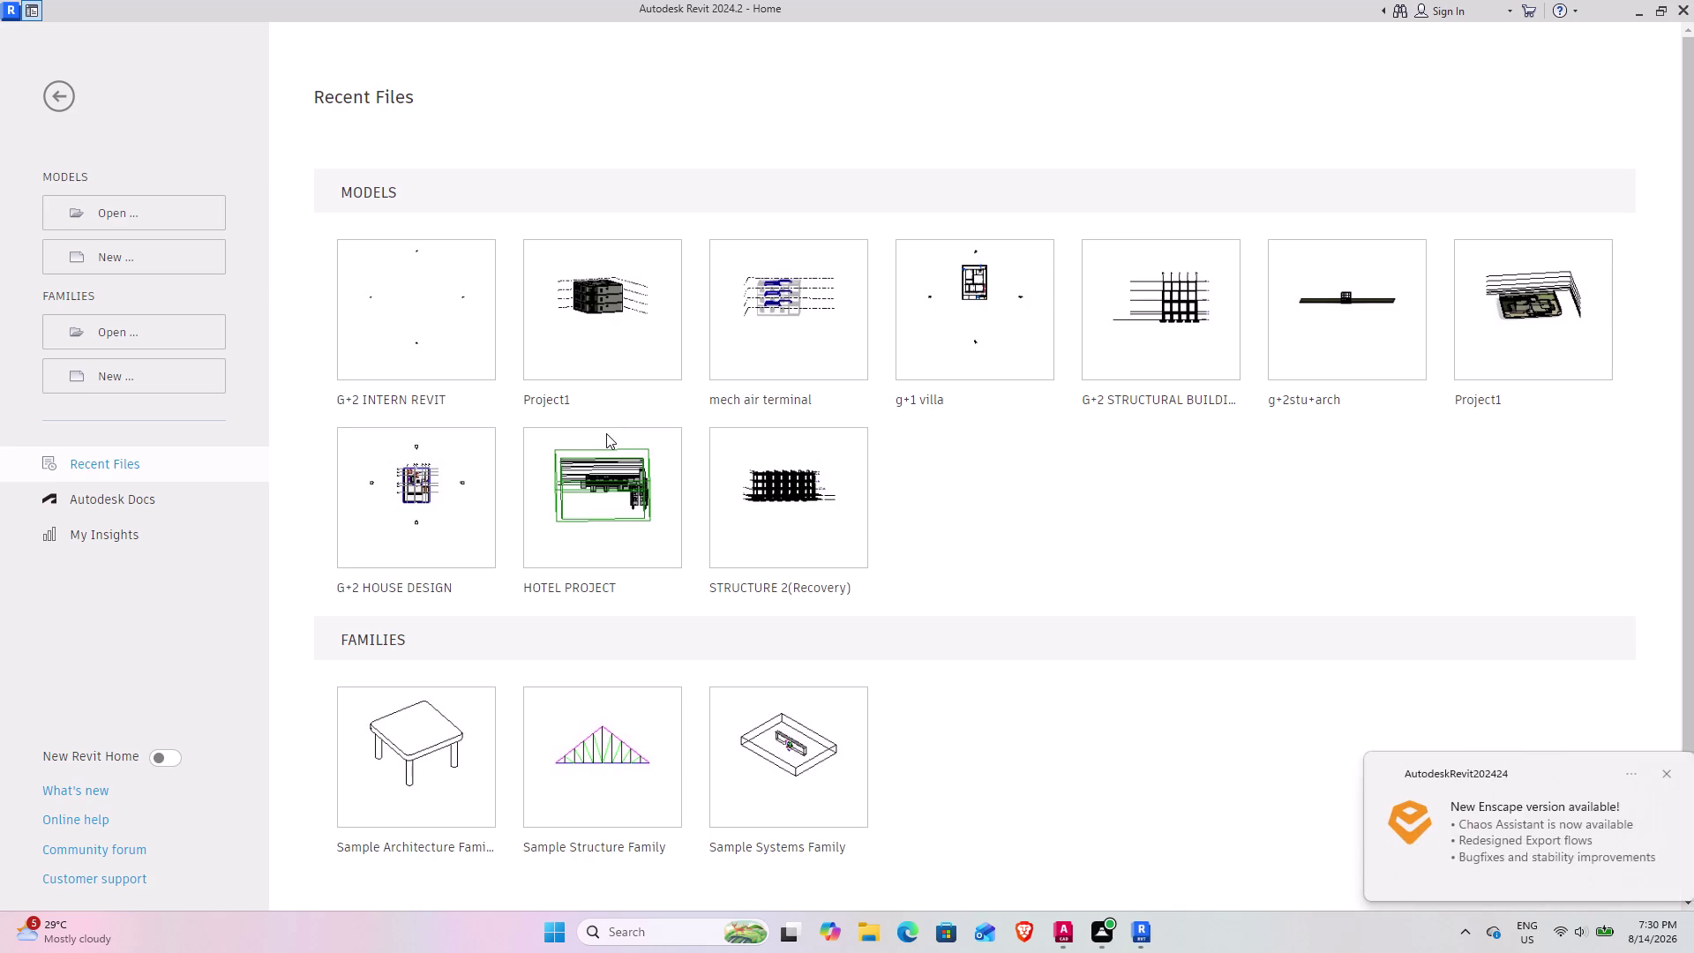
Open the G+2 INTERN REVIT project from Recent Files, showing its PL floor plan.
click(1658, 777)
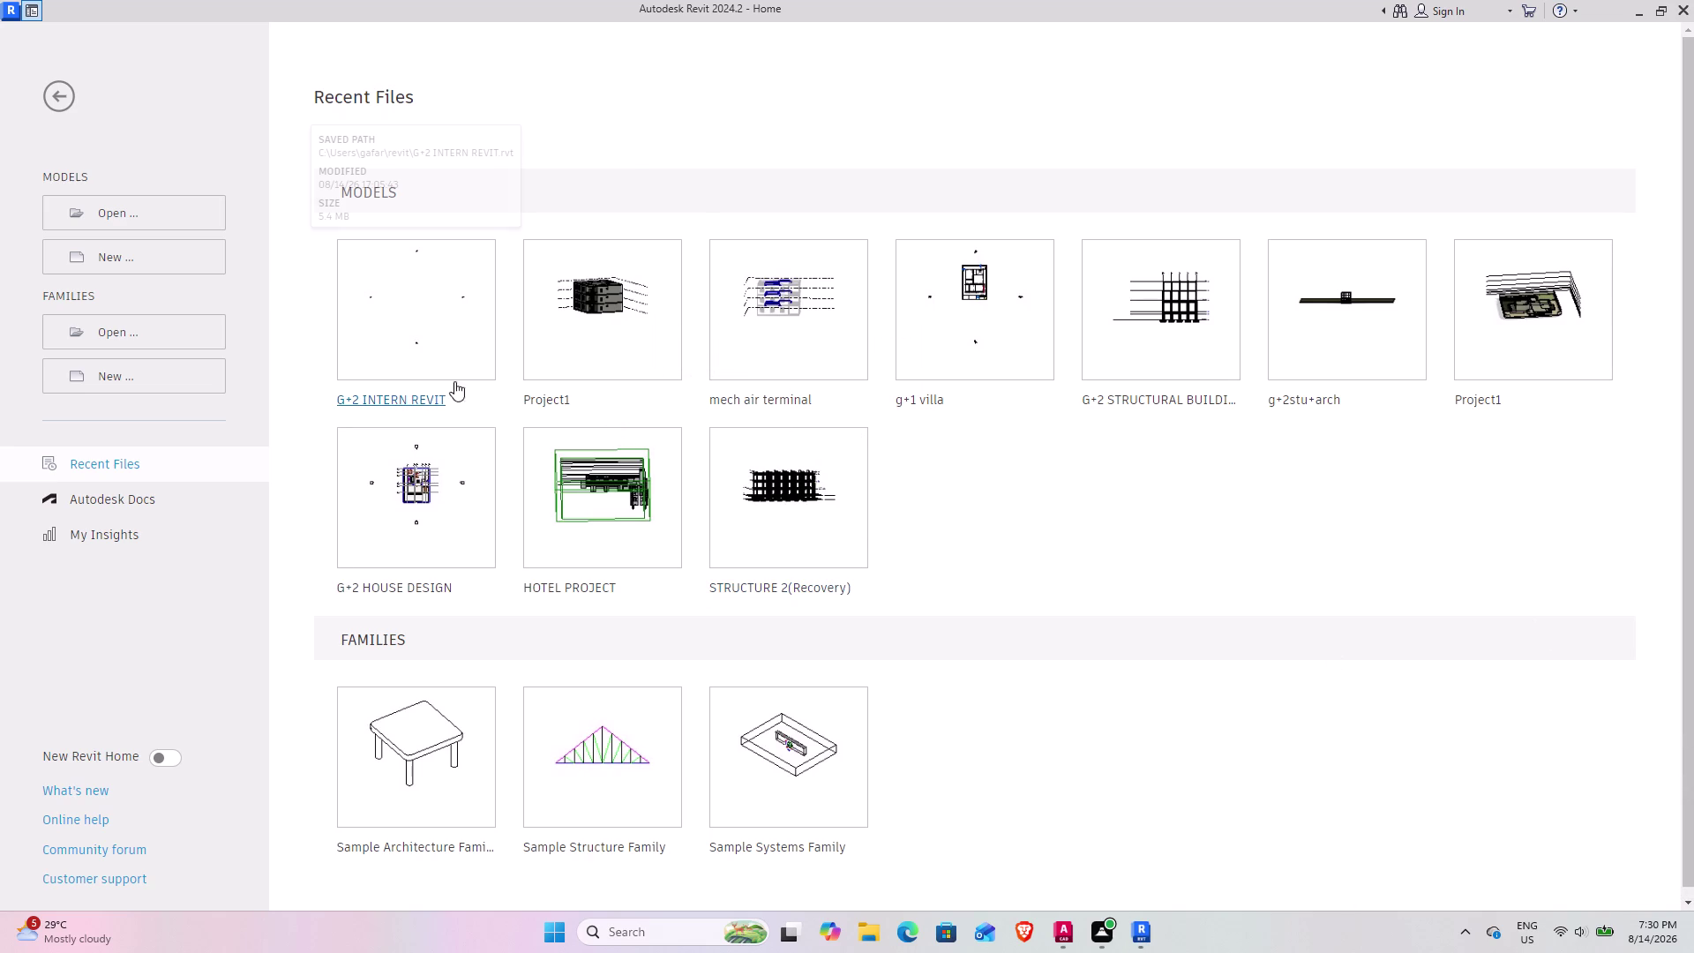
click(407, 391)
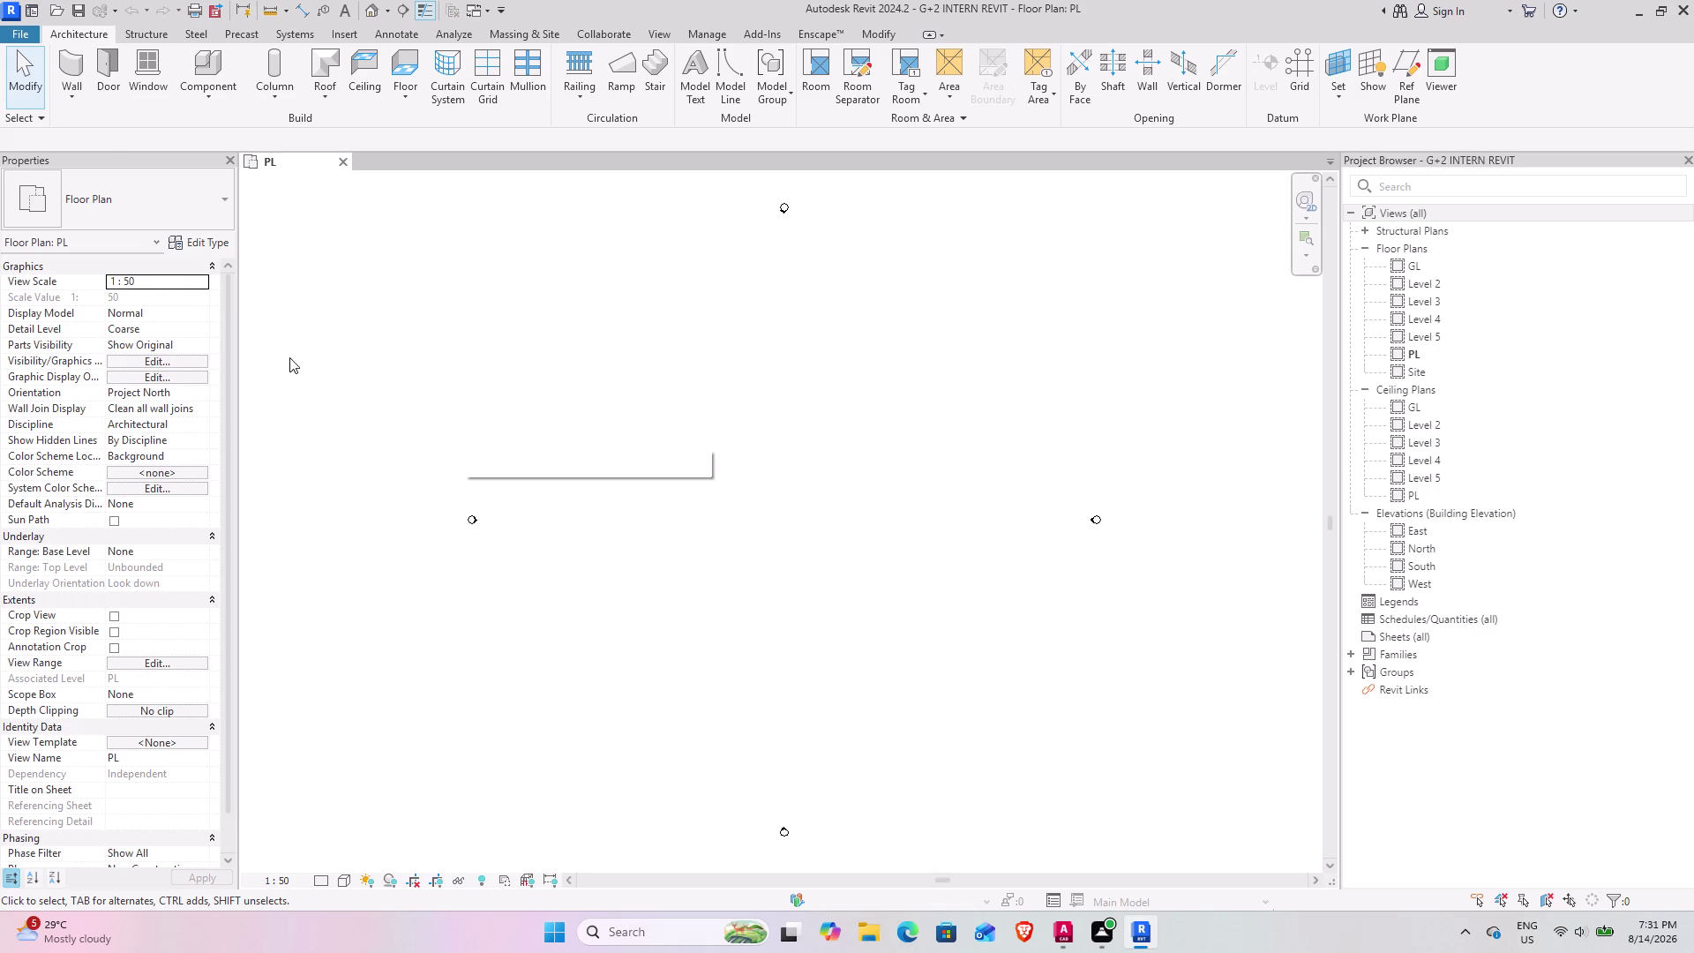
click(14, 31)
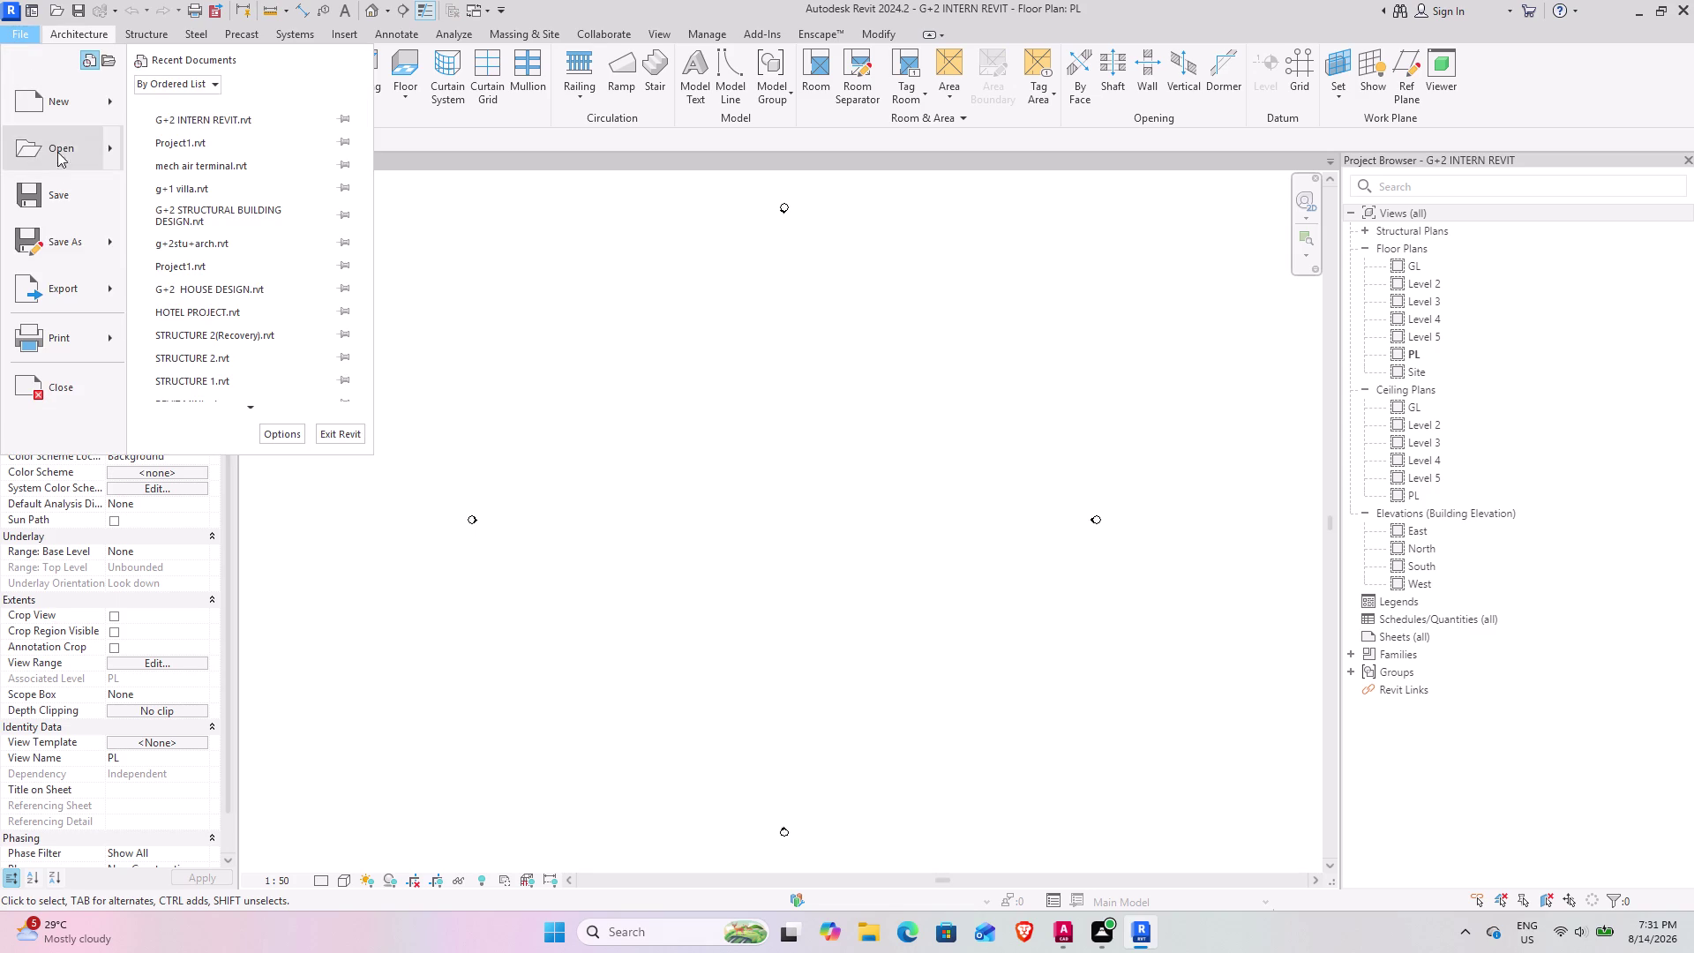
Save the model as a Revit project in the revit folder after confirming the save options.
click(59, 240)
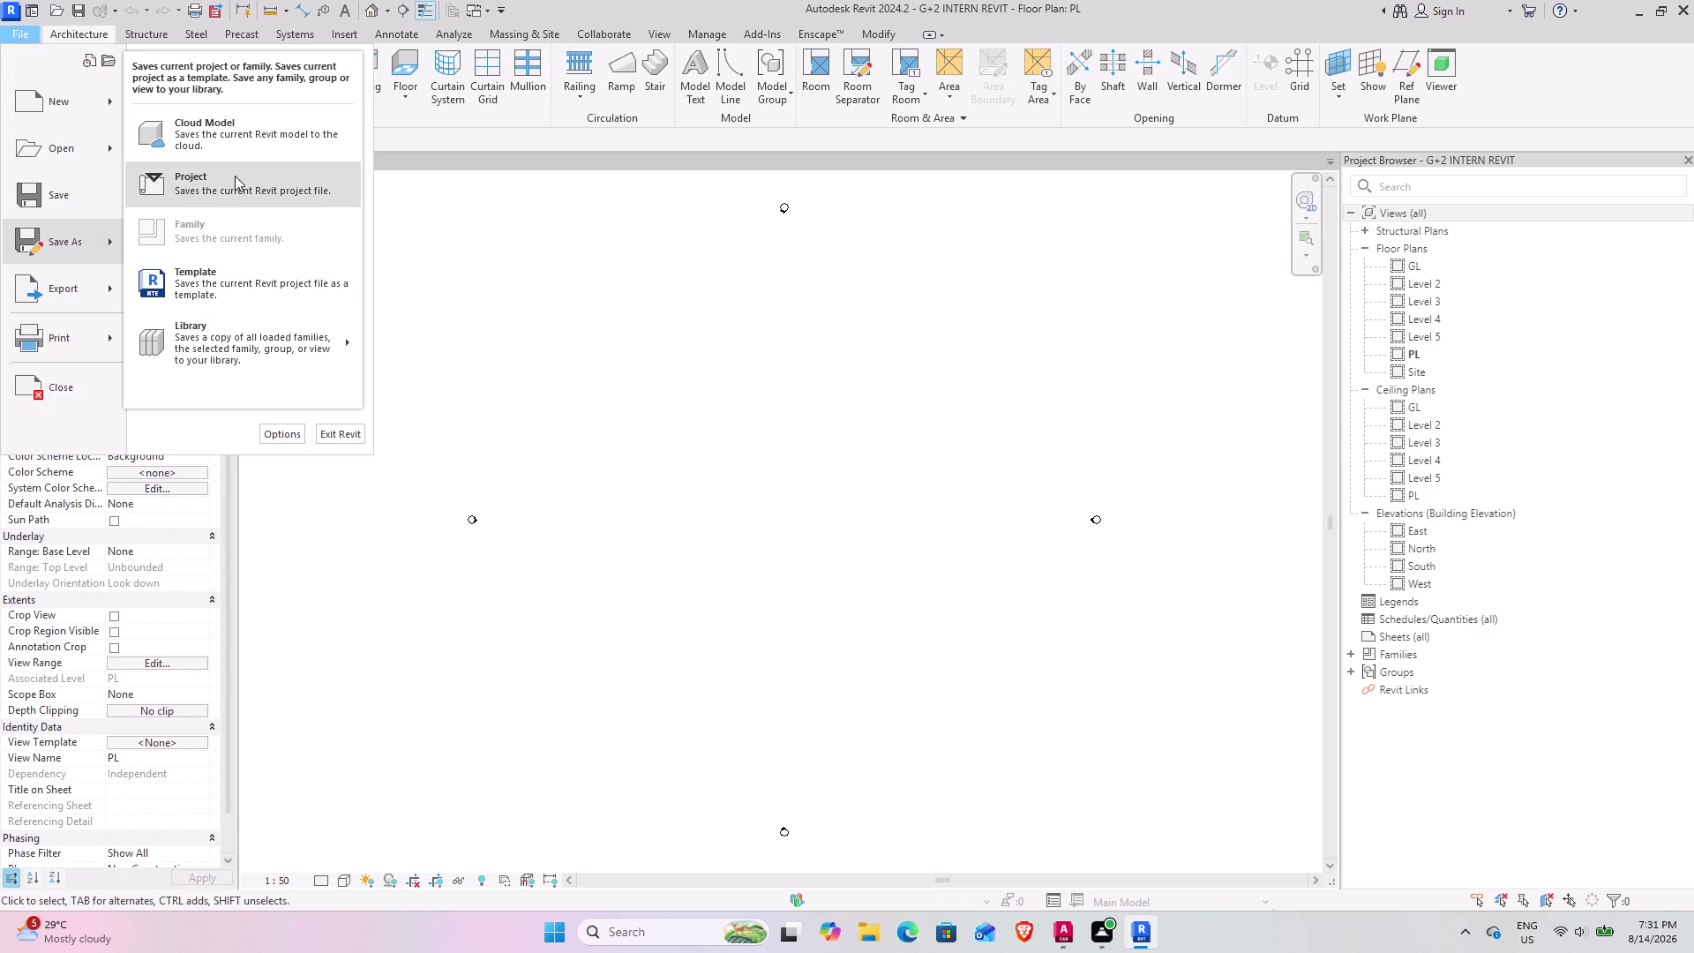
click(235, 175)
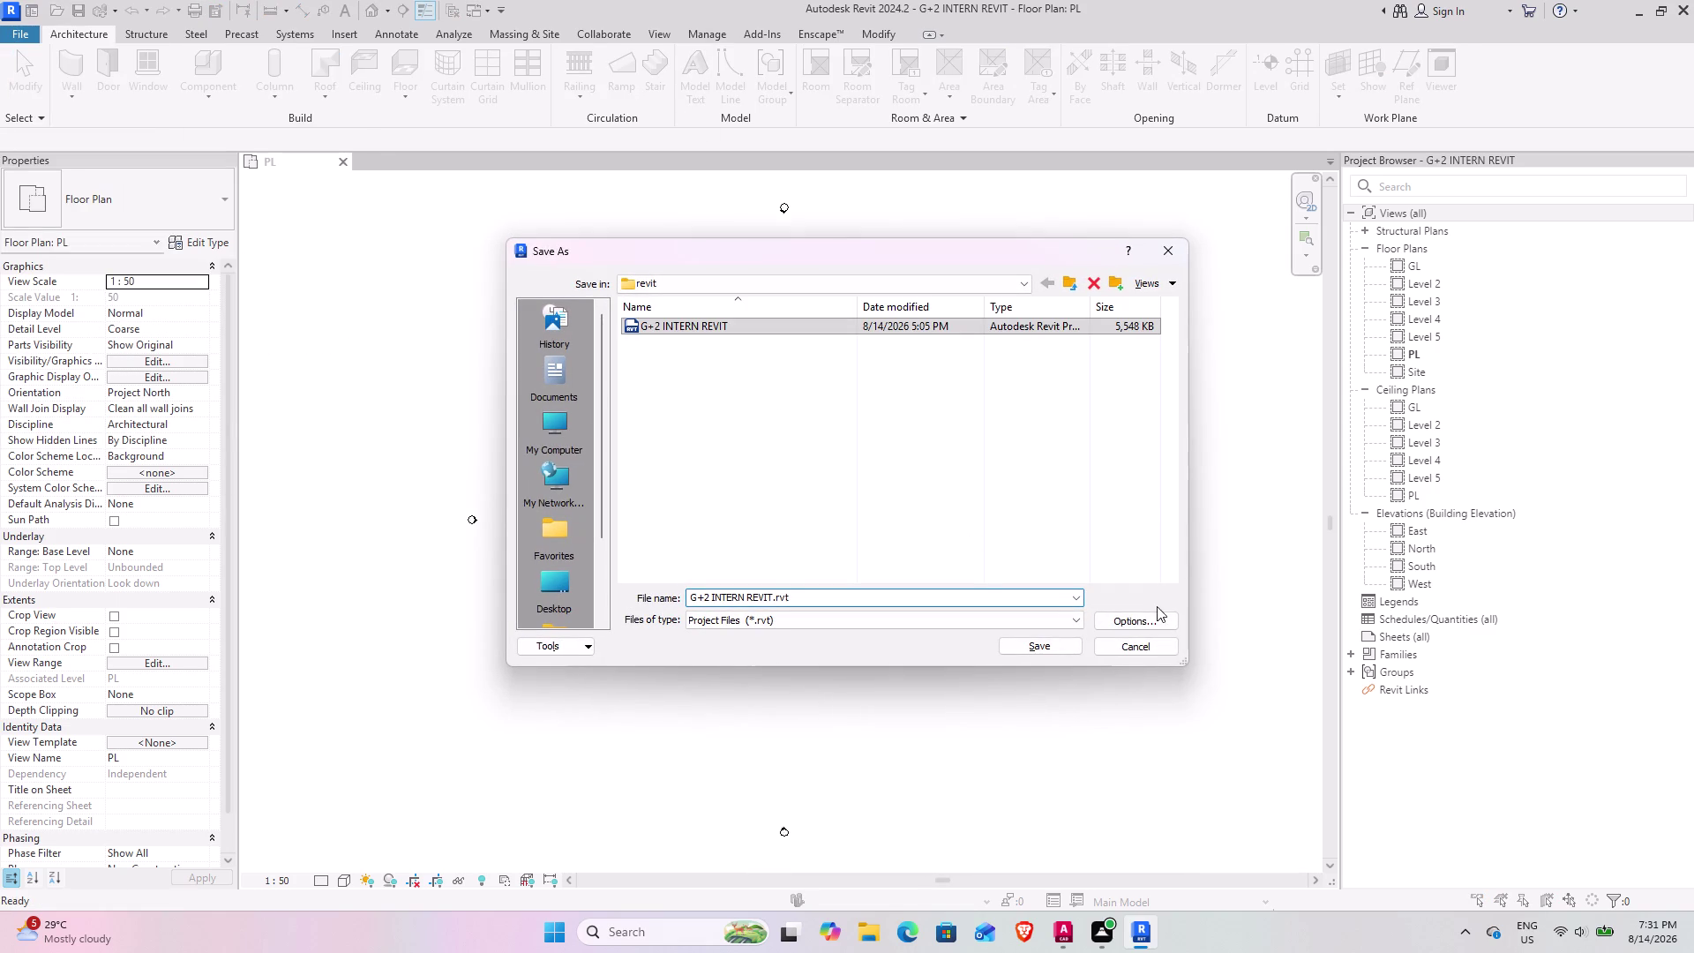
click(1151, 627)
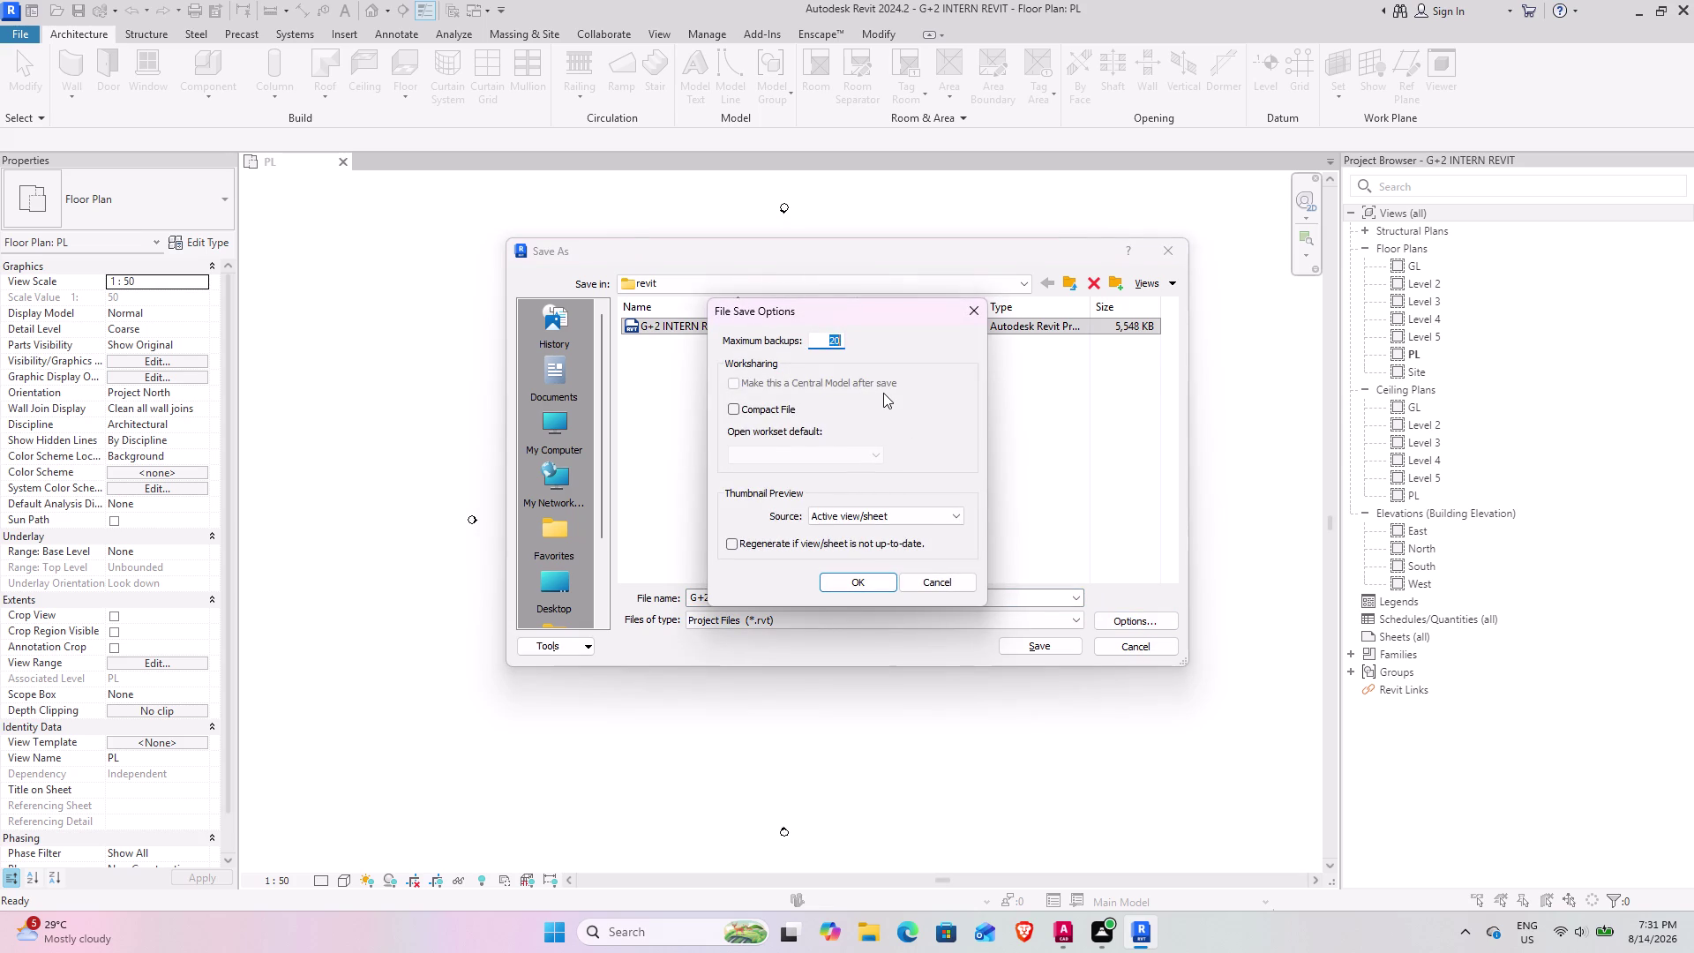
key(1)
click(878, 585)
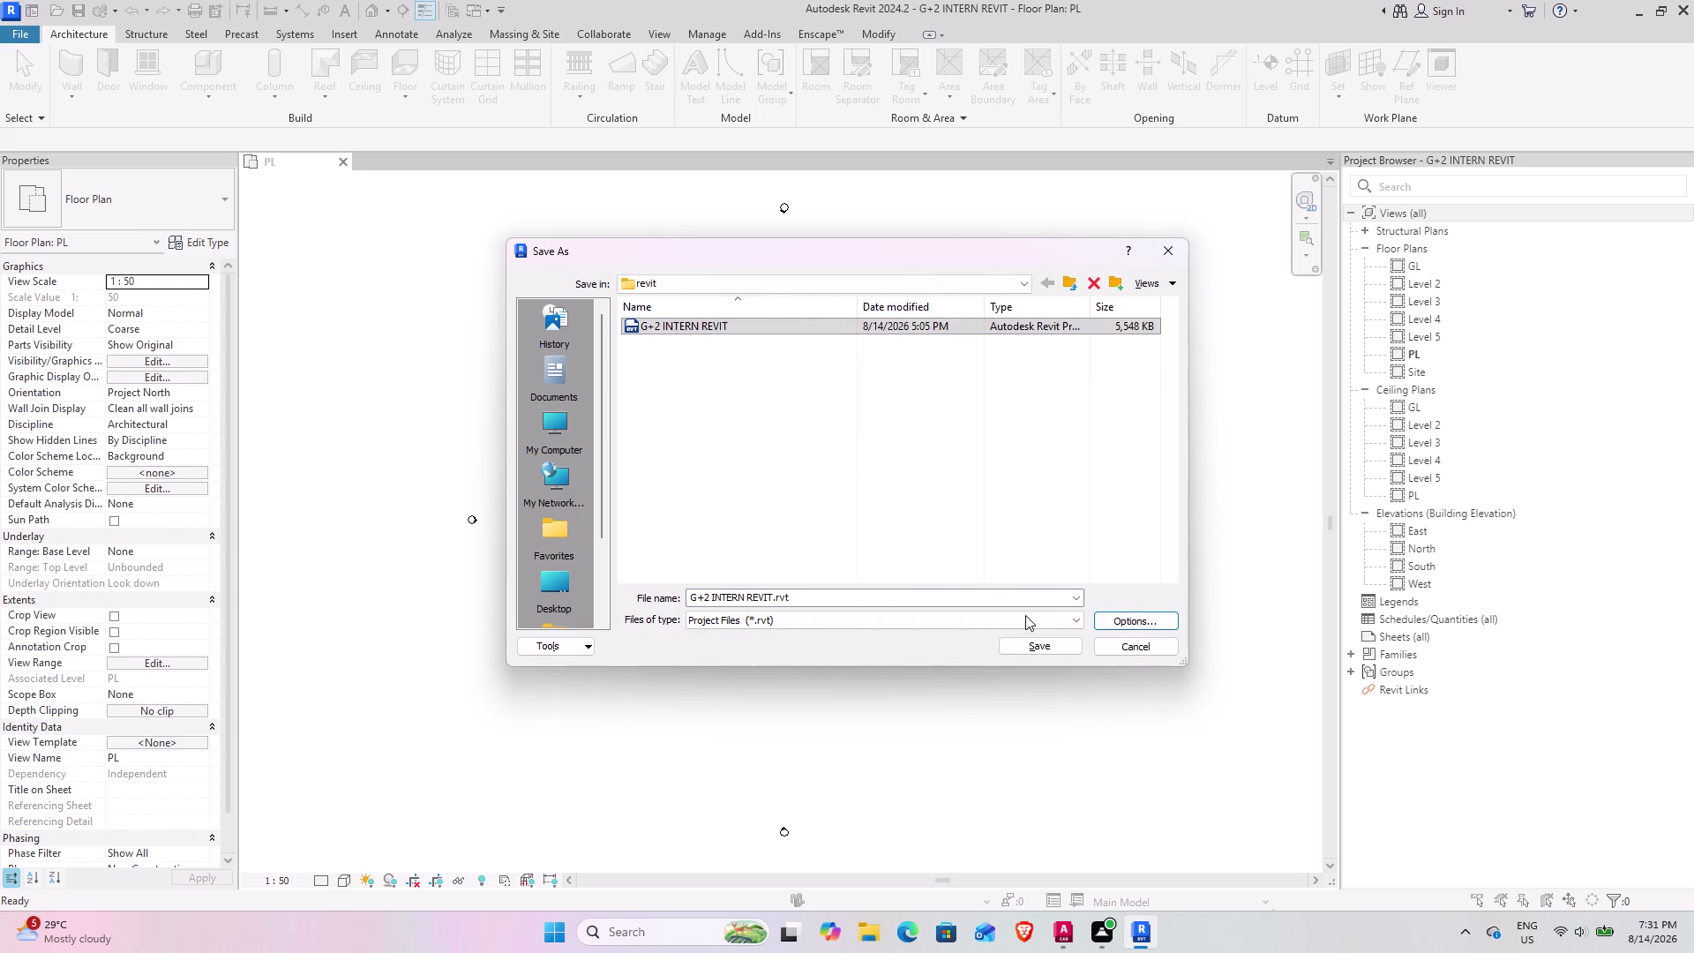
click(1041, 640)
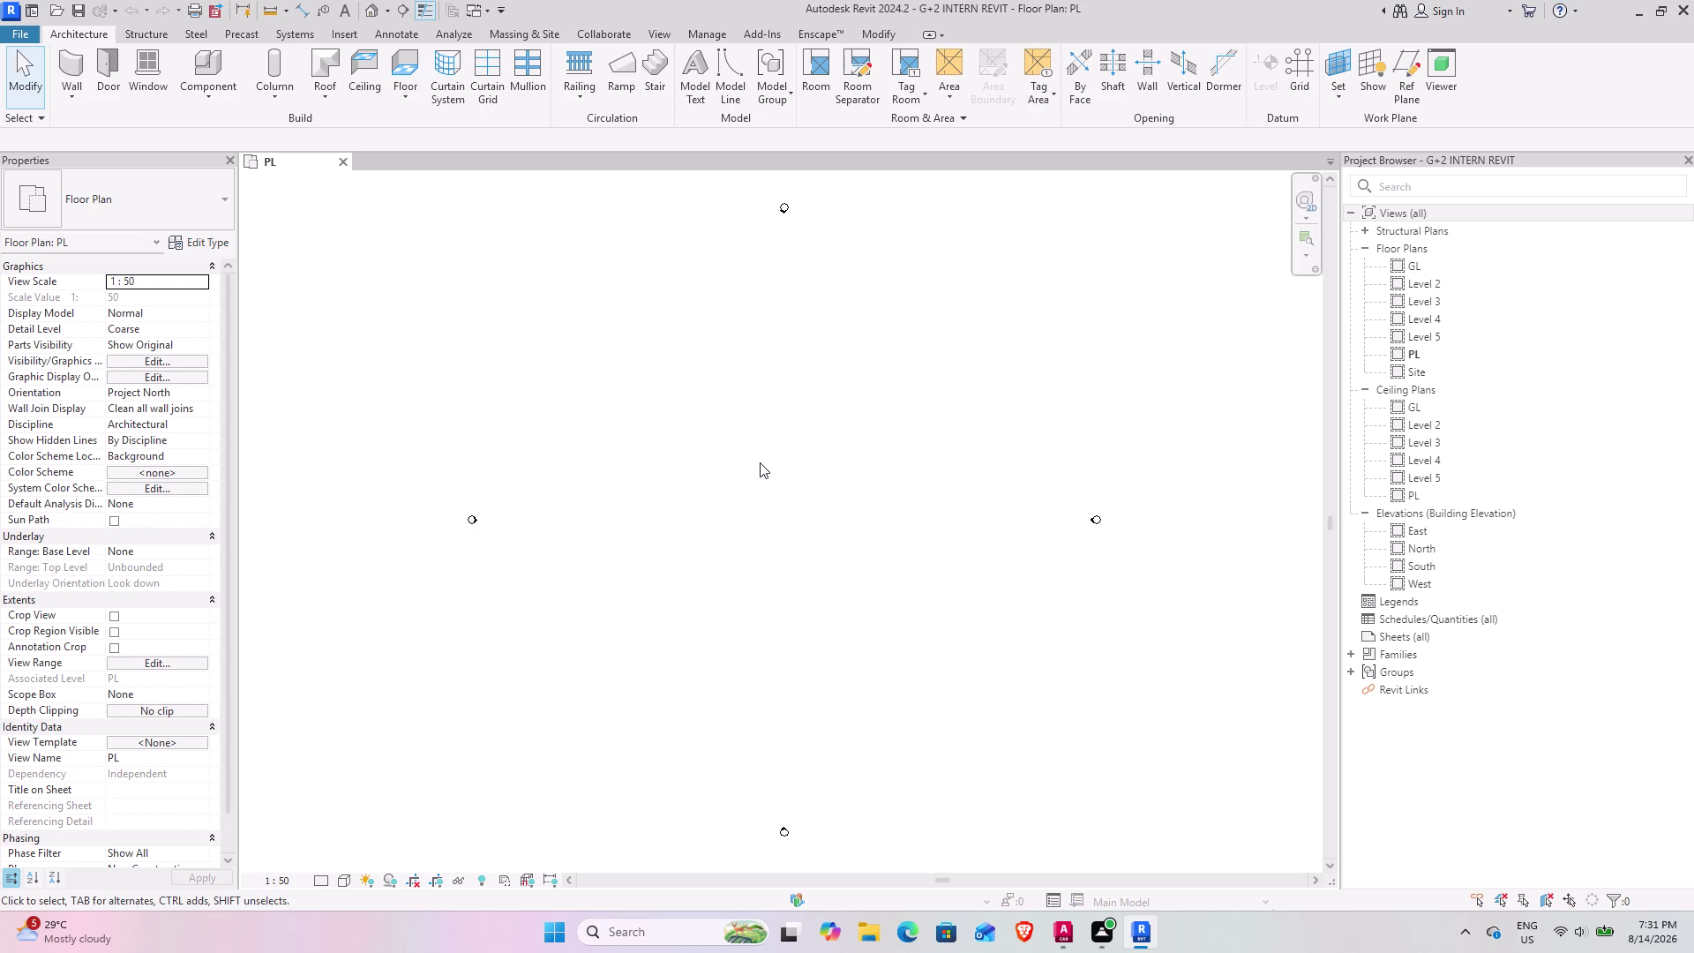
scroll(down, 3)
Import G+2 REVIT REF 1.dwg into the PL plan with Auto - Center to Center positioning.
click(341, 38)
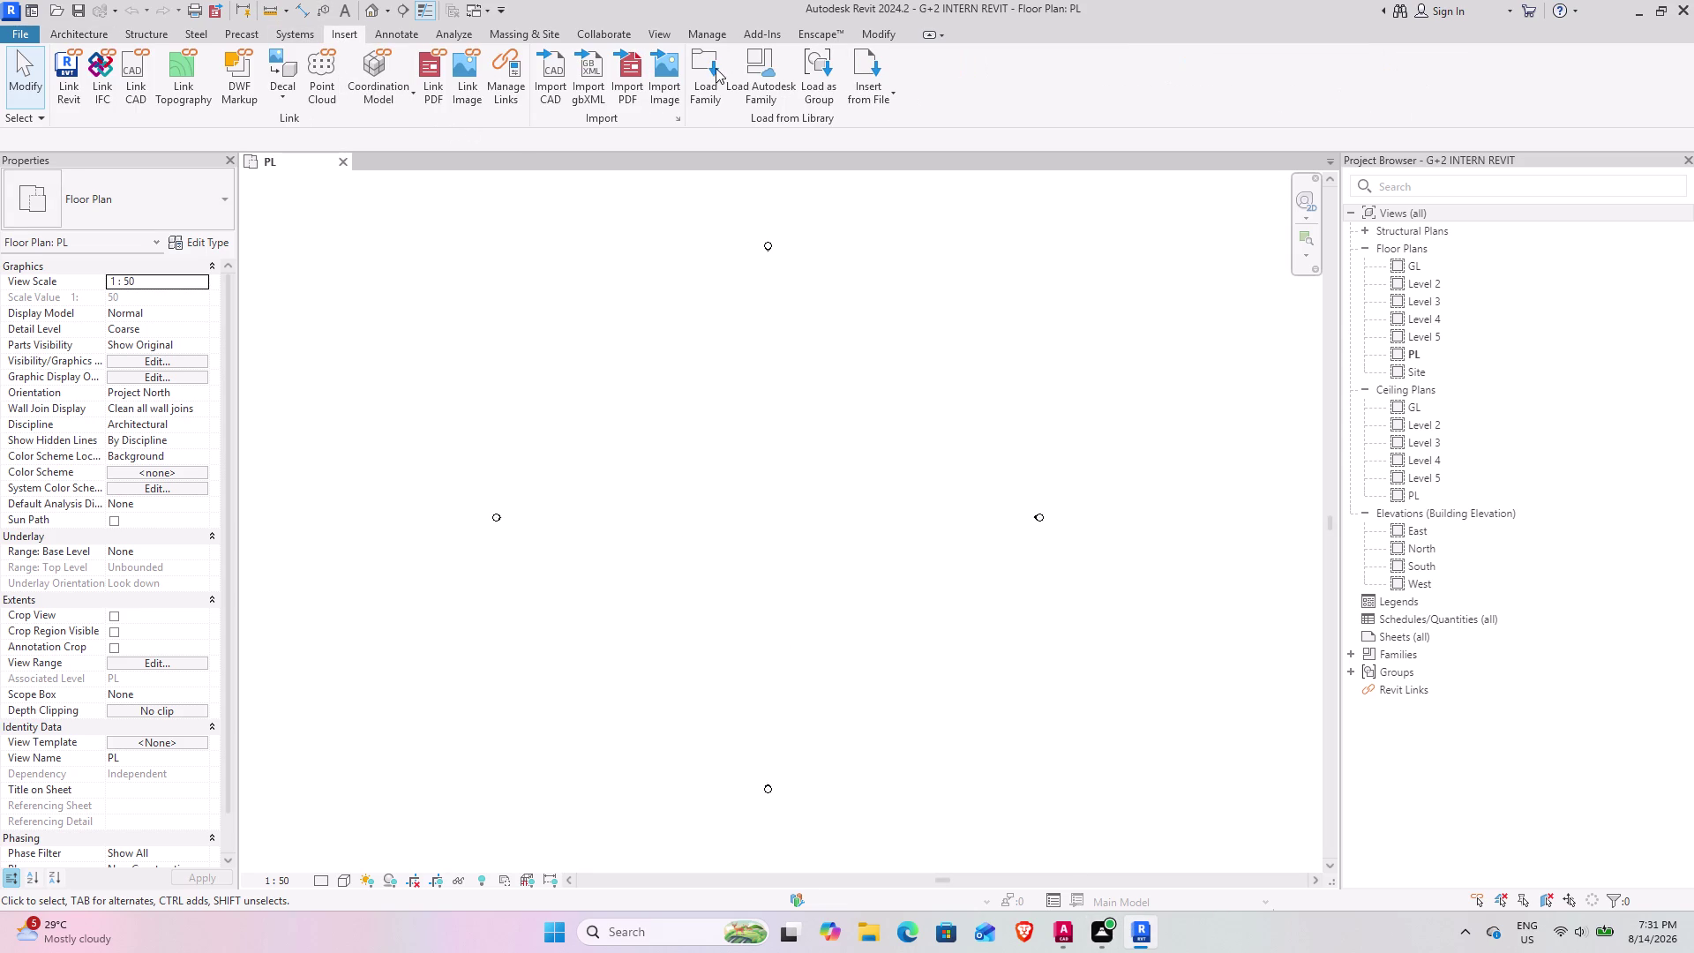
click(552, 66)
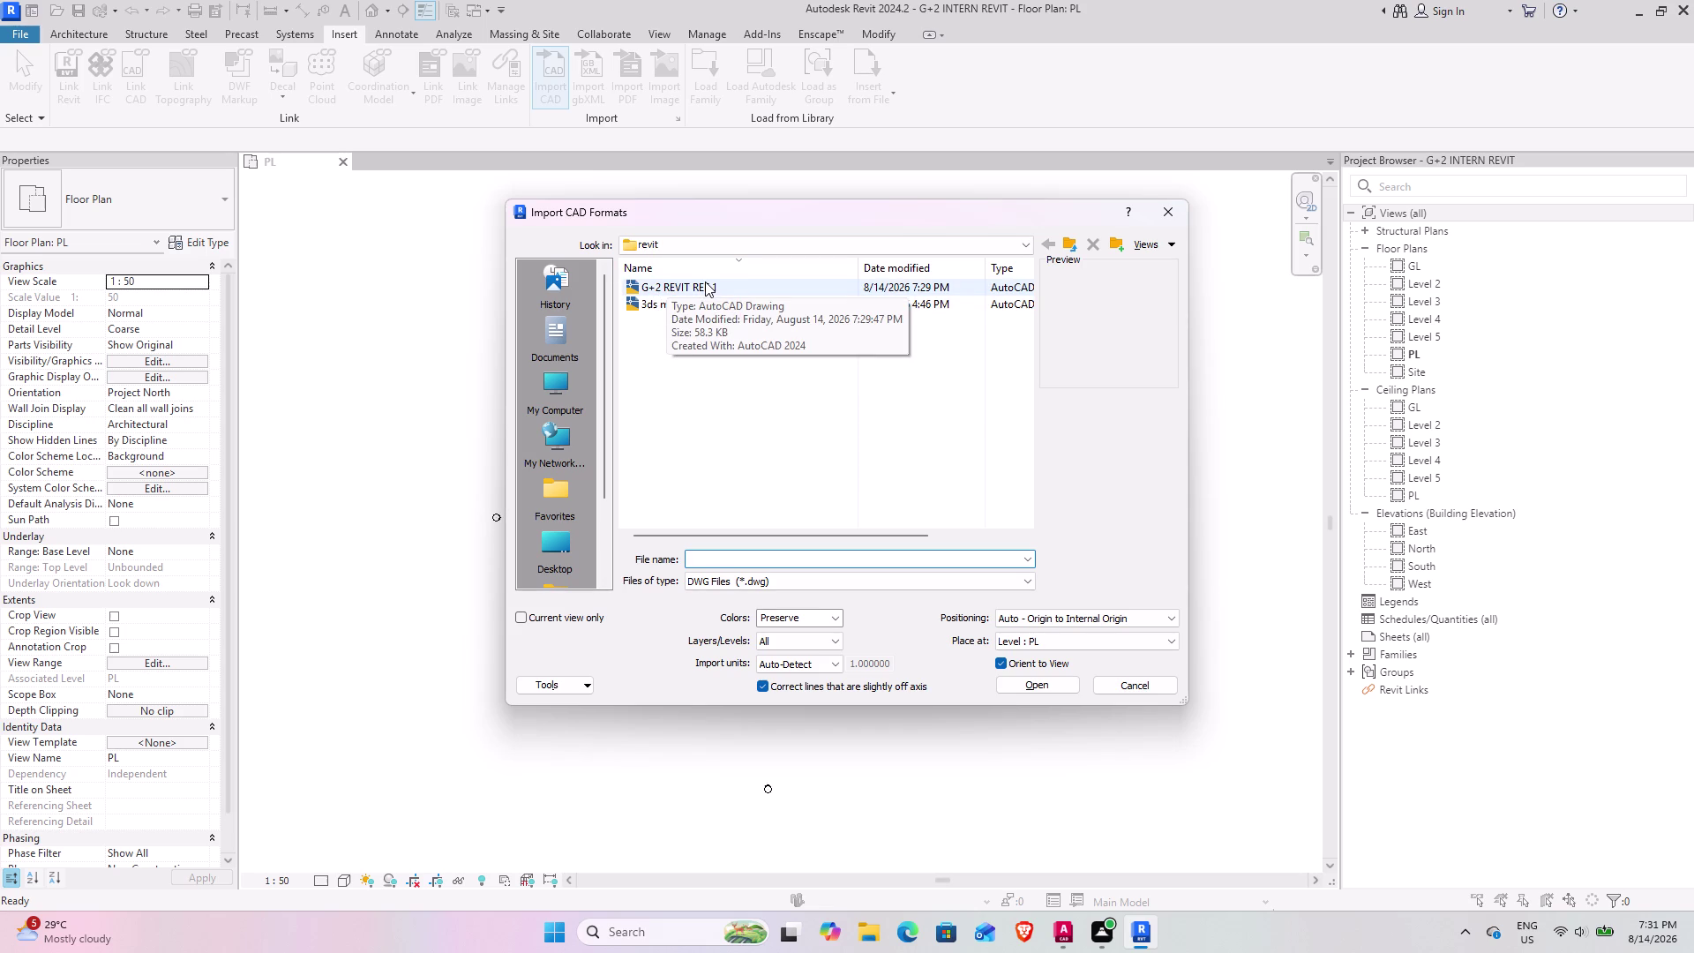
click(705, 281)
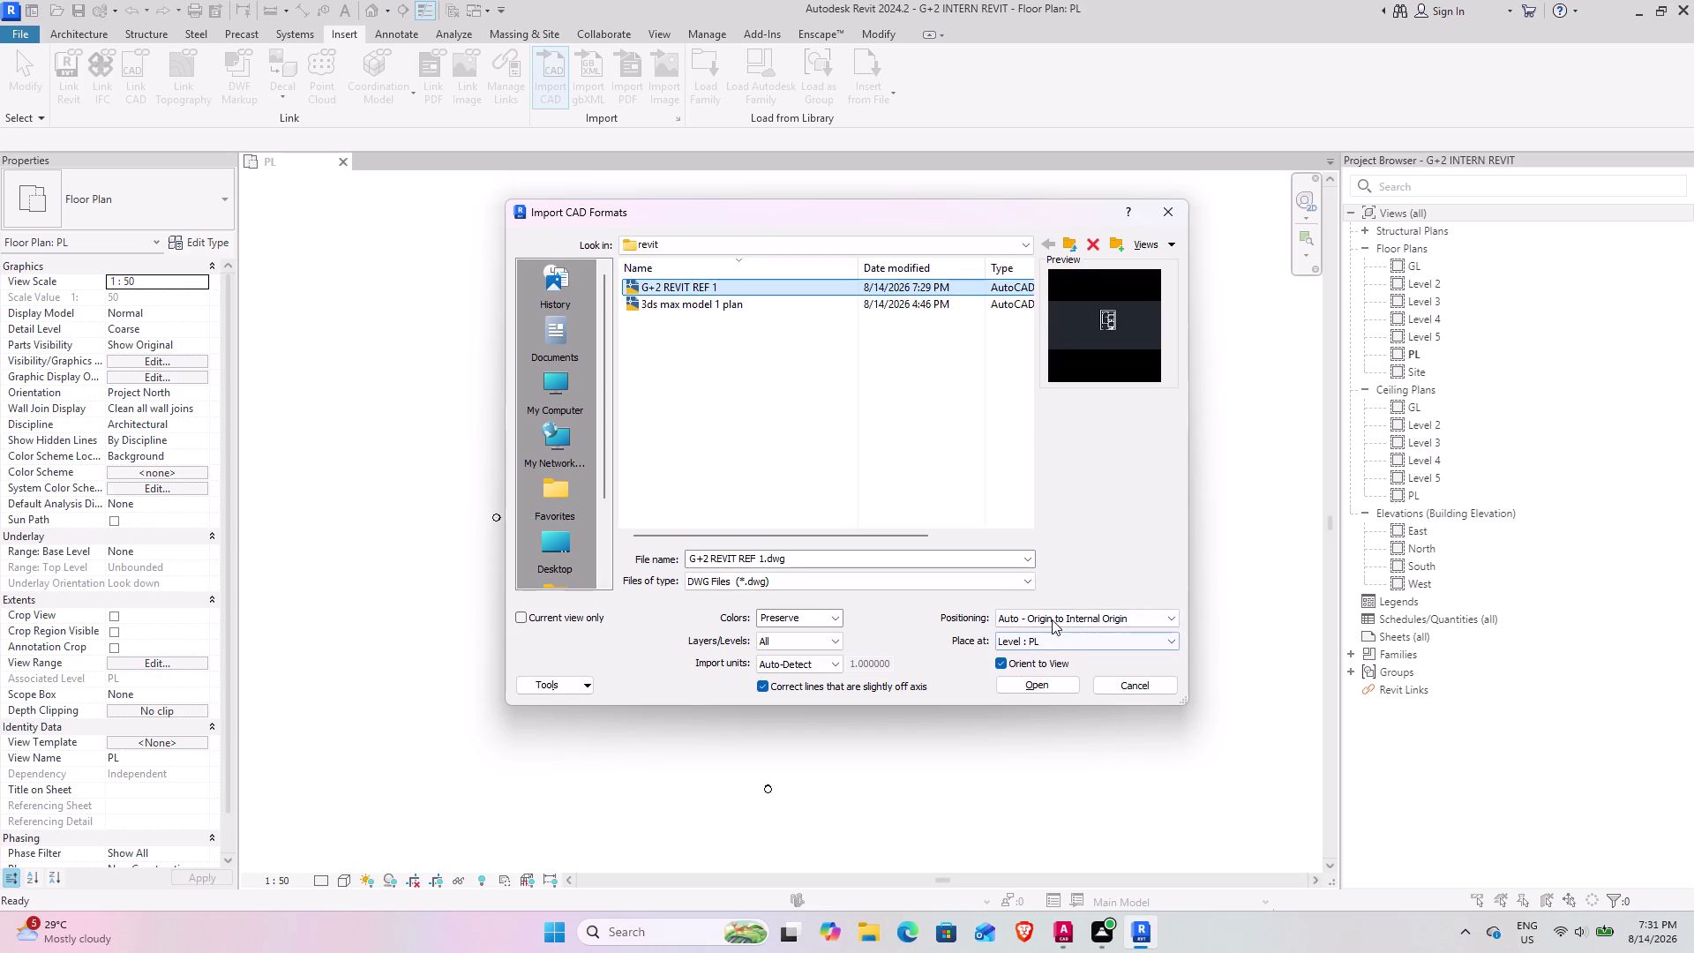
click(1051, 619)
click(1050, 634)
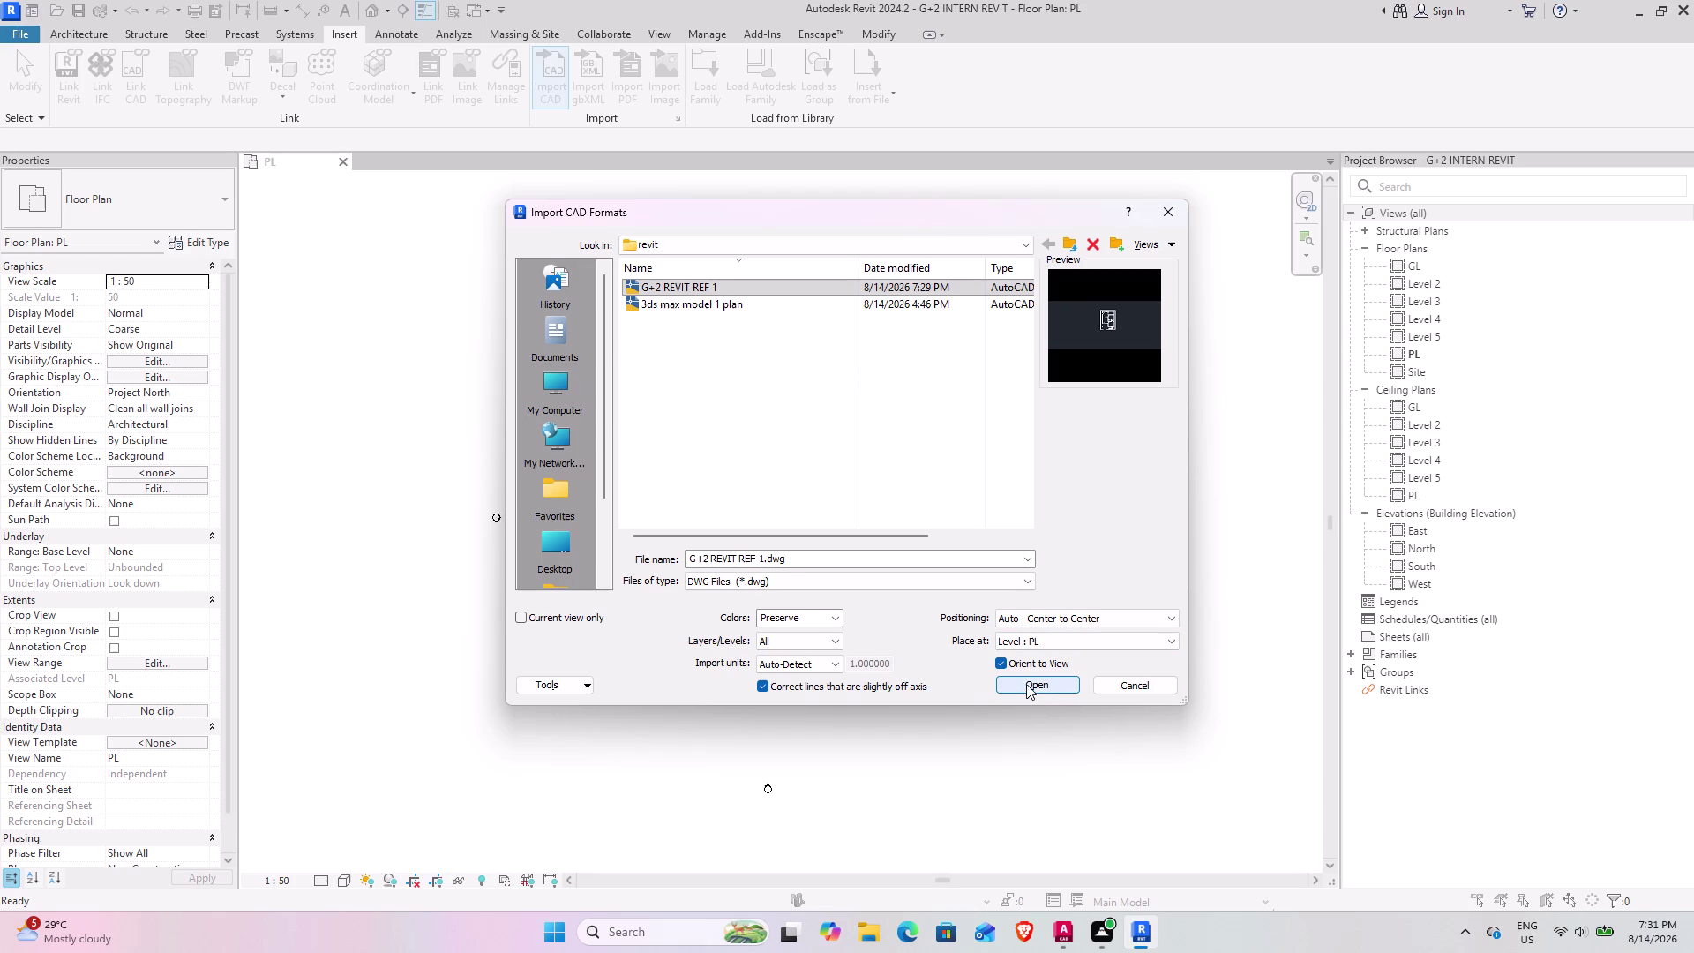
click(1037, 686)
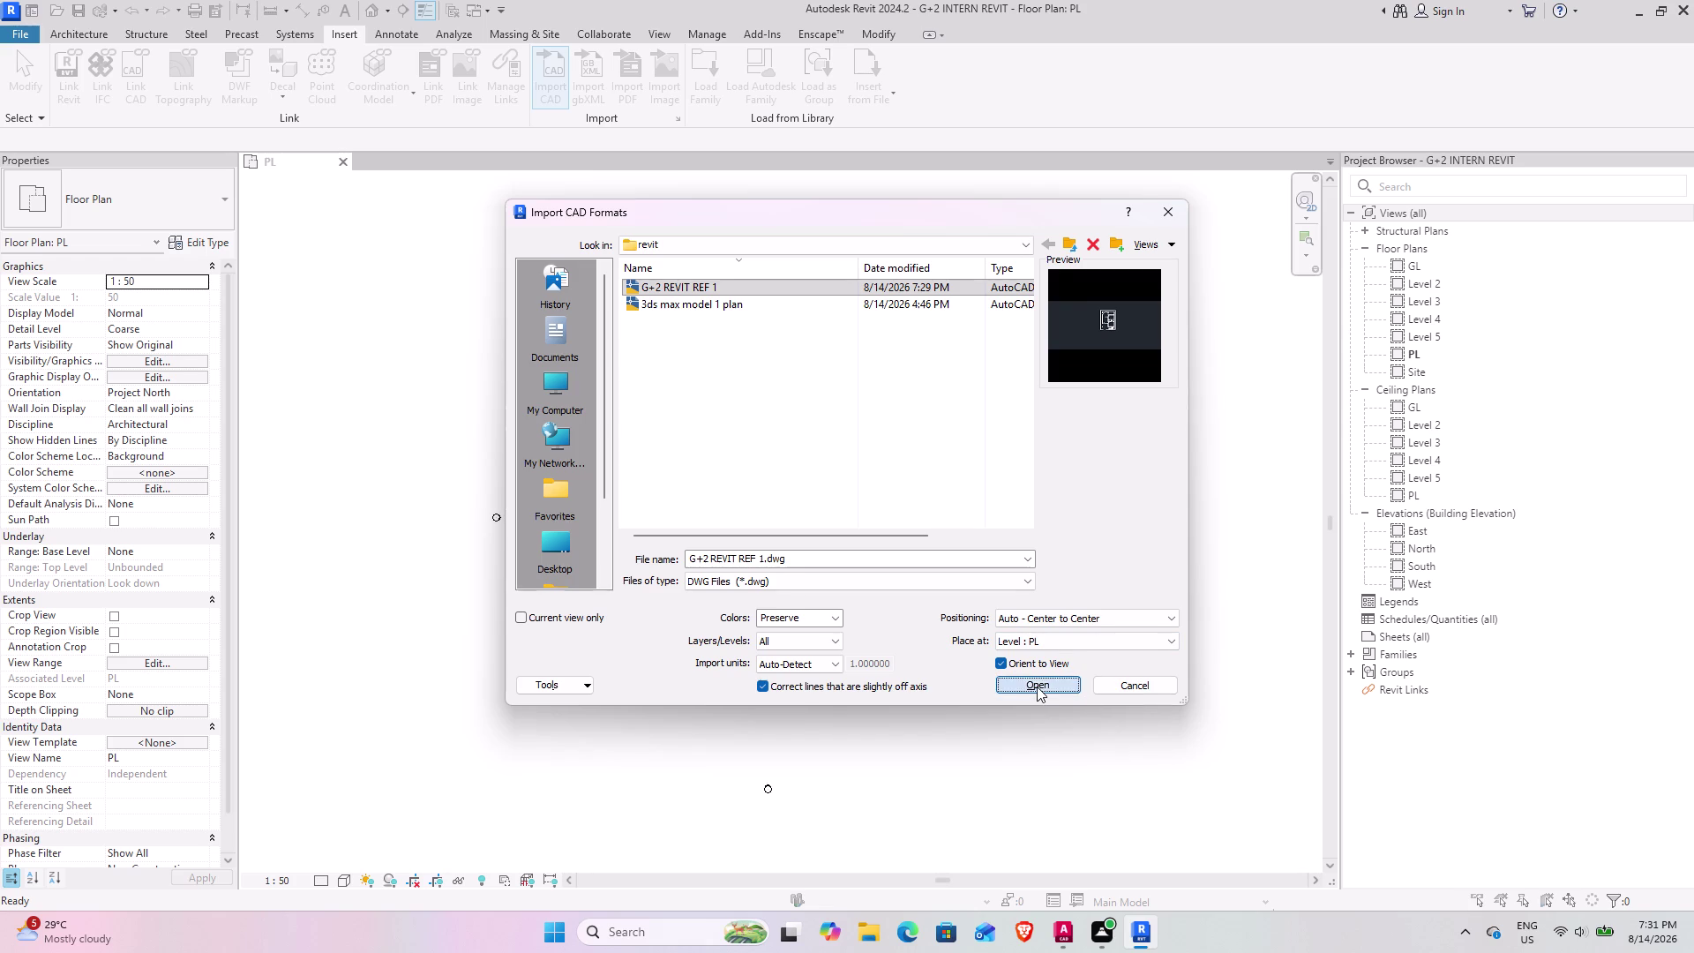
scroll(up, 3)
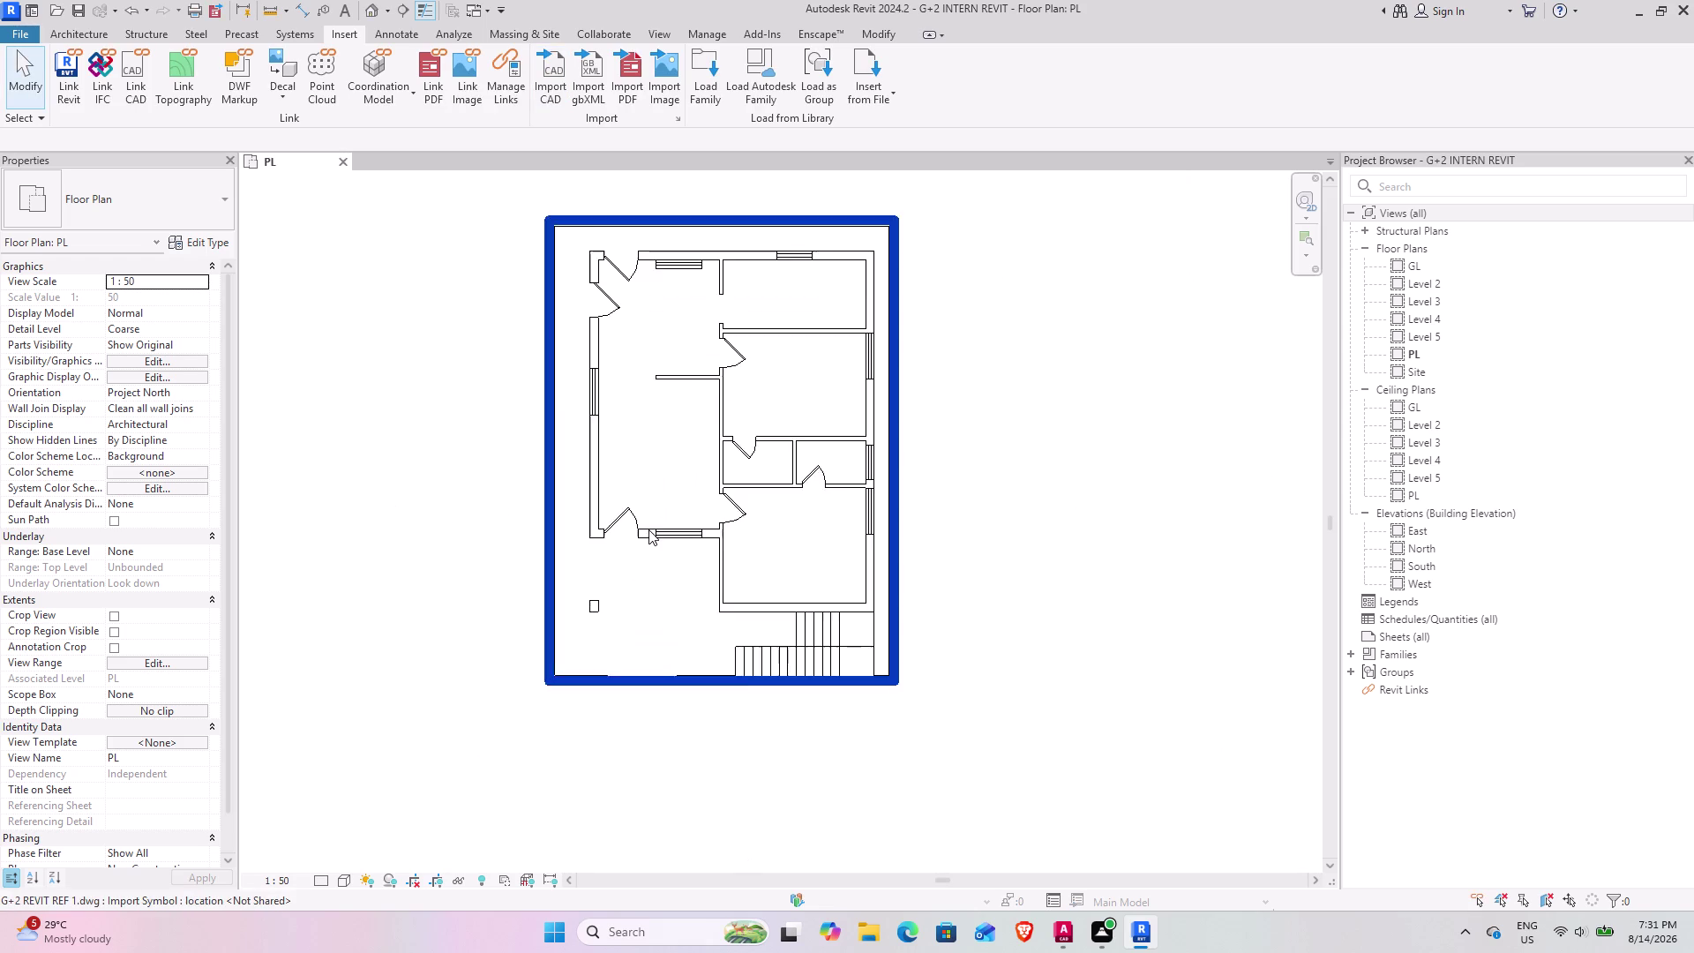
Select the imported G+2 REVIT REF 1 drawing and pin it in place.
scroll(up, 3)
scroll(up, 3)
scroll(down, 3)
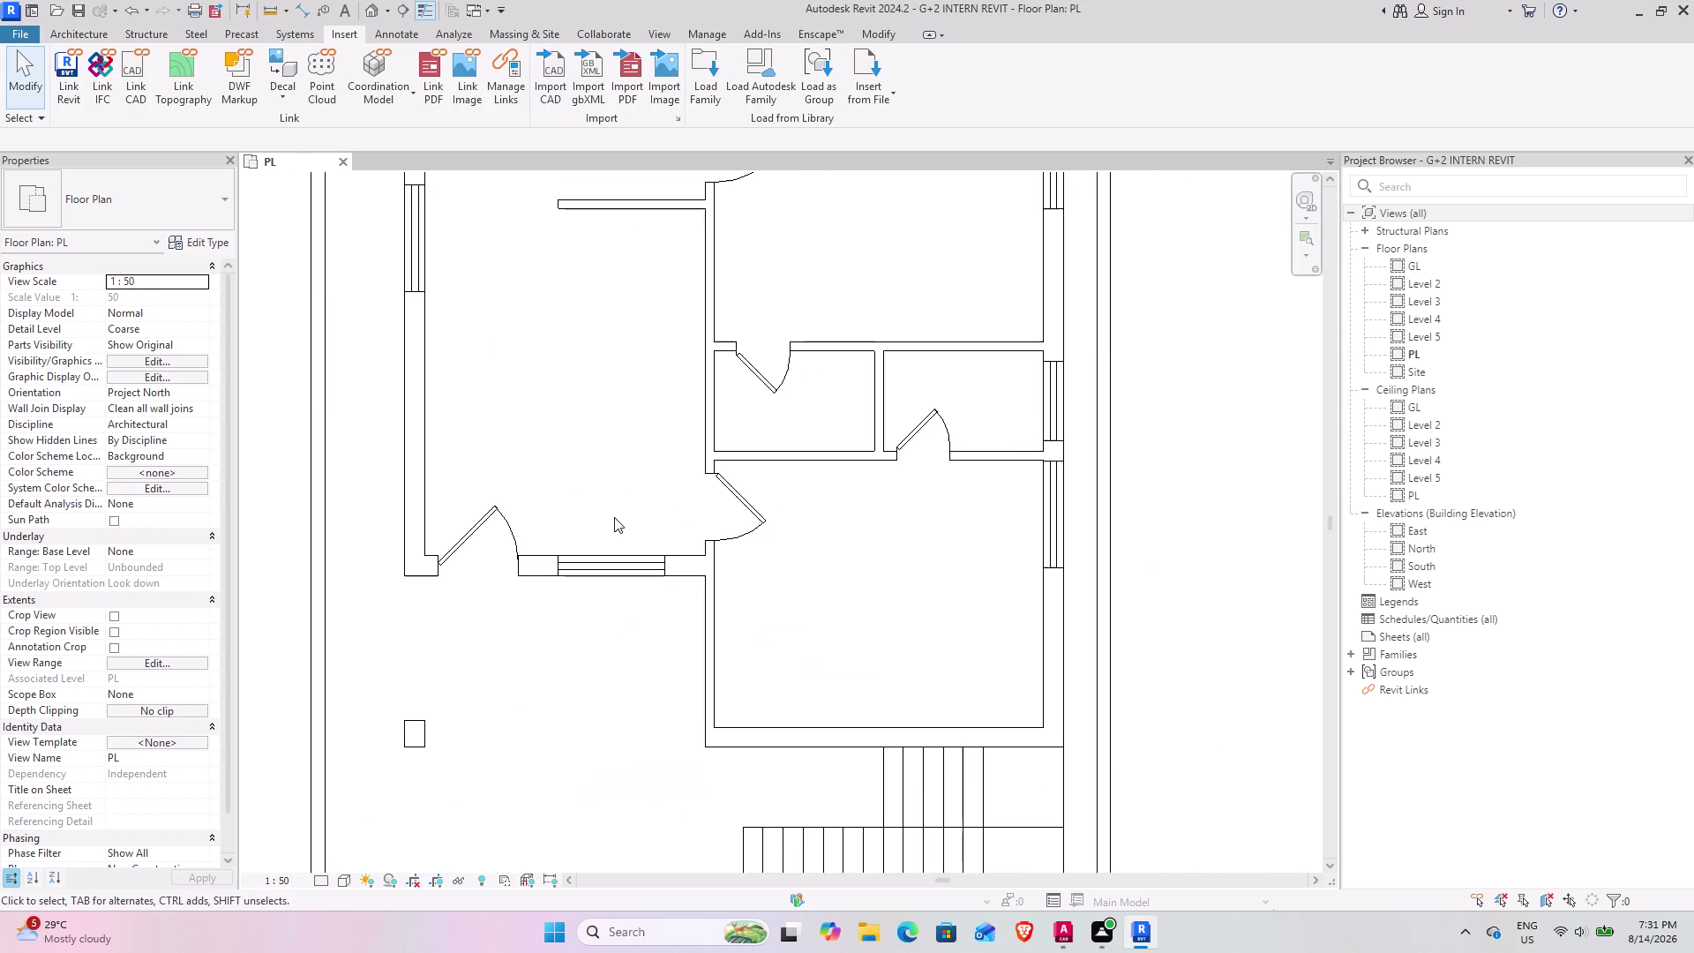
scroll(down, 3)
middle_drag(729, 509, 740, 552)
scroll(down, 3)
scroll(down, 3)
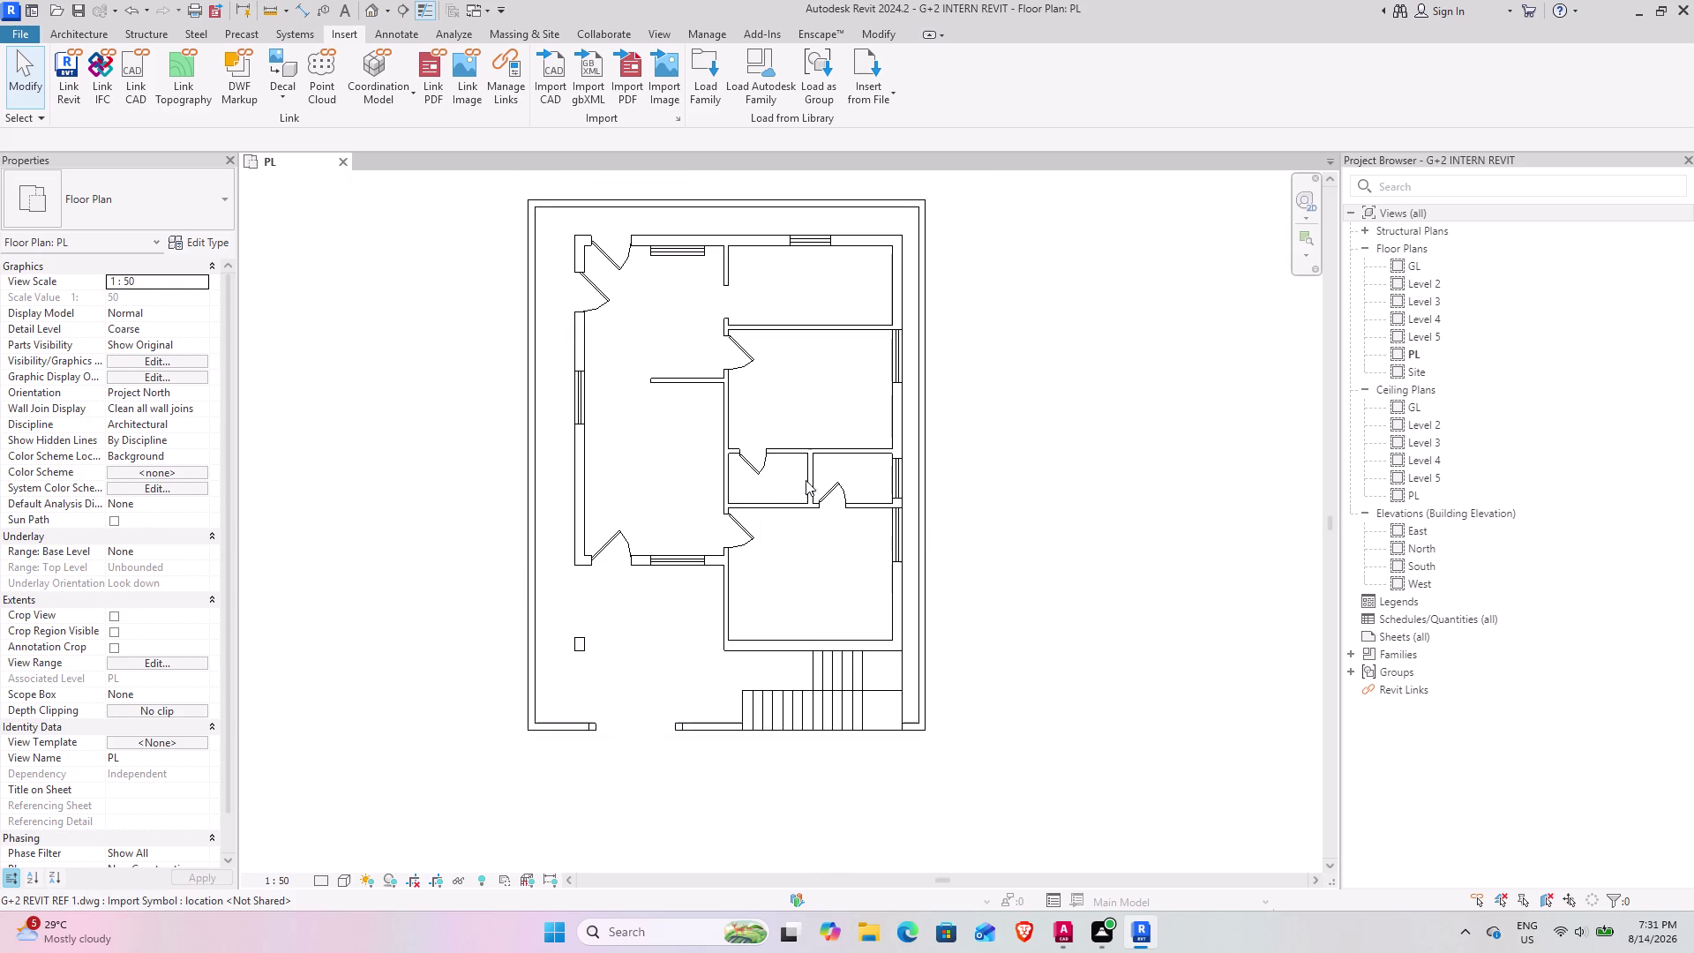
click(629, 271)
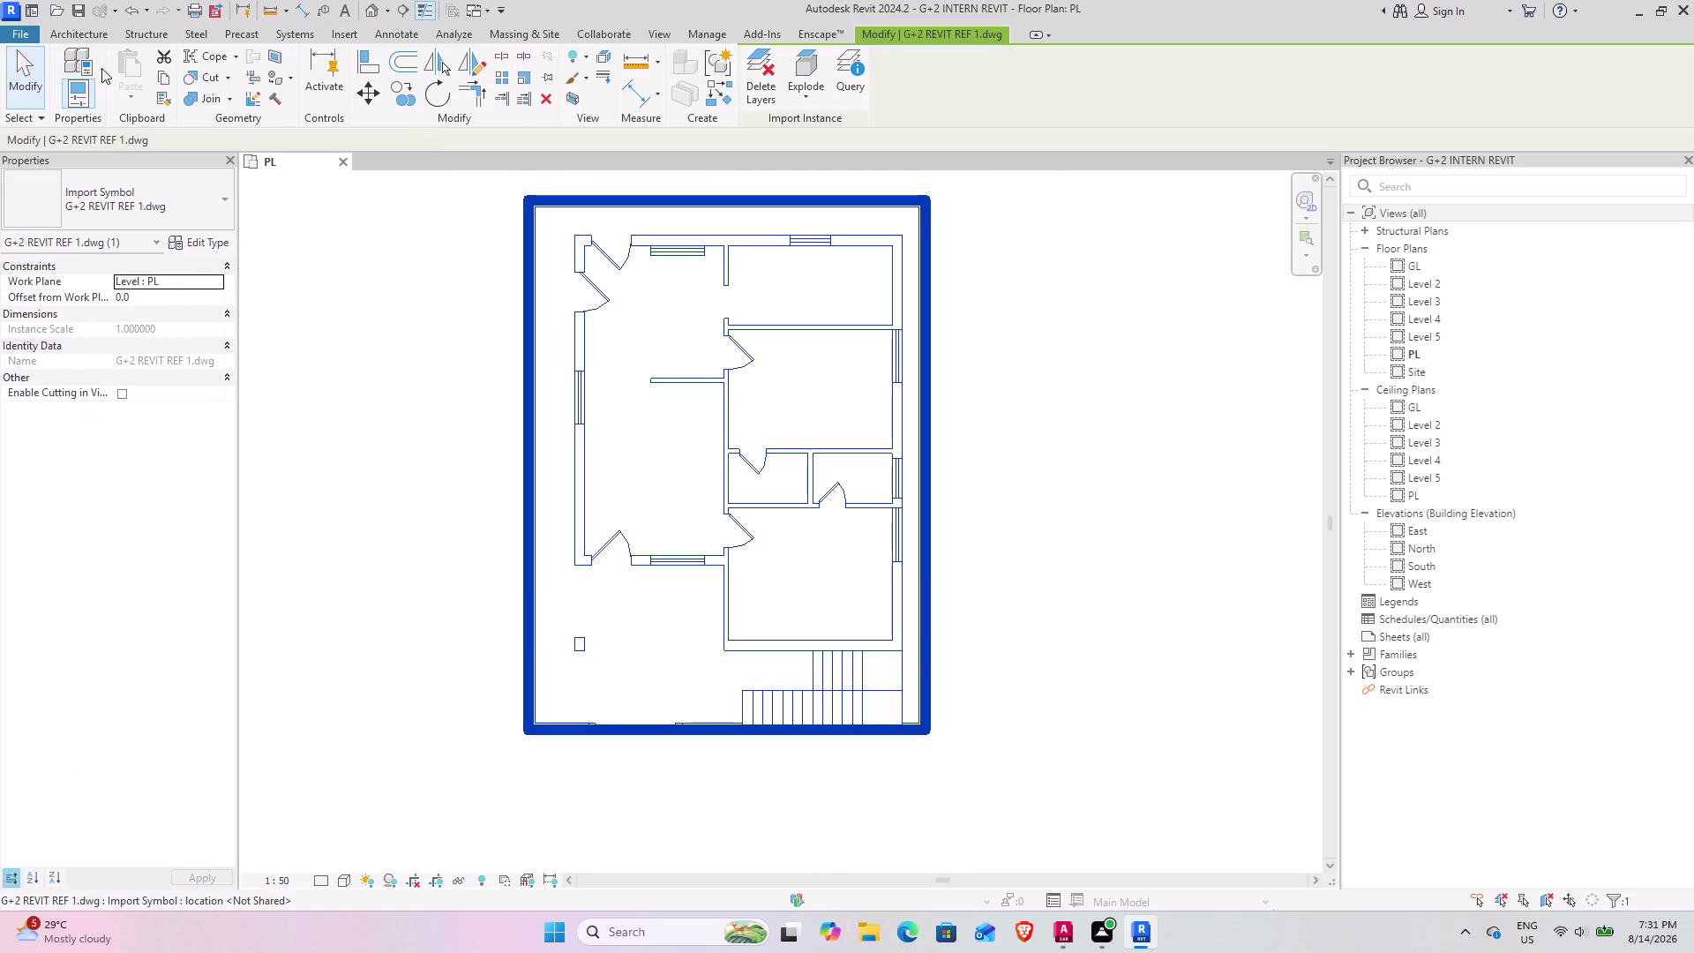
click(548, 77)
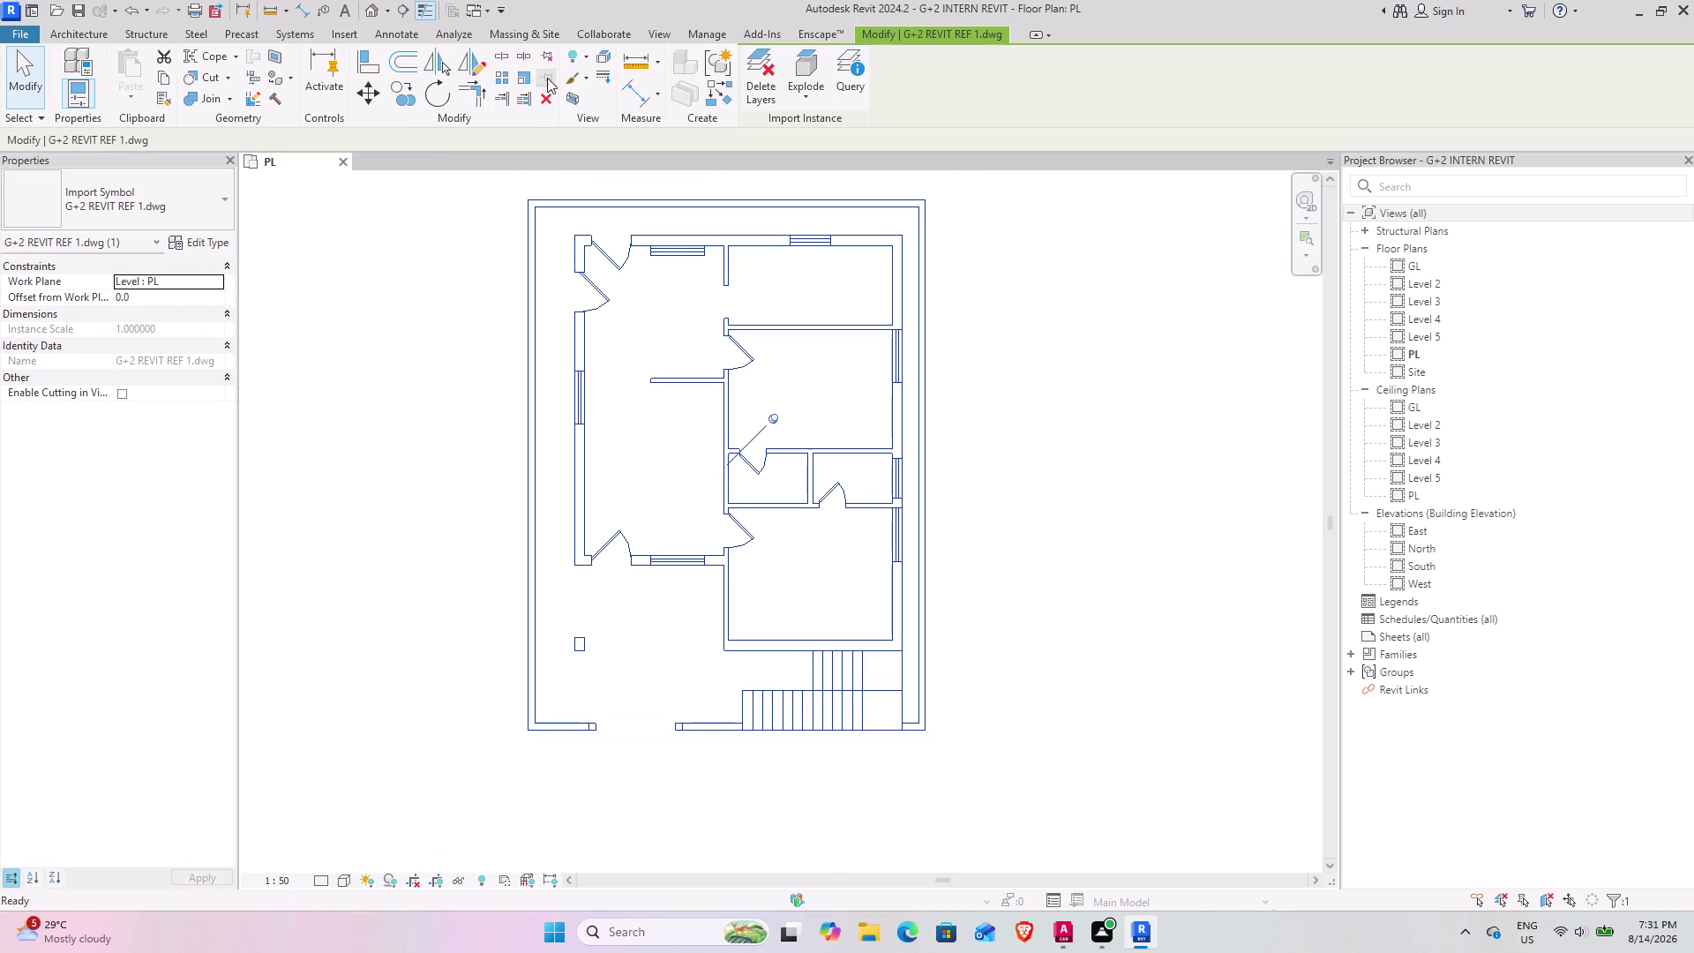
Pan and zoom around the pinned plan to review the stair area and whole house layout.
scroll(up, 3)
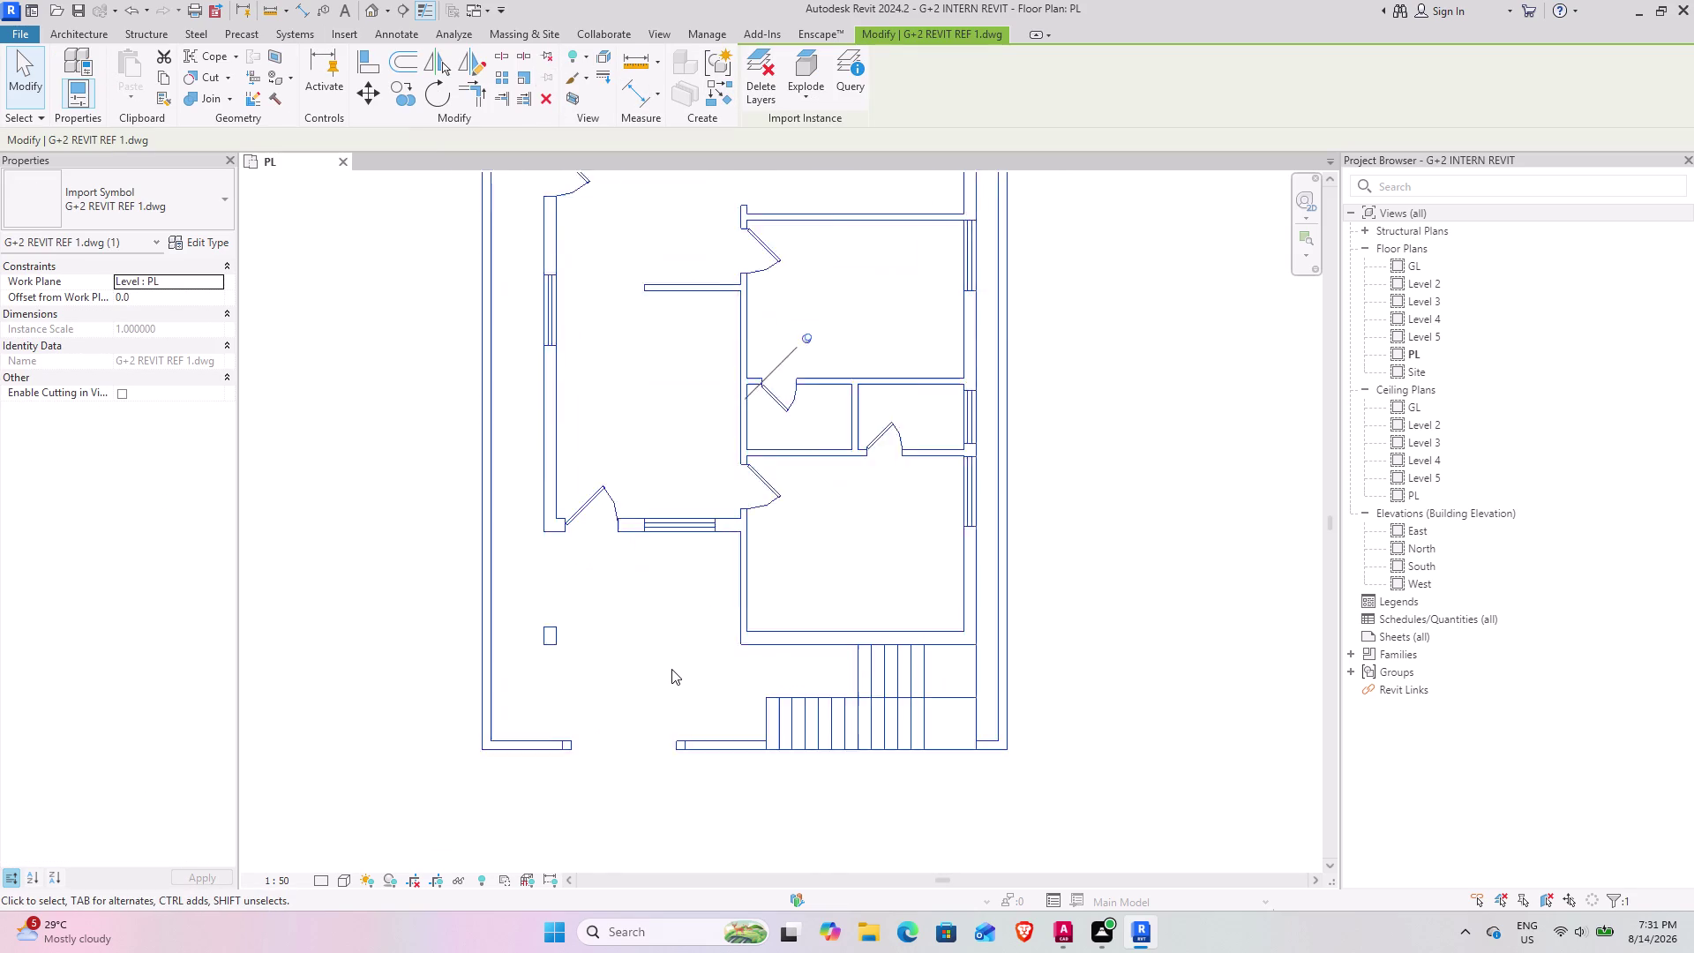
scroll(up, 3)
scroll(up, 3)
middle_drag(579, 637, 683, 652)
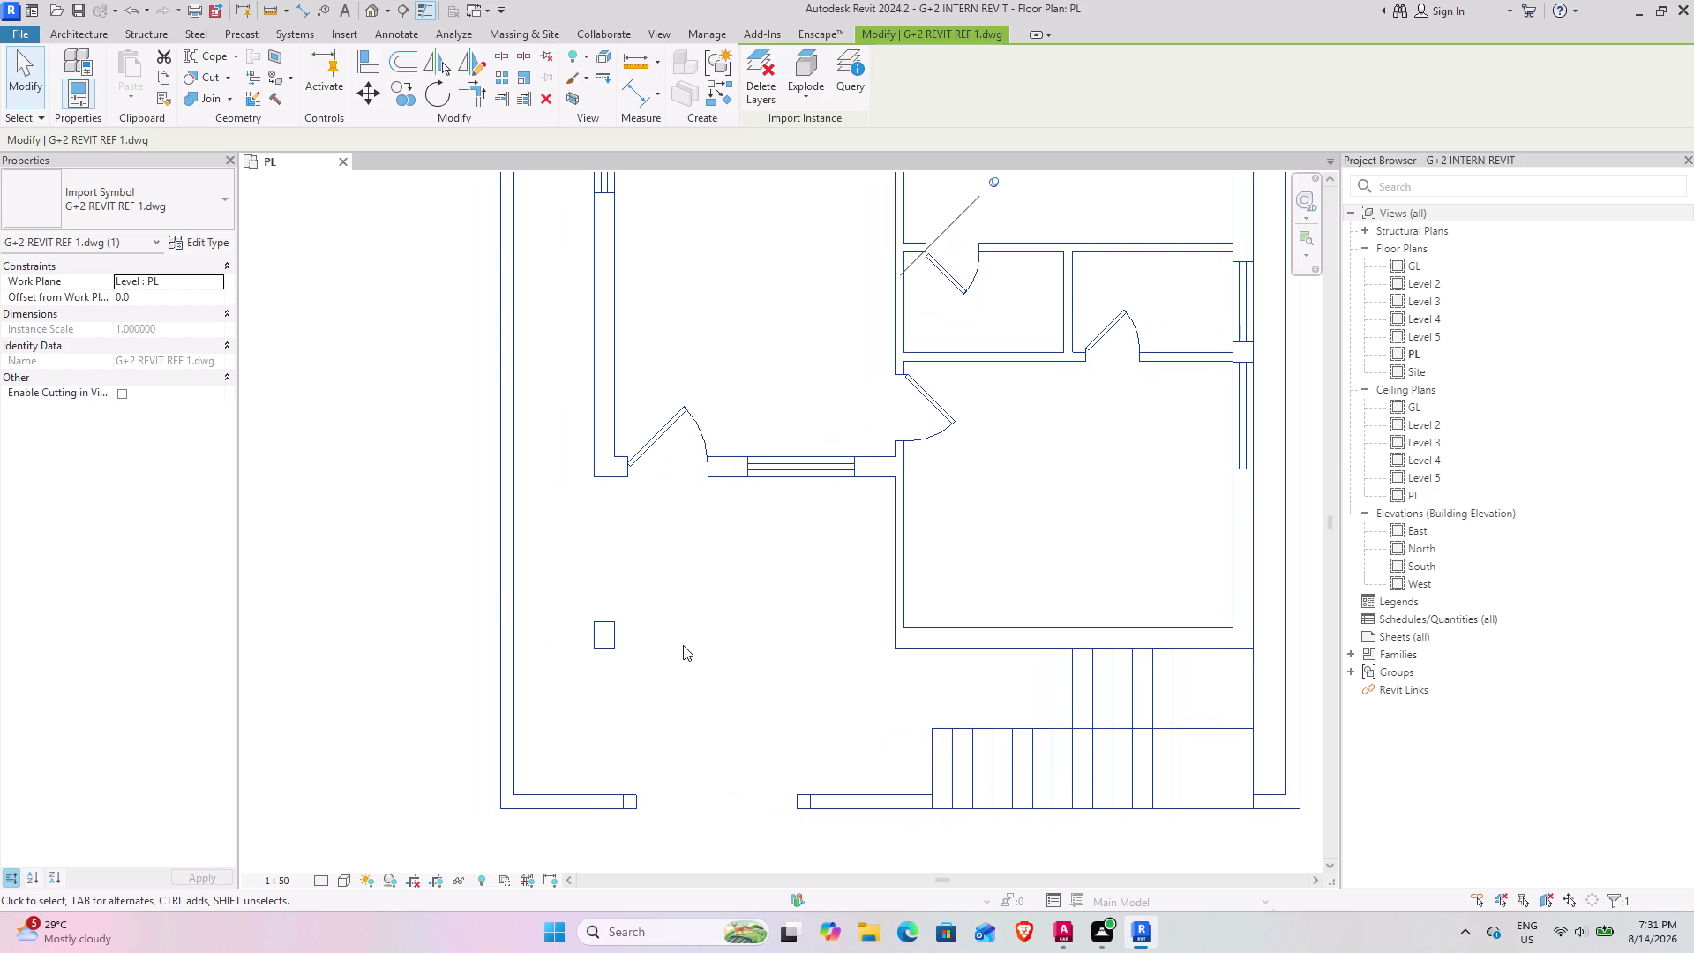
scroll(down, 3)
middle_drag(703, 478, 685, 519)
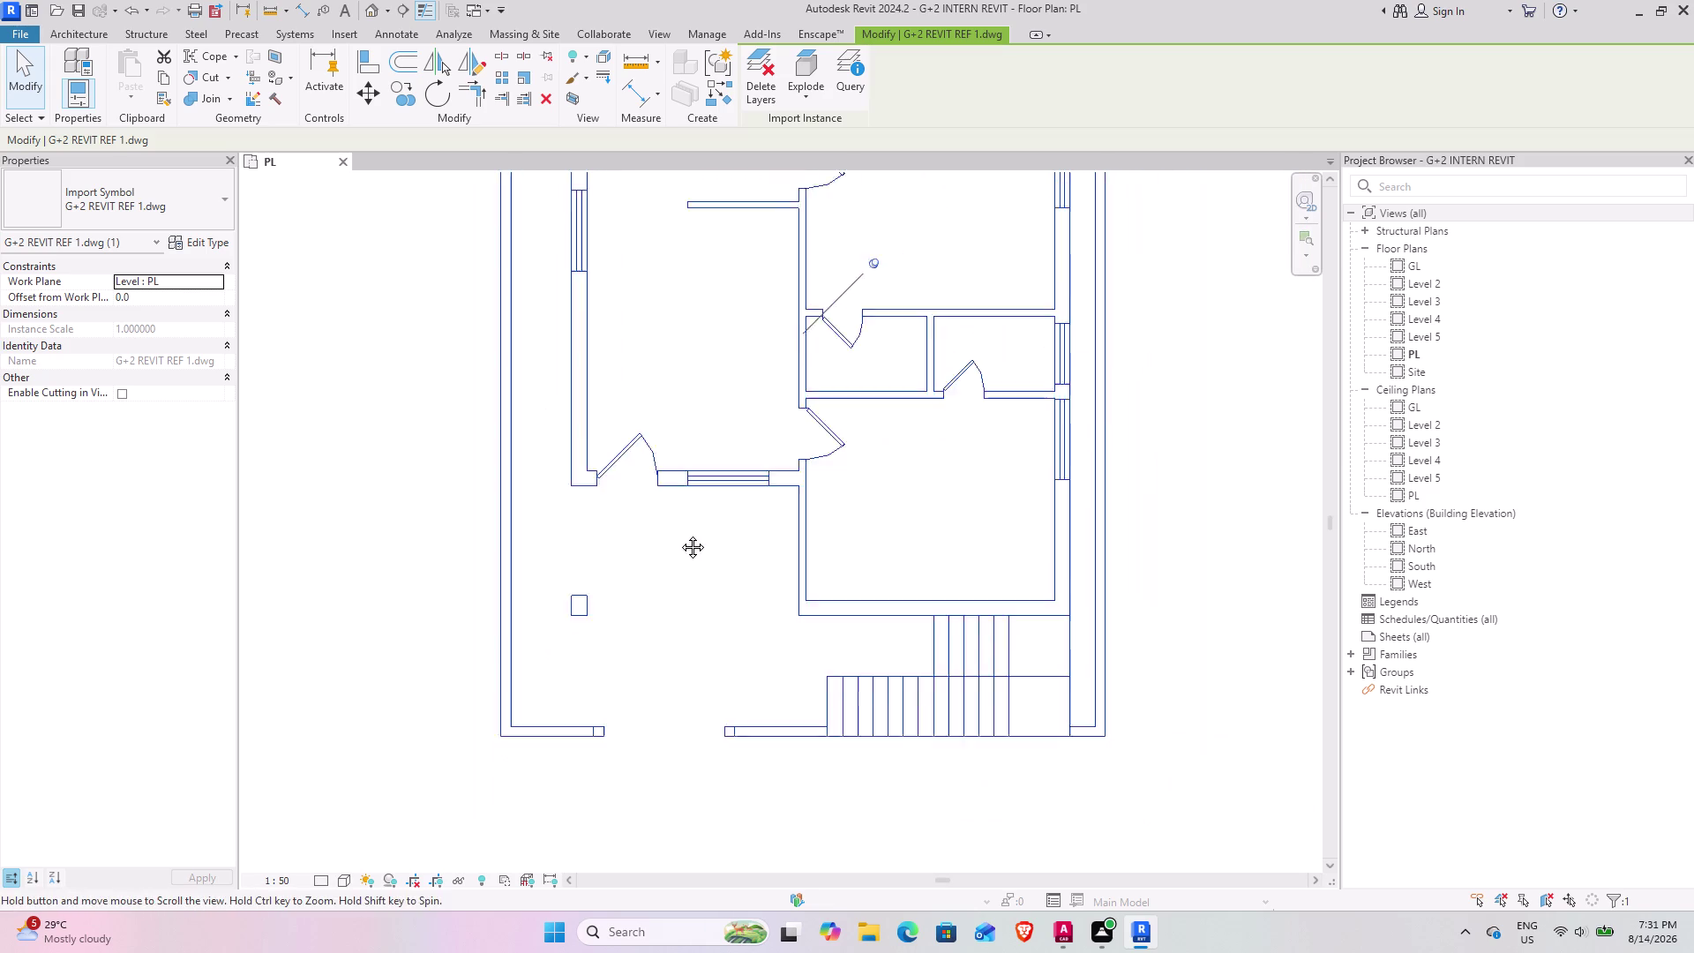
middle_drag(685, 519, 642, 603)
scroll(down, 3)
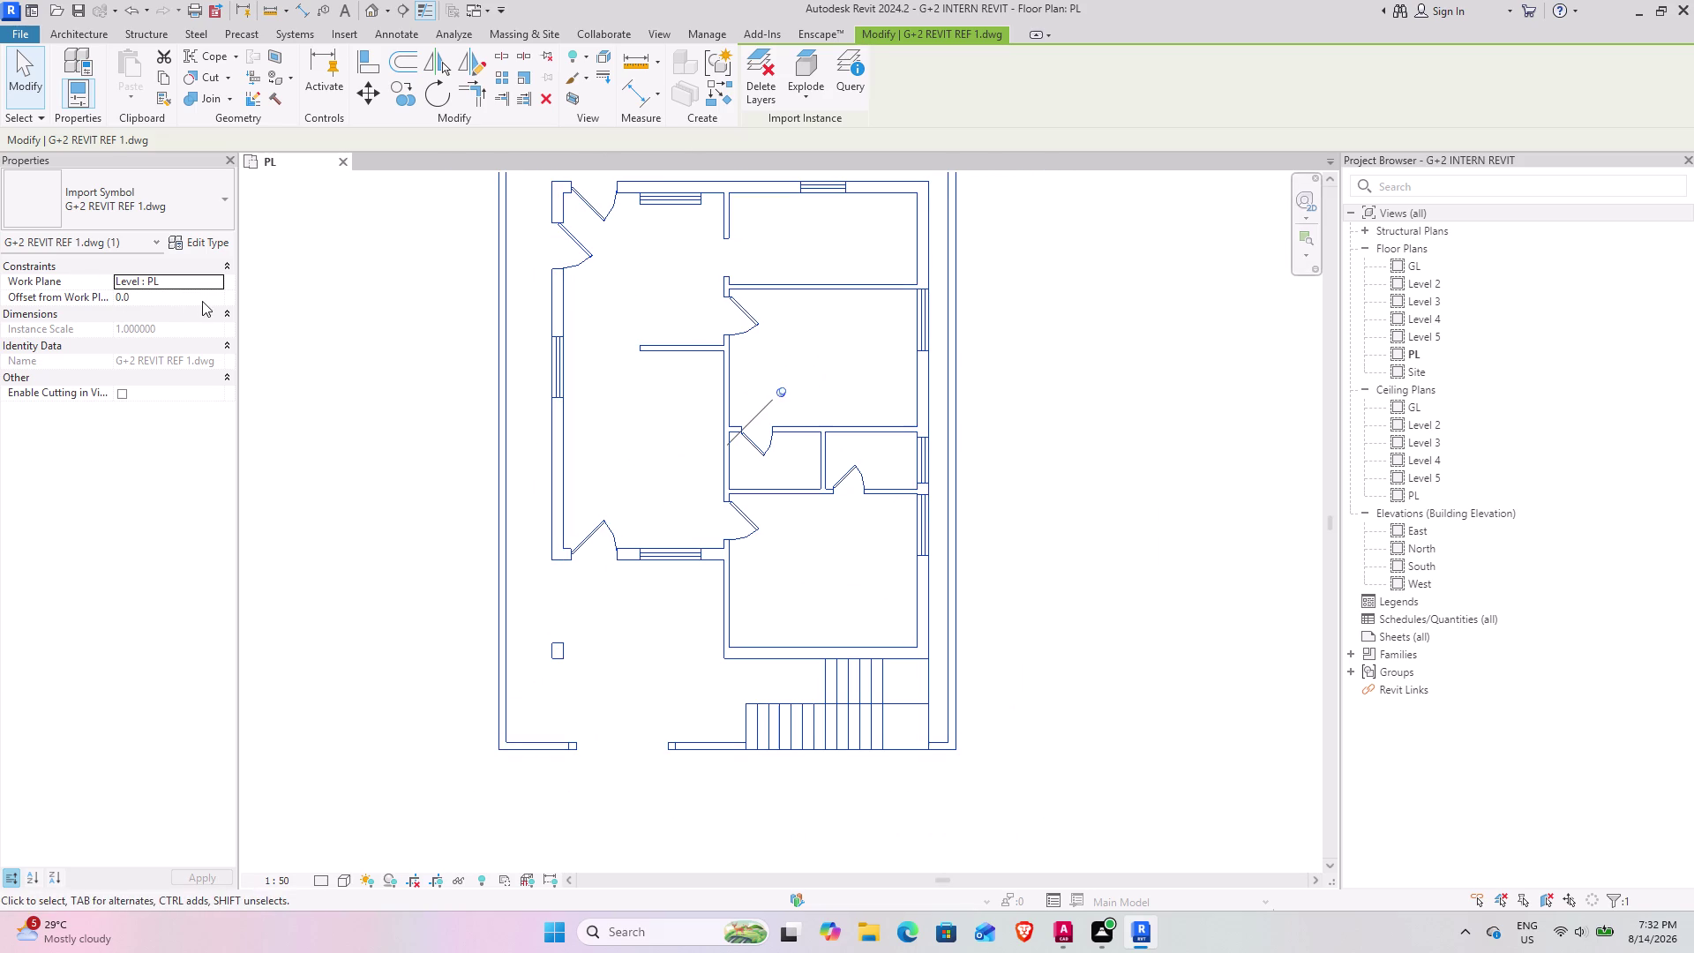
middle_drag(631, 373, 620, 475)
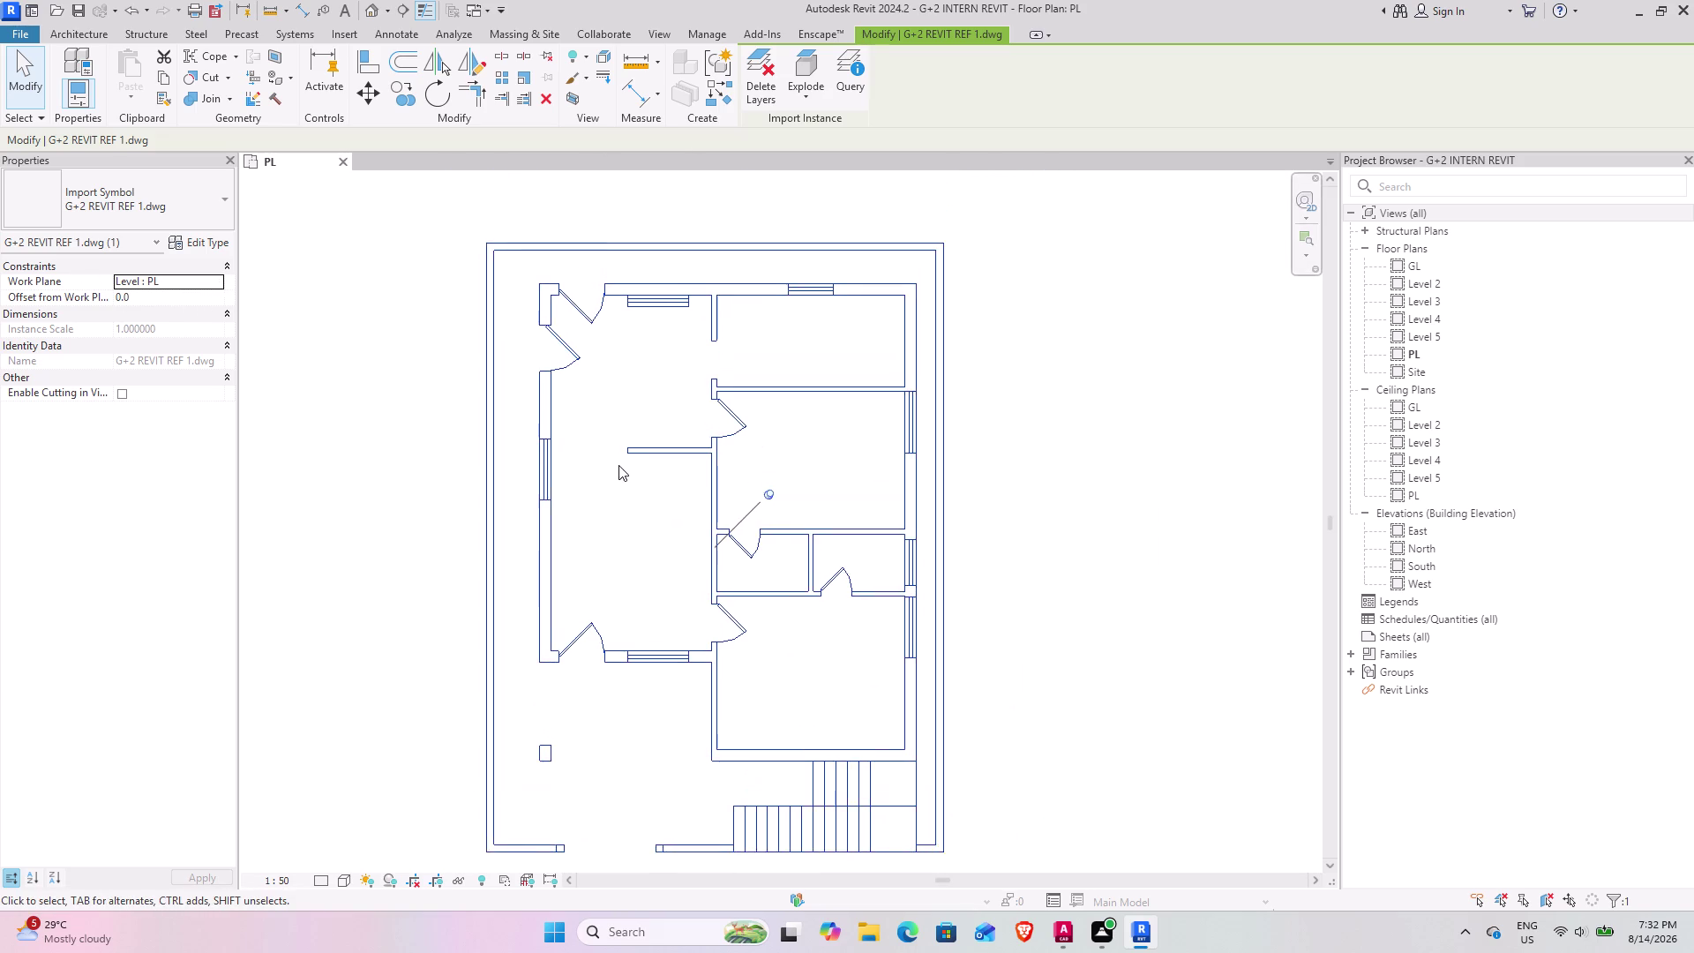
scroll(down, 3)
middle_drag(606, 464, 679, 314)
middle_drag(728, 350, 708, 391)
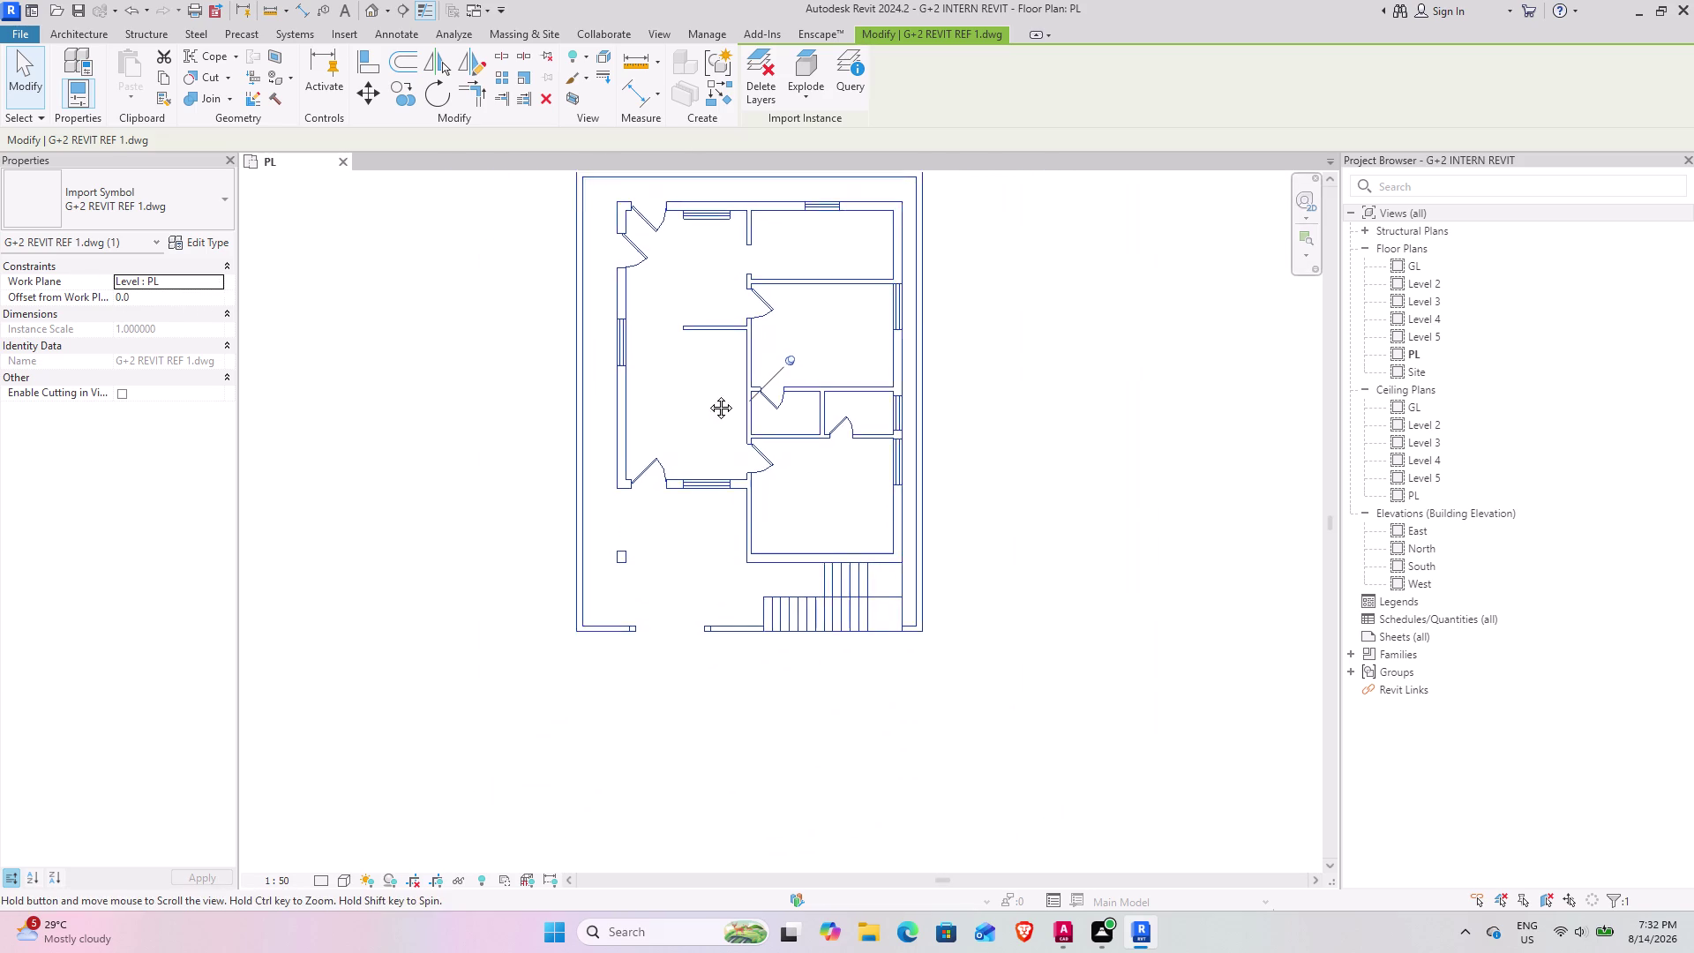
middle_drag(708, 391, 687, 480)
scroll(up, 3)
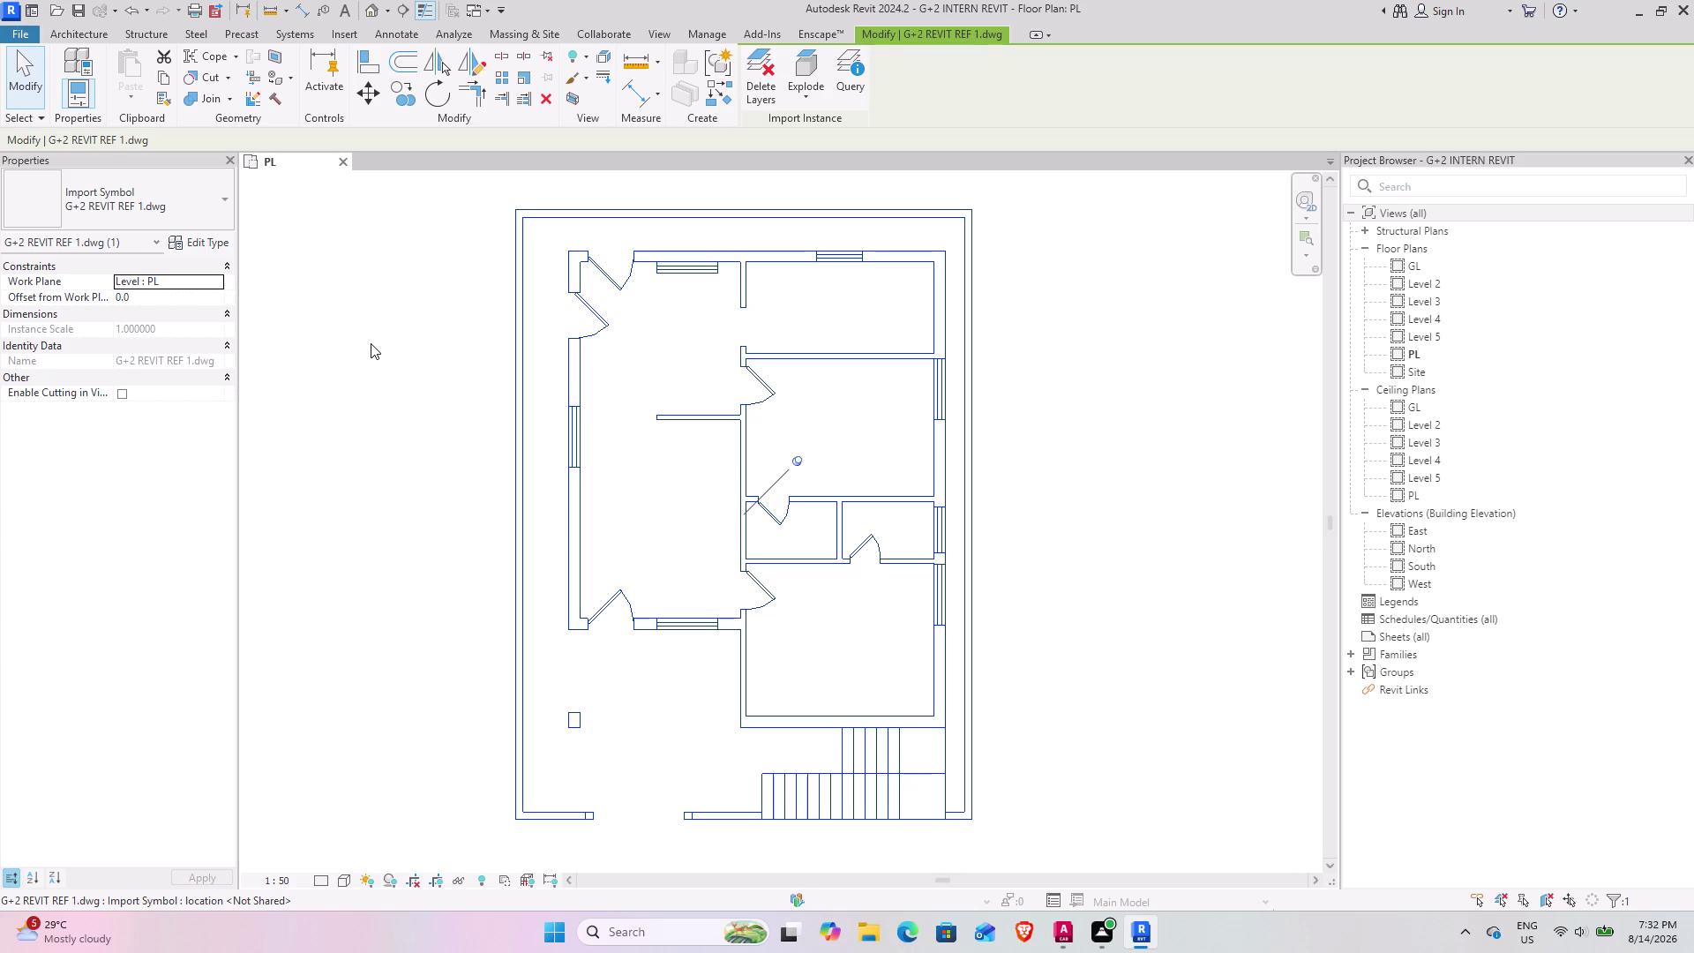
middle_drag(528, 257, 467, 342)
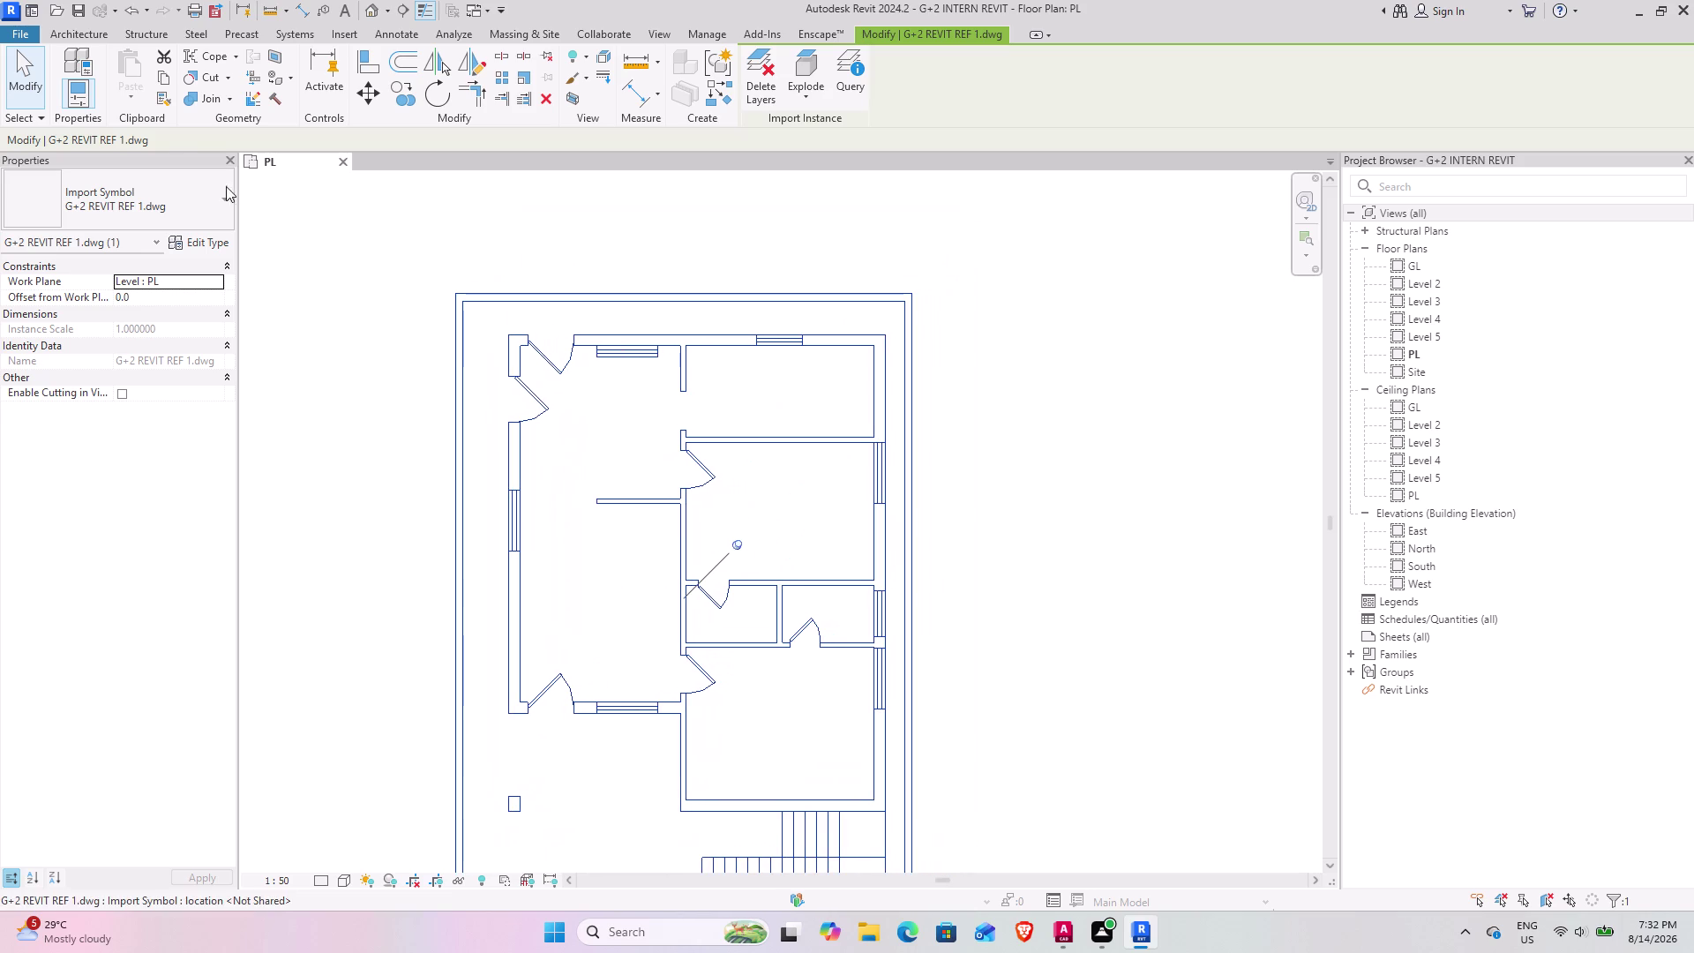
click(80, 34)
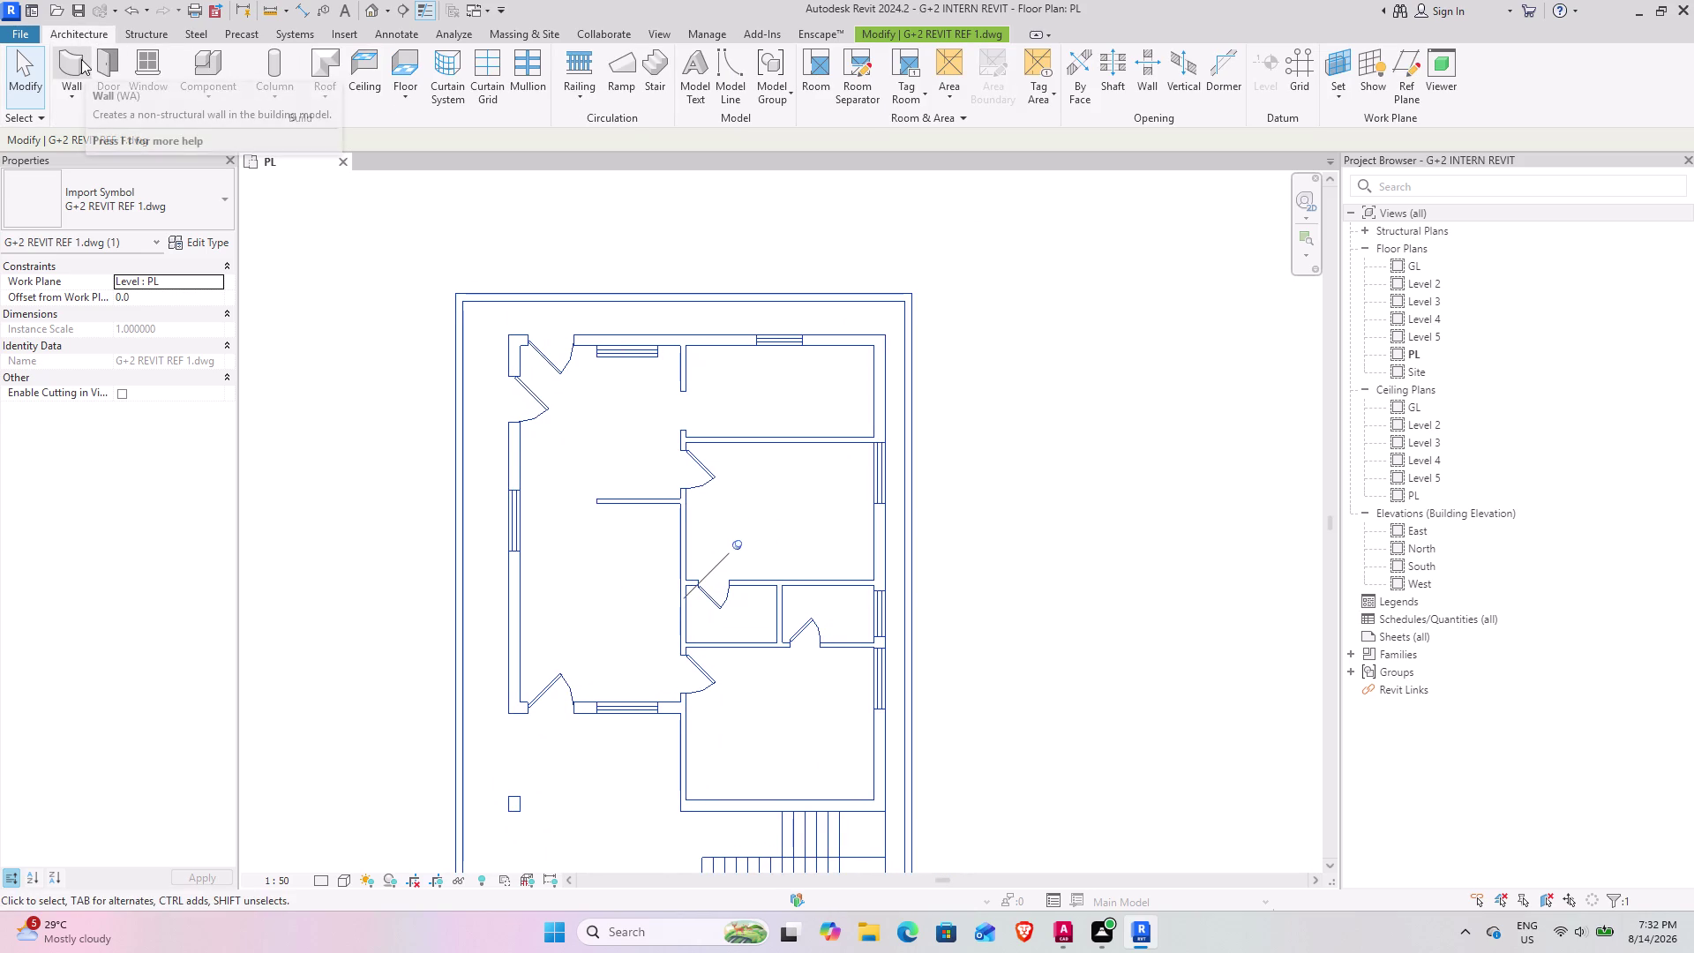
Duplicate the current wall type as a new type named 9" wall.
click(81, 59)
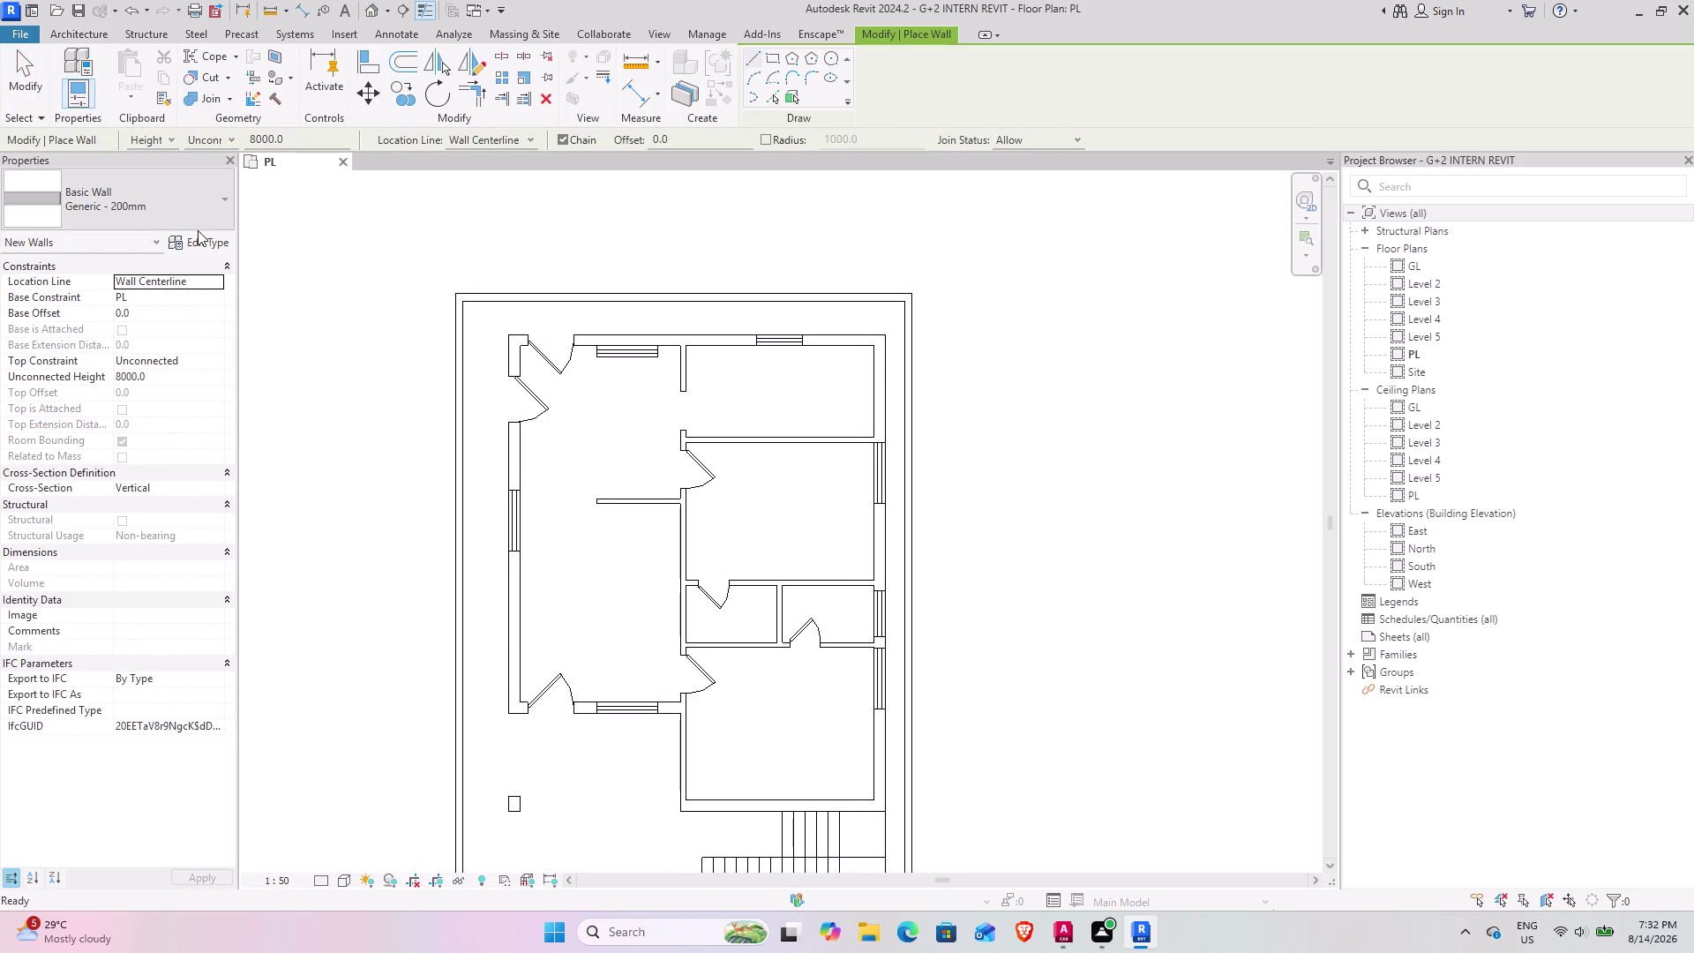
click(202, 248)
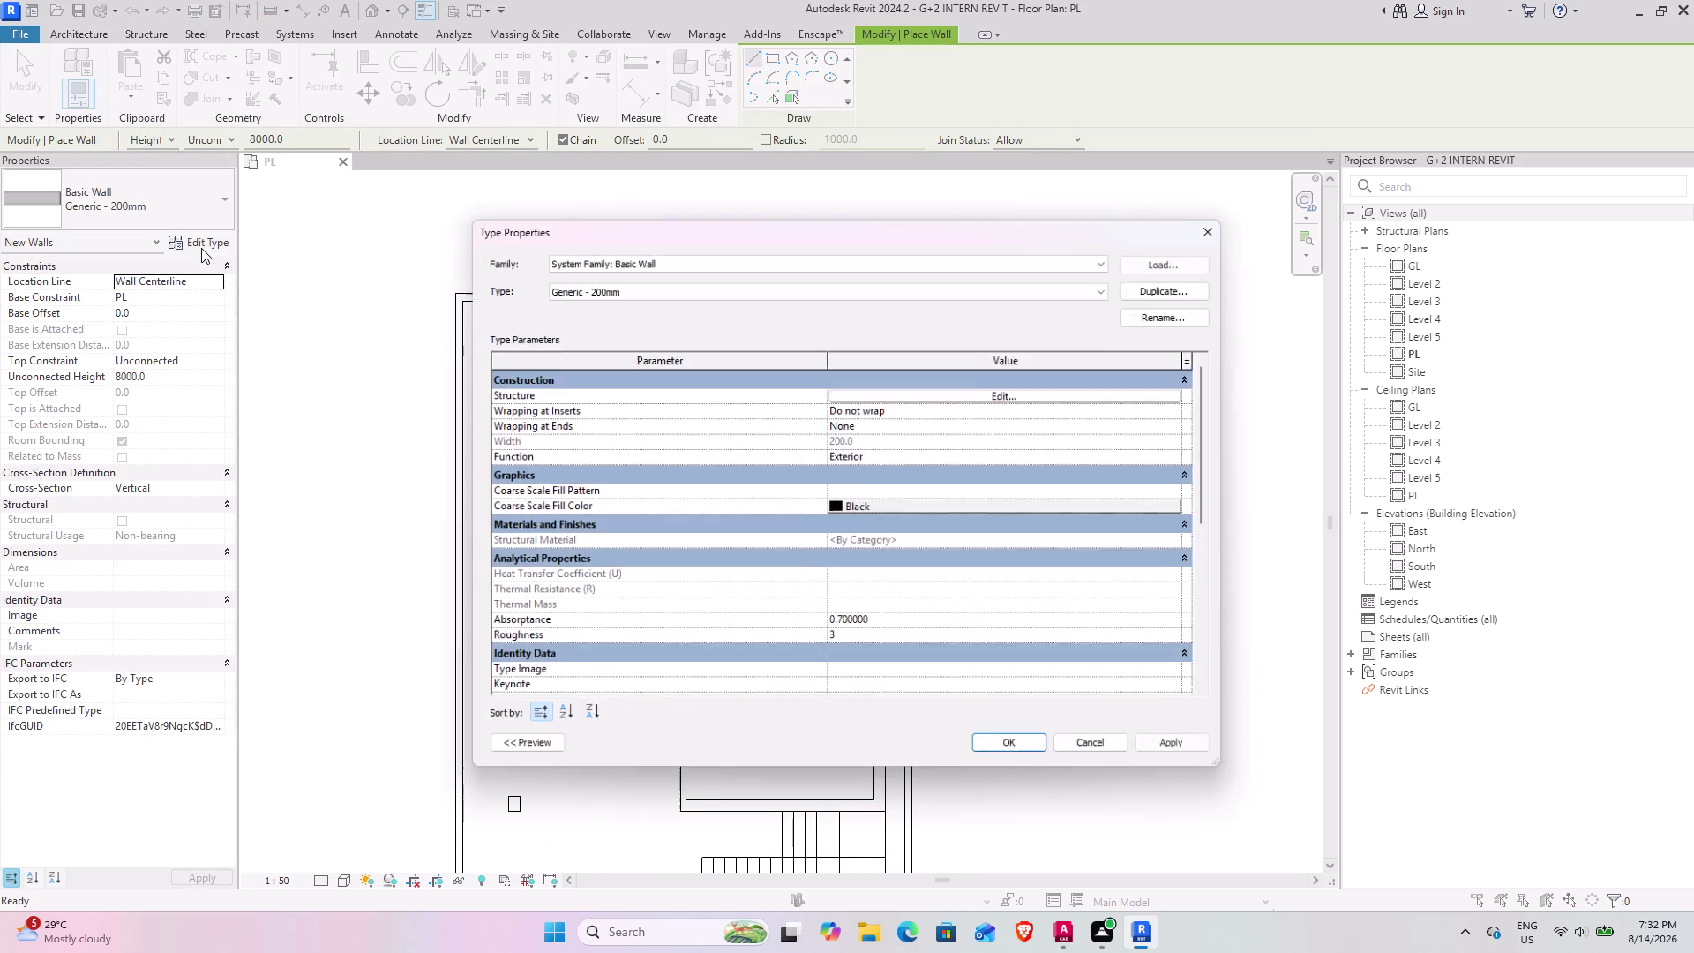
click(1171, 274)
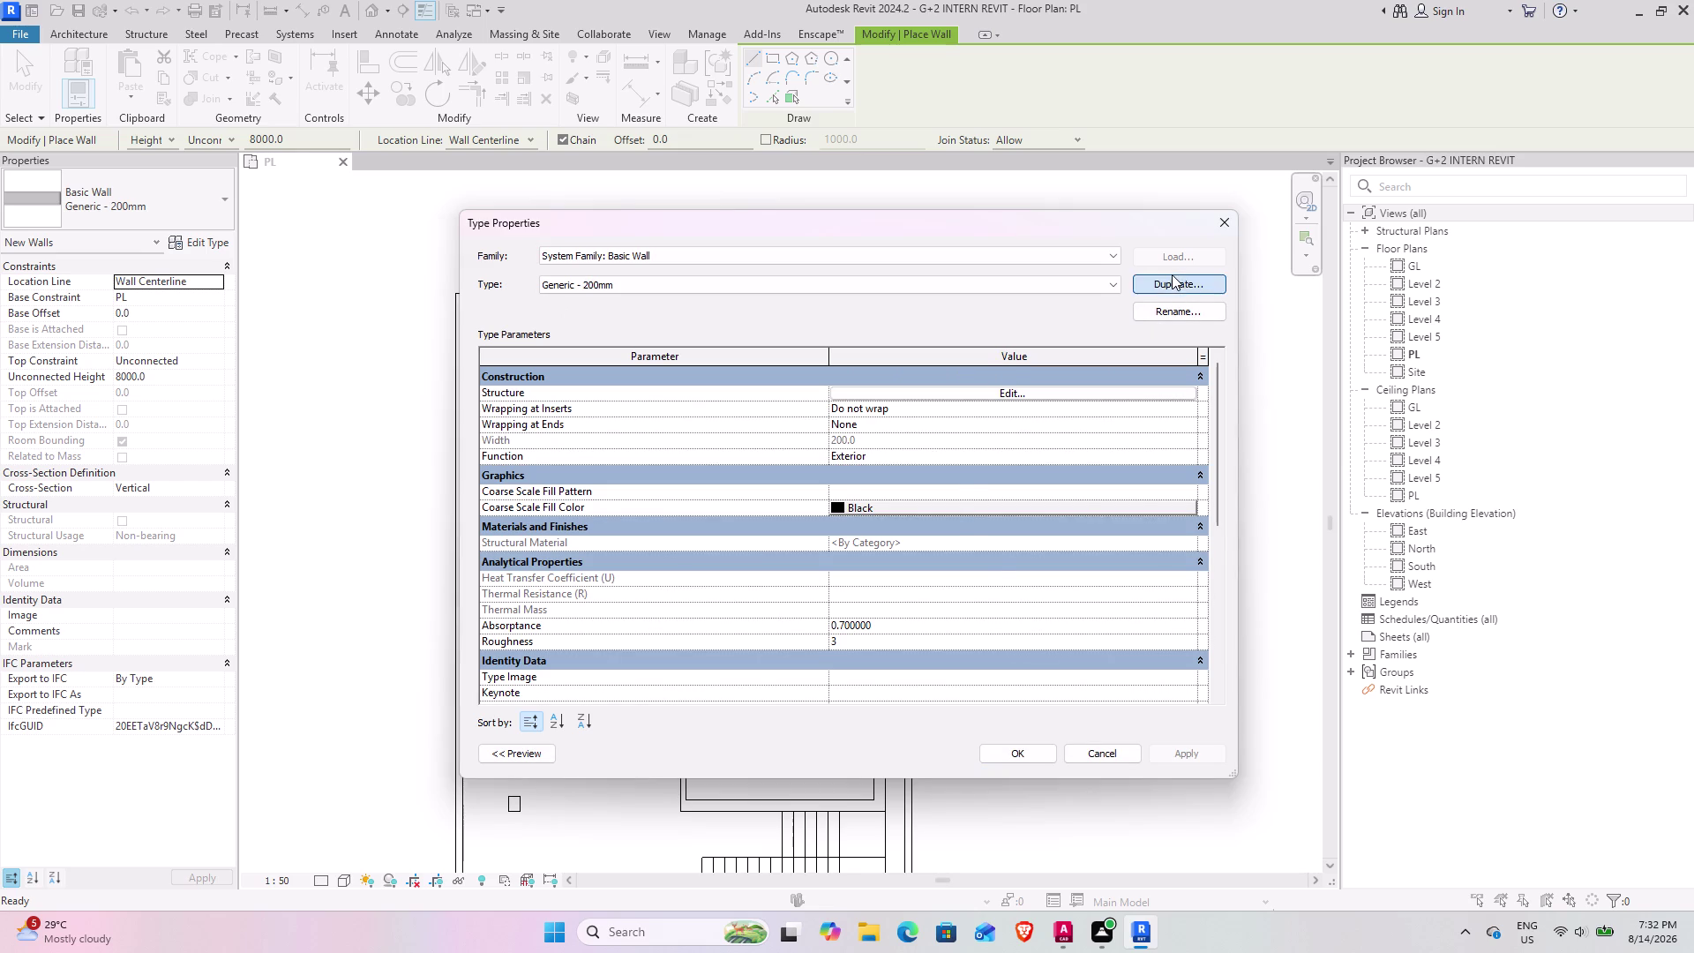
key(9)
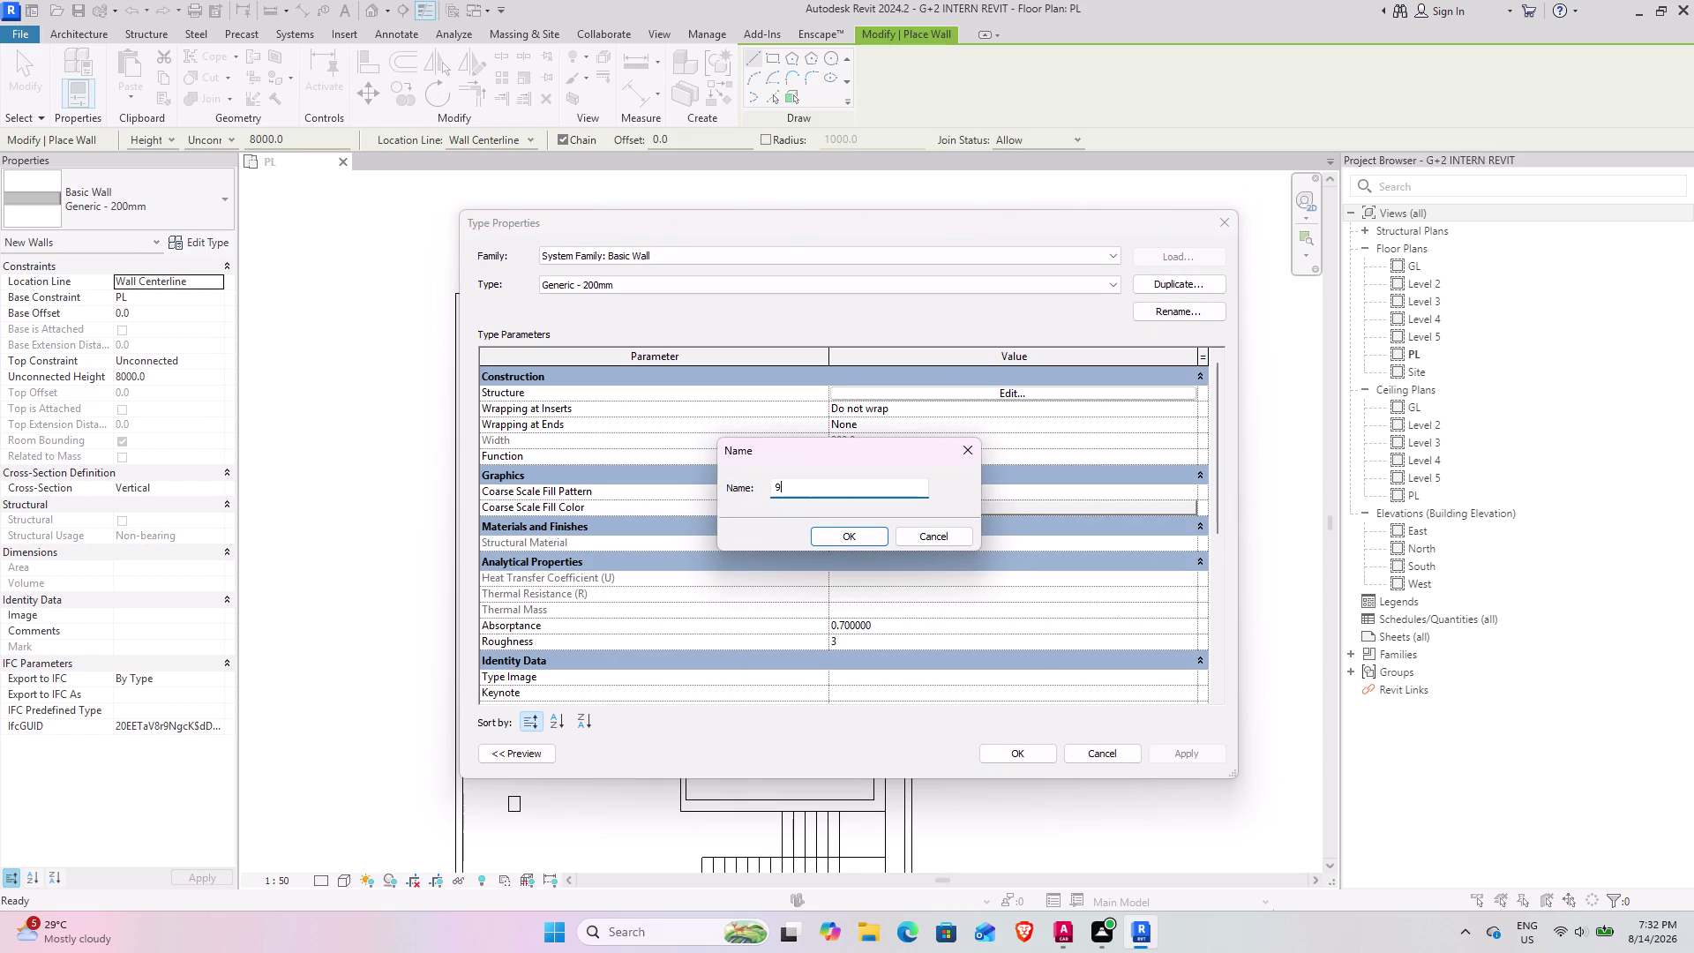
key(shift+quotedbl)
key(space)
text(wall)
click(861, 558)
click(859, 538)
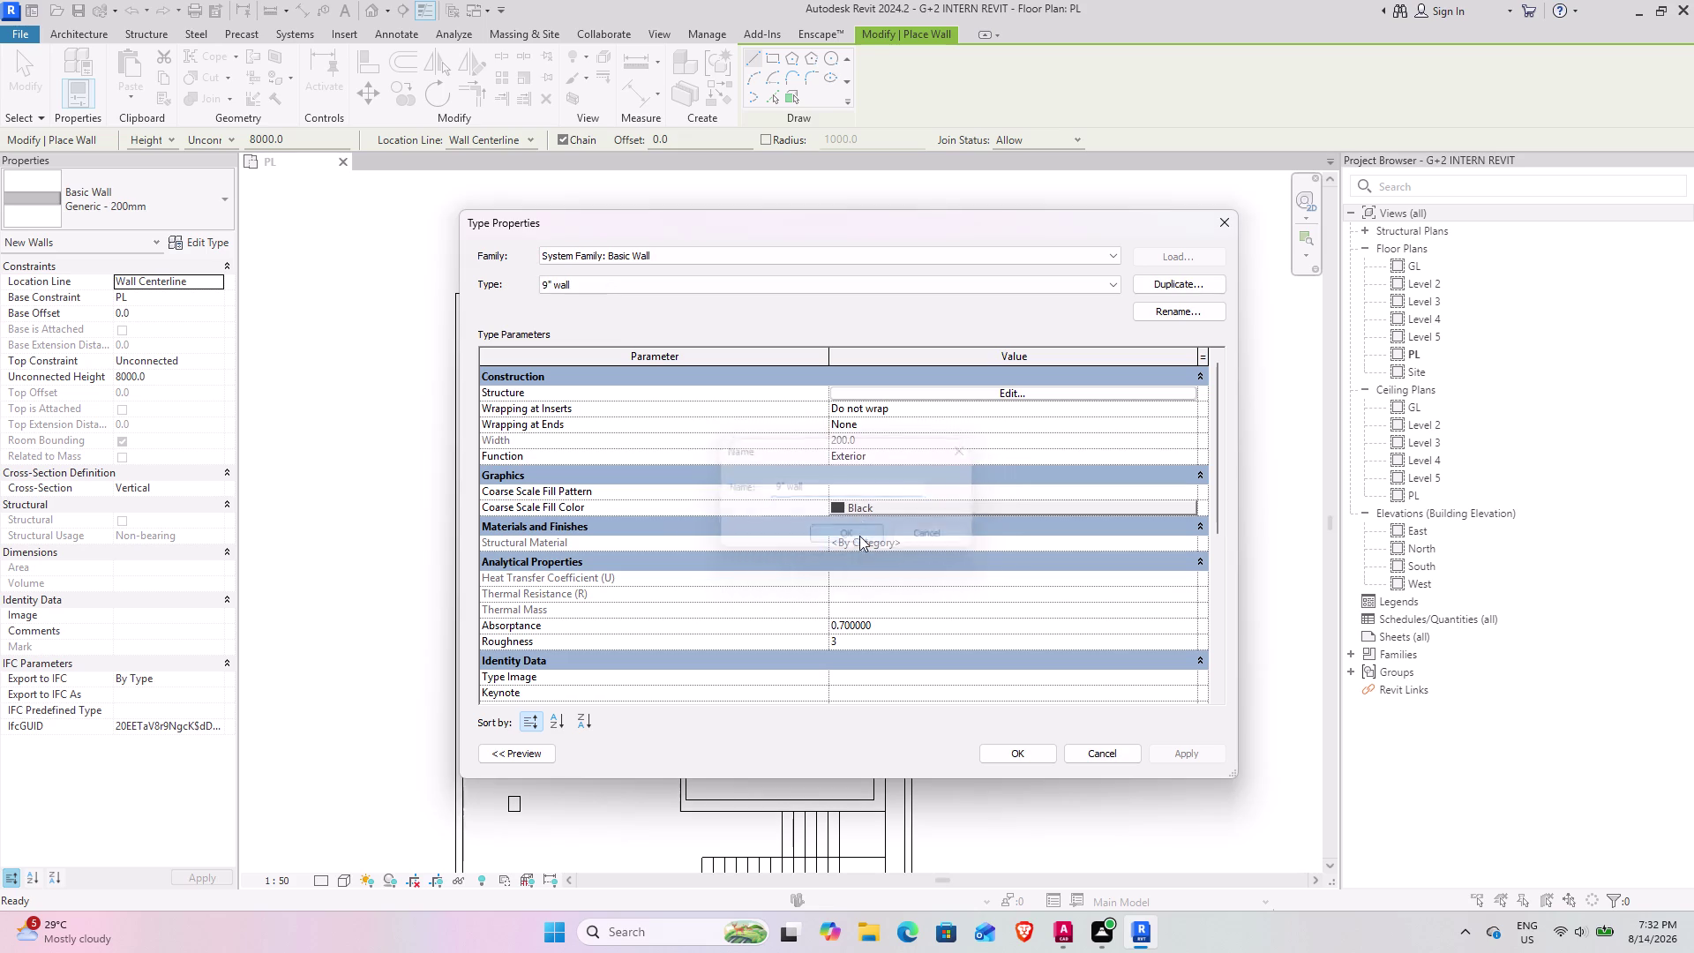
click(957, 394)
Set the 9" wall structure layer thickness to 228.6 mm and accept the type.
click(863, 391)
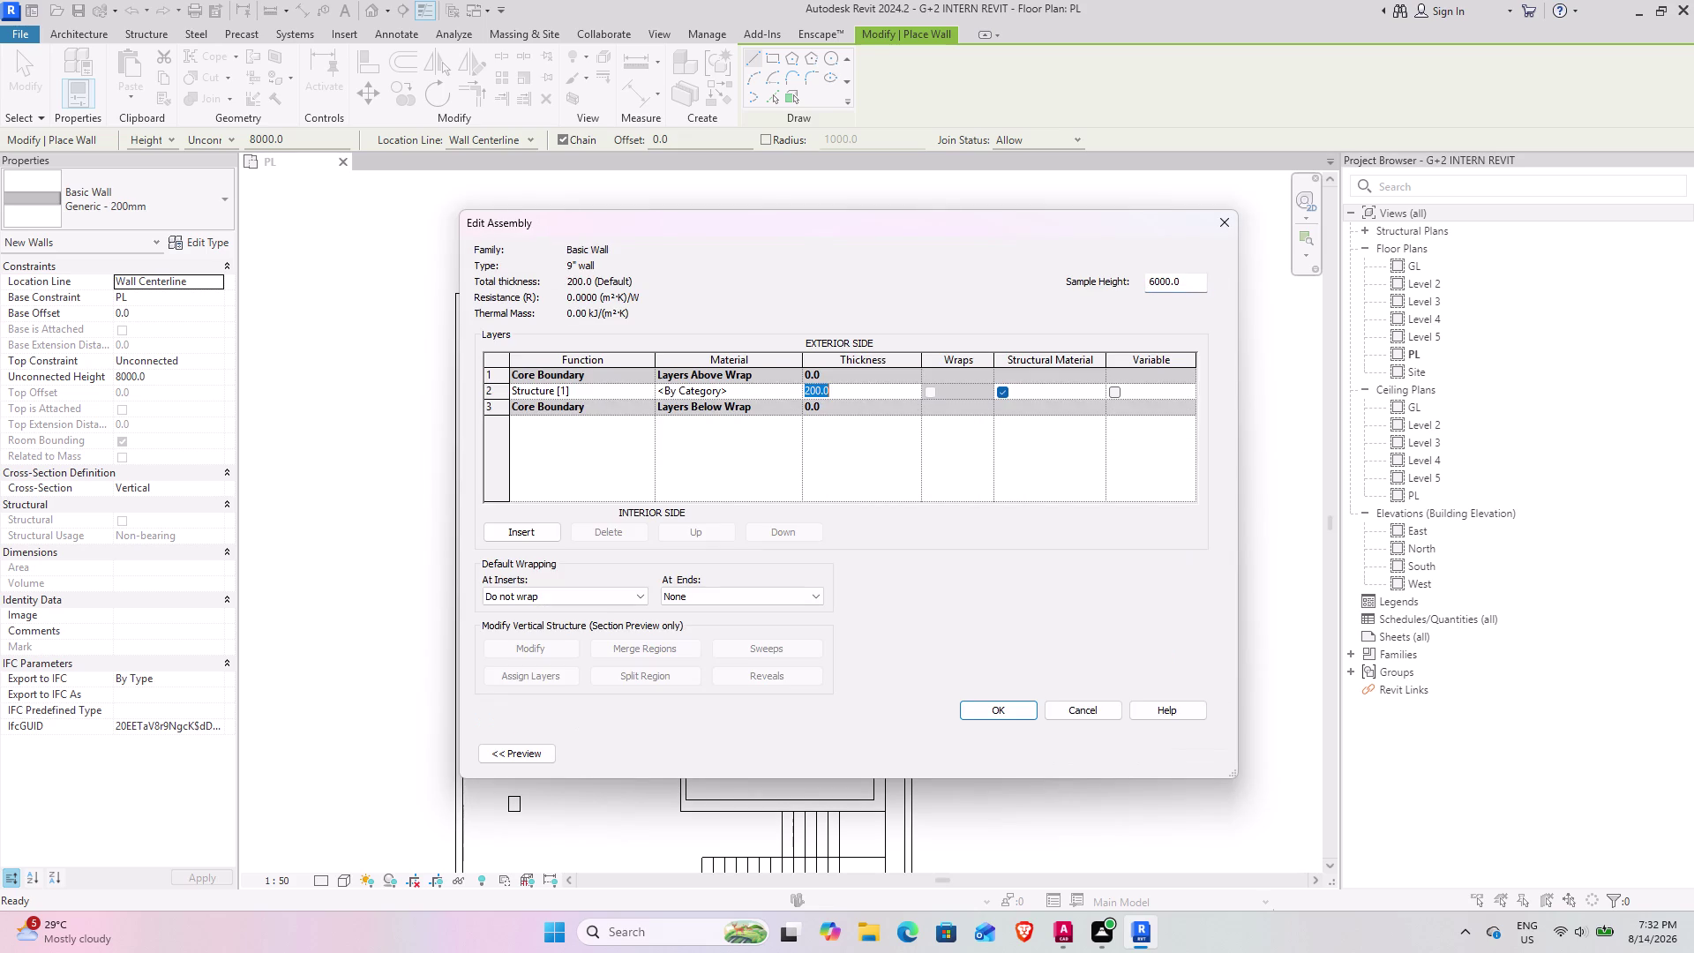
key(9)
key(shift+quotedbl)
key(Return)
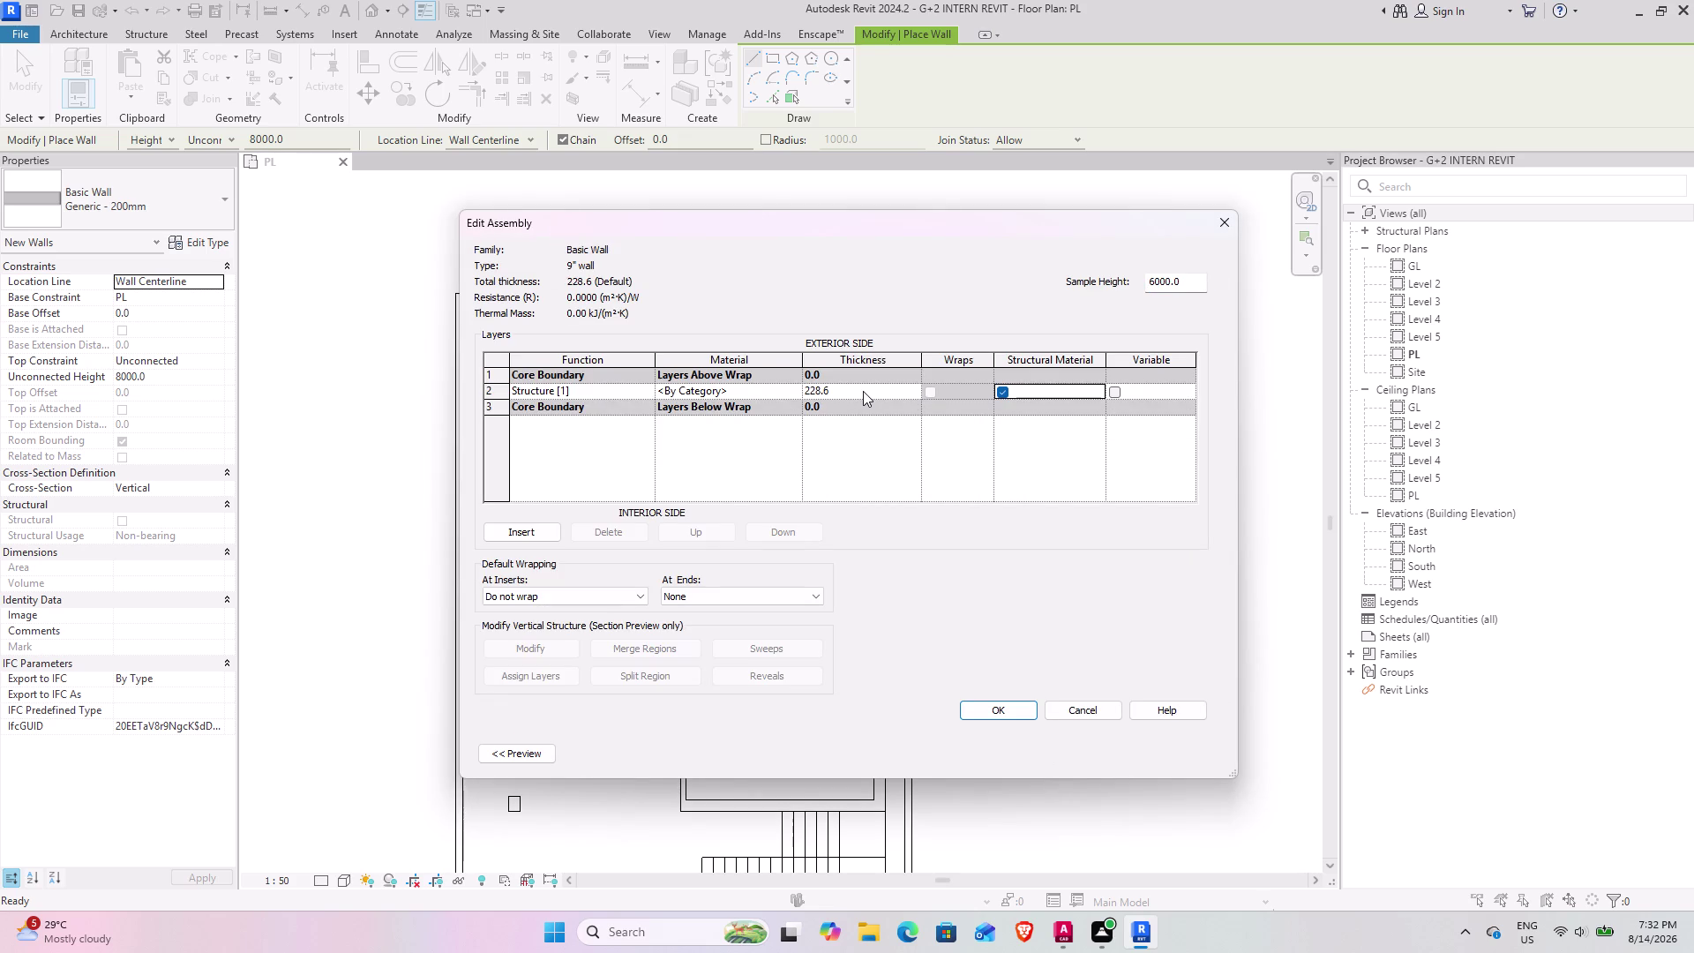
click(982, 710)
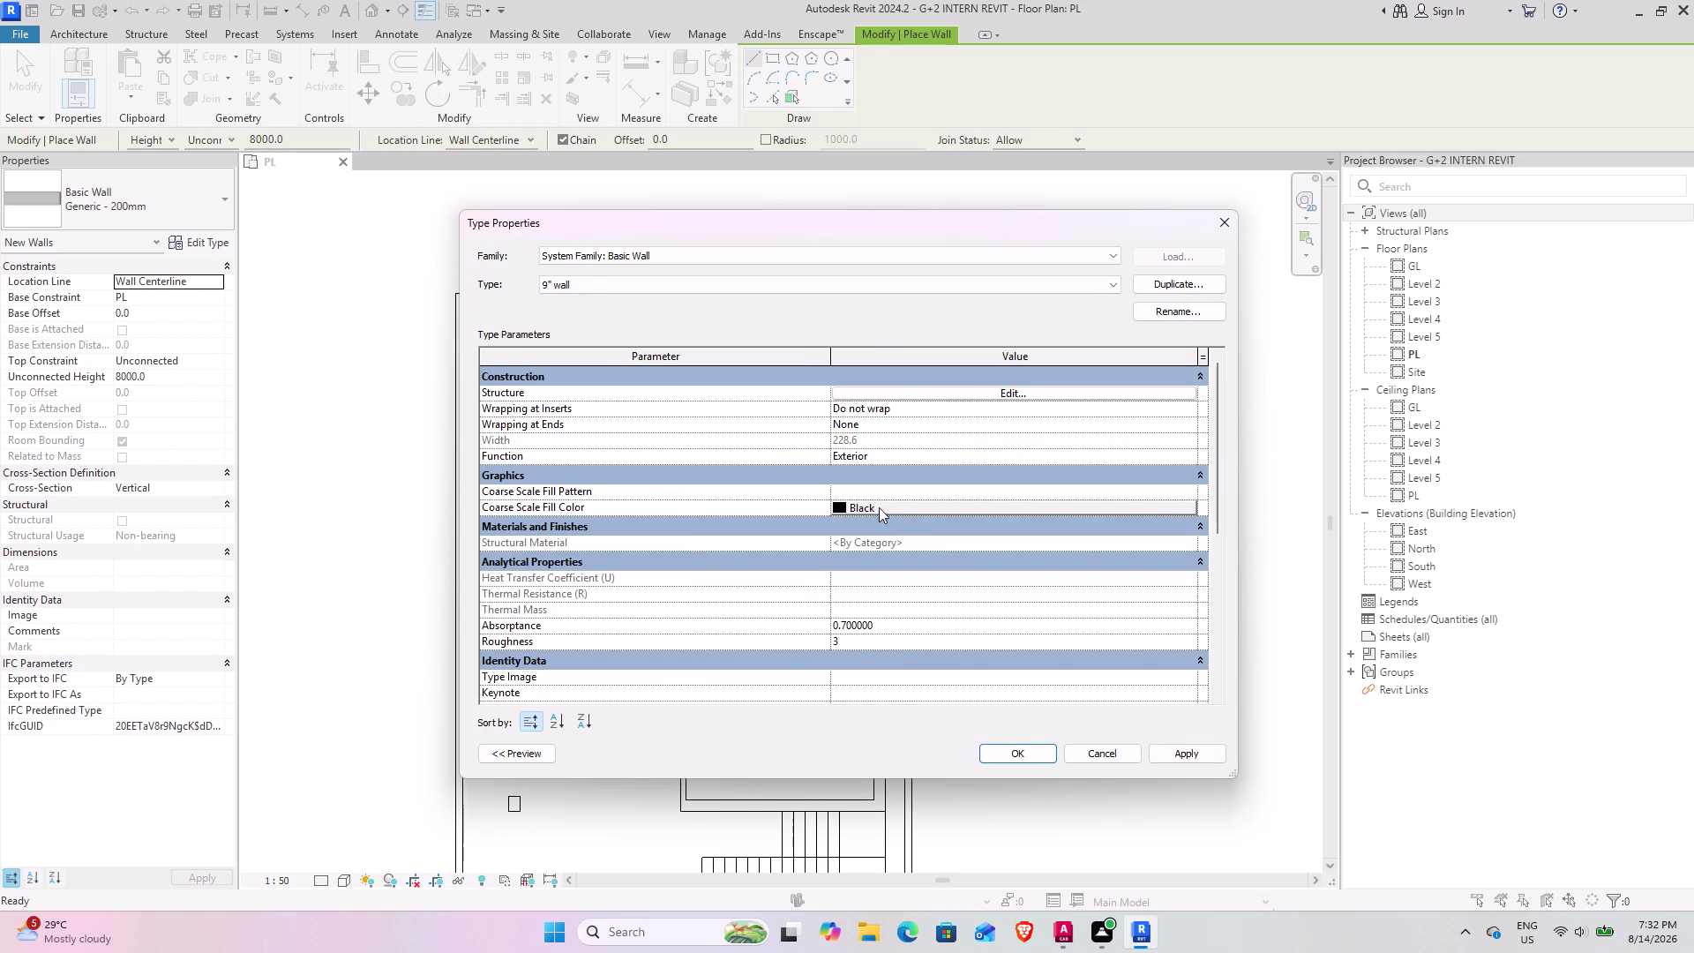
click(1177, 754)
click(1023, 752)
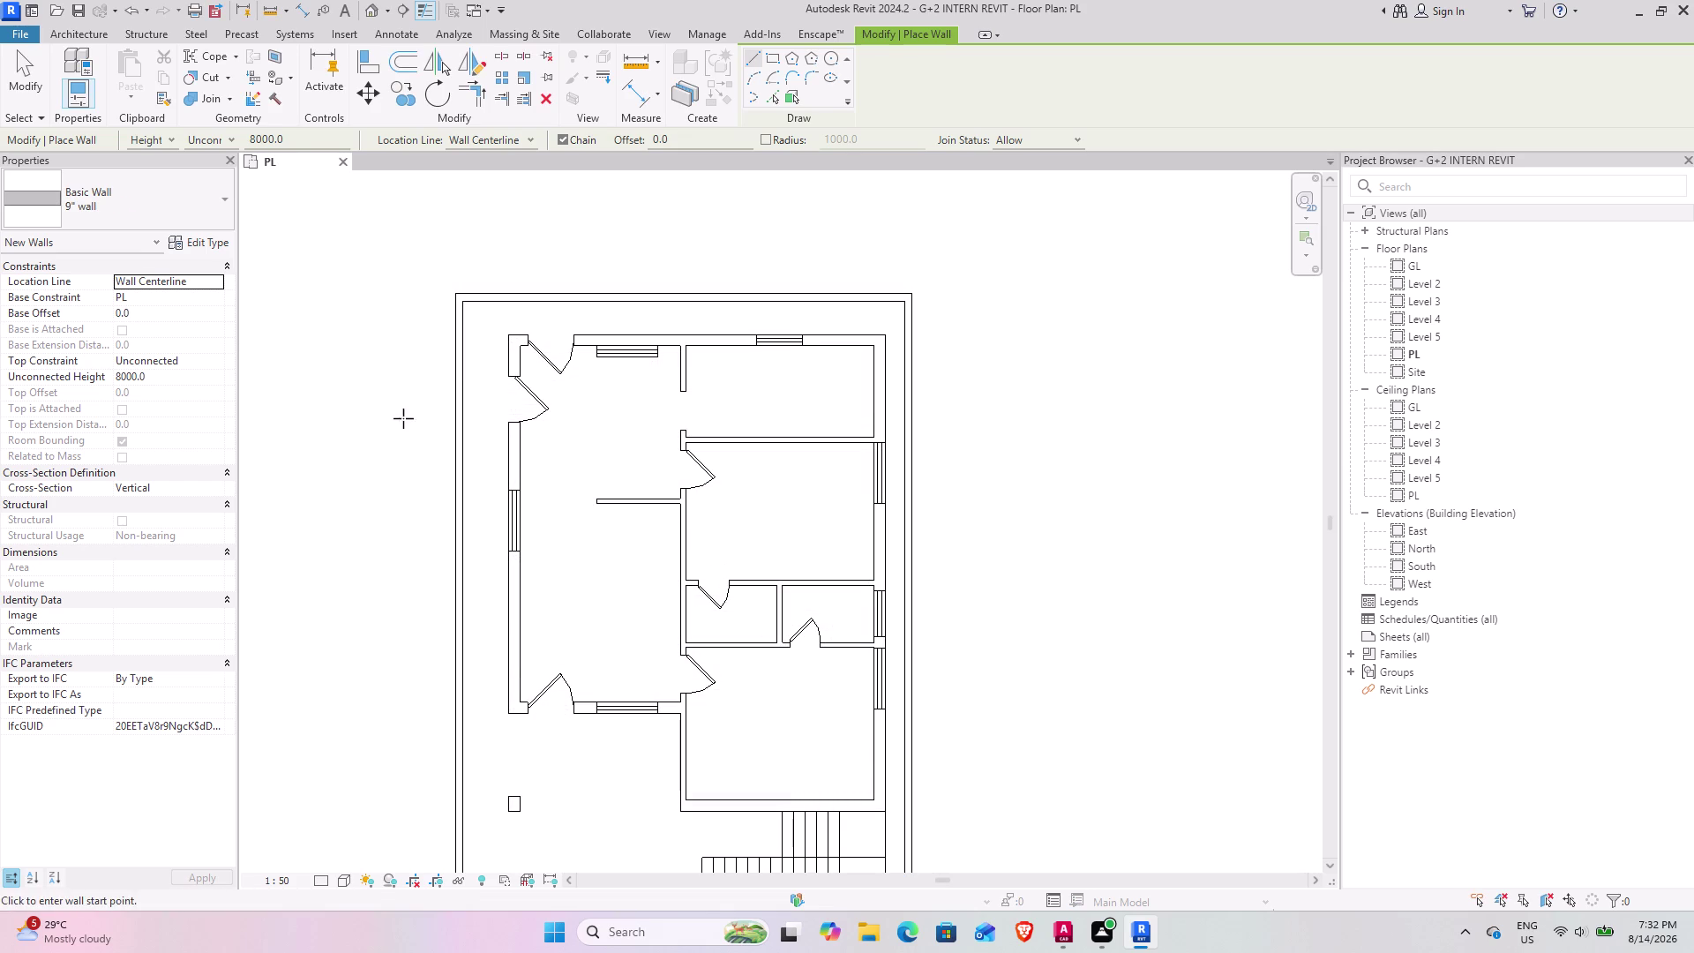
Set the wall Location Line to Finish Face: Exterior.
scroll(up, 3)
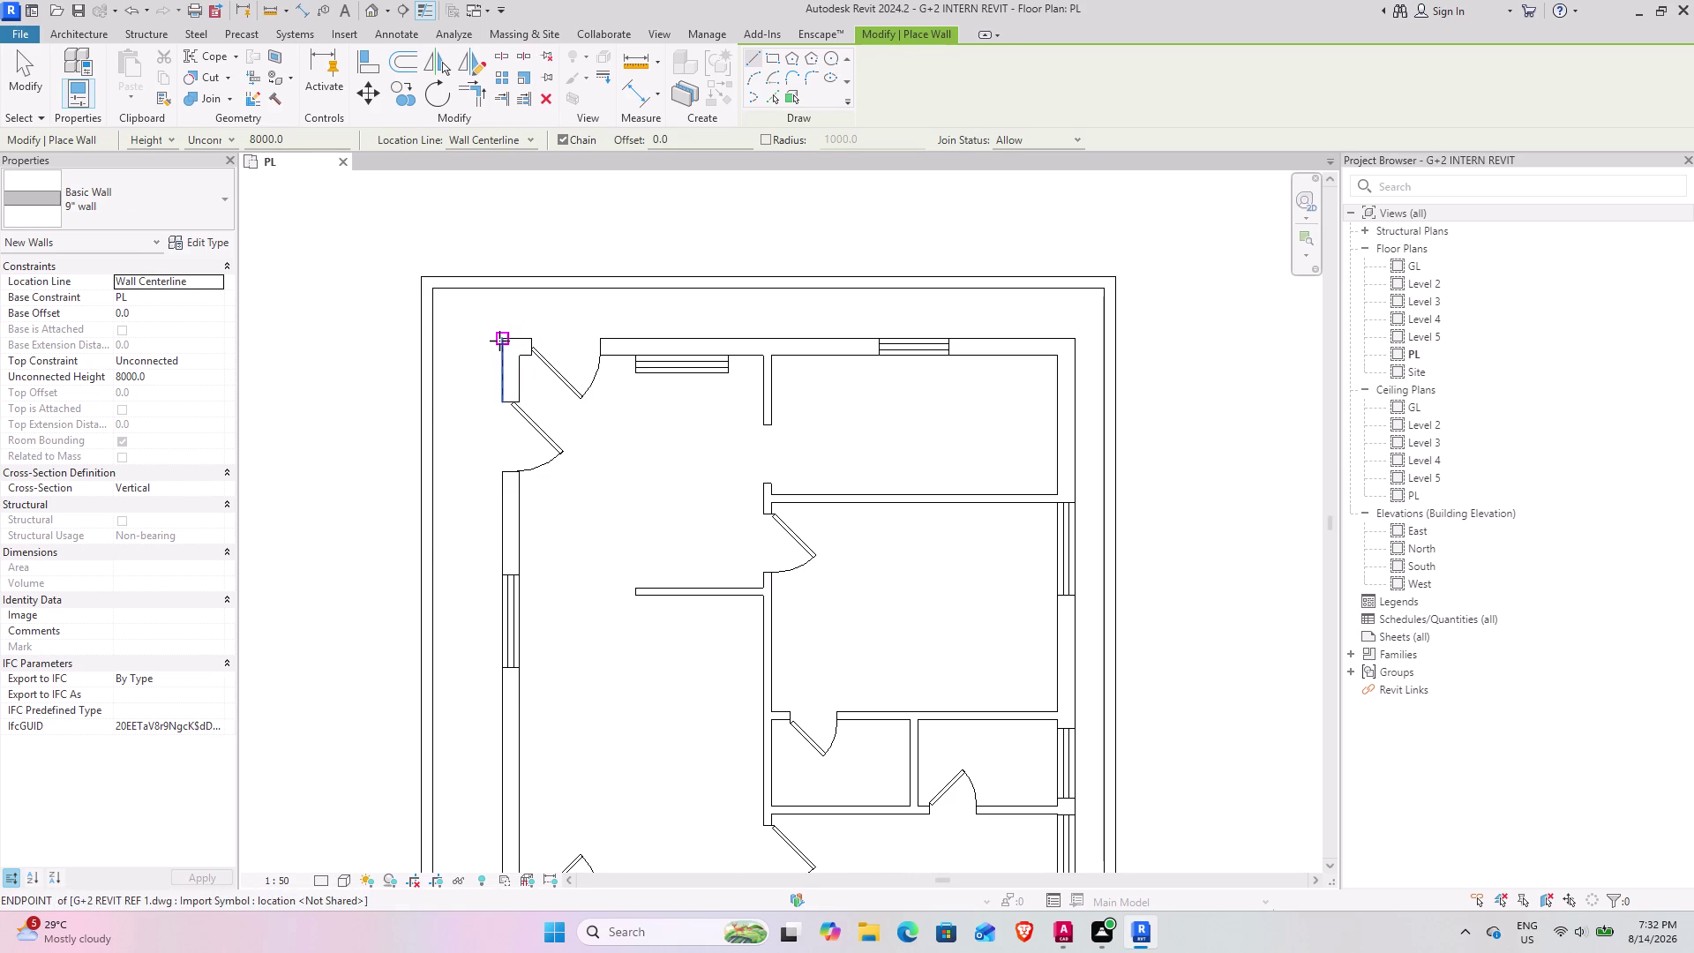
click(500, 340)
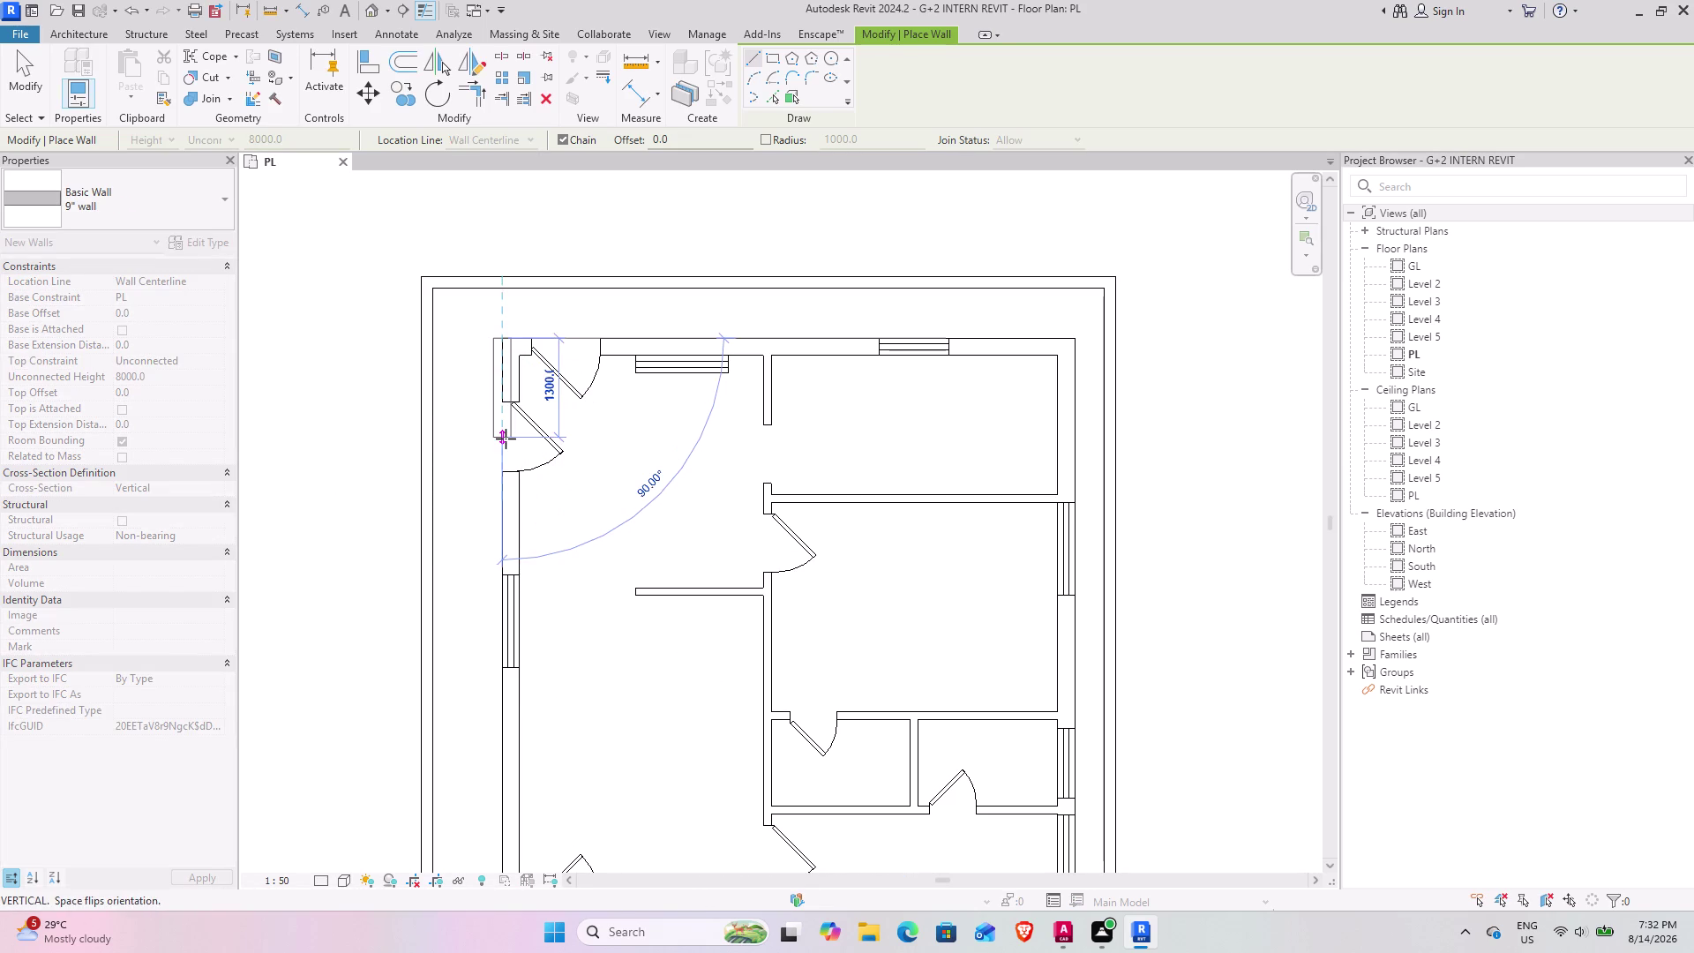
key(Escape)
click(532, 133)
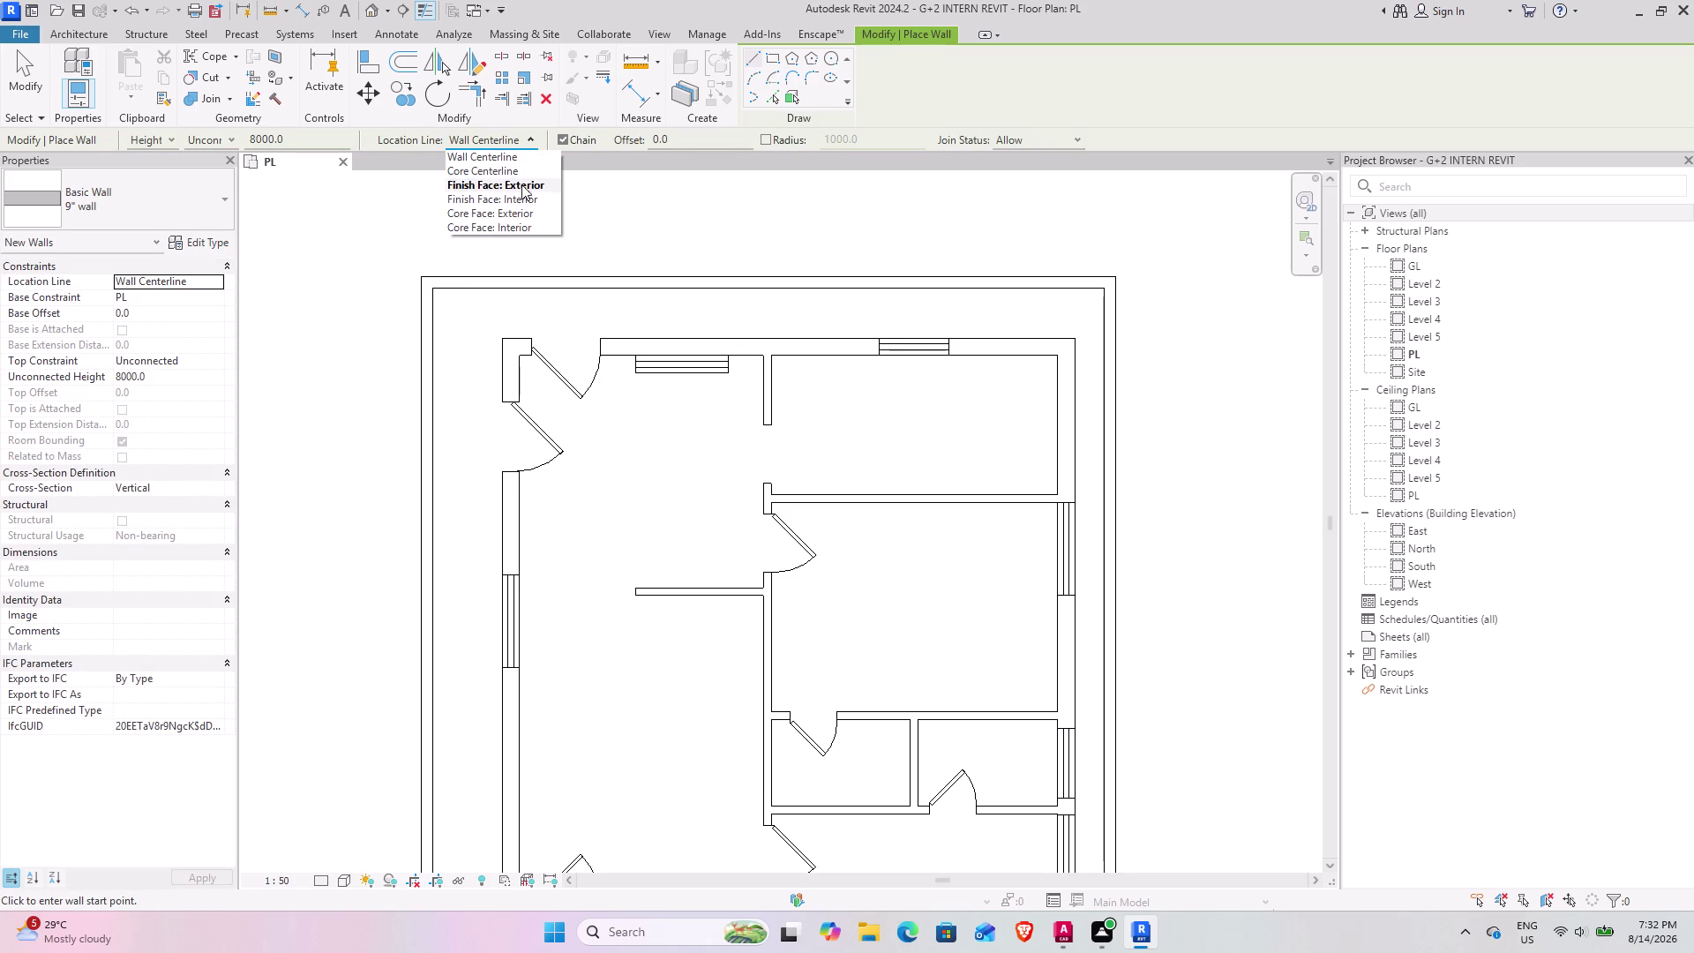
click(521, 188)
Draw 9" walls from the top-left corner down the left side to the central wall line.
click(505, 346)
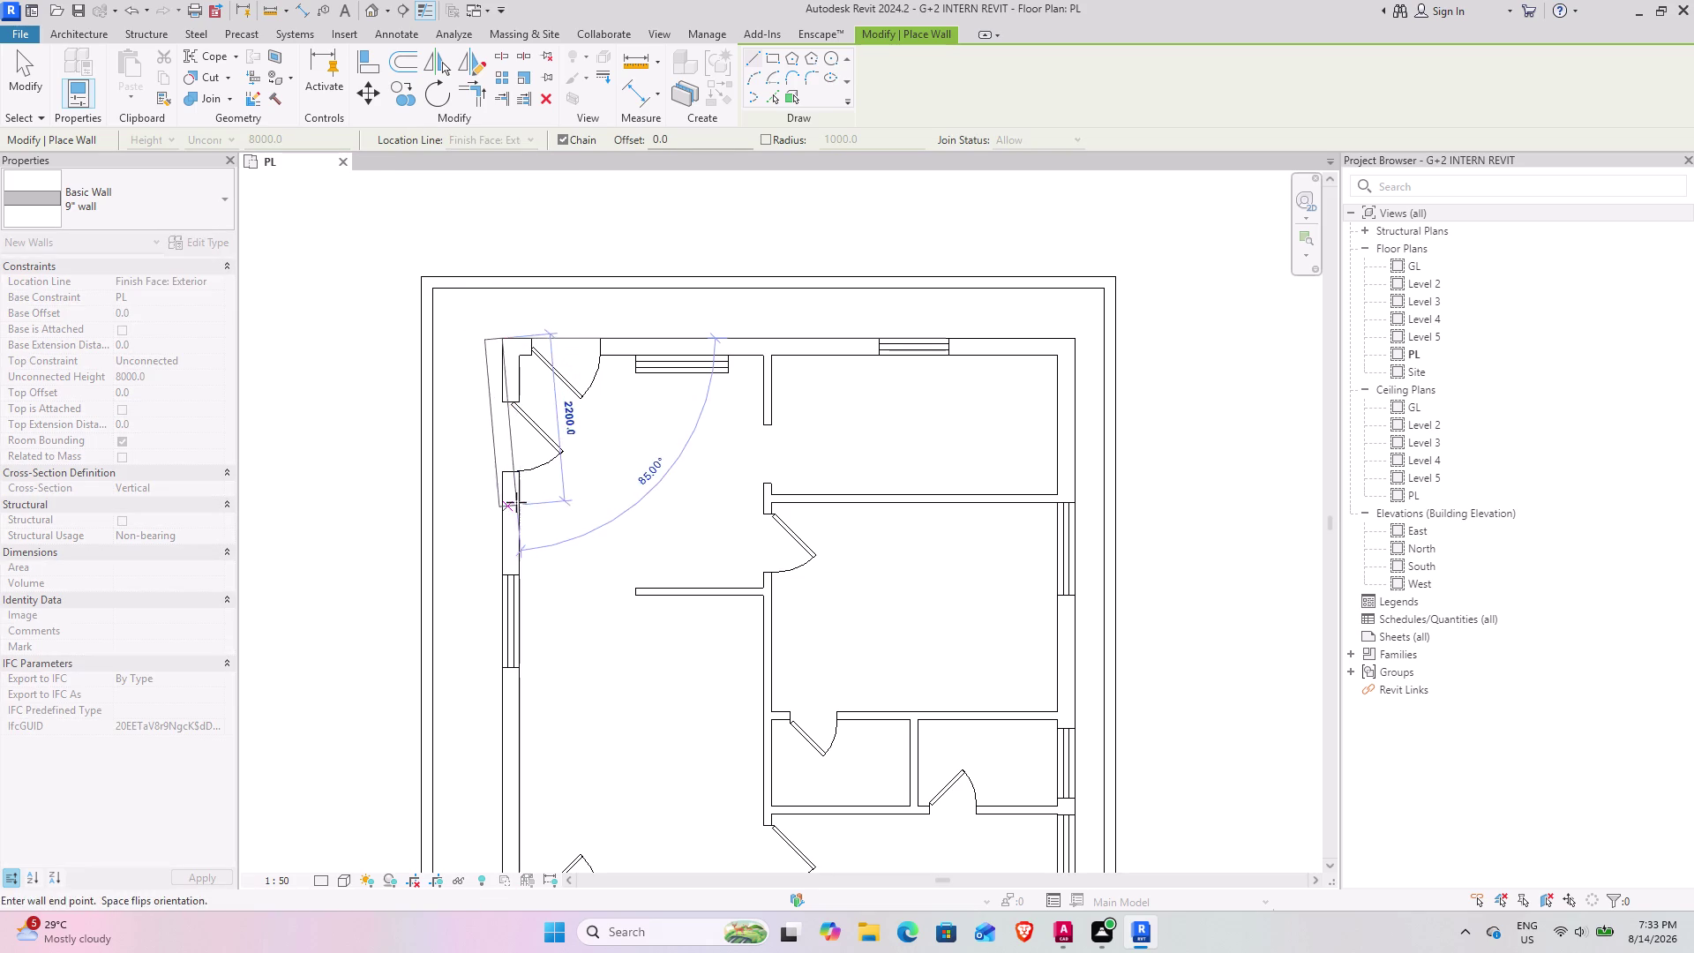
key(space)
scroll(down, 3)
middle_drag(482, 473, 548, 206)
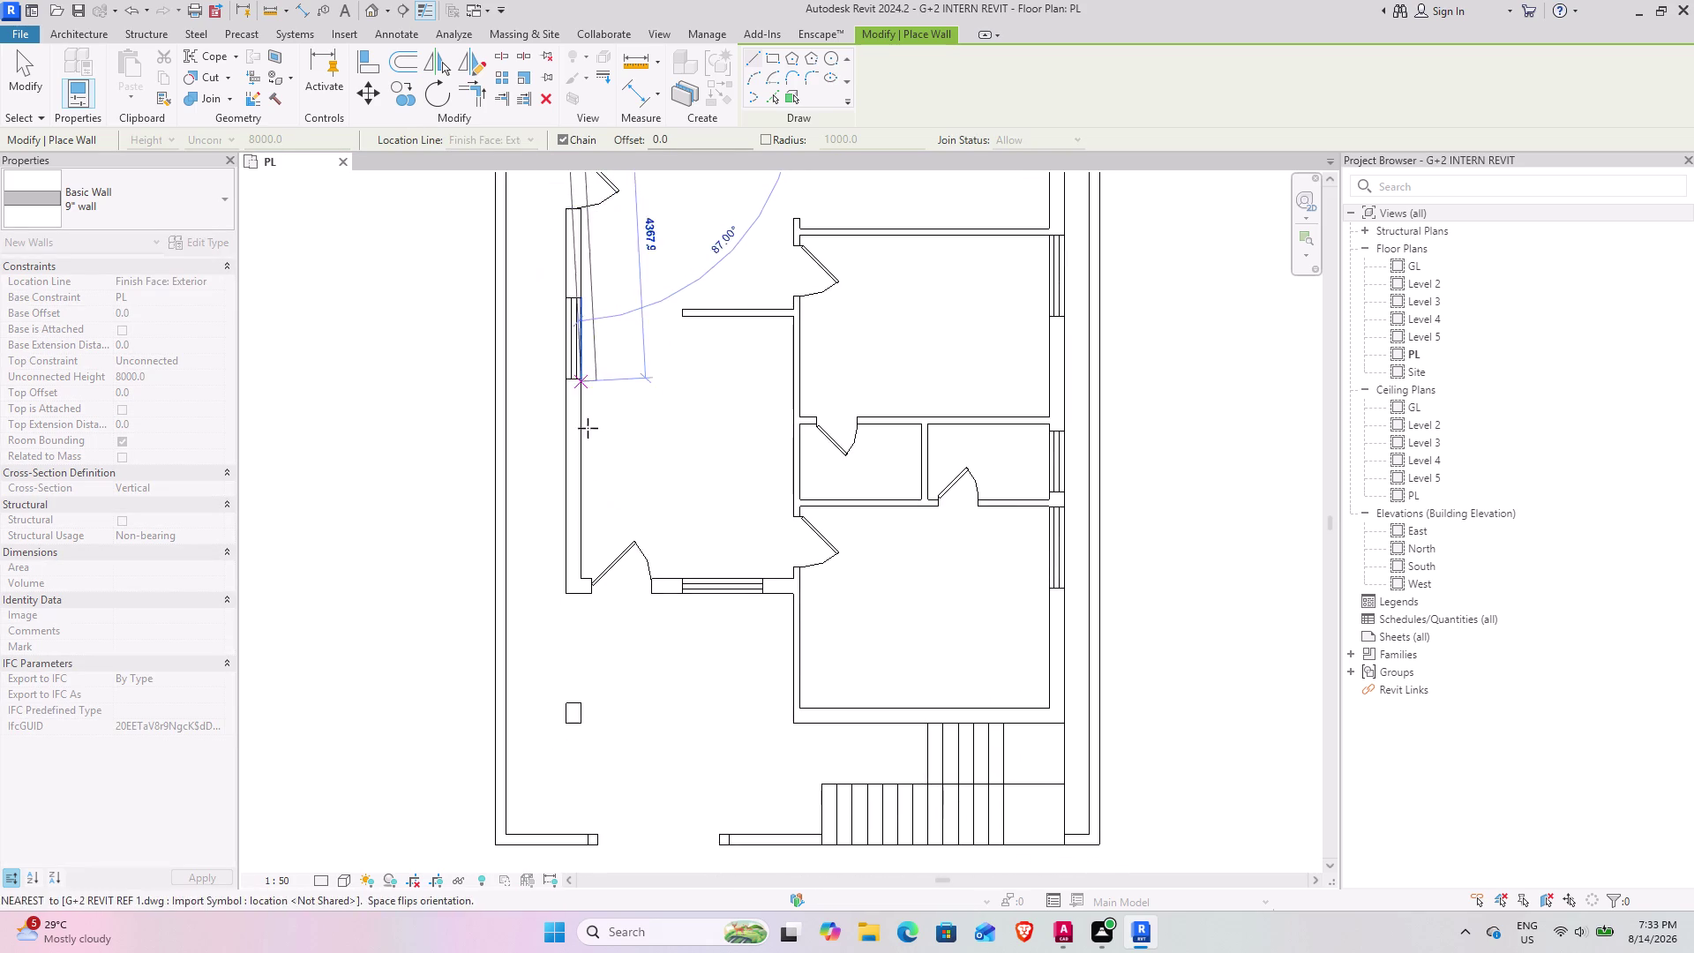
click(565, 592)
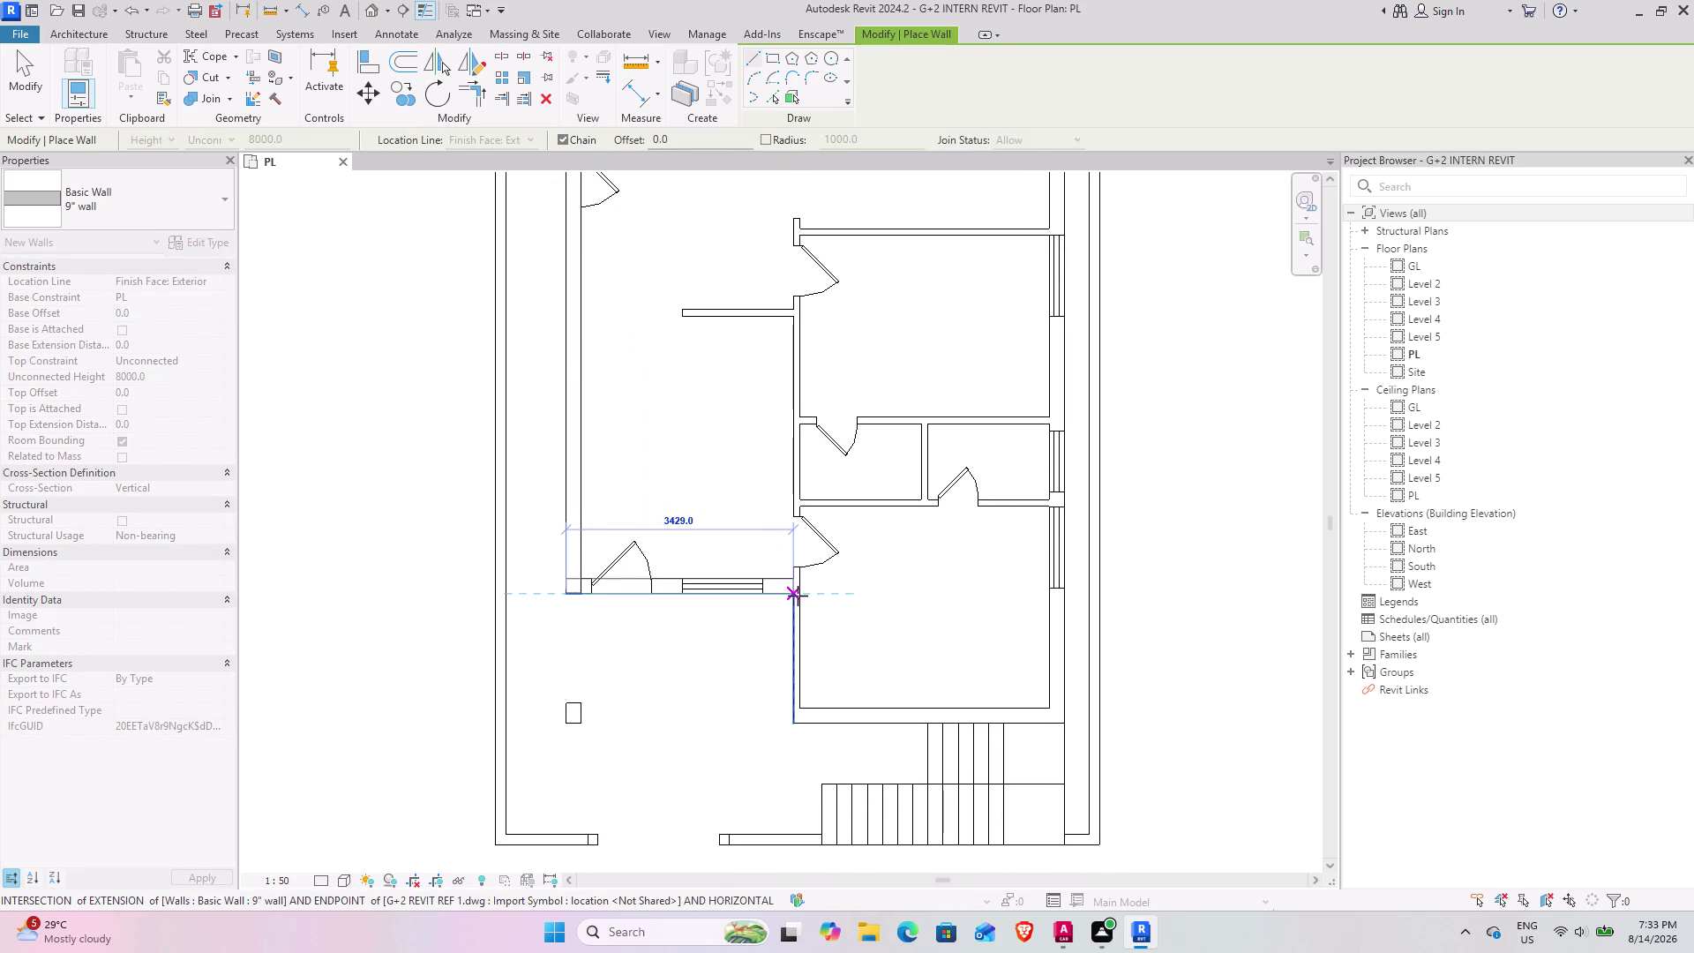
click(793, 596)
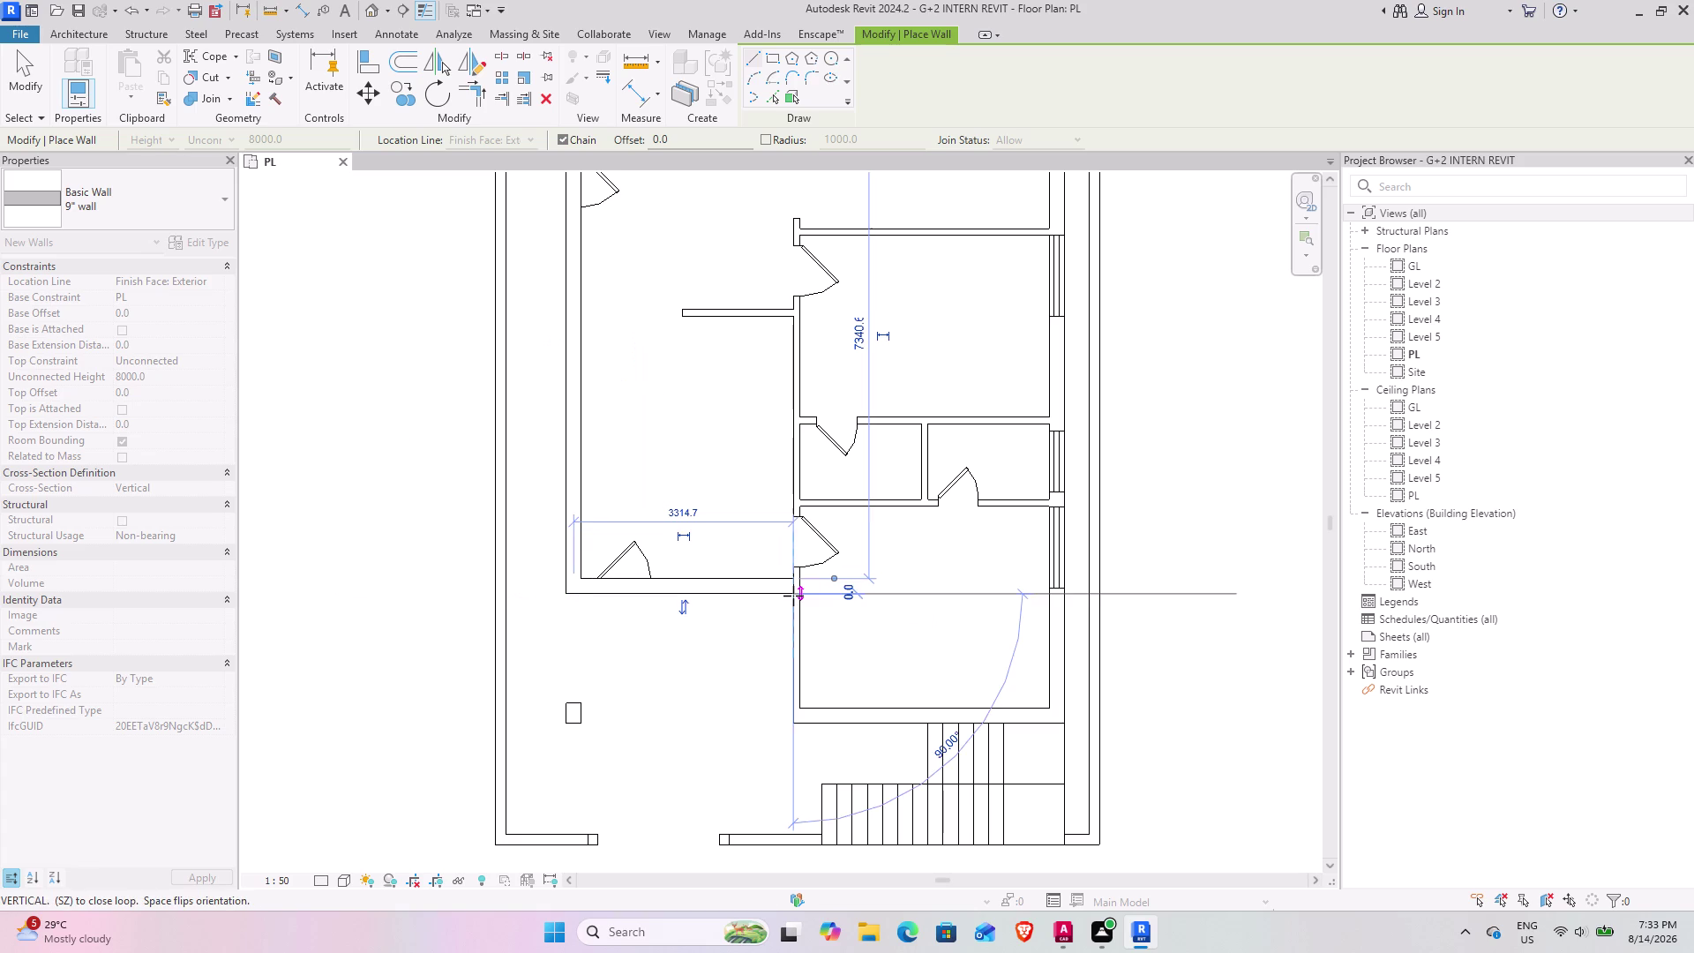
key(Escape)
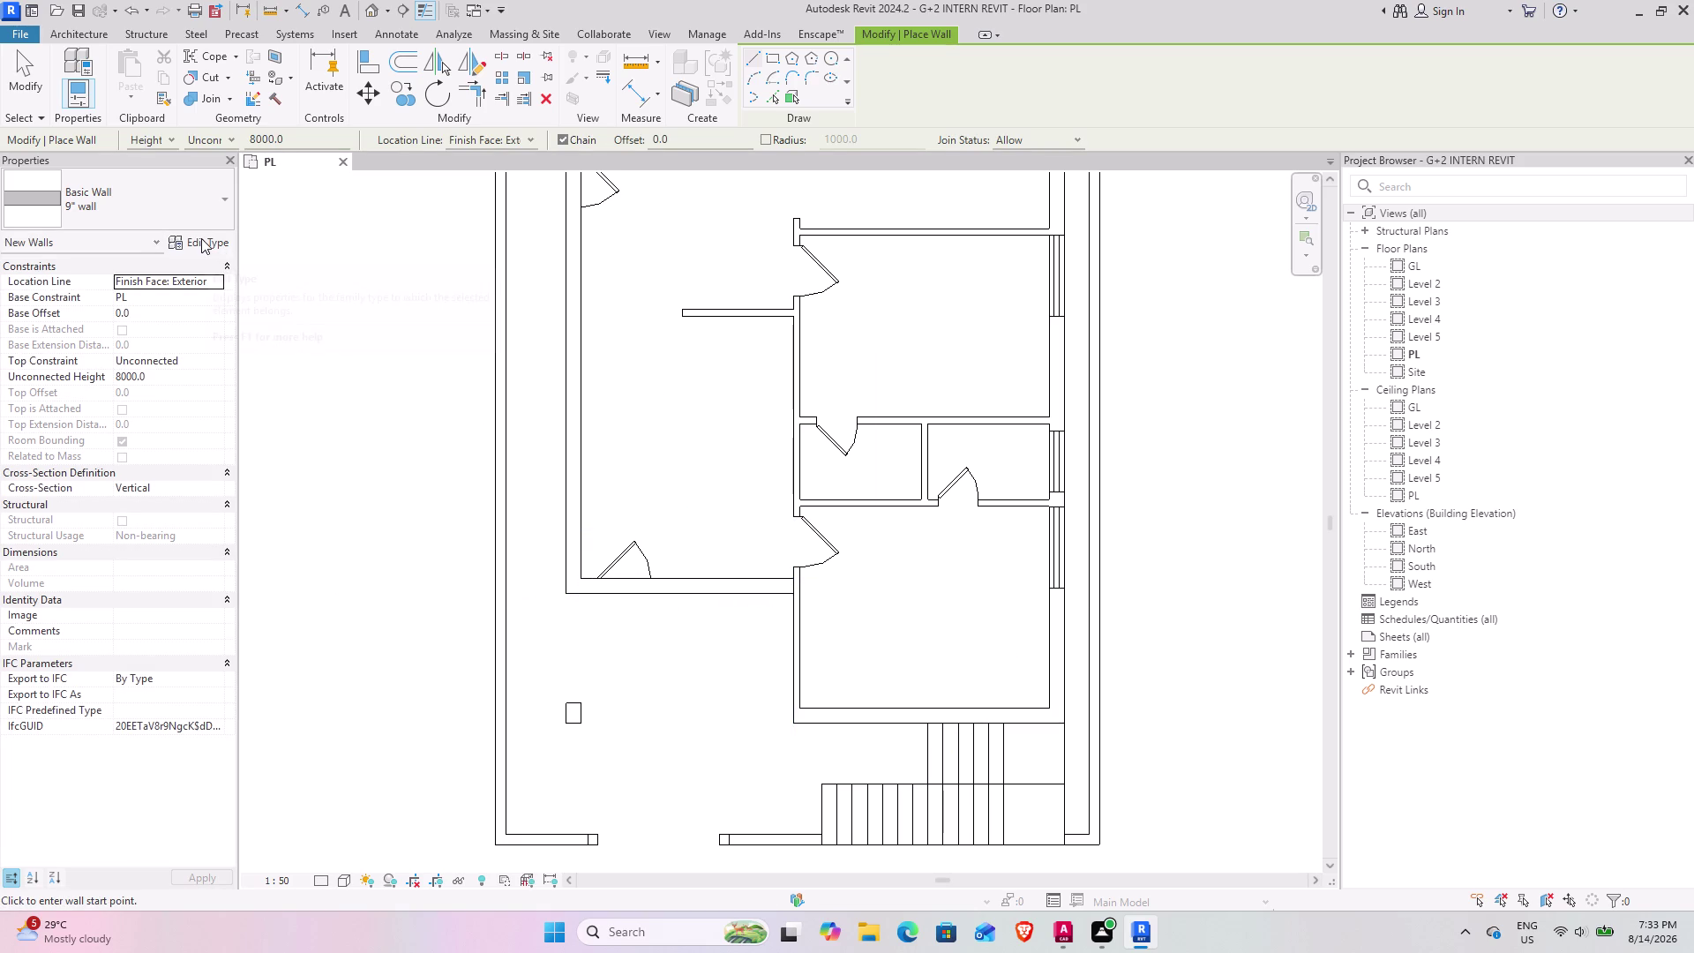
click(201, 238)
Duplicate the 9" wall type as a new type named 4" wall.
click(1153, 282)
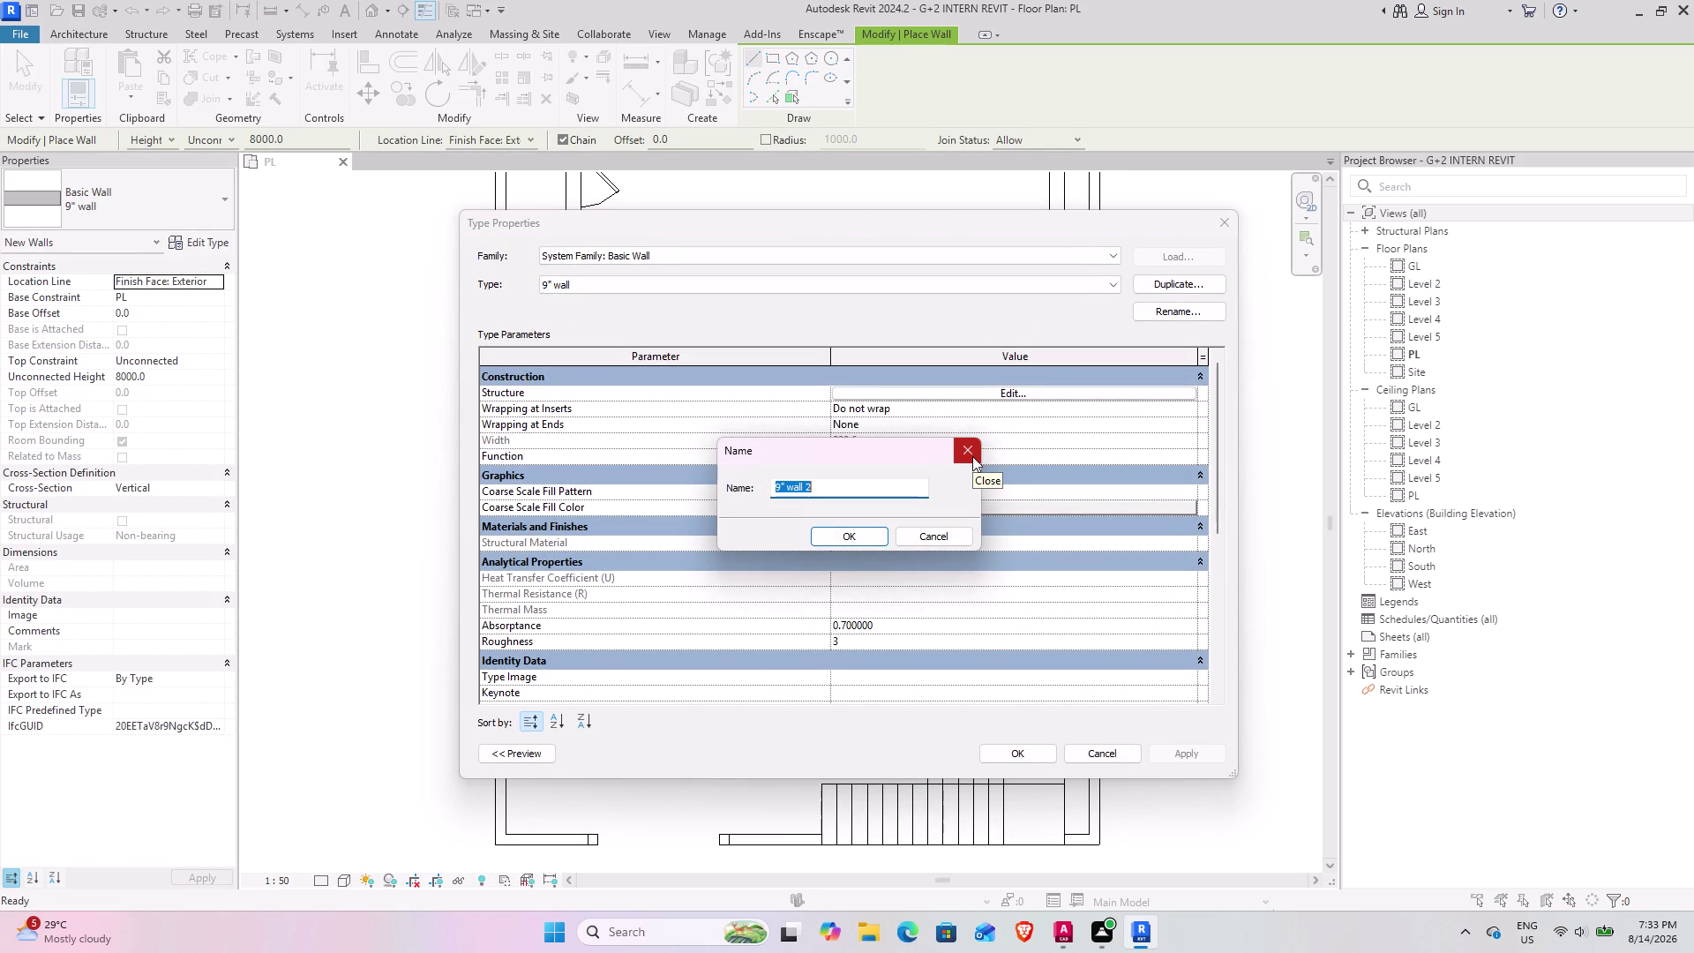
key(4)
key(shift+quotedbl)
key(space)
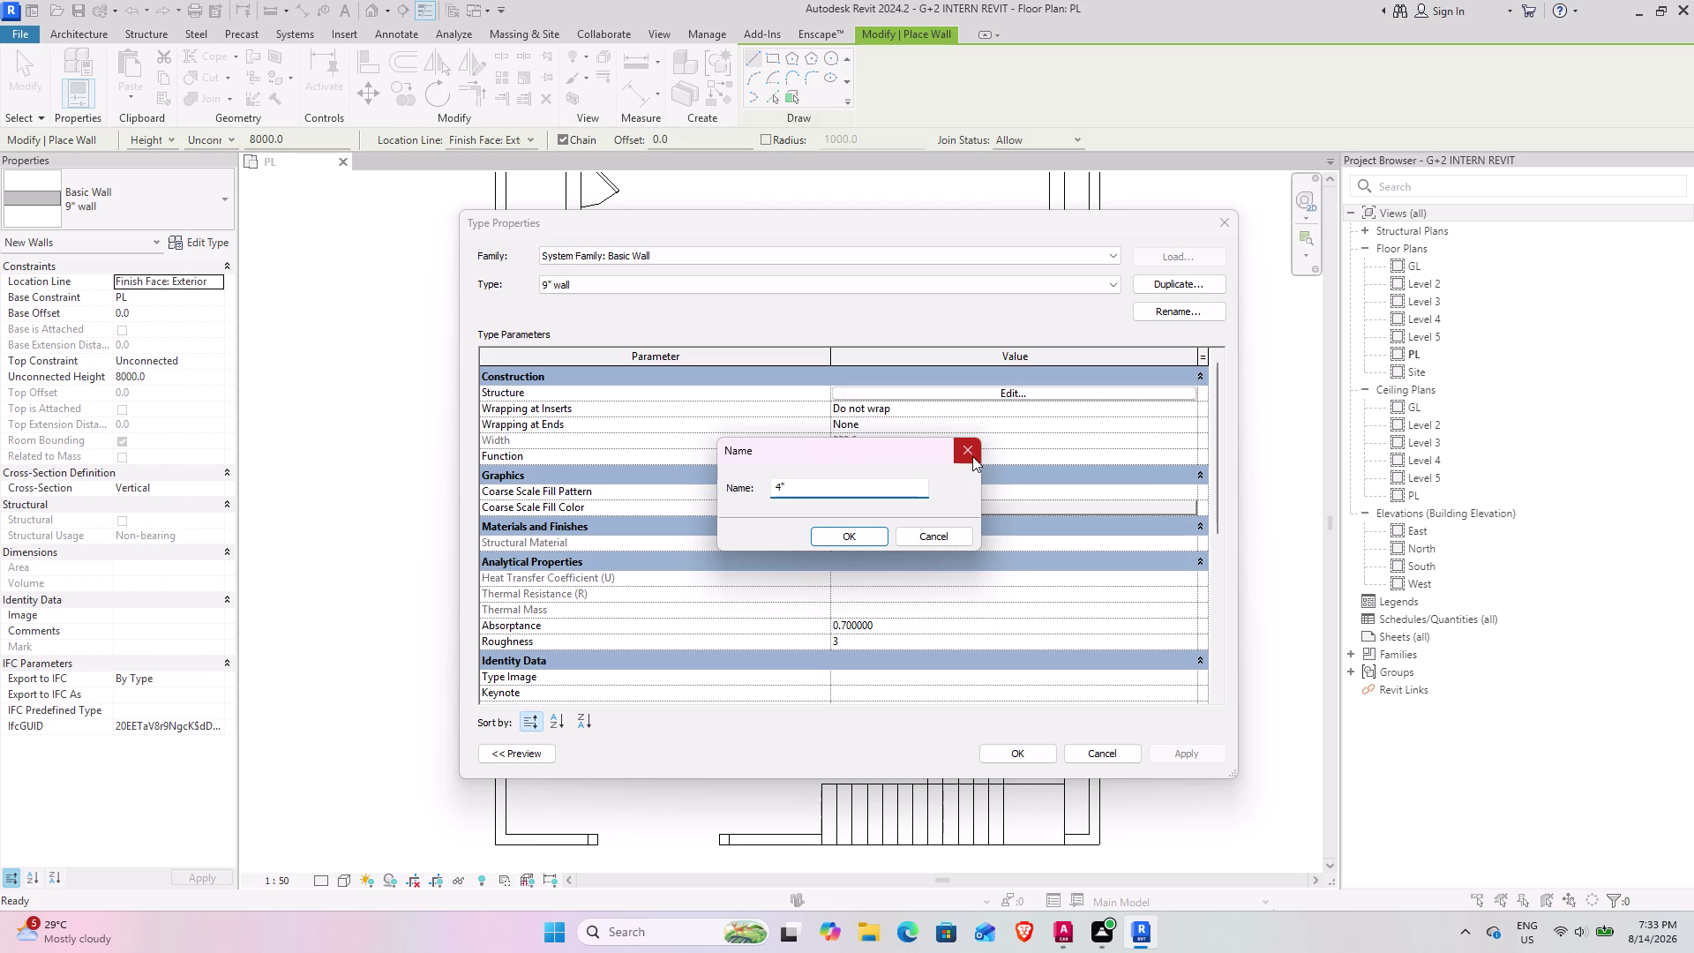
text(wall)
click(870, 536)
click(1008, 396)
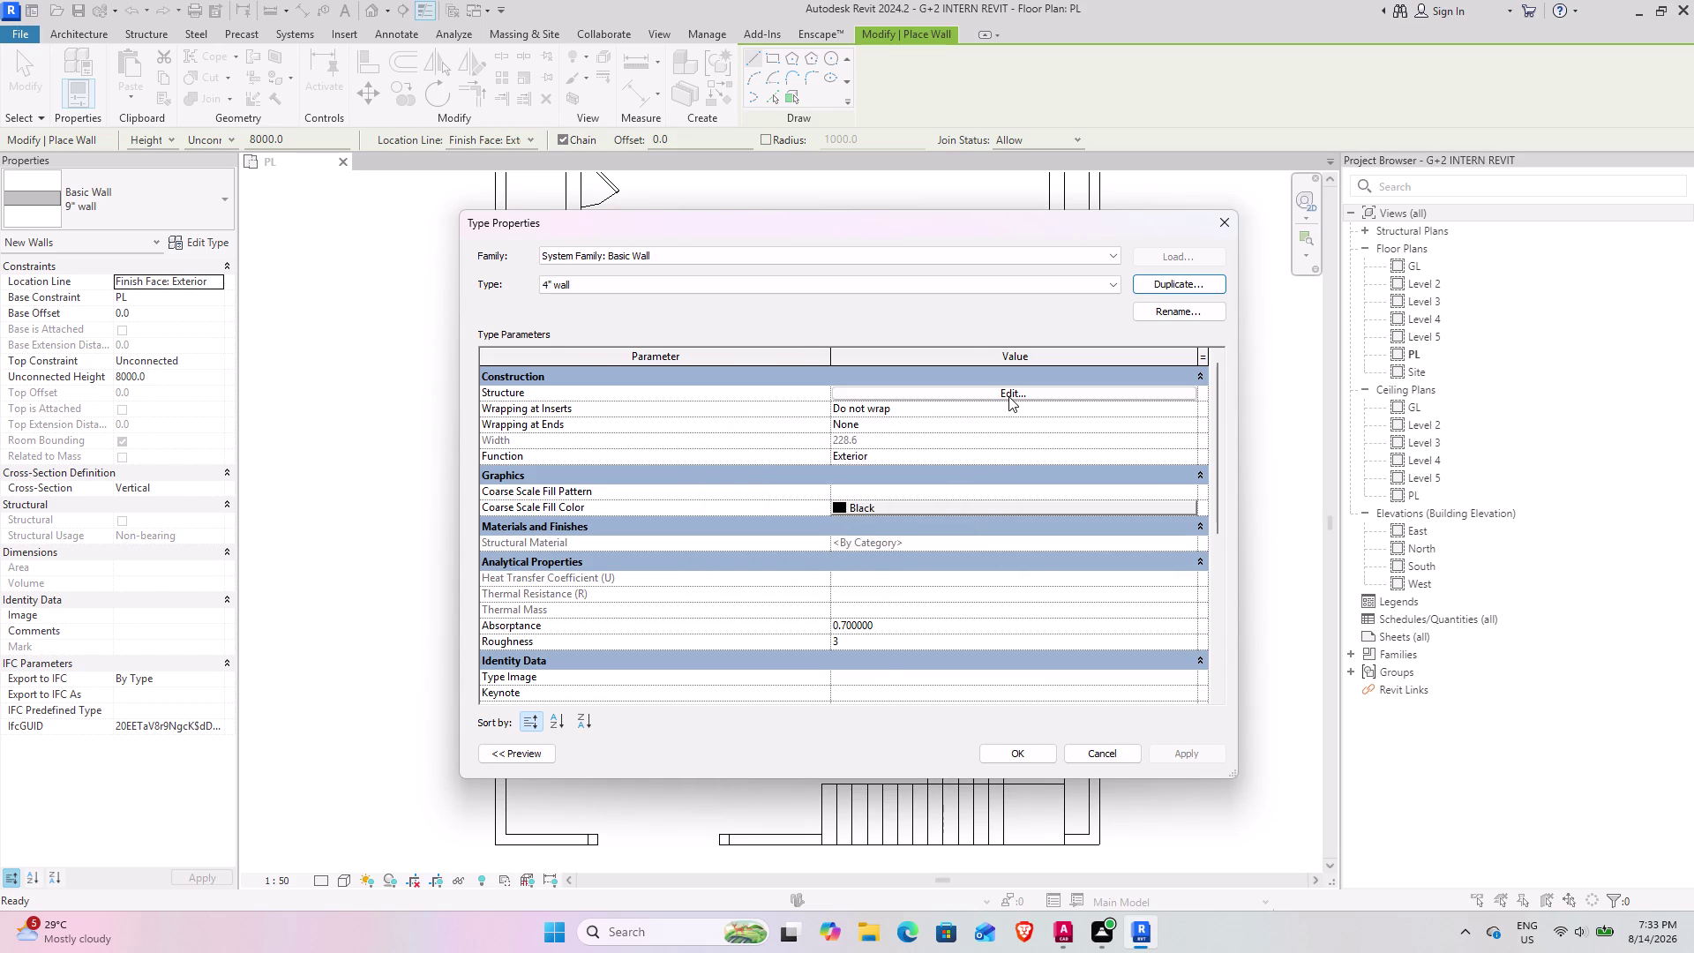
Set the 4" wall structure layer to 4" (101.6 mm) and apply it.
click(910, 394)
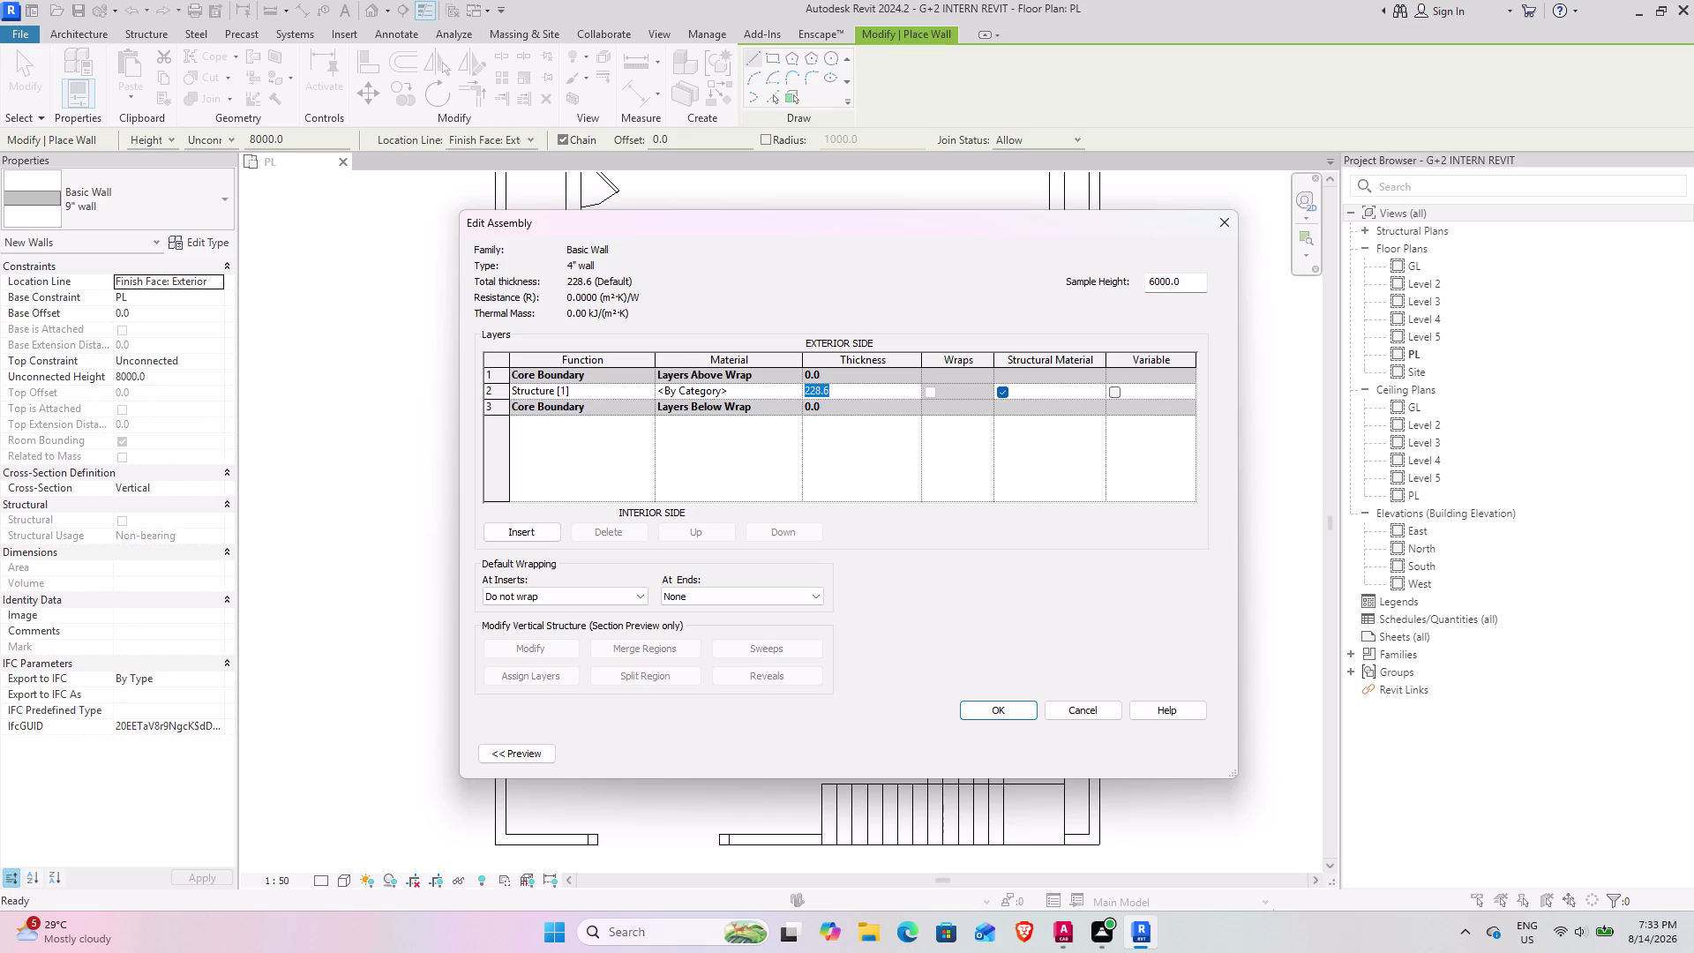
text(4")
click(997, 711)
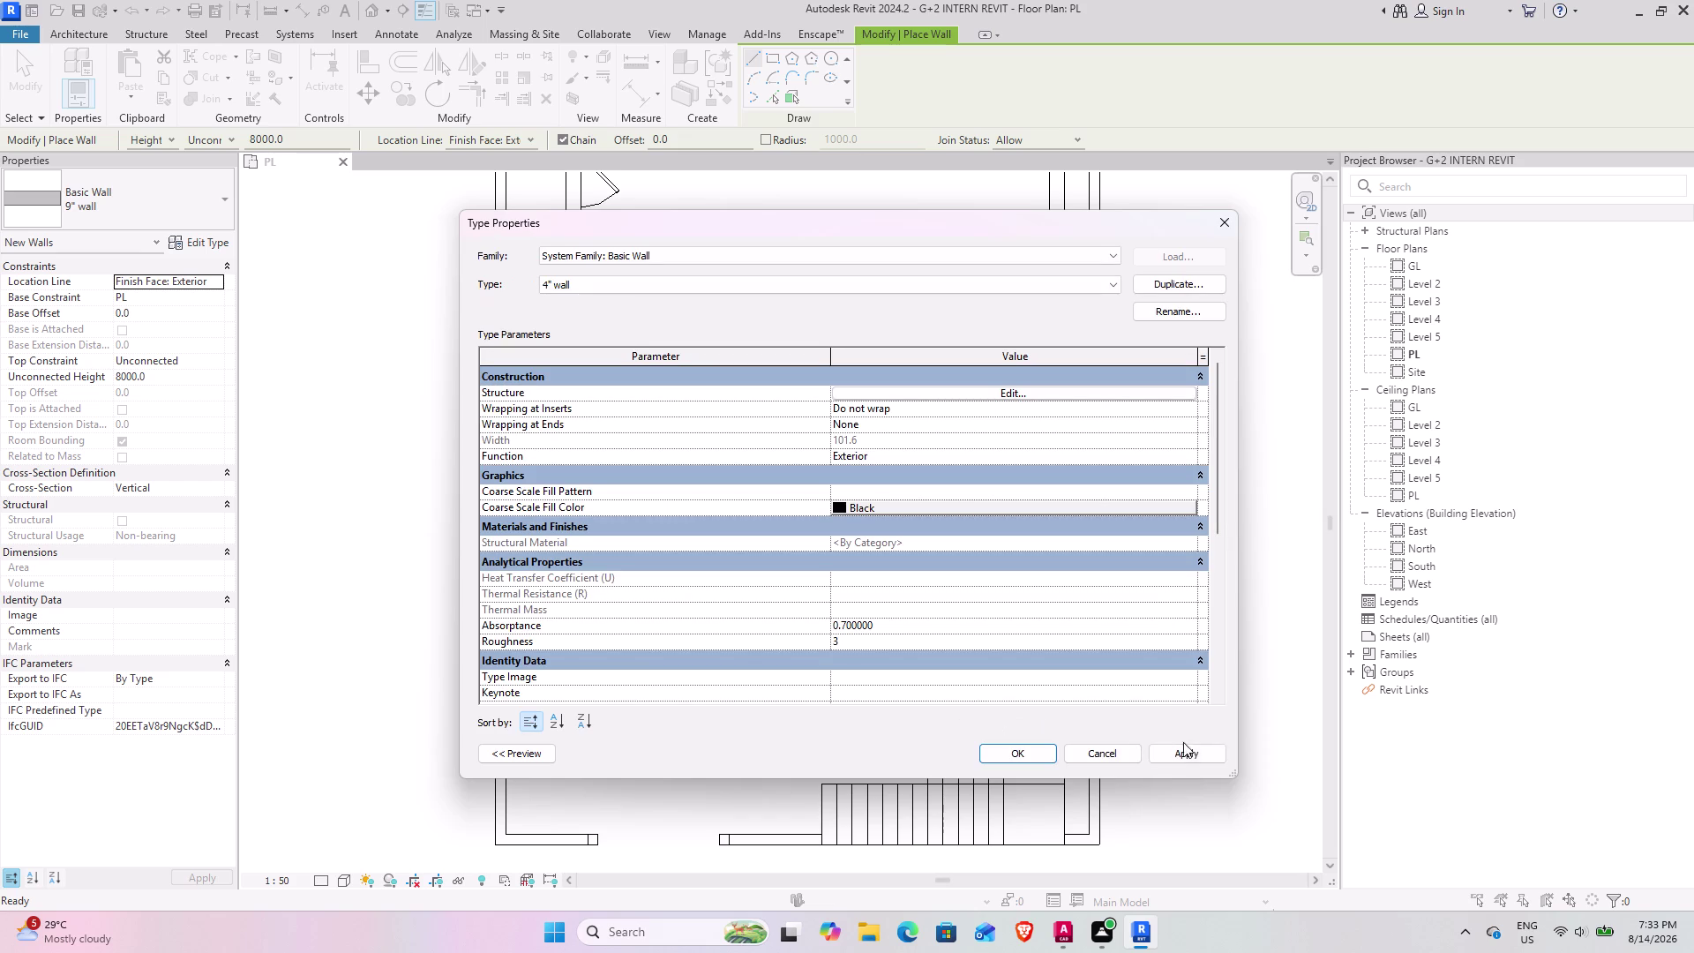
click(1189, 752)
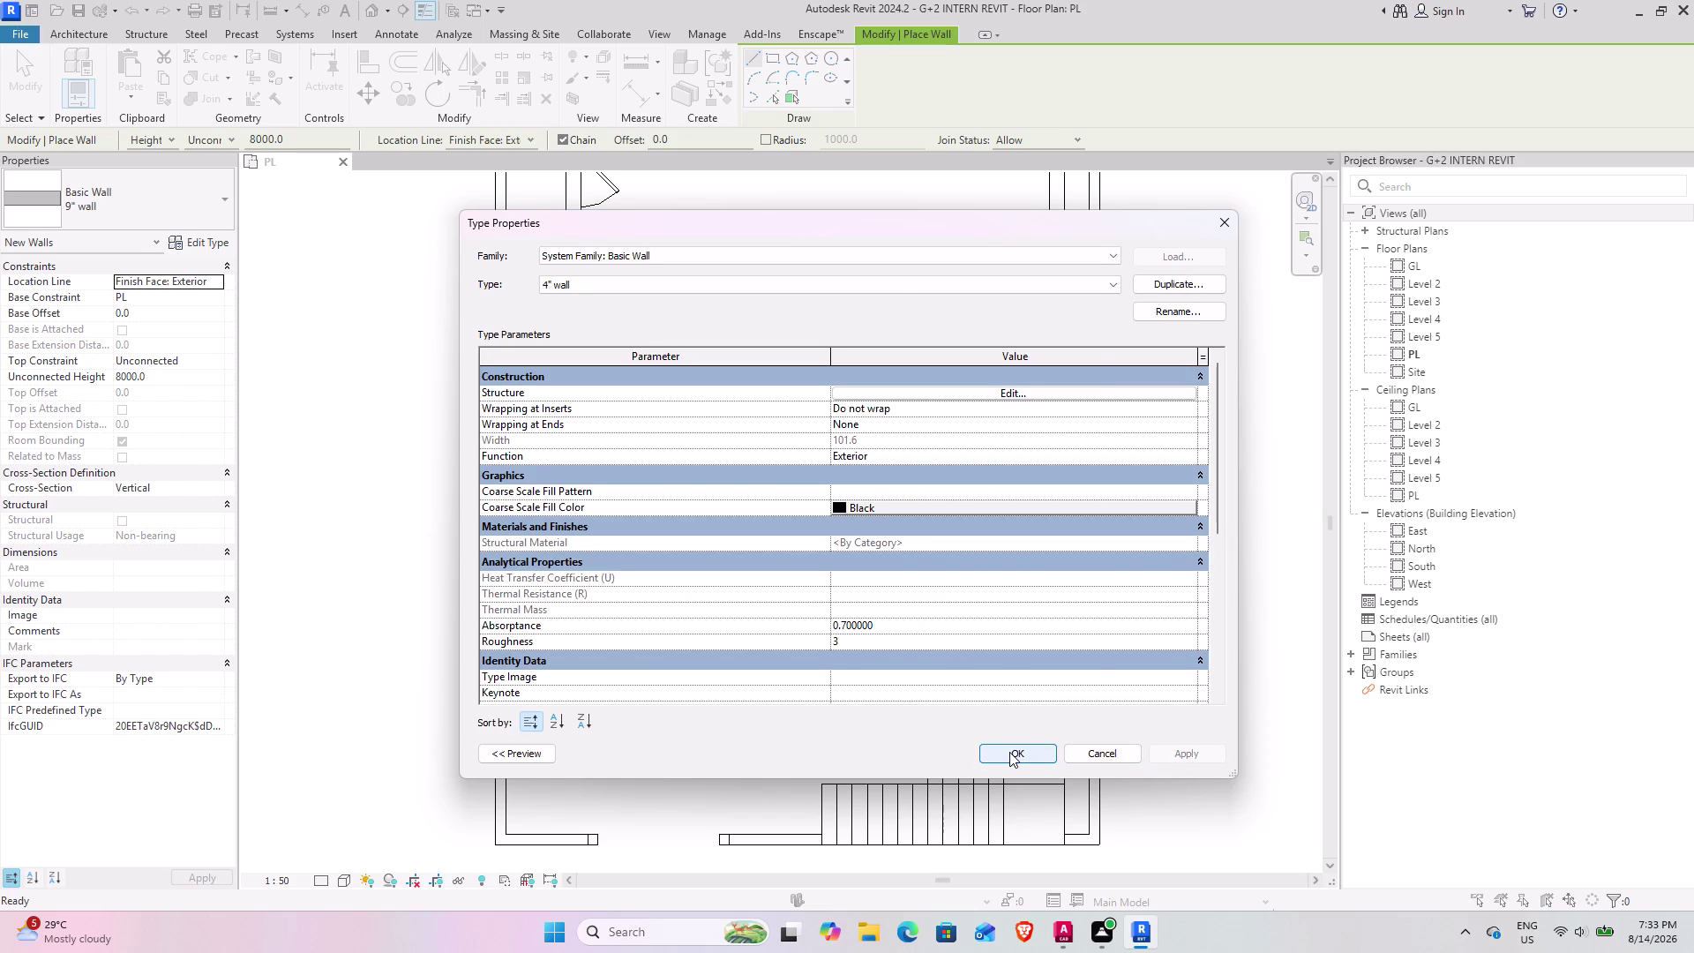
click(1010, 751)
scroll(up, 3)
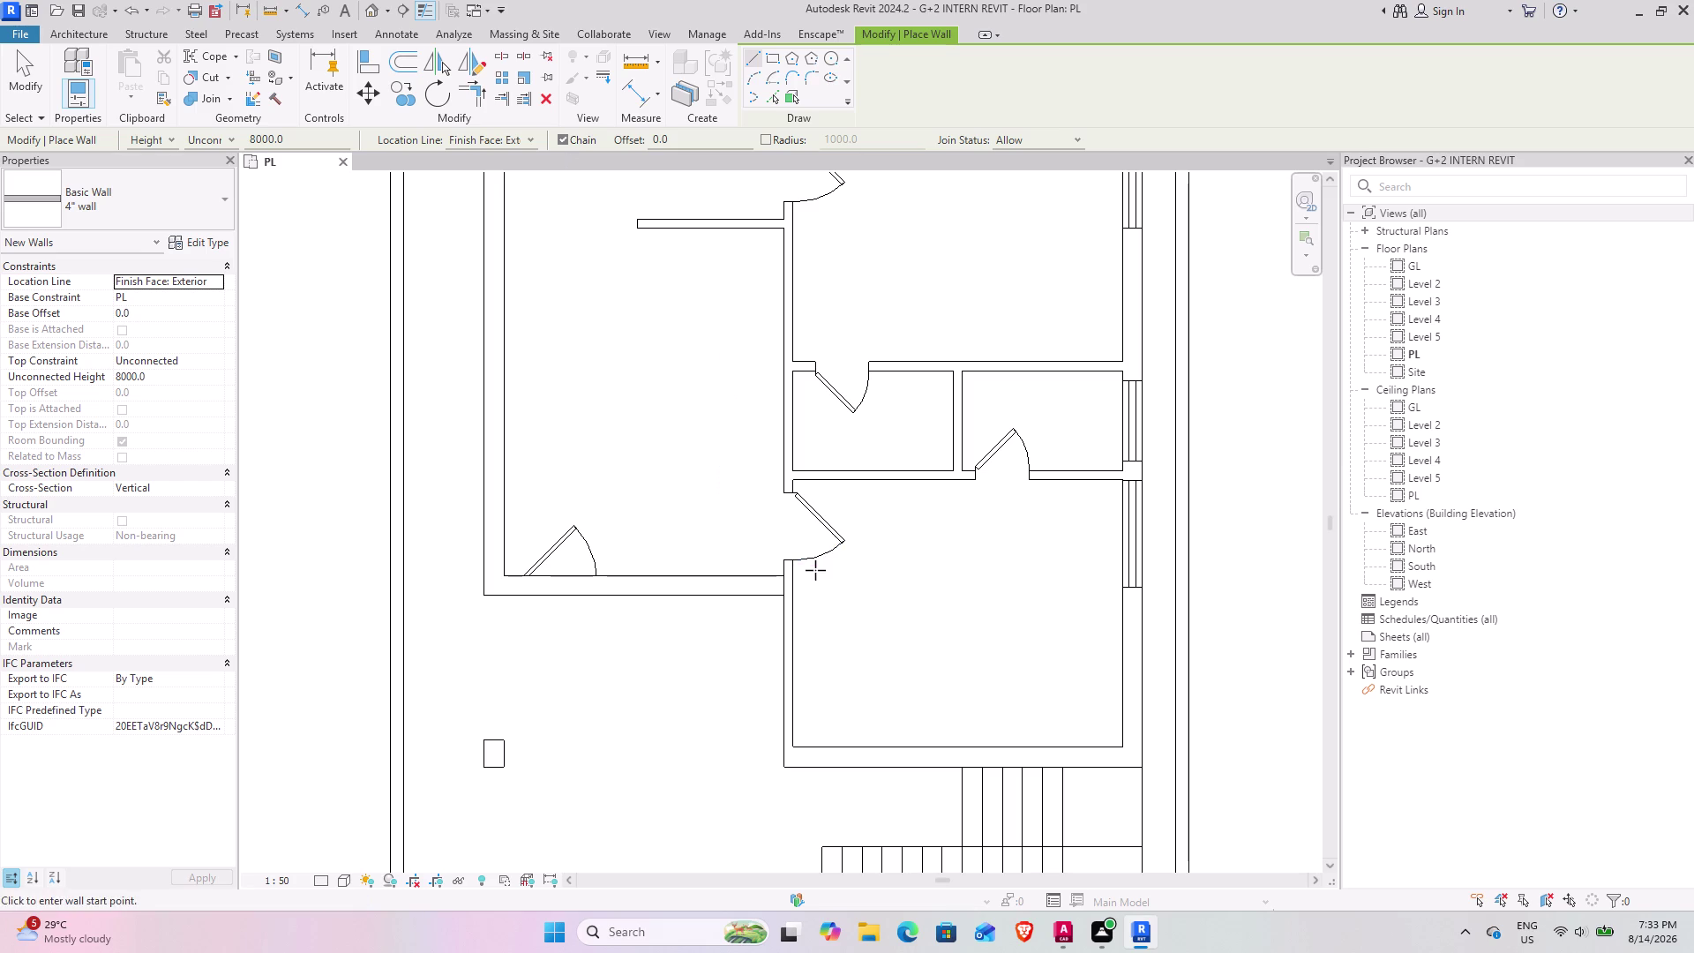
Draw a short 4" wall down the central wall line from the room corner.
click(795, 562)
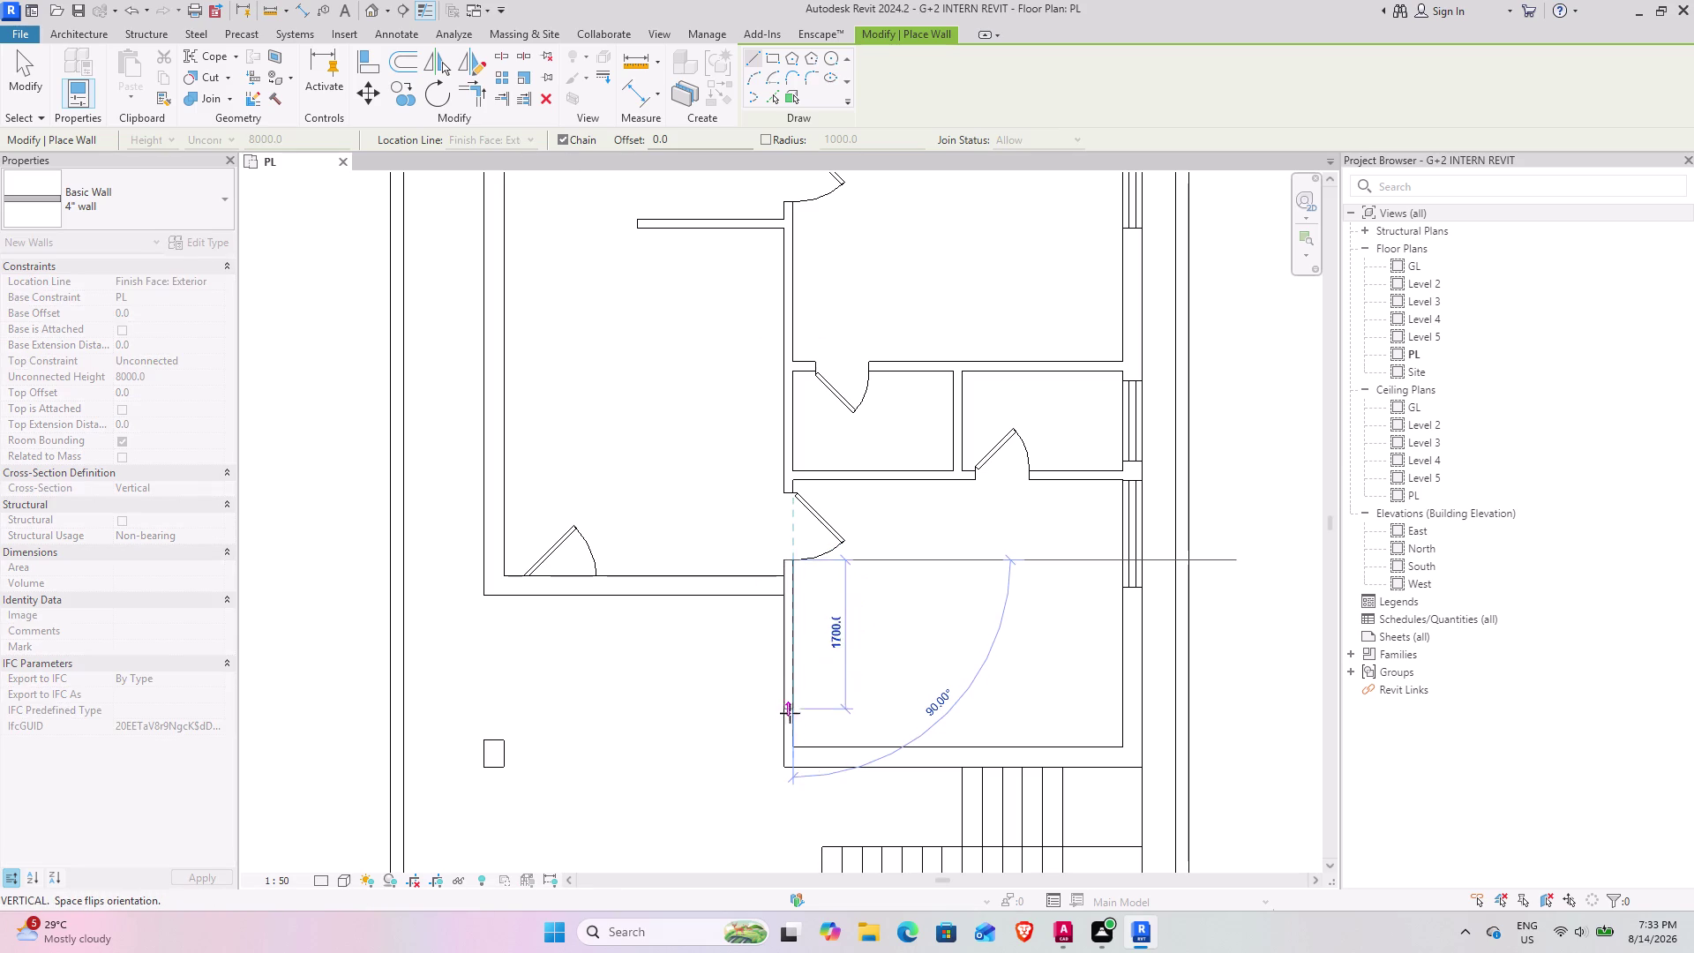
click(796, 746)
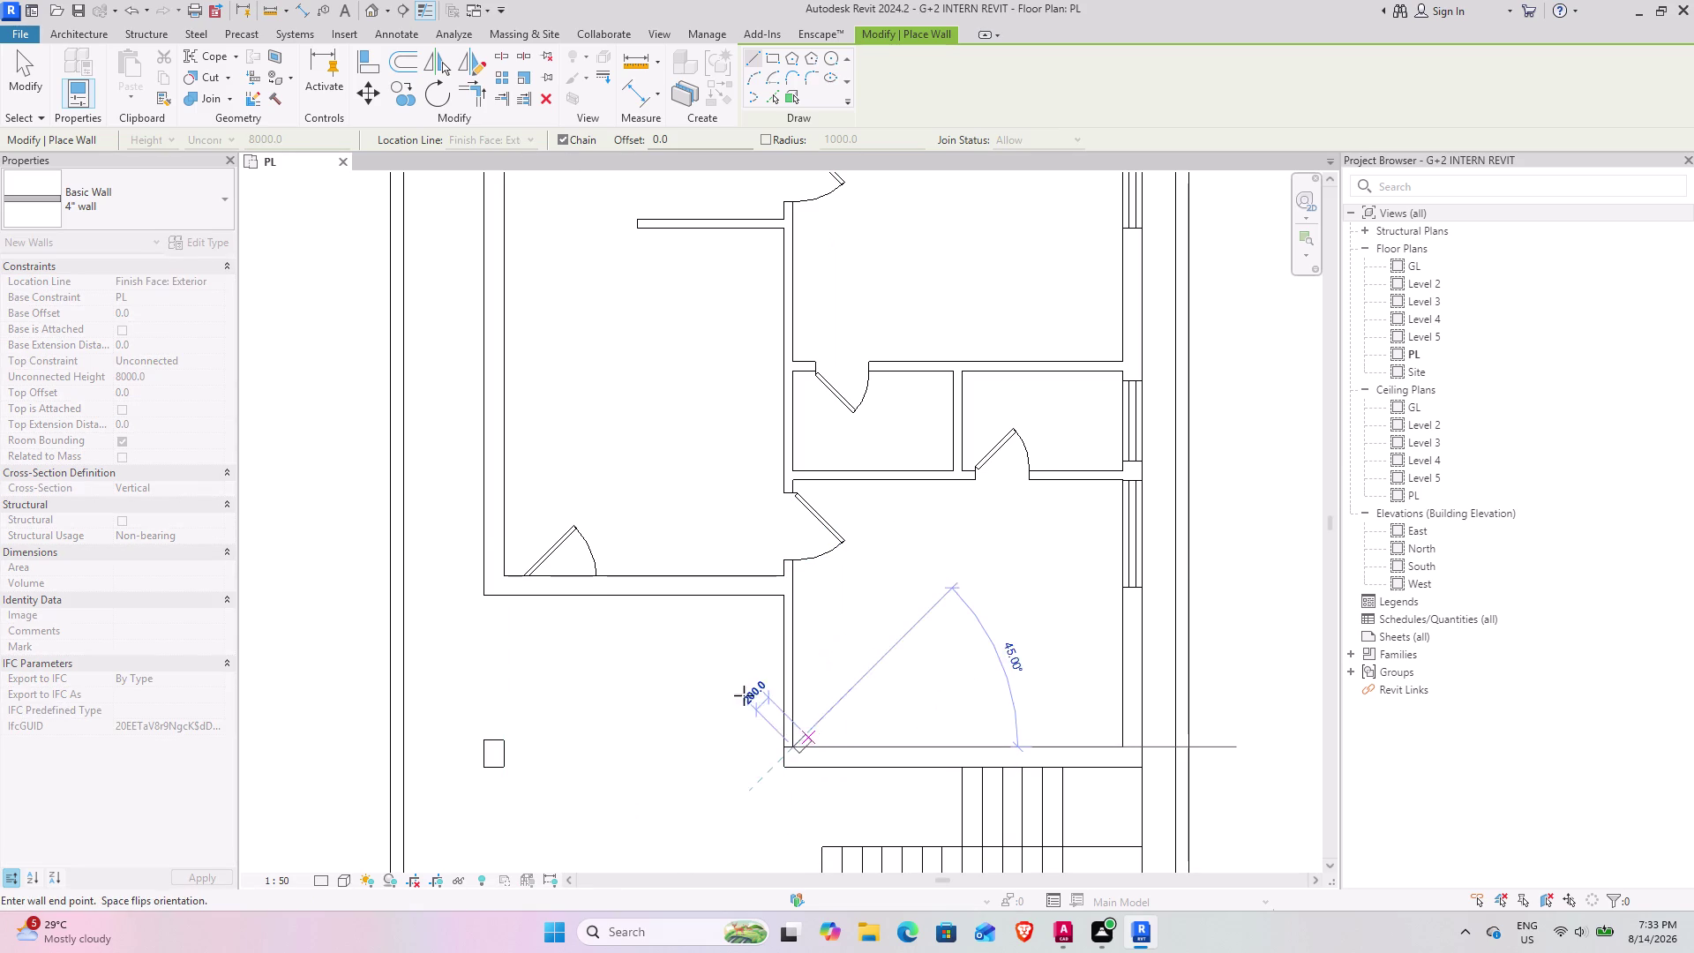
click(101, 217)
click(164, 216)
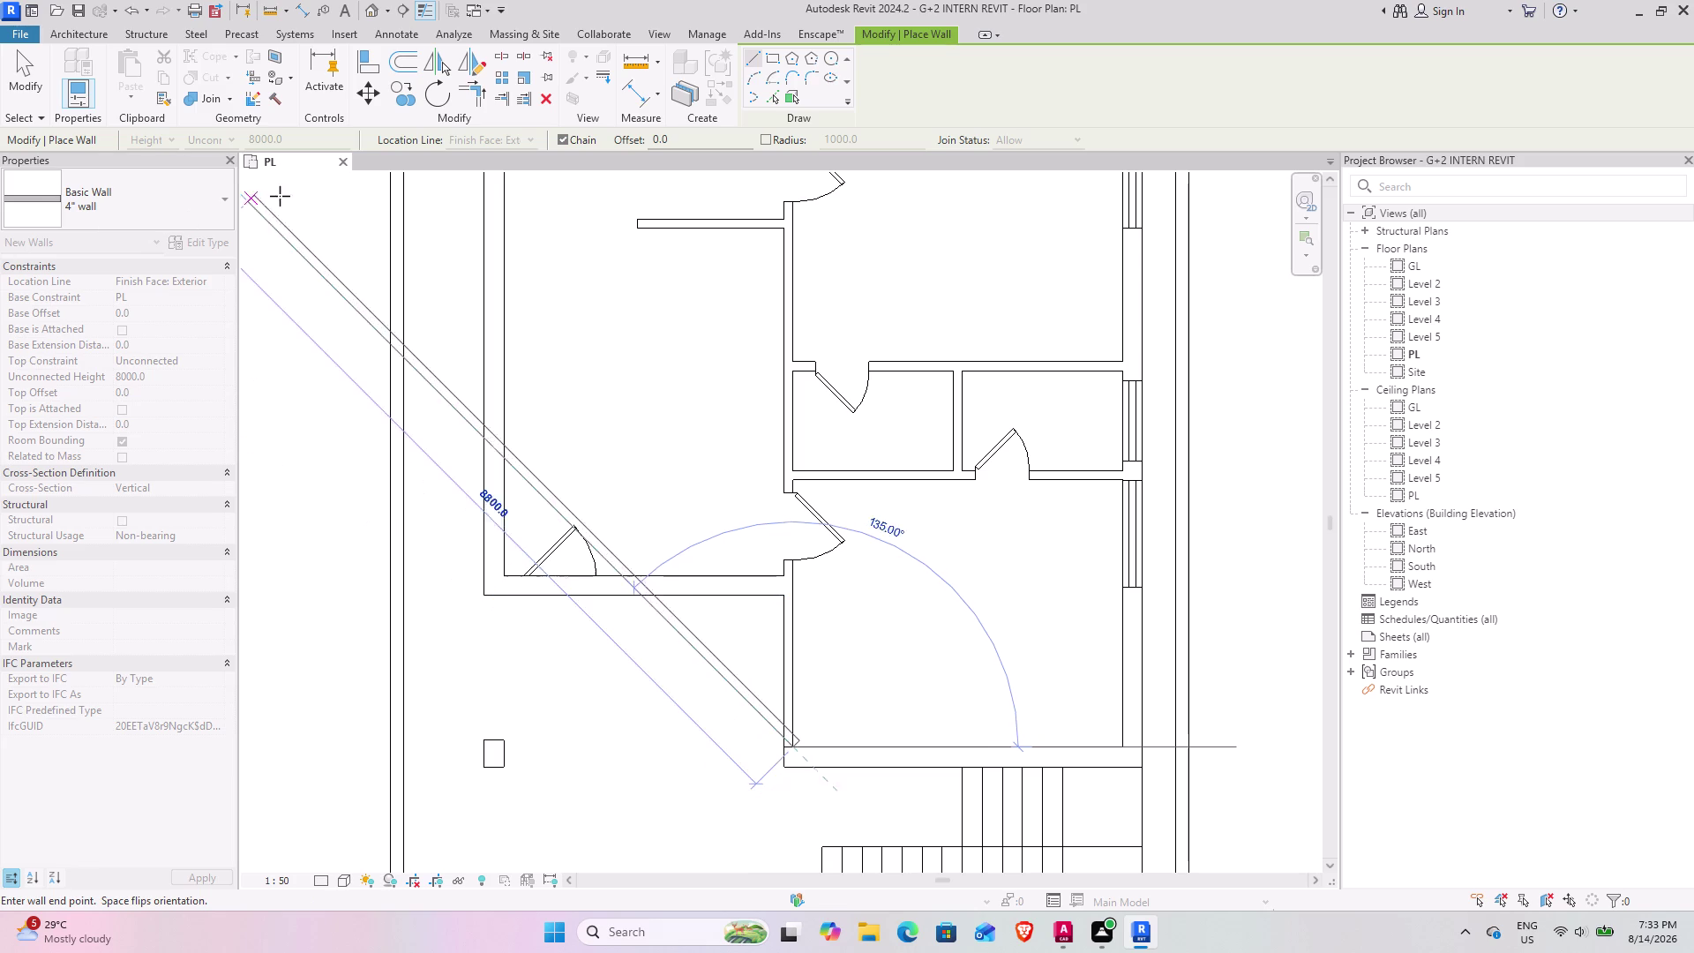
key(Escape)
Draw 9" walls along the lower edge, up the right side and across the top.
click(206, 206)
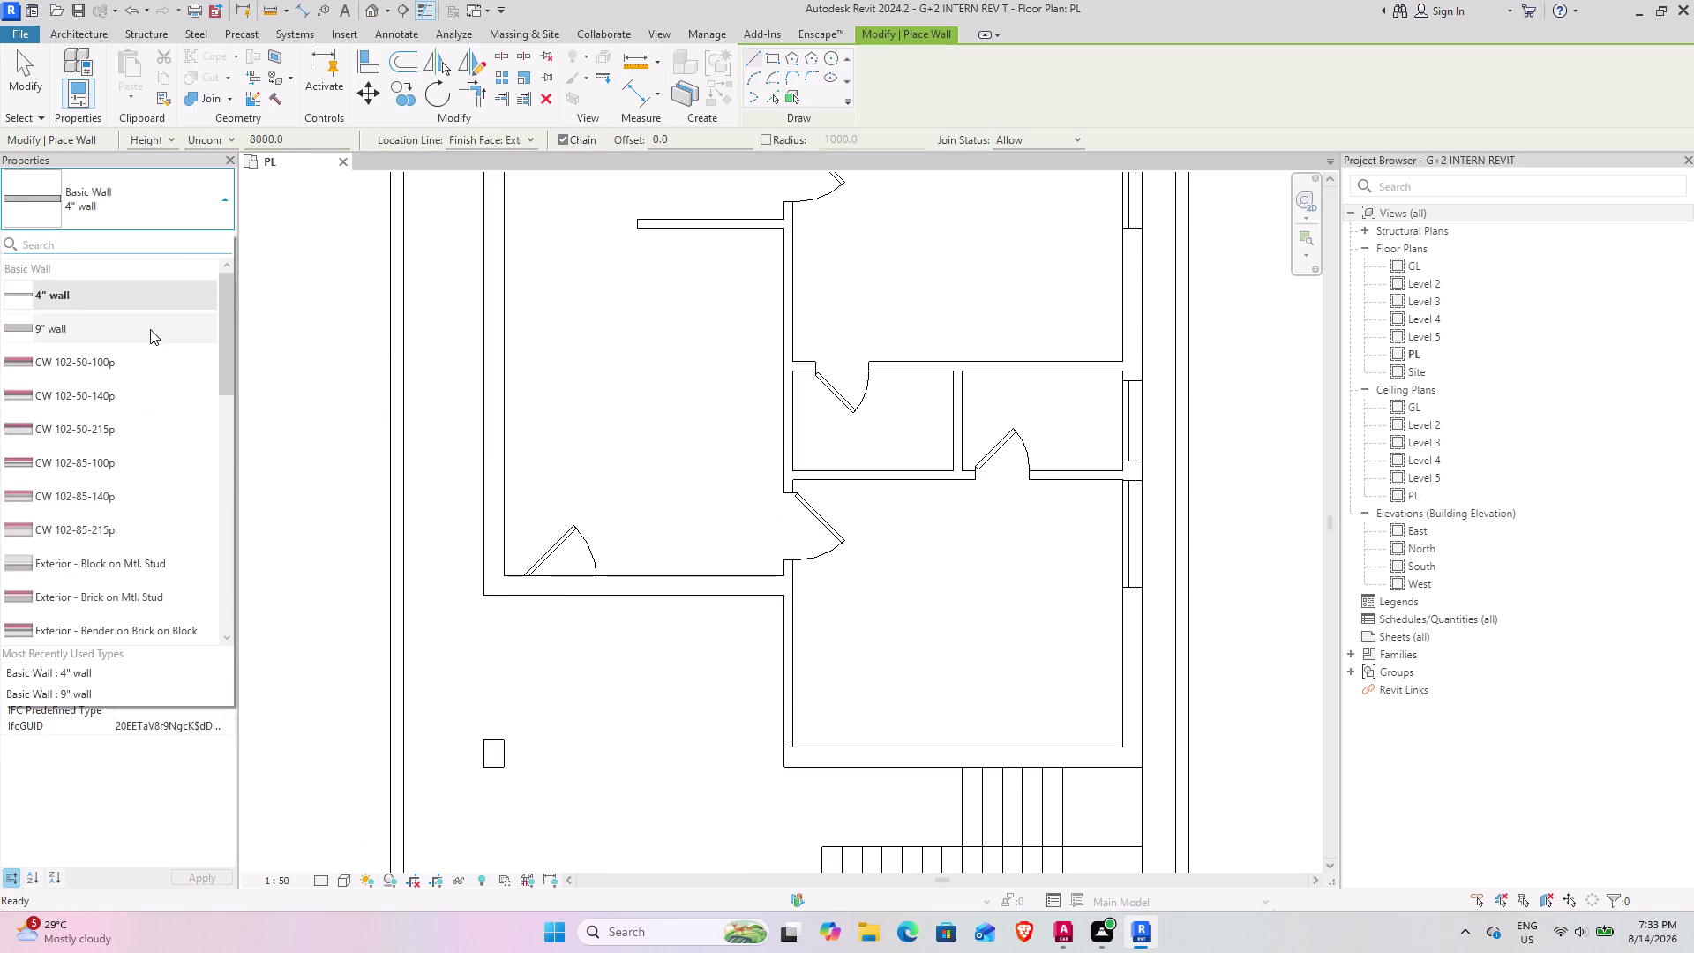
click(150, 329)
click(780, 748)
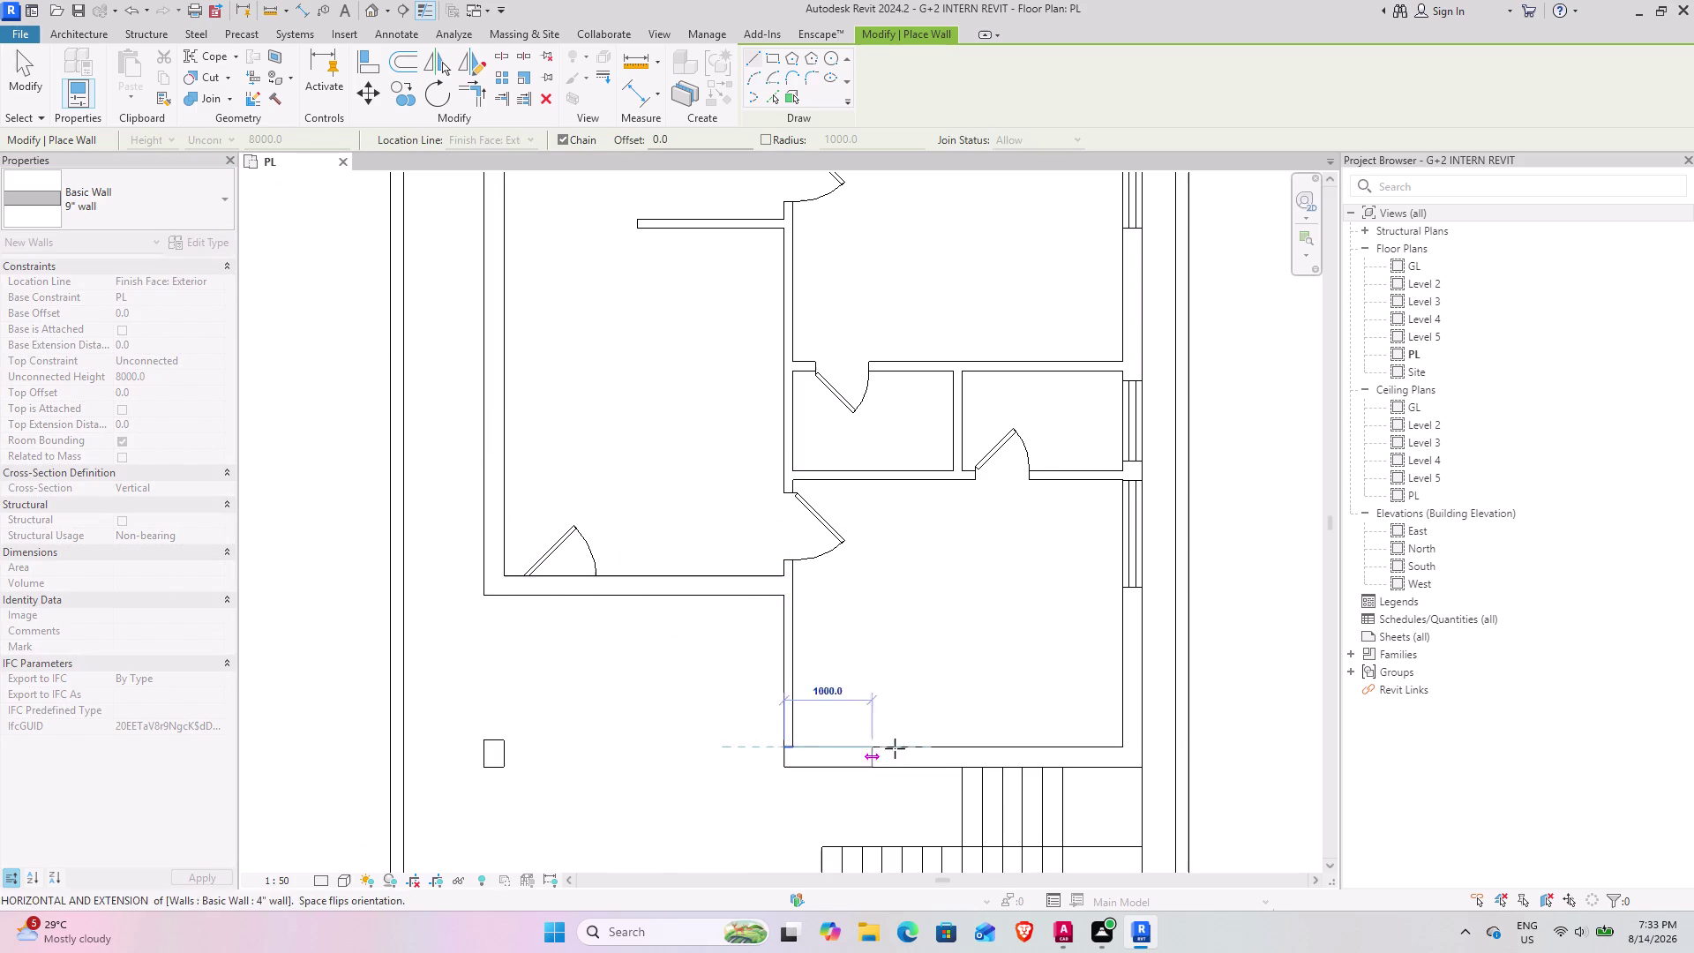
click(1147, 745)
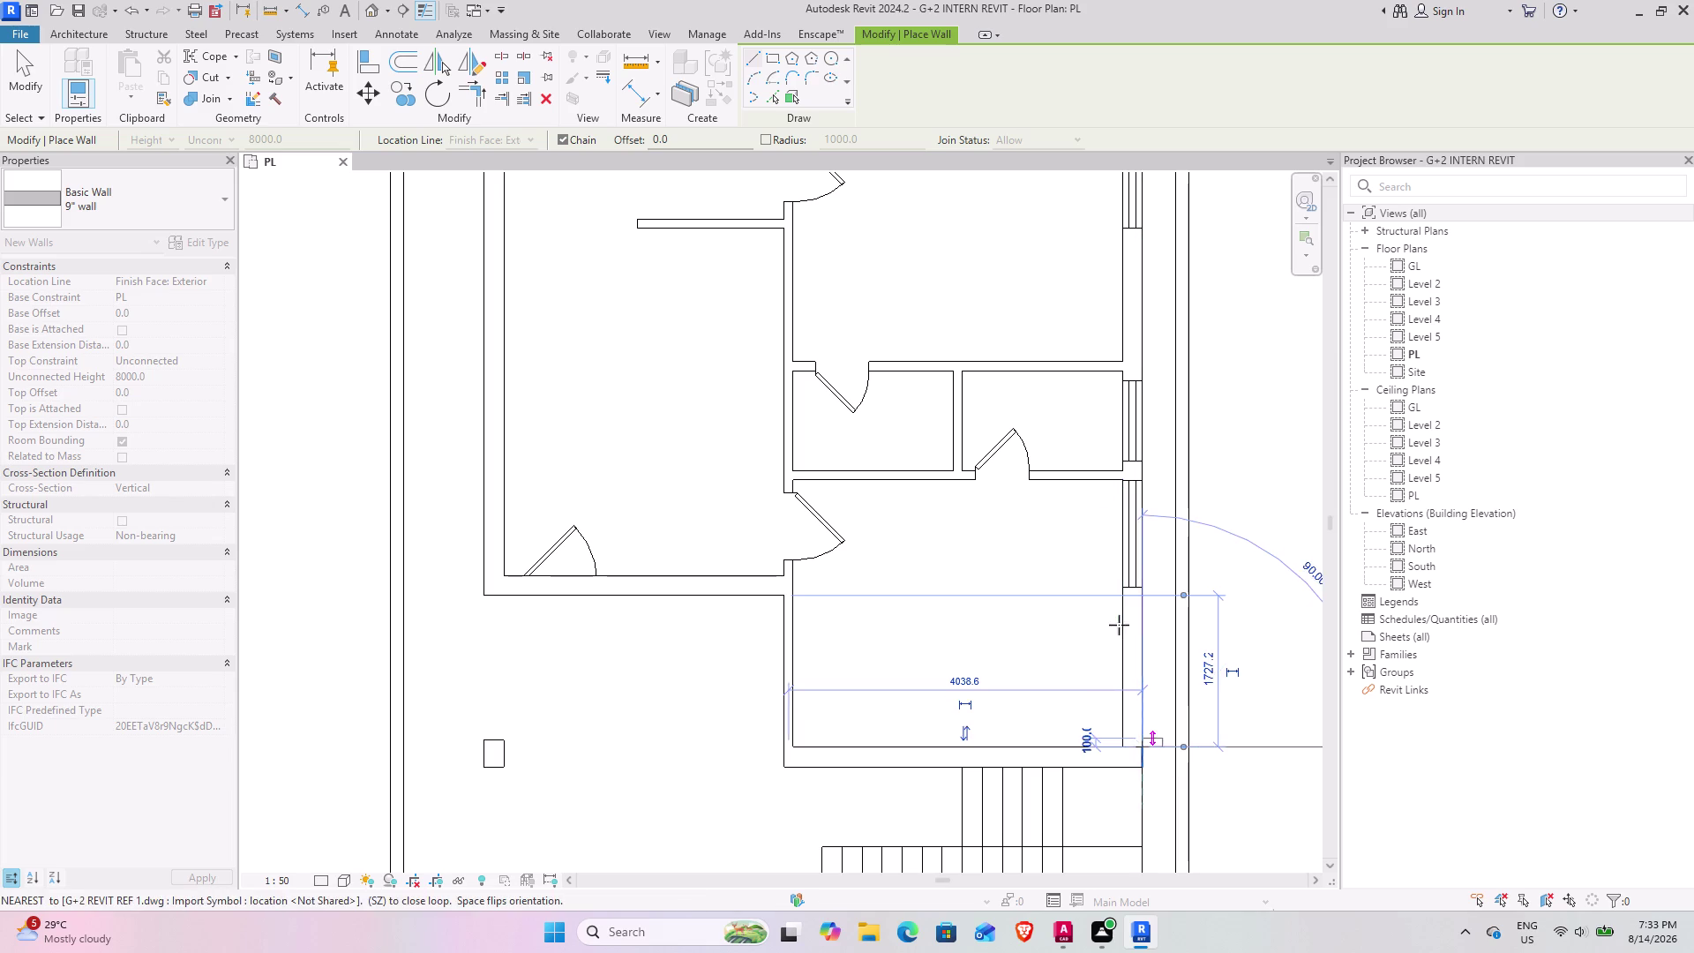
key(space)
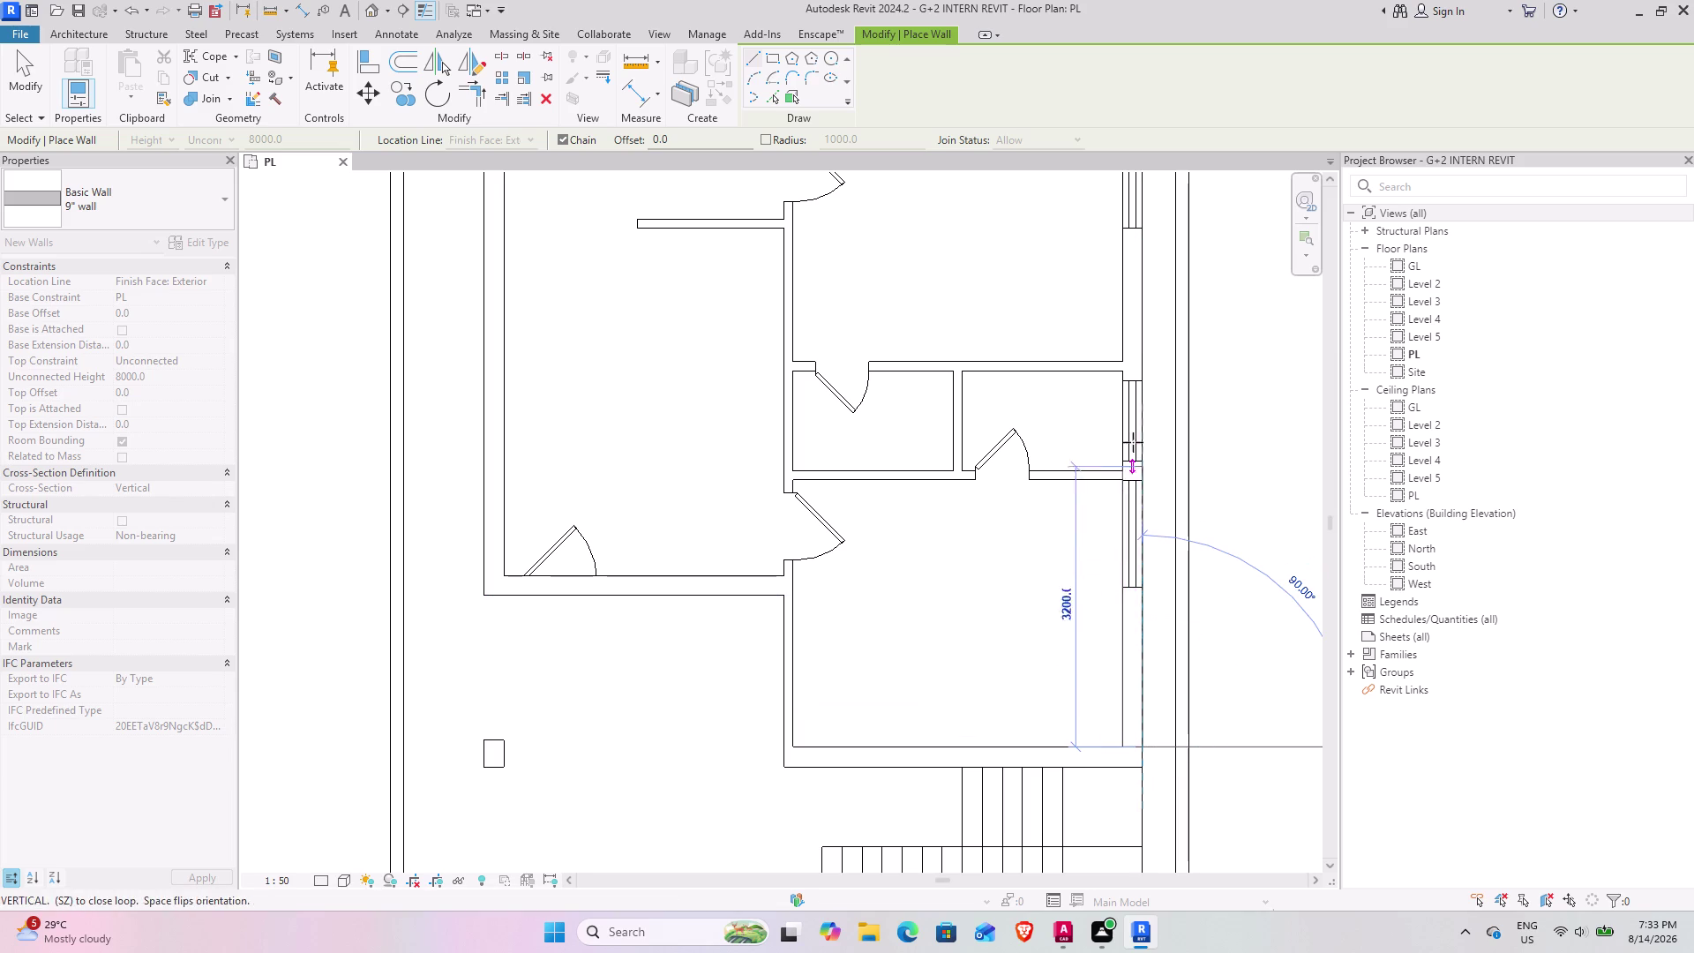
middle_drag(1140, 311, 1170, 662)
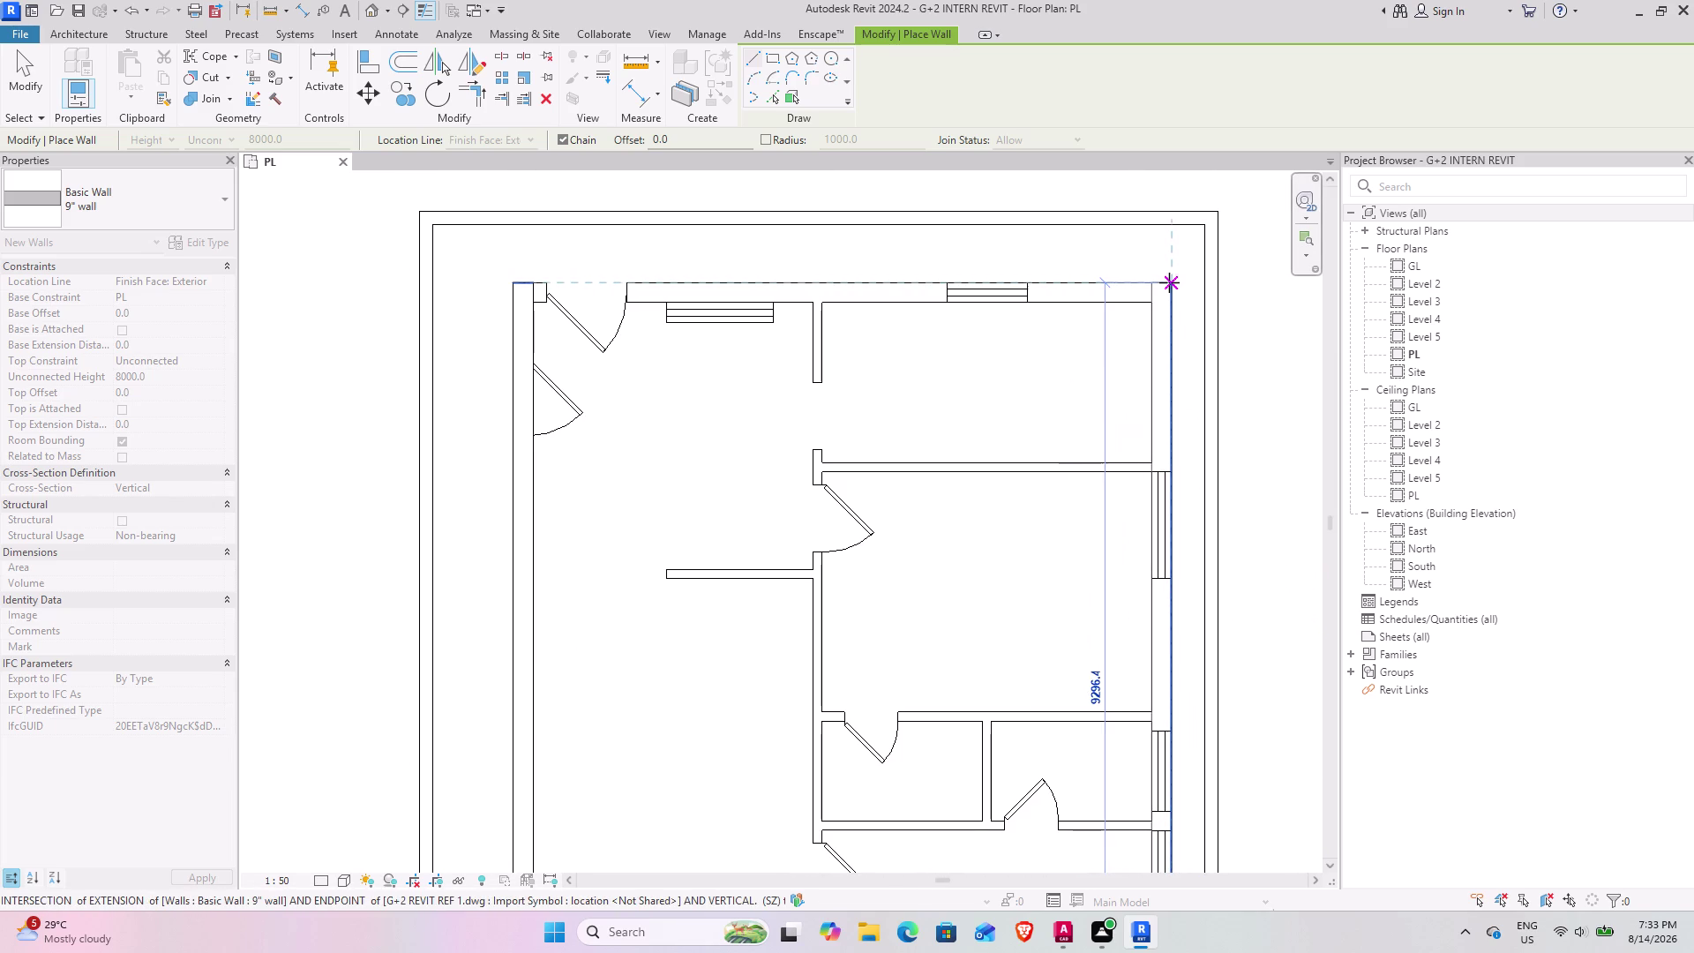
click(1169, 282)
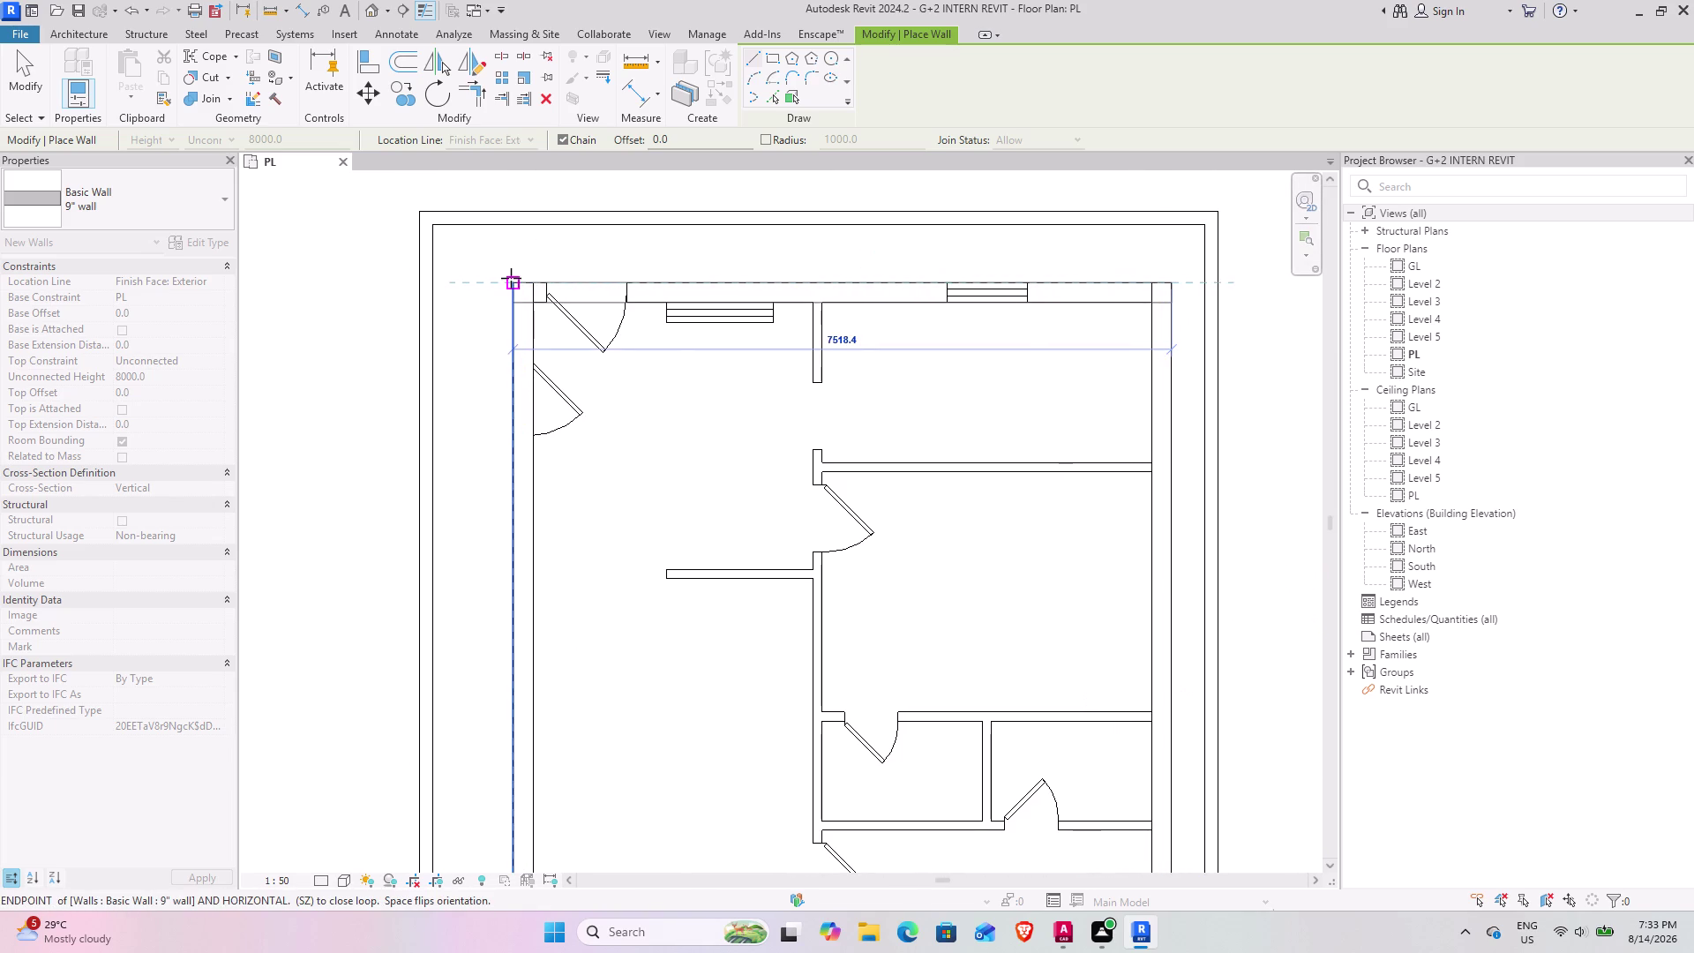
click(511, 278)
key(Escape)
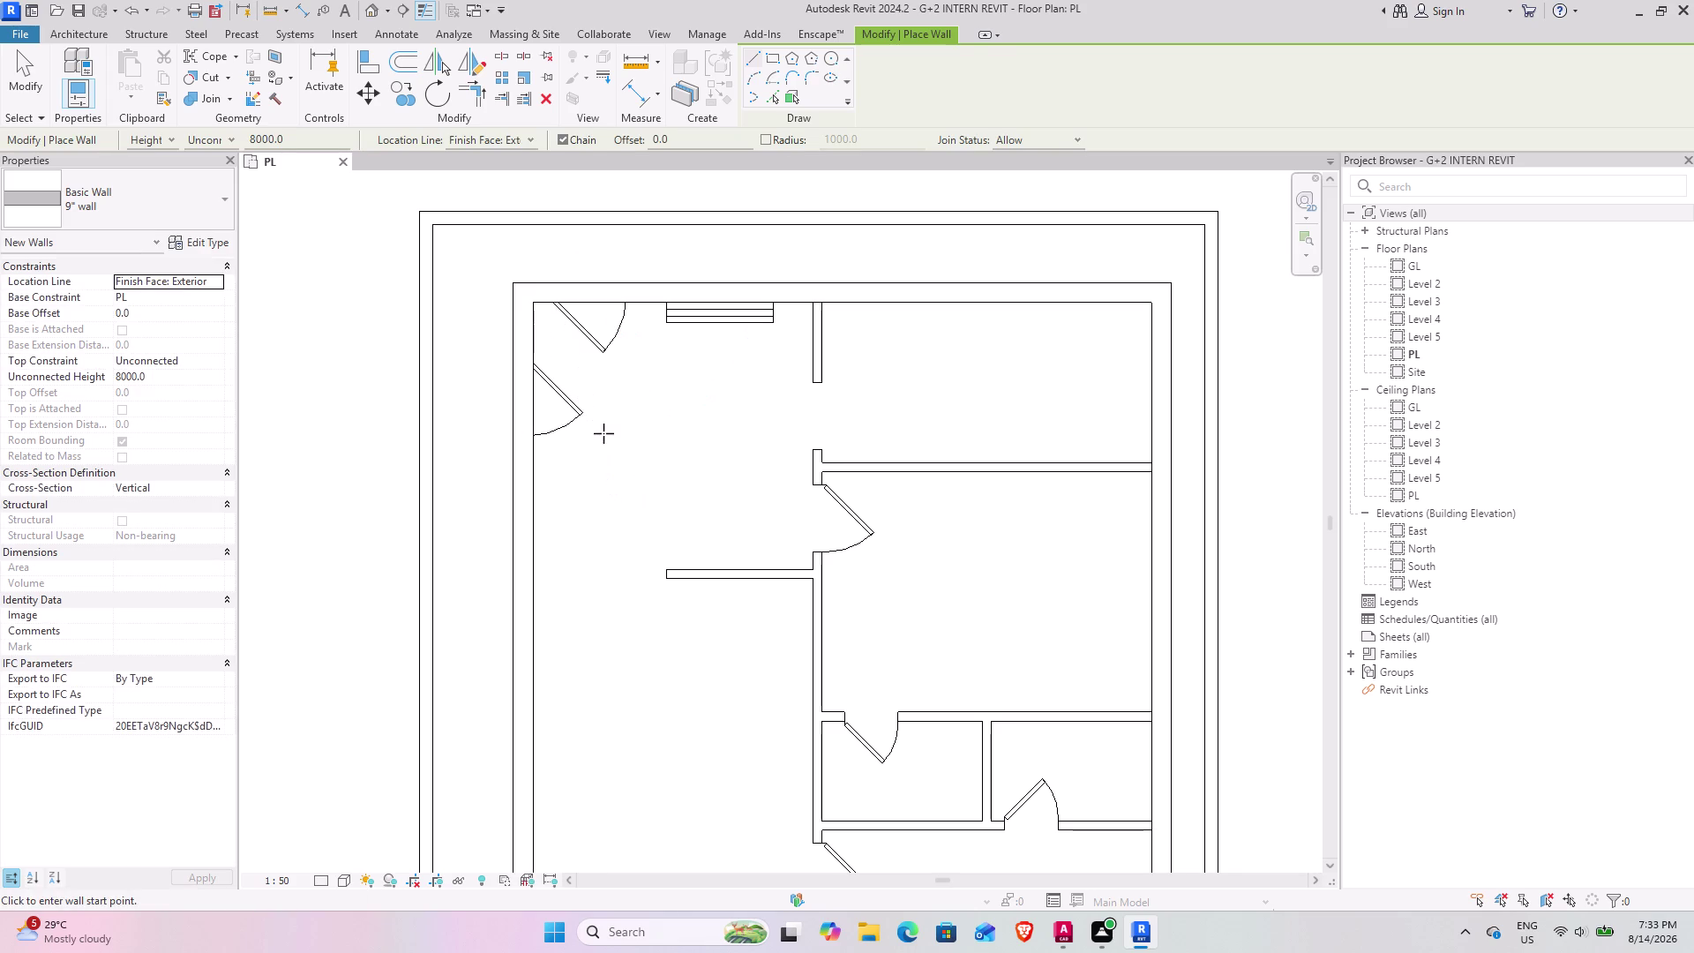
Draw a full-height vertical 4" wall beside the upper-left rooms.
middle_drag(603, 422, 576, 254)
scroll(down, 3)
middle_drag(629, 471, 568, 385)
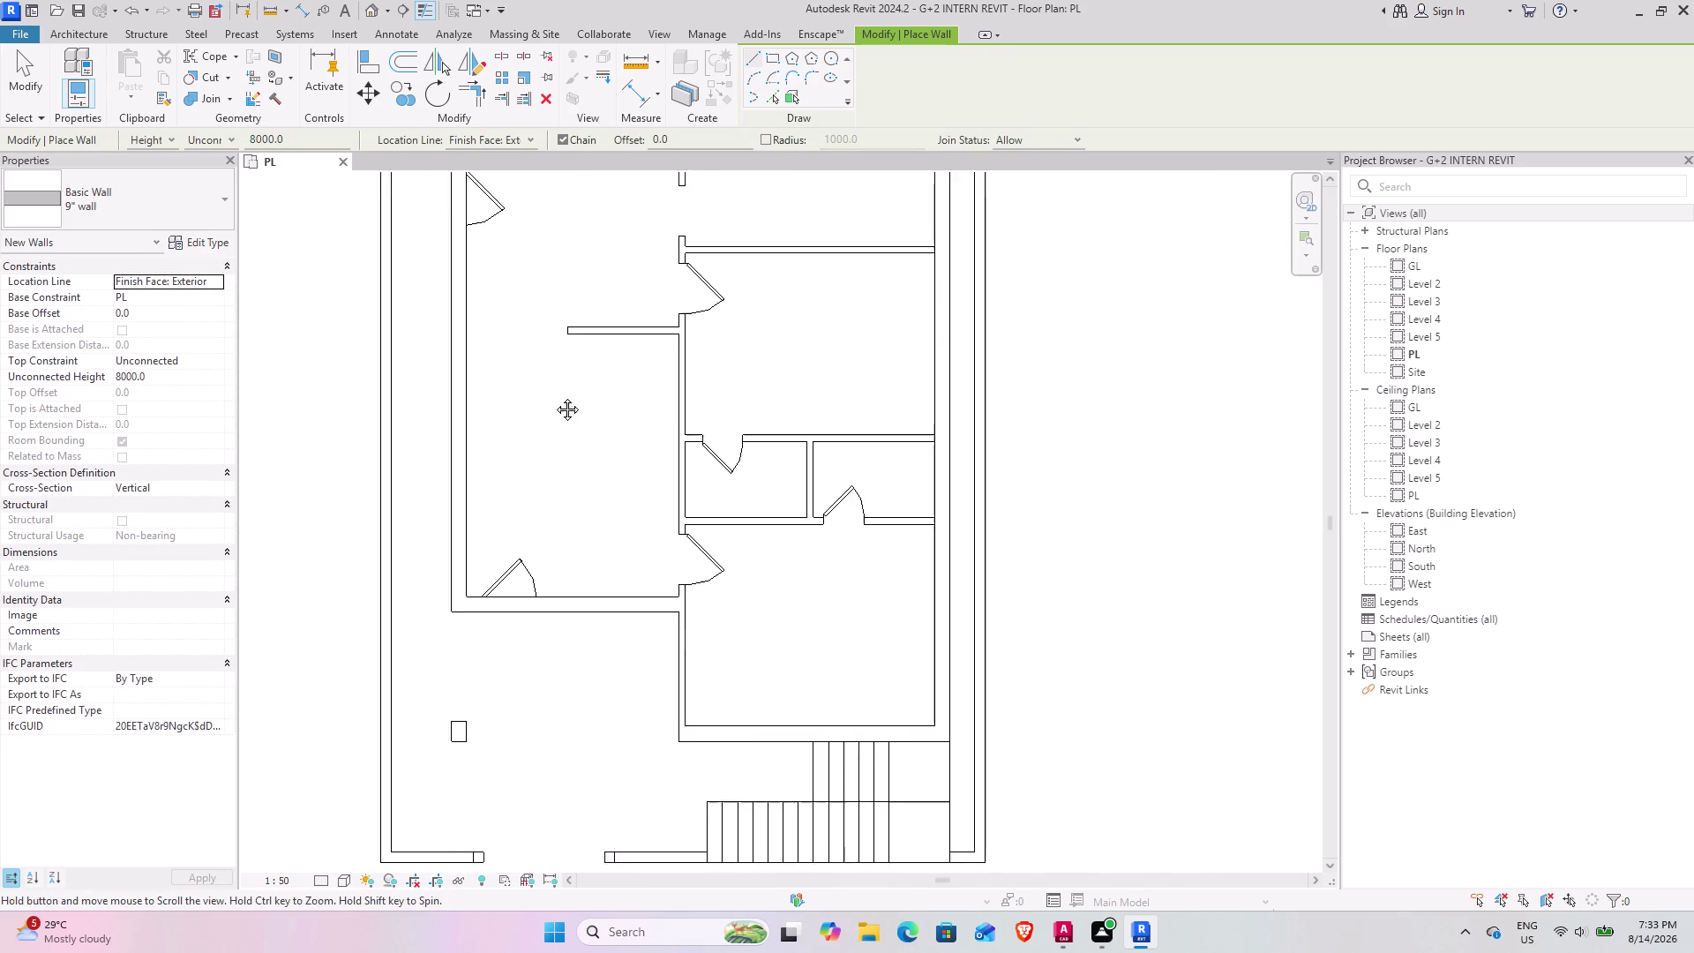
middle_drag(568, 385, 458, 430)
scroll(up, 3)
middle_drag(602, 474, 552, 573)
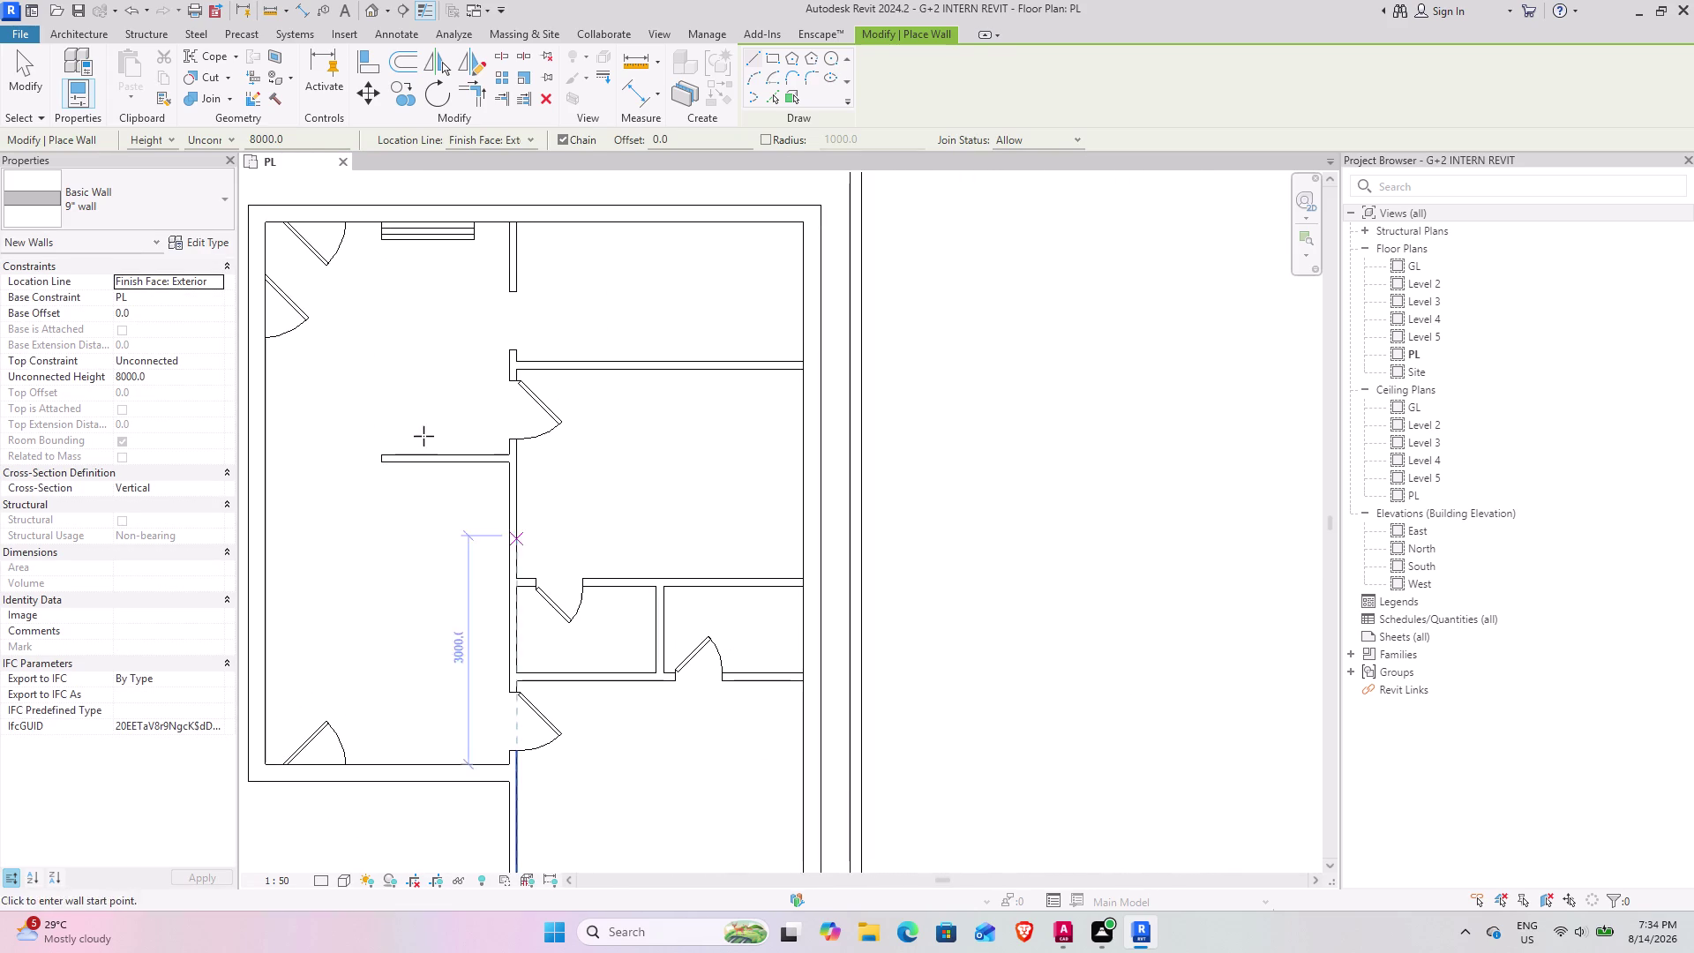
click(110, 191)
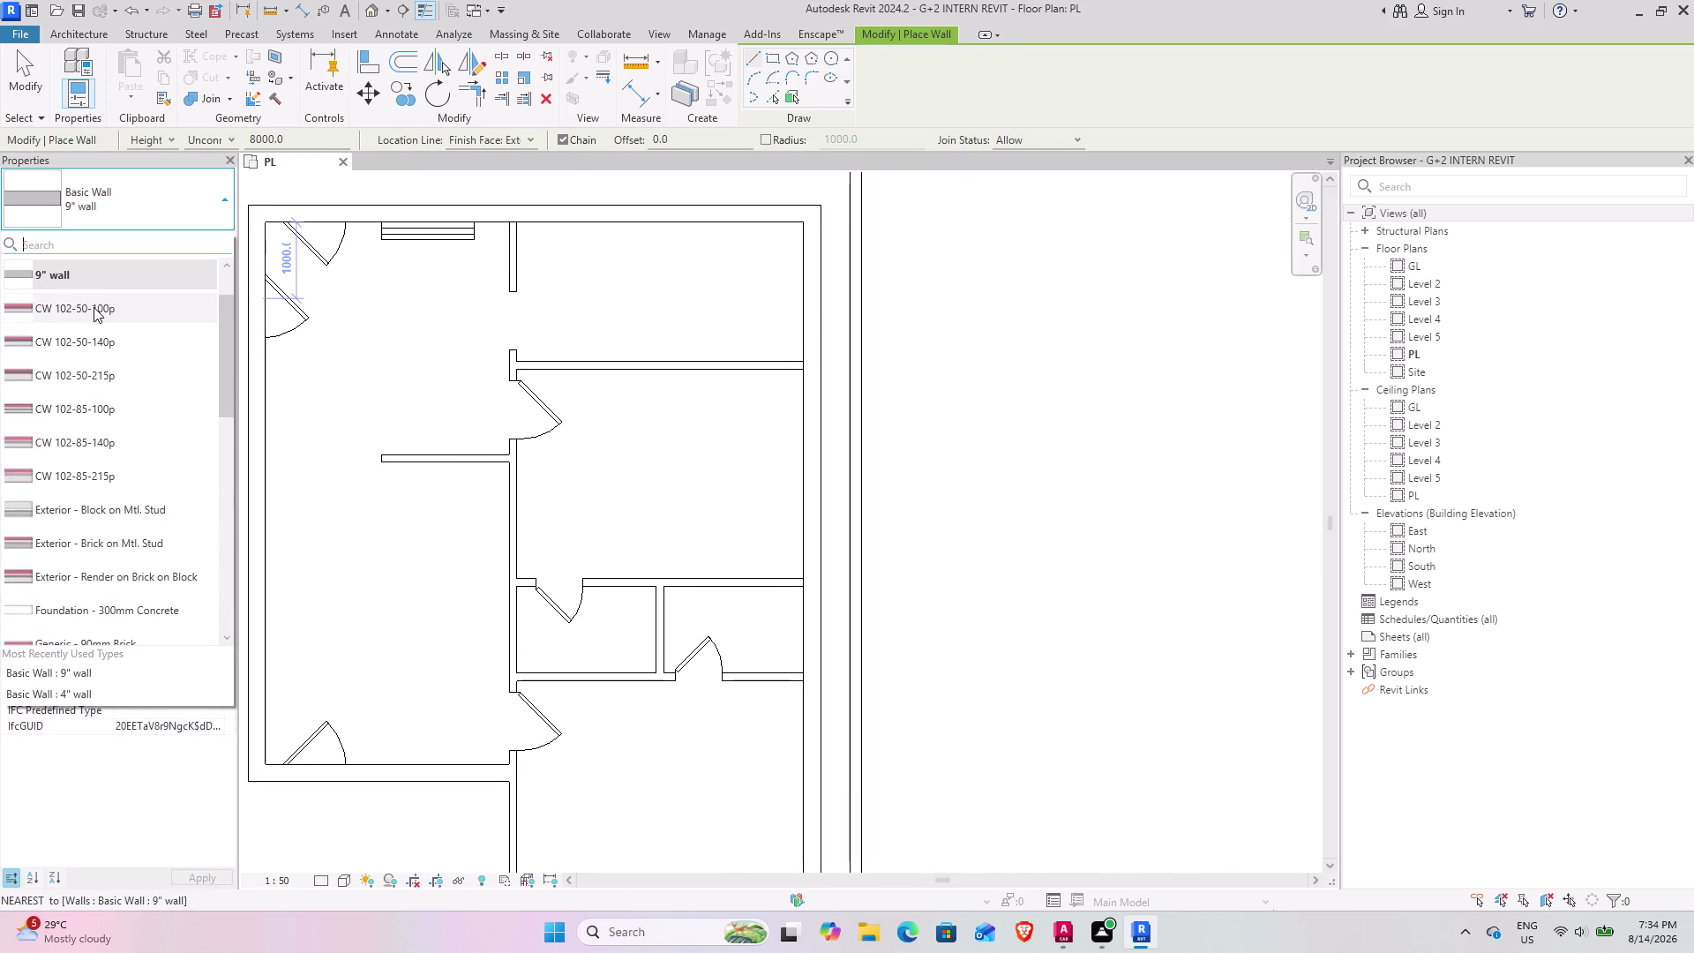
scroll(up, 3)
click(78, 304)
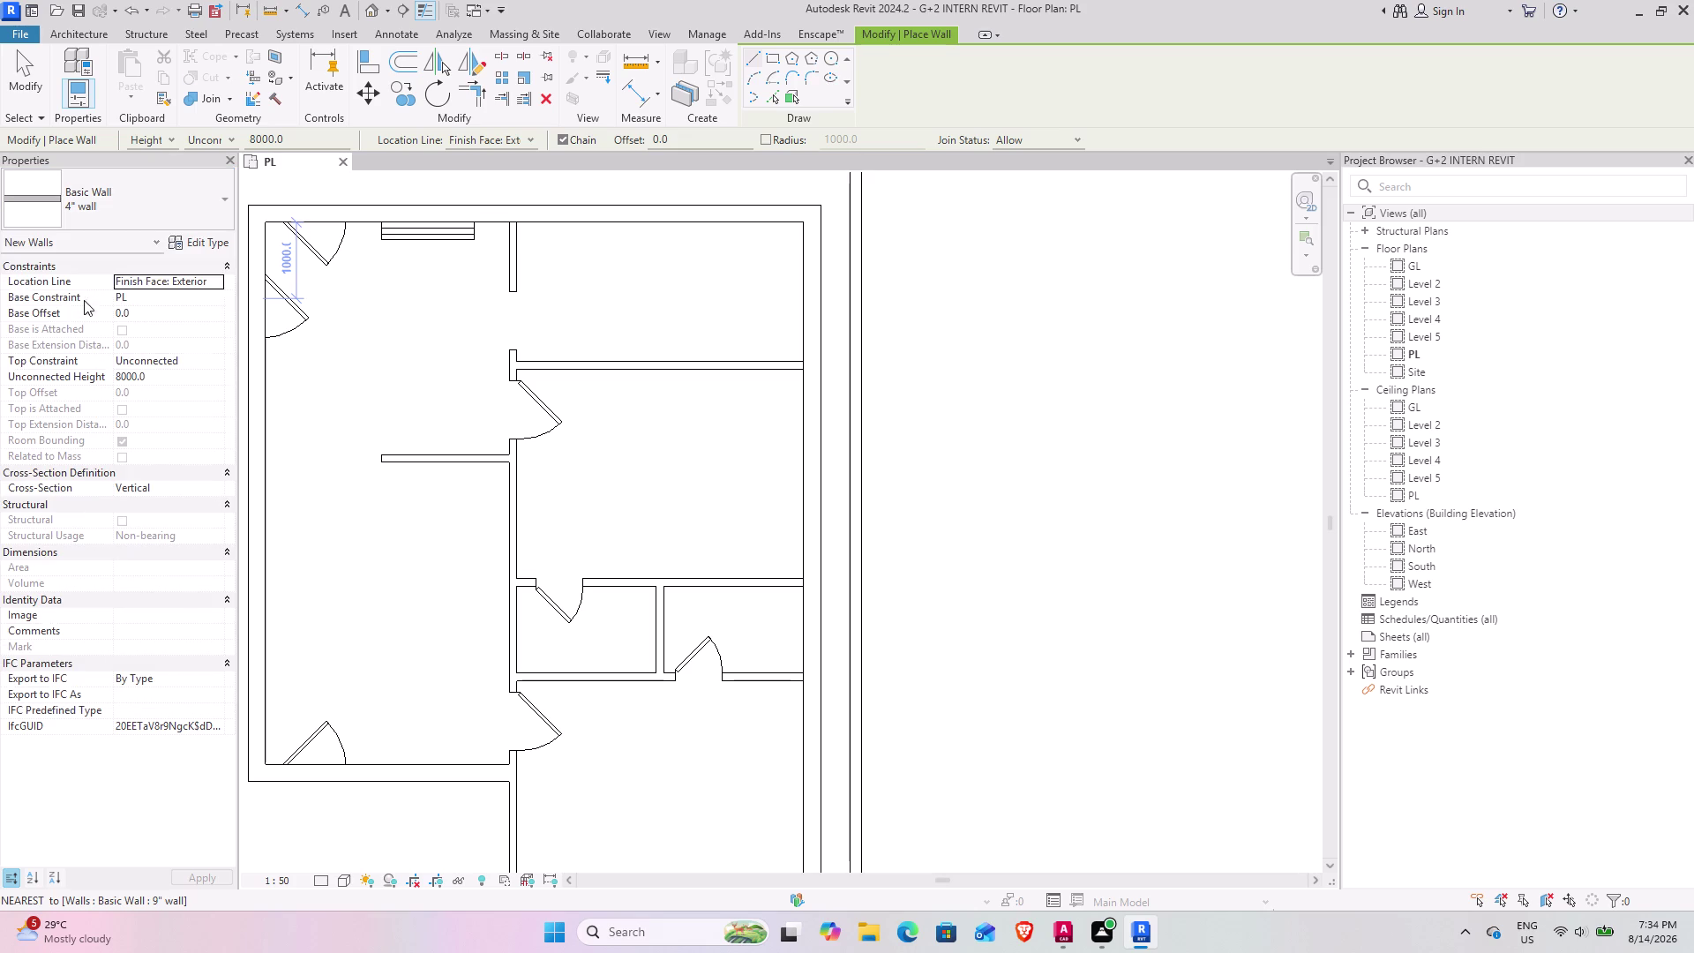
click(519, 226)
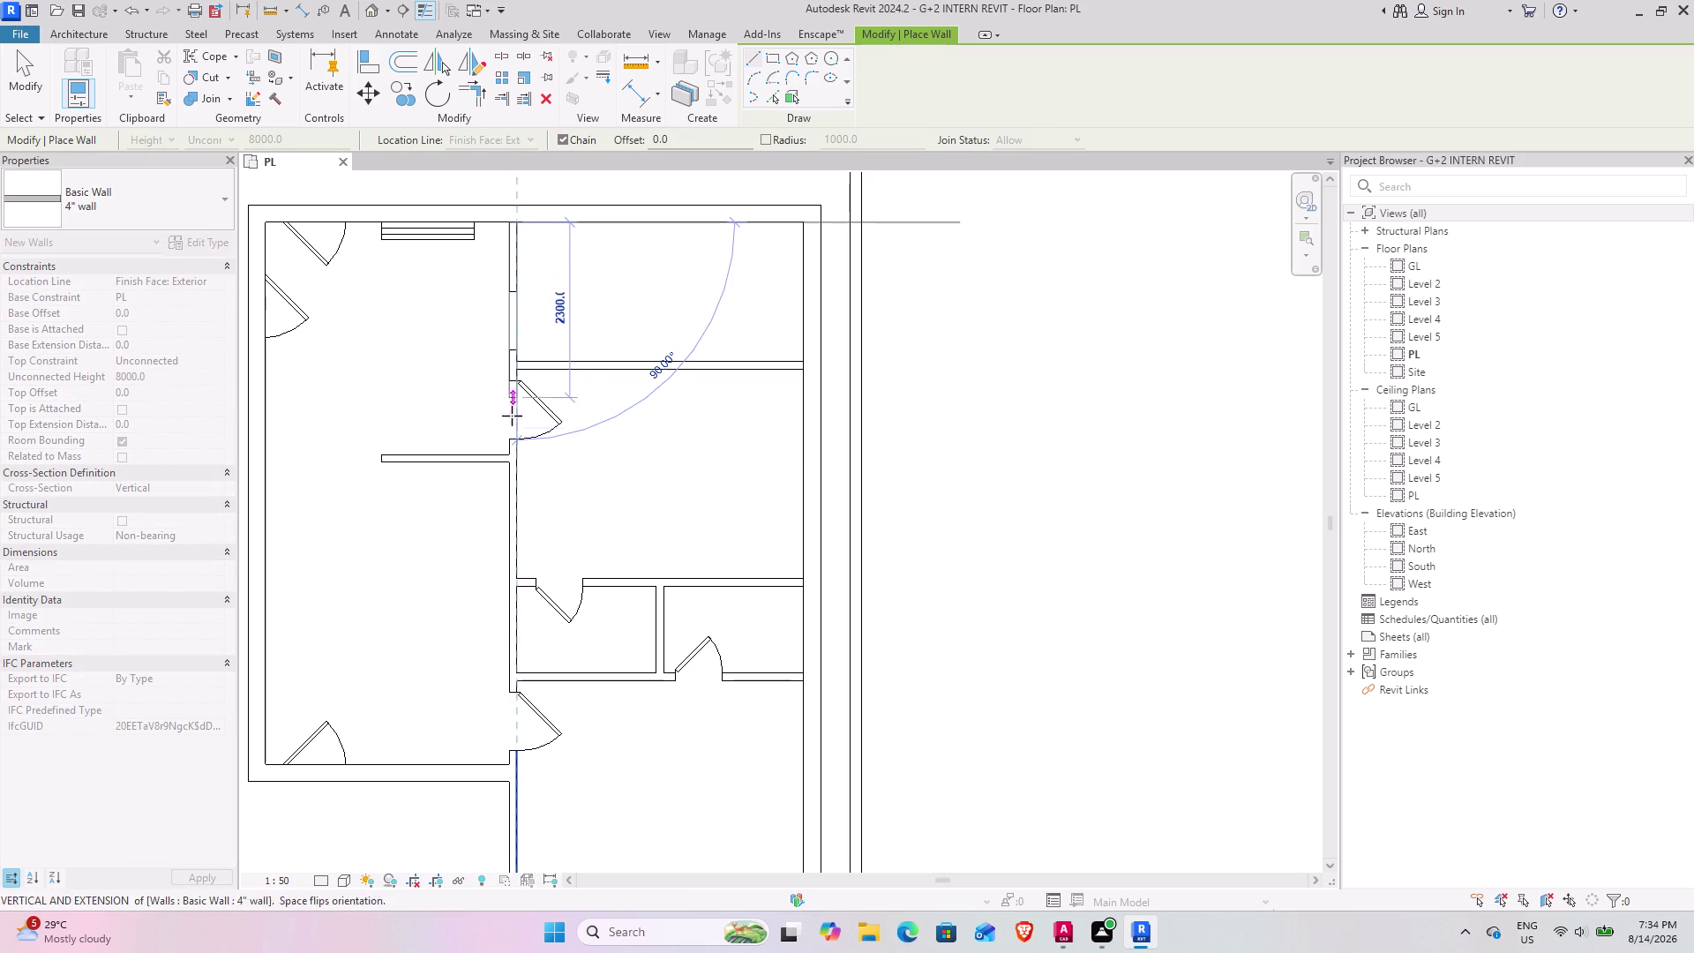
click(519, 767)
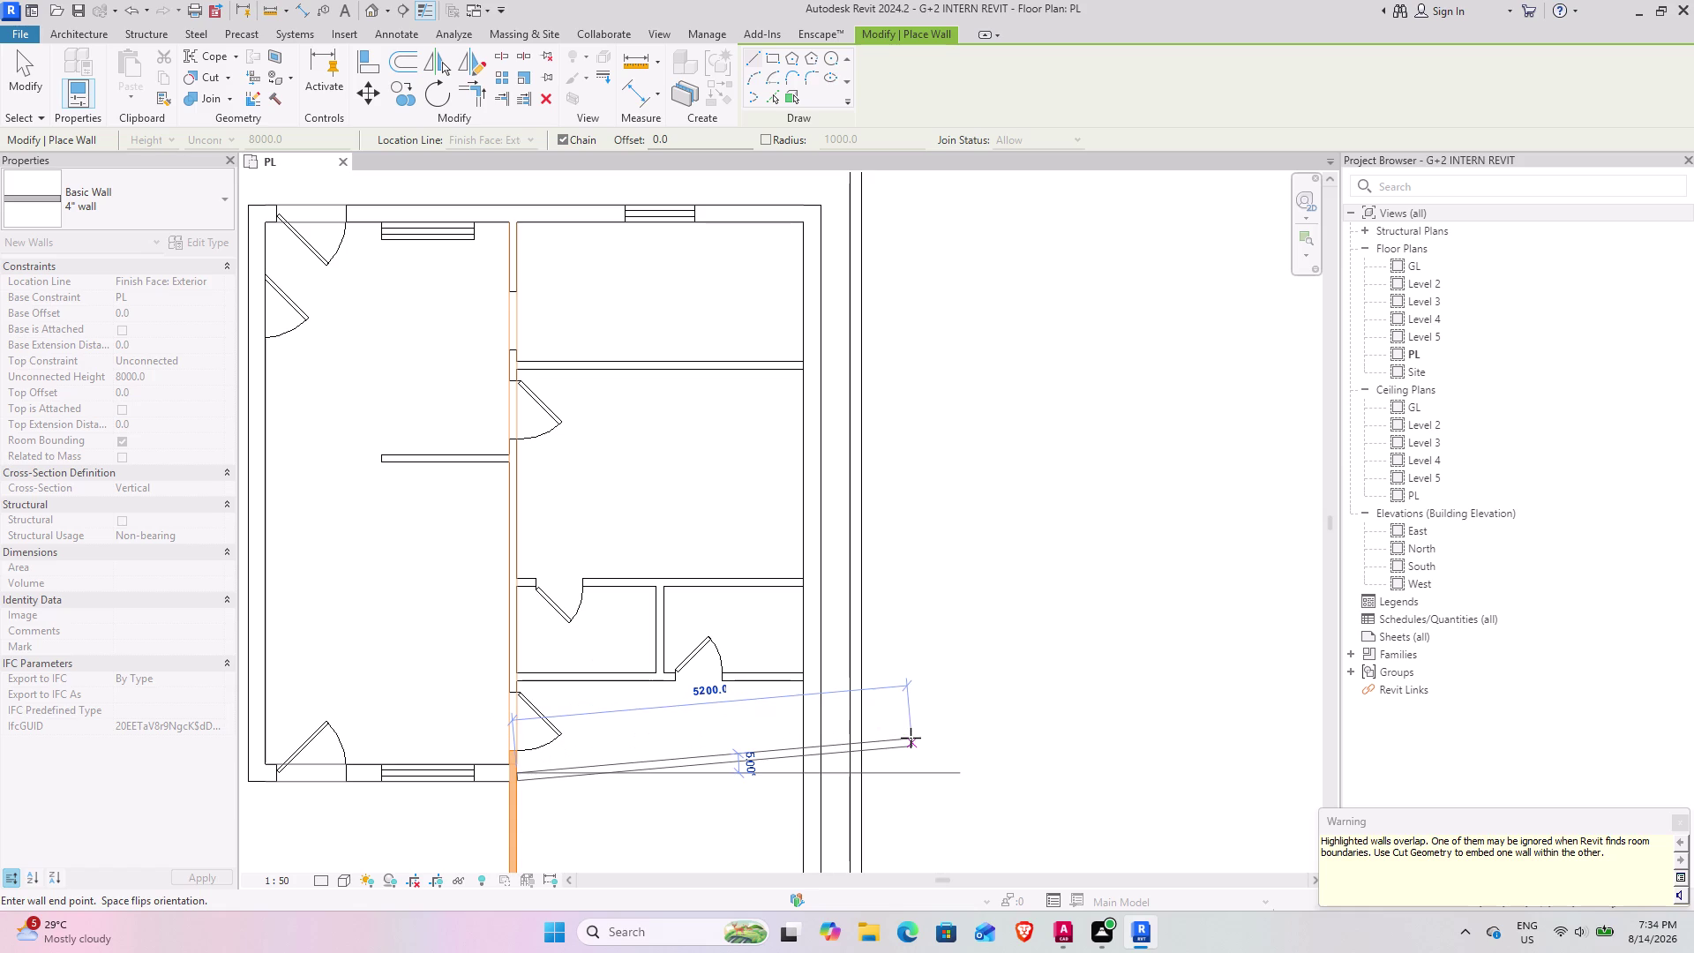
key(Escape)
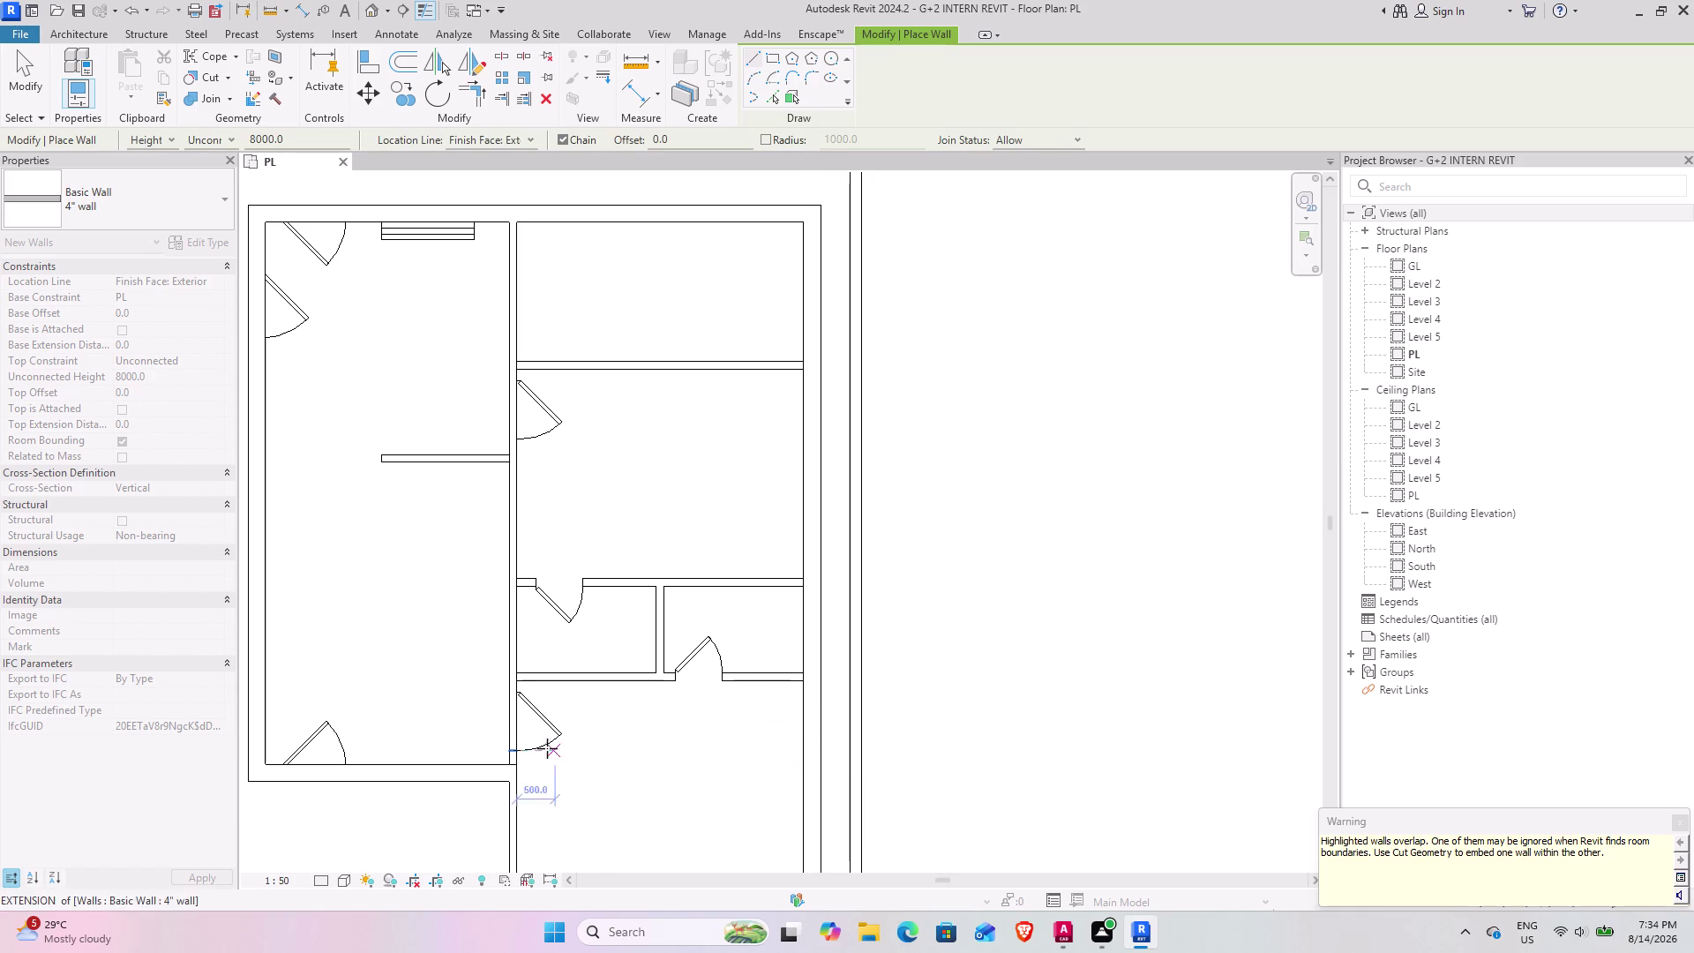
key(Escape)
Extend the 4" wall's lower end down to the lower wall.
click(519, 724)
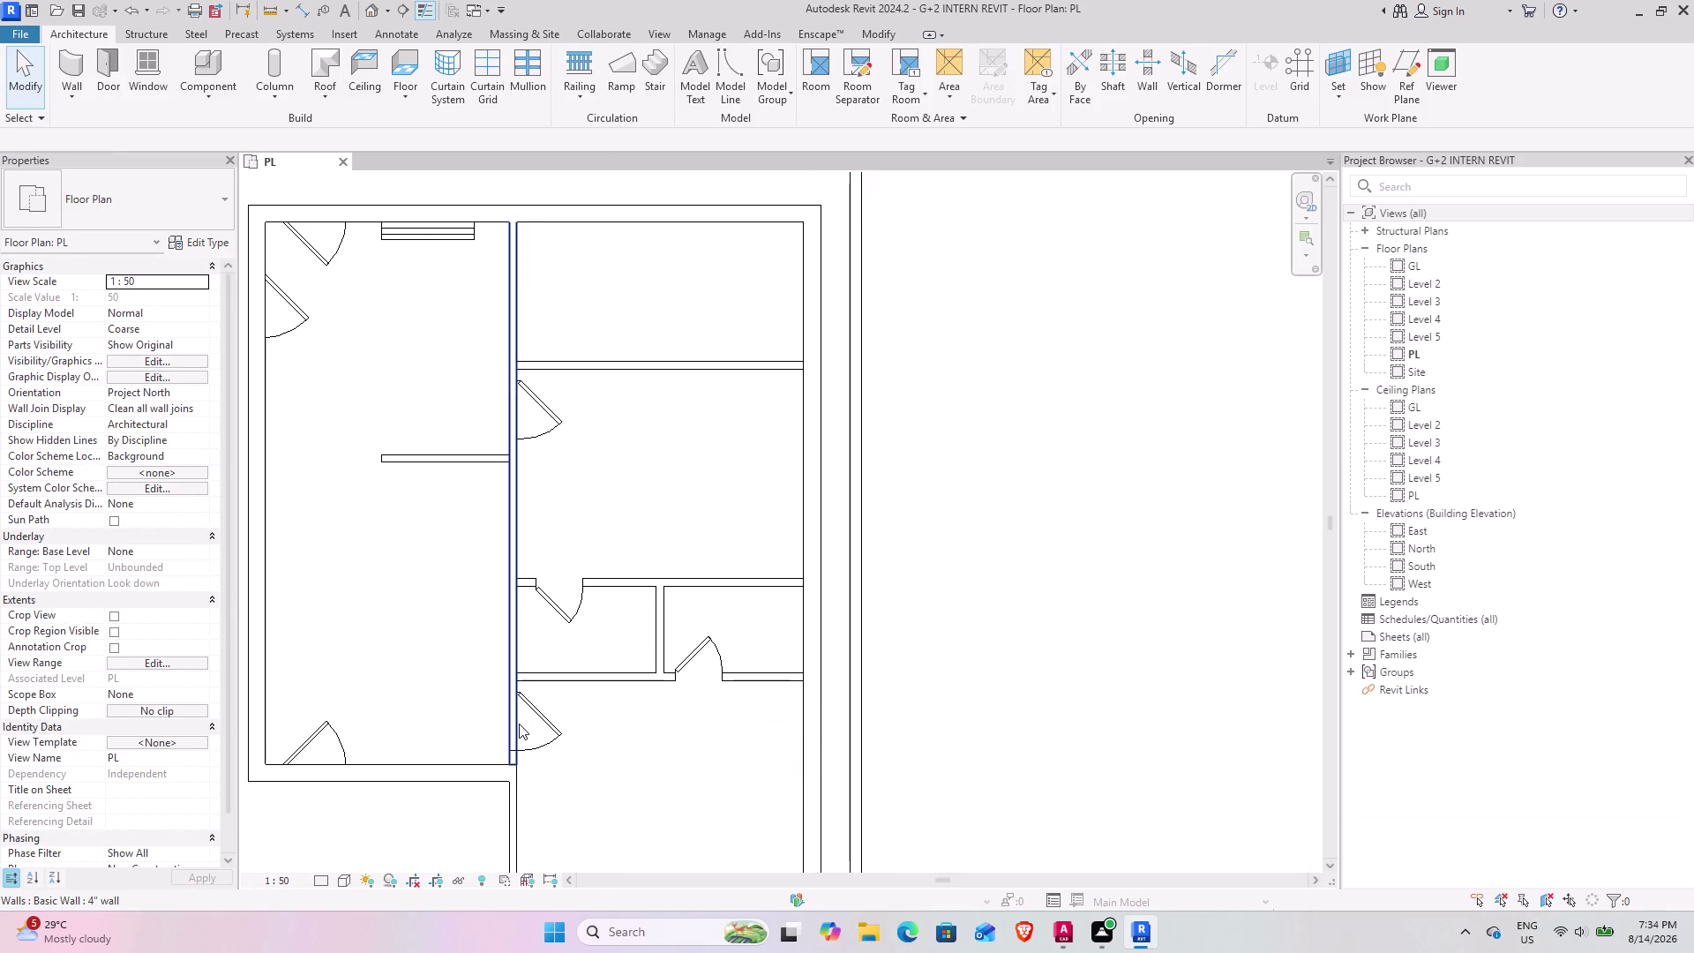
scroll(up, 3)
click(515, 771)
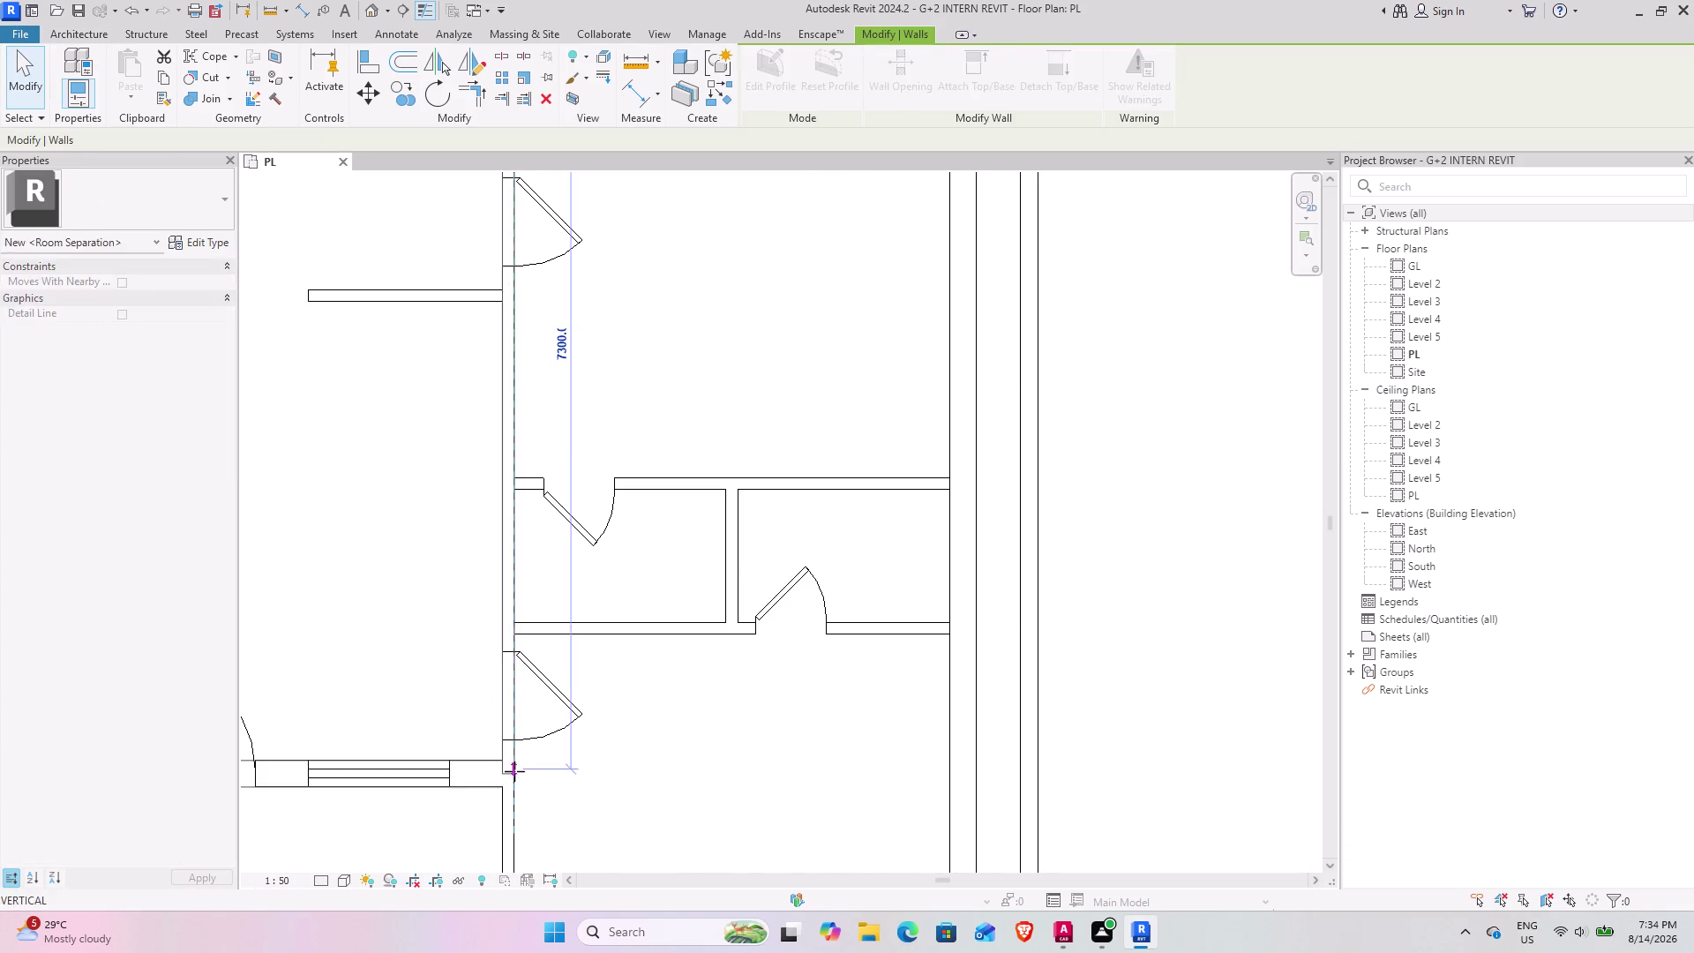
drag(515, 771, 511, 760)
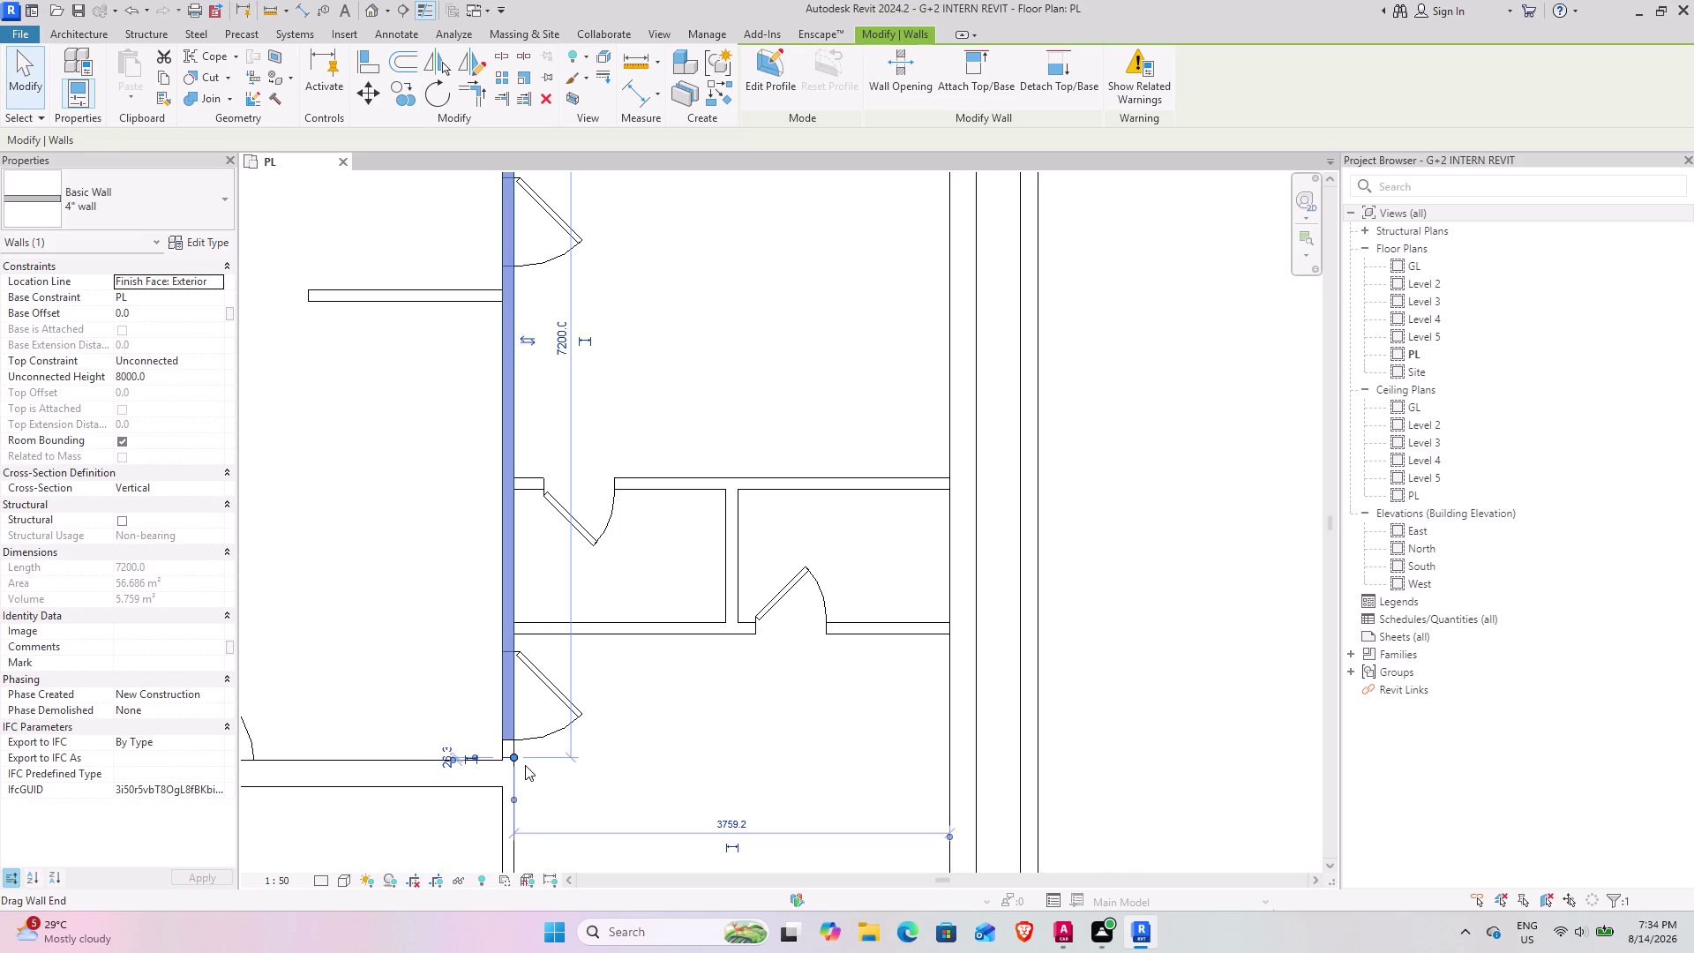
scroll(up, 3)
scroll(up, 3)
middle_drag(520, 762, 884, 717)
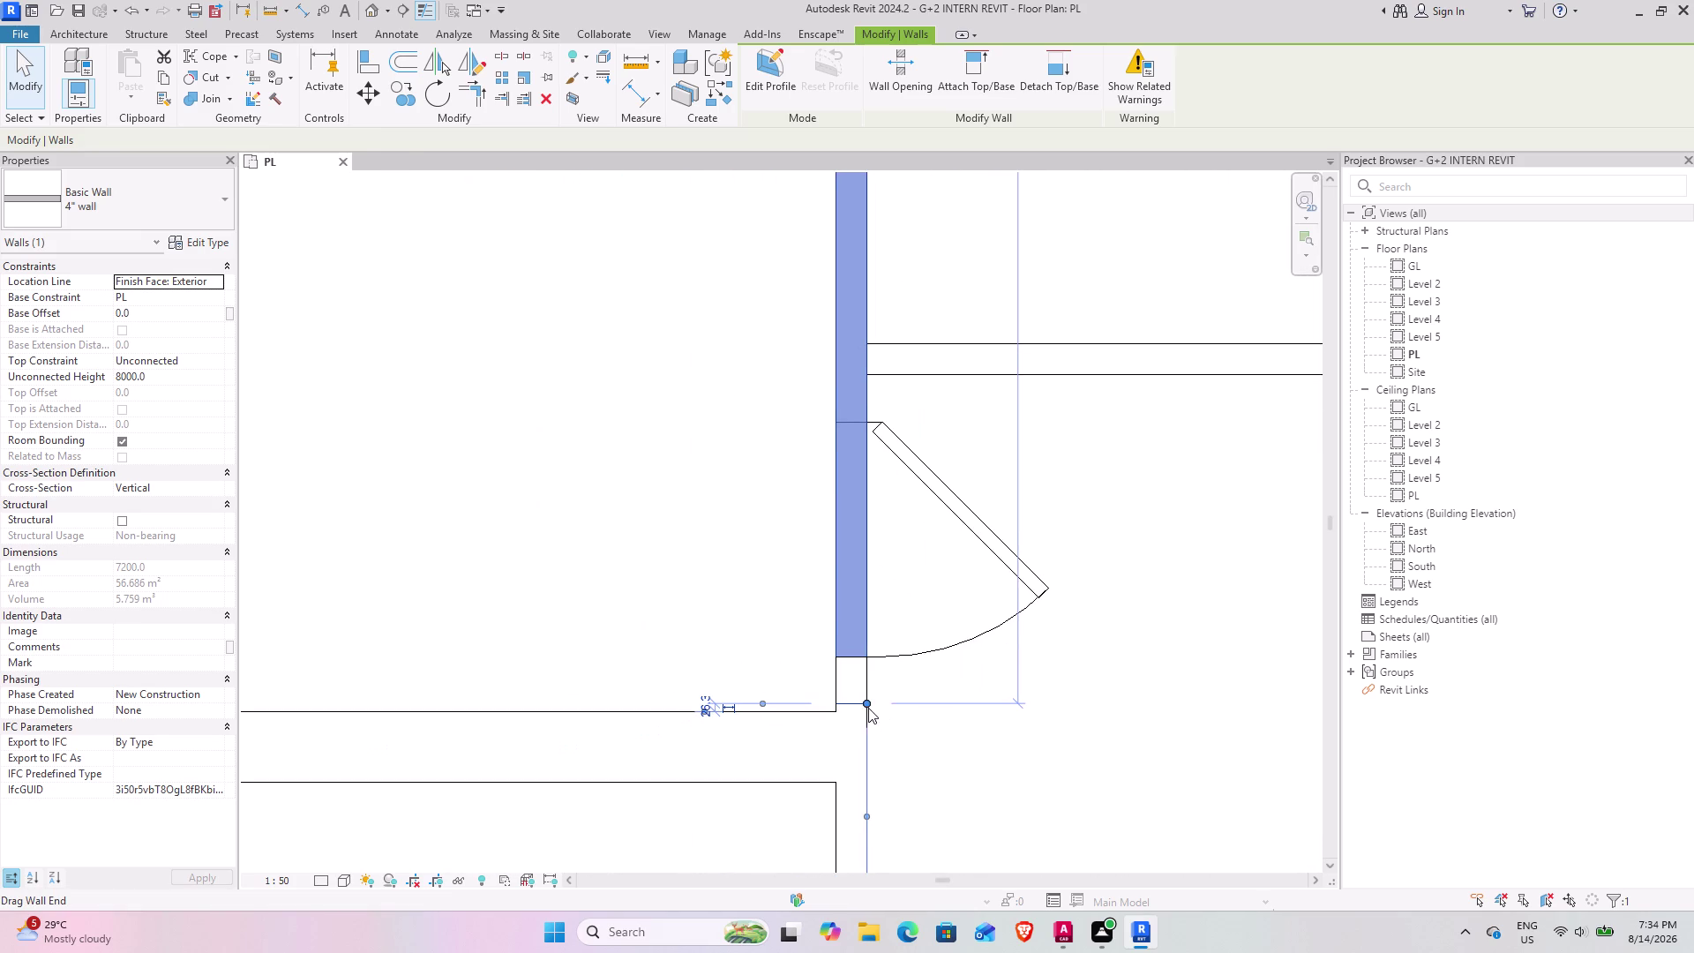
drag(868, 701, 868, 713)
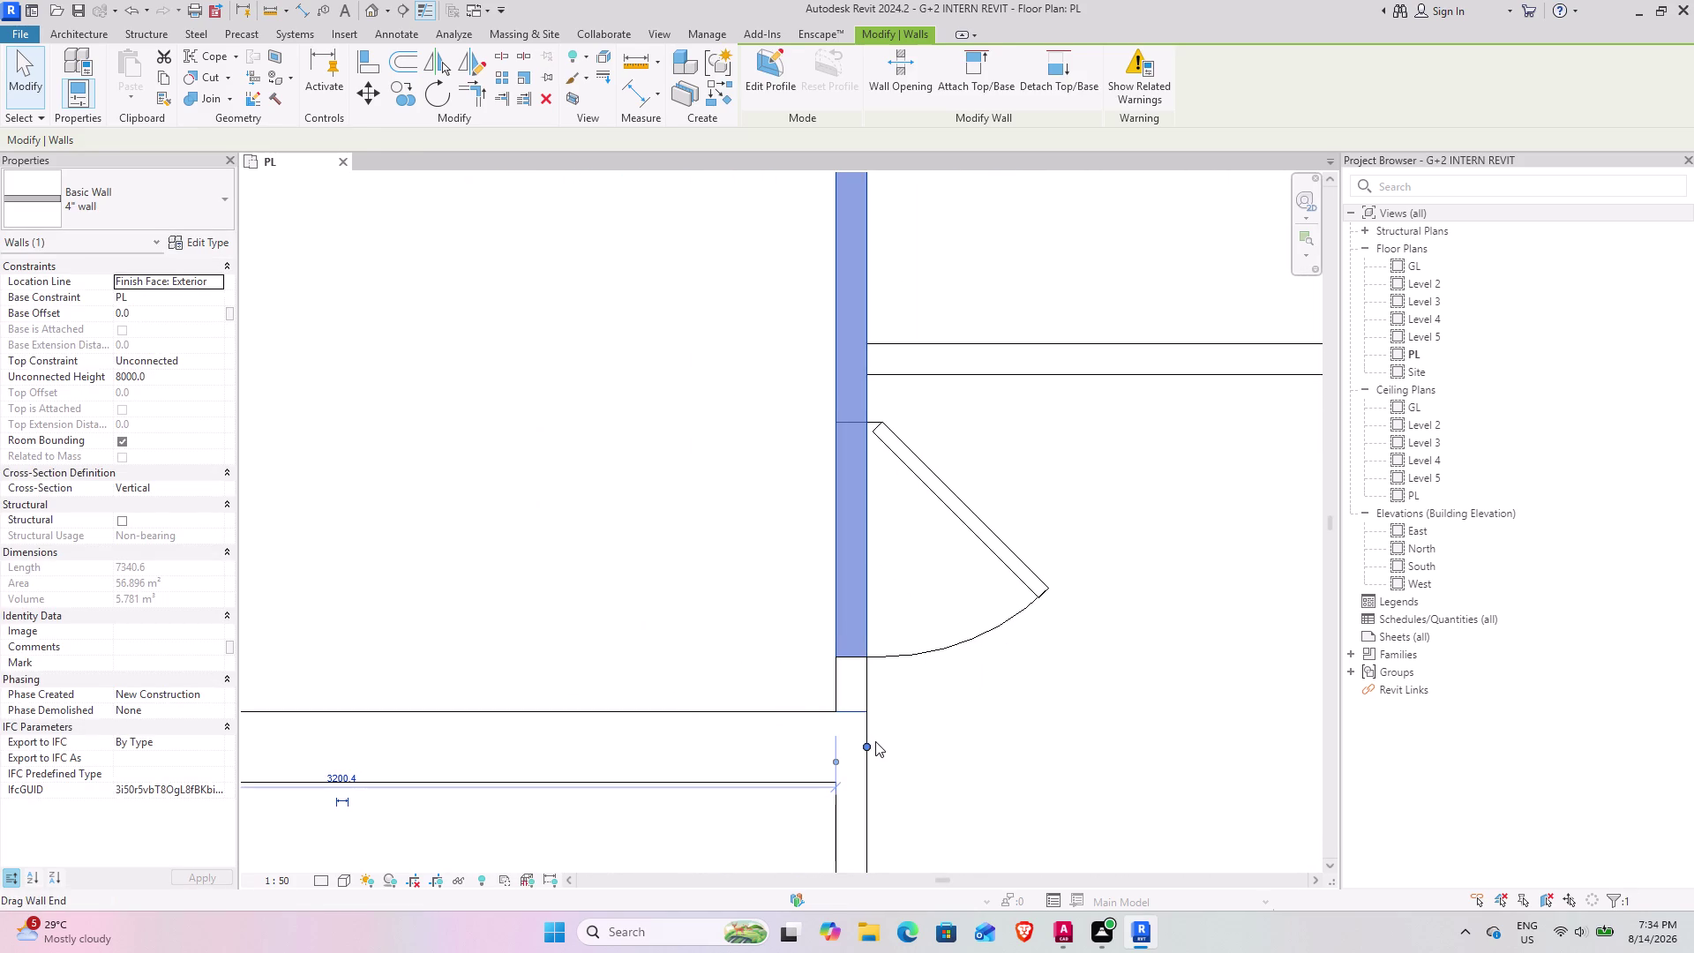
Pull the wall end back up to 6840 mm, stopping above the door swing.
key(Escape)
click(858, 707)
scroll(up, 3)
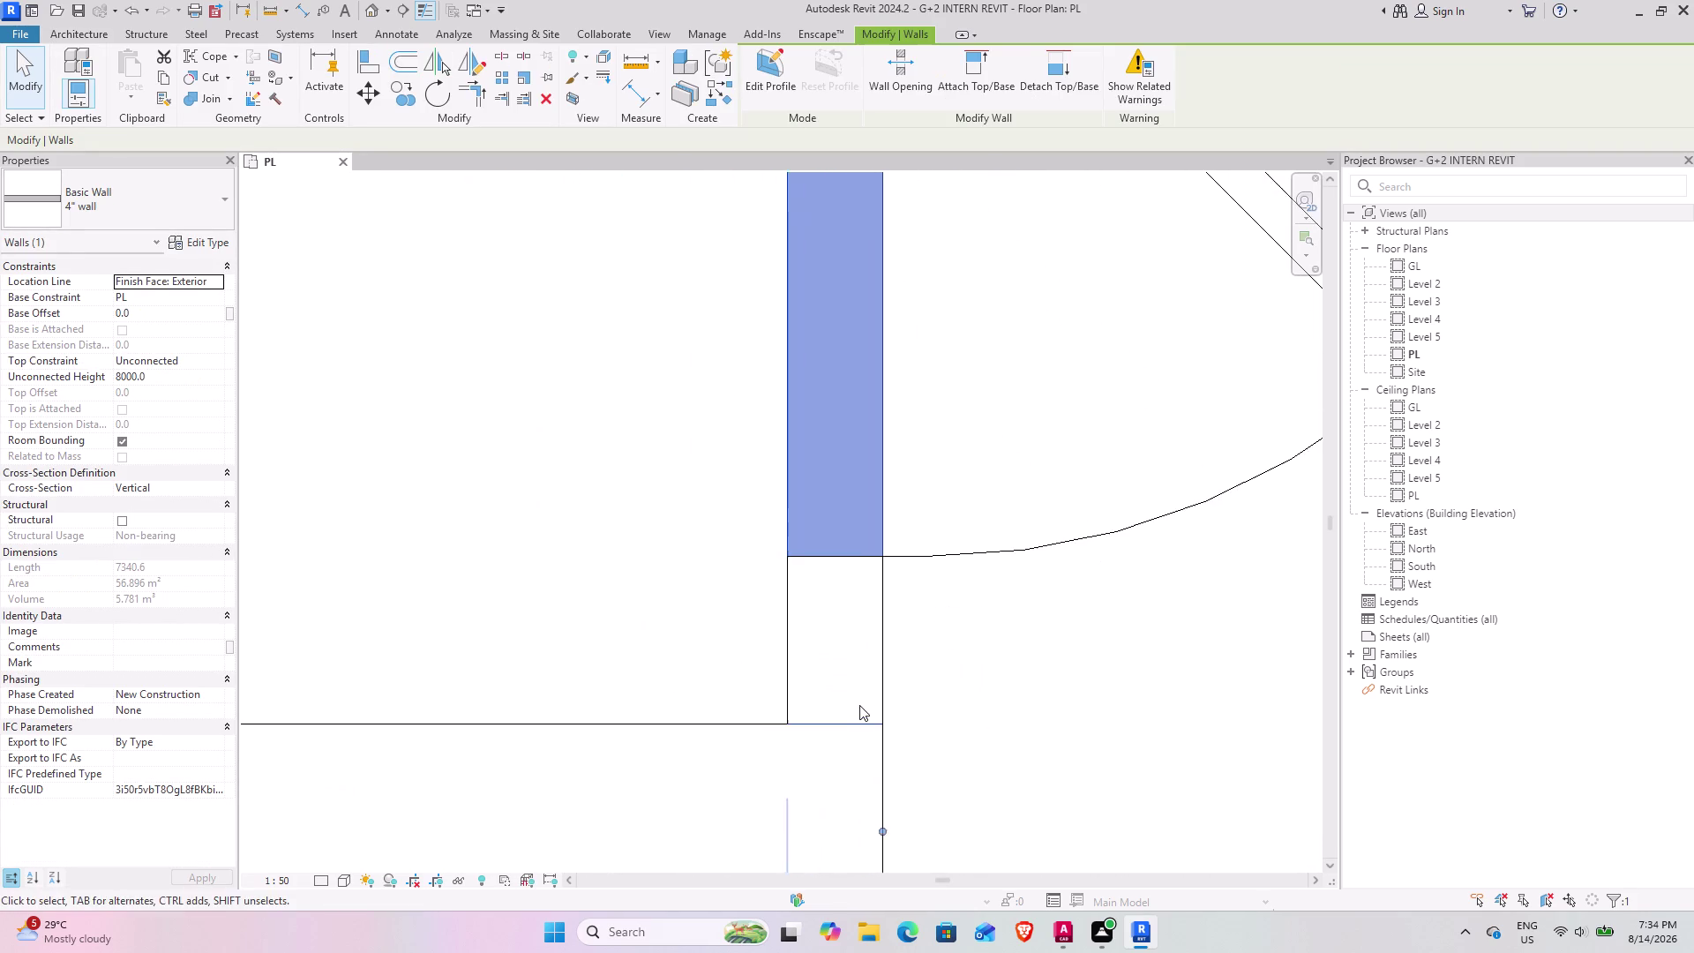
scroll(up, 3)
scroll(up, 3)
scroll(down, 3)
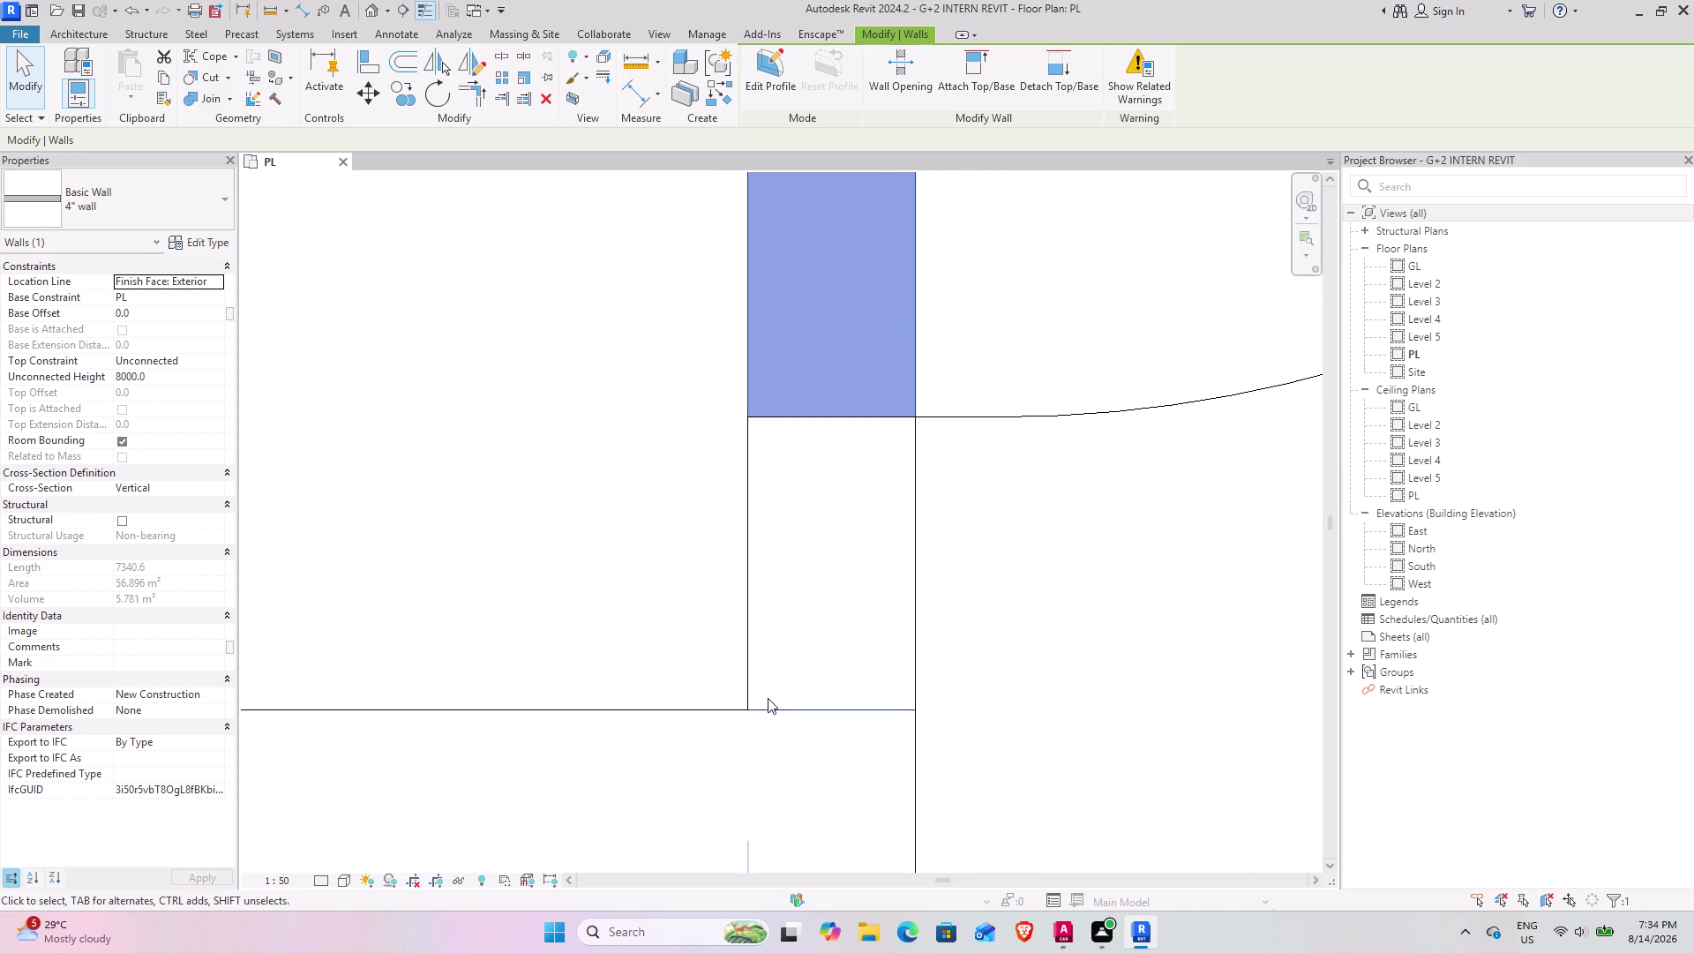
scroll(down, 3)
scroll(down, 3)
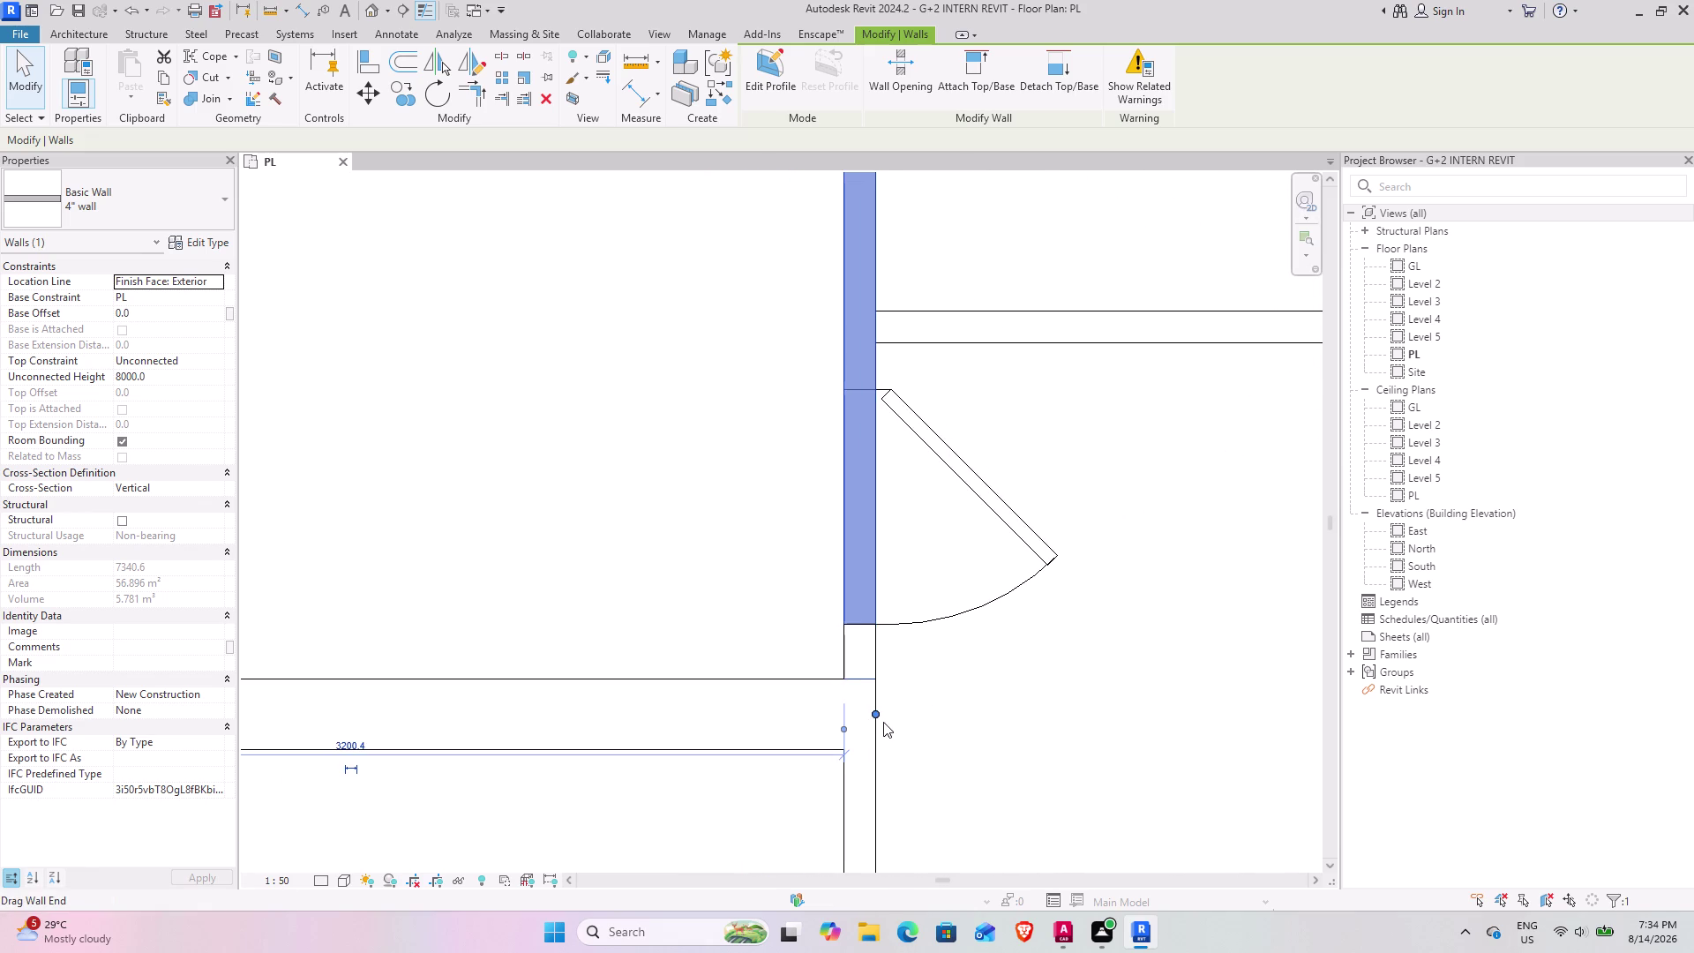
drag(876, 712, 876, 560)
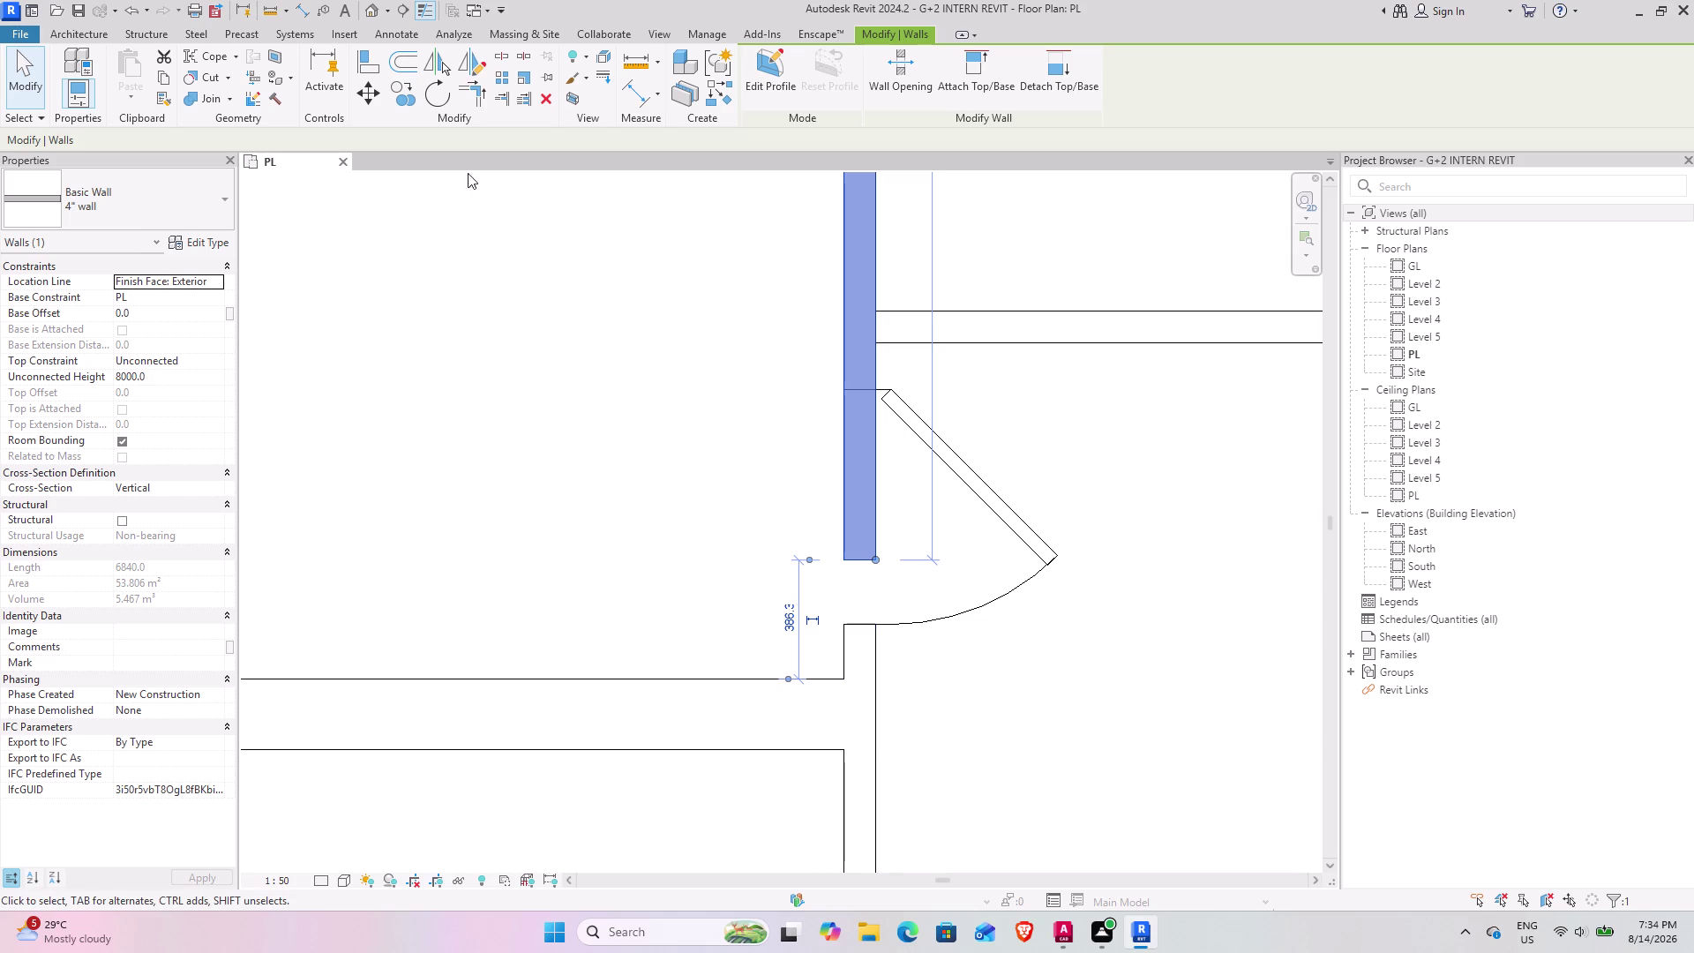
Align the shortened 4" wall with the adjoining reference wall.
click(378, 69)
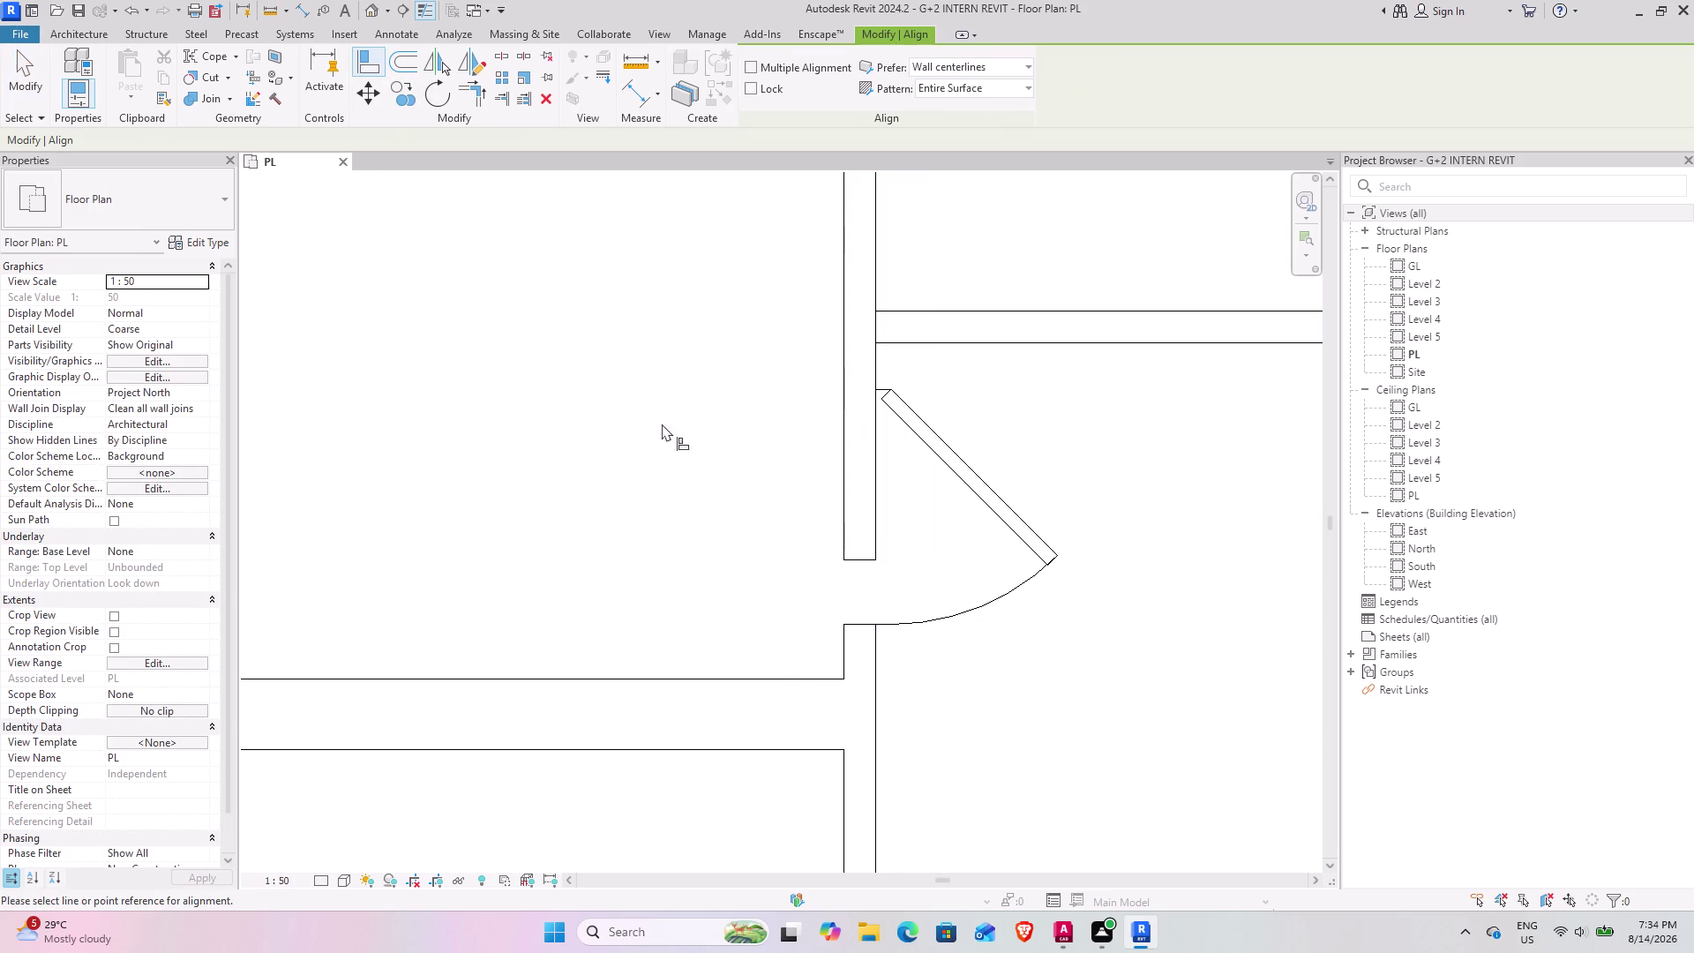
click(859, 560)
click(866, 626)
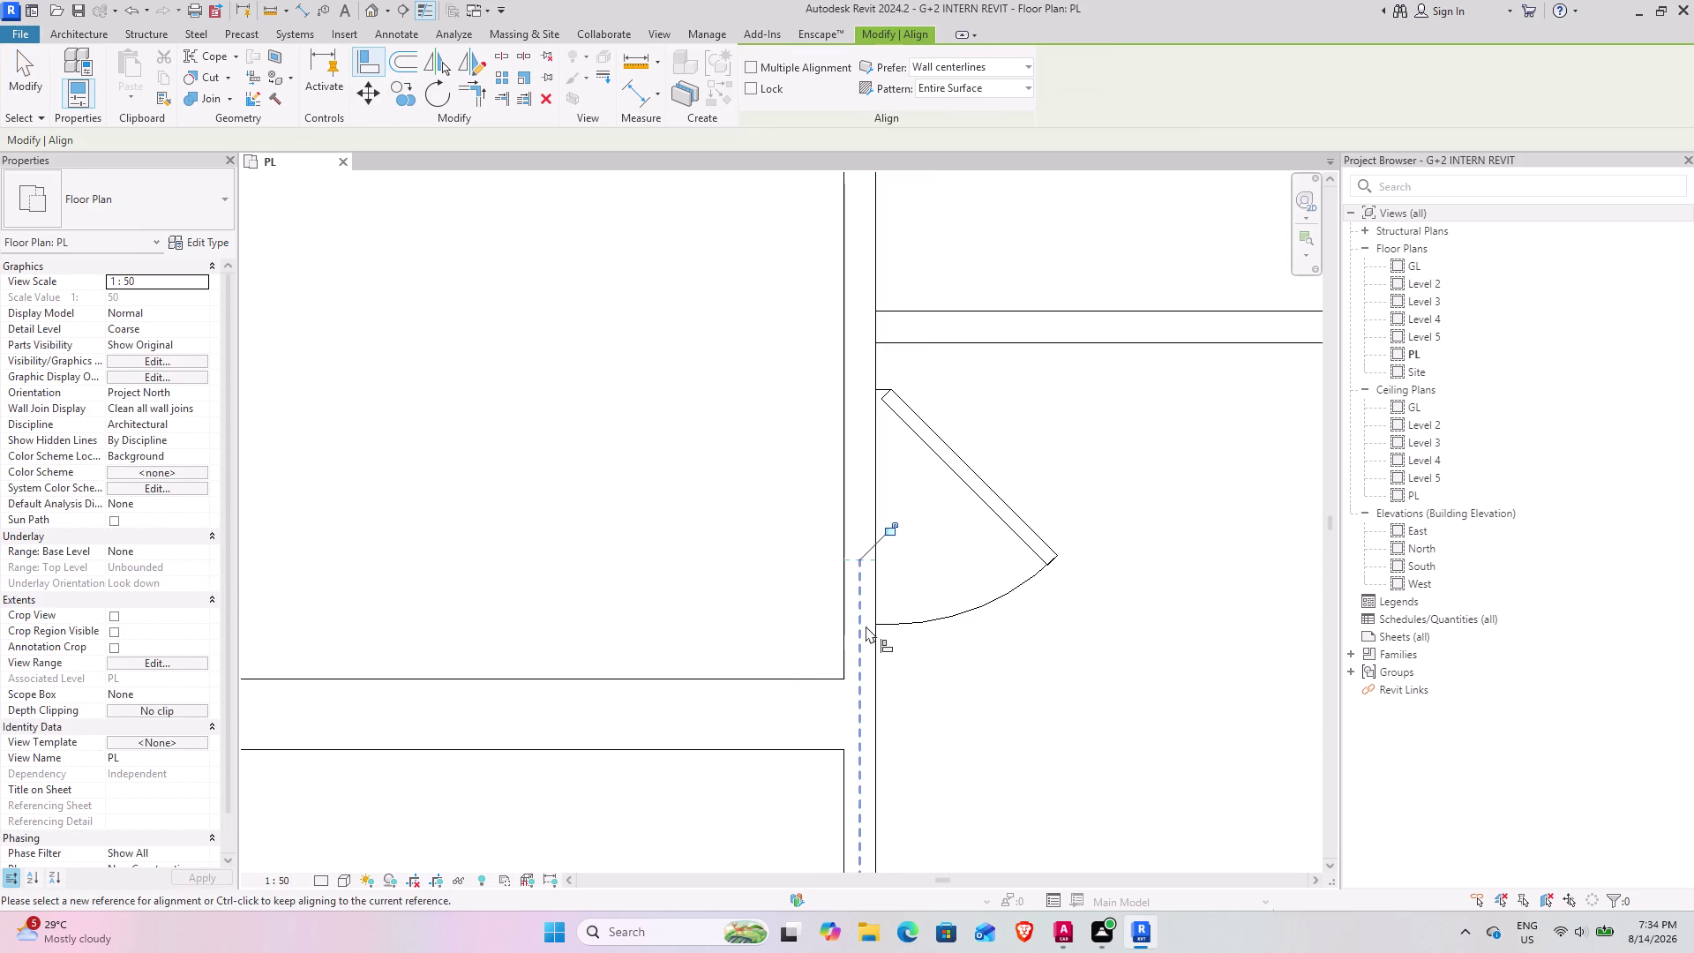
key(Escape)
scroll(down, 3)
middle_drag(800, 402, 809, 536)
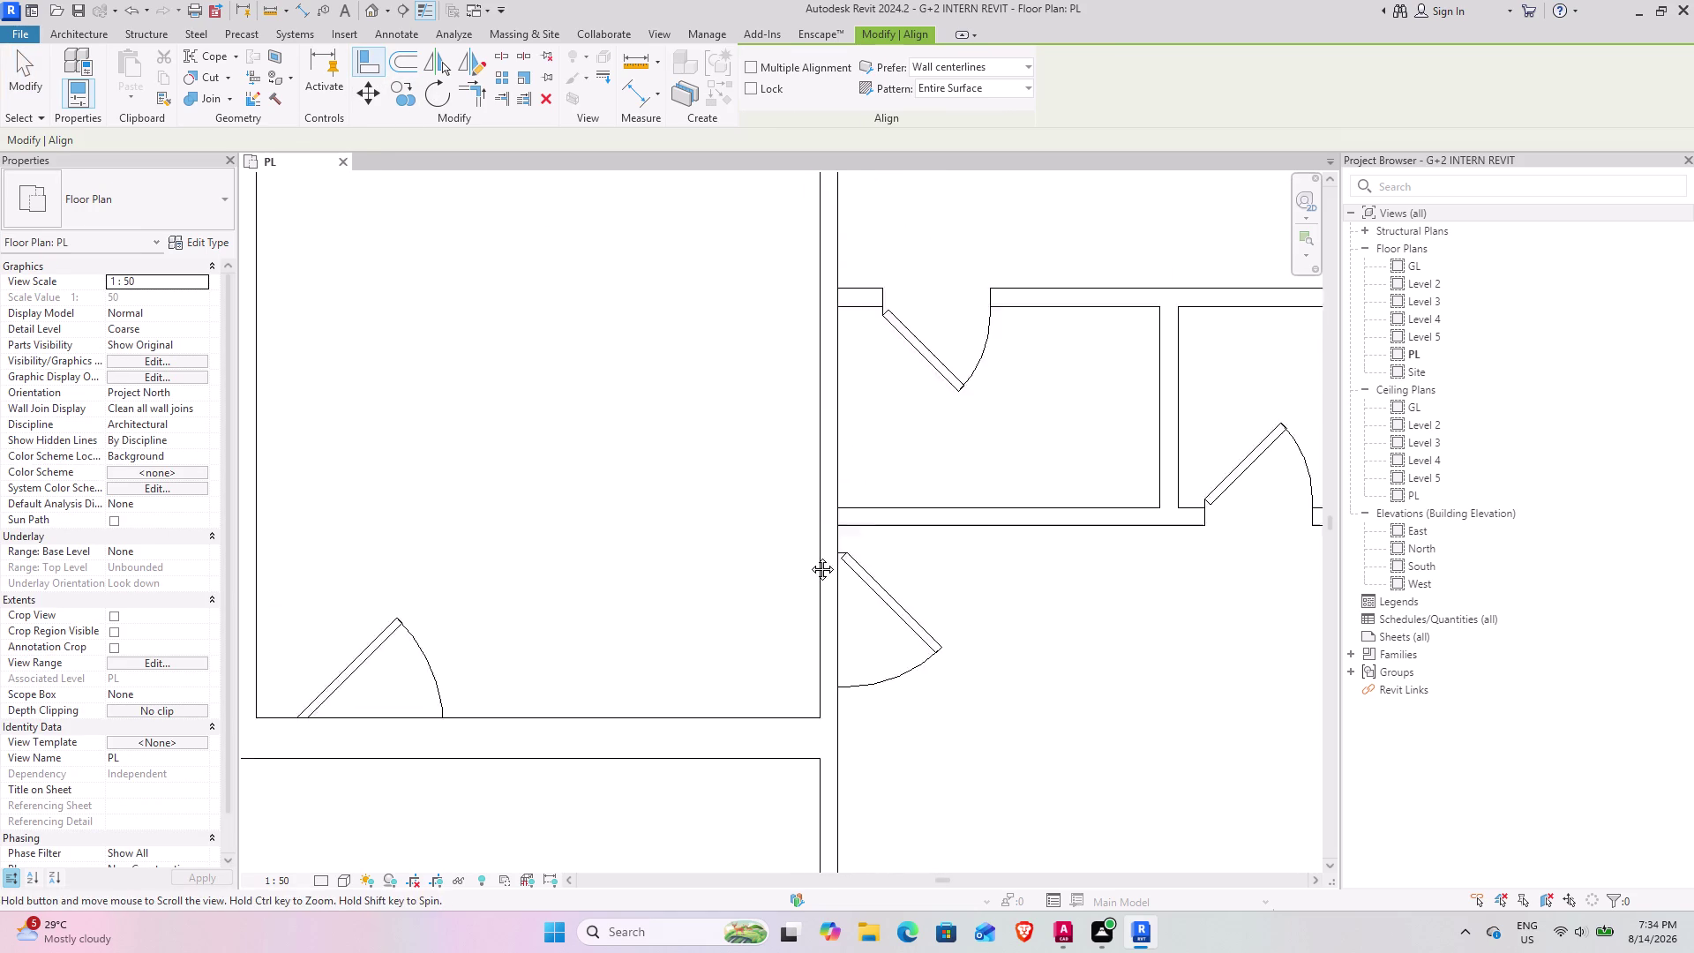
middle_drag(809, 536, 803, 571)
key(Escape)
click(99, 34)
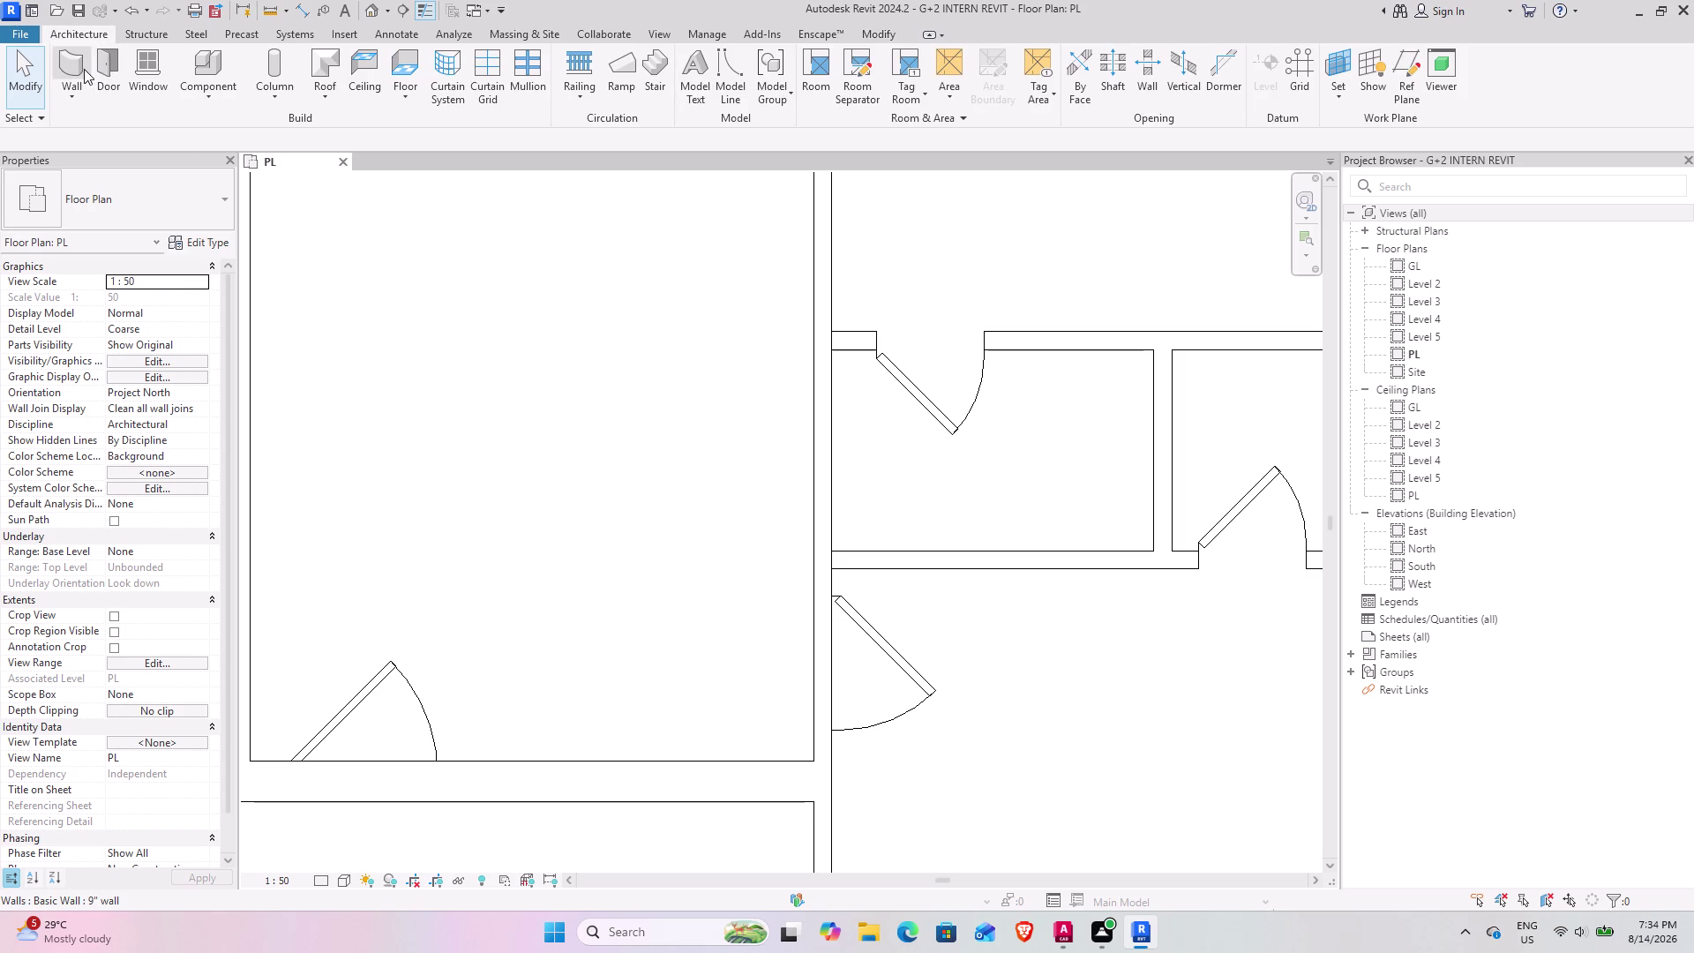
Draw horizontal 4" partitions in the first two rooms, ending at the corridor and left room walls.
click(83, 69)
click(834, 557)
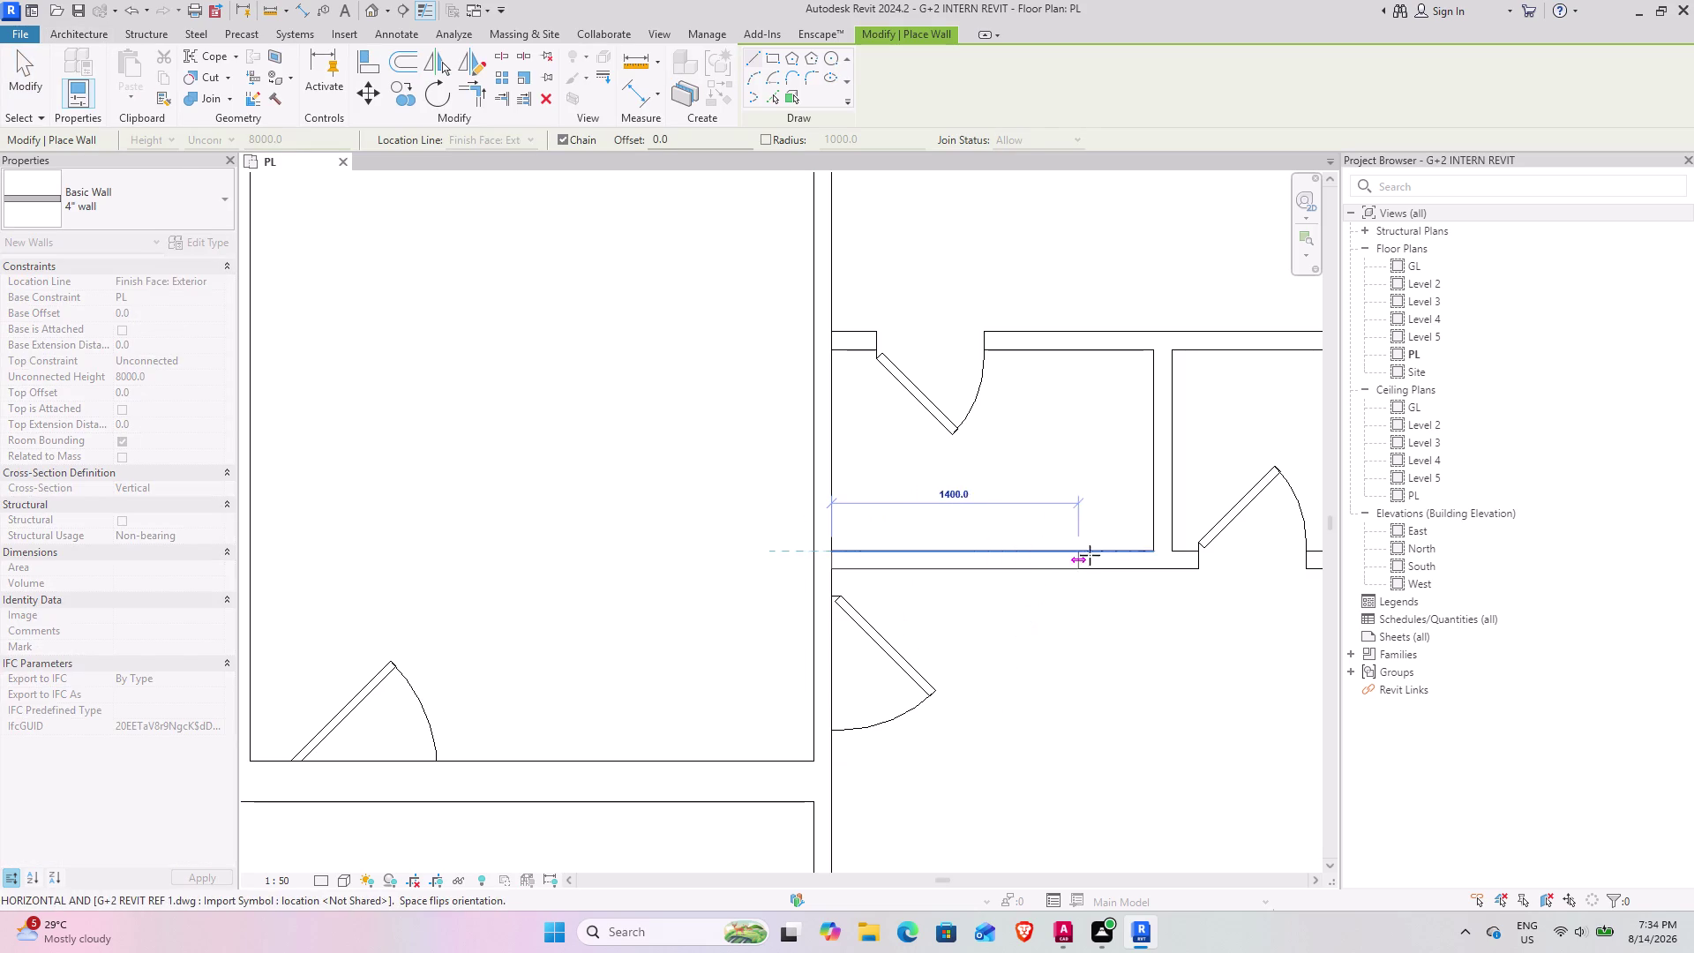
middle_drag(1196, 558, 398, 579)
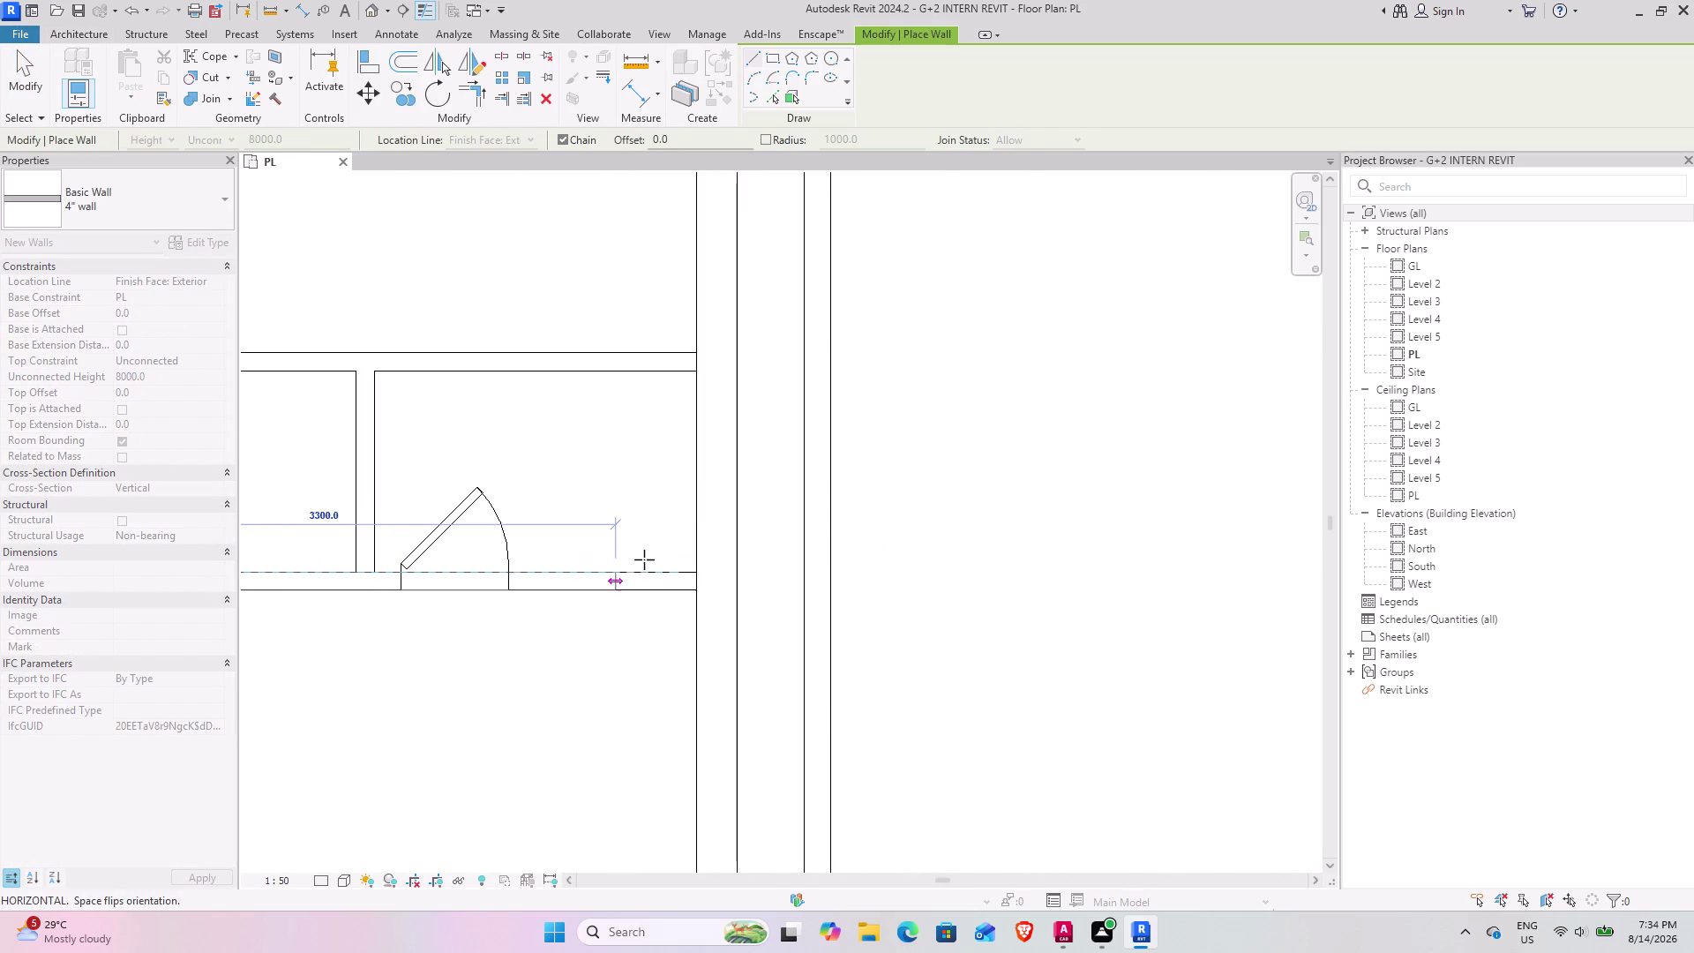
click(698, 572)
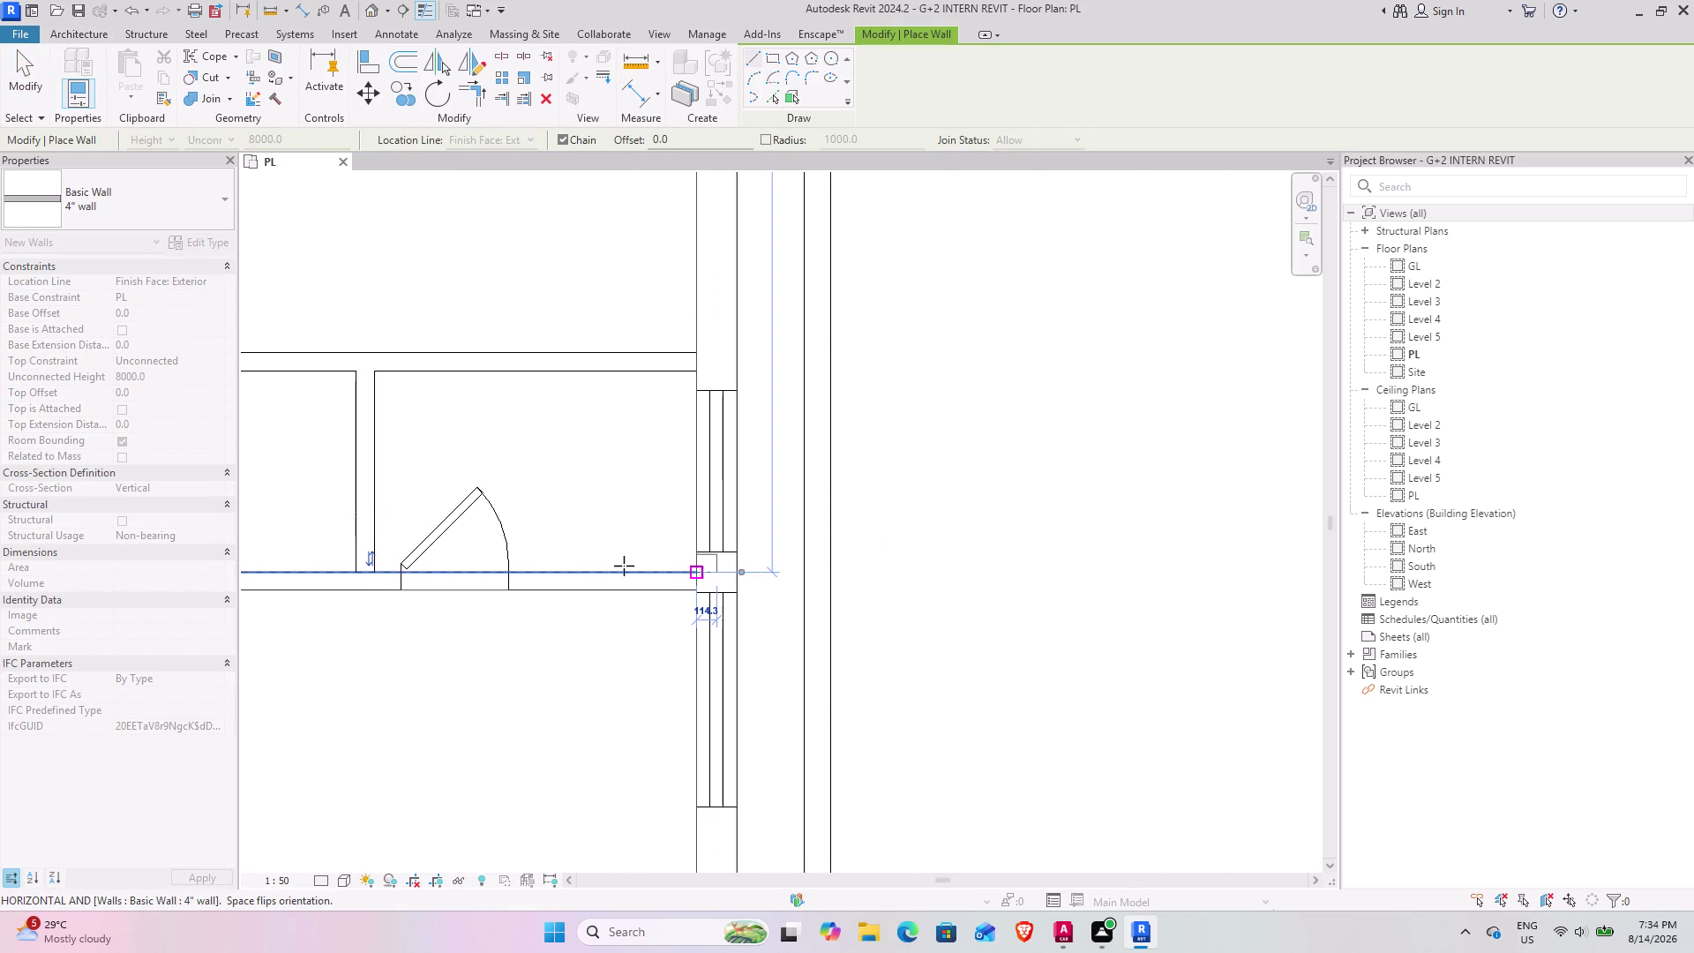
key(Escape)
middle_drag(575, 477, 866, 558)
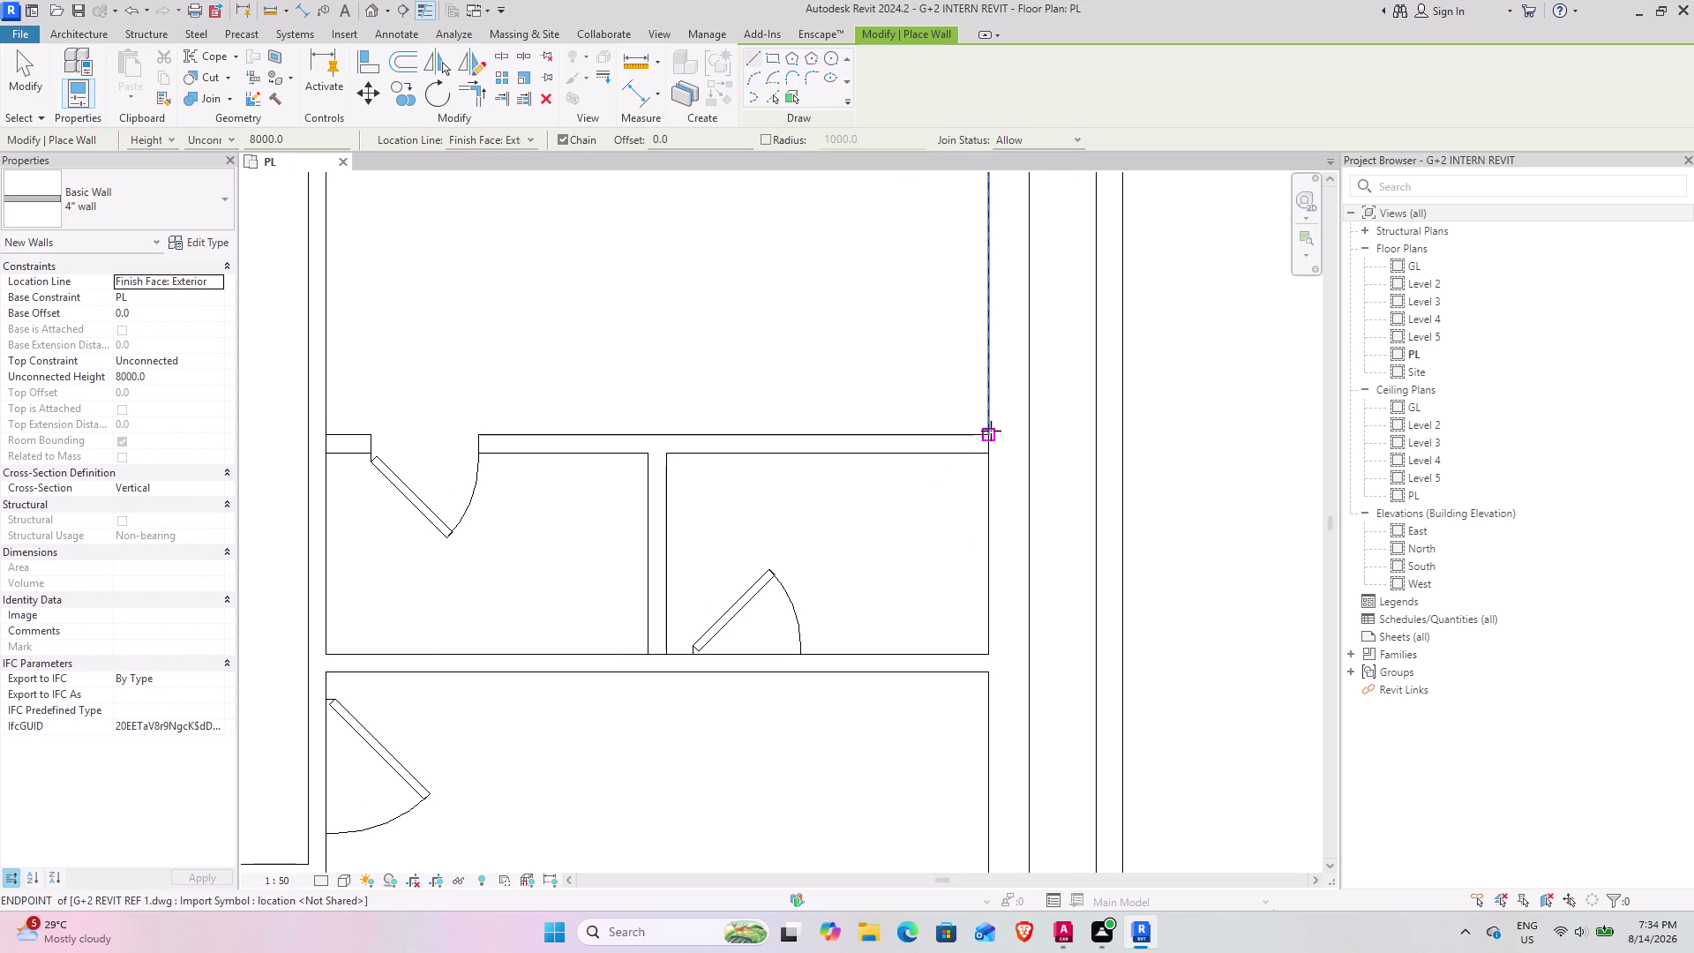
click(989, 435)
key(space)
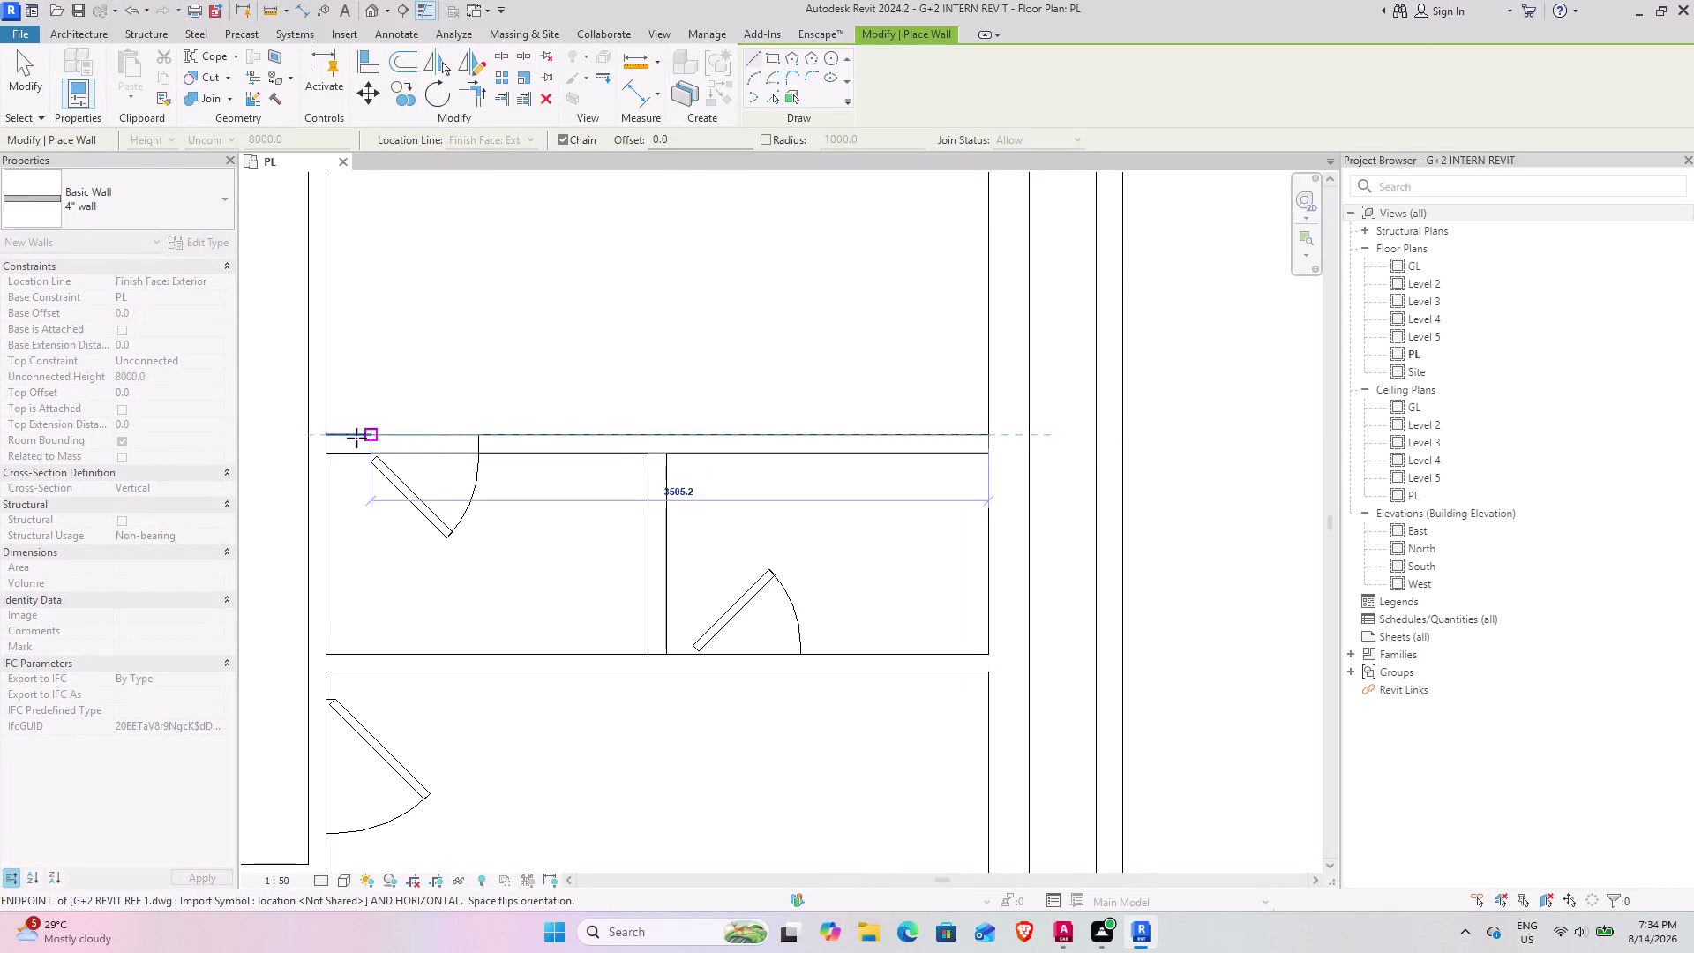
click(327, 435)
middle_drag(508, 372, 616, 600)
key(space)
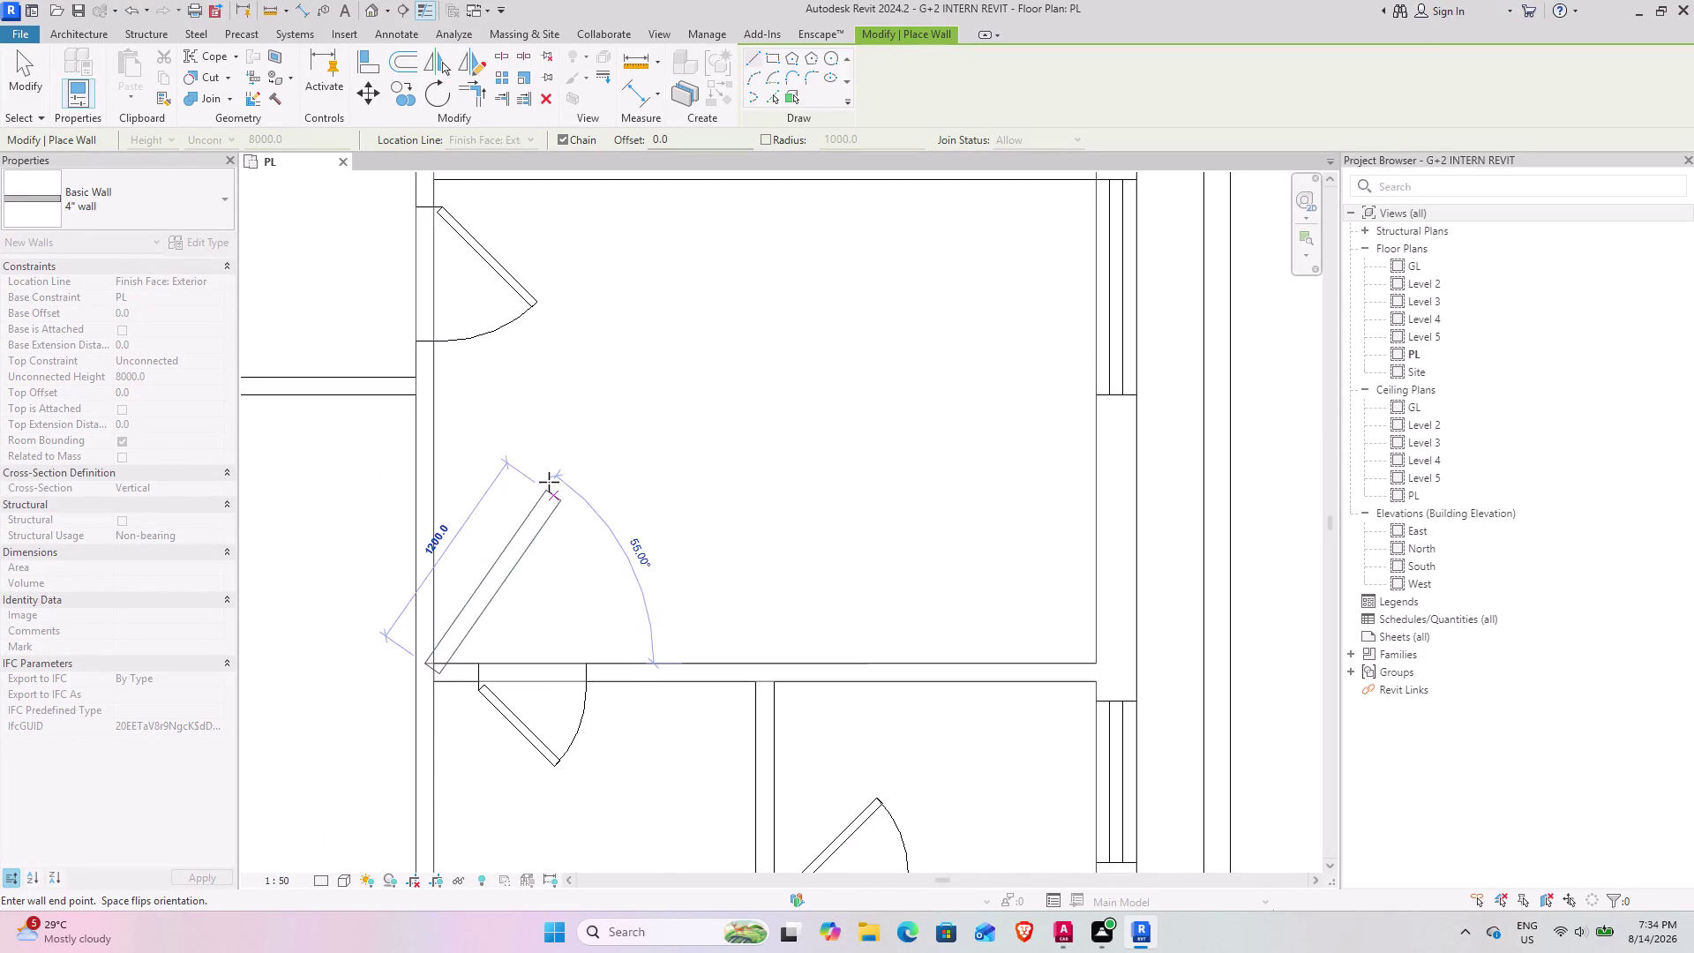
key(Escape)
Add short 4" partitions across the large left room and the right room, then exit the Wall tool.
scroll(down, 3)
middle_drag(448, 410, 609, 560)
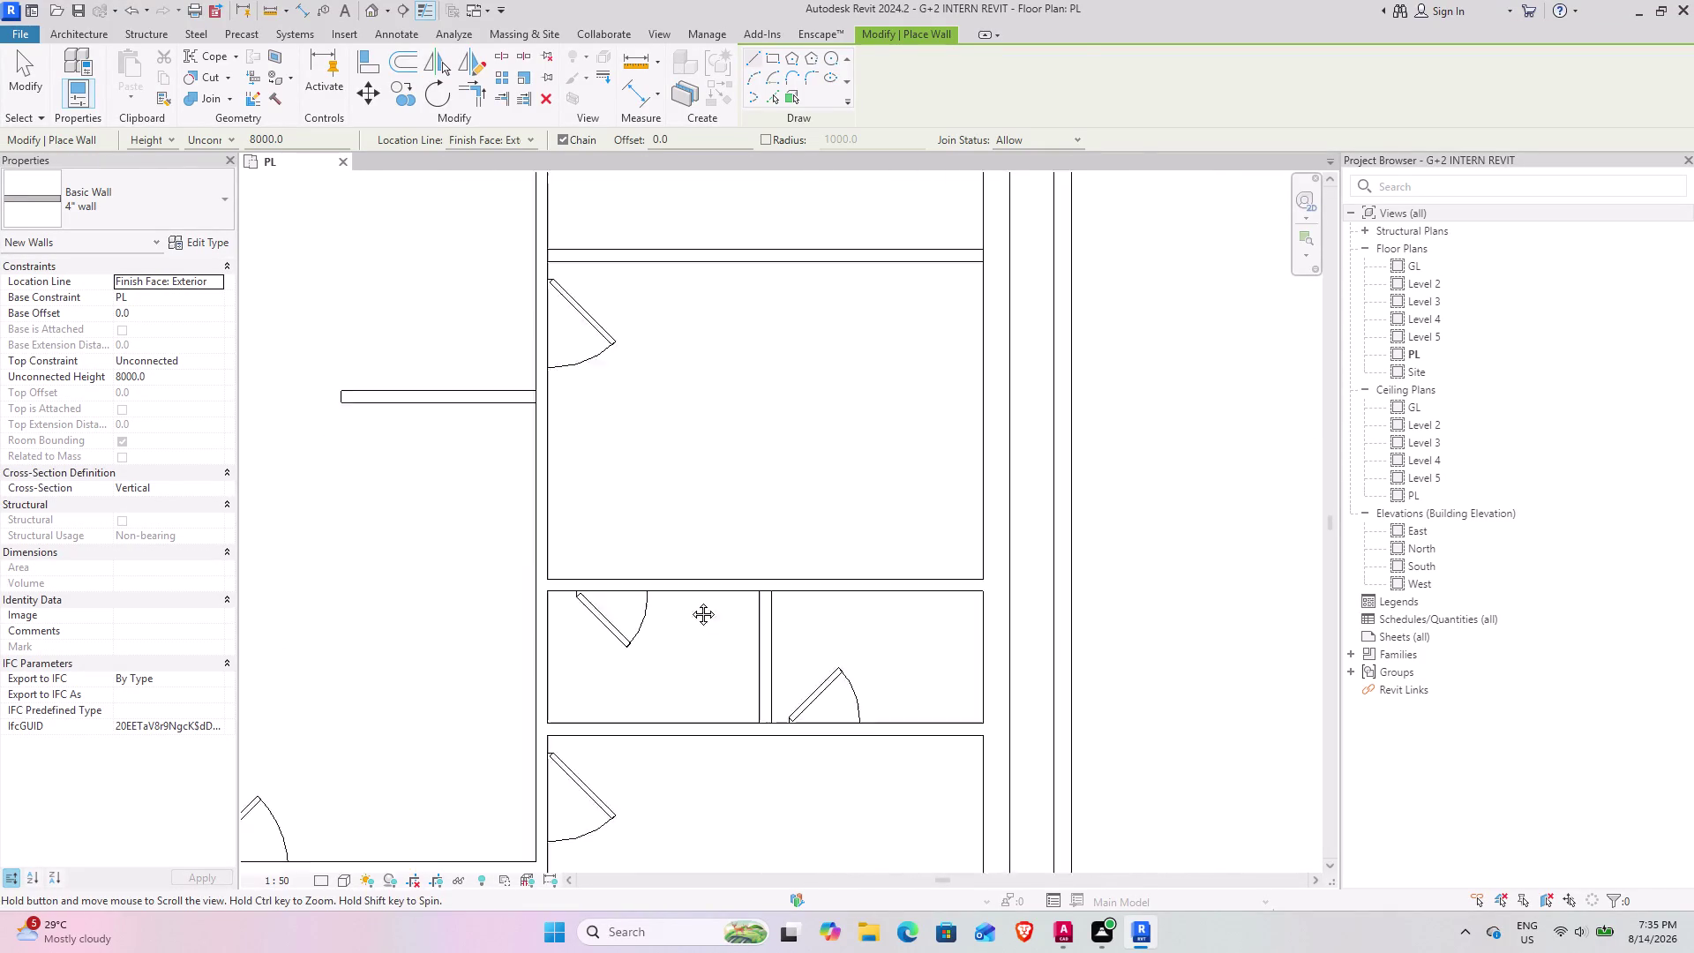
middle_drag(609, 560, 865, 679)
middle_drag(817, 479, 838, 588)
click(601, 609)
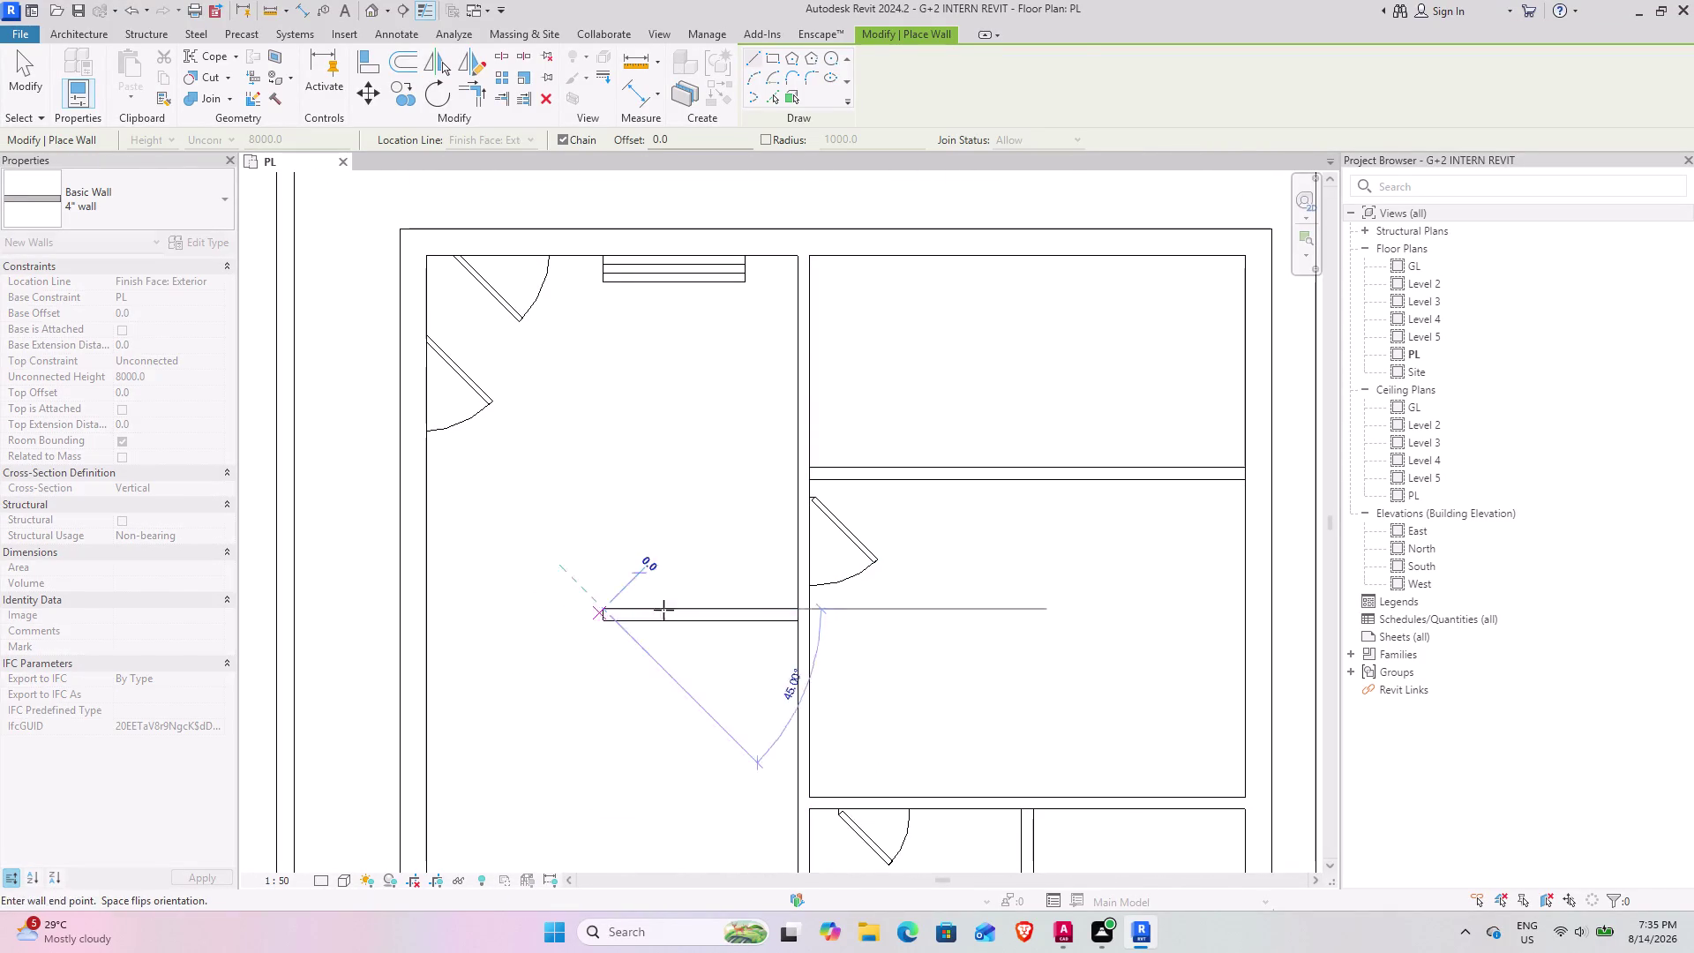
click(799, 609)
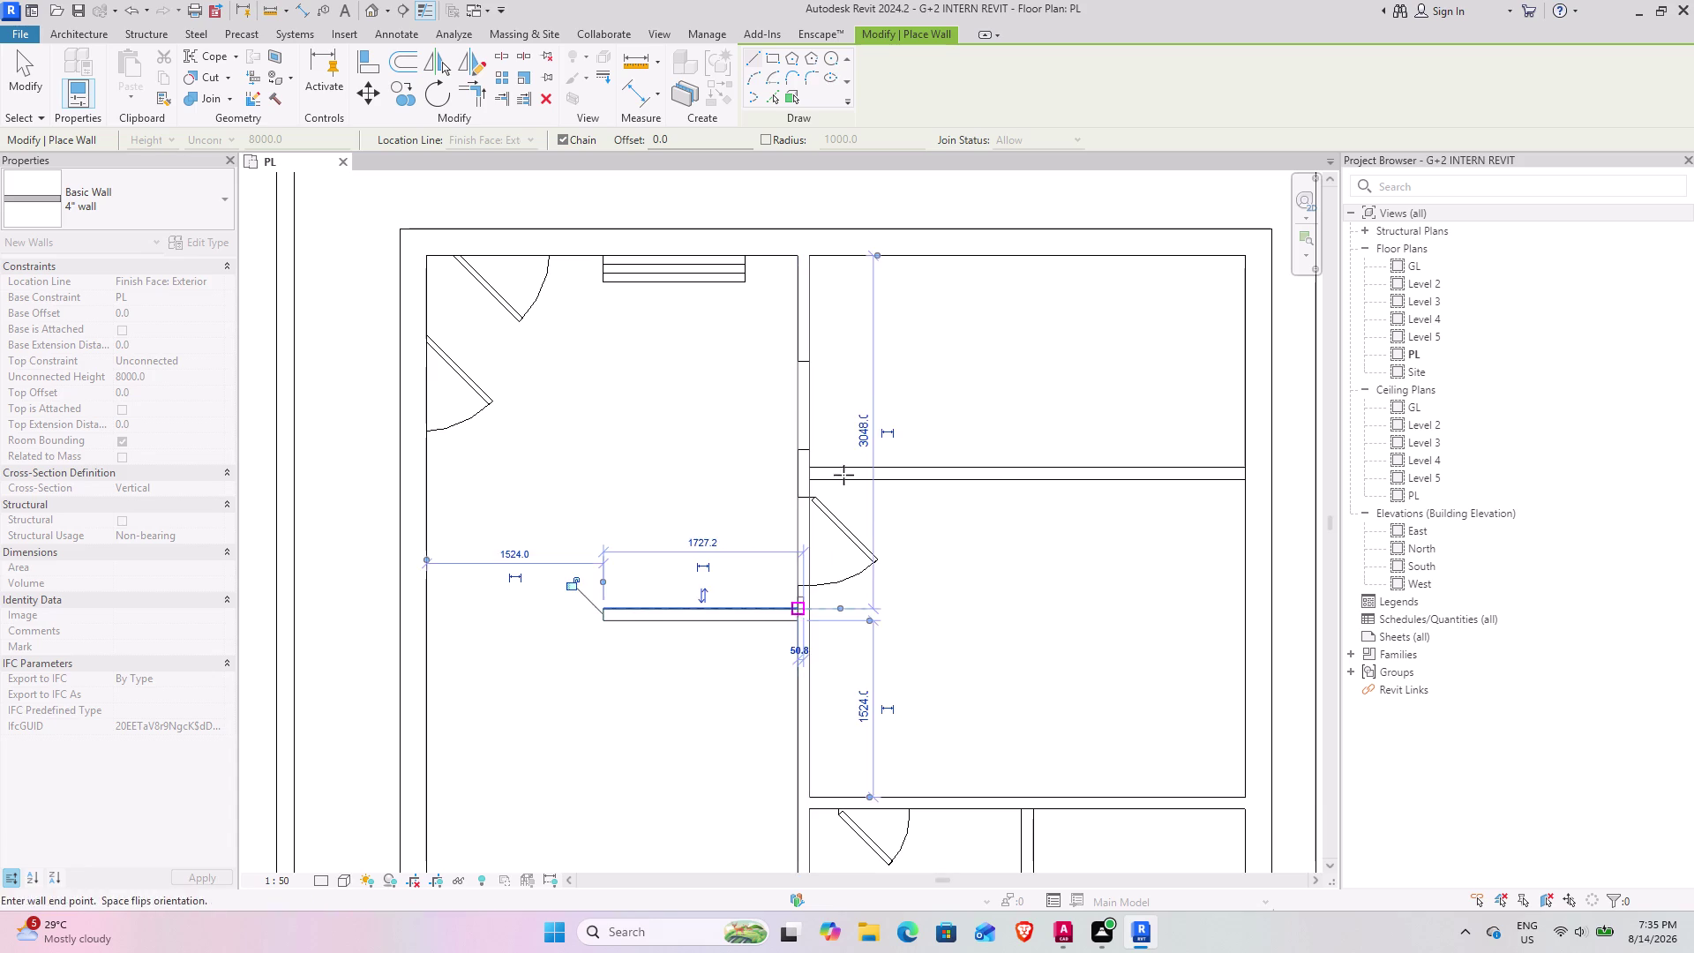
key(Escape)
click(1242, 469)
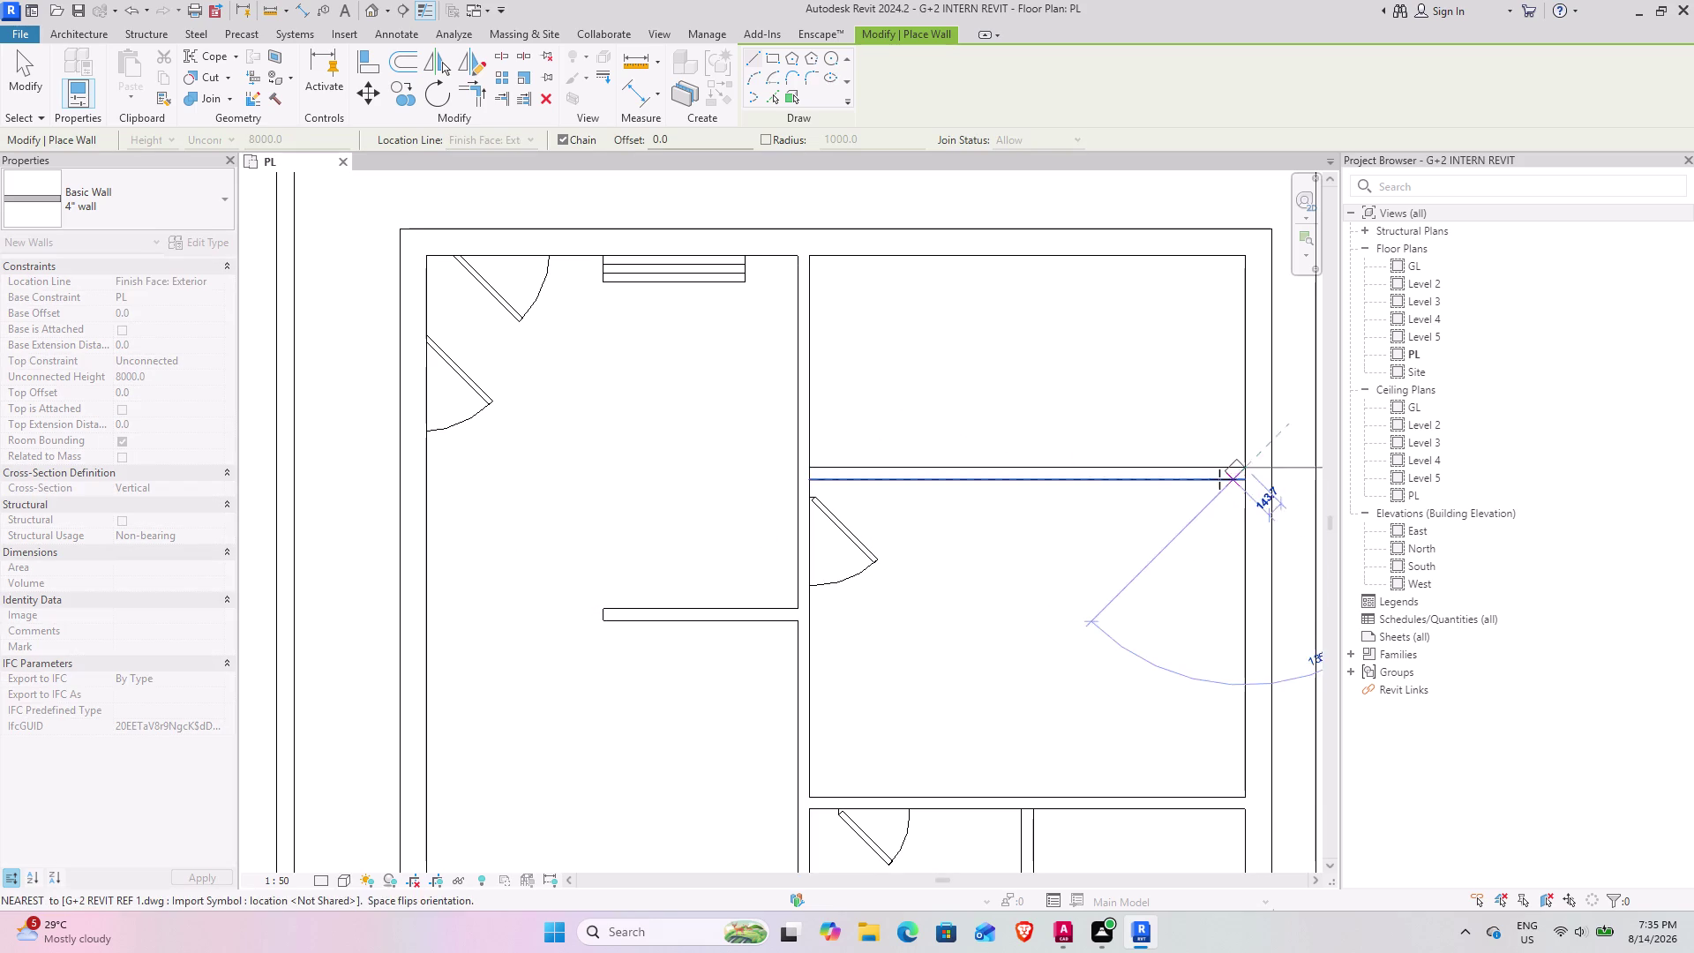
key(space)
click(809, 470)
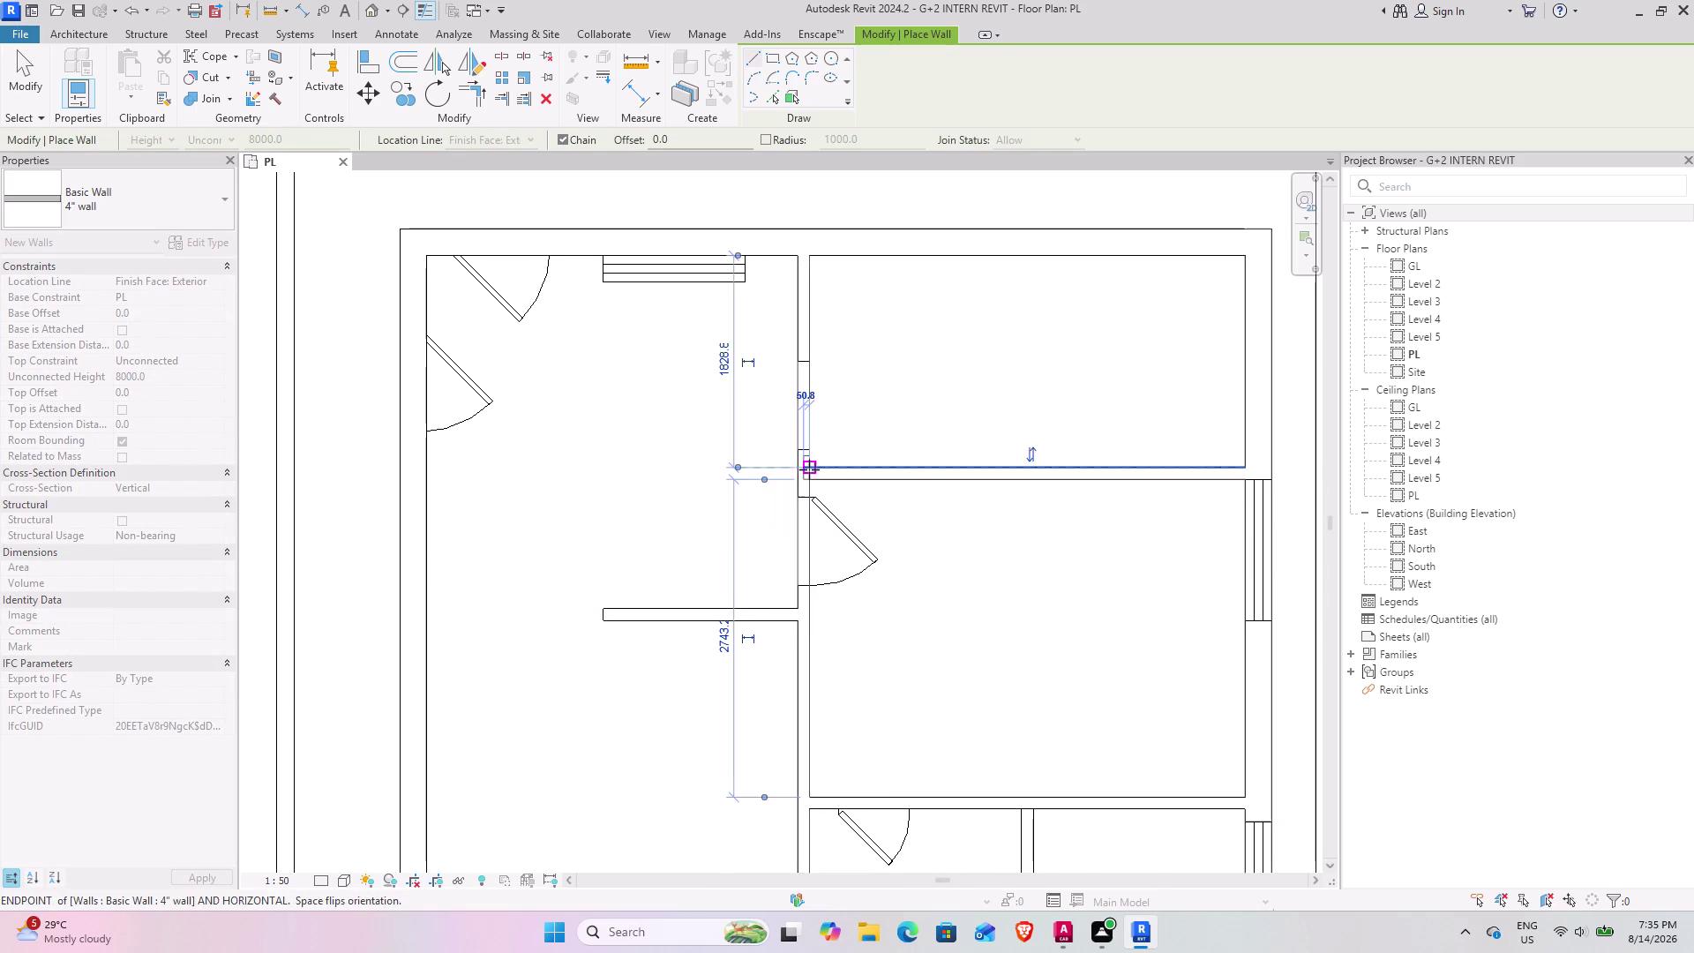
key(Escape)
scroll(down, 3)
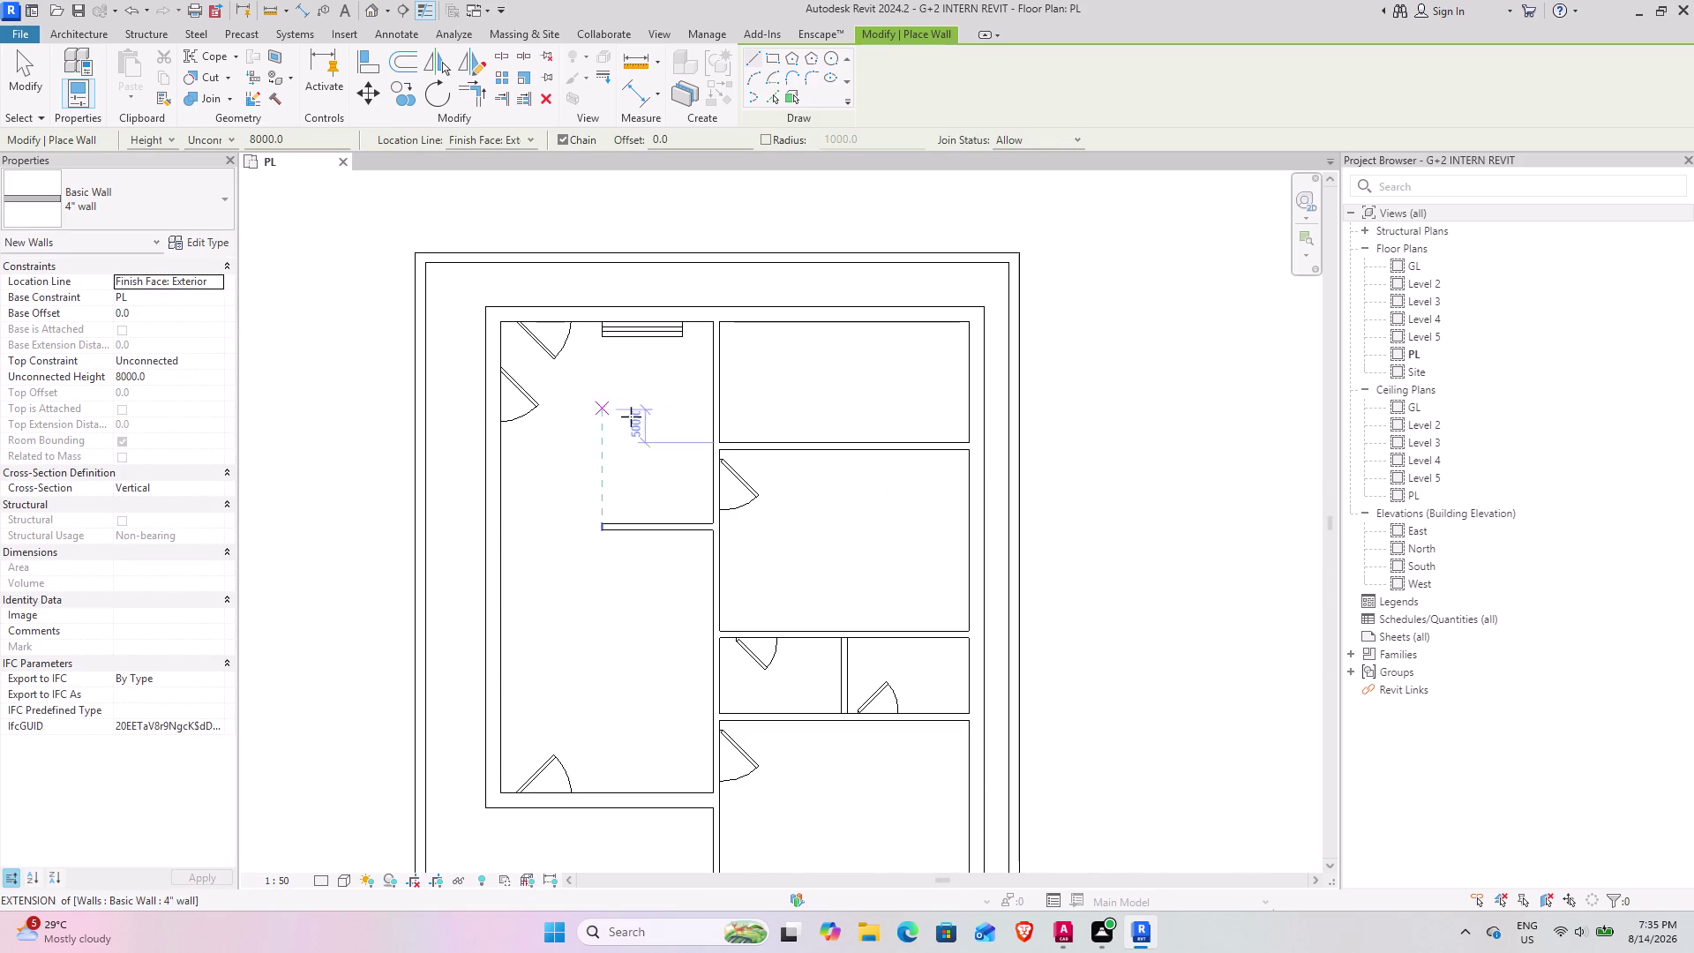
key(Escape)
scroll(down, 3)
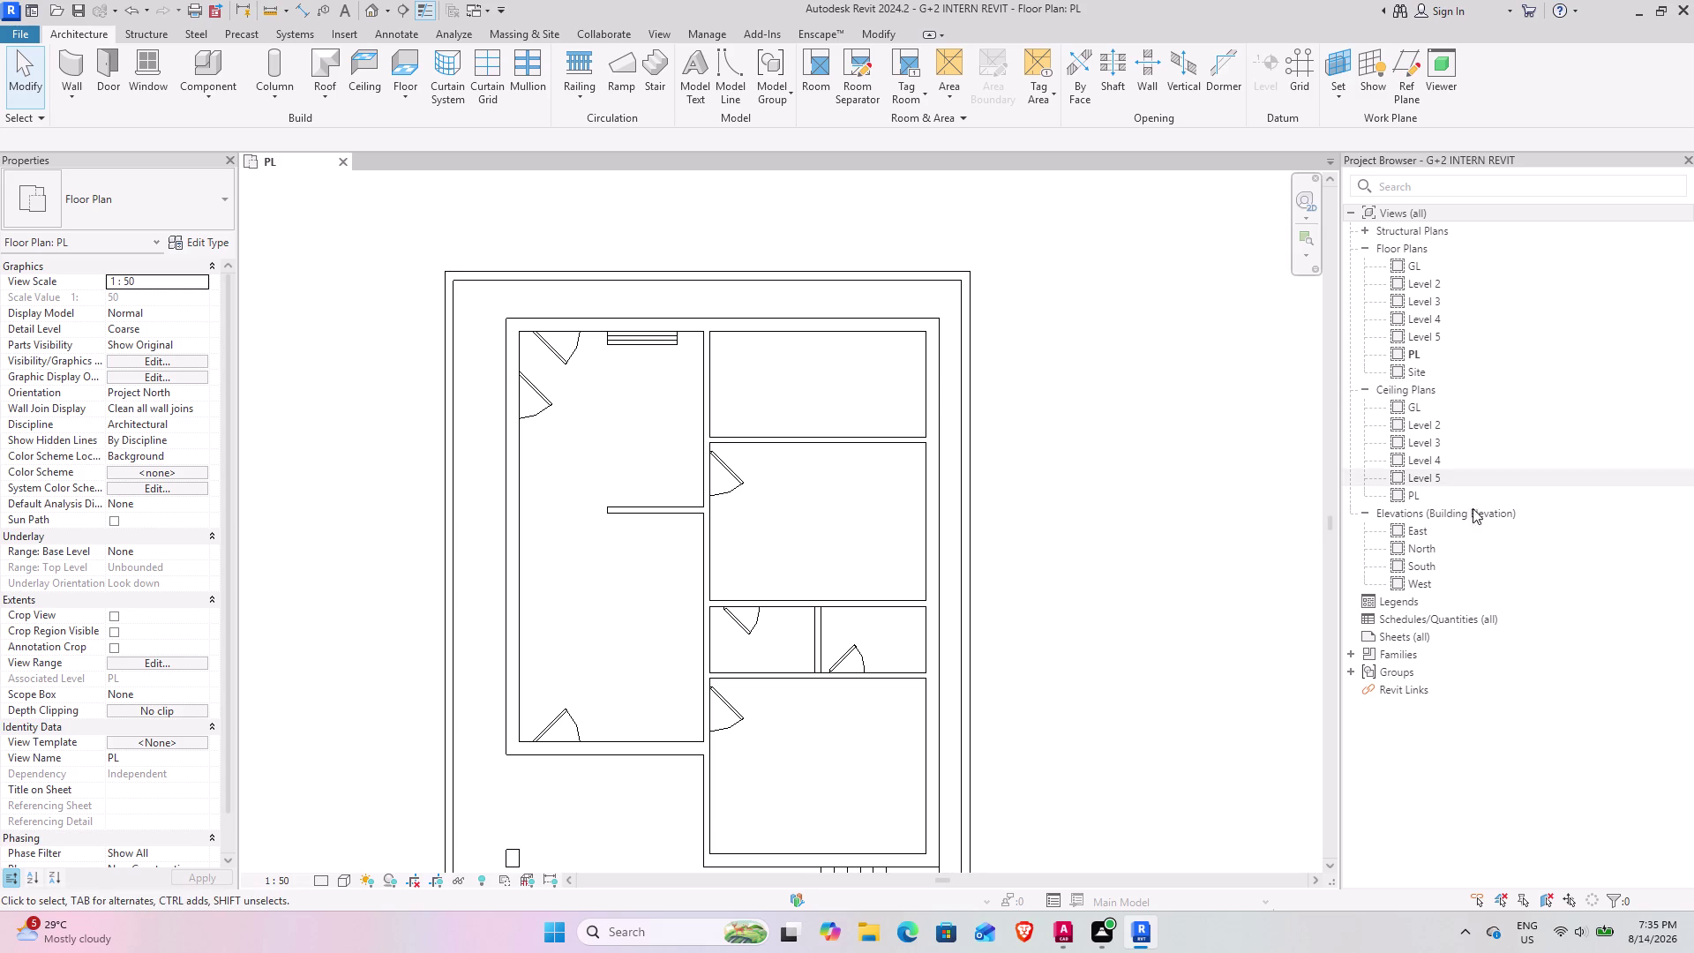
Open the North elevation and begin box-selecting the walls.
double_click(1448, 552)
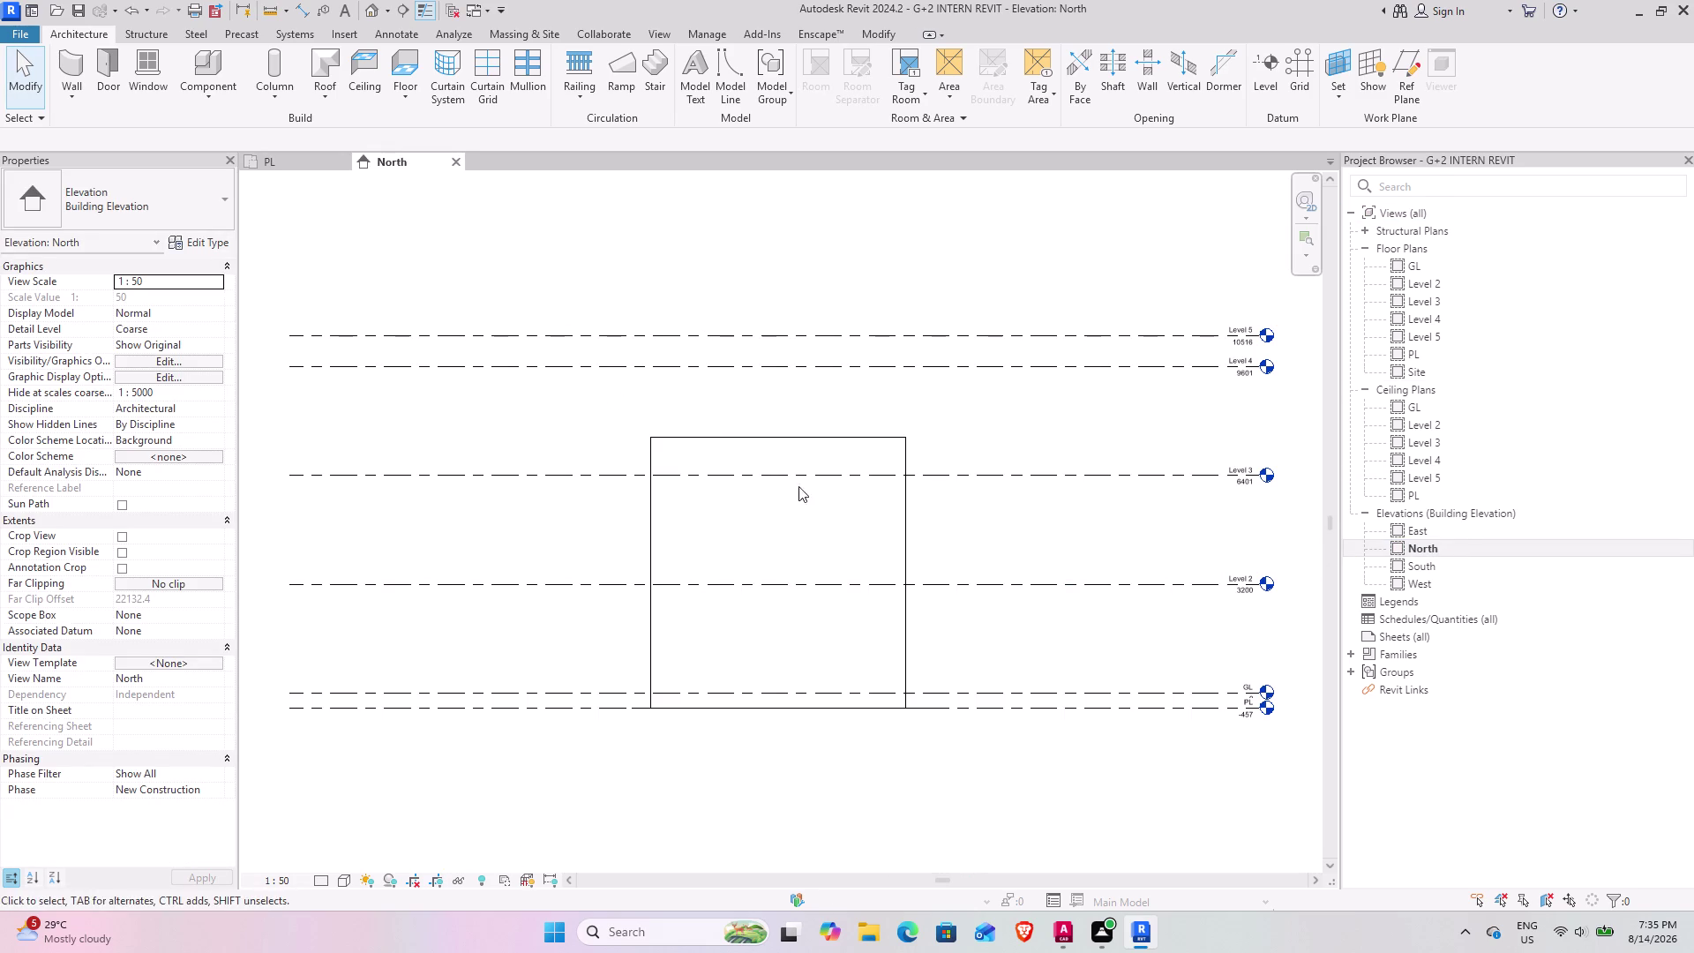
drag(958, 647, 609, 594)
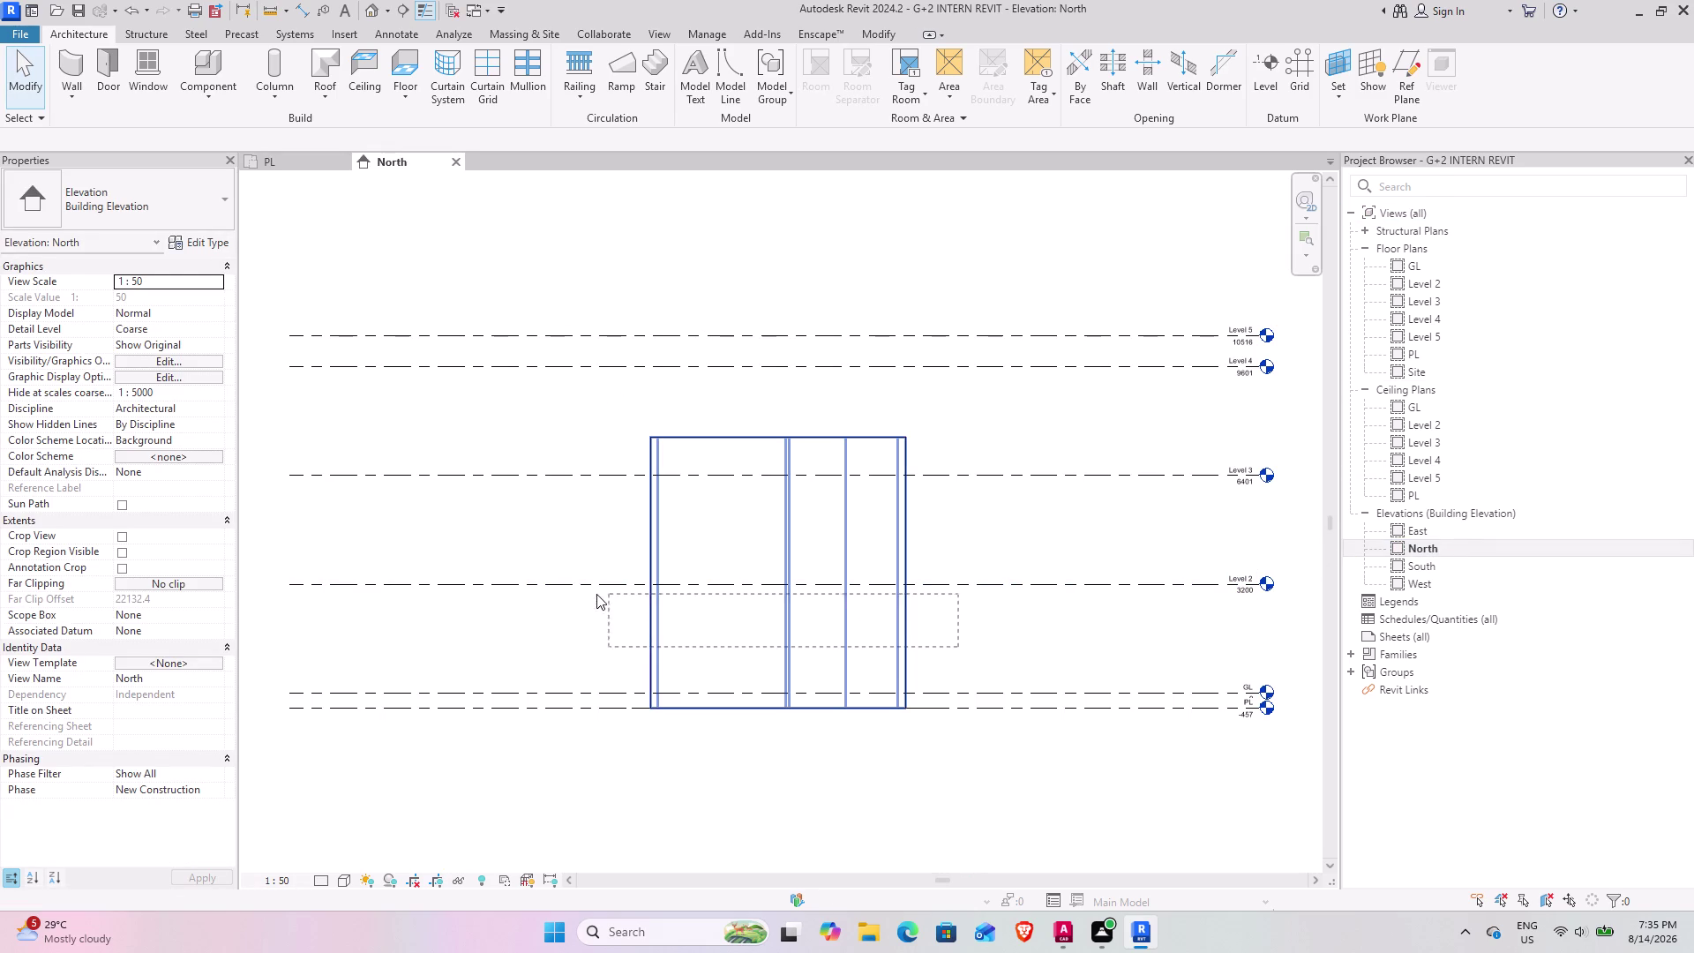
Set the selected walls' Unconnected Height to 1' (304.8) and clear the selection.
drag(609, 594, 590, 593)
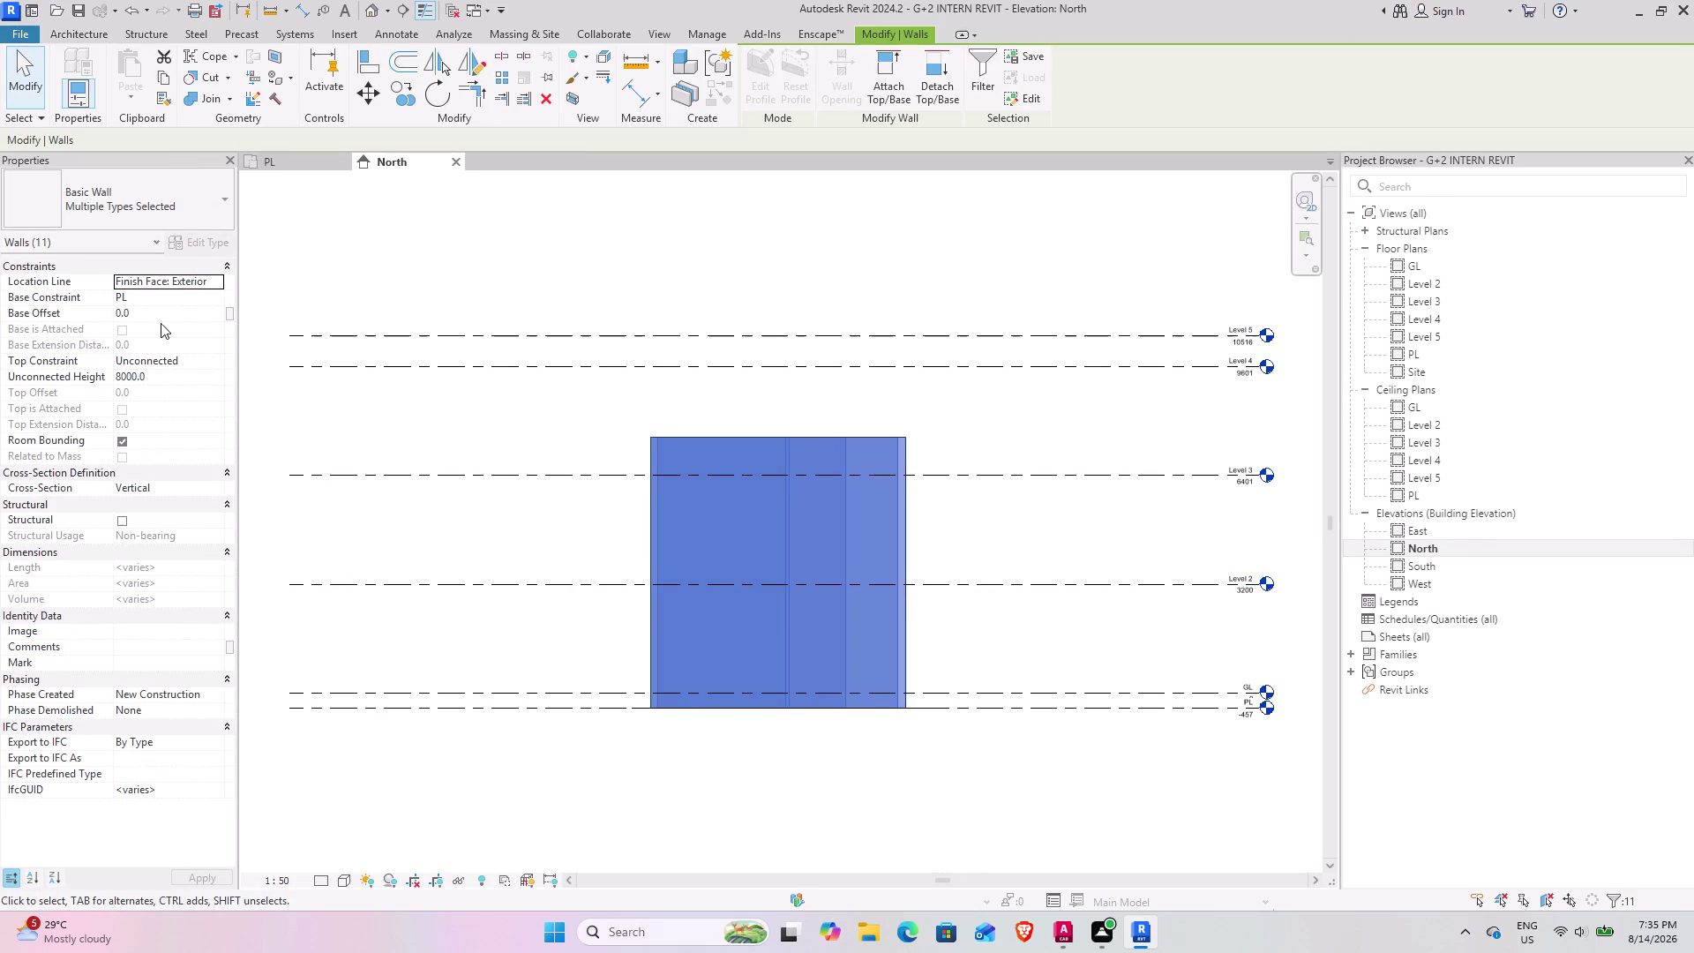
click(182, 379)
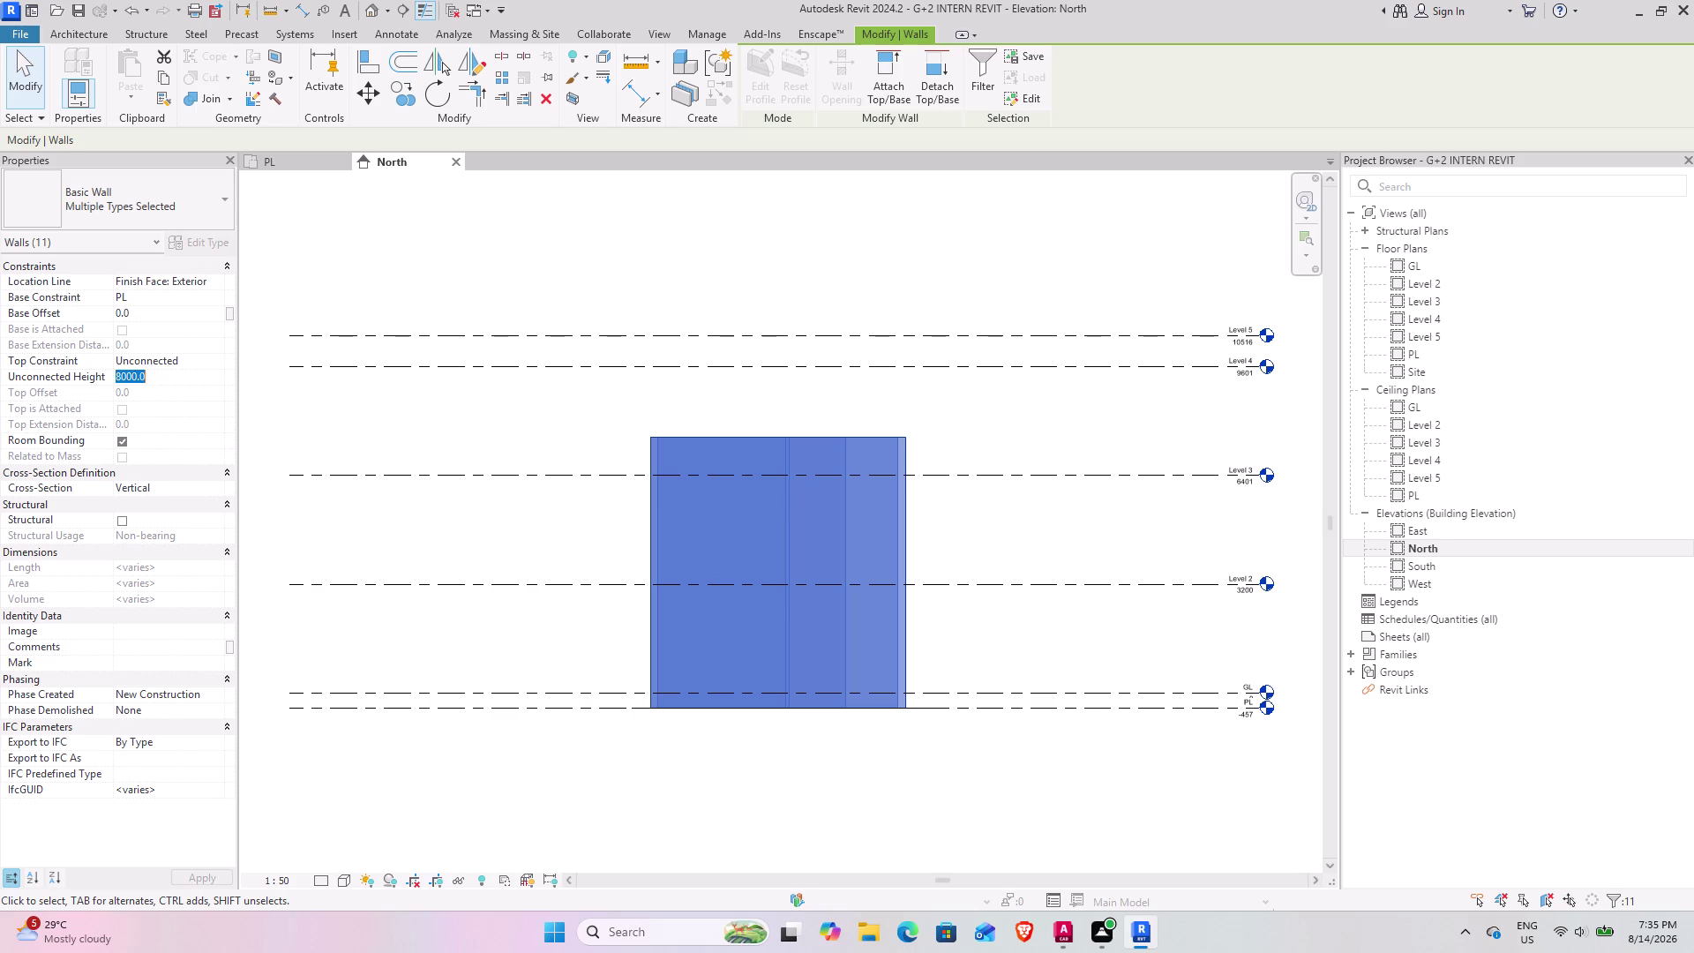
text(1')
key(Return)
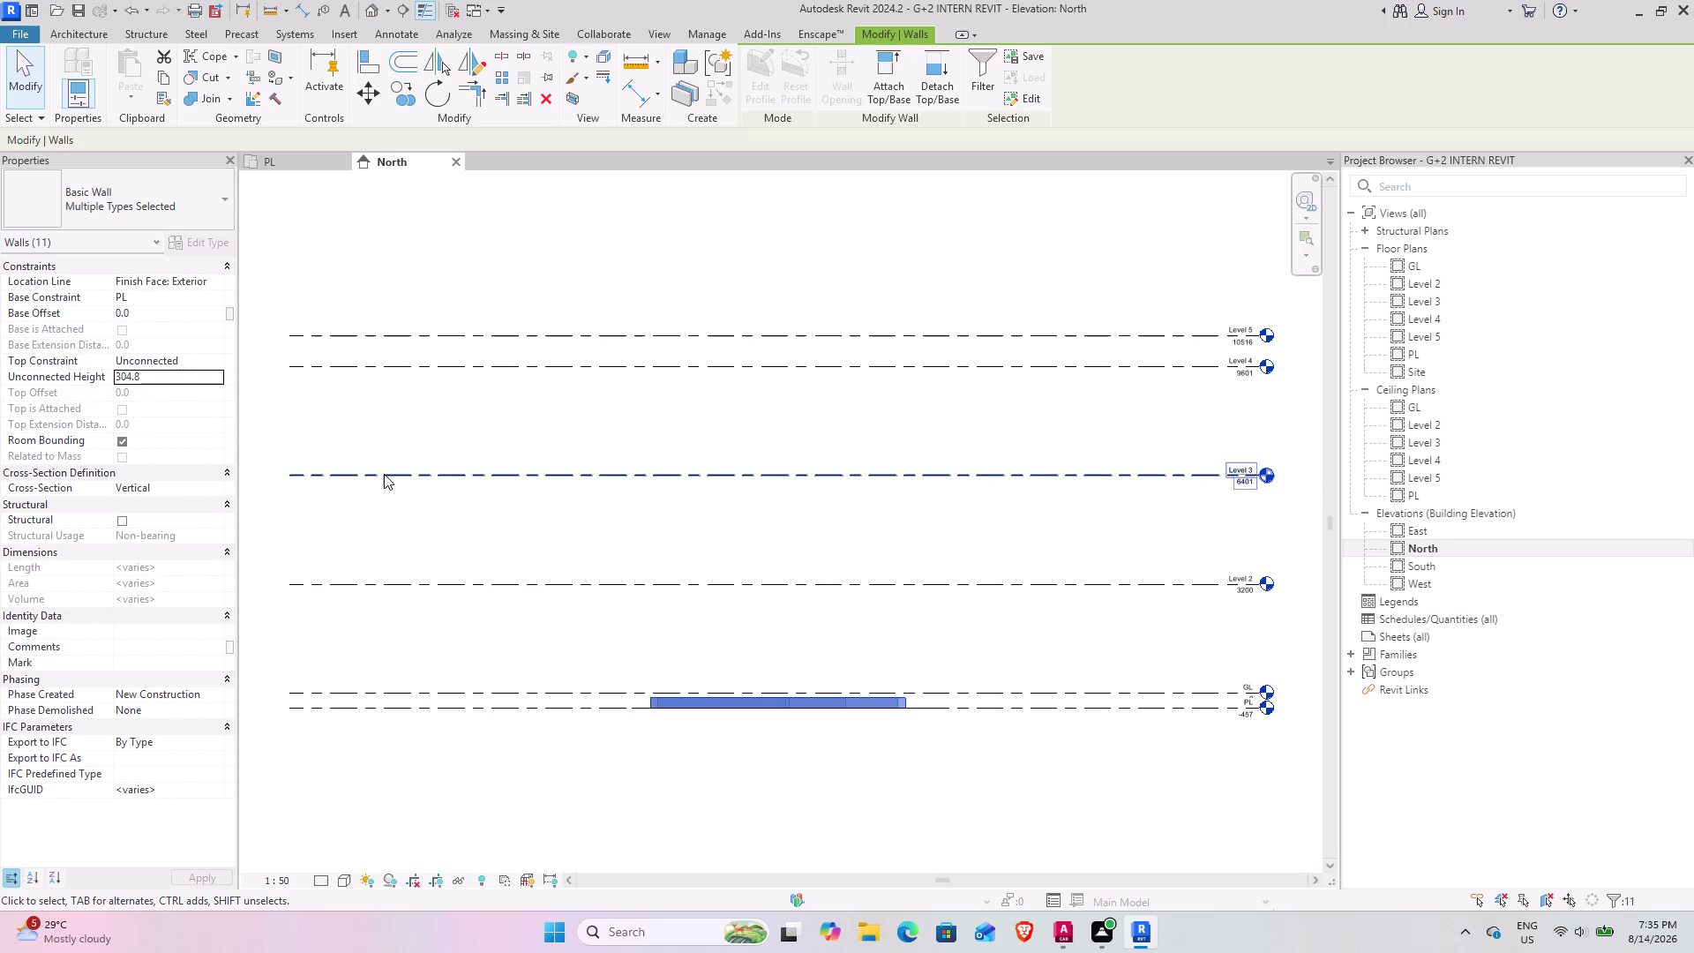
click(434, 552)
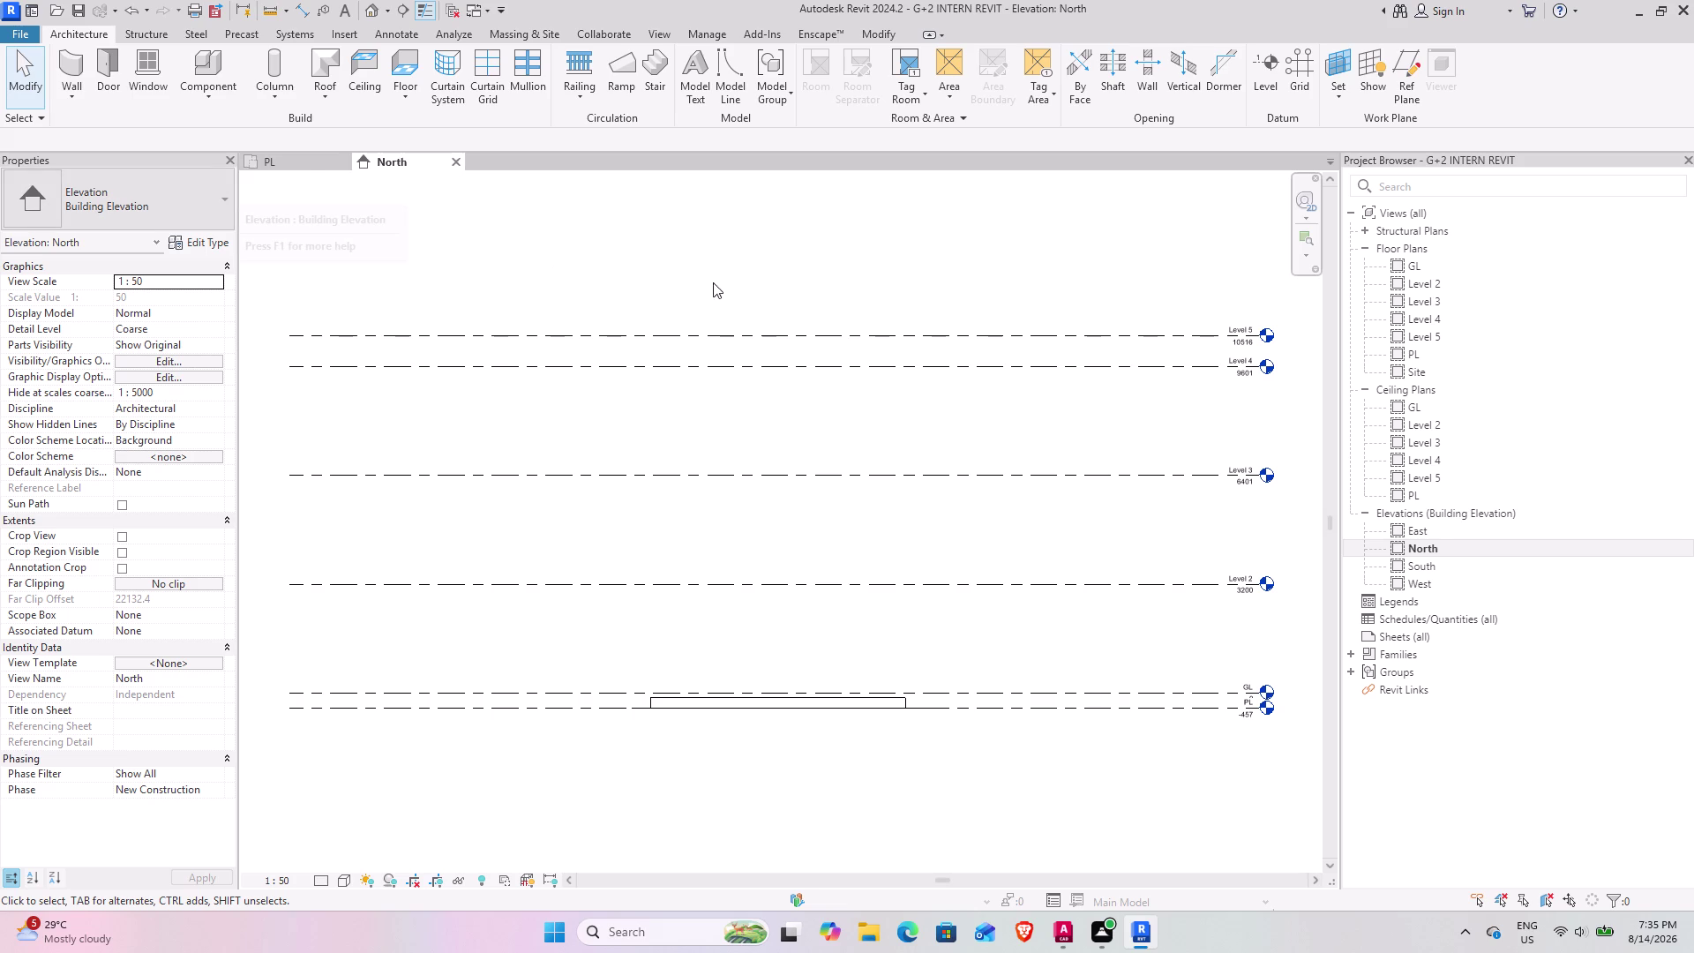
click(374, 9)
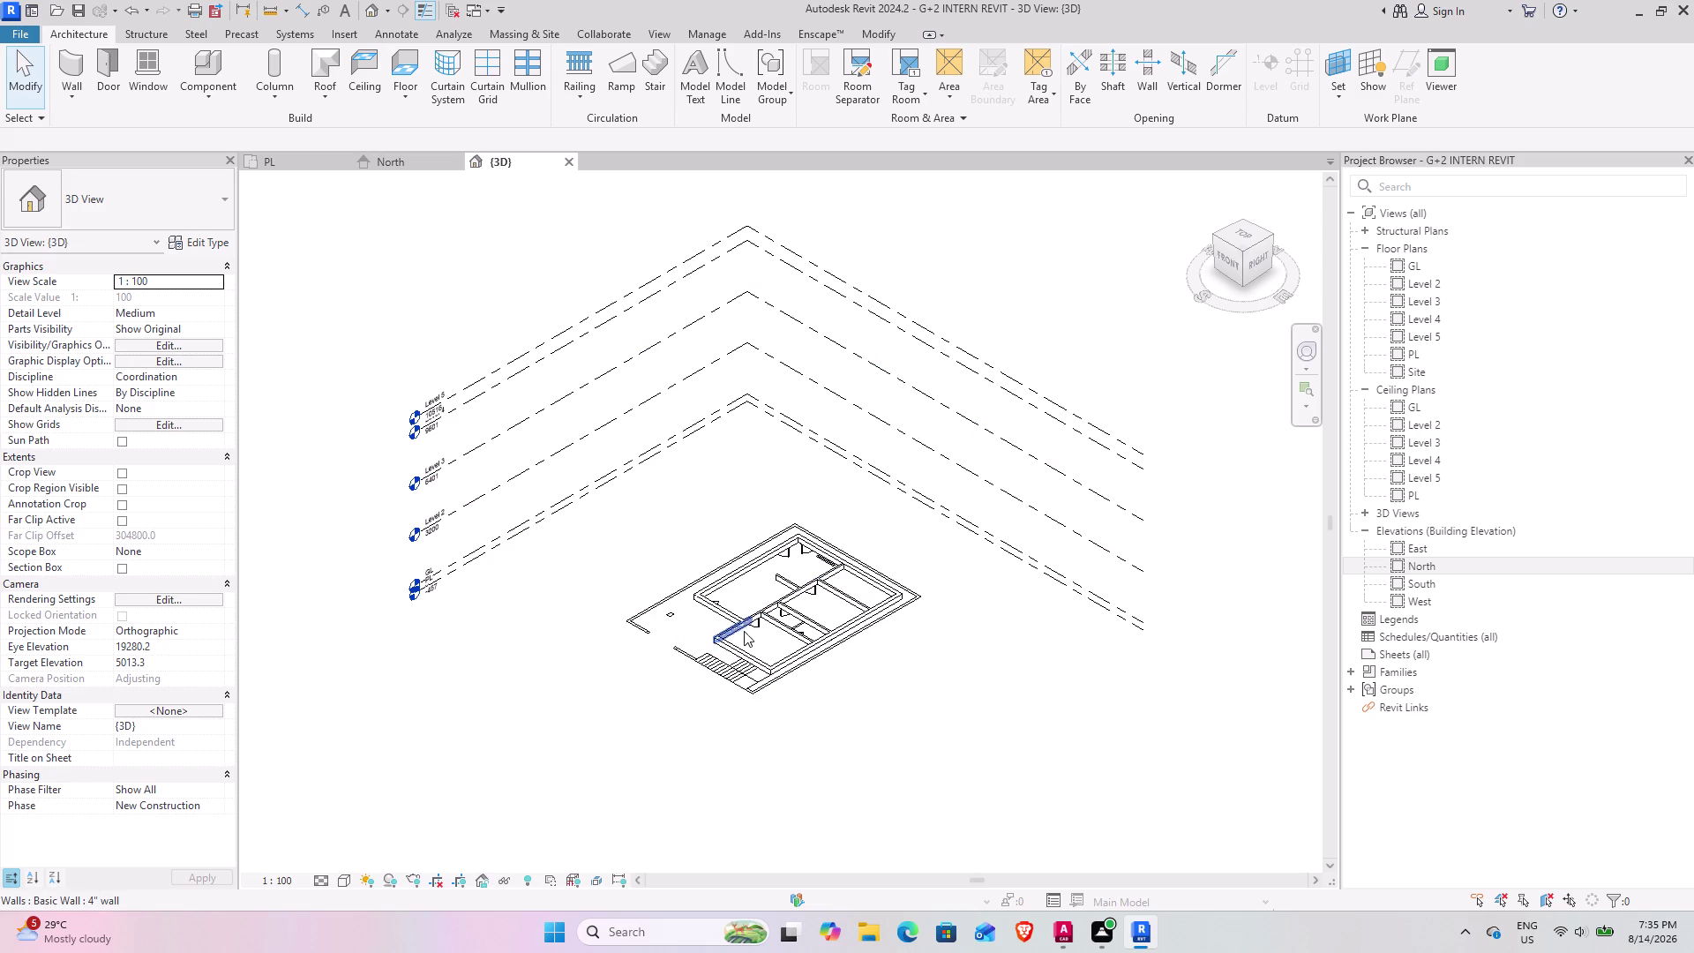
Orbit and zoom the 3D view over the low wall layout, then return to the PL plan.
middle_drag(738, 629, 869, 460)
scroll(up, 3)
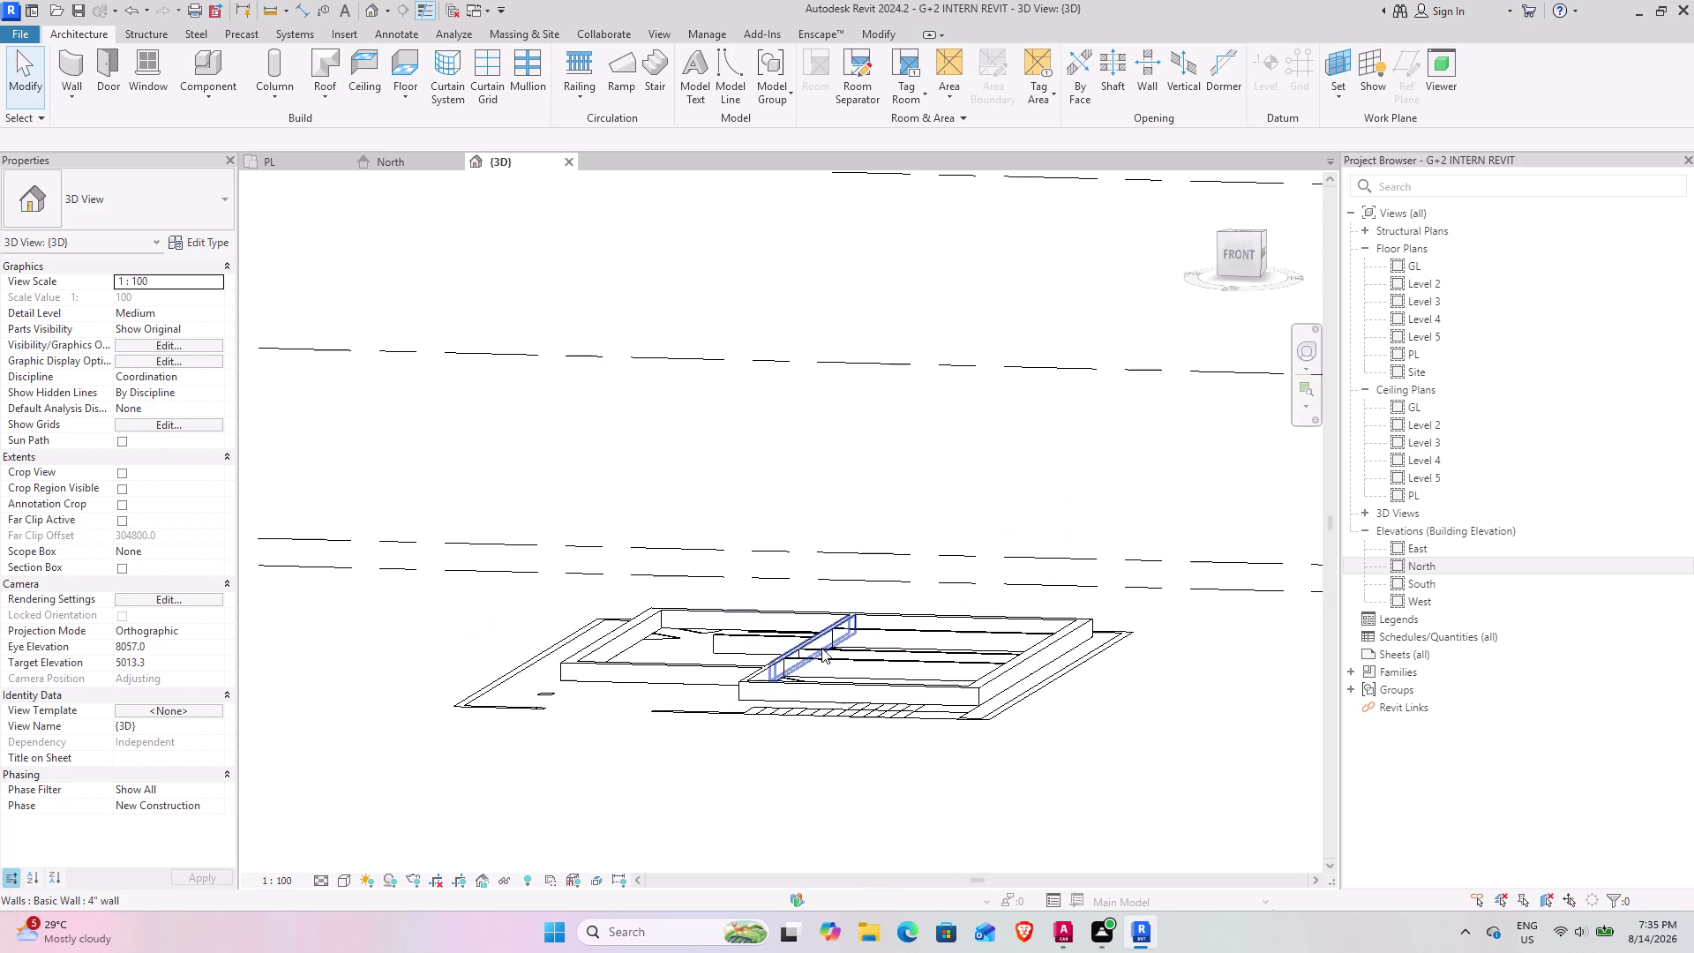
middle_drag(821, 647, 803, 810)
scroll(up, 3)
middle_drag(684, 657, 698, 682)
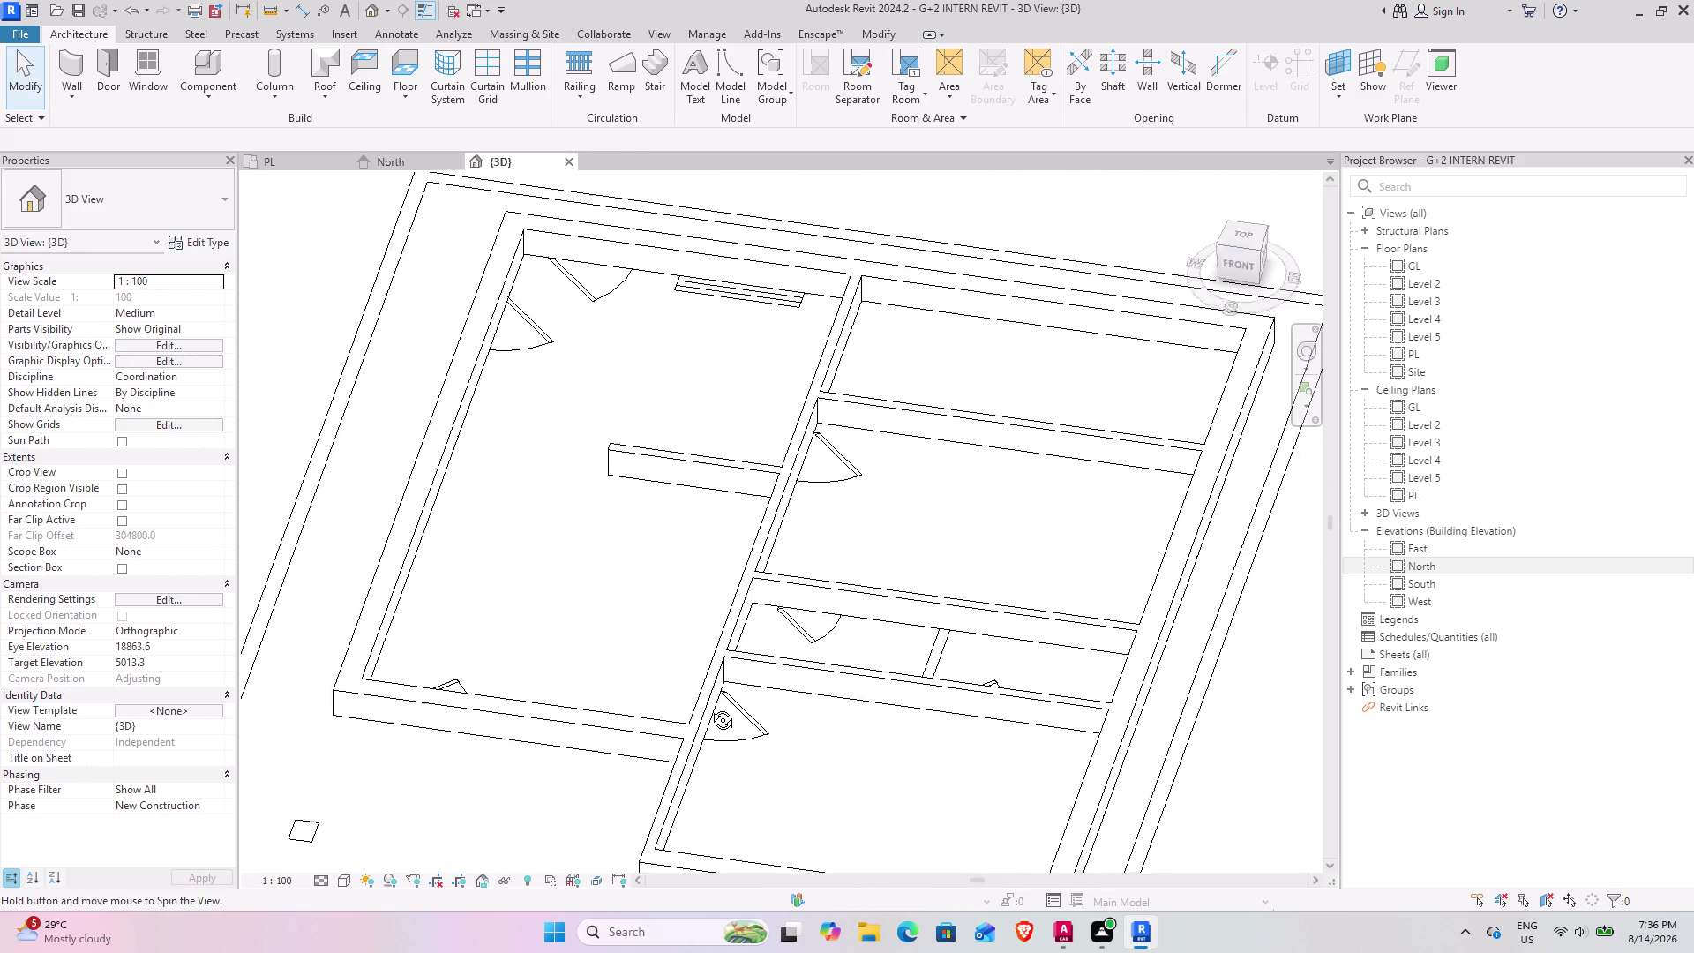
middle_drag(698, 683, 709, 724)
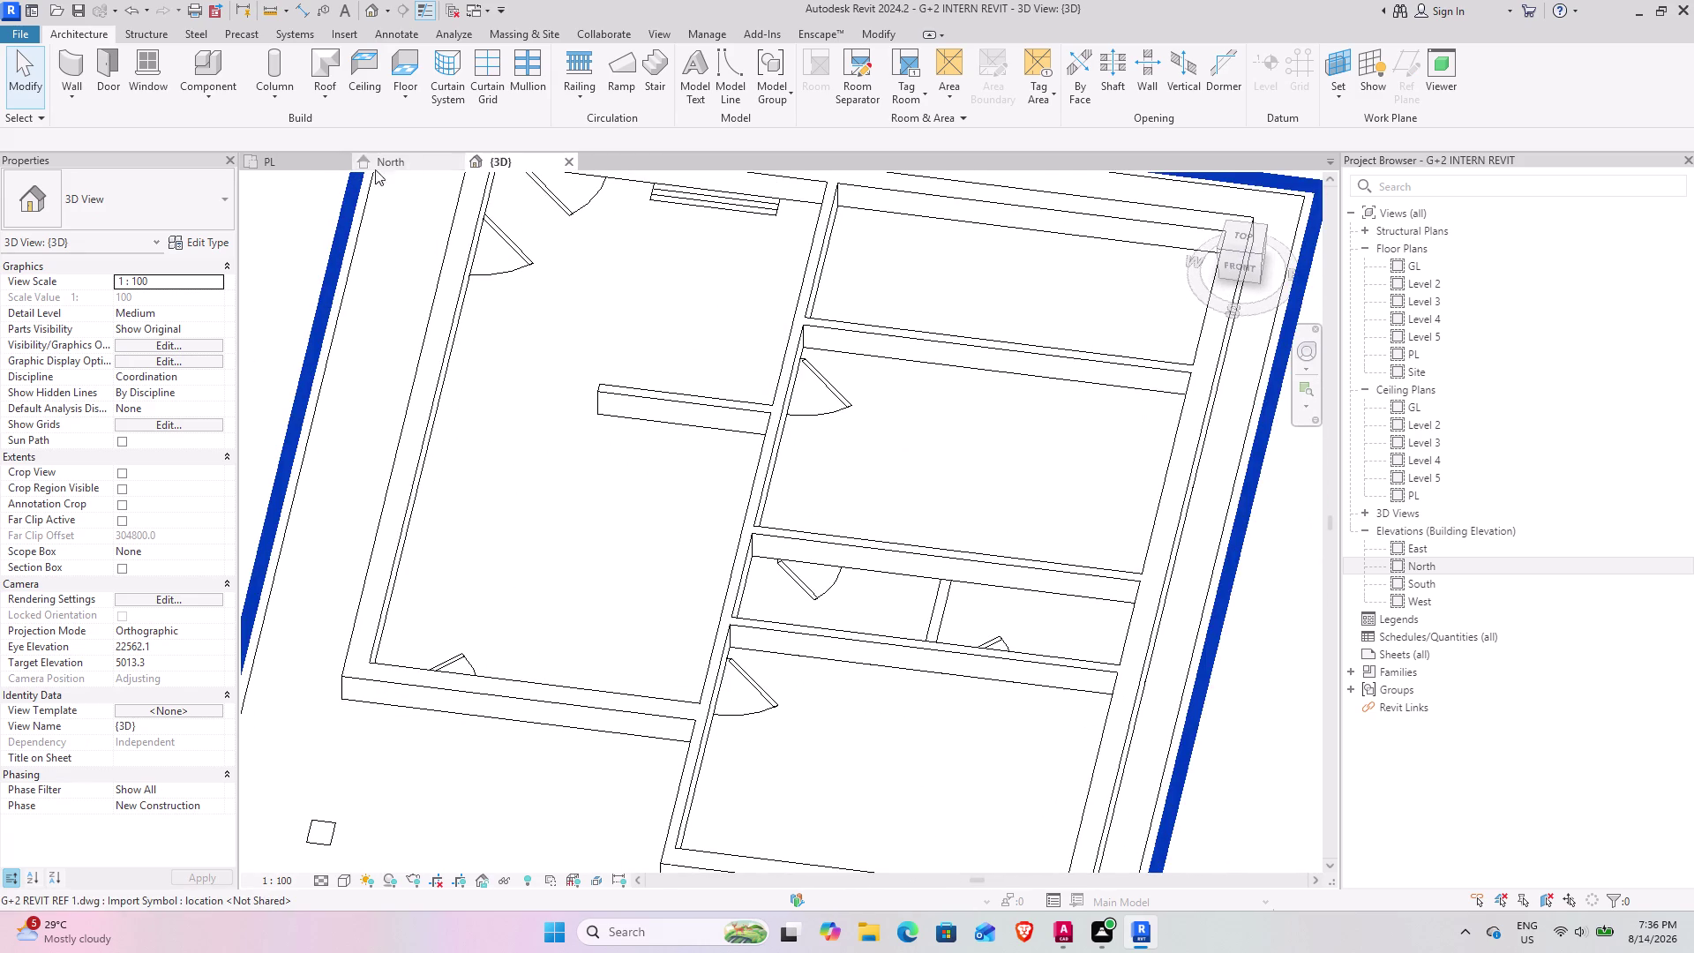
click(296, 167)
Draw a vertical 4" divider wall between the two small rooms in the PL plan.
scroll(up, 3)
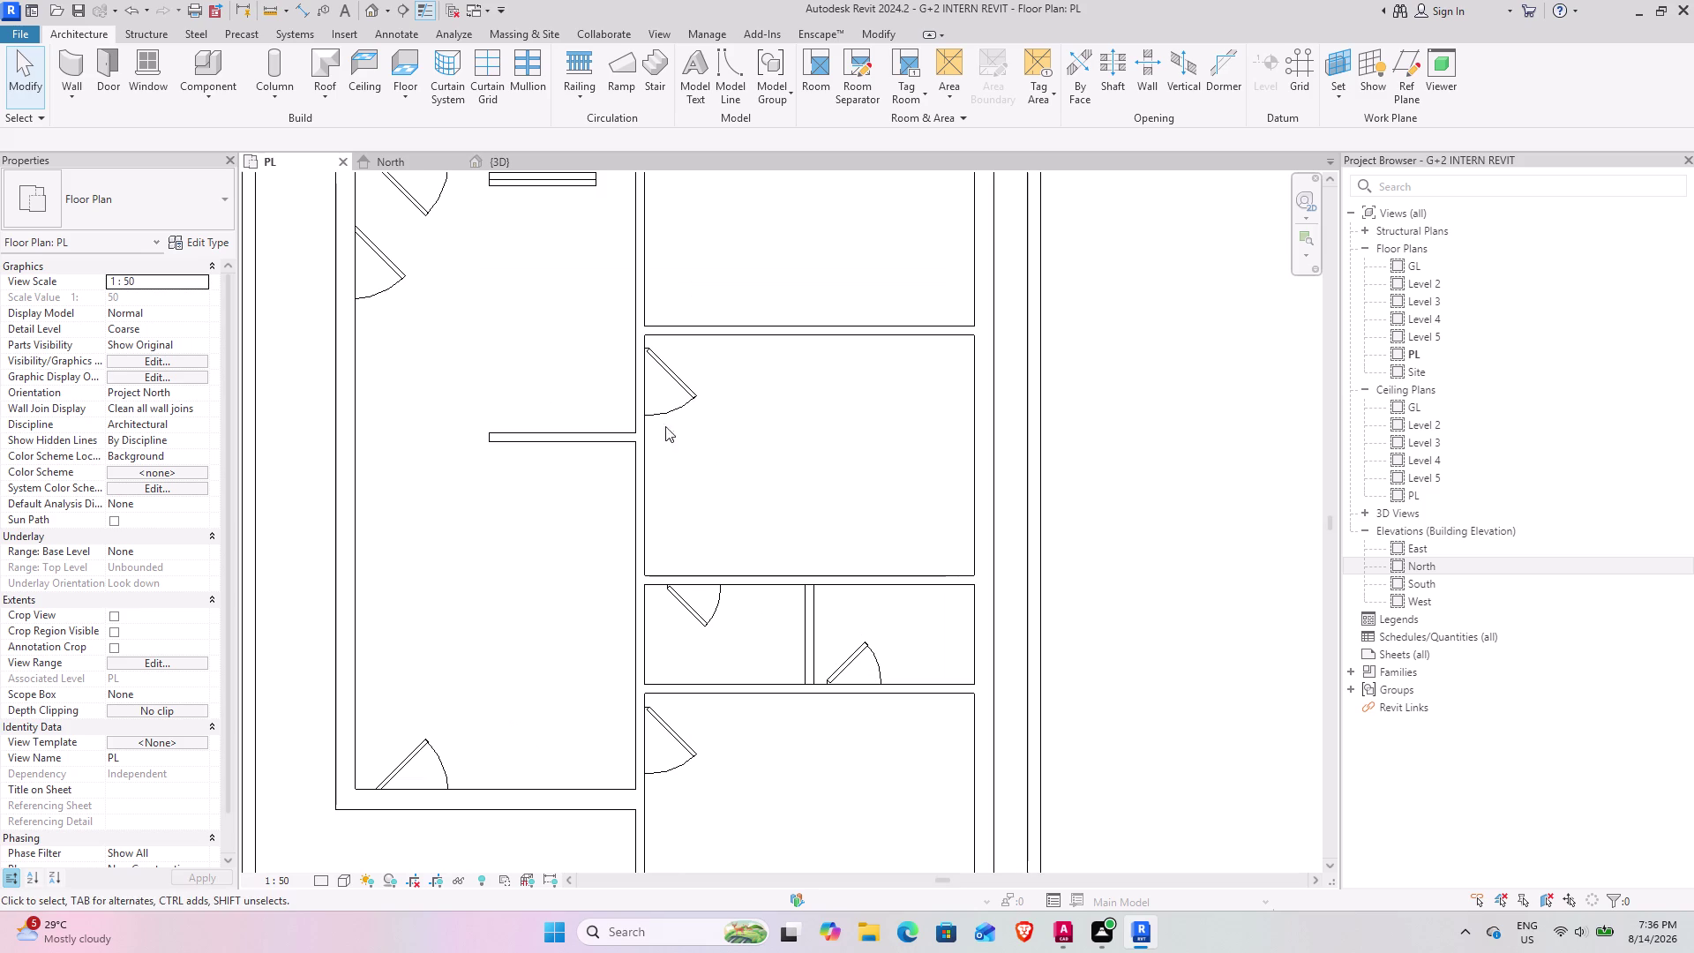
click(87, 61)
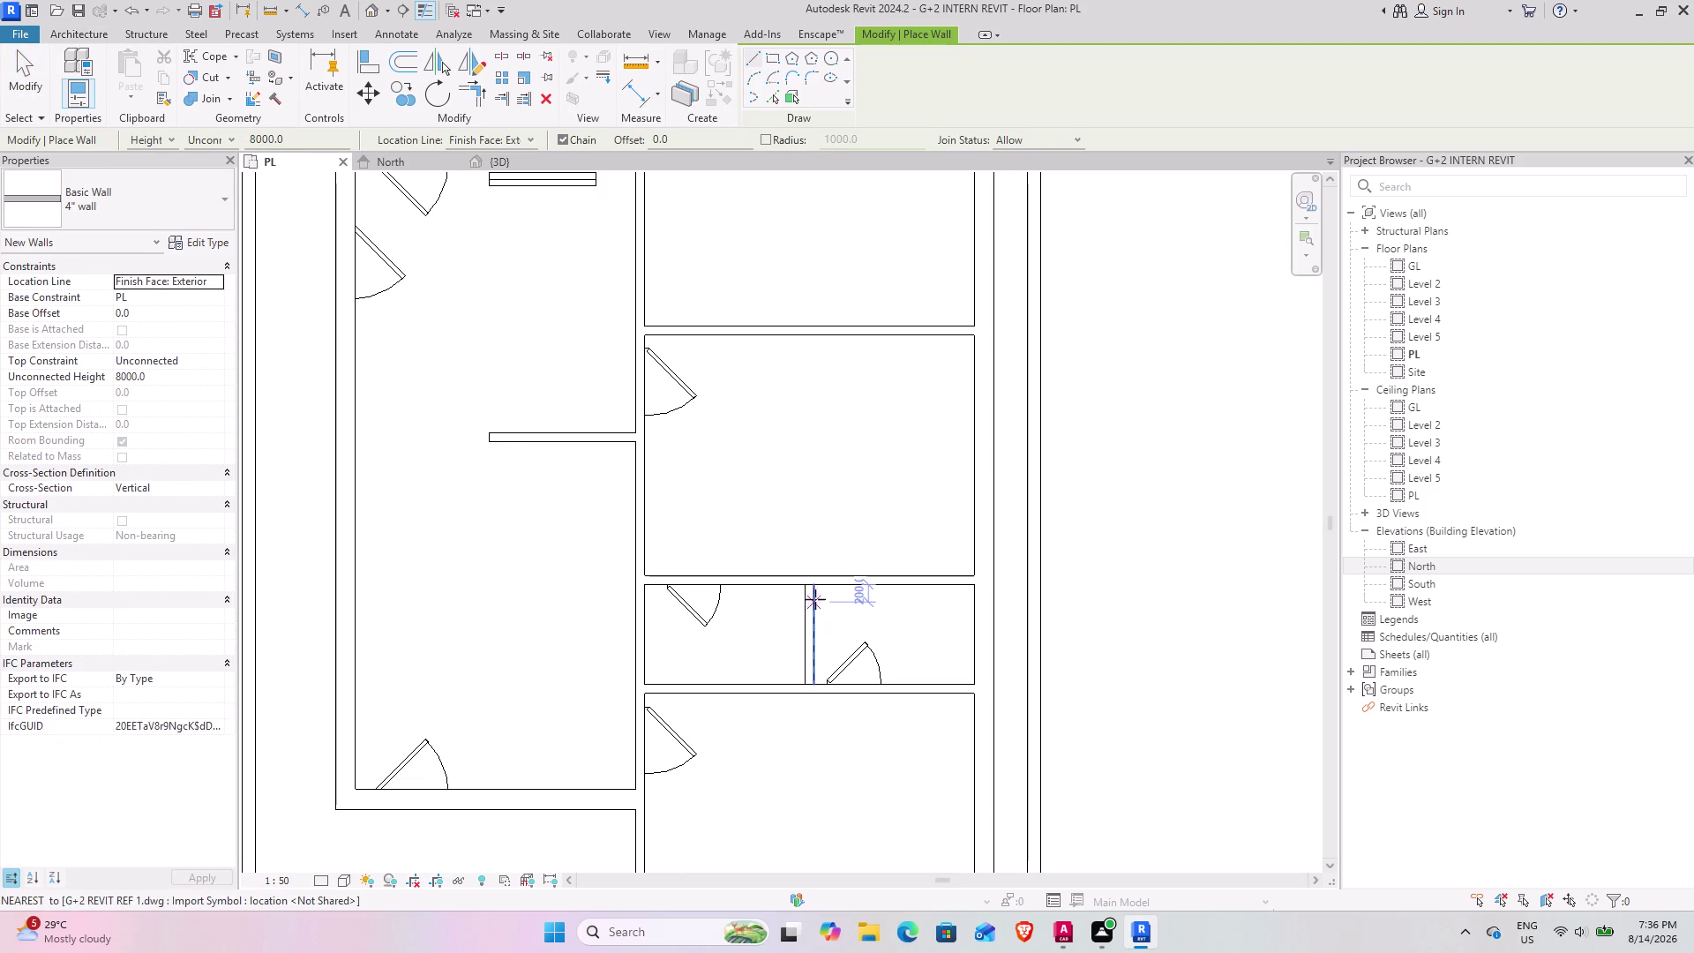
scroll(up, 3)
click(814, 585)
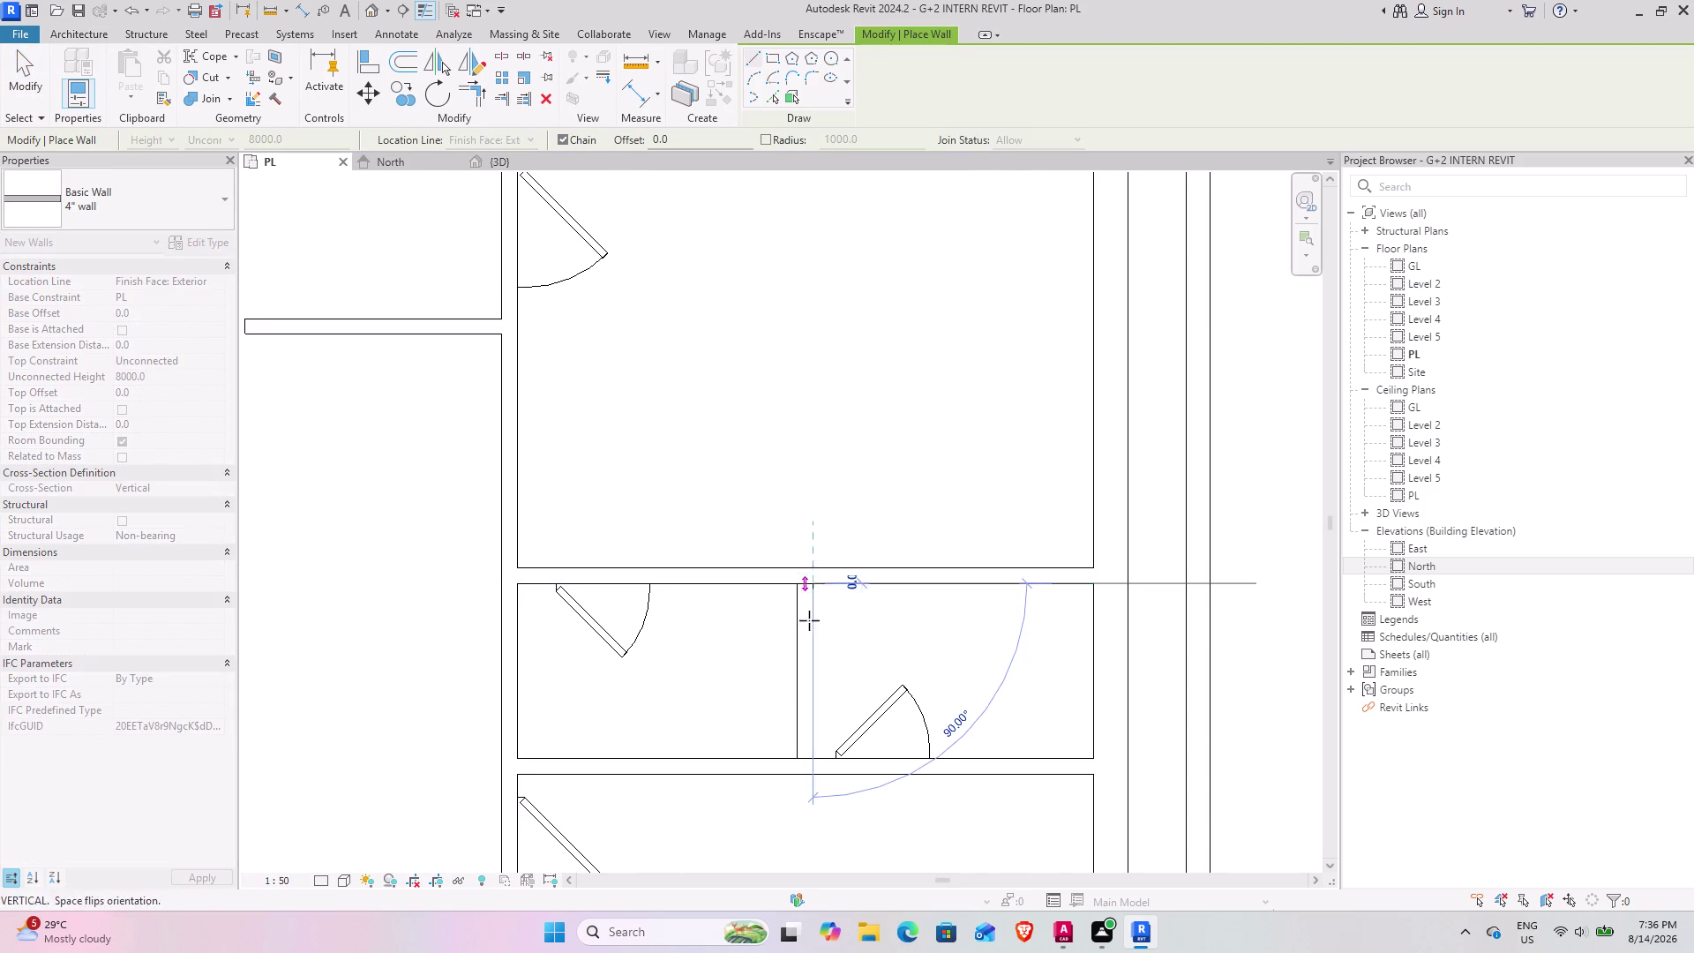
click(813, 757)
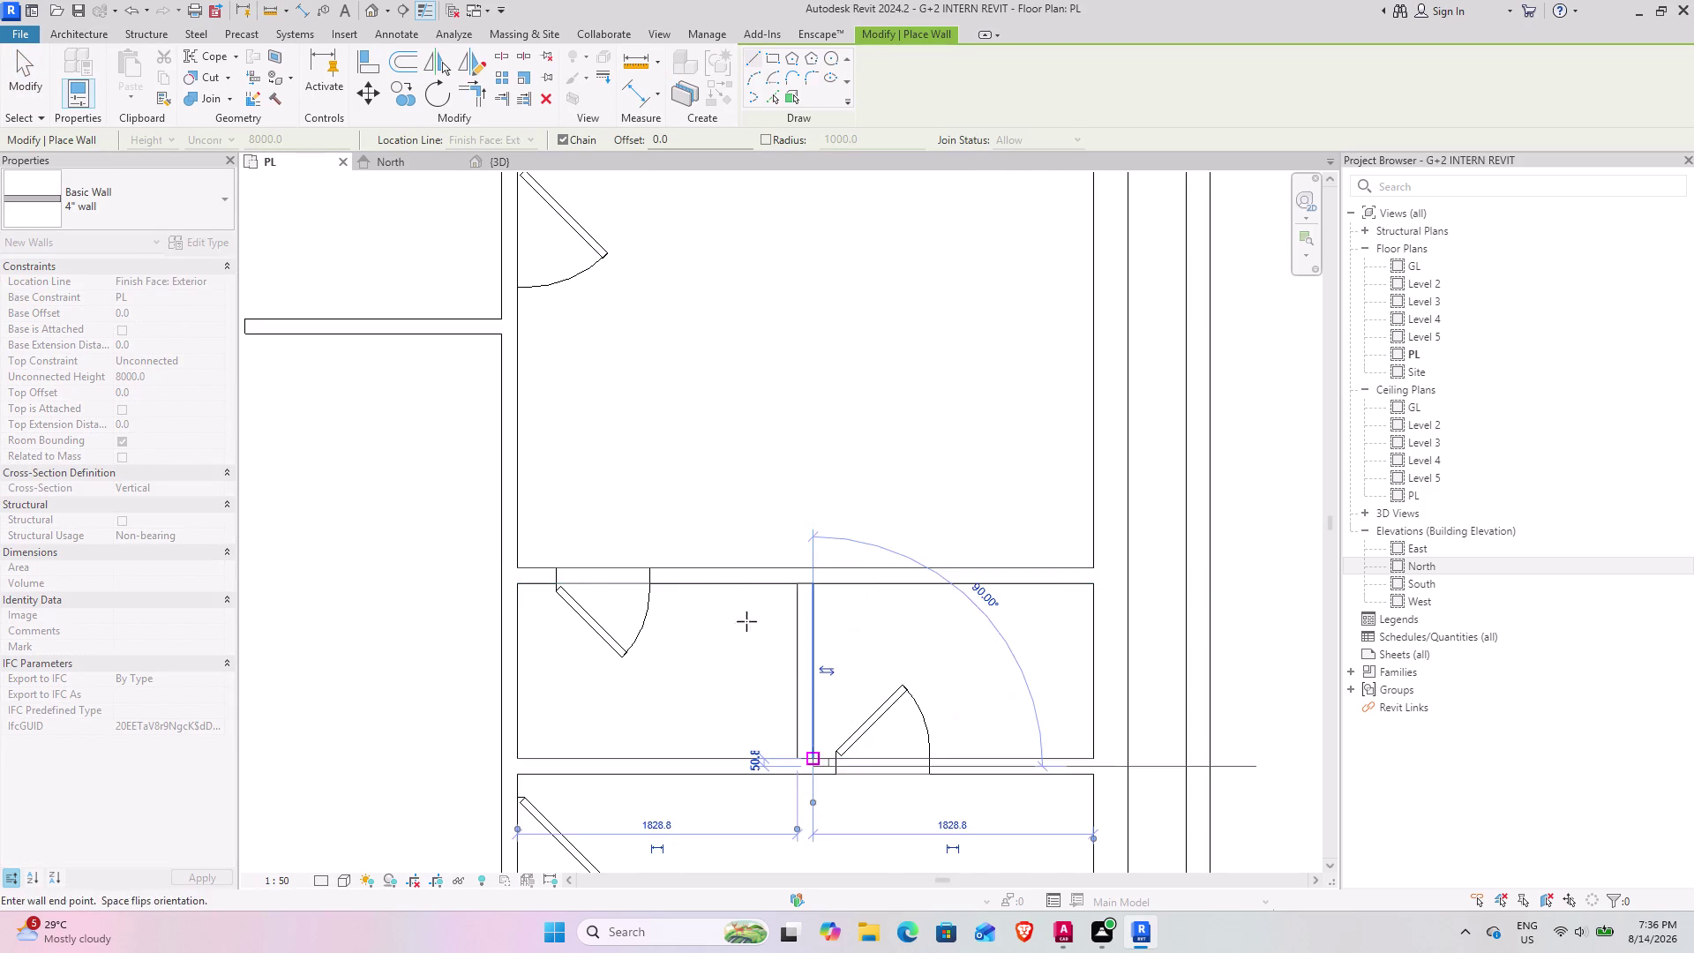
scroll(down, 3)
key(grave)
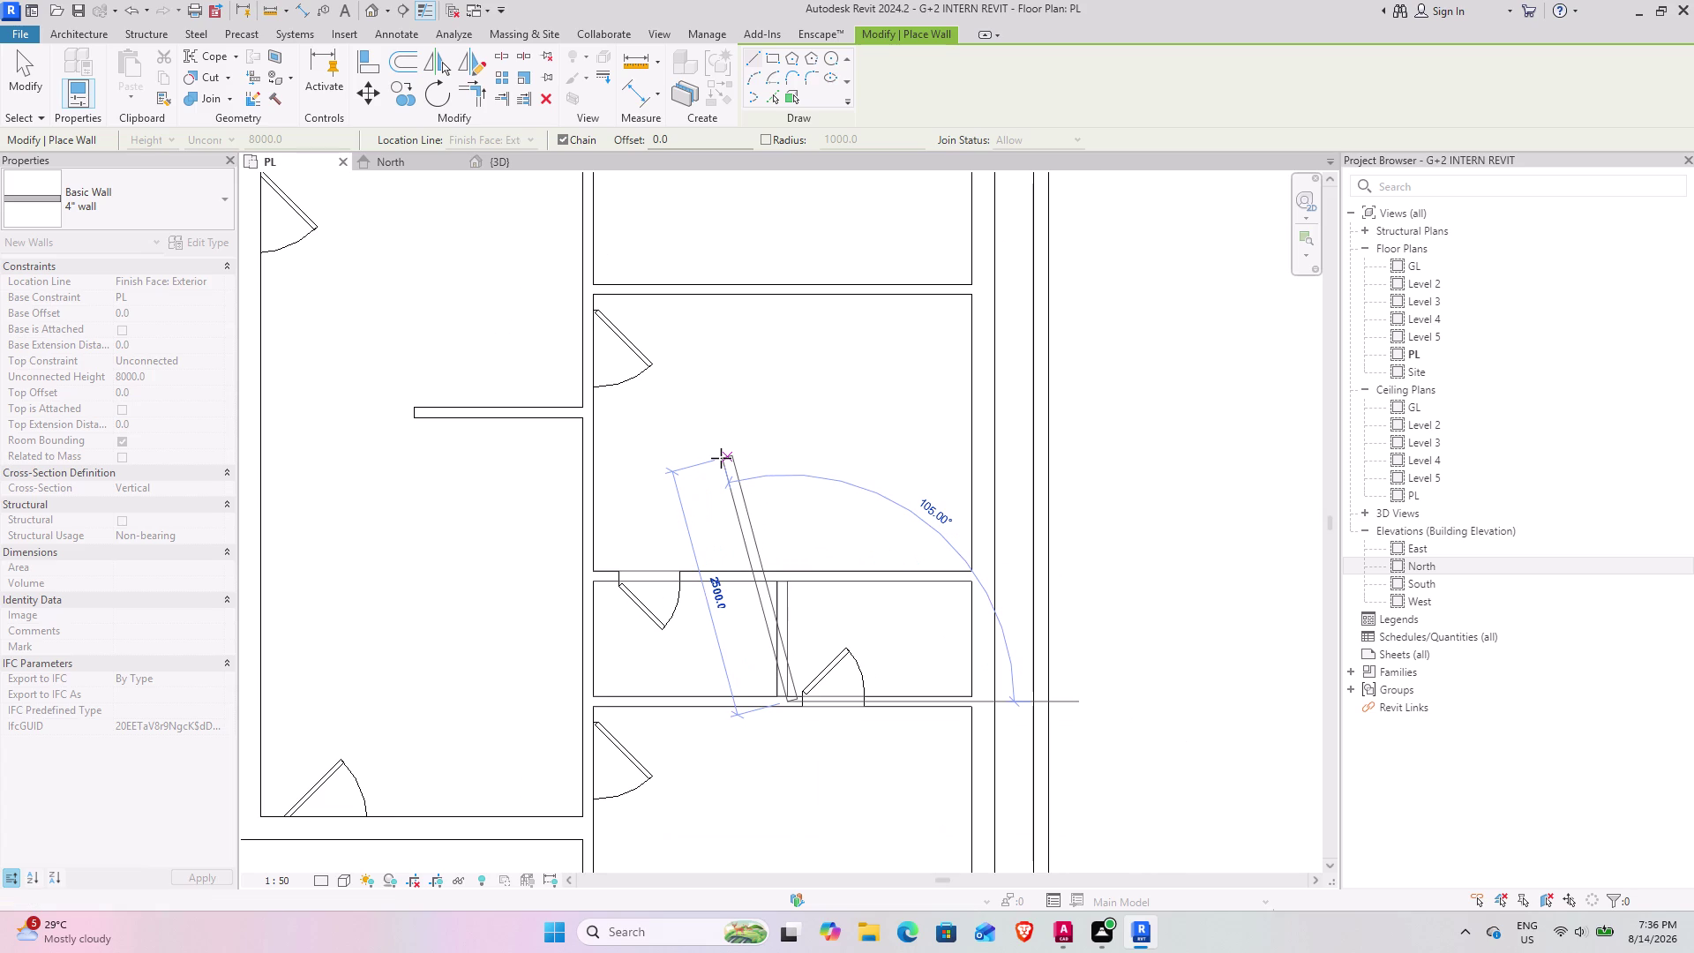
key(Escape)
In 3D, set the new divider wall's Unconnected Height to 1' (304.8).
click(488, 164)
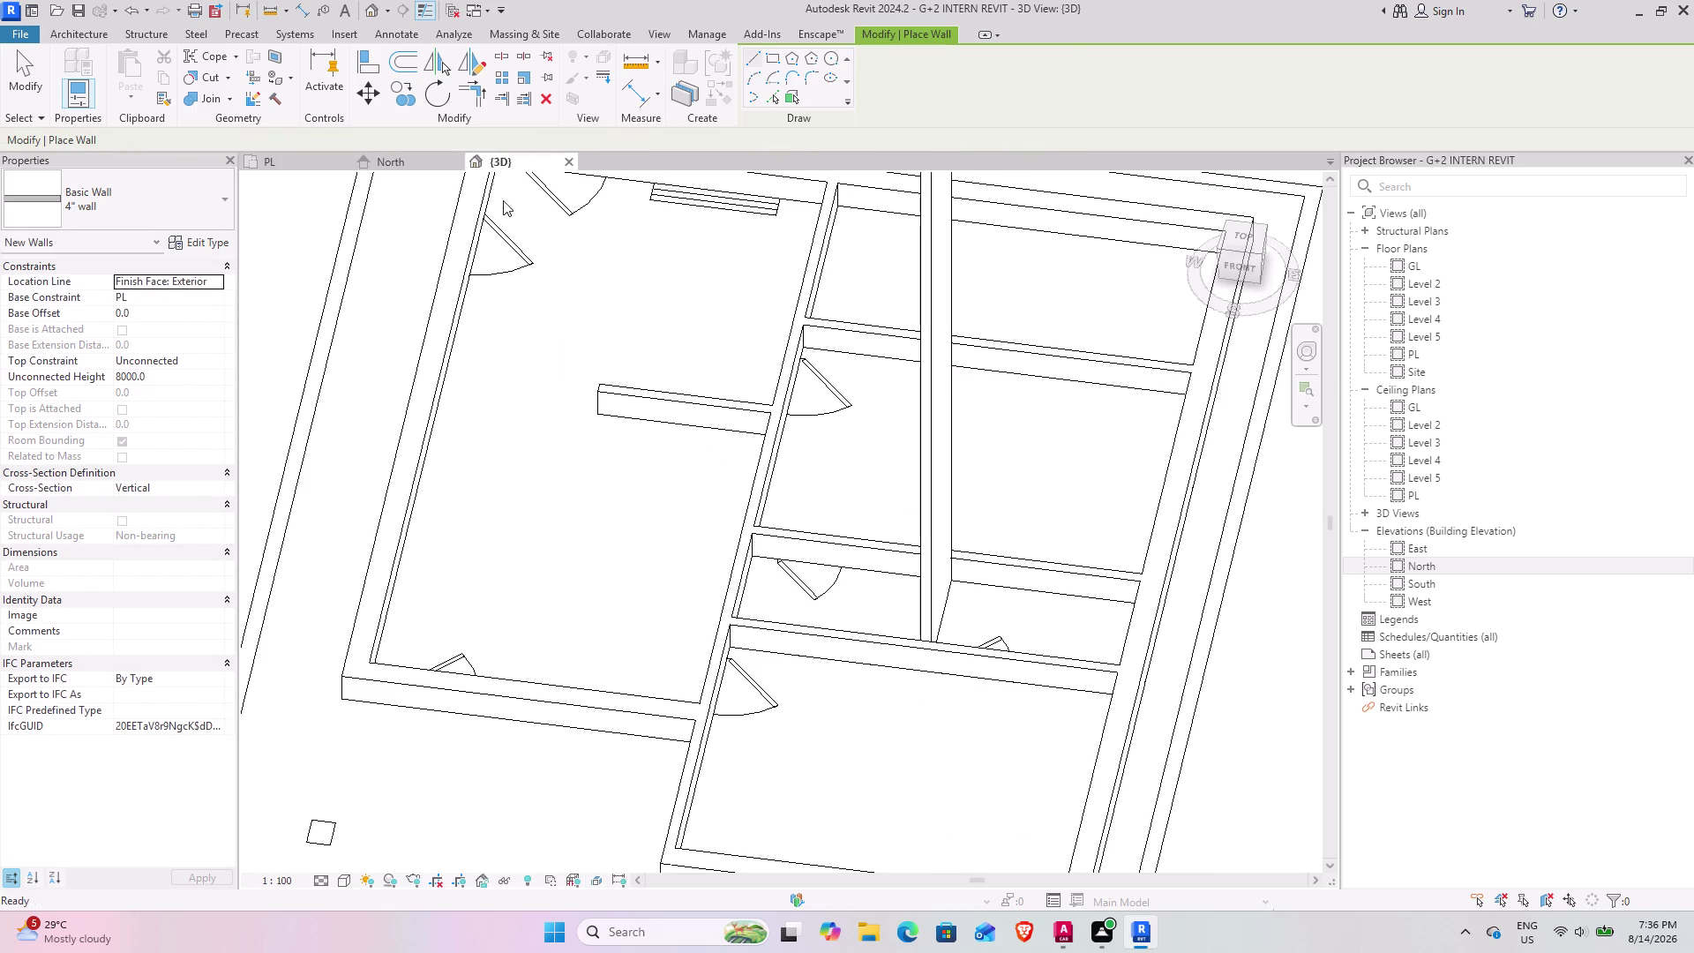
key(Escape)
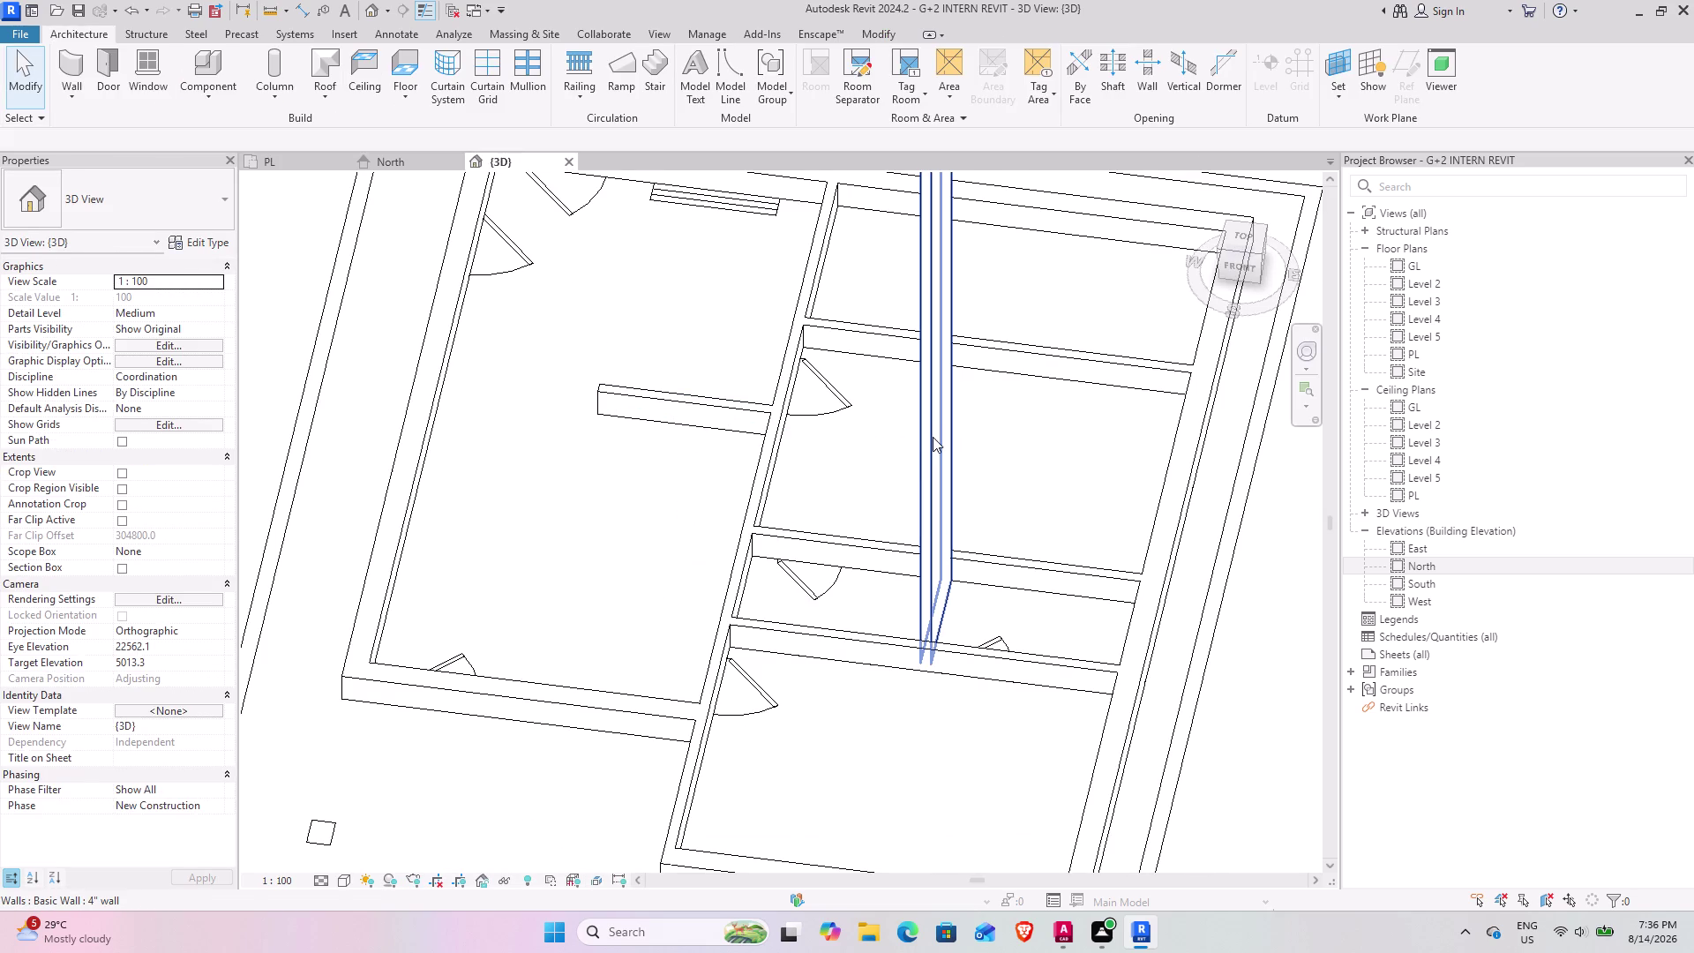
click(933, 437)
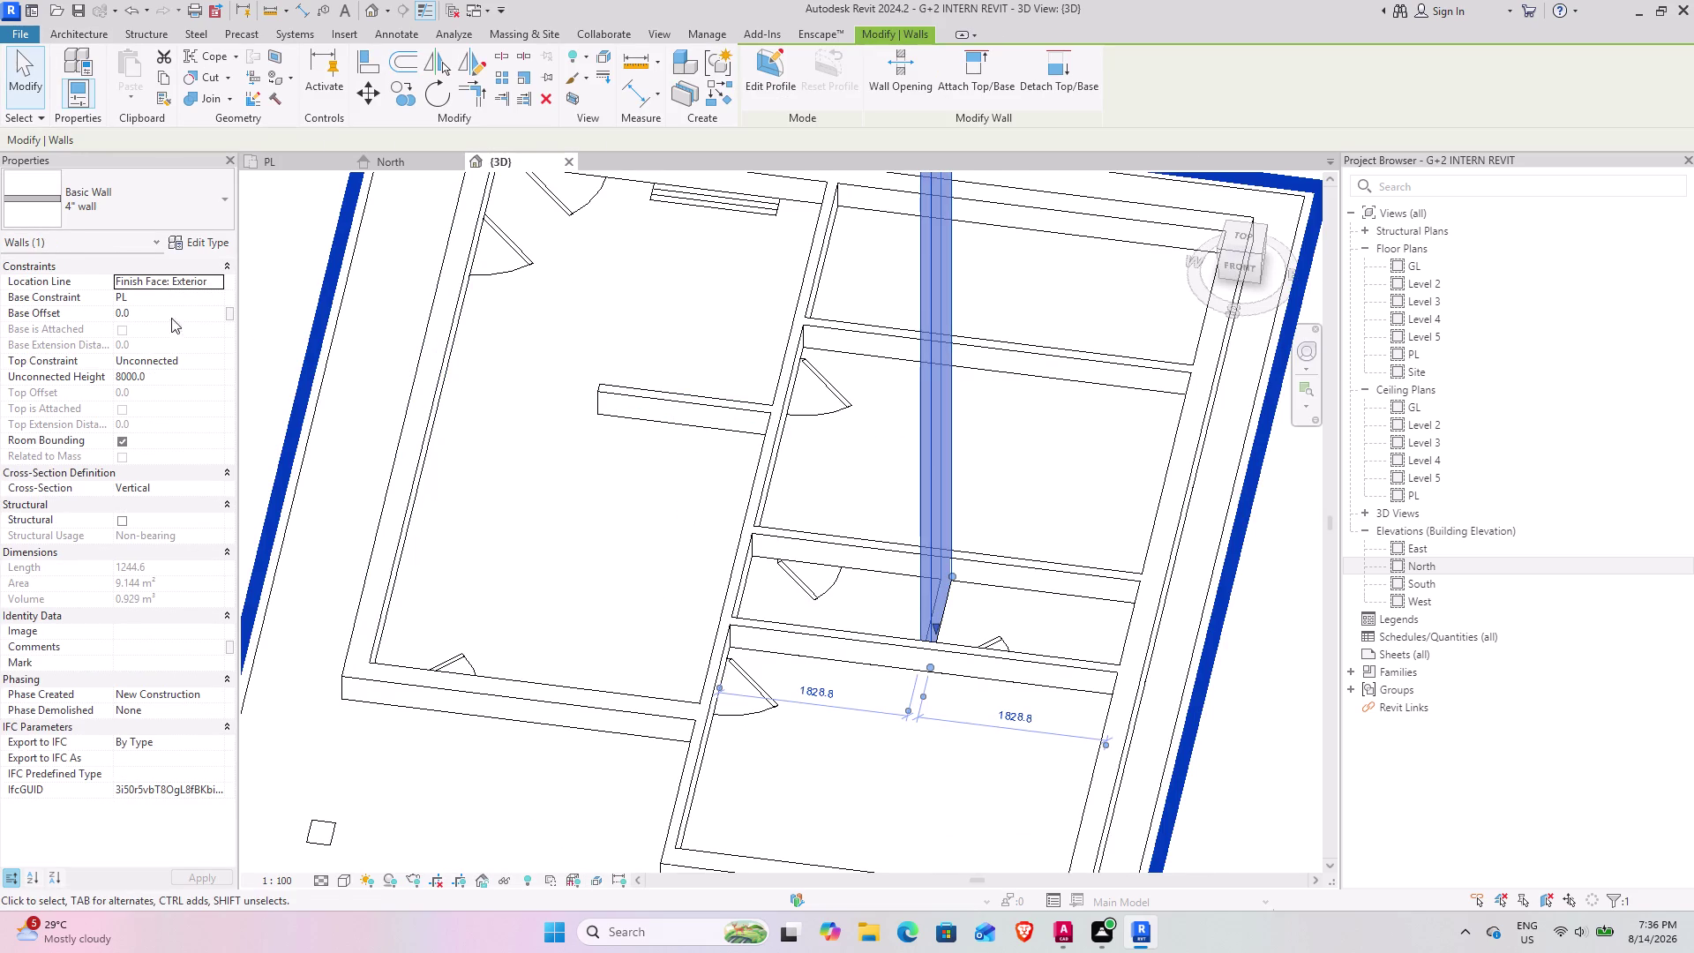
click(186, 377)
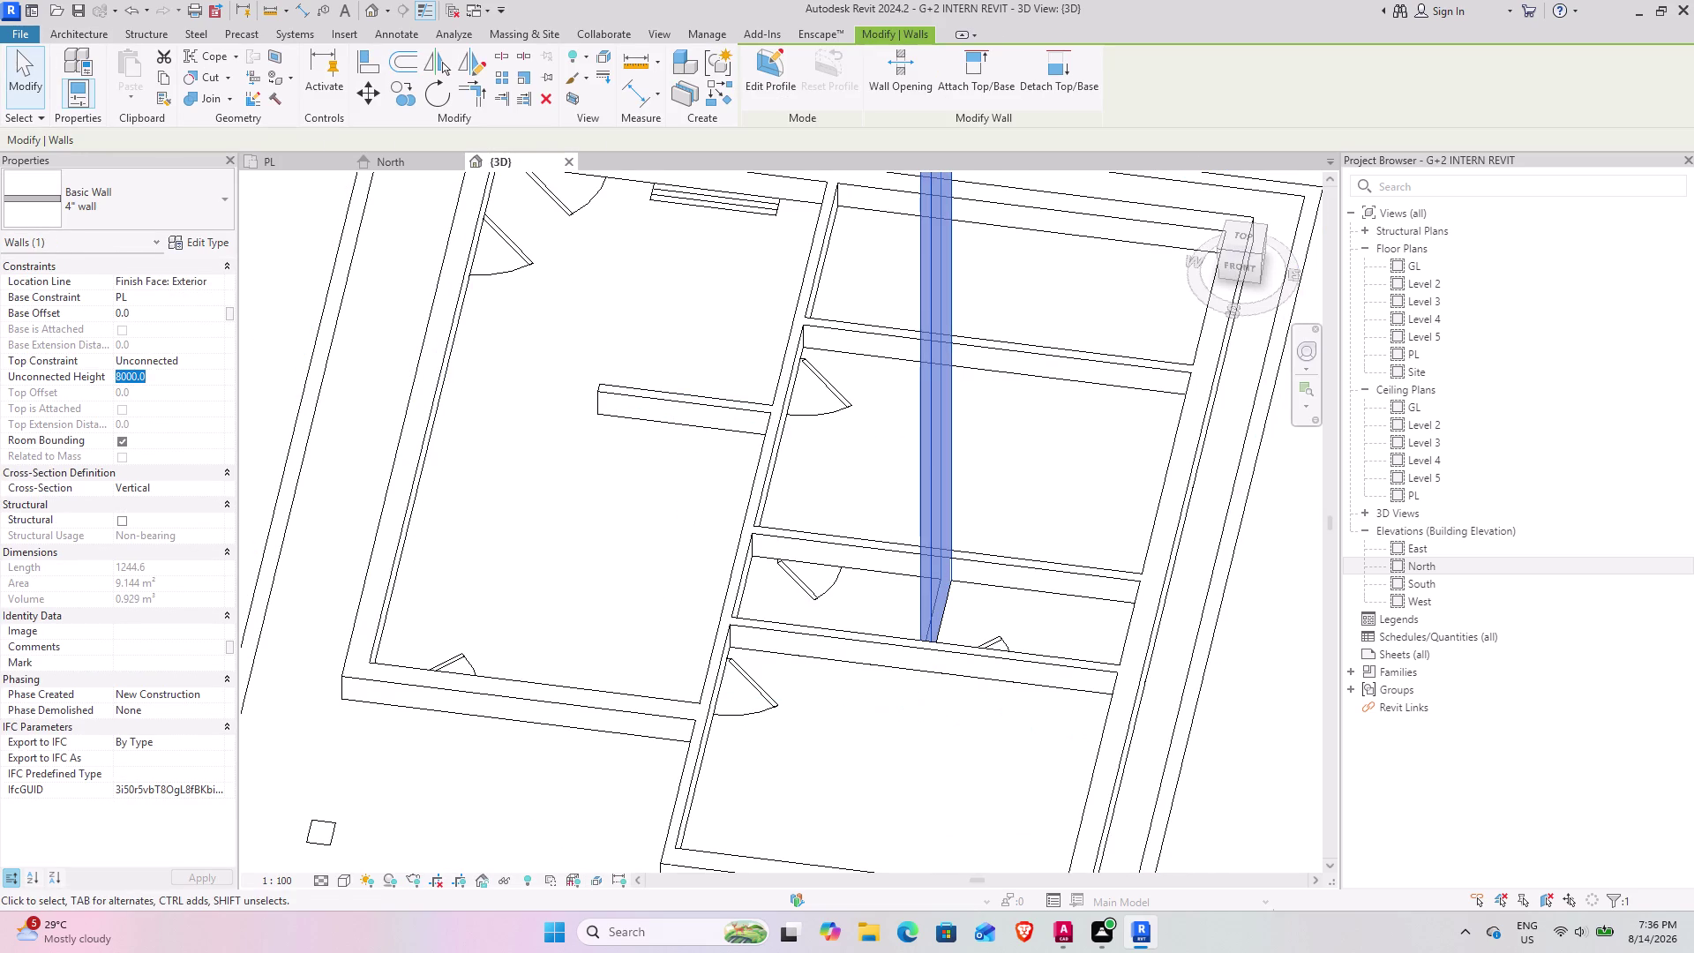
text(1')
key(Return)
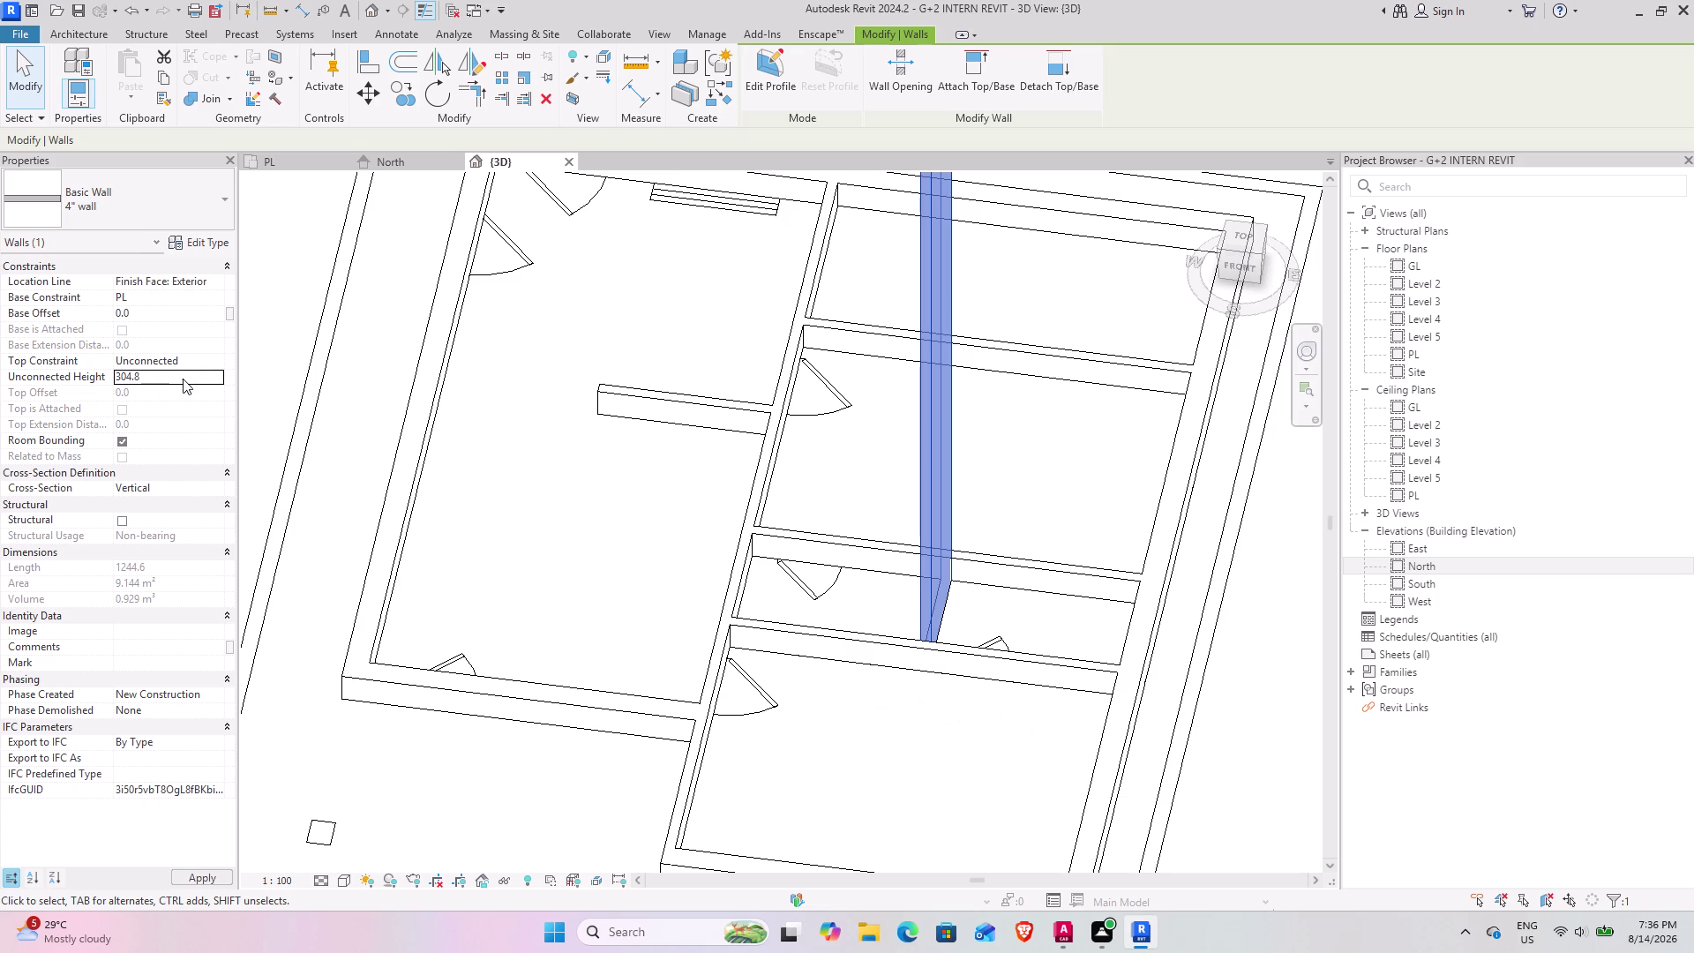
key(Escape)
scroll(down, 3)
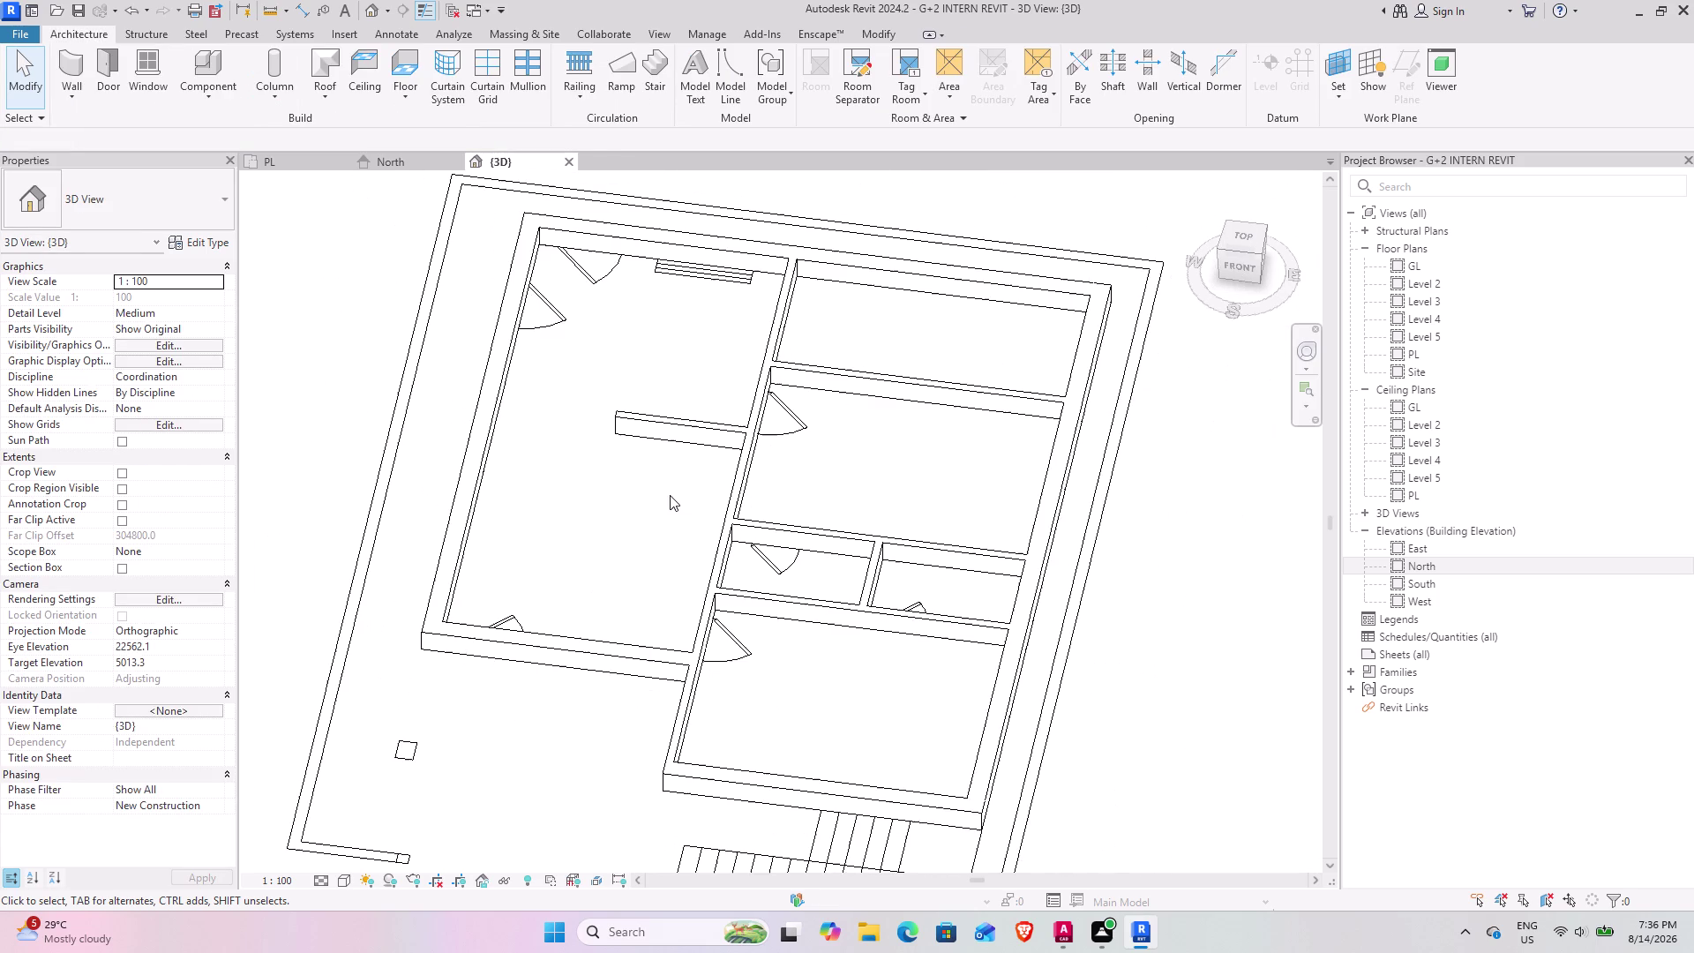
Orbit the 3D model through side and overhead angles to check the low walls, then return to PL.
middle_drag(685, 457, 662, 438)
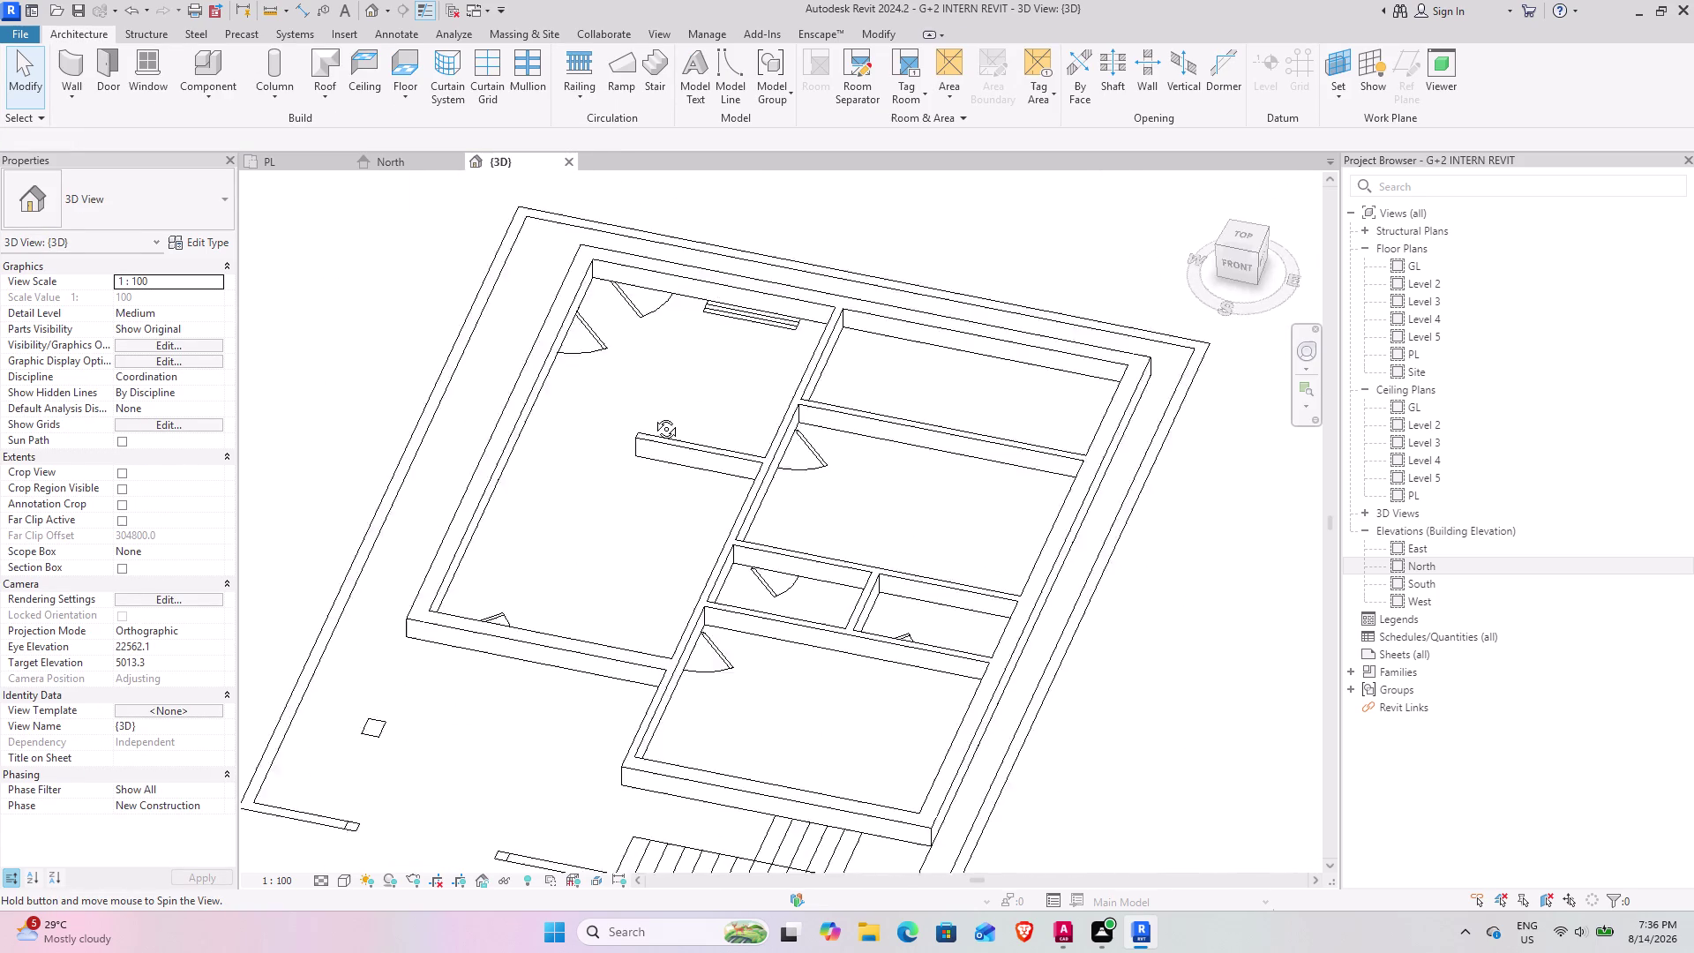
middle_drag(662, 439, 938, 295)
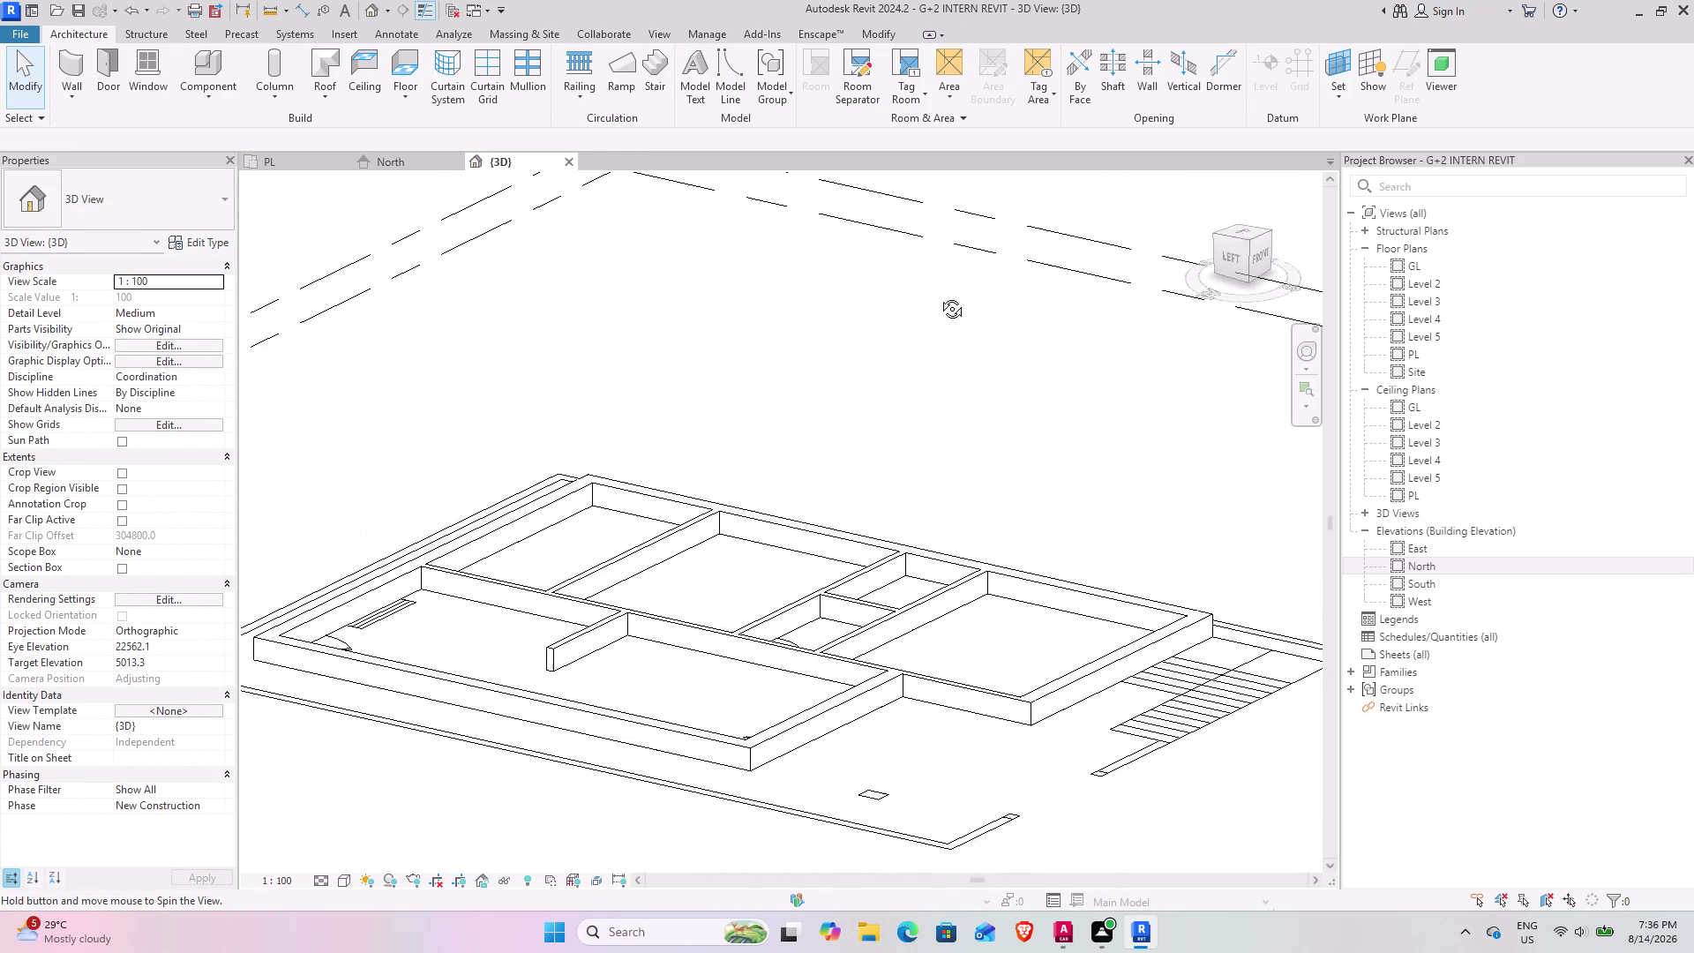
middle_drag(939, 296, 704, 334)
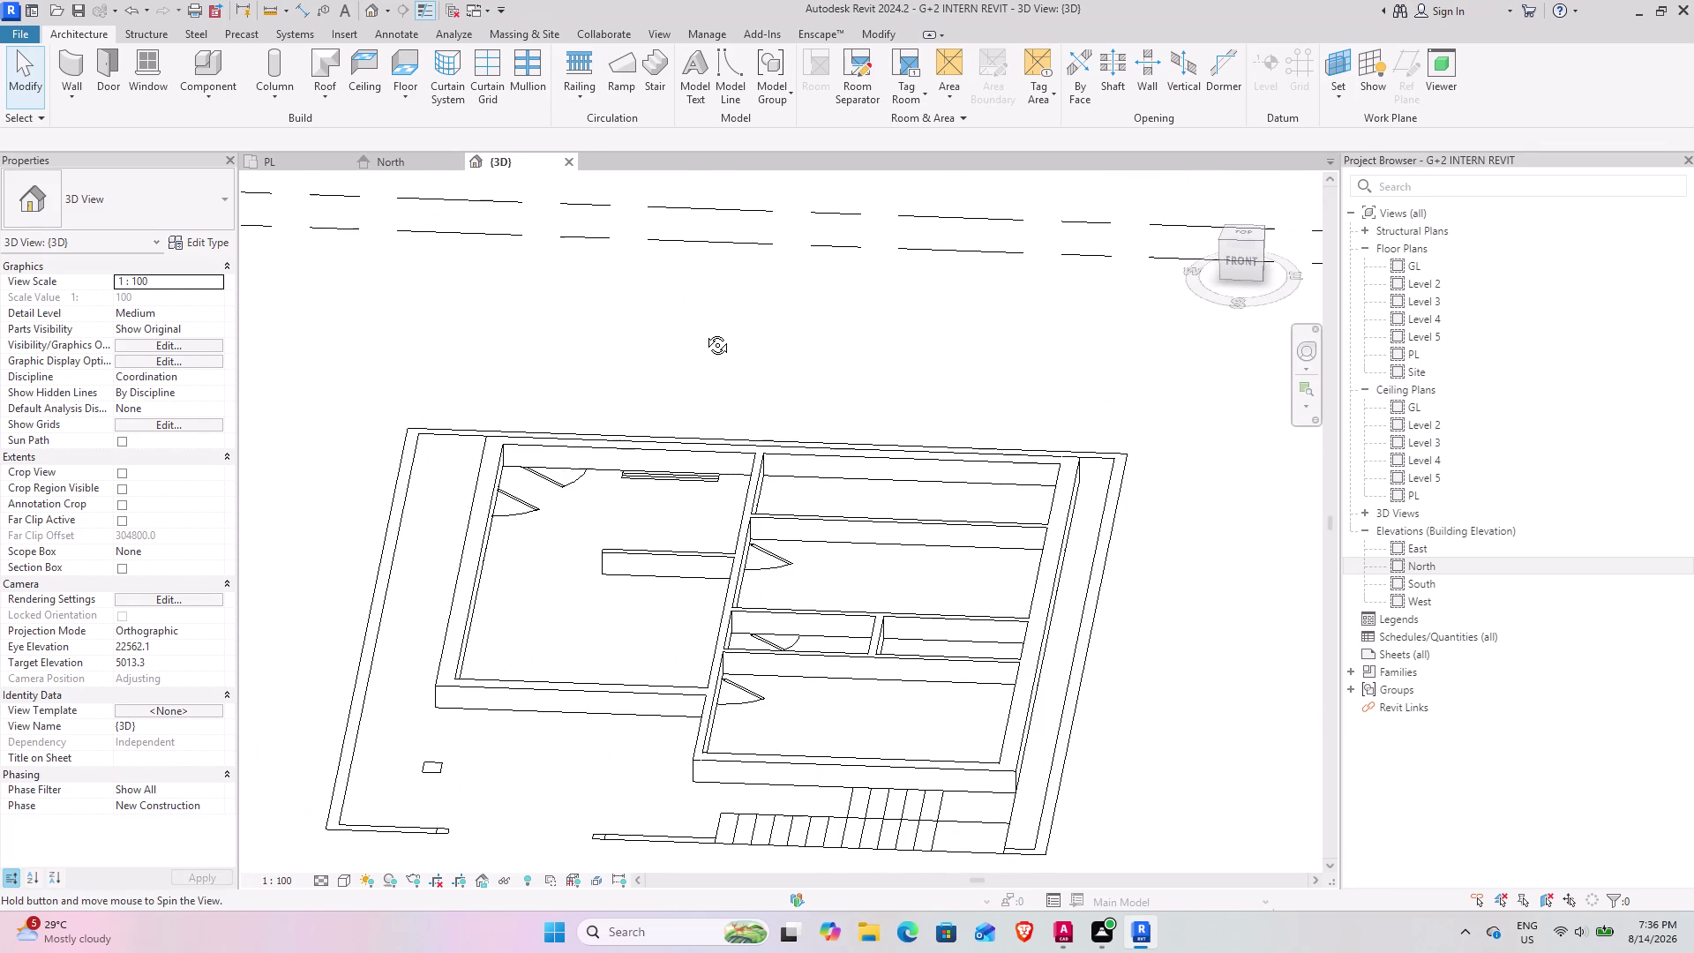
middle_drag(704, 334, 704, 332)
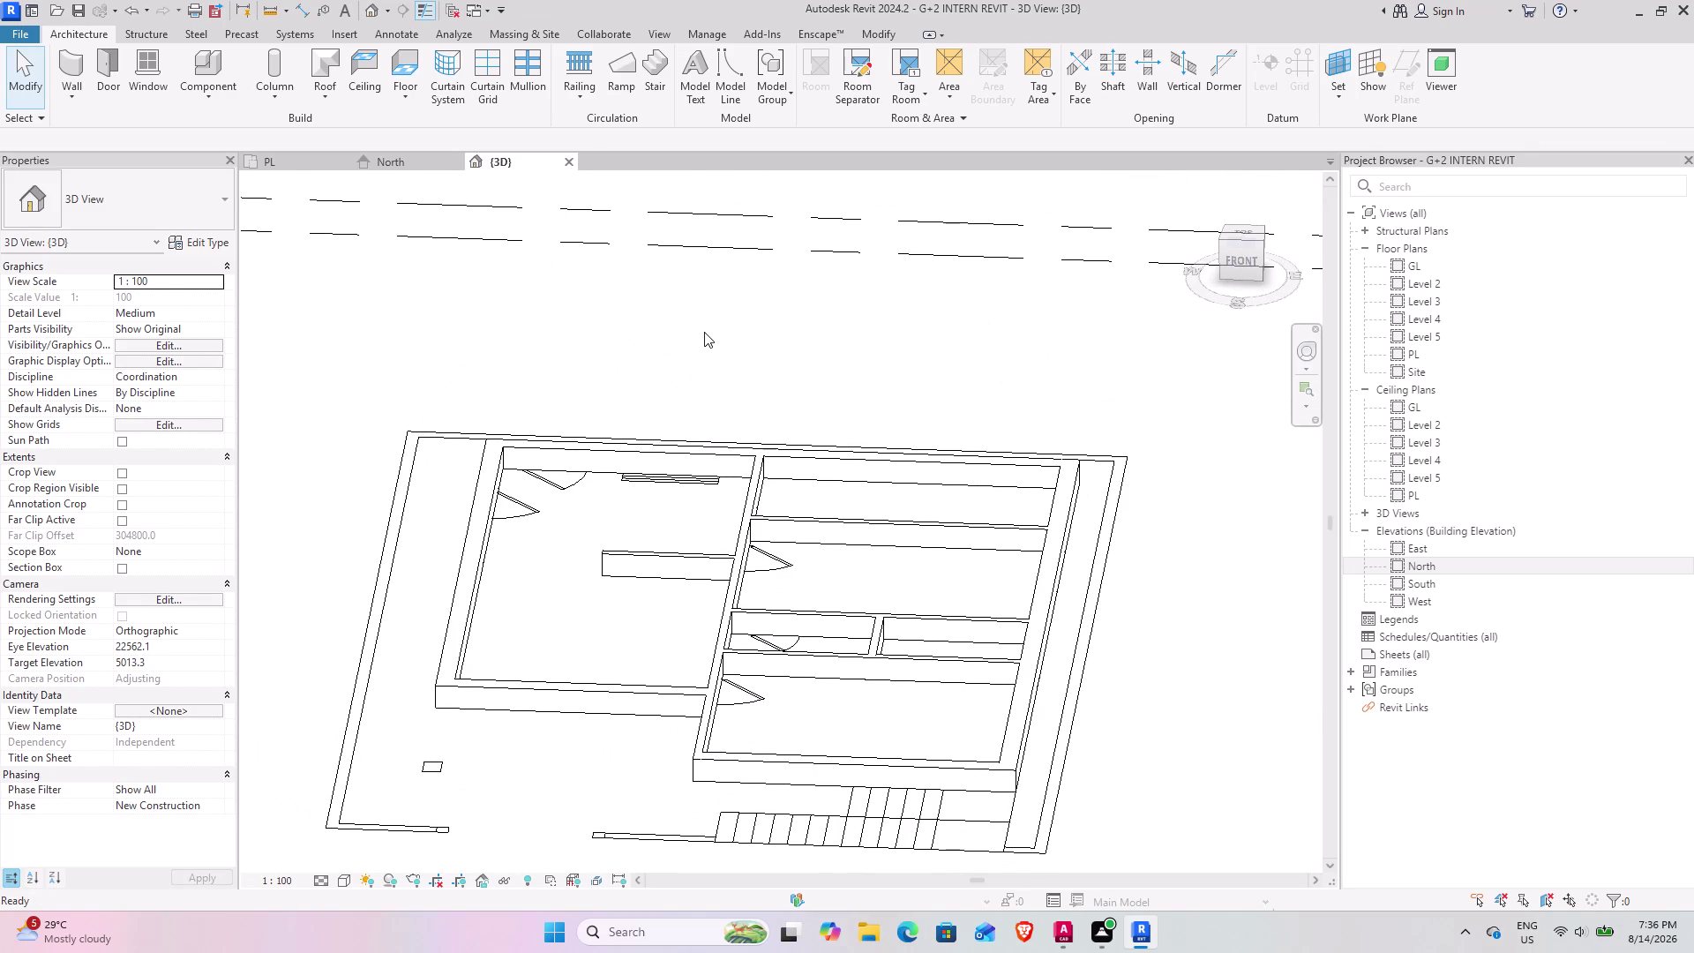
scroll(down, 3)
middle_drag(699, 511, 730, 467)
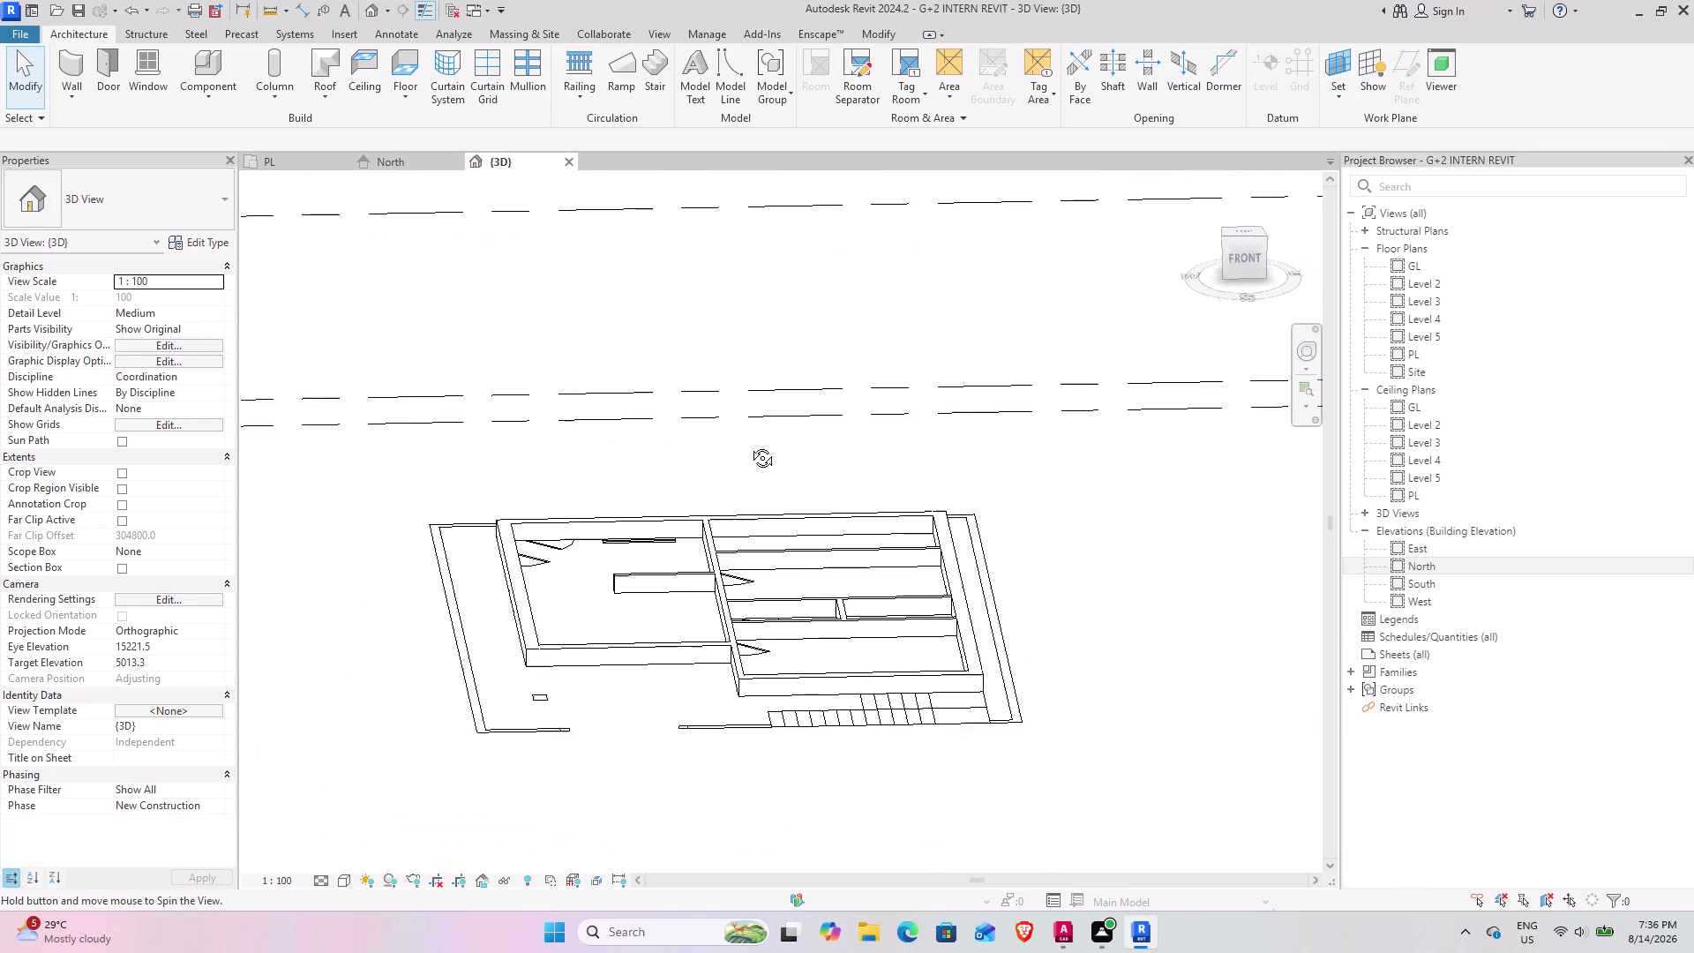
middle_drag(729, 467, 730, 573)
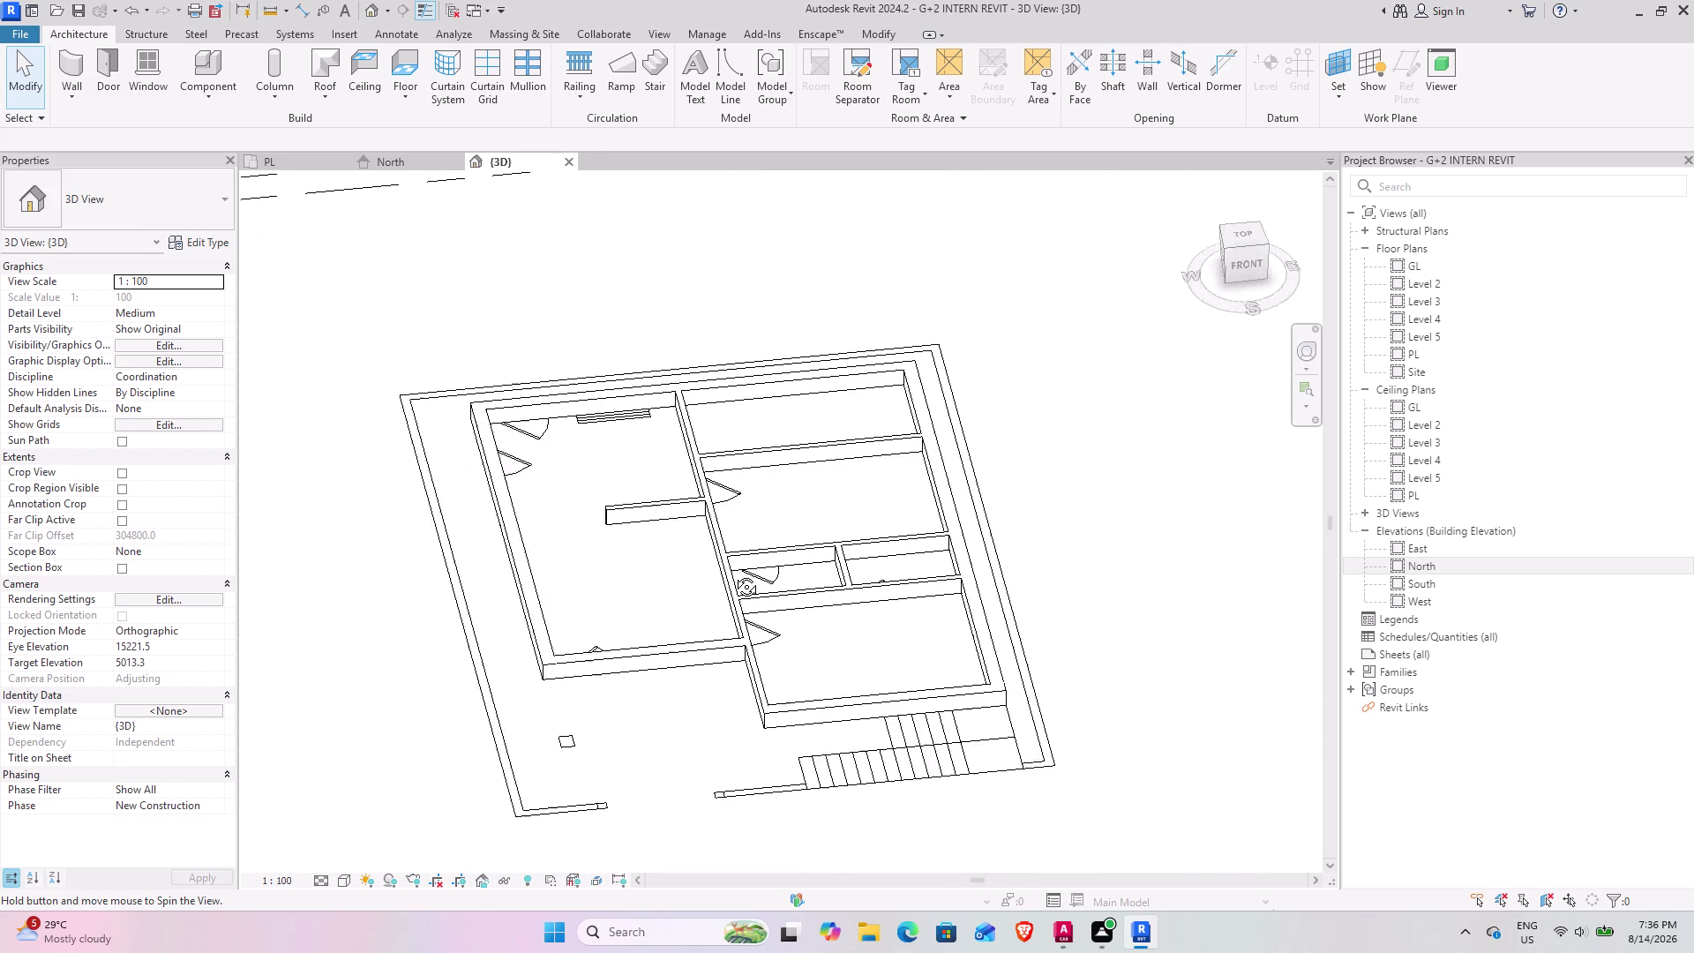
middle_drag(729, 573, 699, 659)
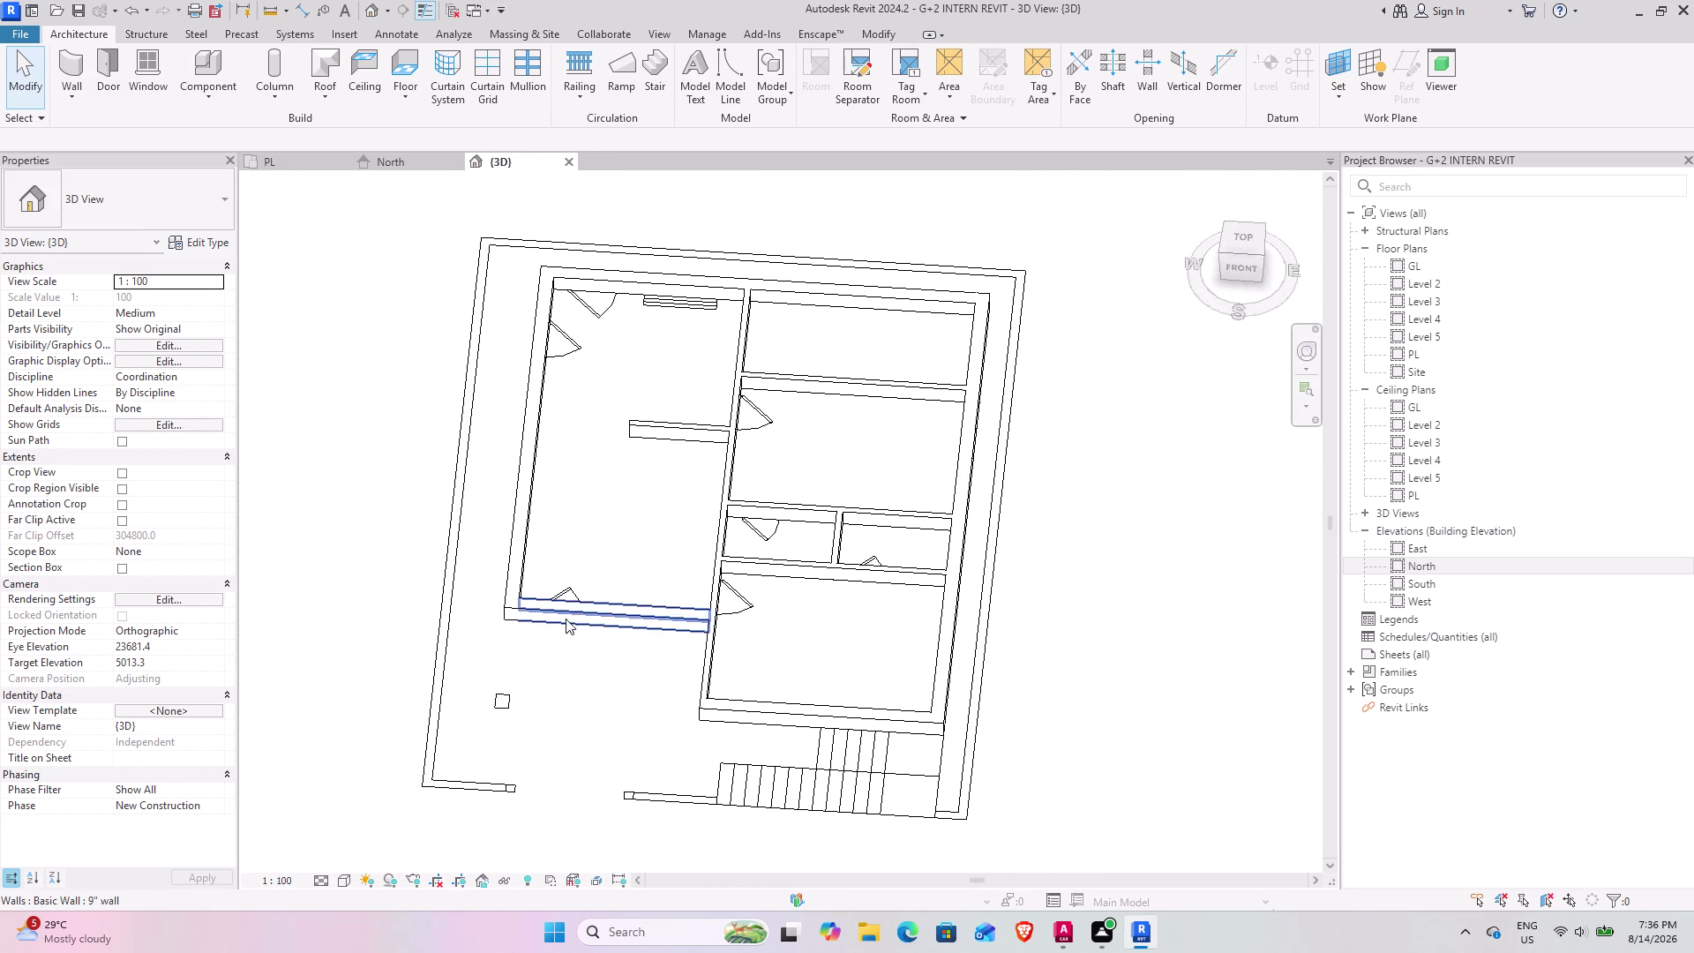
middle_drag(537, 560, 579, 566)
click(293, 158)
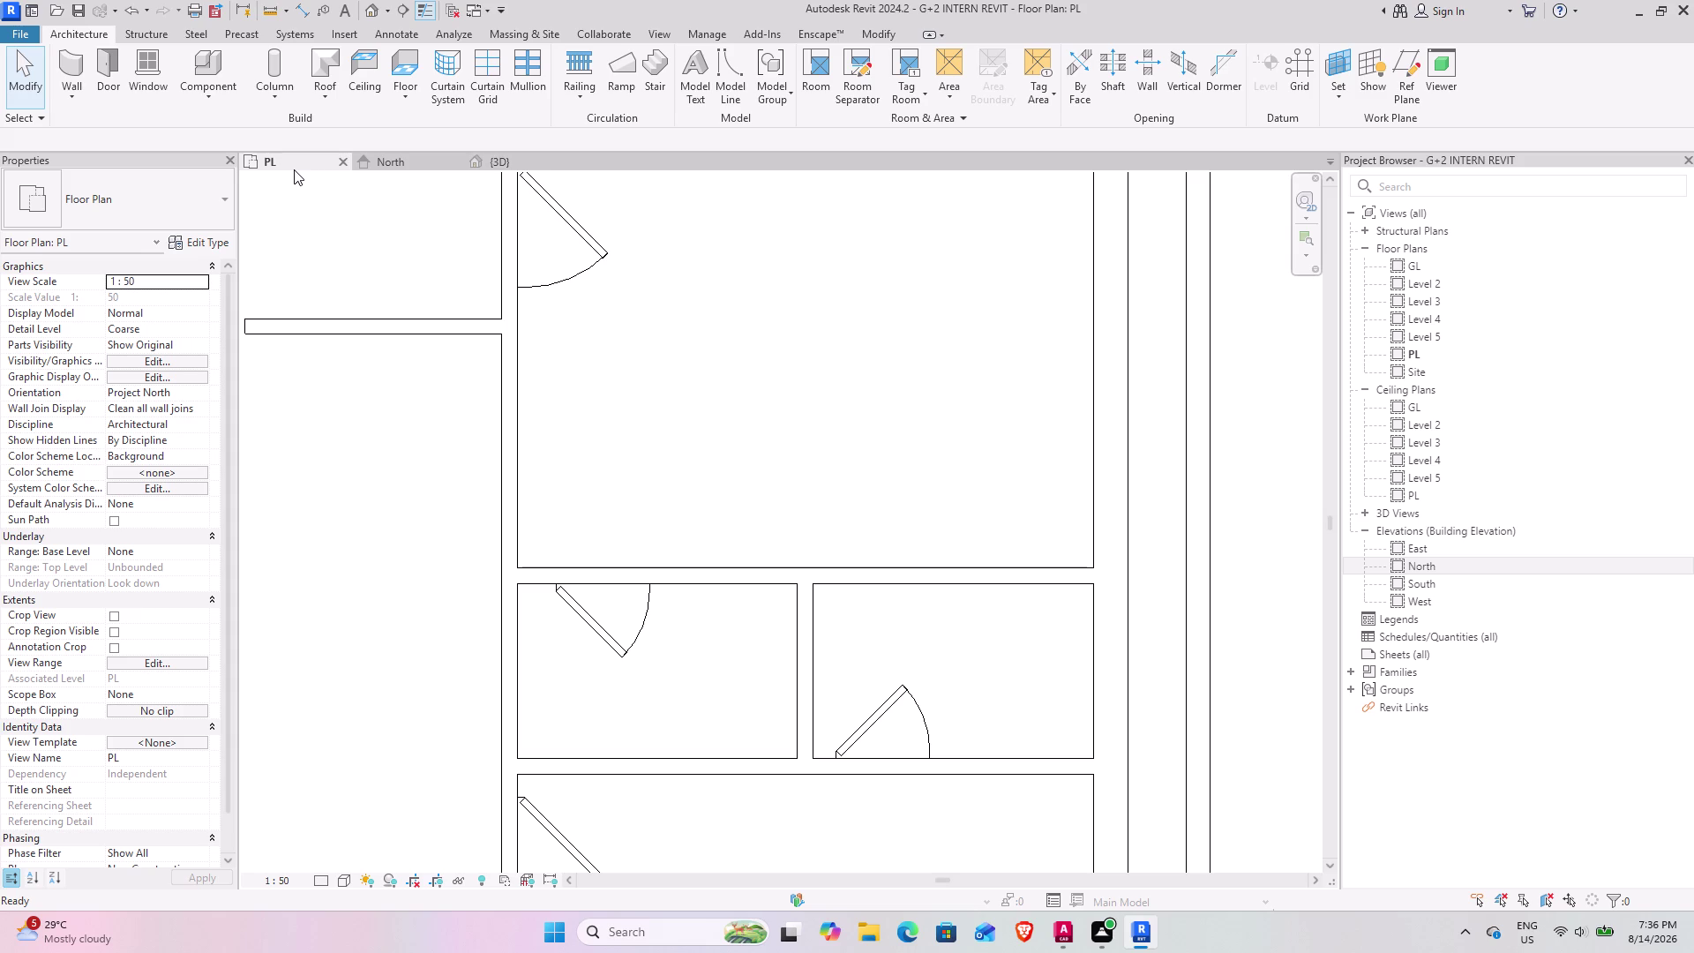
Duplicate the 4" wall type as a new type named '6" wall'.
scroll(down, 3)
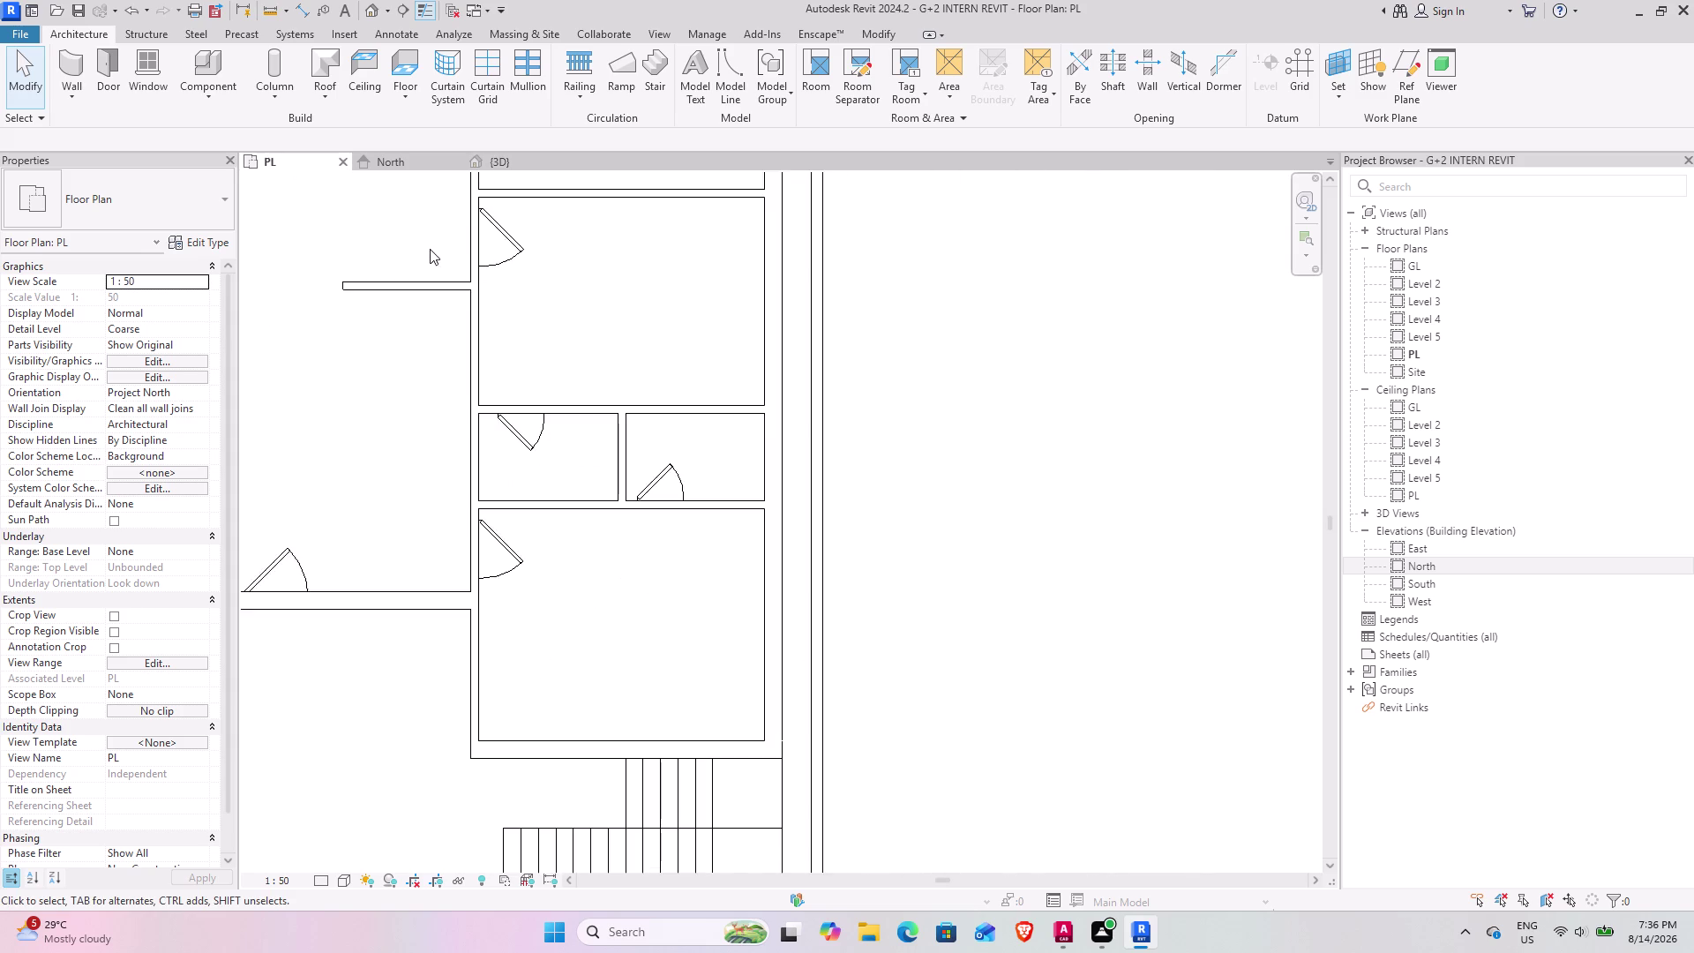
middle_drag(440, 259, 803, 430)
click(79, 63)
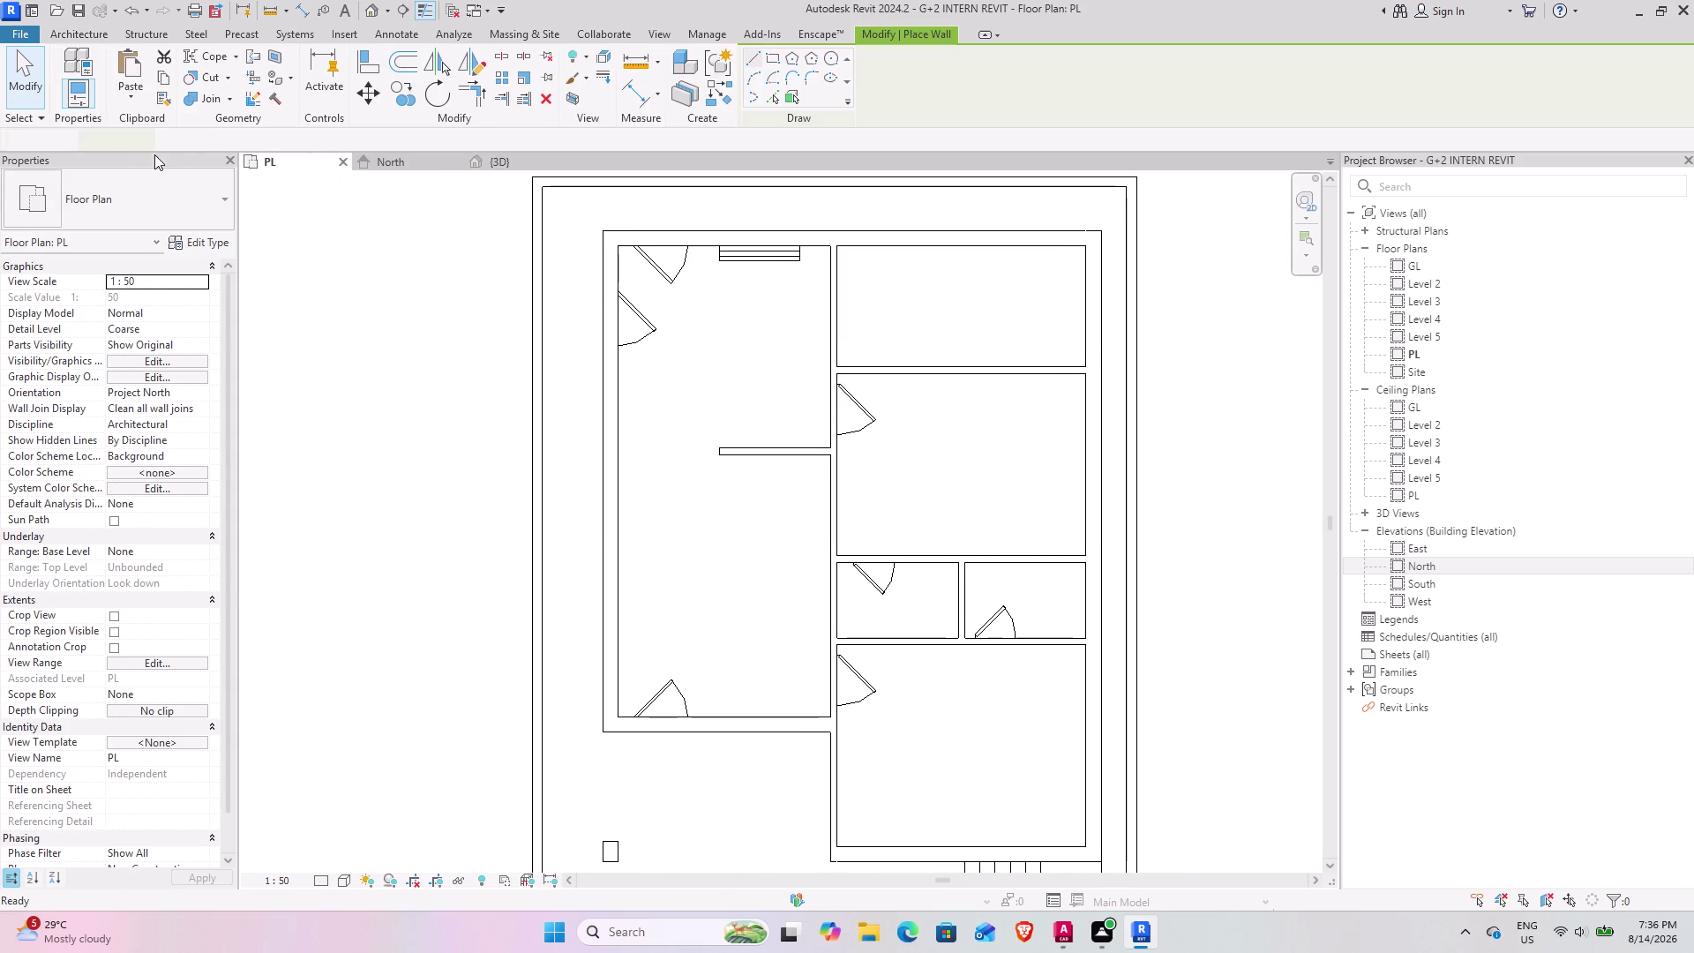
click(196, 239)
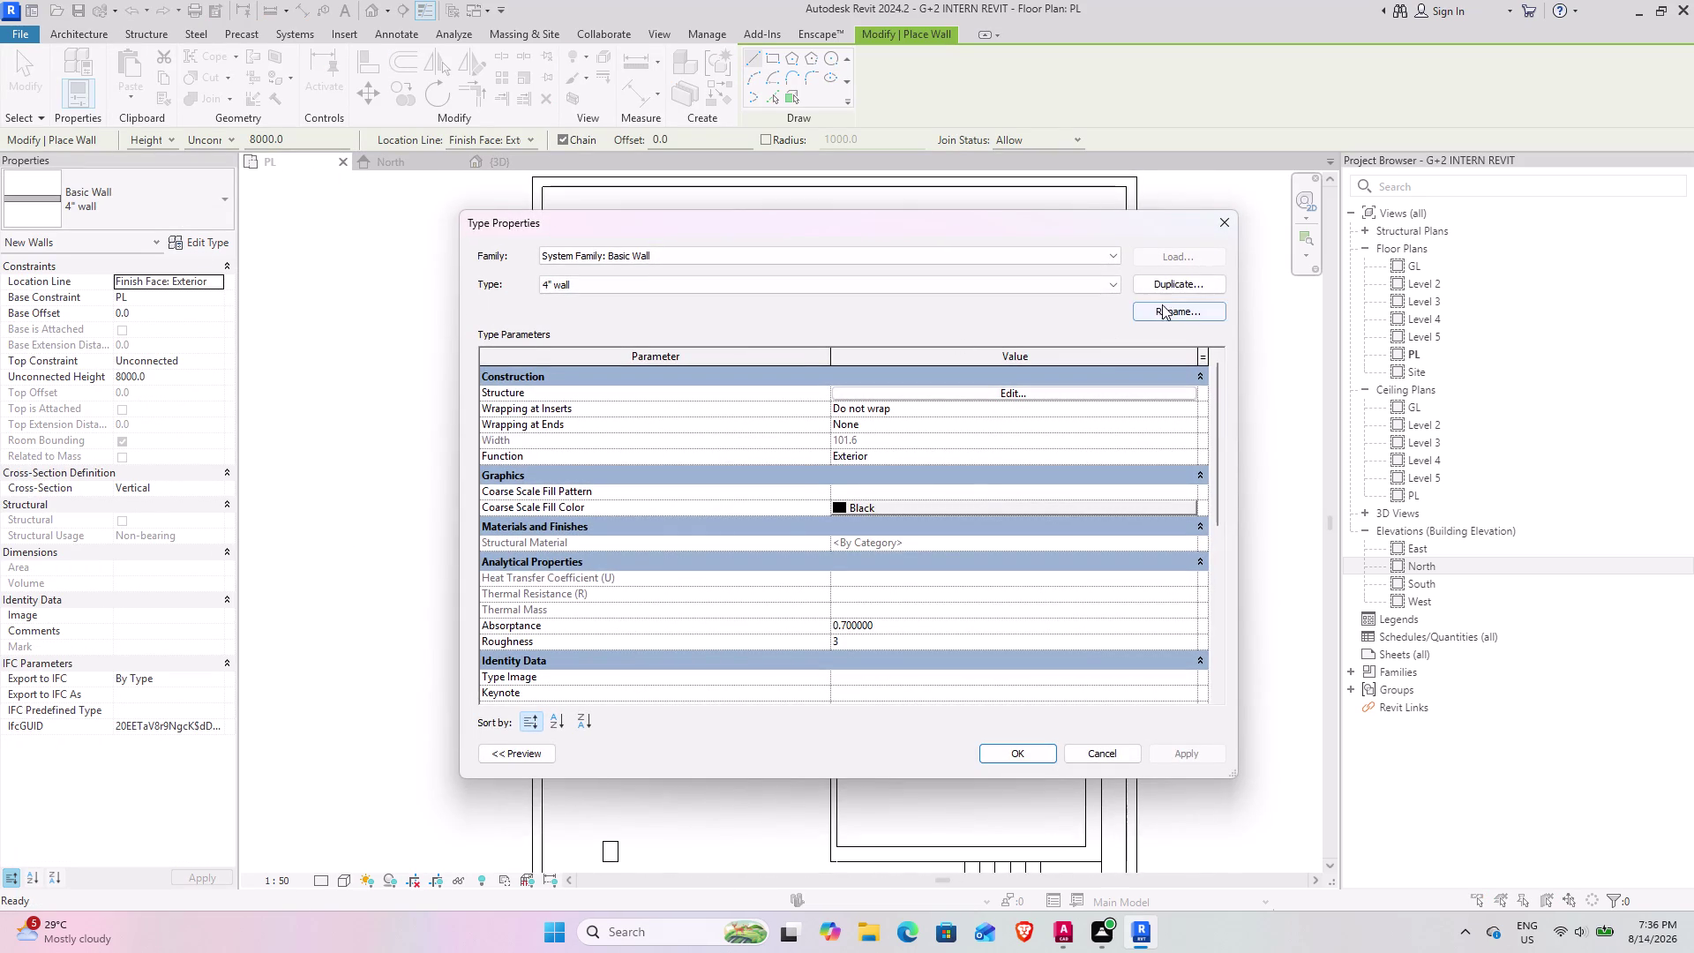
click(1188, 278)
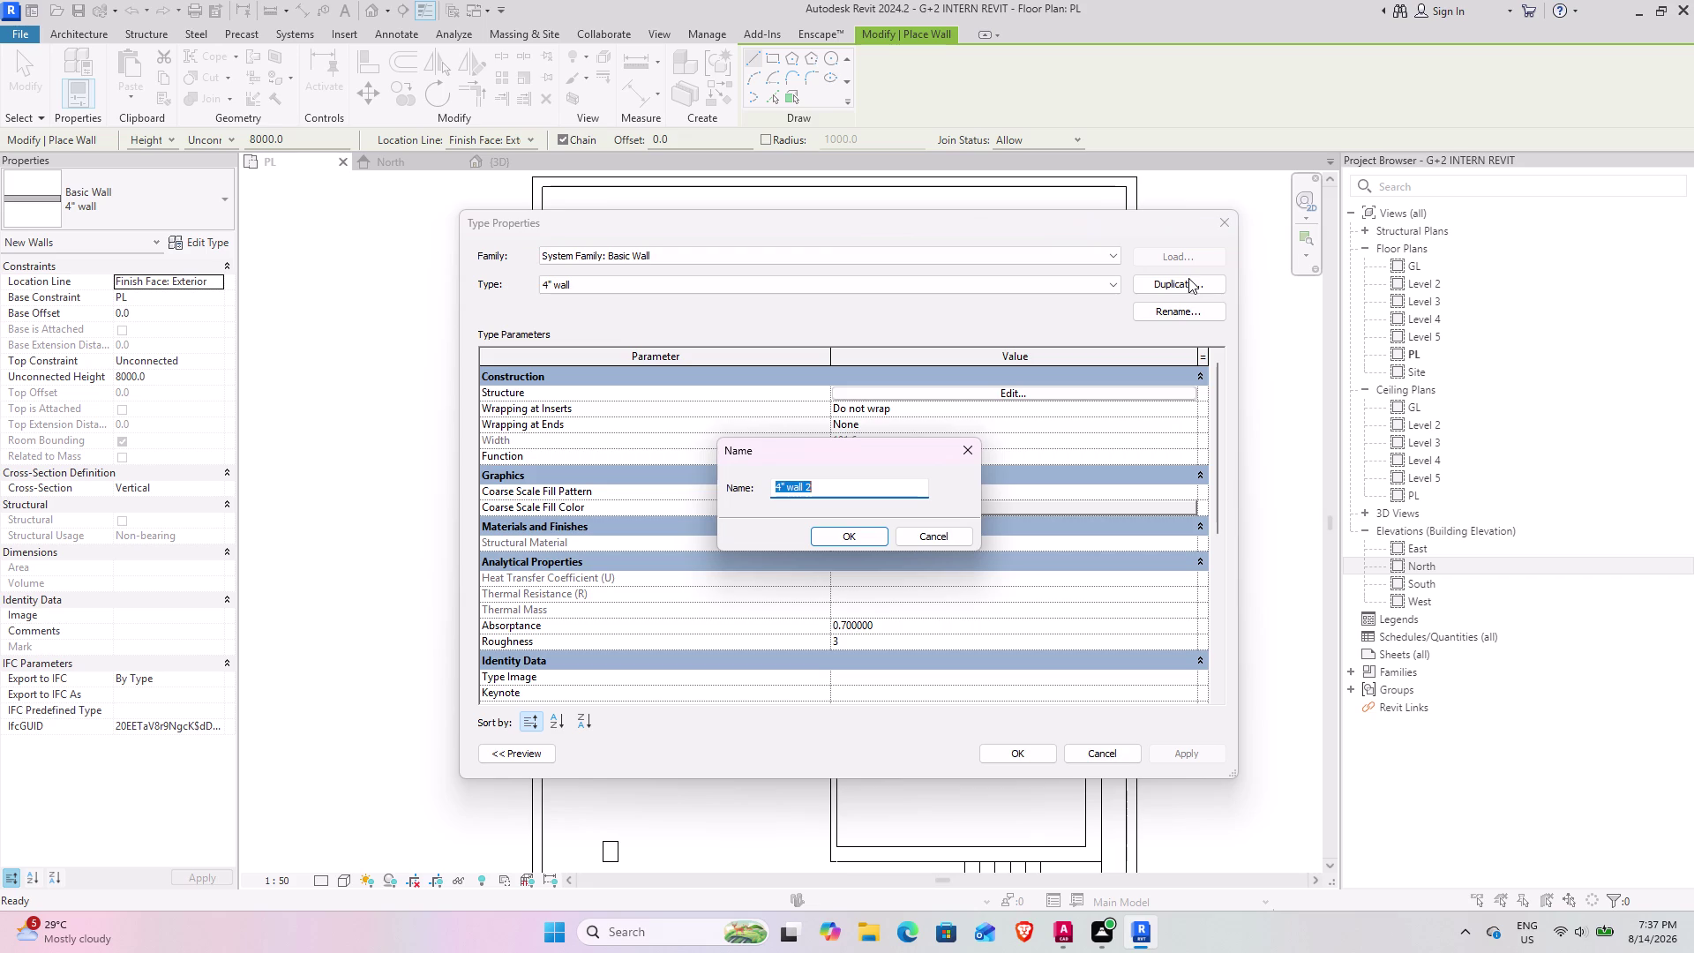
text(6")
key(space)
text(wall)
click(858, 539)
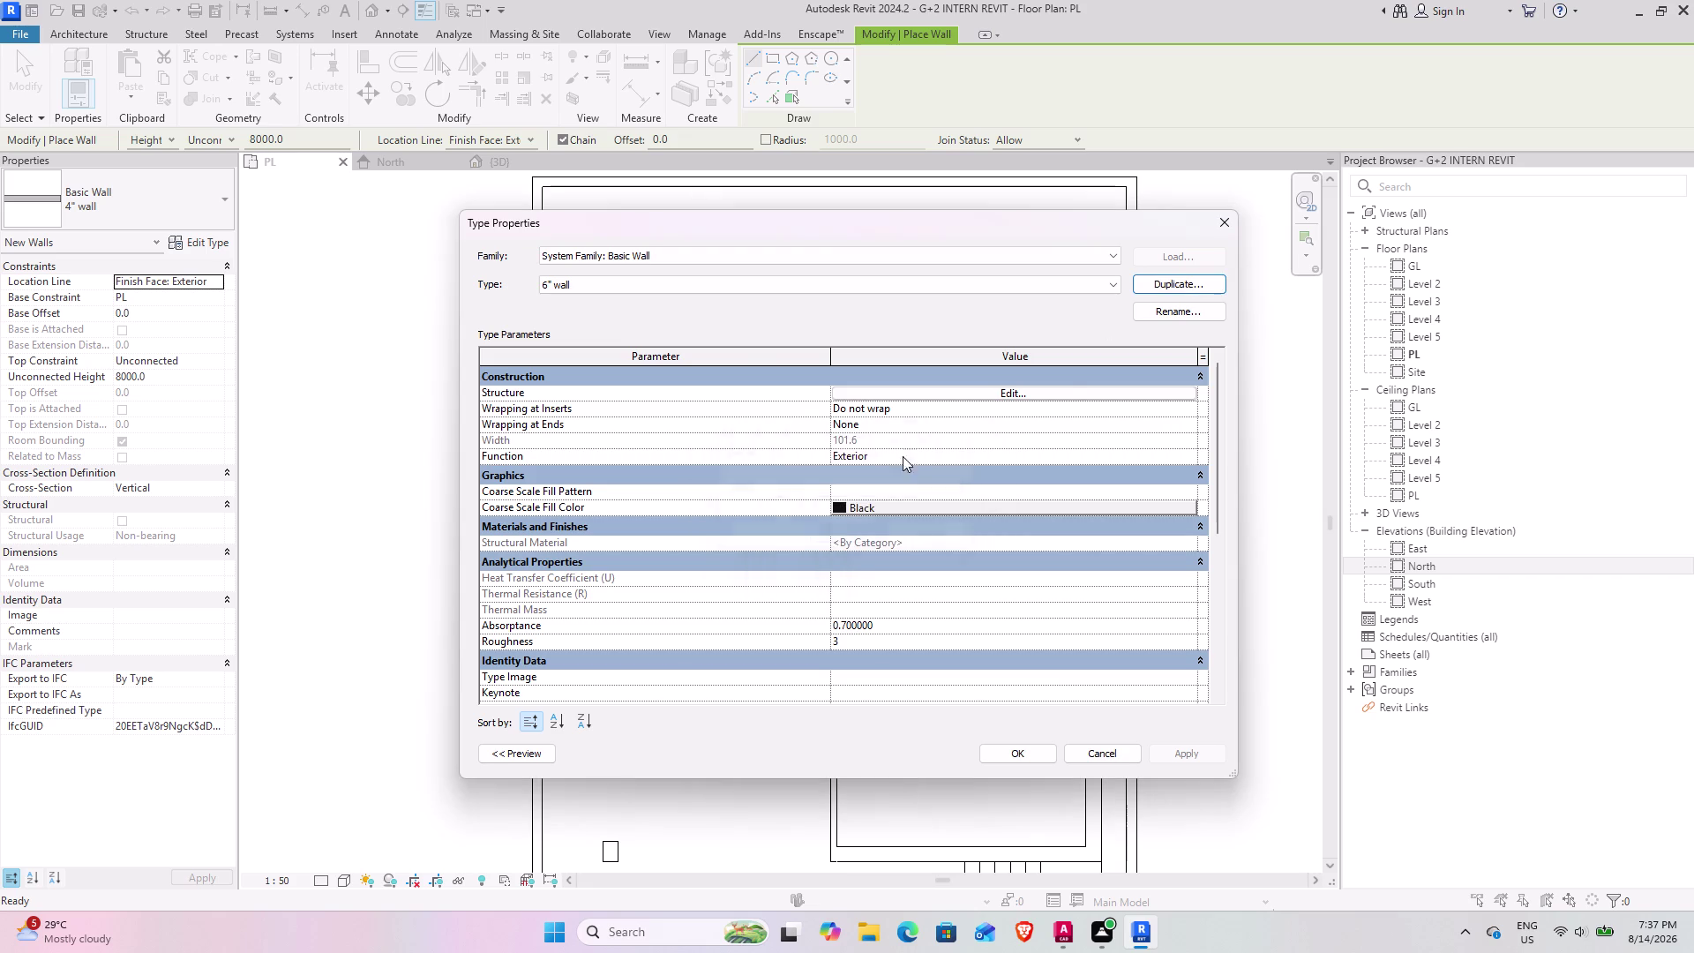
Set the new type's structure layer thickness to 6" (152.4) and close the type dialogs.
click(970, 390)
click(900, 384)
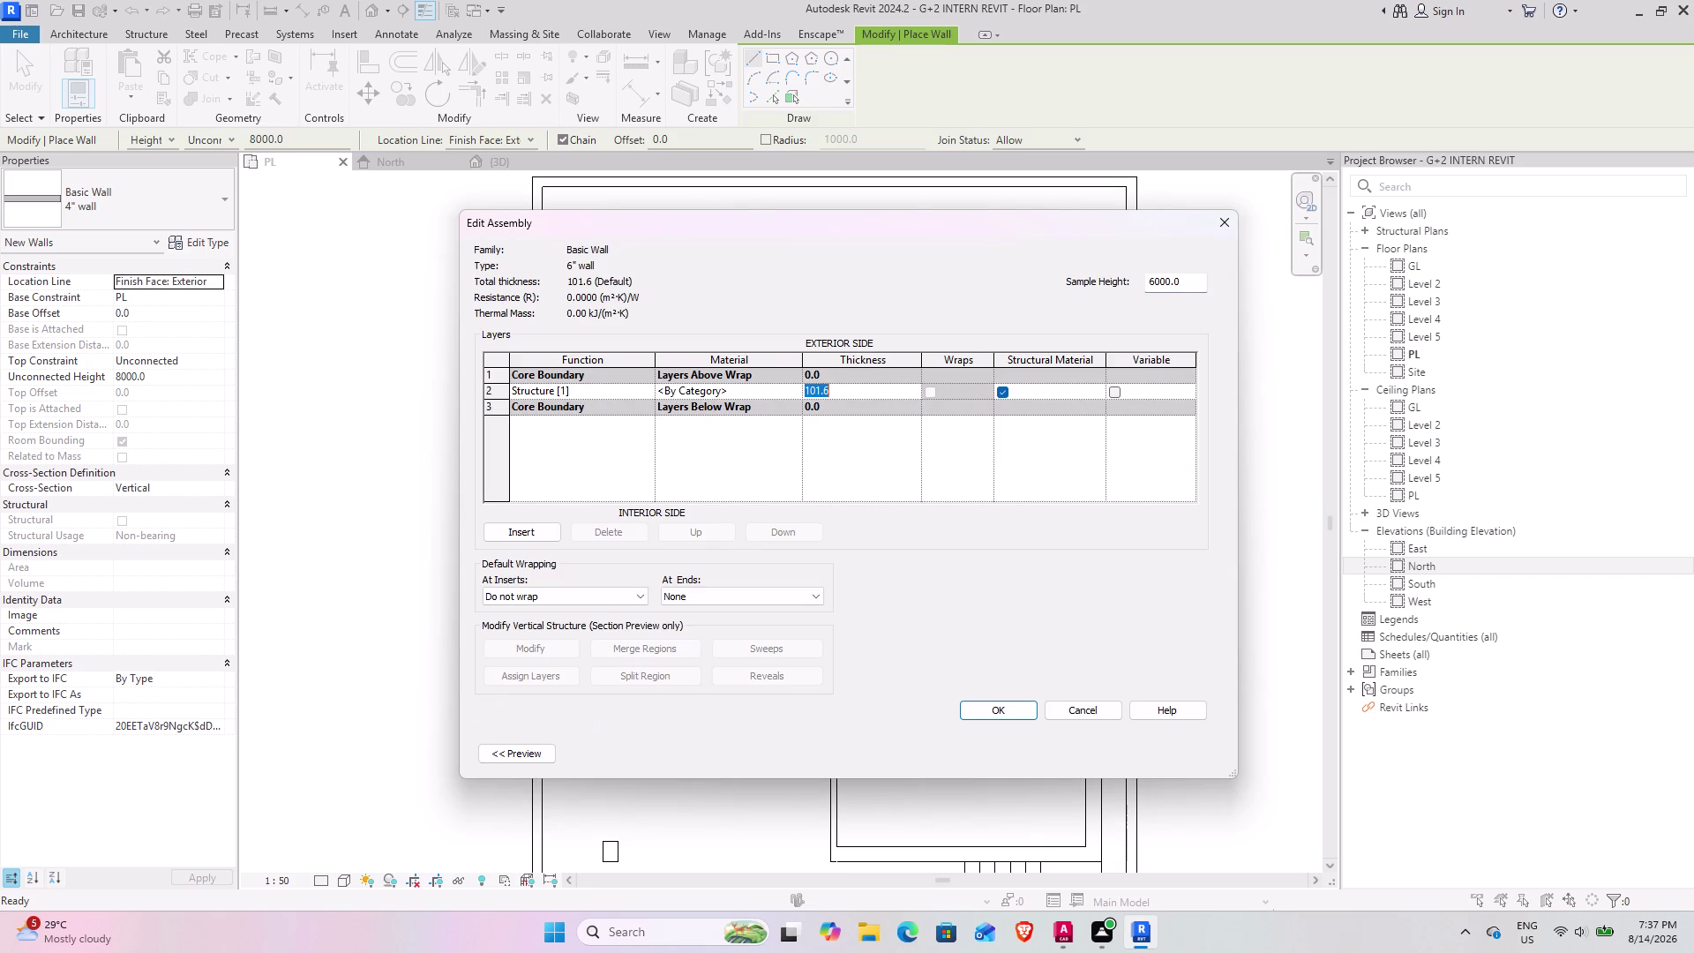
text(6")
key(Return)
click(1011, 714)
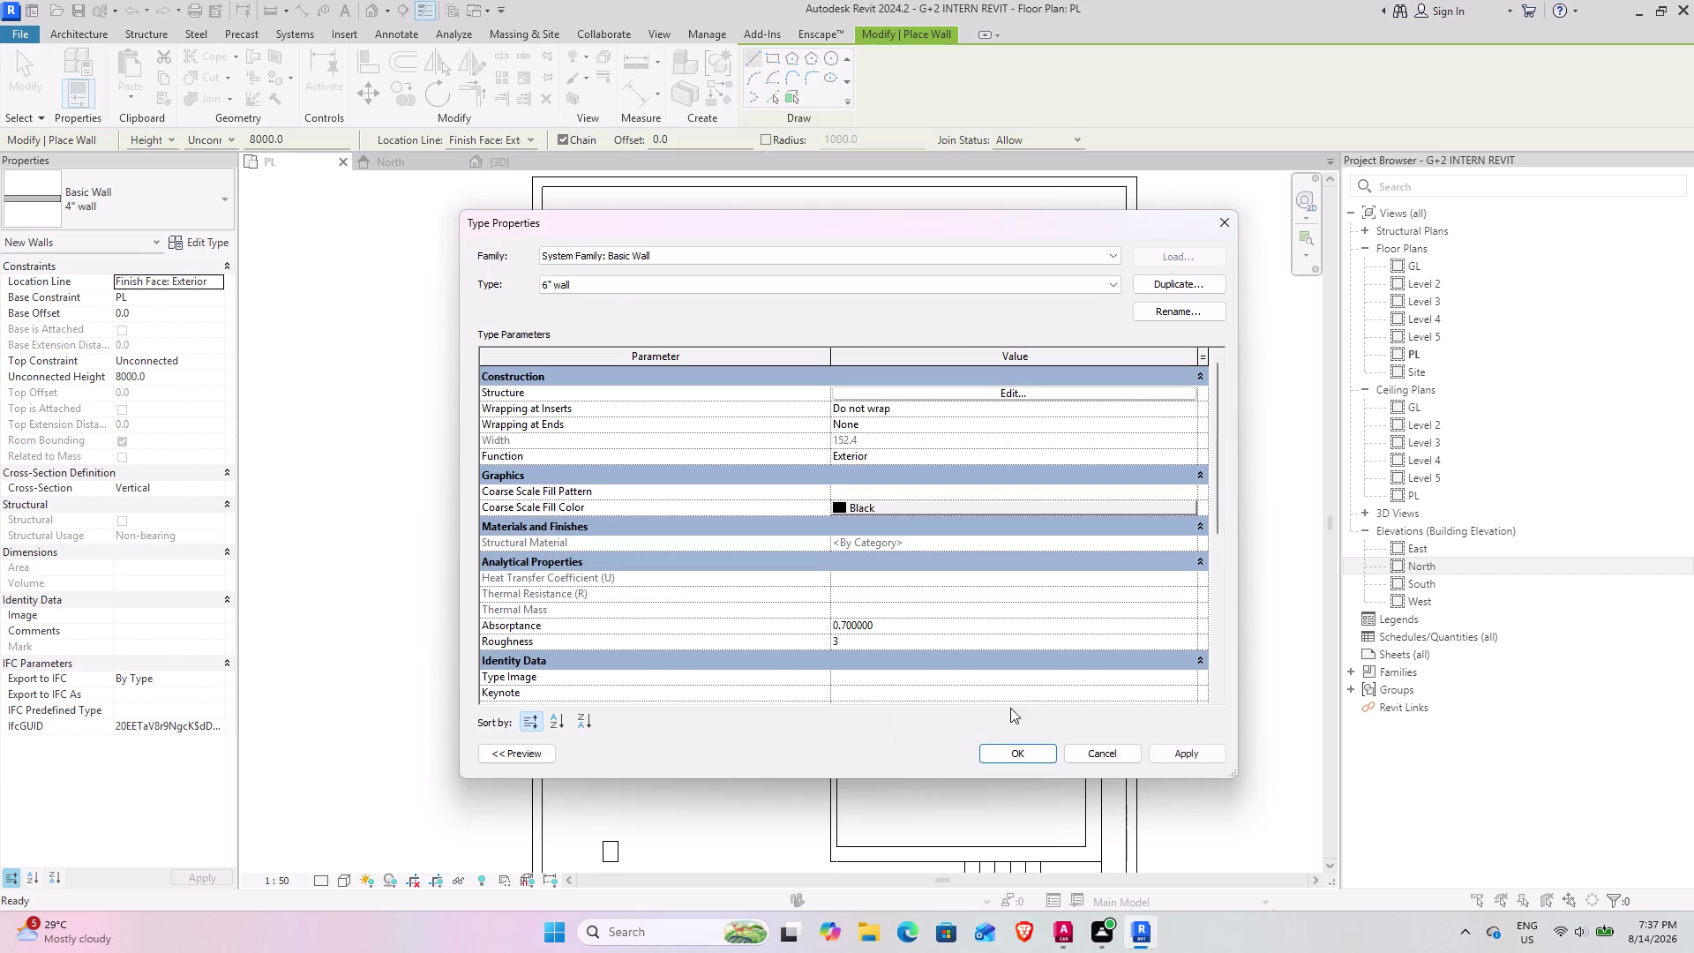
click(1208, 757)
click(1041, 753)
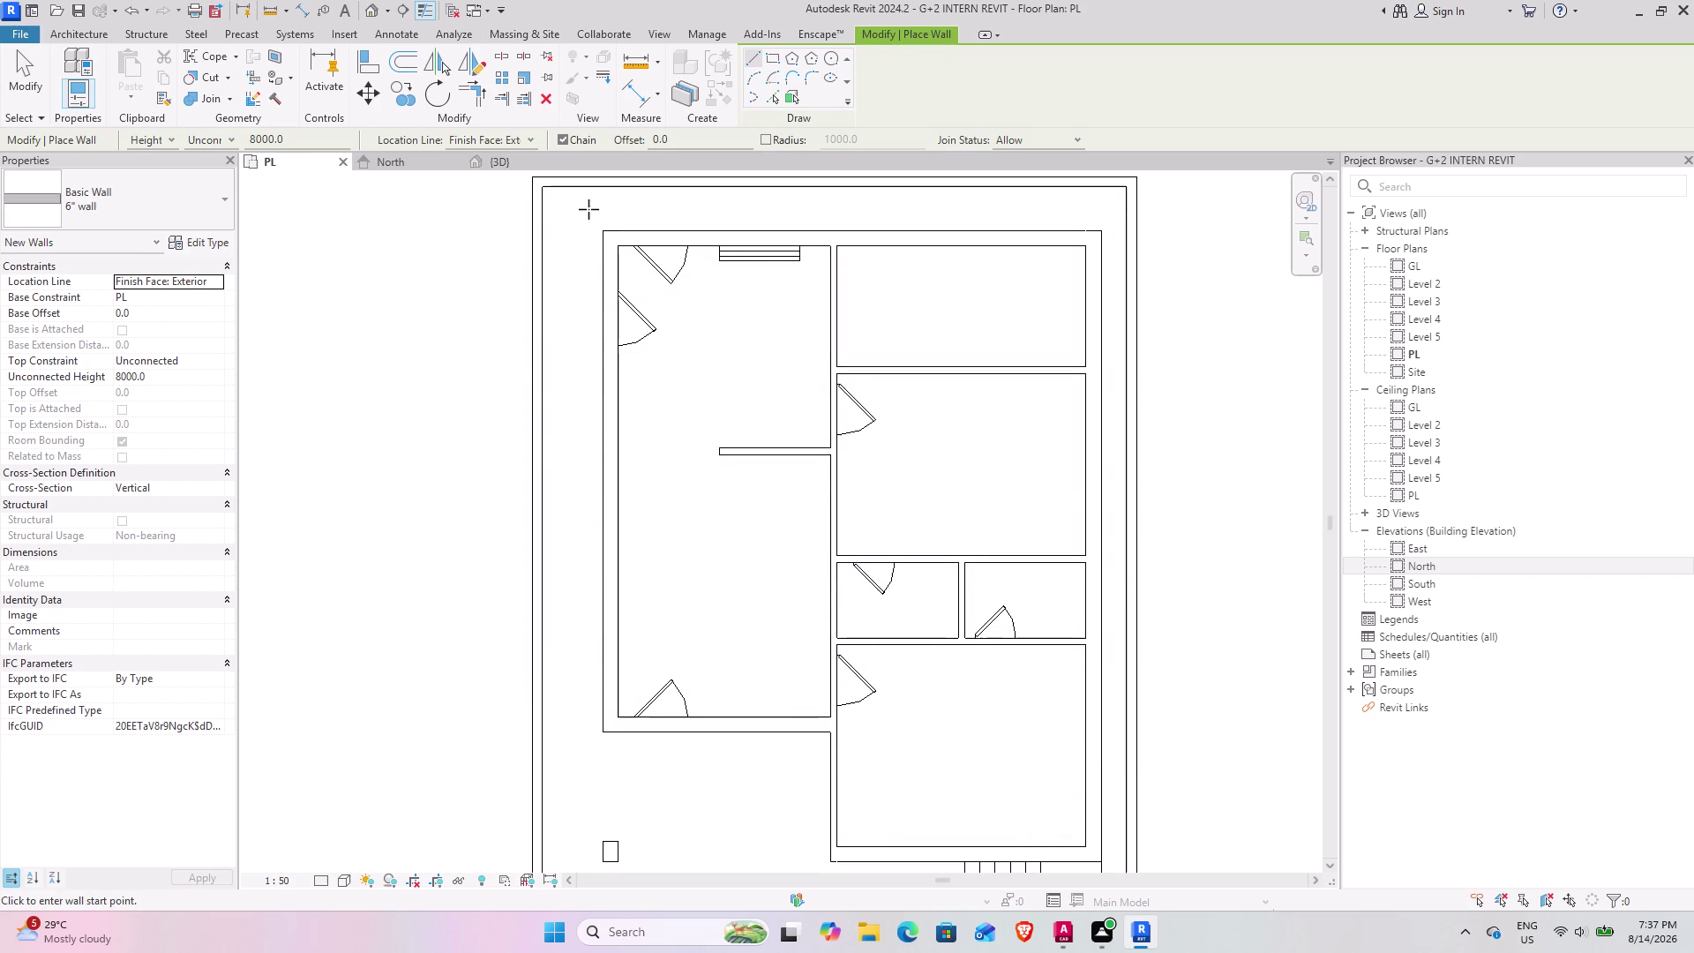
Chain 6" walls through the plan's four outer corners, closing the loop at top-left.
scroll(down, 3)
middle_drag(600, 284, 716, 342)
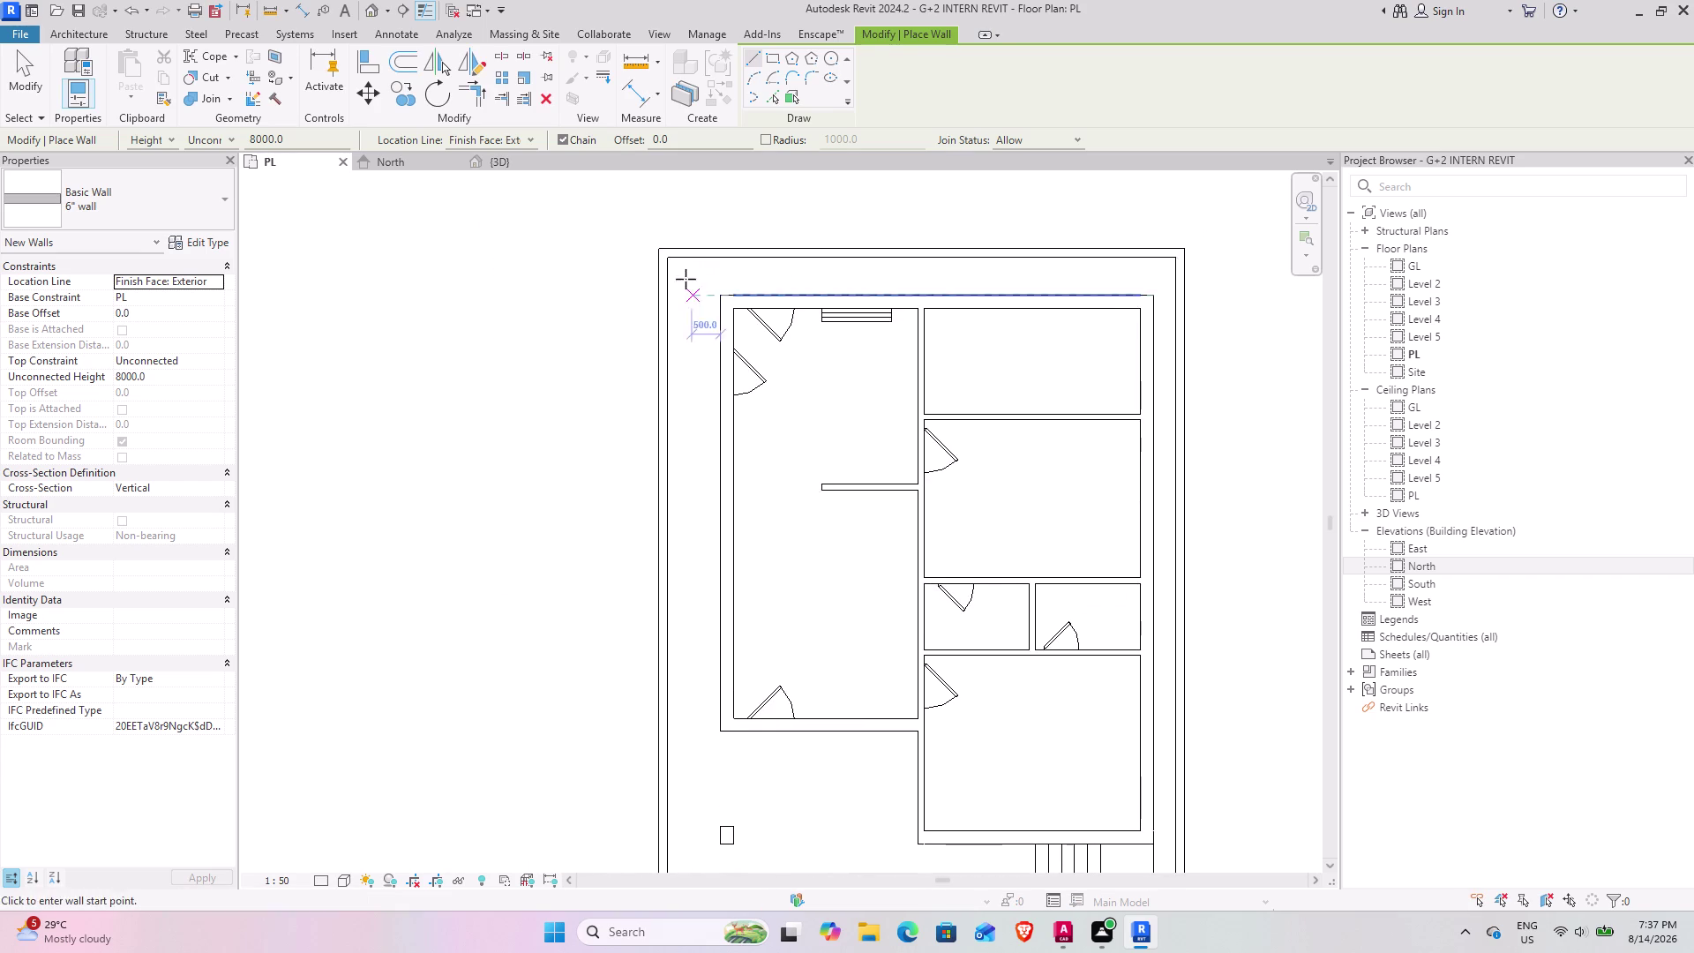
click(660, 252)
key(space)
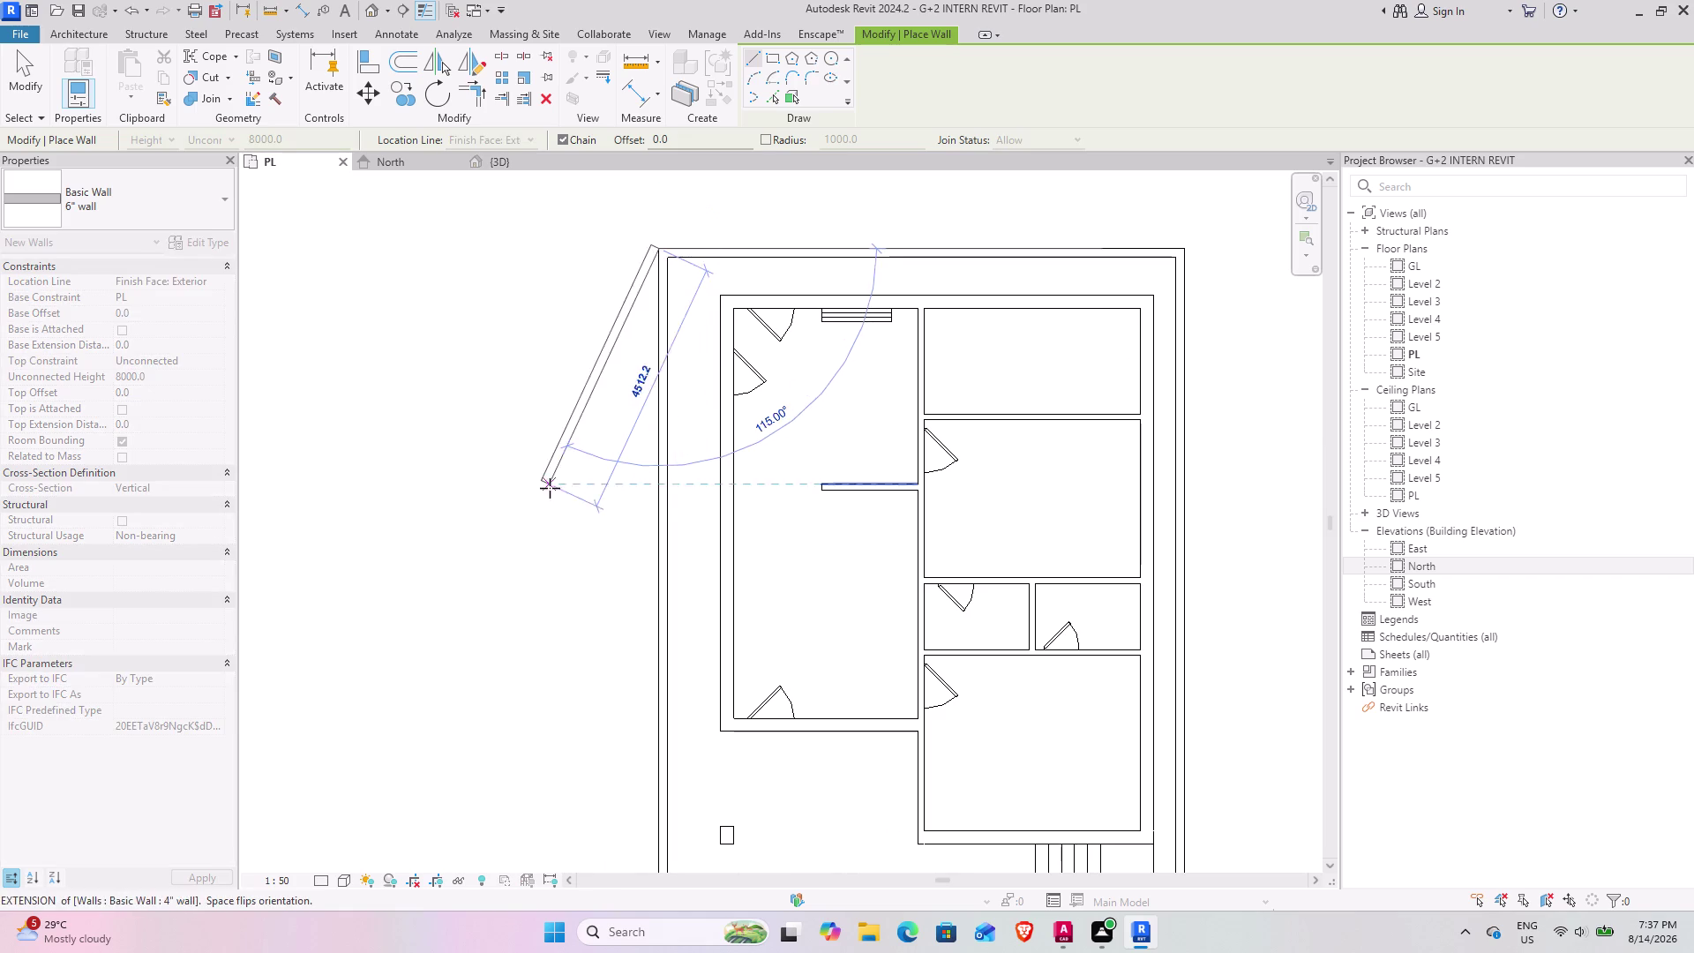
middle_drag(649, 523, 712, 185)
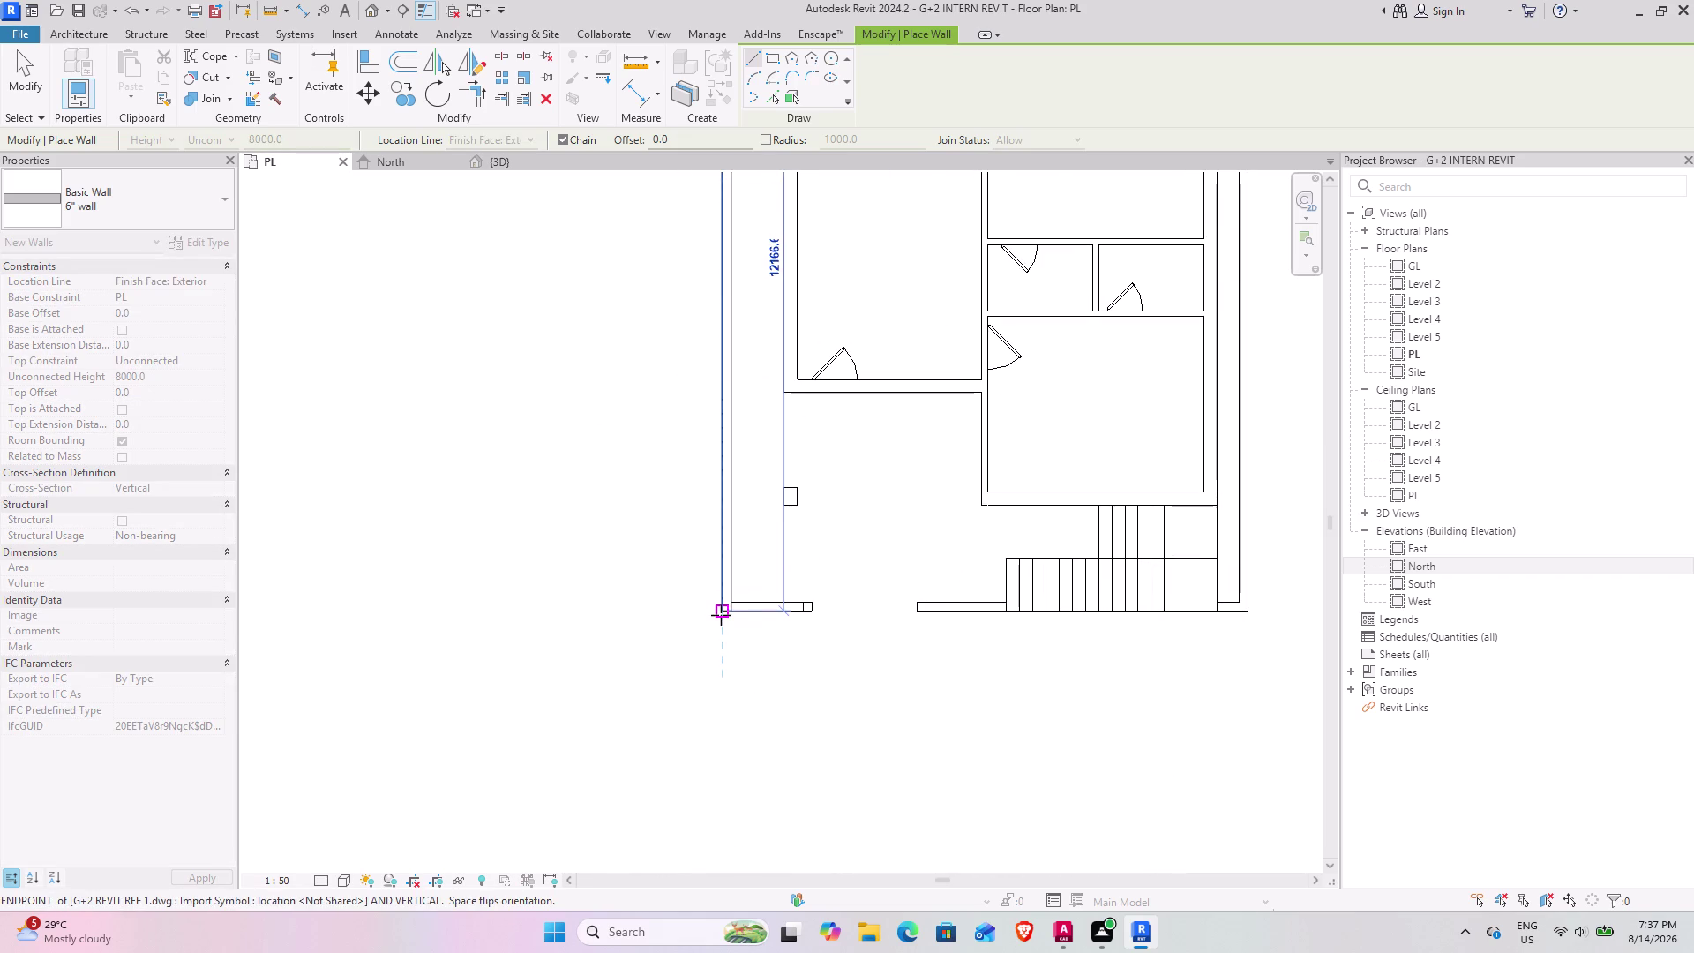
click(721, 615)
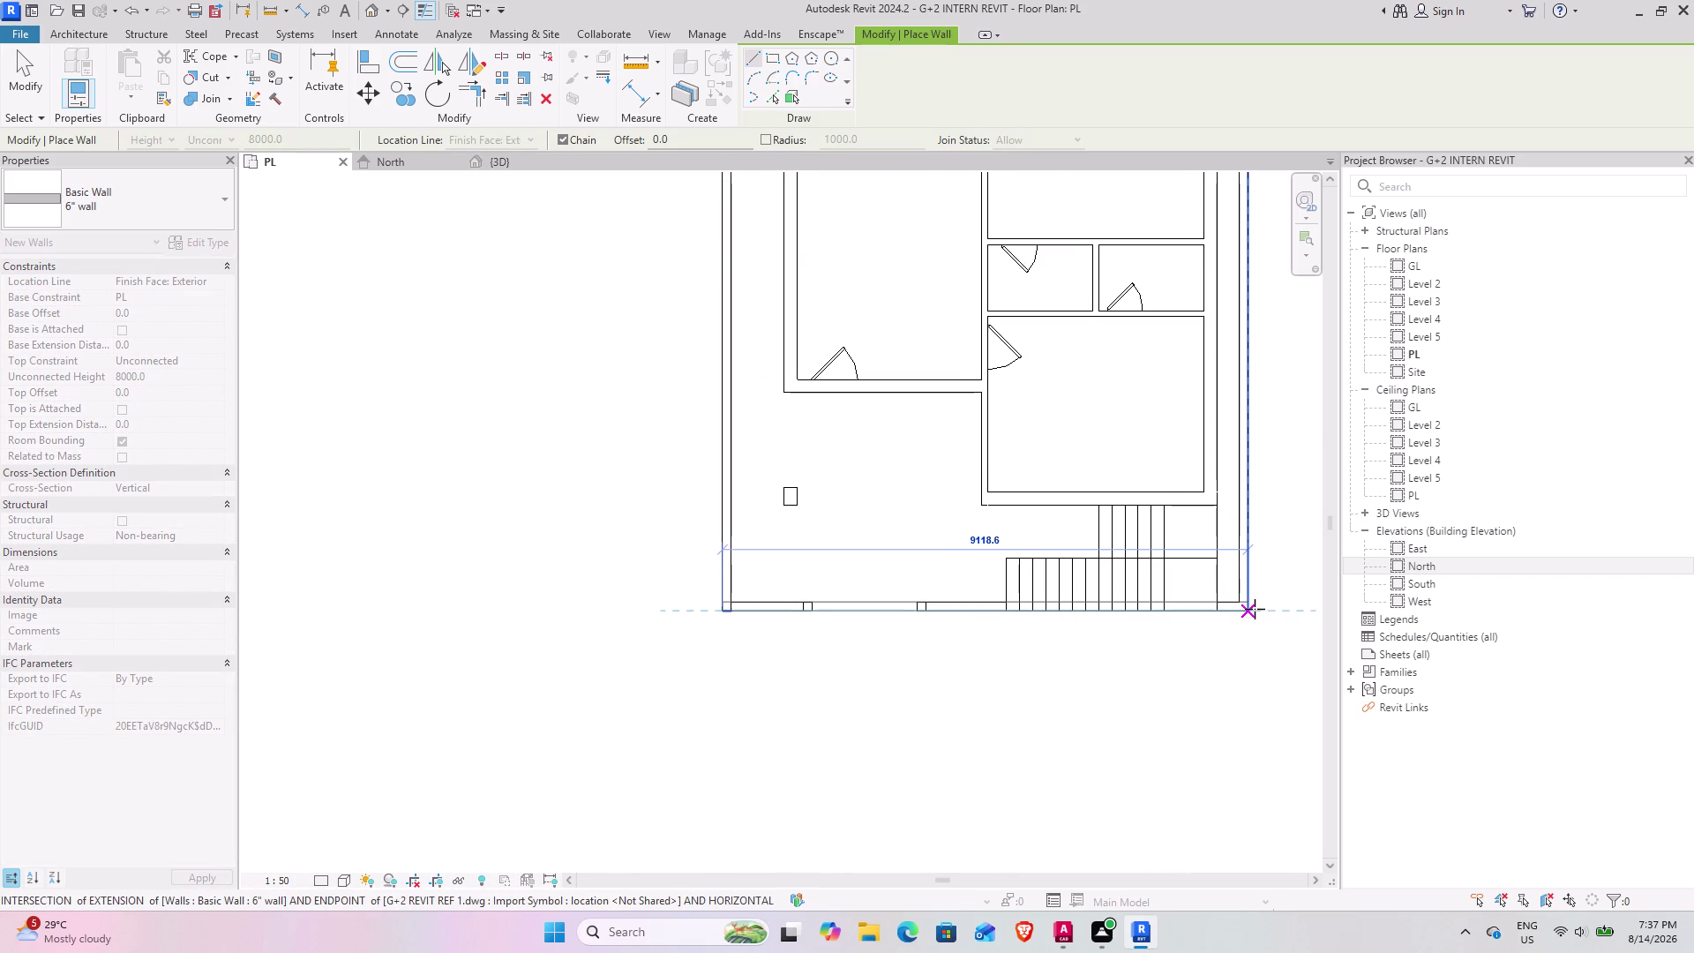
click(1251, 609)
middle_drag(1231, 371, 1251, 841)
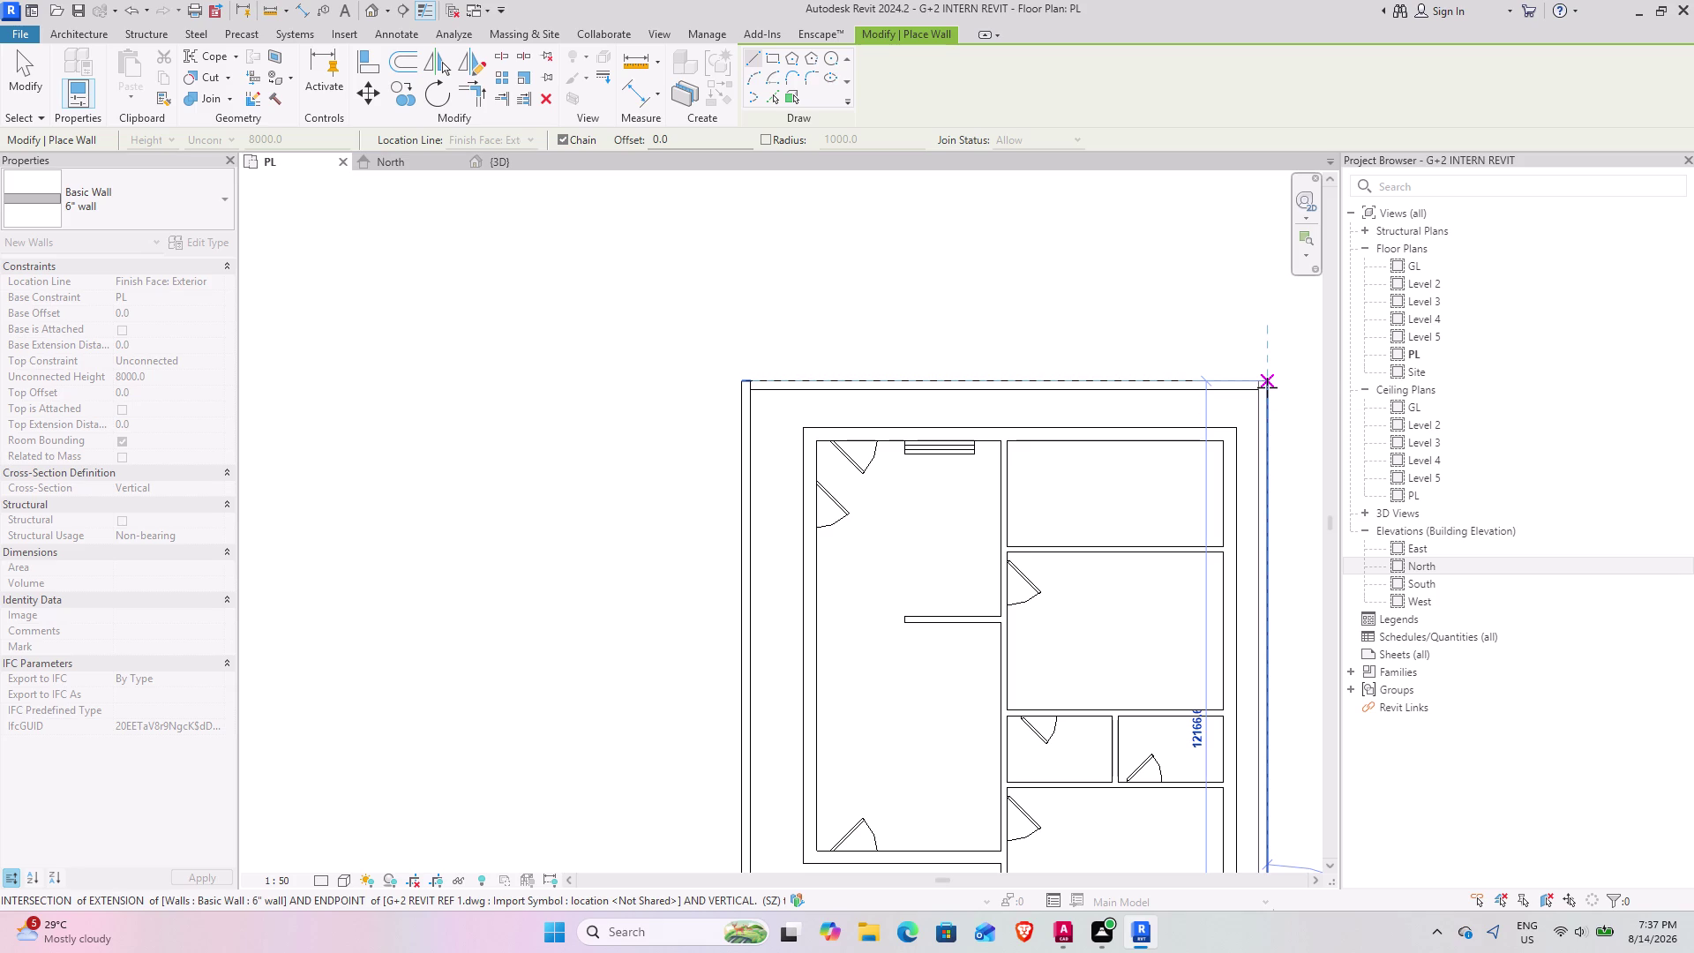
click(1267, 387)
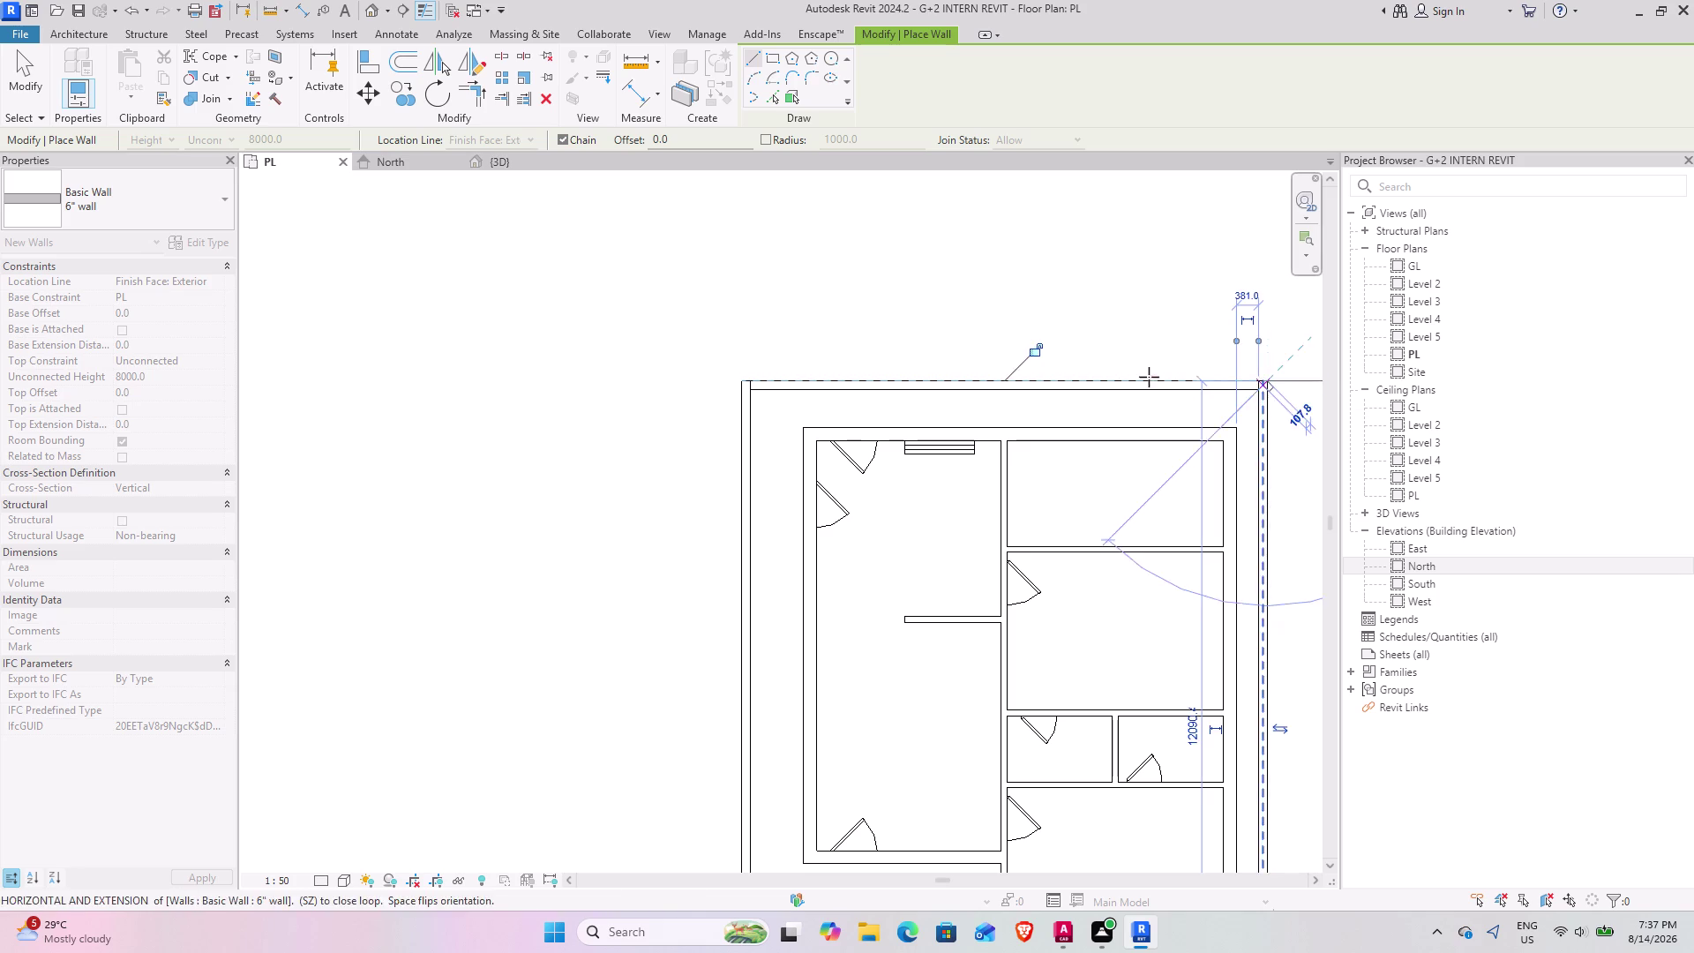
click(740, 381)
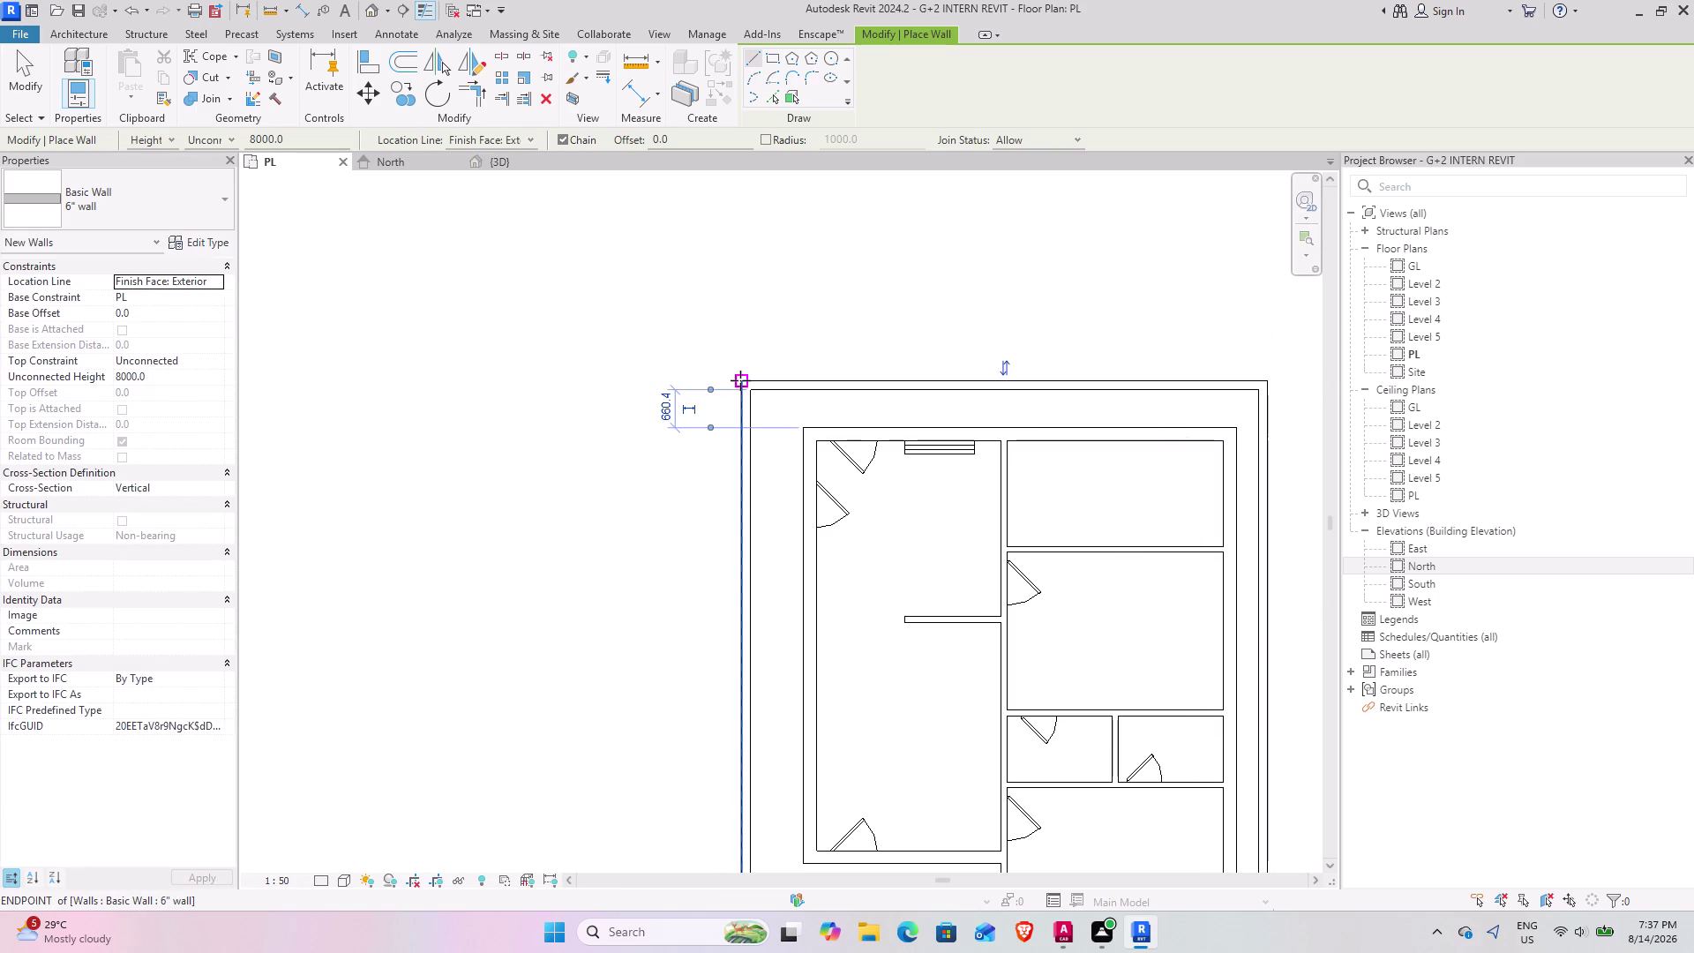
key(Escape)
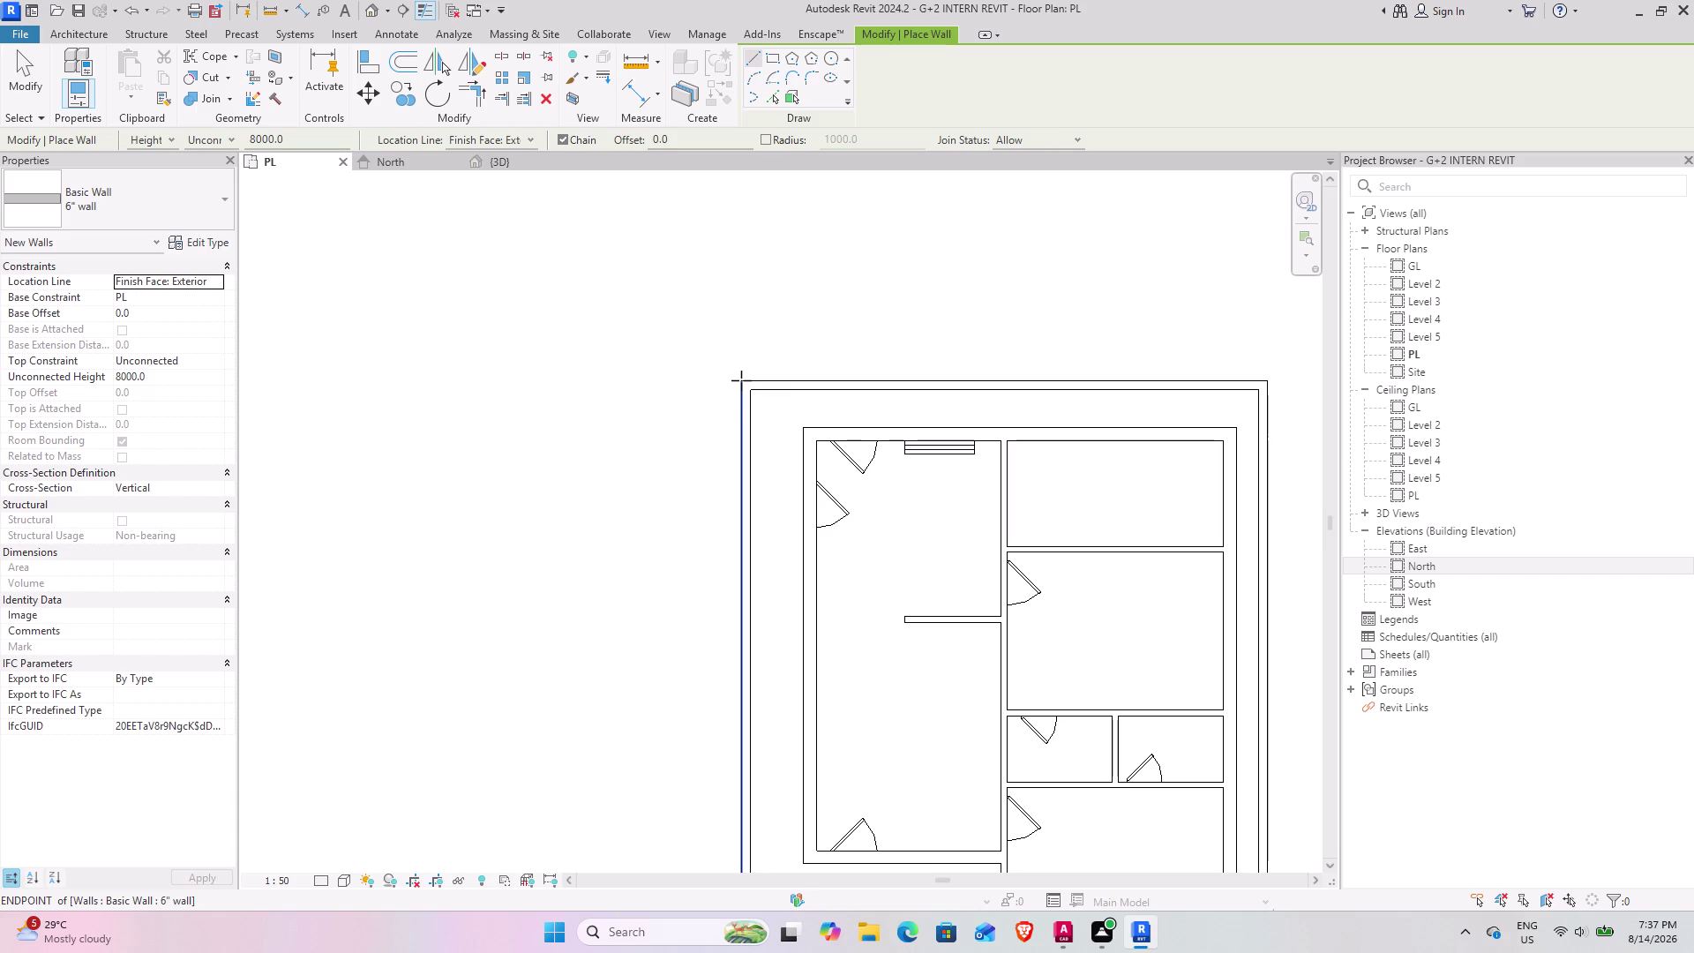
key(Escape)
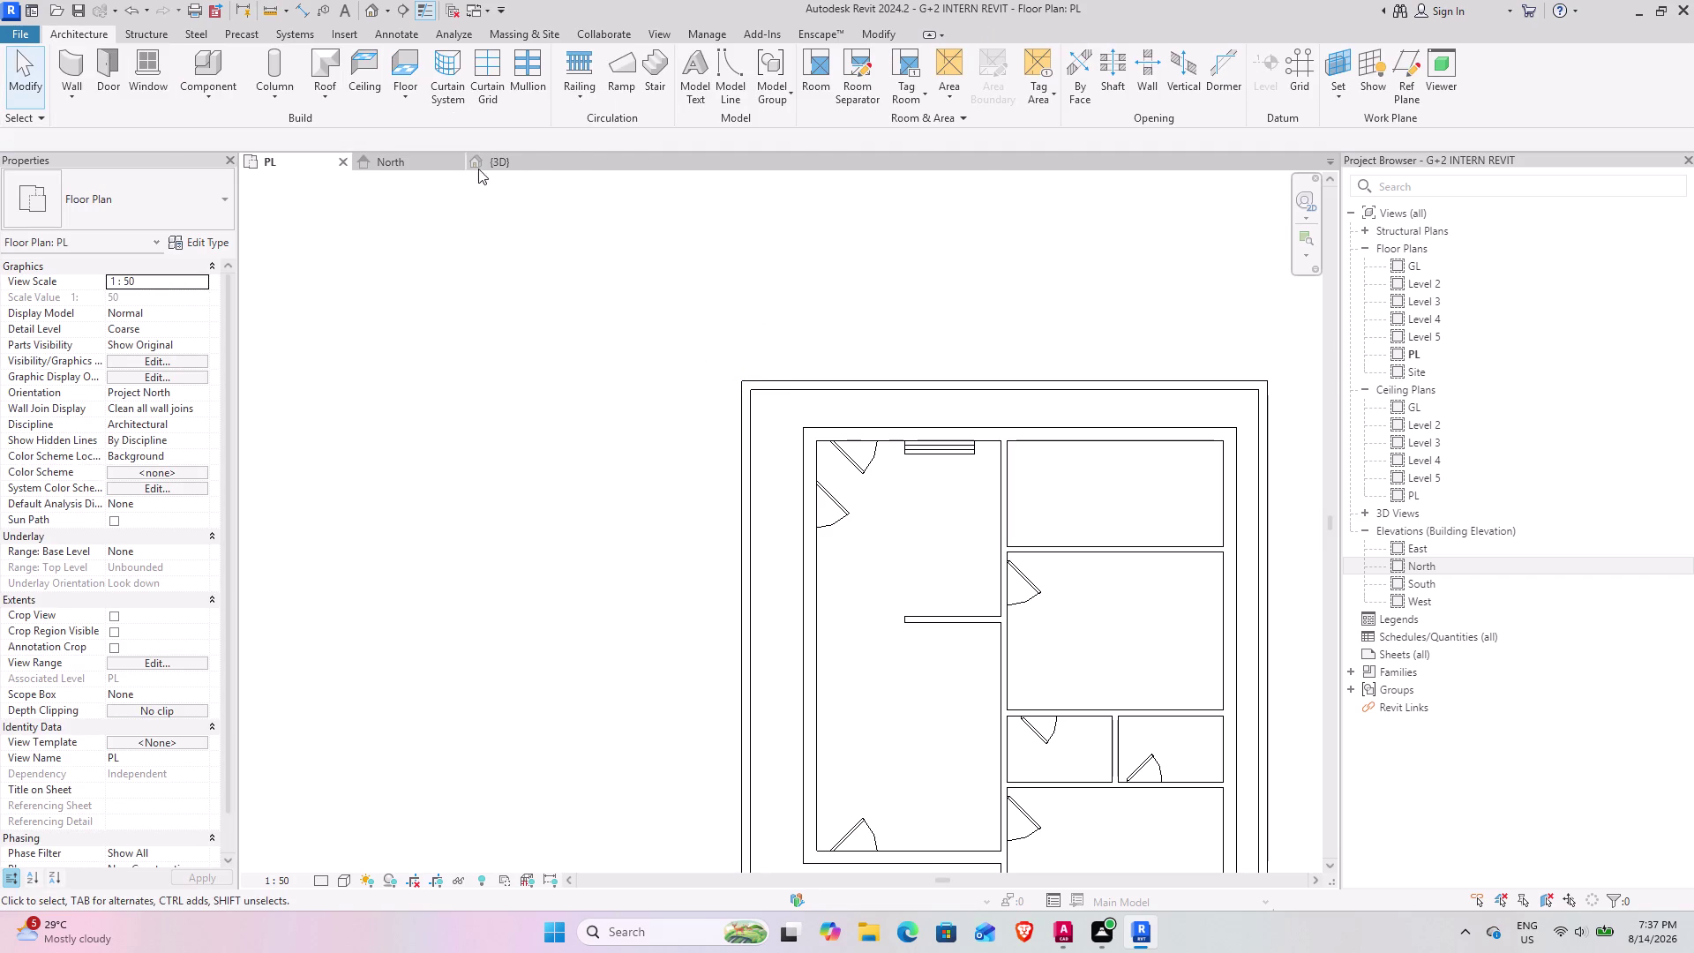
Switch to the North elevation and window-select the four tall 6" boundary walls.
click(515, 160)
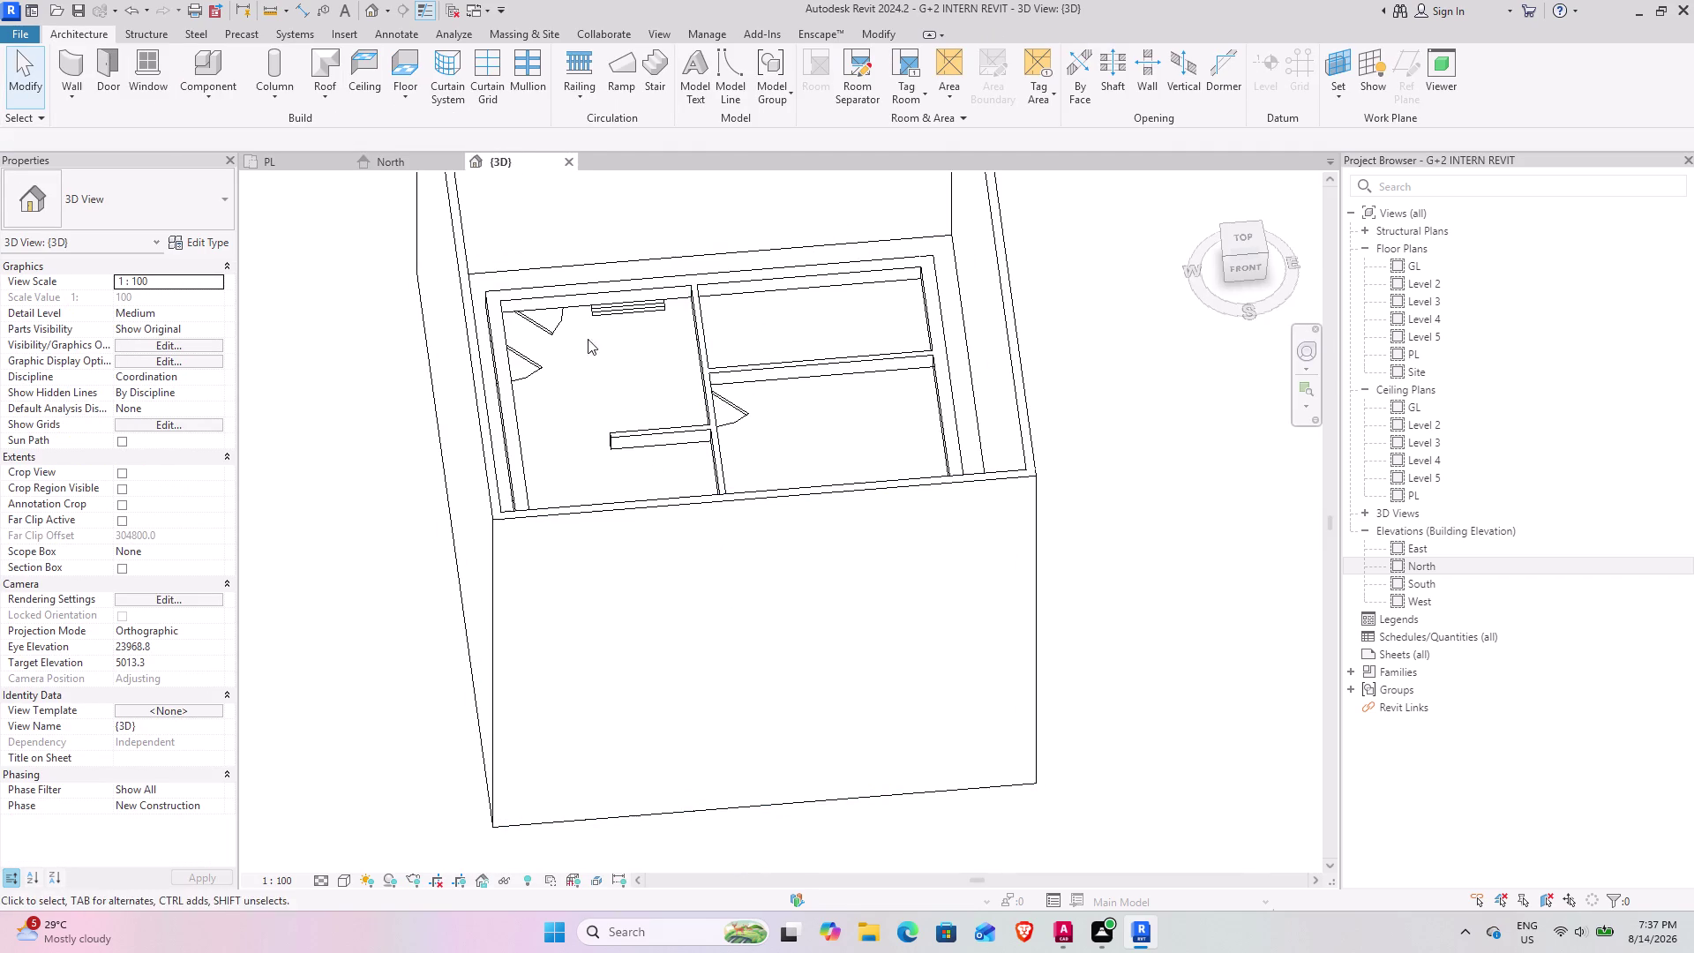
click(424, 165)
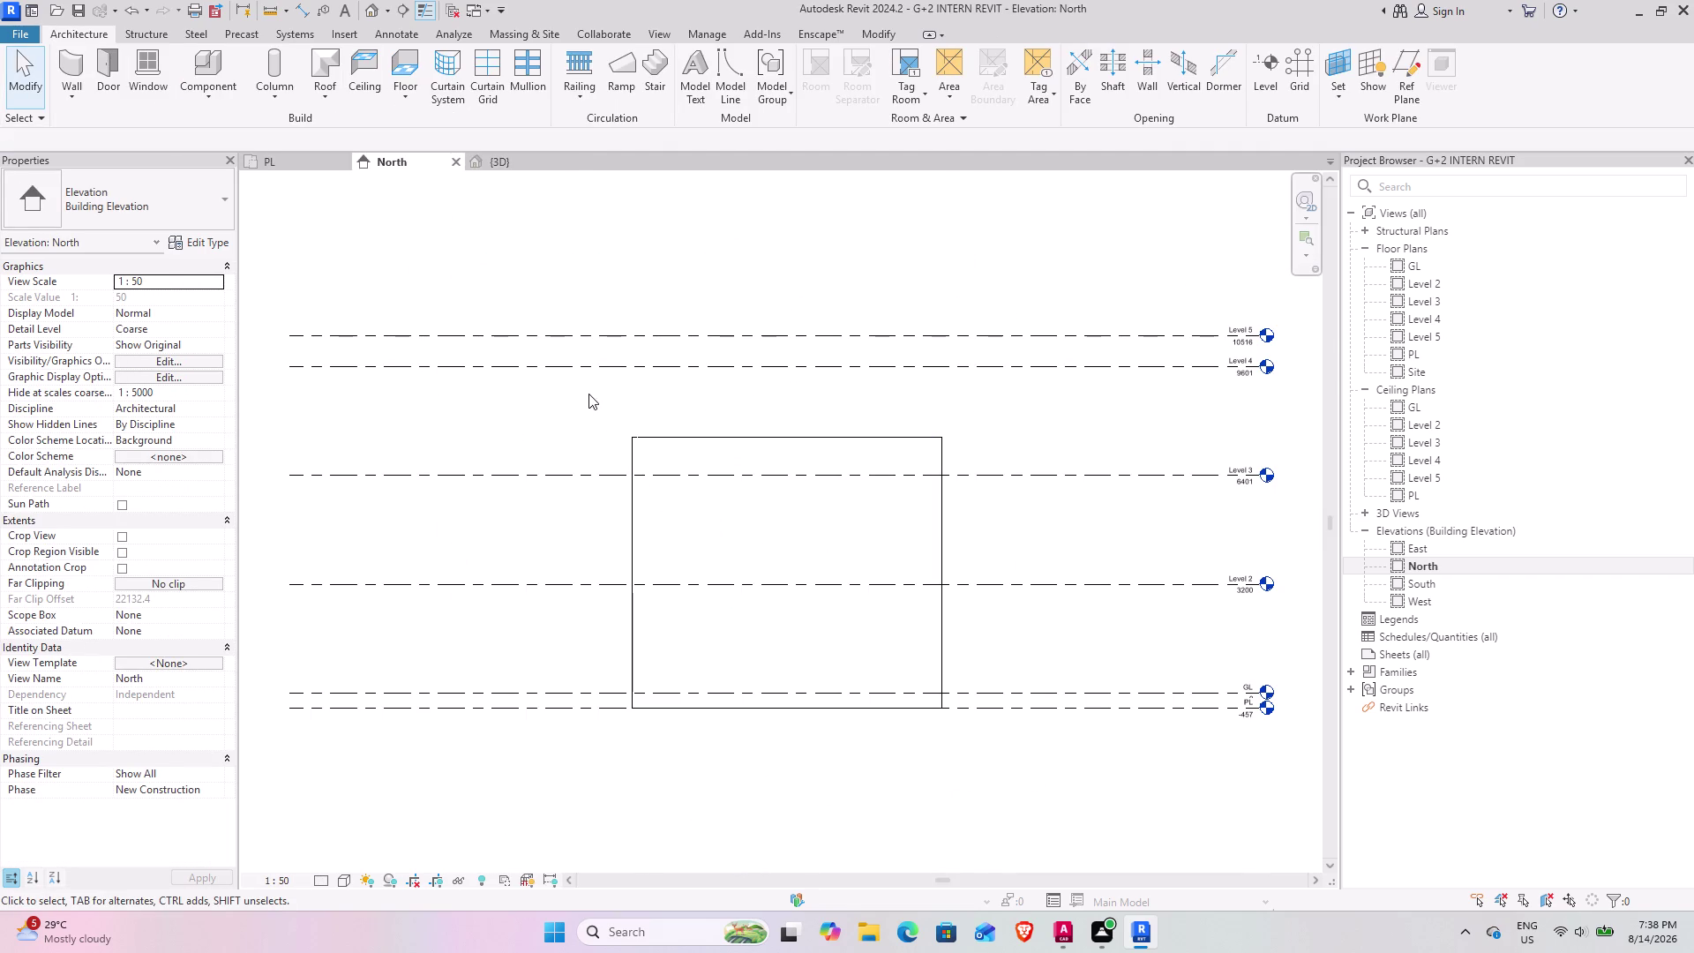
drag(986, 515, 916, 503)
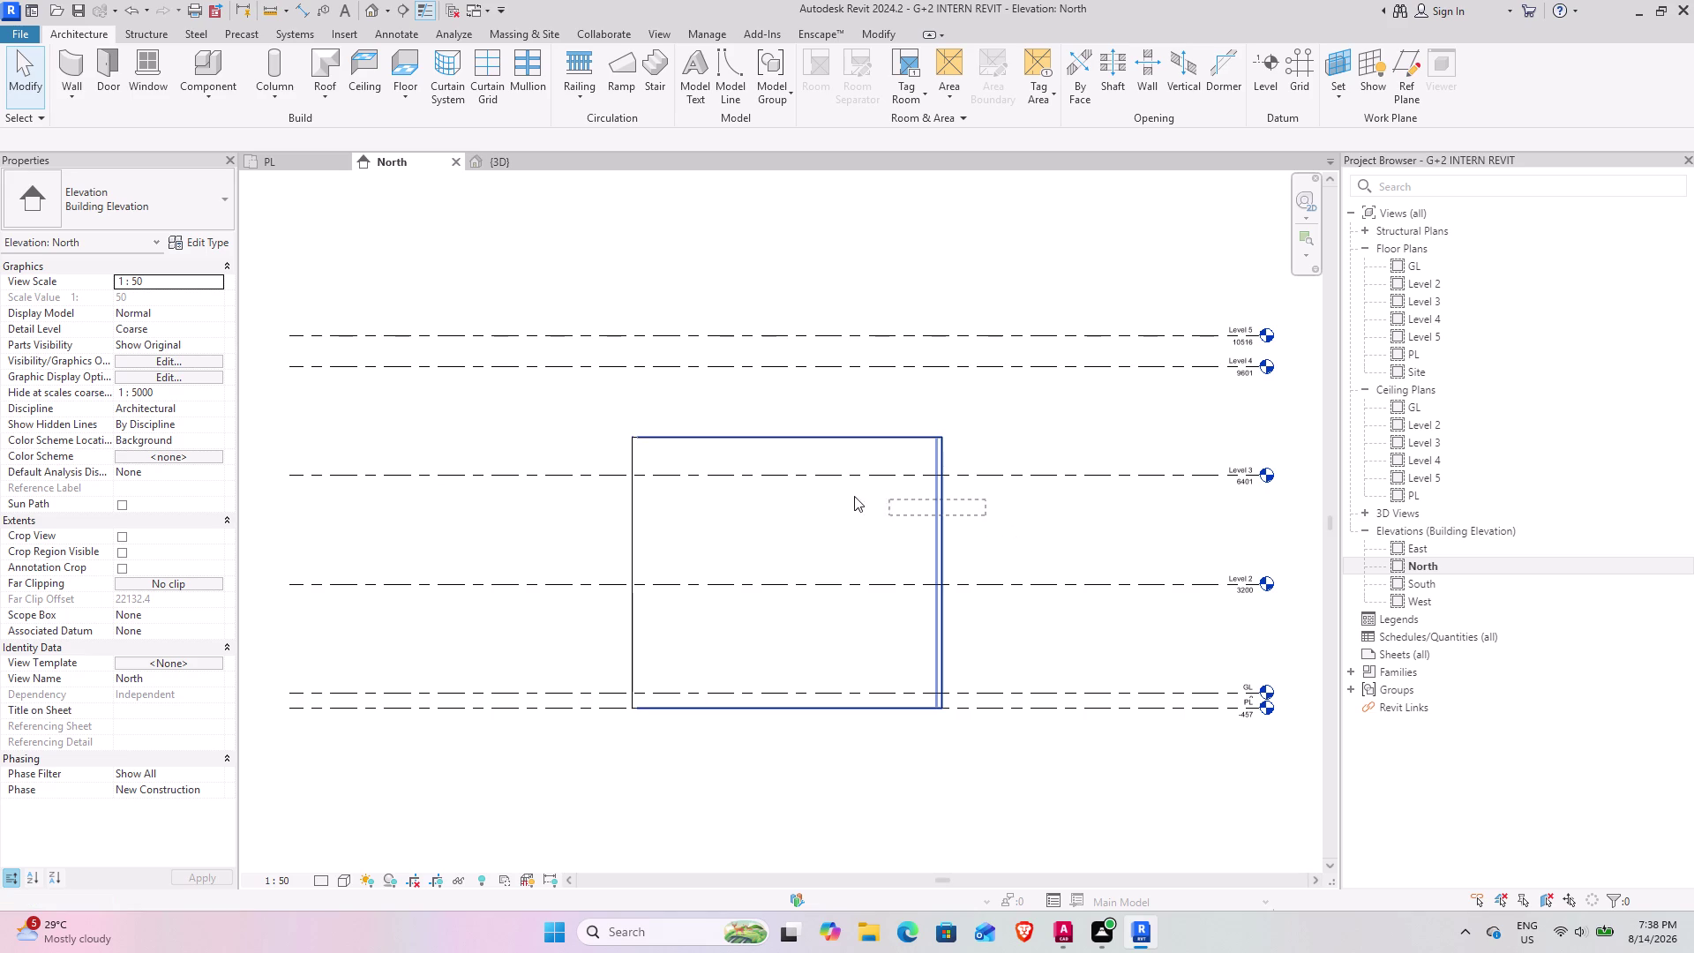
drag(916, 503, 474, 476)
click(161, 373)
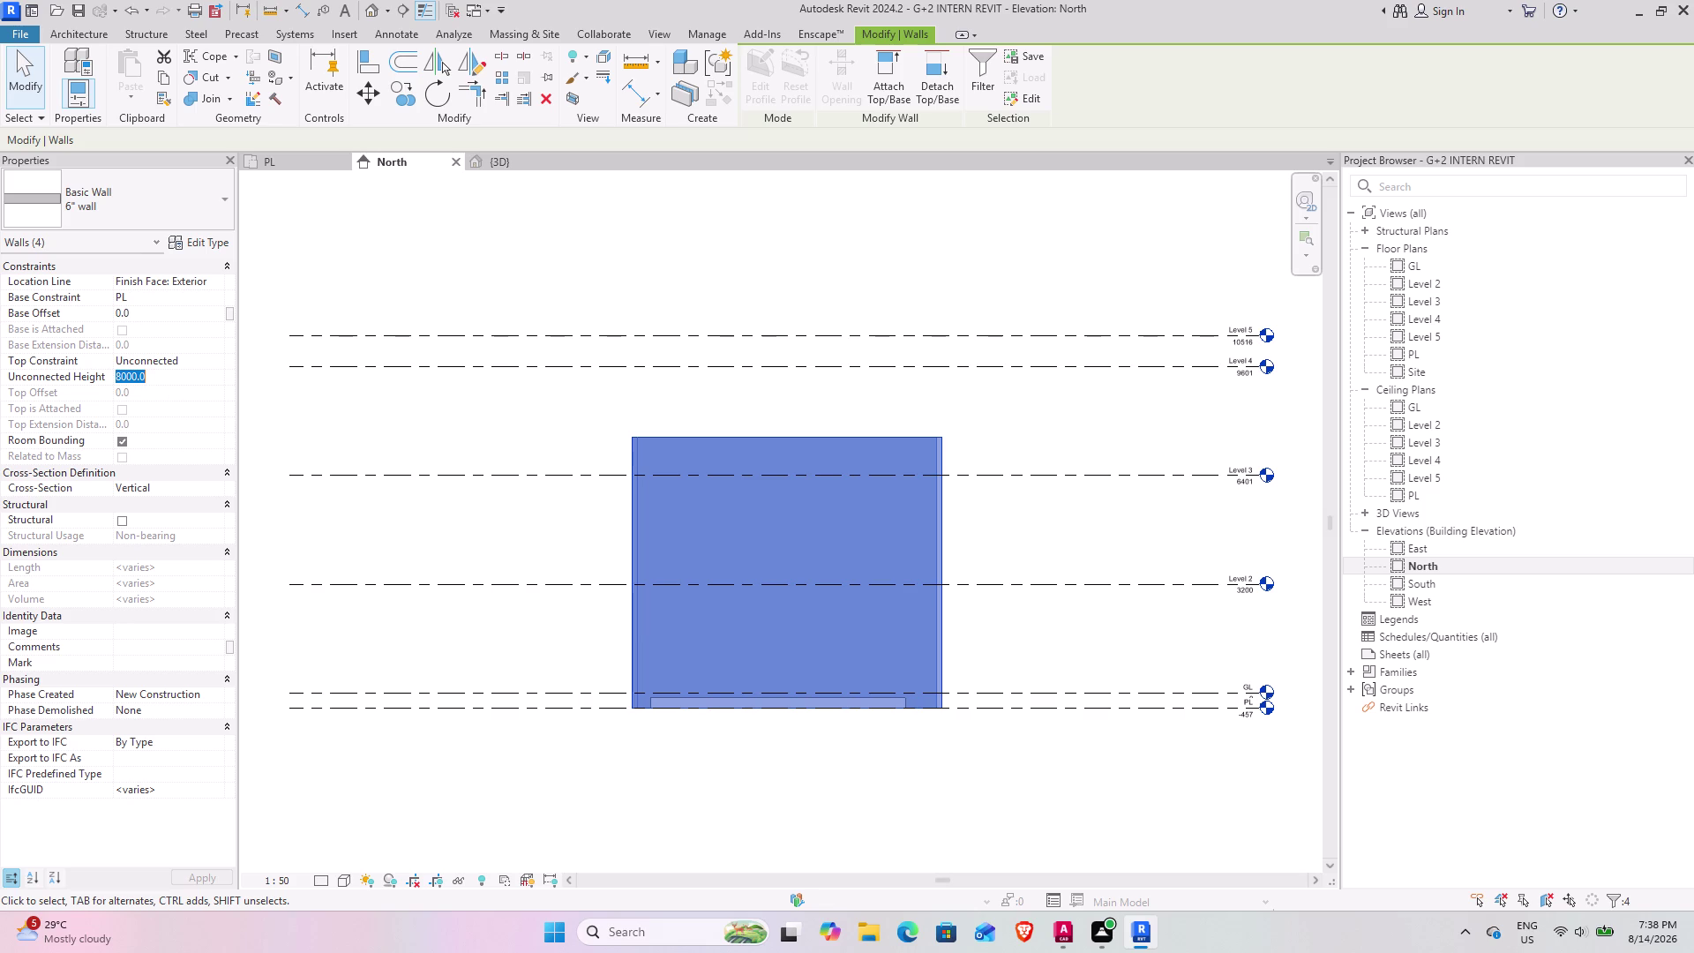
Enter 6' (1828.8) as the boundary walls' Unconnected Height and apply it.
text(6)
text(')
key(Return)
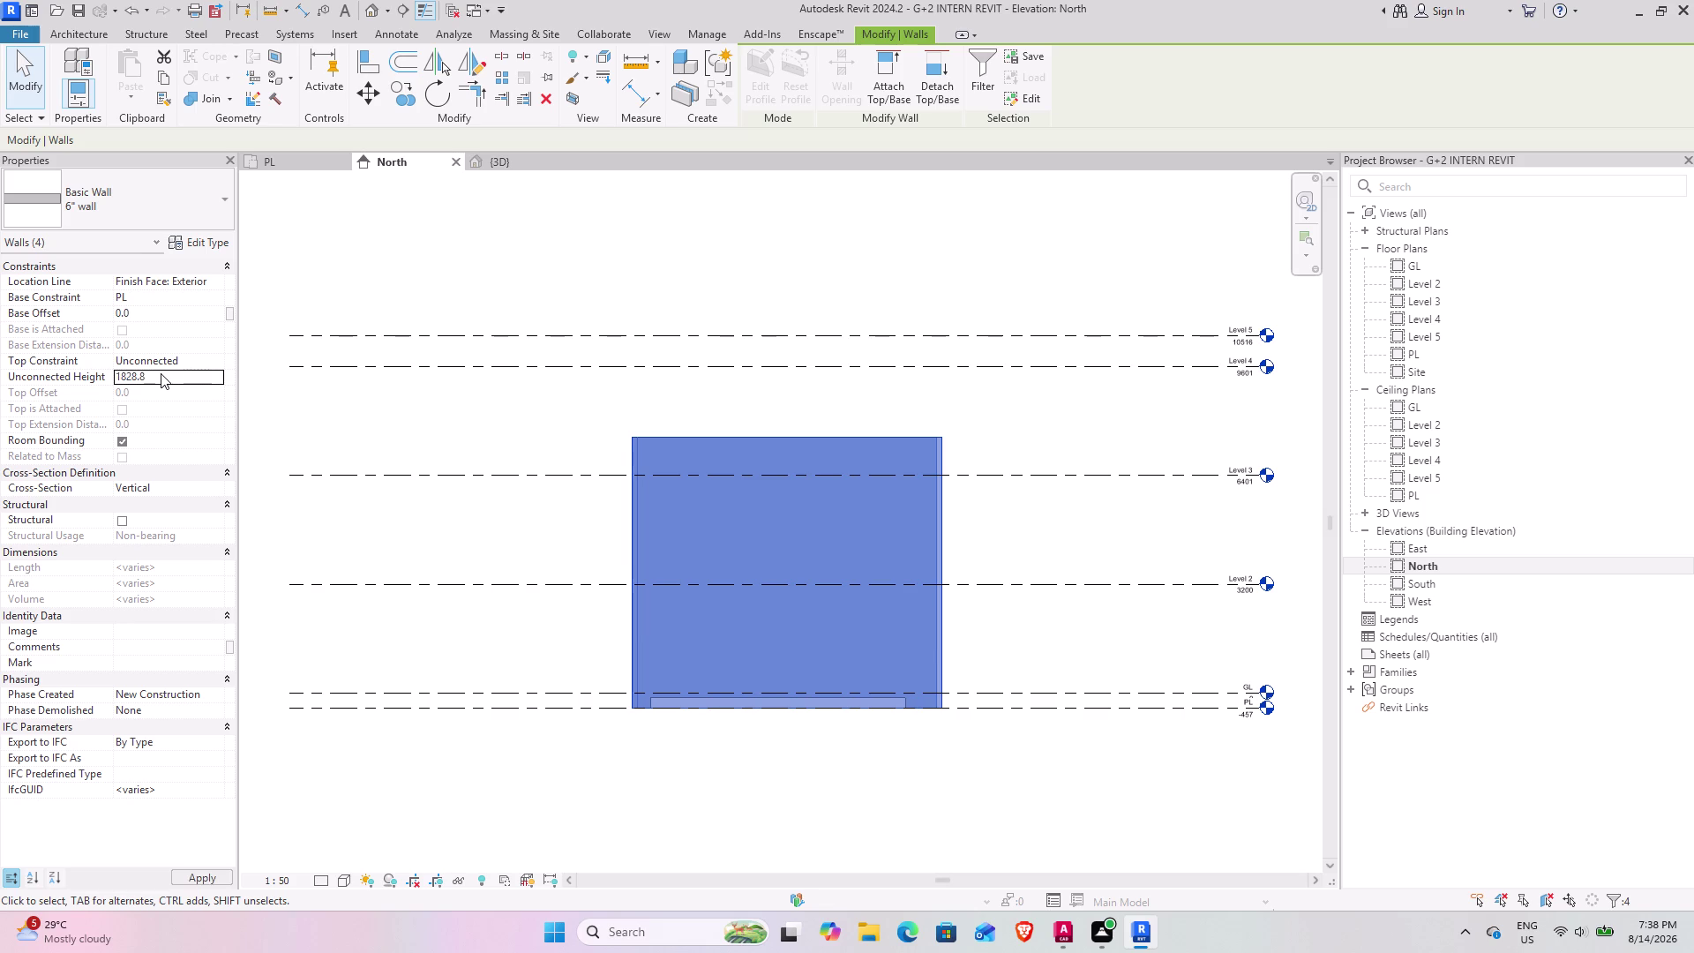
click(501, 634)
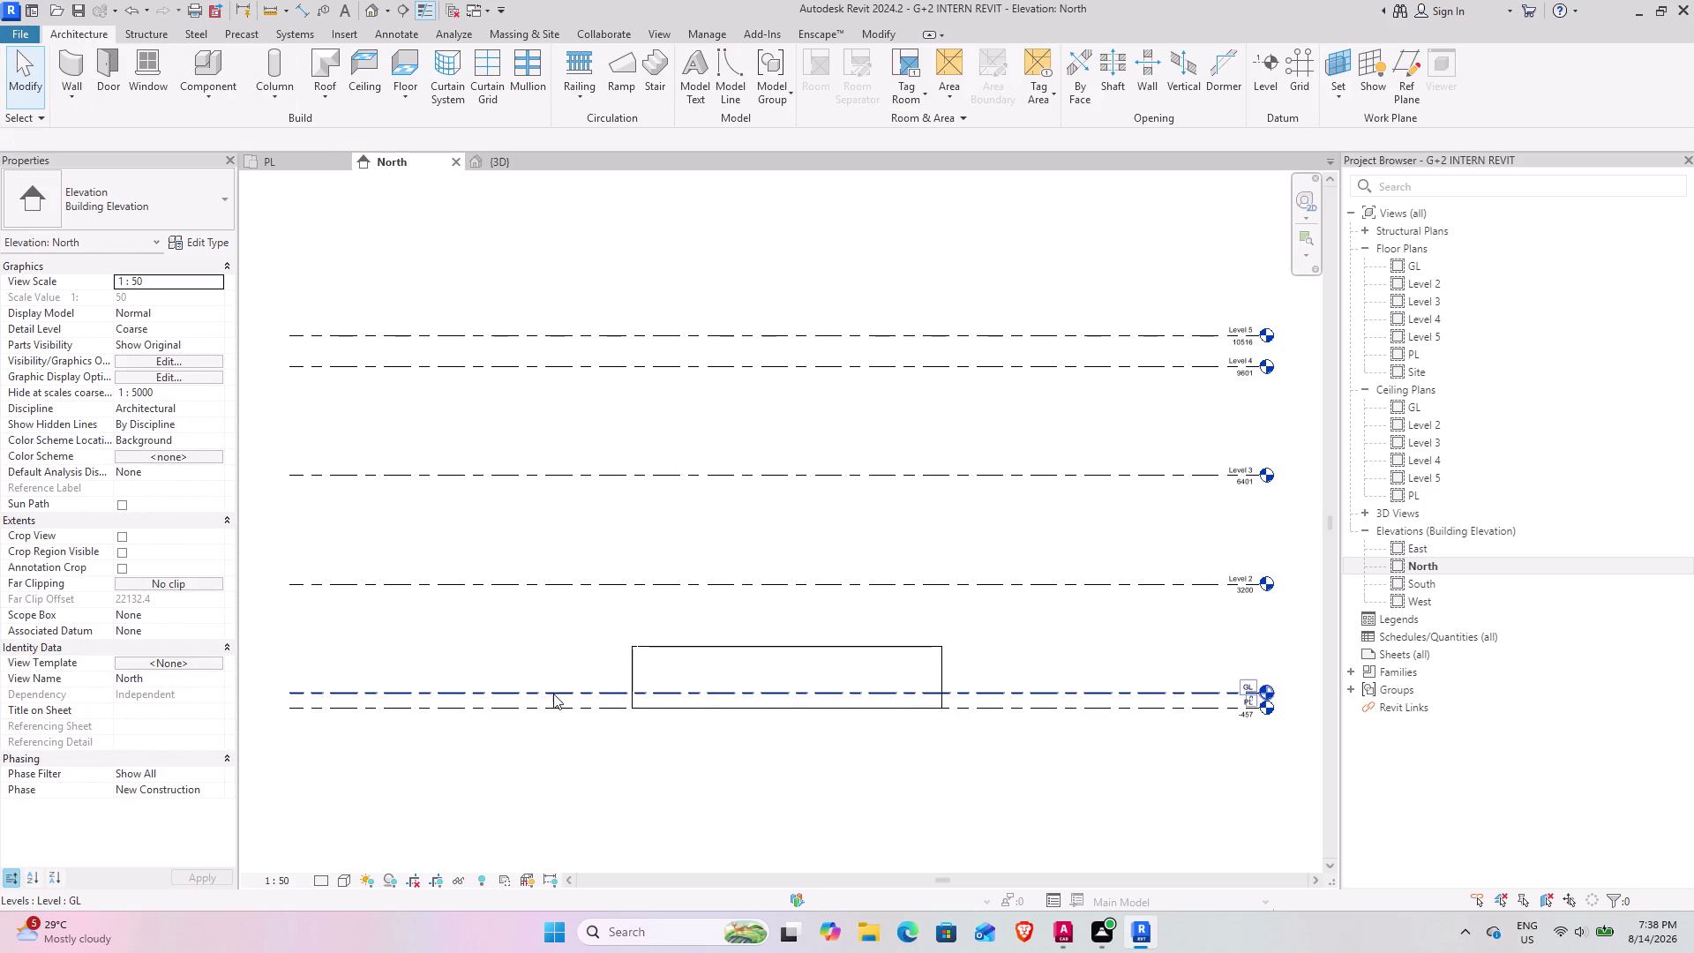
Orbit and zoom the 3D view to the stair and select the 9966.2-long 6" wall beside it.
click(516, 157)
middle_drag(715, 612, 496, 459)
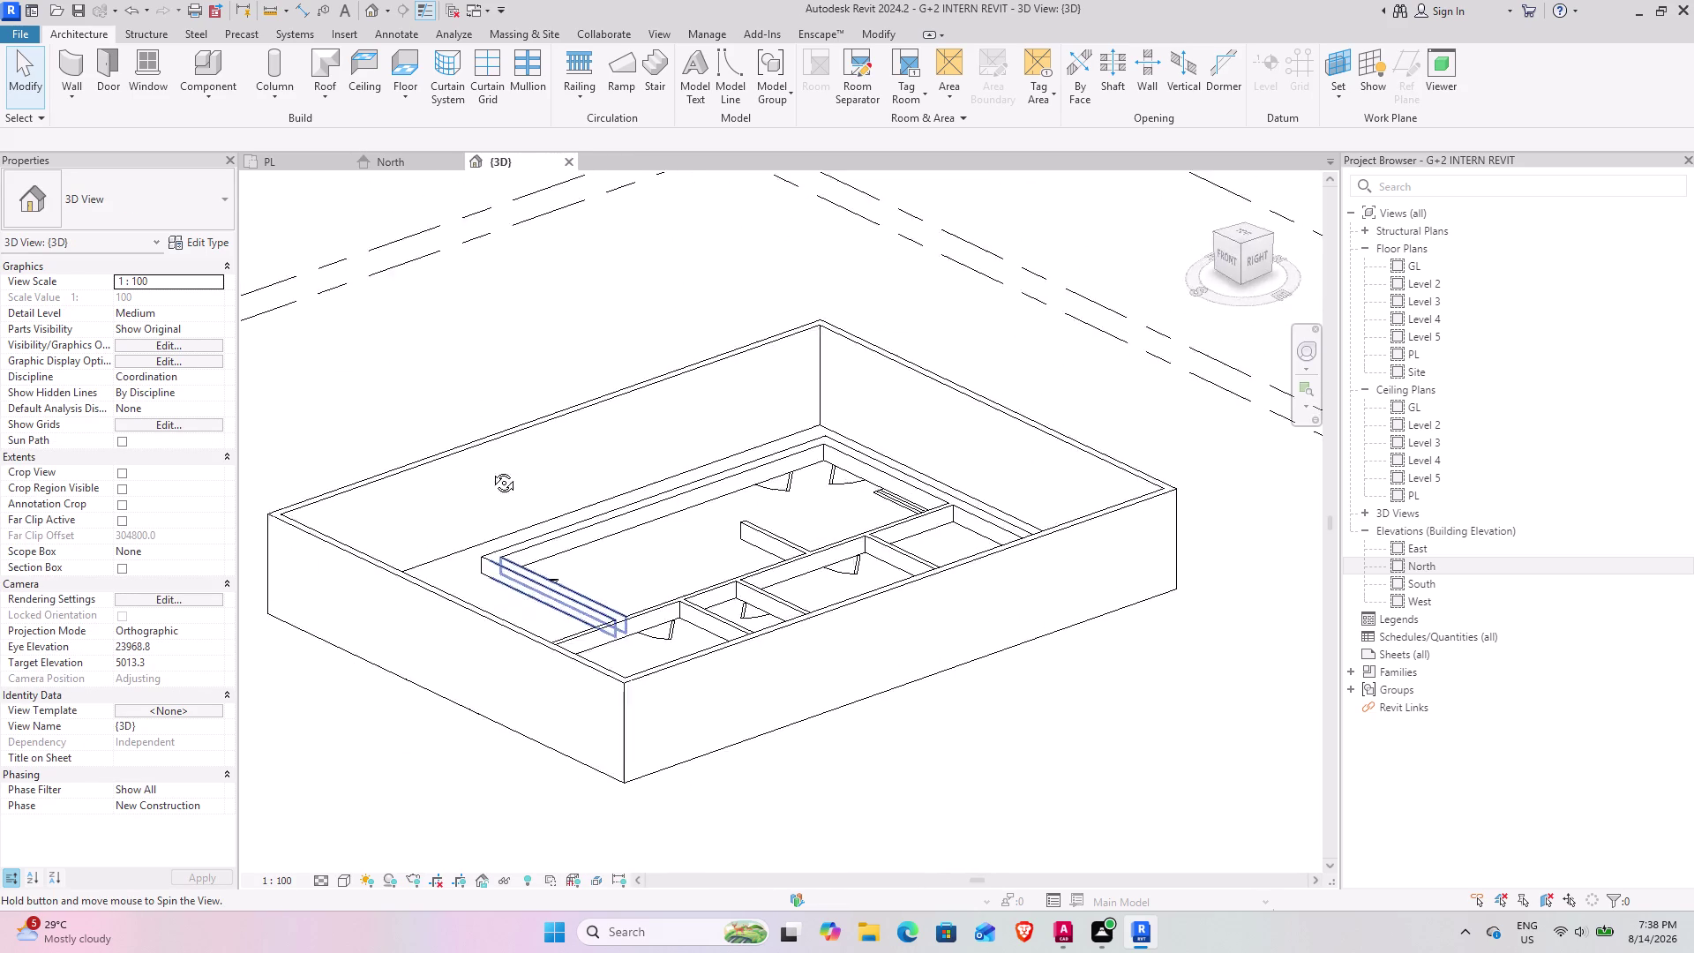
middle_drag(496, 459, 1057, 610)
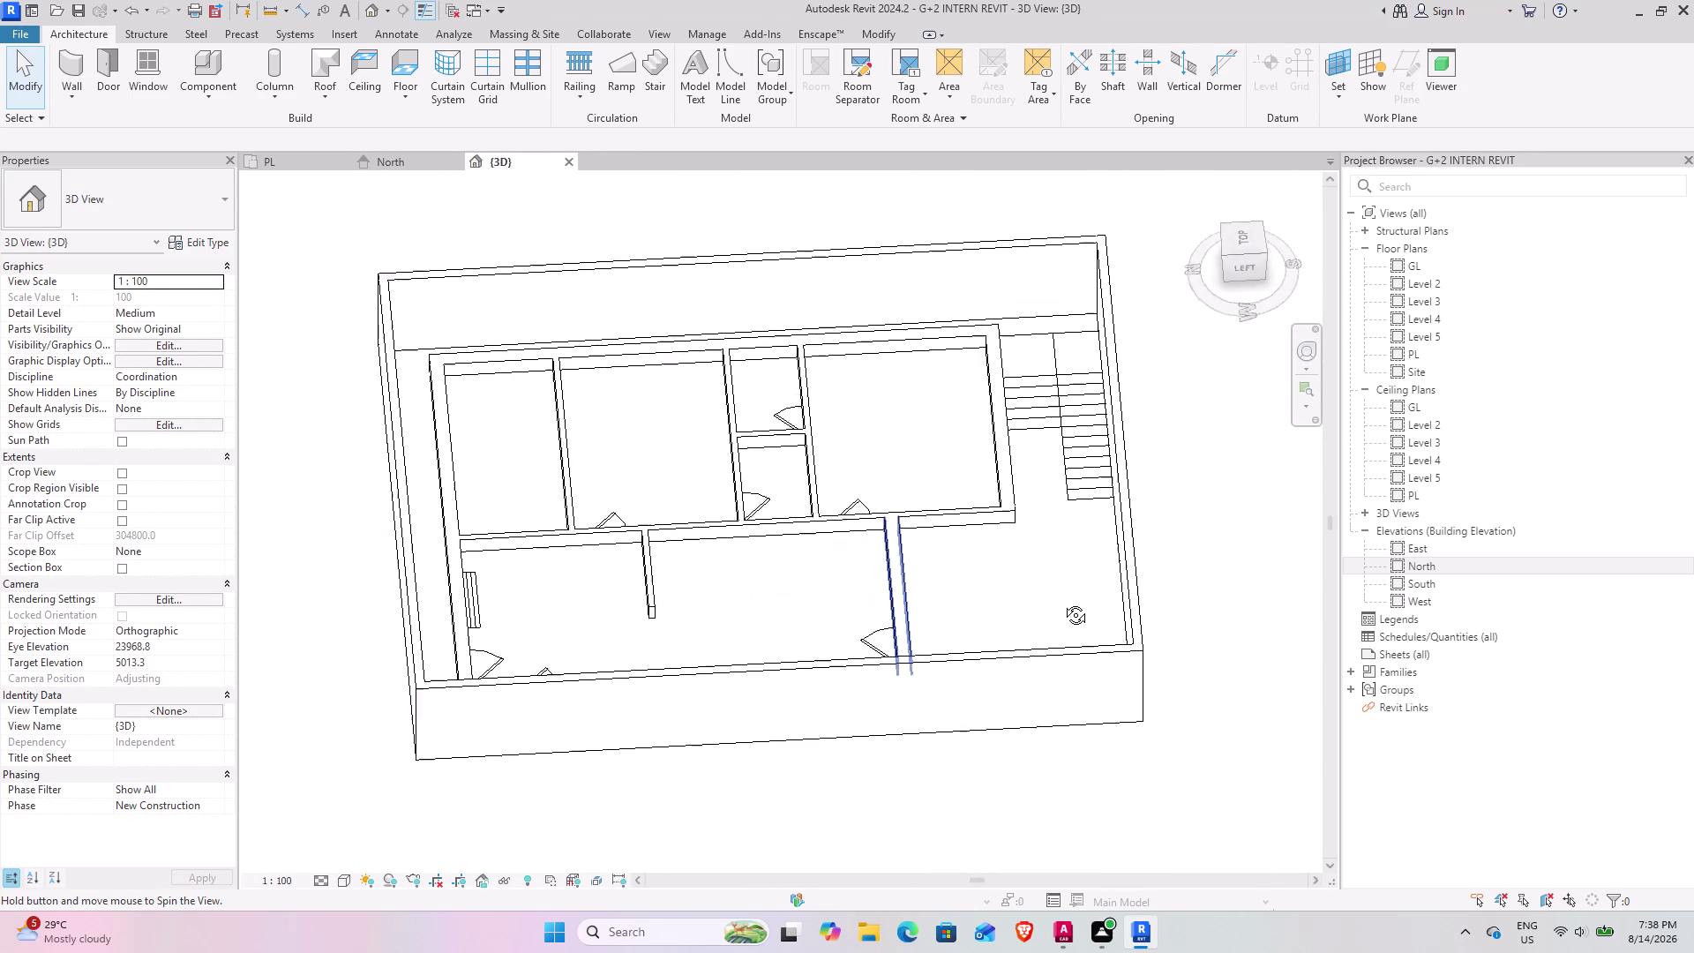
middle_drag(1058, 609, 1072, 573)
scroll(up, 3)
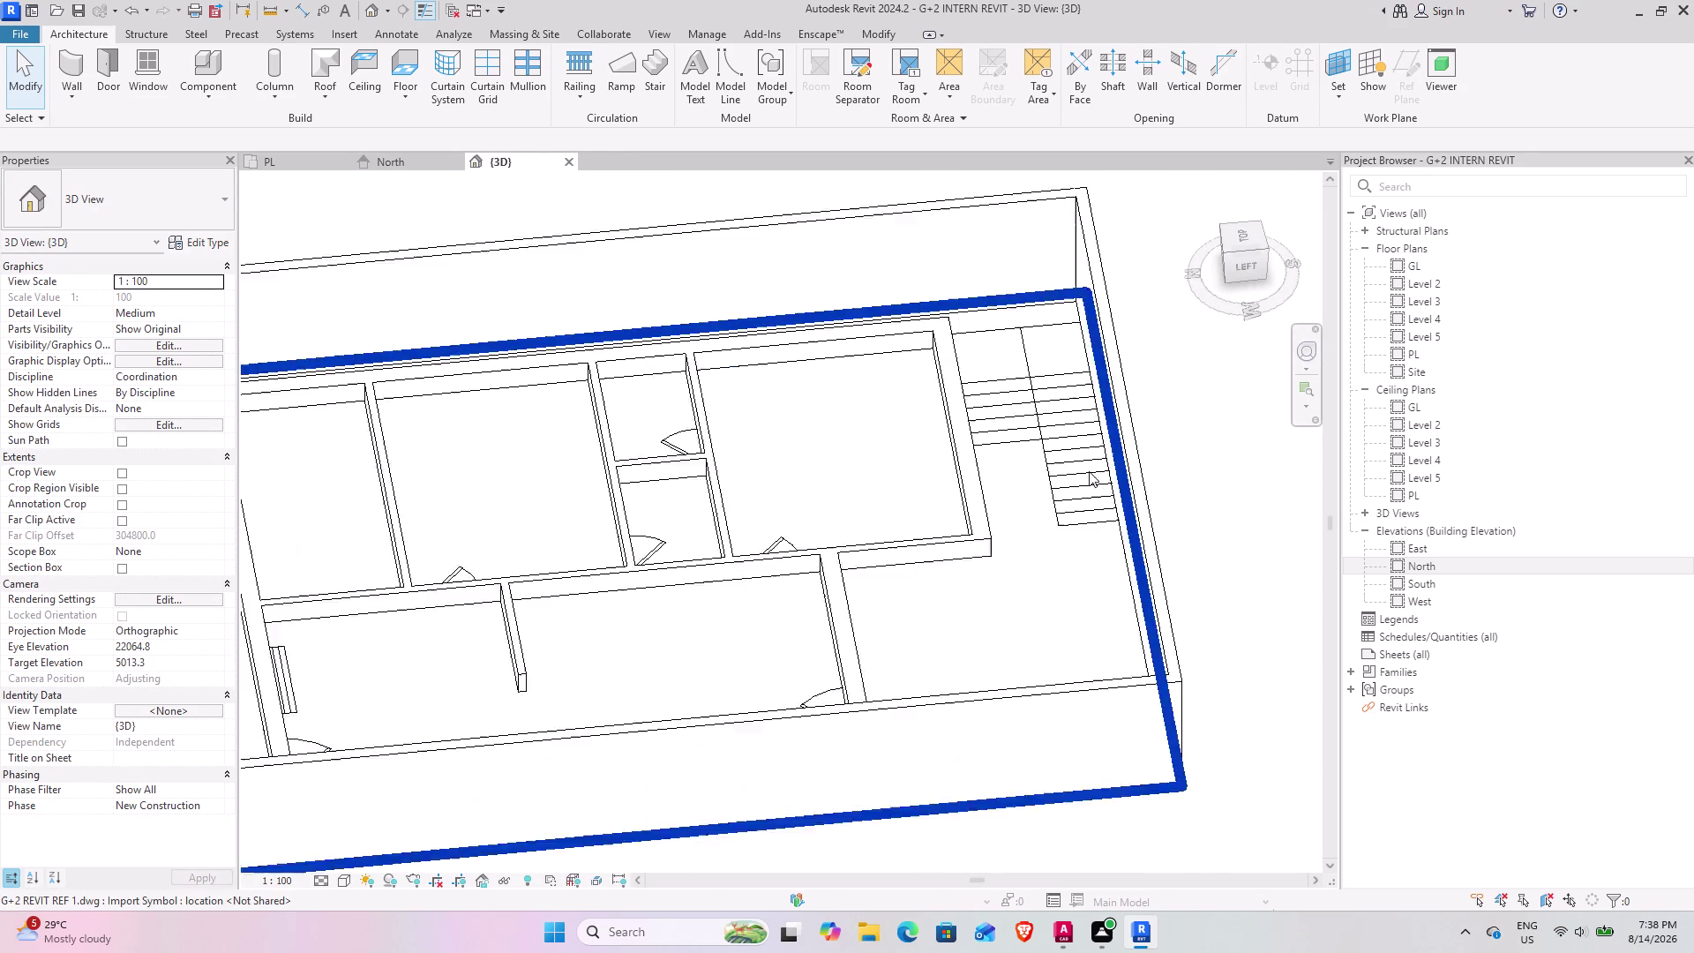
scroll(up, 3)
middle_drag(1089, 526, 962, 563)
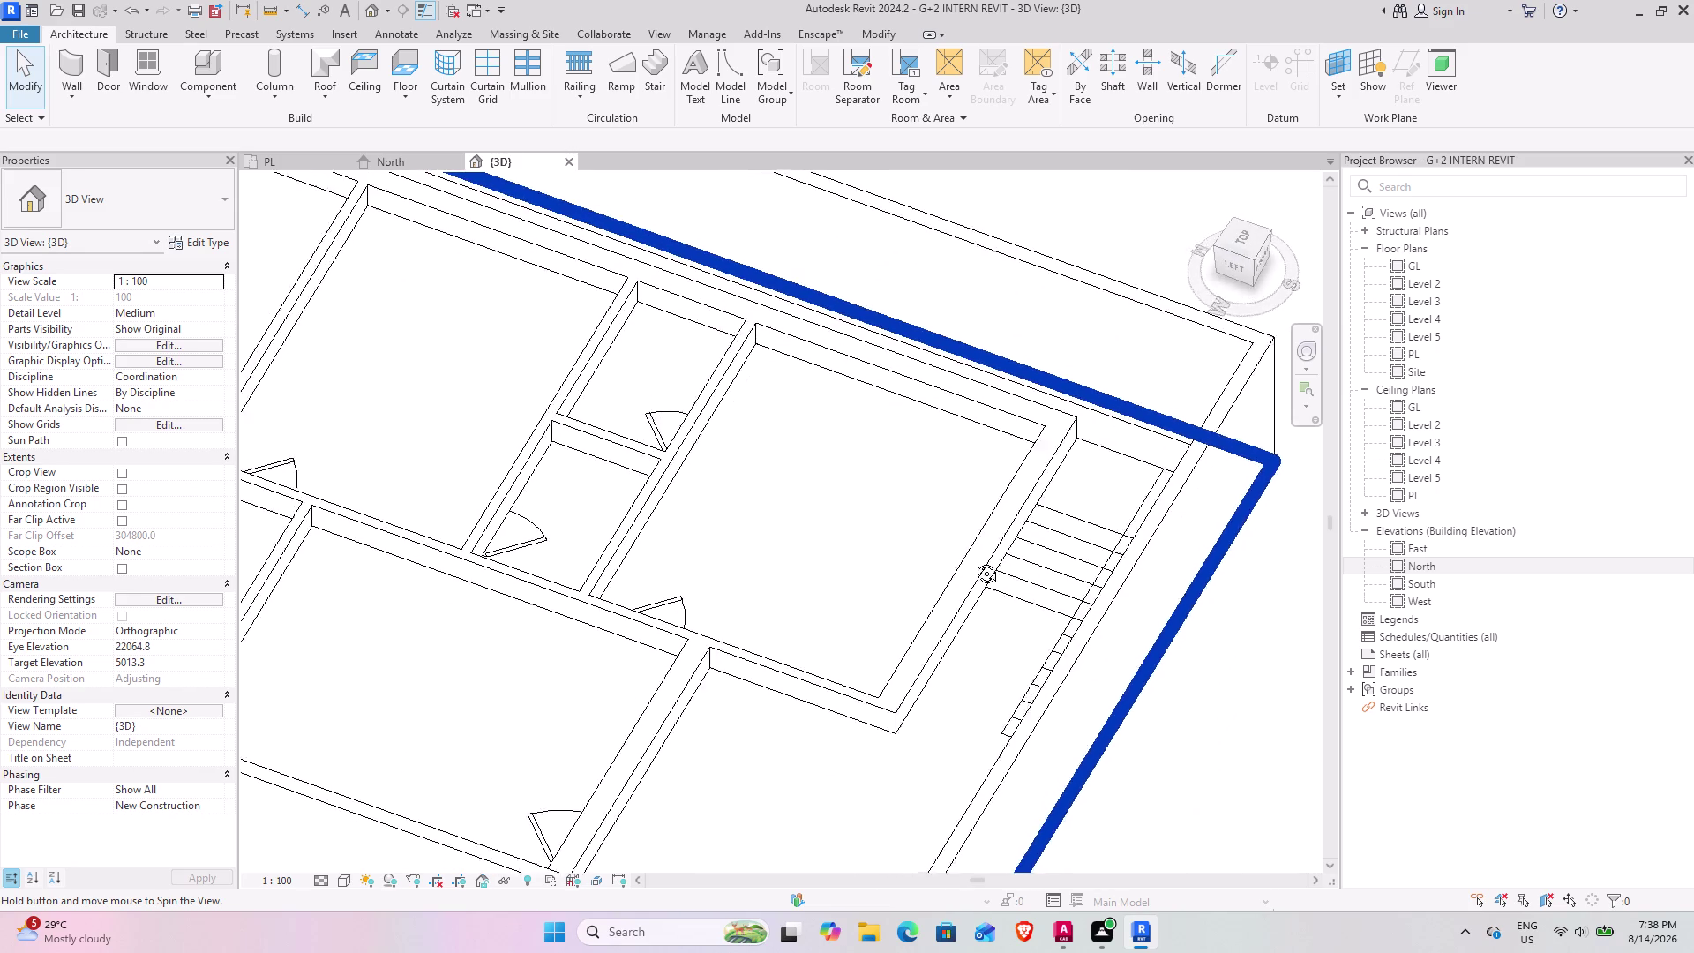
middle_drag(963, 563, 986, 556)
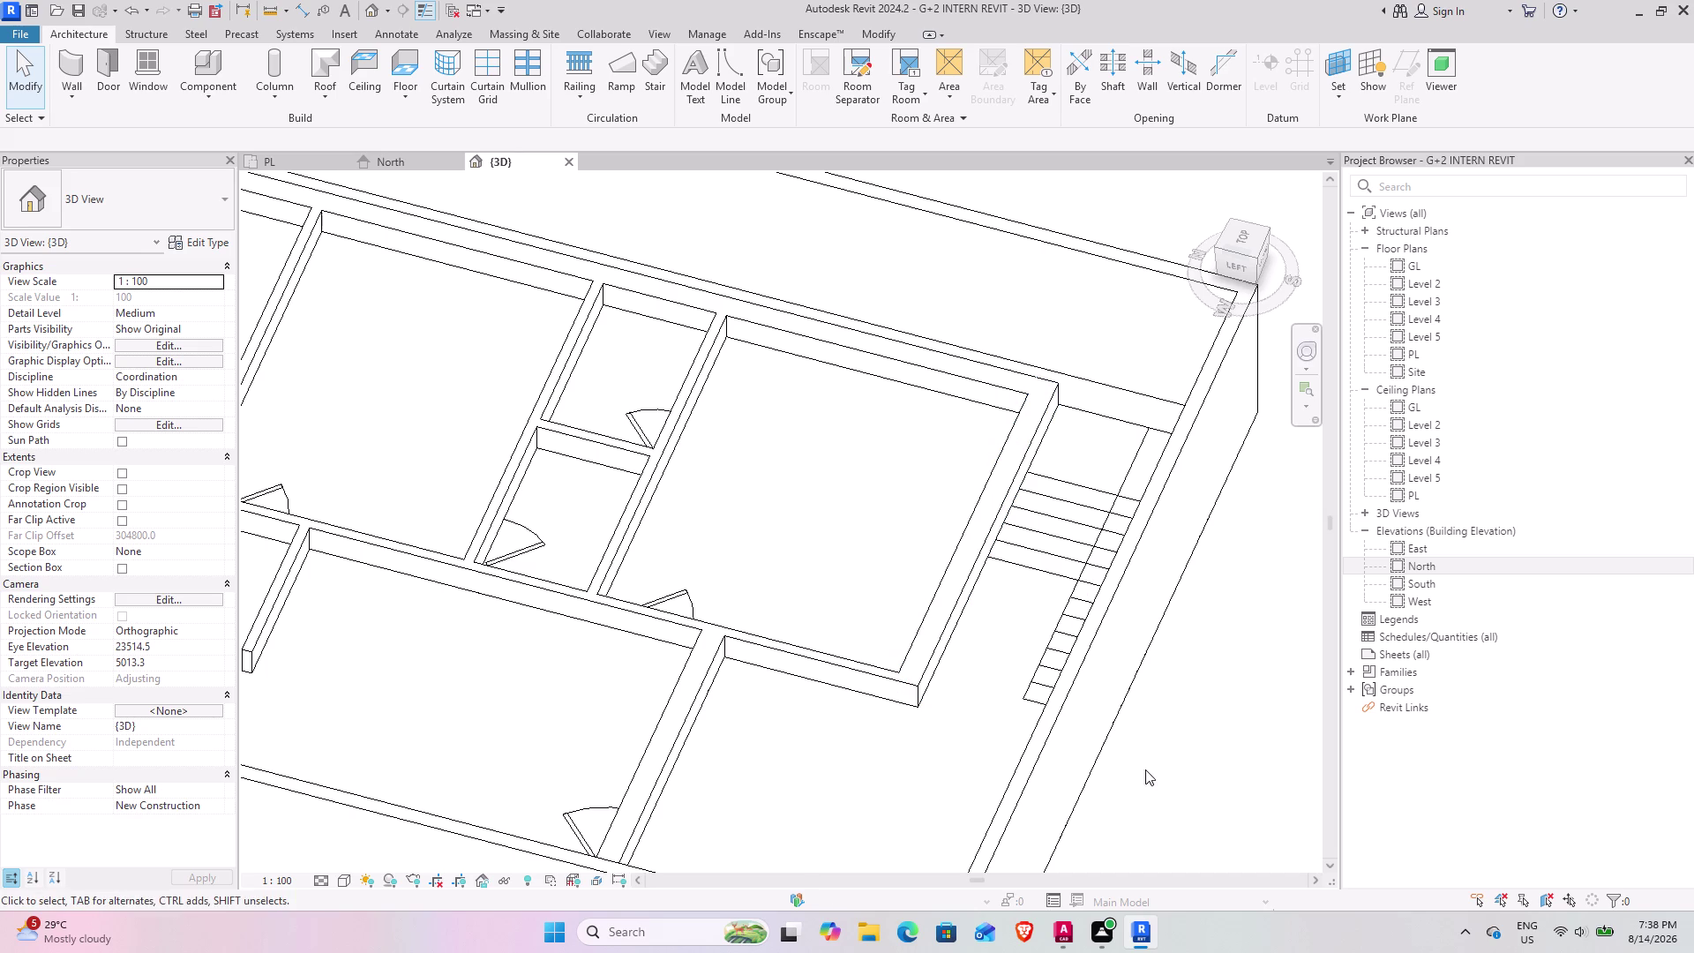
click(1103, 610)
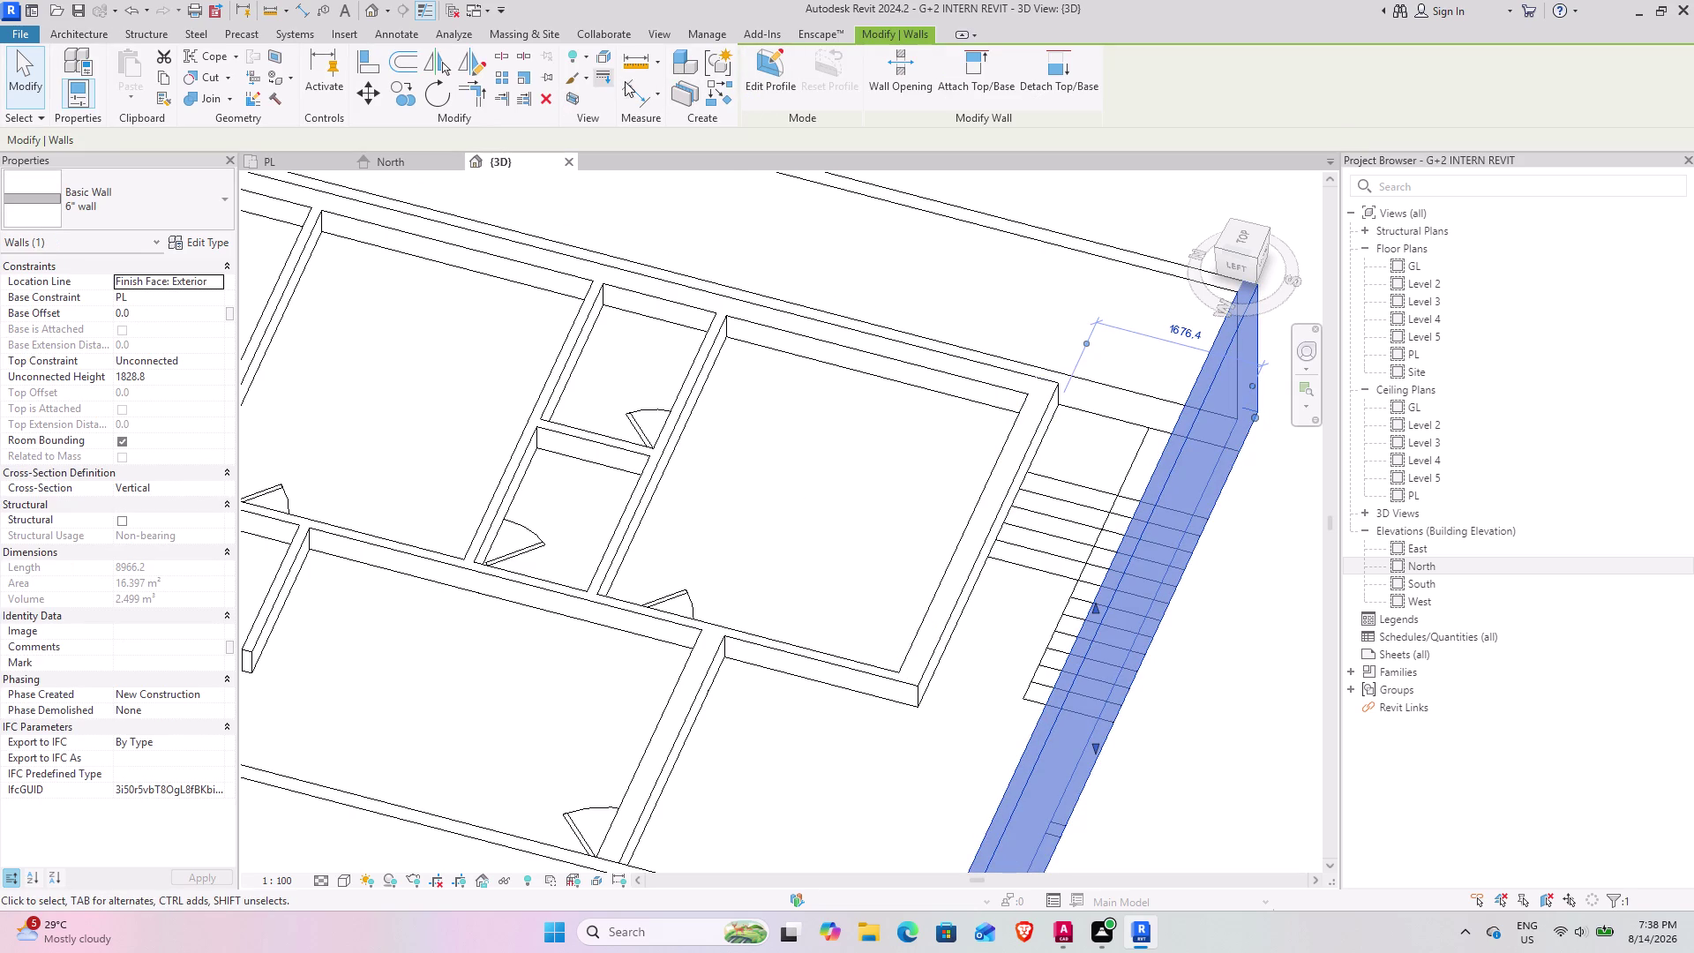
click(775, 74)
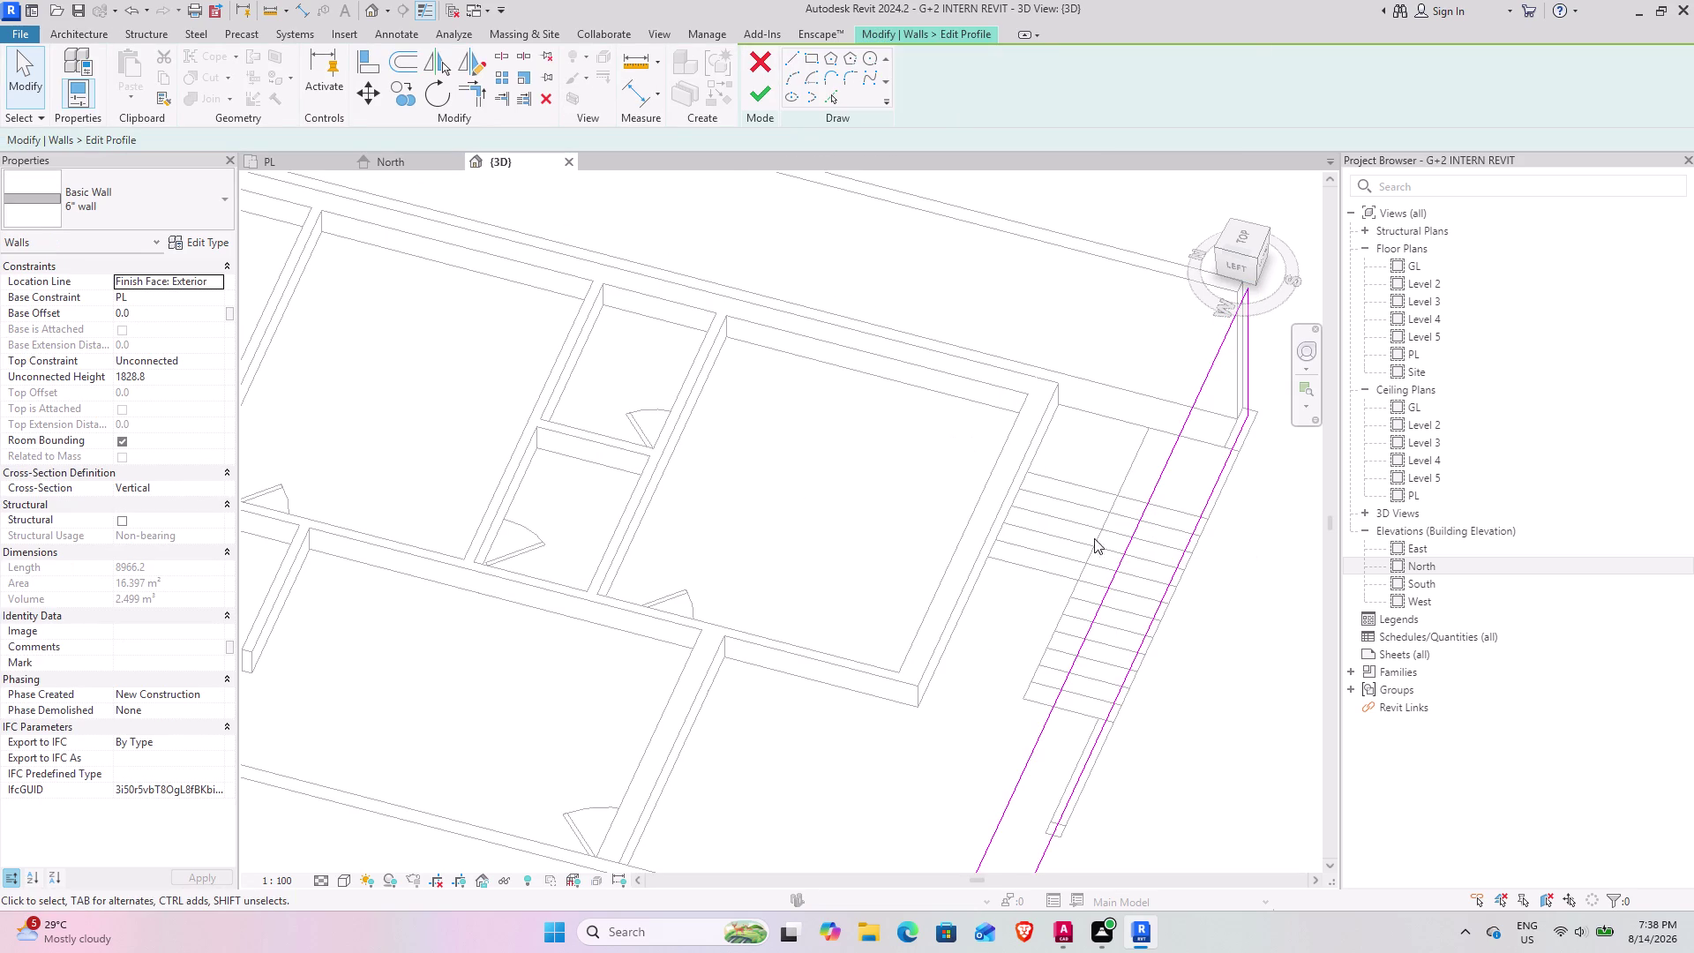
scroll(down, 3)
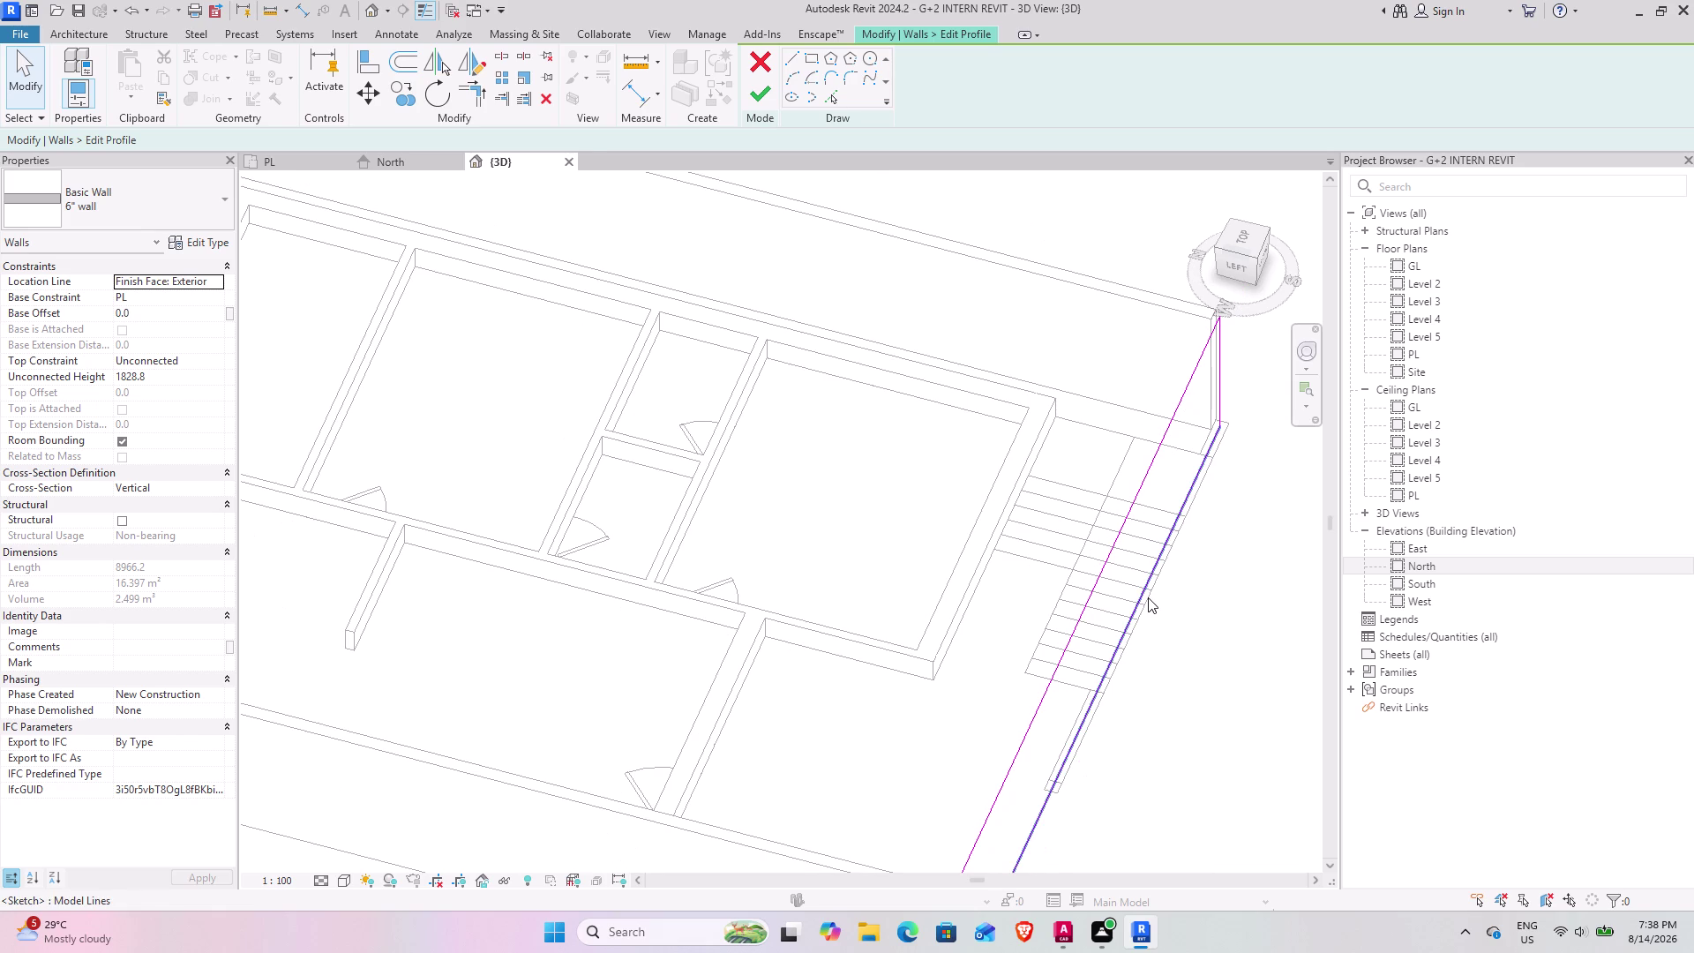
middle_drag(1105, 570, 966, 701)
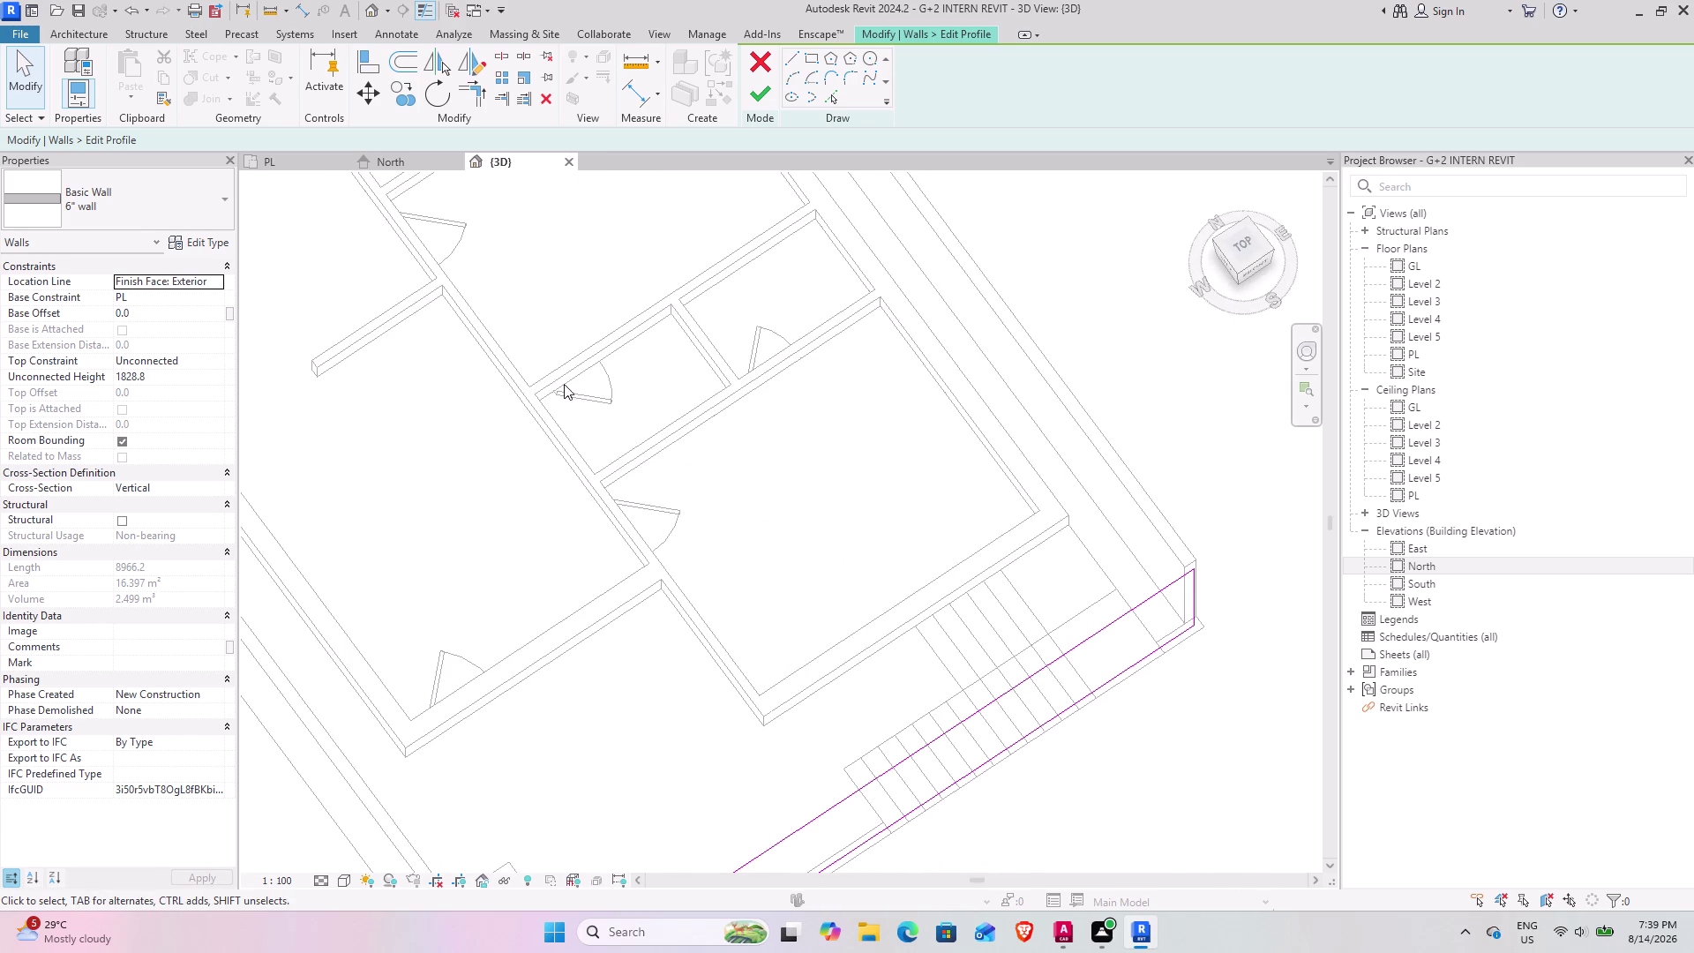
click(304, 158)
scroll(down, 3)
middle_drag(1054, 670, 977, 448)
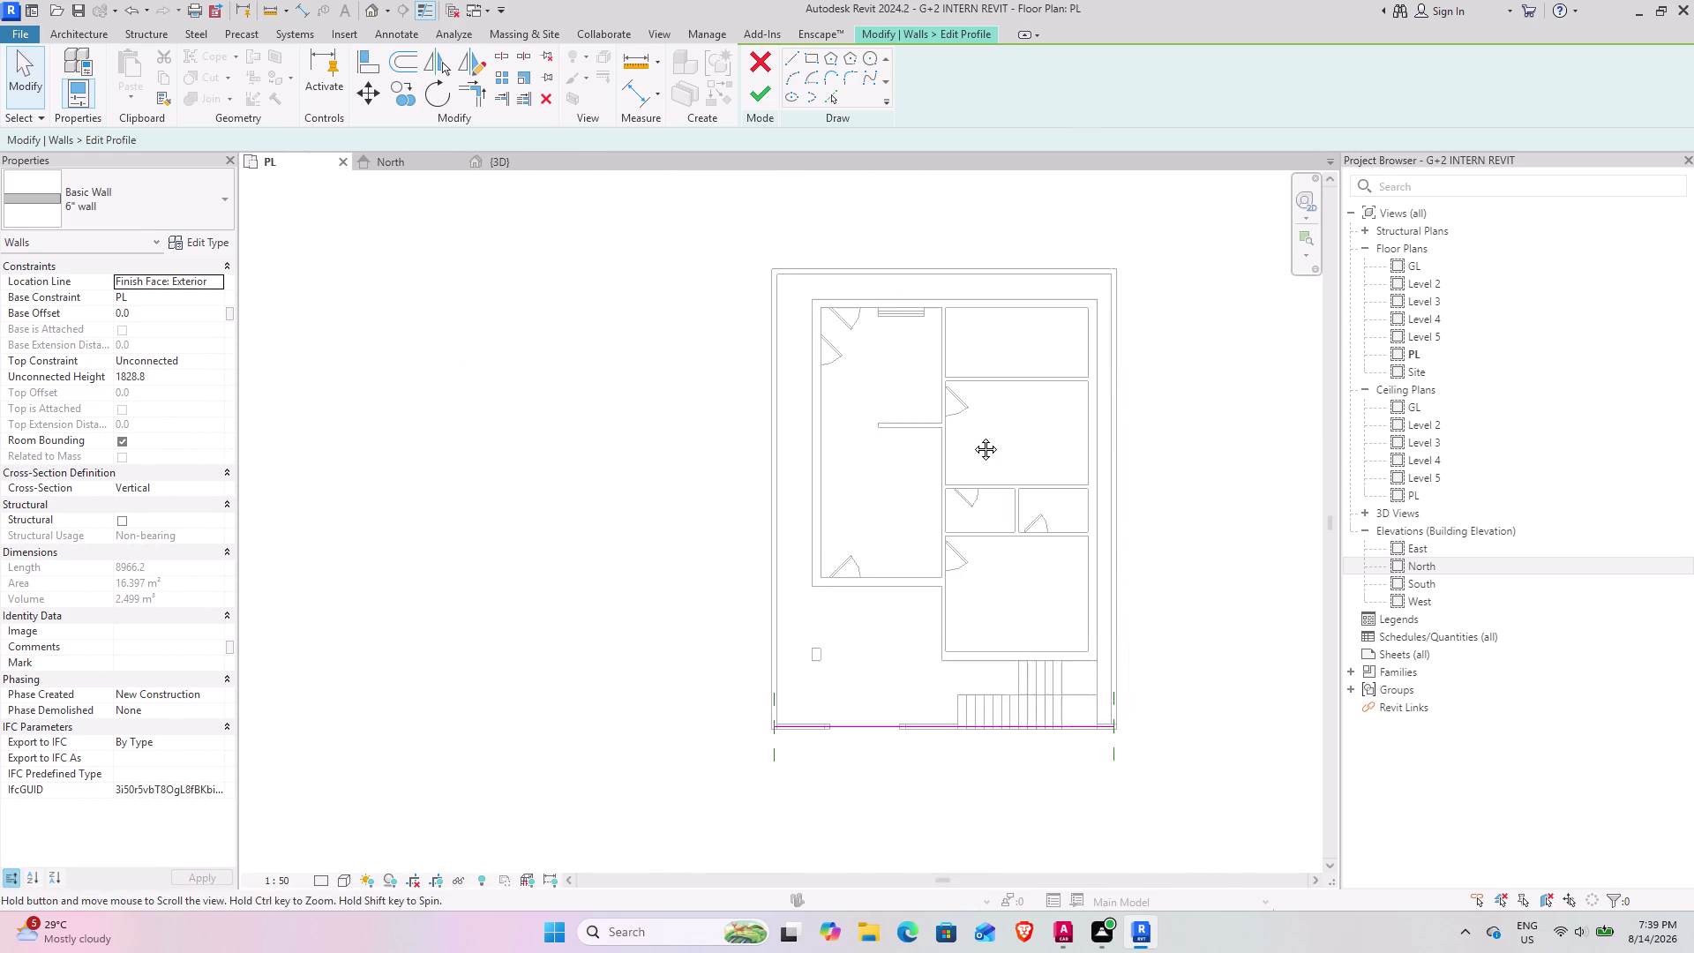
middle_drag(977, 448, 973, 434)
scroll(up, 3)
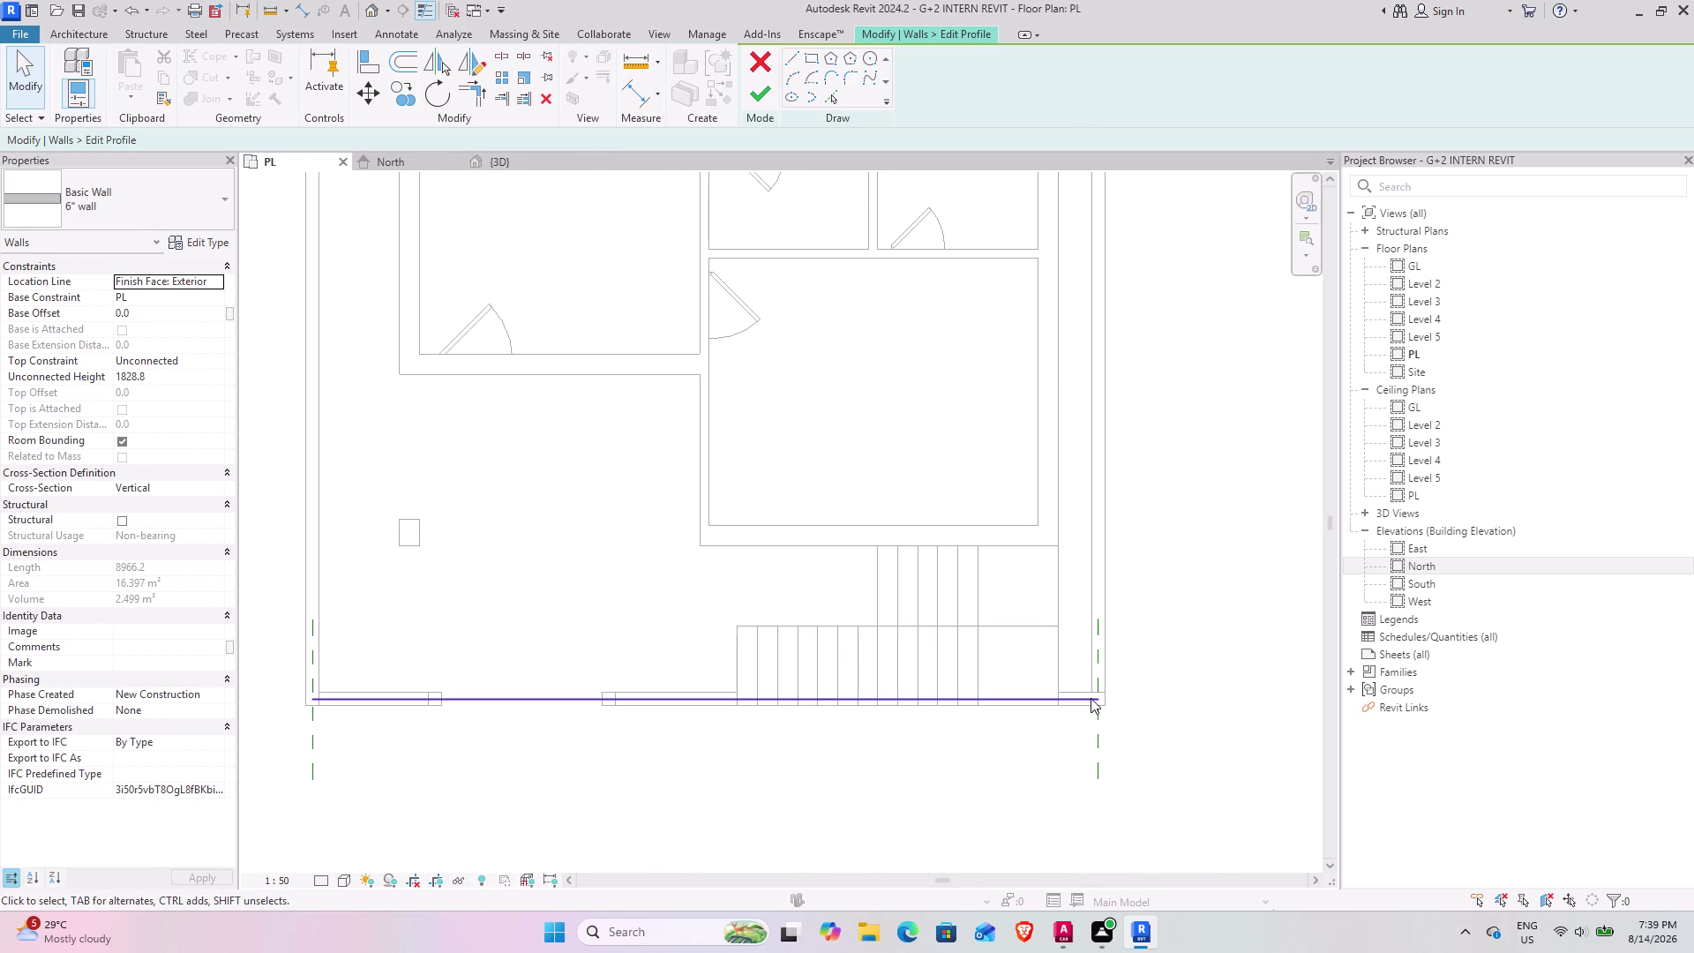
click(1091, 698)
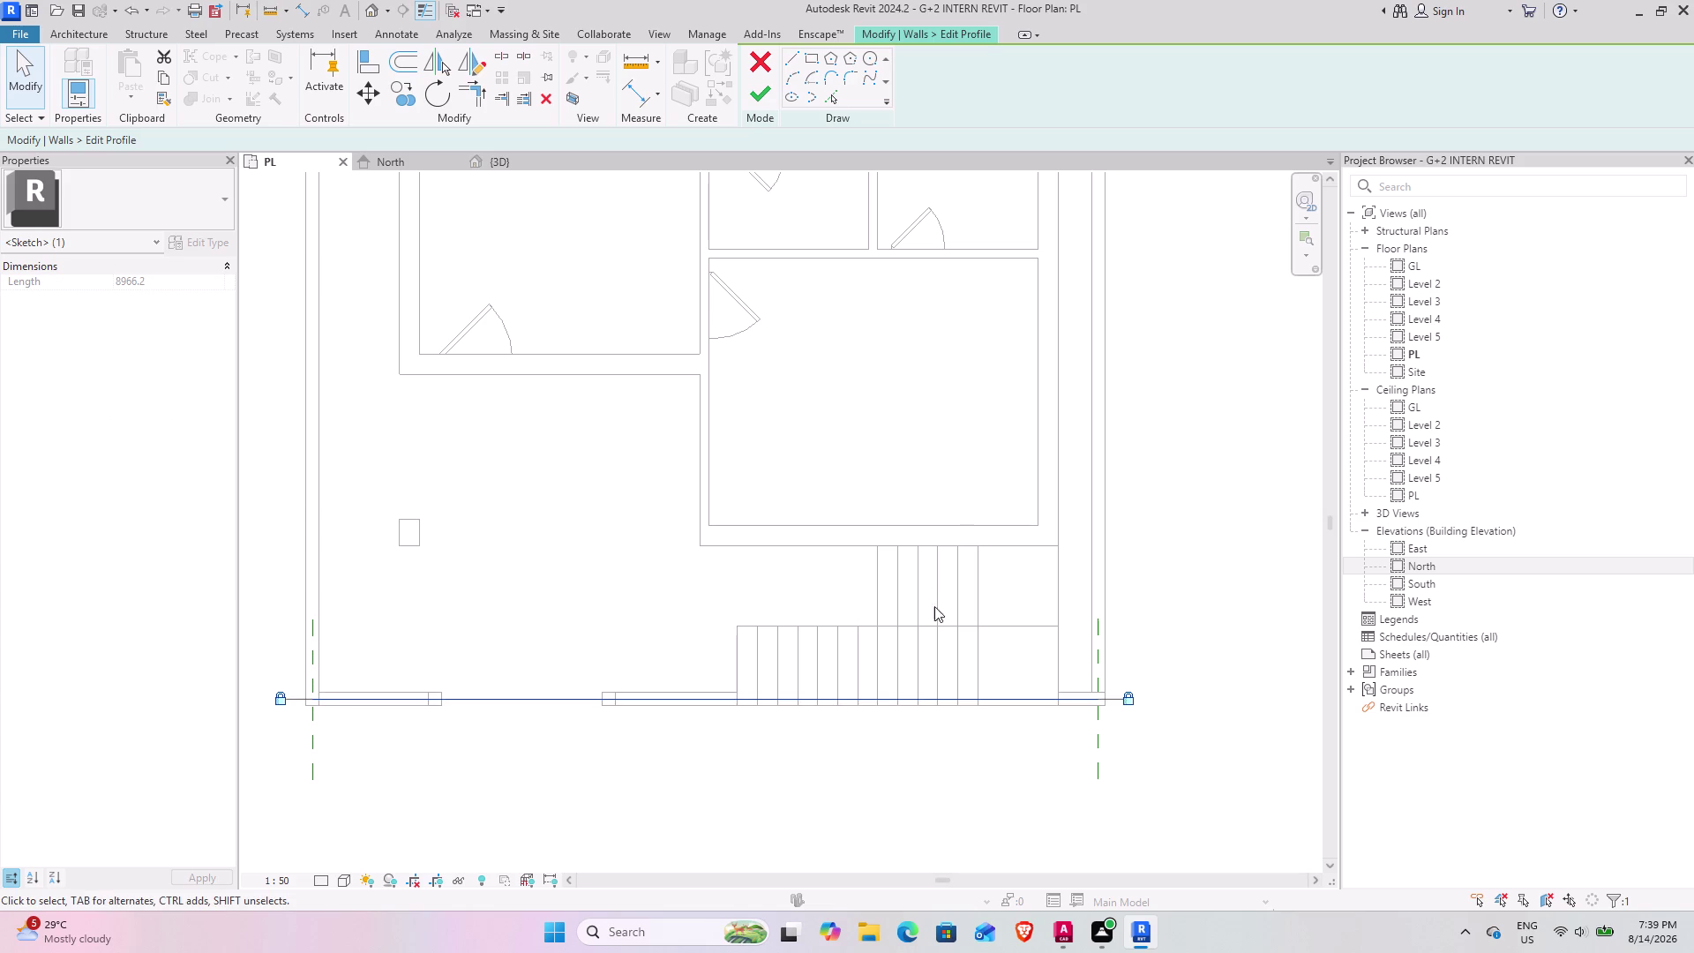
scroll(up, 3)
scroll(down, 3)
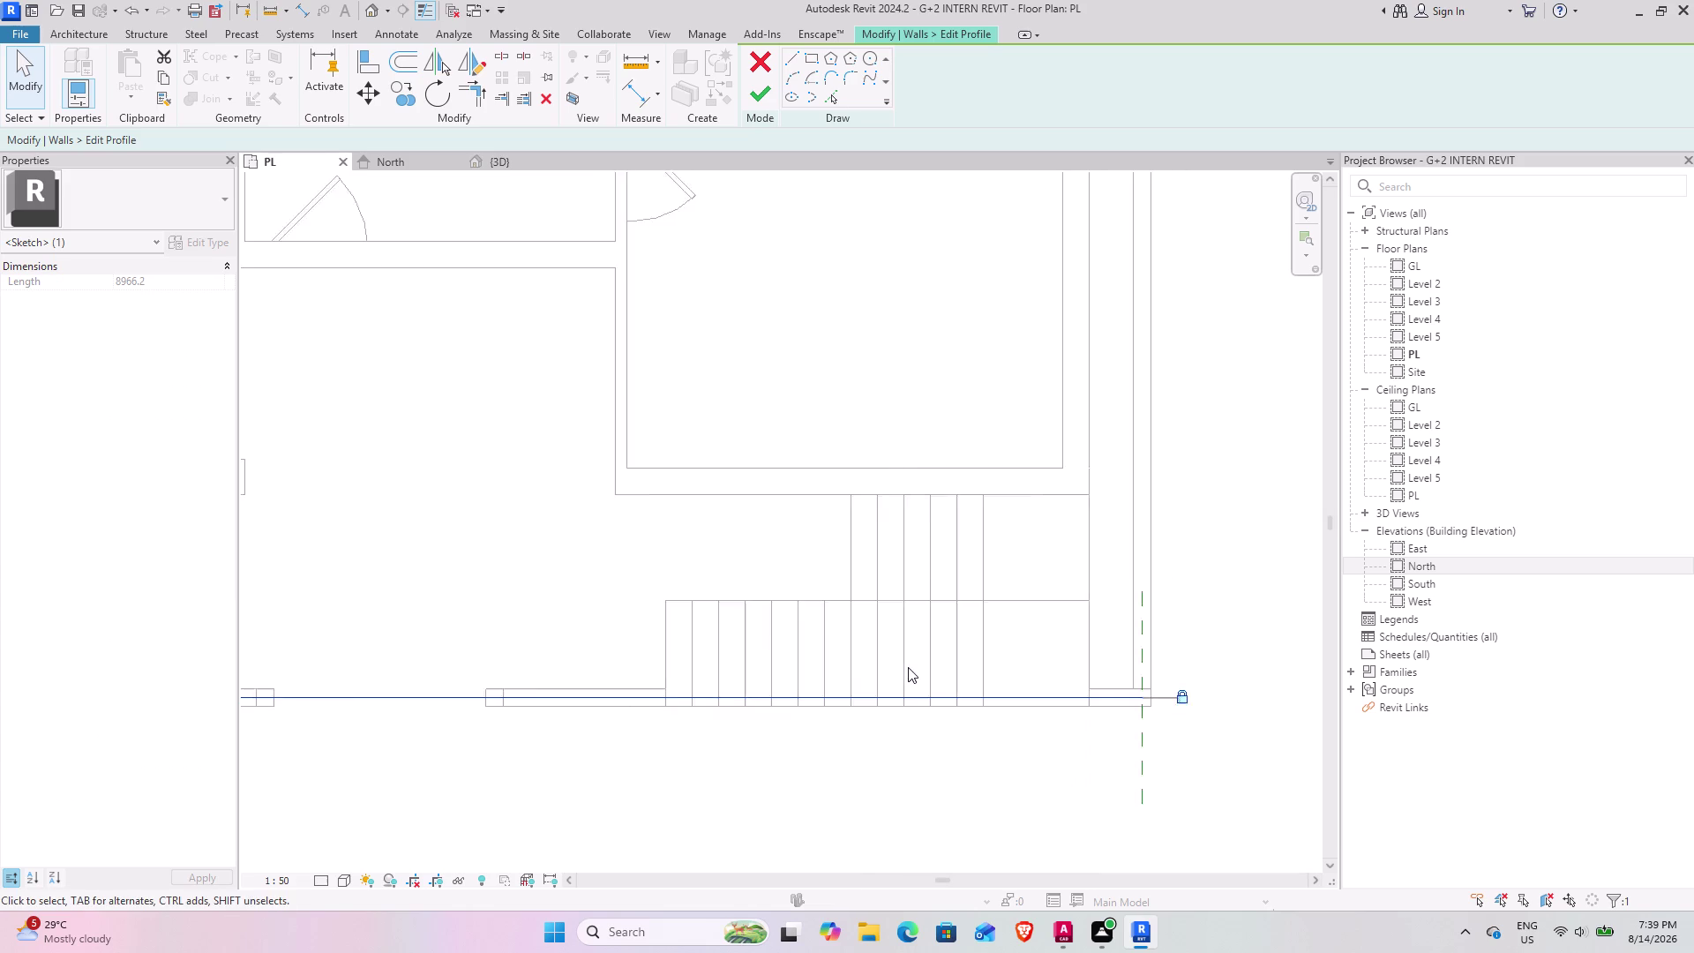
scroll(down, 3)
middle_drag(862, 668, 1097, 635)
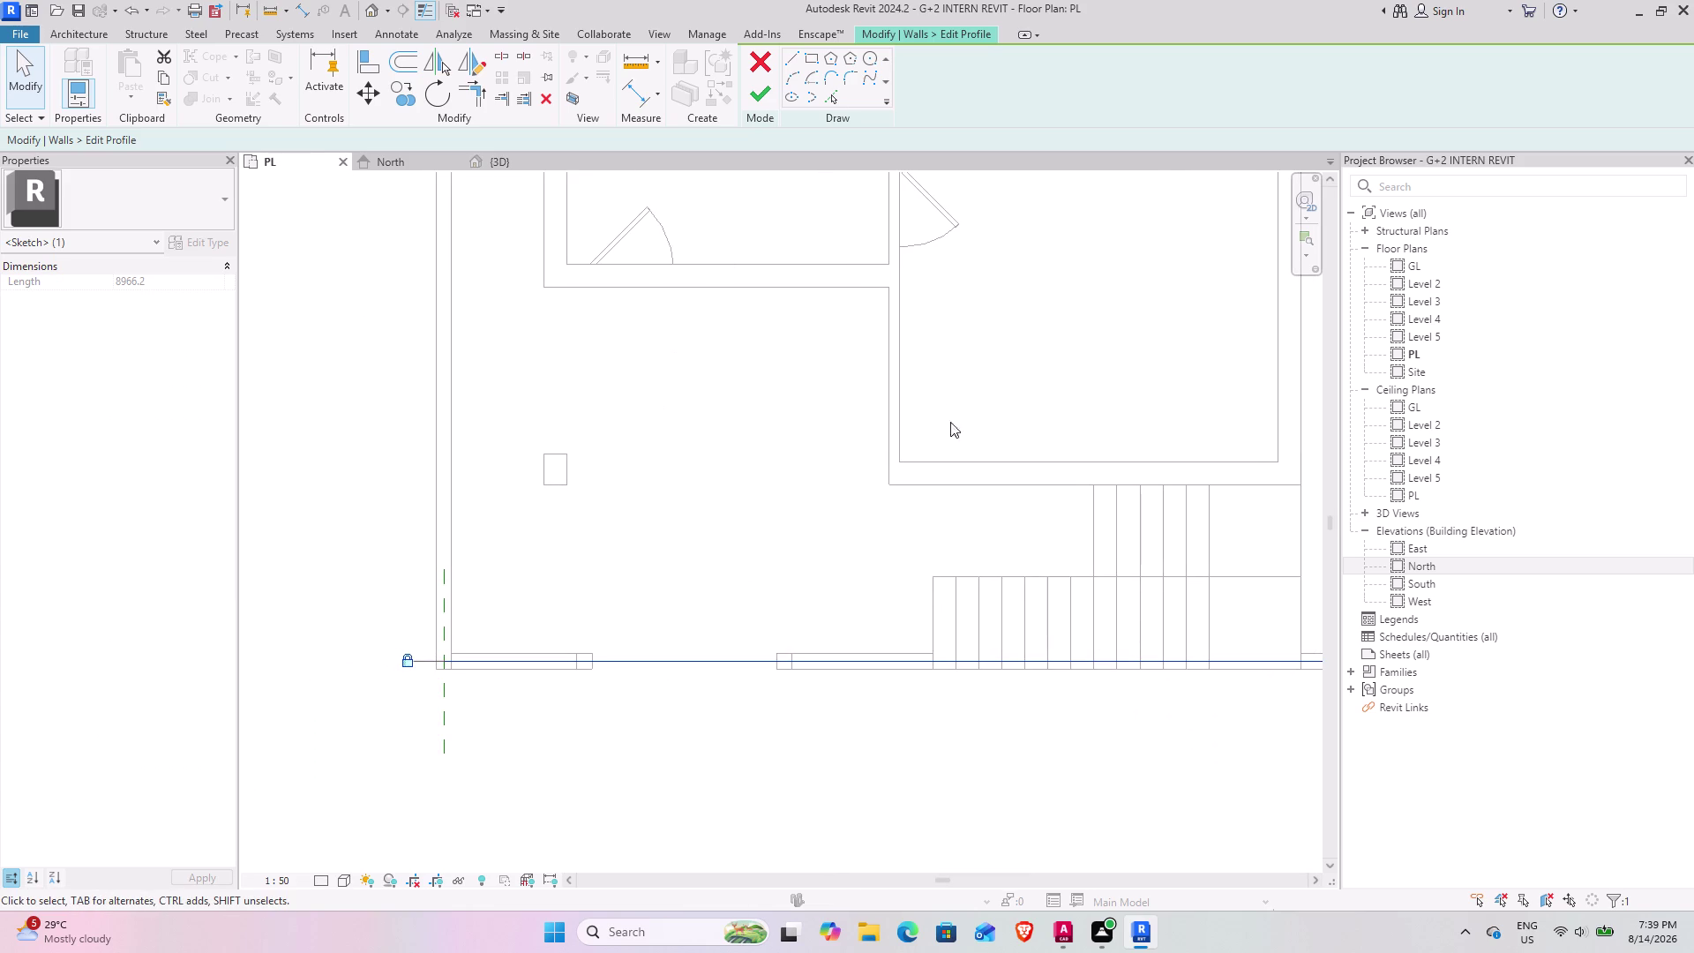
middle_drag(938, 452, 706, 416)
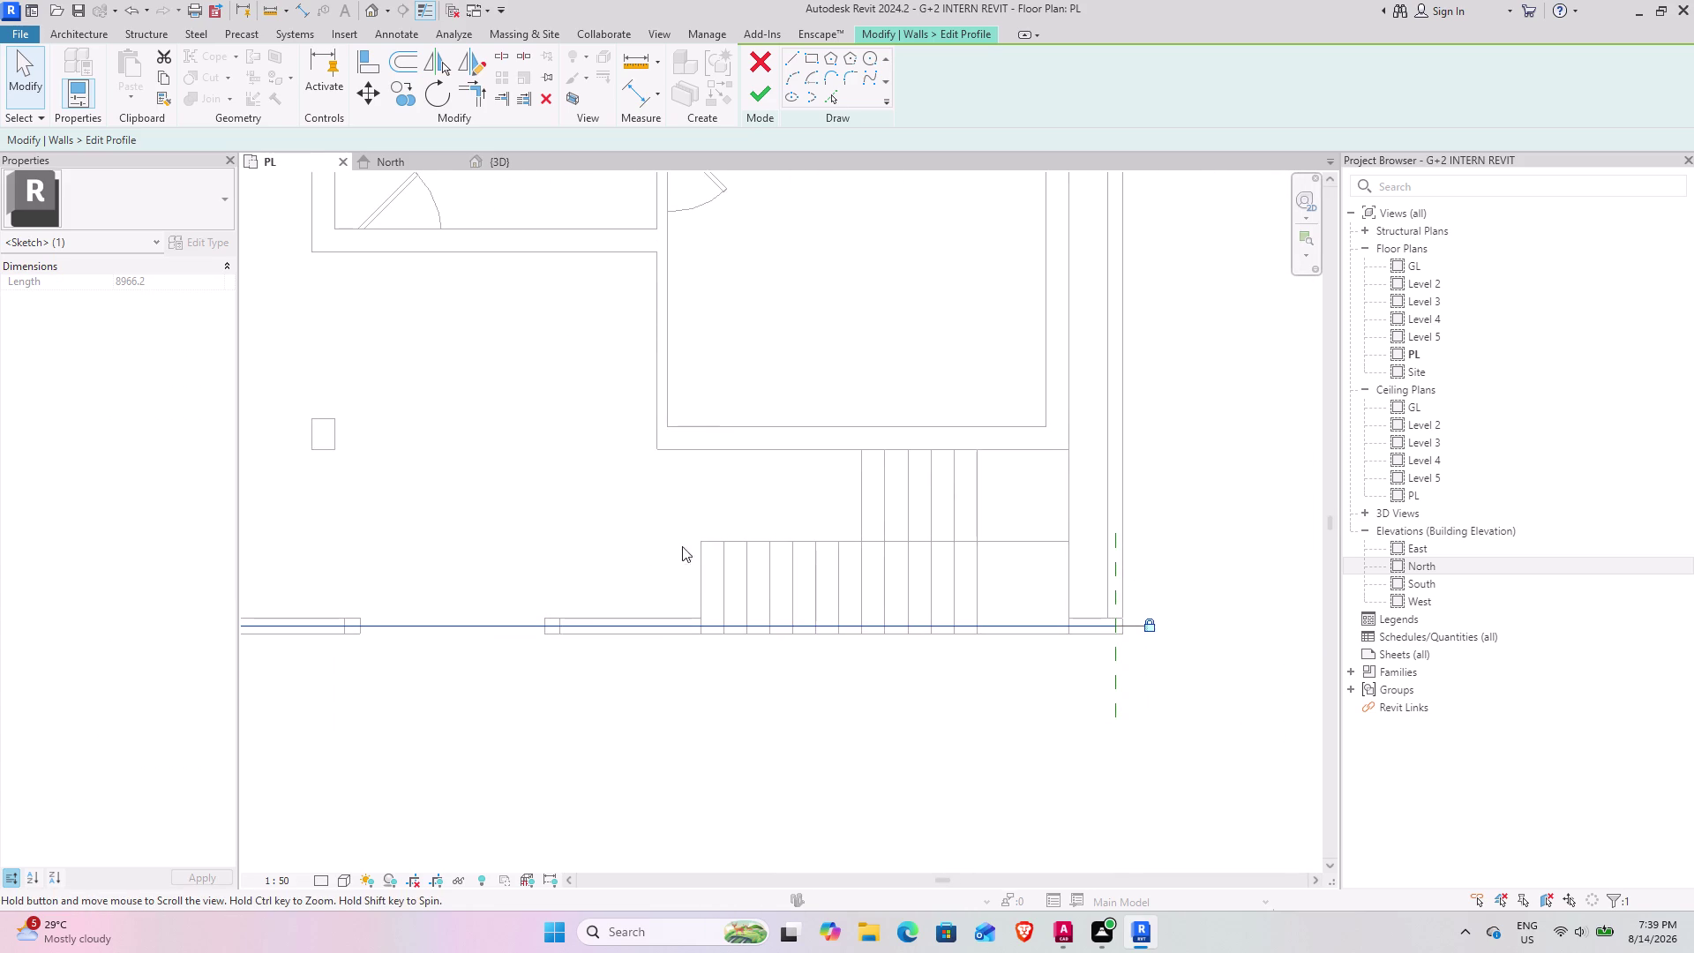
scroll(up, 3)
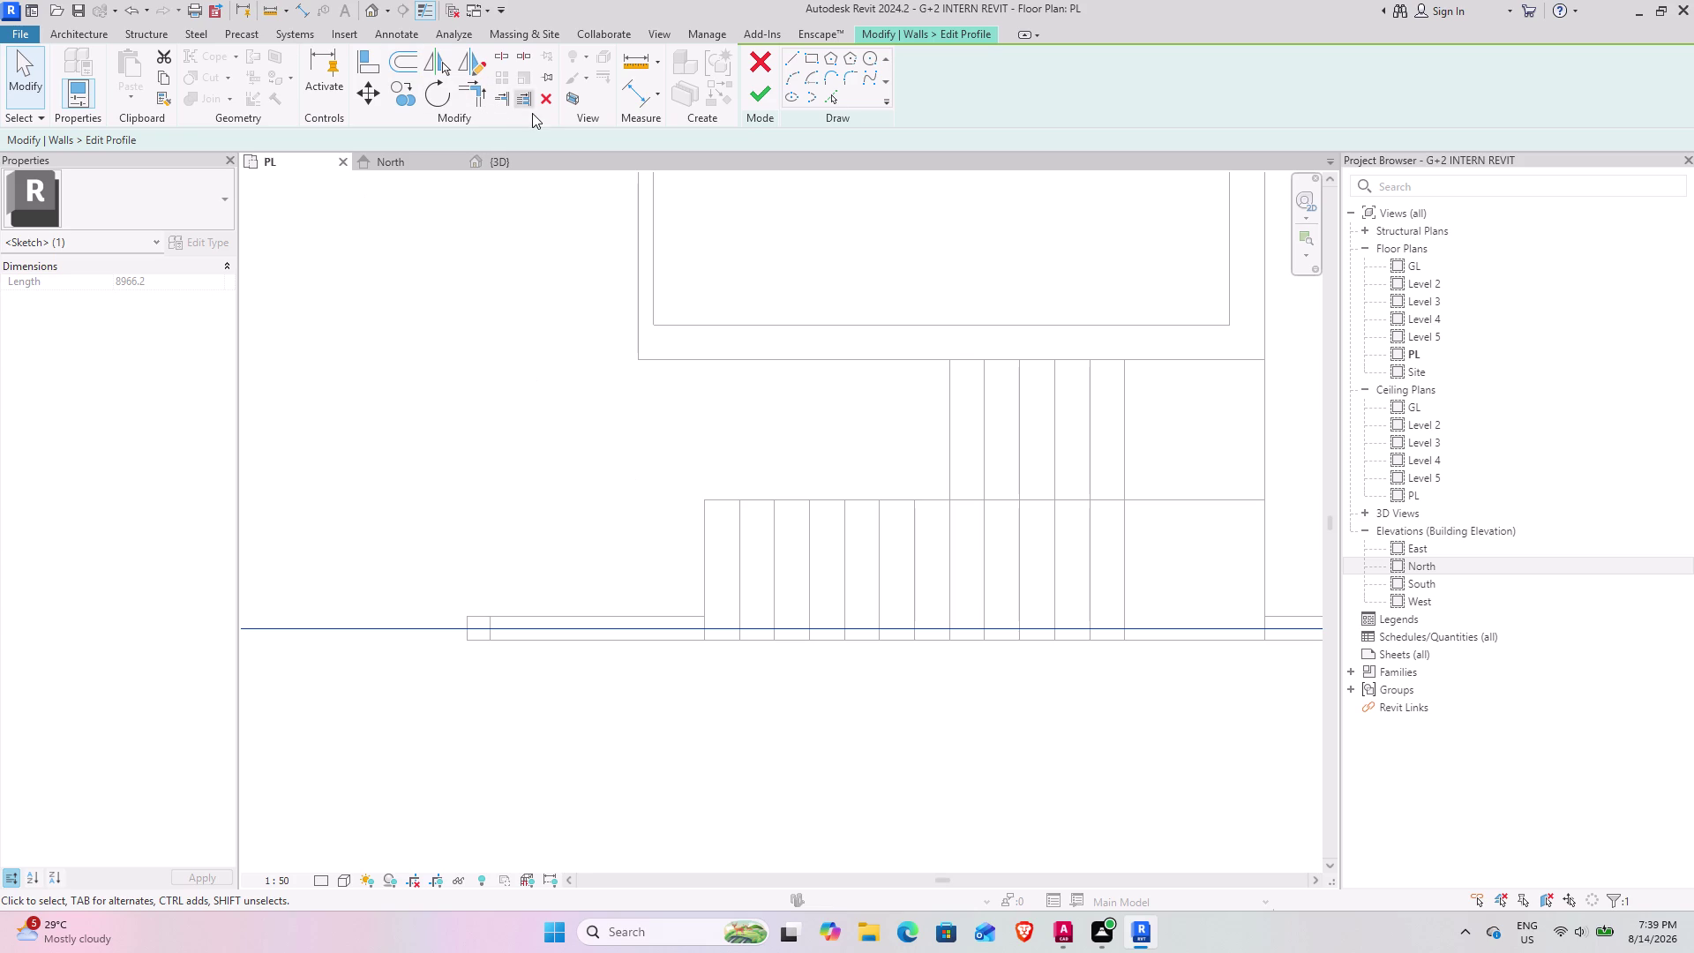
click(506, 60)
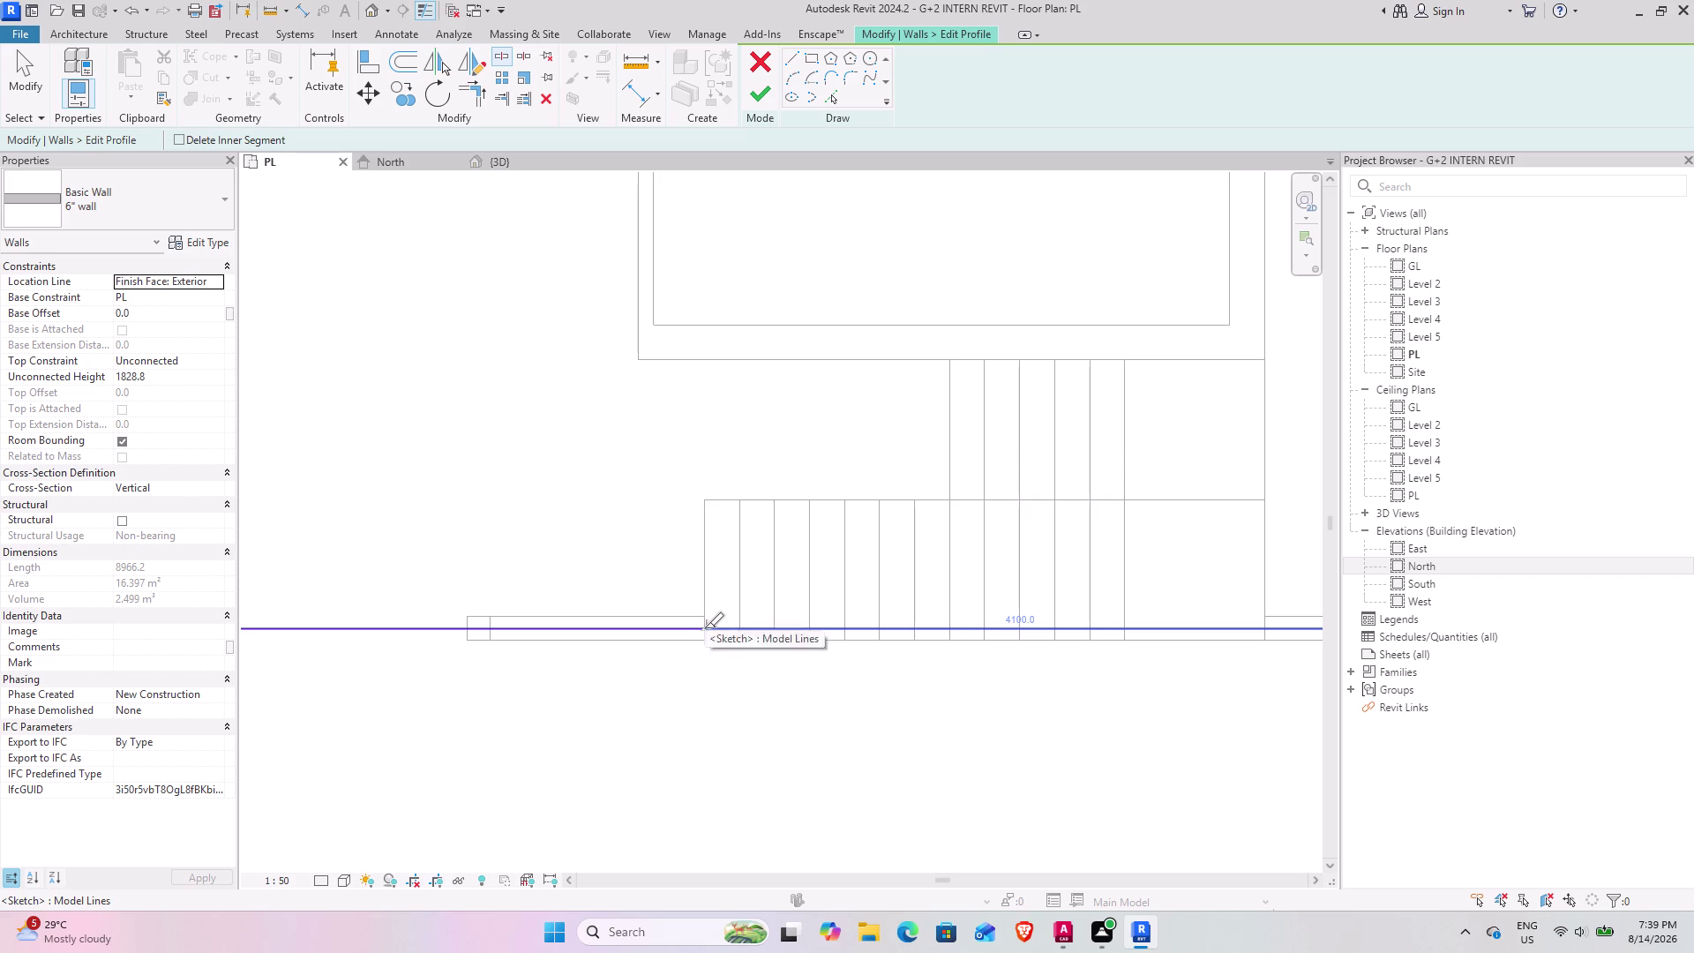
Split the wall's bottom profile line where the stair begins.
scroll(up, 3)
scroll(up, 3)
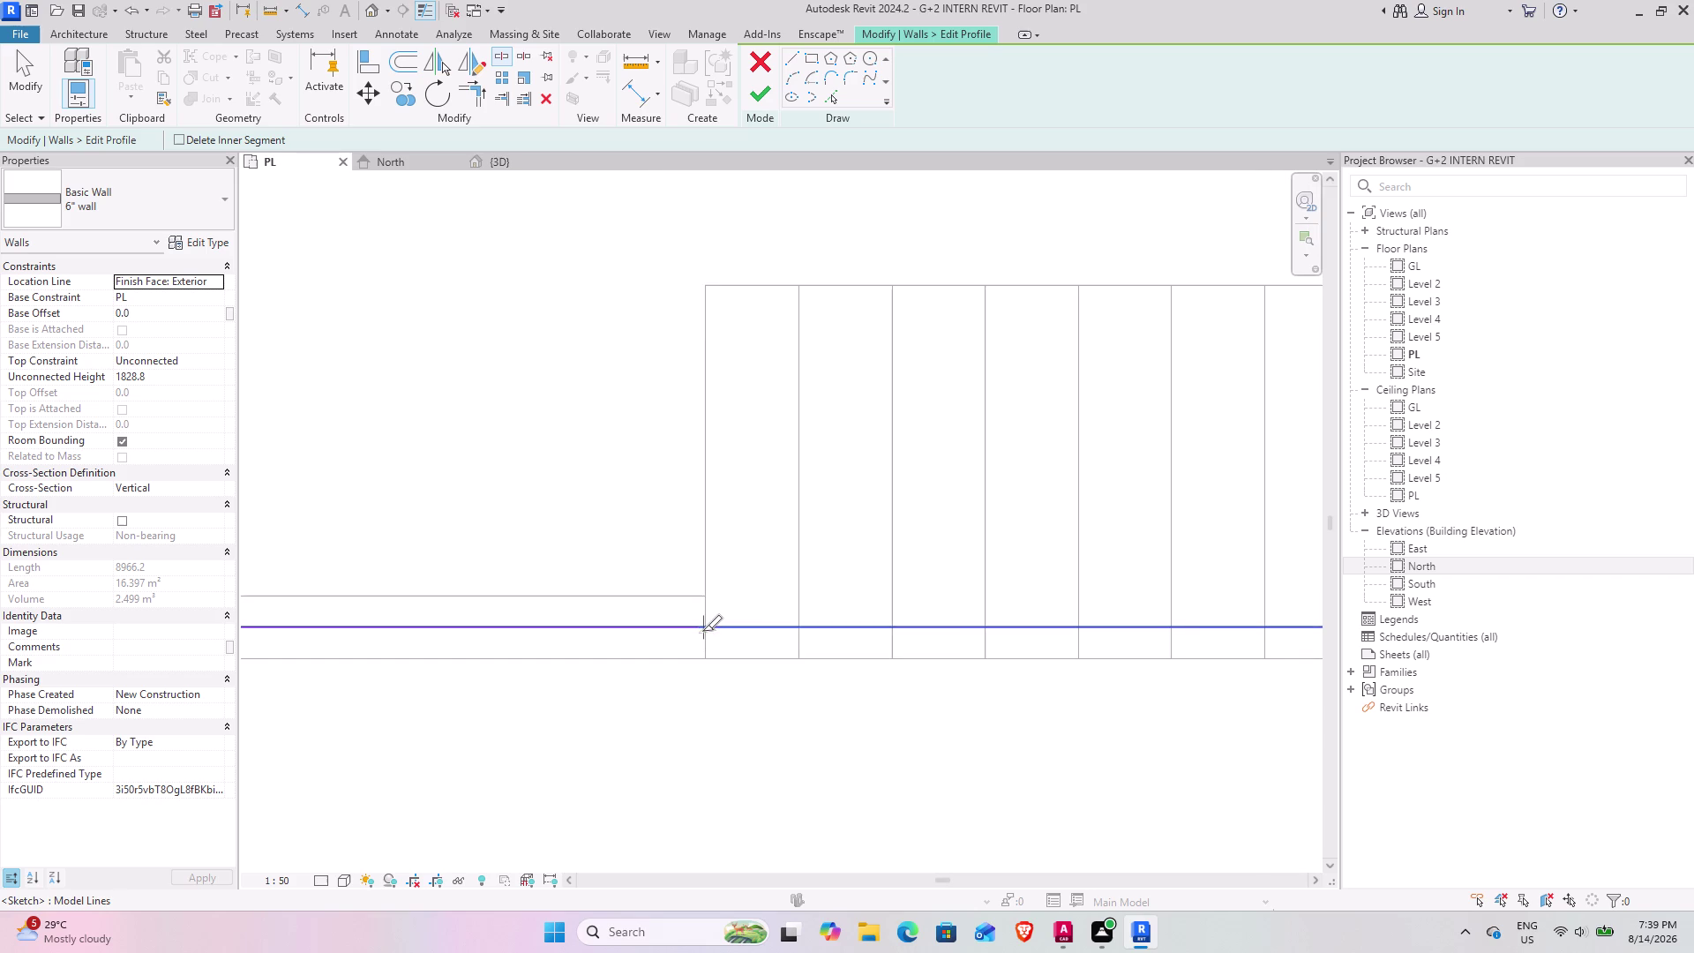
scroll(up, 3)
click(707, 624)
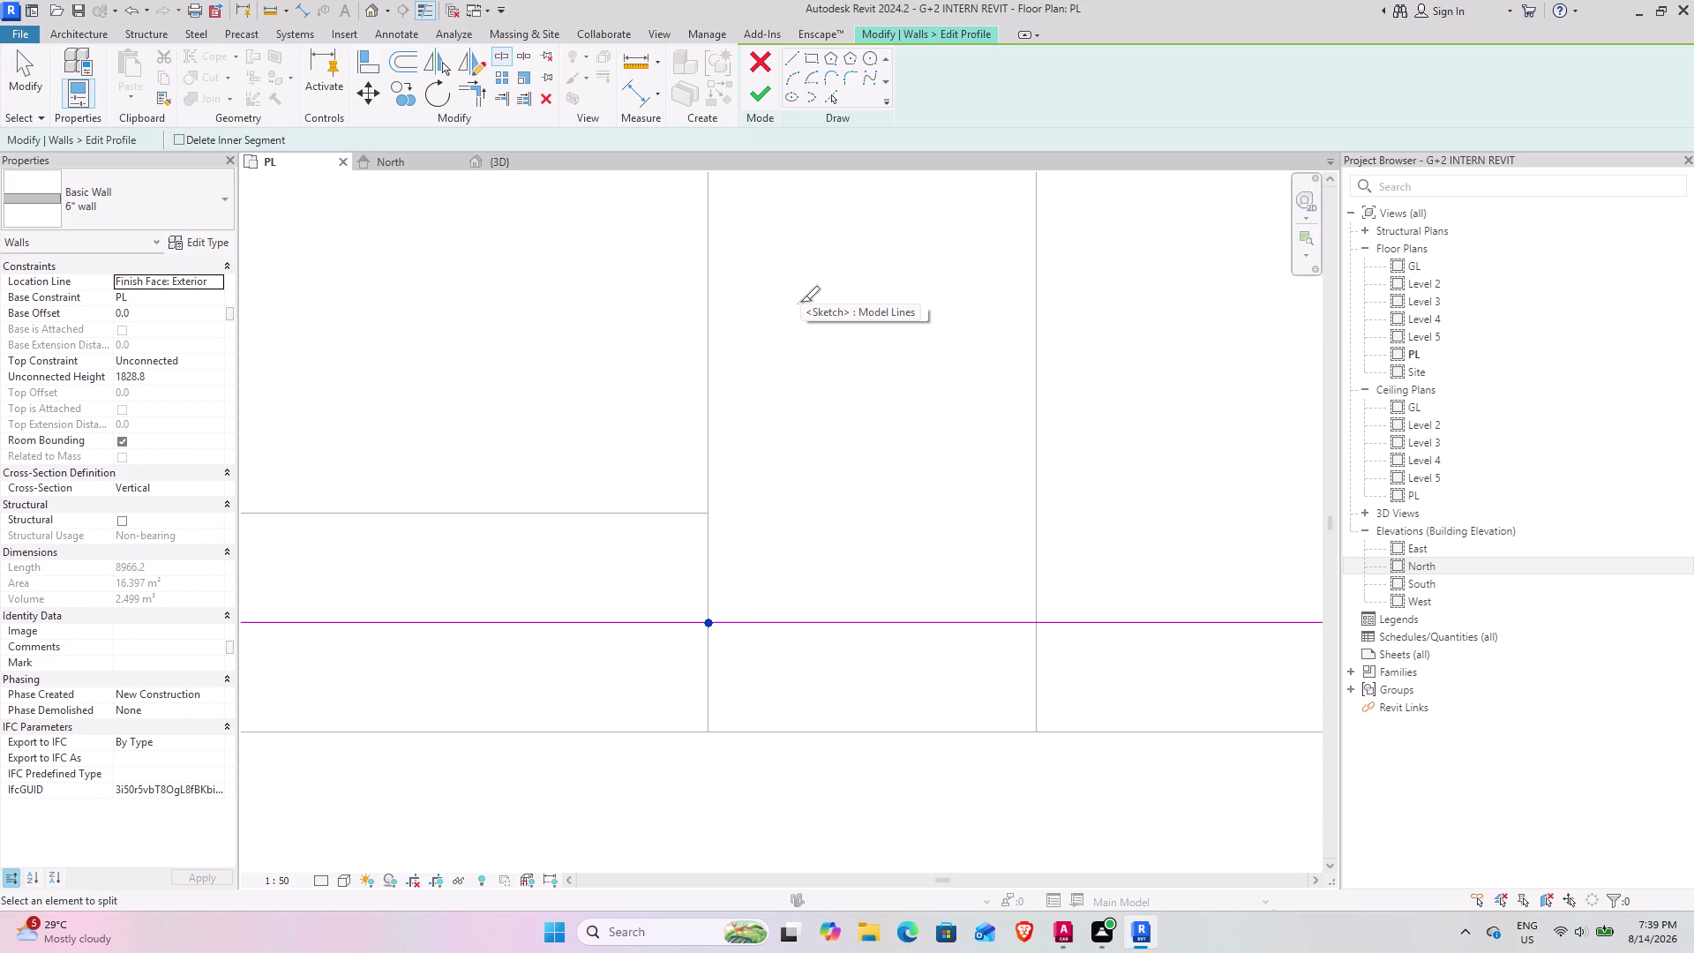
key(Escape)
key(Escape)
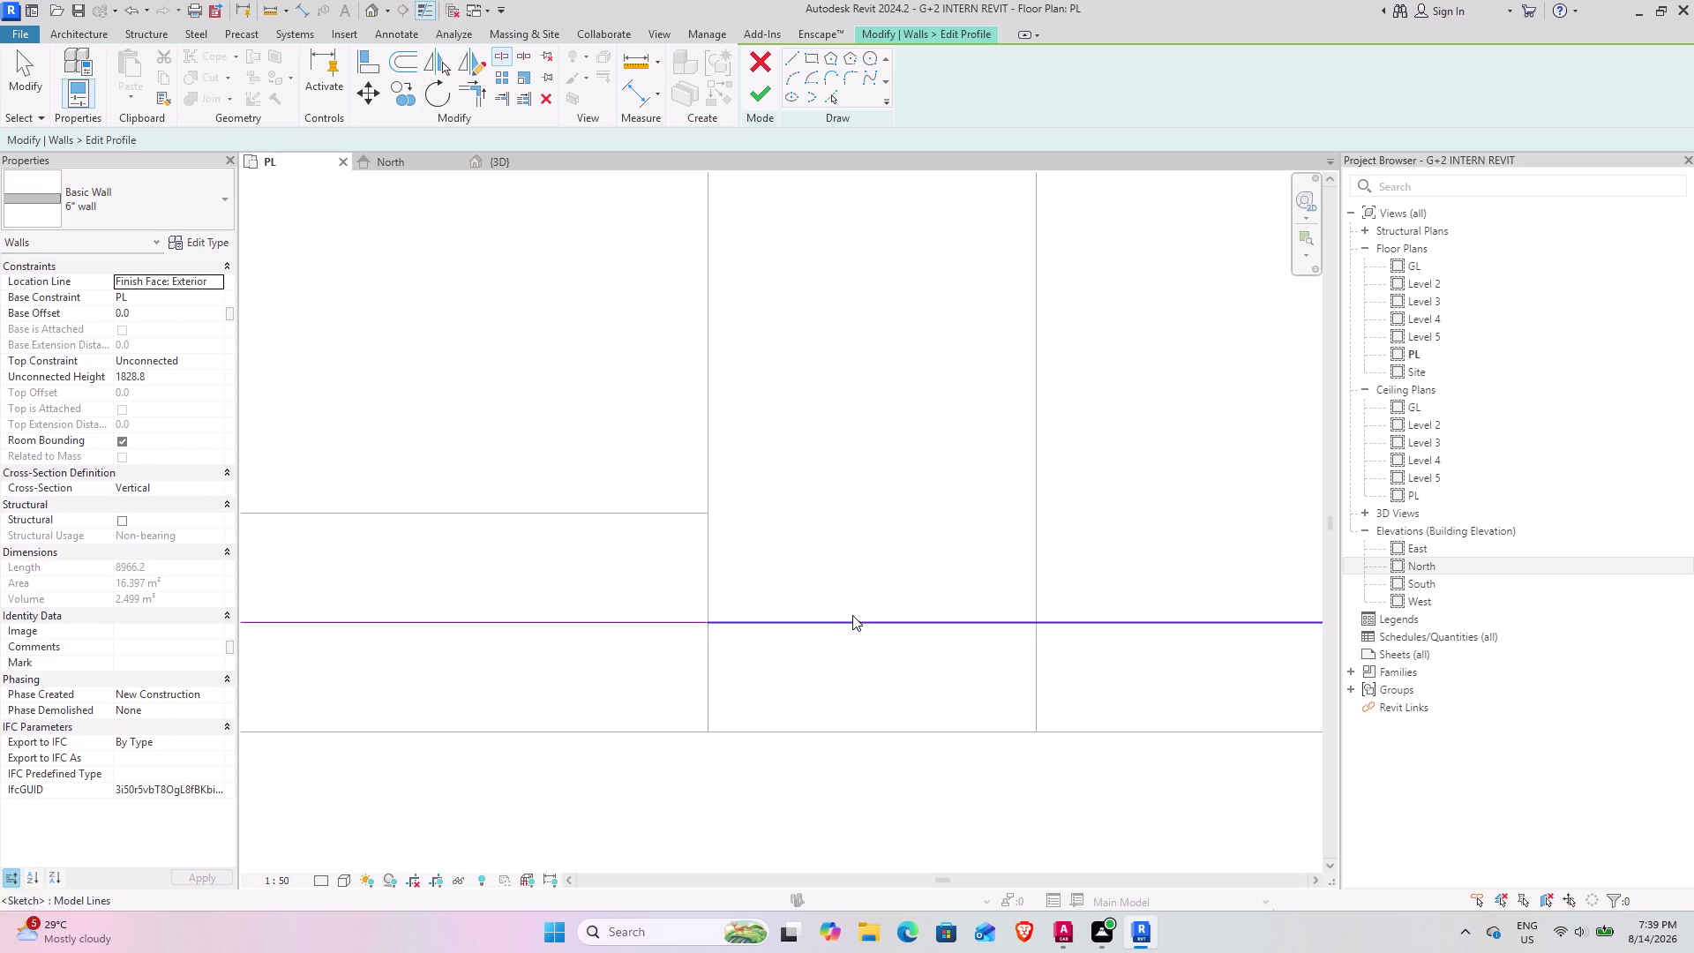
click(856, 621)
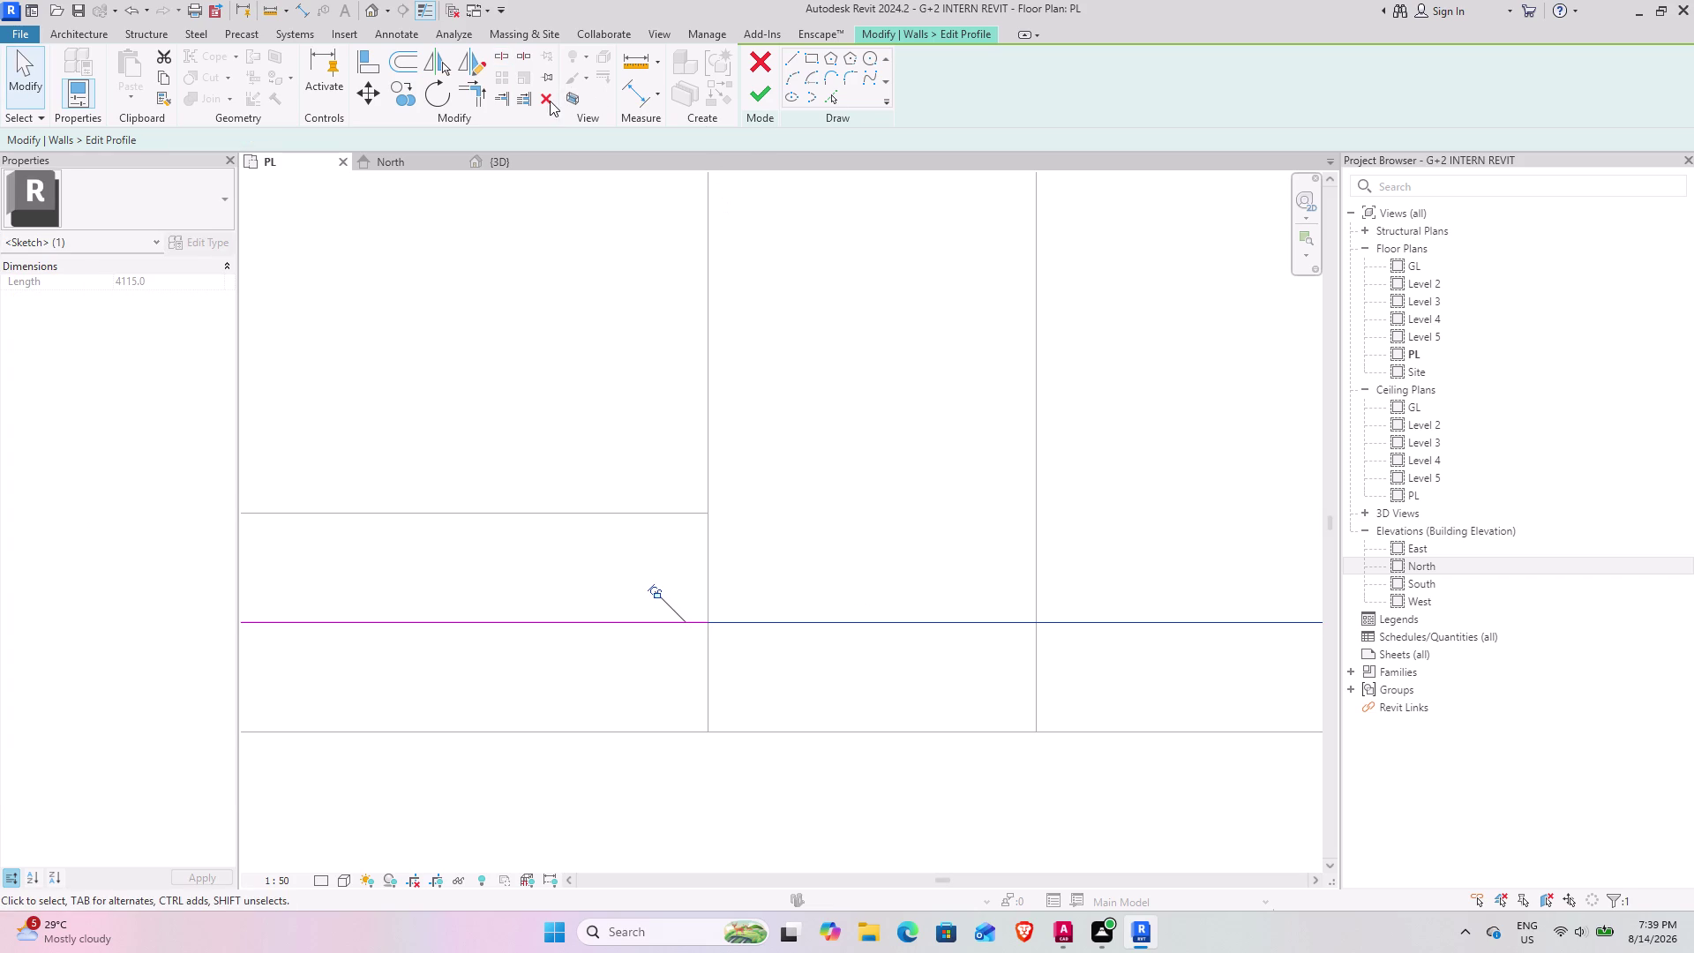
Try to finish the profile sketch, then keep editing after the open-loop error.
click(550, 100)
click(762, 90)
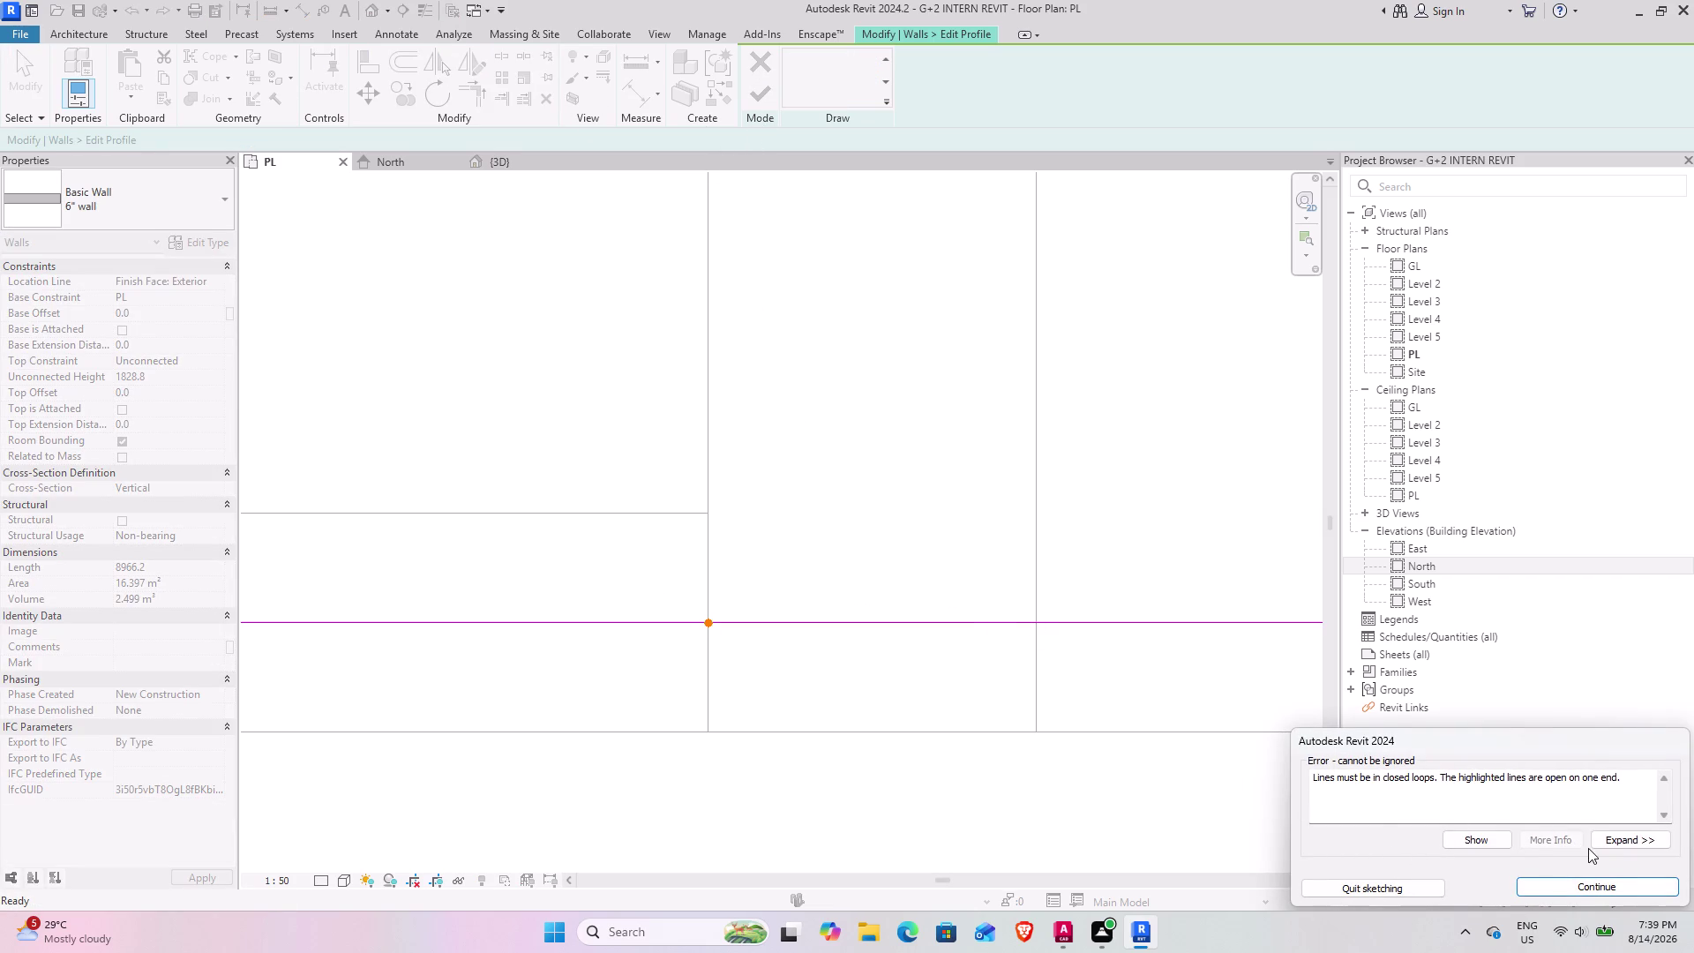
click(1602, 888)
click(887, 624)
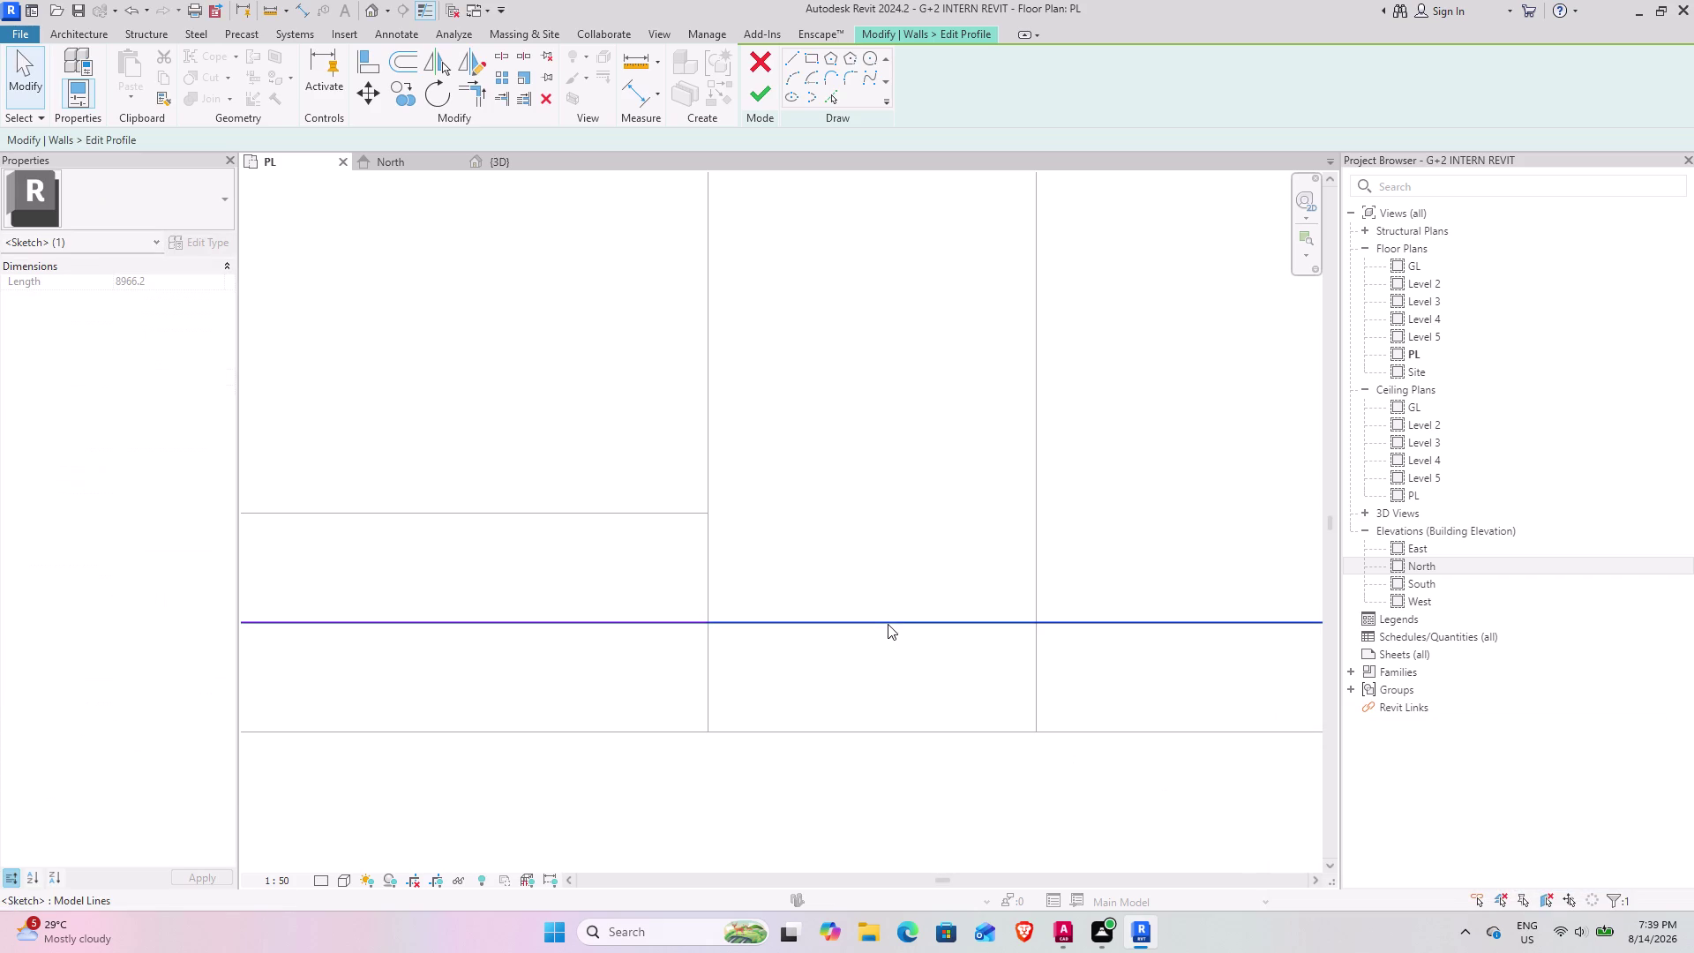
In the 3D view, orbit around the stair and the split profile line.
scroll(down, 3)
scroll(down, 3)
scroll(up, 3)
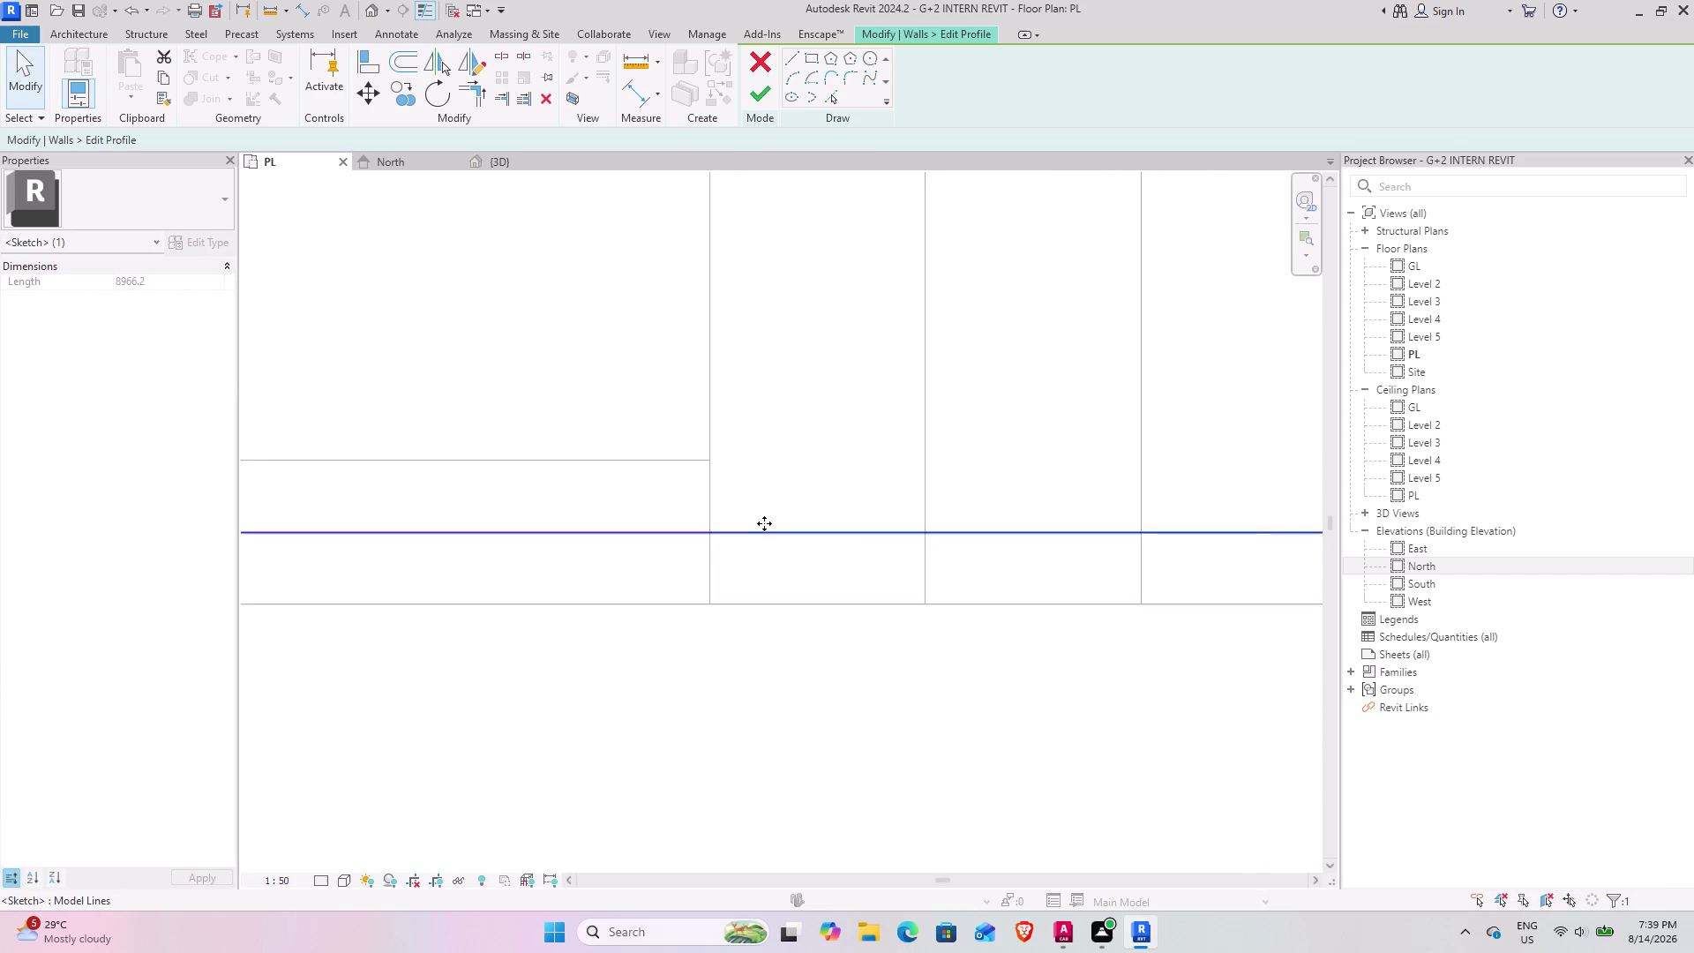
scroll(up, 3)
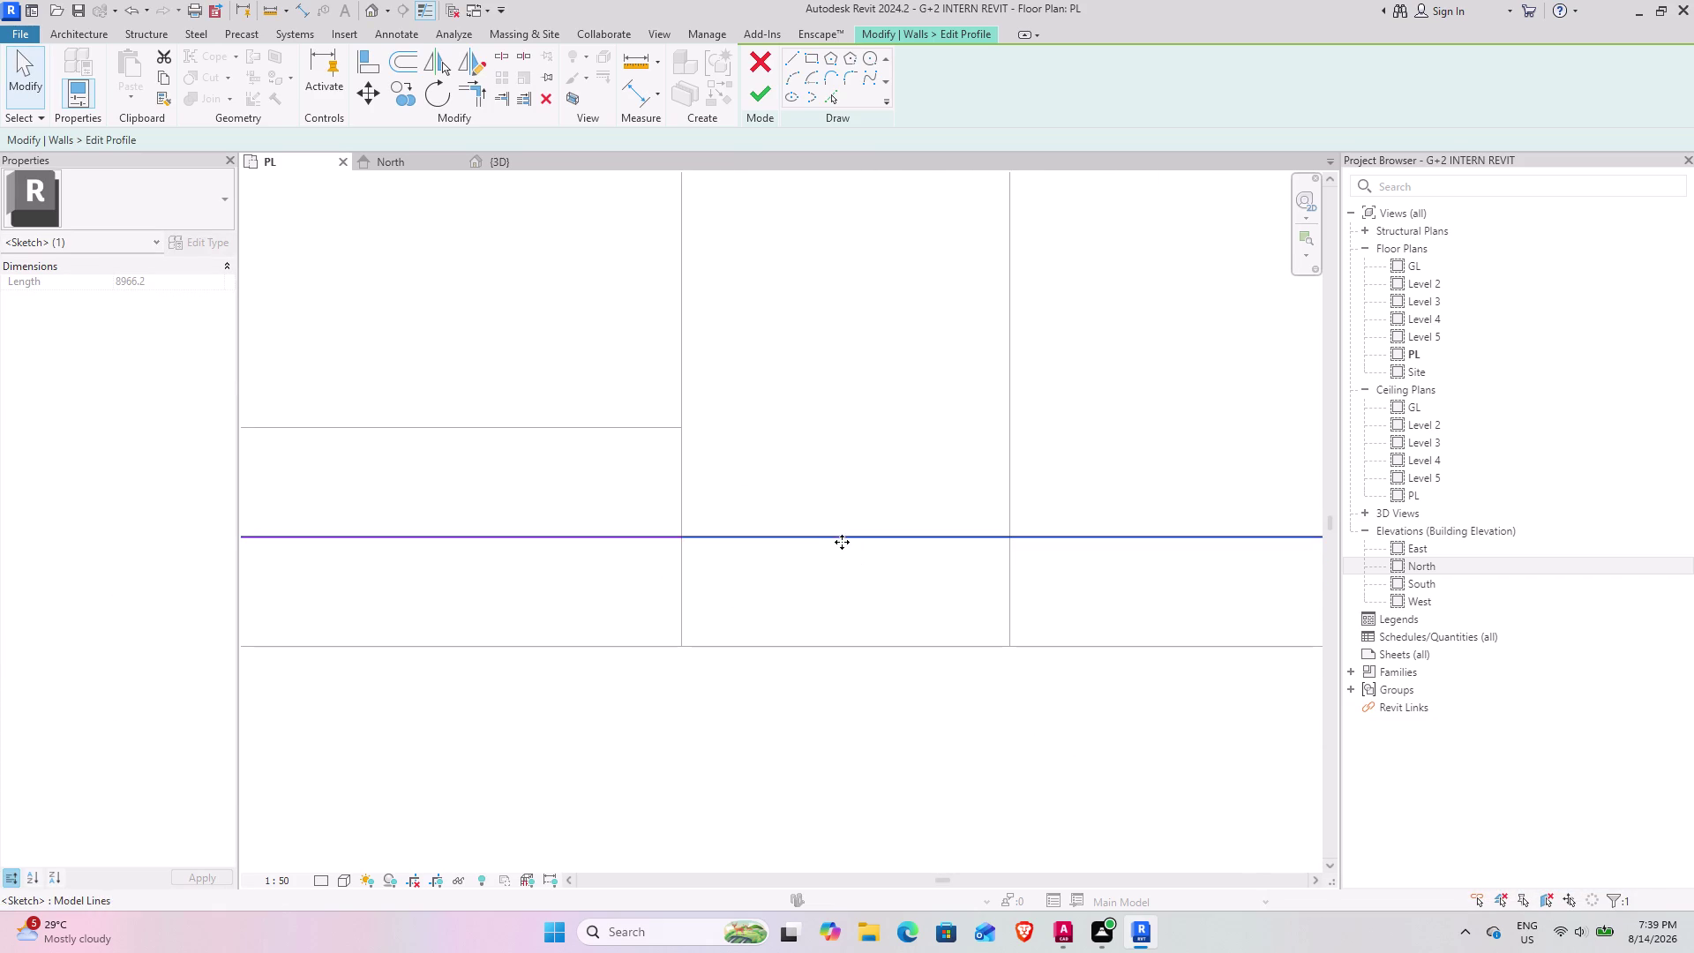
scroll(down, 3)
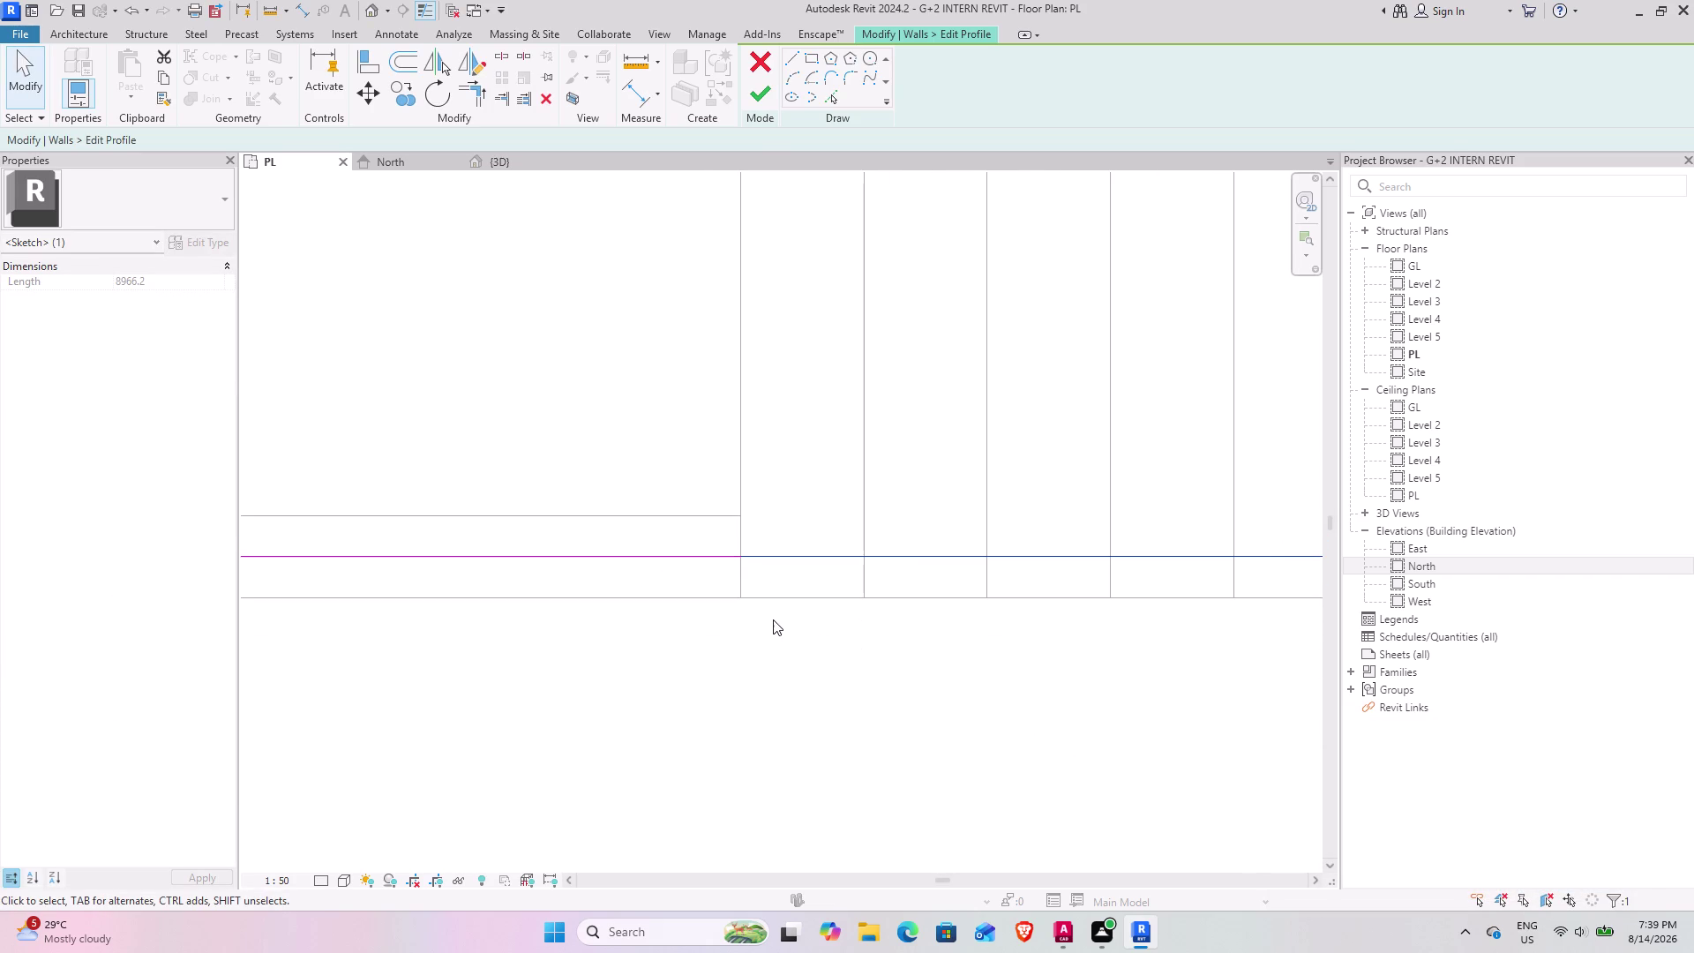
middle_drag(769, 597, 765, 574)
click(508, 163)
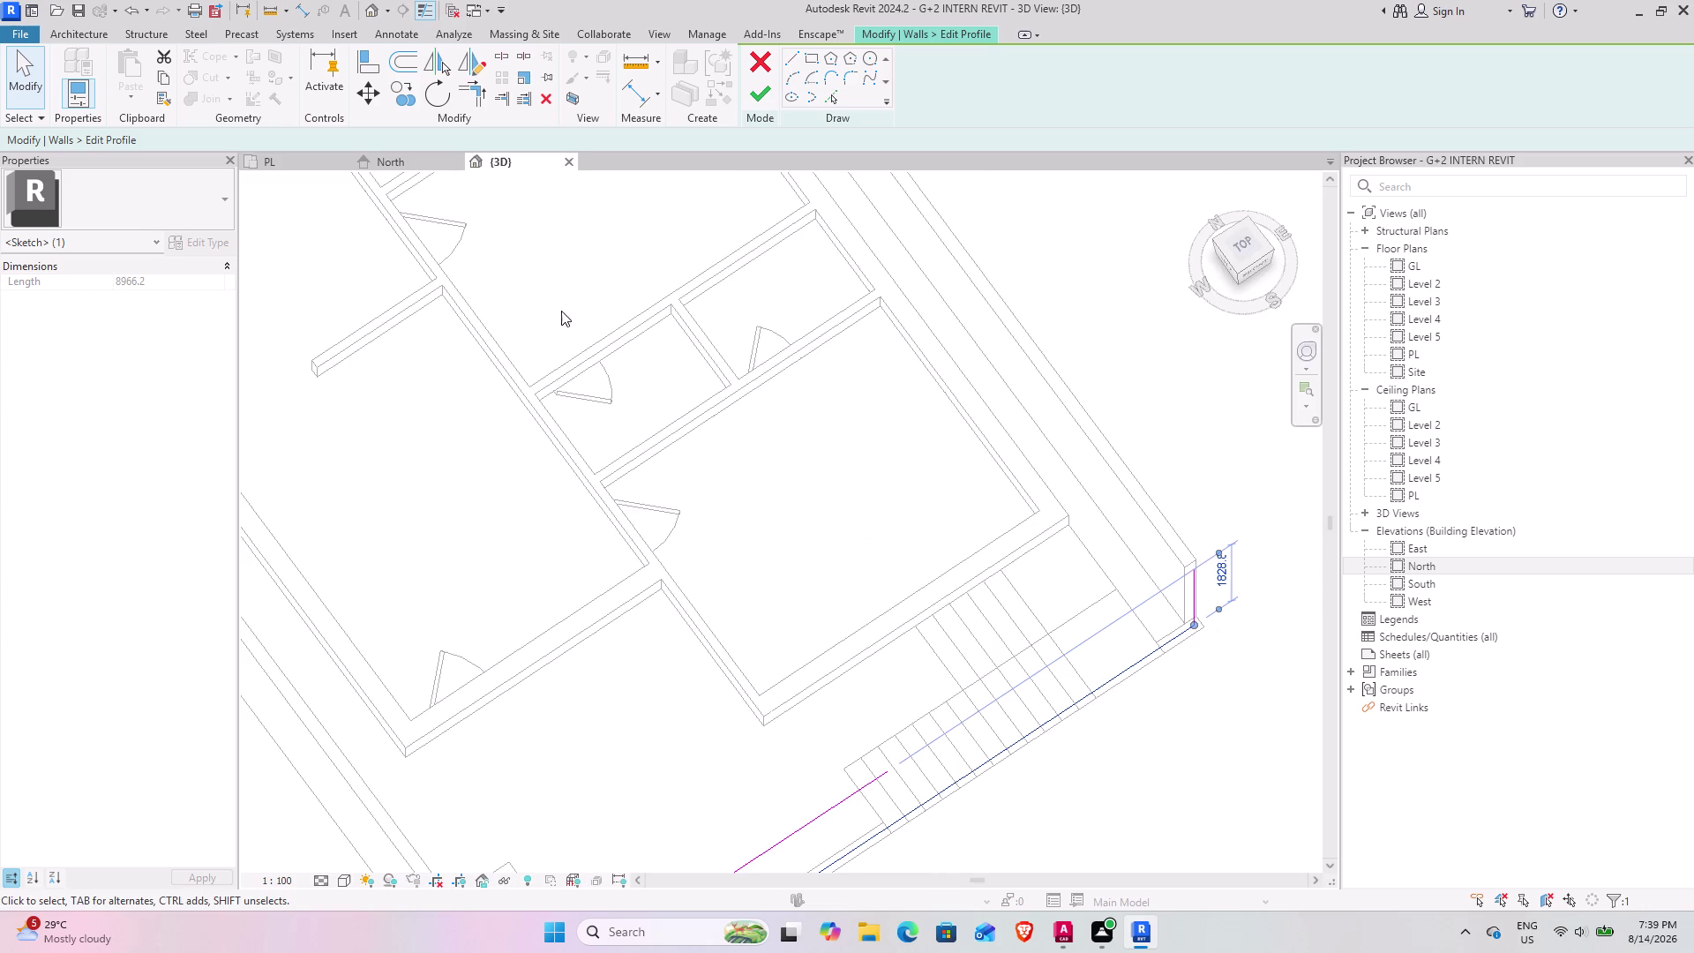
middle_drag(1001, 674, 934, 429)
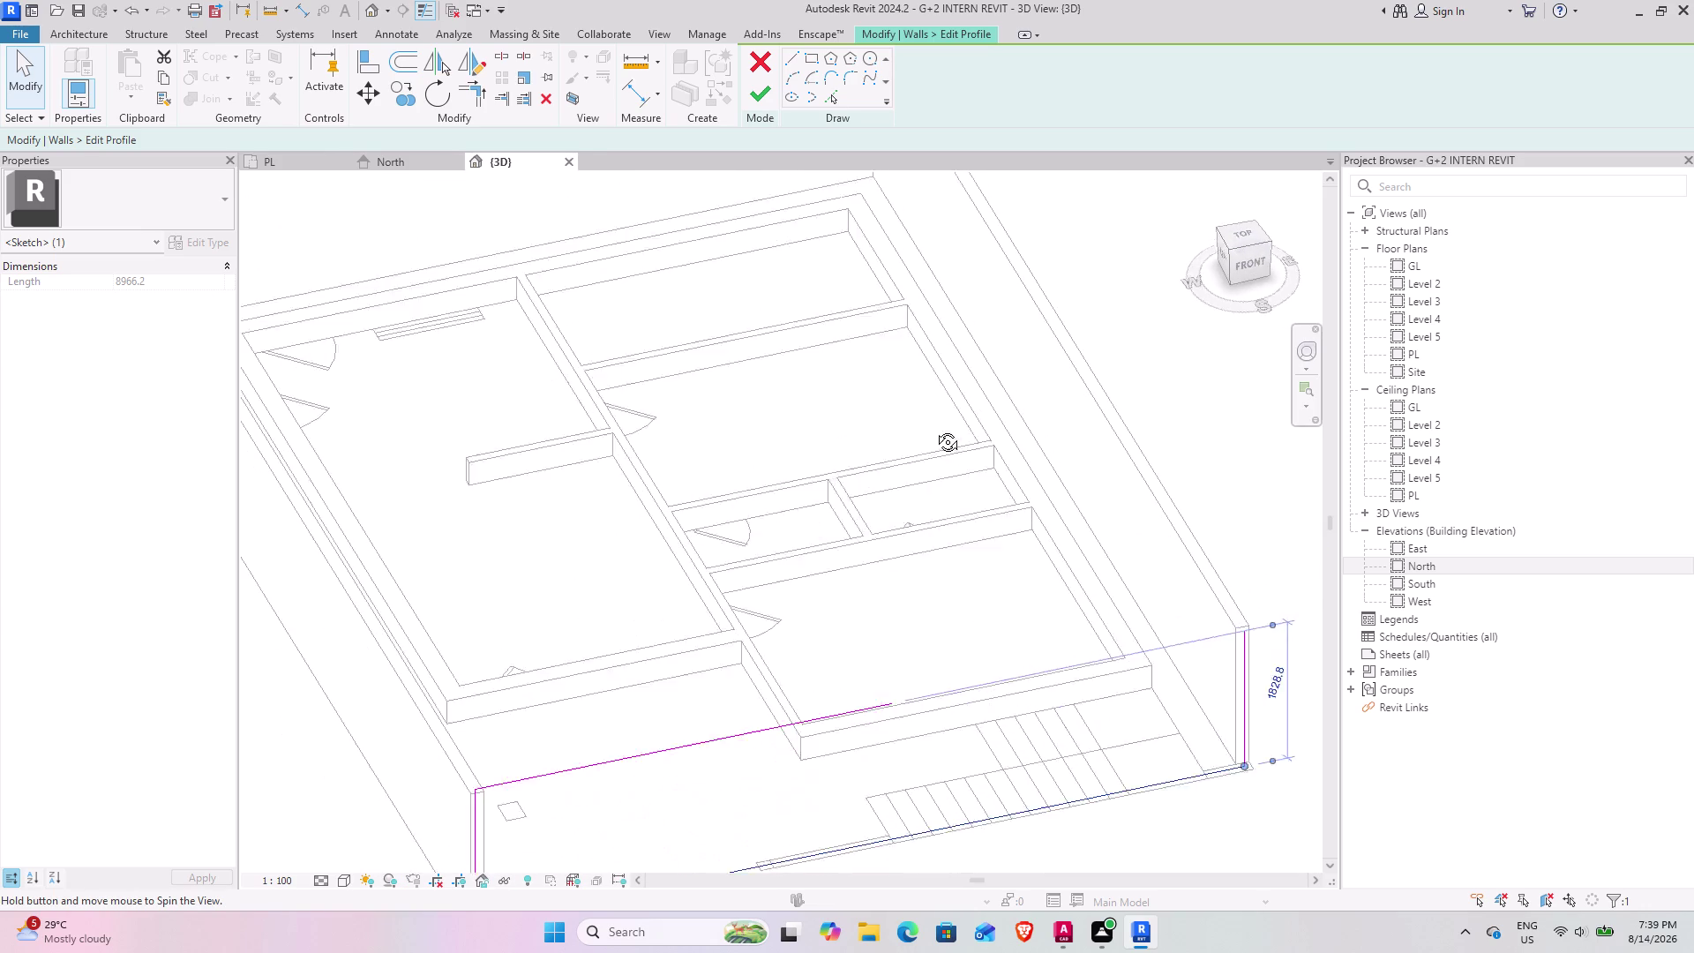
middle_drag(934, 429, 922, 385)
middle_drag(977, 678, 965, 859)
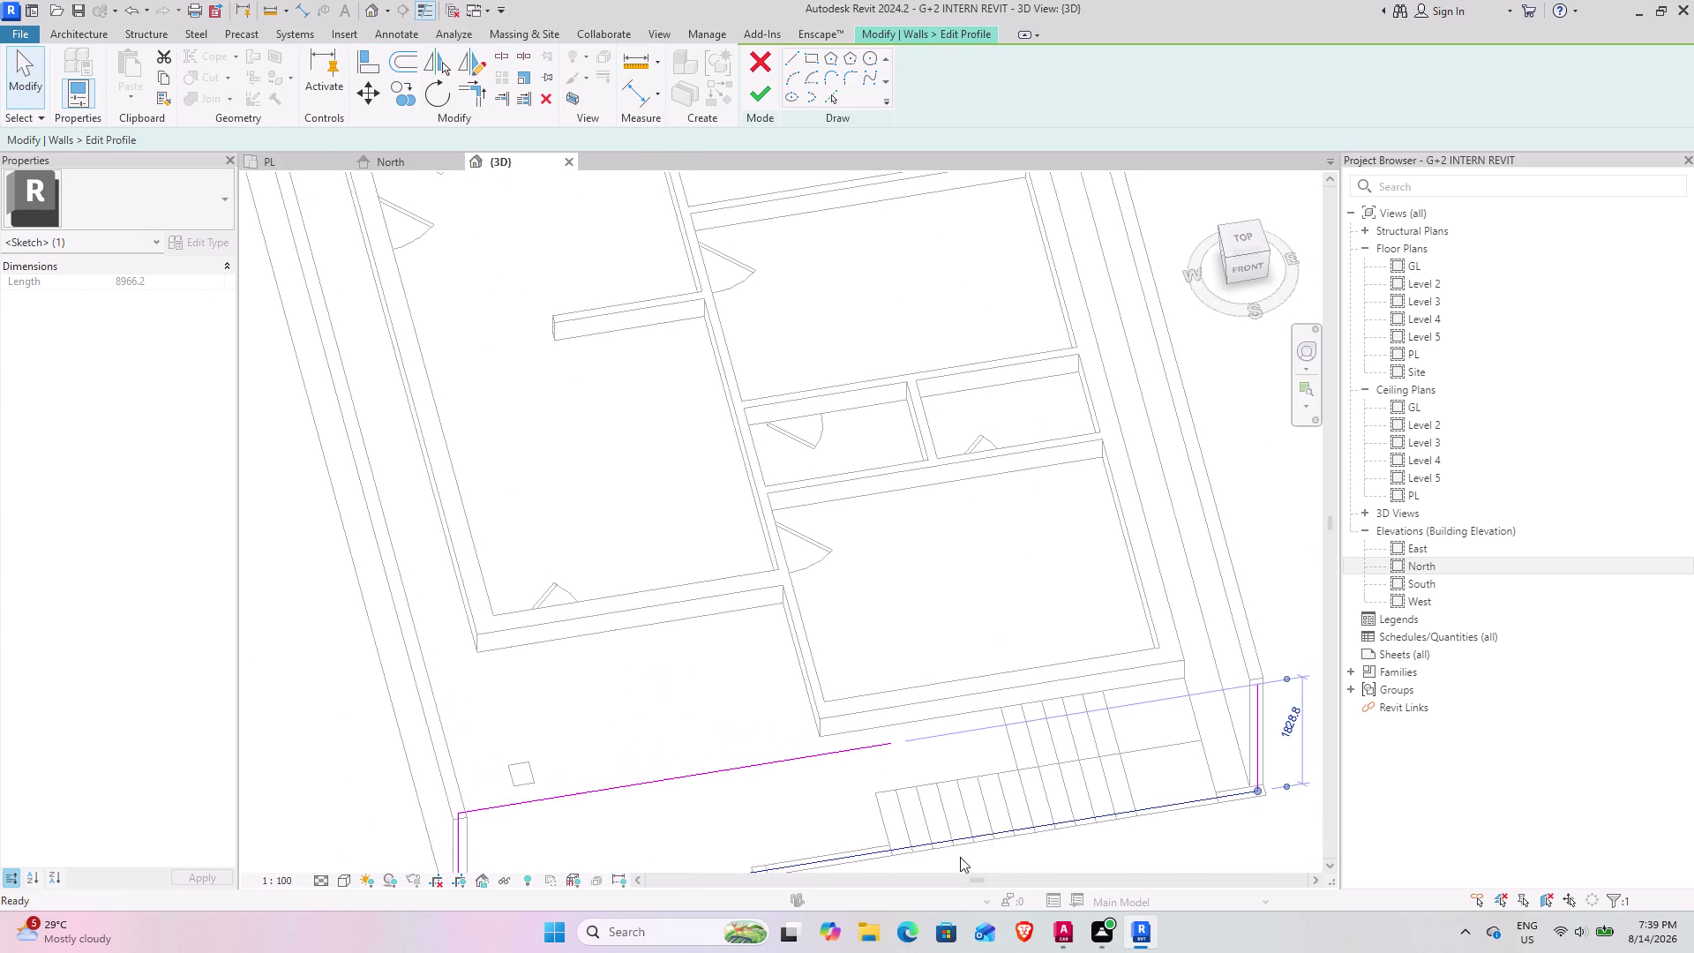
scroll(up, 3)
middle_drag(913, 806, 822, 500)
scroll(up, 3)
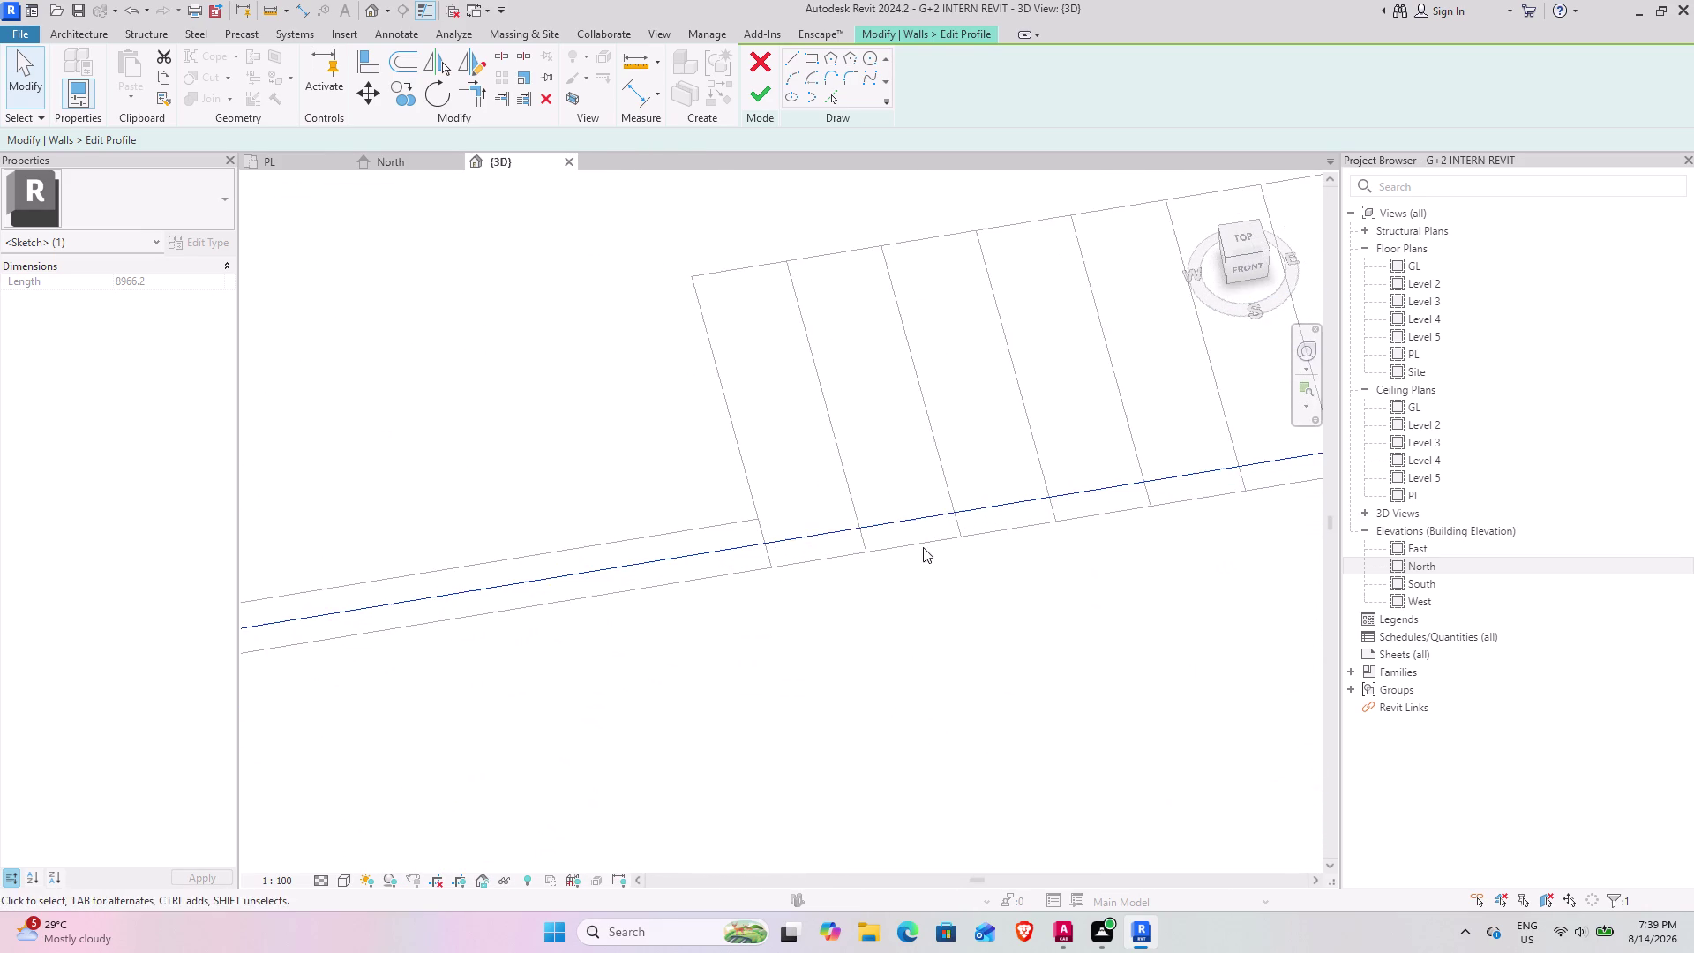
middle_drag(923, 547, 918, 582)
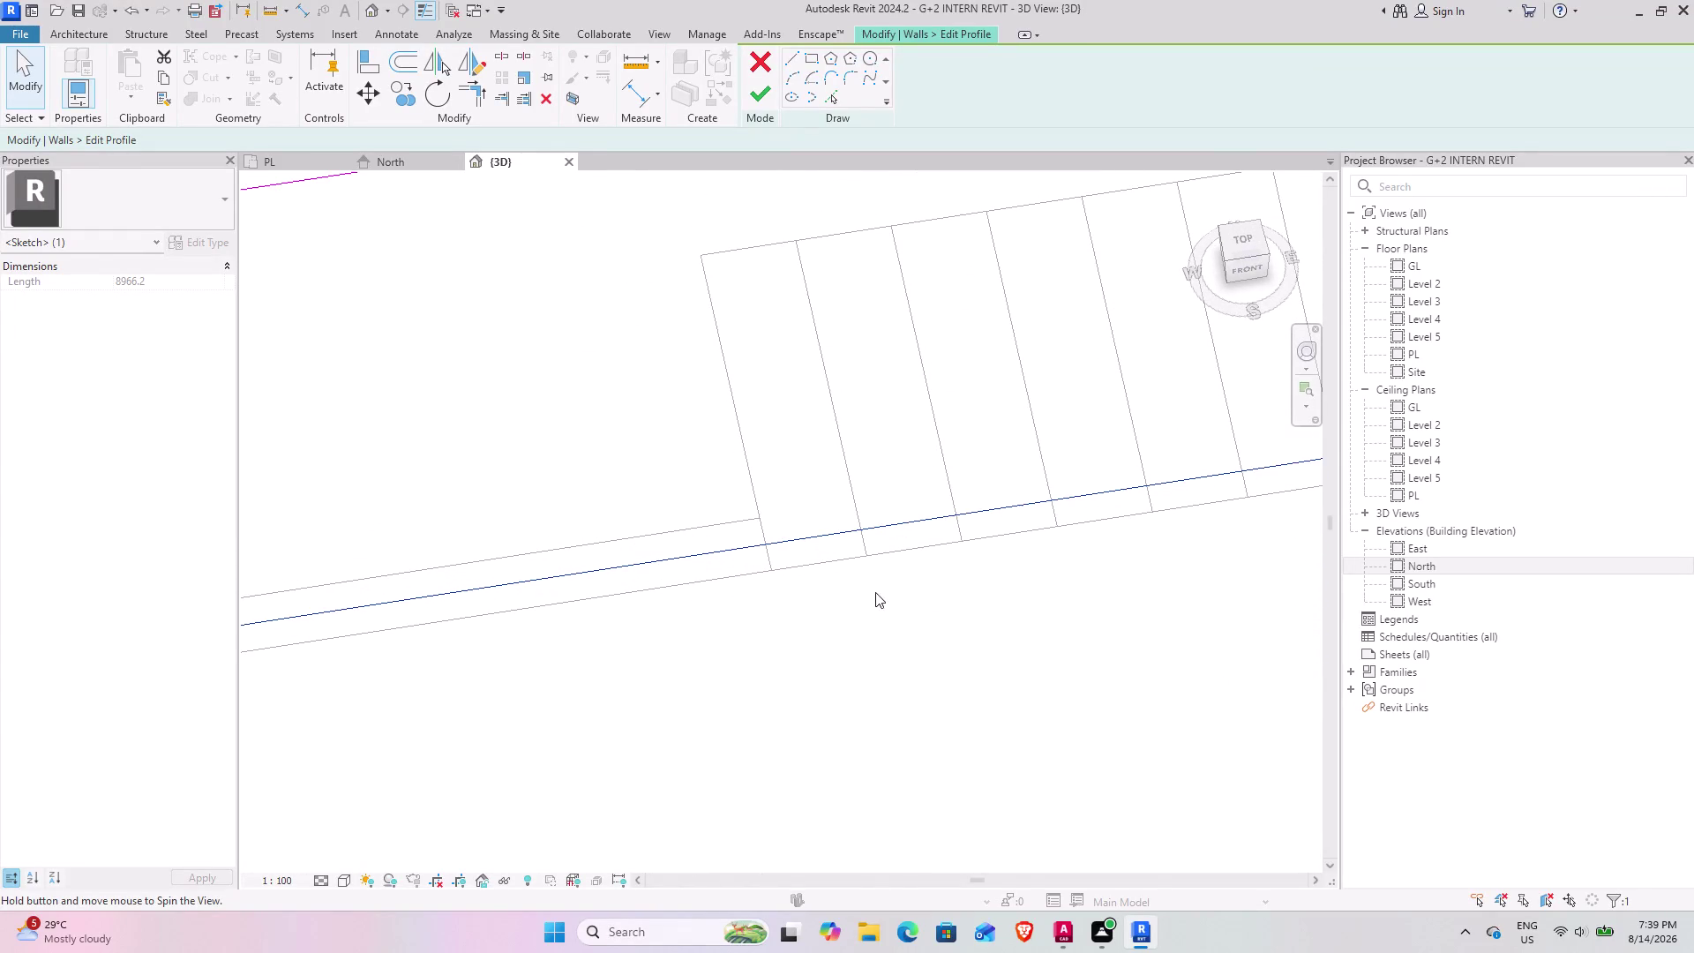
scroll(up, 3)
scroll(up, 3)
middle_drag(761, 585, 745, 588)
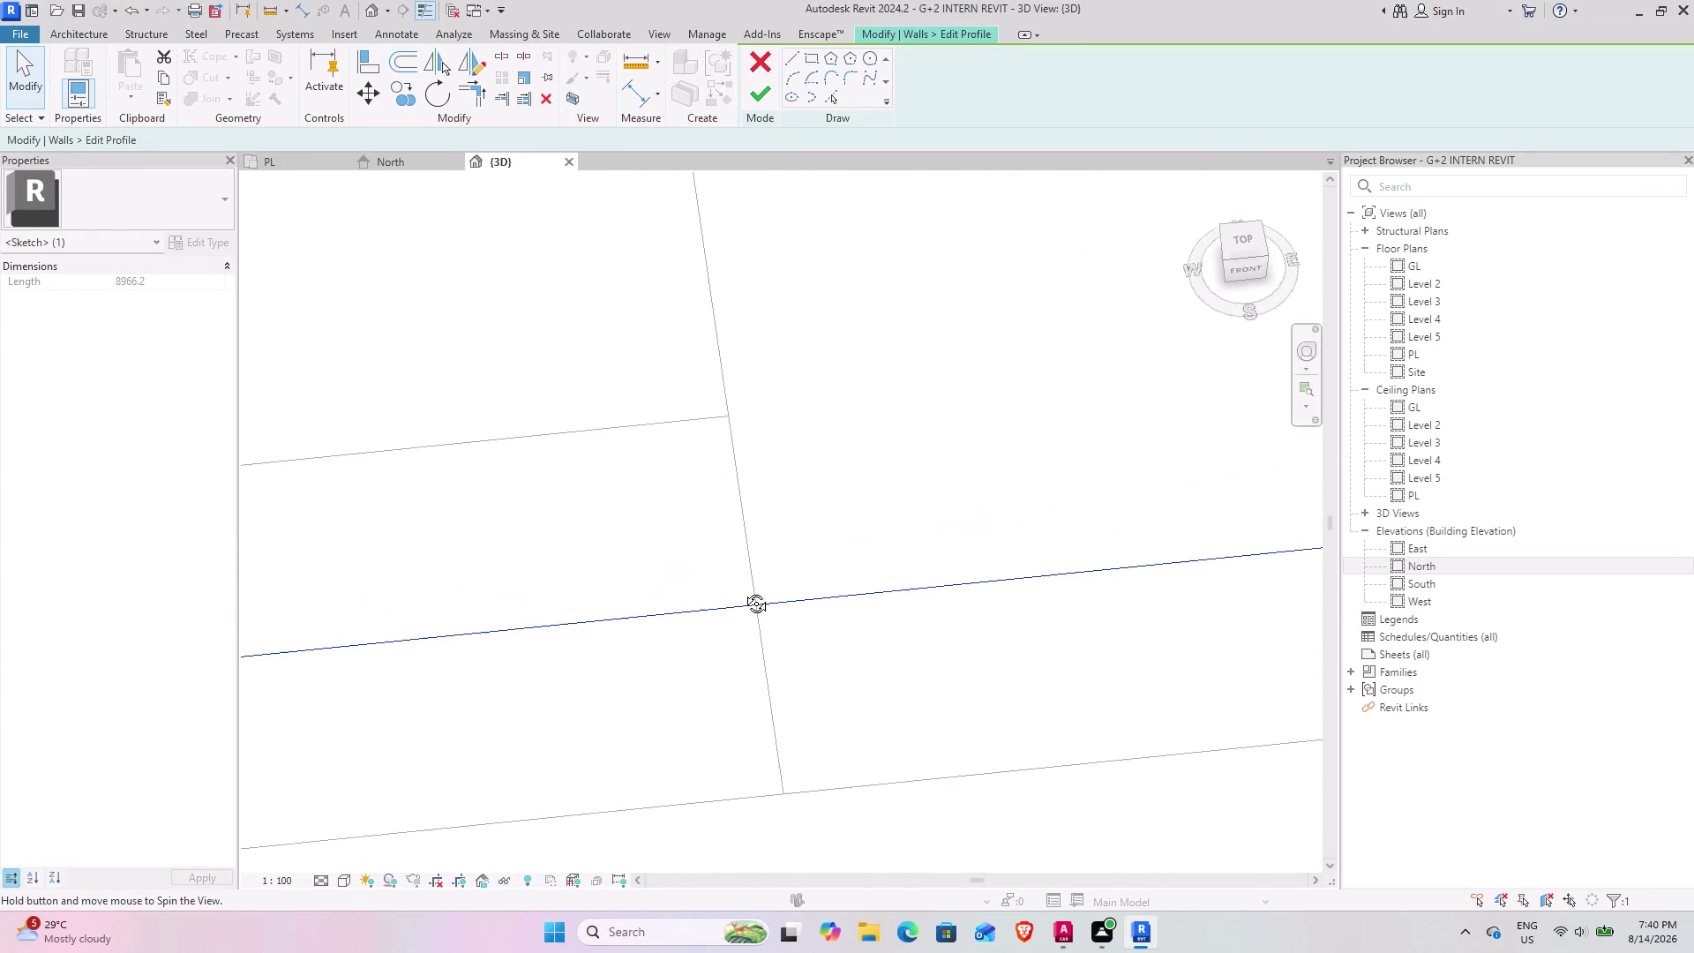
middle_drag(745, 588, 737, 624)
middle_drag(765, 641, 755, 735)
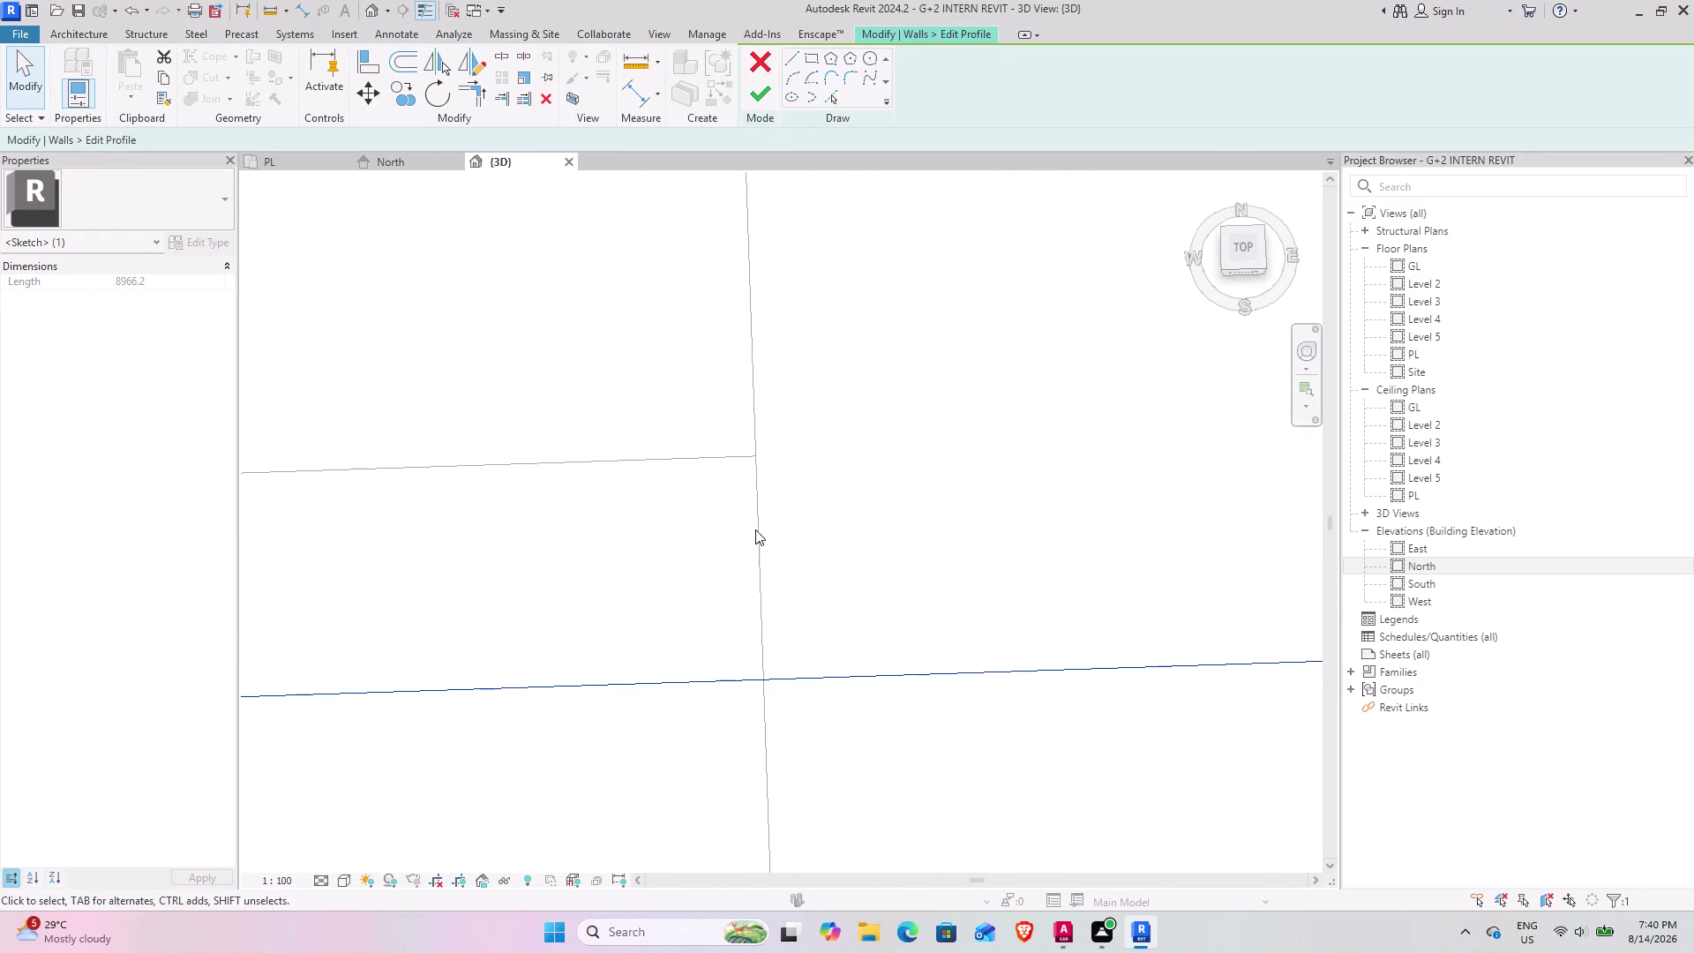
View the model from Top, zoom to the split point, and exit the profile sketch.
click(1244, 248)
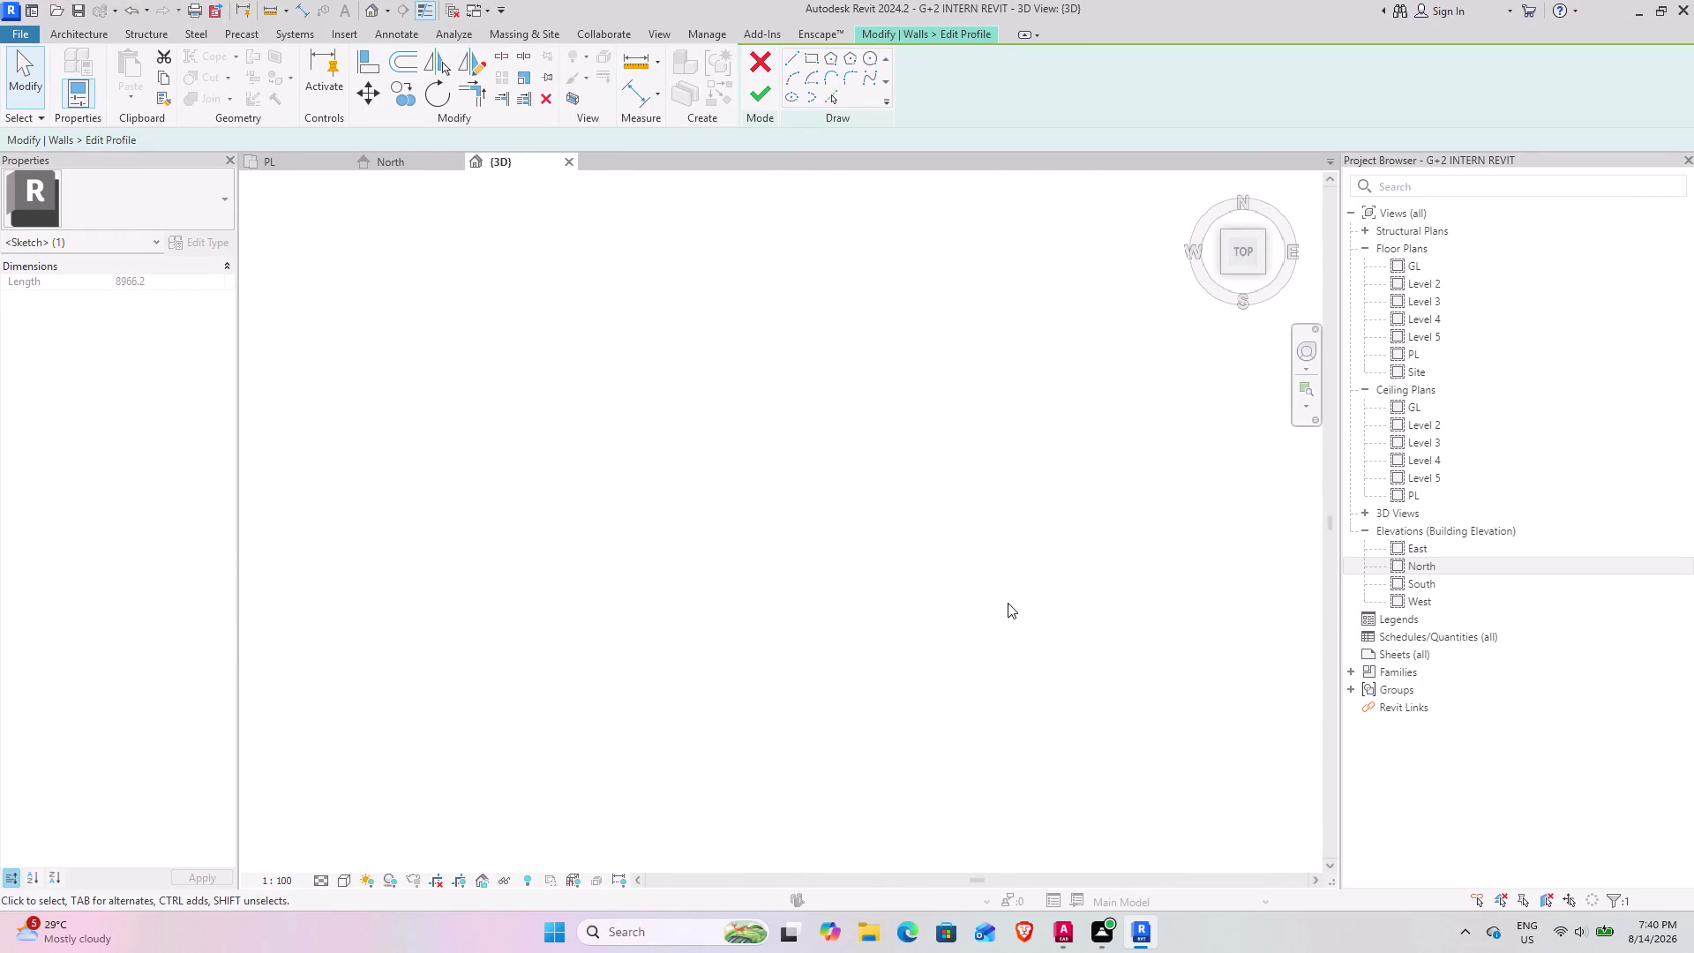
scroll(up, 3)
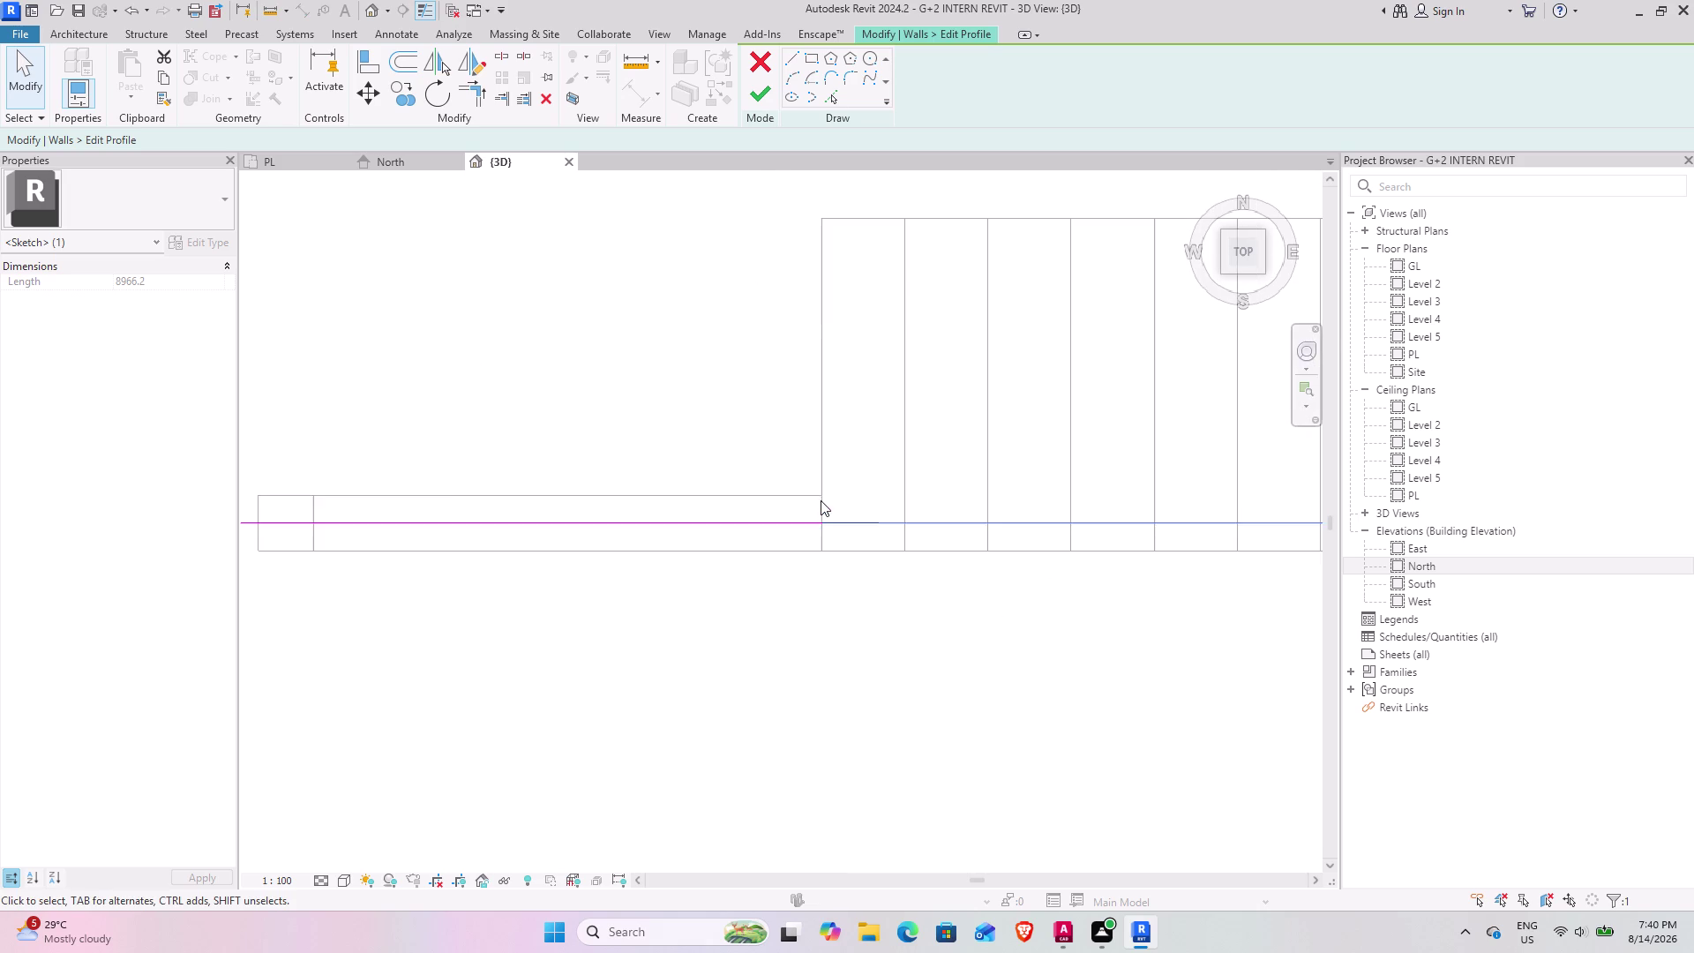
scroll(up, 3)
scroll(up, 3)
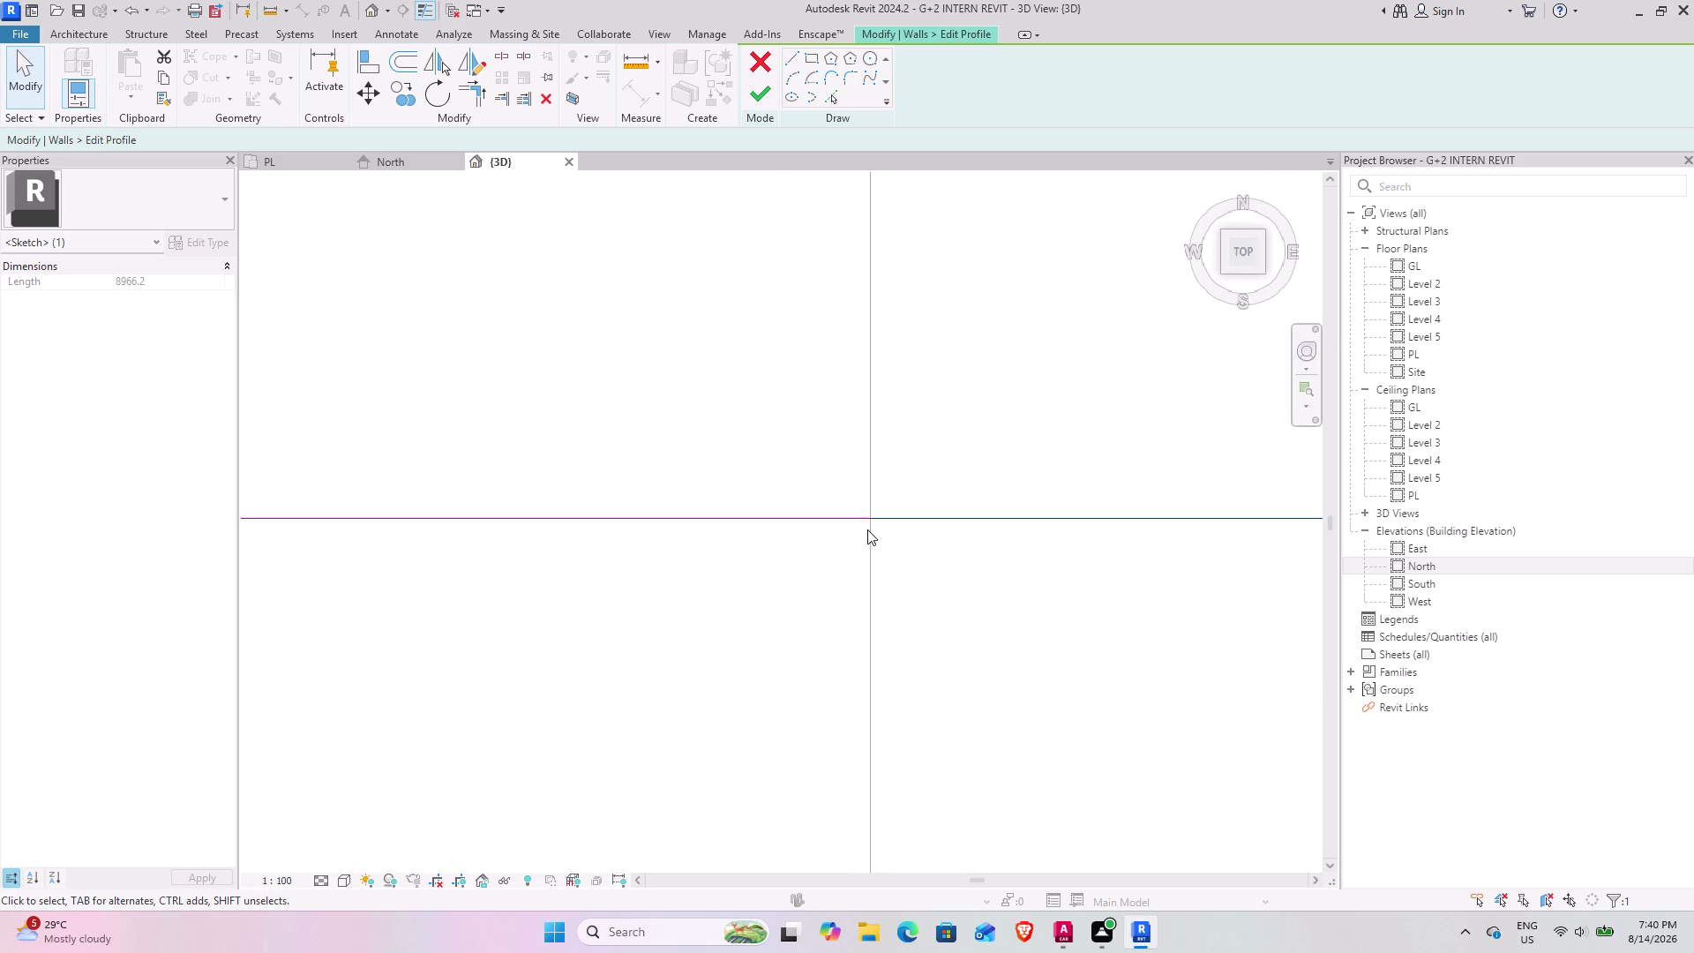
scroll(up, 3)
scroll(up, 3)
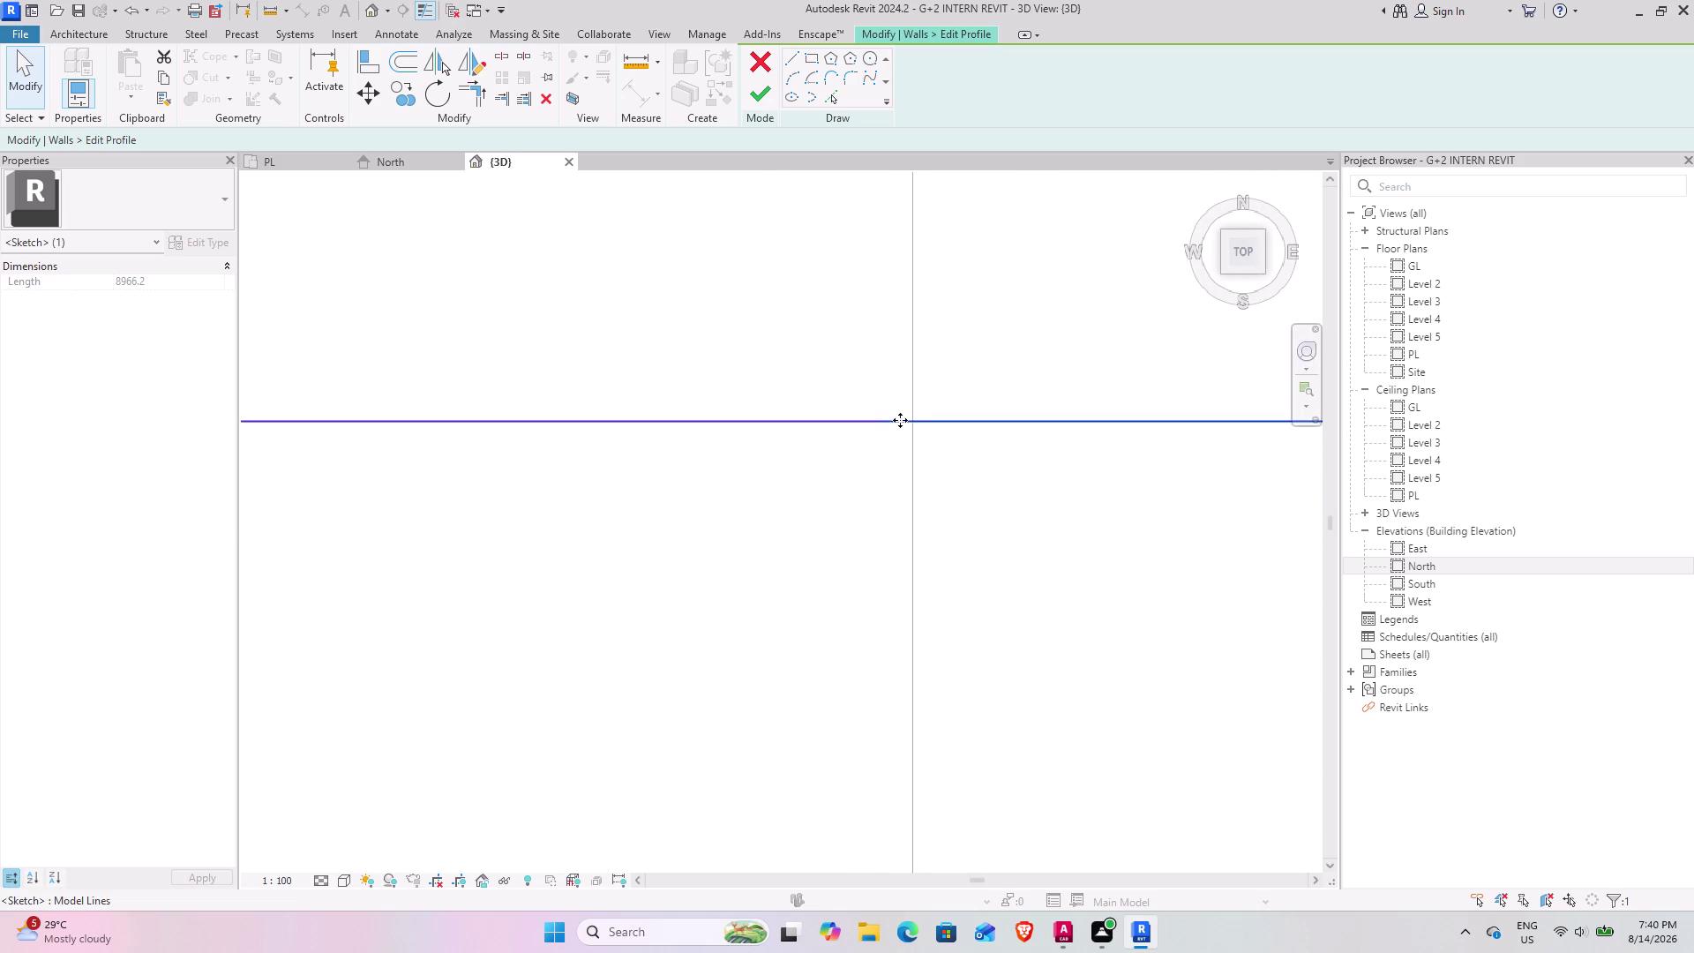
scroll(up, 3)
scroll(up, 3)
scroll(up, 3)
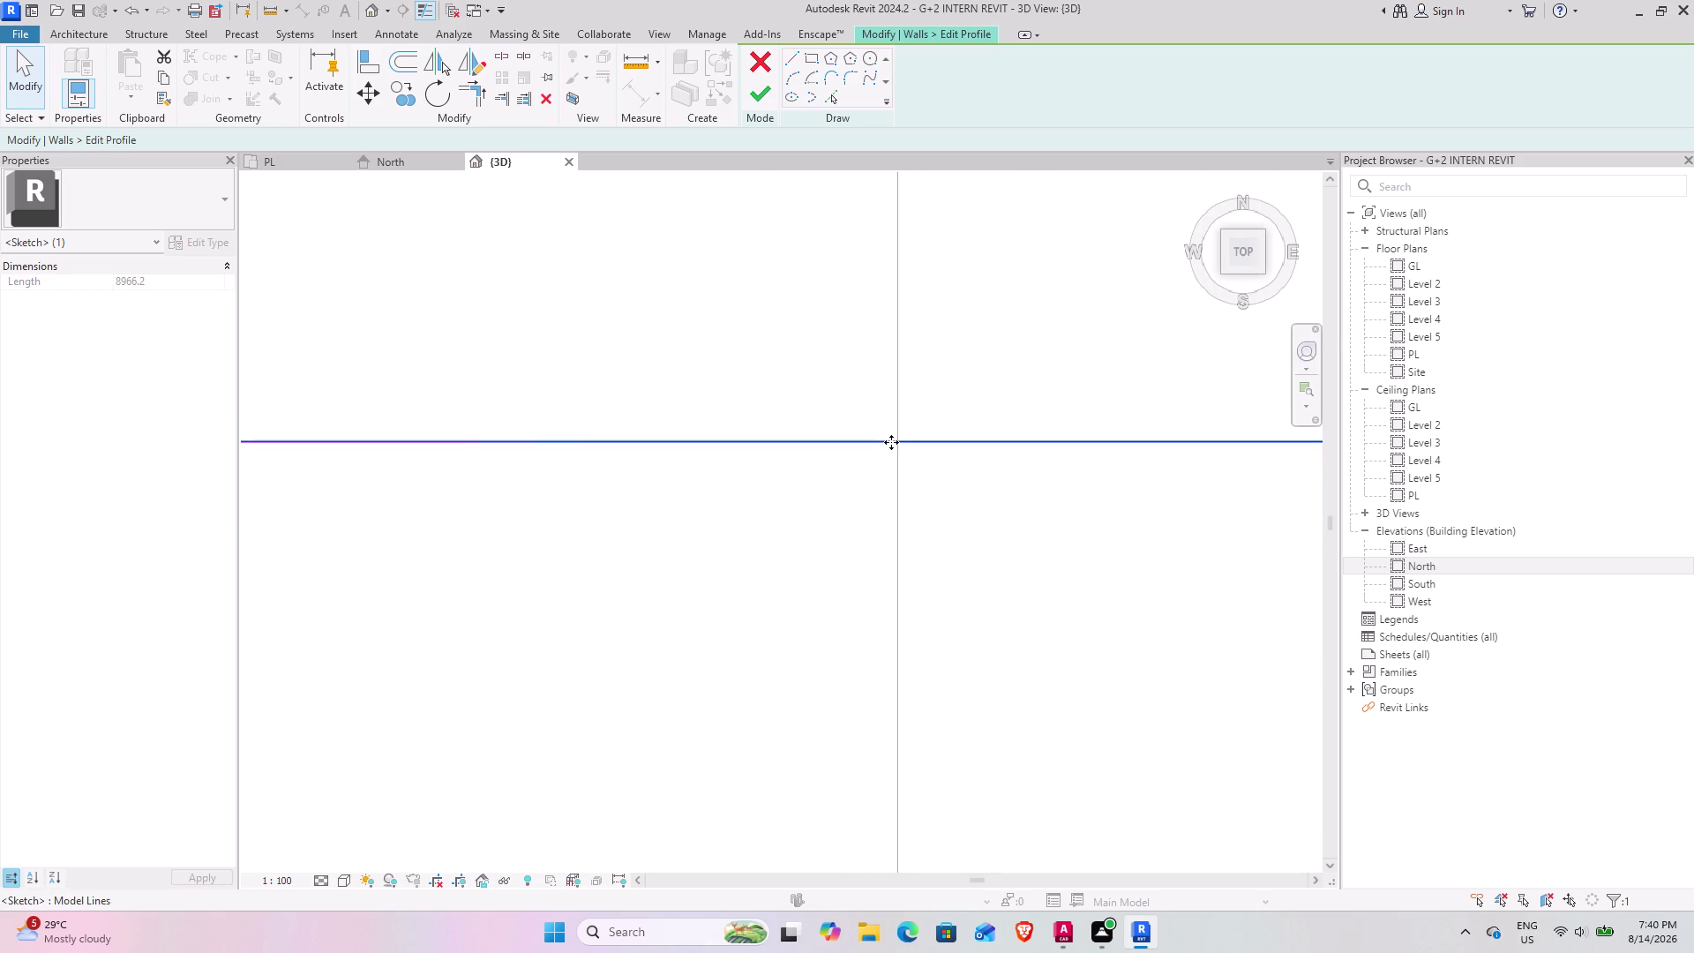
scroll(down, 3)
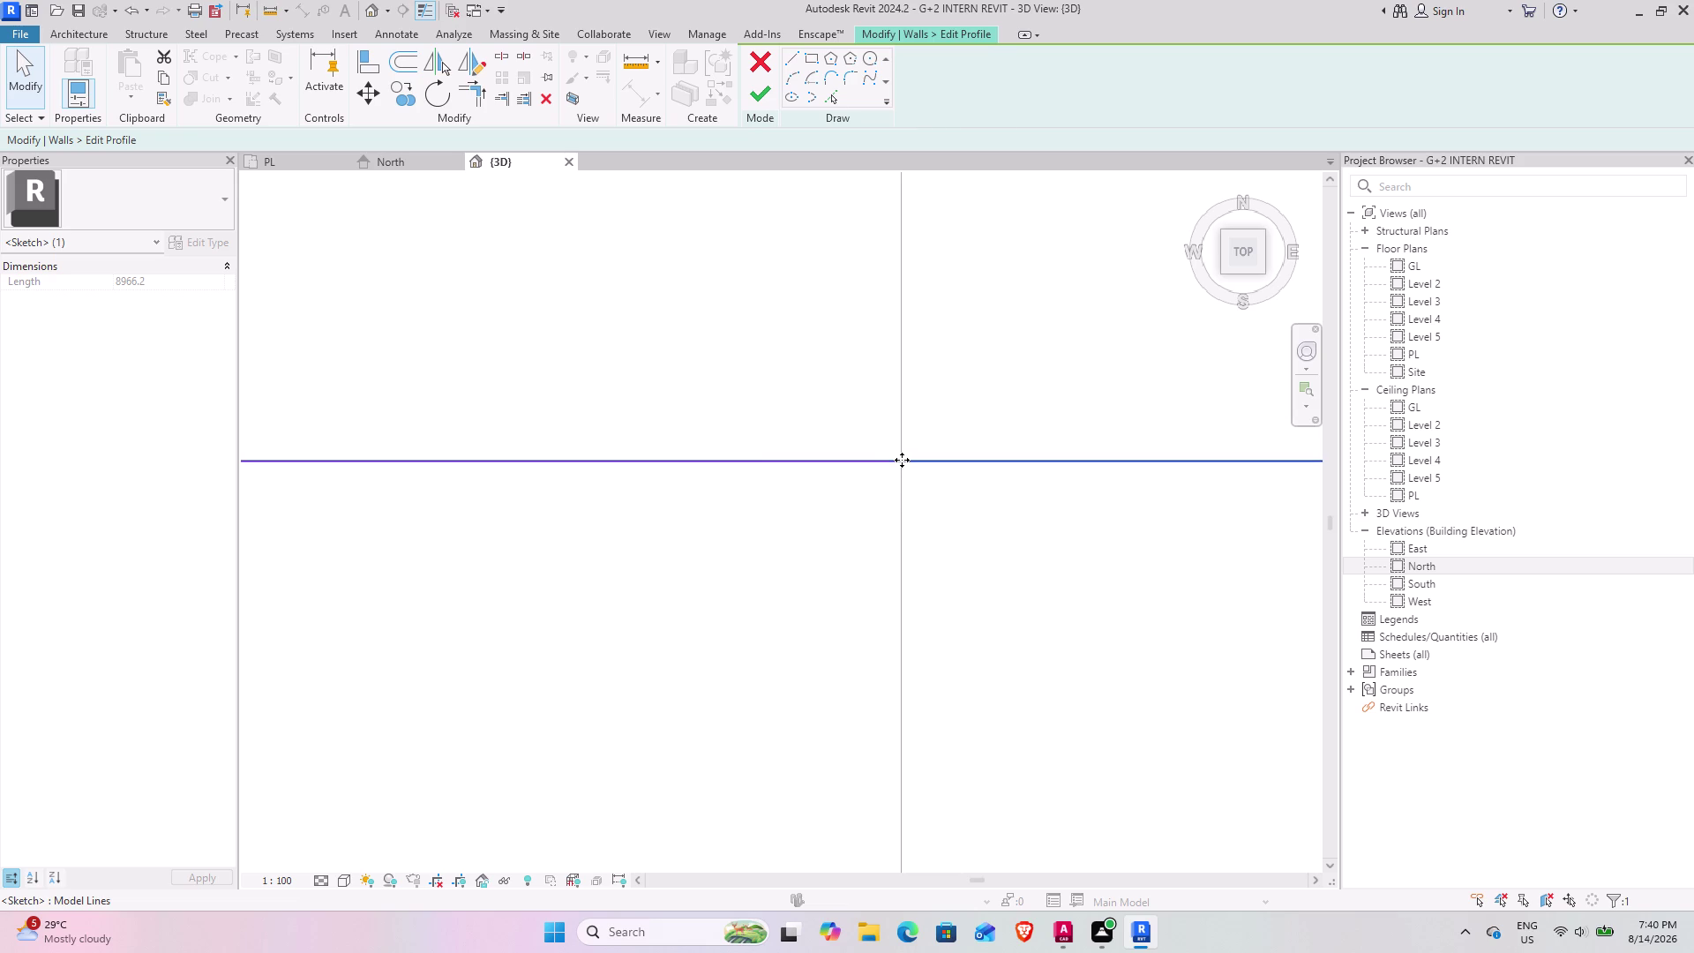
scroll(down, 3)
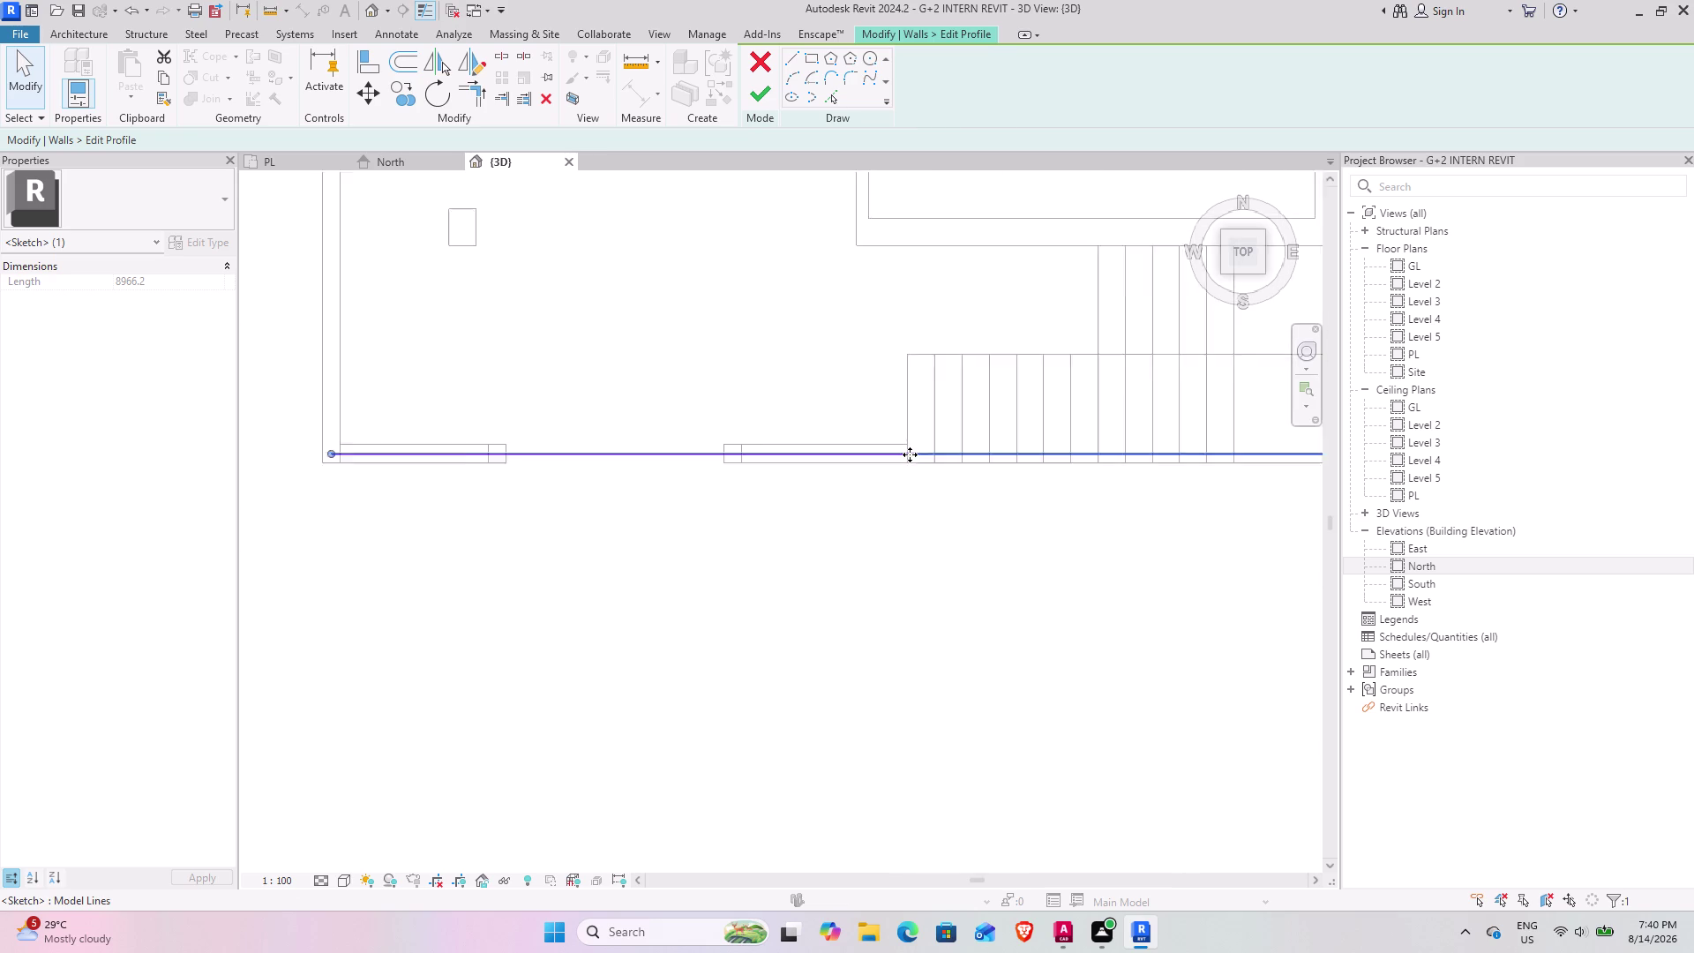
scroll(down, 3)
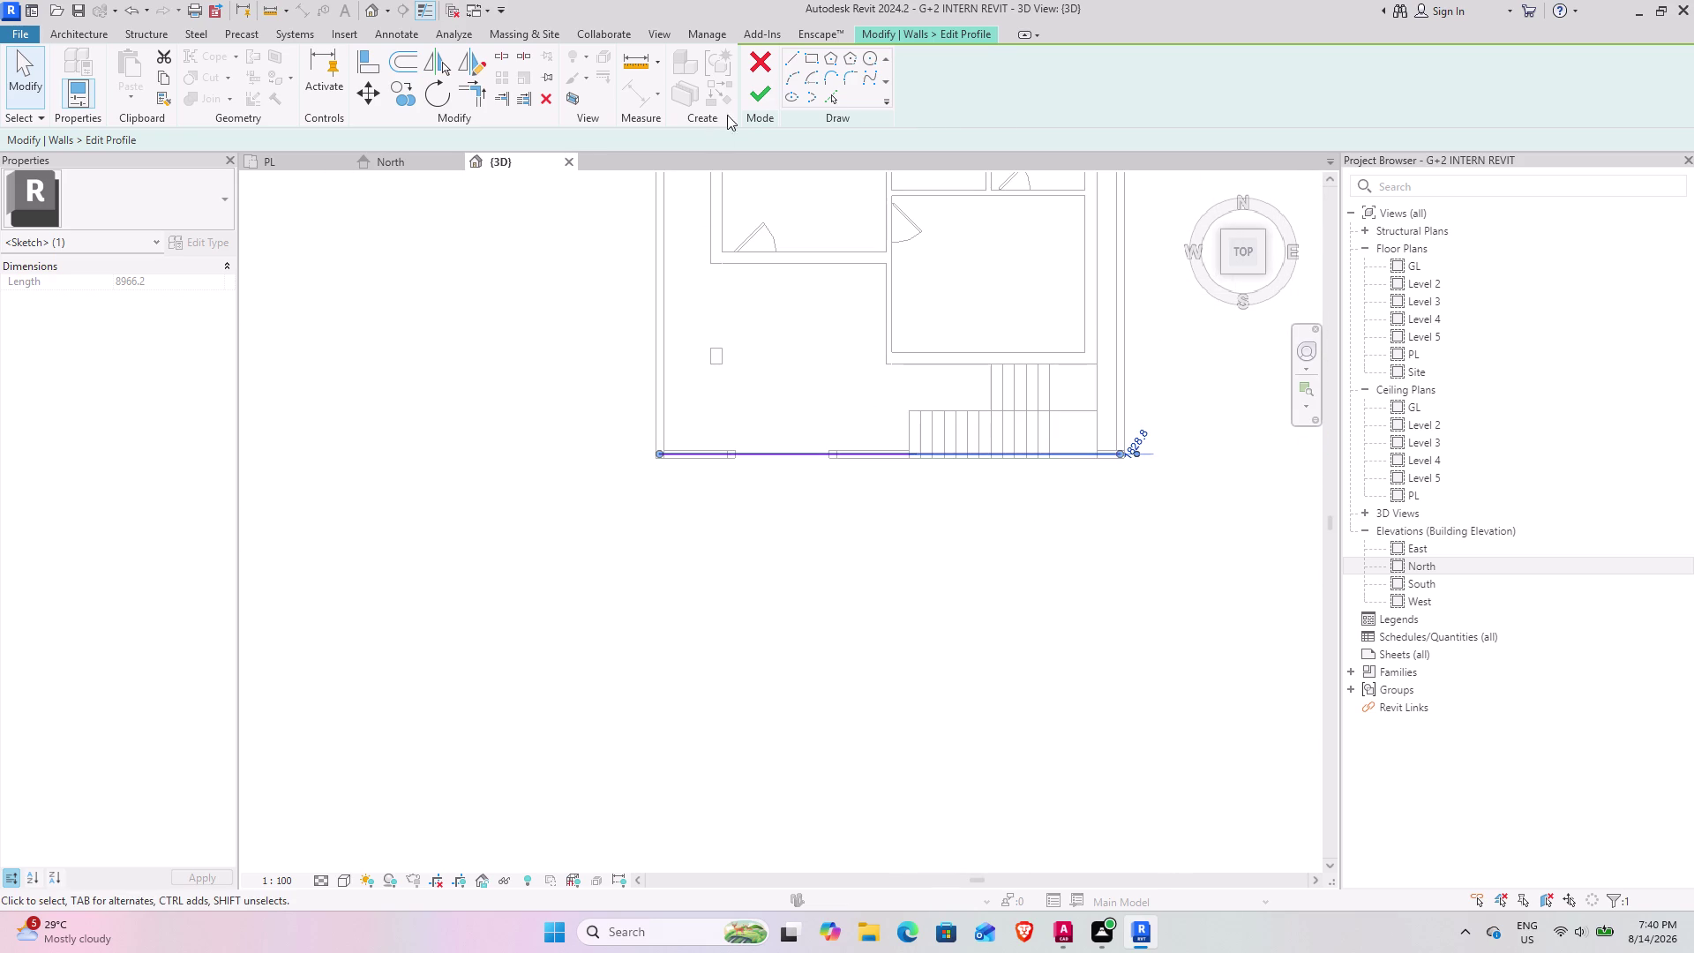
click(755, 68)
click(879, 483)
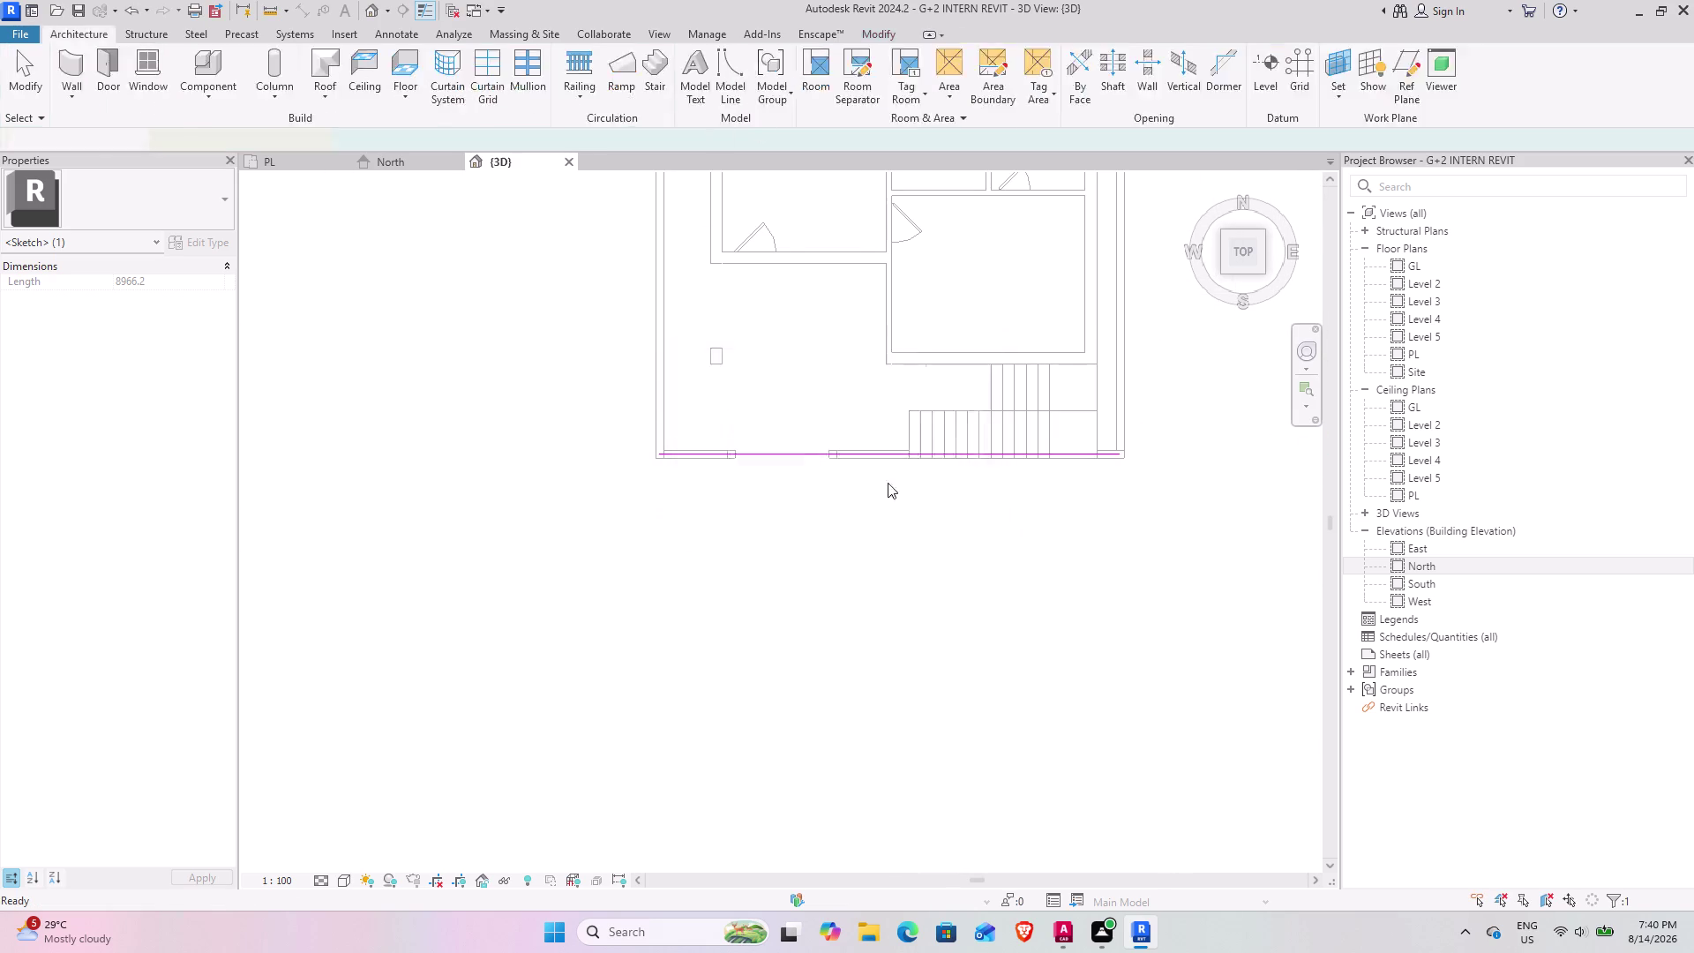
scroll(down, 3)
middle_drag(750, 302, 763, 338)
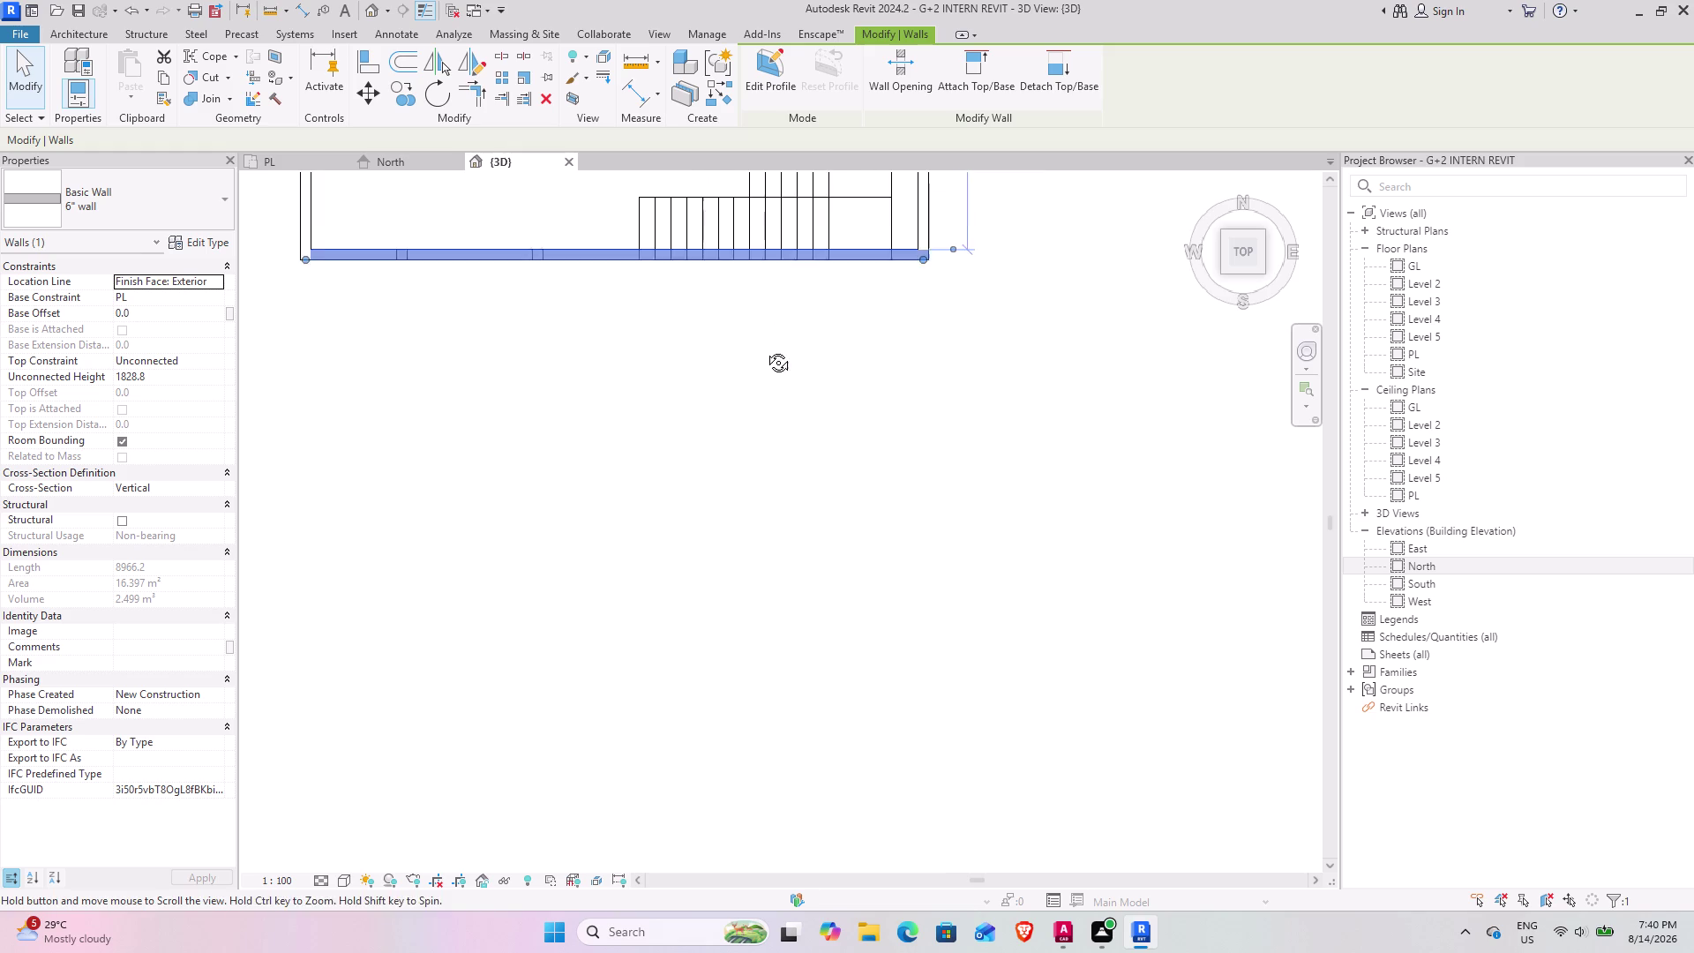
middle_drag(763, 338, 773, 398)
middle_drag(773, 399, 745, 170)
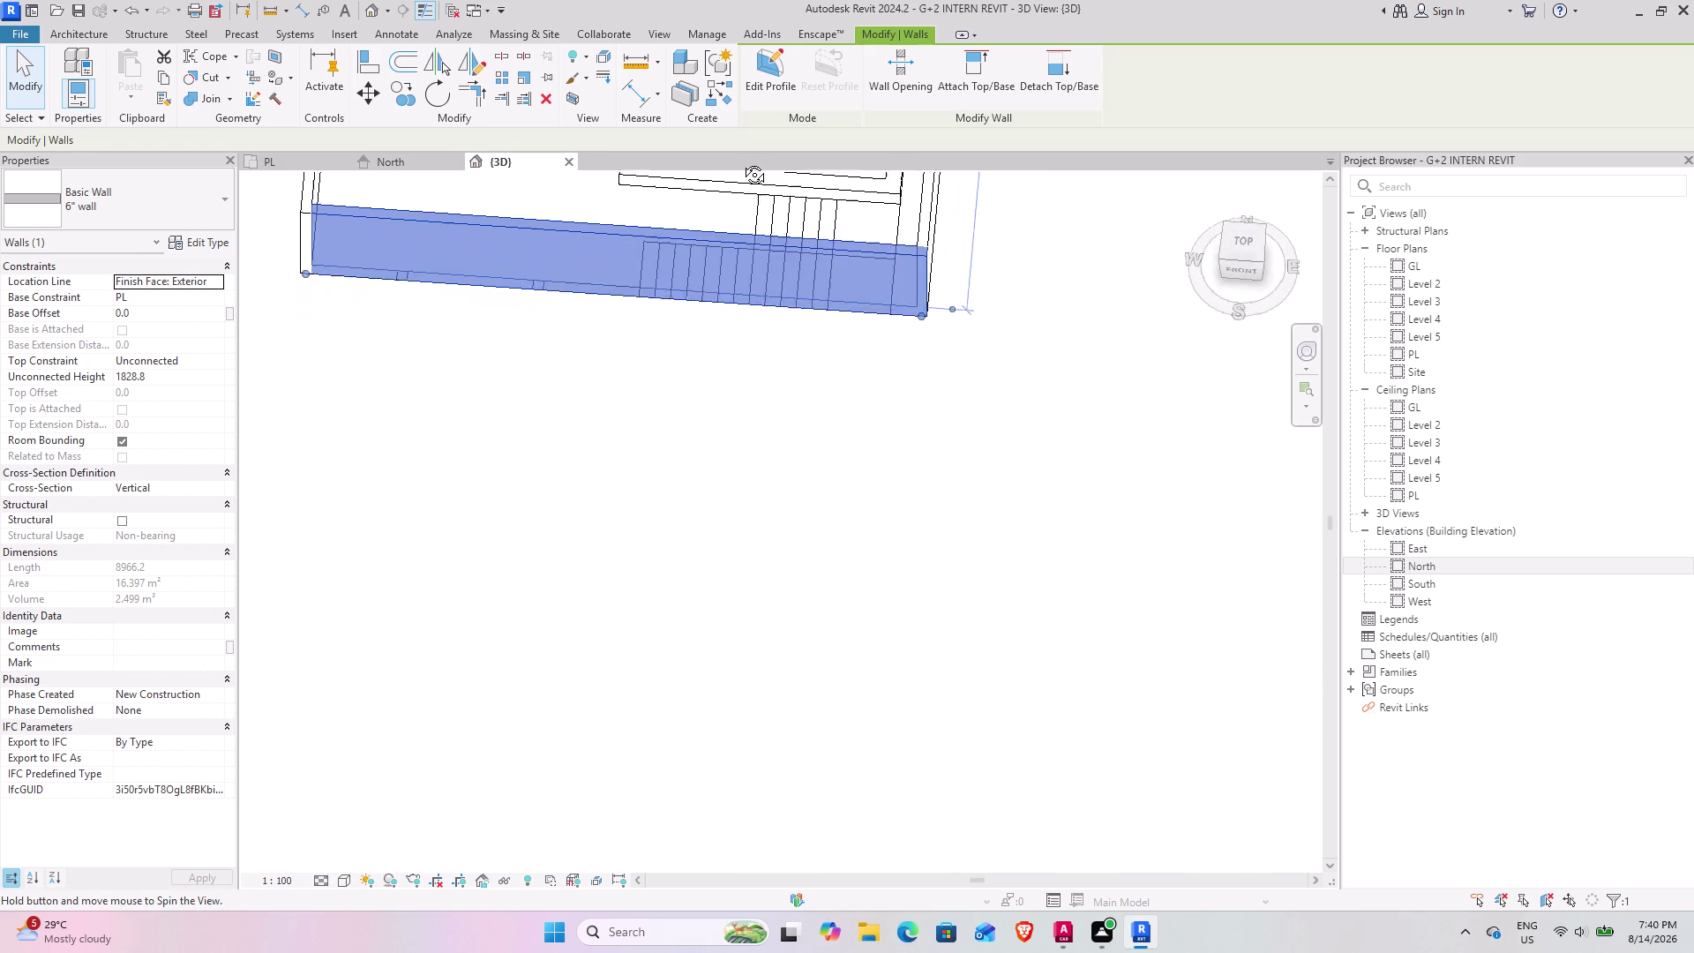
middle_drag(745, 170, 729, 130)
middle_drag(769, 326, 925, 501)
middle_drag(926, 520, 963, 389)
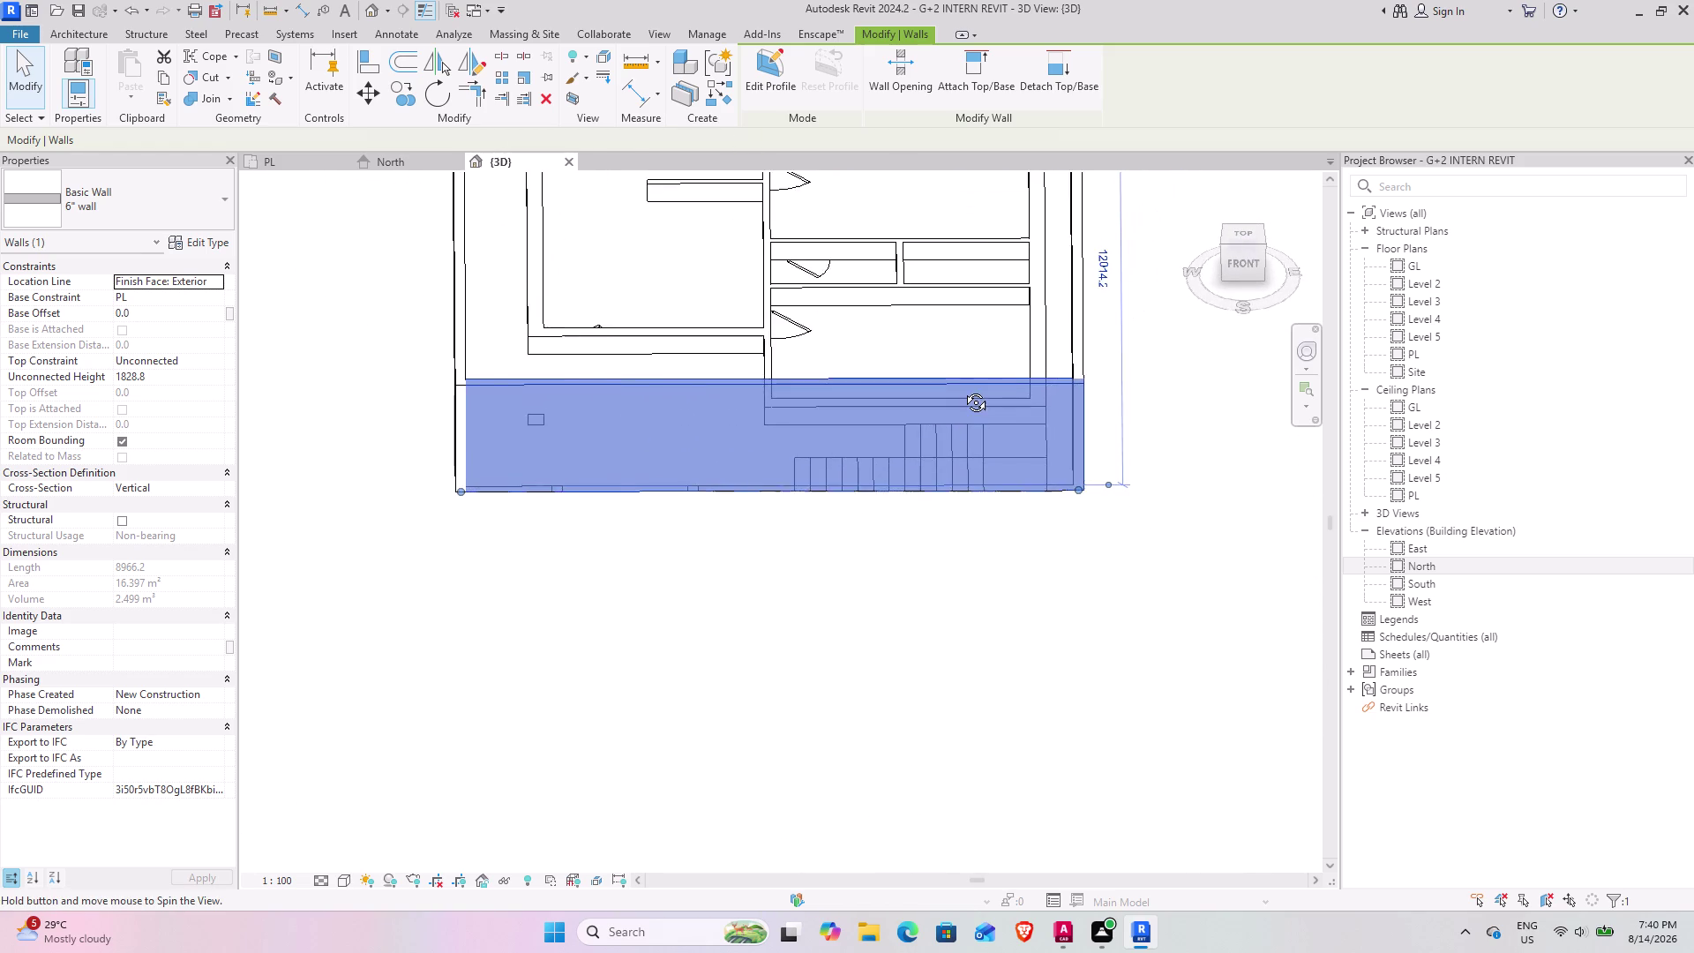
middle_drag(962, 389, 955, 465)
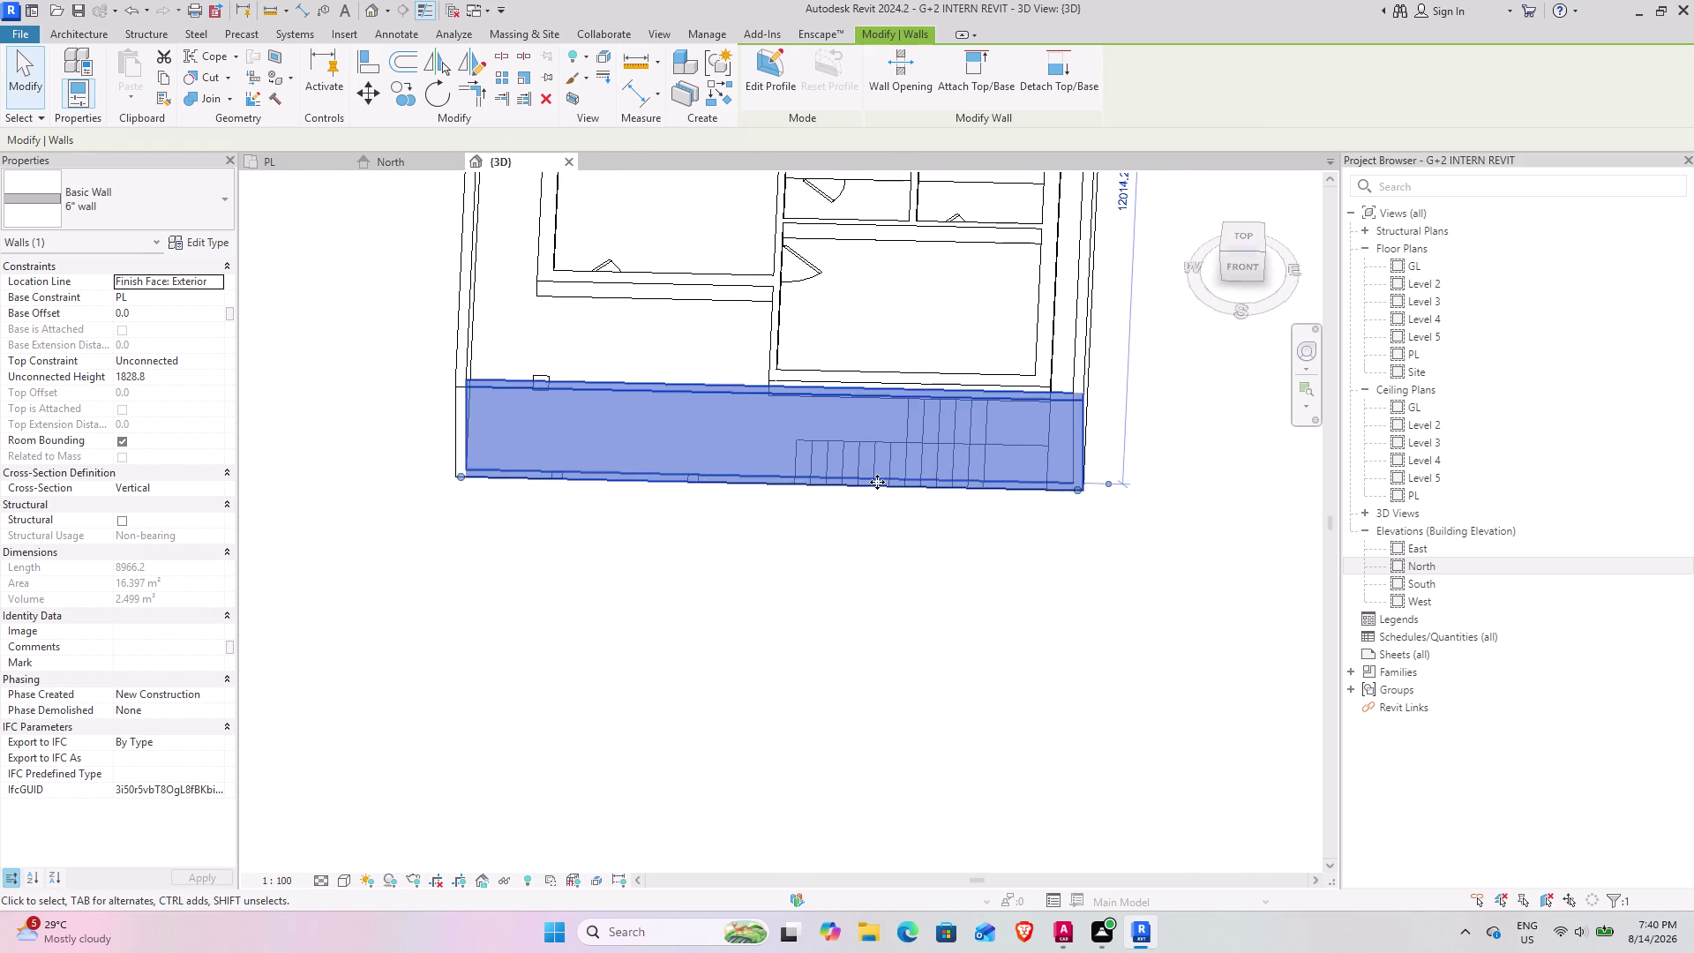
scroll(up, 3)
middle_drag(773, 507, 508, 574)
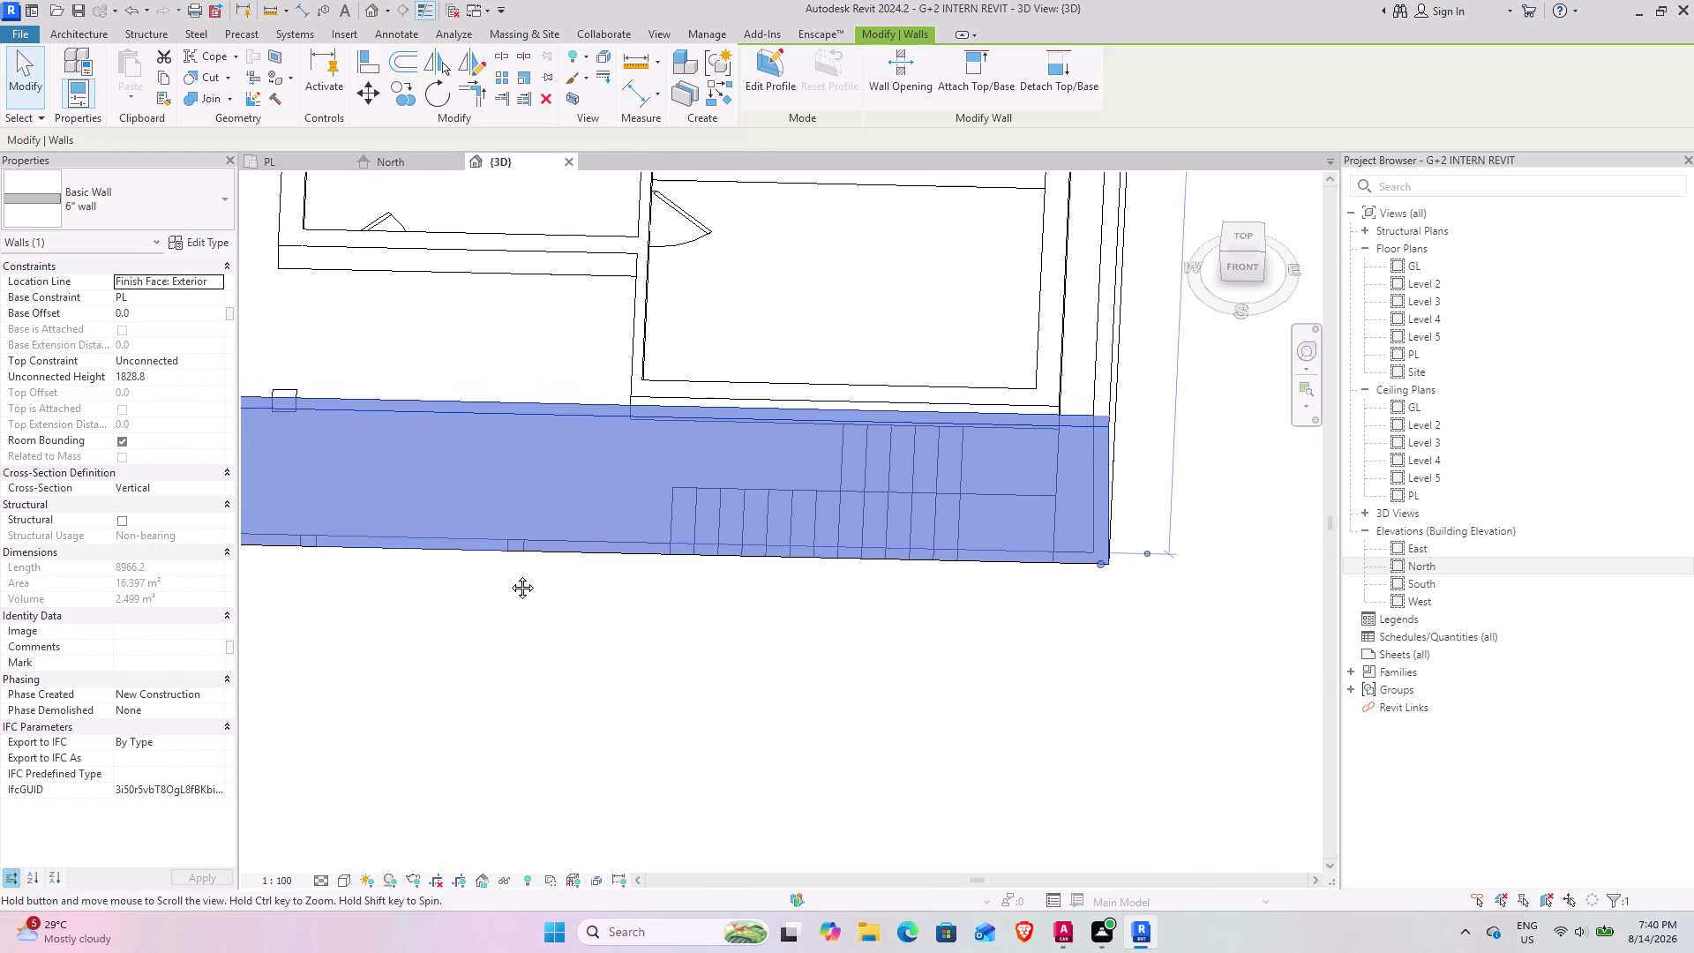
middle_drag(509, 574, 510, 578)
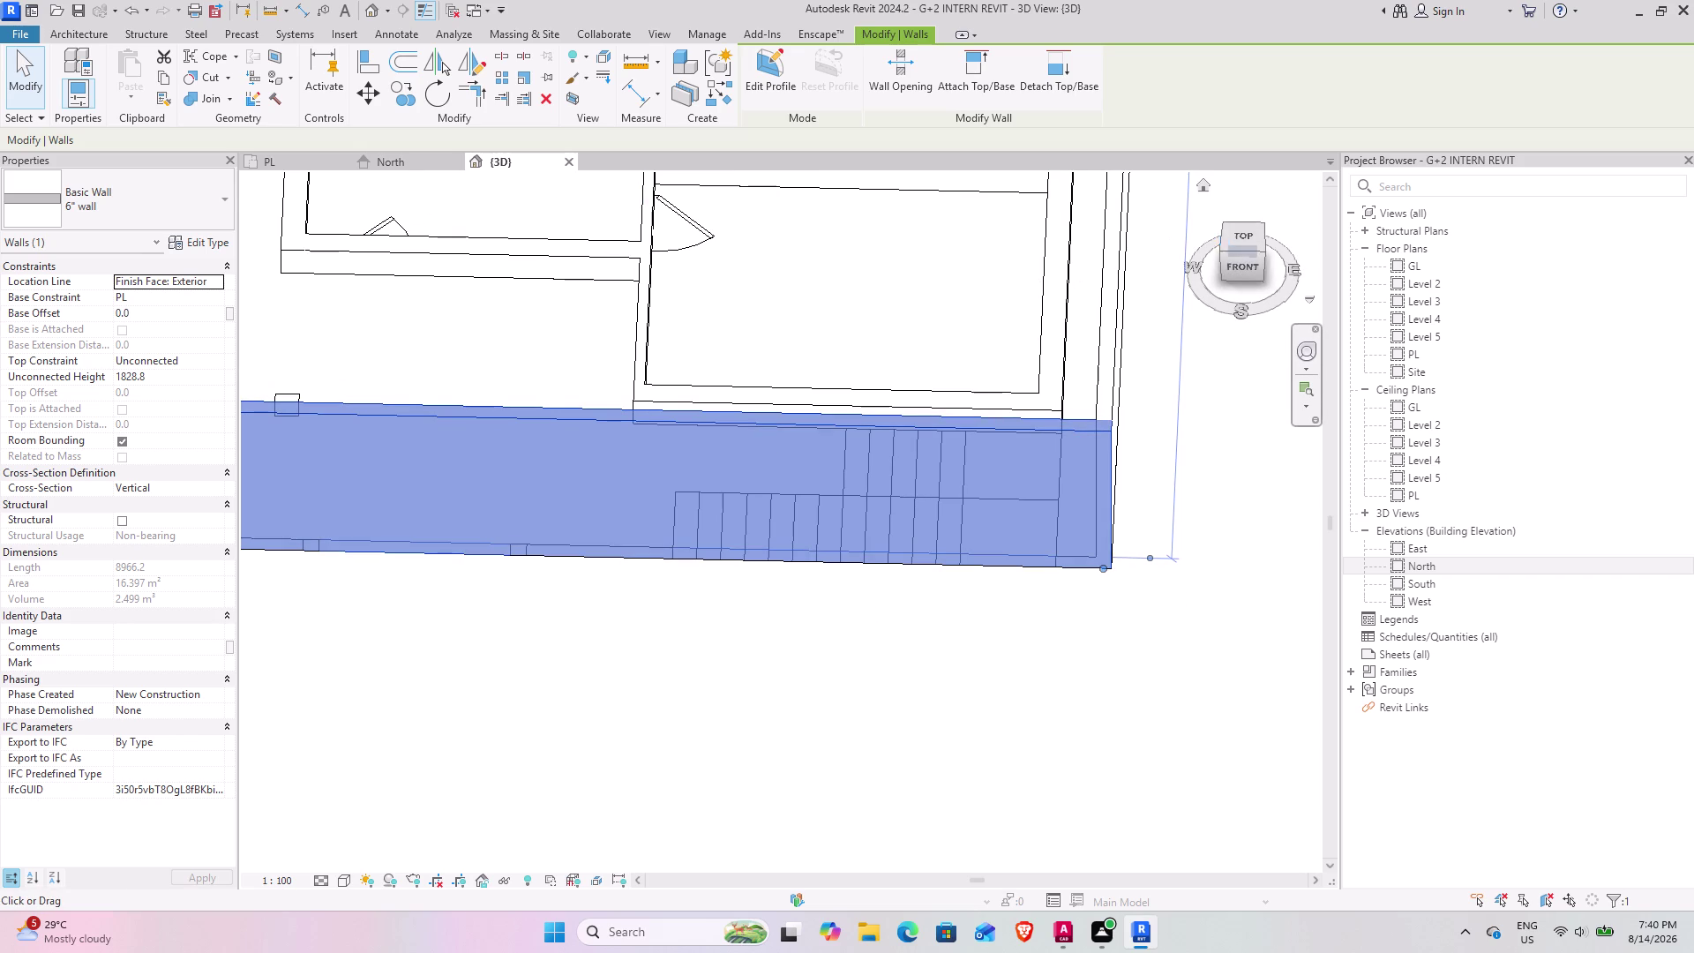
click(1245, 241)
scroll(up, 3)
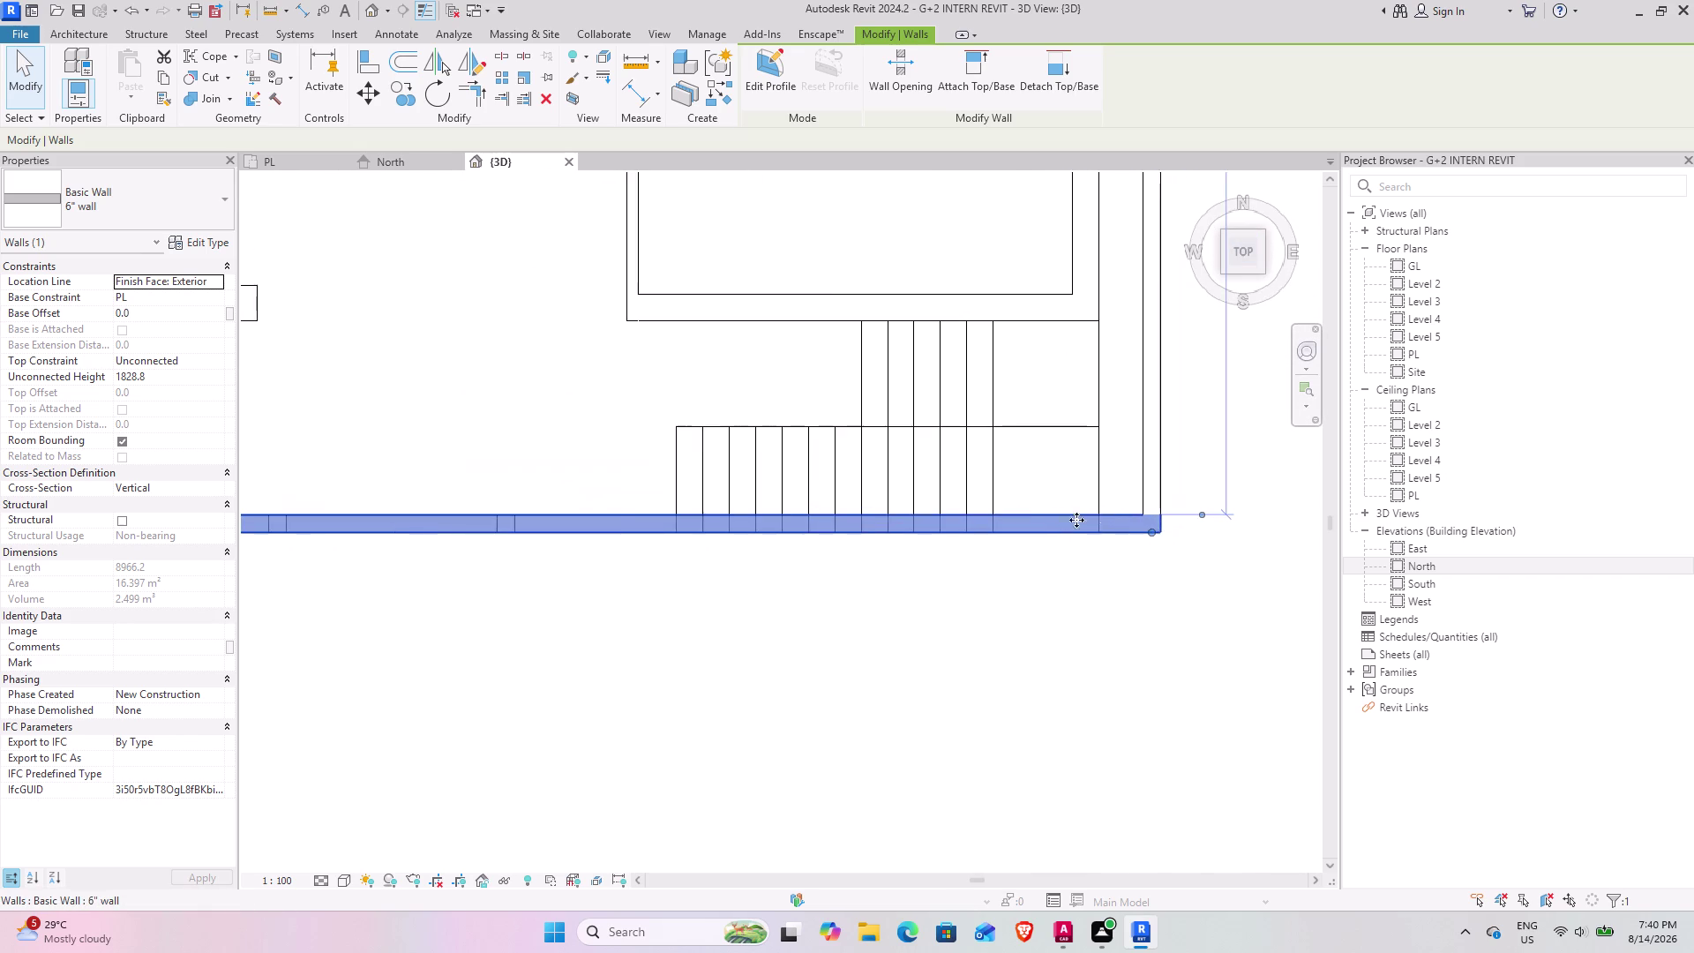
Drag the front wall's end back toward the stair, then try Align and cancel it.
drag(1164, 534, 941, 534)
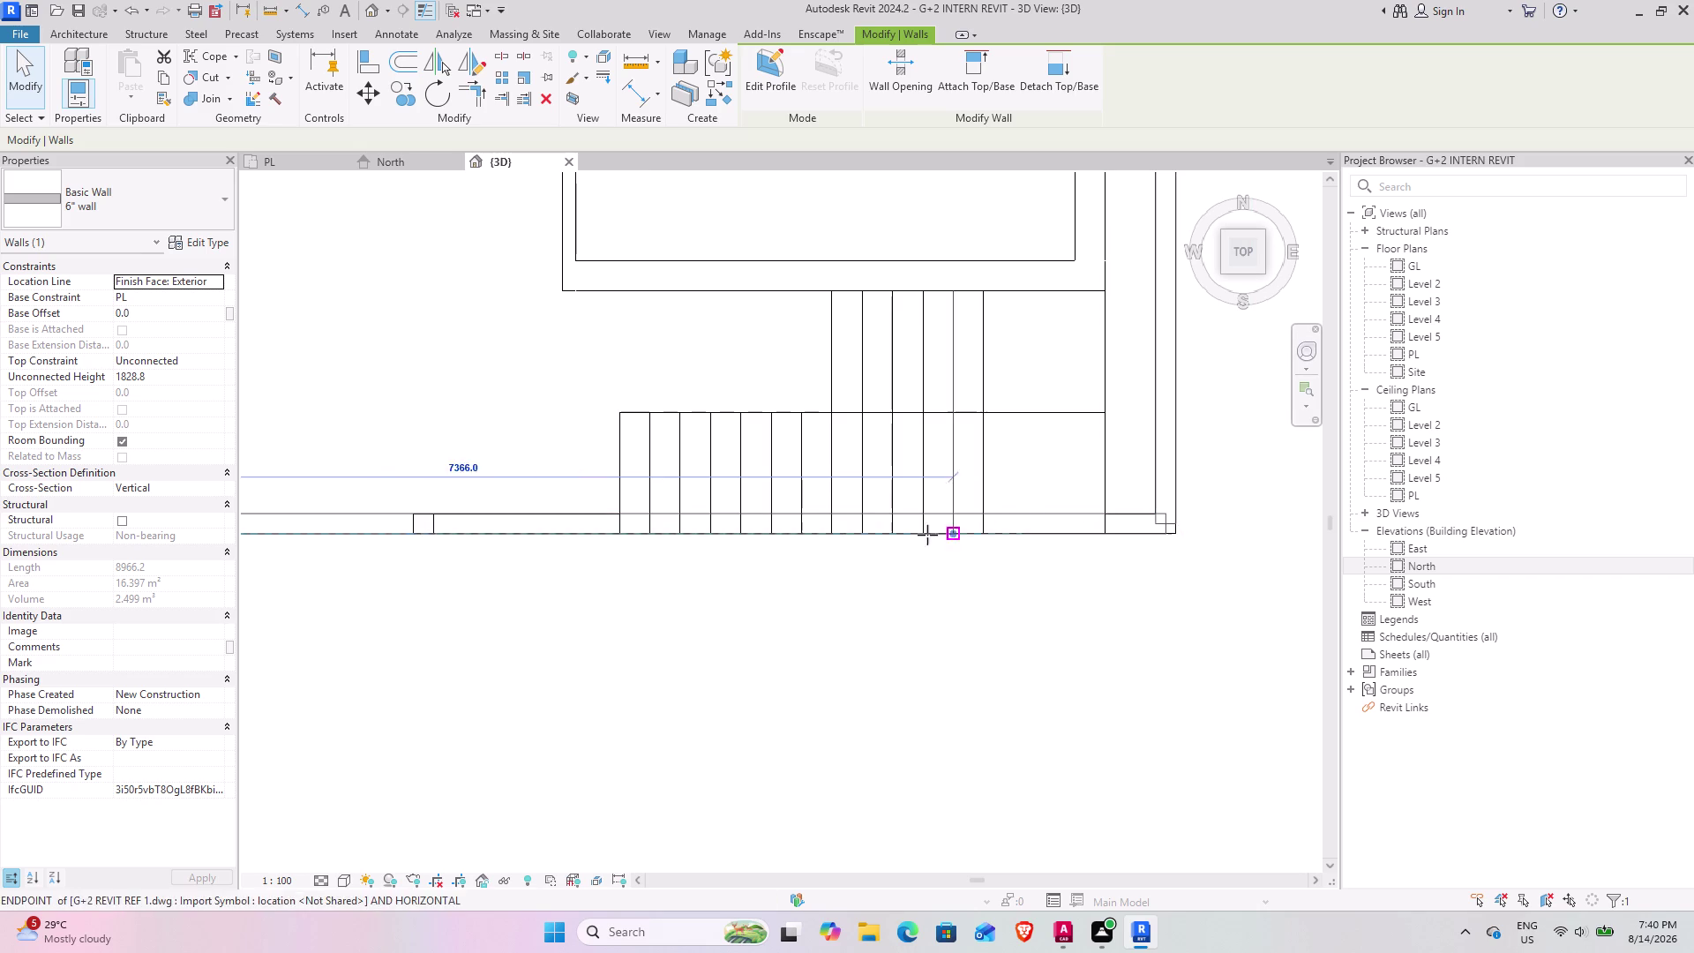
drag(941, 535, 618, 531)
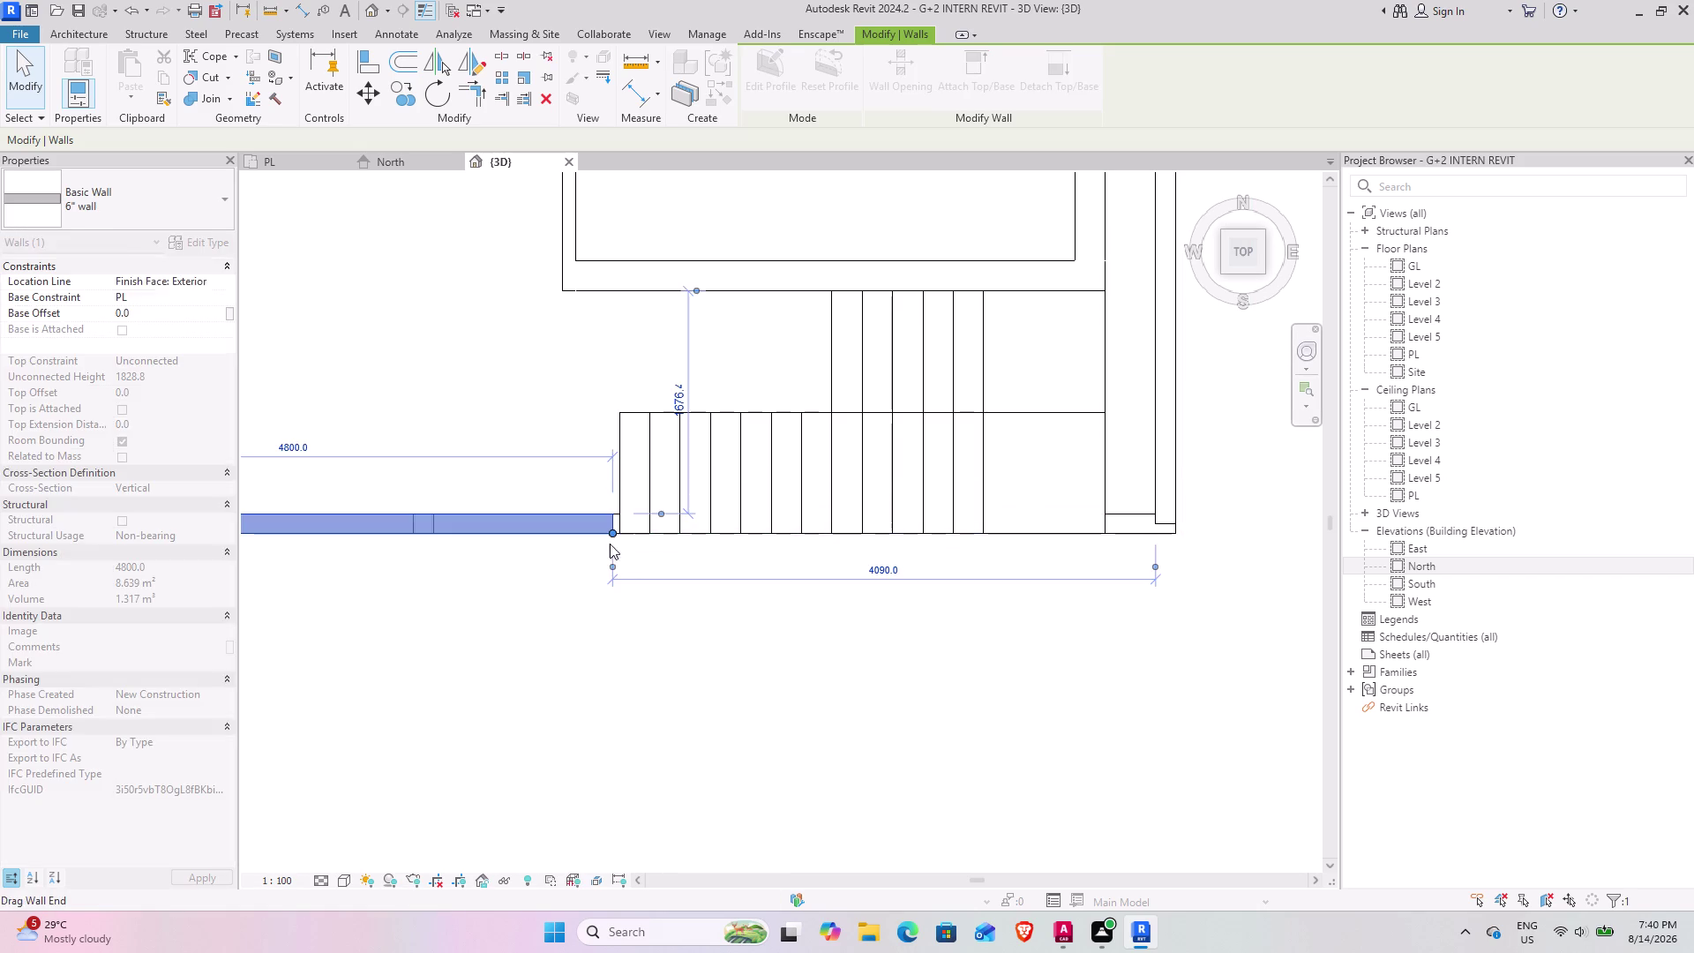
scroll(up, 3)
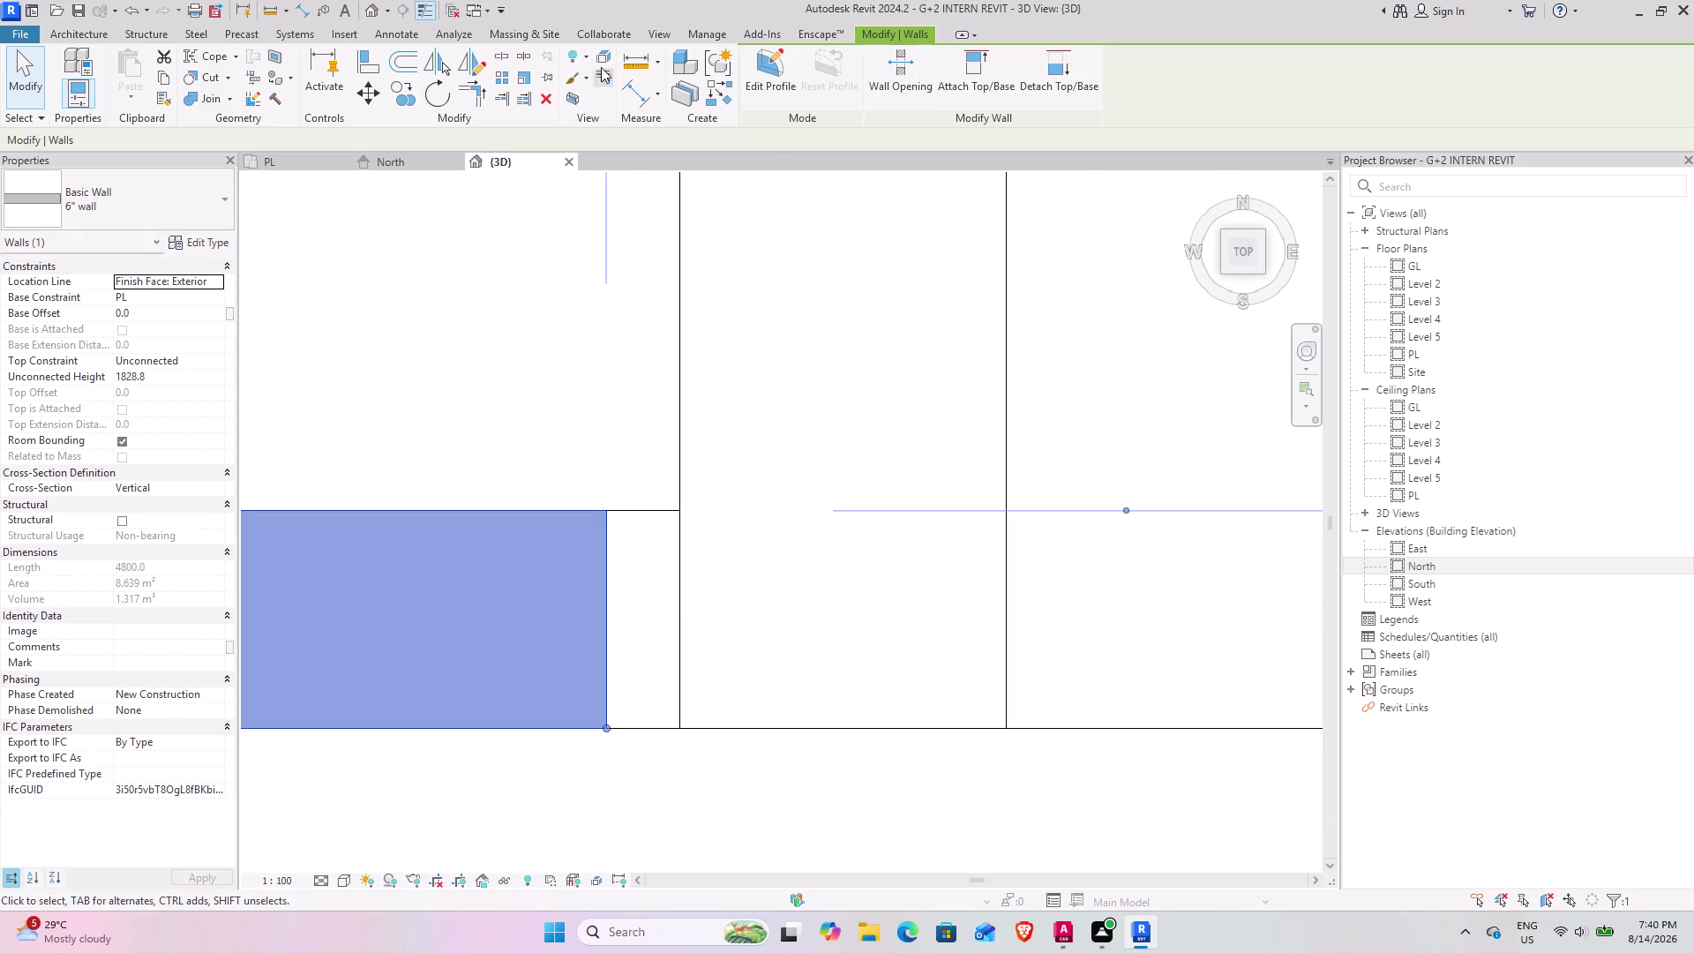
click(371, 62)
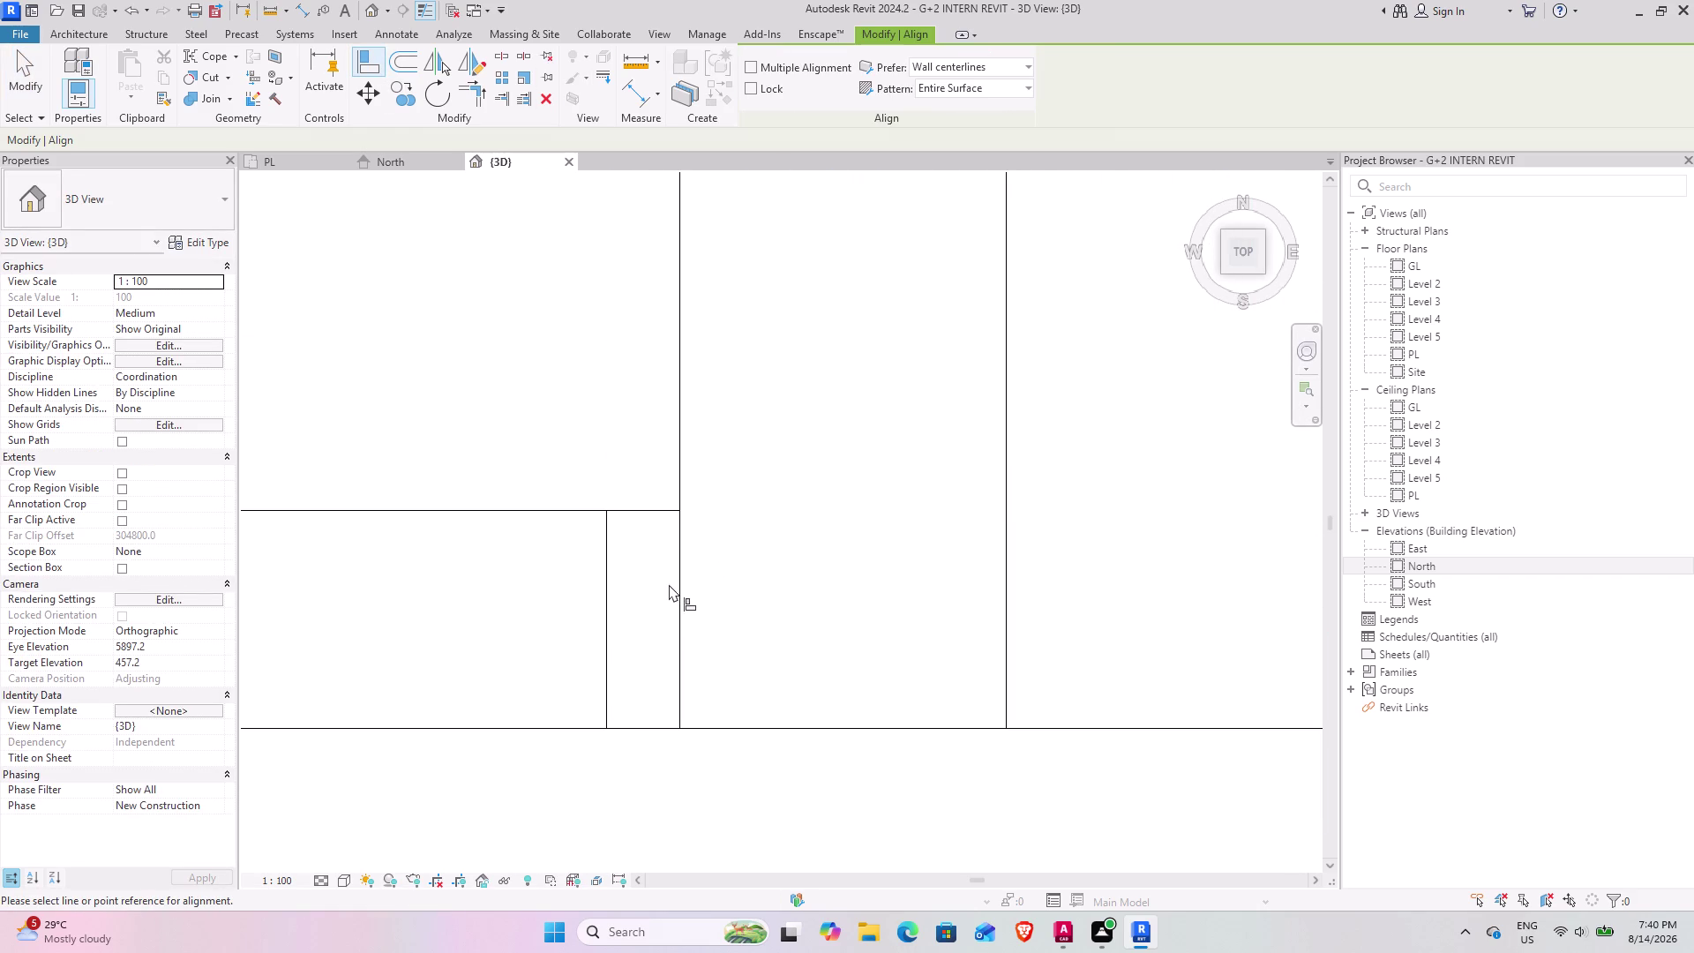
click(677, 585)
click(681, 591)
click(679, 636)
key(Escape)
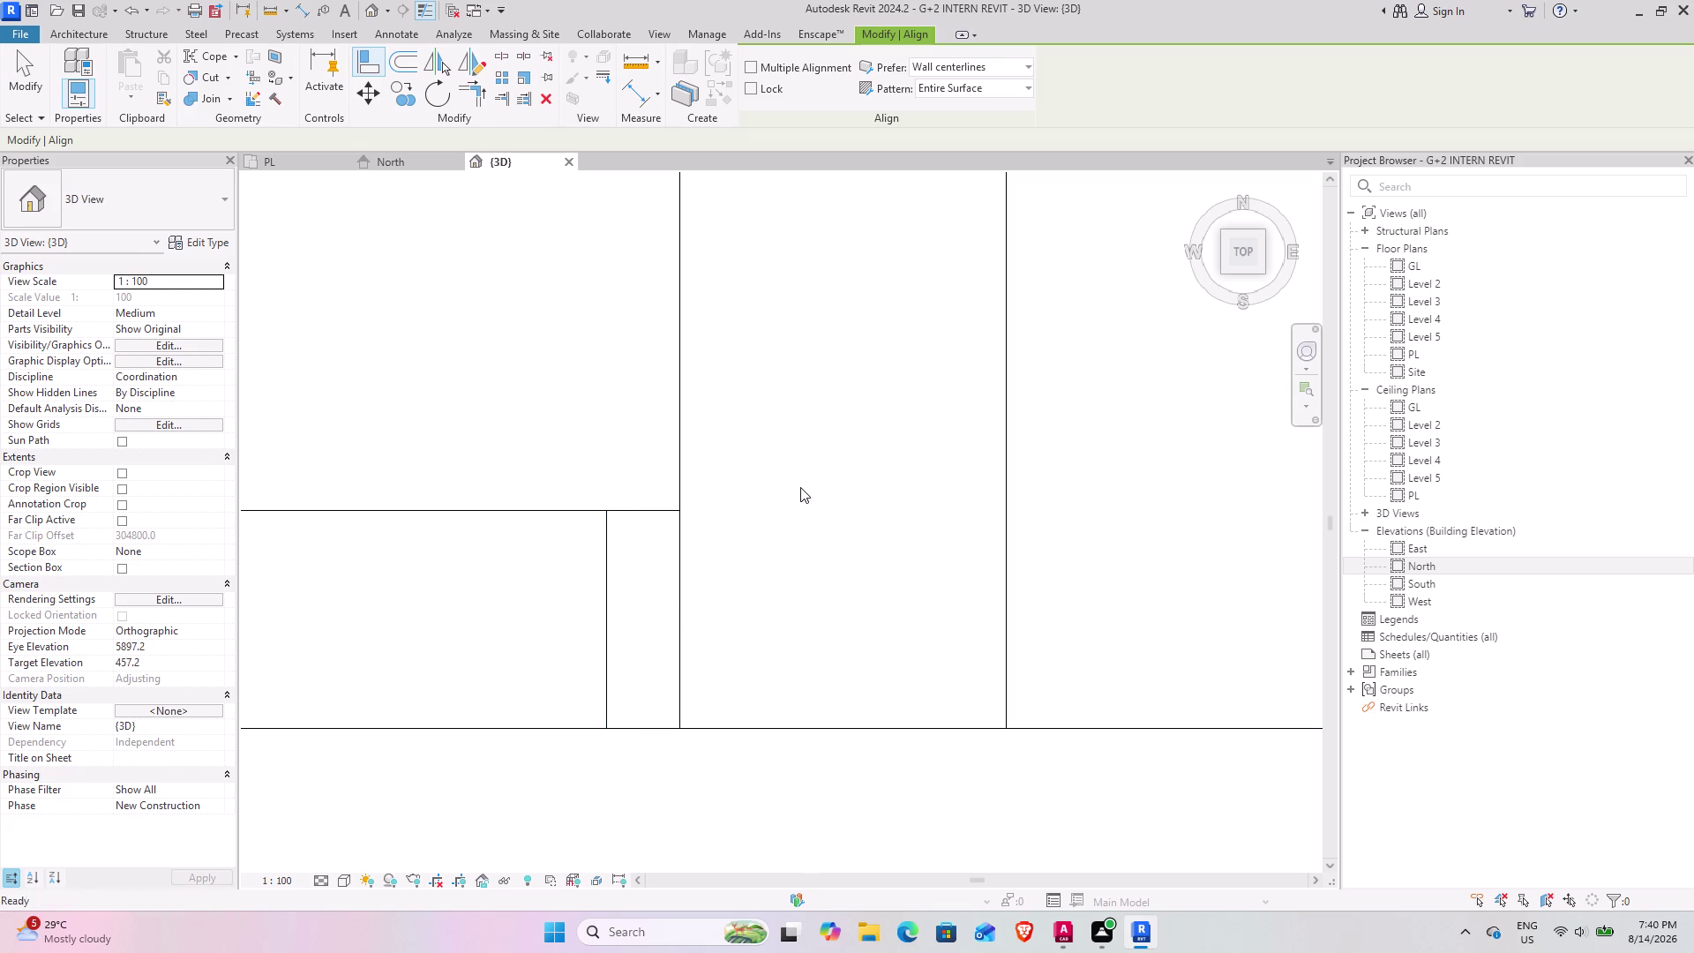
Drag the front wall's end onto the stair edge, shortening it to 4851.4.
scroll(down, 3)
scroll(up, 3)
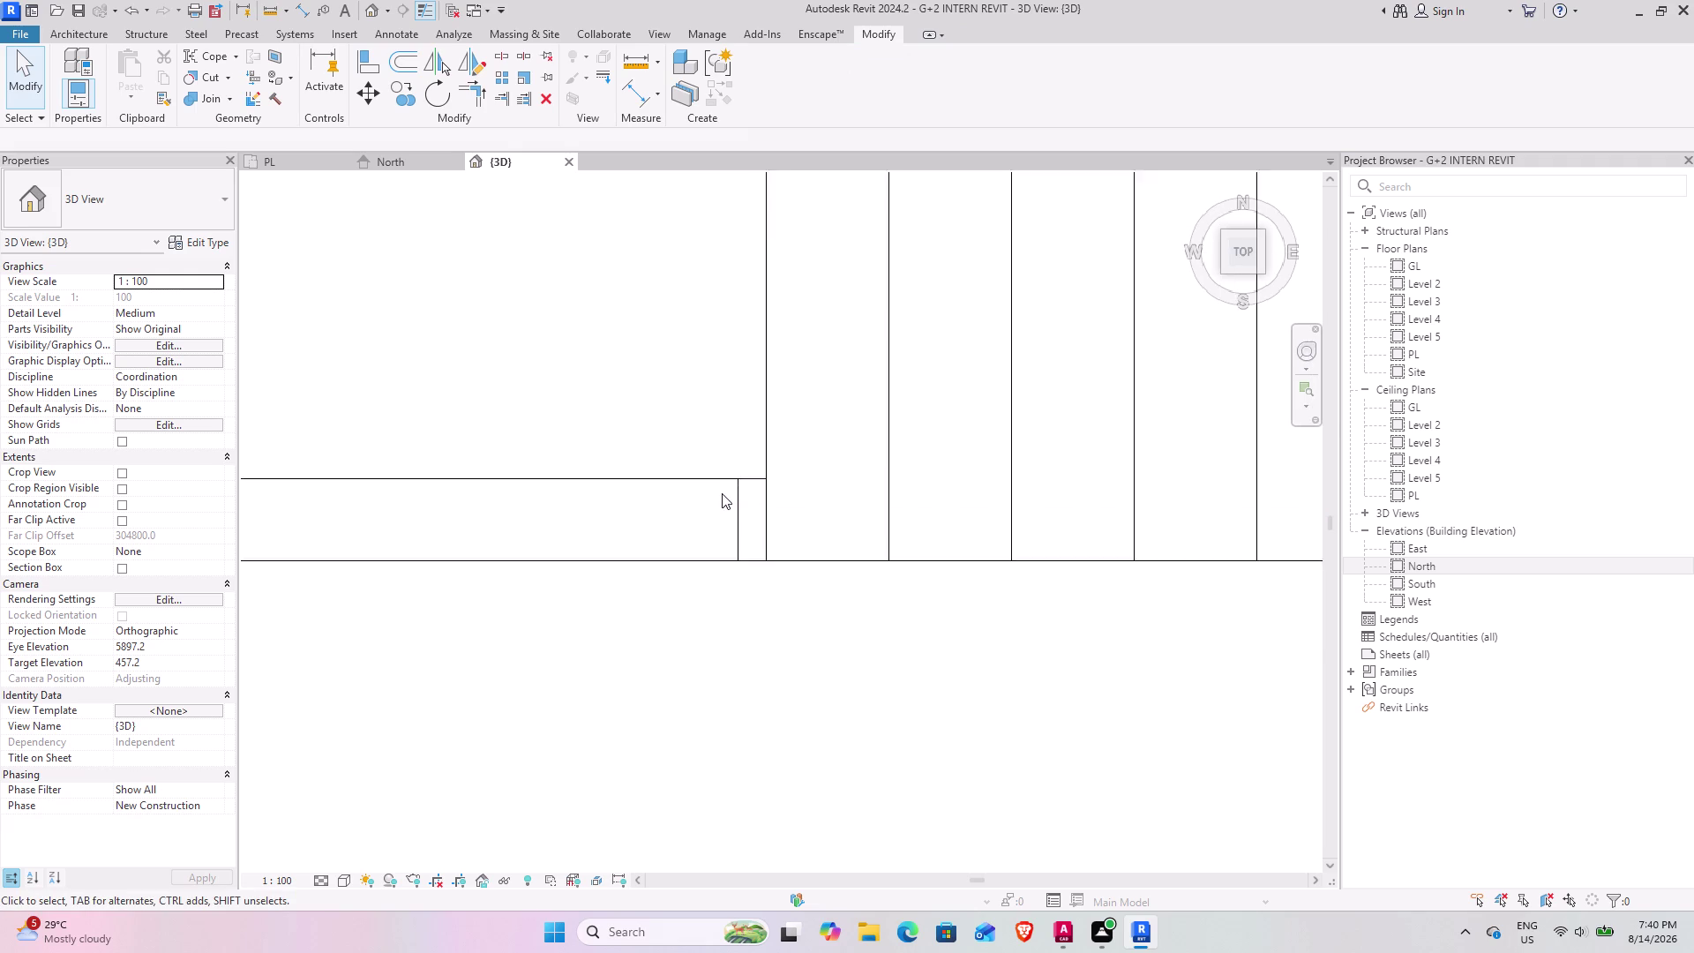
scroll(up, 3)
click(767, 493)
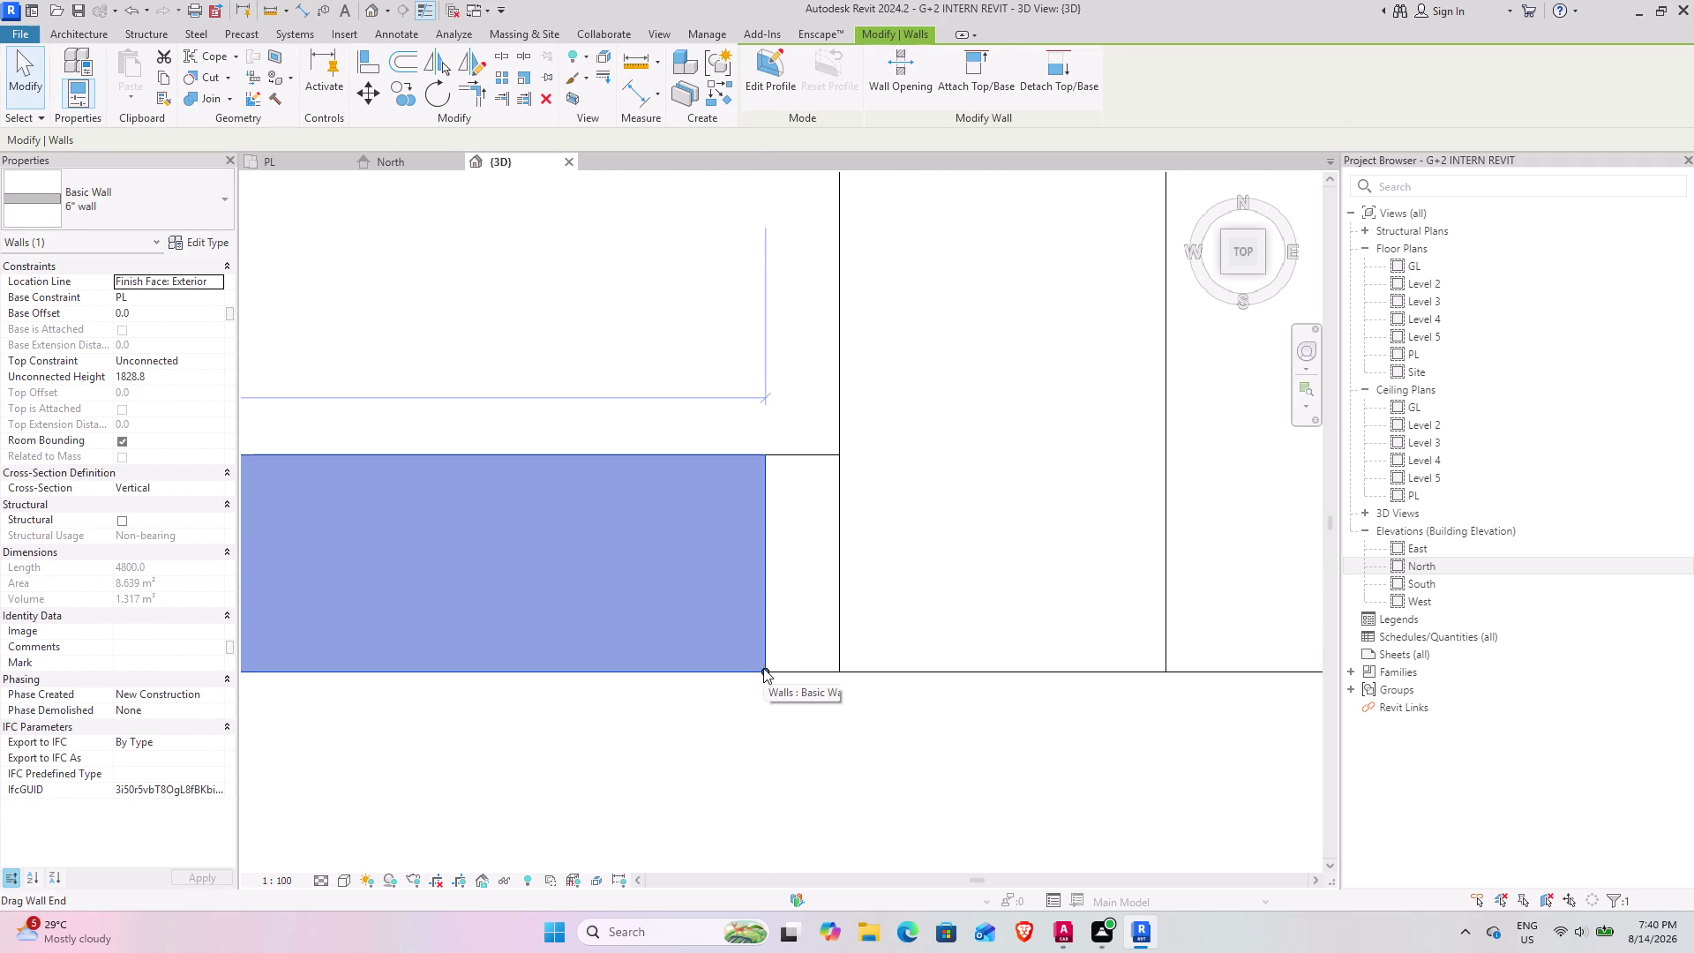
drag(763, 668, 838, 674)
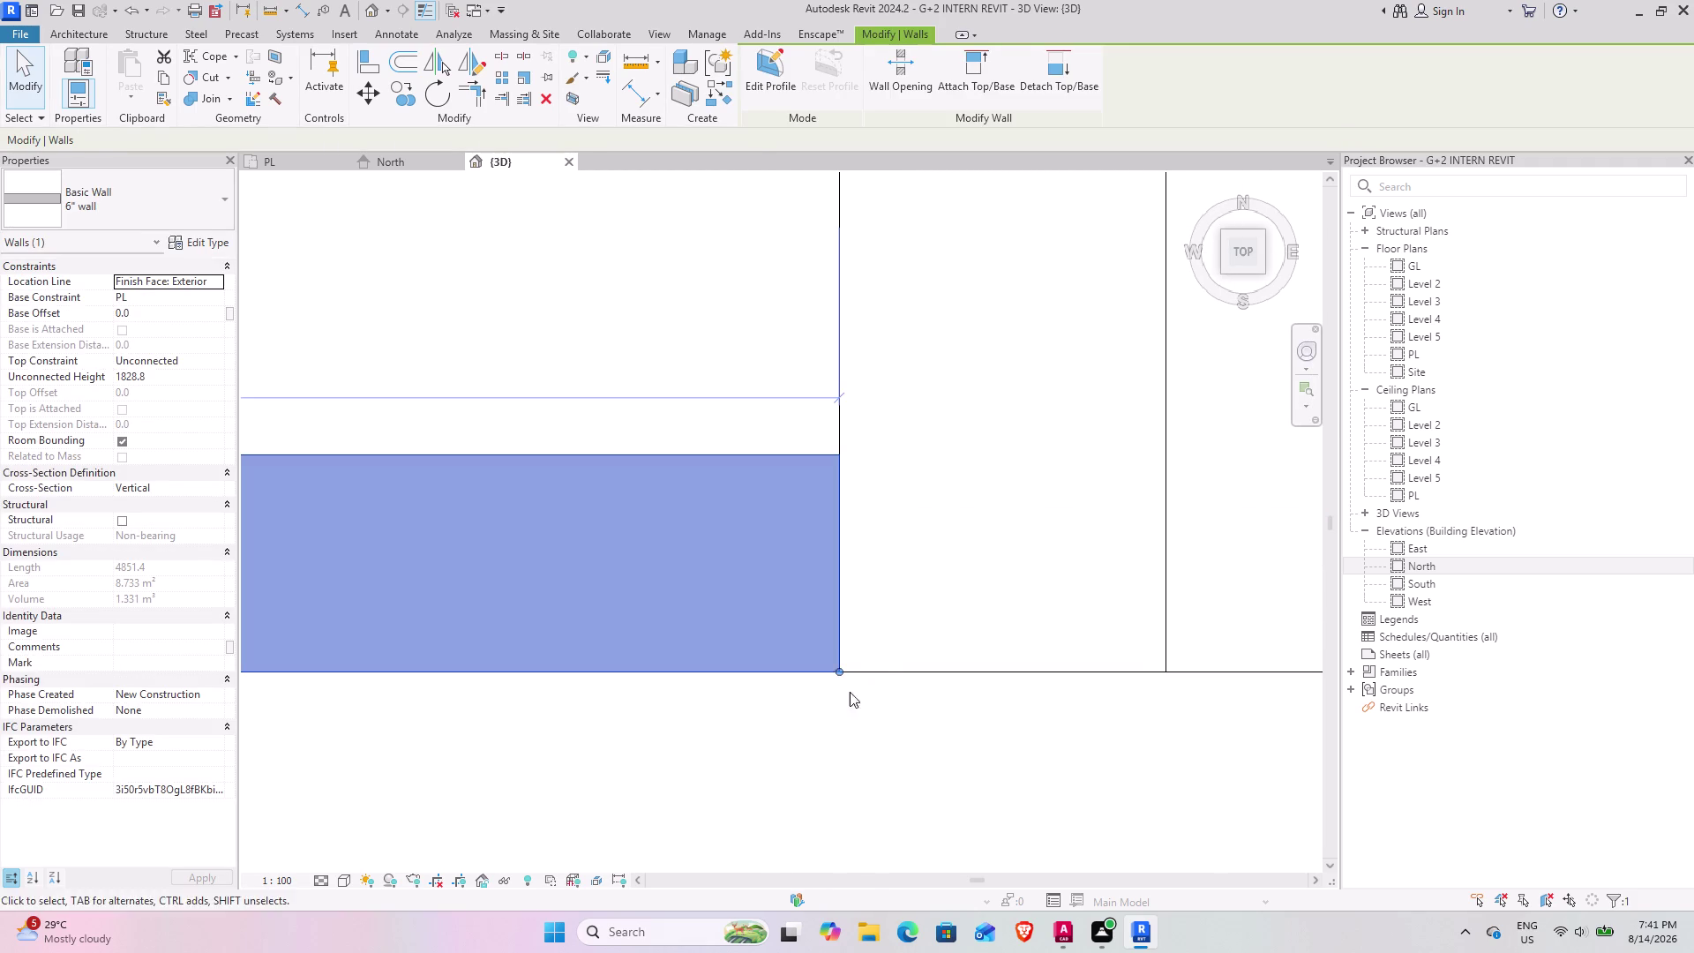
scroll(down, 3)
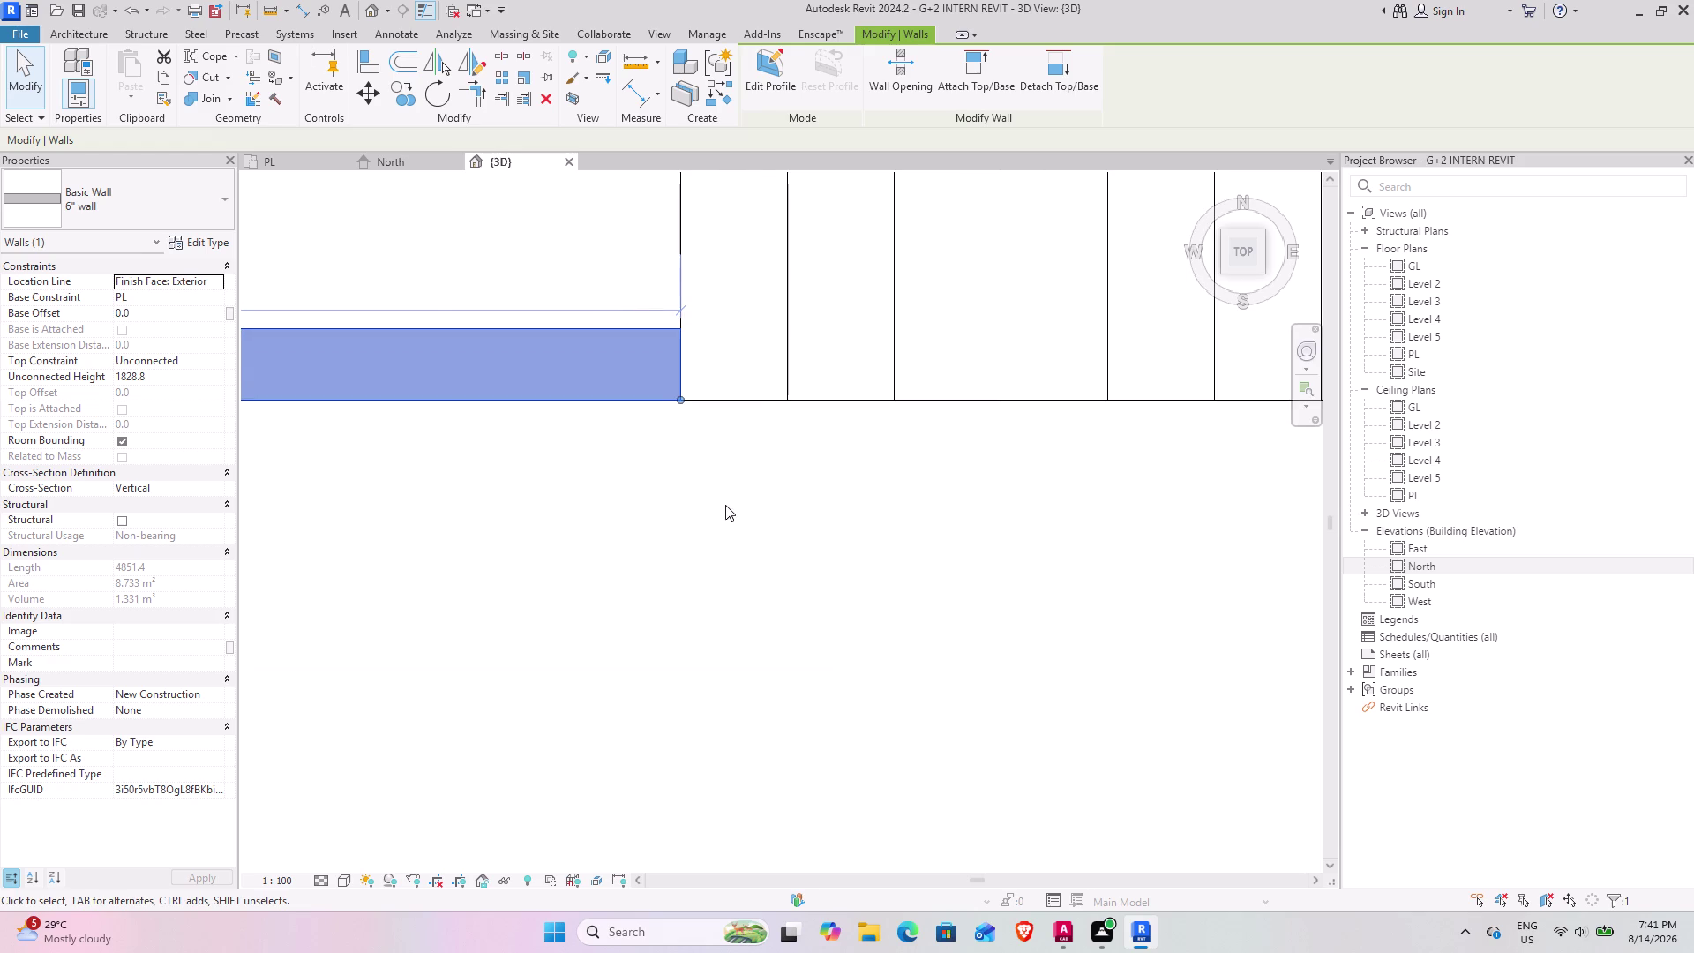
scroll(down, 3)
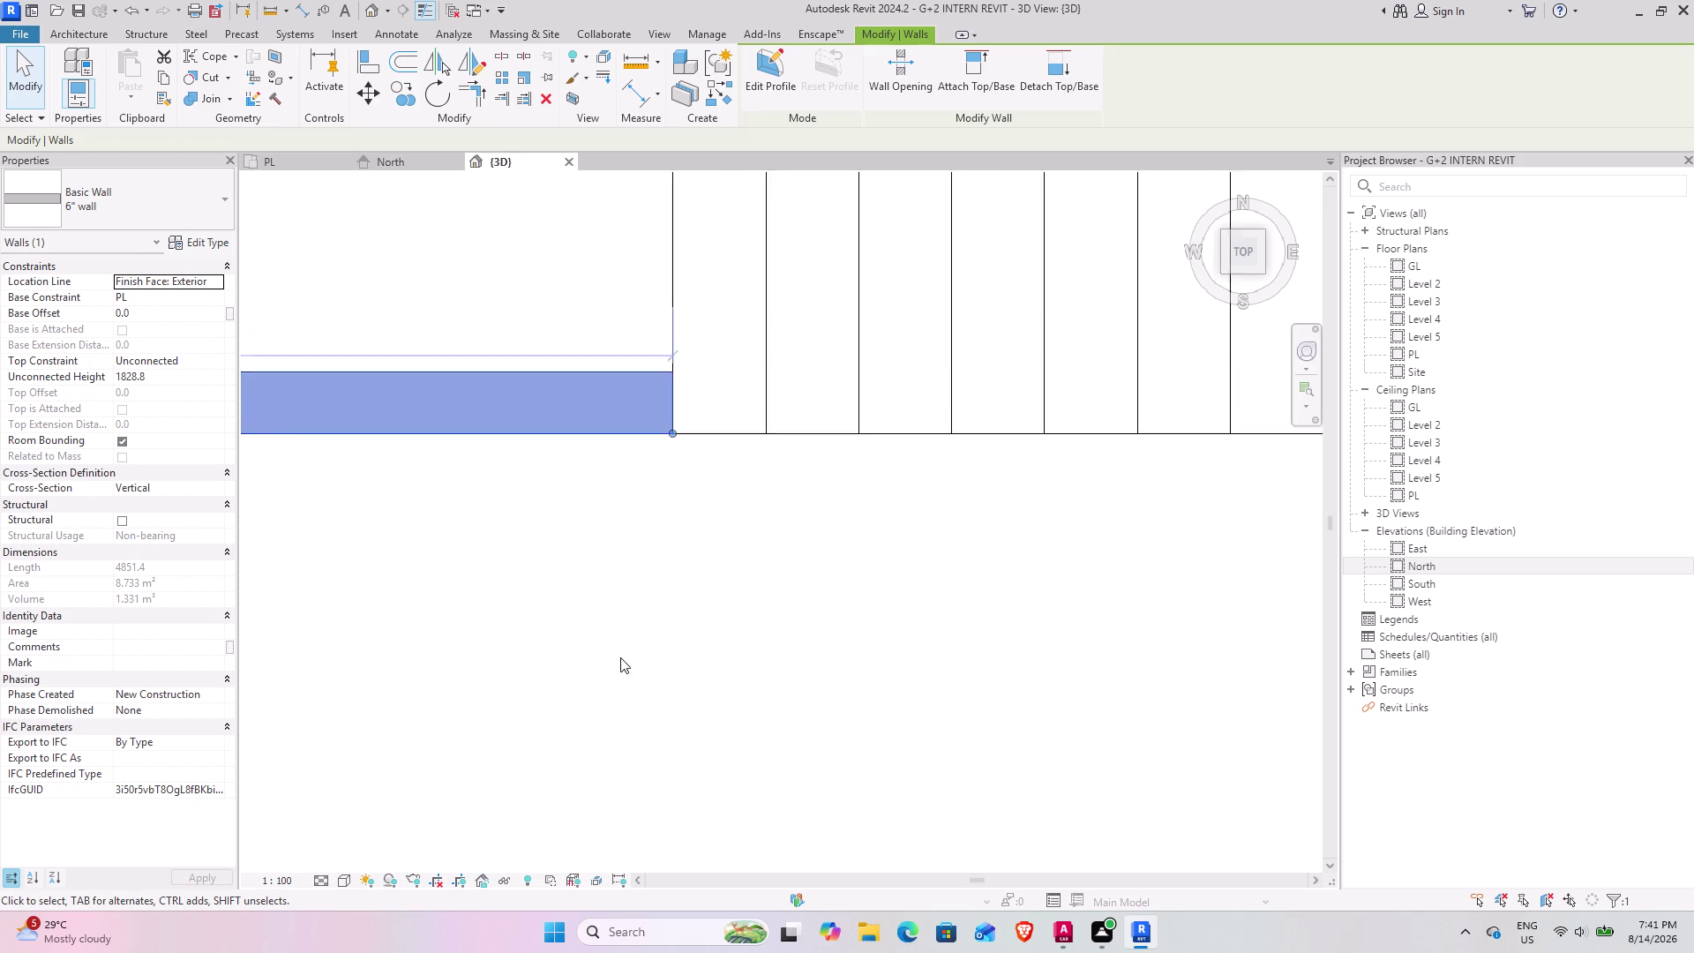
scroll(down, 3)
middle_drag(605, 642, 669, 495)
scroll(down, 3)
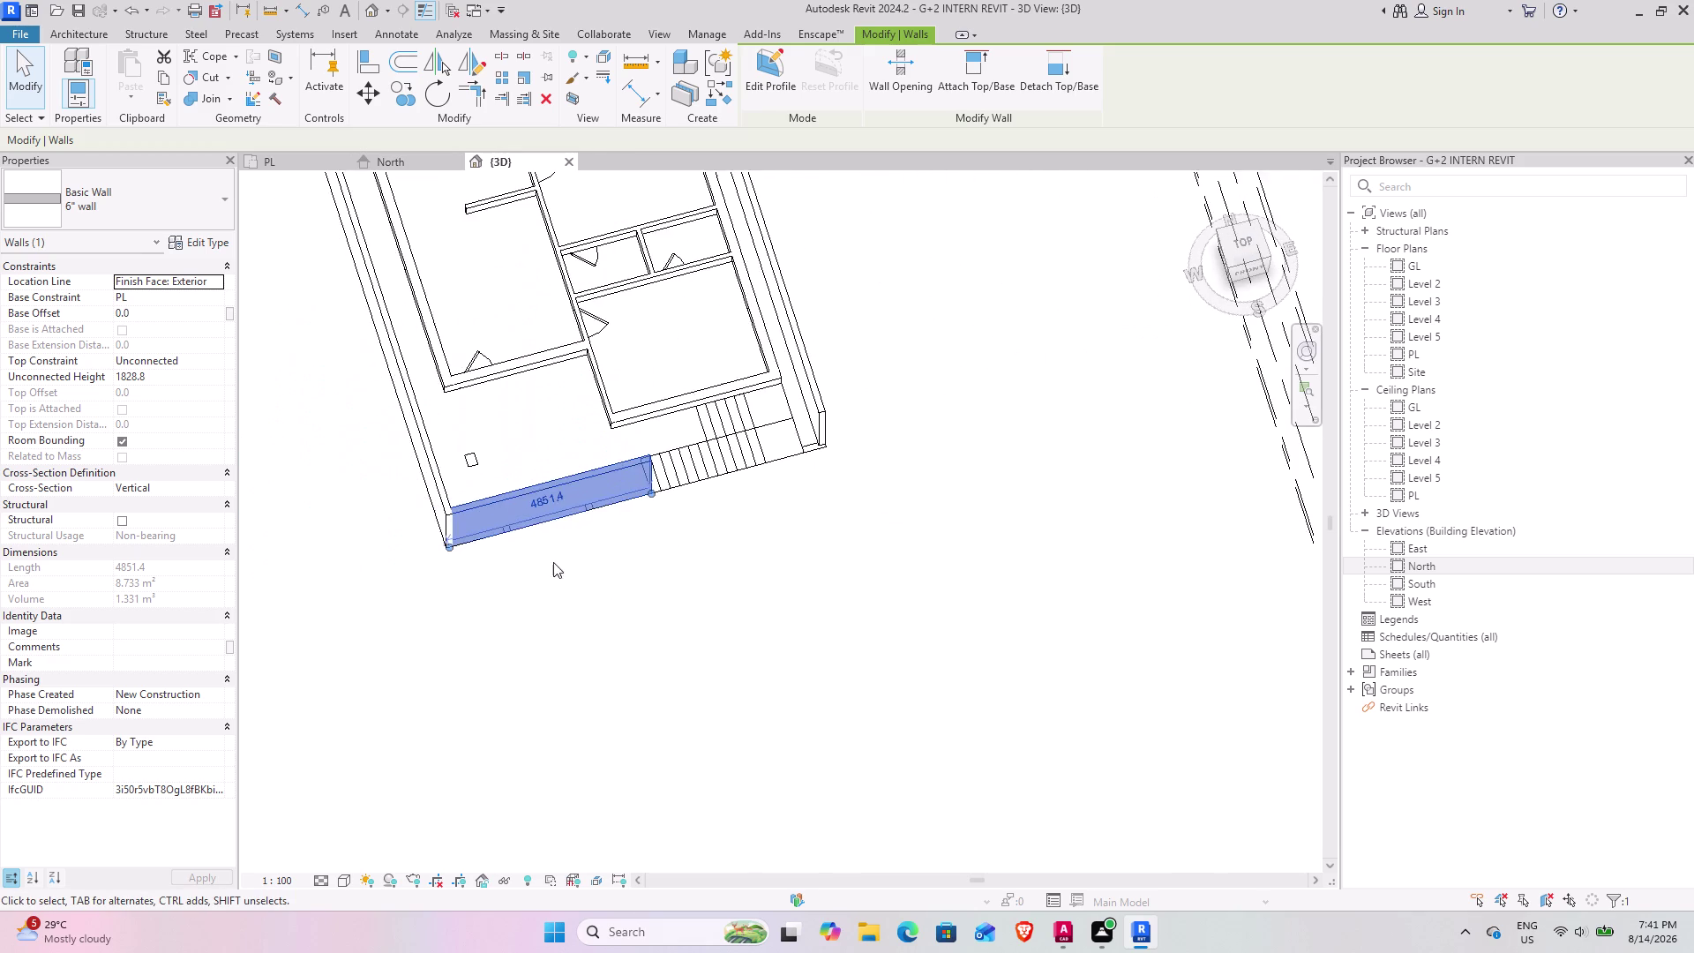
Orbit the 3D model to inspect the shortened front wall's height.
middle_drag(546, 556, 516, 337)
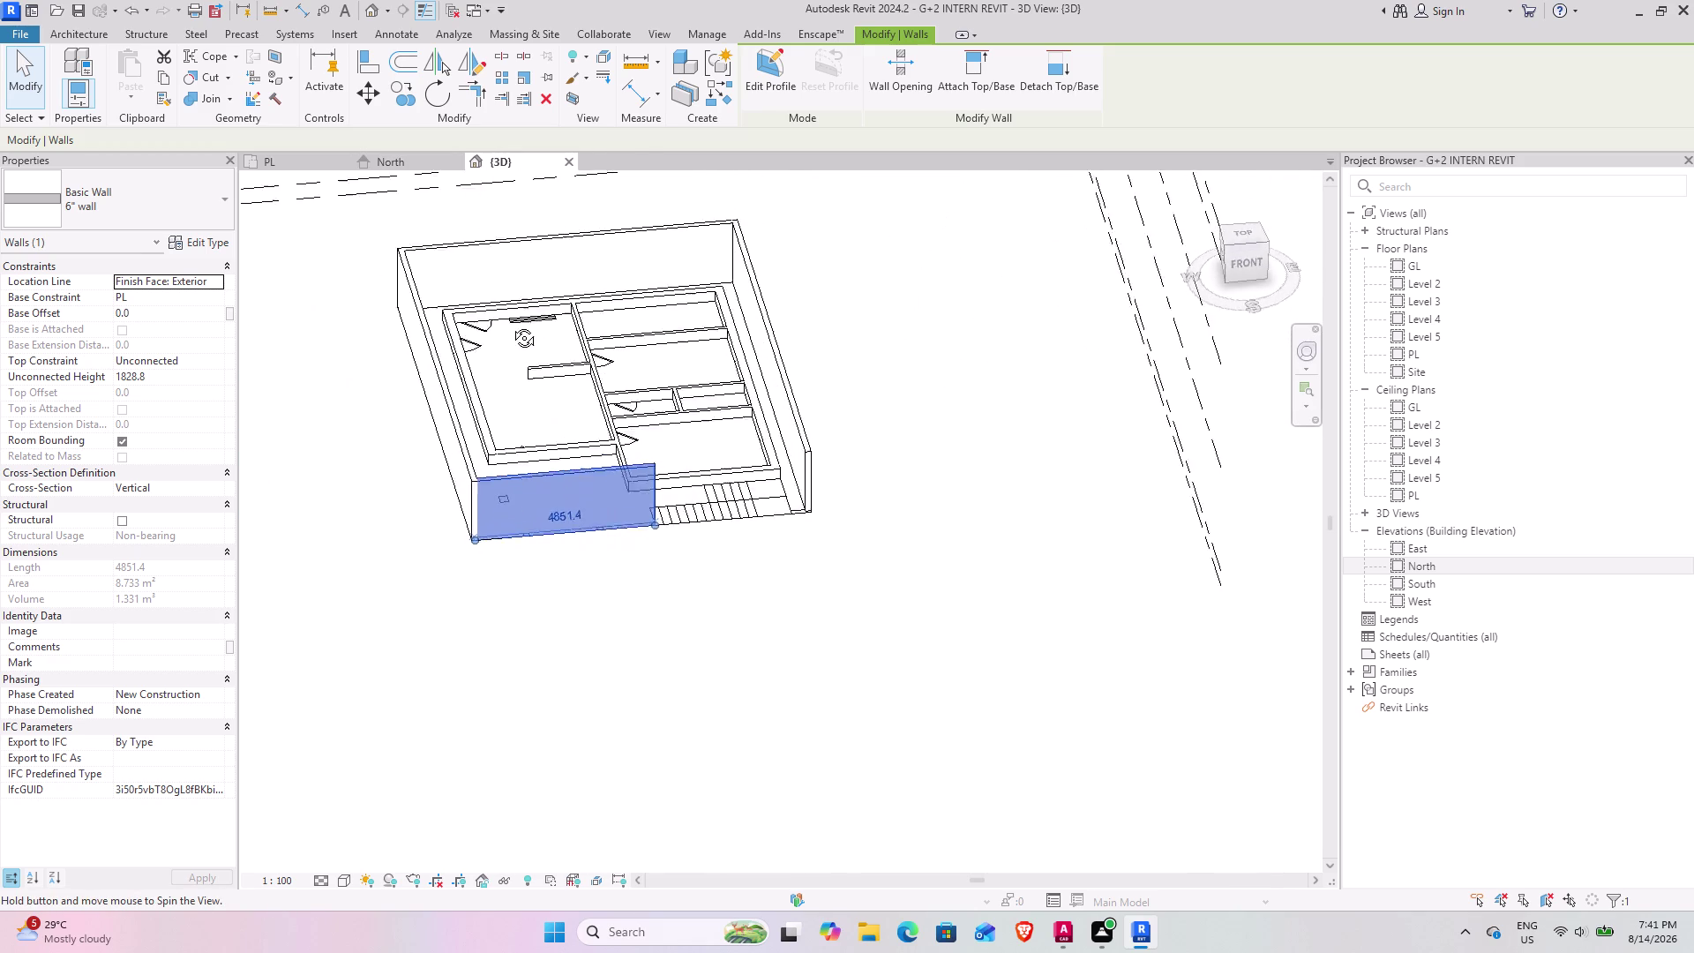
middle_drag(515, 337, 490, 281)
middle_drag(589, 510, 584, 575)
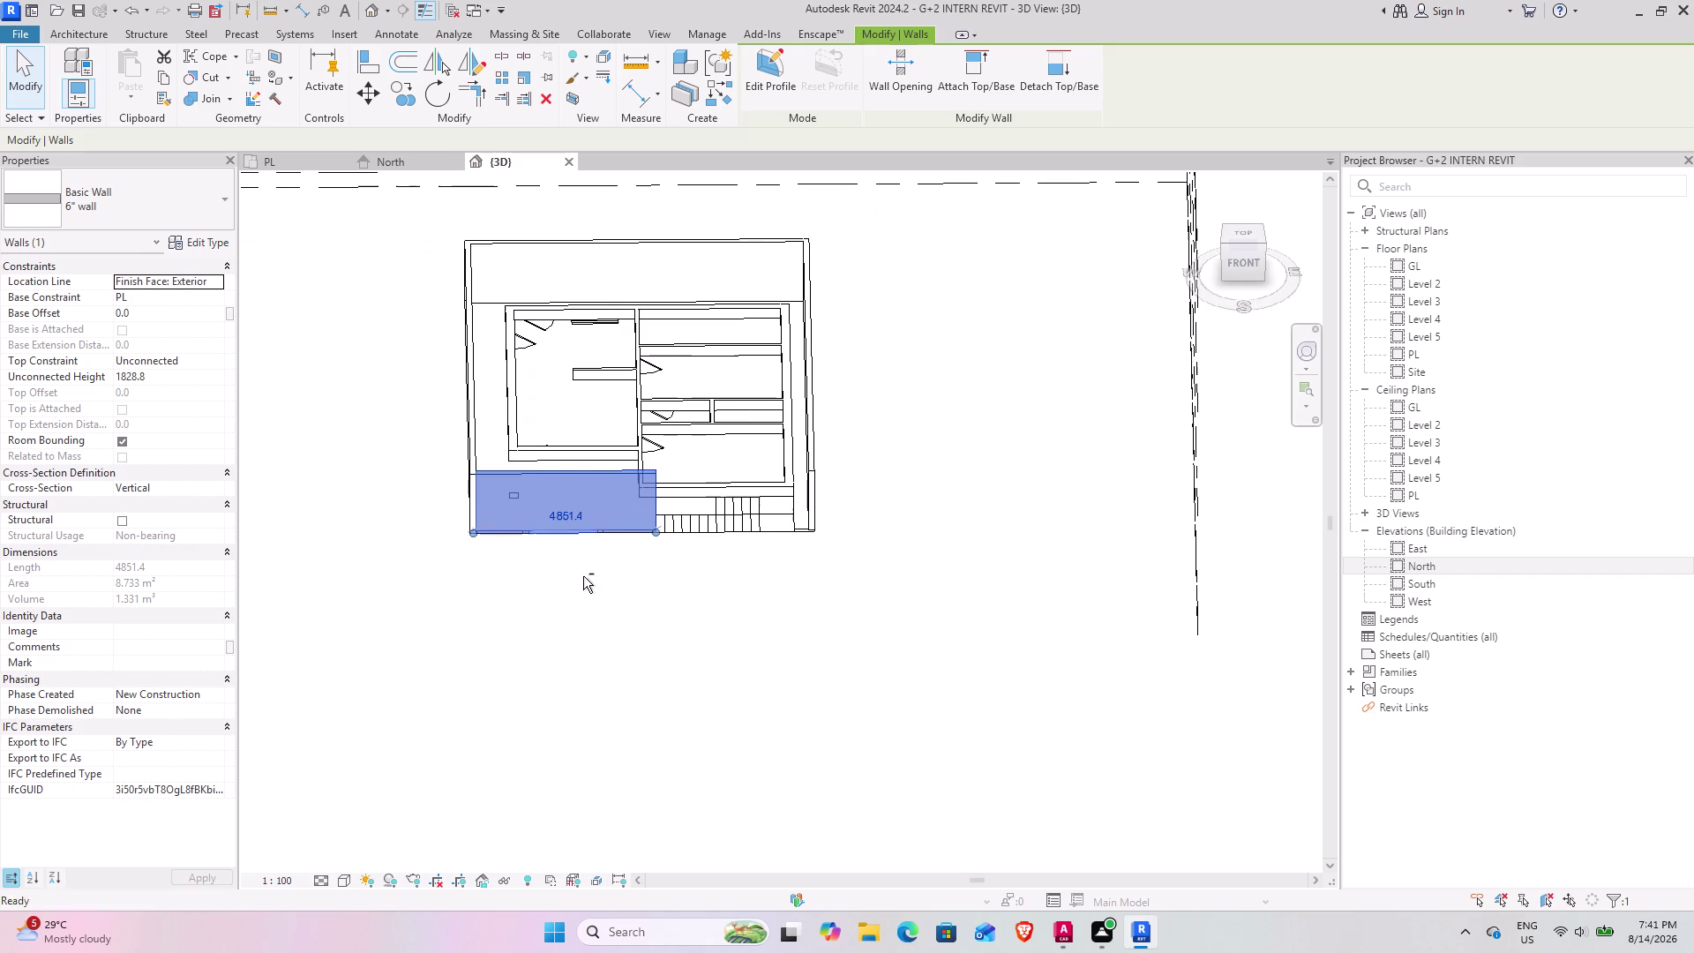
middle_drag(712, 560, 635, 426)
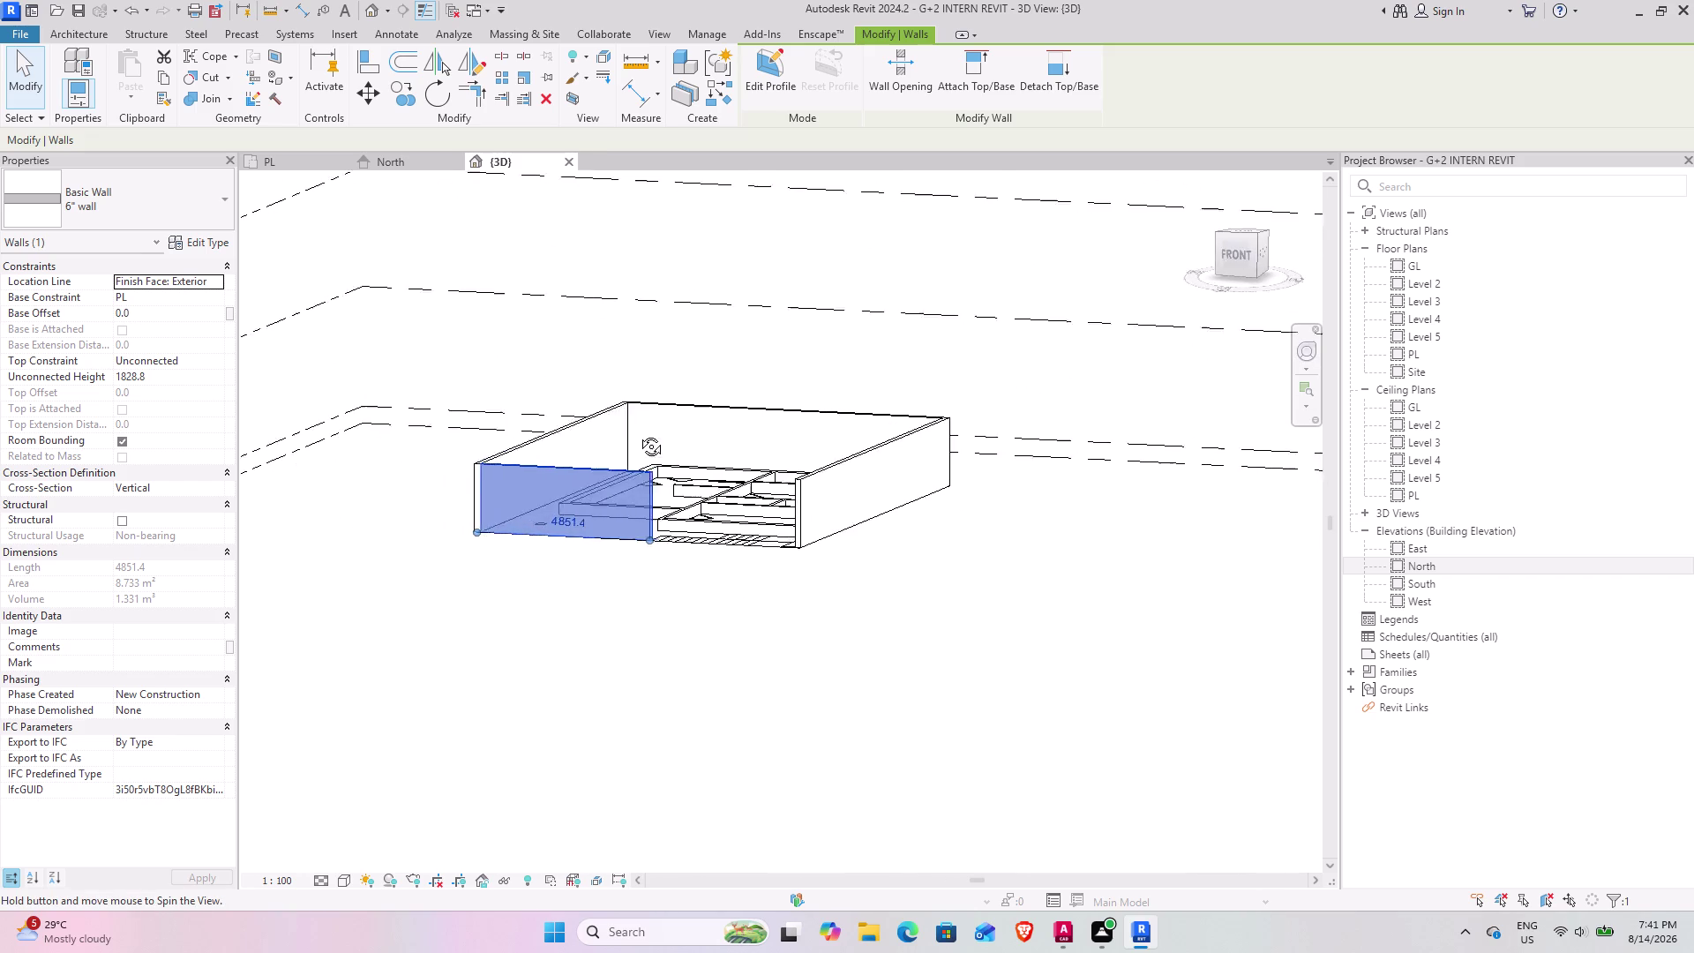
middle_drag(636, 427, 645, 486)
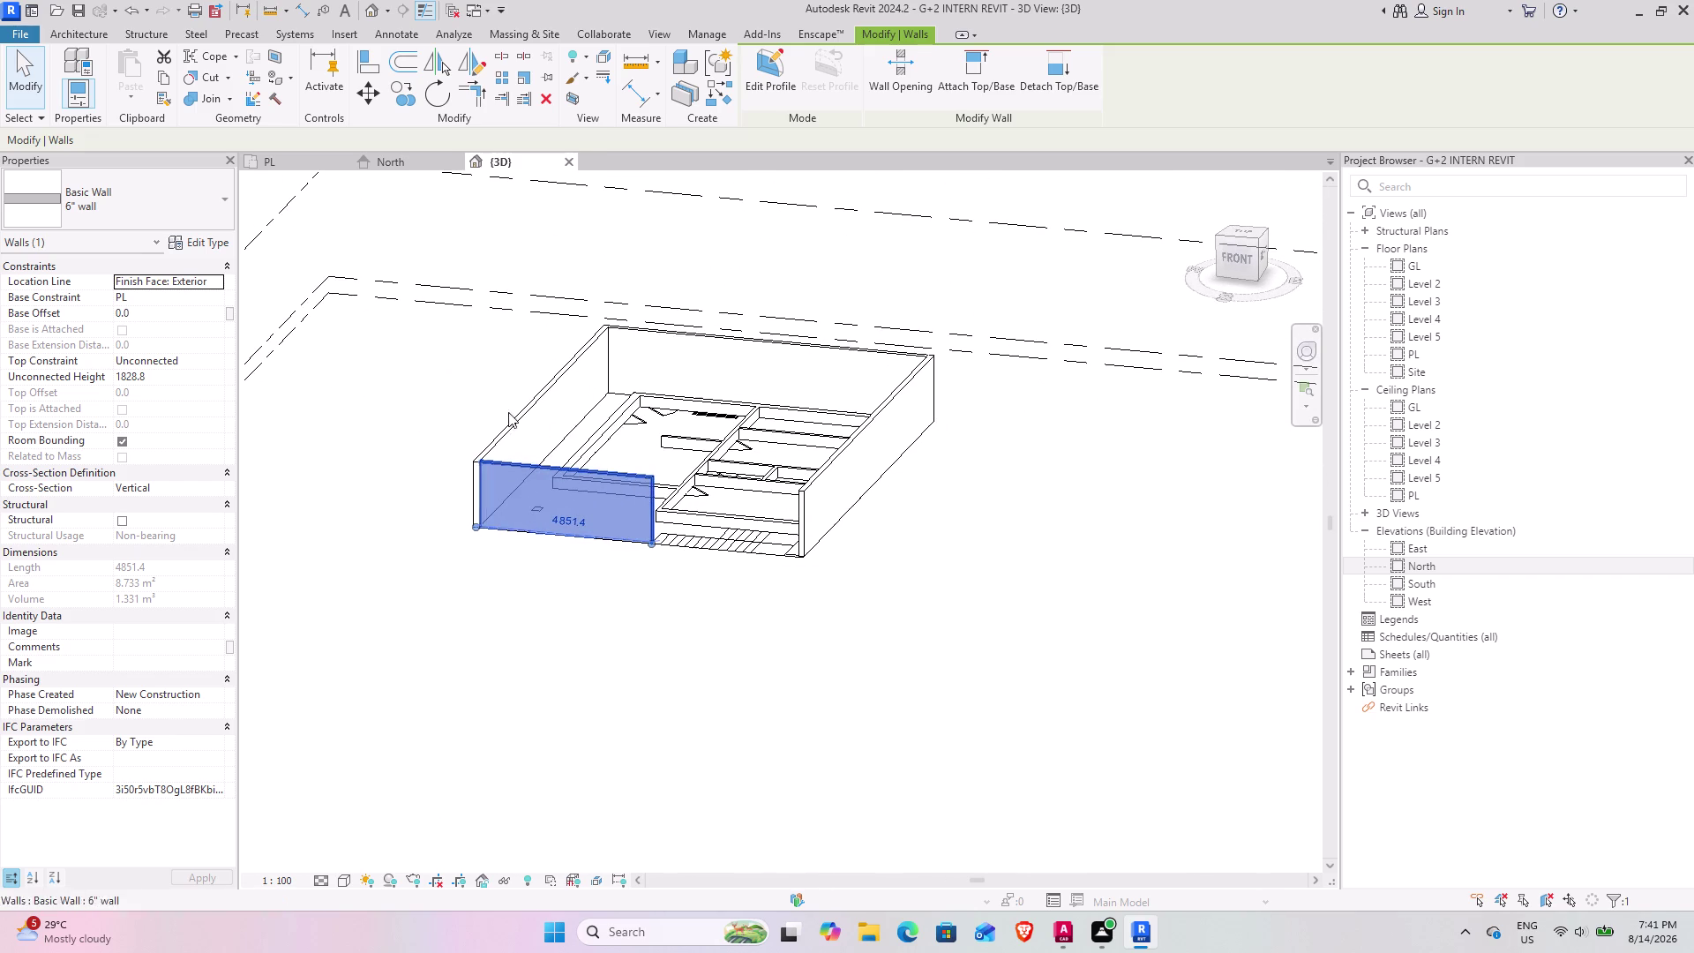
In the North elevation, set the four front walls' unconnected height to 5' (1524 mm).
click(387, 168)
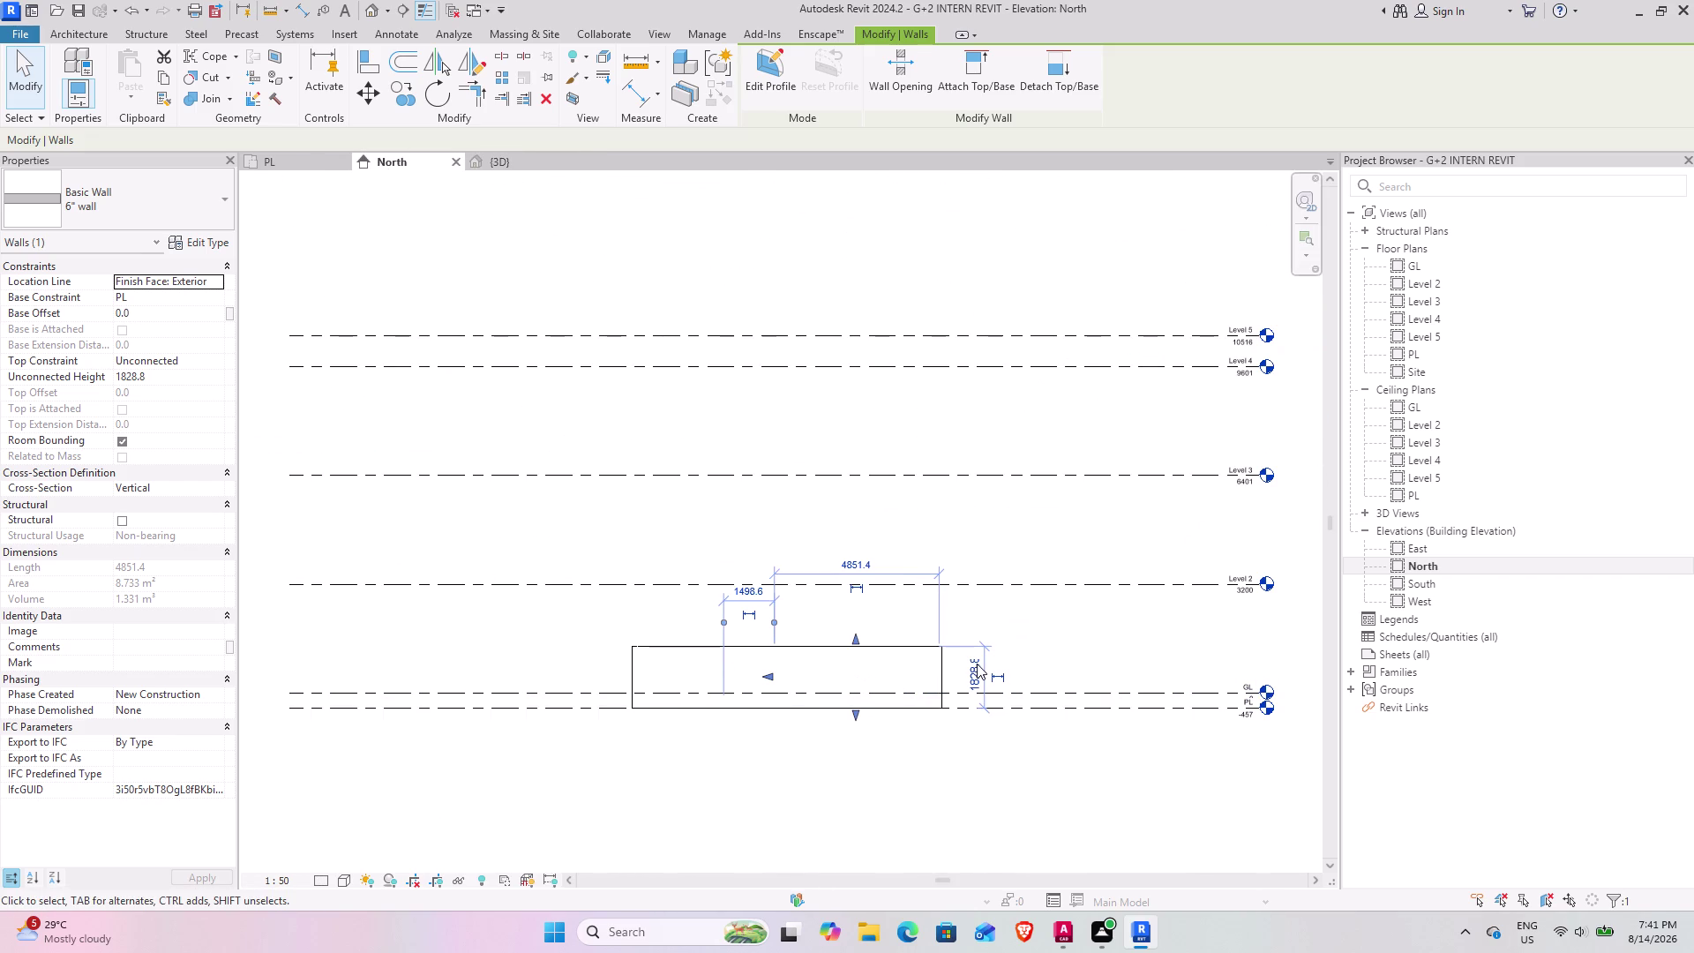
drag(952, 669, 597, 641)
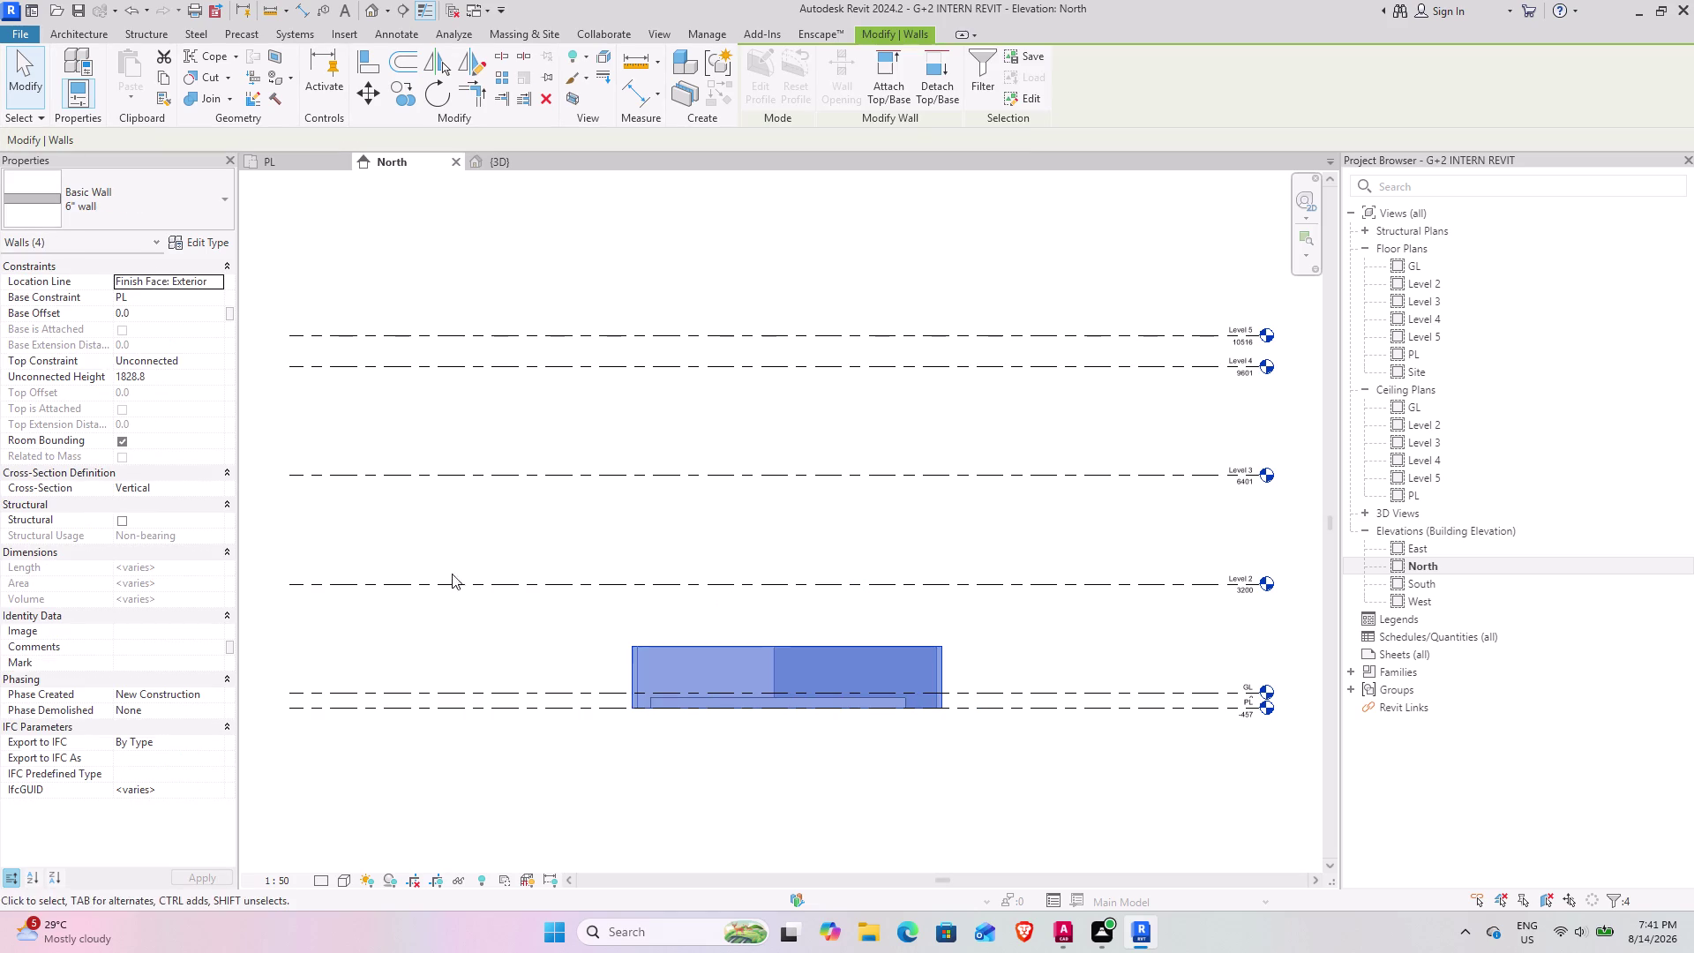
click(143, 376)
drag(156, 376, 58, 372)
text(5)
text(')
key(Return)
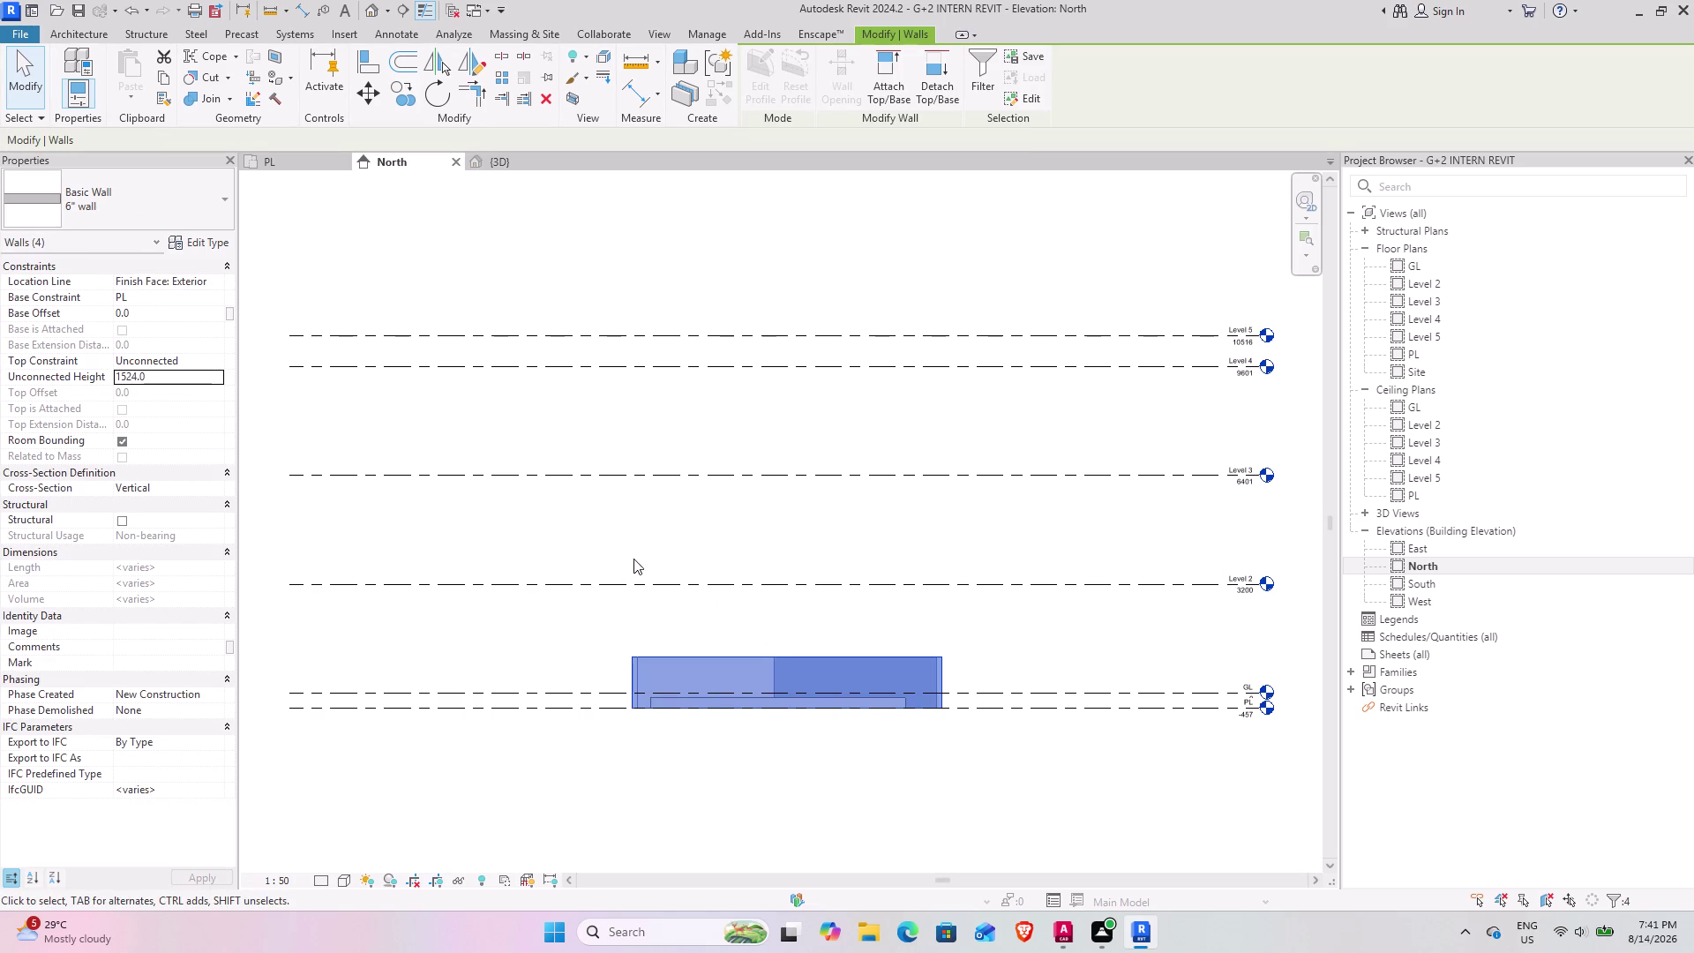
key(Escape)
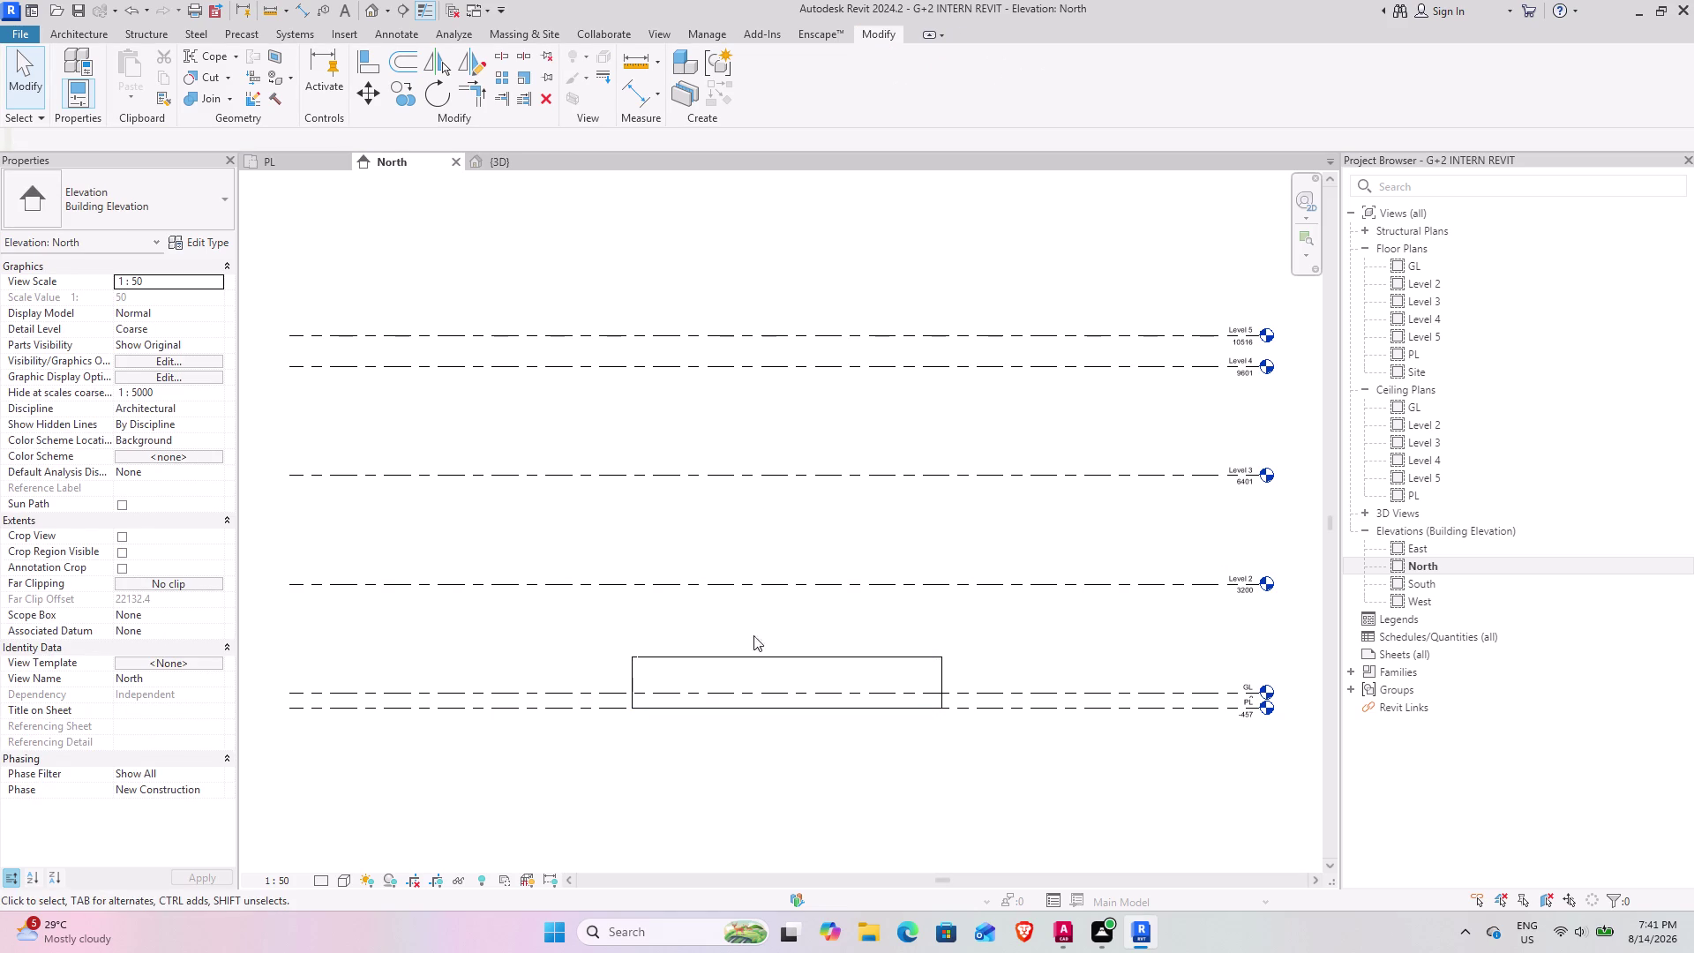
Orbit the 3D view to check the lowered front wall beside the stair.
click(494, 145)
click(493, 163)
middle_drag(701, 365, 722, 506)
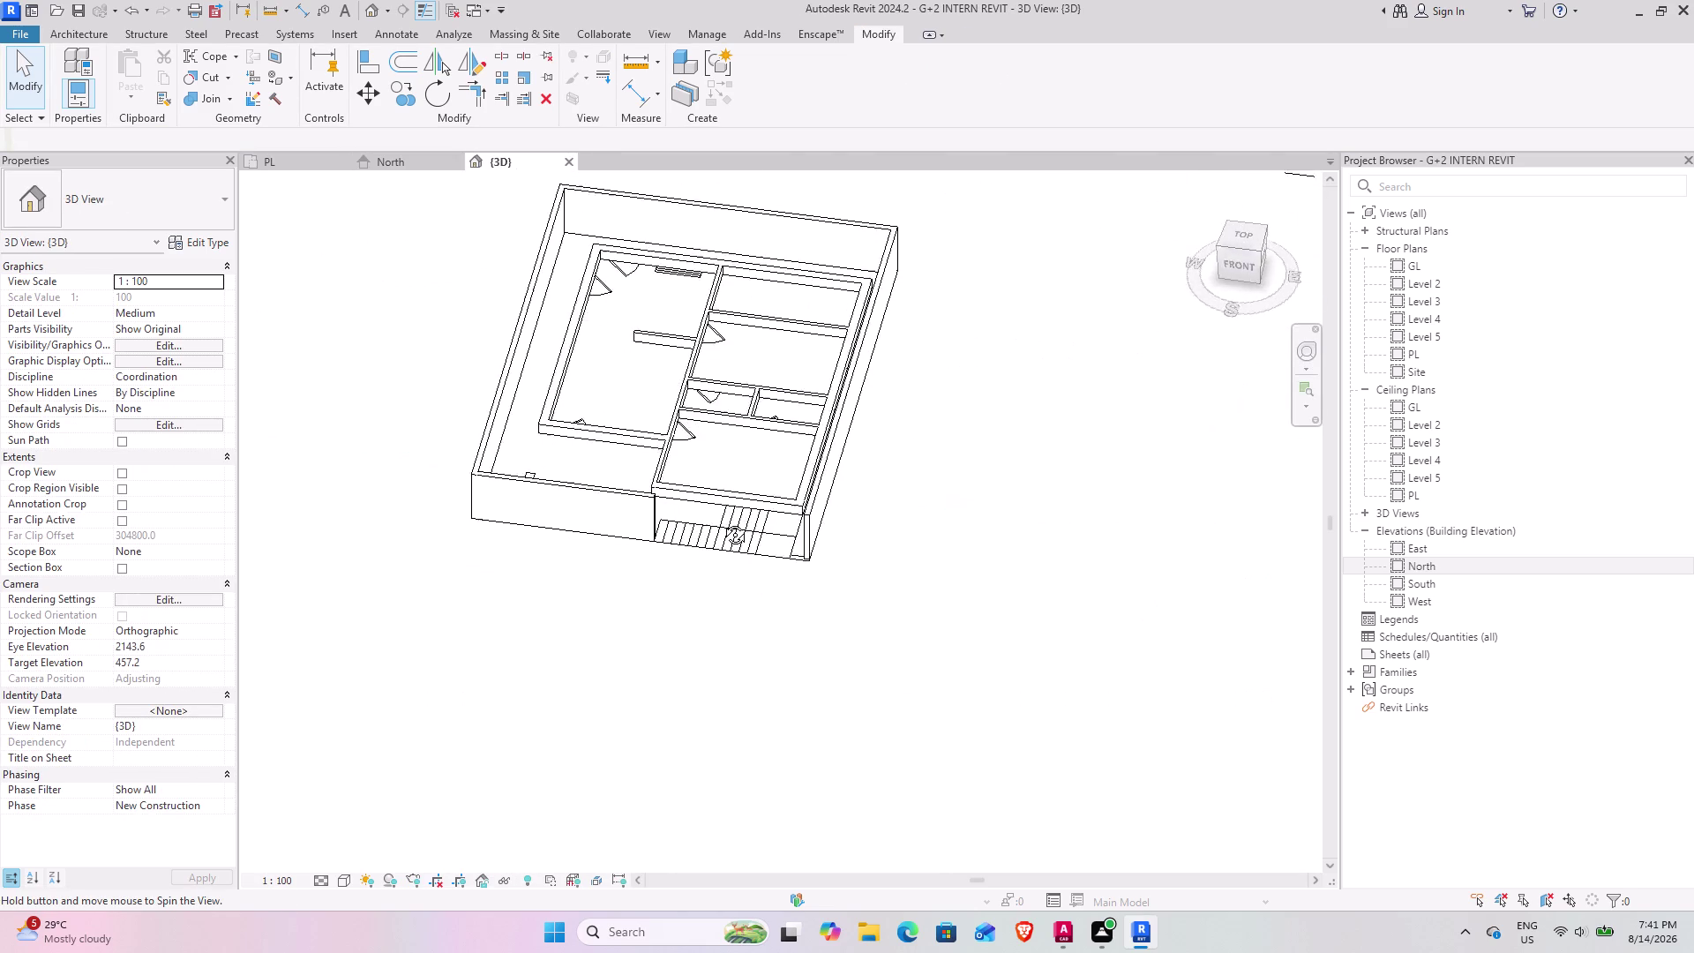
middle_drag(722, 506, 777, 558)
scroll(up, 3)
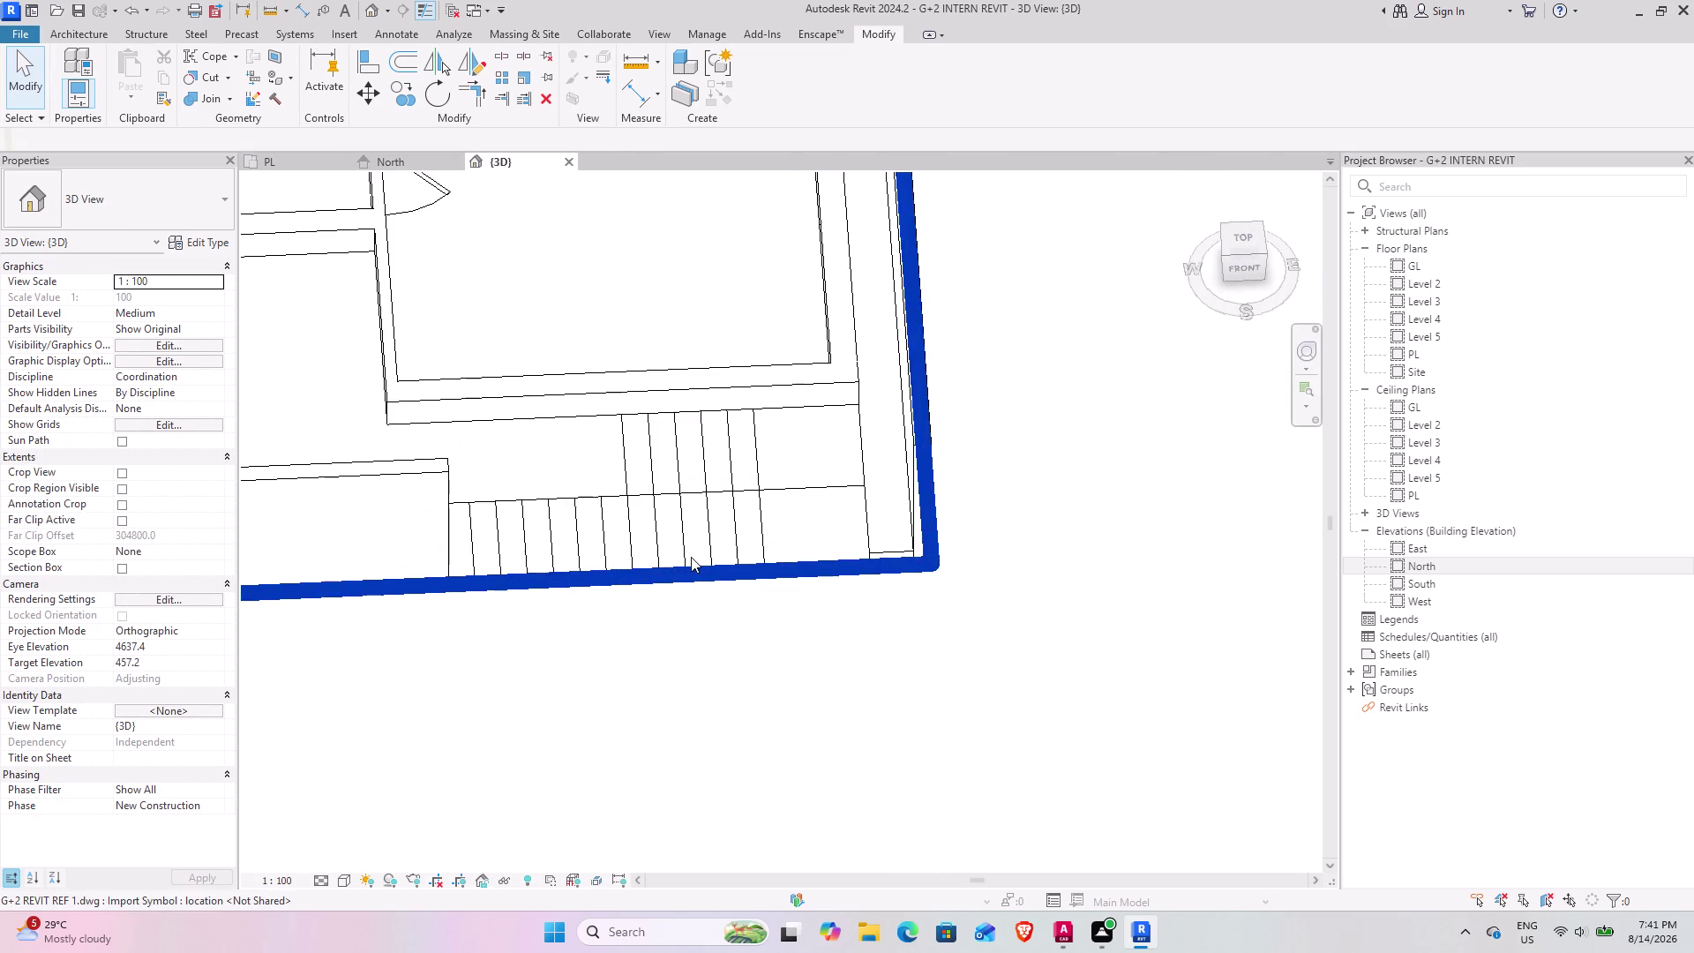
middle_drag(685, 556, 636, 500)
Go to the PL floor plan, frame the whole house, and start a Generic 150mm floor.
click(281, 156)
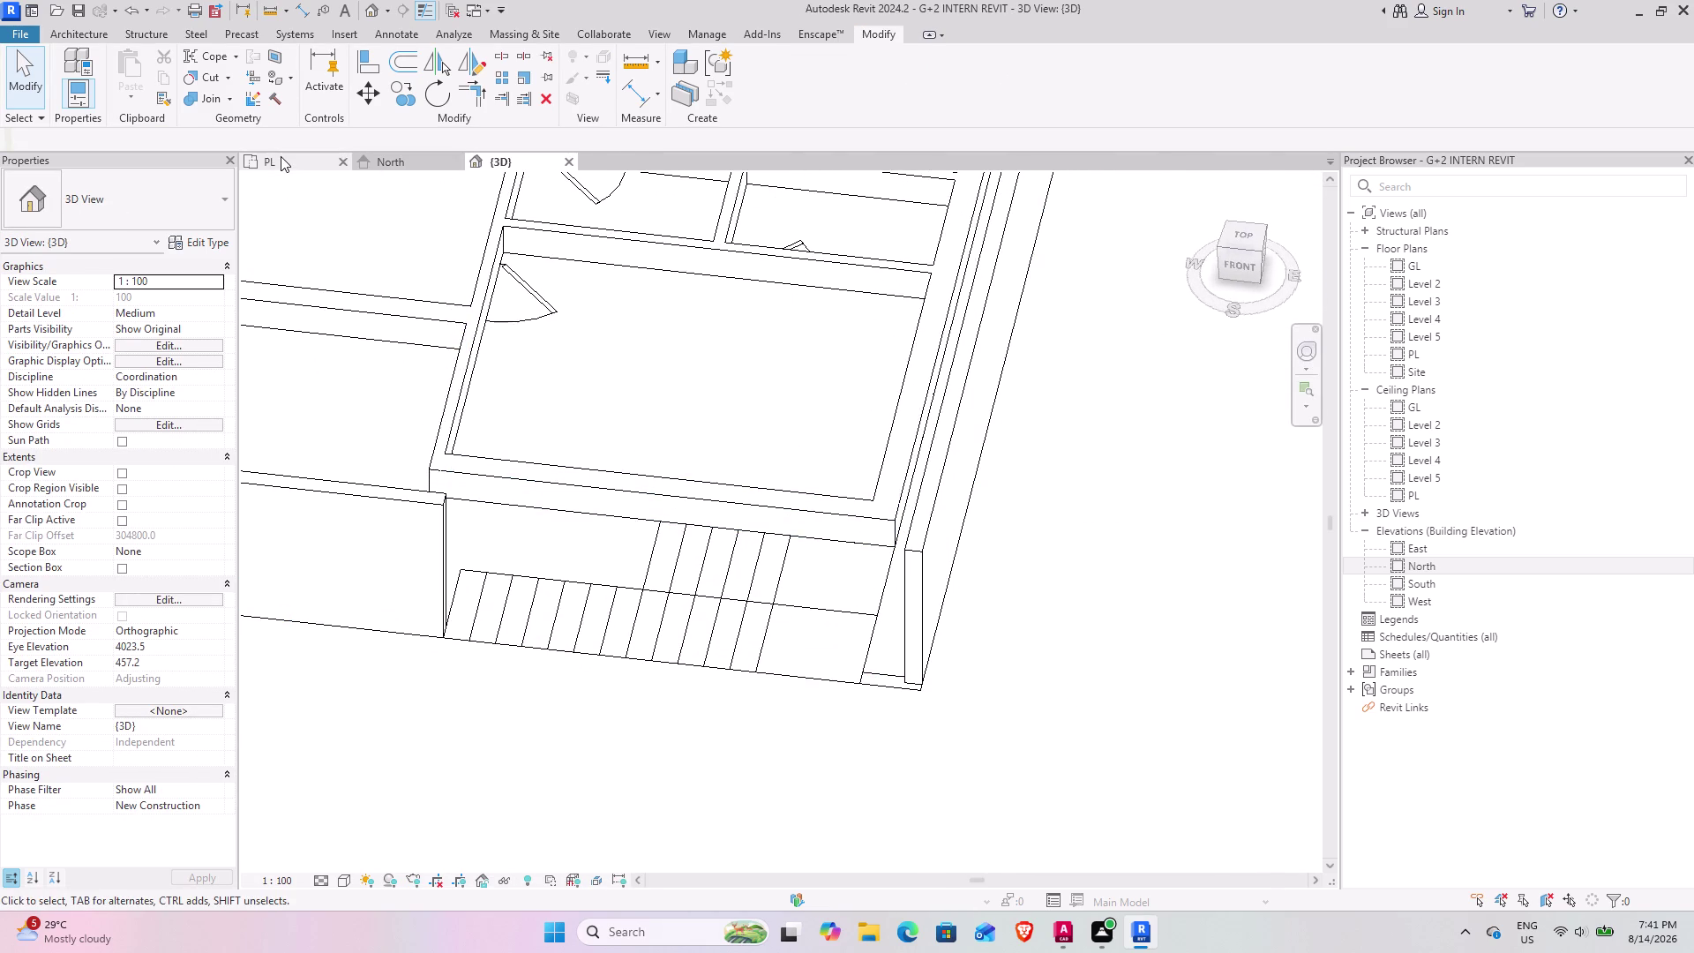
scroll(down, 3)
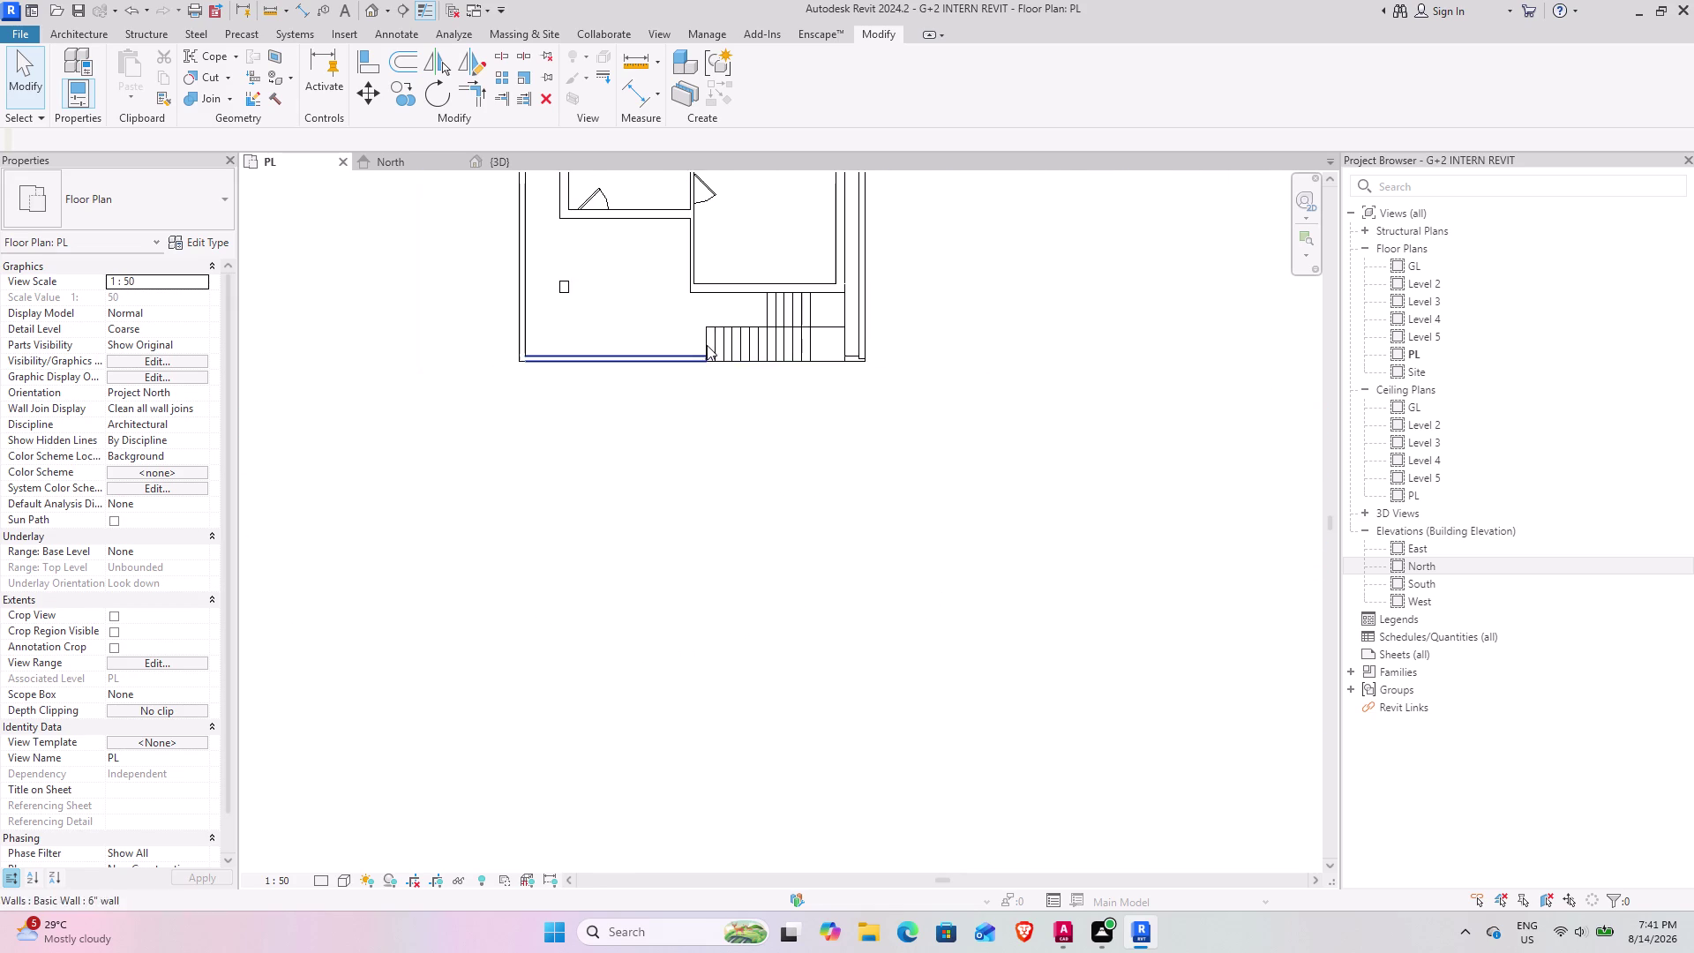
middle_drag(701, 313, 662, 580)
middle_drag(621, 380, 610, 533)
scroll(up, 3)
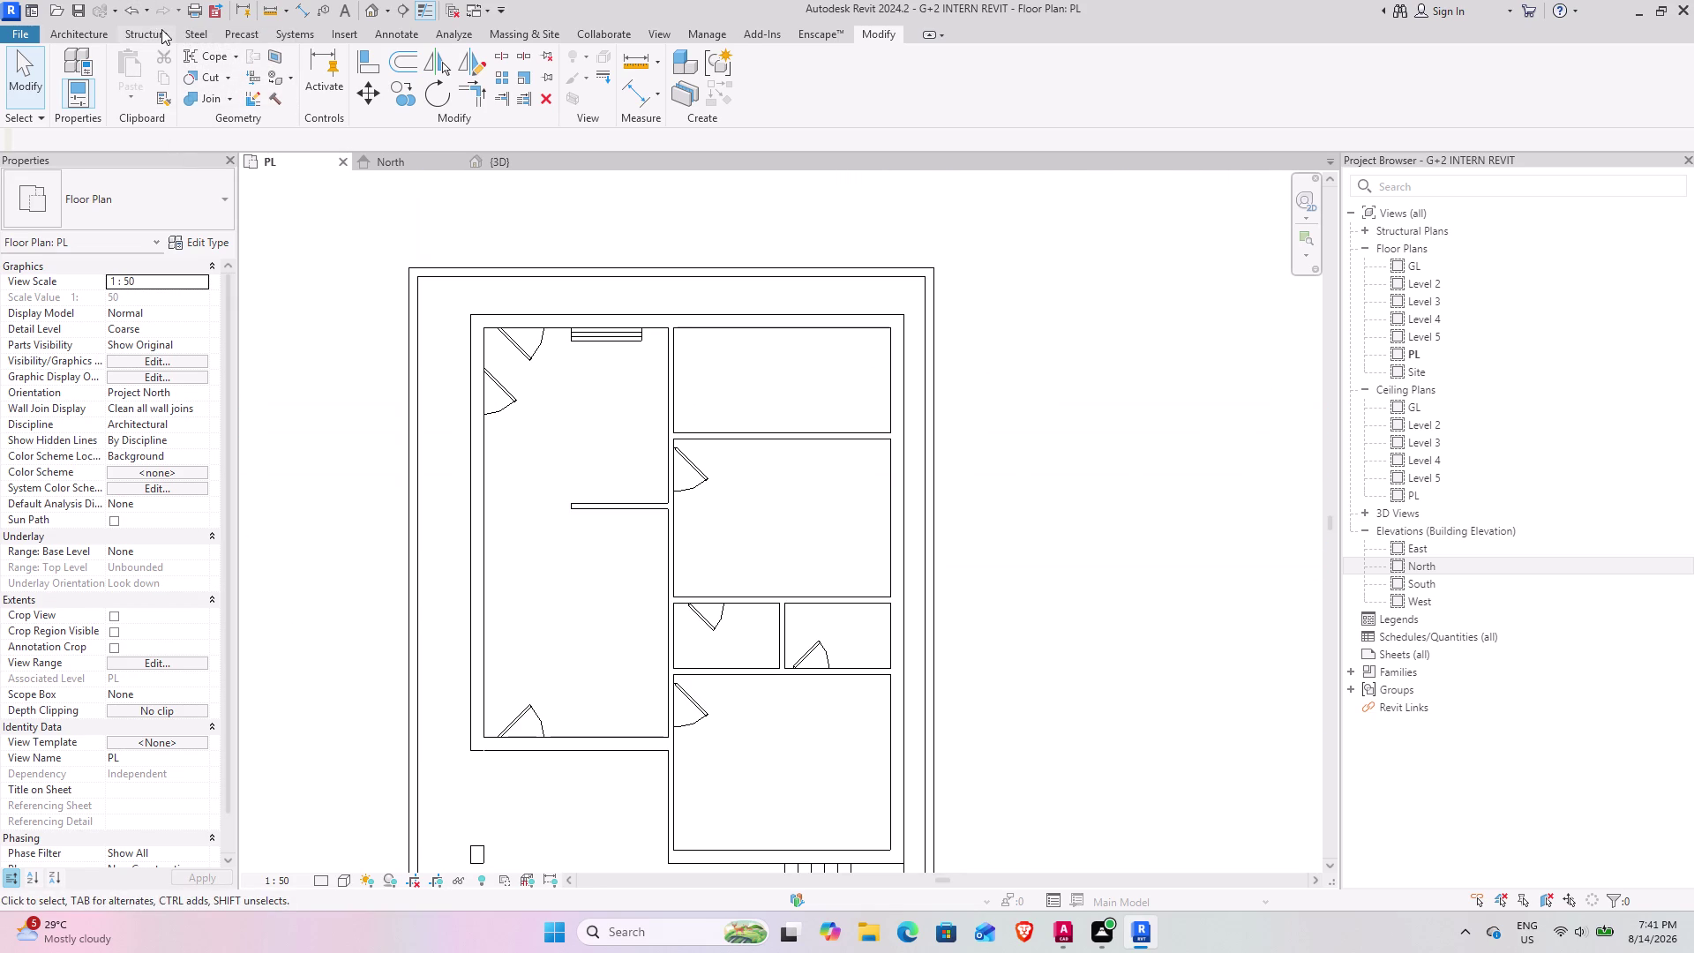
click(83, 35)
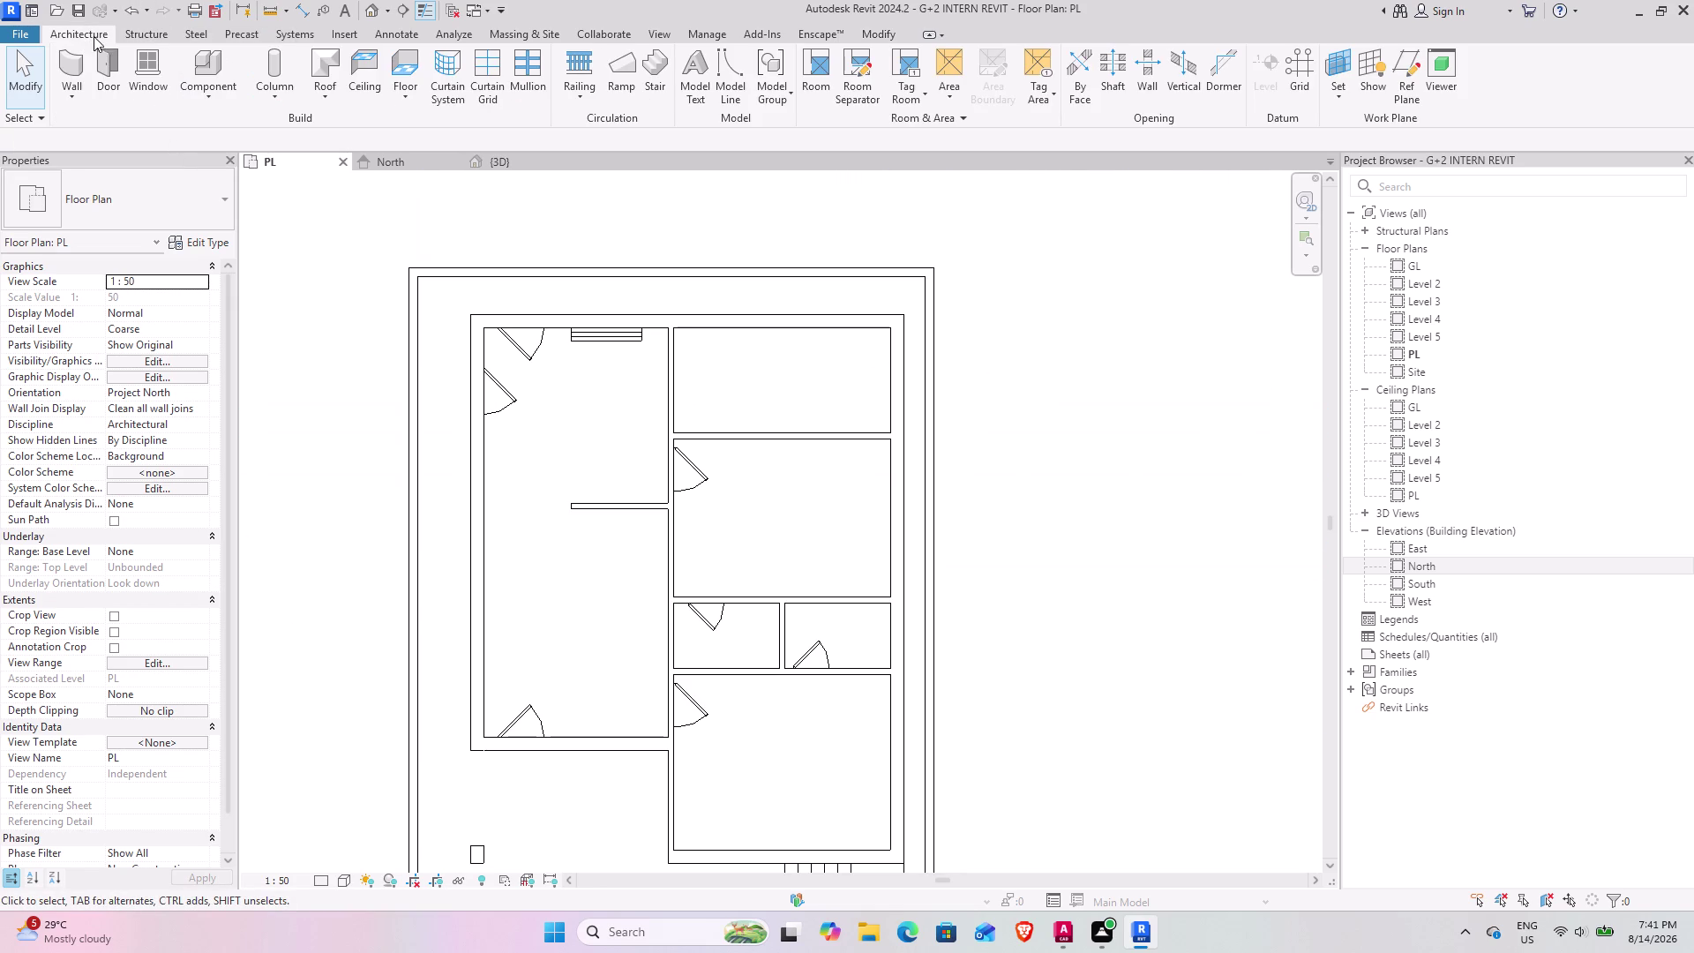
click(406, 68)
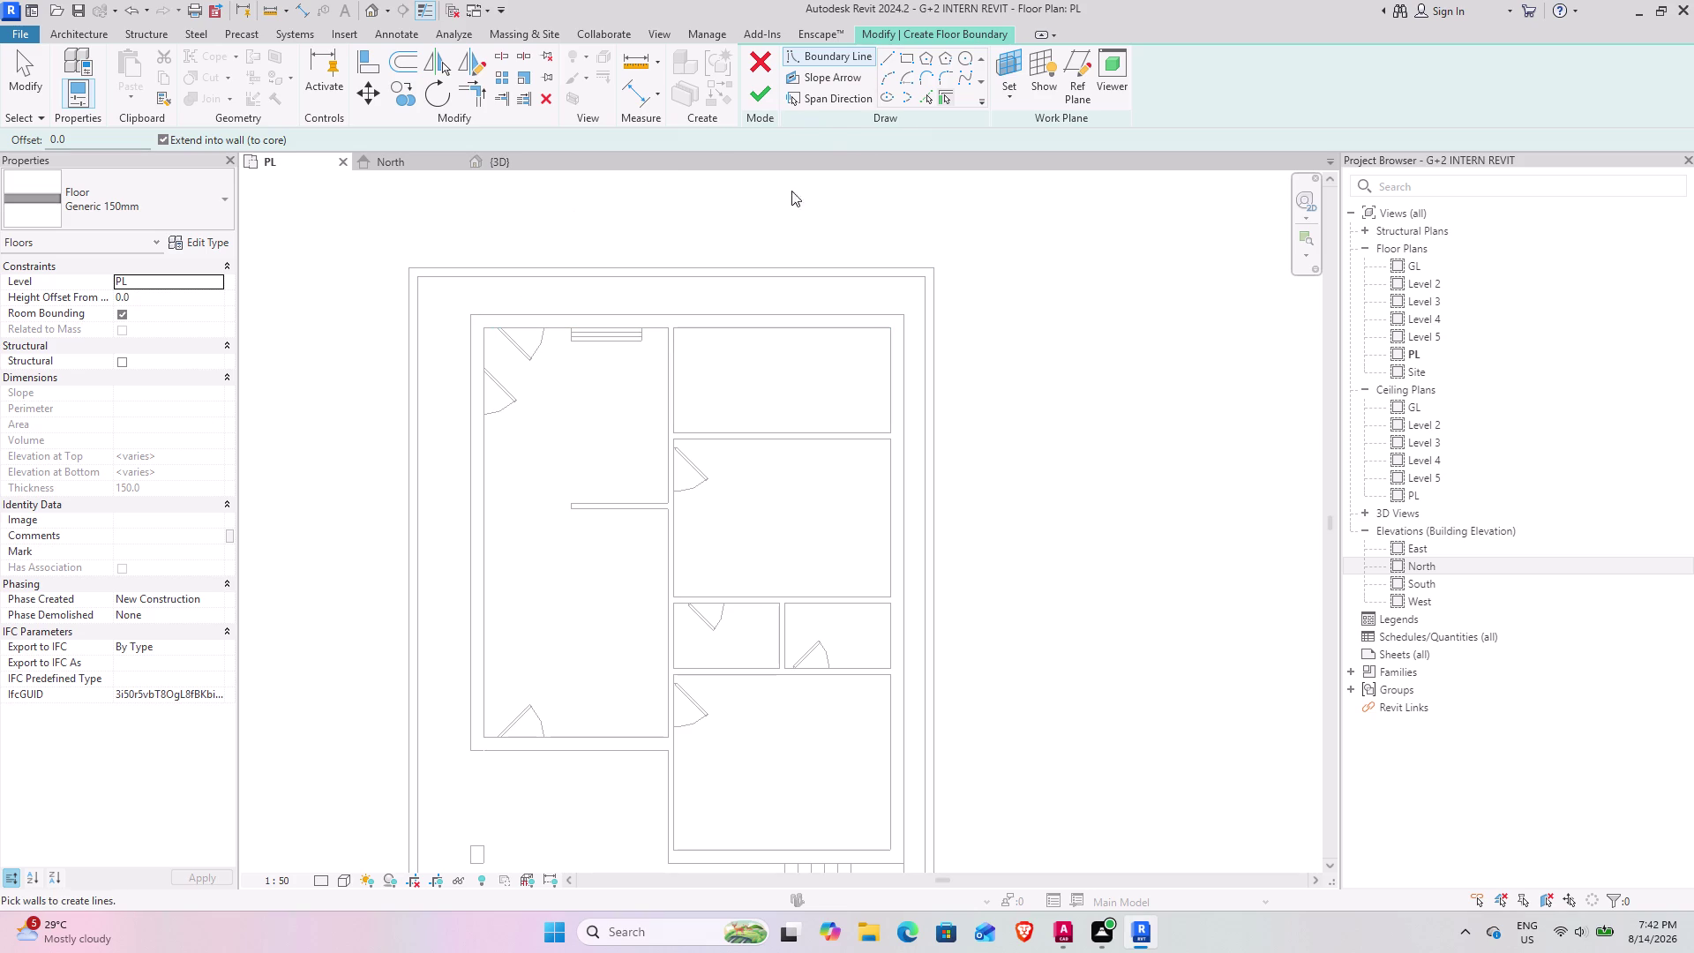
Trace the boundary along the exterior walls and finish the Generic 150mm floor on PL.
click(904, 62)
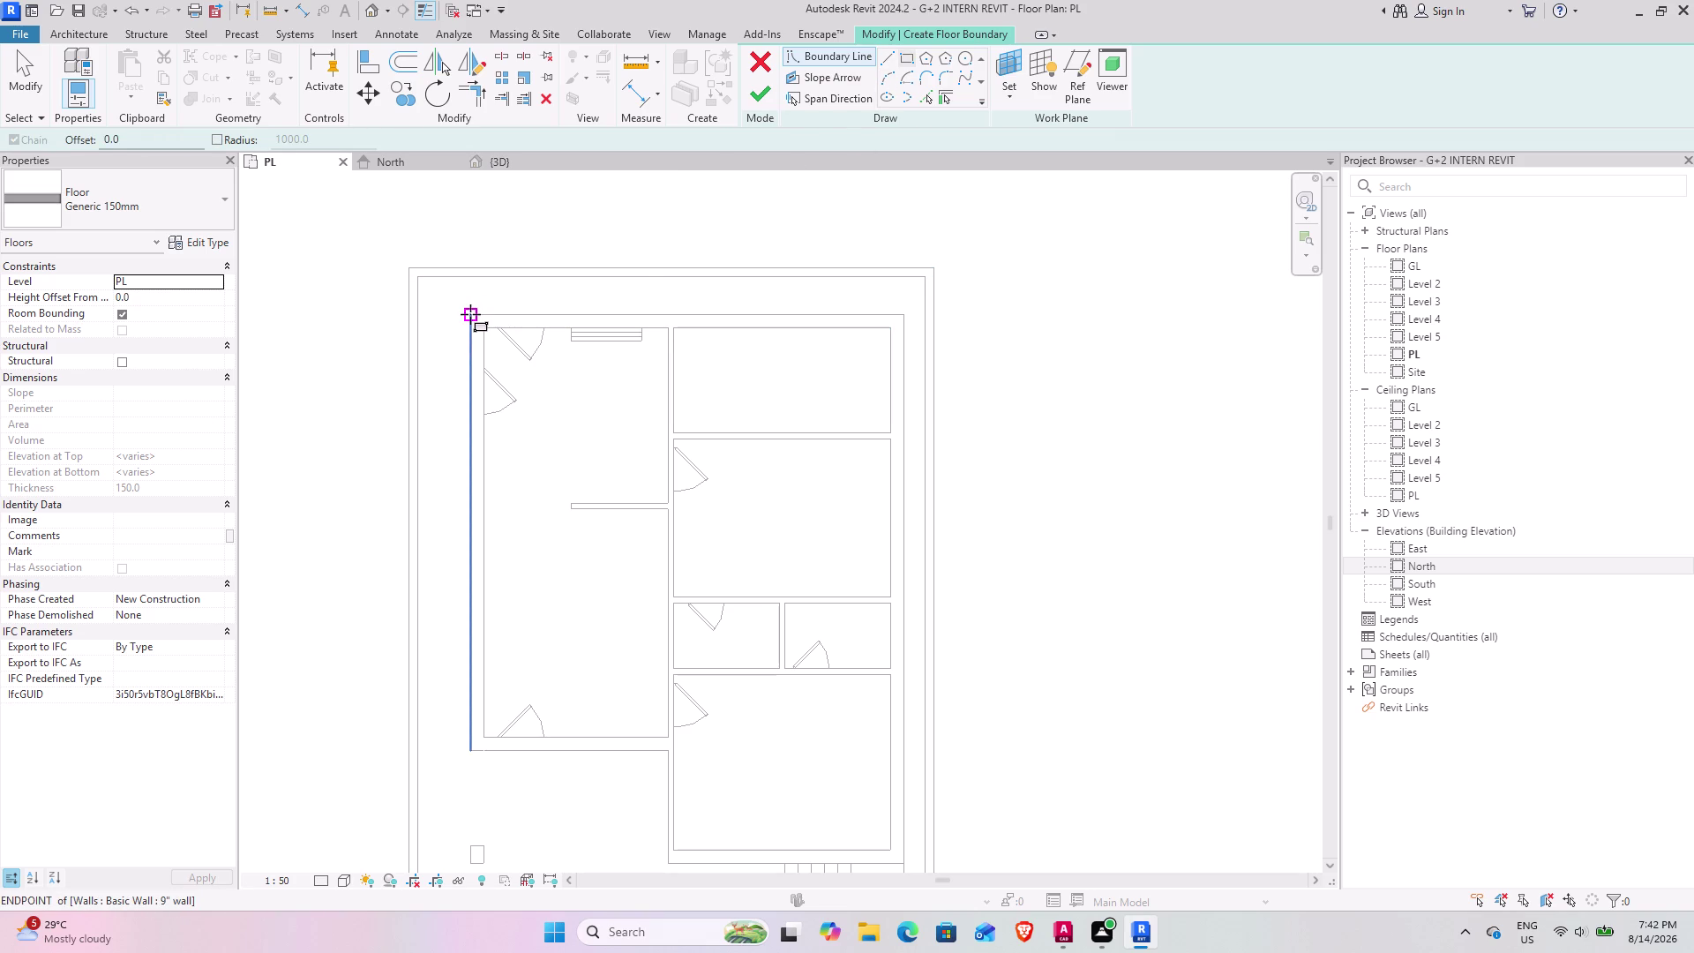
click(470, 314)
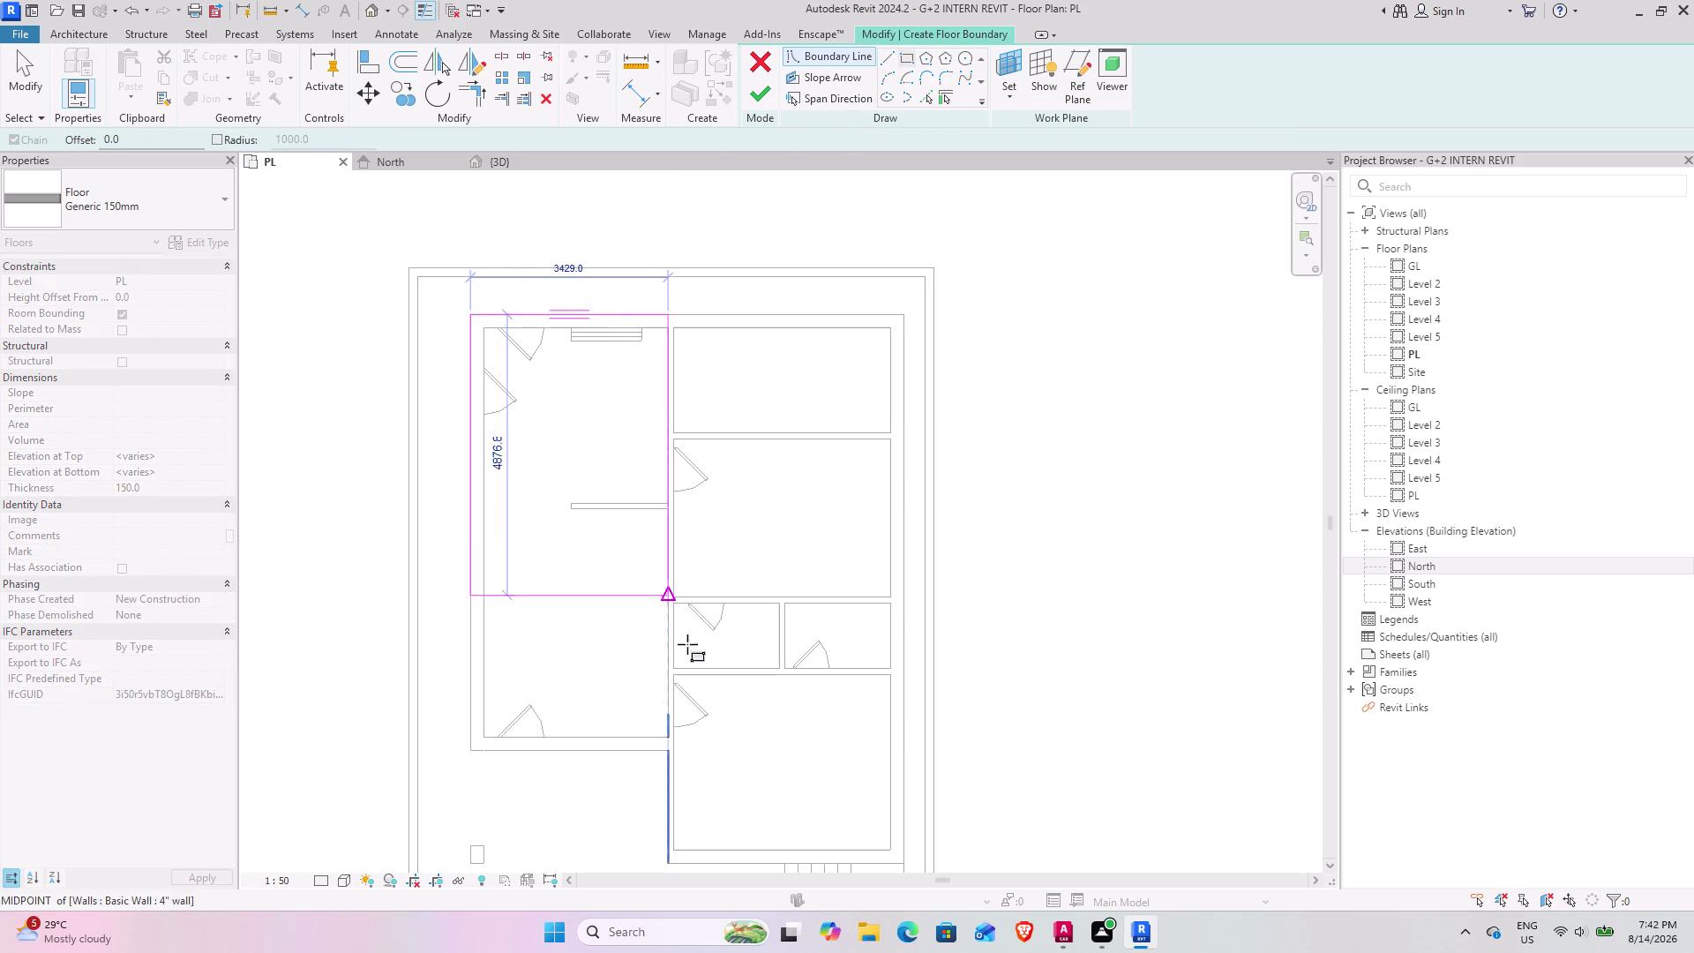
middle_drag(789, 729, 749, 495)
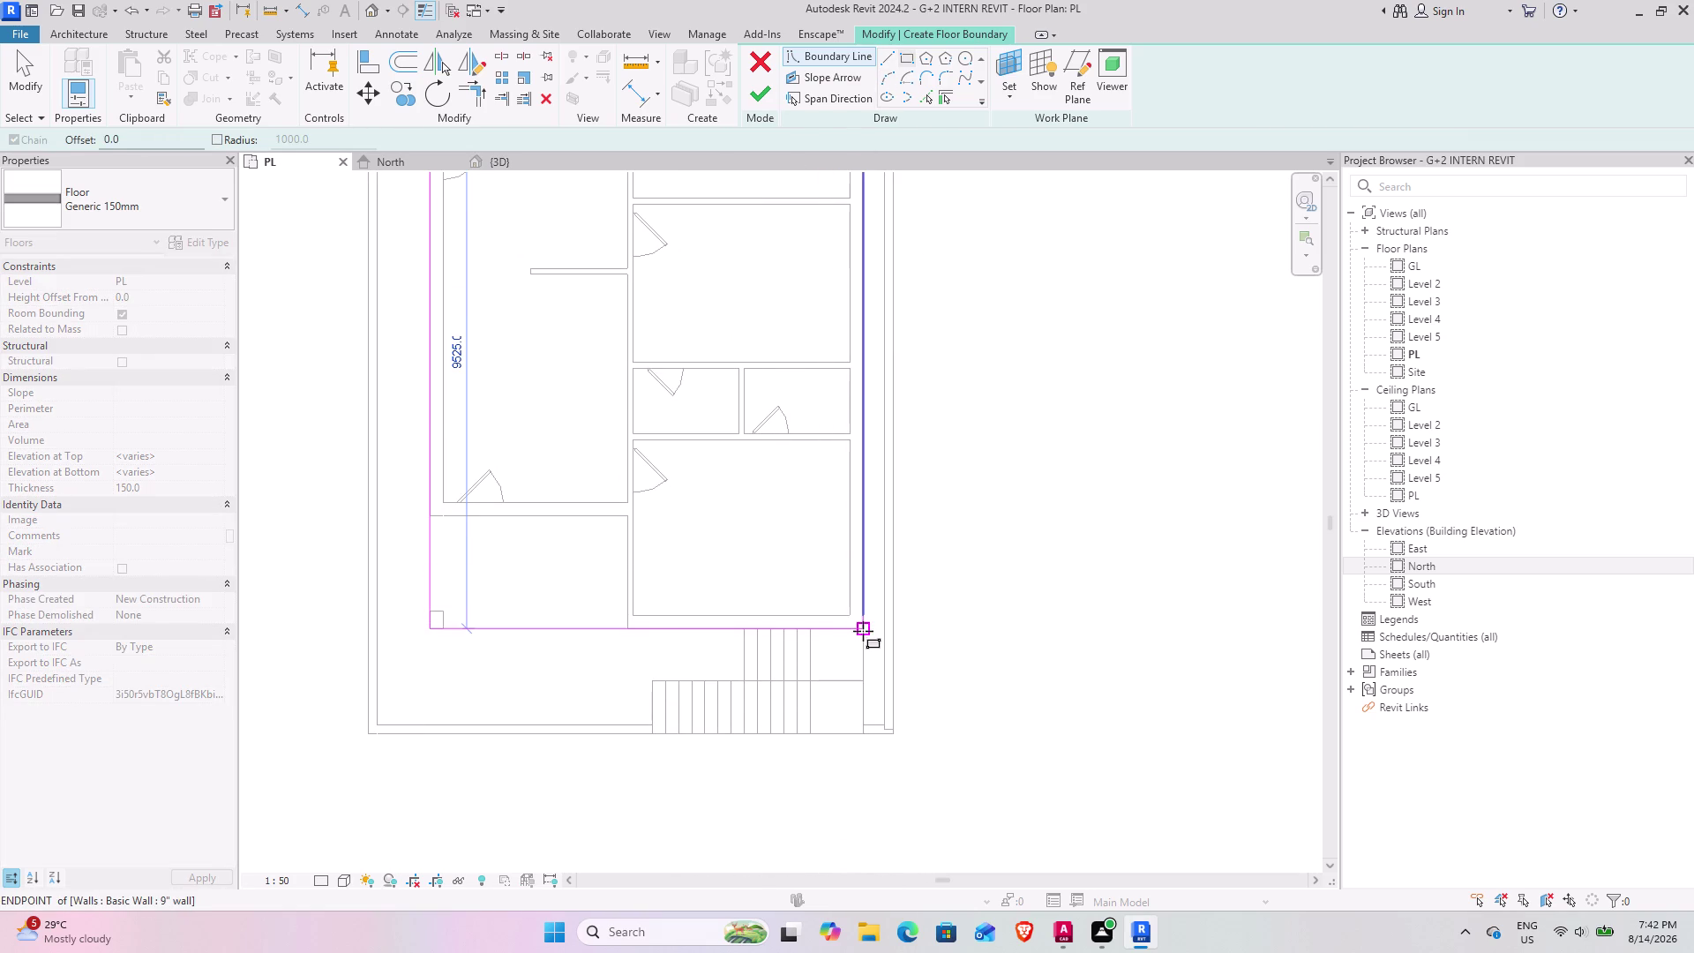
click(863, 631)
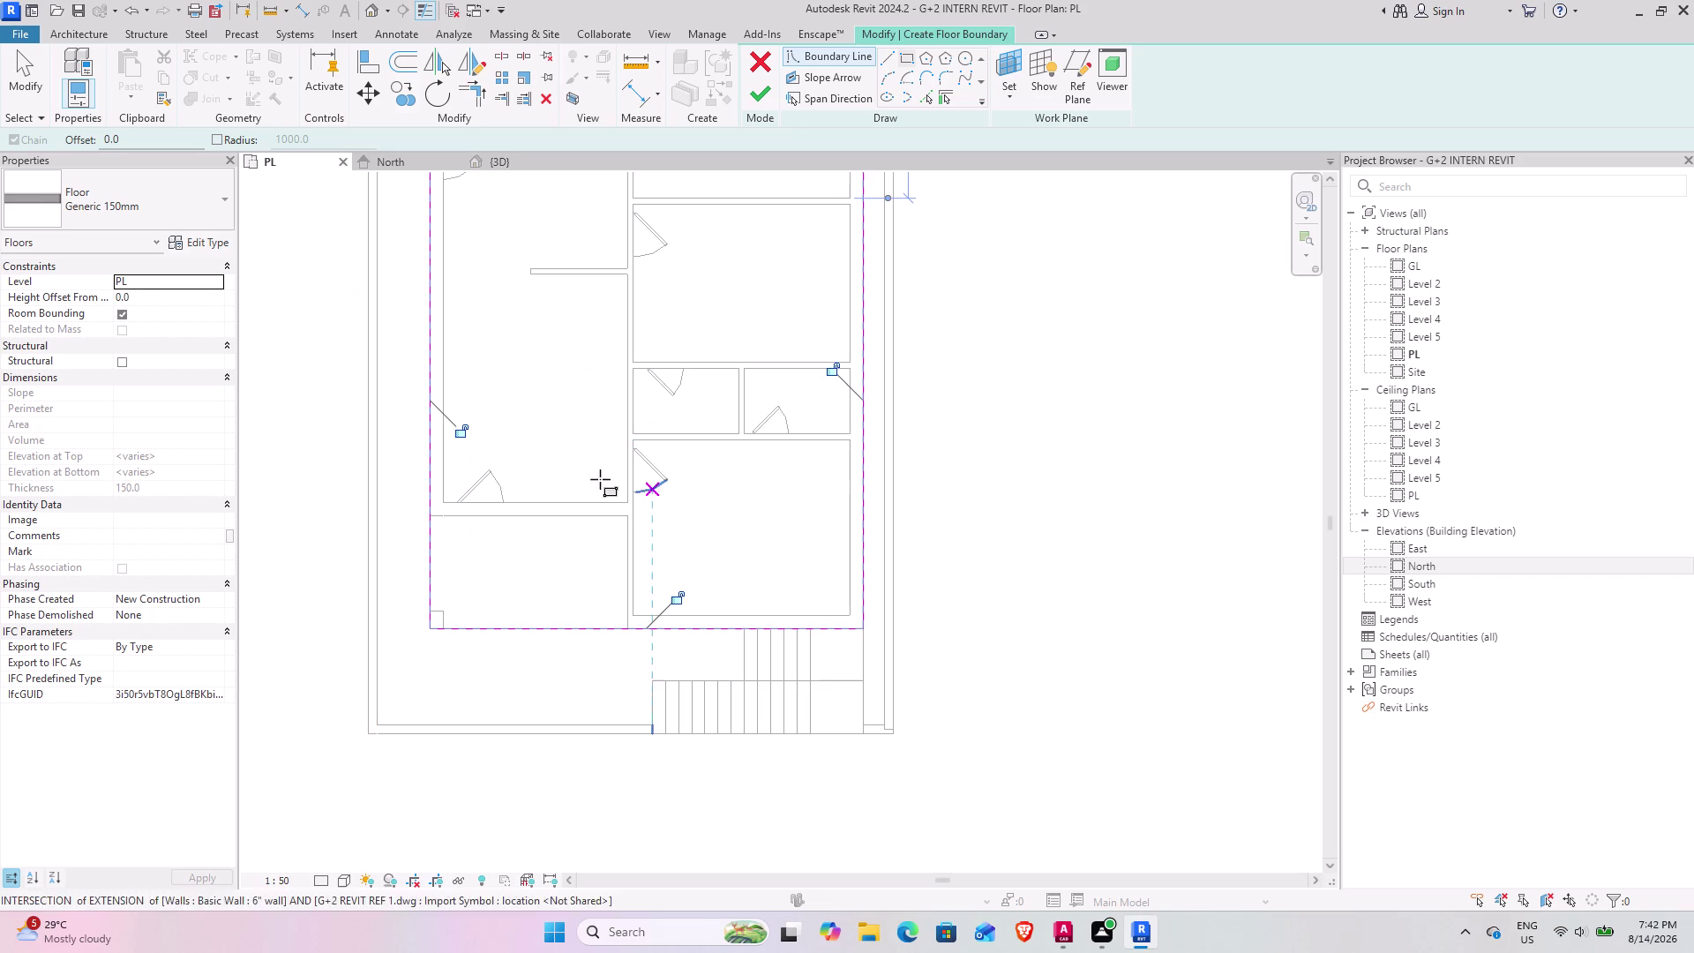
click(769, 103)
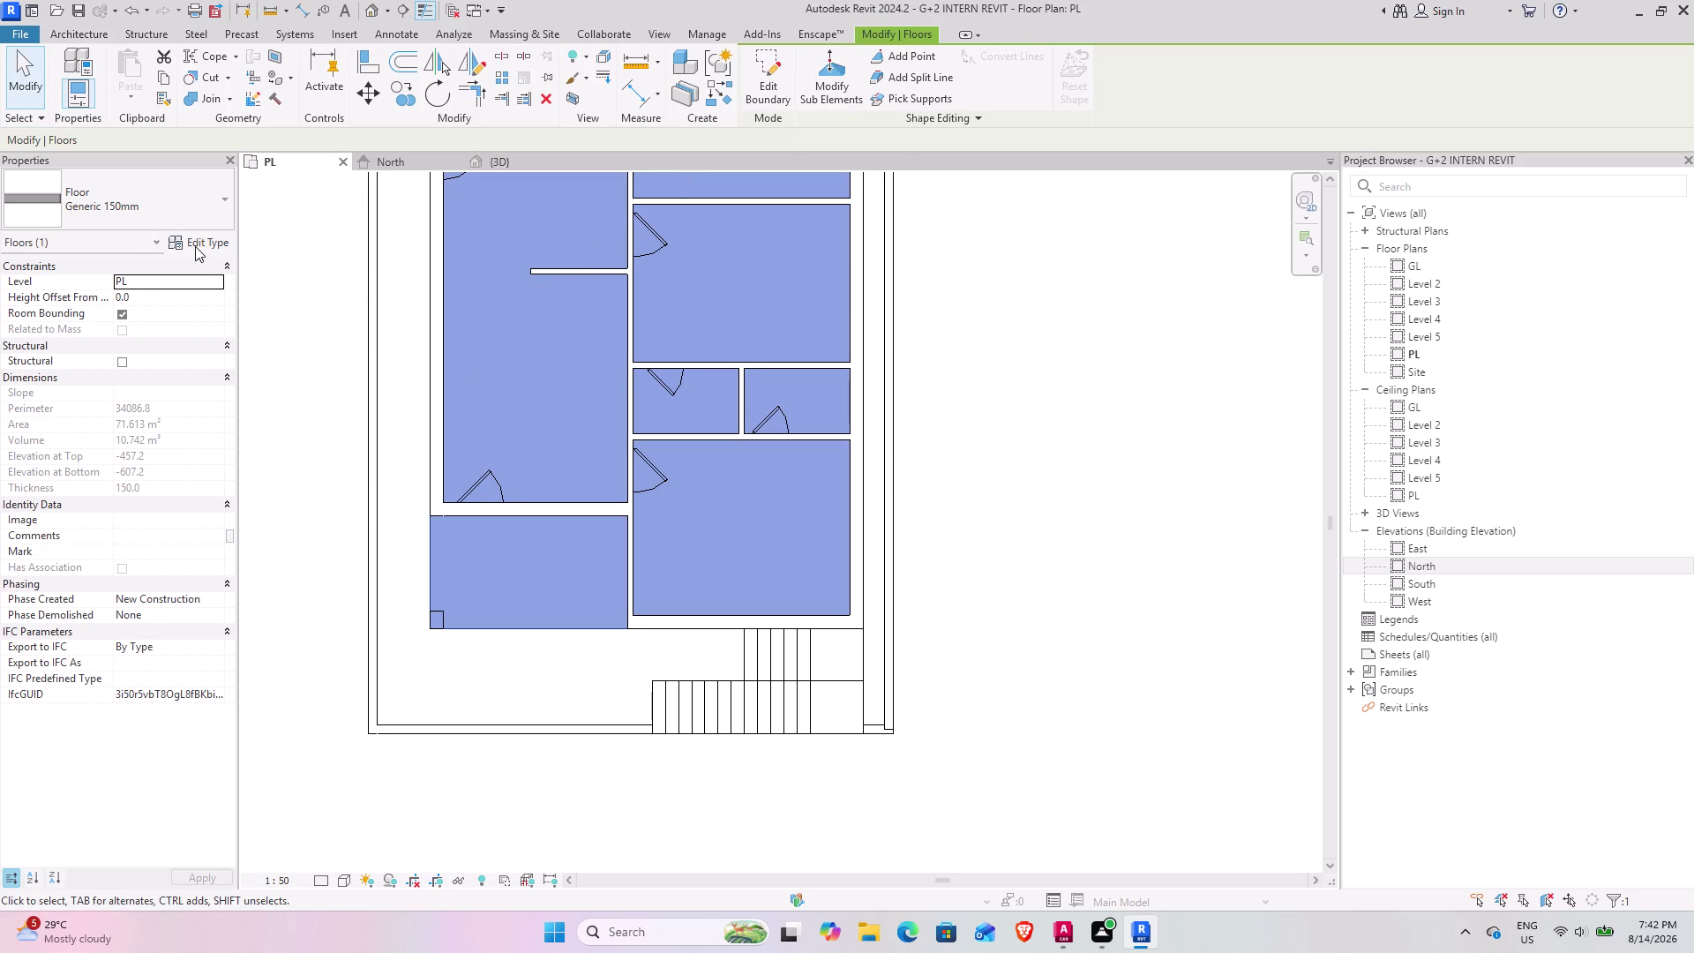
Duplicate the floor type as a new type named '6" floor'.
click(195, 245)
click(1187, 293)
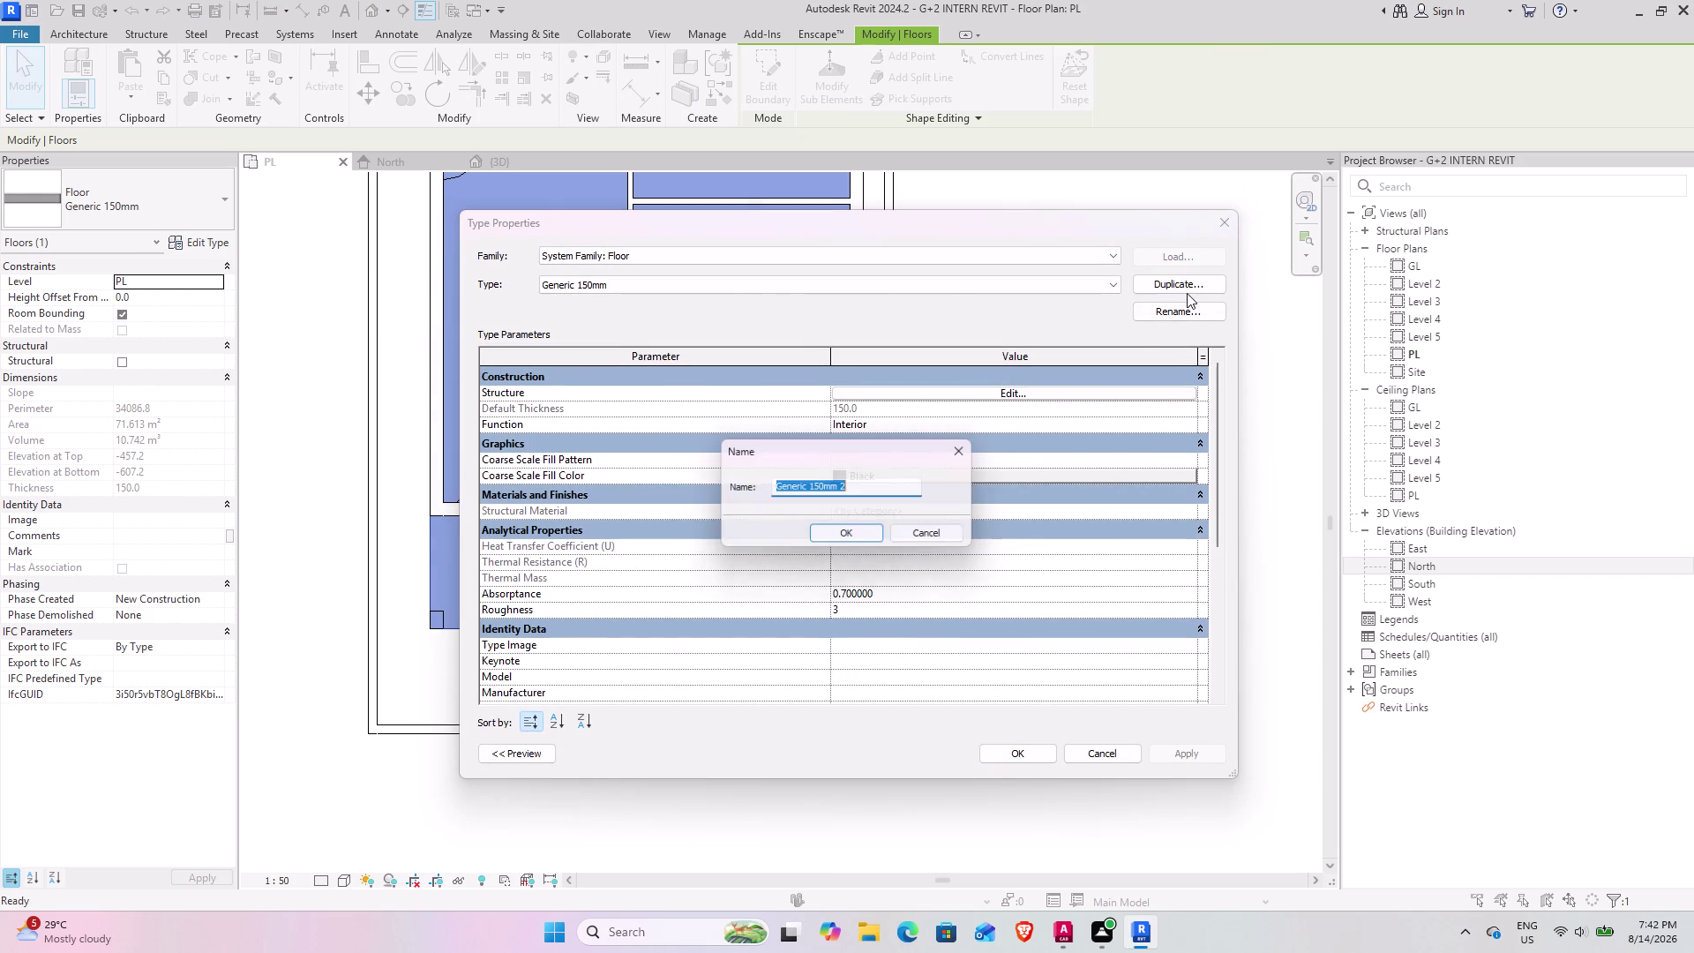
key(6)
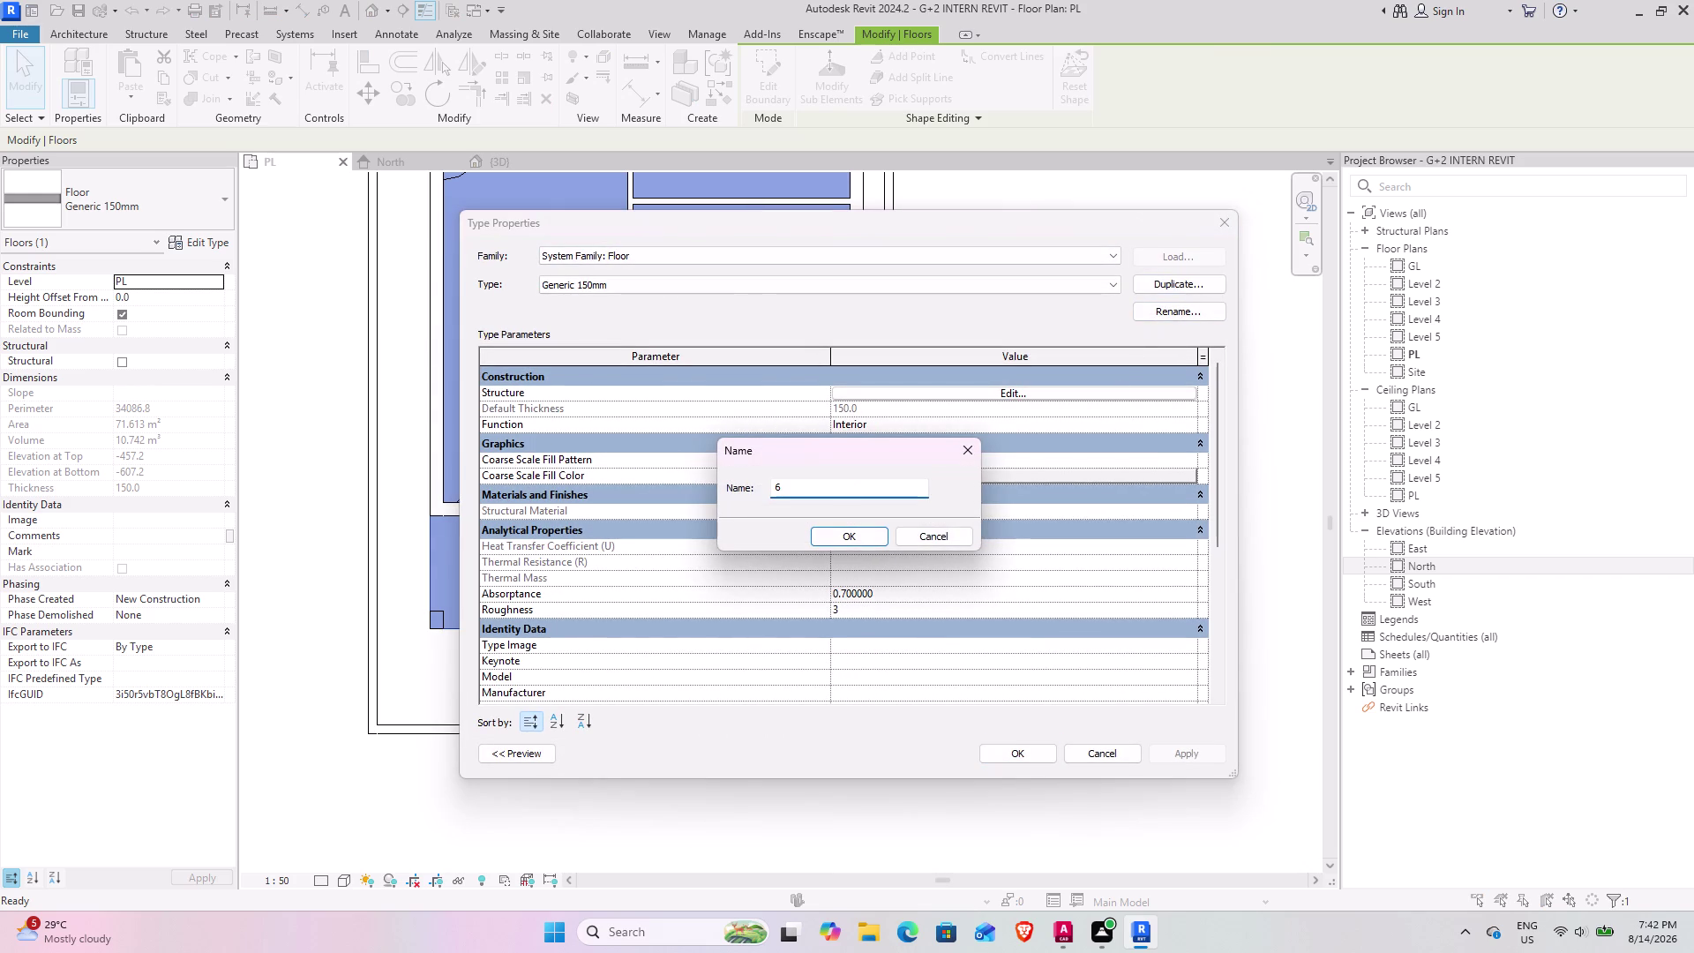
key(shift+quotedbl)
key(space)
text(fl)
text(oor)
click(840, 539)
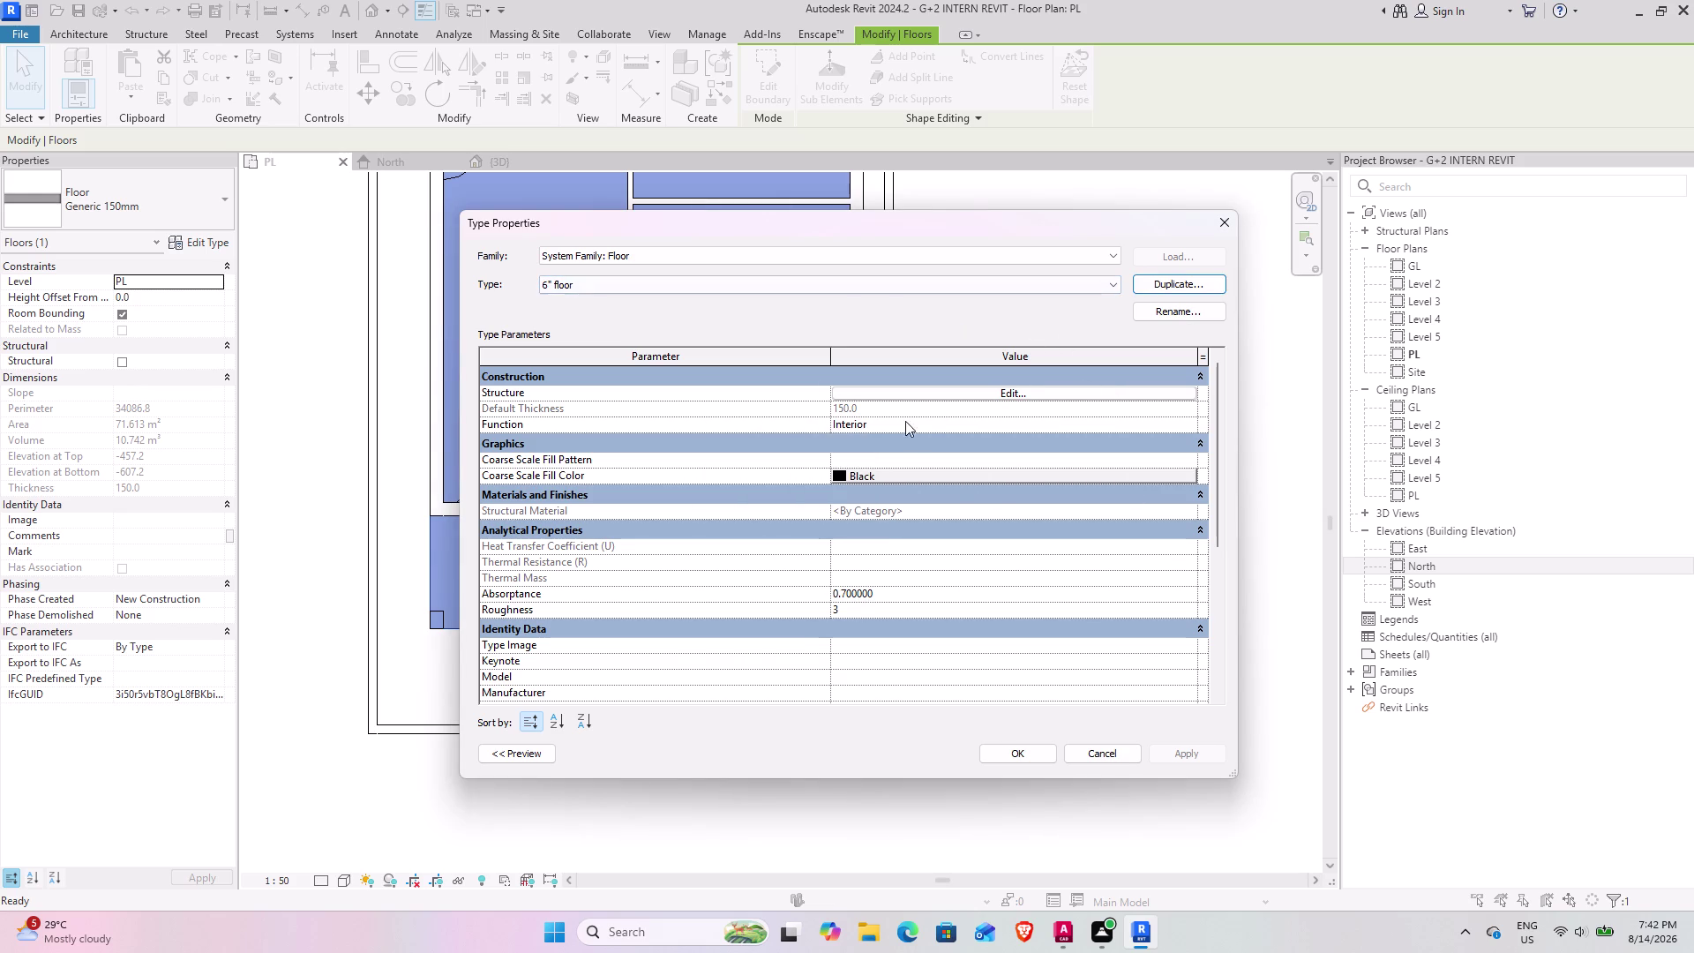
Set the 6" floor type's structure layer thickness to 6" (152.4 mm) and apply it.
click(1026, 394)
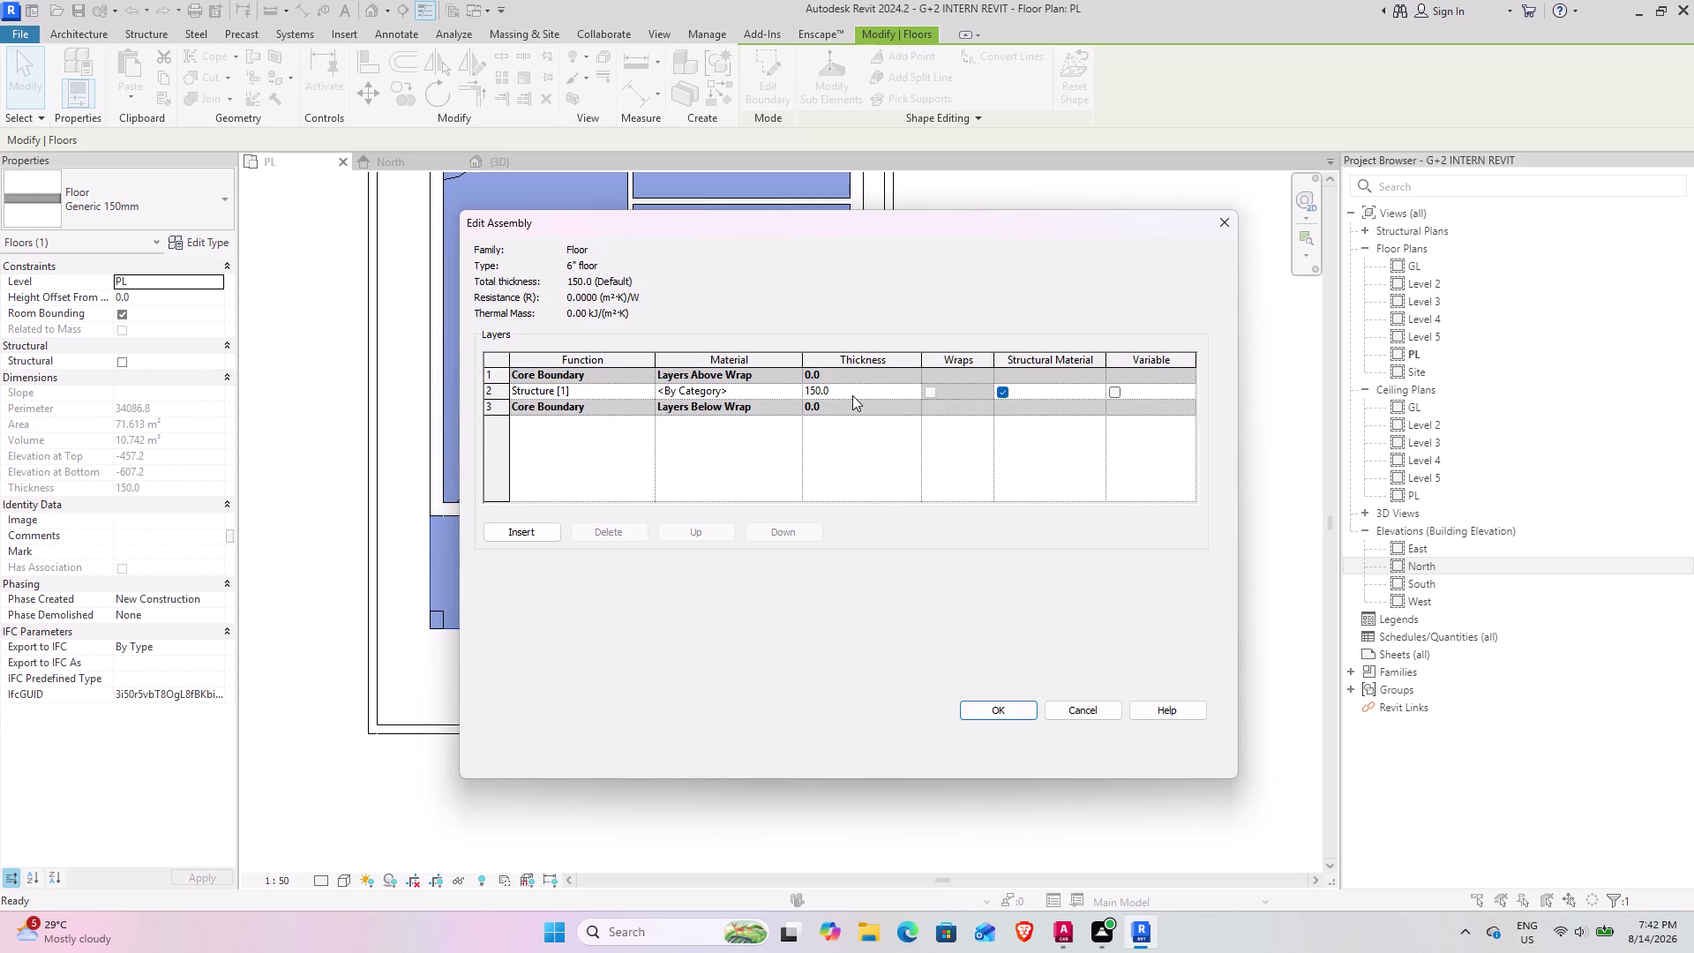
click(853, 394)
text(6")
key(Return)
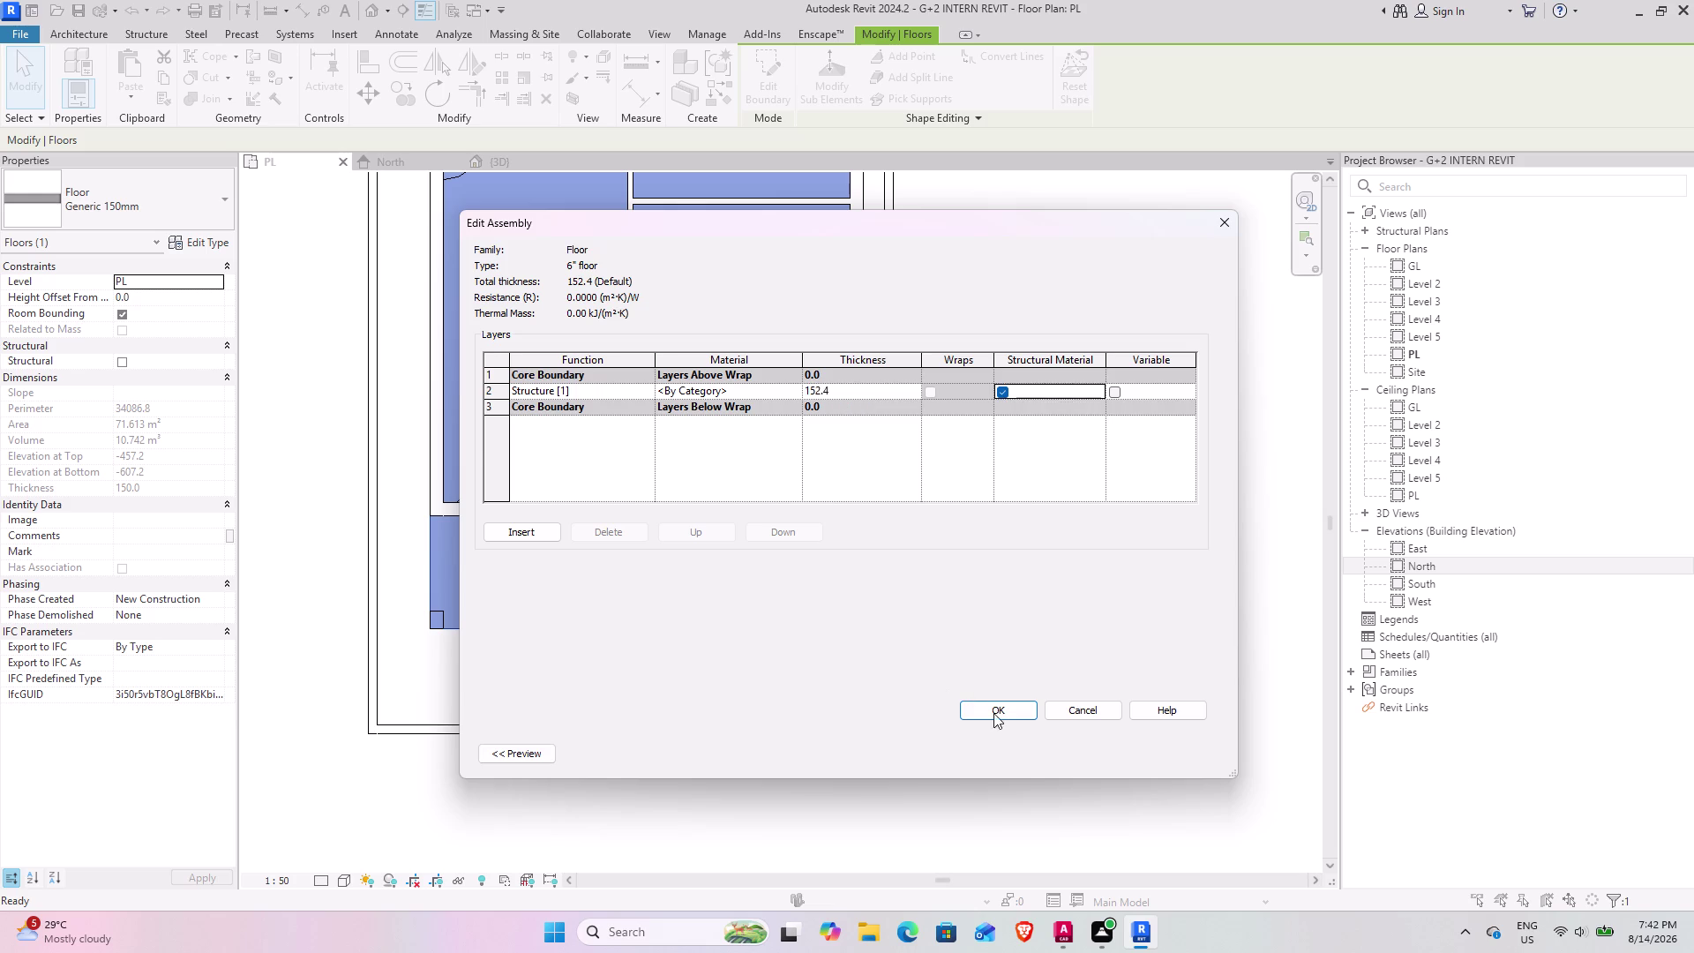
click(994, 716)
click(1191, 760)
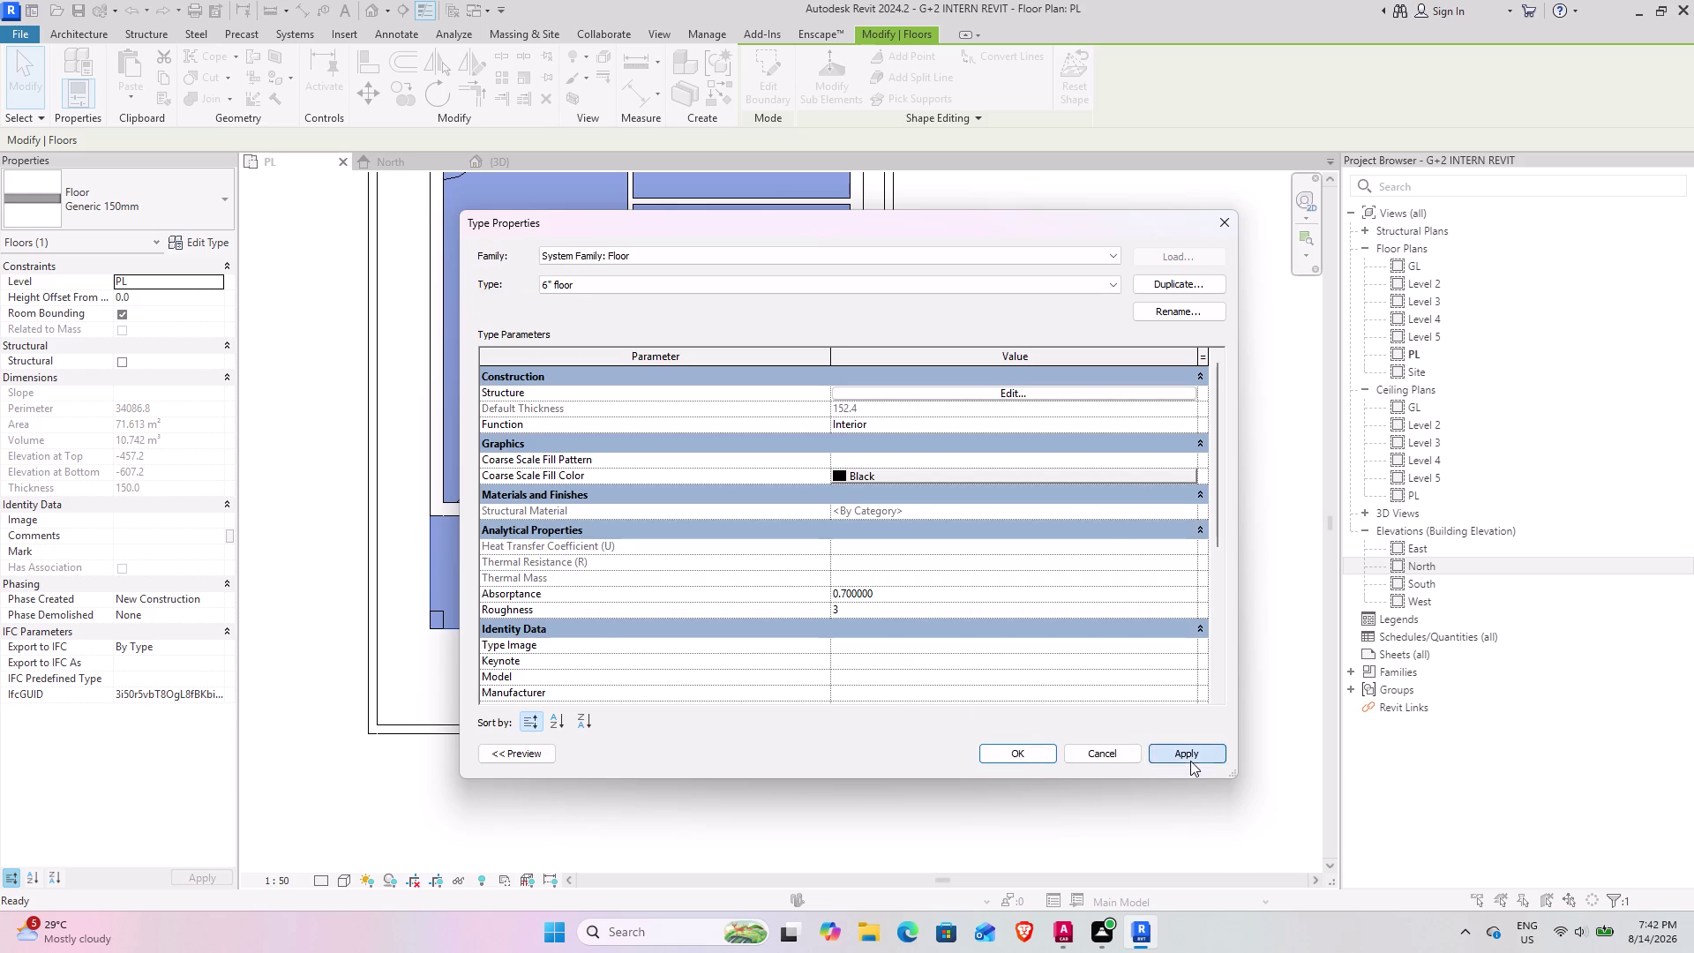
click(1000, 752)
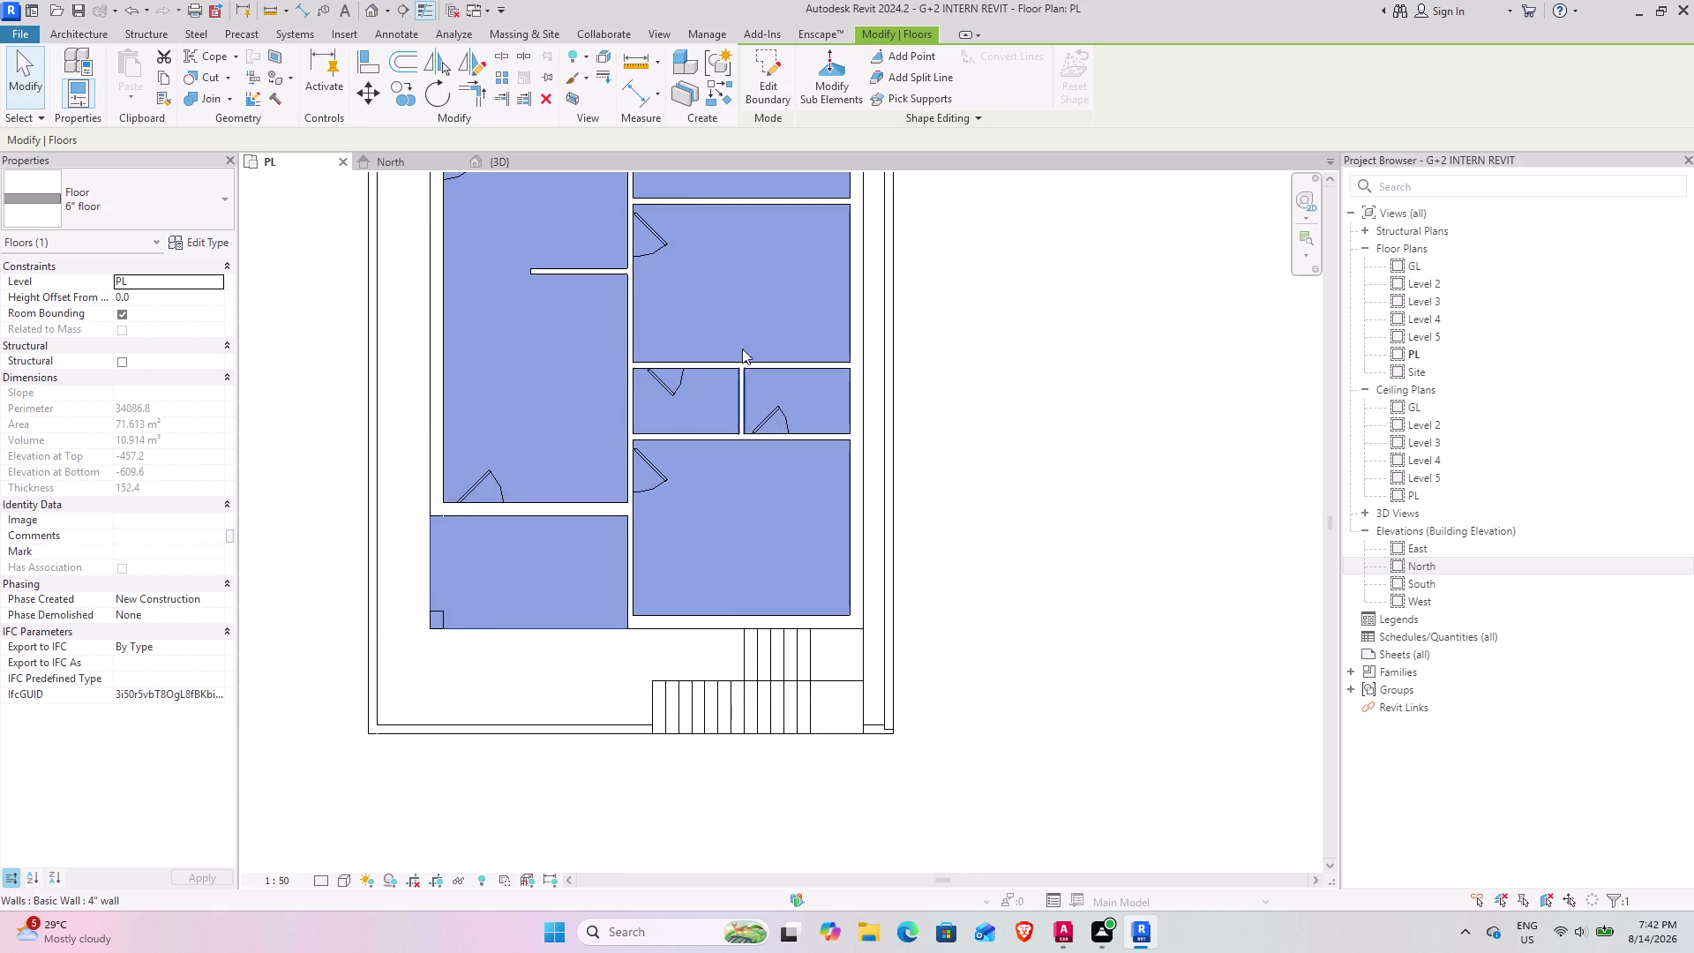
Show the North elevation zoomed out so all level lines are visible.
scroll(down, 3)
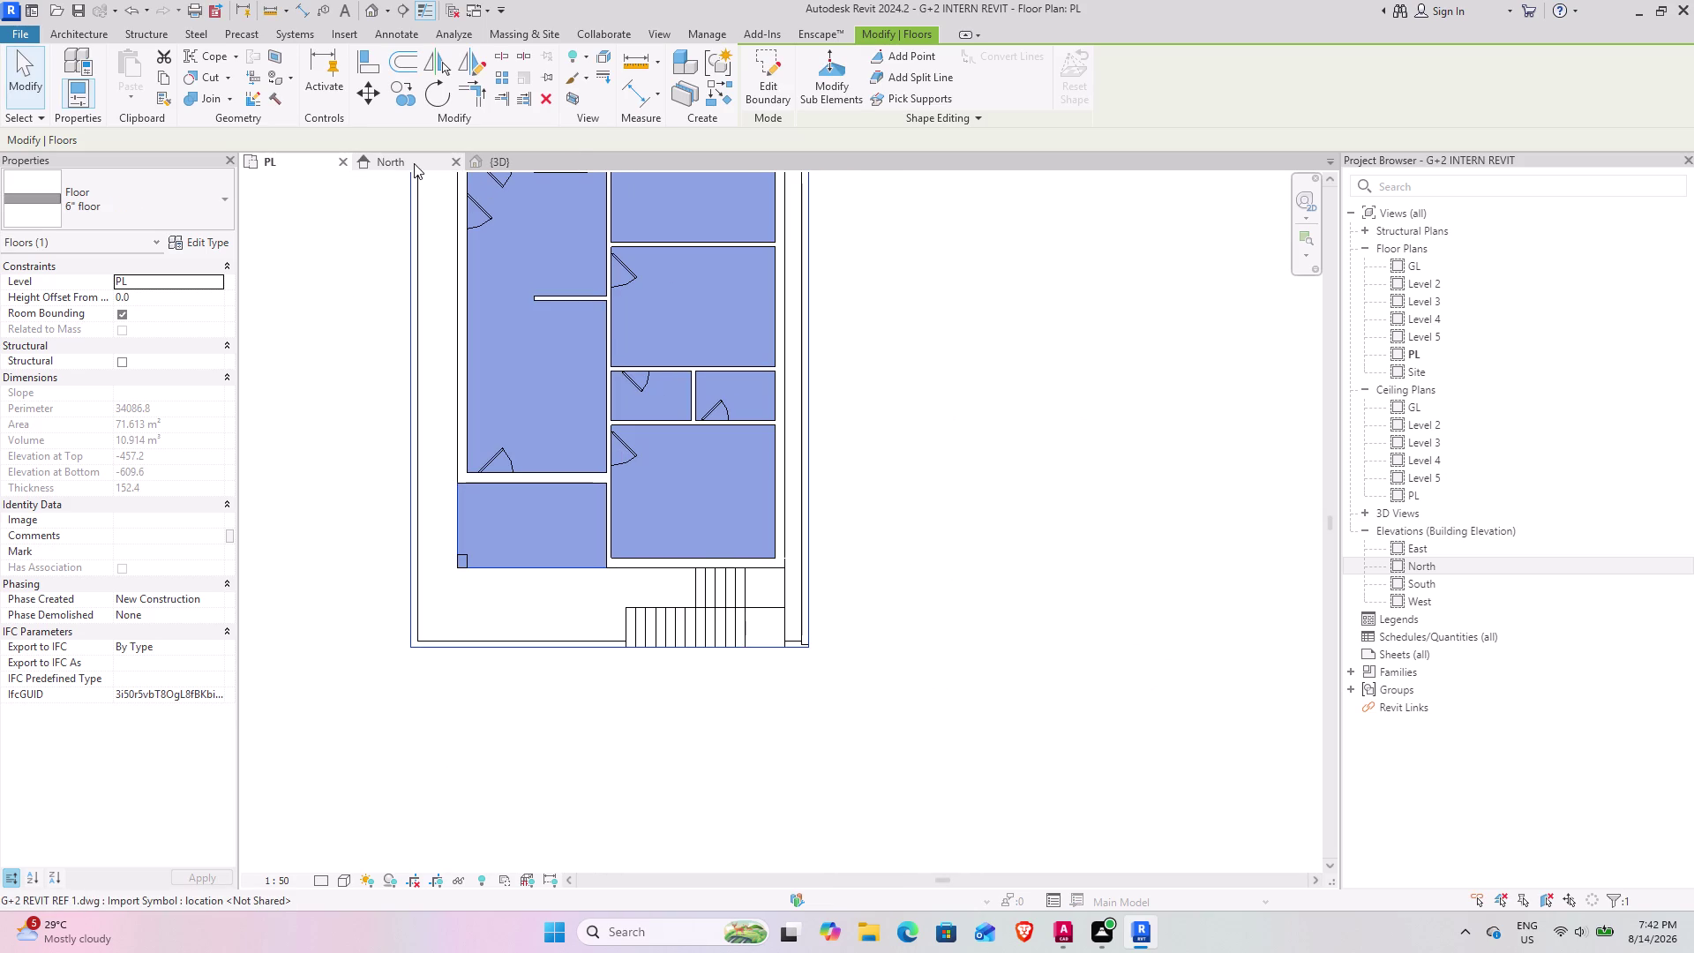
click(412, 163)
scroll(up, 3)
scroll(up, 3)
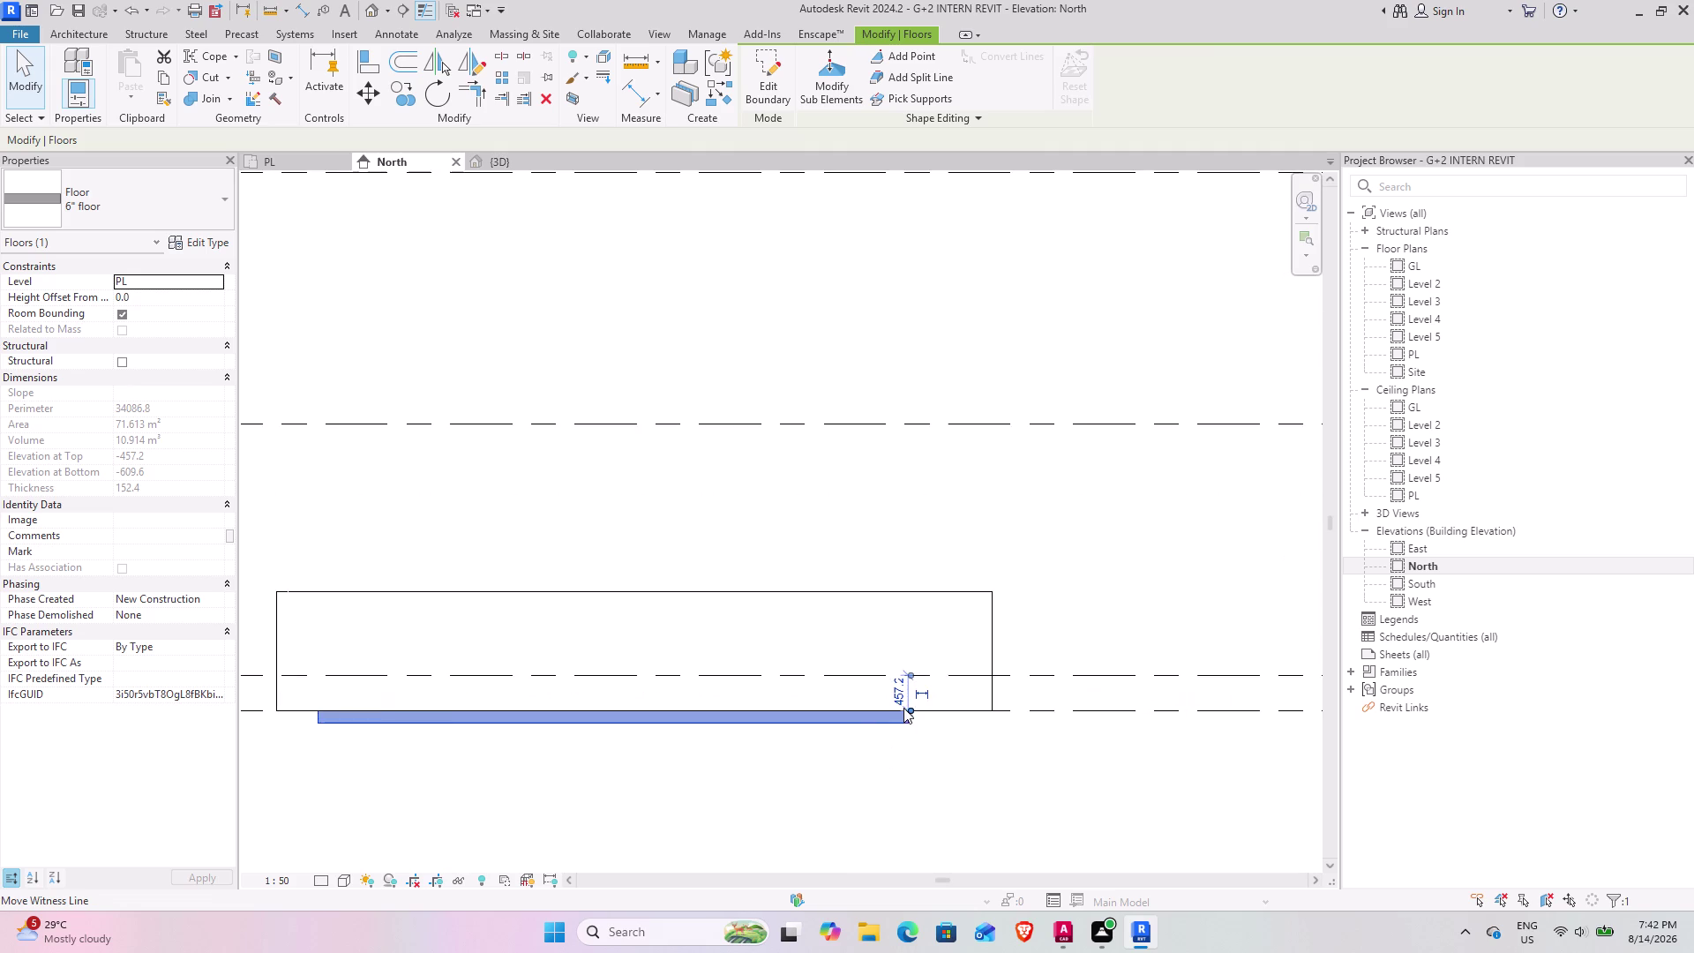
scroll(up, 3)
scroll(down, 3)
middle_drag(1074, 742, 995, 738)
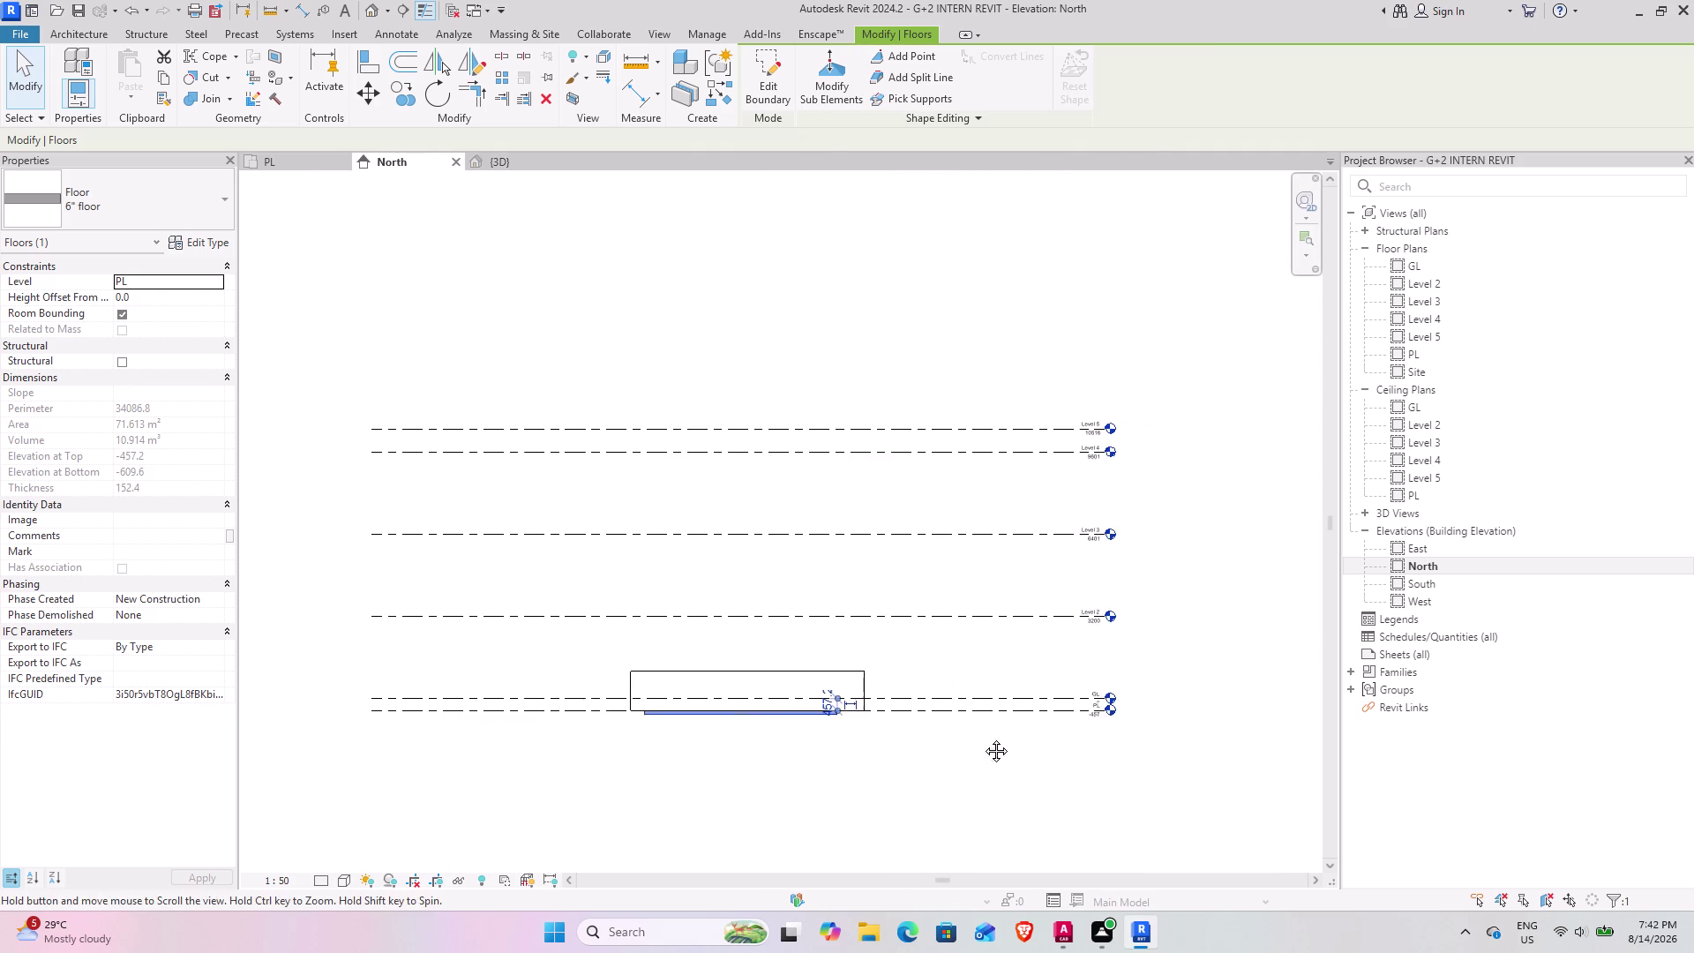
middle_drag(994, 737, 915, 724)
scroll(up, 3)
scroll(up, 3)
scroll(down, 3)
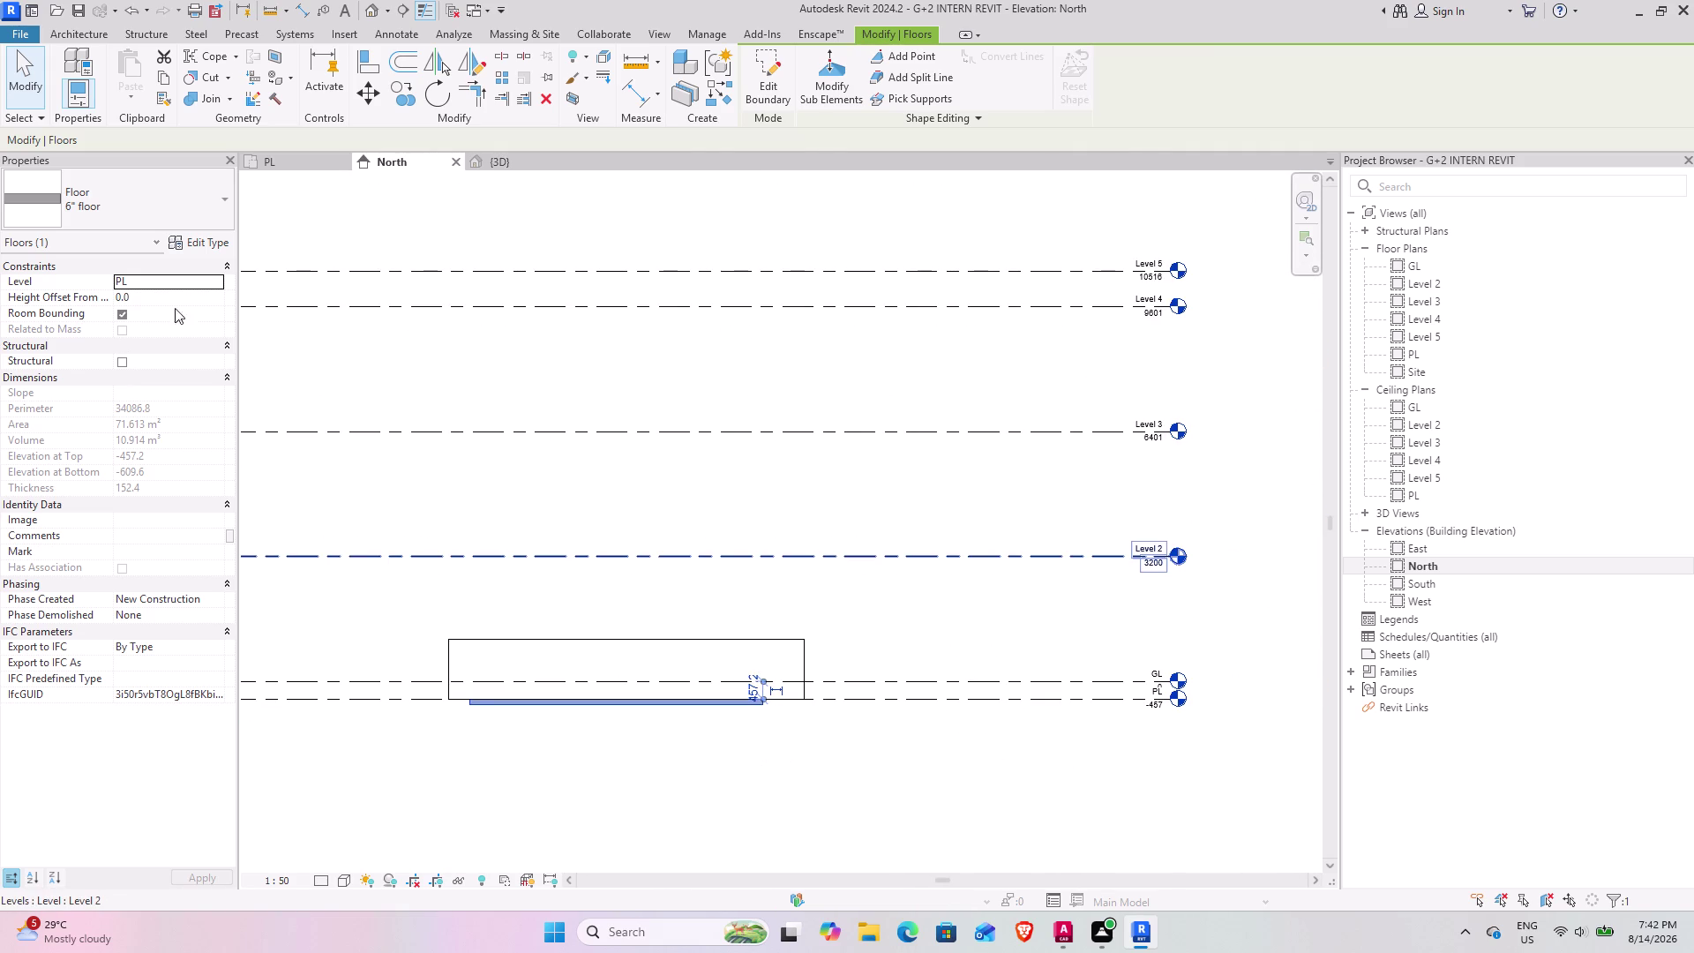
Set the floor's Level property to GL so its top sits at 0.0.
click(212, 284)
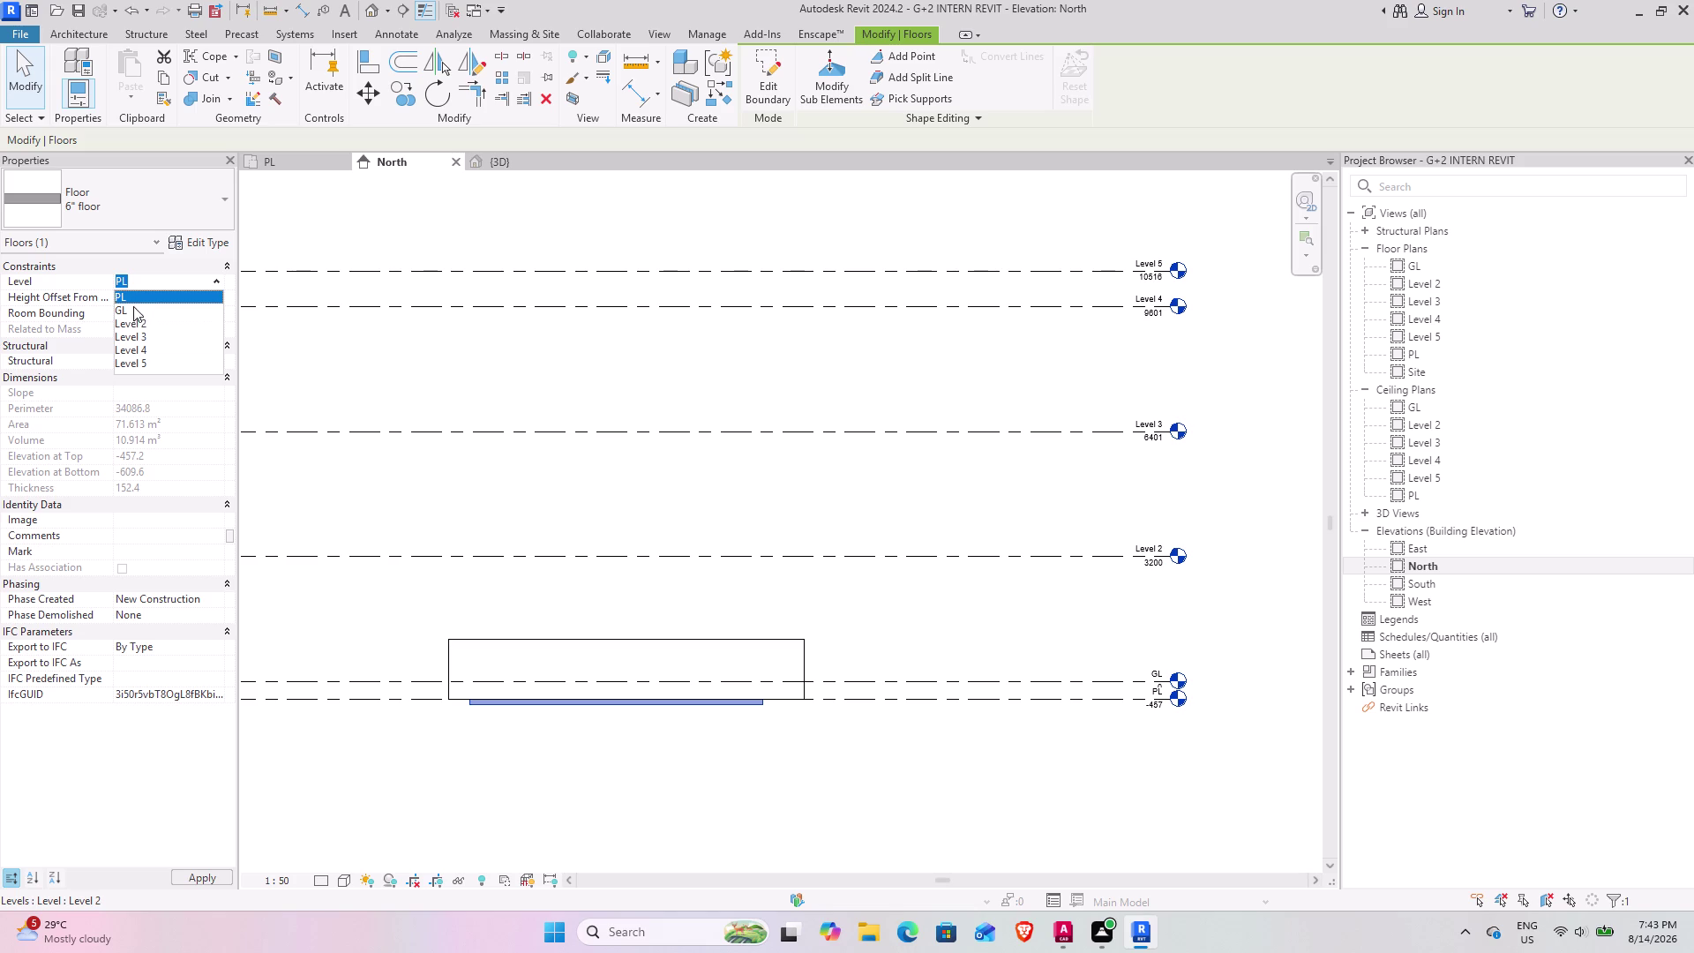
click(133, 306)
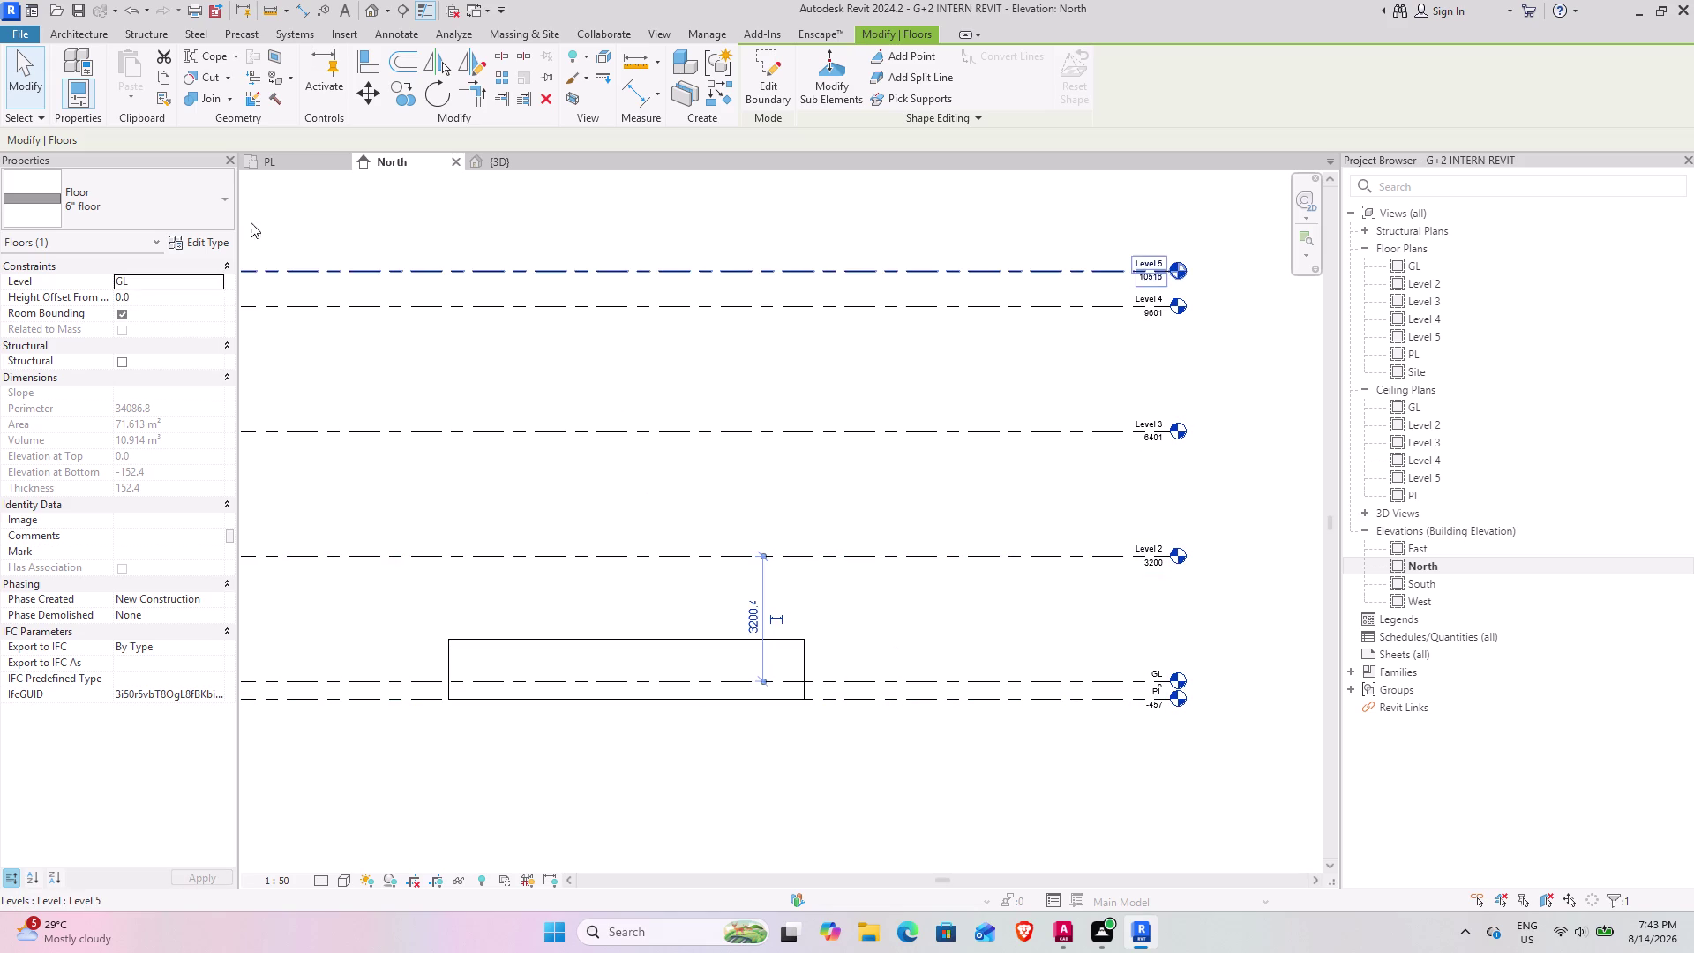
click(511, 158)
scroll(down, 3)
scroll(up, 3)
scroll(down, 3)
middle_drag(797, 593, 781, 416)
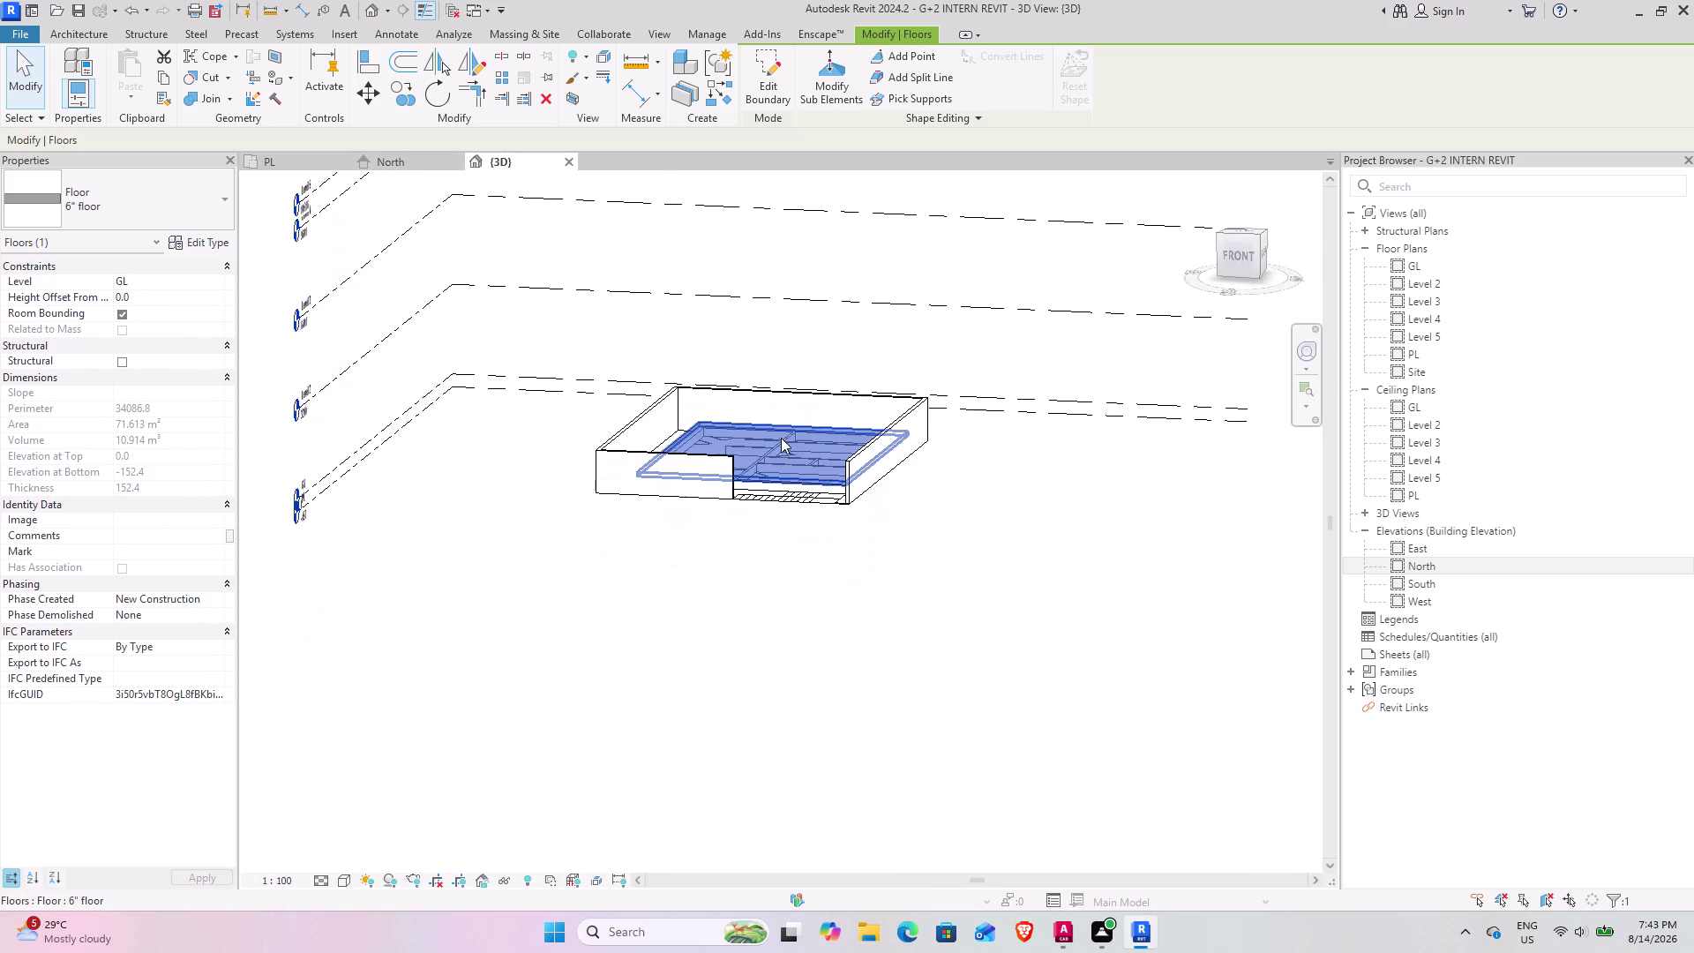
Orbit the 3D view around the GL floor, then reopen its boundary sketch with Edit Boundary.
scroll(up, 3)
middle_drag(773, 498, 796, 421)
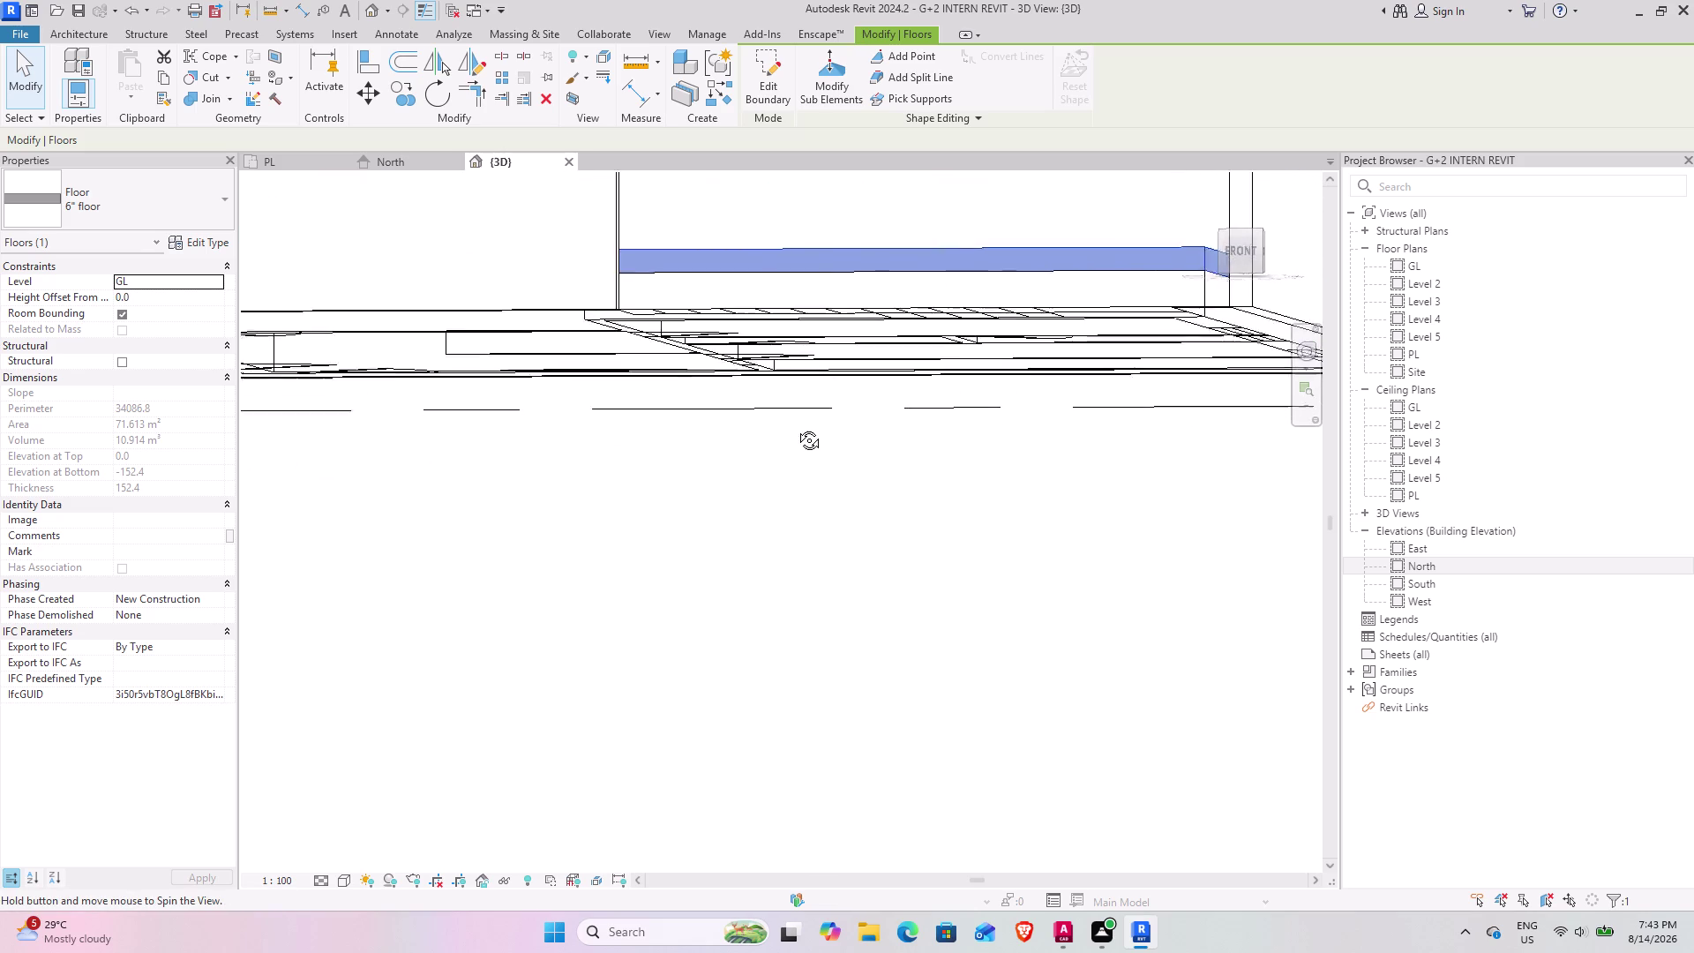
middle_drag(797, 422, 1035, 608)
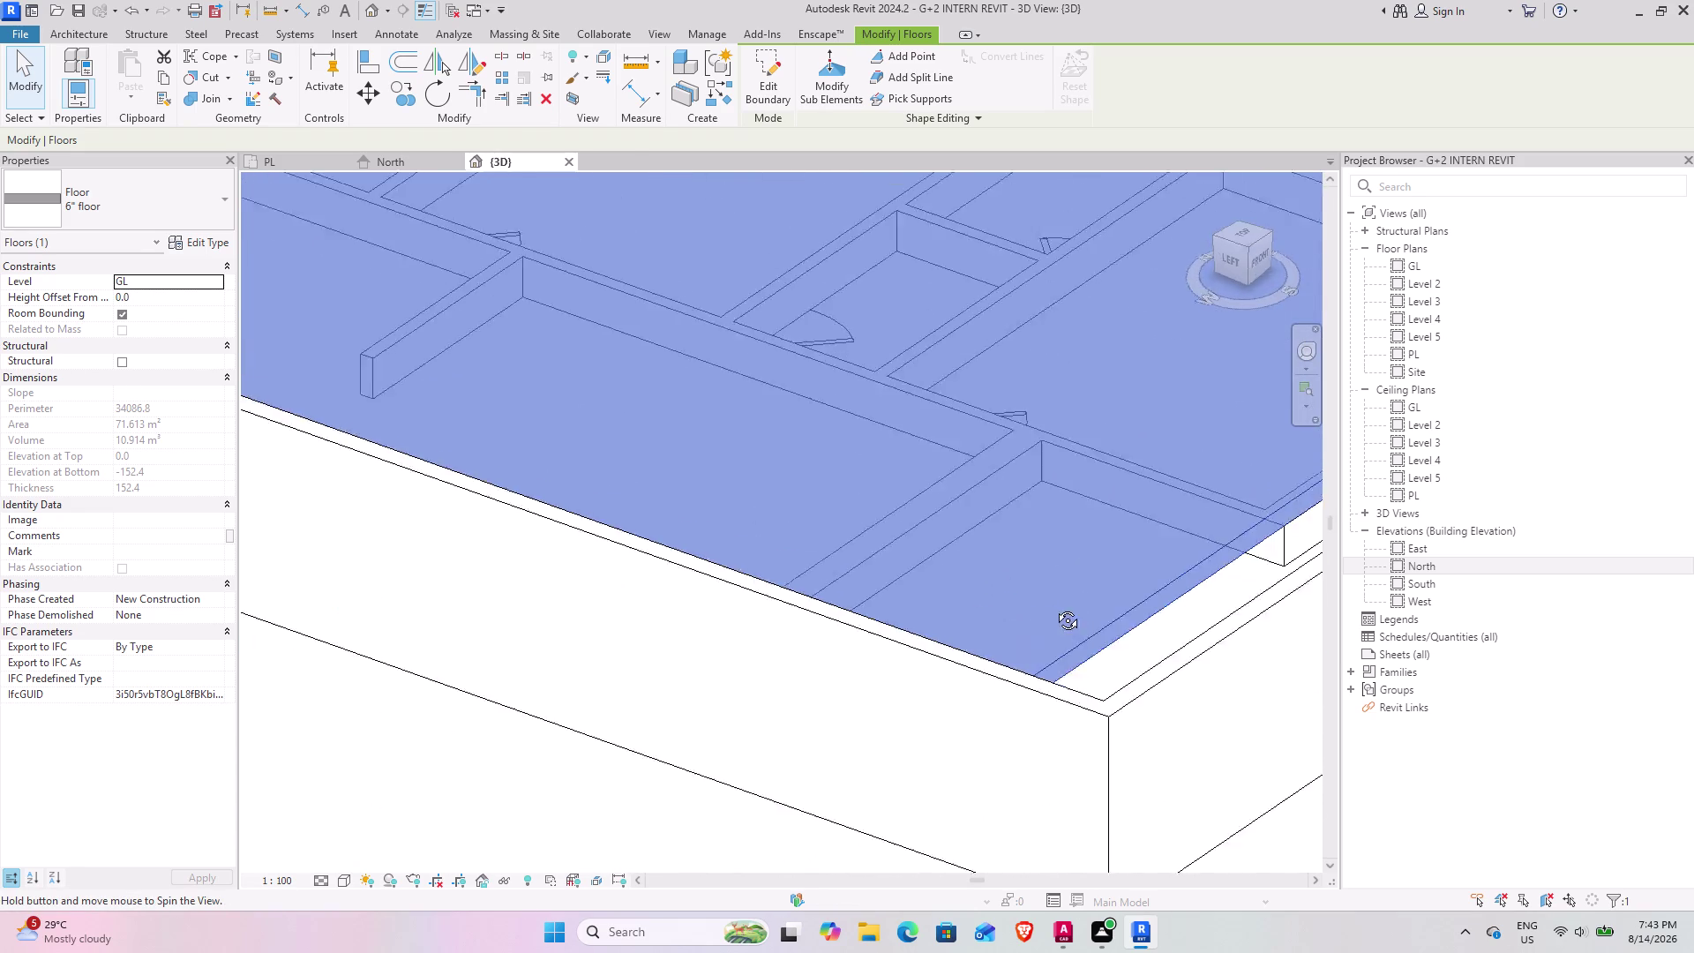
middle_drag(1035, 609, 749, 569)
scroll(down, 3)
middle_drag(742, 582, 753, 564)
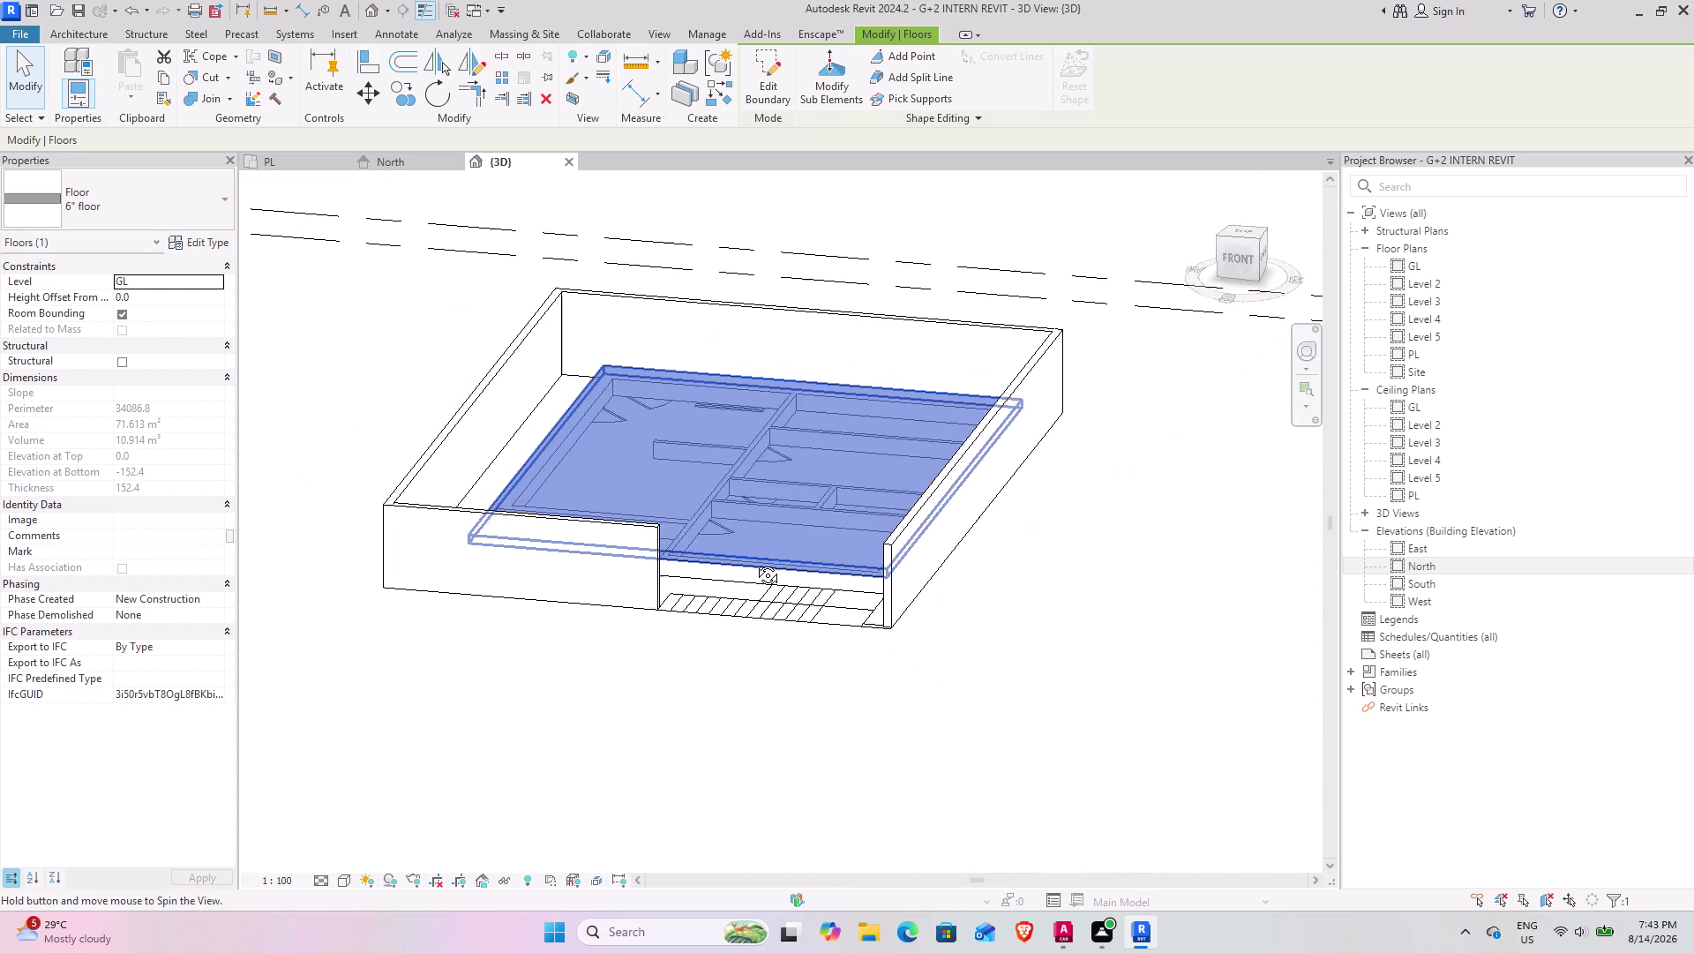
middle_drag(754, 564, 680, 482)
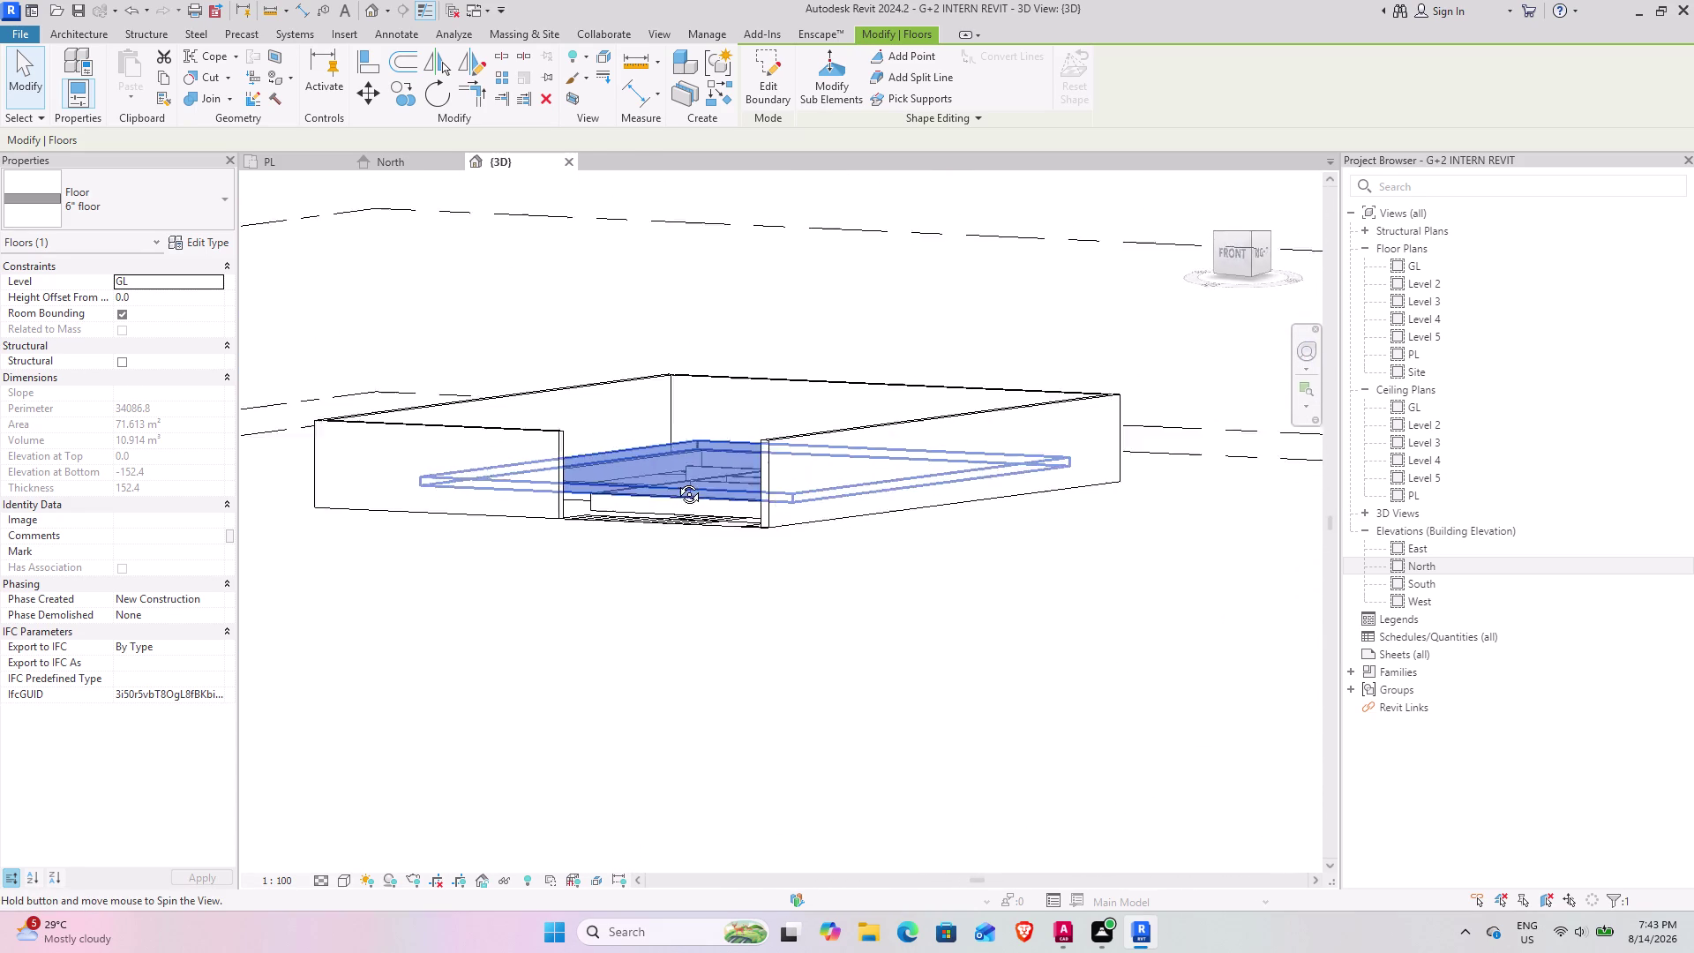
middle_drag(680, 482, 845, 737)
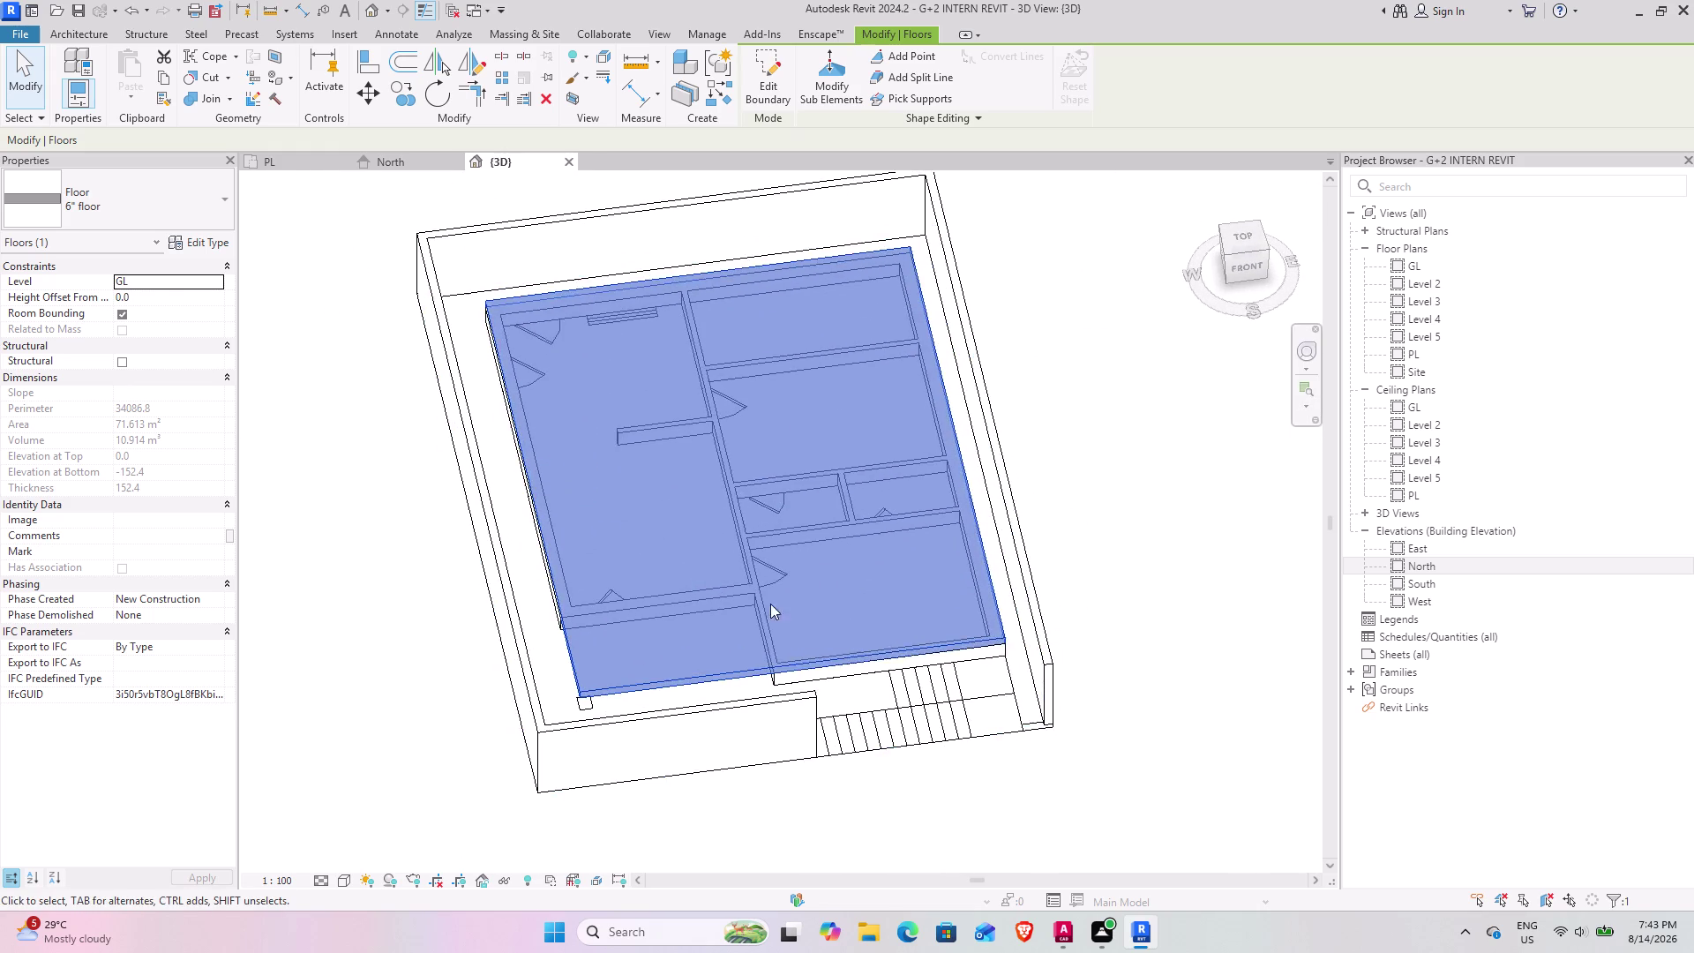
scroll(up, 3)
middle_drag(664, 689, 659, 626)
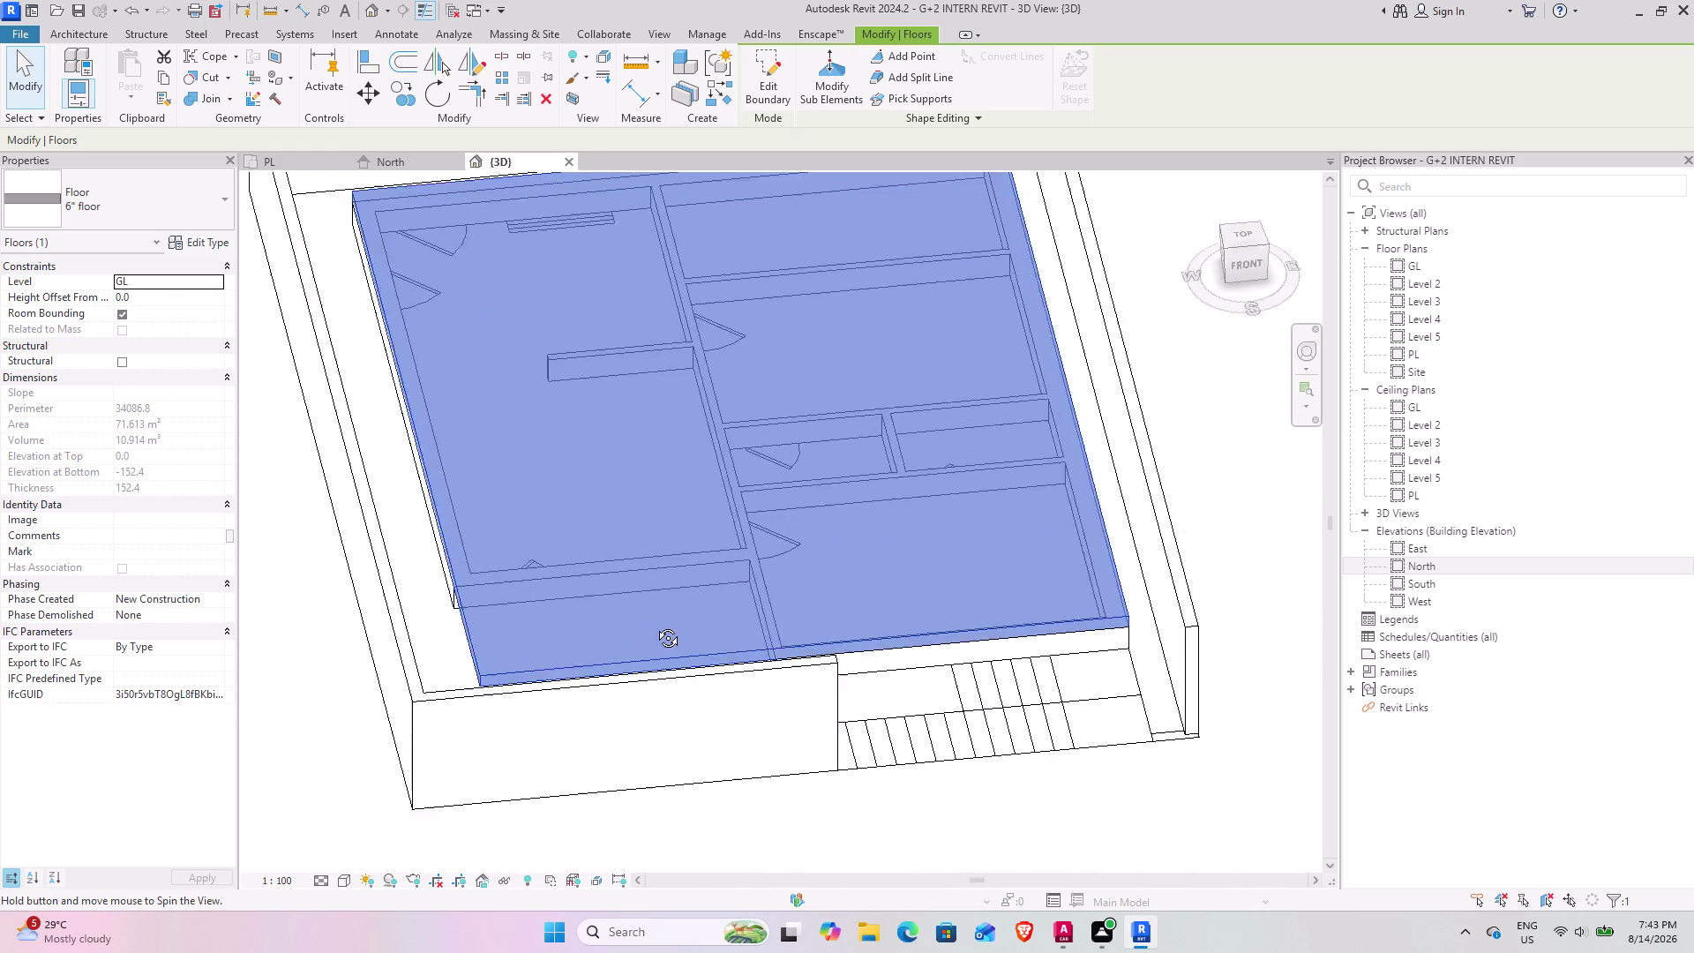
middle_drag(660, 626, 598, 661)
middle_drag(529, 626, 548, 631)
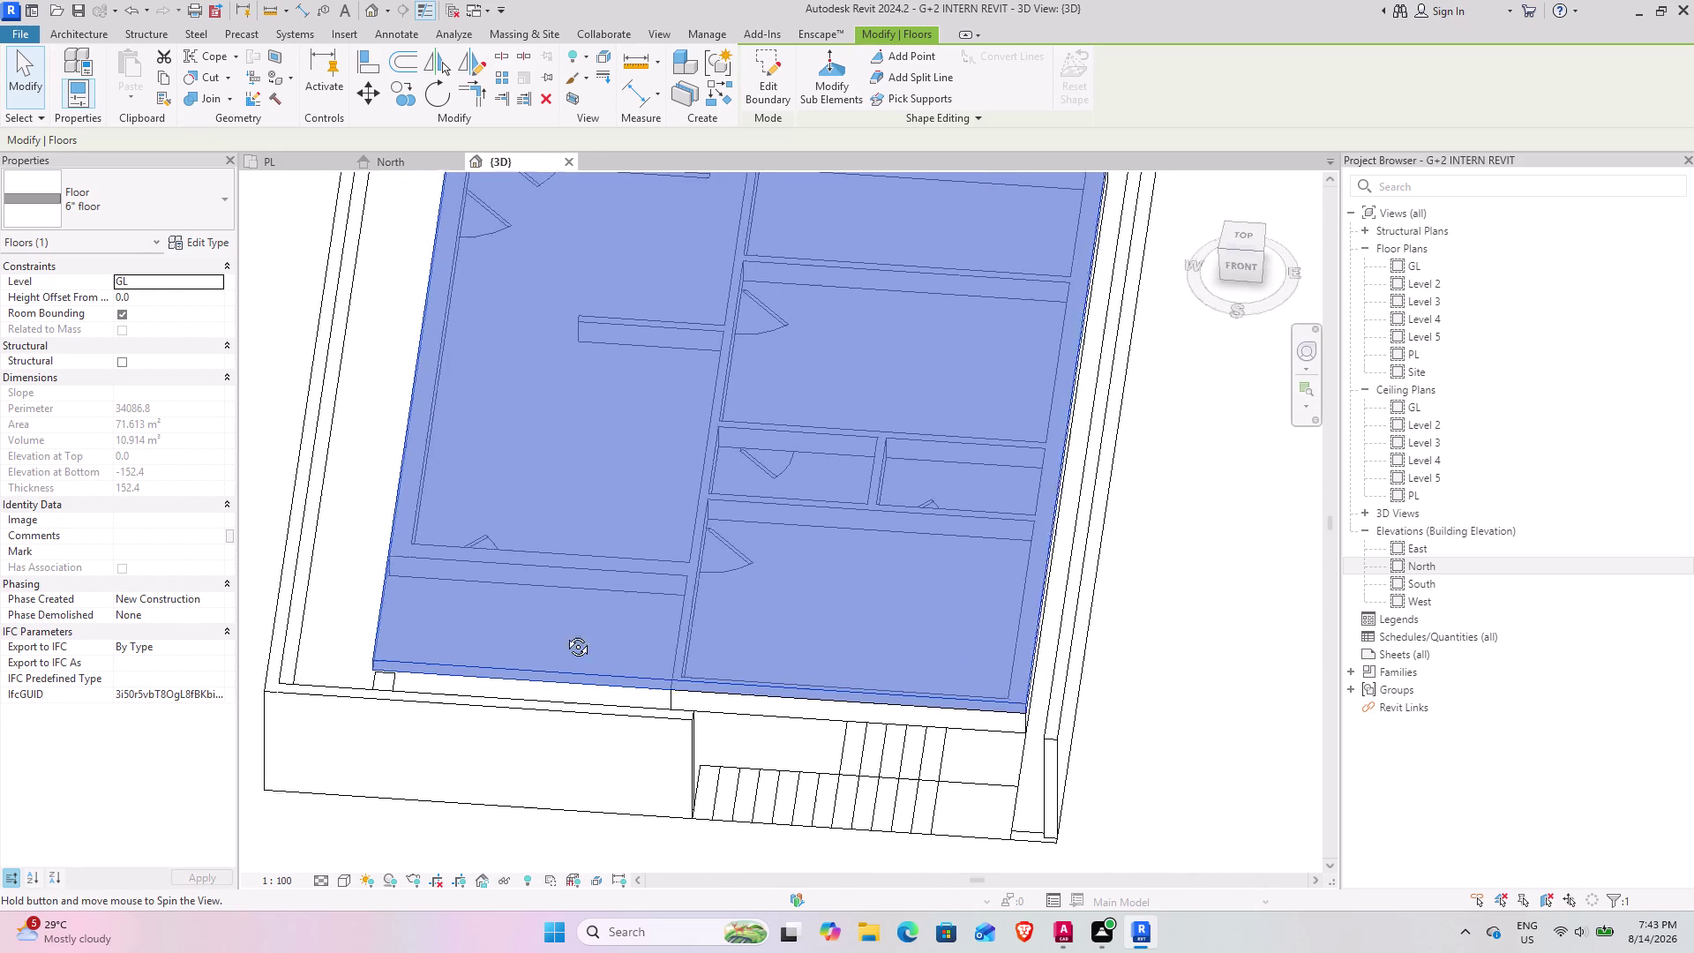
middle_drag(548, 631, 595, 684)
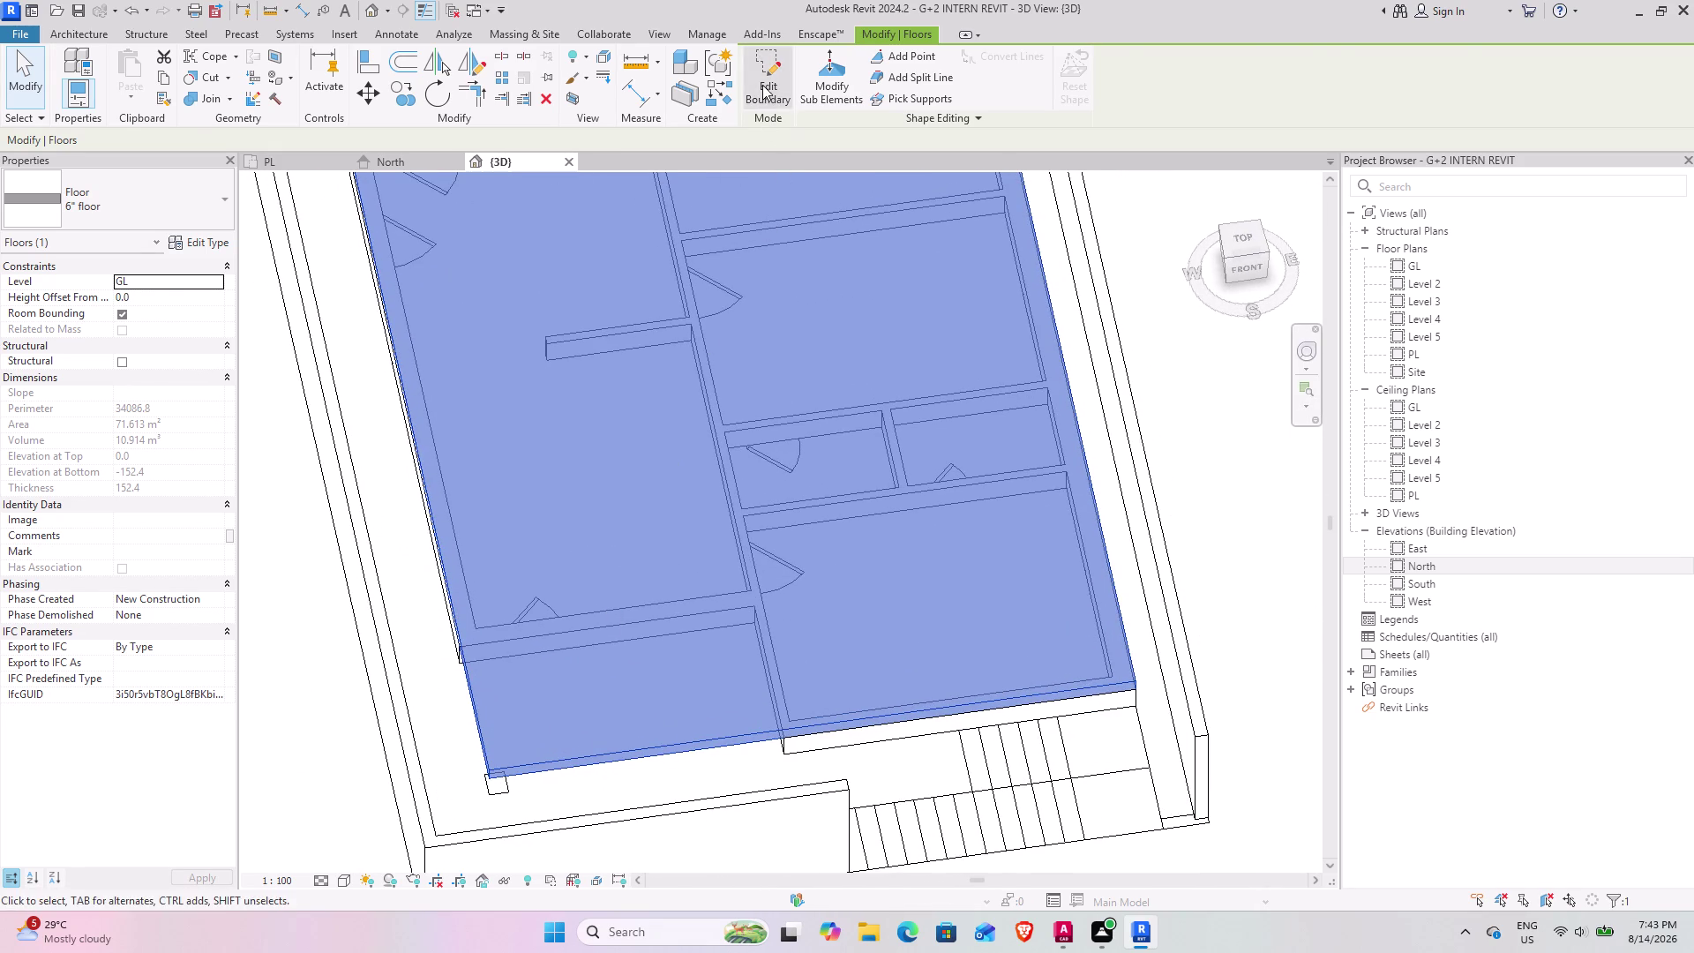
click(762, 85)
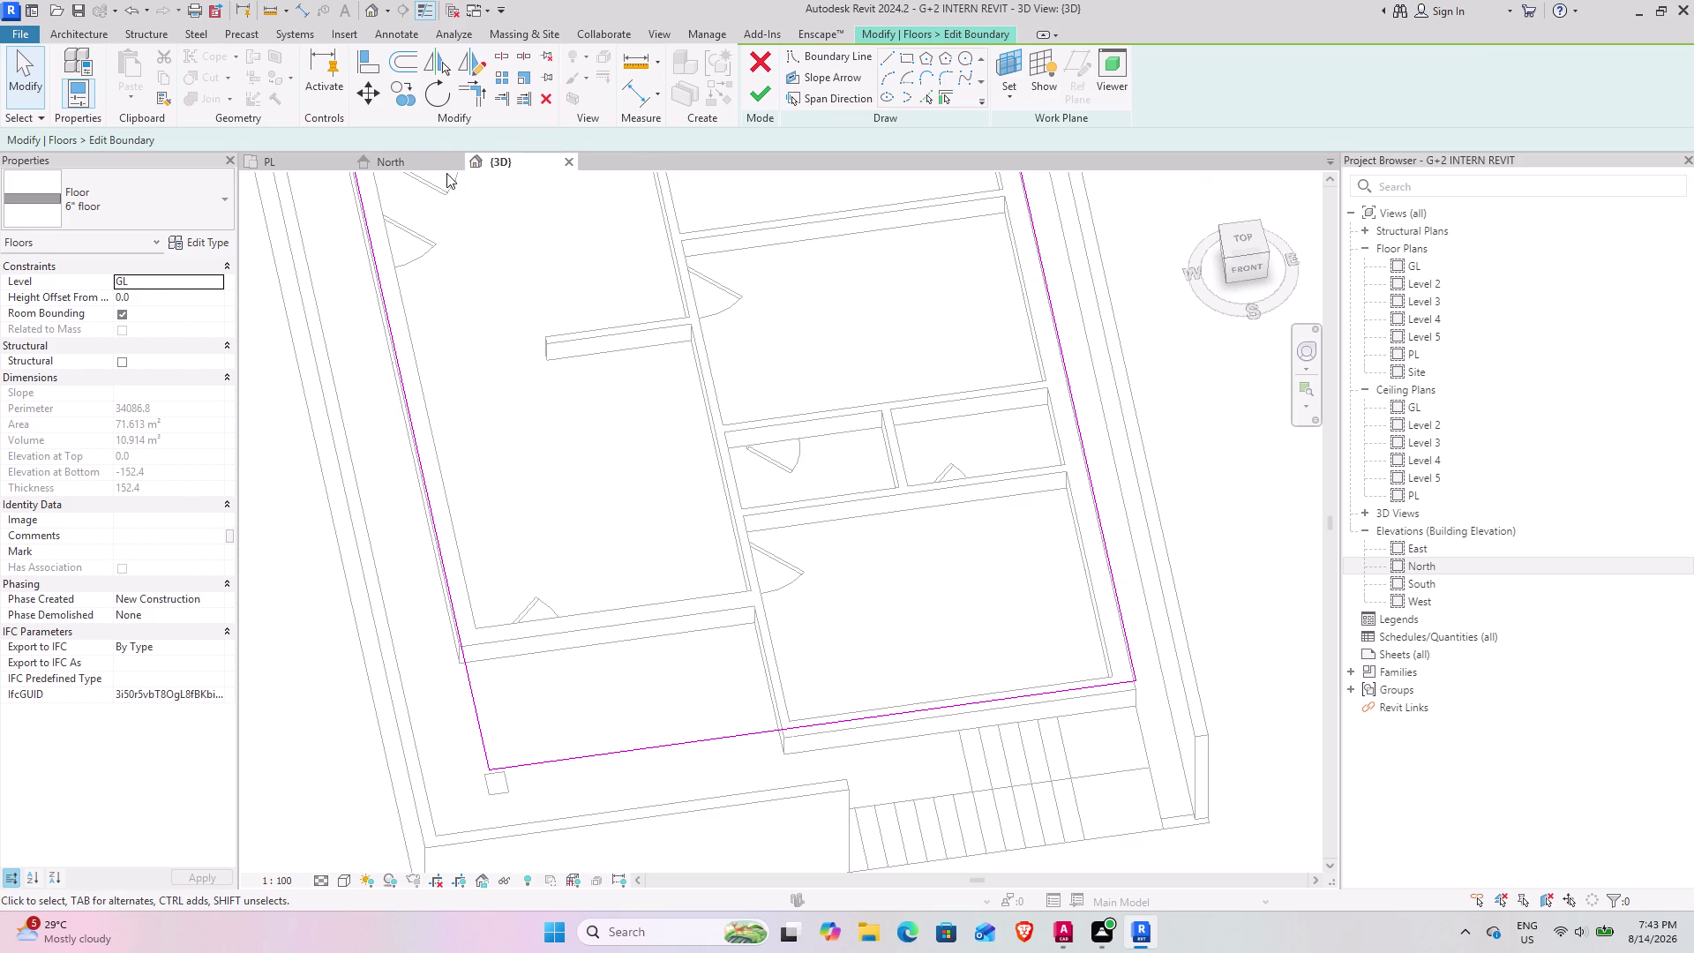
Sketch a boundary line along the lower-left room's left edge and top wall.
click(1239, 242)
scroll(up, 3)
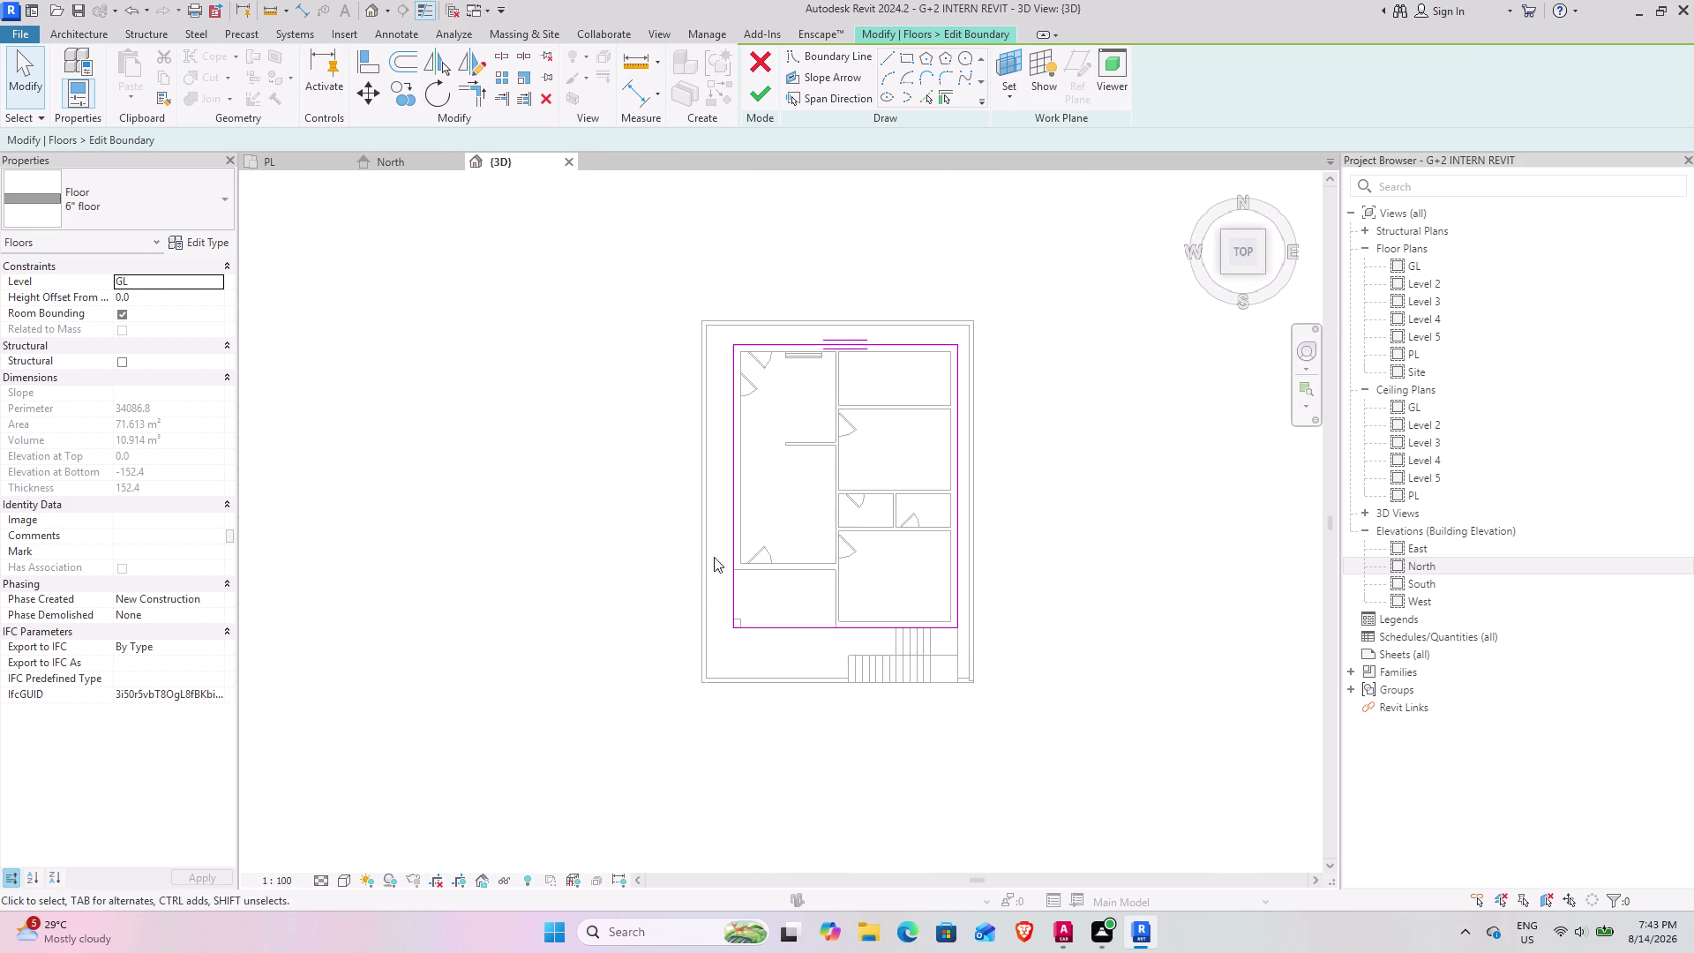
scroll(up, 3)
middle_drag(826, 597, 715, 486)
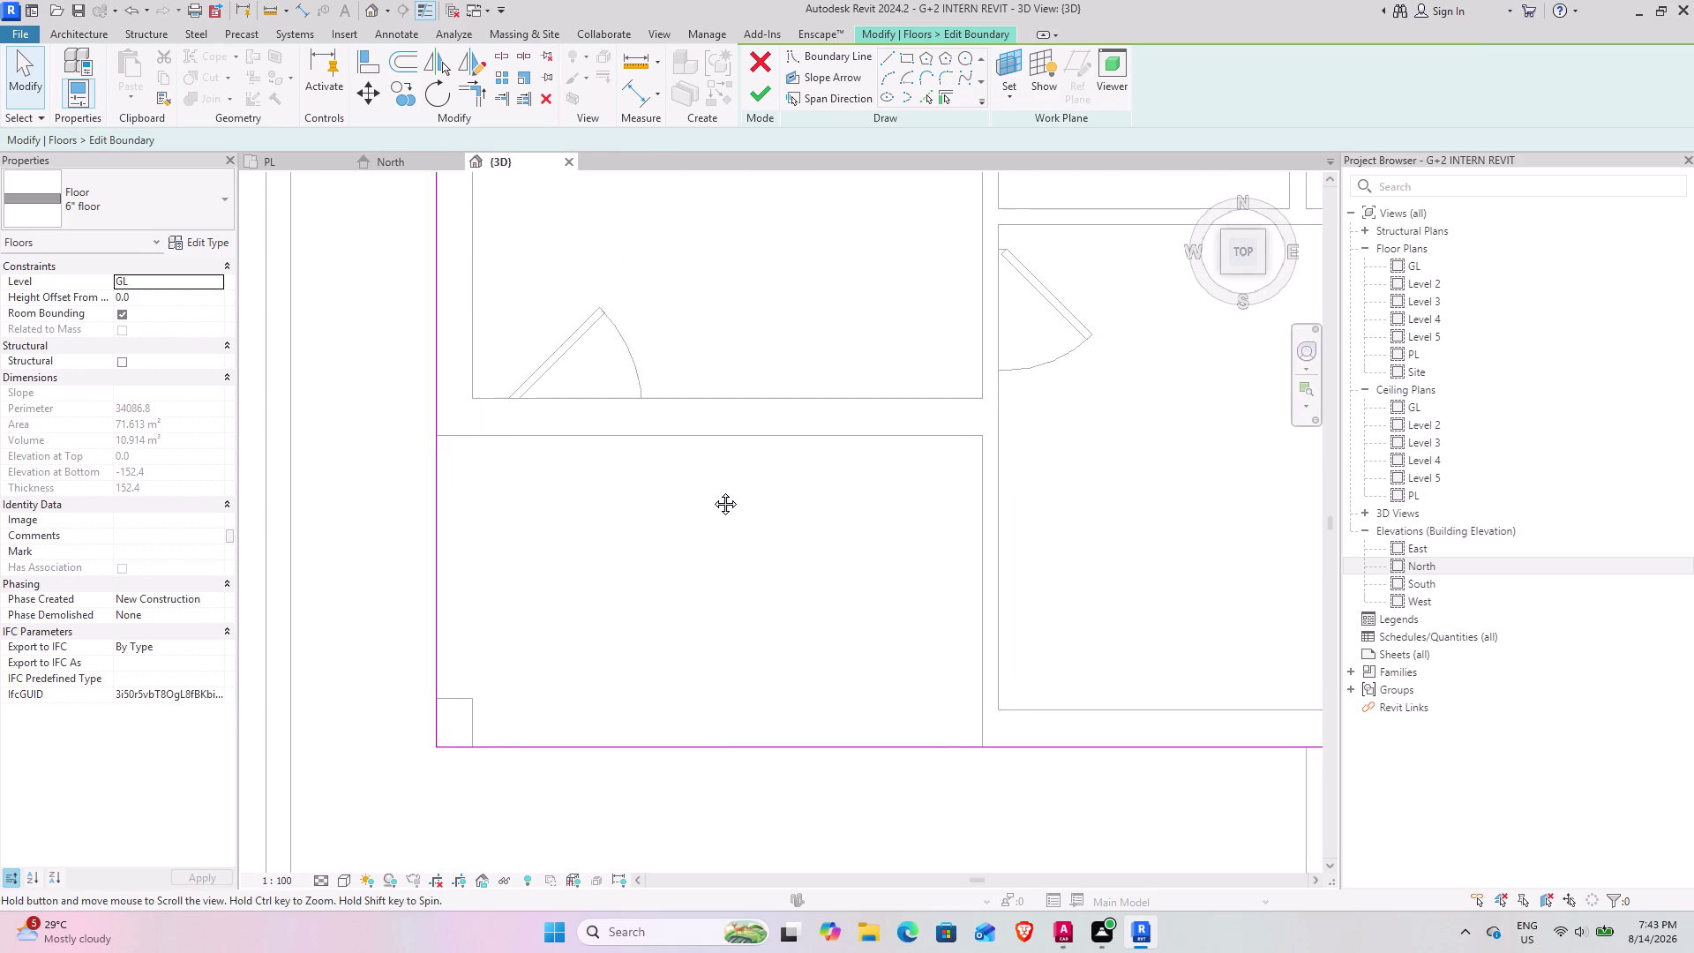
middle_drag(715, 486, 711, 495)
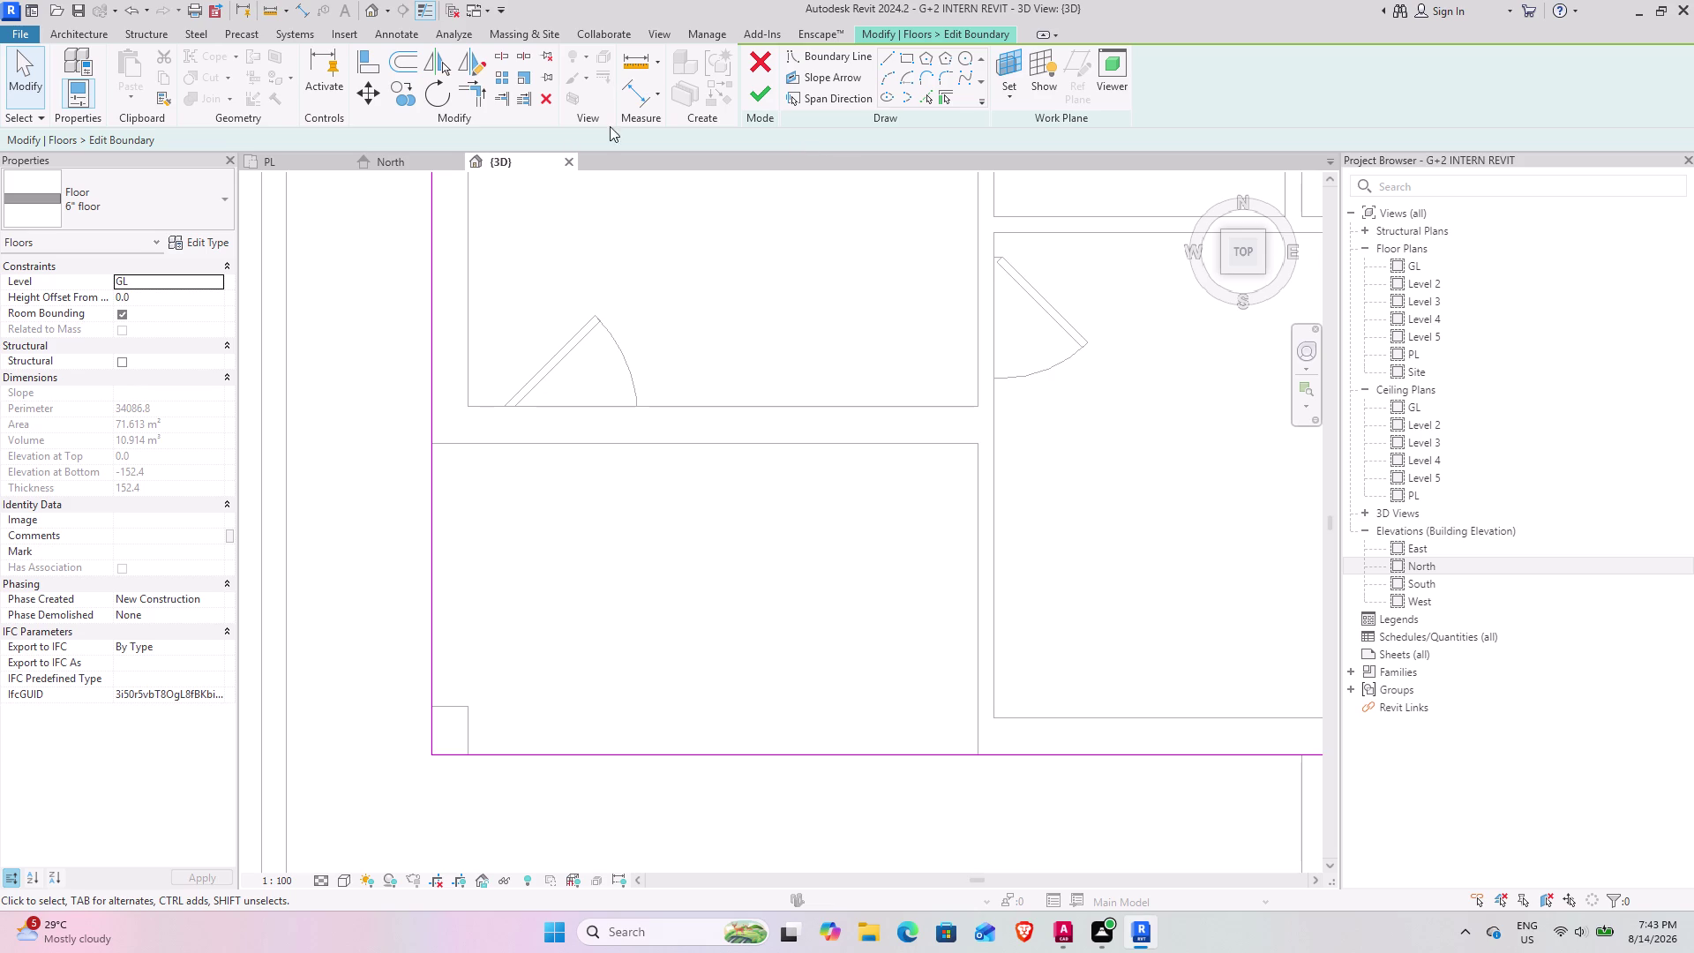
click(885, 58)
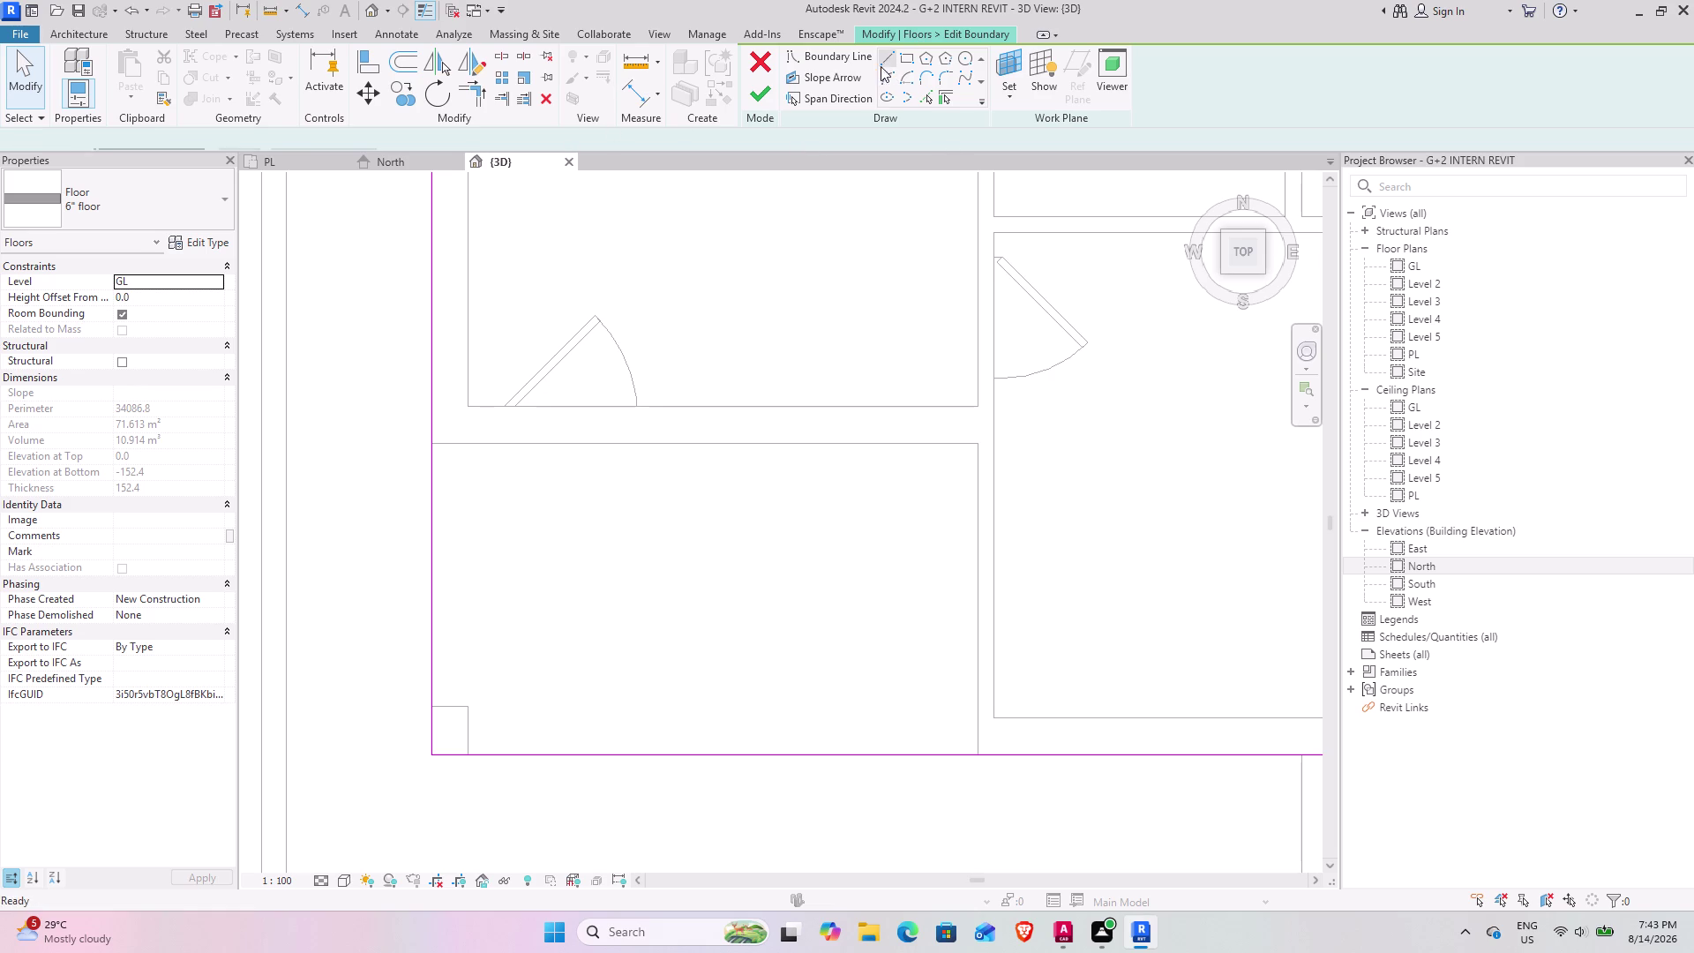
click(435, 444)
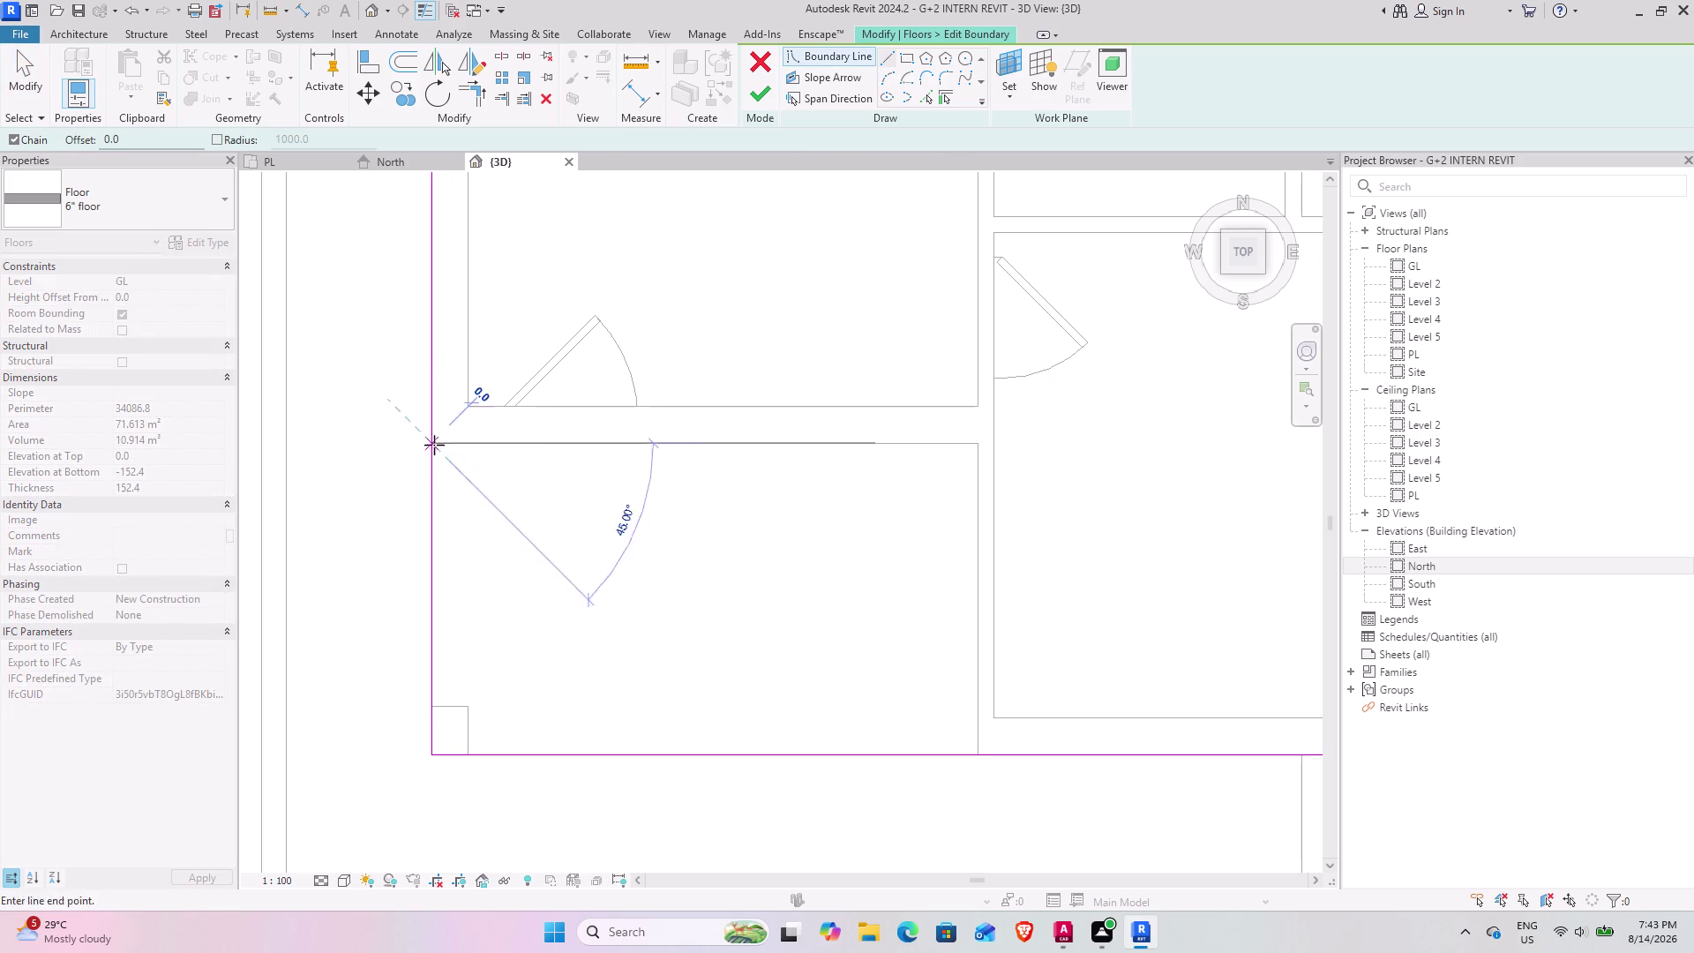
click(981, 447)
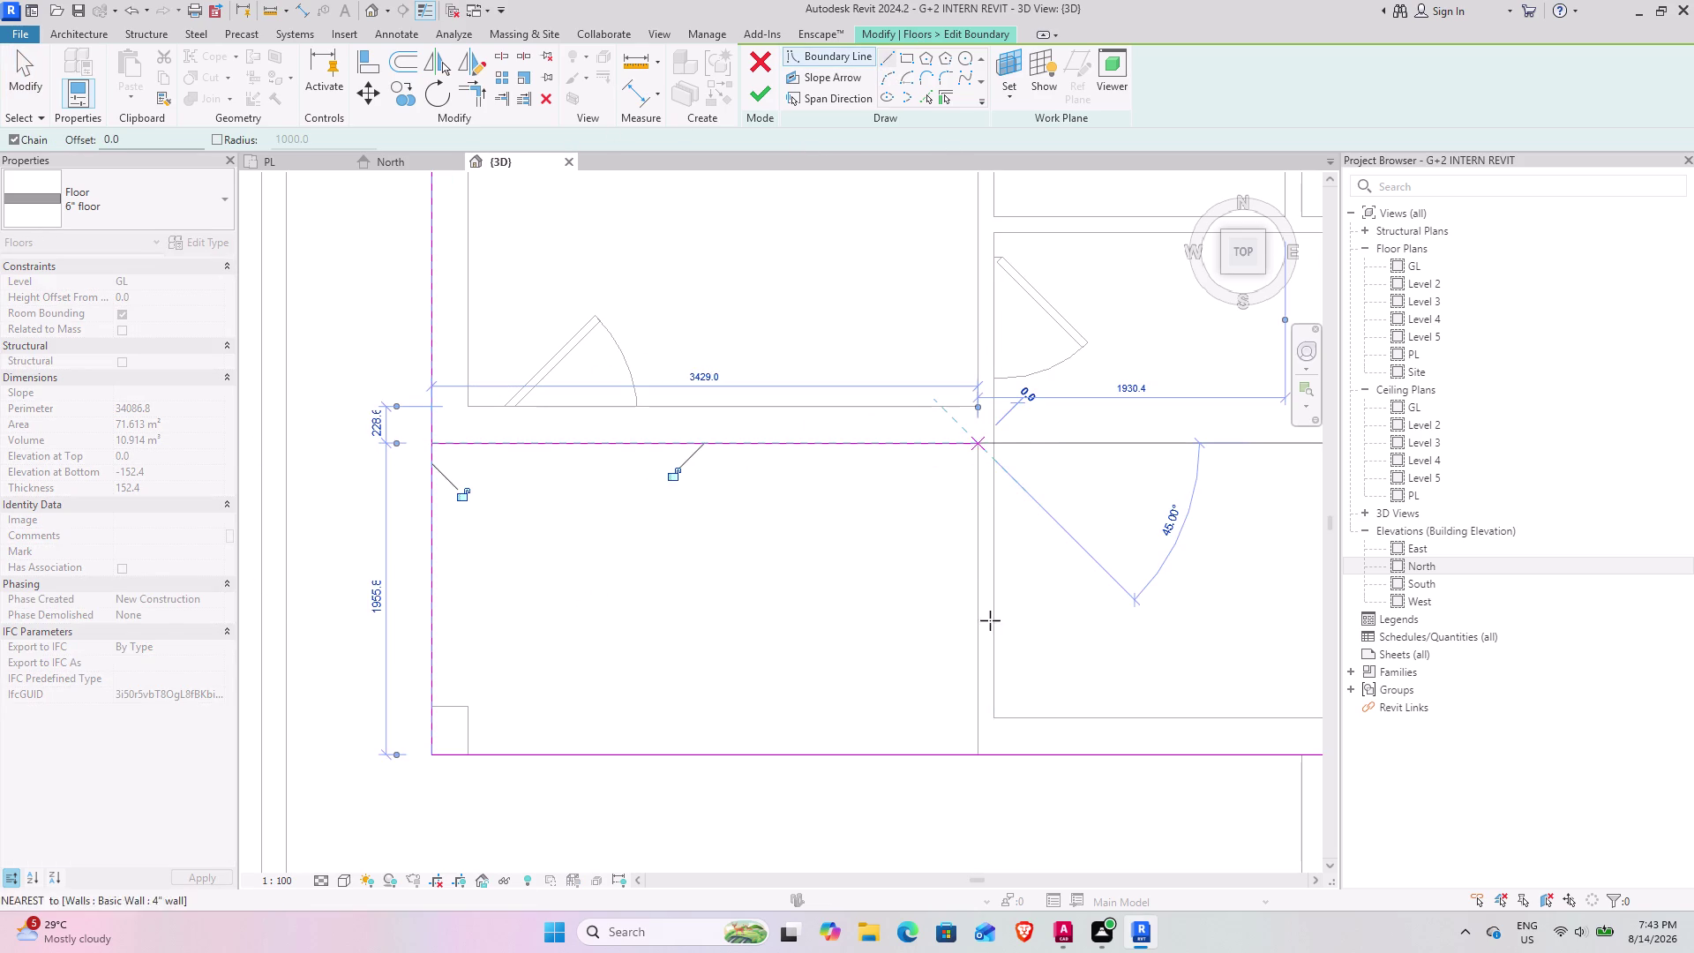
click(982, 754)
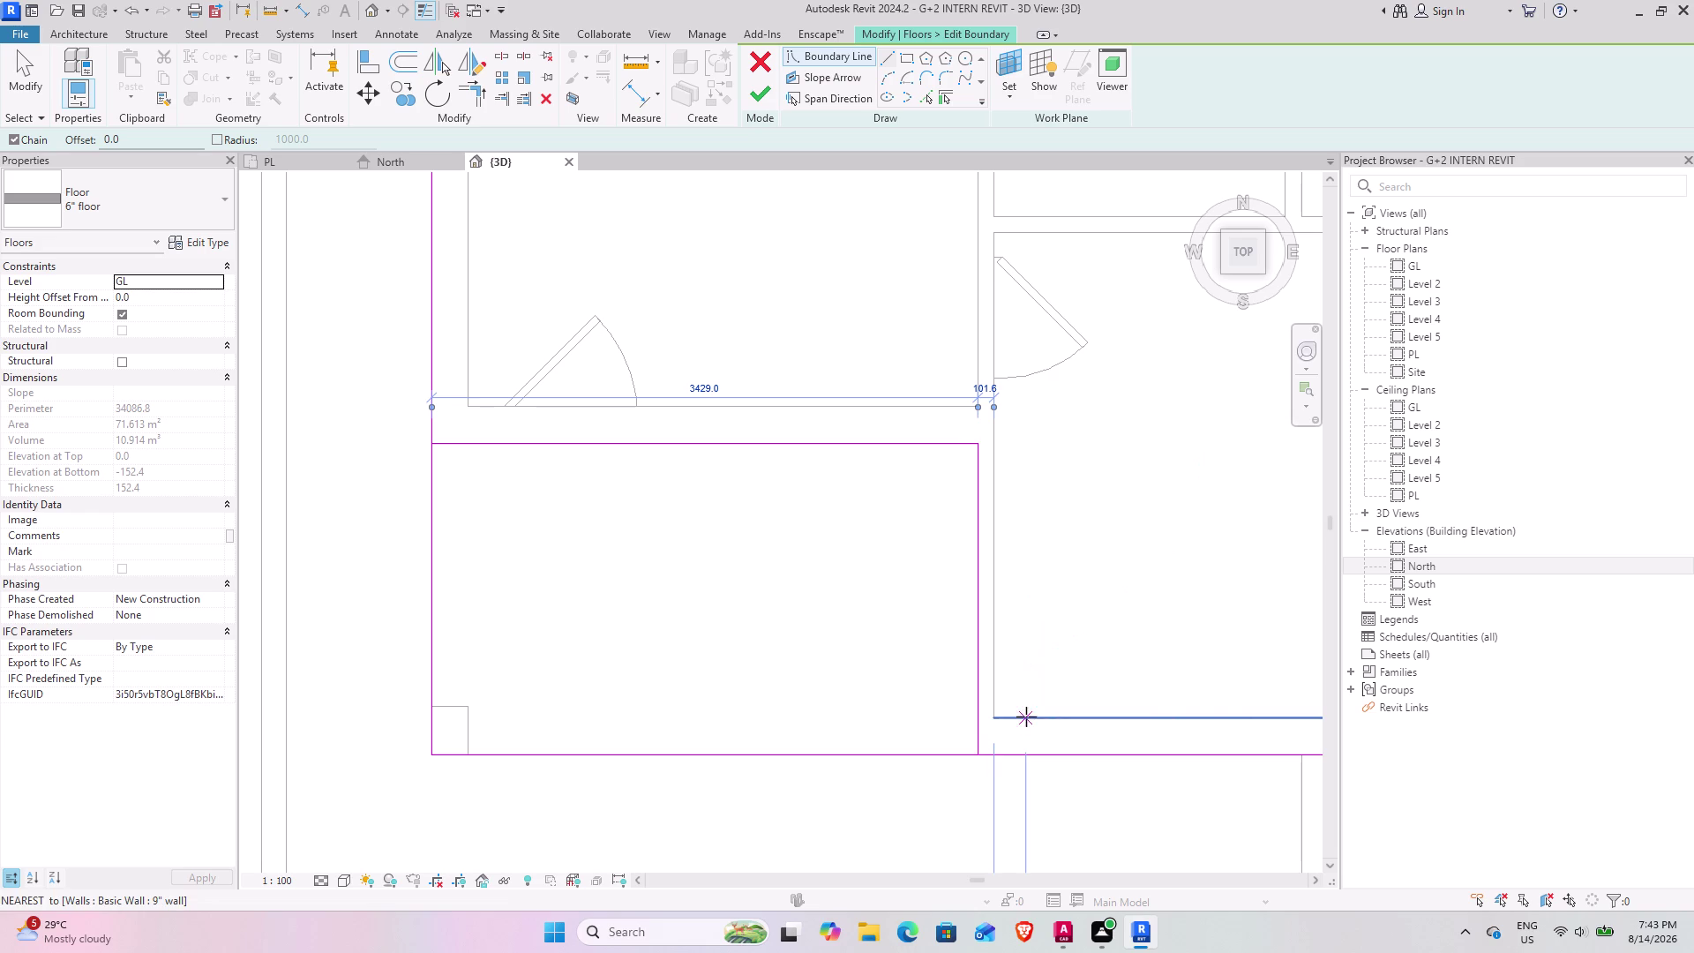
key(Escape)
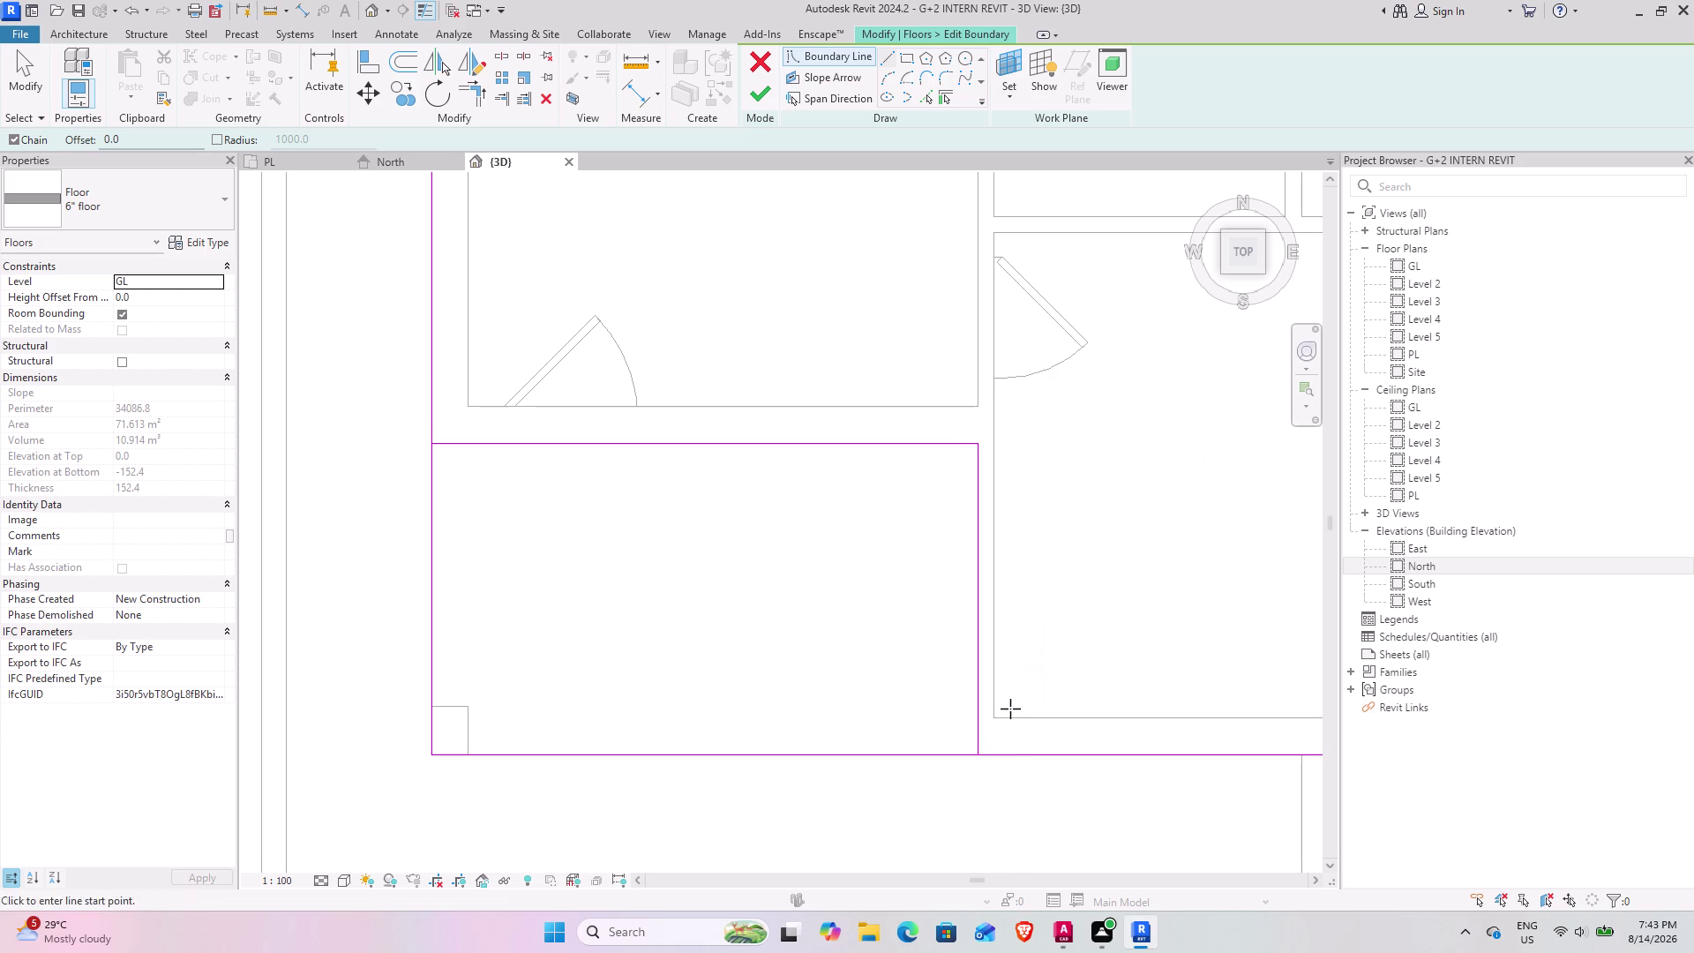
Split the floor's bottom boundary line at the notch edge and at the wall corner.
click(500, 57)
click(668, 751)
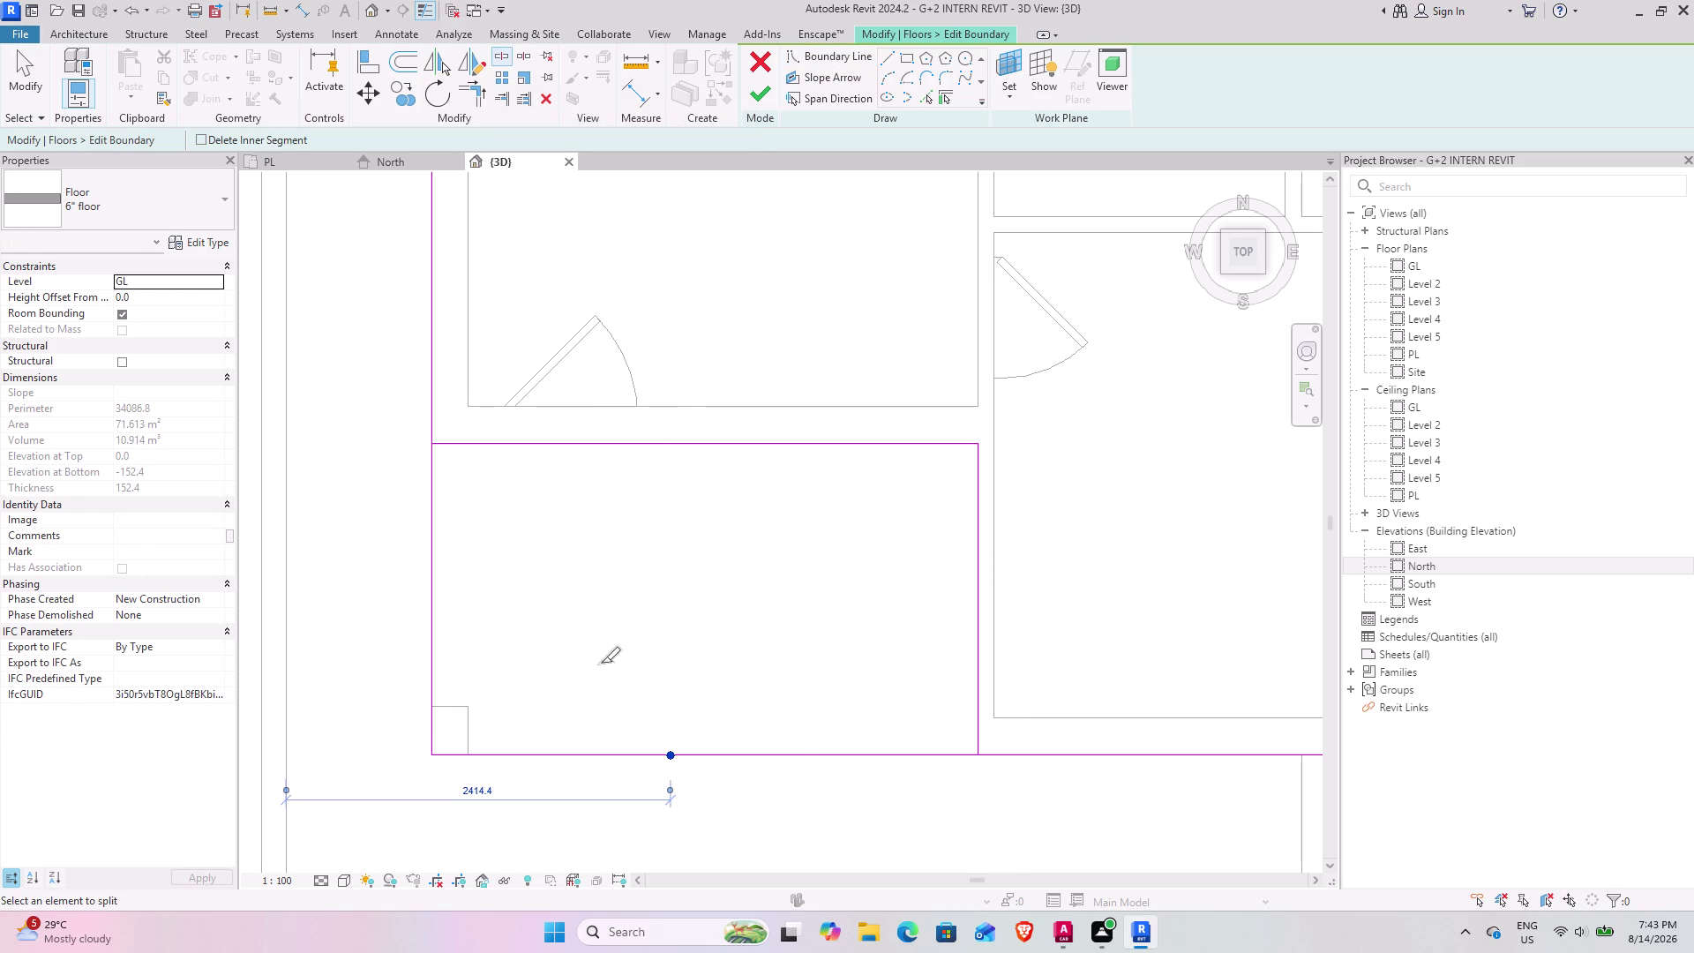
click(433, 534)
key(Escape)
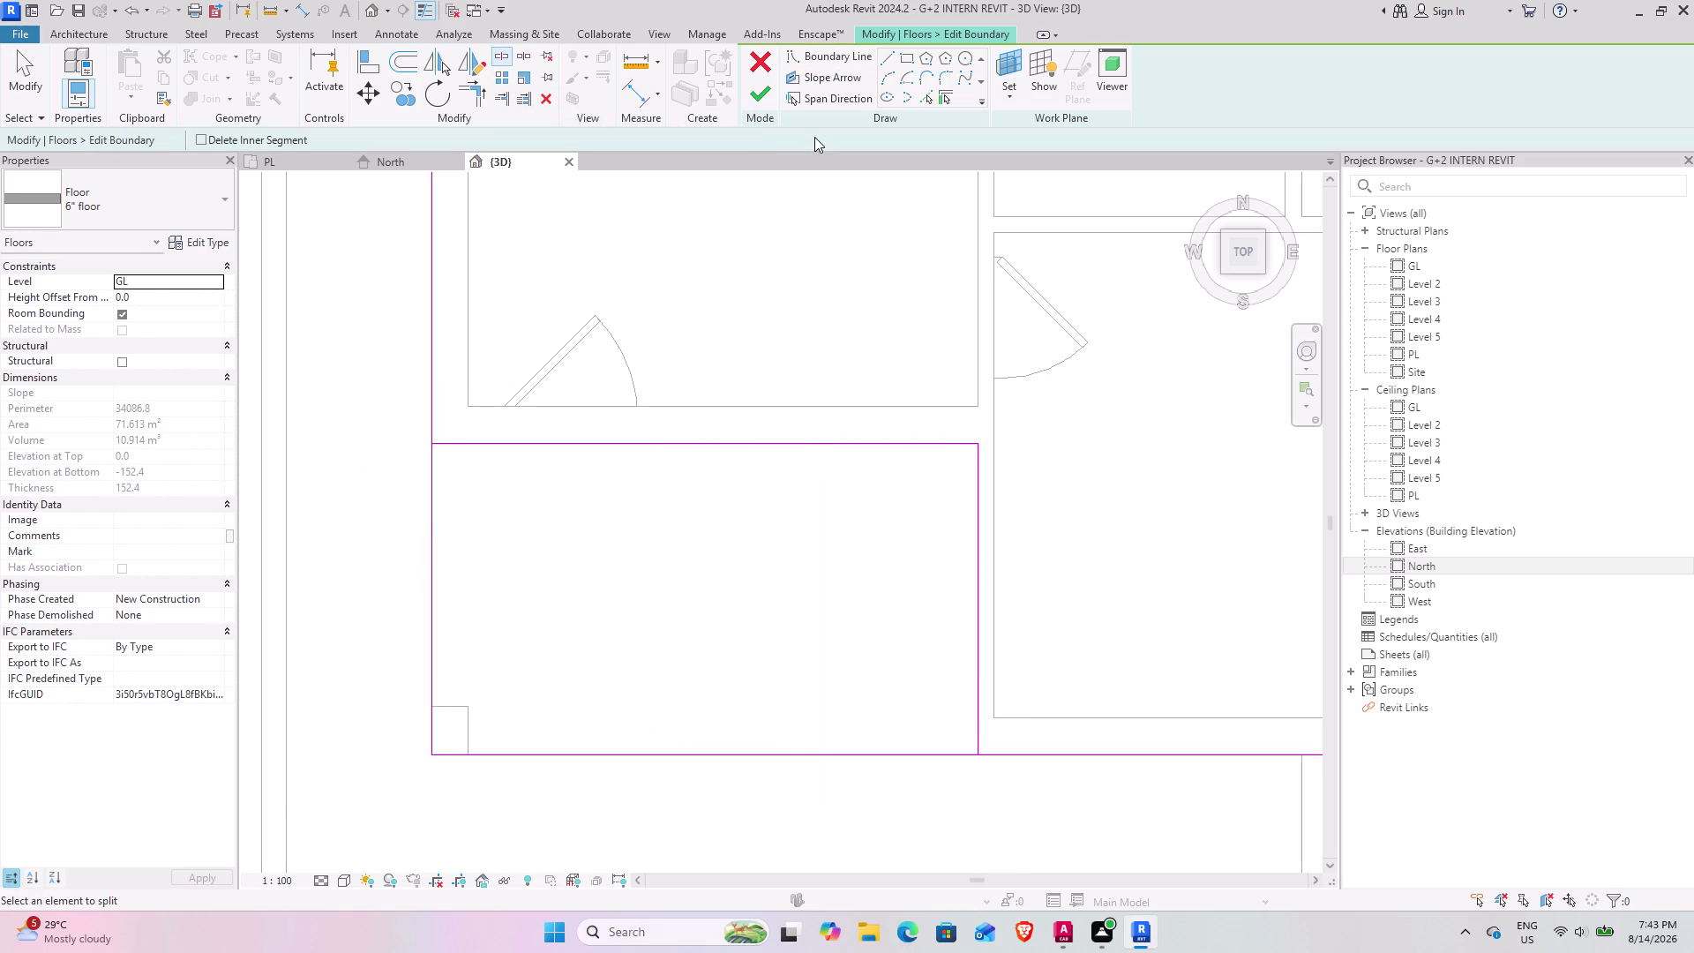
click(476, 99)
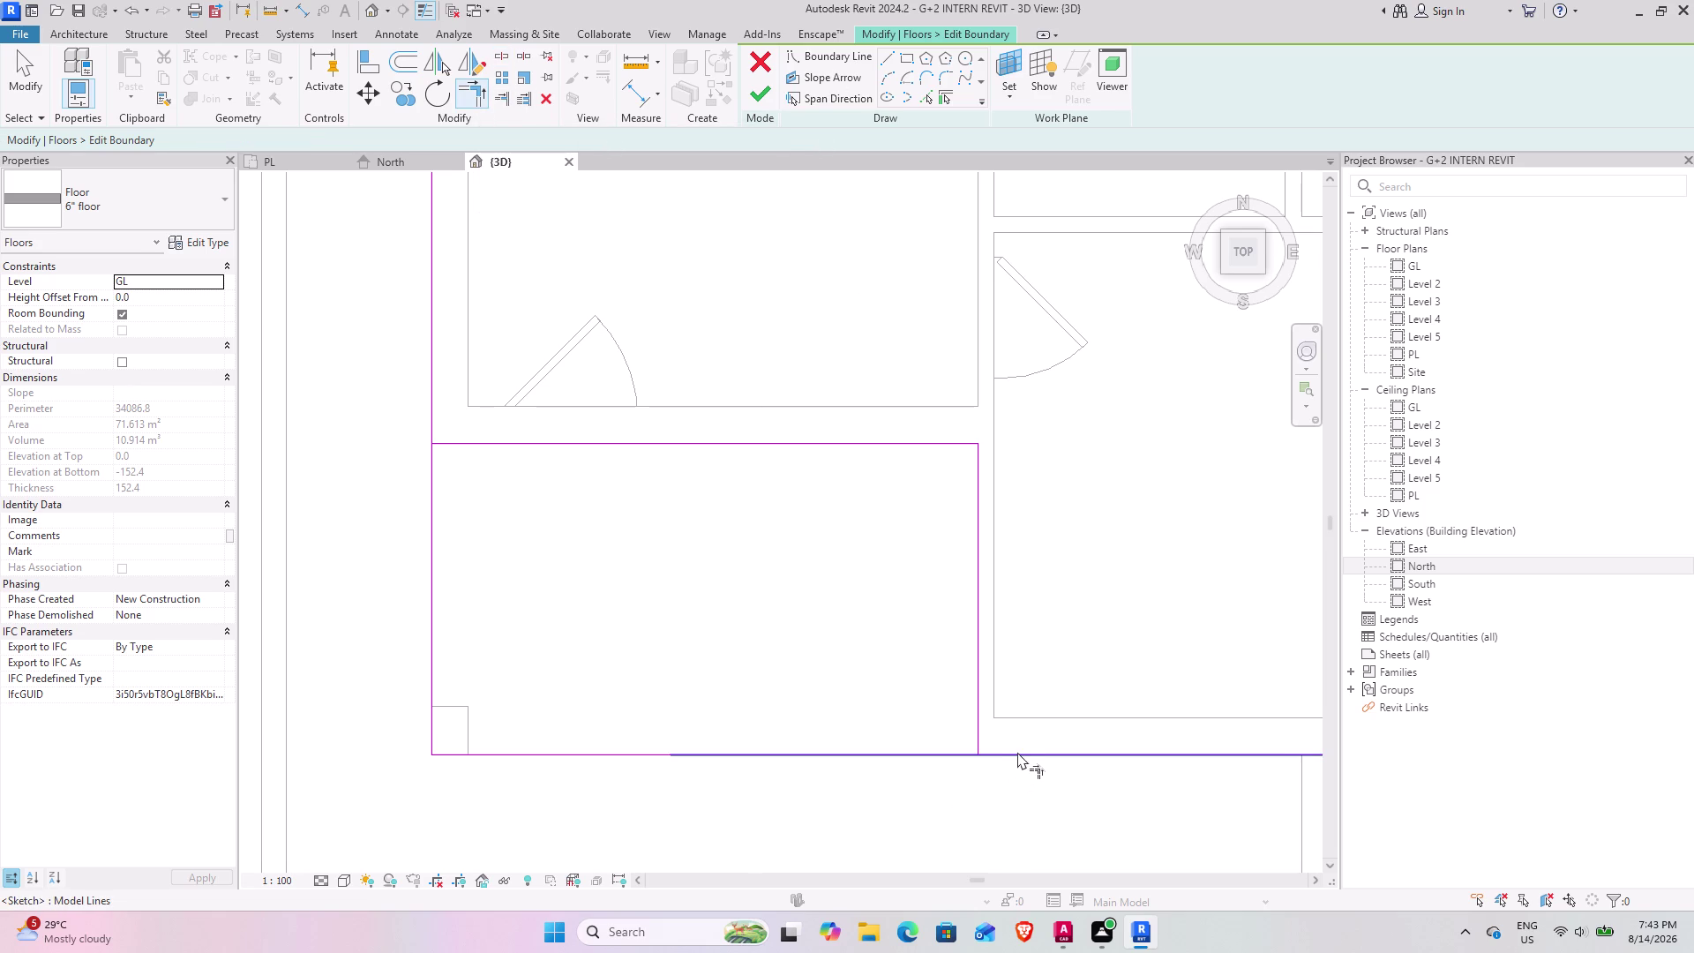
click(1017, 751)
click(980, 710)
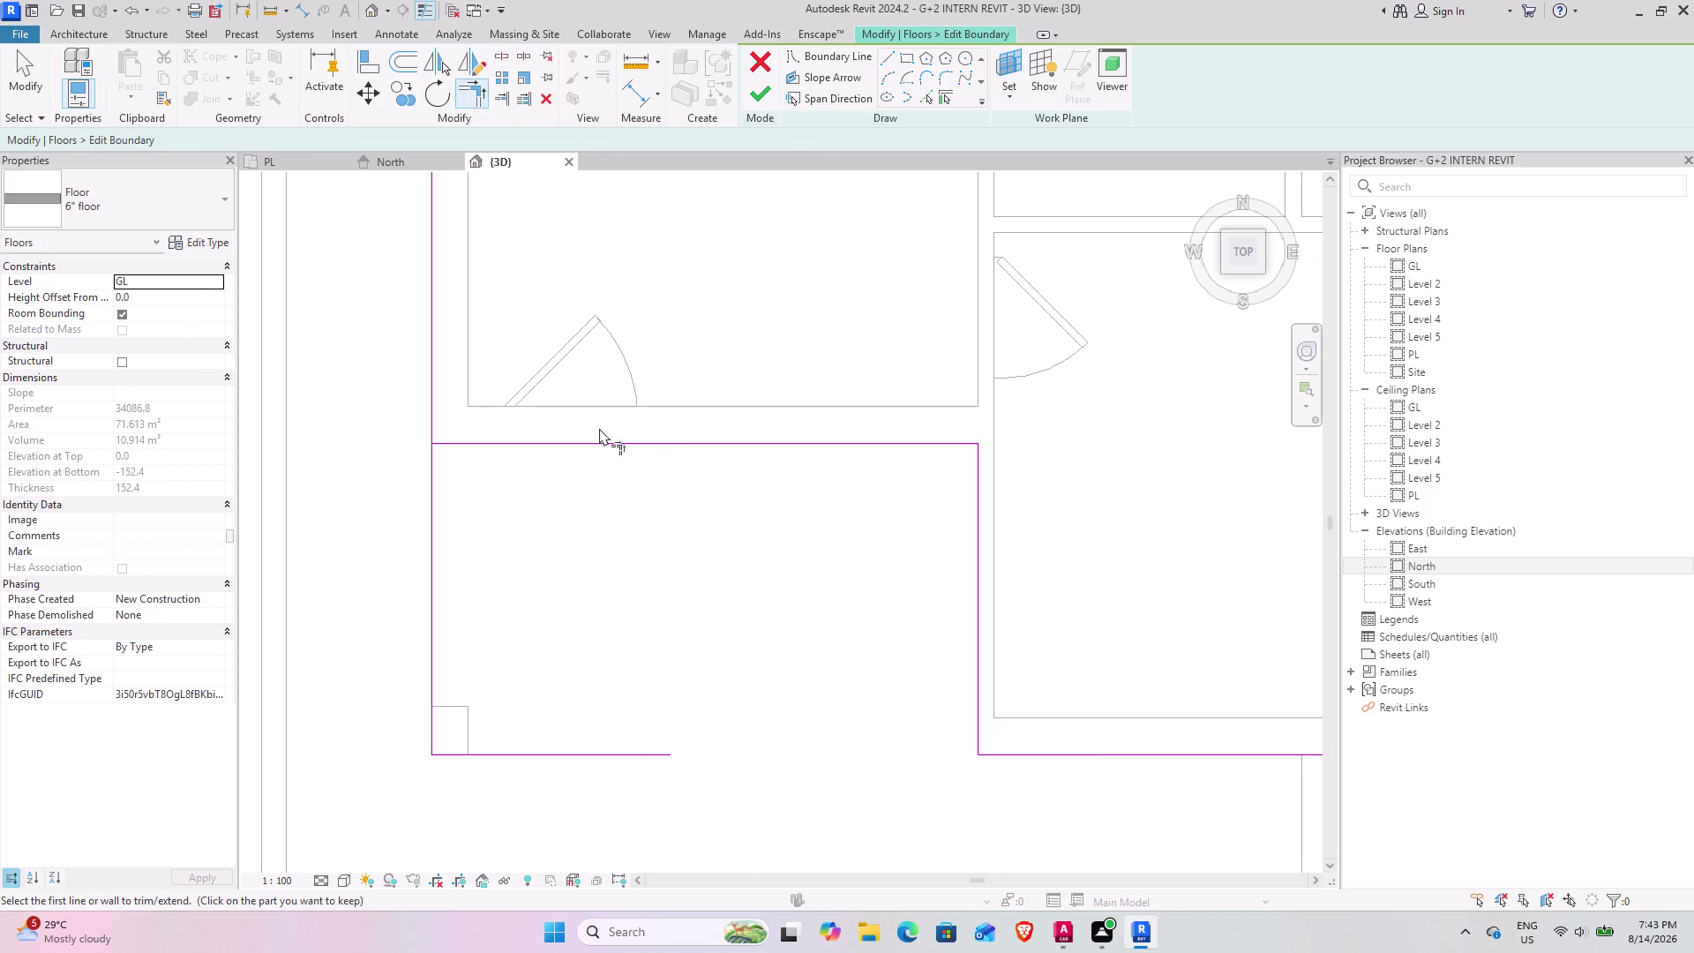
Trim the left boundary to the notch, delete the leftover lines, and finish at 64.906 m².
click(510, 438)
click(430, 410)
key(Escape)
key(Escape)
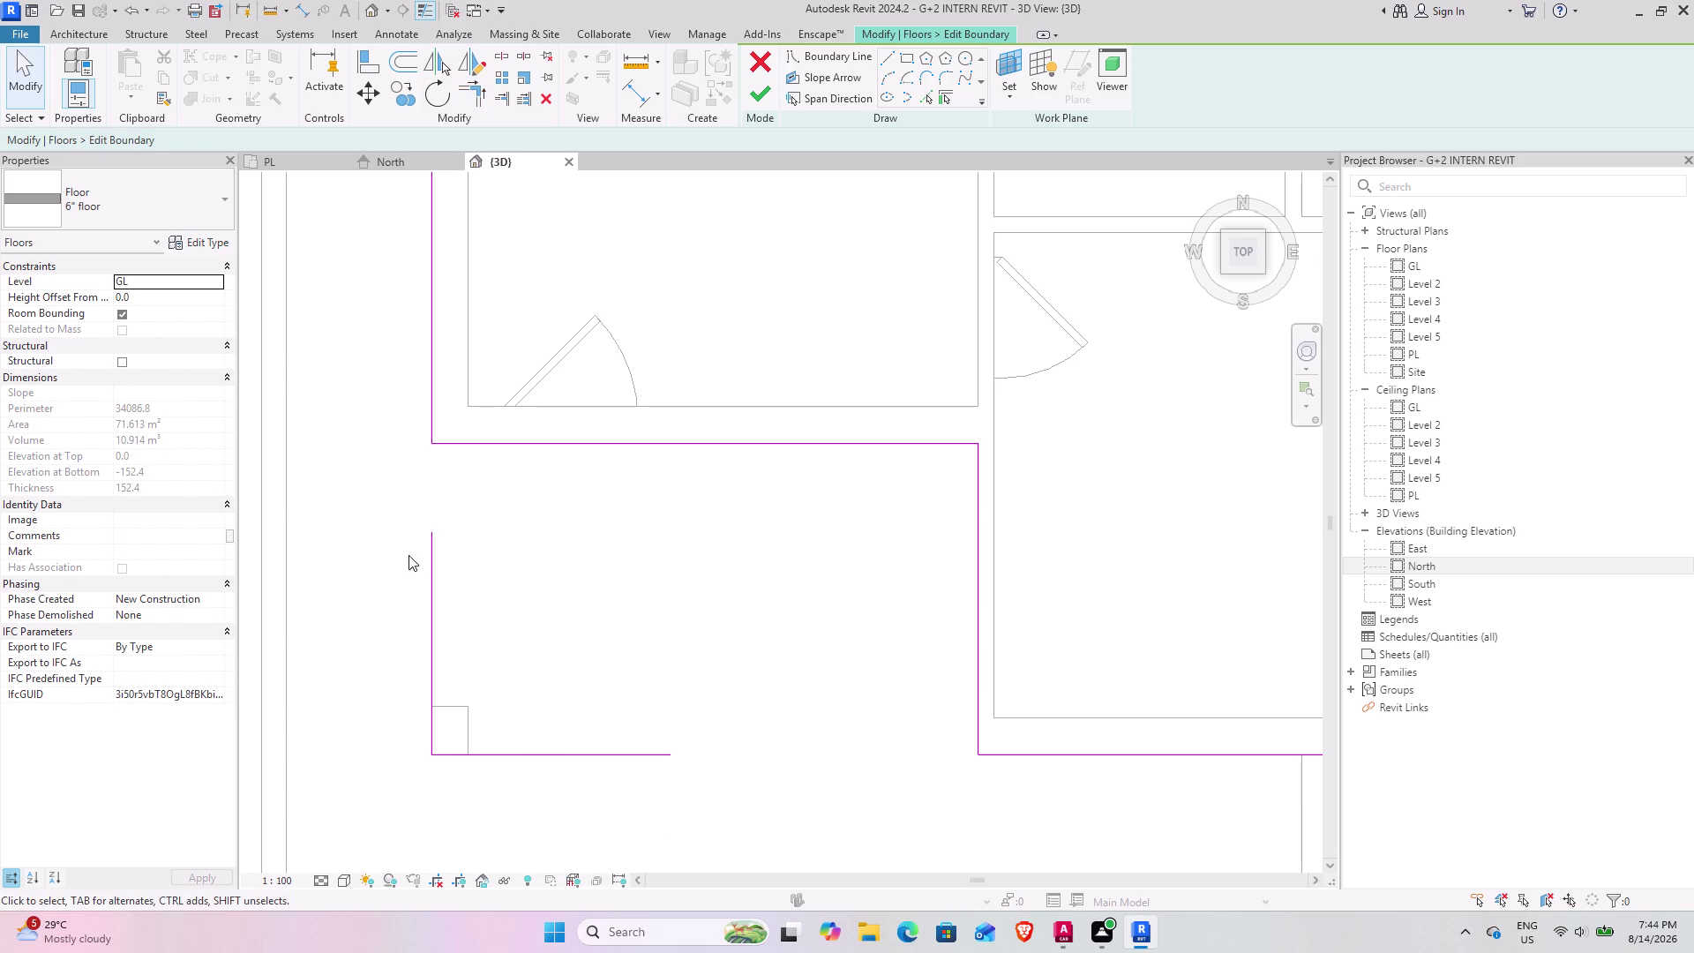
drag(737, 840, 411, 590)
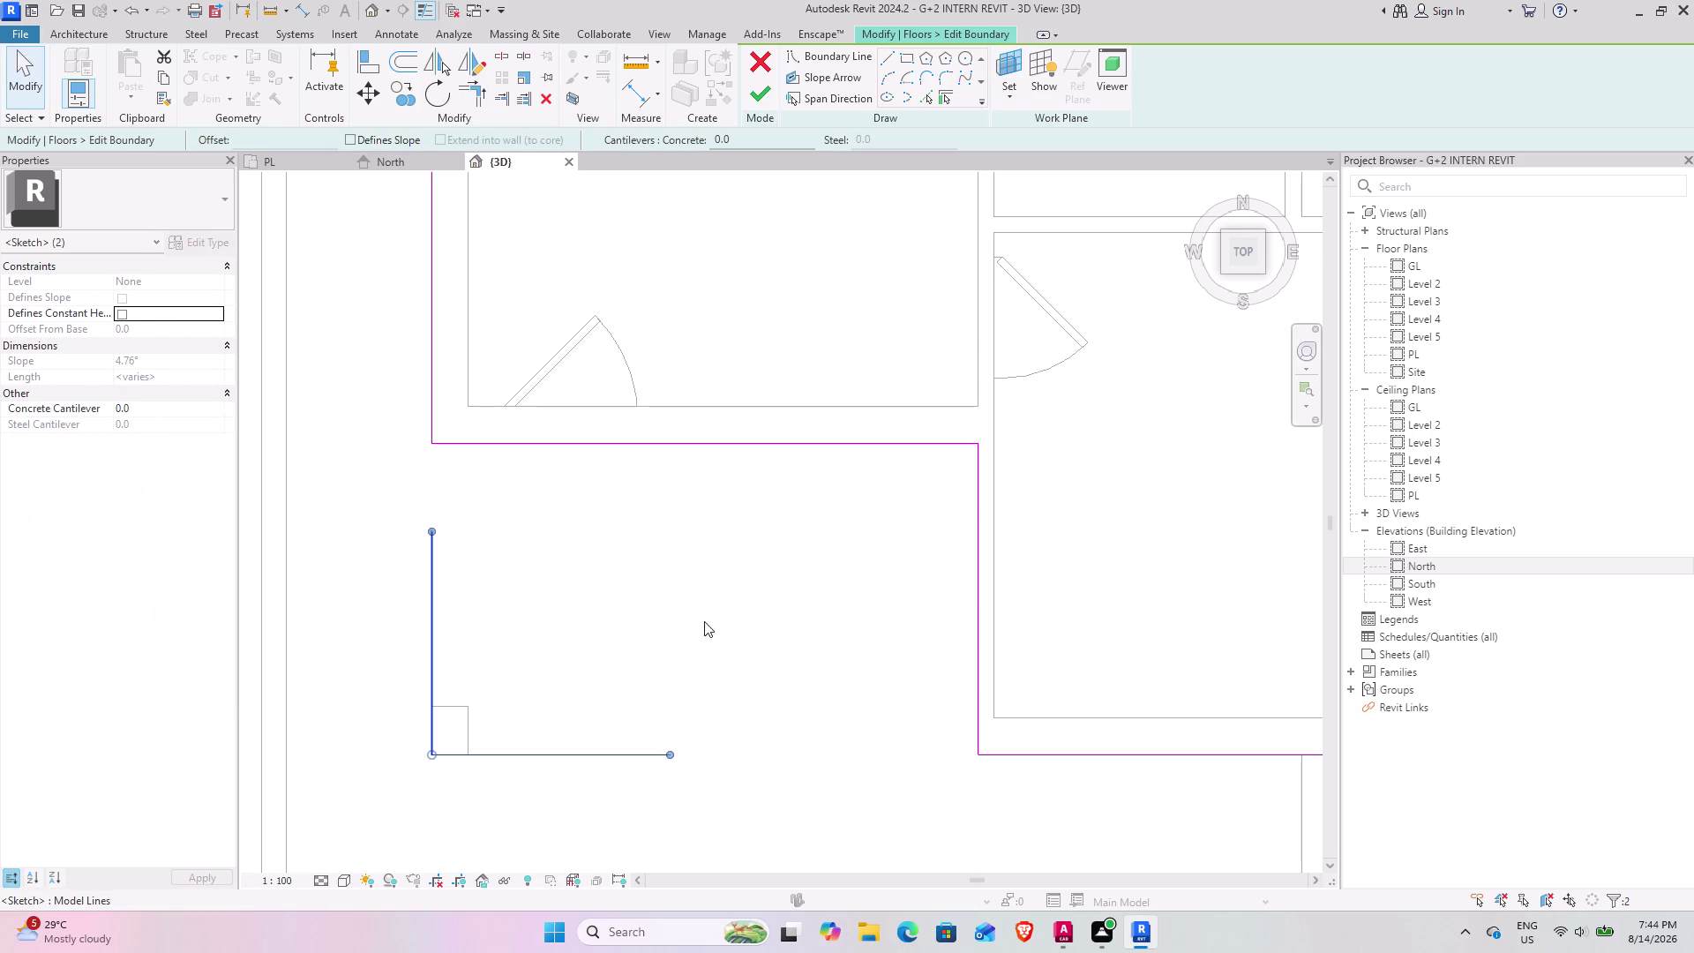
click(545, 101)
click(751, 97)
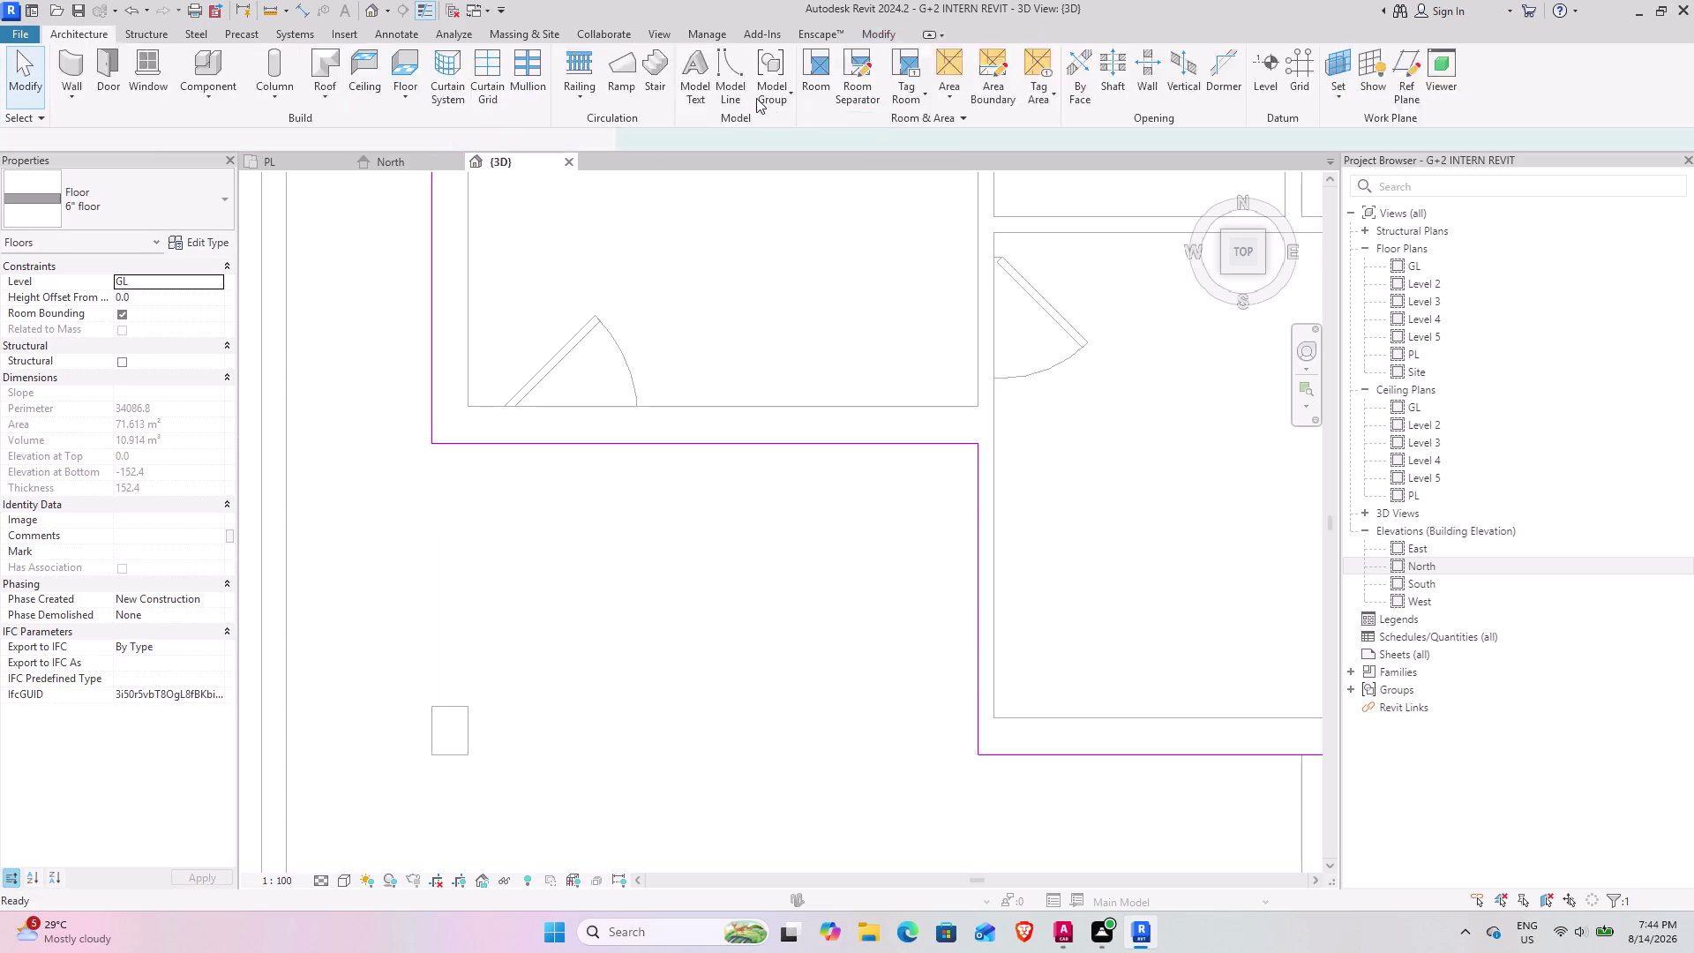
scroll(down, 3)
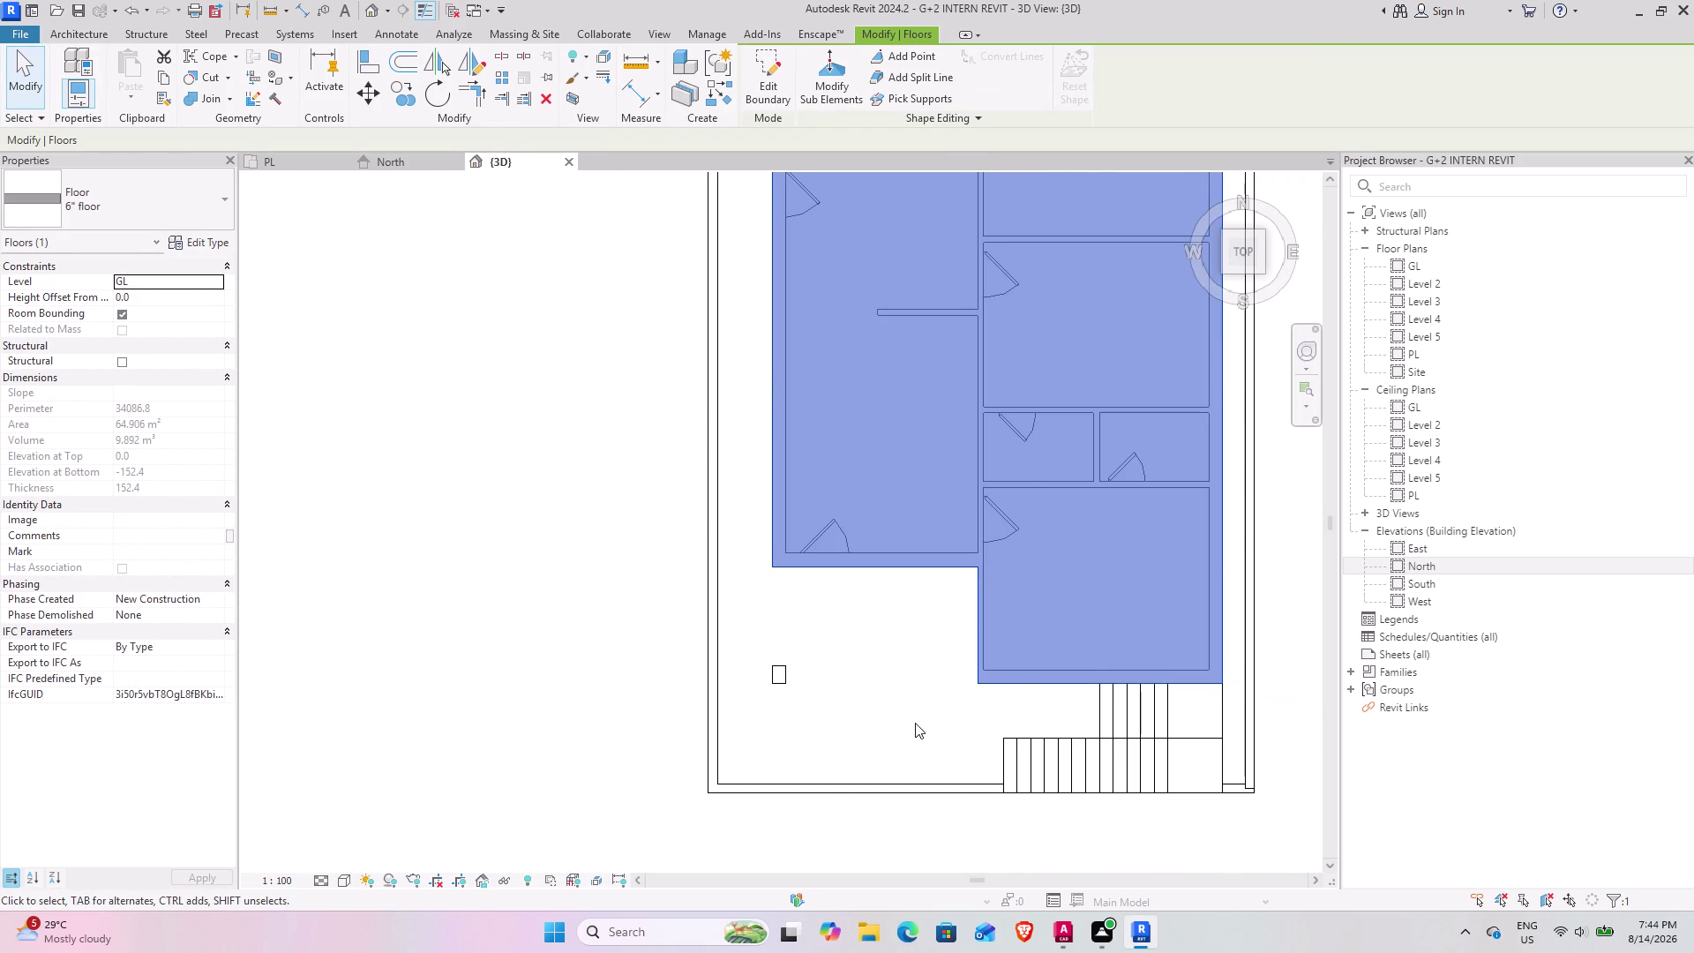
Orbit and zoom the 3D view to inspect the floor's cut edge.
middle_drag(912, 722, 933, 376)
middle_drag(970, 579, 836, 512)
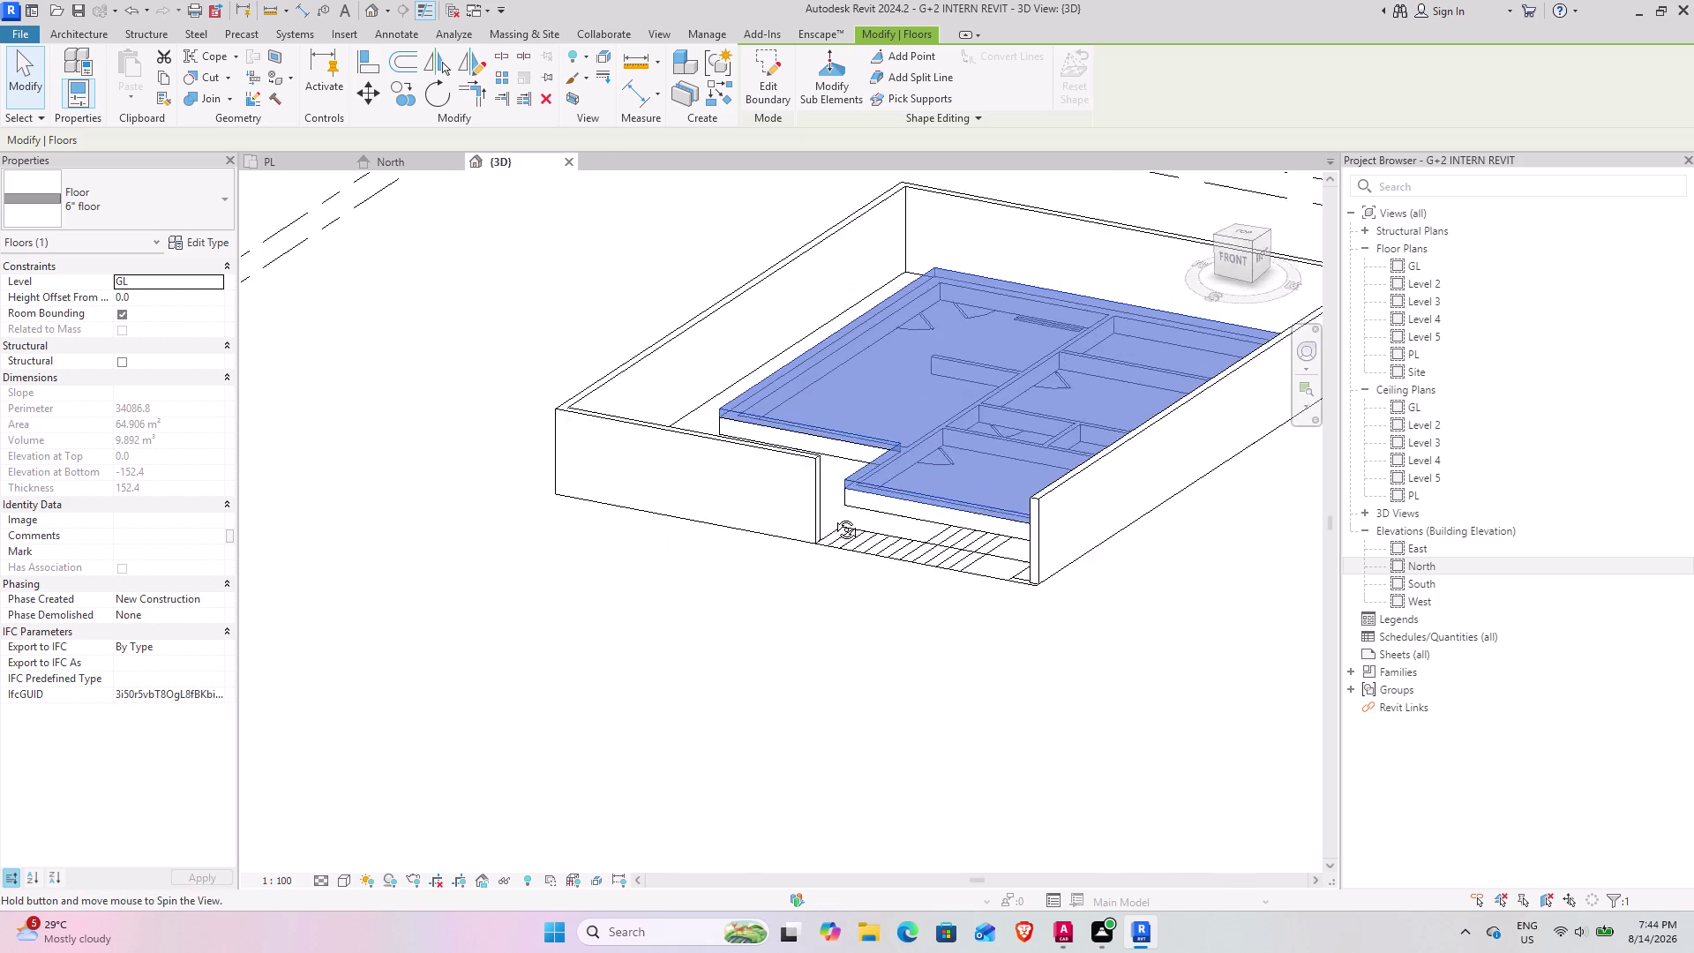
middle_drag(835, 512, 970, 562)
scroll(up, 3)
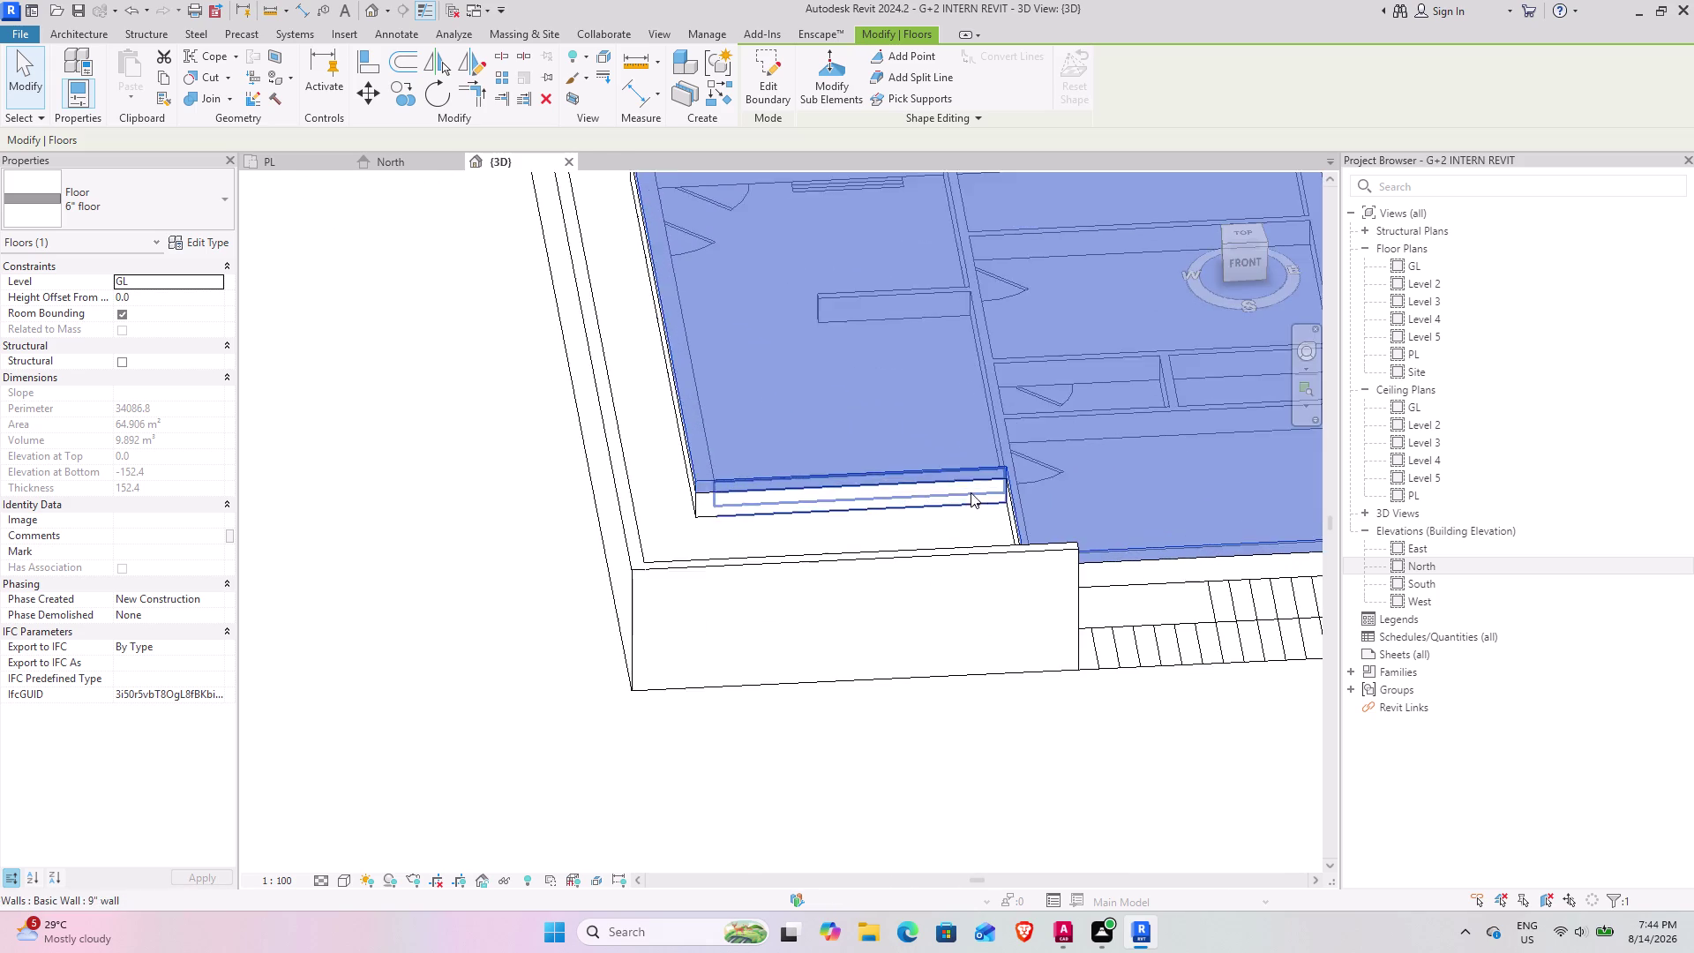
scroll(up, 3)
middle_drag(963, 518, 888, 607)
scroll(down, 3)
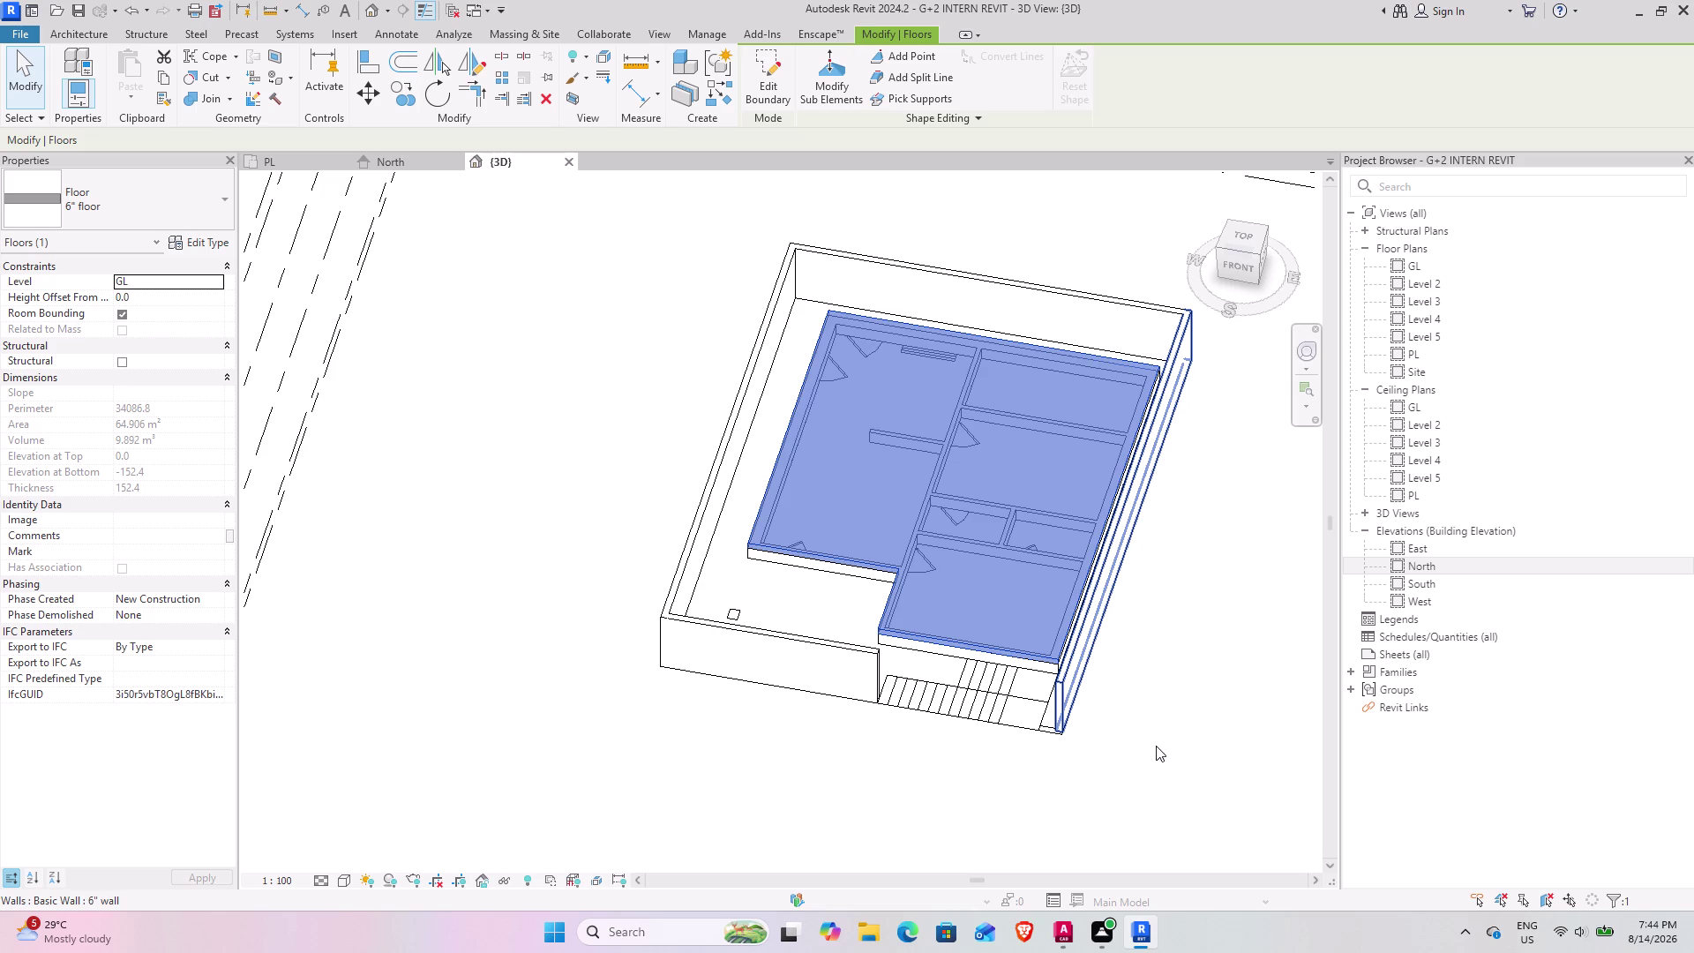
Pan and zoom across the floor surface around the notch from side and higher angles.
scroll(up, 3)
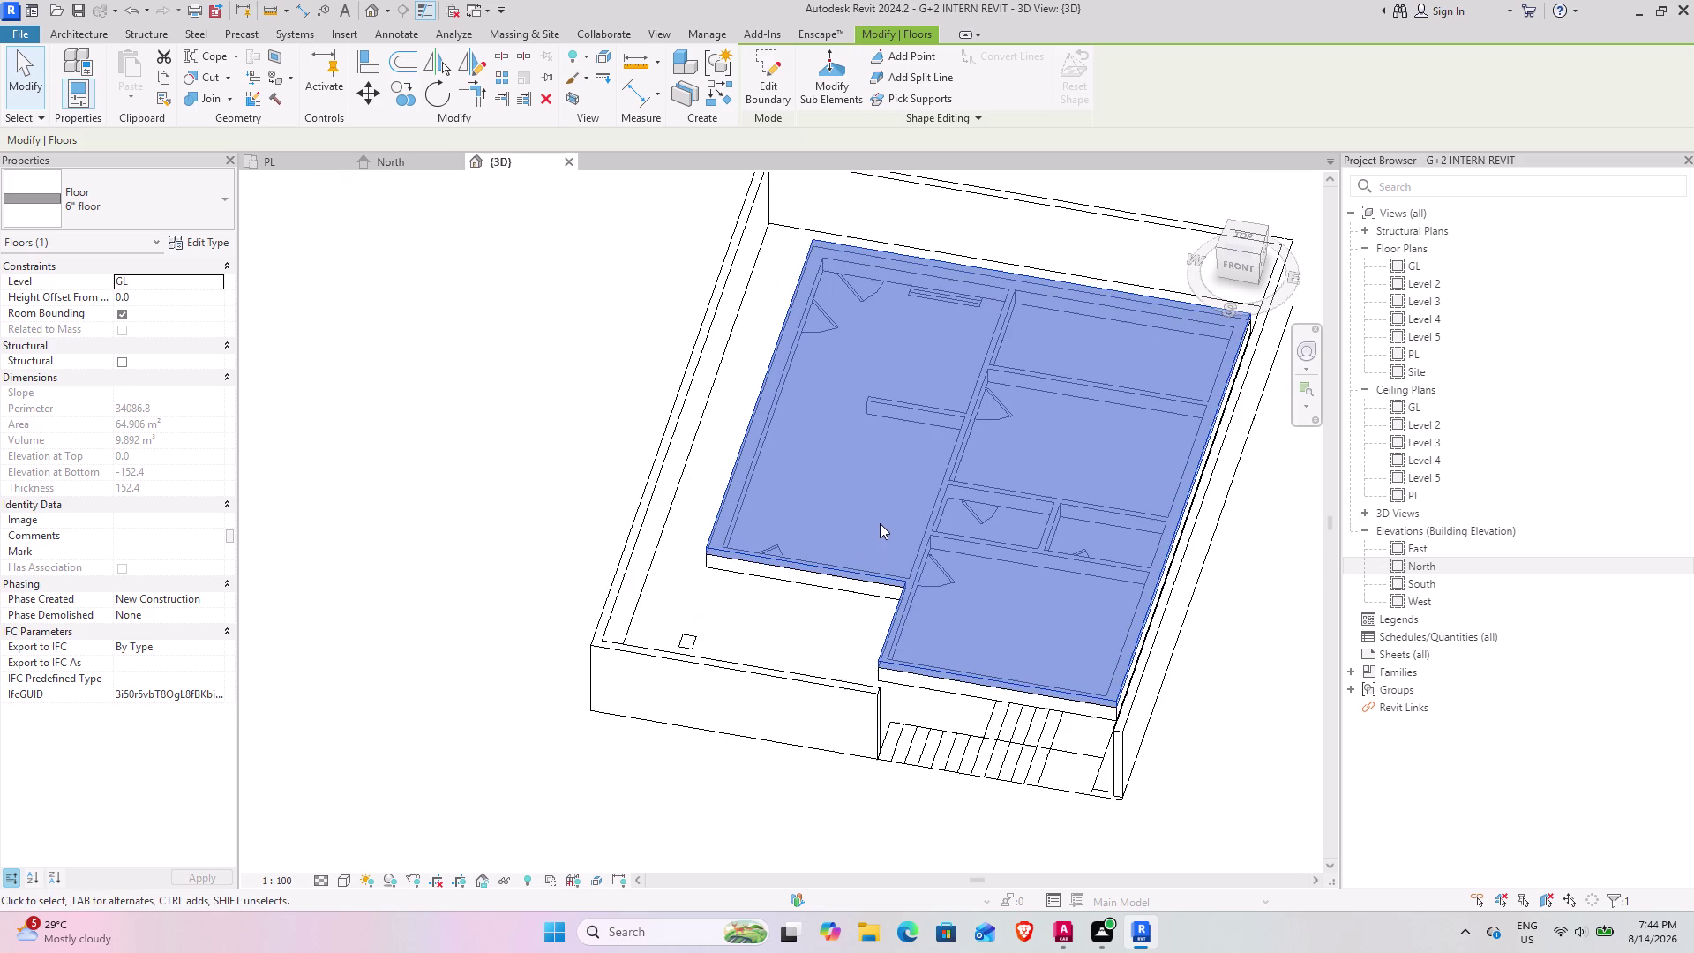
middle_drag(884, 541, 955, 379)
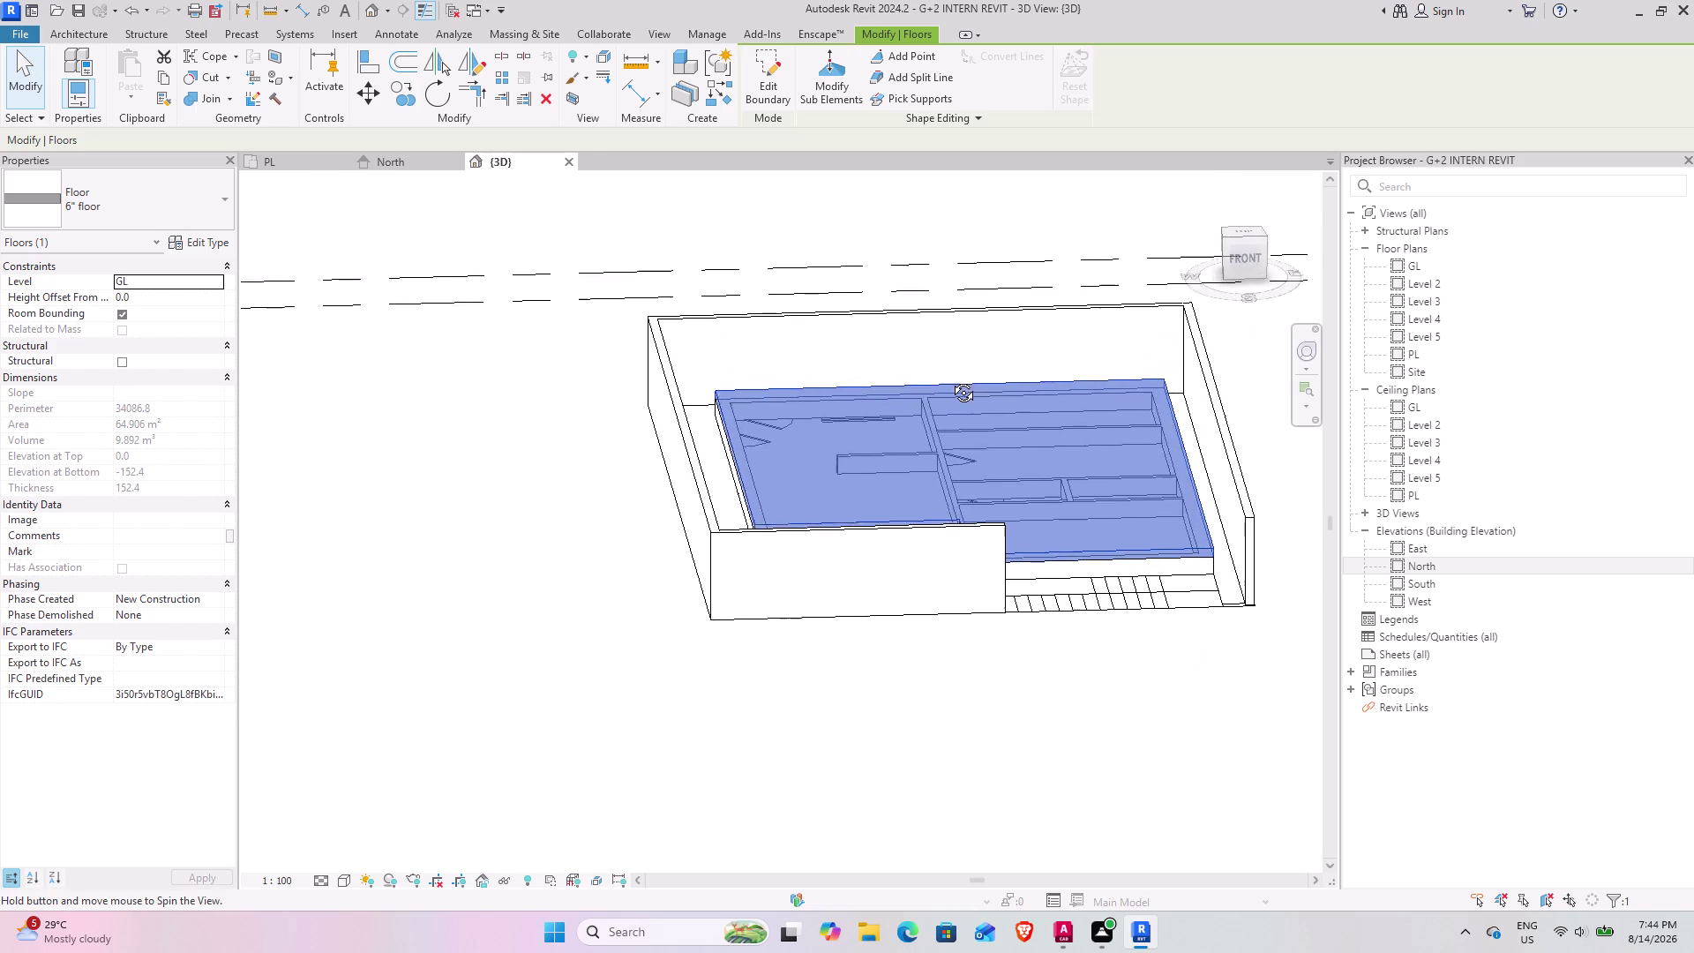
middle_drag(954, 378, 950, 381)
scroll(up, 3)
middle_drag(956, 524, 918, 618)
scroll(up, 3)
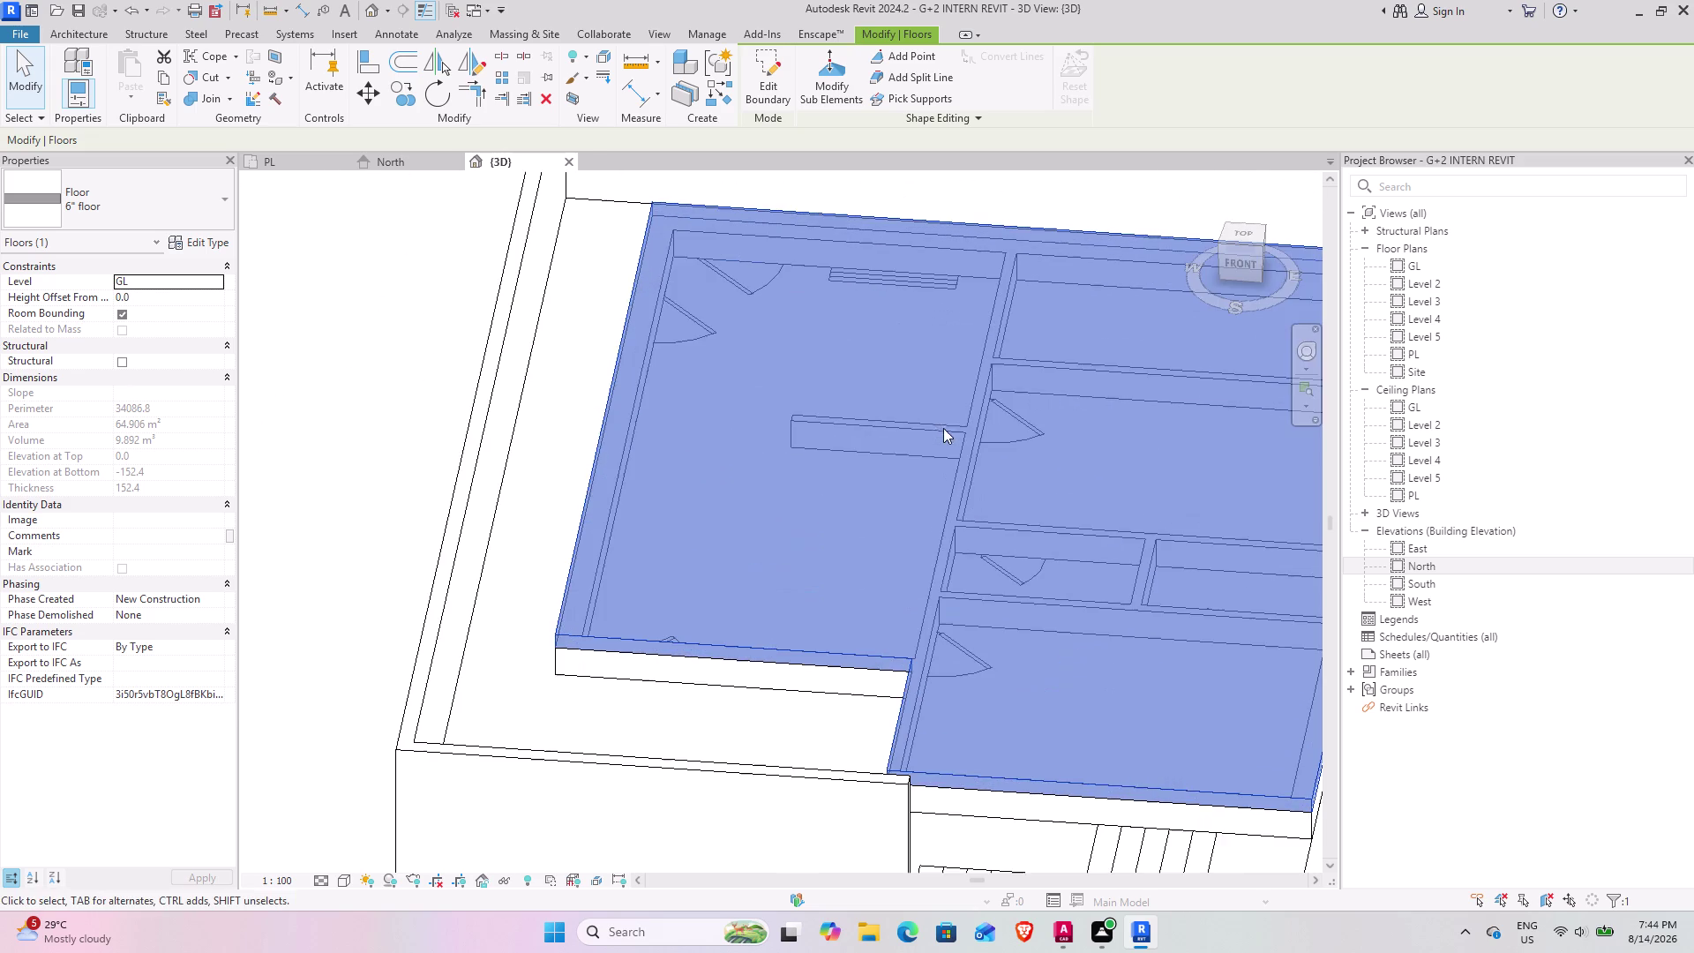
middle_drag(932, 575, 880, 645)
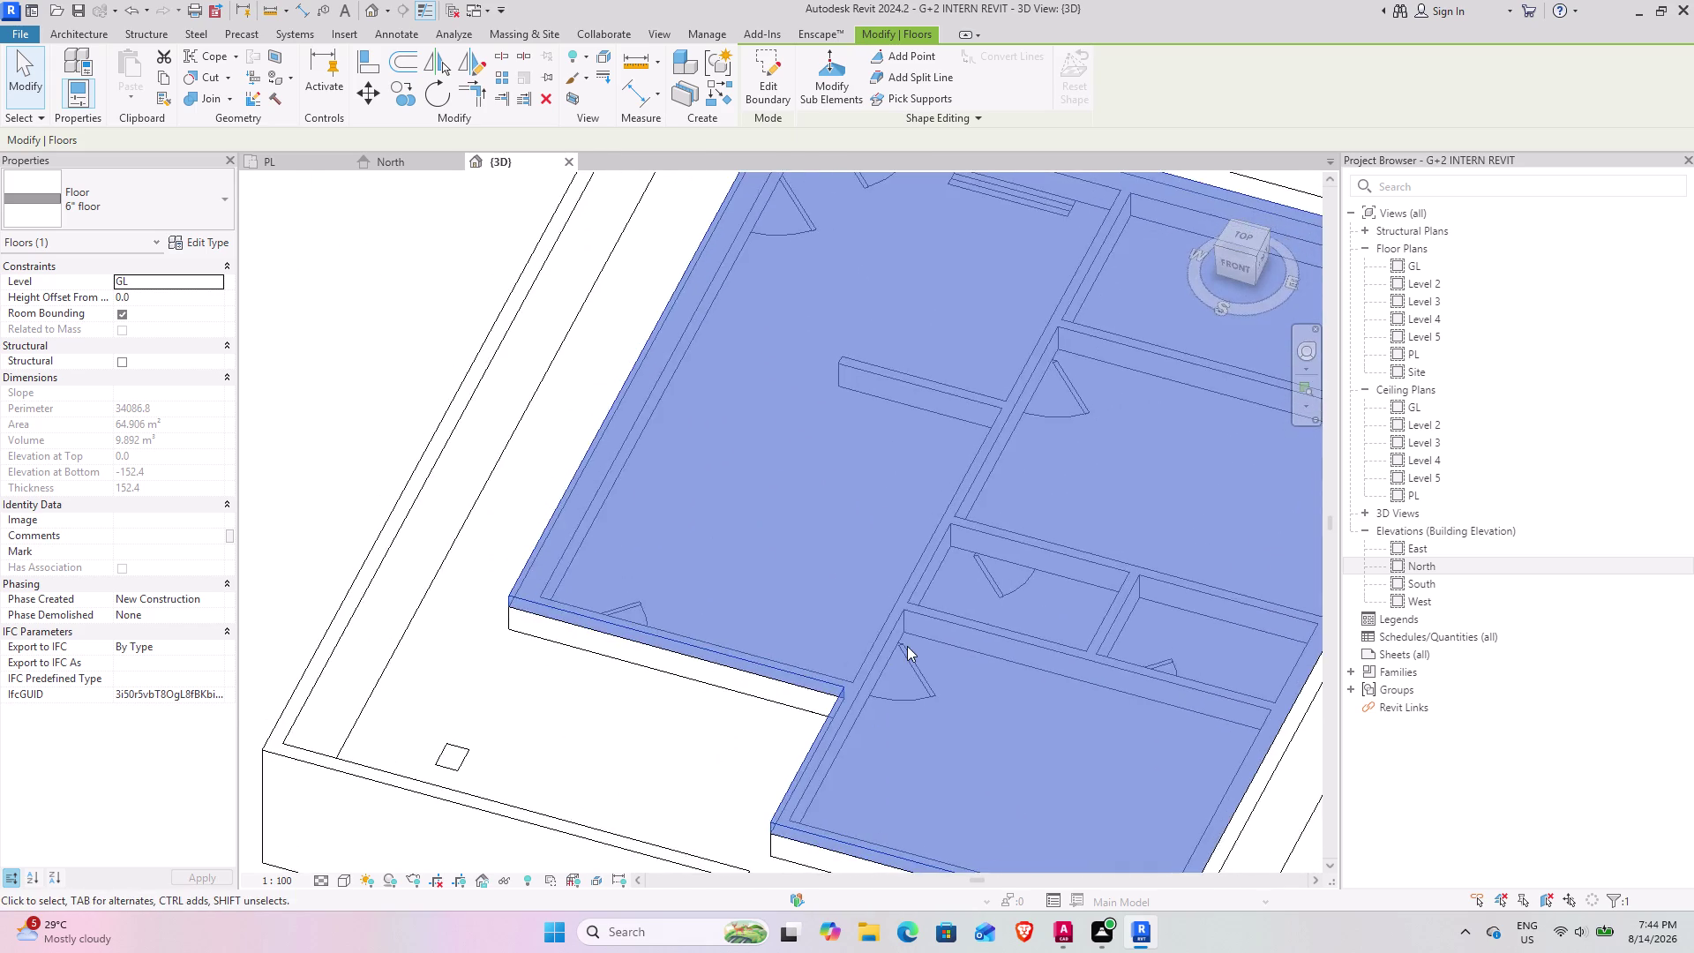
scroll(down, 3)
middle_drag(892, 649, 924, 593)
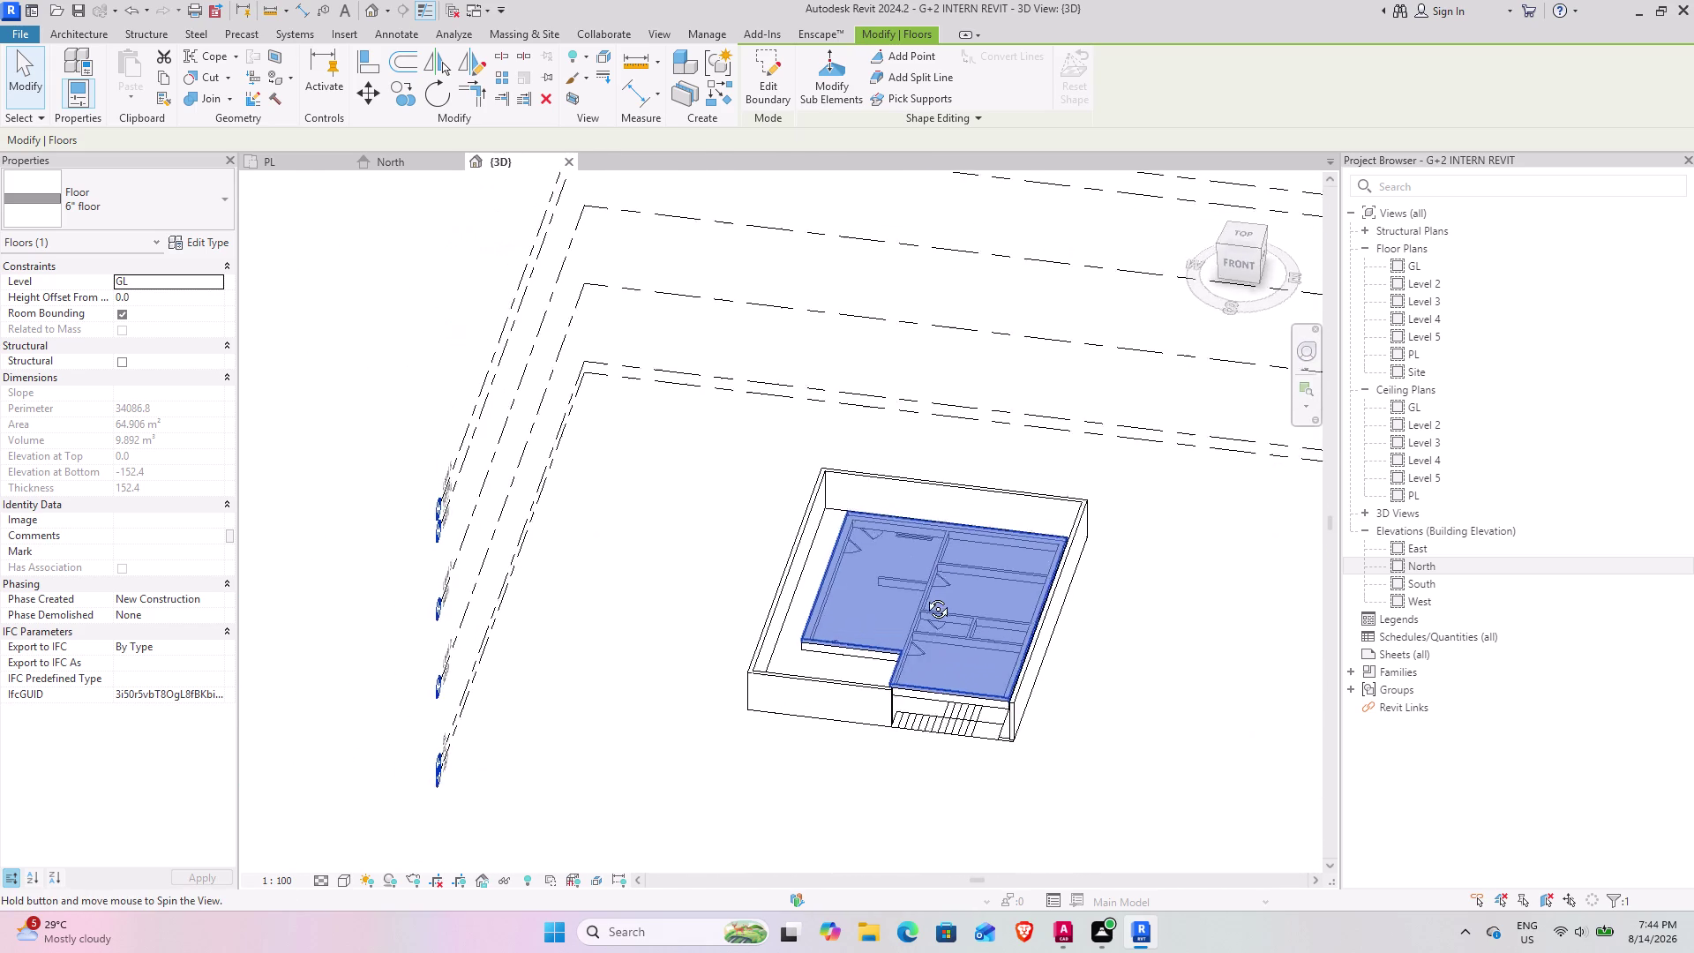
middle_drag(924, 594, 925, 597)
scroll(up, 3)
scroll(up, 3)
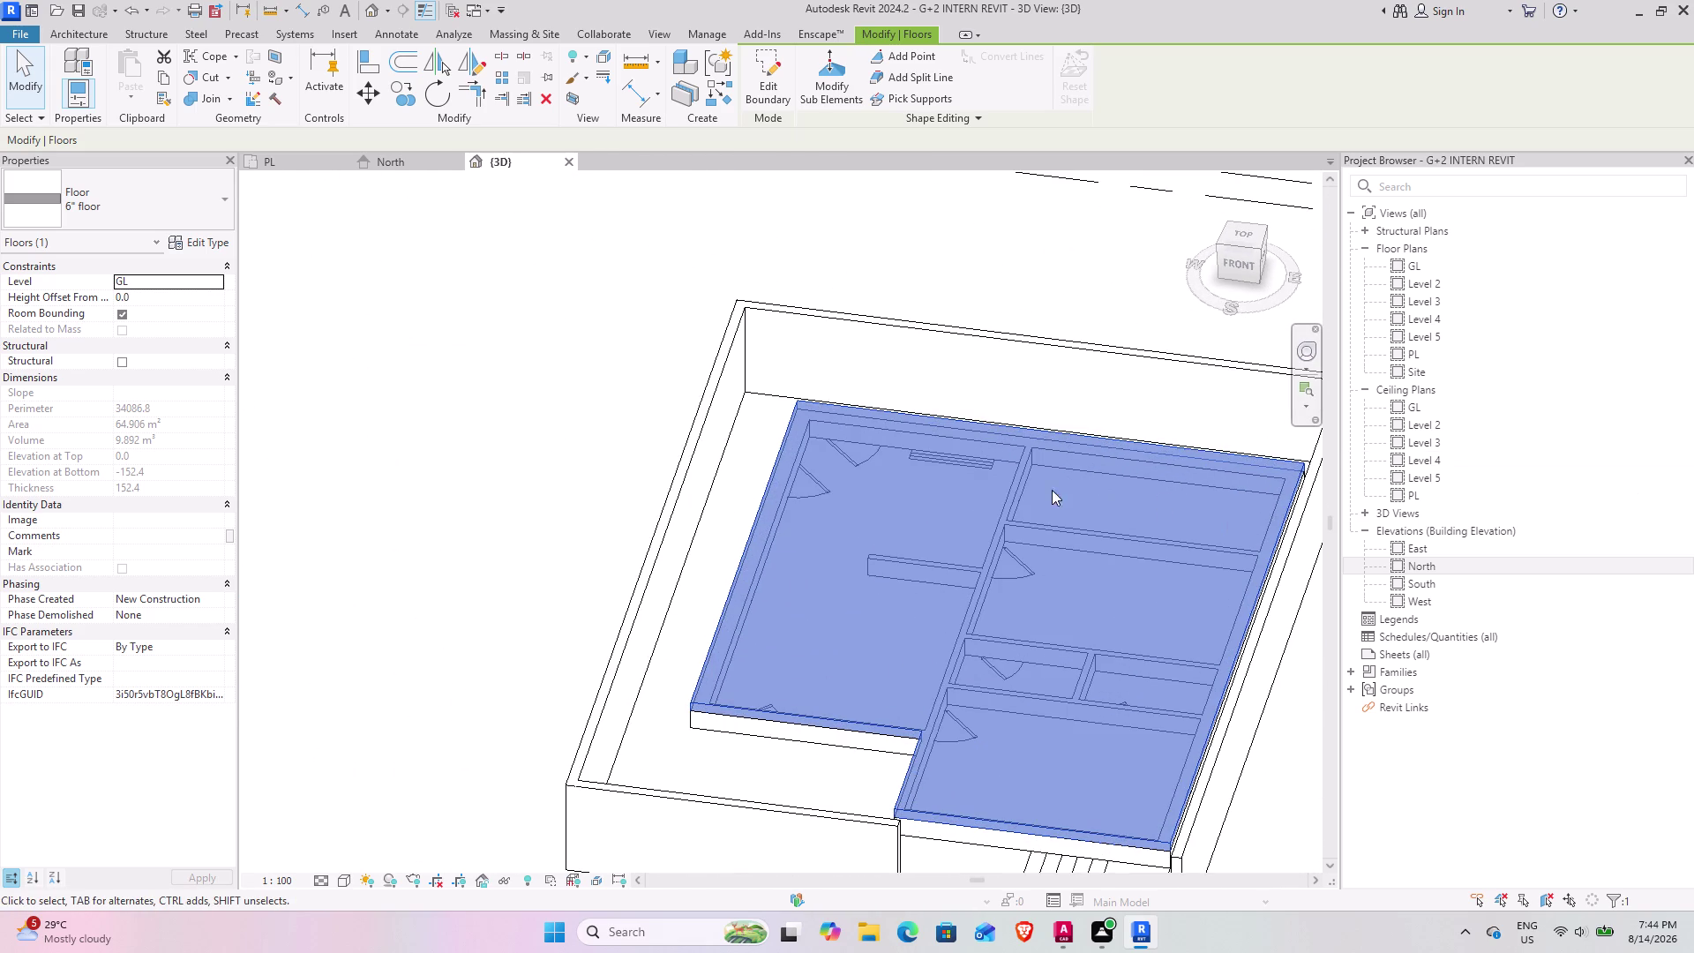
scroll(down, 3)
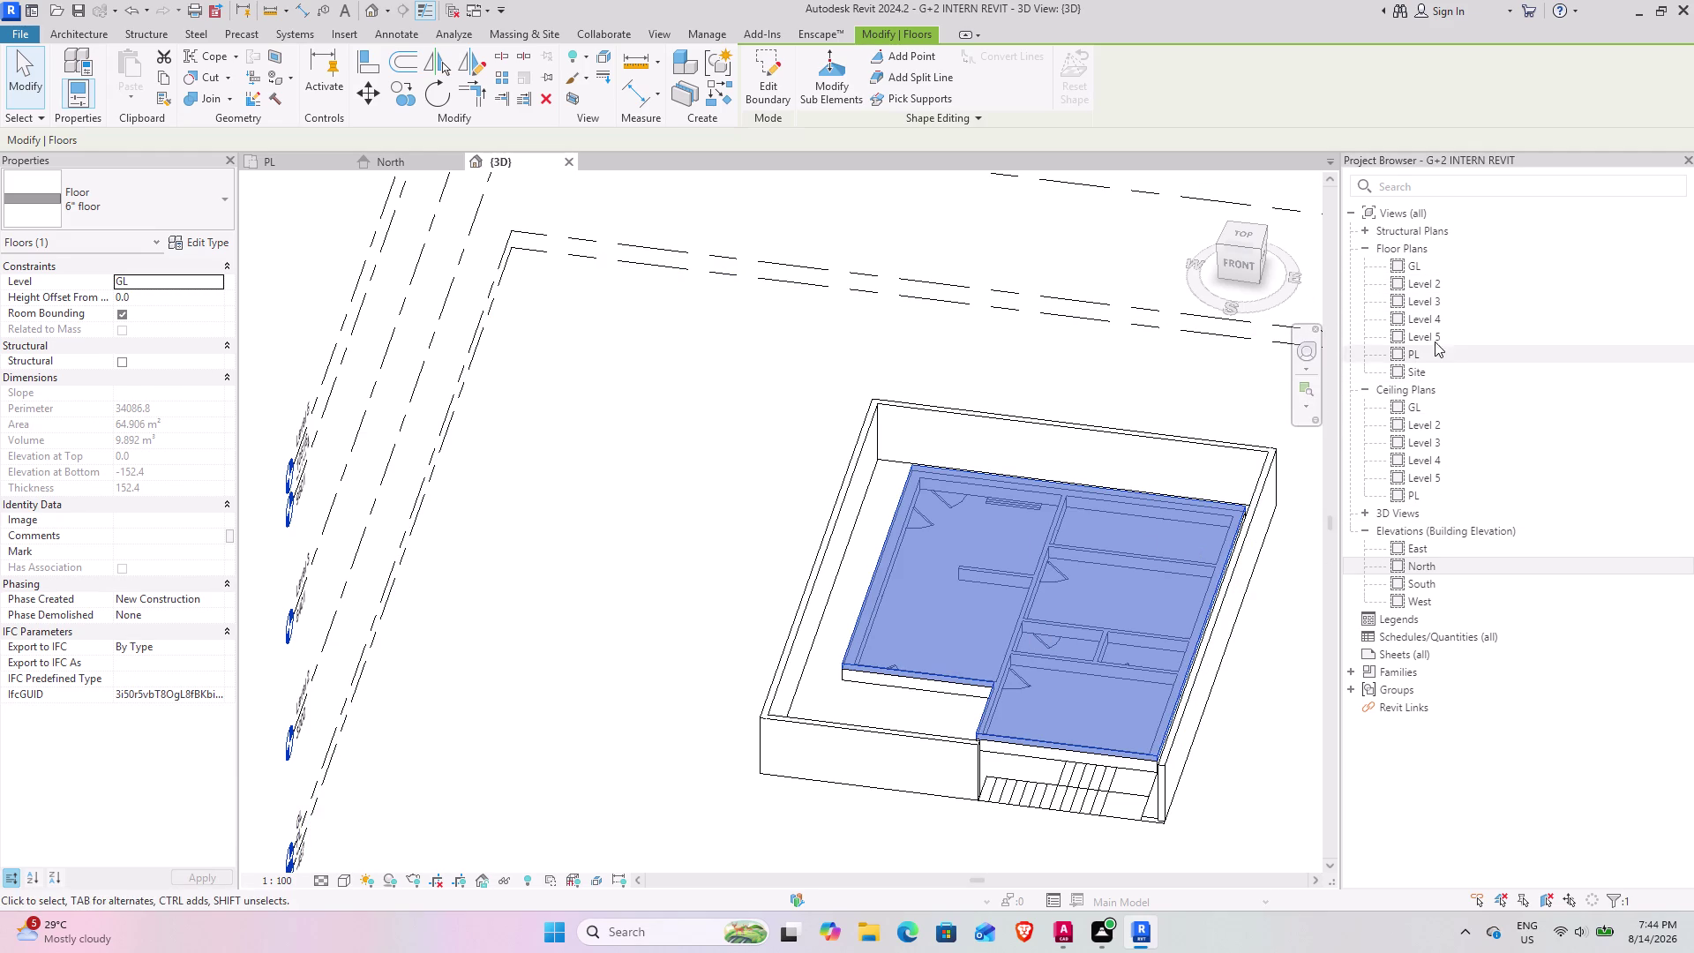
scroll(down, 3)
Orbit around the model's sides and back, then bring up the North elevation.
middle_drag(746, 596, 566, 473)
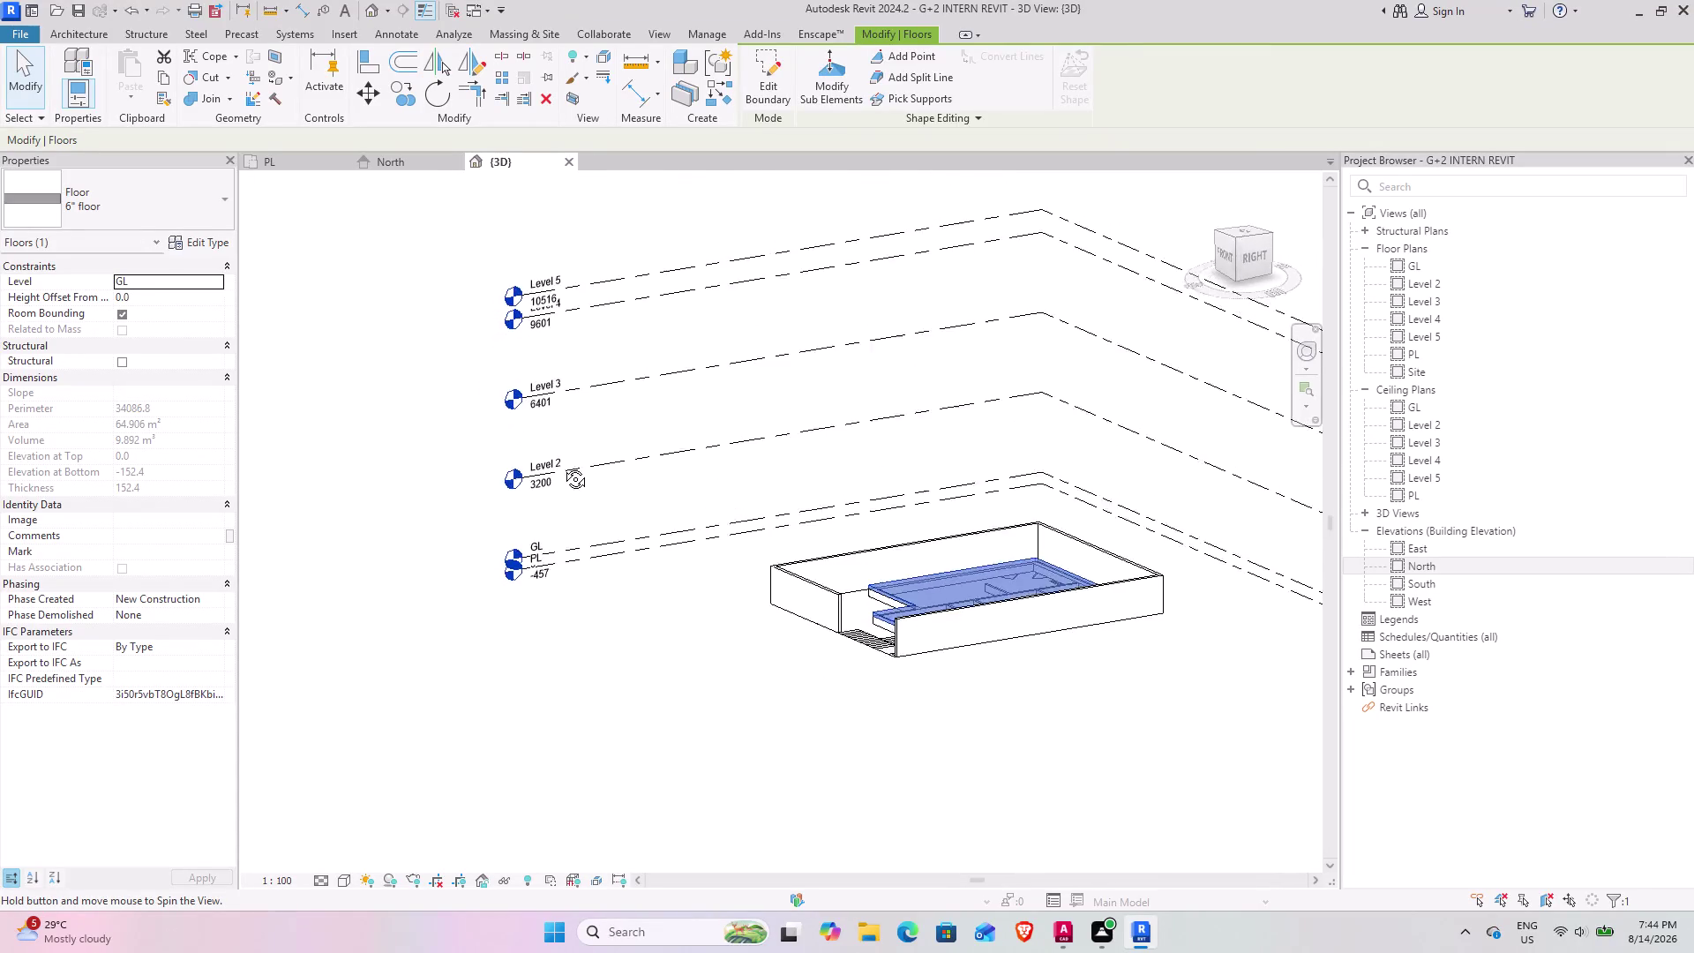
middle_drag(566, 473, 540, 421)
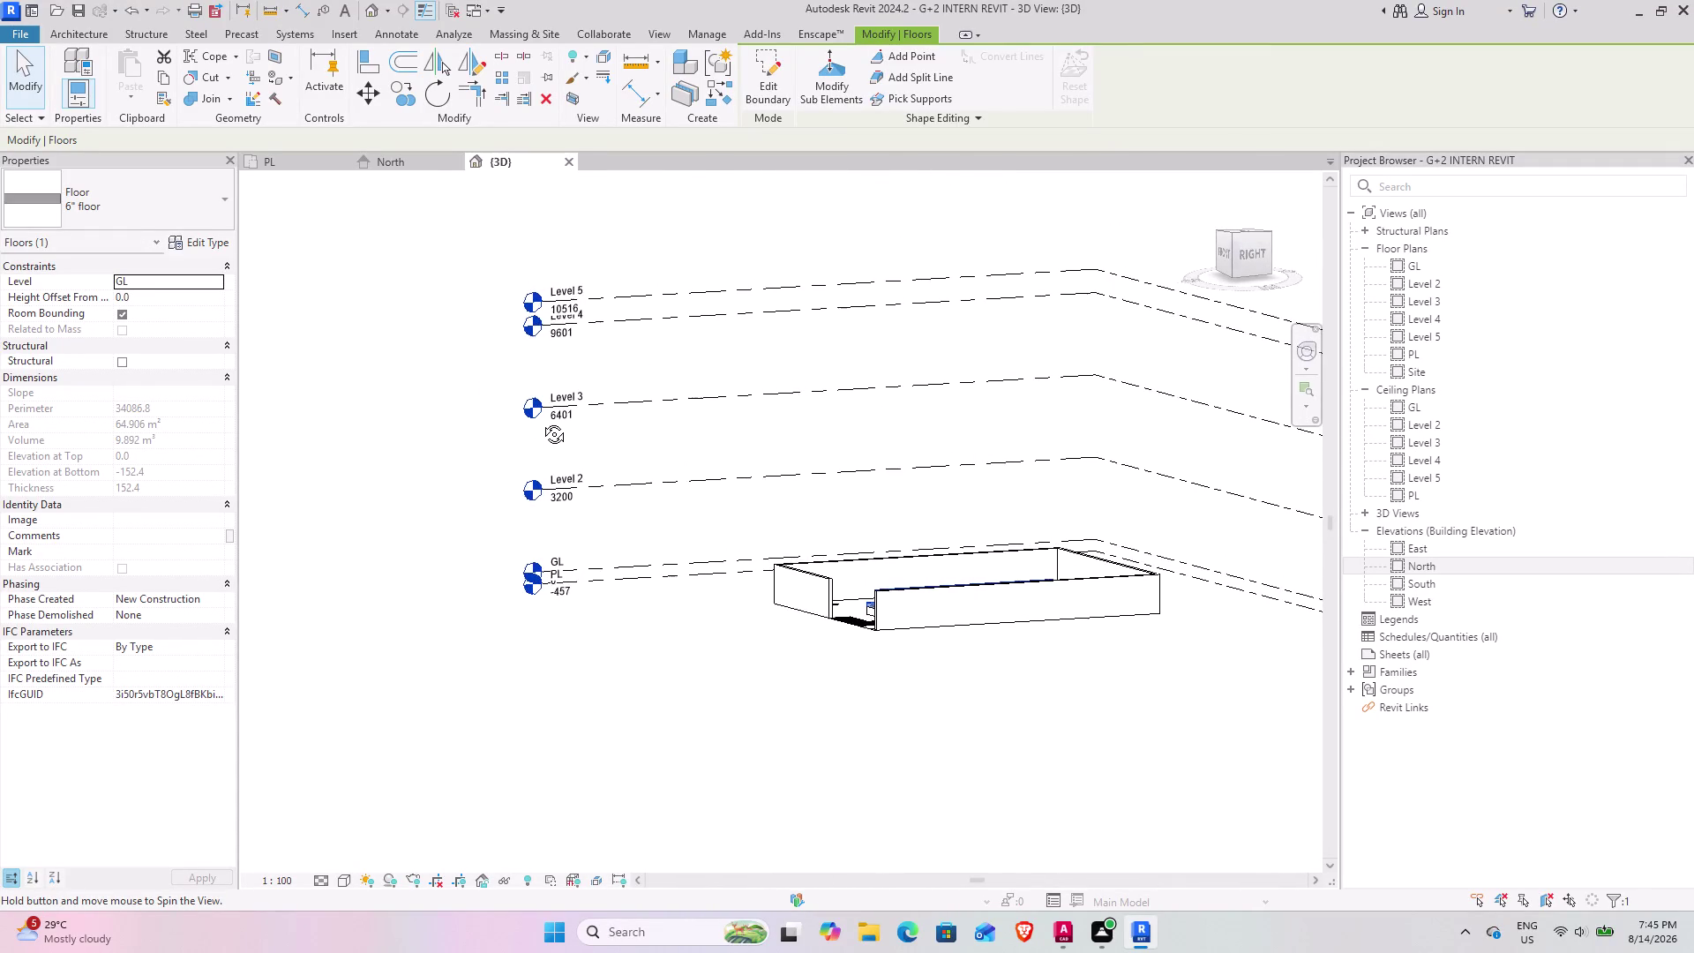
middle_drag(540, 421, 1342, 434)
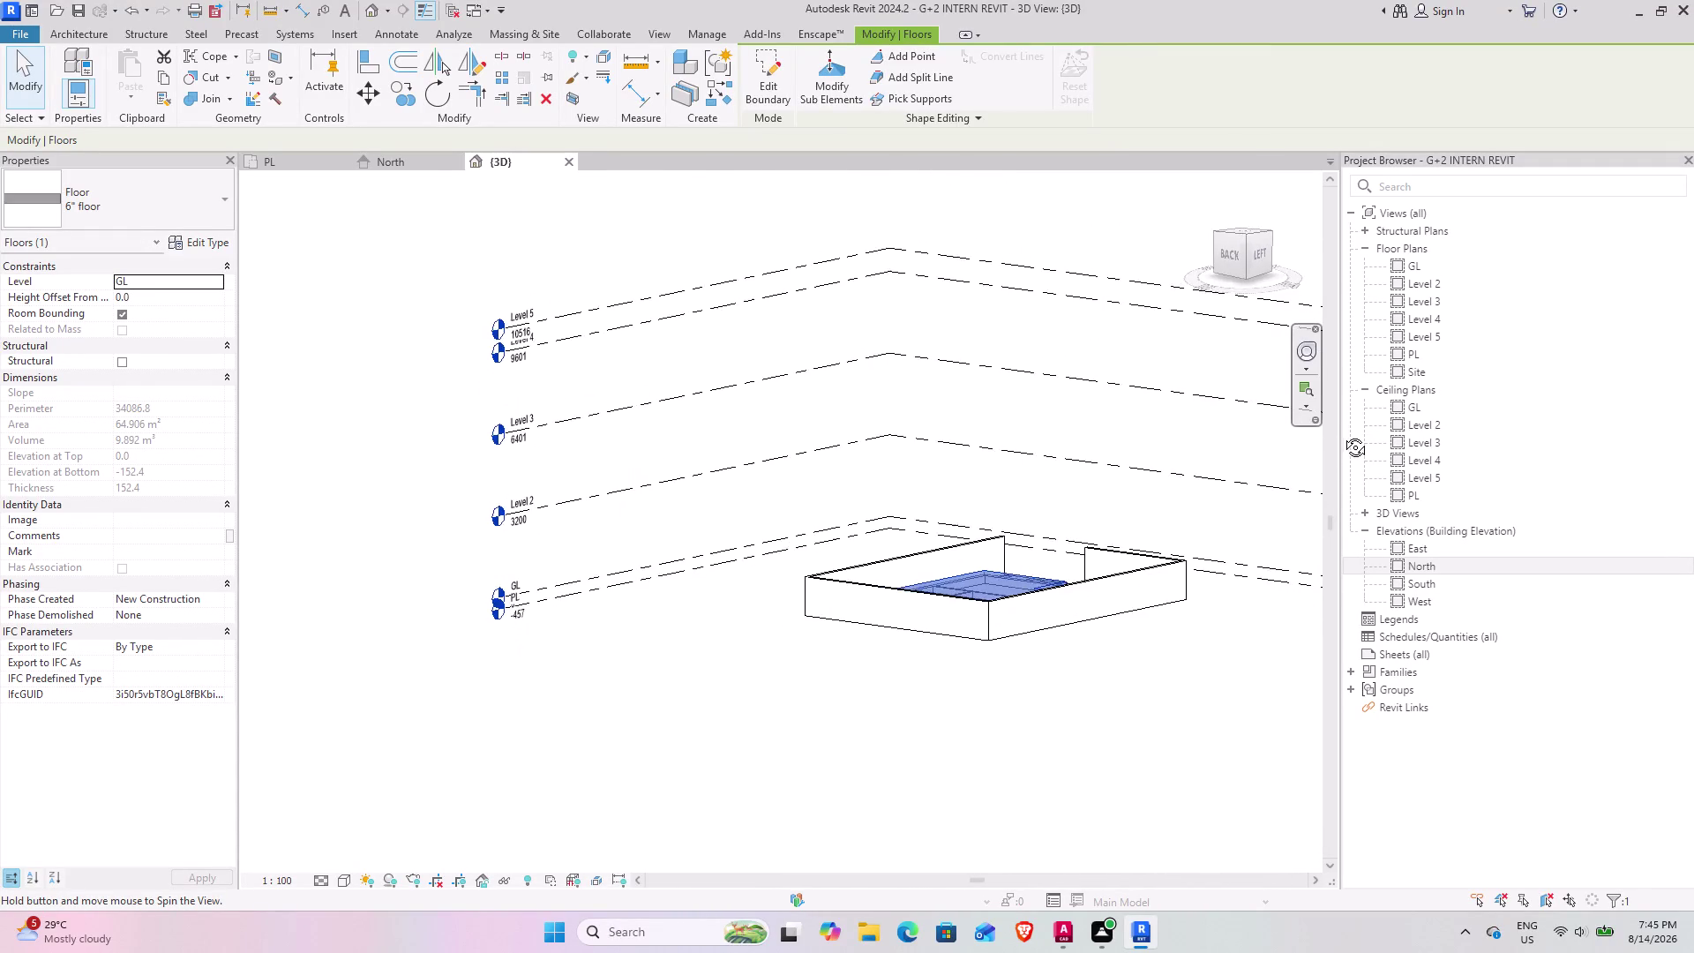
middle_drag(1342, 434, 1148, 487)
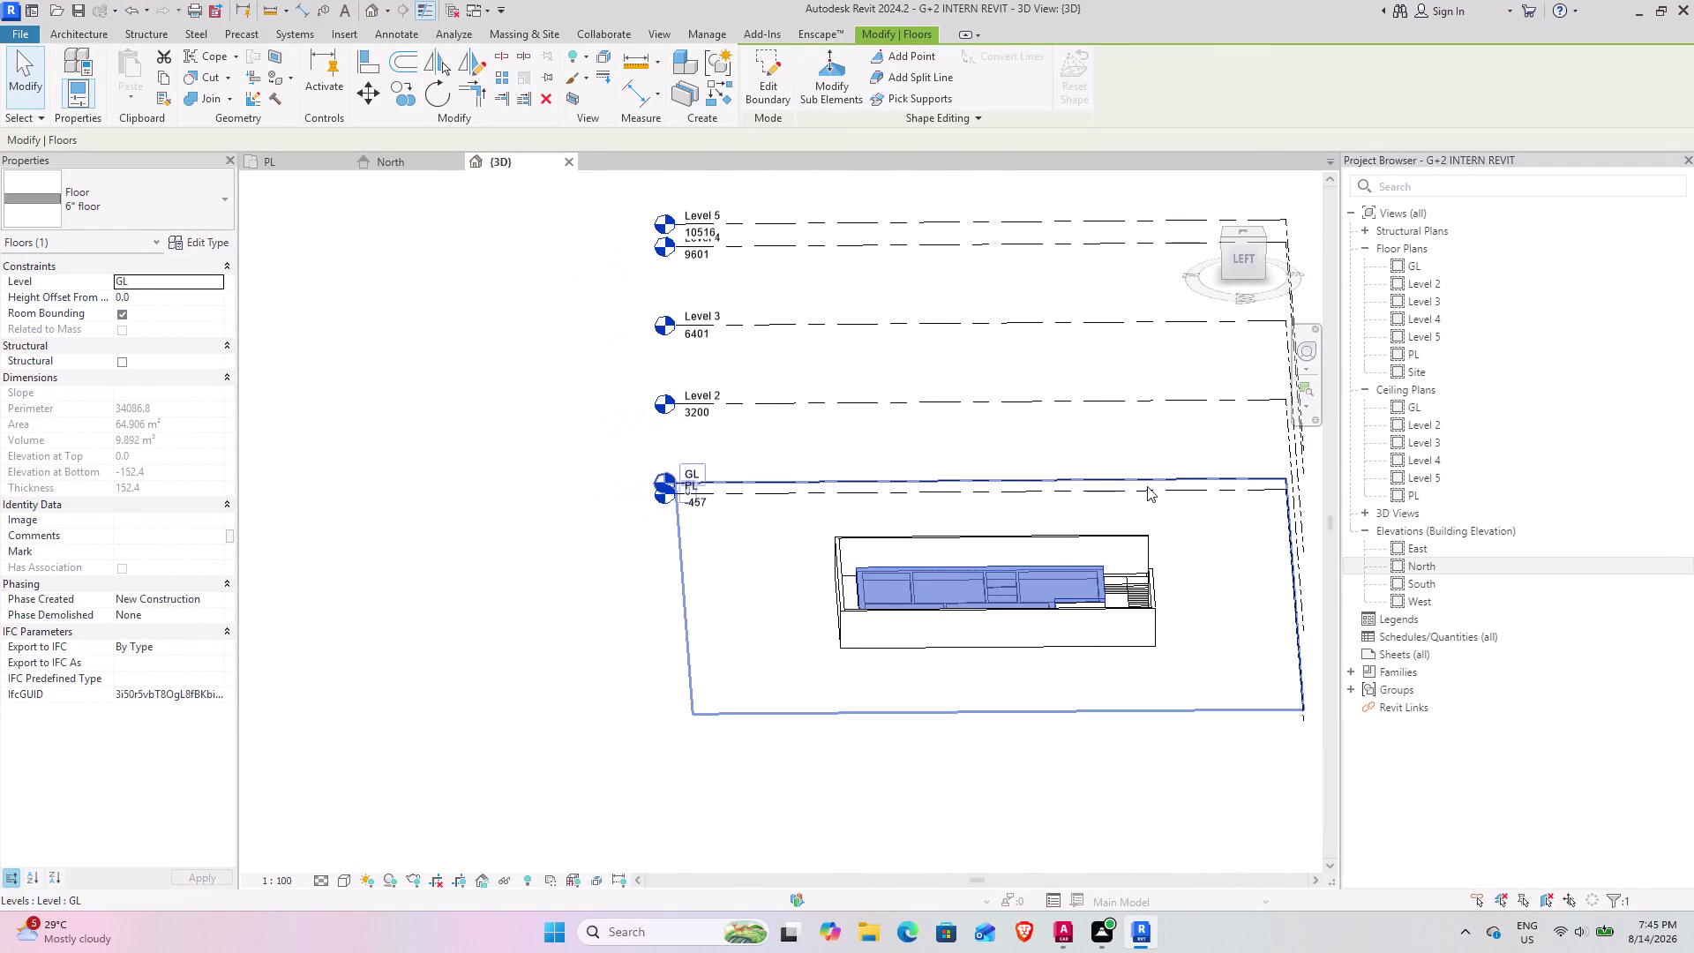
click(392, 160)
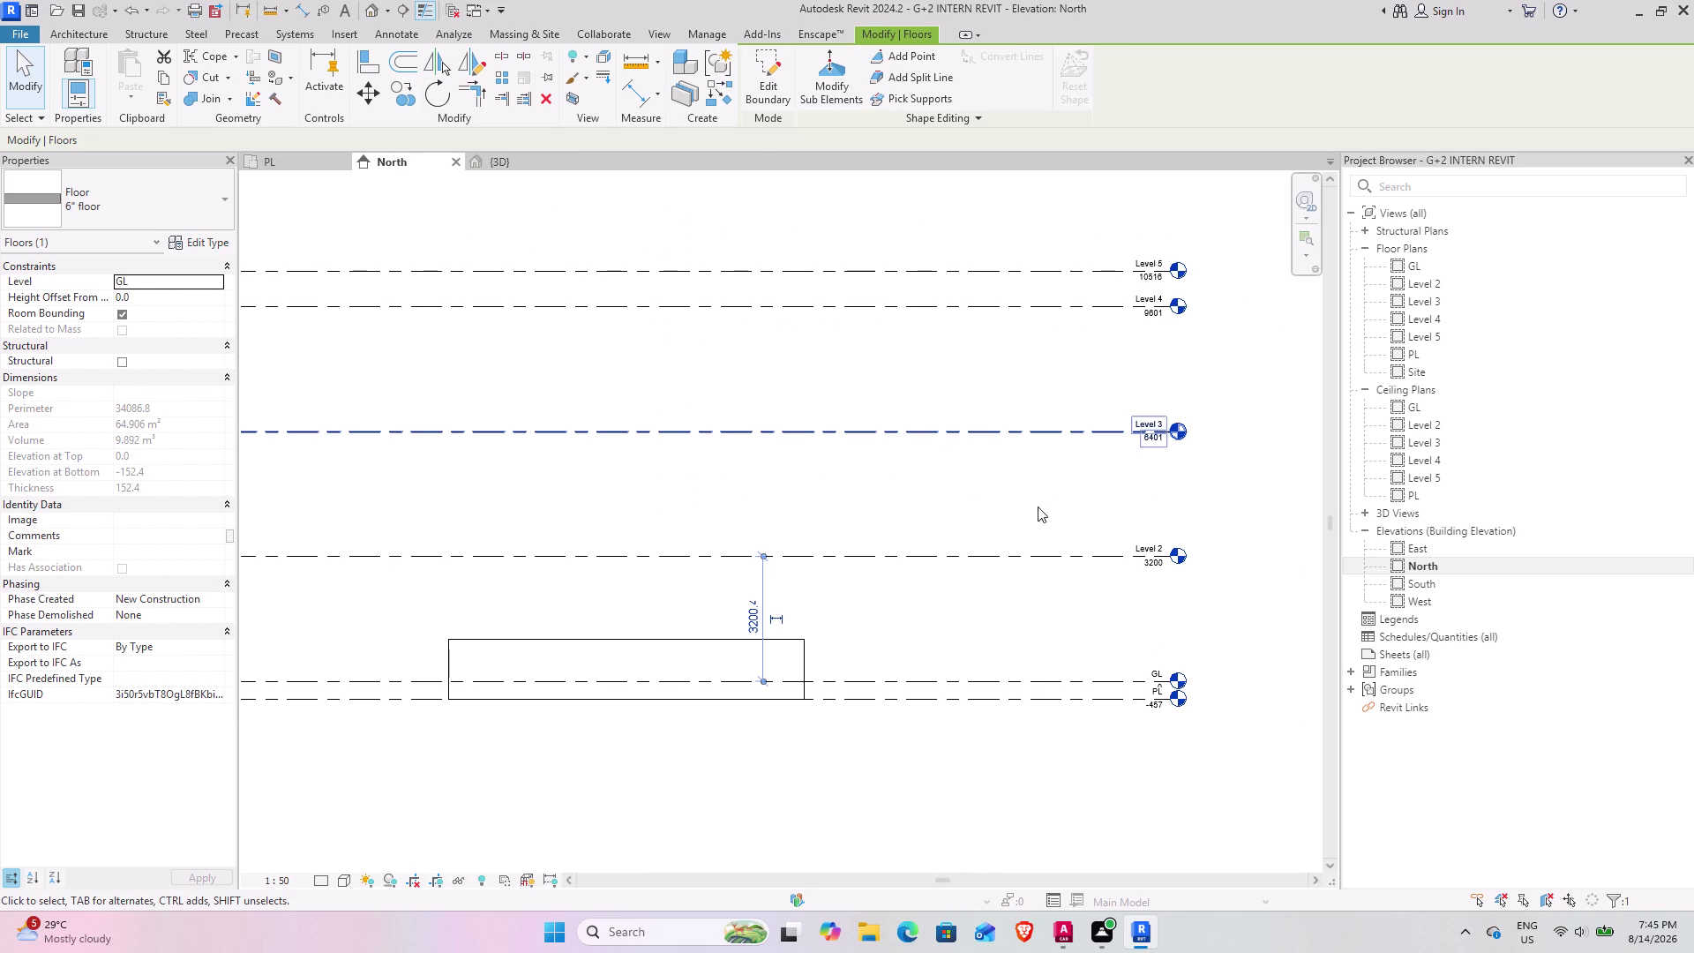
scroll(down, 3)
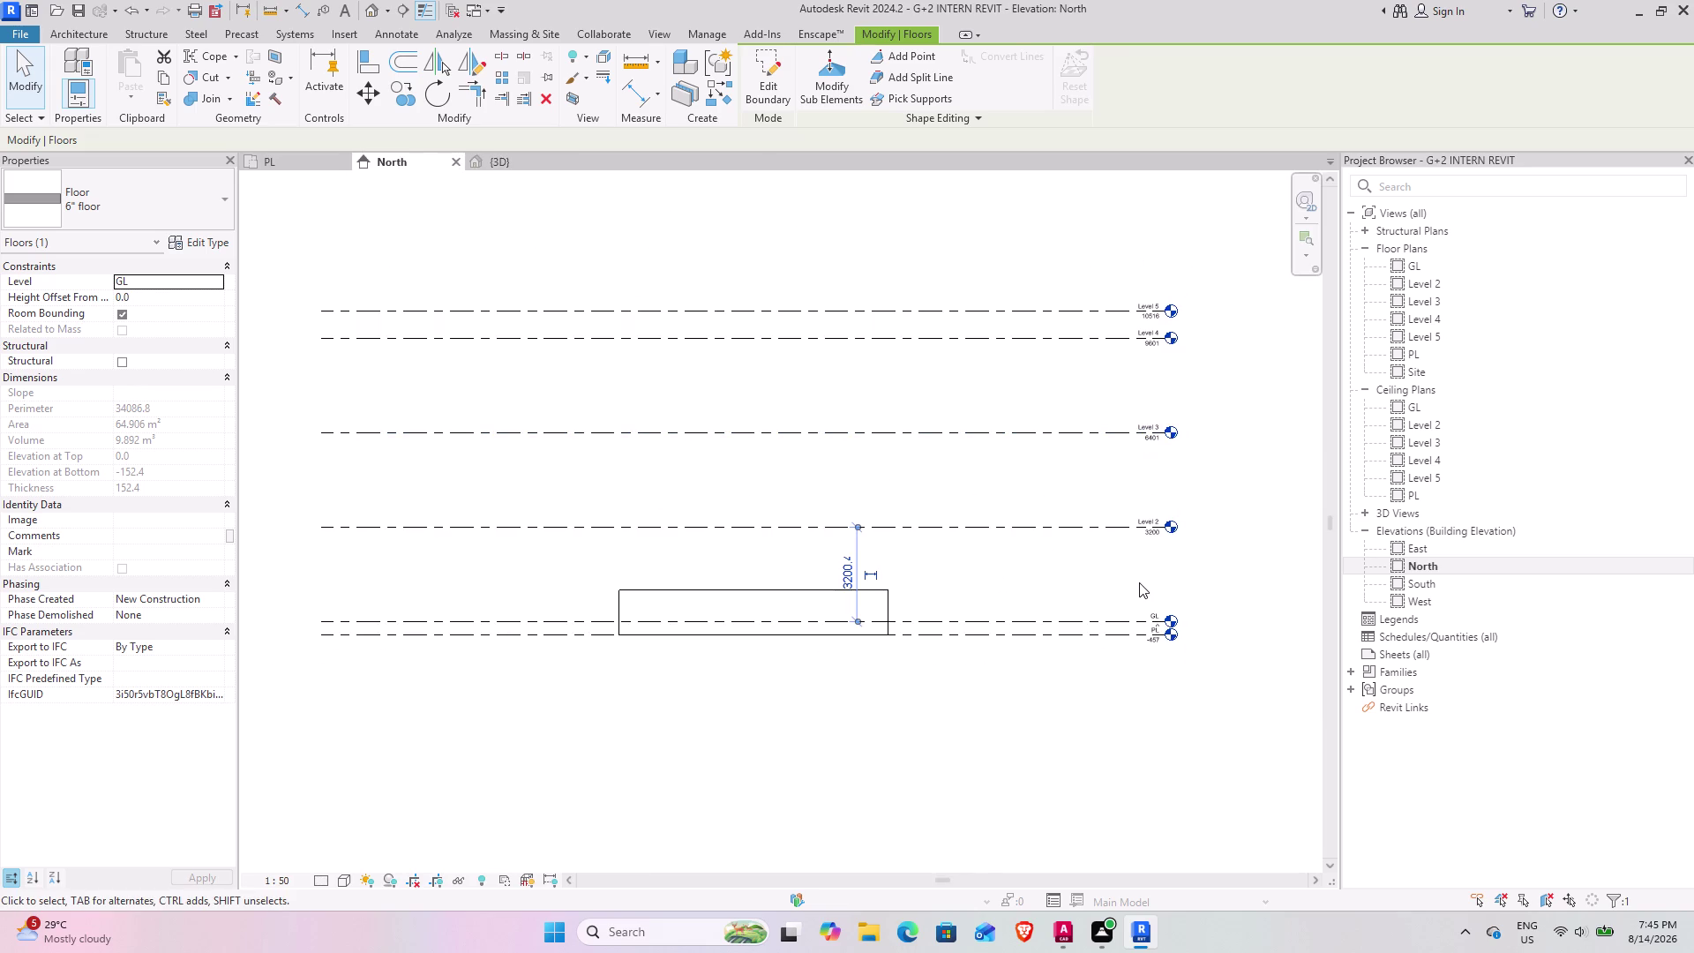
scroll(up, 3)
scroll(up, 3)
middle_drag(1134, 557, 1132, 557)
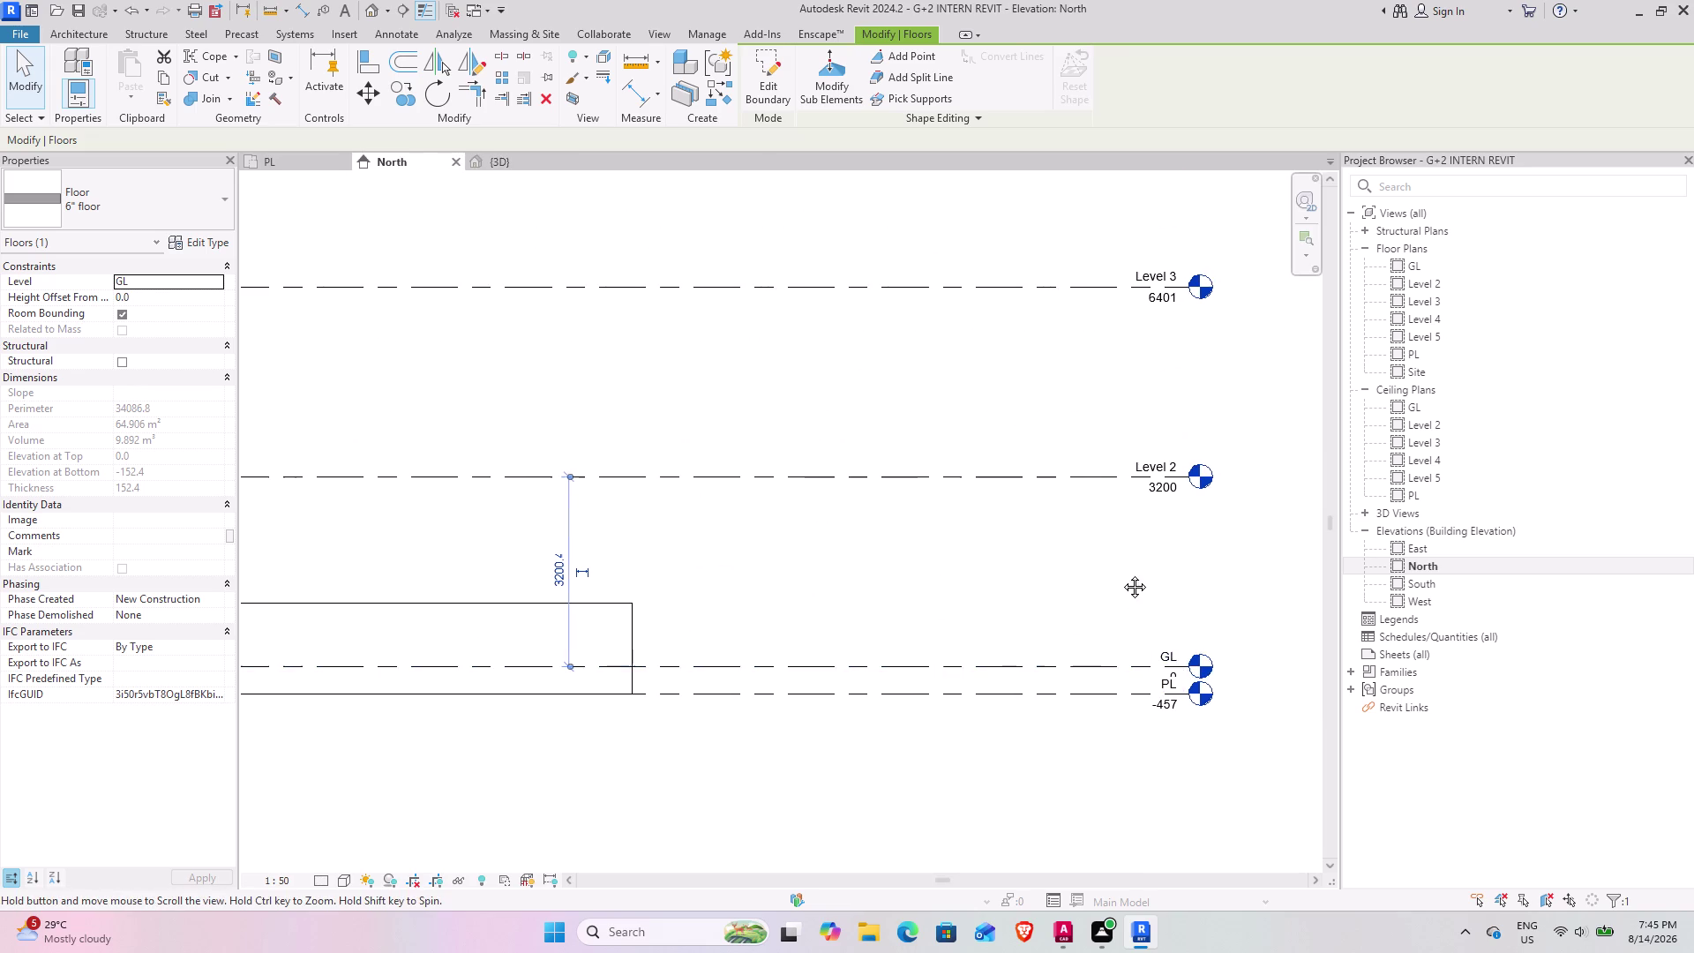
middle_drag(1132, 557, 1087, 692)
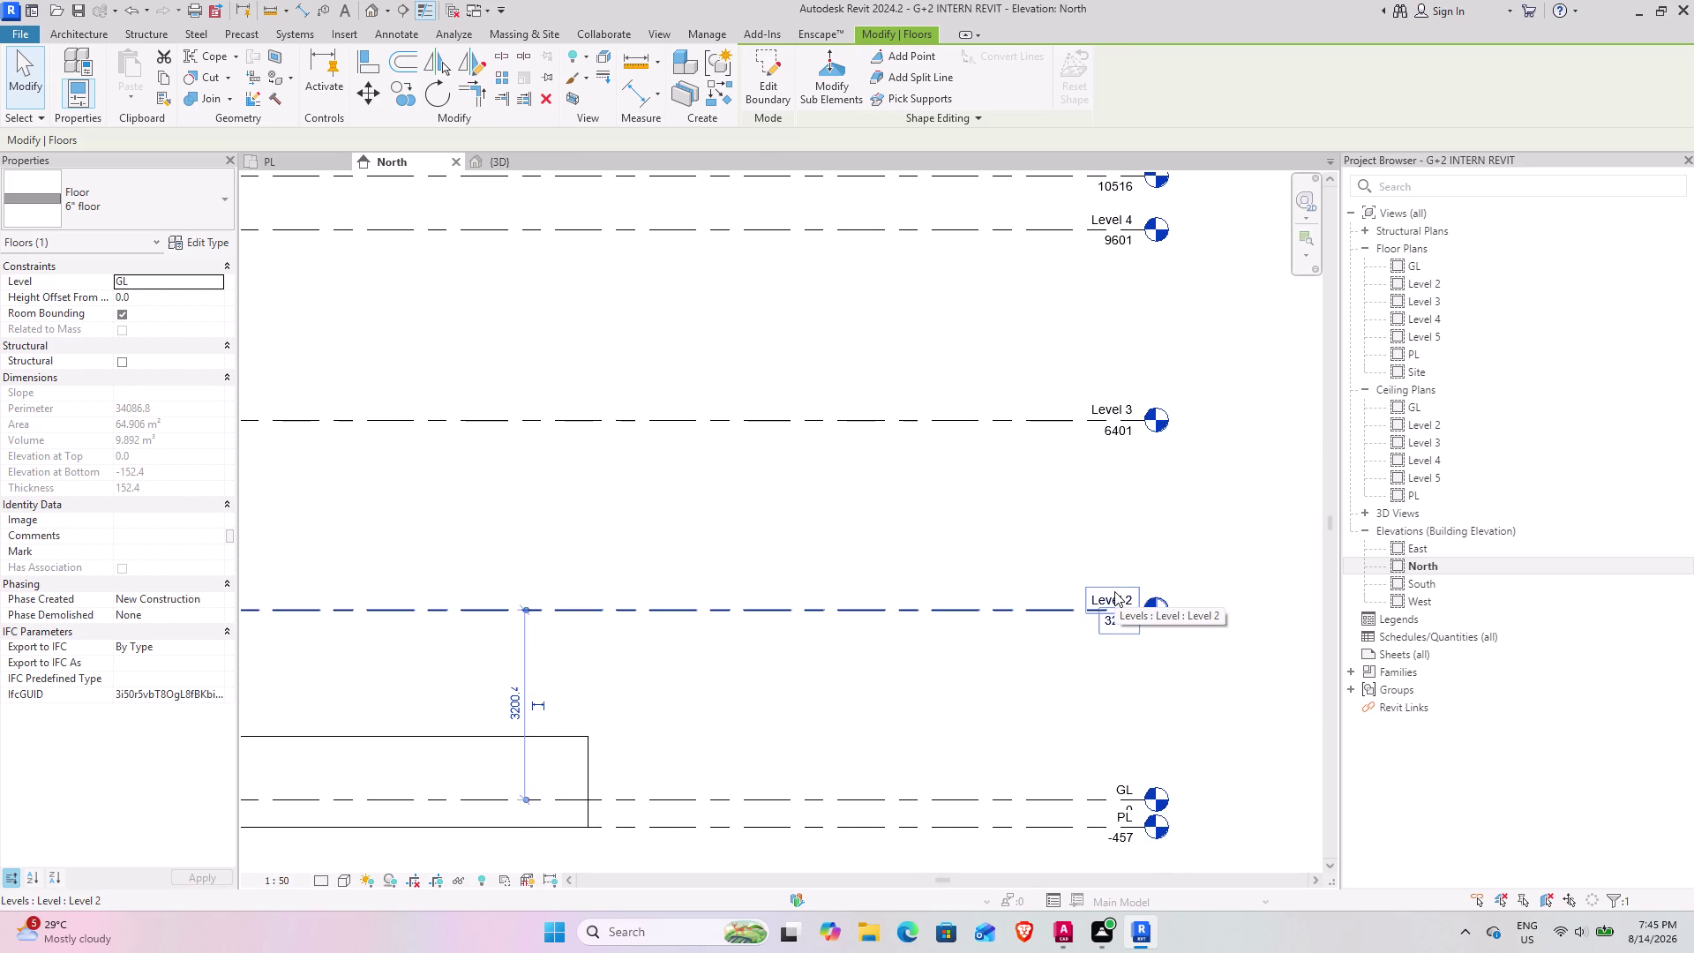
double_click(1115, 591)
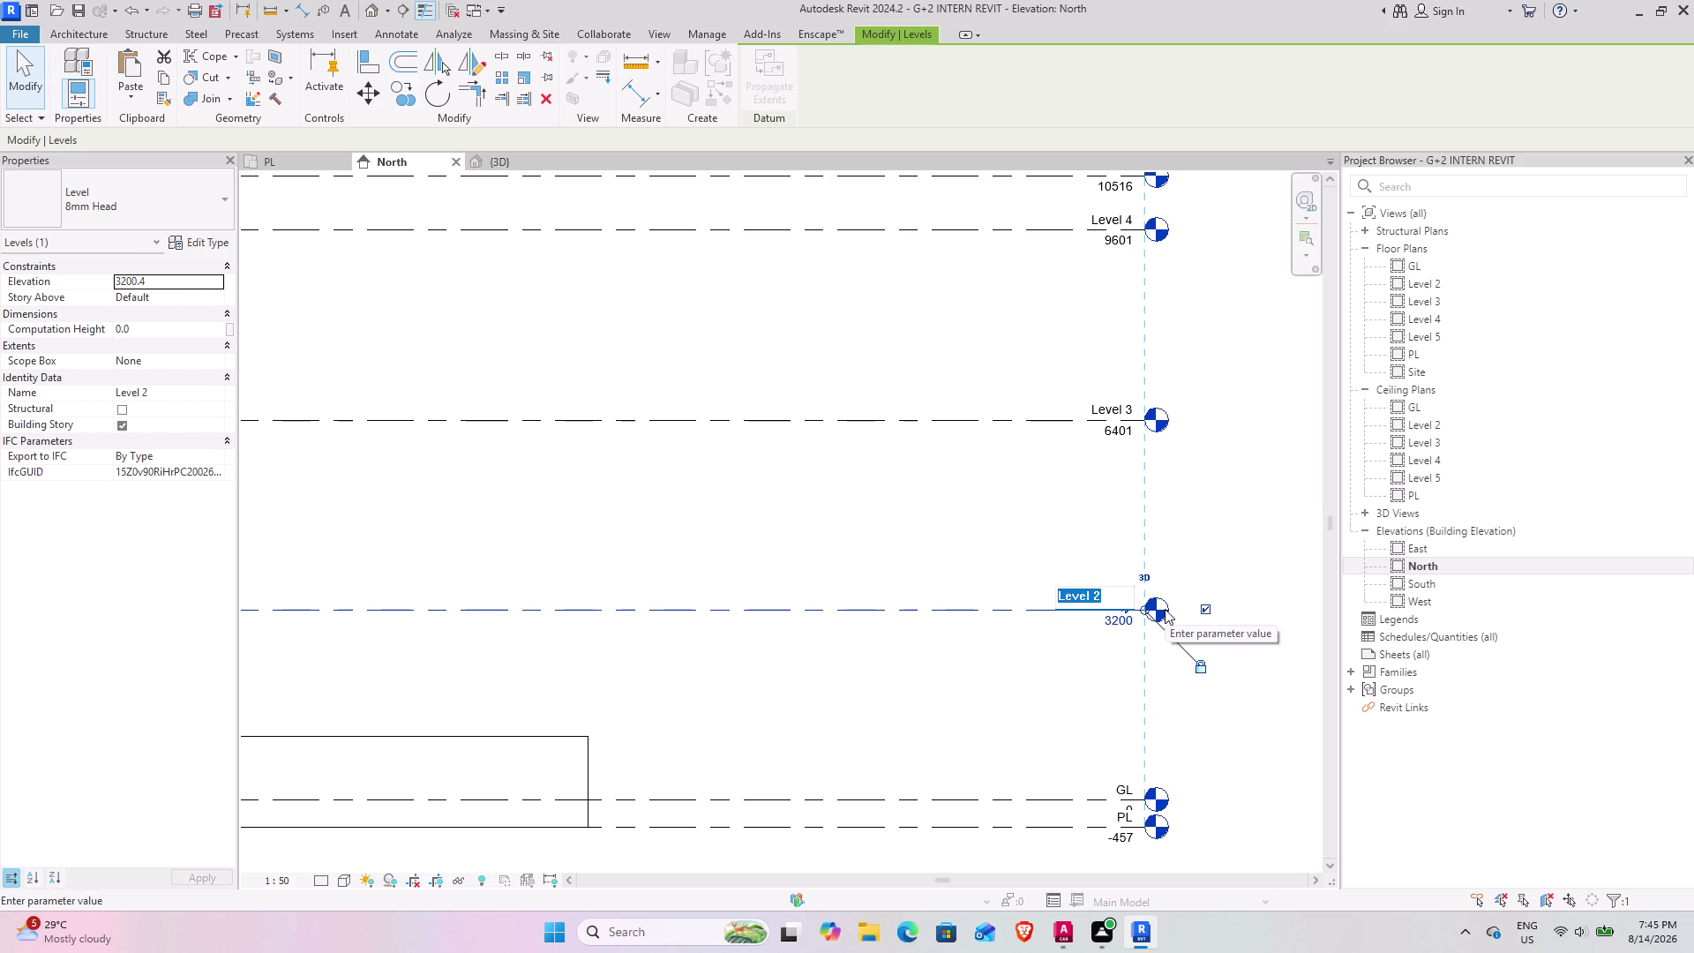
Rename the first level to FIRST FLOOR, renaming its matching views too.
text(gr)
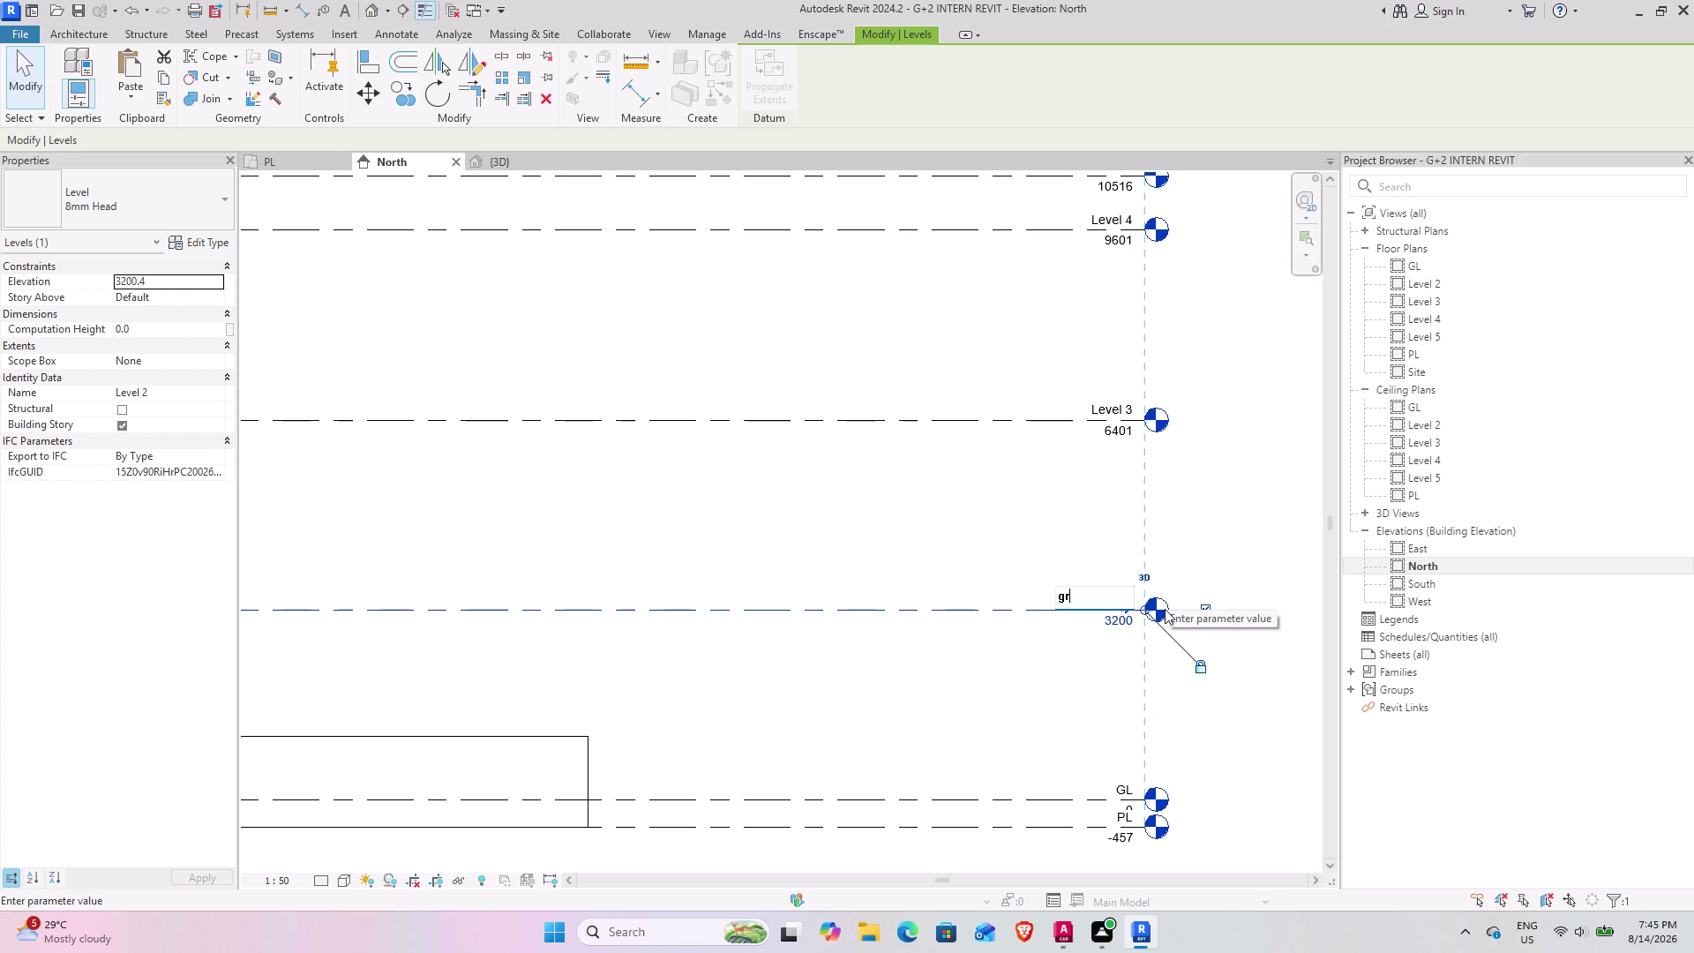
key(BackSpace)
key(BackSpace)
text(GR)
key(BackSpace)
key(BackSpace)
text(FIR)
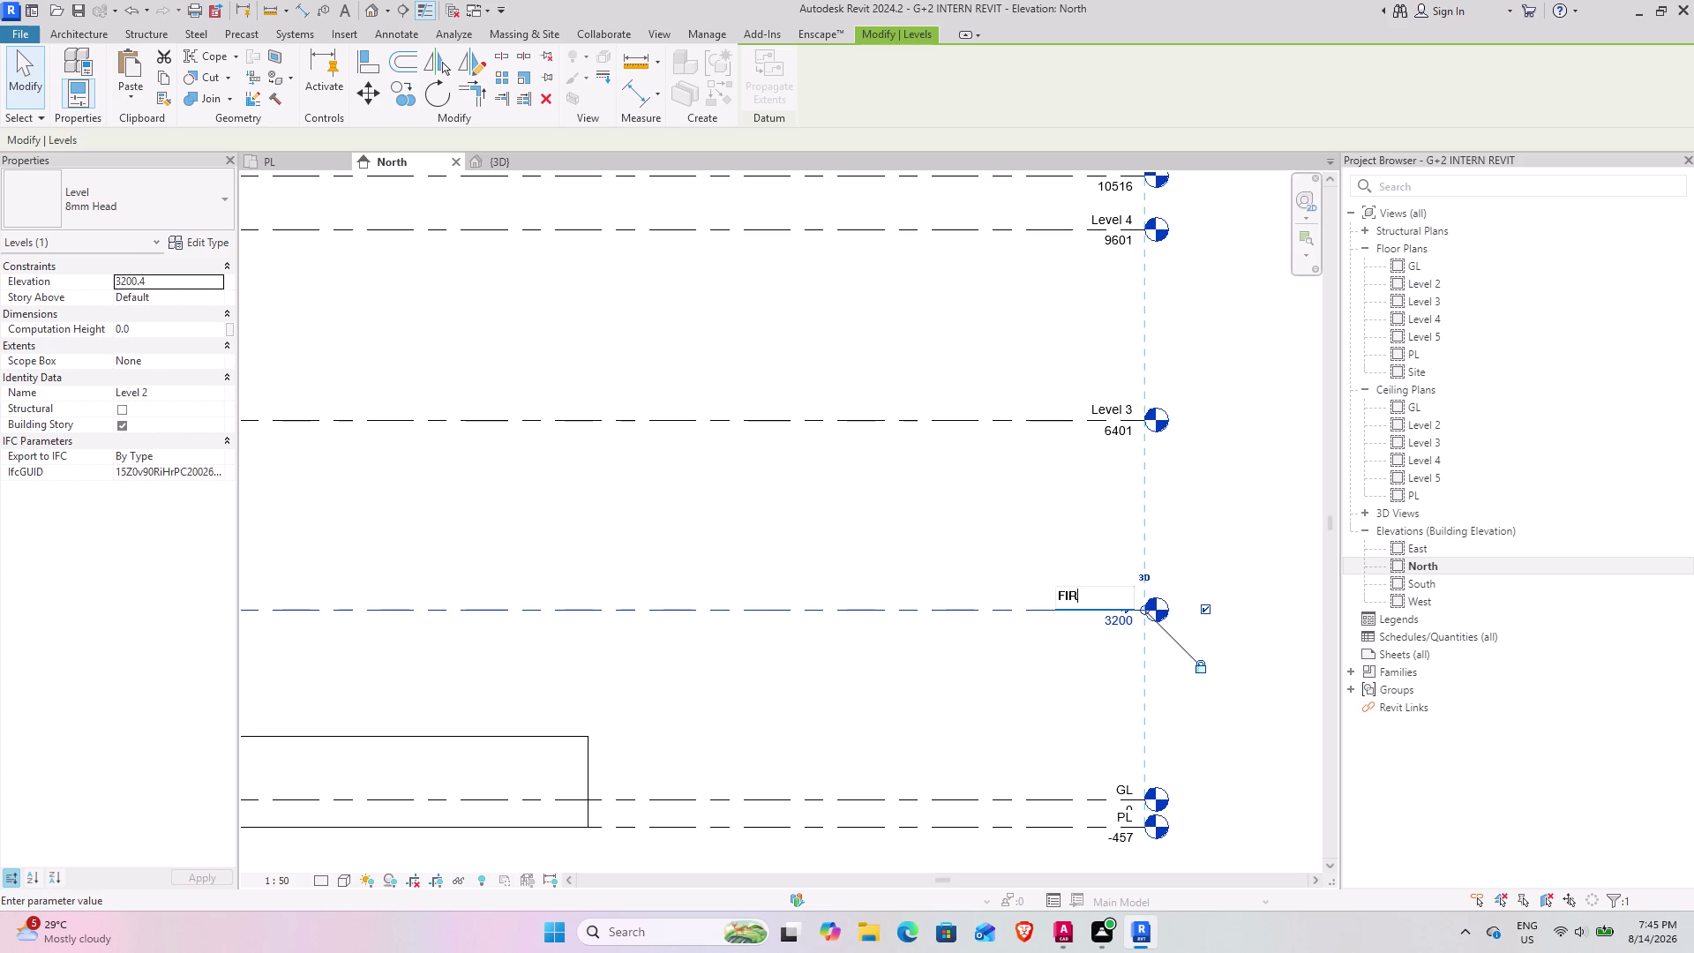
text(ST FL)
text(OOR)
click(1050, 490)
click(904, 468)
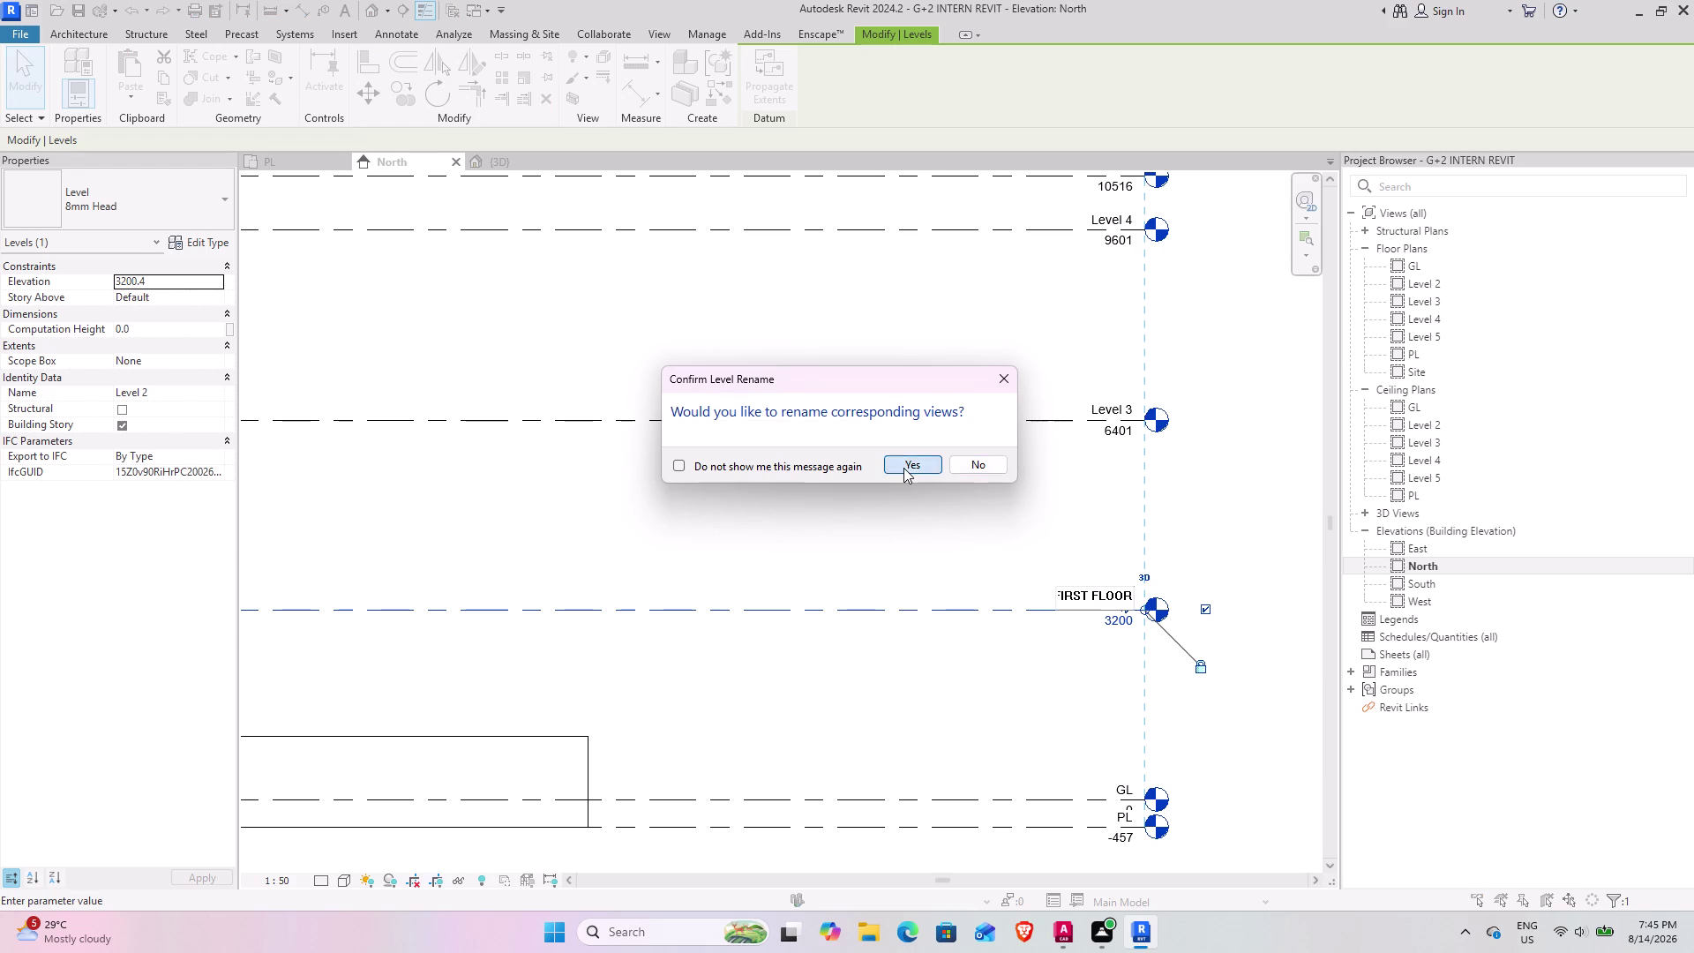
Rename Level 3 to SECOND FLOOR, including its matching views.
double_click(1126, 399)
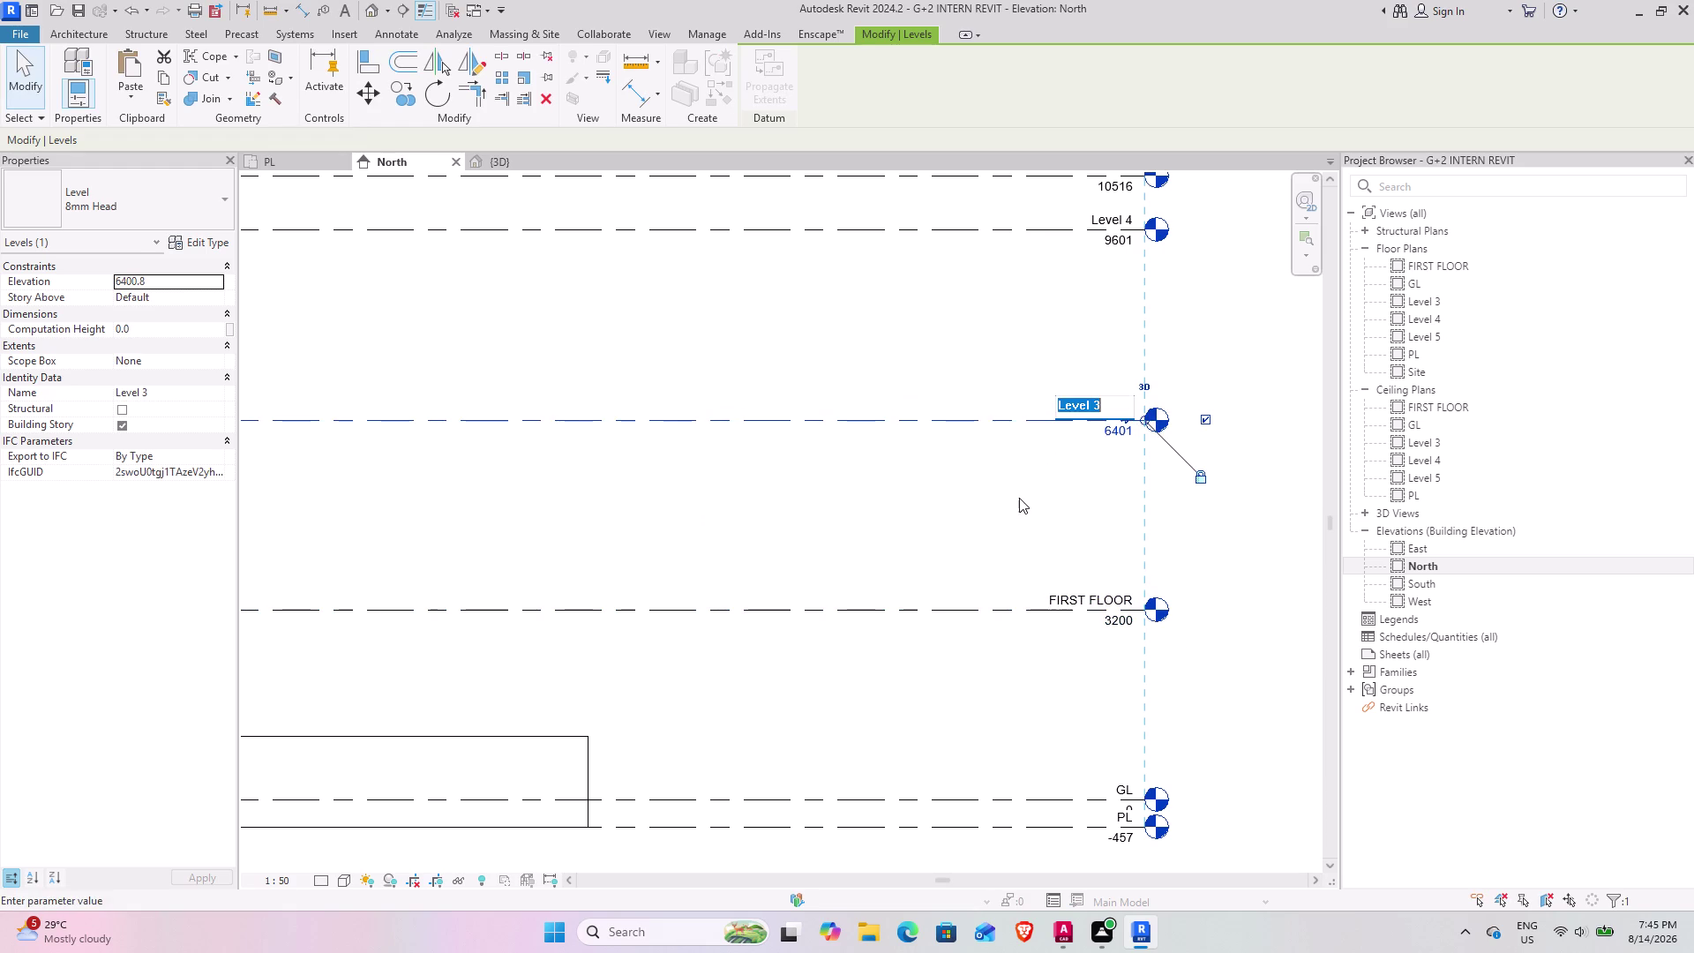
middle_drag(1019, 498, 1019, 783)
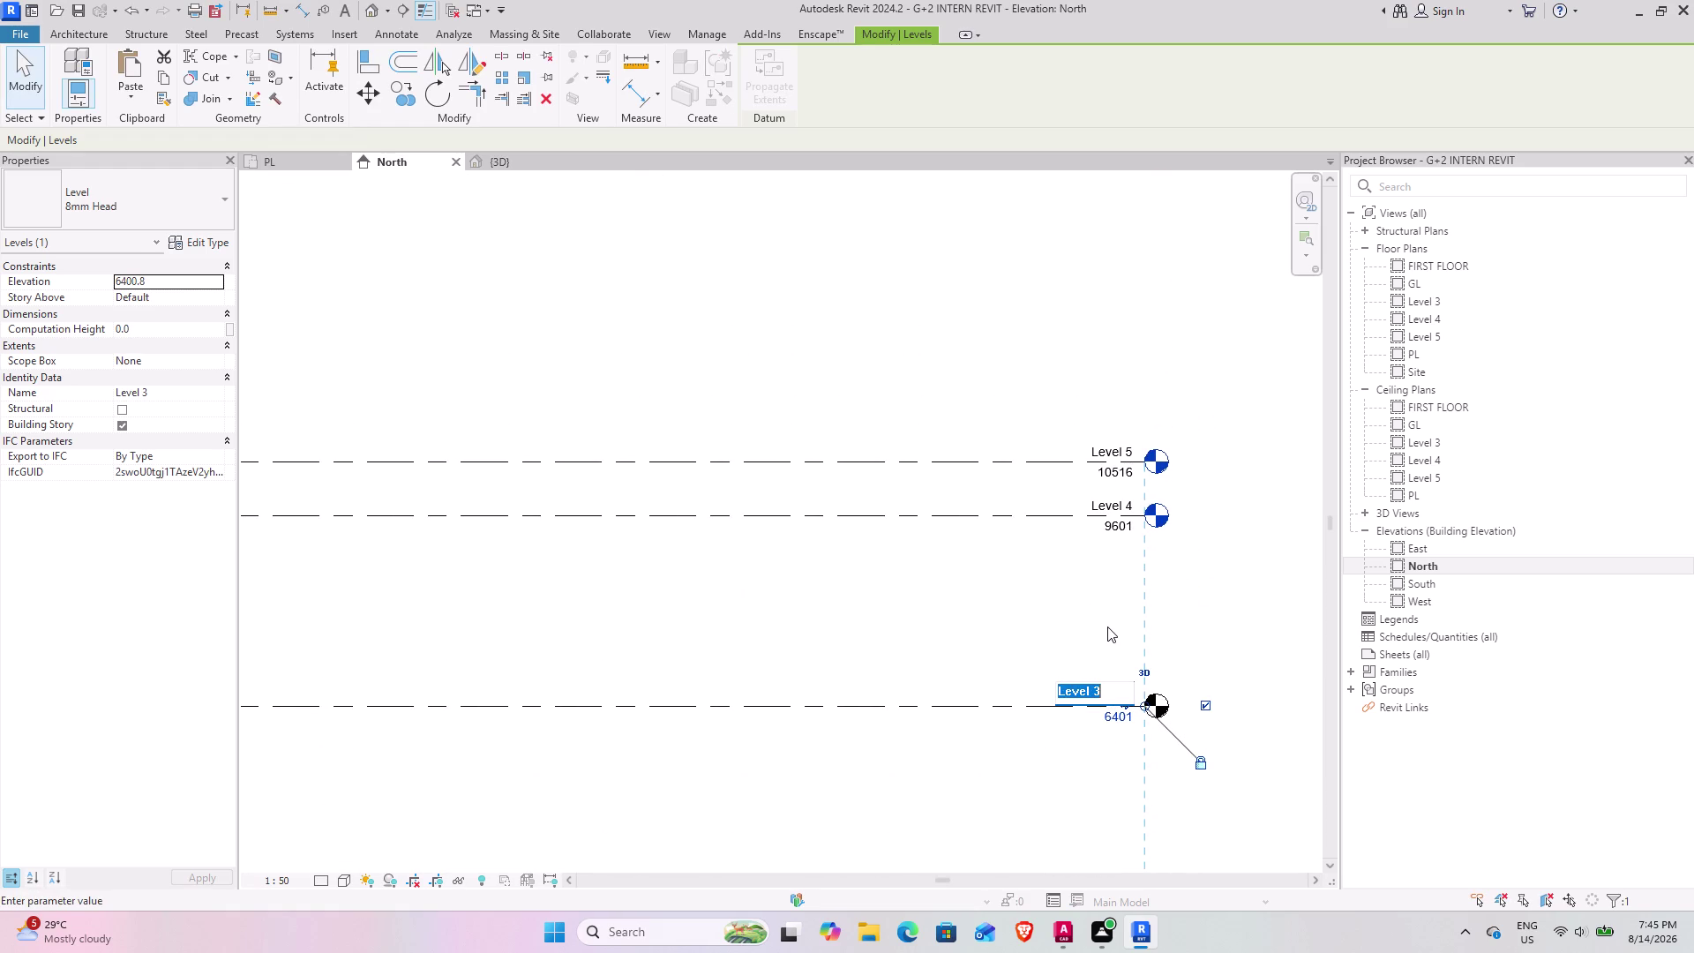
text(S)
text(ECOND)
key(space)
text(FLOOR)
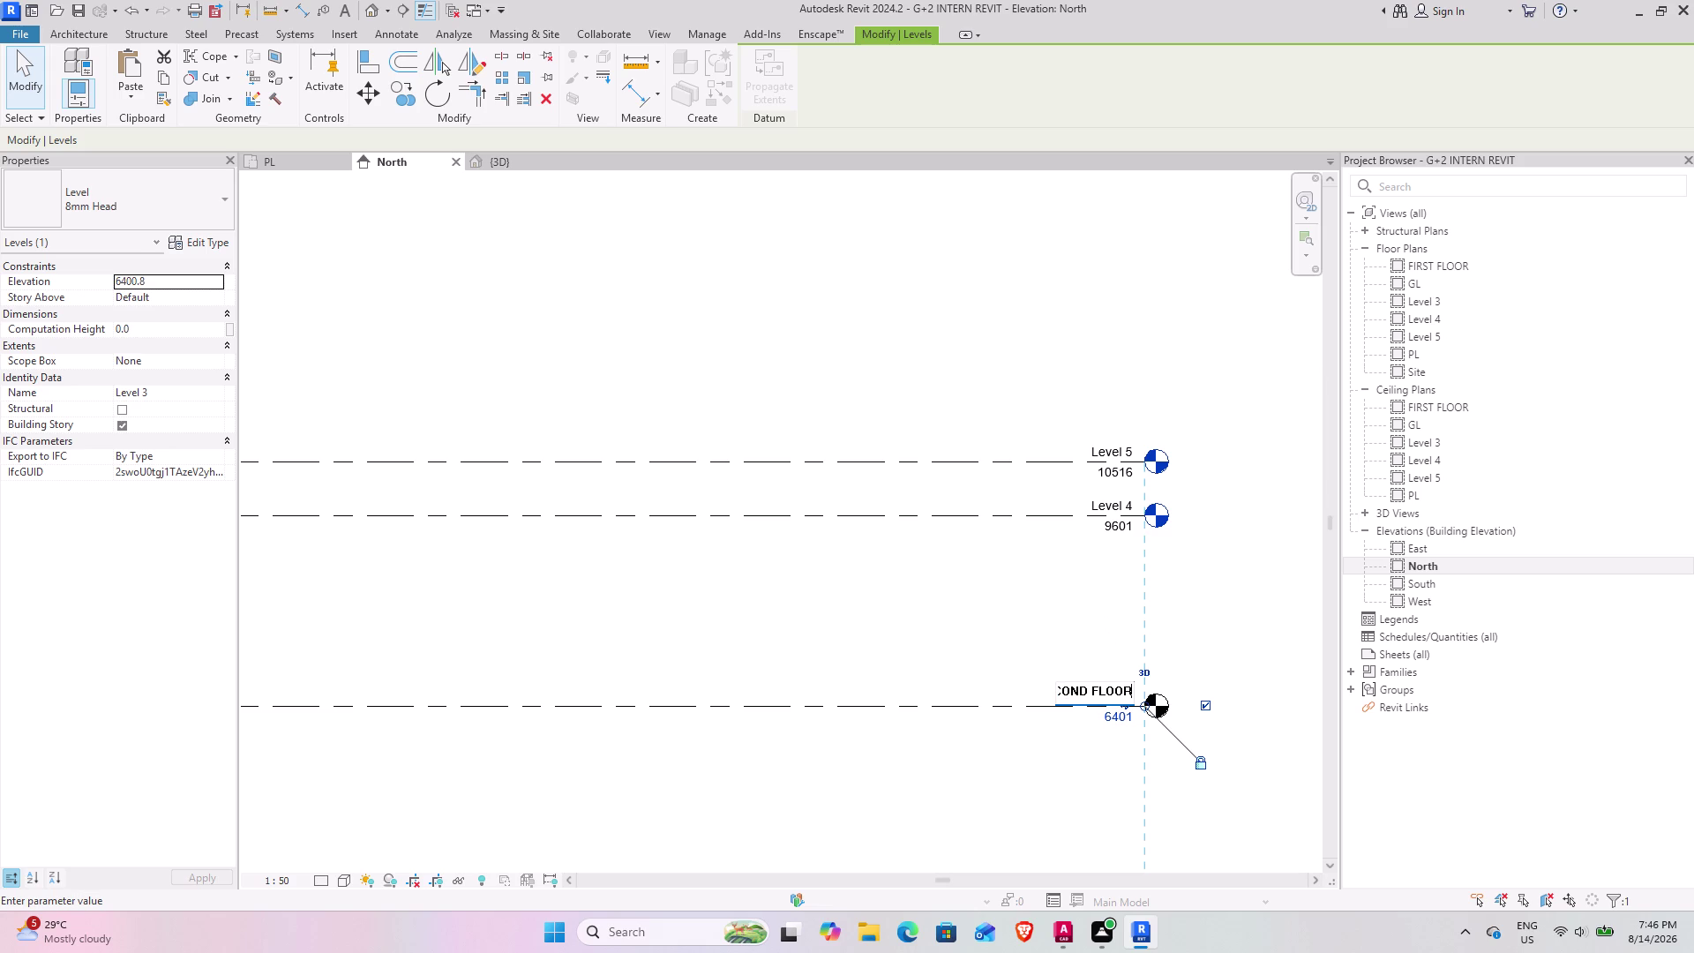
click(969, 580)
click(936, 468)
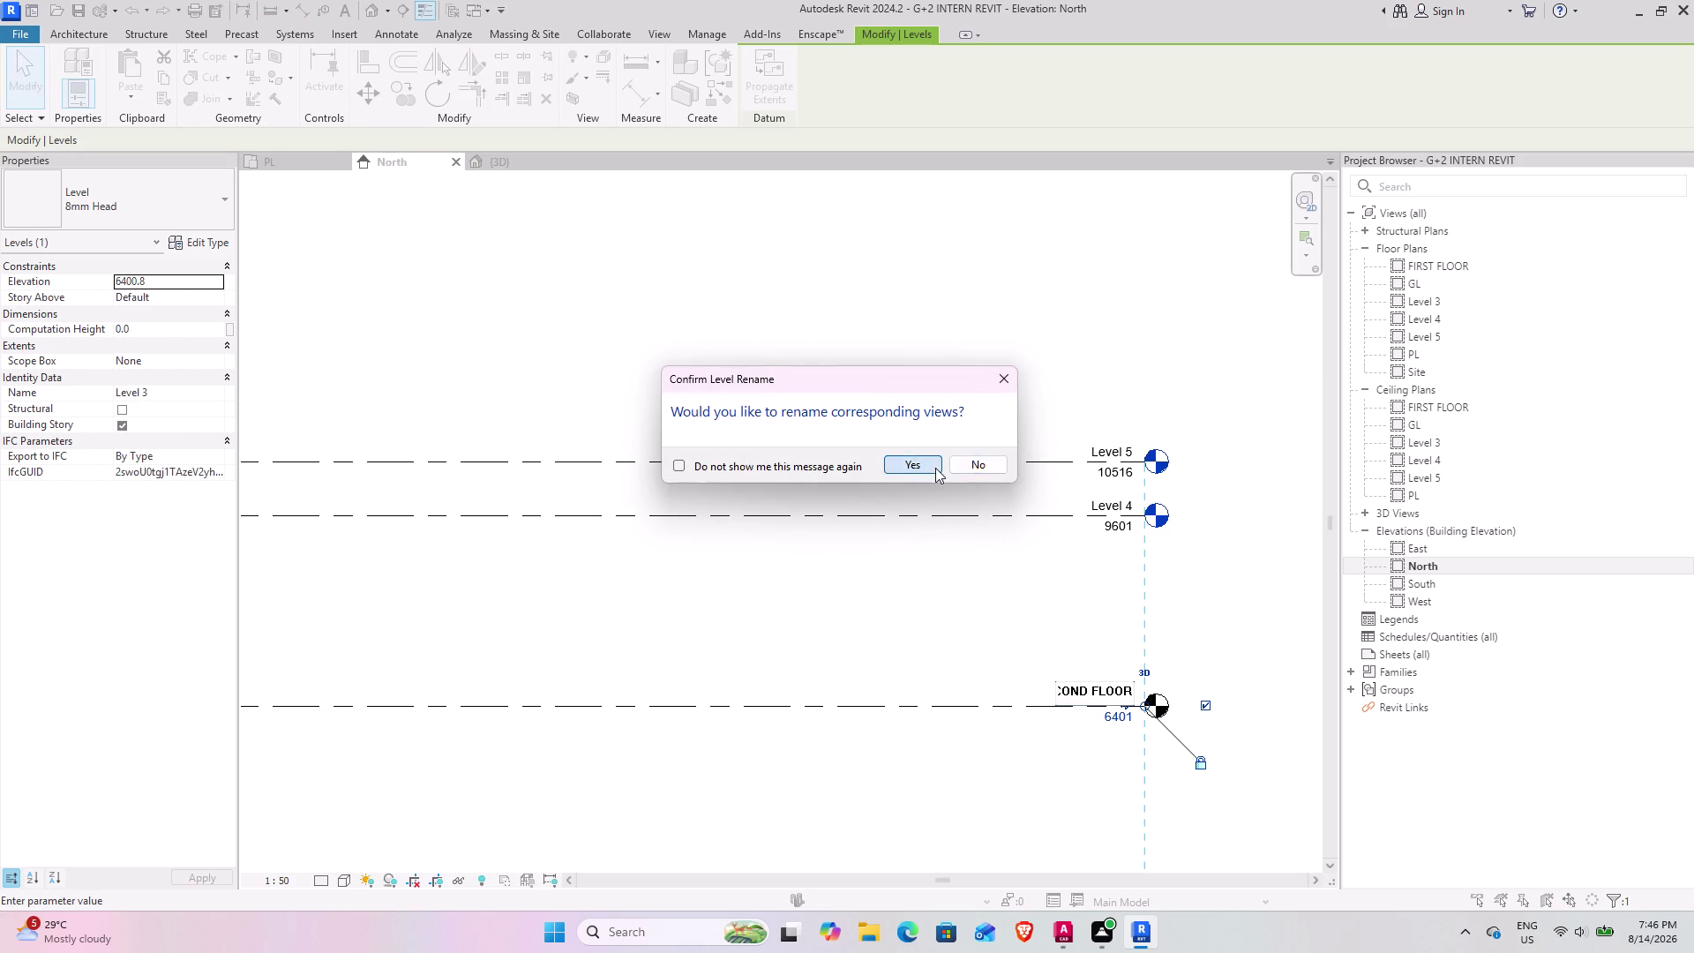
click(1104, 506)
Rename Level 4 to ROOF along with its matching views.
click(1104, 506)
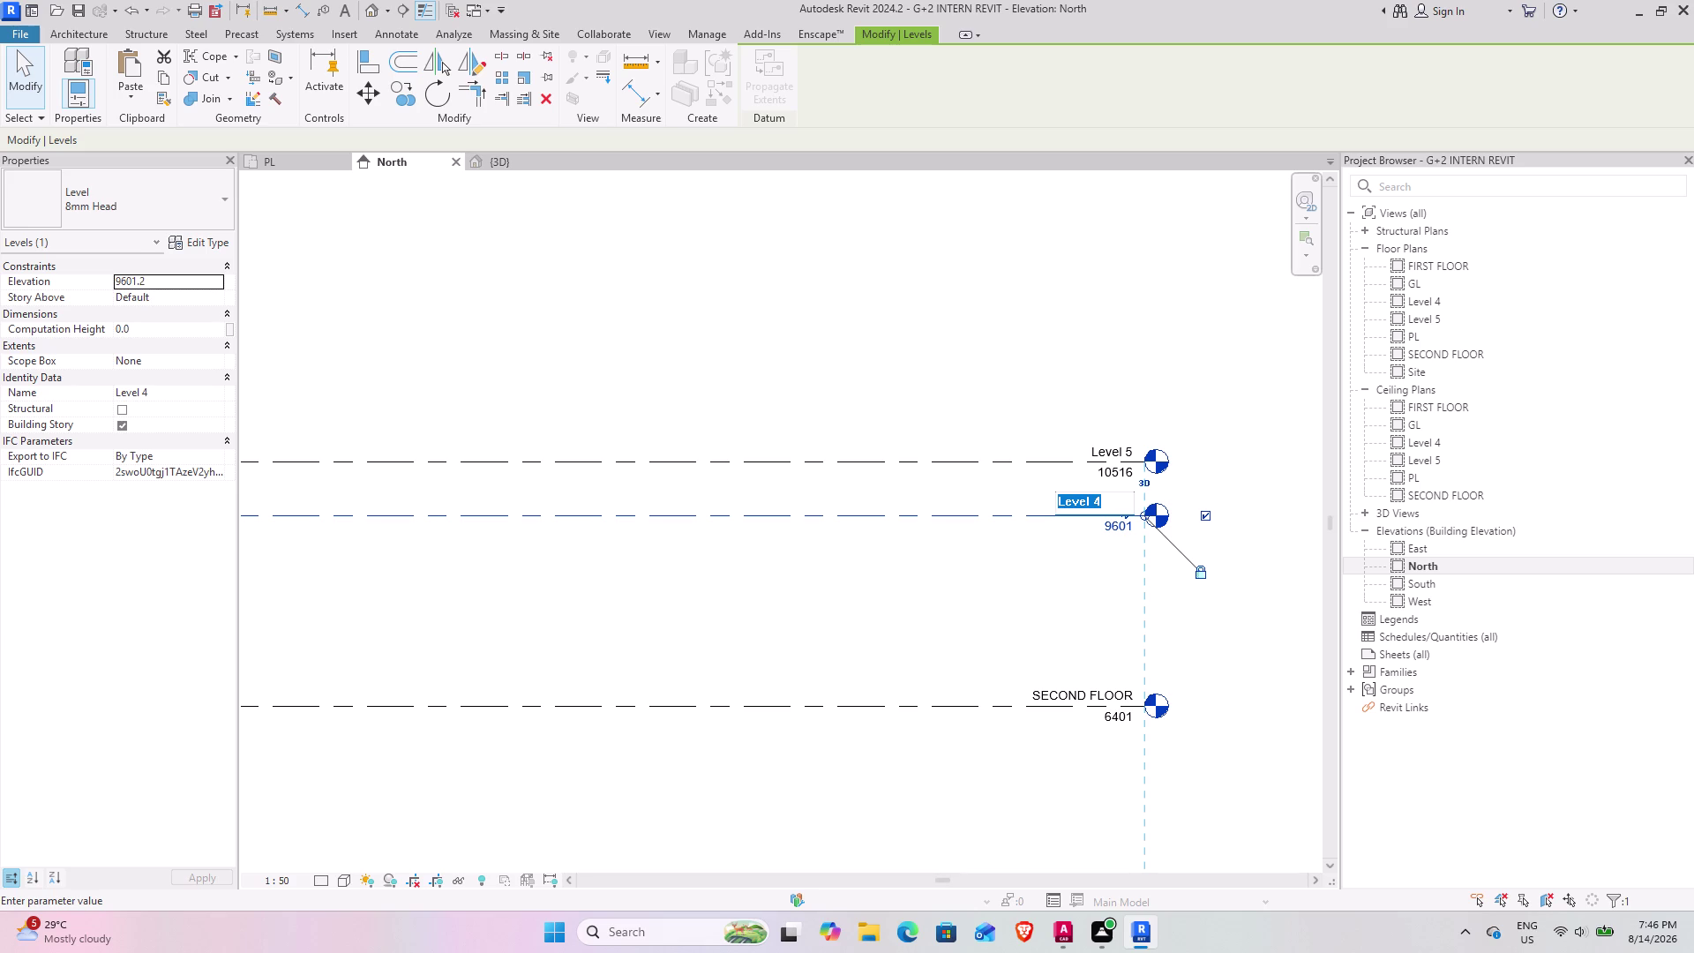
text(RO)
text(OF)
click(1044, 574)
click(916, 464)
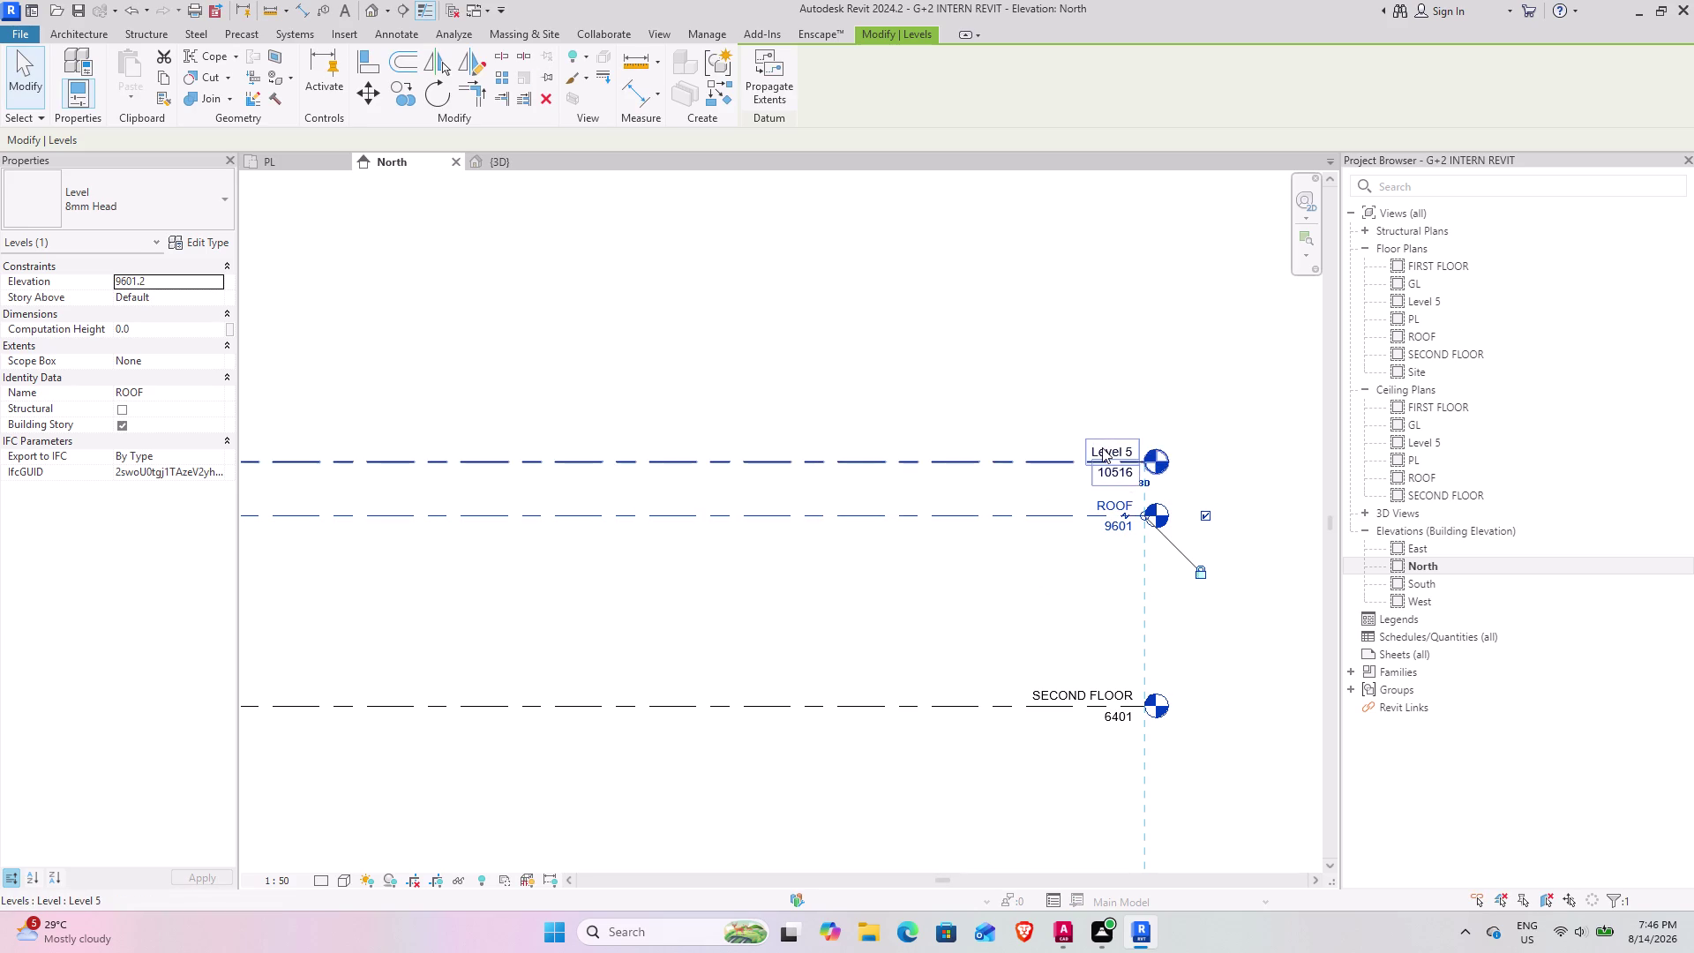
Rename Level 5 to PARAPET WALL with its views and frame all levels.
double_click(1102, 447)
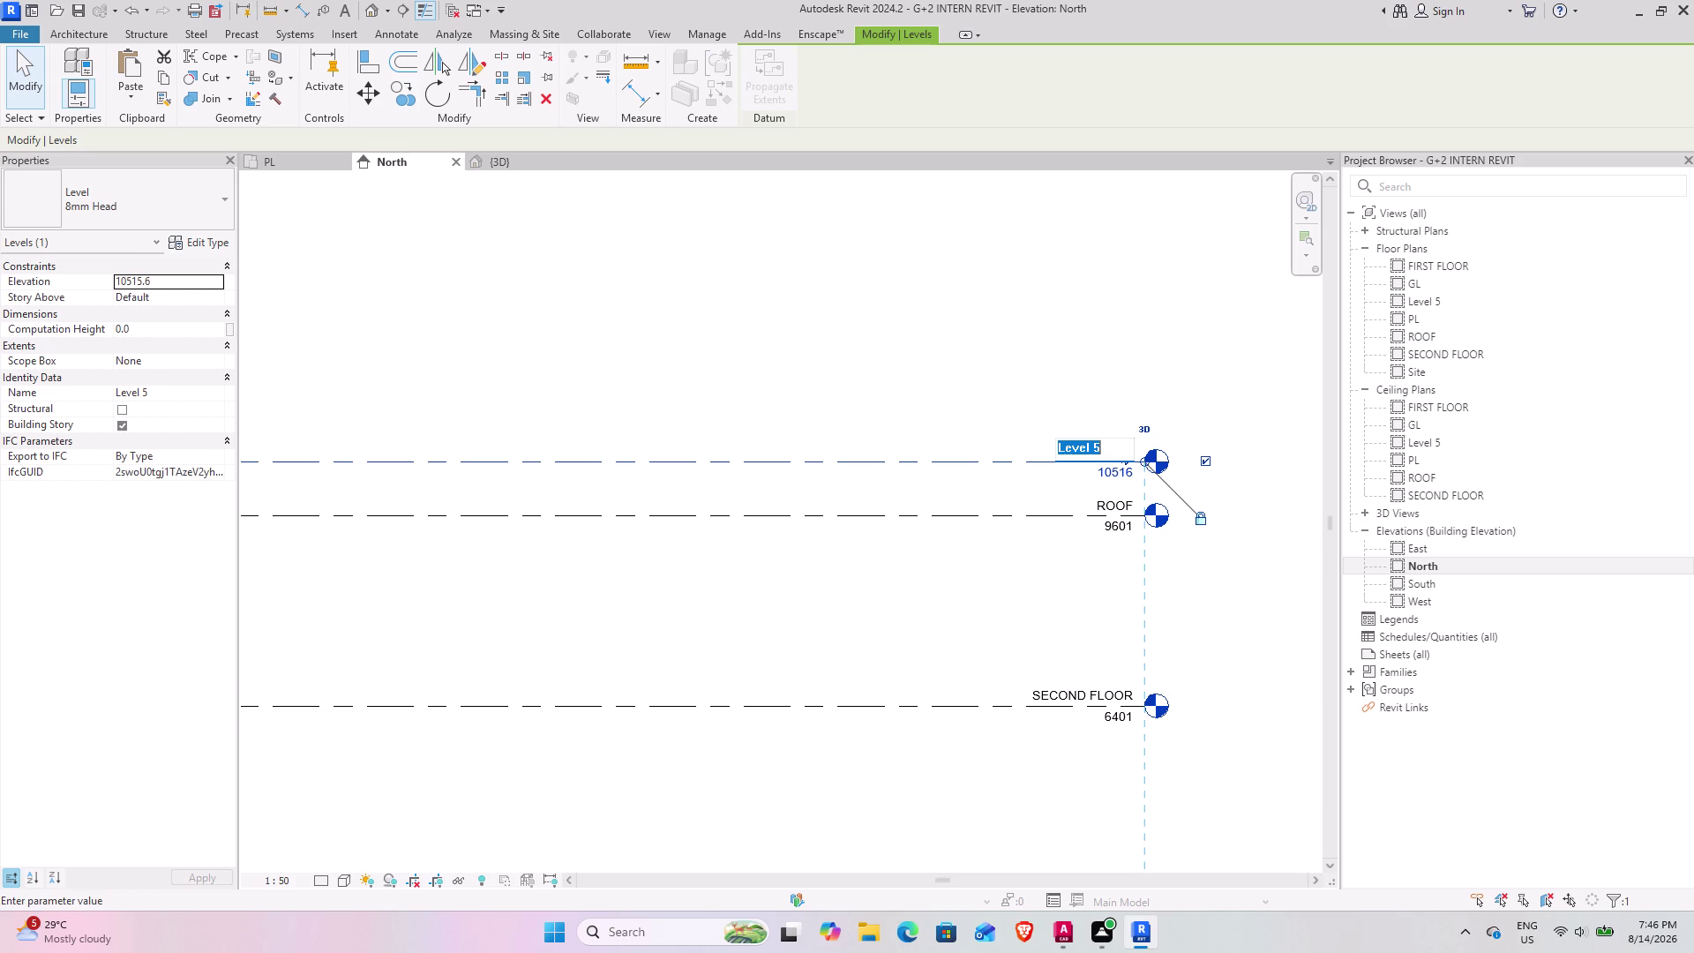
text(PARA)
text(PR)
key(BackSpace)
text(ET)
key(space)
text(WA)
text(LL)
click(1038, 600)
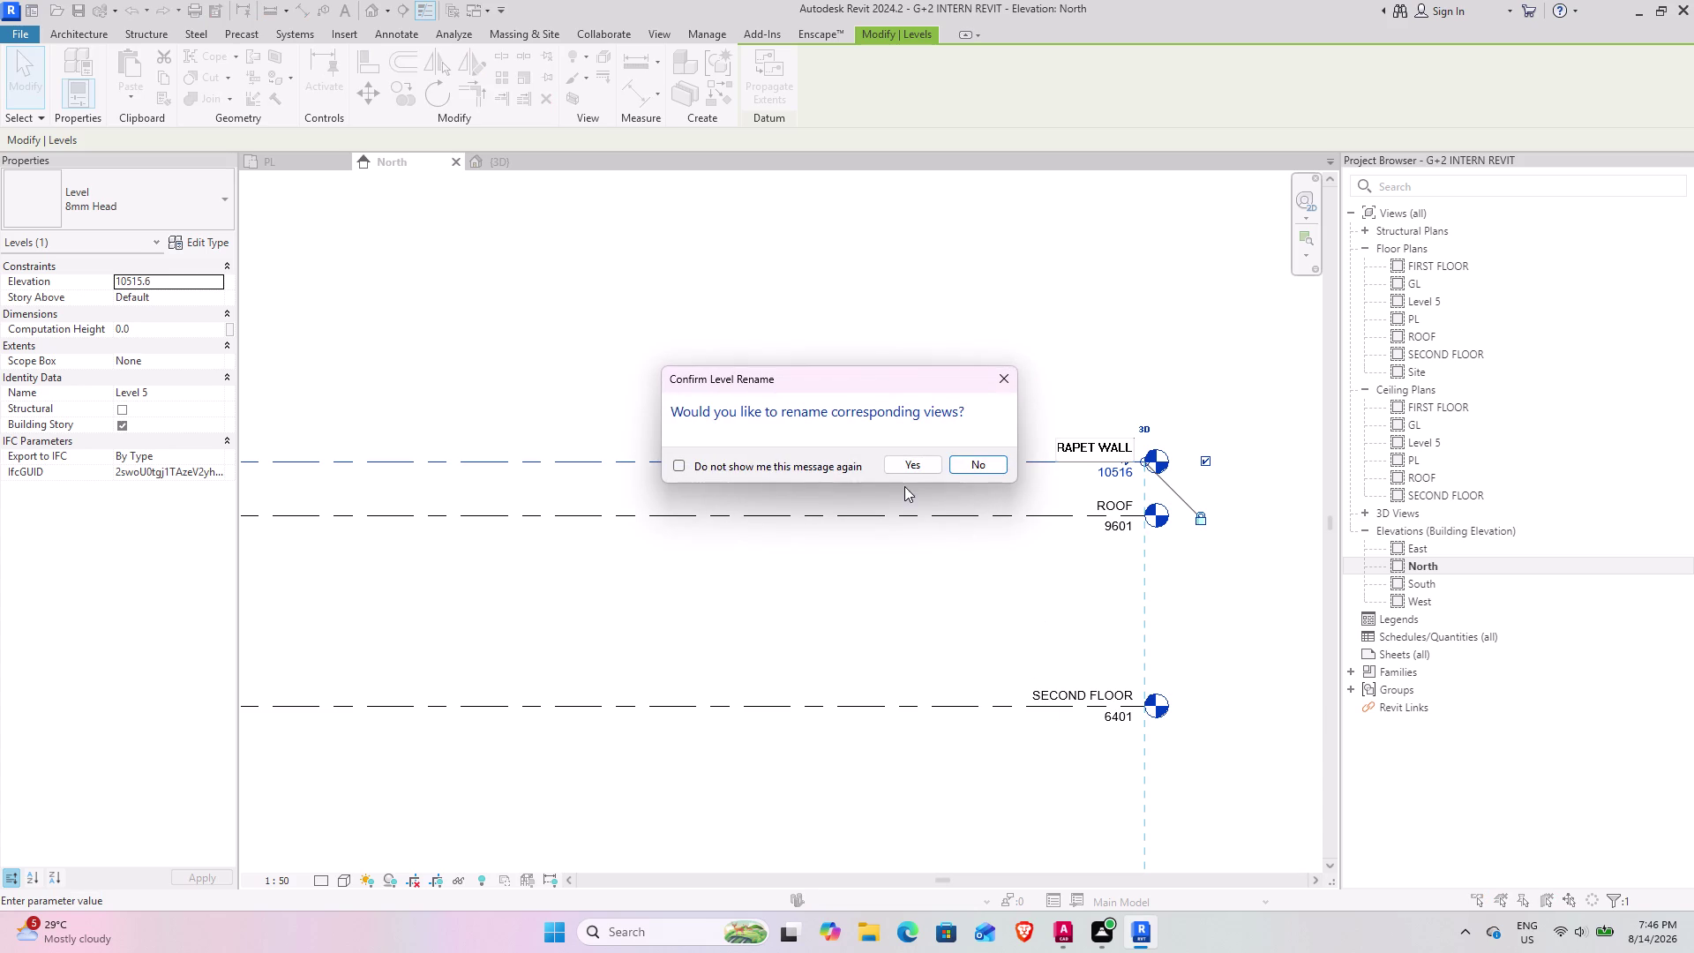
click(908, 468)
scroll(down, 3)
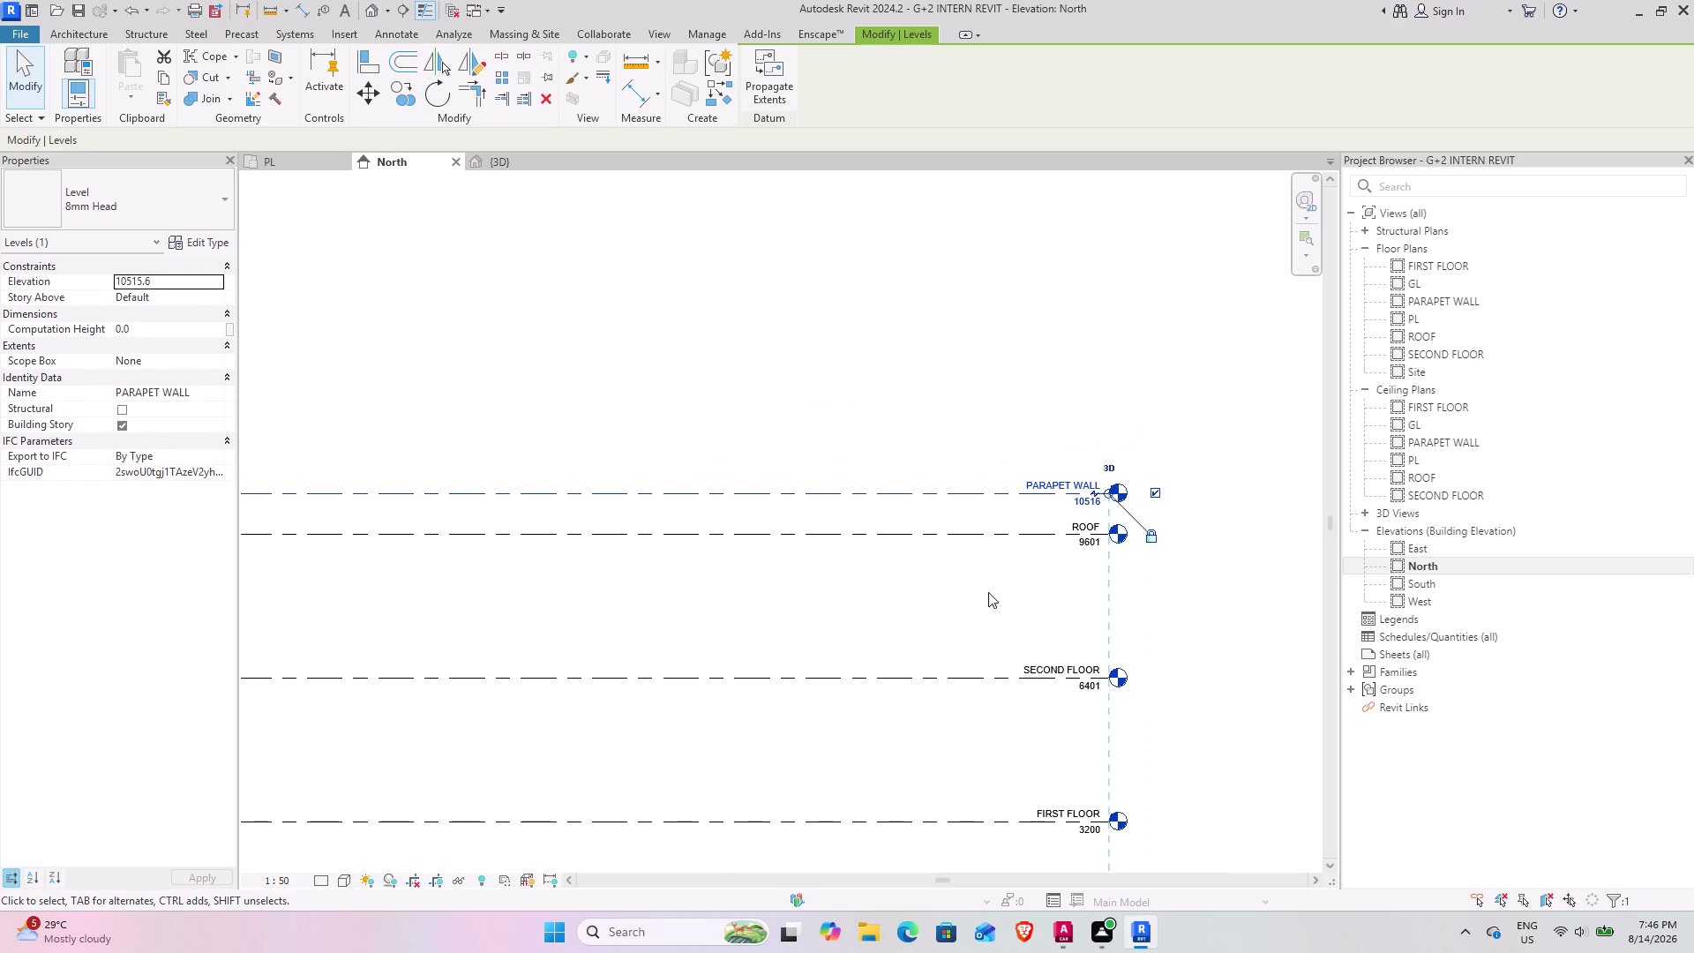
middle_drag(966, 586, 1033, 447)
click(950, 546)
Pan and zoom the North elevation to show all levels and the building base.
click(947, 585)
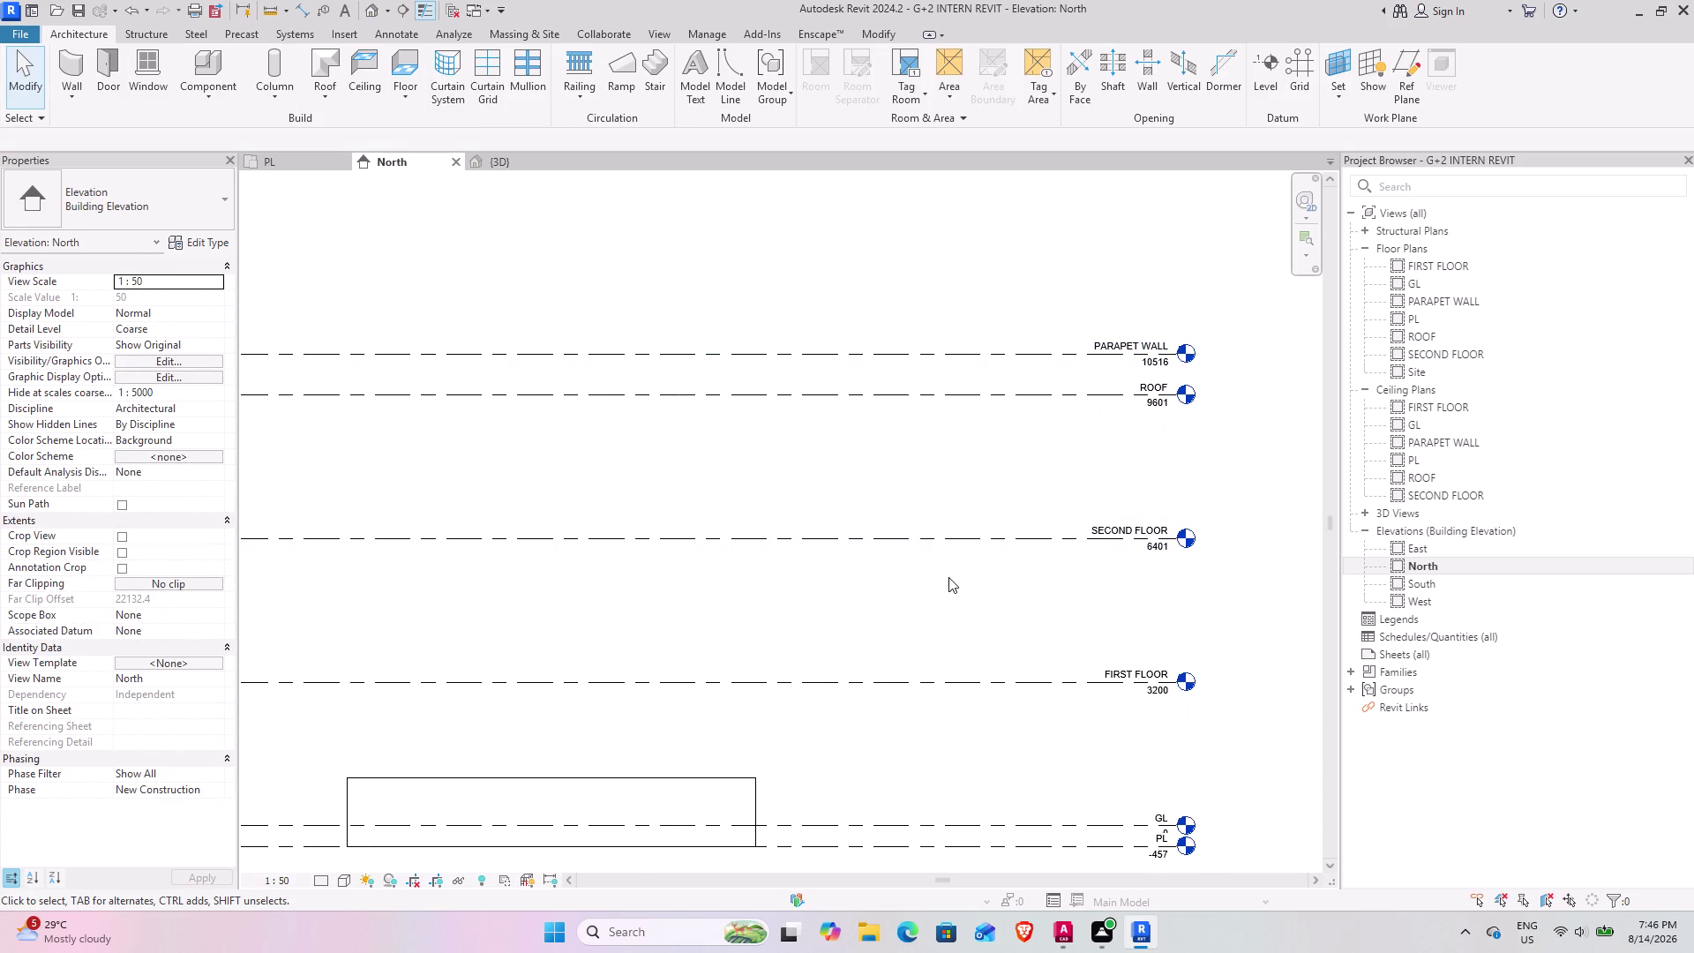
scroll(down, 3)
middle_drag(936, 597, 1096, 543)
middle_drag(1090, 643, 1084, 642)
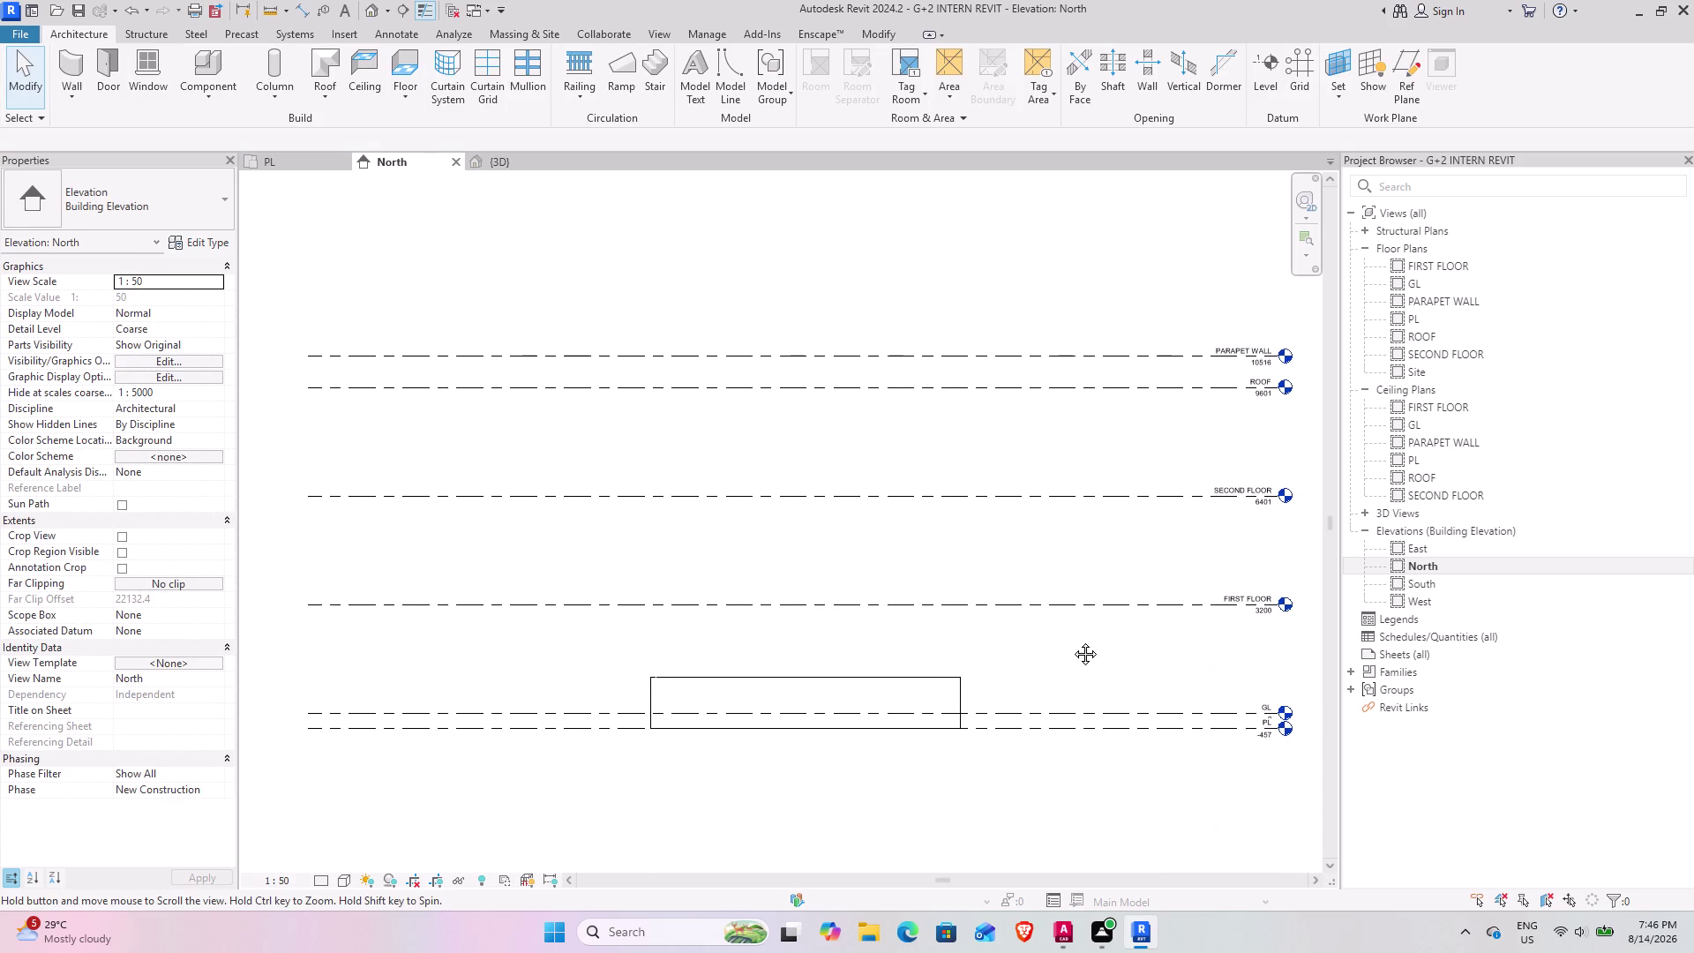
middle_drag(1084, 641, 939, 638)
scroll(up, 3)
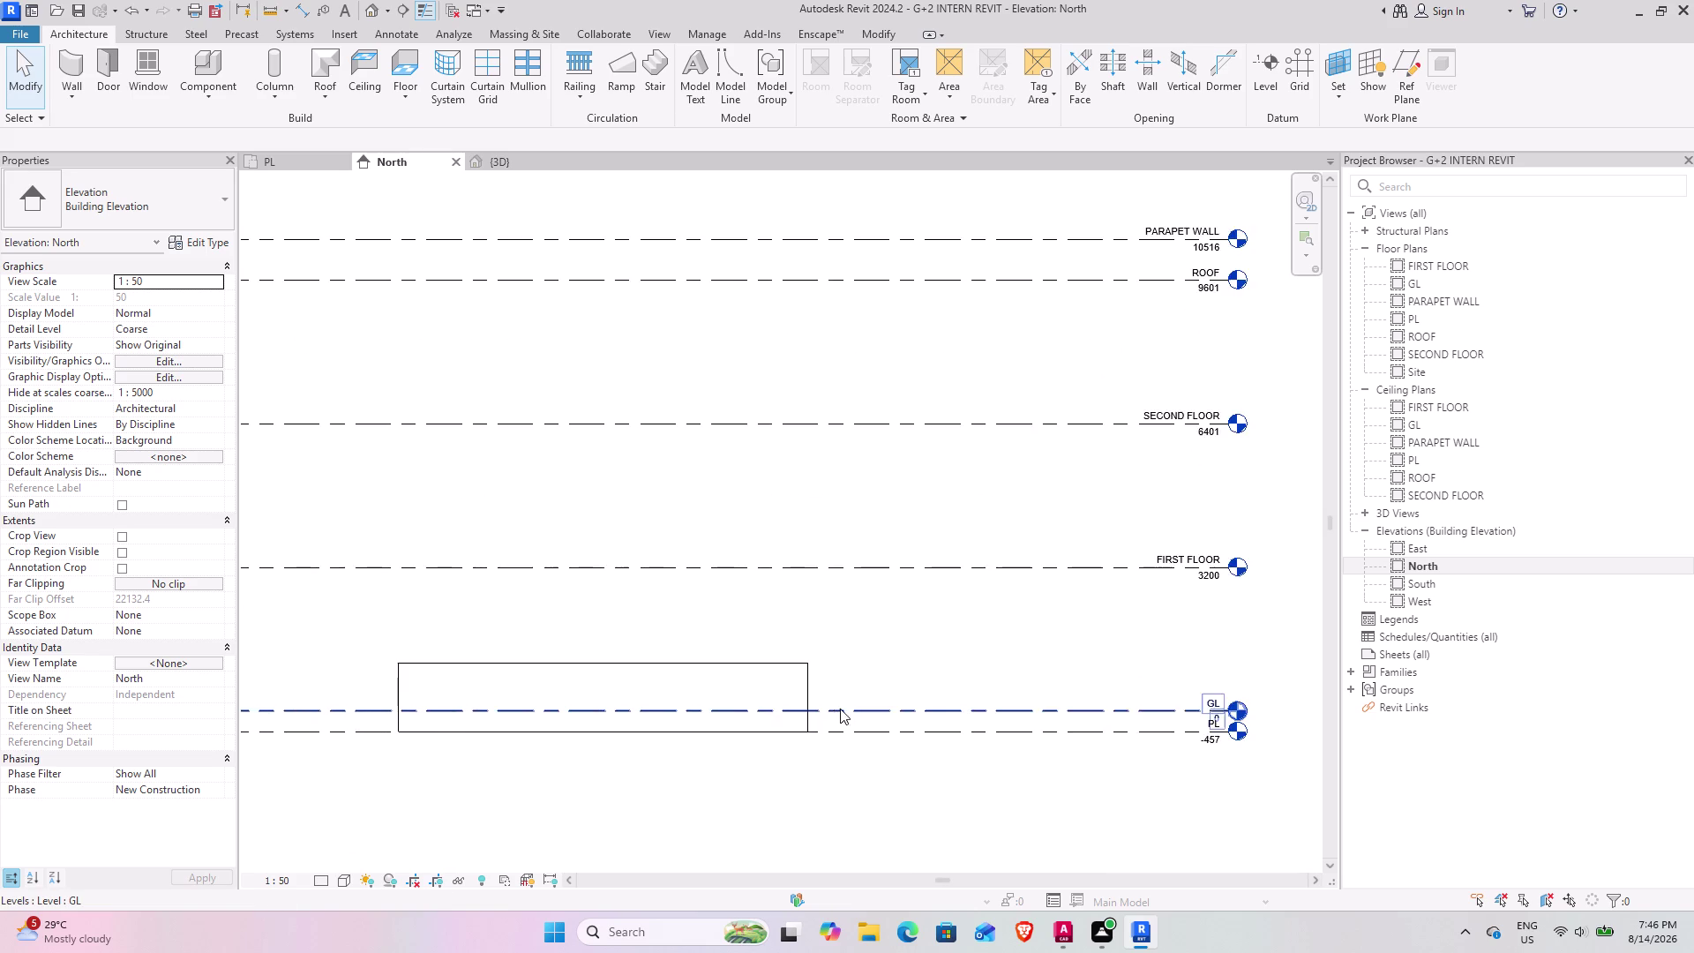
scroll(up, 3)
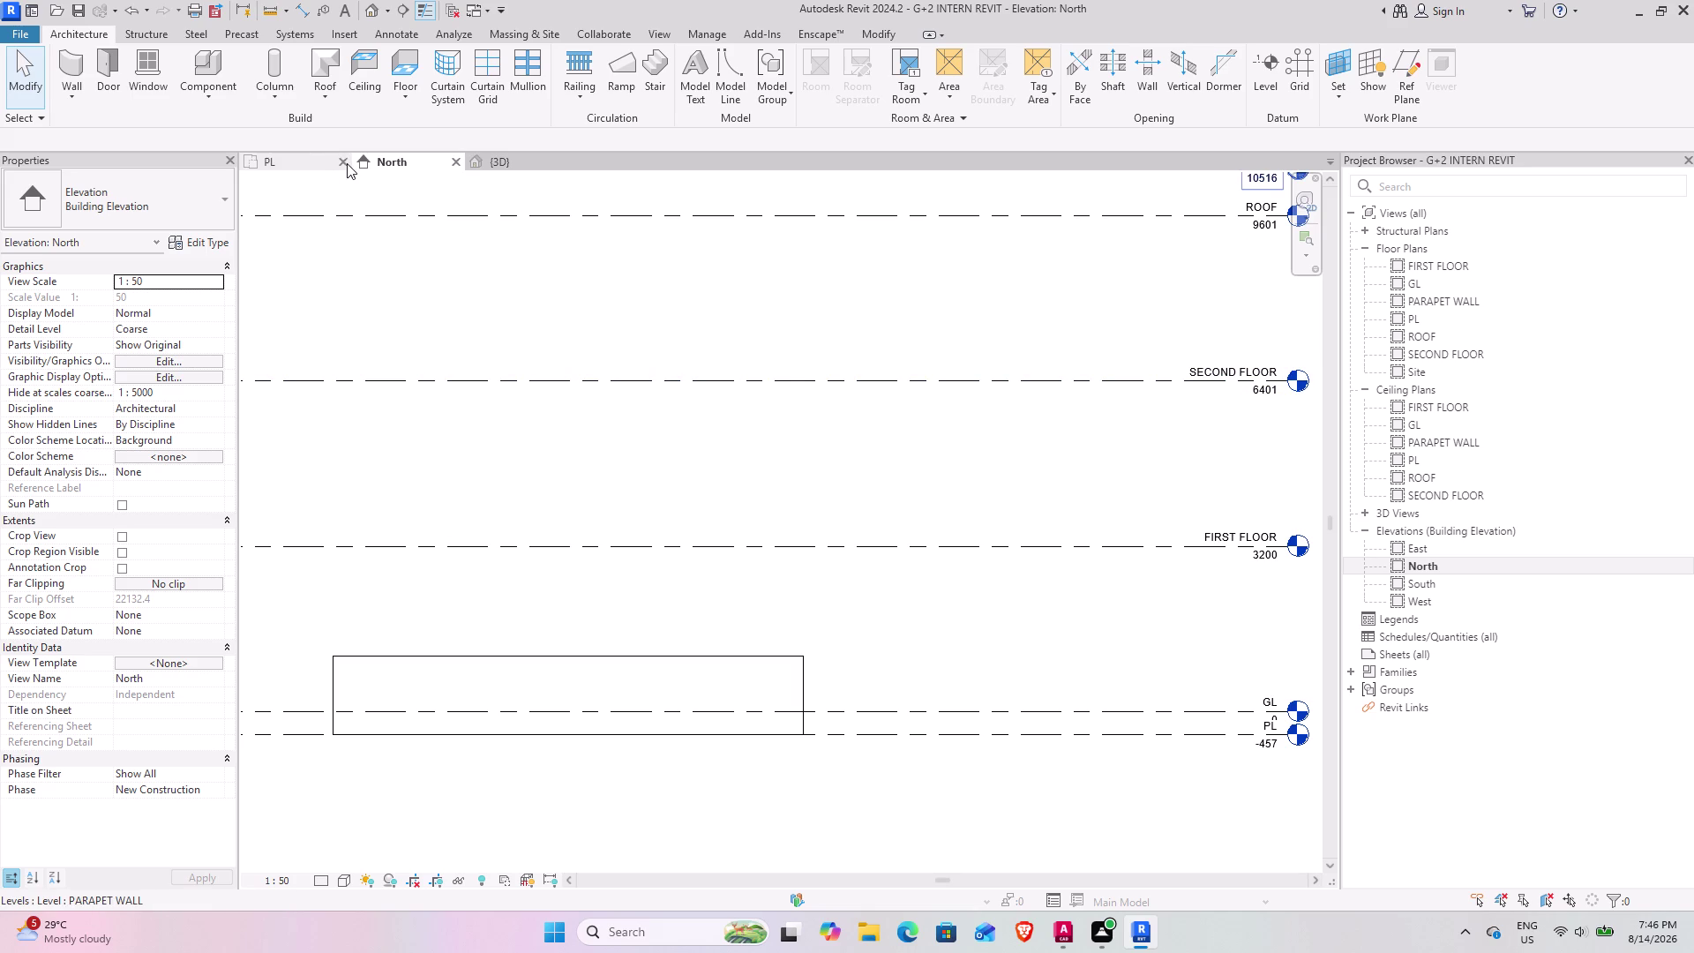
Close the PL plan and open the GL floor plan.
click(347, 163)
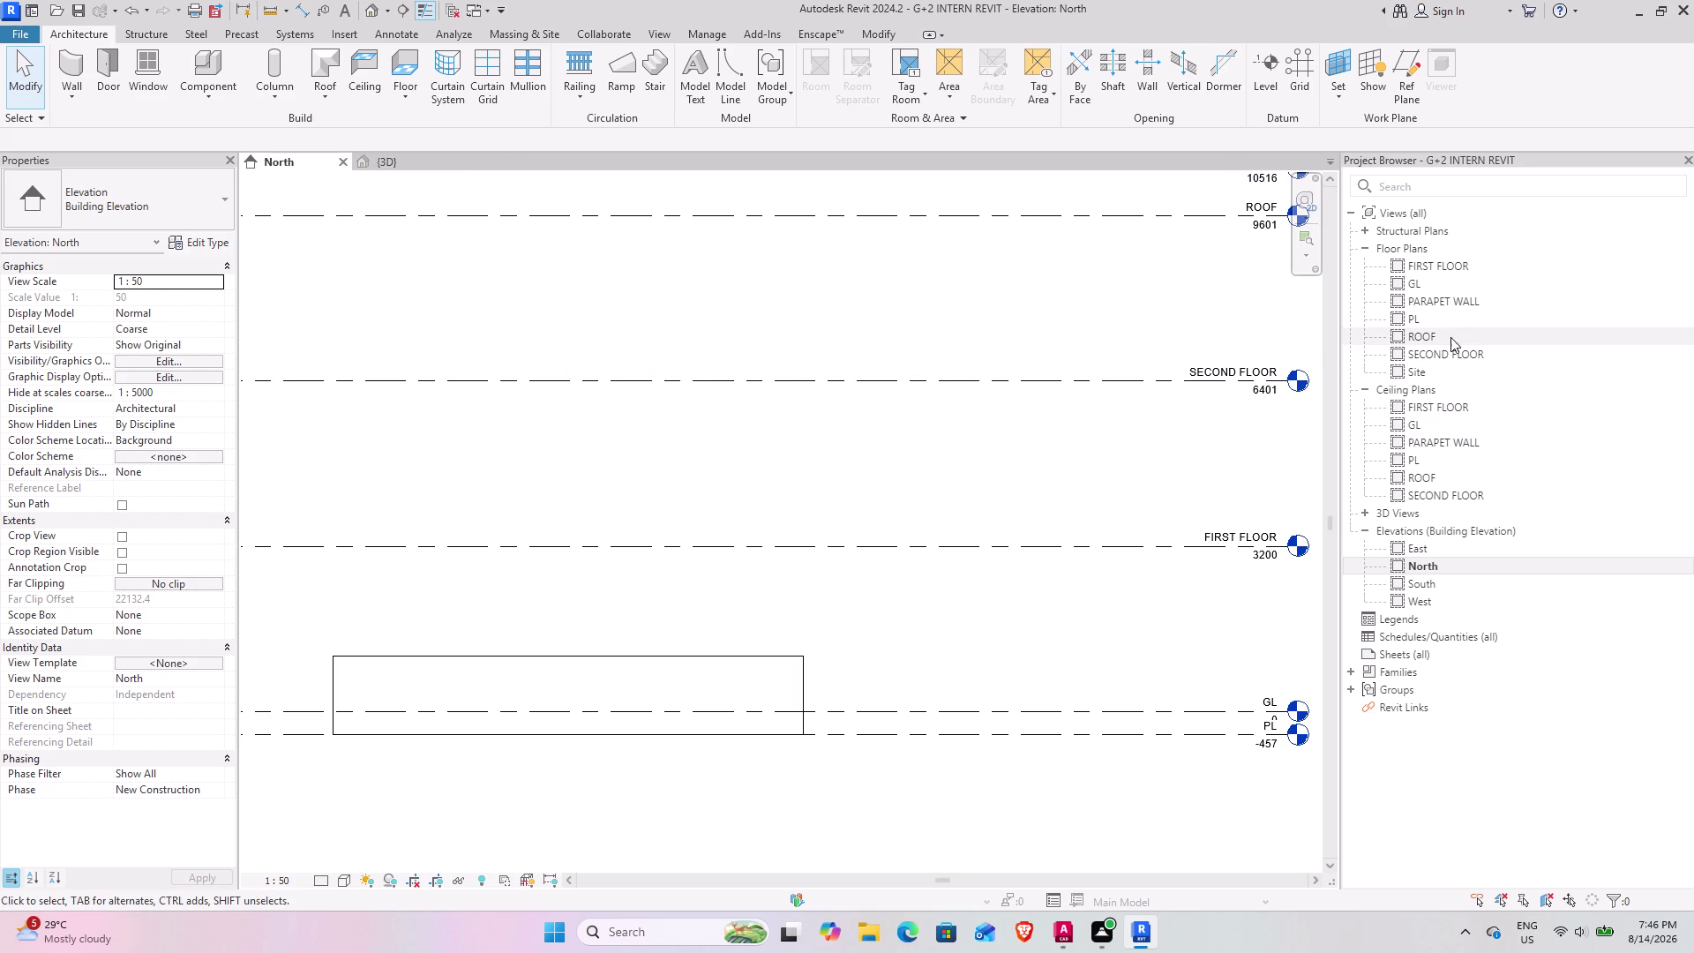
click(1368, 384)
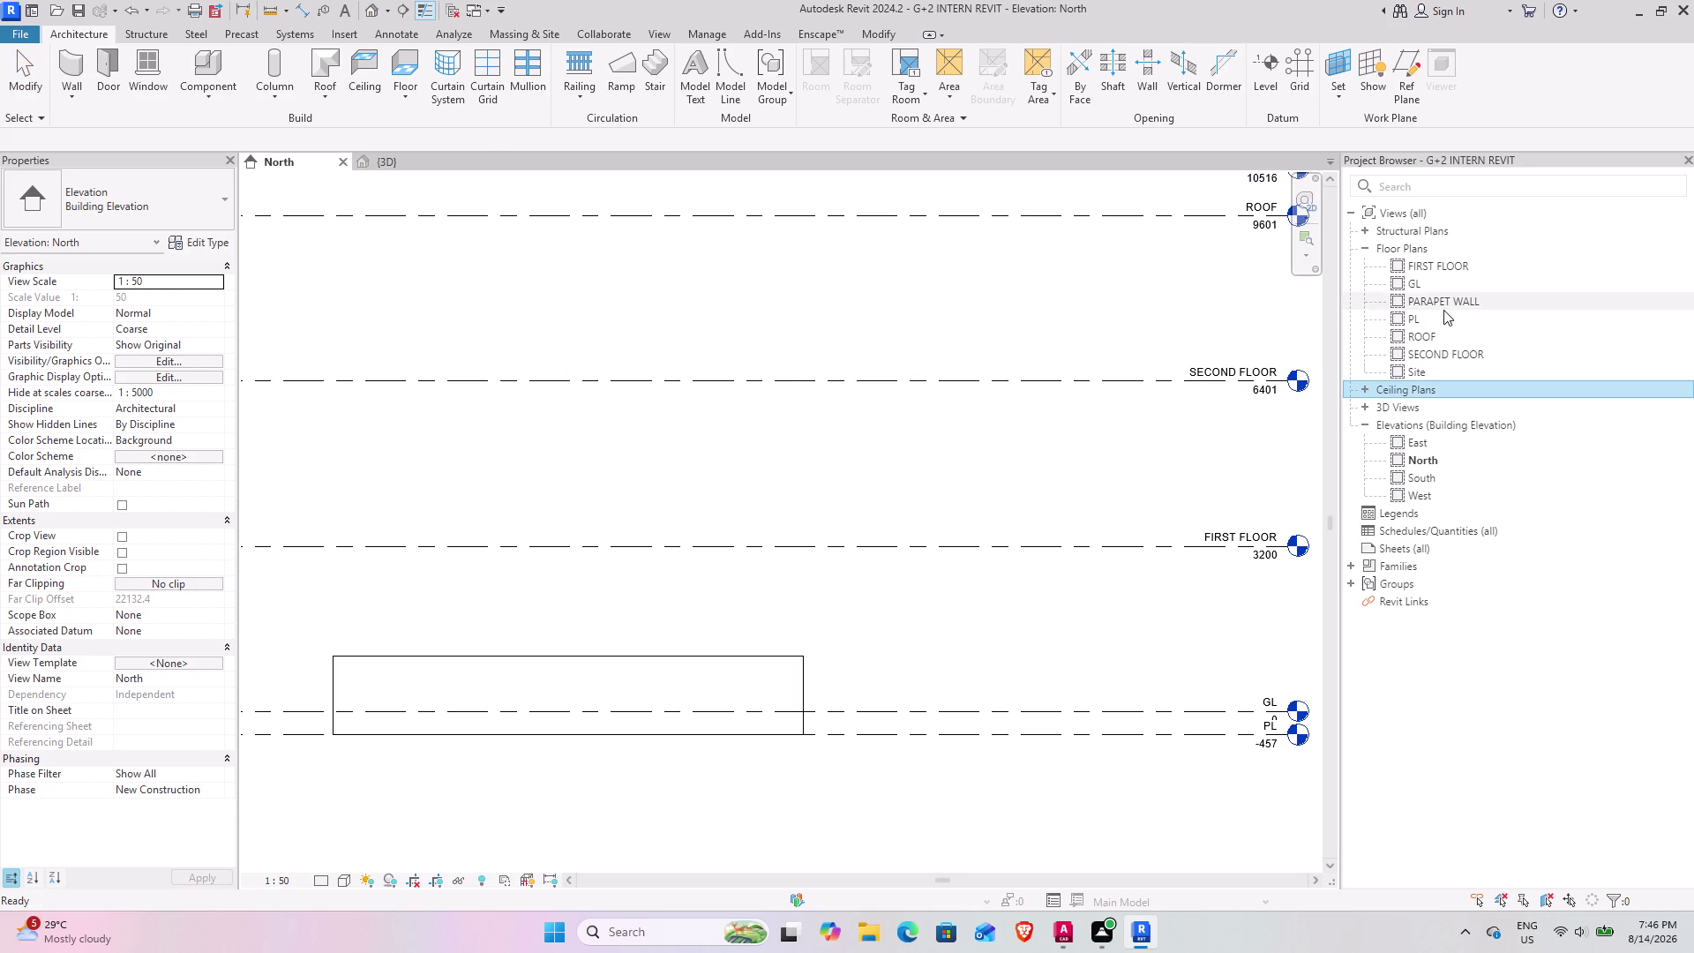
double_click(1434, 285)
scroll(up, 3)
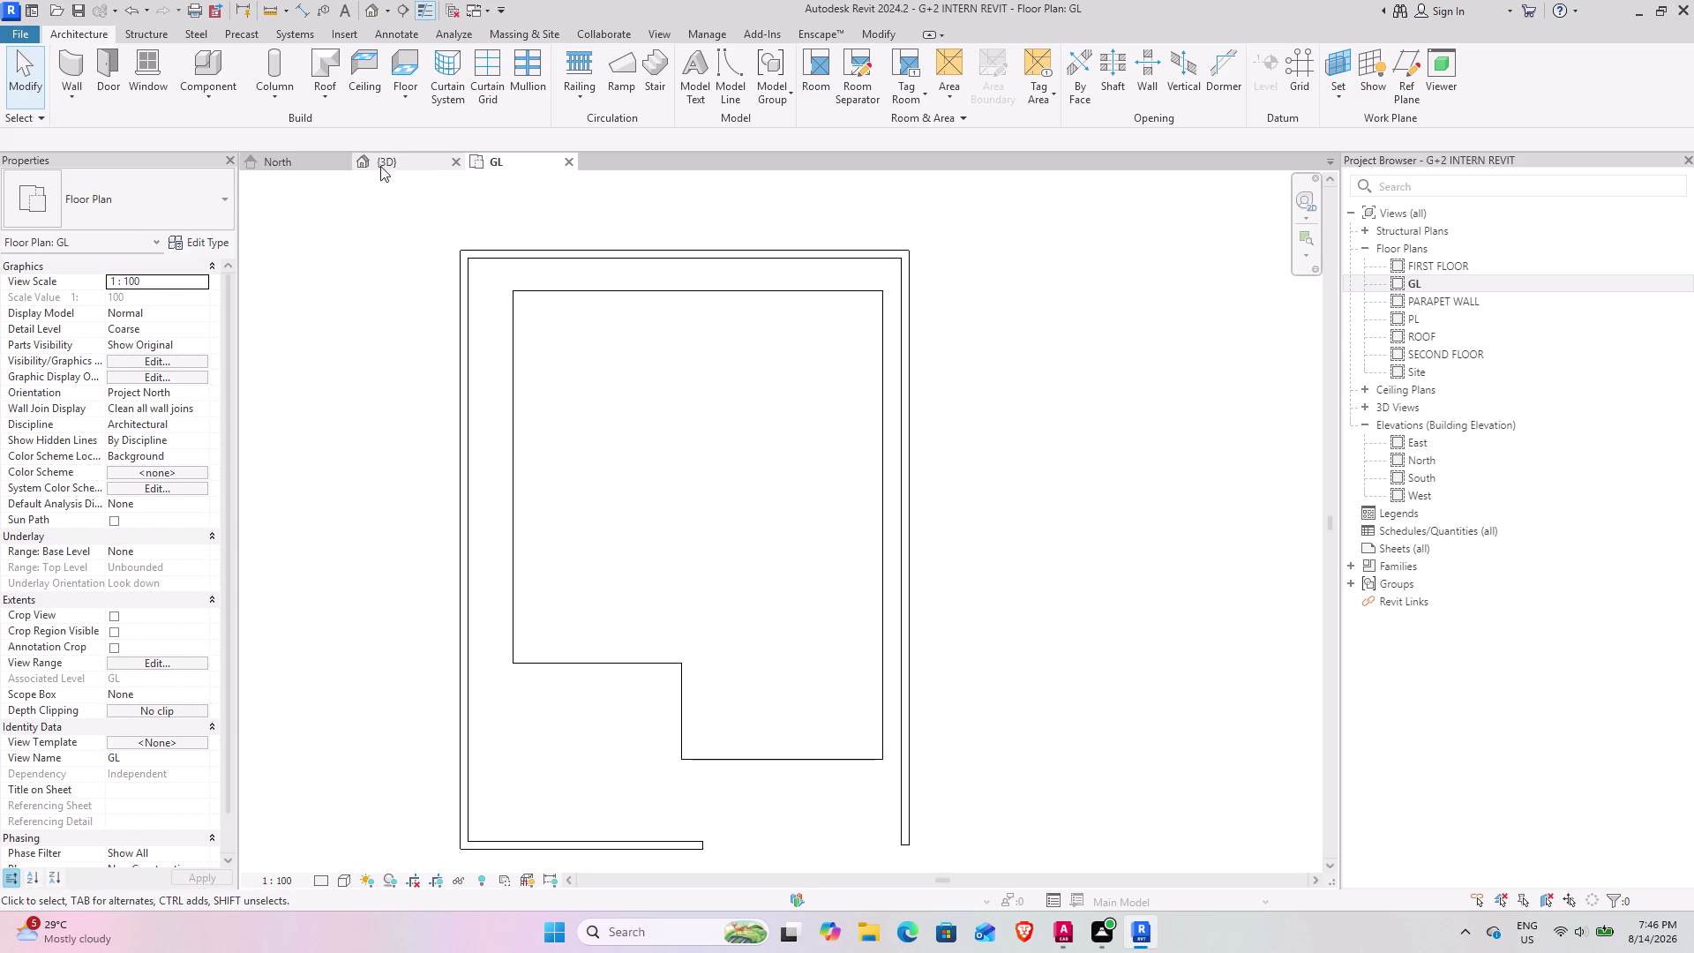
Check the renamed levels in 3D, then return to the North elevation.
click(395, 165)
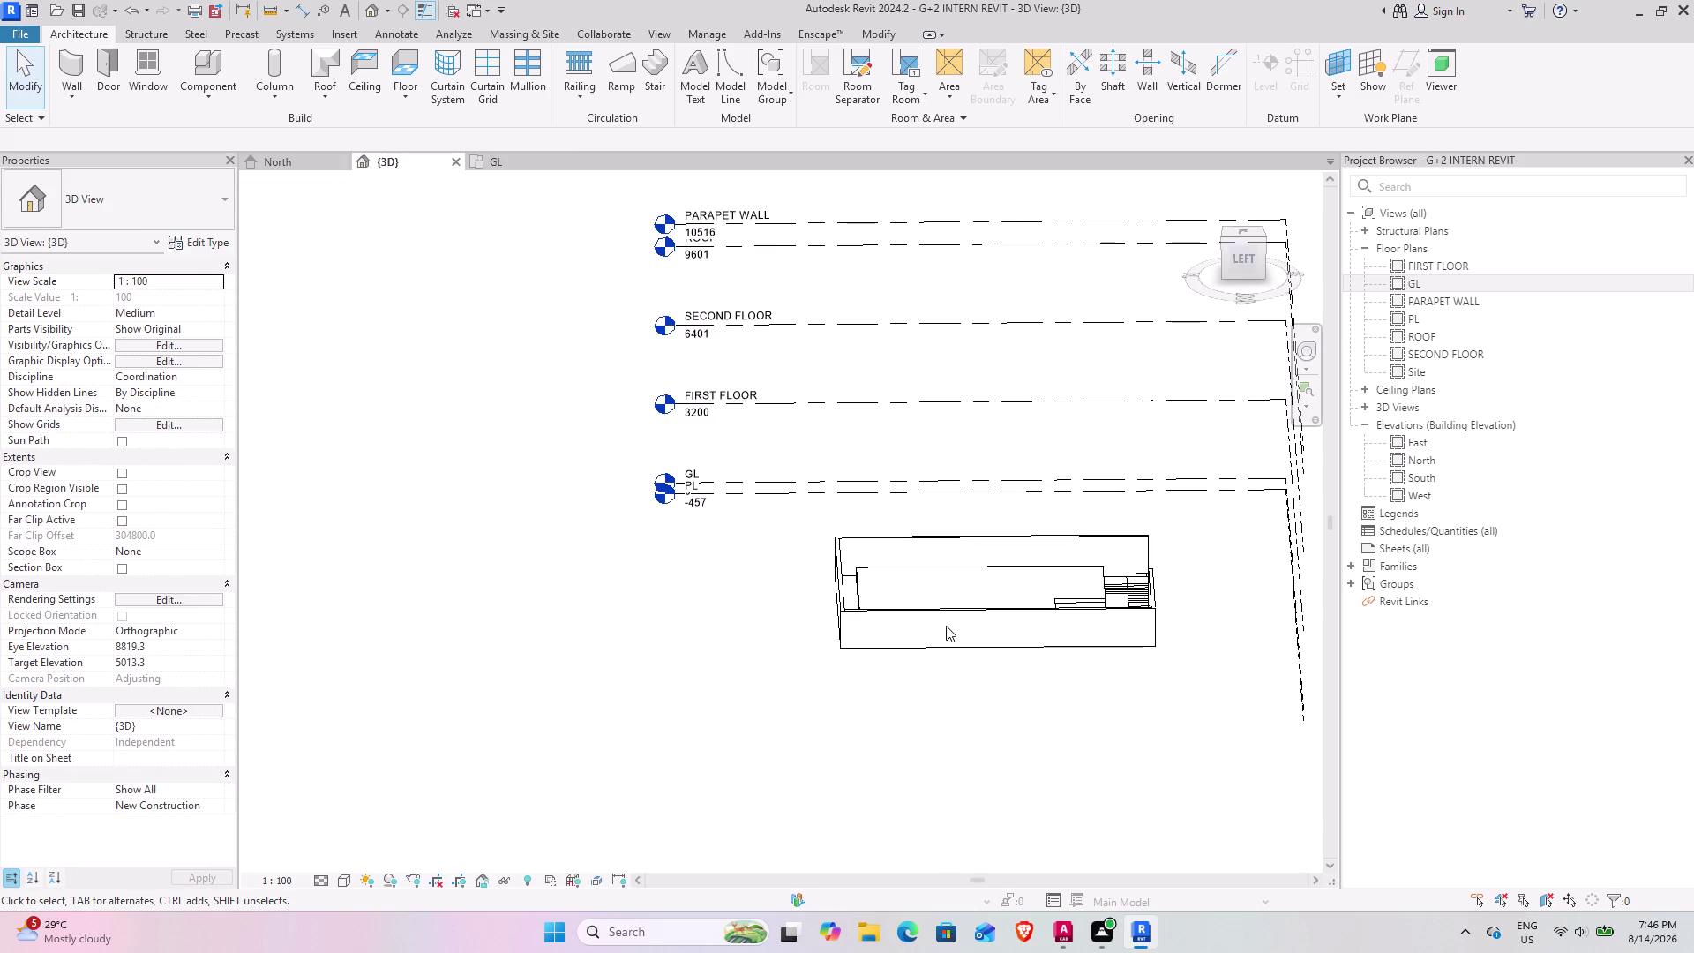
scroll(up, 3)
scroll(down, 3)
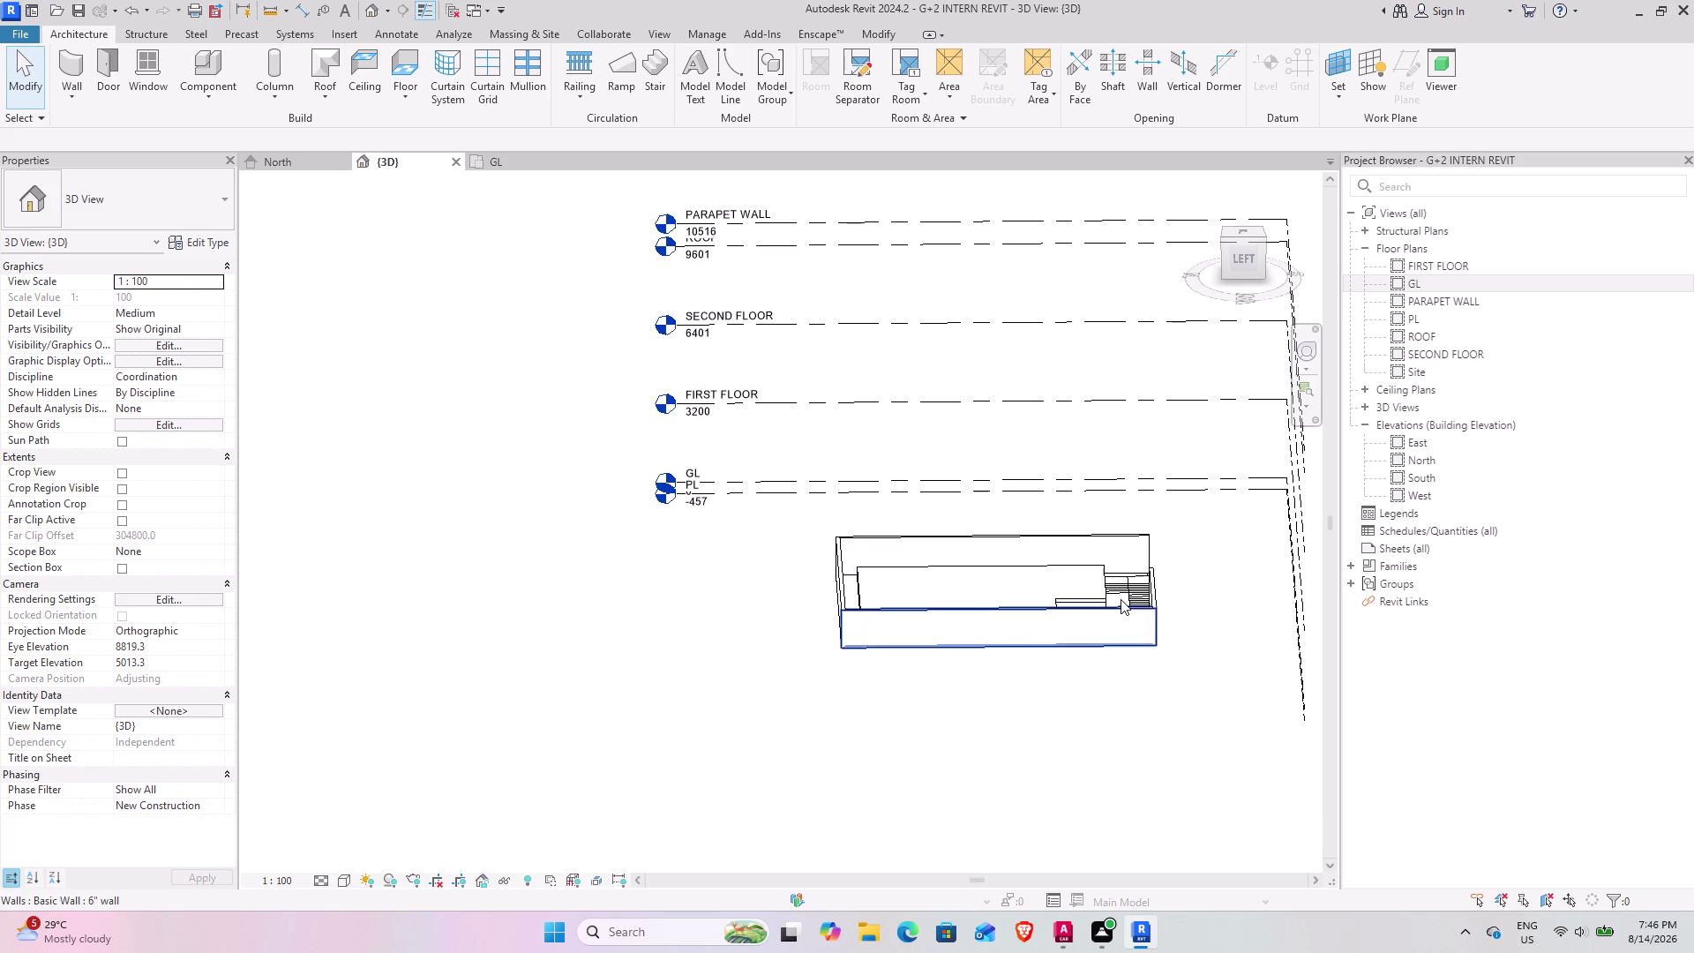
click(275, 167)
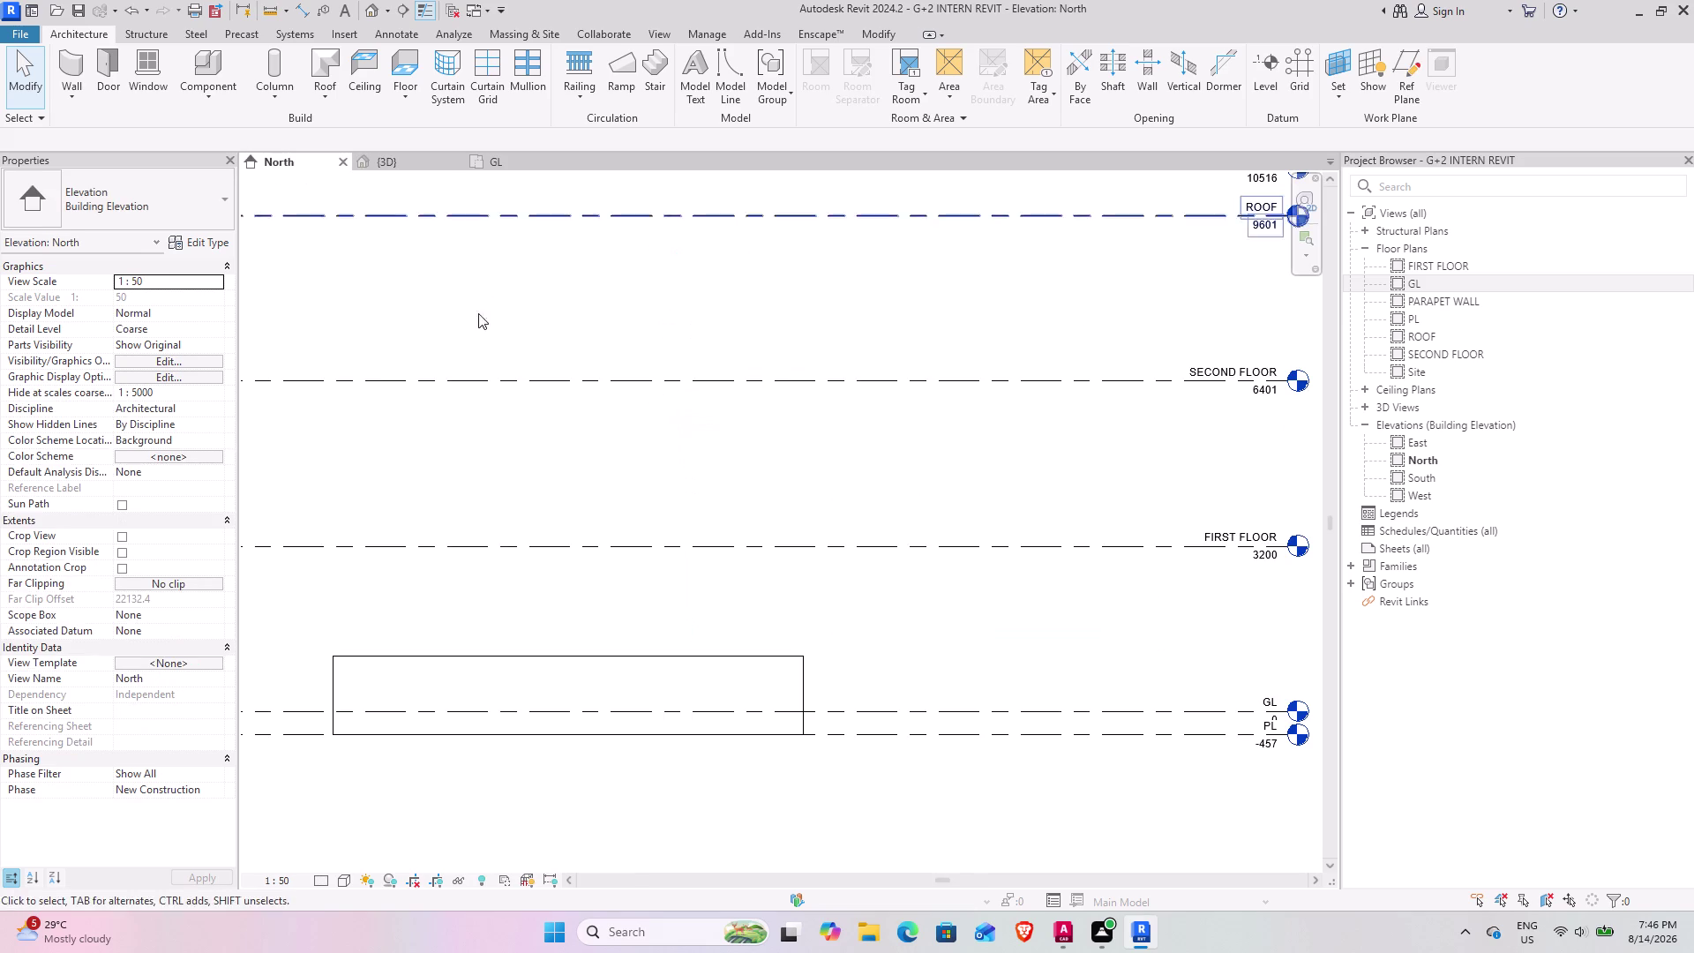
Temporarily hide the picked element in the North elevation with HH.
middle_drag(752, 715, 932, 642)
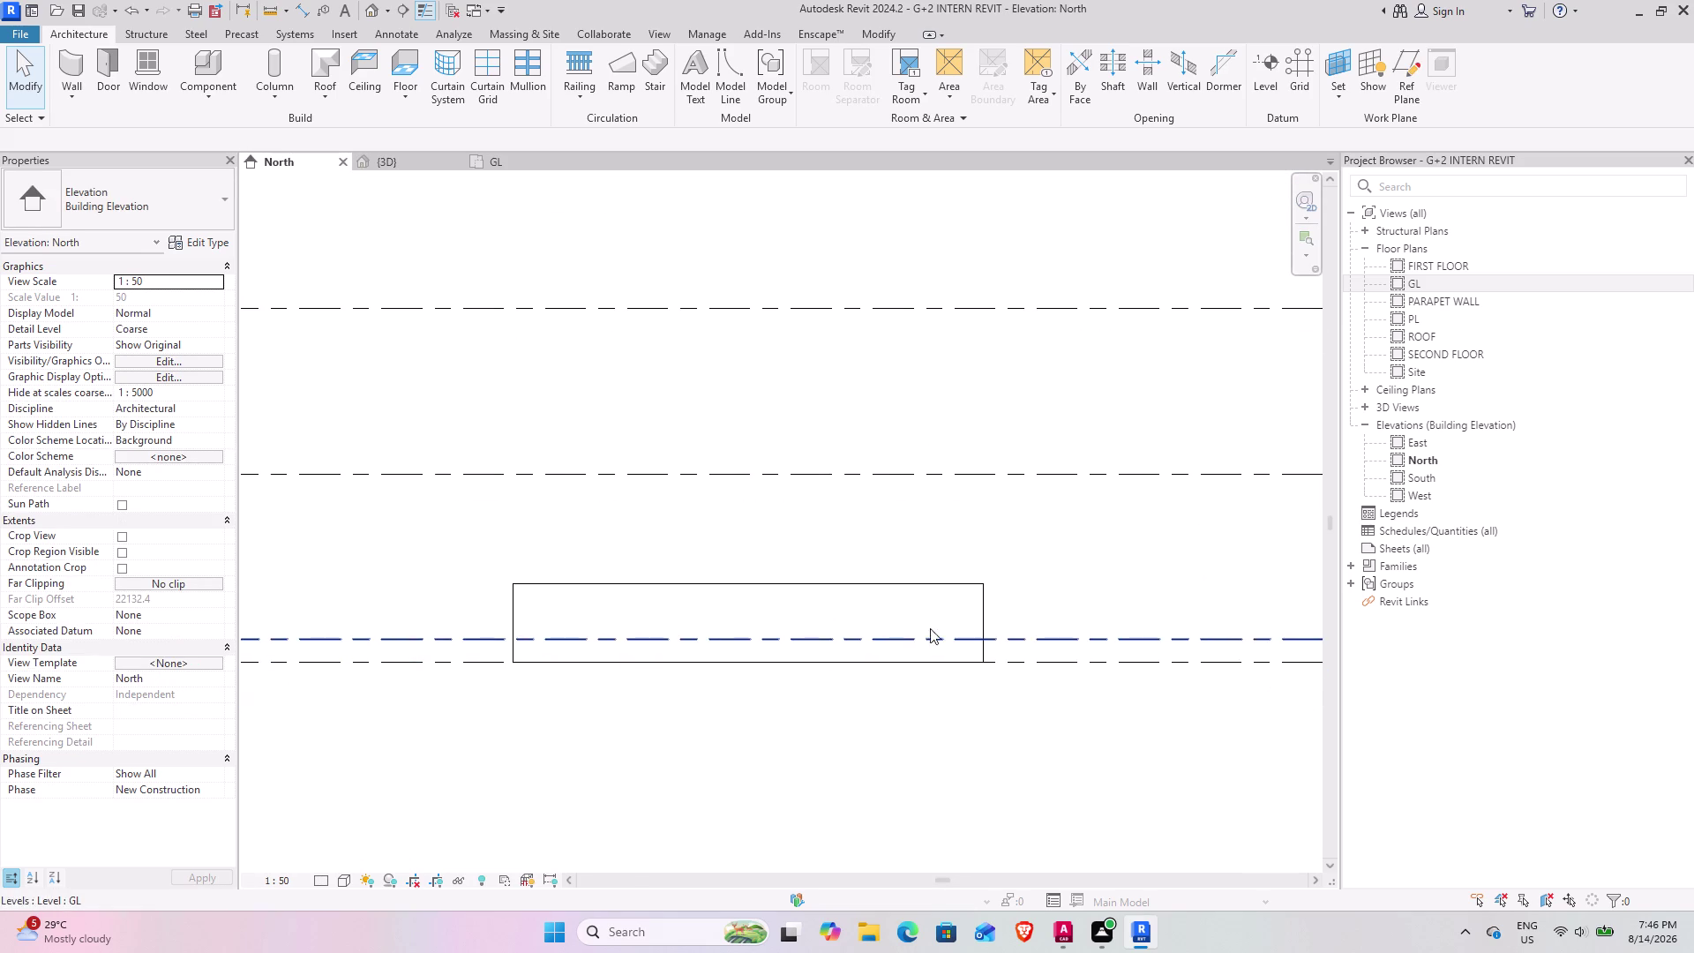
click(922, 579)
text(HH)
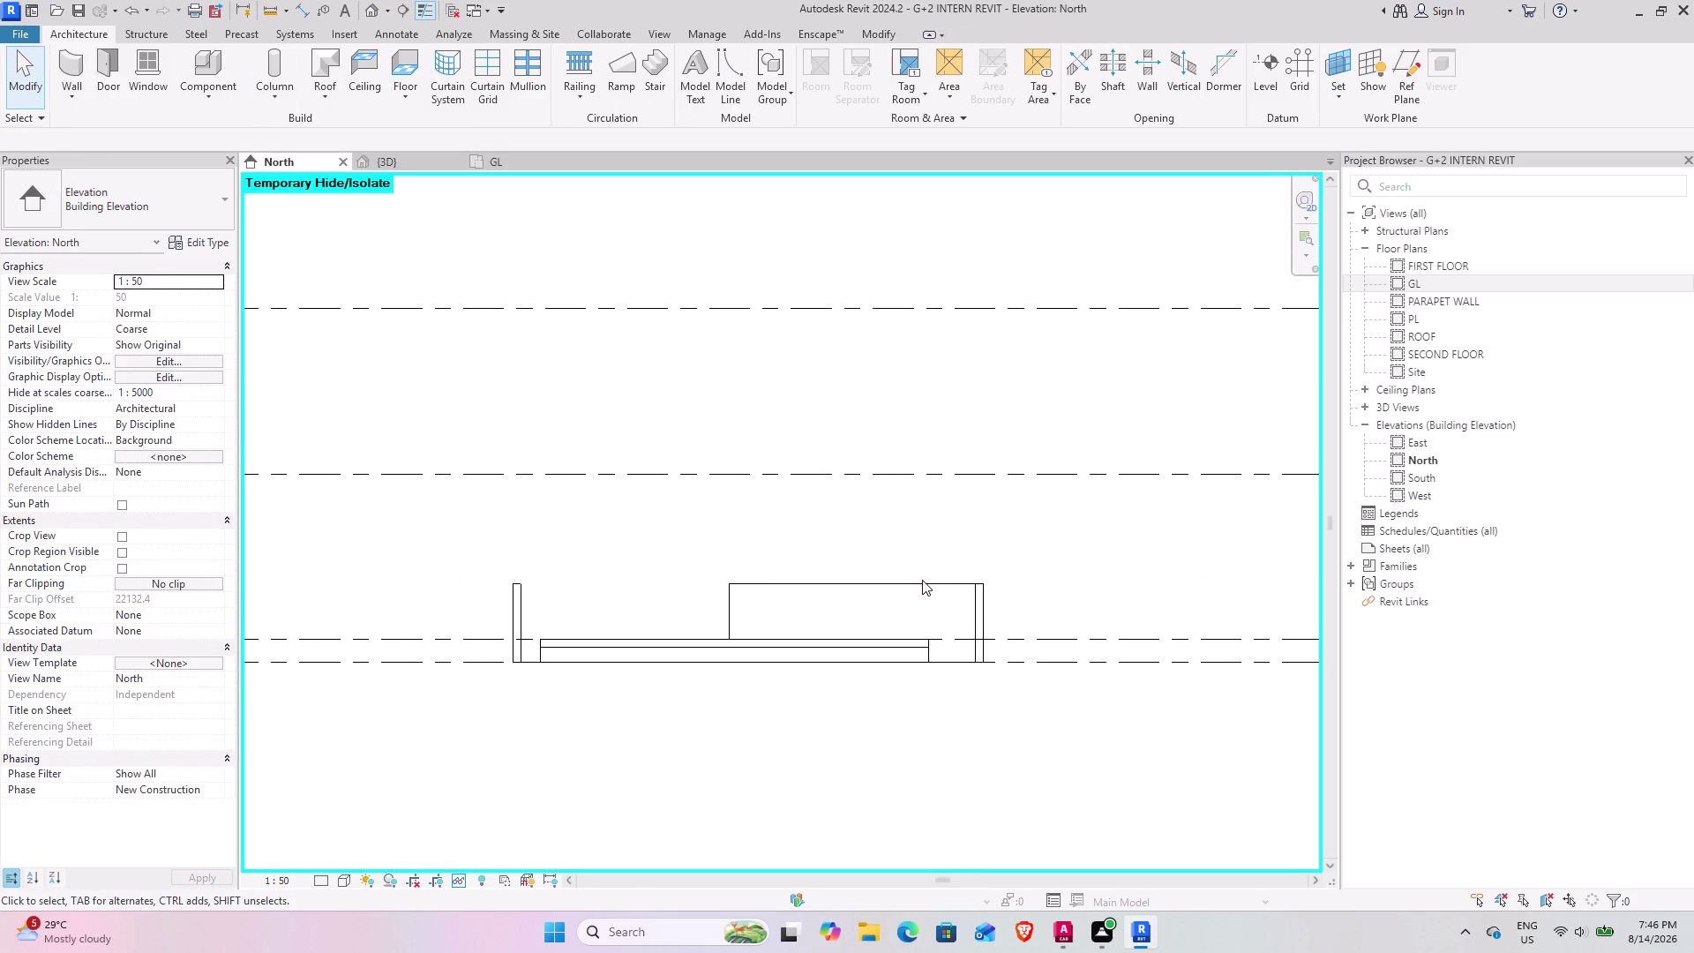
Select the twelve base walls, excluding one, and copy them to the clipboard.
scroll(up, 3)
middle_drag(905, 662, 1186, 606)
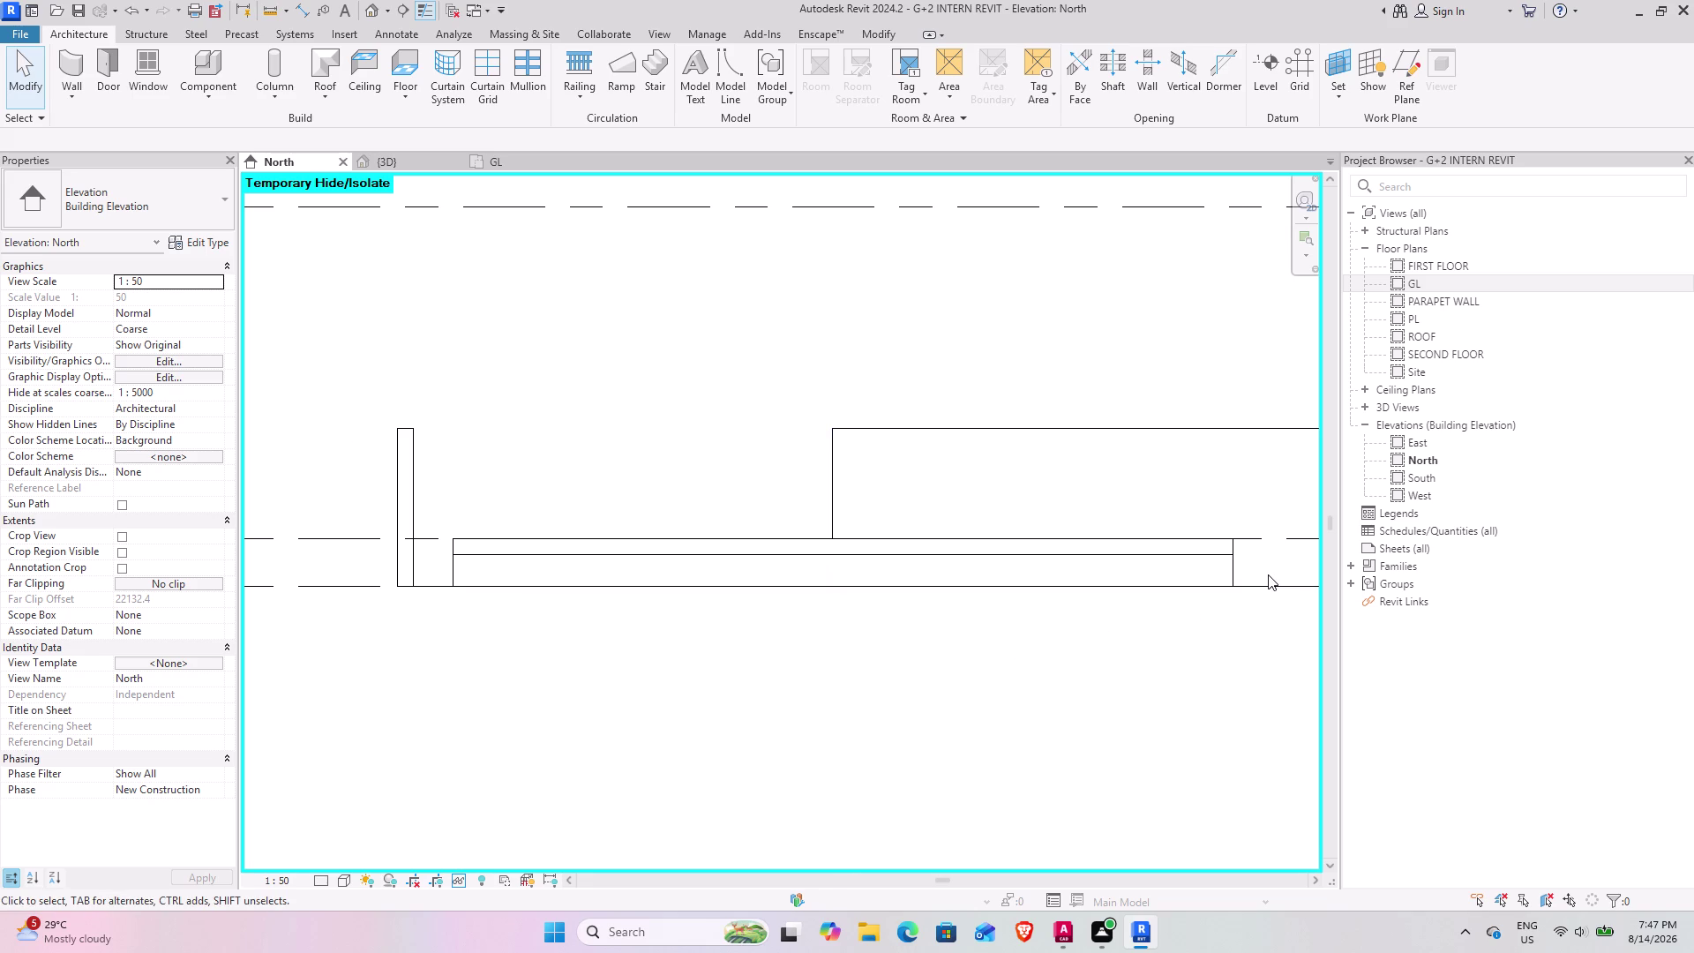
drag(1267, 574, 637, 567)
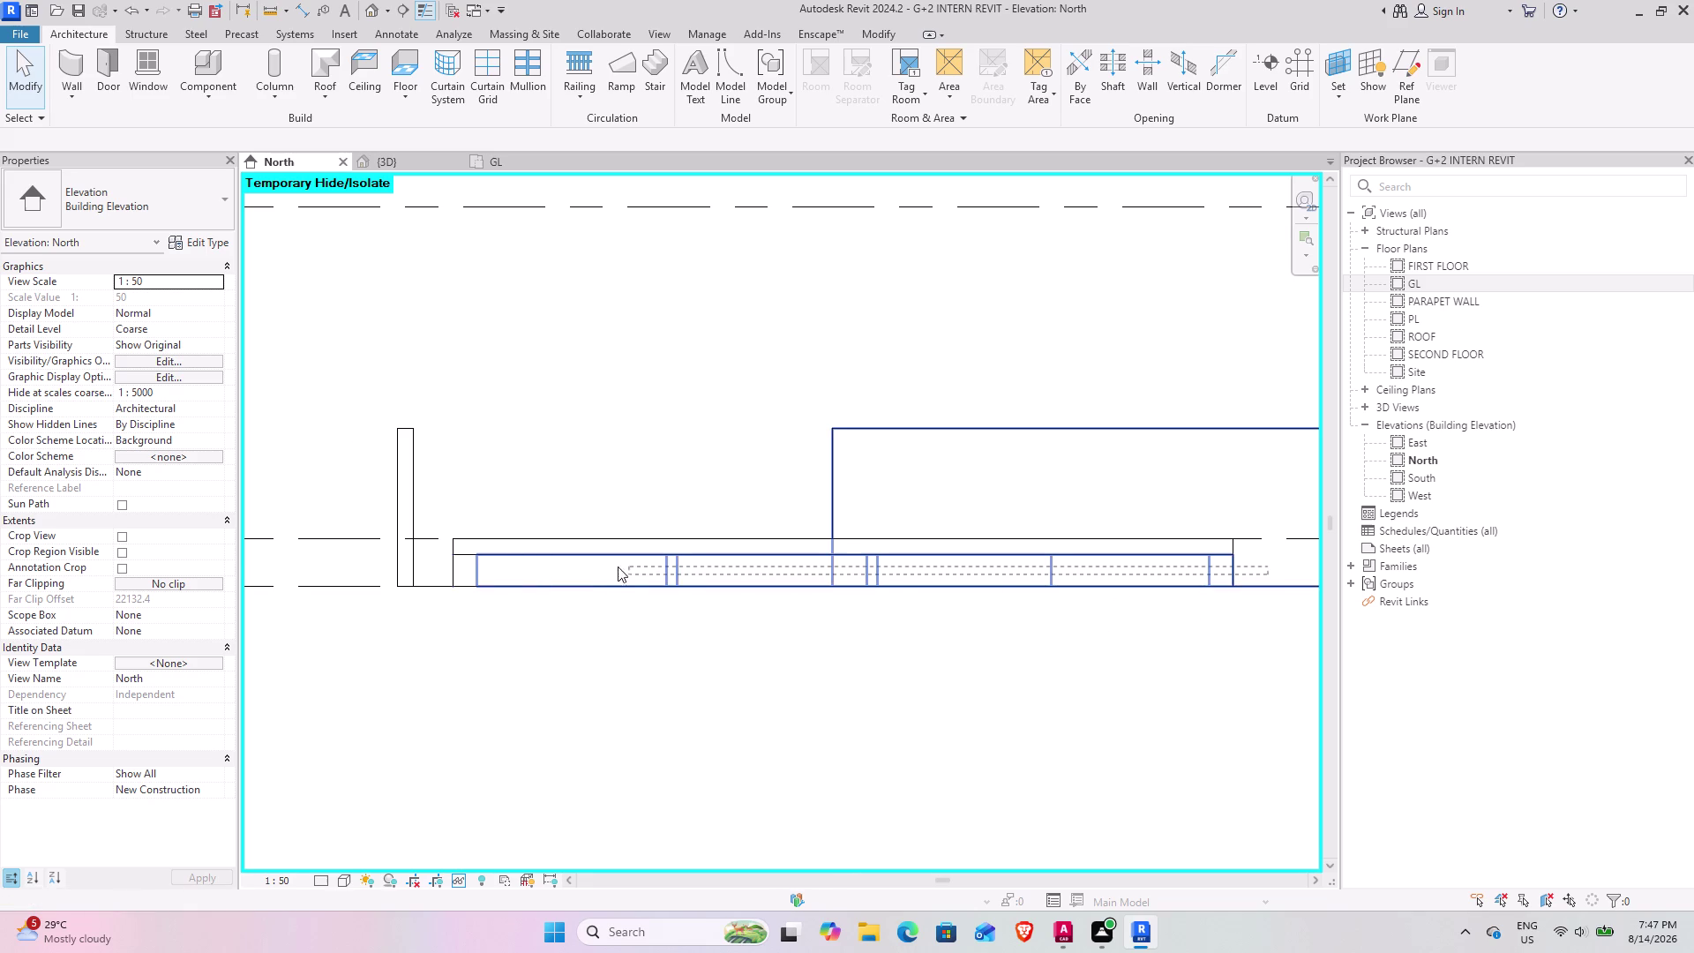
drag(637, 566, 435, 580)
scroll(down, 3)
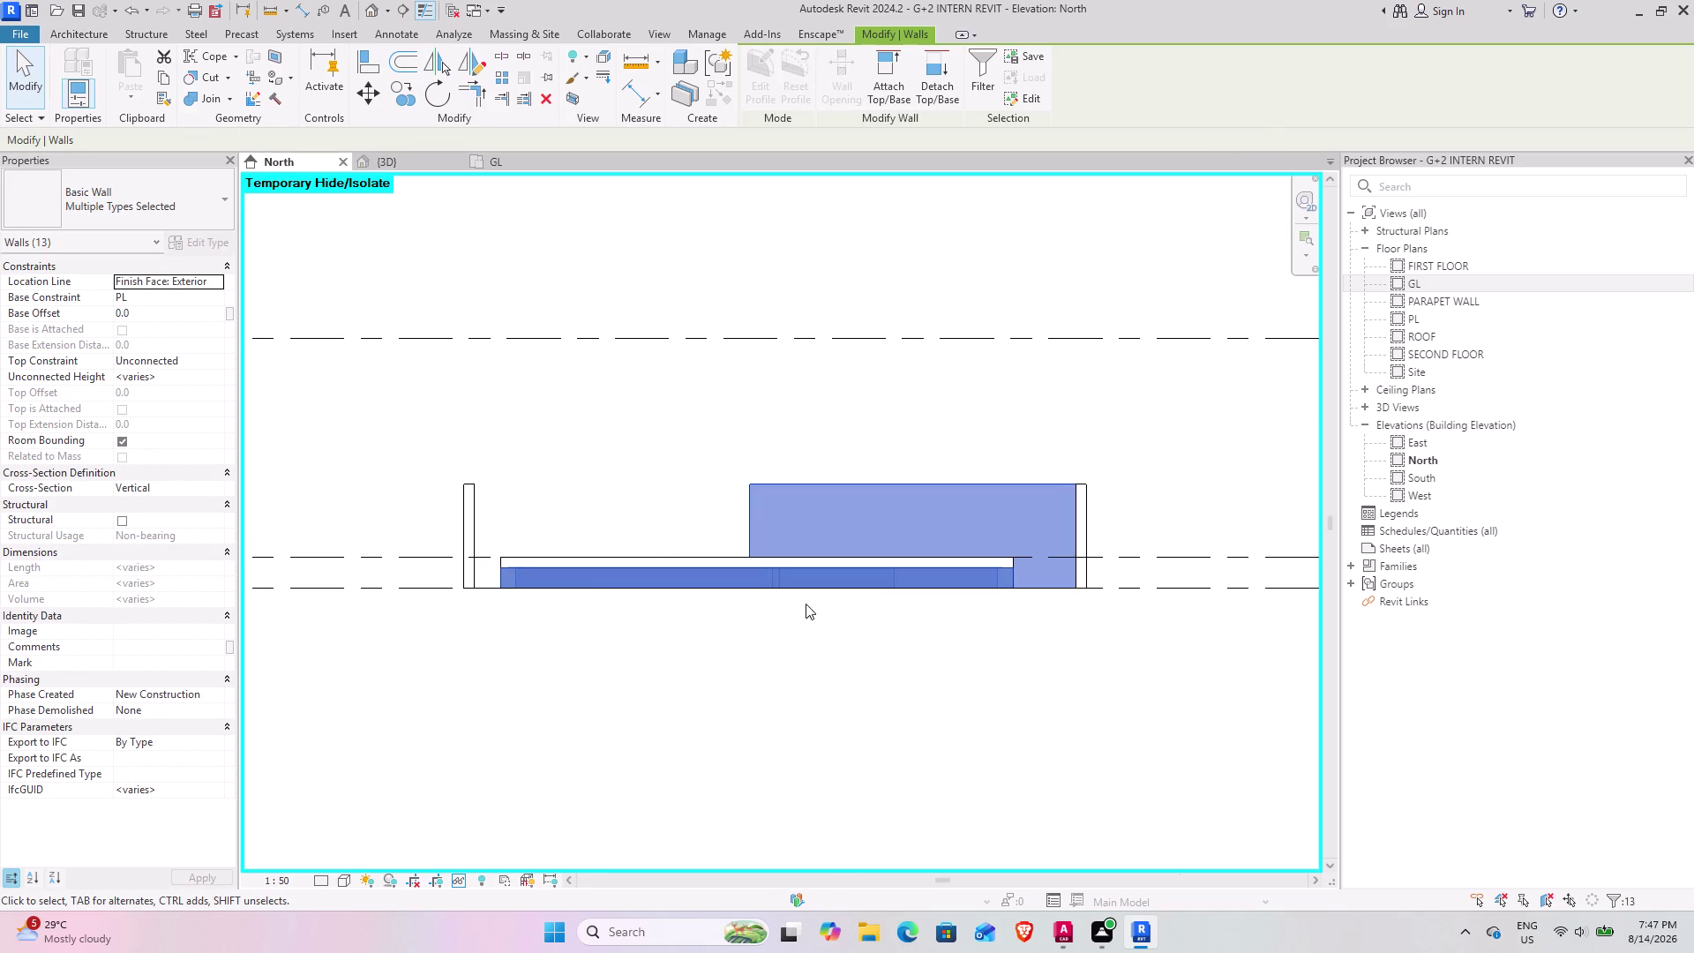
scroll(up, 3)
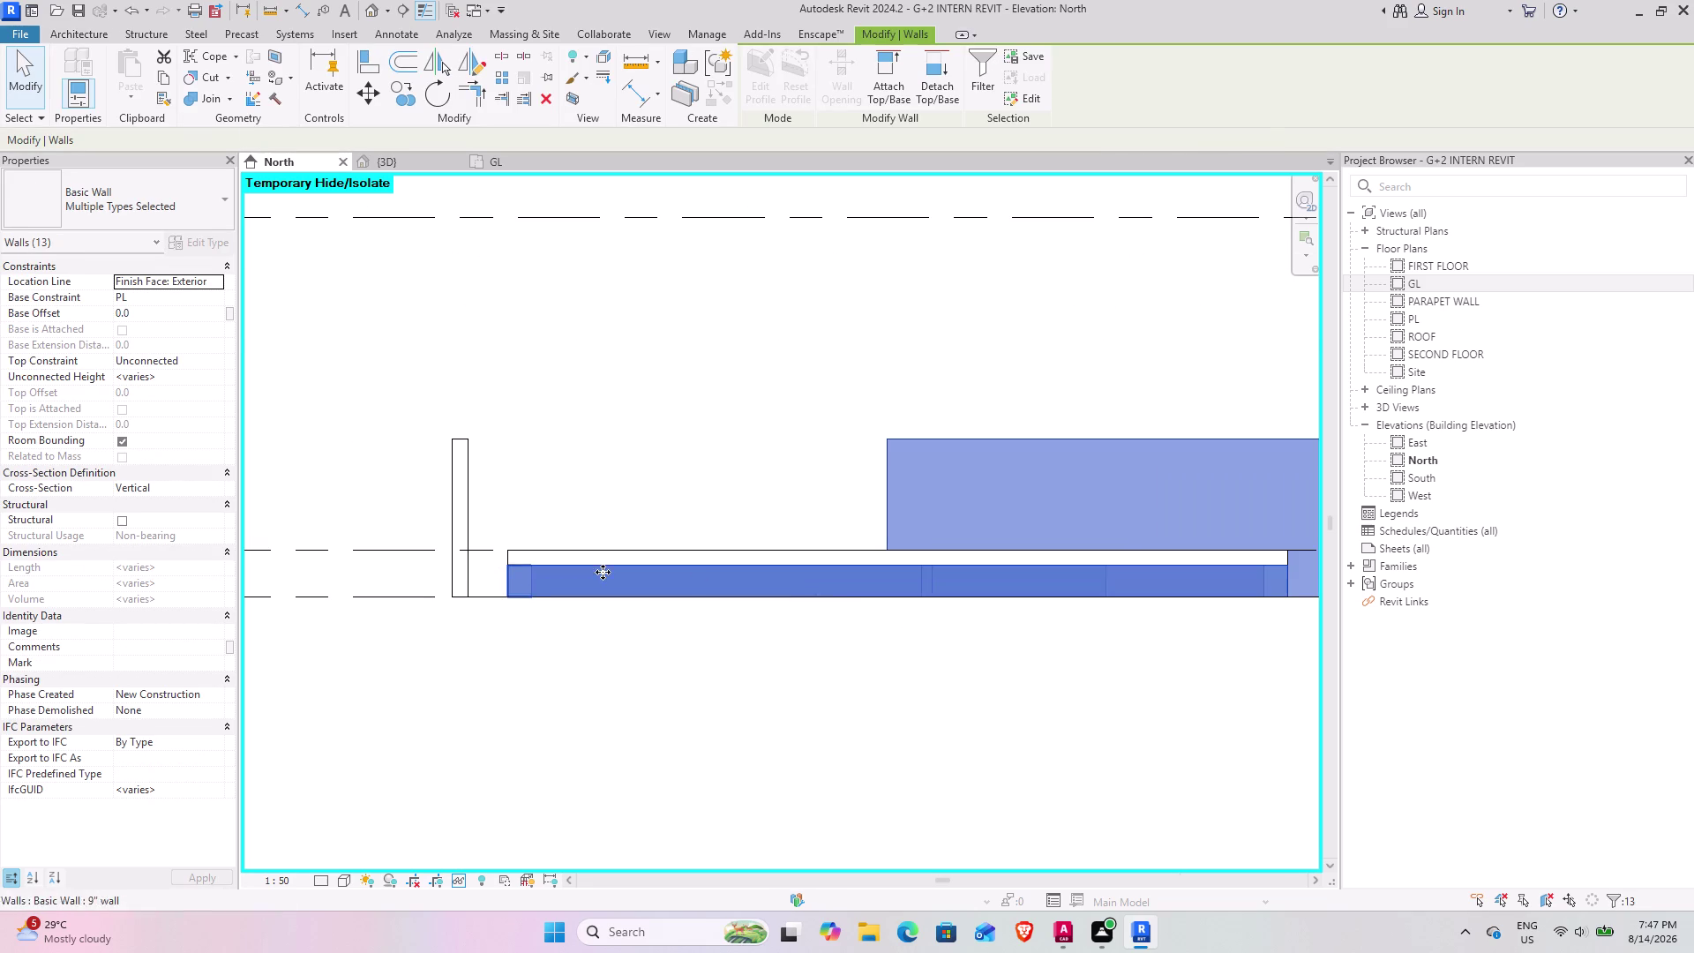
click(1009, 434)
scroll(down, 3)
middle_drag(1130, 479, 919, 532)
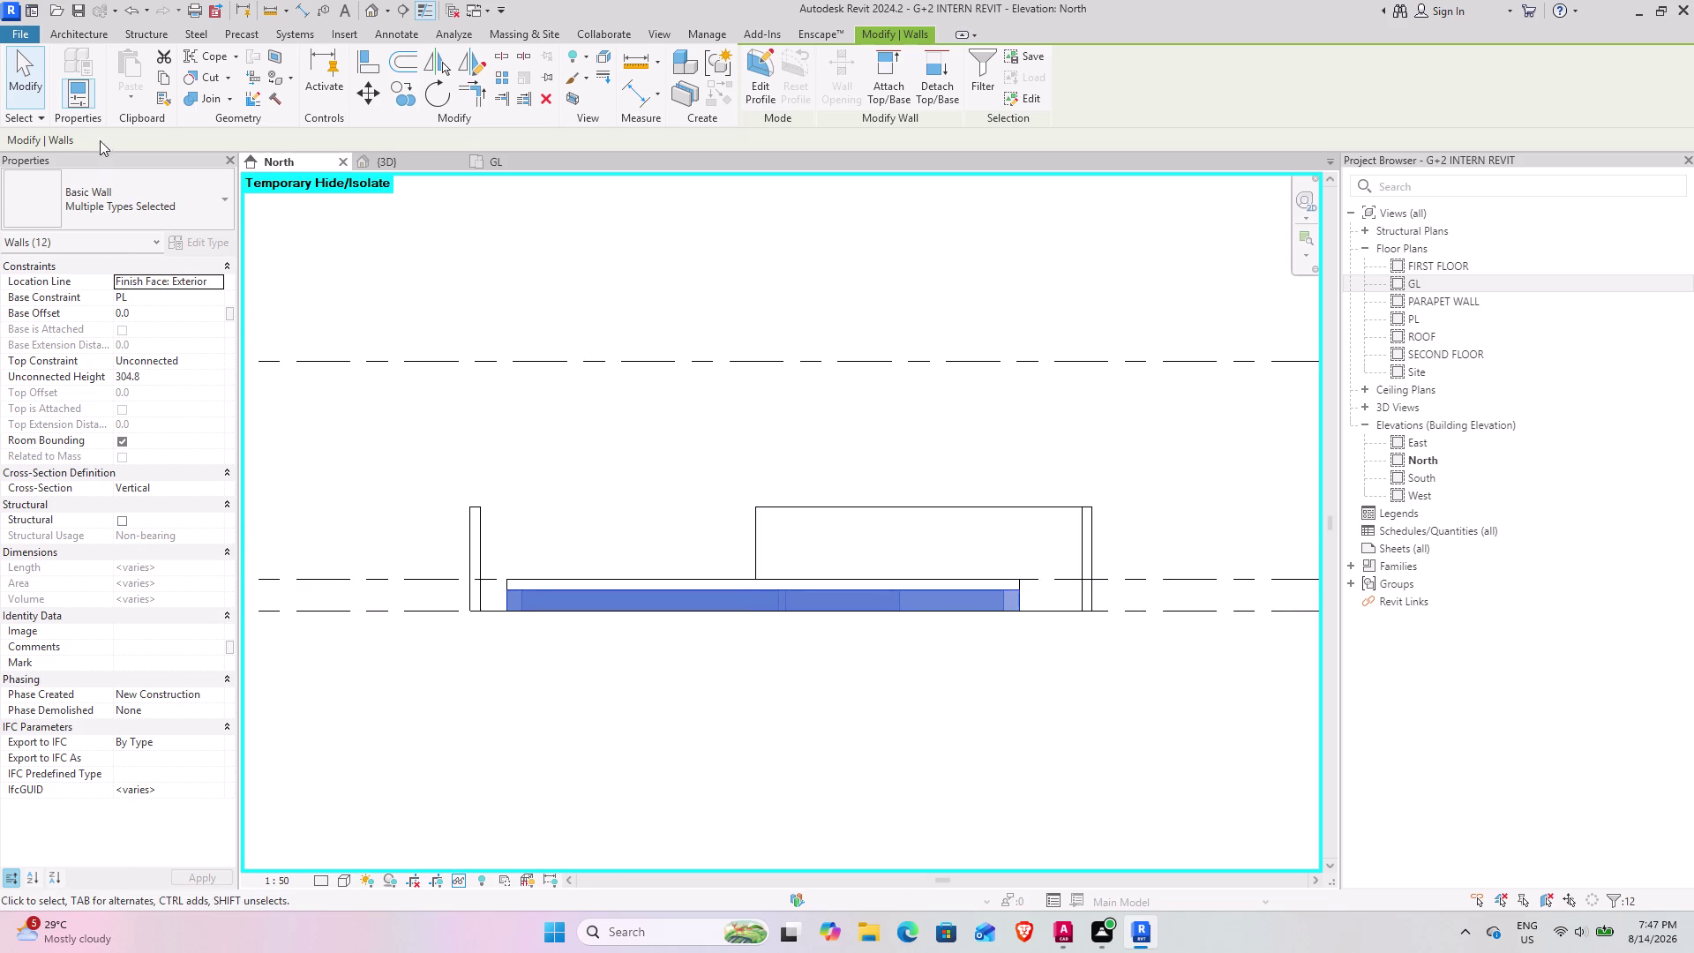
click(170, 79)
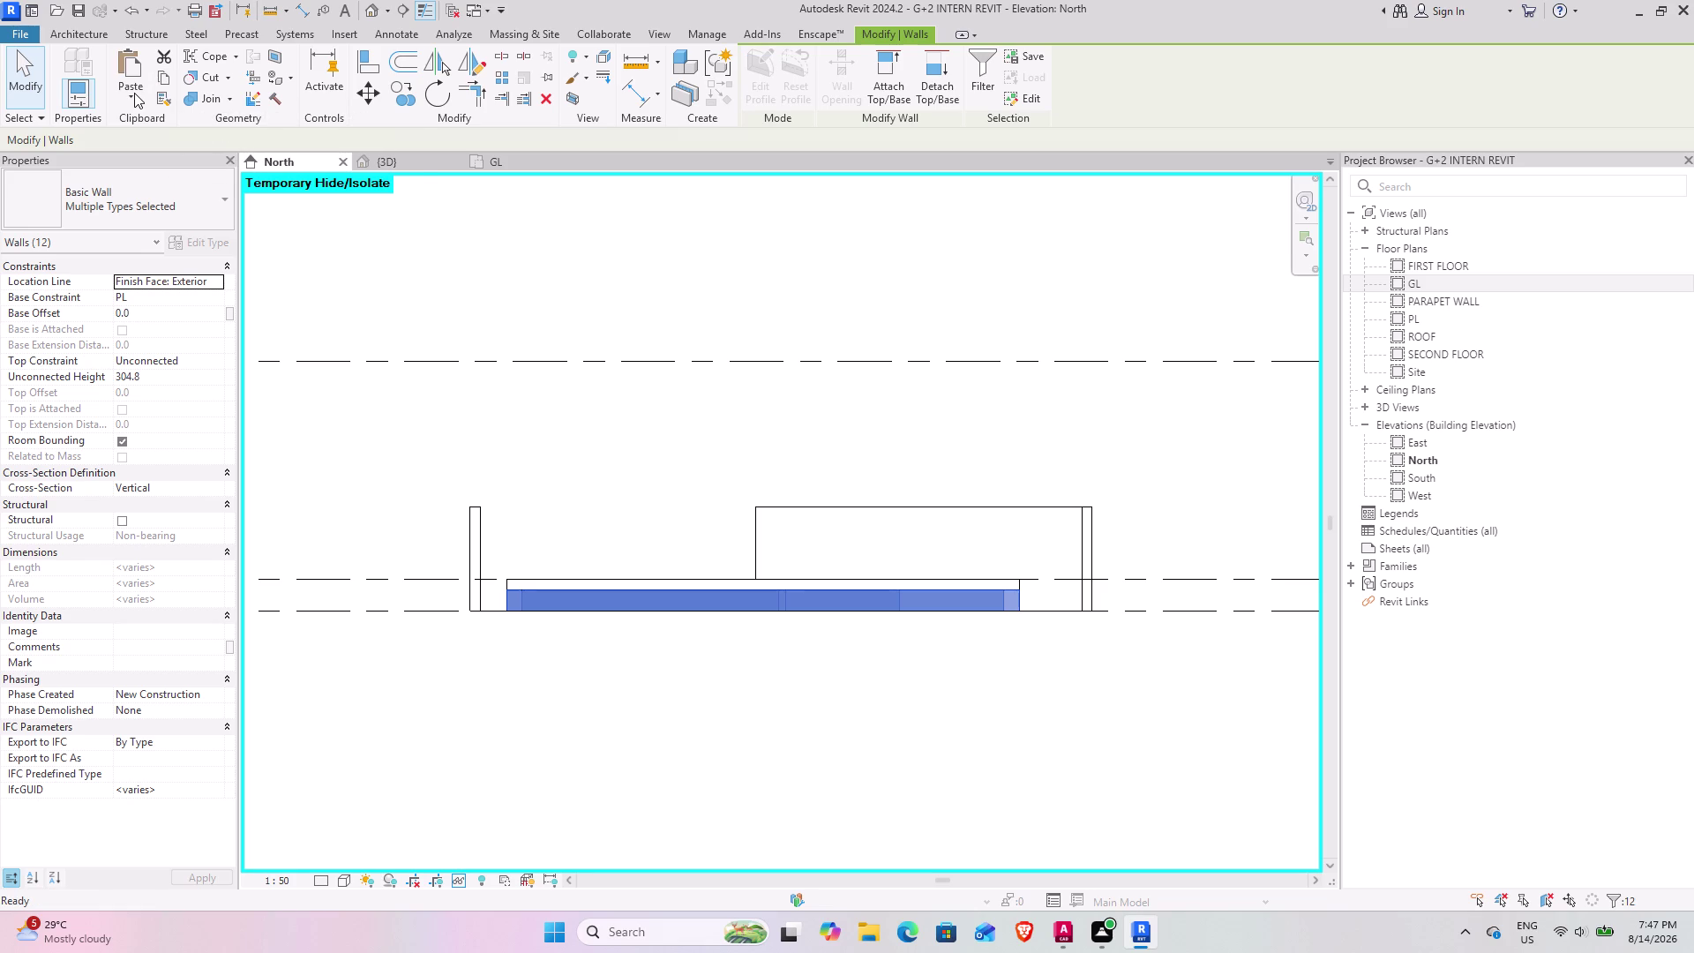
click(134, 92)
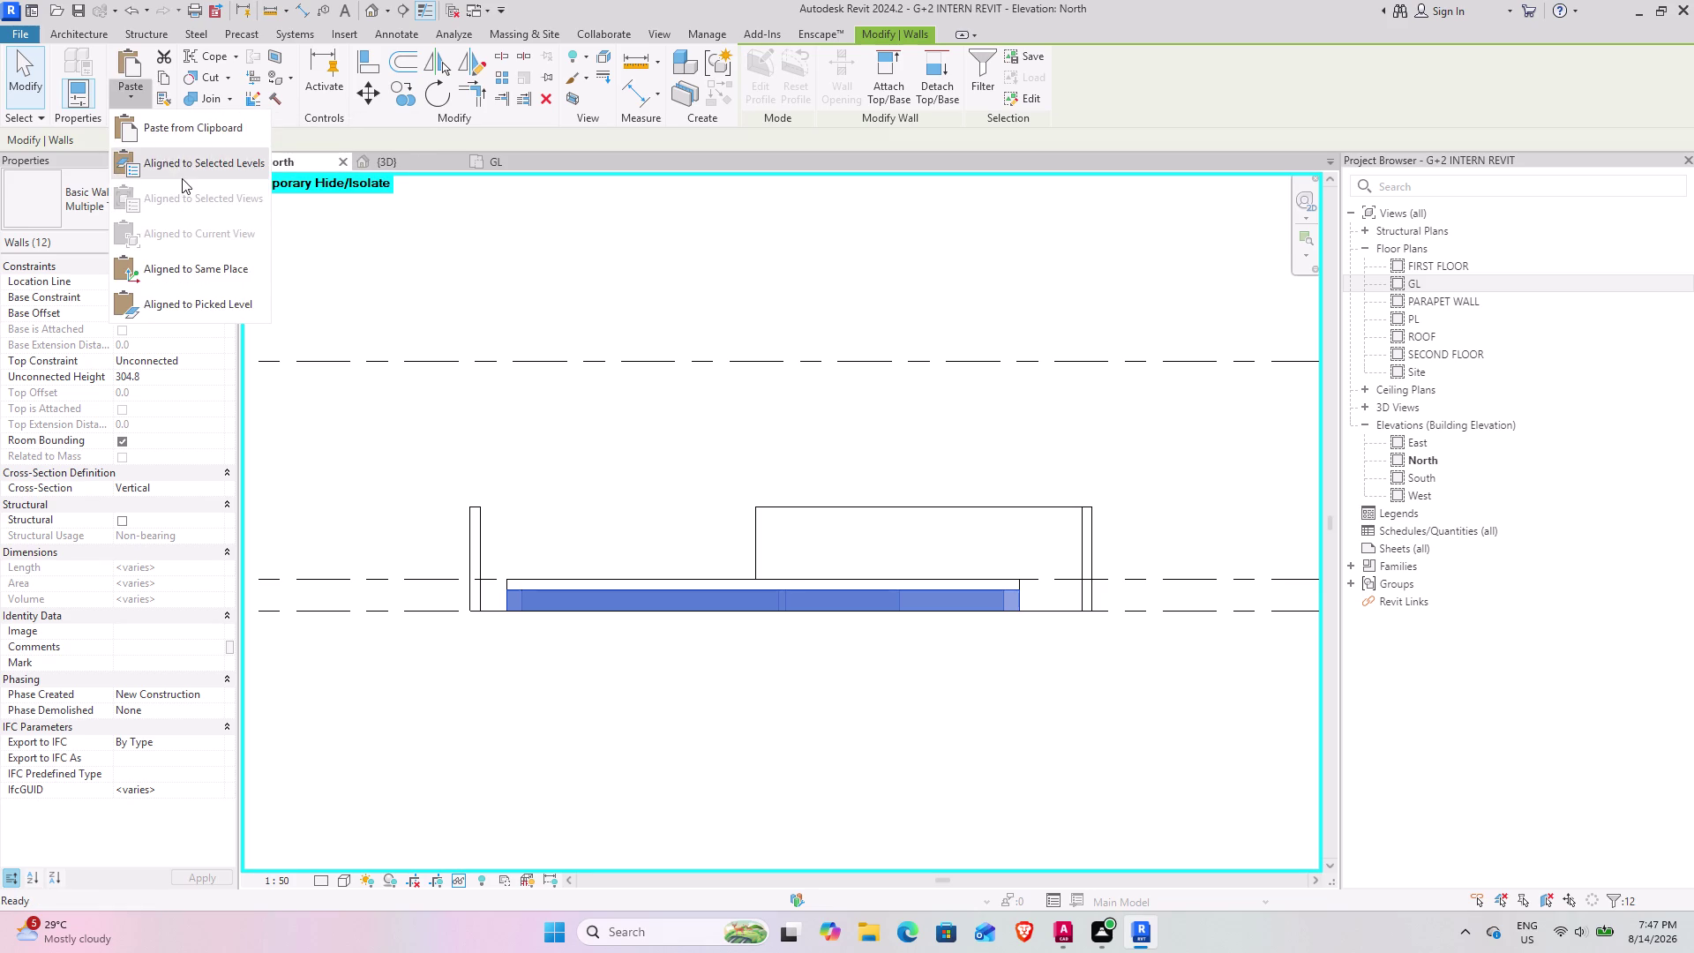
Paste the copied walls aligned to the GL level.
click(186, 172)
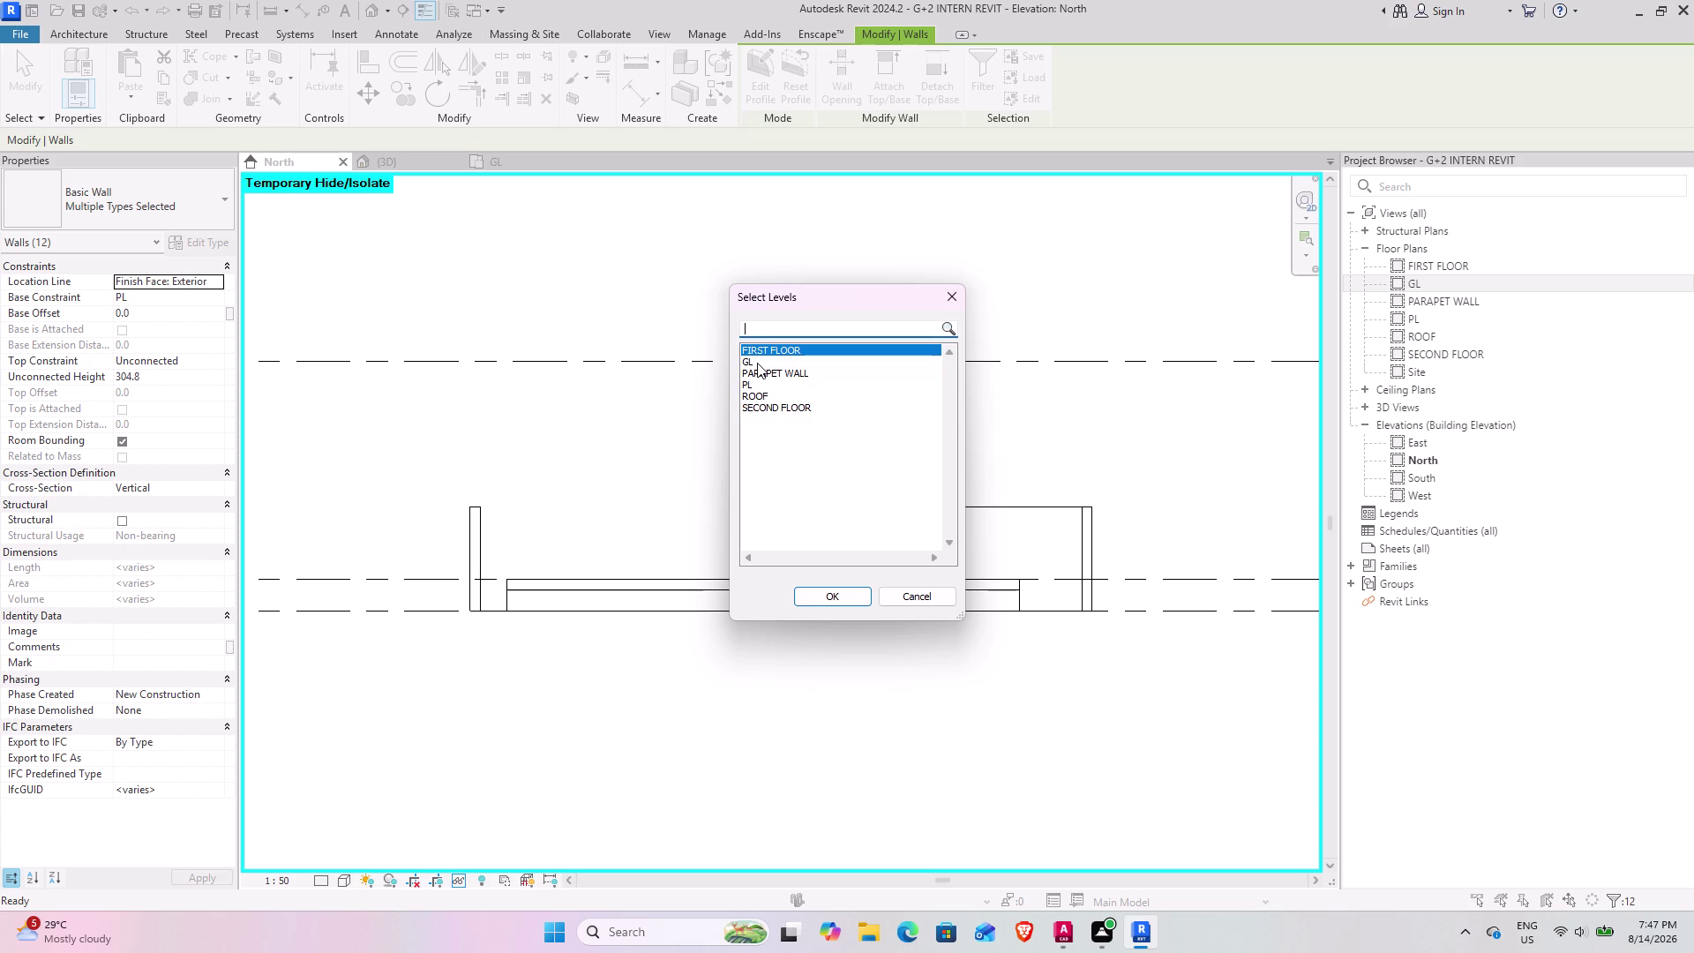
click(757, 361)
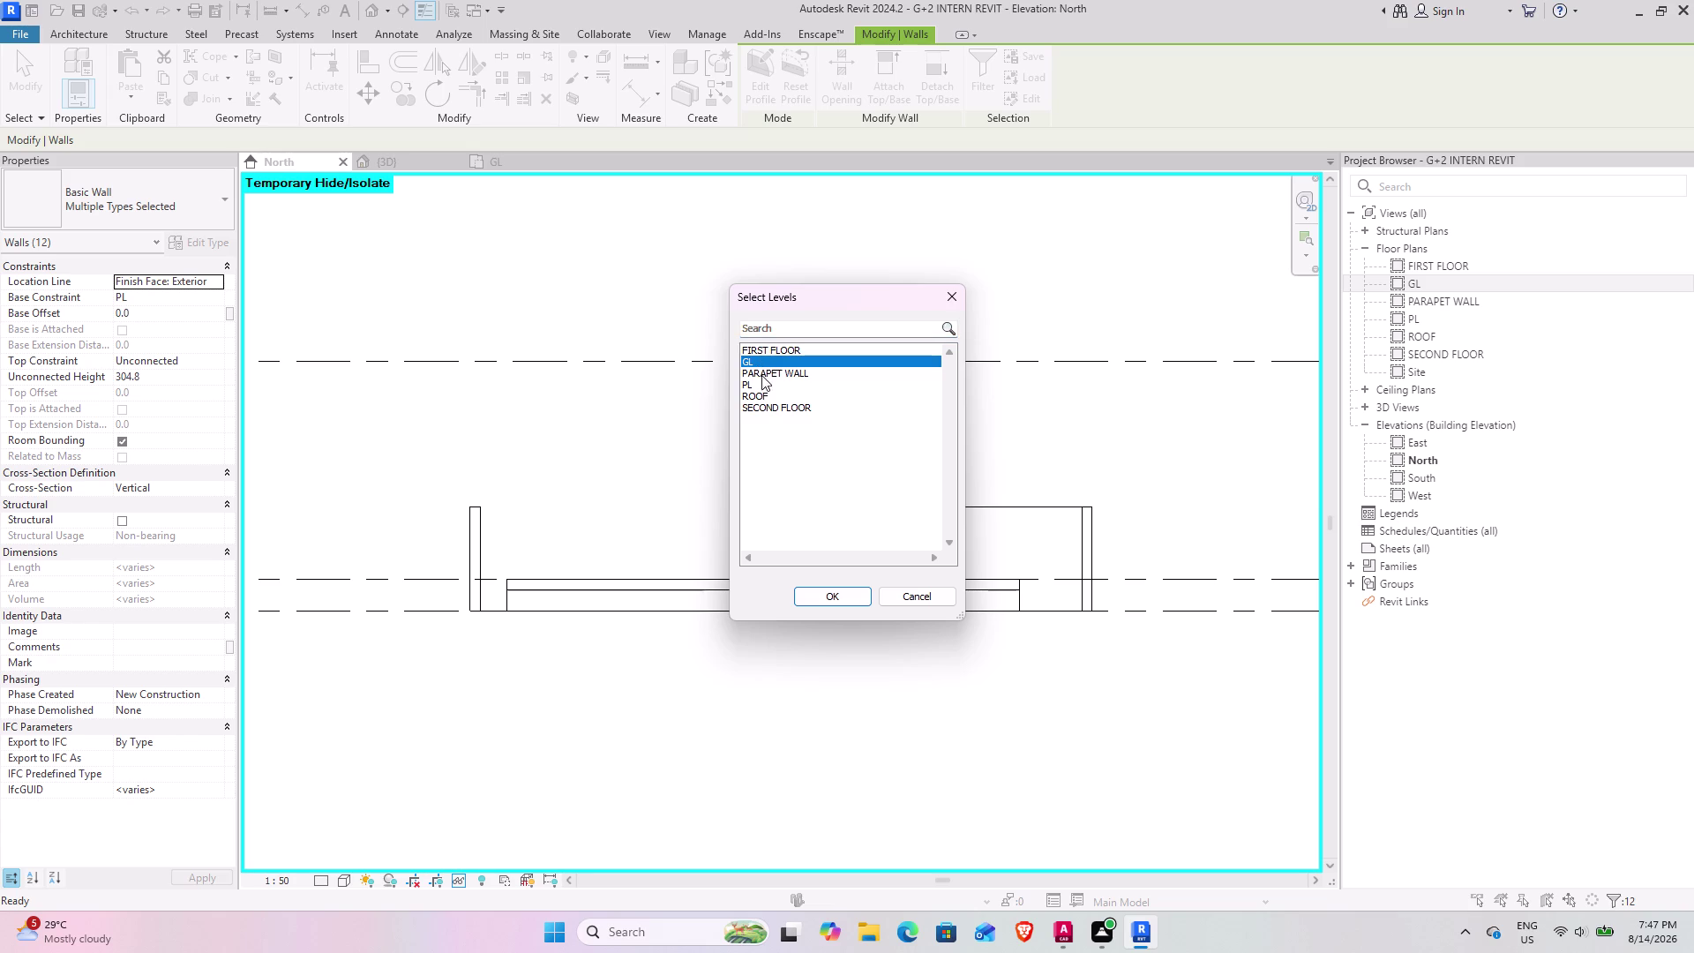
click(827, 596)
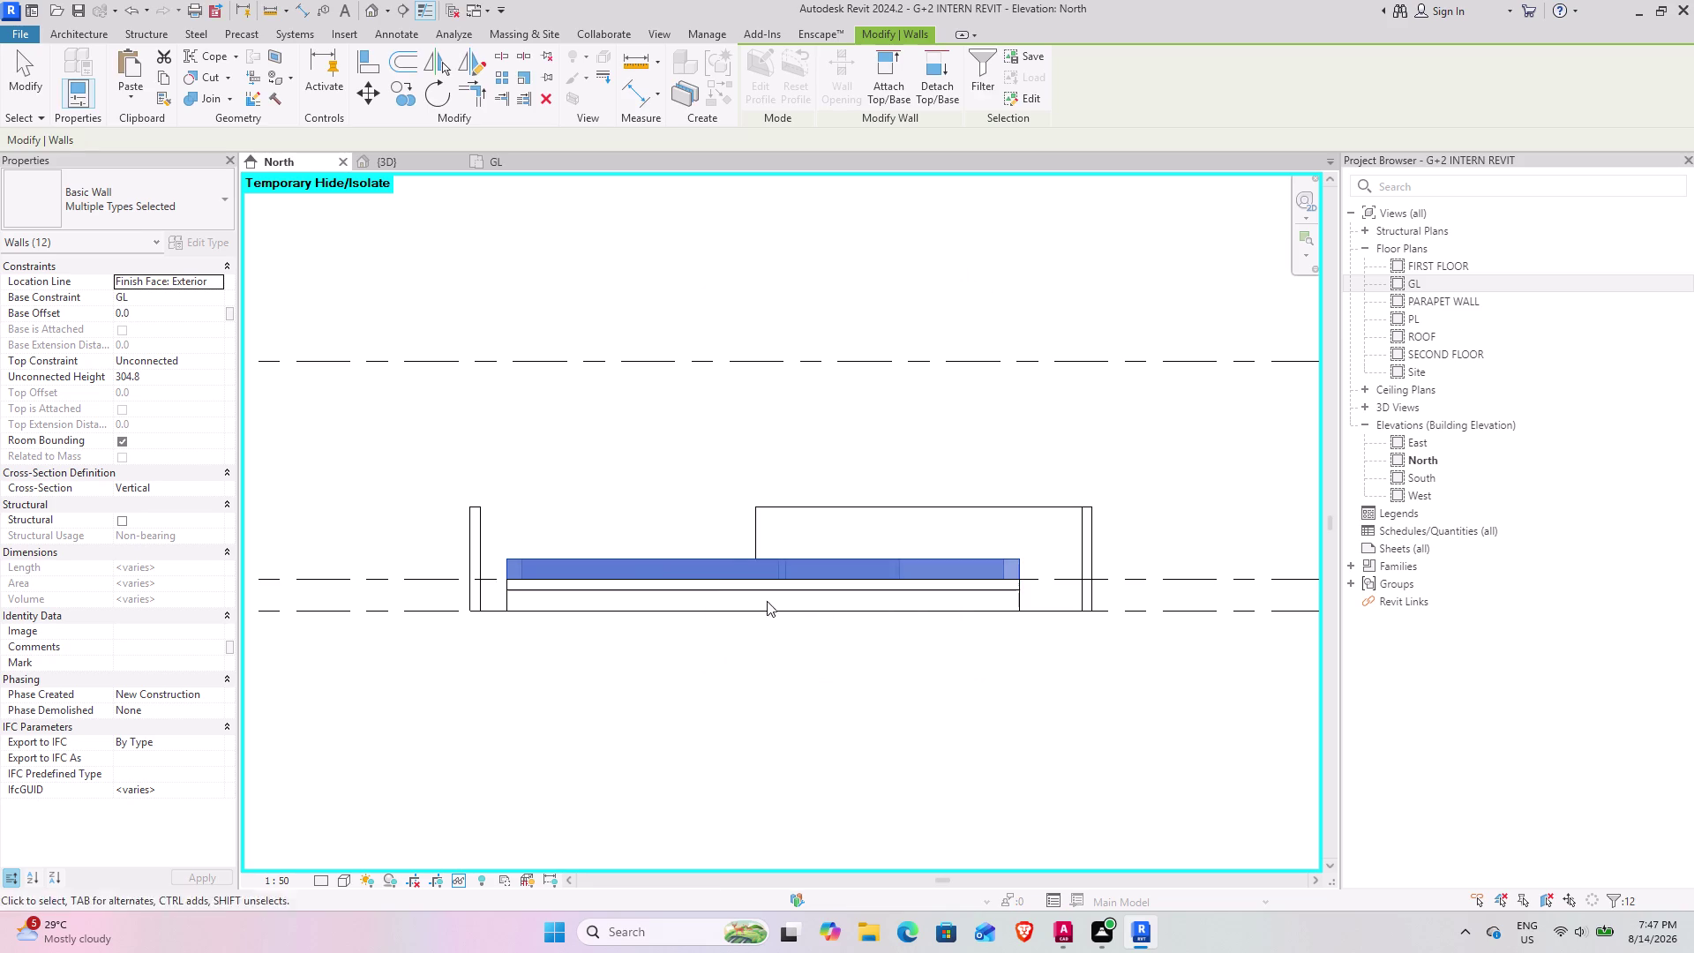
Set the pasted walls' unconnected height to 10' (3048 mm).
click(150, 381)
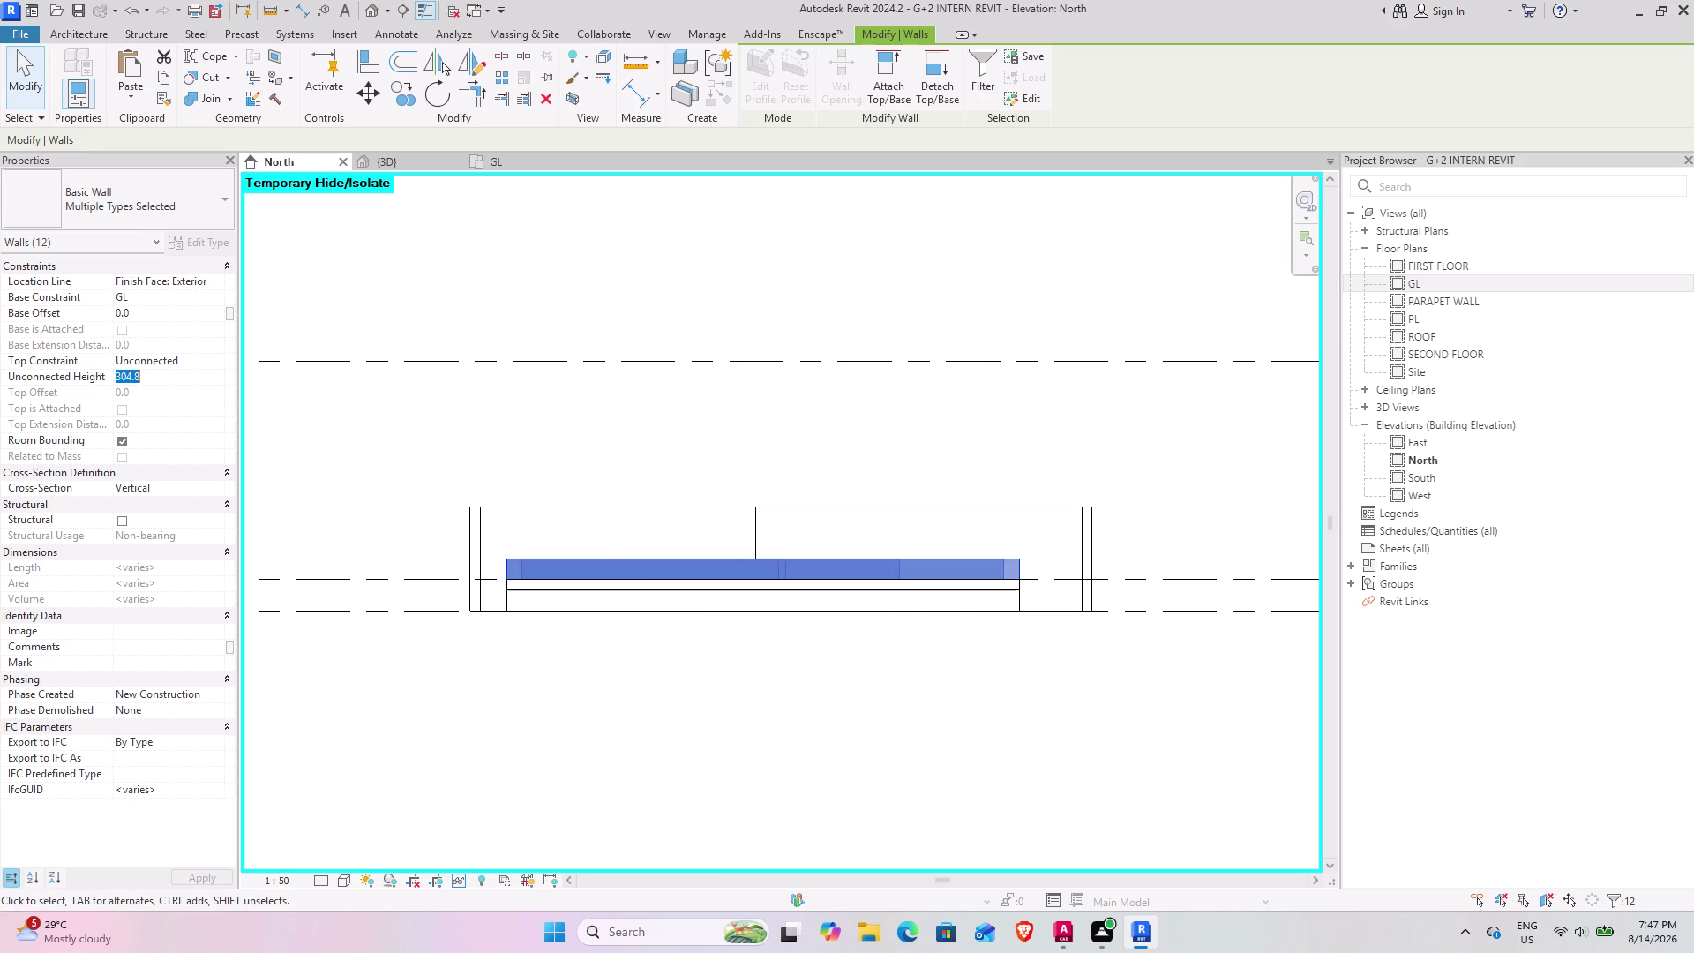
text(10')
key(Return)
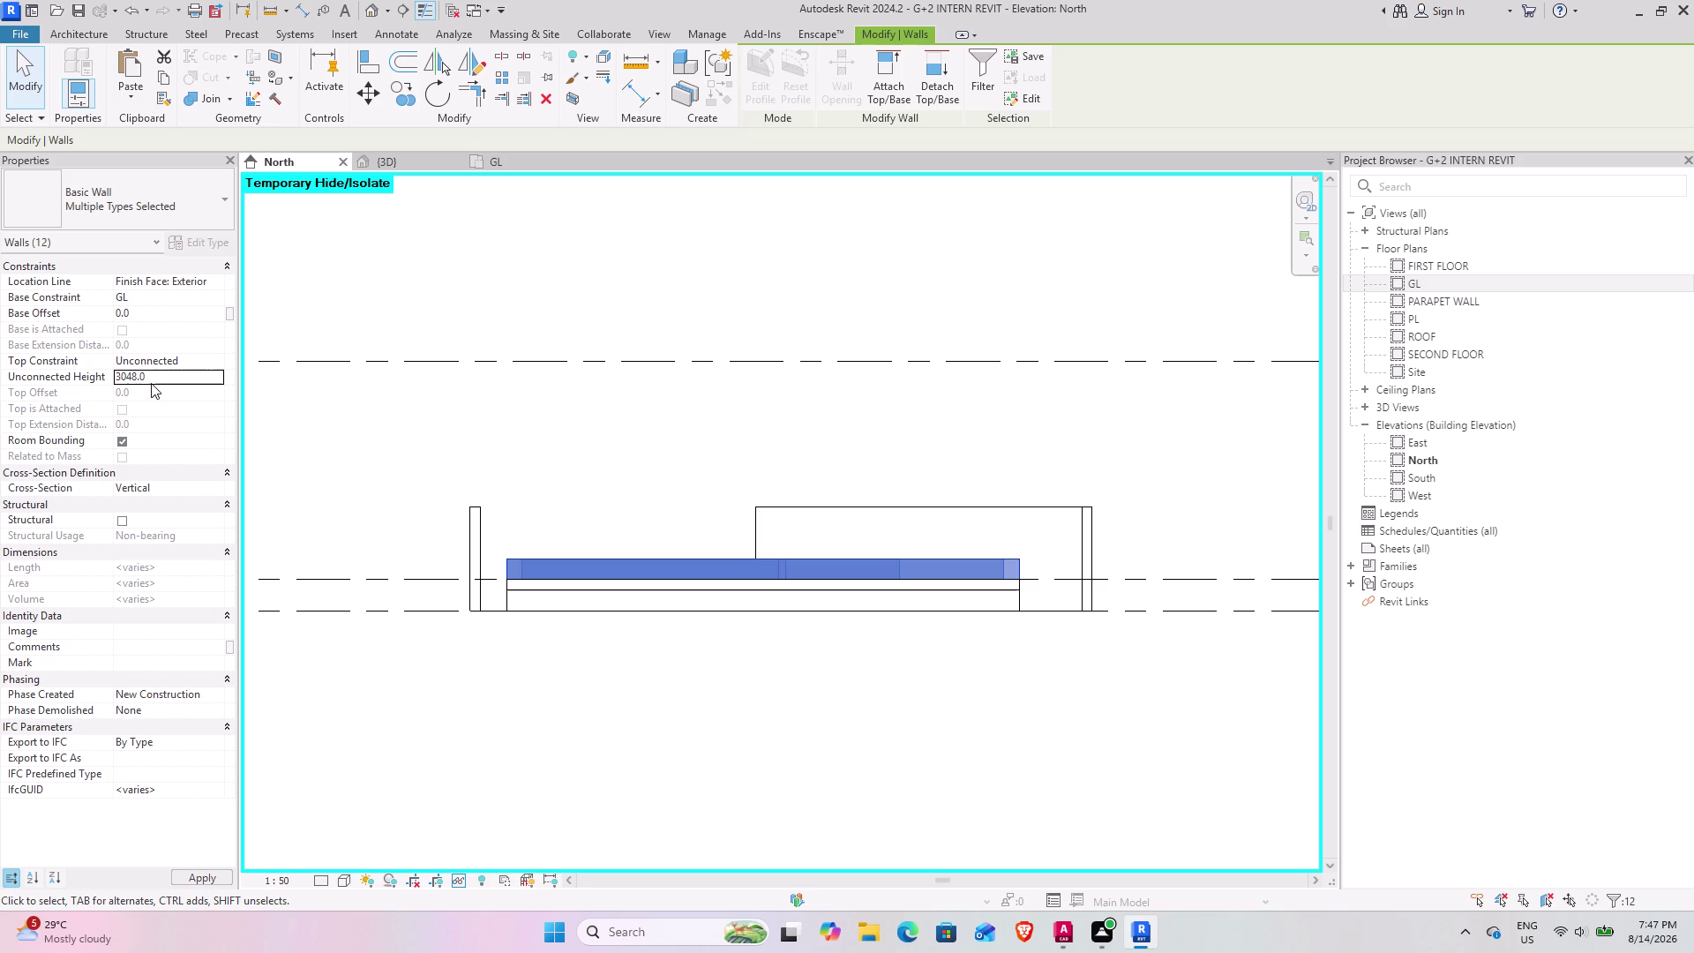
click(470, 470)
scroll(down, 3)
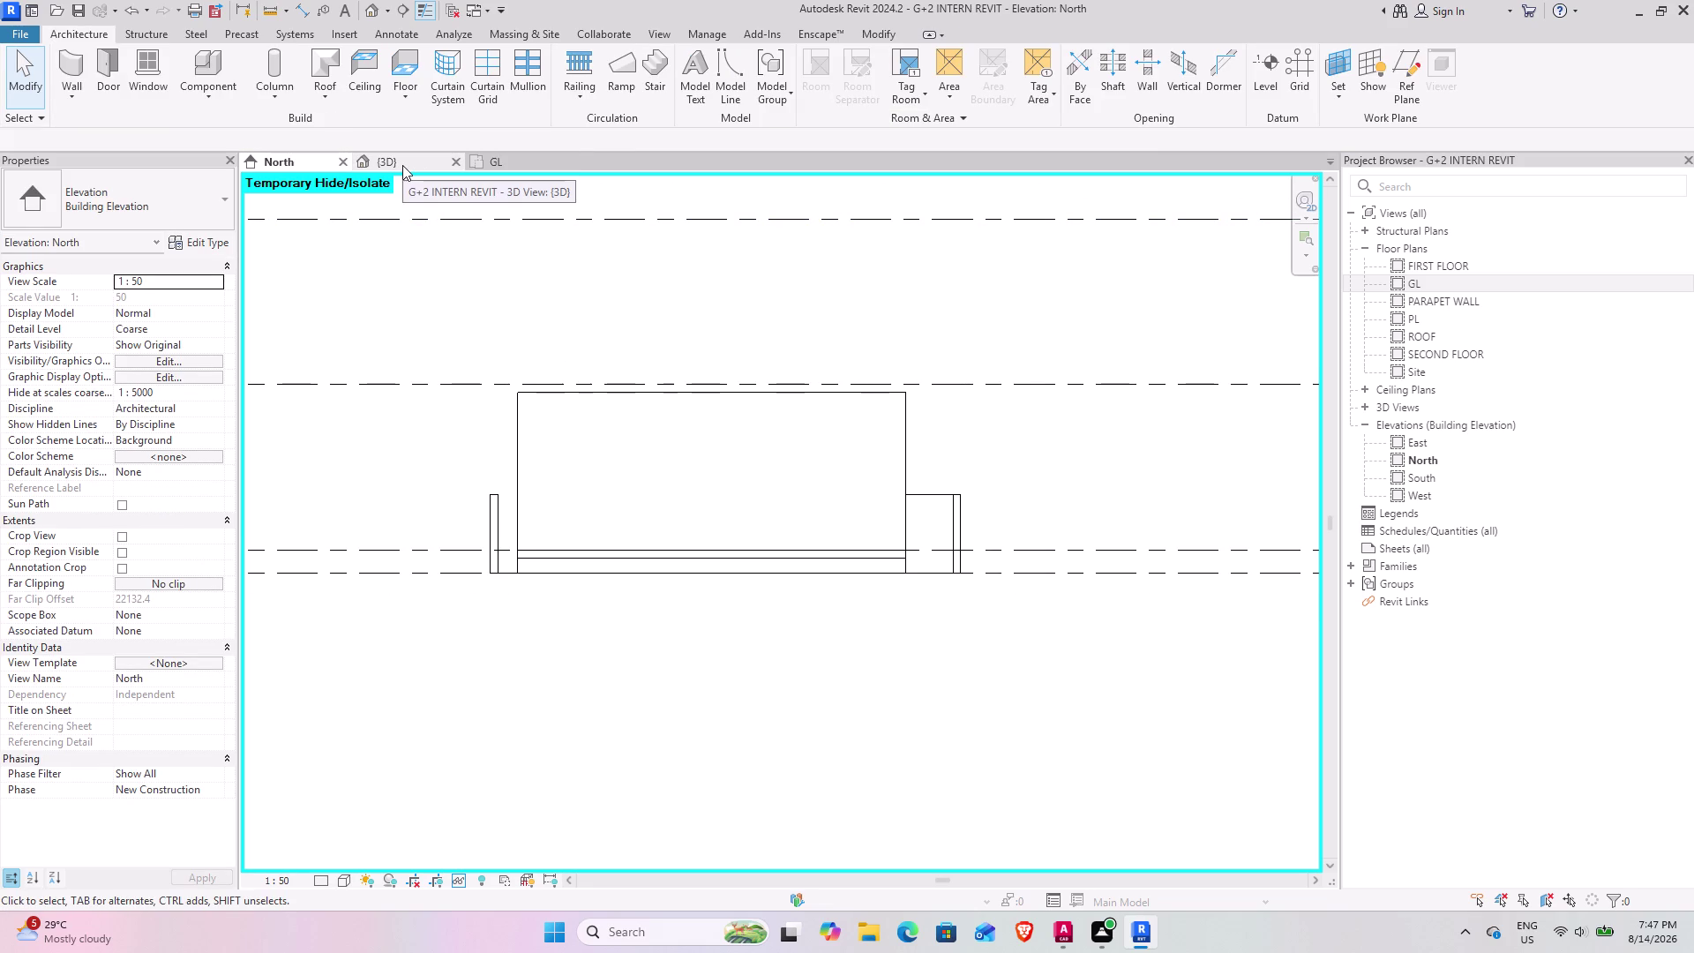
Reset Temporary Hide/Isolate with HR so all hidden elements reappear.
text(HR)
scroll(down, 3)
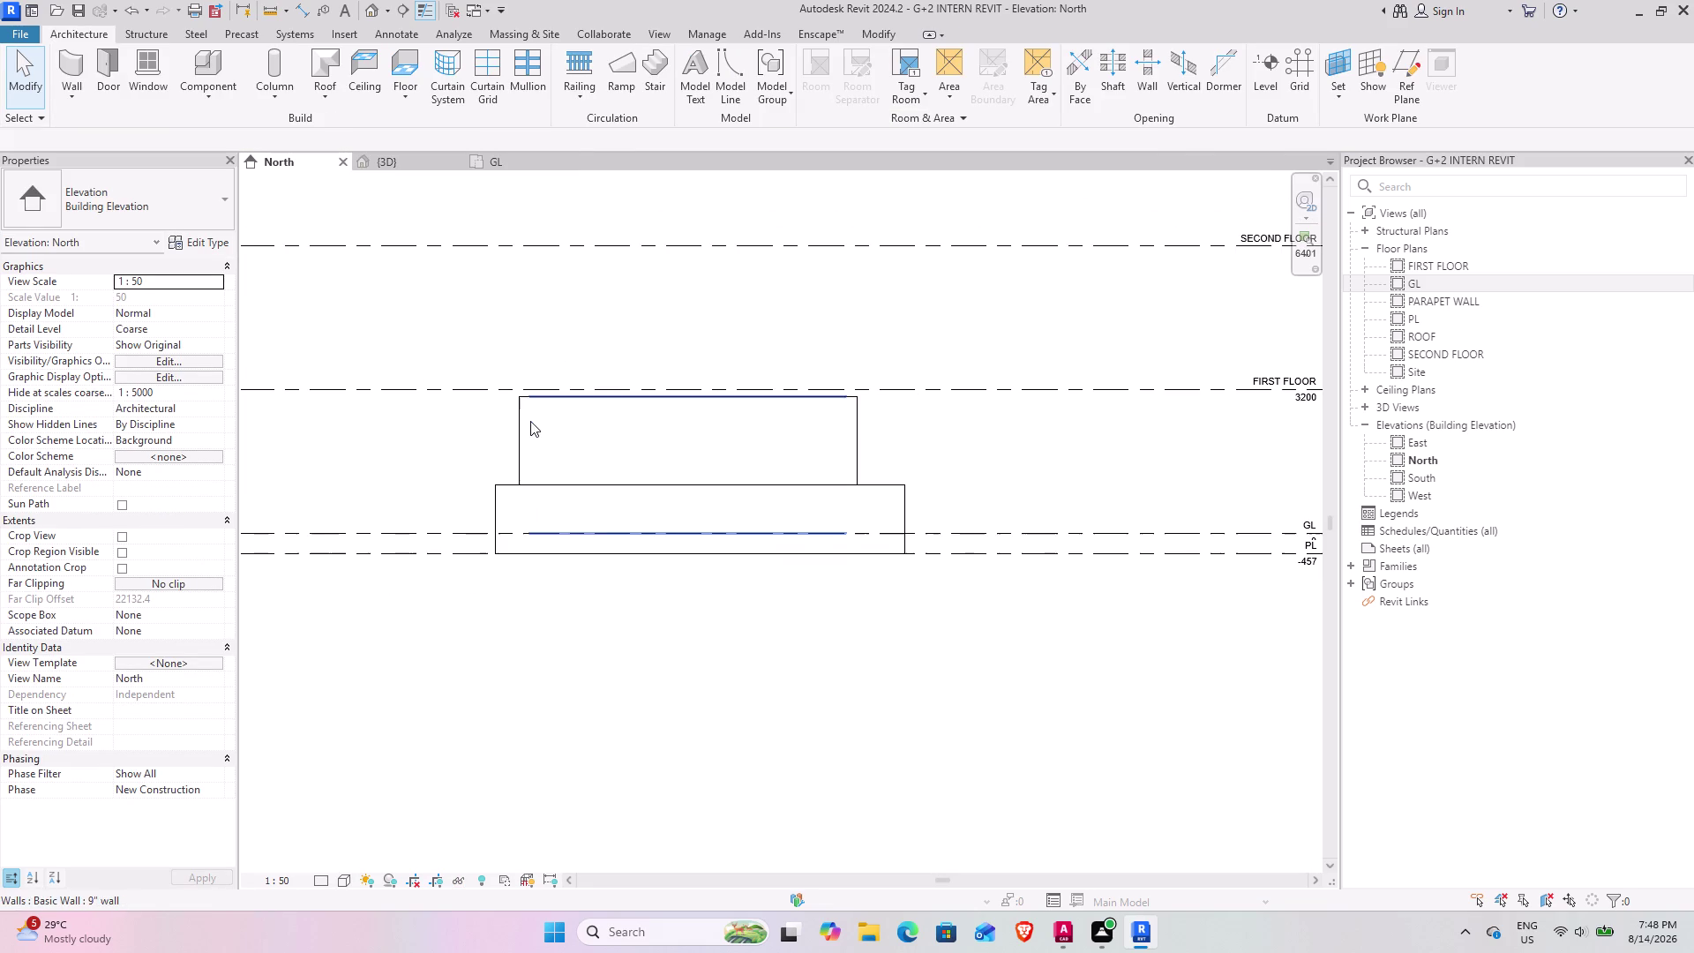
middle_drag(613, 466, 591, 588)
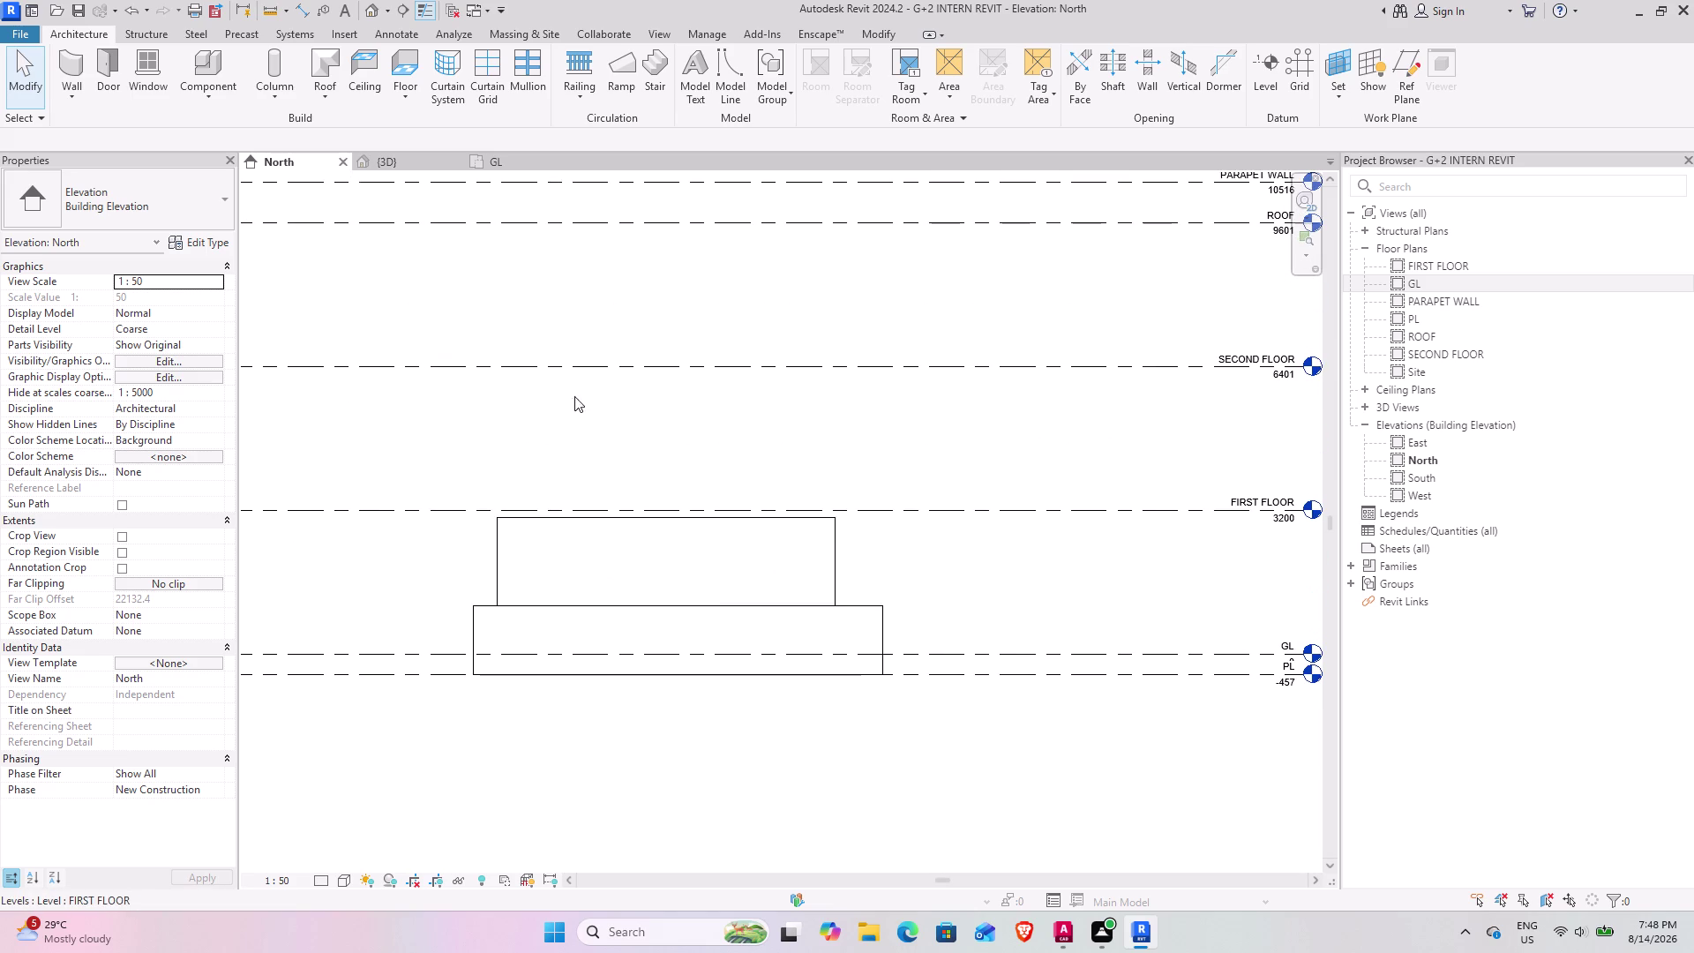
Orbit the {3D} view to inspect the house walls and the stair area.
click(378, 163)
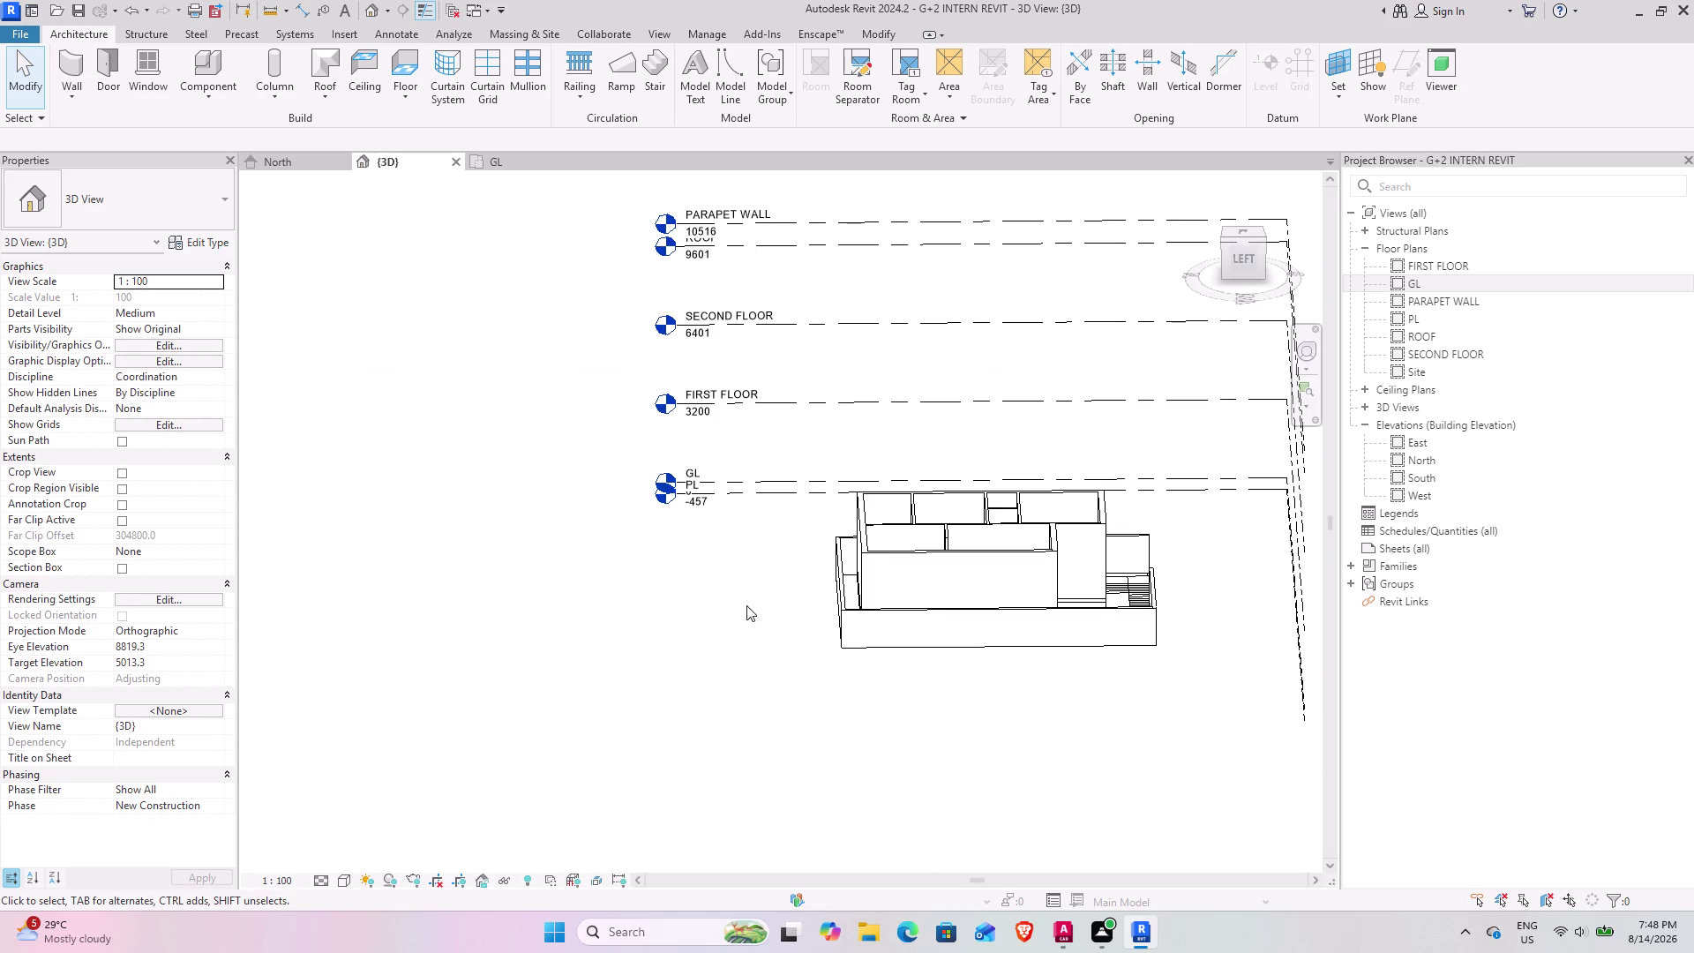
middle_drag(799, 615, 713, 768)
scroll(down, 3)
scroll(up, 3)
middle_drag(988, 648, 979, 649)
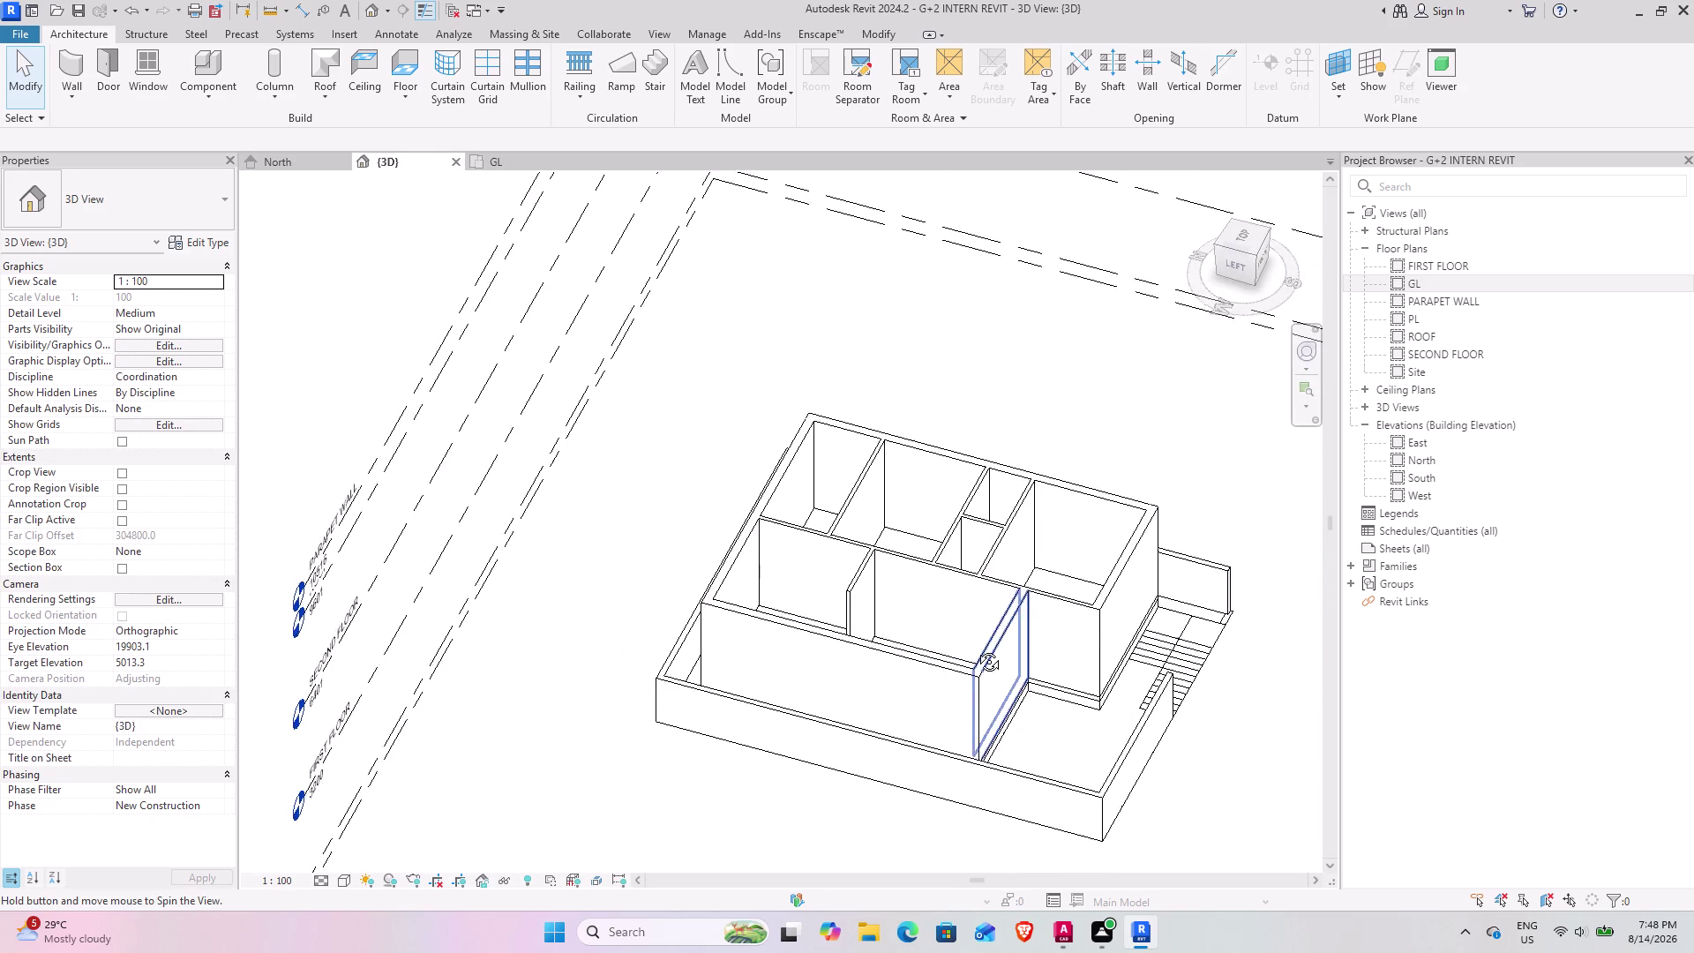
middle_drag(979, 648, 622, 649)
scroll(up, 3)
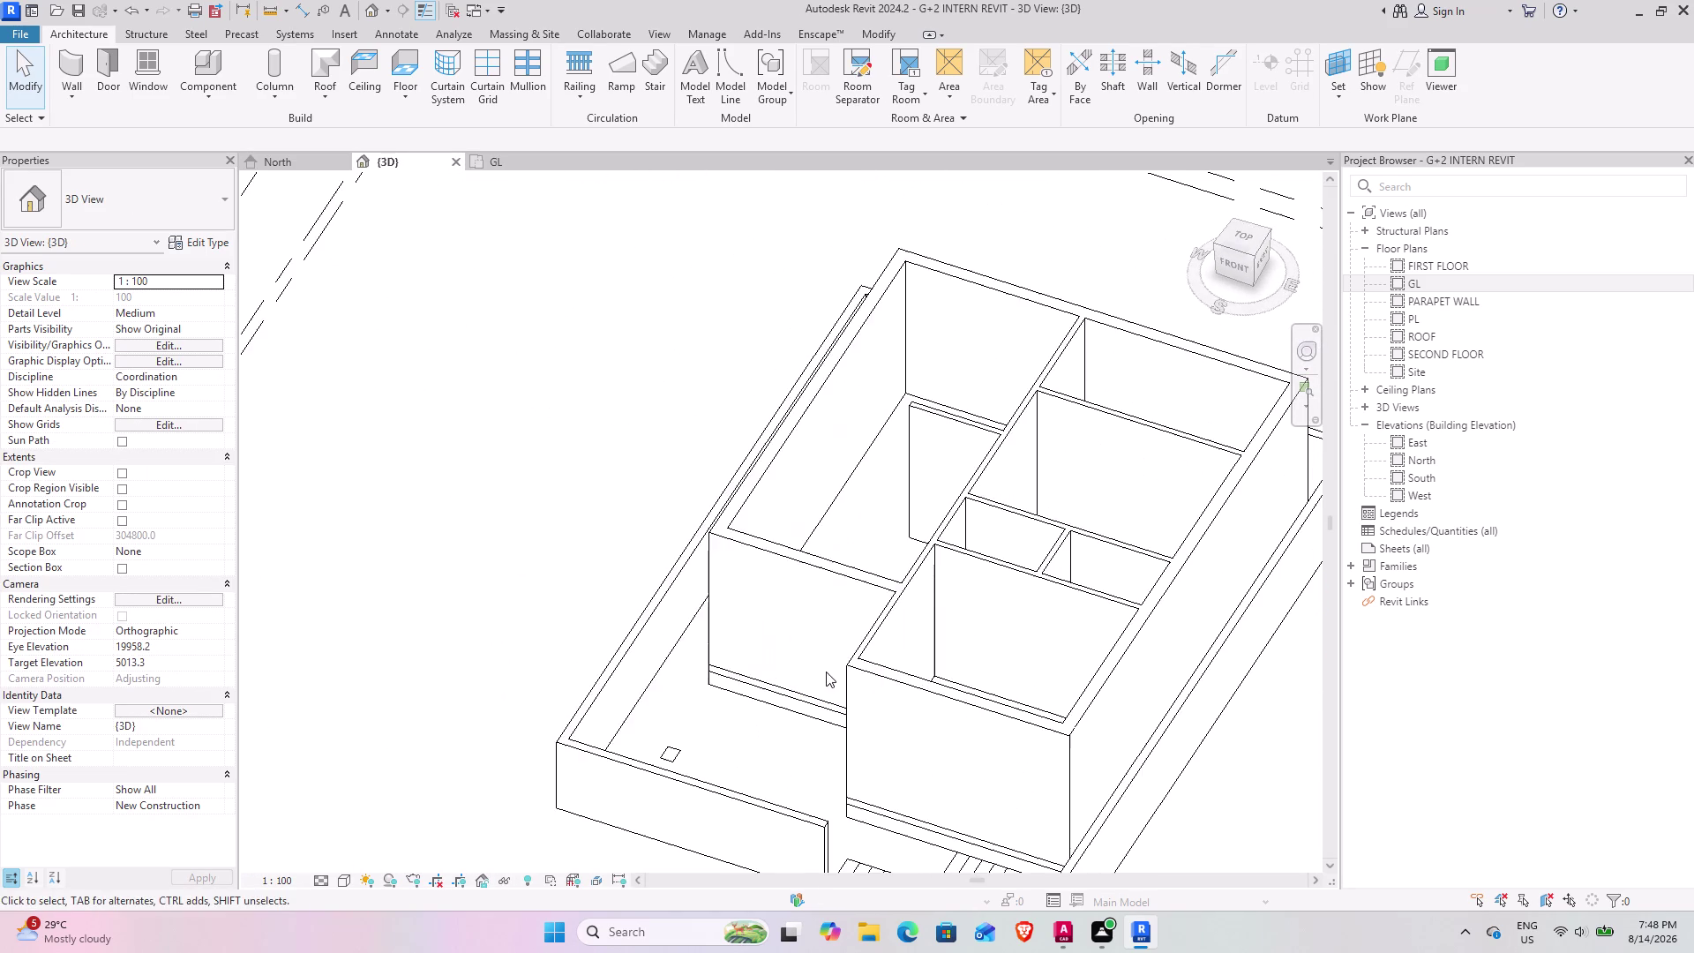
scroll(up, 3)
middle_drag(583, 708, 613, 651)
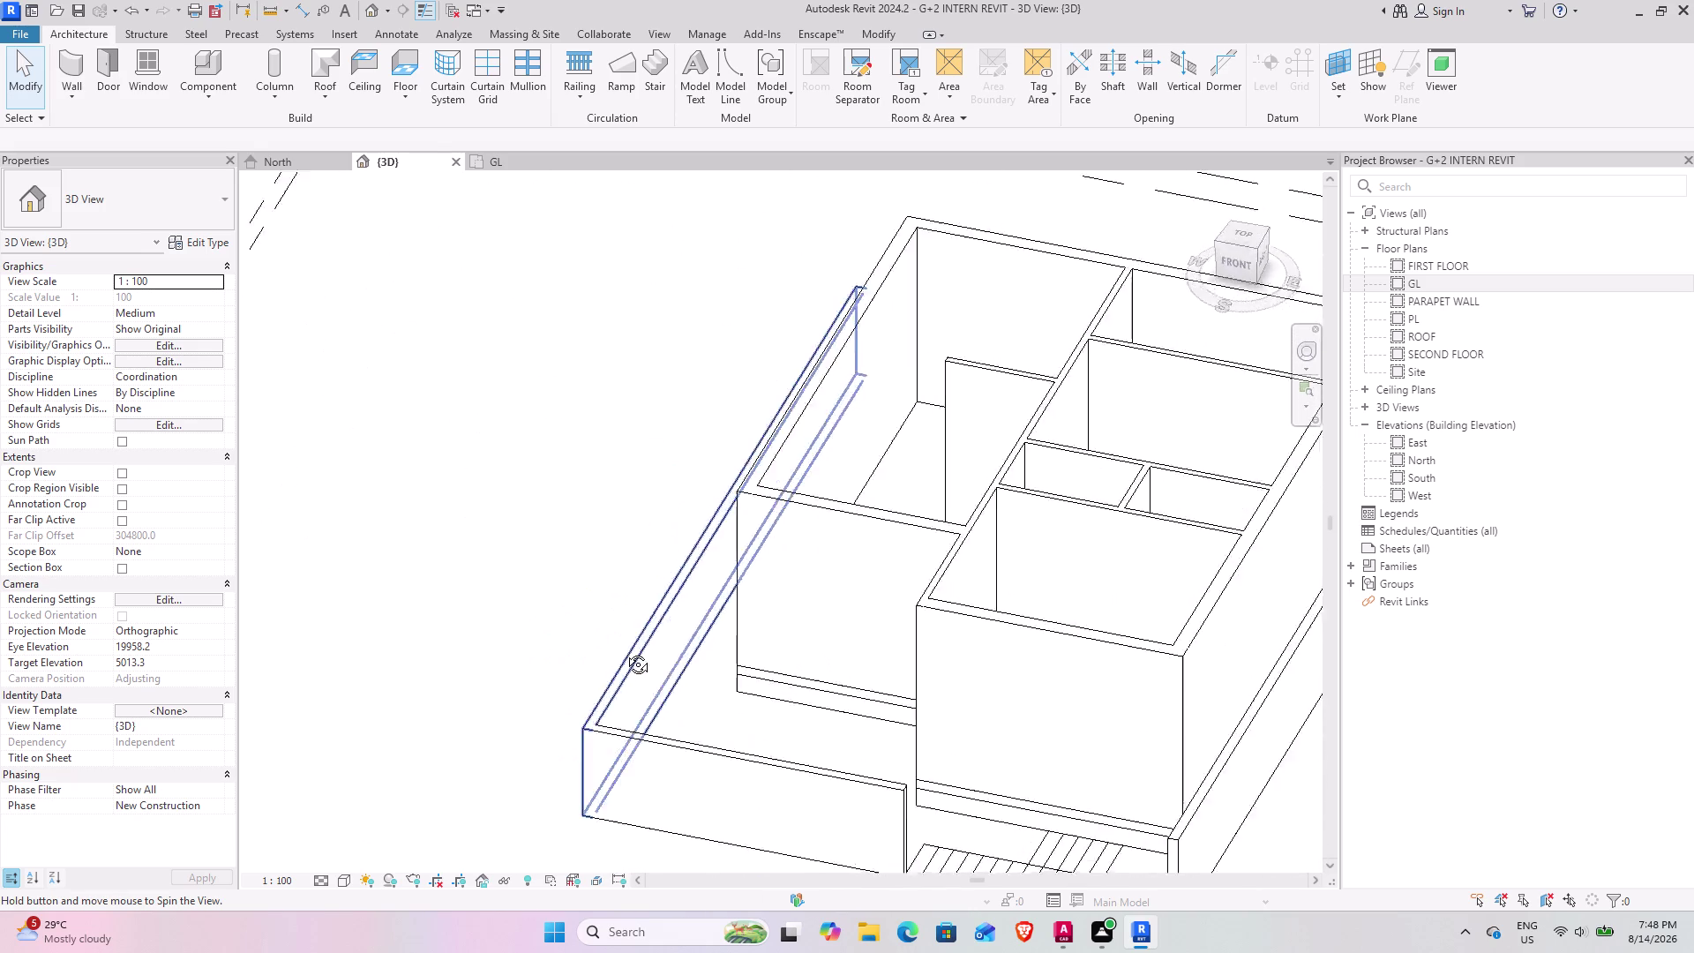
middle_drag(613, 651, 819, 545)
scroll(down, 3)
middle_drag(923, 572, 678, 511)
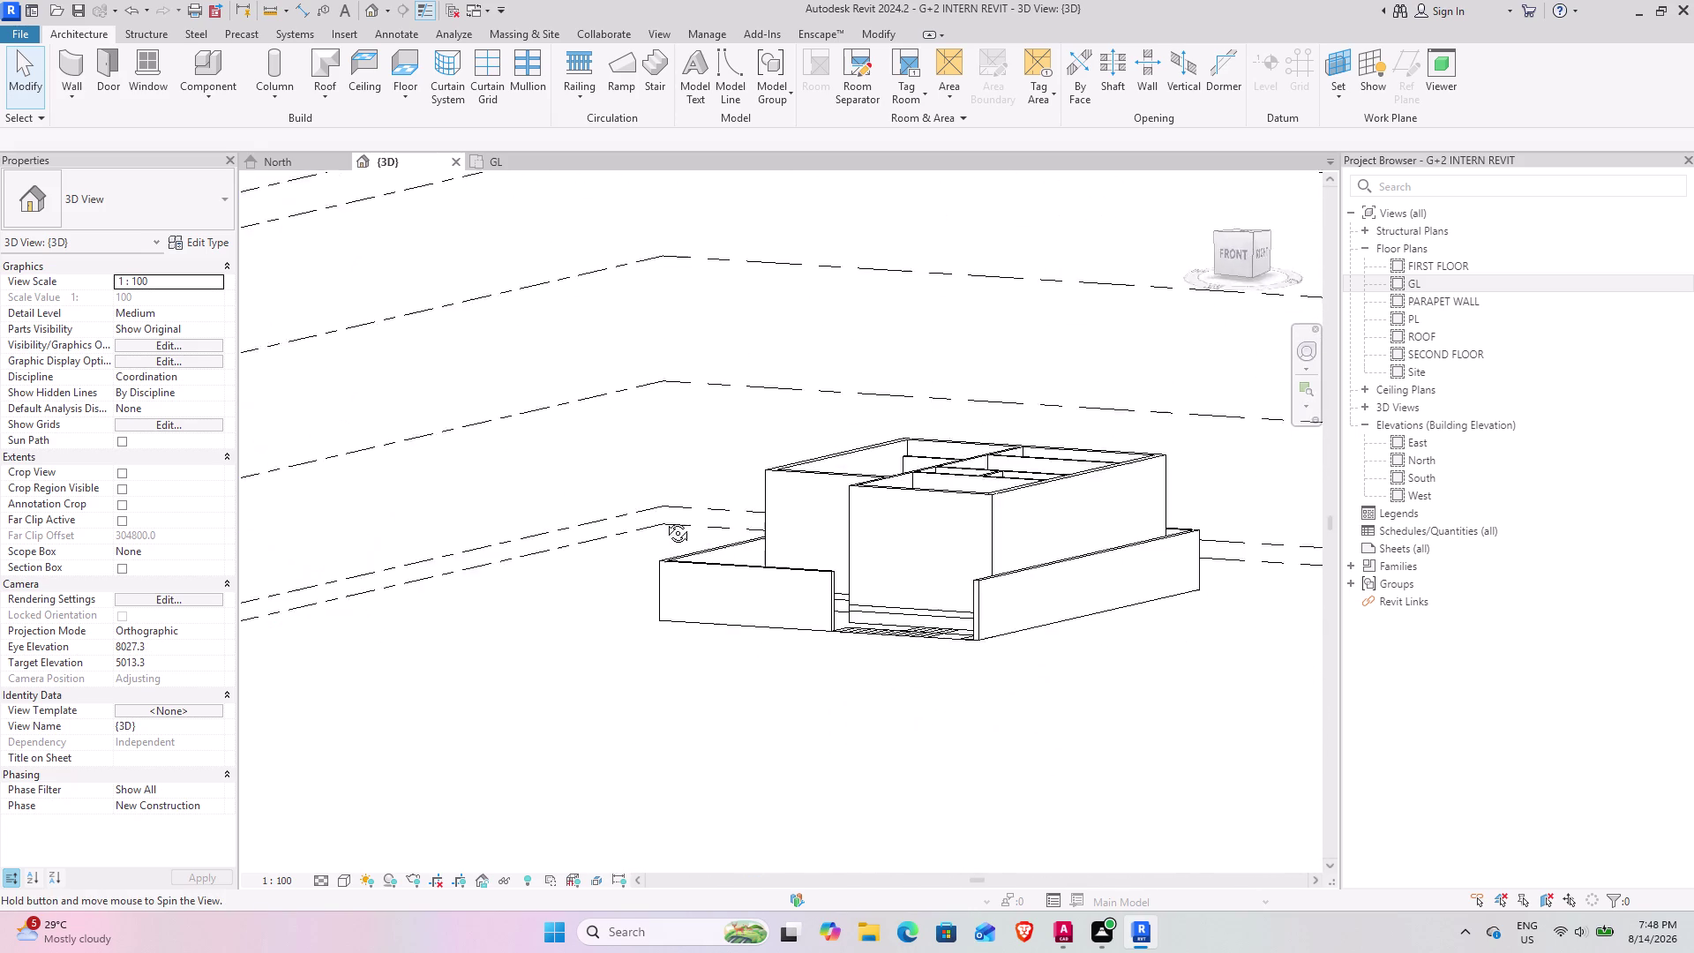
middle_drag(678, 511, 651, 677)
scroll(up, 3)
middle_drag(745, 634, 800, 545)
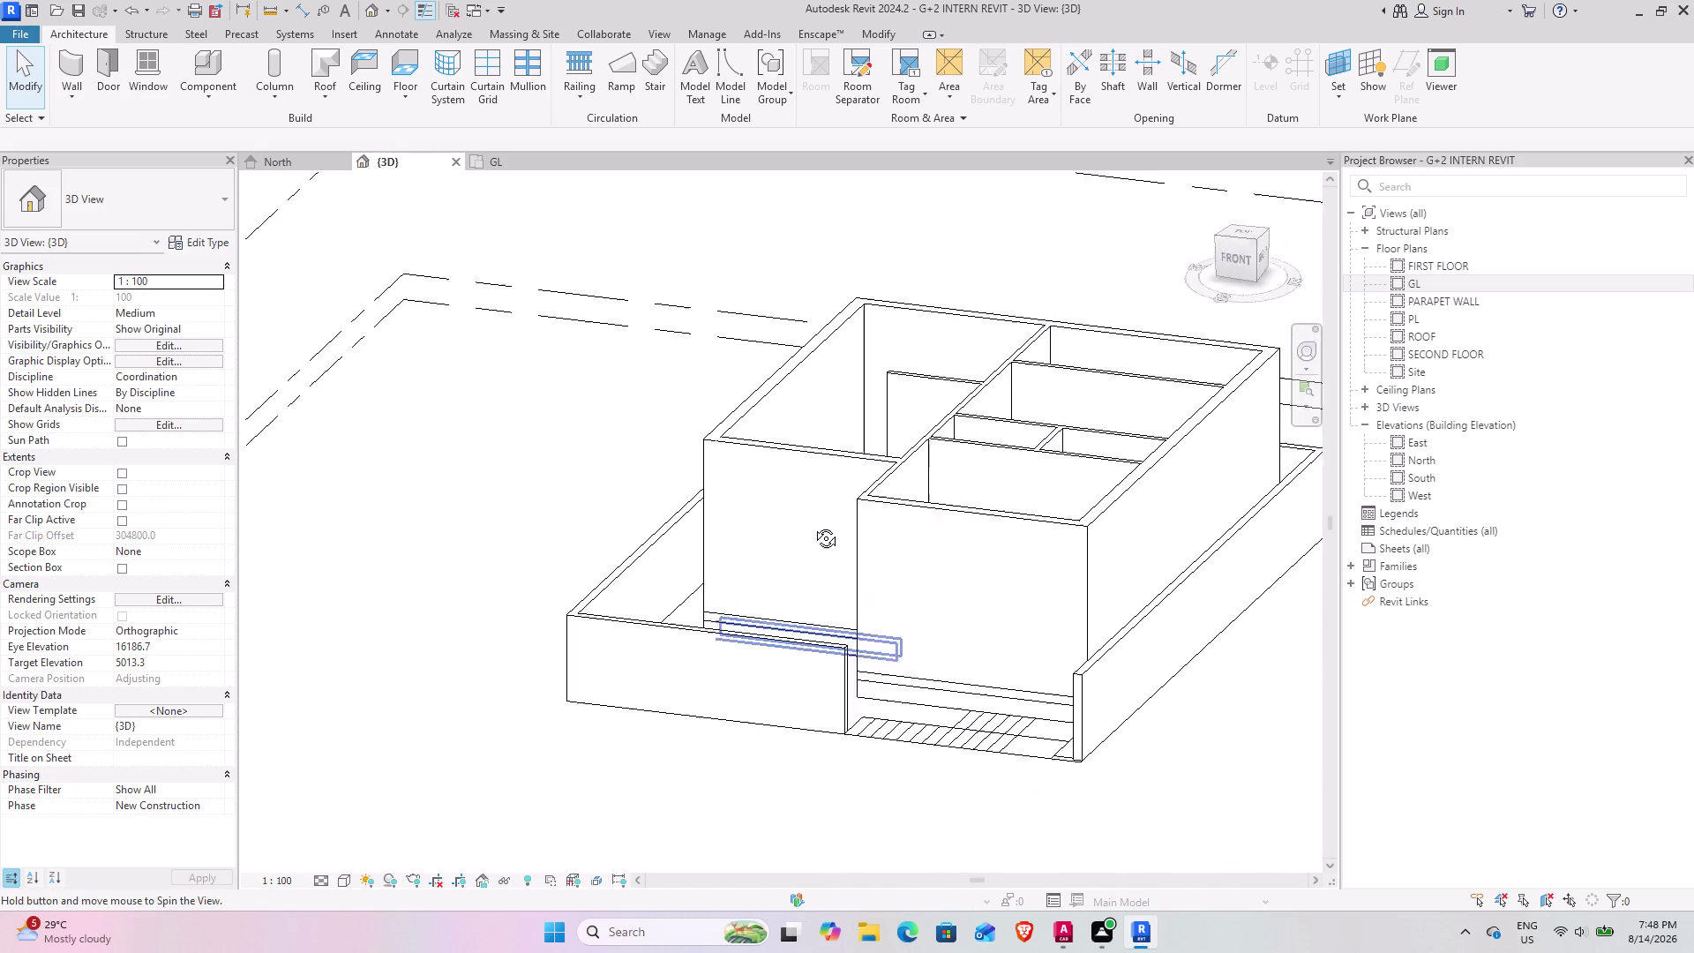
middle_drag(799, 544, 843, 533)
scroll(up, 3)
middle_drag(821, 684, 989, 894)
middle_drag(1025, 714, 521, 447)
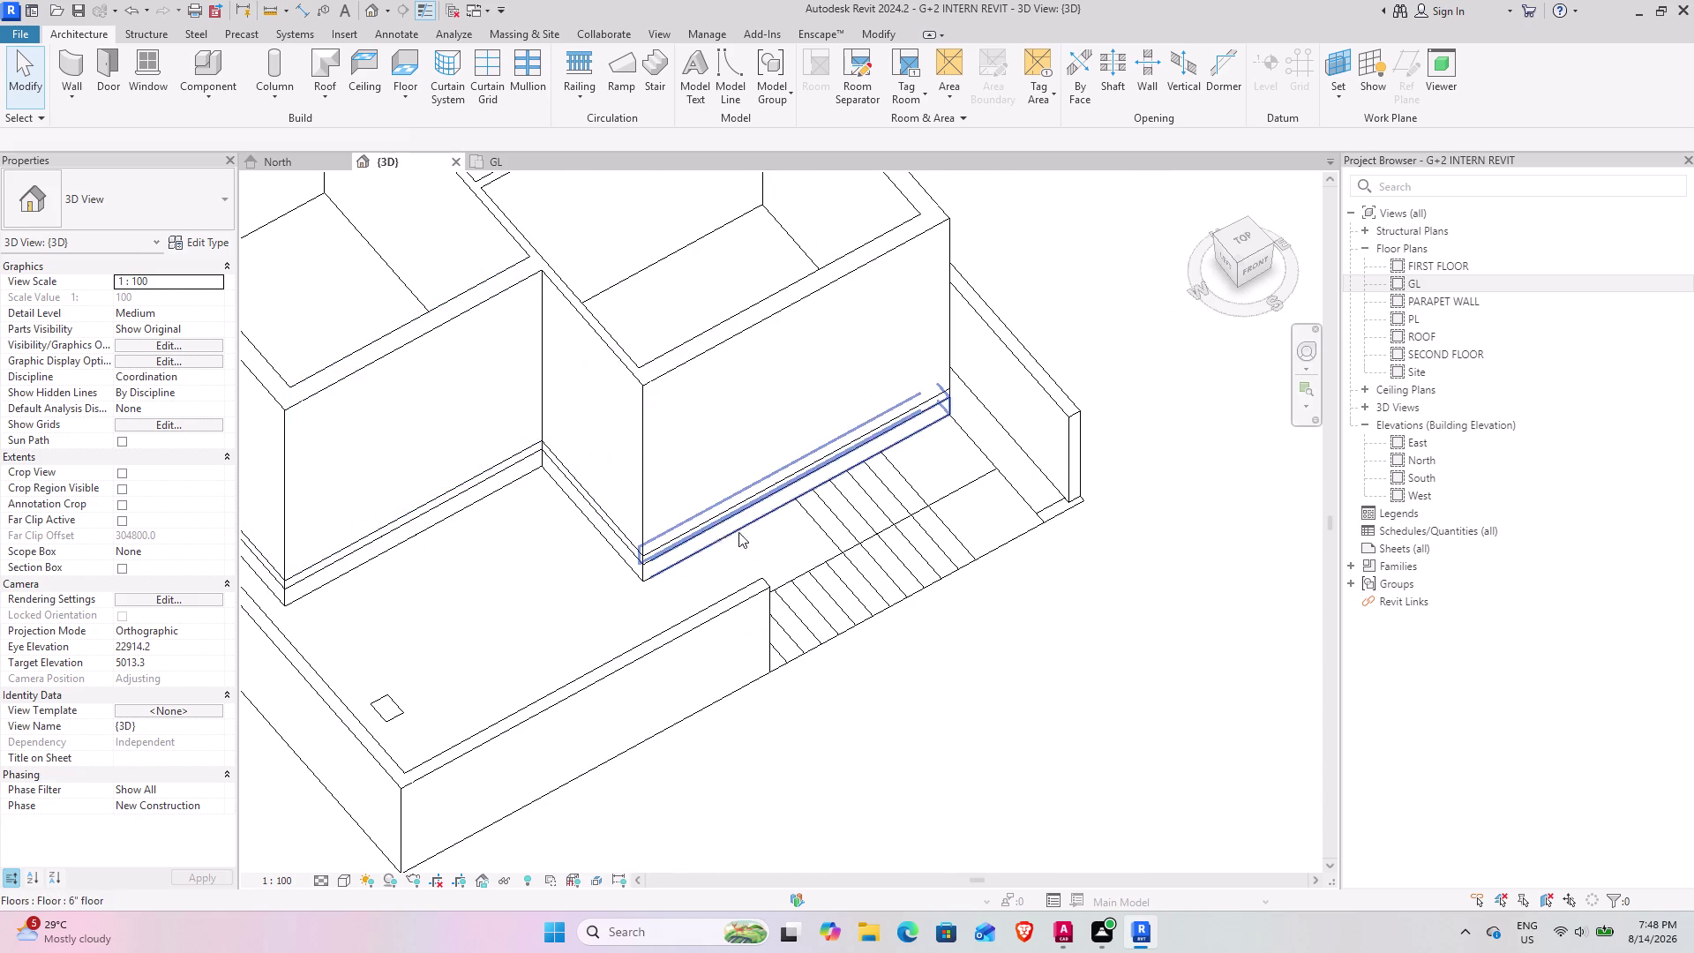
middle_drag(805, 568, 849, 564)
middle_drag(600, 480, 742, 630)
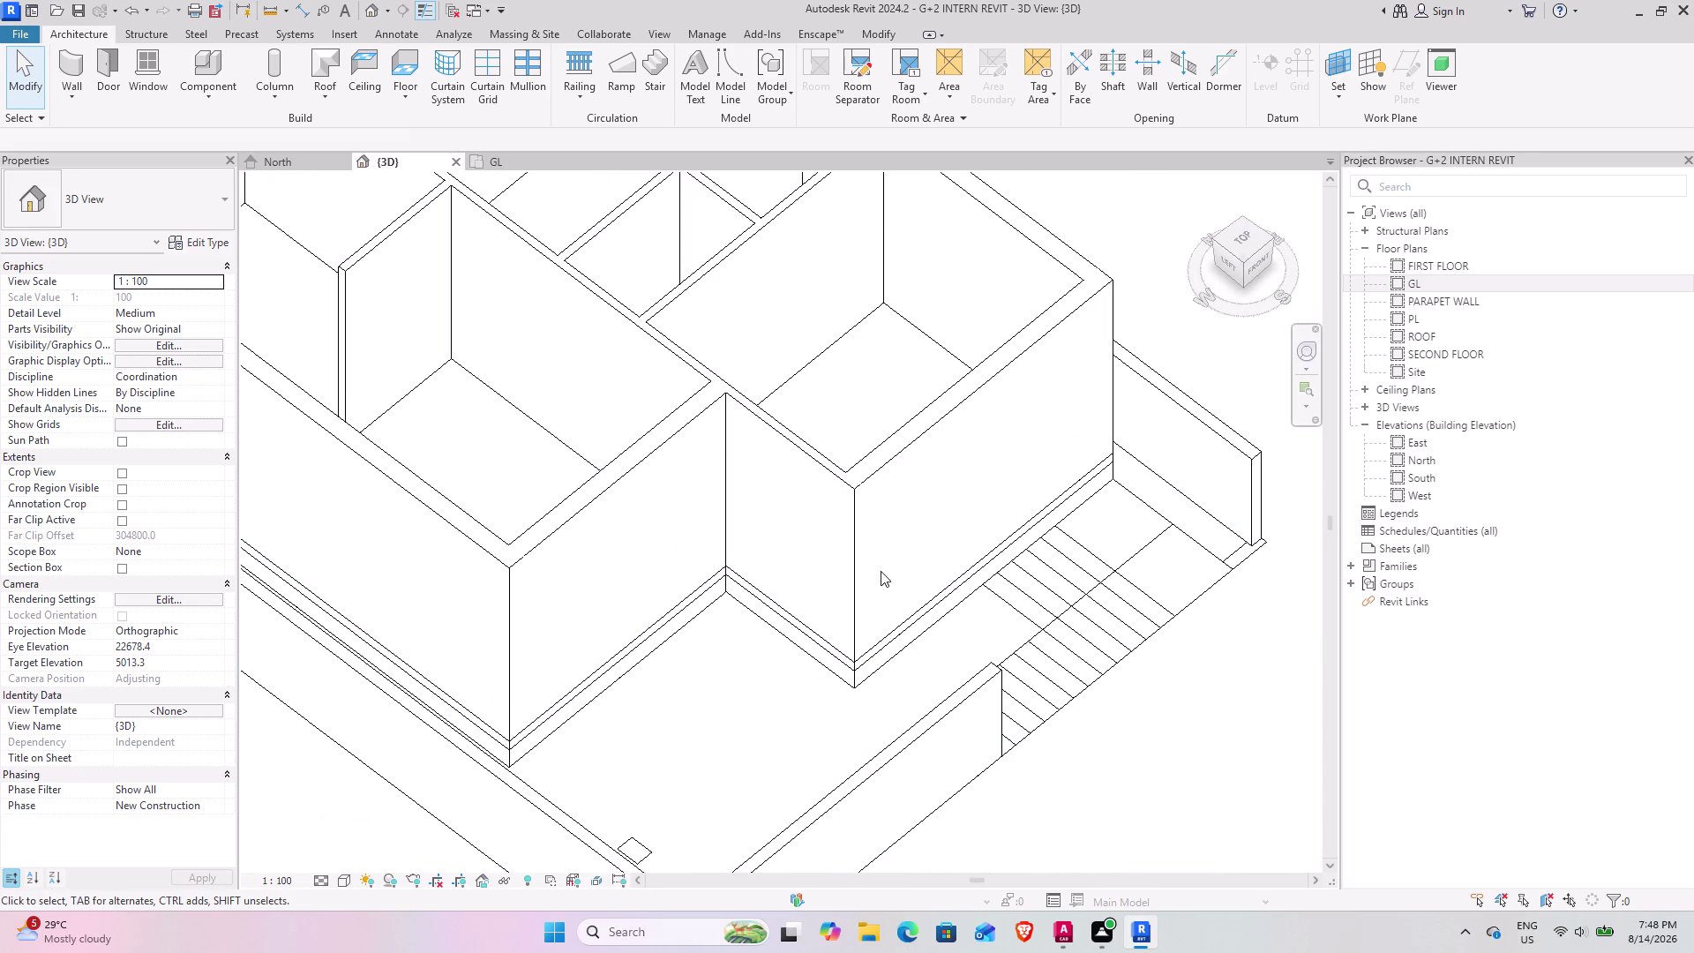
scroll(down, 3)
middle_drag(658, 496, 697, 500)
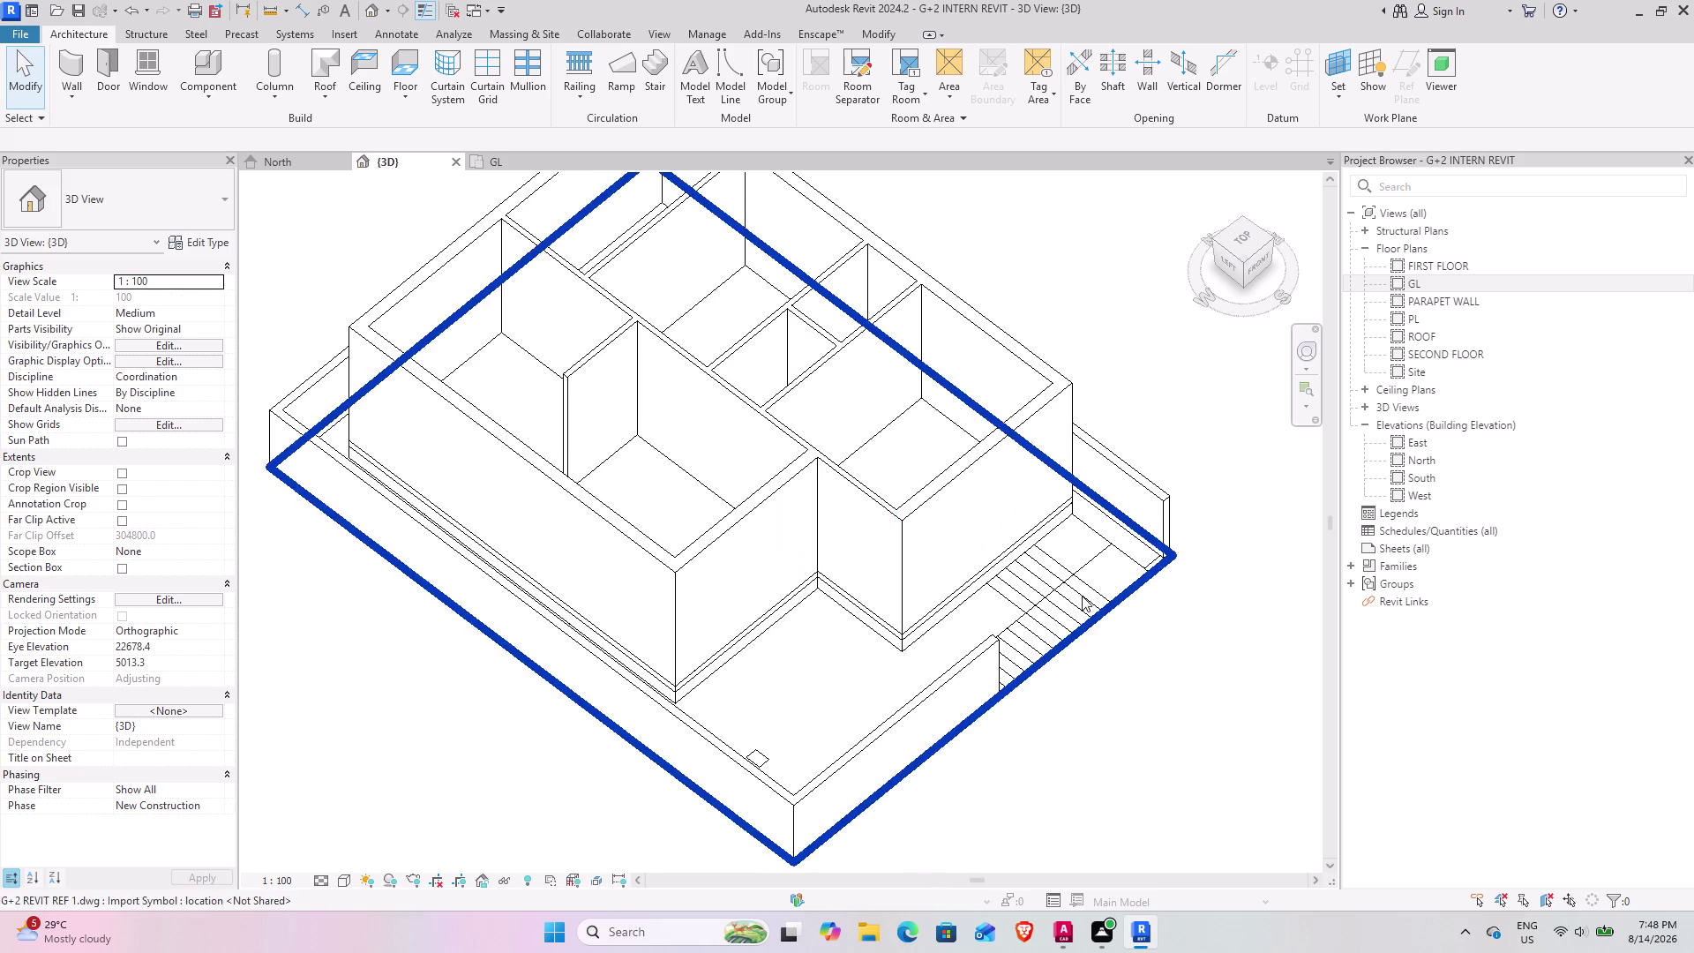
scroll(up, 3)
middle_drag(1056, 592, 650, 554)
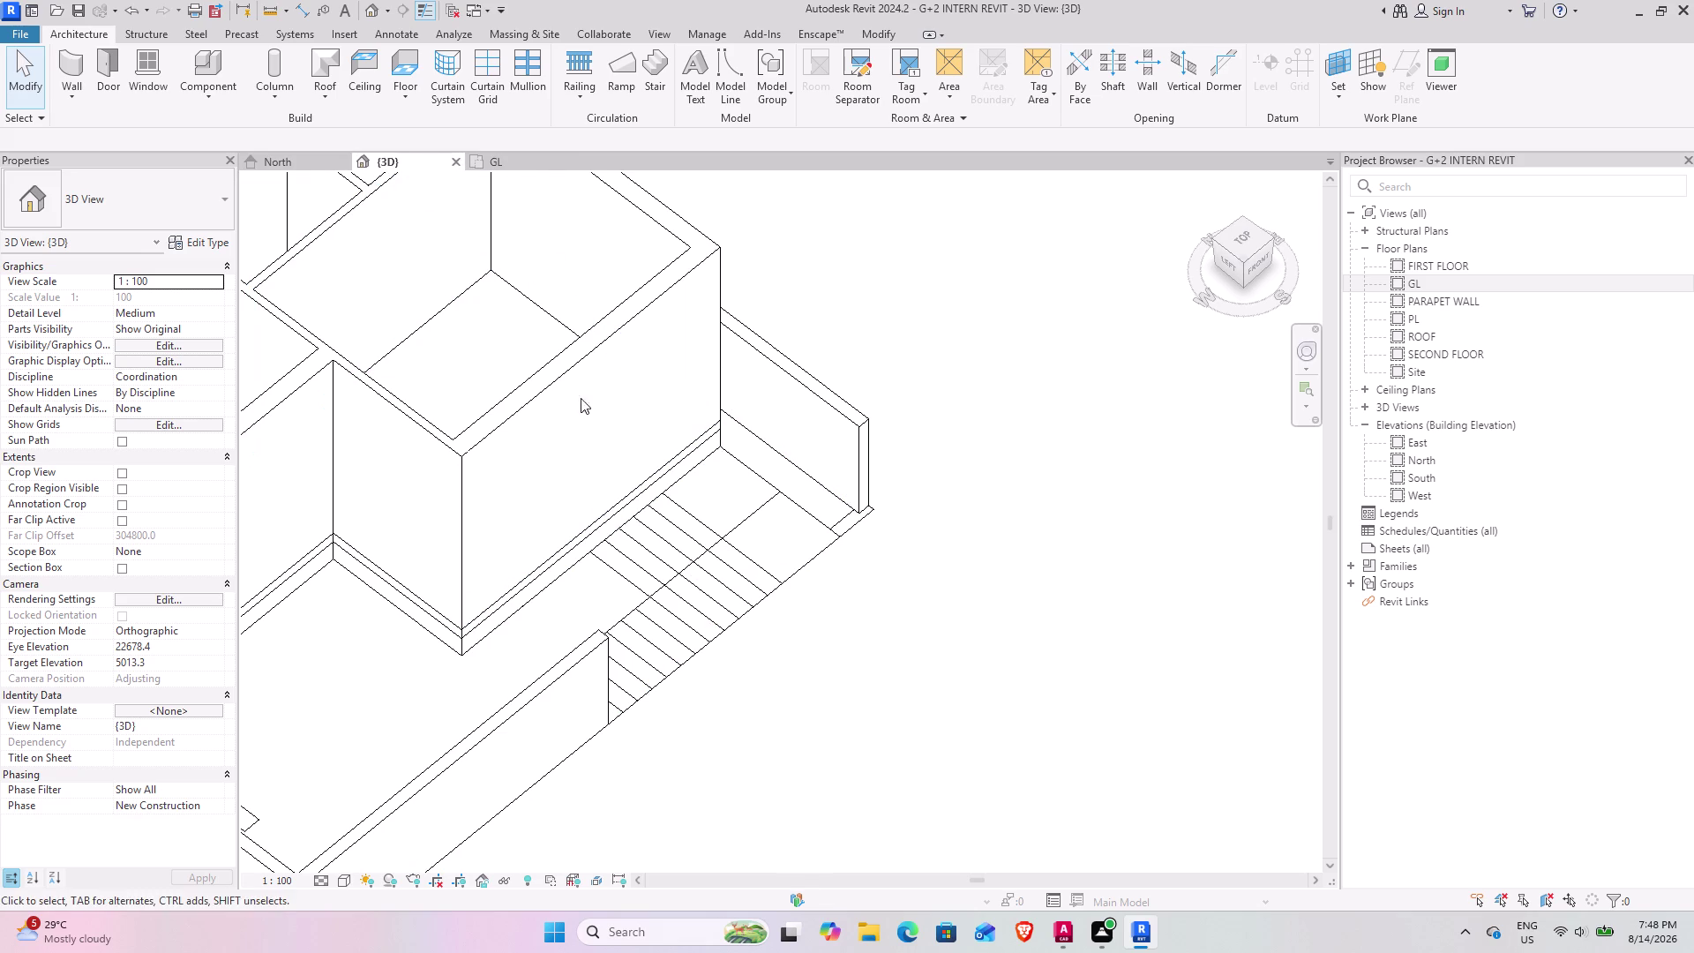
Select the imported G+2 REVIT REF 1 drawing and list its work-plane levels.
click(490, 162)
scroll(down, 3)
middle_drag(776, 517, 715, 429)
click(402, 154)
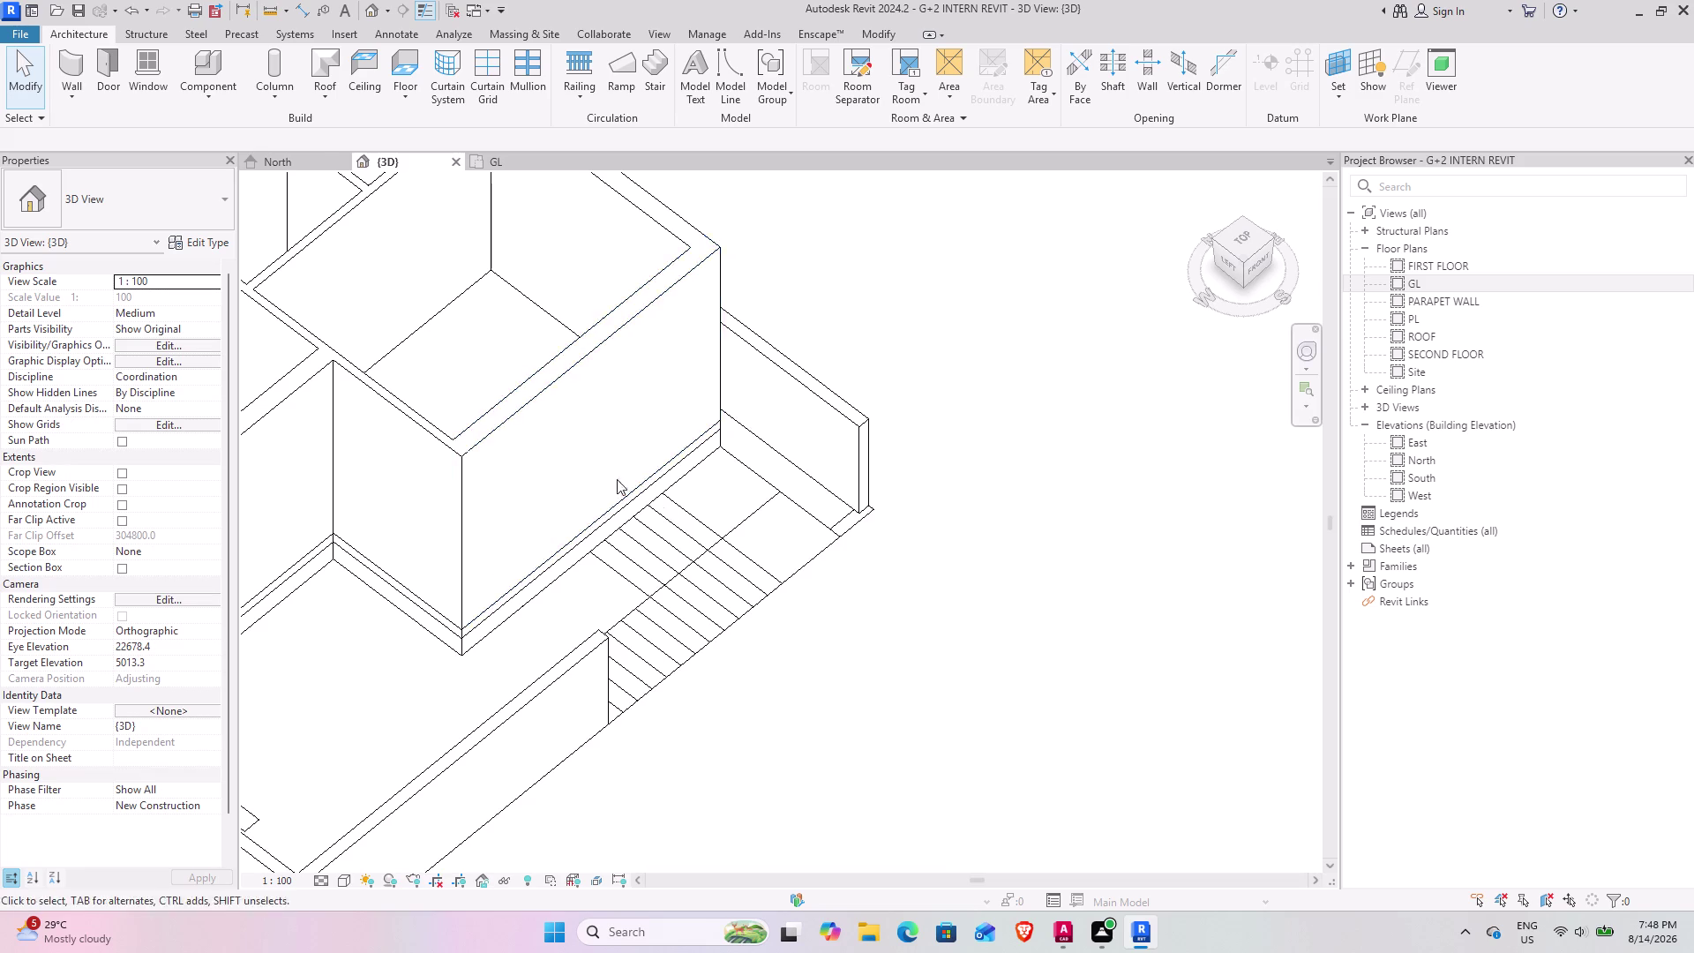
click(763, 573)
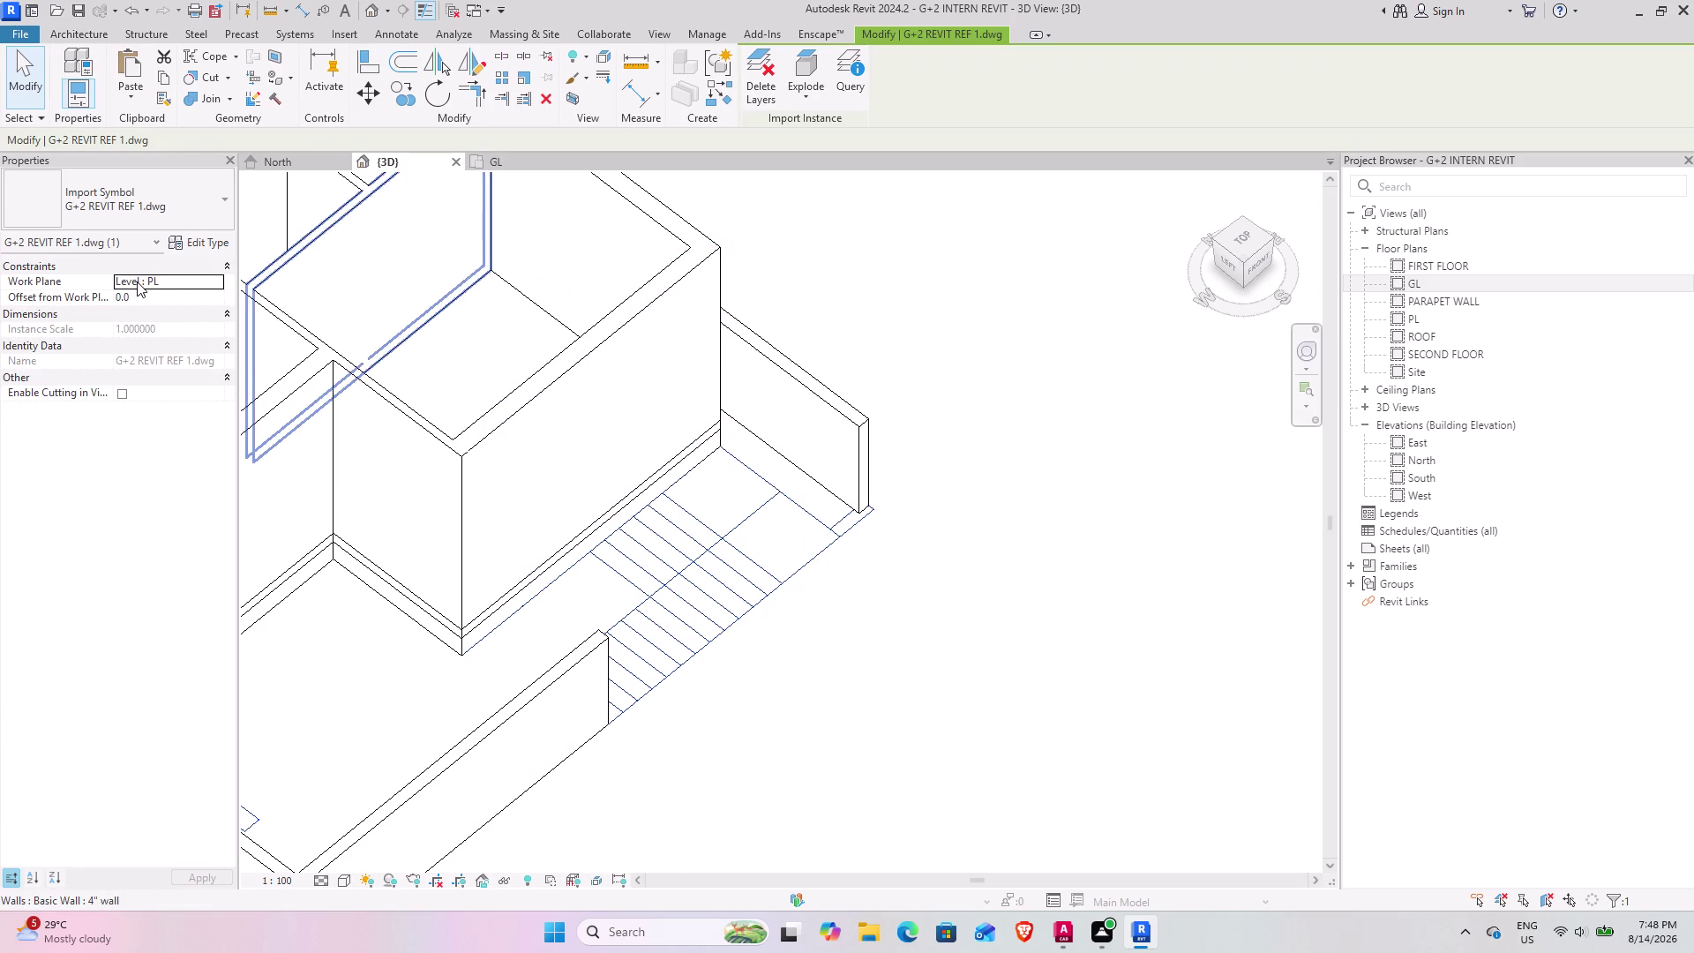
click(136, 282)
click(183, 279)
Set the imported drawing's Work Plane to Level : GL.
click(221, 277)
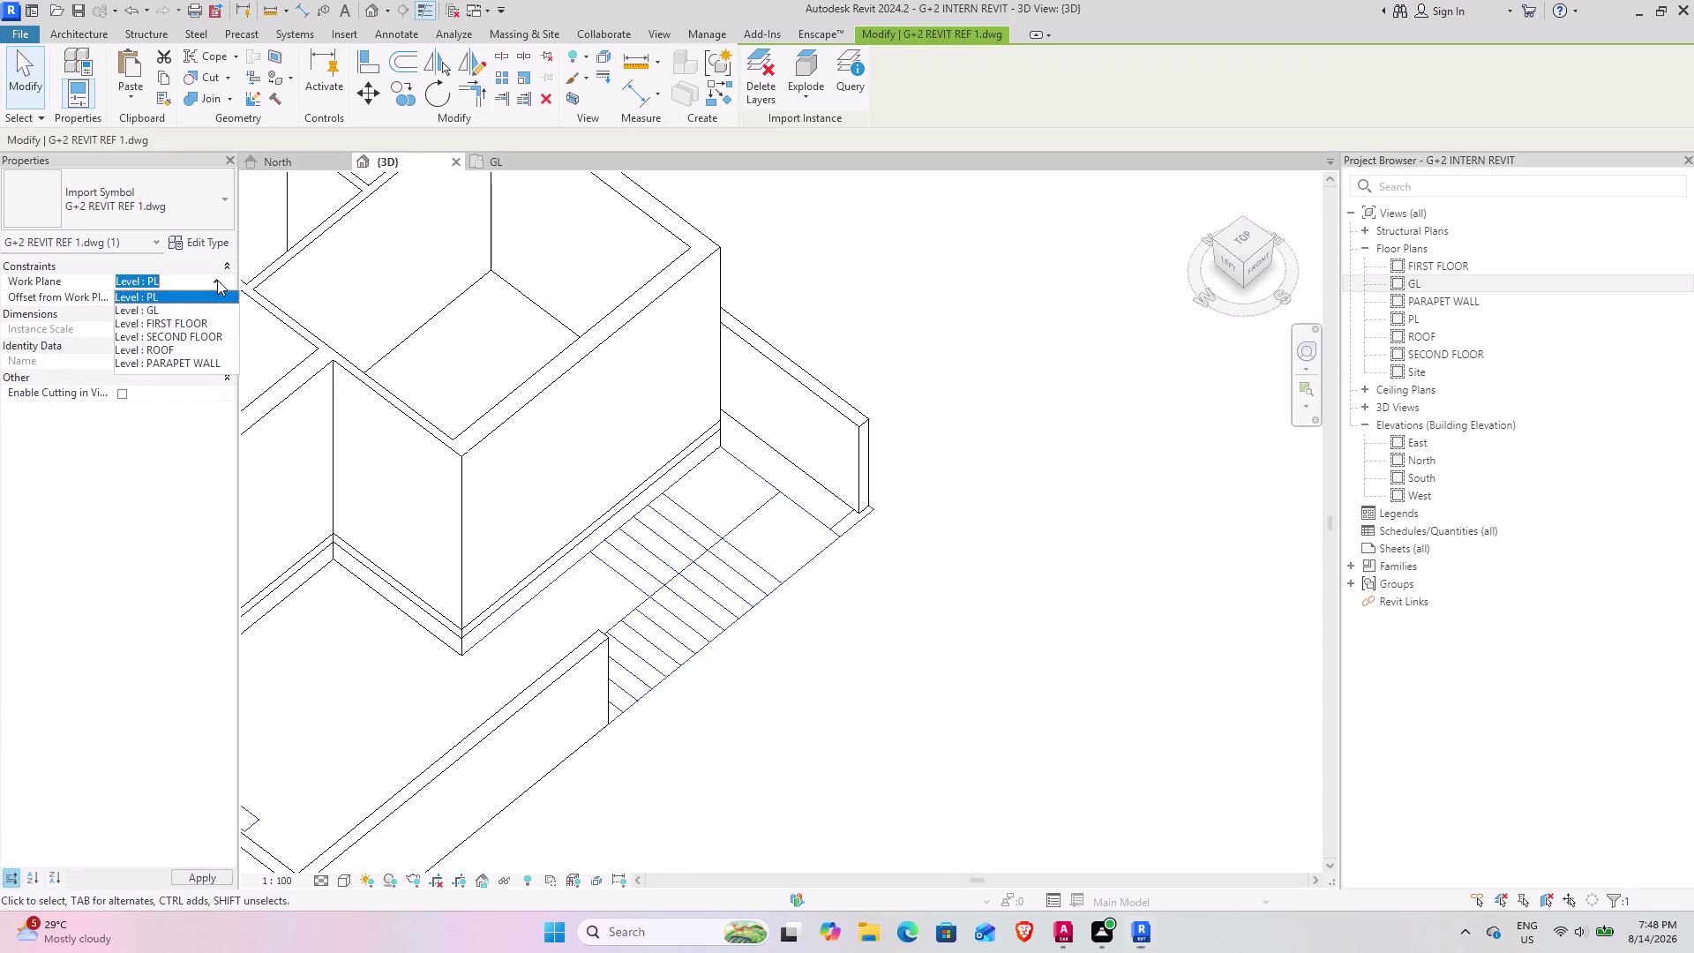
click(213, 282)
click(219, 277)
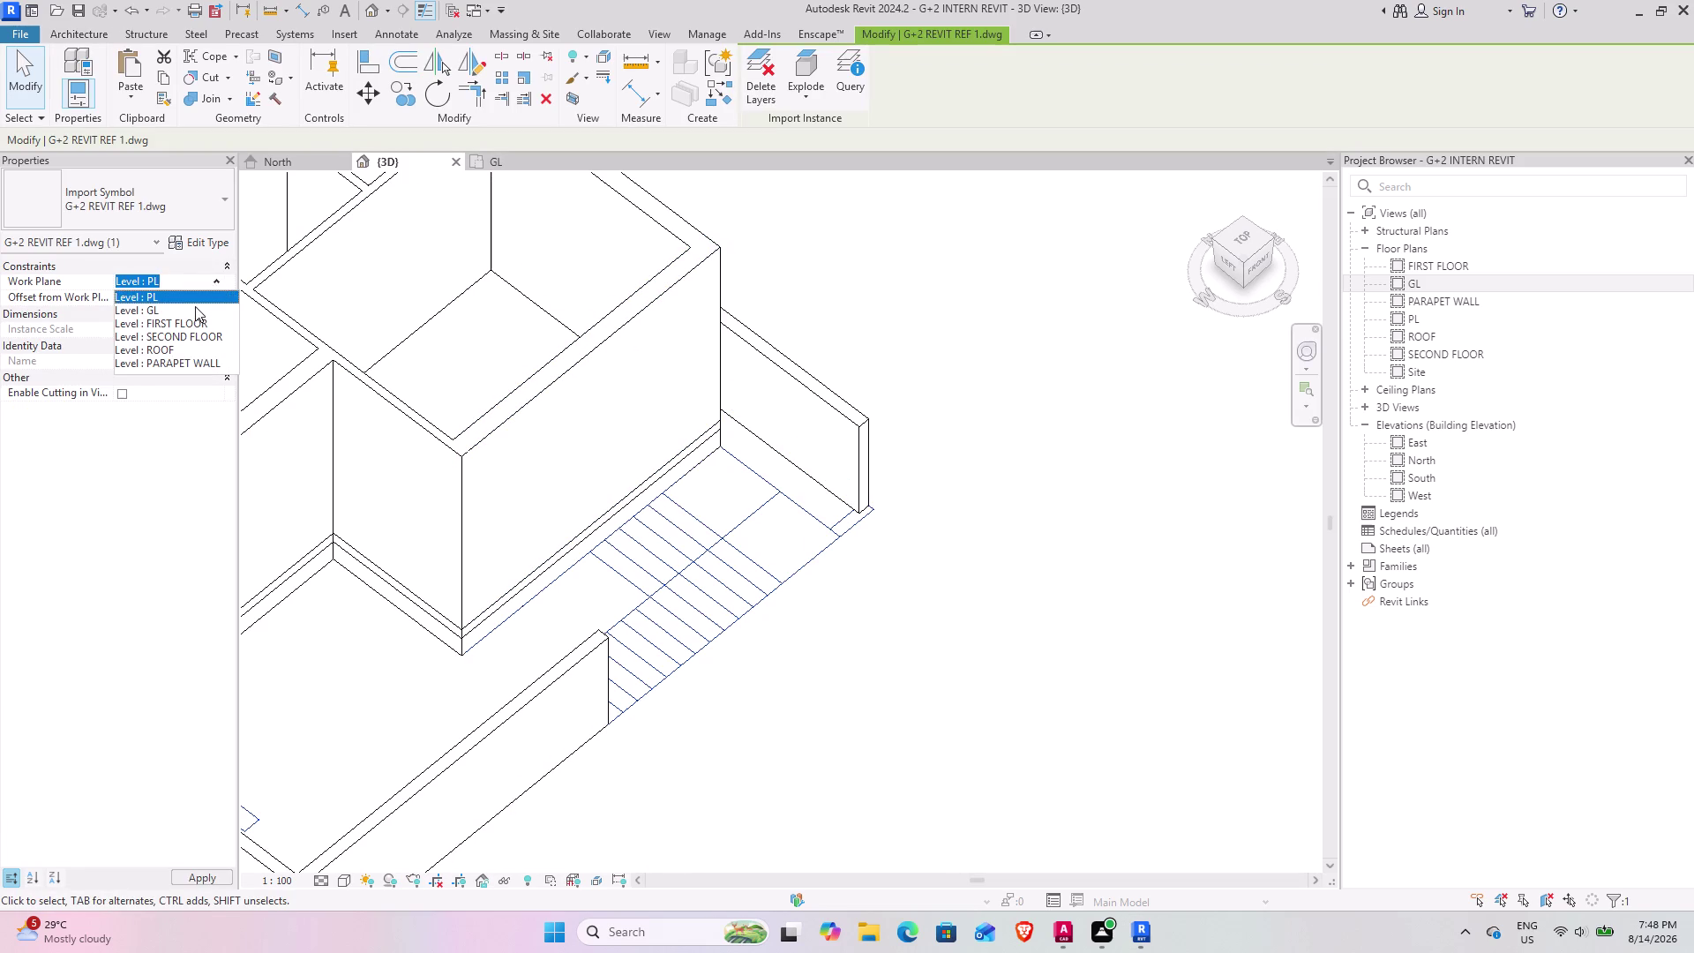
click(195, 307)
Return to the GL floor plan, clear the selection, and start a stair.
double_click(491, 171)
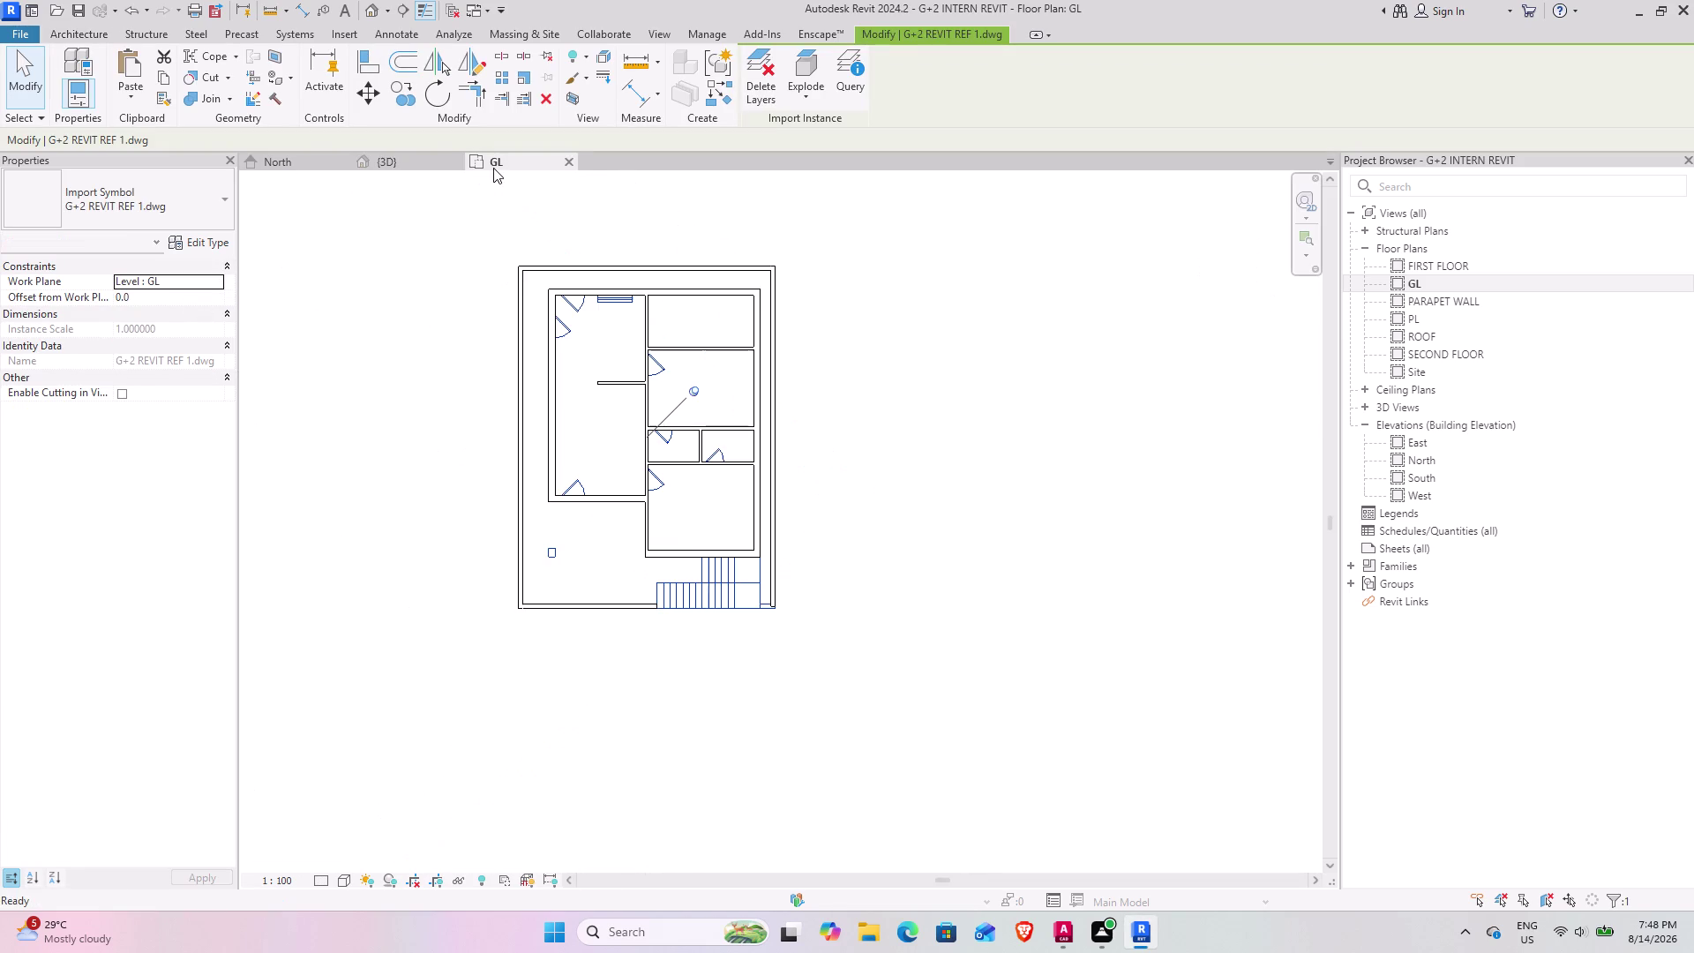
scroll(up, 3)
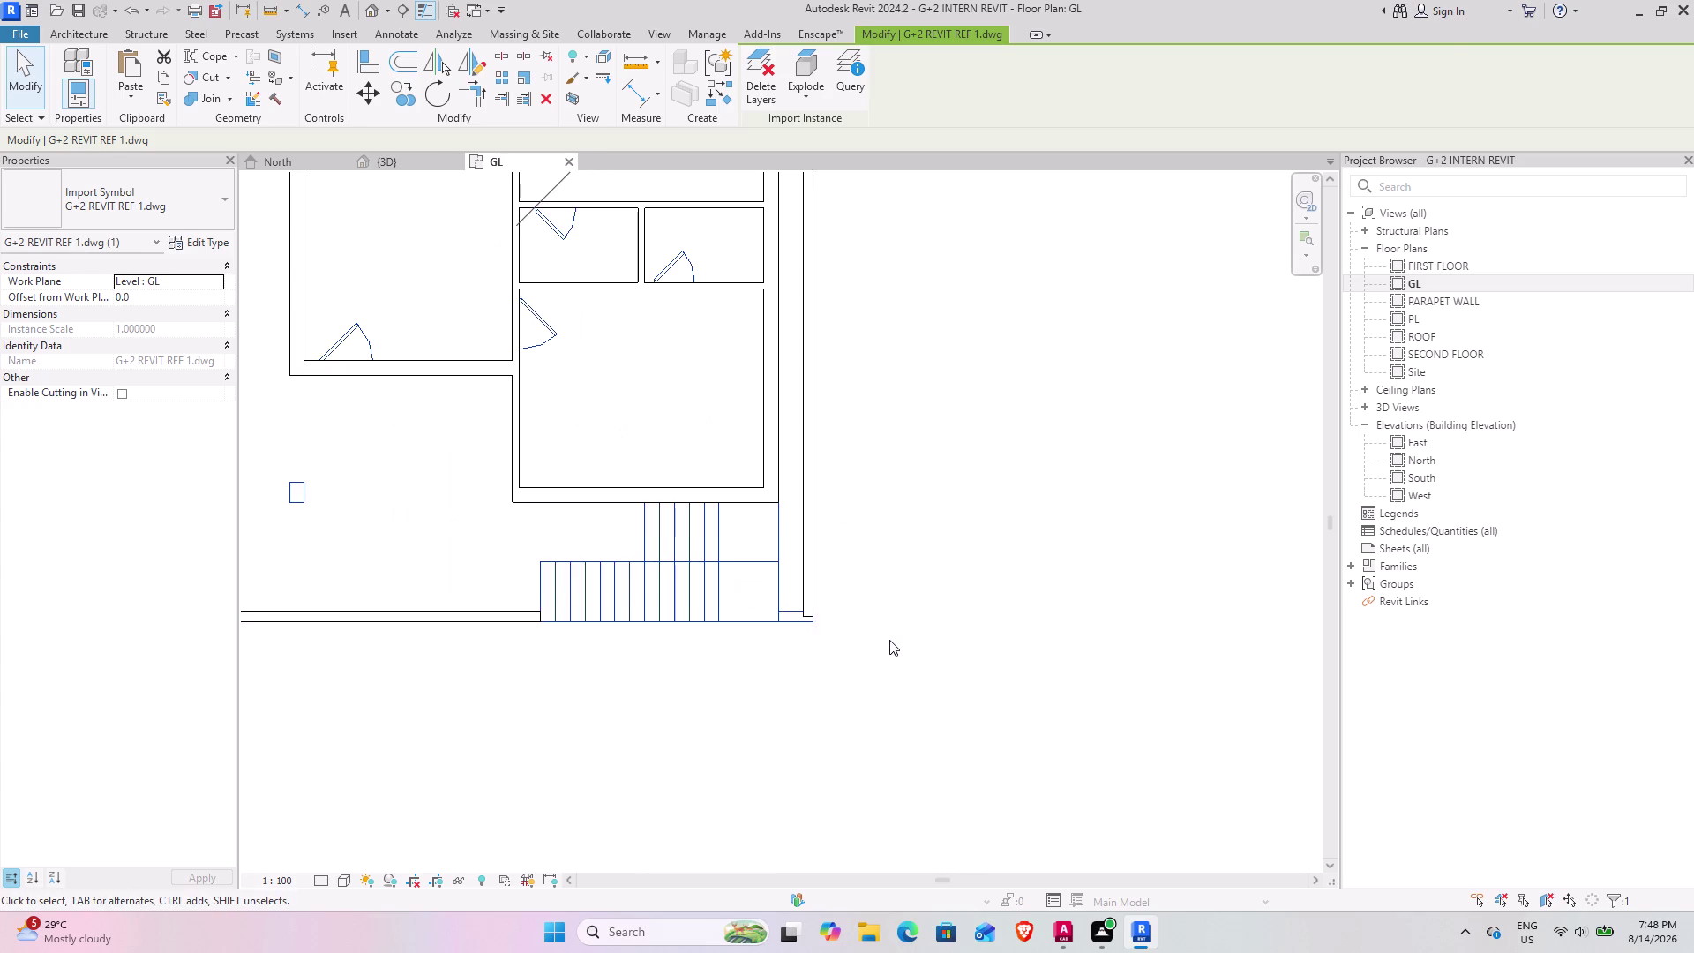
click(889, 639)
middle_drag(572, 589, 768, 570)
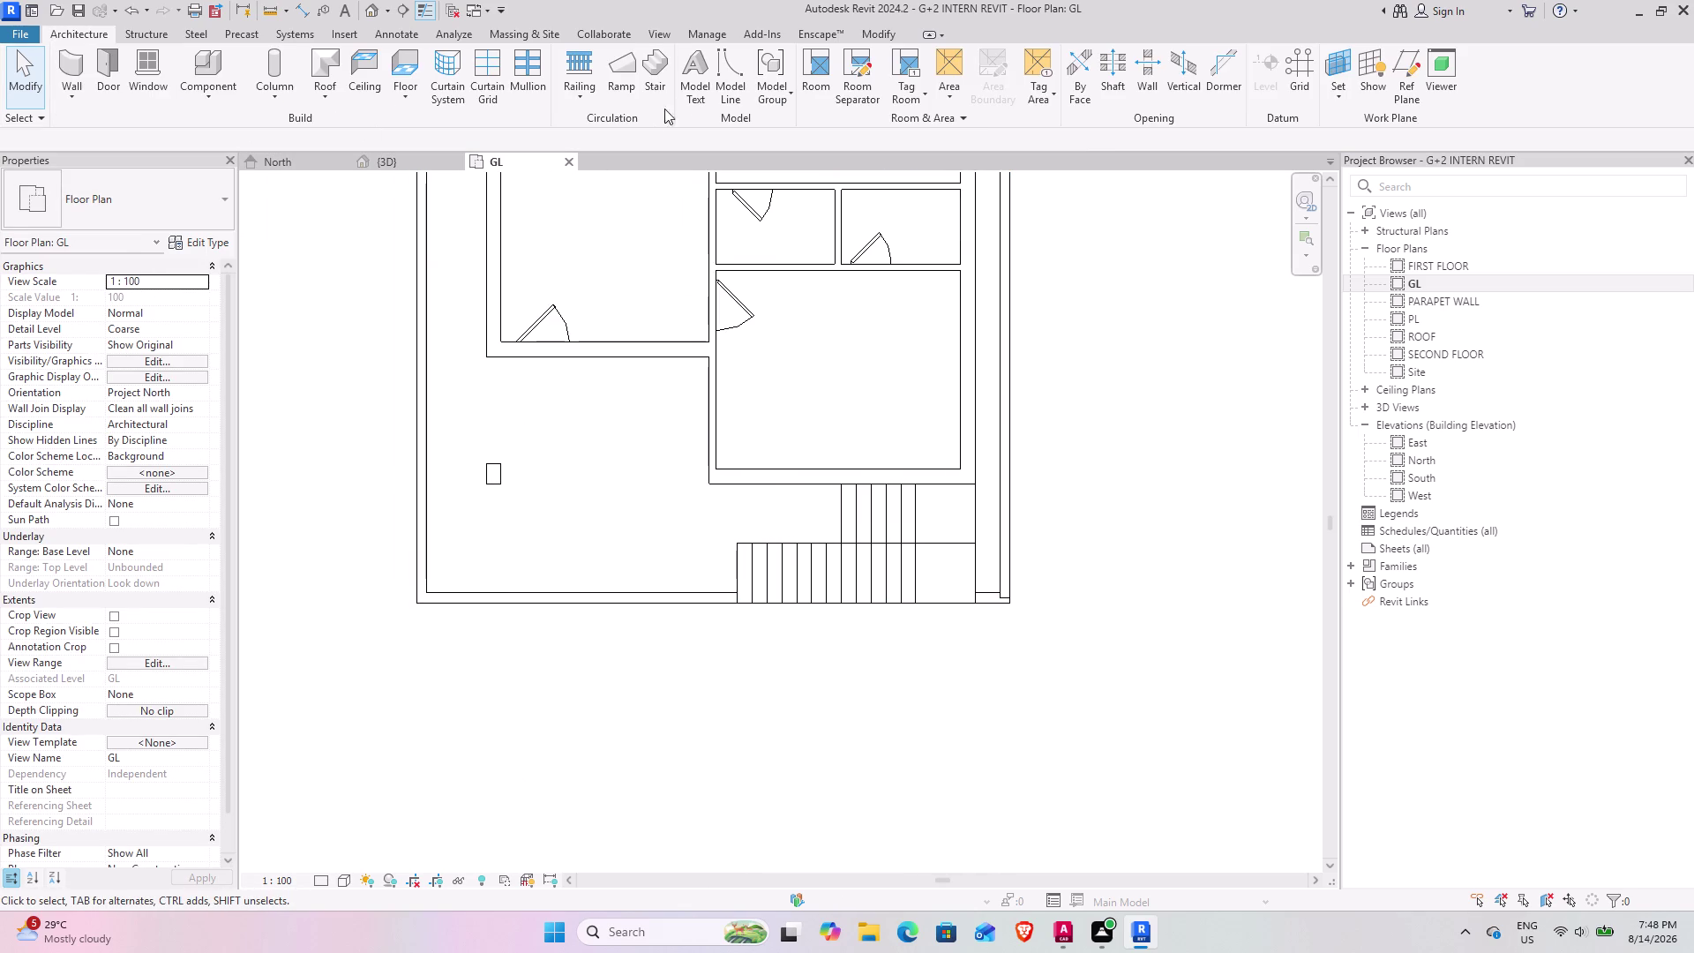
click(651, 75)
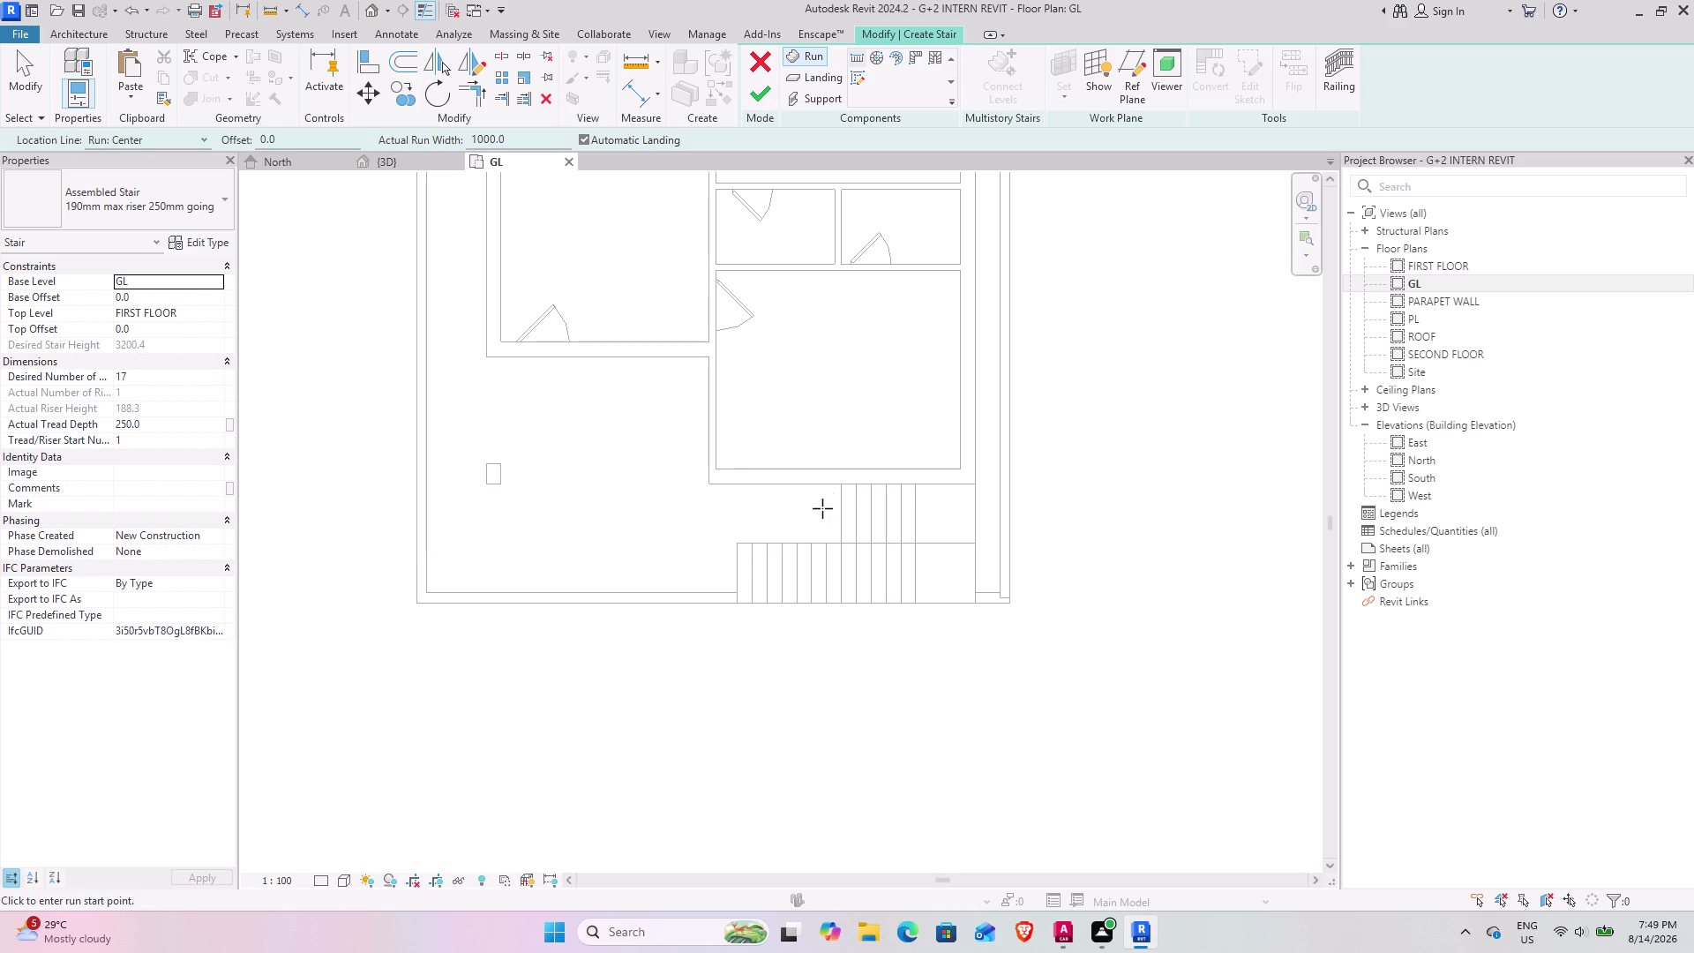
Start a run at the floor edge midpoint, then cancel it as too short.
scroll(up, 3)
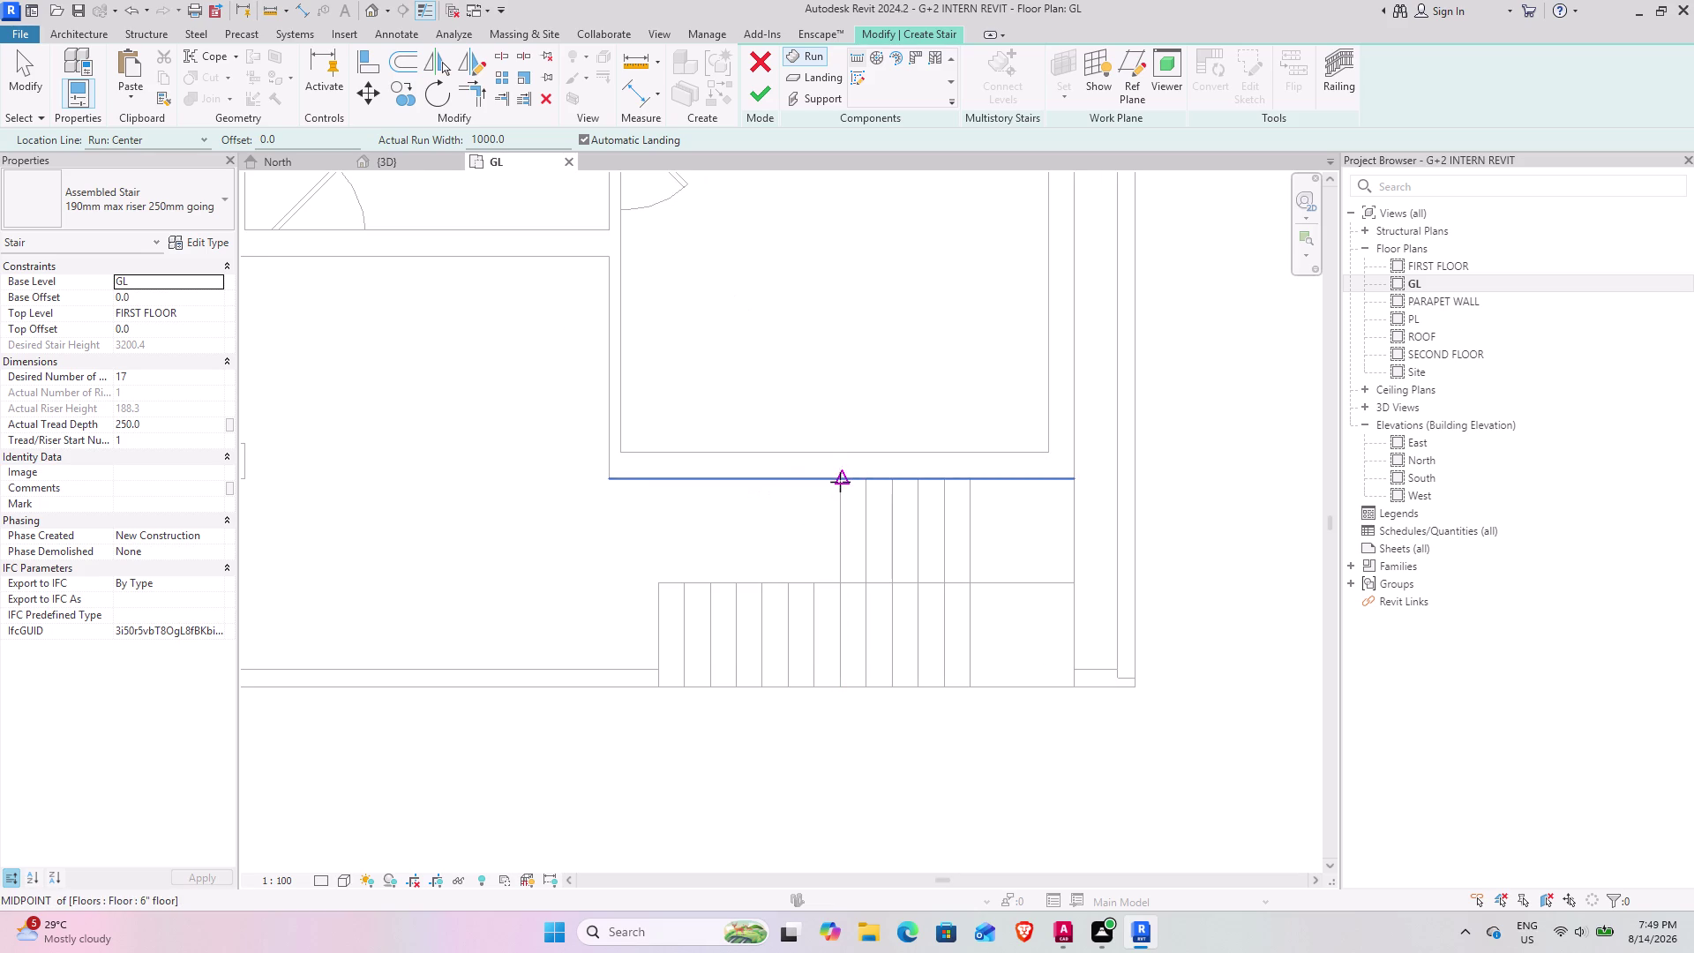
scroll(up, 3)
scroll(up, 3)
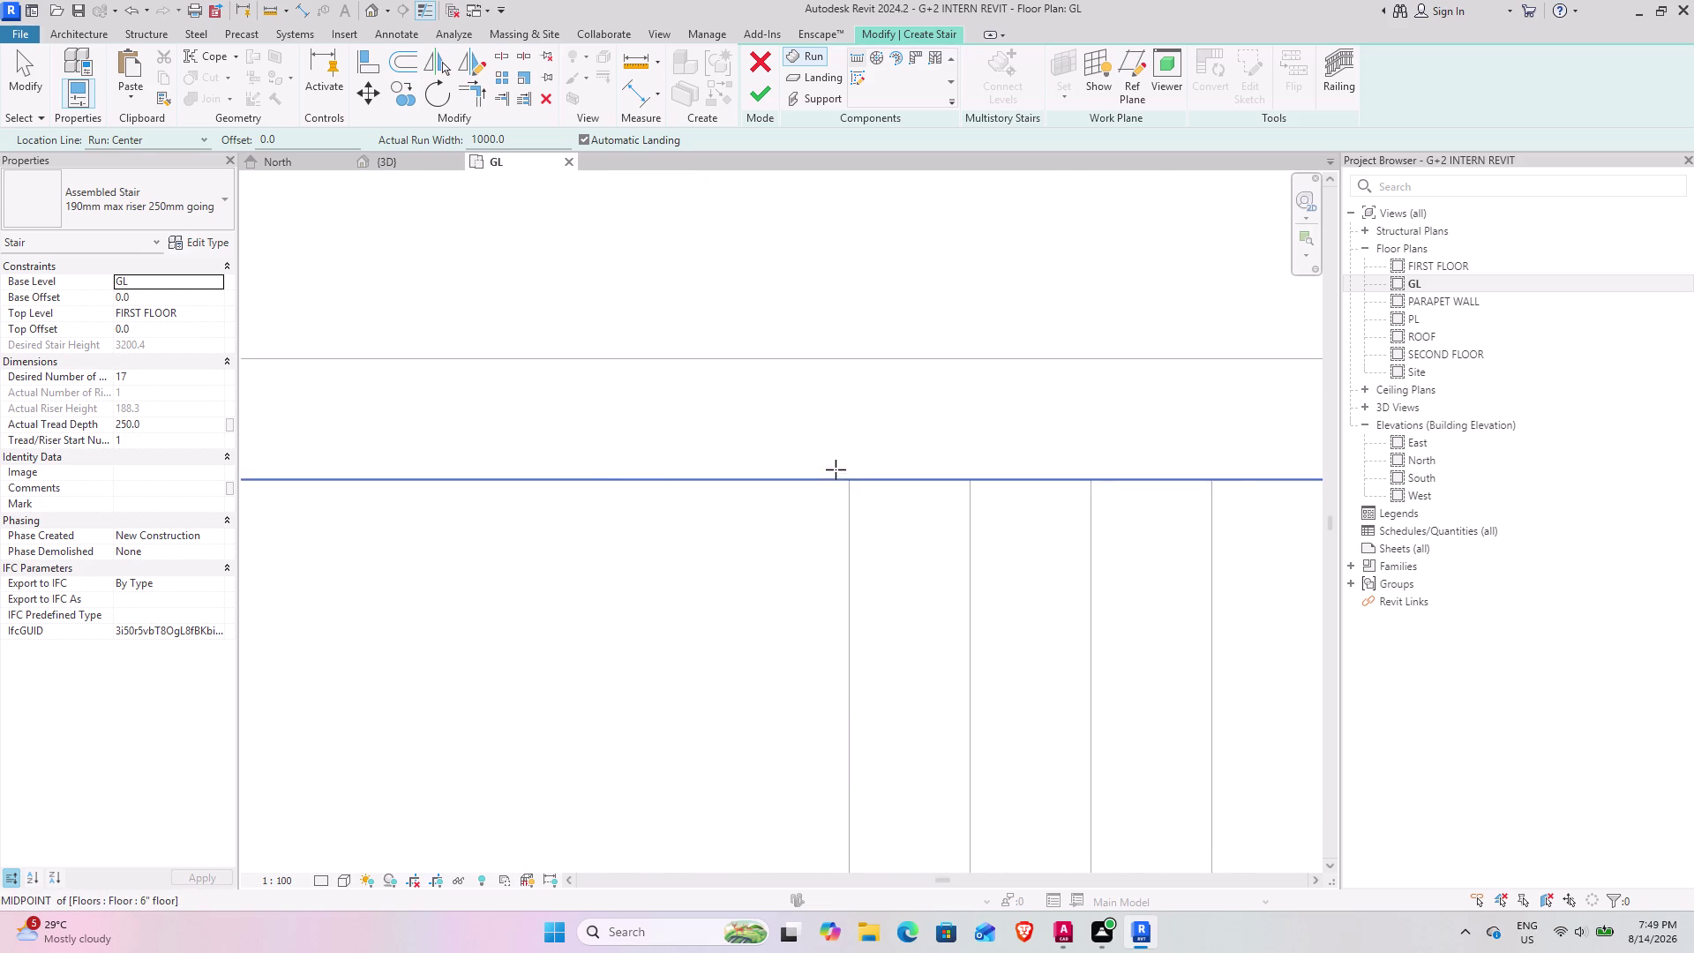
scroll(up, 3)
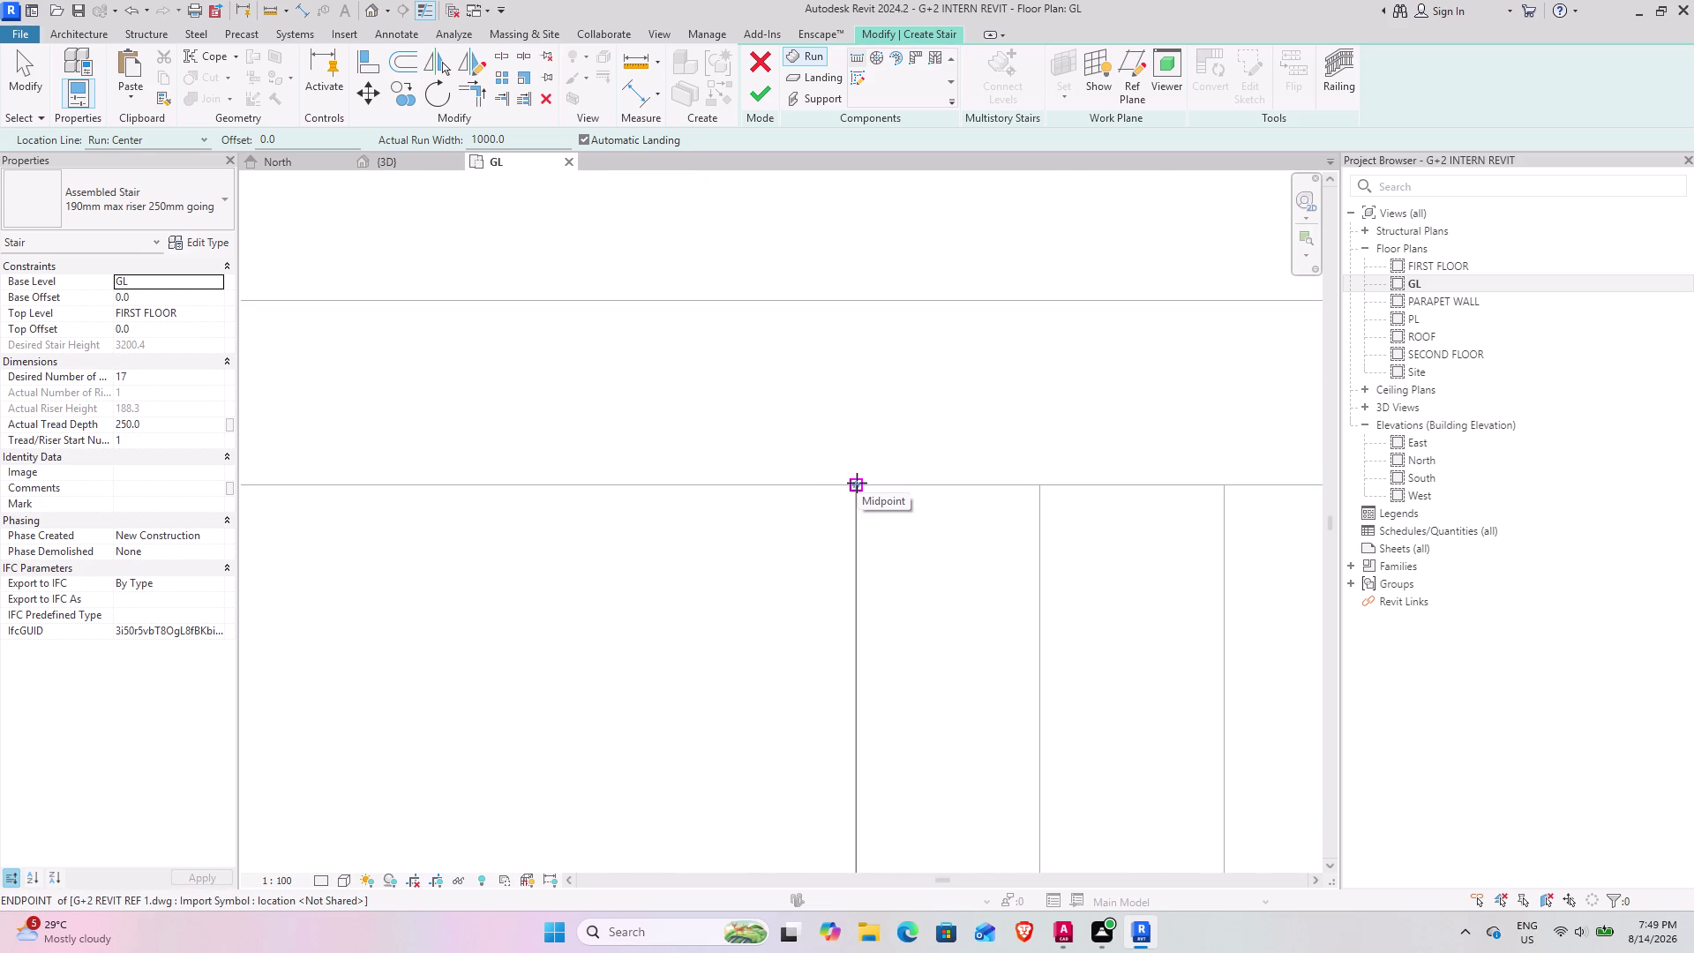
click(857, 482)
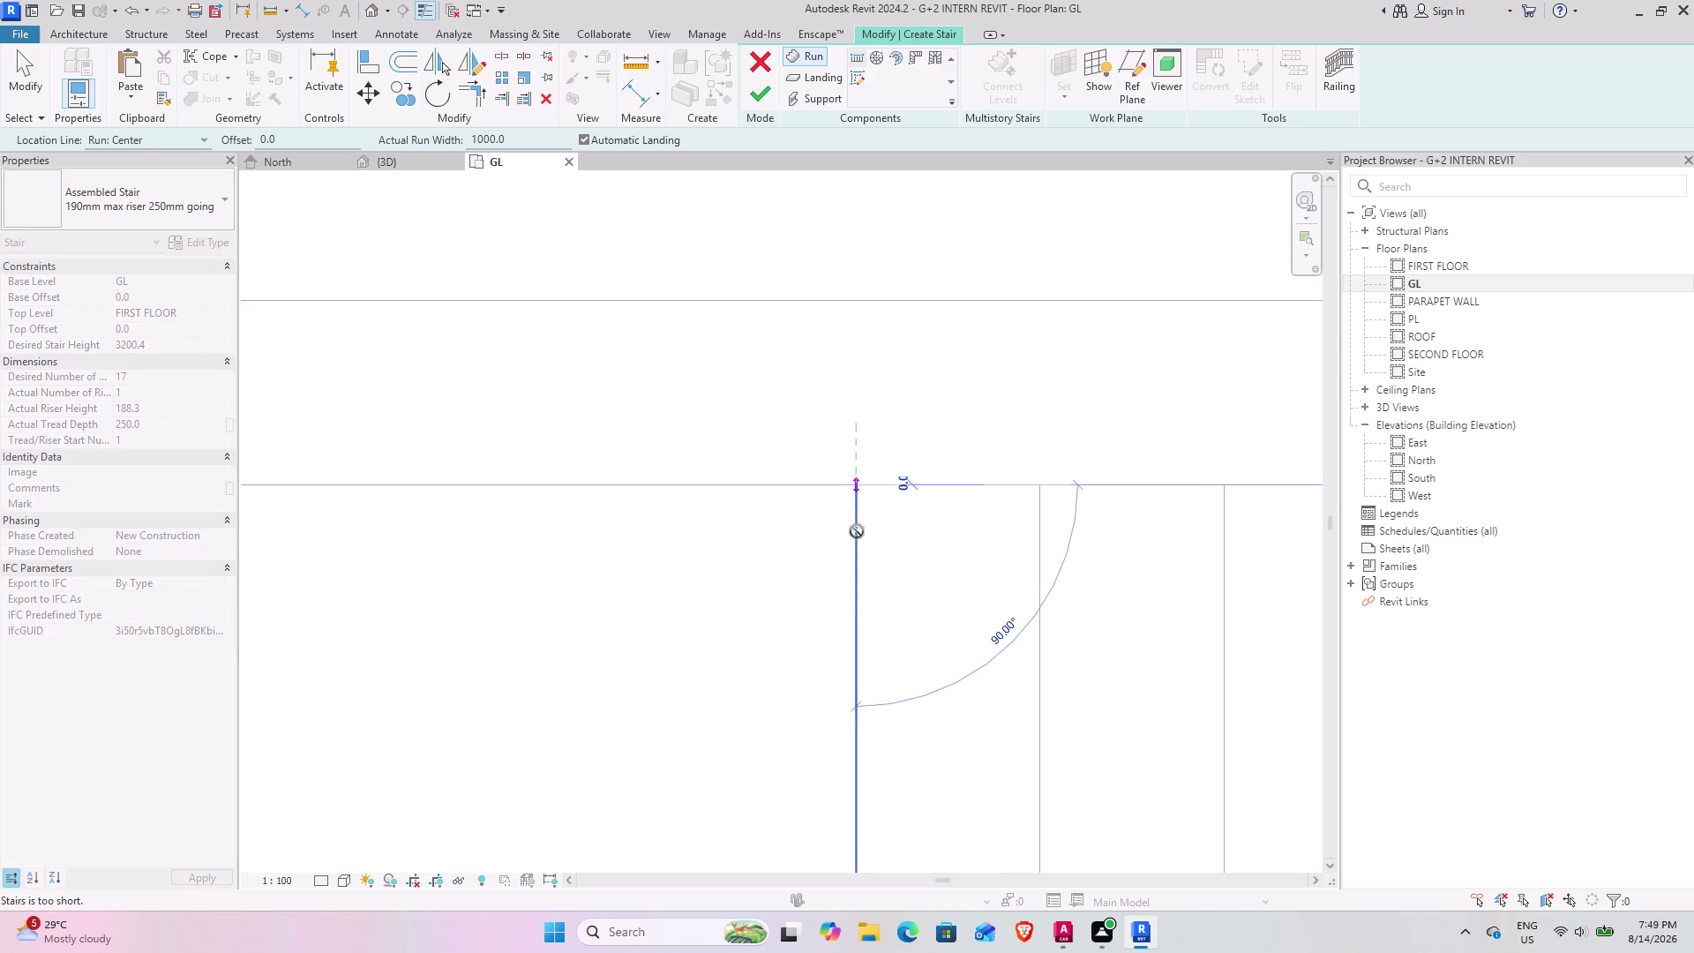
scroll(down, 3)
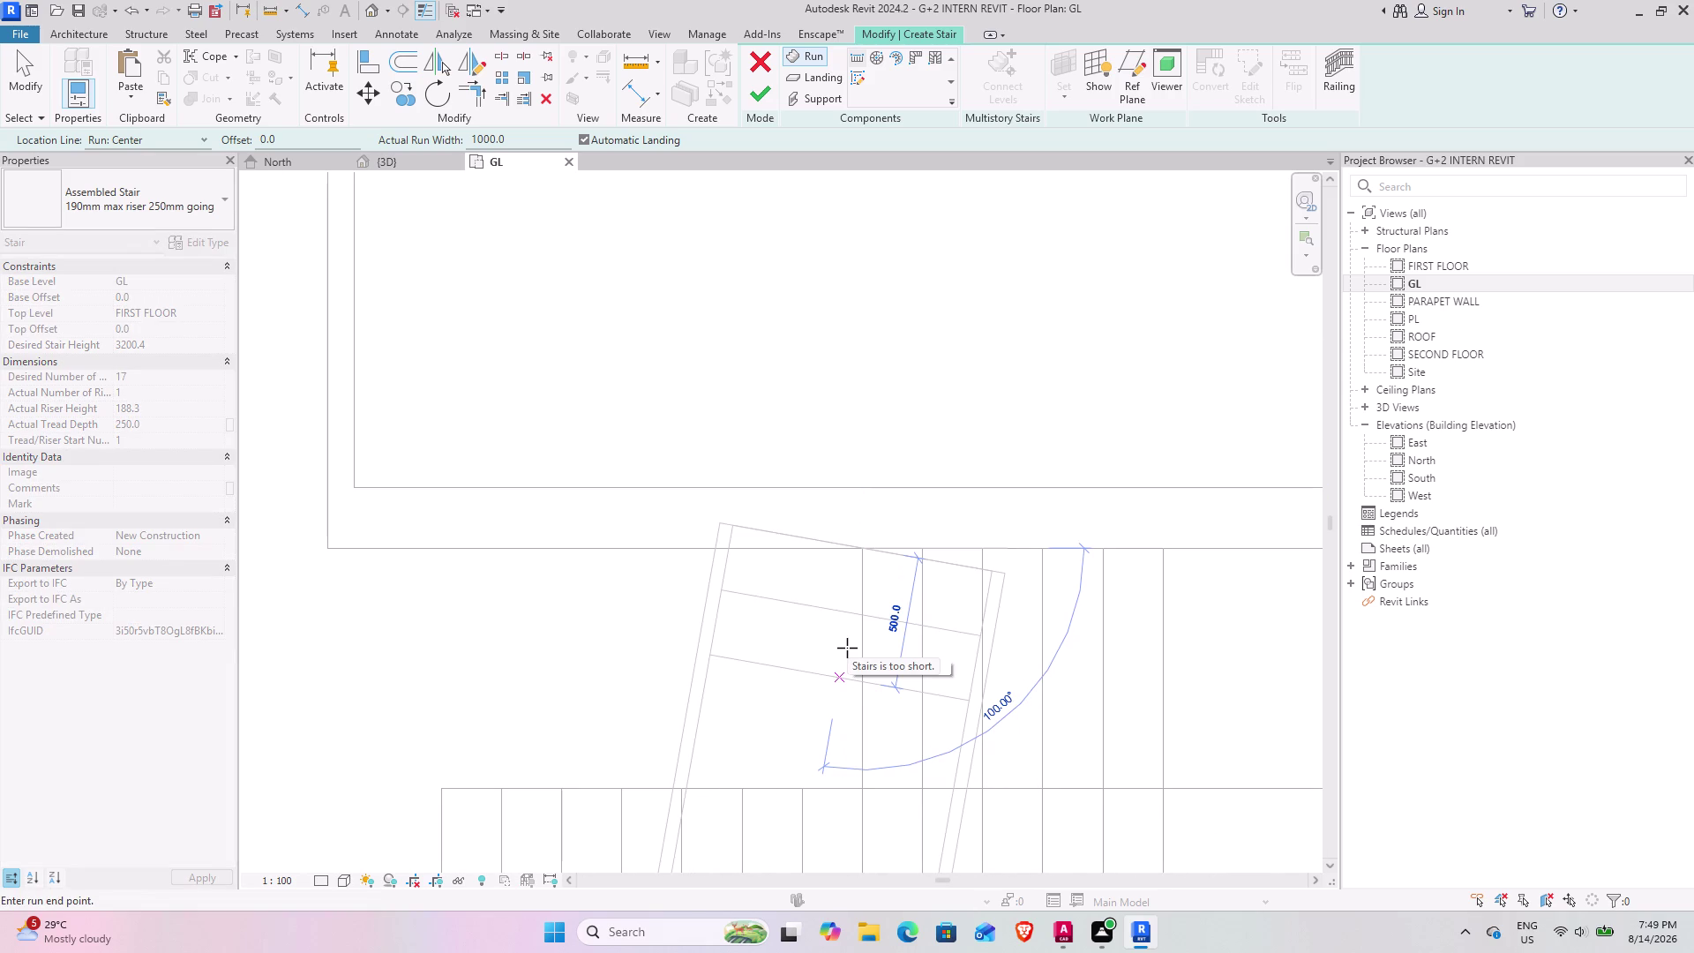
key(Escape)
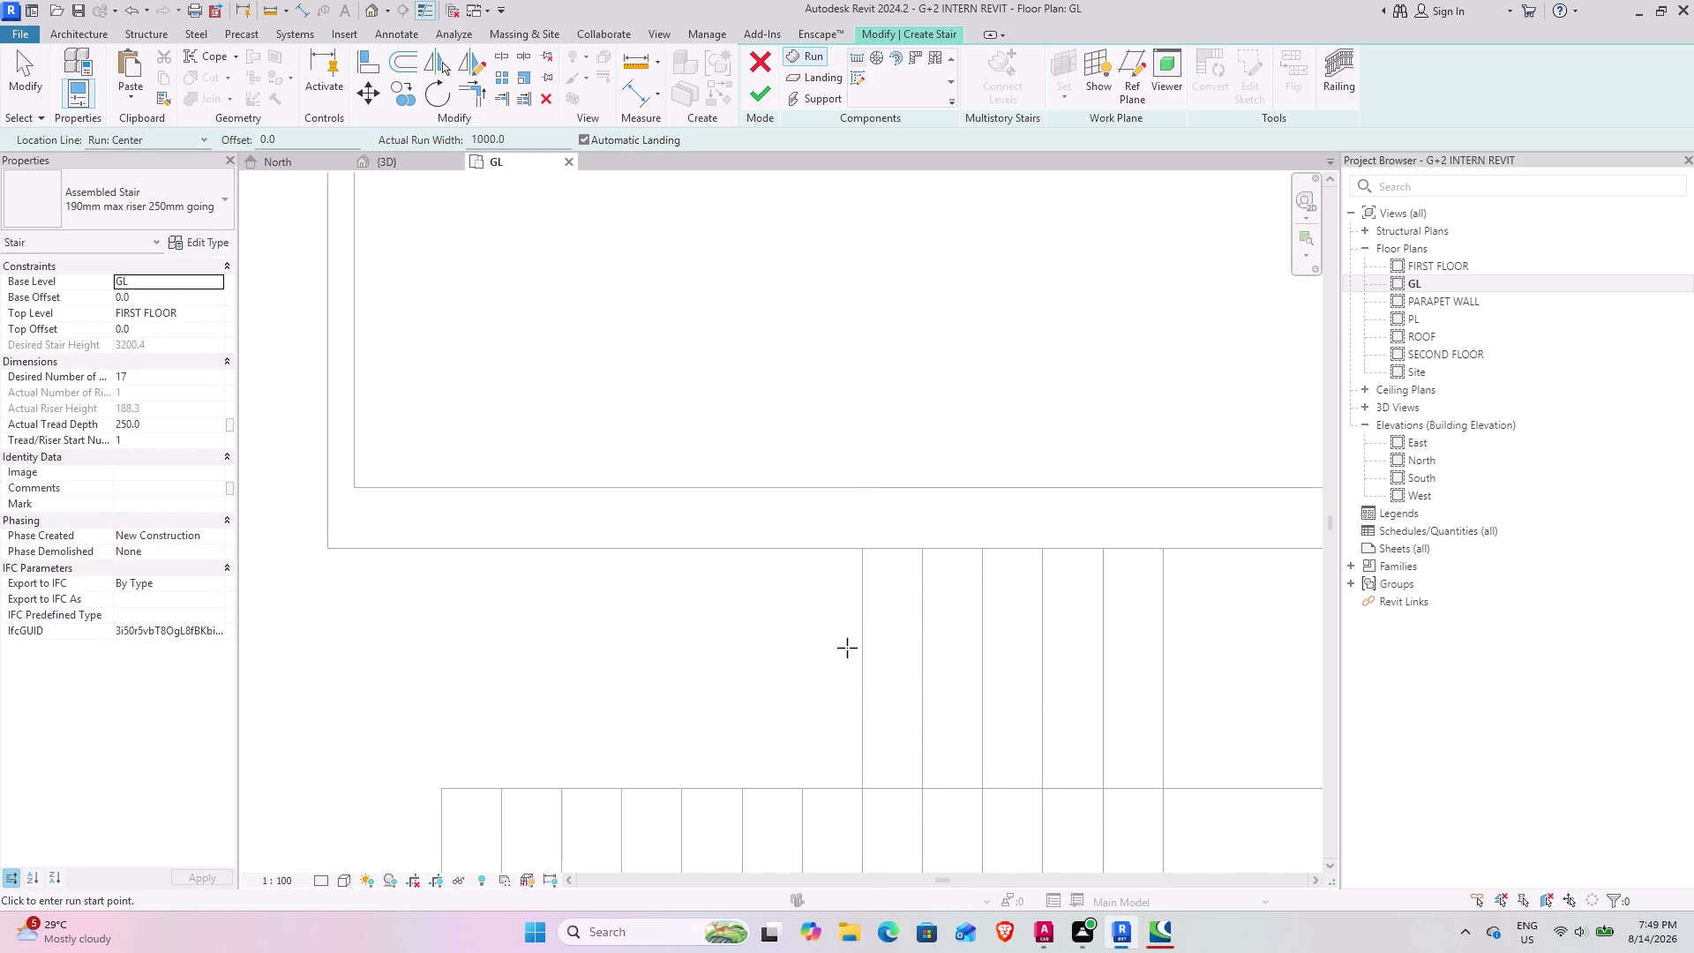
Begin editing the 250 Actual Tread Depth value.
scroll(down, 3)
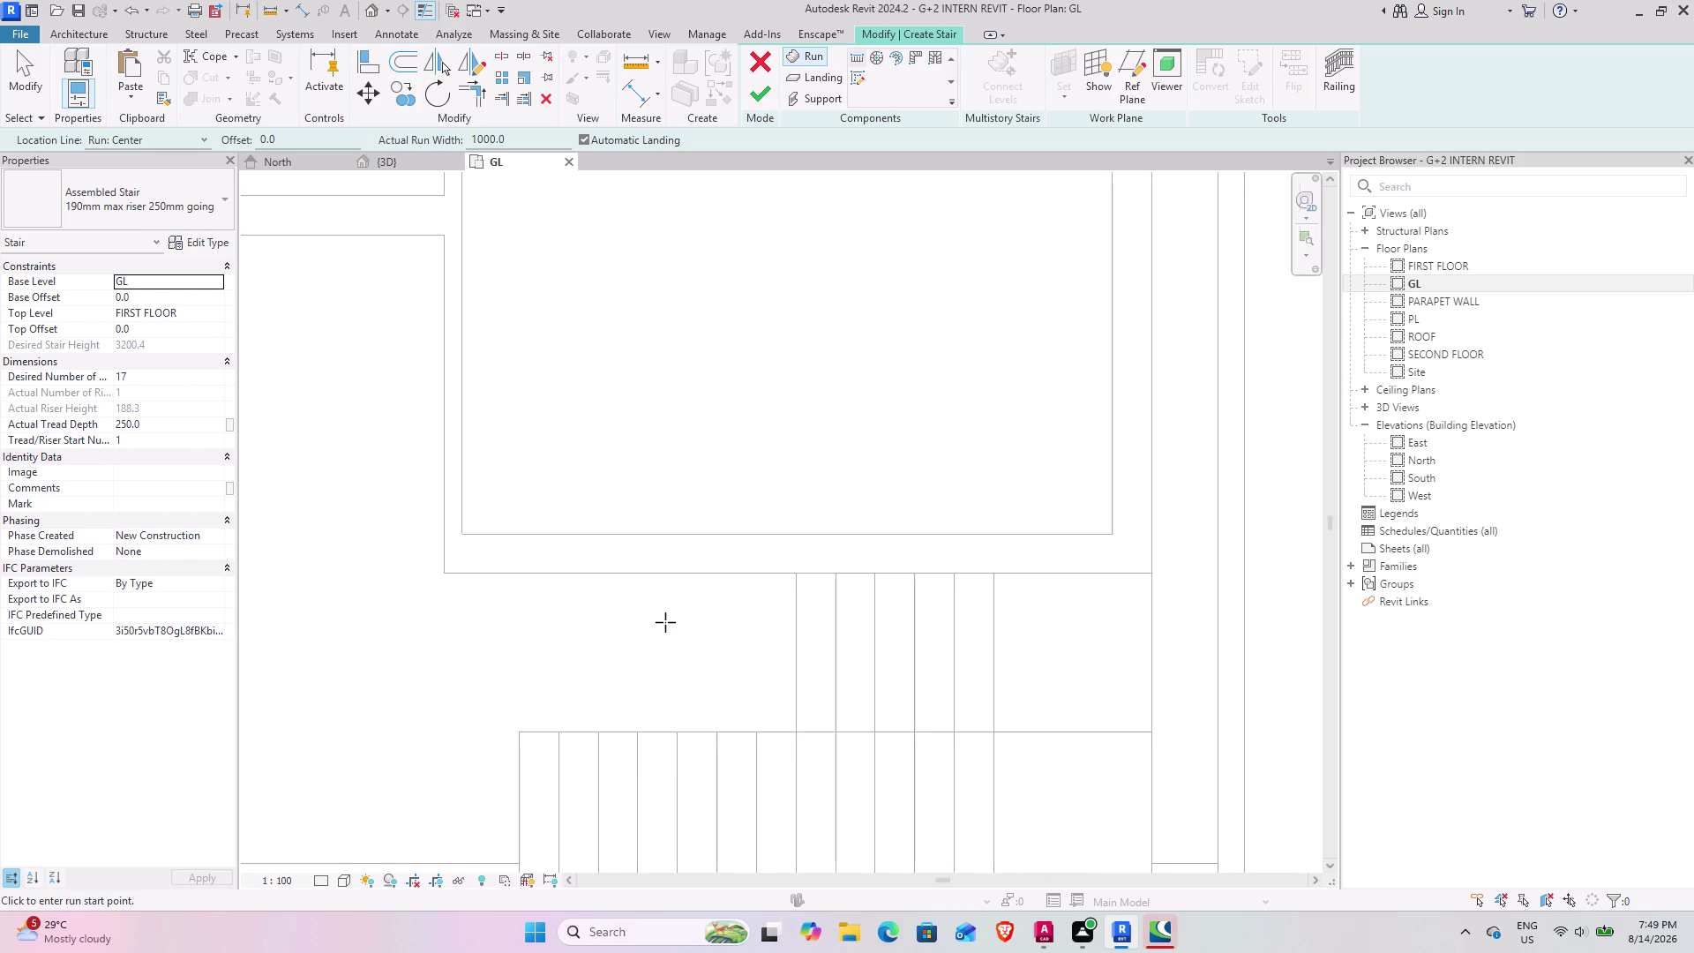
middle_drag(620, 610, 781, 566)
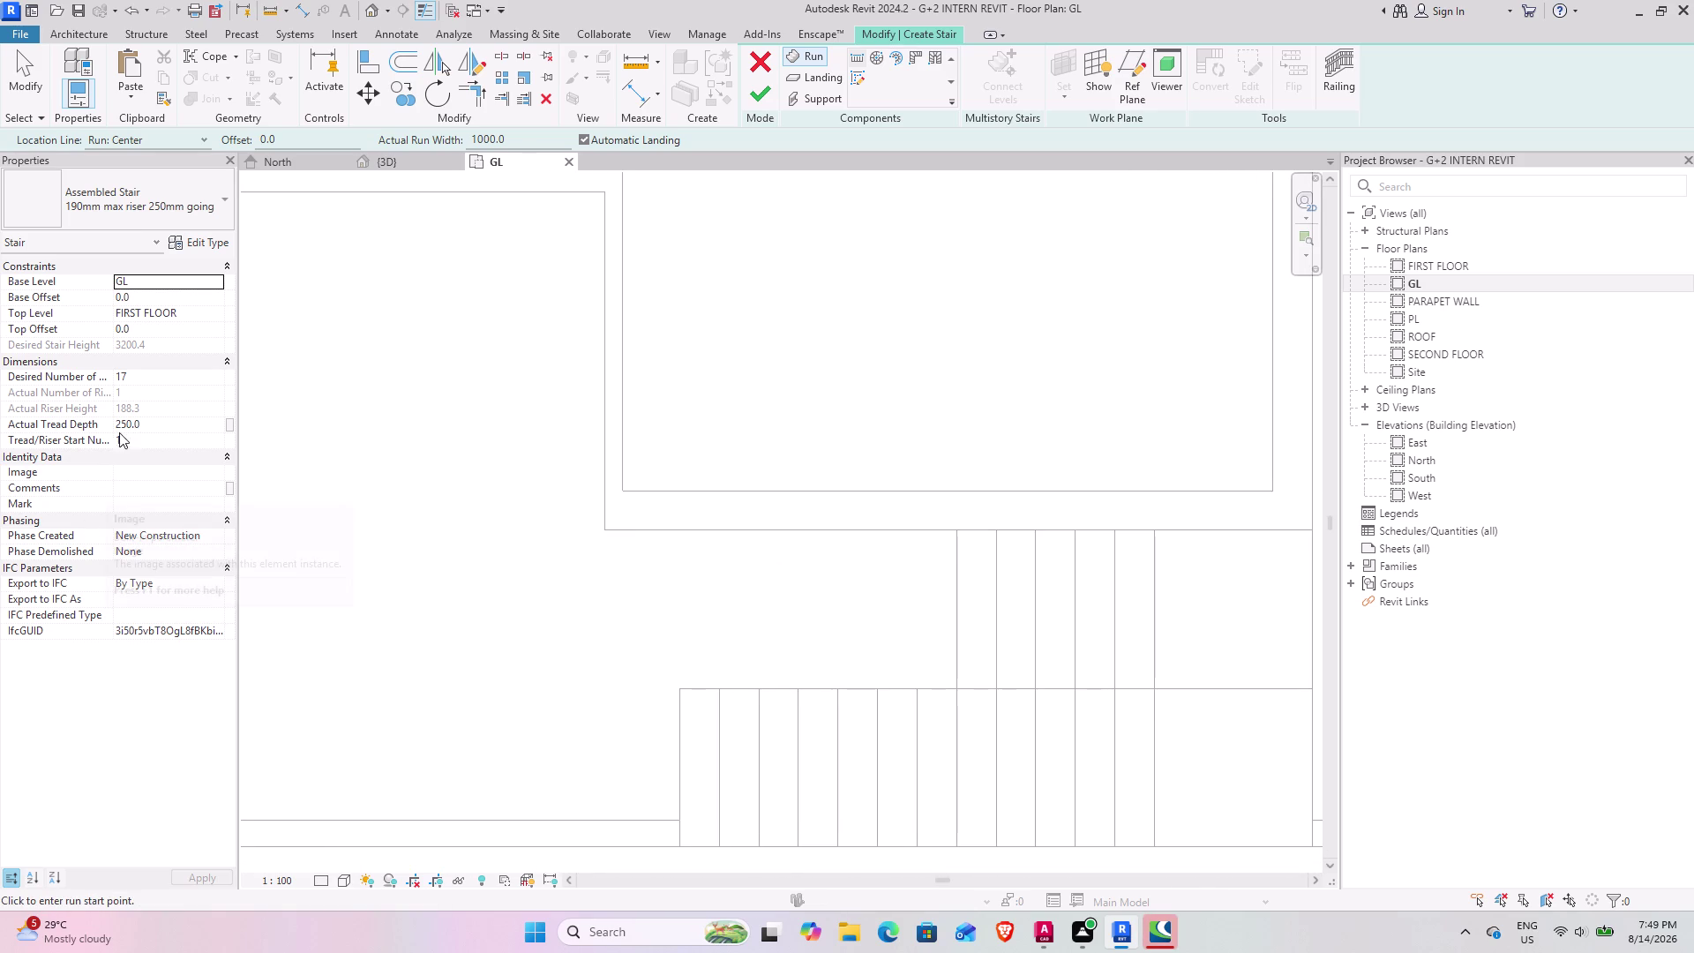
click(157, 428)
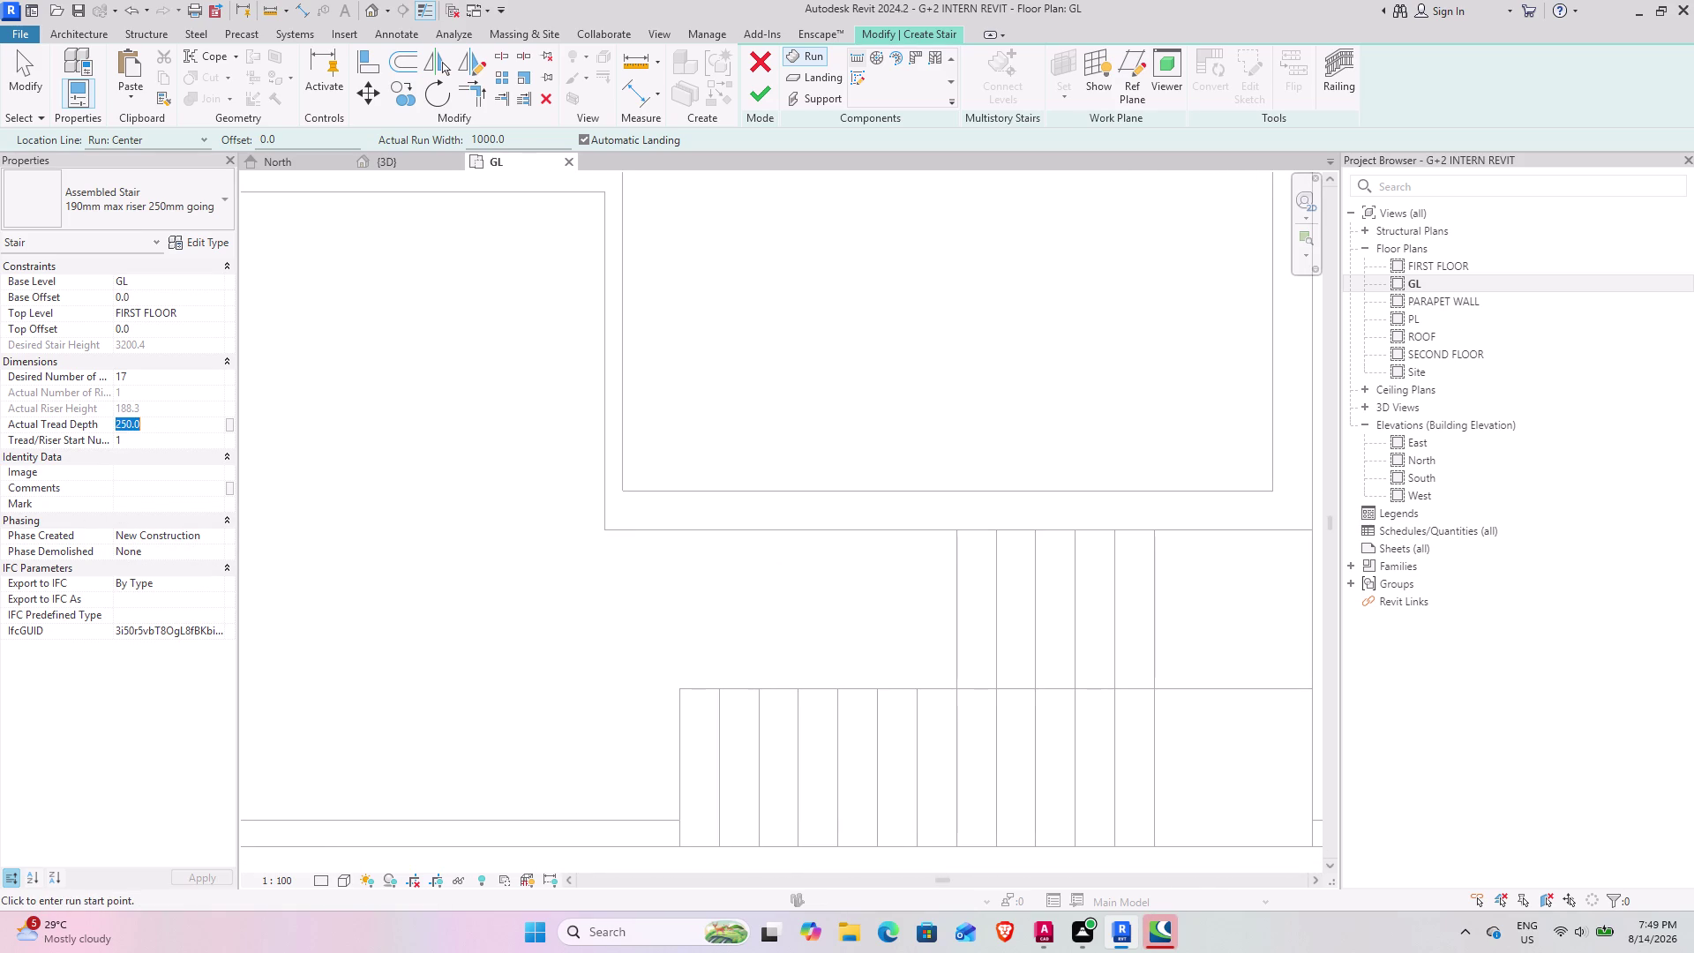
Set the Actual Tread Depth to 9" (228.6 mm).
text(9")
key(Return)
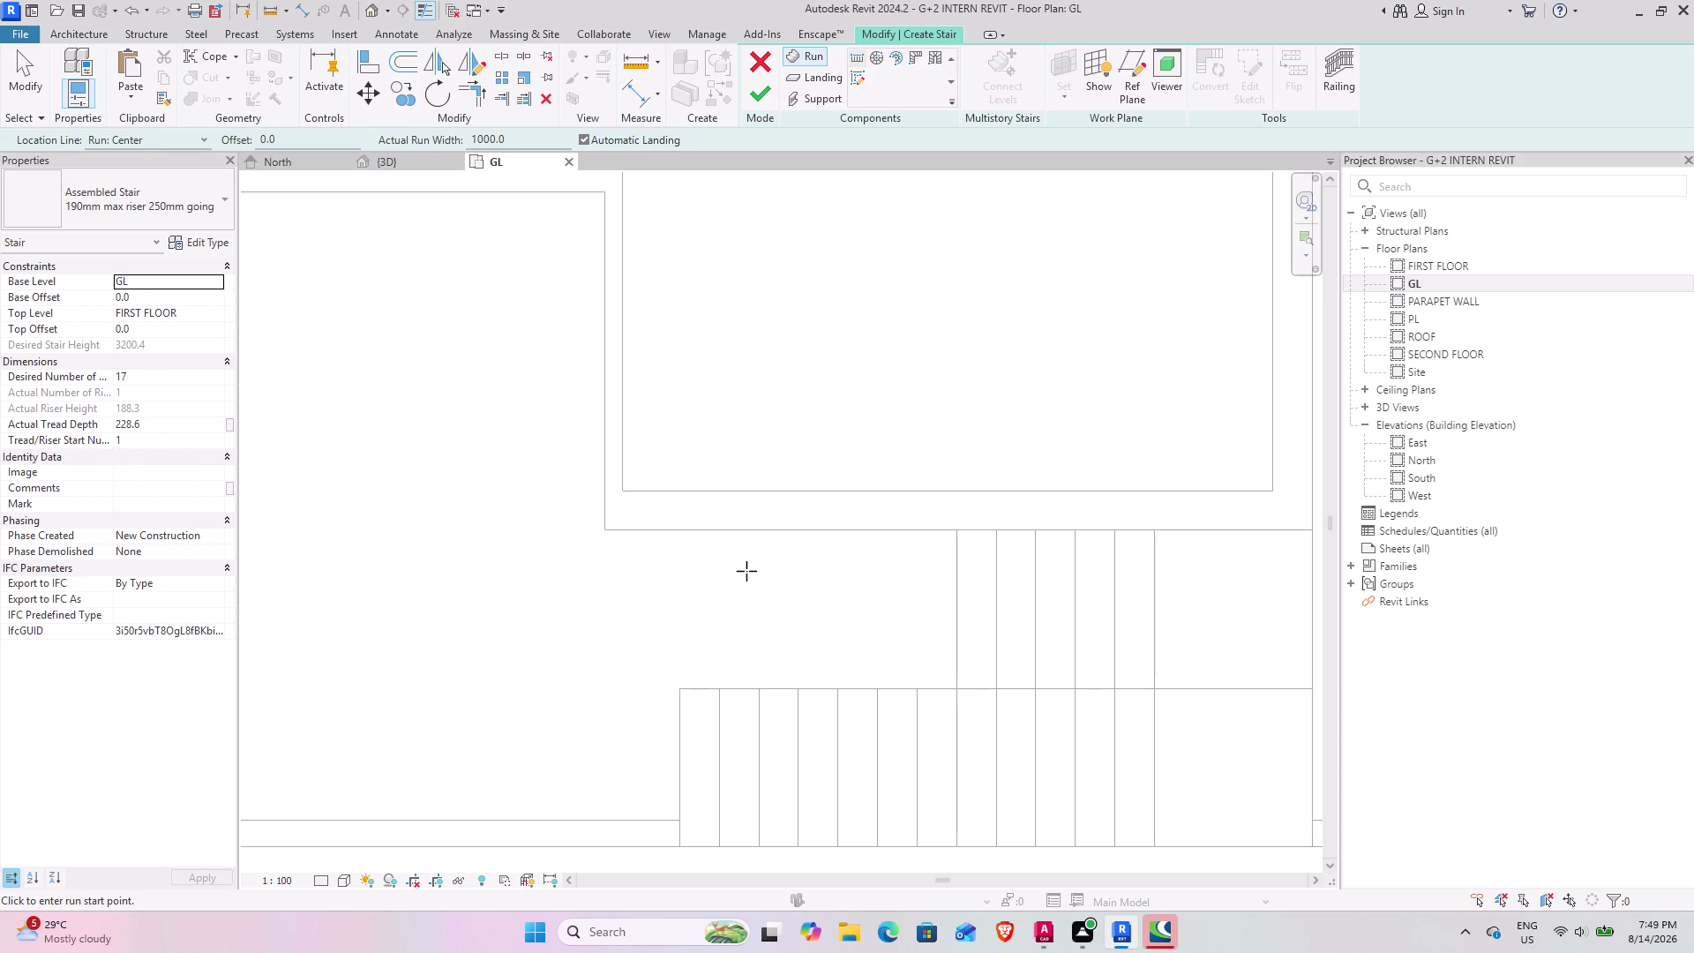
middle_drag(720, 571, 555, 543)
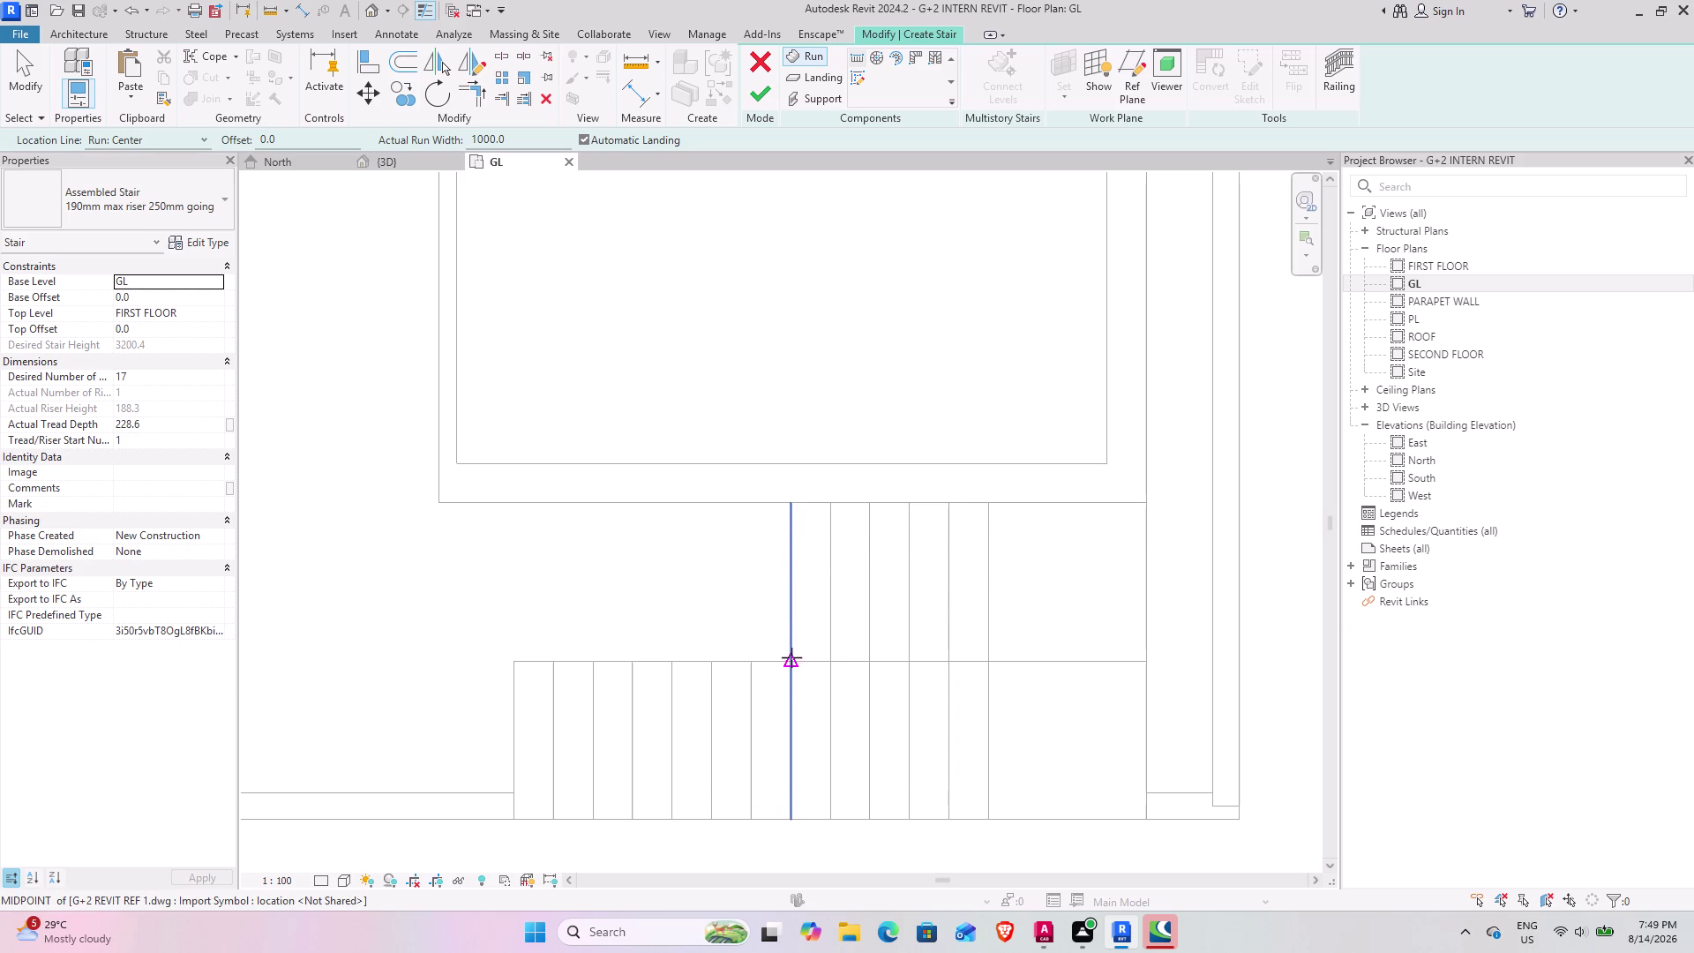
Sketch a six-riser run starting at the floor edge midpoint.
scroll(up, 3)
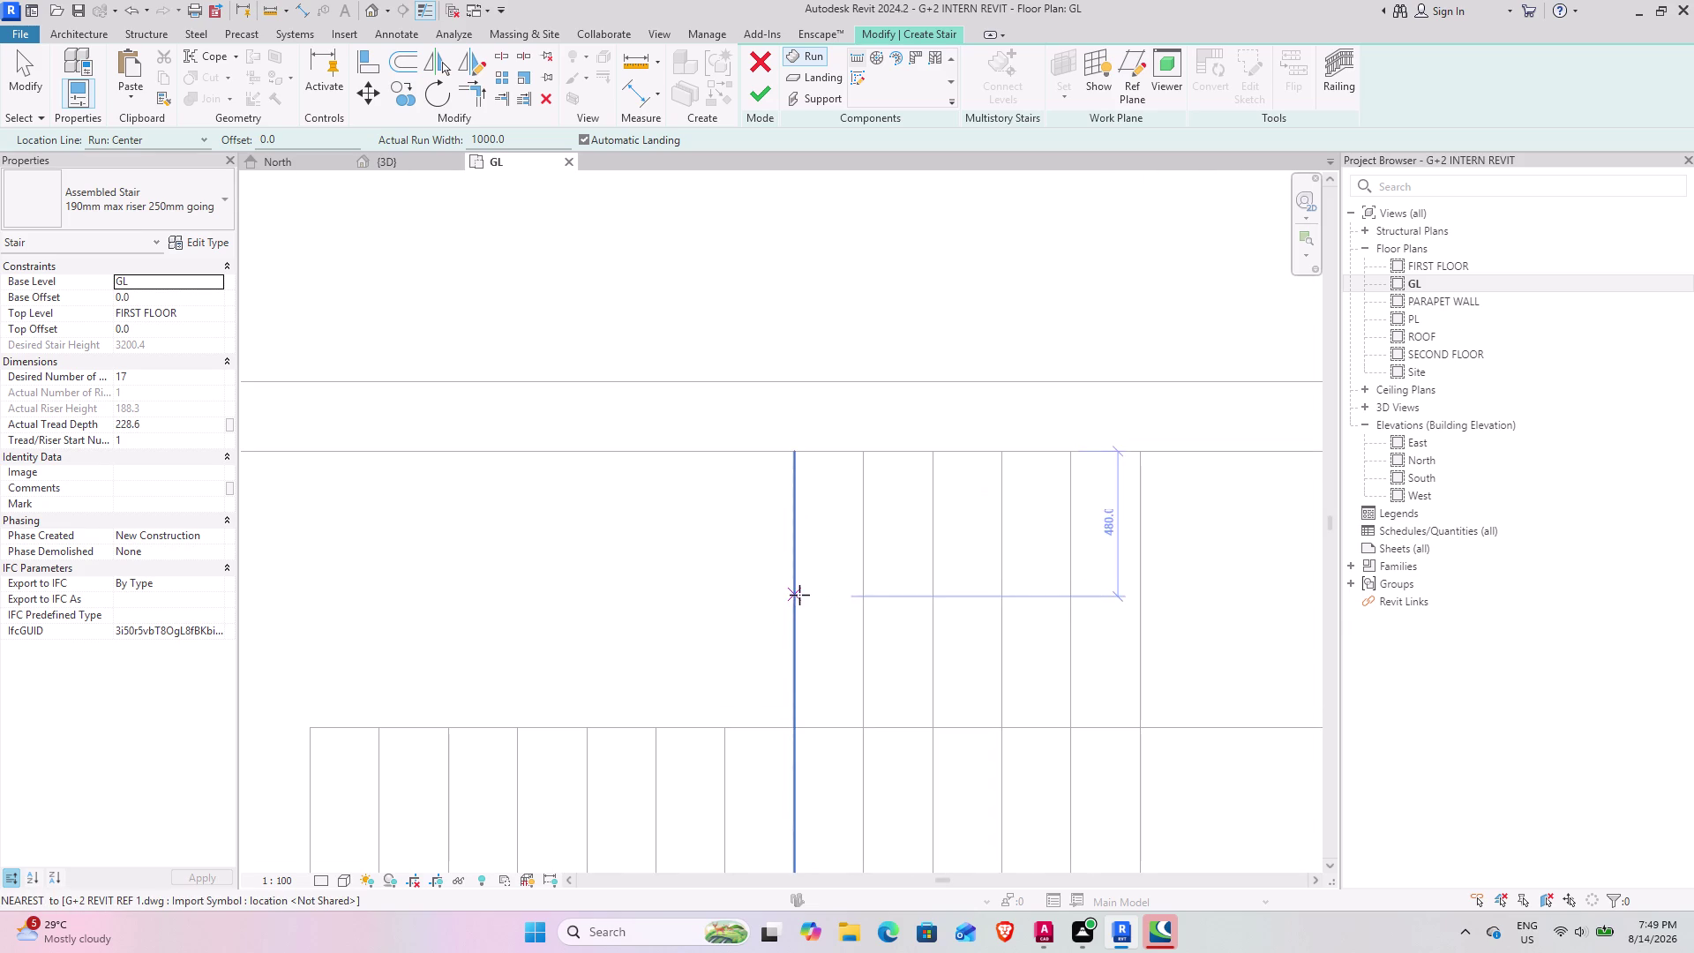
scroll(up, 3)
scroll(down, 3)
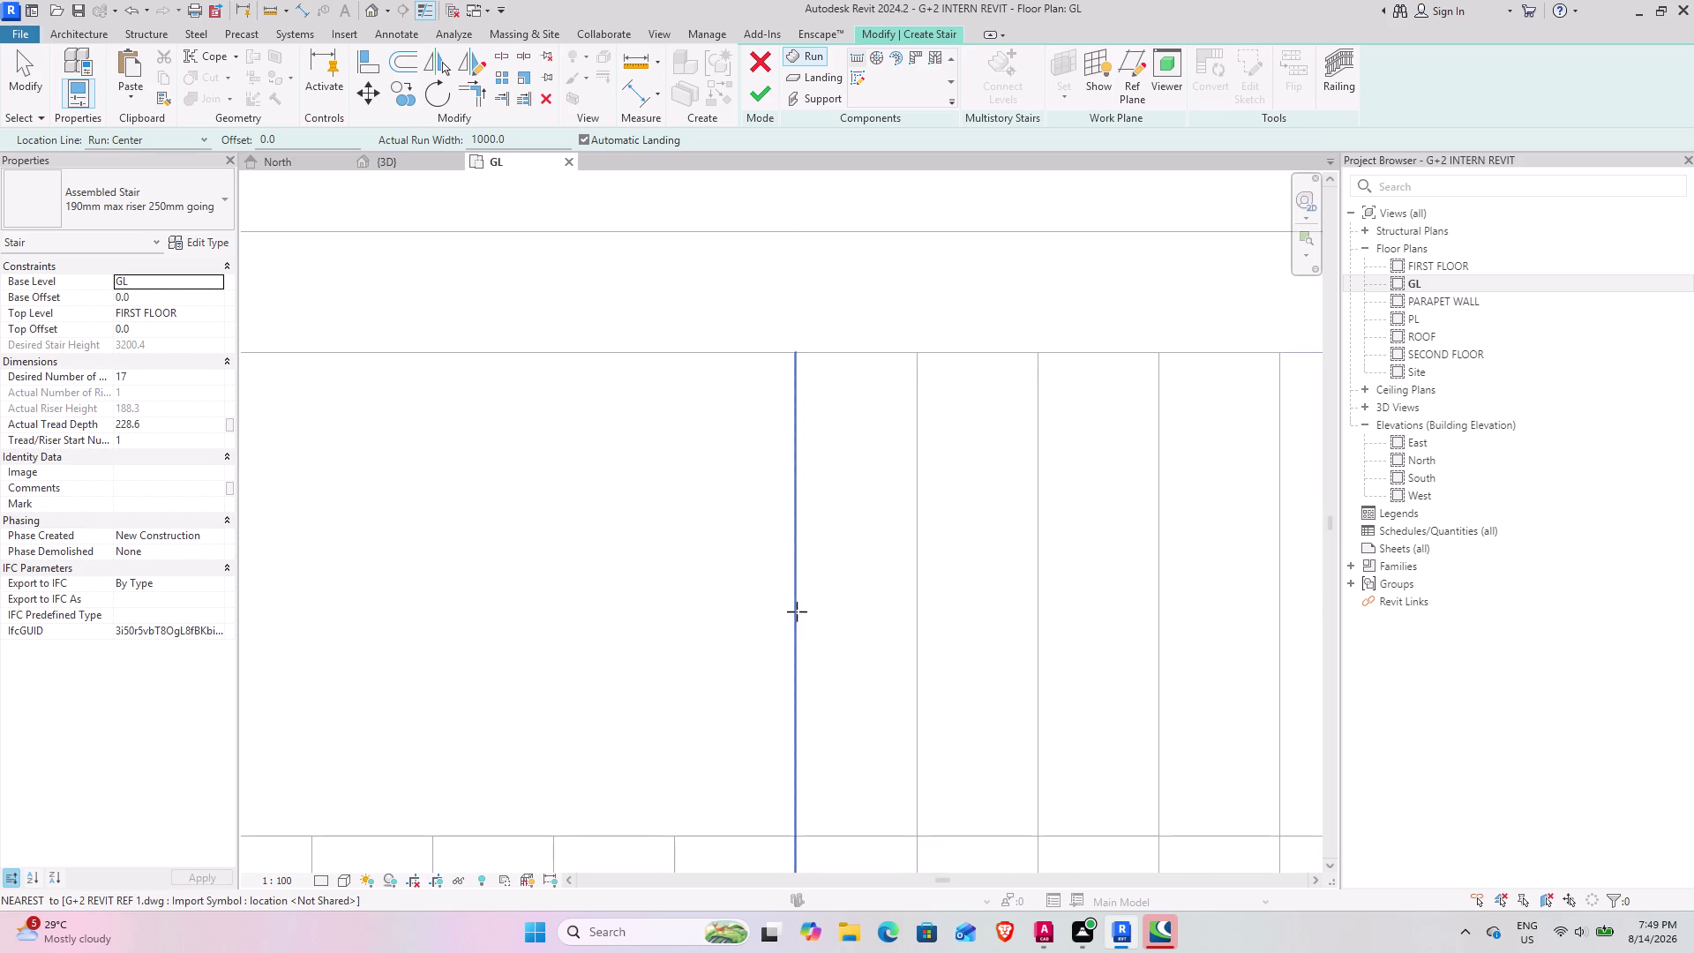
scroll(down, 3)
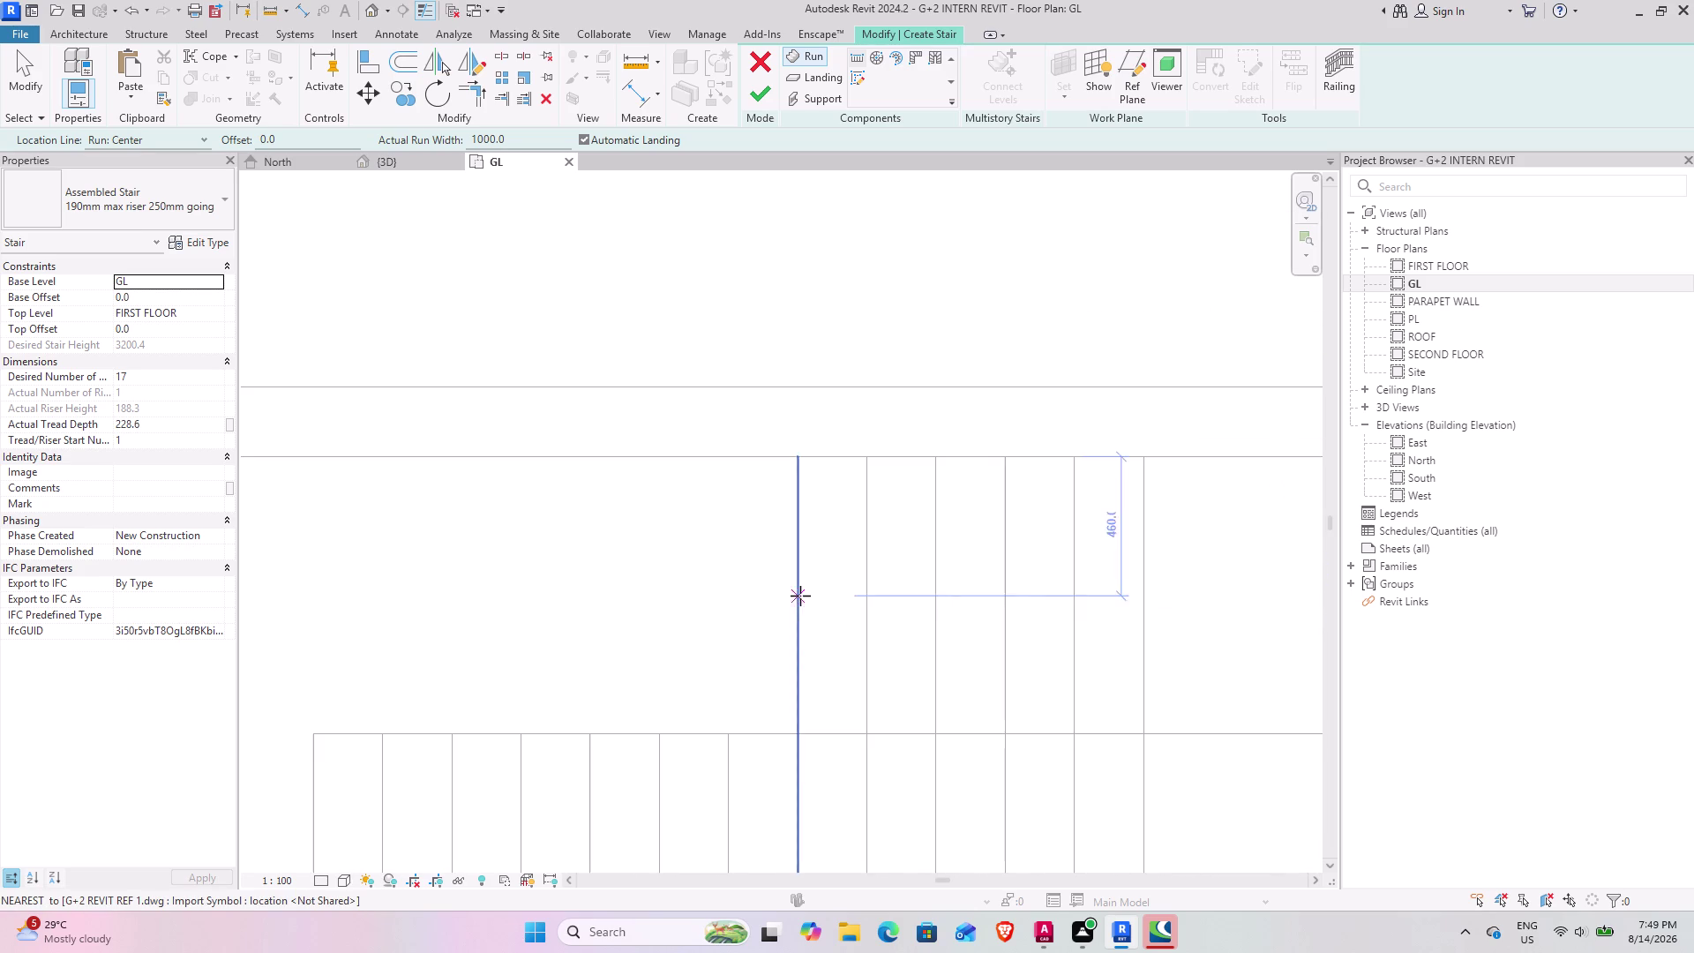
middle_drag(776, 576, 696, 490)
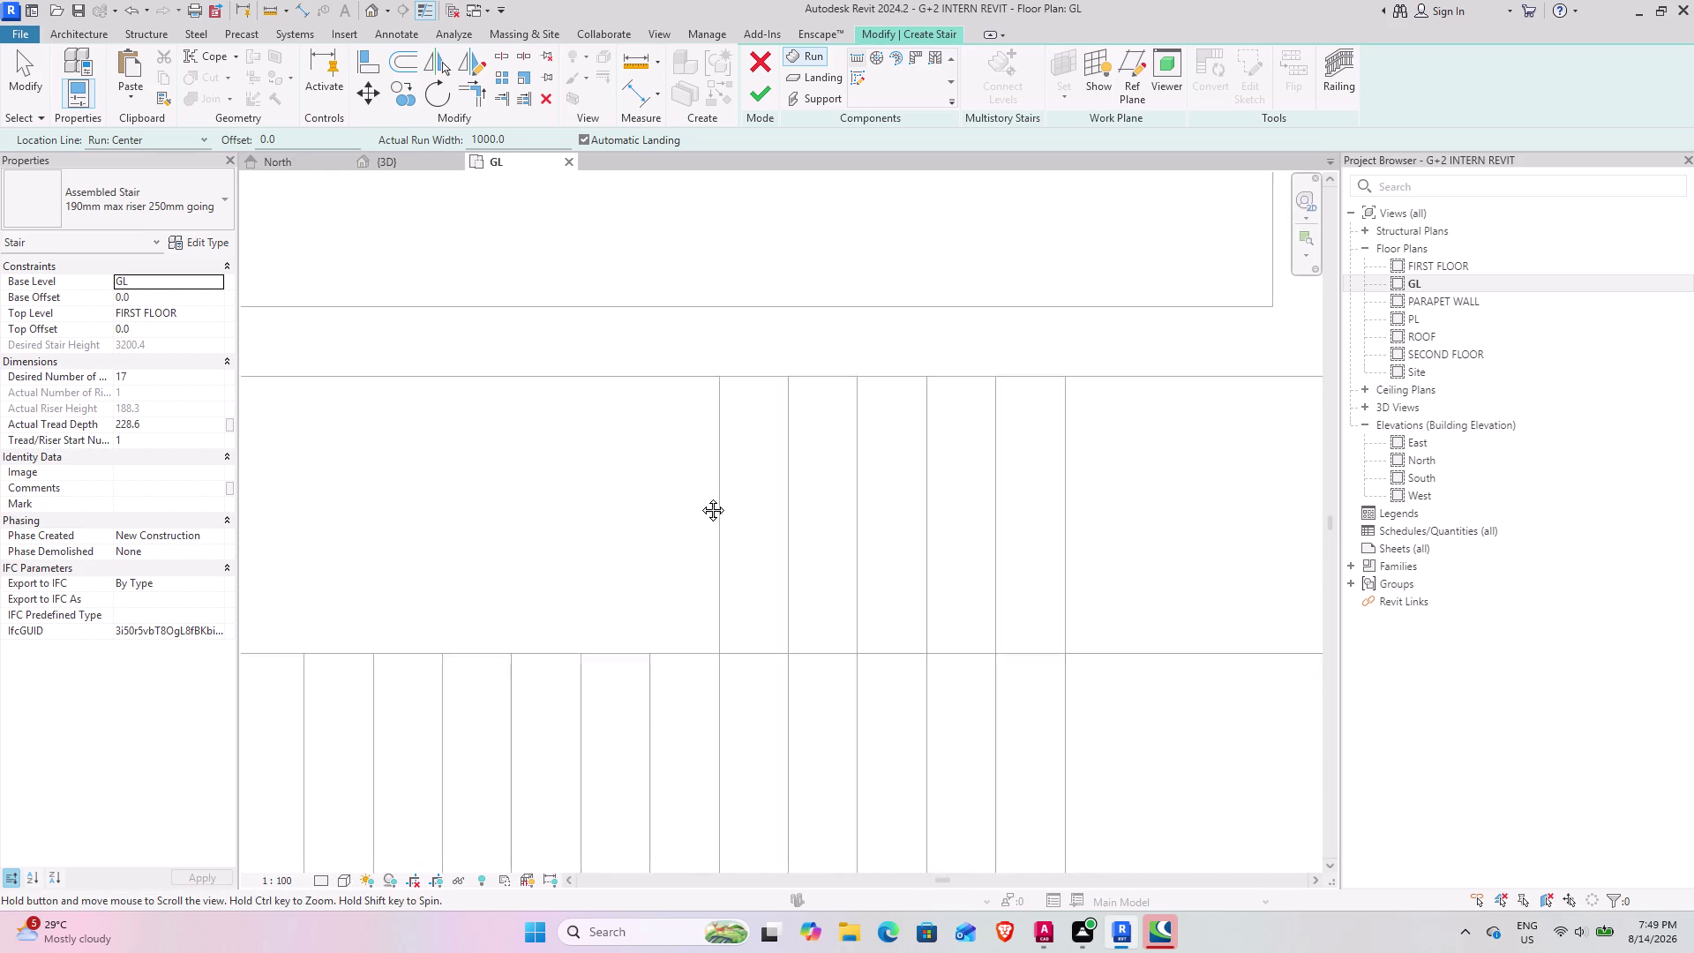
middle_drag(696, 491, 772, 510)
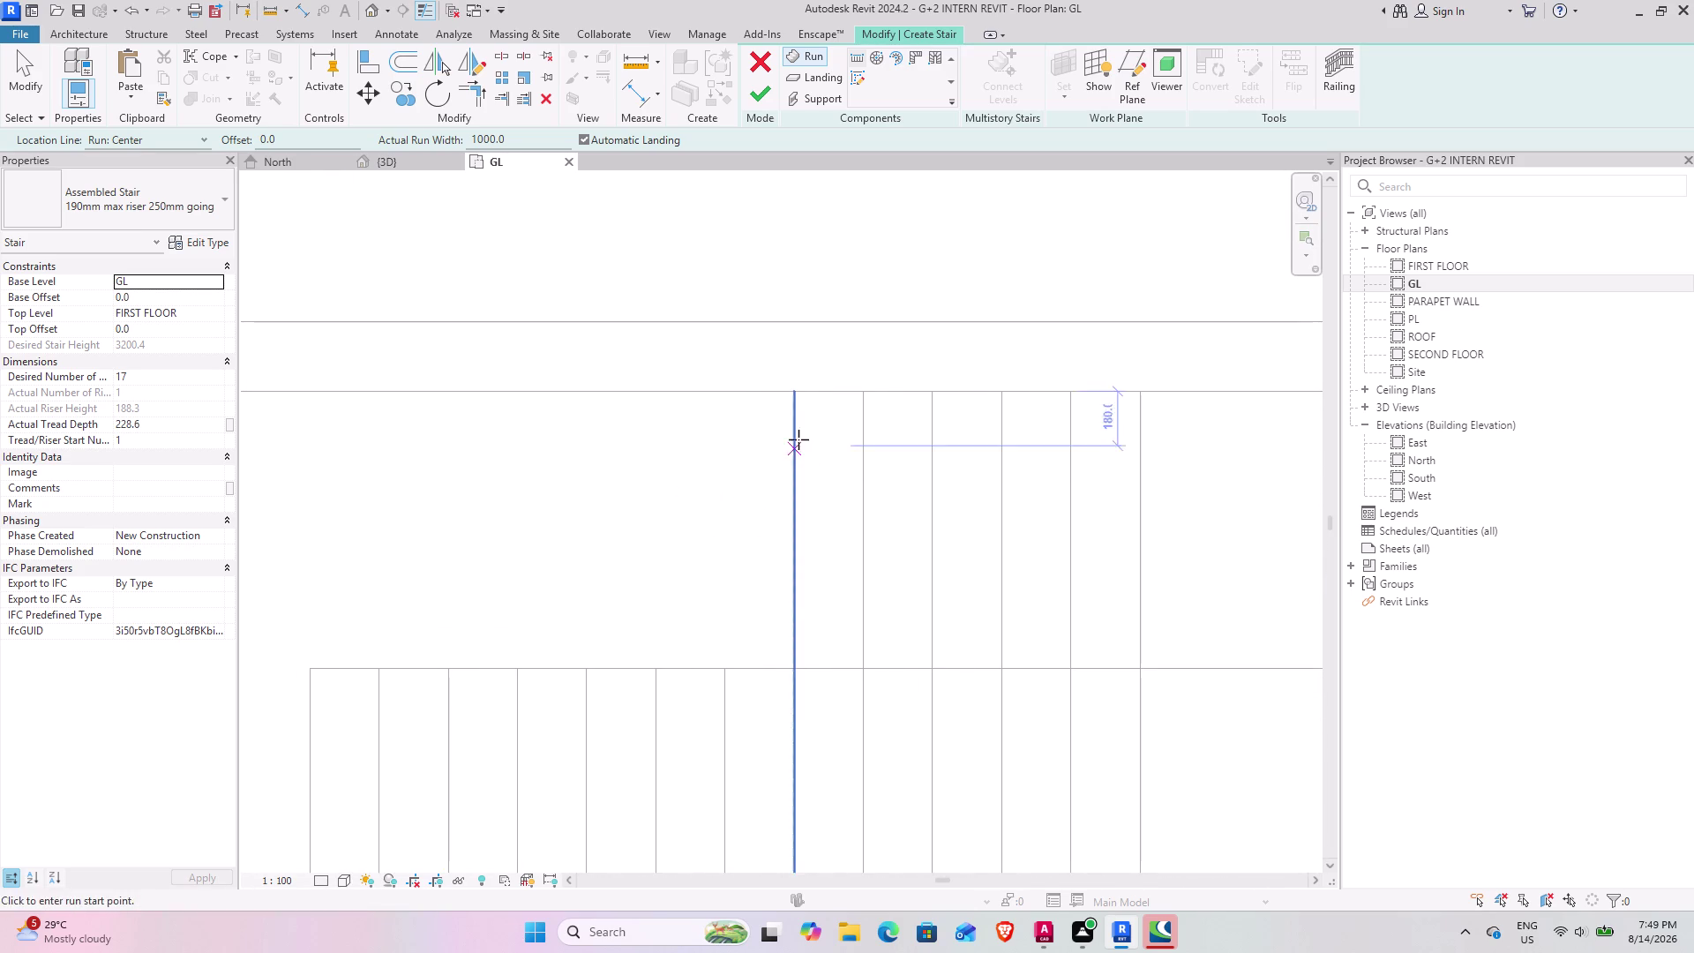
scroll(up, 3)
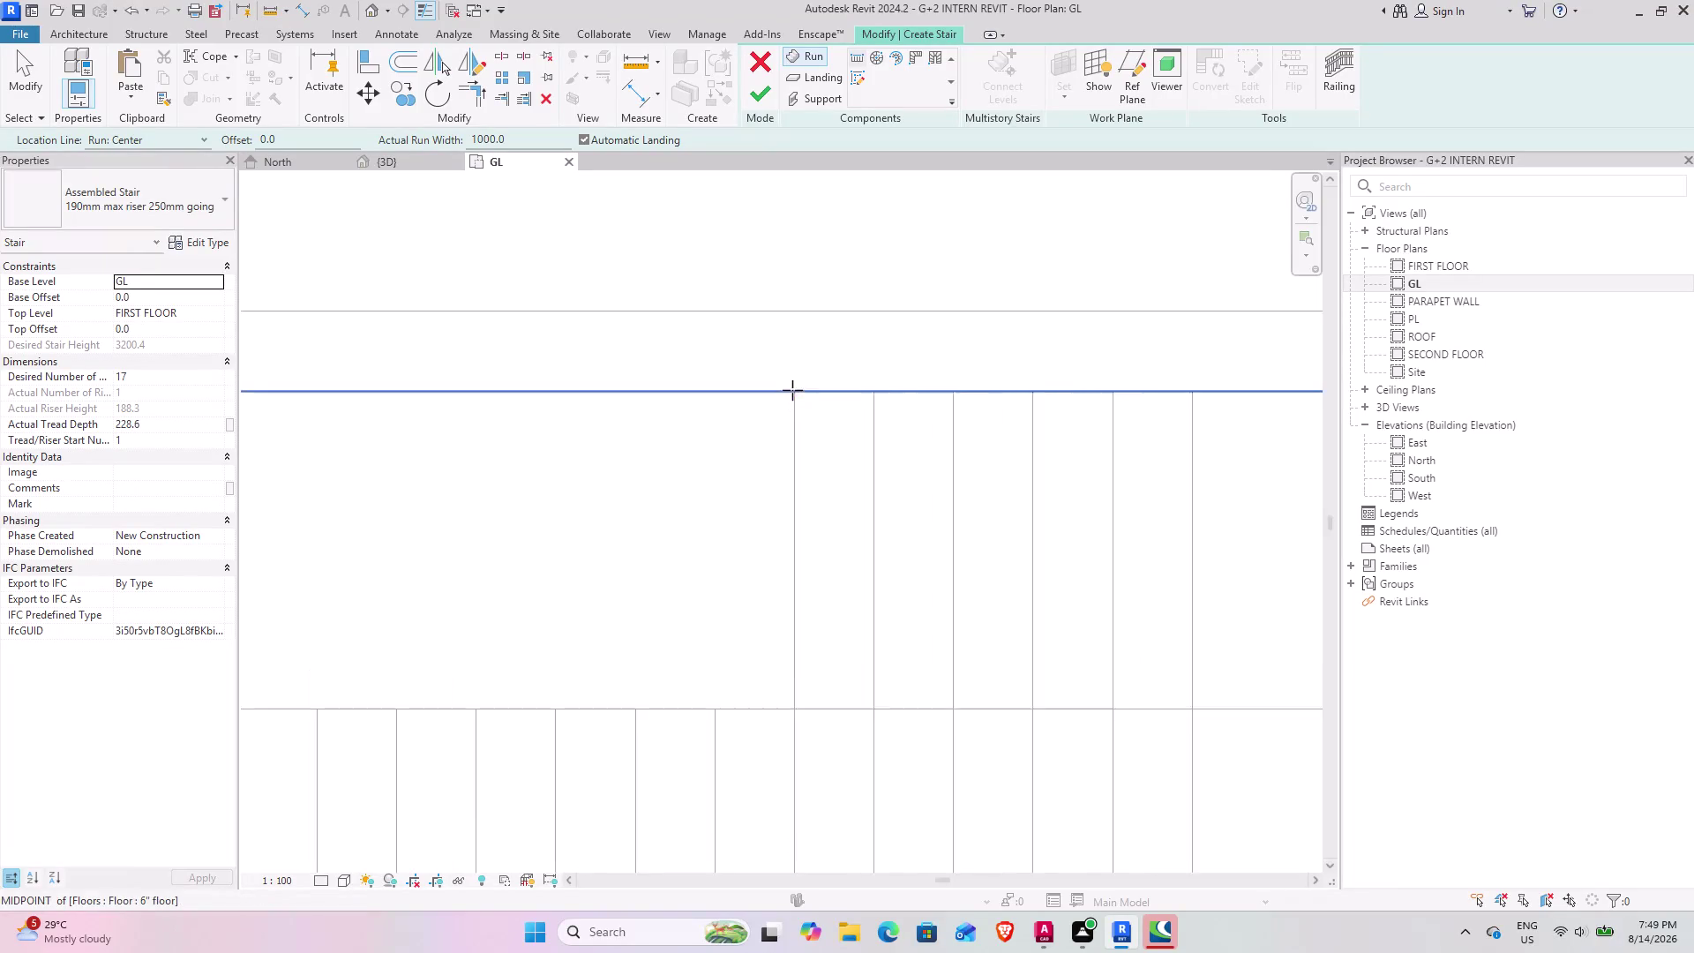
scroll(up, 3)
click(799, 402)
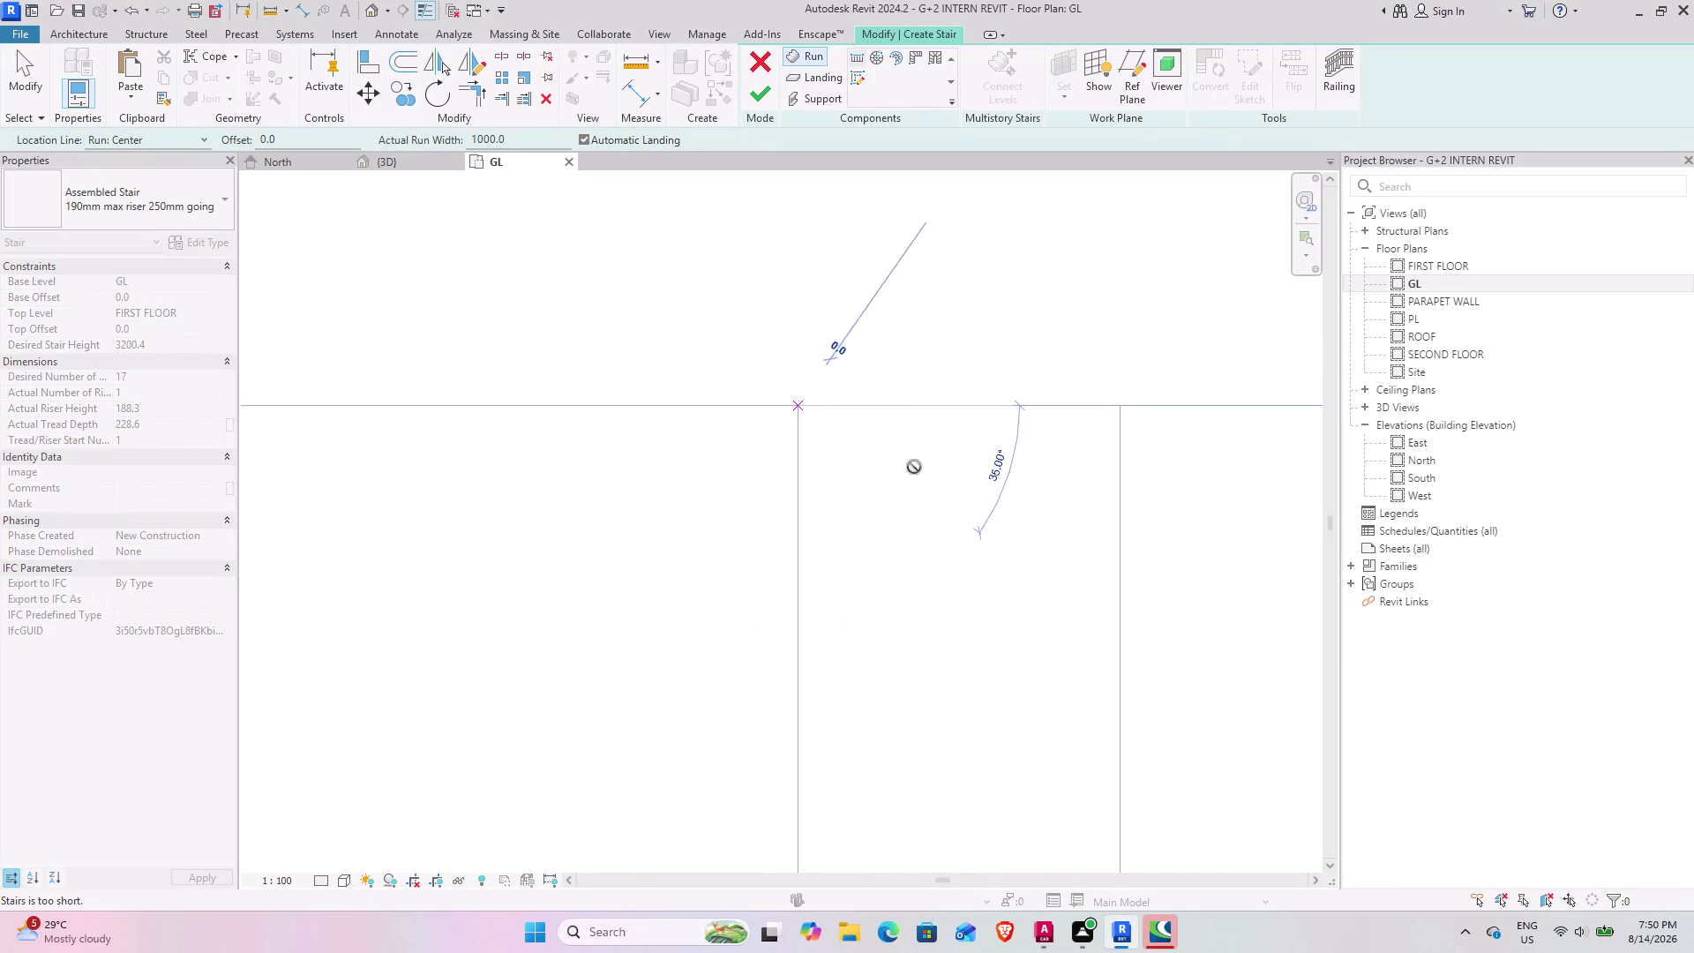
scroll(down, 3)
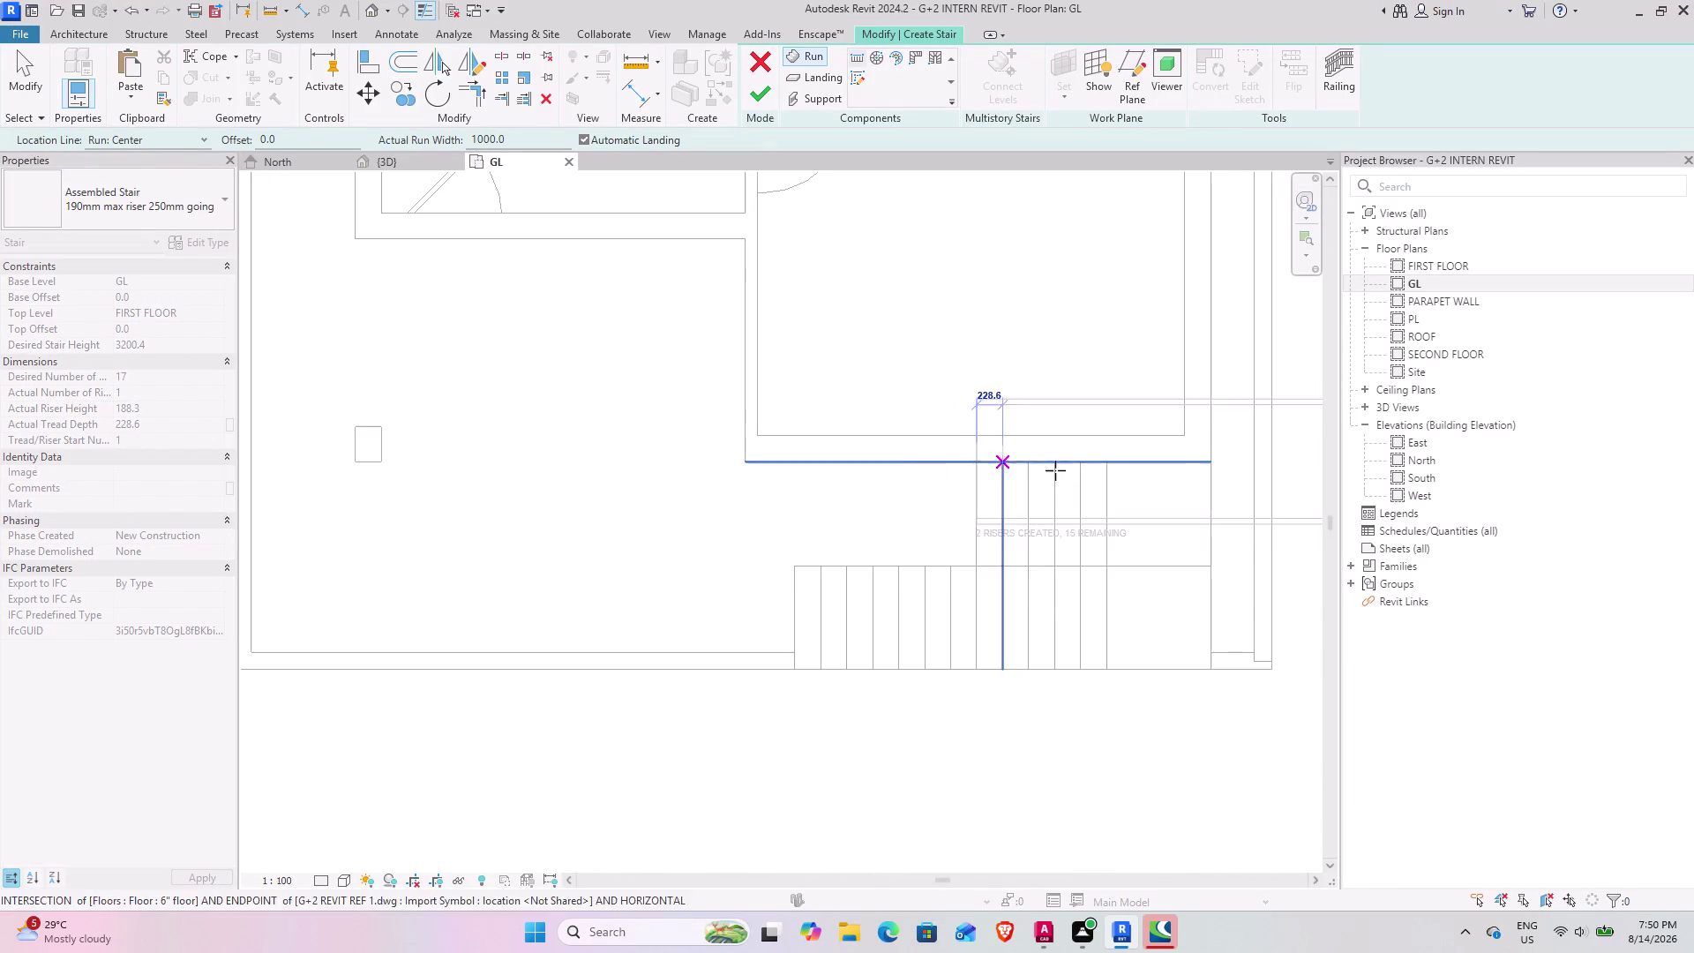
scroll(up, 3)
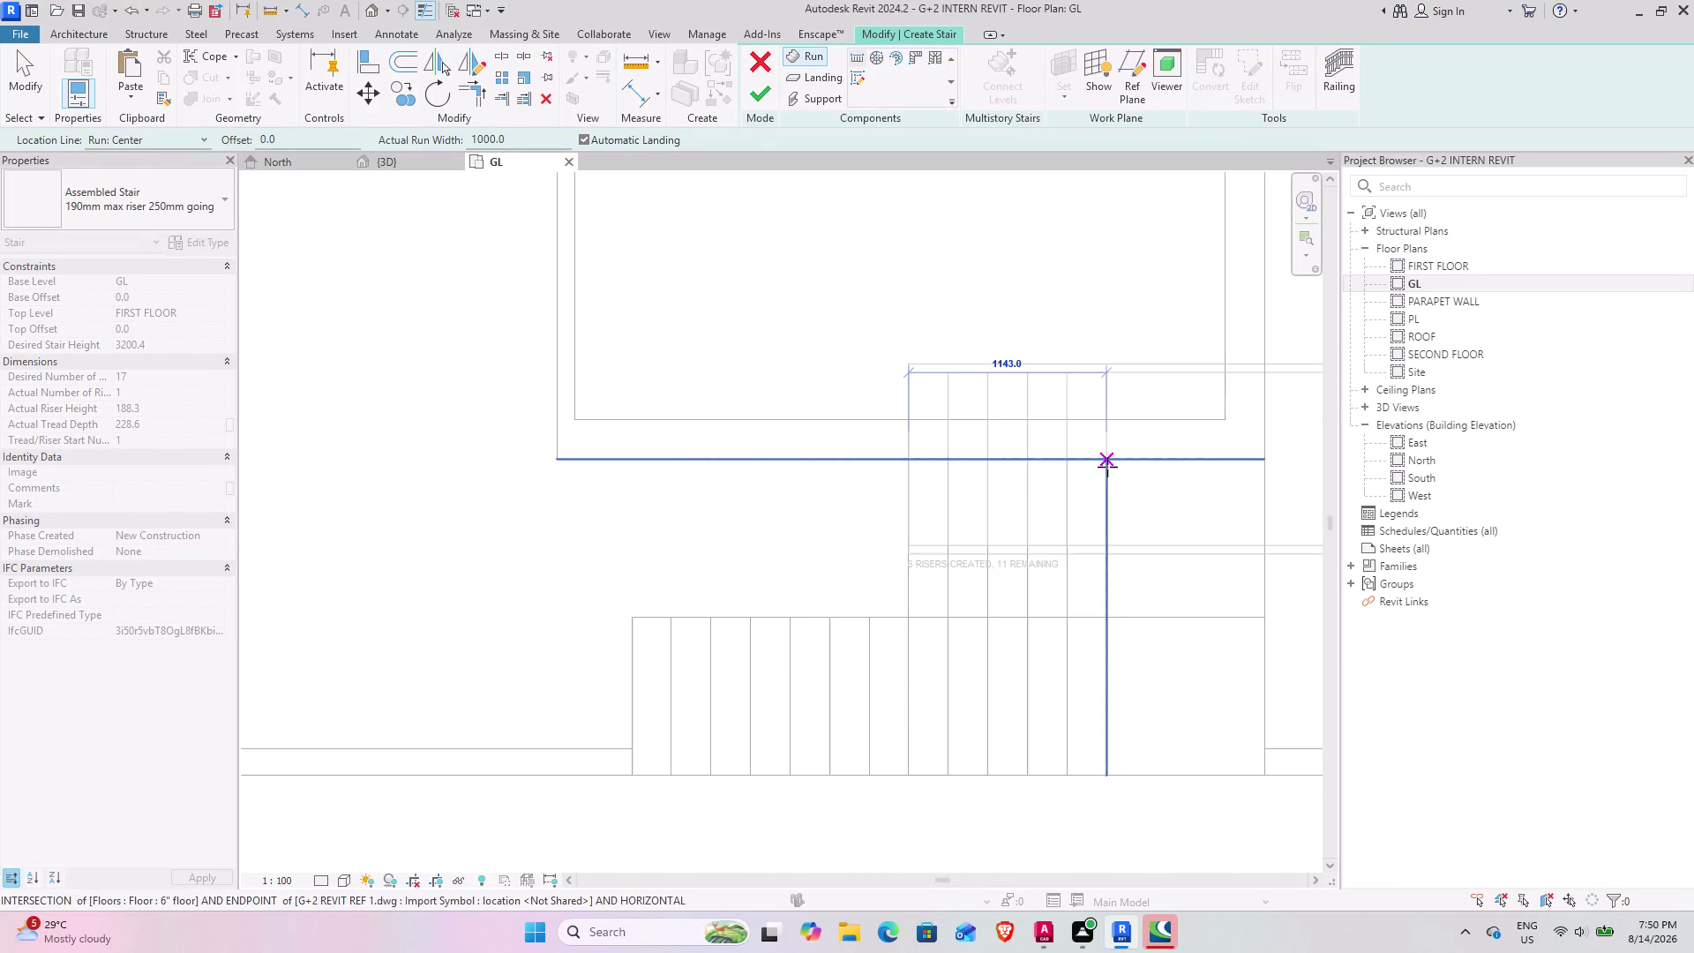
scroll(up, 3)
click(1107, 458)
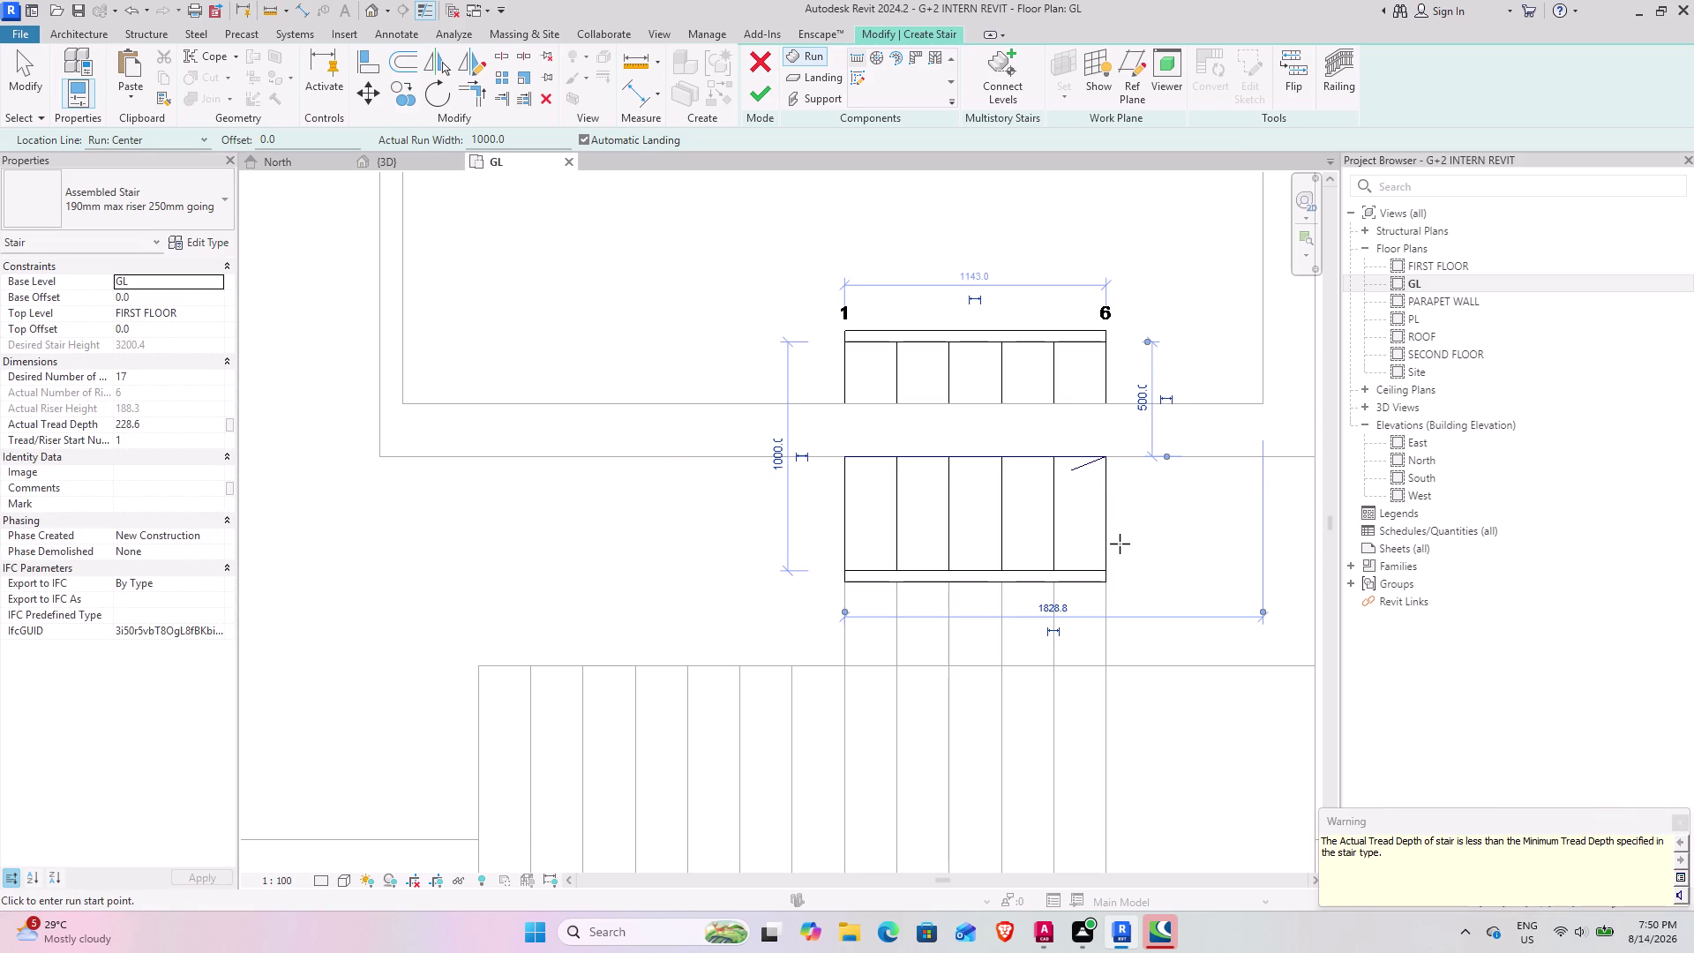
Stop placing runs and window-select the new run with its stringers.
key(Escape)
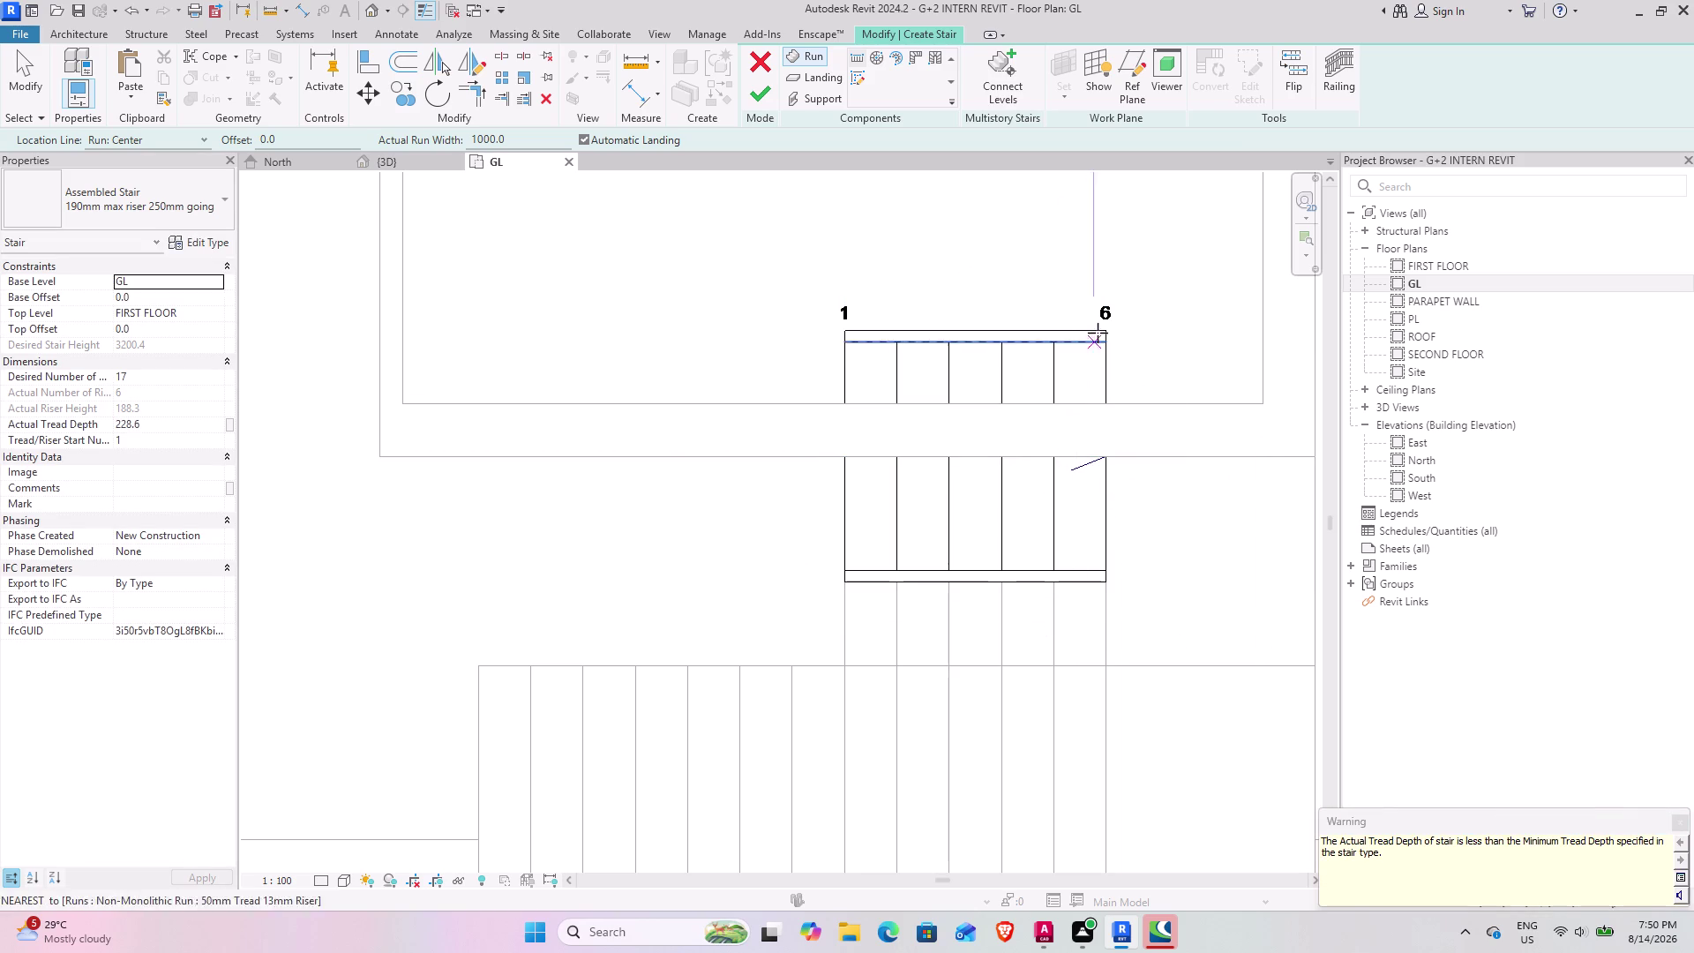
key(Escape)
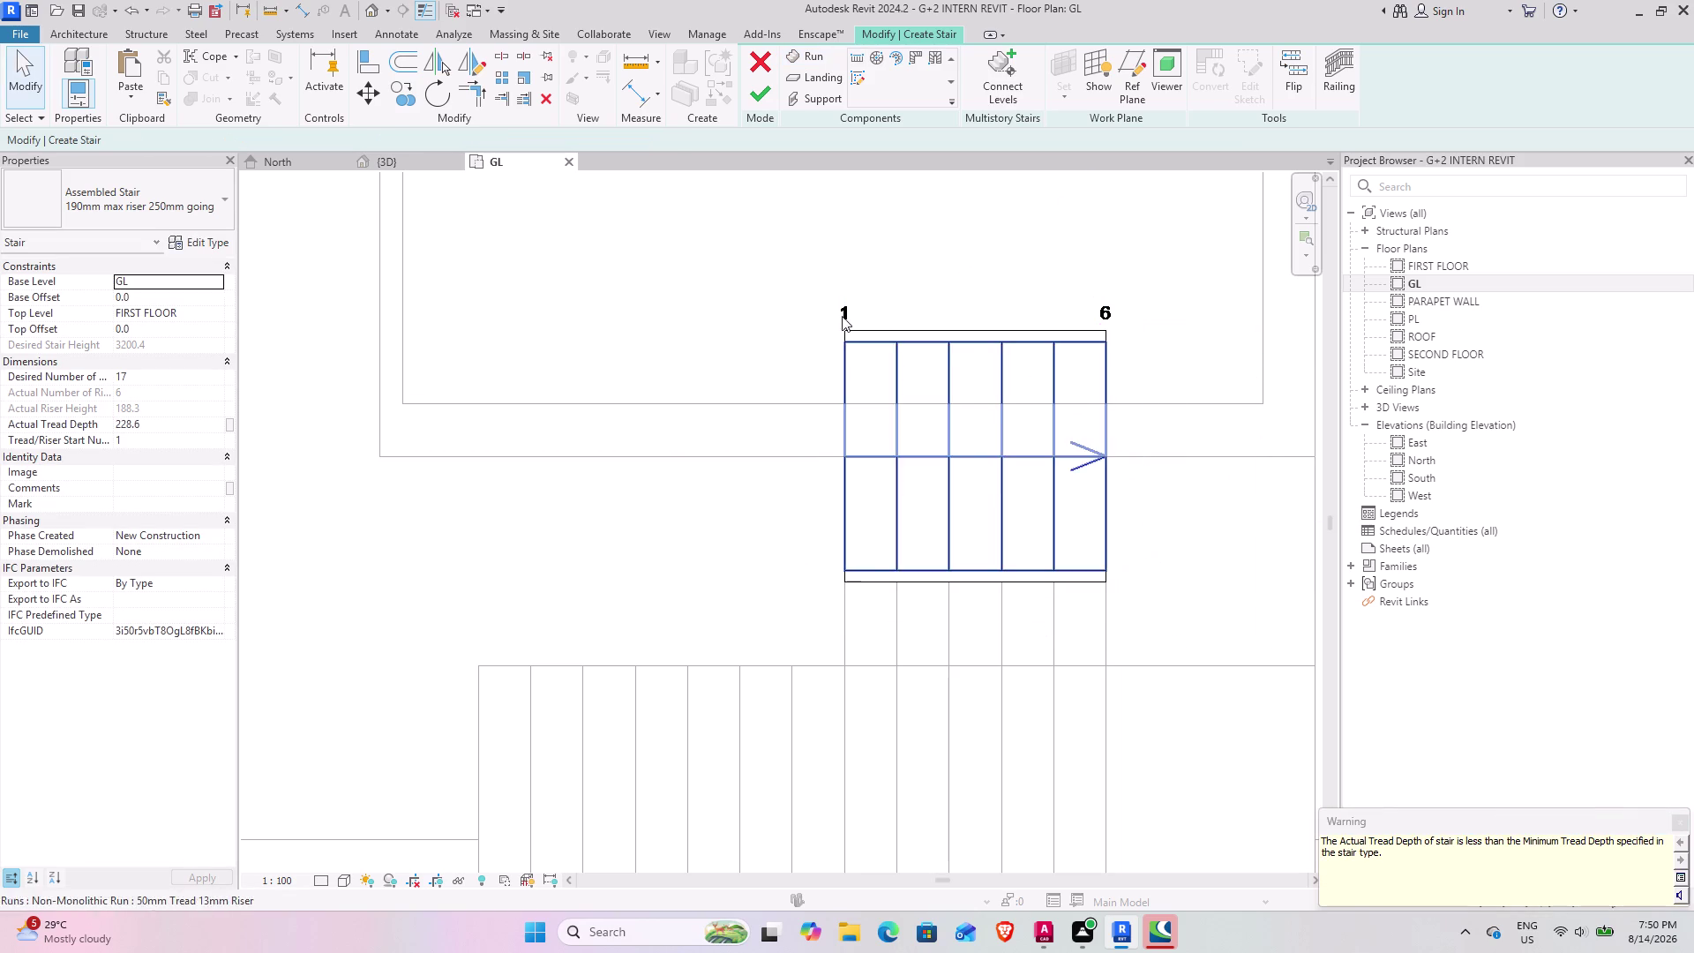
drag(790, 243, 1193, 609)
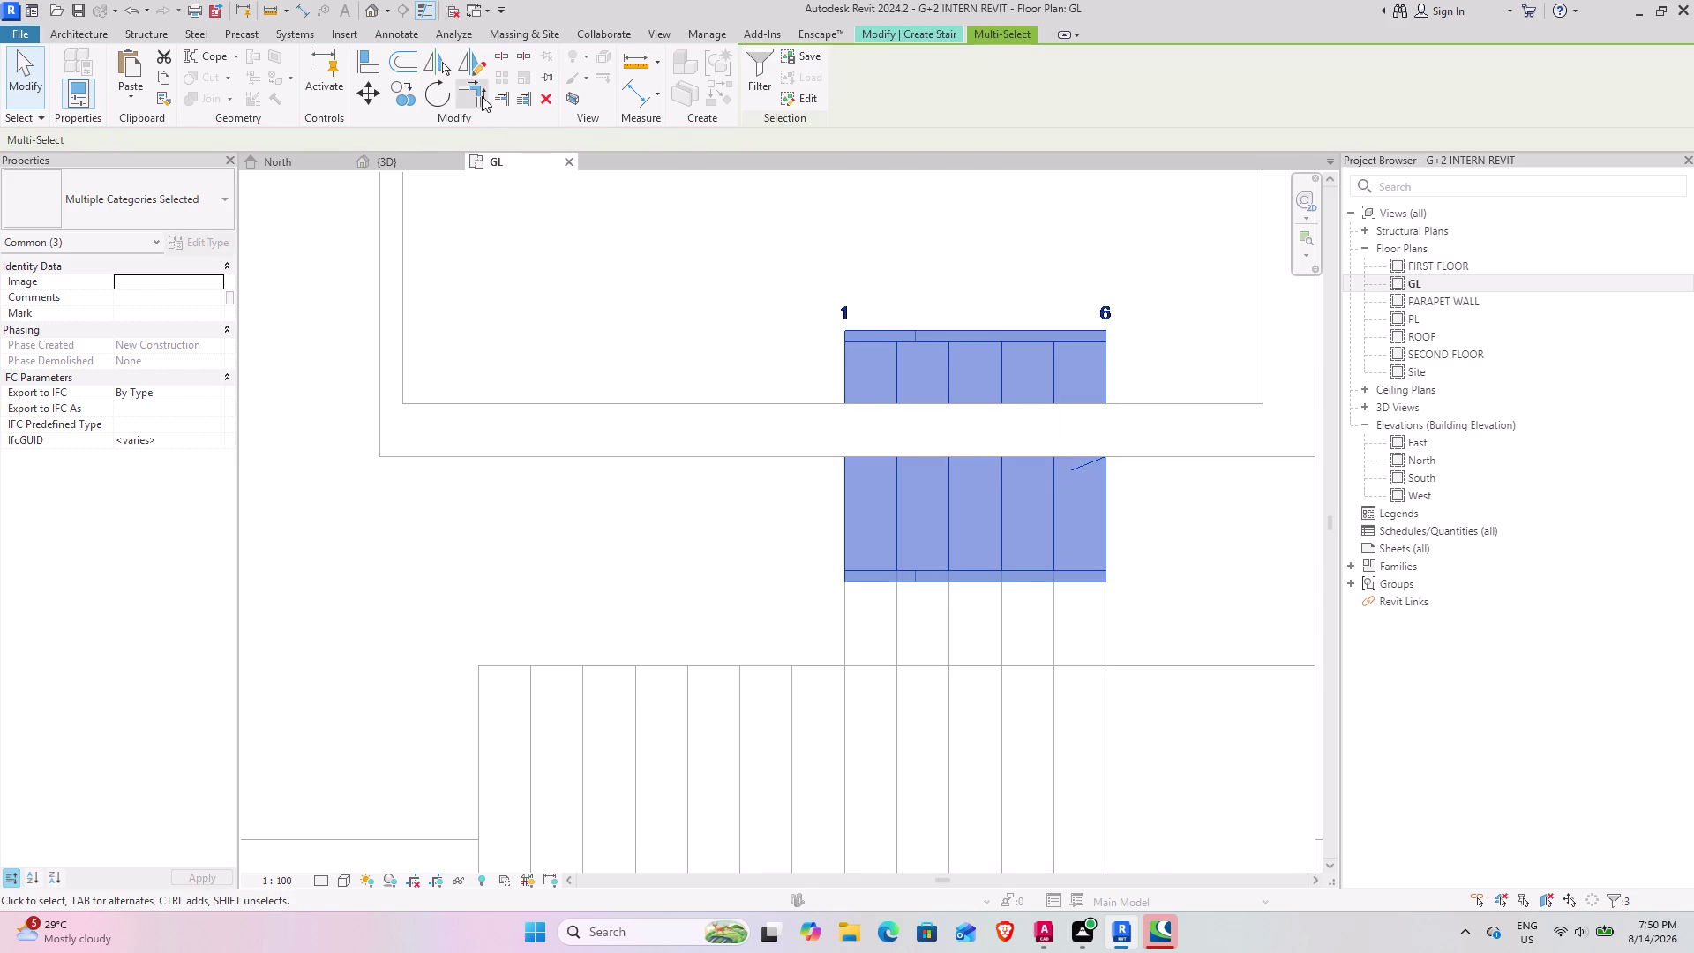
Move the run and stringers by their top-left corner onto the floor edge line.
click(376, 99)
click(844, 331)
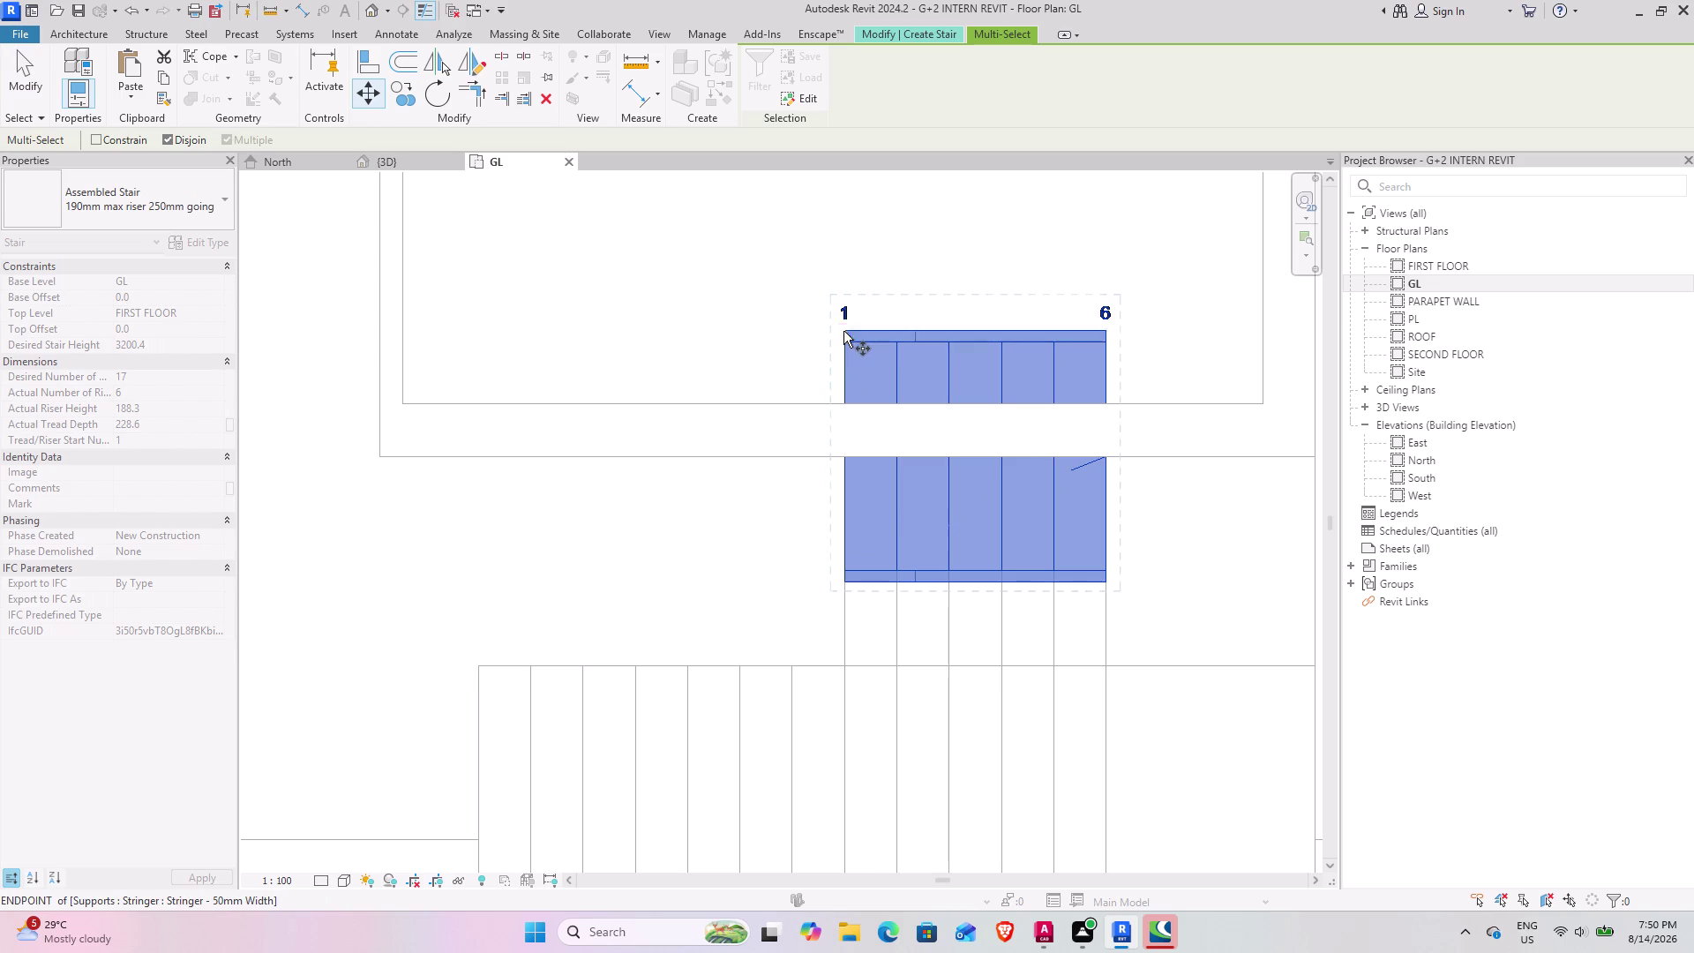
scroll(up, 3)
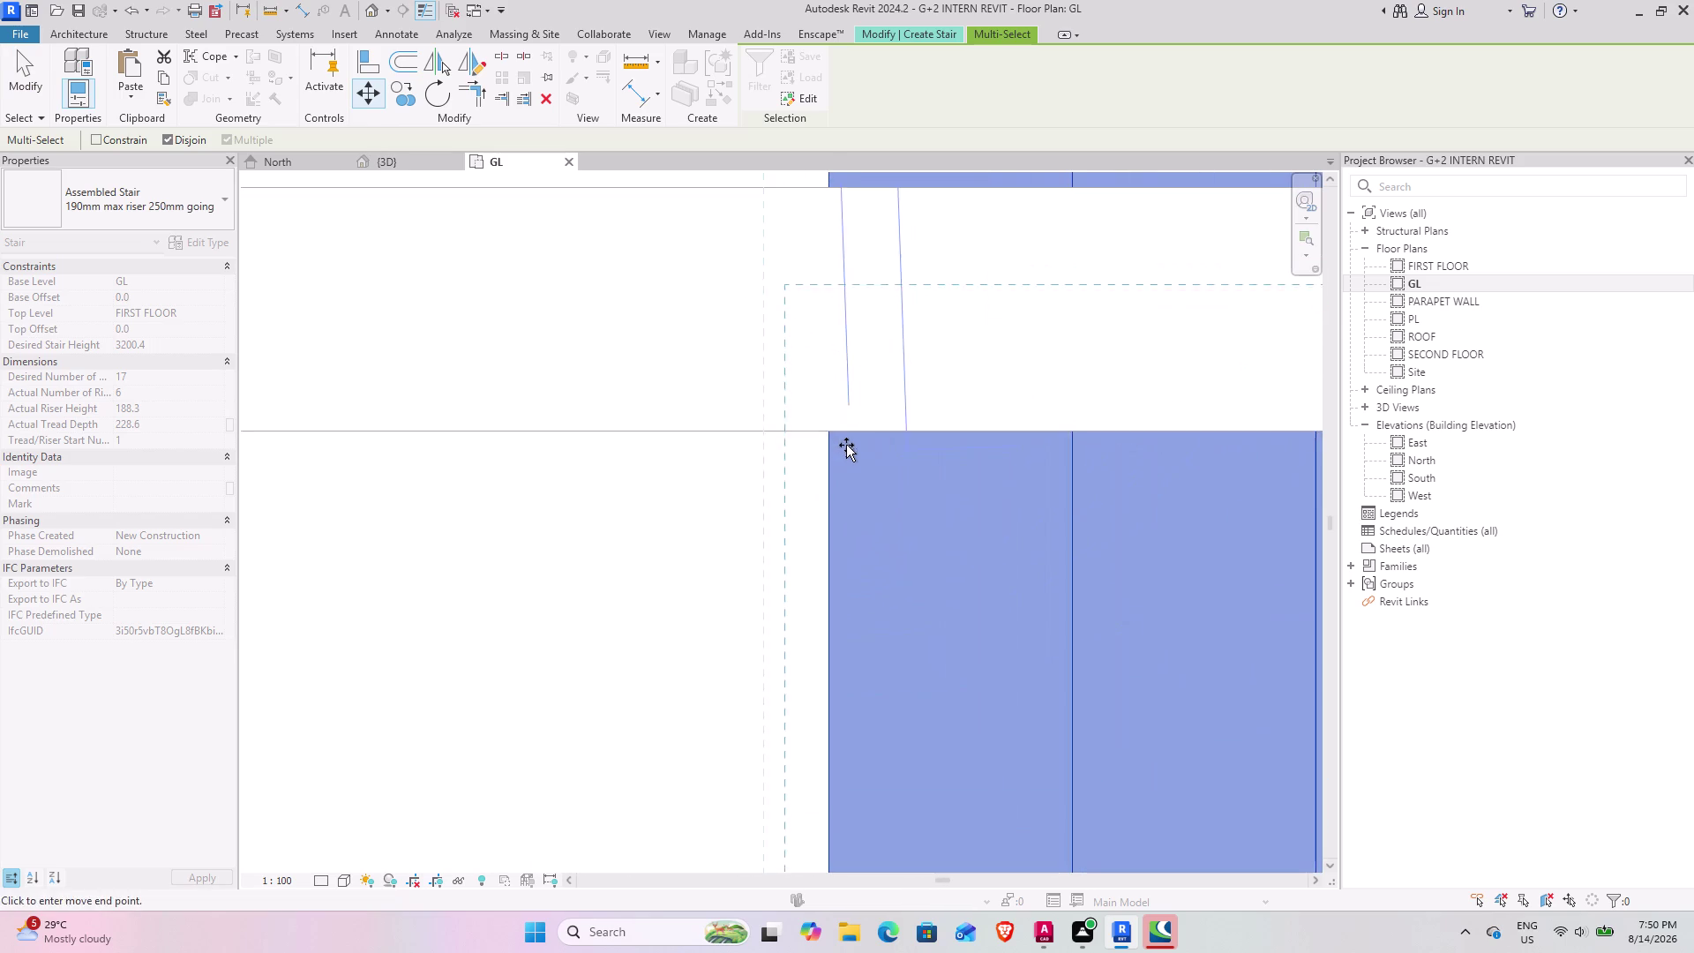
click(829, 429)
scroll(down, 3)
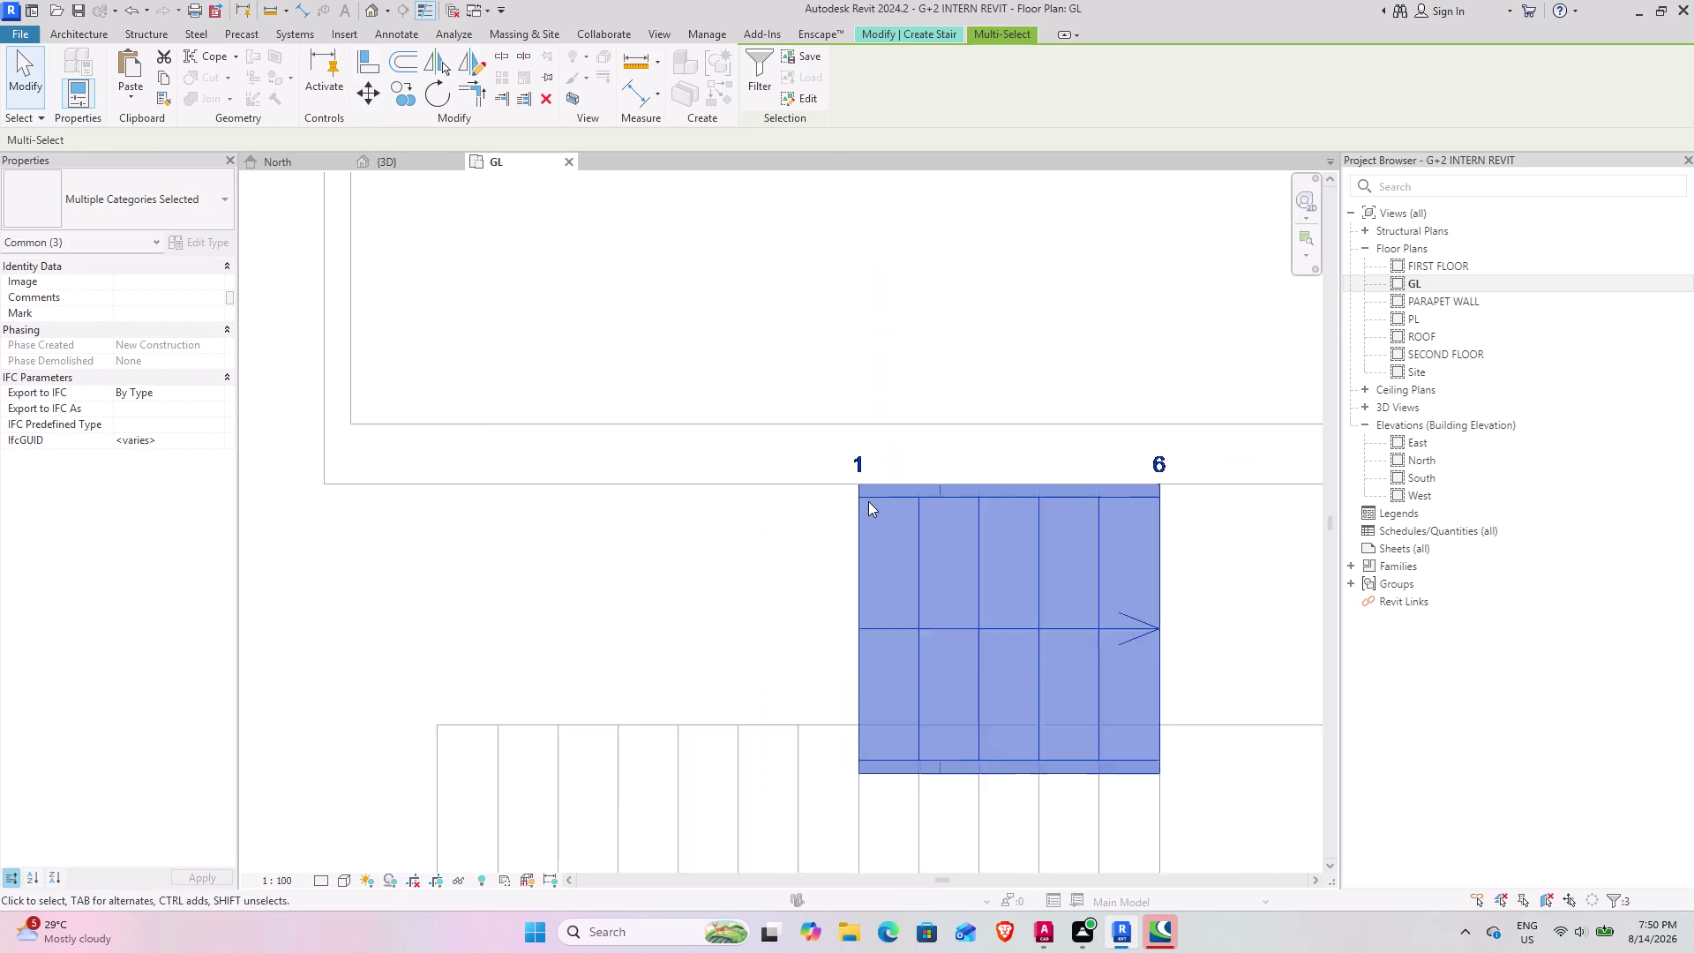
scroll(down, 3)
scroll(up, 3)
middle_drag(920, 659, 843, 509)
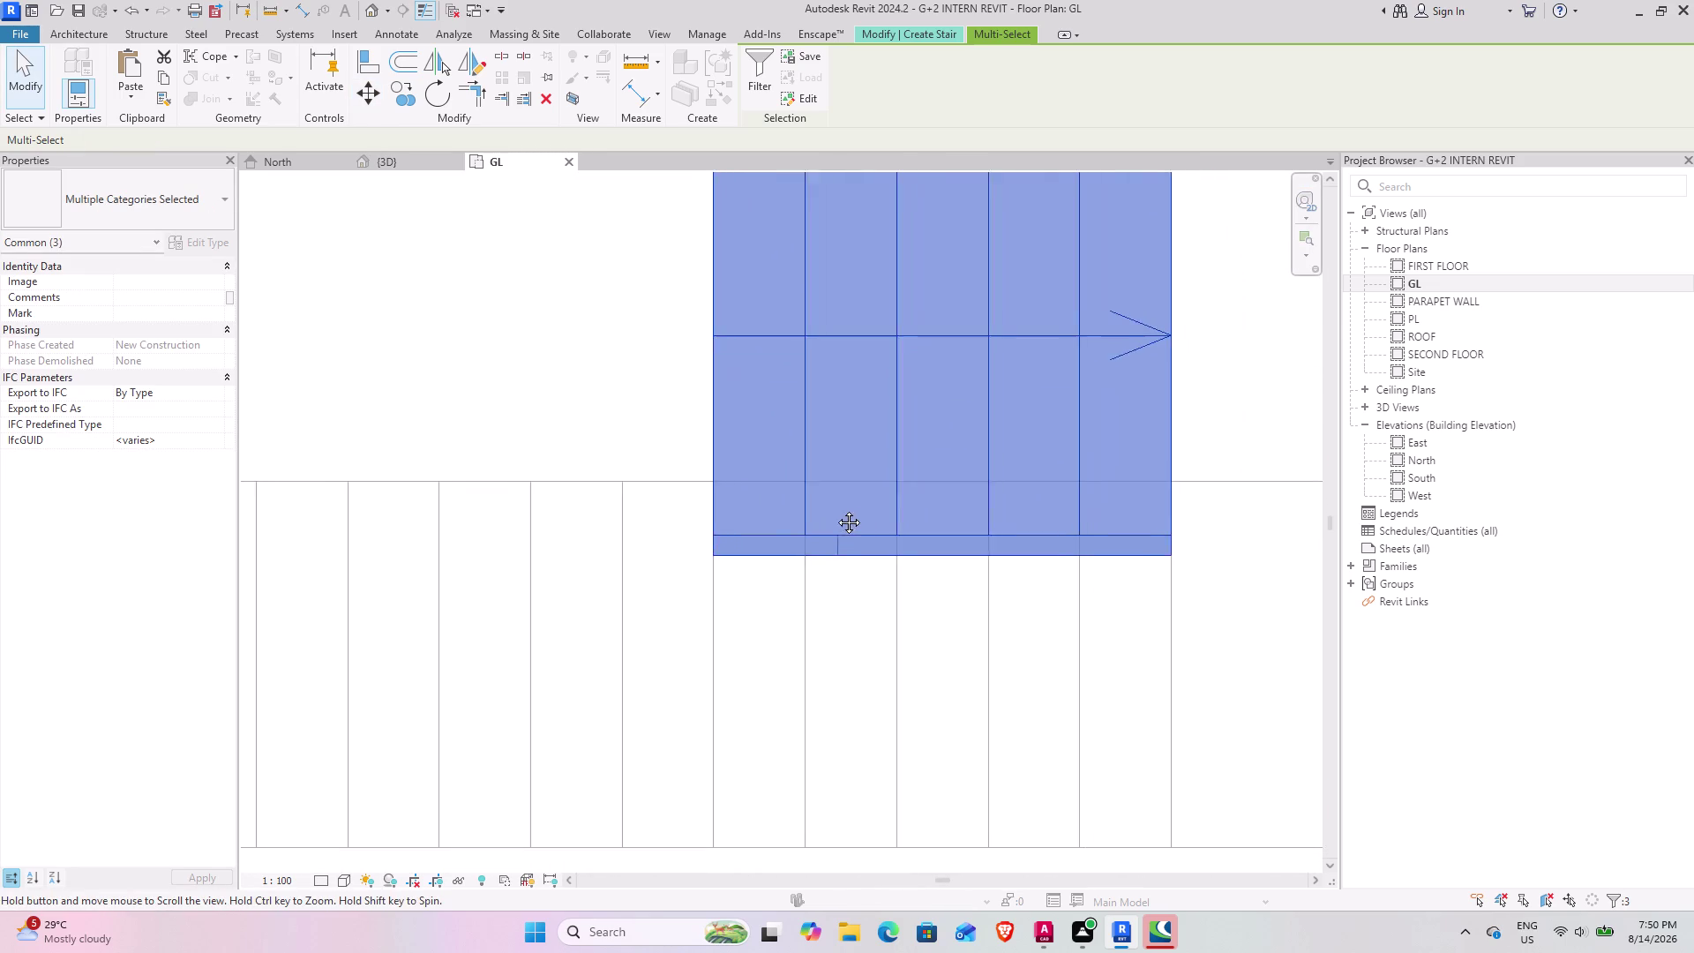
middle_drag(842, 509, 828, 509)
scroll(down, 3)
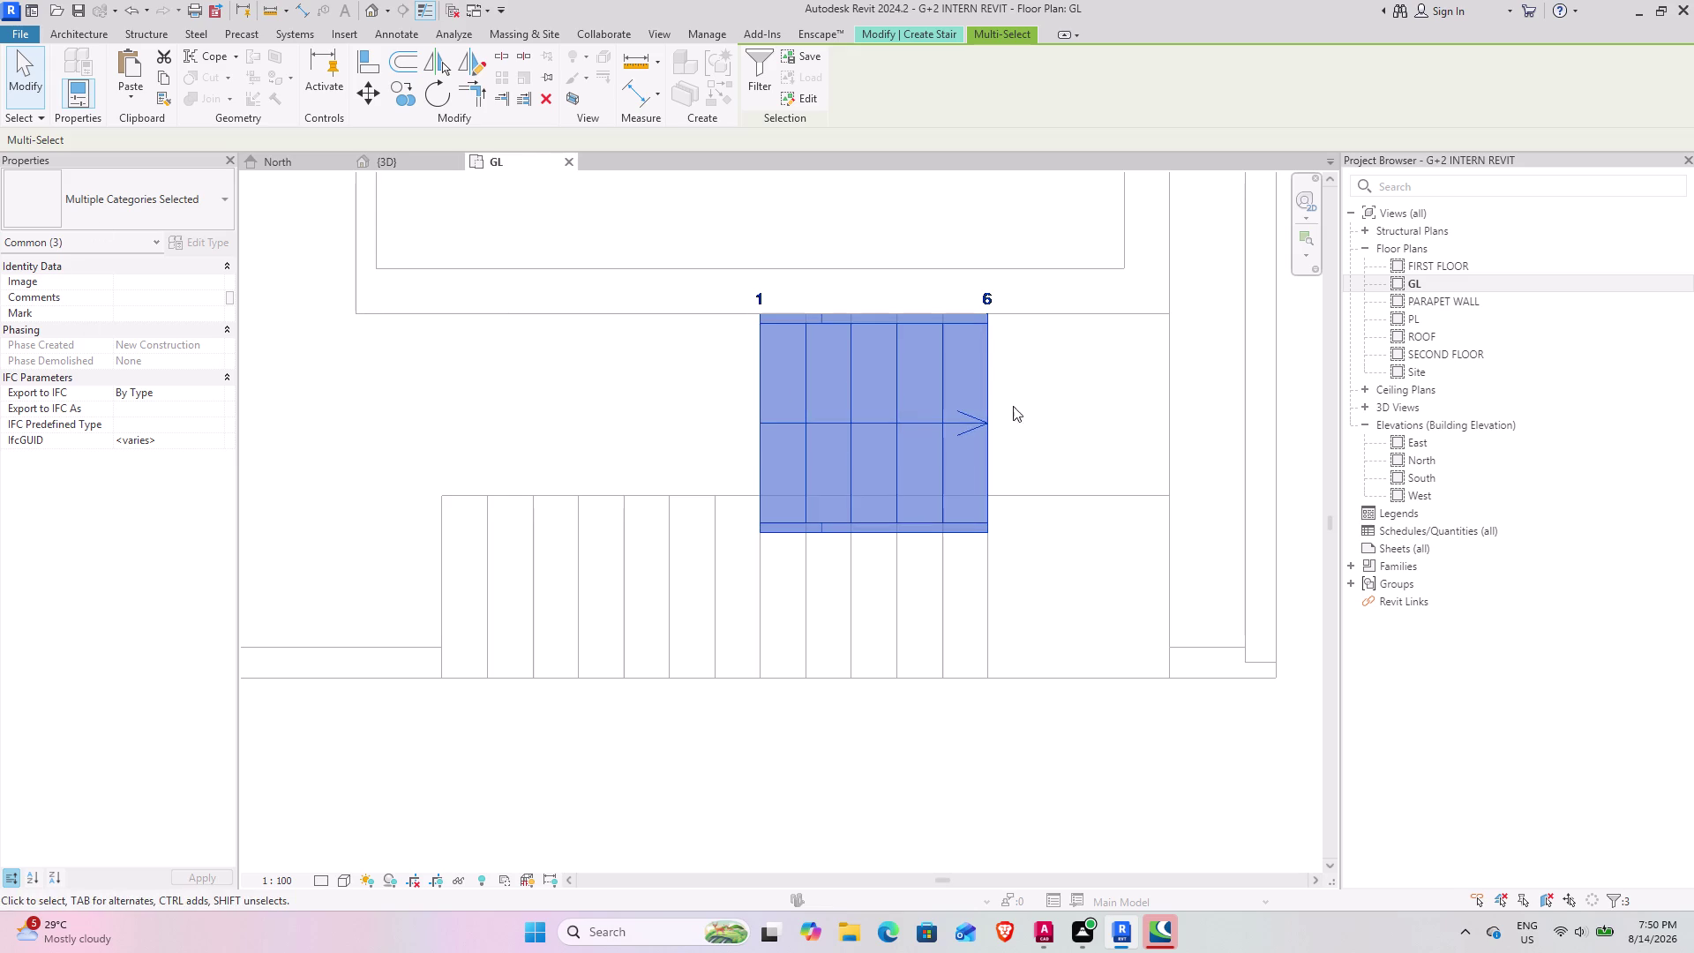
scroll(up, 3)
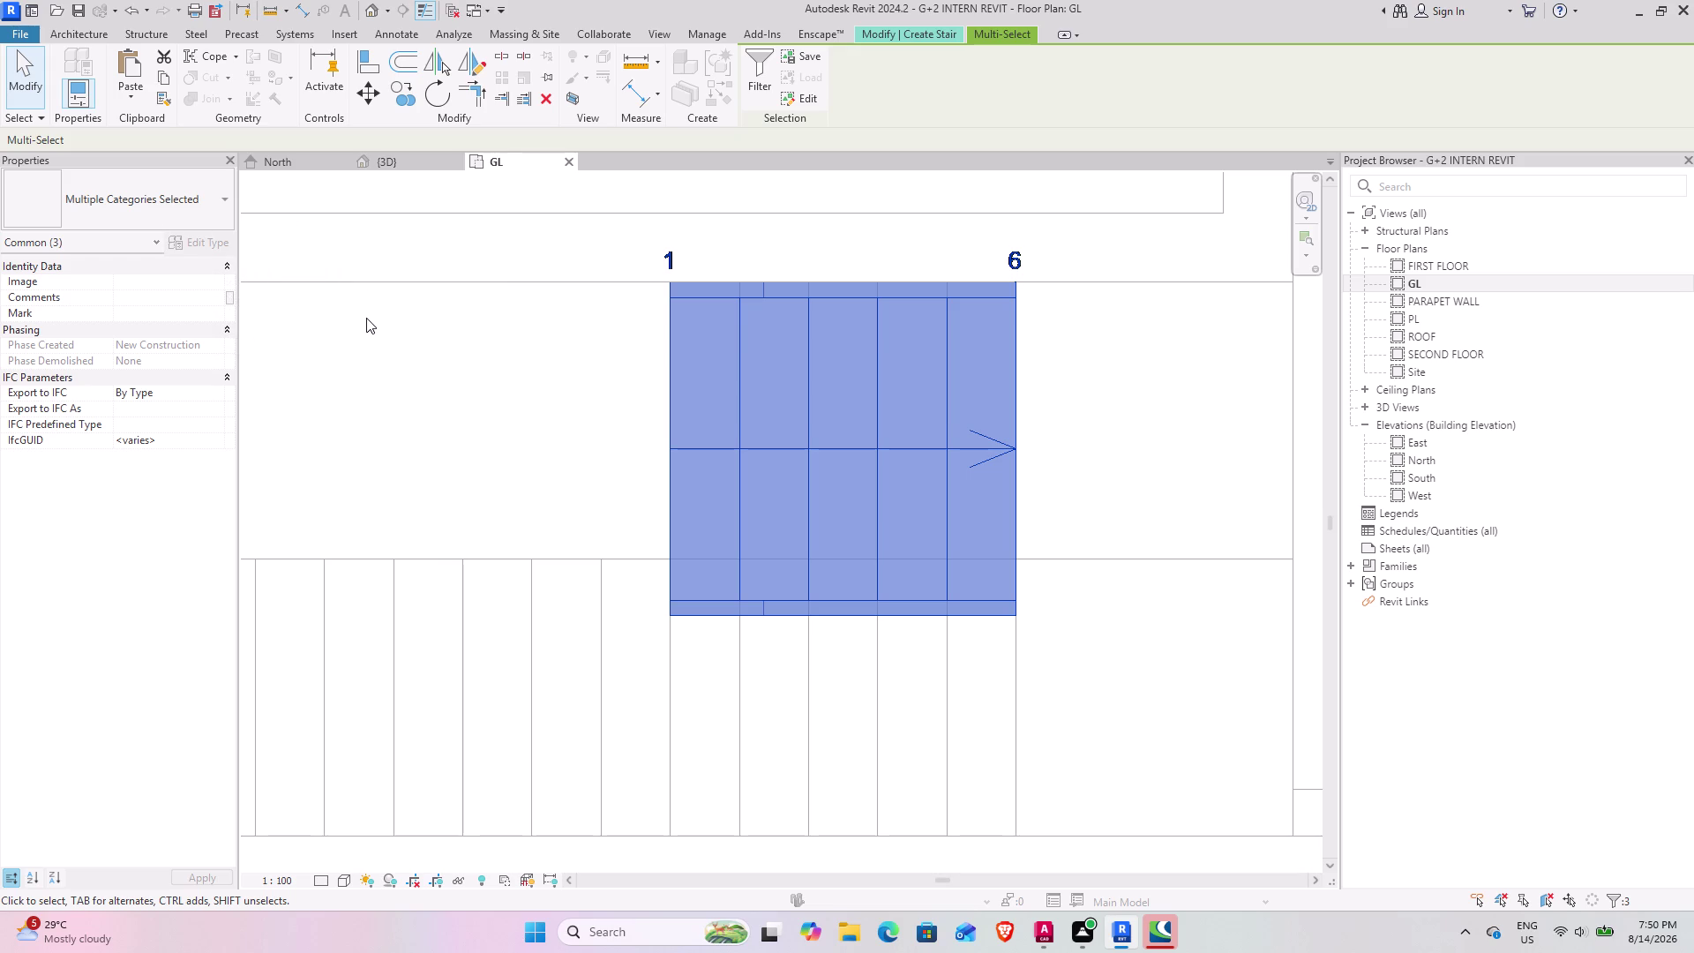
key(Escape)
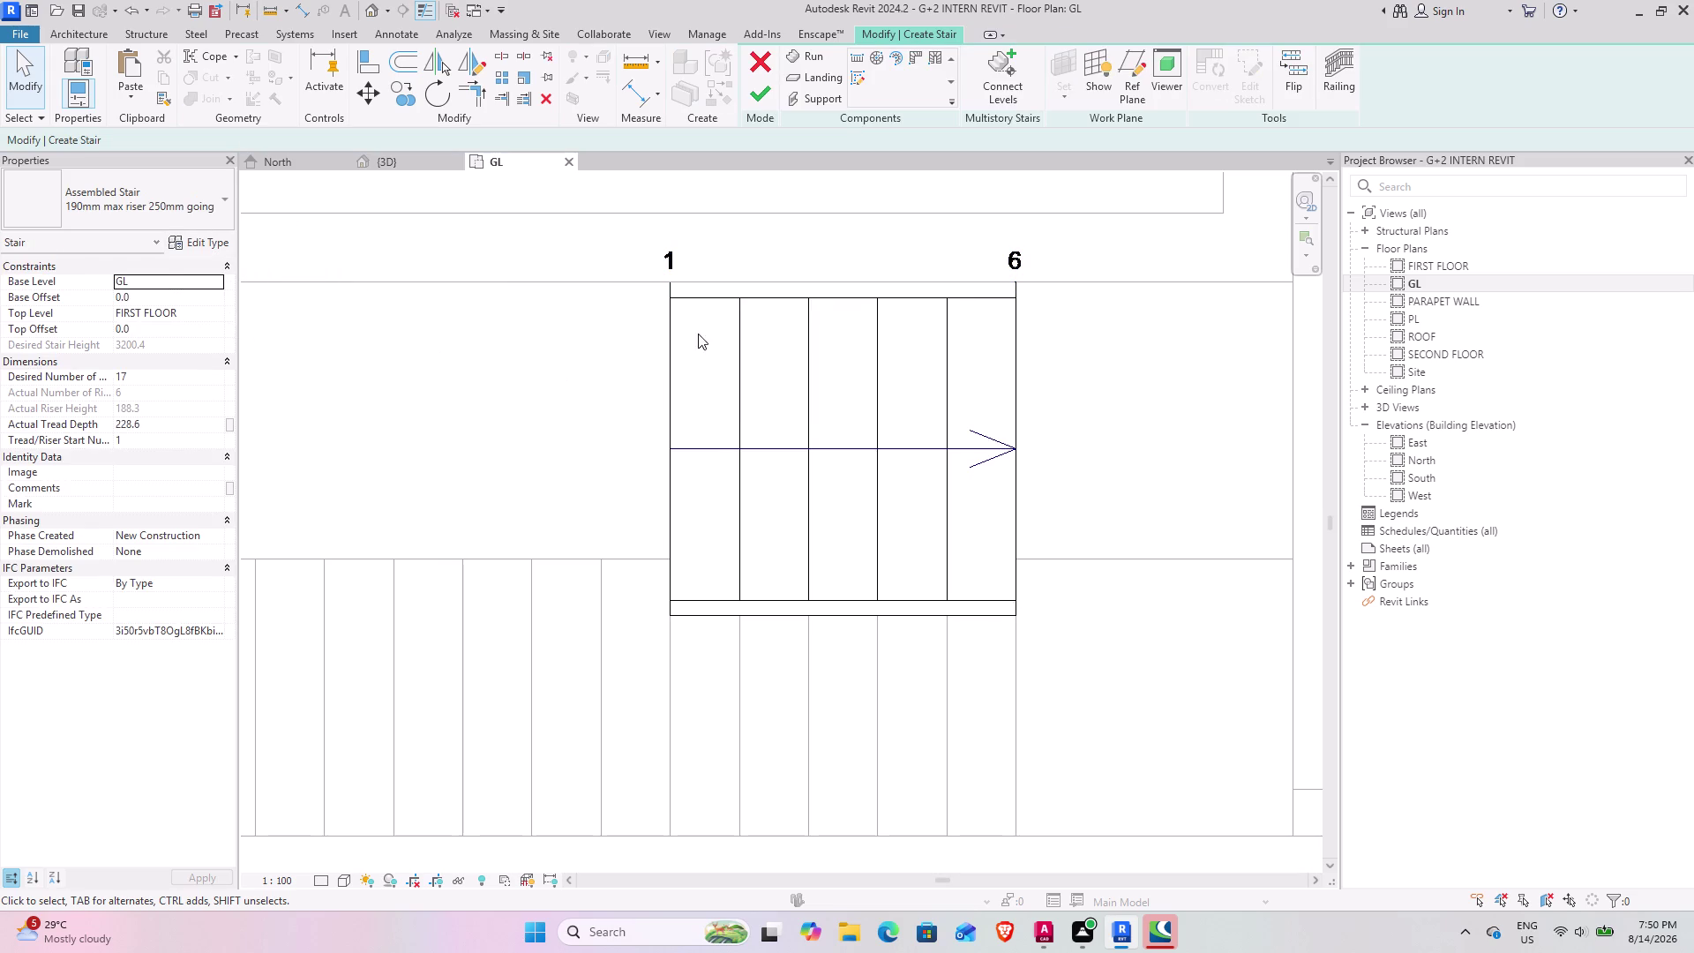
Set the six-riser run's Actual Run Width to 3' (914.4 mm), accepting the warning.
click(676, 334)
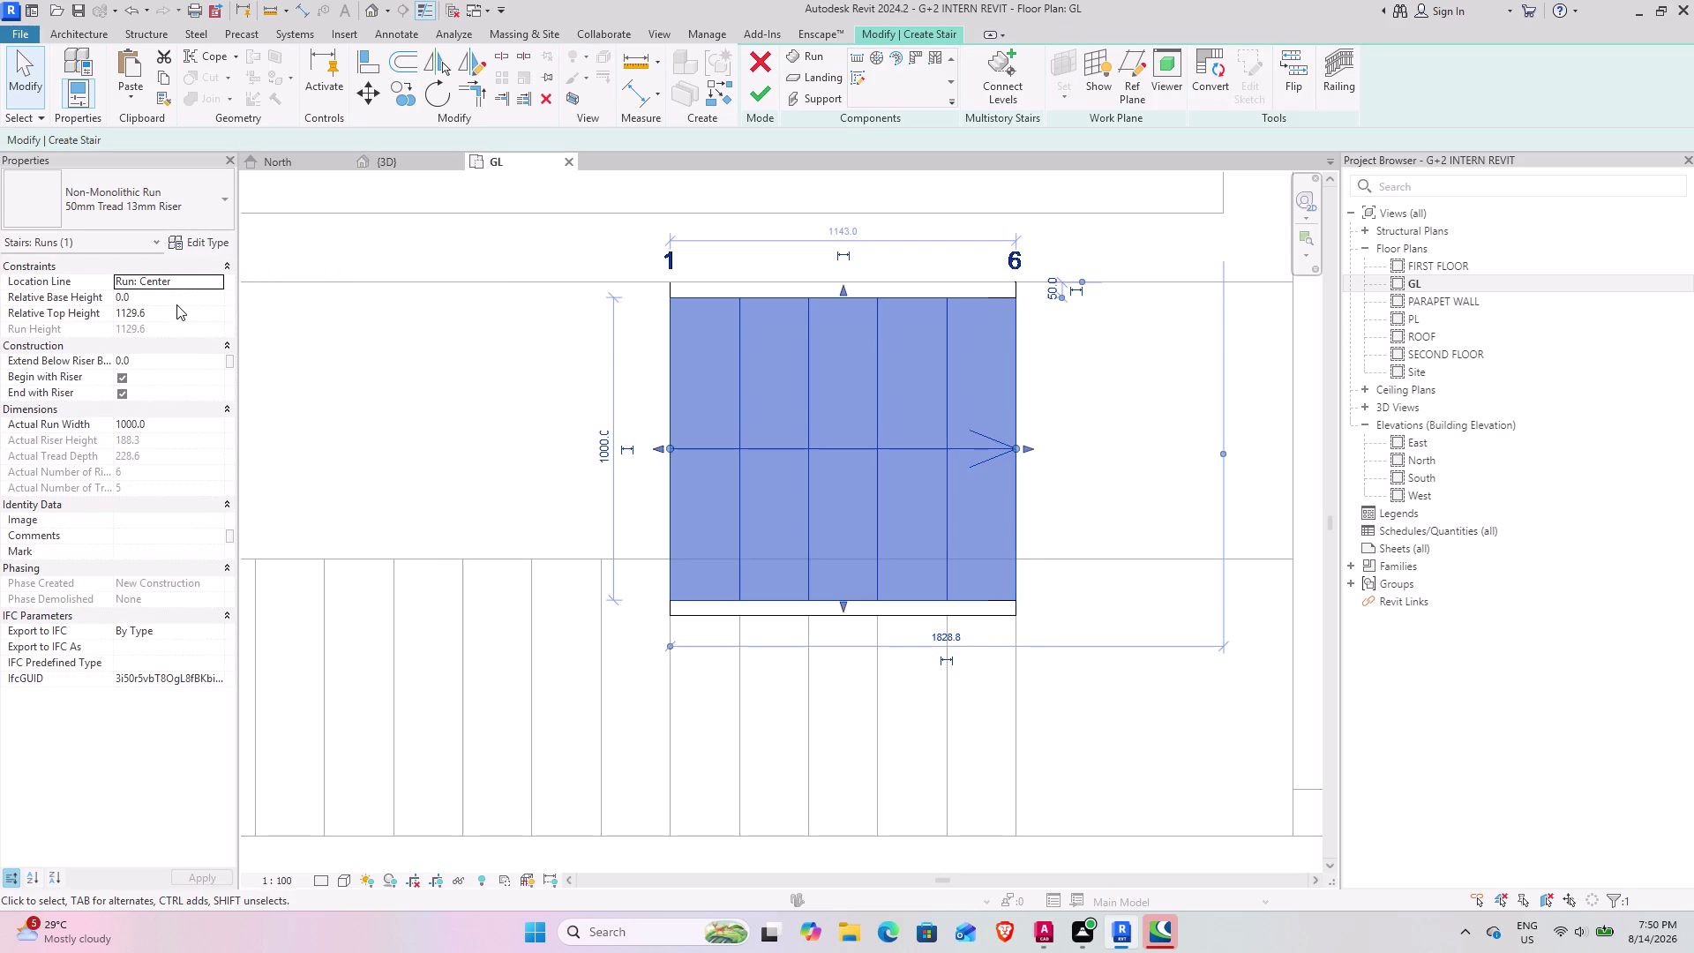
click(163, 421)
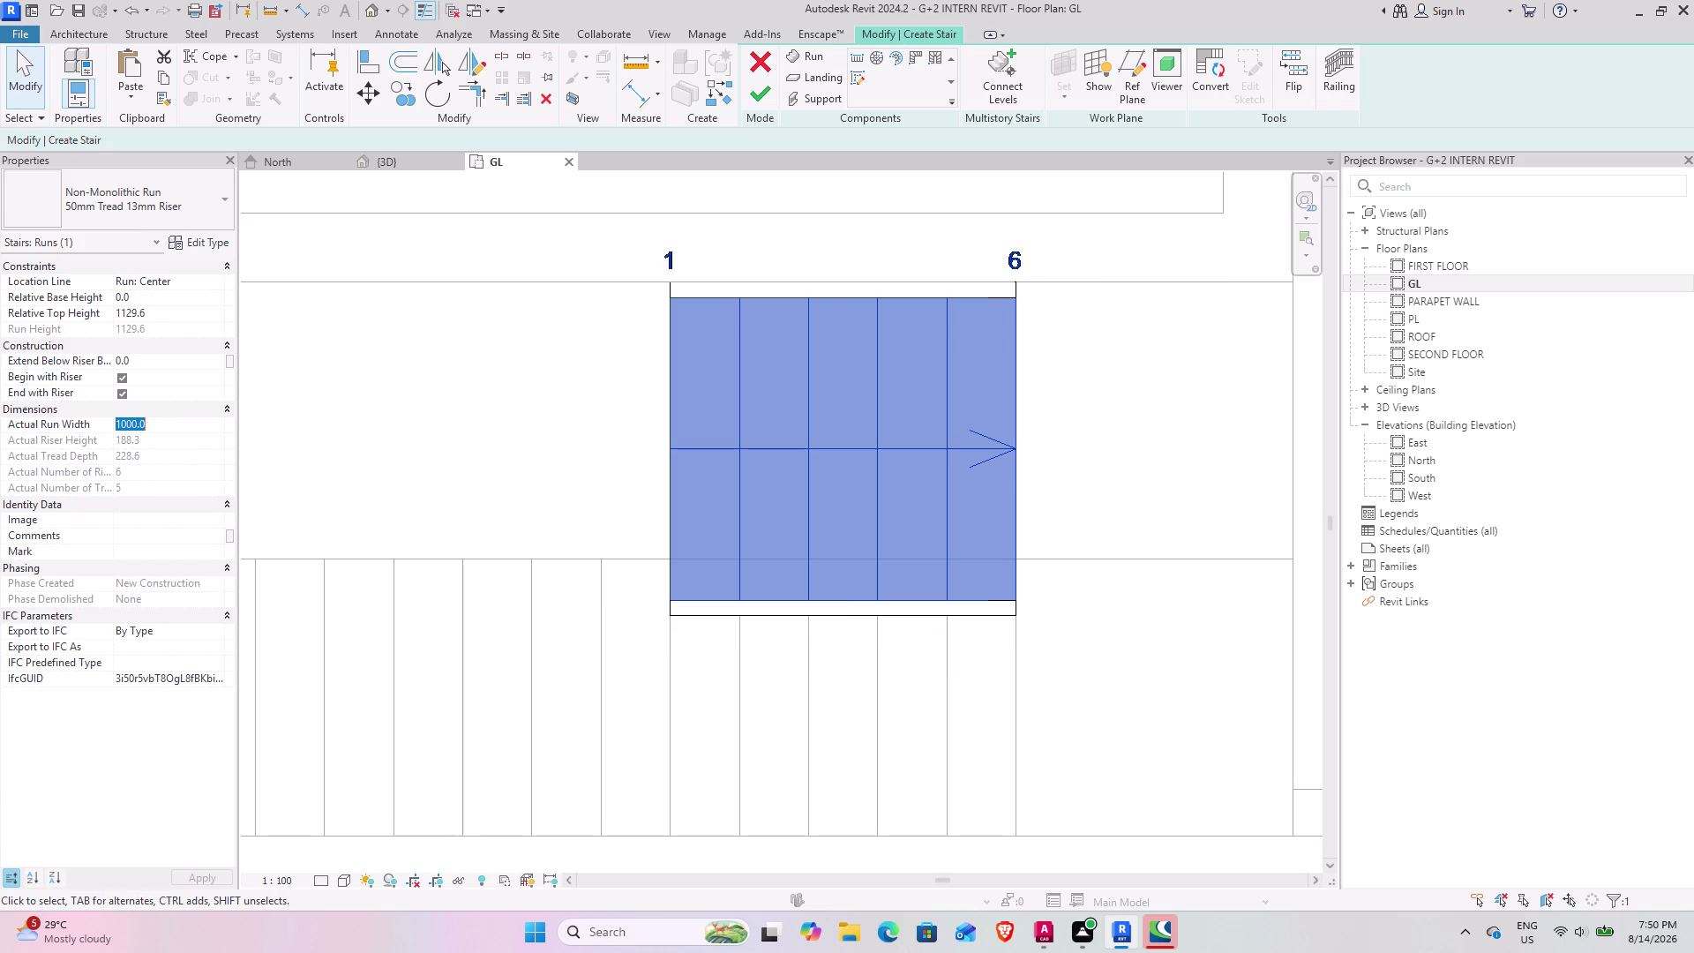
text(3)
text(')
key(Return)
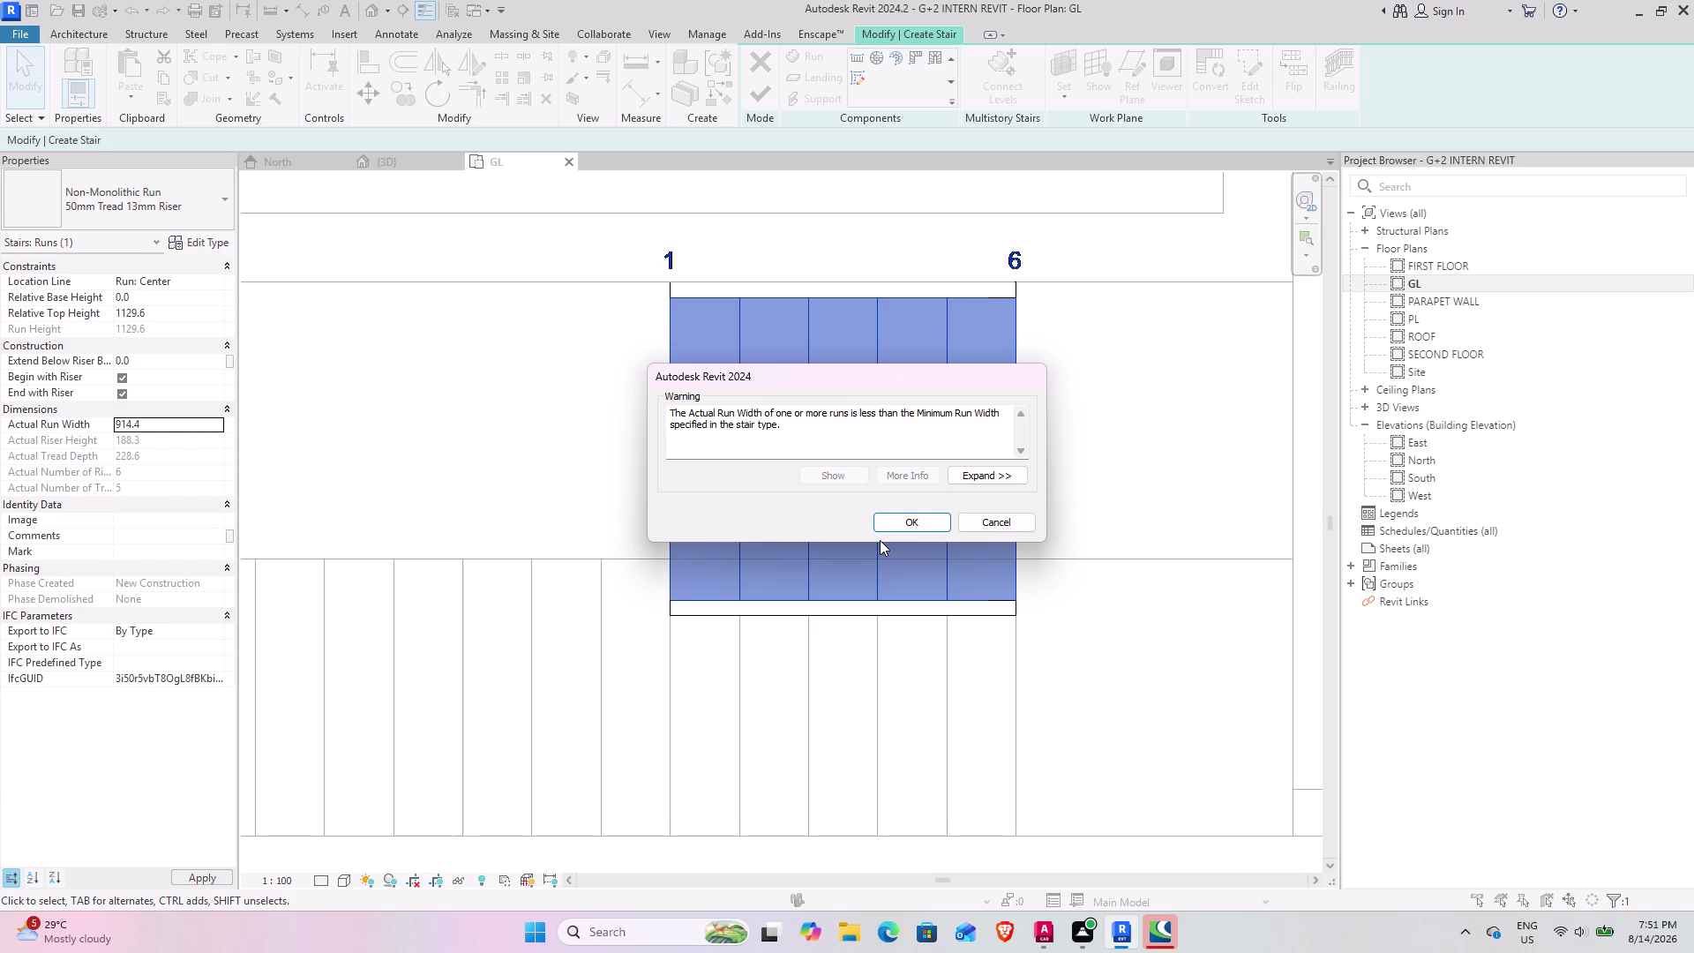
click(917, 514)
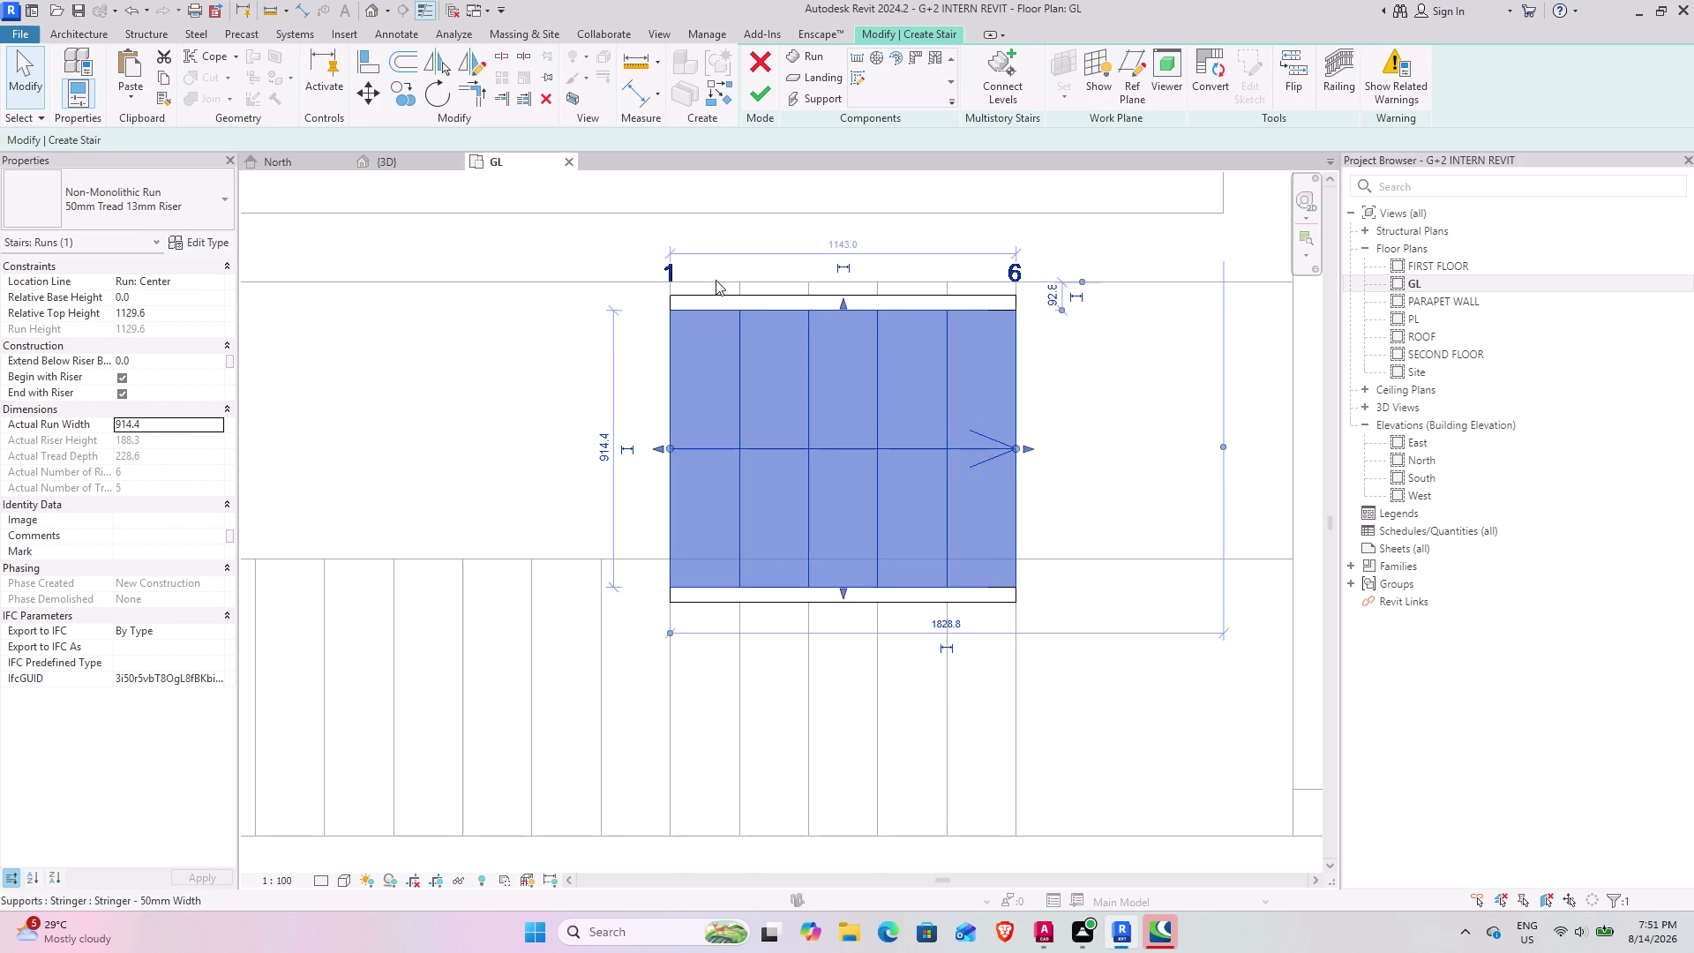
Move the narrowed run by its corner to realign it with the floor edge.
scroll(up, 3)
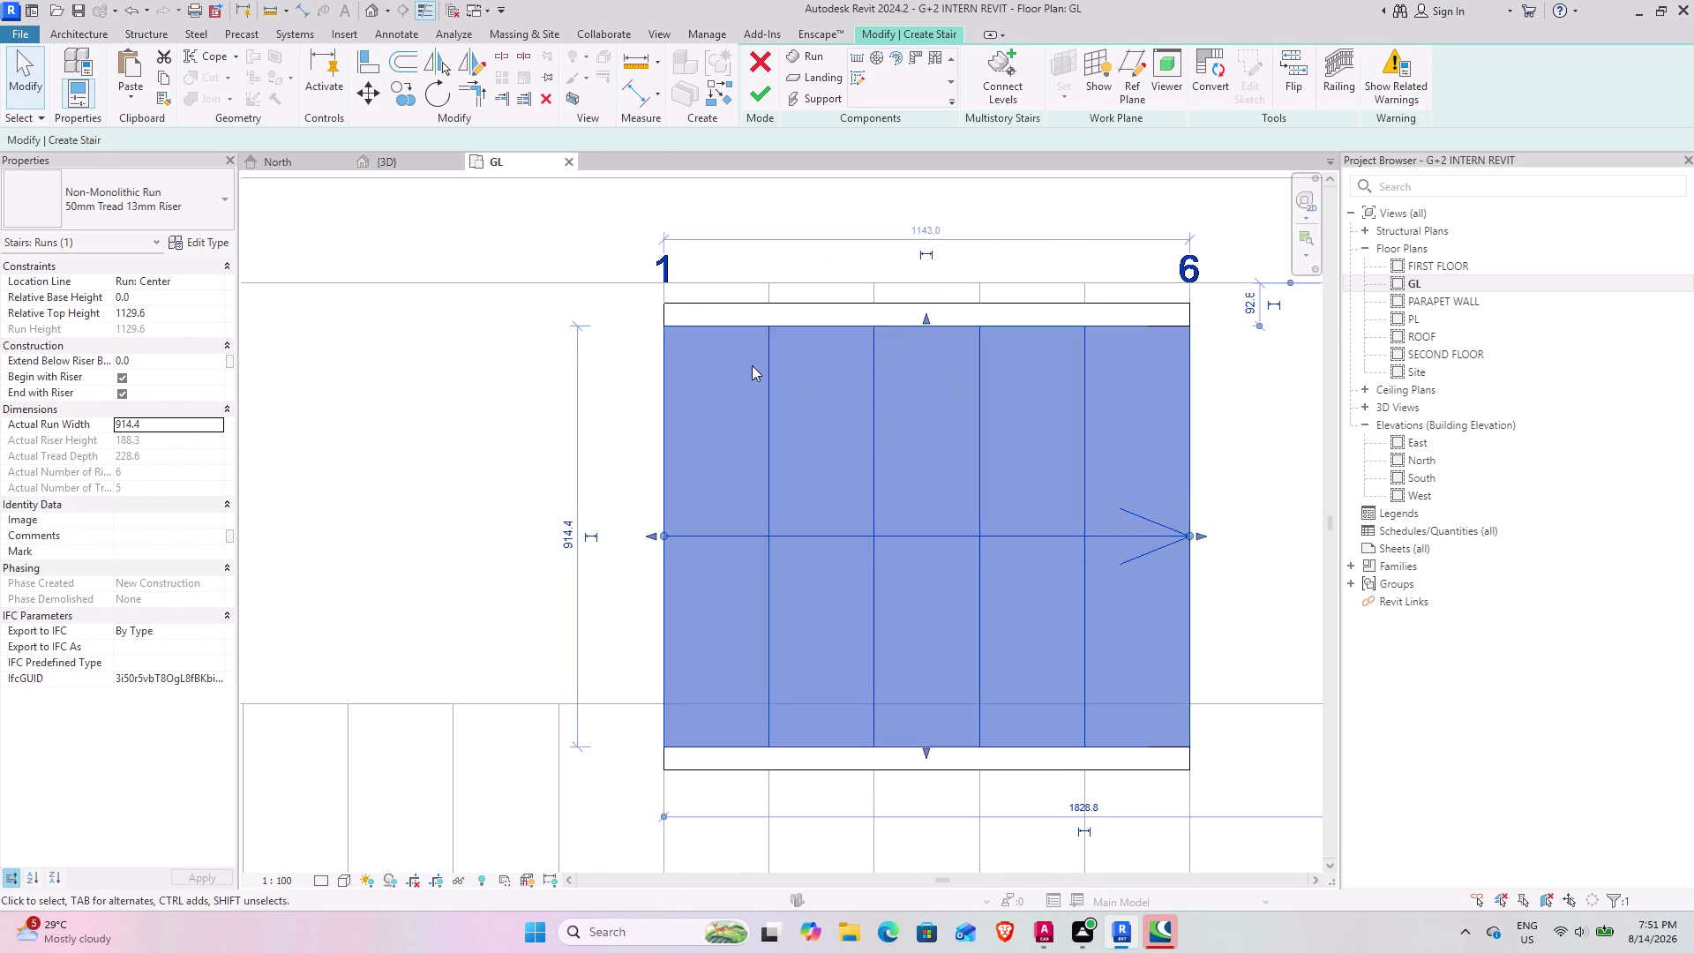
scroll(down, 3)
middle_drag(519, 387, 358, 428)
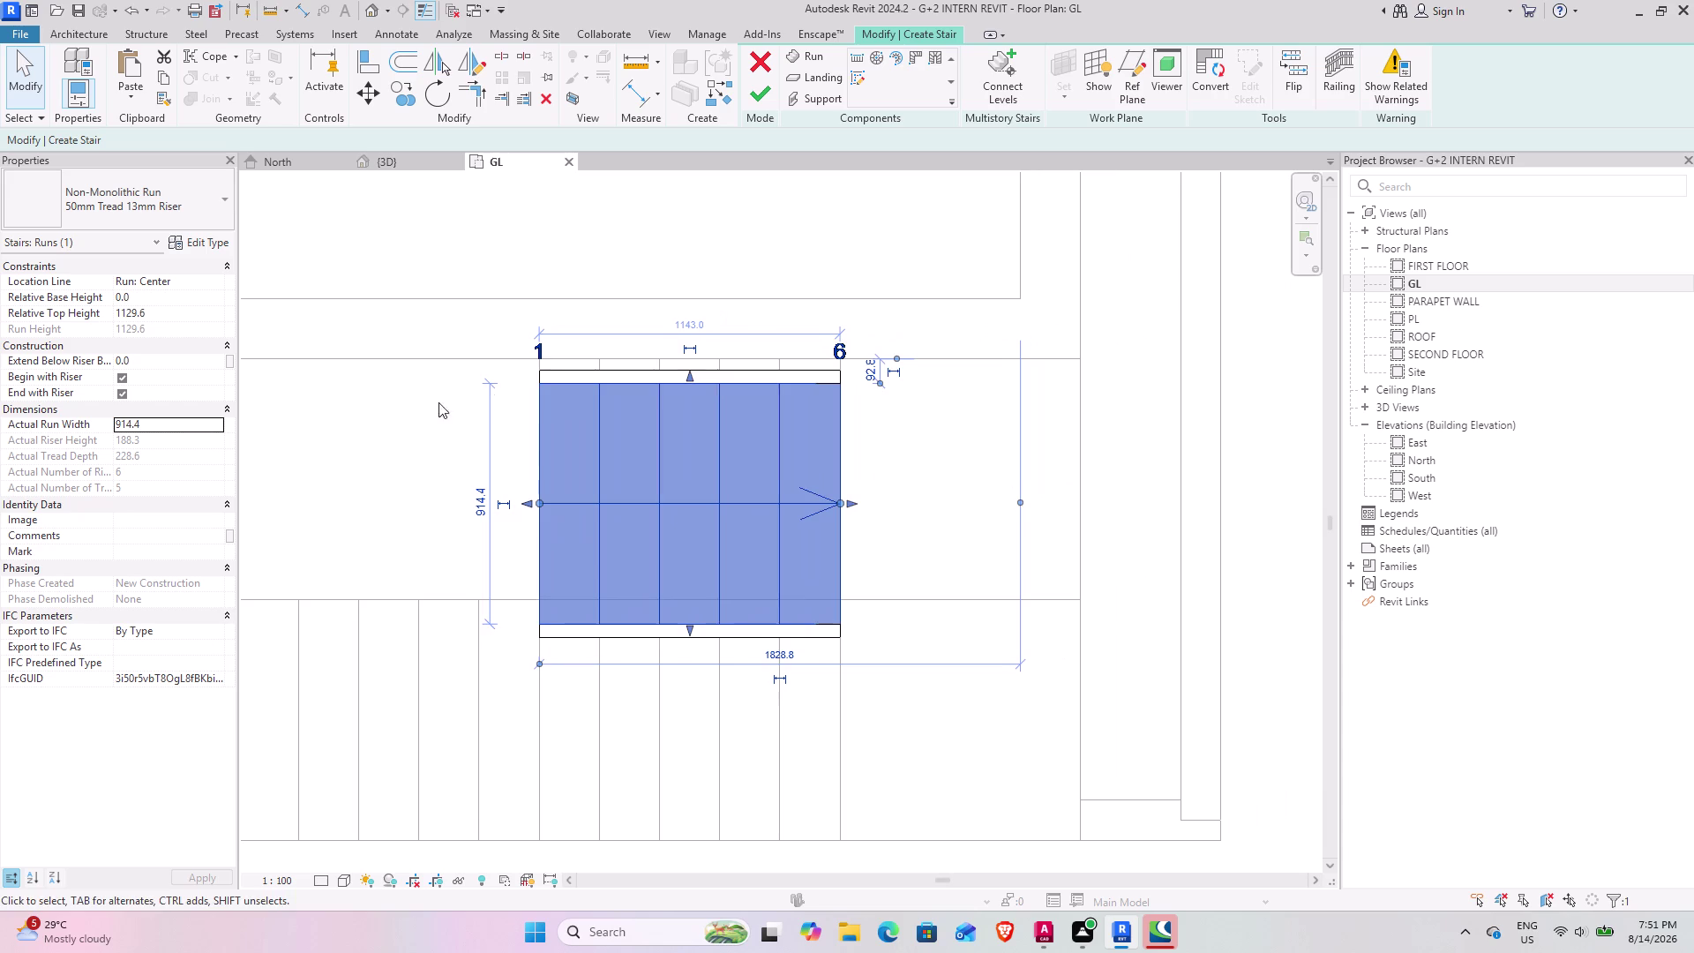
scroll(up, 3)
click(360, 87)
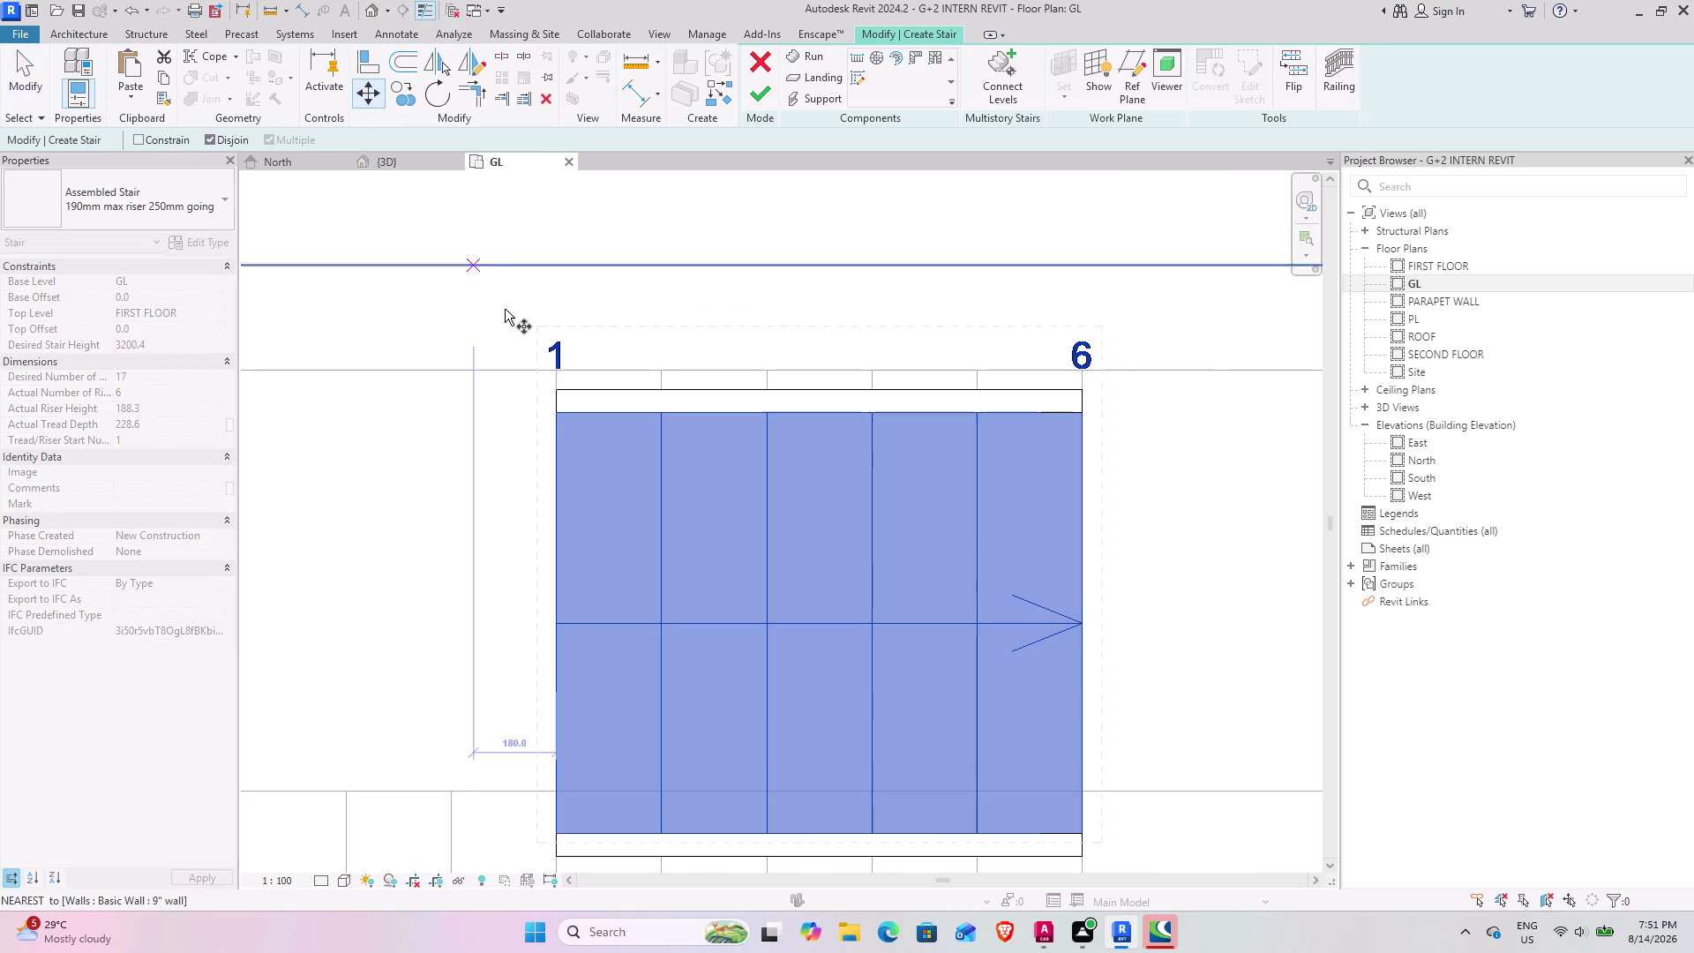
click(554, 414)
click(554, 372)
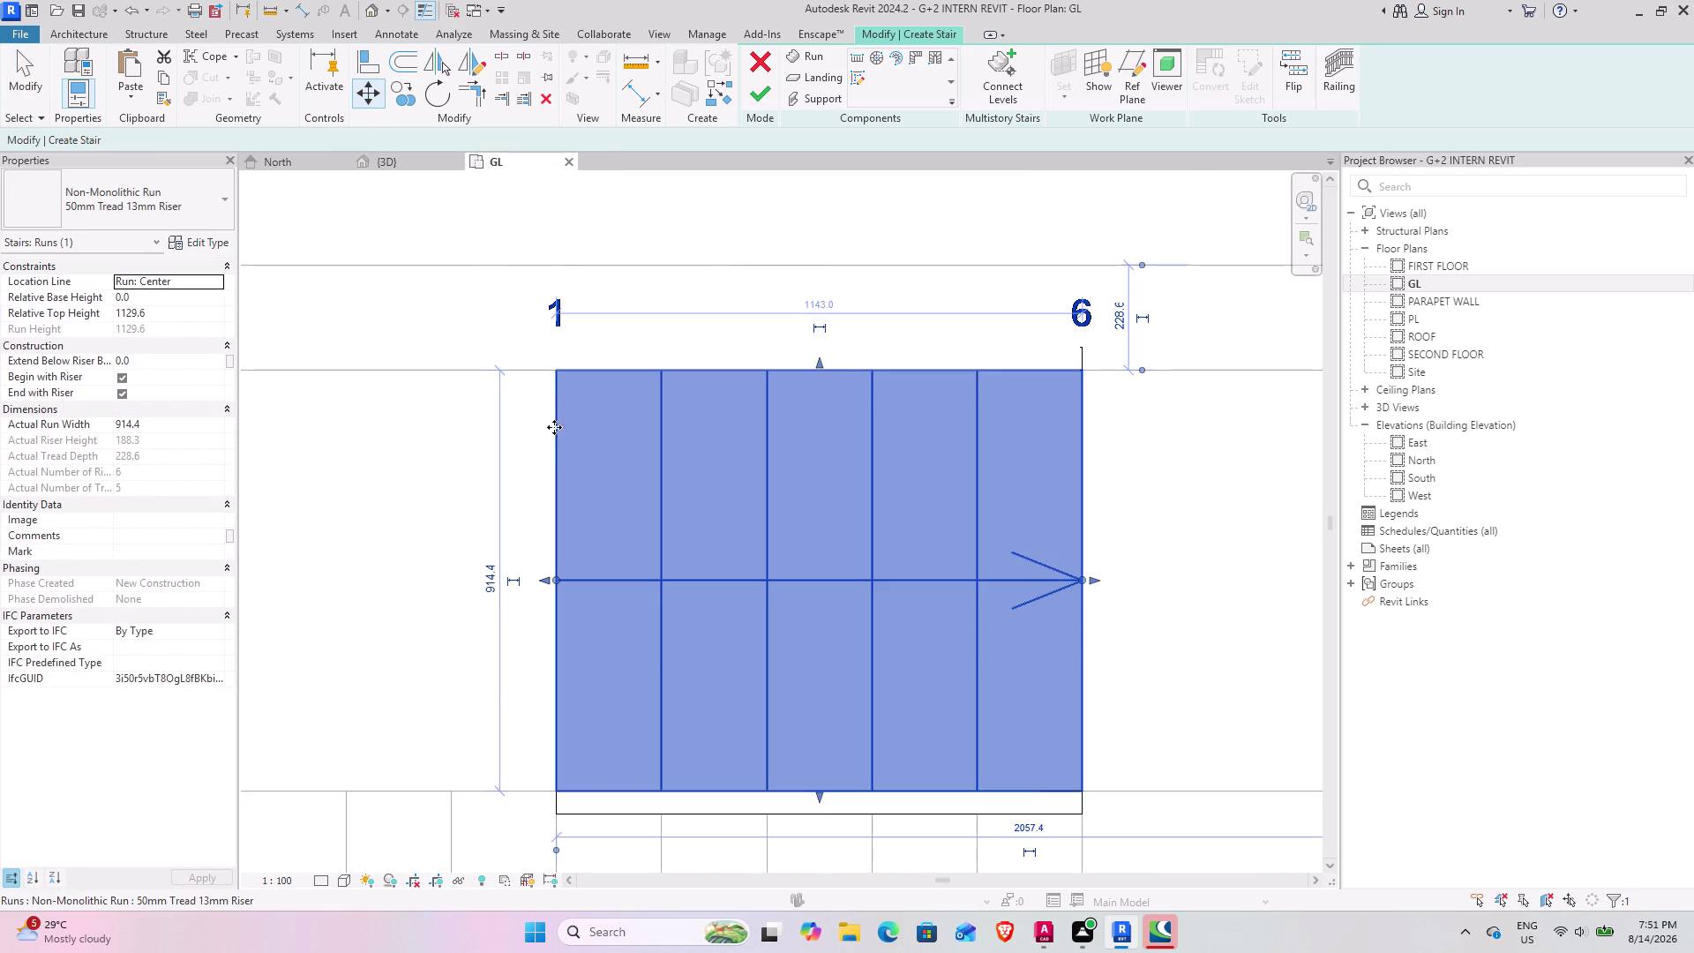
scroll(down, 3)
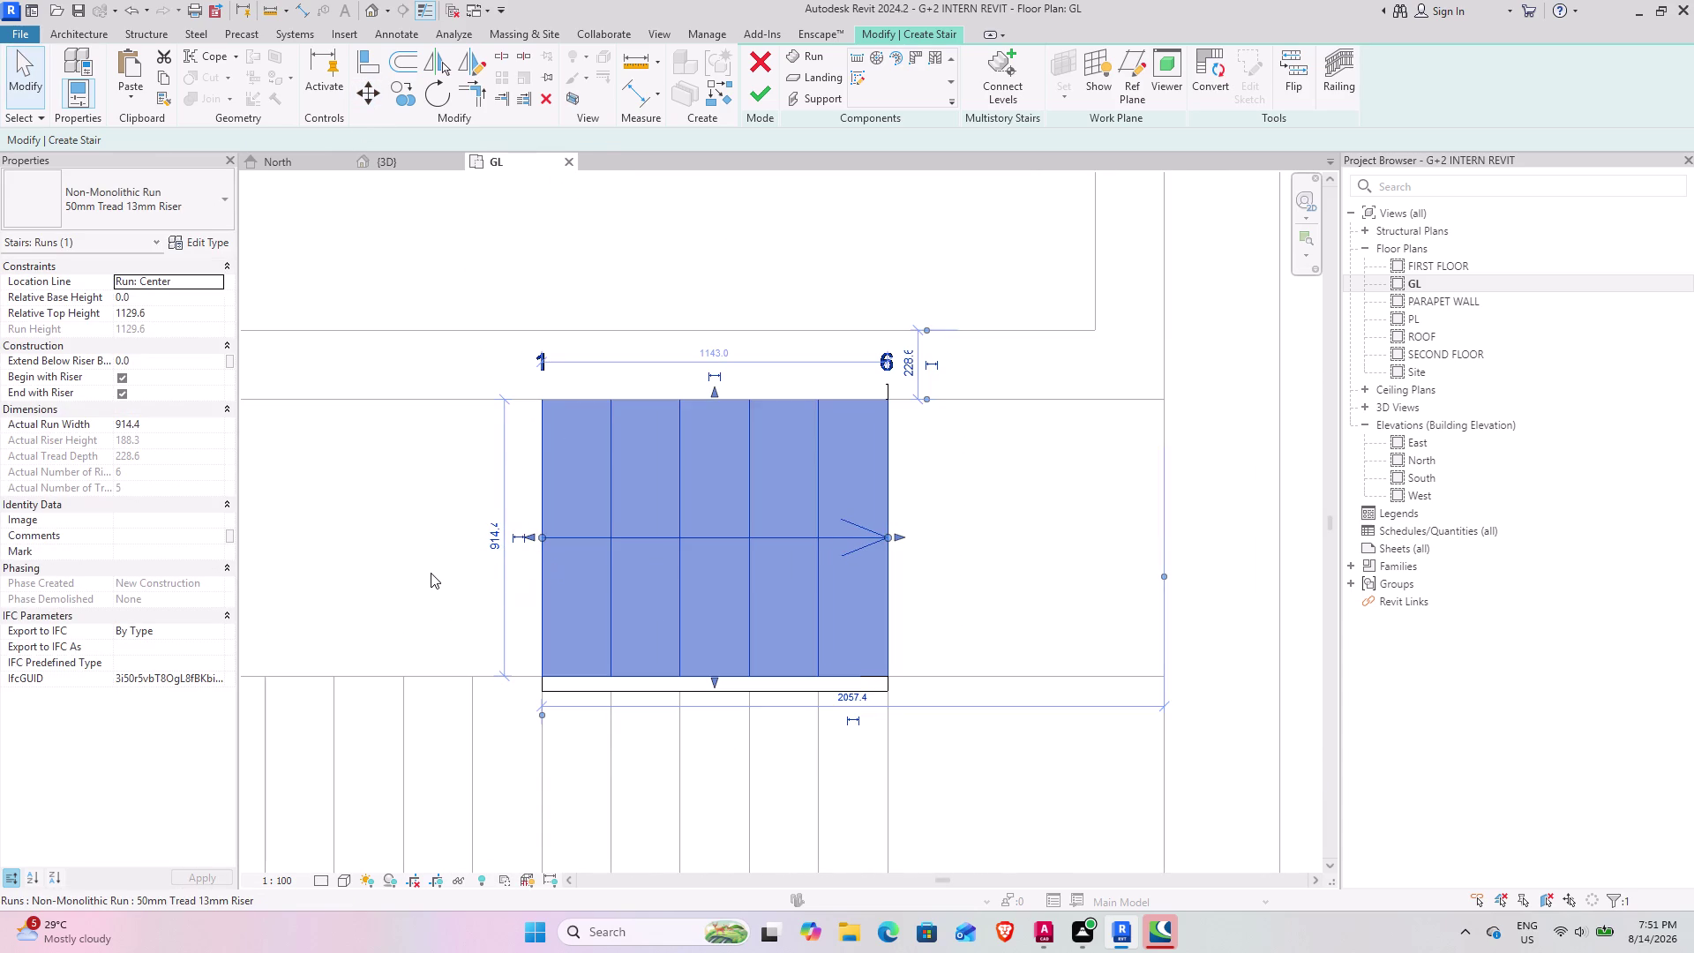
scroll(down, 3)
middle_drag(394, 565, 616, 473)
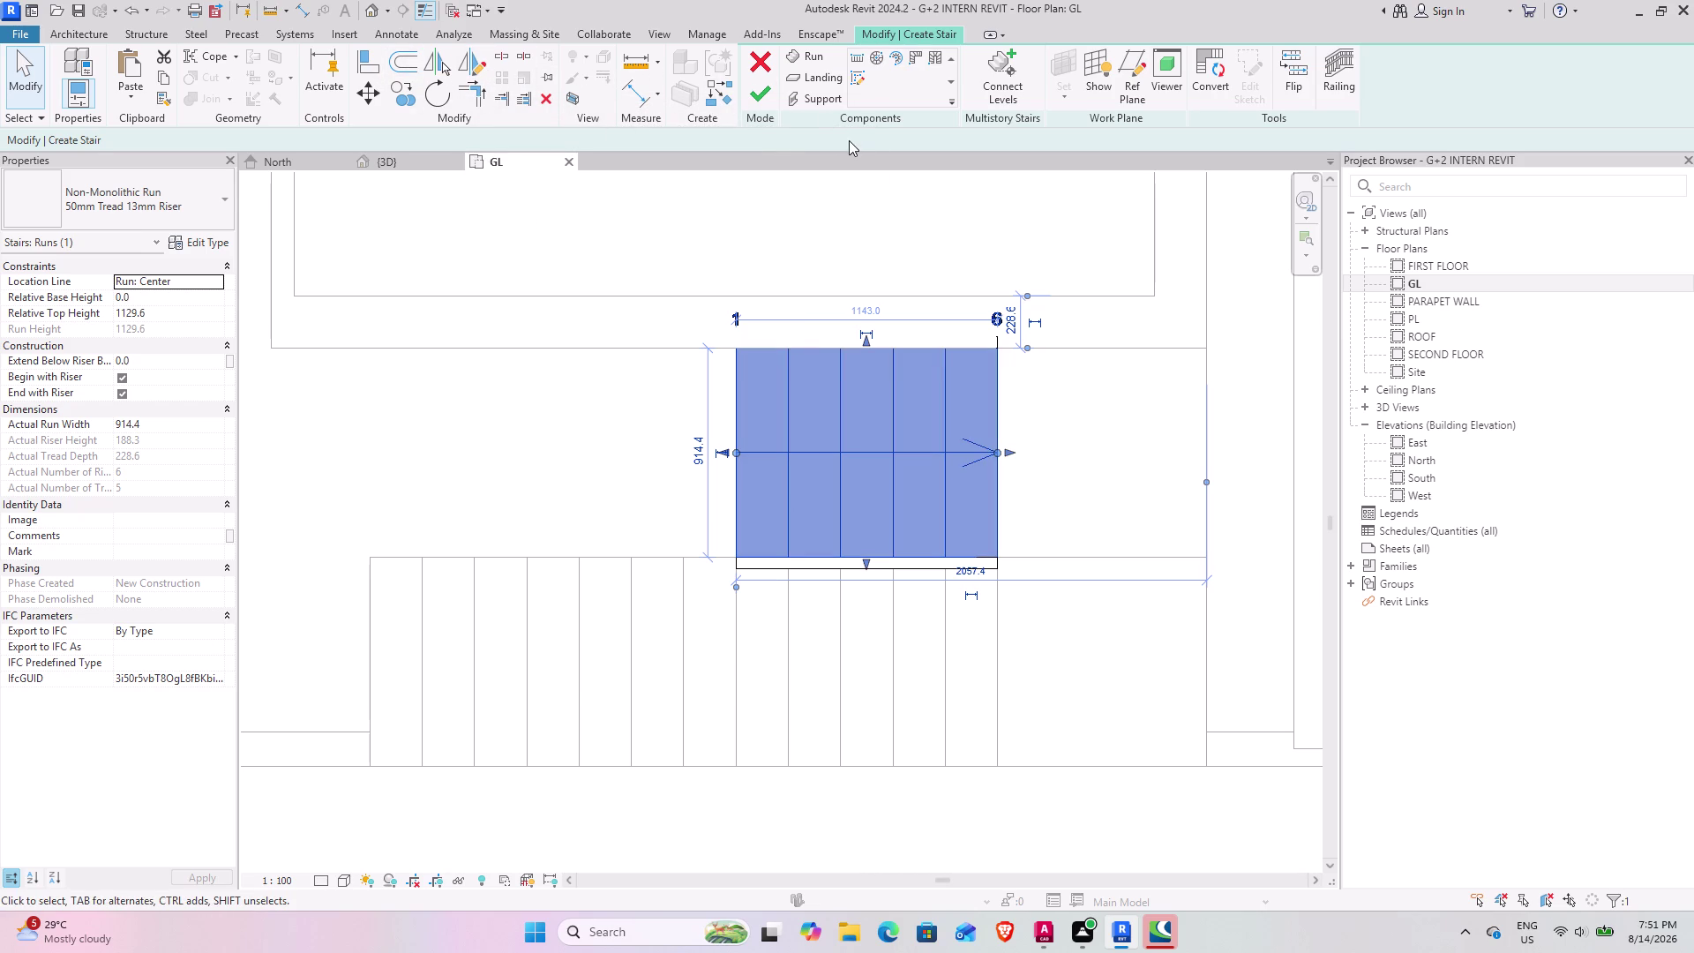
Start a second run, cancel it, and finish editing the six-riser stair.
click(803, 53)
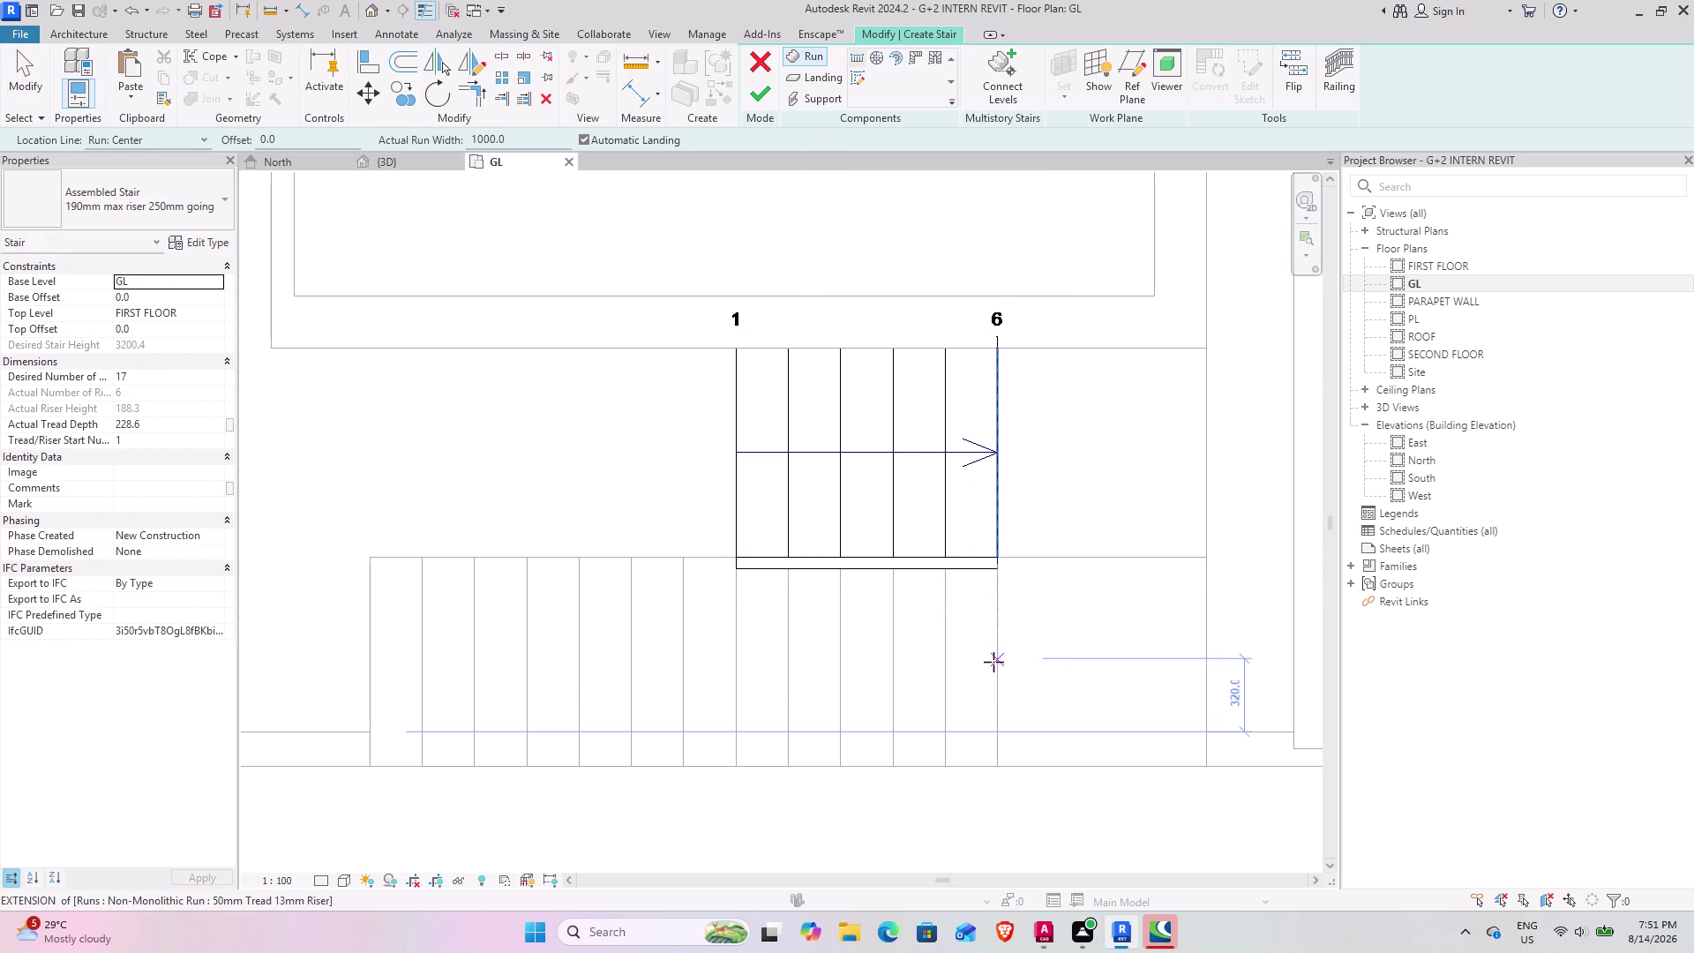
click(999, 769)
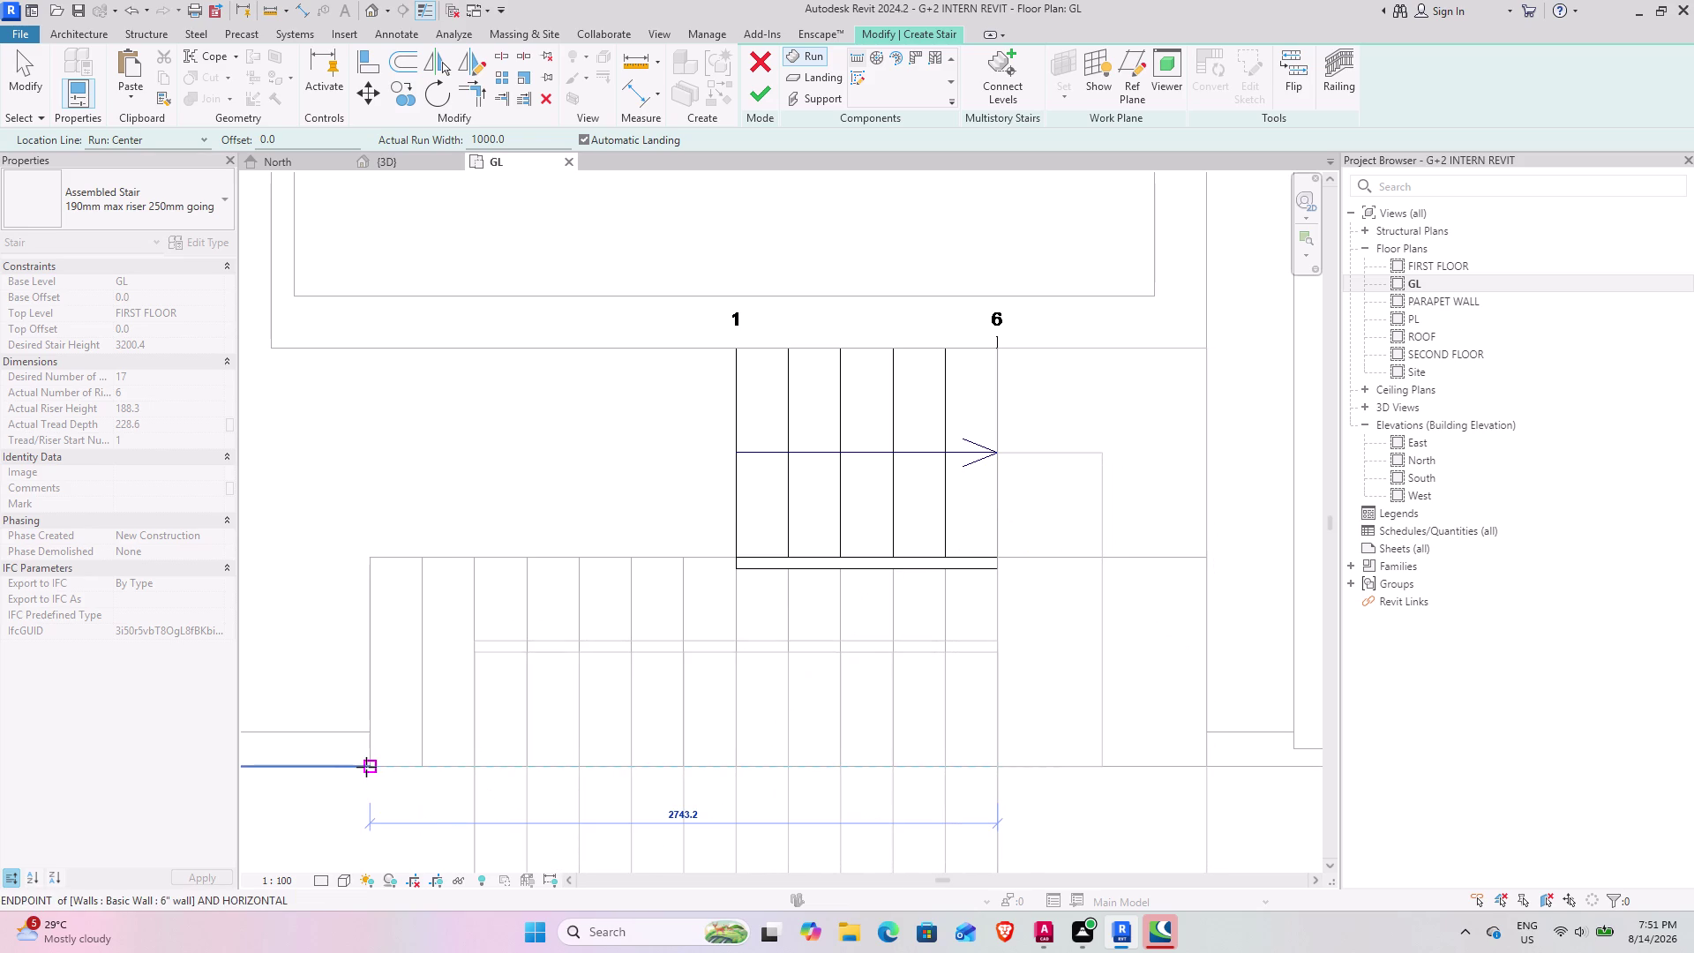
scroll(down, 3)
middle_drag(370, 765, 531, 624)
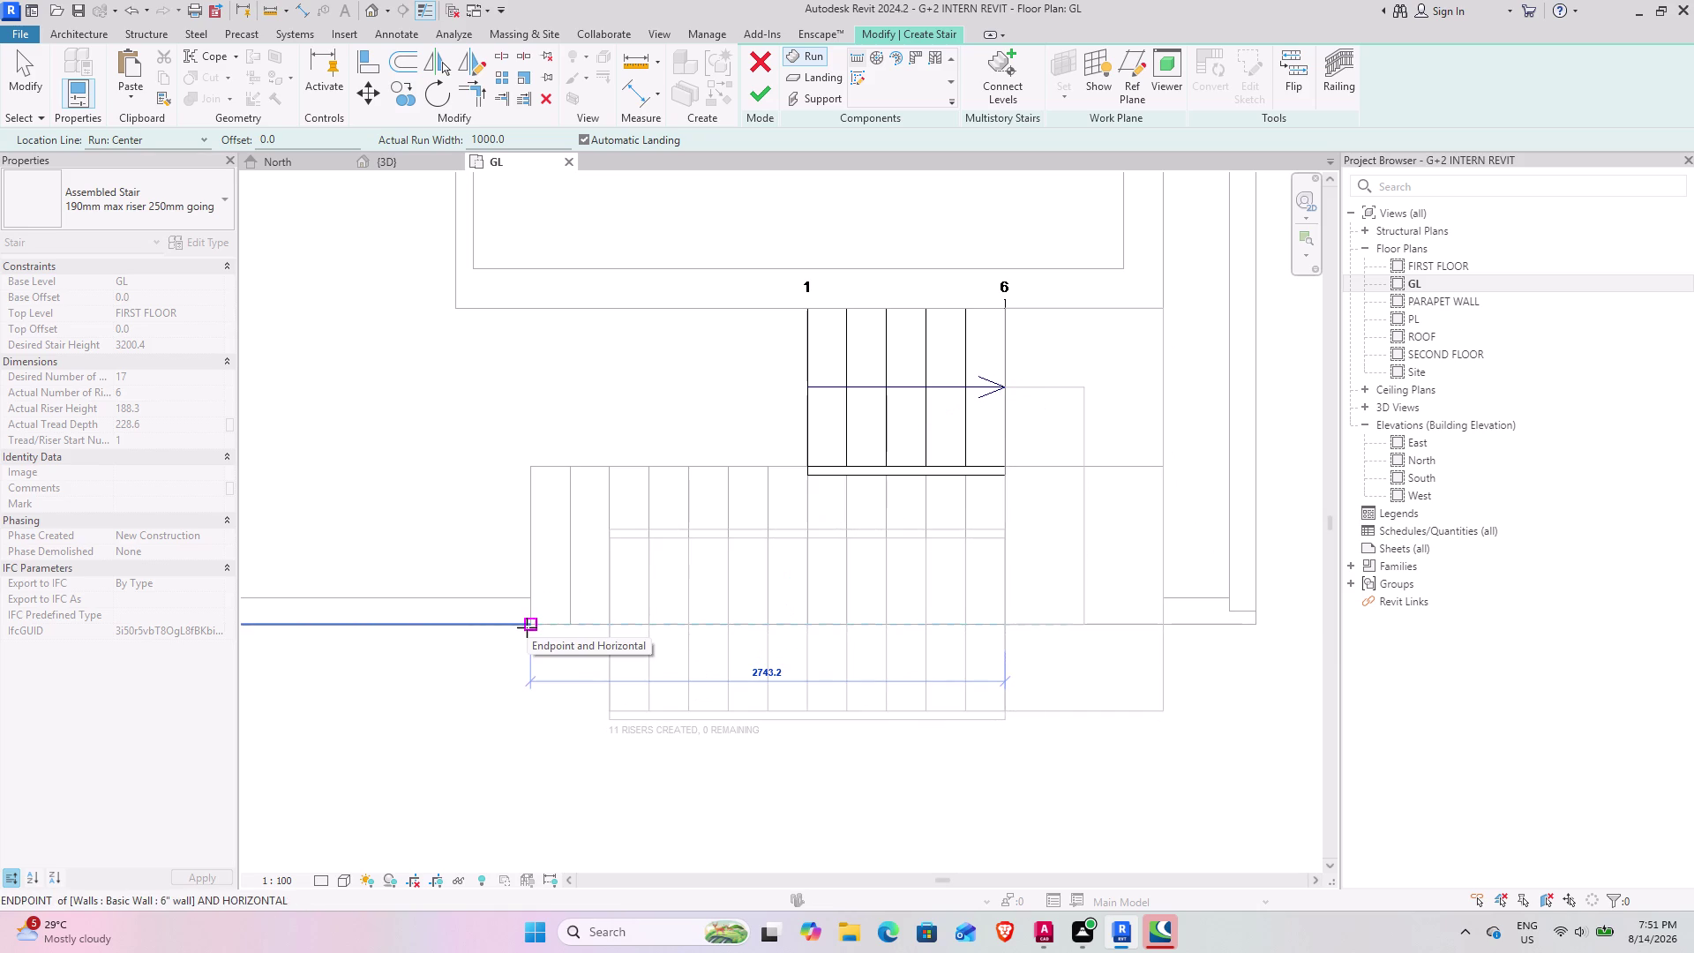
key(Escape)
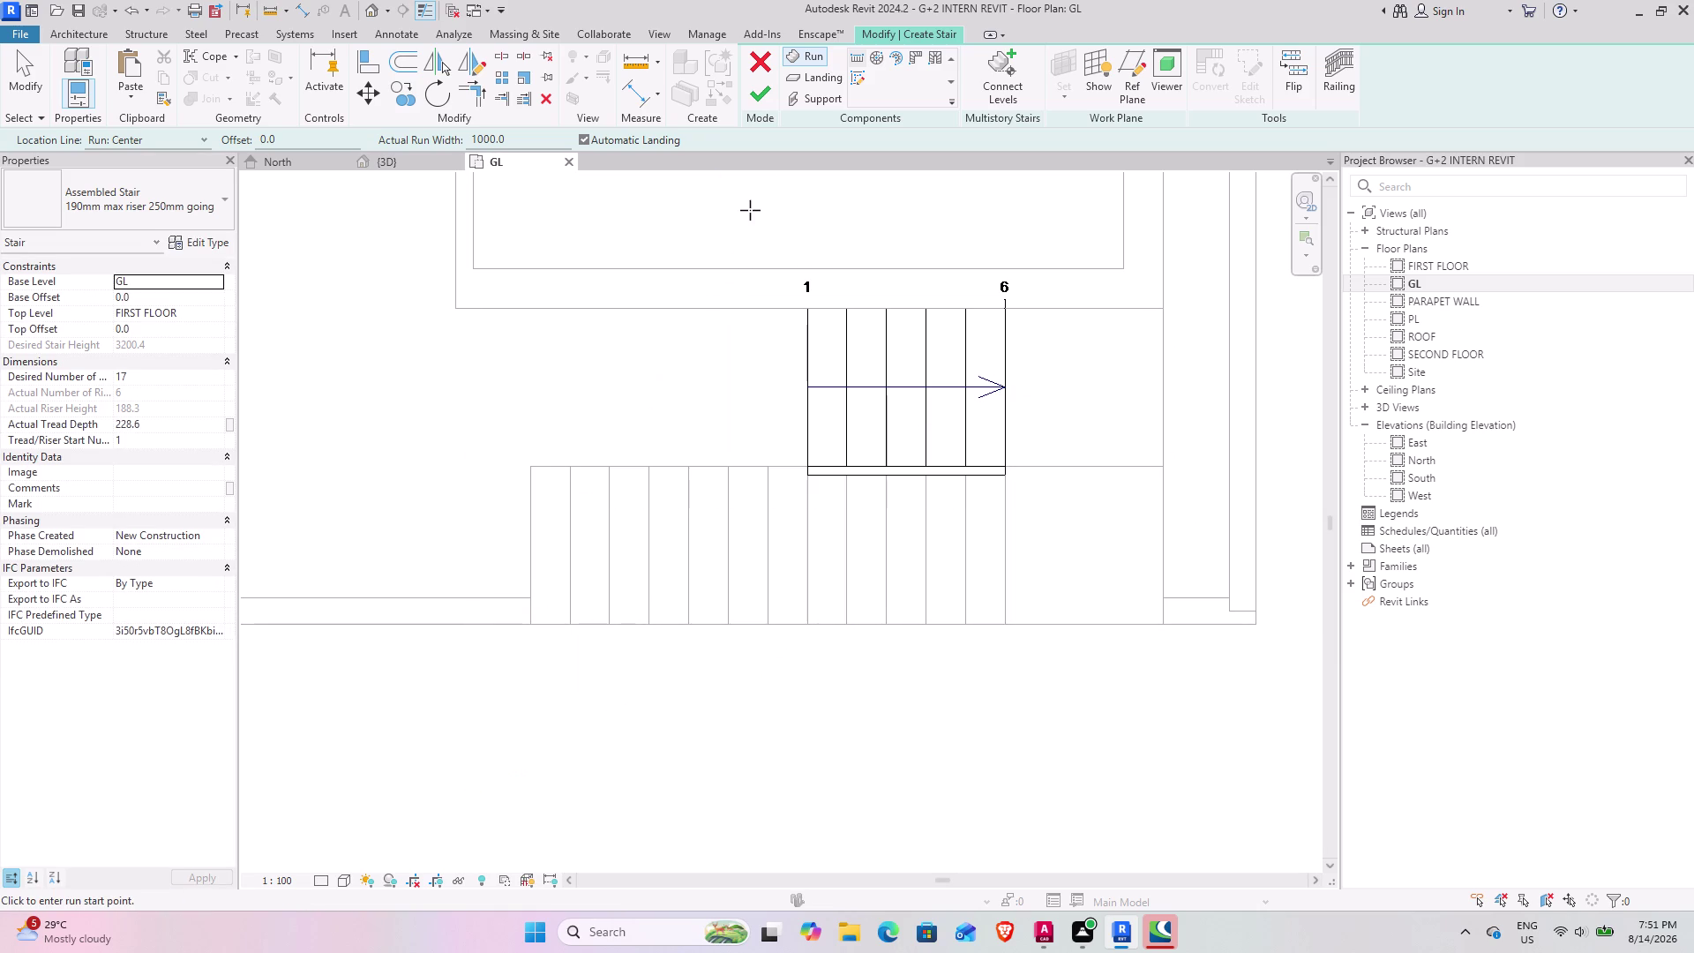
click(764, 94)
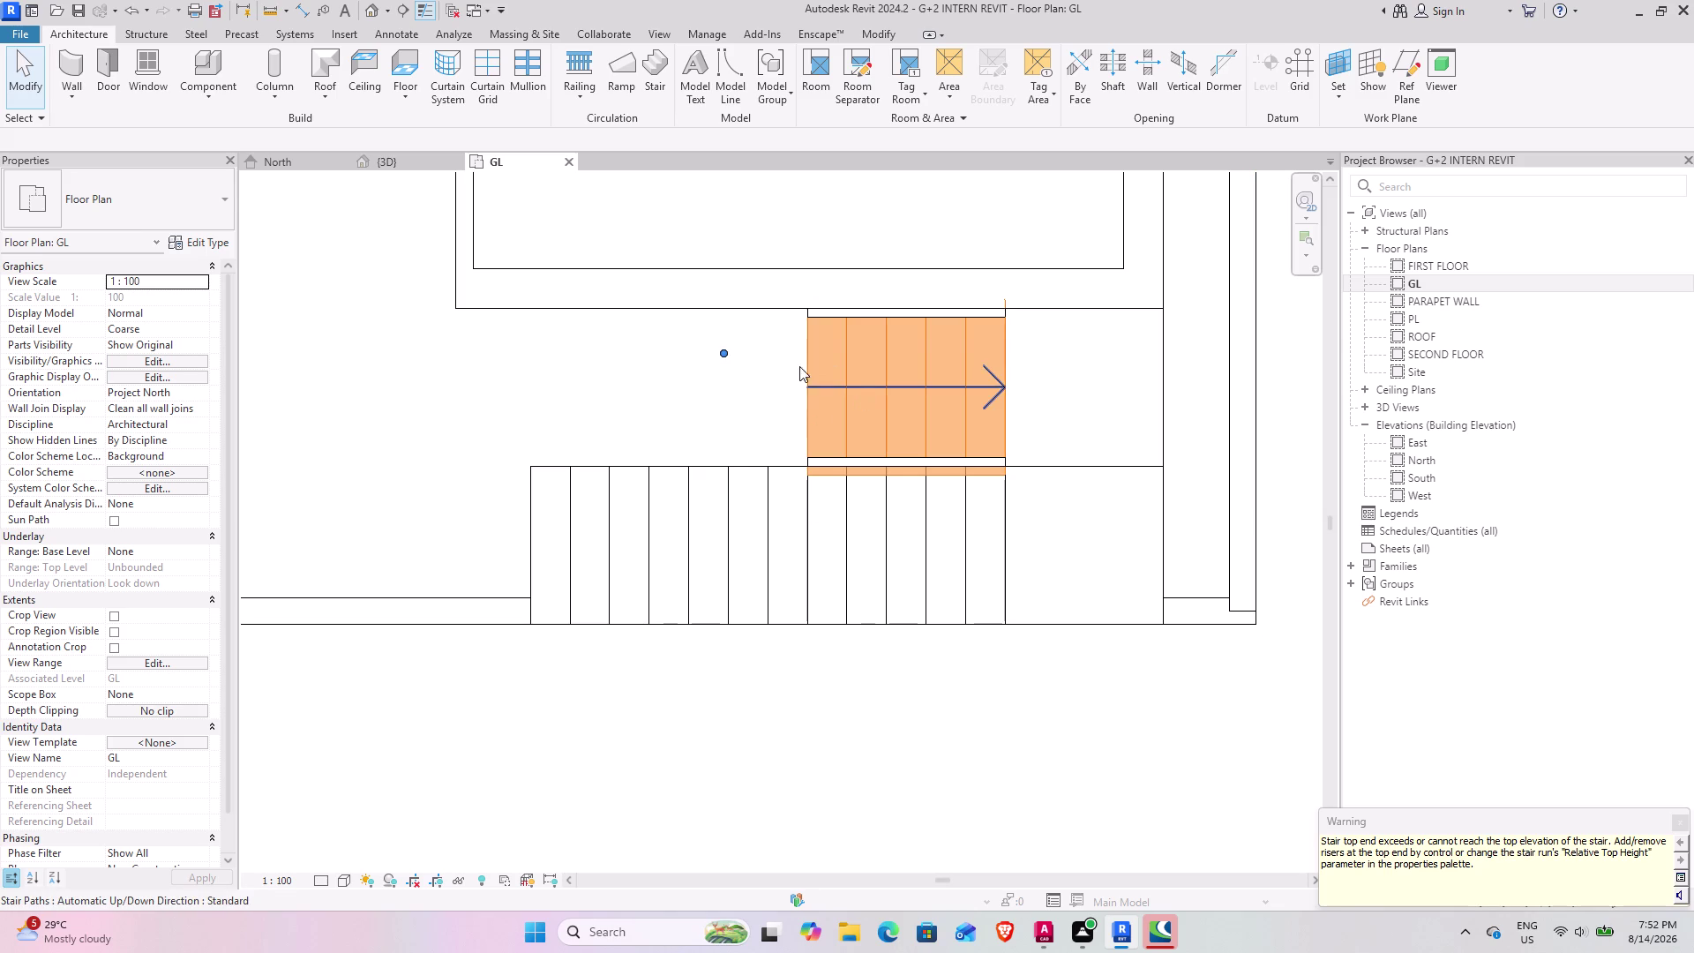
Orbit the {3D} view to inspect the finished six-riser stair.
click(391, 164)
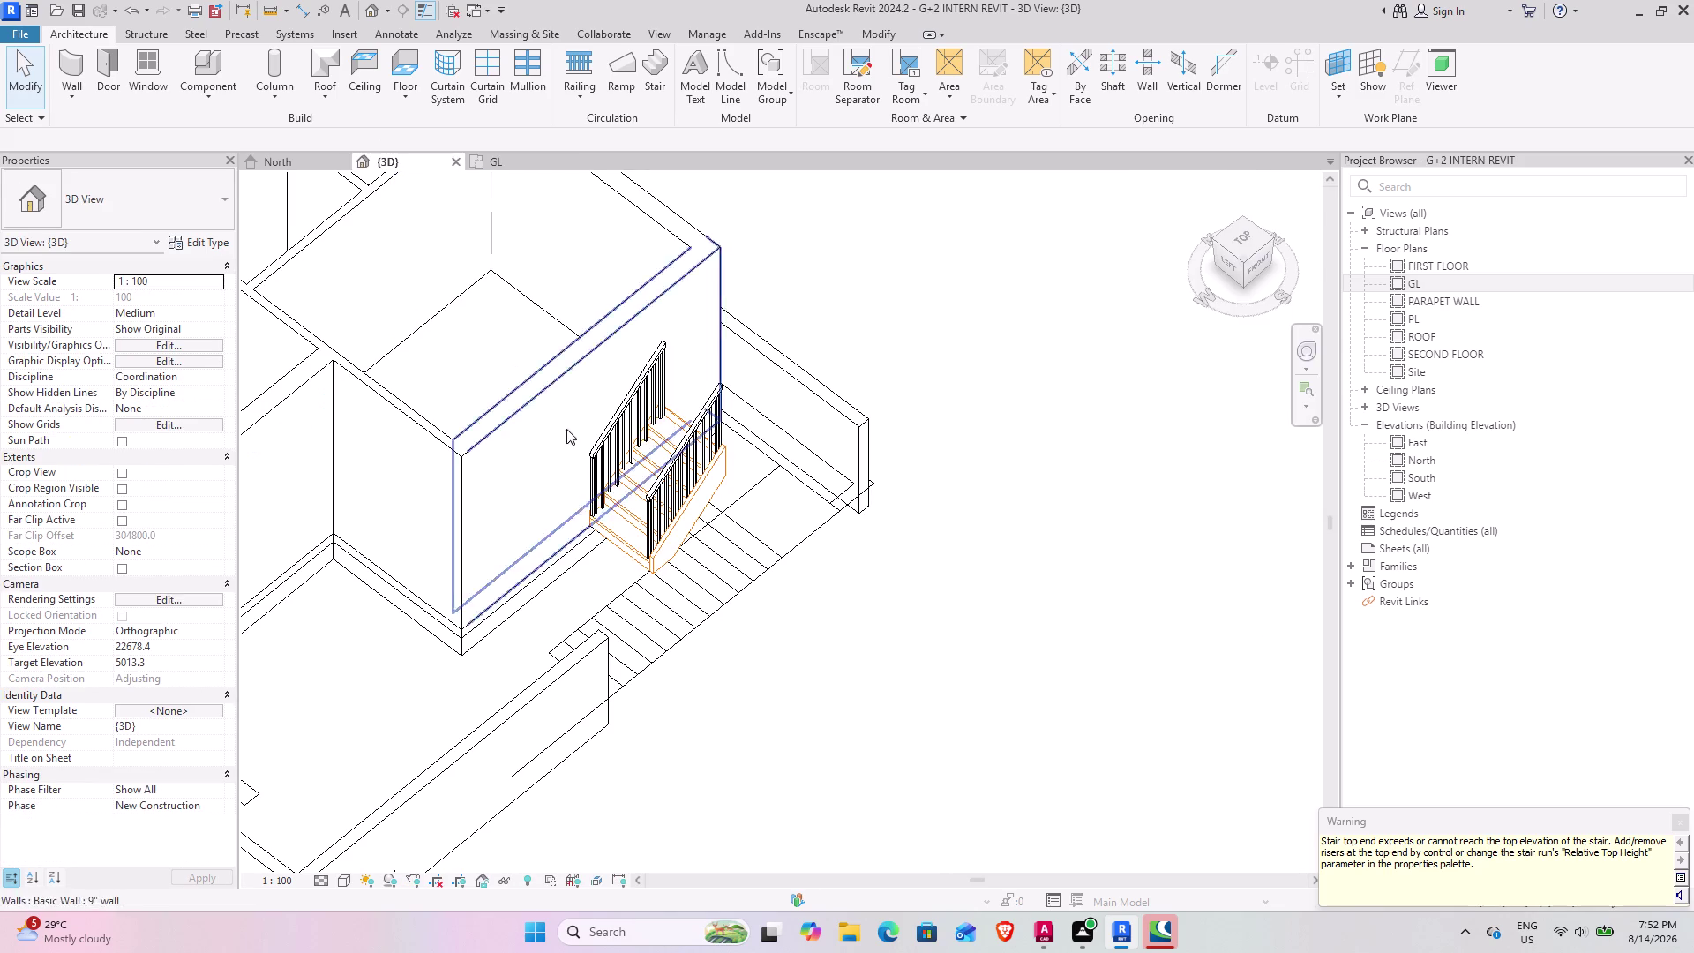
middle_drag(782, 547, 701, 426)
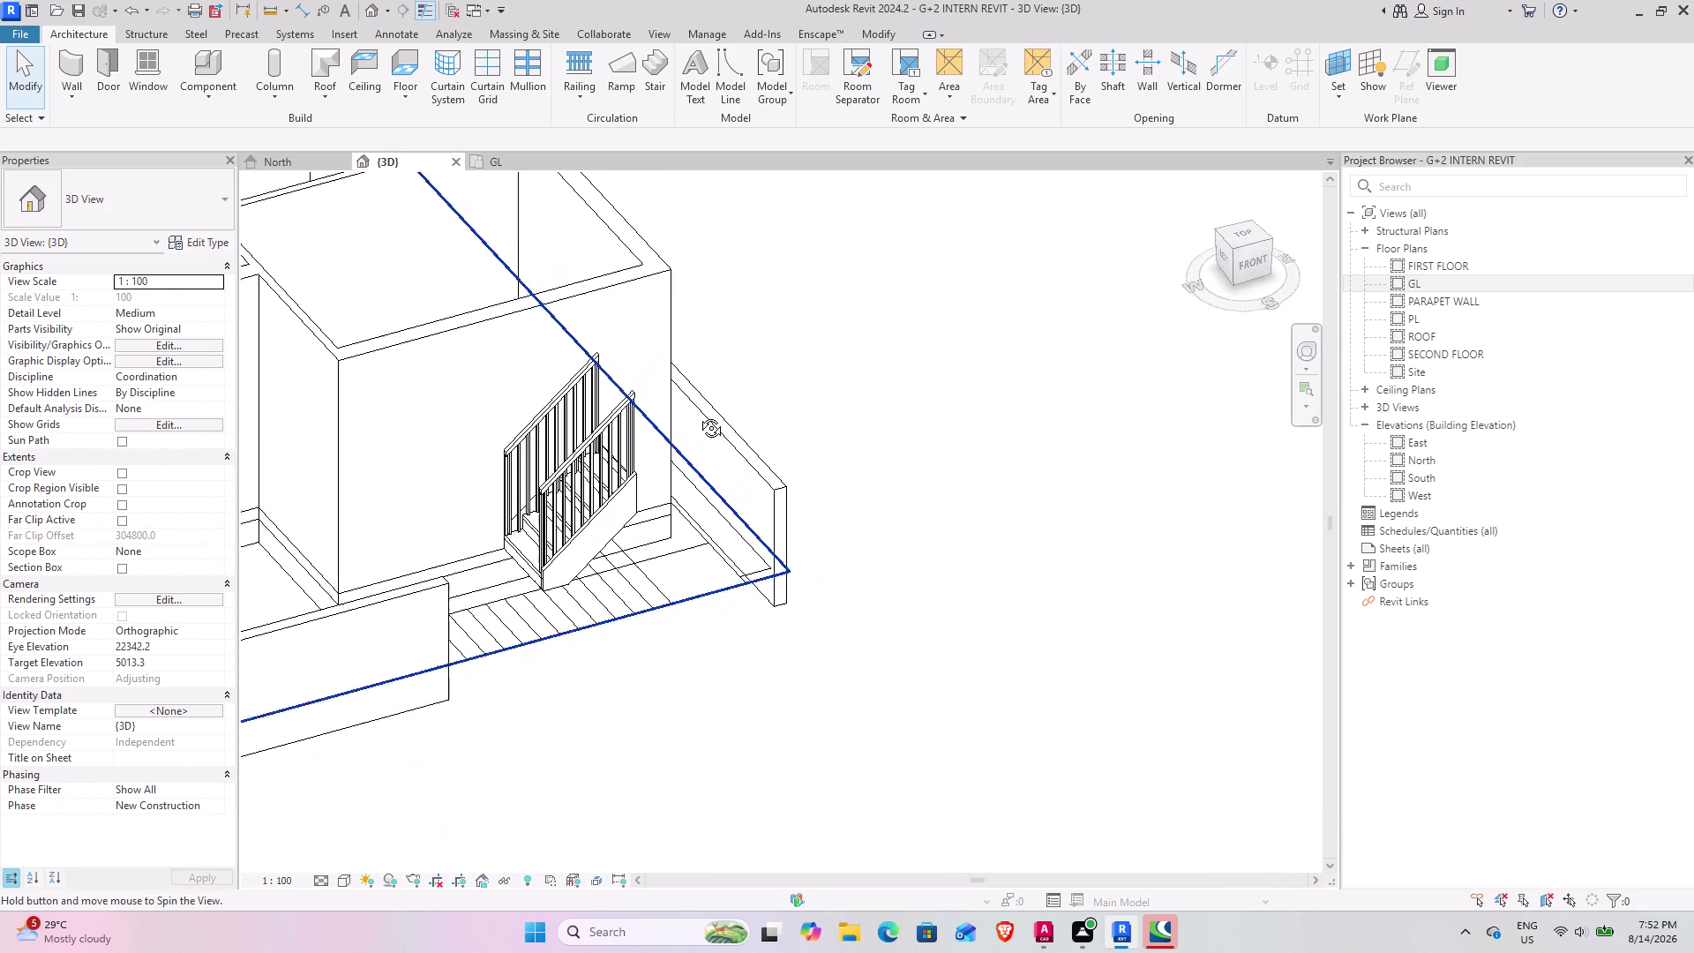
middle_drag(701, 426, 669, 361)
middle_drag(432, 471, 825, 345)
middle_drag(816, 422, 783, 345)
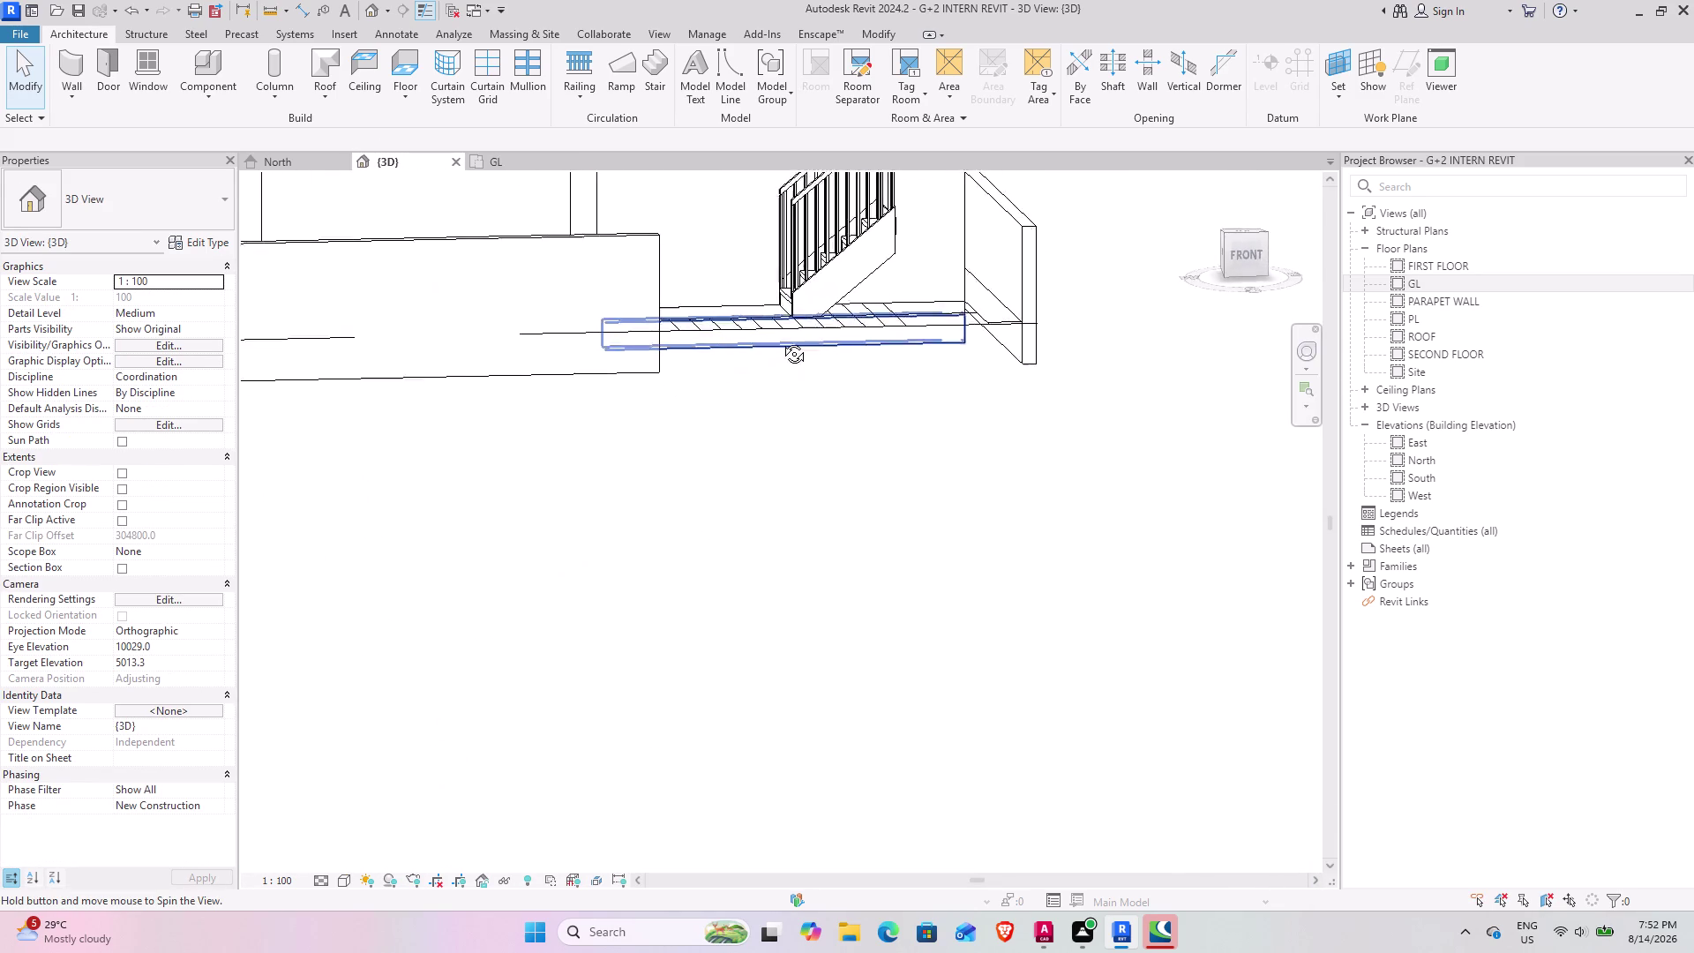
middle_drag(783, 345, 778, 532)
middle_drag(730, 538, 858, 518)
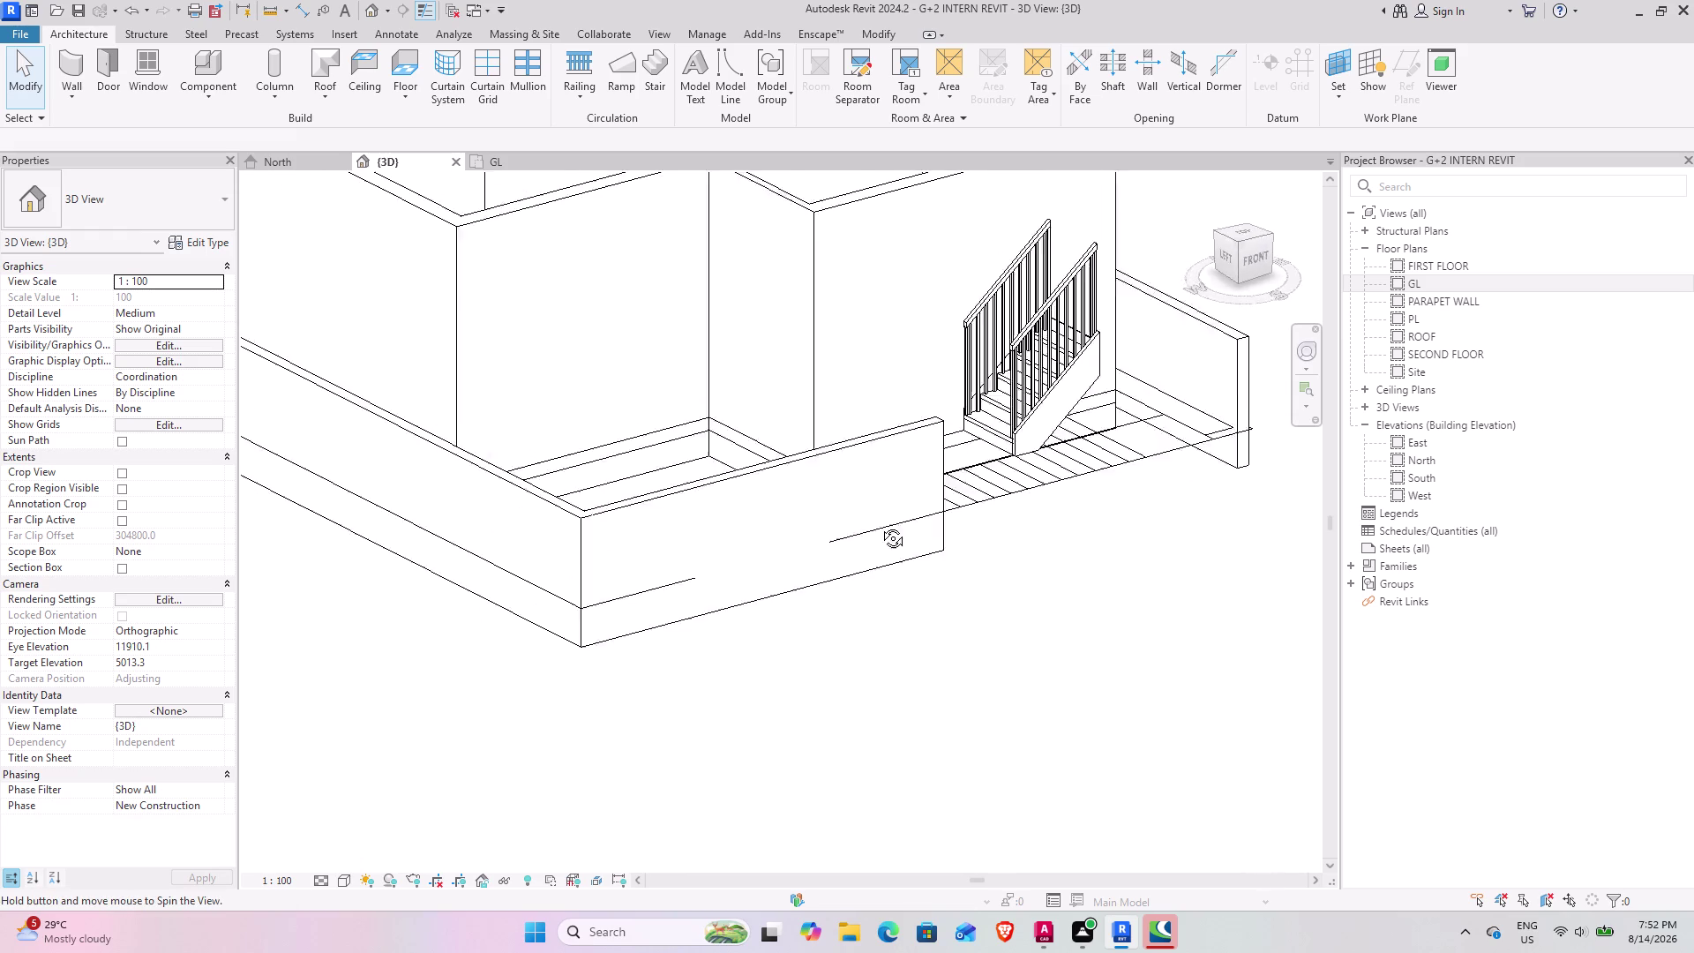
middle_drag(858, 518, 898, 533)
middle_drag(958, 490, 657, 575)
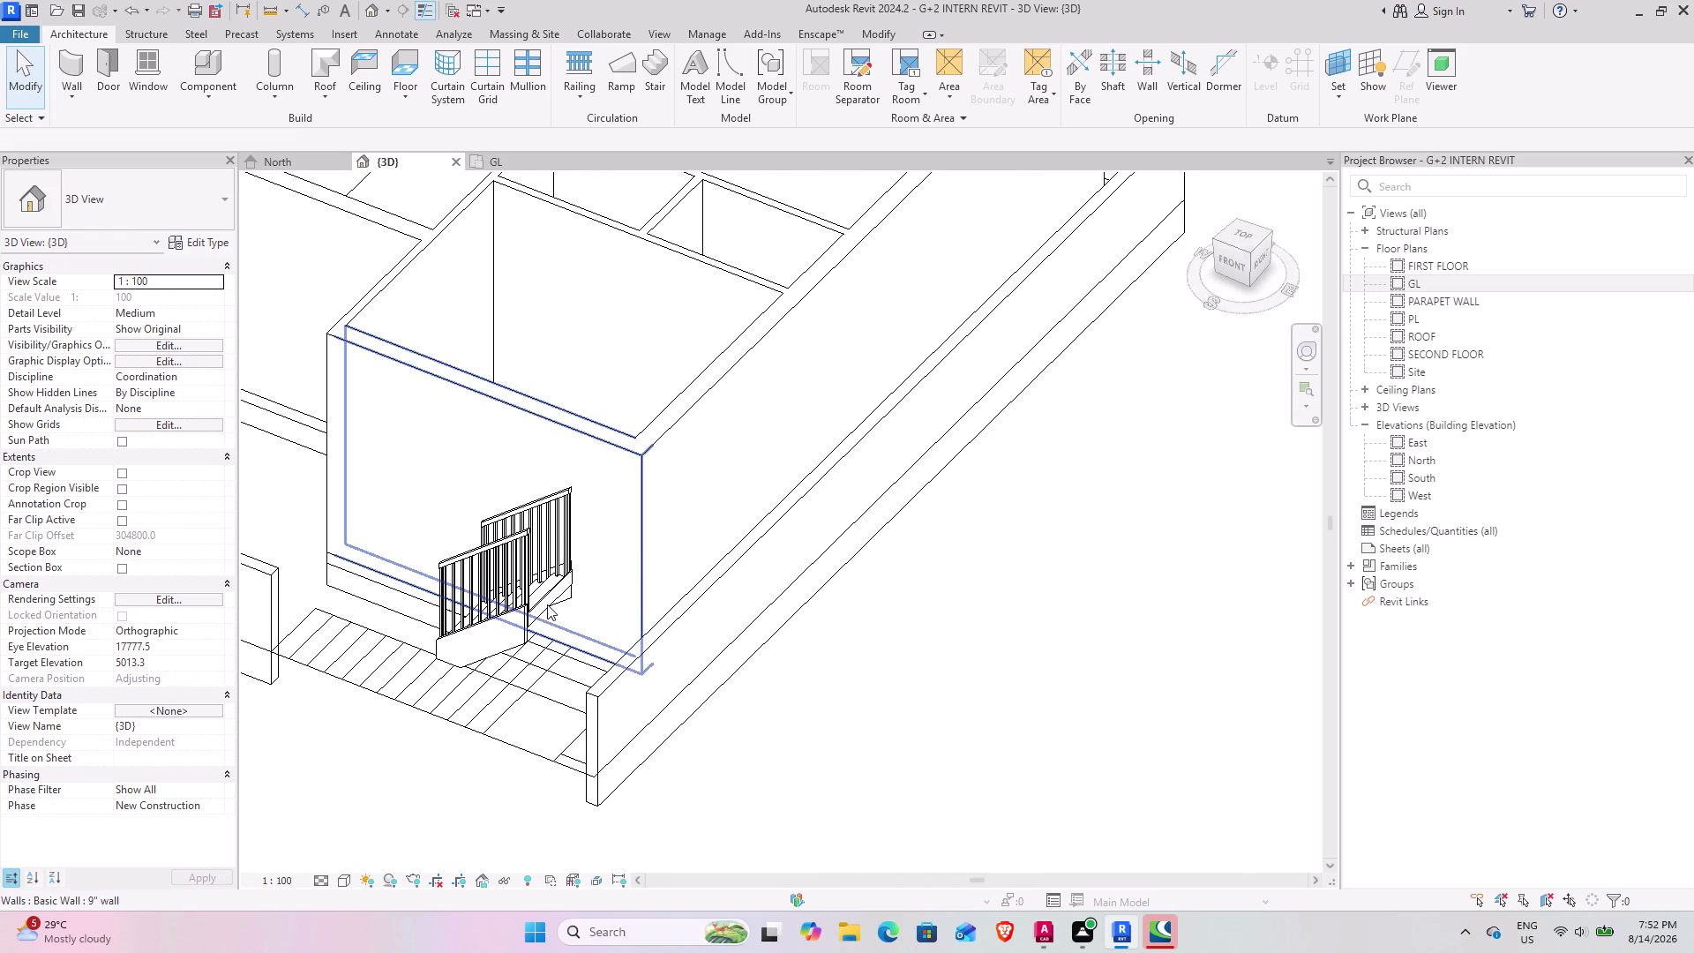
Delete the stair with its railings and return to the GL floor plan.
click(547, 604)
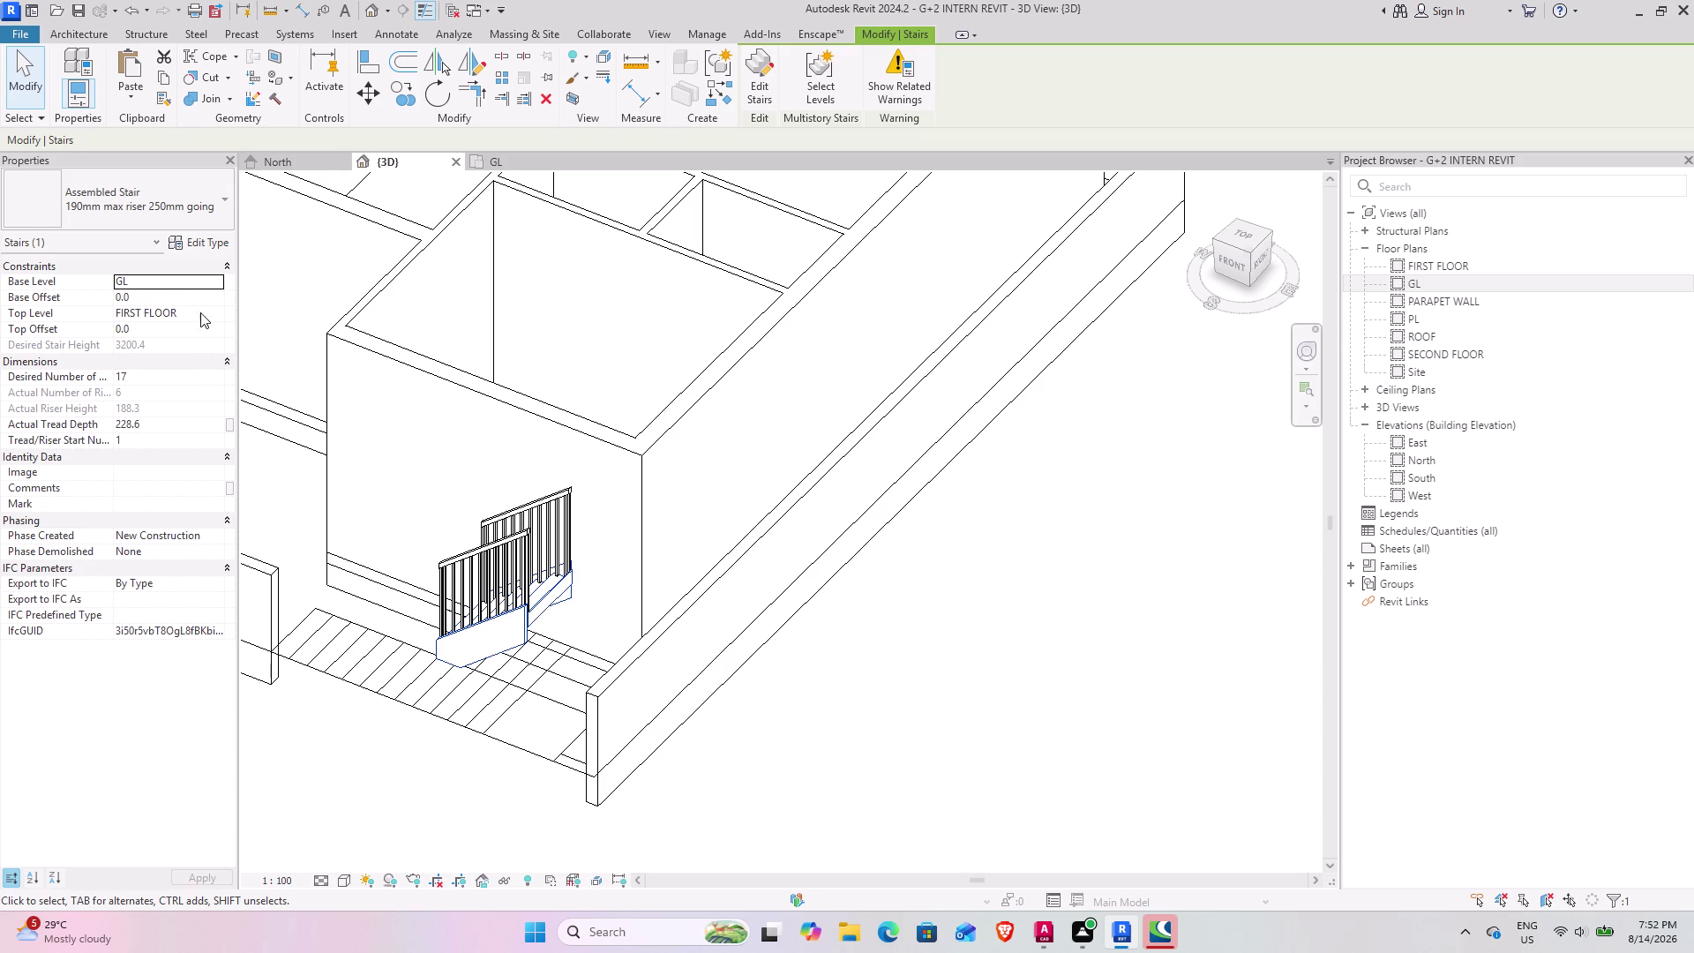
click(553, 601)
click(549, 104)
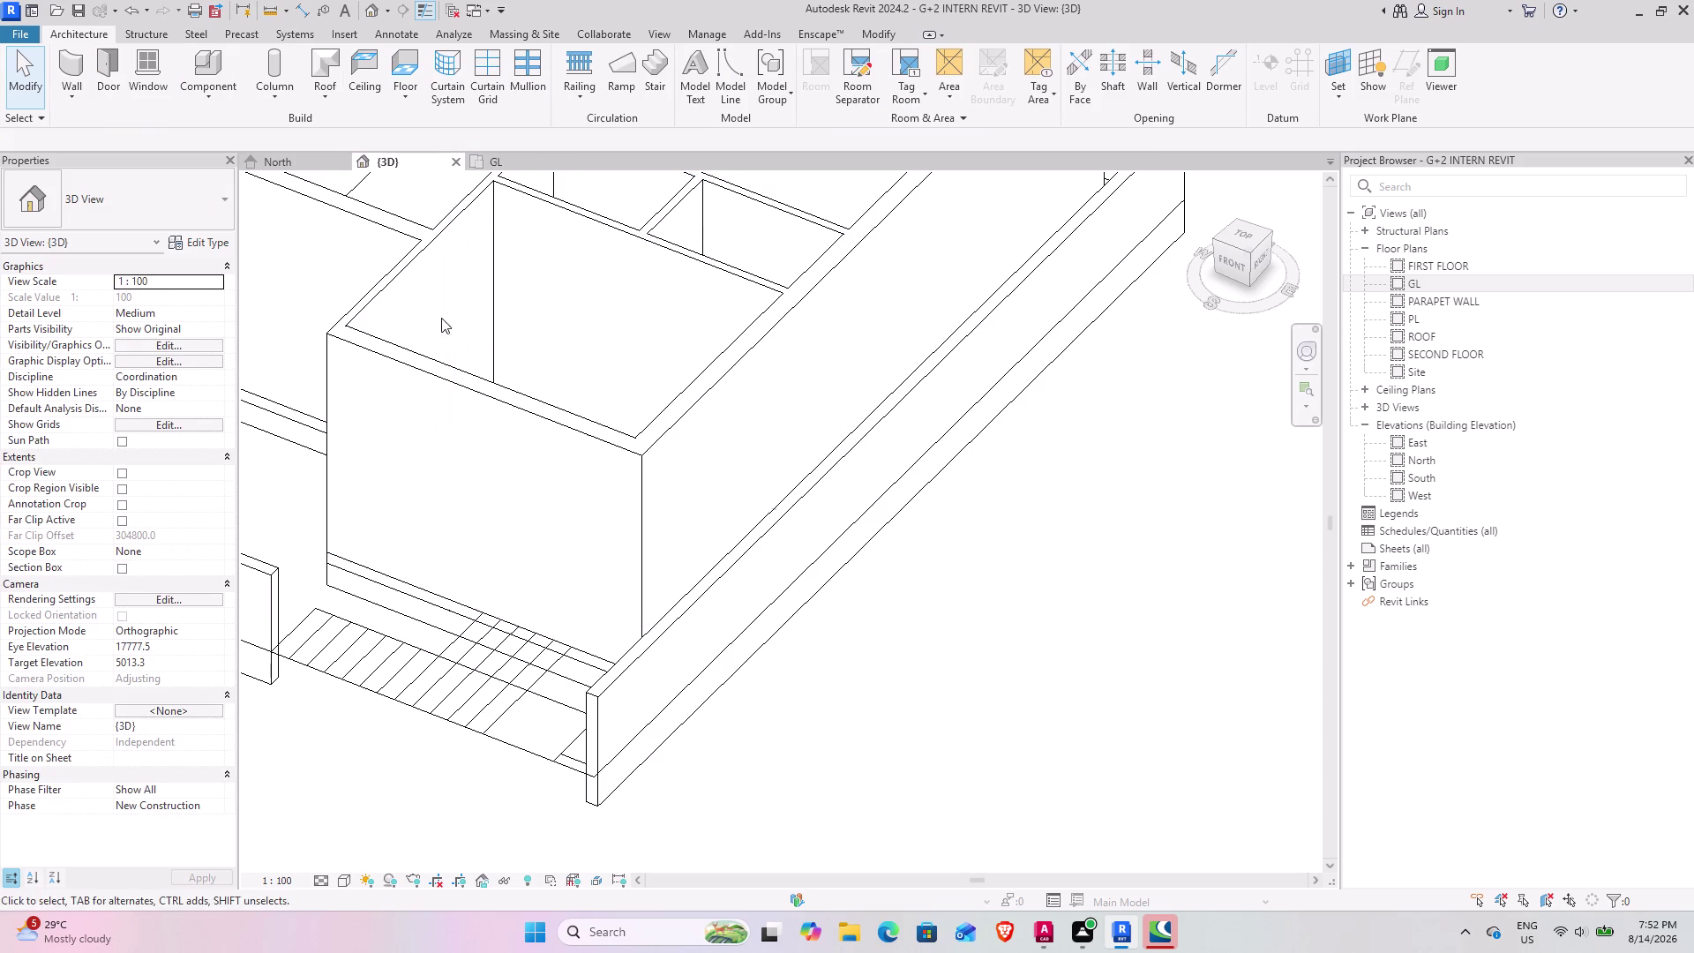
click(495, 158)
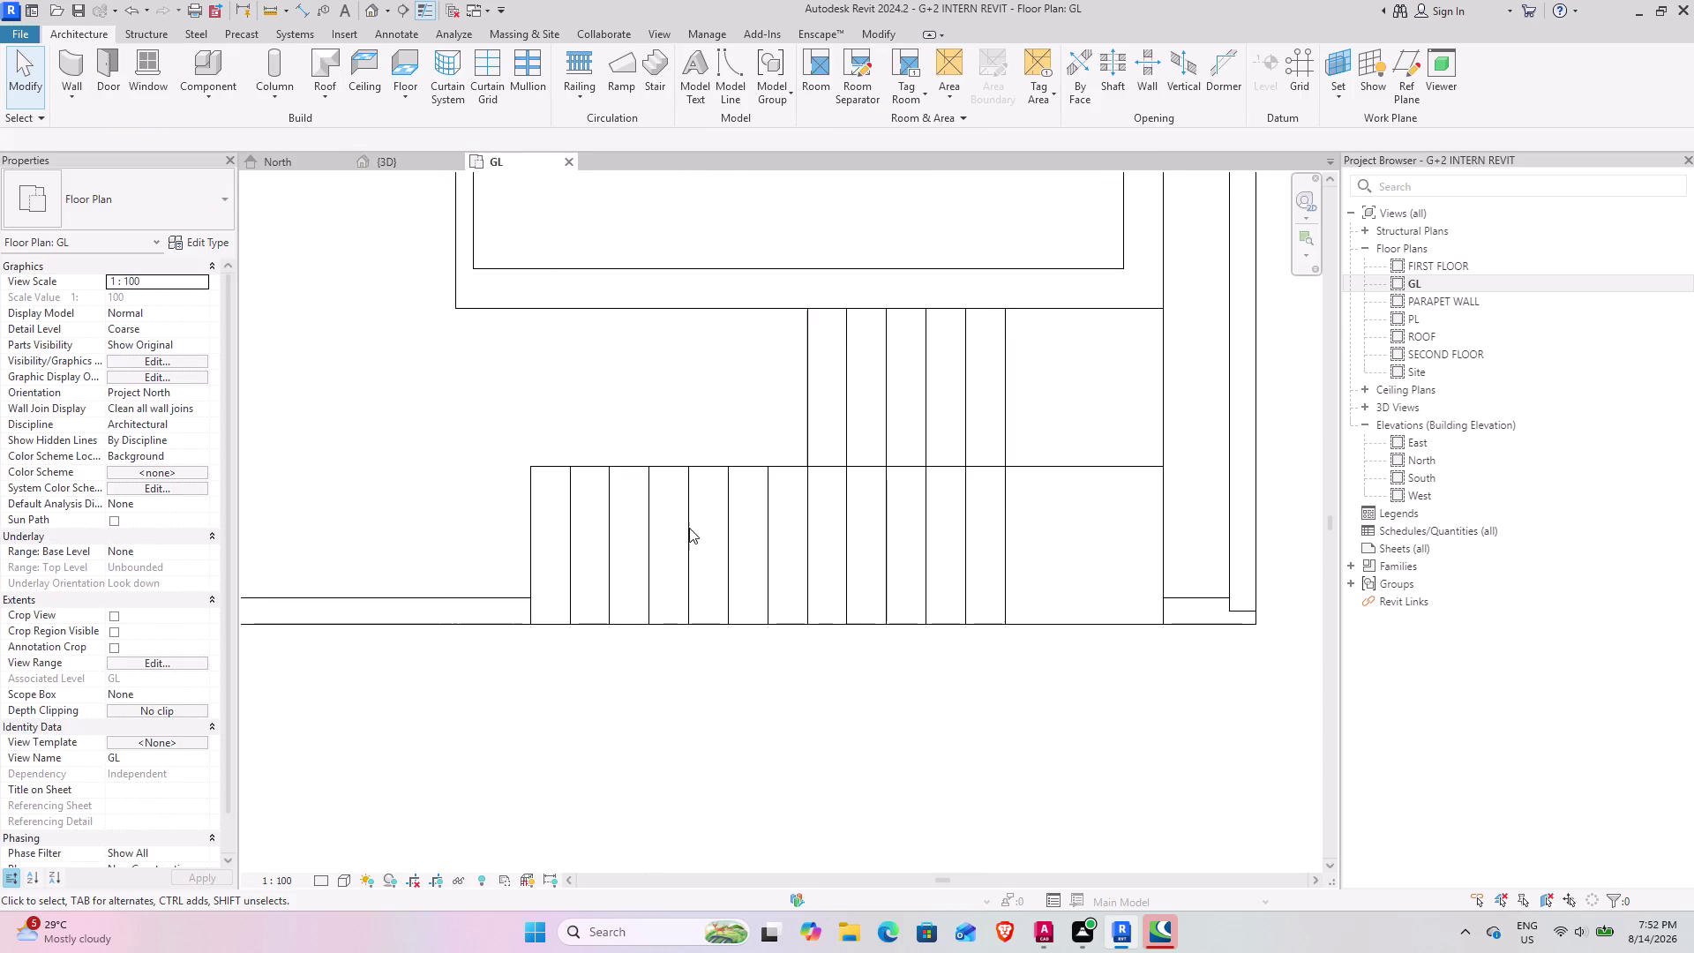
Start a new GL stair, open its type properties, and bring up Windows Start.
scroll(down, 3)
middle_drag(744, 490, 703, 518)
click(655, 76)
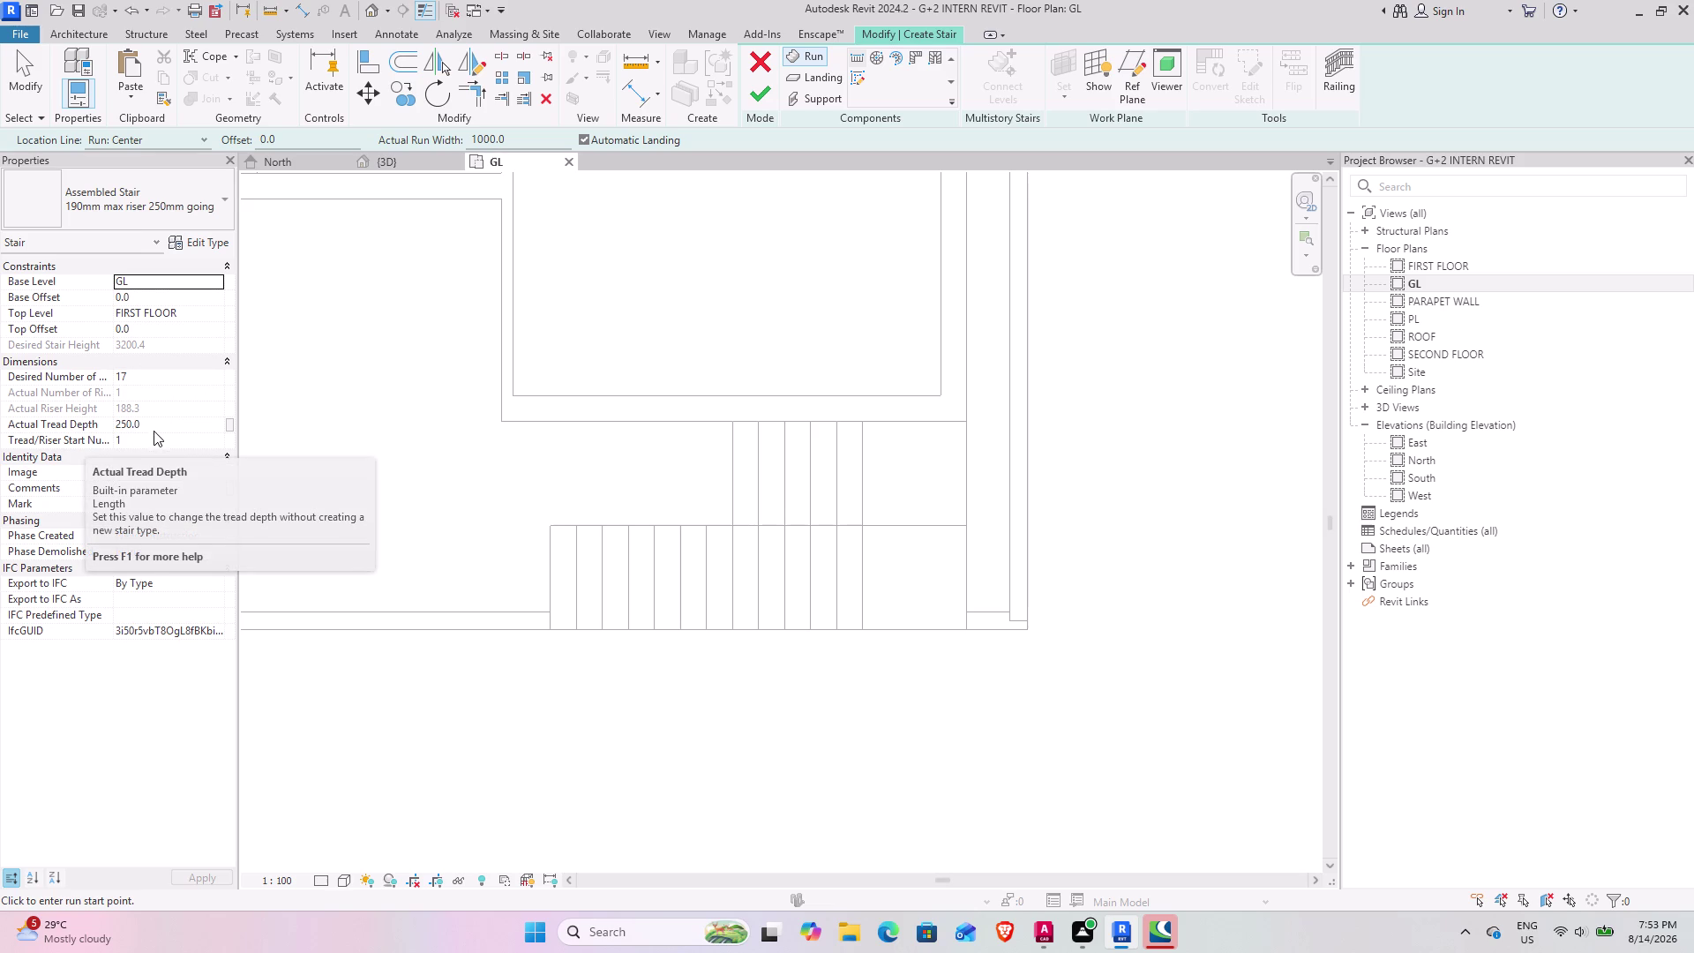
click(198, 240)
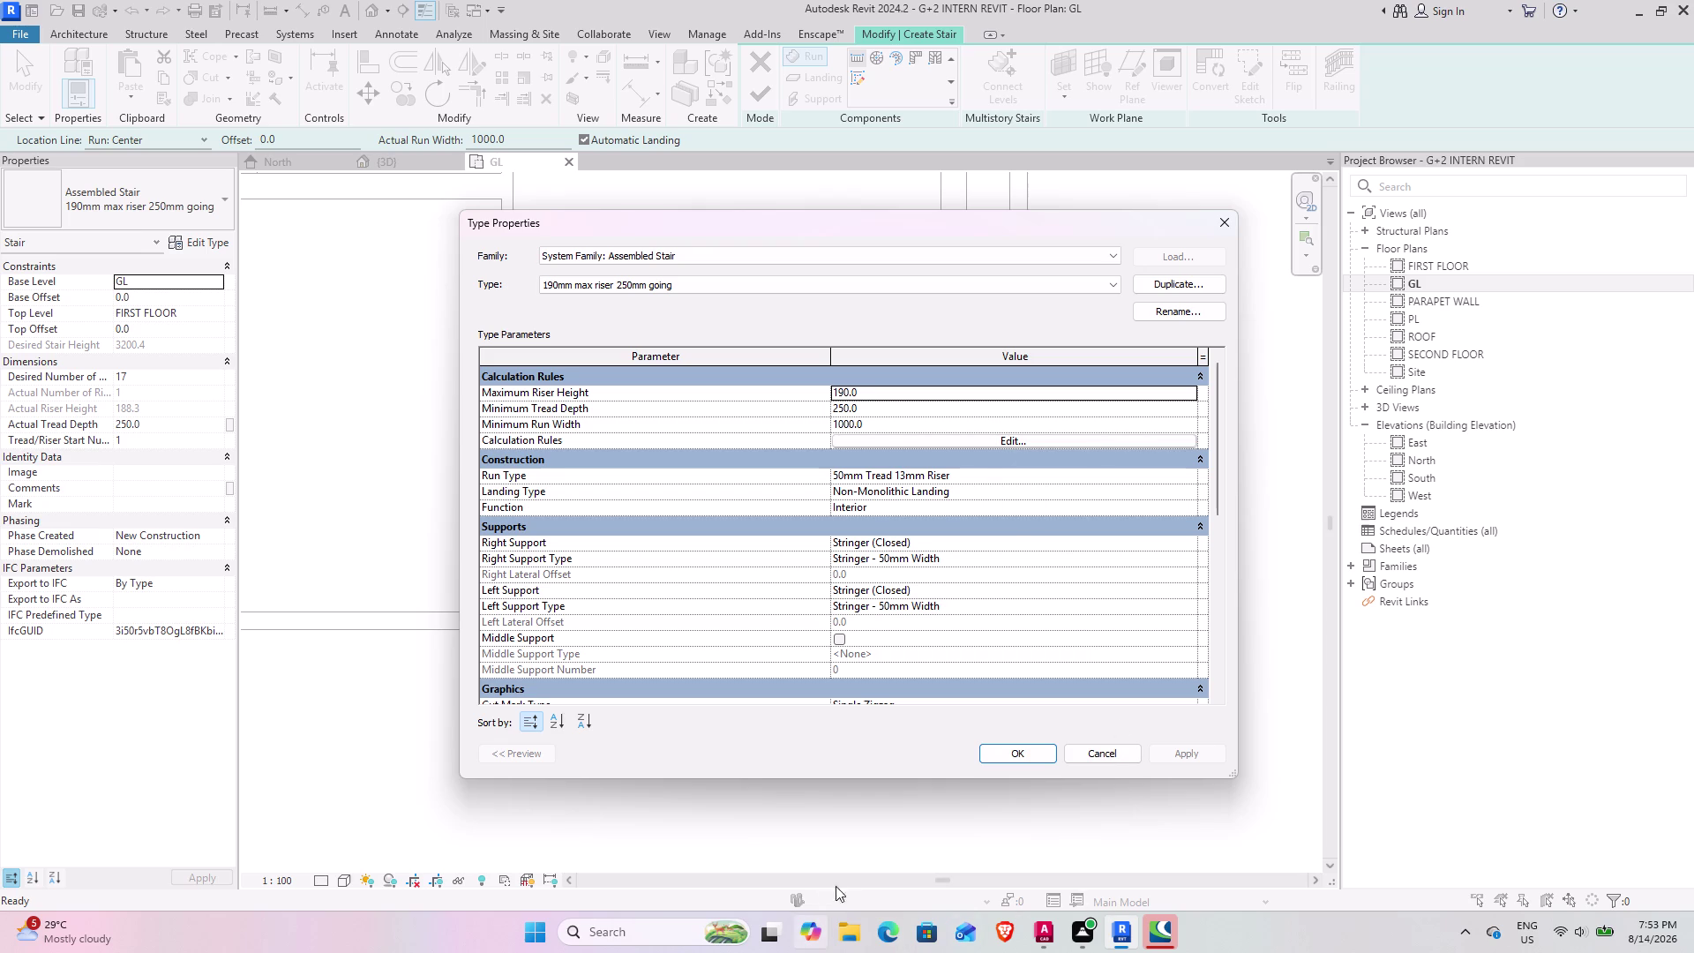
click(630, 917)
click(626, 928)
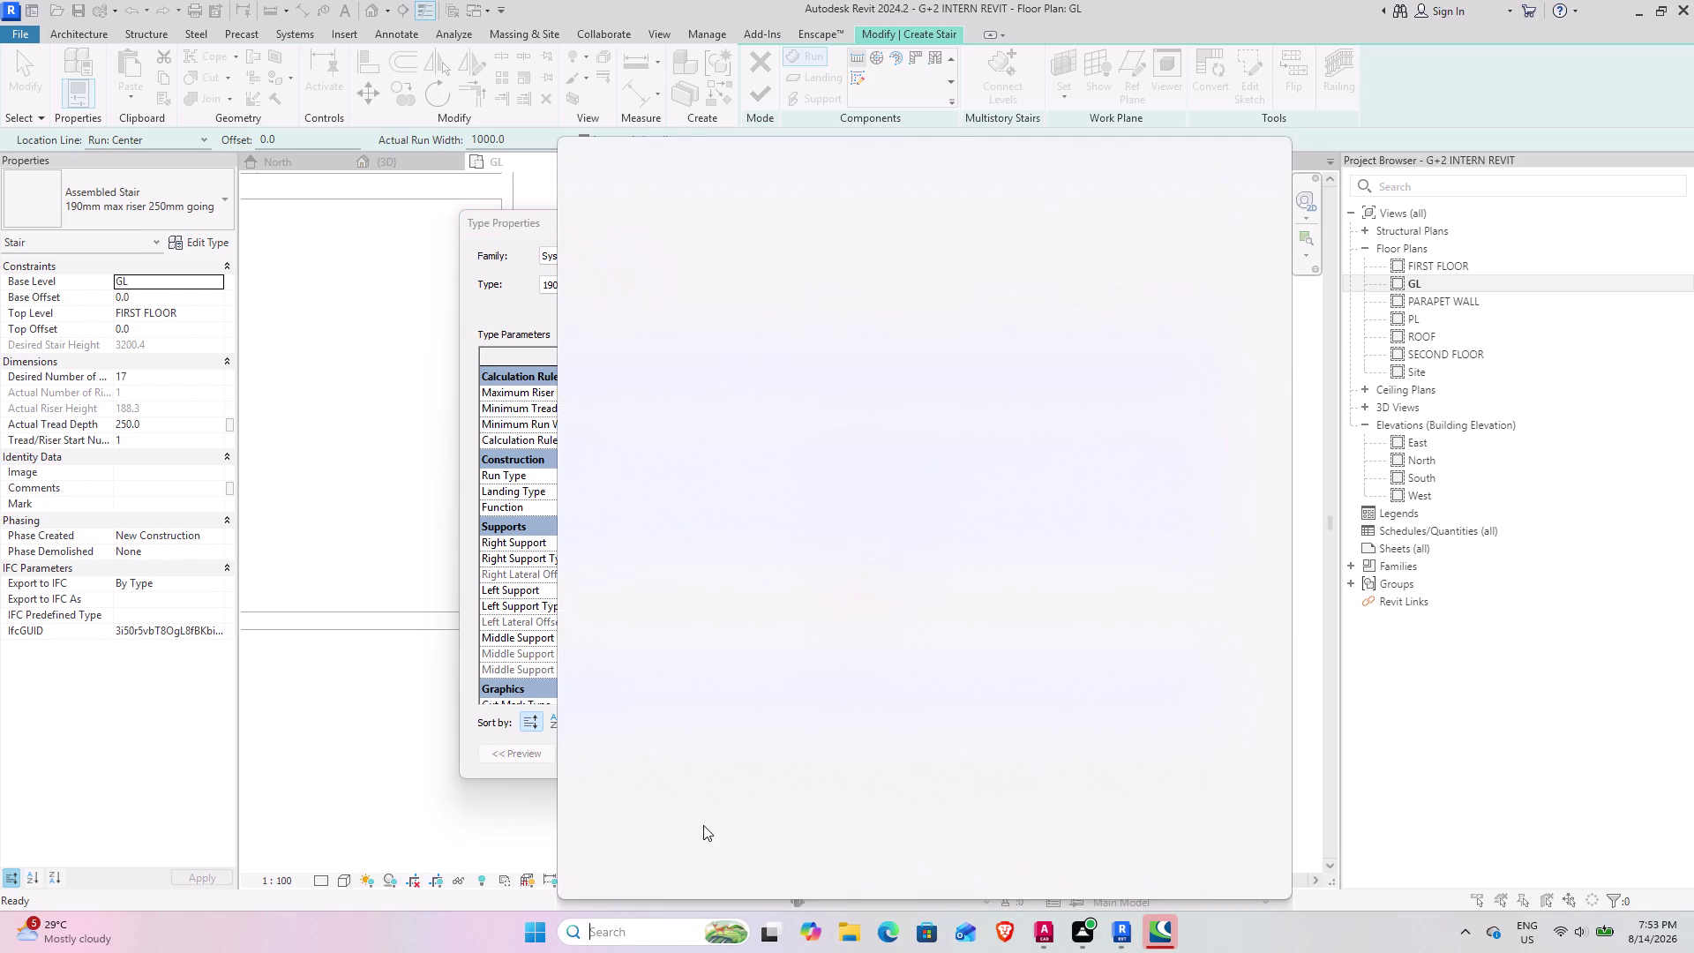
Launch Windows Calculator from Start and clear a mistaken entry.
key(c)
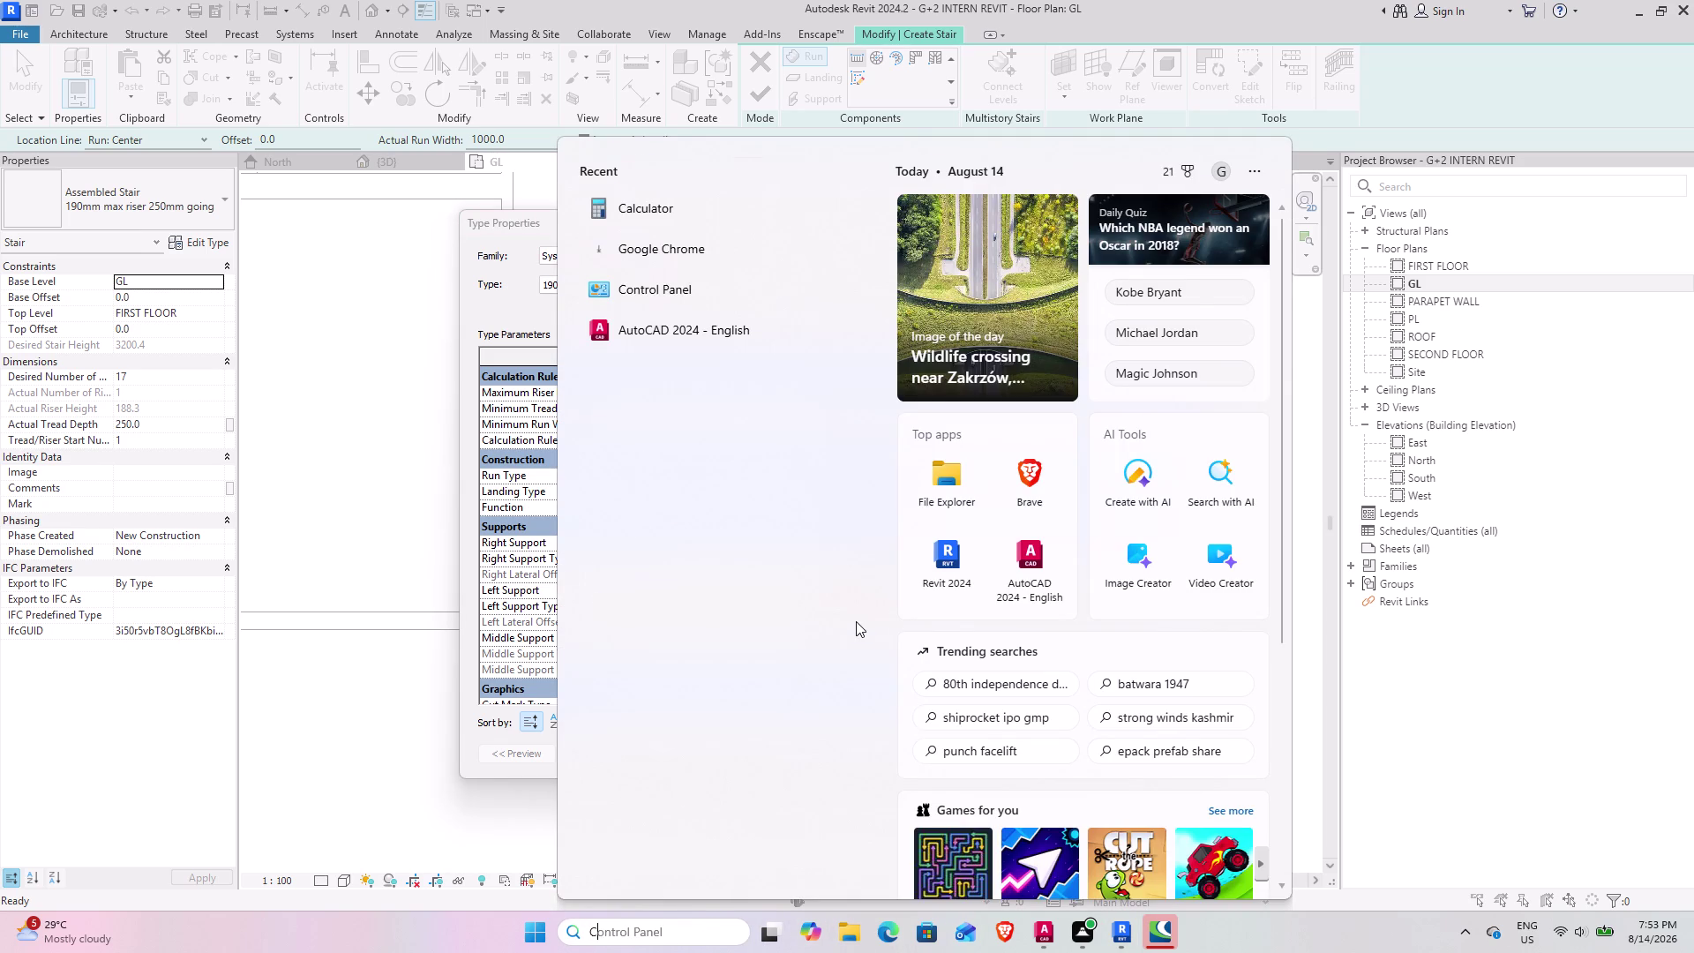
click(733, 348)
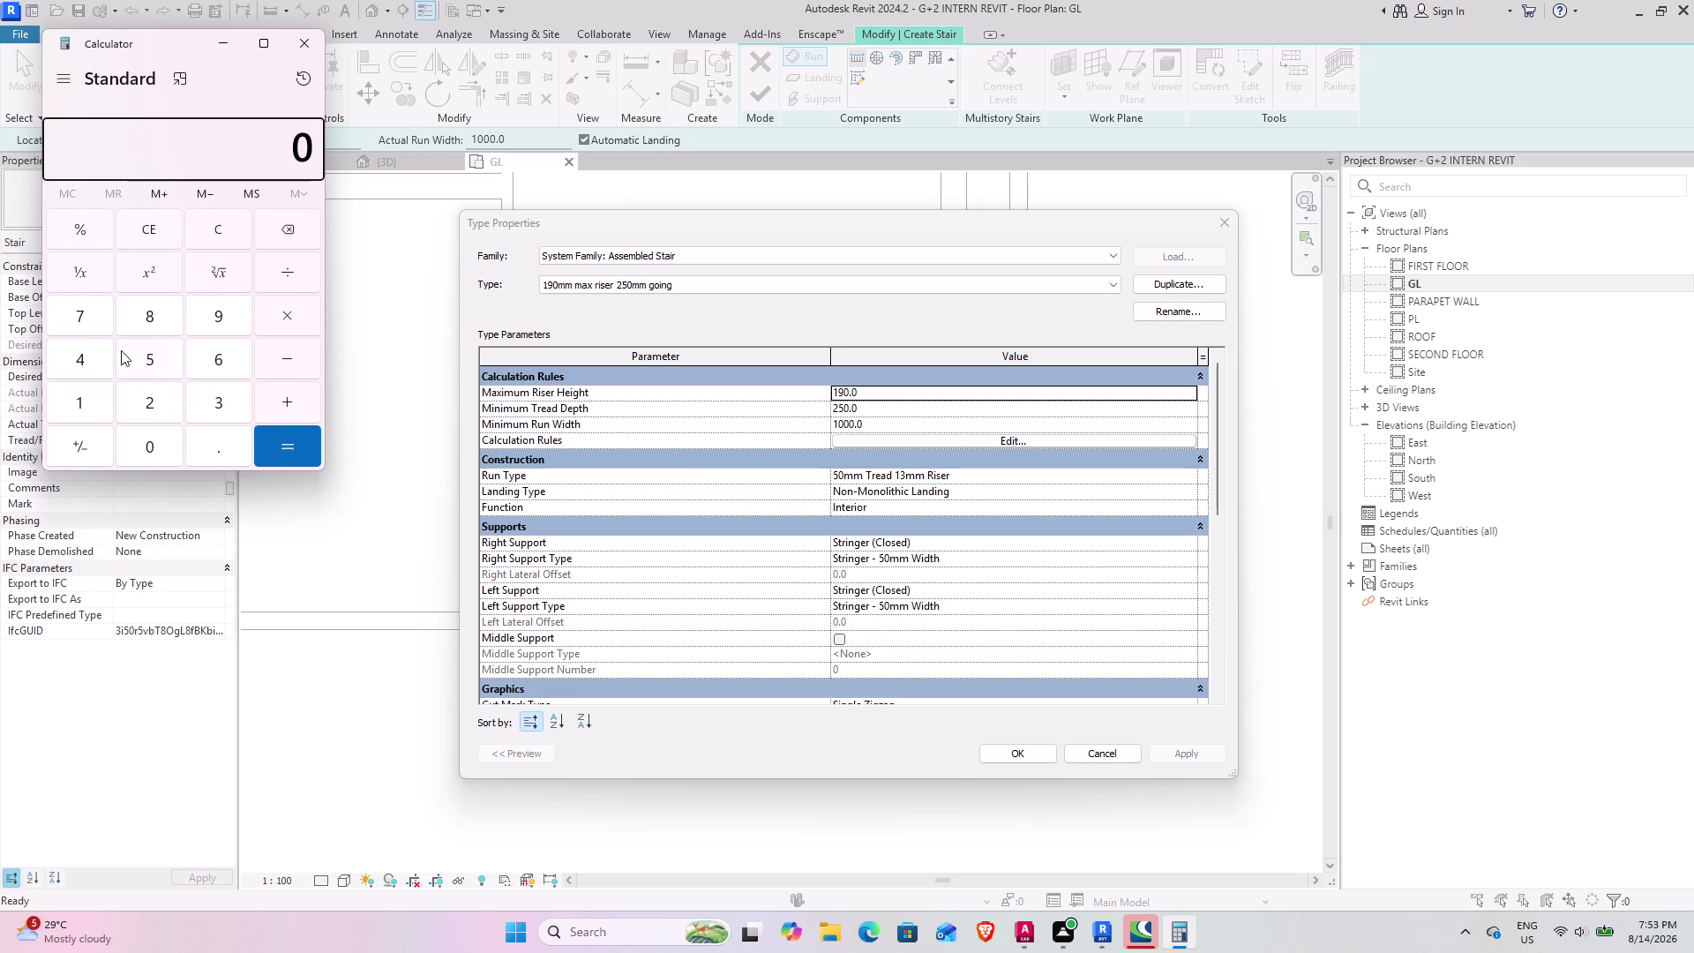
click(74, 400)
click(143, 448)
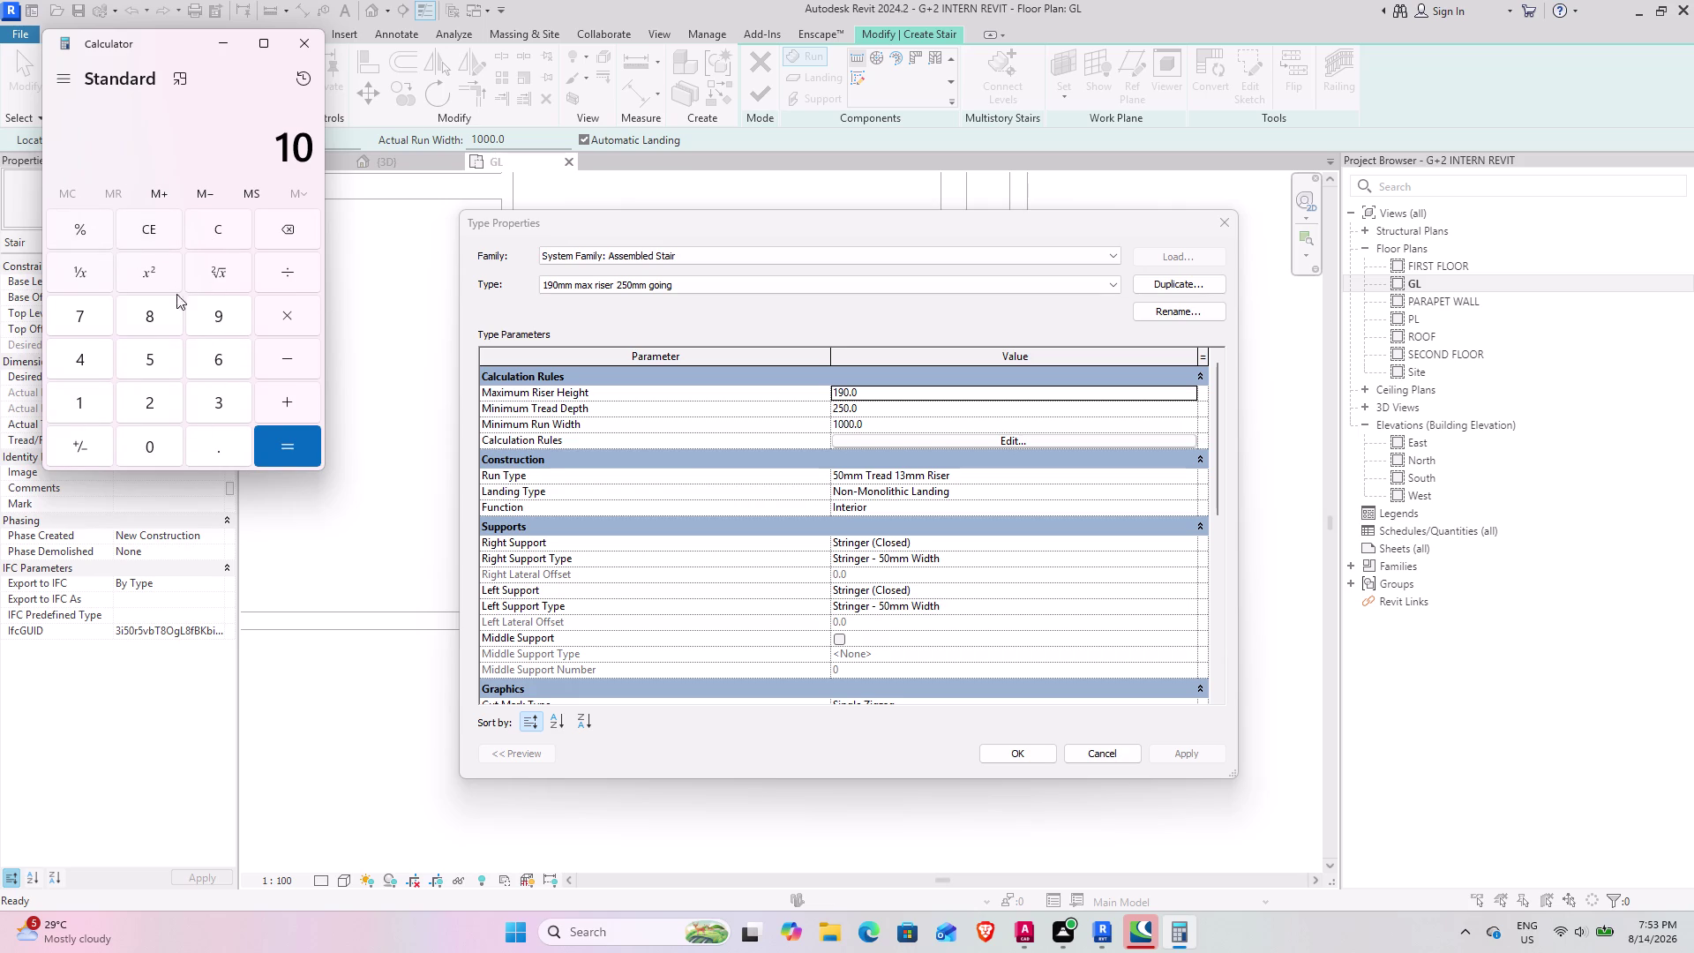
double_click(212, 235)
click(212, 234)
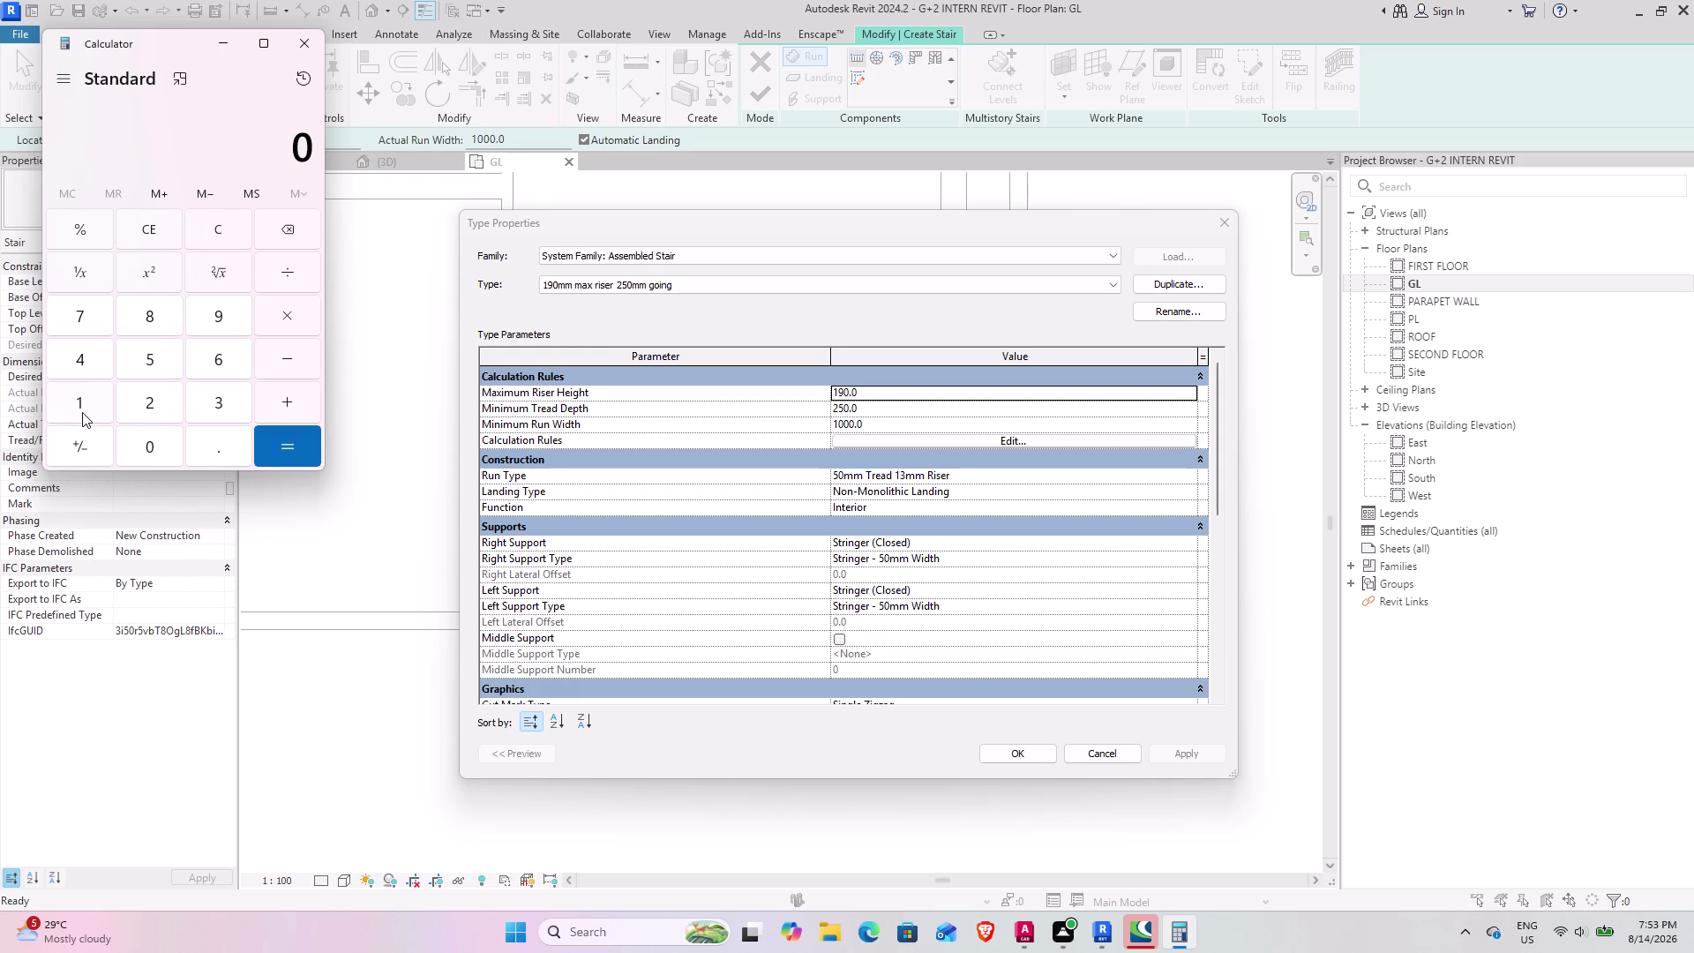
Compute 126 ÷ 17 ≈ 7.41 for the riser height, then close Calculator.
click(82, 412)
click(148, 397)
click(211, 367)
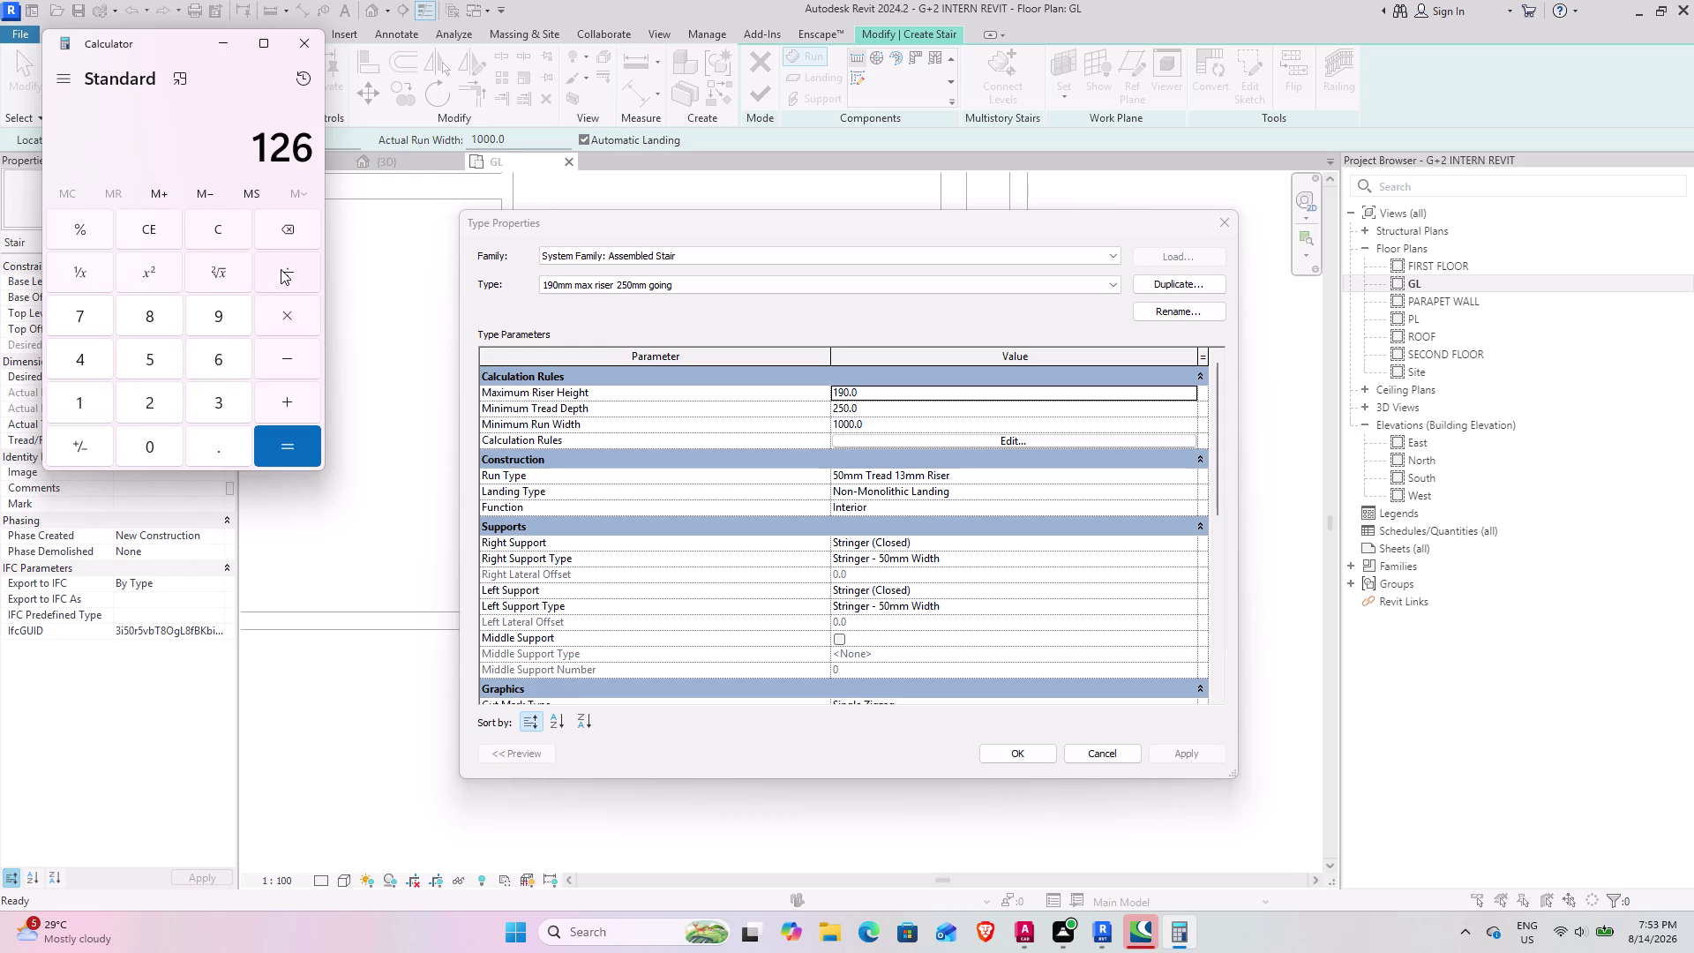
click(281, 269)
click(72, 402)
click(76, 310)
click(280, 448)
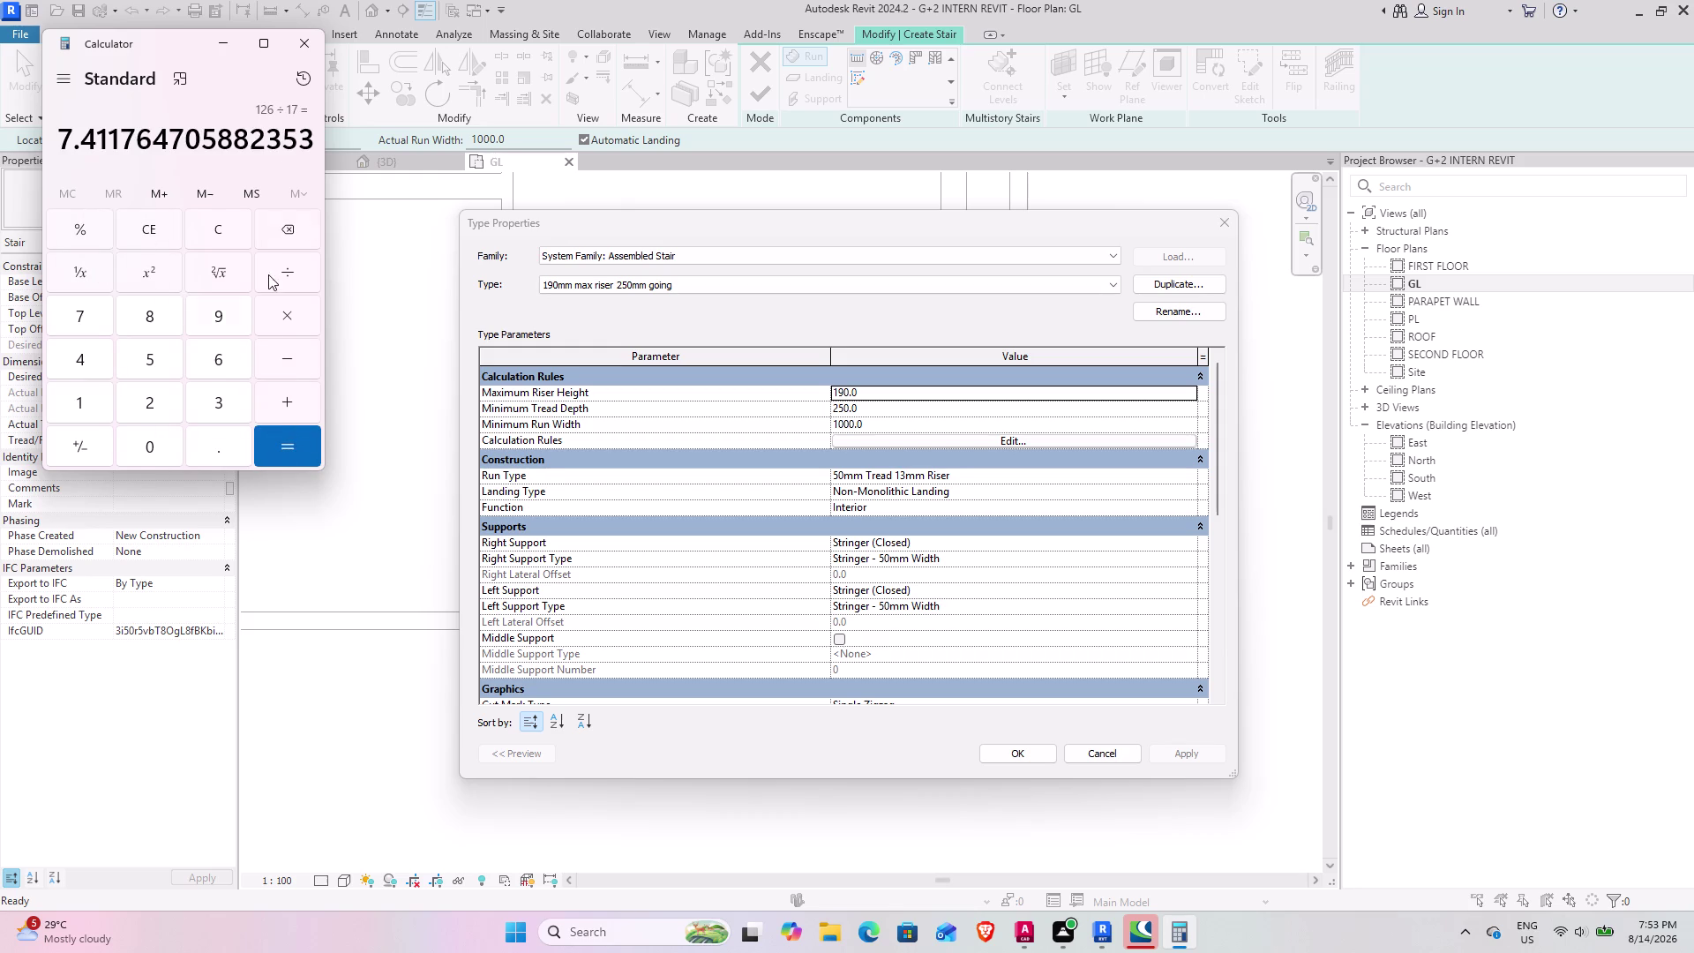
click(929, 384)
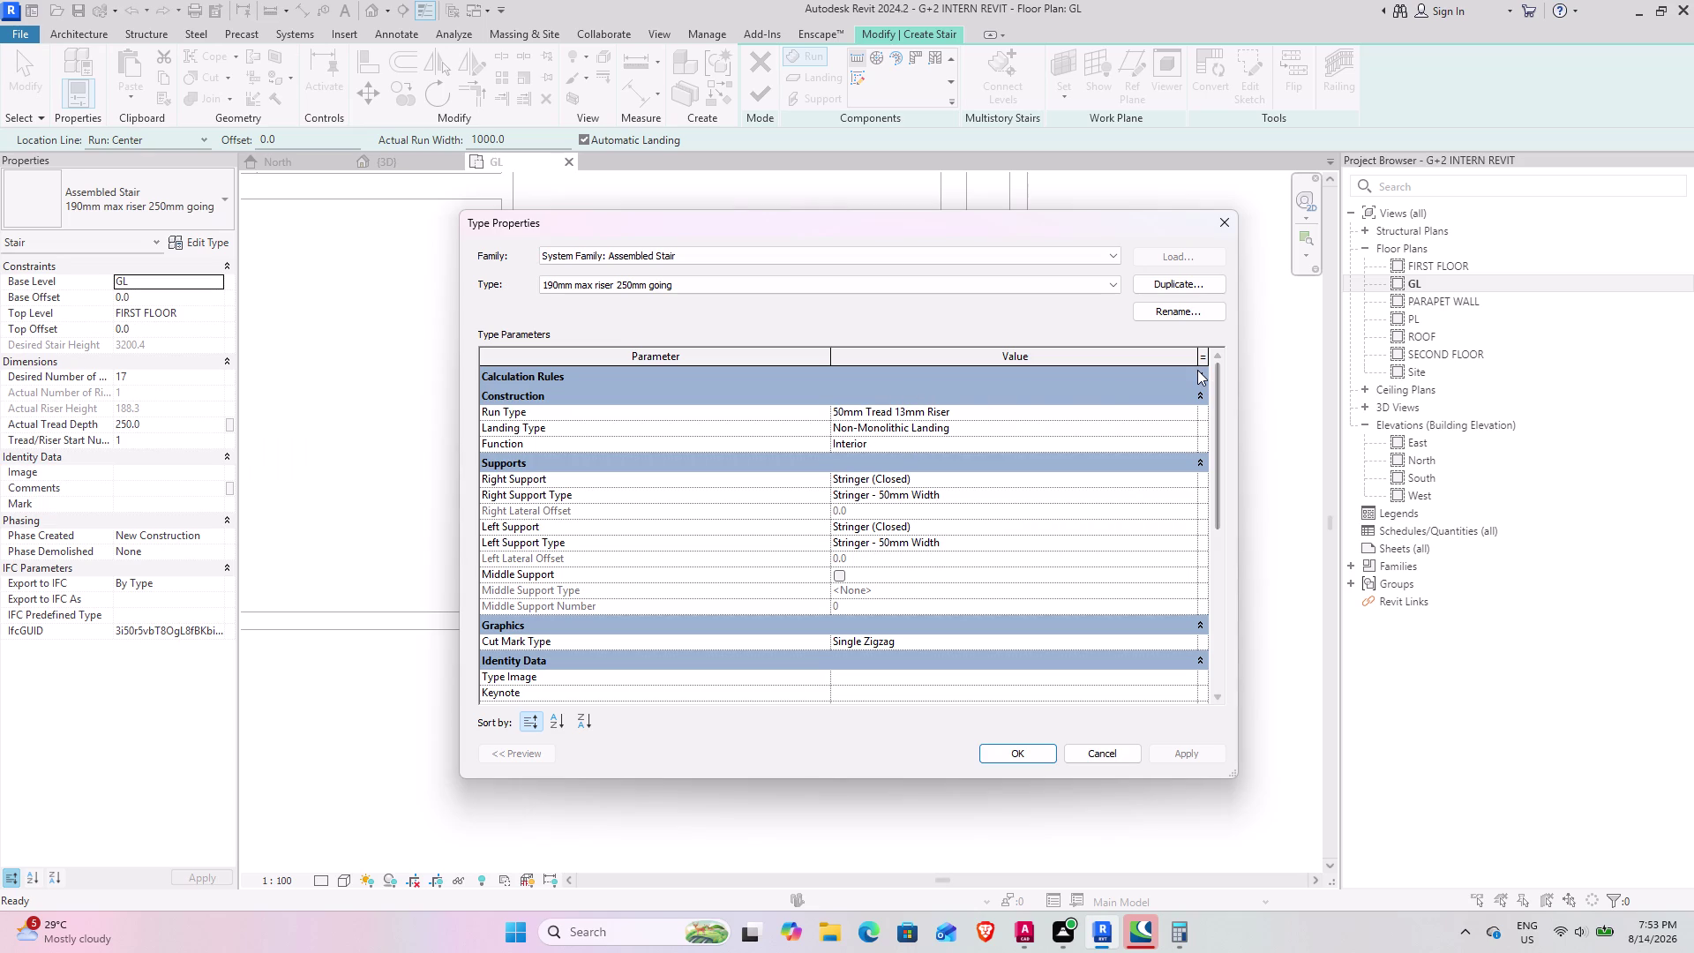
Enter 7.41" maximum riser, 9" minimum tread and 3' minimum run width, then apply and close.
click(1197, 370)
click(870, 397)
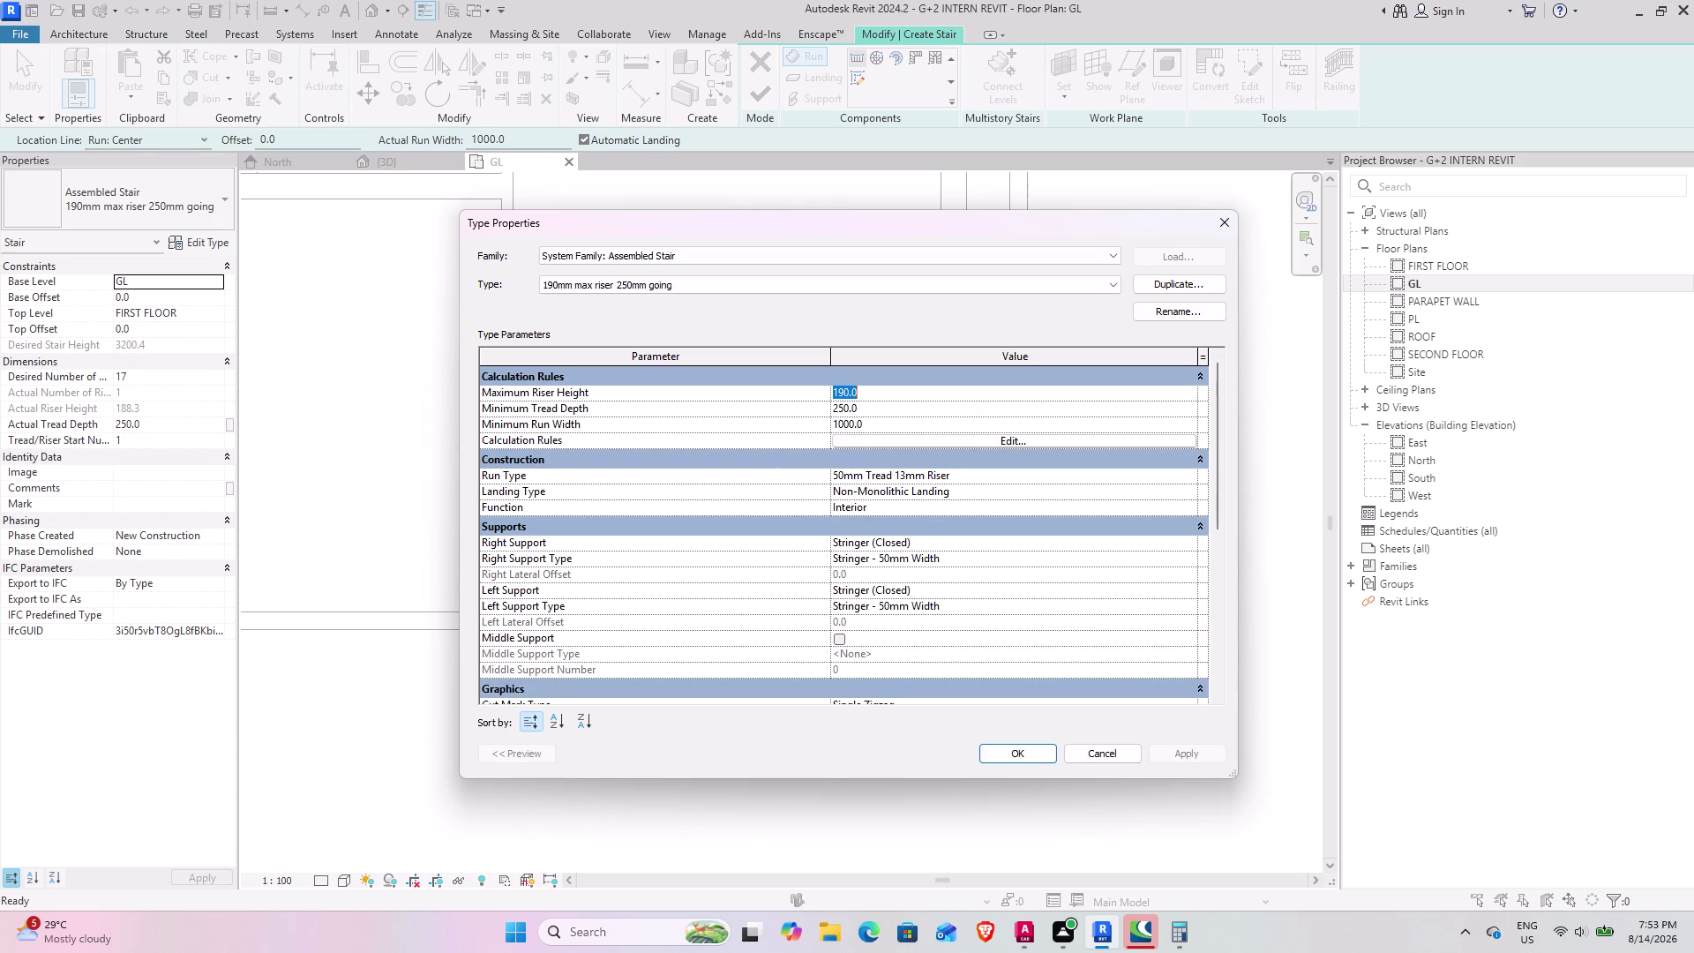
key(7)
text(.41")
key(Return)
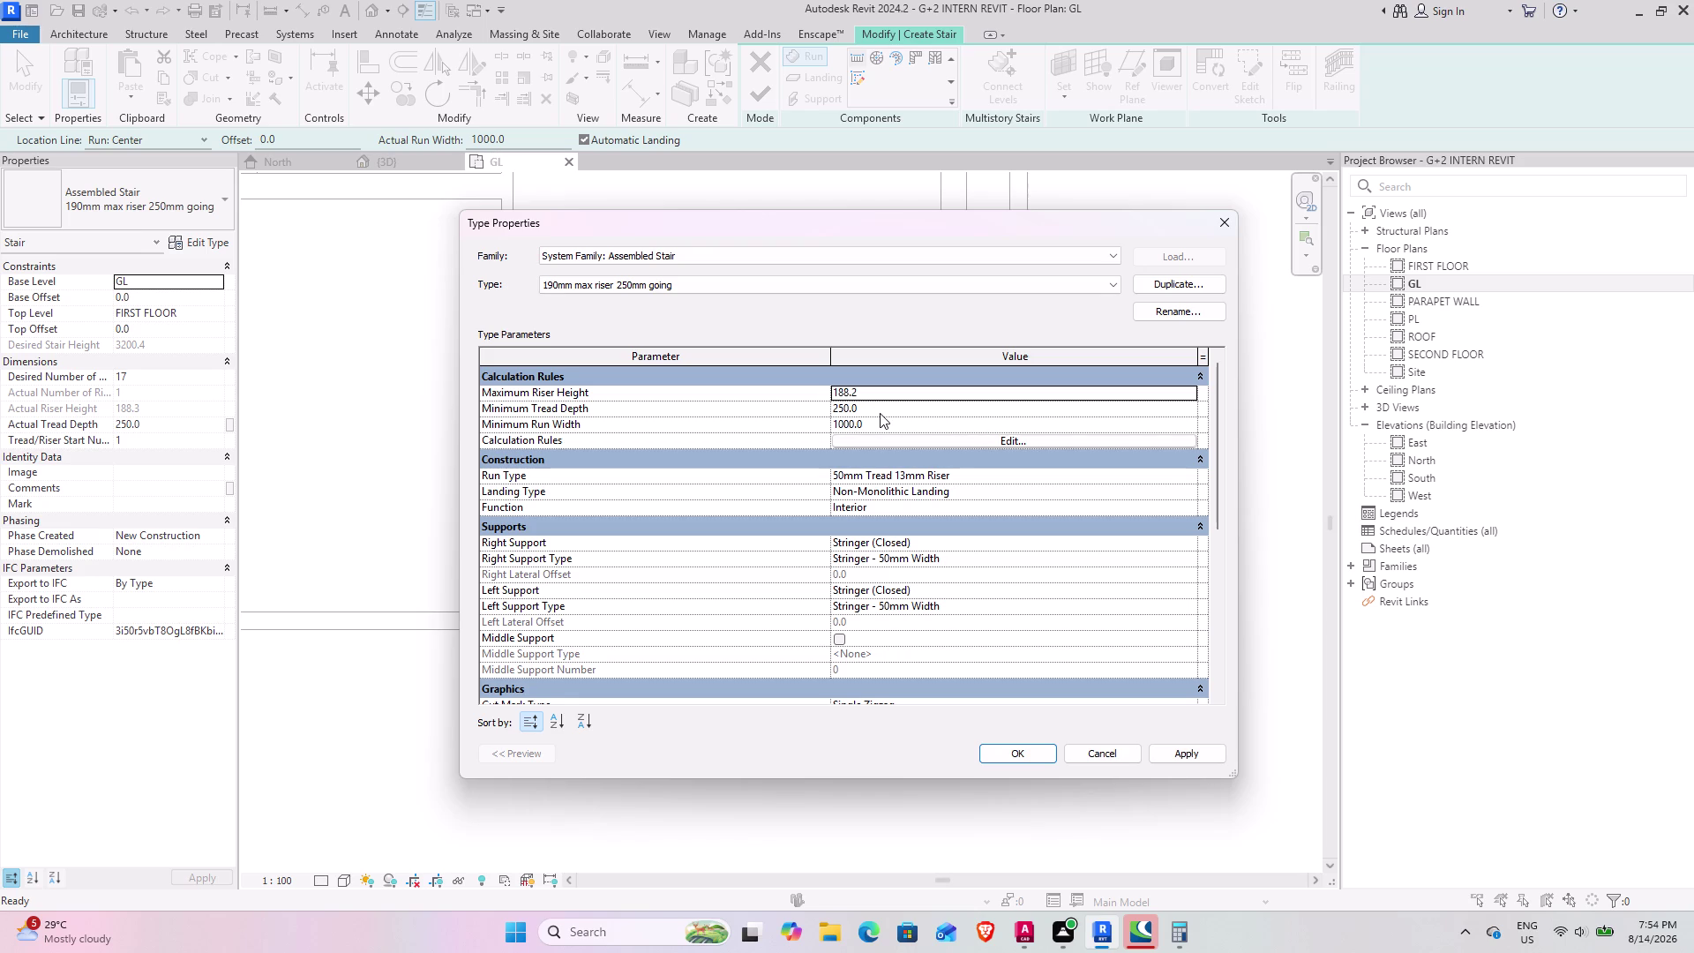
click(879, 410)
key(9)
key(shift+quotedbl)
key(Return)
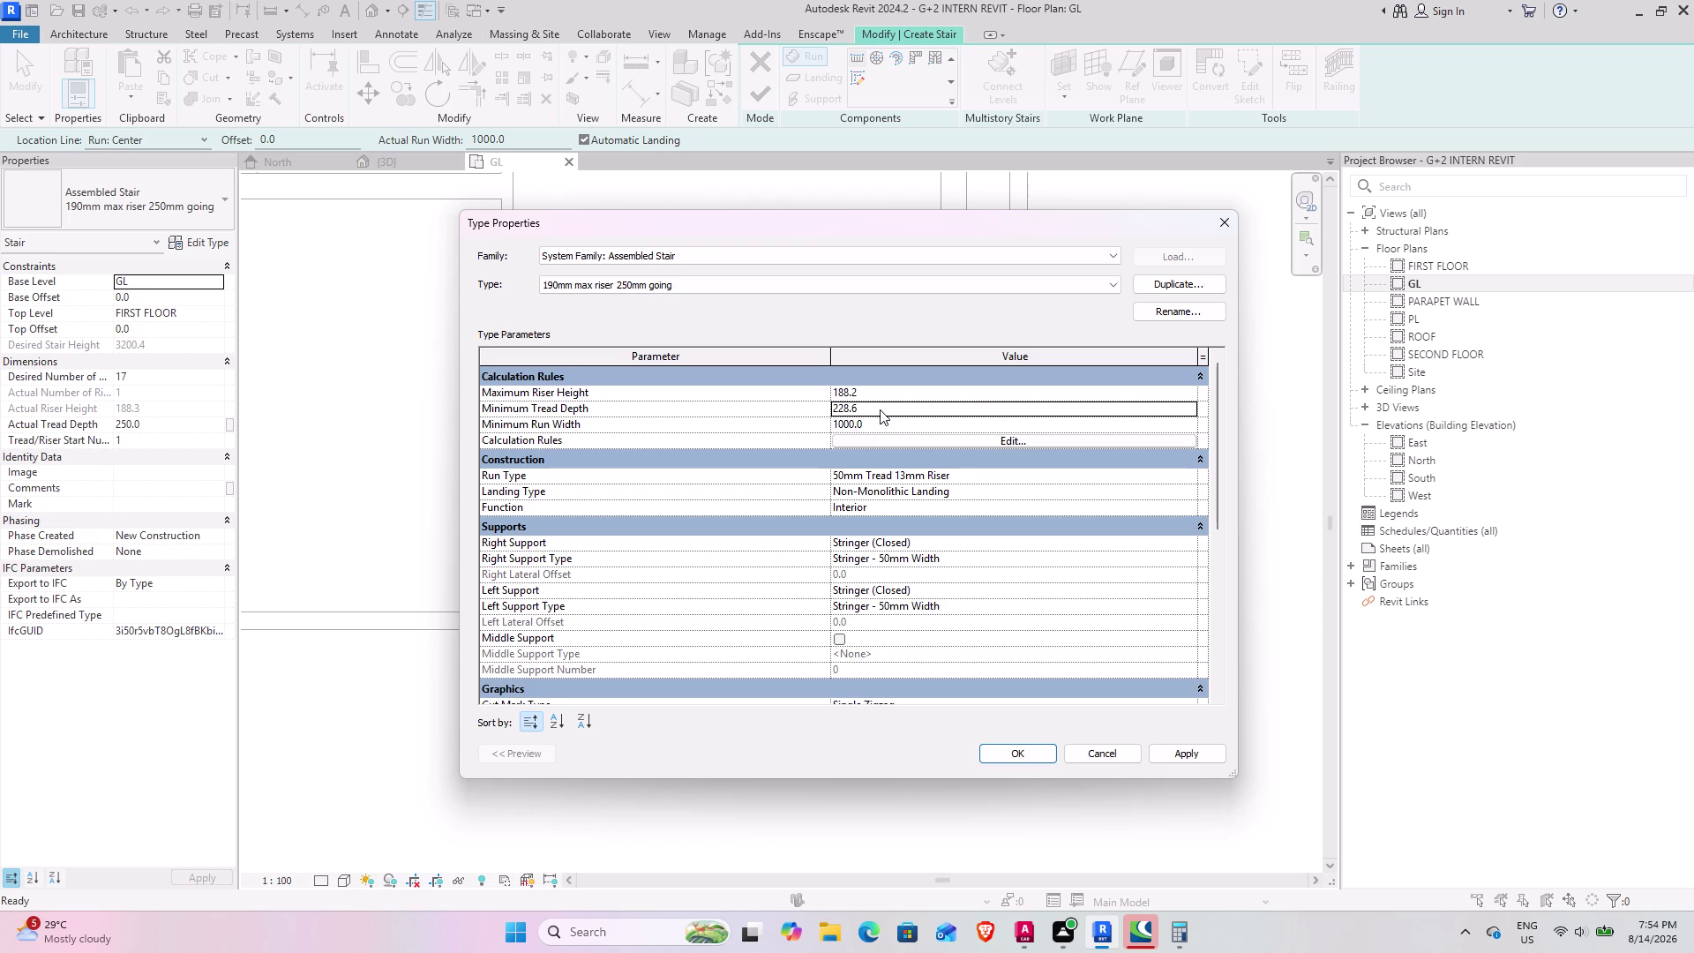
click(880, 430)
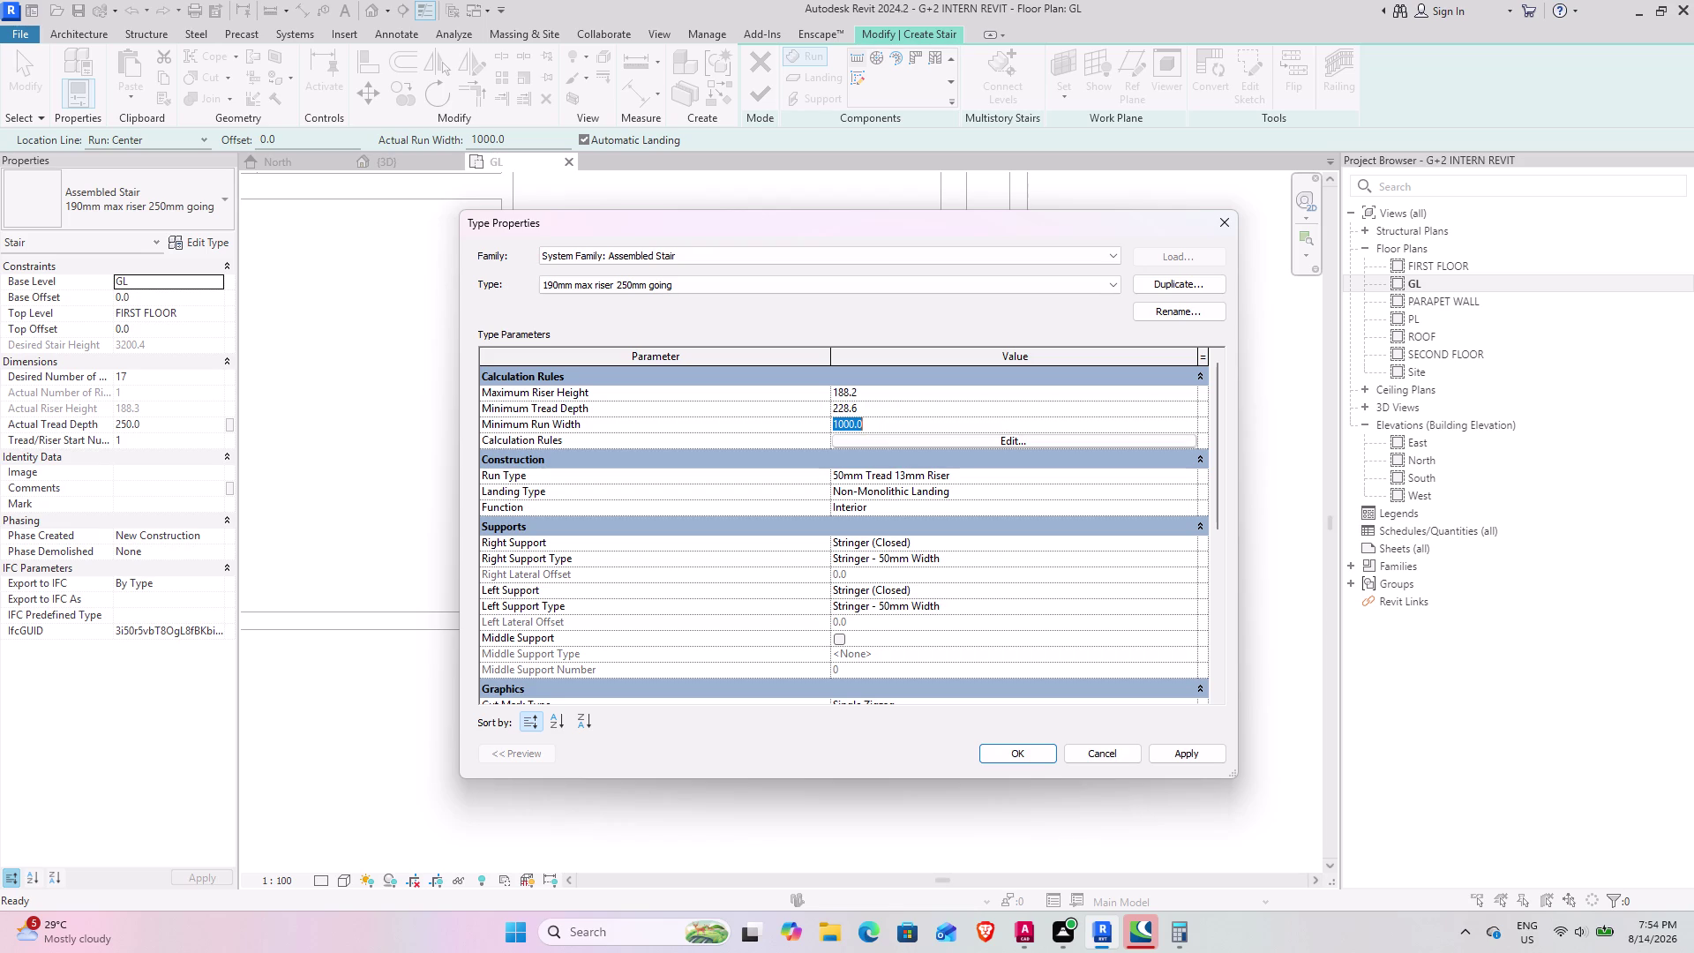
text(3')
key(Return)
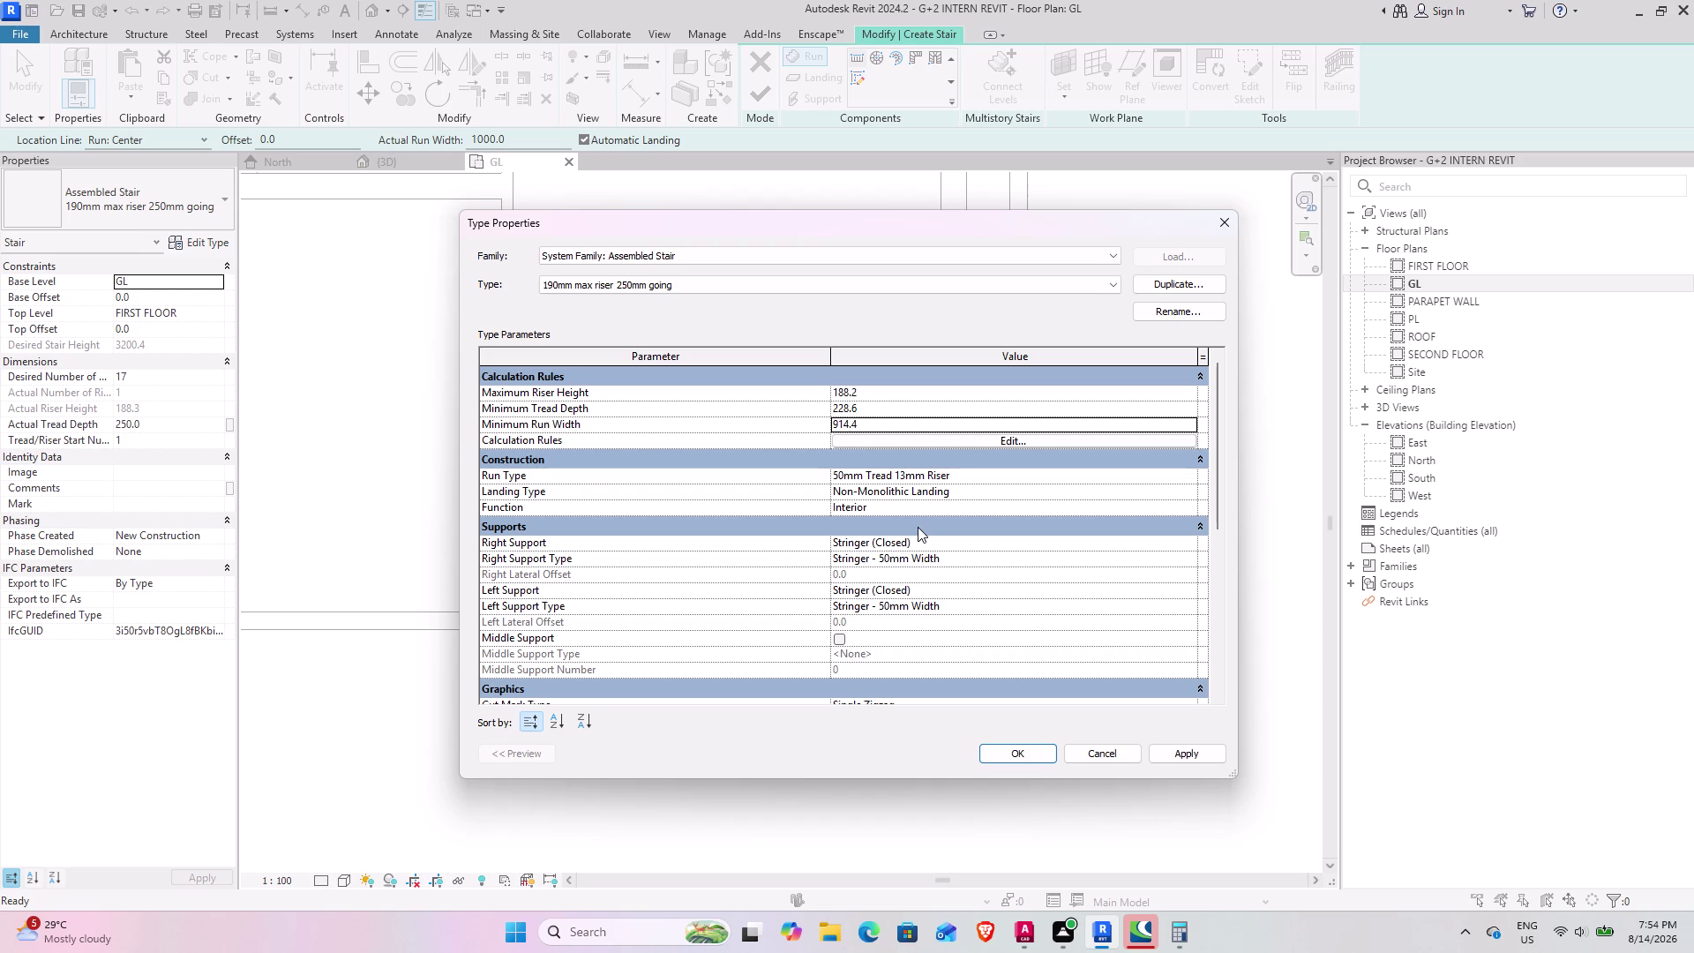
click(1185, 751)
click(1022, 753)
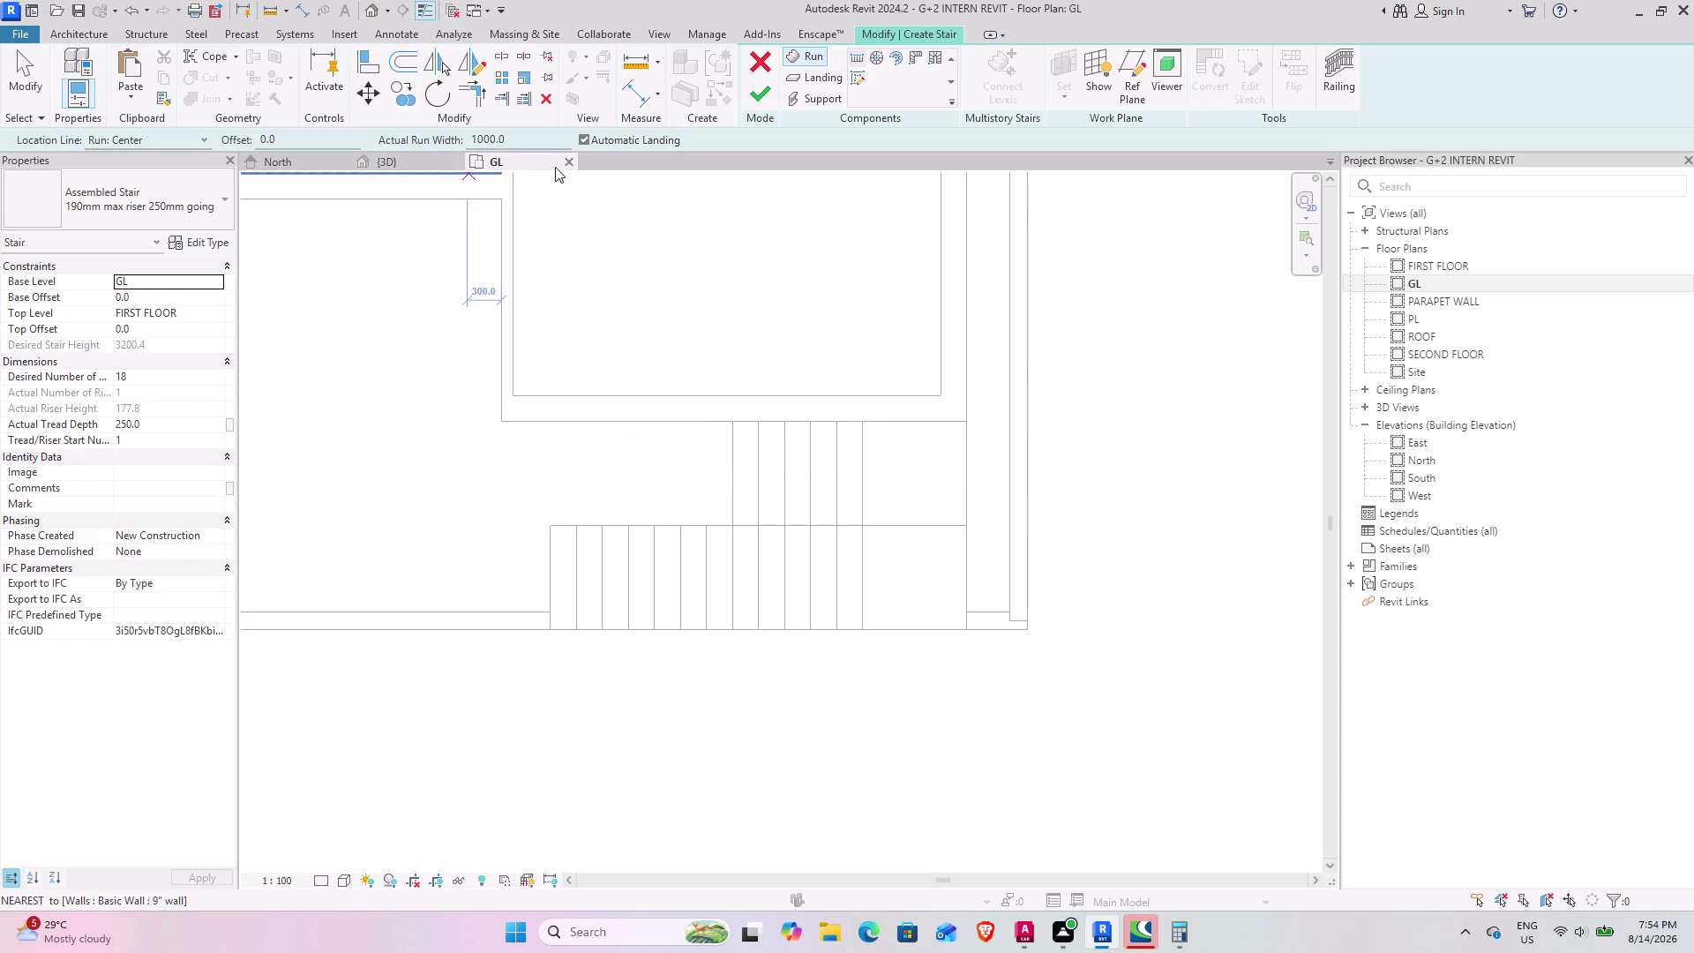
With the run location line on the left edge, sketch a six-riser run and begin a second.
click(201, 138)
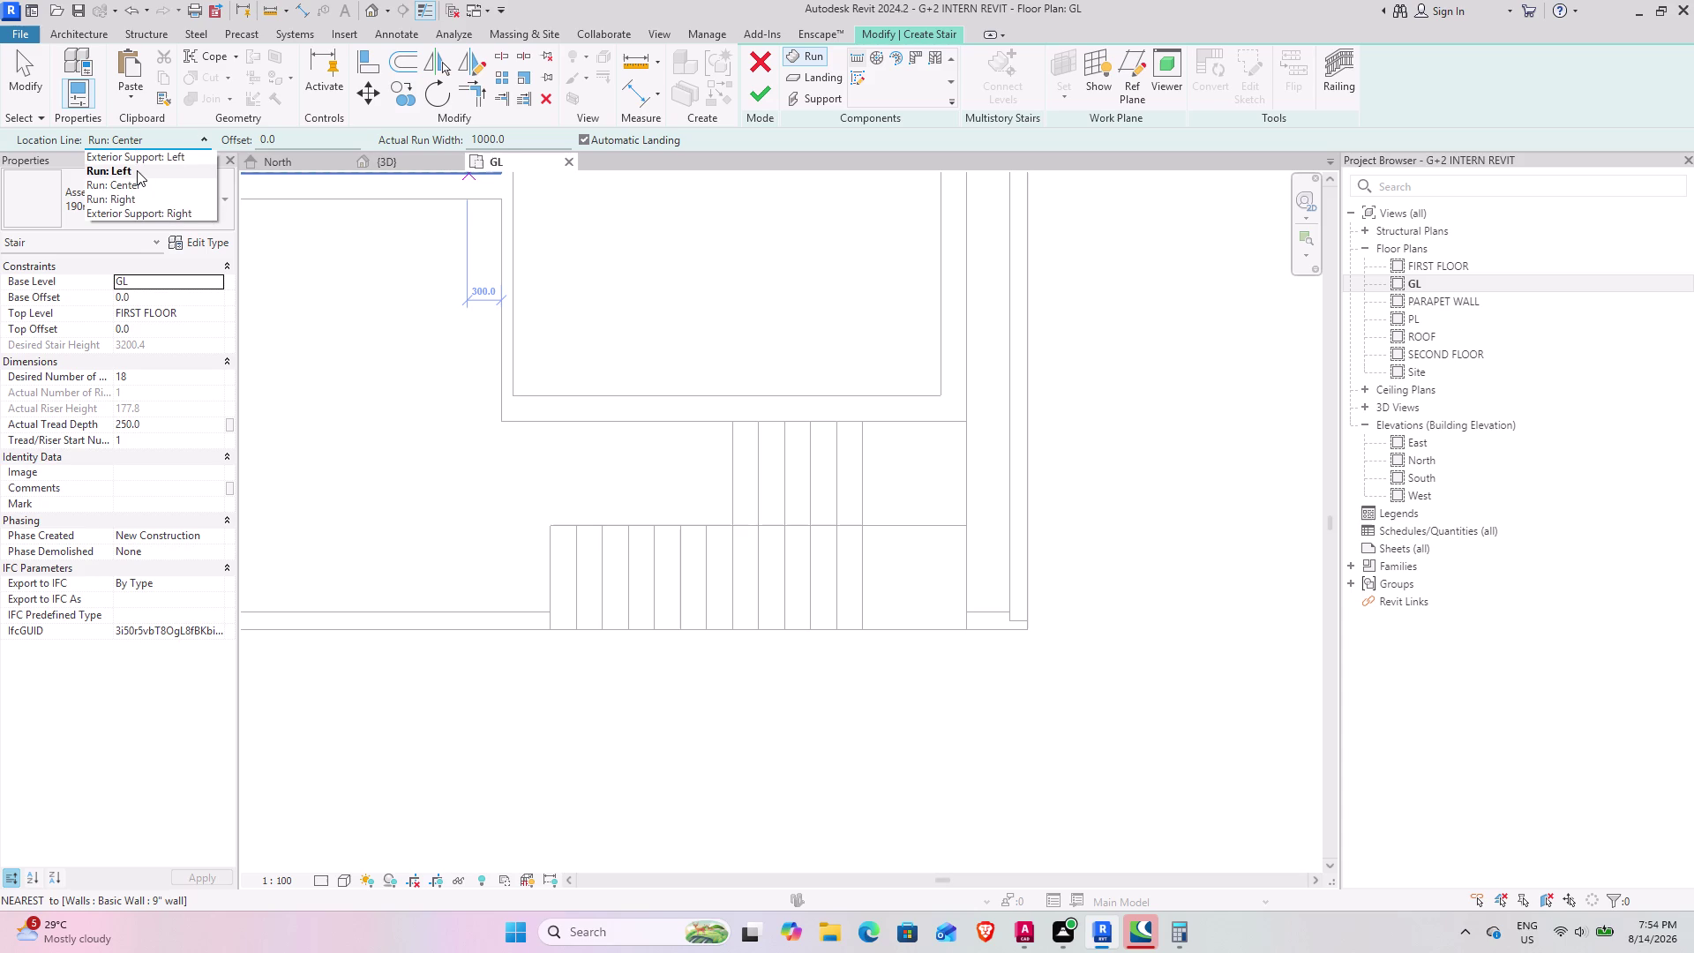
click(137, 170)
click(730, 424)
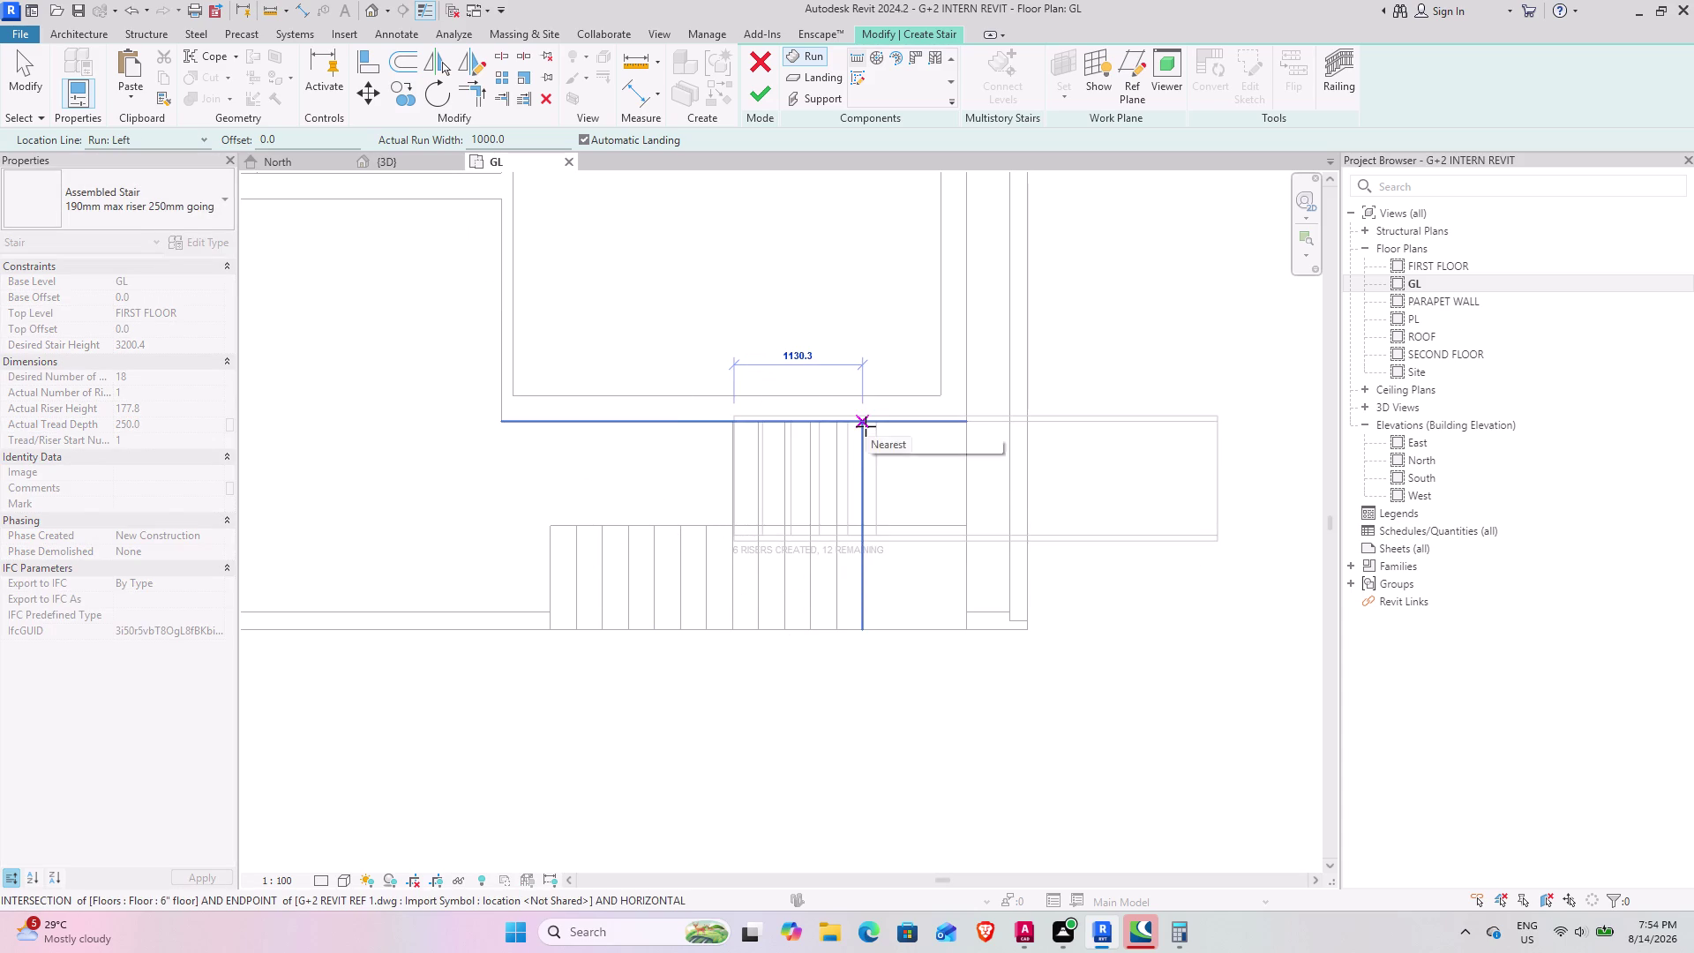
click(866, 421)
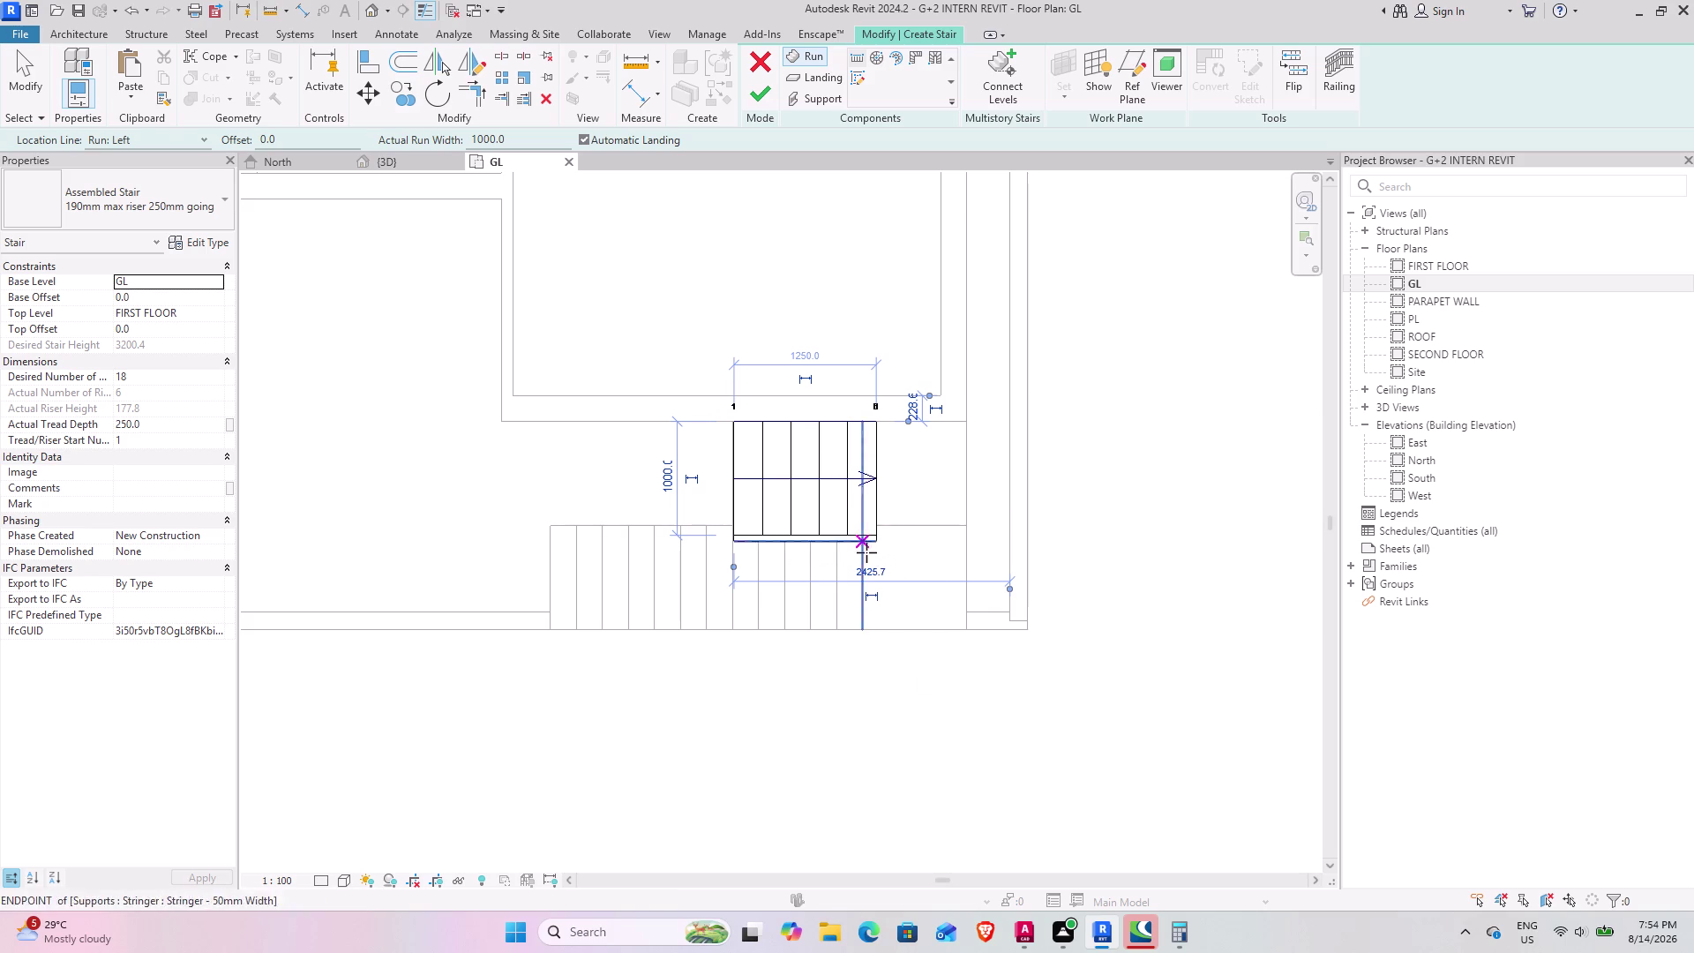
click(865, 633)
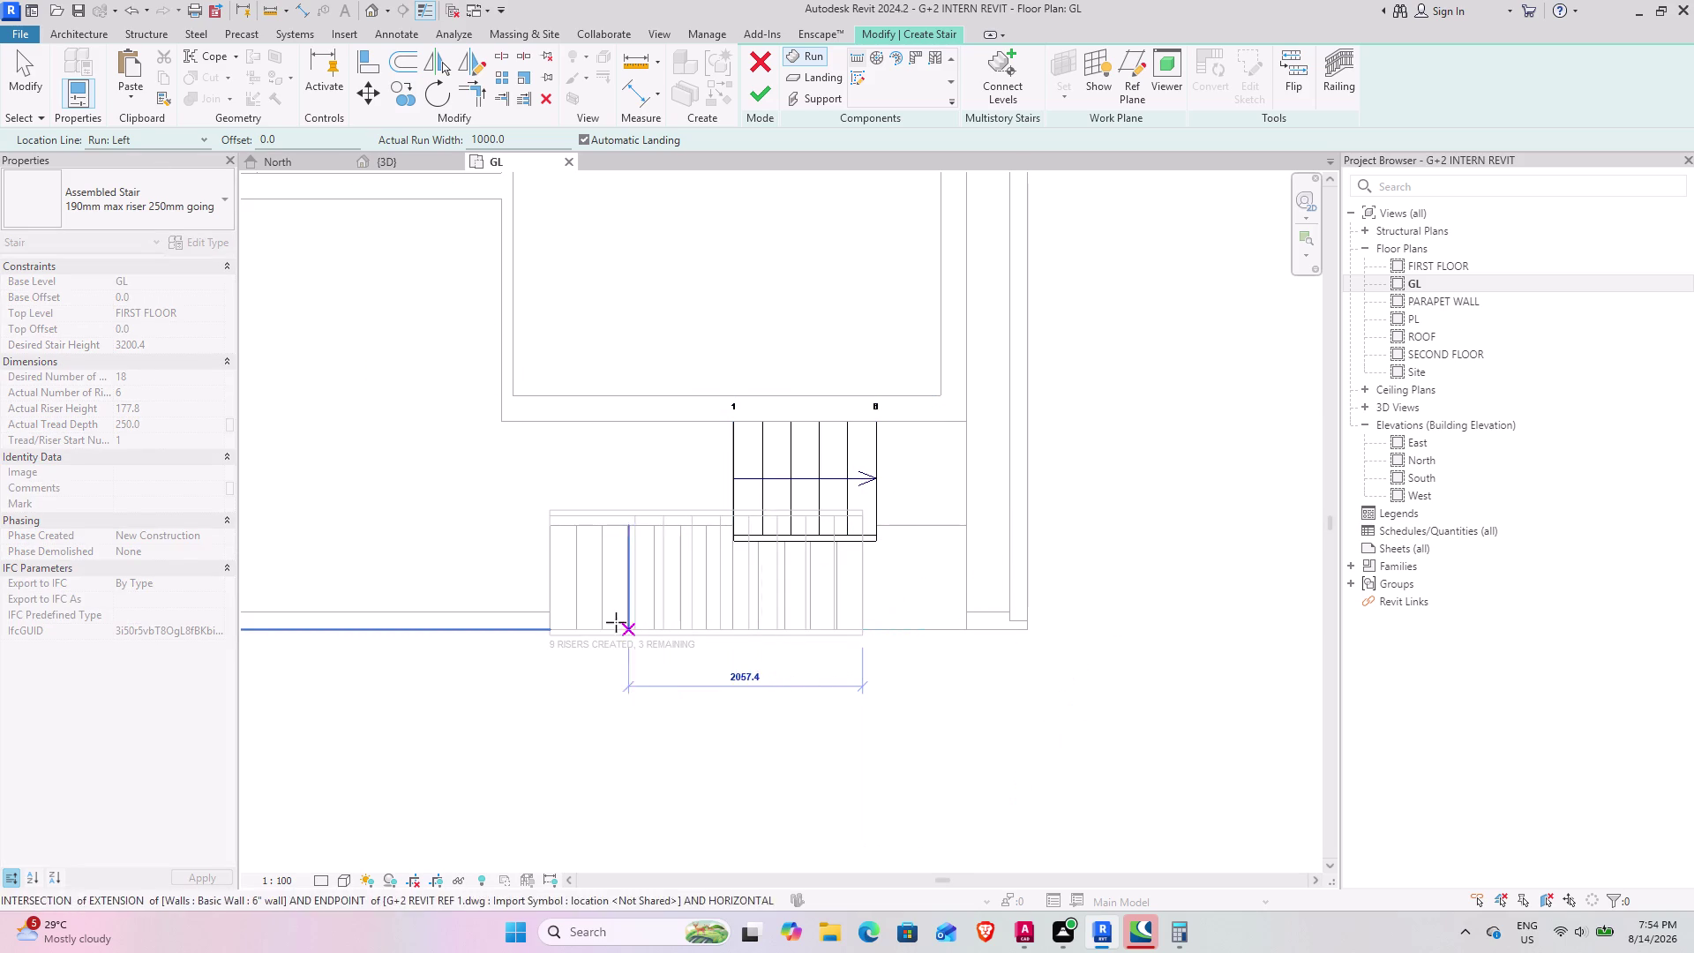
click(551, 634)
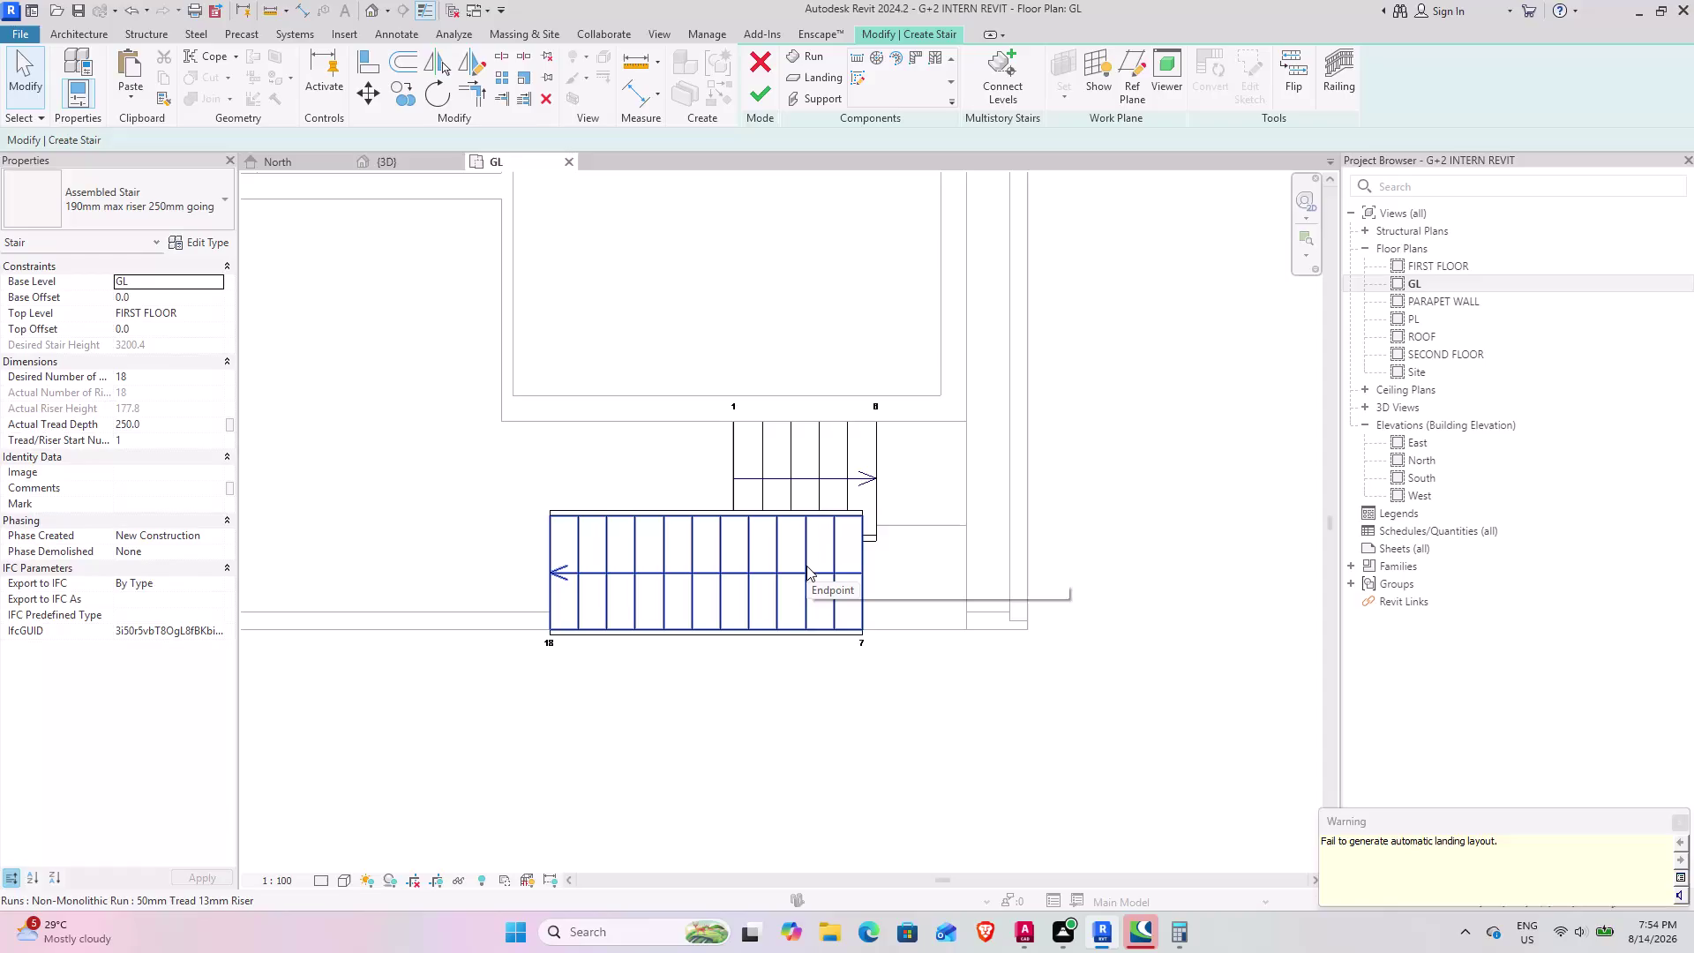
Undo the second run and select the six-riser first run.
key(ctrl+z)
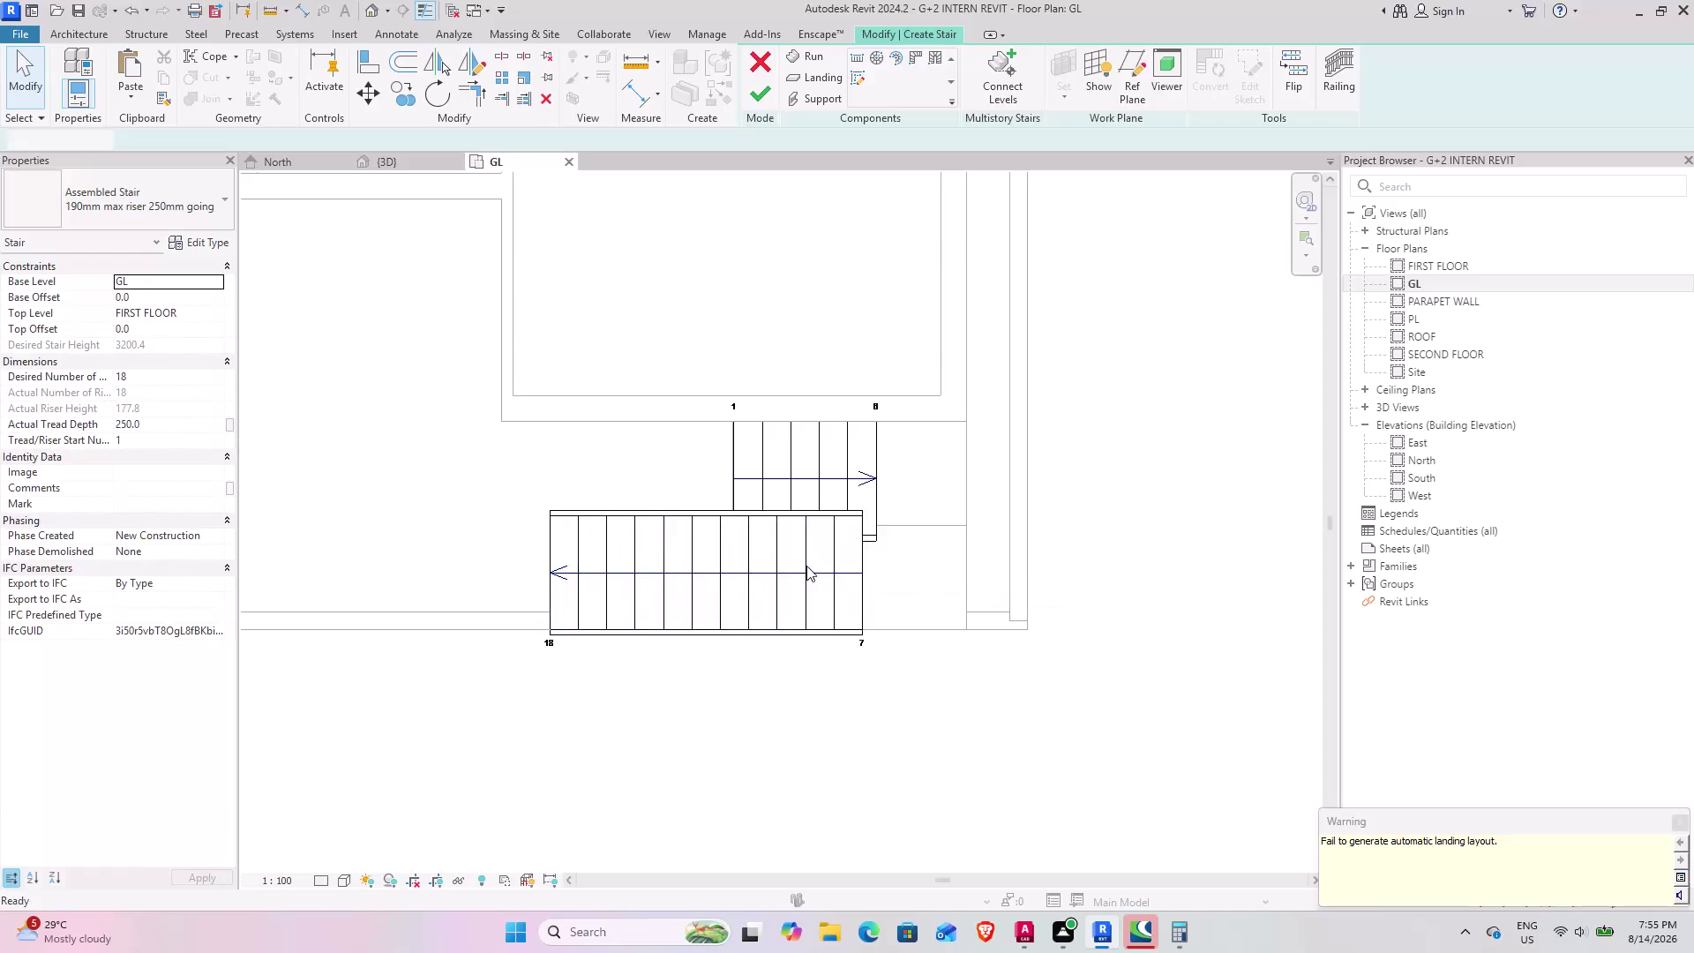
scroll(up, 3)
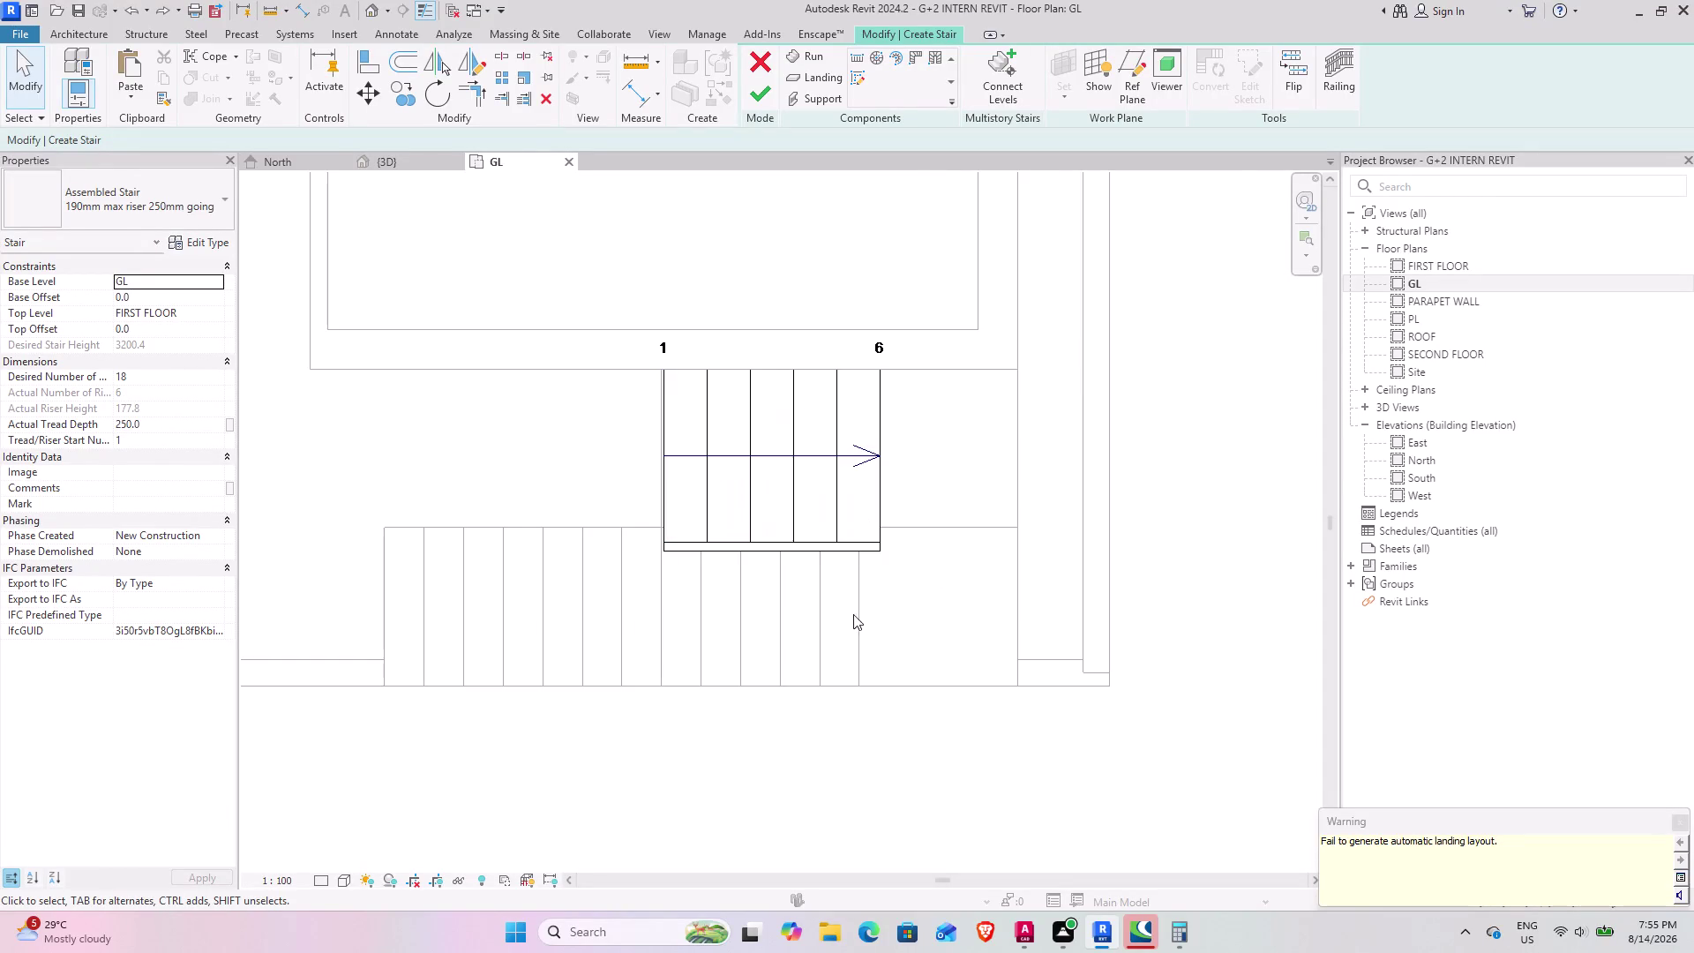
scroll(up, 3)
scroll(down, 3)
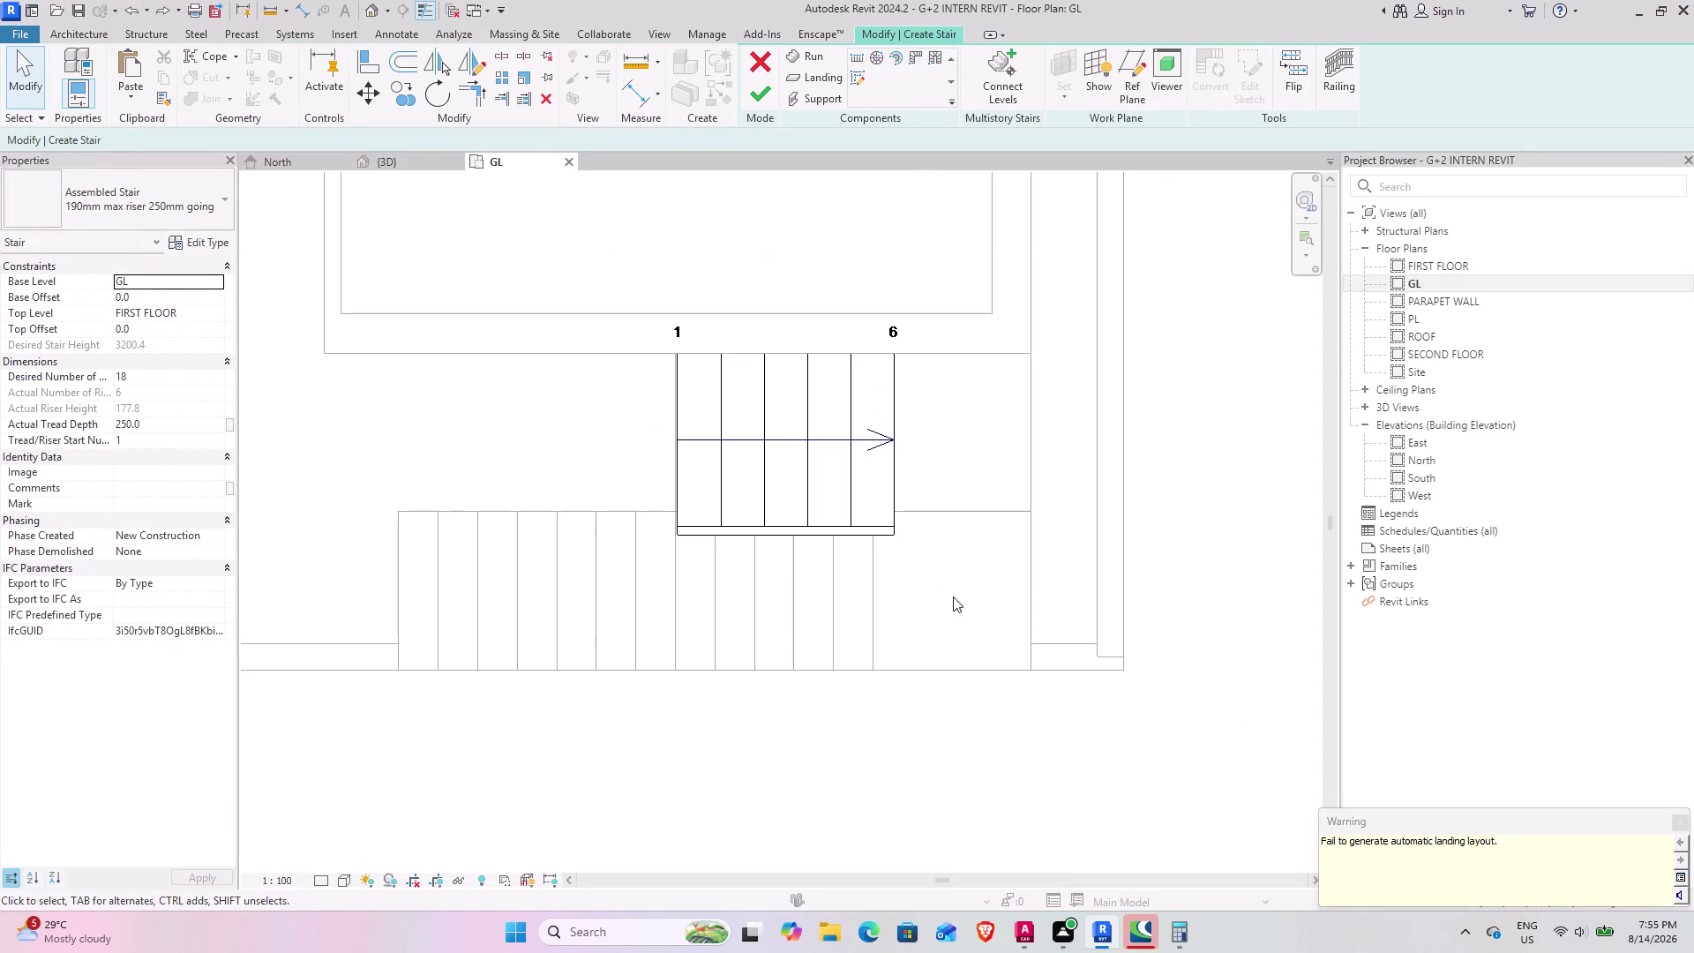
middle_drag(952, 585, 949, 718)
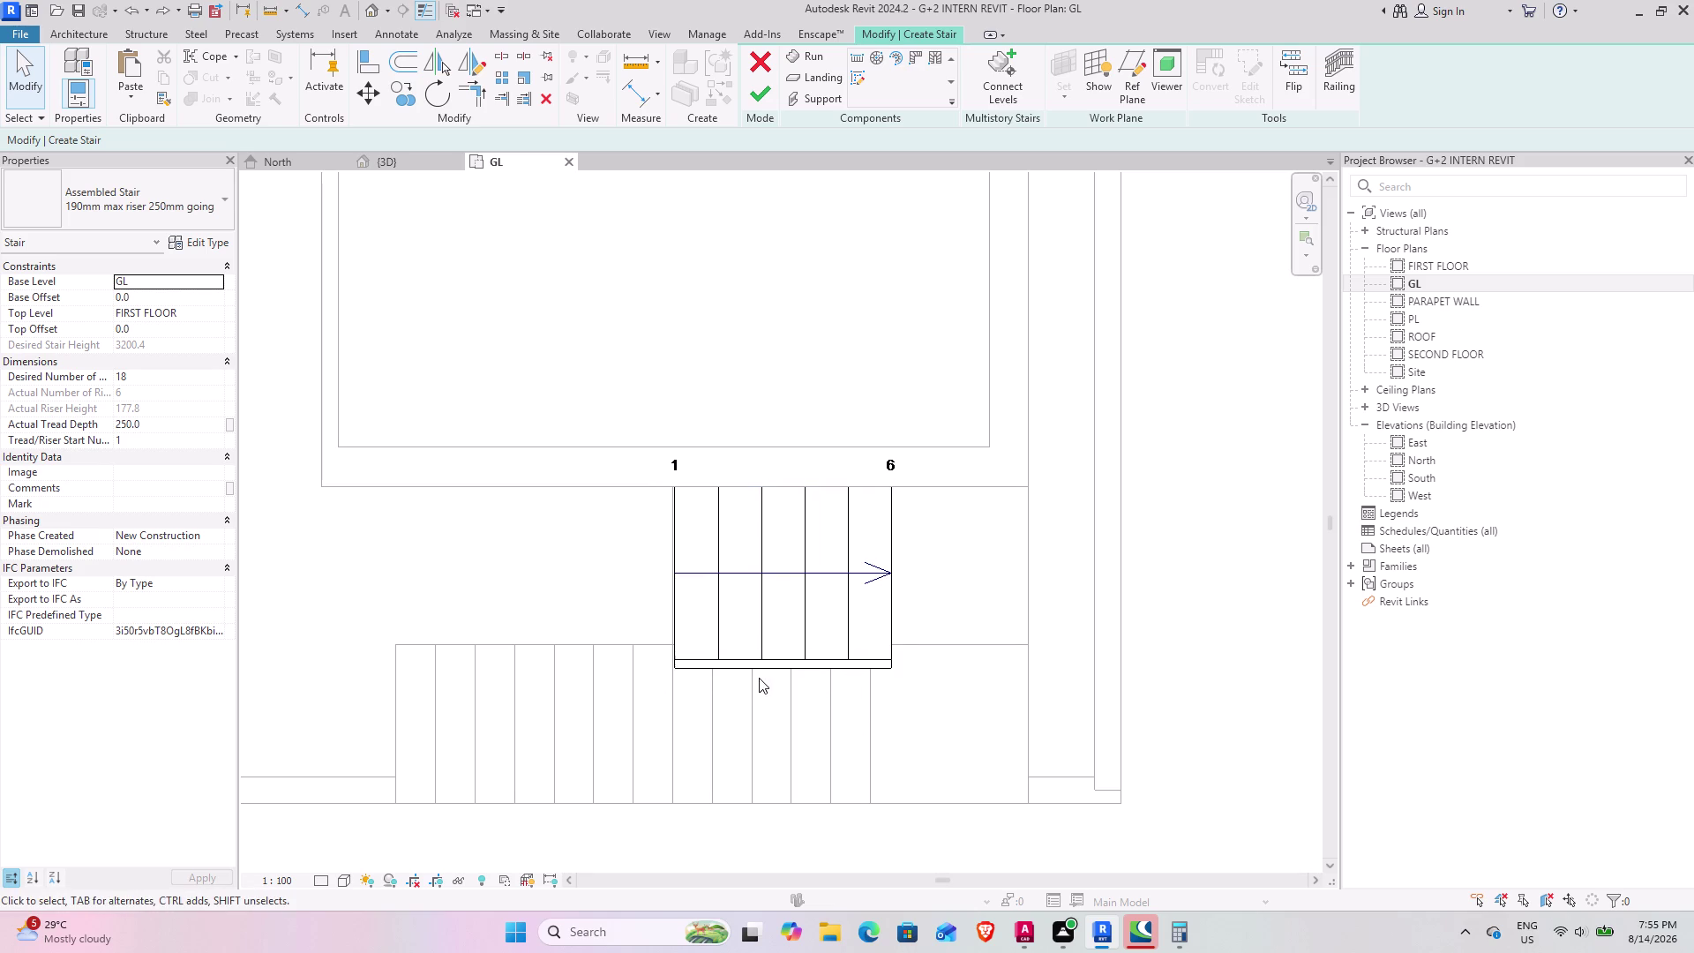
click(846, 615)
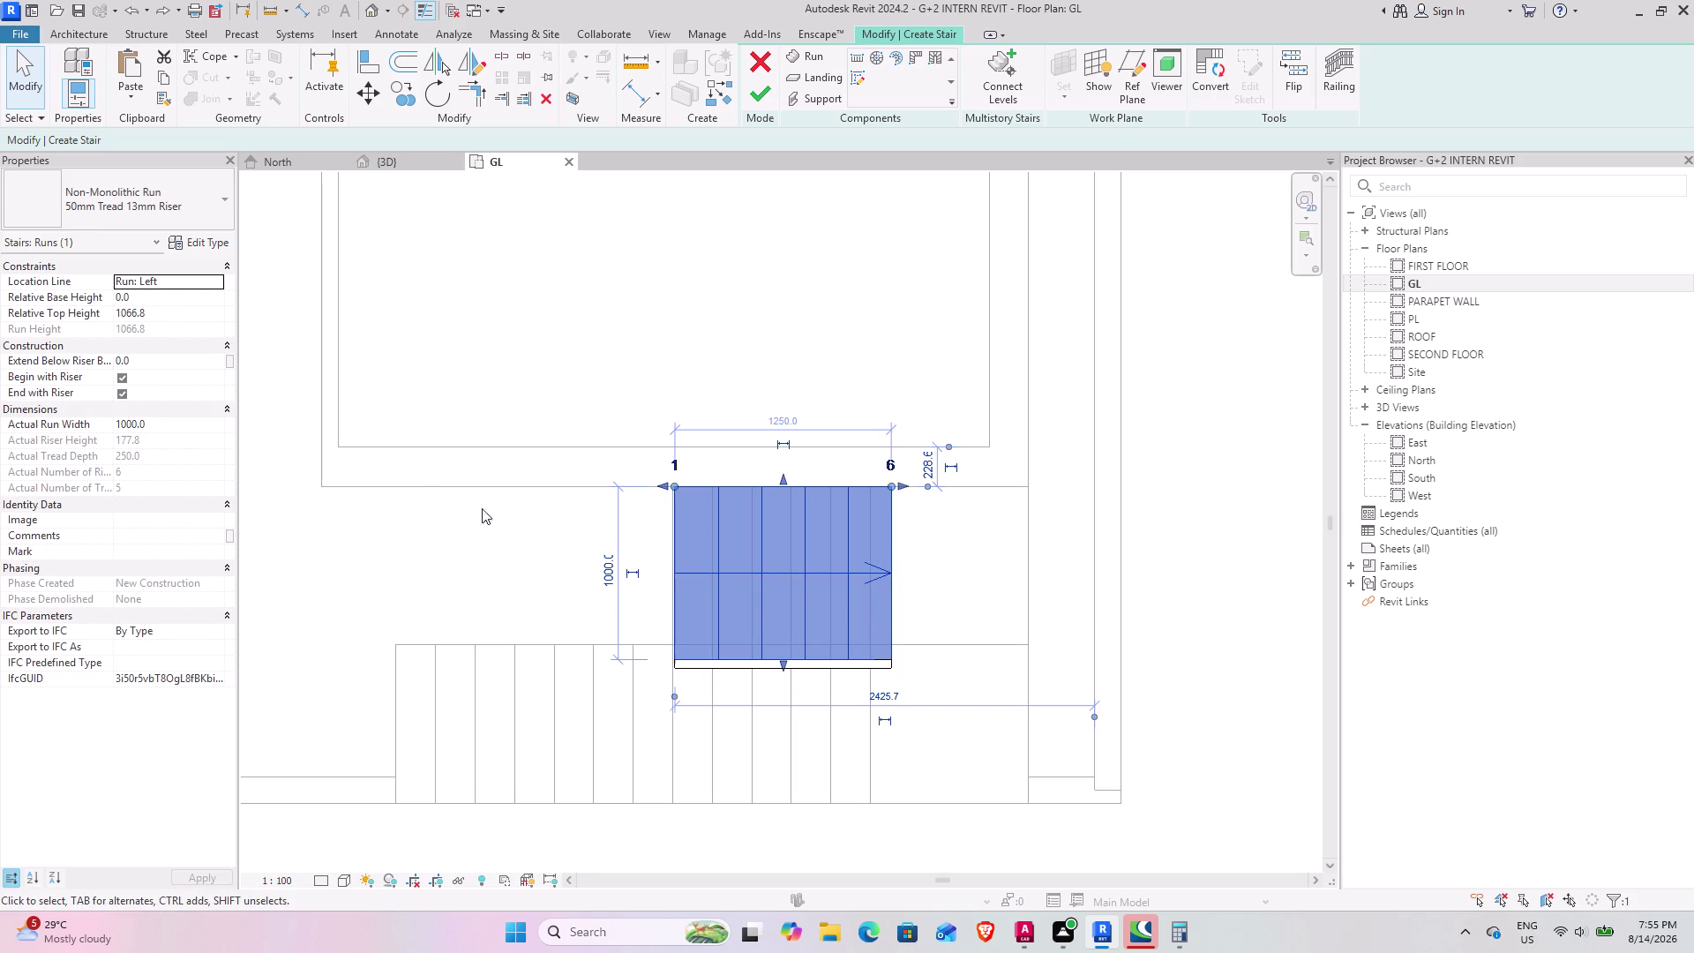
Set the first run's actual run width to 3' (914.4) and deselect it.
click(164, 427)
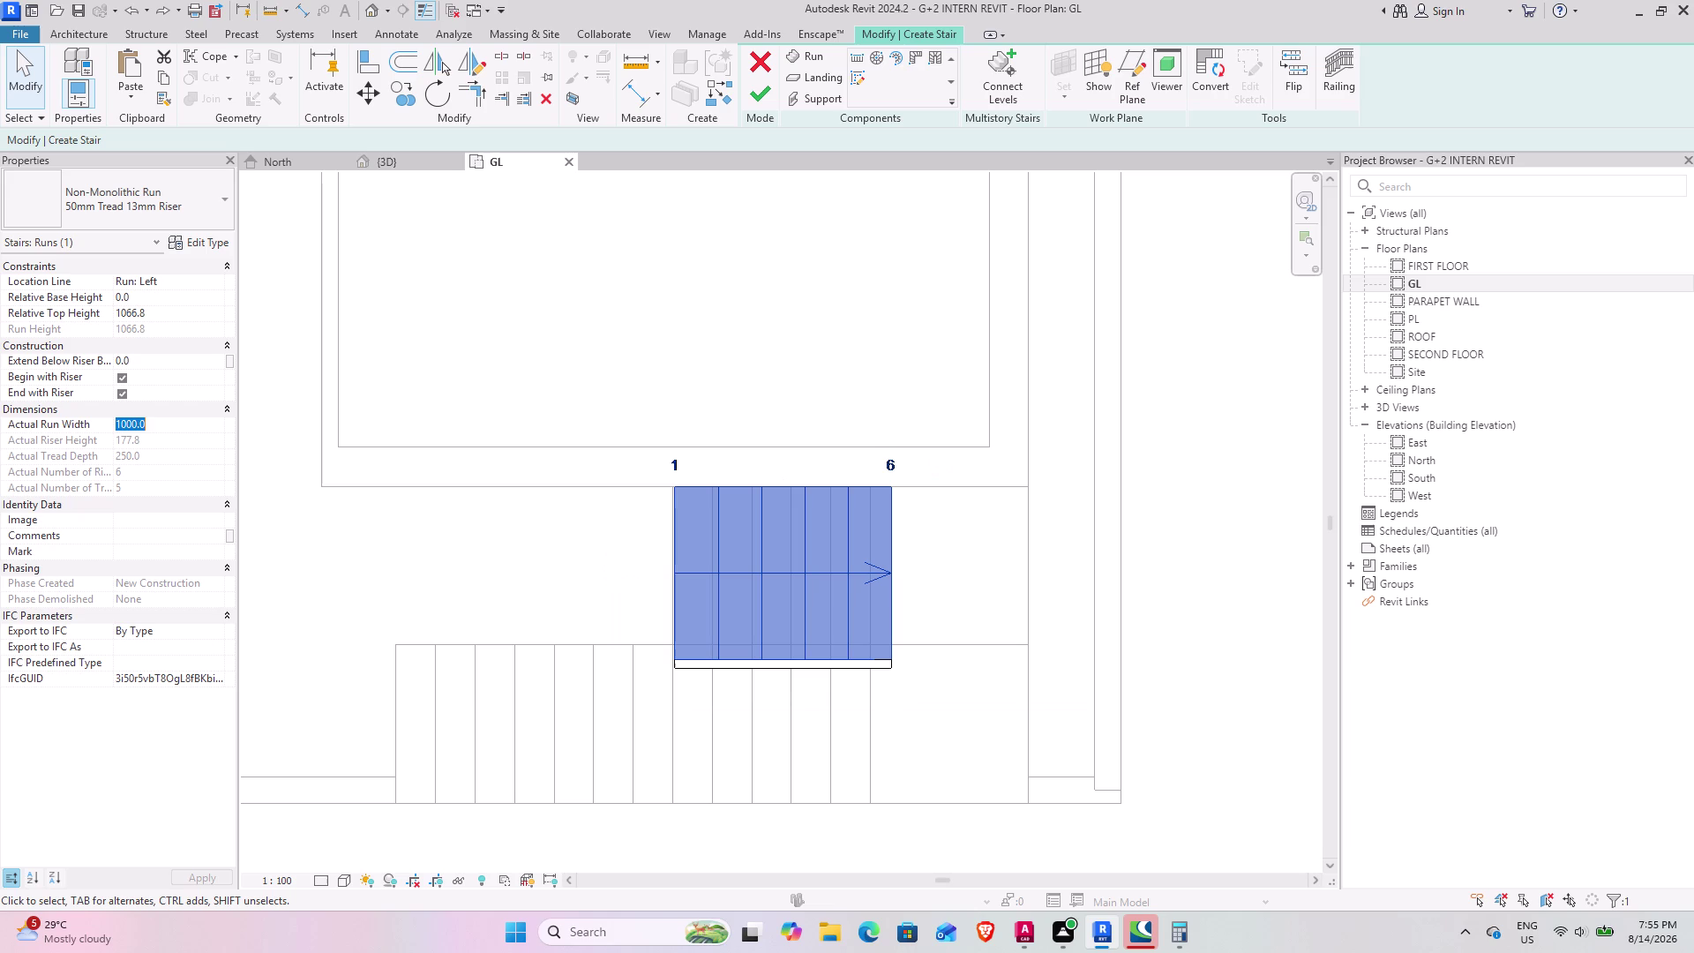
key(3)
key(apostrophe)
key(Return)
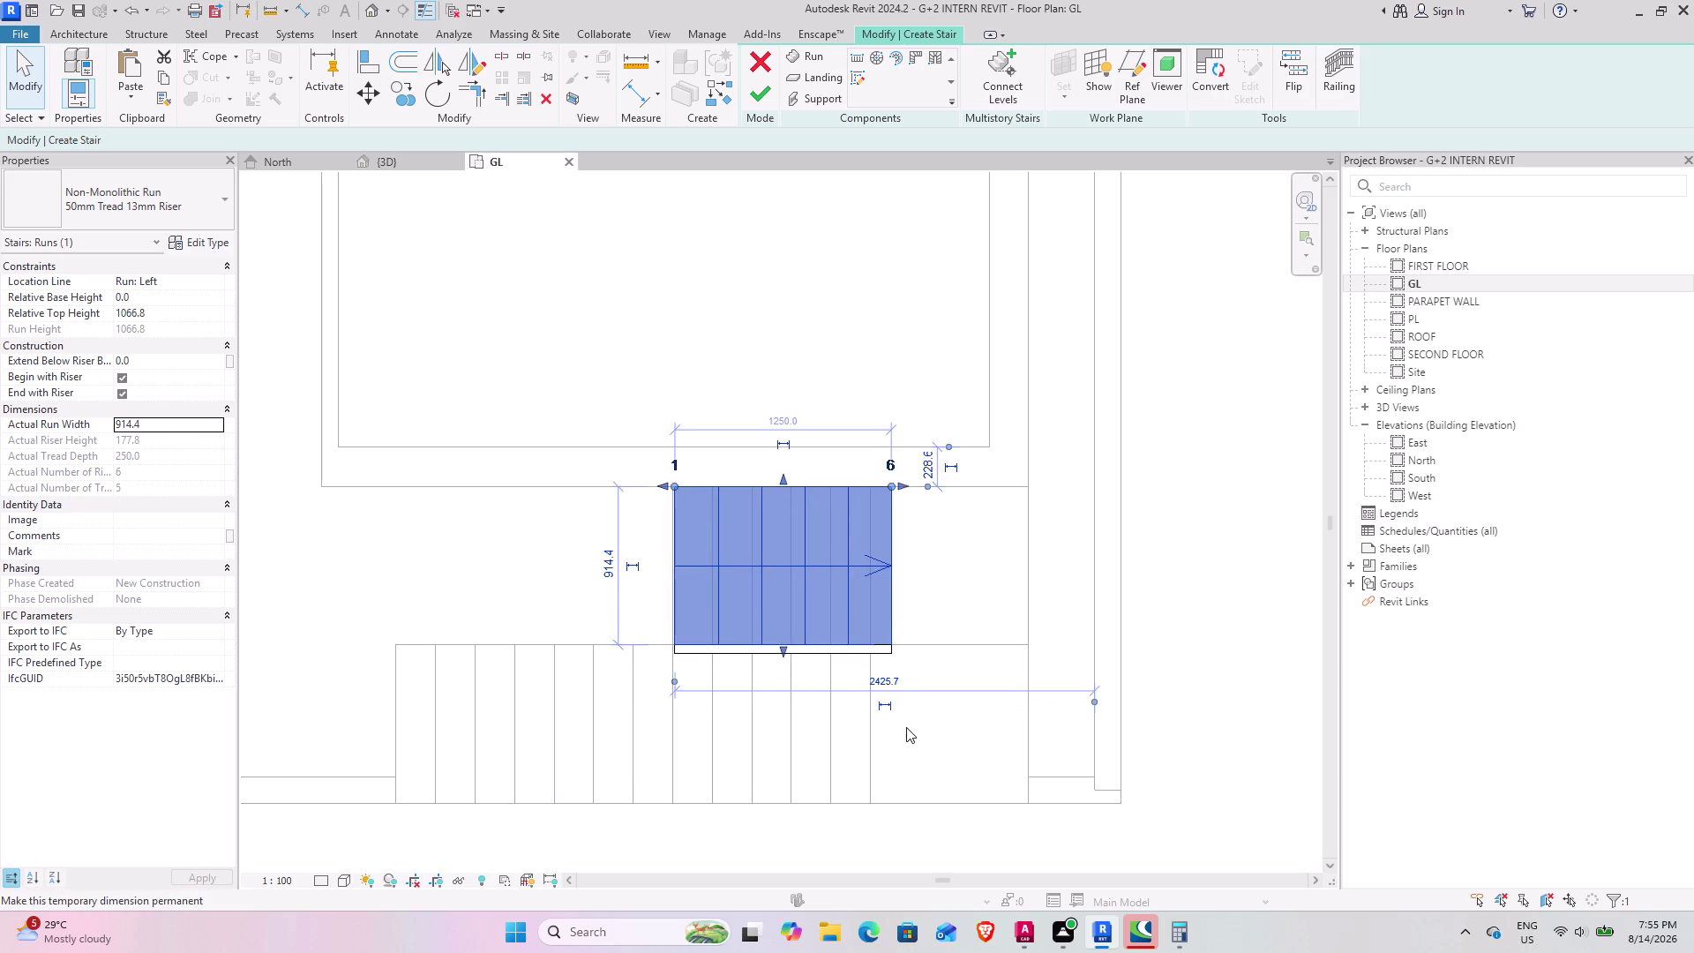
key(Escape)
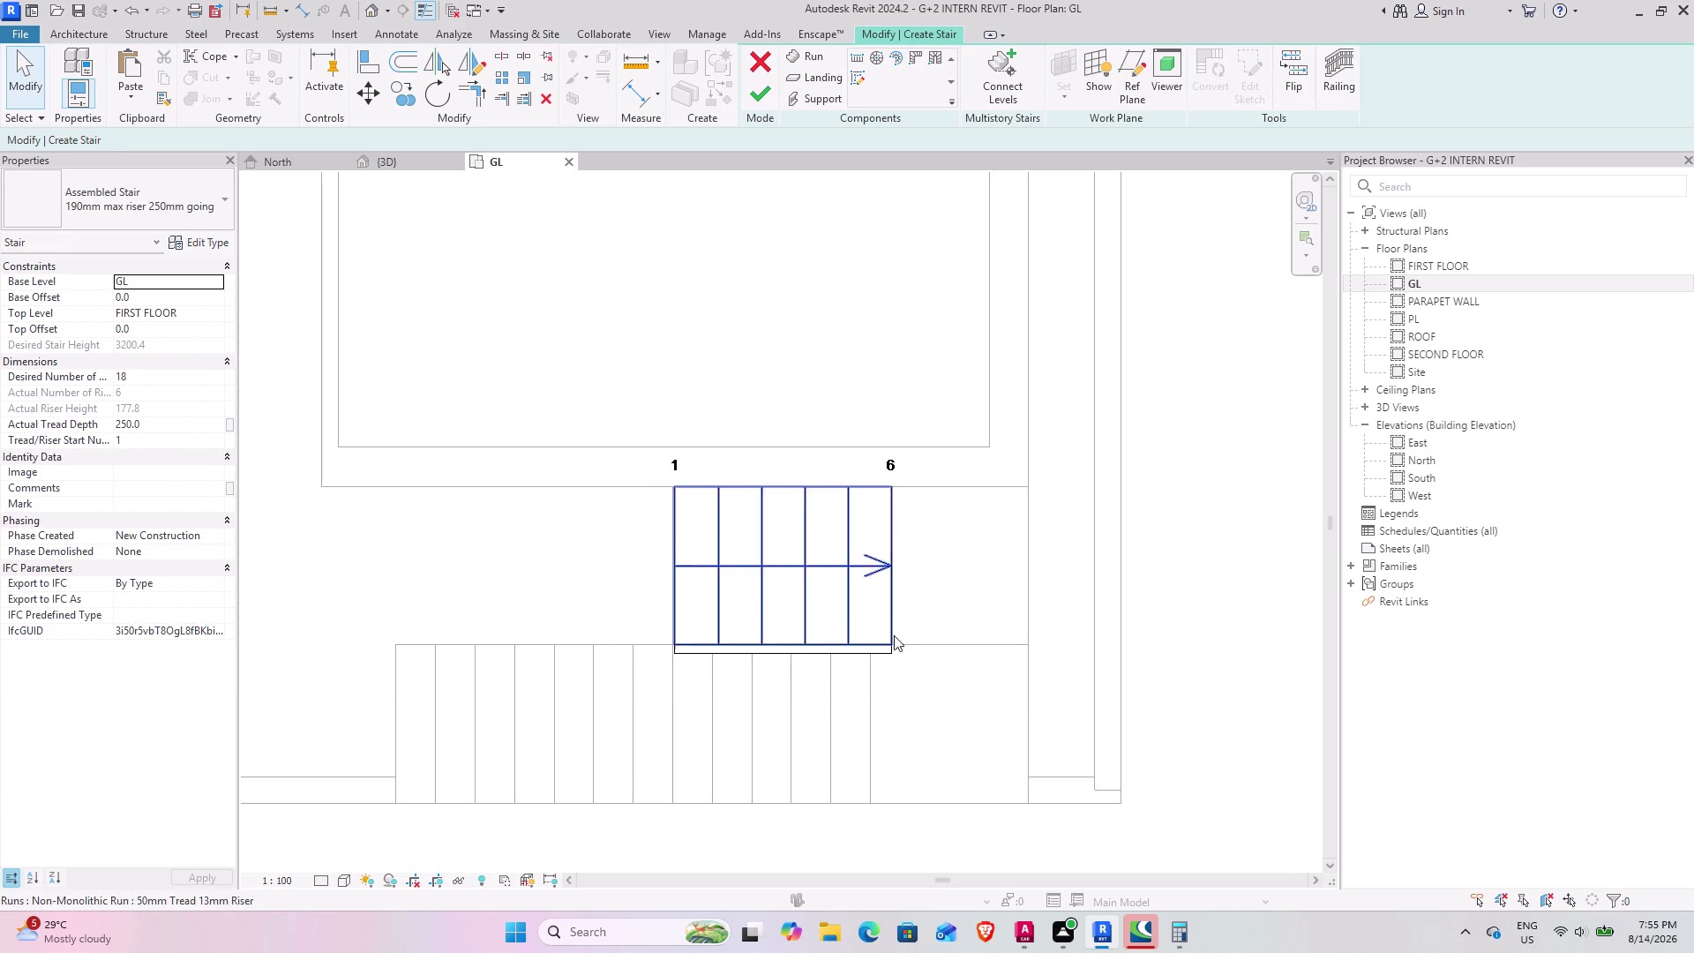
Start sketching another run, then back out of it.
click(824, 55)
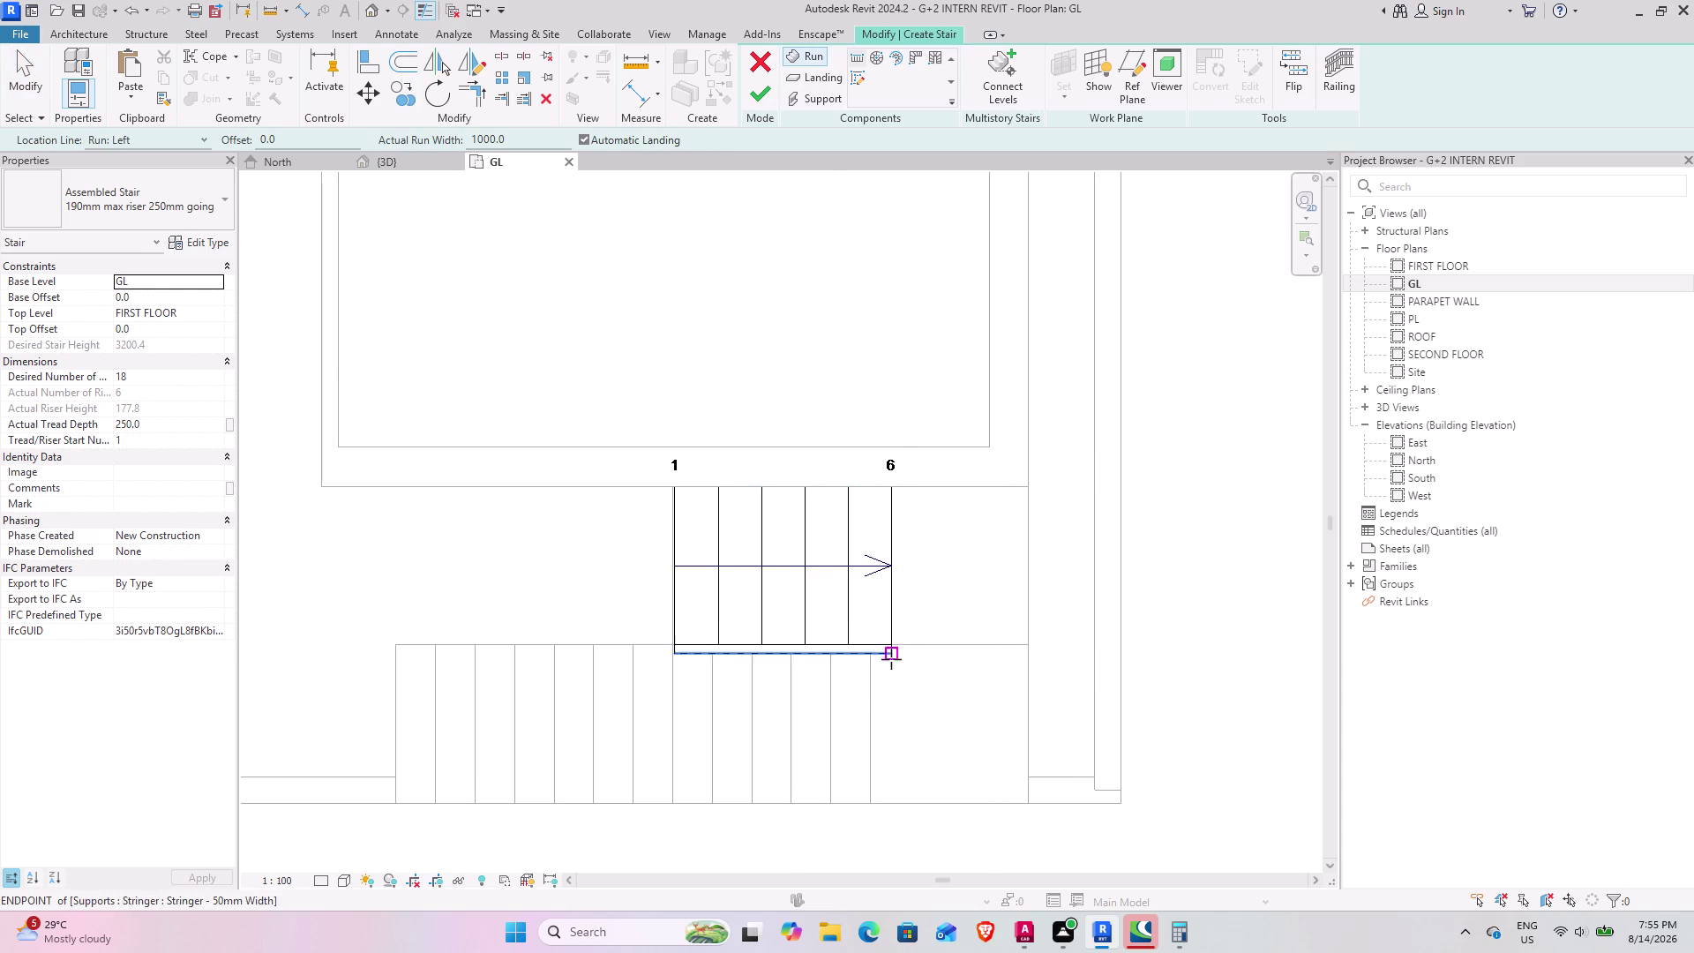
scroll(up, 3)
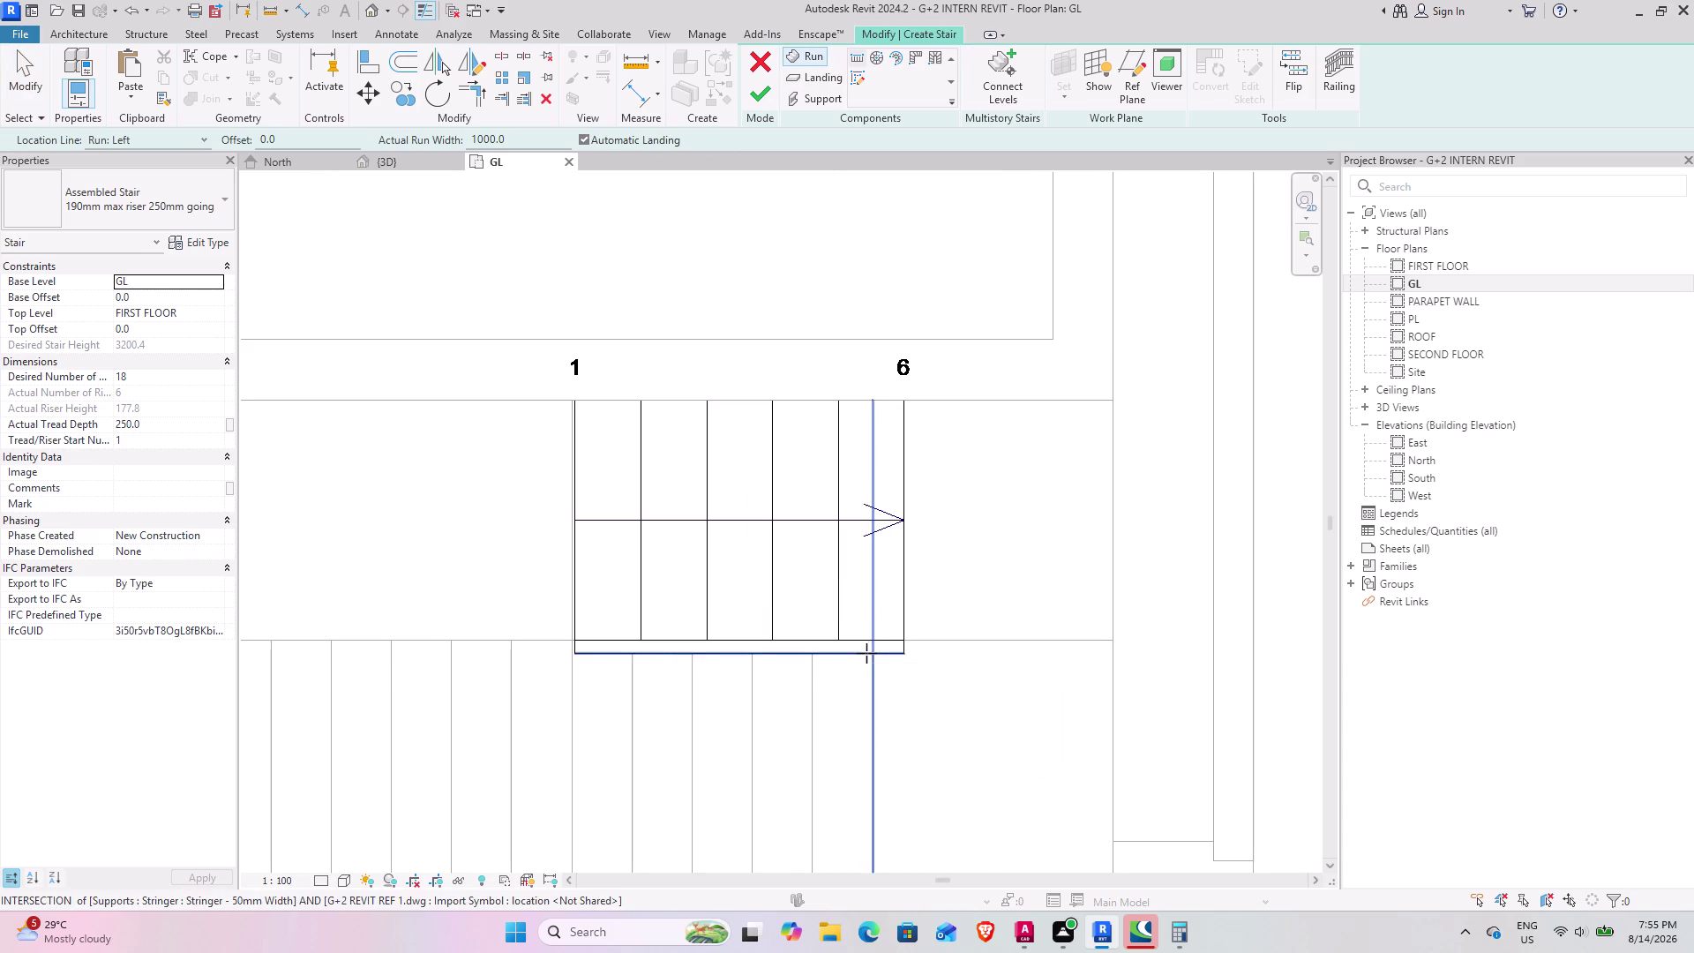
scroll(up, 3)
scroll(up, 3)
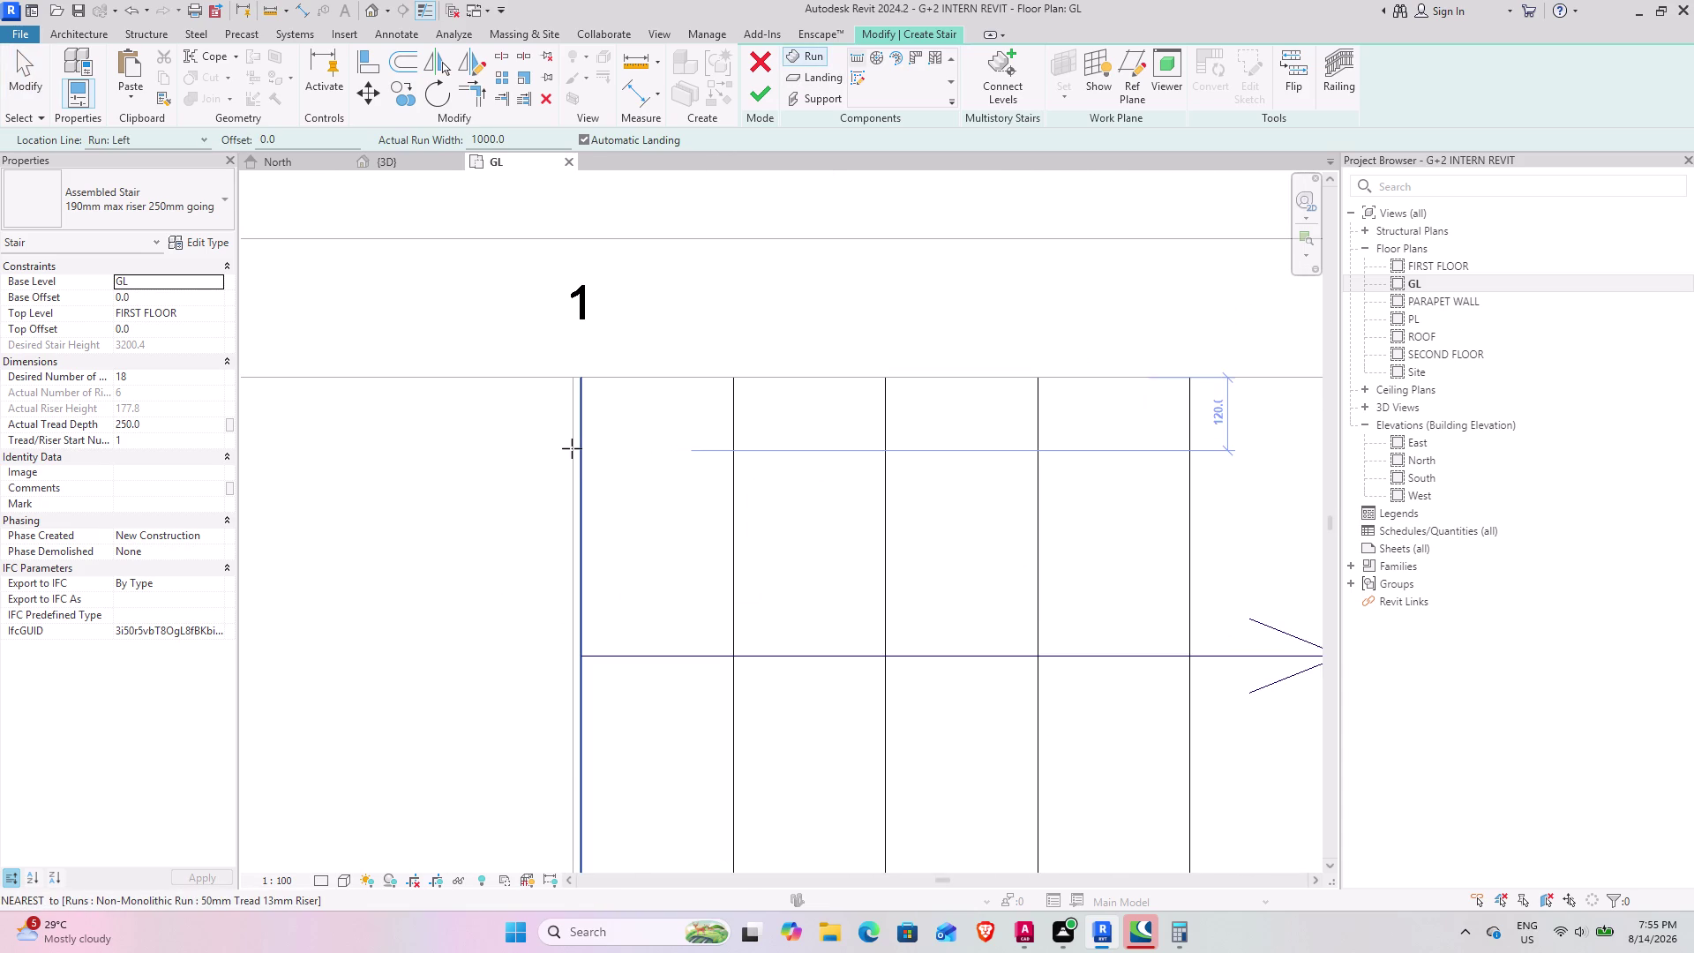
key(Escape)
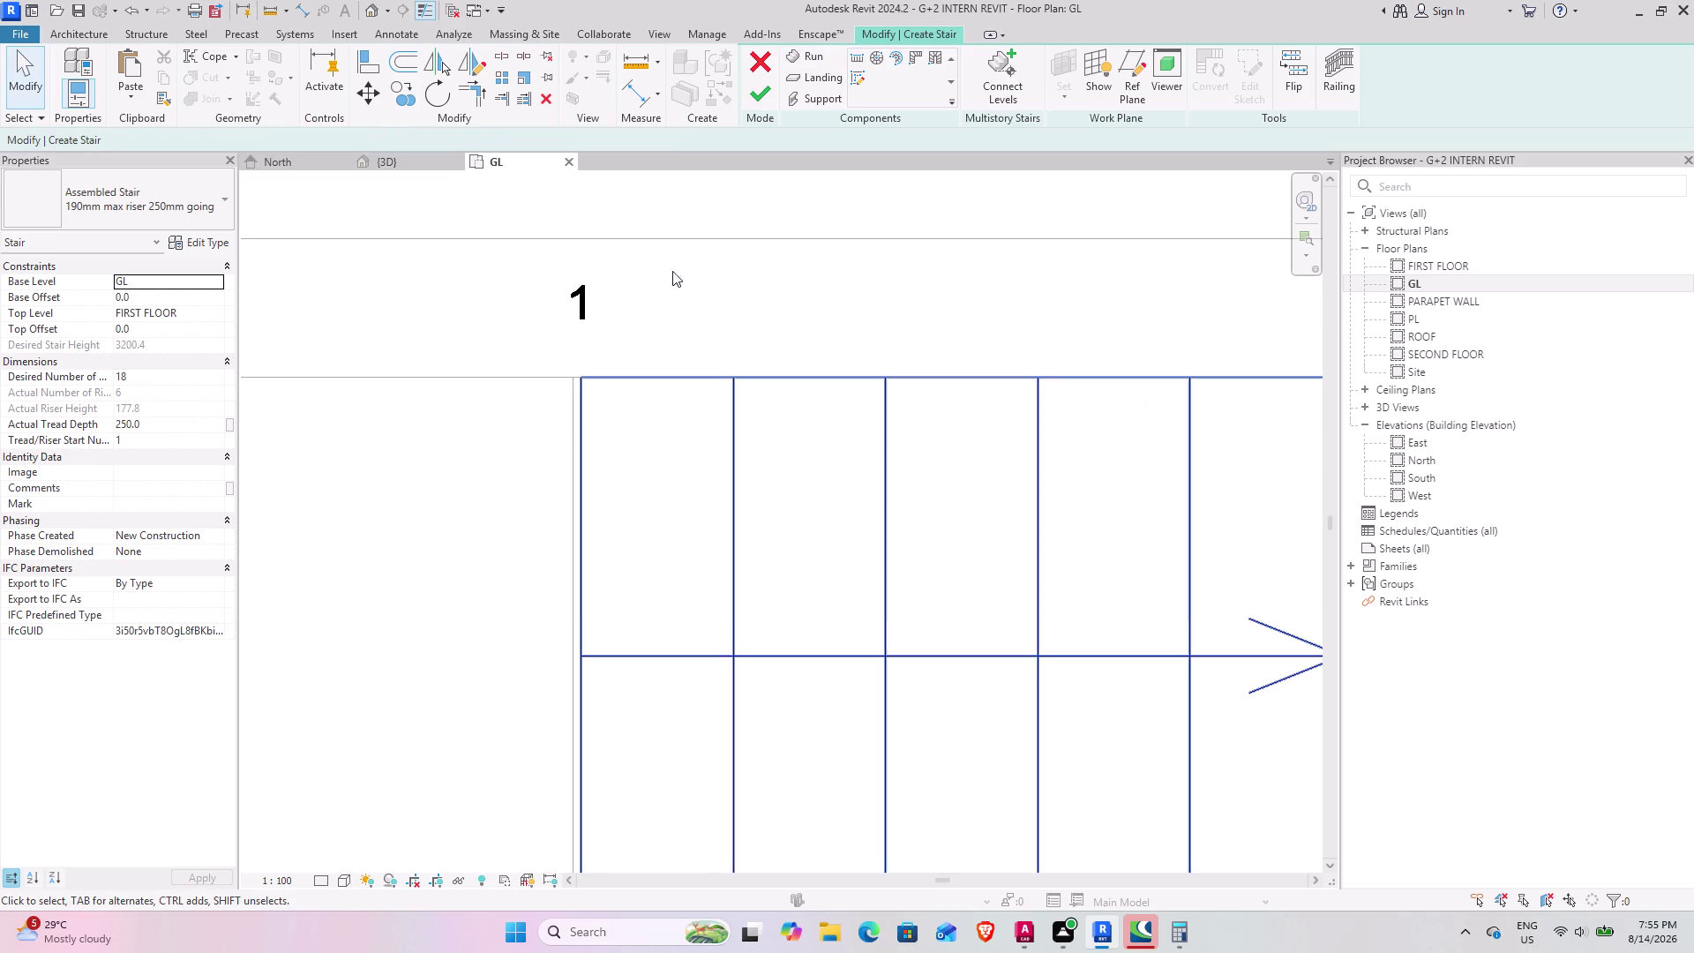
Reselect the first run and drag its starting end into line with the wall.
scroll(up, 3)
click(581, 376)
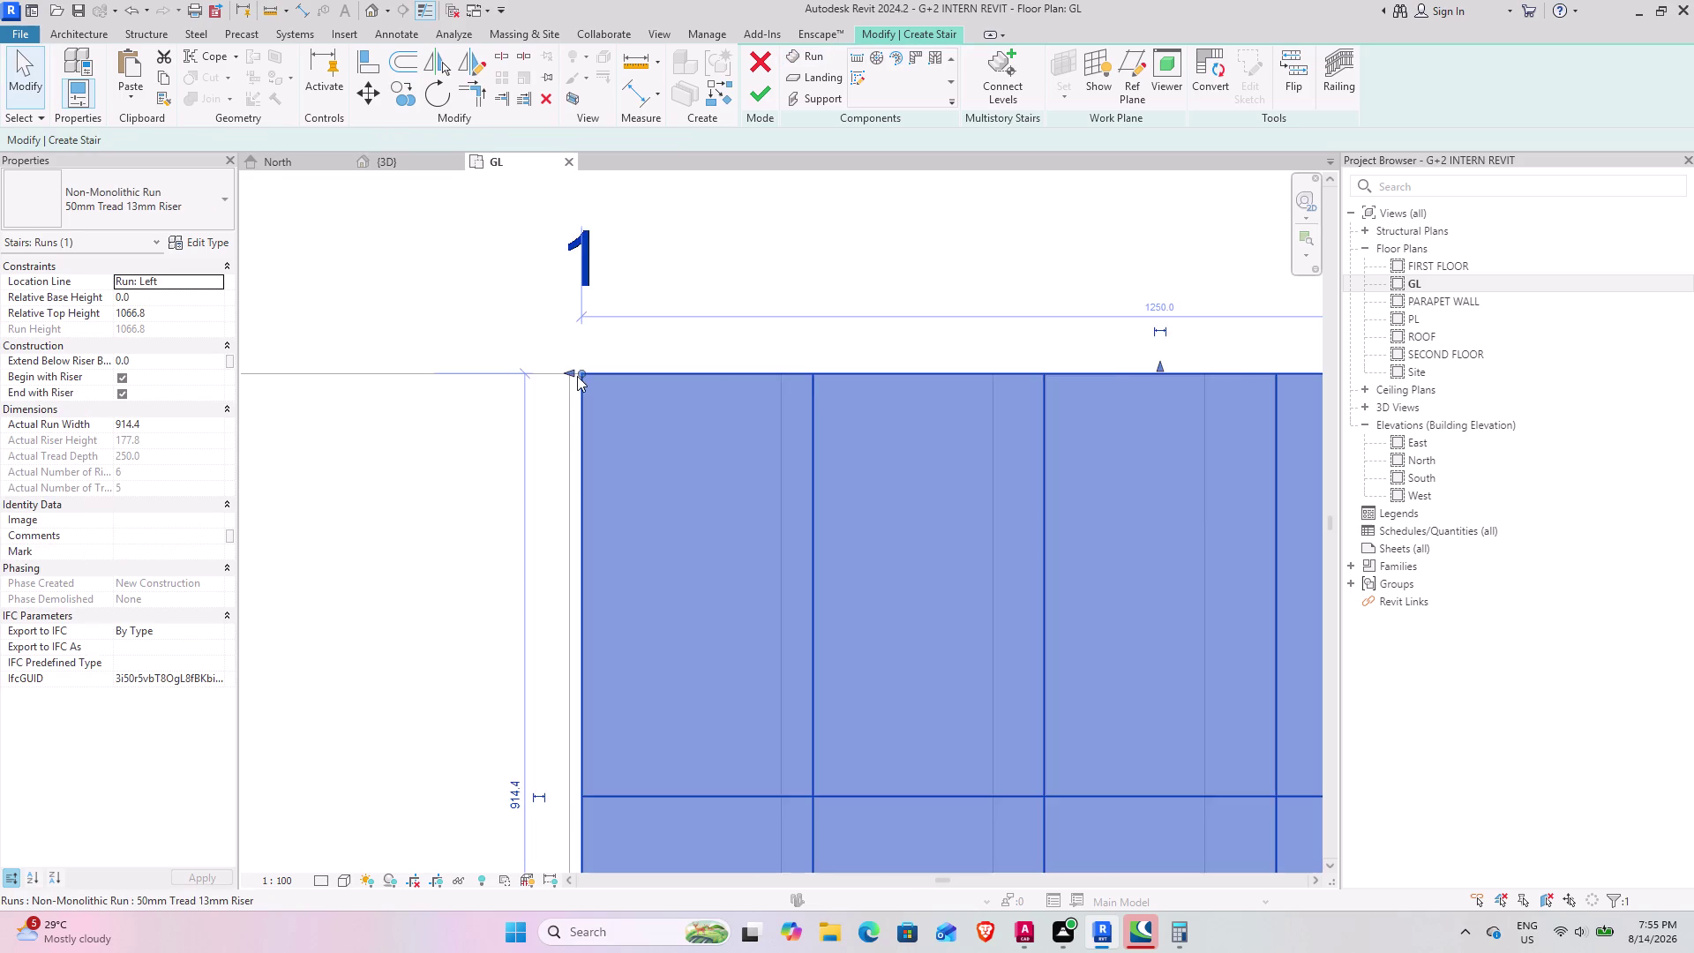
scroll(up, 3)
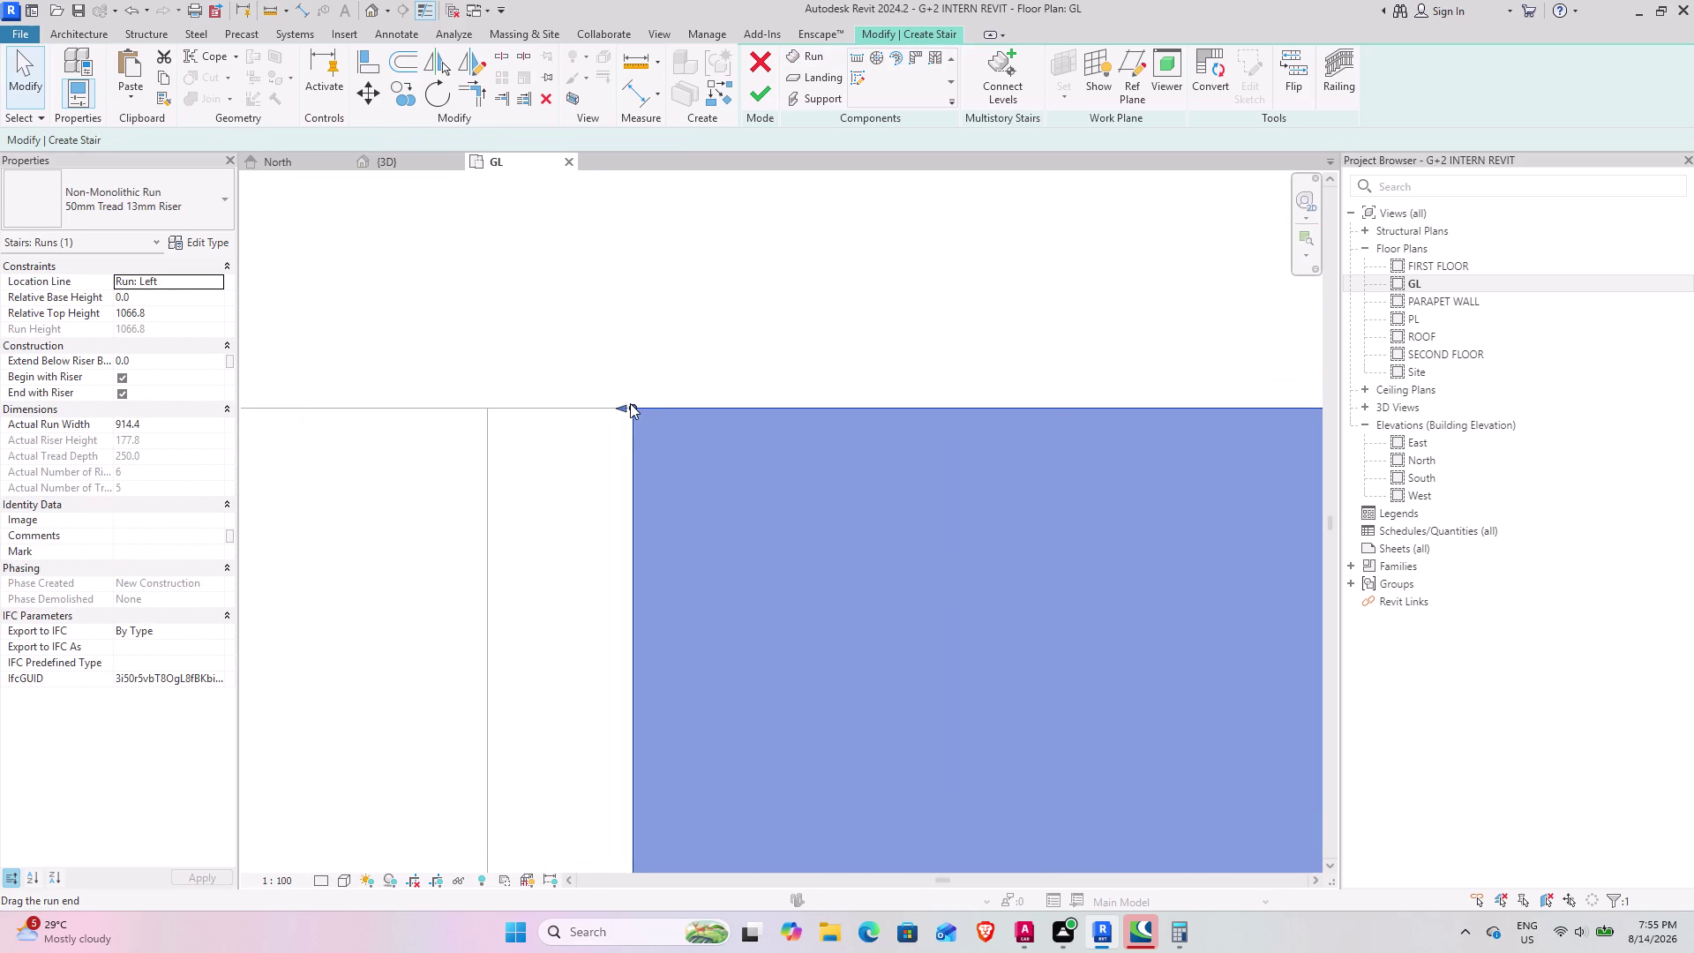
drag(633, 405, 487, 405)
scroll(down, 3)
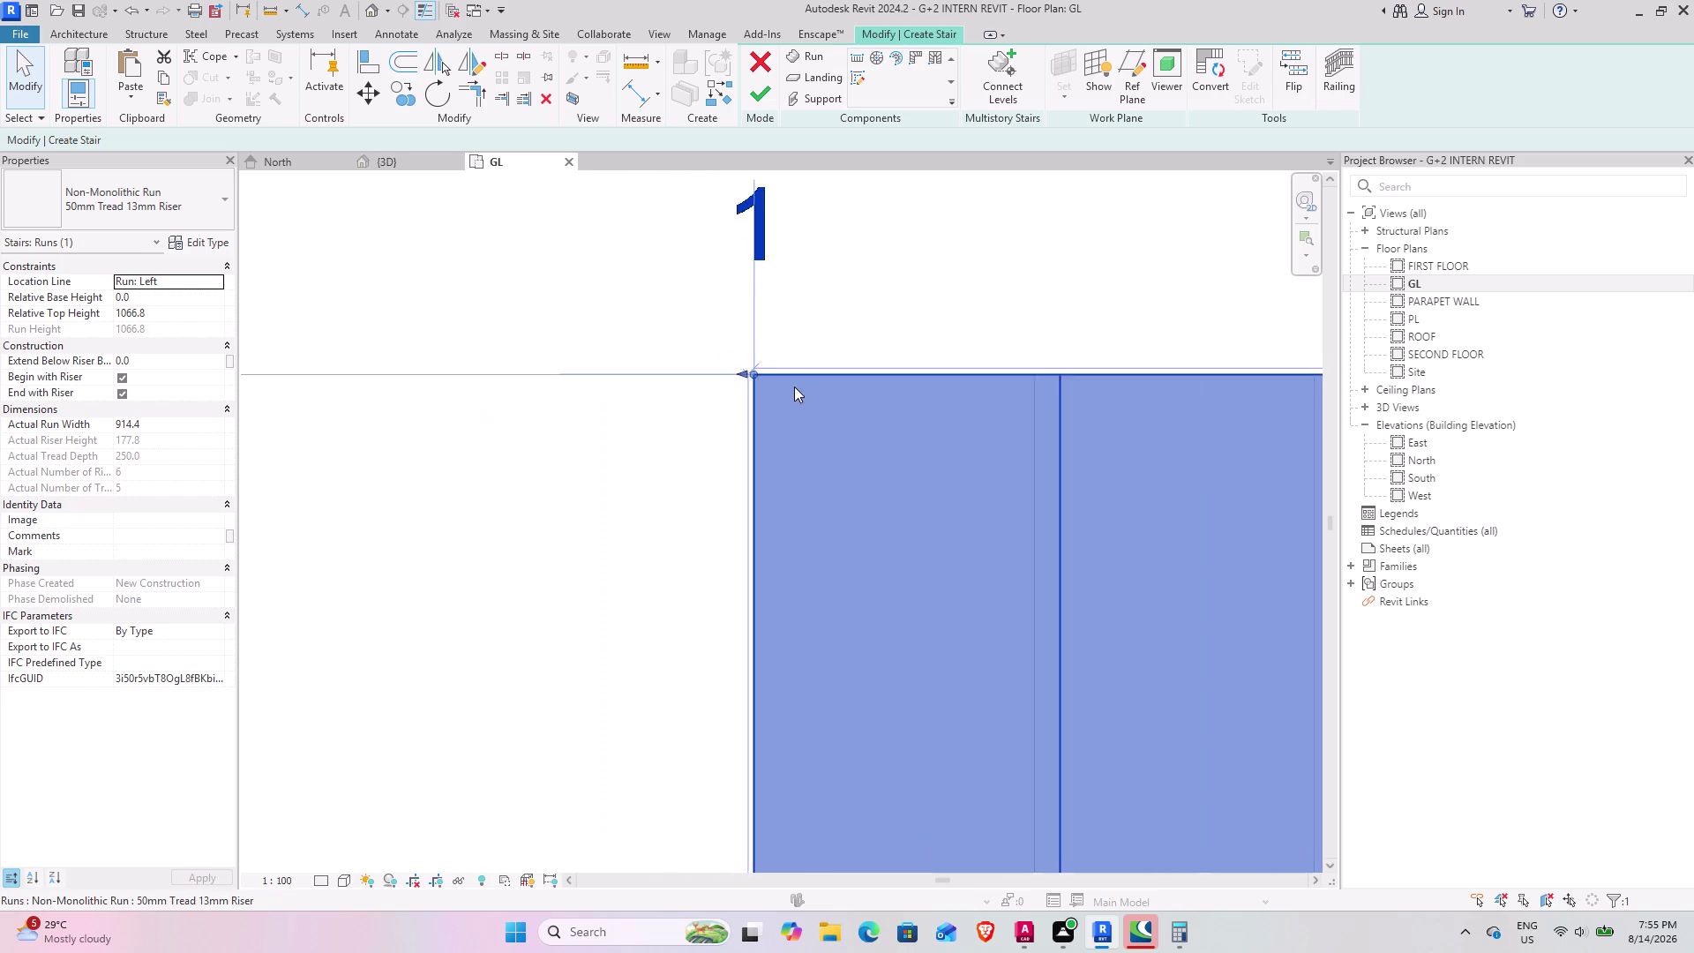
scroll(down, 3)
scroll(up, 3)
scroll(down, 3)
Reselect the first run and review its type properties without changing them.
middle_drag(943, 509, 588, 449)
scroll(down, 3)
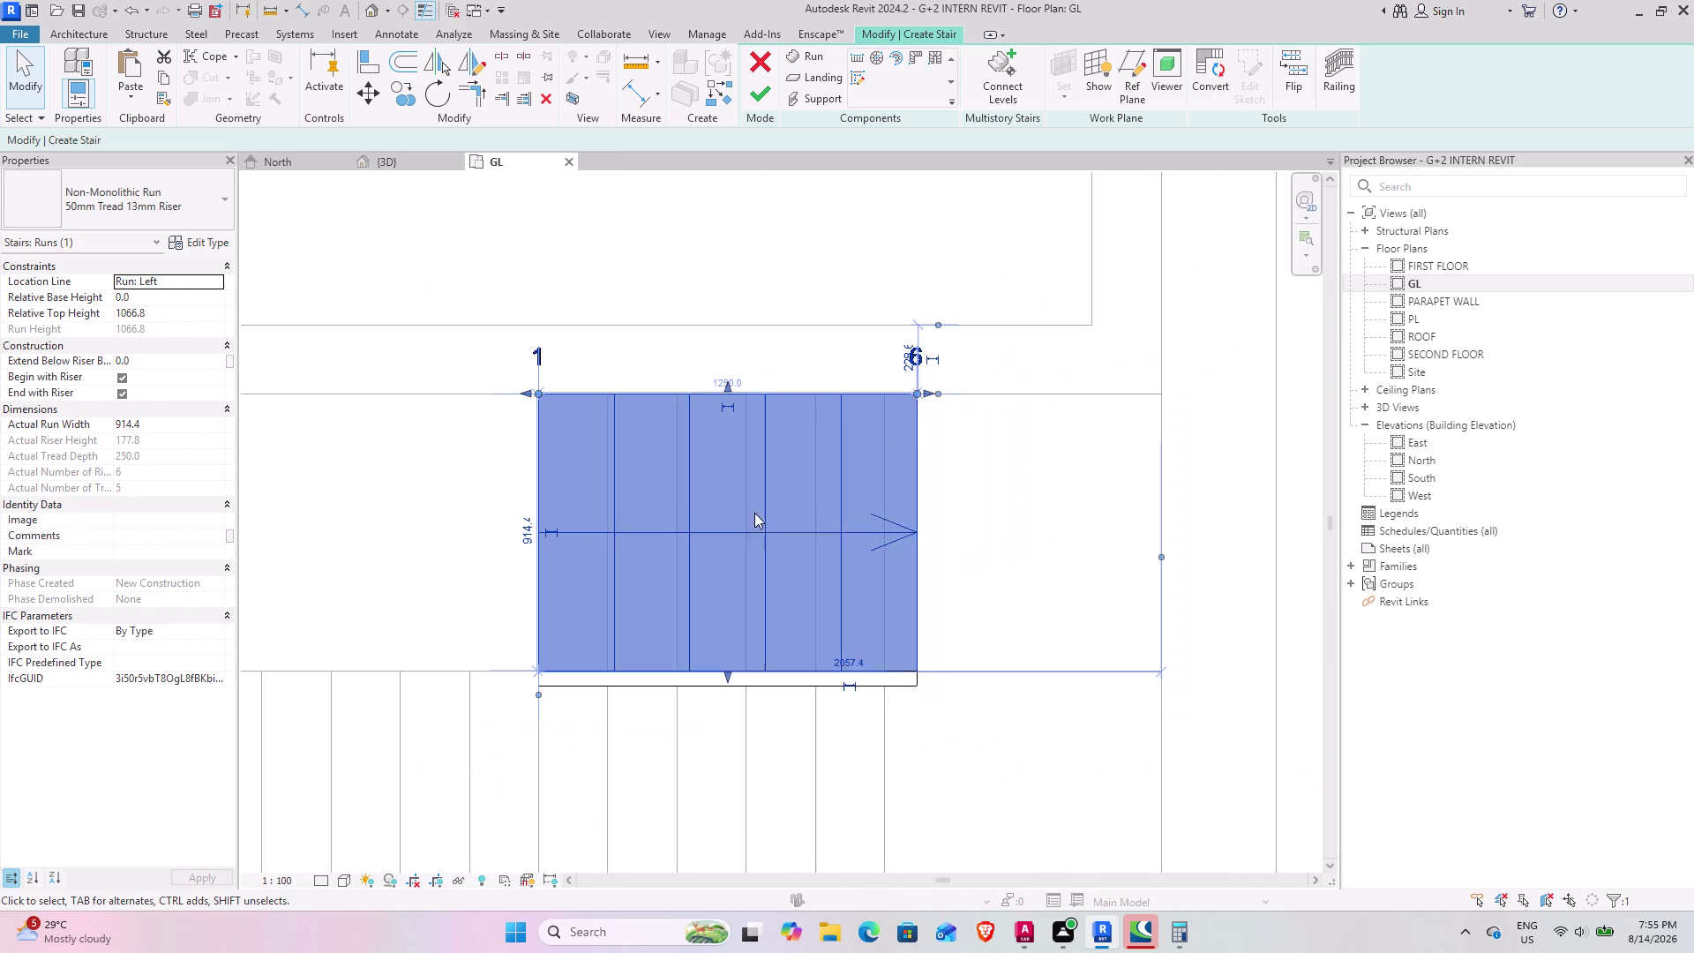
click(1026, 571)
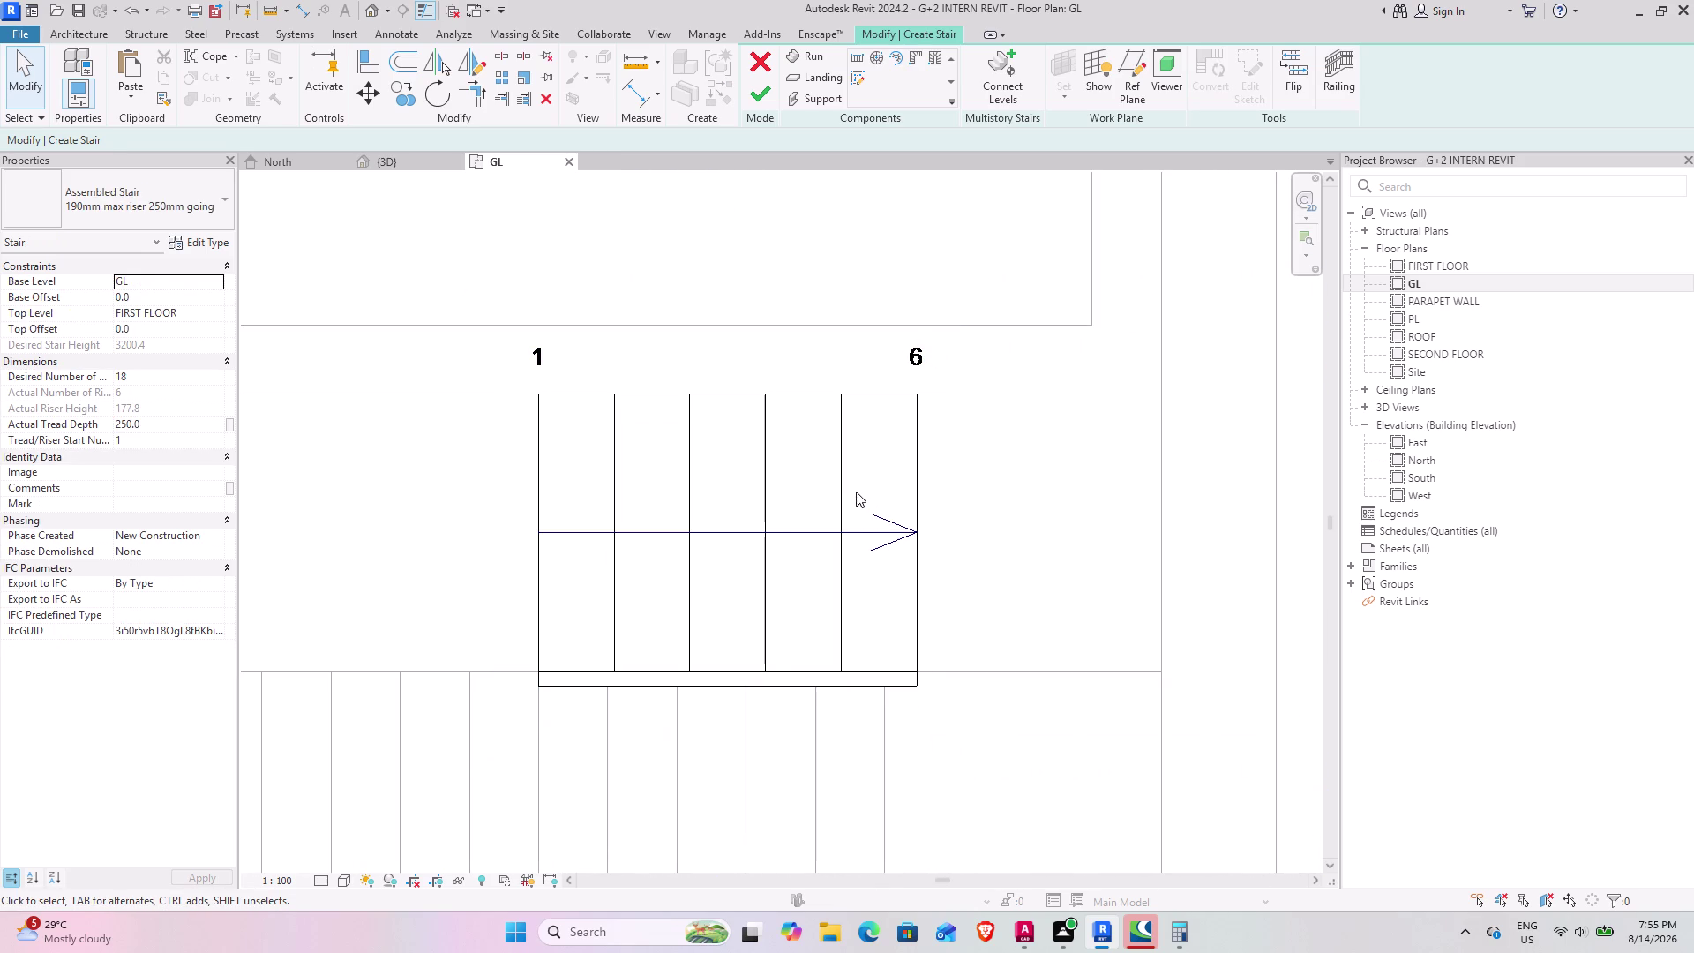
click(843, 481)
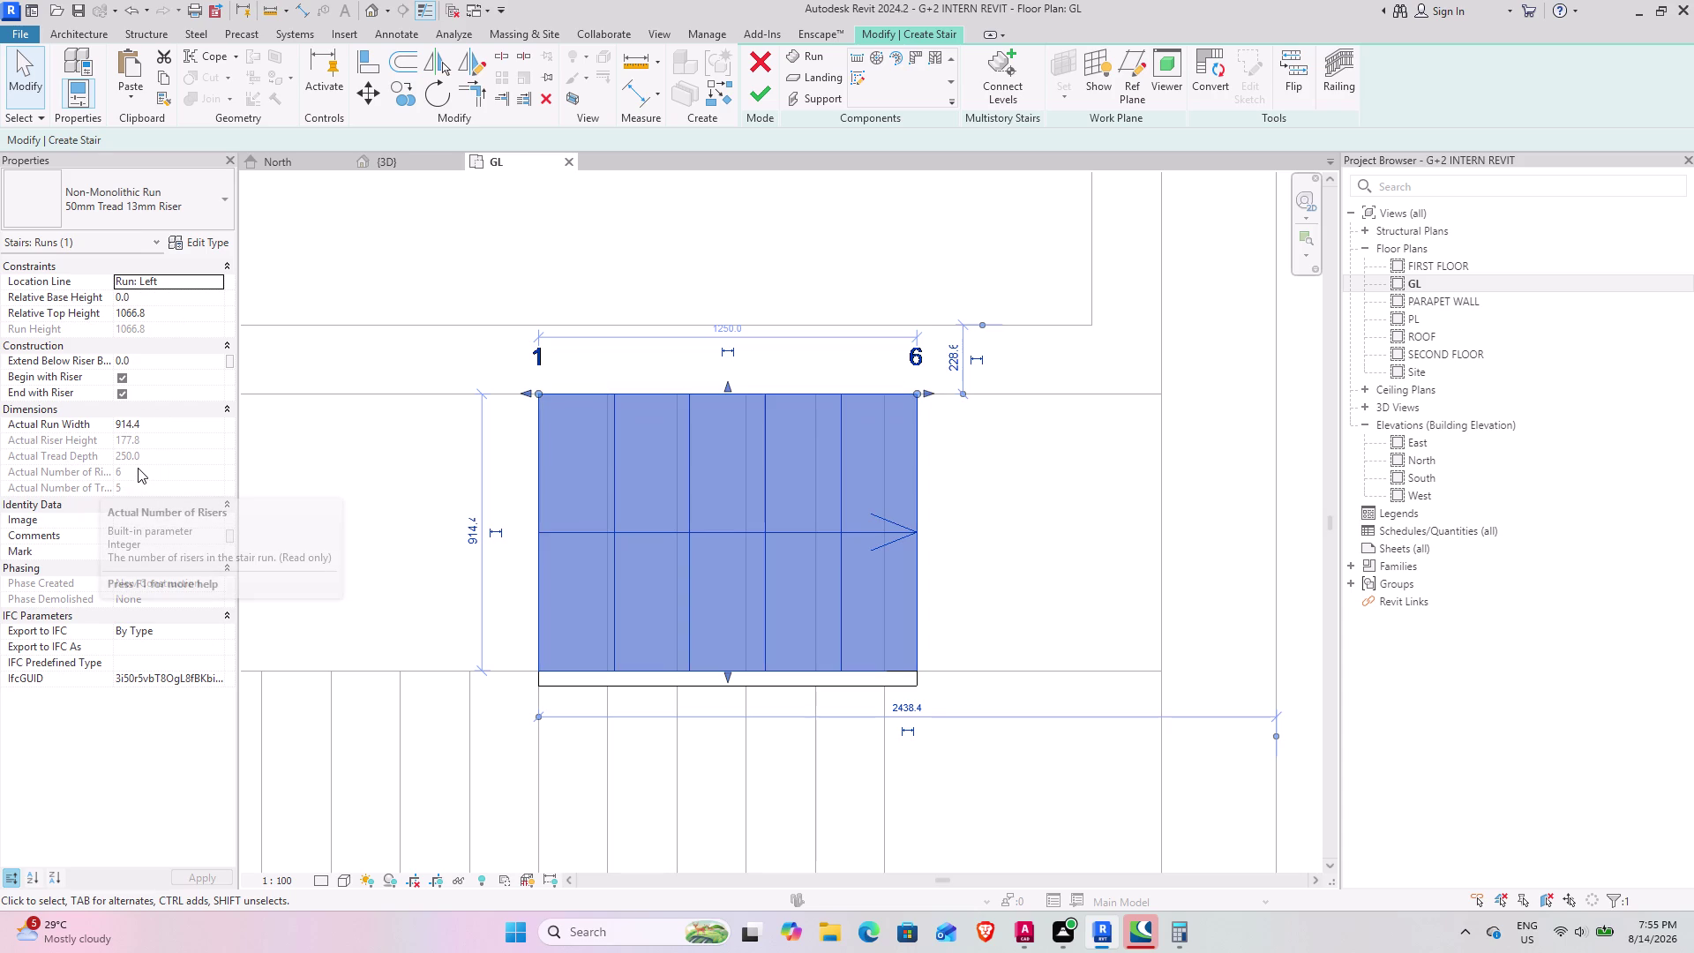
click(207, 246)
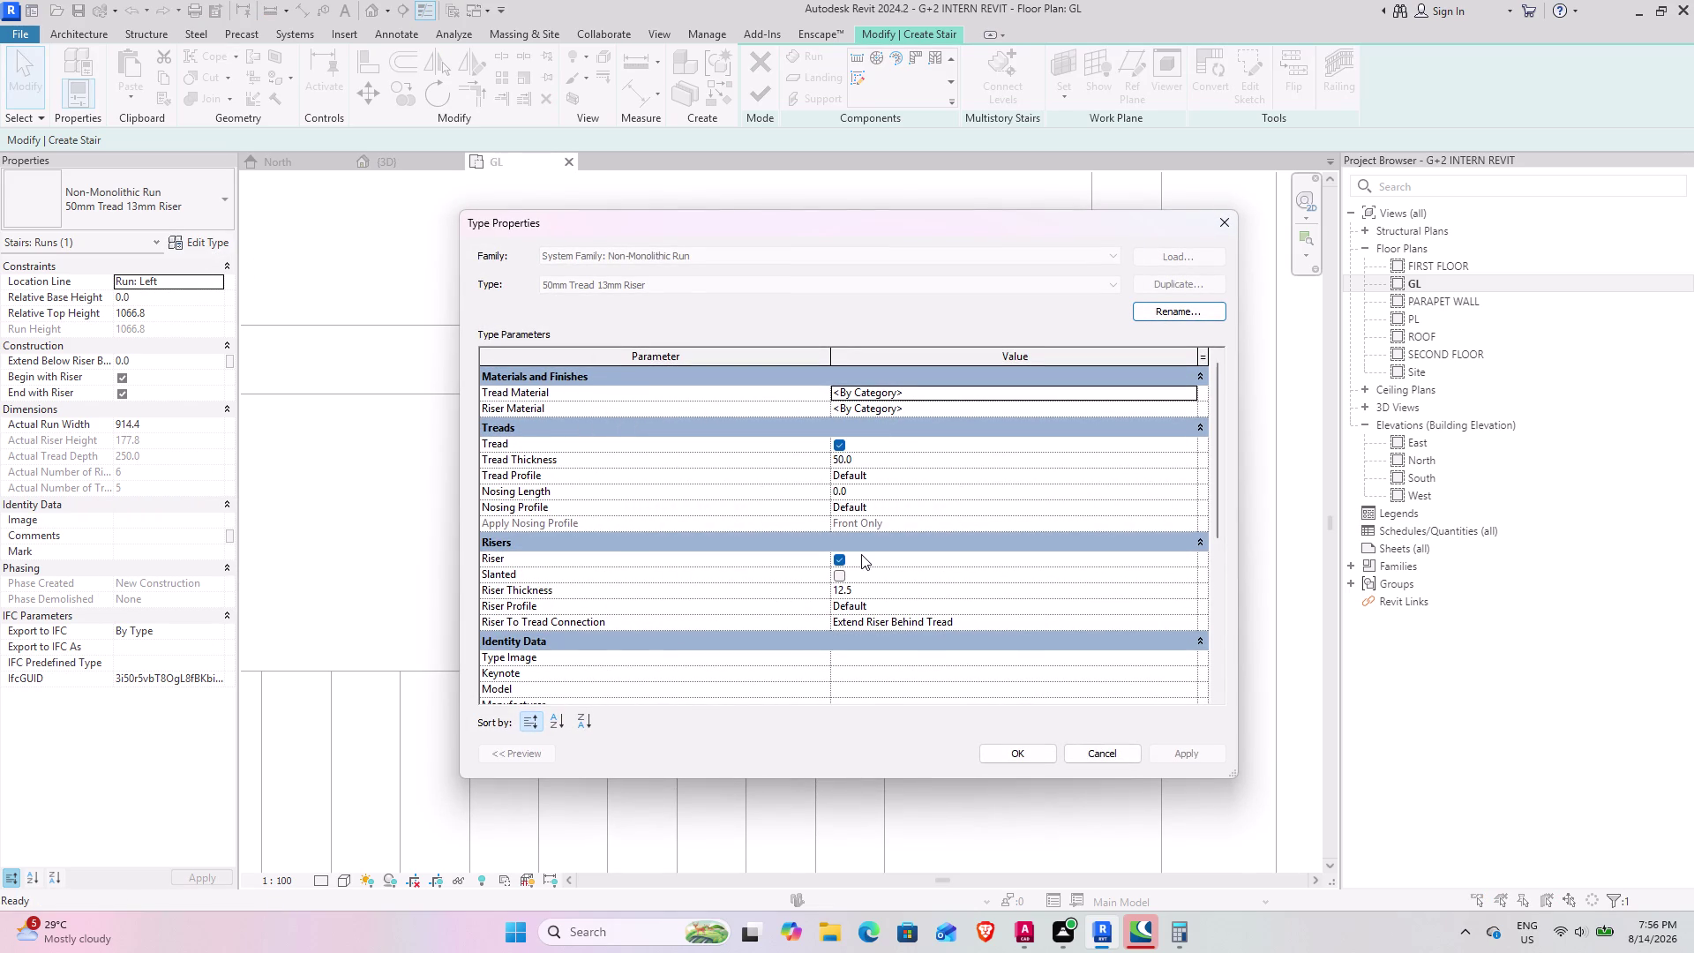
scroll(down, 3)
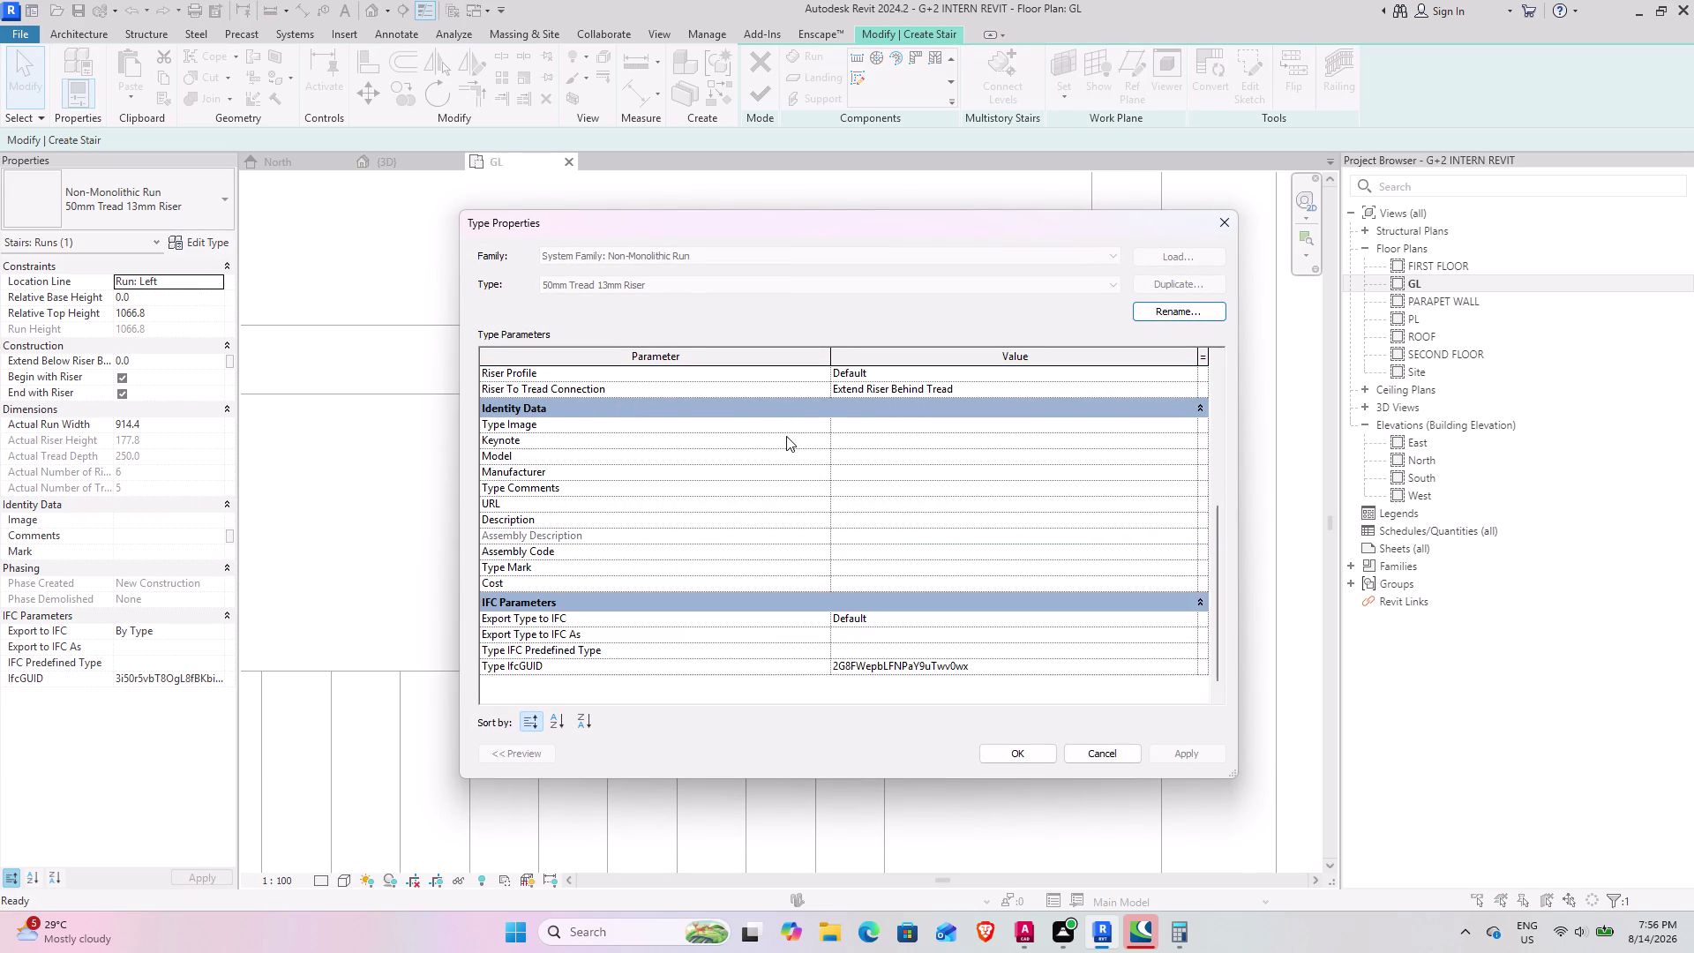
scroll(down, 3)
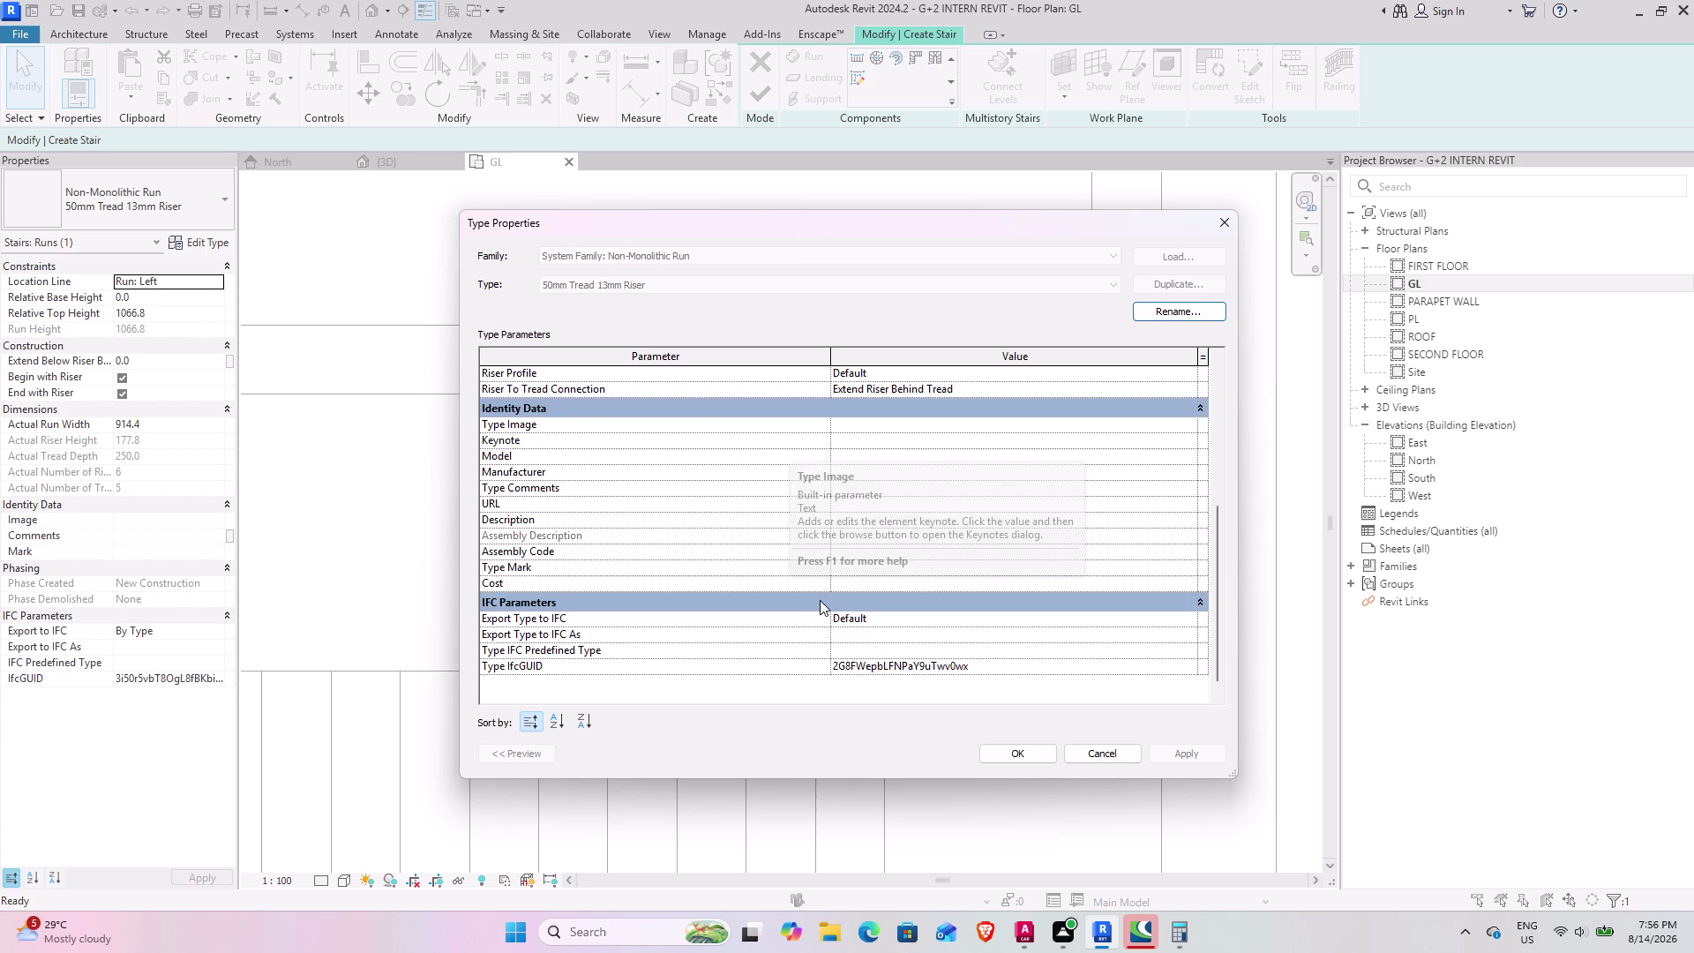
scroll(up, 3)
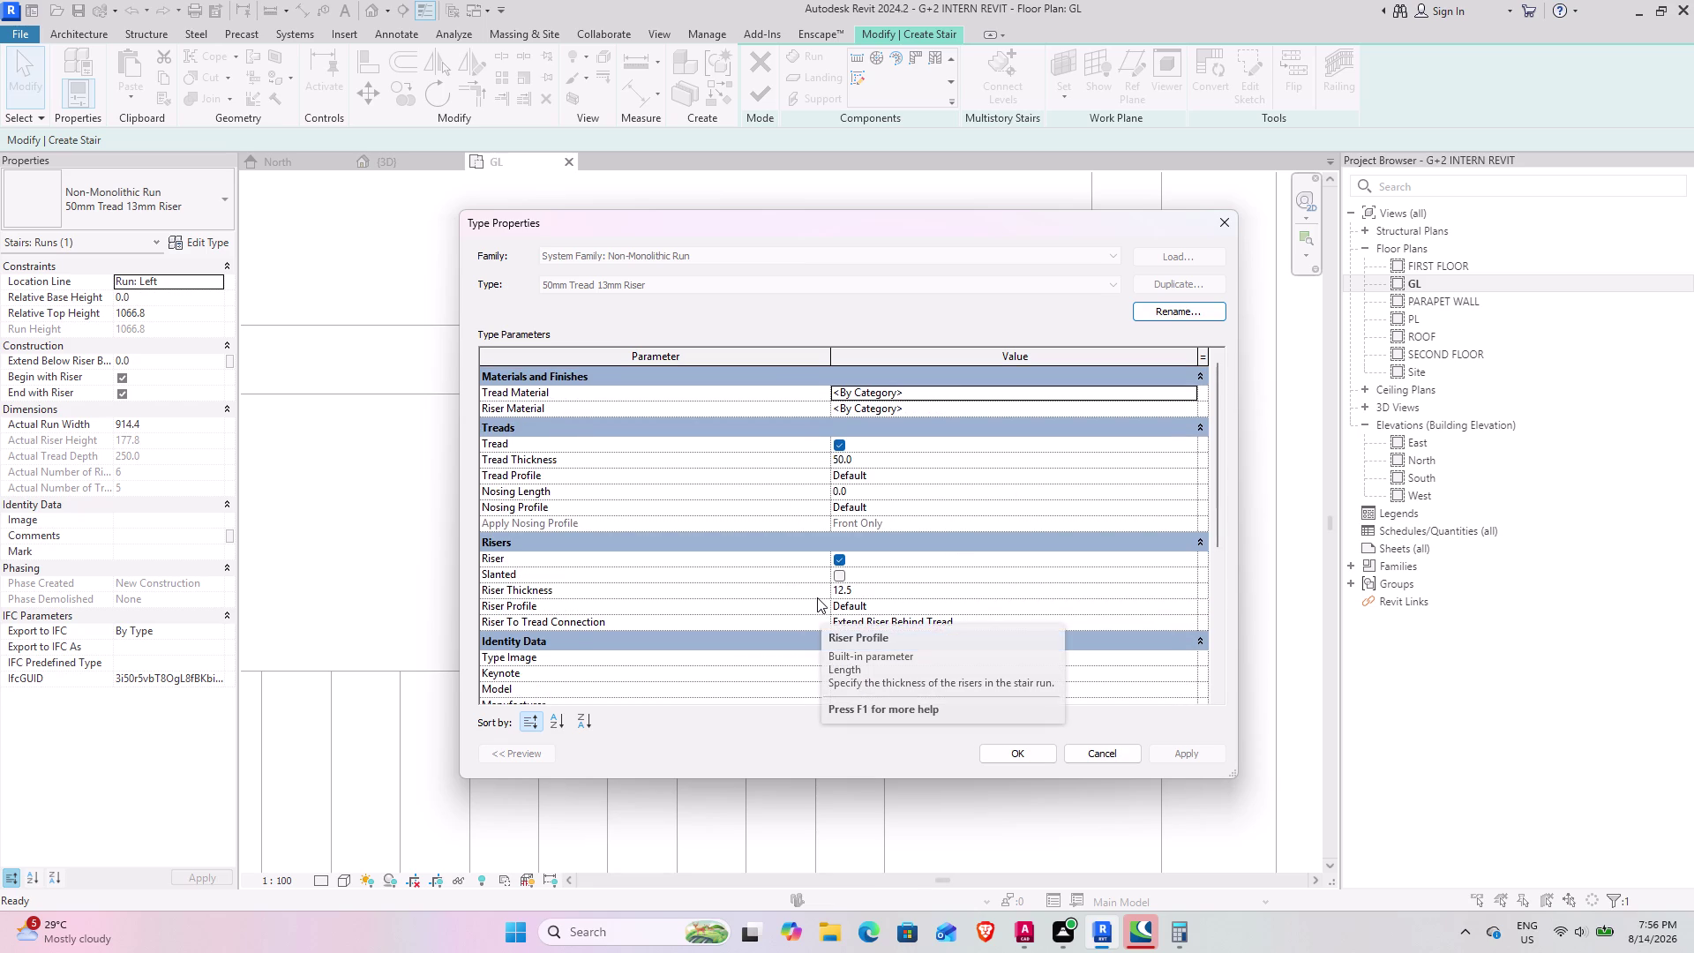
click(1217, 226)
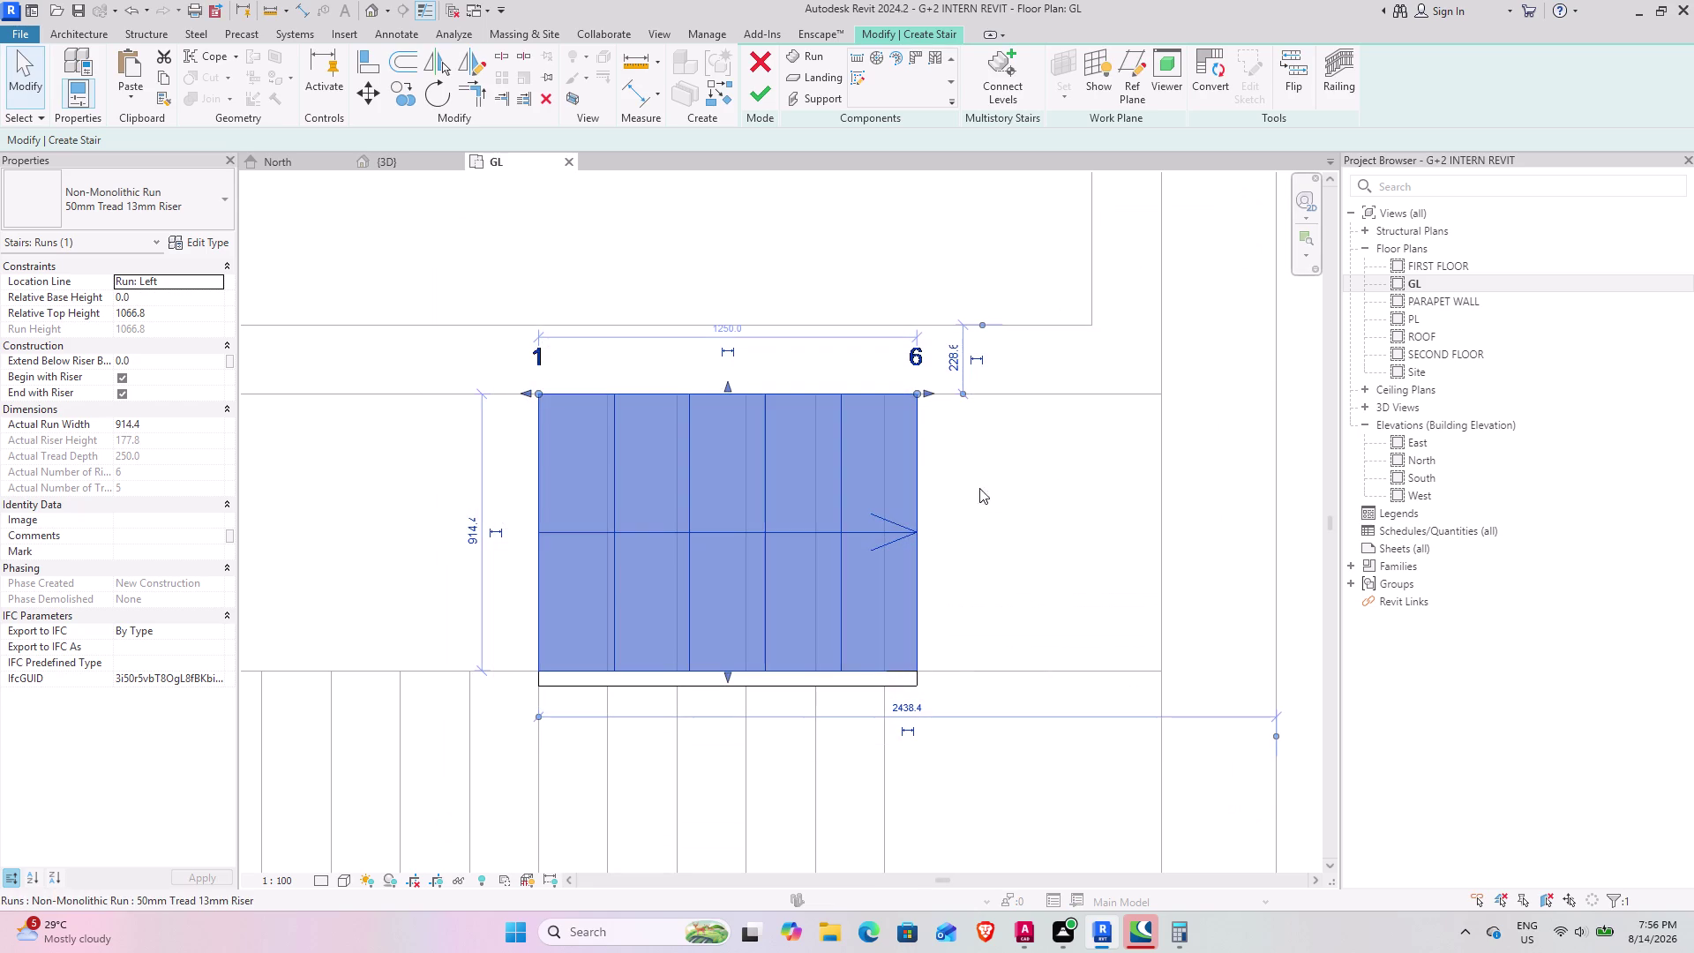
Cancel the stair edit mode, confirm discarding it, and begin a new stair.
click(547, 99)
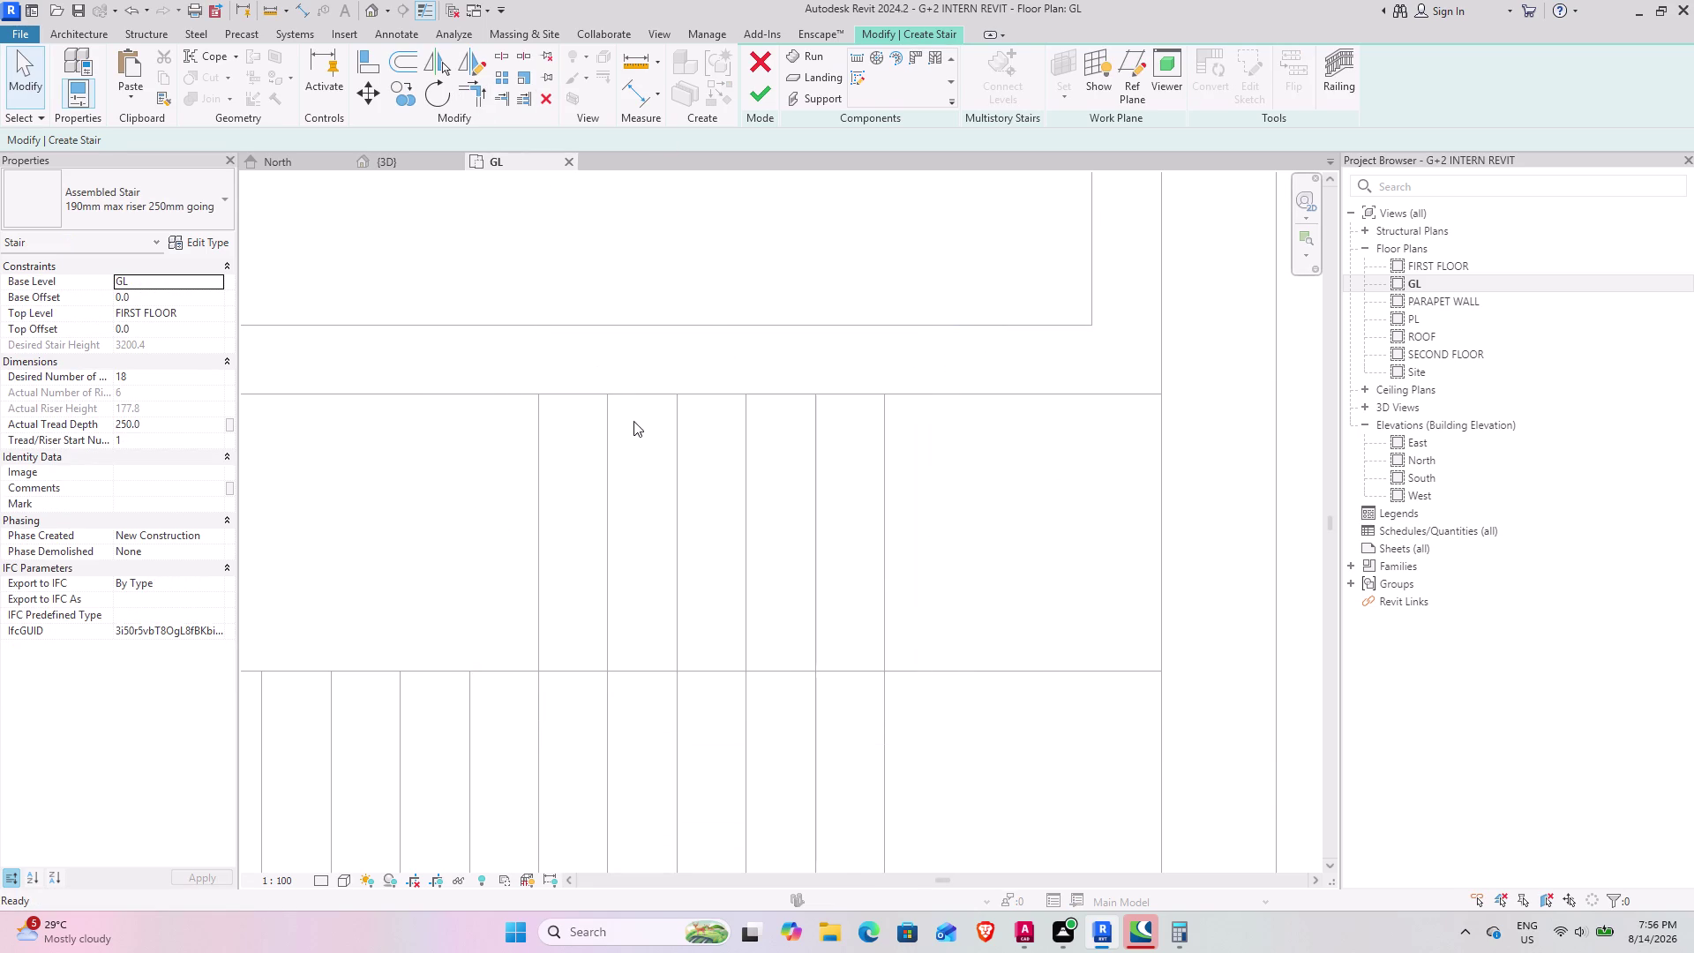
scroll(down, 3)
click(758, 60)
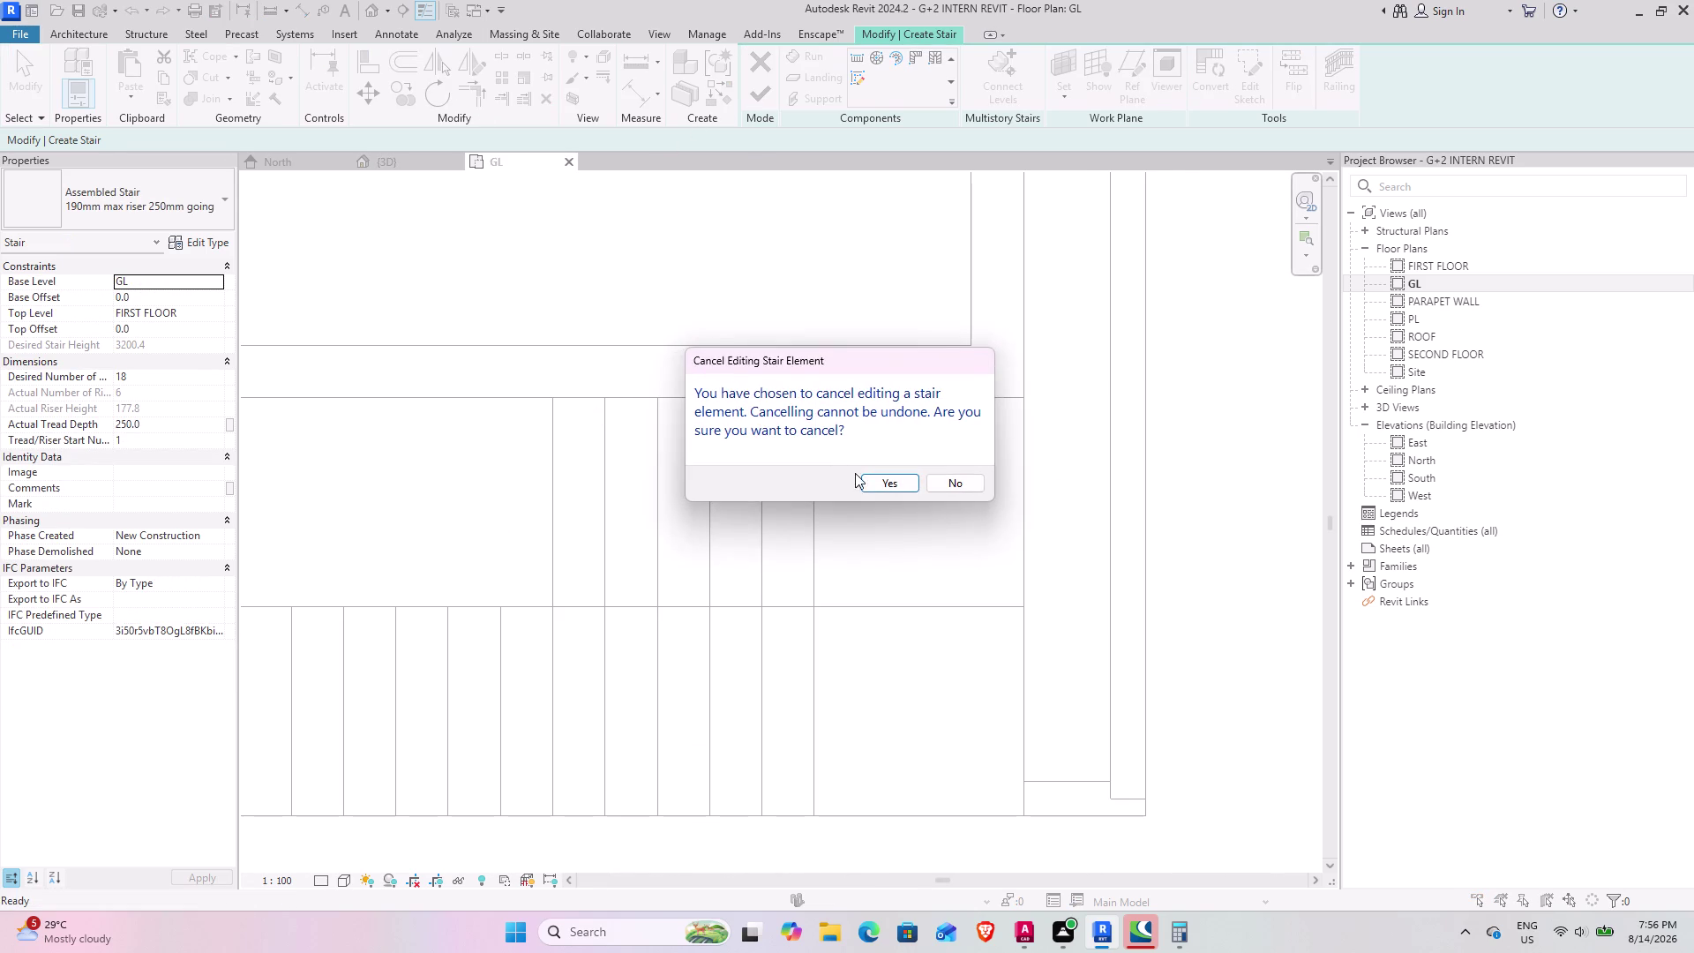
click(892, 488)
scroll(down, 3)
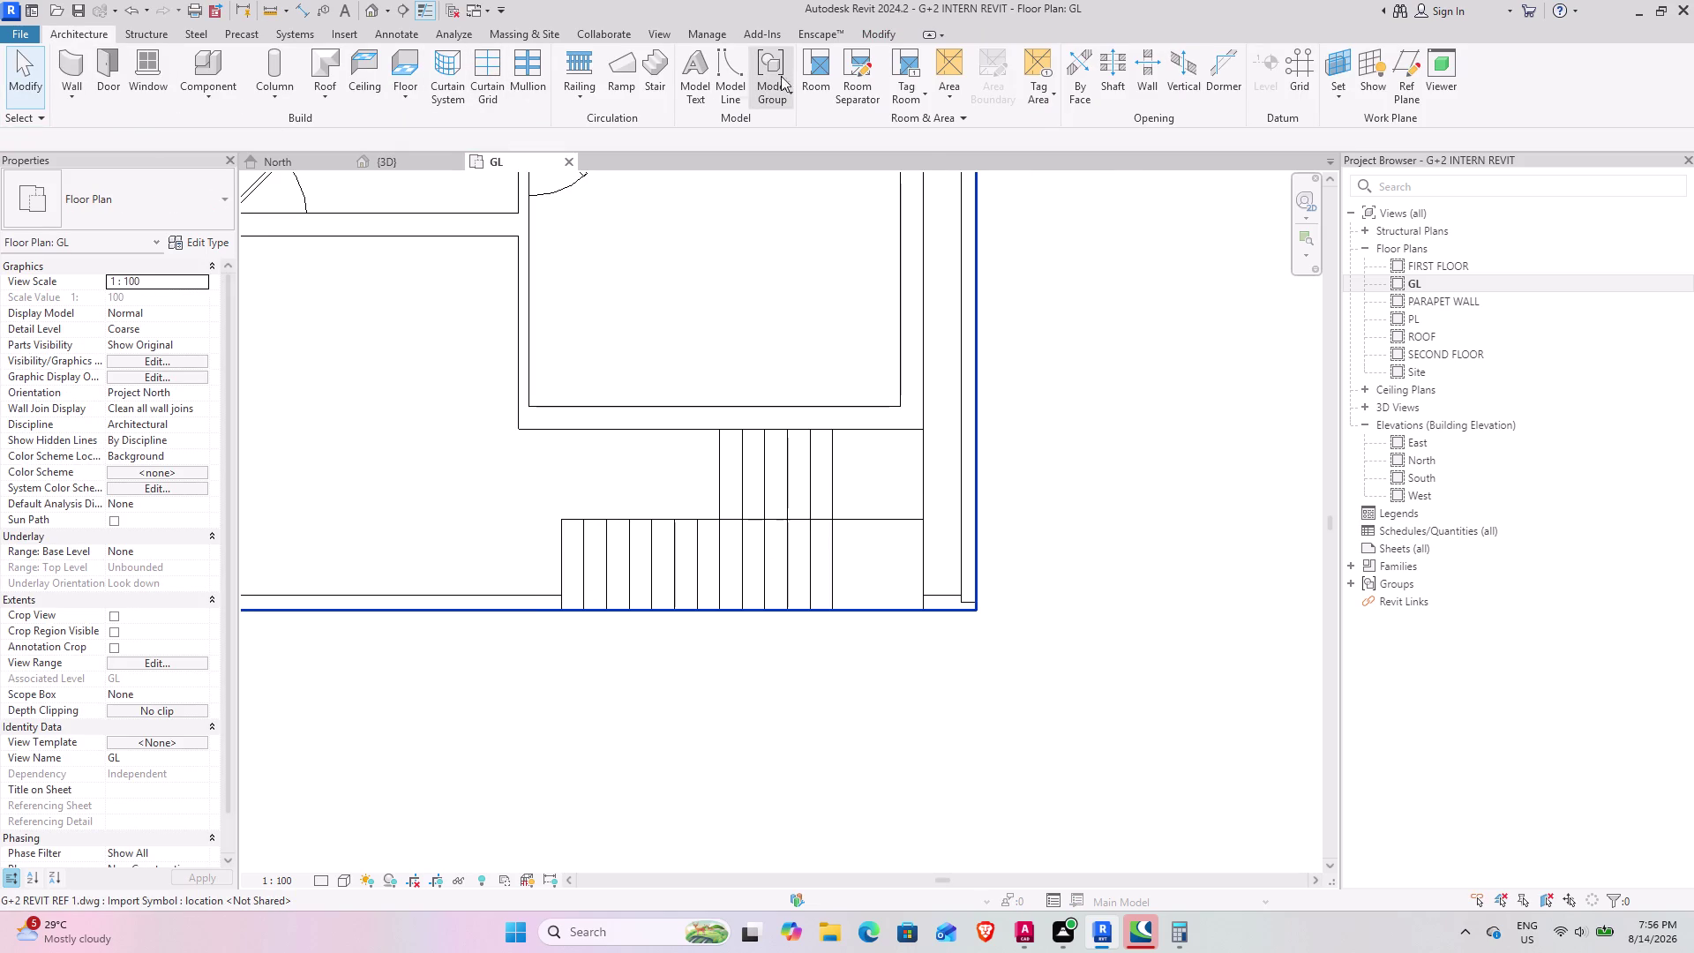
click(647, 70)
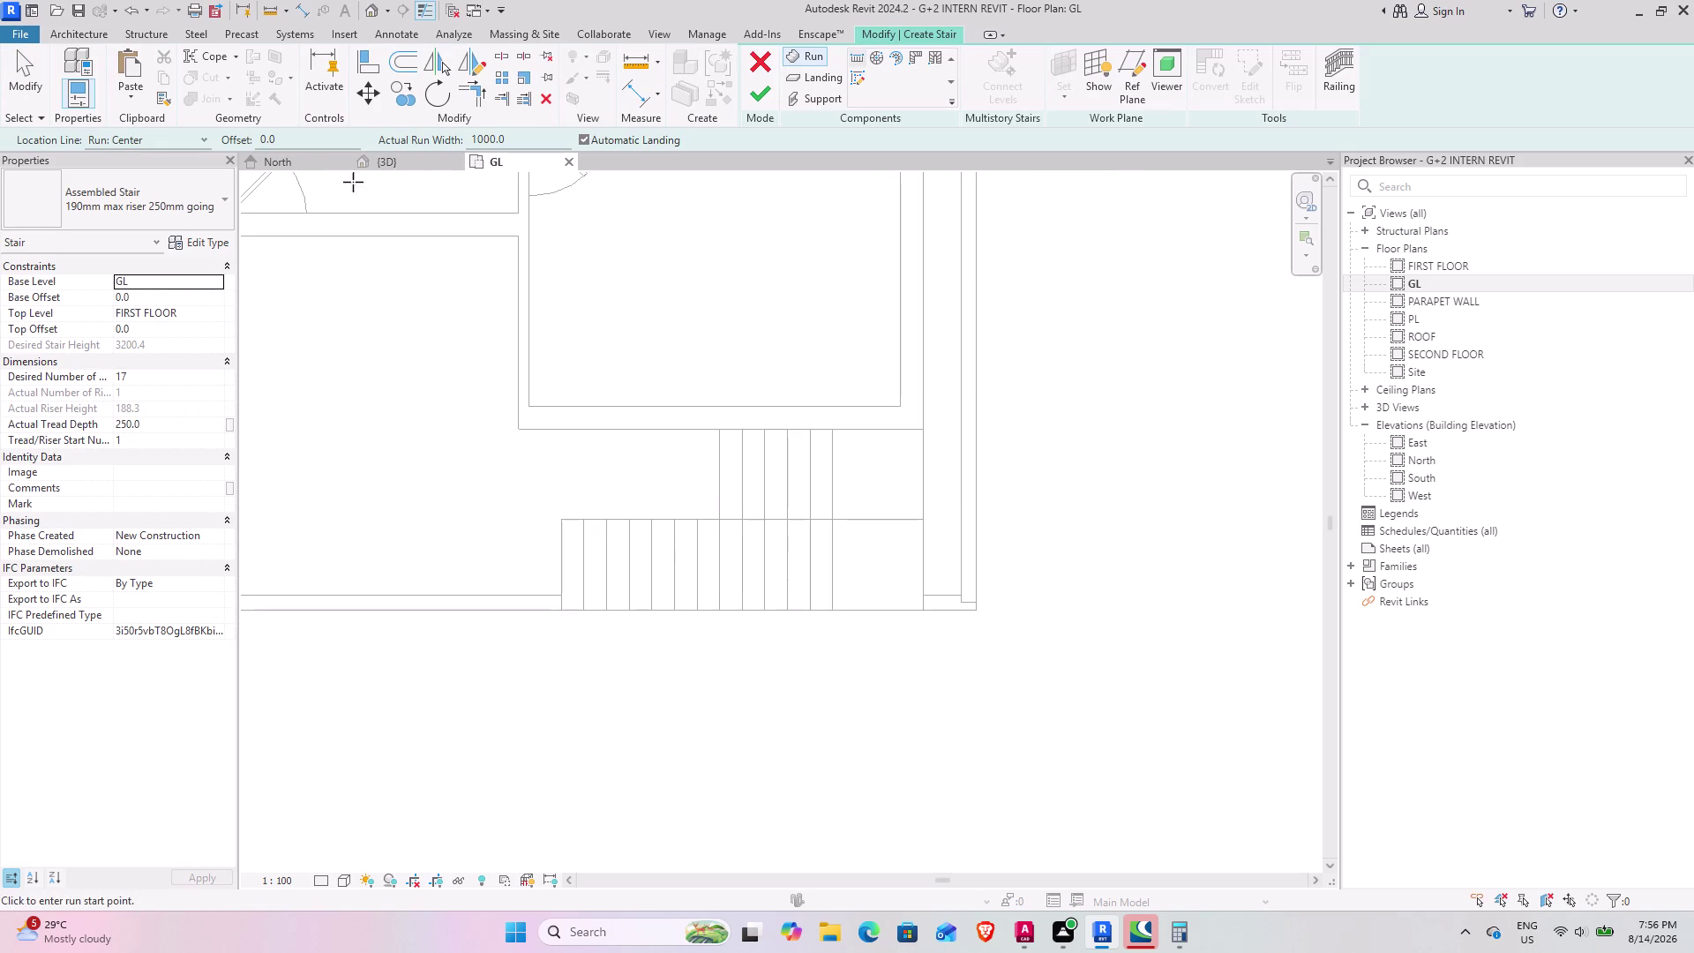
Duplicate the stair type as 'STAIRS' and select its Maximum Riser Height field.
click(188, 237)
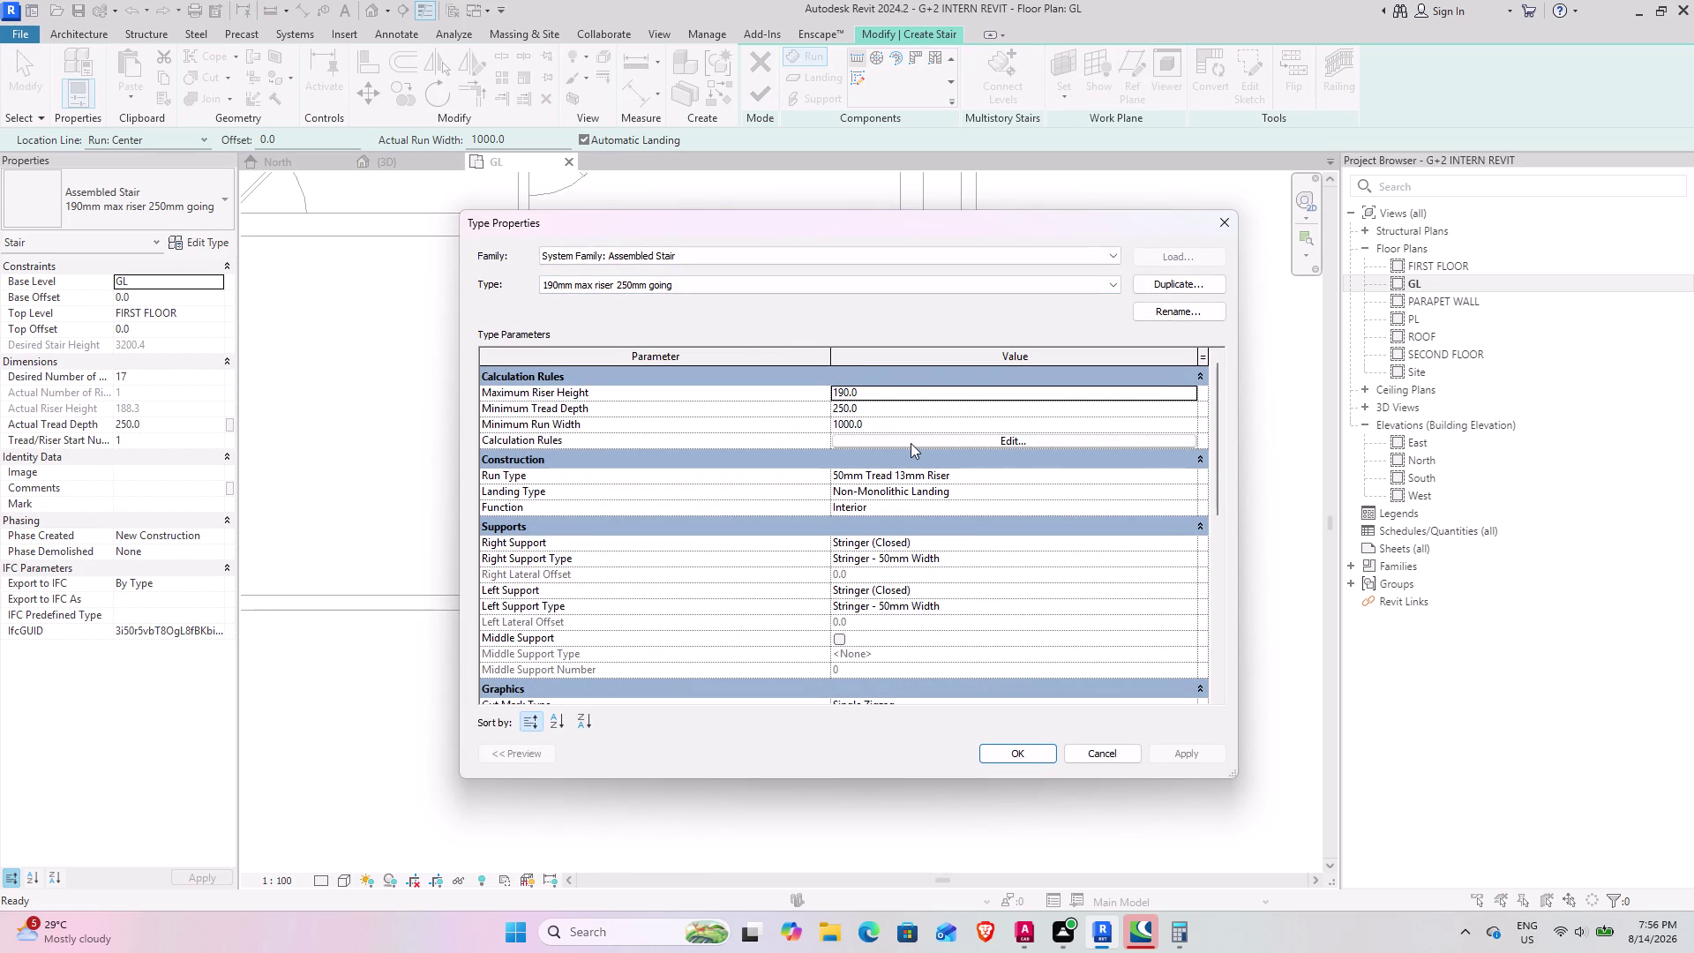
click(1184, 289)
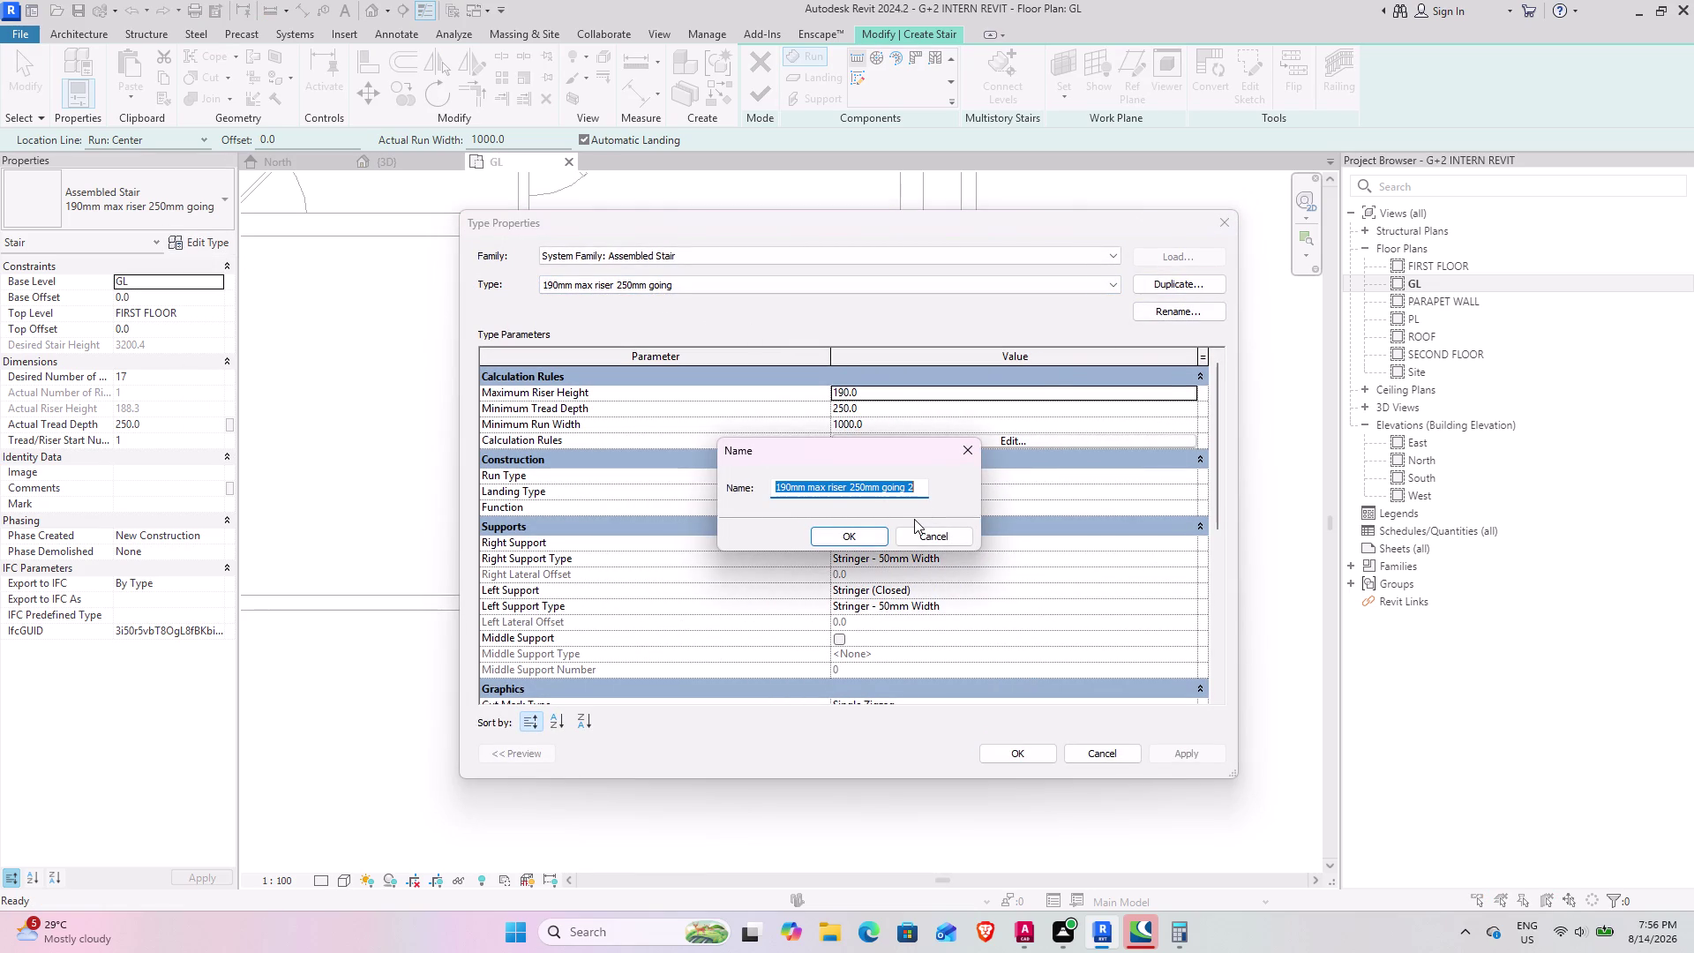
text(ST)
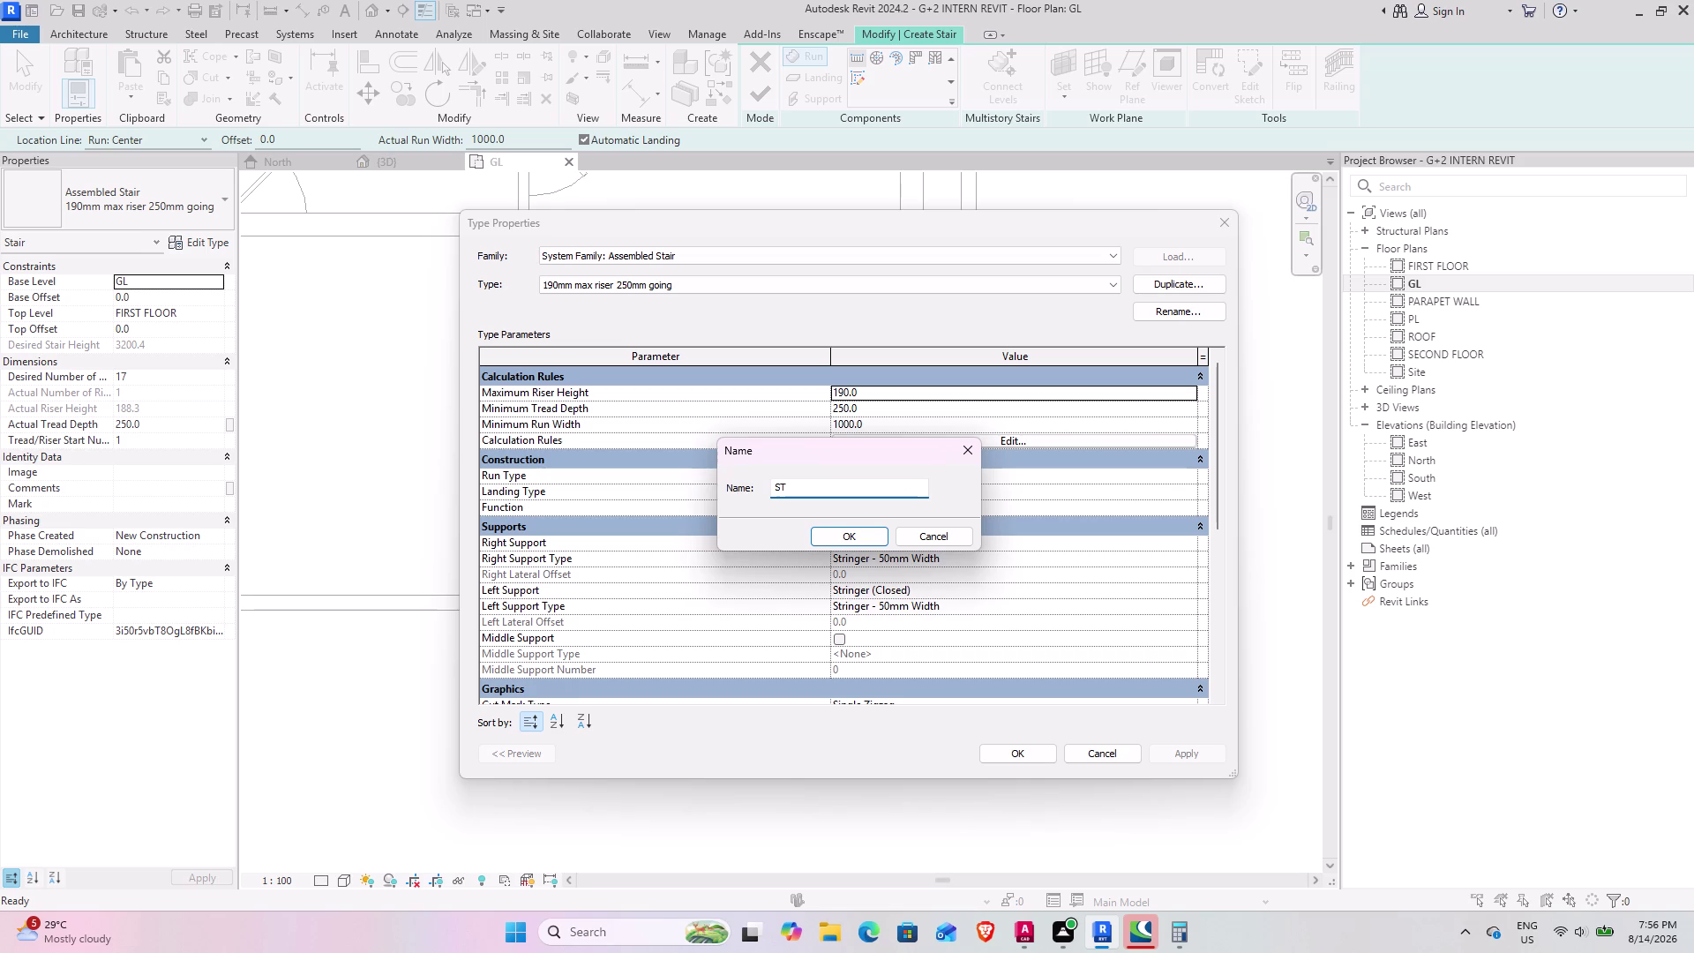
text(A)
text(I)
text(RS)
click(846, 539)
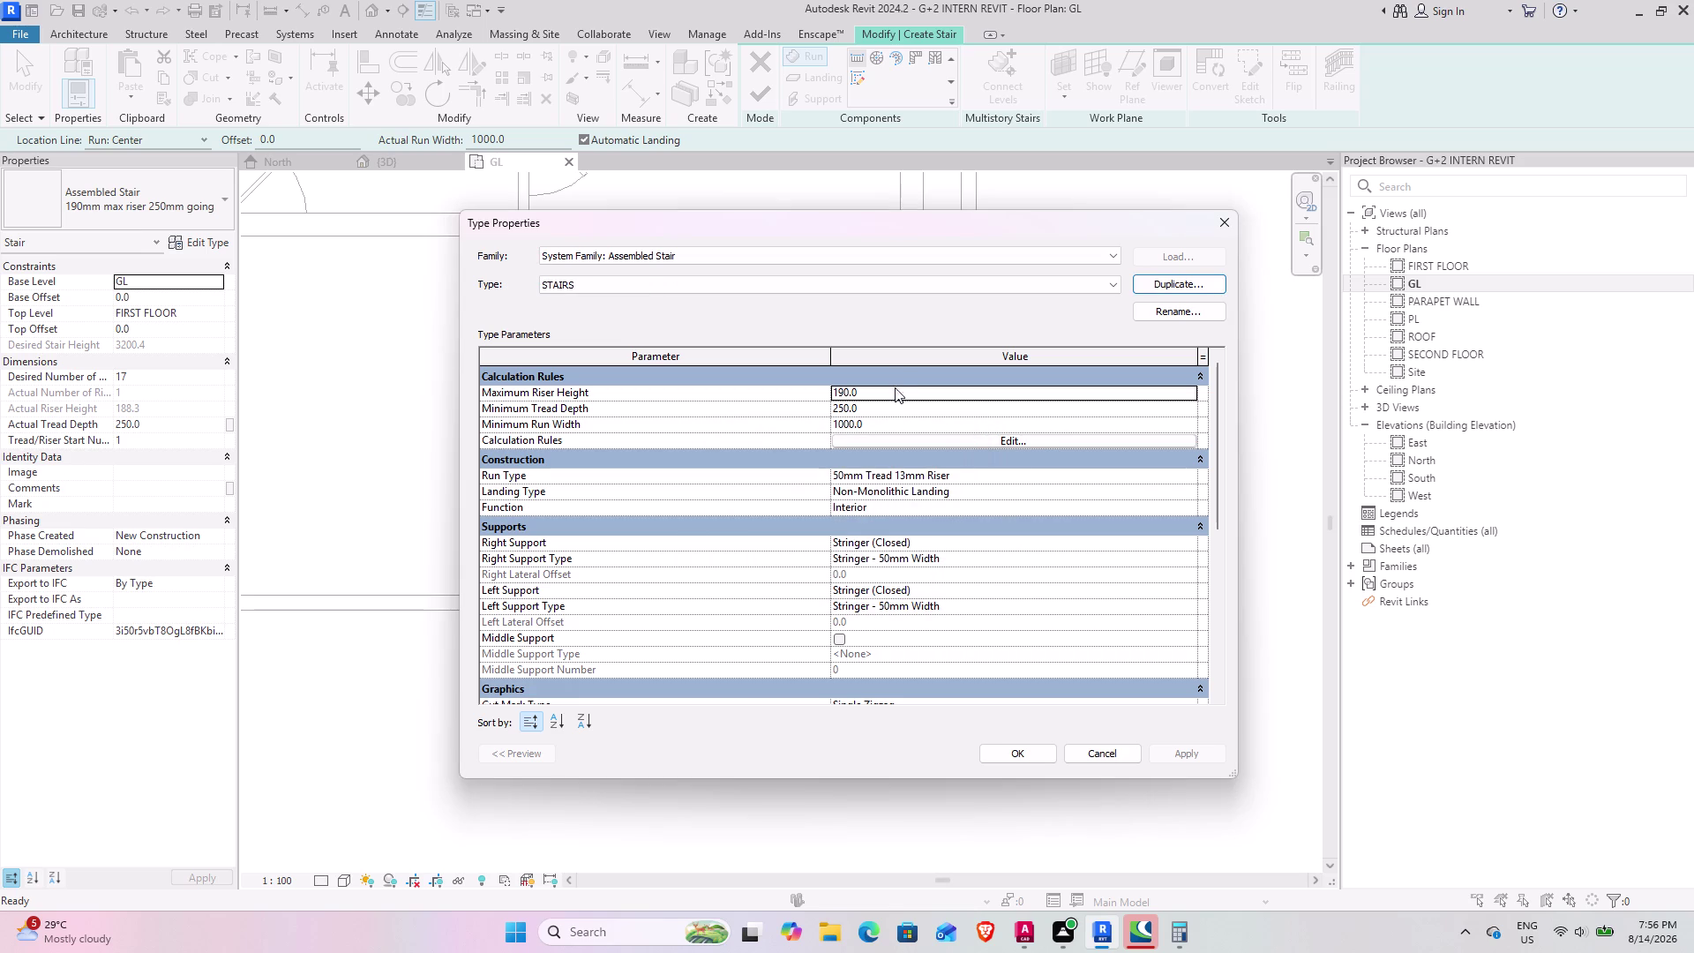
click(875, 389)
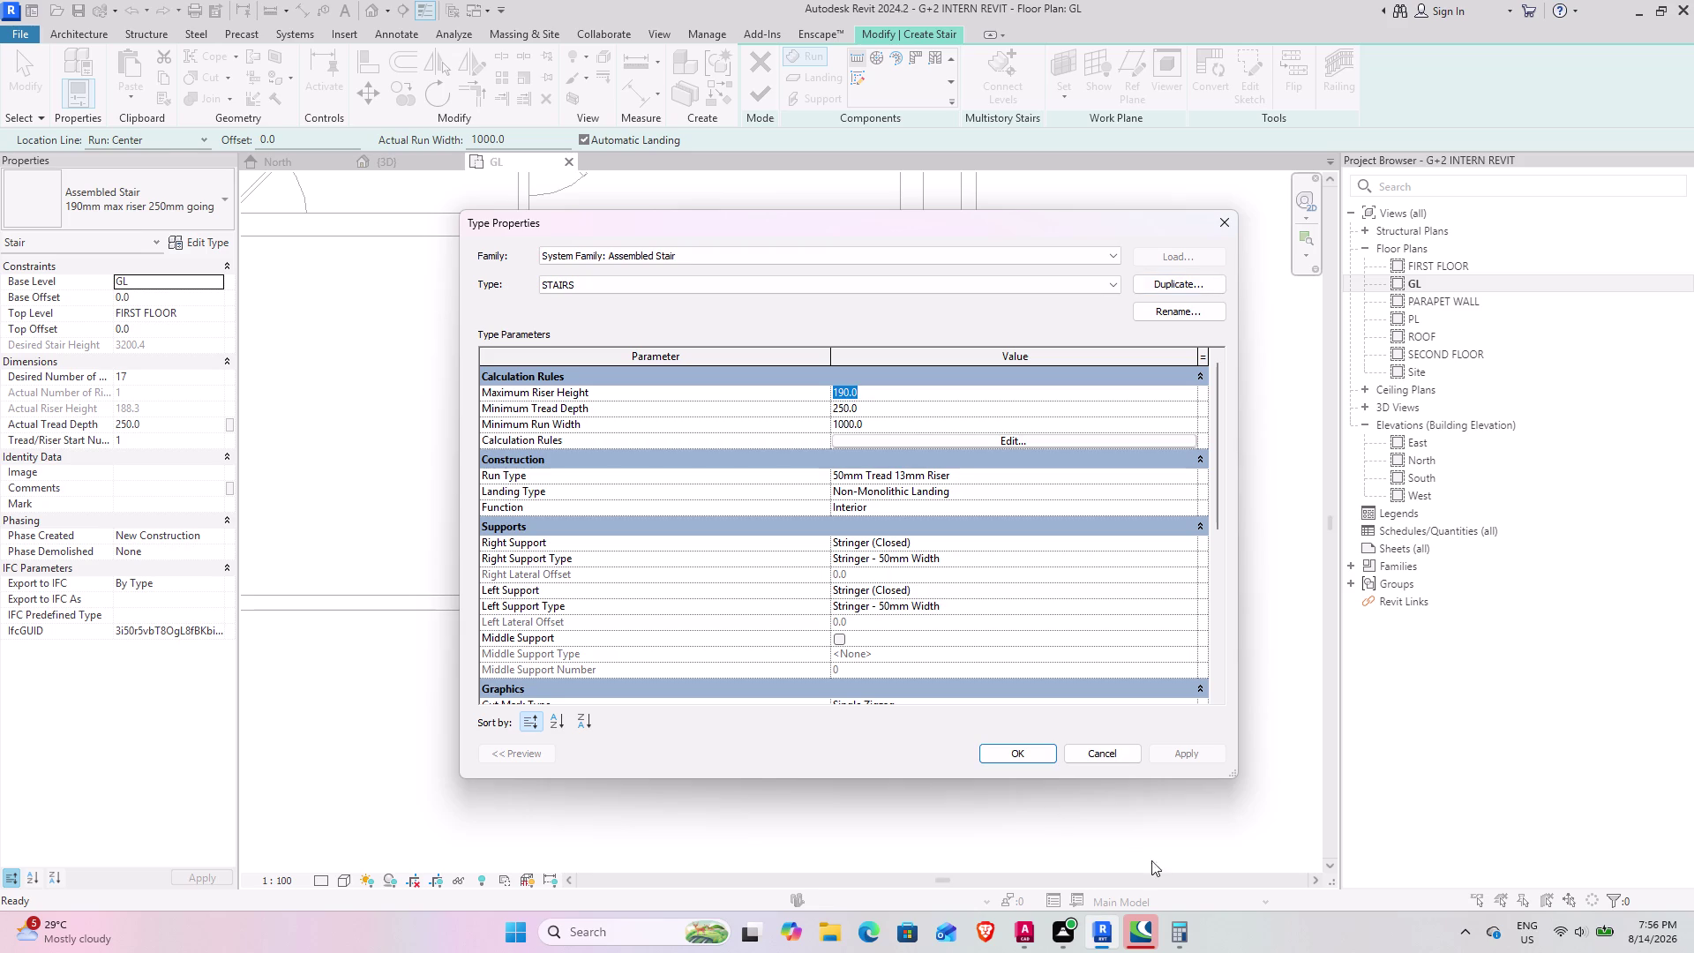
click(1178, 933)
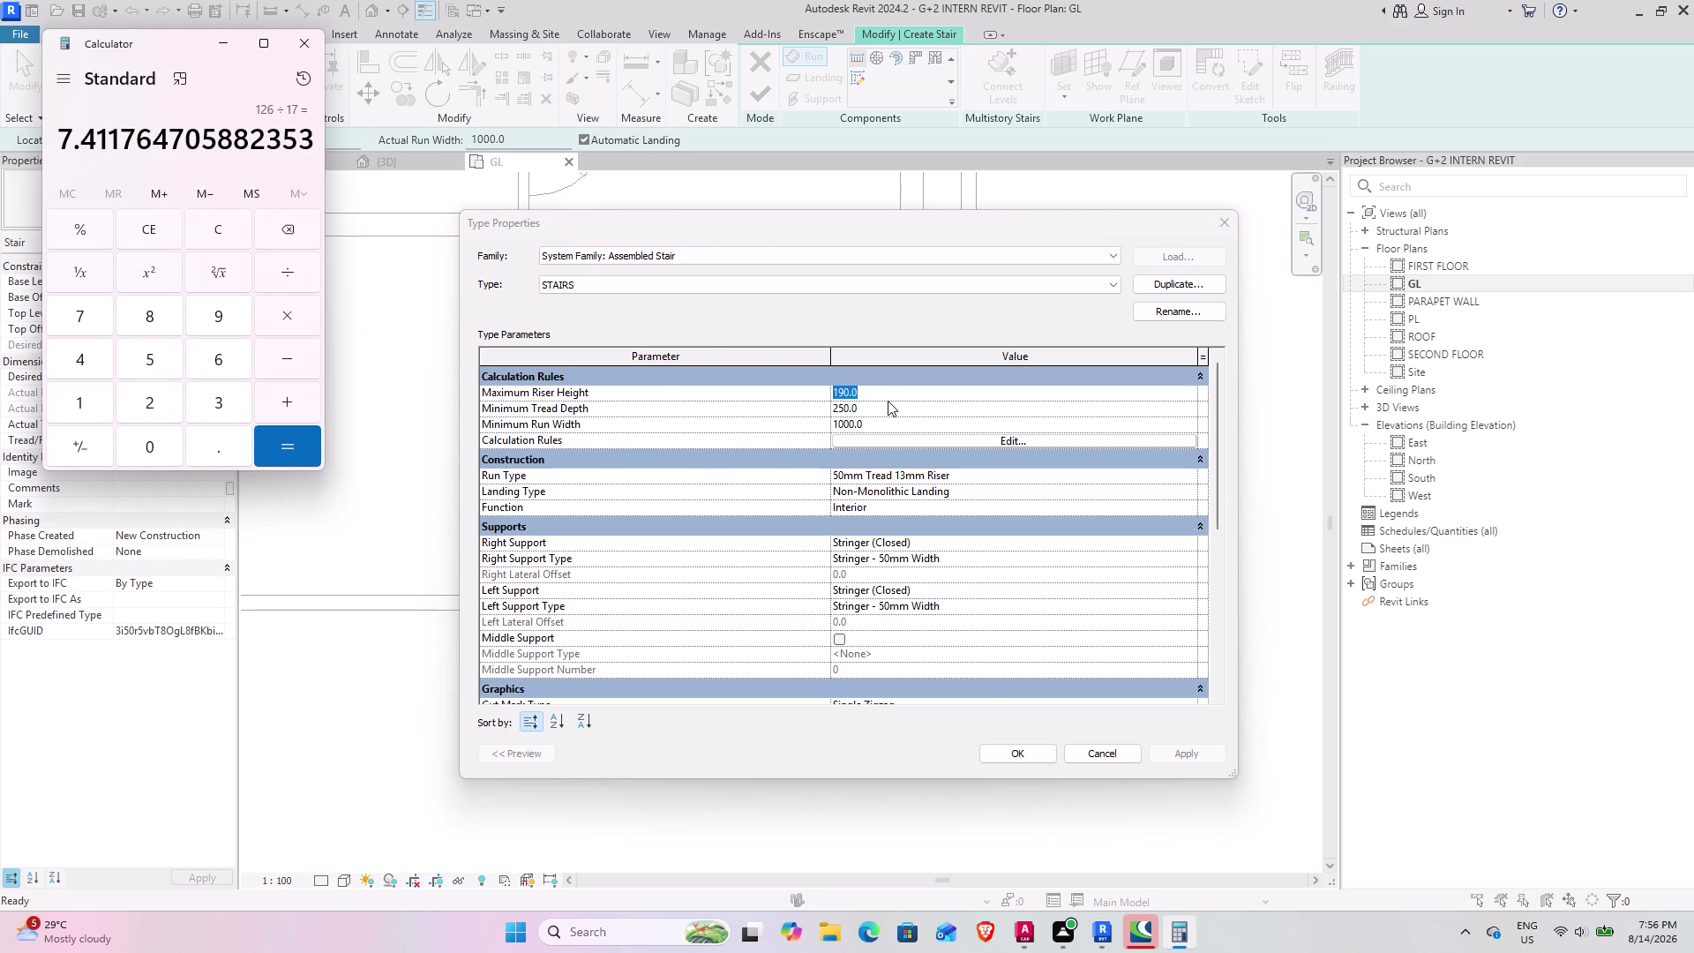
Divide 7.41 by 17 in Calculator and return to the STAIRS type properties.
text(7.41)
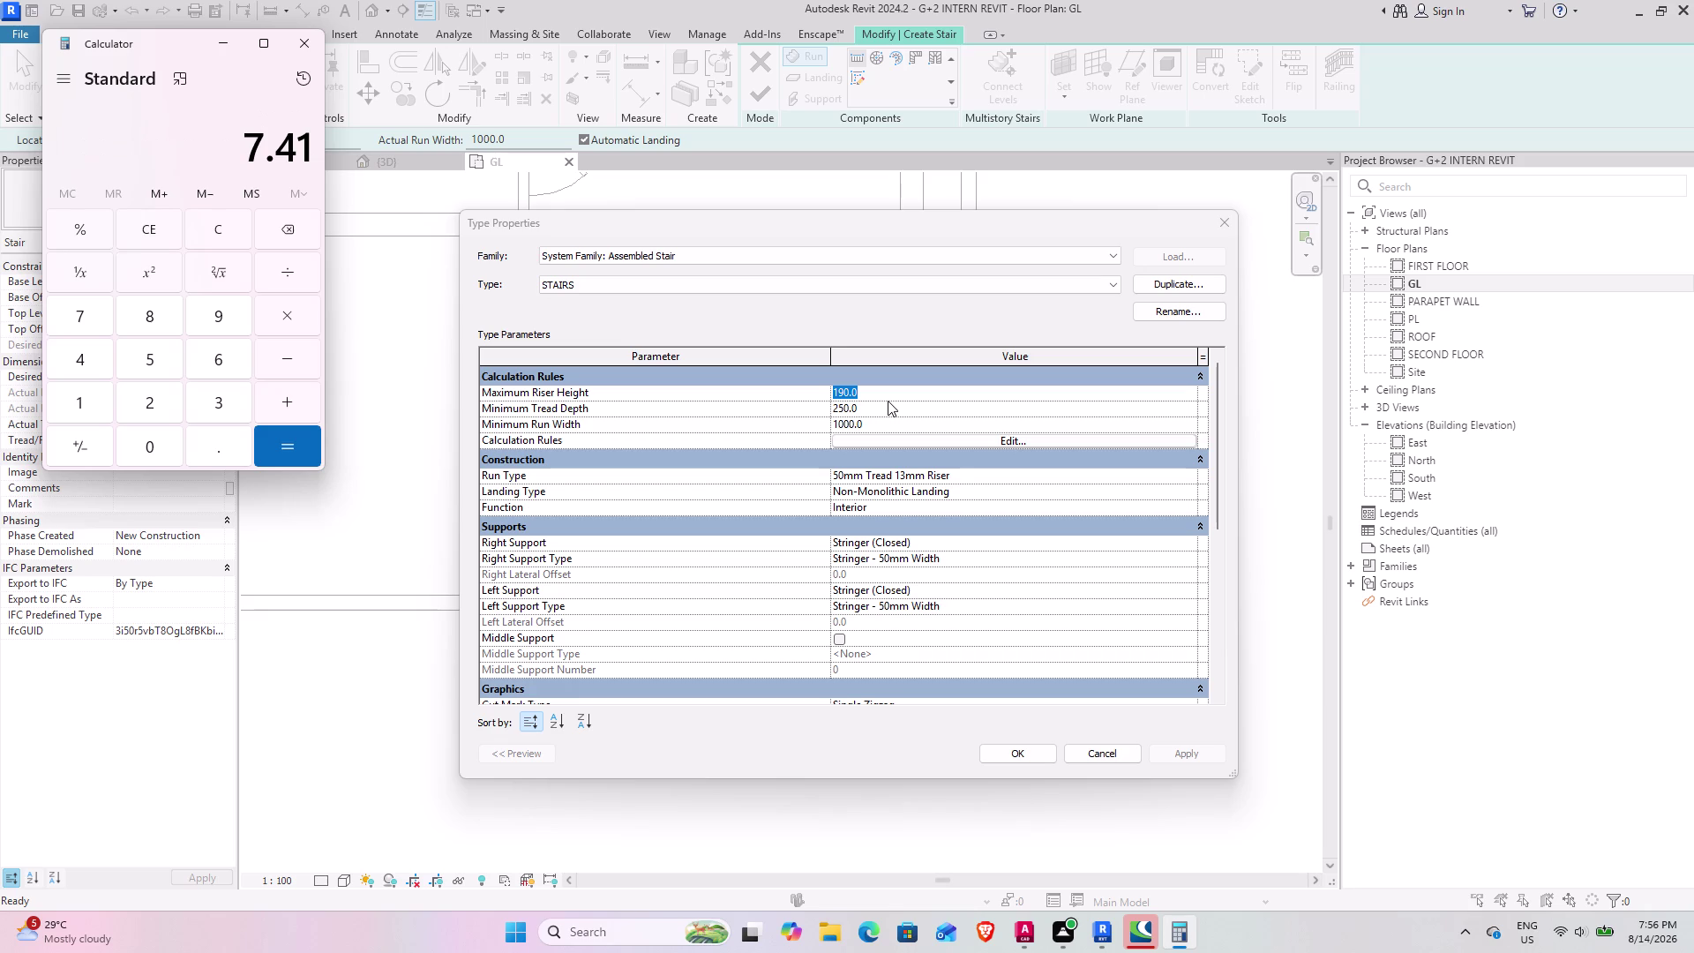
key(shift+quotedbl)
key(Return)
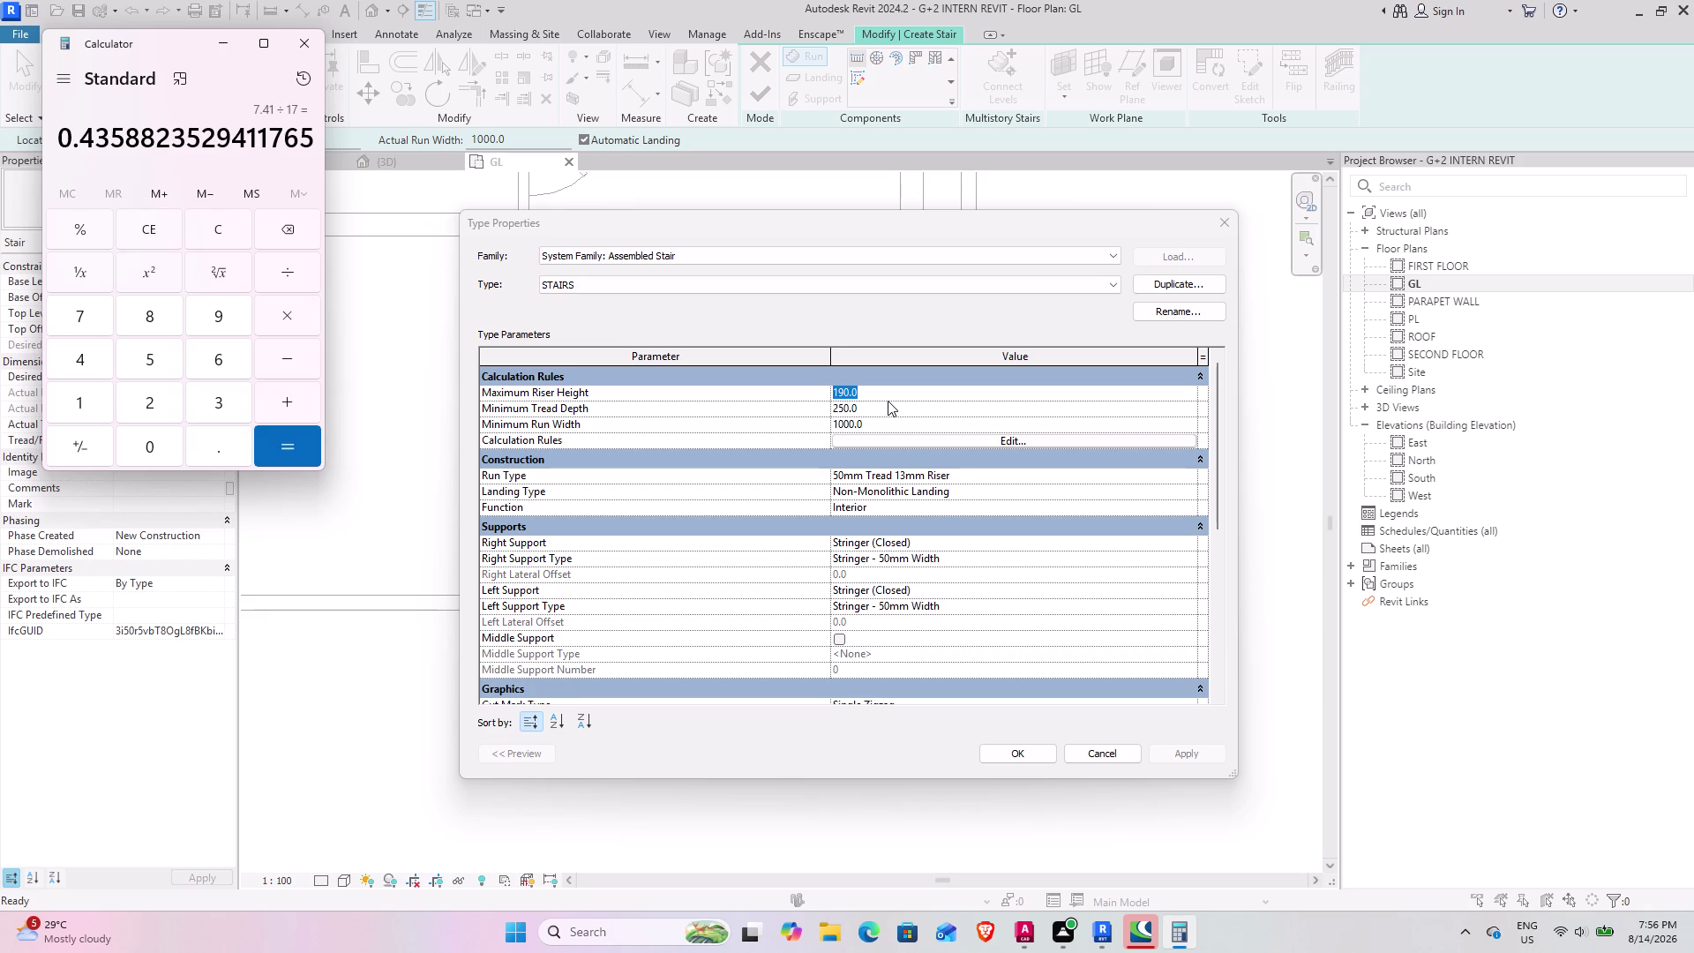
click(892, 396)
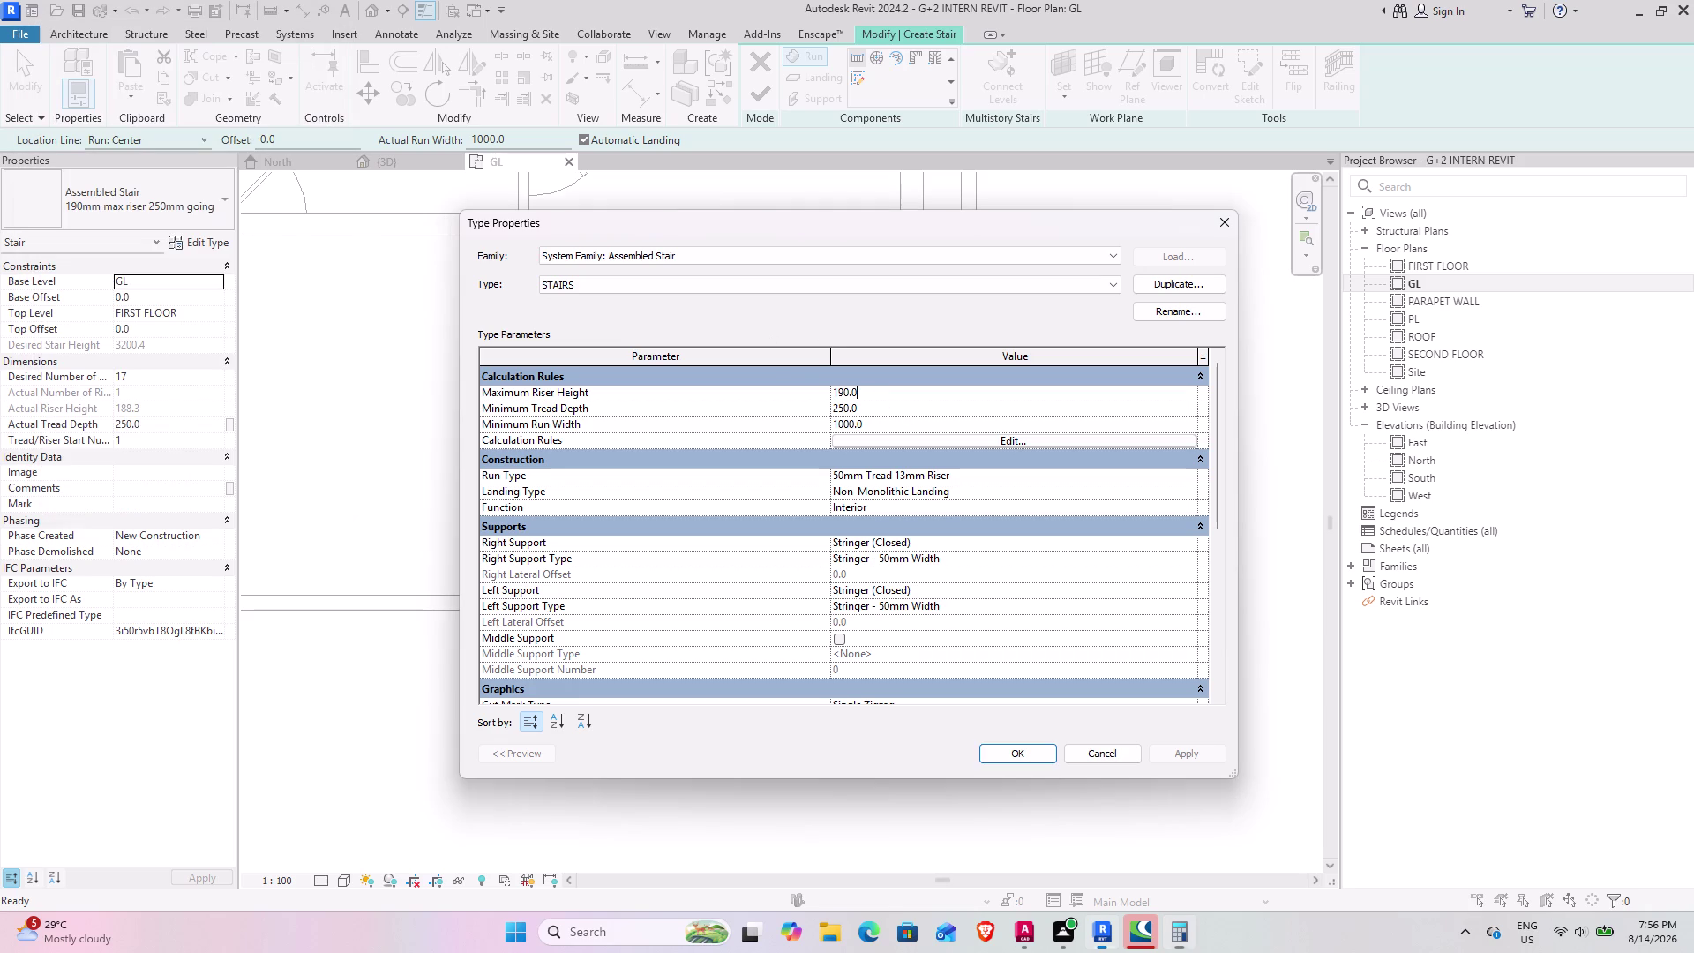
Enter 7.41" maximum riser, 9" minimum tread depth and 3' minimum run width for STAIRS.
drag(886, 393, 817, 393)
text(7.)
text(41")
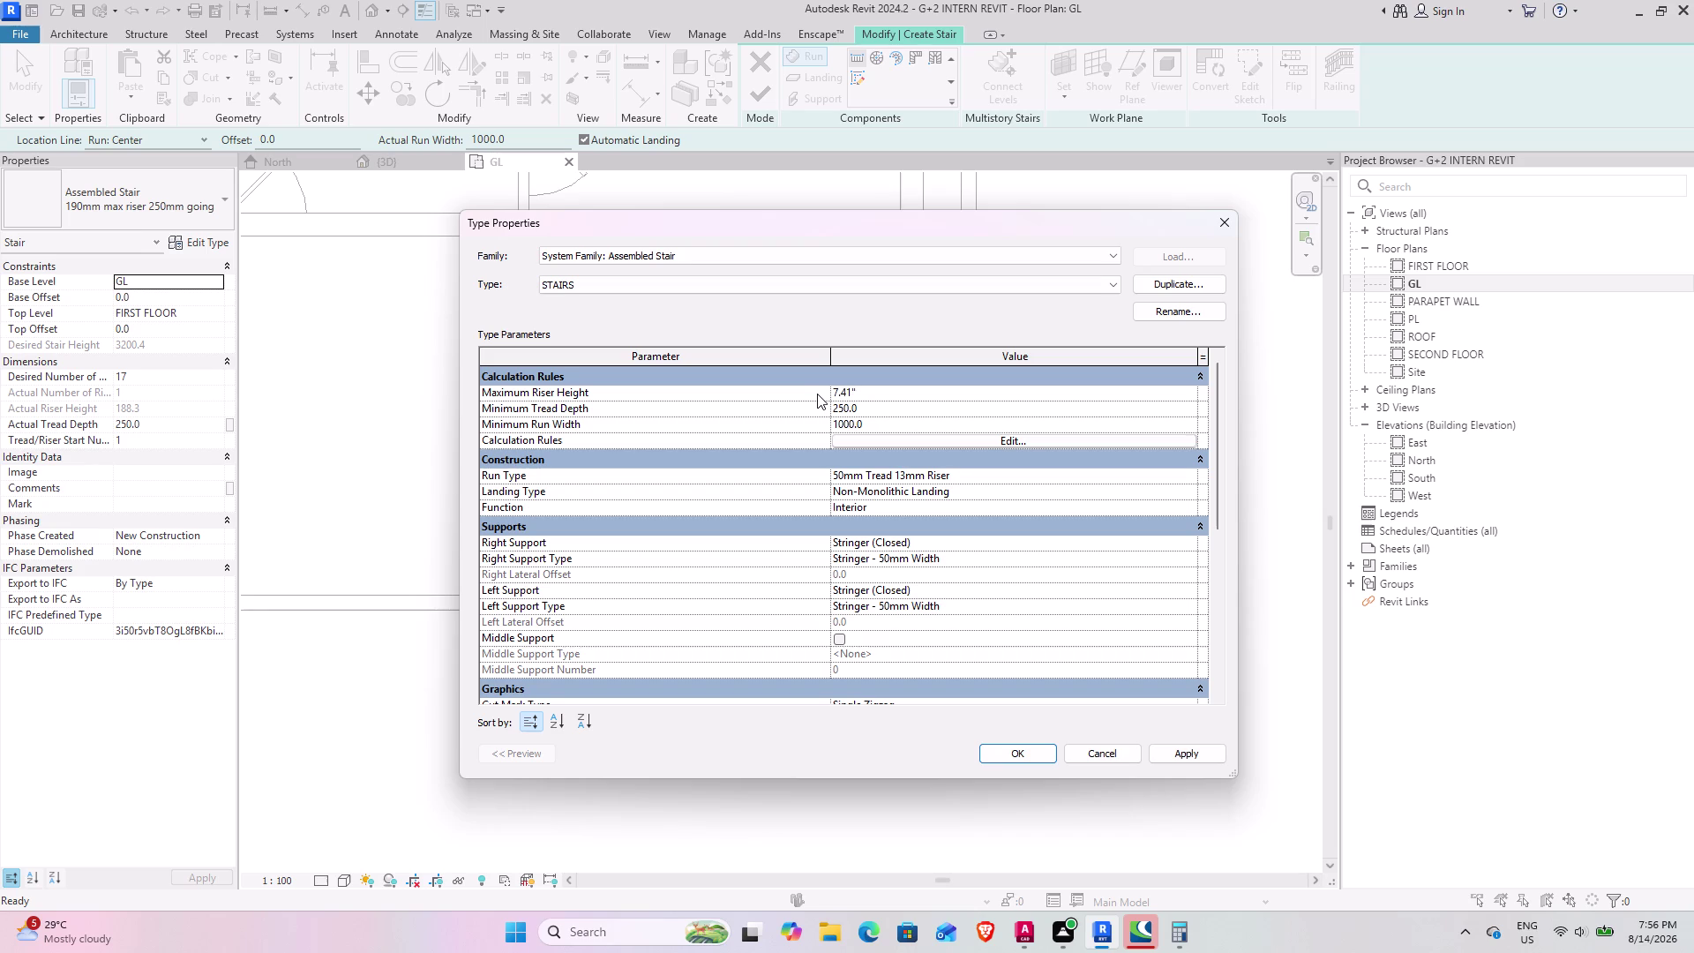
key(Return)
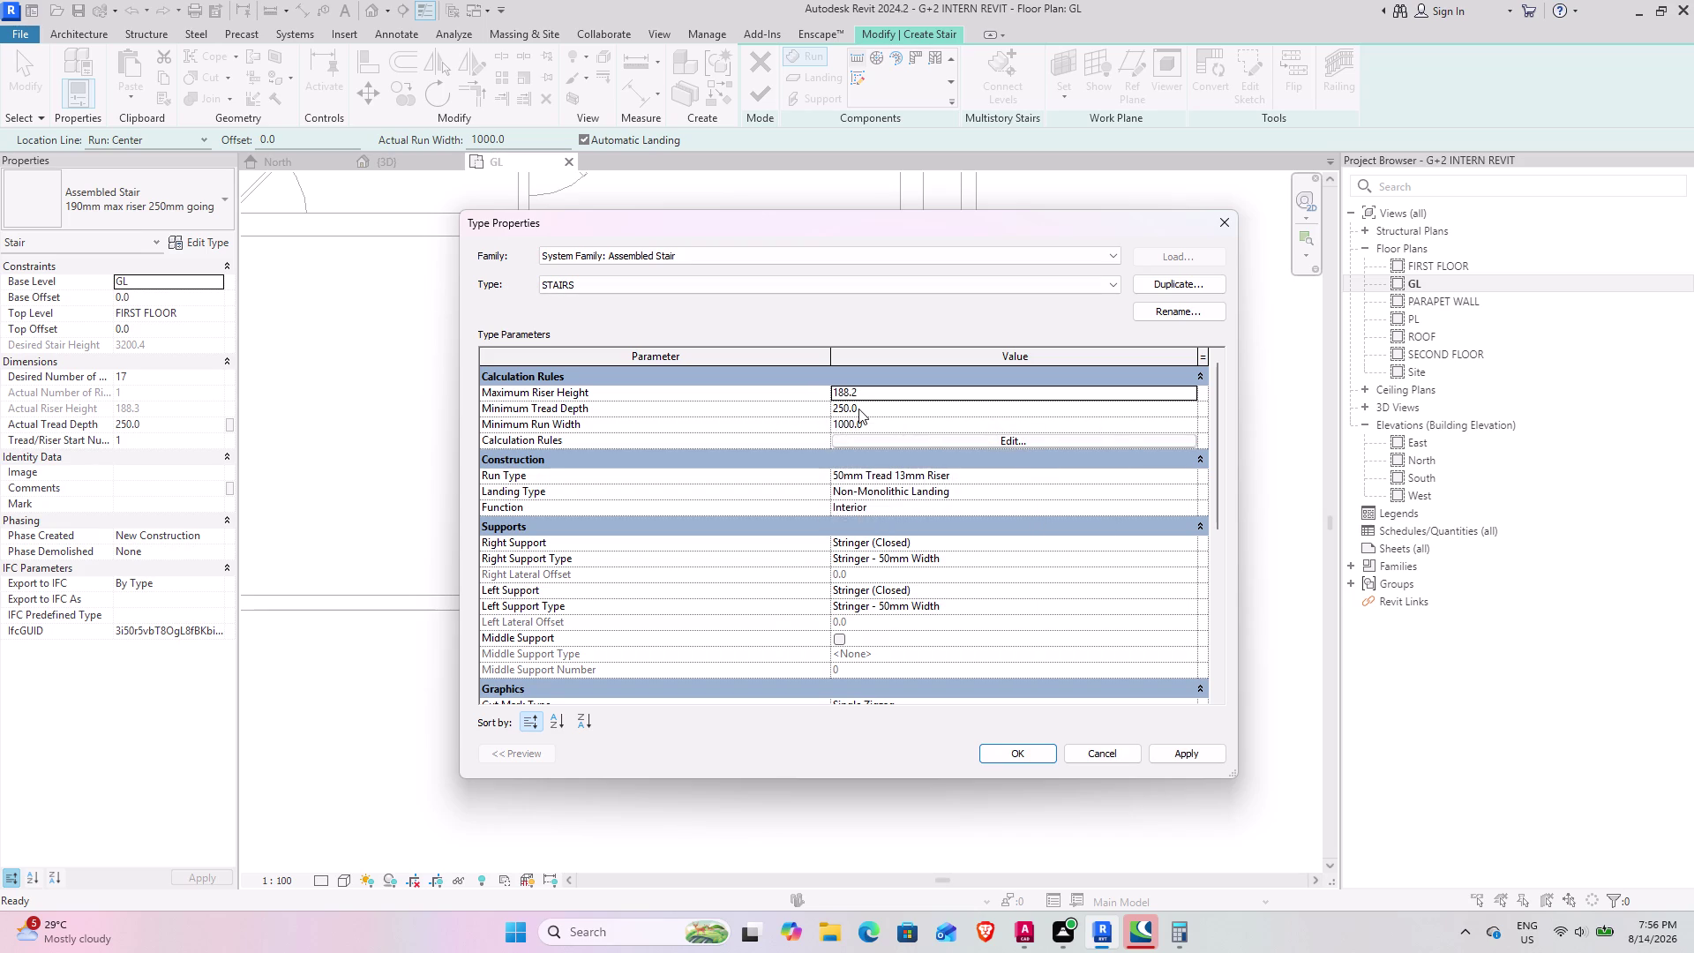
click(858, 409)
drag(859, 408, 750, 424)
key(9)
key(shift+quotedbl)
key(Return)
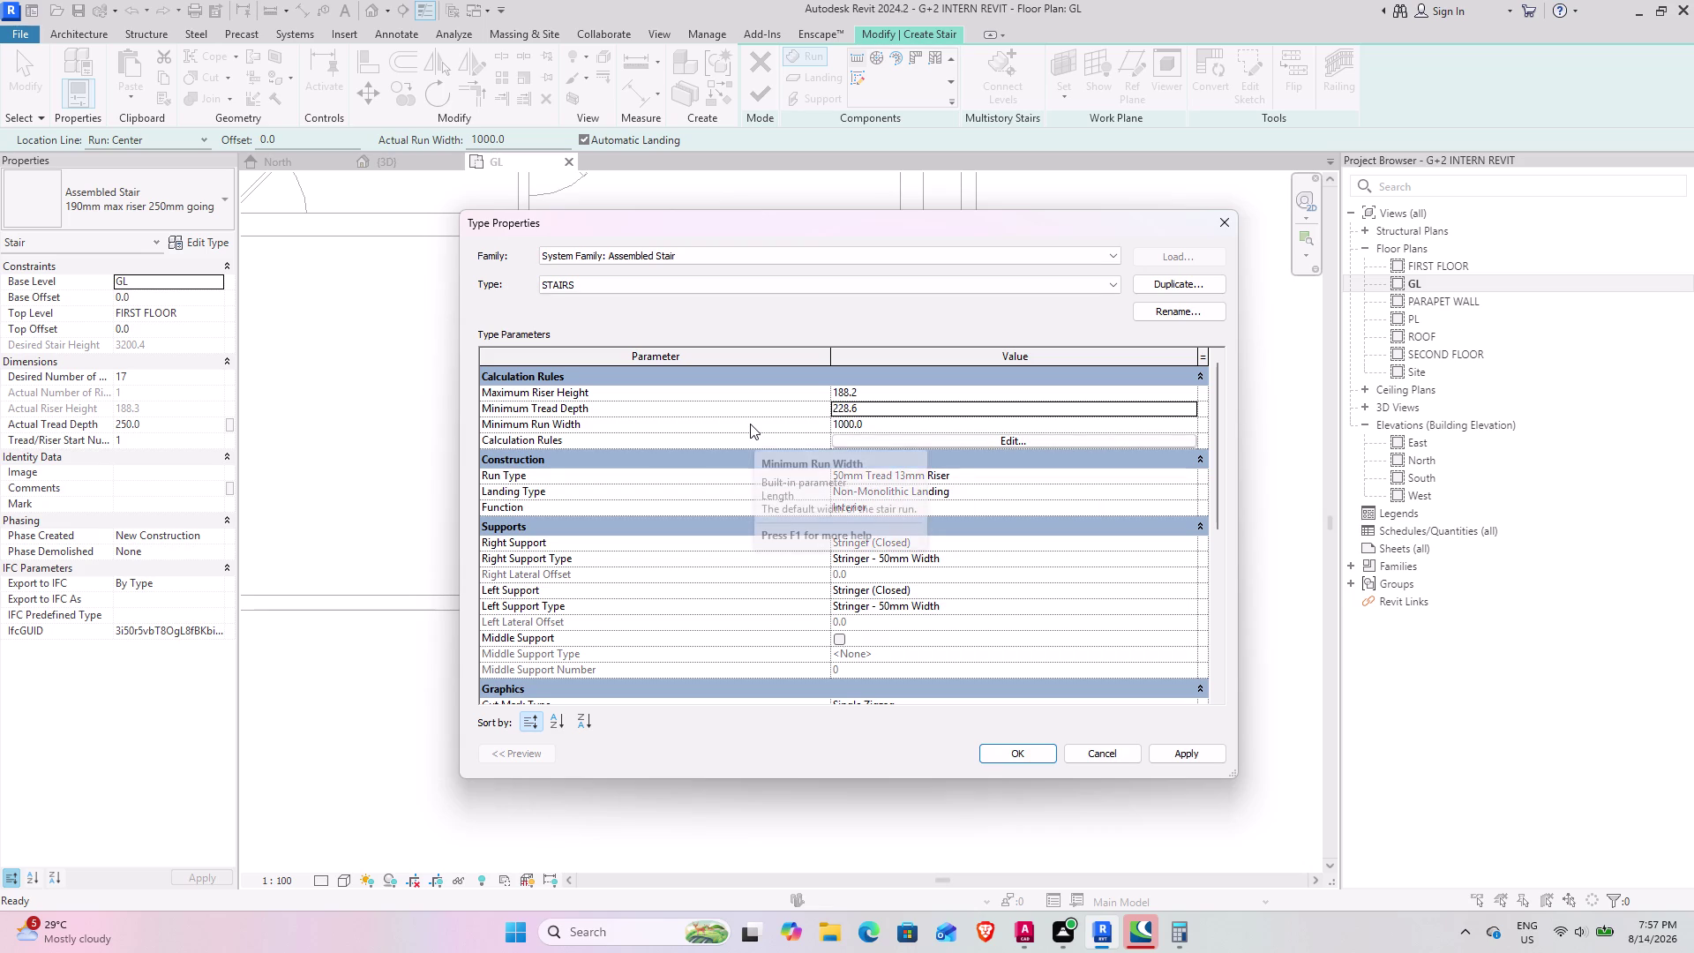
click(885, 430)
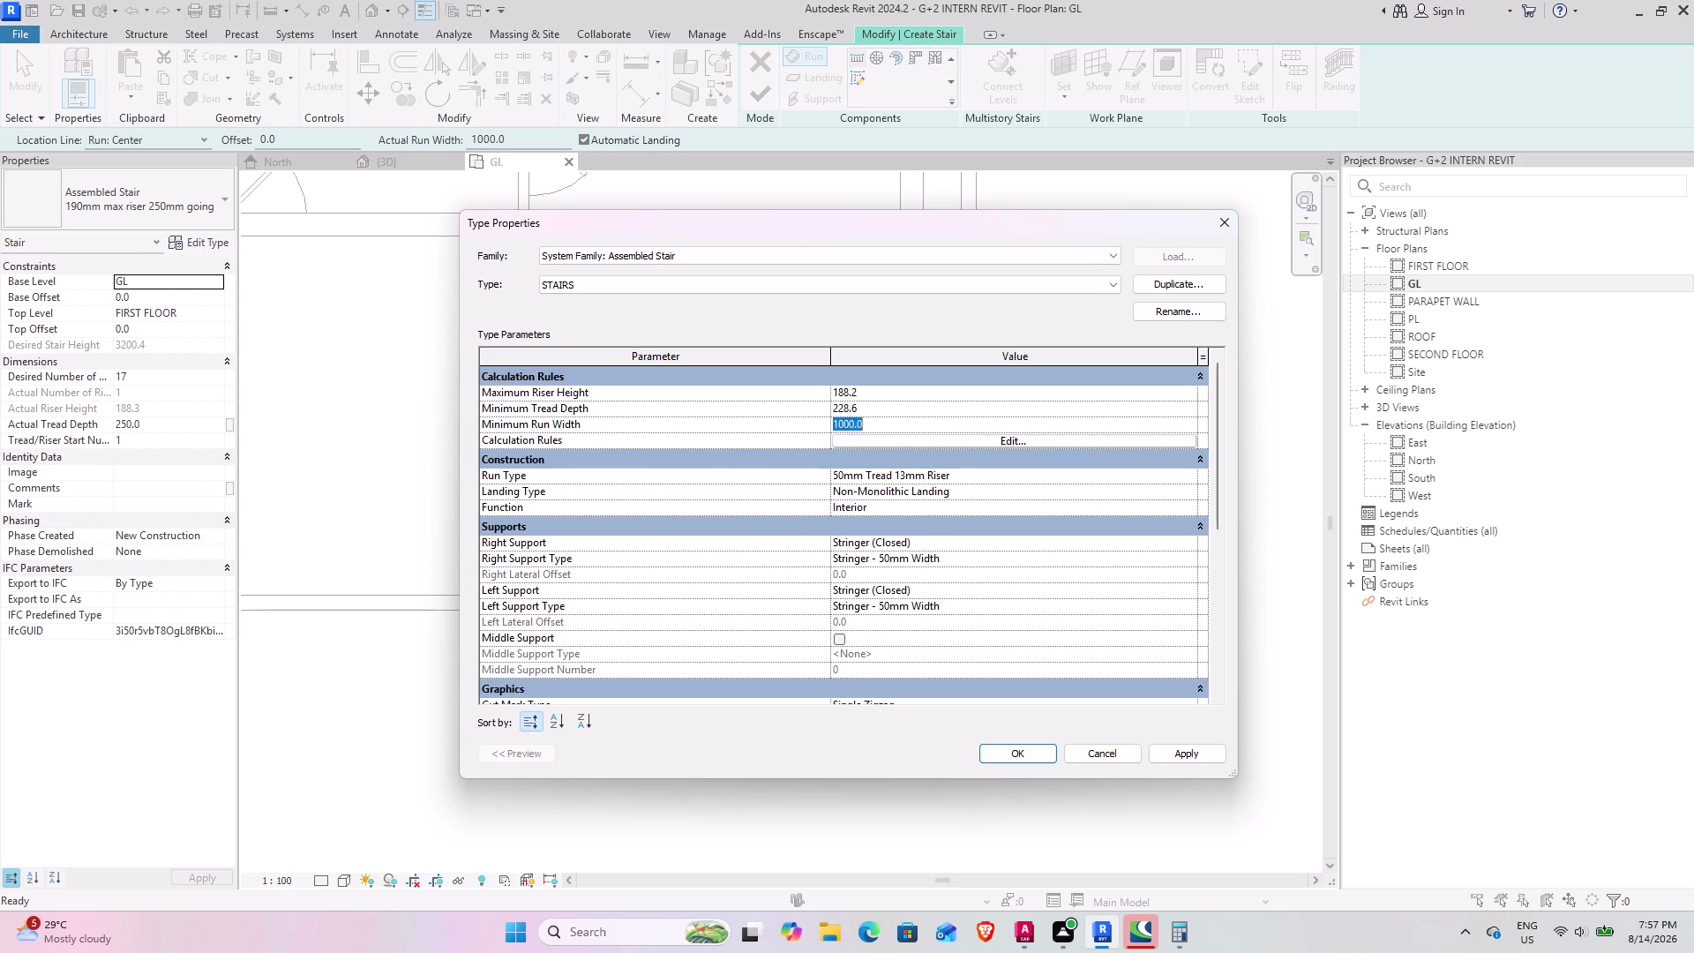
text(3')
key(Return)
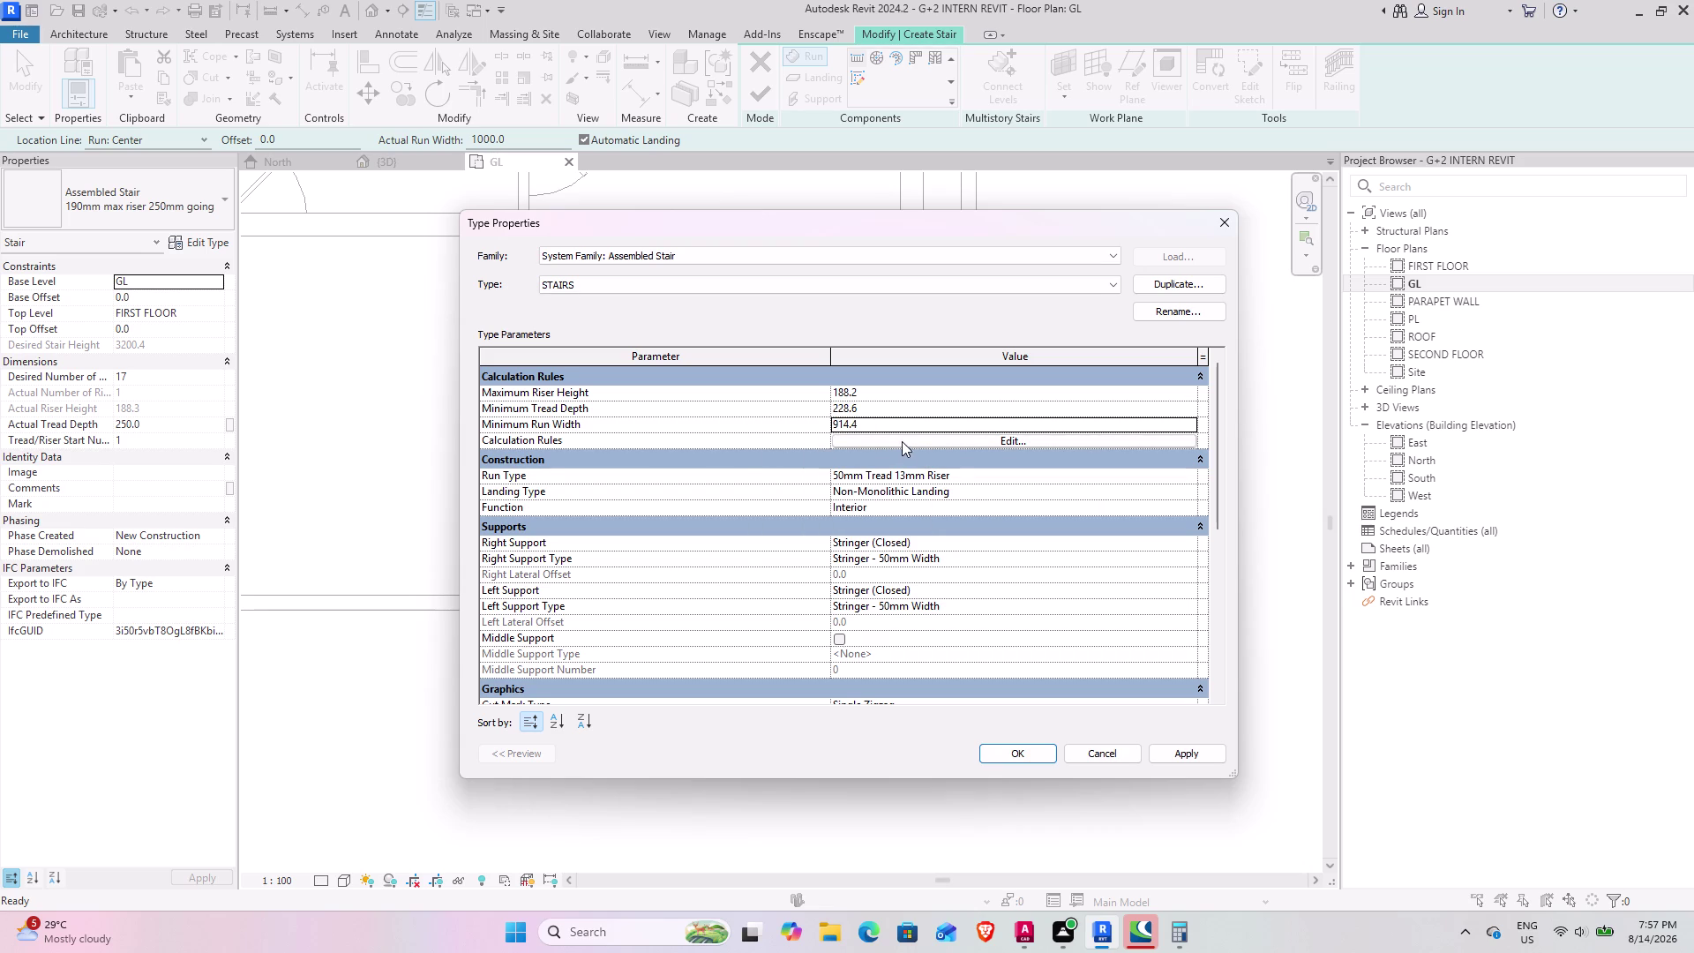
Review the calculation rules and landing type properties, then accept the STAIRS type.
click(906, 438)
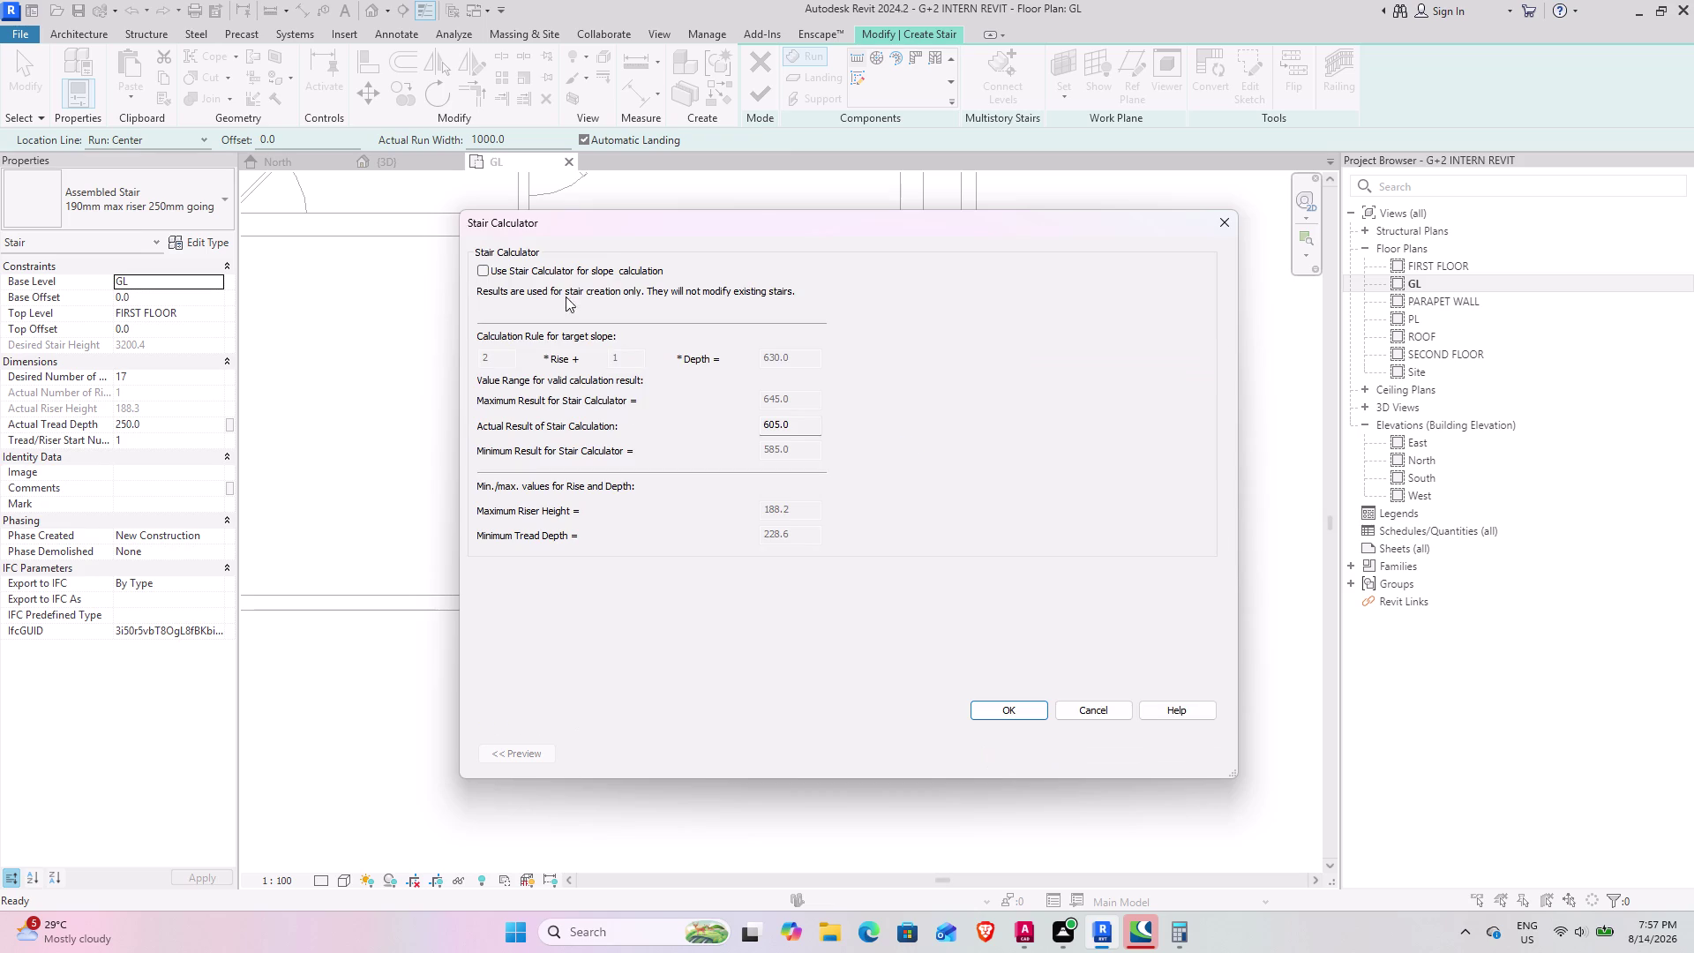
click(1113, 718)
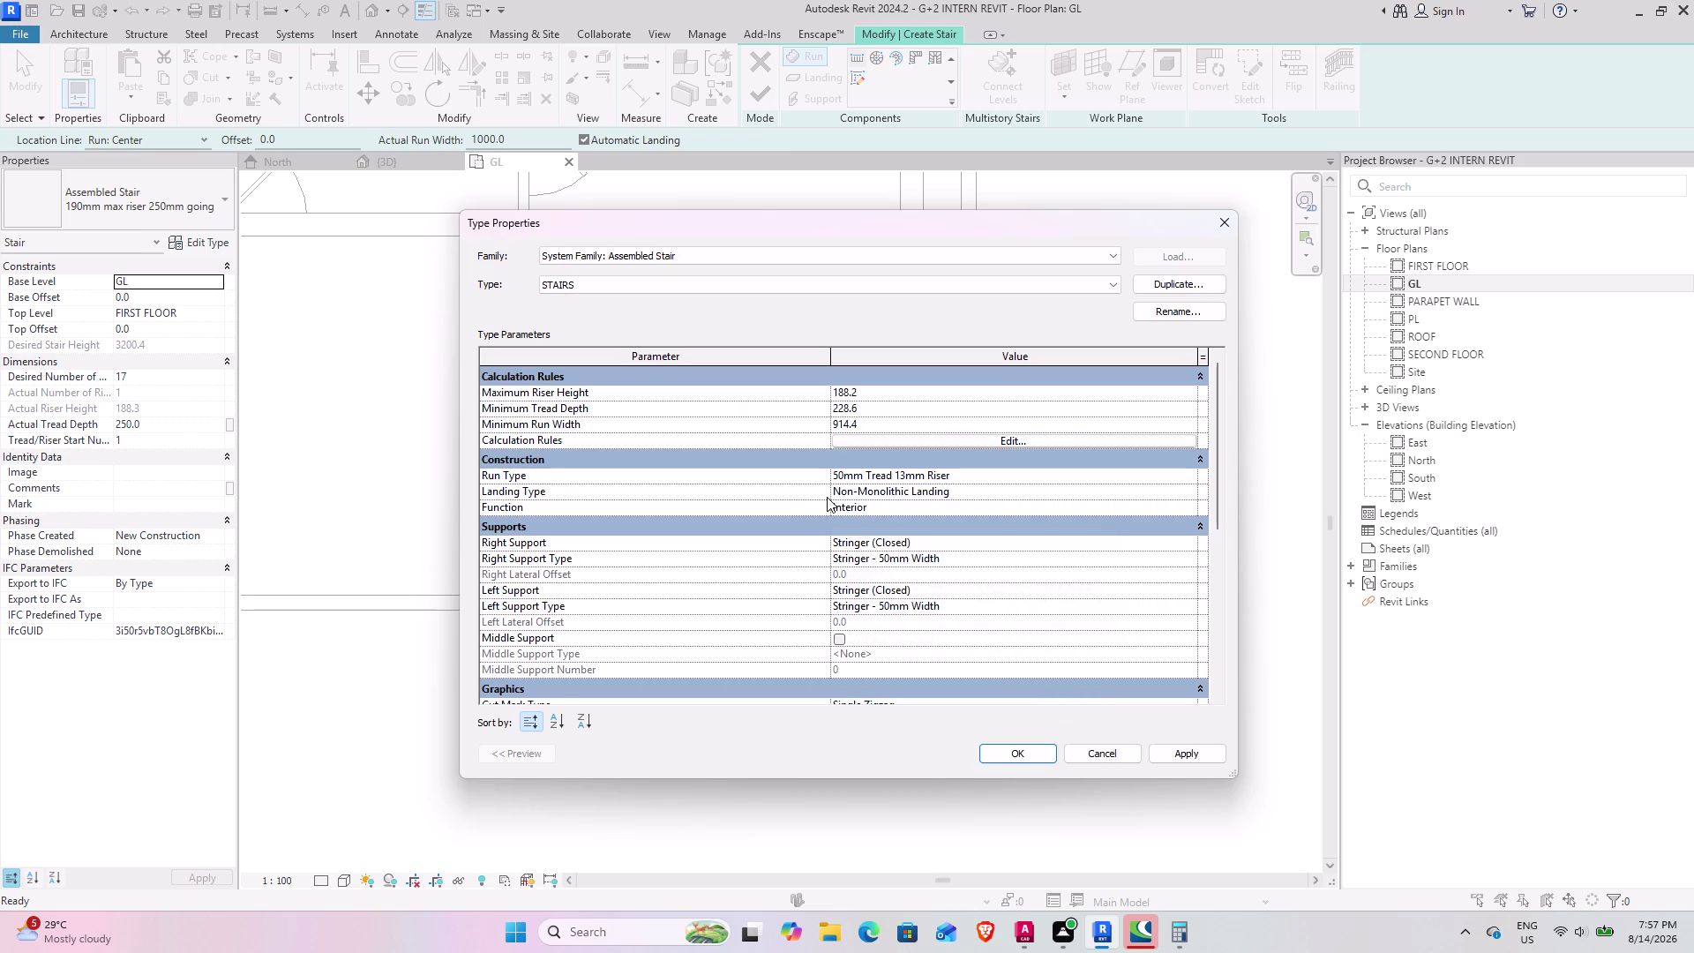
click(1182, 492)
click(1183, 492)
click(1191, 489)
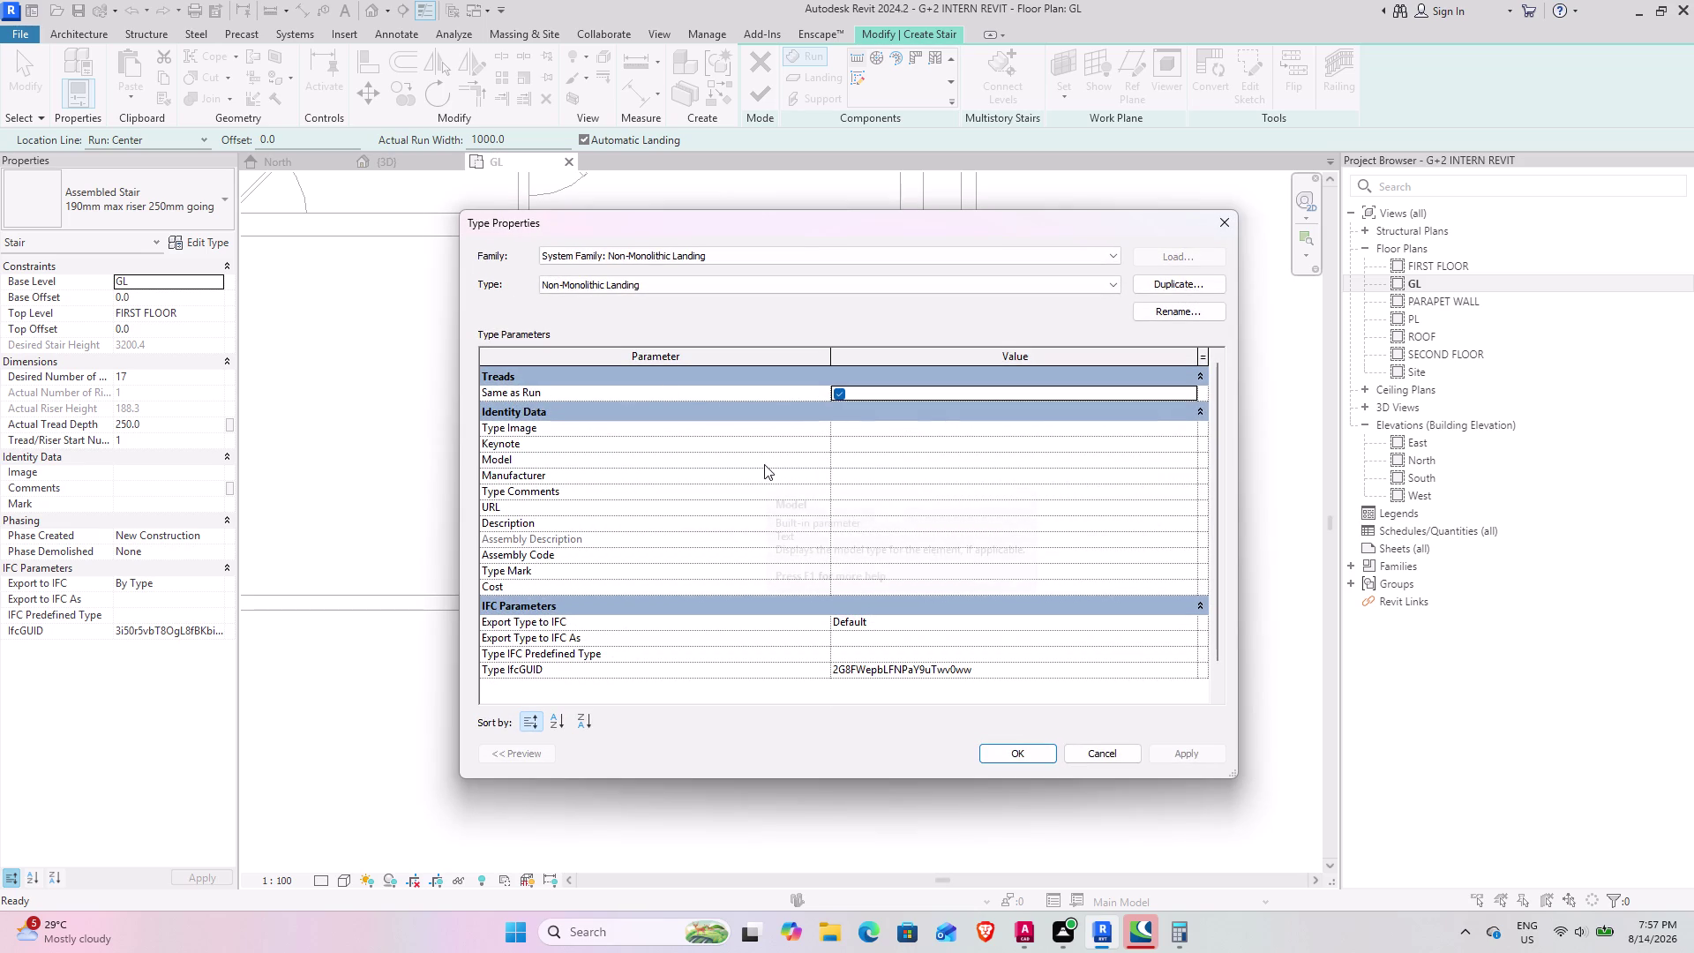
scroll(down, 3)
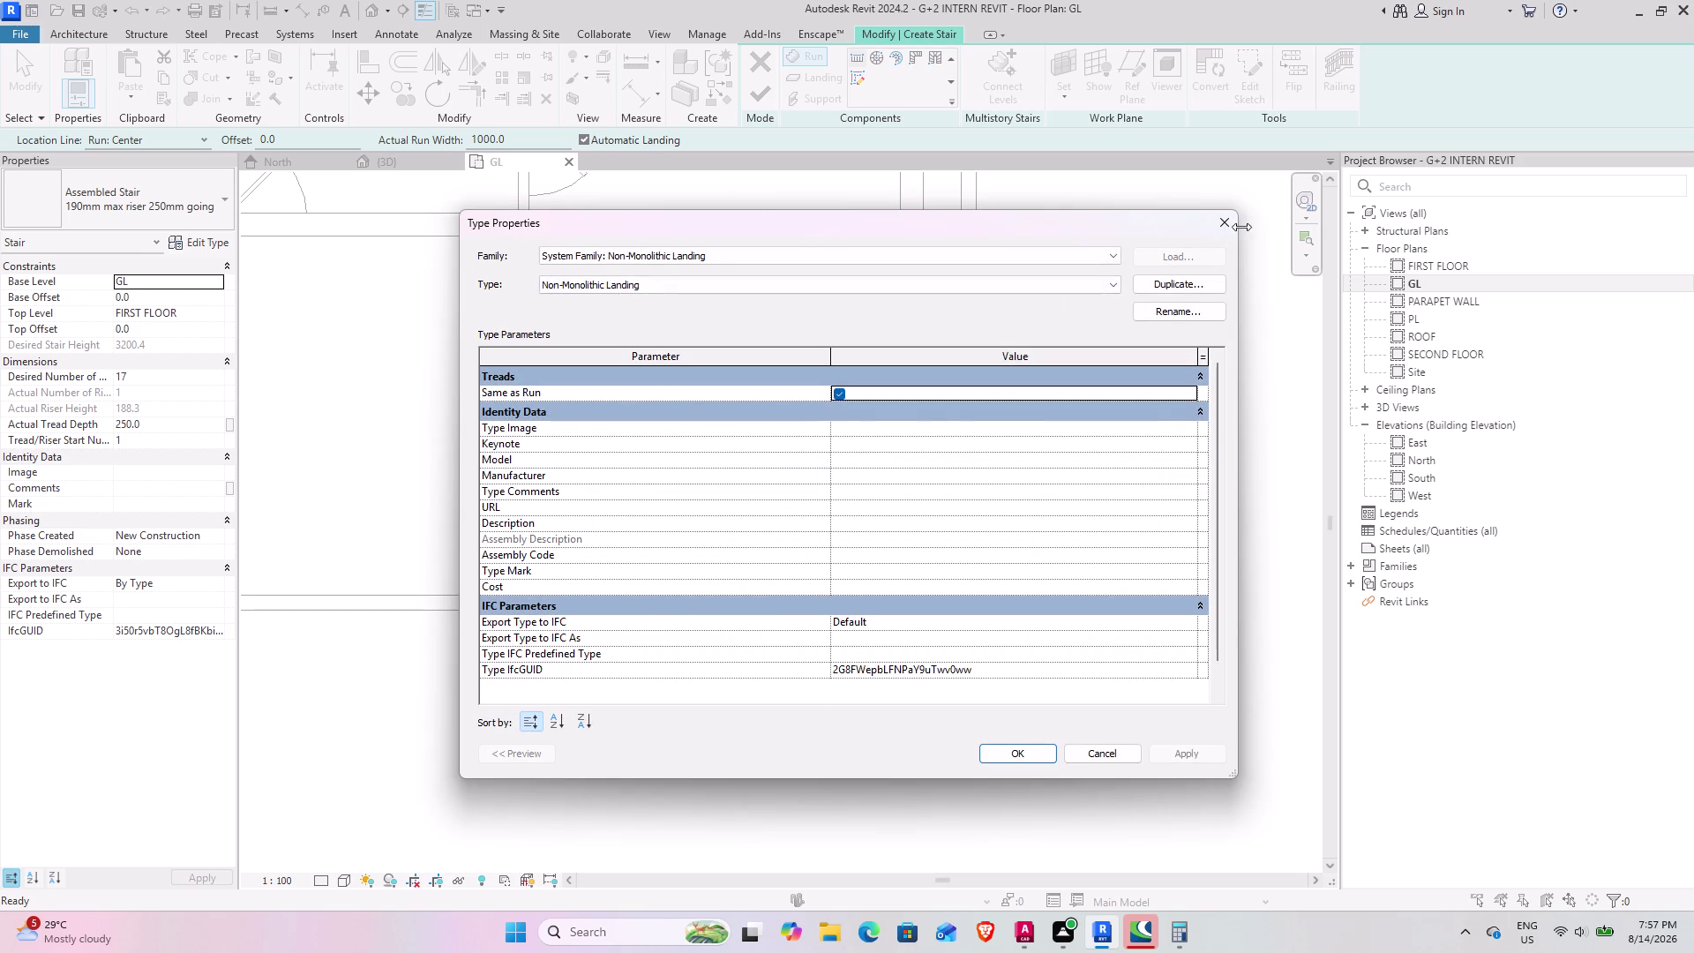
click(1231, 225)
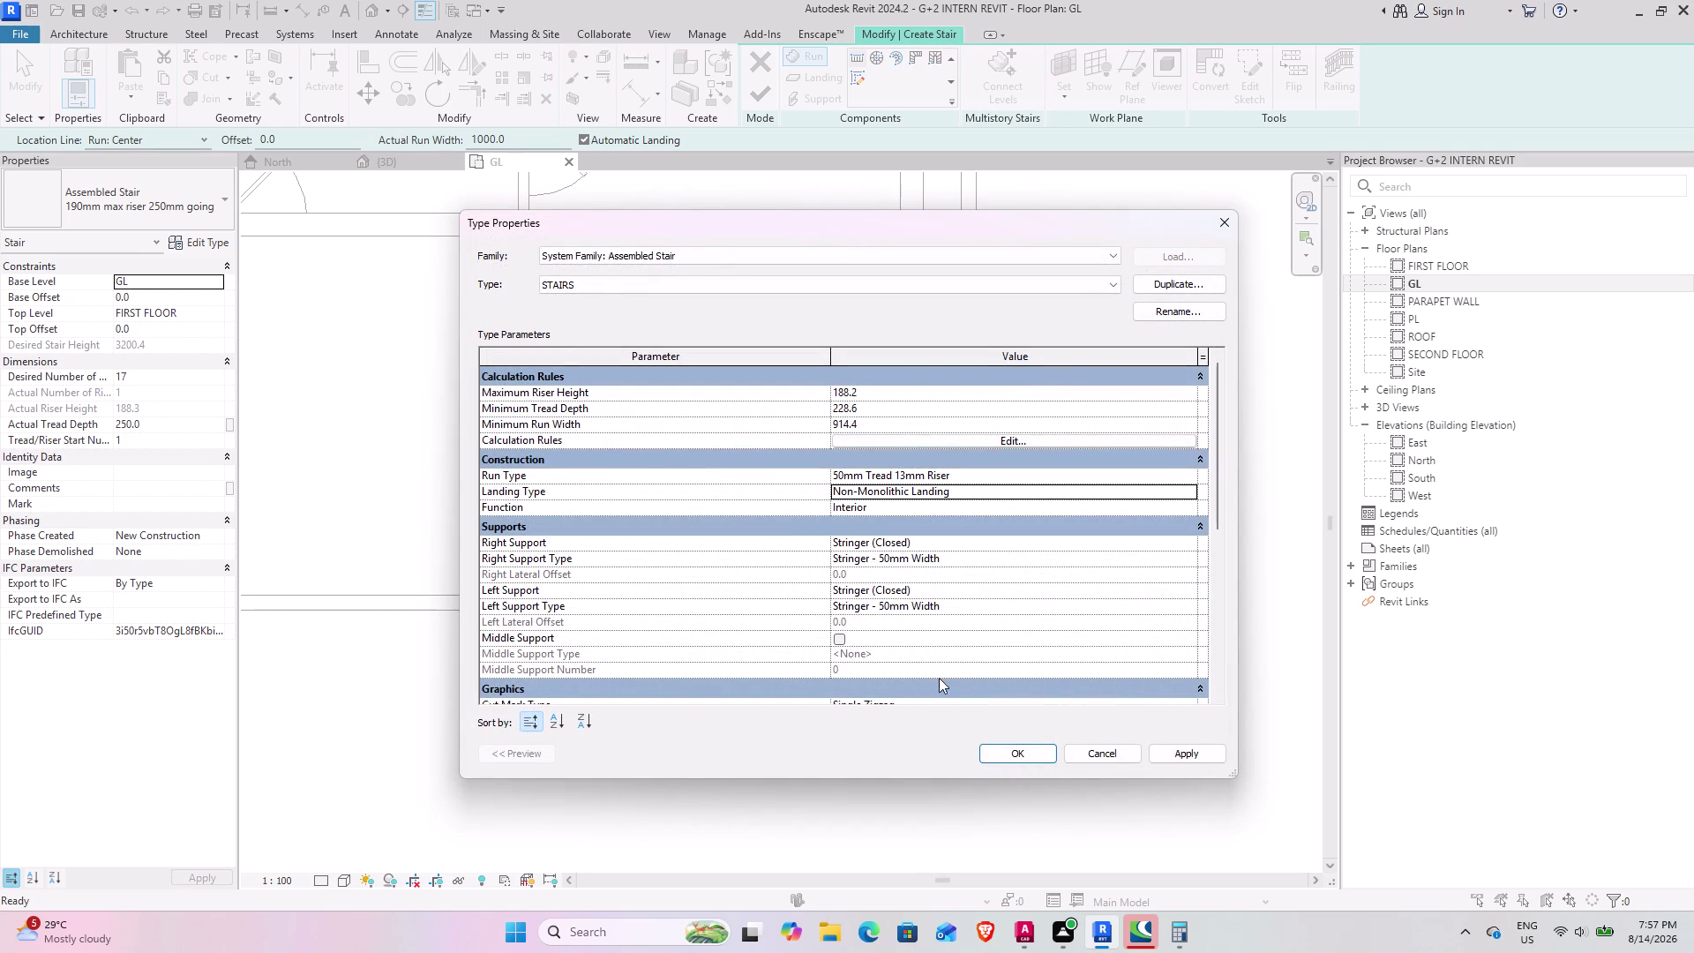
scroll(down, 3)
click(1192, 761)
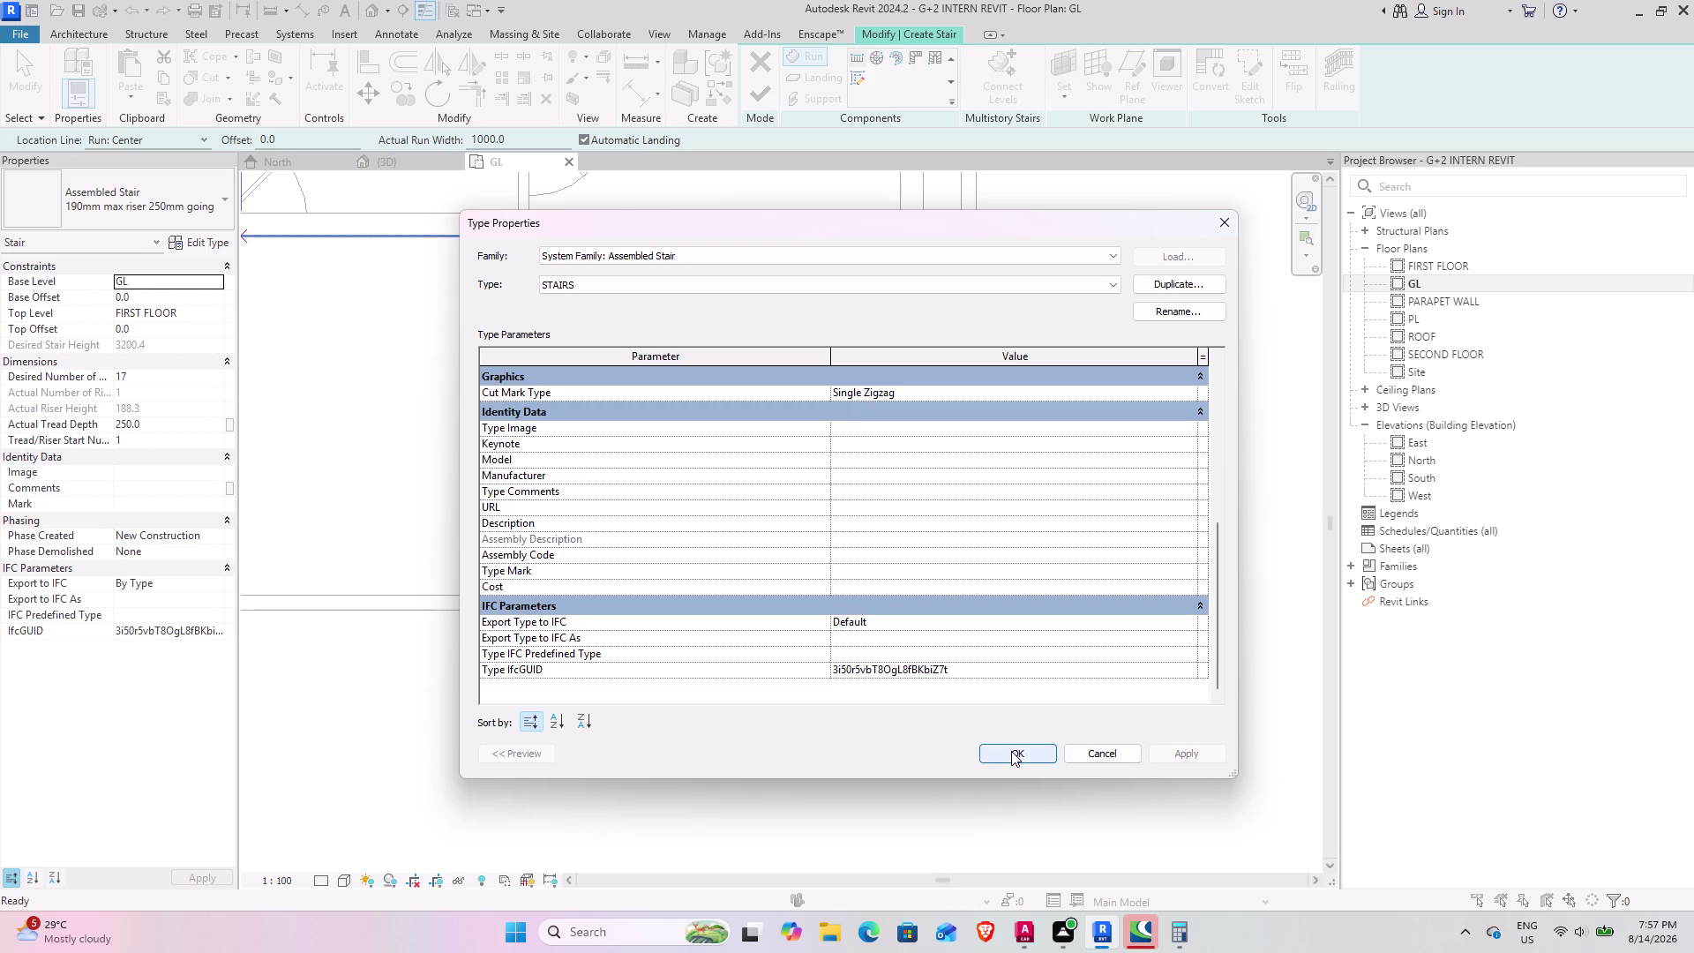
click(1011, 751)
click(175, 196)
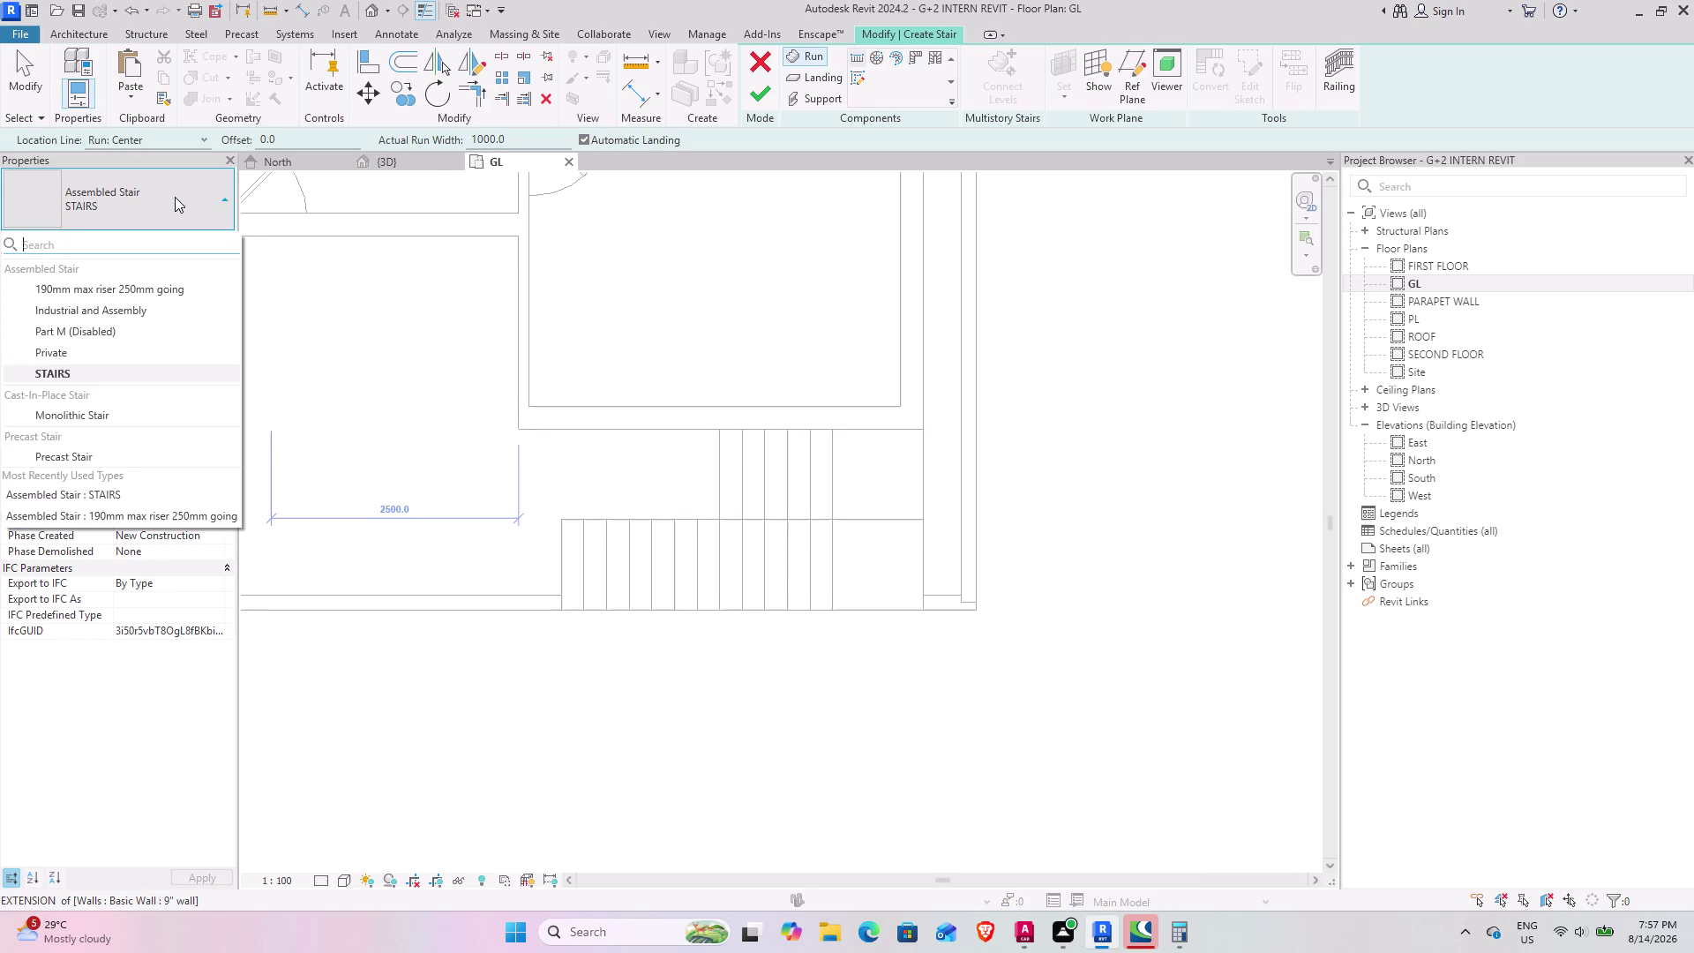
Switch to Monolithic Stair with 17 desired risers and dismiss the riser height warning.
click(81, 417)
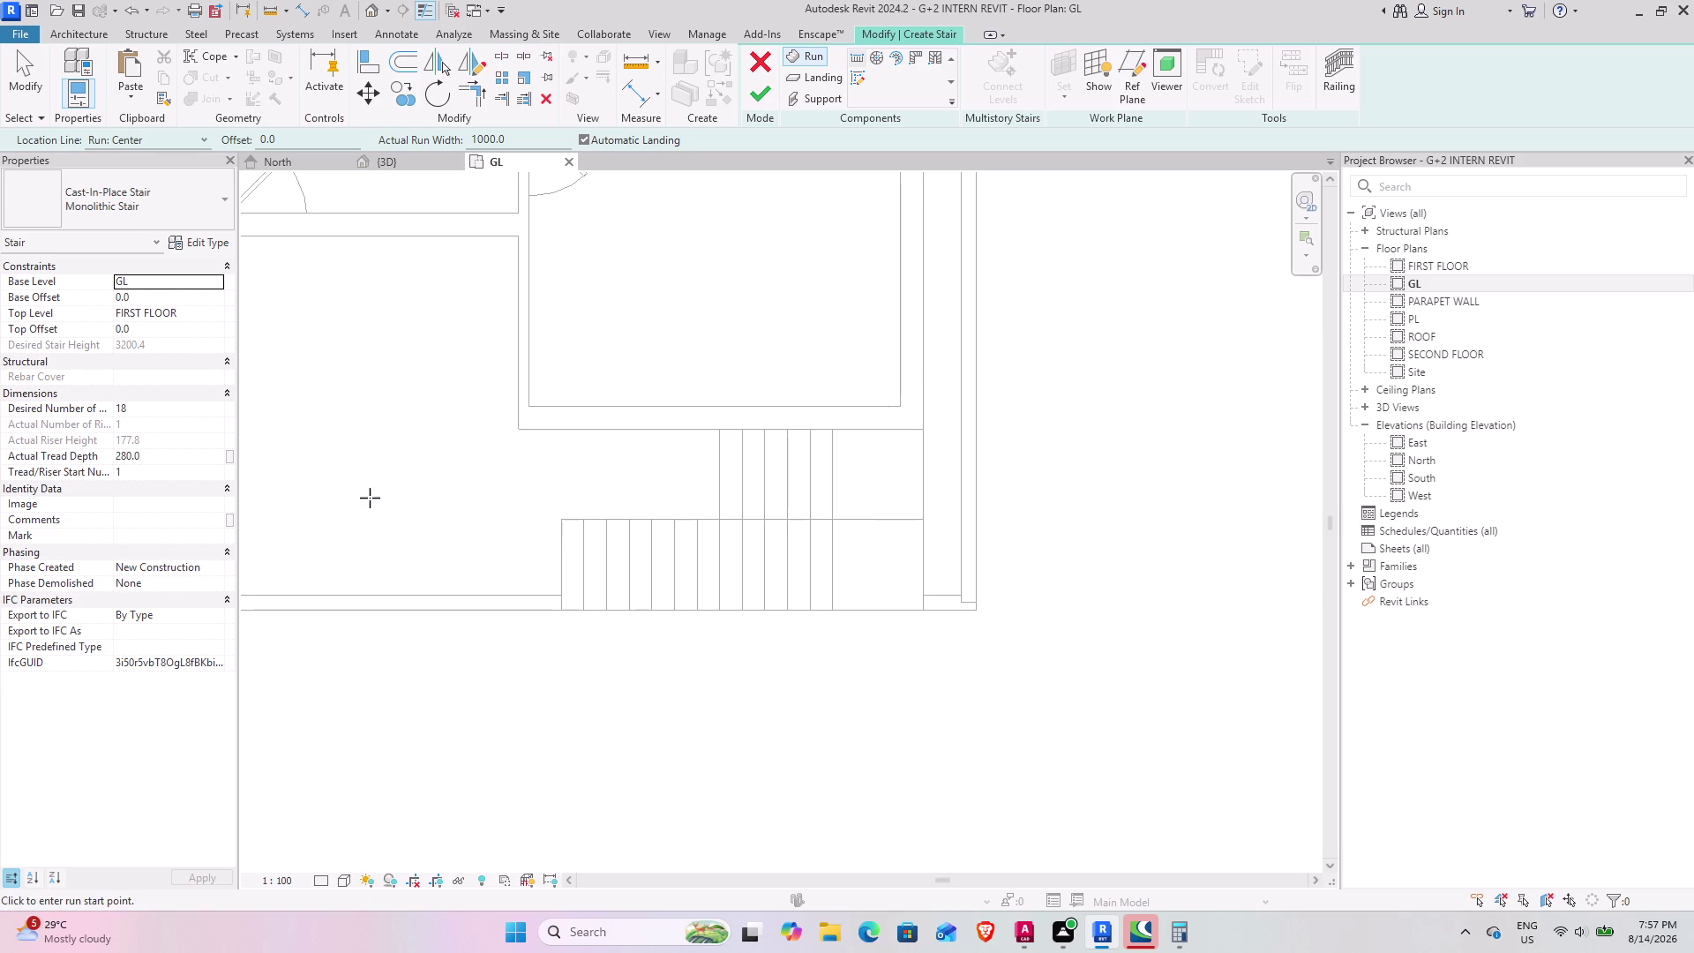
click(174, 404)
text(17)
key(Return)
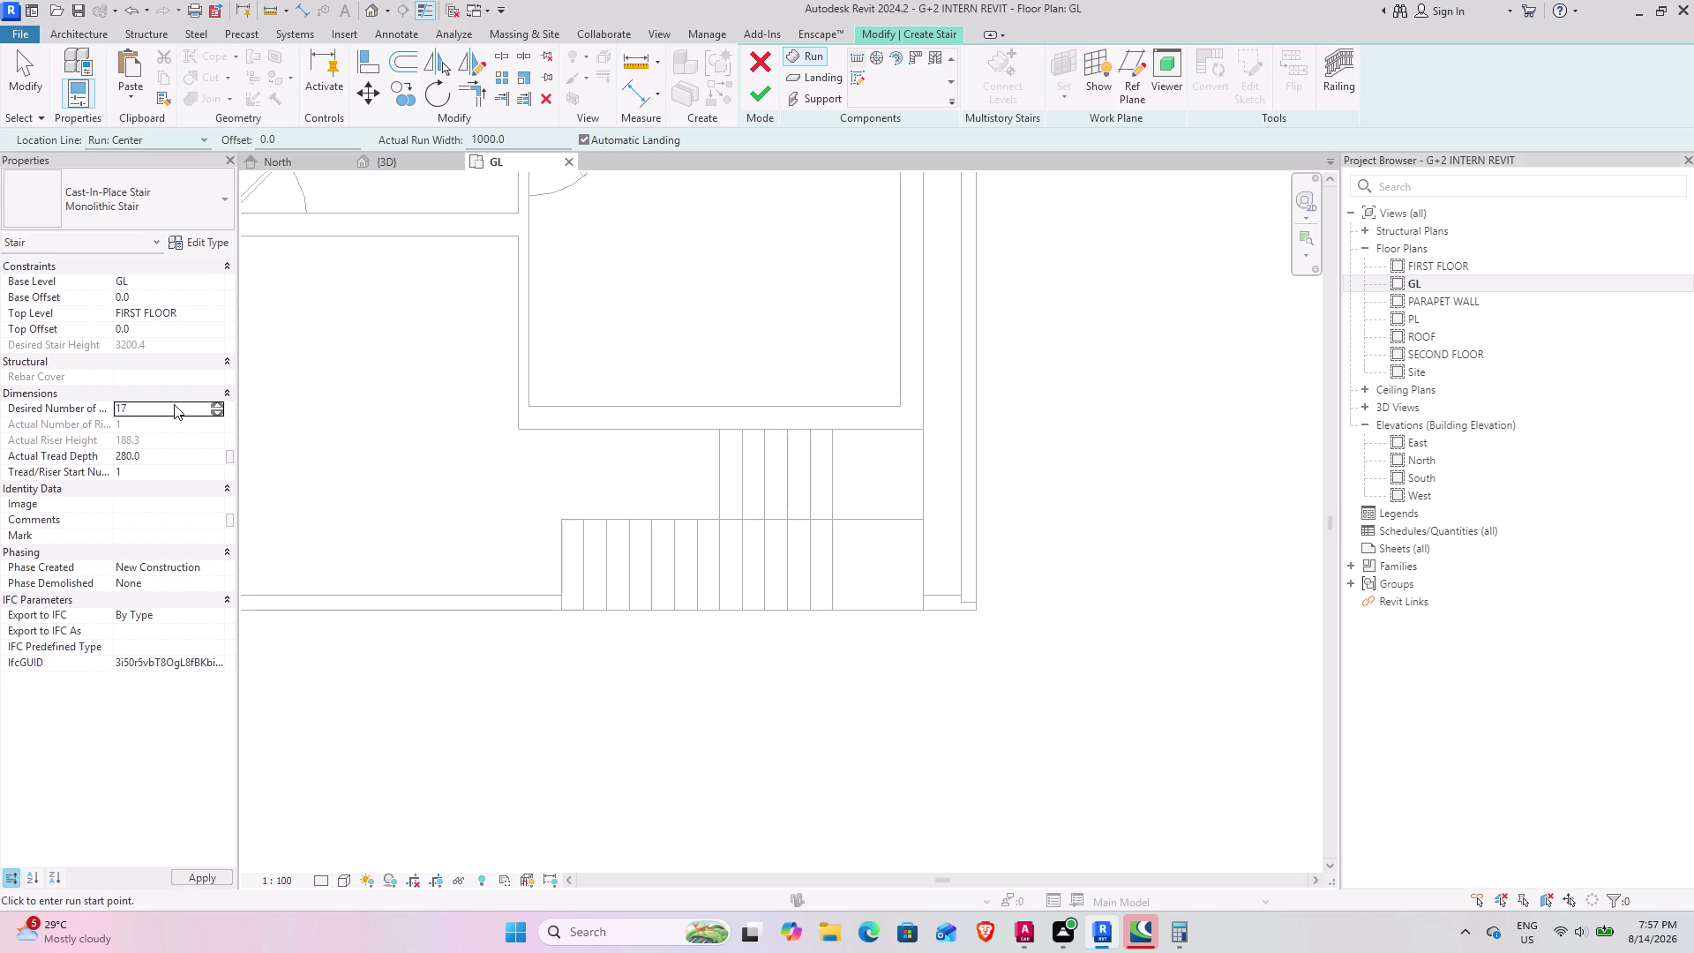
click(192, 243)
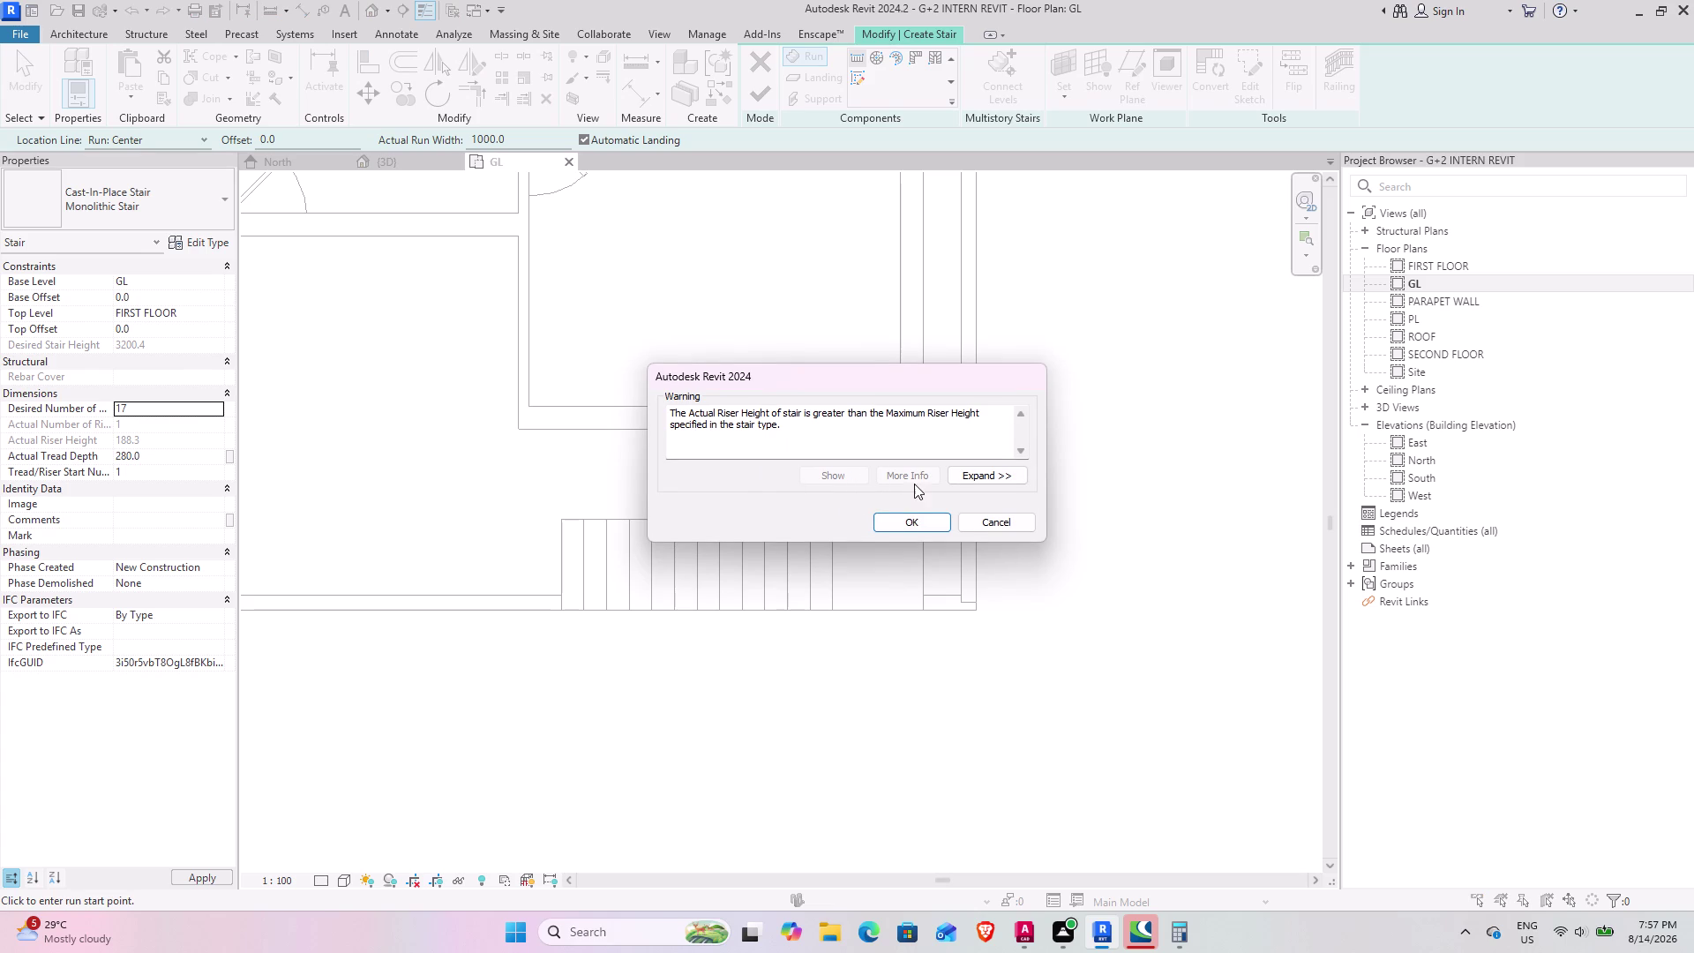
click(989, 531)
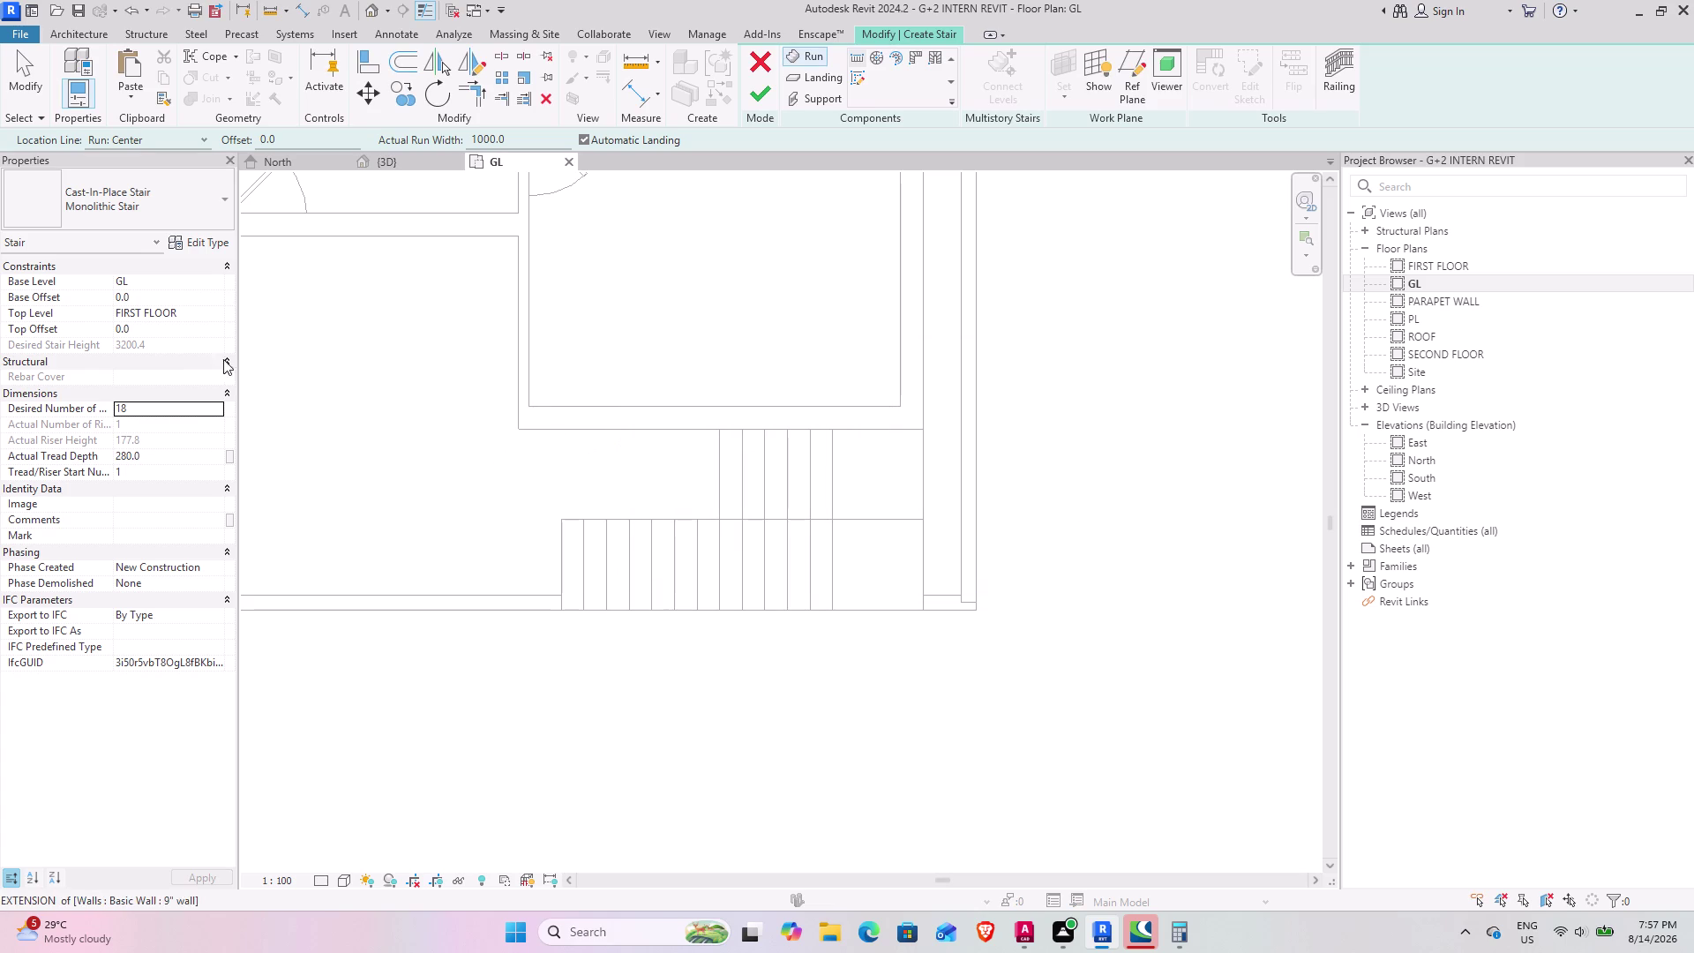
Cancel the stair creation and confirm abandoning it.
key(Escape)
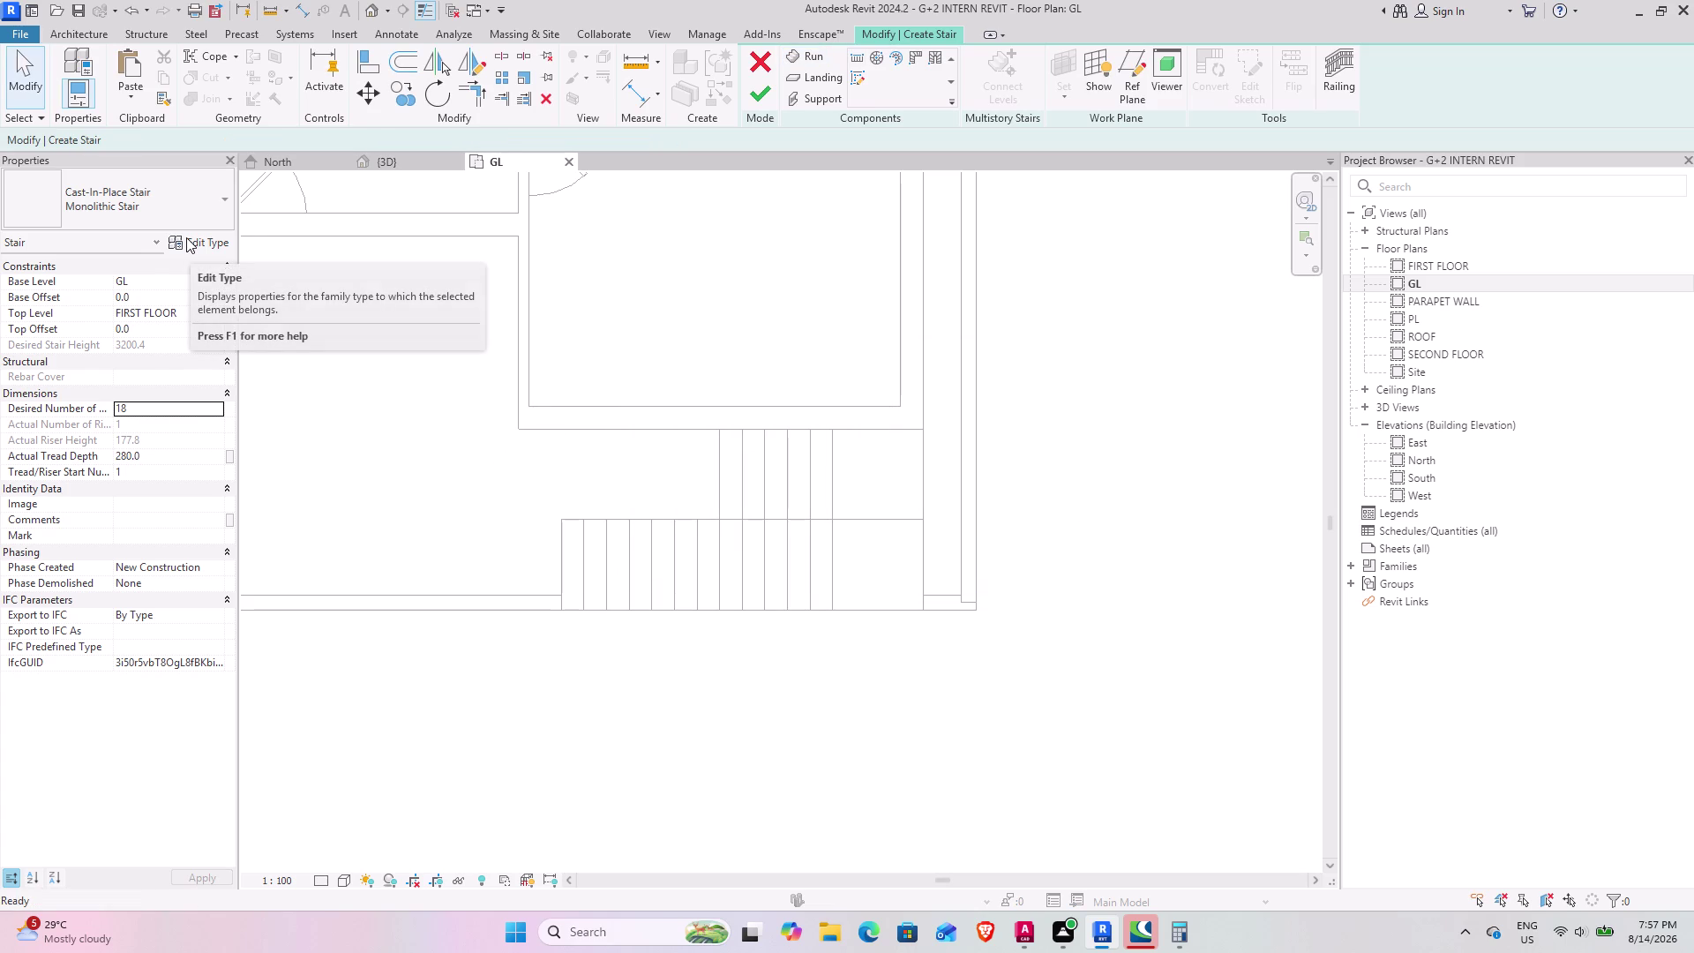
key(Escape)
key(Escape)
key(Escape)
click(766, 71)
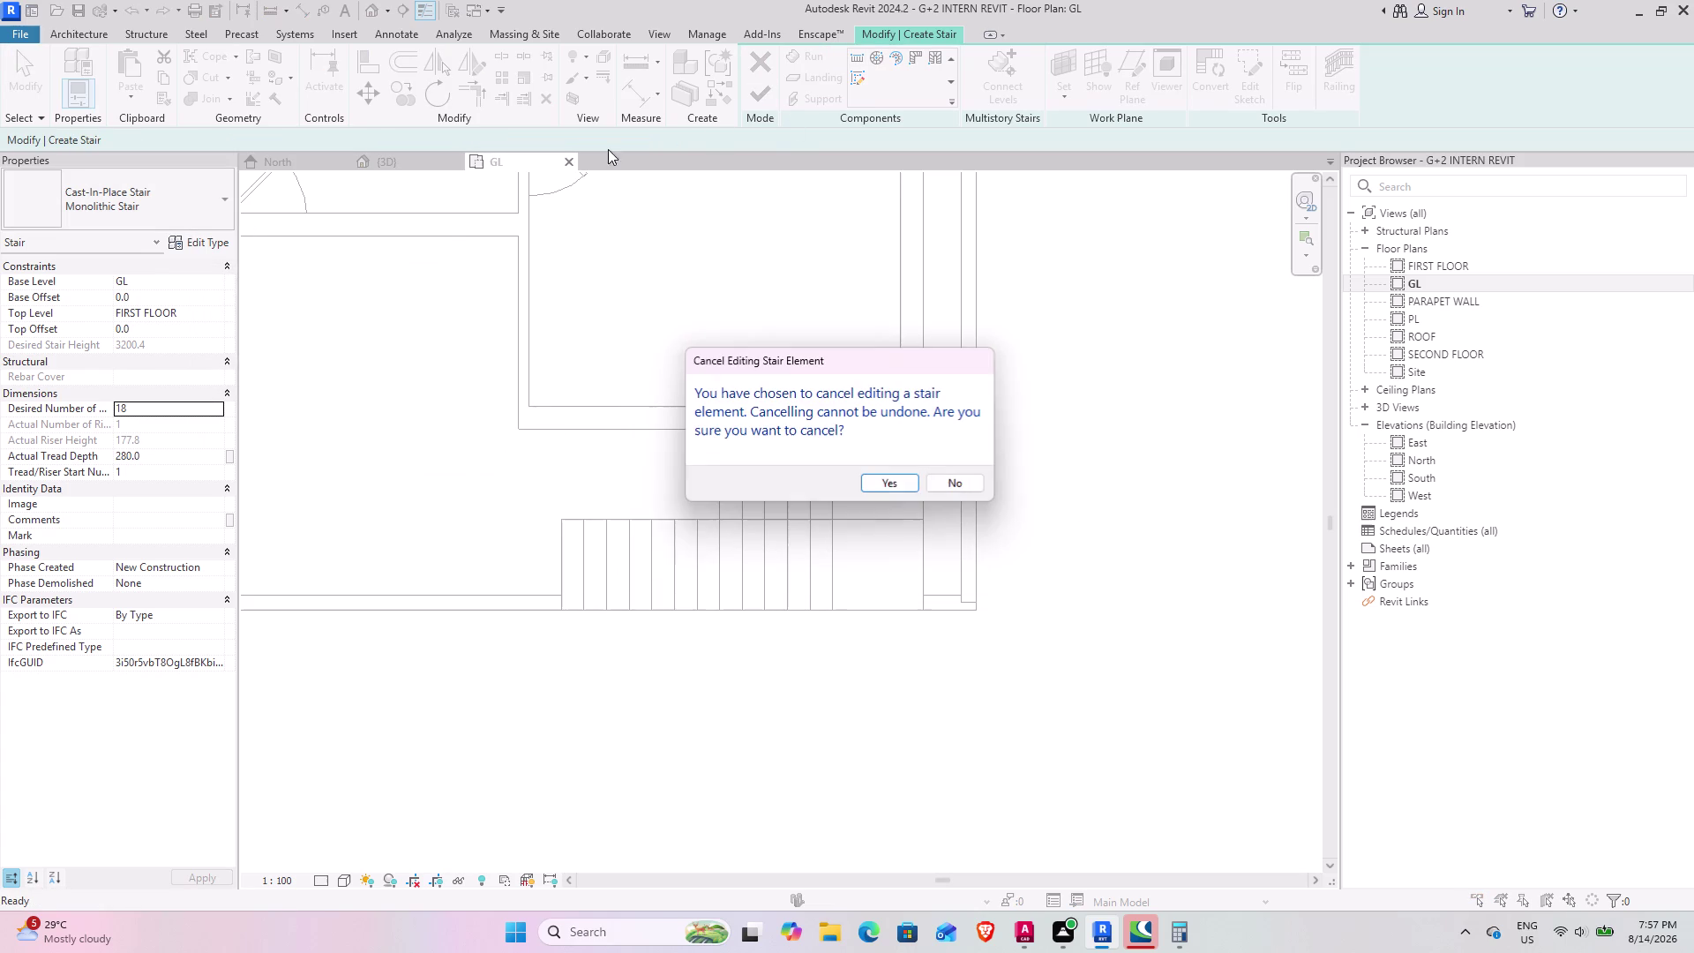
click(884, 488)
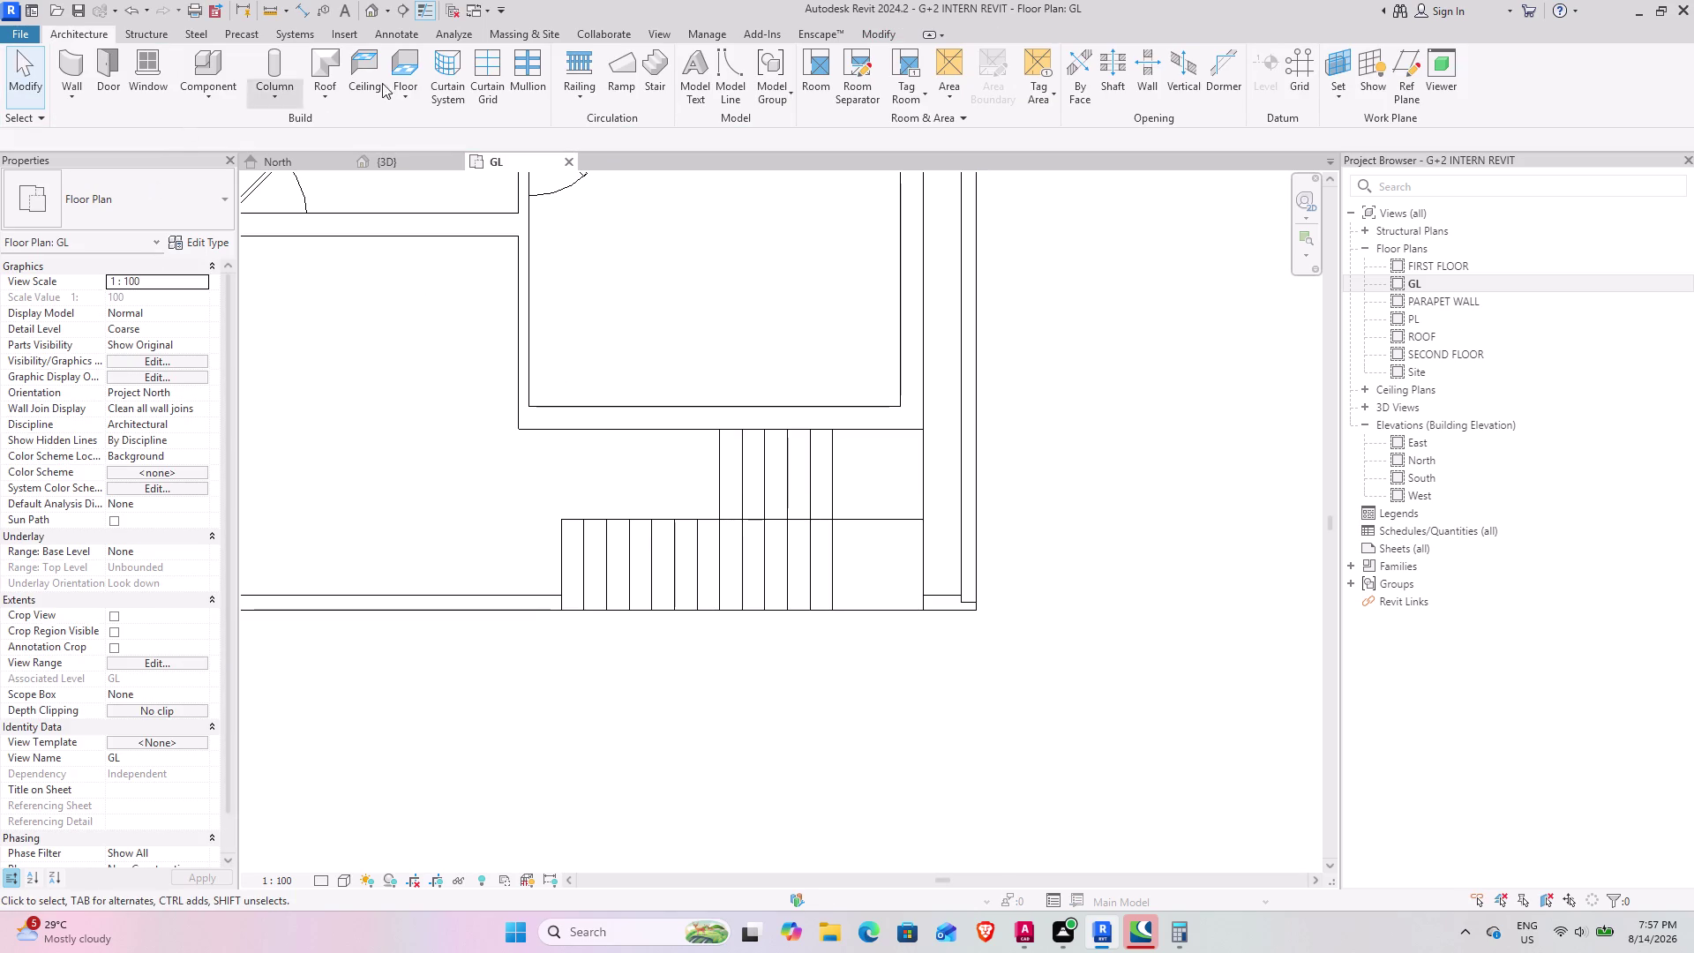
Begin a new stair, glancing at its type properties and category list without changes.
click(665, 100)
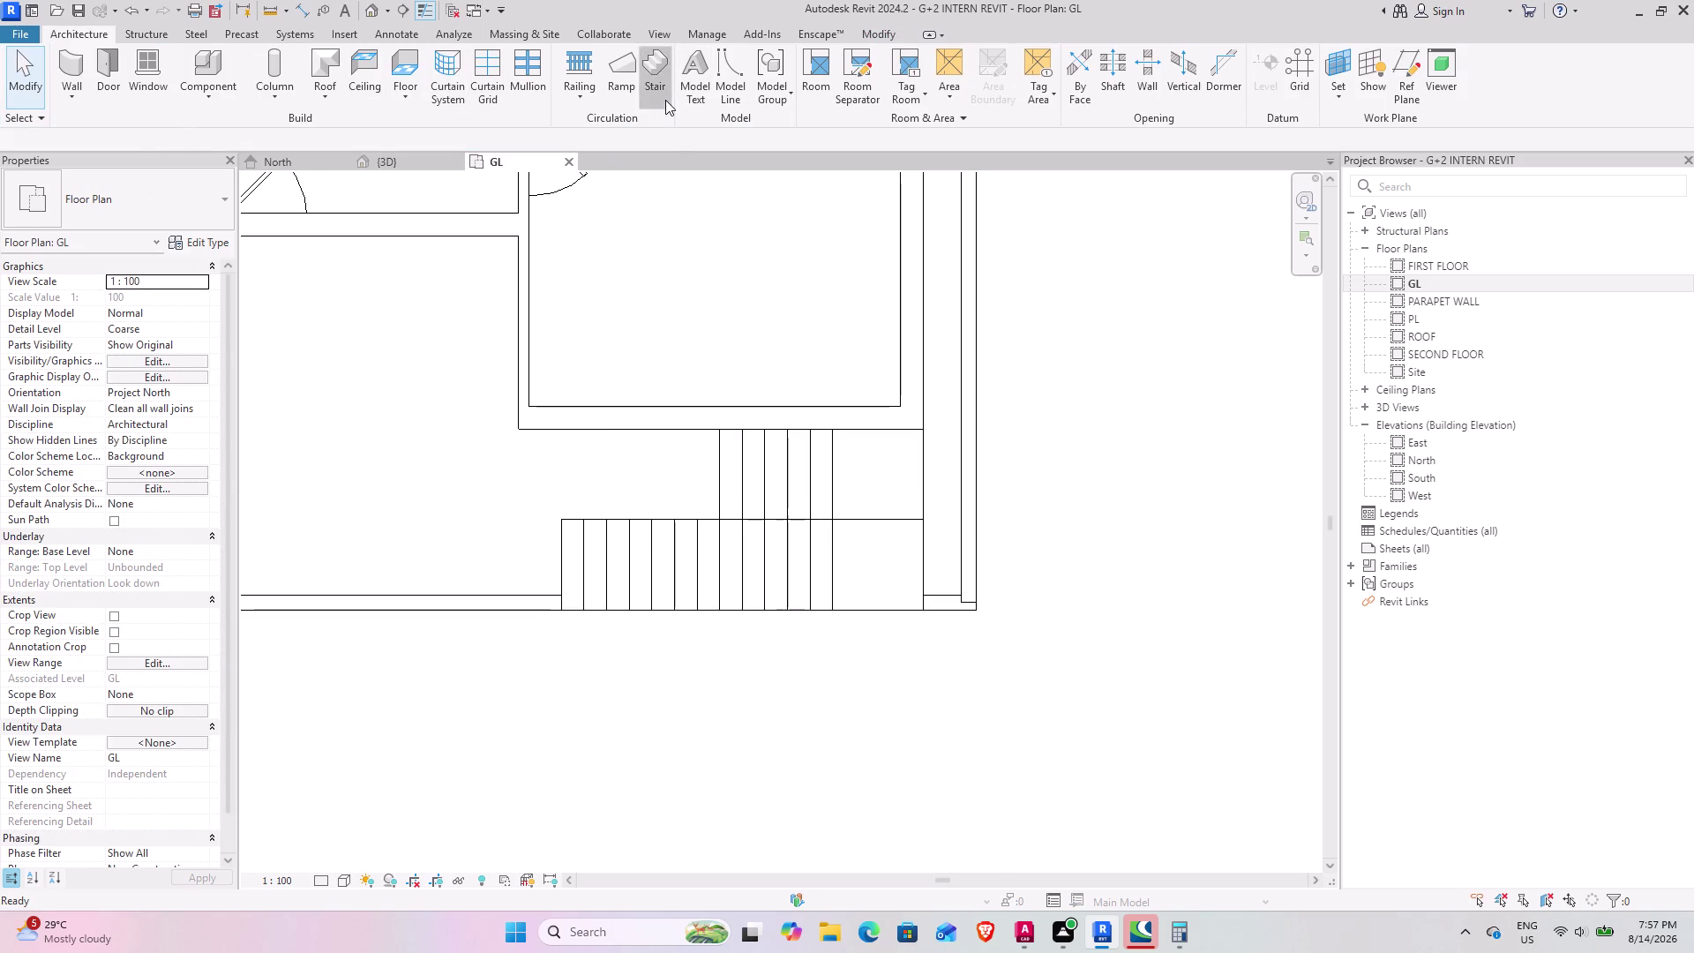
click(164, 211)
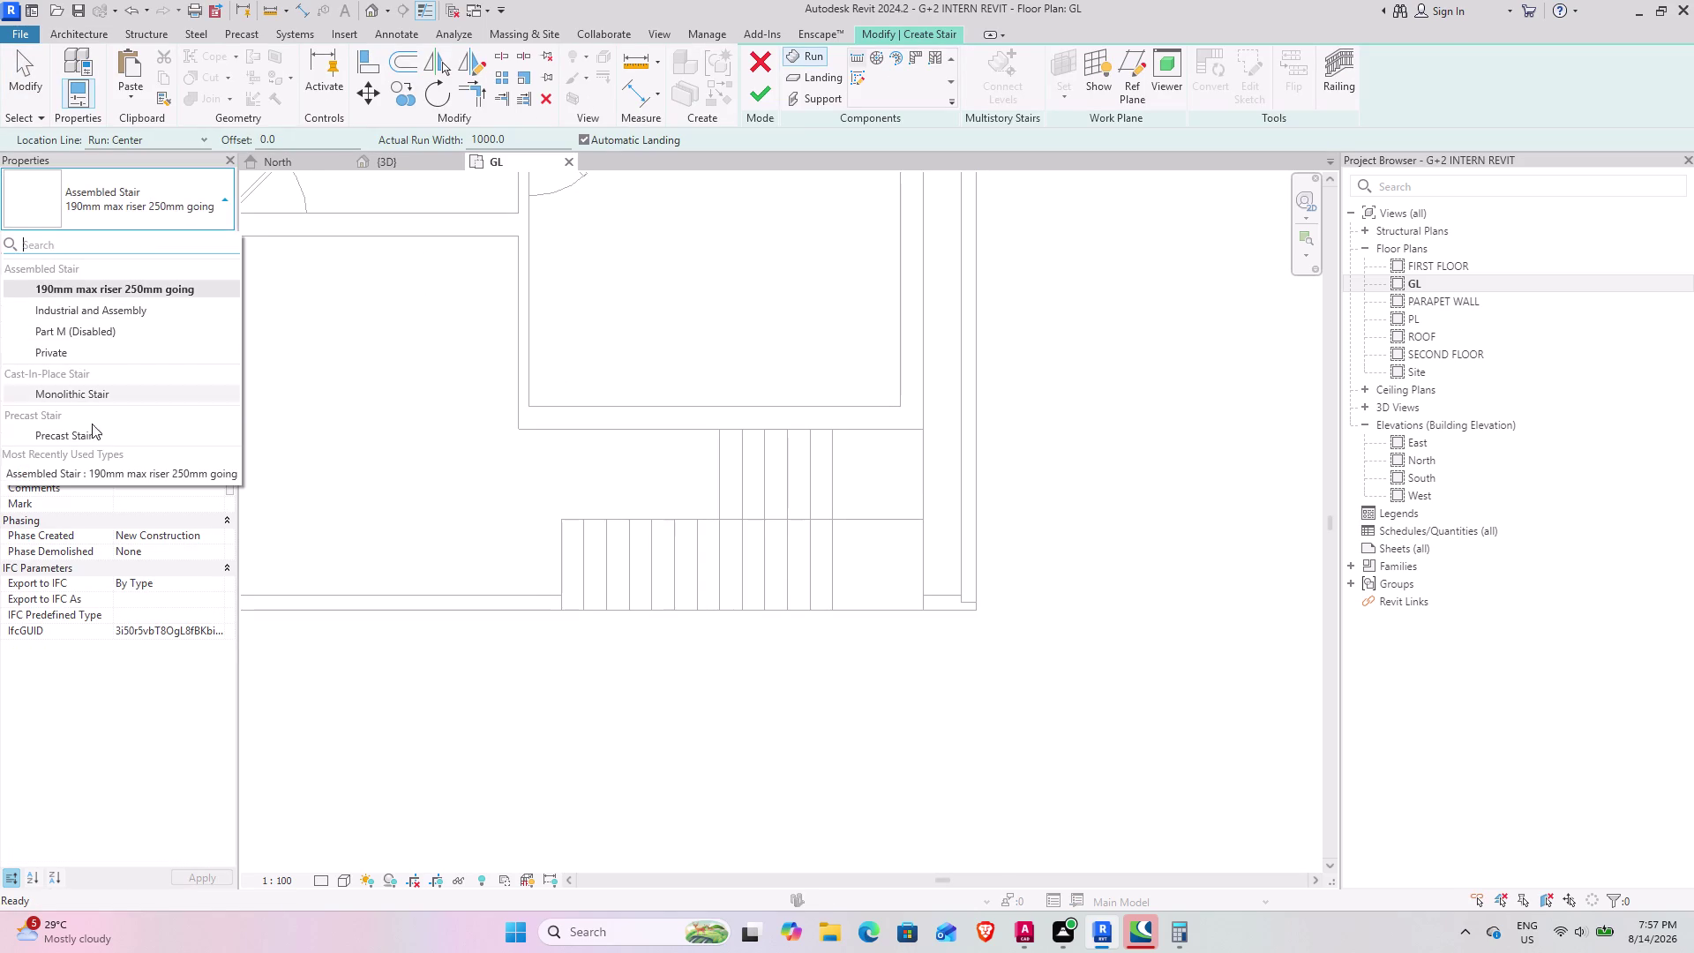
key(Escape)
click(210, 242)
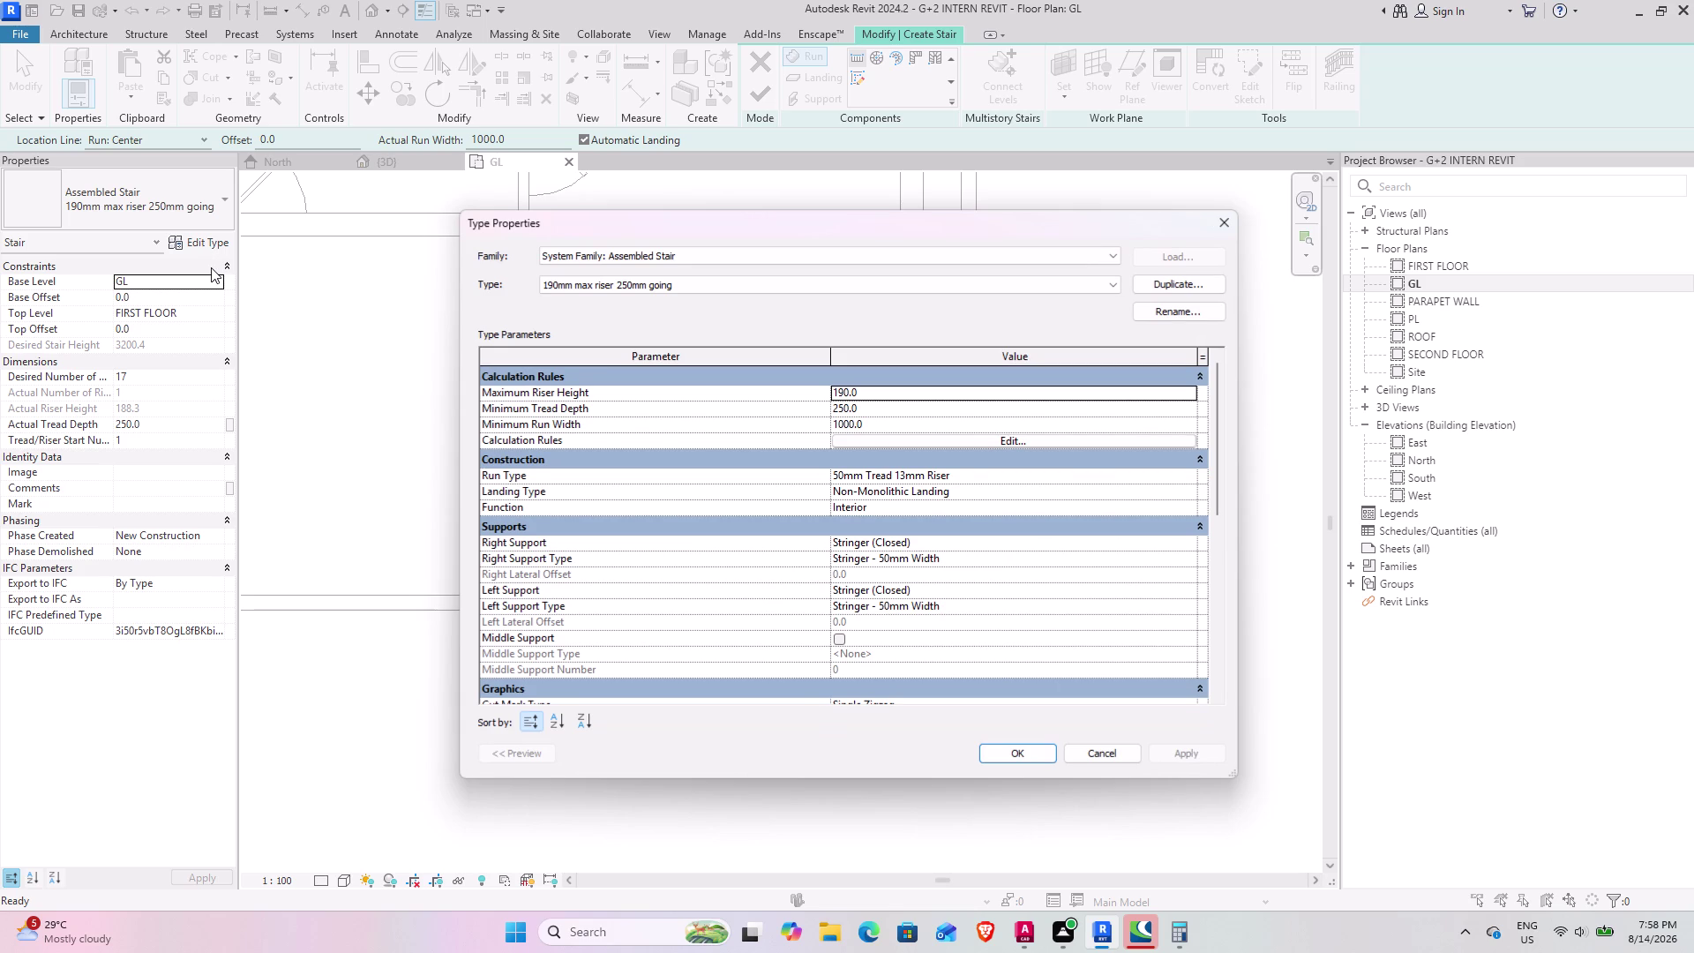
key(Escape)
click(154, 239)
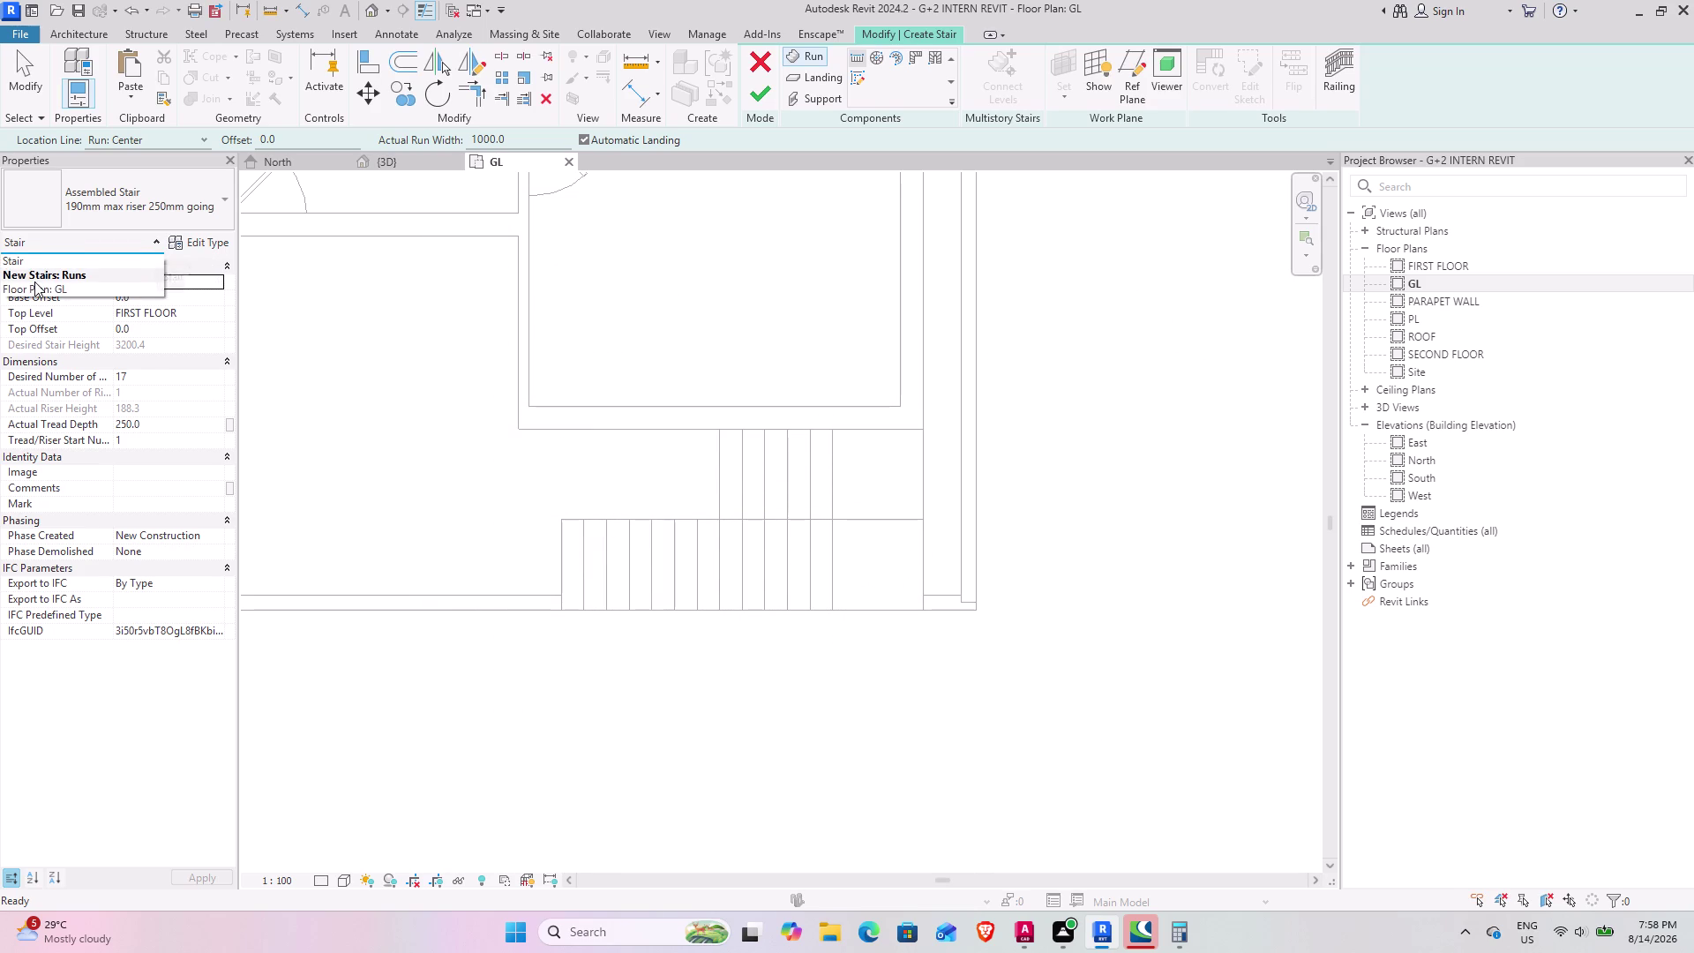
click(17, 262)
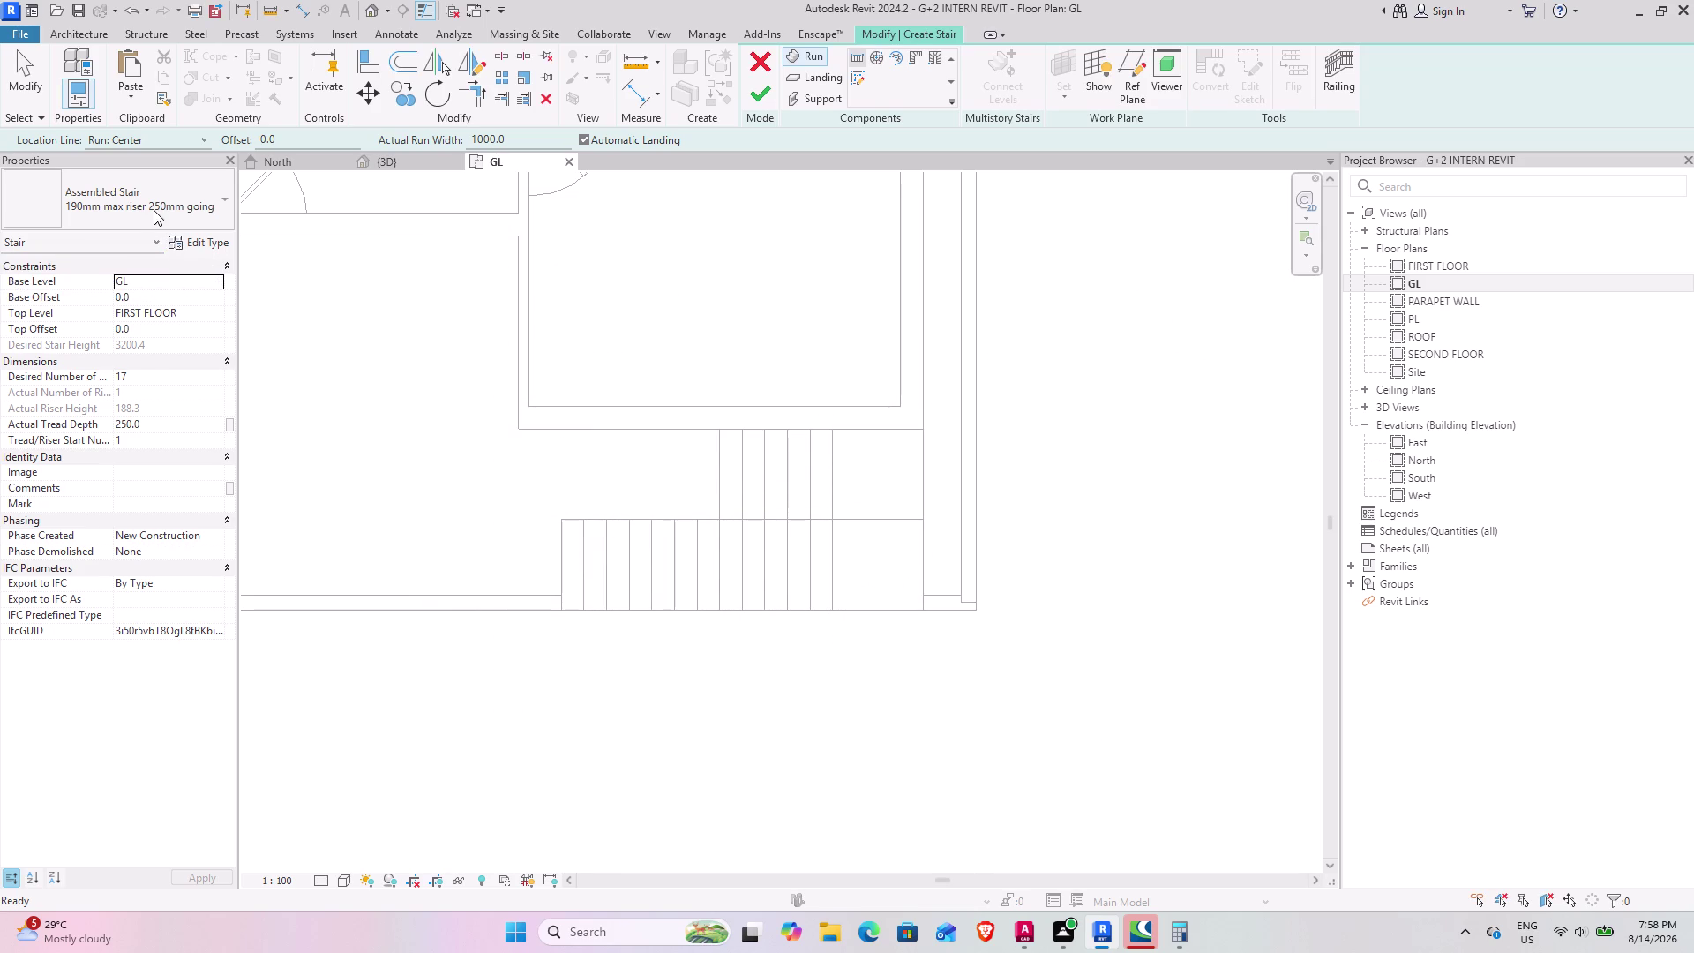
Choose the Monolithic Stair type and set Actual Tread Depth to 9" (228.6).
click(201, 207)
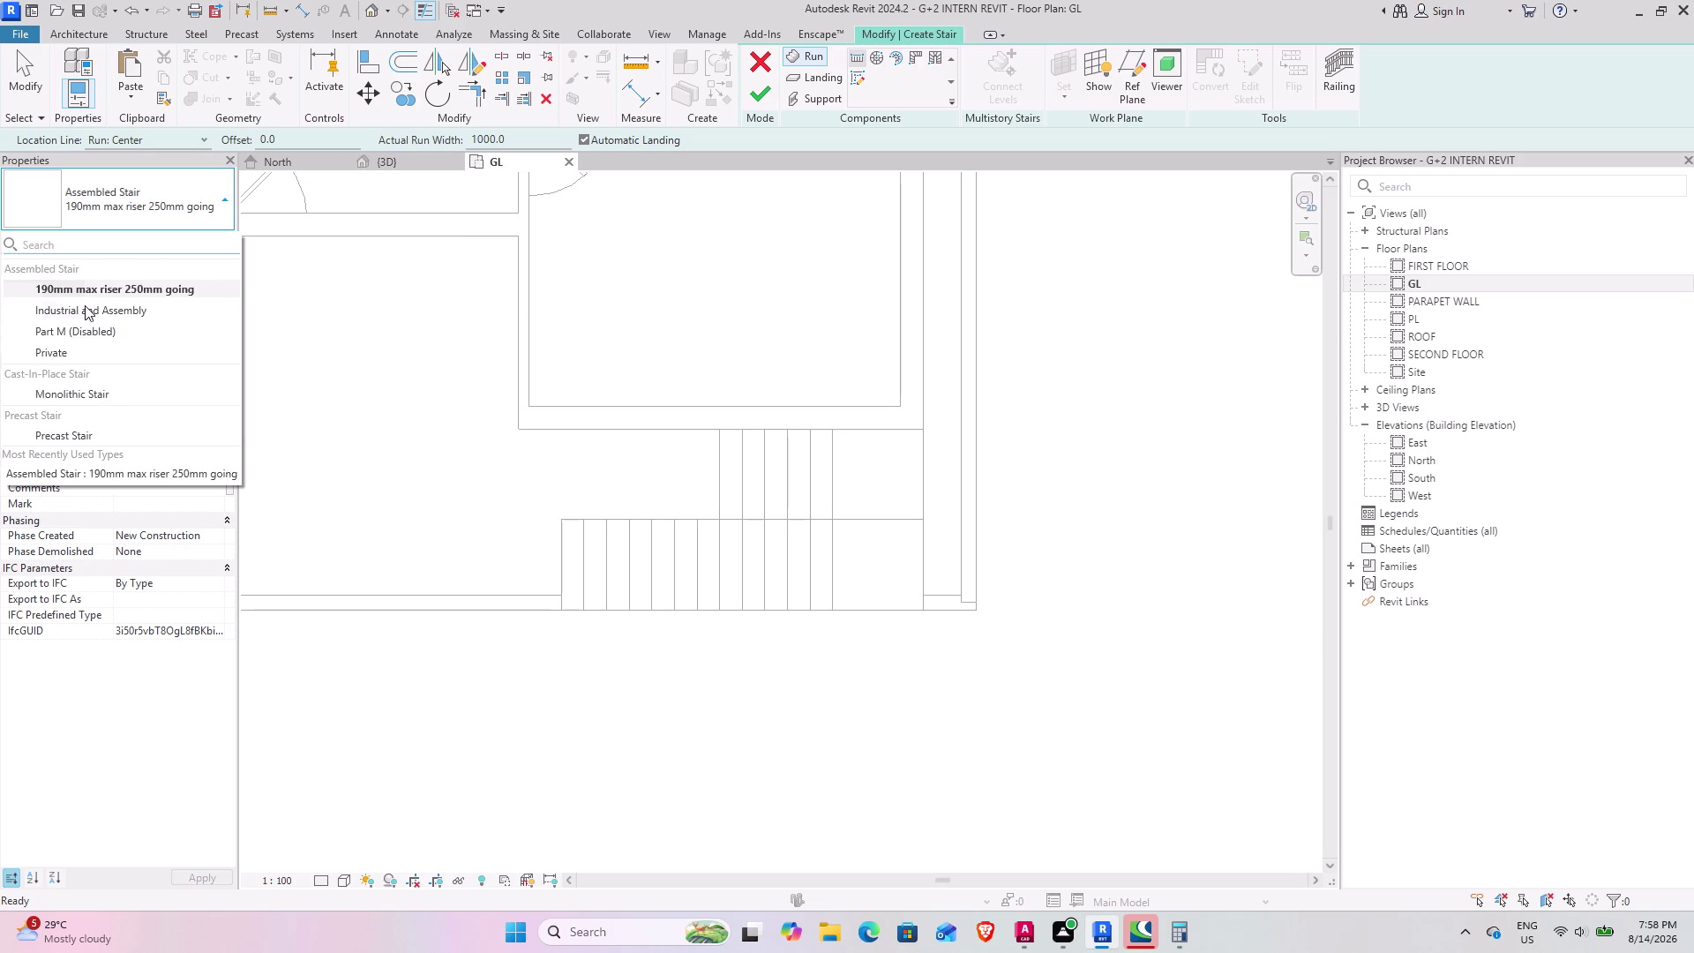
click(70, 396)
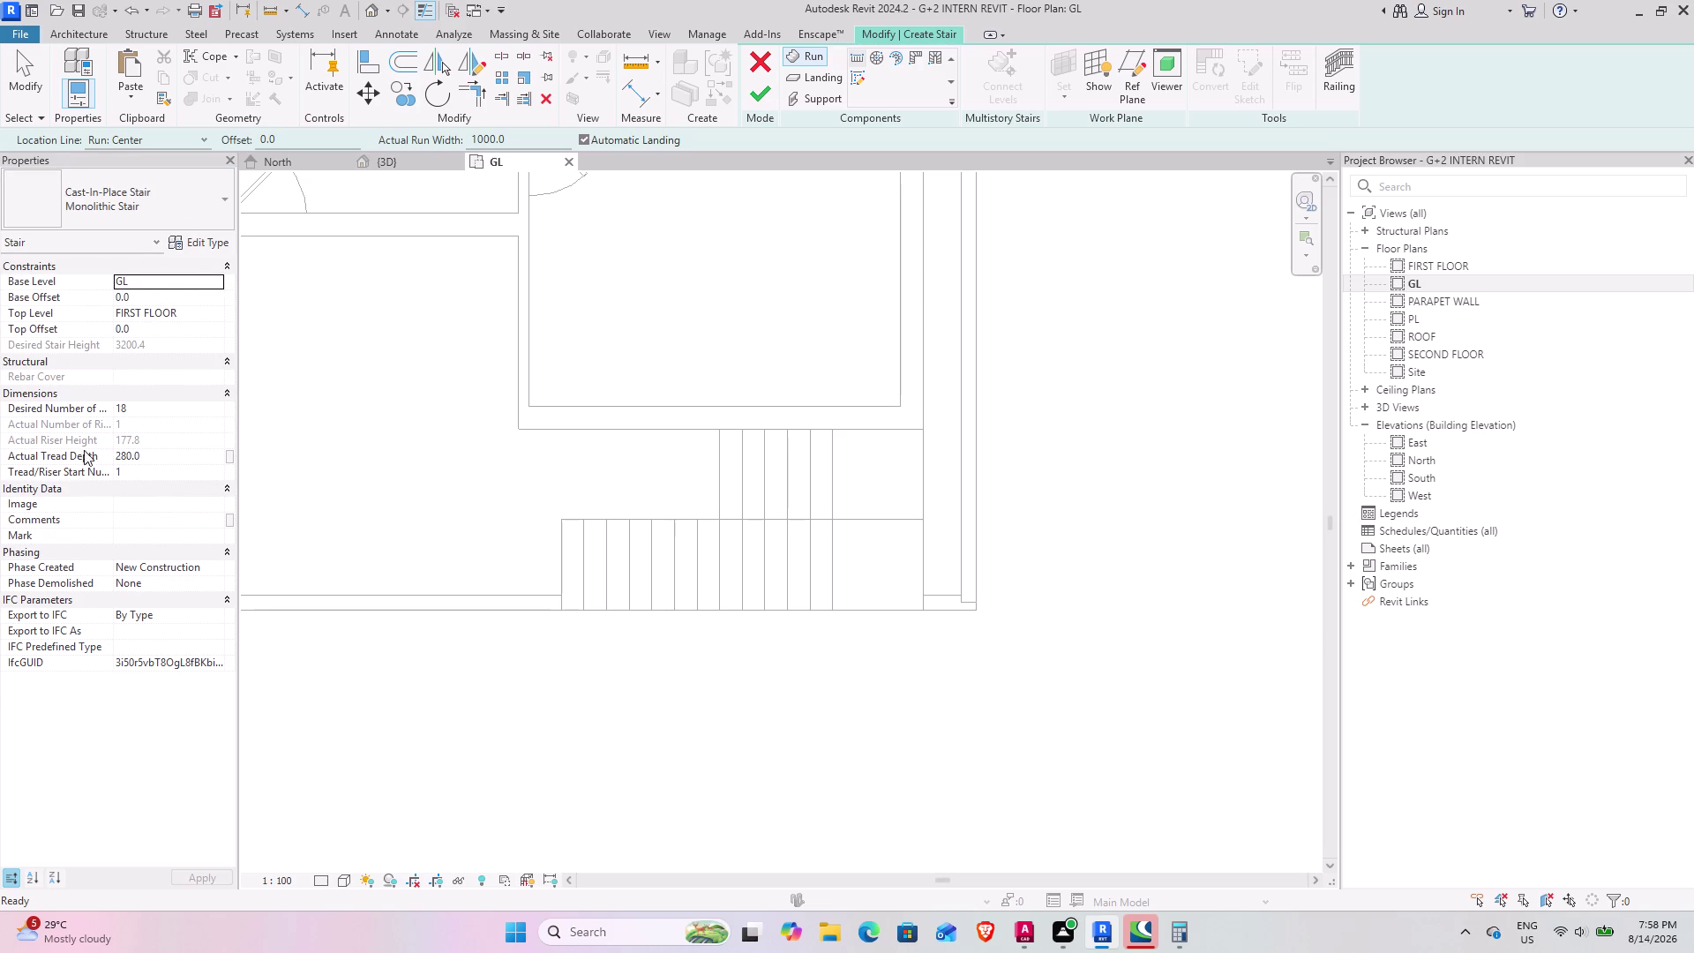
click(179, 463)
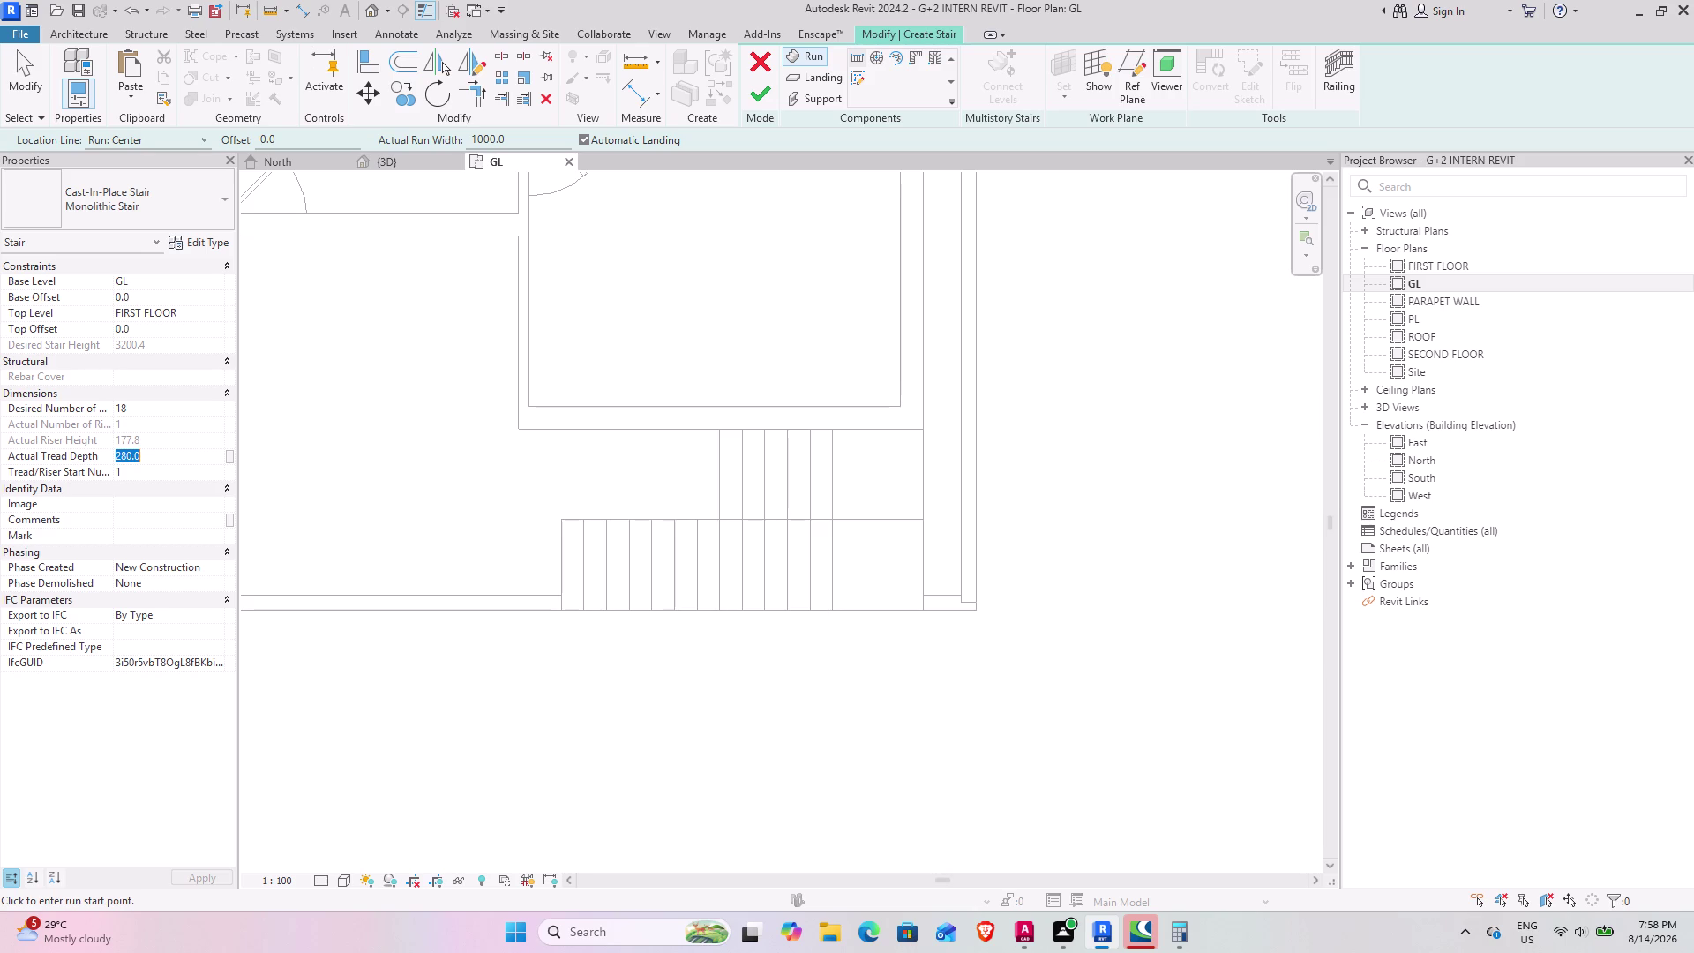
key(9)
key(shift+quotedbl)
key(Return)
click(160, 412)
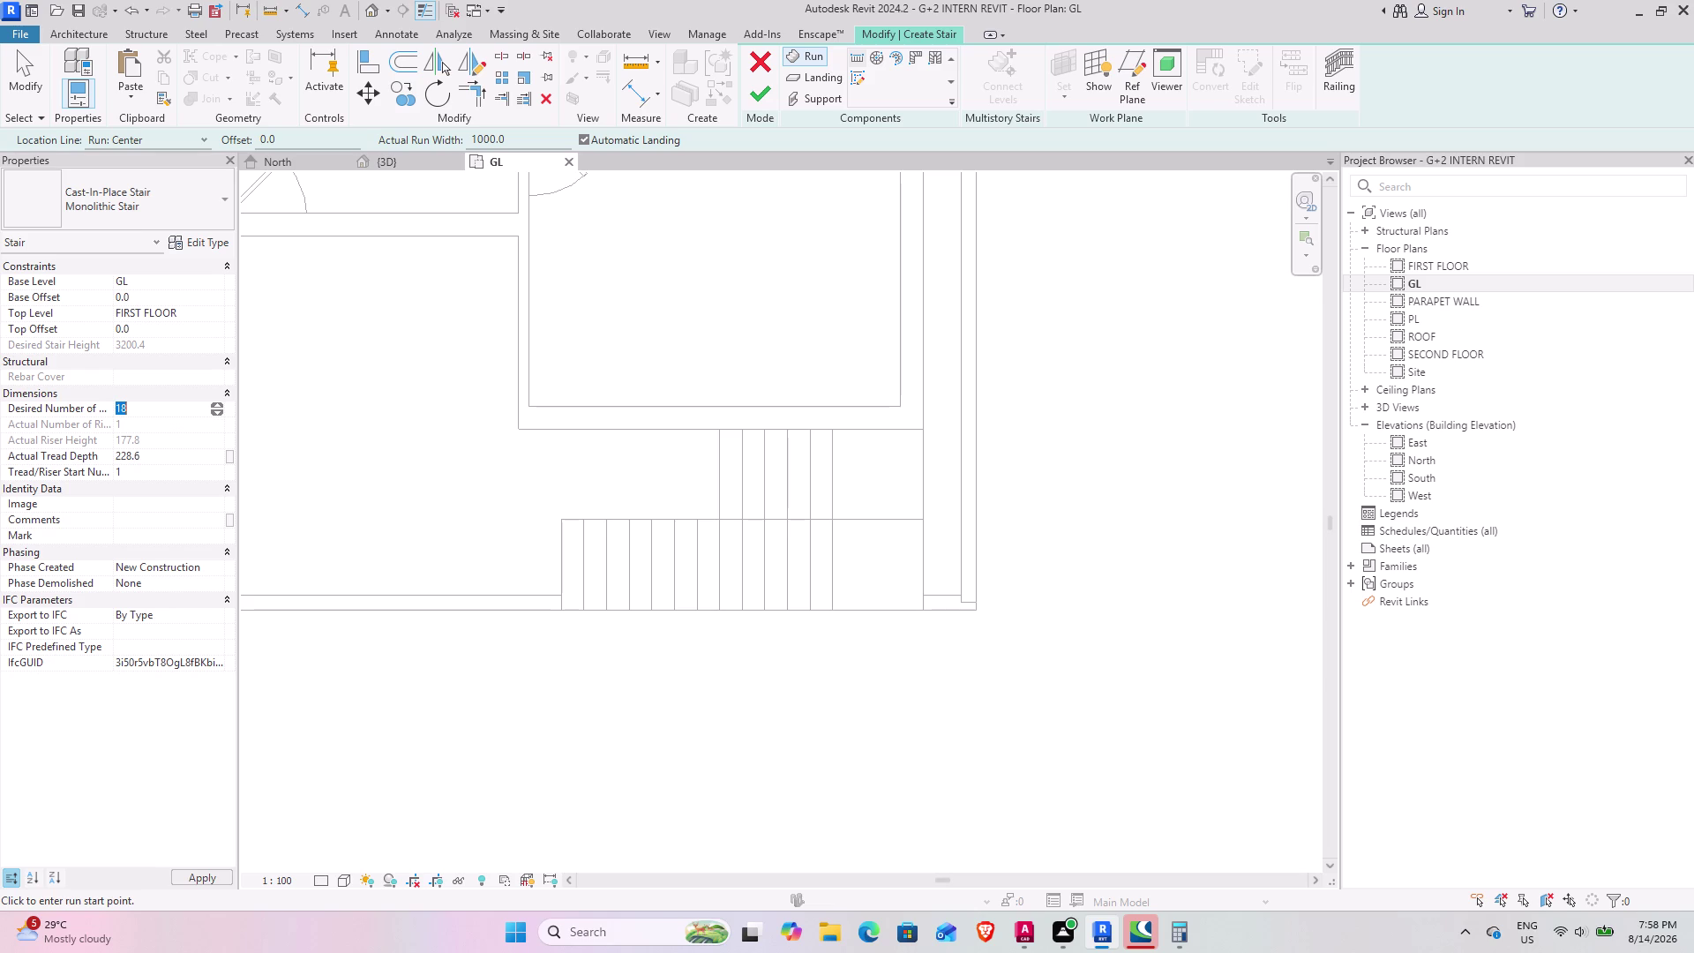
Enter 17 as the desired number of risers and accept the maximum riser height warning.
text(17)
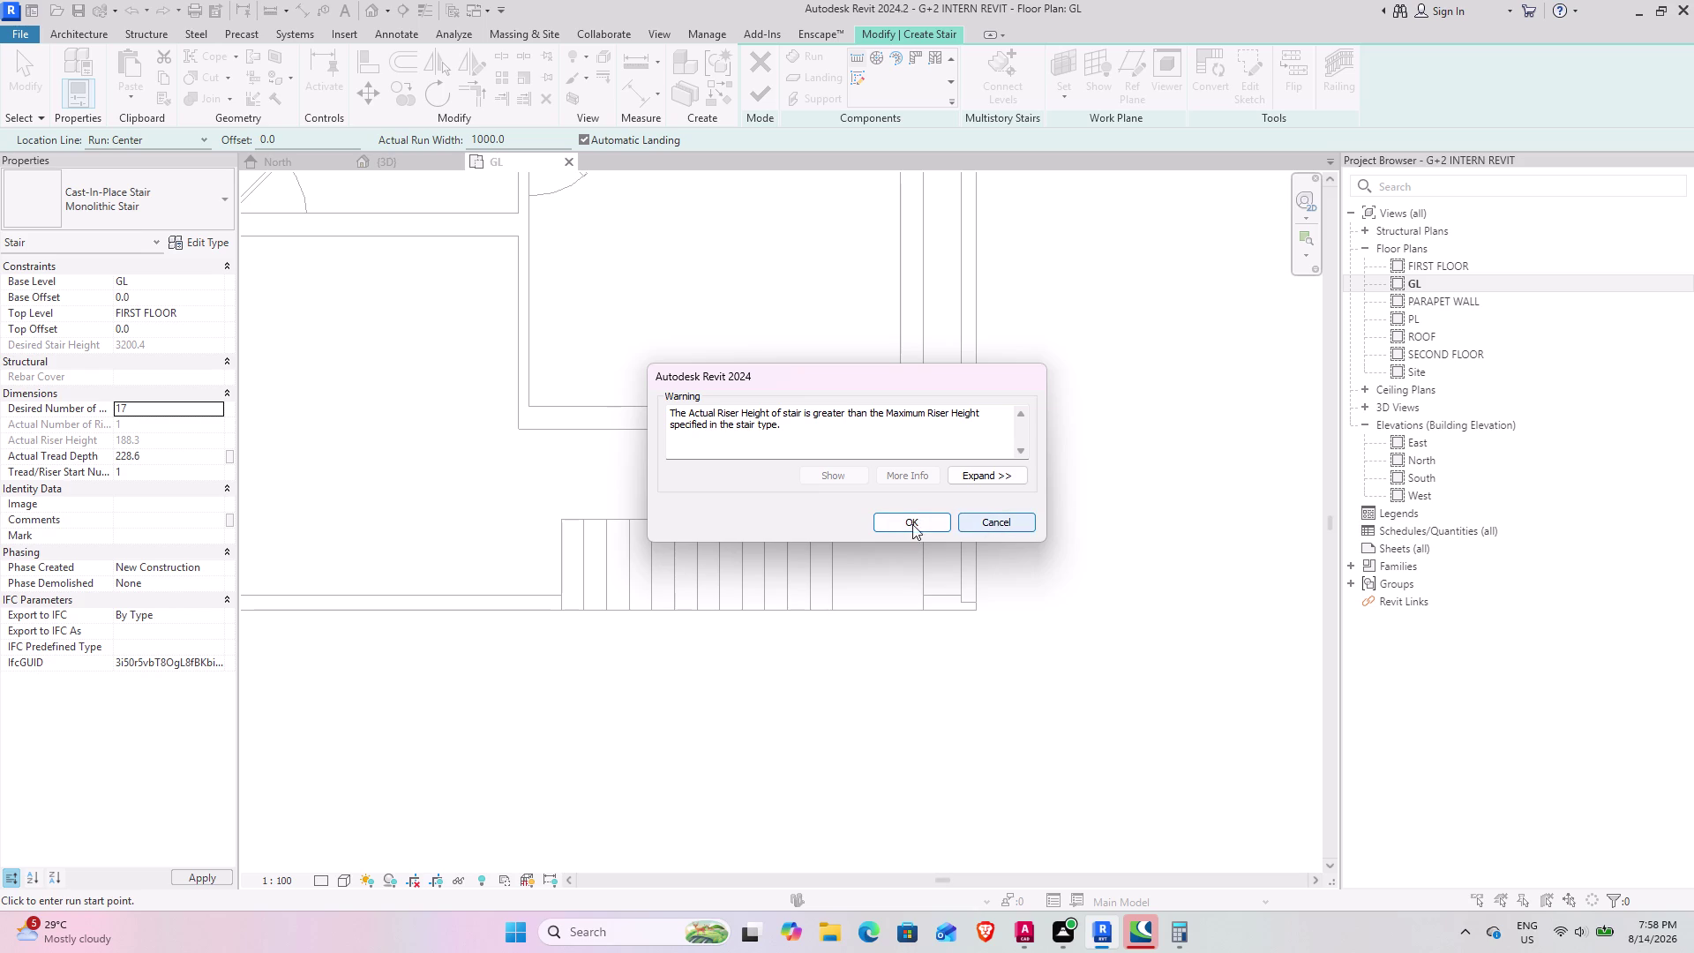
click(921, 519)
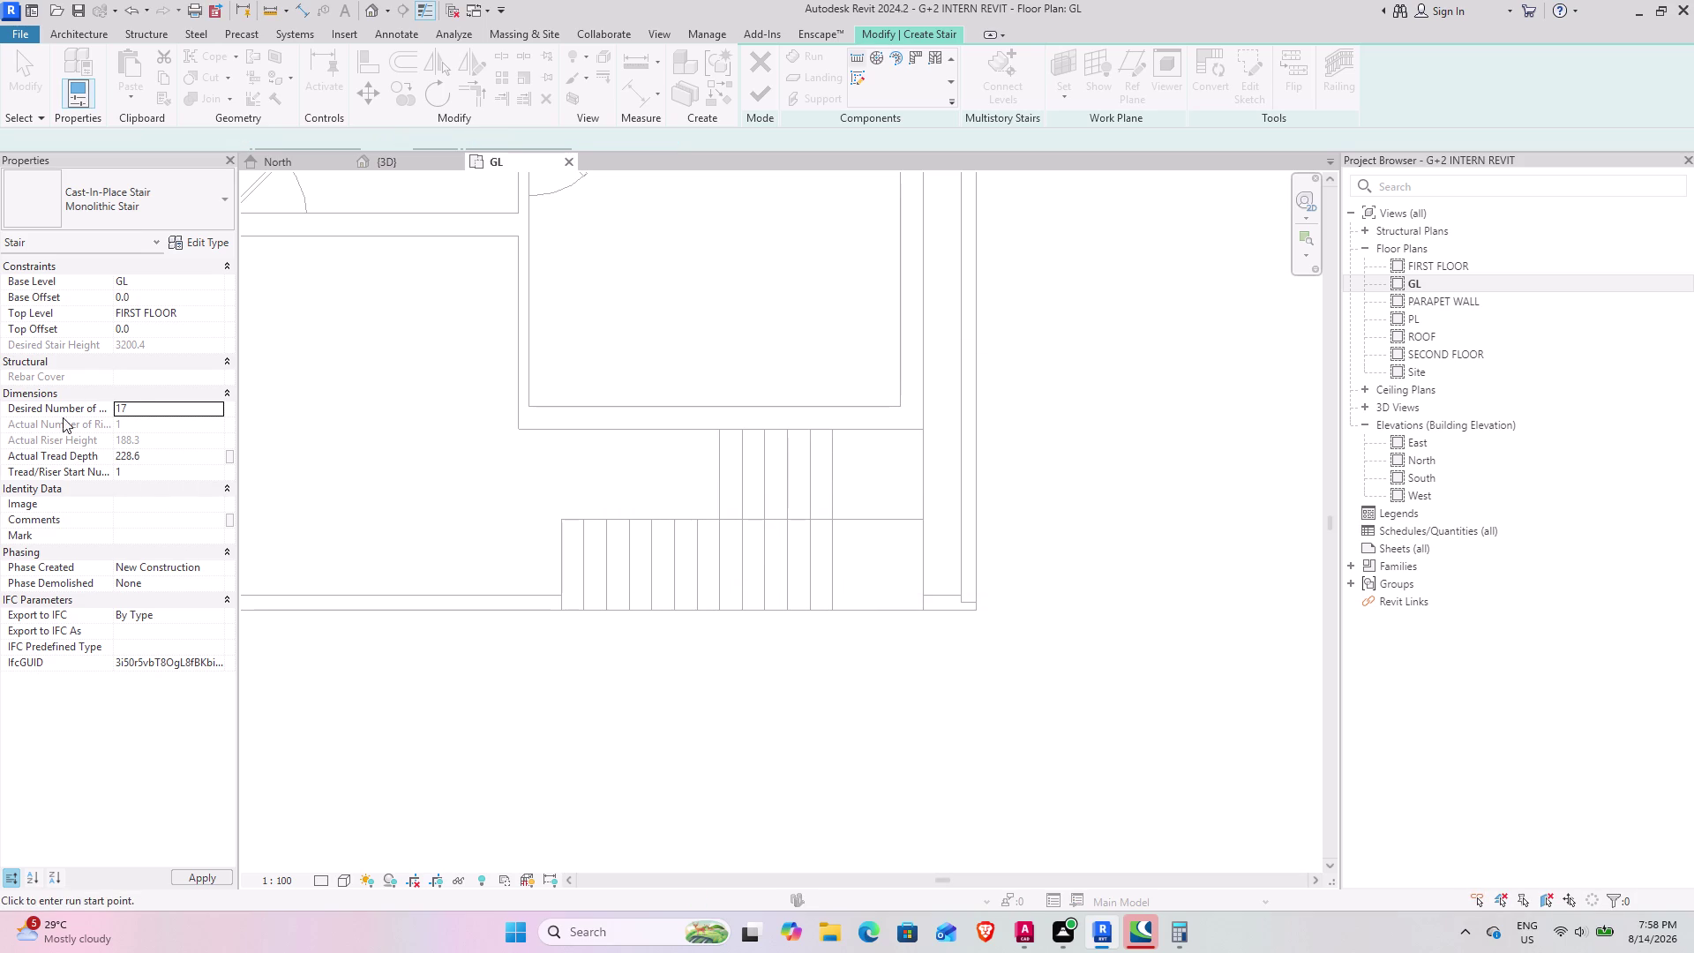
click(211, 242)
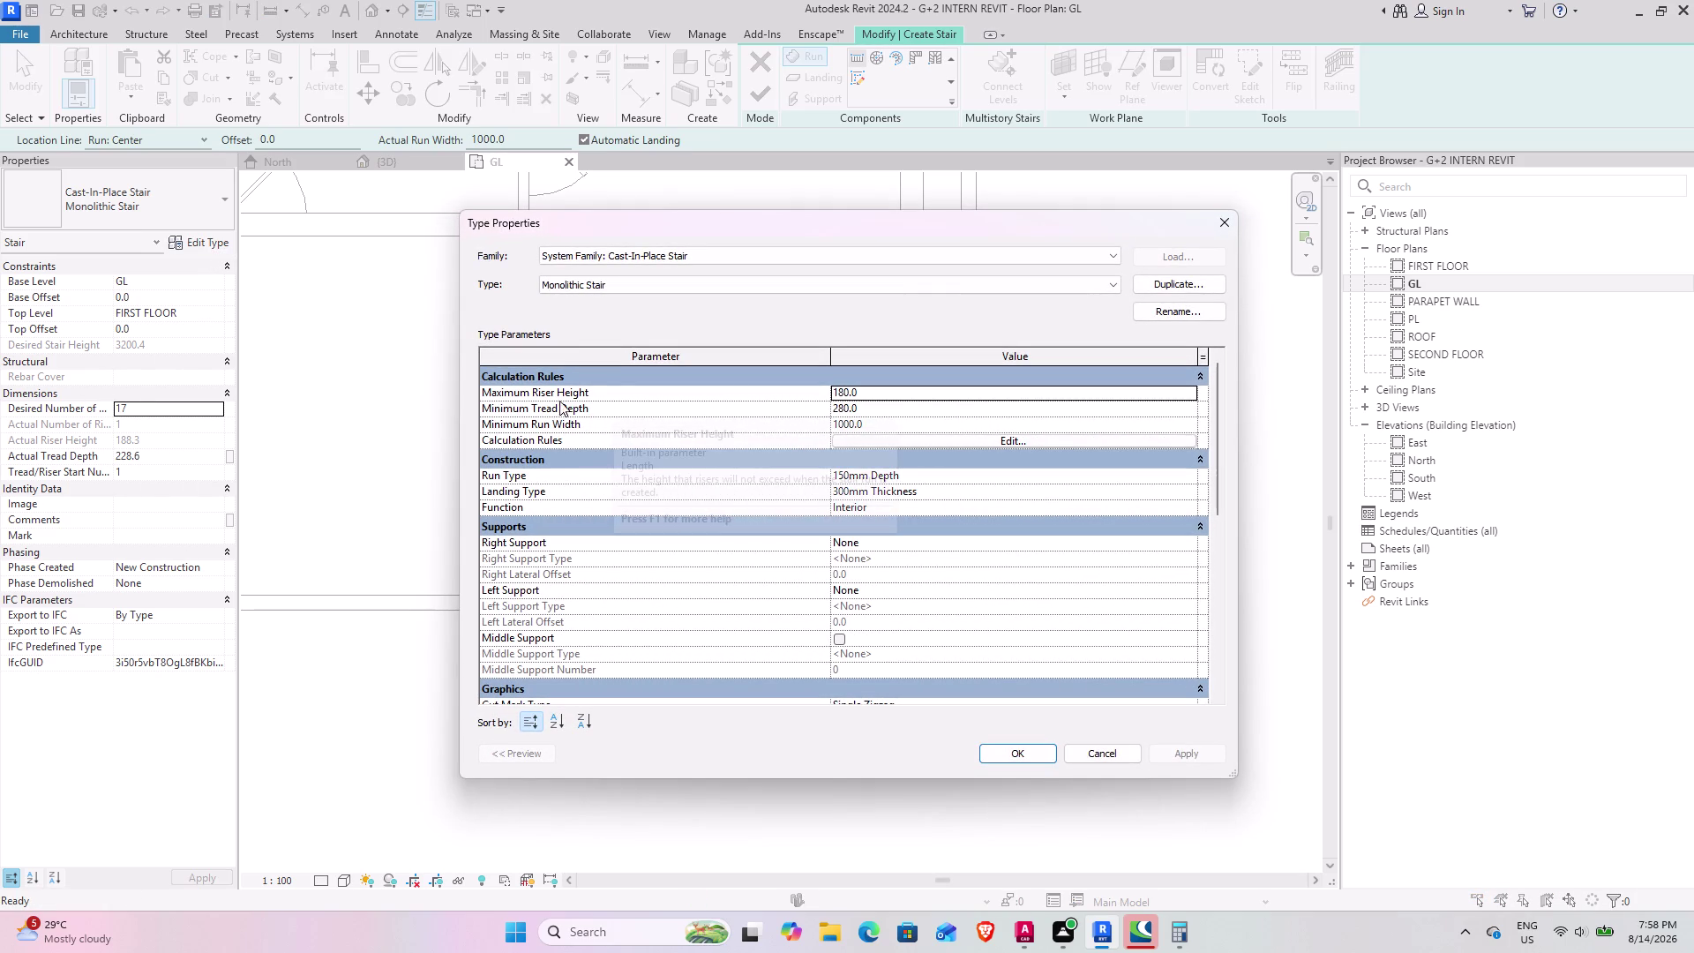
Set the Monolithic Stair type to 7.41" maximum riser, 9" minimum tread and 3' minimum run width.
click(876, 394)
text(7)
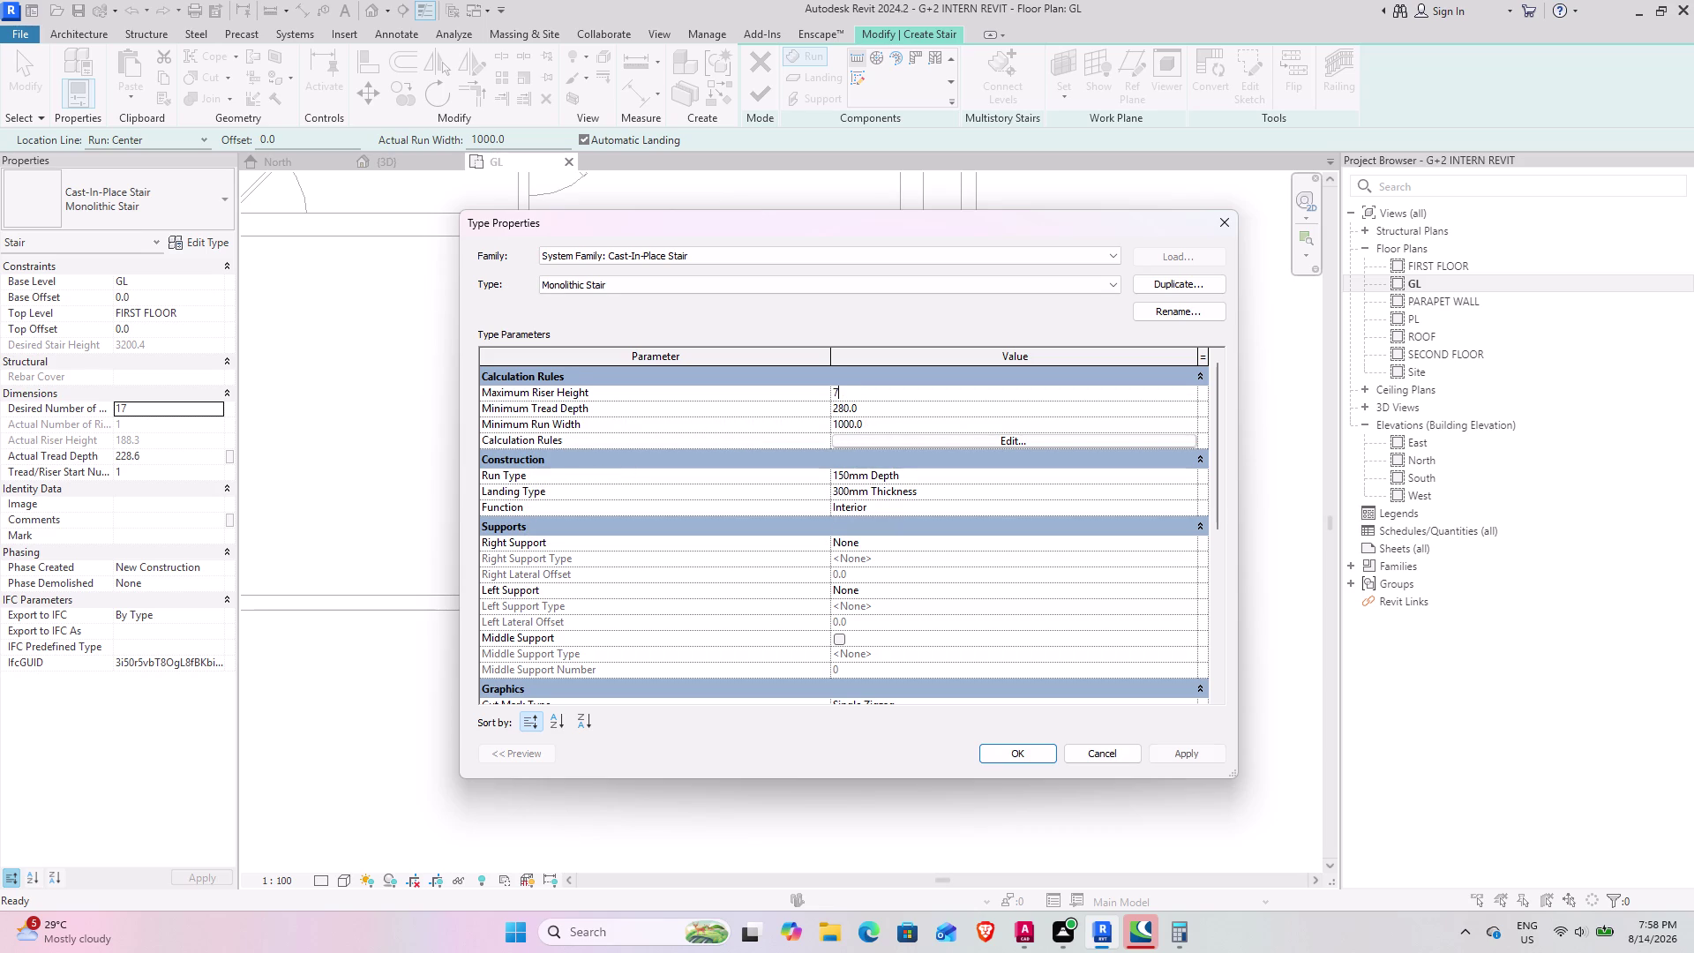
text(.41")
key(Return)
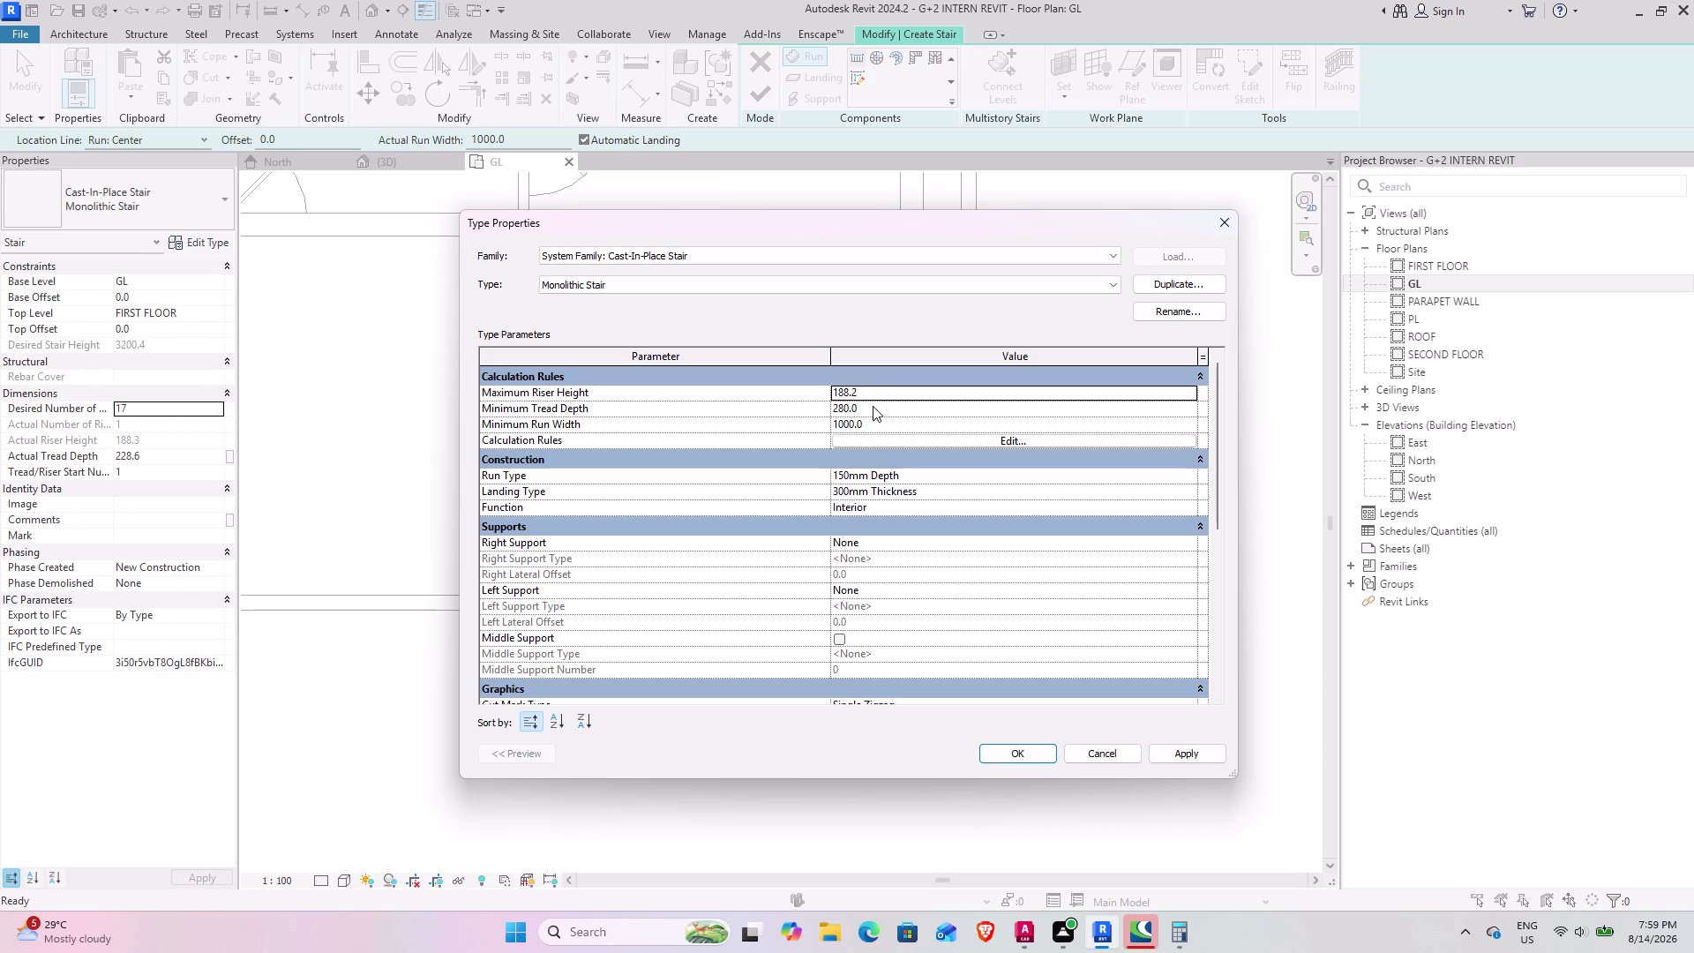
click(872, 411)
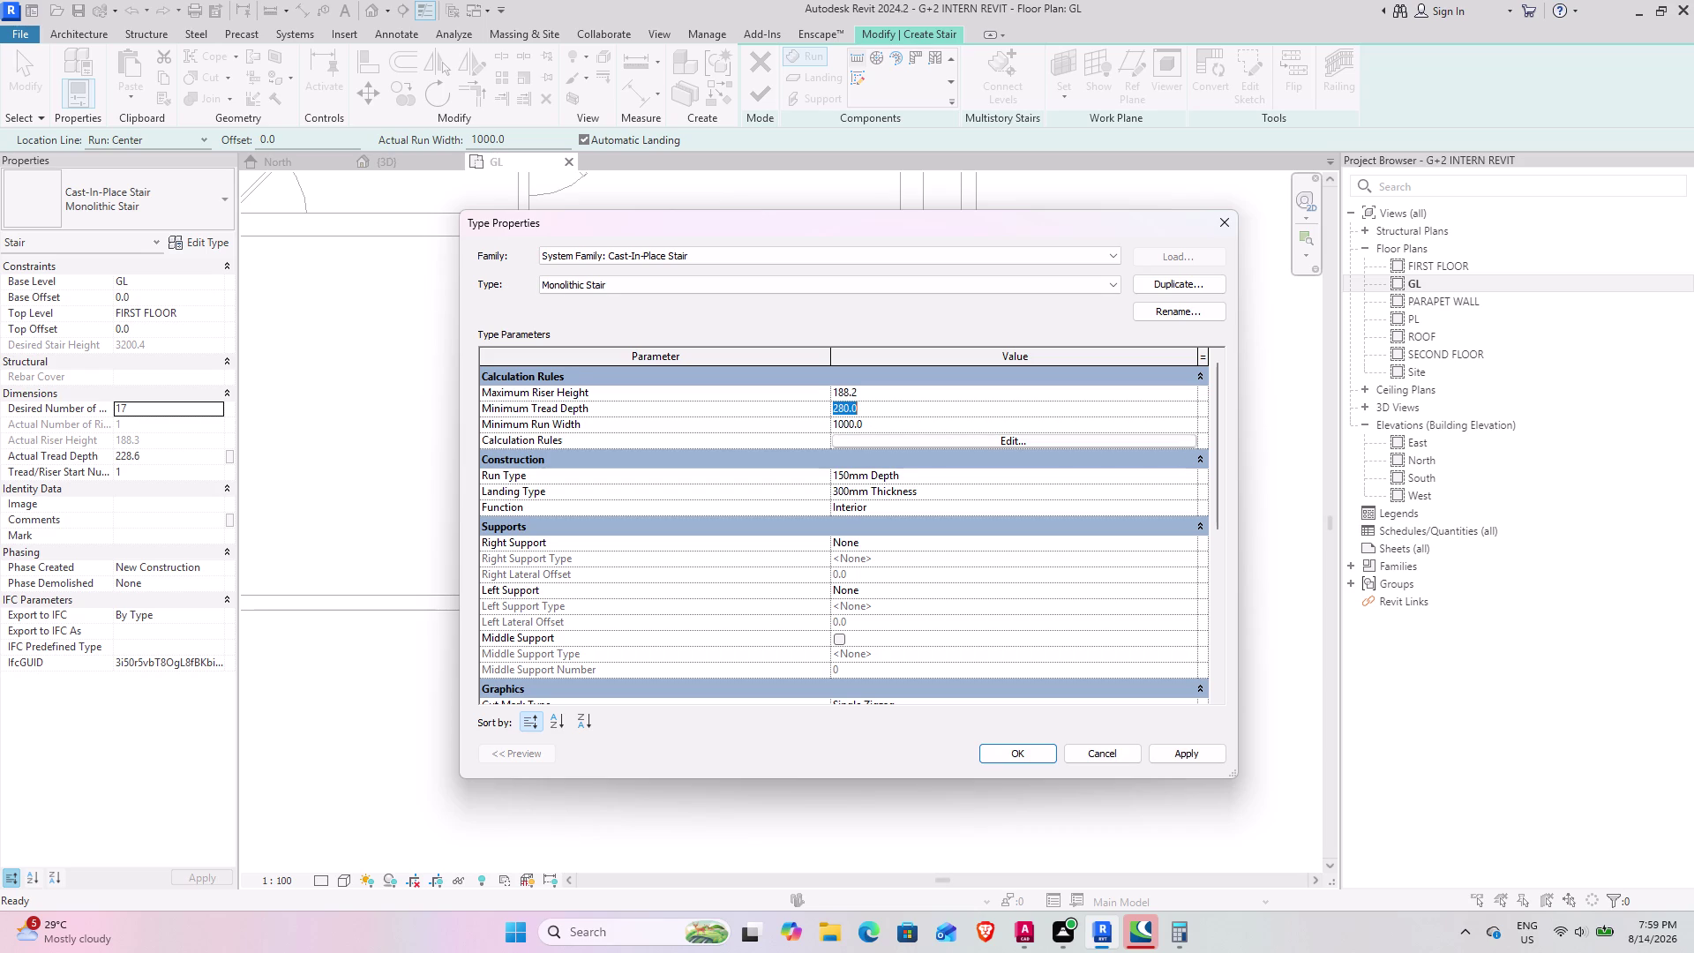
text(9")
key(Return)
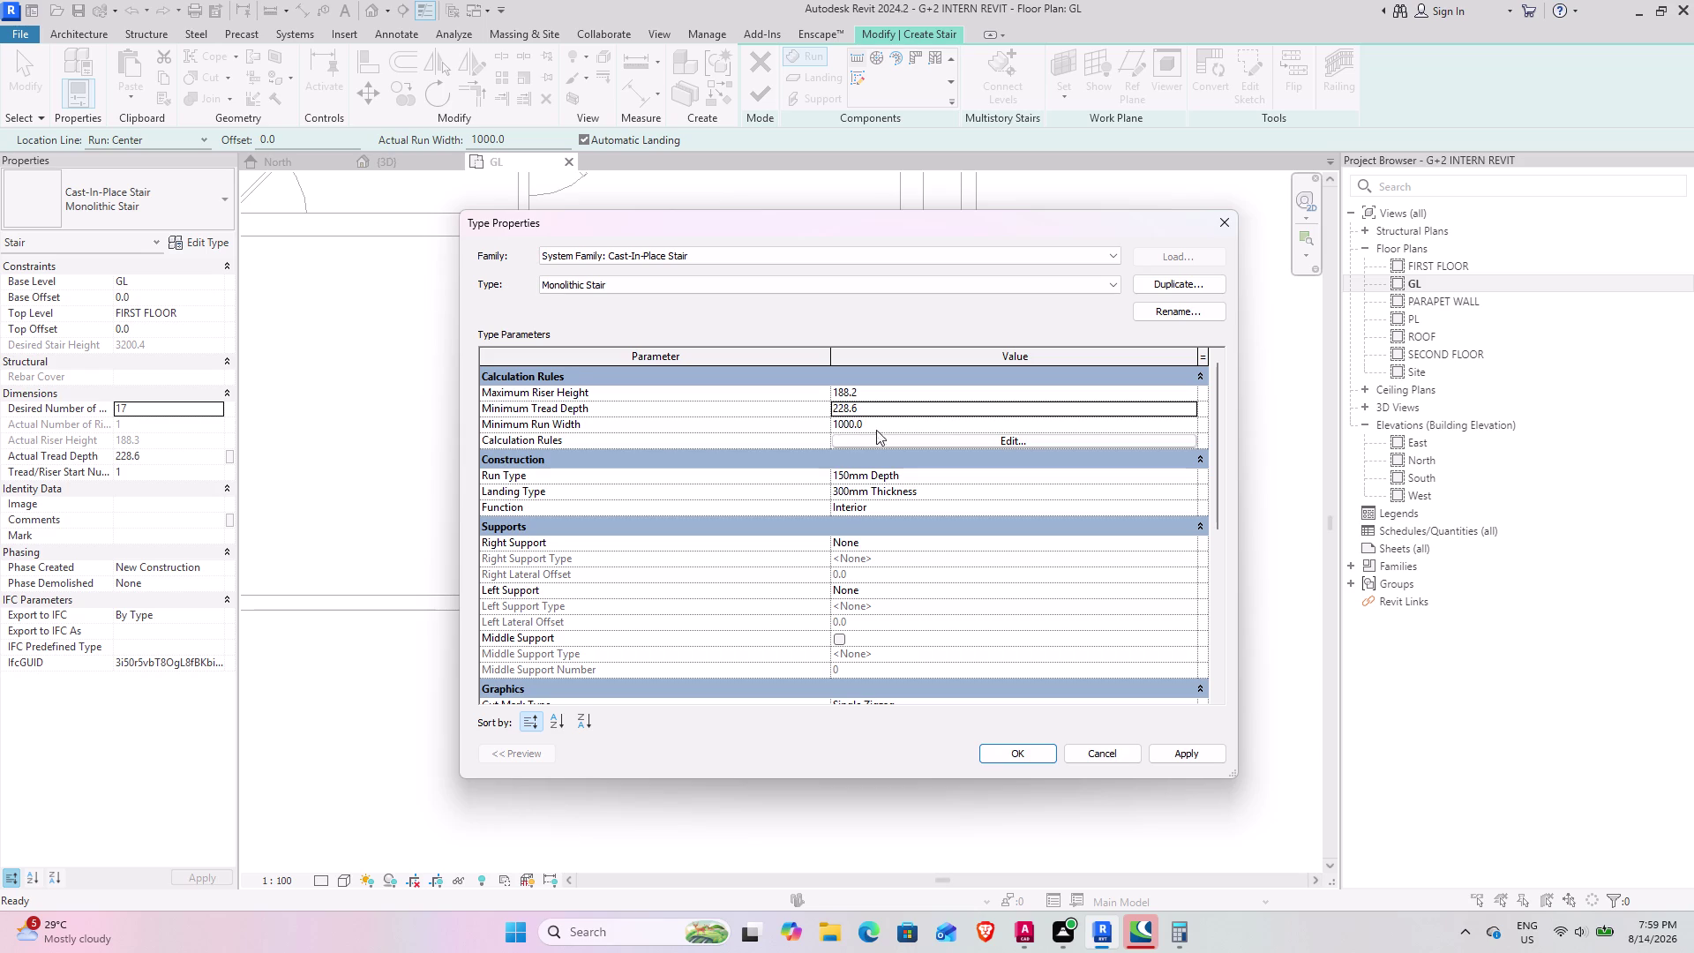
click(877, 420)
text(3')
key(Return)
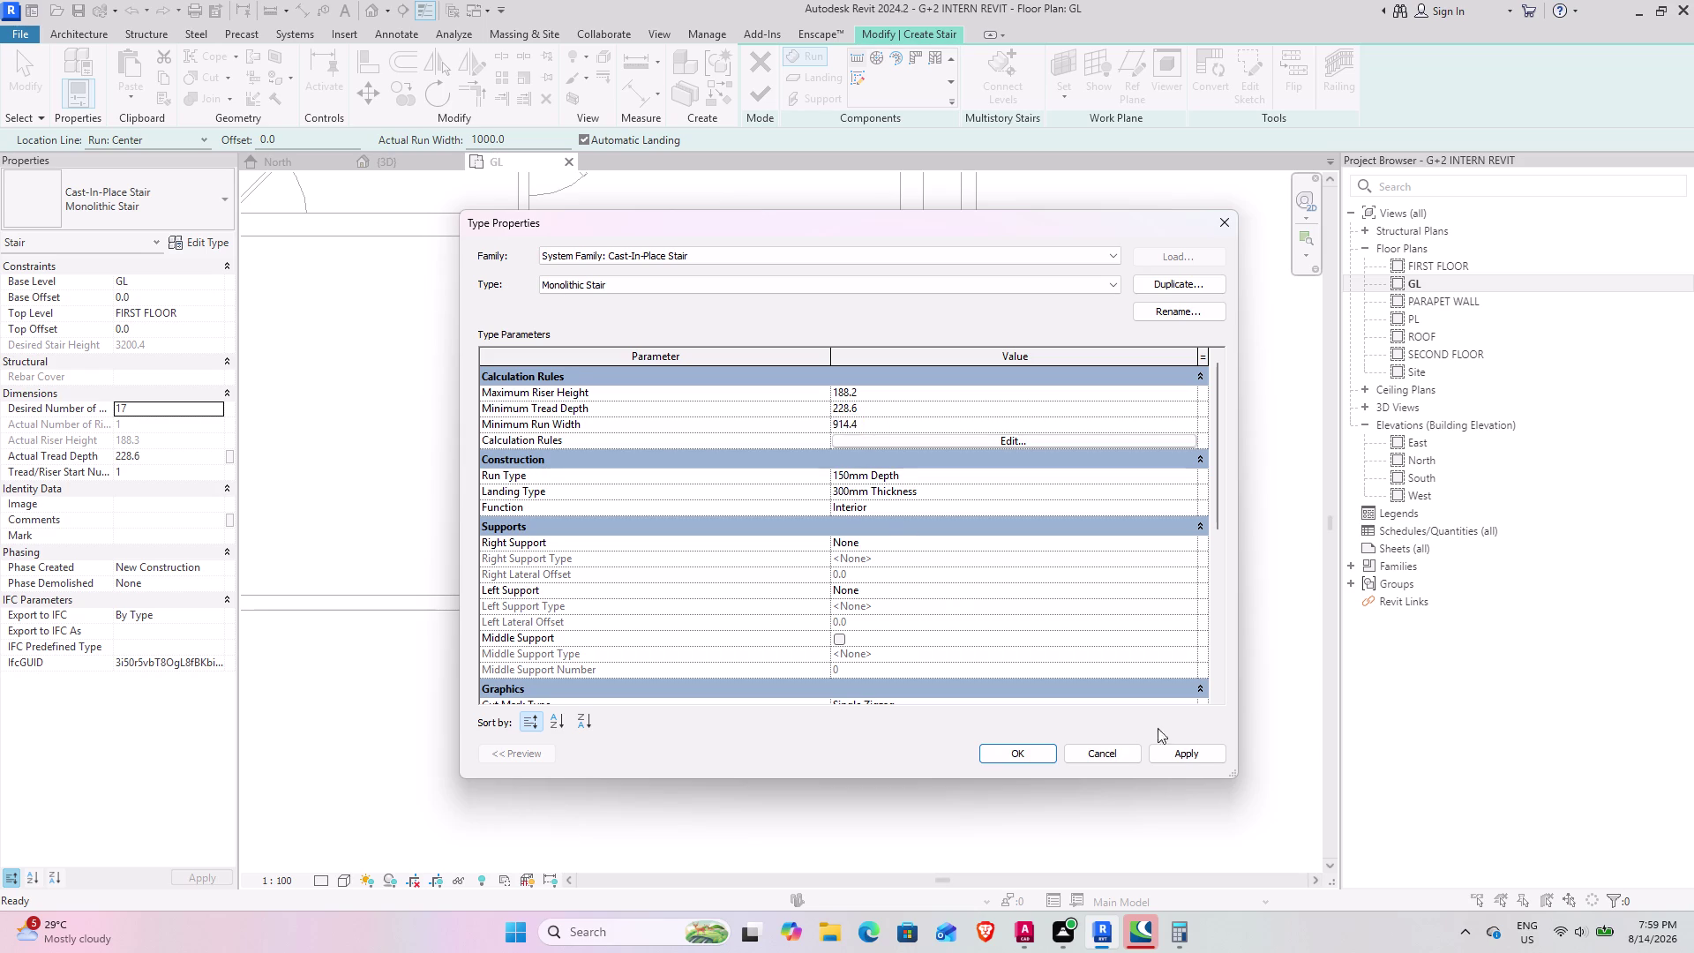
click(1190, 752)
click(1018, 747)
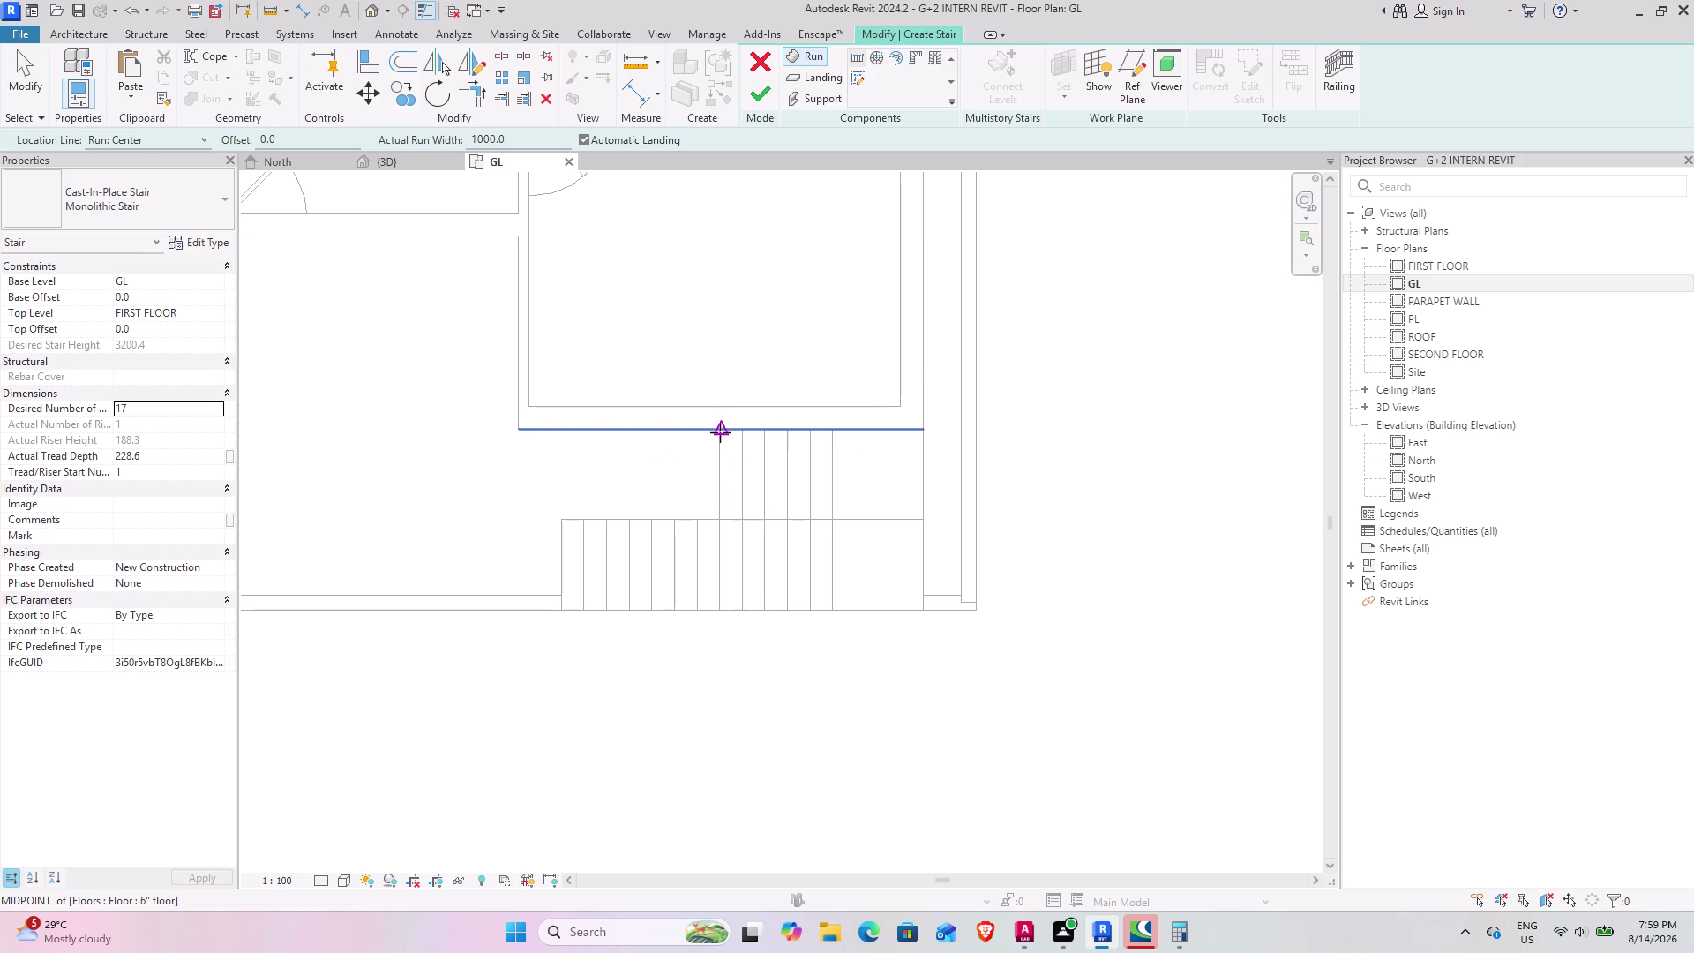
With location line Run: Left, place a six-riser first run starting on the floor edge.
click(192, 137)
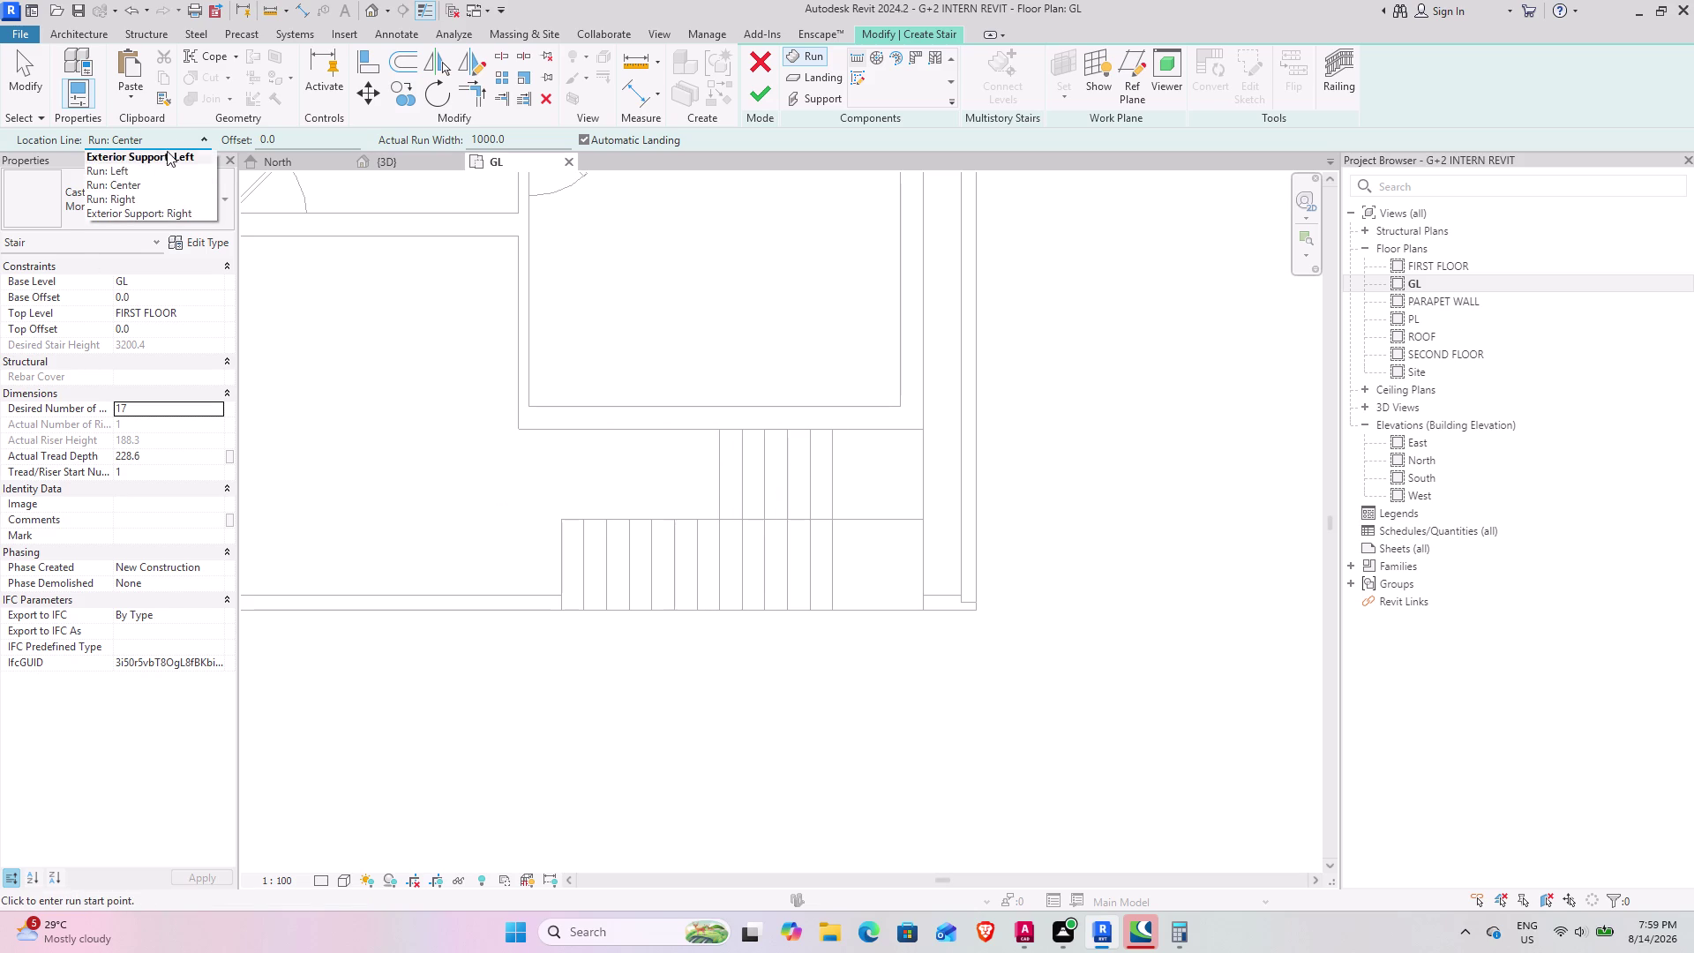
click(148, 168)
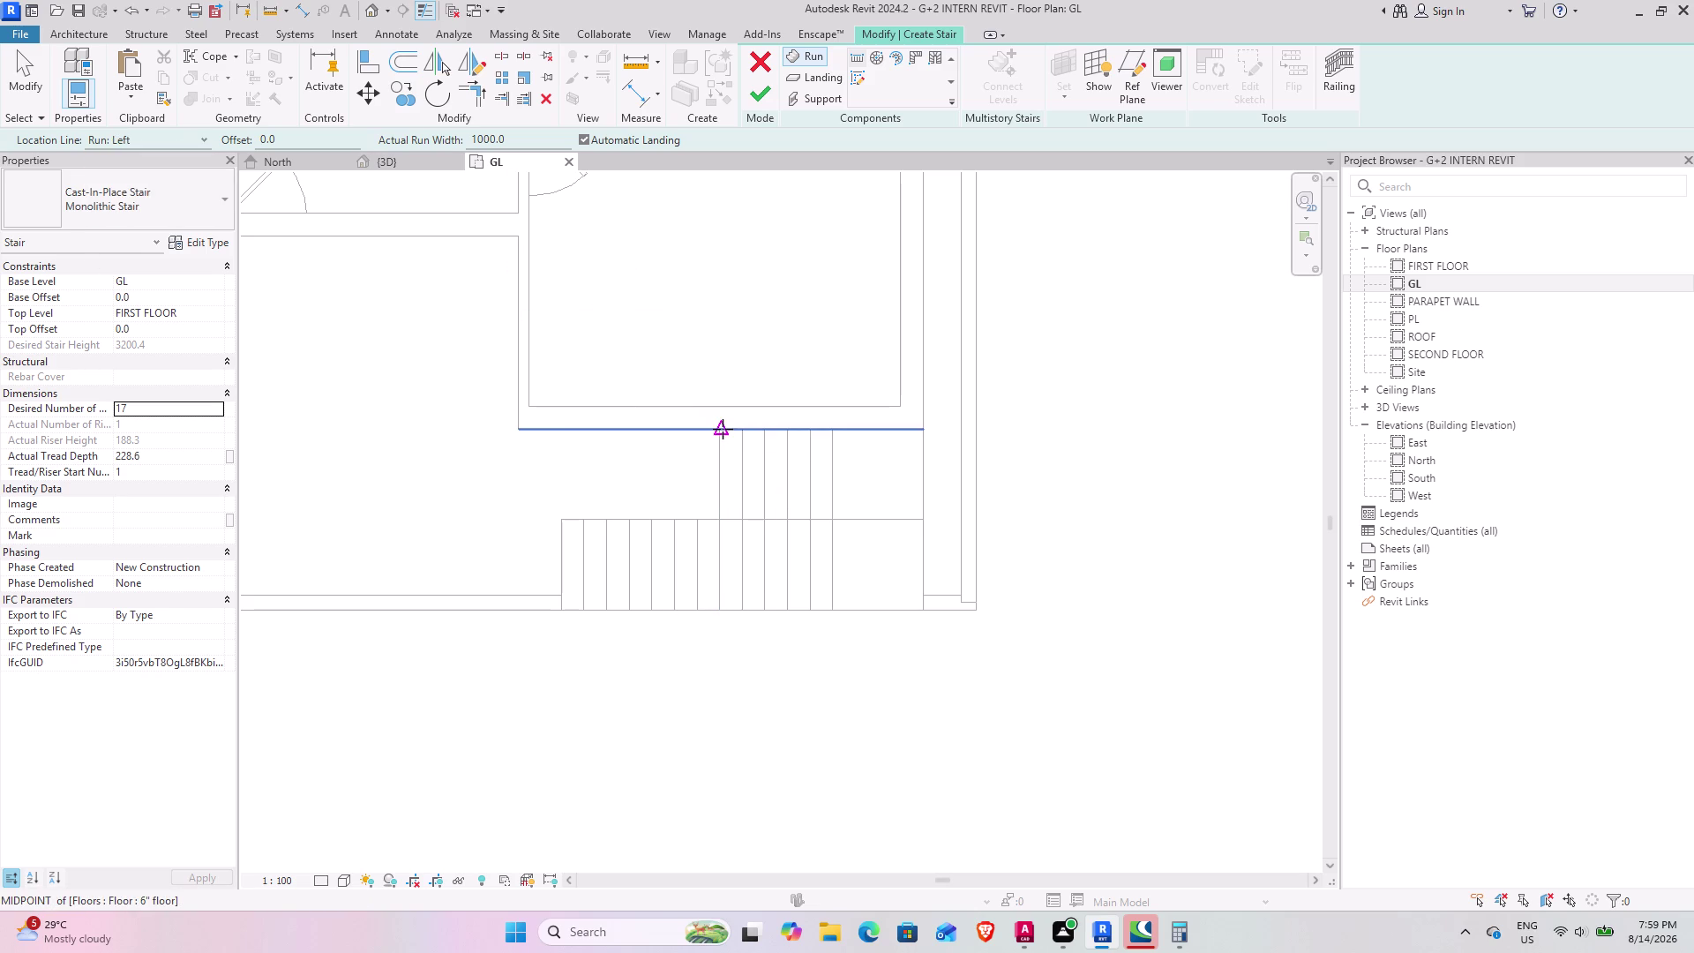
click(723, 429)
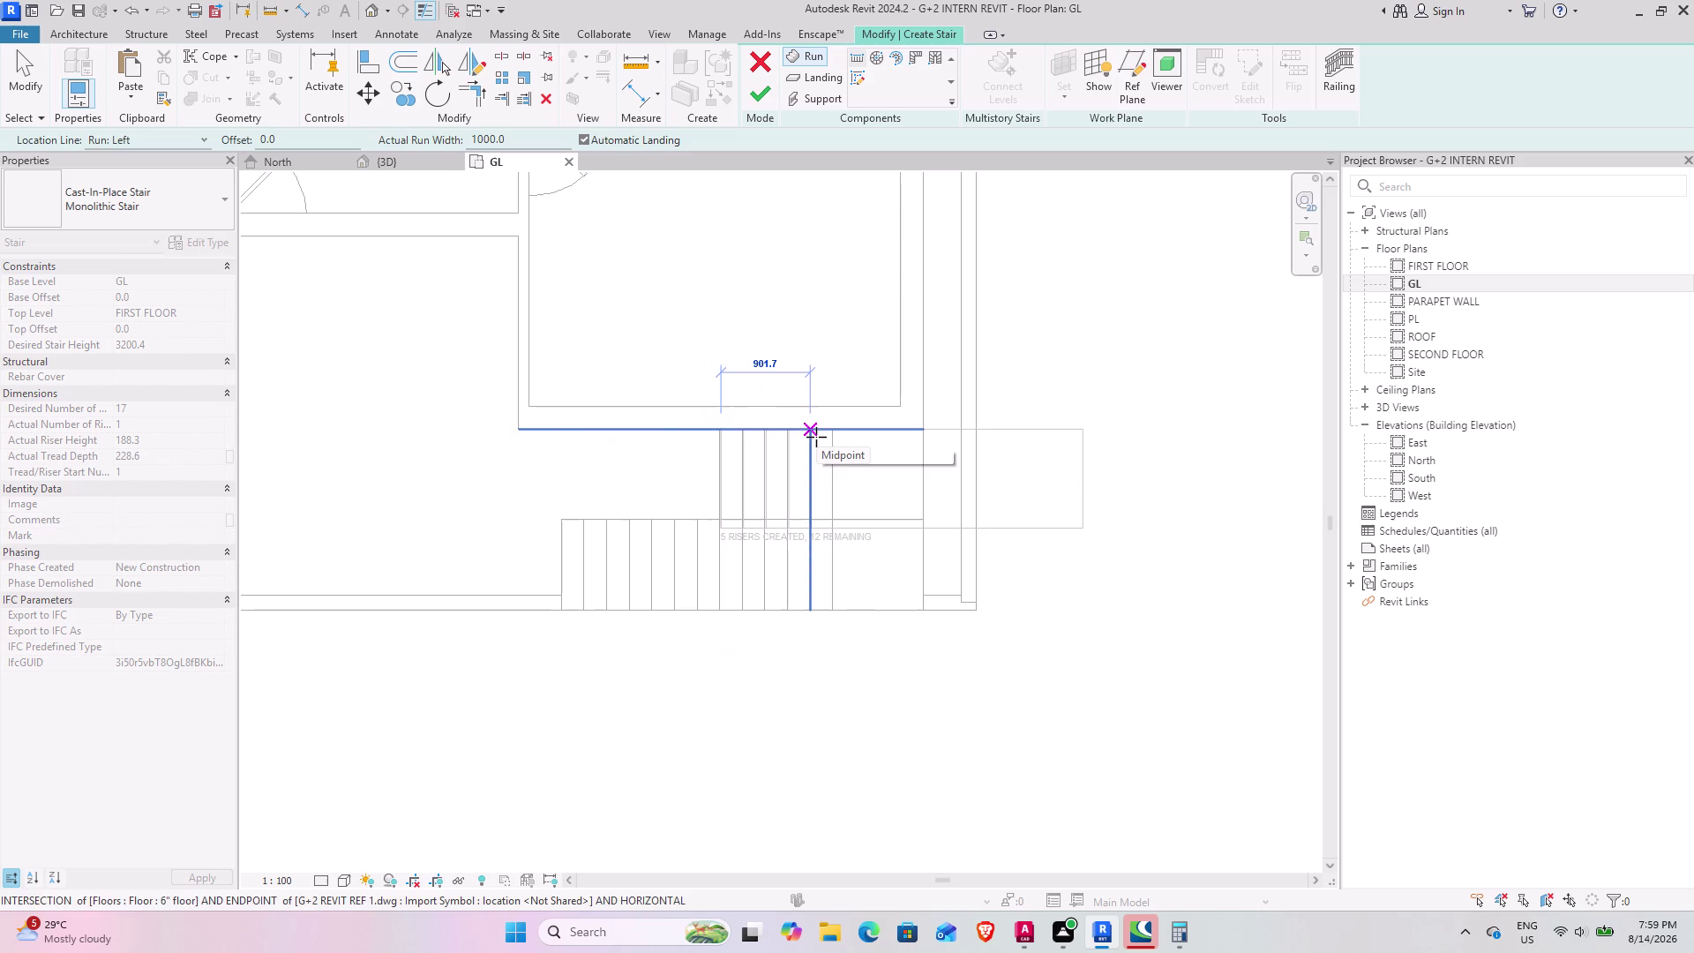
key(Escape)
scroll(up, 3)
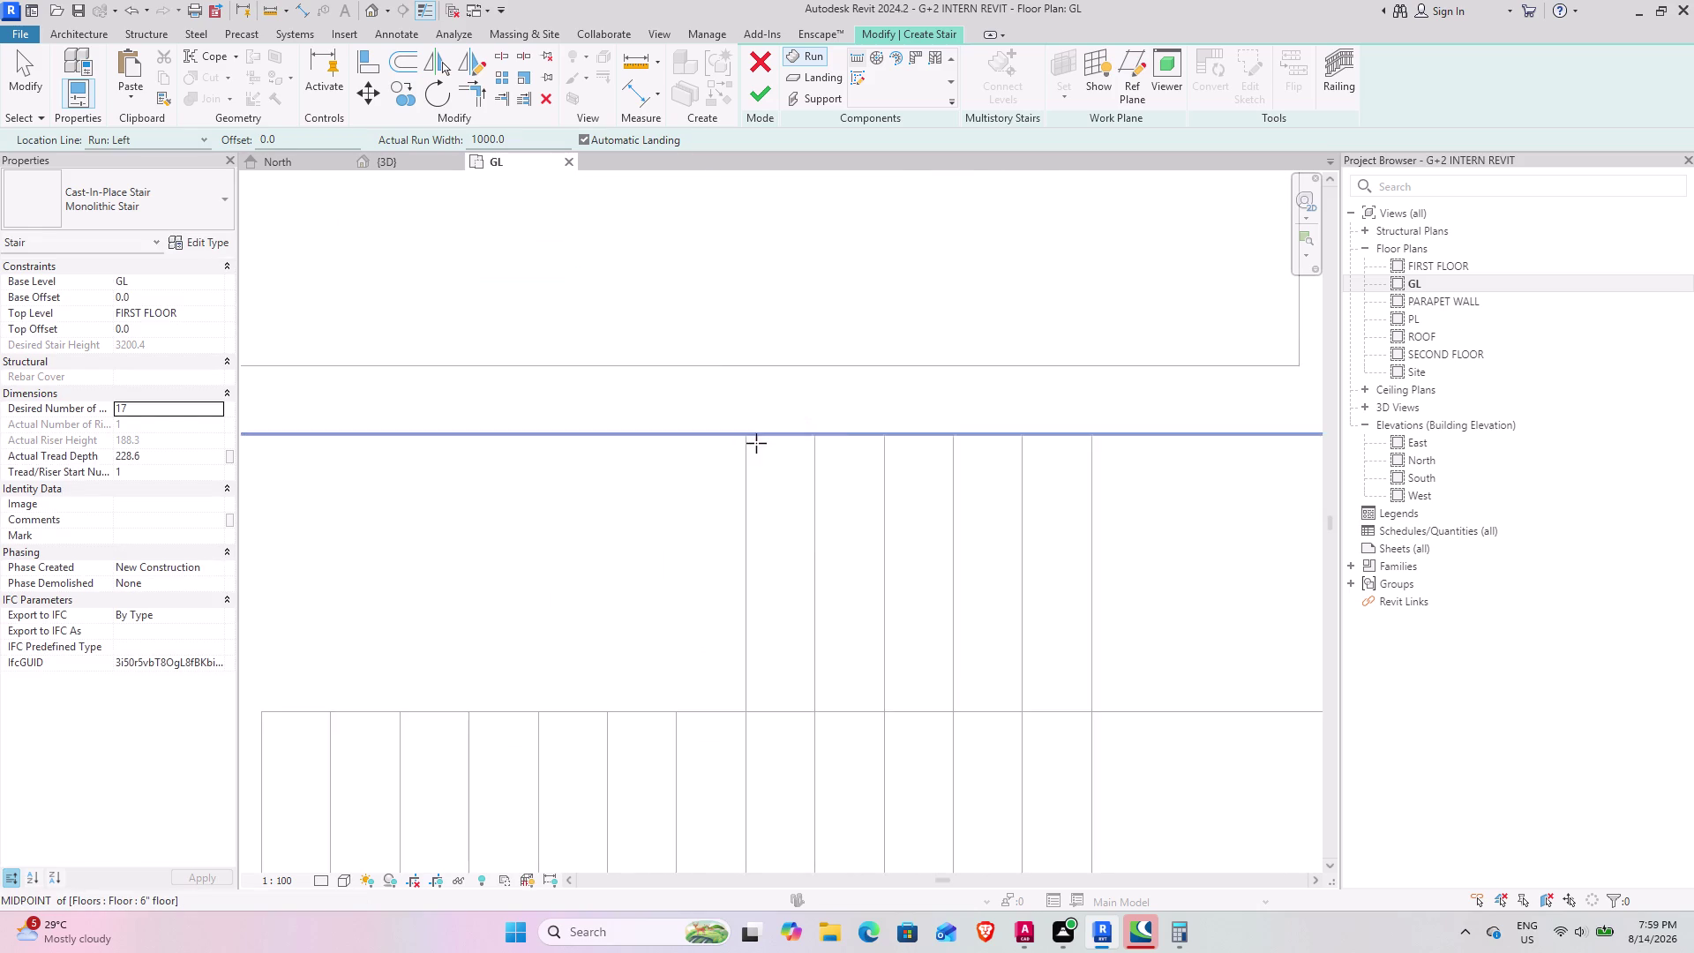
scroll(up, 3)
click(747, 437)
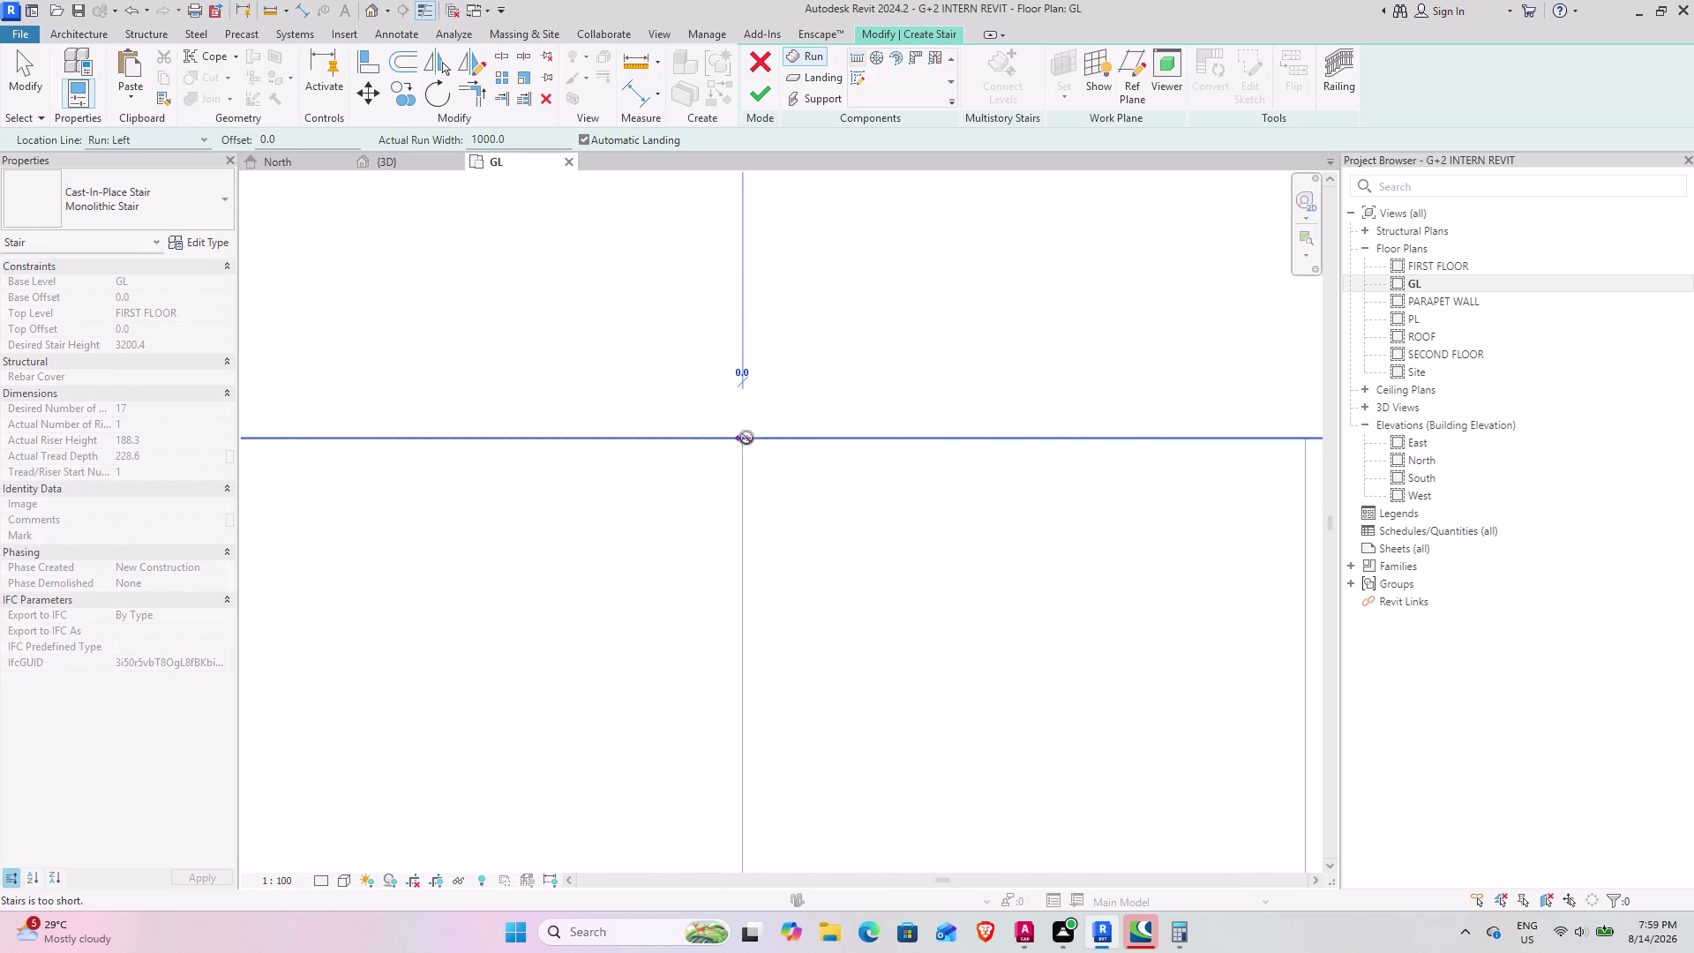
scroll(down, 3)
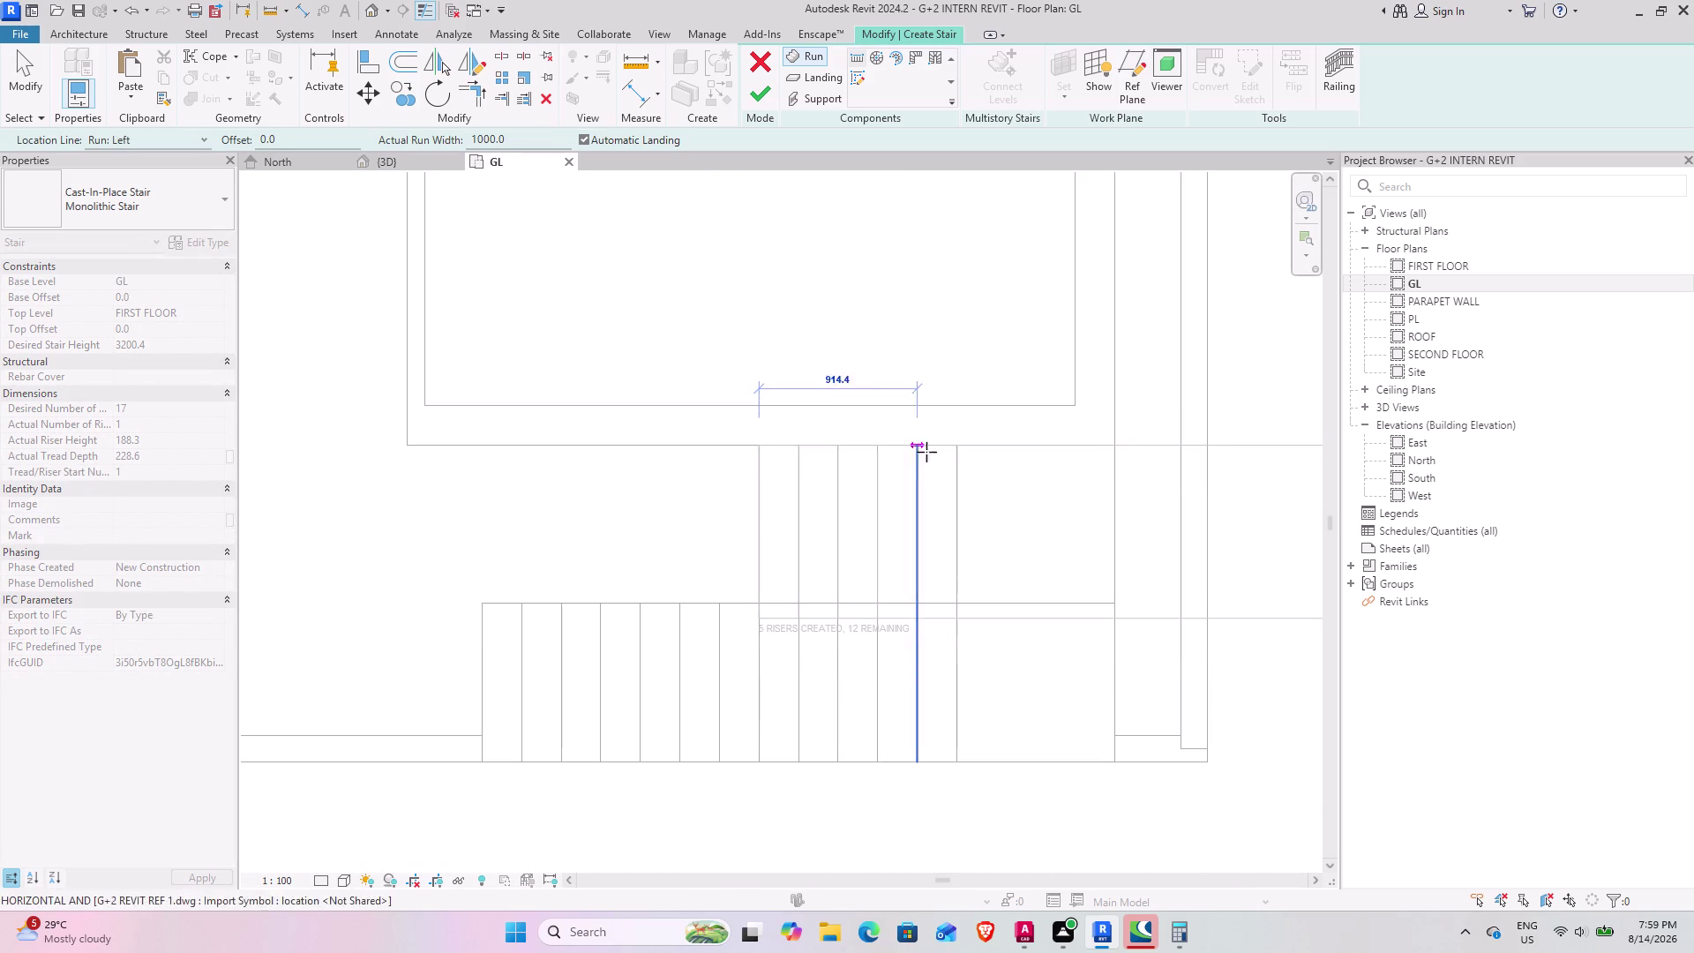
scroll(up, 3)
click(959, 437)
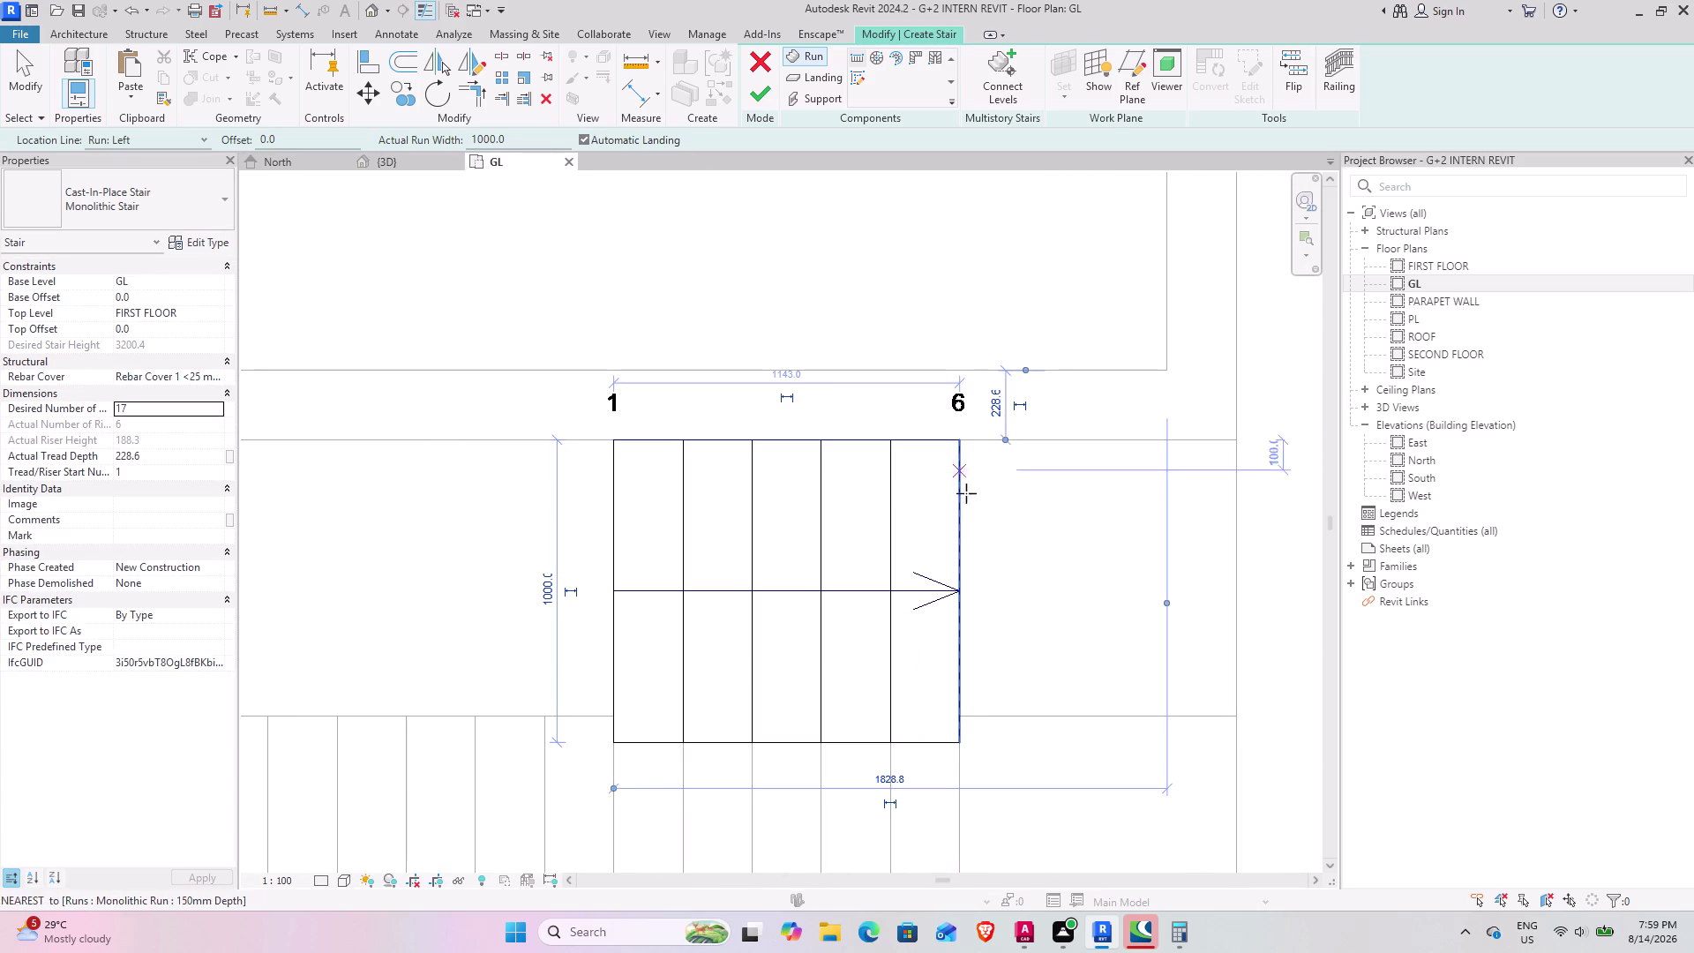
scroll(down, 3)
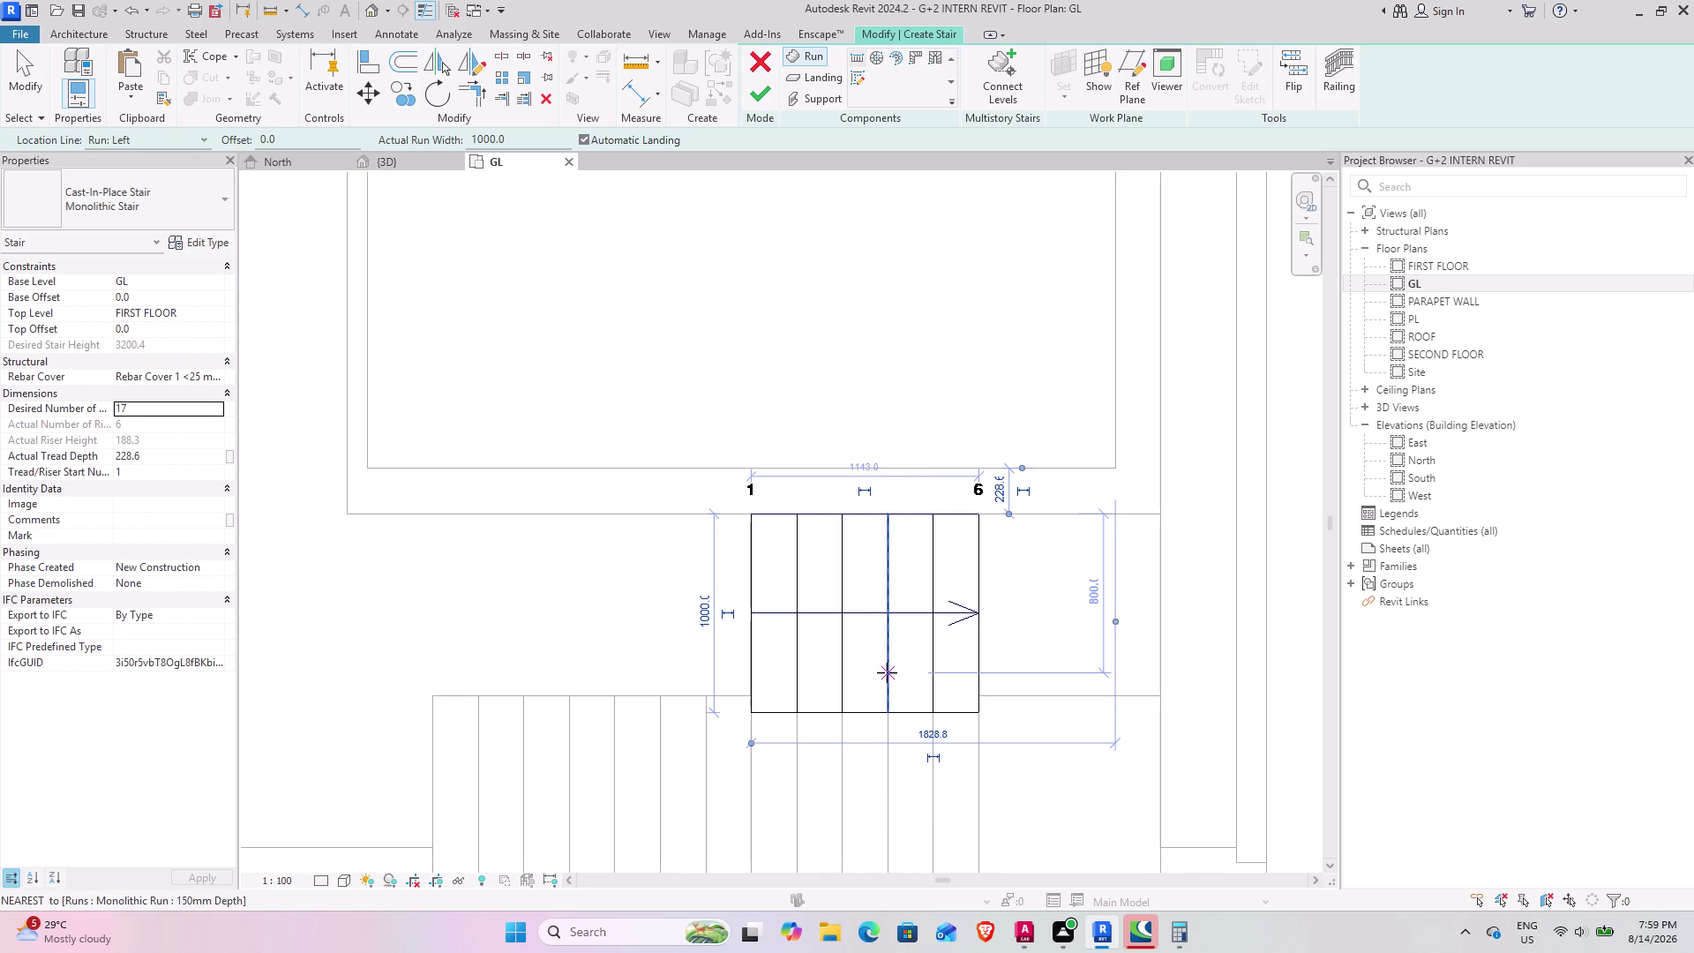
key(grave)
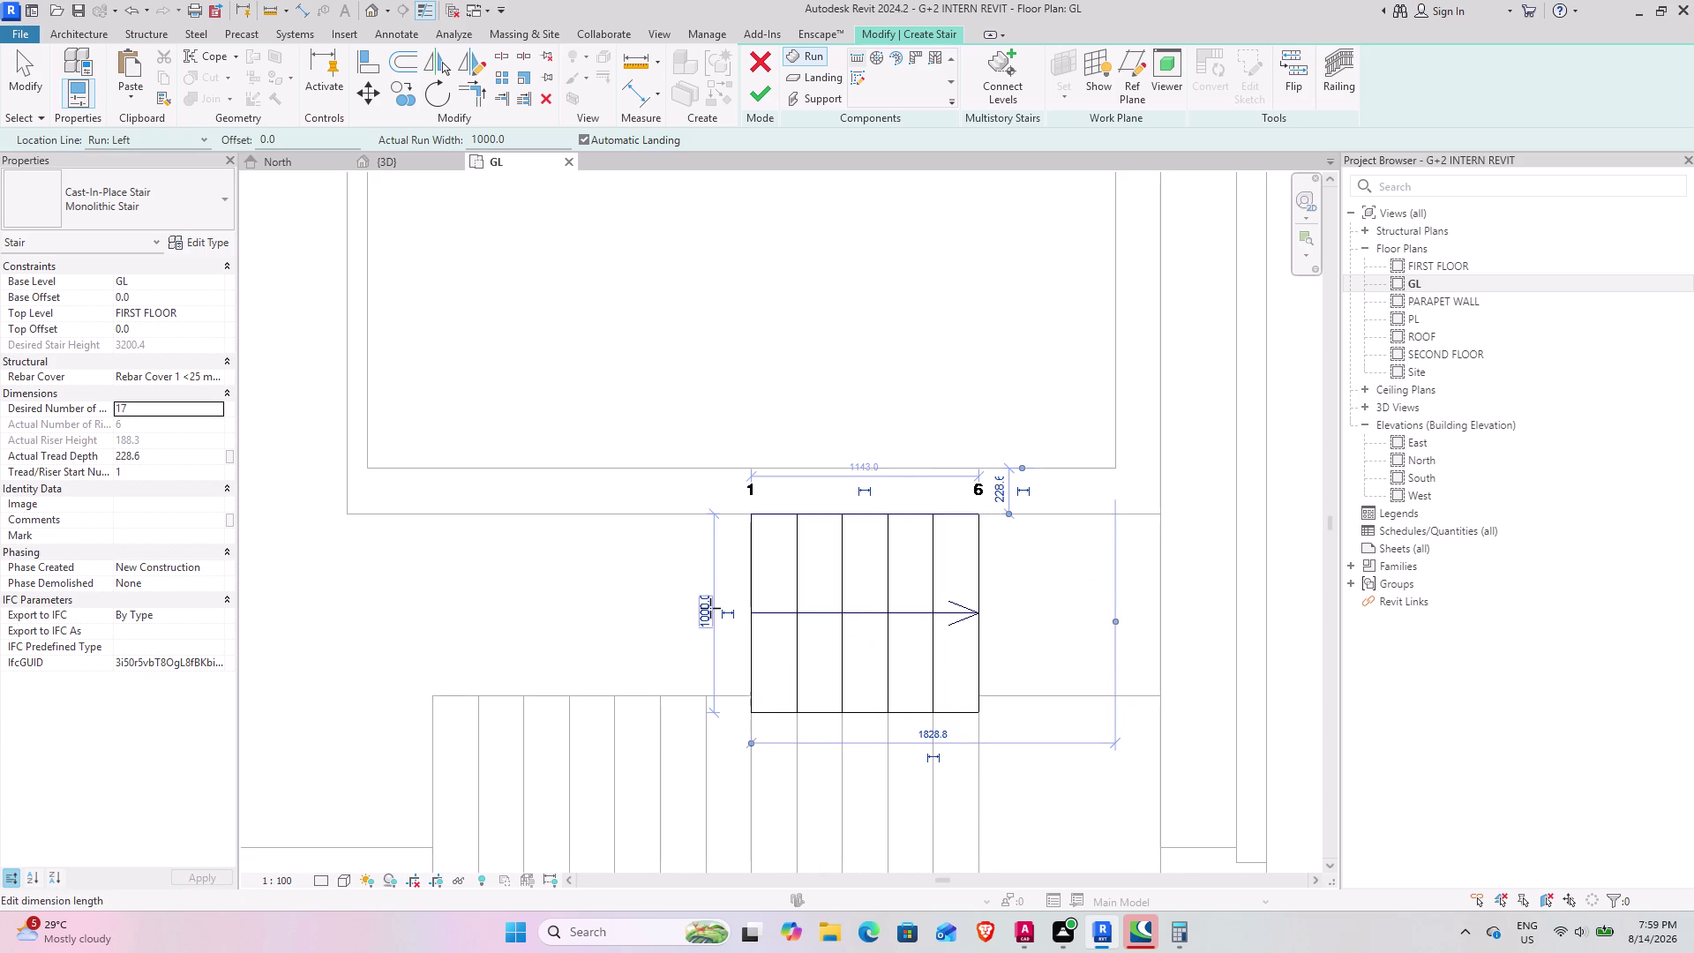
Set the first run's width to 3' (914.4), then undo a failed second run.
click(710, 608)
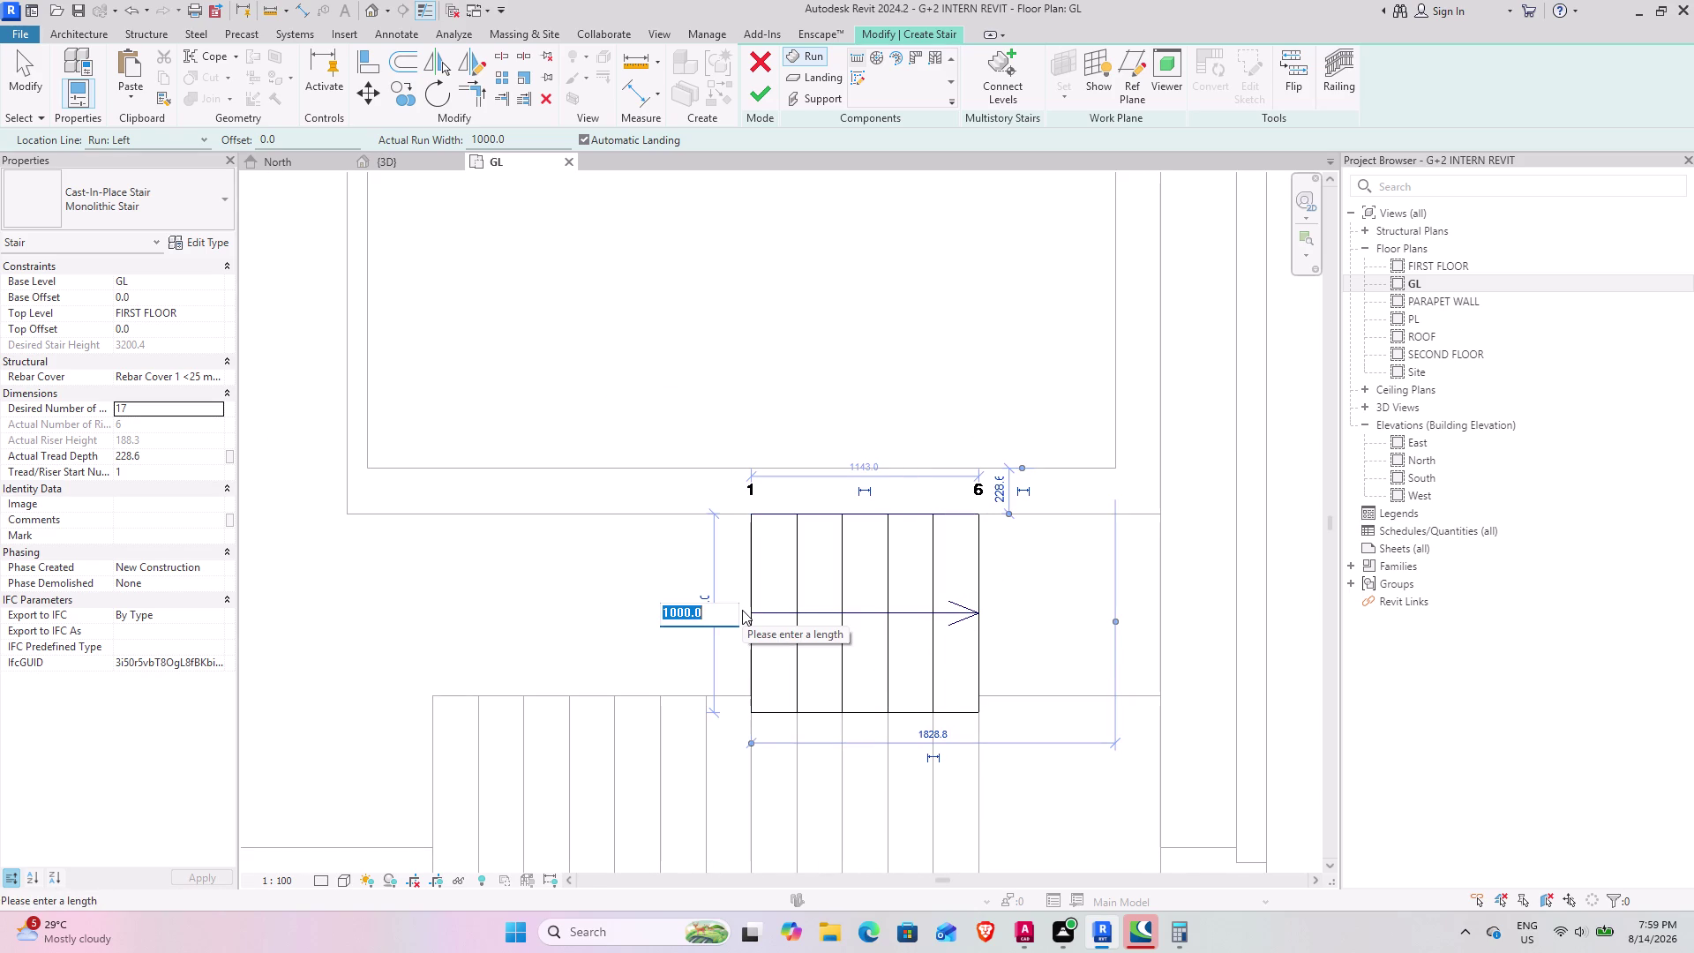
text(3')
key(Return)
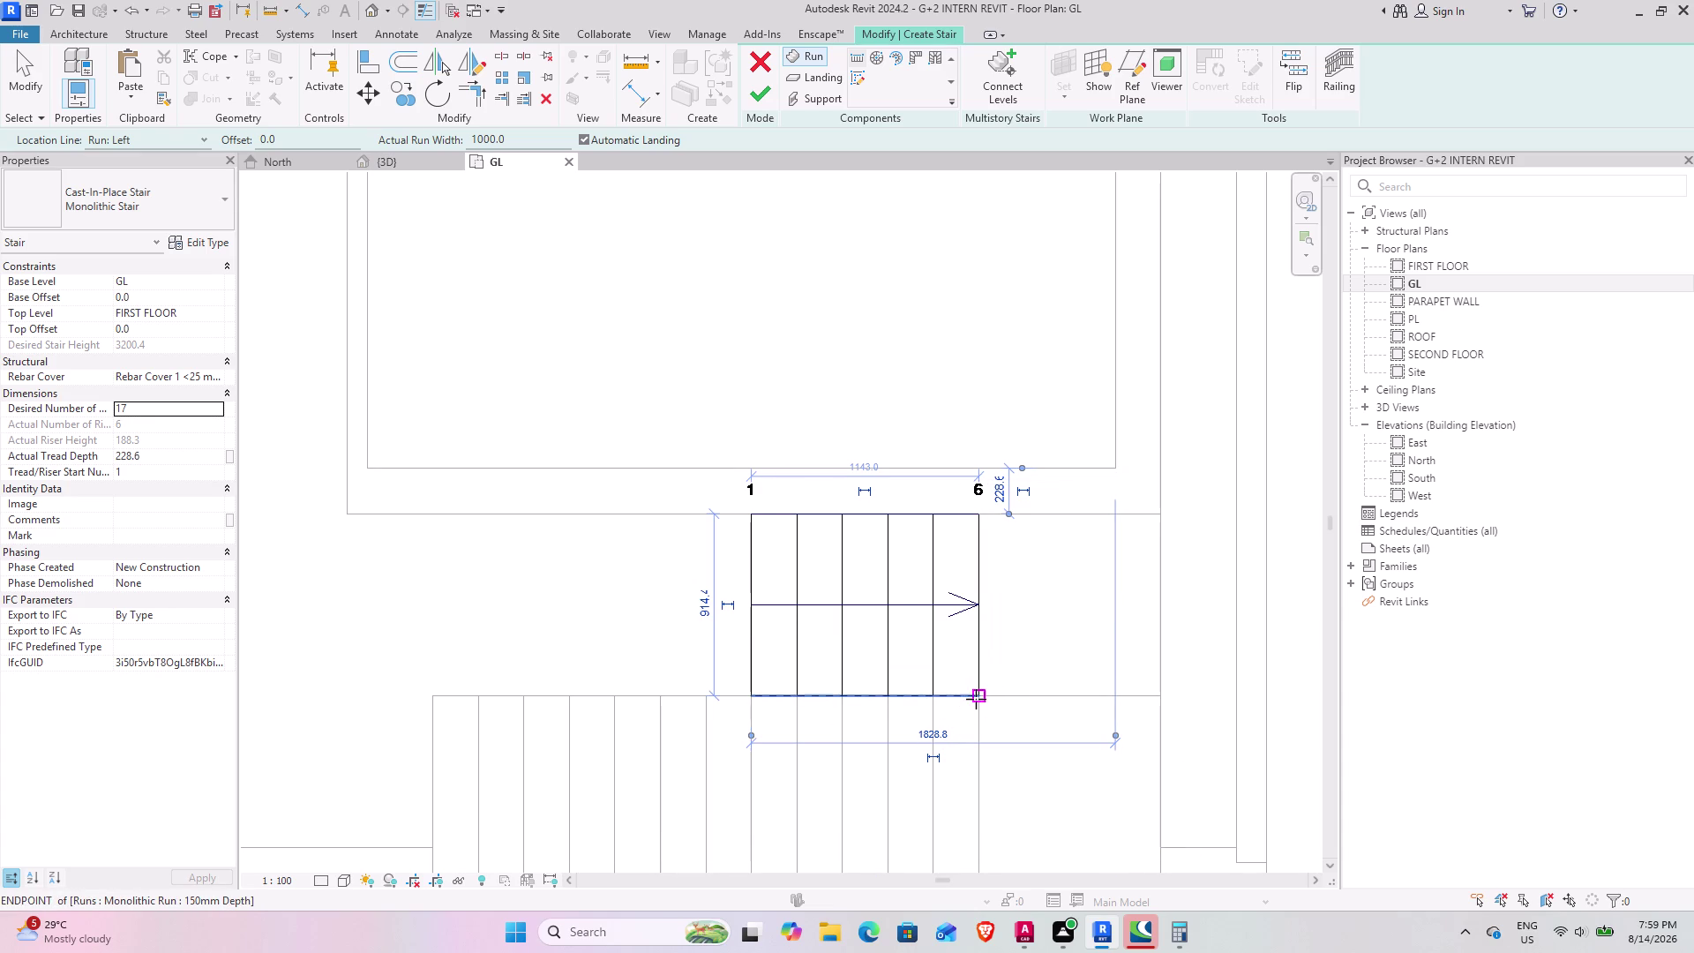
middle_drag(977, 731, 999, 554)
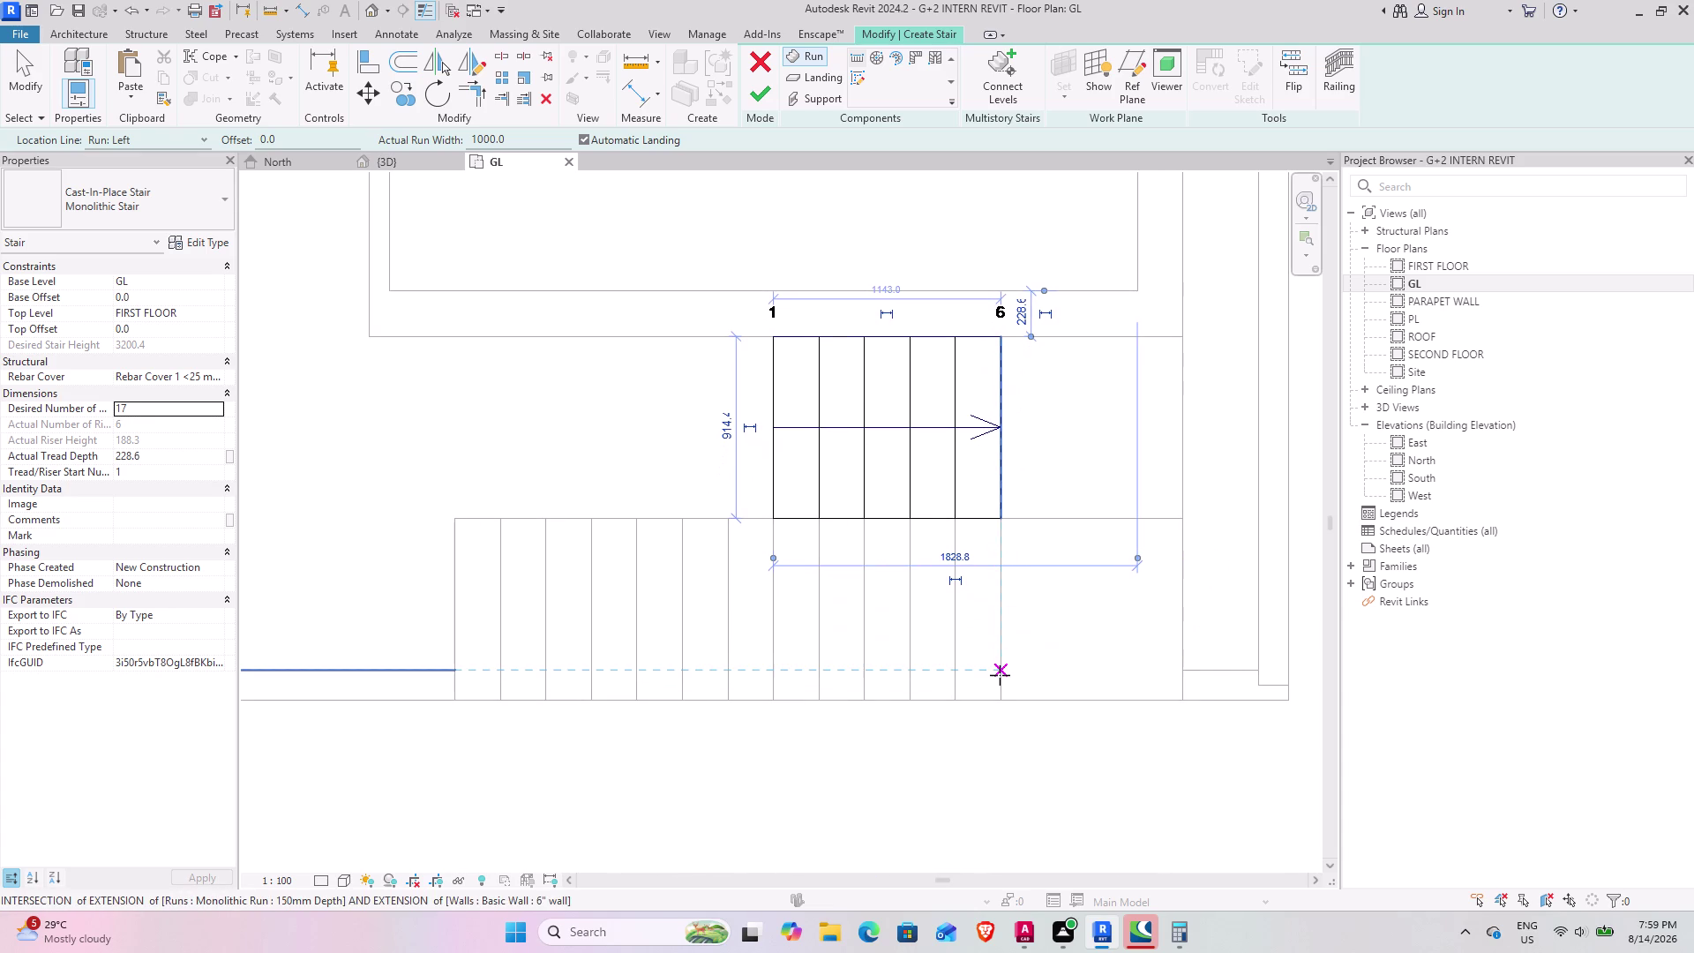
click(1000, 675)
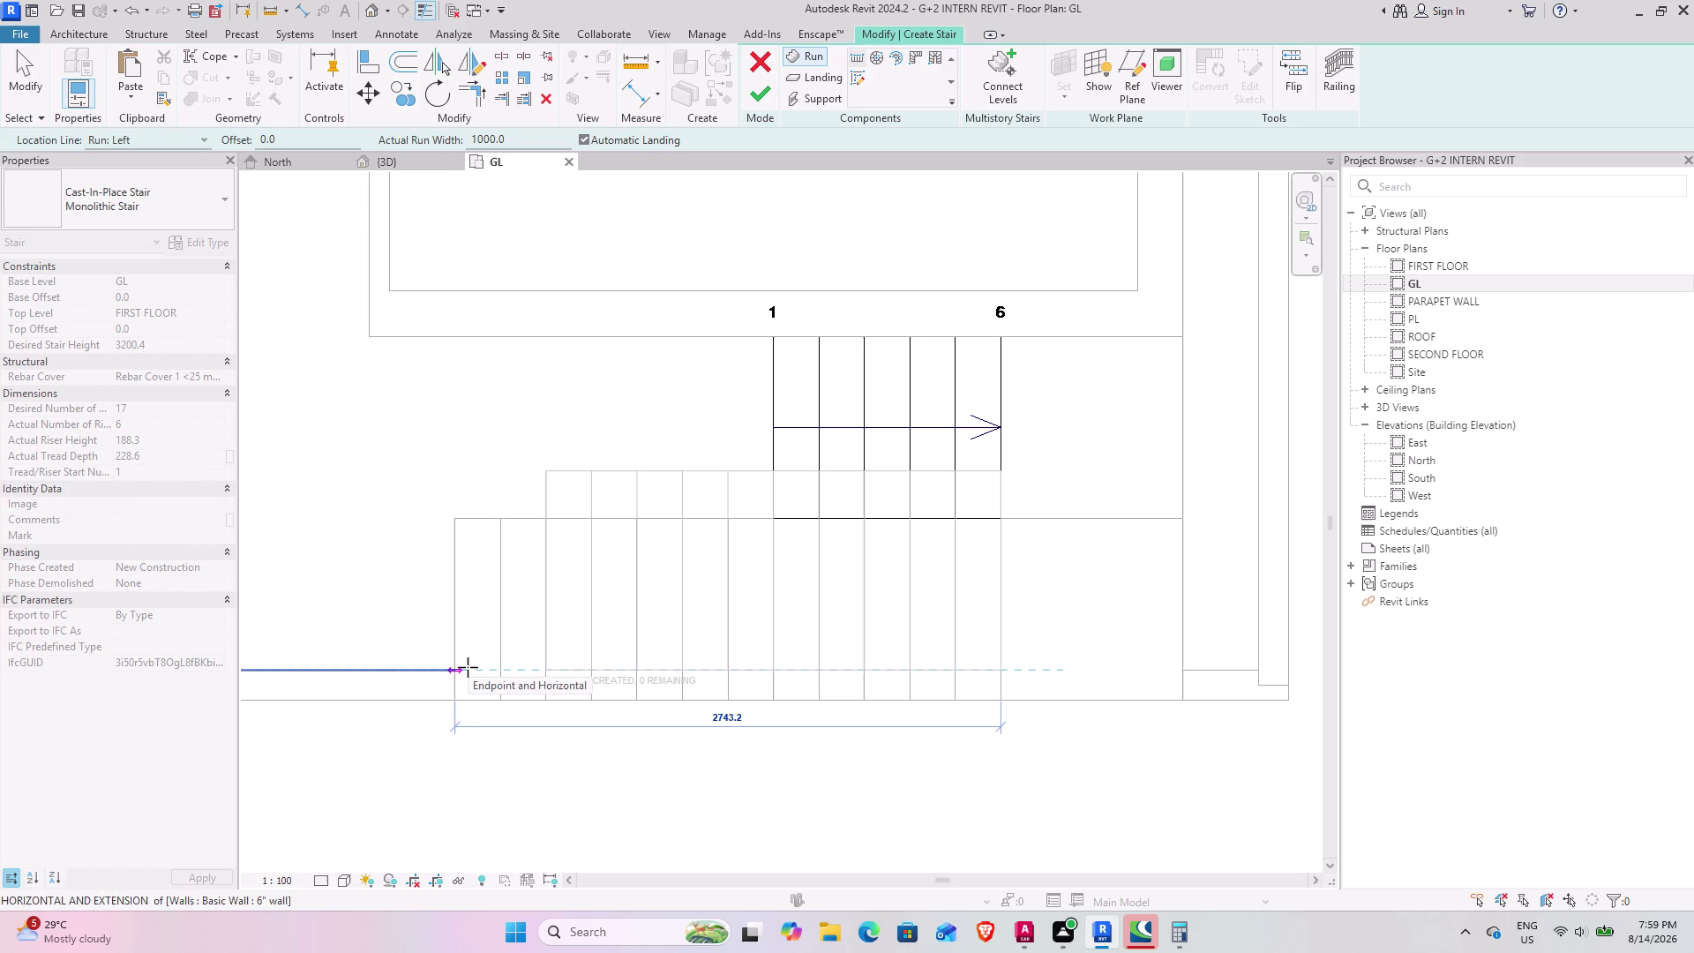
click(468, 667)
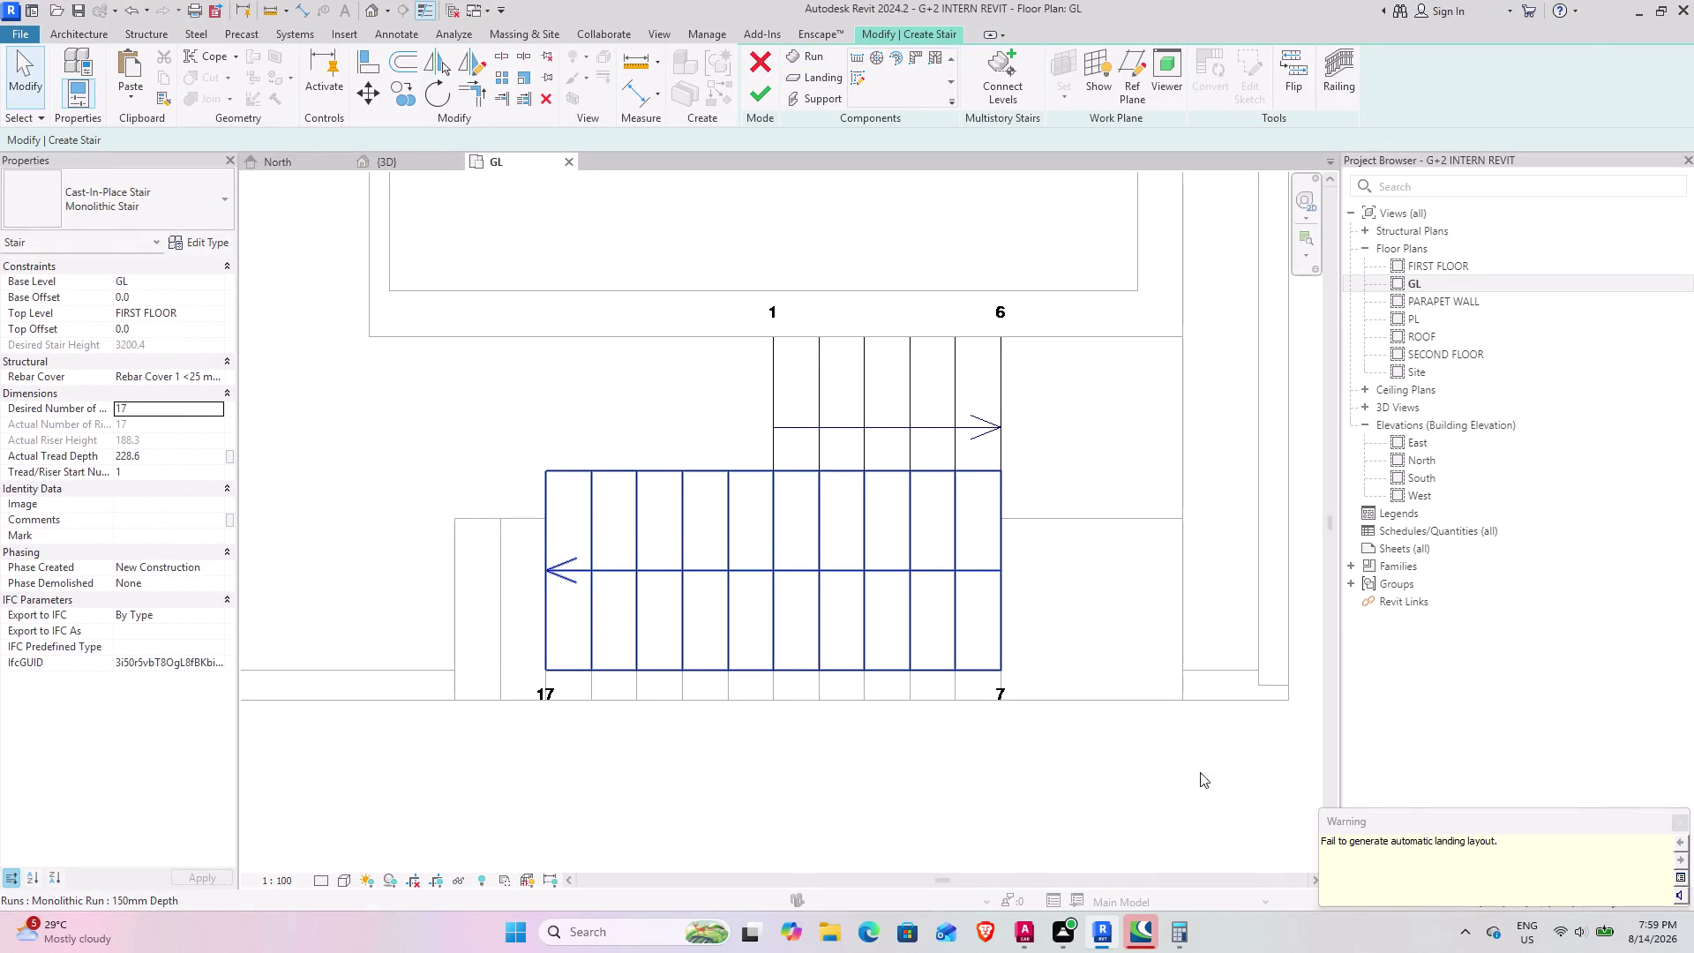
click(1684, 829)
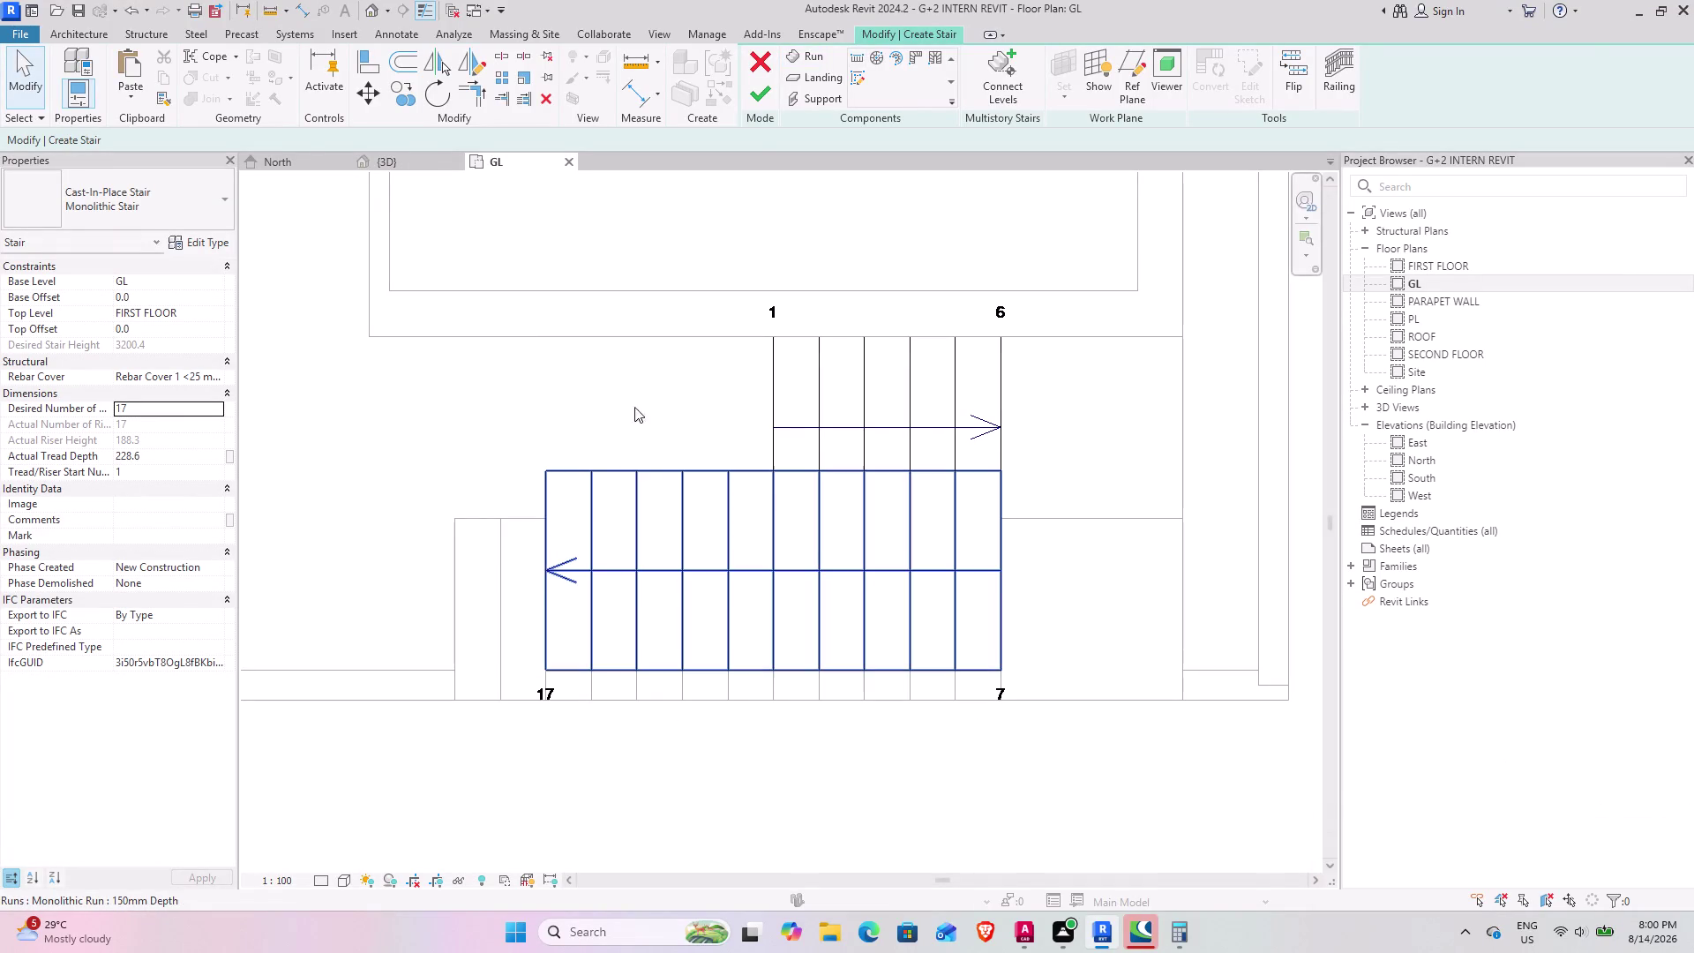
key(ctrl+z)
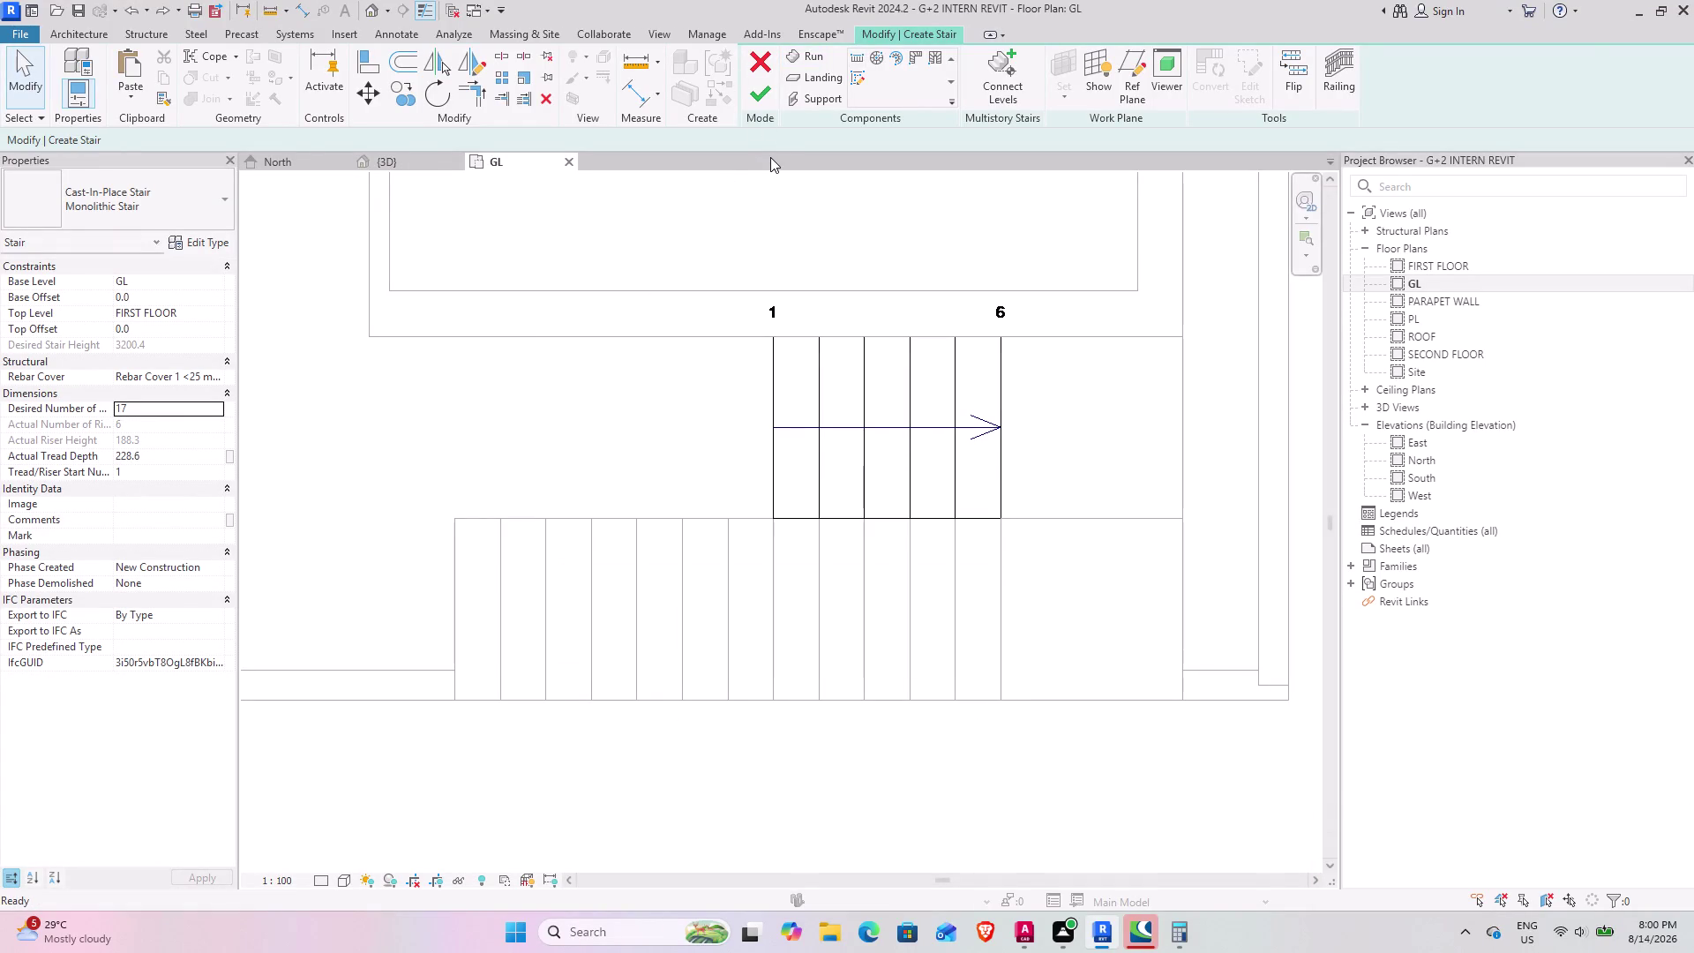
Undo the failed run, then cancel a new attempt at a second run below the first.
key(ctrl+z)
middle_drag(964, 639, 976, 493)
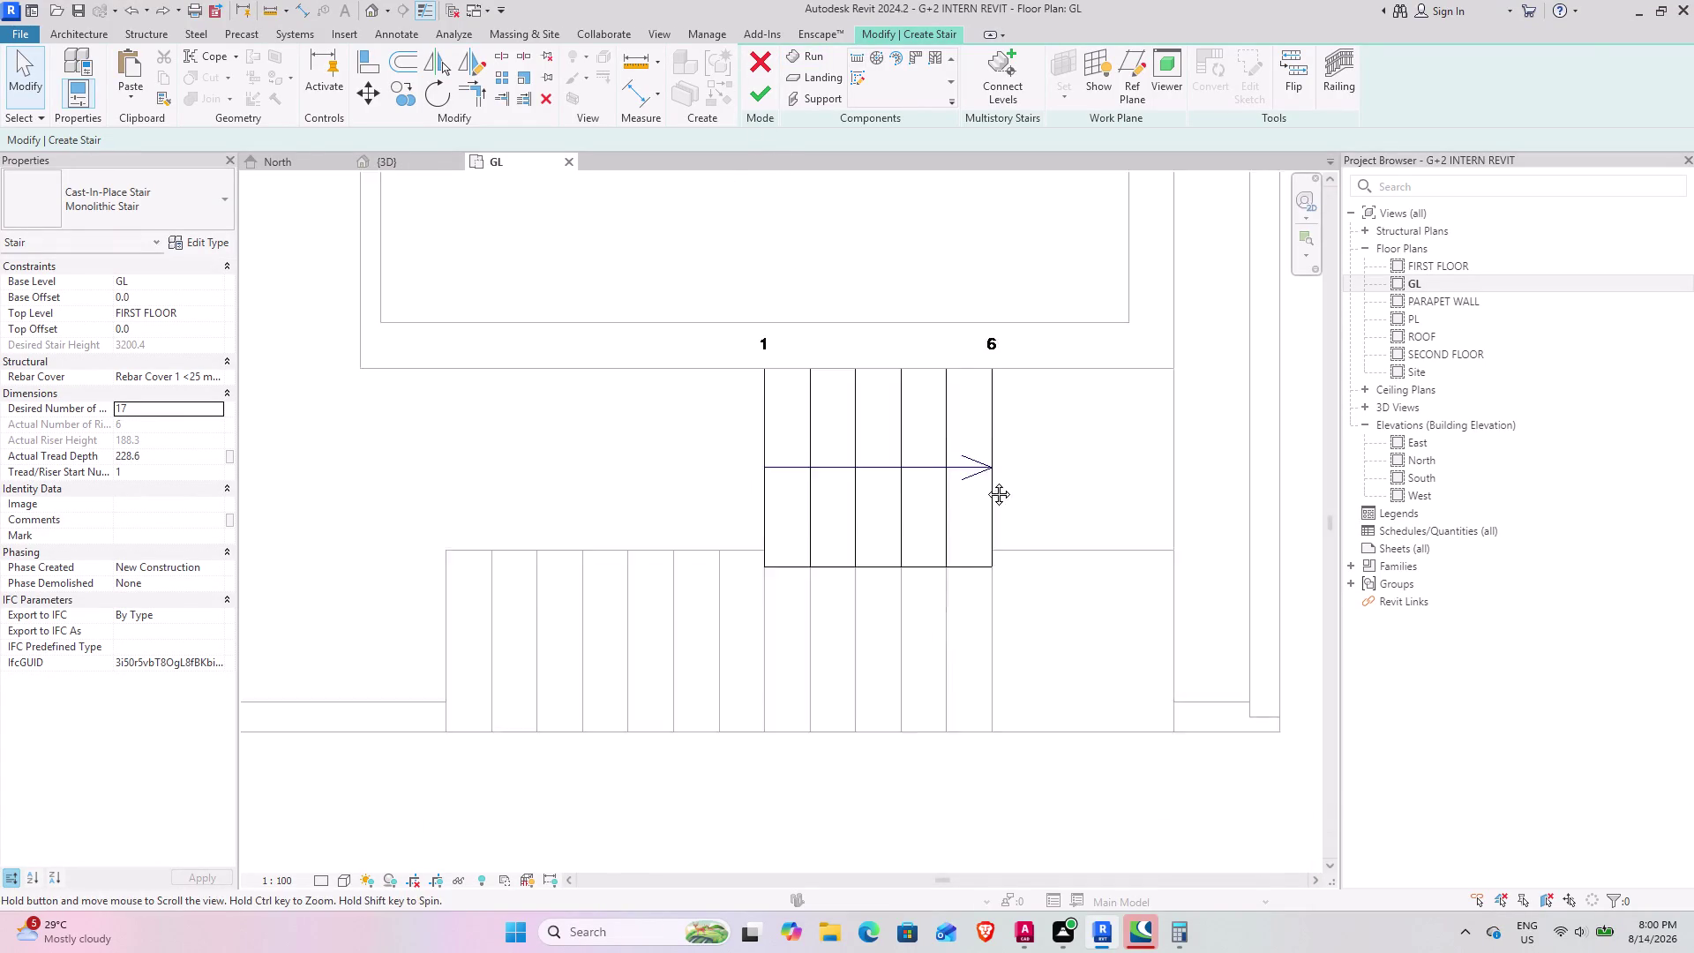
middle_drag(977, 493, 995, 466)
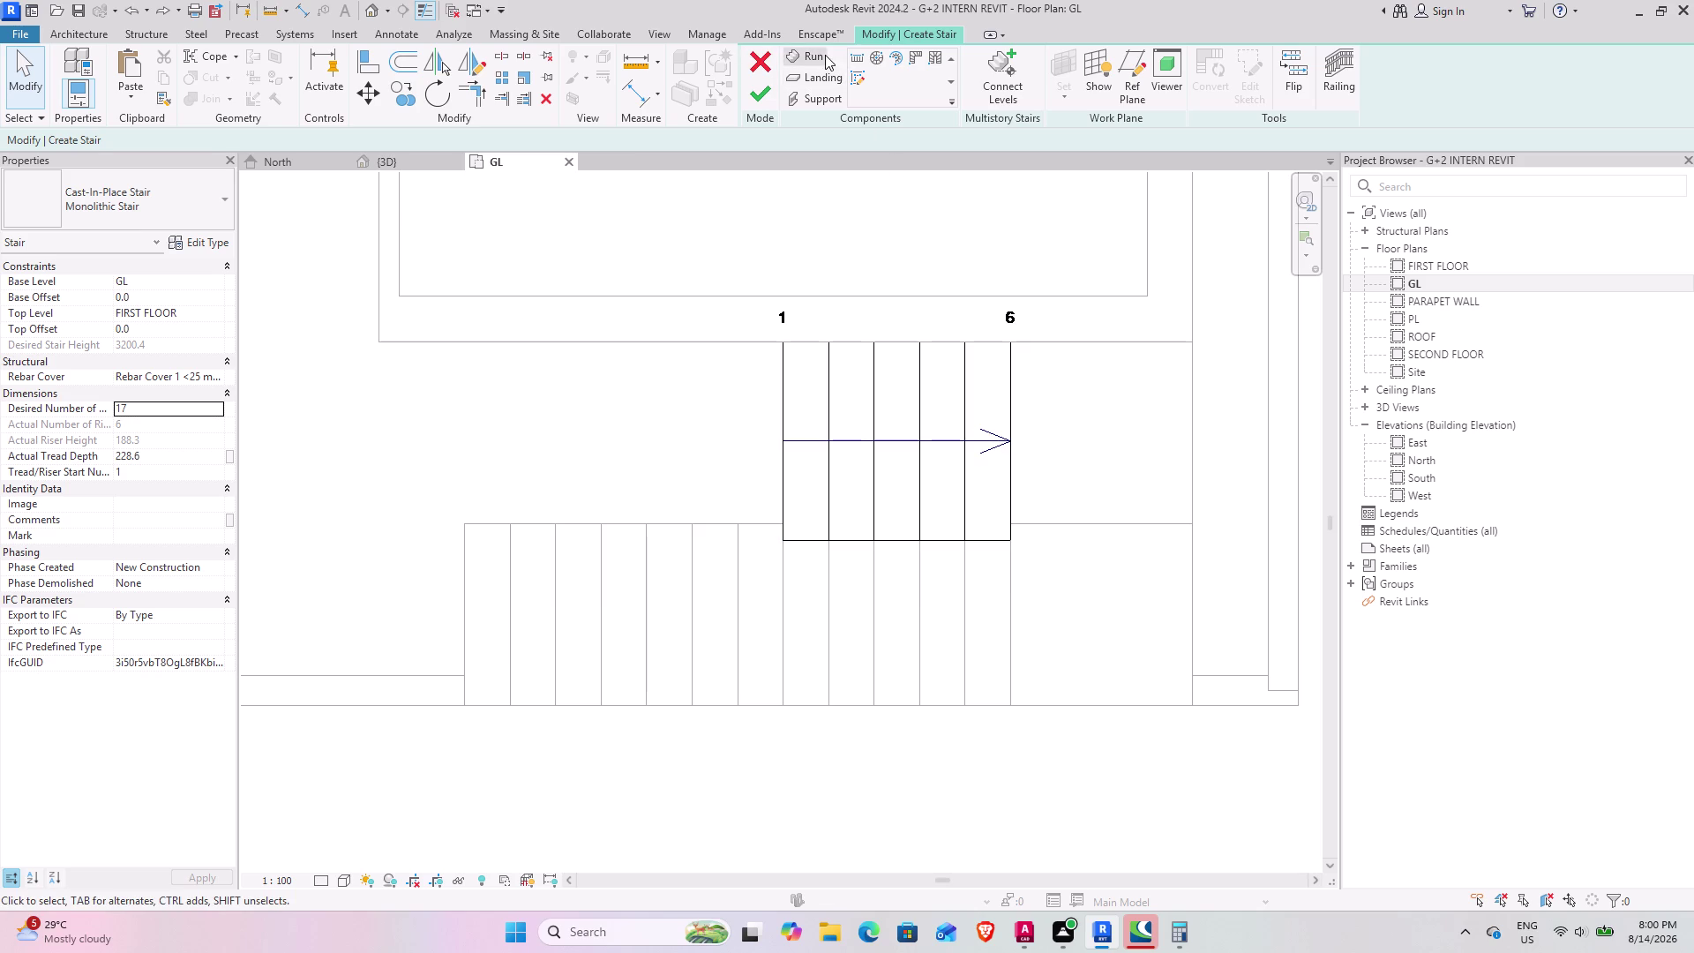
click(823, 55)
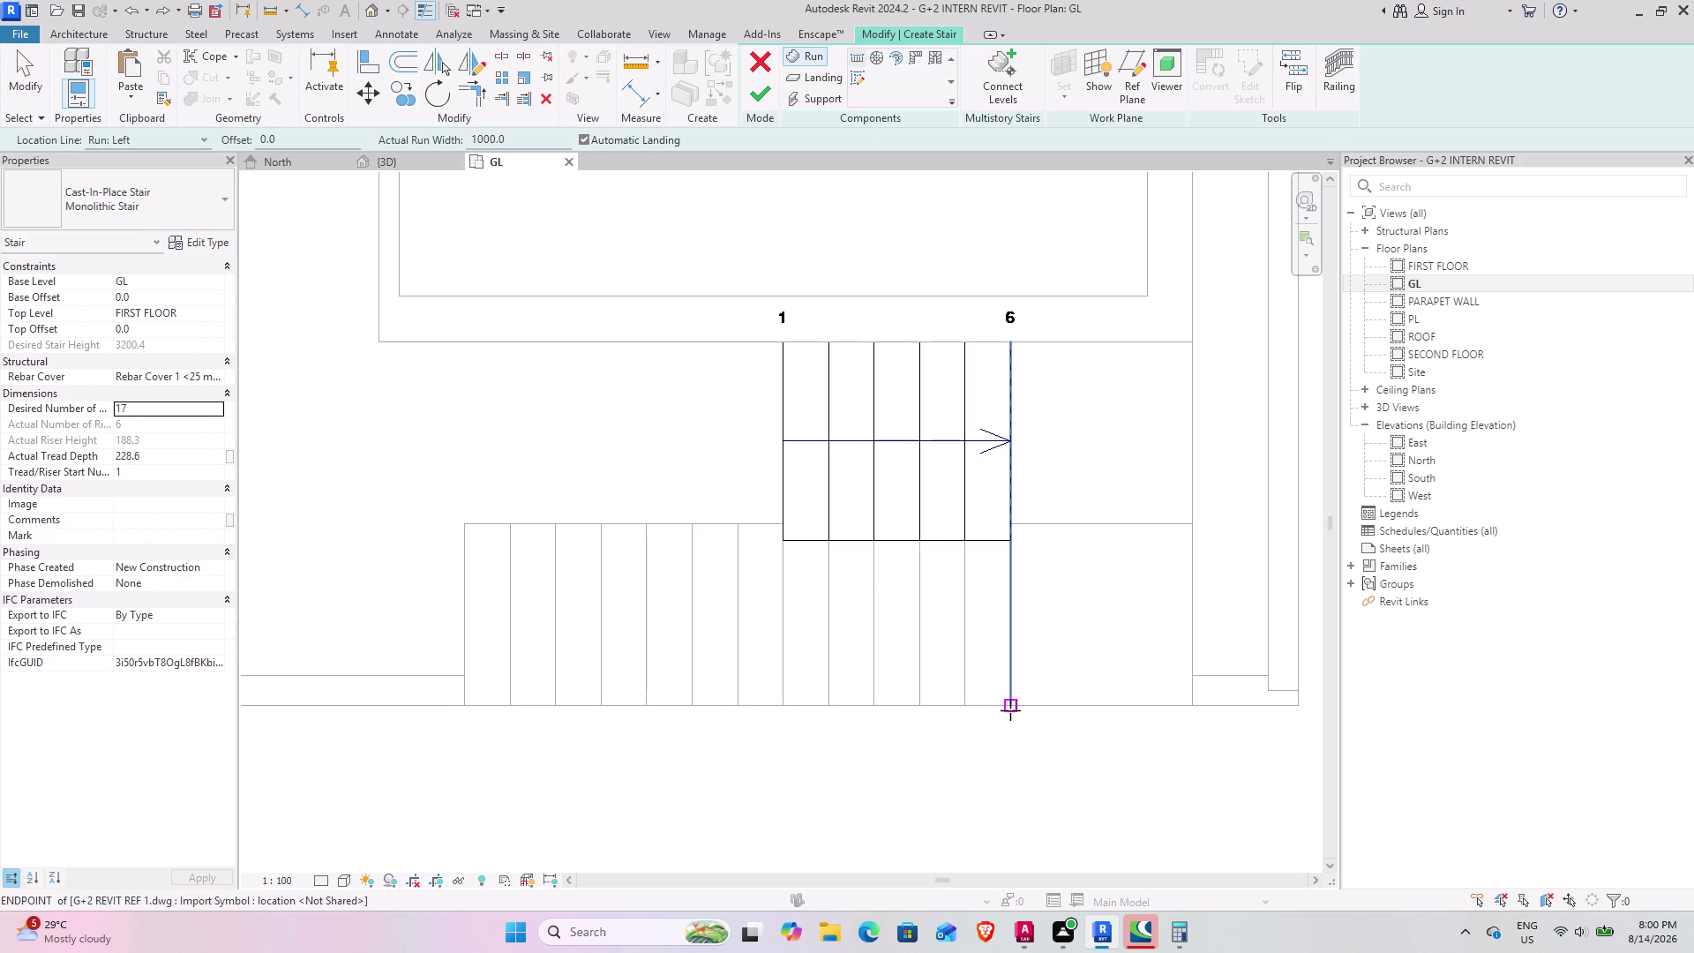
click(1010, 705)
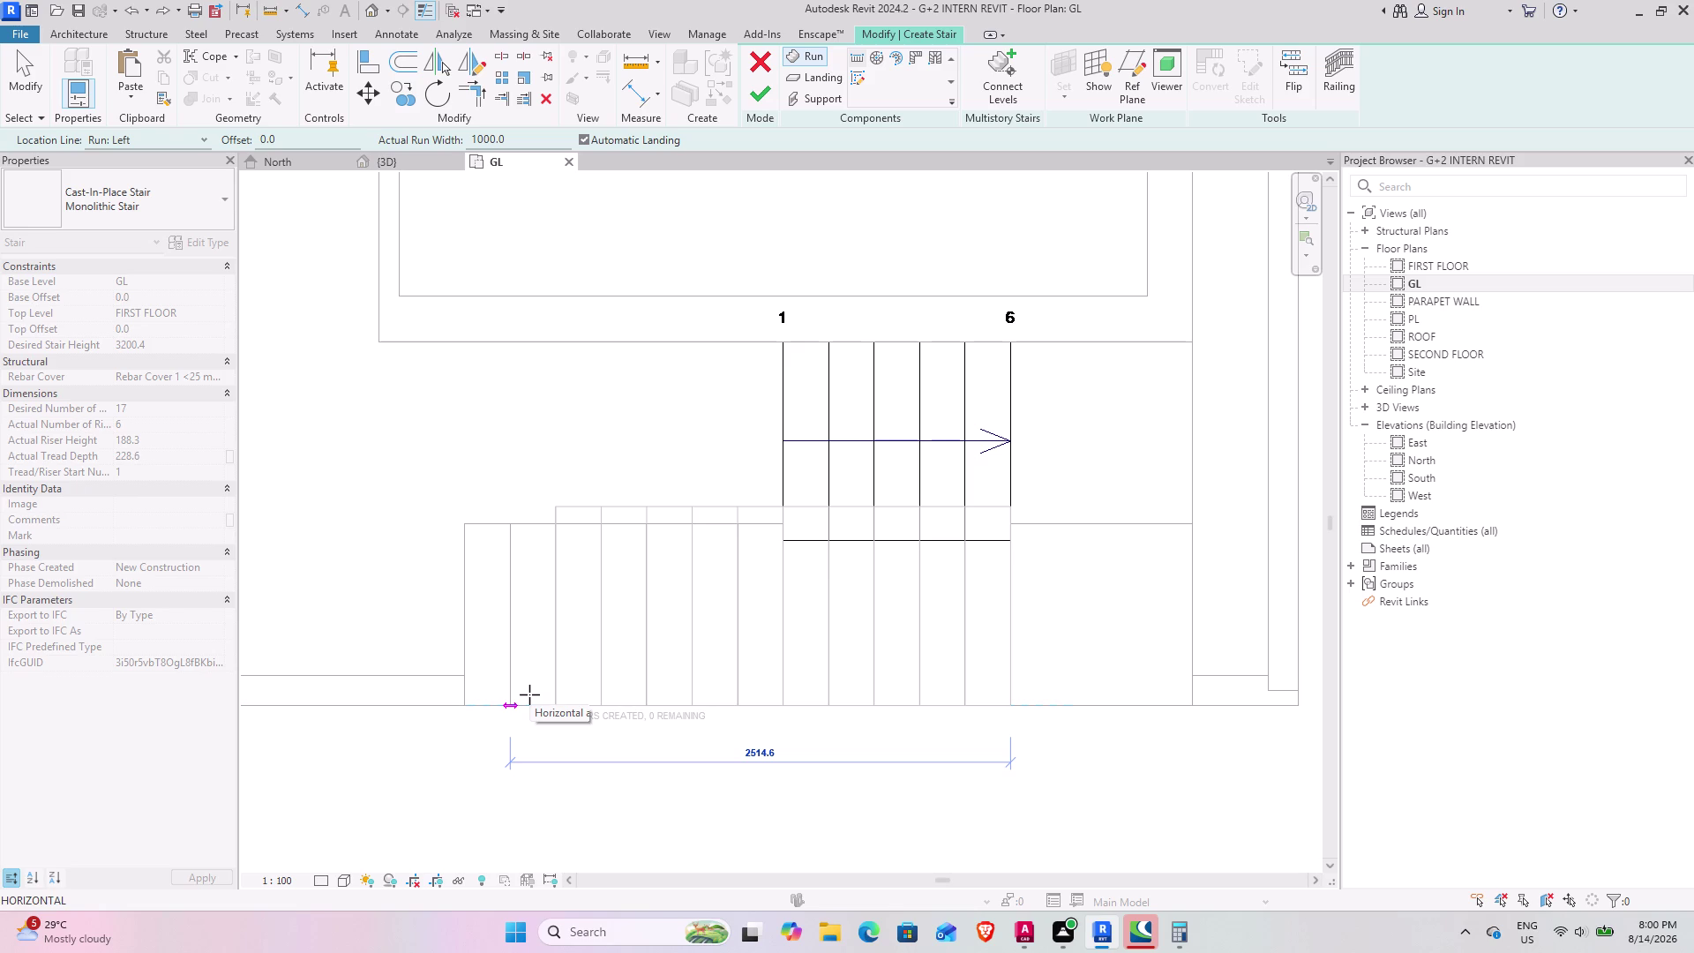
key(Escape)
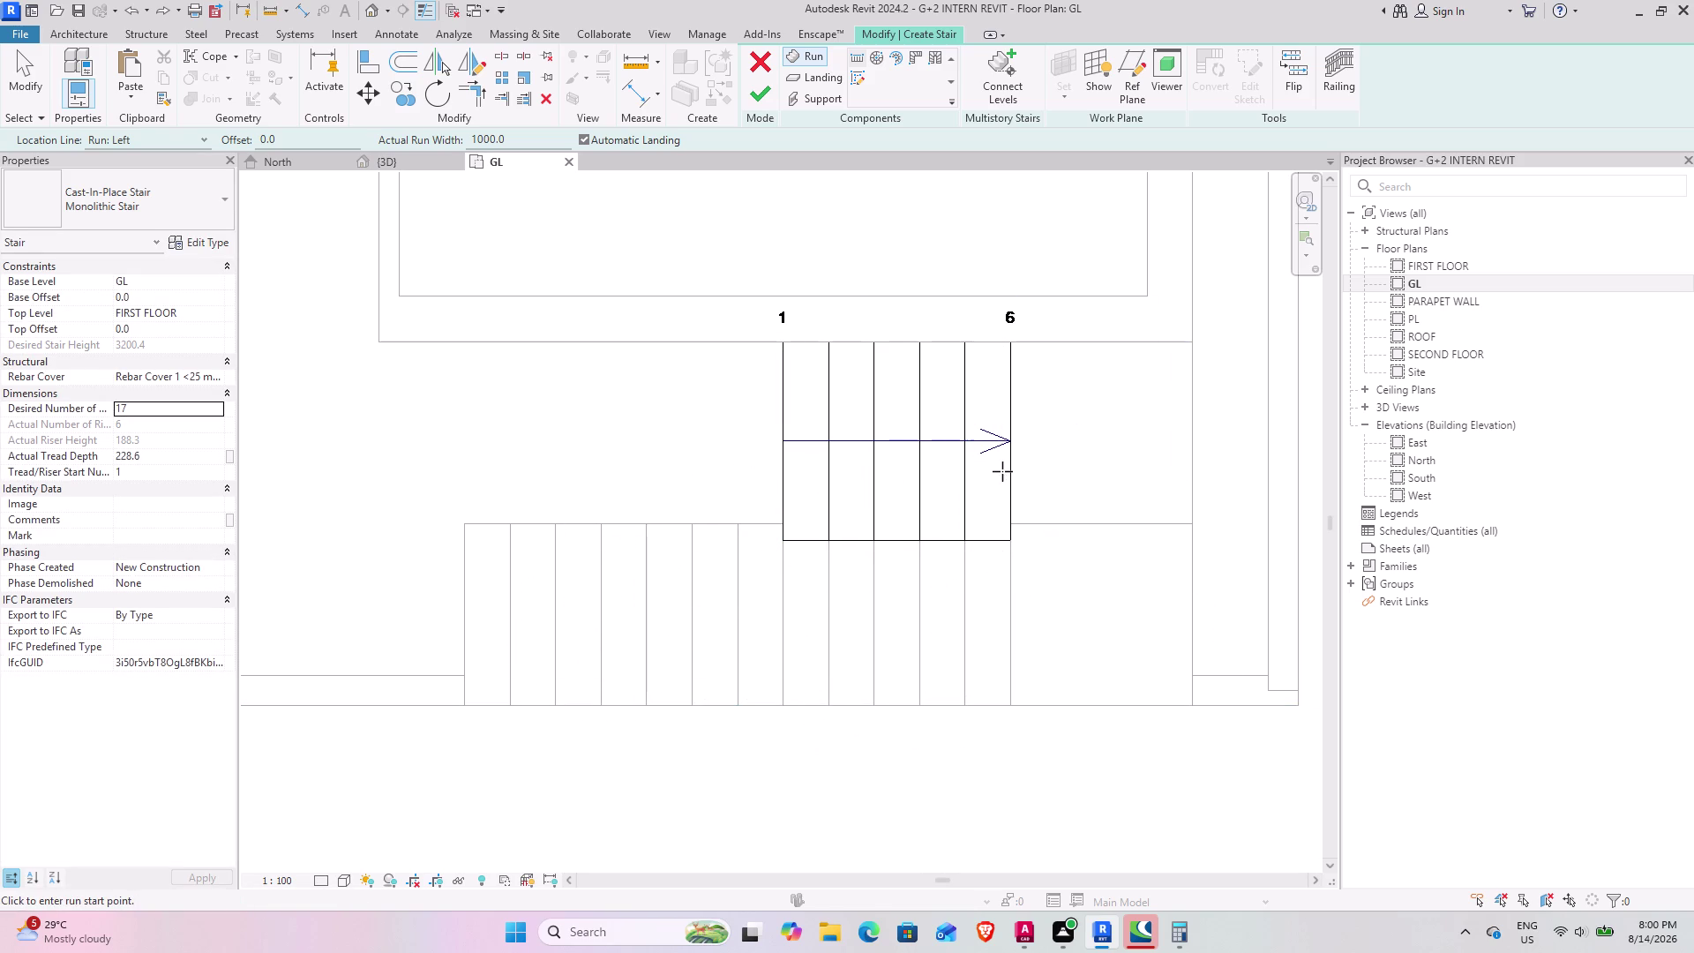
Try 18 desired risers, then cancel the angled run that resulted.
click(171, 405)
text(18)
key(Return)
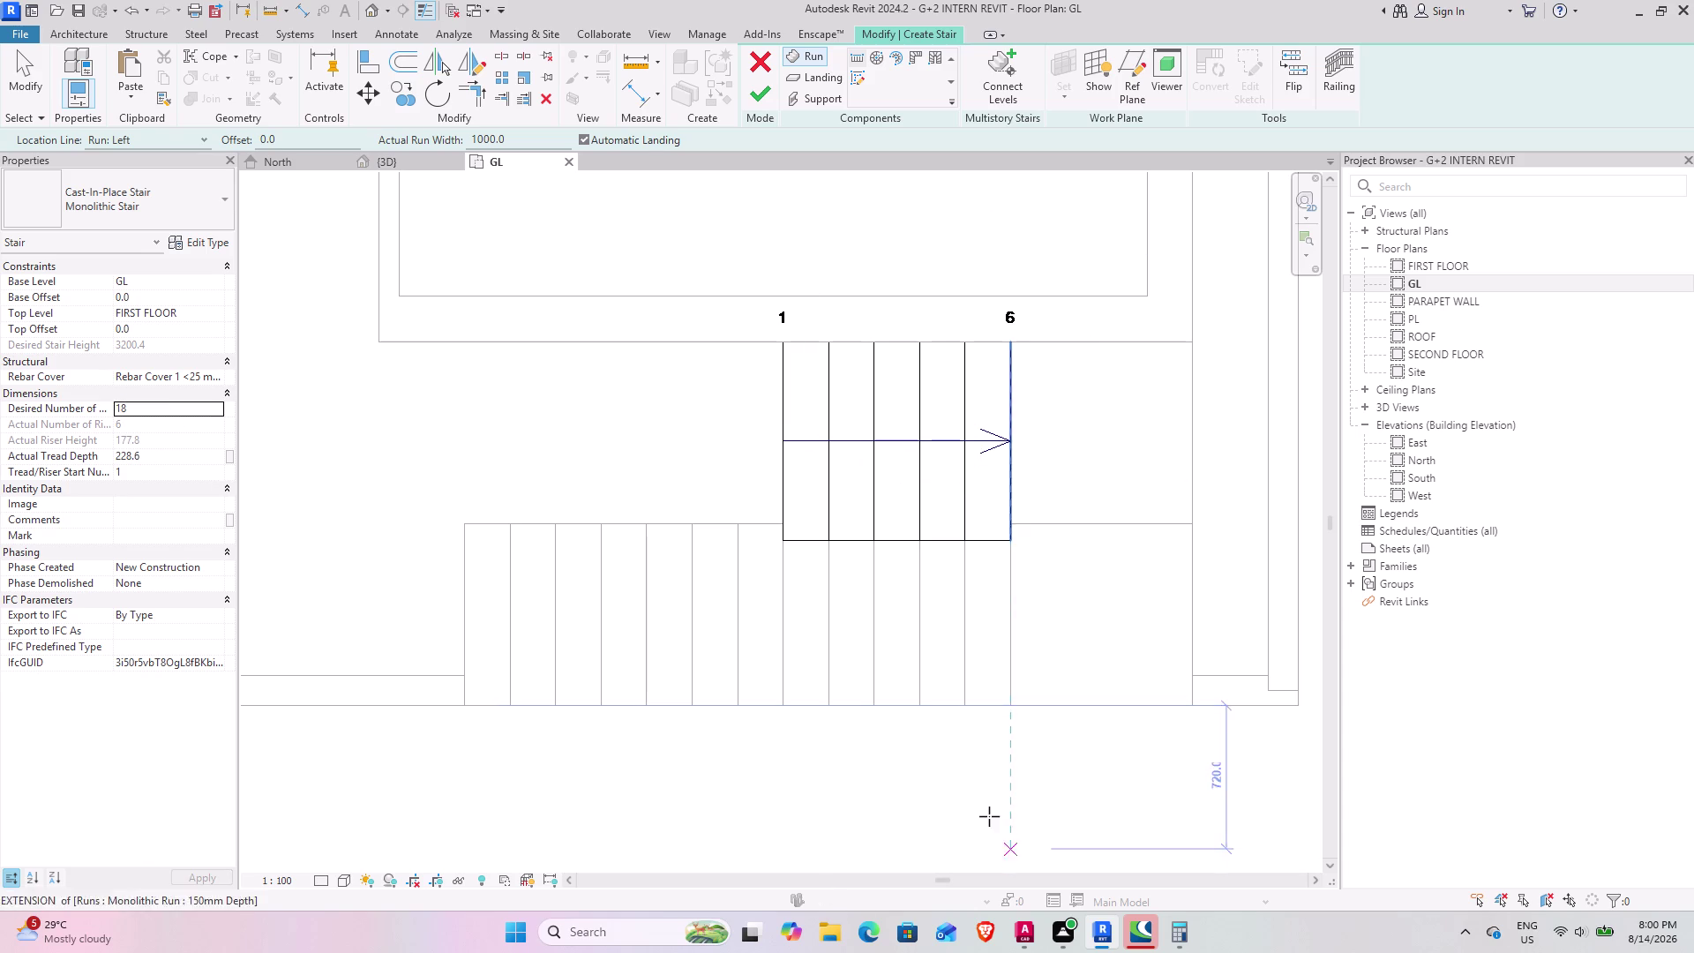
click(1013, 708)
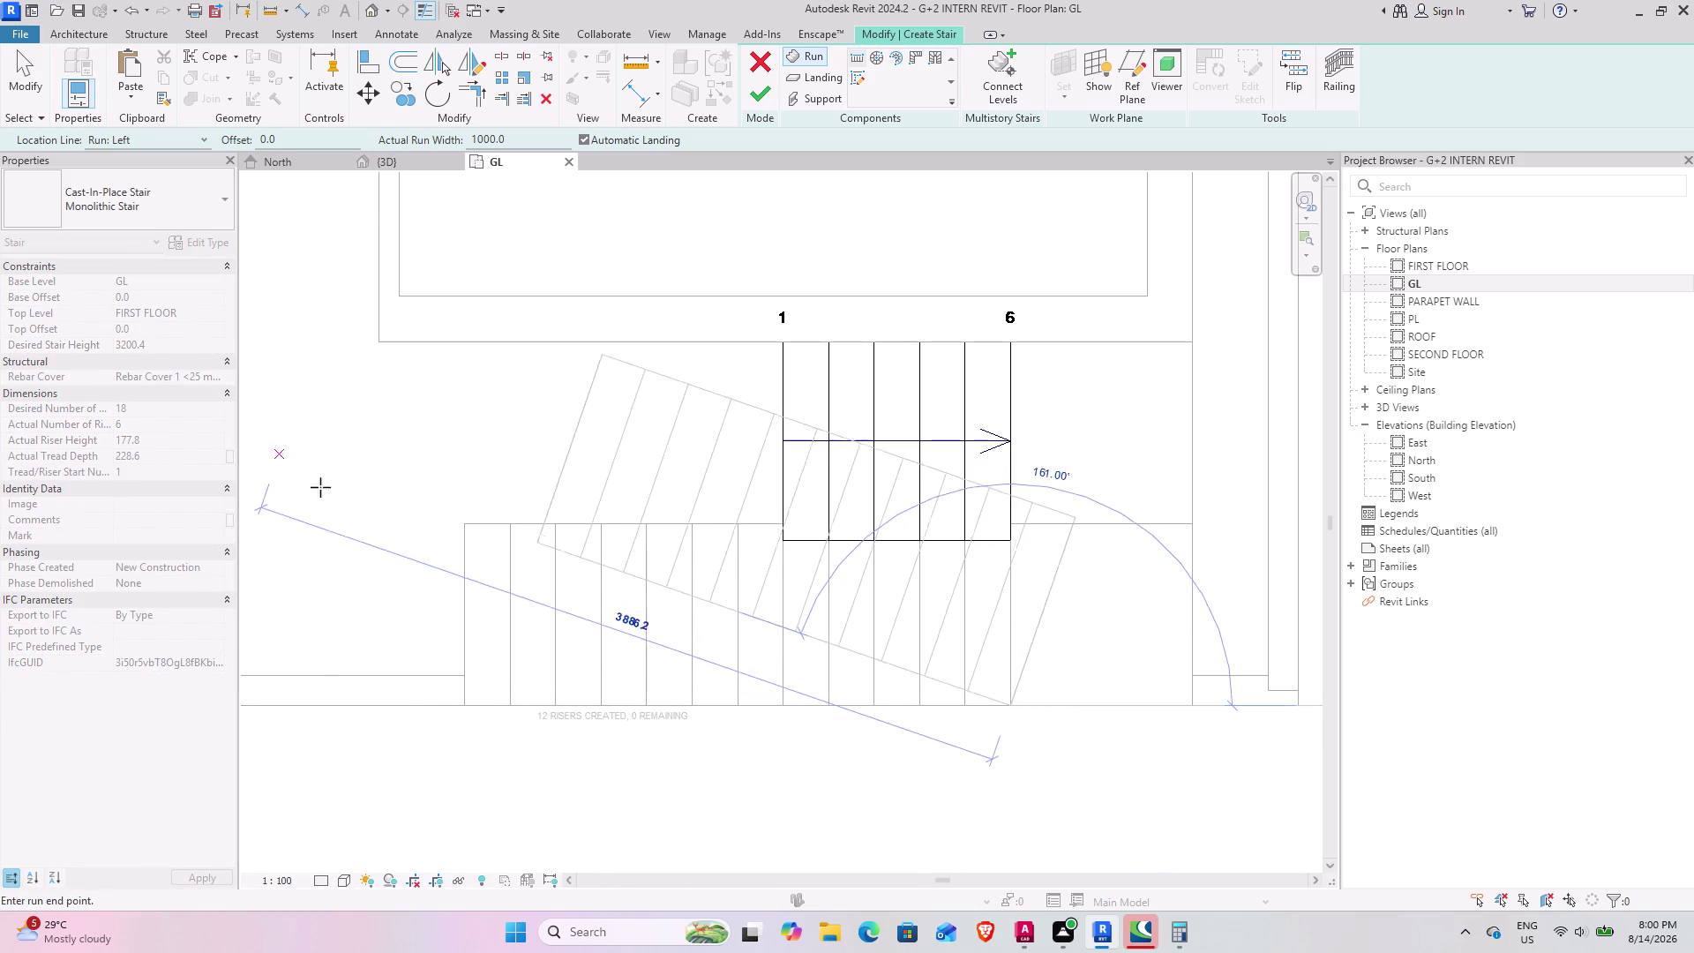
key(Escape)
Set Desired Number of Risers to 19 and draw the second run leftward to the wall.
click(168, 405)
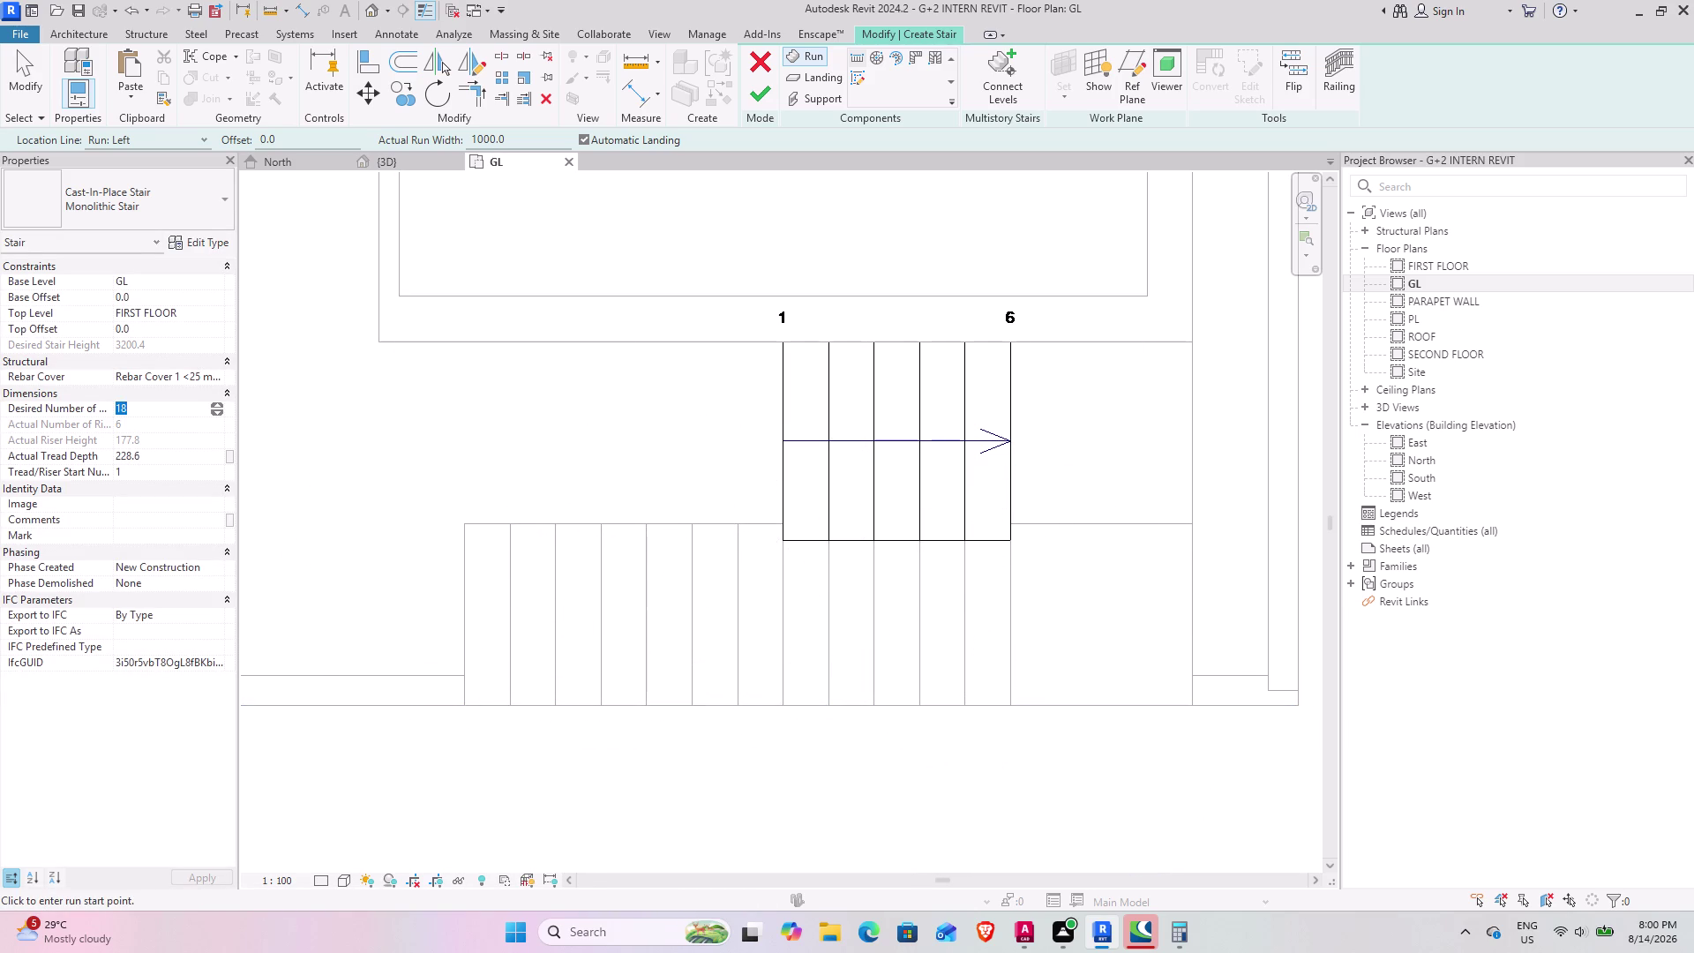
text(19)
key(Return)
click(1009, 709)
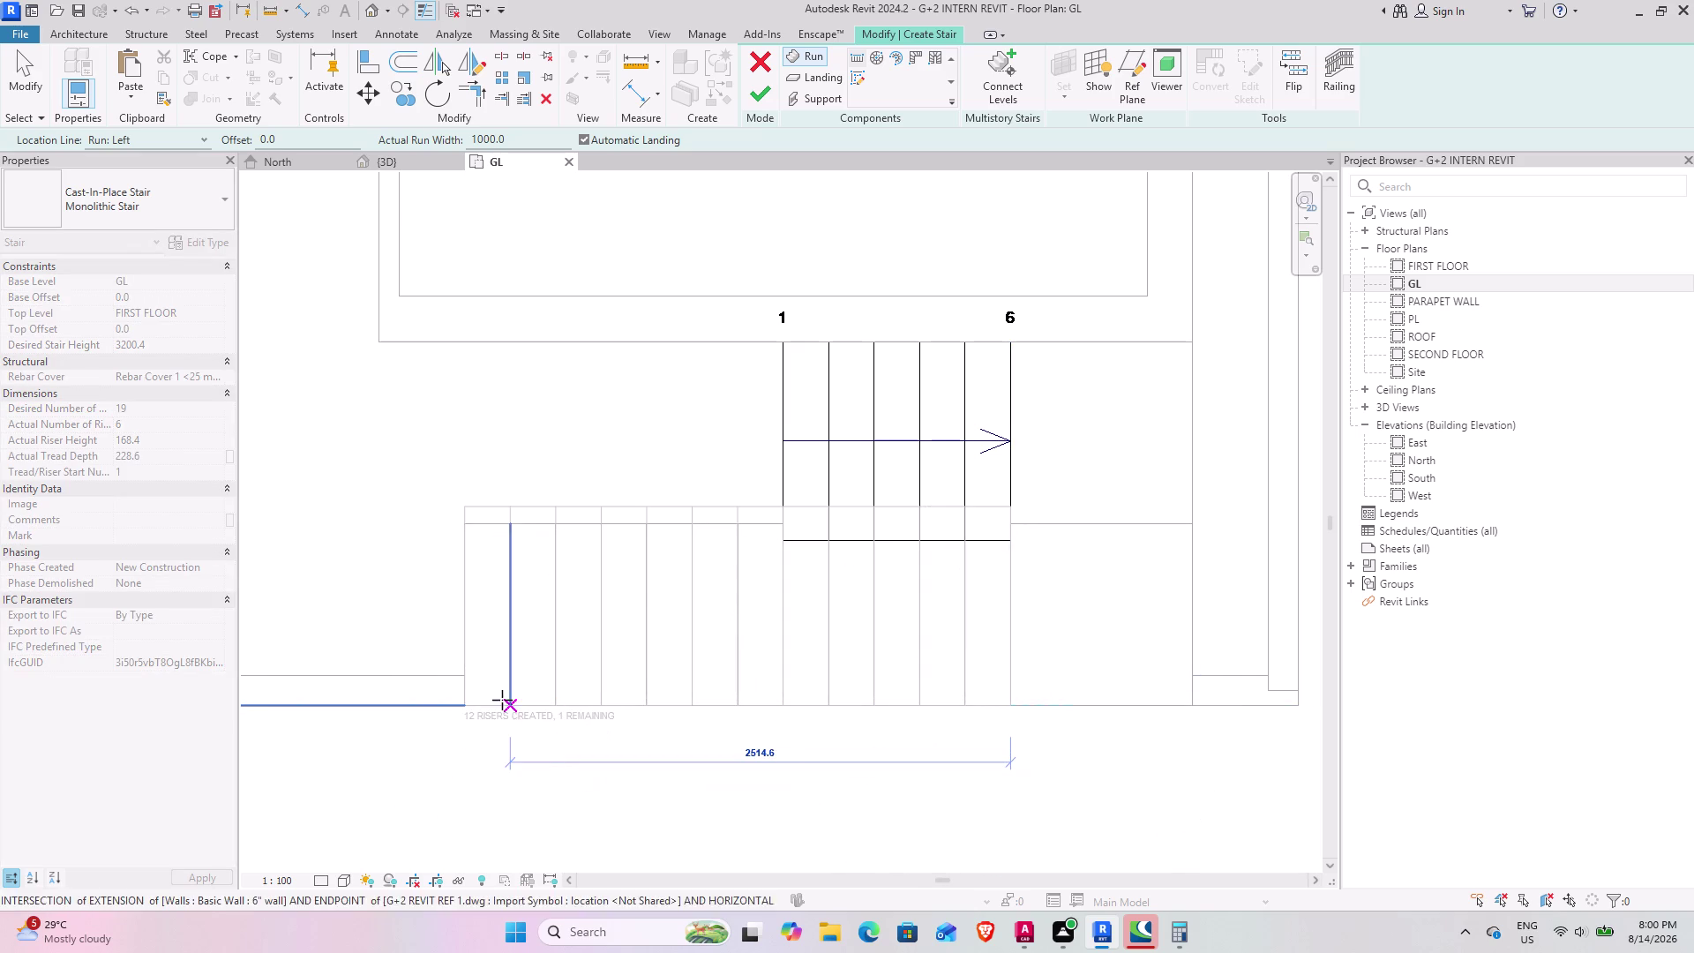
click(462, 704)
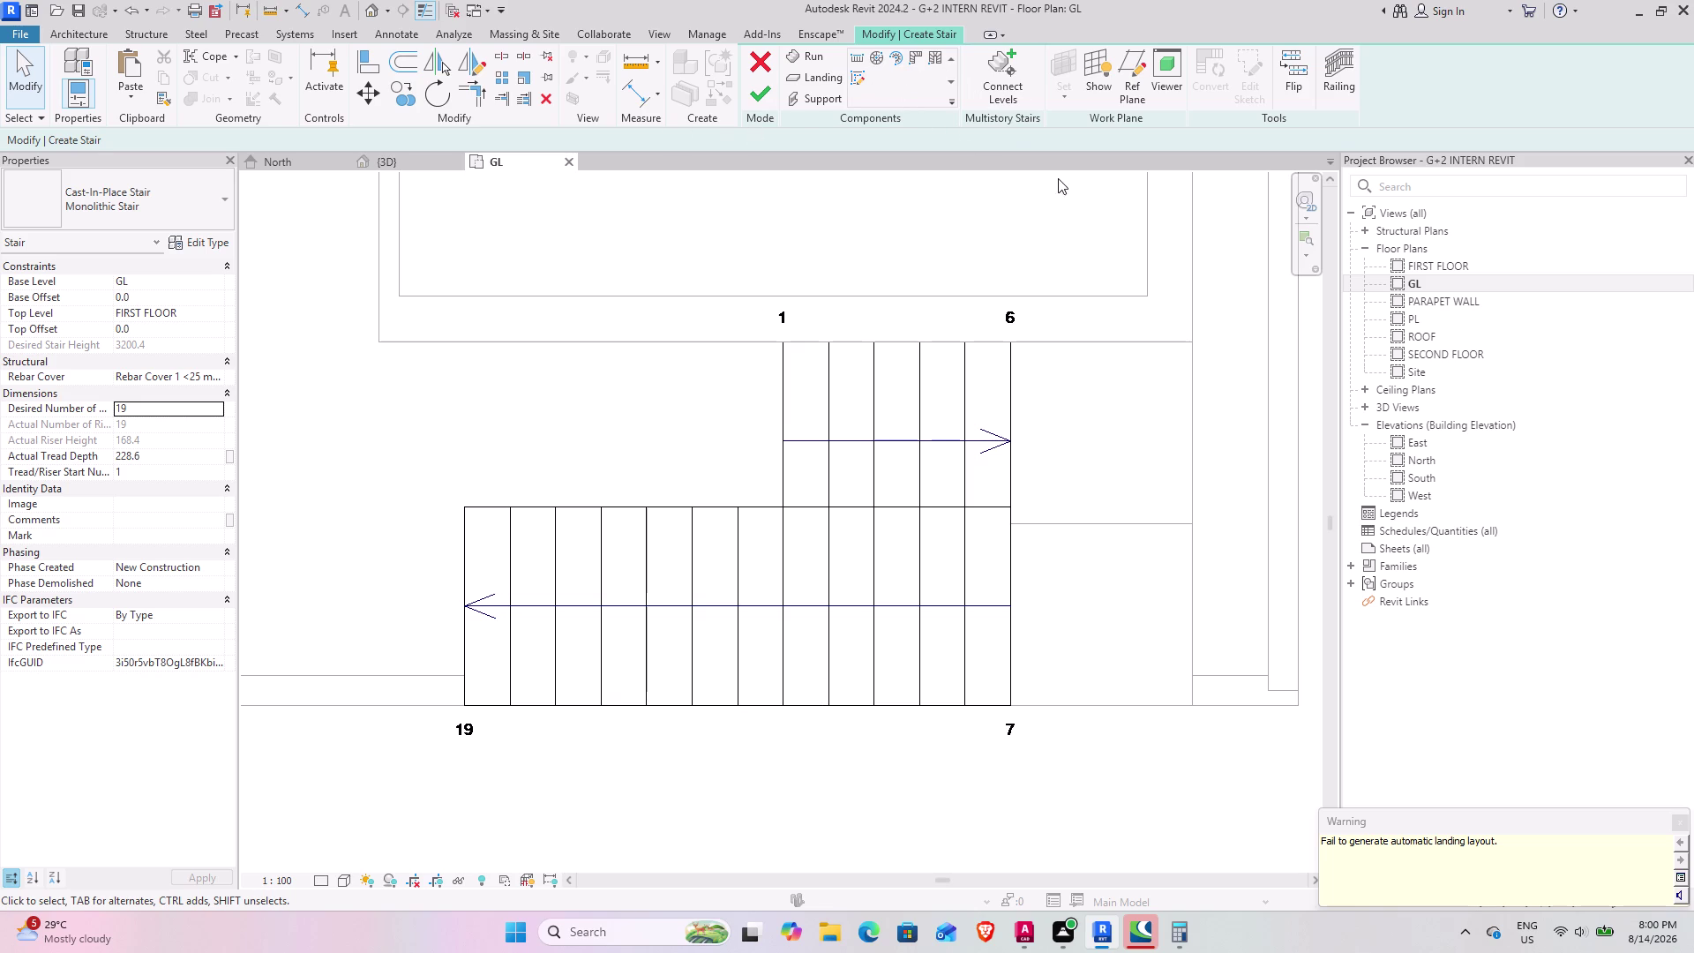
click(823, 72)
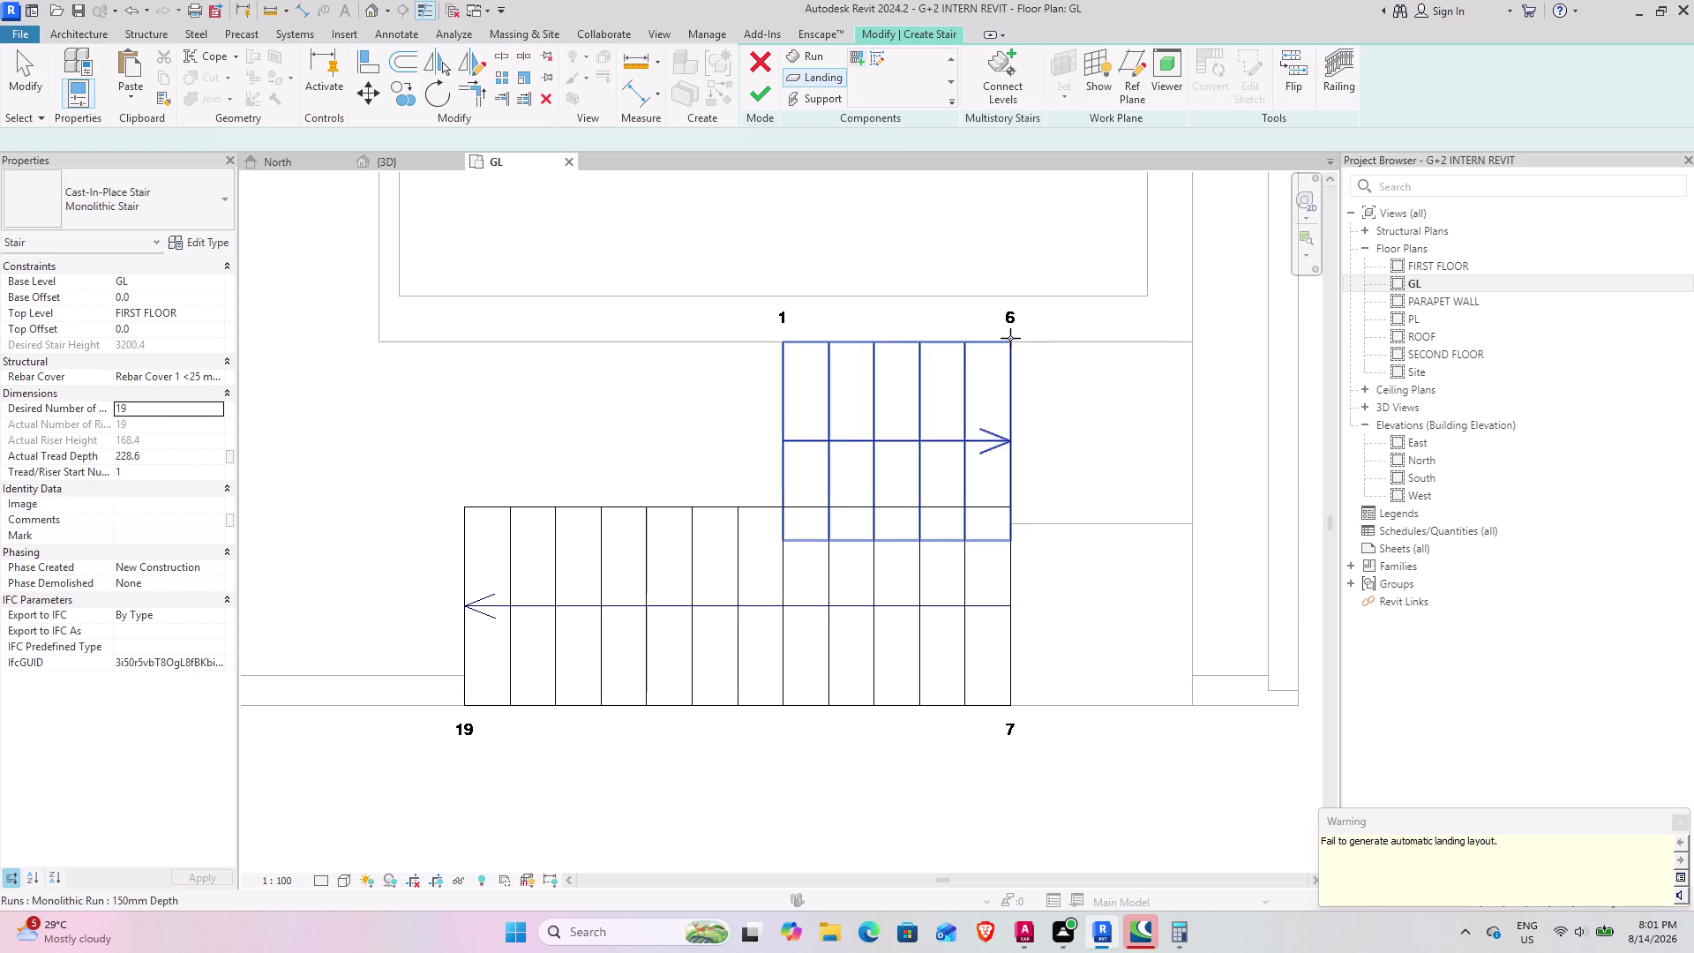
Build a landing by picking the first run and then the second run.
click(1013, 355)
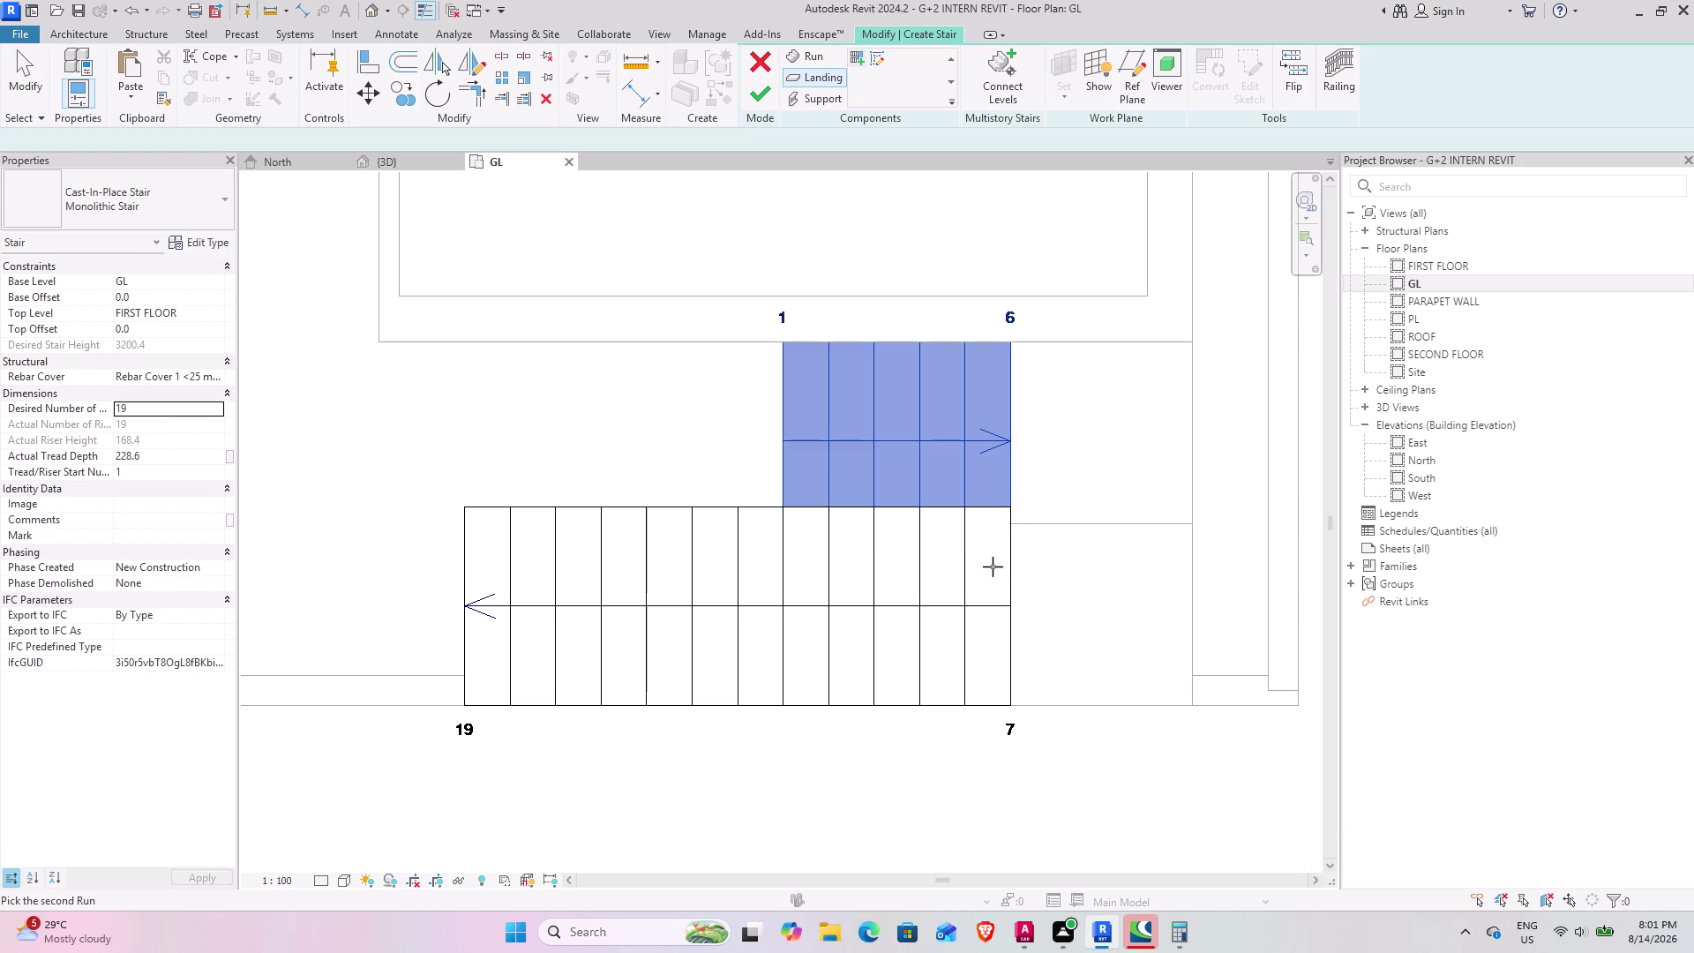
click(1012, 341)
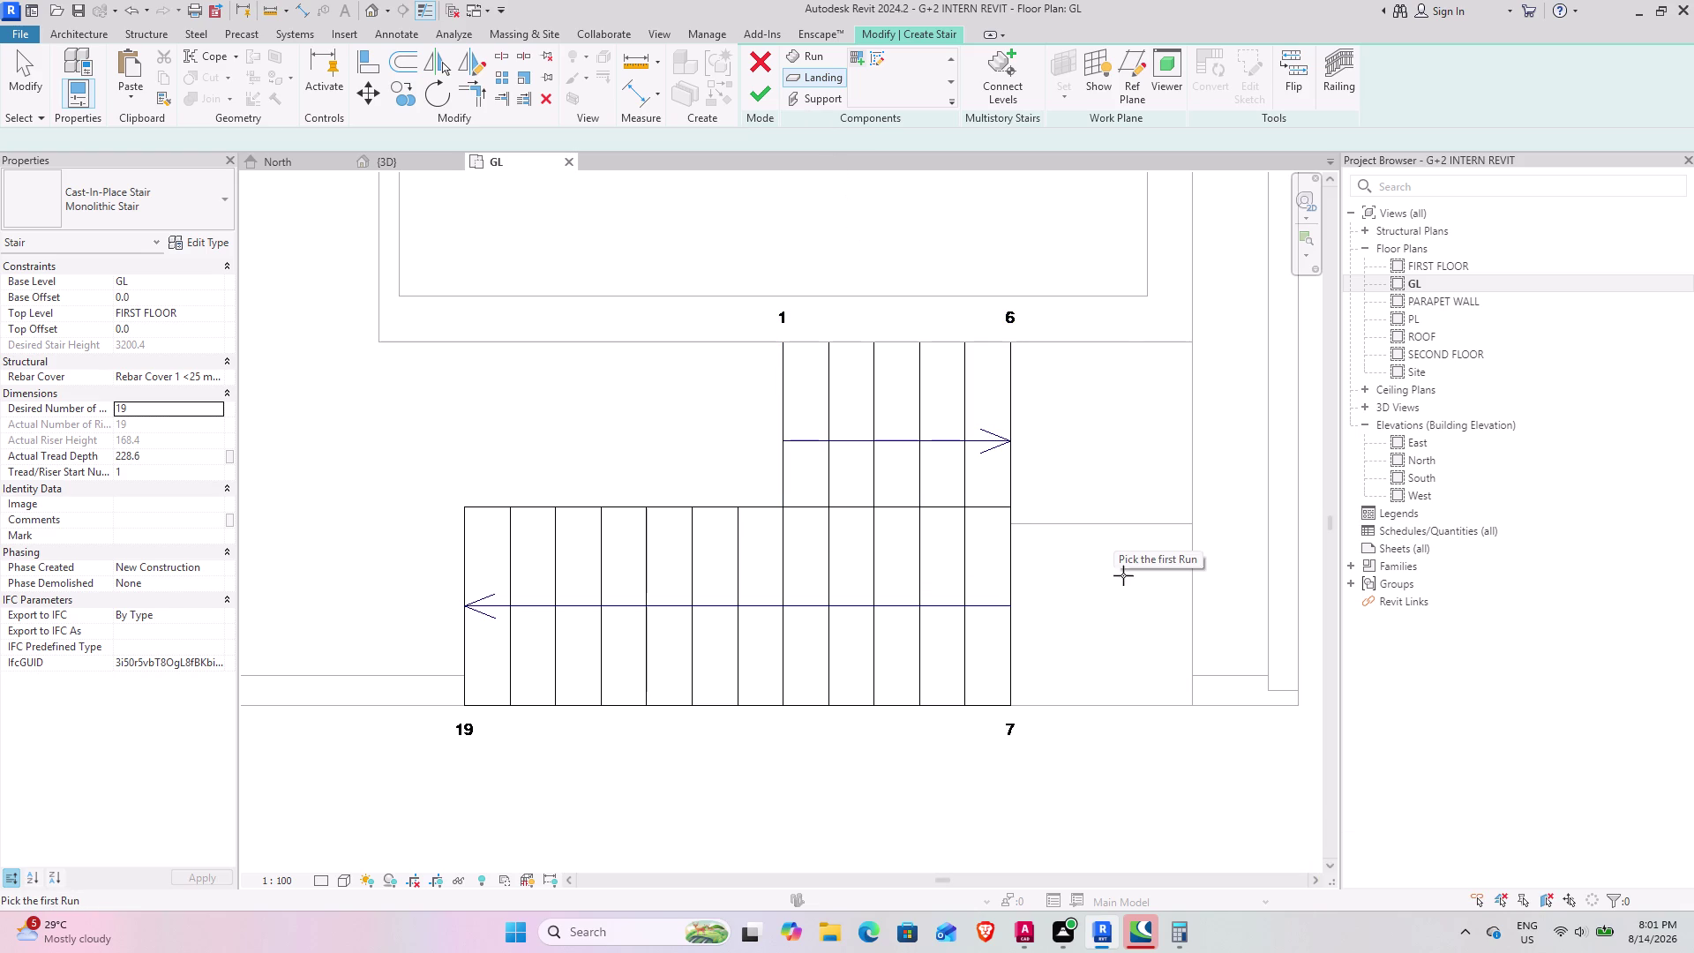
drag(1196, 706, 1185, 698)
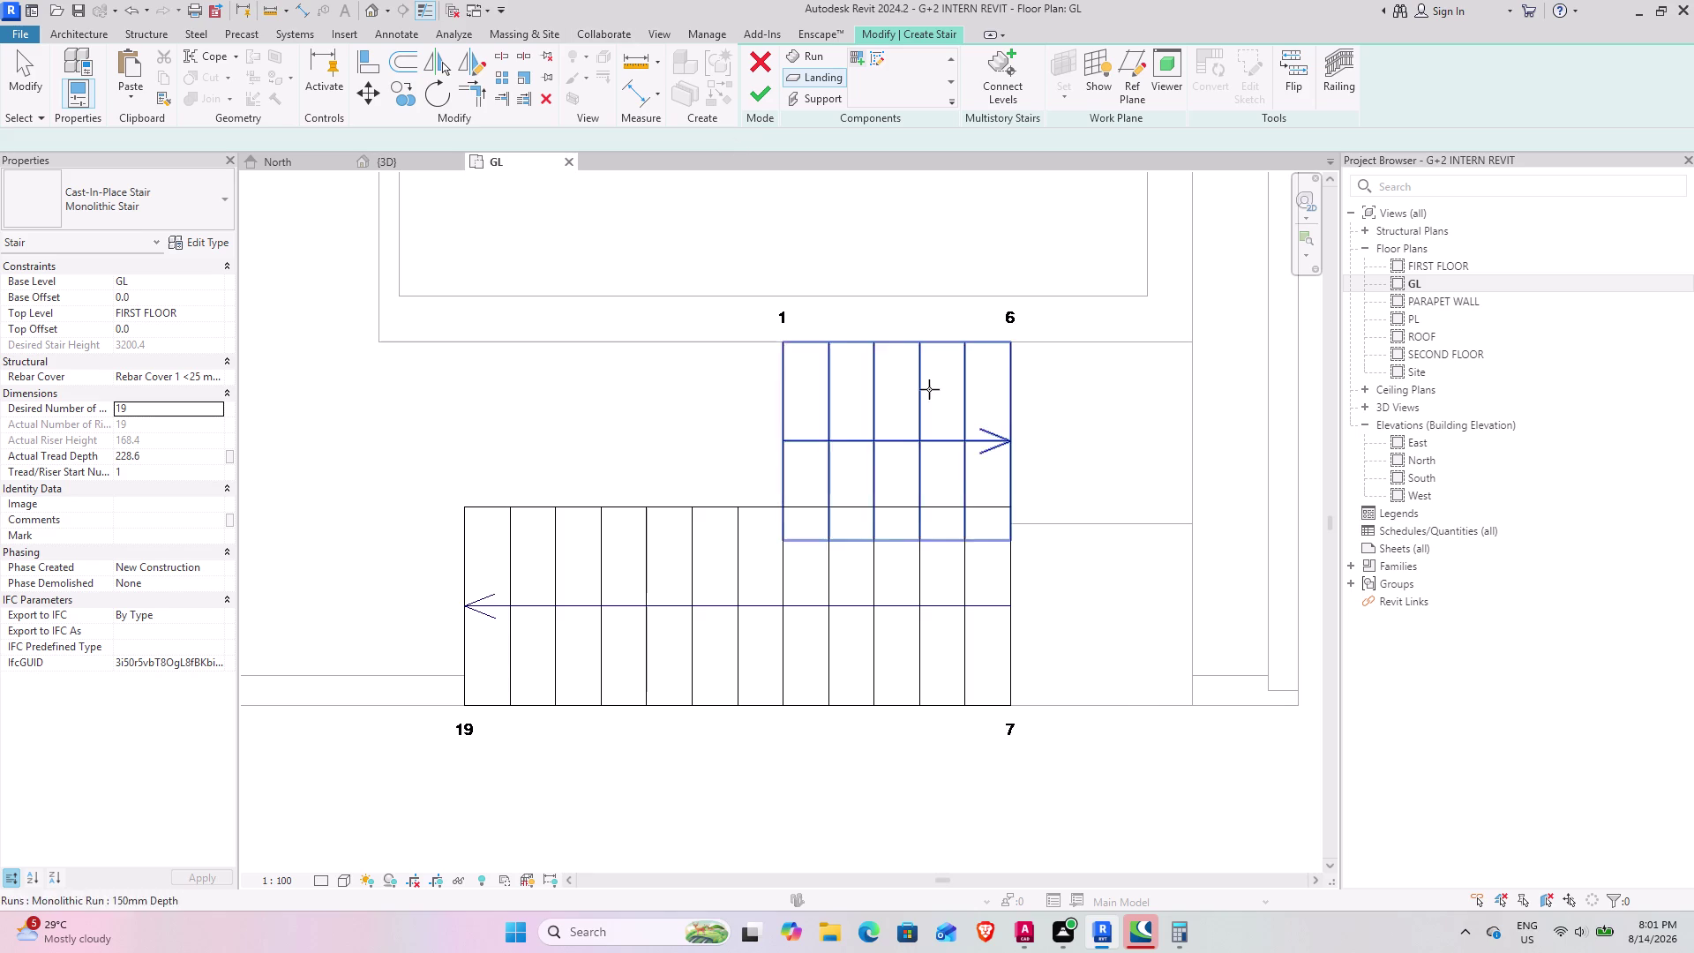
click(1009, 509)
drag(1007, 507, 1000, 536)
click(1016, 506)
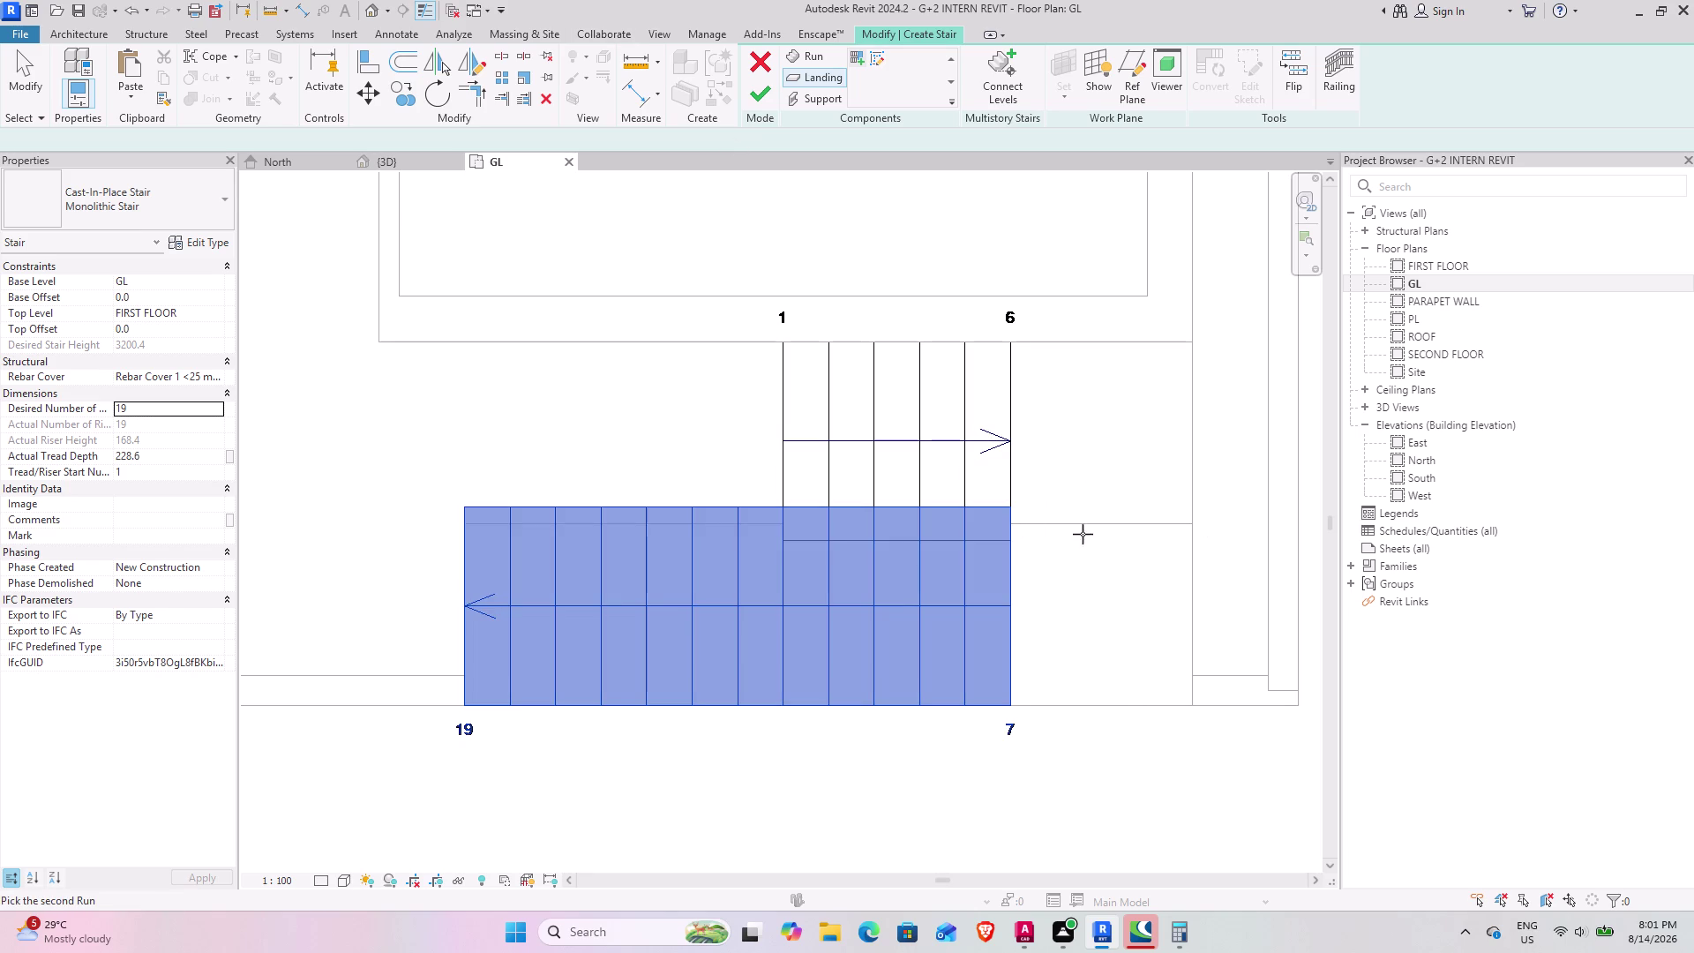
drag(1192, 704, 1180, 540)
click(755, 88)
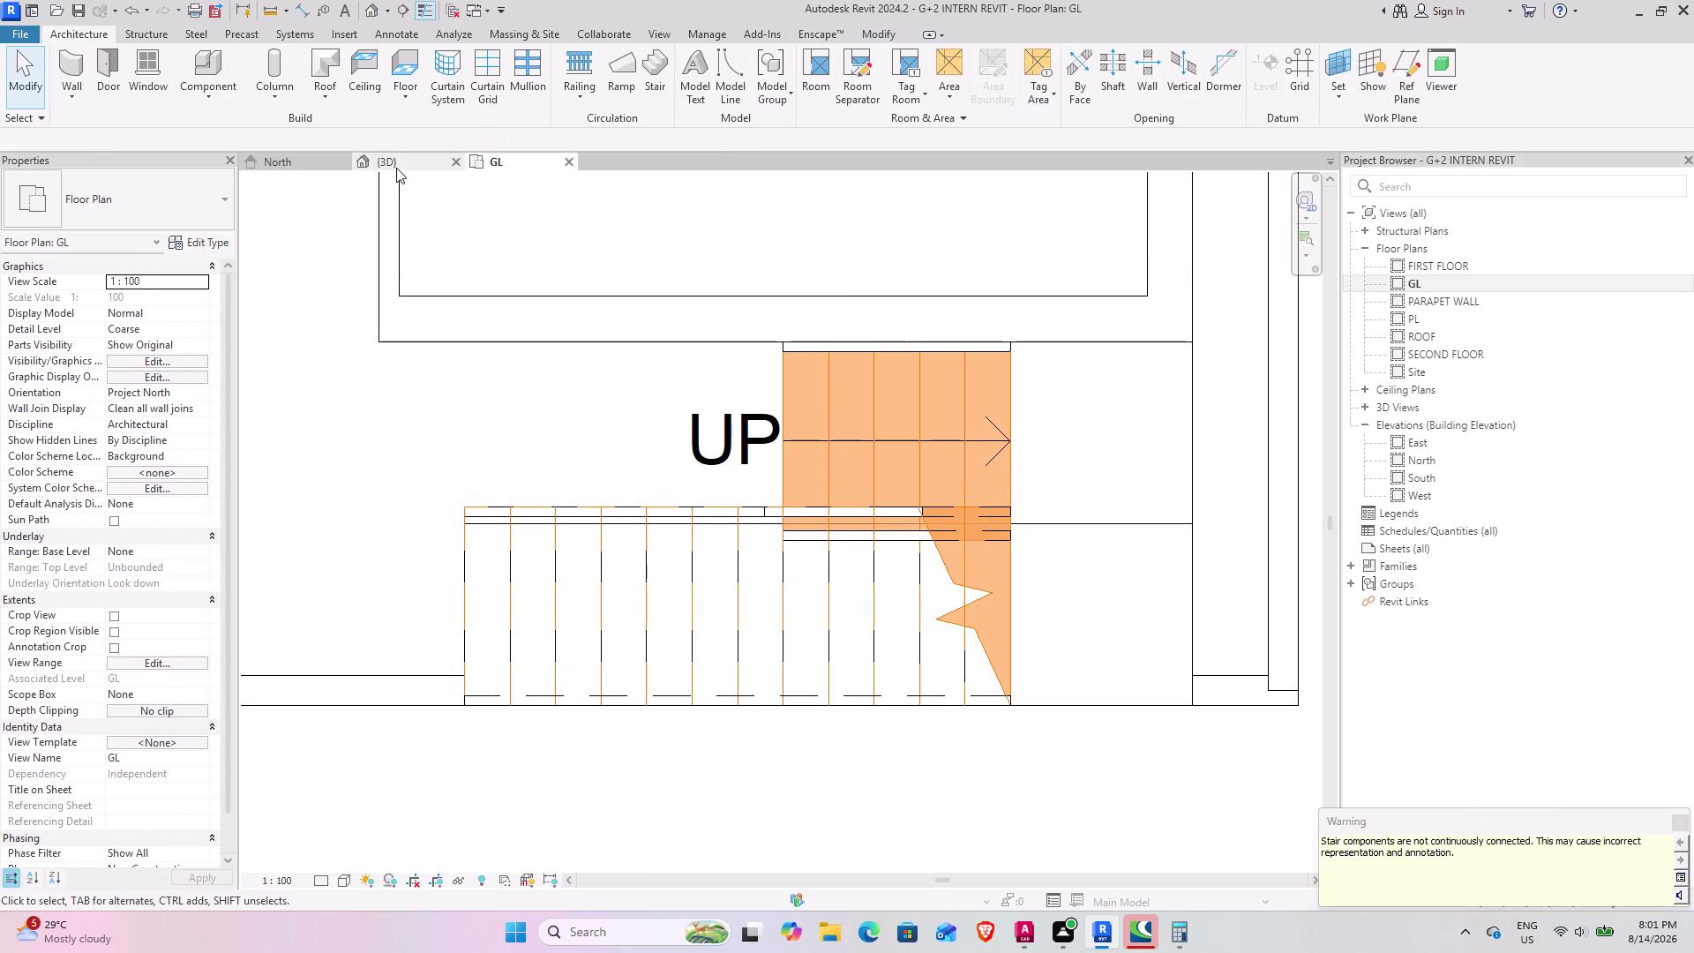
click(396, 168)
scroll(down, 3)
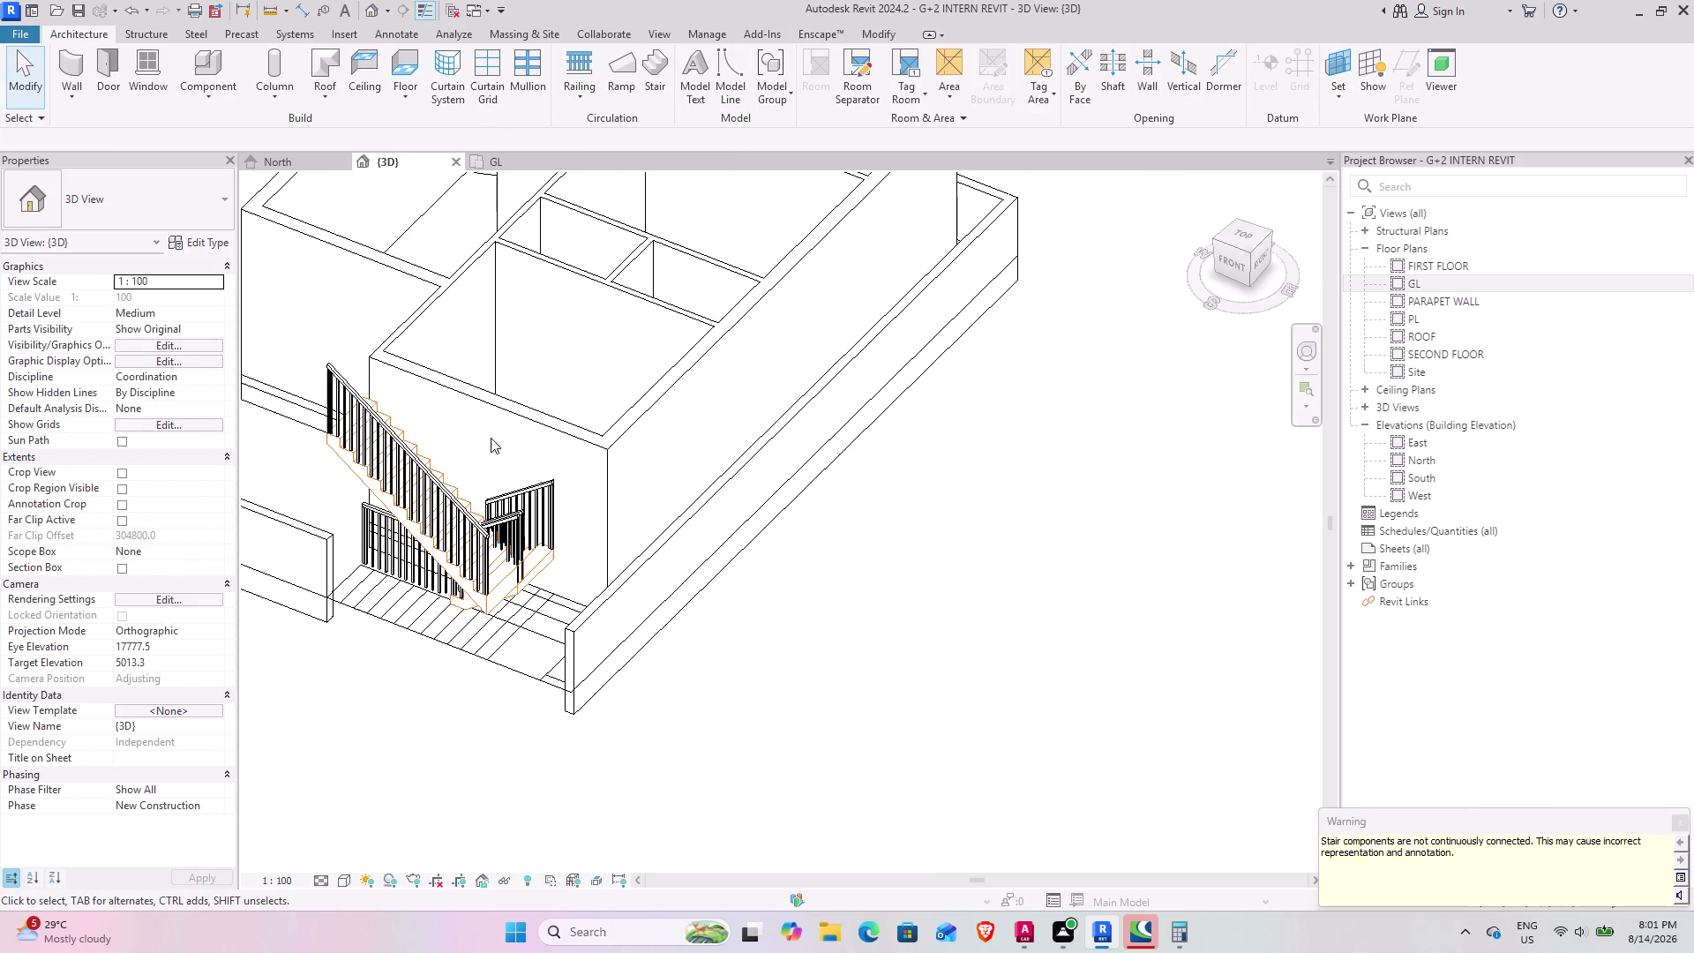
middle_drag(460, 518, 798, 515)
middle_drag(812, 483, 604, 240)
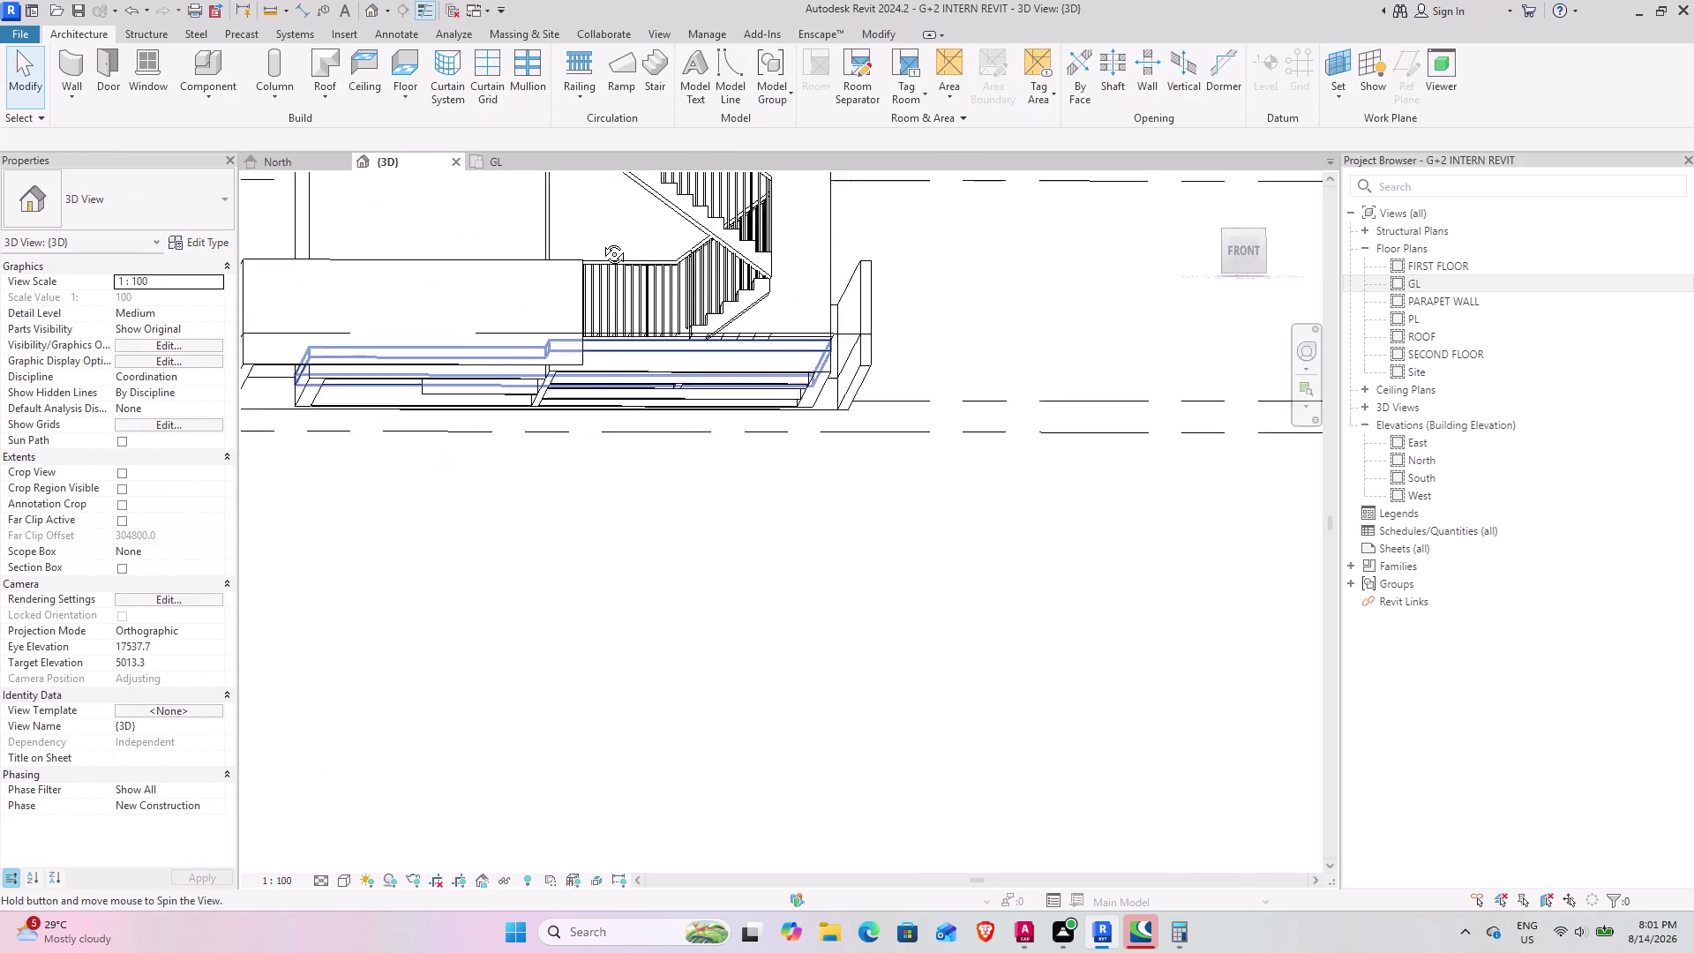
middle_drag(604, 240, 586, 307)
middle_drag(480, 389, 570, 747)
middle_drag(609, 712, 612, 646)
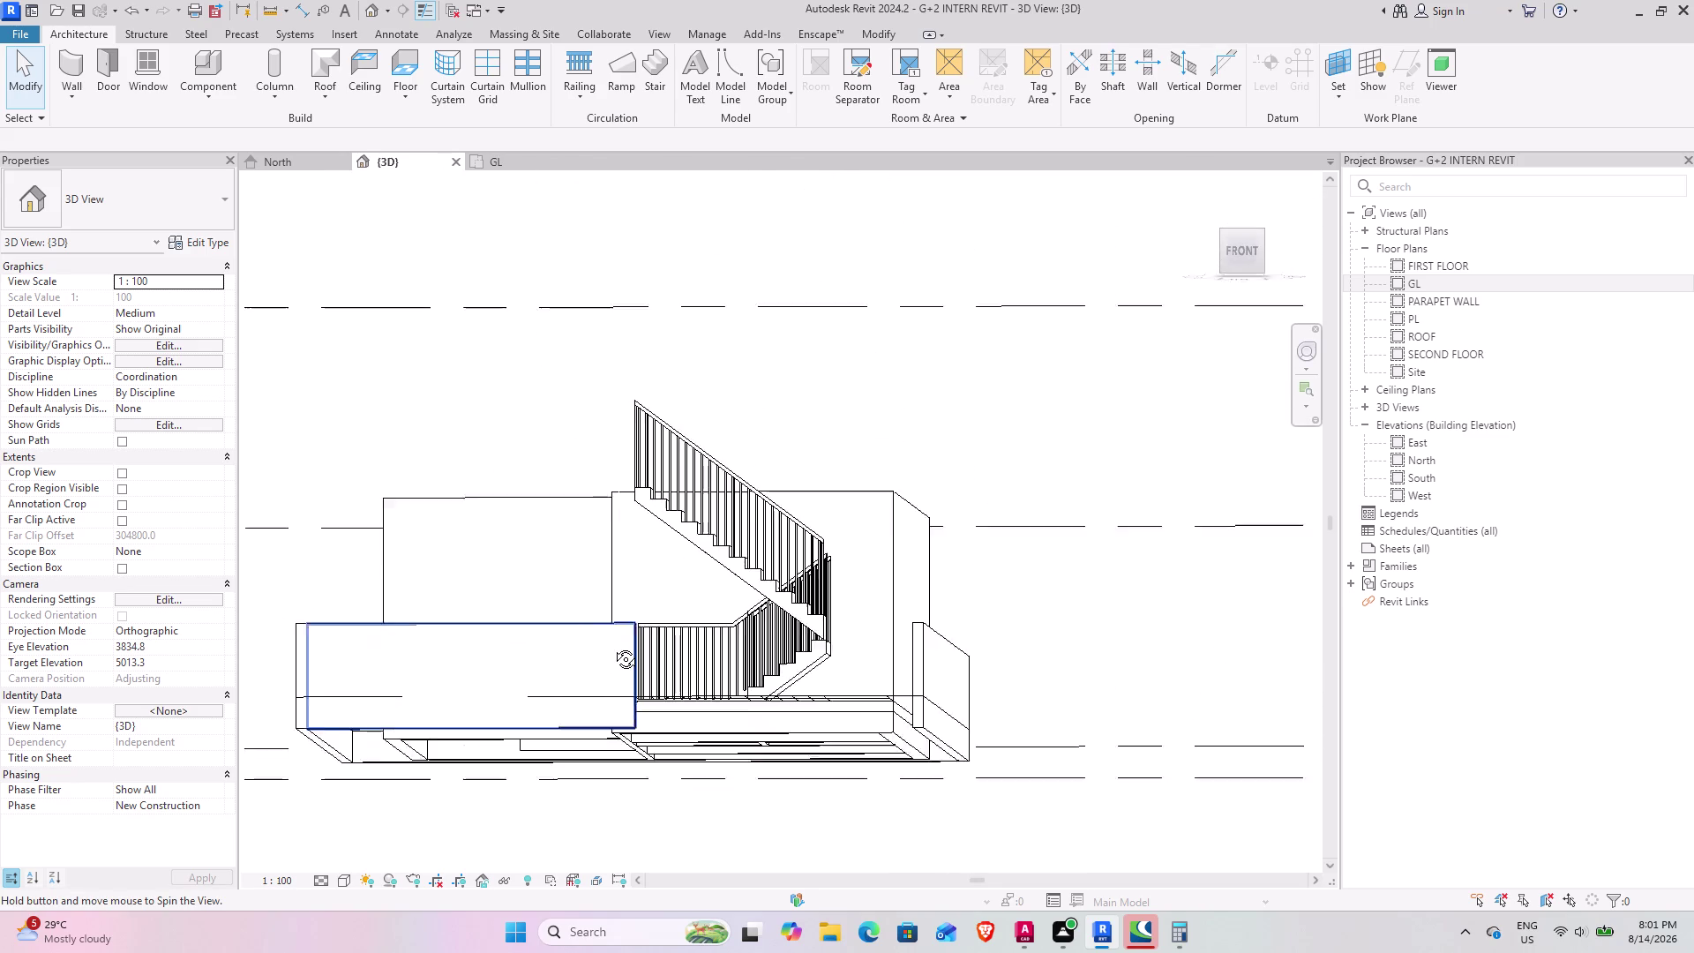
middle_drag(613, 647, 620, 667)
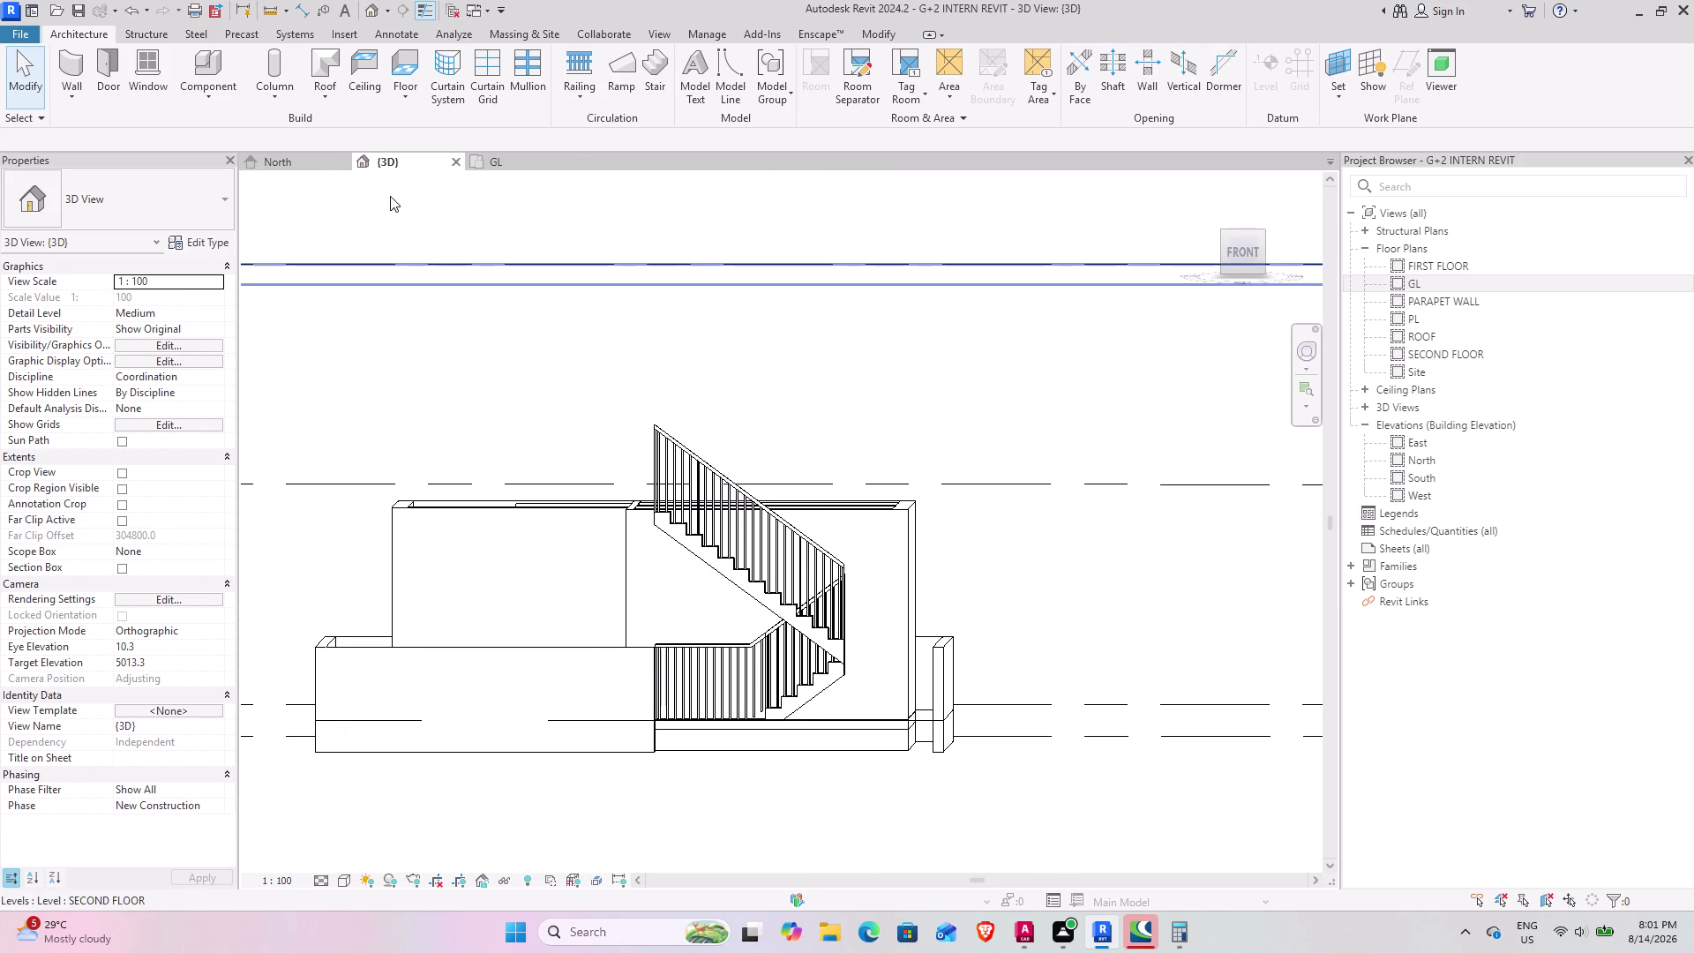
click(289, 157)
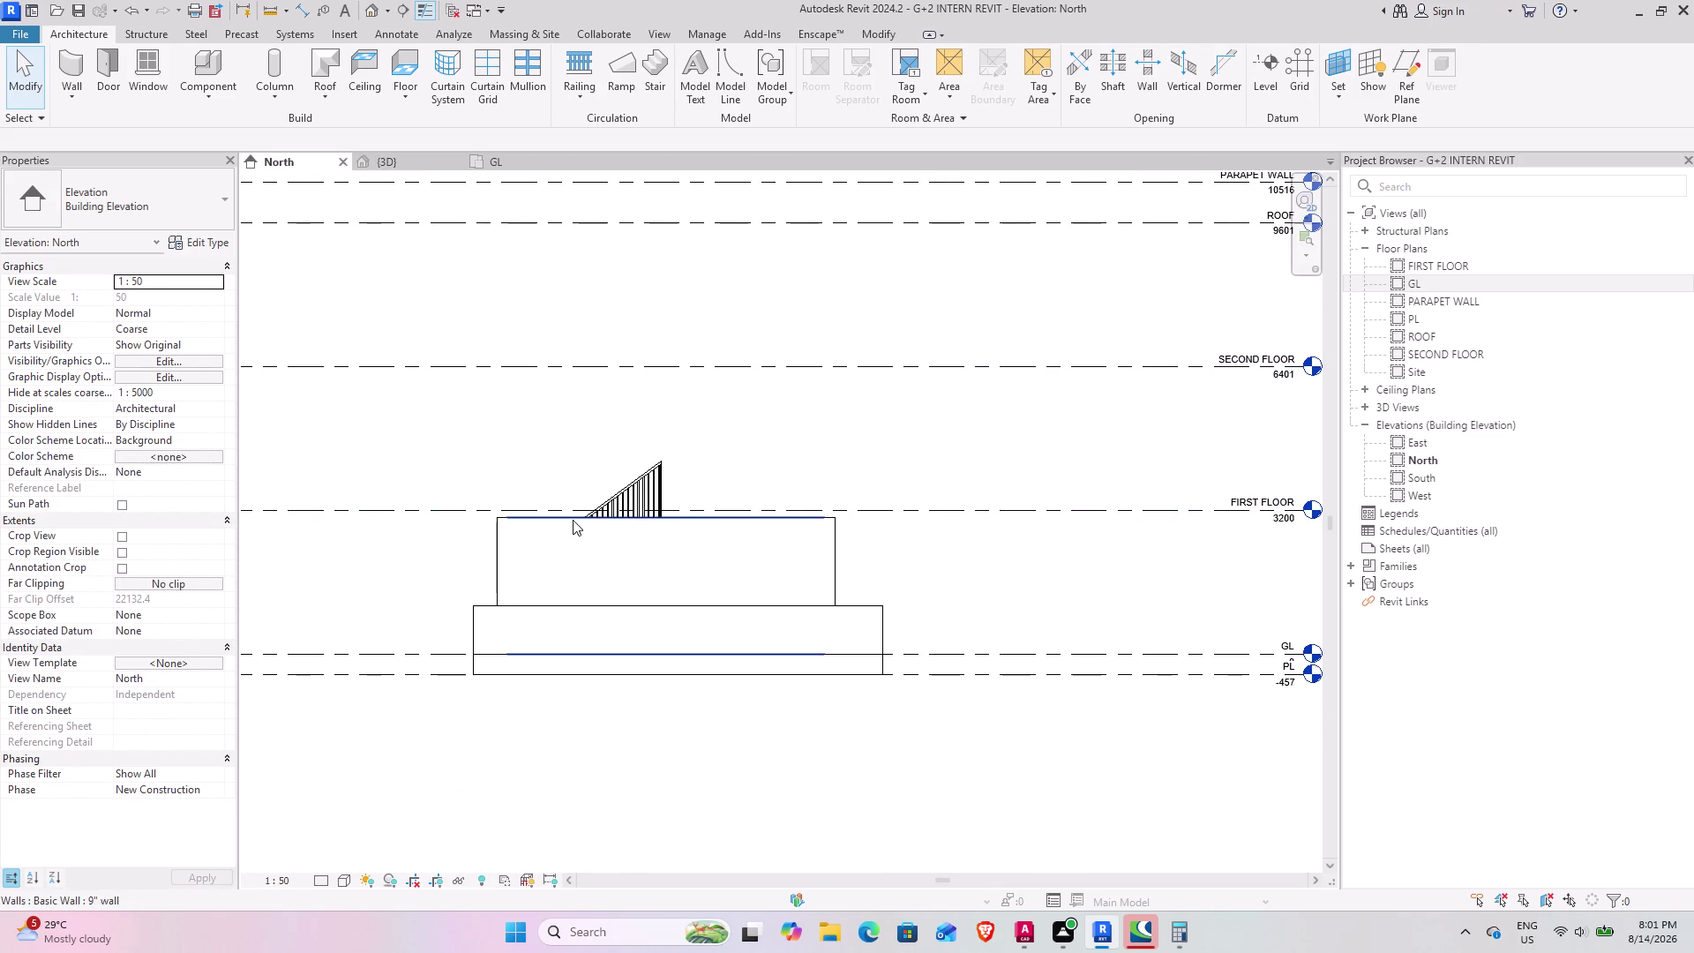
middle_drag(754, 480, 788, 477)
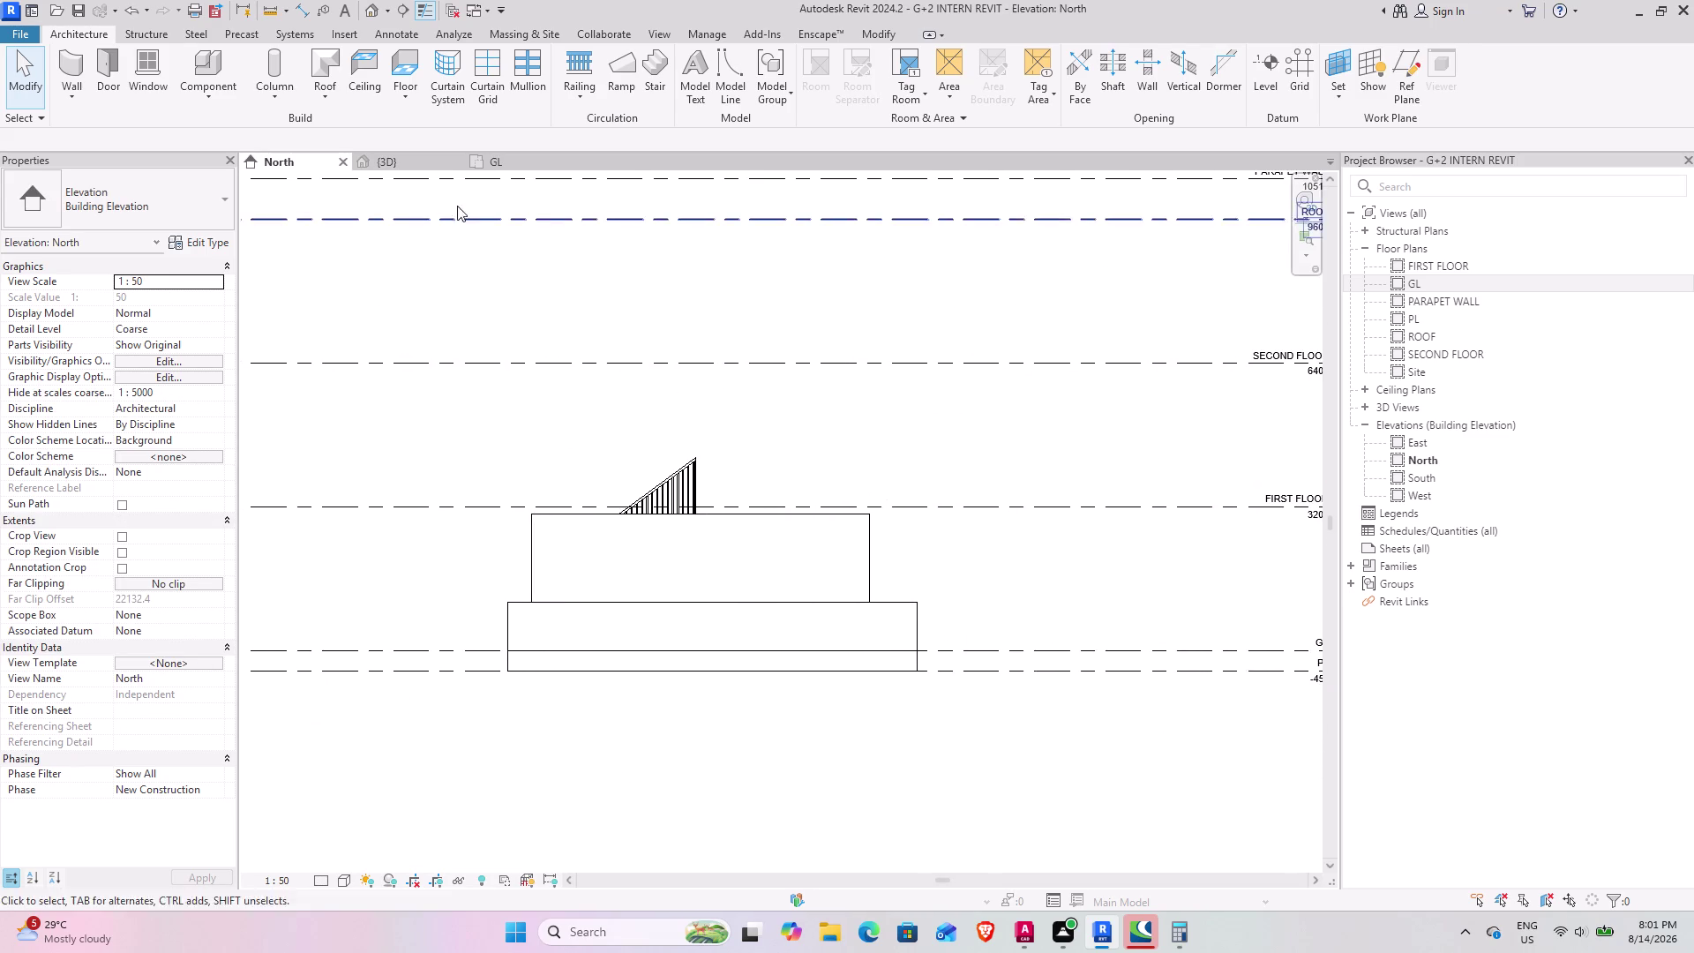
click(434, 159)
scroll(up, 3)
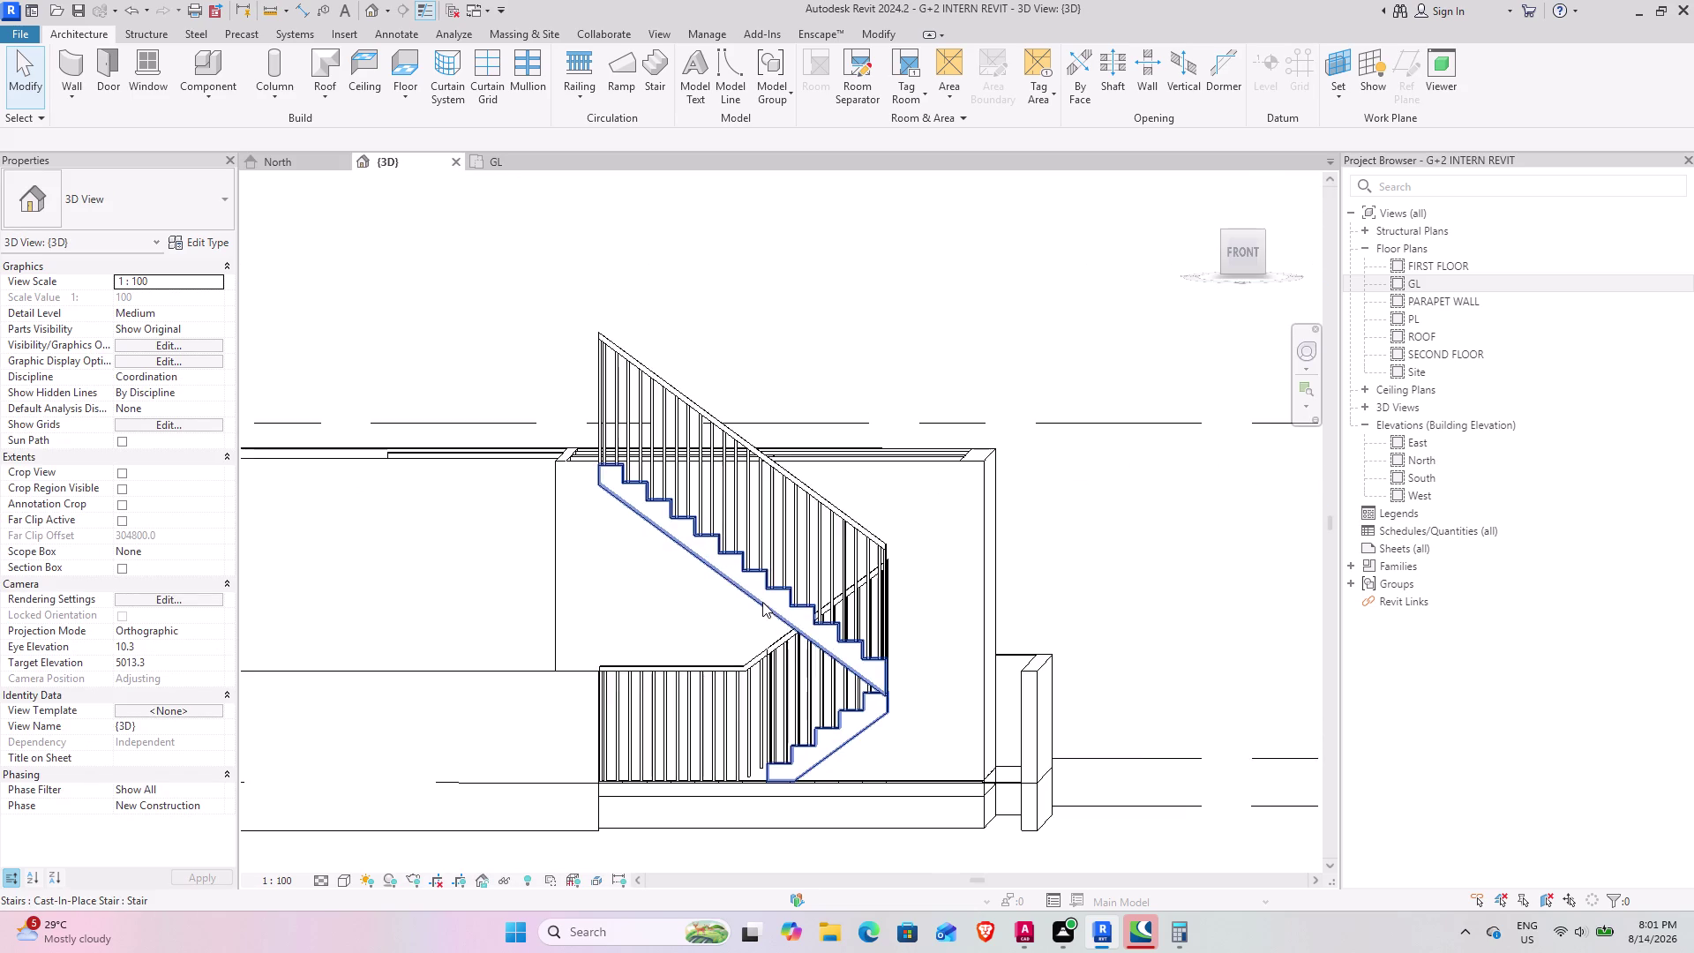
scroll(up, 3)
middle_drag(675, 578, 694, 608)
middle_drag(742, 666, 829, 721)
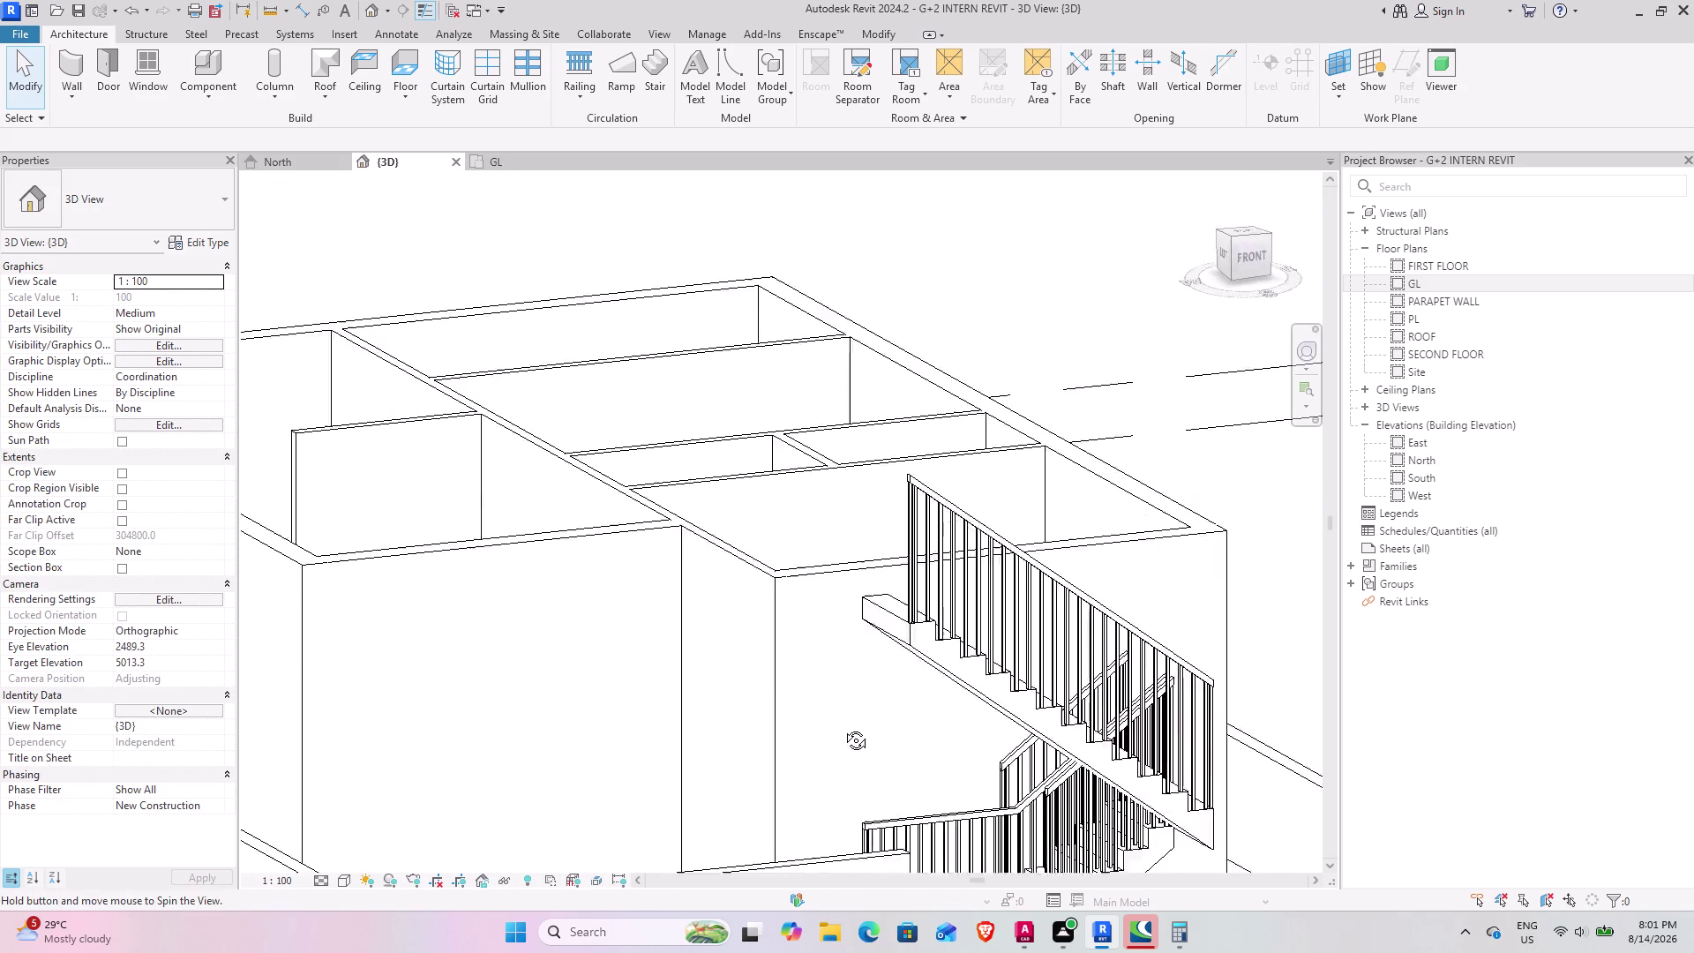
middle_drag(829, 721, 892, 745)
middle_drag(972, 680, 428, 428)
middle_drag(431, 431, 565, 585)
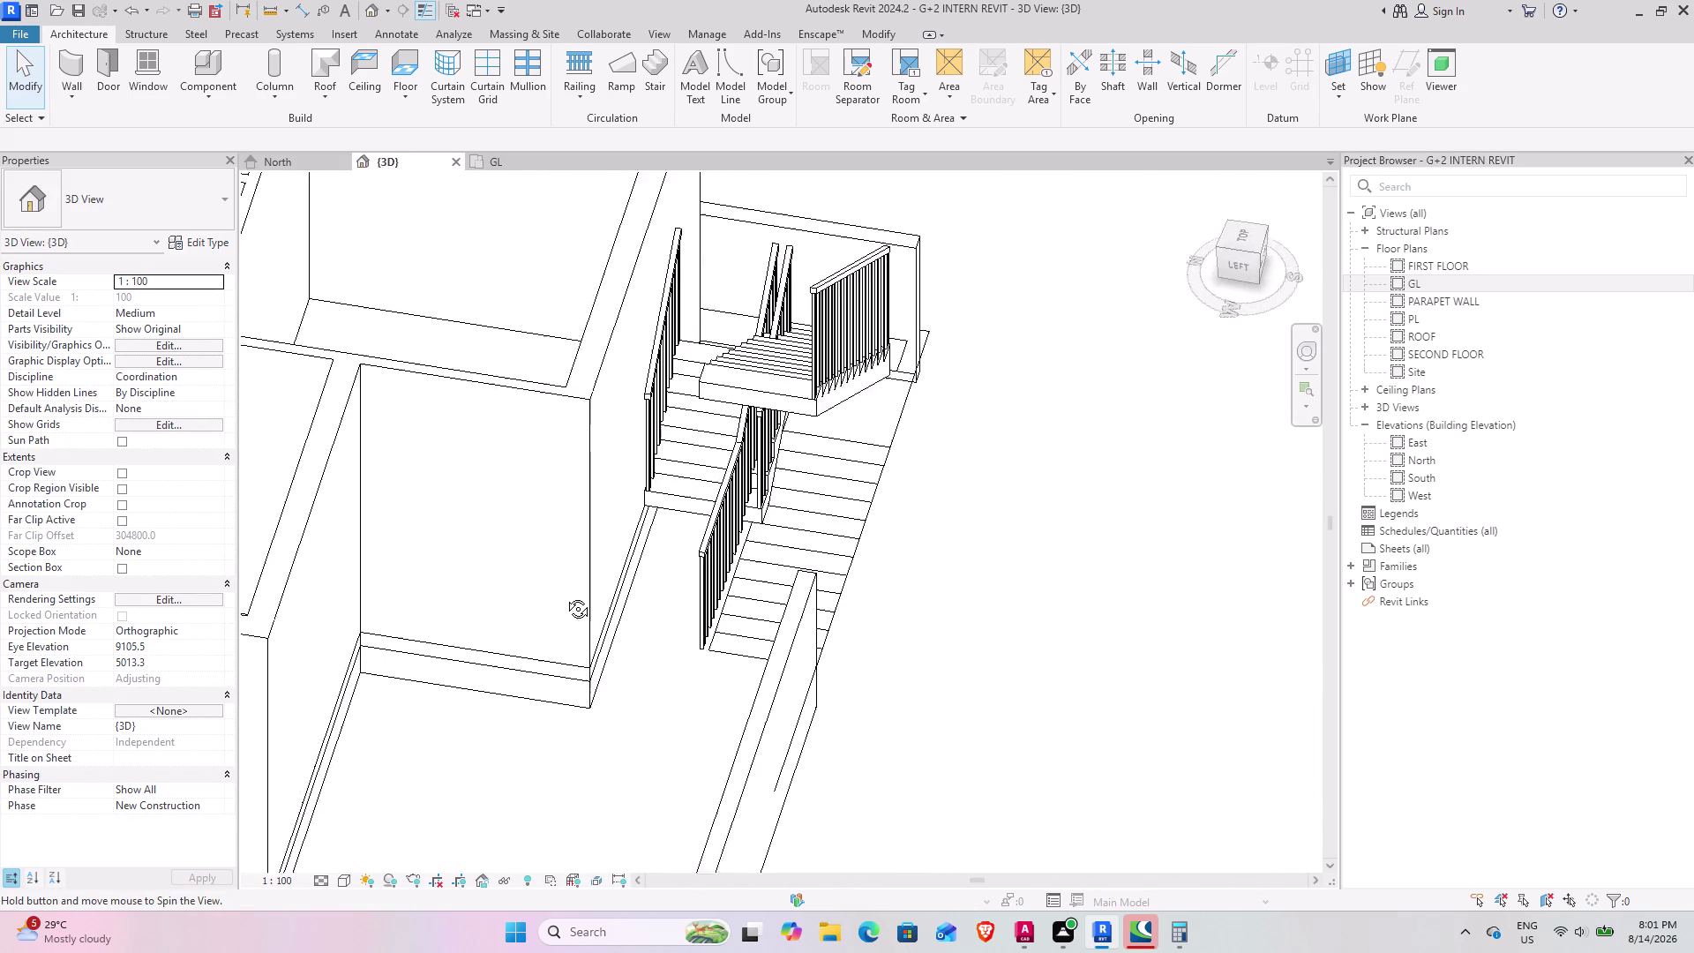
middle_drag(565, 586, 564, 640)
middle_drag(821, 511, 480, 492)
middle_drag(465, 618, 1105, 299)
middle_drag(769, 554, 766, 548)
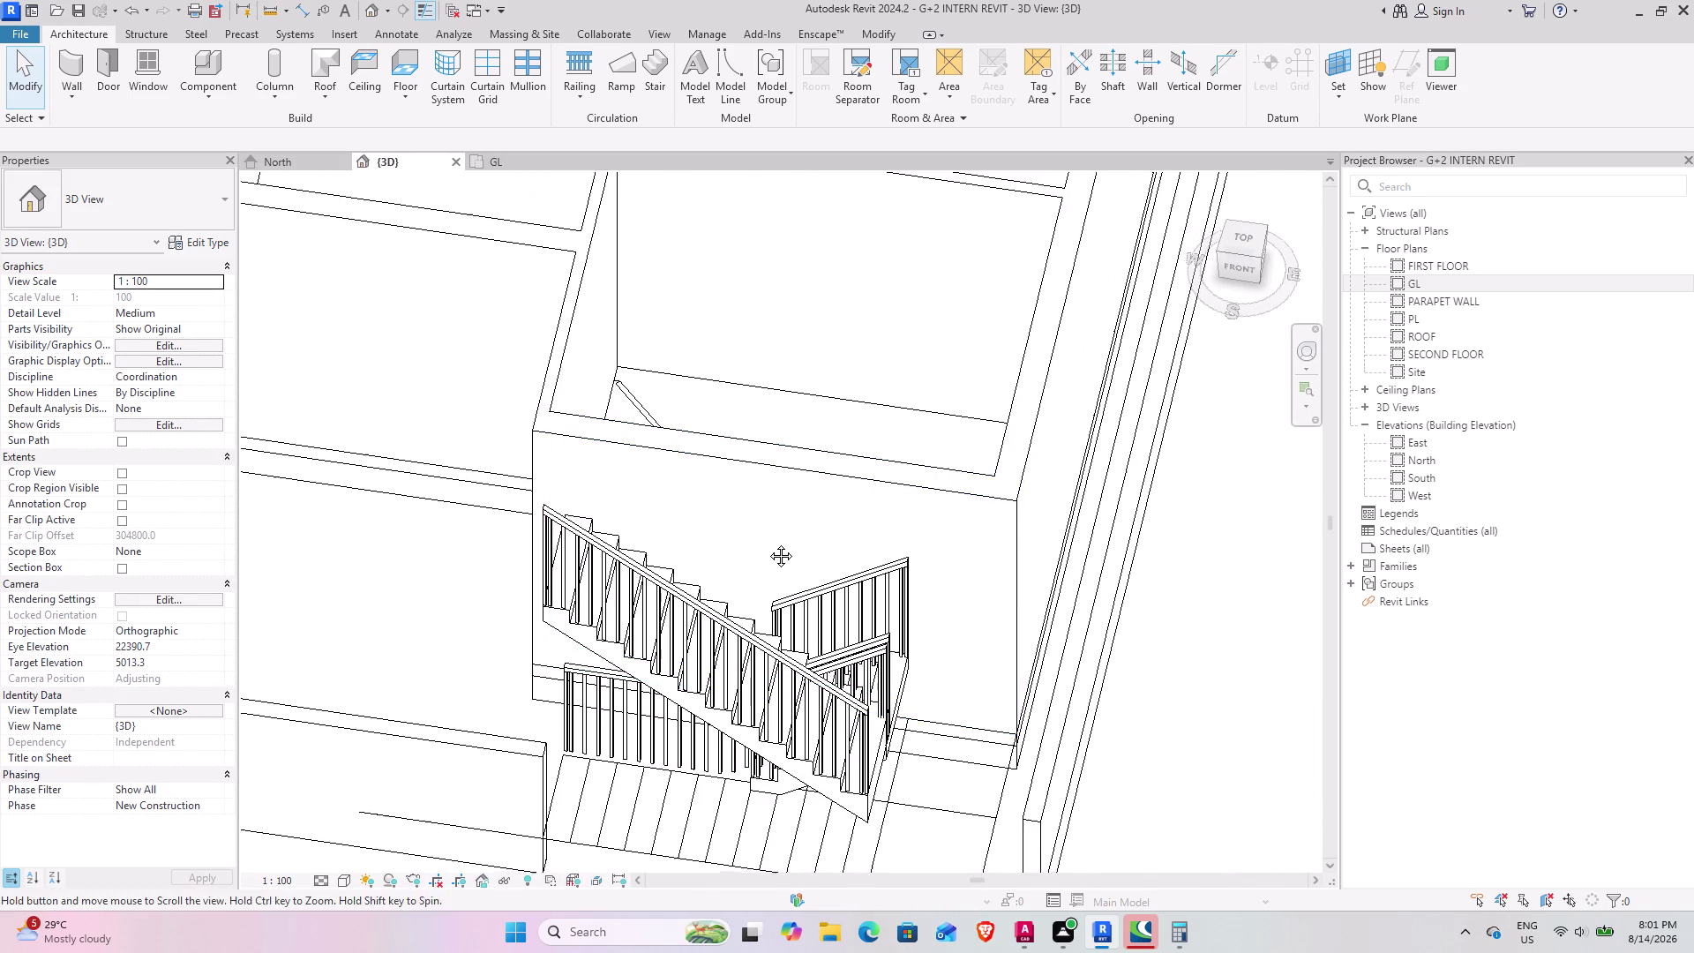
middle_drag(767, 548, 777, 515)
middle_drag(776, 511, 644, 398)
scroll(up, 3)
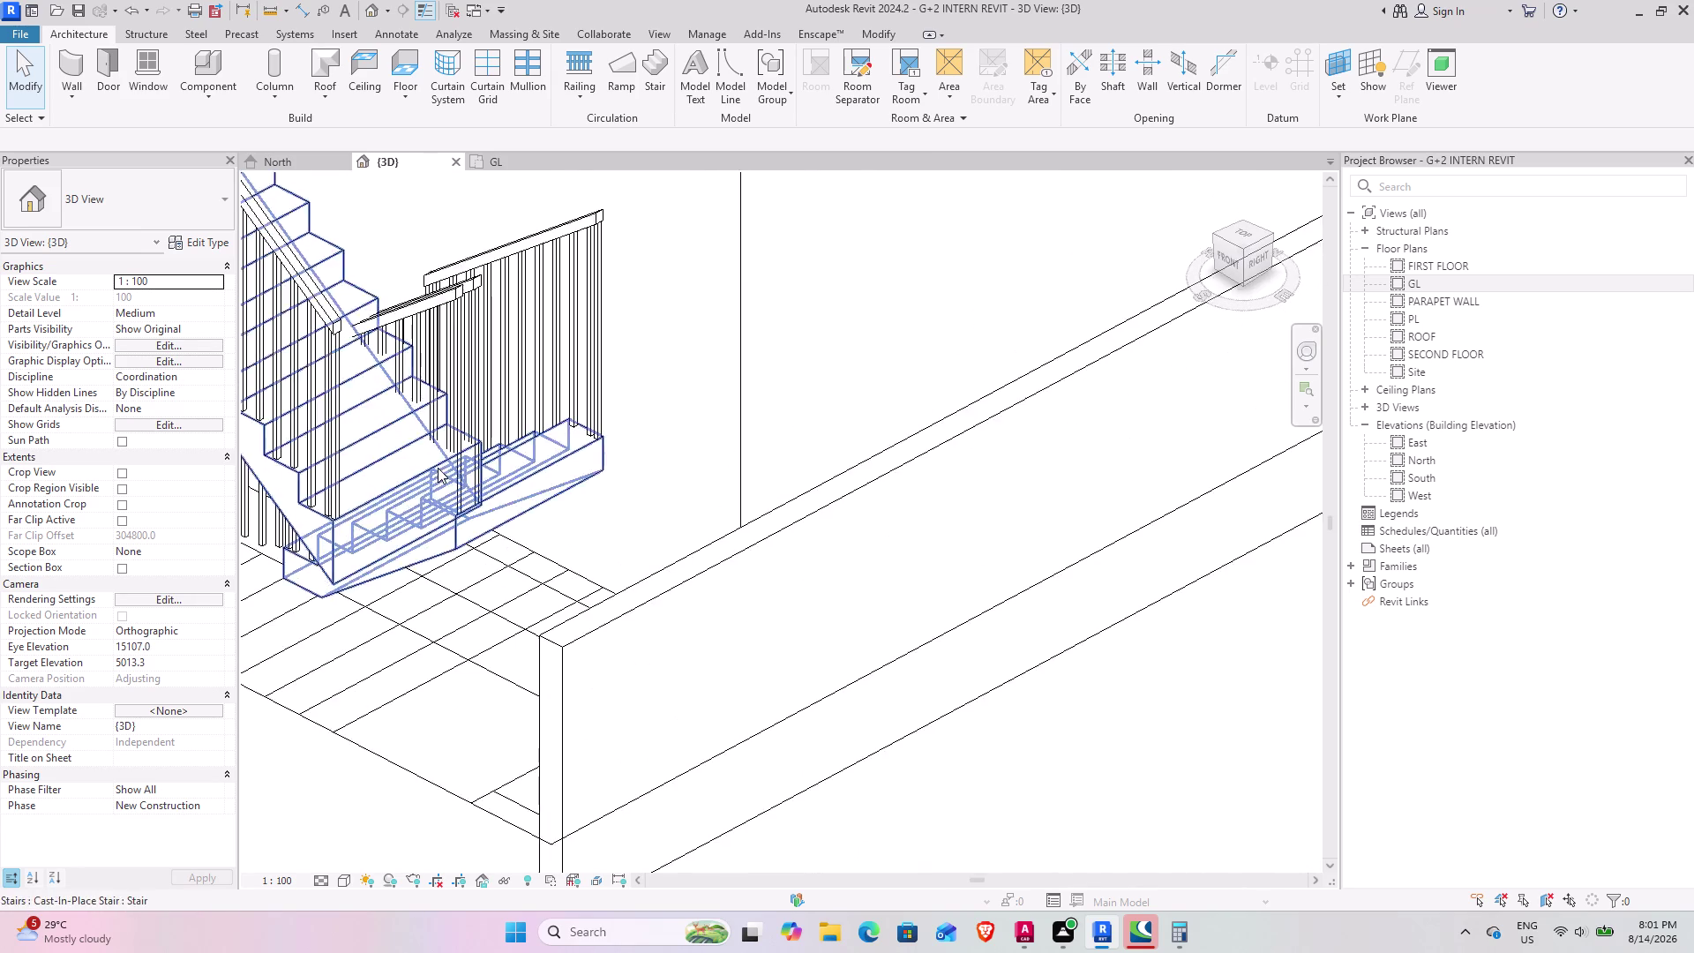
scroll(up, 3)
scroll(up, 3)
middle_drag(411, 494, 391, 492)
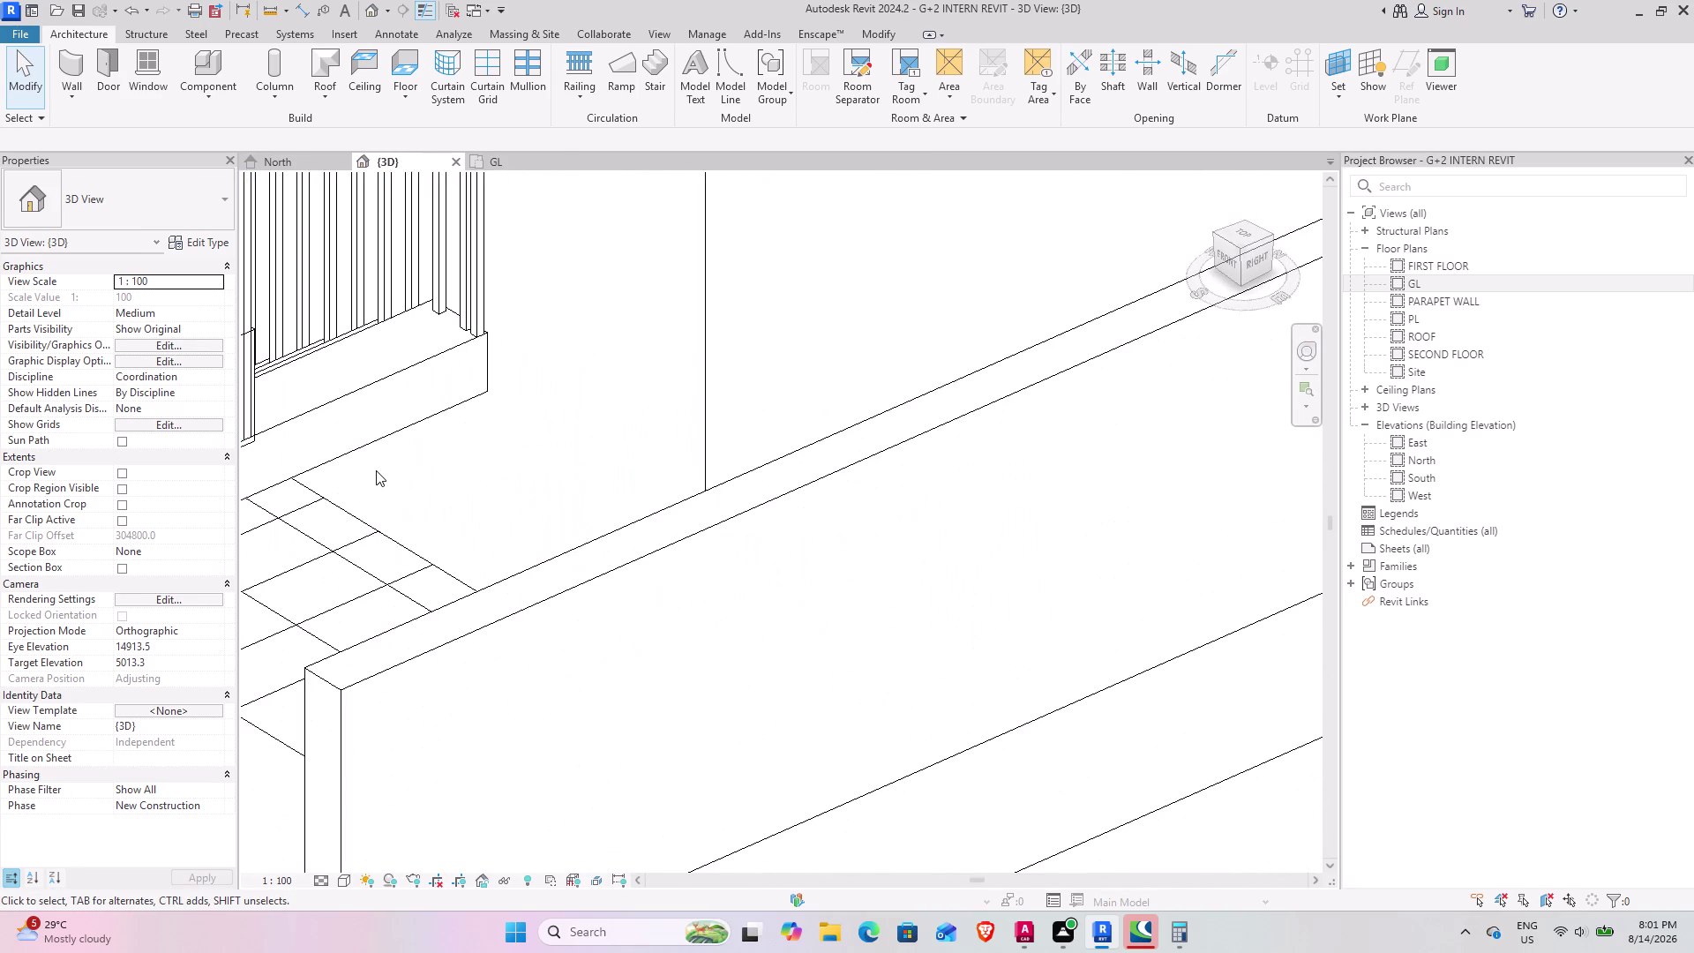
scroll(down, 3)
middle_drag(381, 470, 711, 547)
click(520, 156)
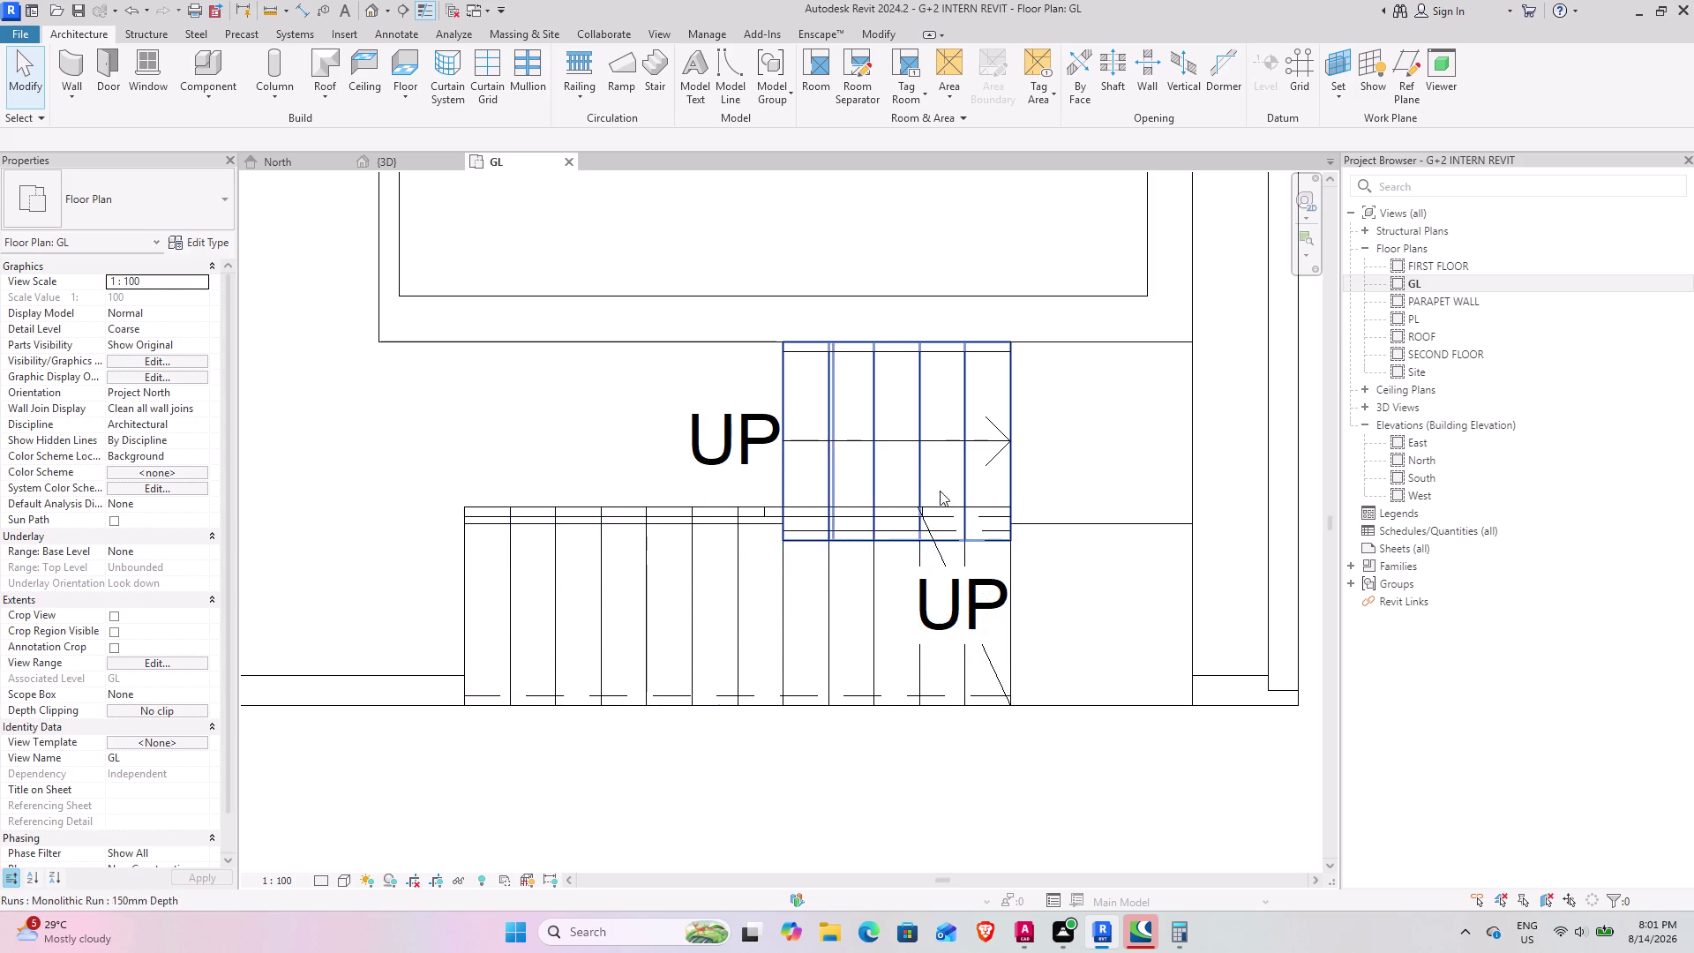
Reopen the finished stair and set the first run's width to 3'.
click(1009, 462)
scroll(up, 3)
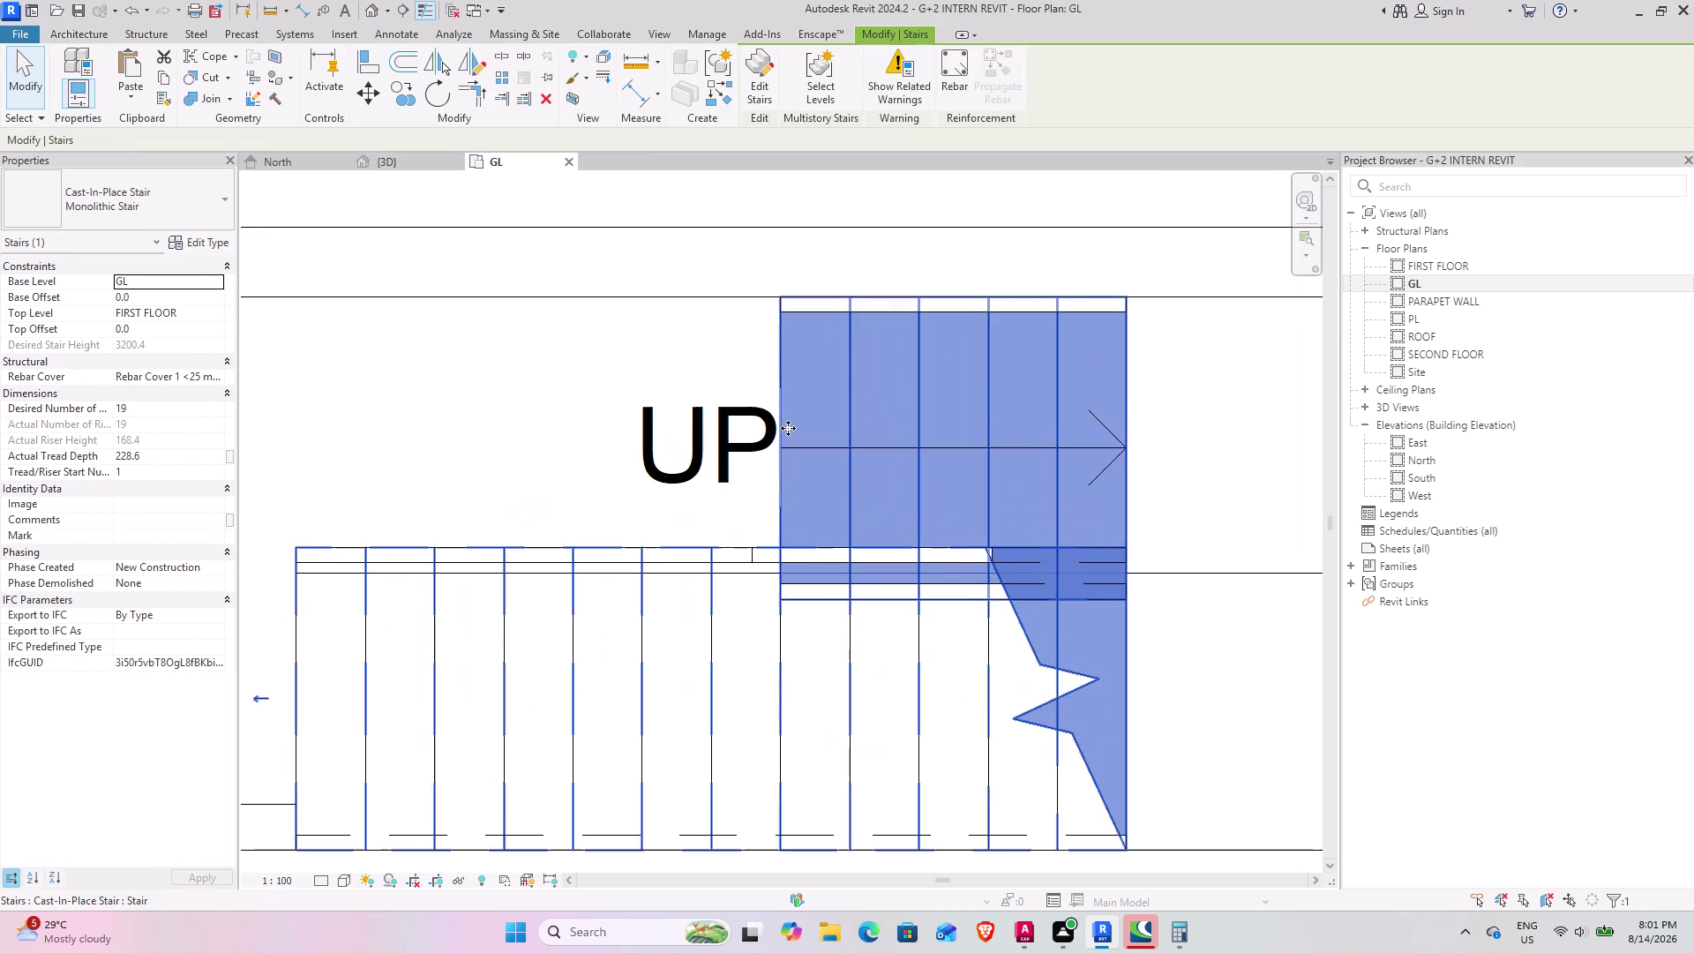
scroll(down, 3)
click(758, 80)
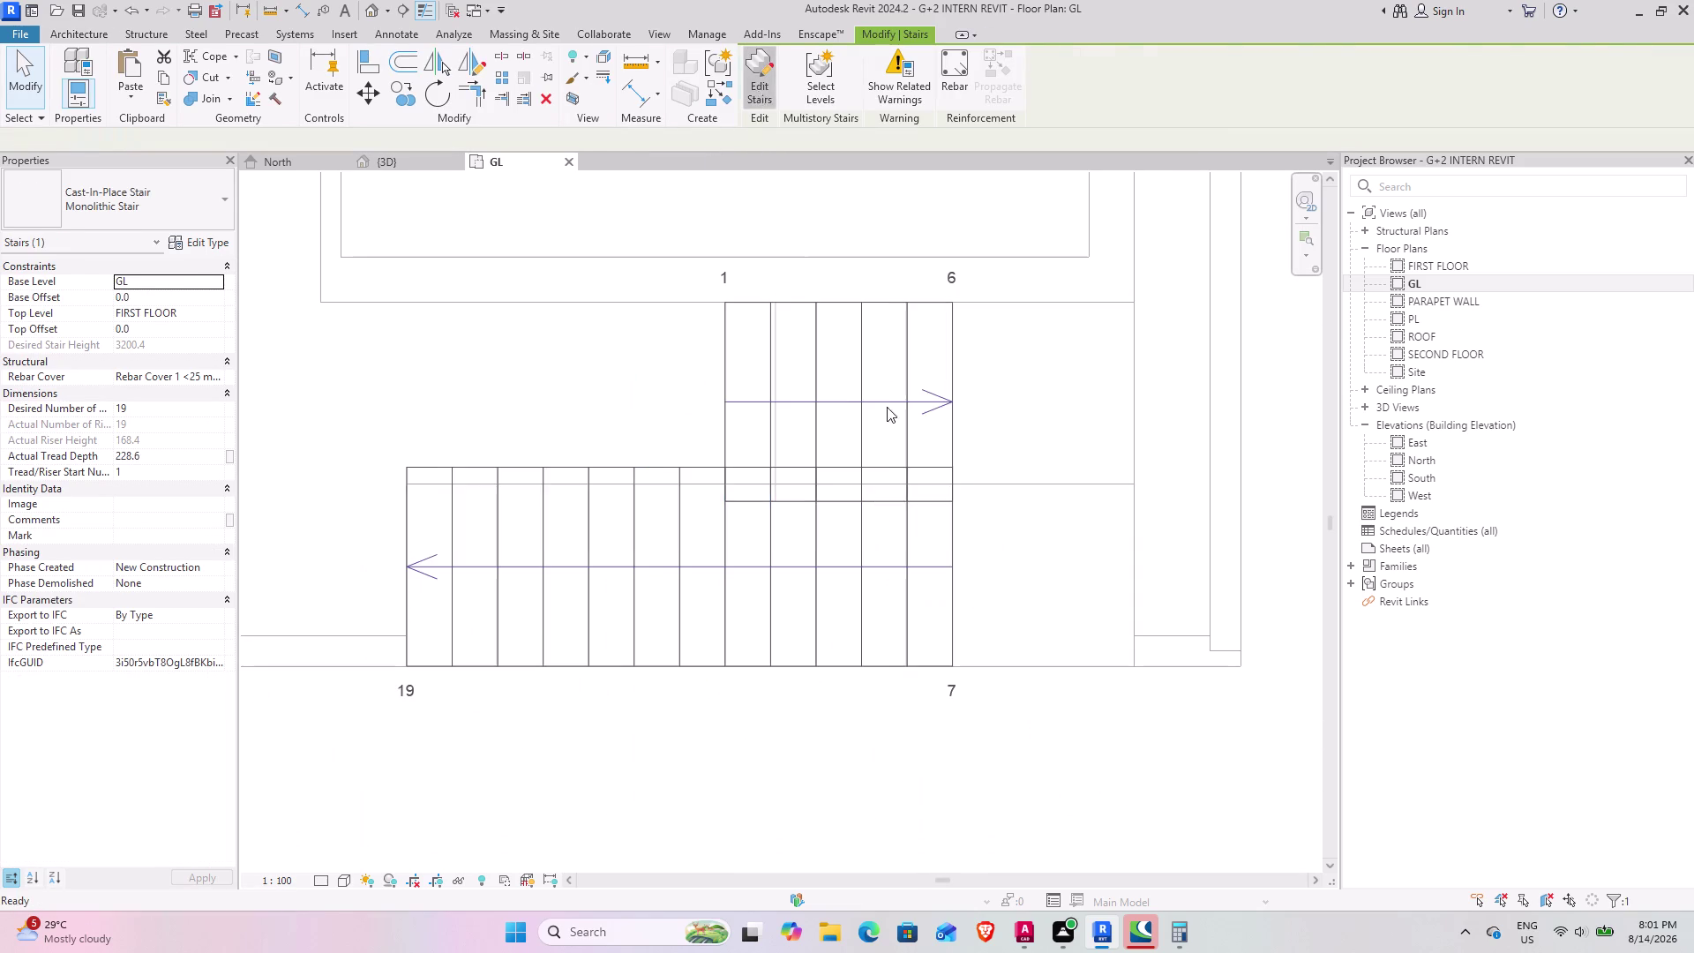
click(715, 419)
click(731, 398)
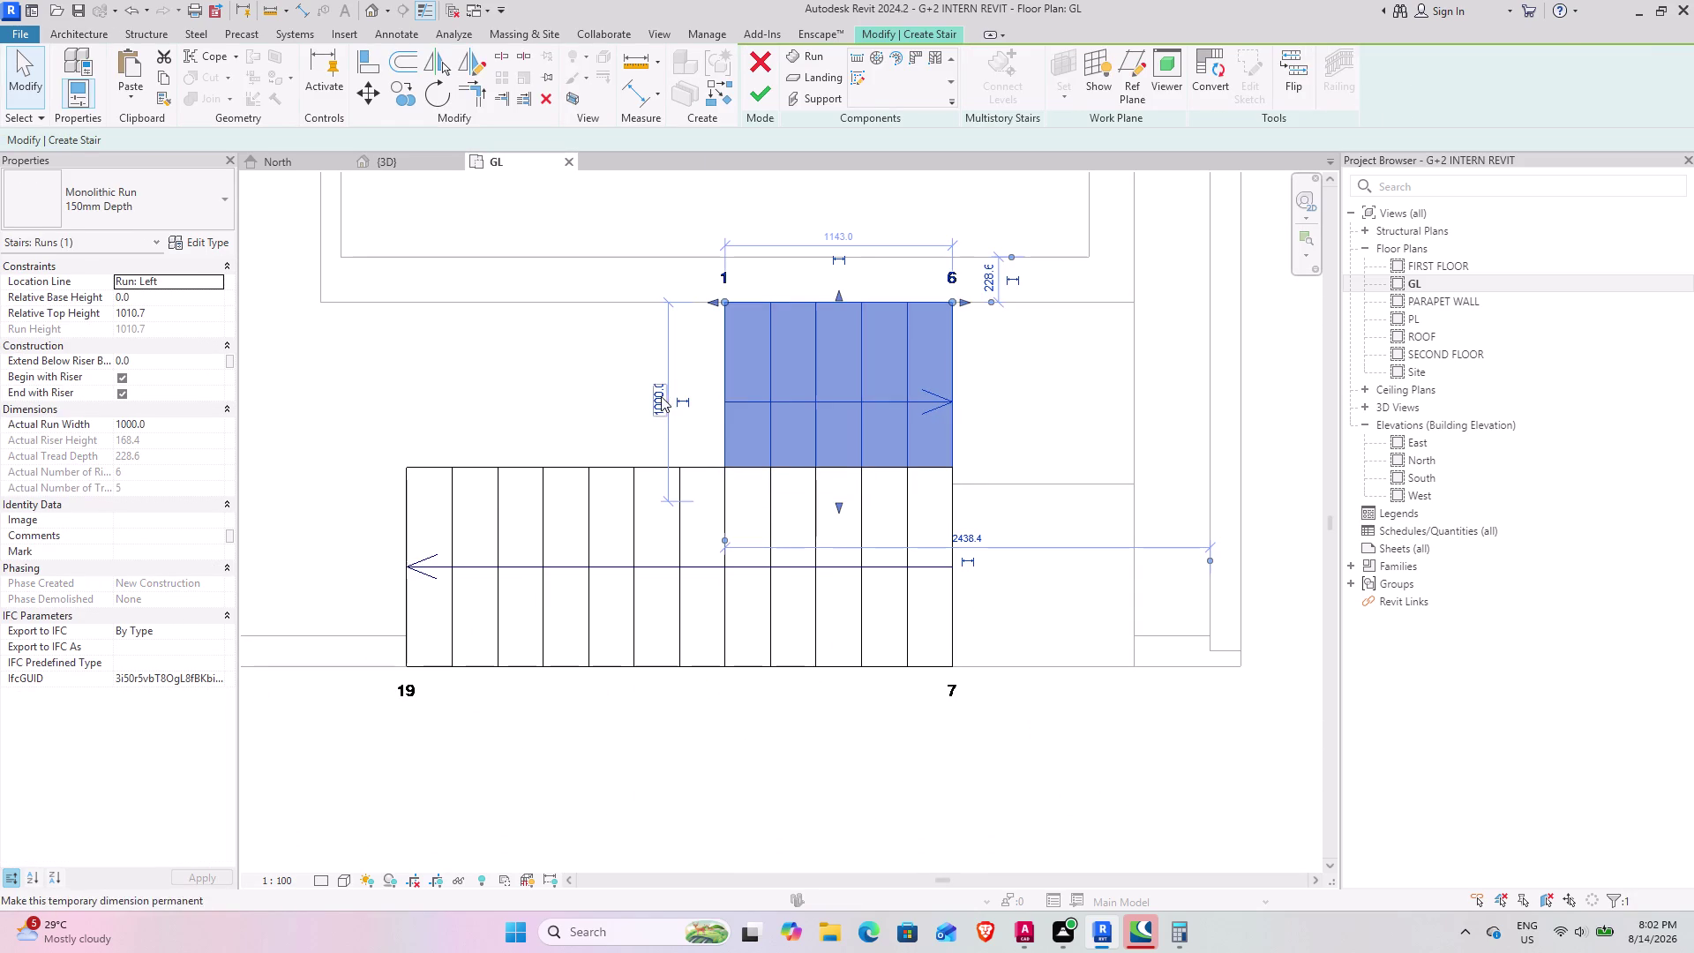
click(661, 396)
text(3')
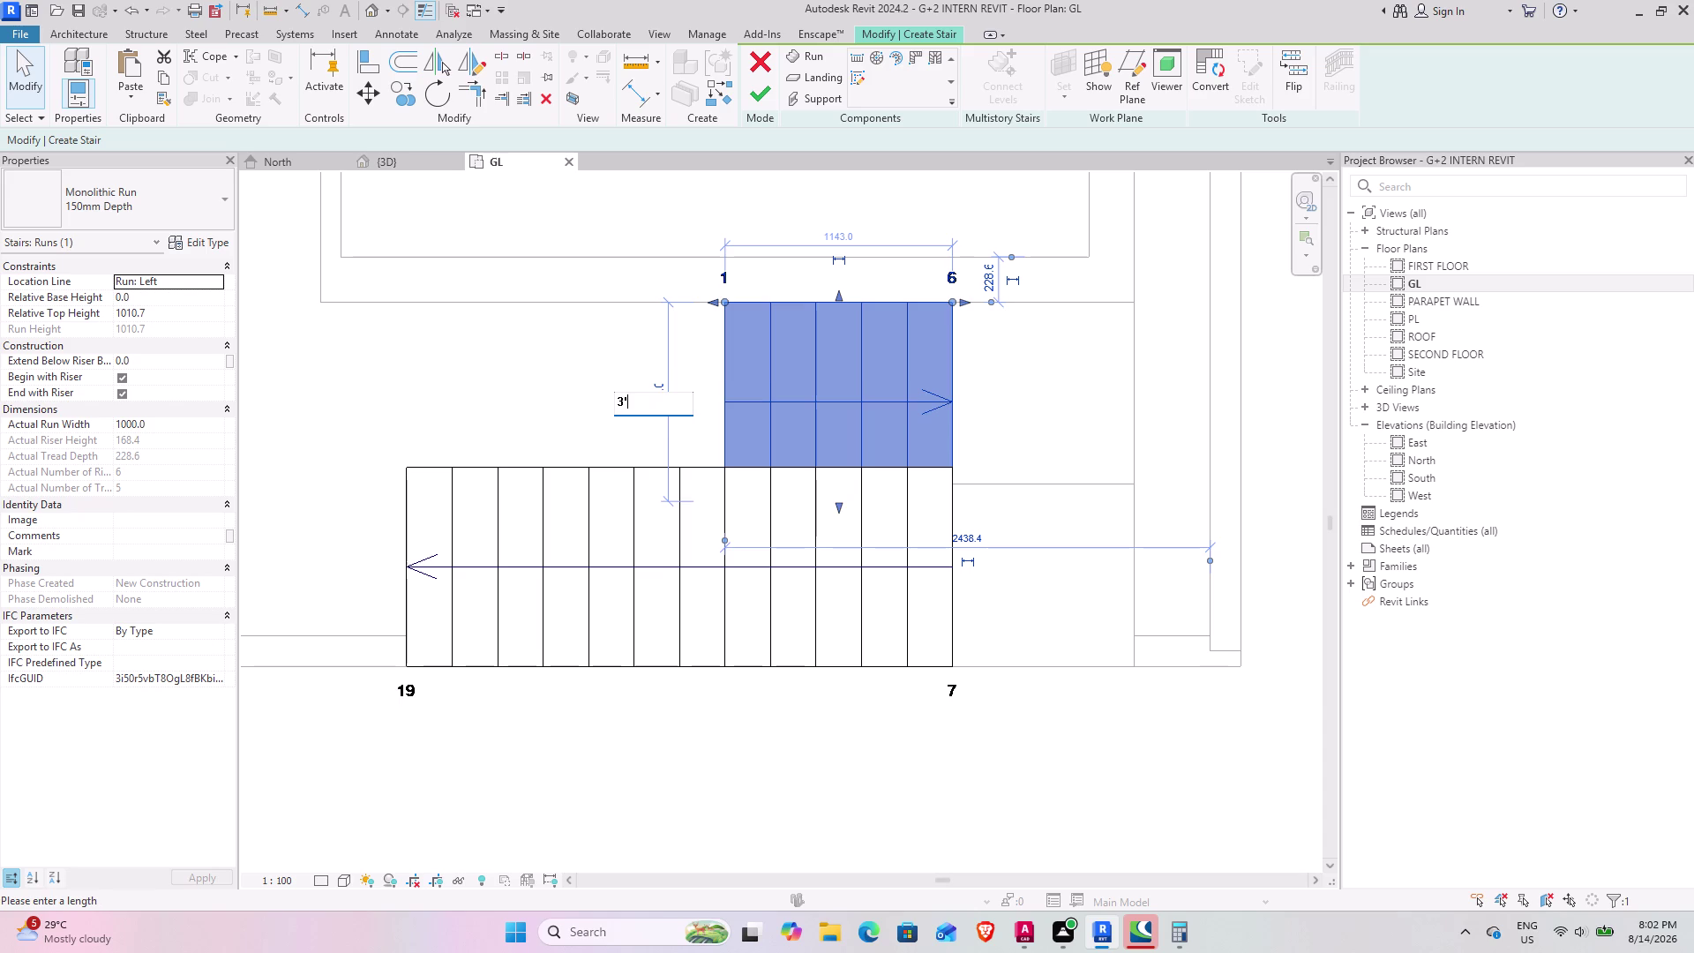
key(Return)
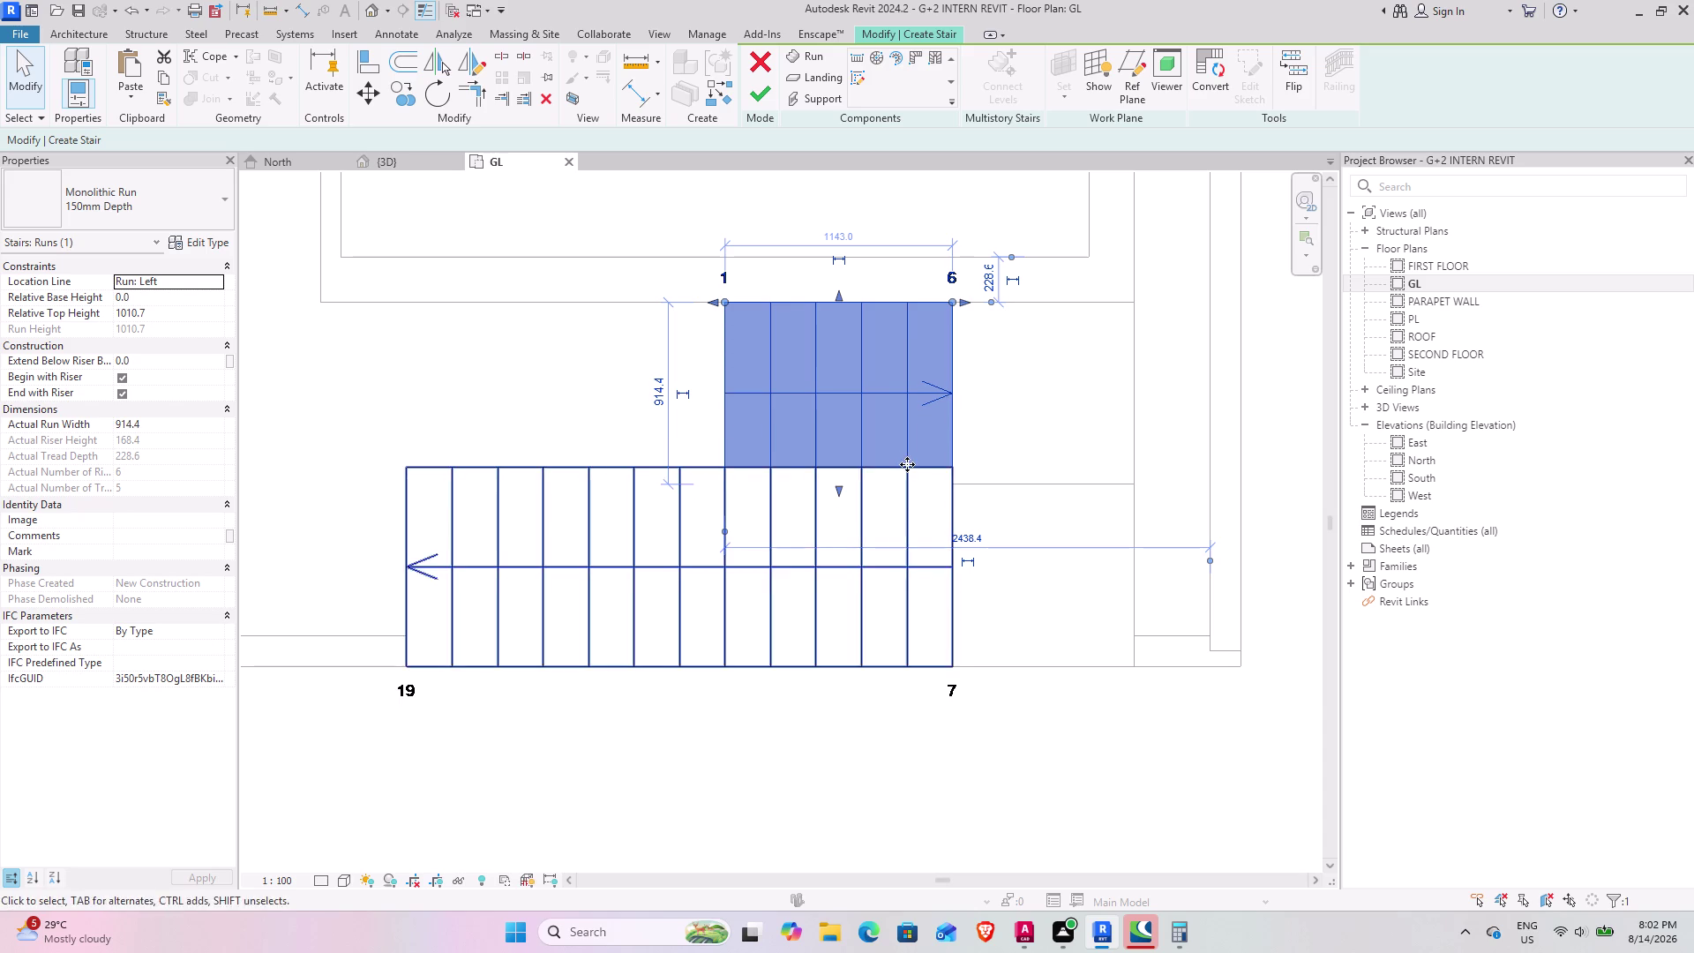
Set the second run's width to 3', then cancel the stair edits.
click(957, 603)
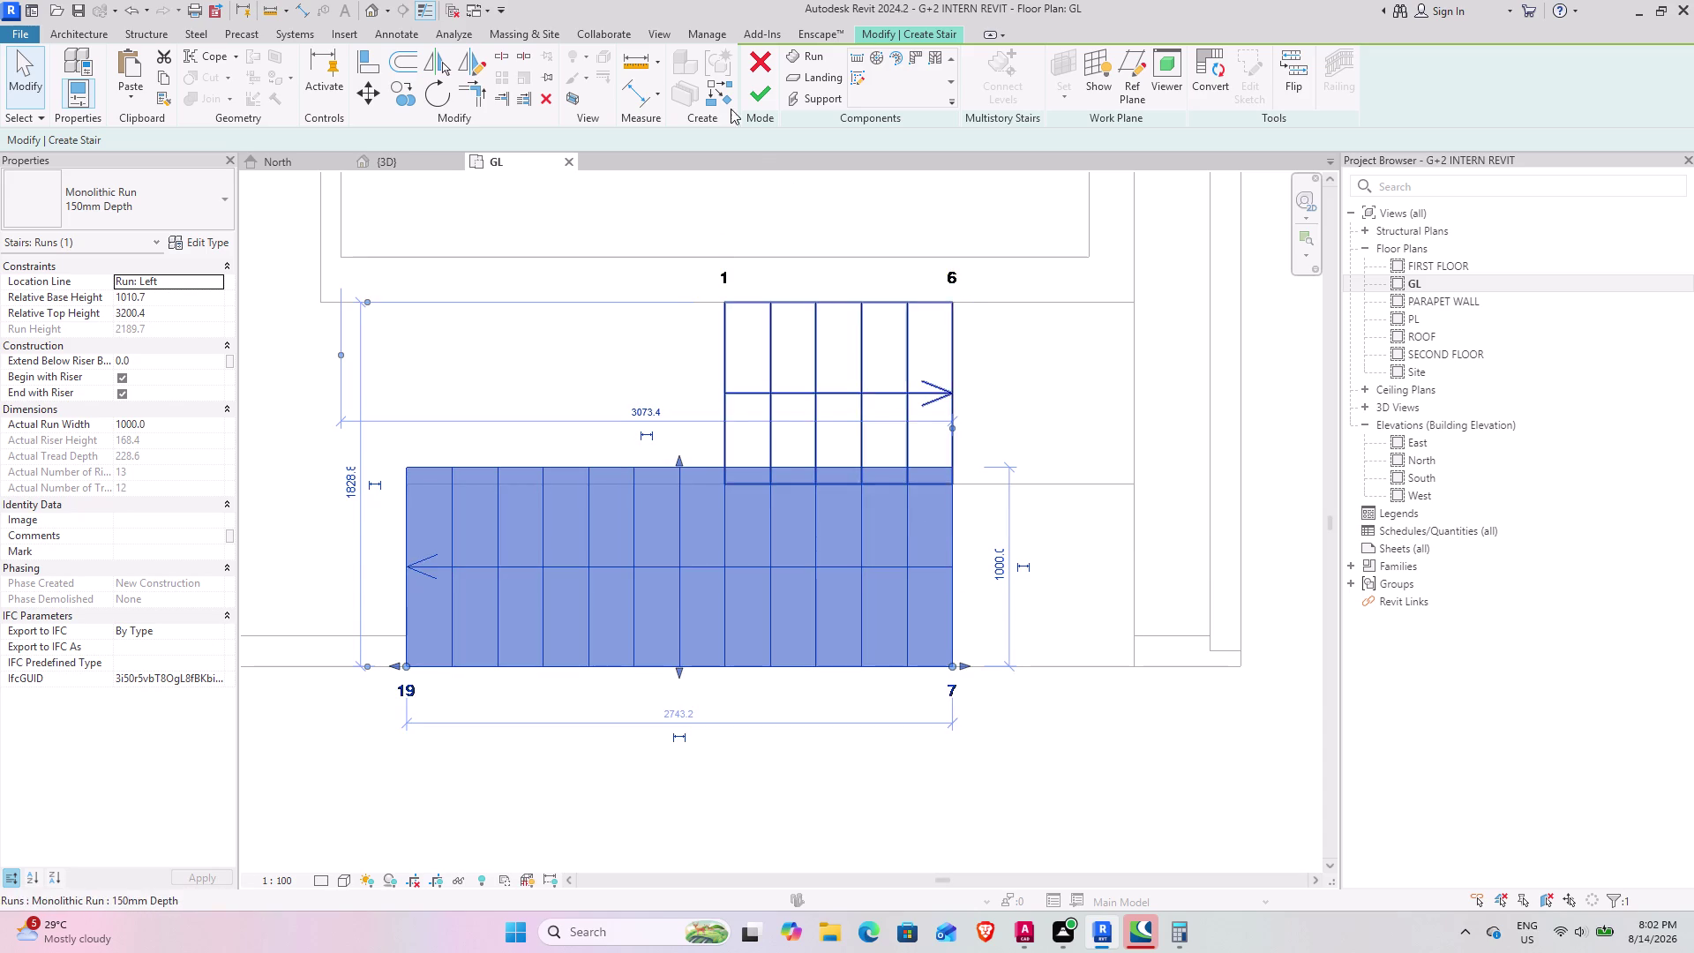
click(993, 559)
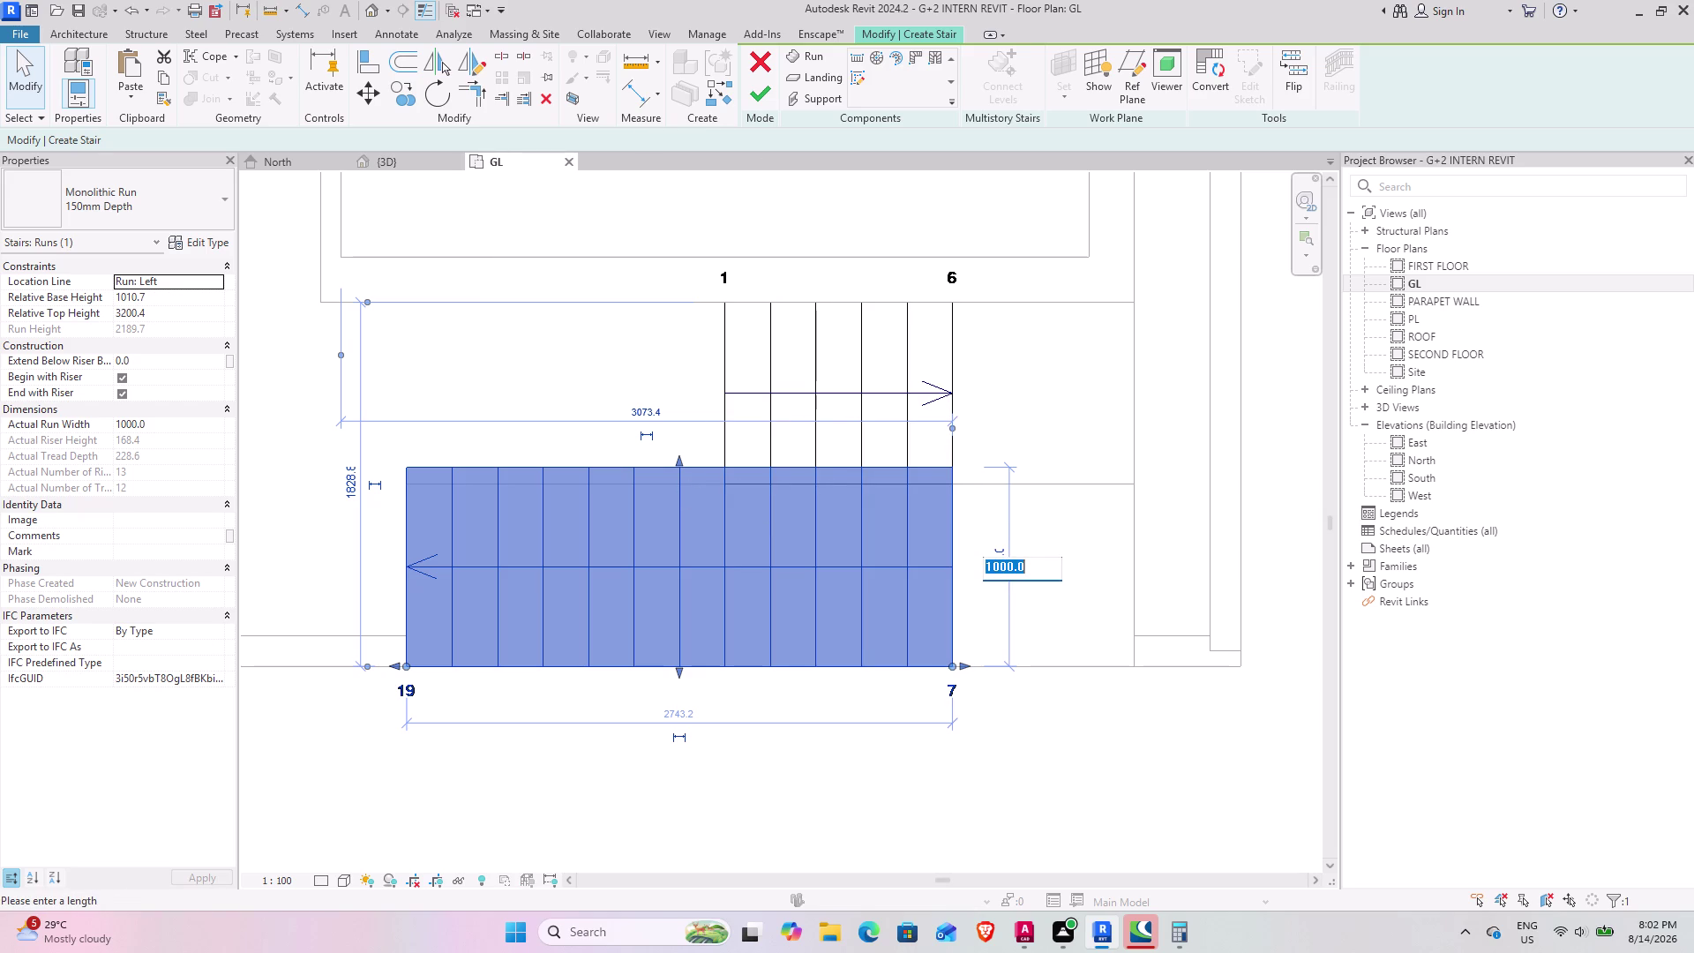
text(3')
key(Return)
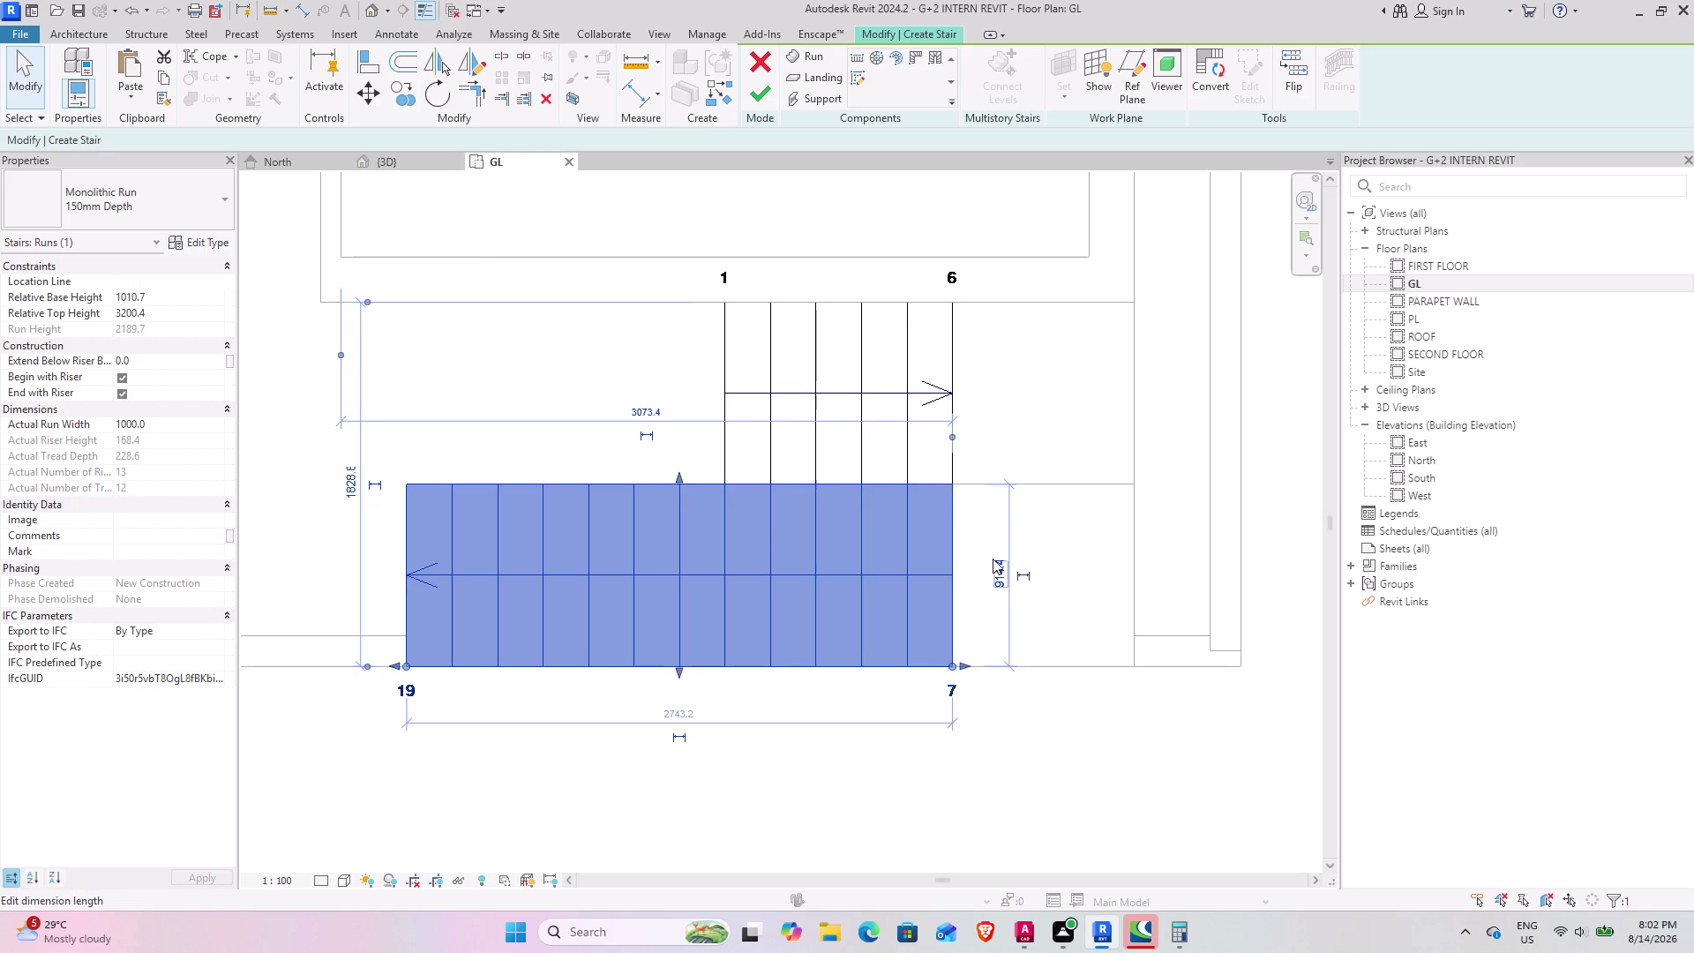
click(754, 66)
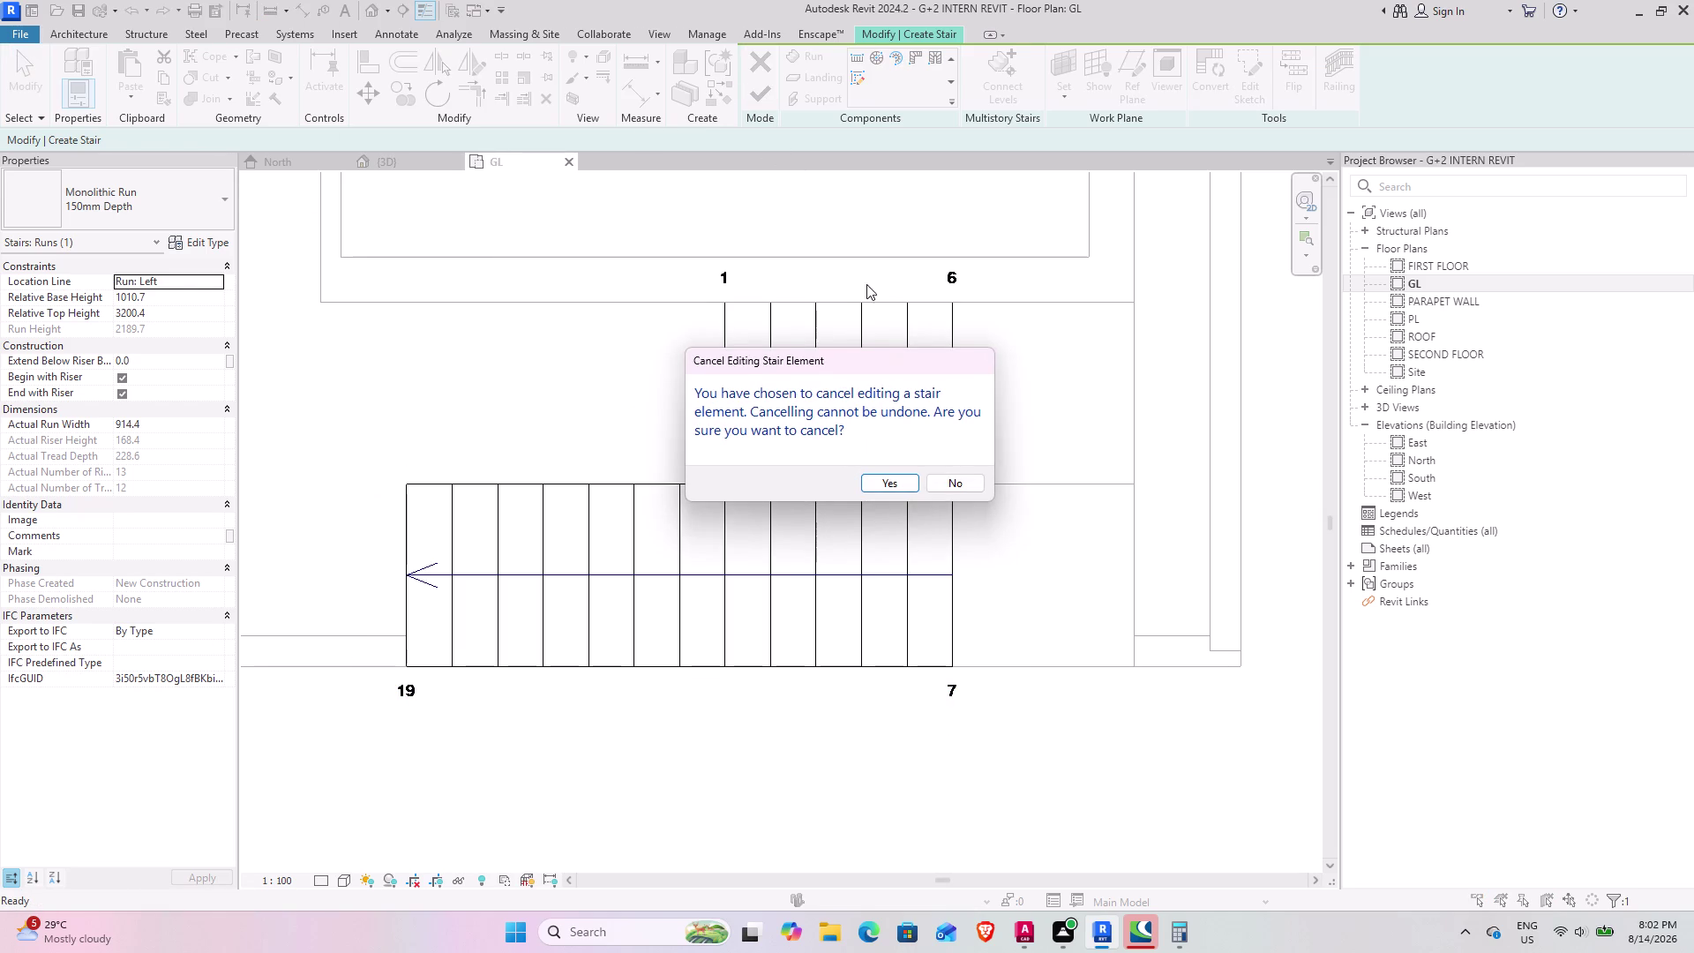
Finish the two-run stair, pan to show it, and reopen its runs and landings.
click(966, 480)
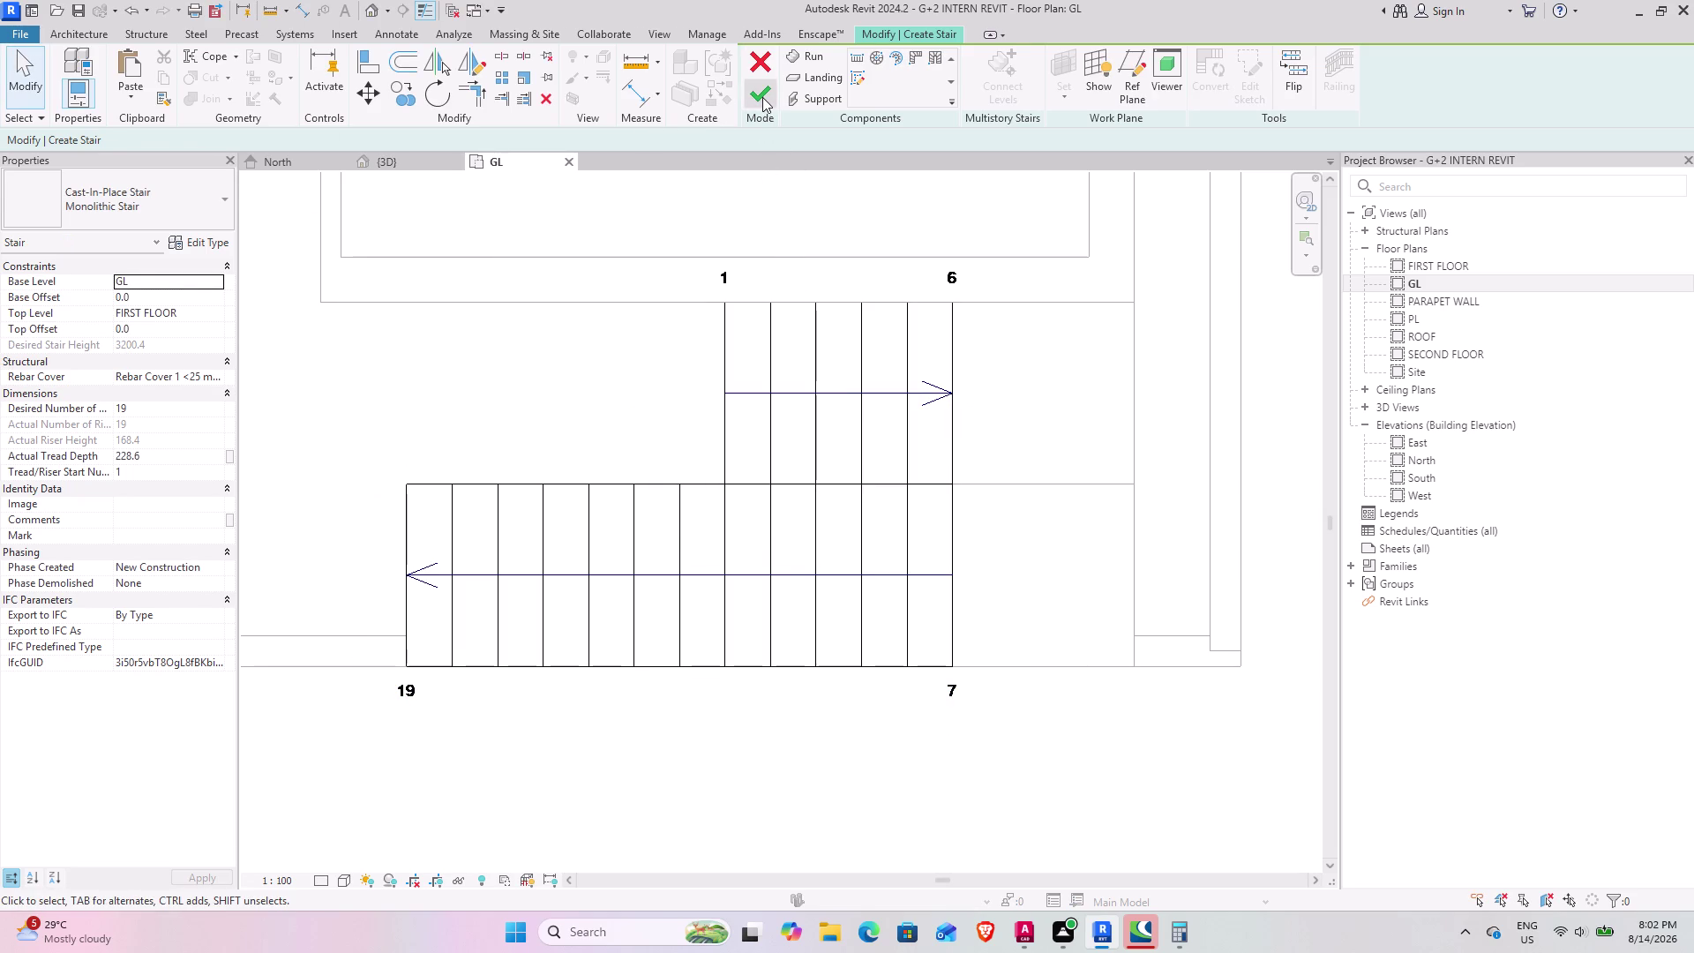
click(762, 97)
click(822, 413)
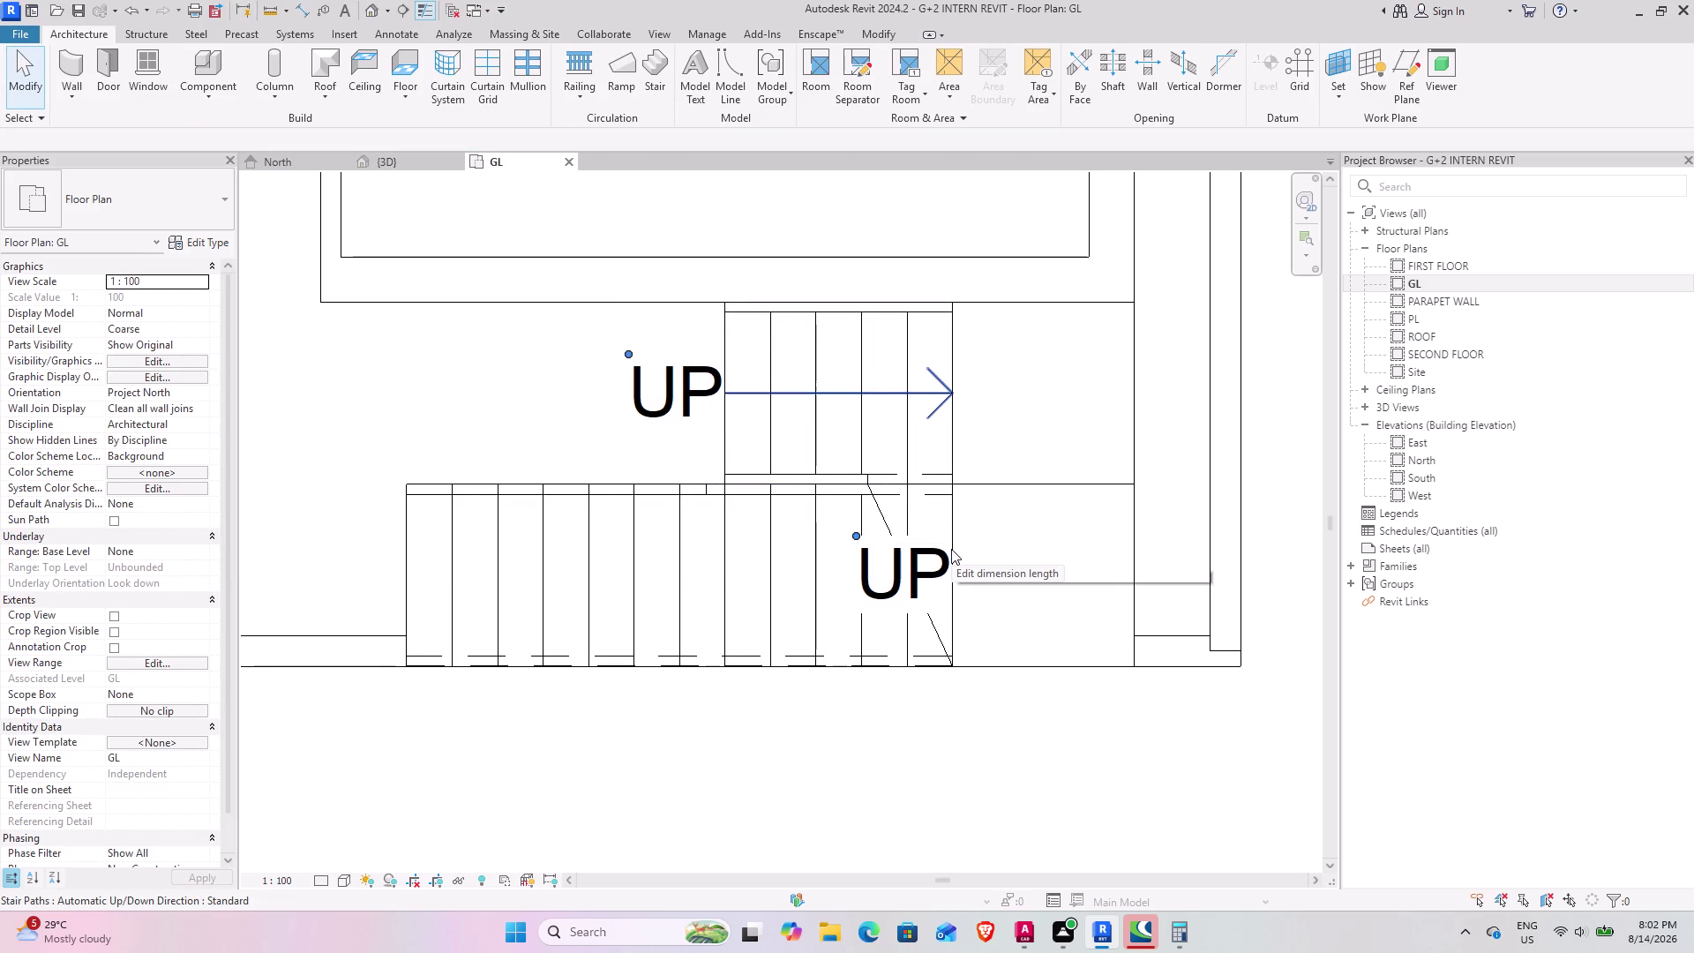
scroll(down, 3)
middle_drag(956, 453, 797, 557)
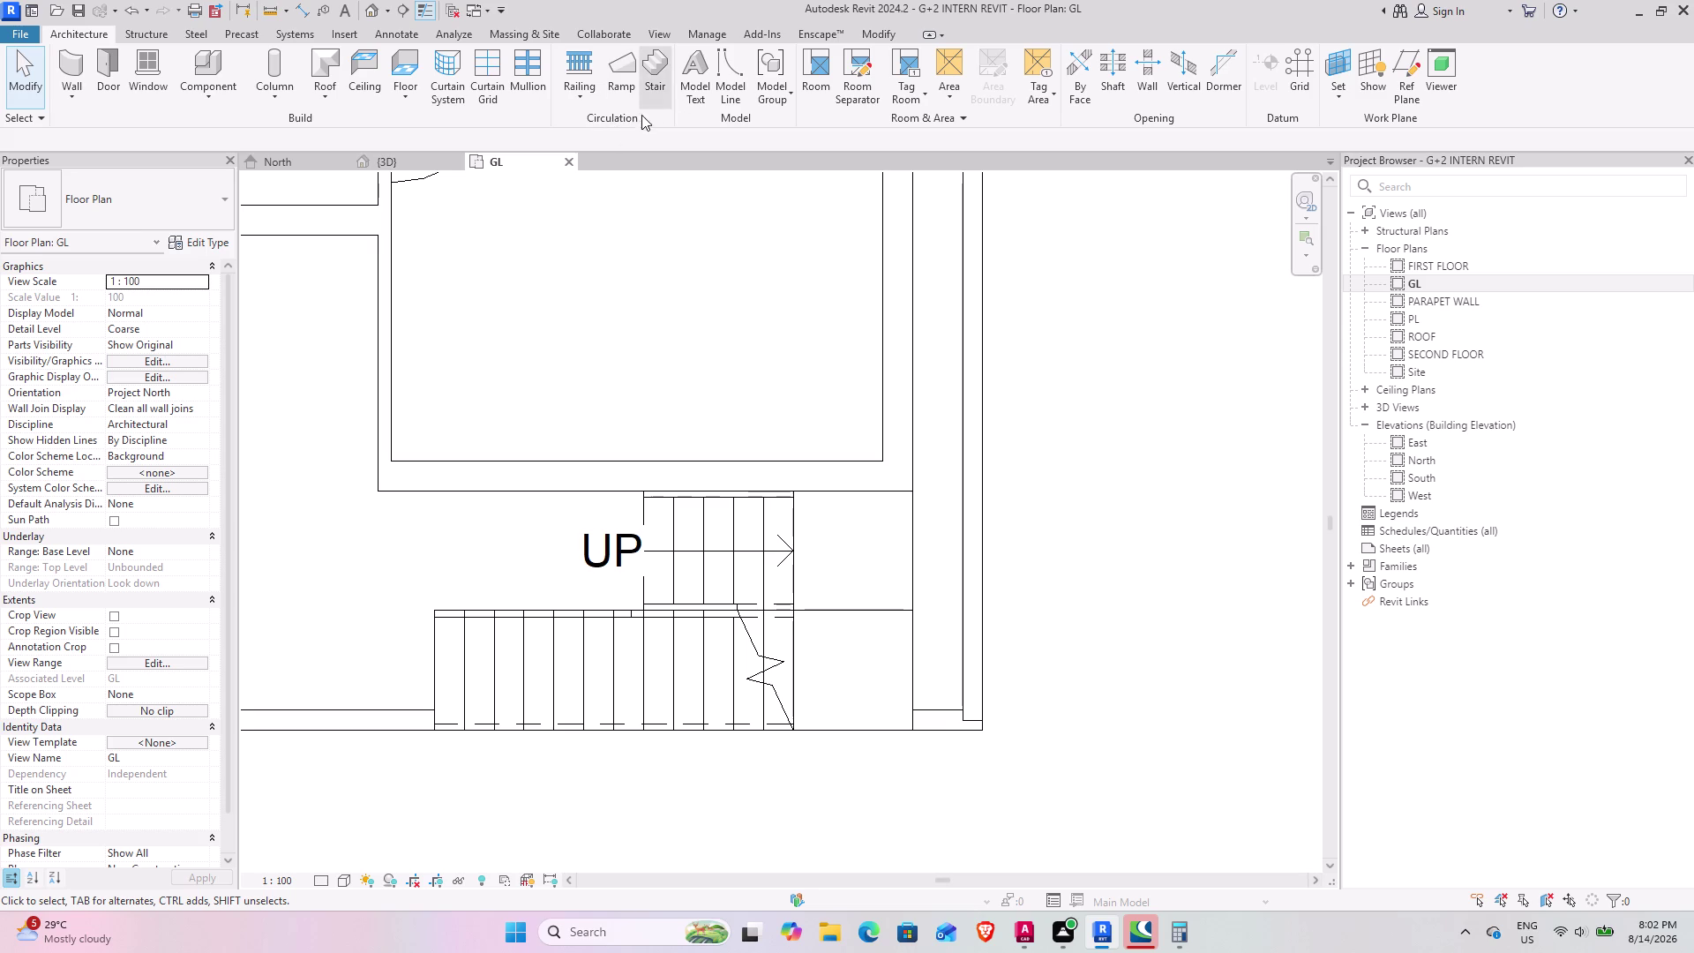
click(661, 90)
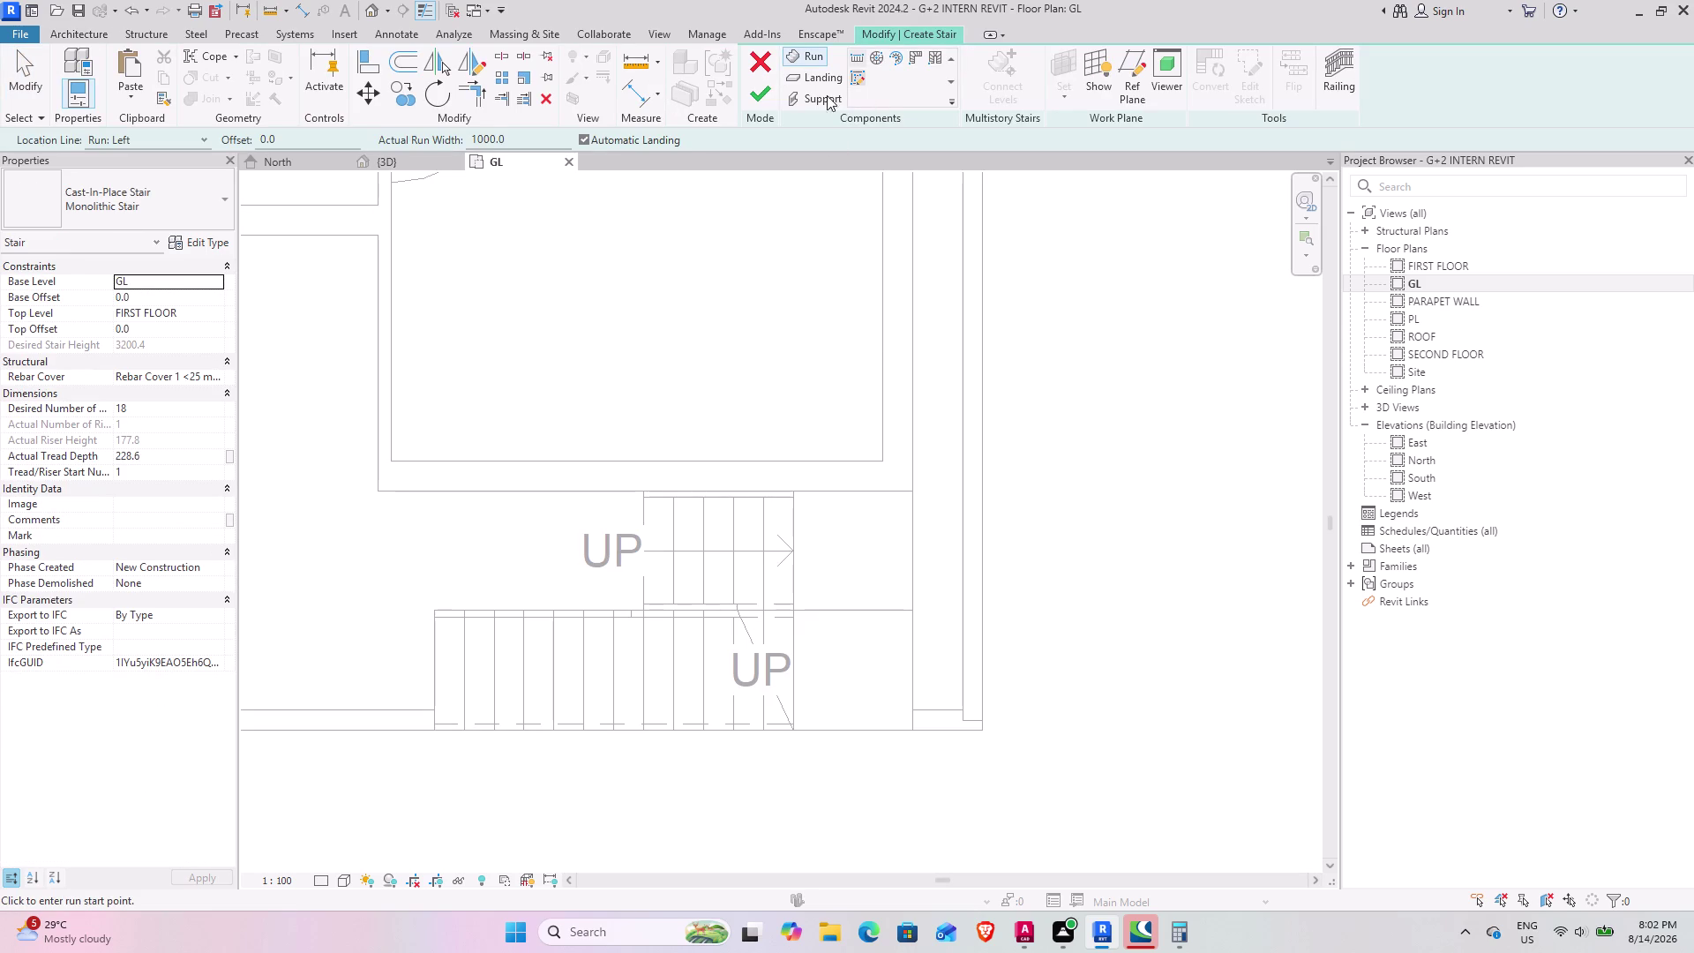
Start a sketched landing boundary, drawing its left and bottom edges from the upper run's corner.
click(818, 82)
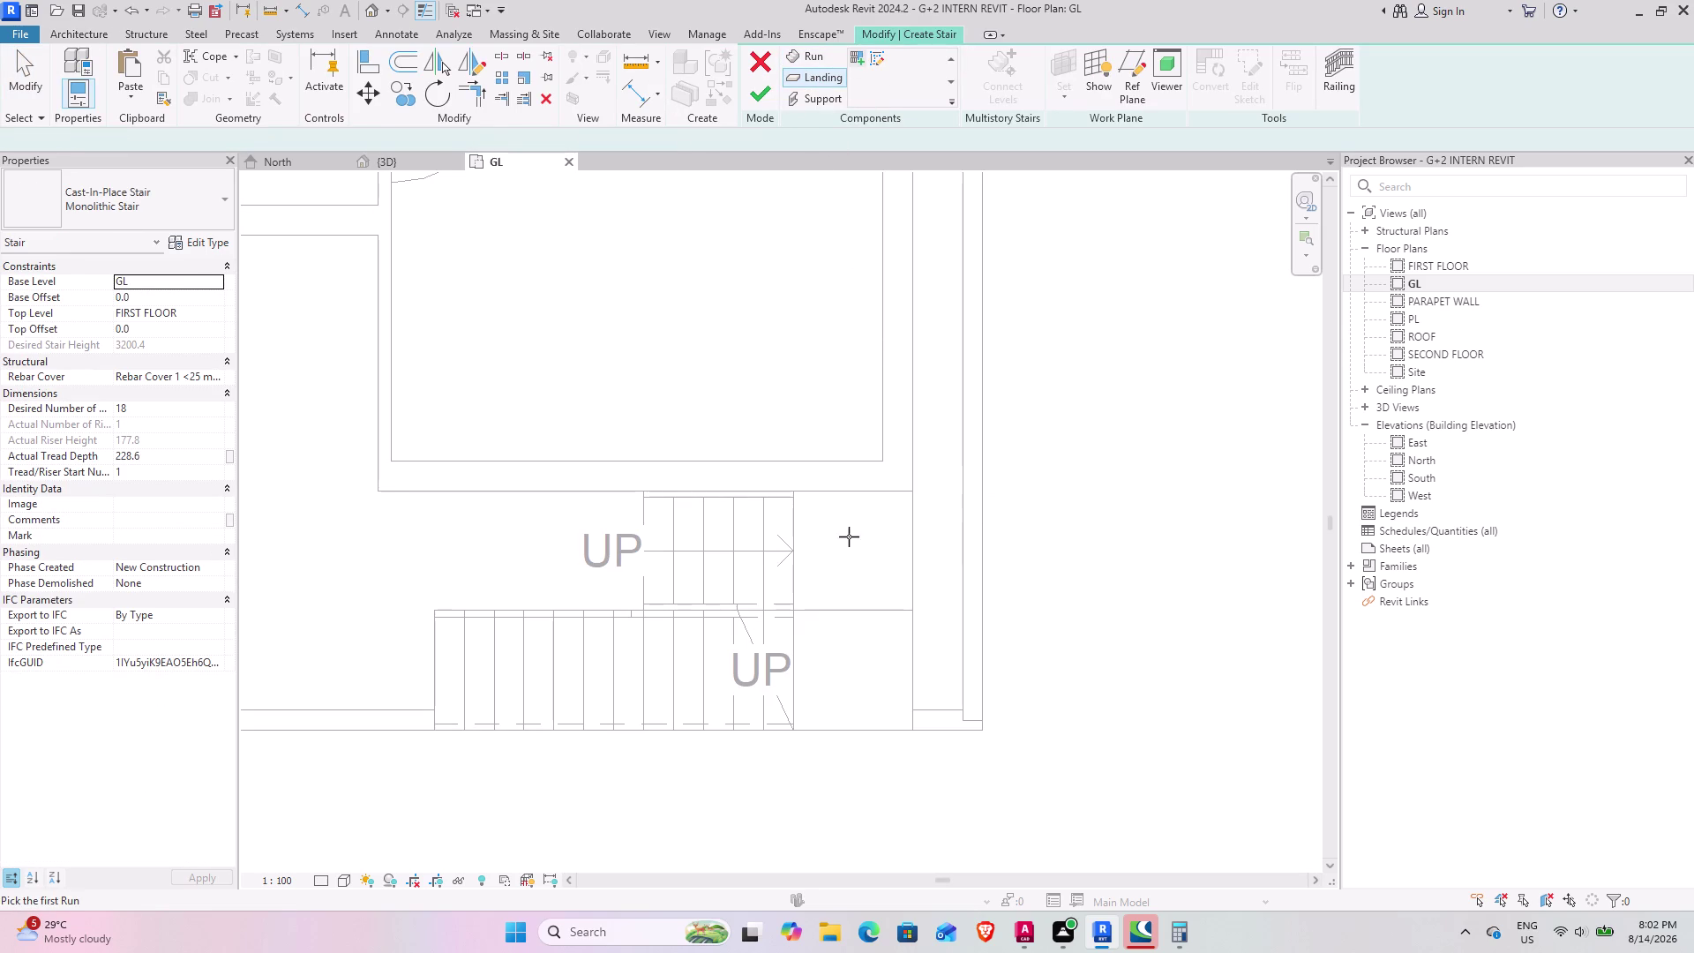
click(883, 56)
scroll(up, 3)
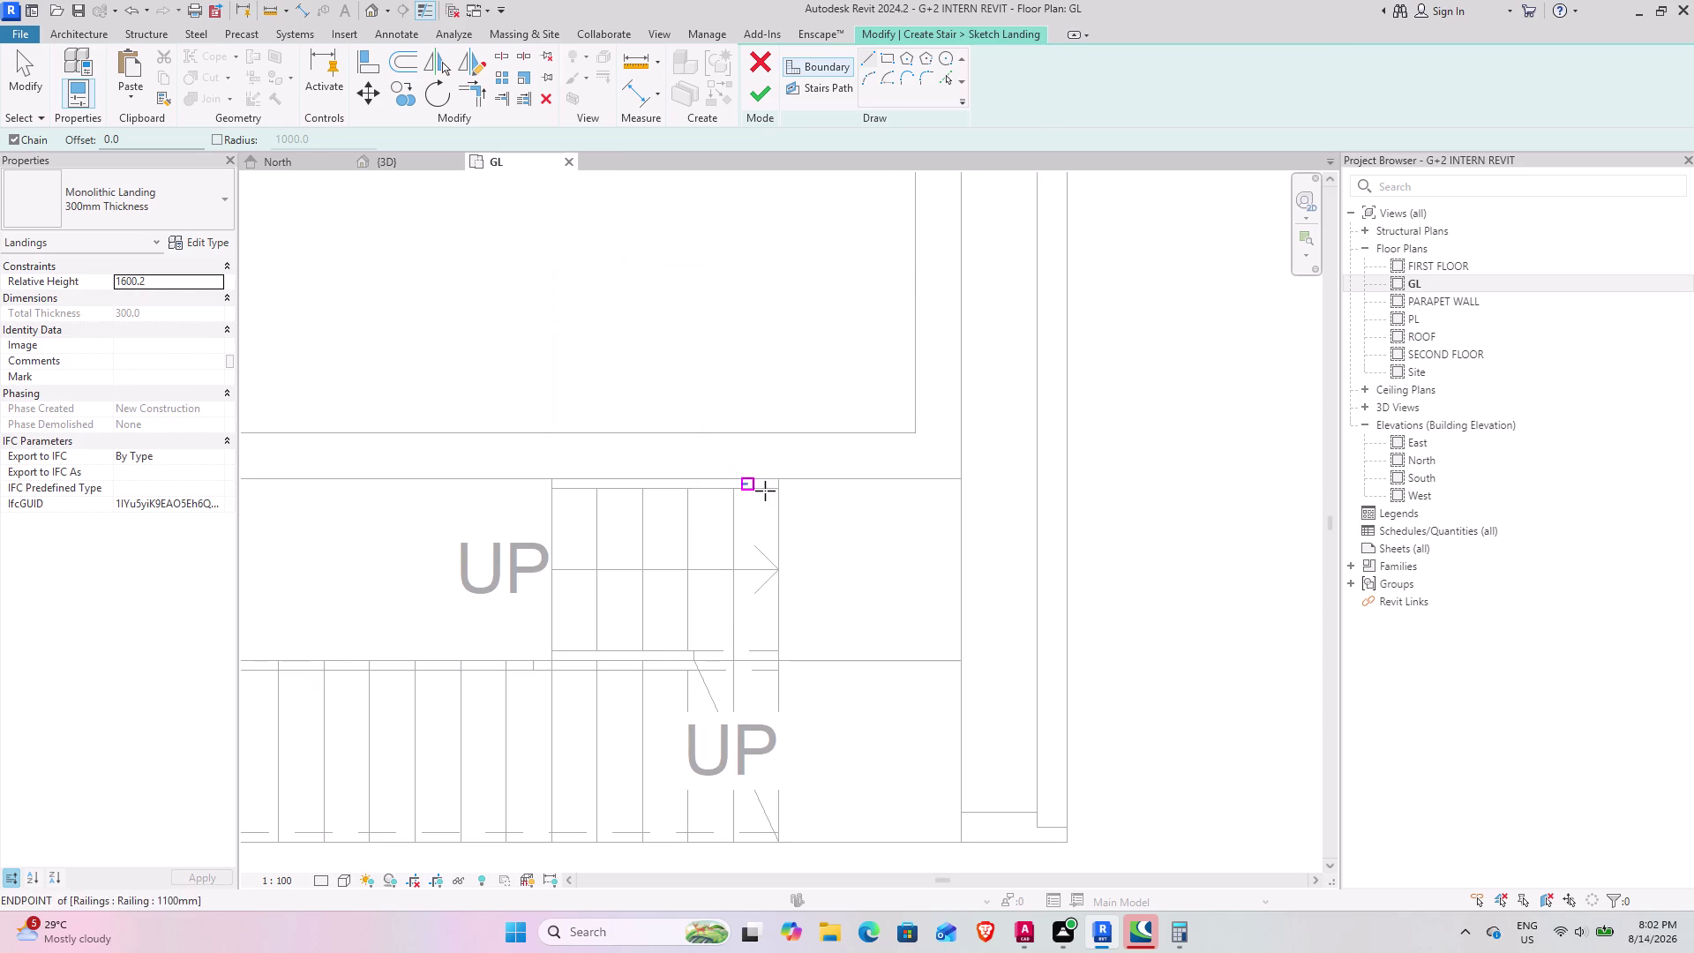
scroll(up, 3)
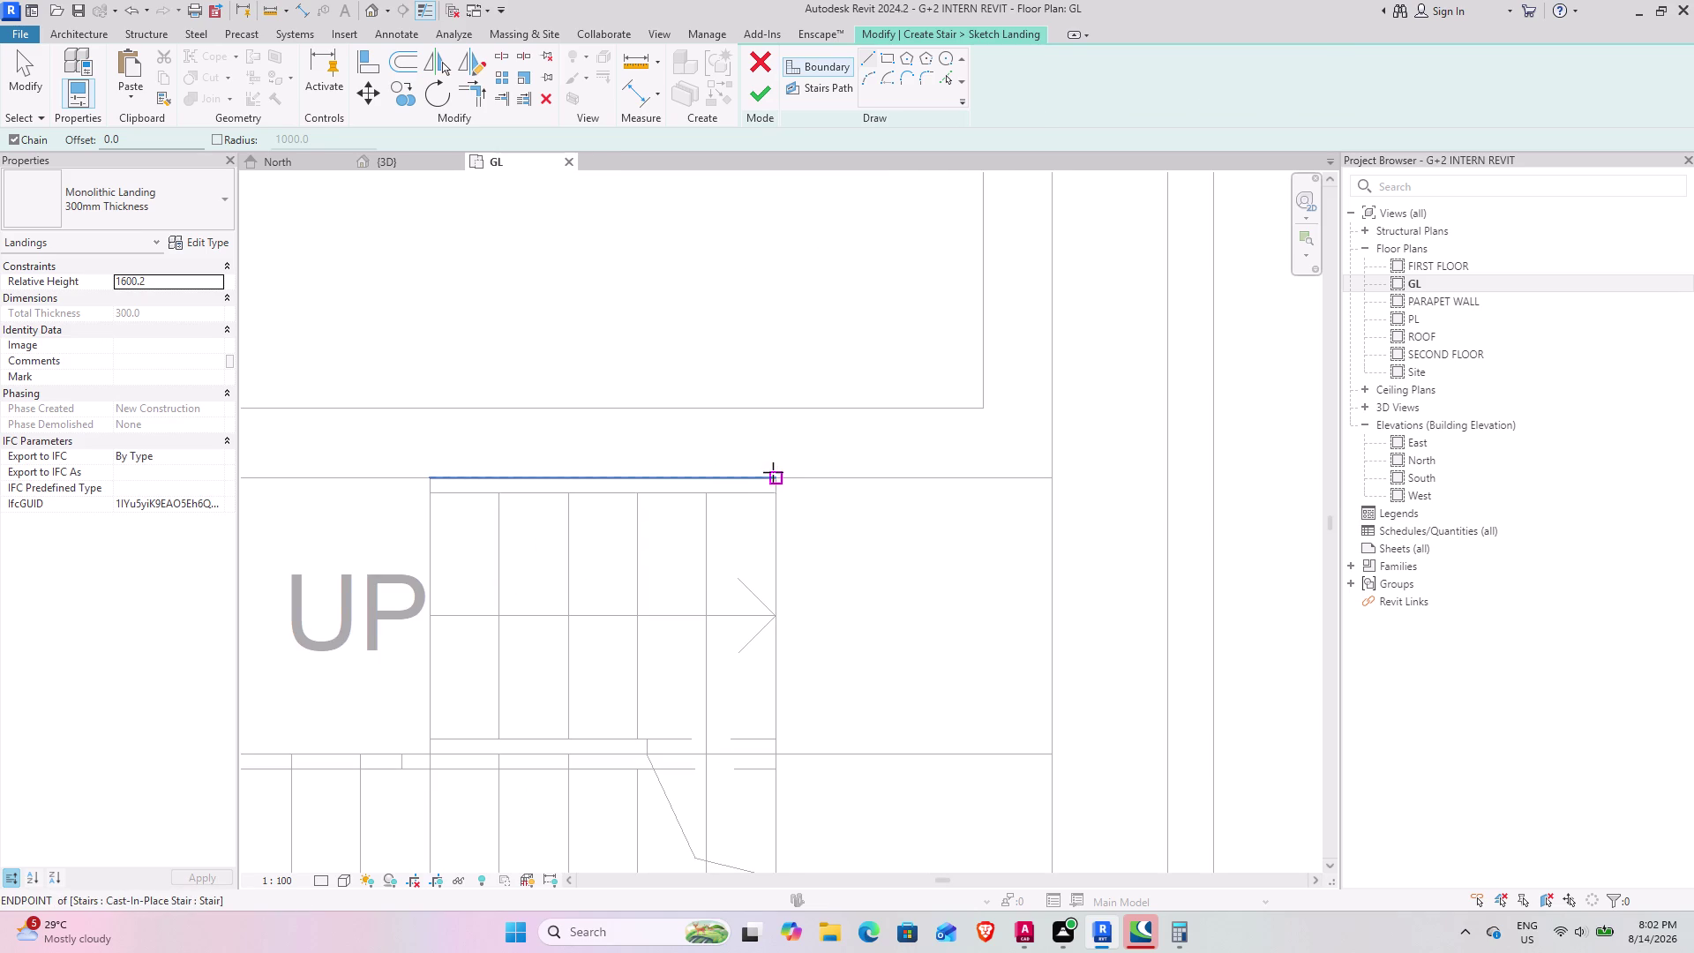
click(775, 480)
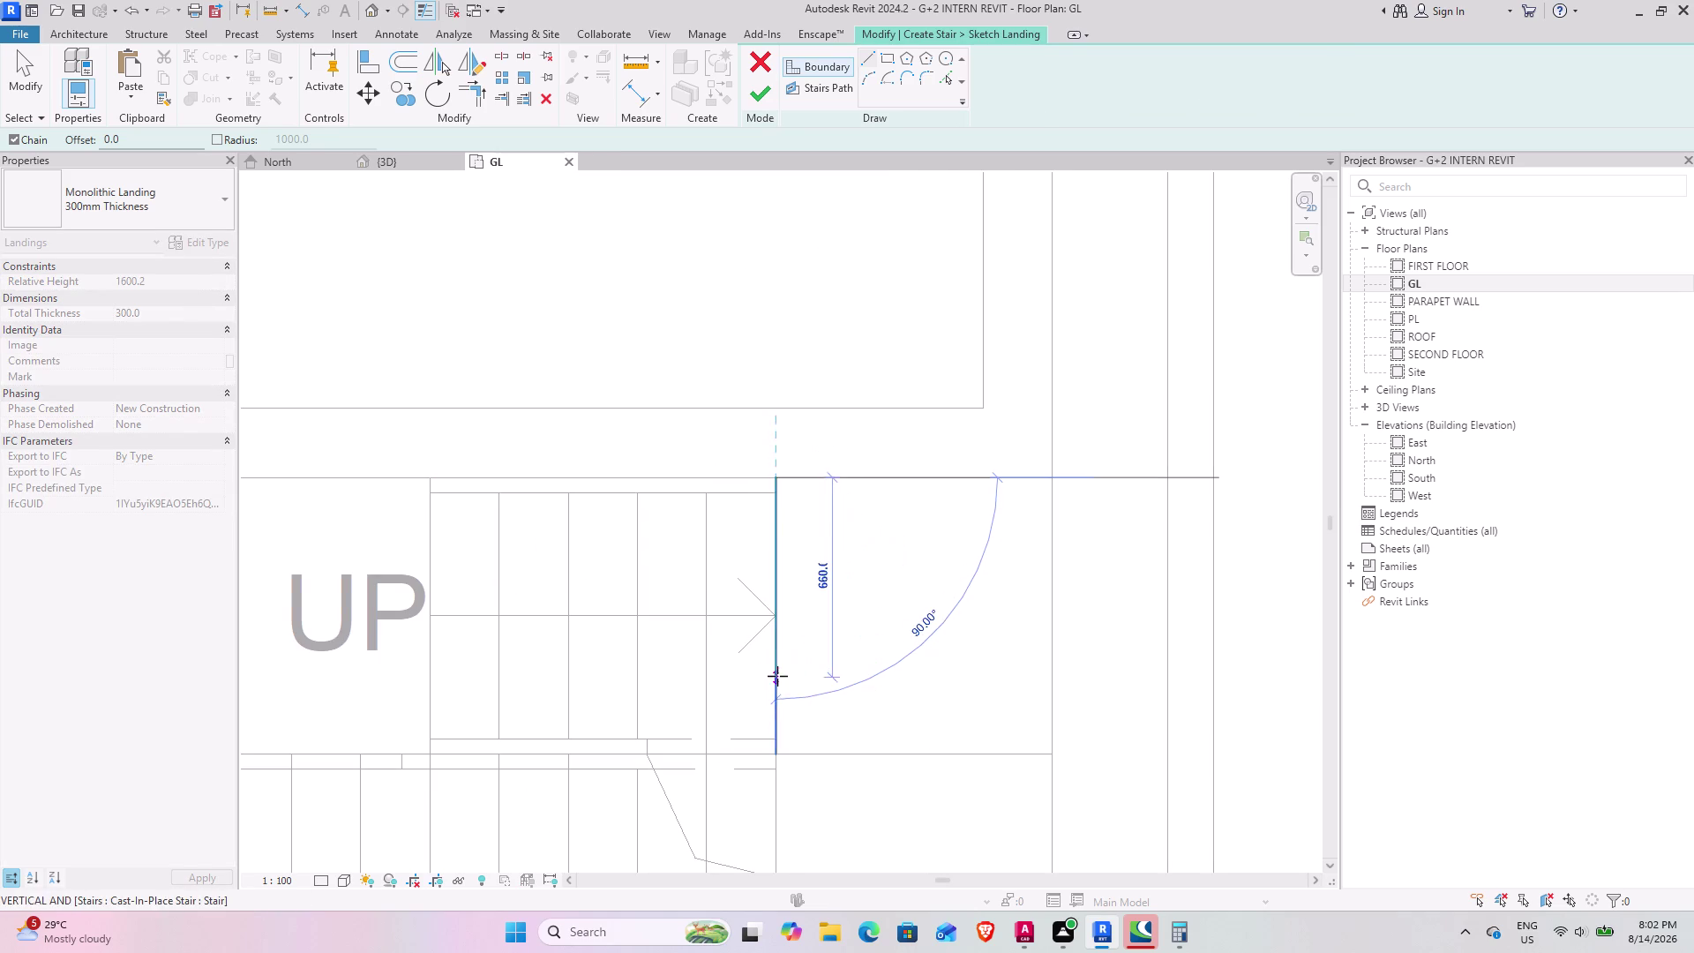
middle_drag(778, 674, 773, 330)
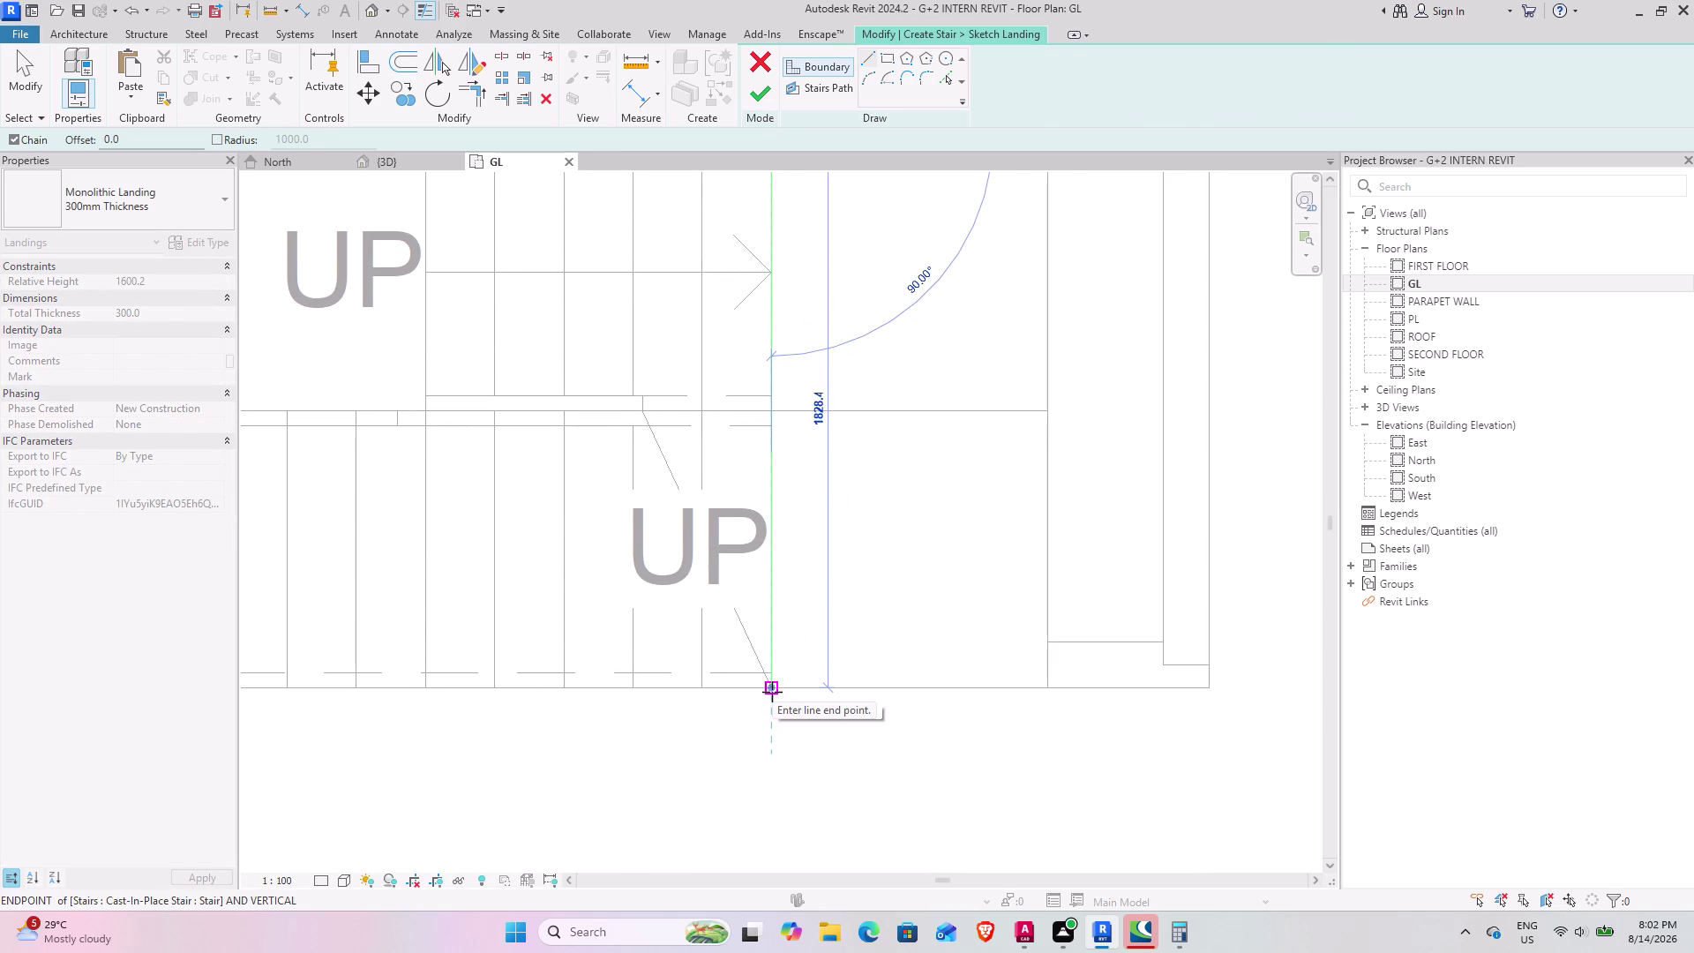
click(772, 689)
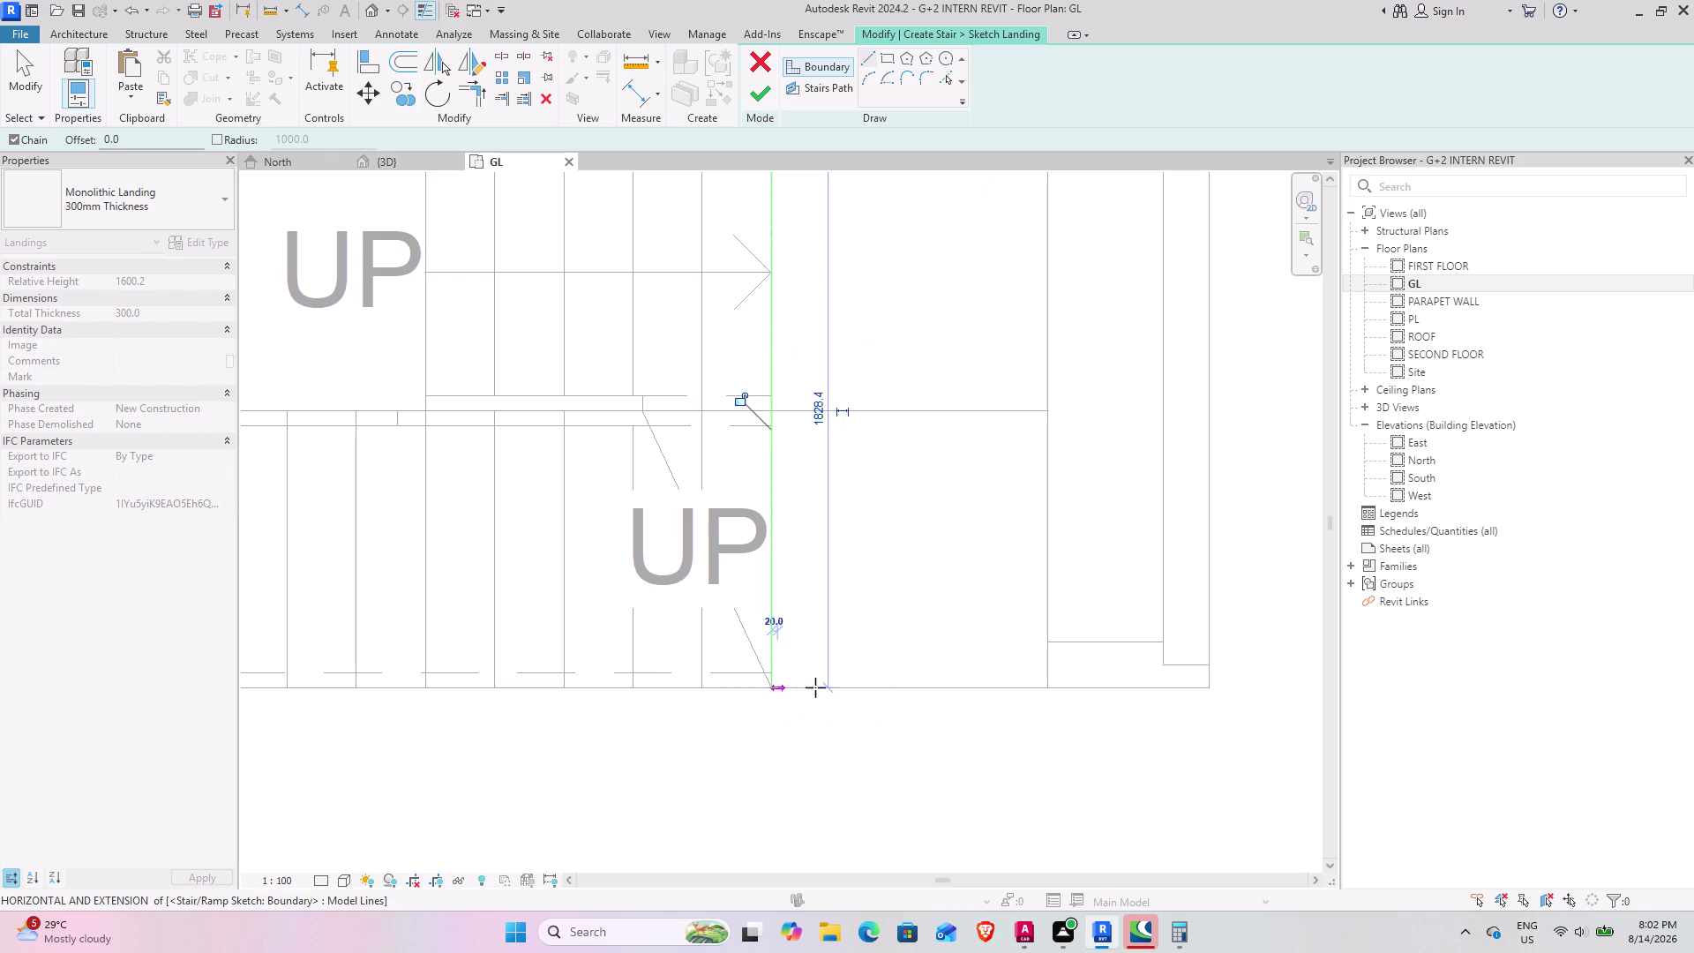
click(1045, 687)
Close the landing rectangle along the right and top, then finish the sketch and stair.
middle_drag(1016, 541, 1074, 767)
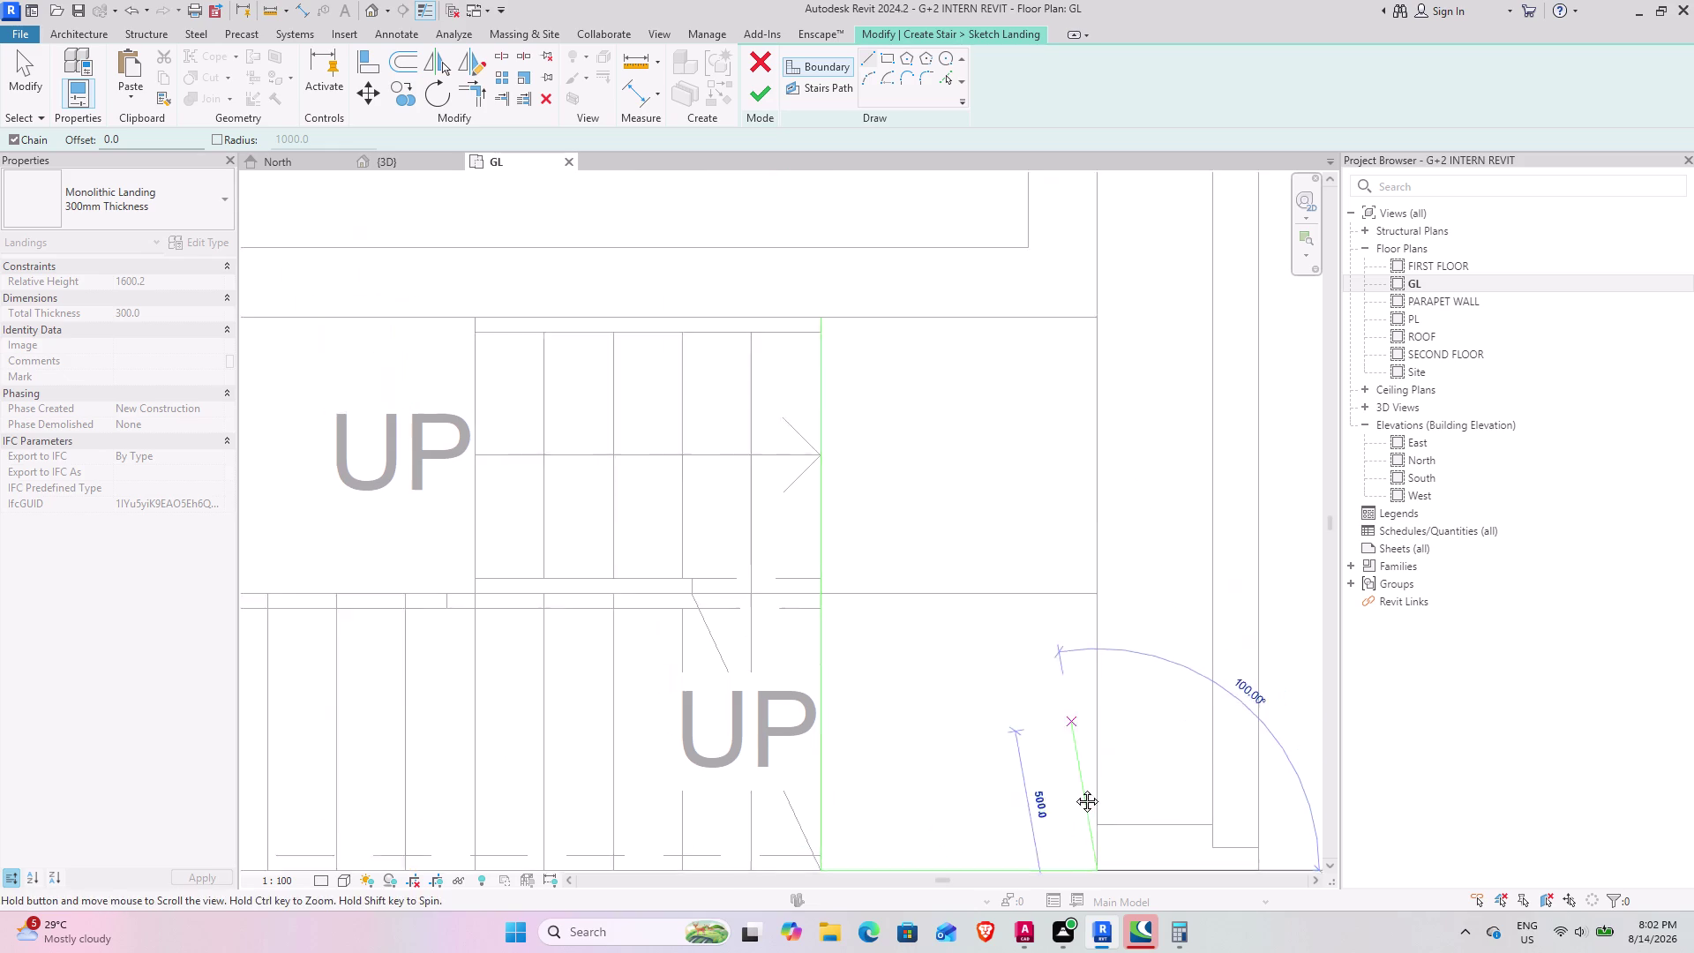
middle_drag(1074, 767, 1074, 848)
click(1112, 441)
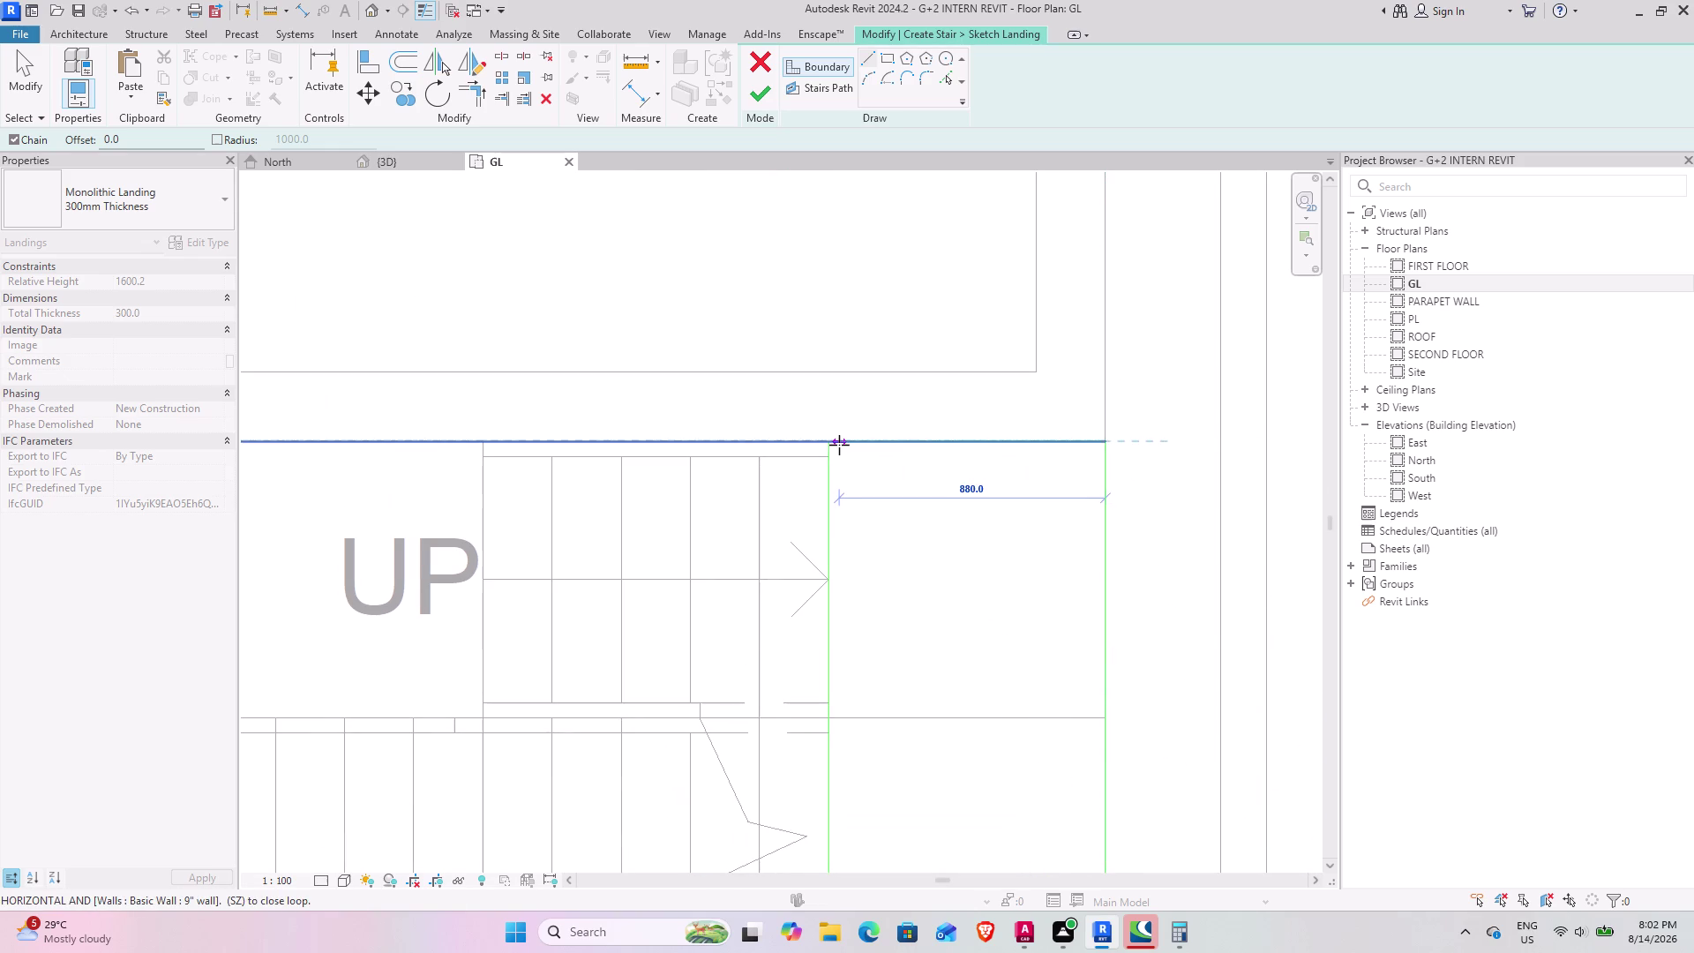
click(832, 442)
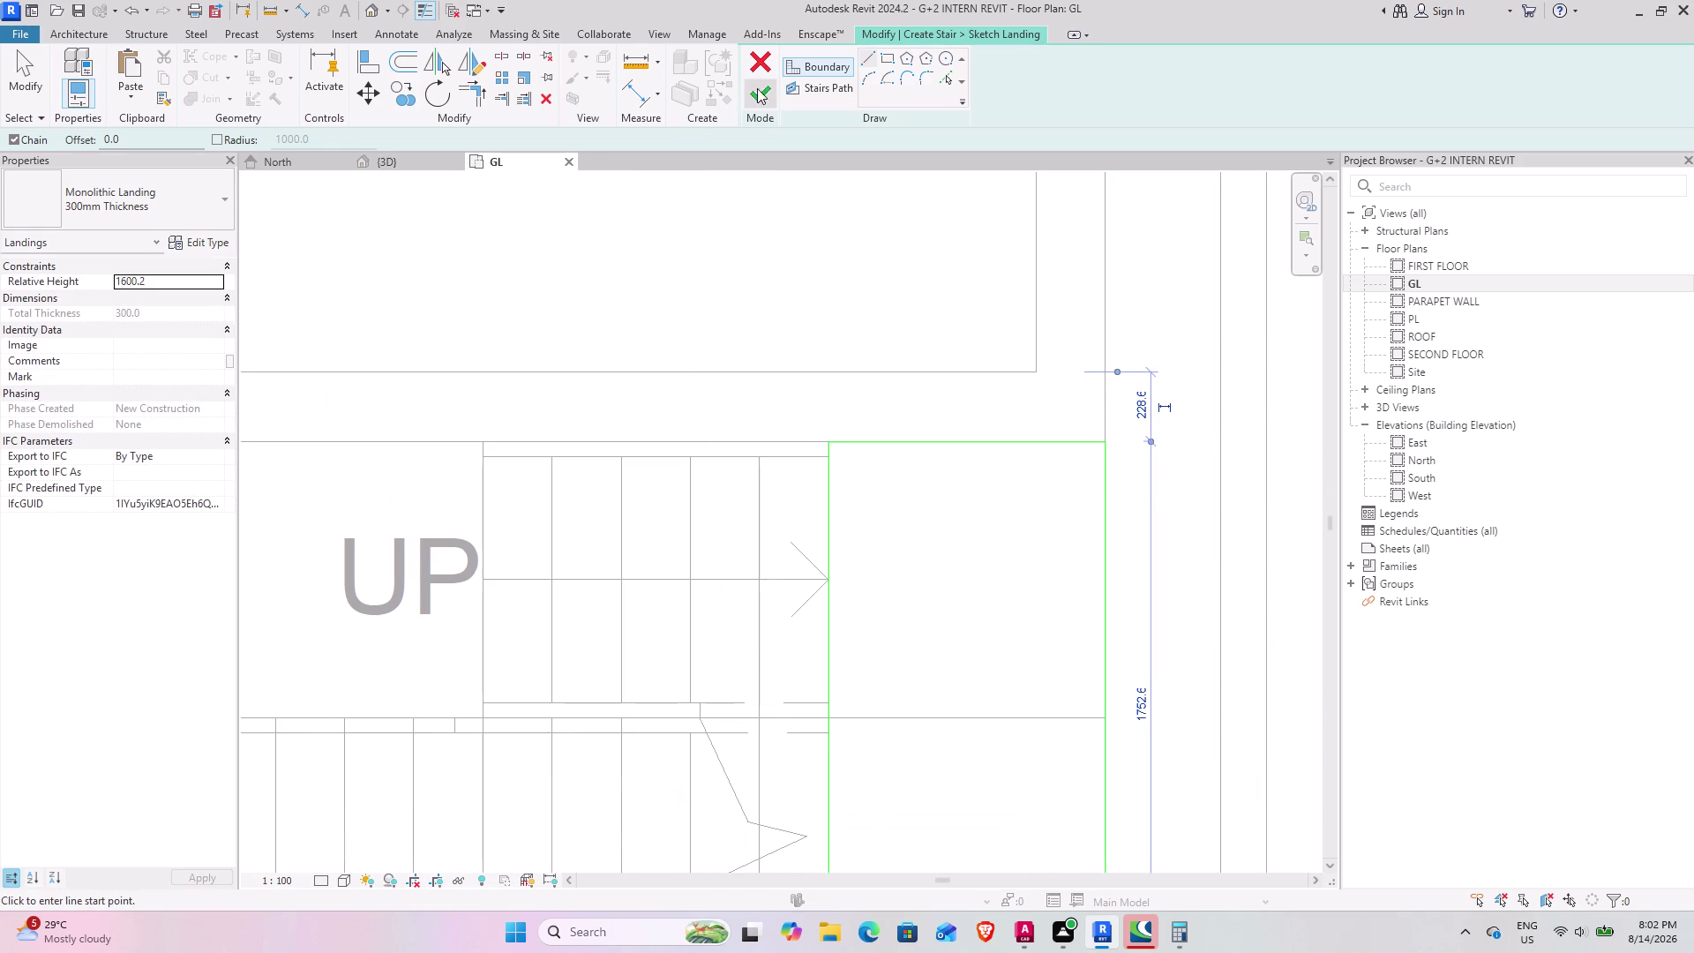
click(766, 83)
scroll(down, 3)
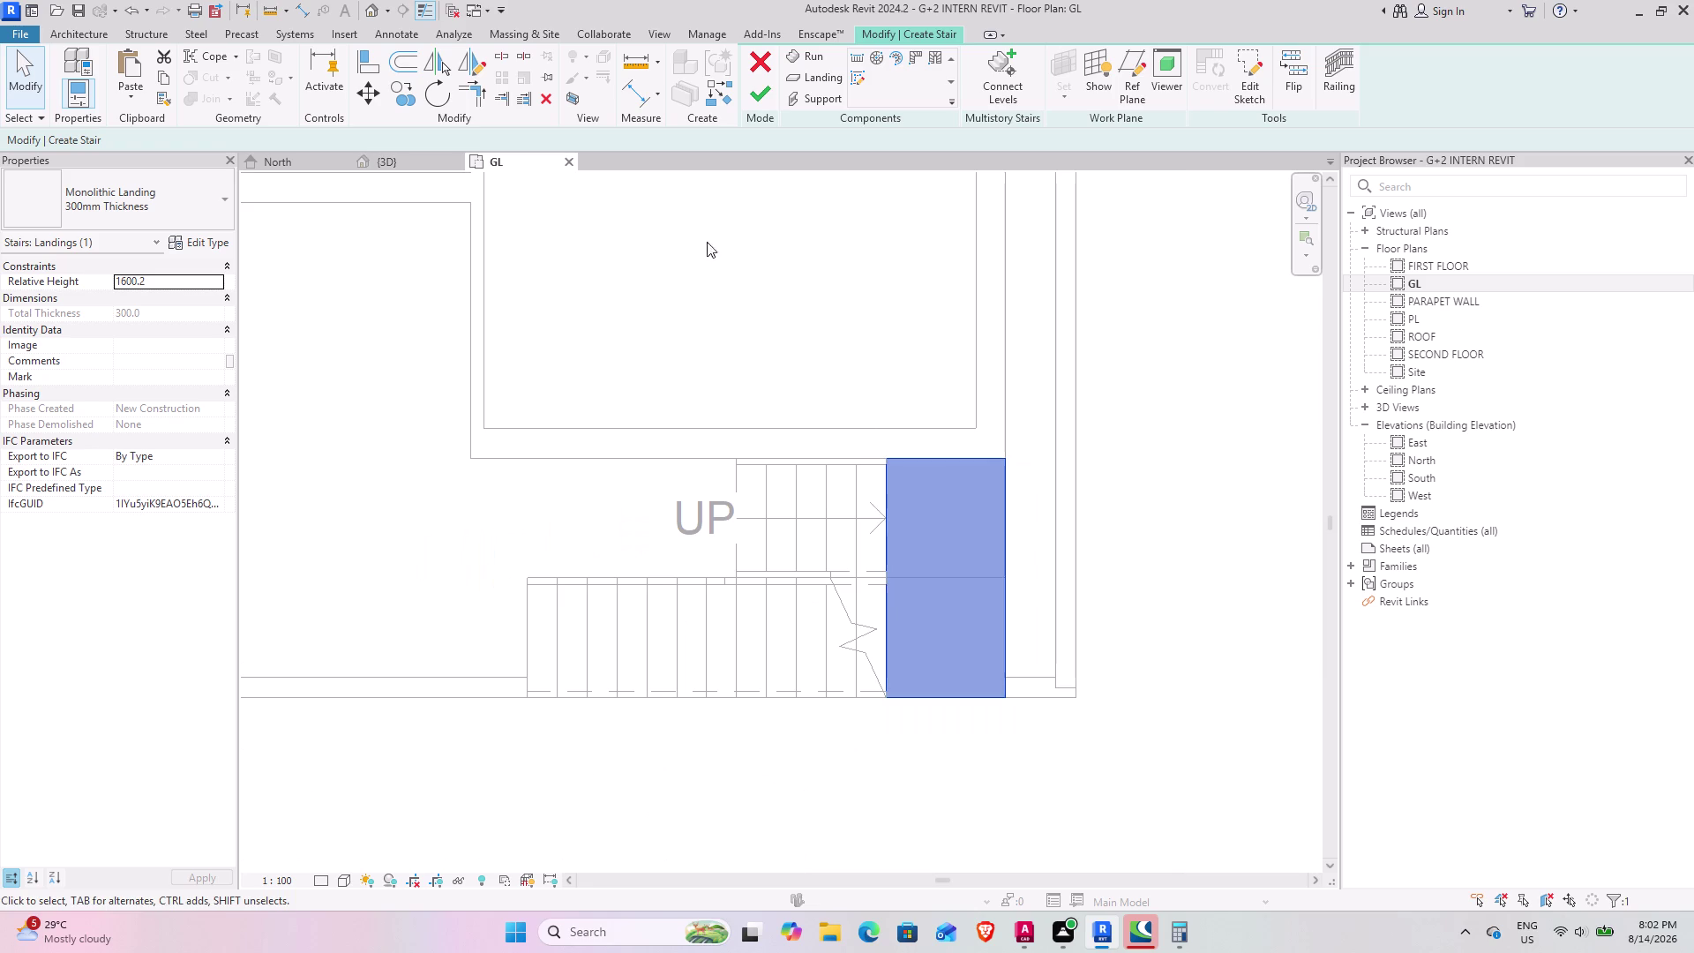
click(753, 90)
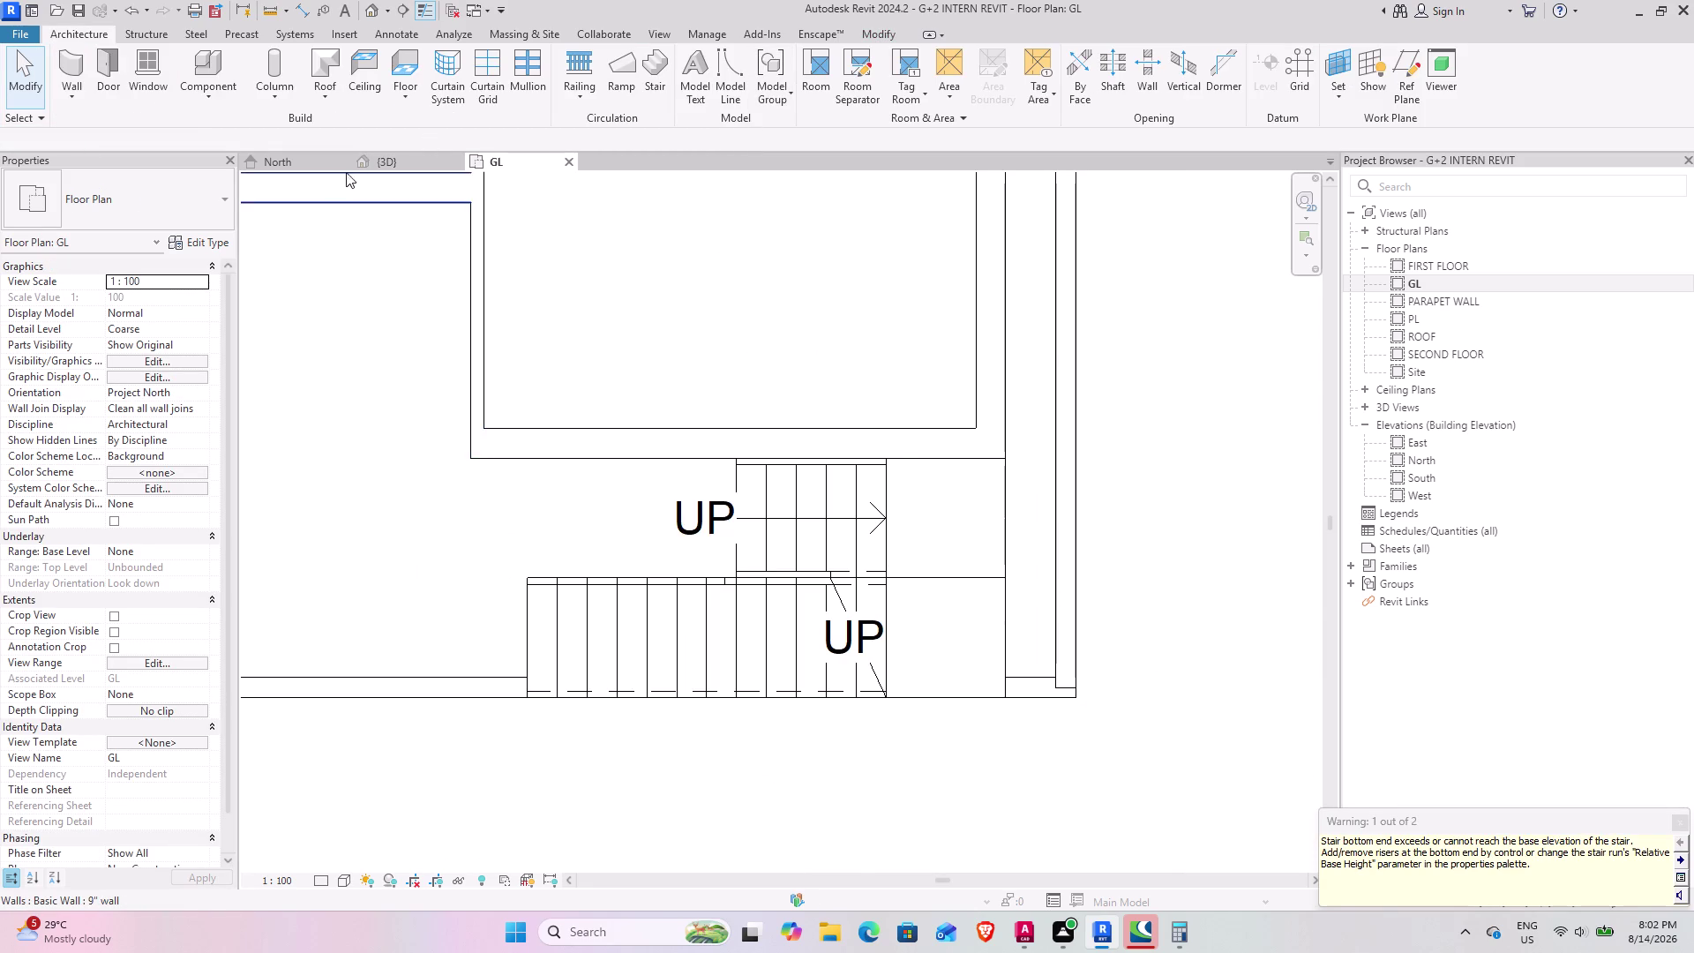
Switch to the 3D view and orbit to examine the landing from below and the side.
click(370, 162)
scroll(down, 3)
middle_drag(954, 429, 401, 533)
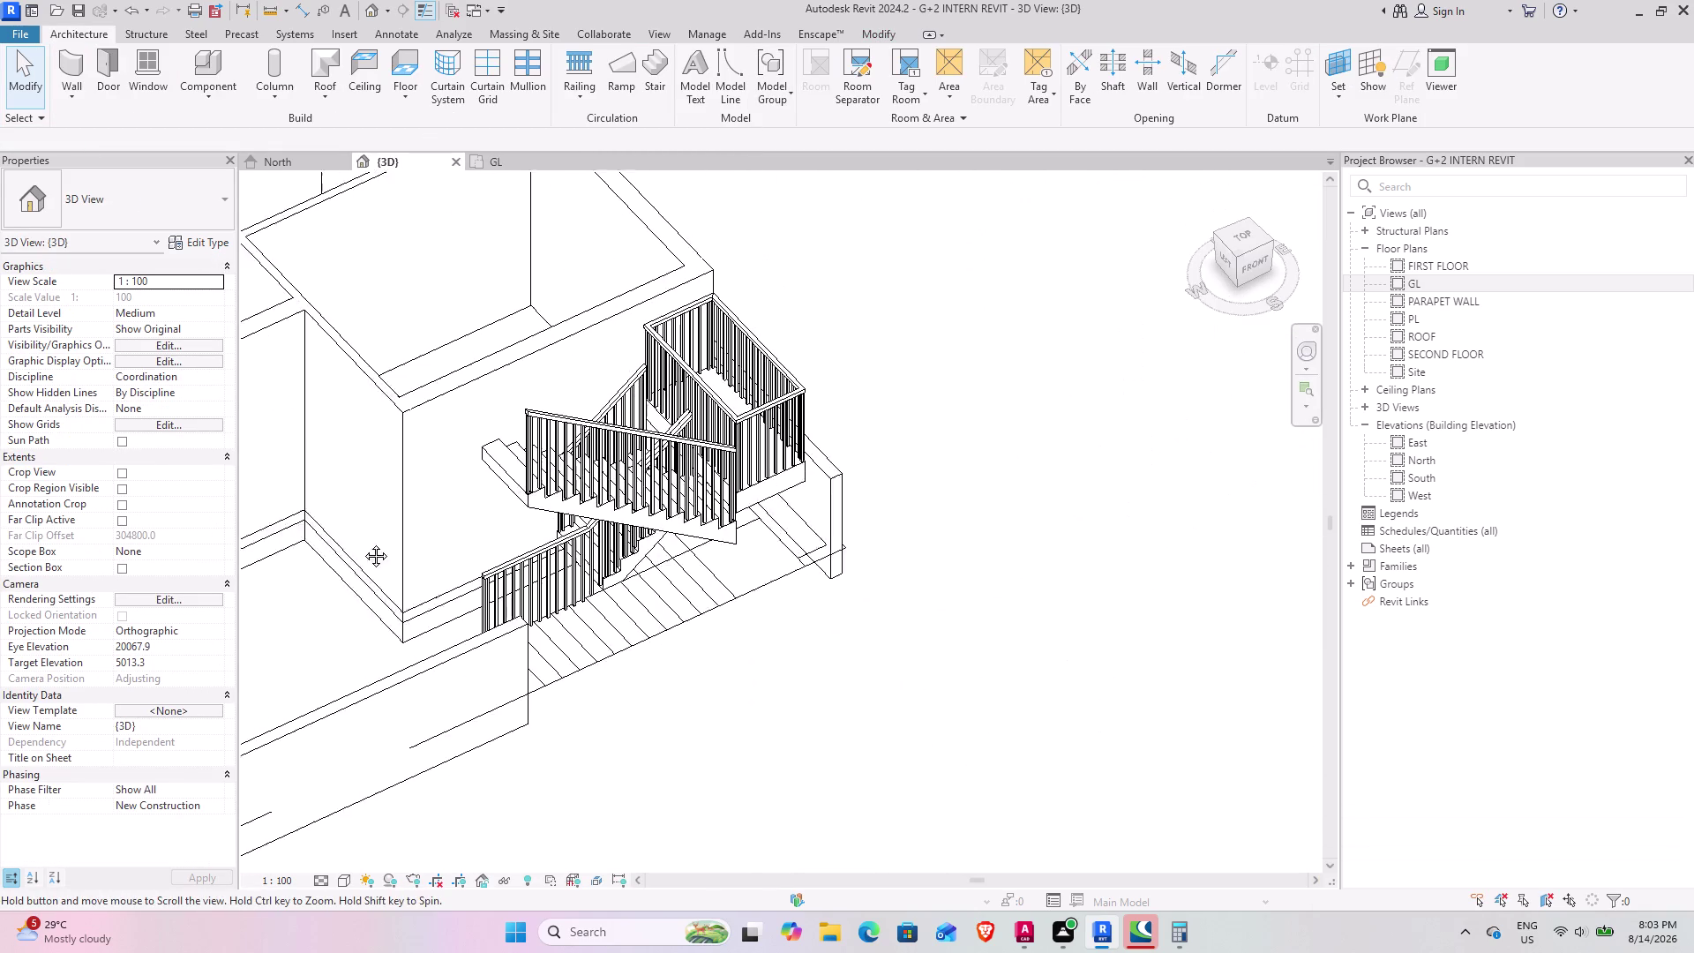
middle_drag(401, 533, 356, 543)
middle_drag(594, 616, 497, 494)
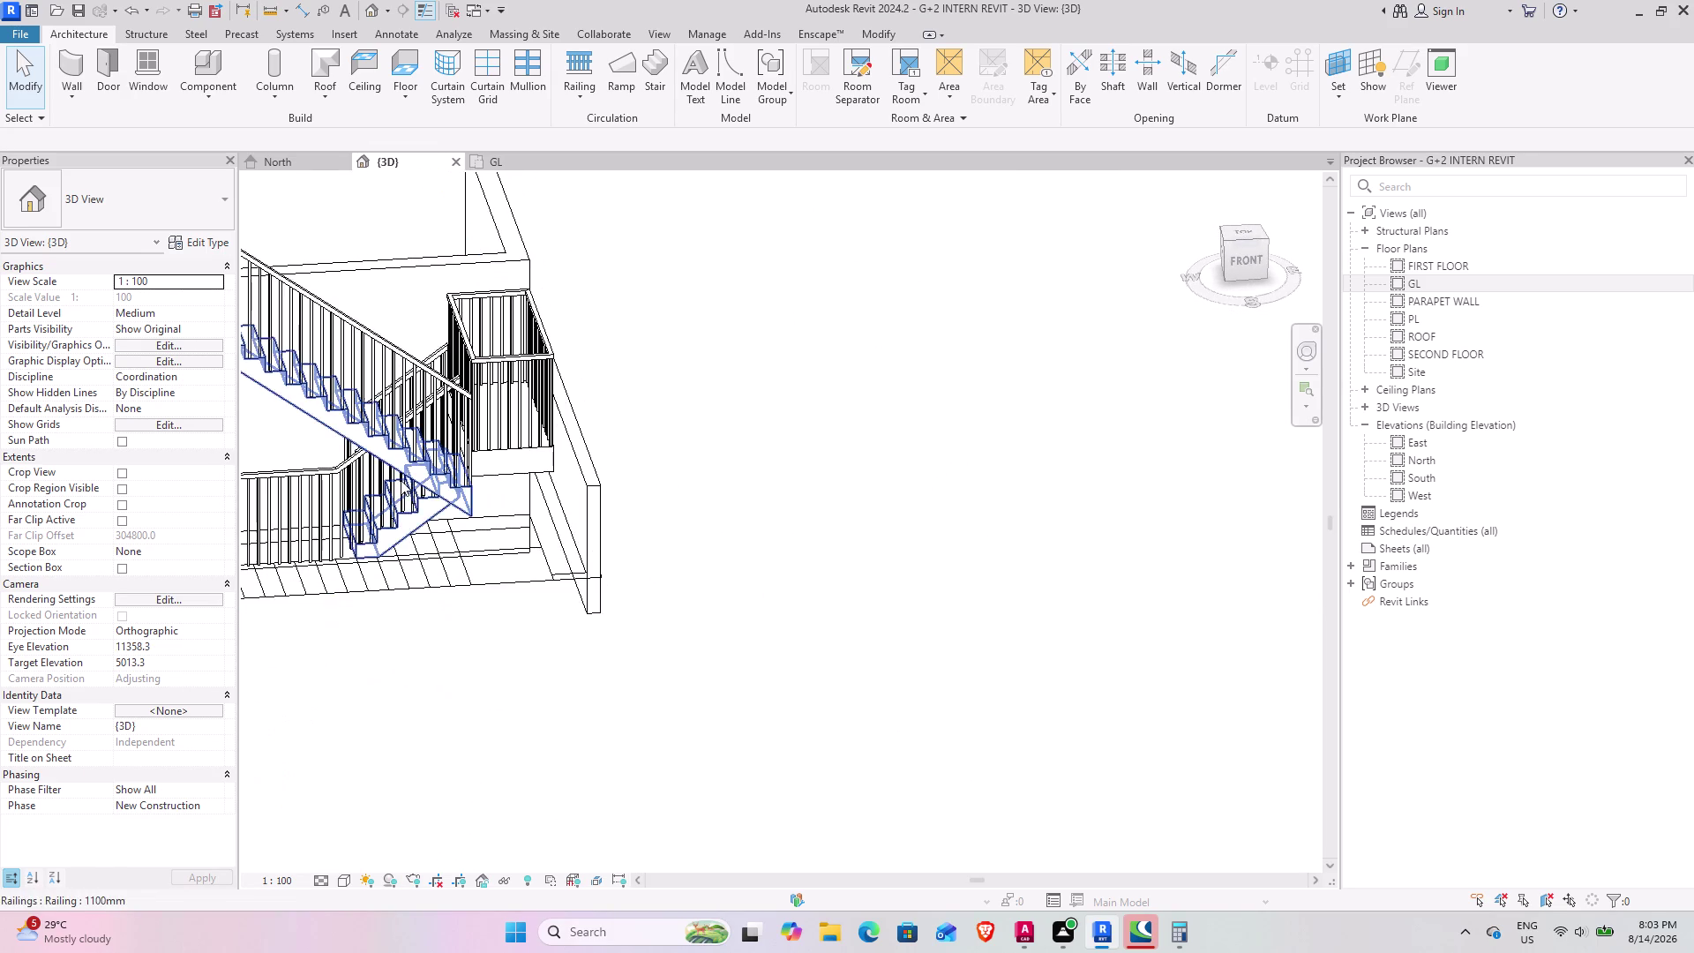
middle_drag(400, 480, 687, 604)
middle_drag(684, 608, 545, 628)
middle_drag(512, 622, 802, 565)
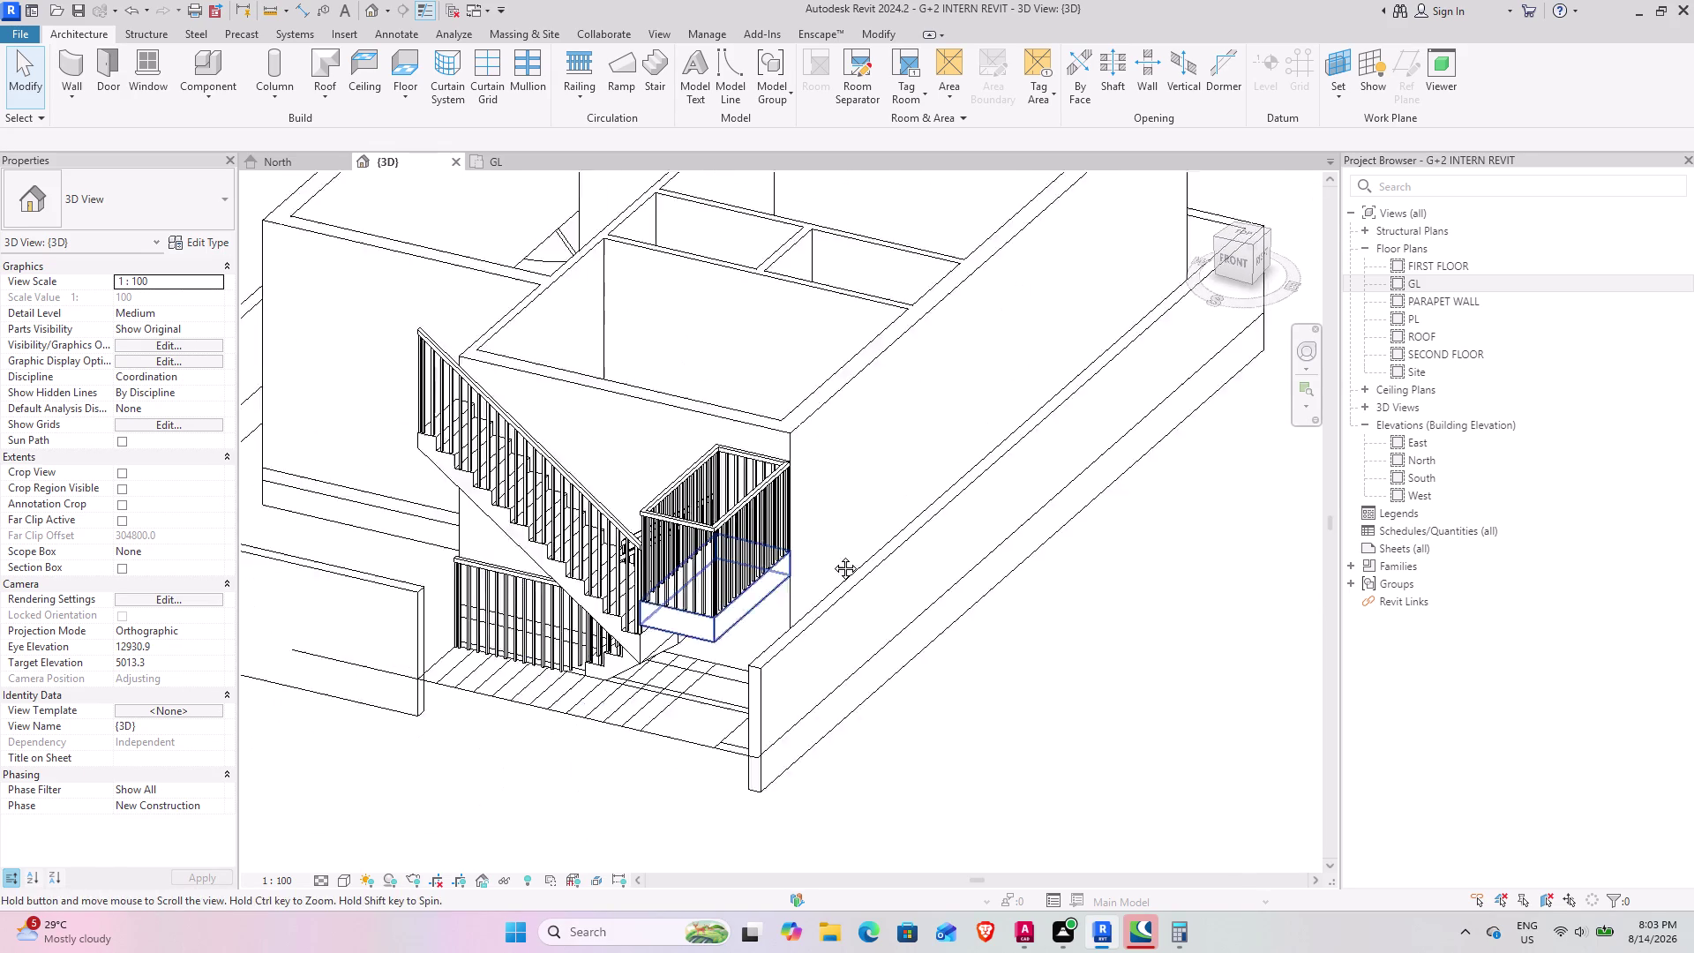
middle_drag(801, 565, 900, 533)
scroll(up, 3)
scroll(up, 3)
middle_drag(747, 569, 791, 436)
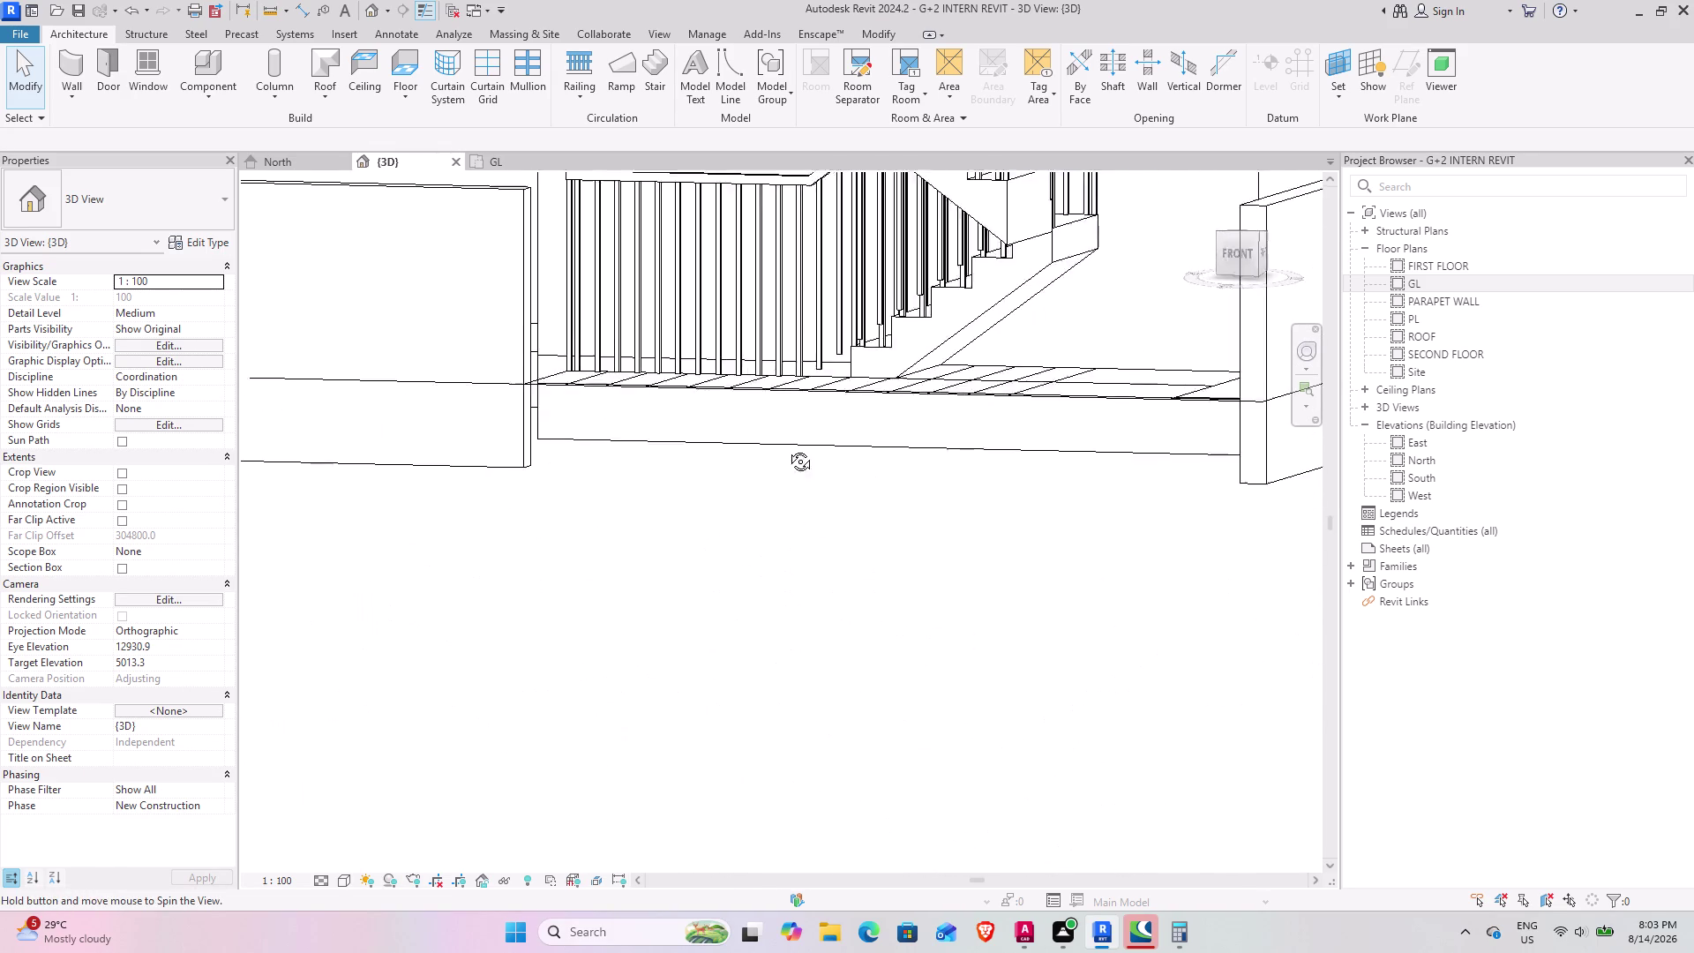
middle_drag(792, 436, 780, 464)
middle_drag(612, 539, 363, 742)
middle_drag(851, 477, 637, 574)
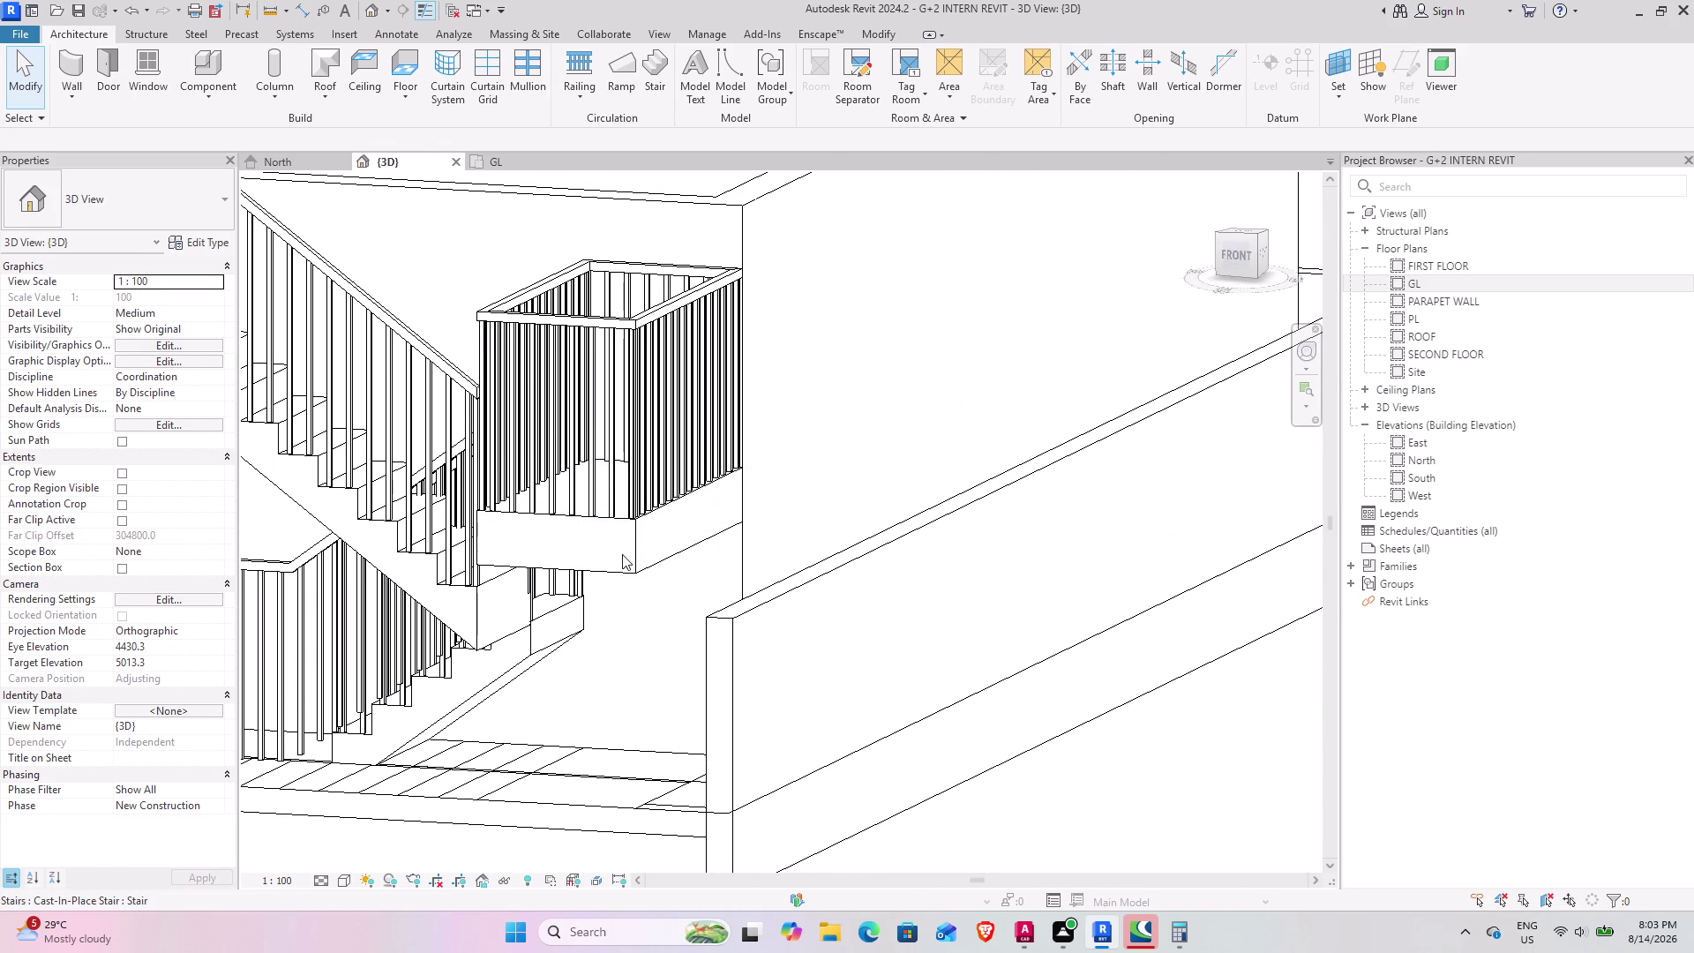
Select the stair, orbit to view both runs from above, then open the South elevation.
click(631, 569)
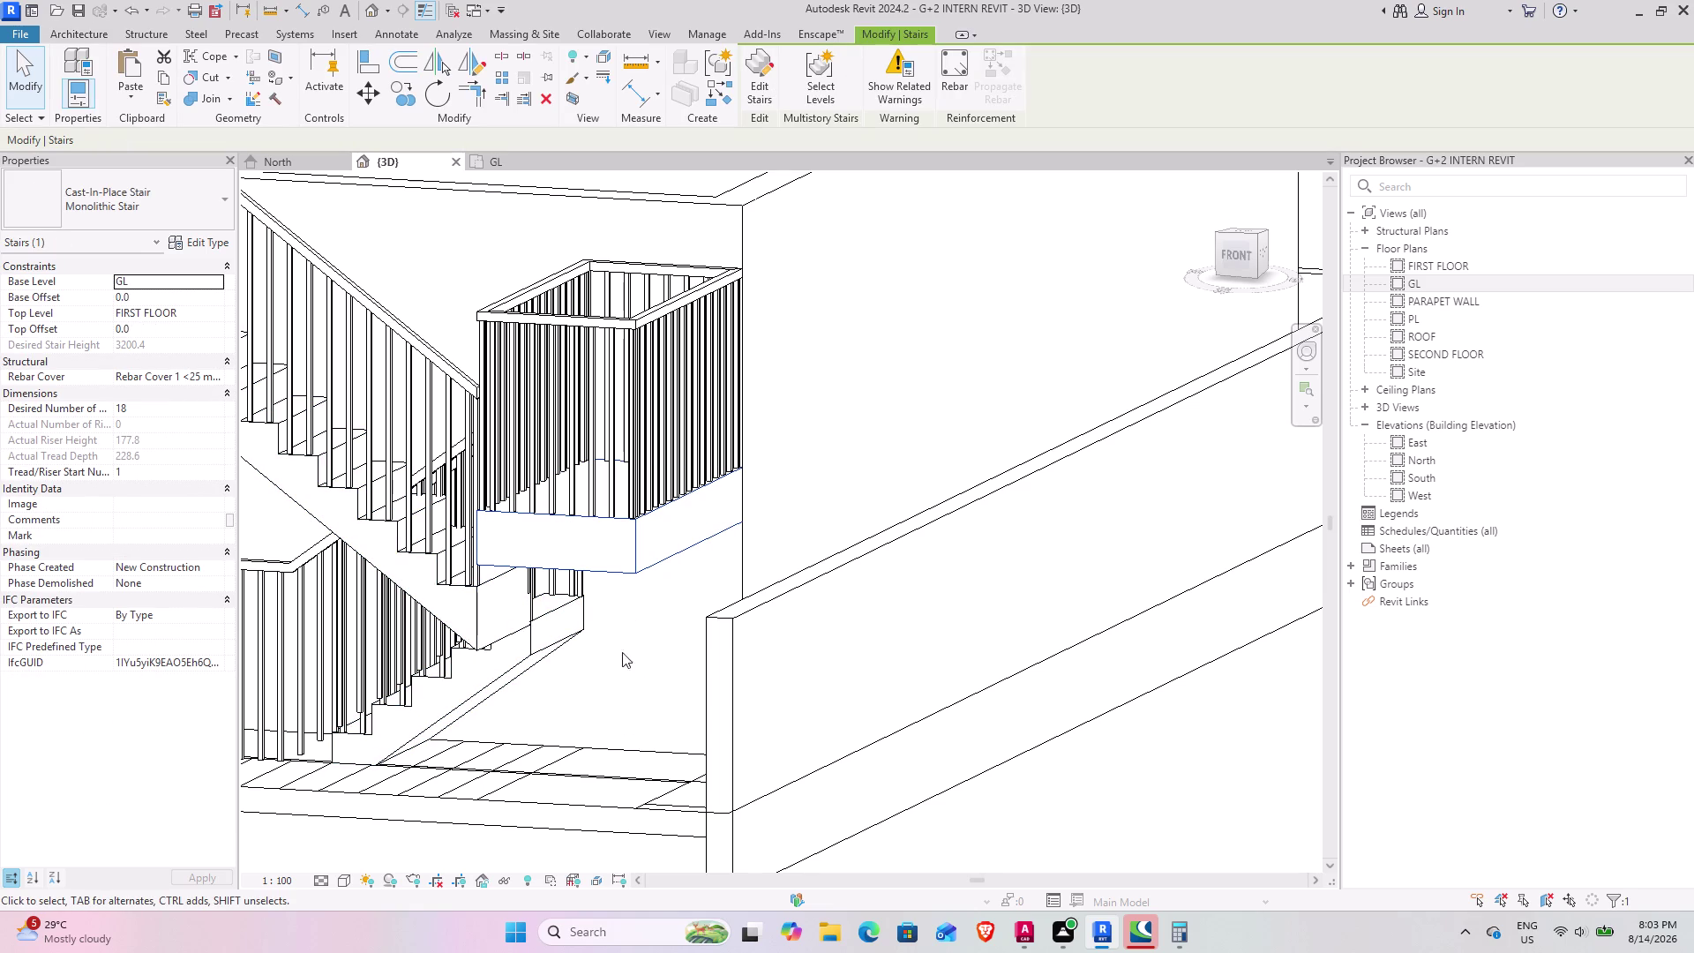
middle_drag(511, 687, 868, 713)
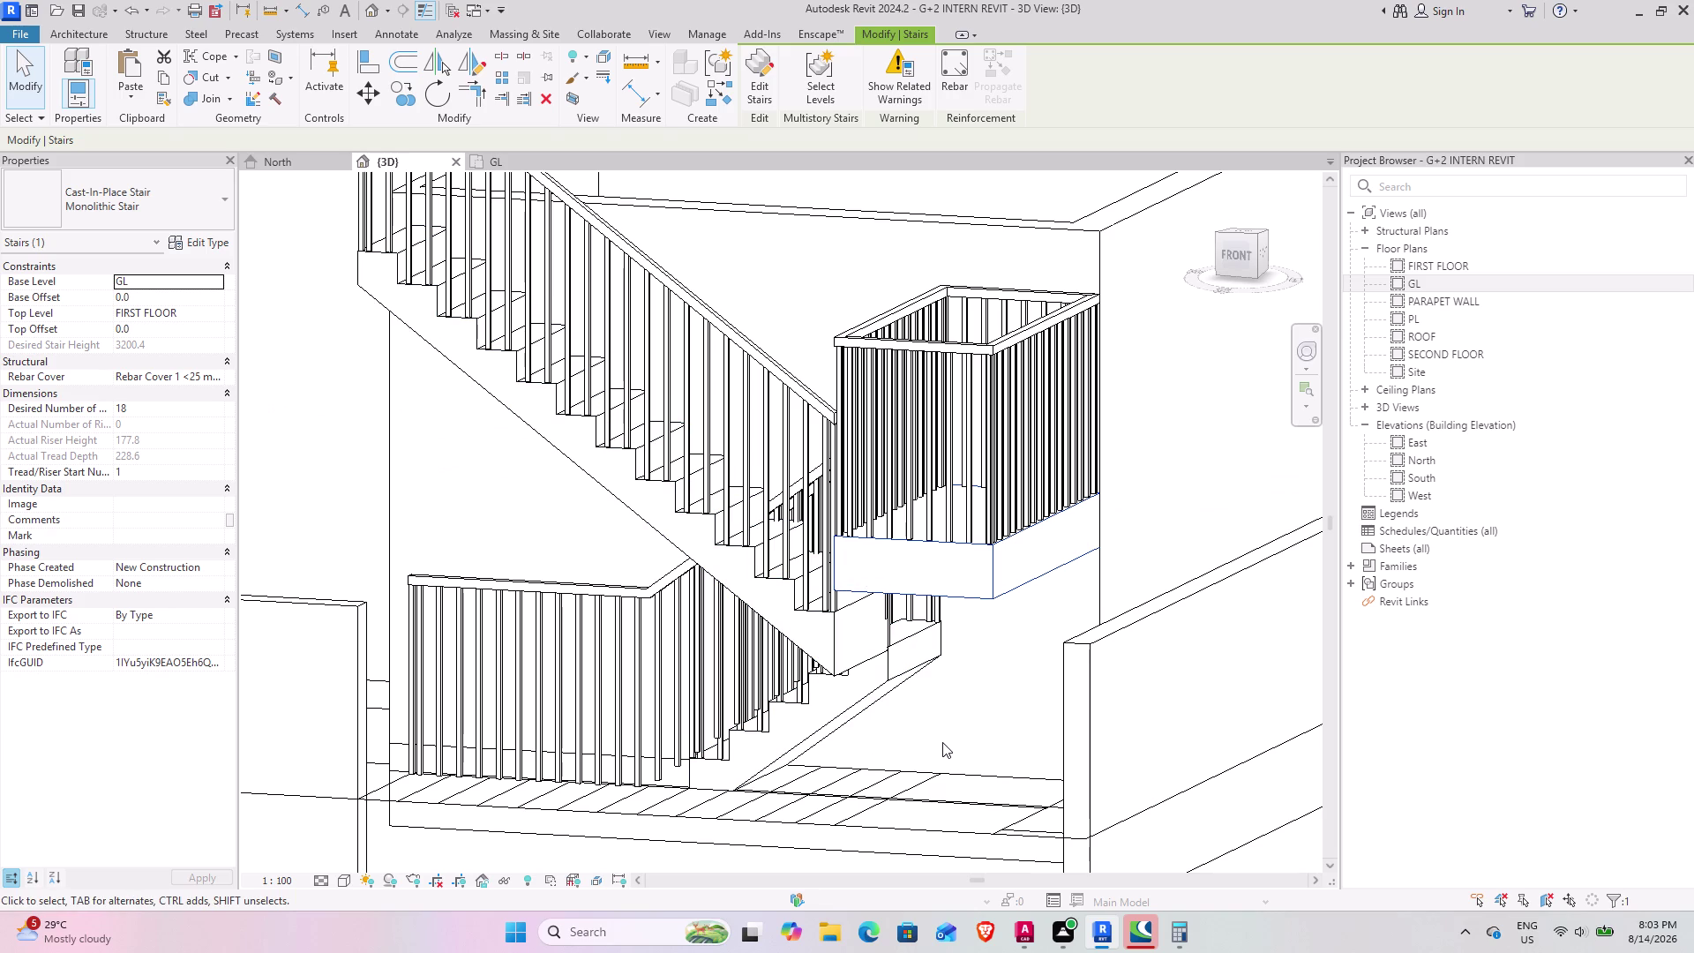
scroll(down, 3)
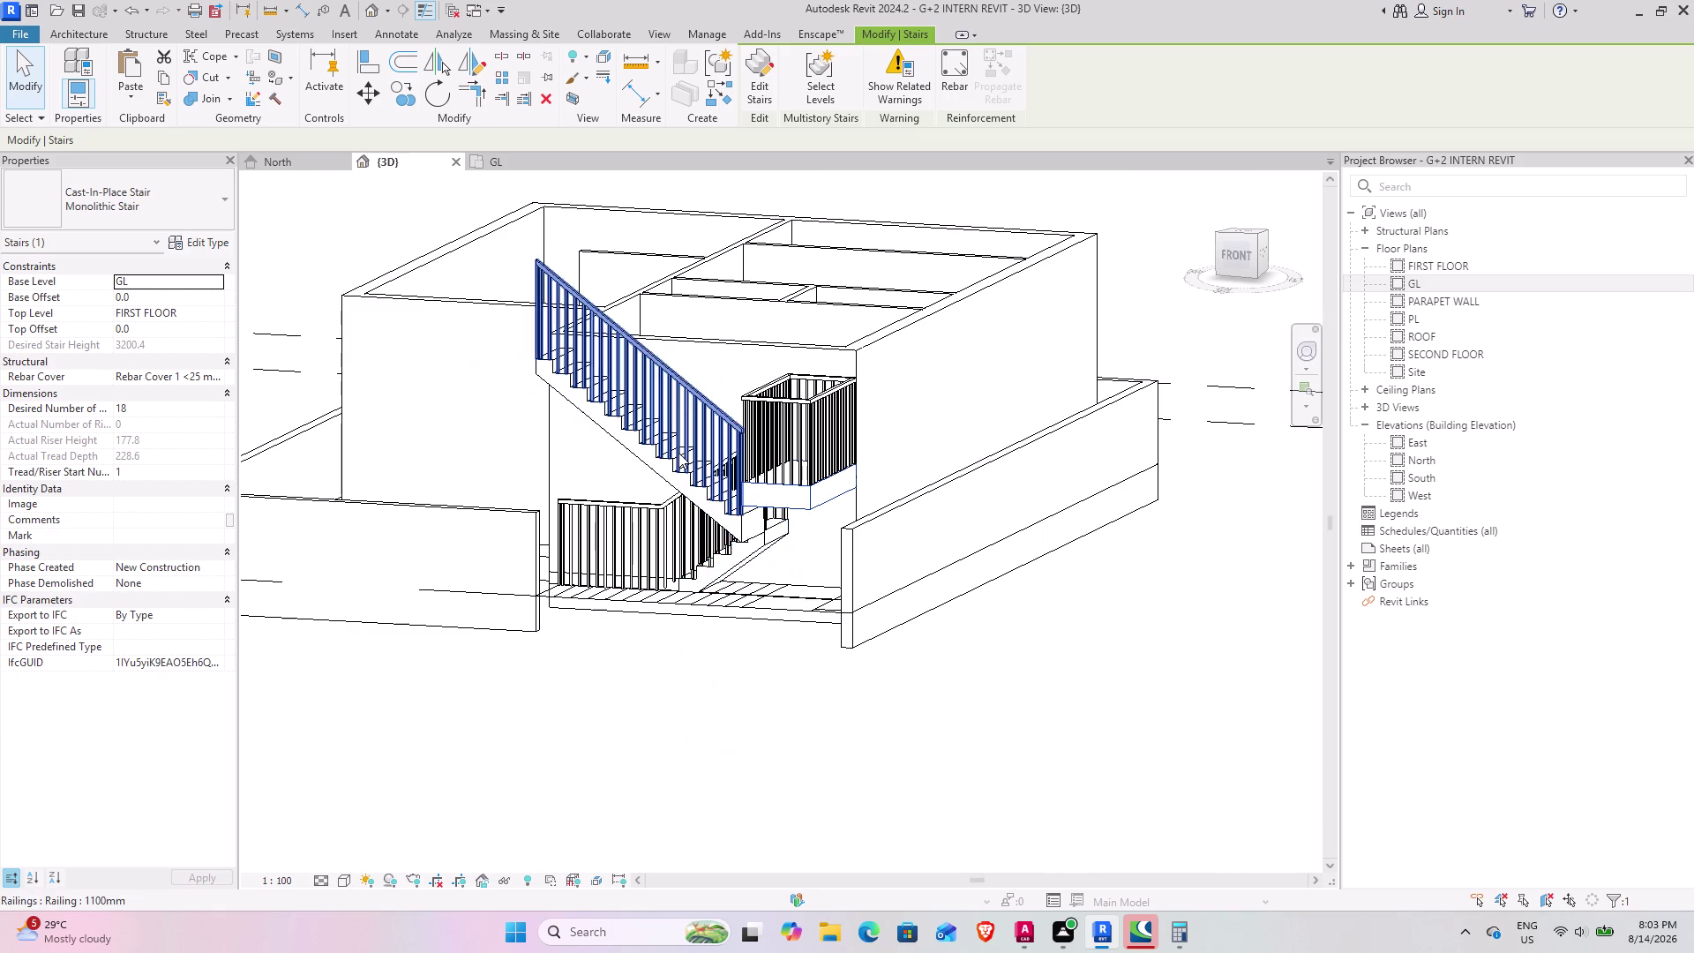
middle_drag(702, 452, 518, 640)
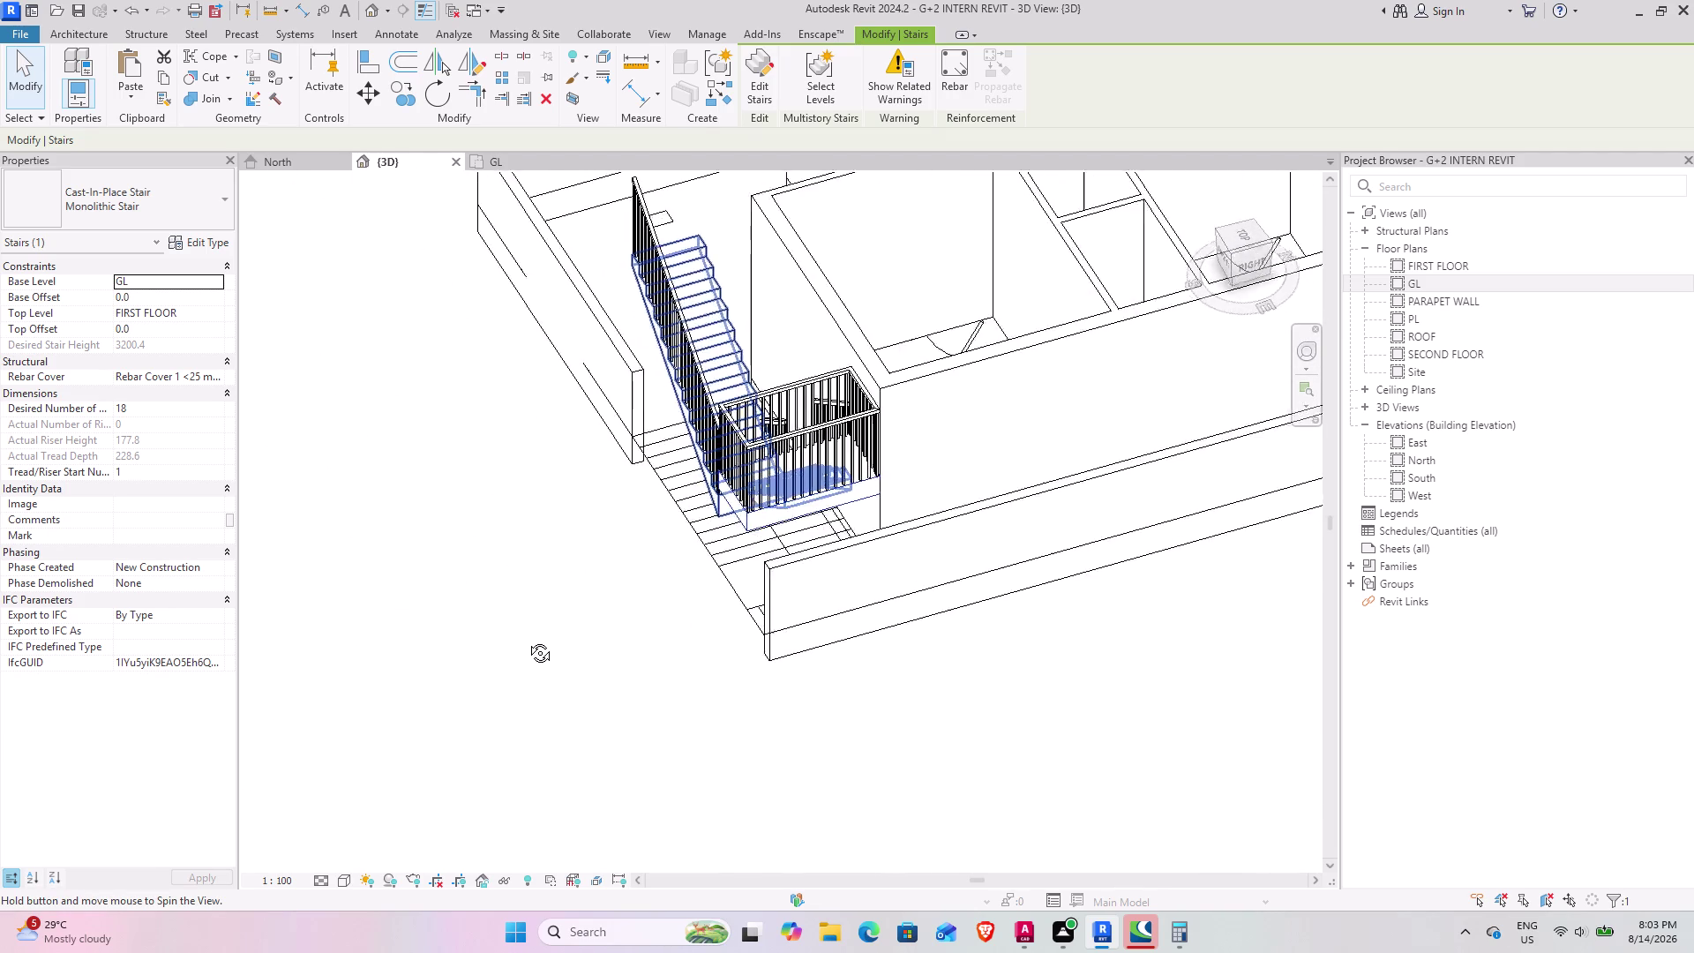
middle_drag(518, 640, 1029, 790)
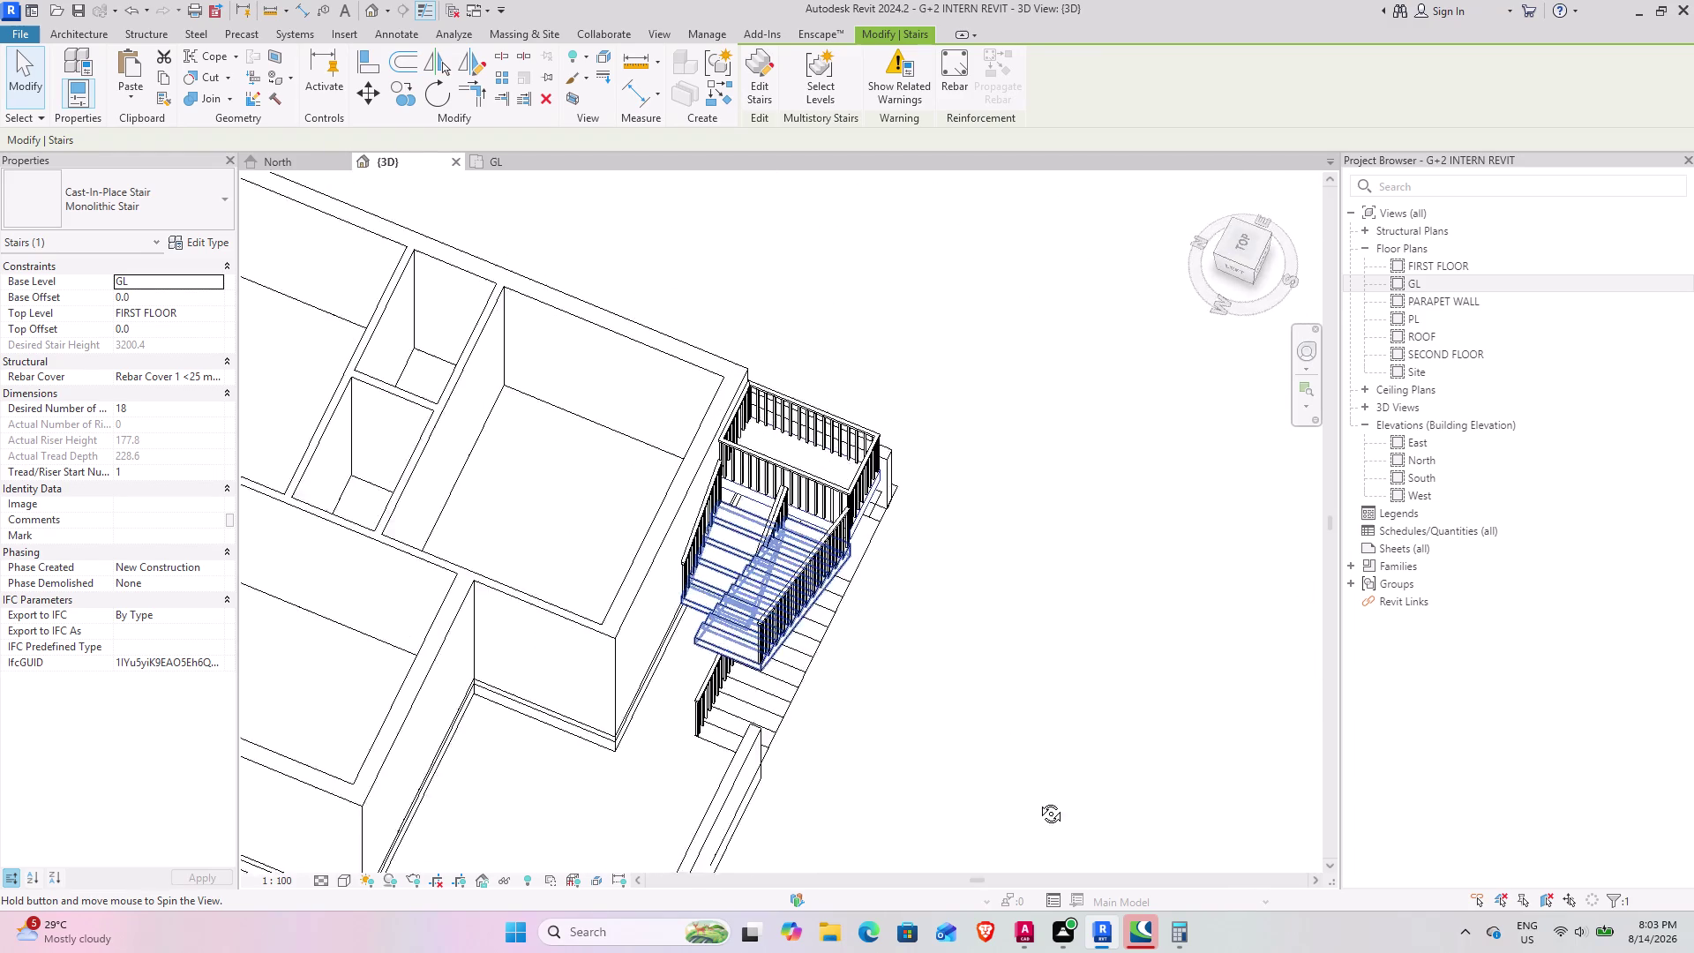
middle_drag(1029, 790, 842, 791)
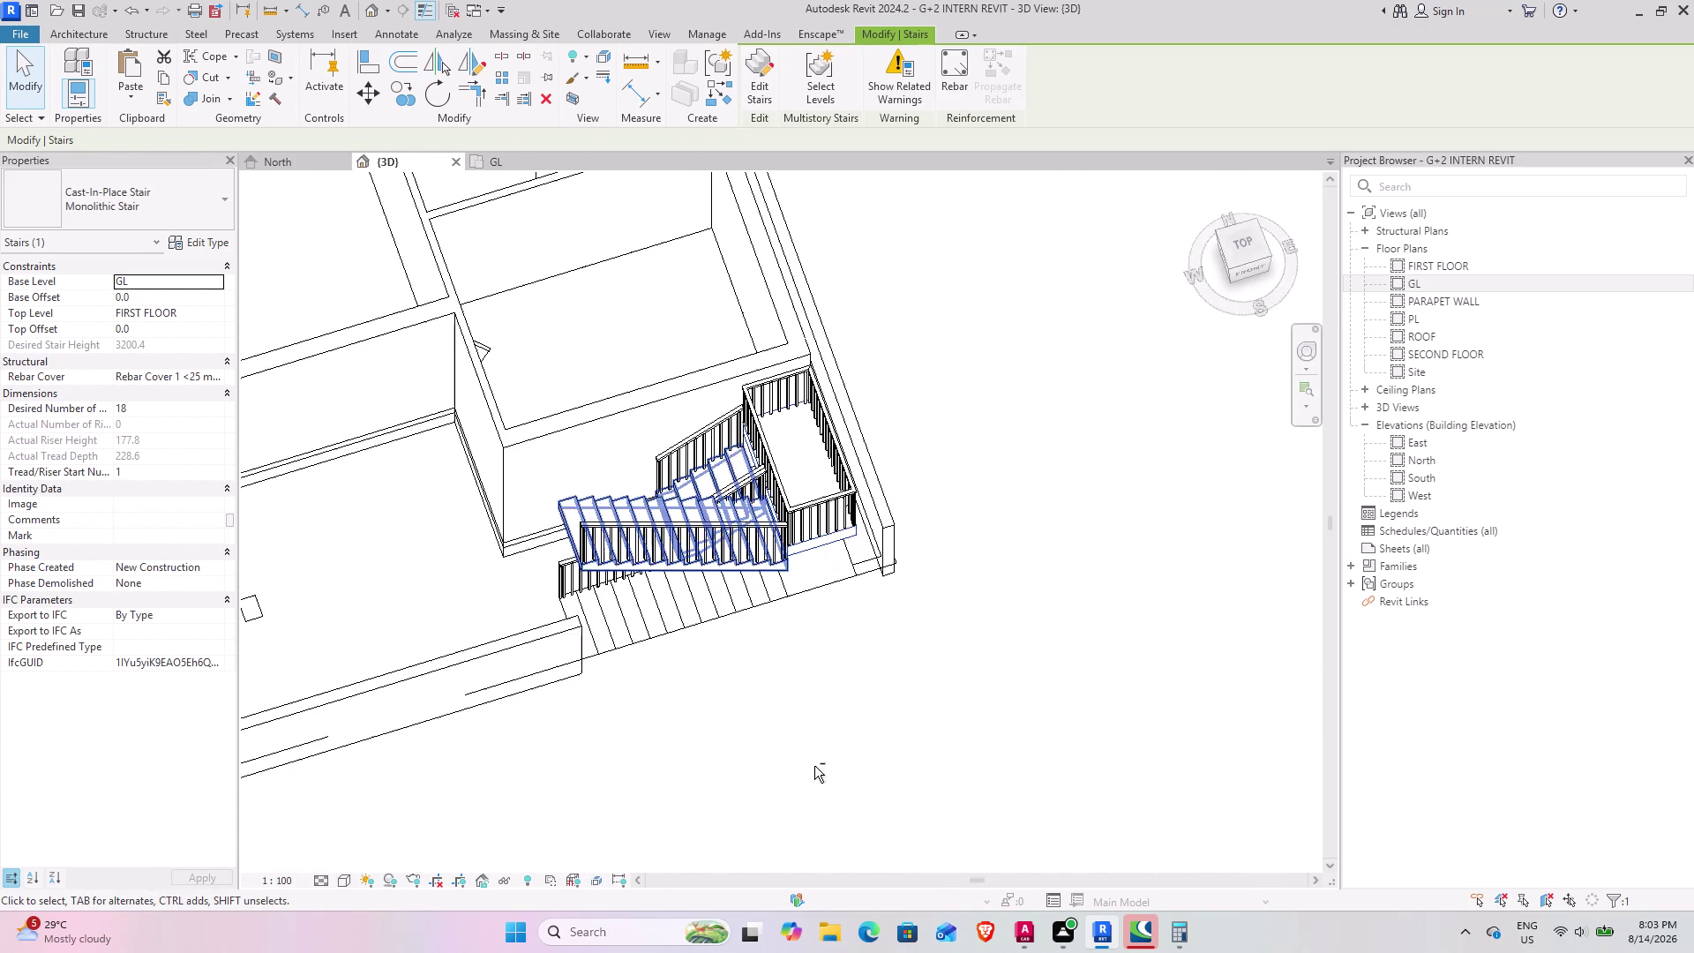
middle_drag(843, 550, 762, 598)
middle_drag(739, 582, 719, 483)
middle_drag(751, 554, 664, 706)
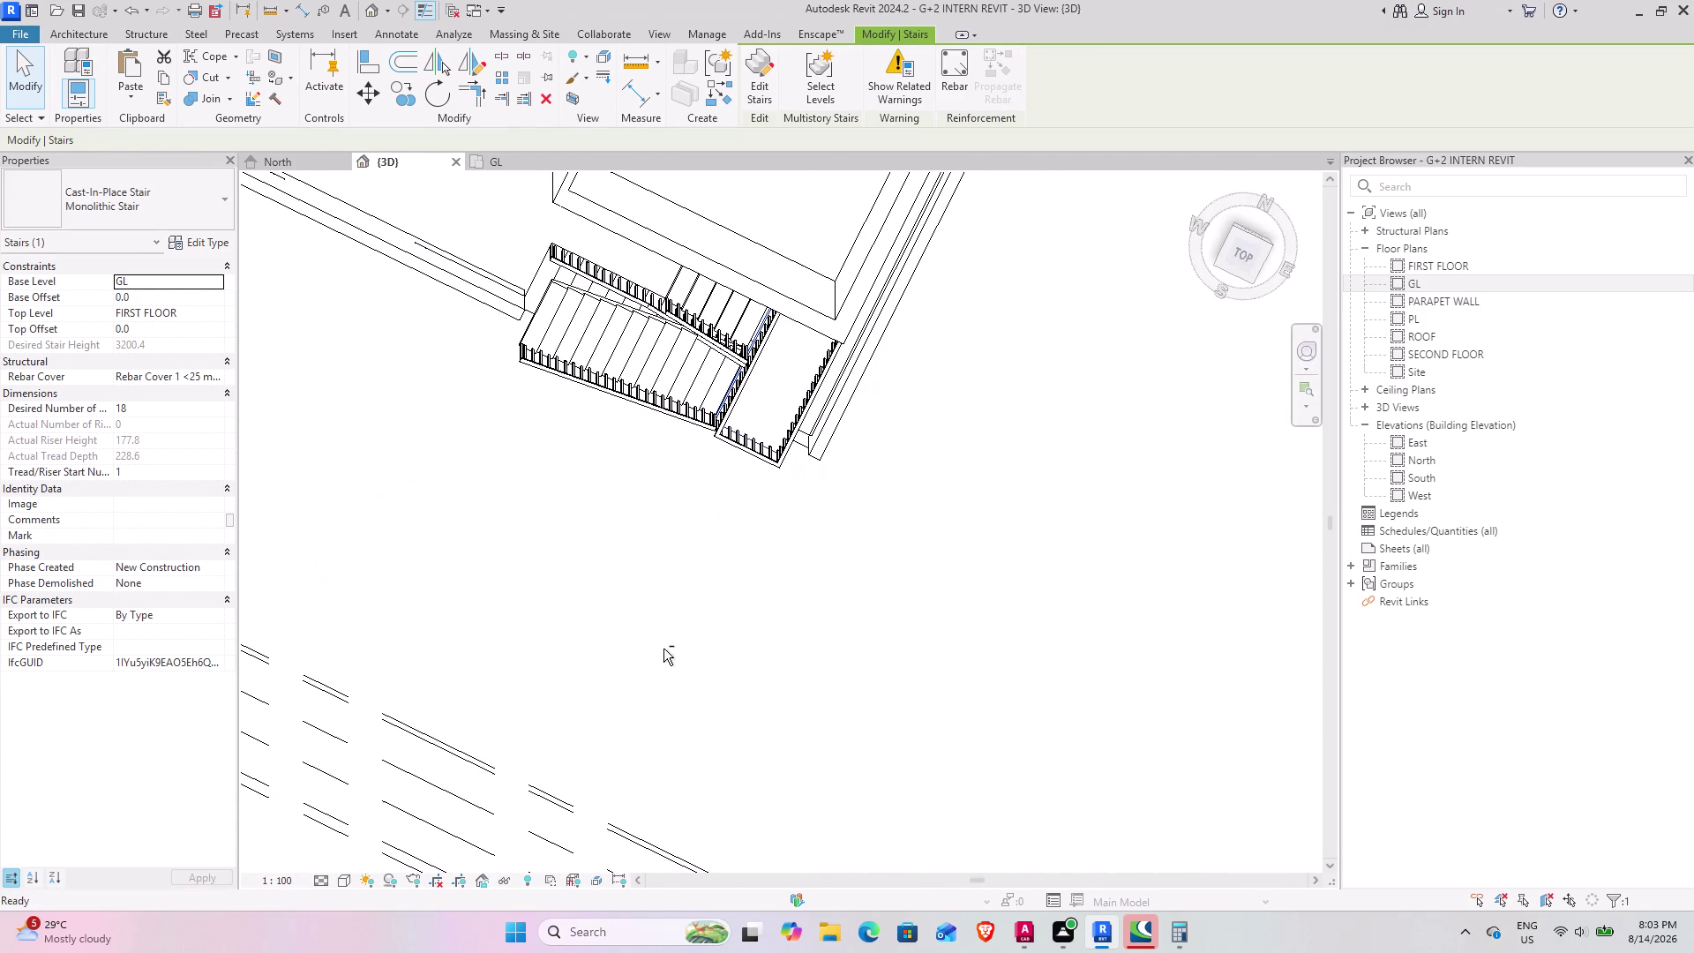
middle_drag(725, 577, 703, 255)
middle_drag(706, 366, 566, 585)
scroll(up, 3)
click(643, 715)
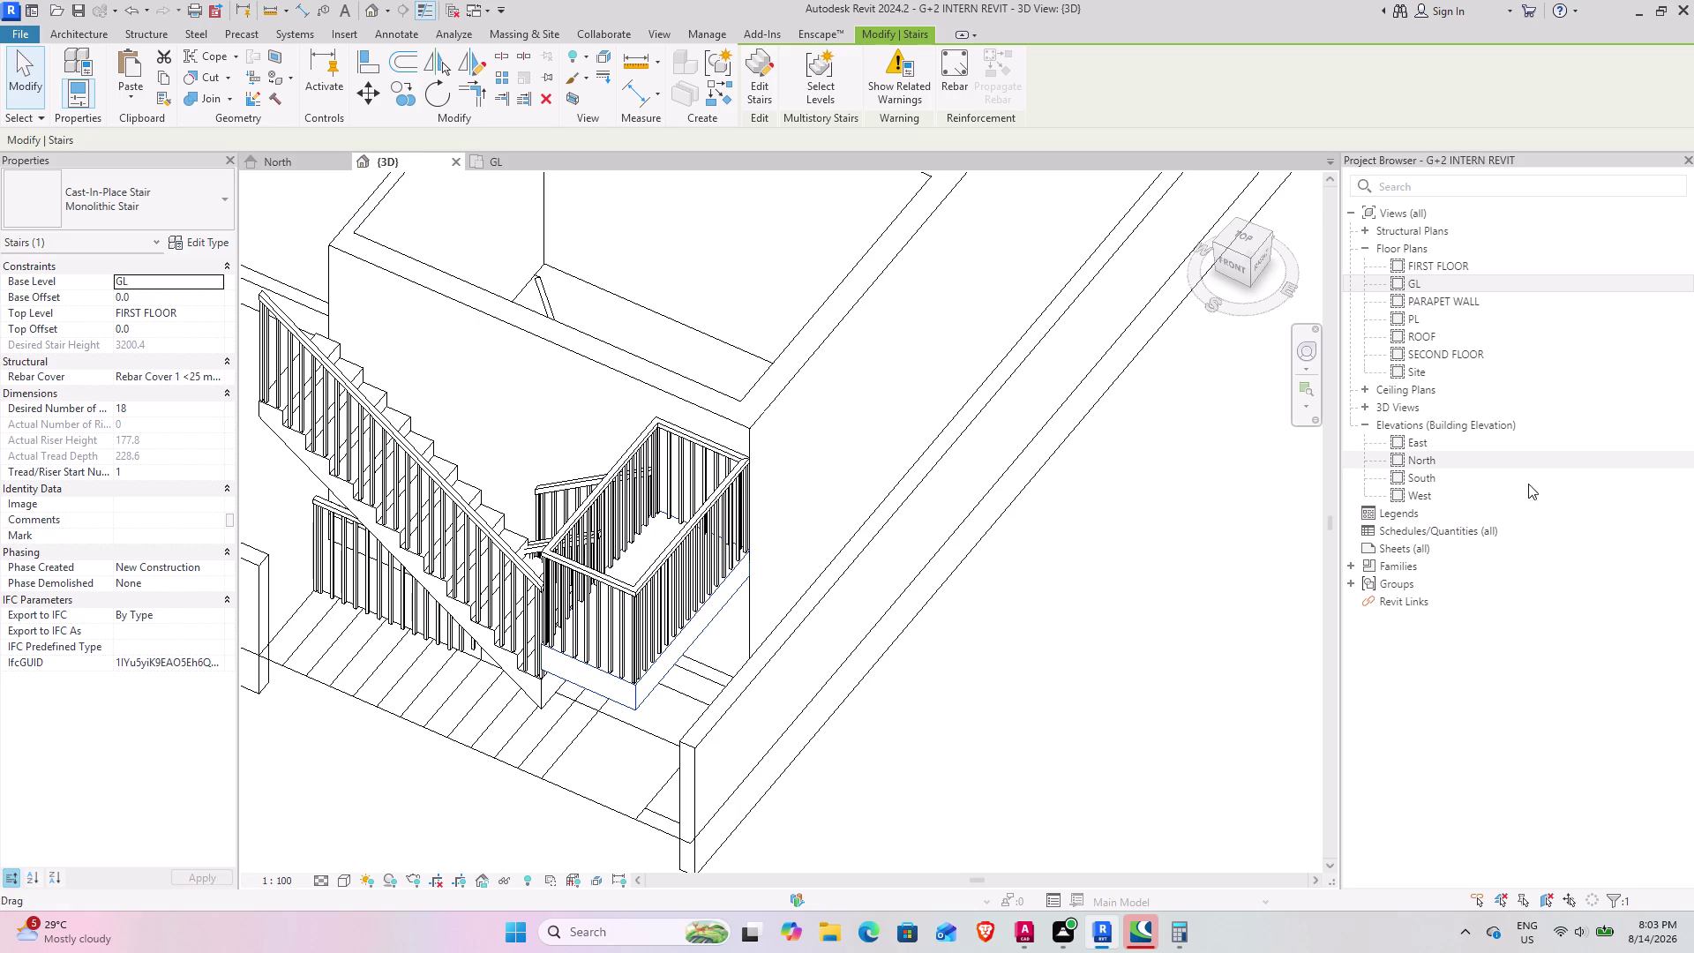
double_click(1434, 483)
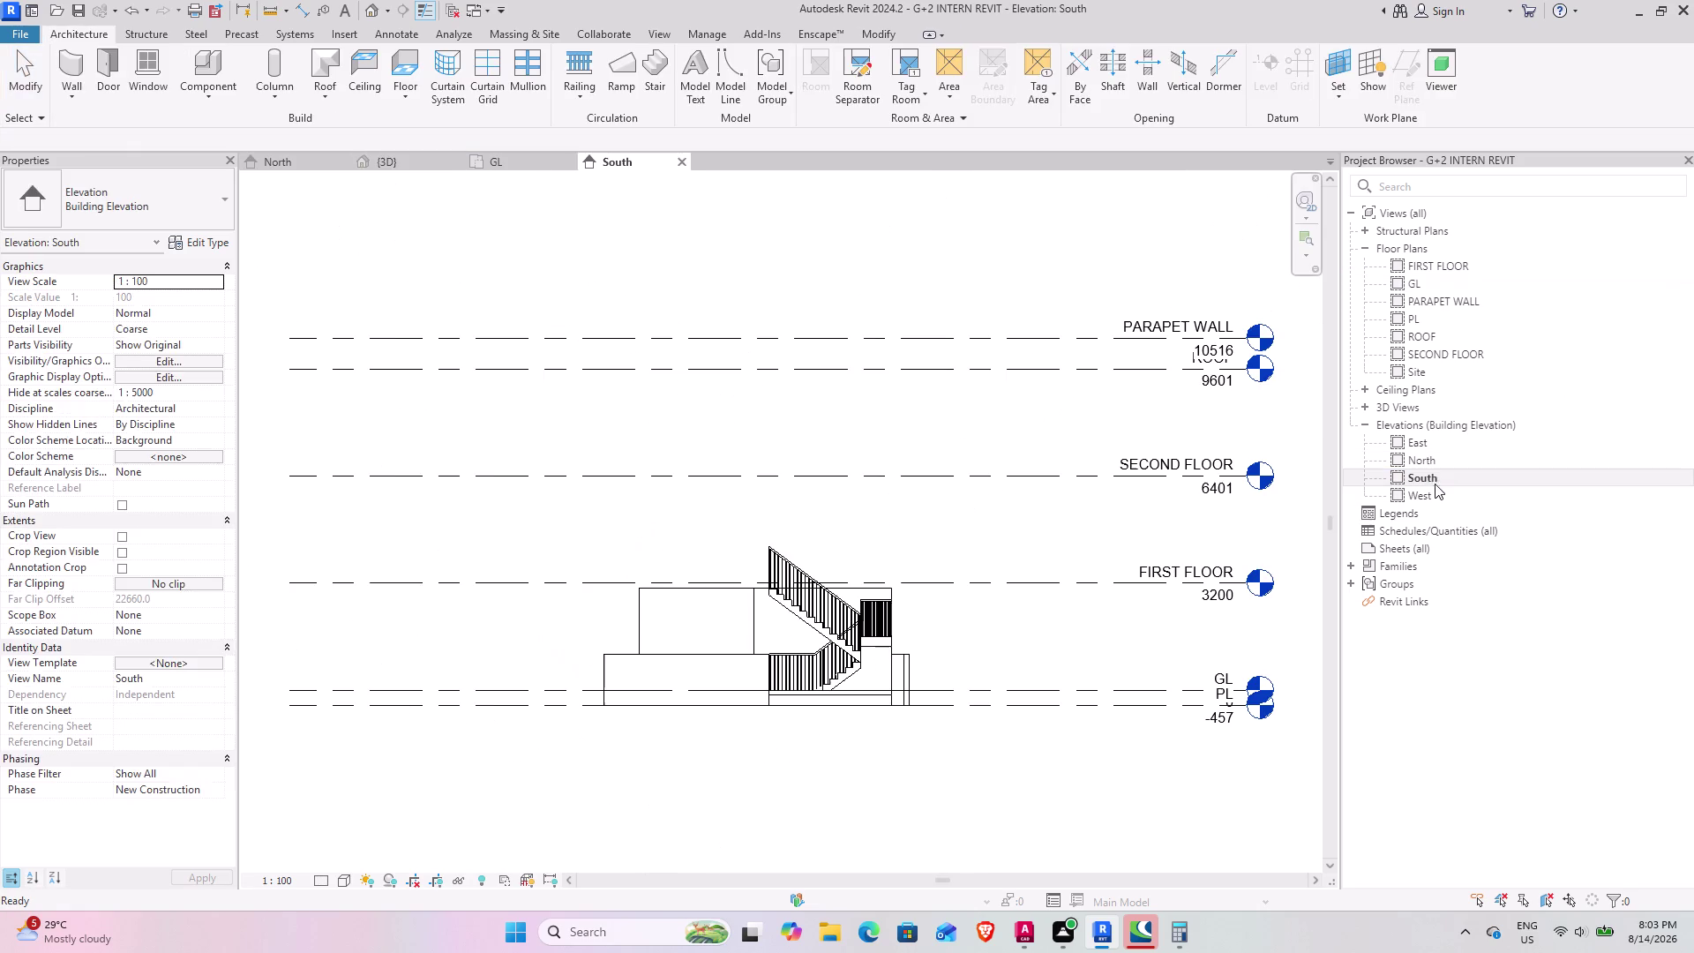
Zoom the South elevation to the landing and start aligning on the stair's lower run.
scroll(up, 3)
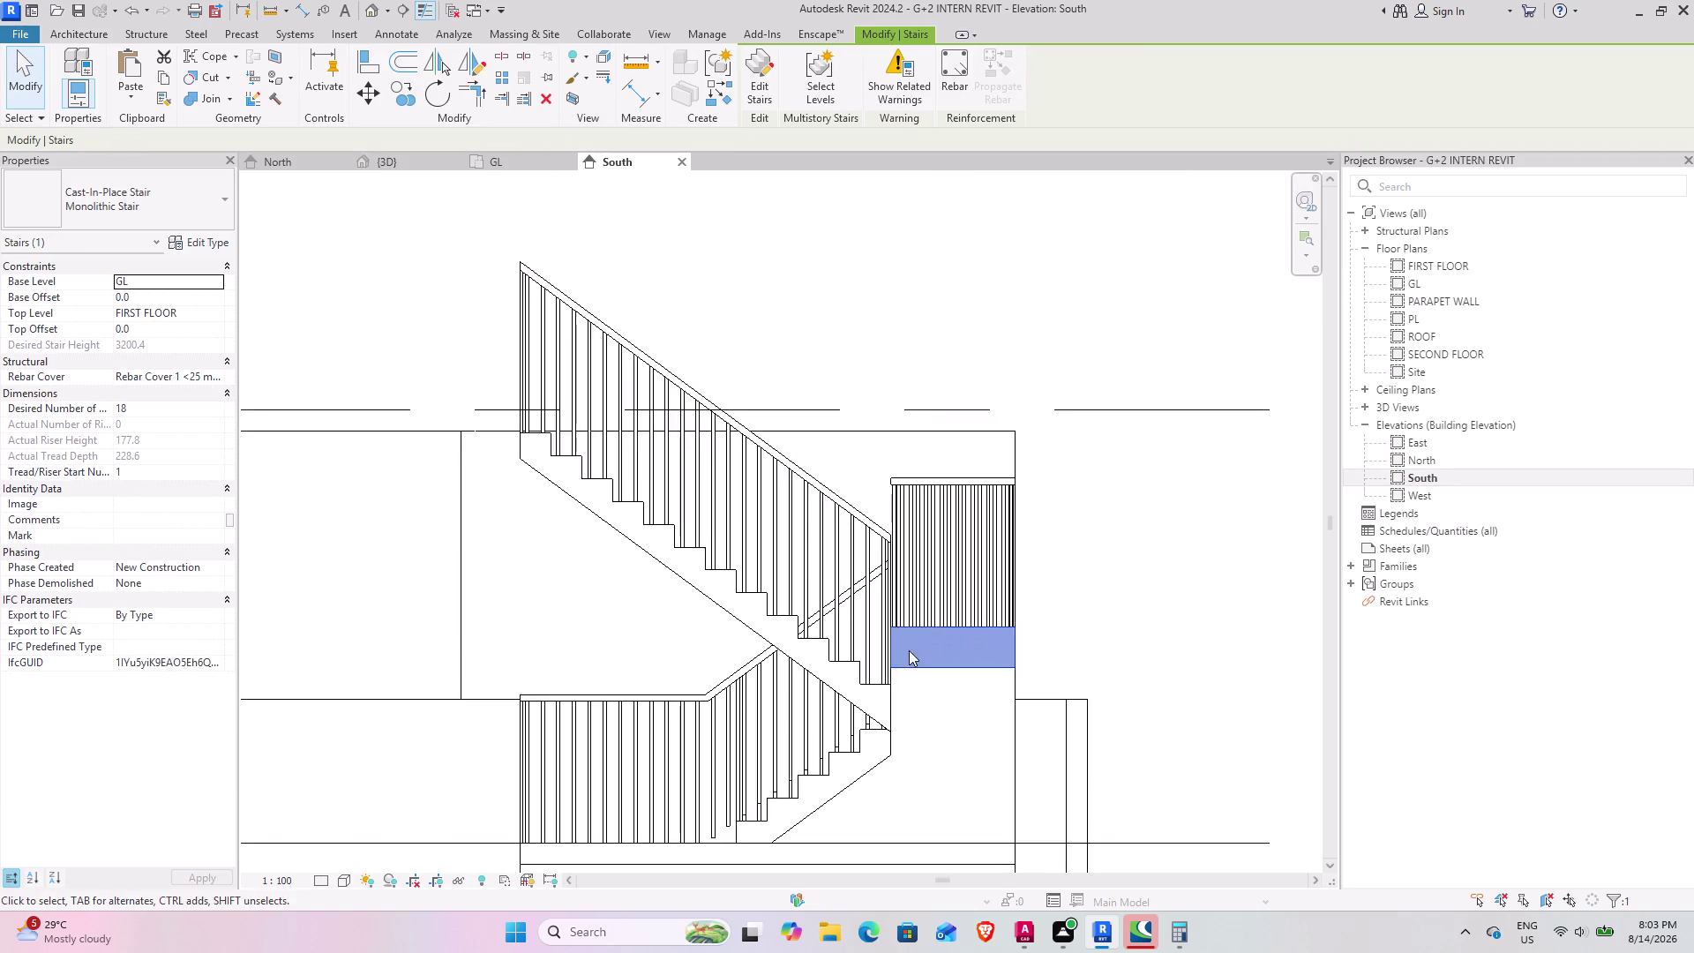
scroll(up, 3)
middle_drag(883, 635, 773, 465)
scroll(up, 3)
middle_drag(920, 515, 780, 529)
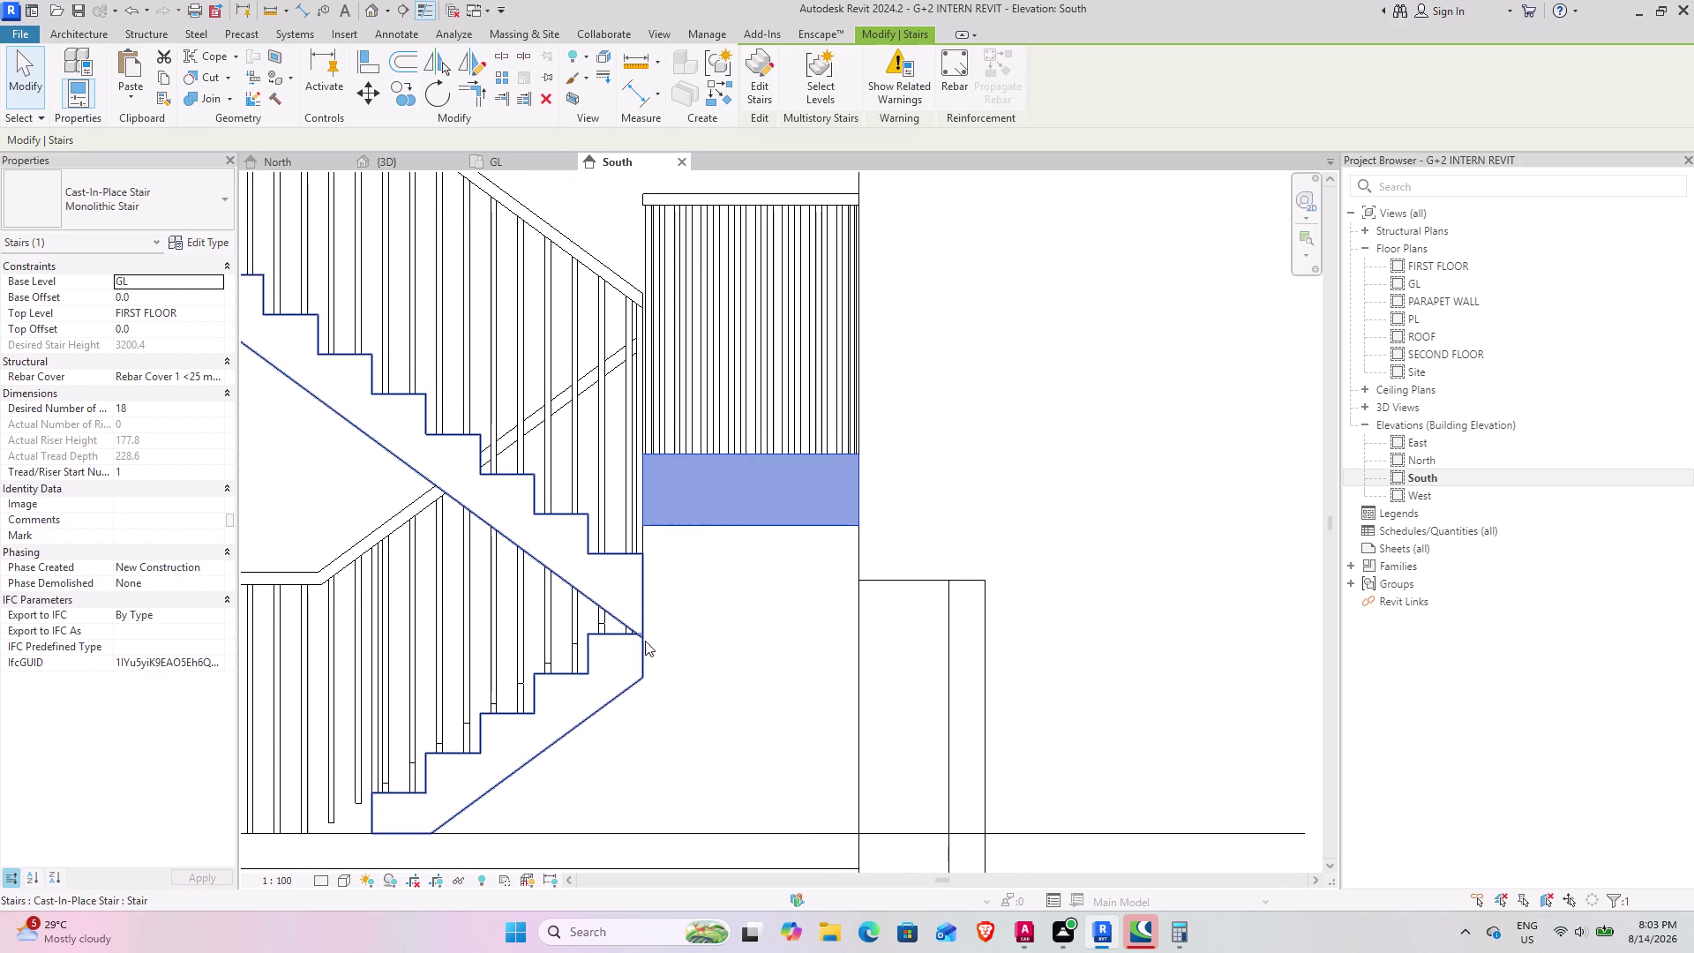
scroll(up, 3)
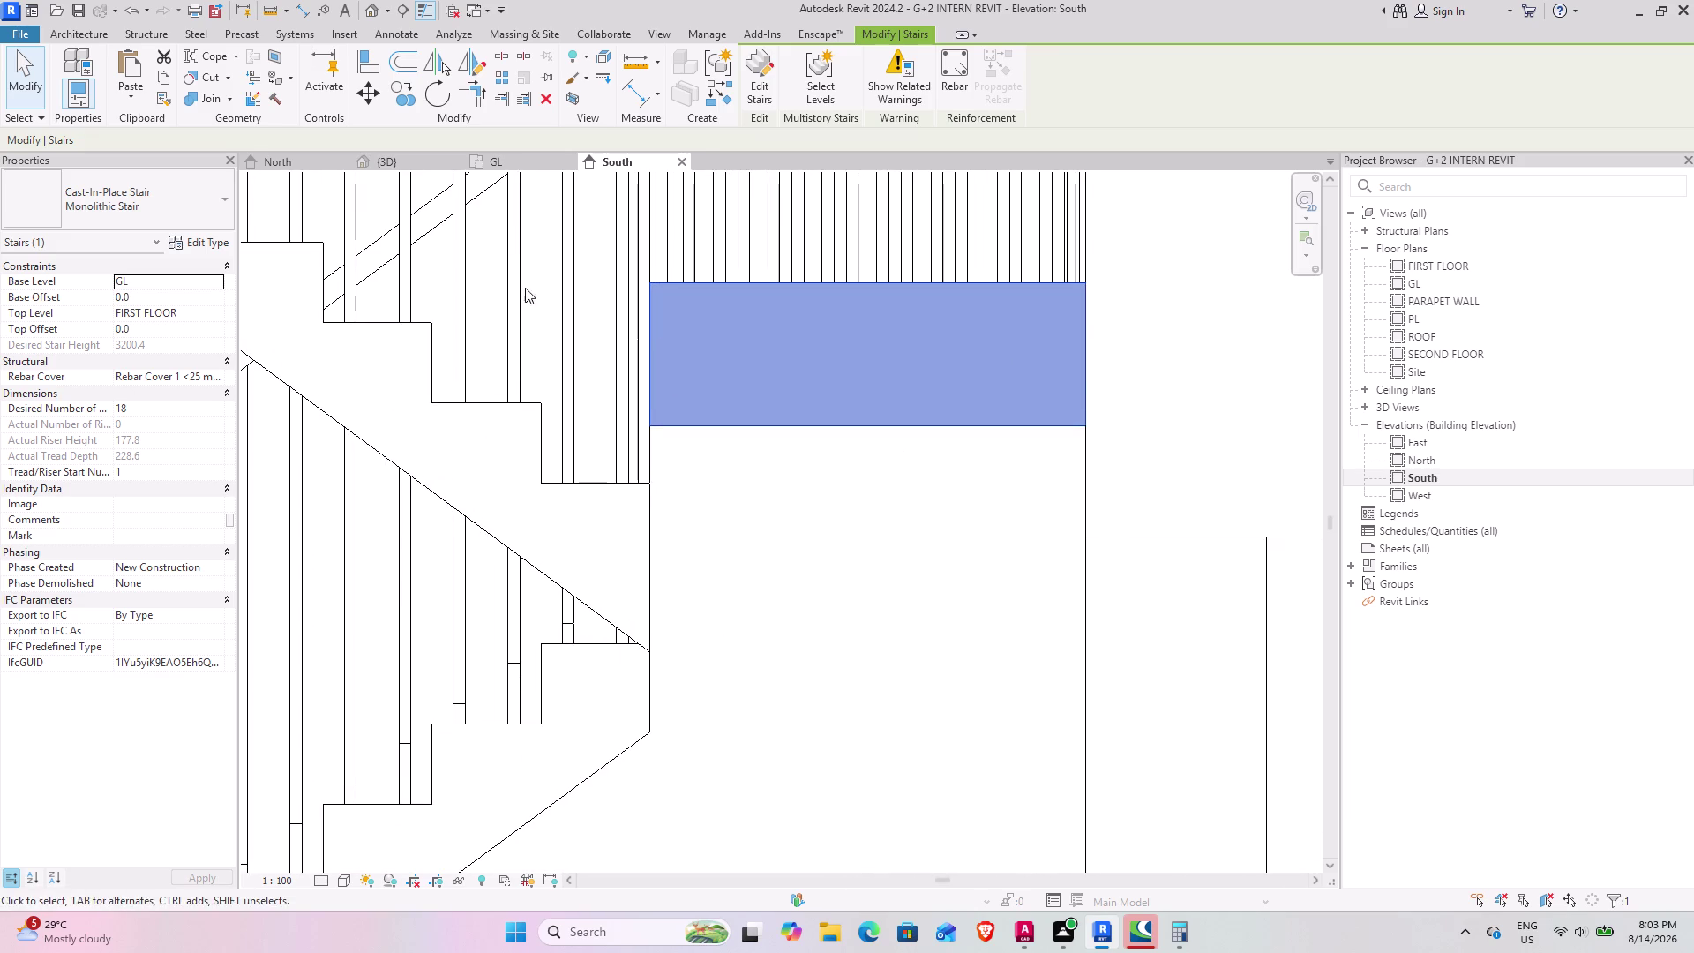
click(378, 65)
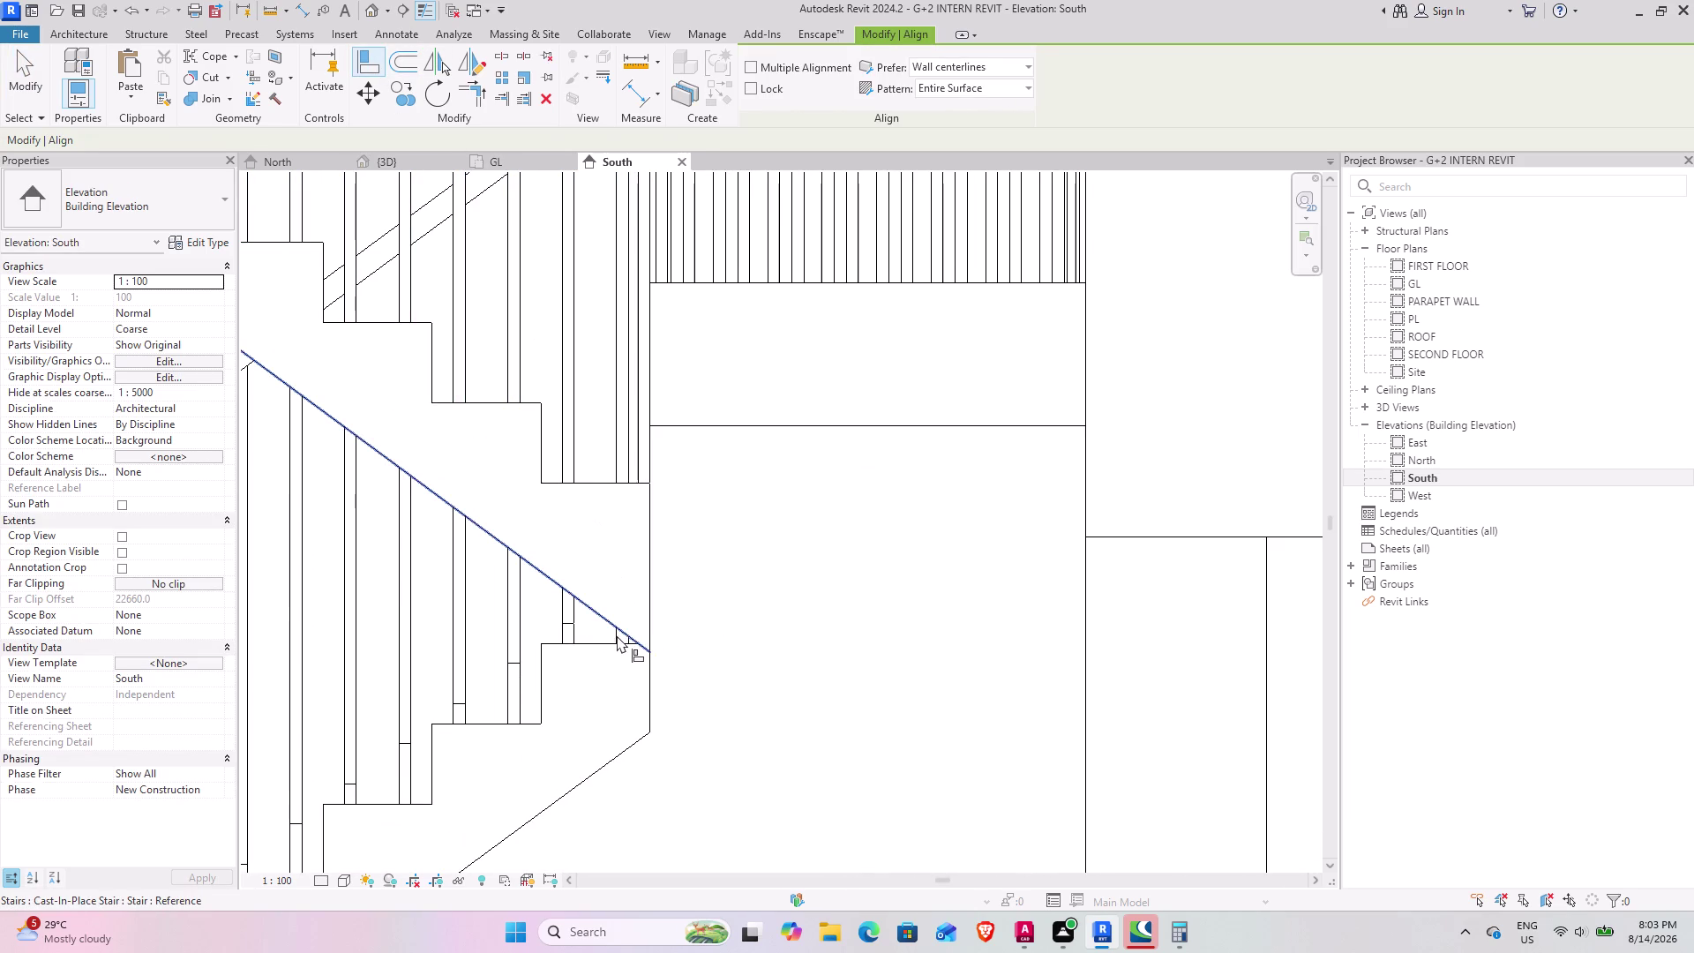
In South elevation, try aligning to the landing's bottom edge, then cancel the alignment.
click(619, 642)
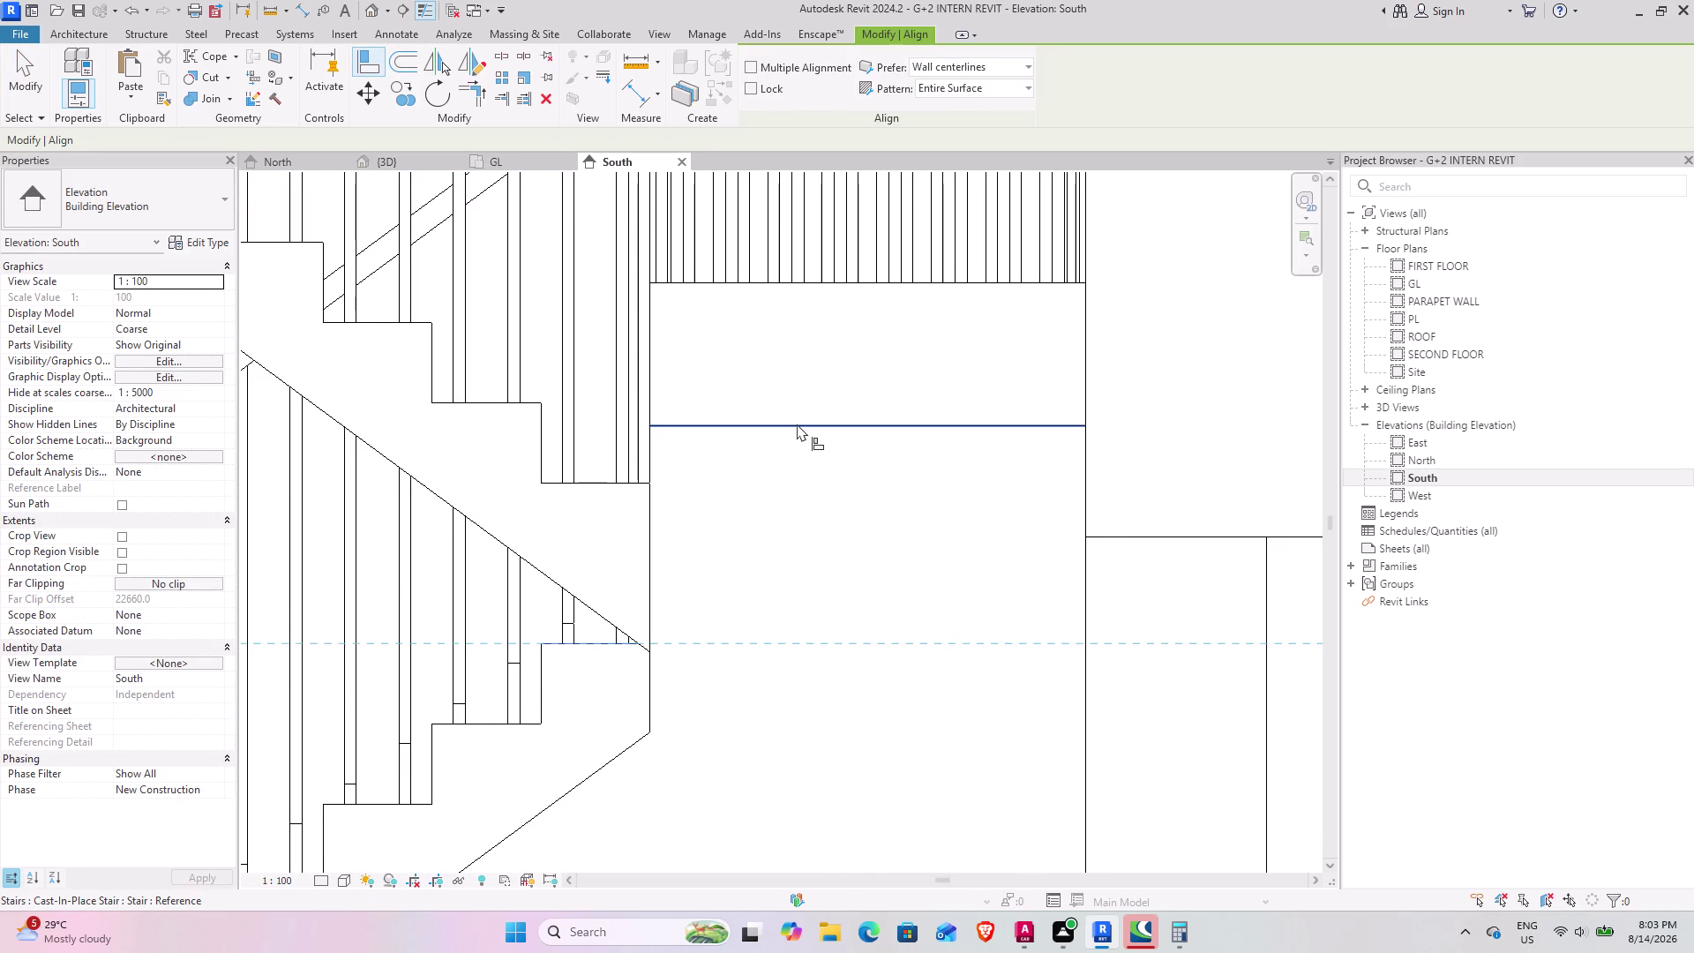
click(797, 424)
scroll(down, 3)
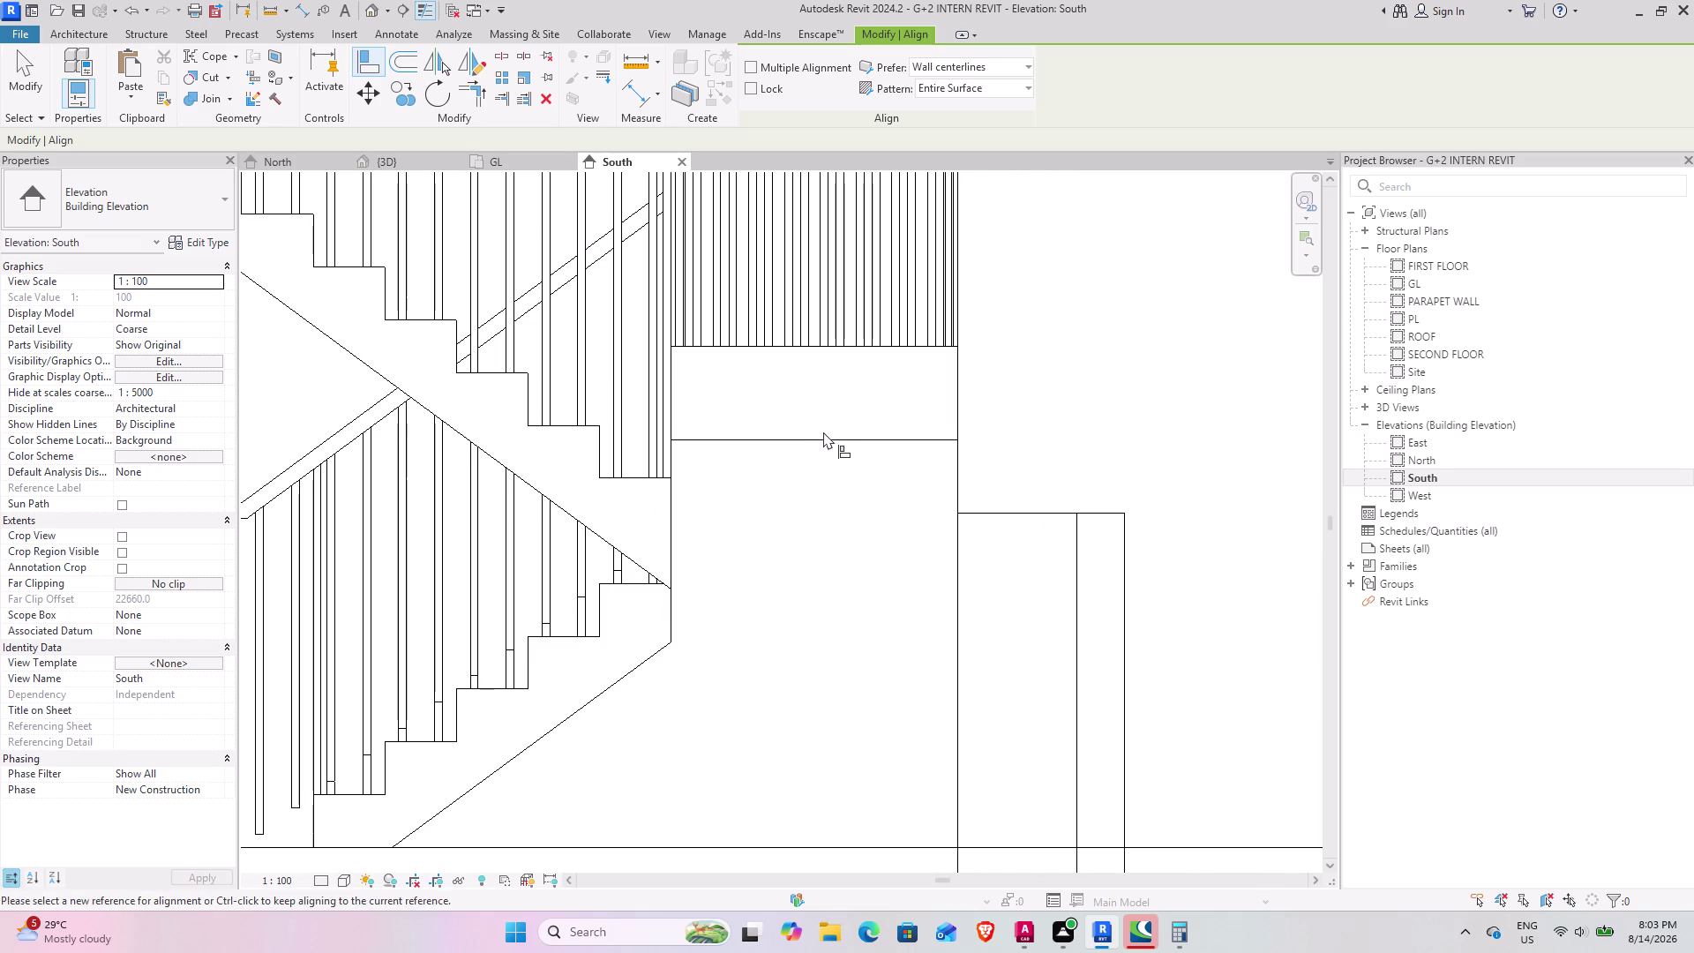
click(823, 438)
click(624, 591)
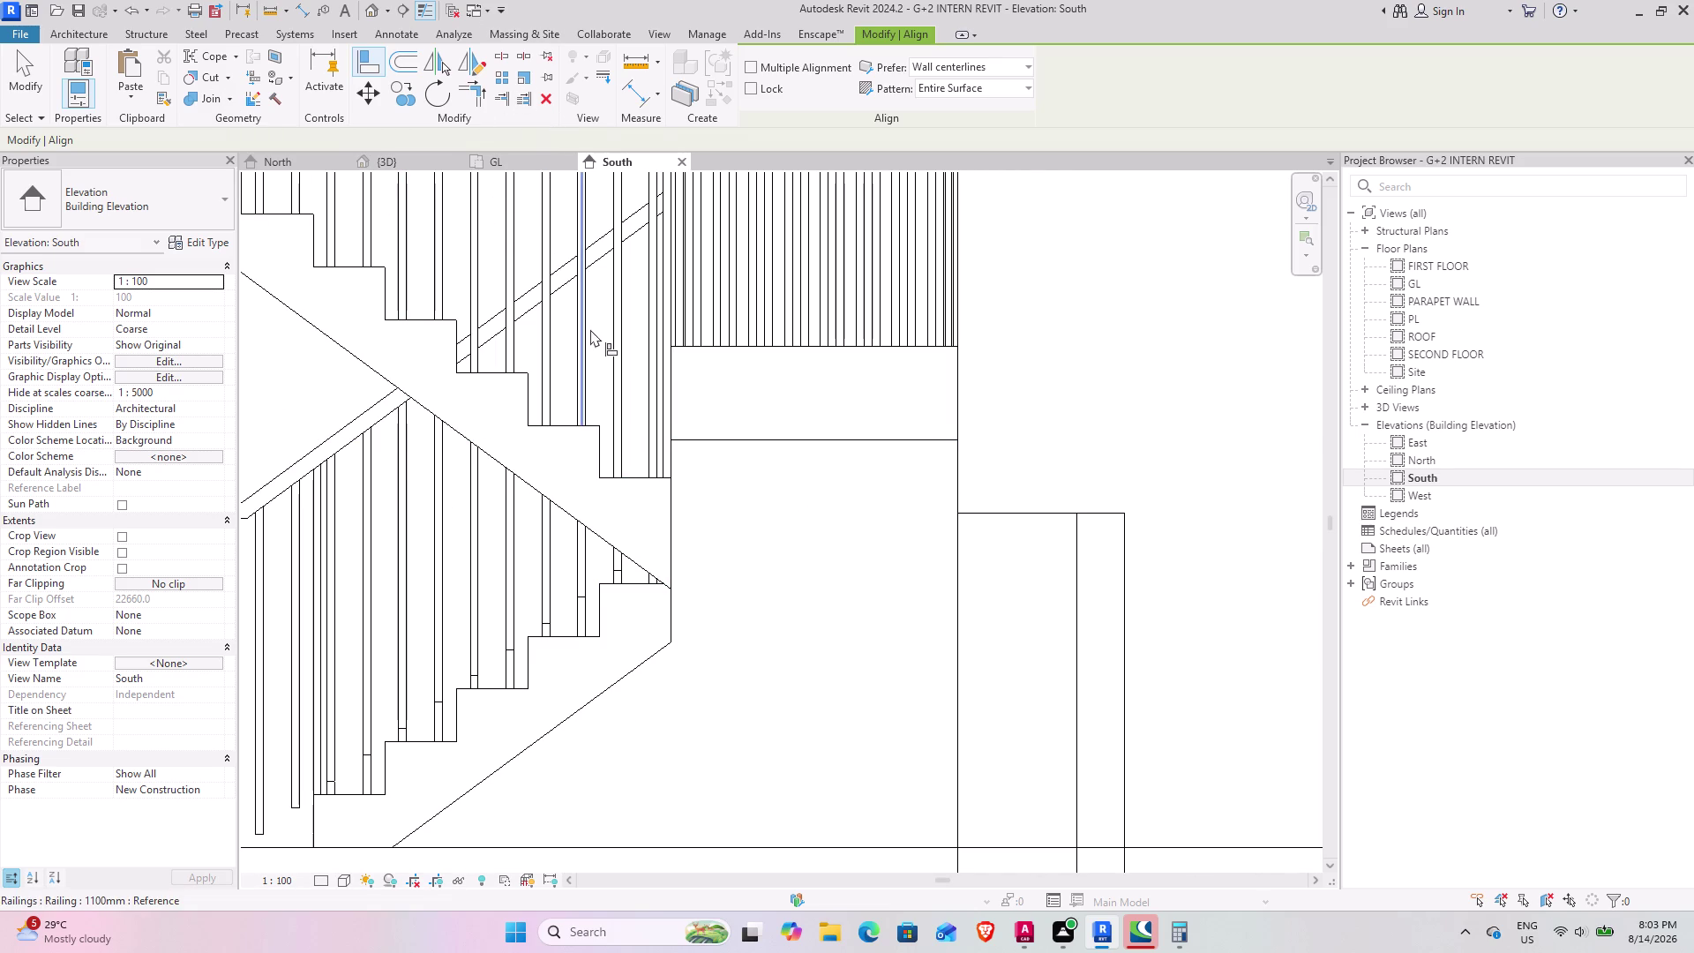
key(Escape)
Move the landing from its bottom corner down to the lower run's top, accepting the deletion warning.
click(770, 436)
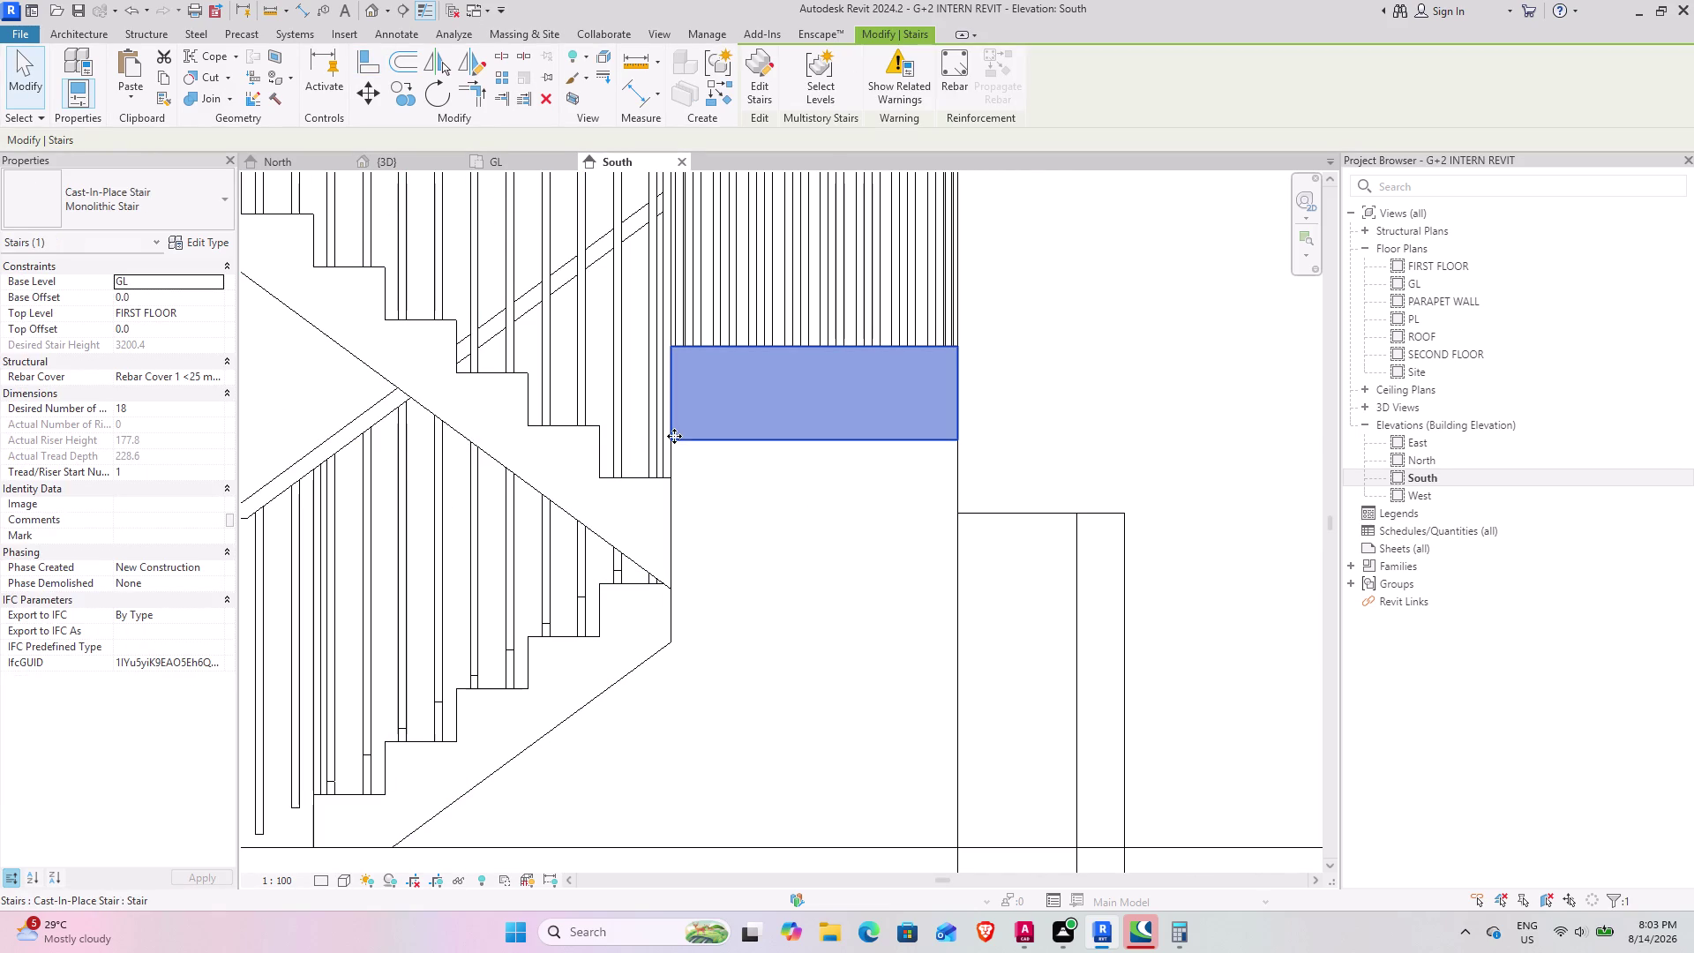
drag(676, 440, 669, 578)
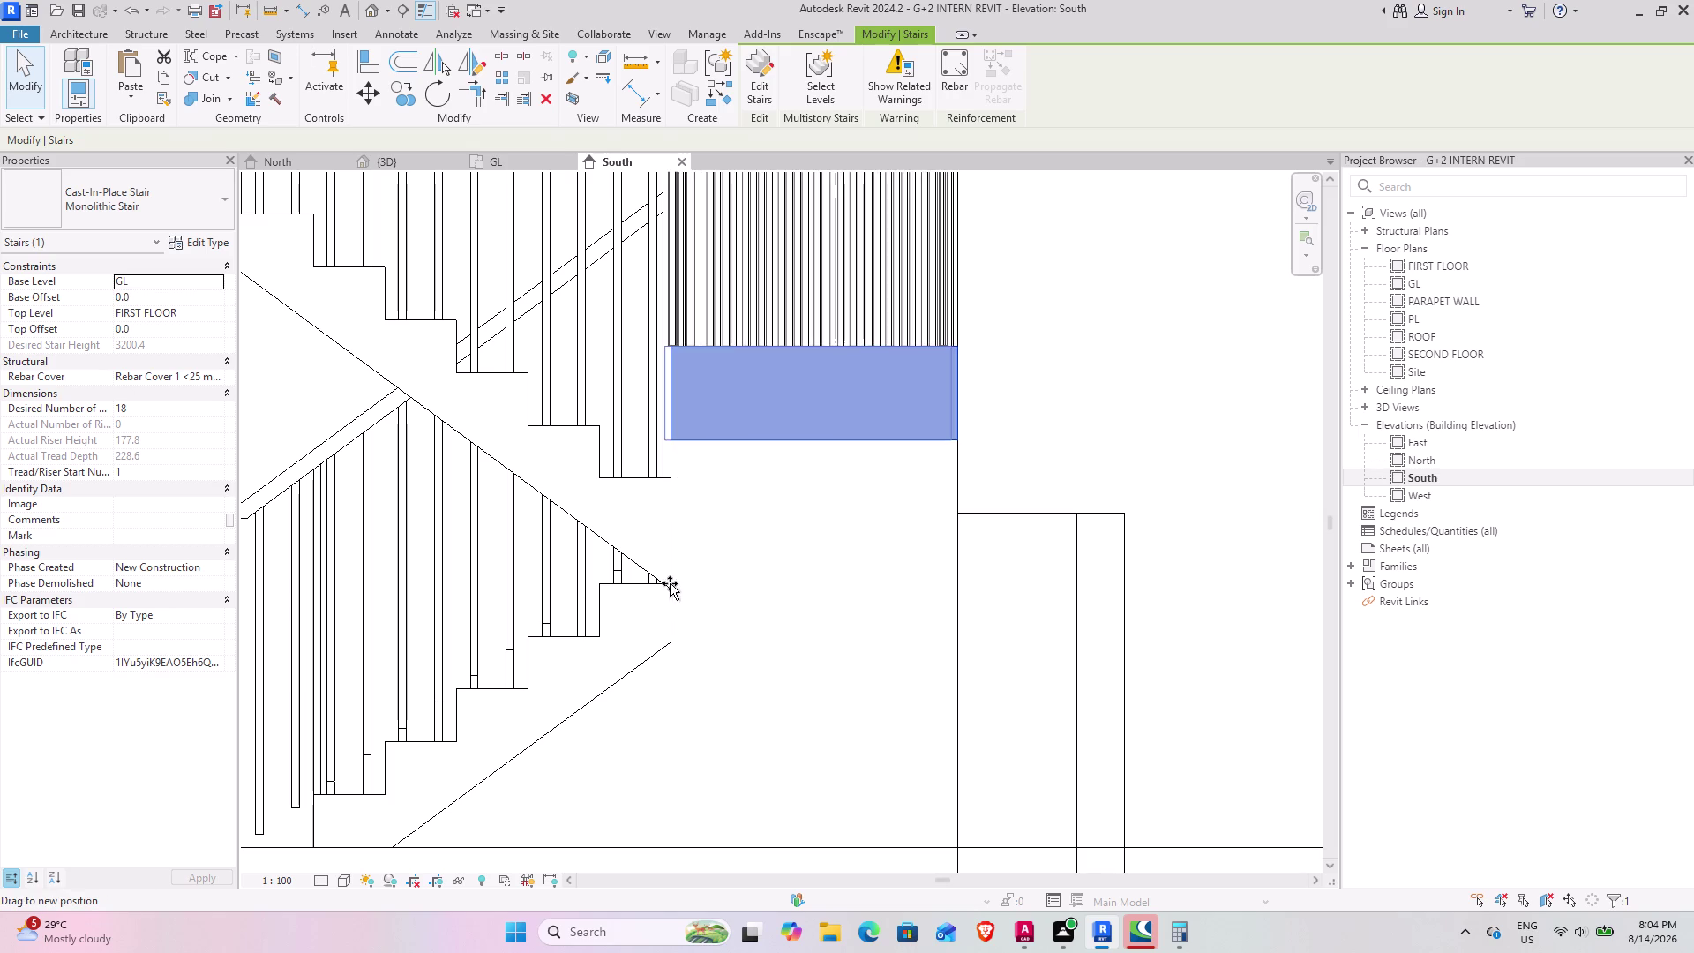
drag(670, 578, 673, 615)
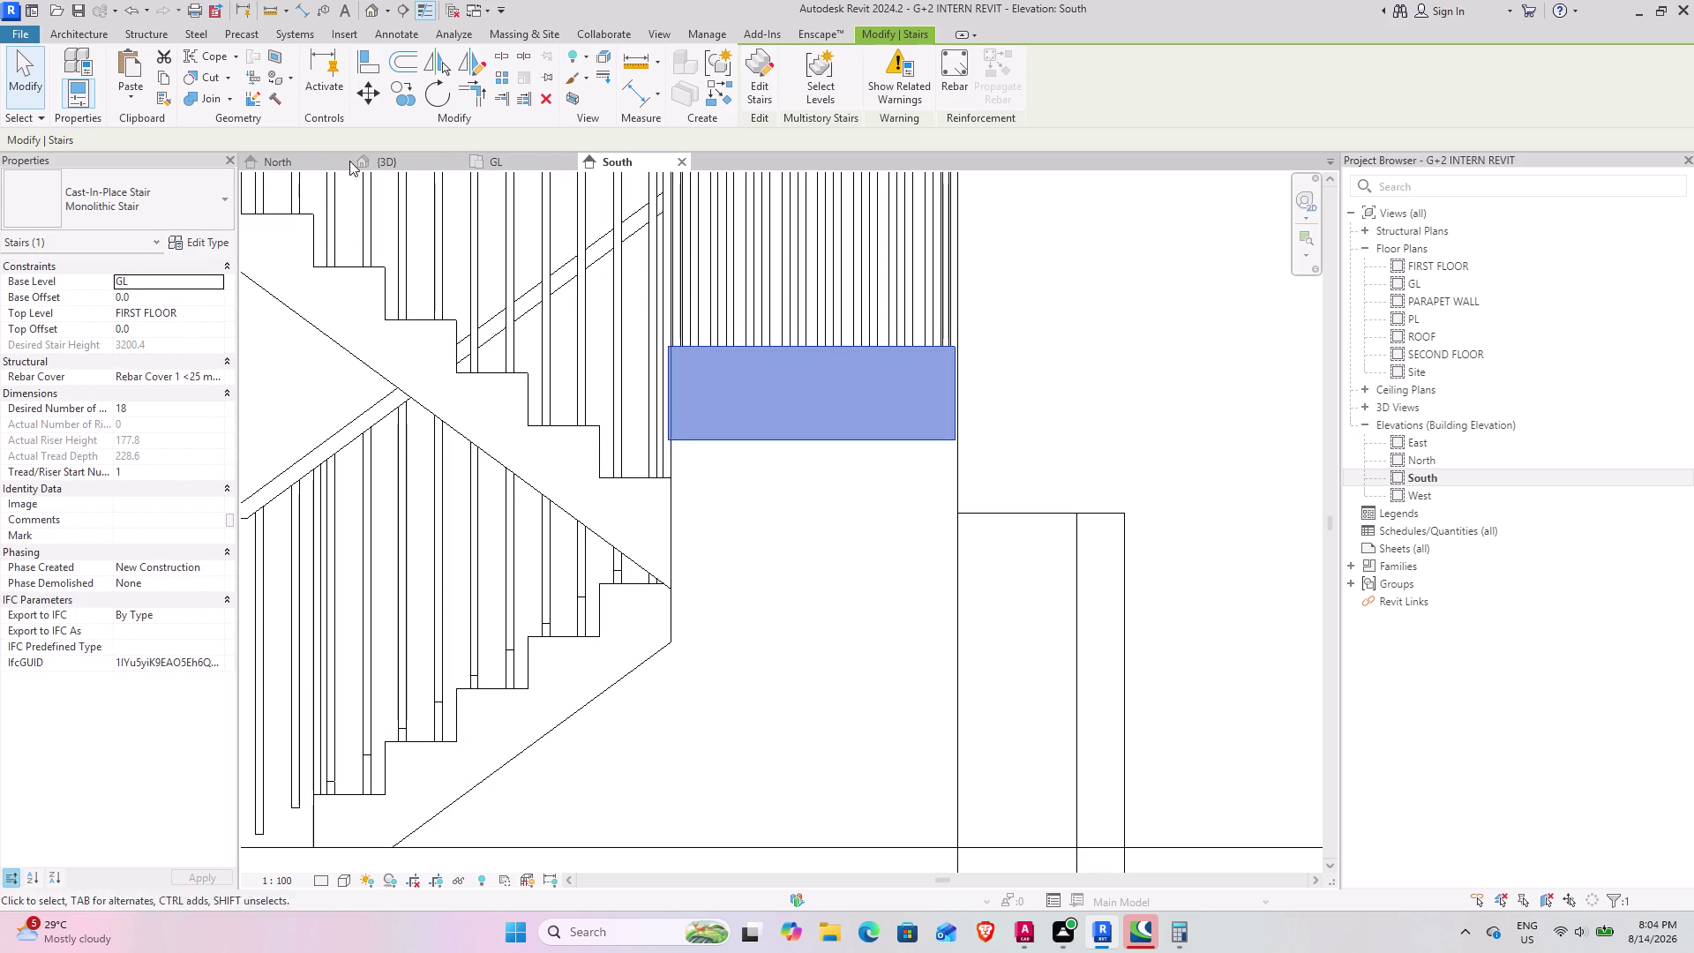
click(370, 91)
scroll(up, 3)
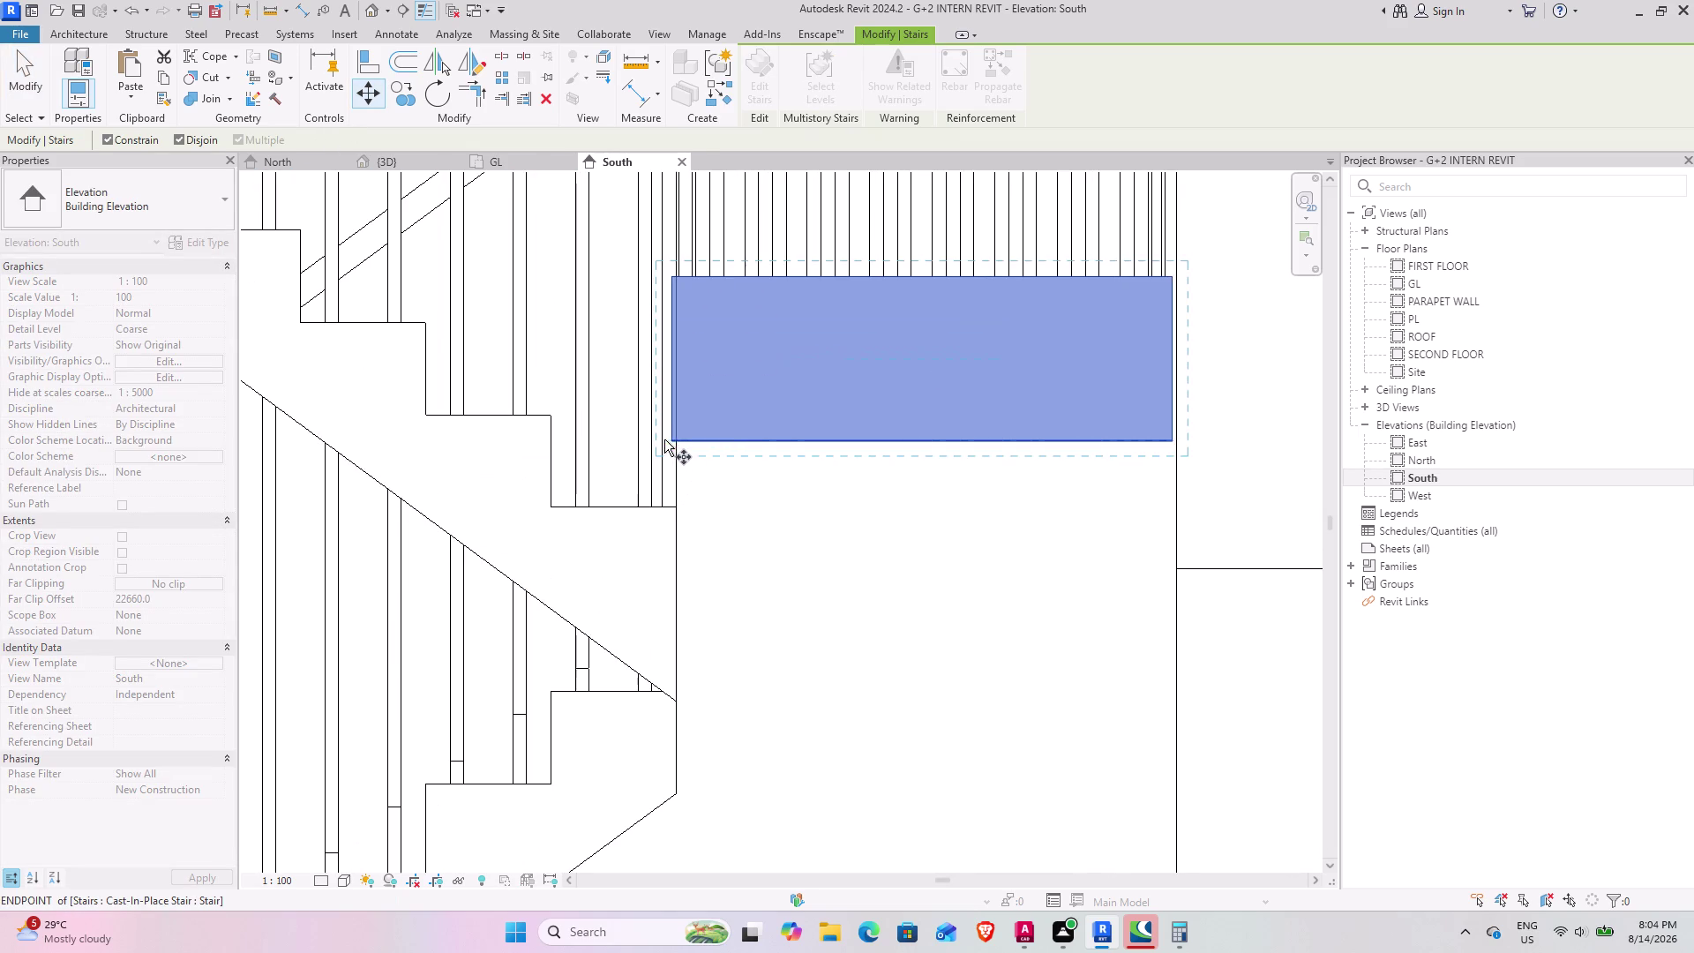
click(670, 434)
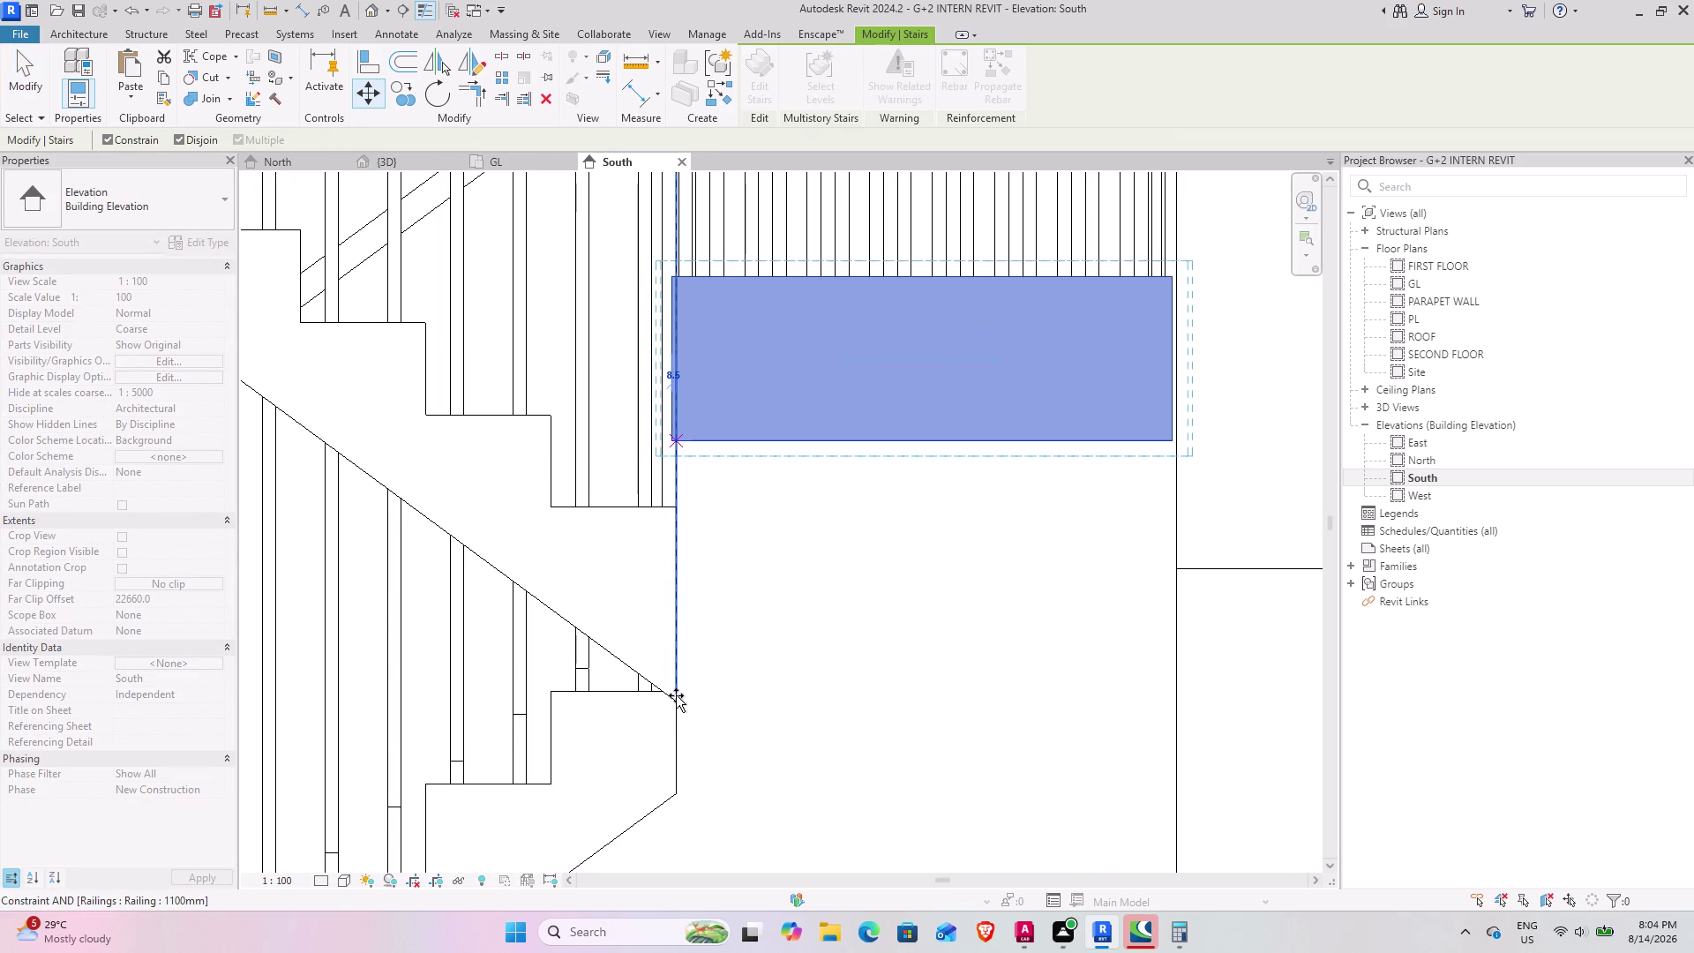
click(676, 695)
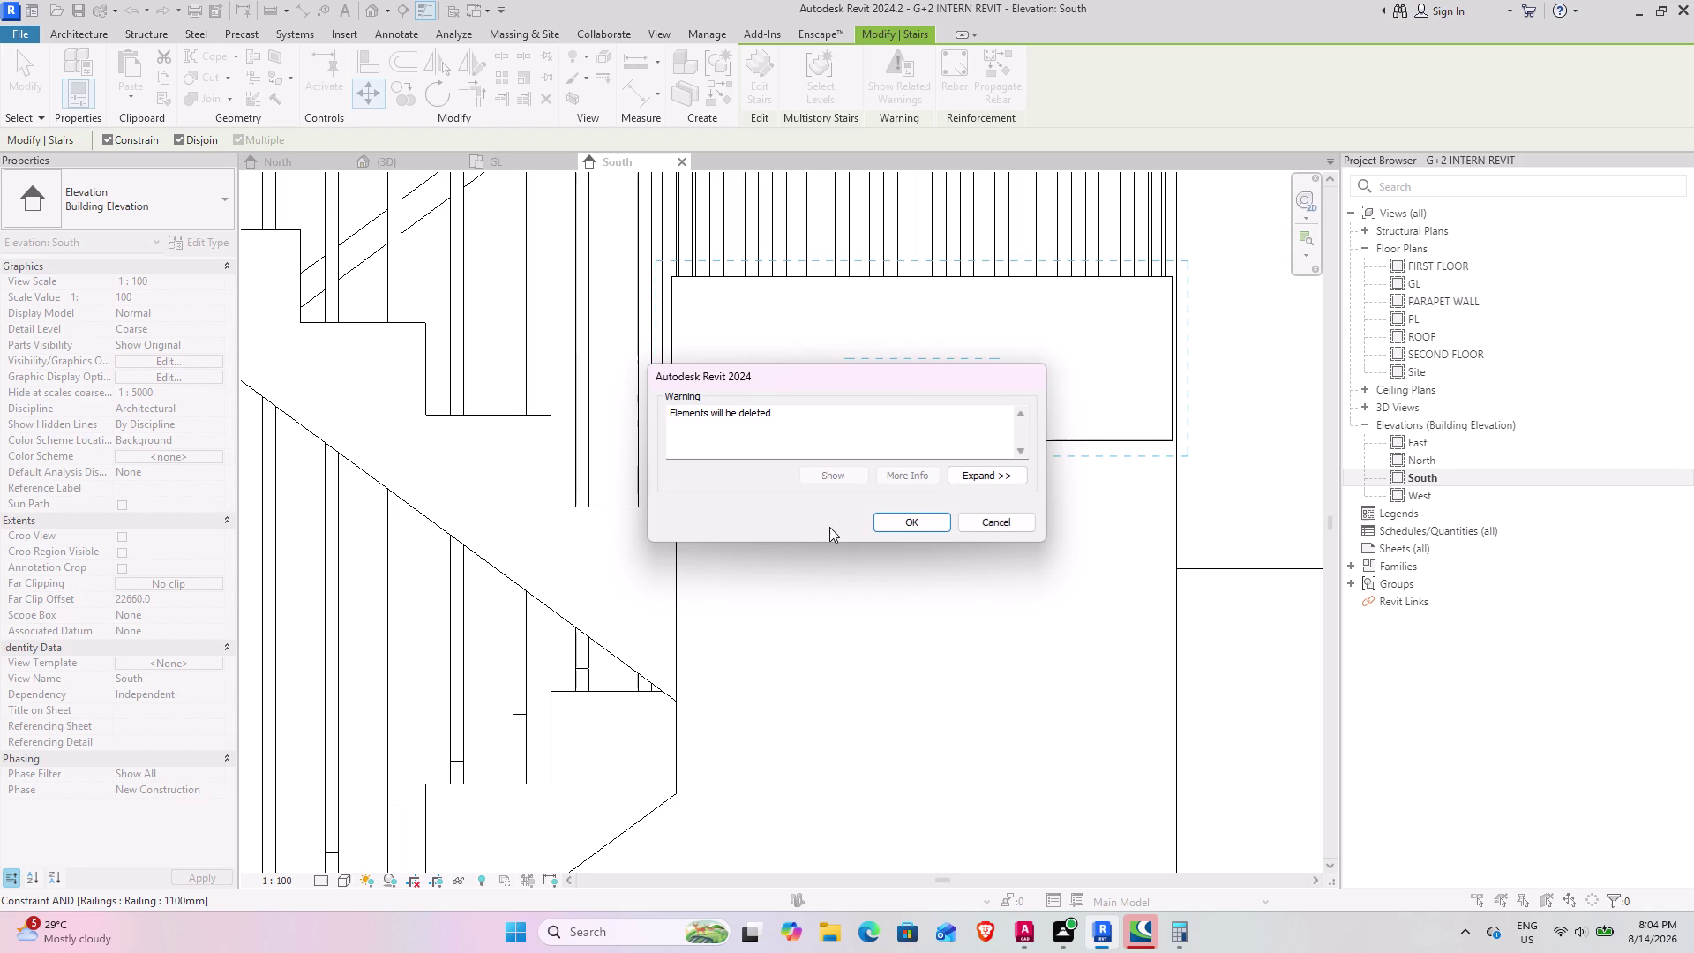
click(903, 521)
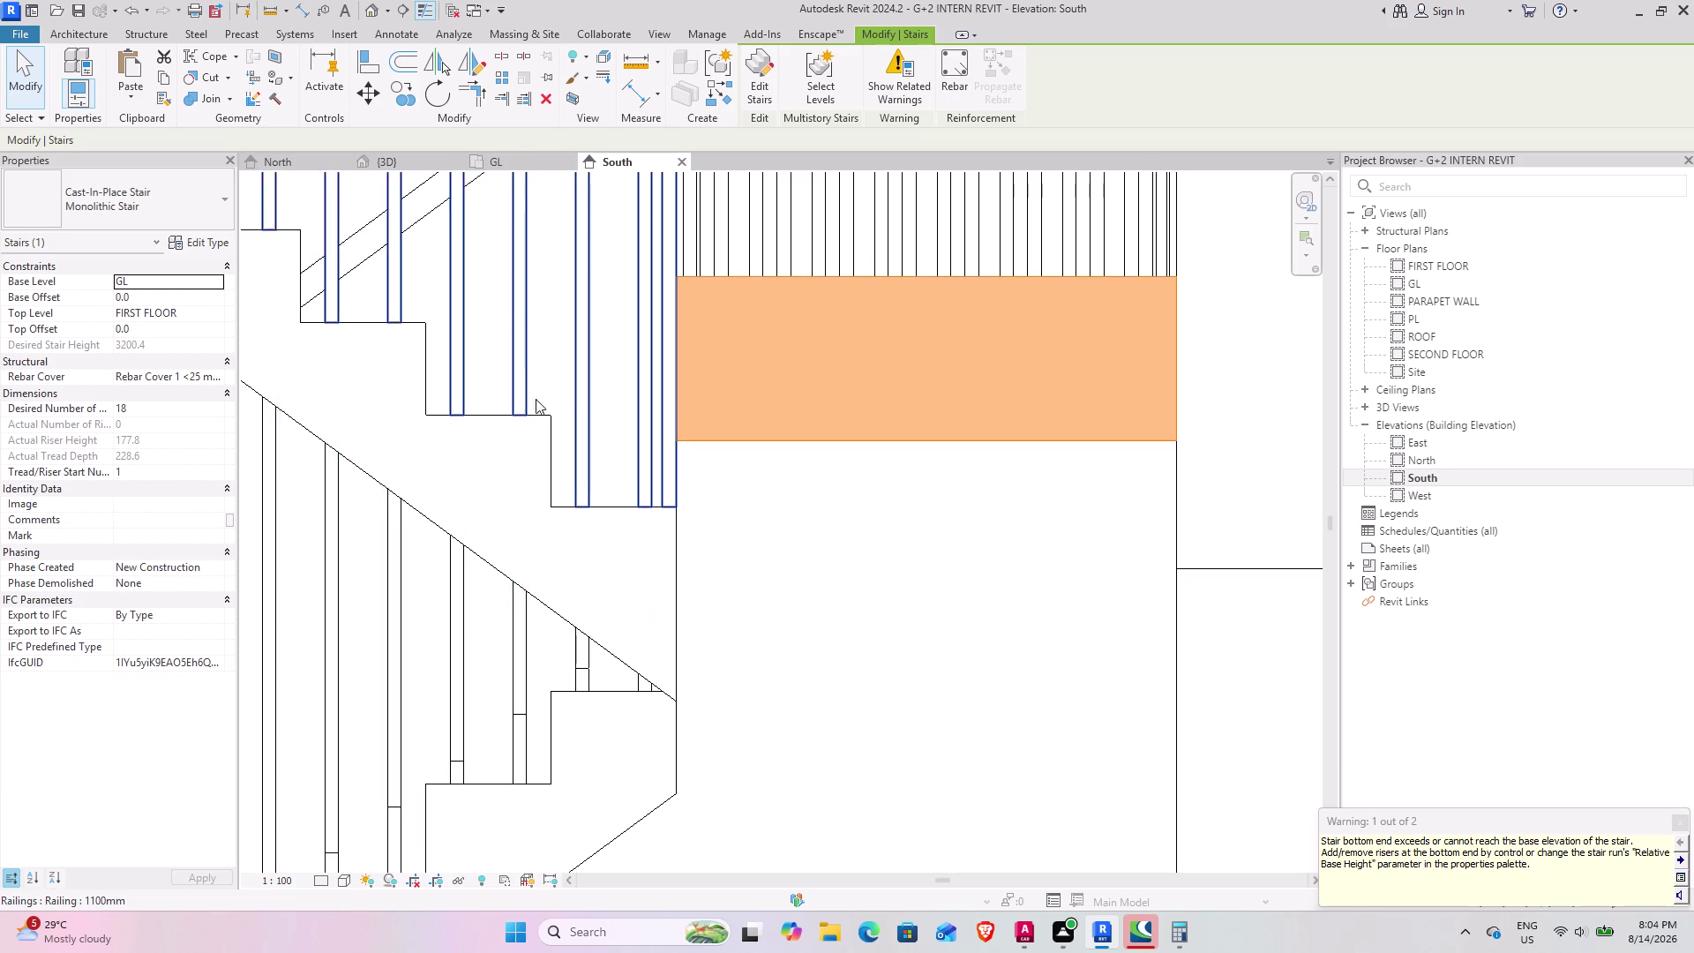
Switch to the 3D view, then select and deselect the railing around the landing.
scroll(down, 3)
middle_drag(649, 483, 628, 616)
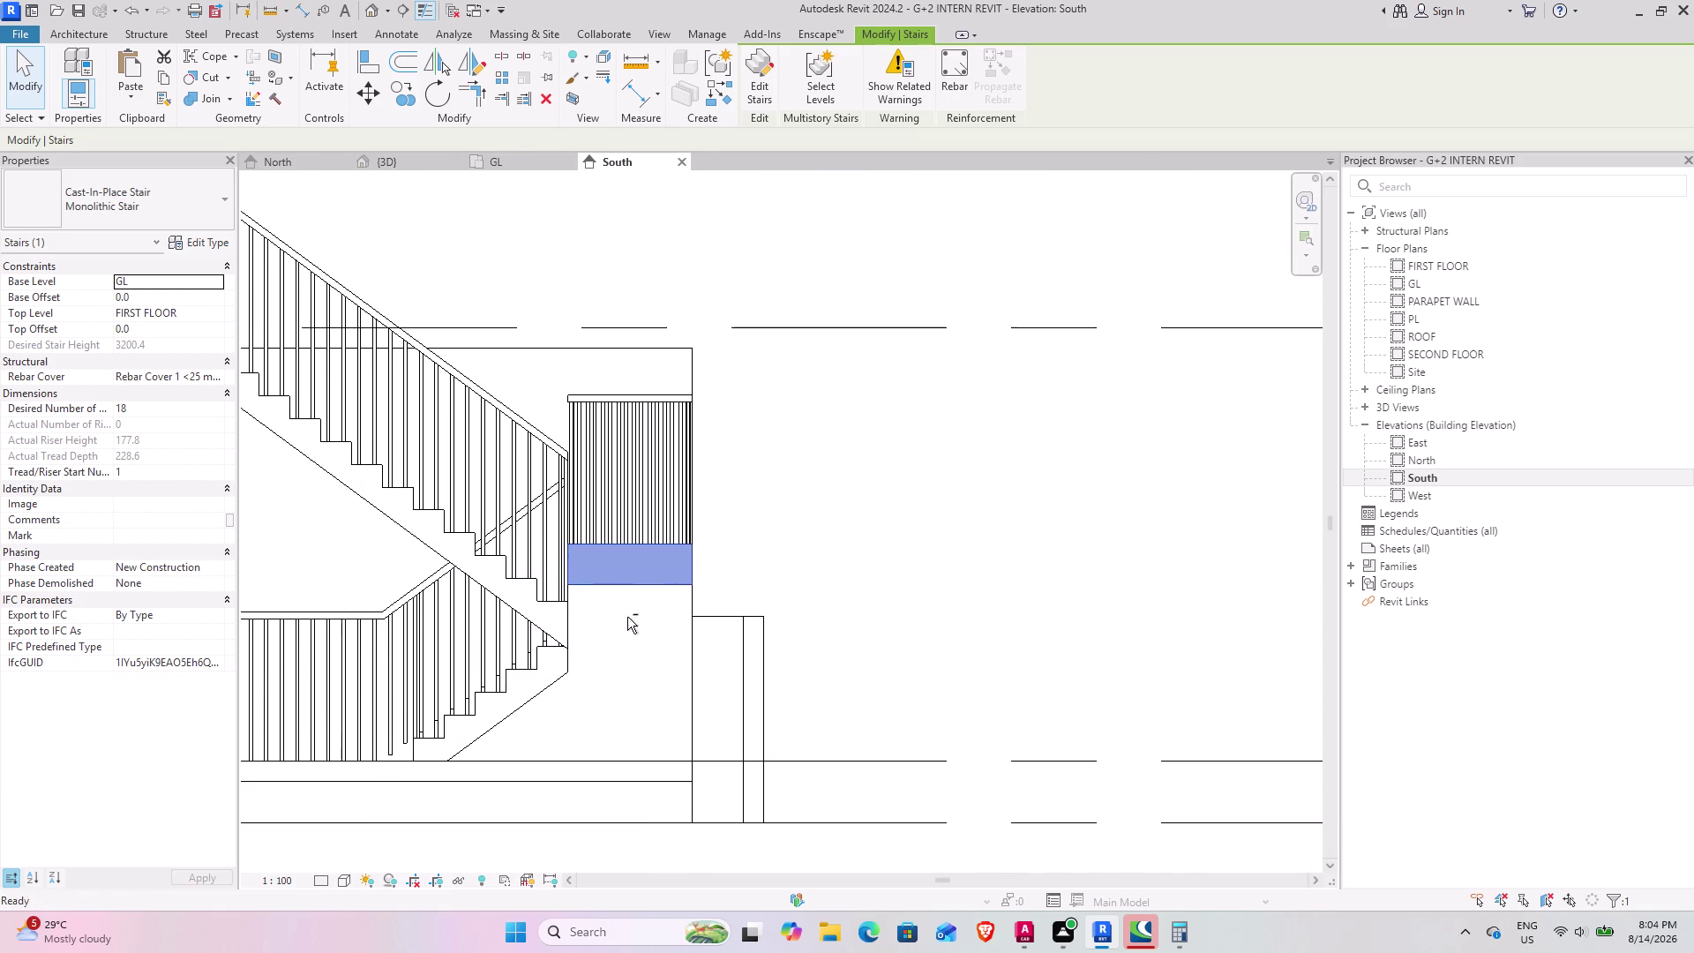
click(435, 165)
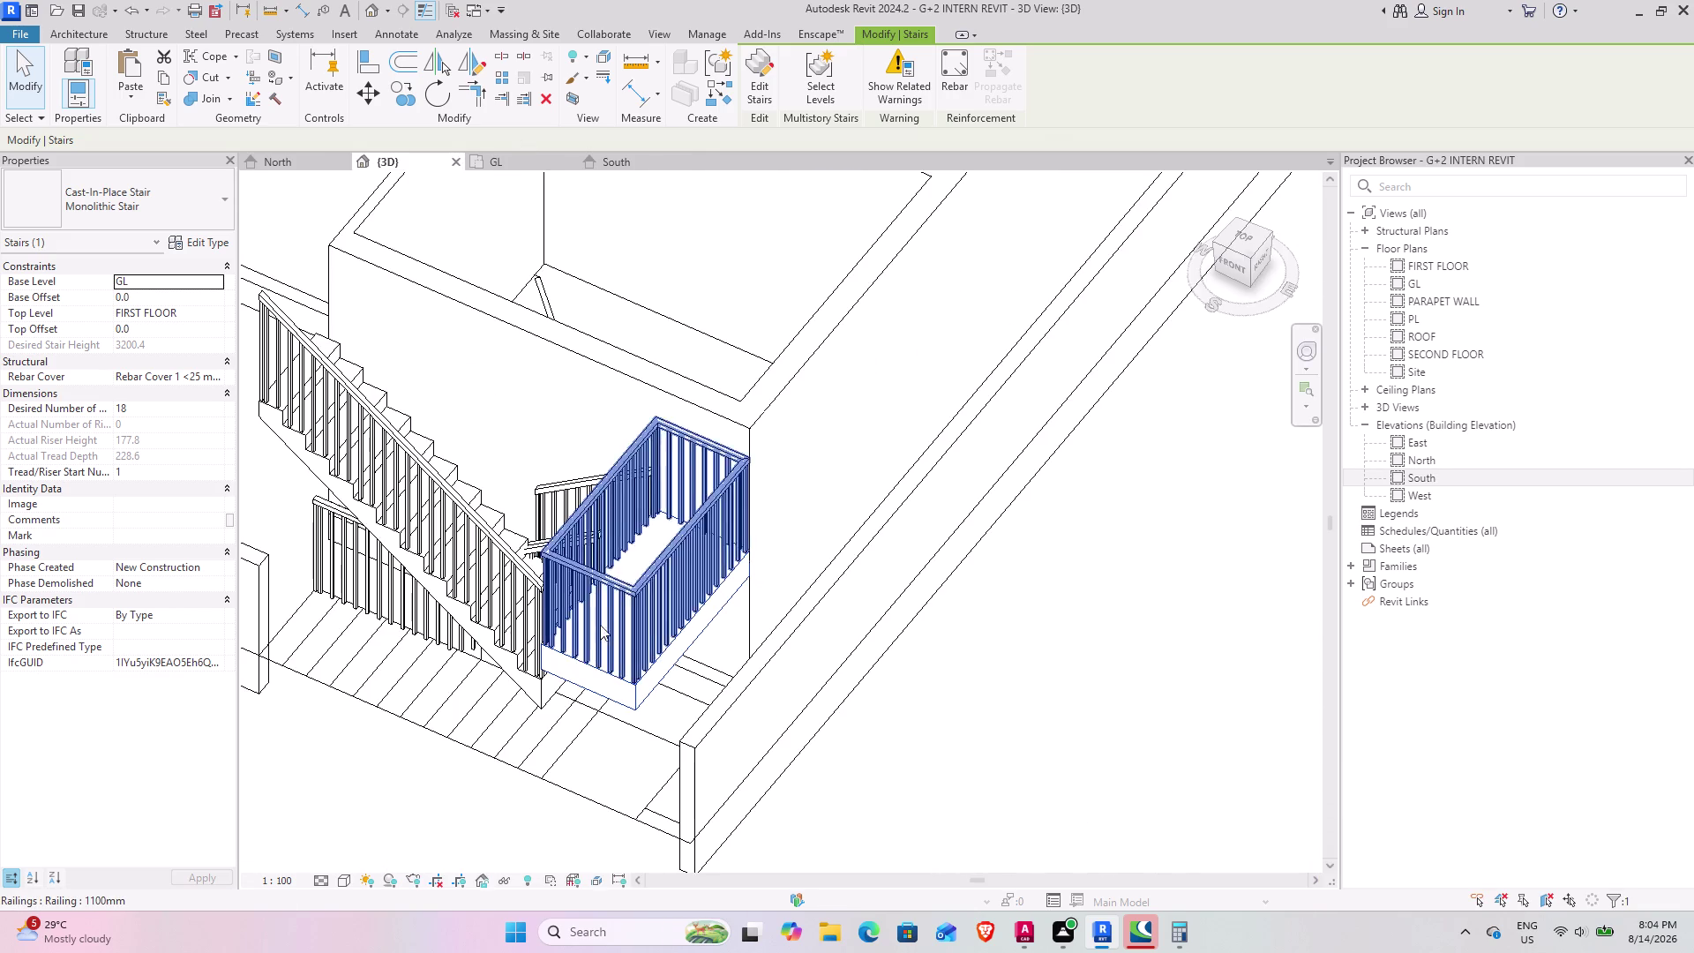
scroll(down, 3)
click(608, 622)
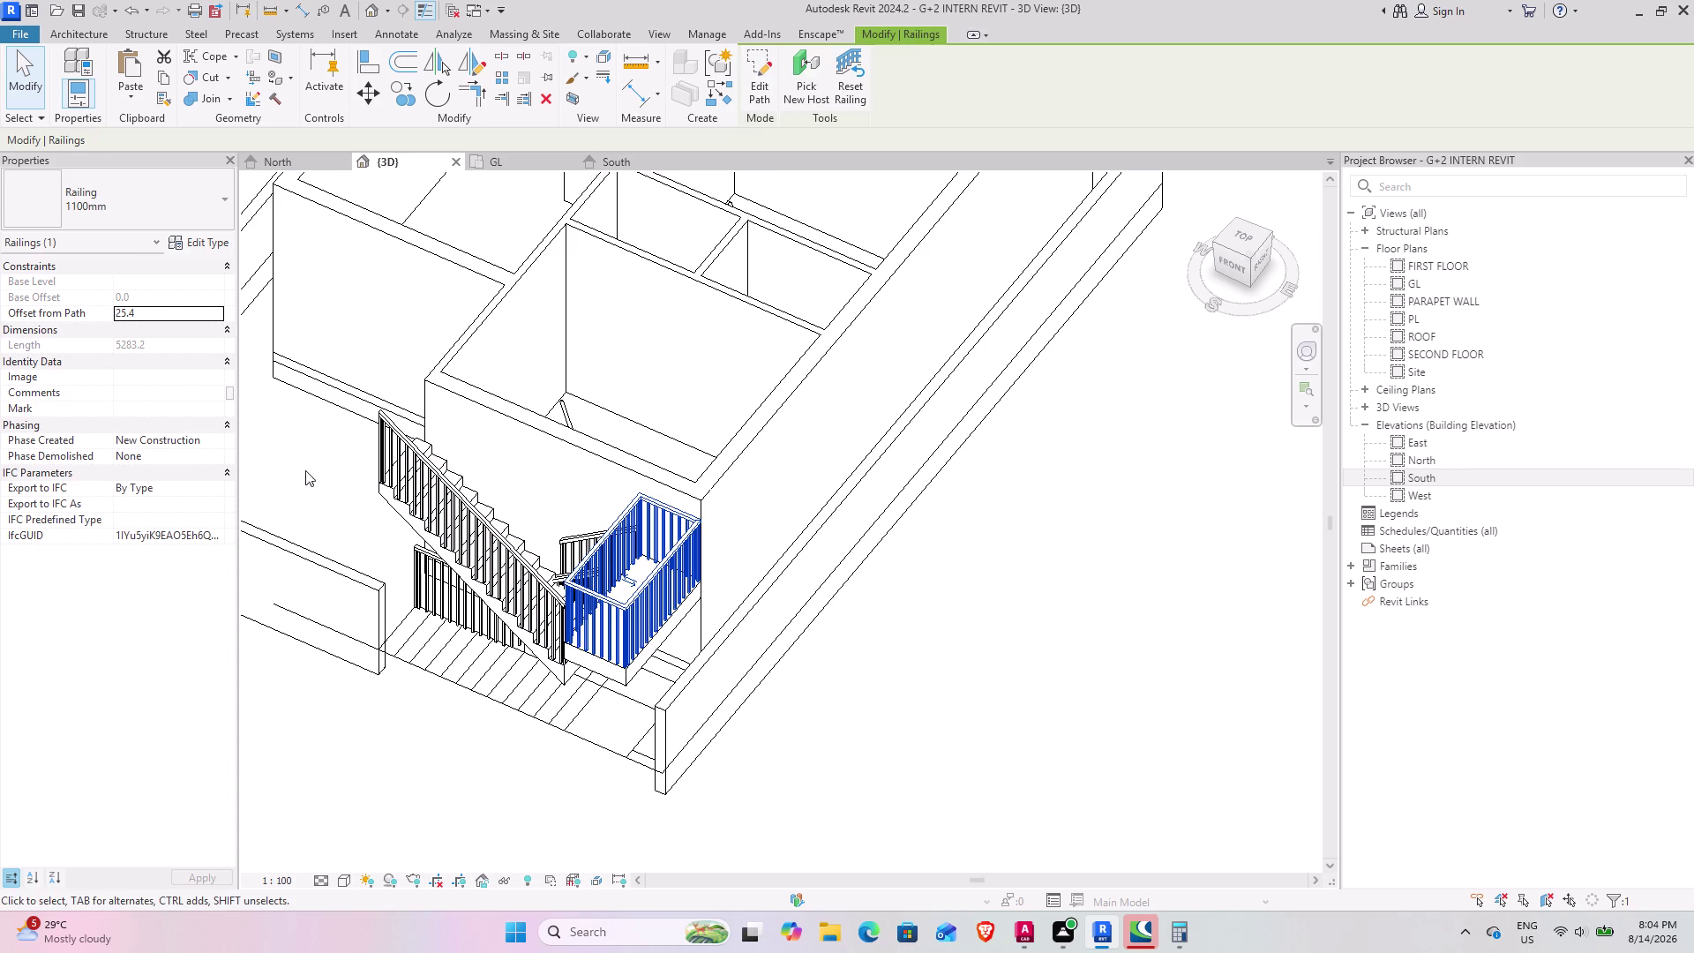
click(554, 105)
Orbit the model to face the landing and select the stair for editing.
scroll(up, 3)
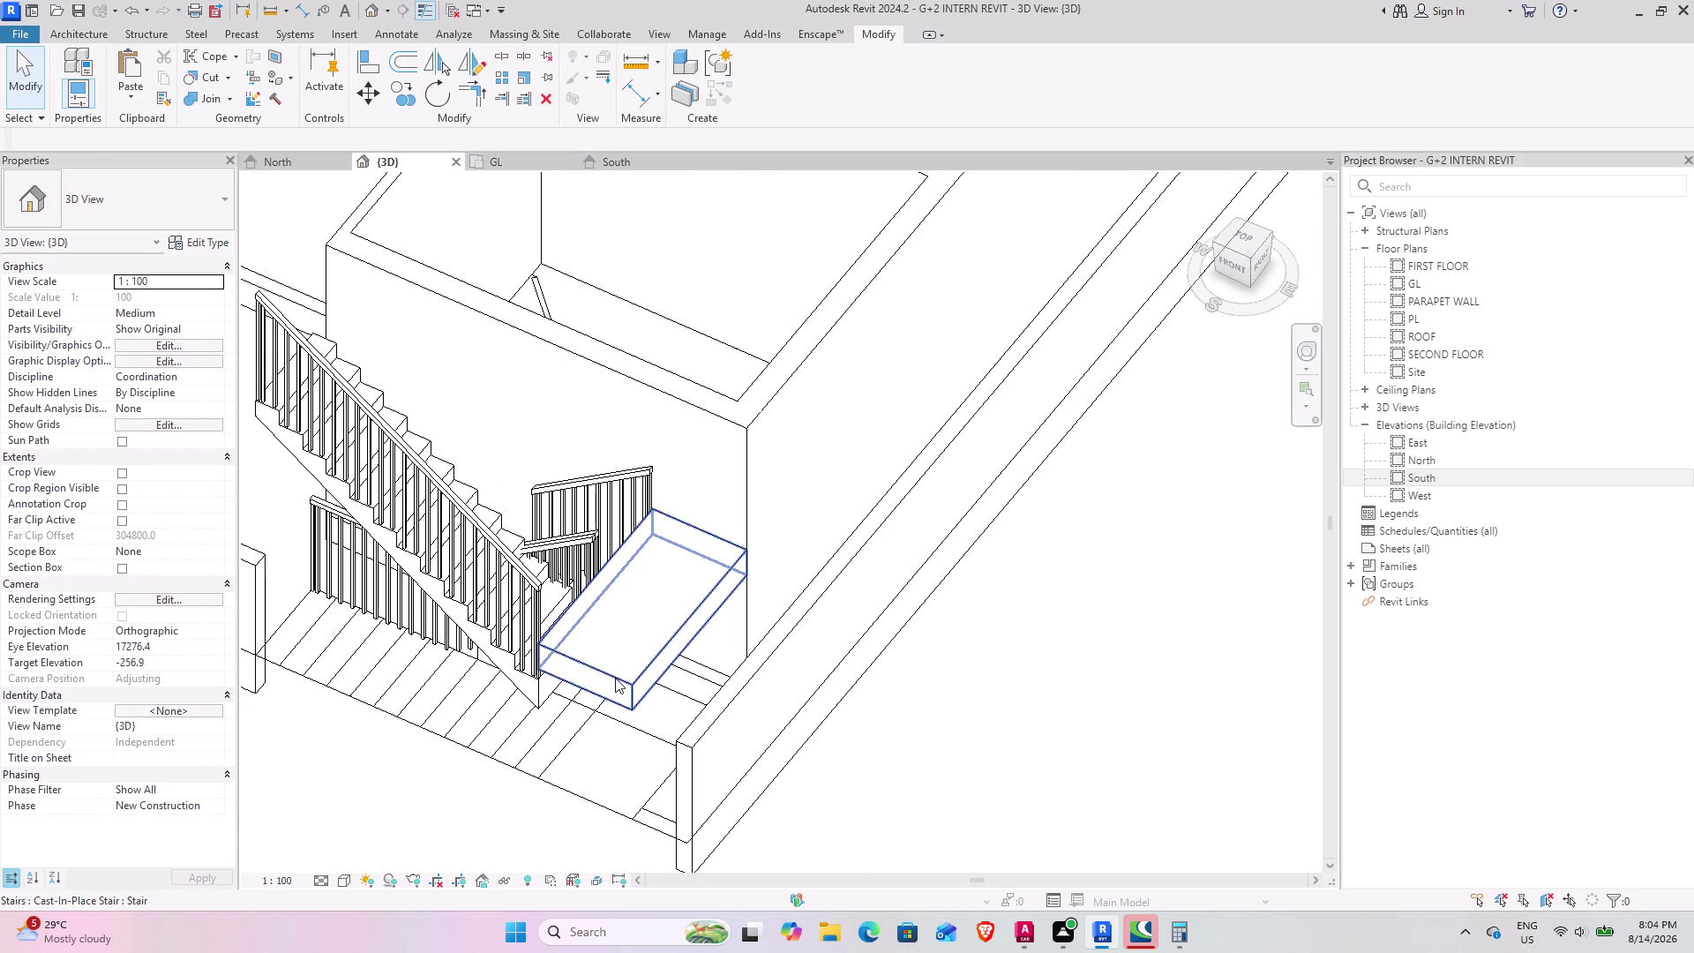
middle_drag(604, 676, 737, 409)
middle_drag(529, 617, 396, 656)
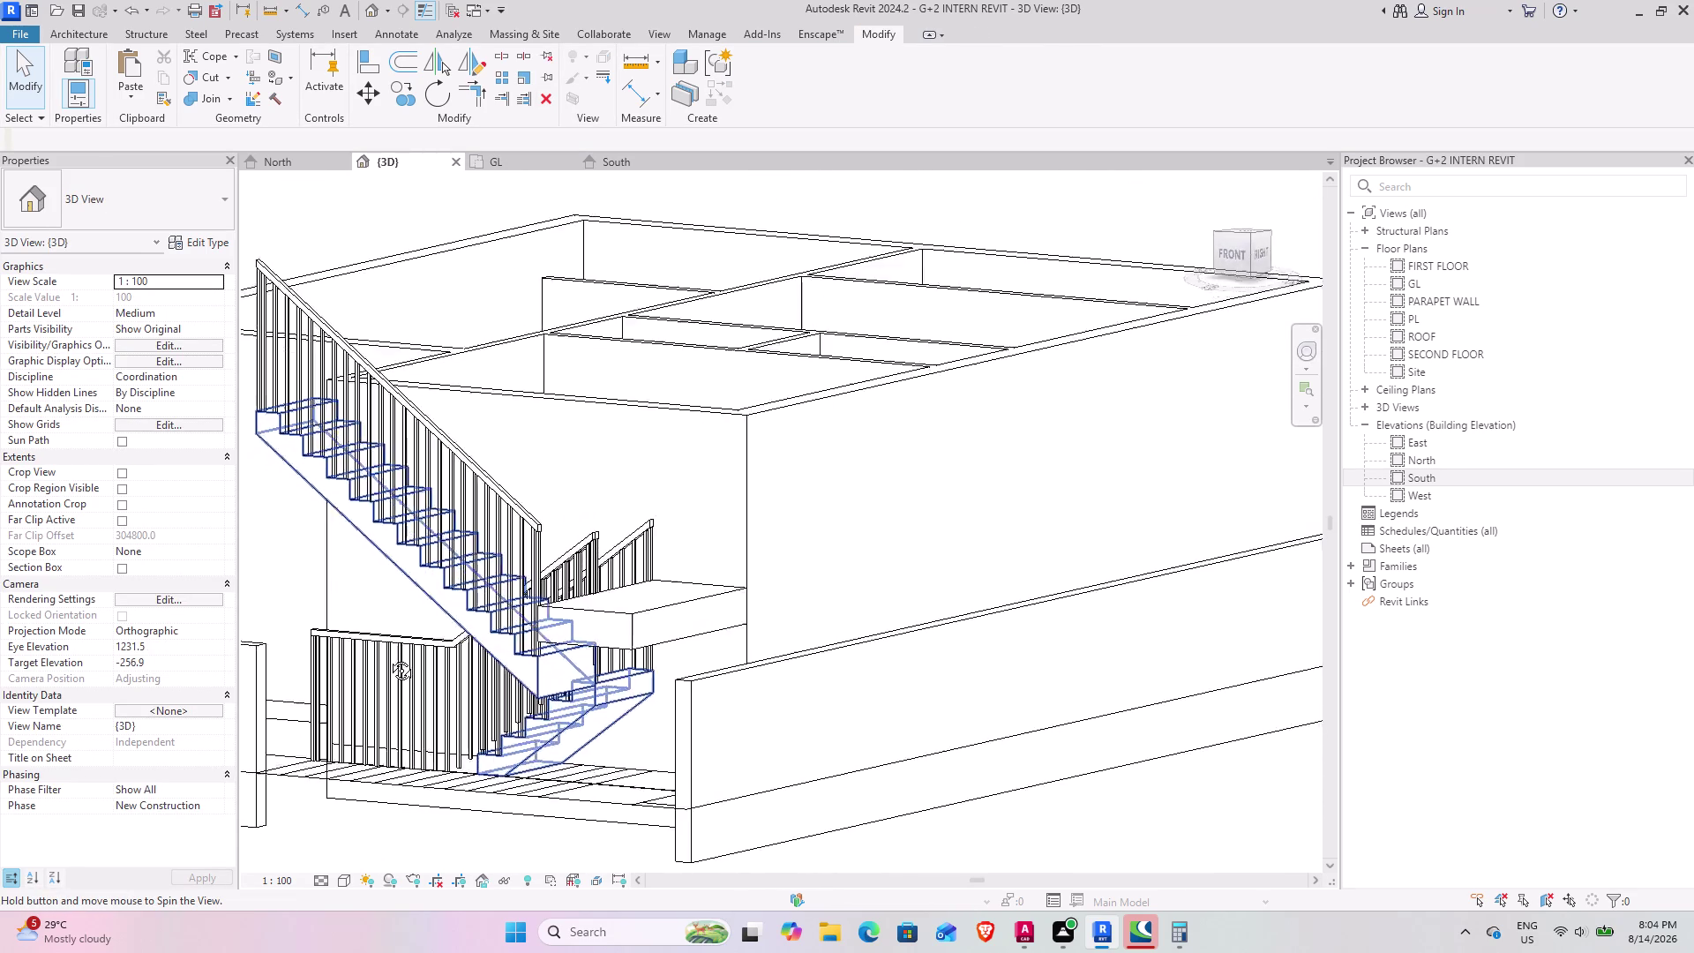
middle_drag(396, 656, 414, 590)
middle_drag(544, 665, 579, 712)
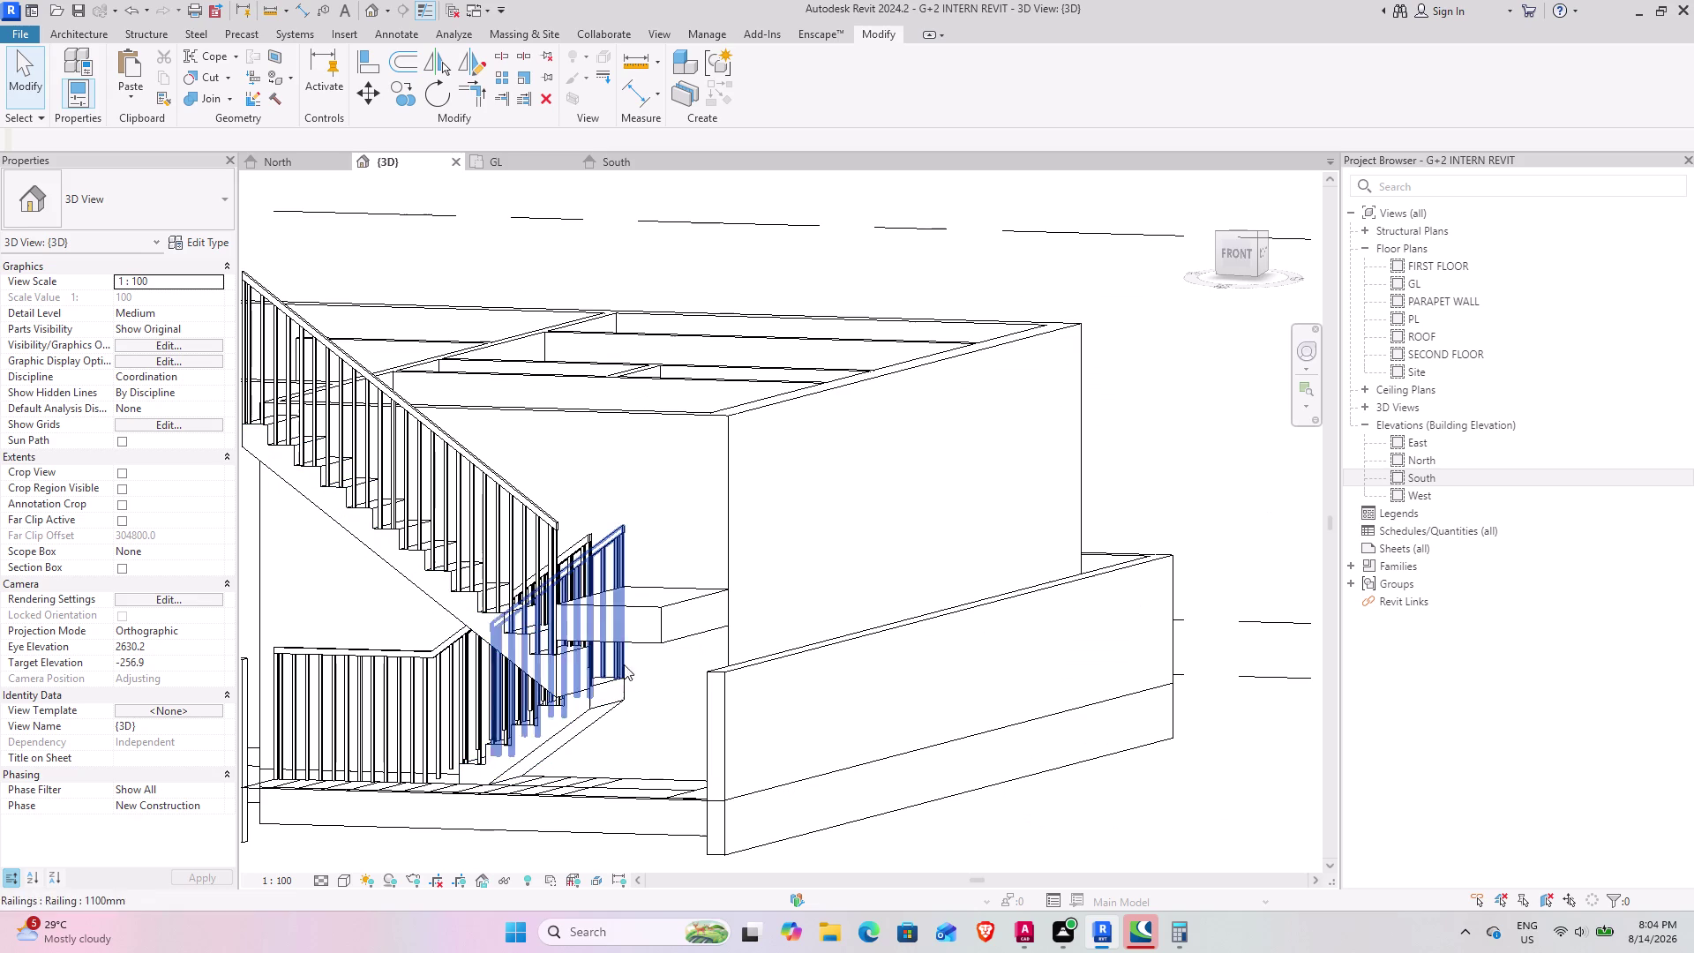
click(654, 643)
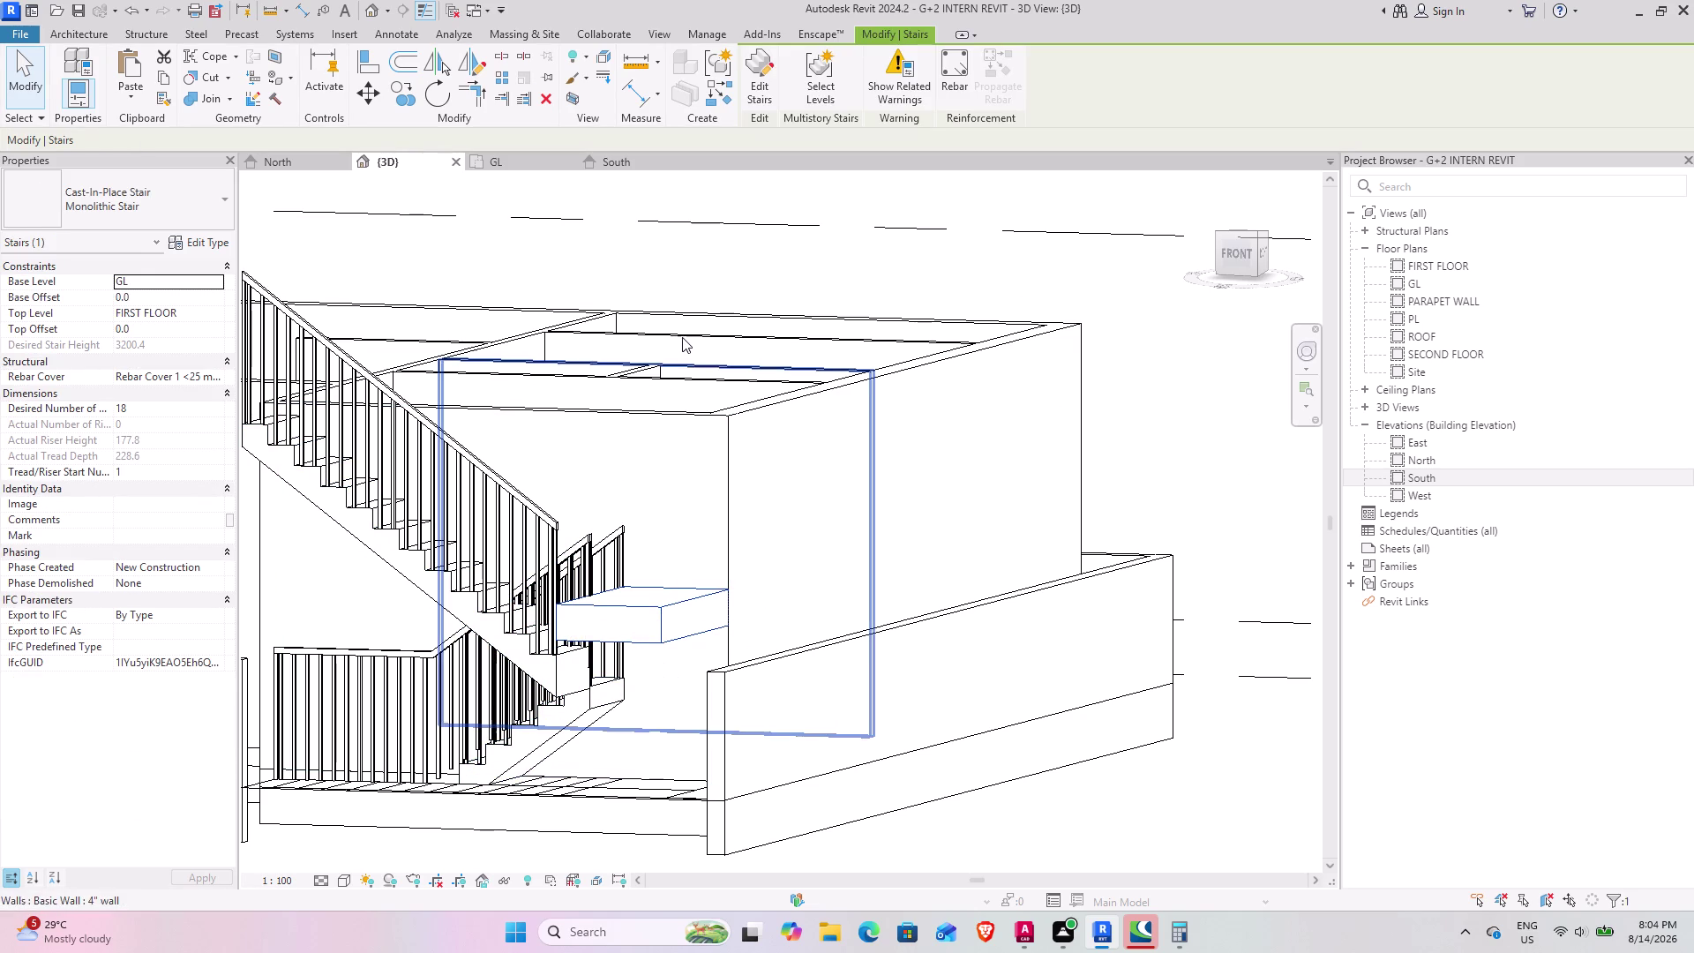
click(769, 96)
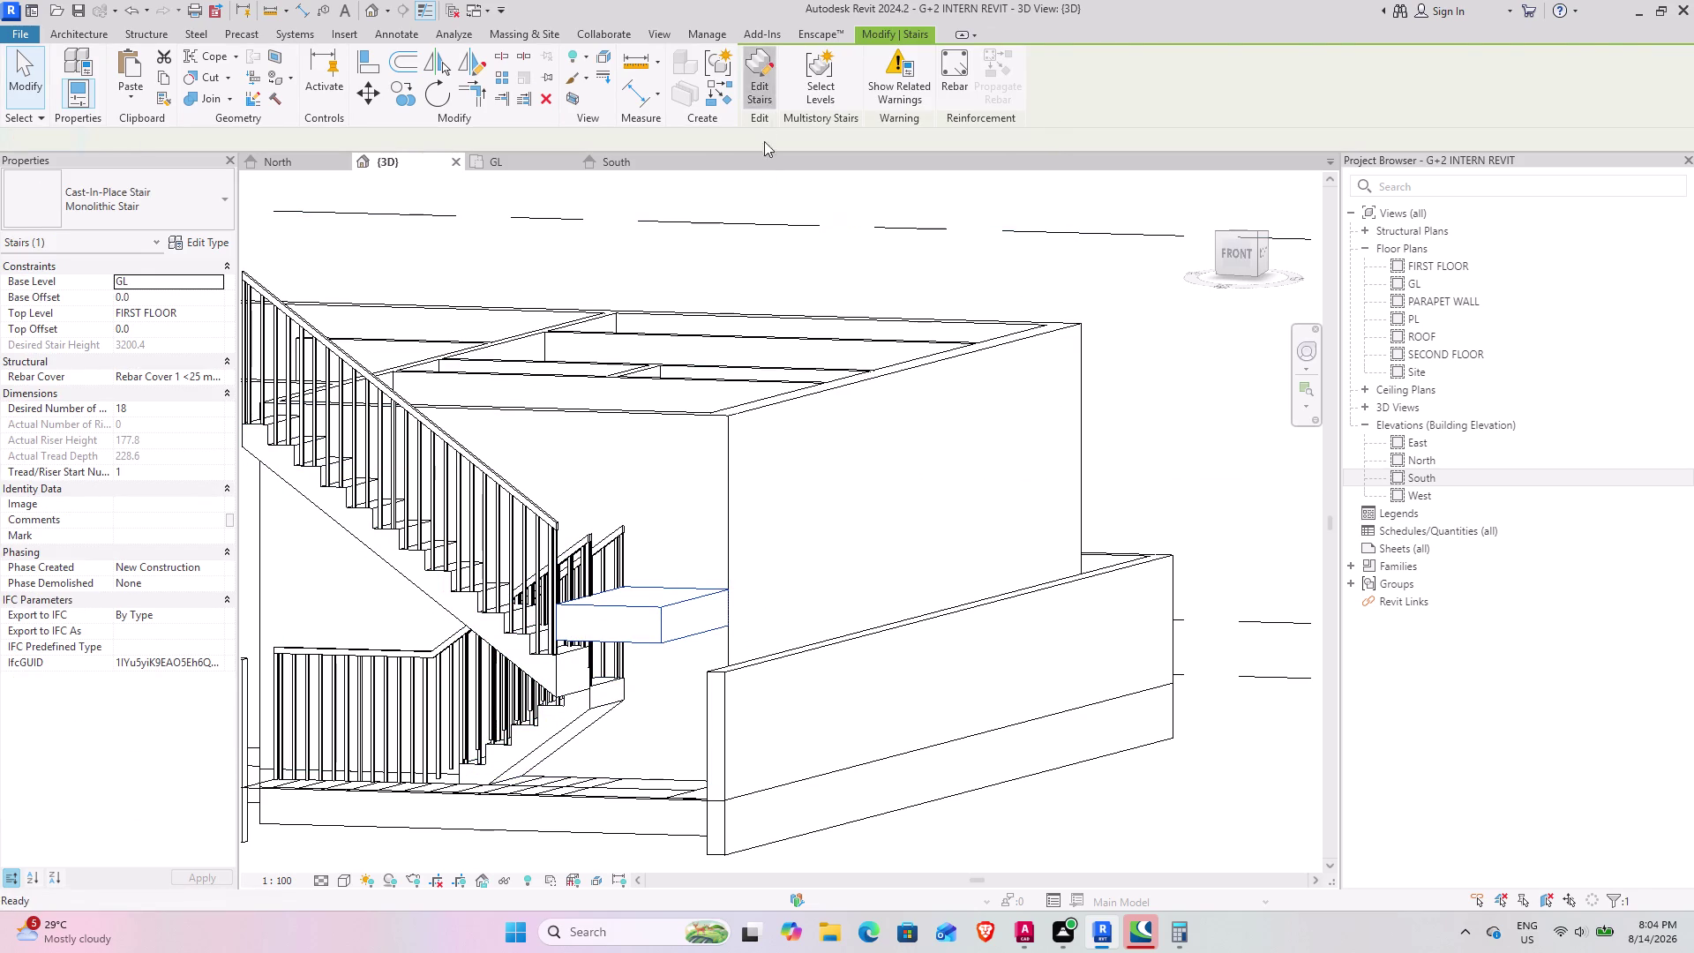
Zoom to the landing and start Align, using the lower run's top edge as reference.
middle_drag(597, 650, 595, 650)
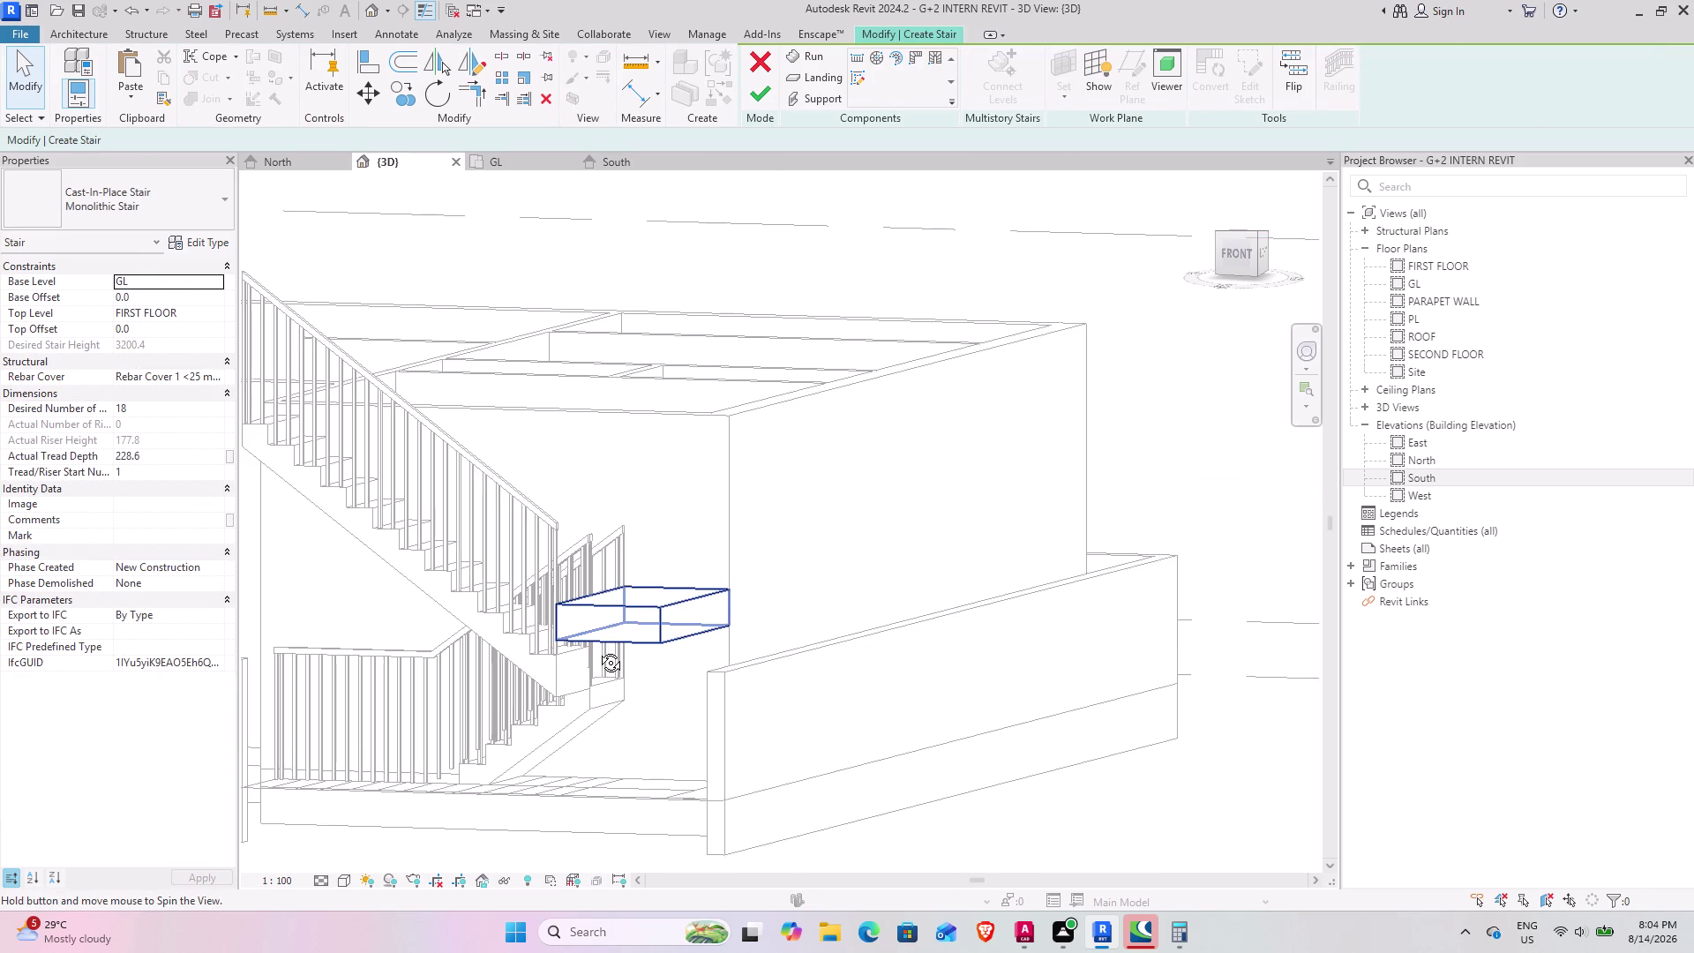
middle_drag(596, 650, 673, 610)
middle_drag(583, 642, 575, 664)
scroll(up, 3)
scroll(up, 3)
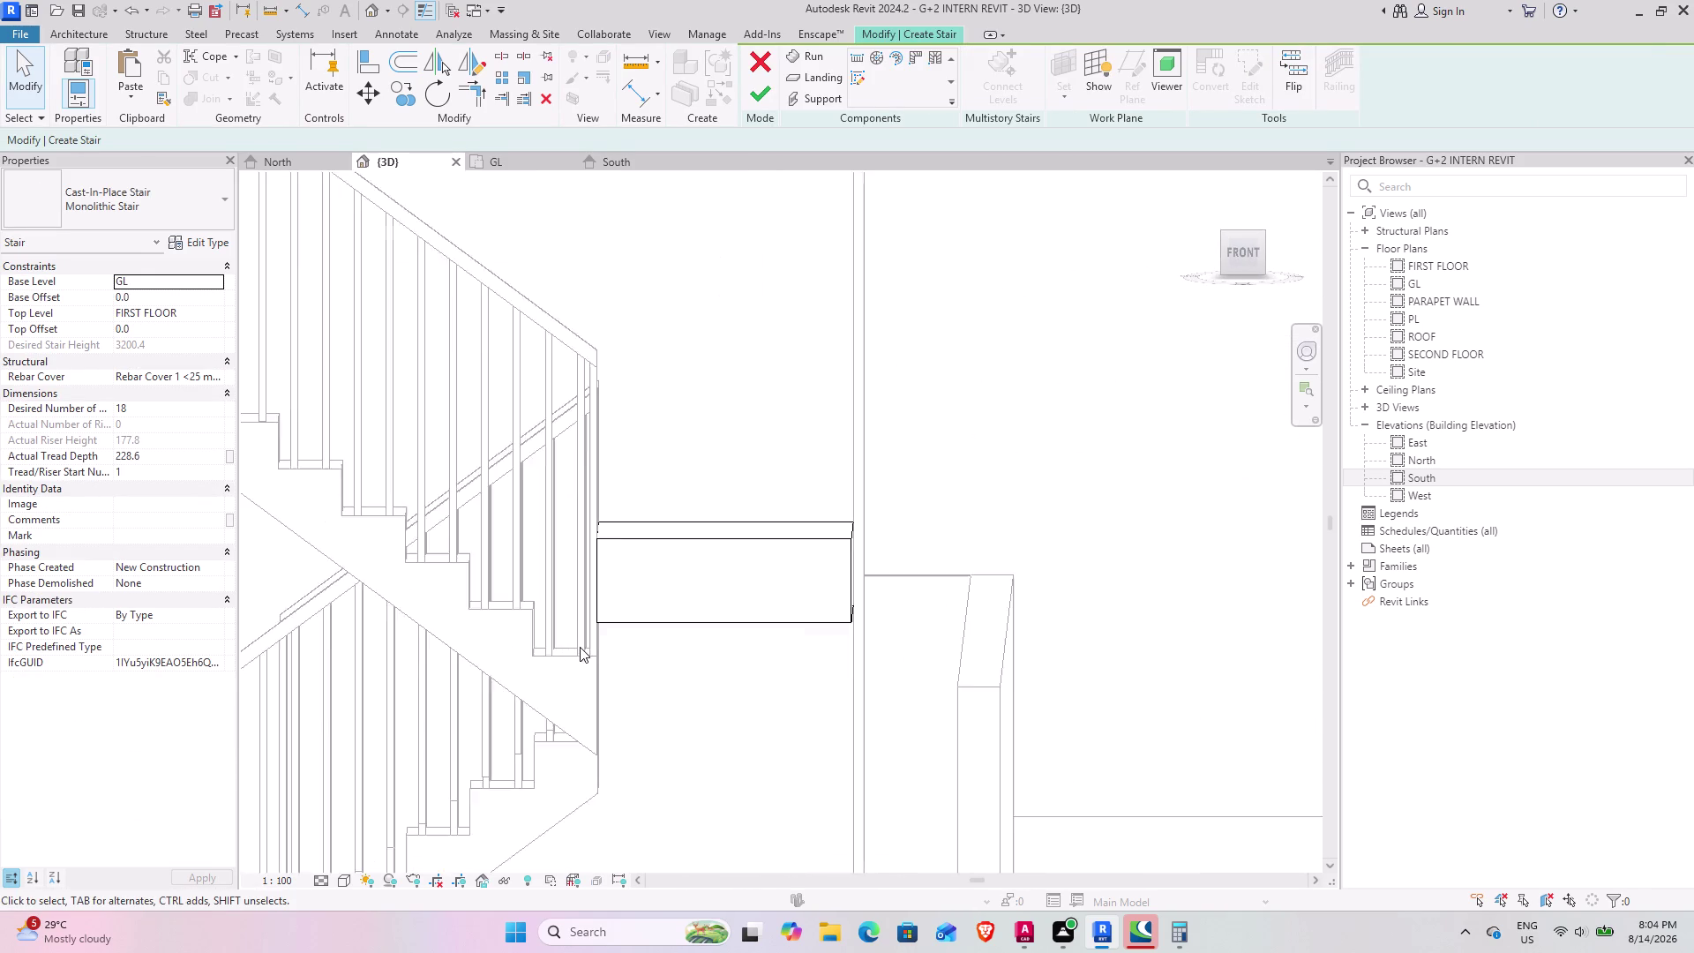
middle_drag(561, 646, 471, 625)
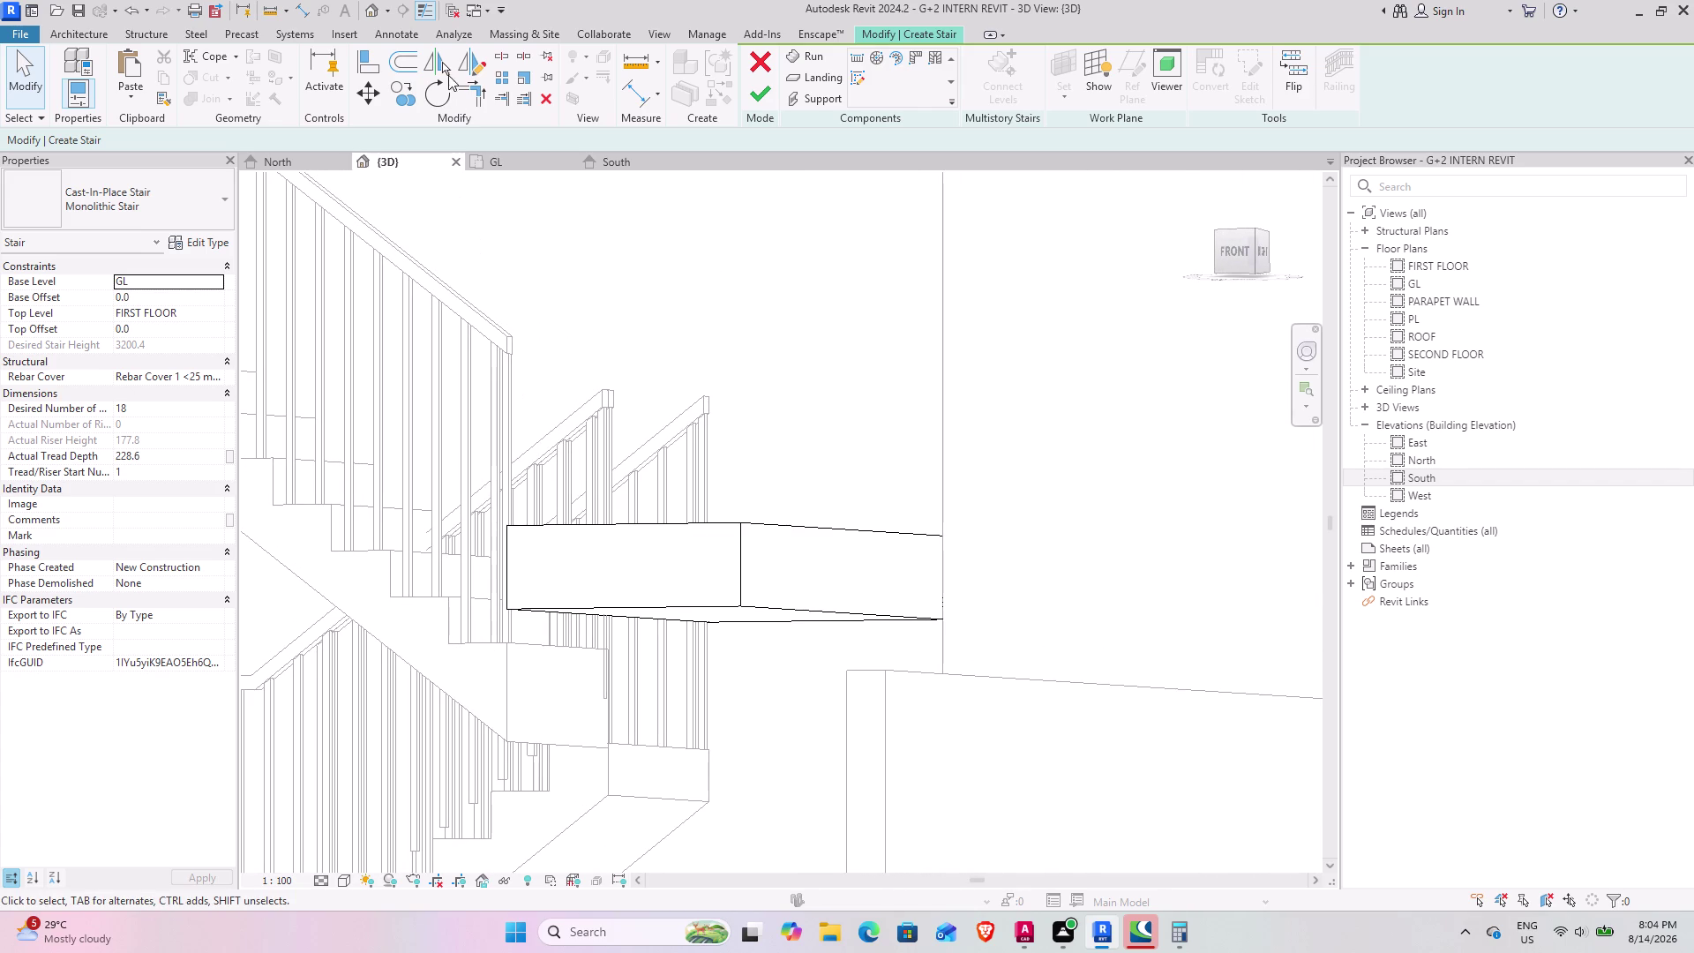
click(357, 60)
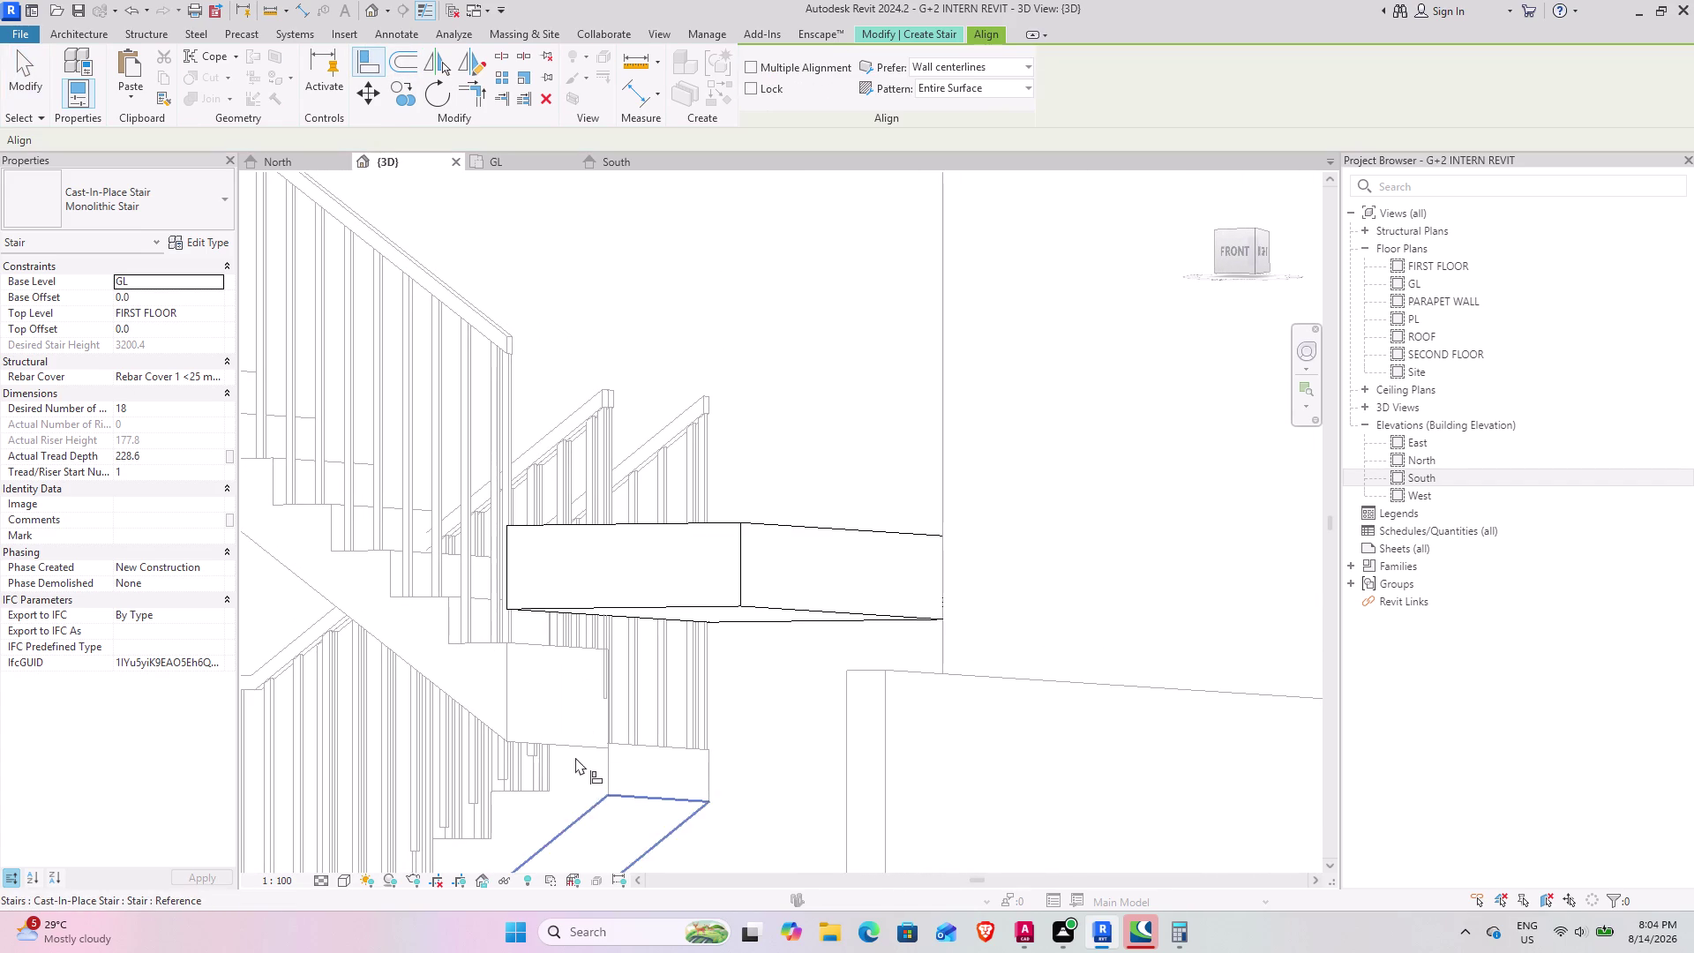
click(645, 794)
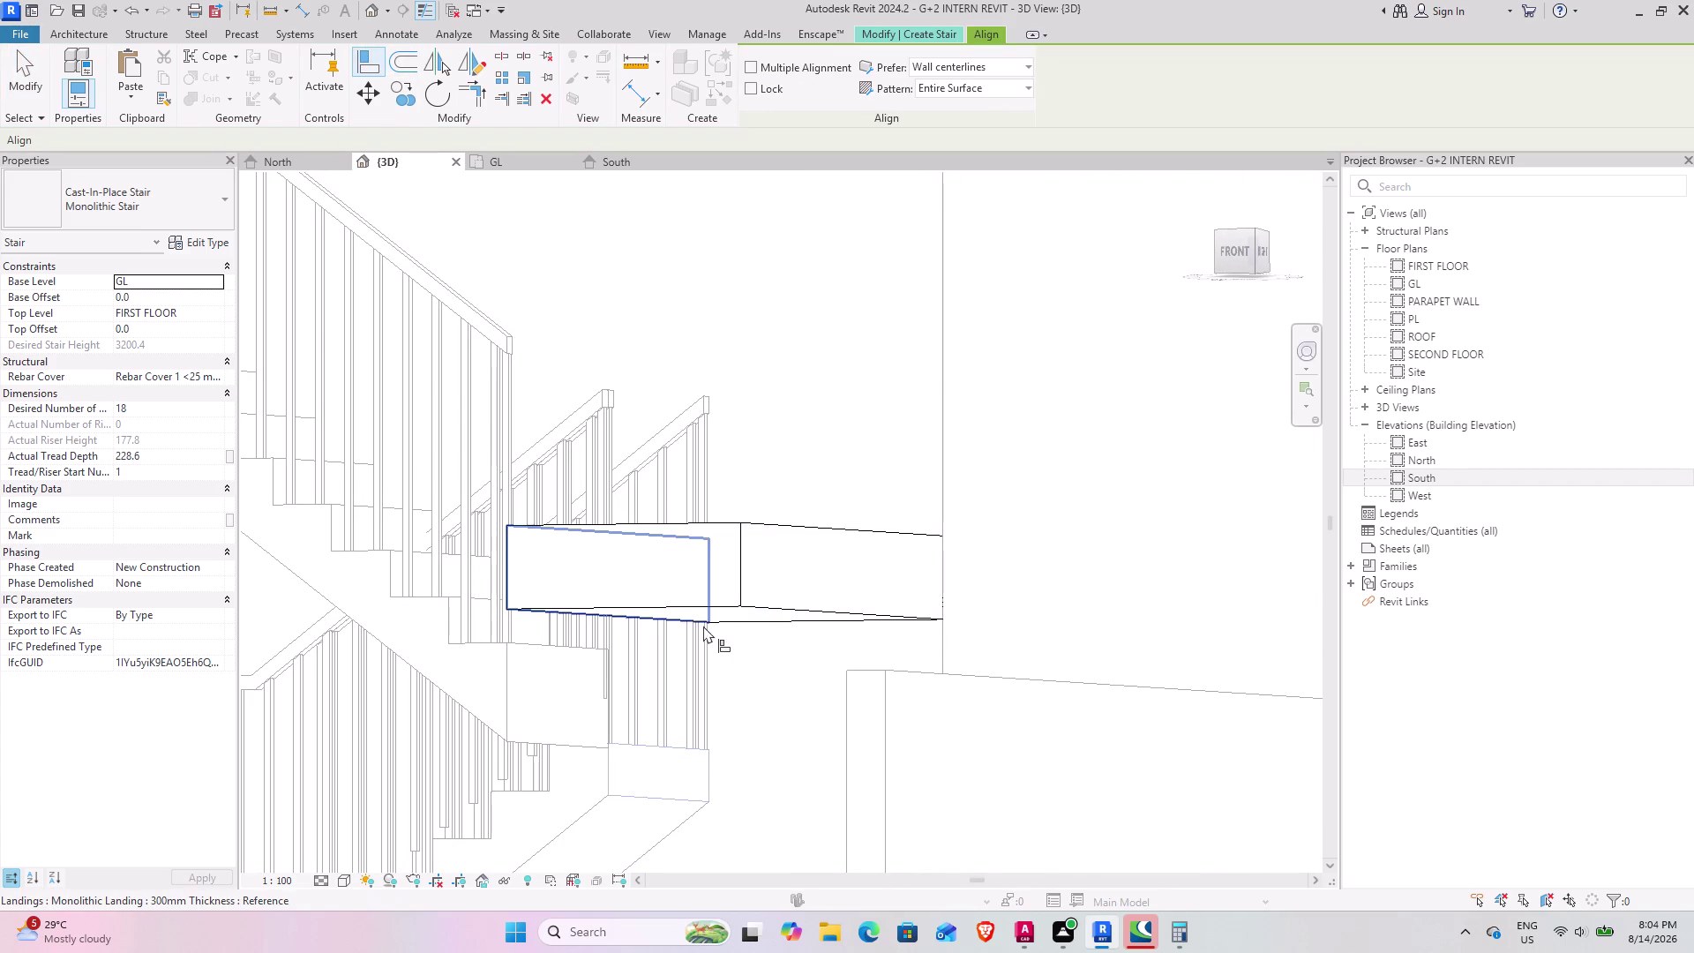
Cycle through the overlapping references and pick the landing face to align.
click(679, 620)
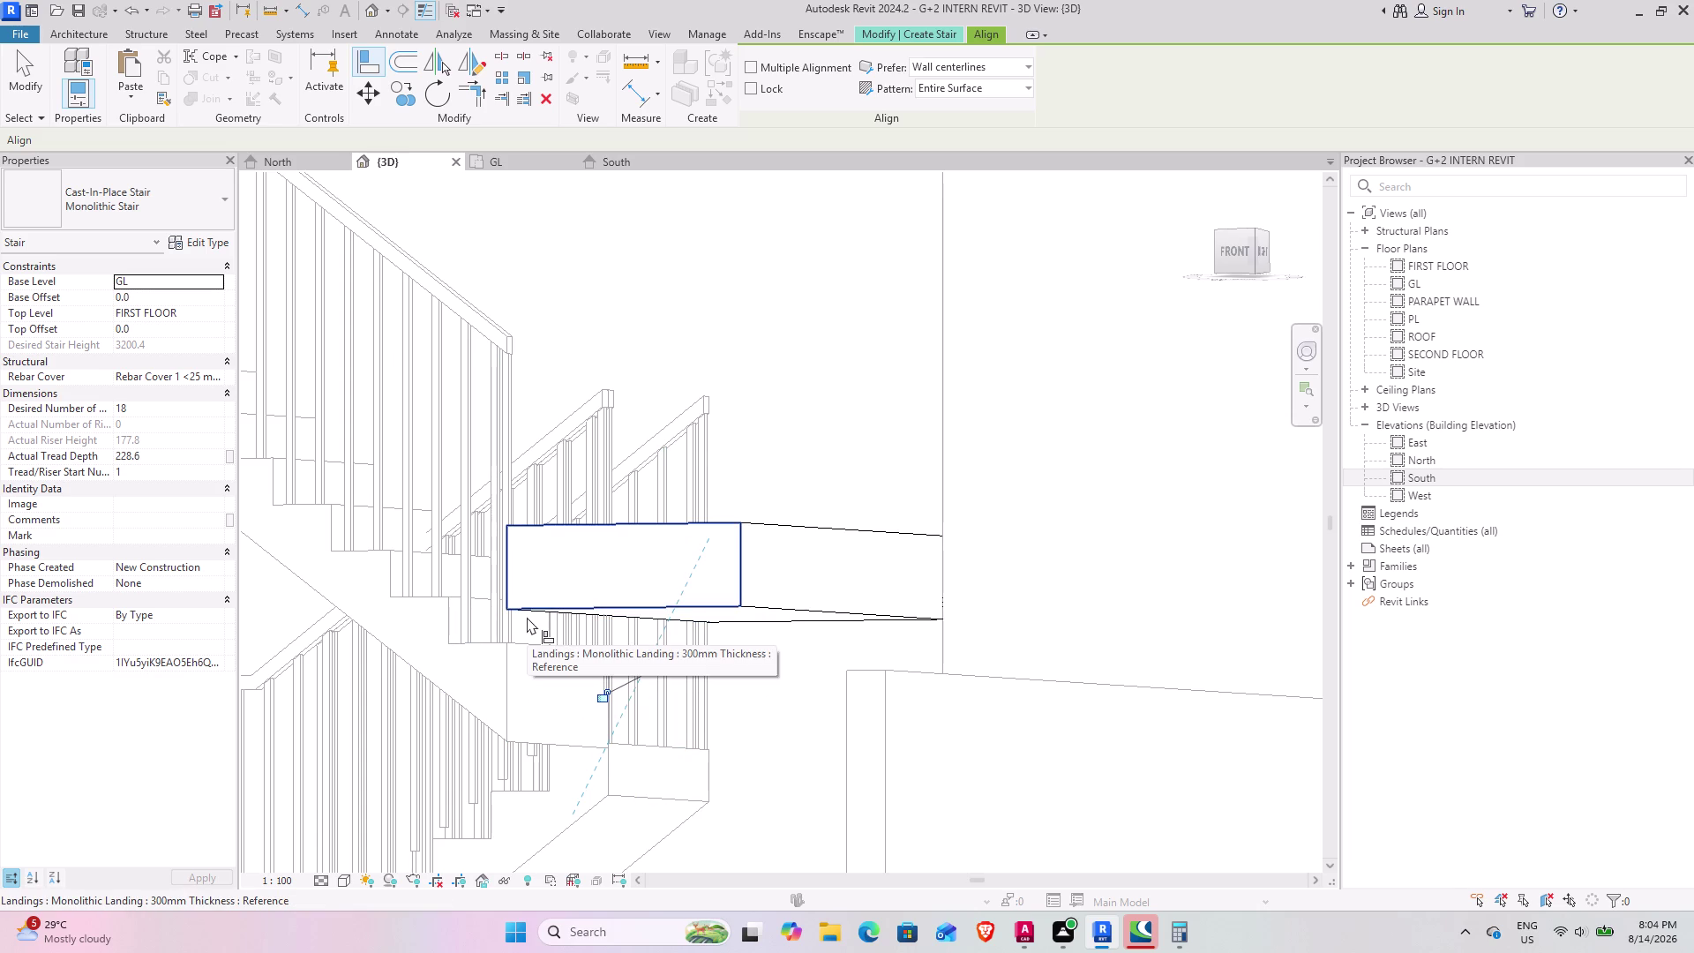
key(Escape)
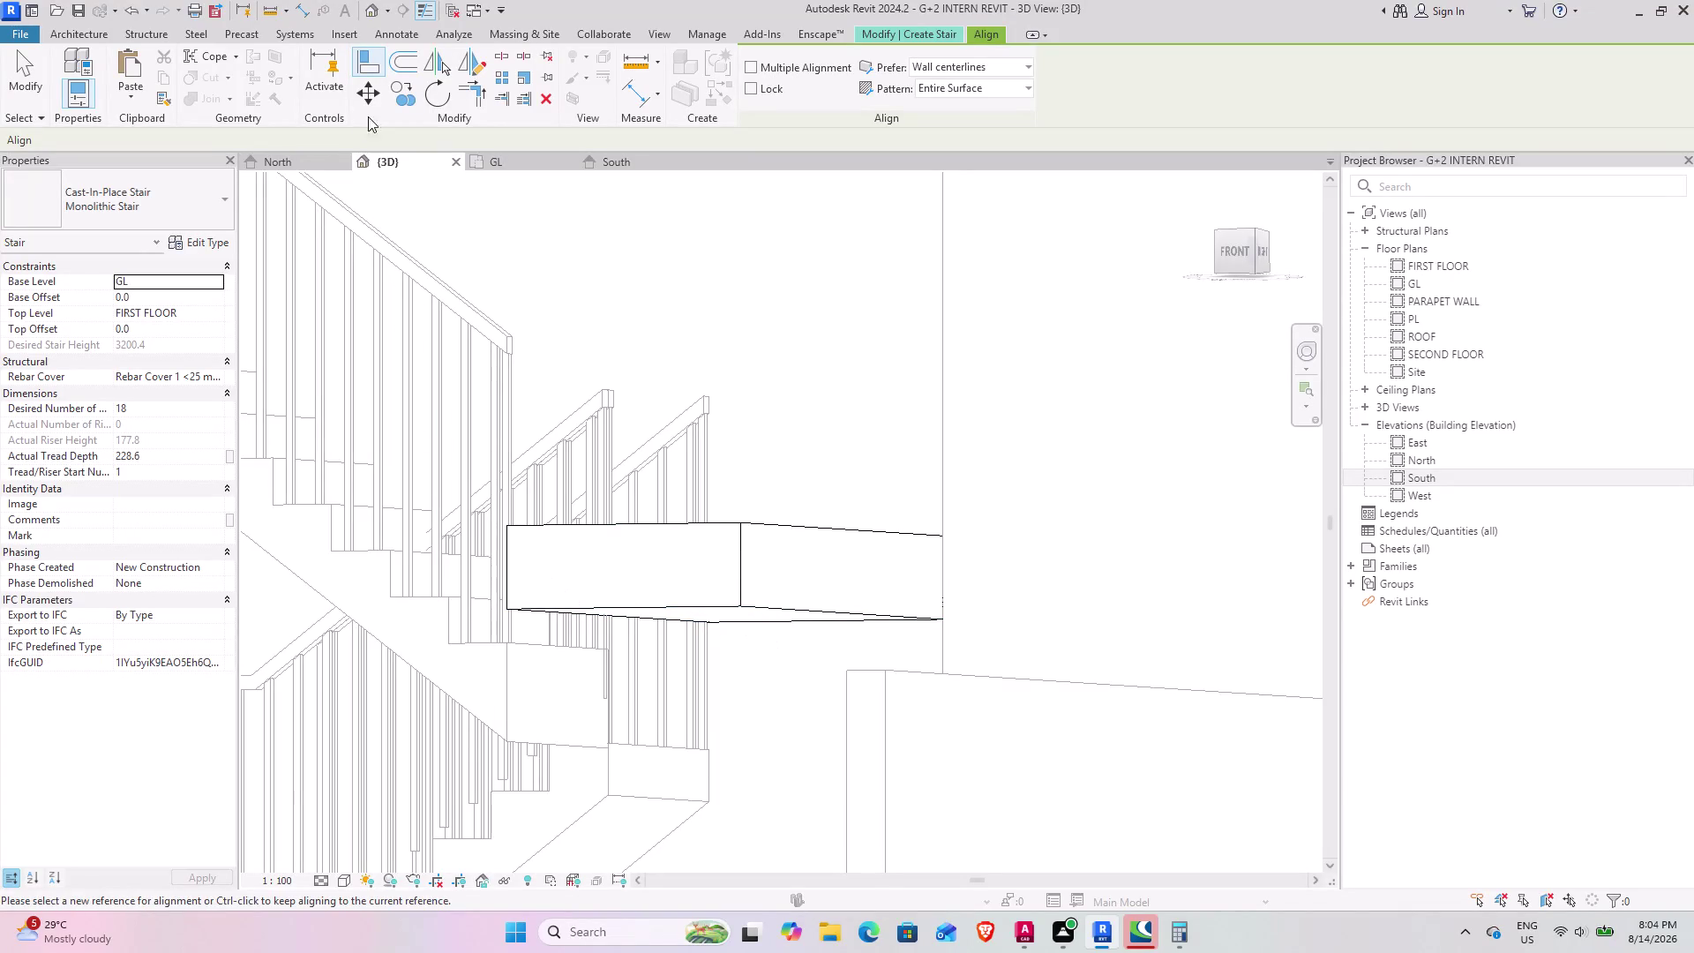
click(638, 526)
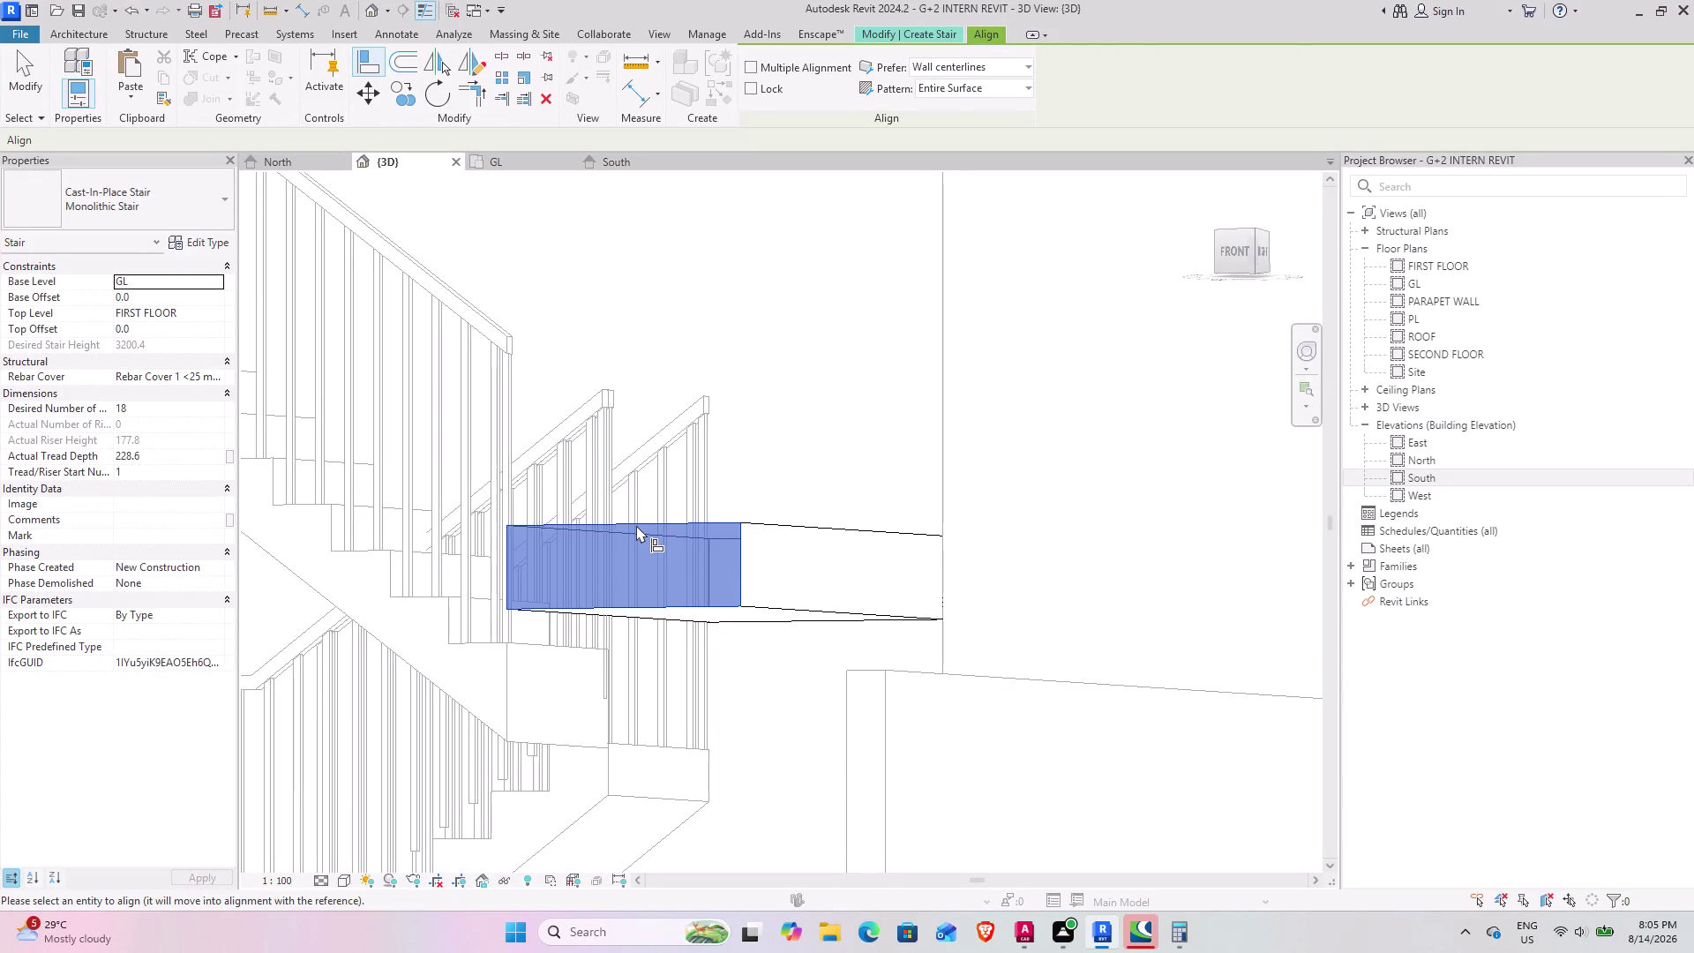
key(Escape)
key(Escape)
click(630, 522)
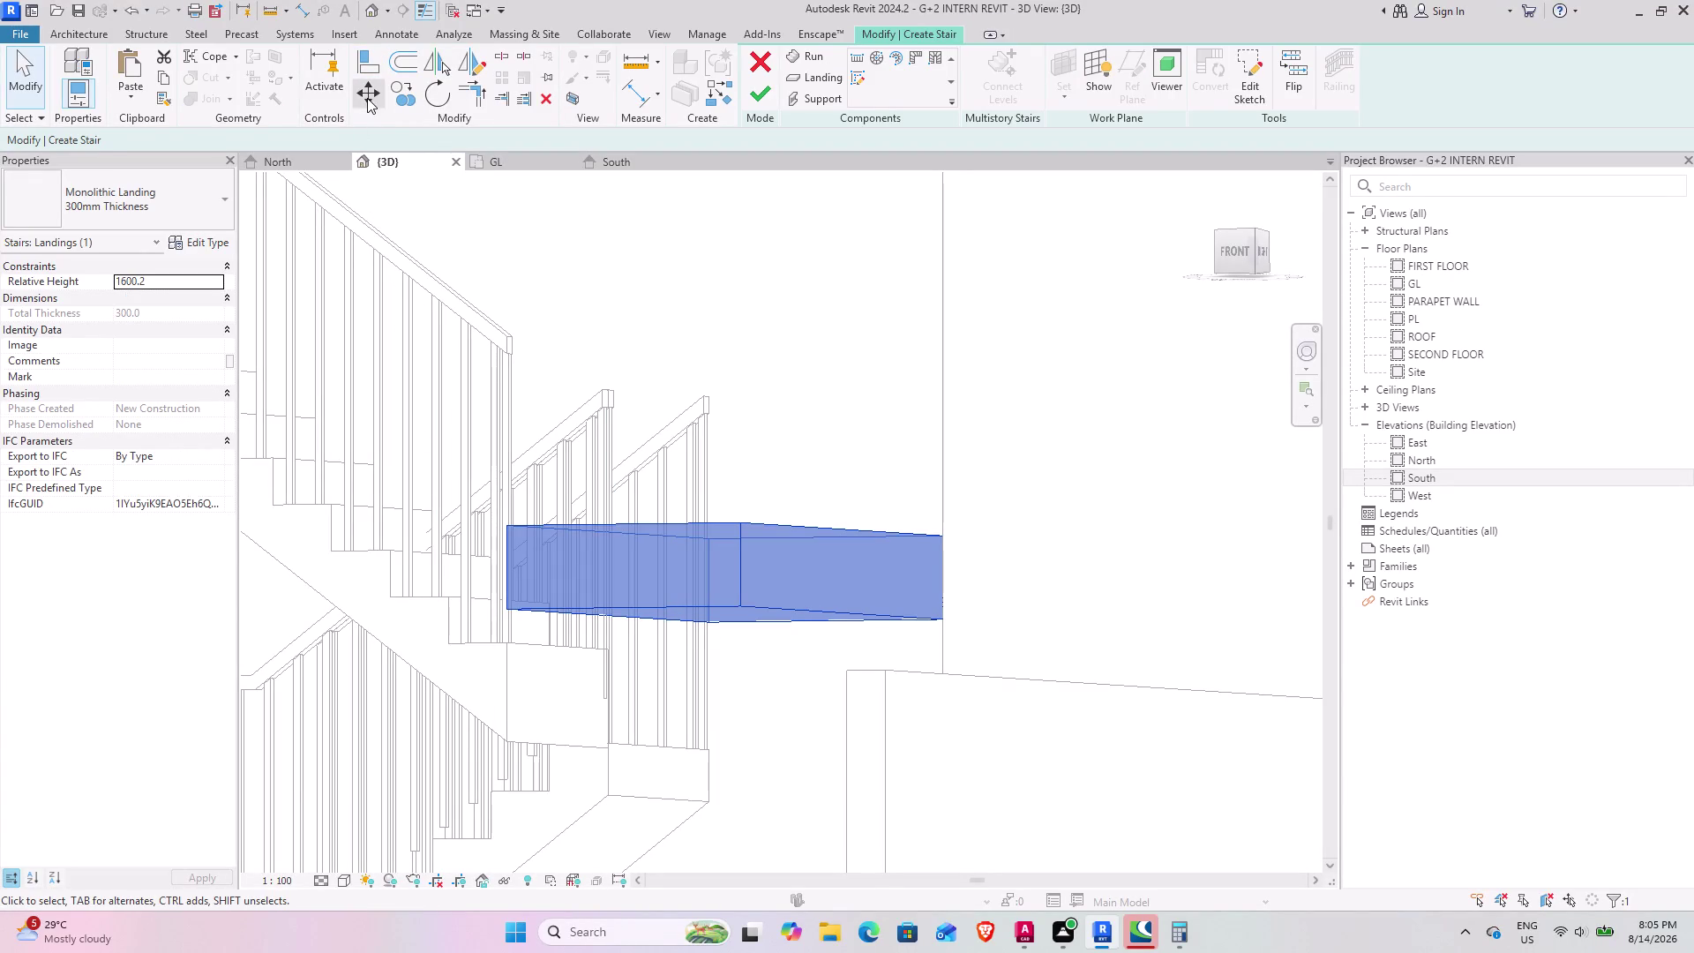
Move the landing lower, then inspect it from above, below, front and side.
click(367, 98)
click(505, 602)
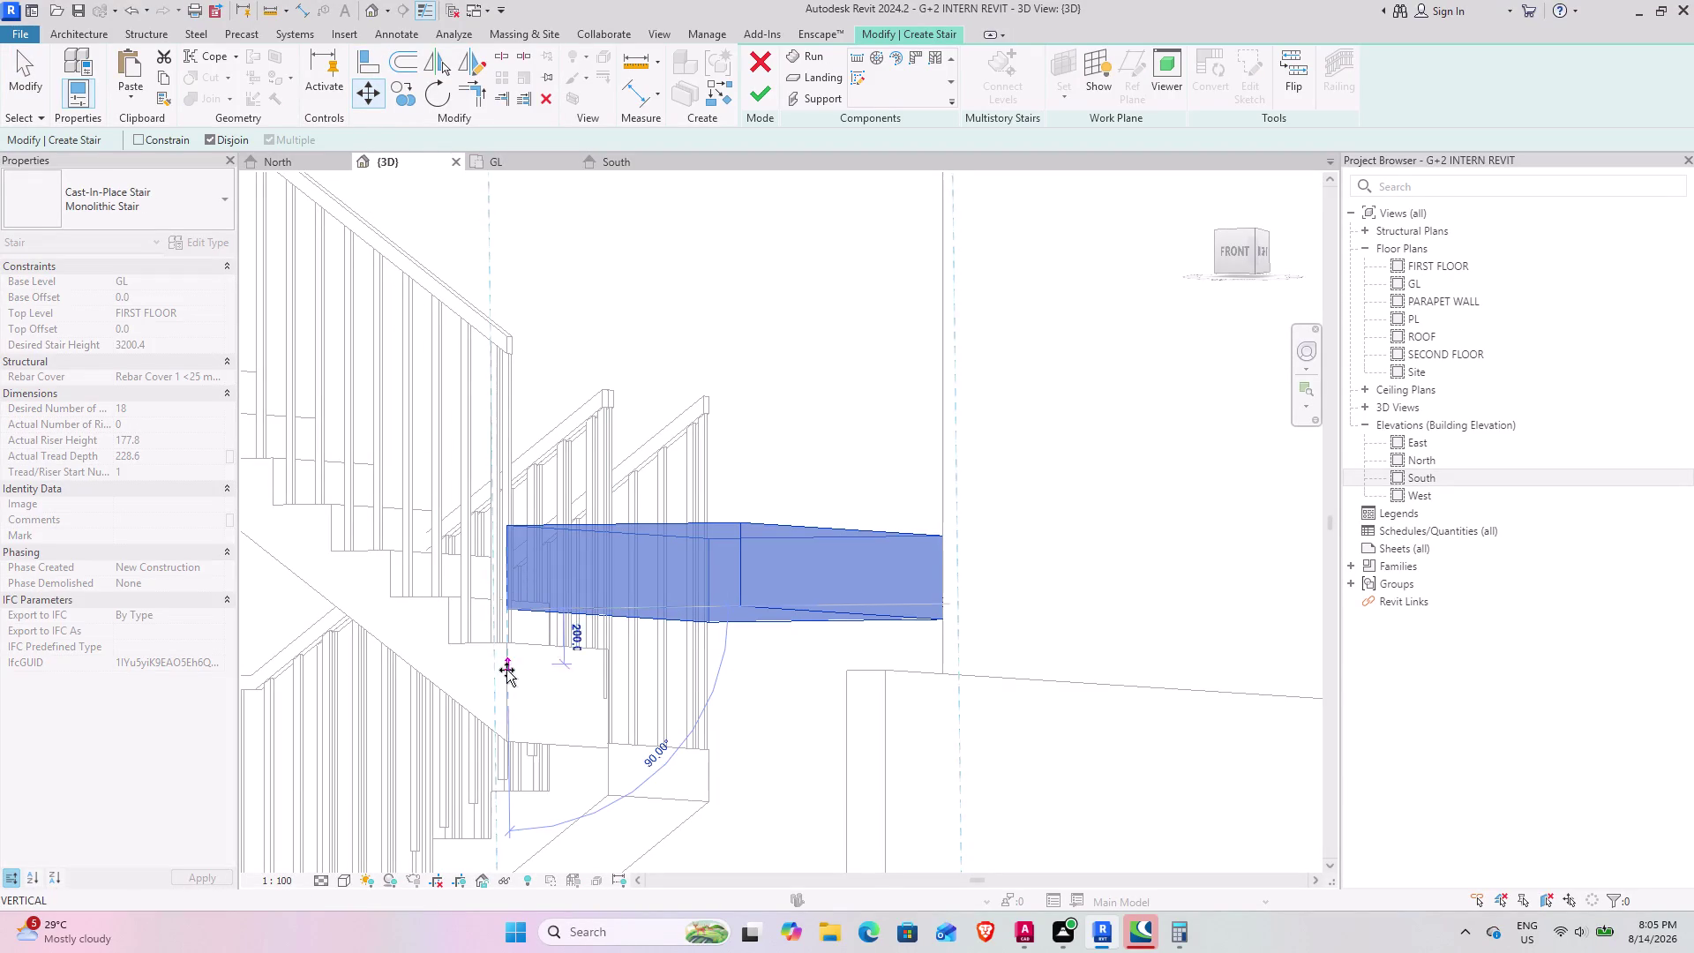
click(506, 742)
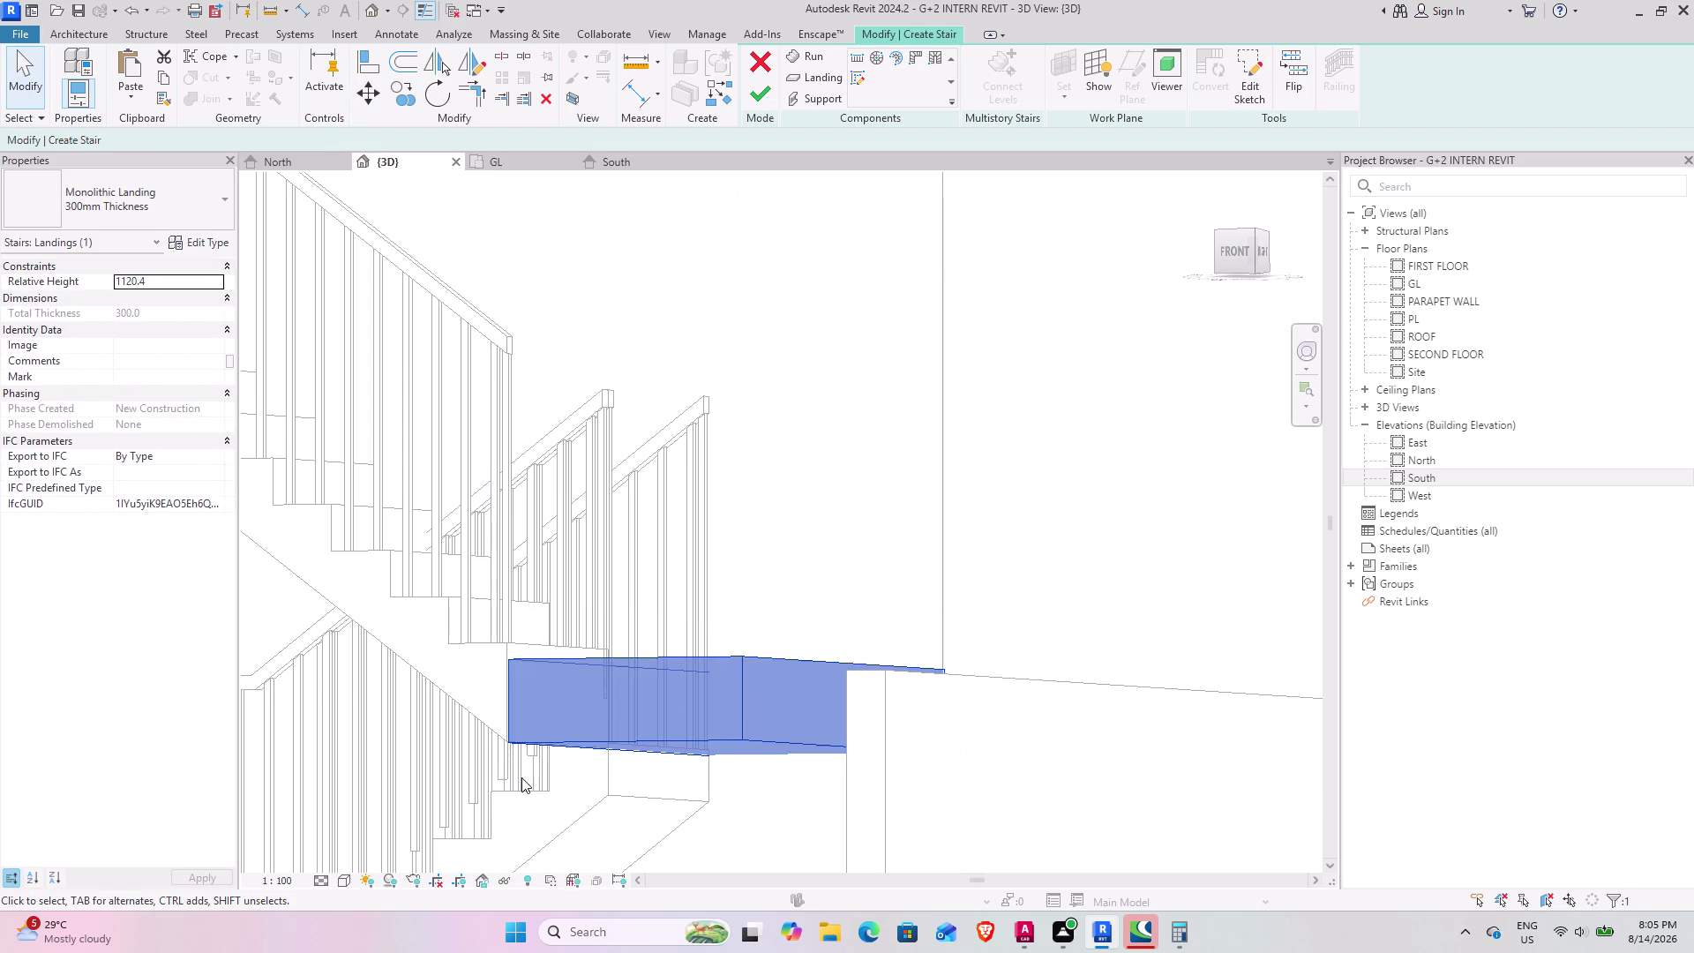
scroll(down, 3)
middle_drag(586, 766, 628, 814)
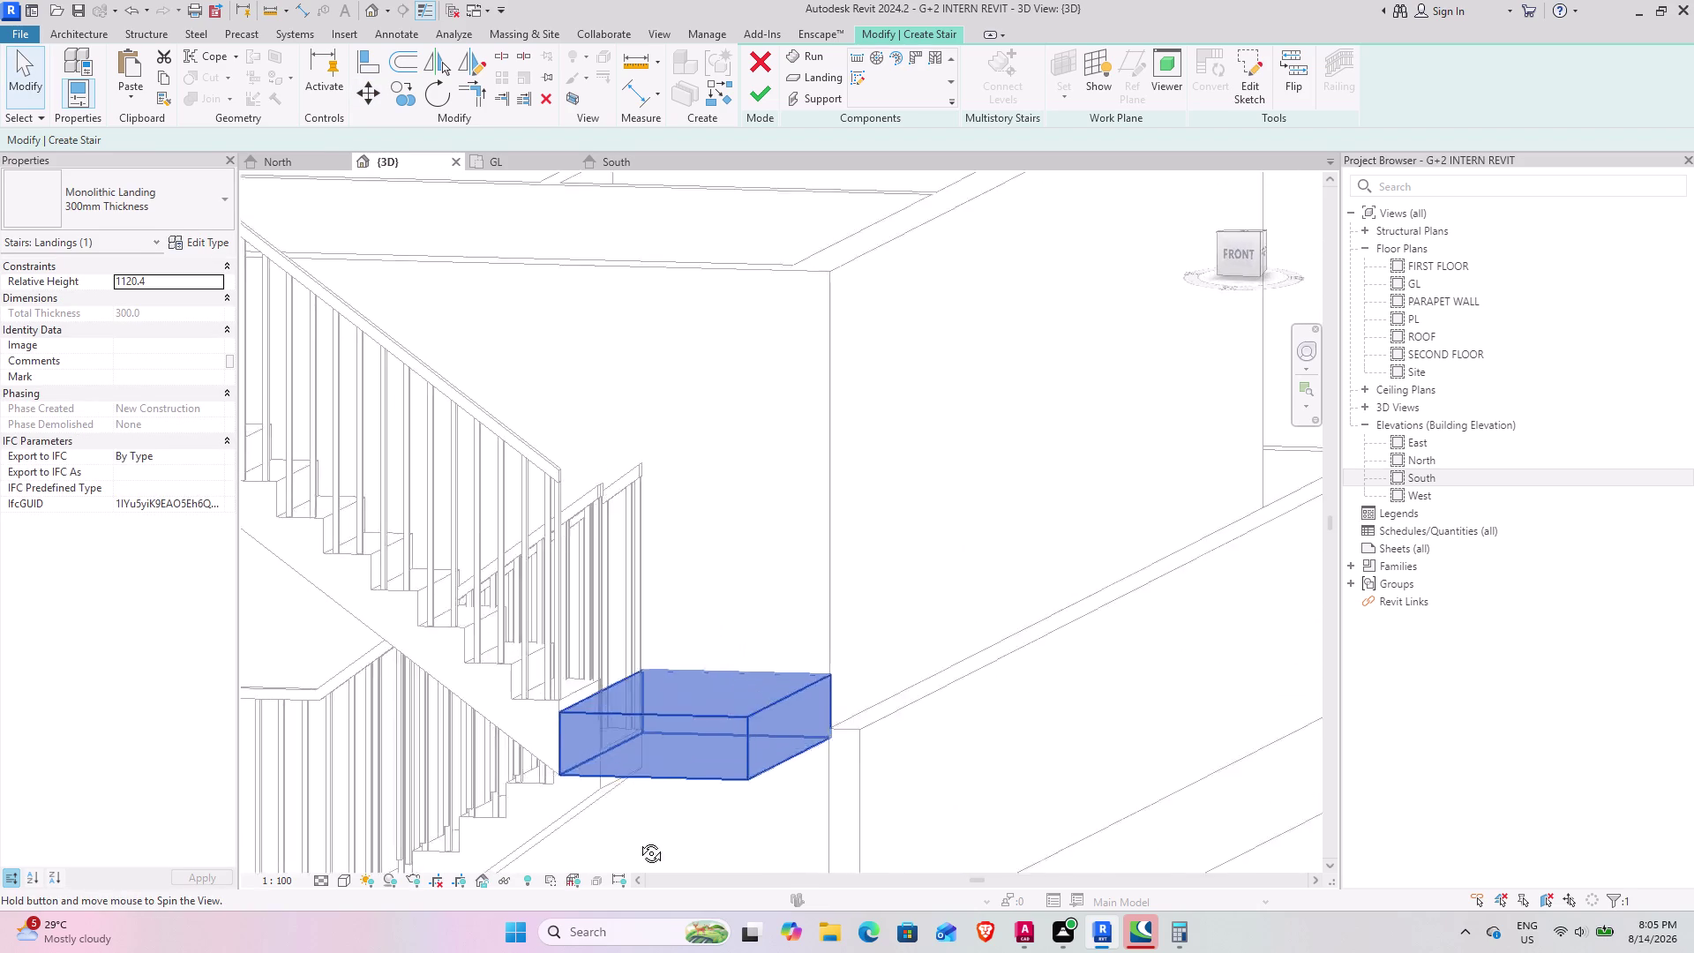
middle_drag(628, 815, 645, 879)
middle_drag(595, 830, 418, 858)
middle_drag(557, 771, 588, 757)
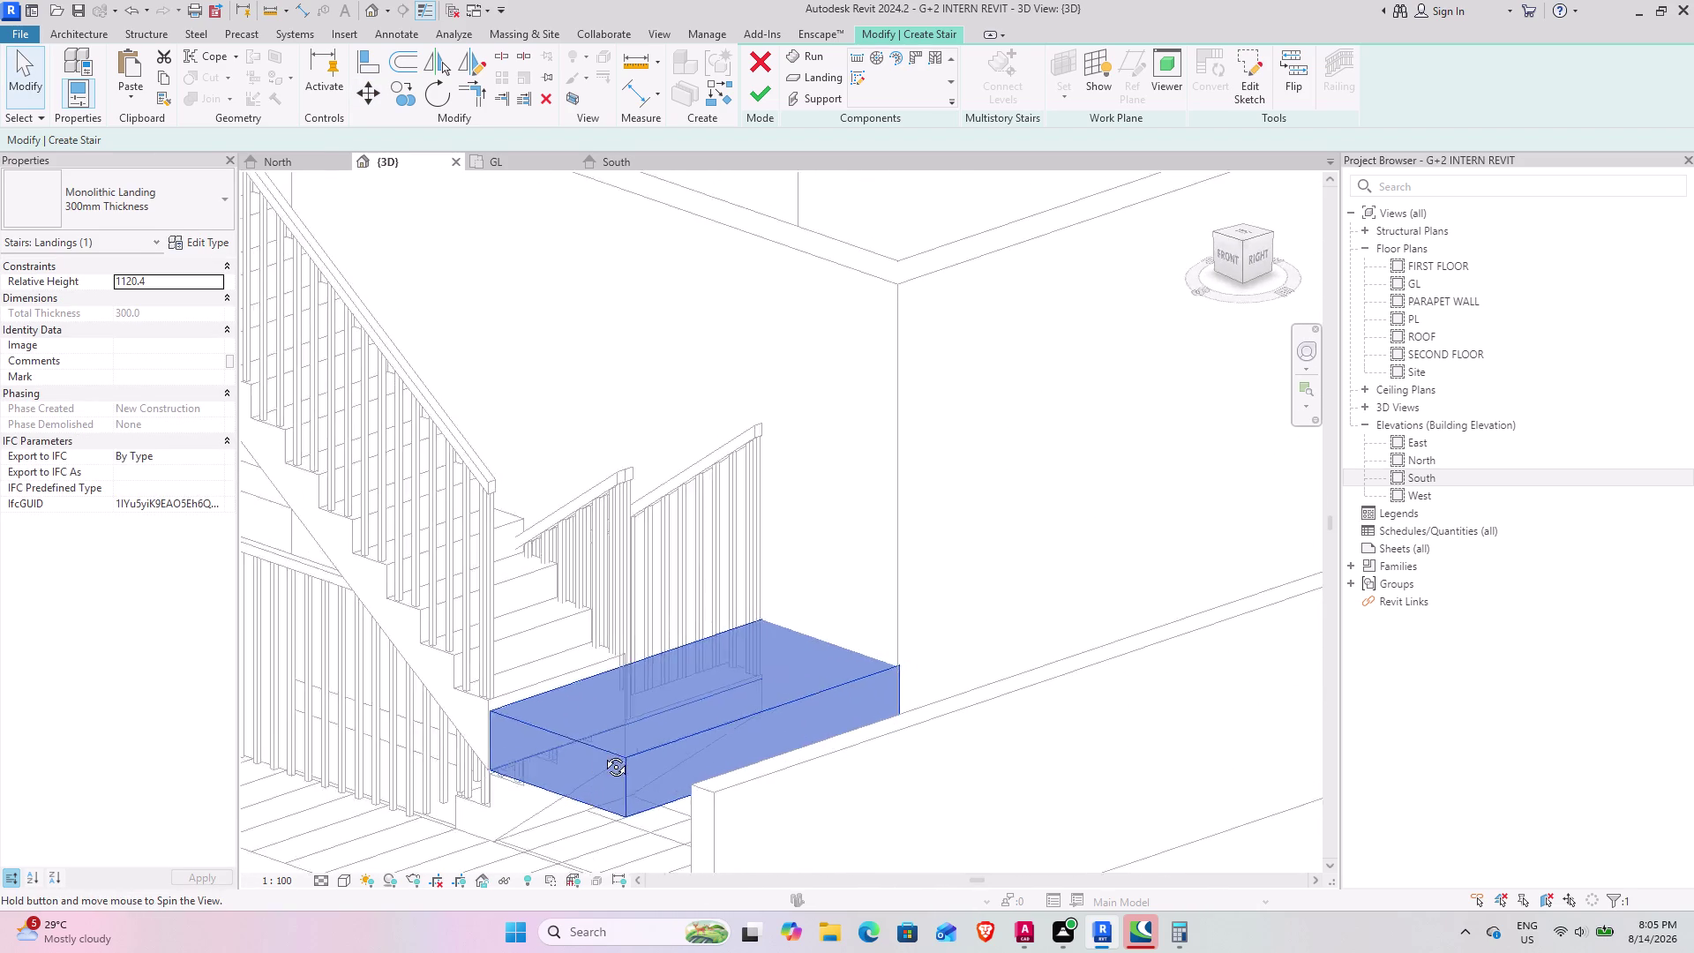
middle_drag(589, 757, 1054, 577)
middle_drag(790, 692, 902, 923)
scroll(up, 3)
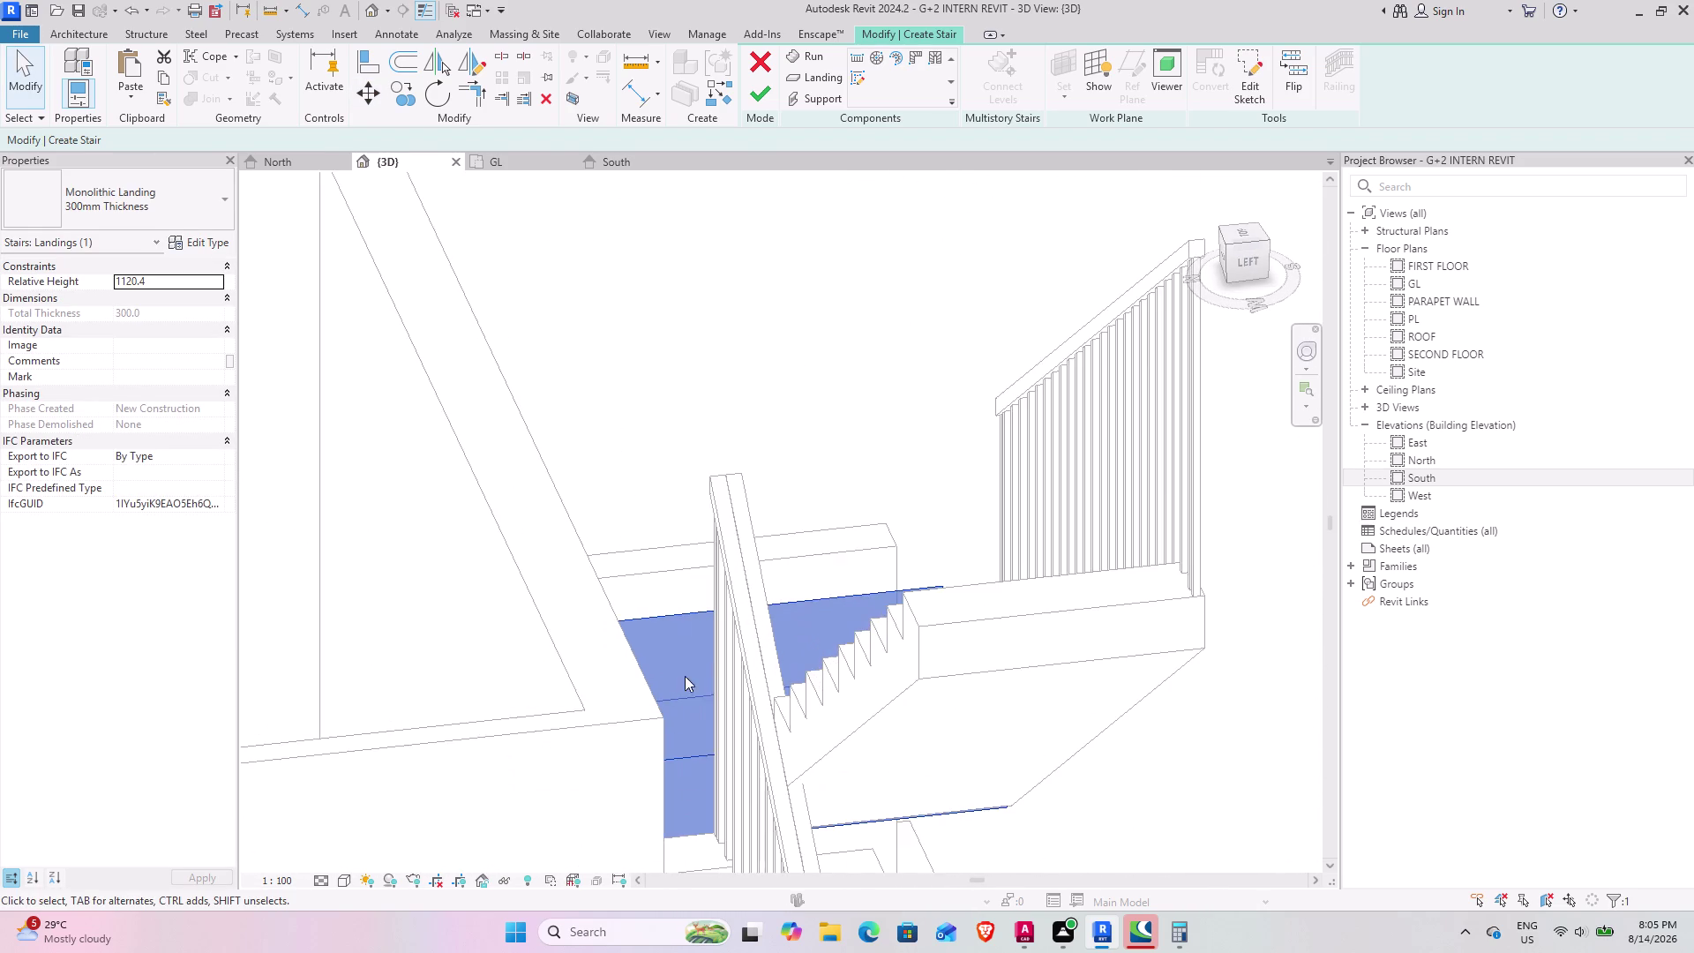
middle_drag(673, 678, 622, 860)
scroll(up, 3)
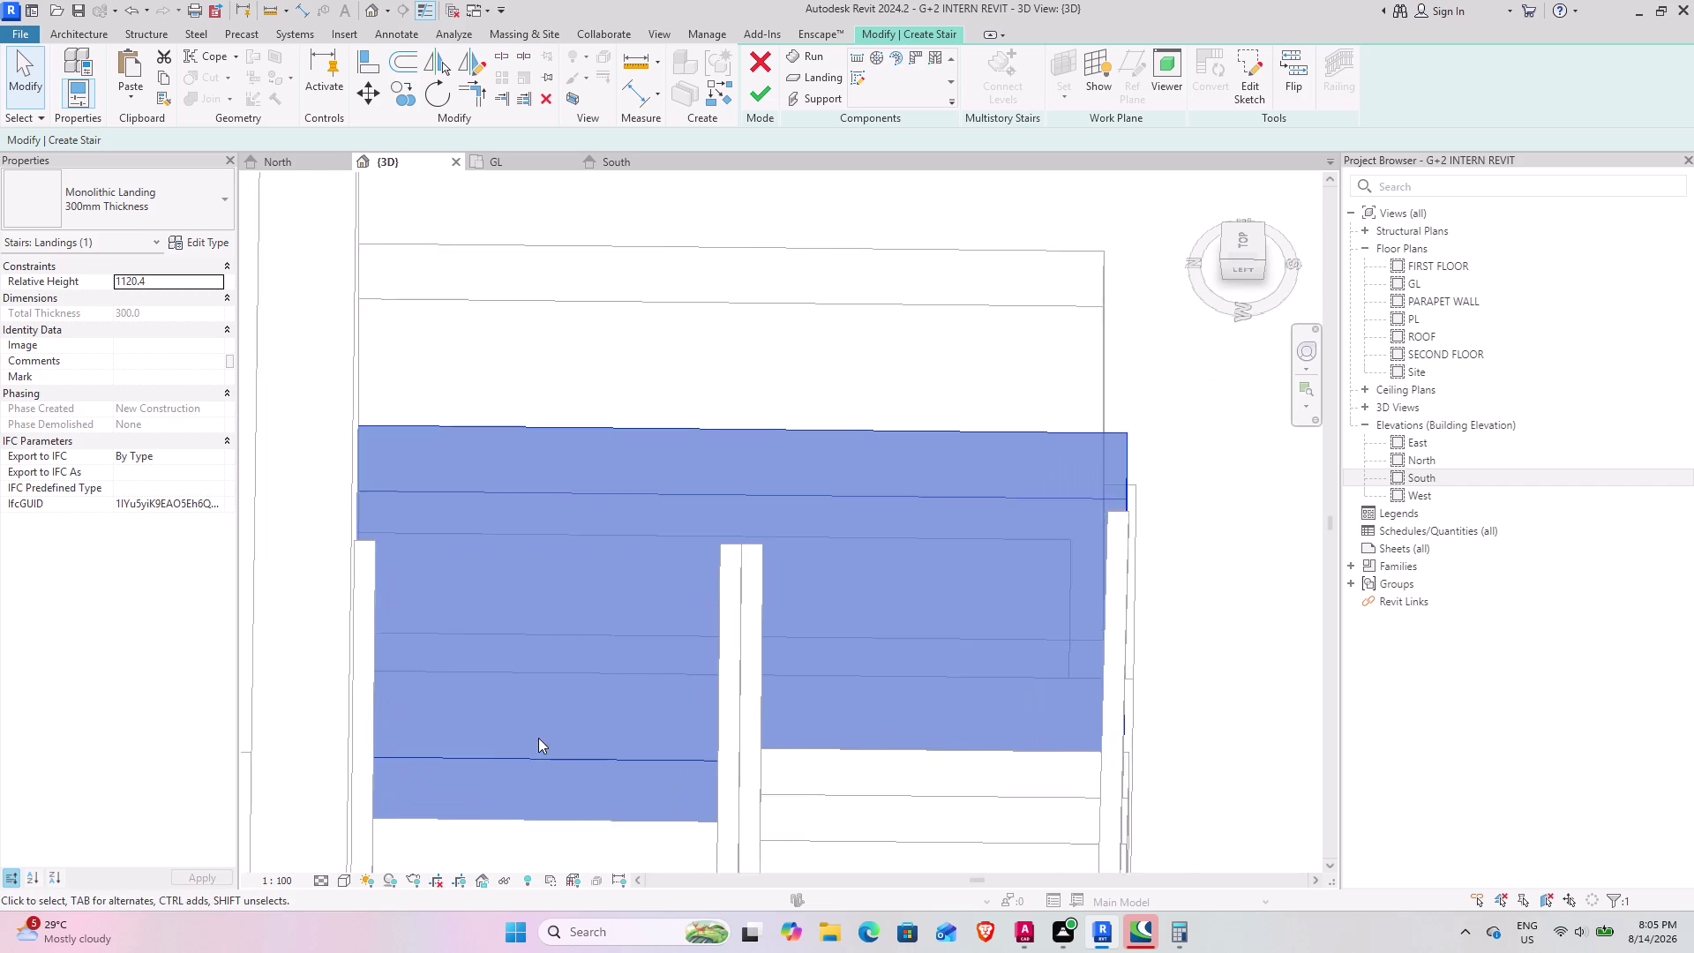
middle_drag(484, 760, 266, 721)
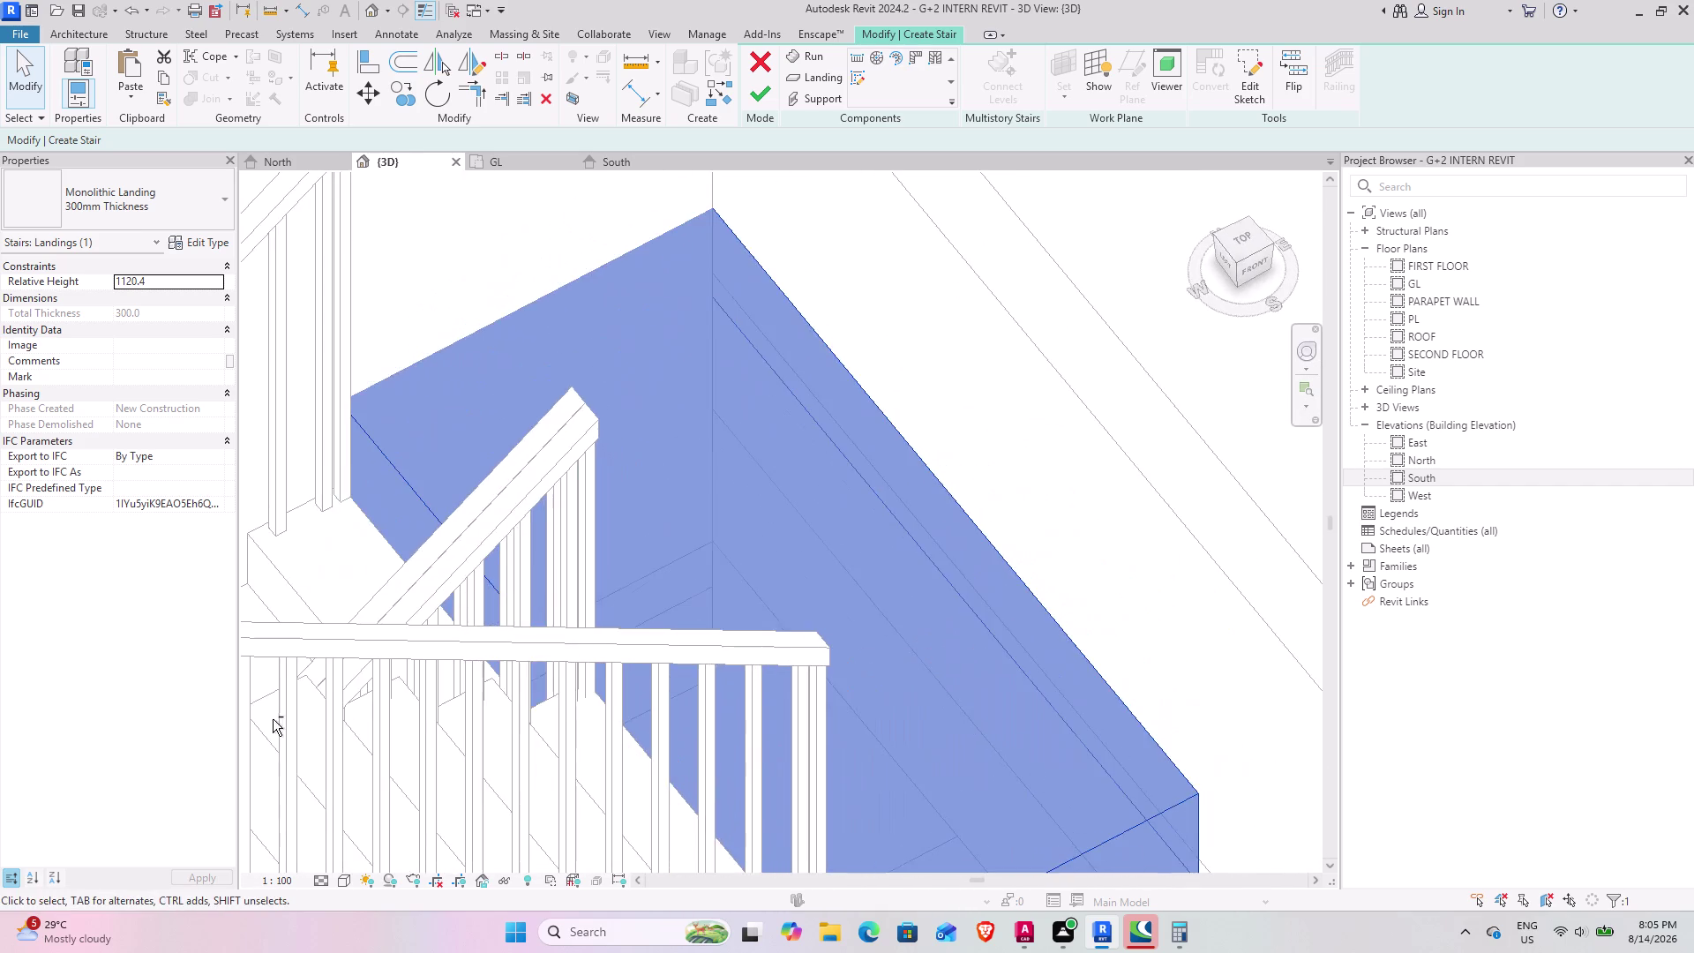
middle_drag(547, 699, 347, 574)
middle_drag(441, 734, 502, 658)
middle_drag(525, 749, 574, 516)
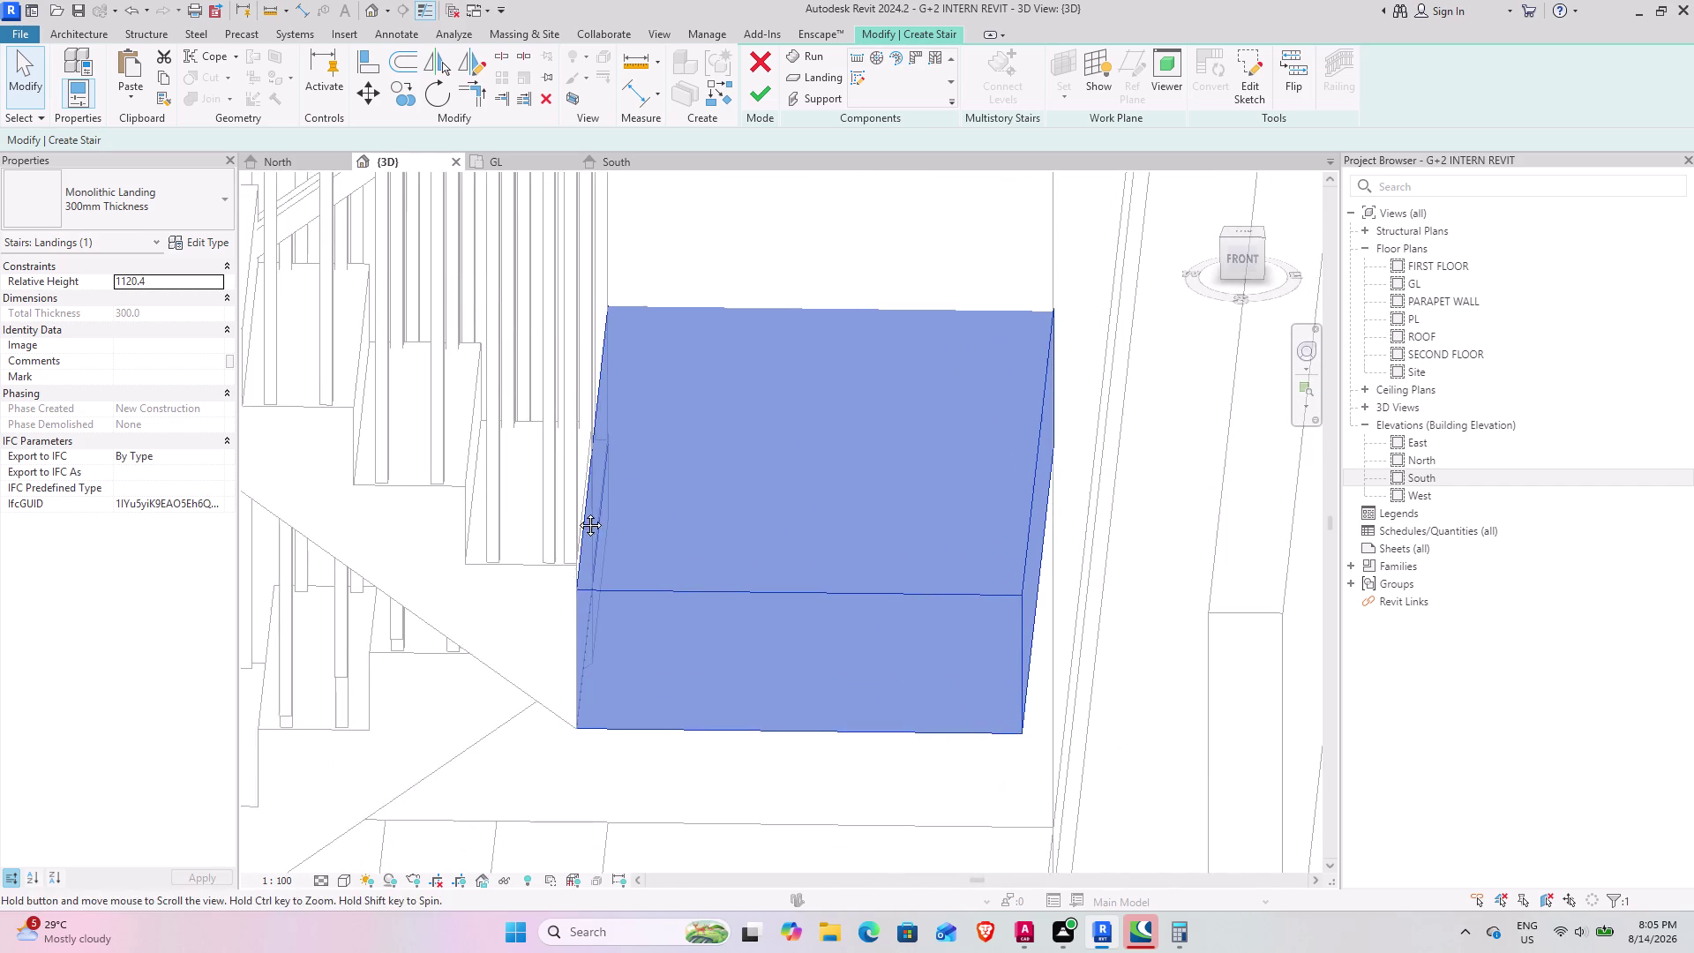
middle_drag(574, 516, 577, 511)
middle_drag(512, 749, 519, 665)
scroll(up, 3)
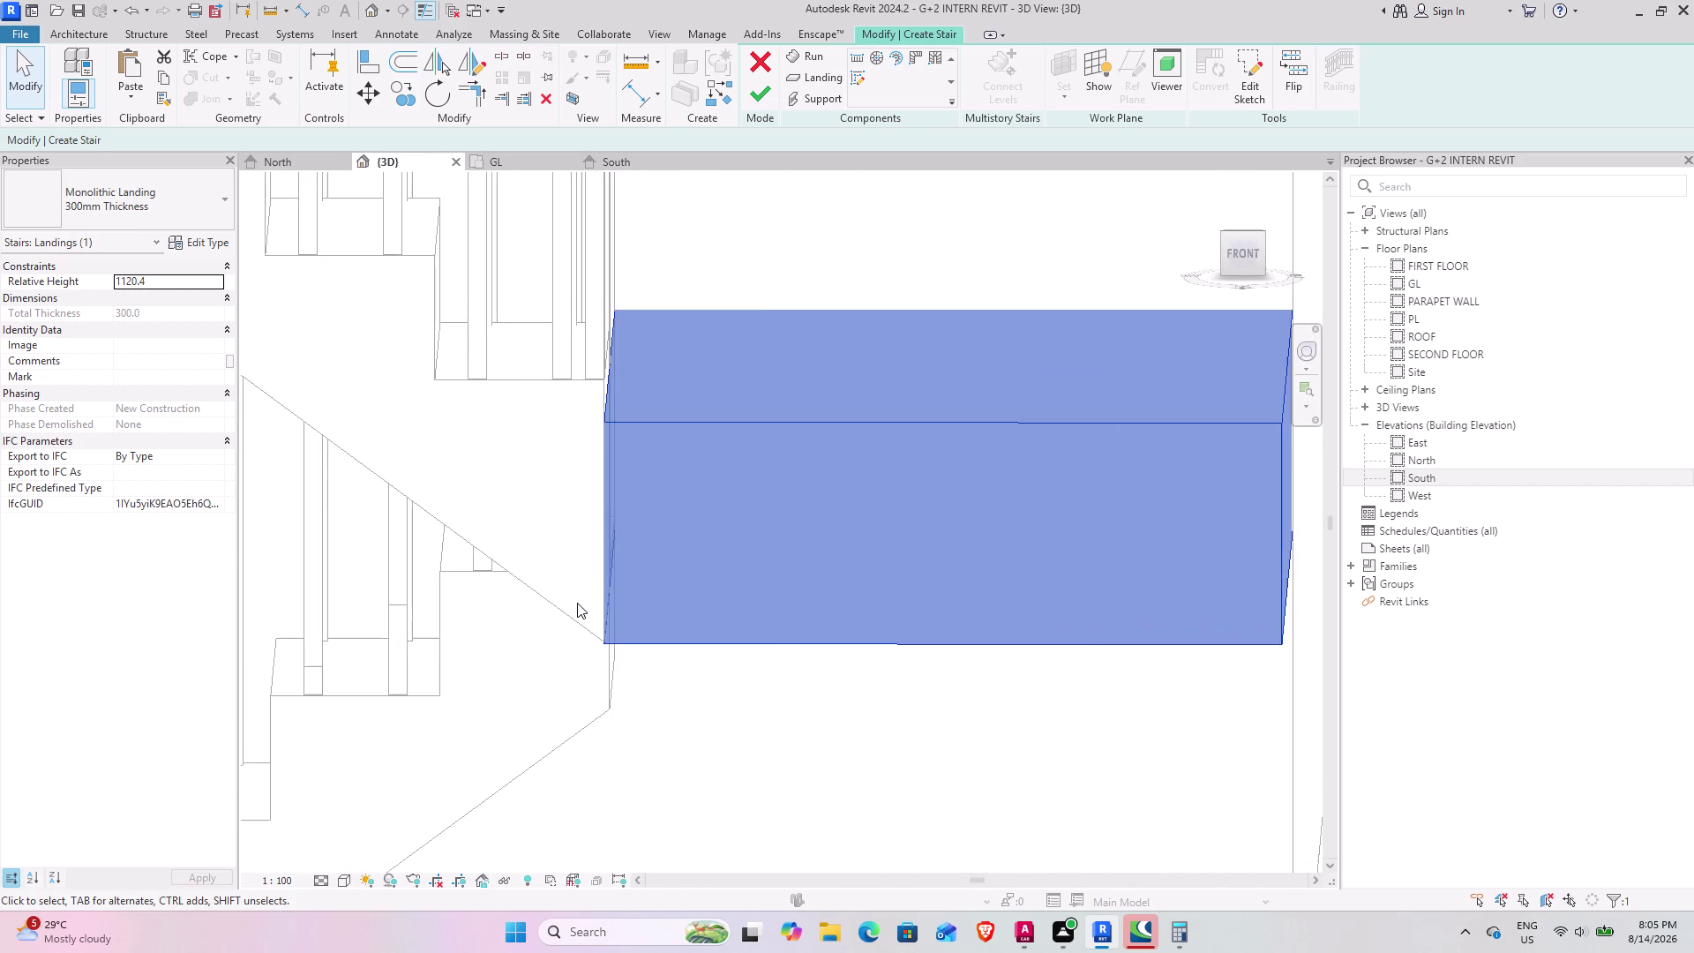
scroll(up, 3)
middle_drag(577, 698, 570, 676)
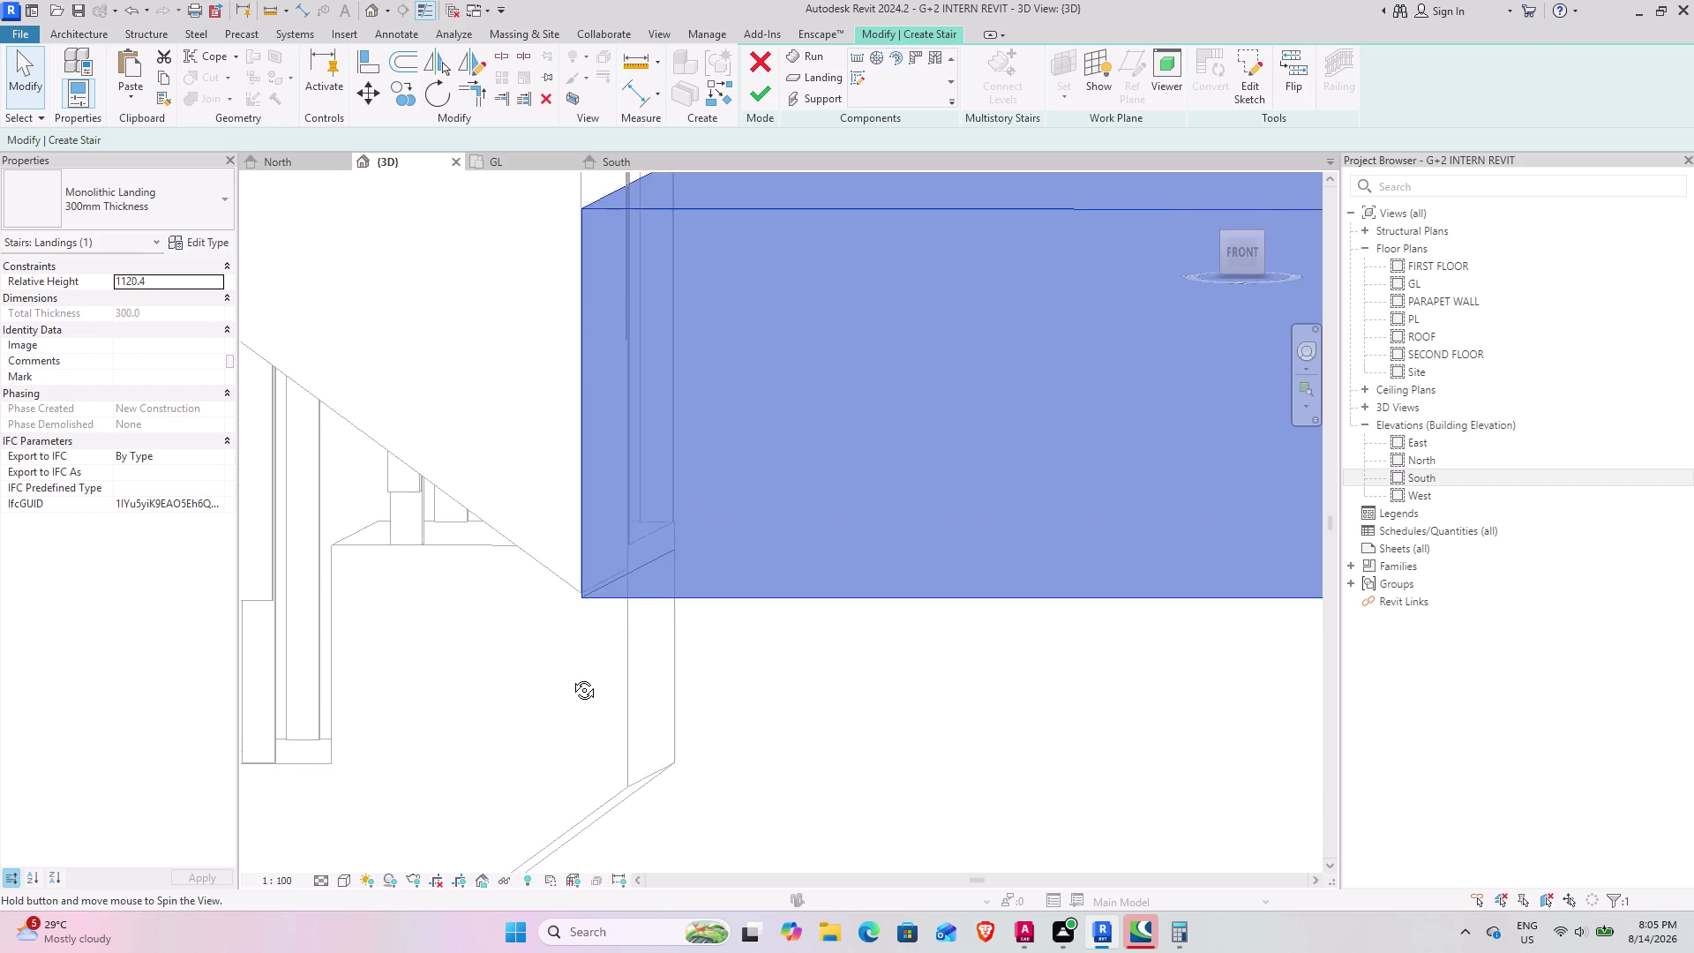
middle_drag(570, 676, 578, 723)
middle_drag(573, 616, 458, 656)
scroll(down, 3)
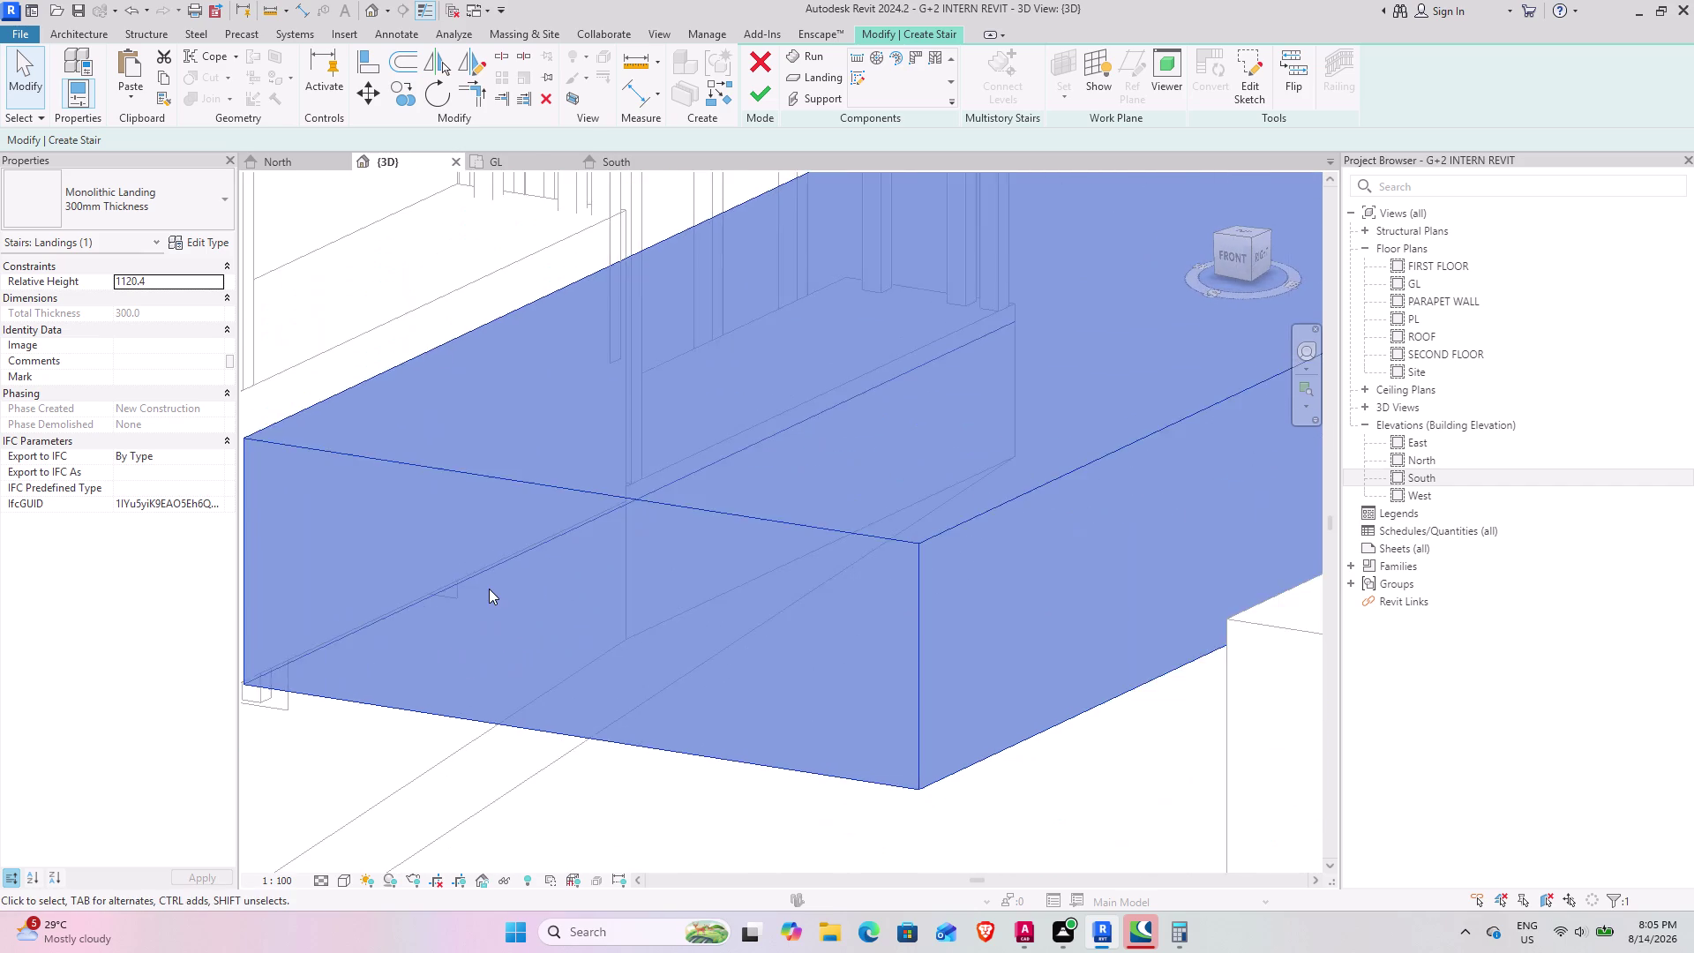
scroll(down, 3)
middle_drag(507, 560, 548, 524)
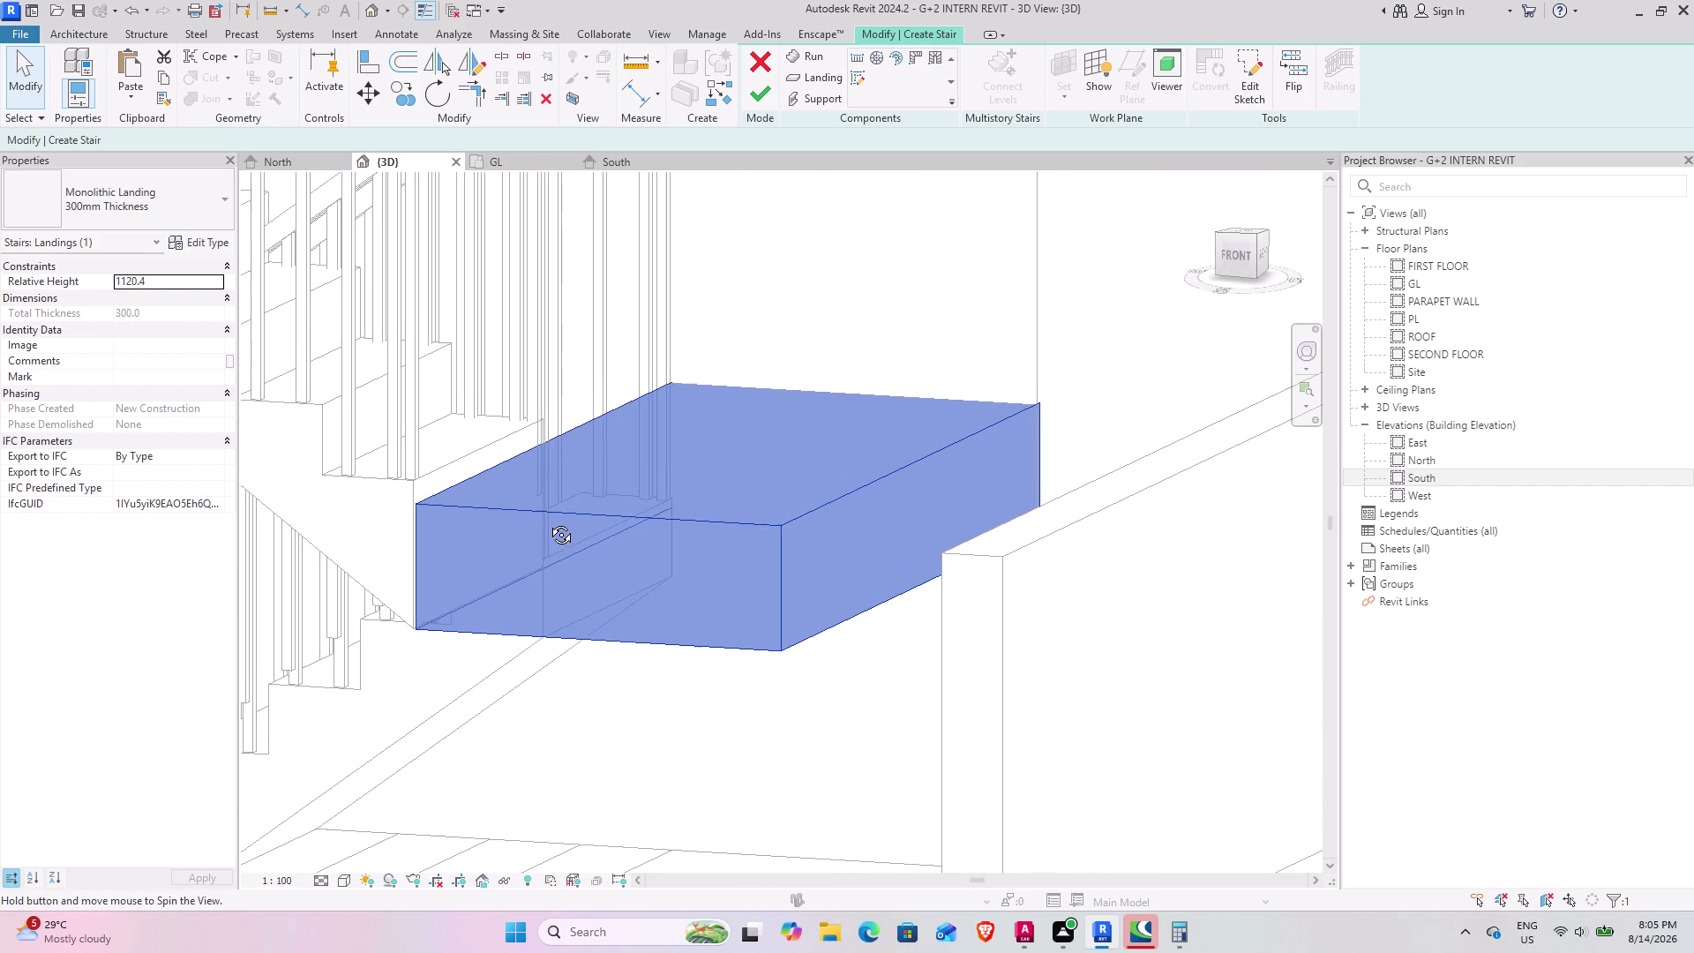
middle_drag(548, 524, 785, 479)
middle_drag(545, 563, 625, 577)
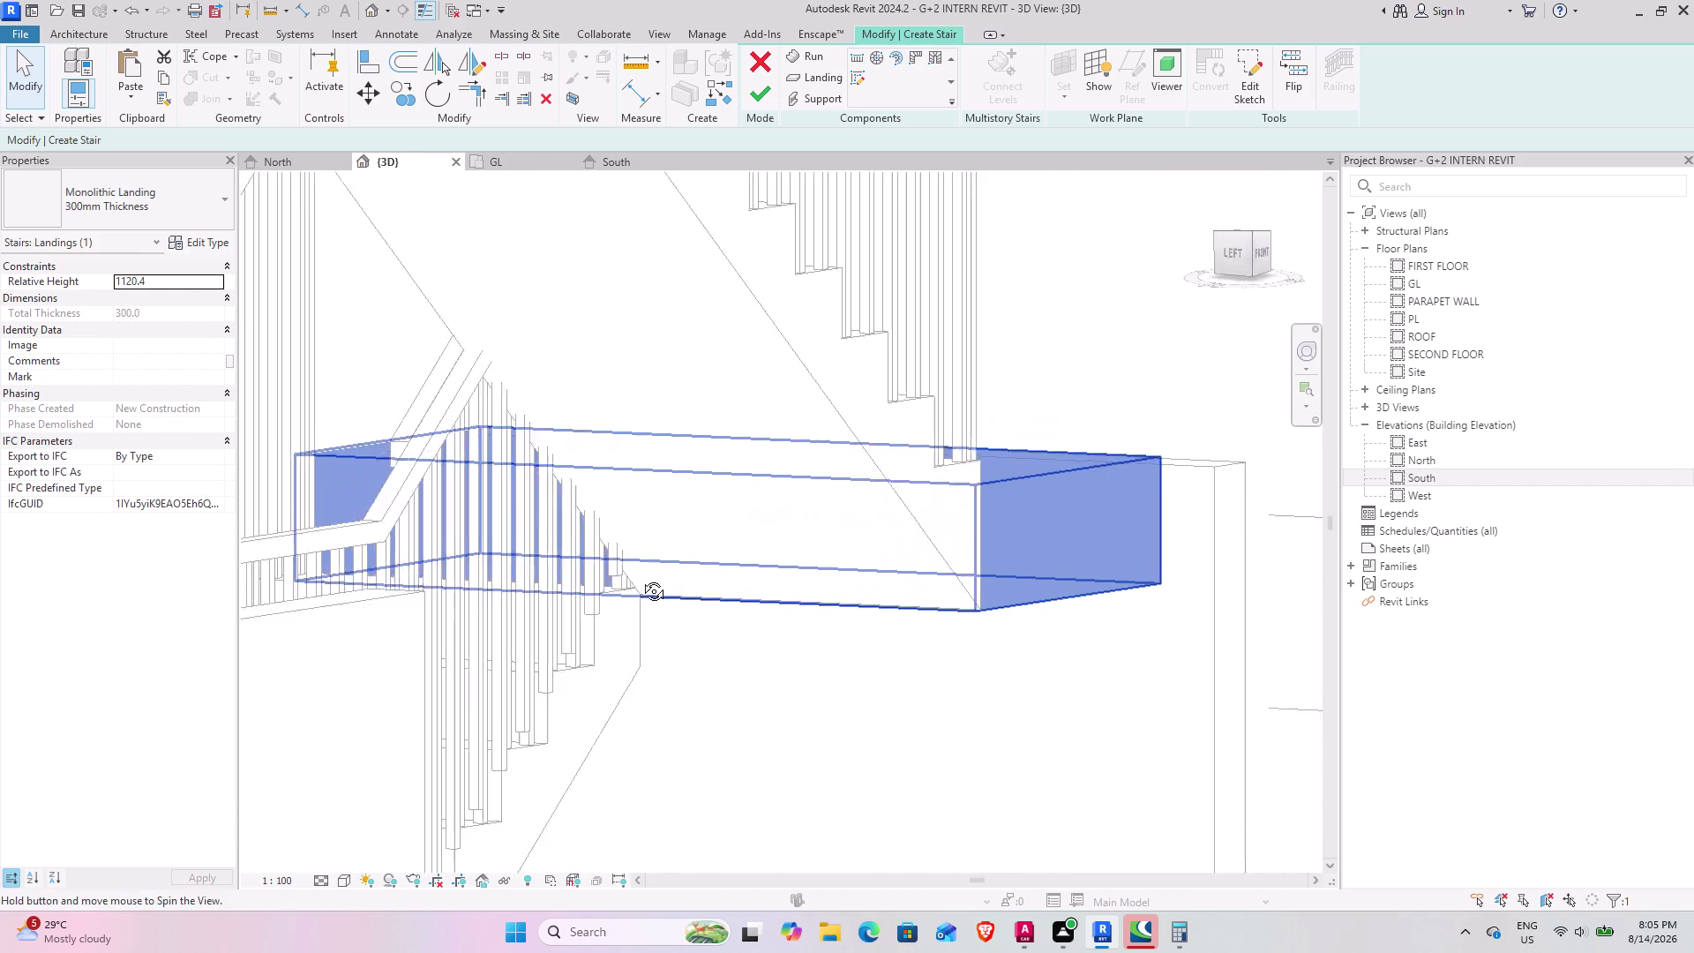
middle_drag(625, 577, 788, 587)
middle_drag(774, 590, 350, 713)
middle_drag(530, 575, 502, 597)
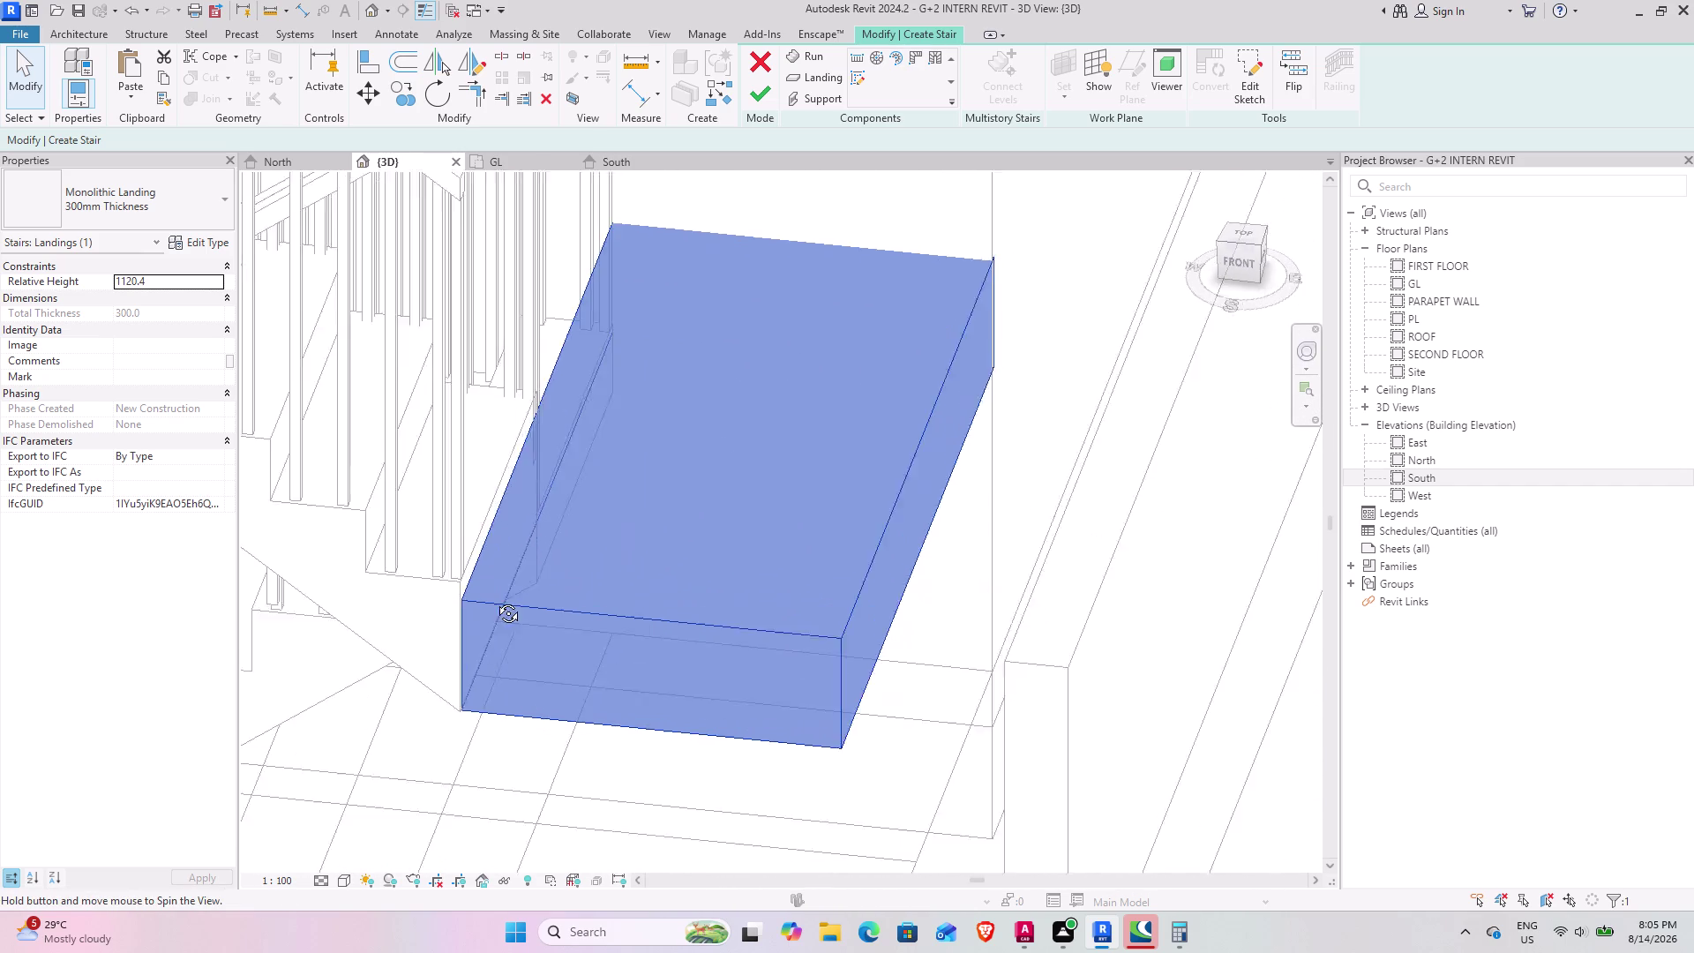
middle_drag(502, 597, 853, 457)
middle_drag(640, 551, 699, 536)
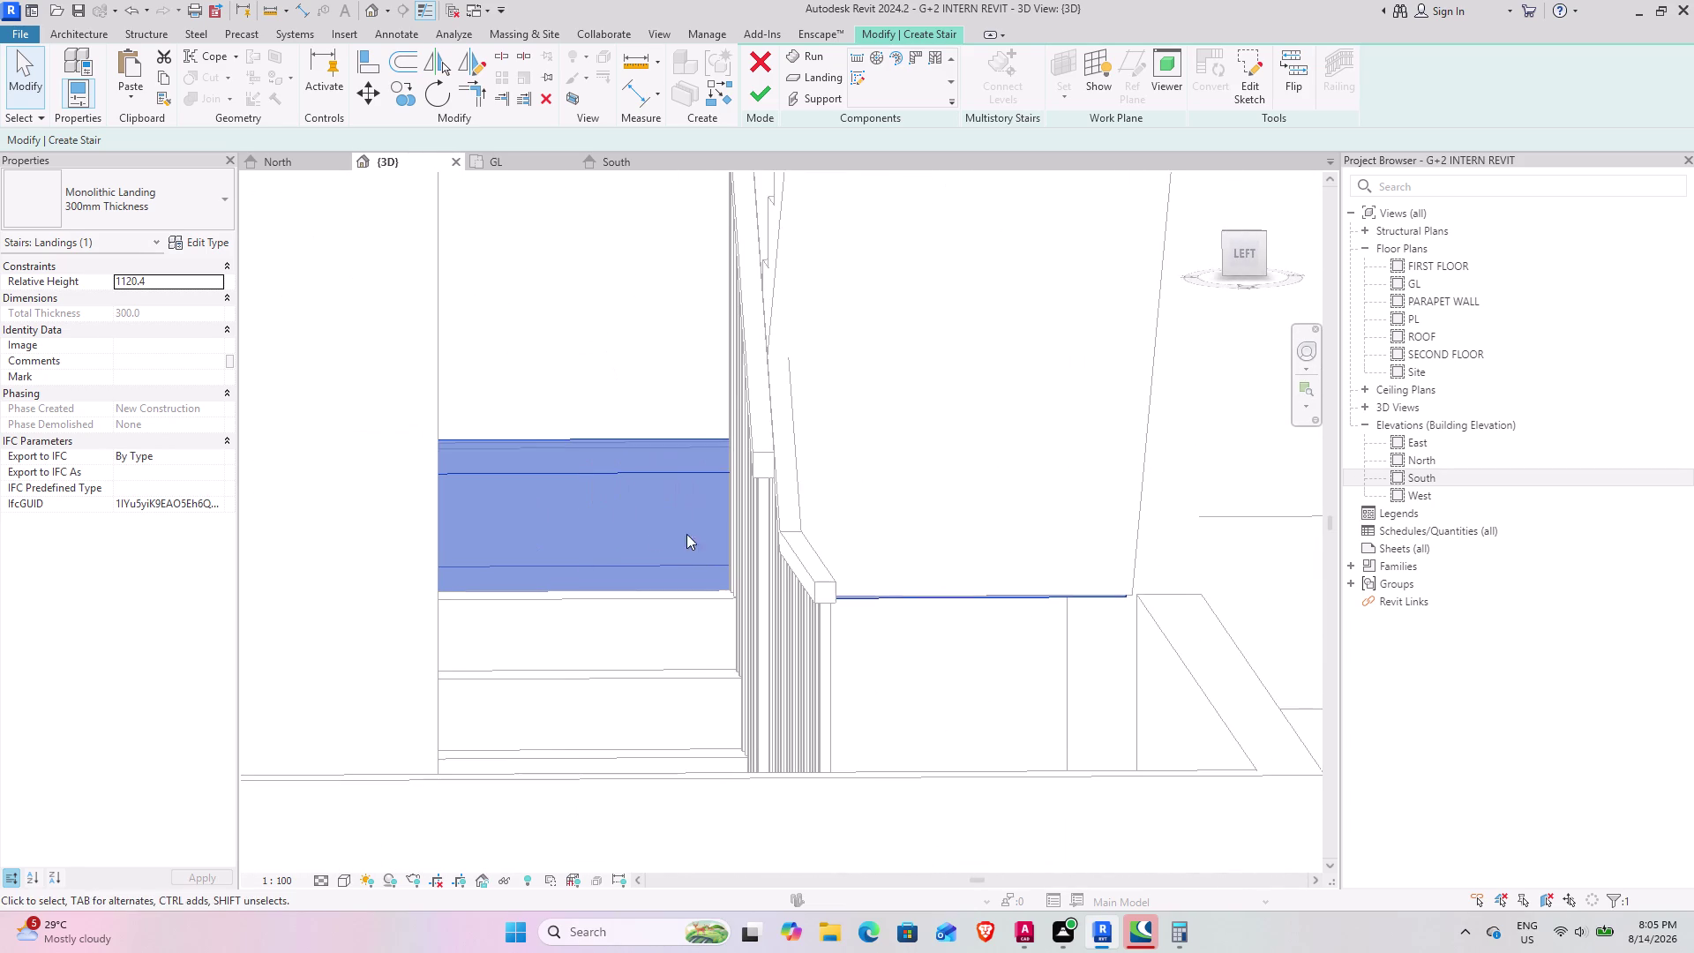
middle_drag(627, 527, 399, 577)
middle_drag(347, 577, 724, 624)
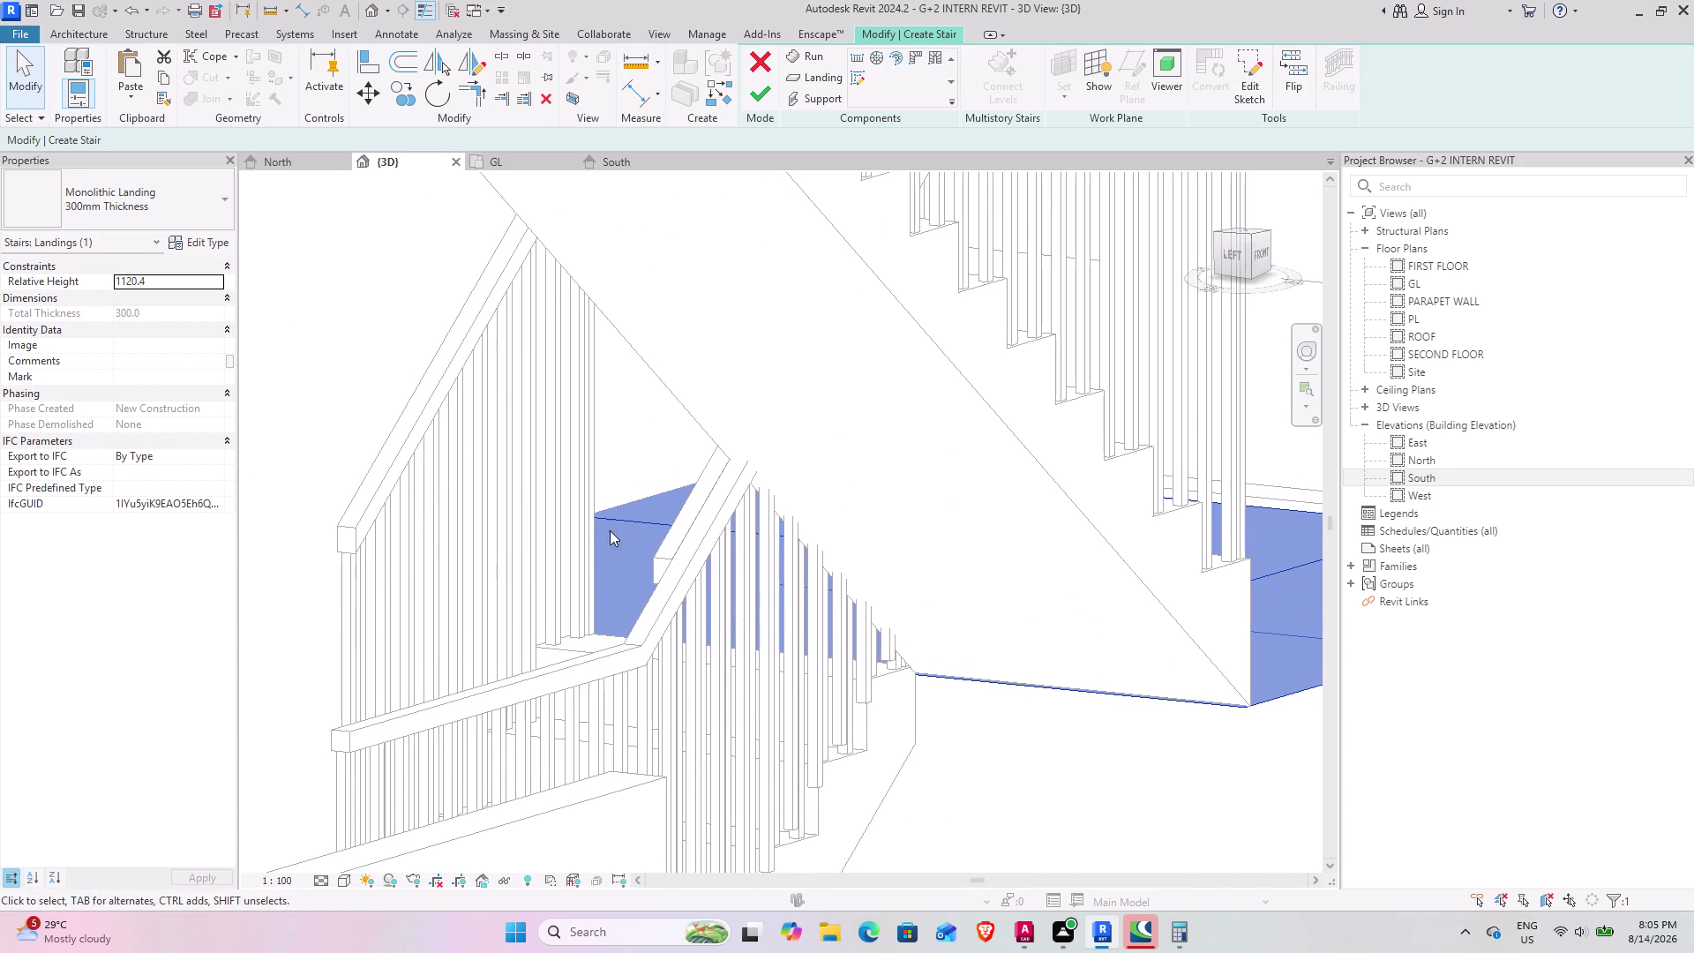
Move the landing from its corner upward to meet the upper run.
click(372, 97)
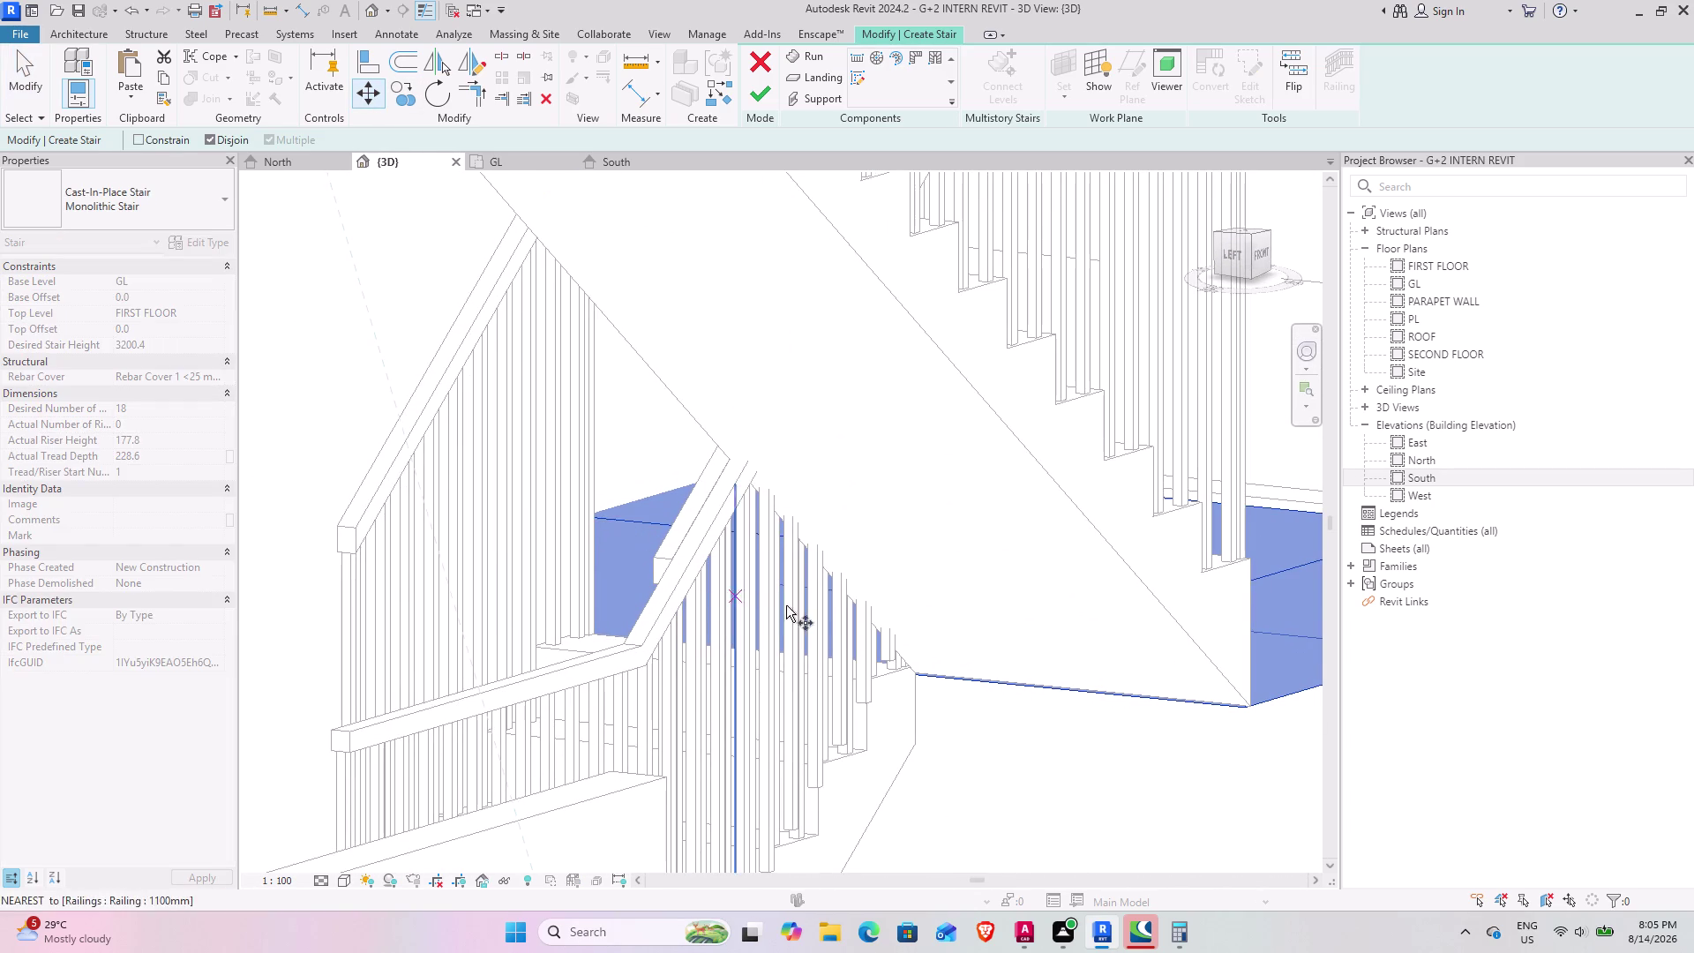
middle_drag(846, 616, 576, 549)
middle_drag(731, 633, 740, 624)
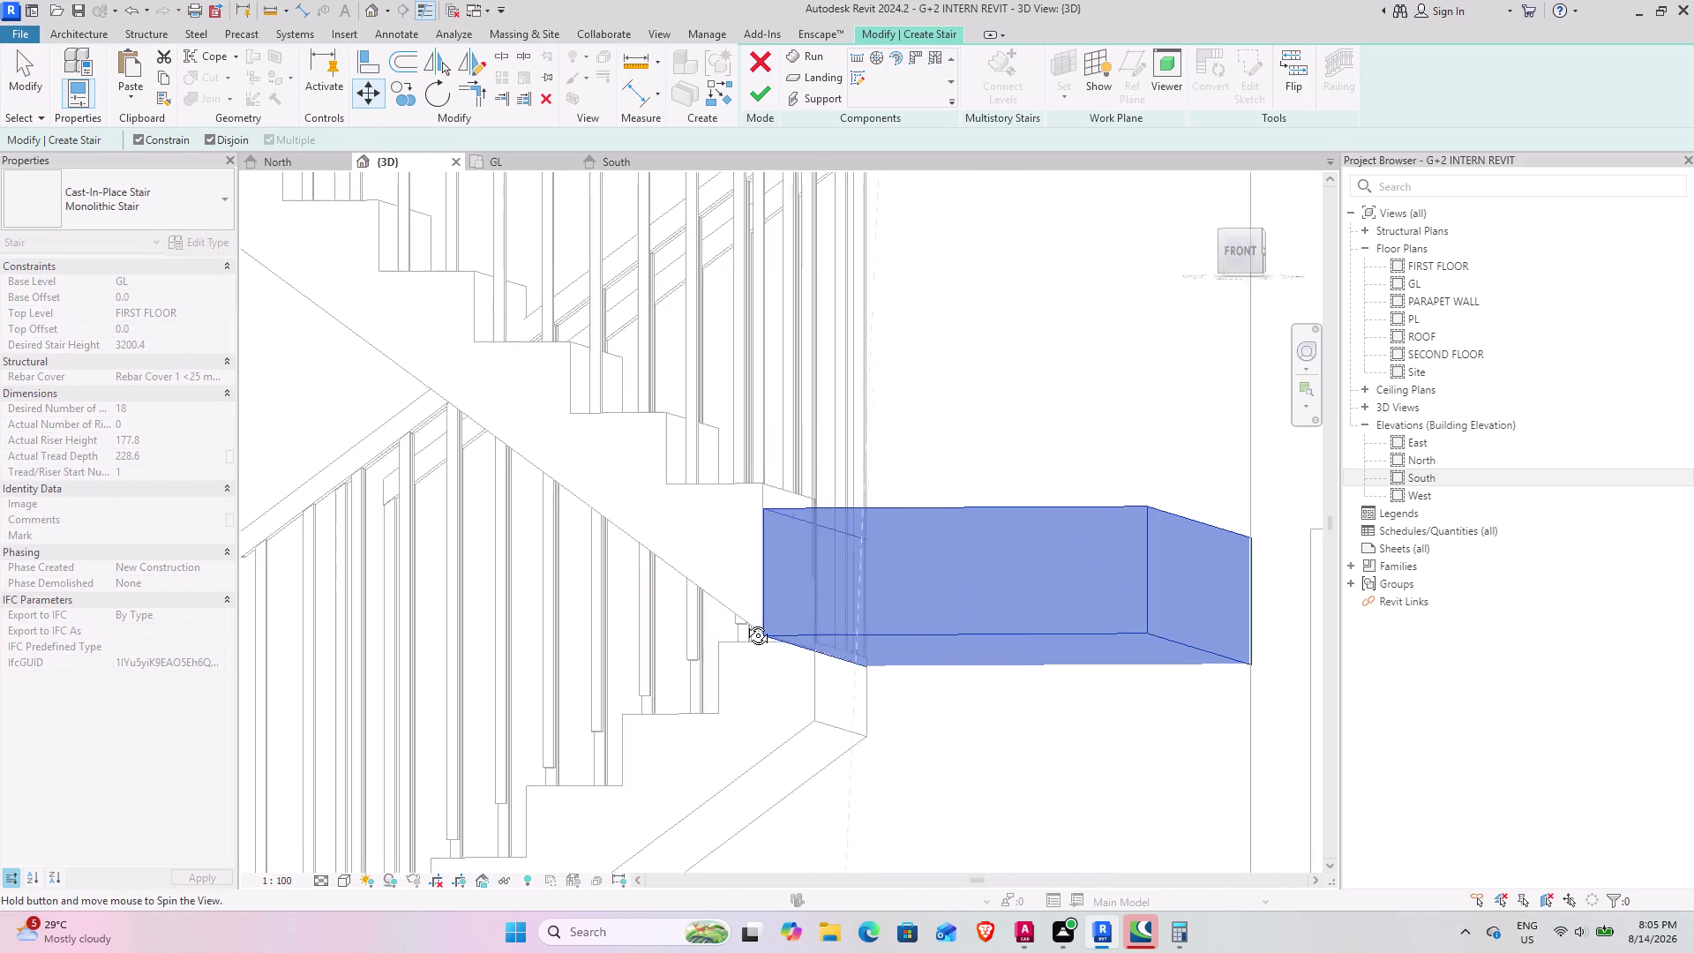
middle_drag(740, 625, 765, 644)
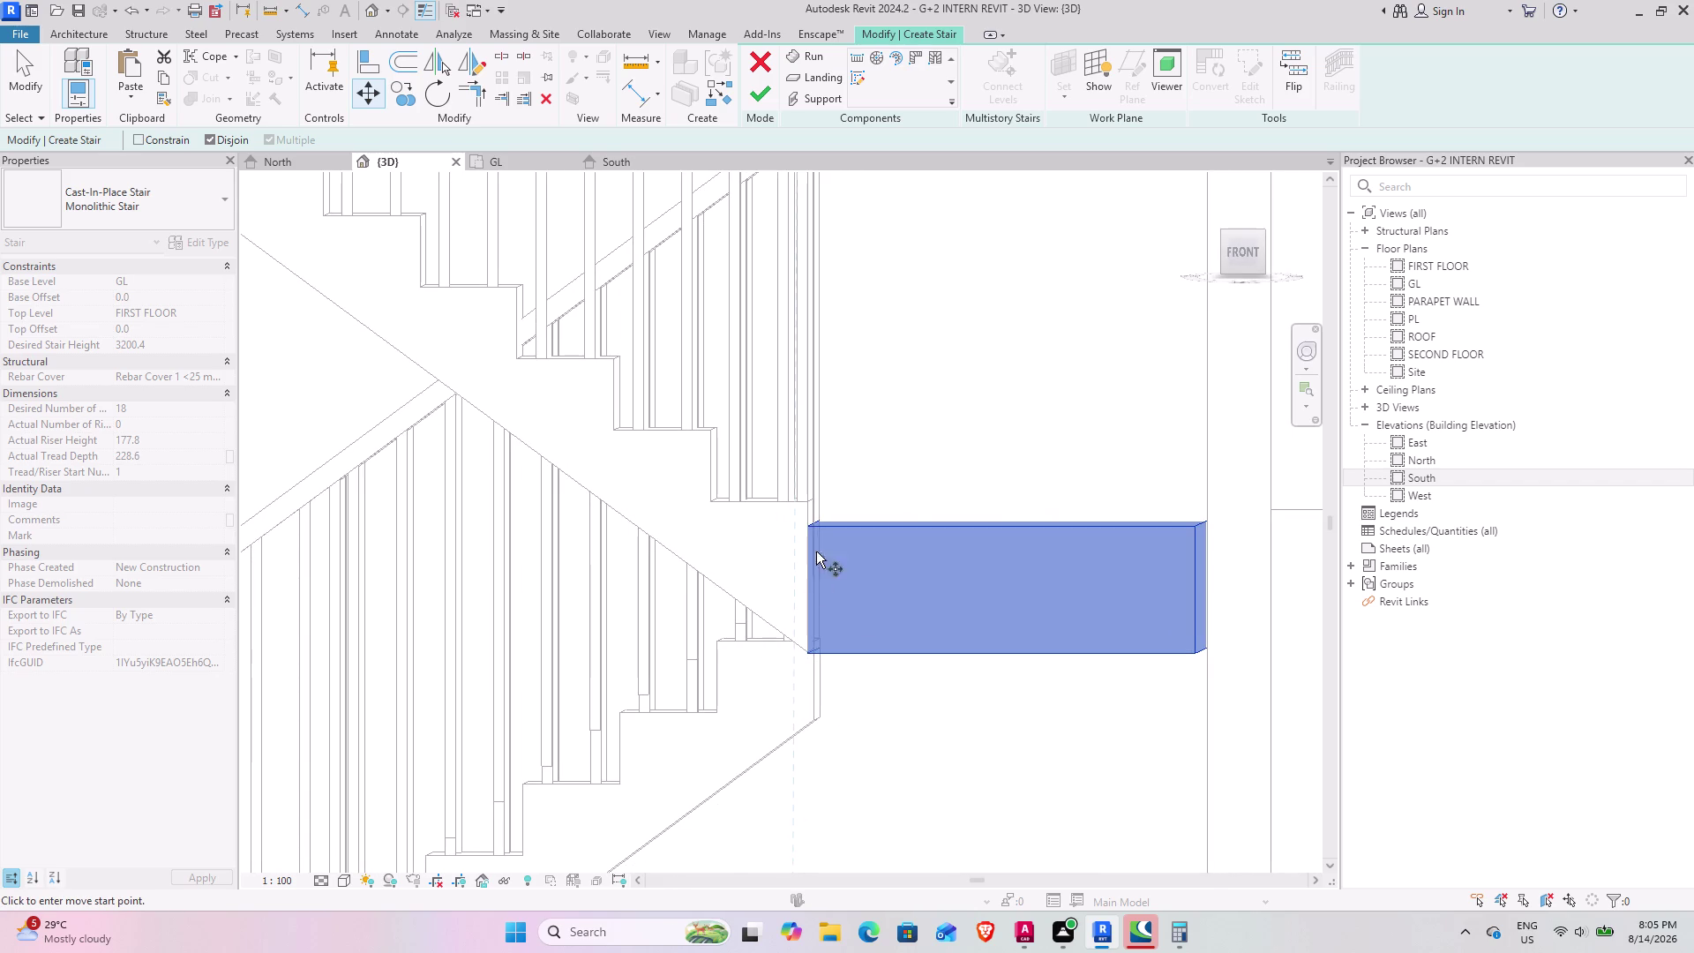
middle_drag(795, 531, 778, 542)
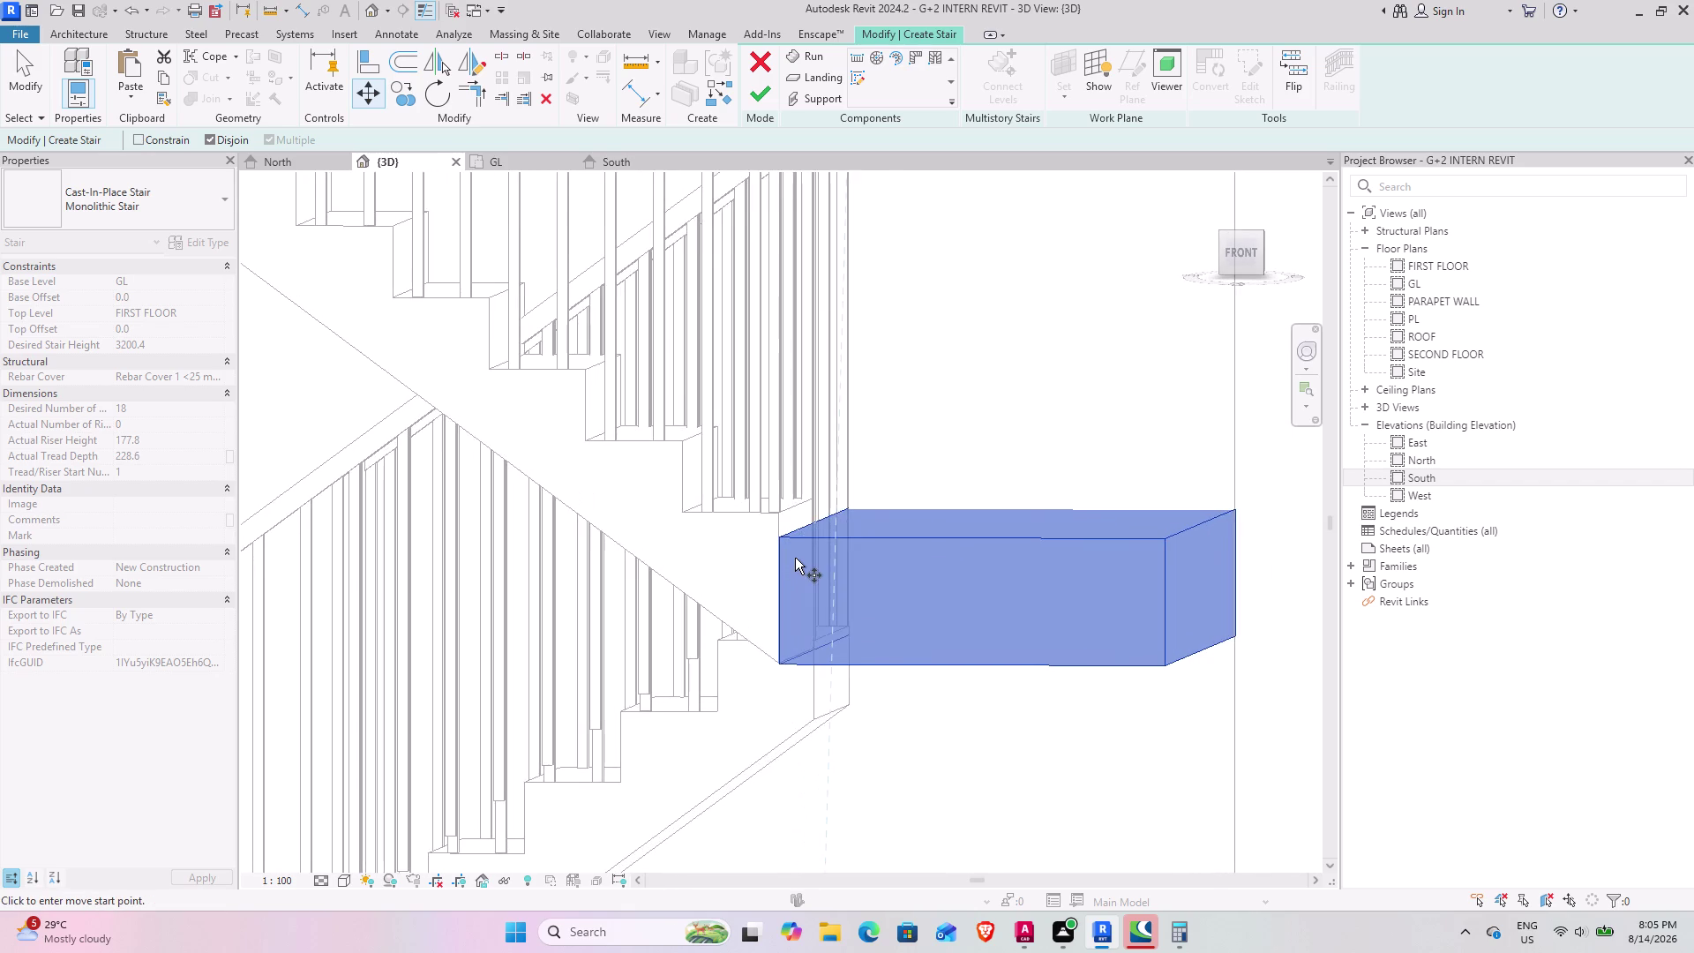
scroll(down, 3)
click(786, 541)
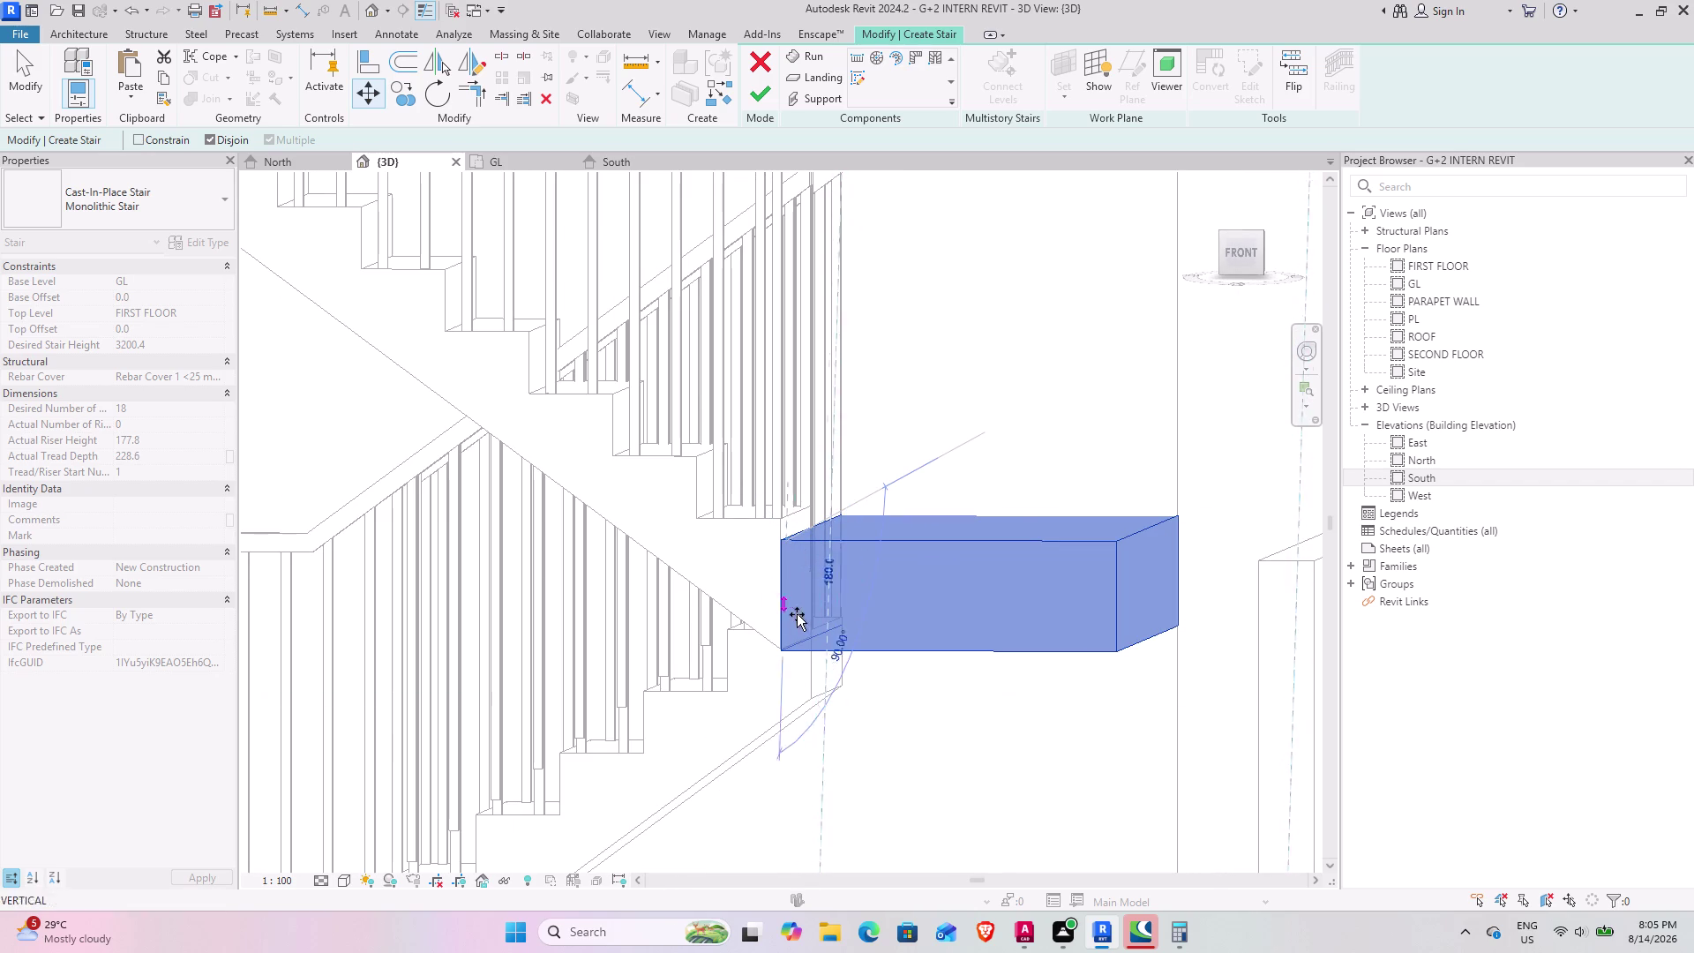
click(783, 651)
scroll(down, 3)
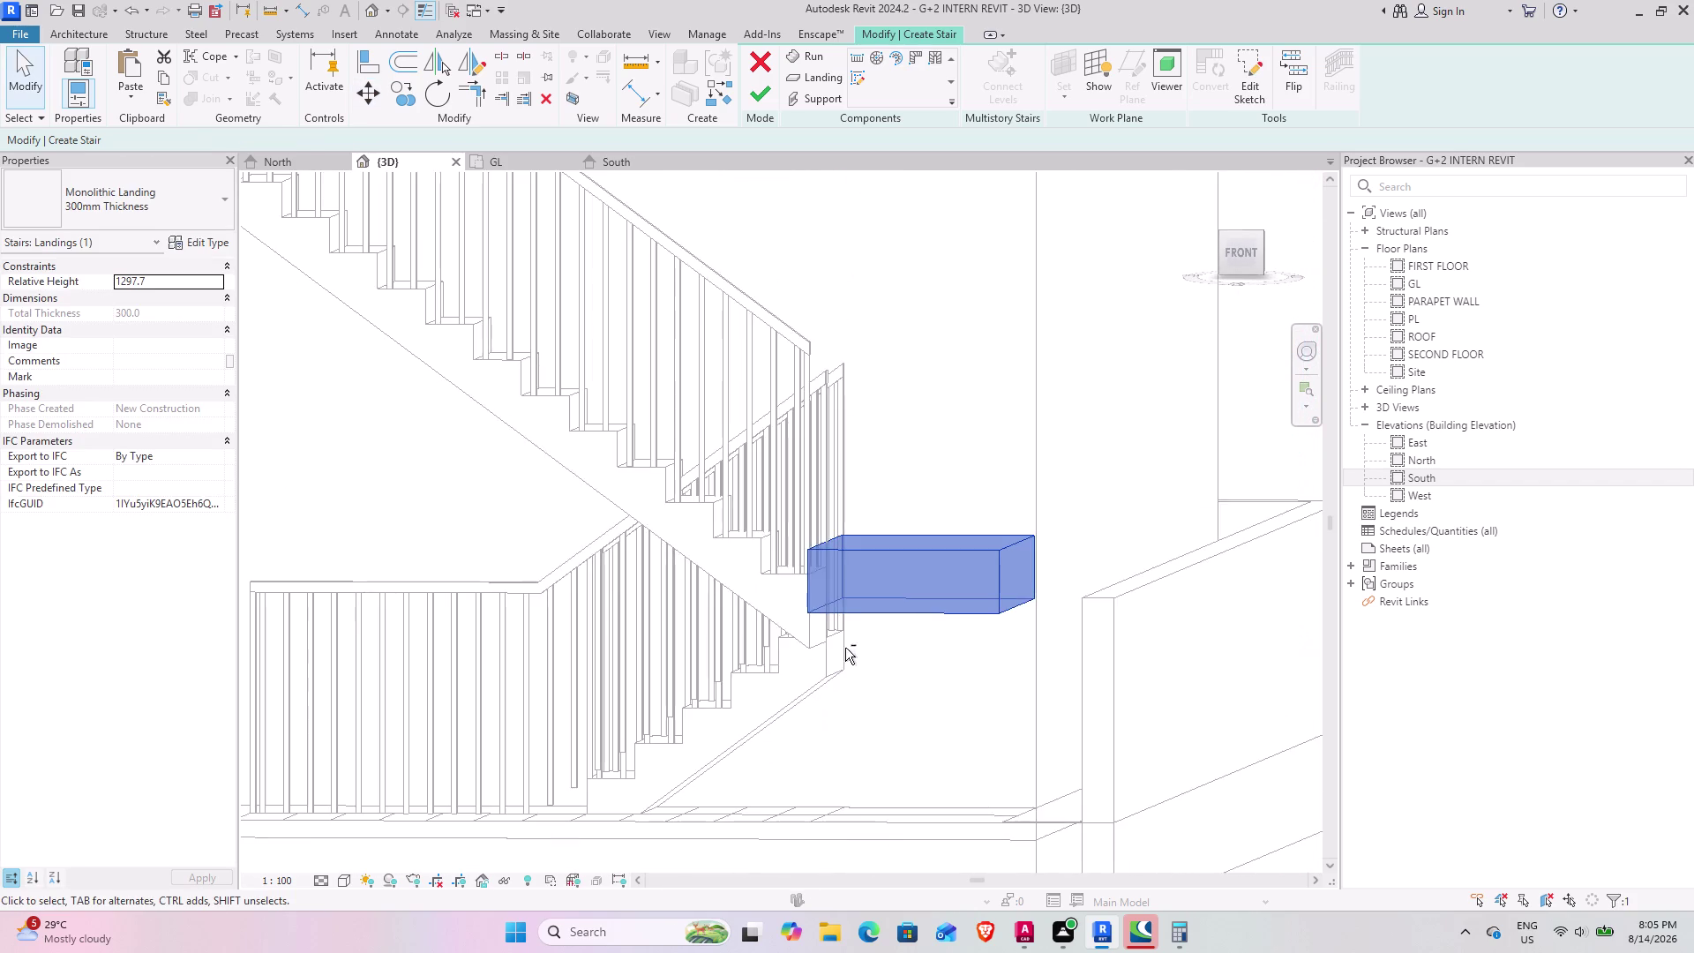
middle_drag(810, 639, 657, 667)
Start another landing move, review the stair within the house, then undo twice.
click(854, 612)
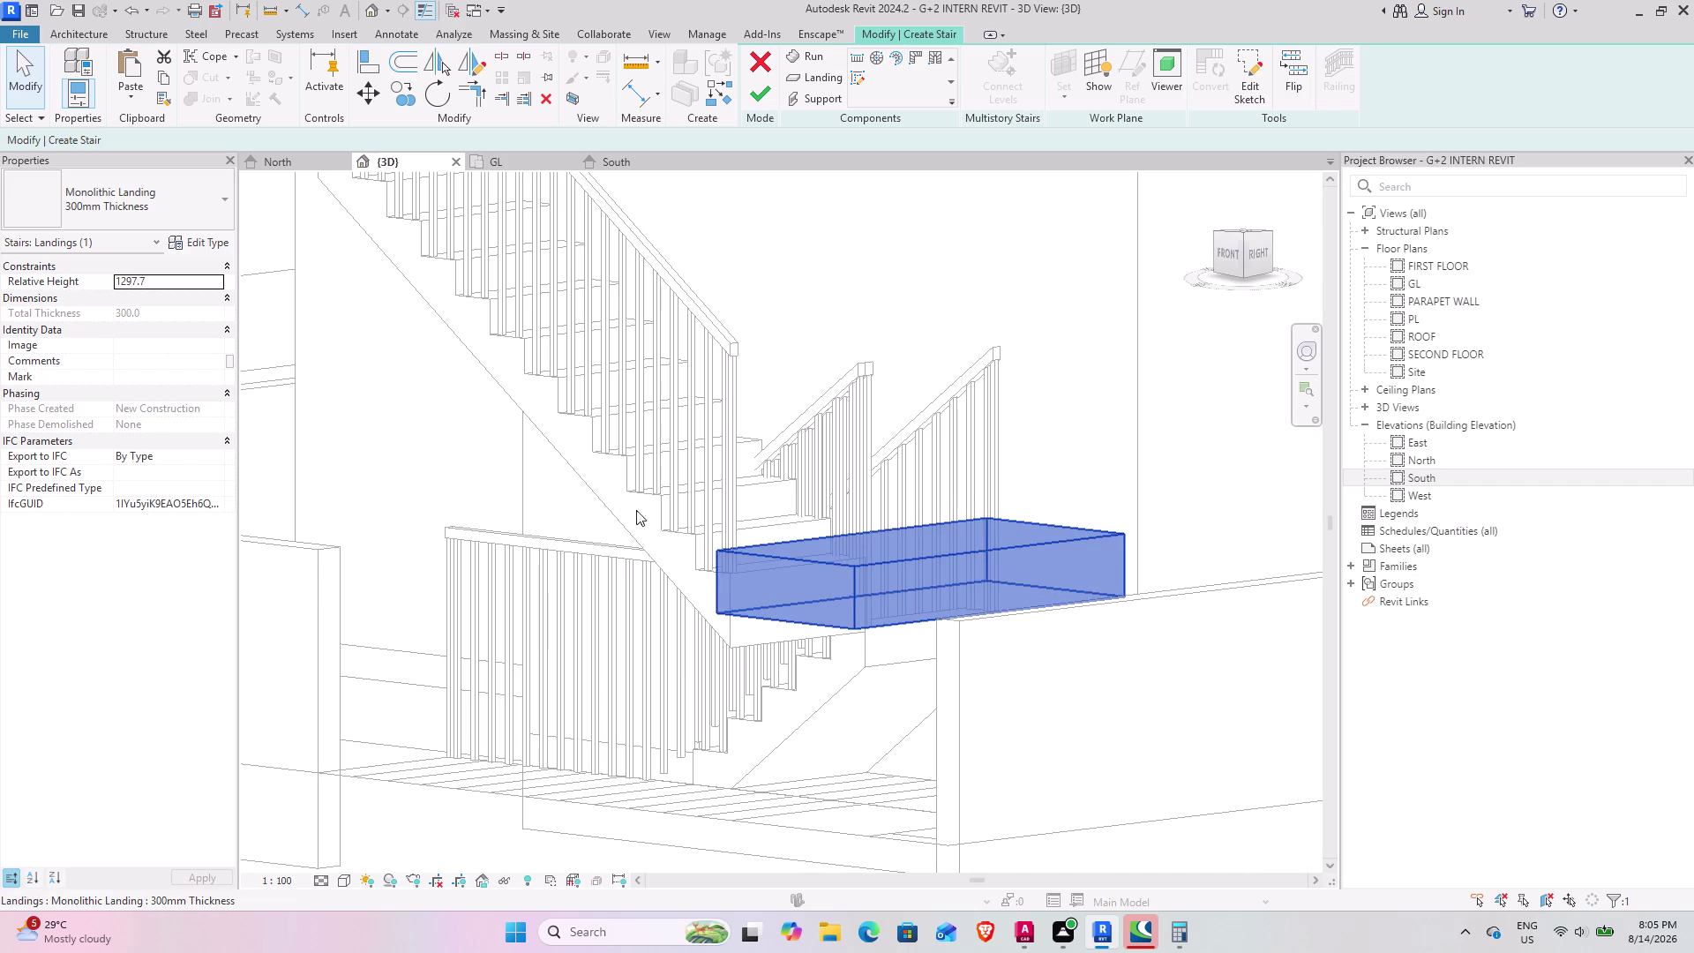
click(371, 92)
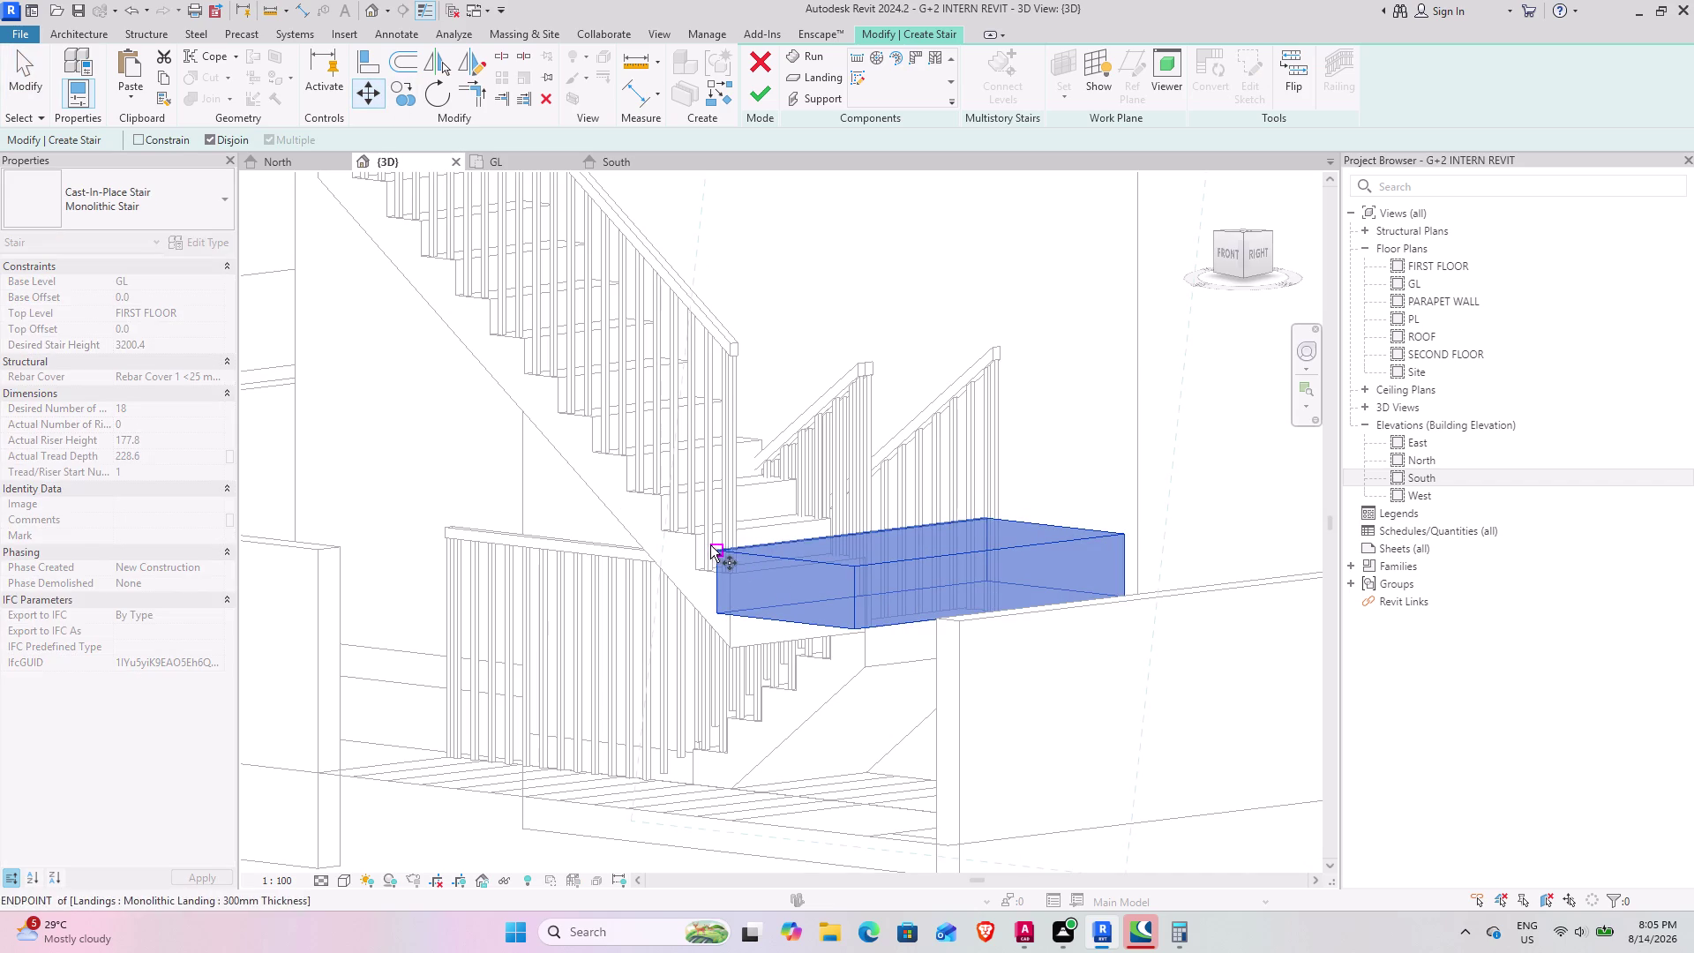
scroll(up, 3)
middle_drag(745, 569, 813, 535)
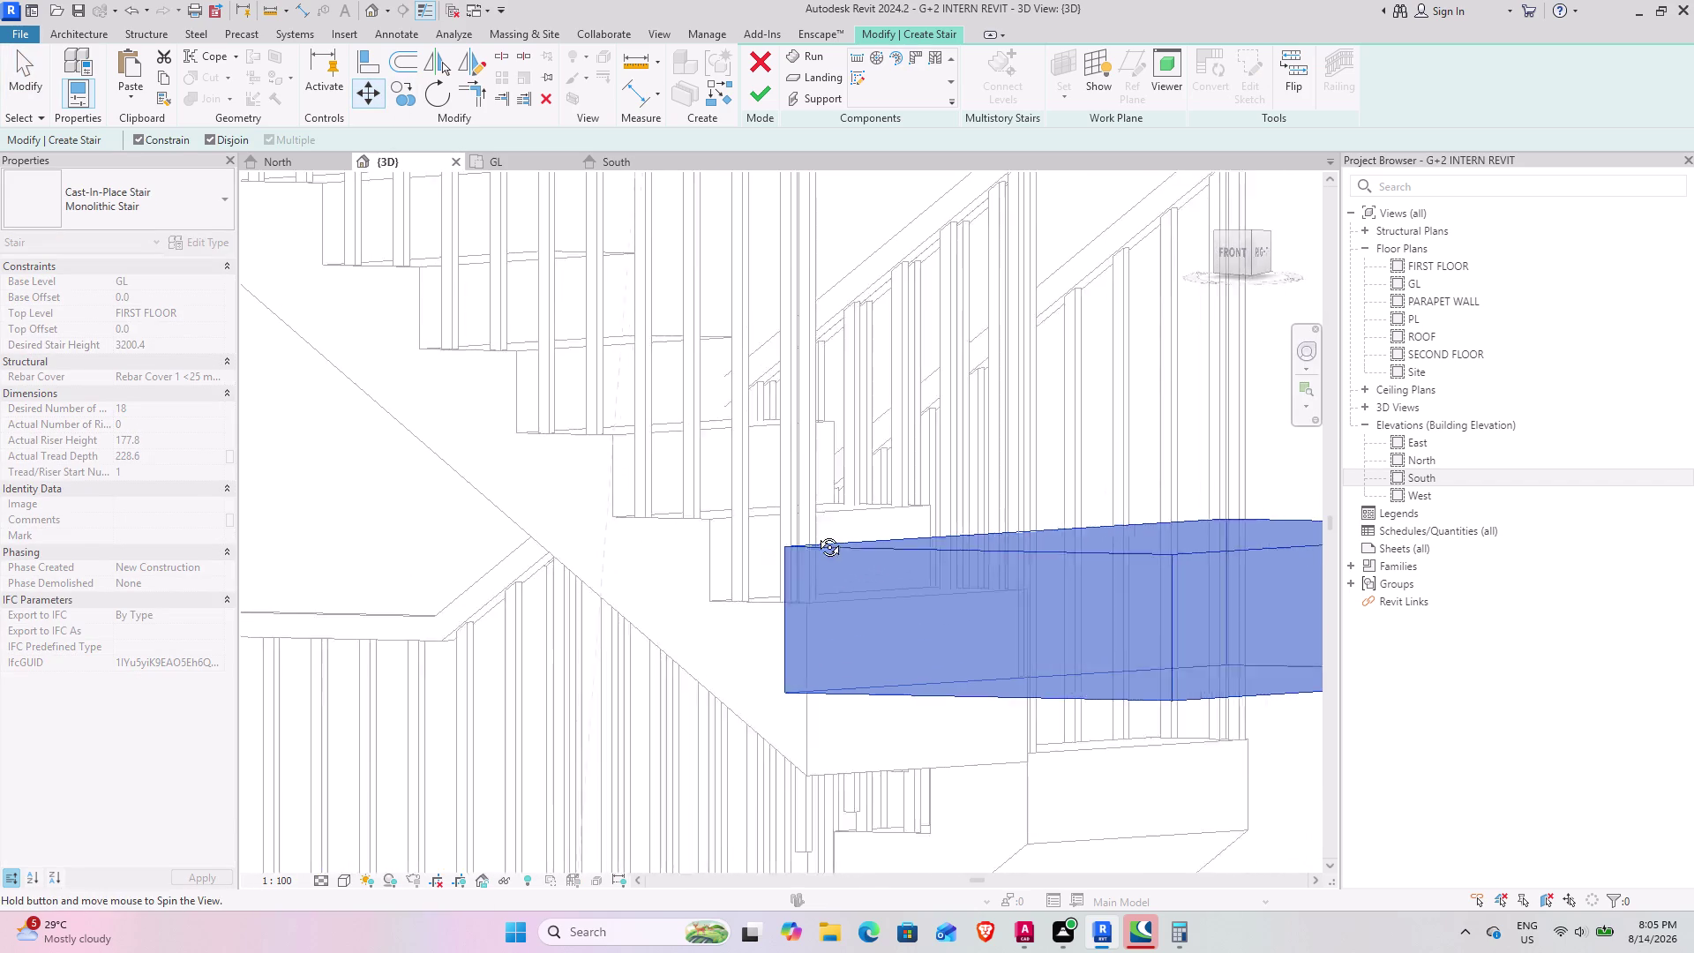
middle_drag(814, 535, 829, 530)
scroll(up, 3)
middle_drag(820, 551, 689, 630)
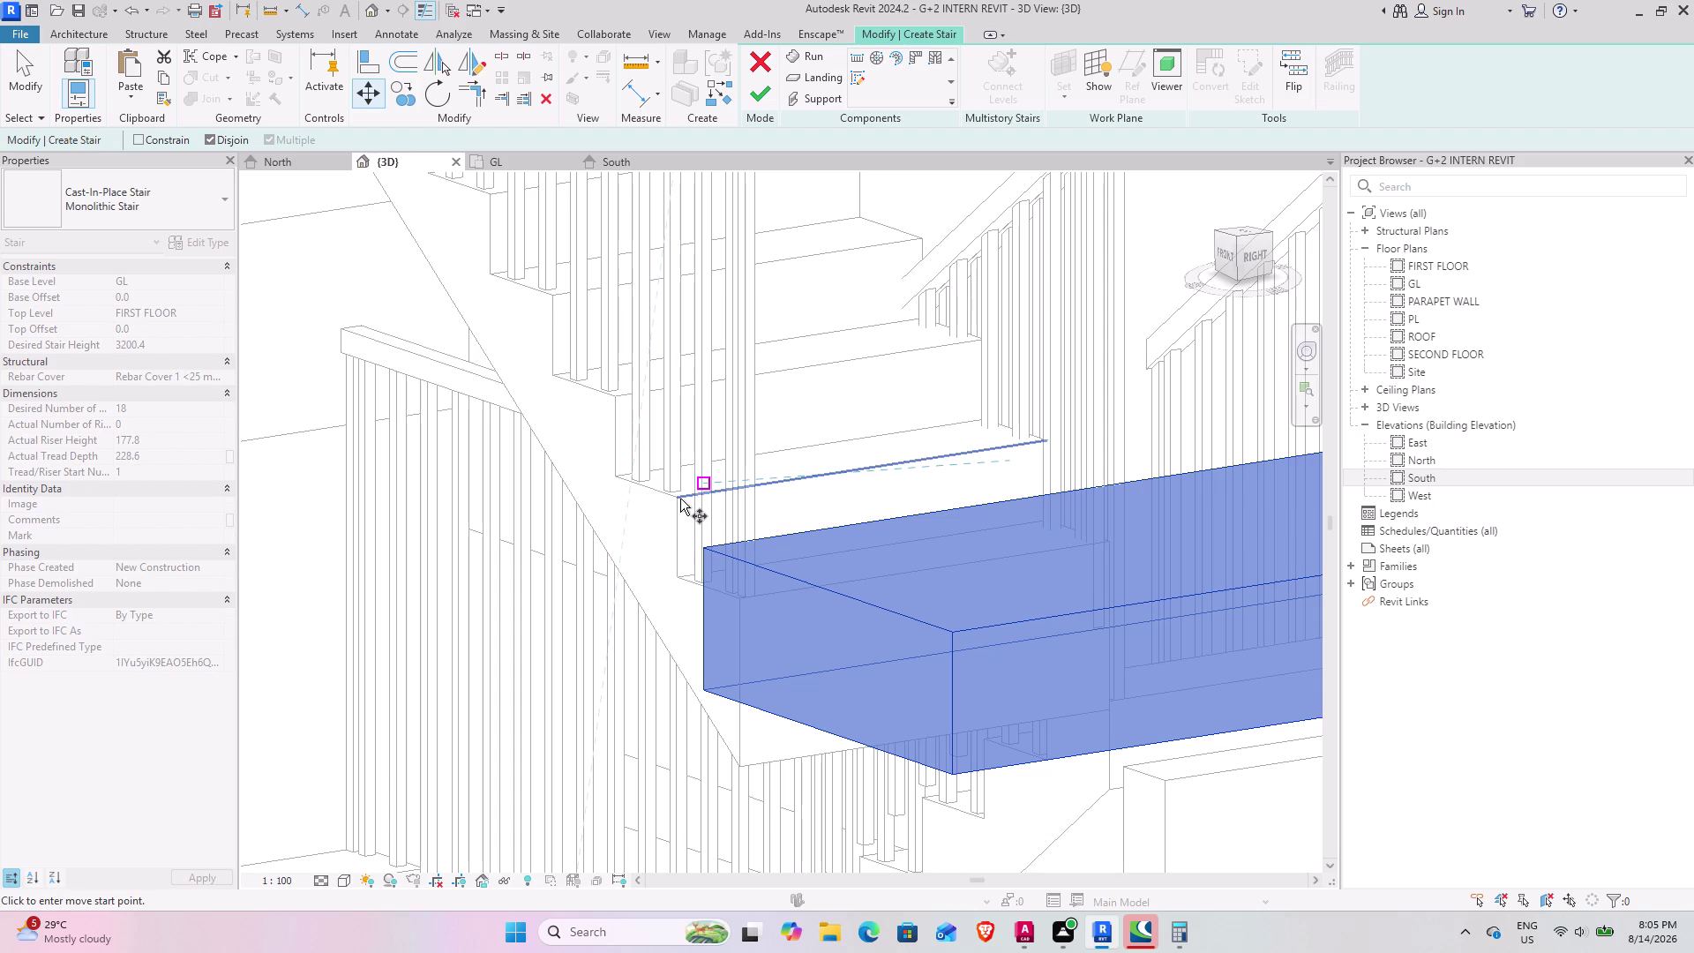
scroll(down, 3)
middle_drag(879, 624, 875, 623)
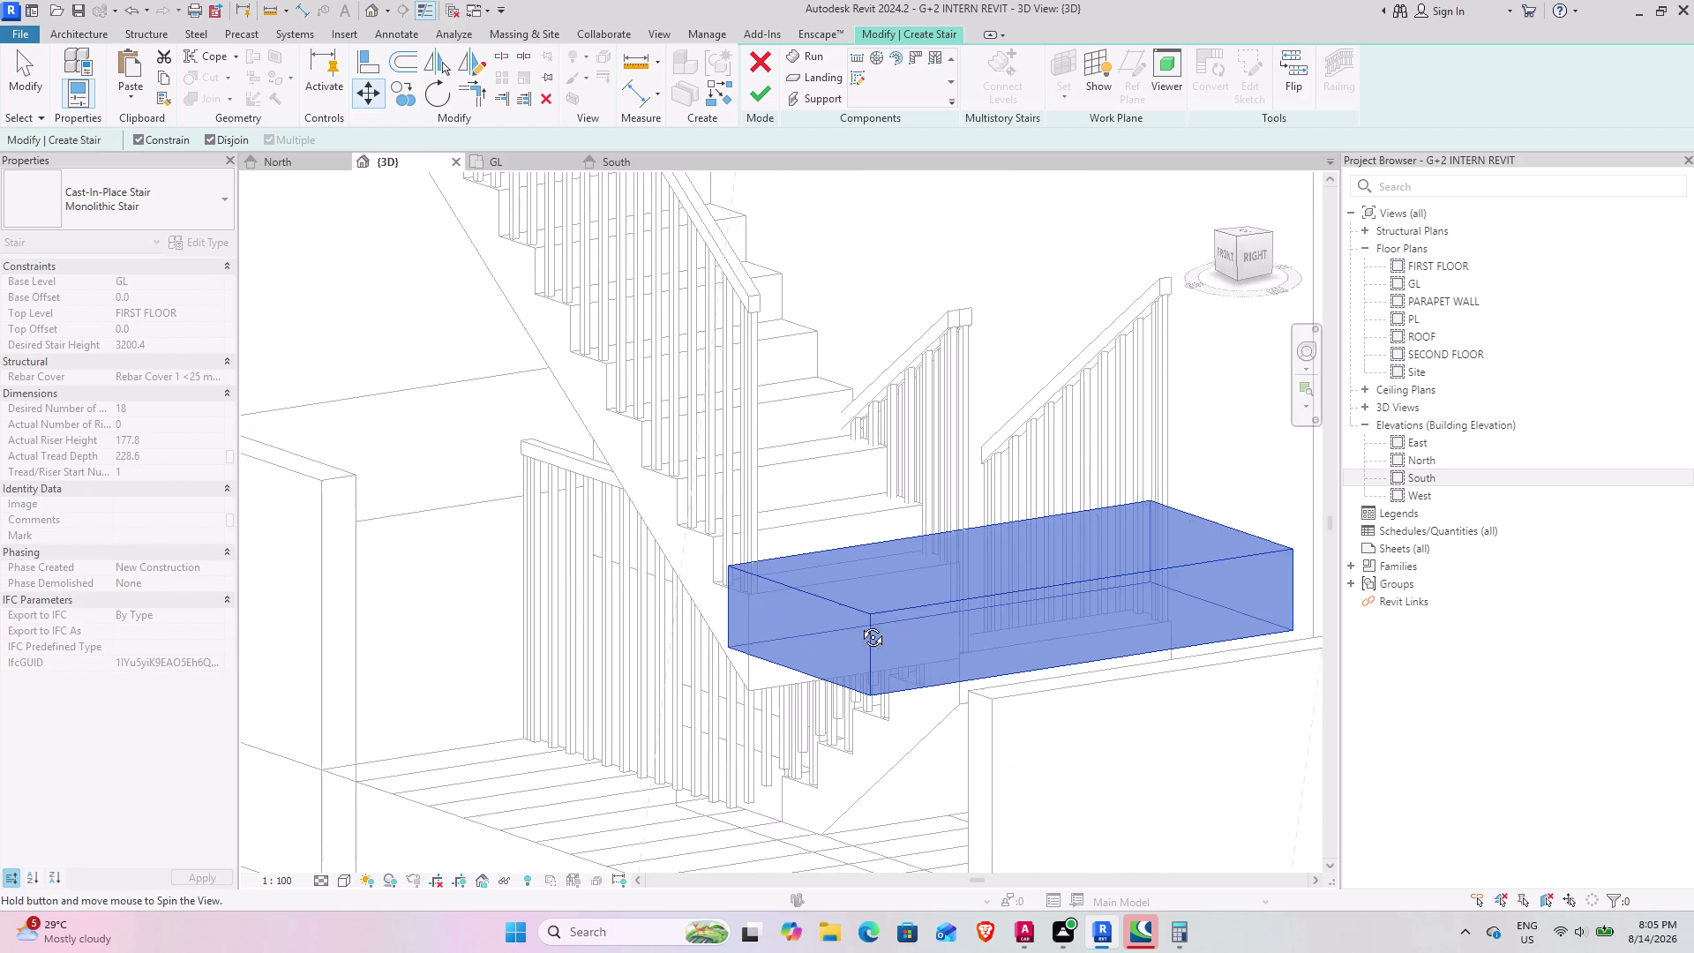
middle_drag(876, 624, 670, 634)
middle_drag(1224, 642, 1249, 643)
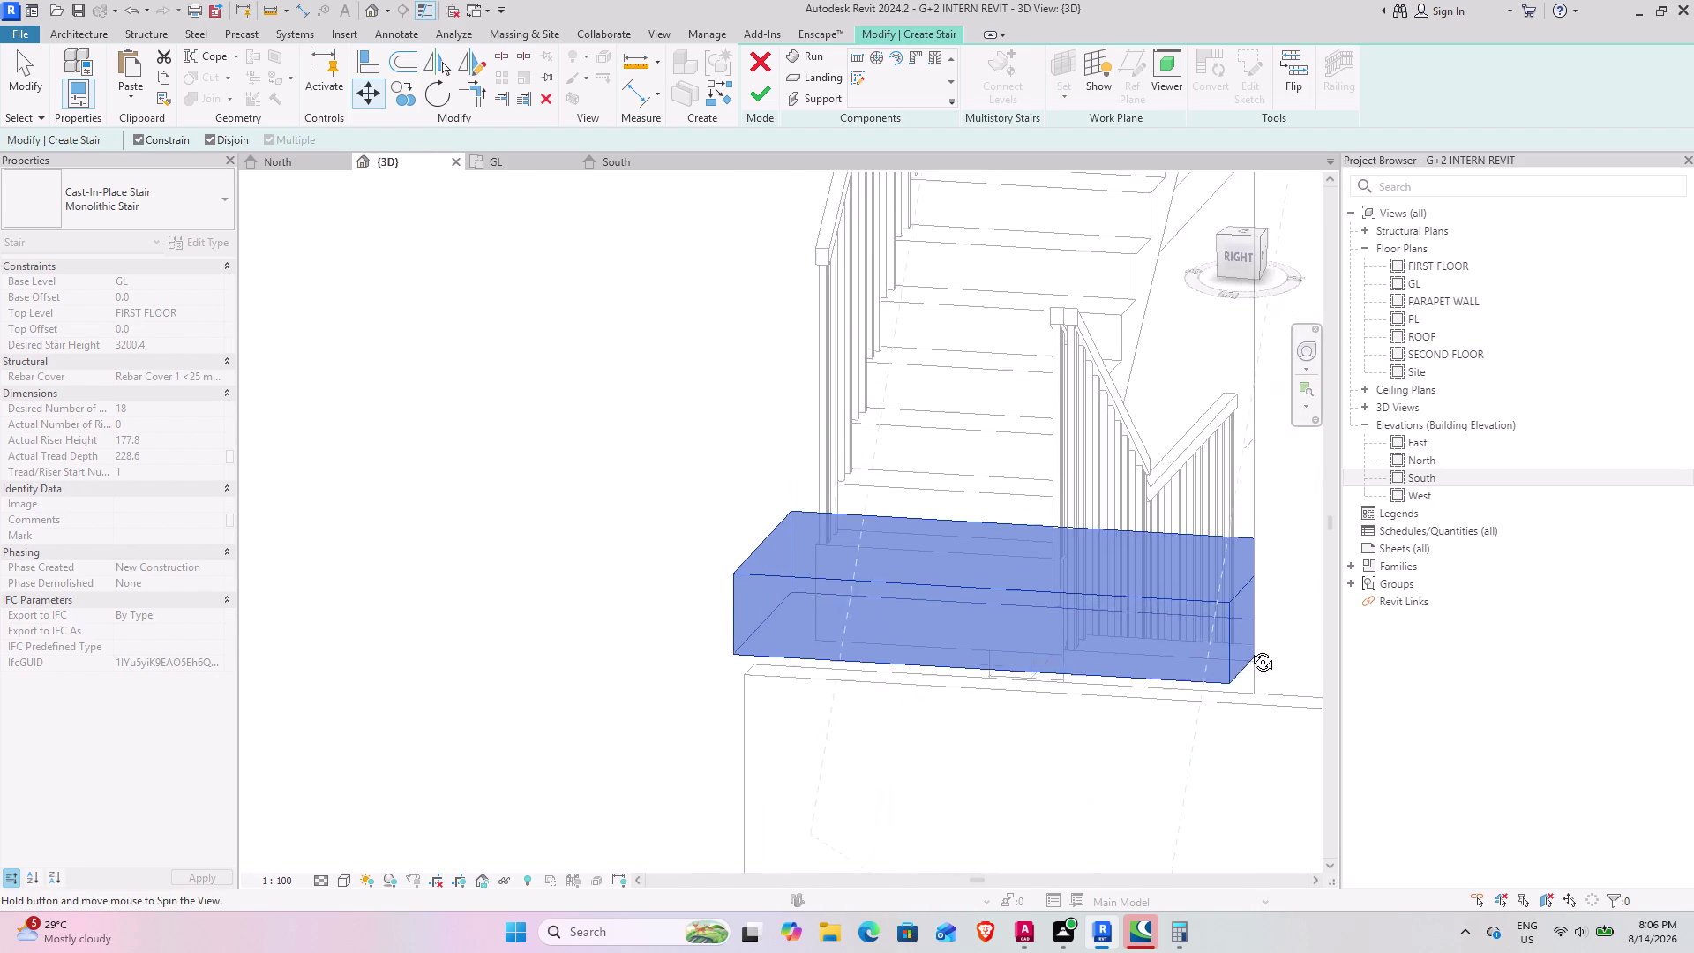
middle_drag(1249, 643, 1249, 650)
scroll(down, 3)
middle_drag(944, 701, 1257, 554)
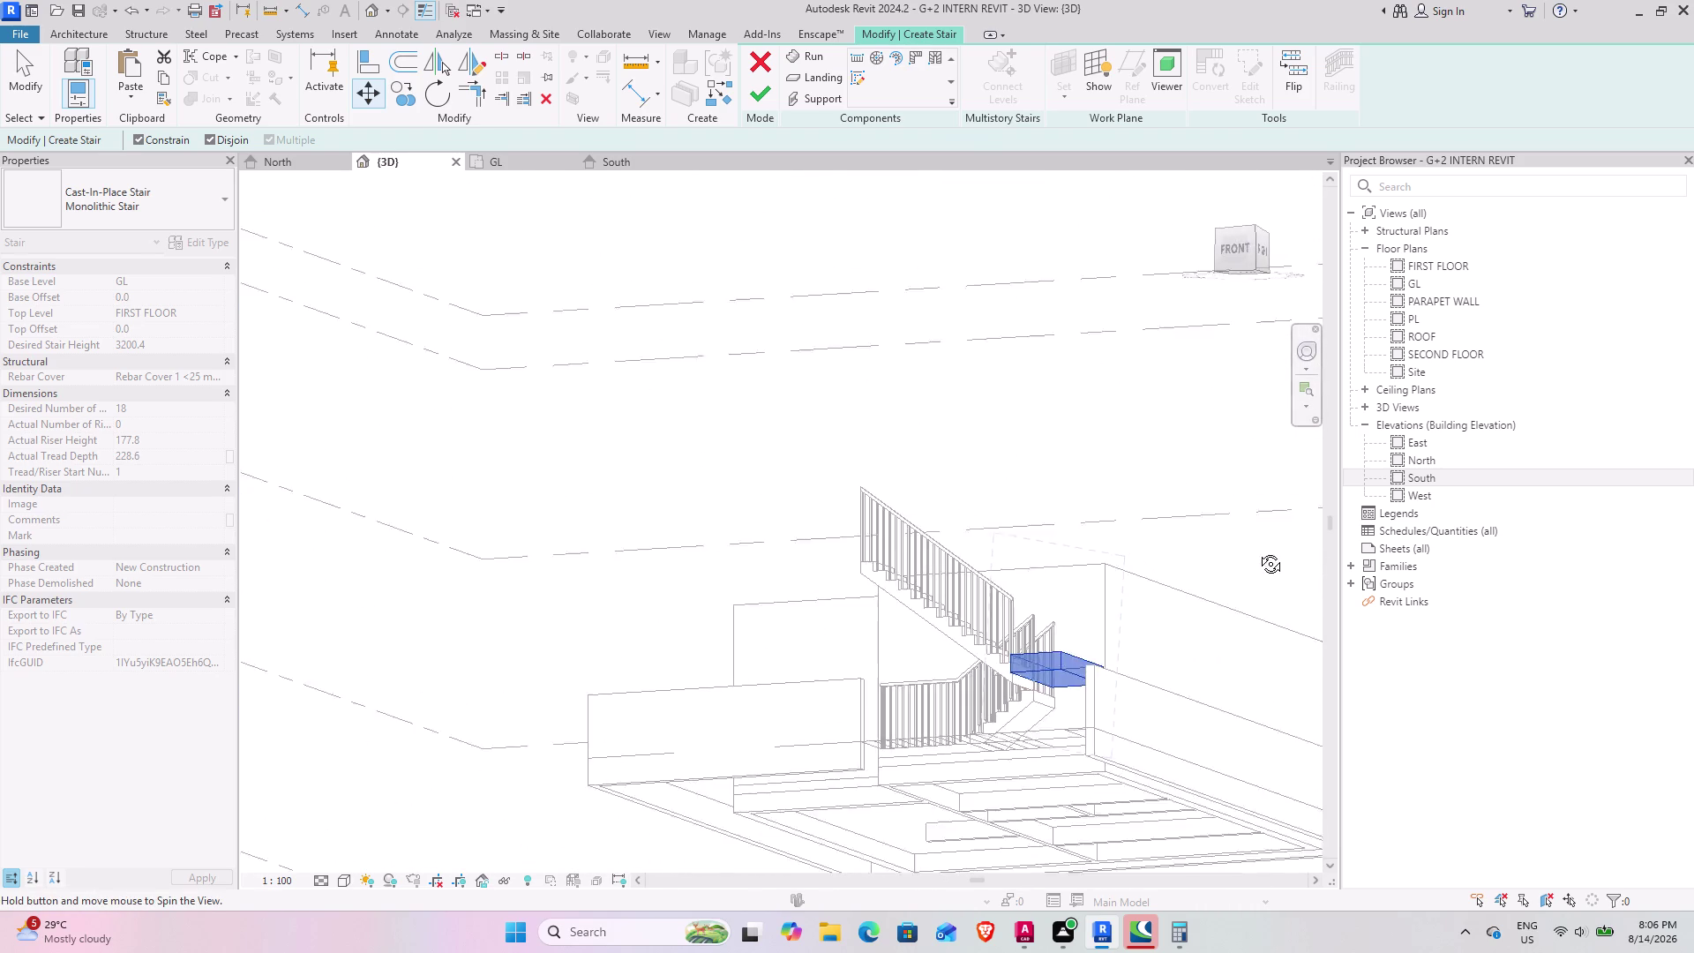
middle_drag(1256, 554, 1151, 764)
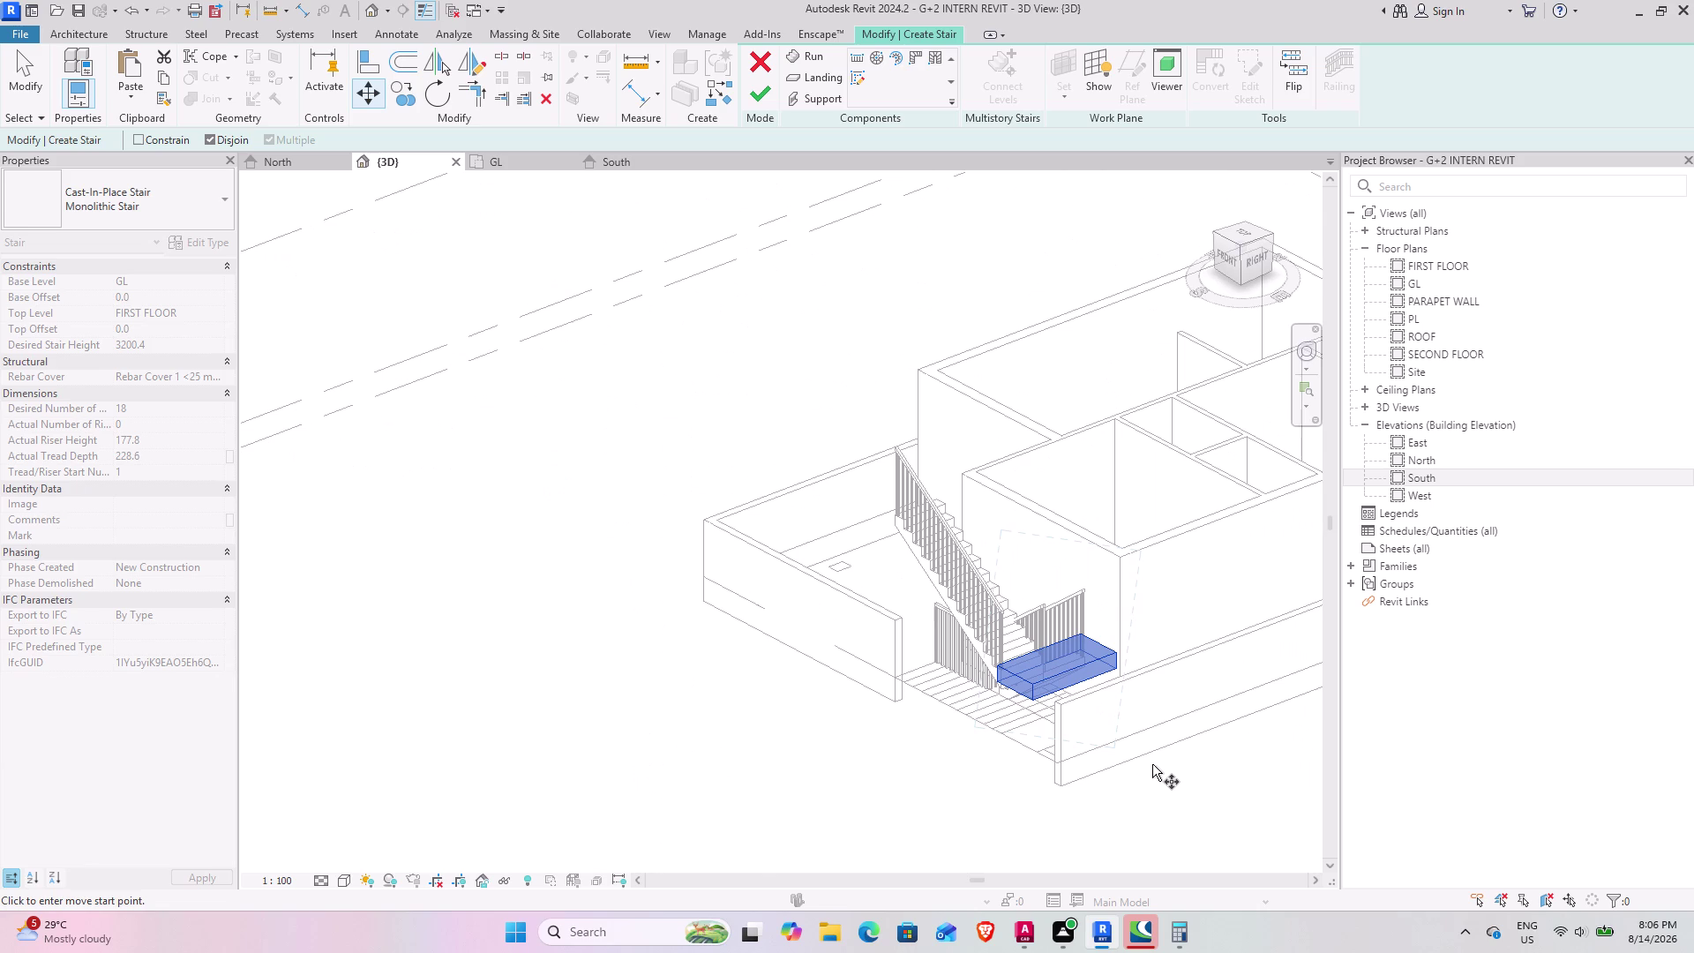
key(ctrl+z)
key(ctrl+z)
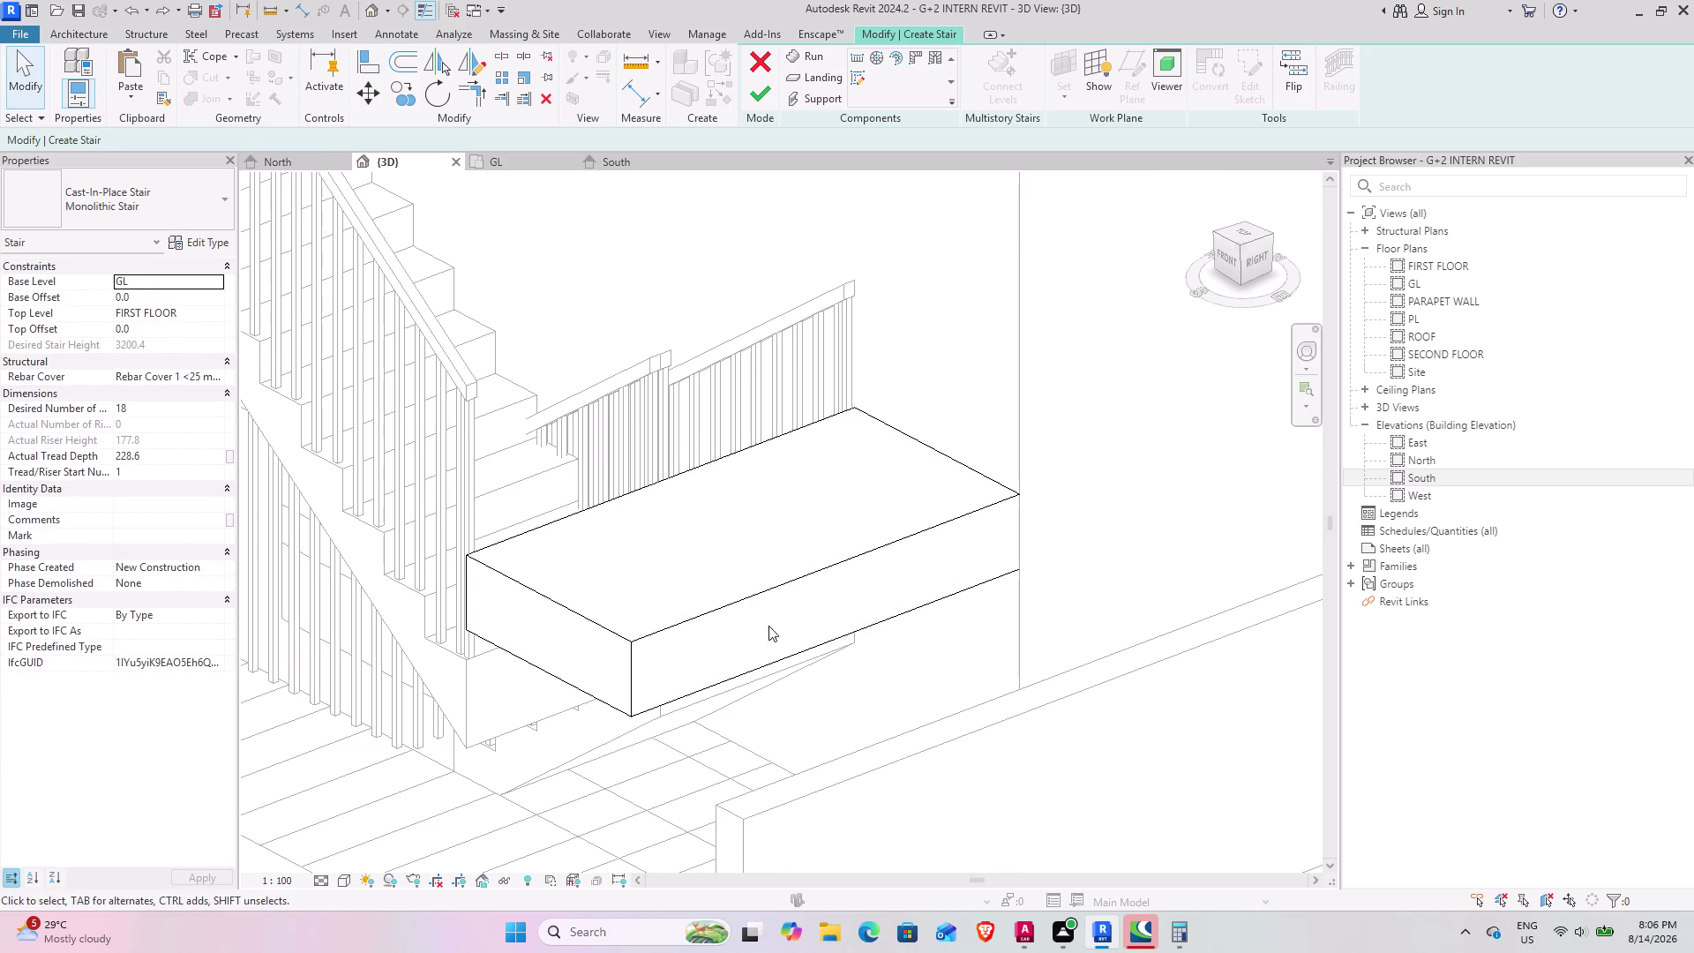
Begin a final landing move, then abandon it and exit the Edit Stairs session.
click(708, 603)
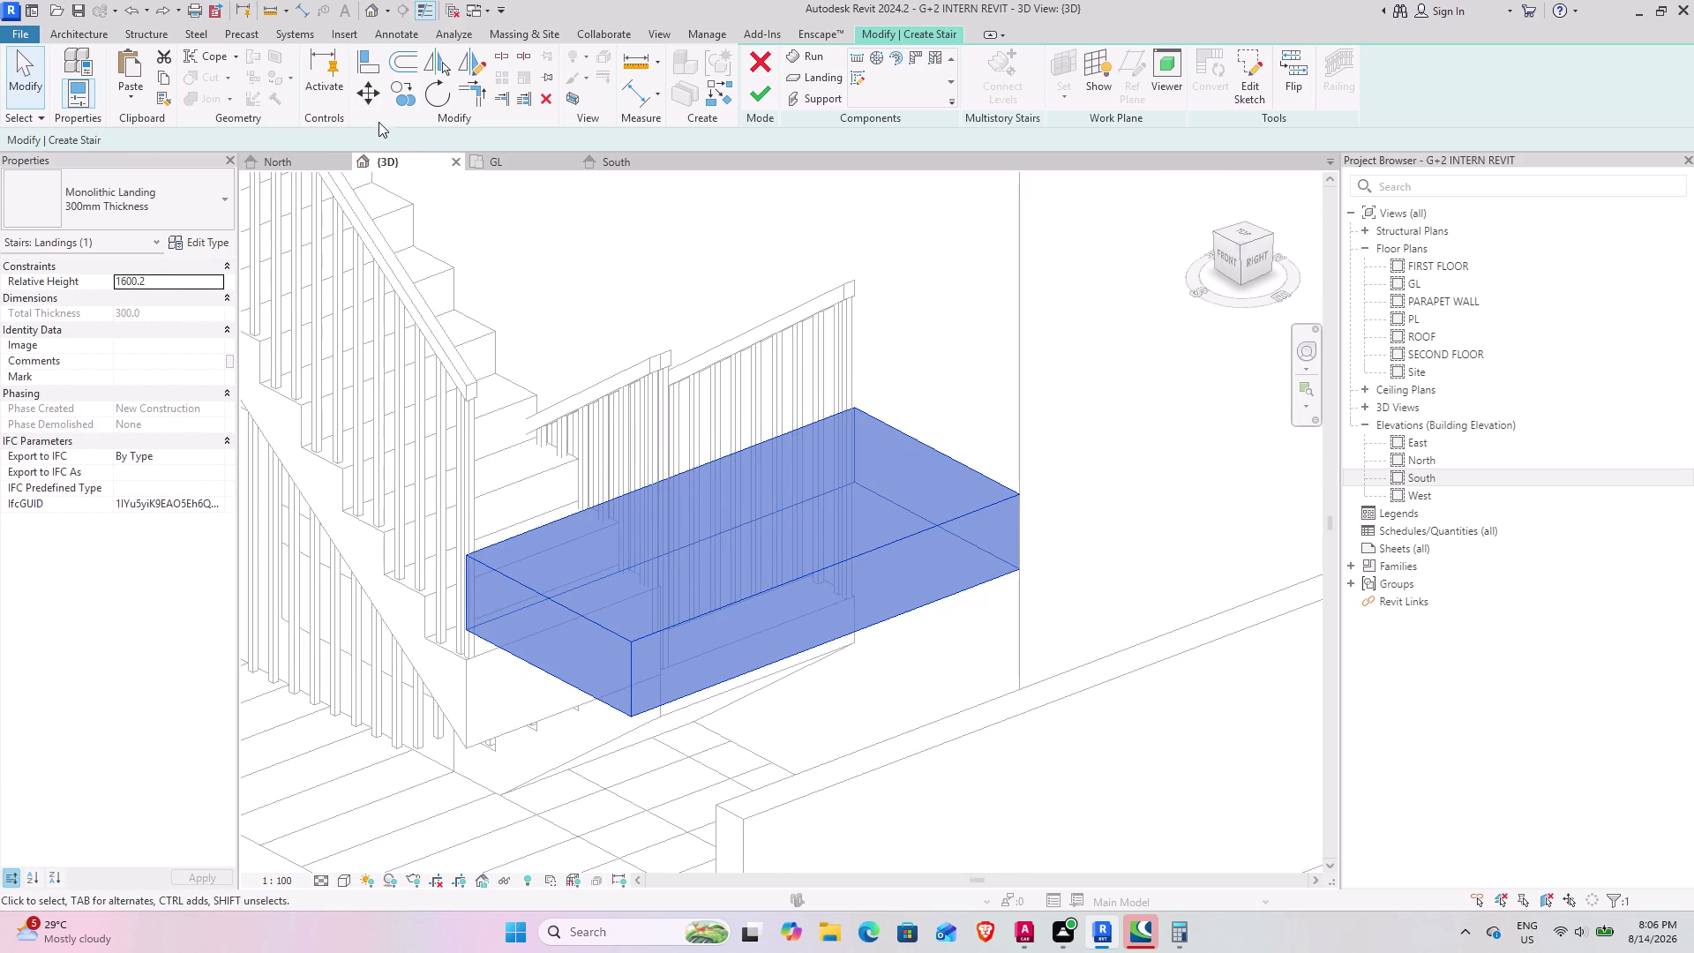
click(368, 96)
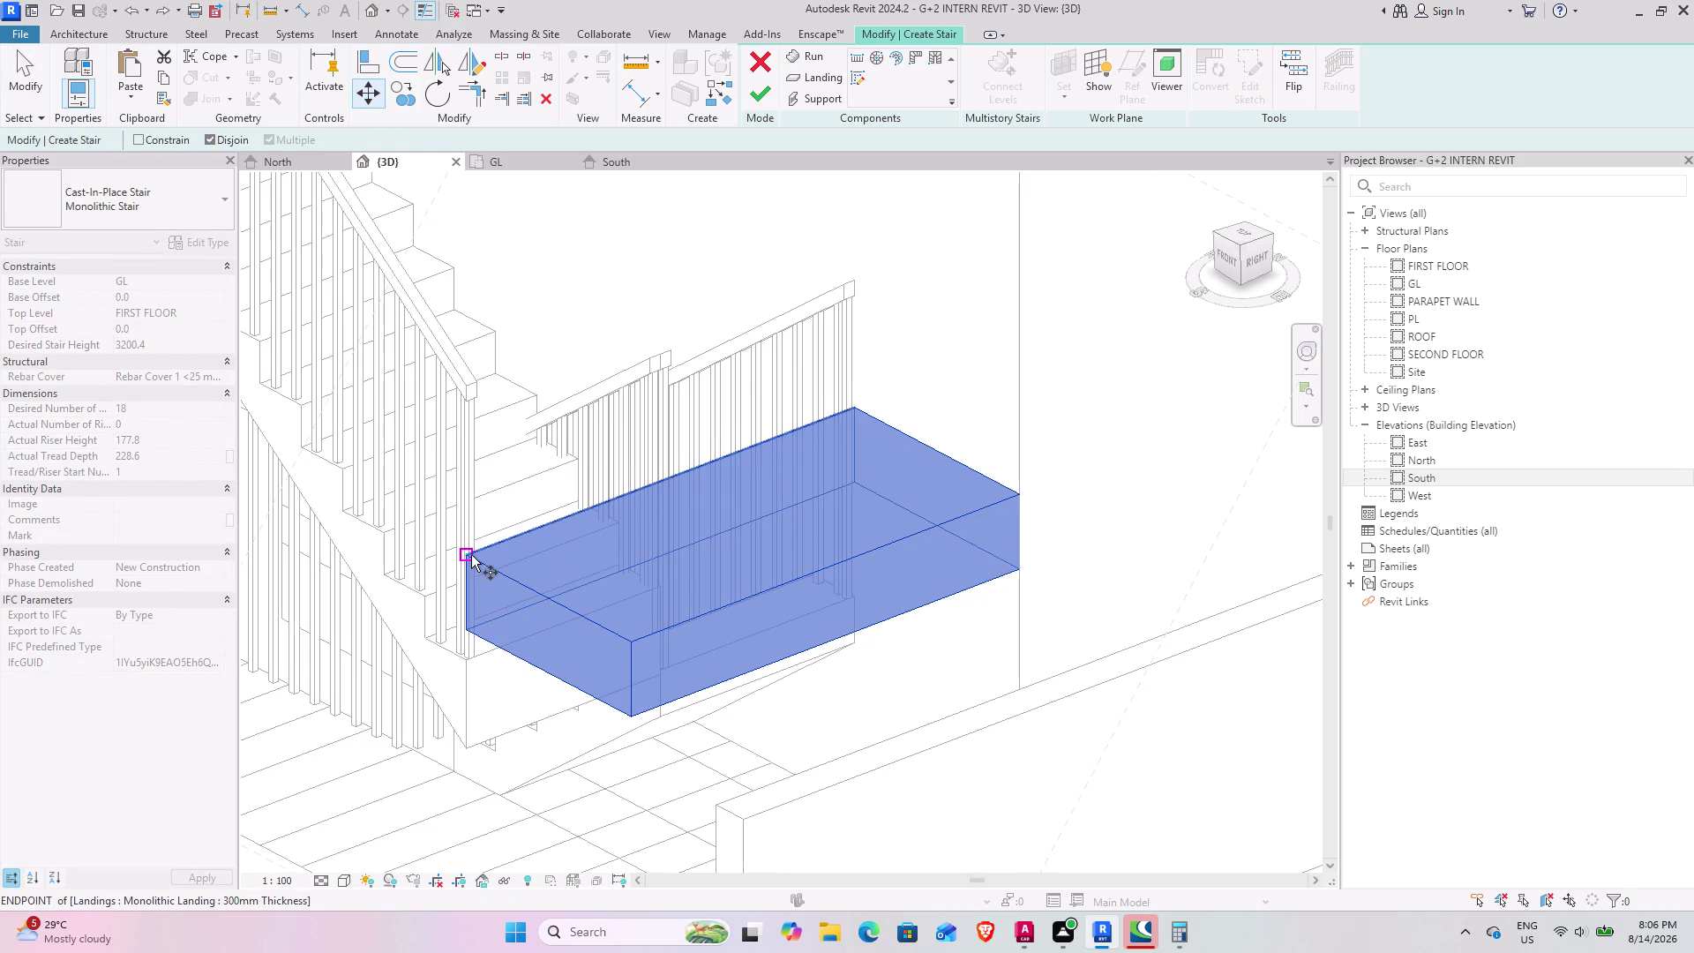
middle_drag(566, 733, 758, 578)
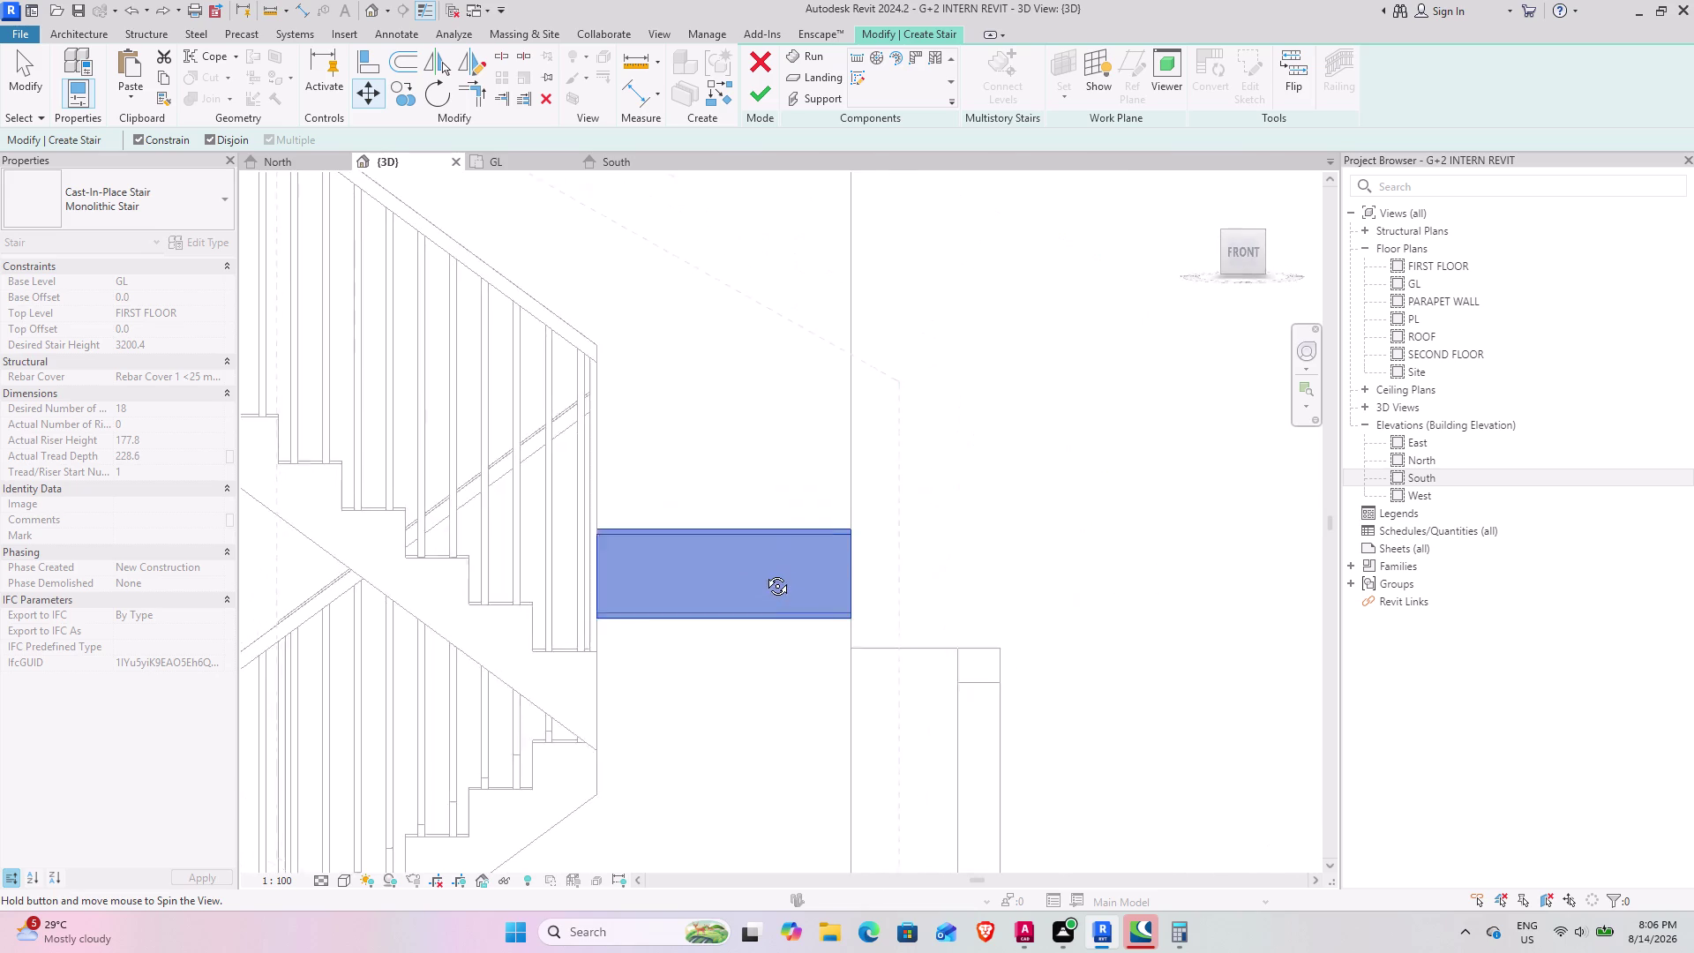
middle_drag(757, 578, 760, 566)
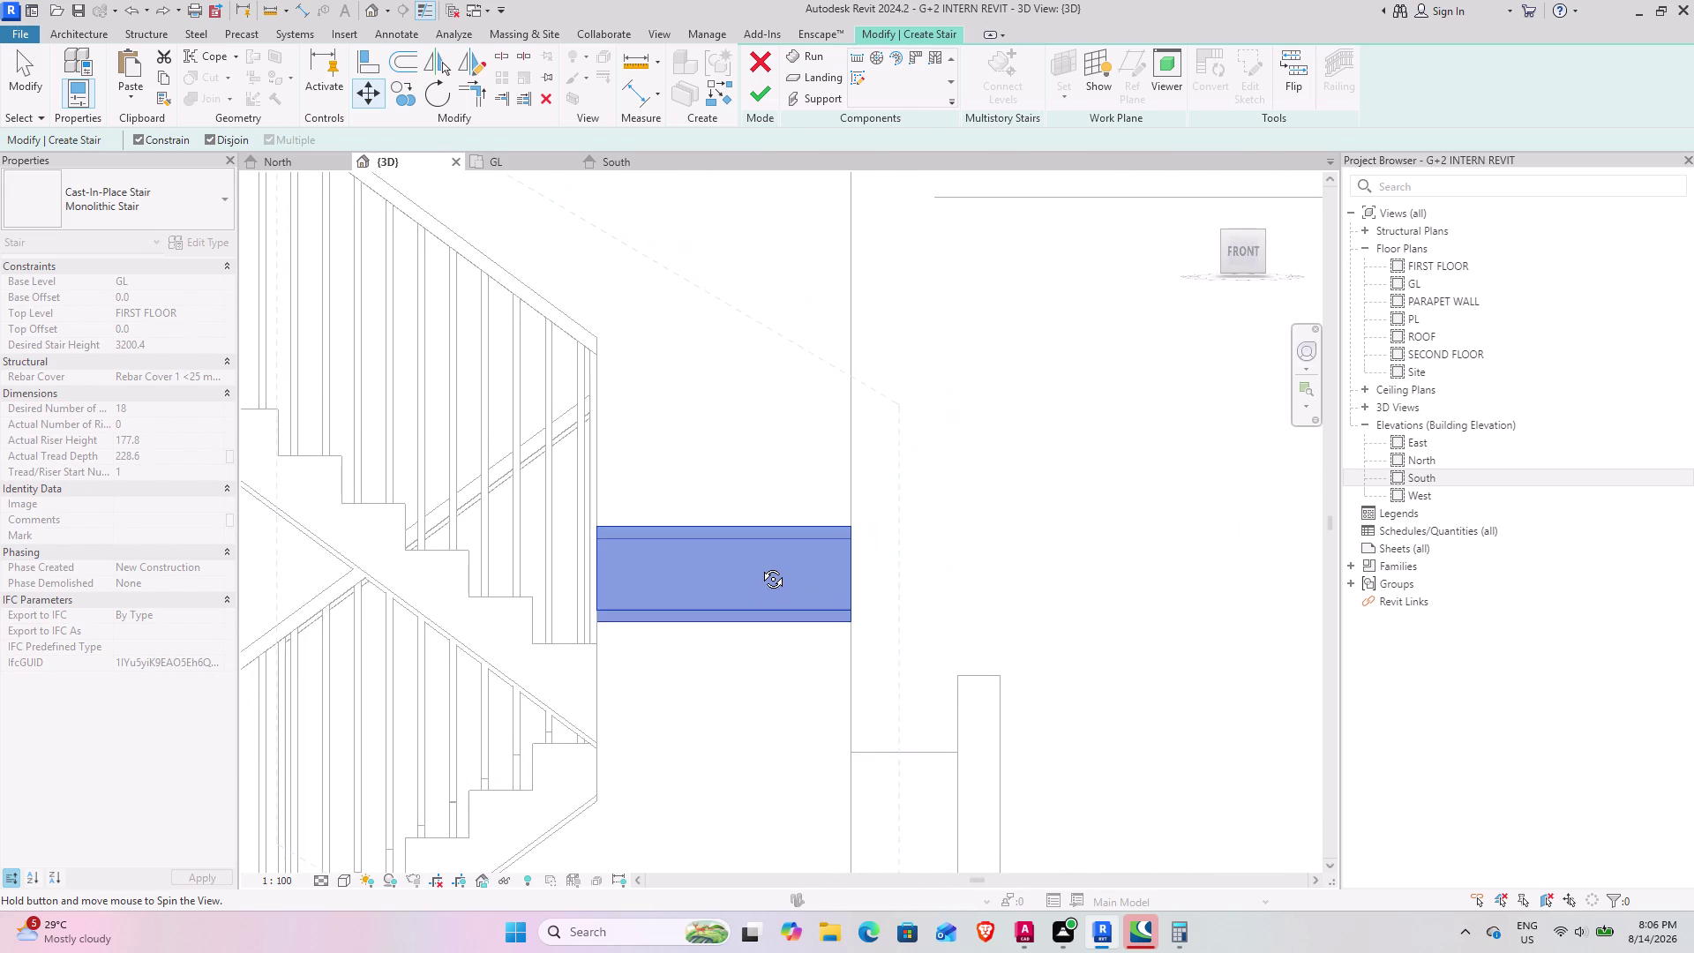
middle_drag(759, 566, 758, 576)
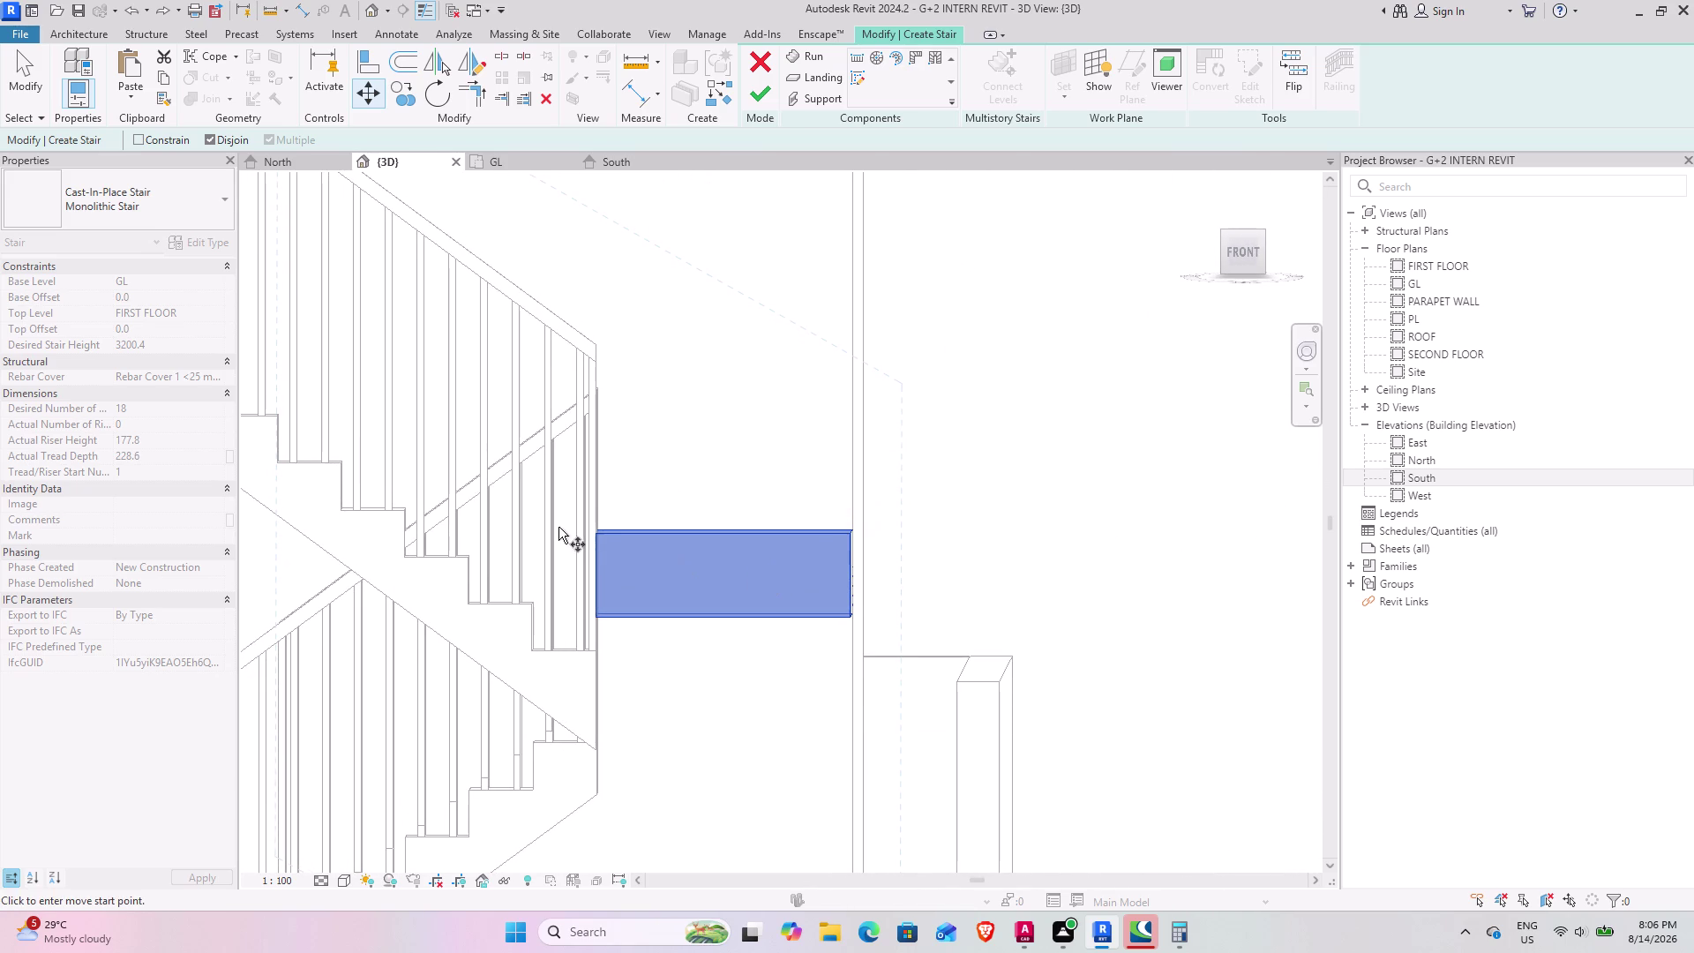
scroll(up, 3)
scroll(up, 3)
middle_drag(596, 535, 582, 538)
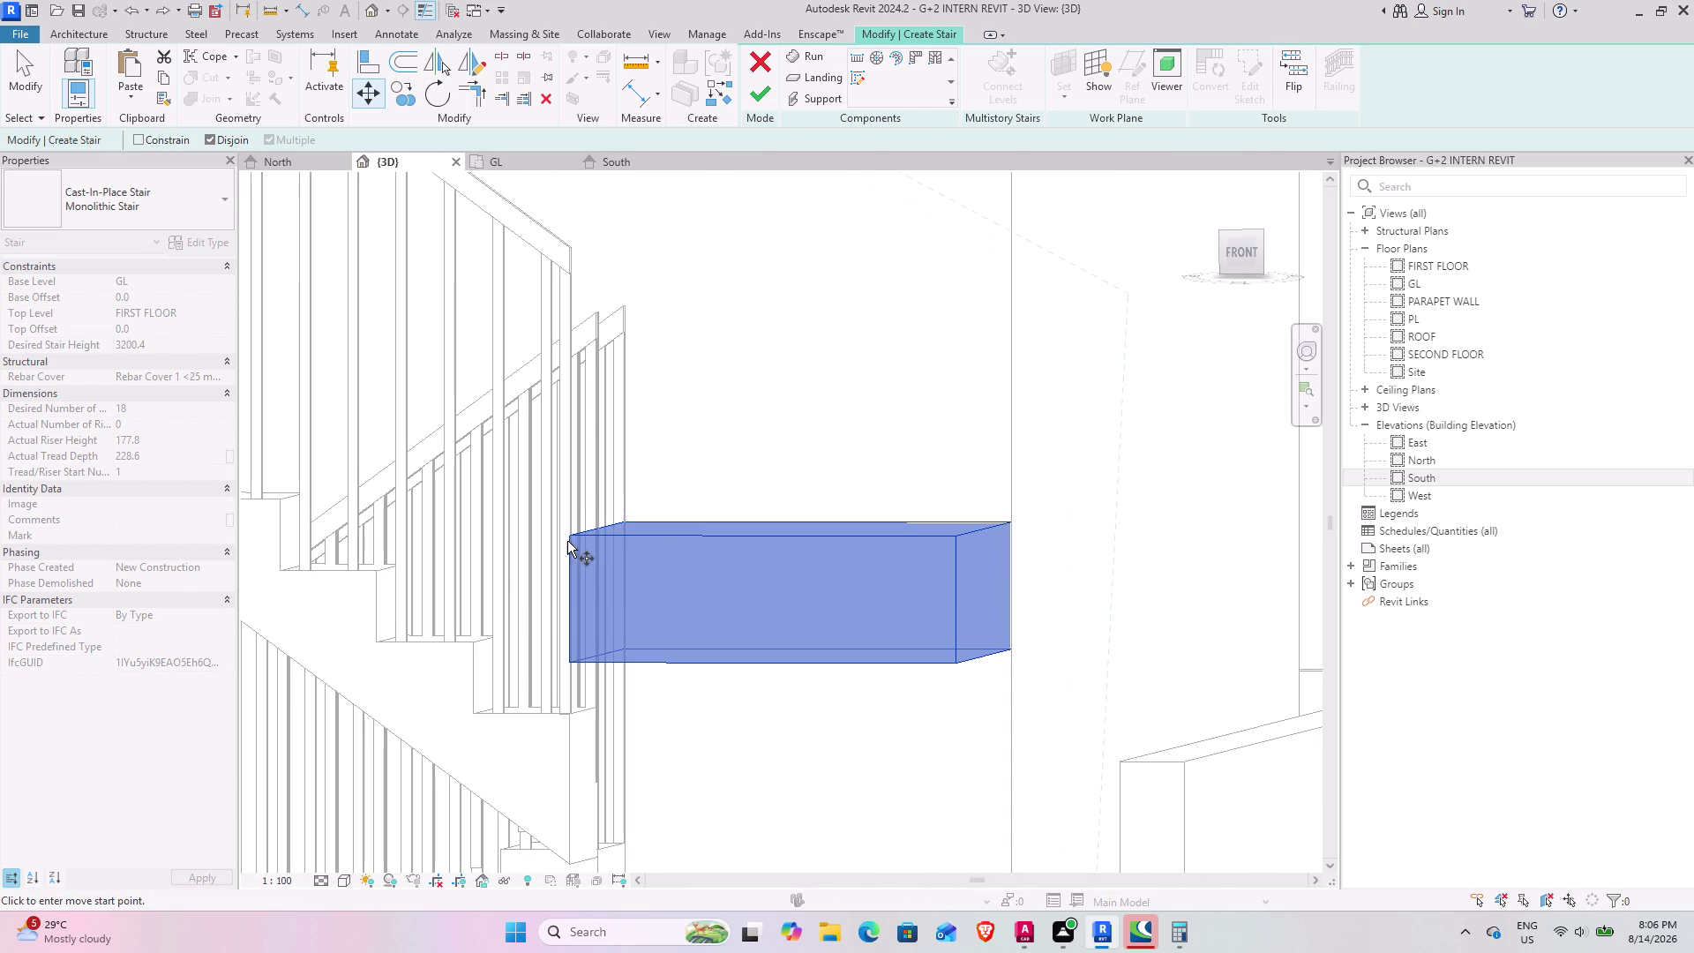
scroll(up, 3)
middle_drag(571, 536, 581, 608)
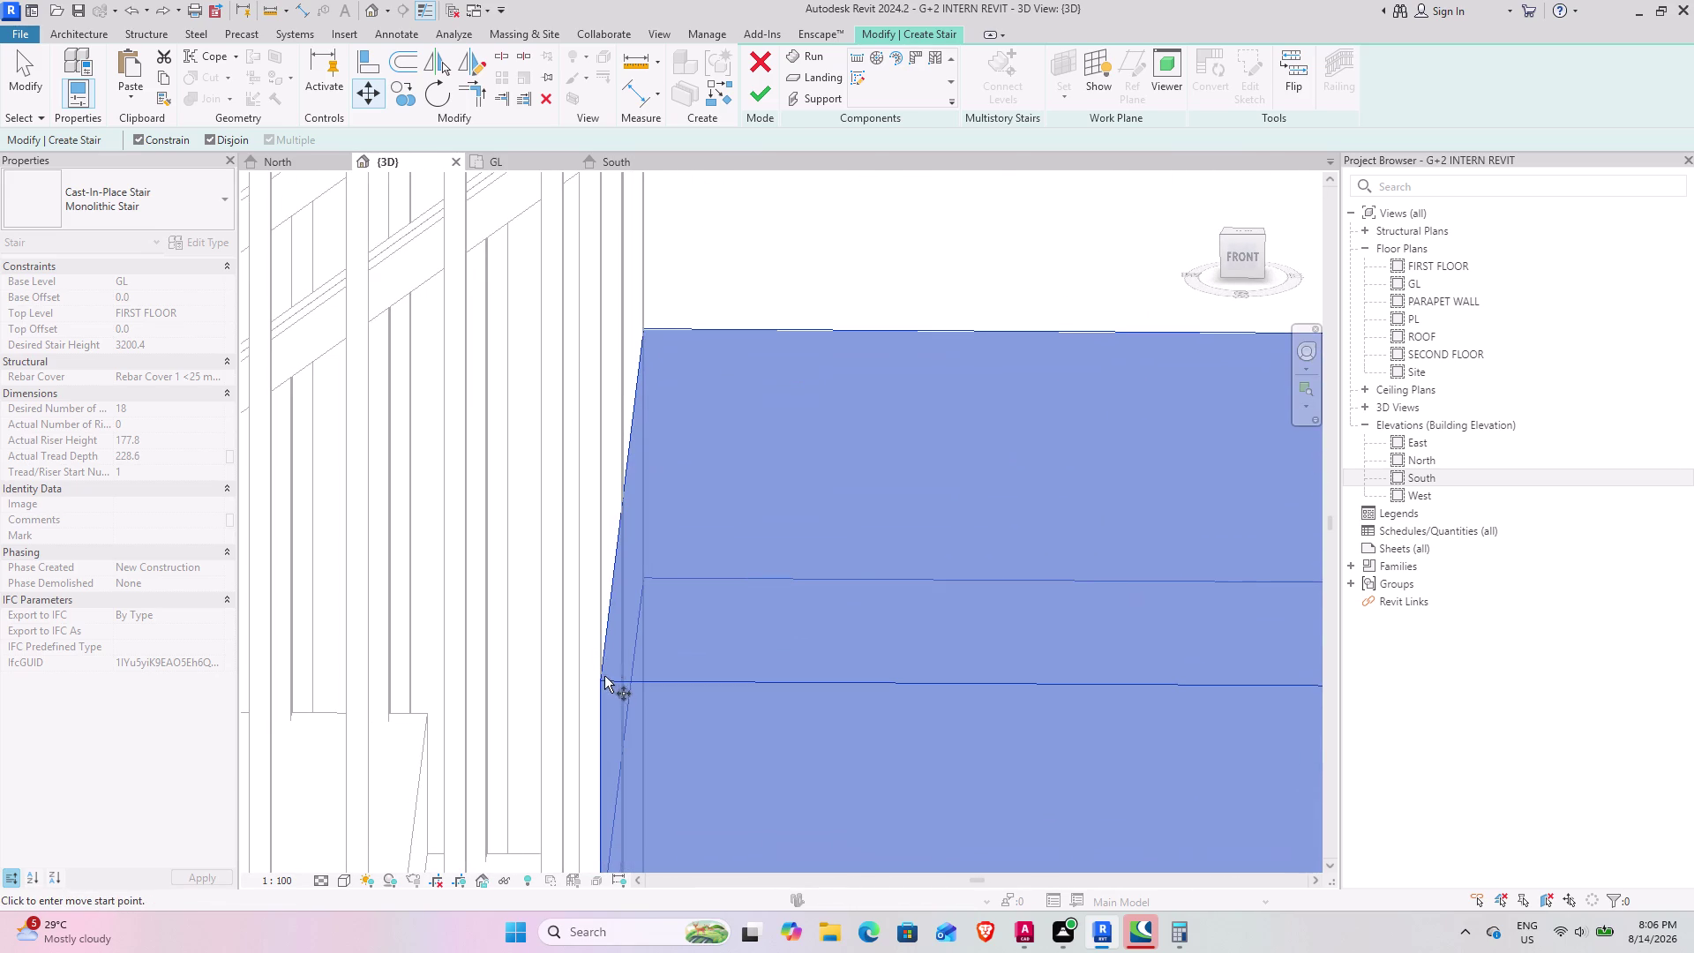
key(Escape)
key(Escape)
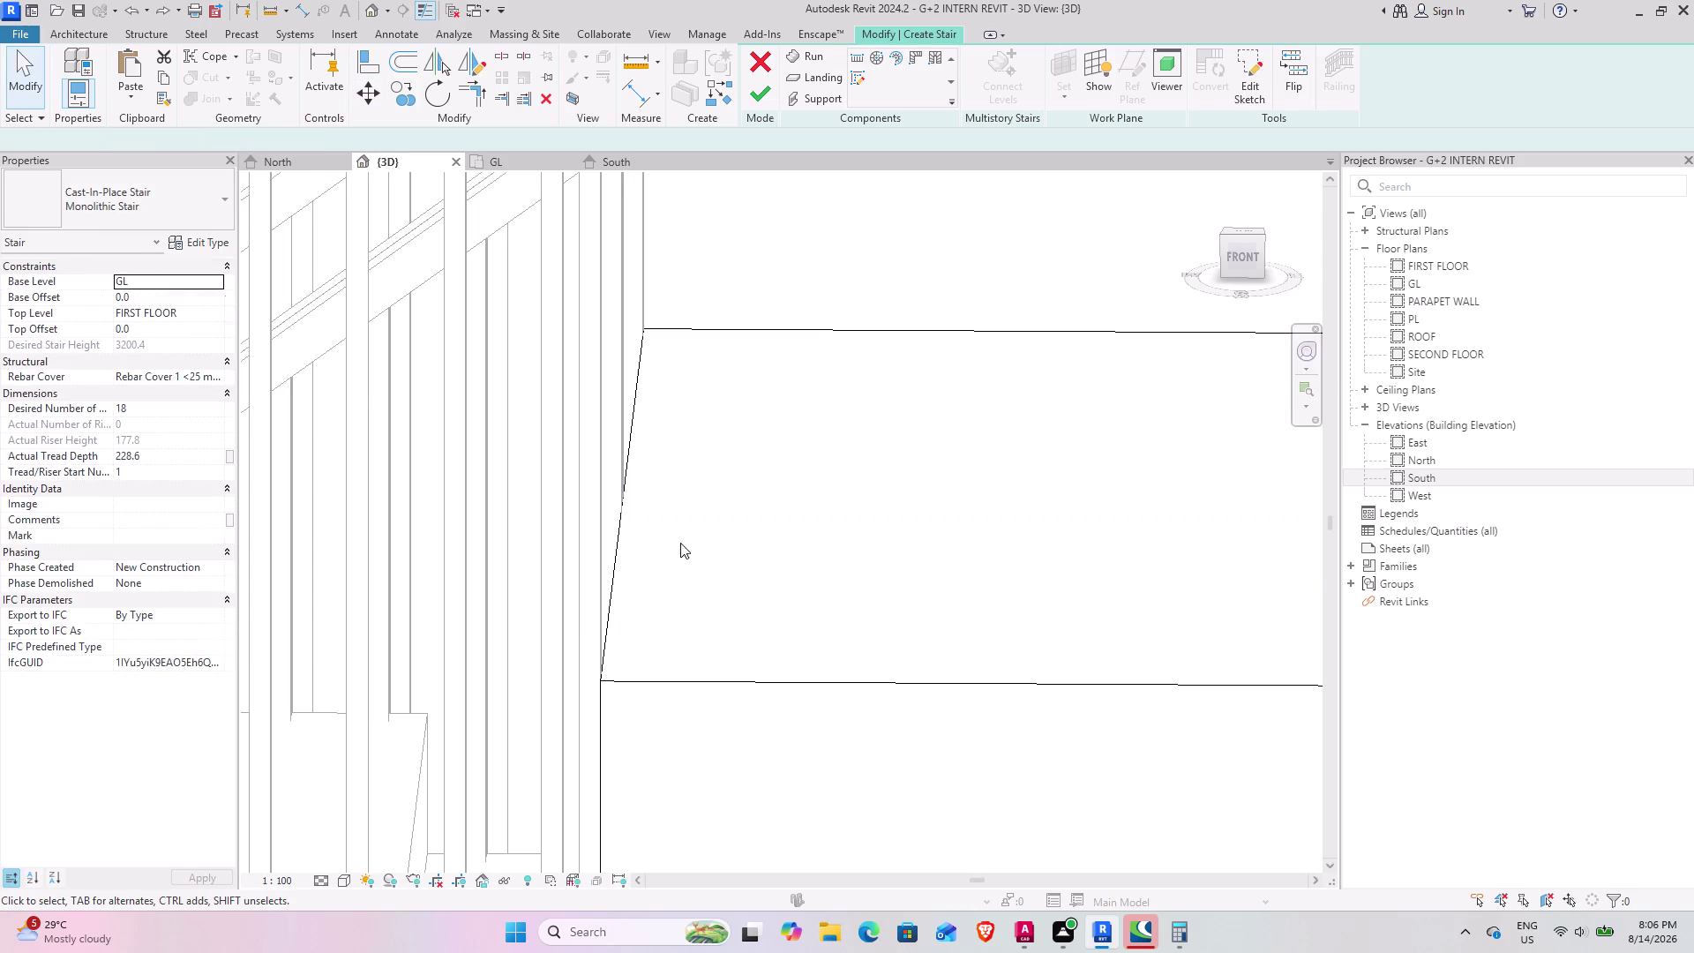
key(Escape)
Confirm discarding the stair edit, then select the stair and reopen it for editing.
click(754, 67)
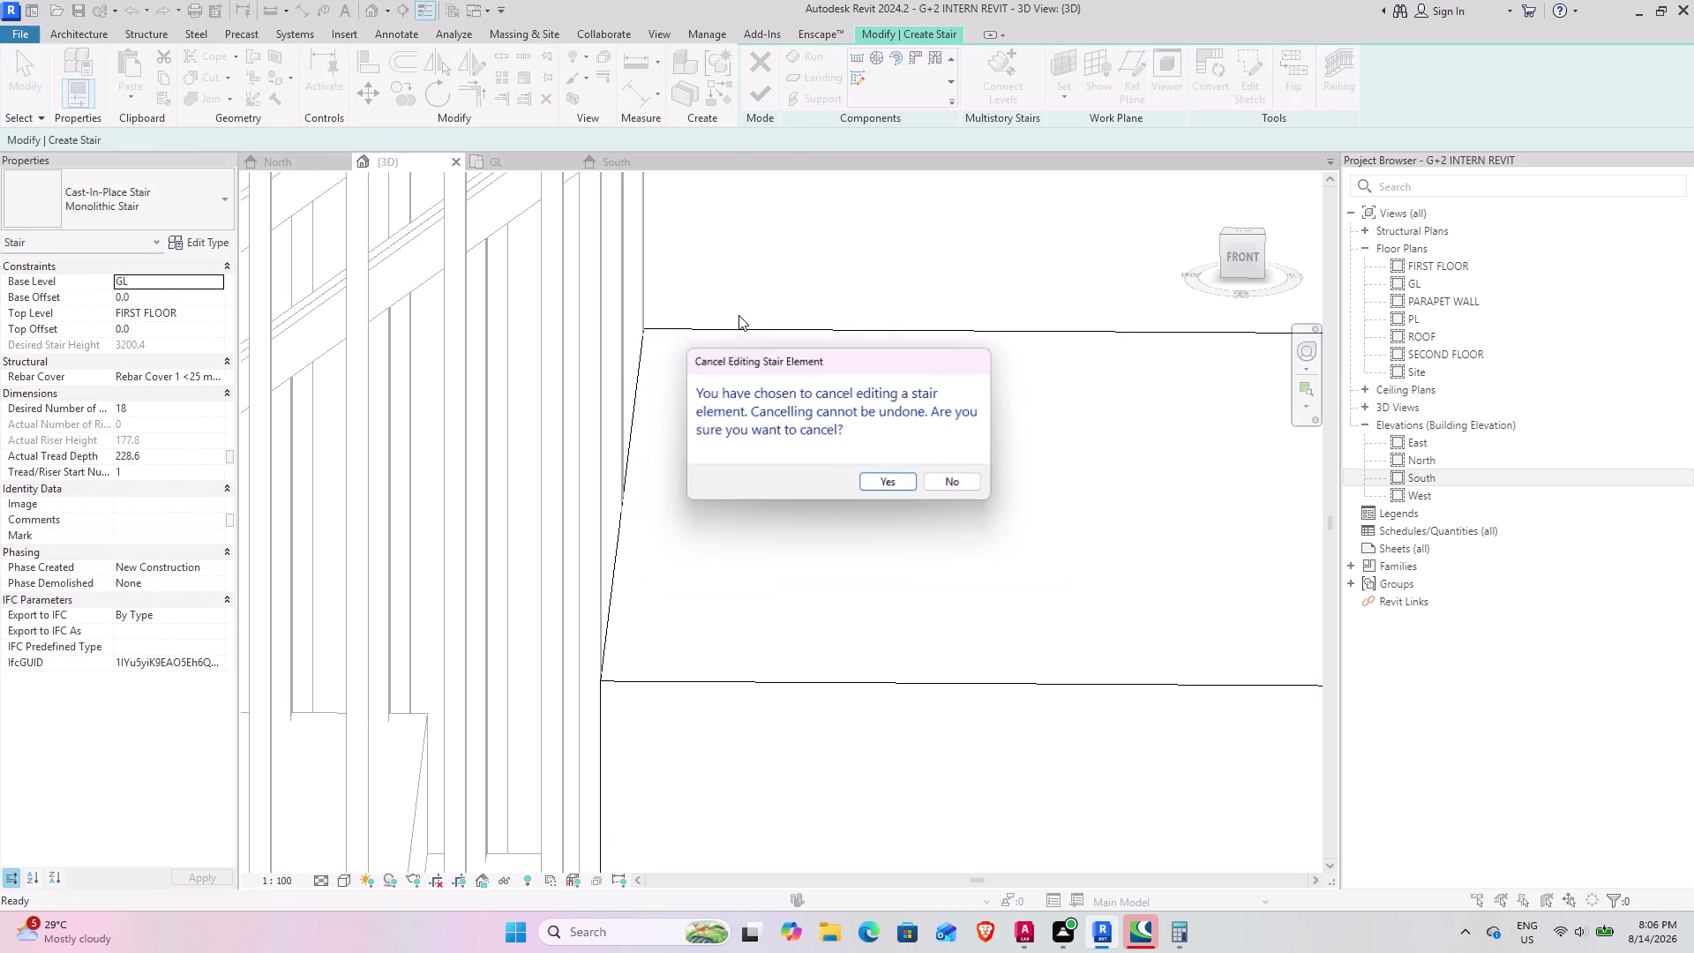
click(891, 478)
scroll(down, 3)
middle_drag(655, 603, 675, 579)
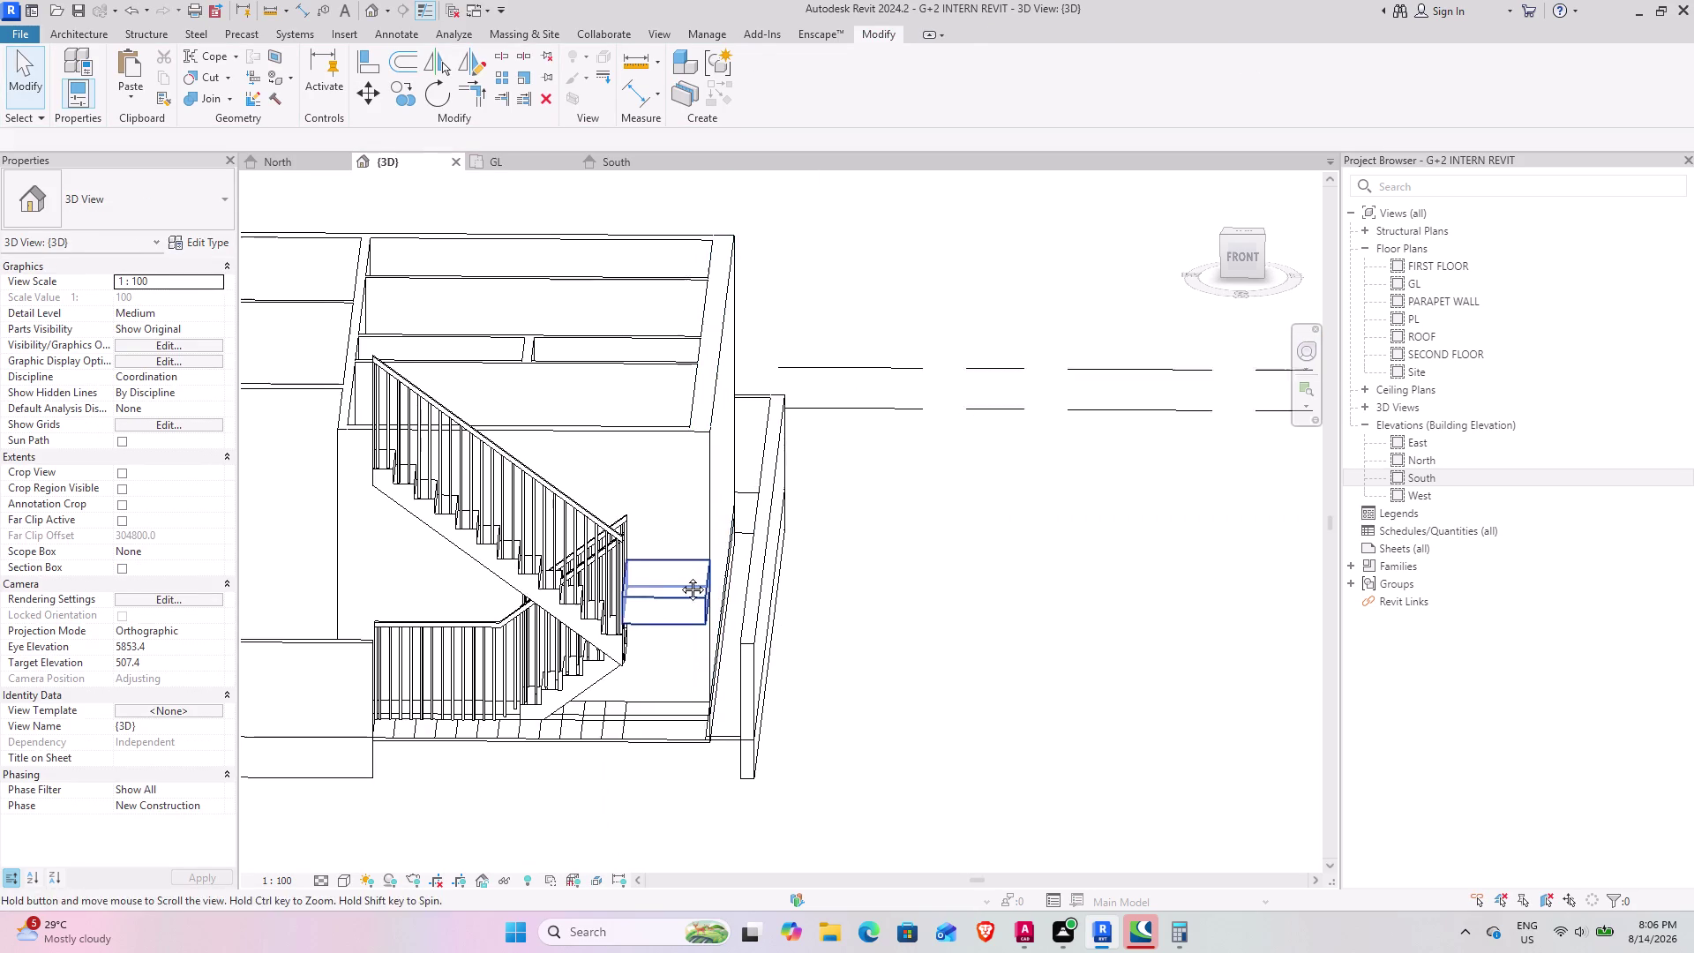
middle_drag(675, 579, 699, 562)
click(702, 563)
click(755, 73)
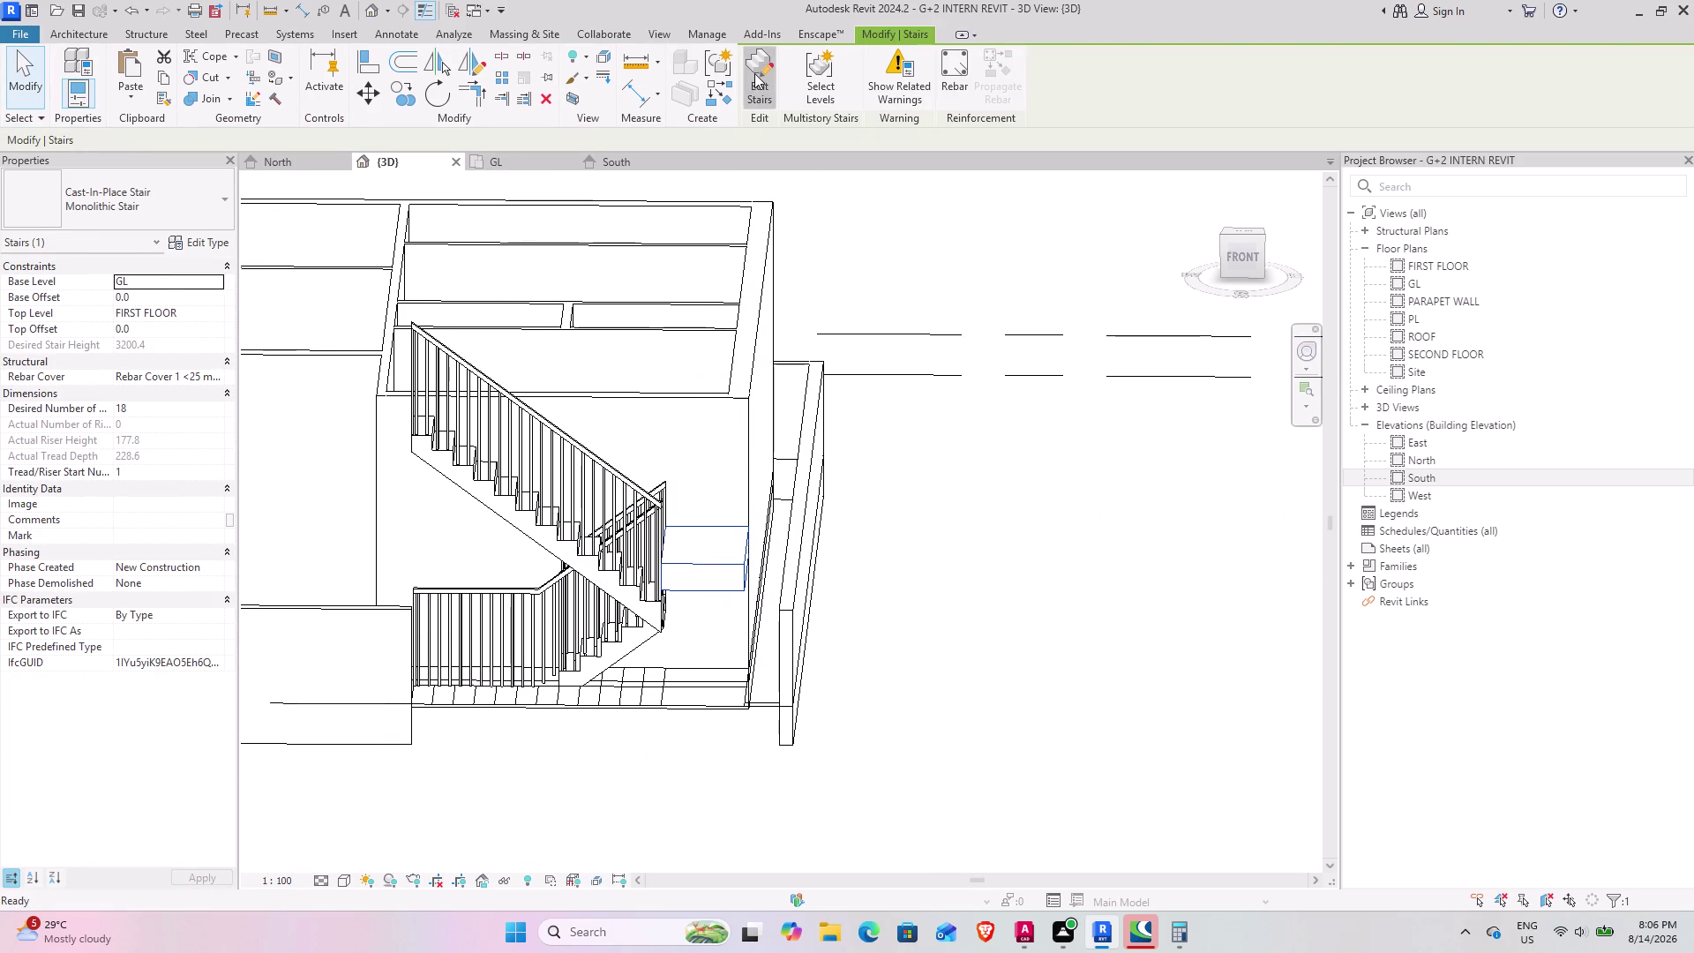
scroll(up, 3)
click(690, 551)
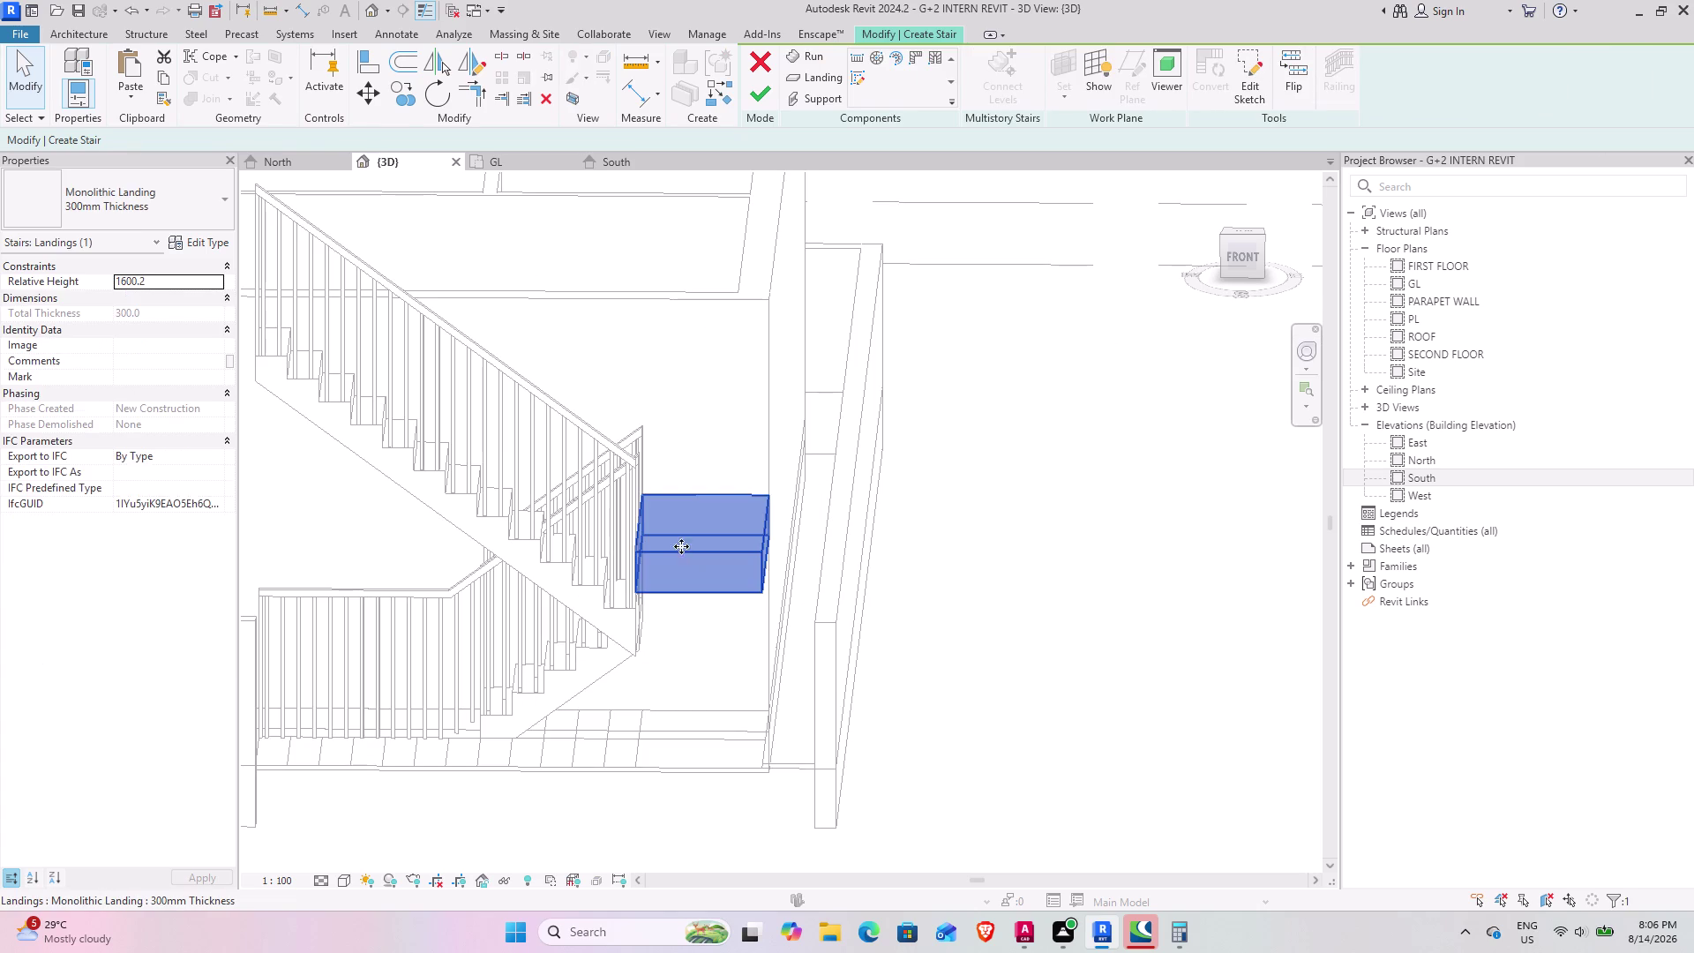
Start moving the landing, picking its corner near the railing as the start point.
click(369, 102)
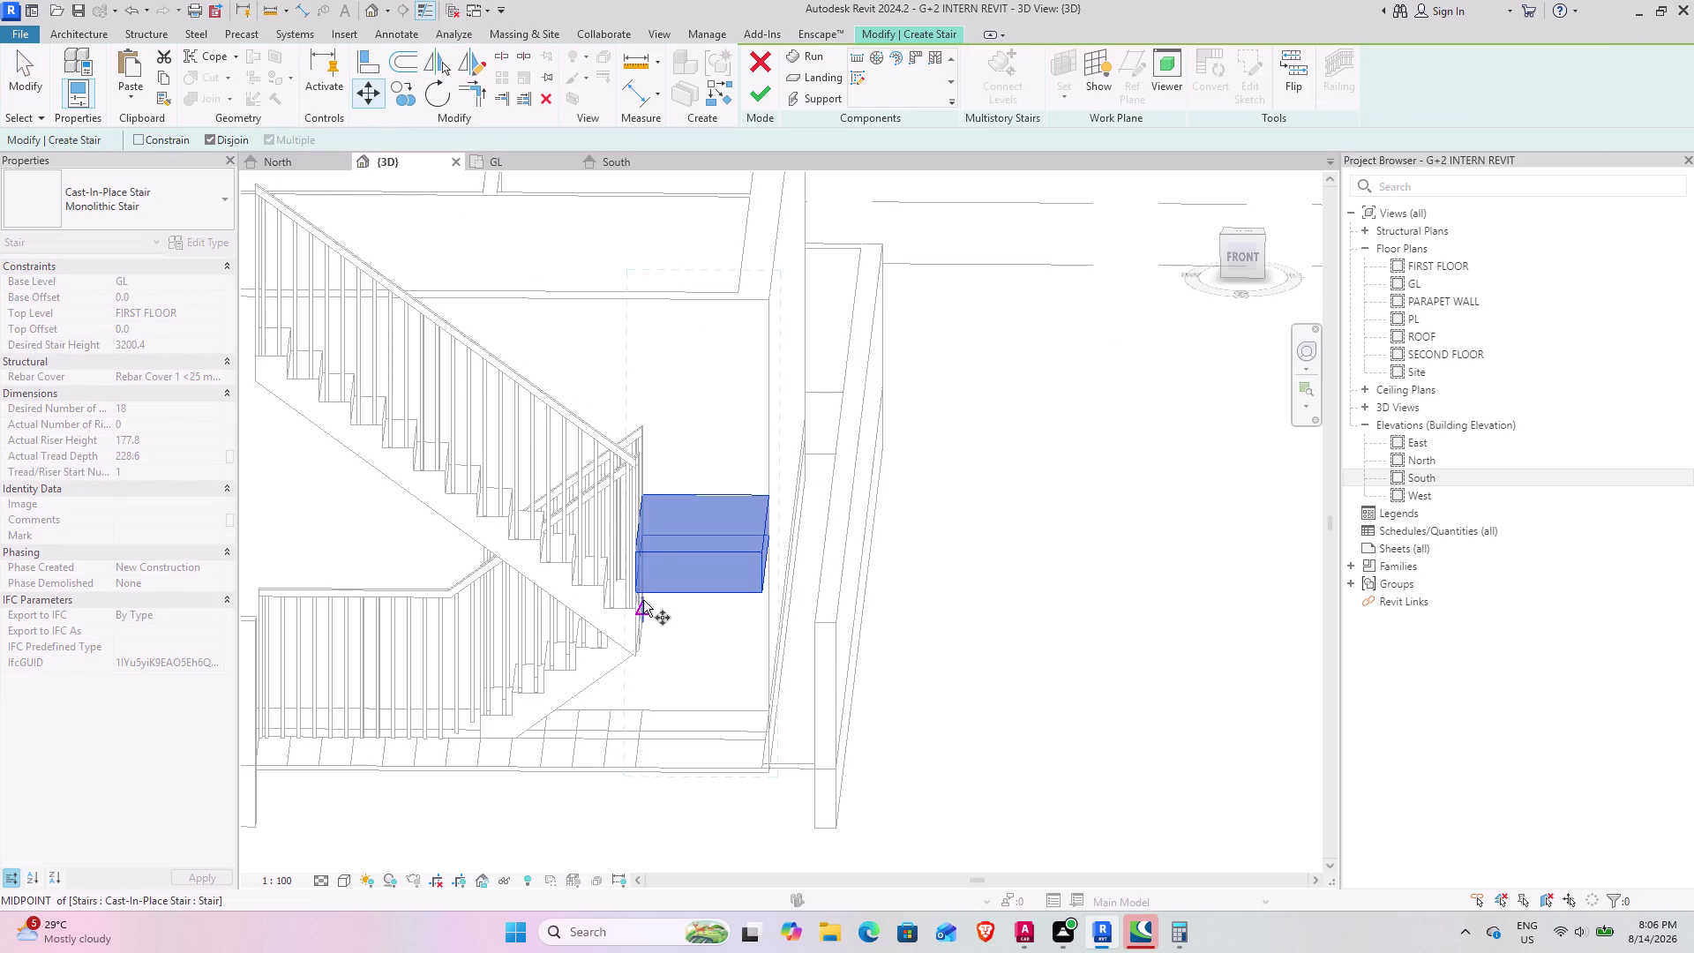
scroll(up, 3)
scroll(up, 3)
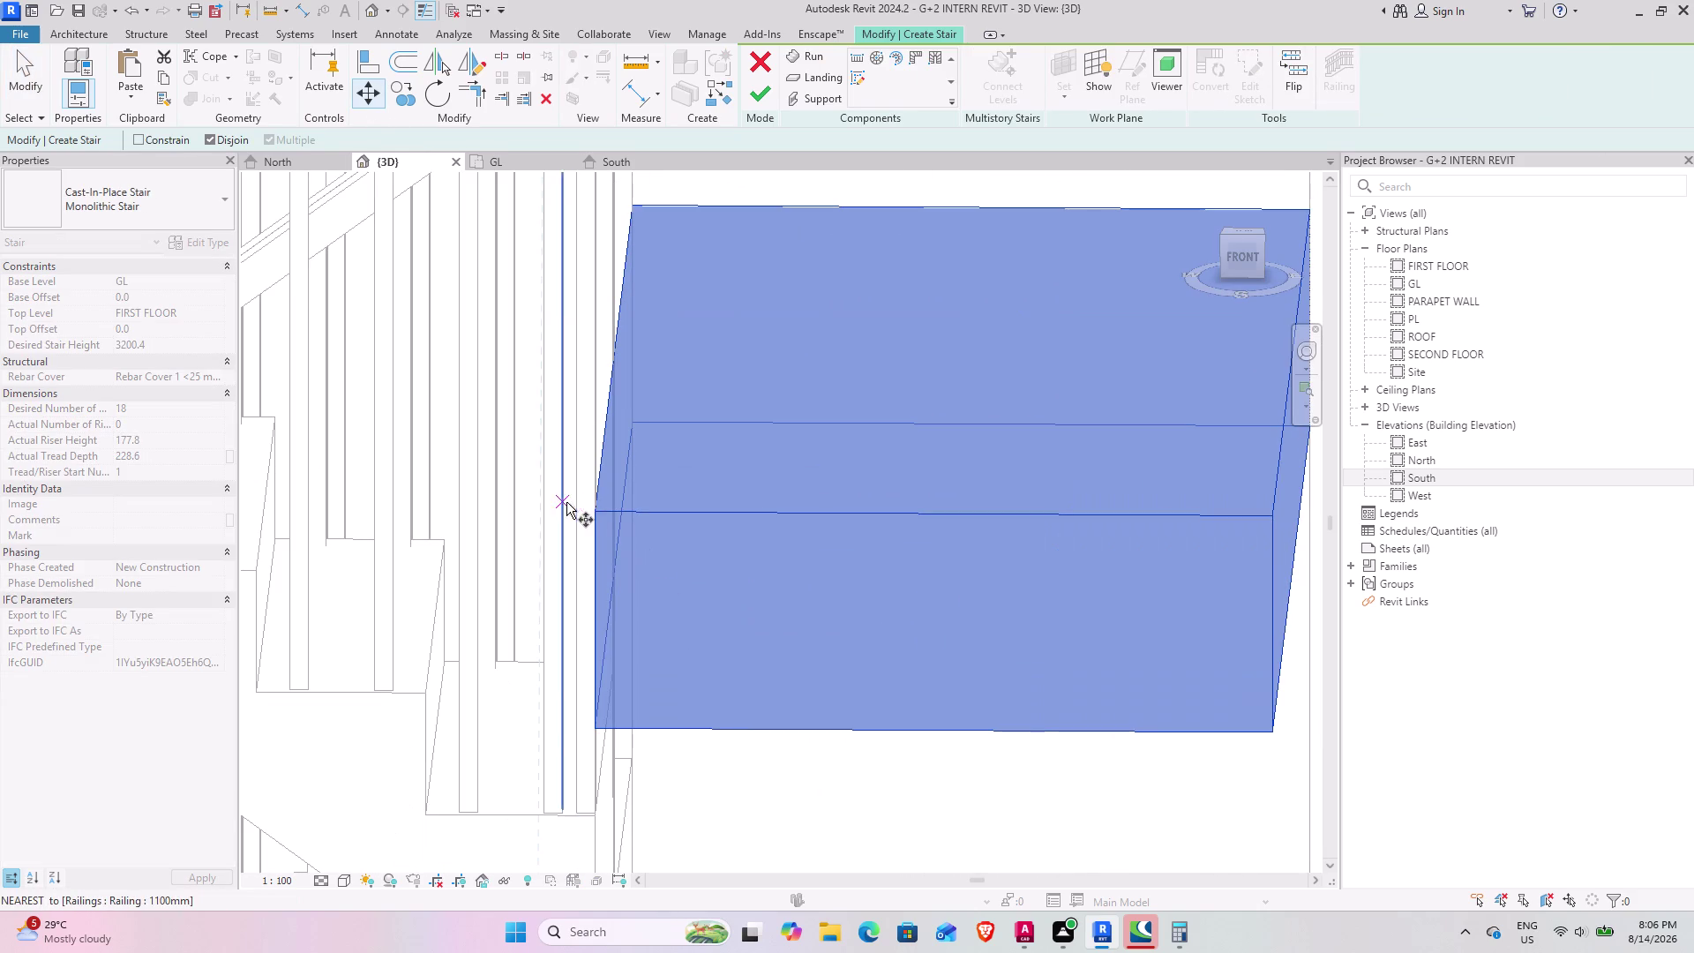
middle_drag(598, 512, 552, 536)
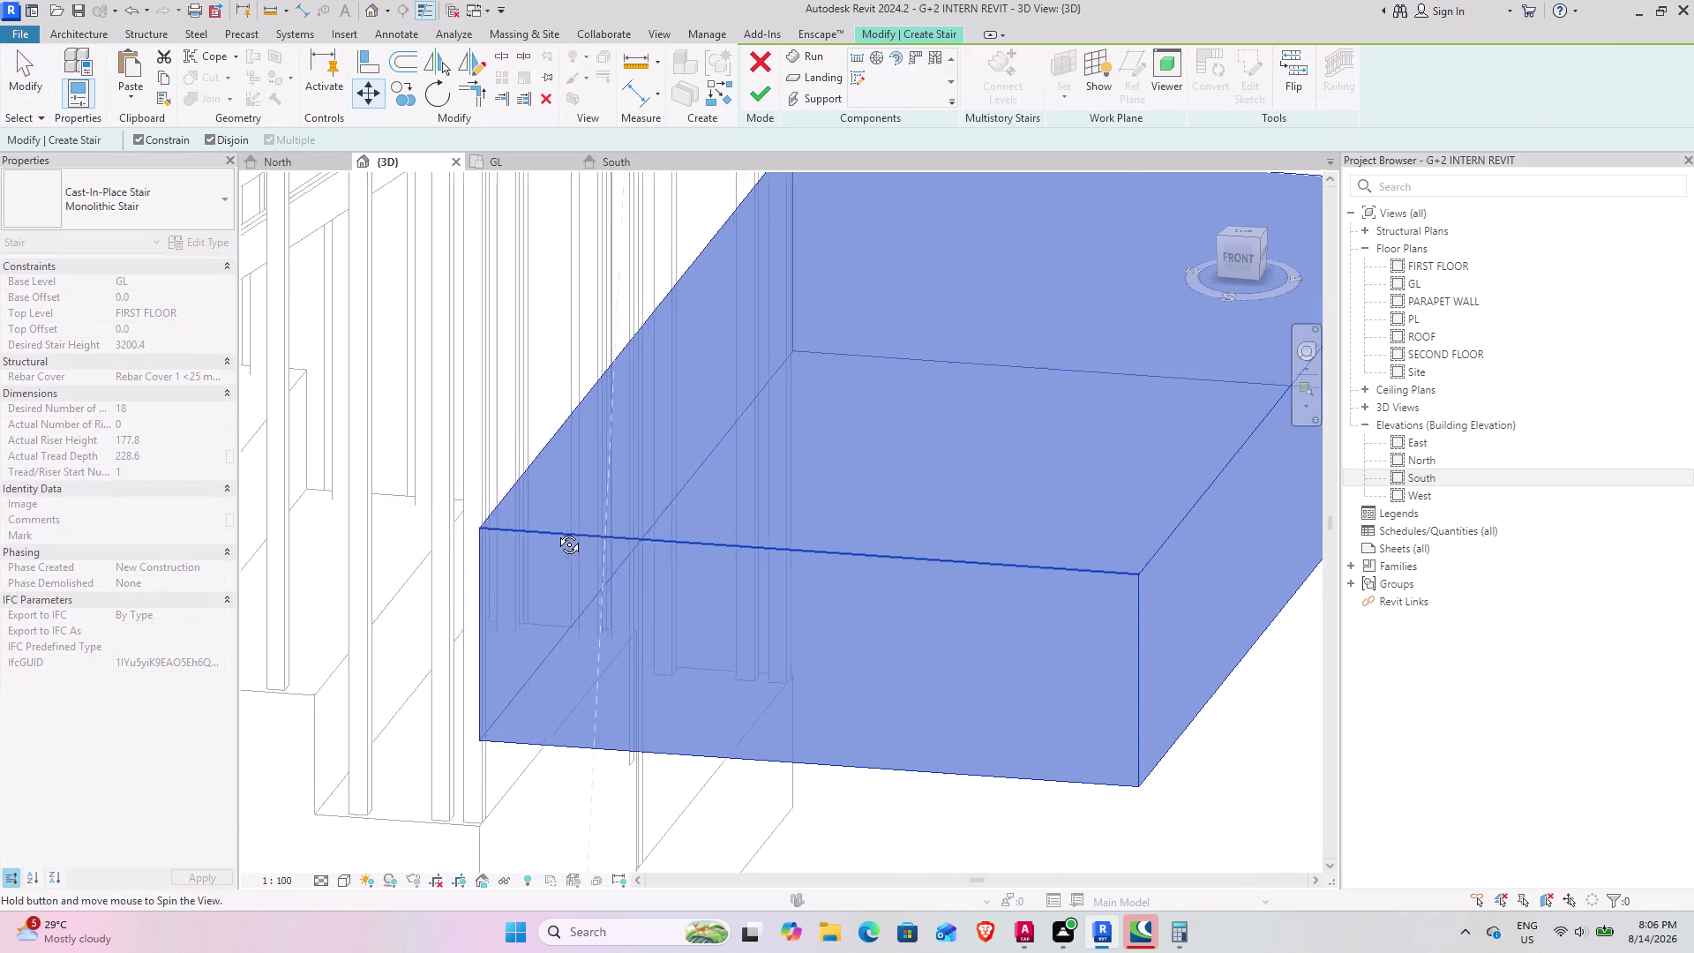
middle_drag(552, 536, 578, 487)
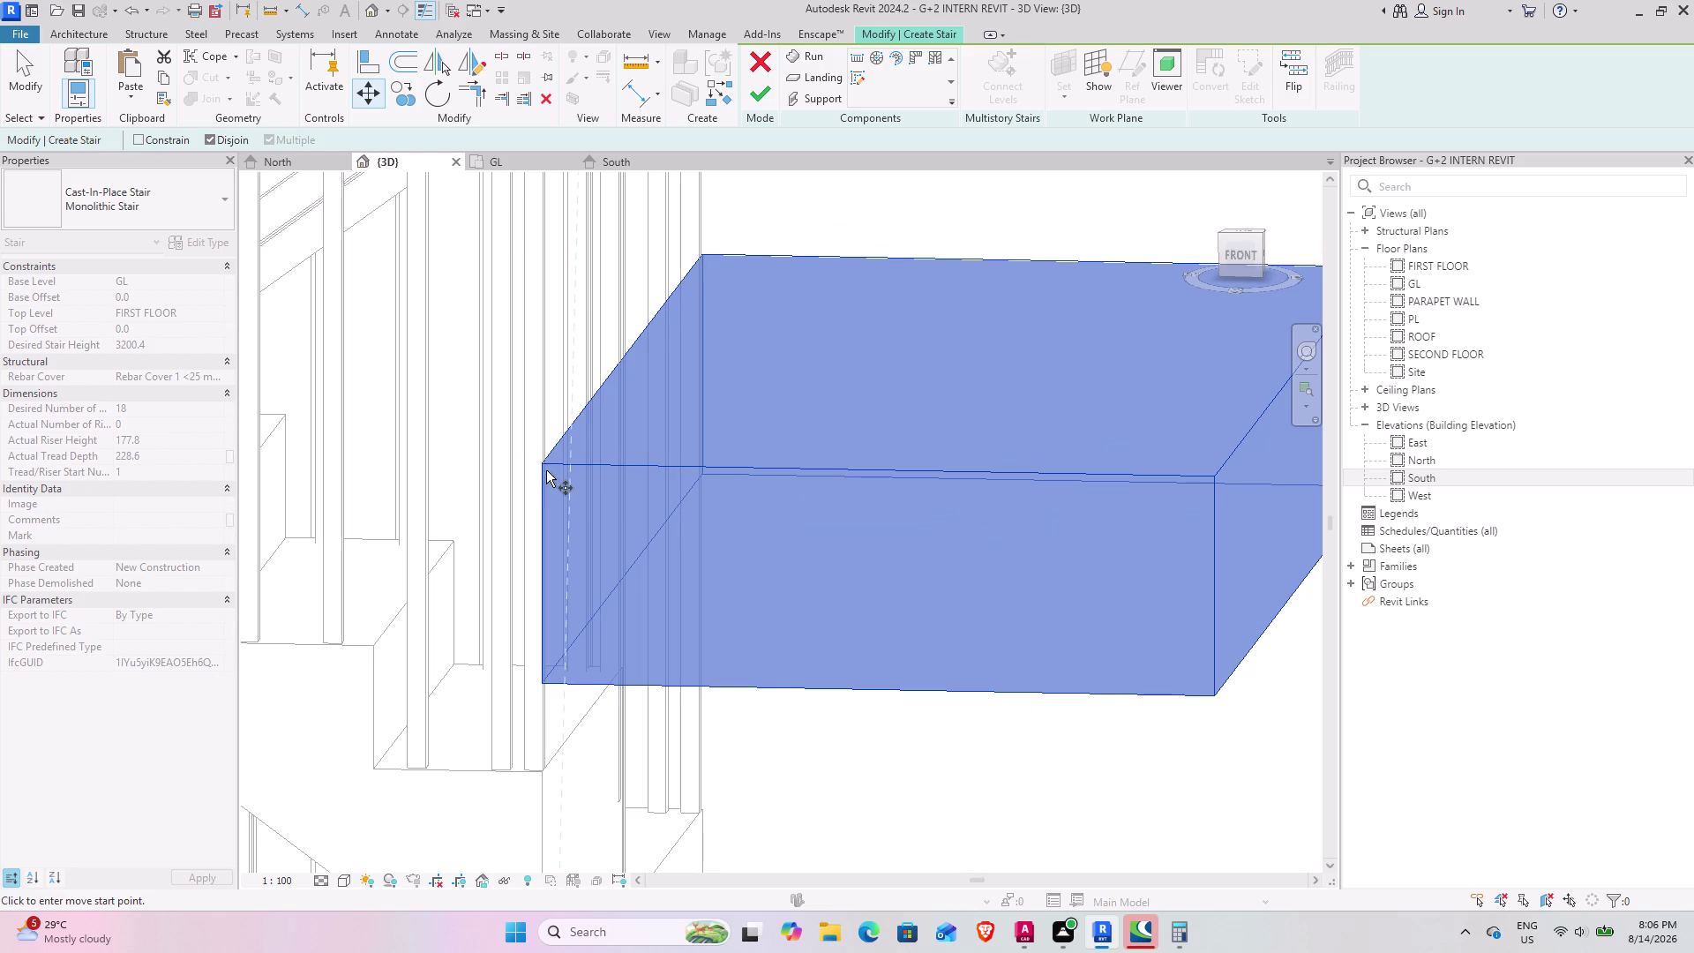
middle_drag(547, 470, 593, 548)
scroll(down, 3)
middle_drag(637, 599, 533, 587)
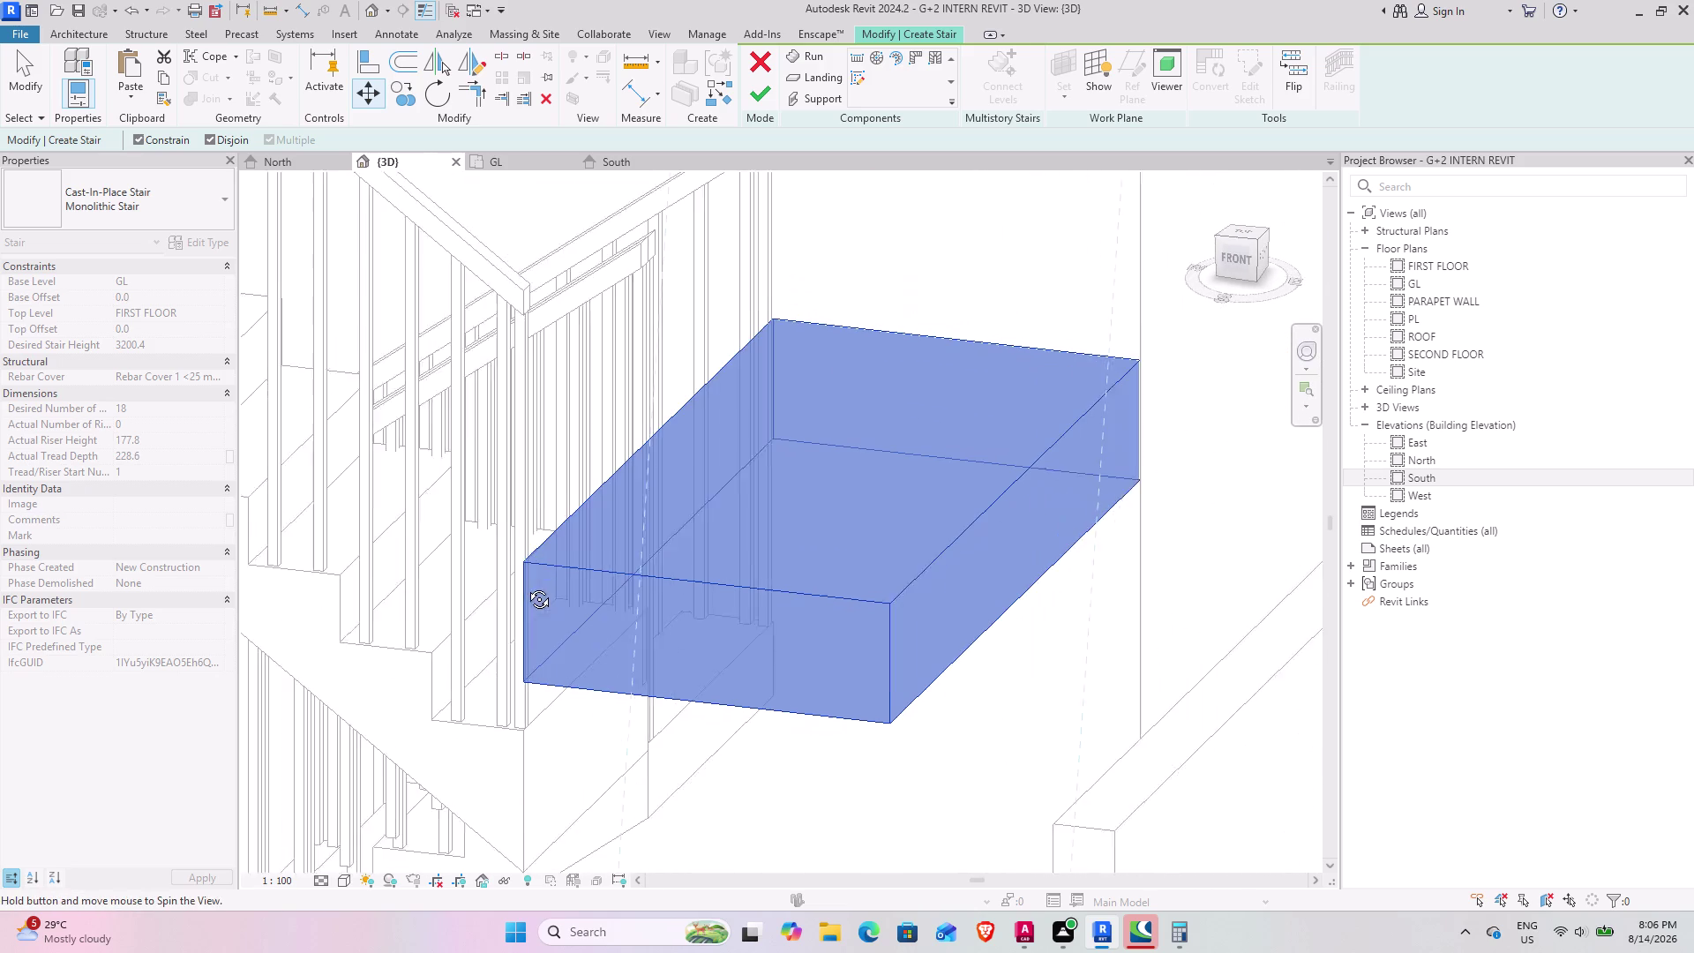
middle_drag(533, 588, 526, 586)
click(381, 95)
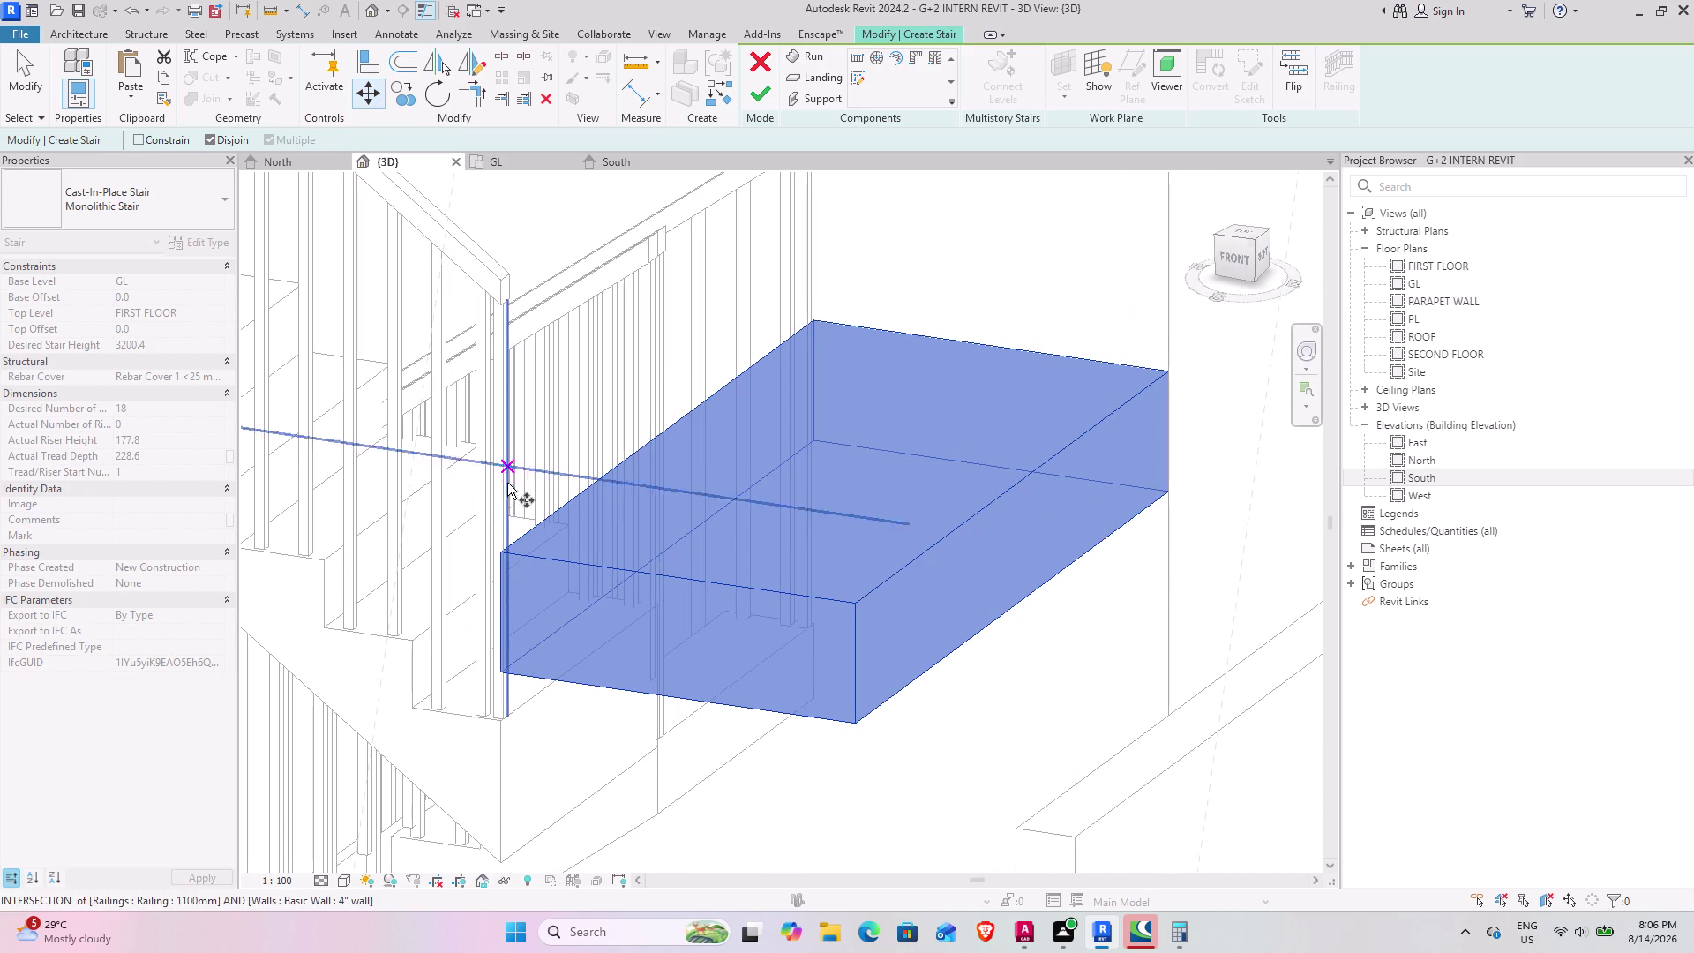
scroll(up, 3)
click(500, 544)
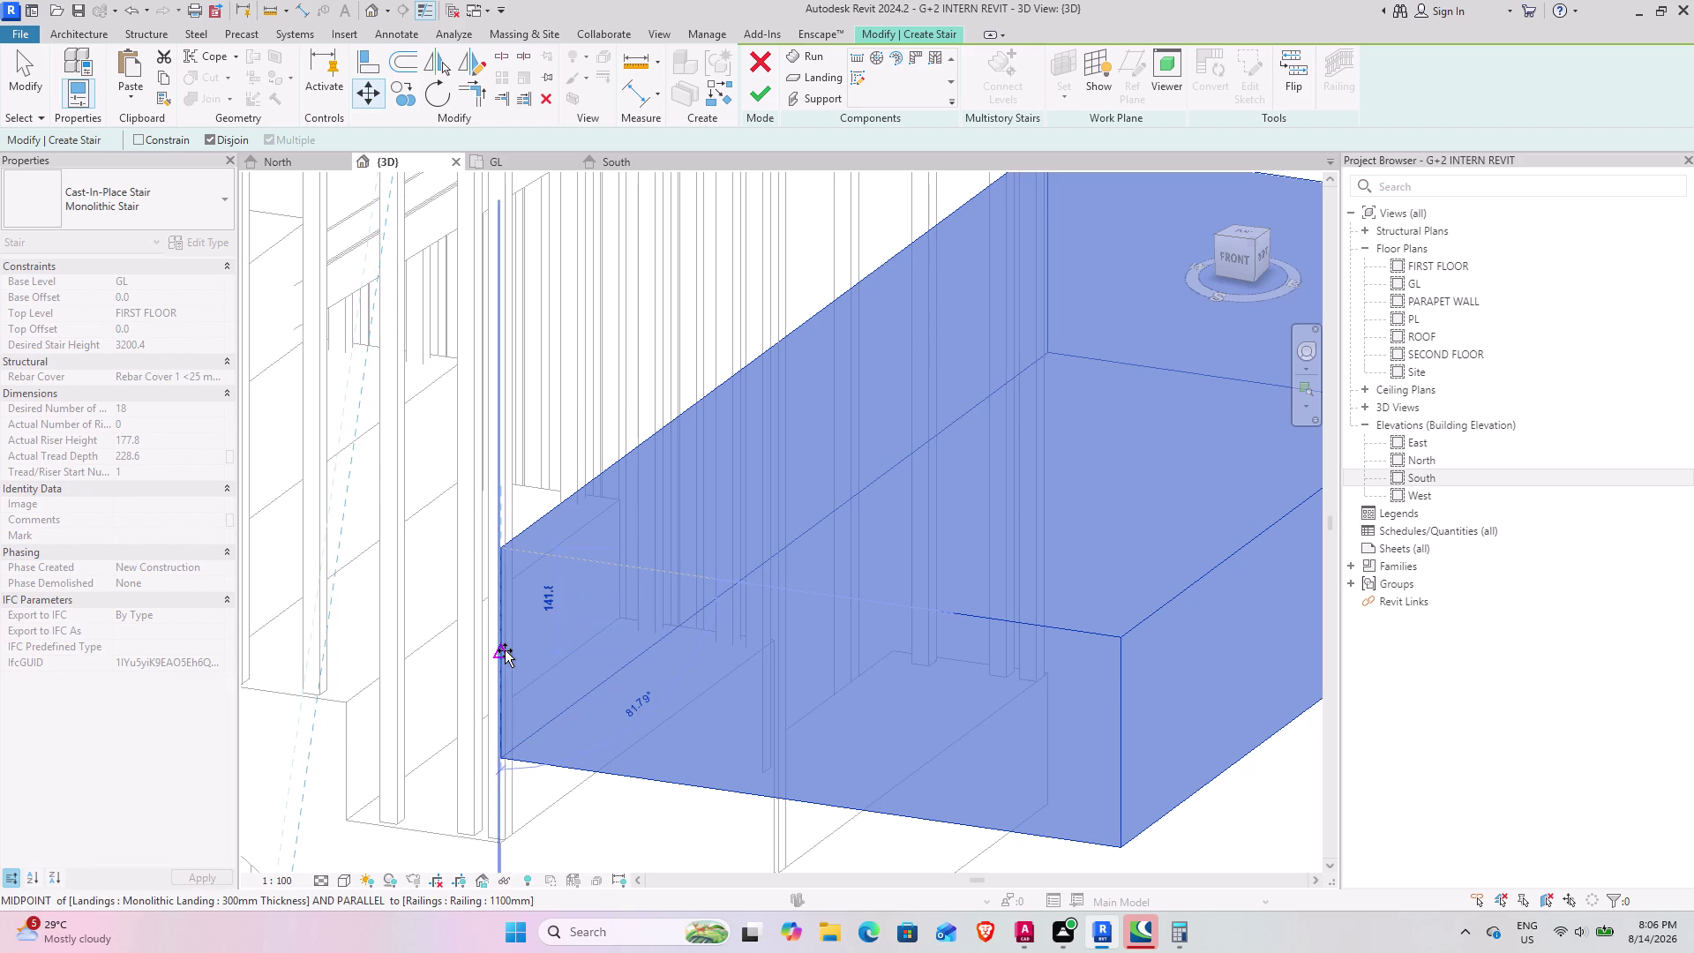
middle_drag(505, 650, 587, 220)
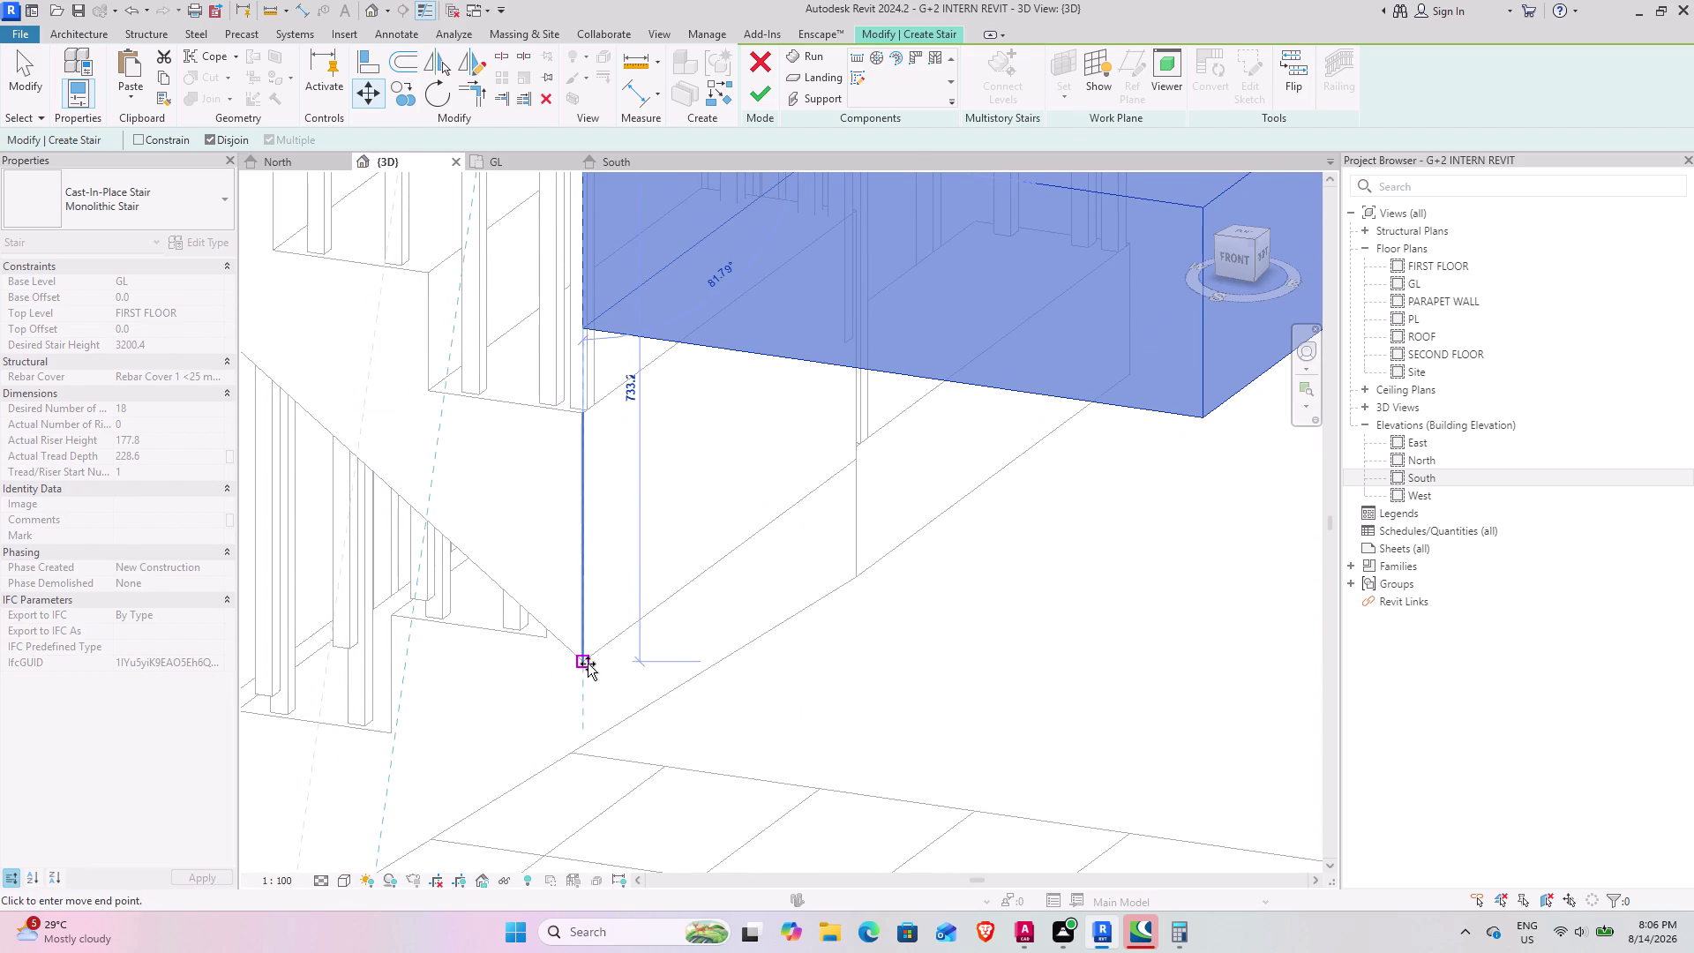
click(585, 668)
scroll(down, 3)
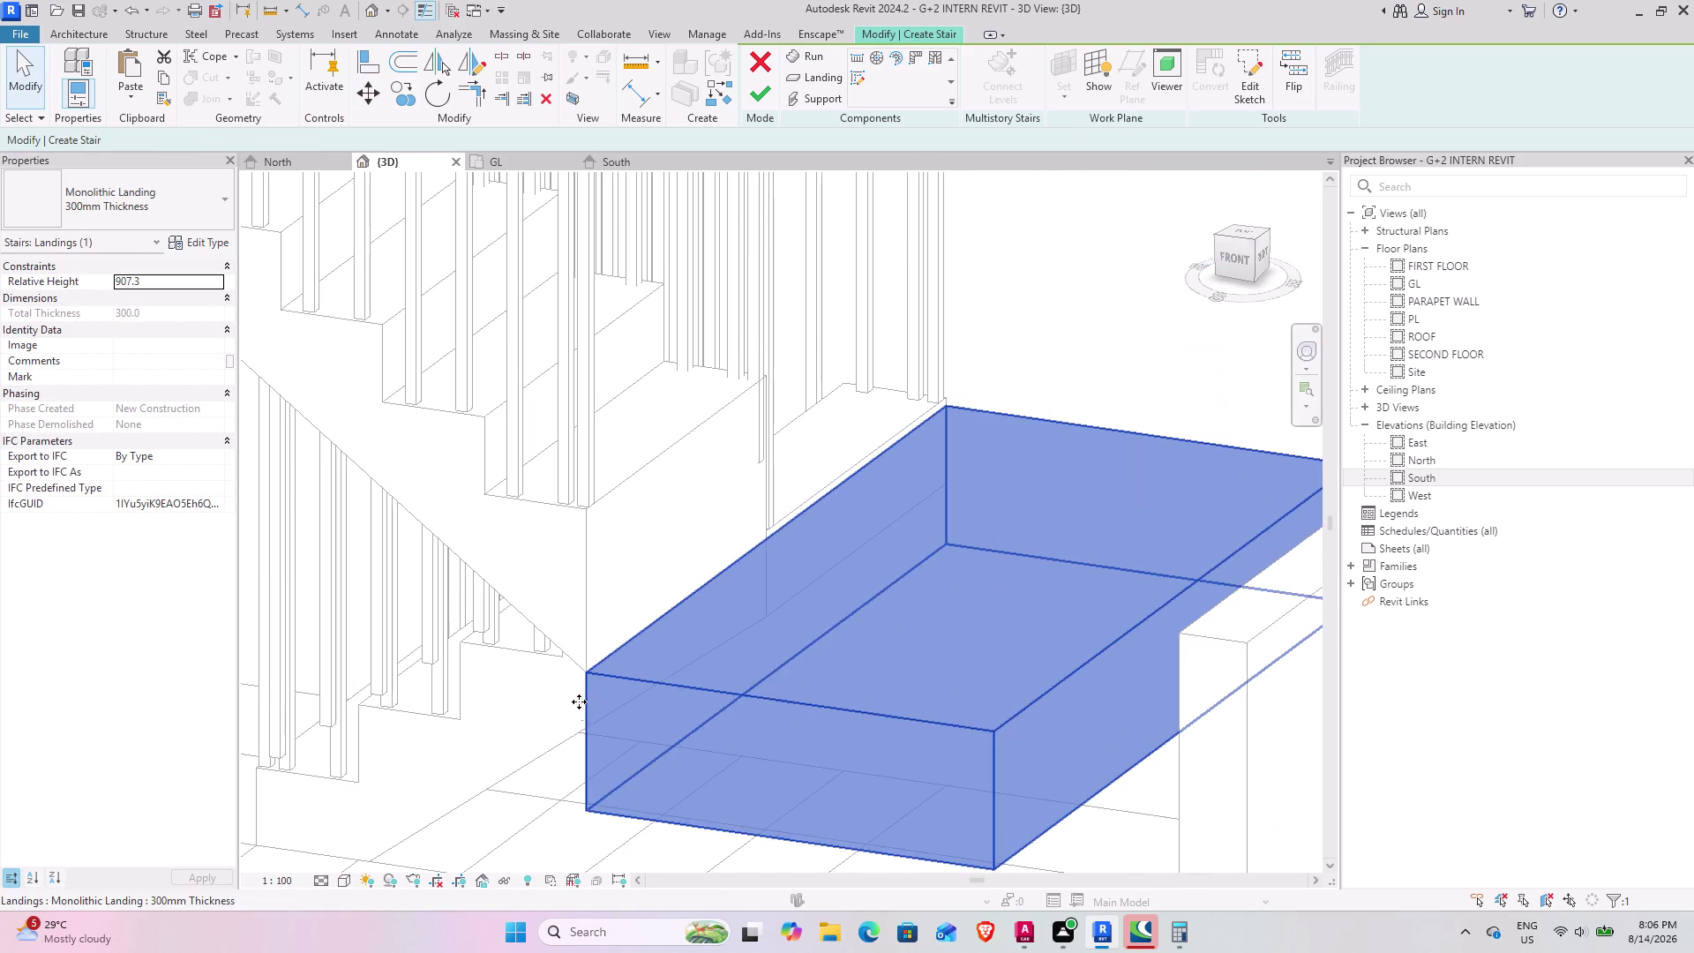
scroll(down, 3)
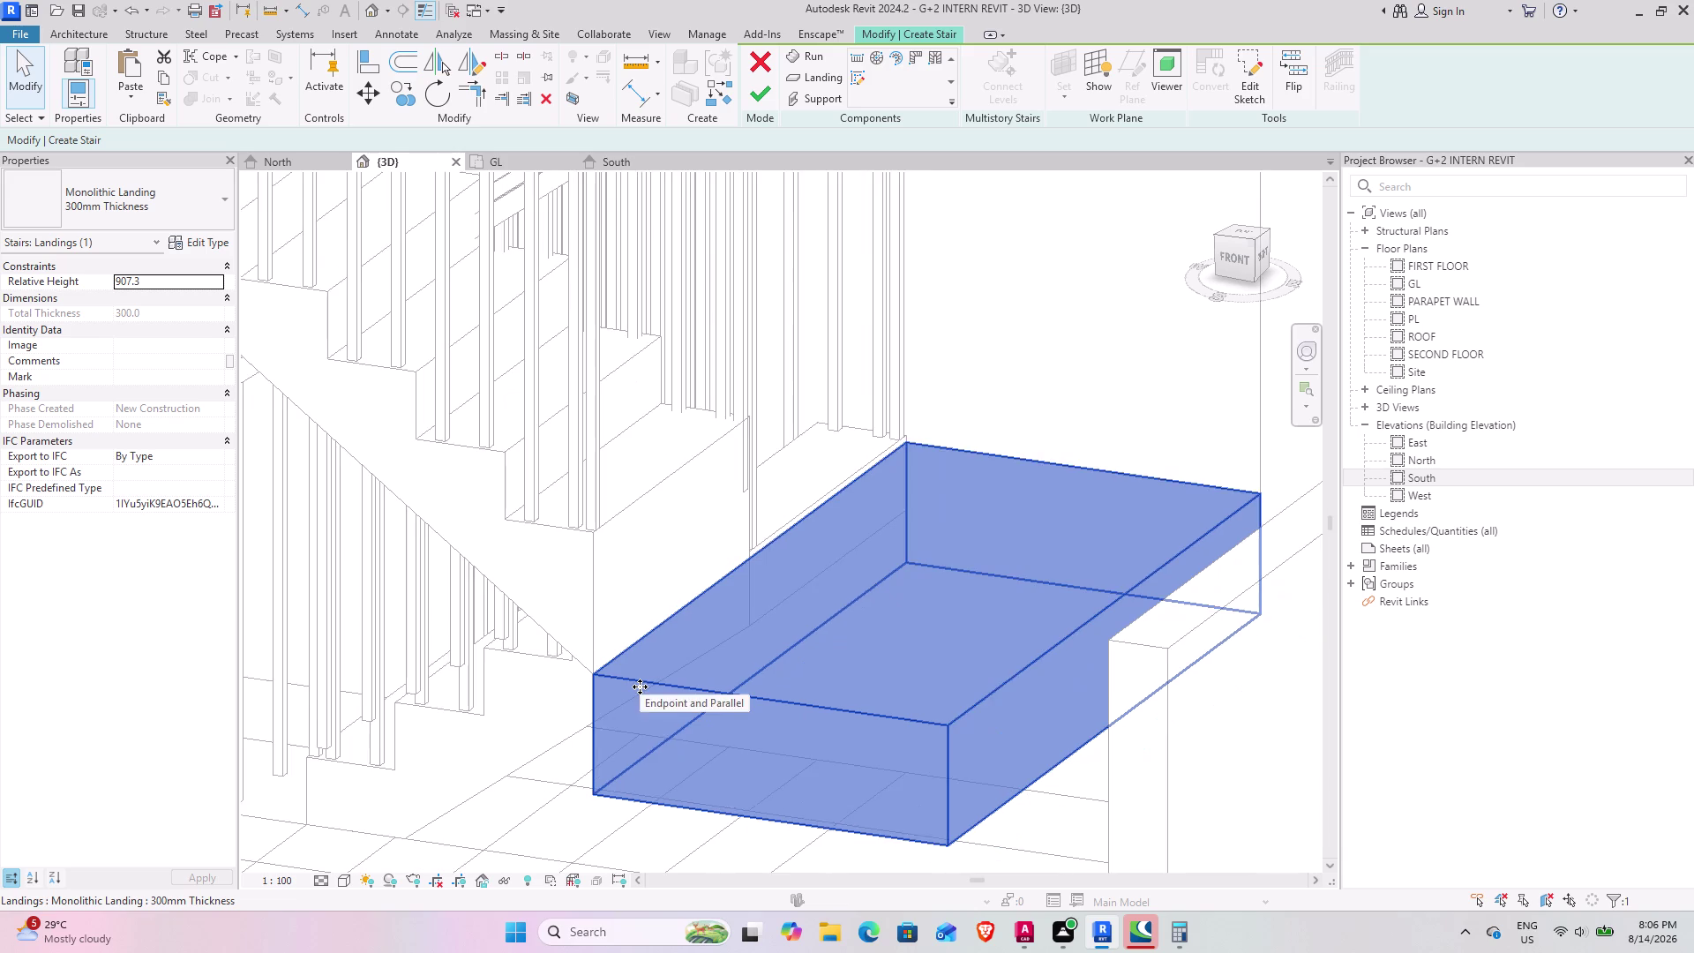
middle_drag(578, 681, 667, 642)
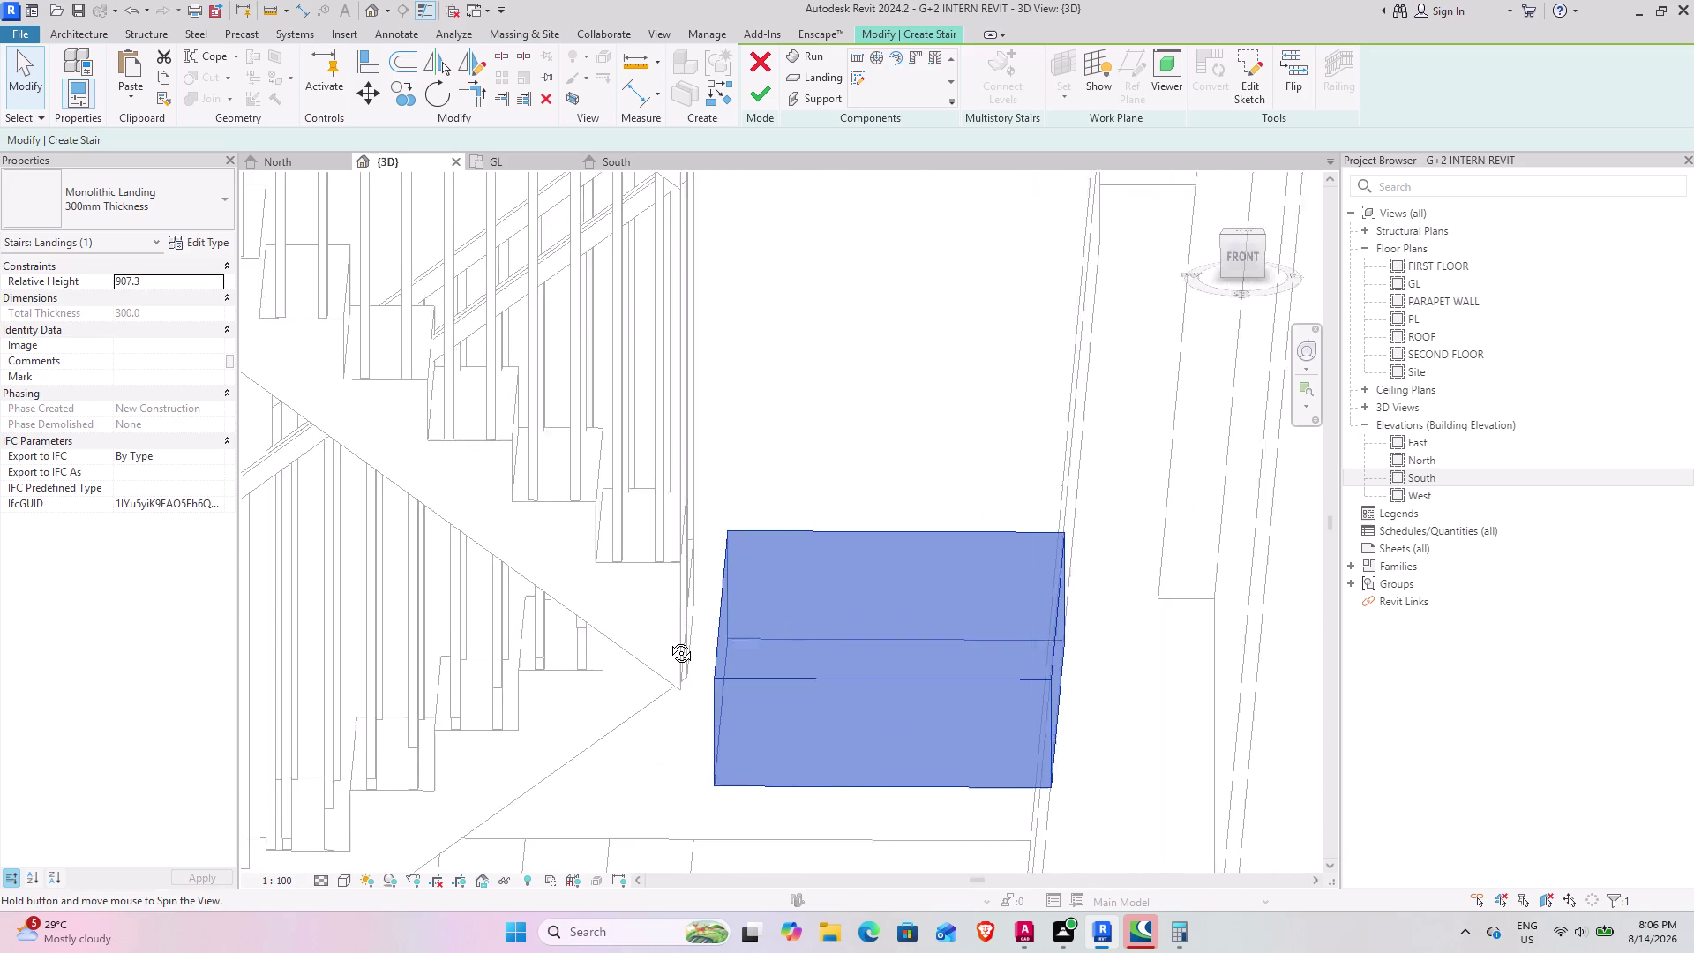
middle_drag(667, 643, 672, 645)
scroll(up, 3)
middle_drag(683, 693, 705, 666)
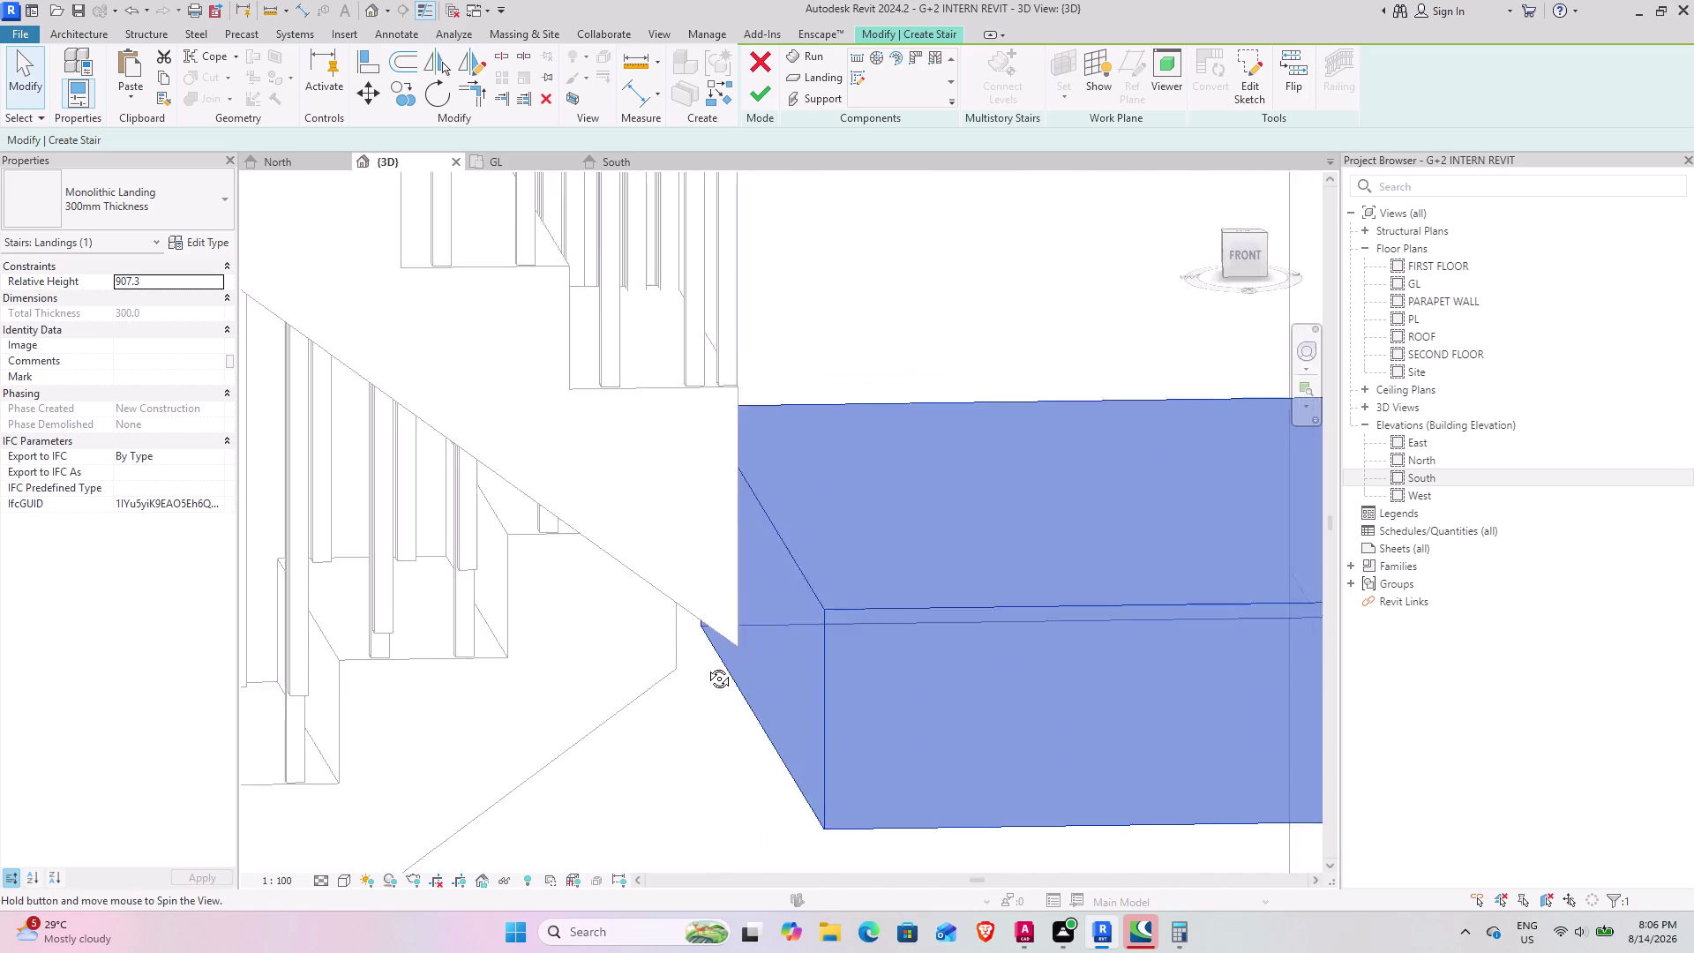
middle_drag(705, 666, 693, 623)
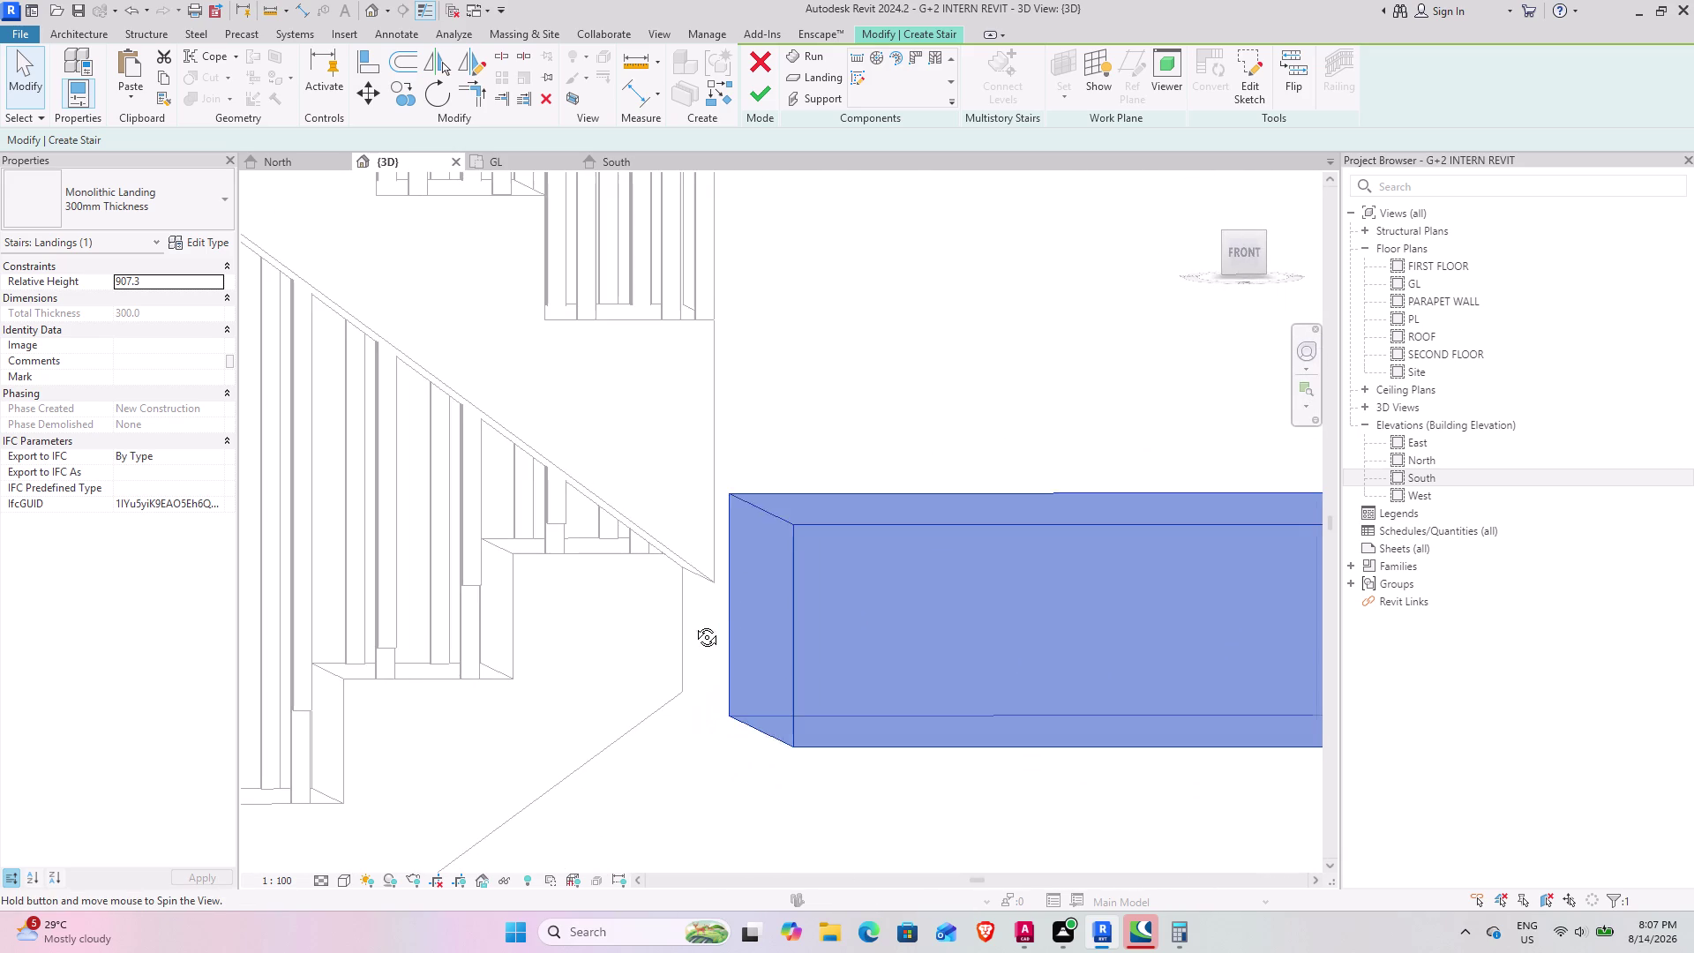
middle_drag(693, 623, 693, 623)
click(1243, 260)
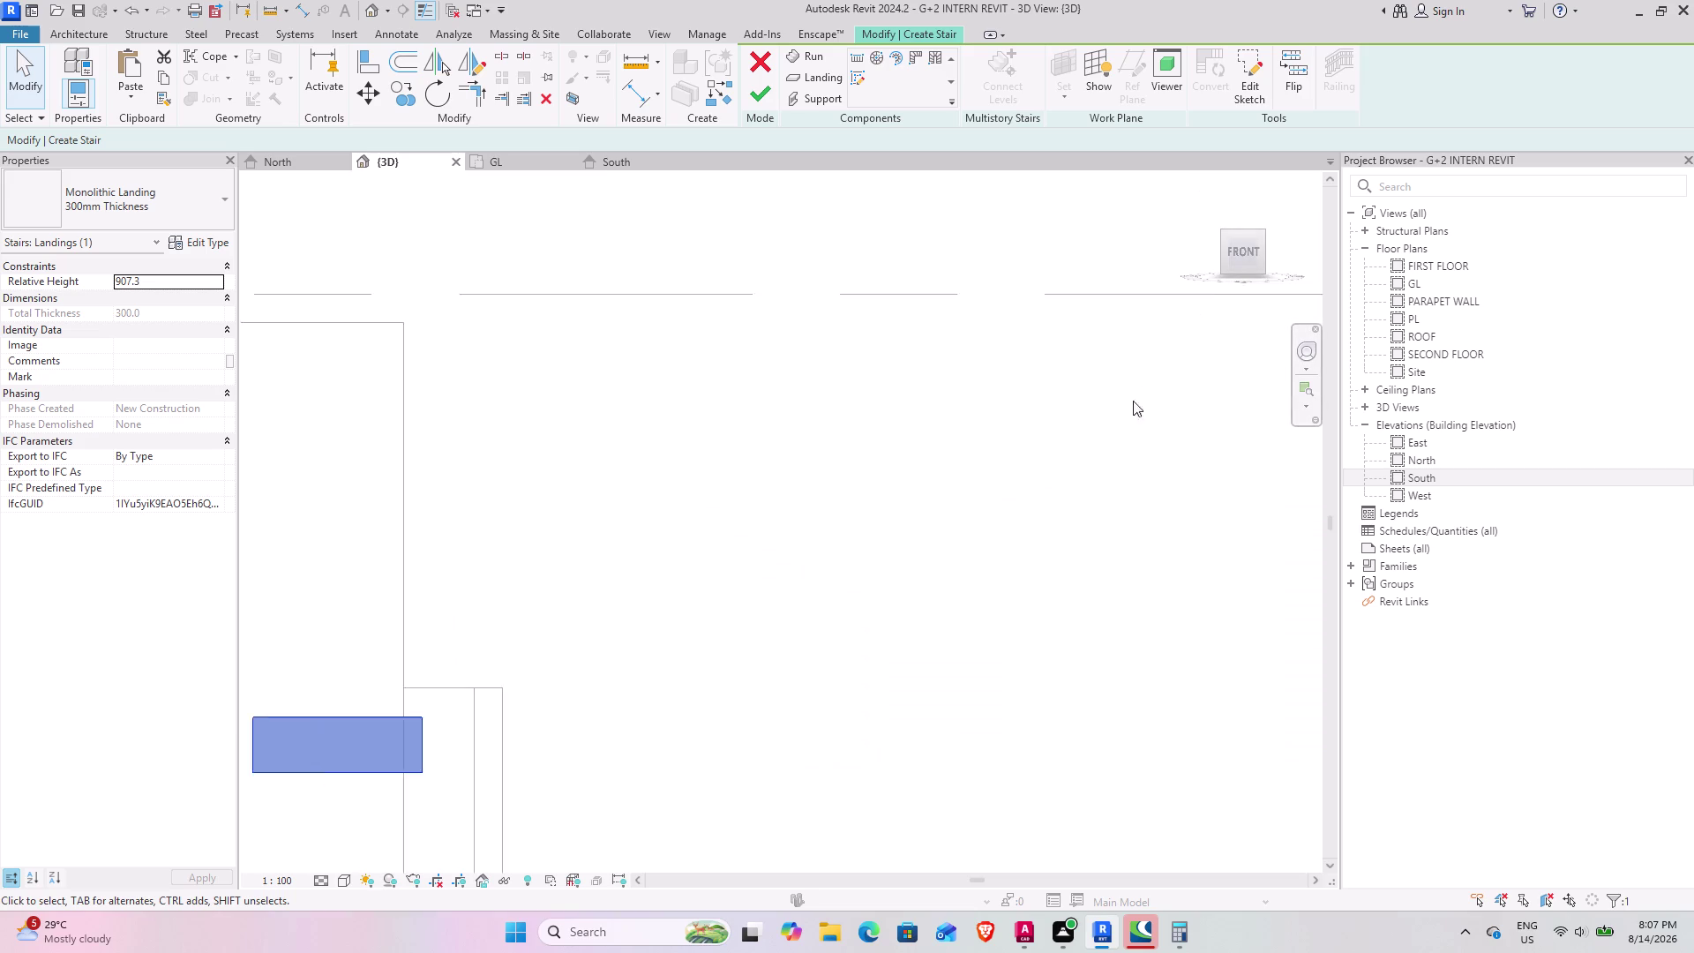
scroll(up, 3)
middle_drag(749, 704, 713, 635)
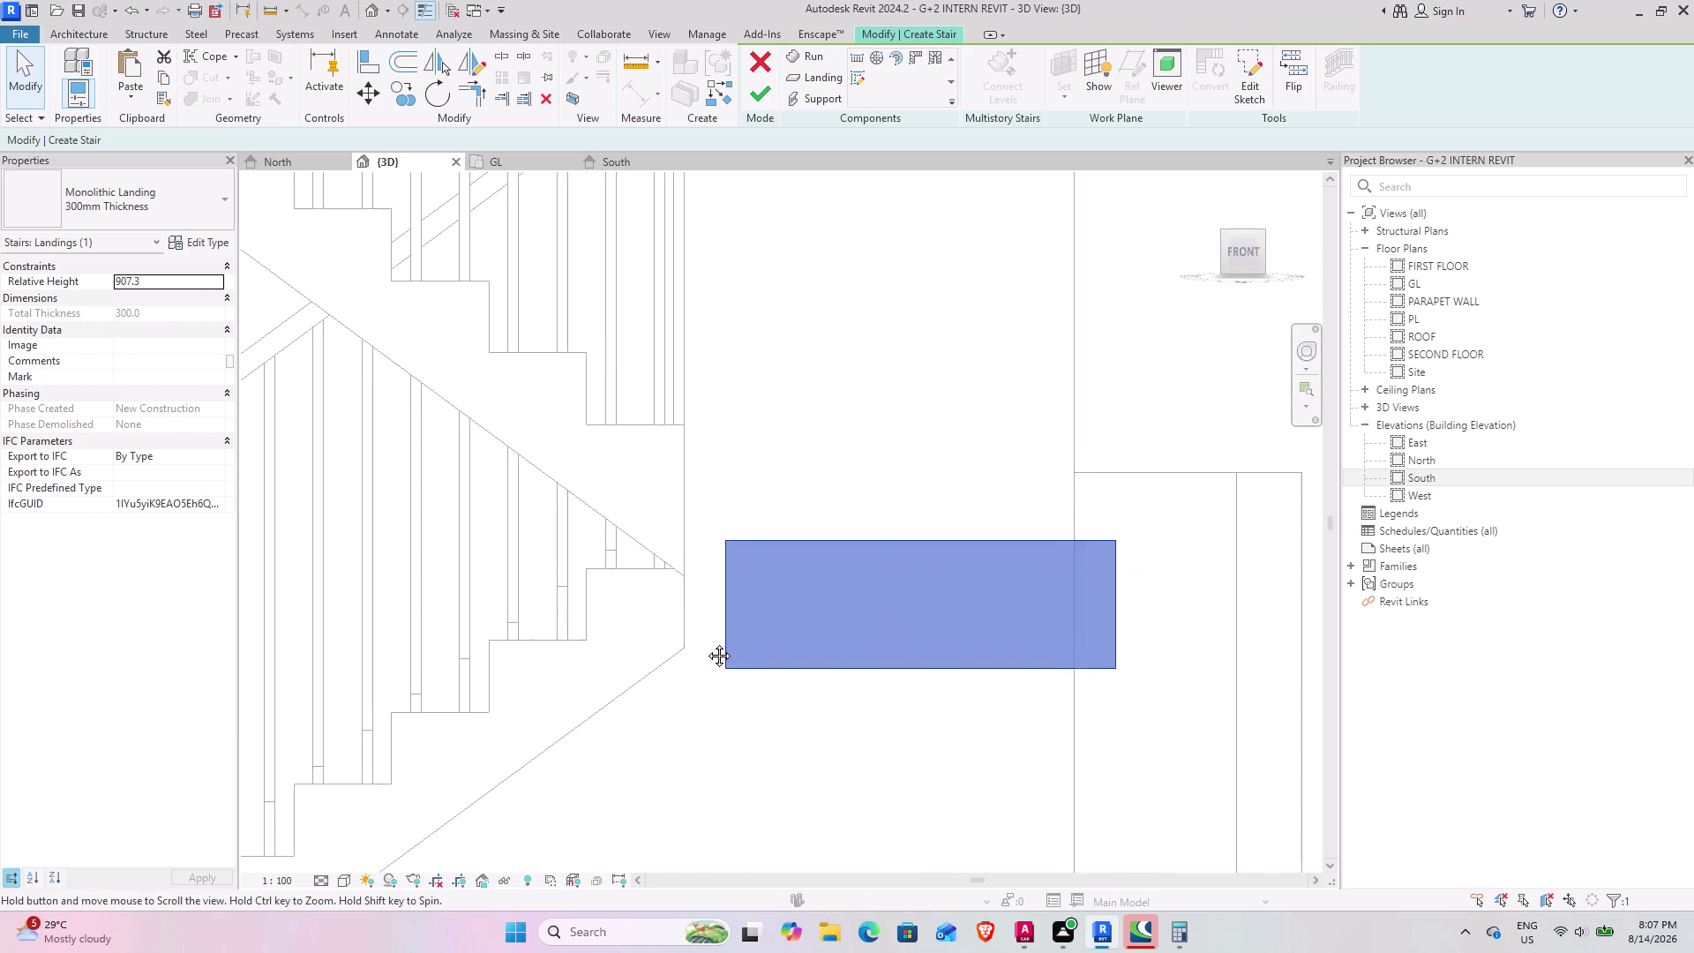
middle_drag(713, 636, 698, 642)
click(719, 649)
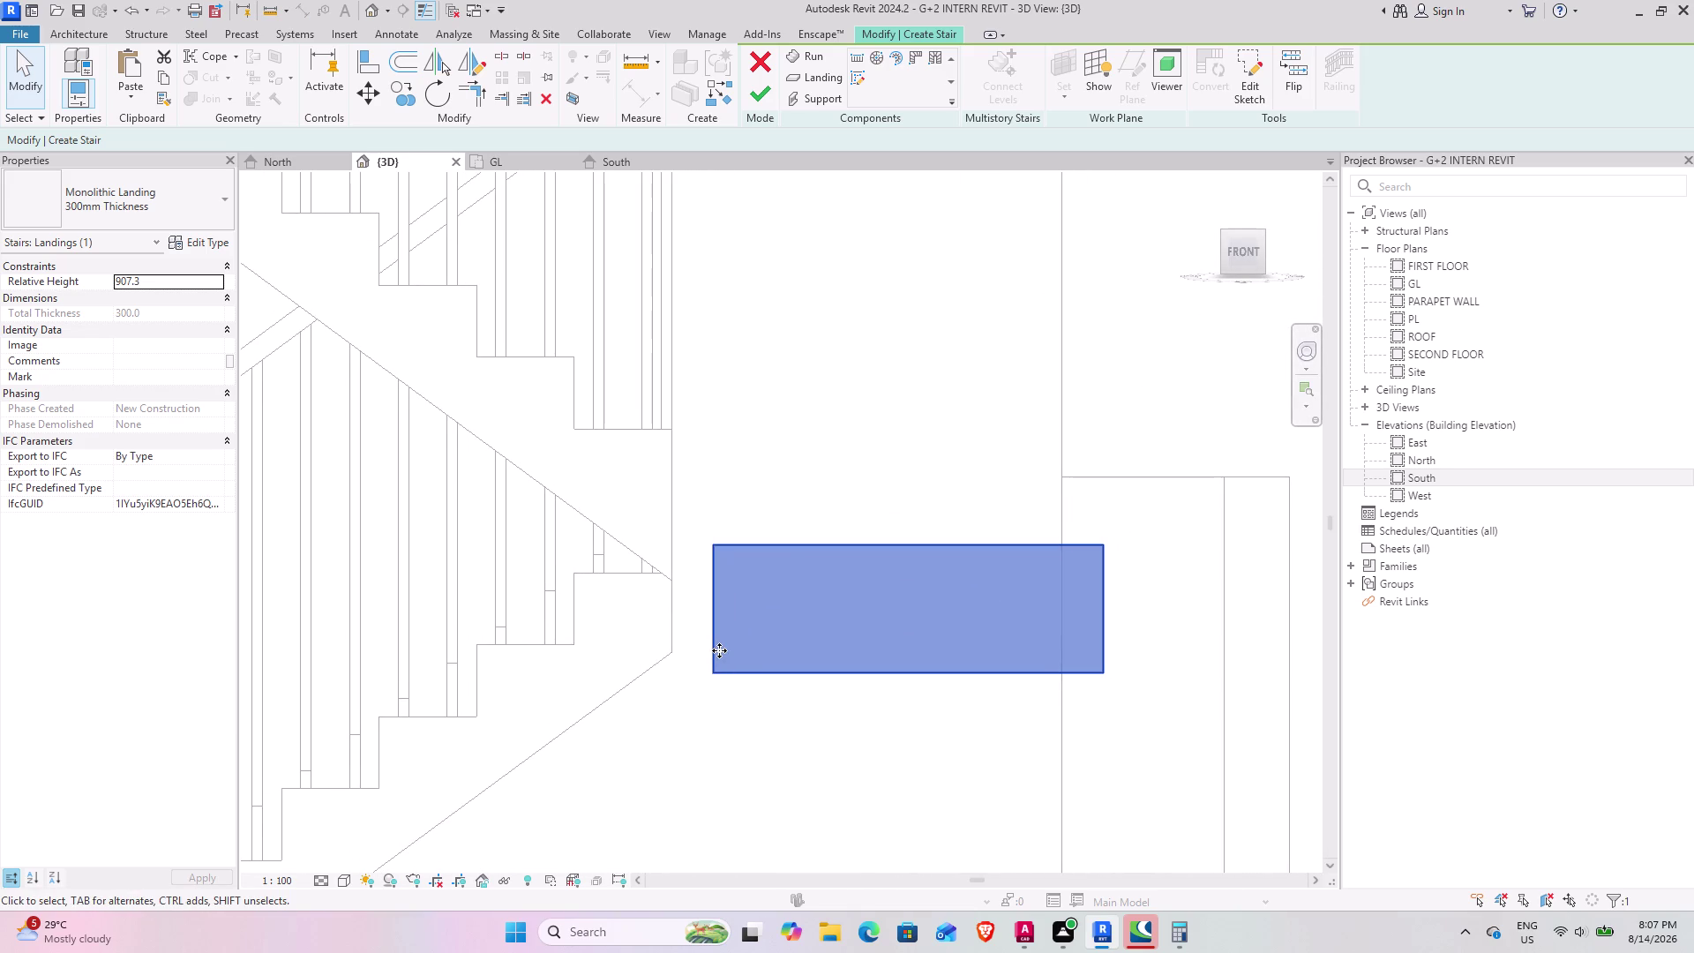
click(376, 95)
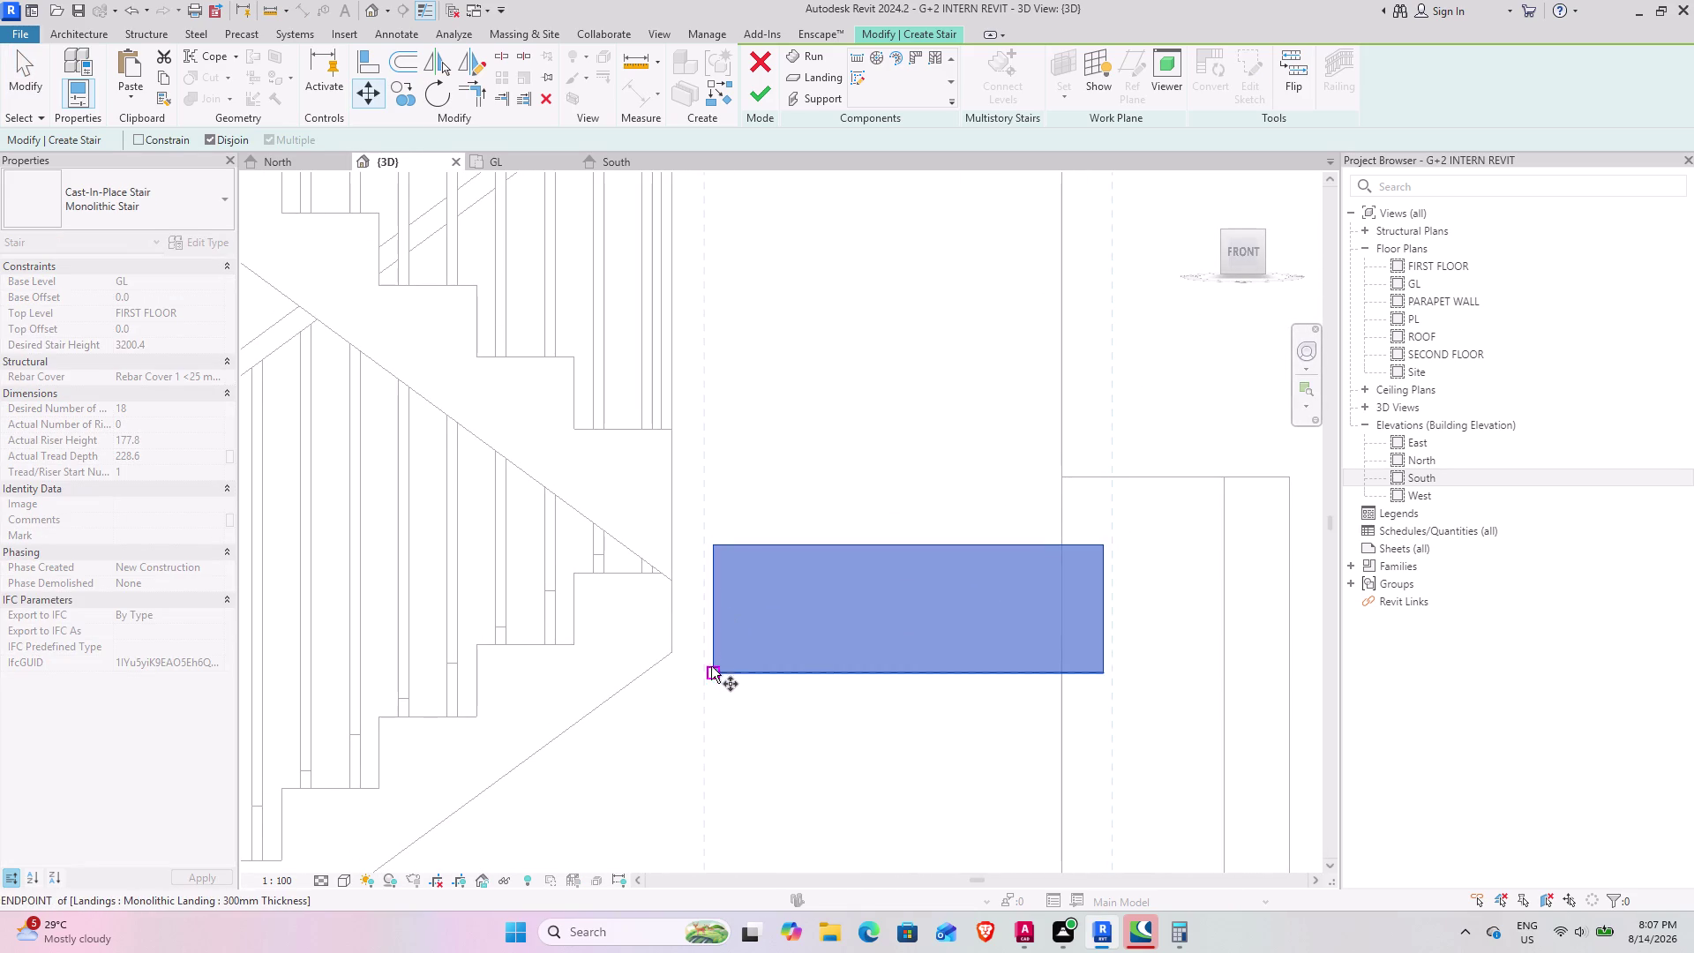
click(714, 547)
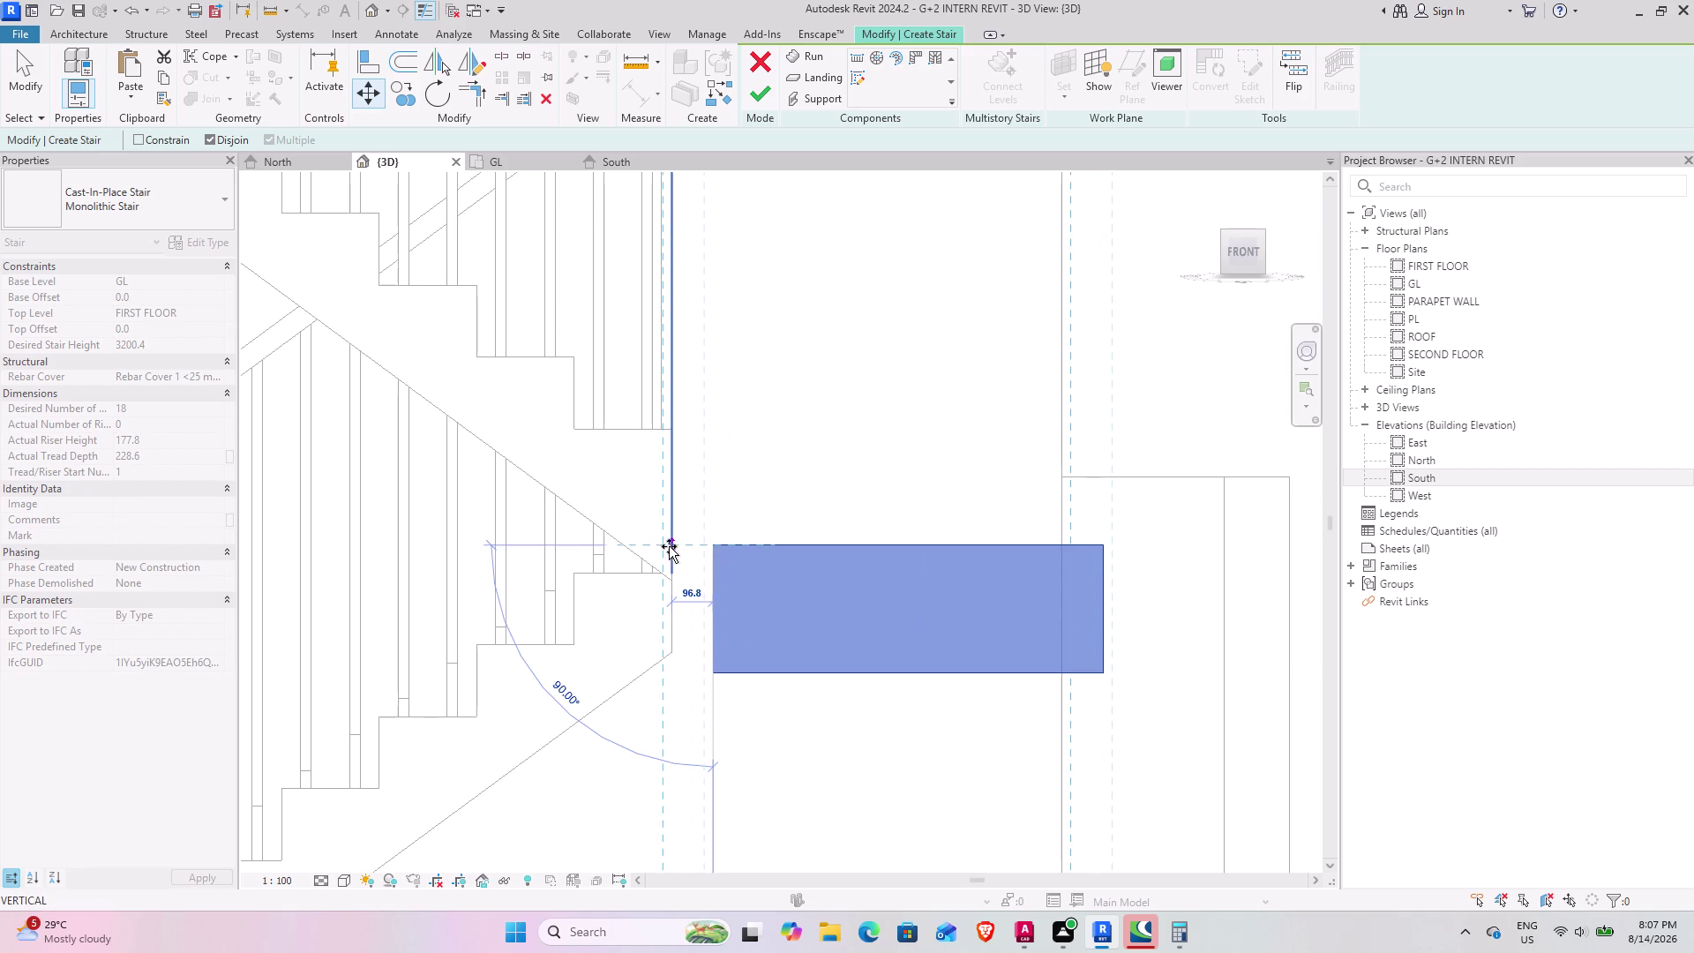
click(671, 546)
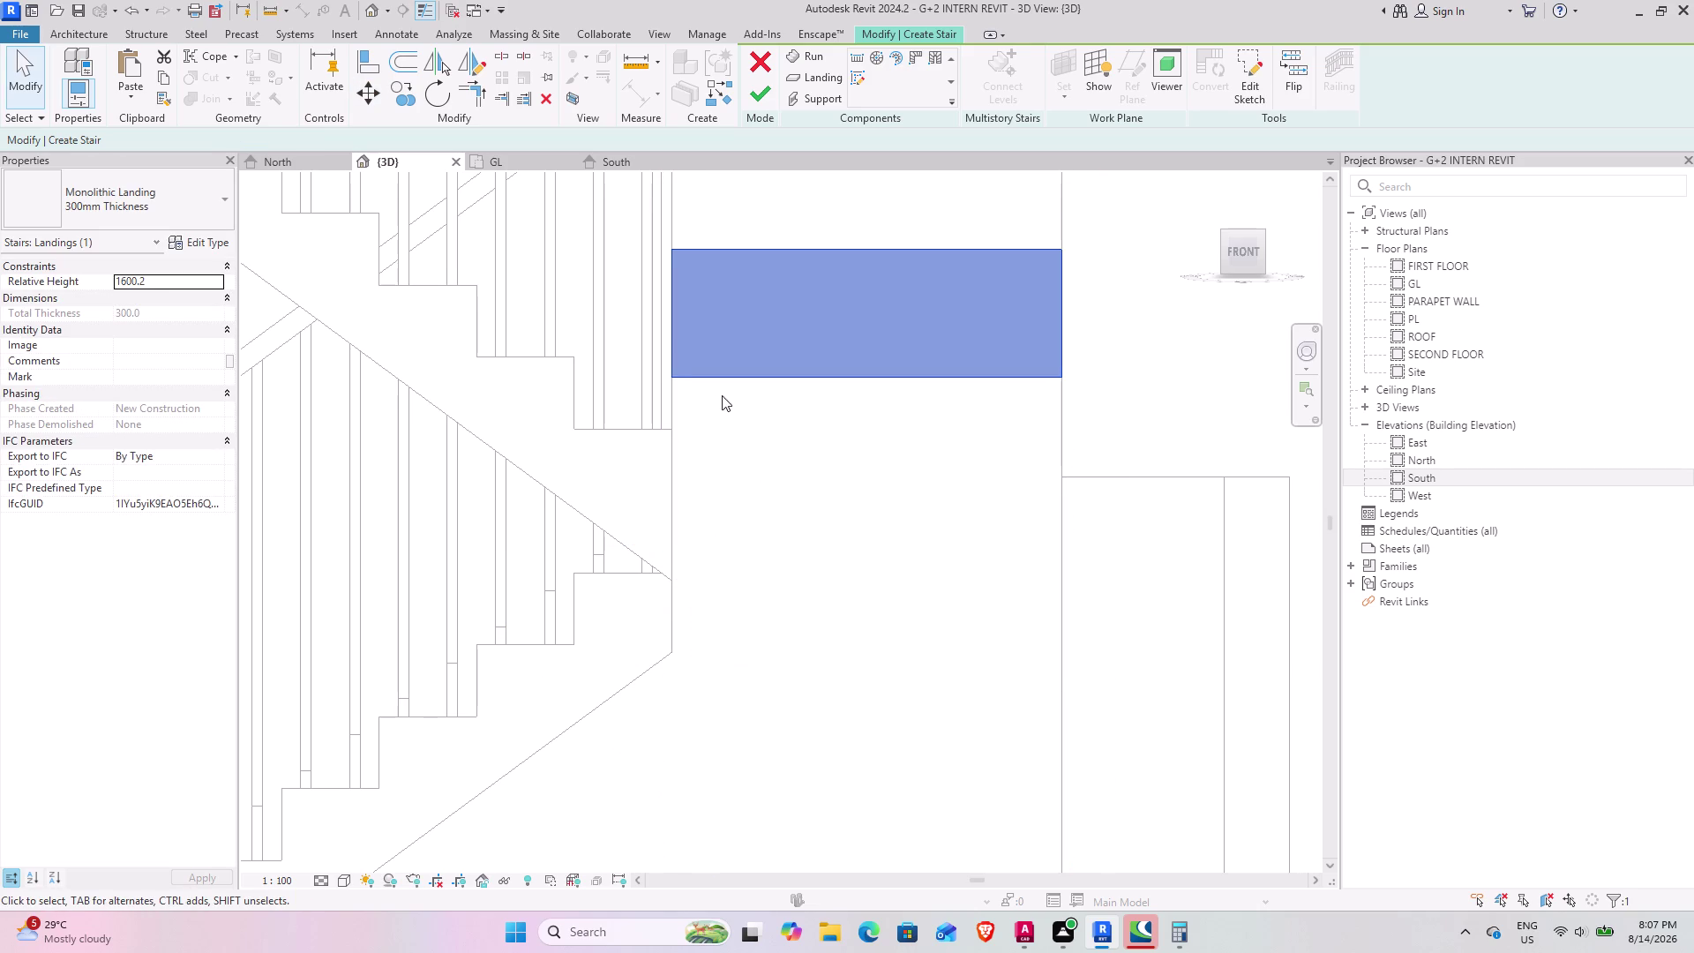
click(701, 379)
click(361, 100)
click(668, 376)
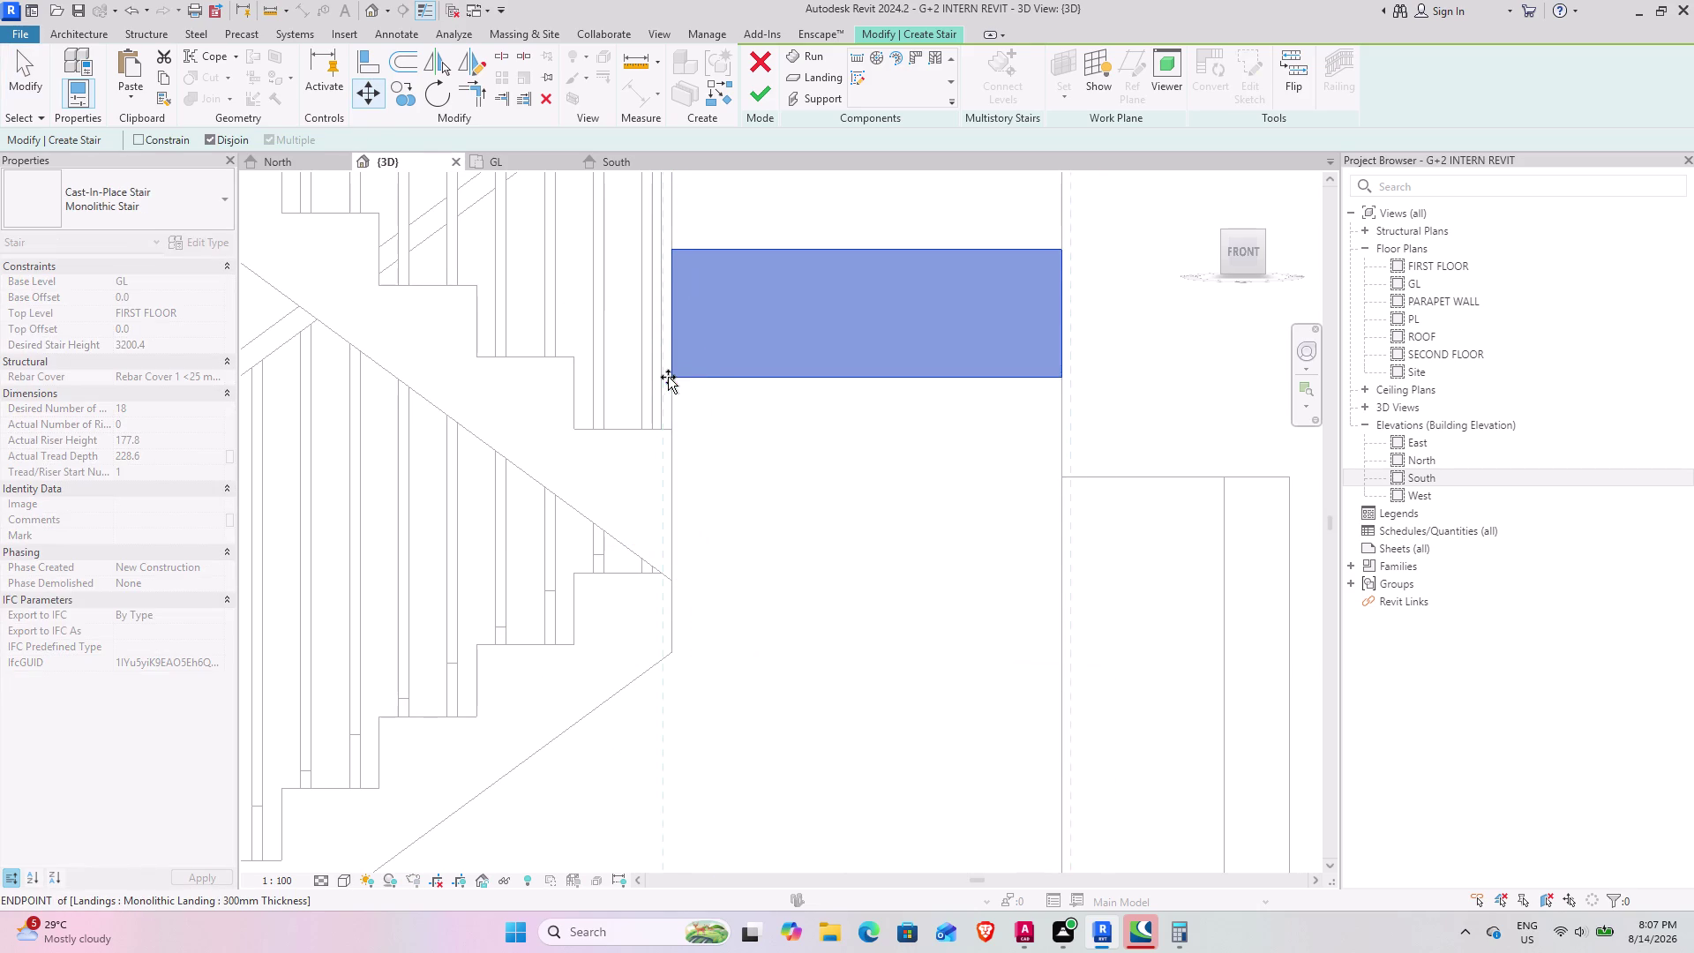
click(675, 573)
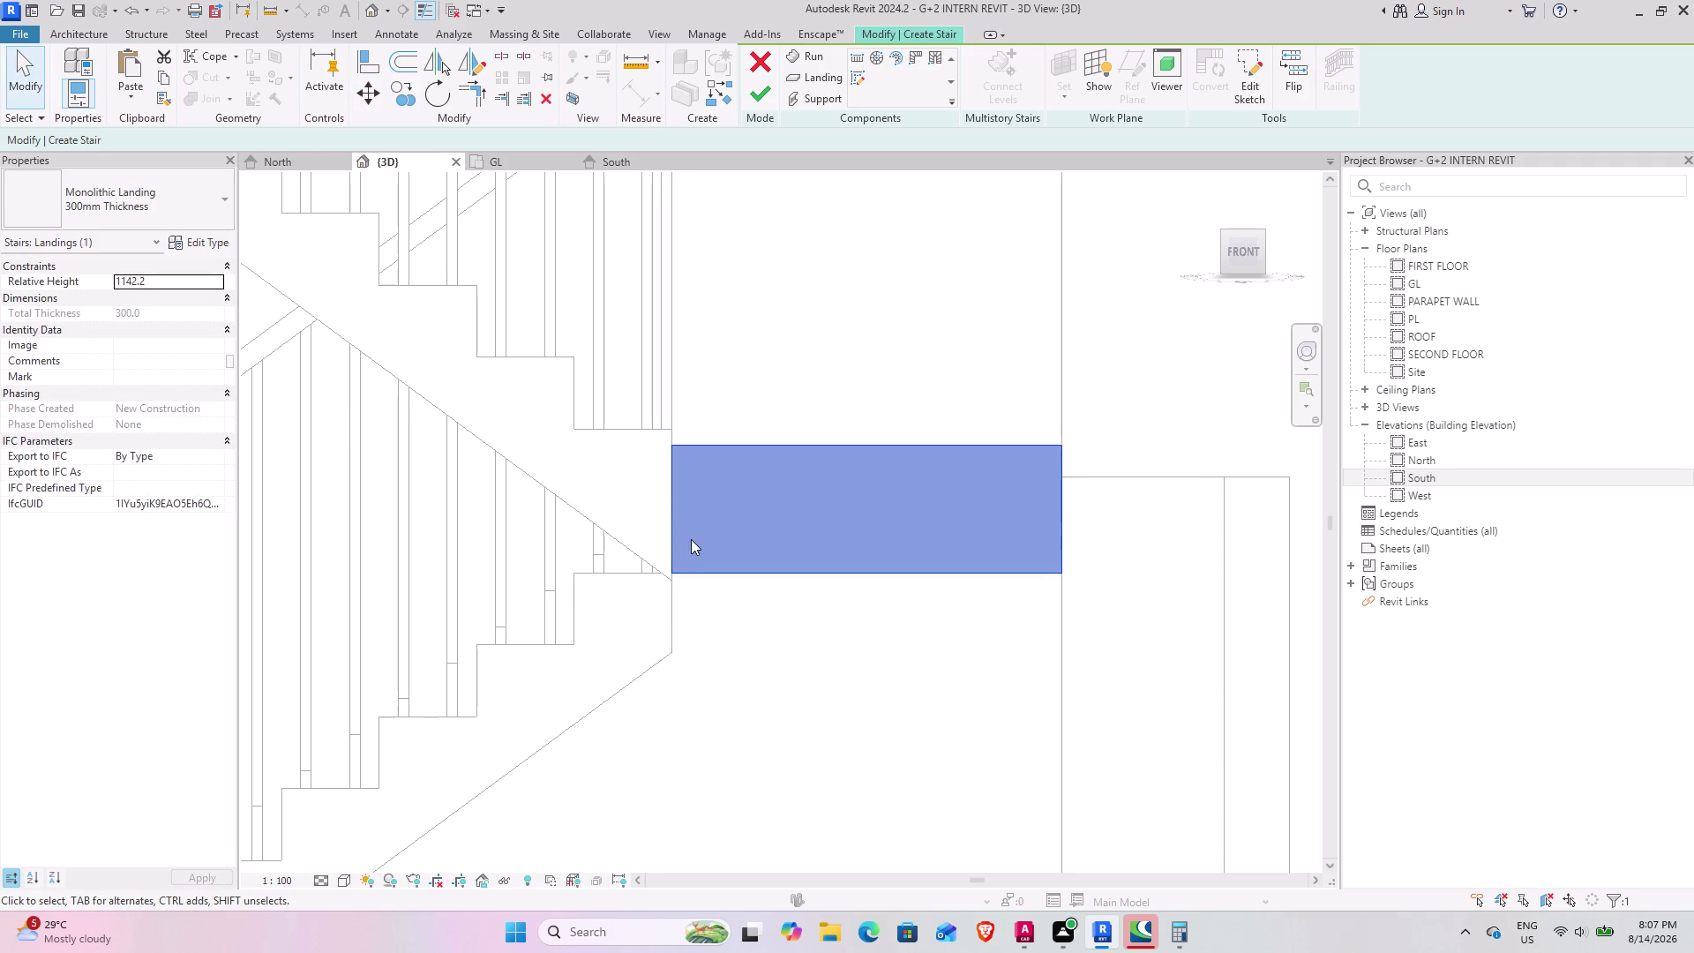
click(372, 92)
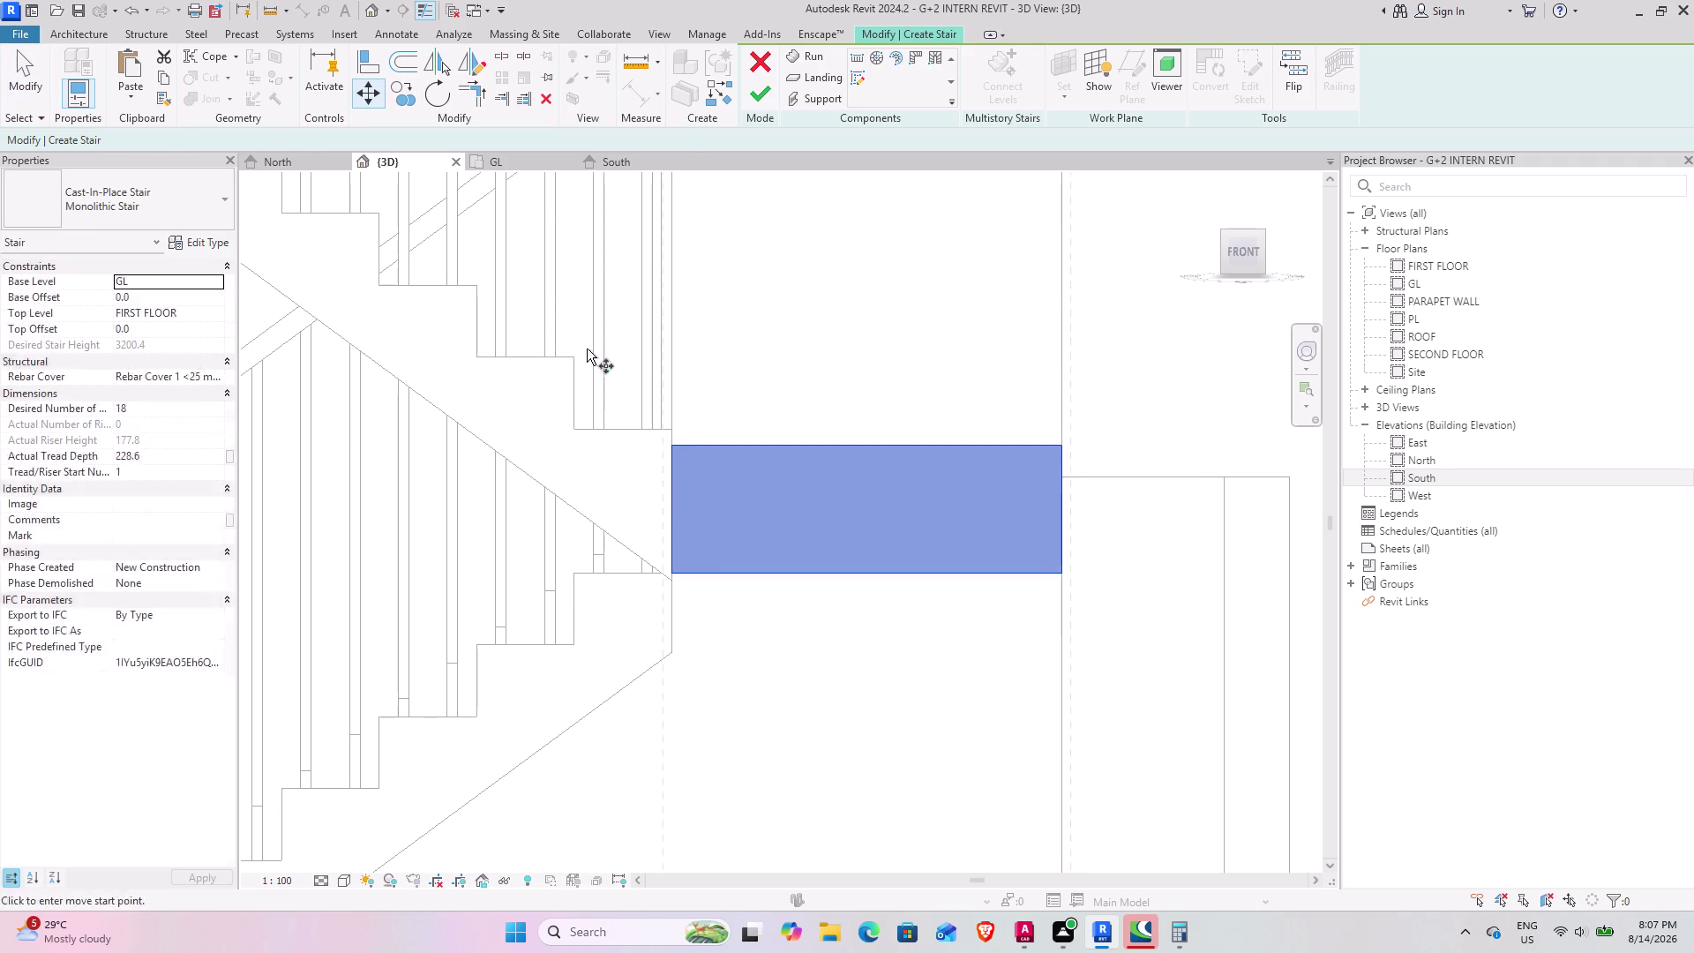
click(673, 506)
click(673, 573)
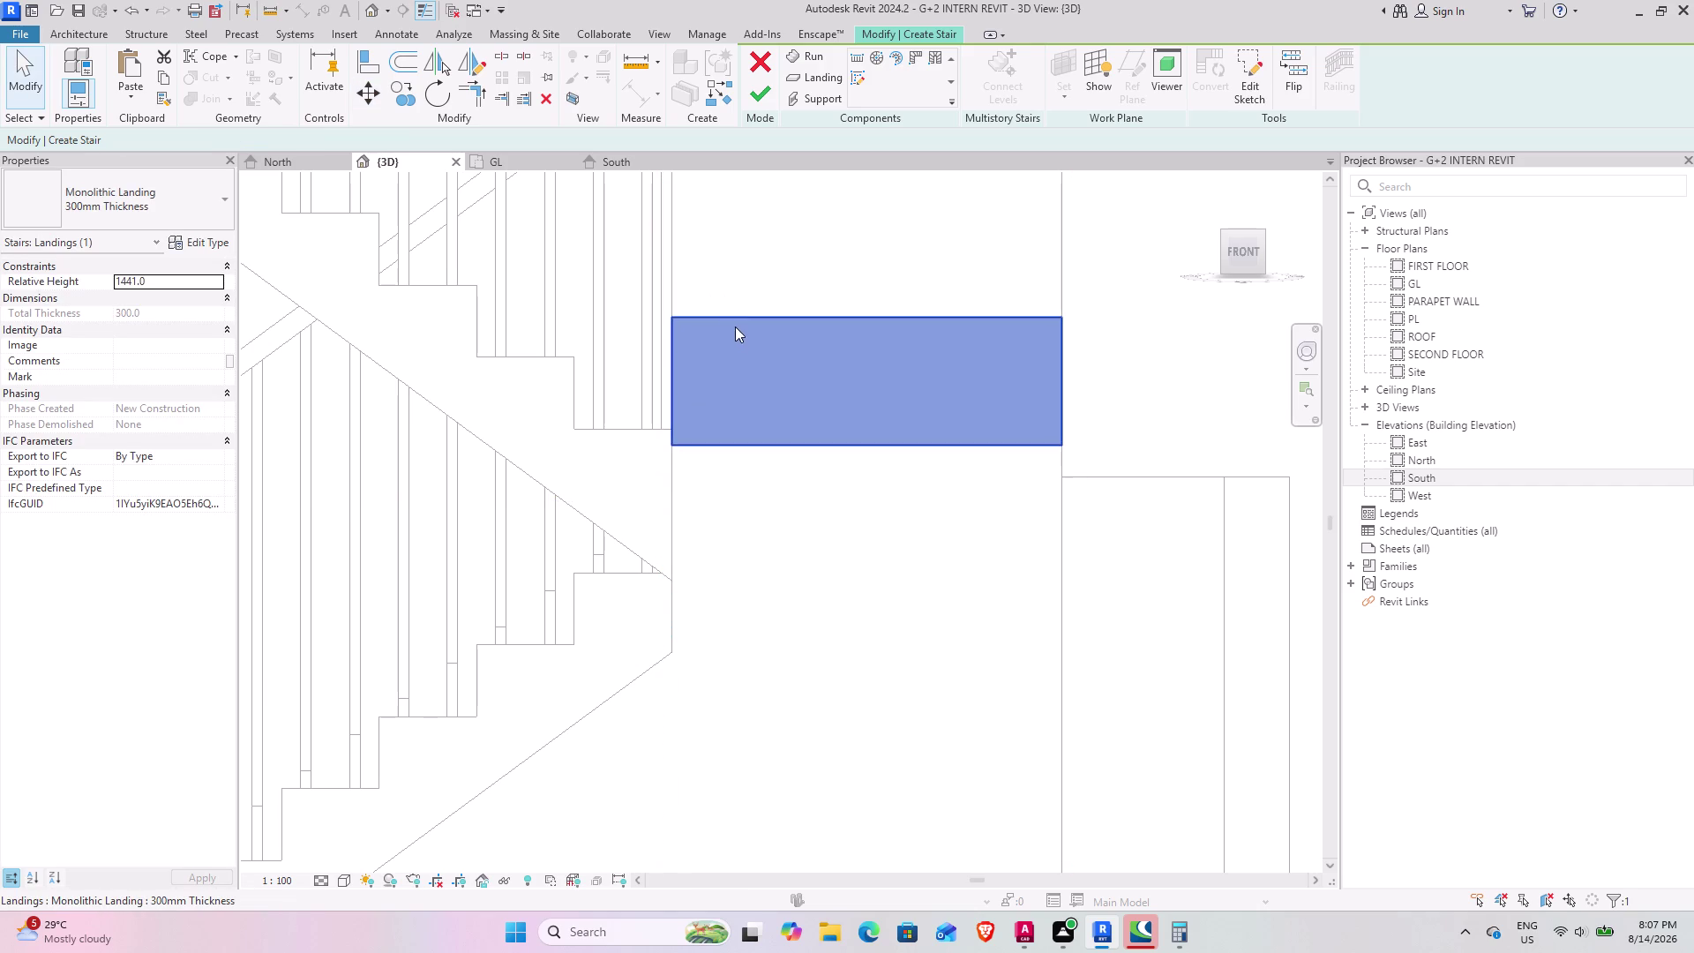
click(360, 98)
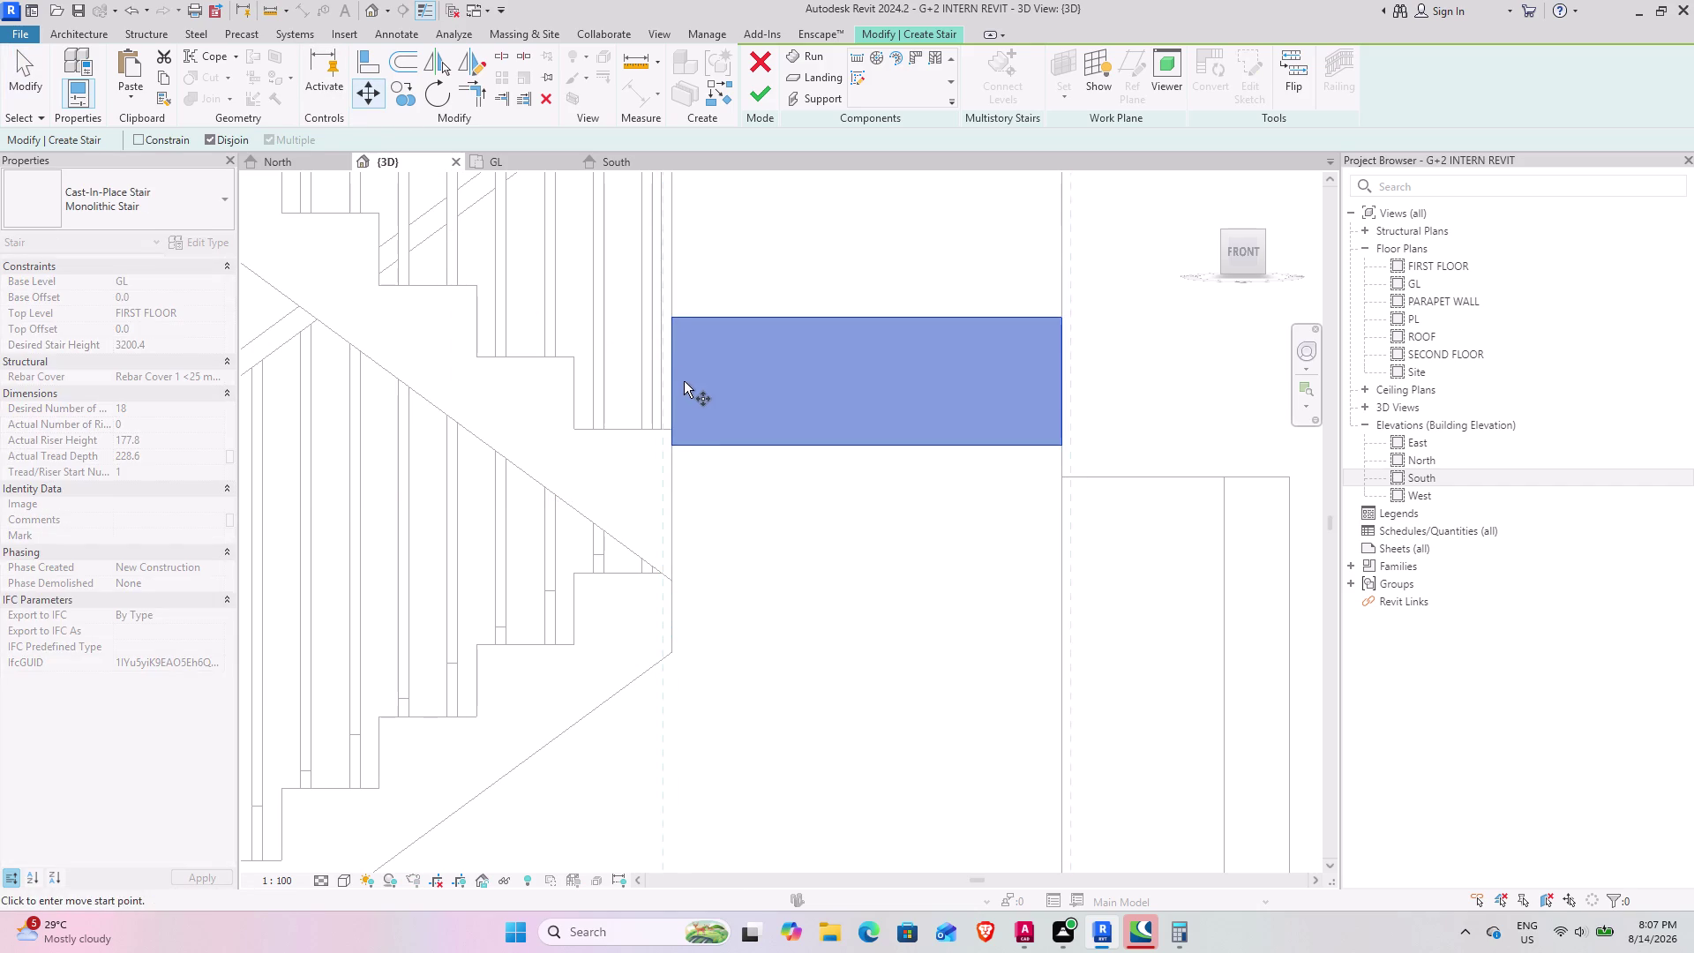
click(669, 382)
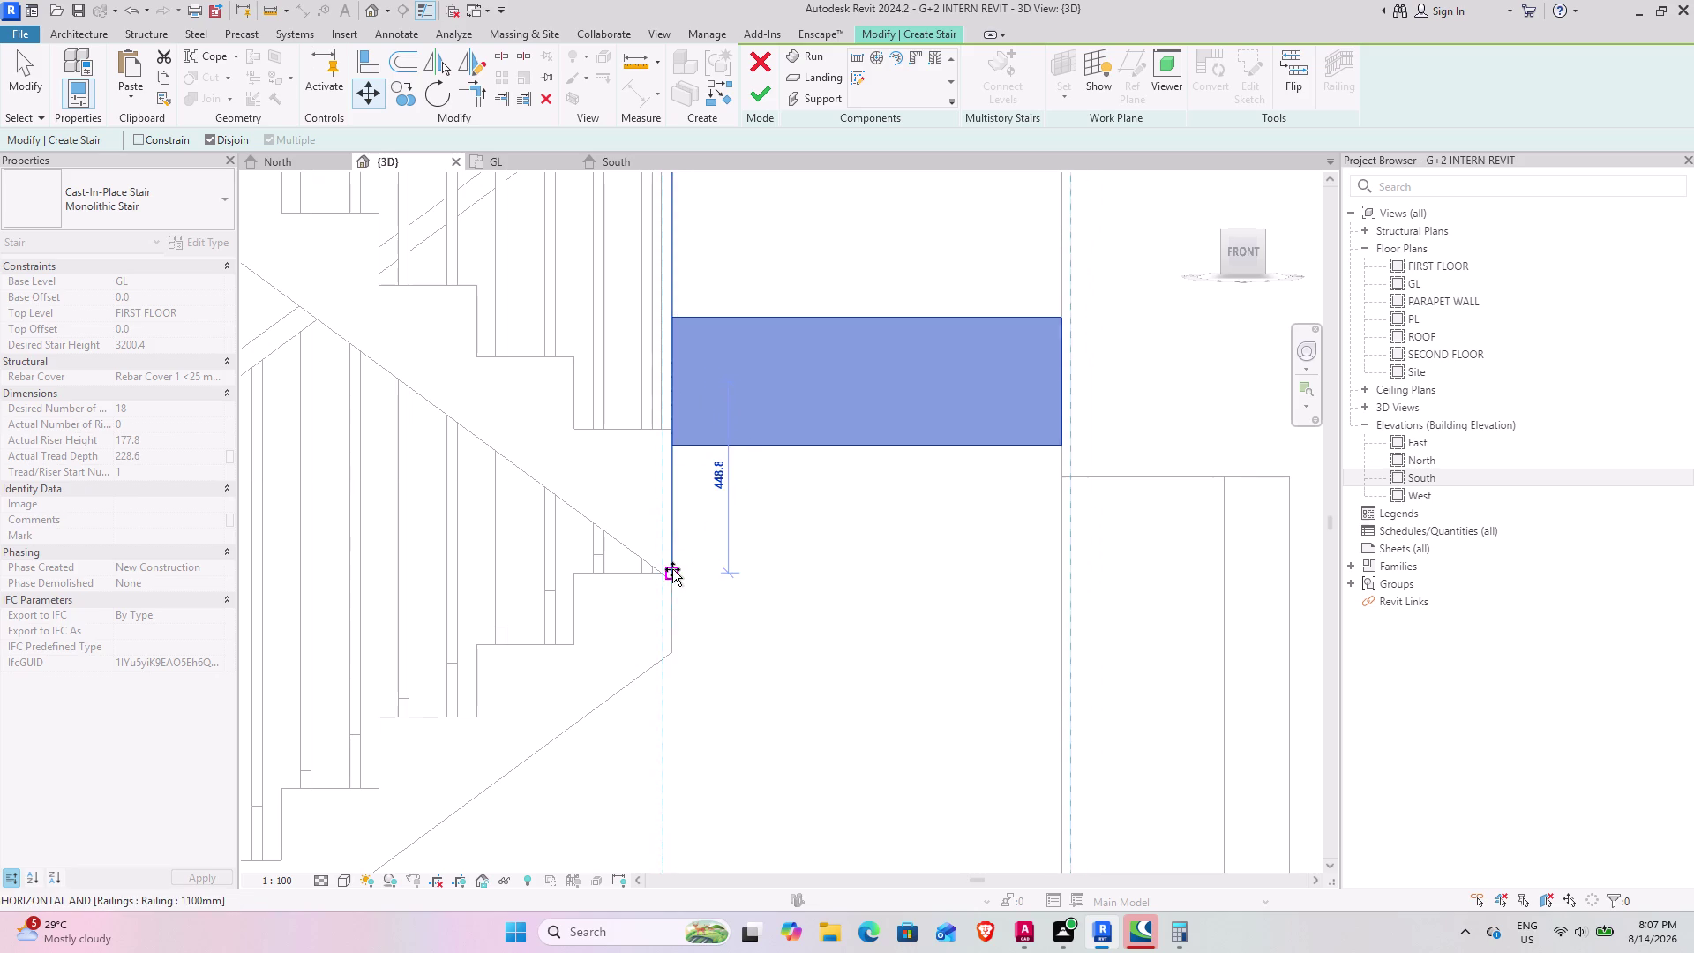
click(673, 577)
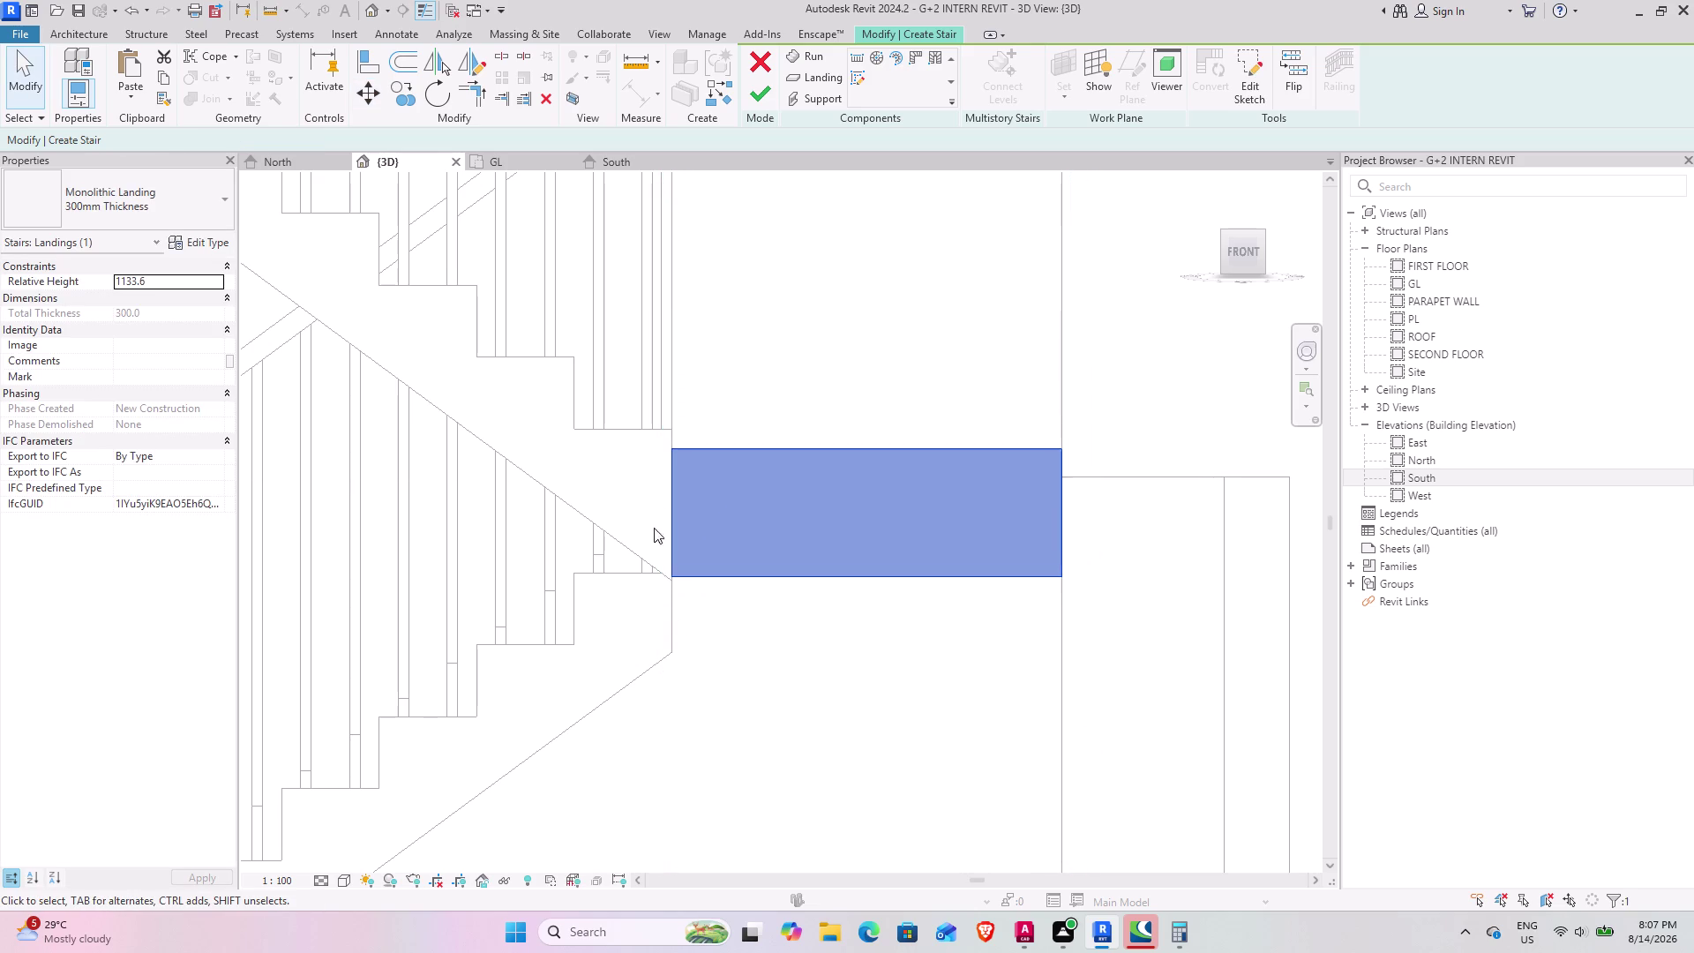
scroll(down, 3)
middle_drag(799, 541, 770, 578)
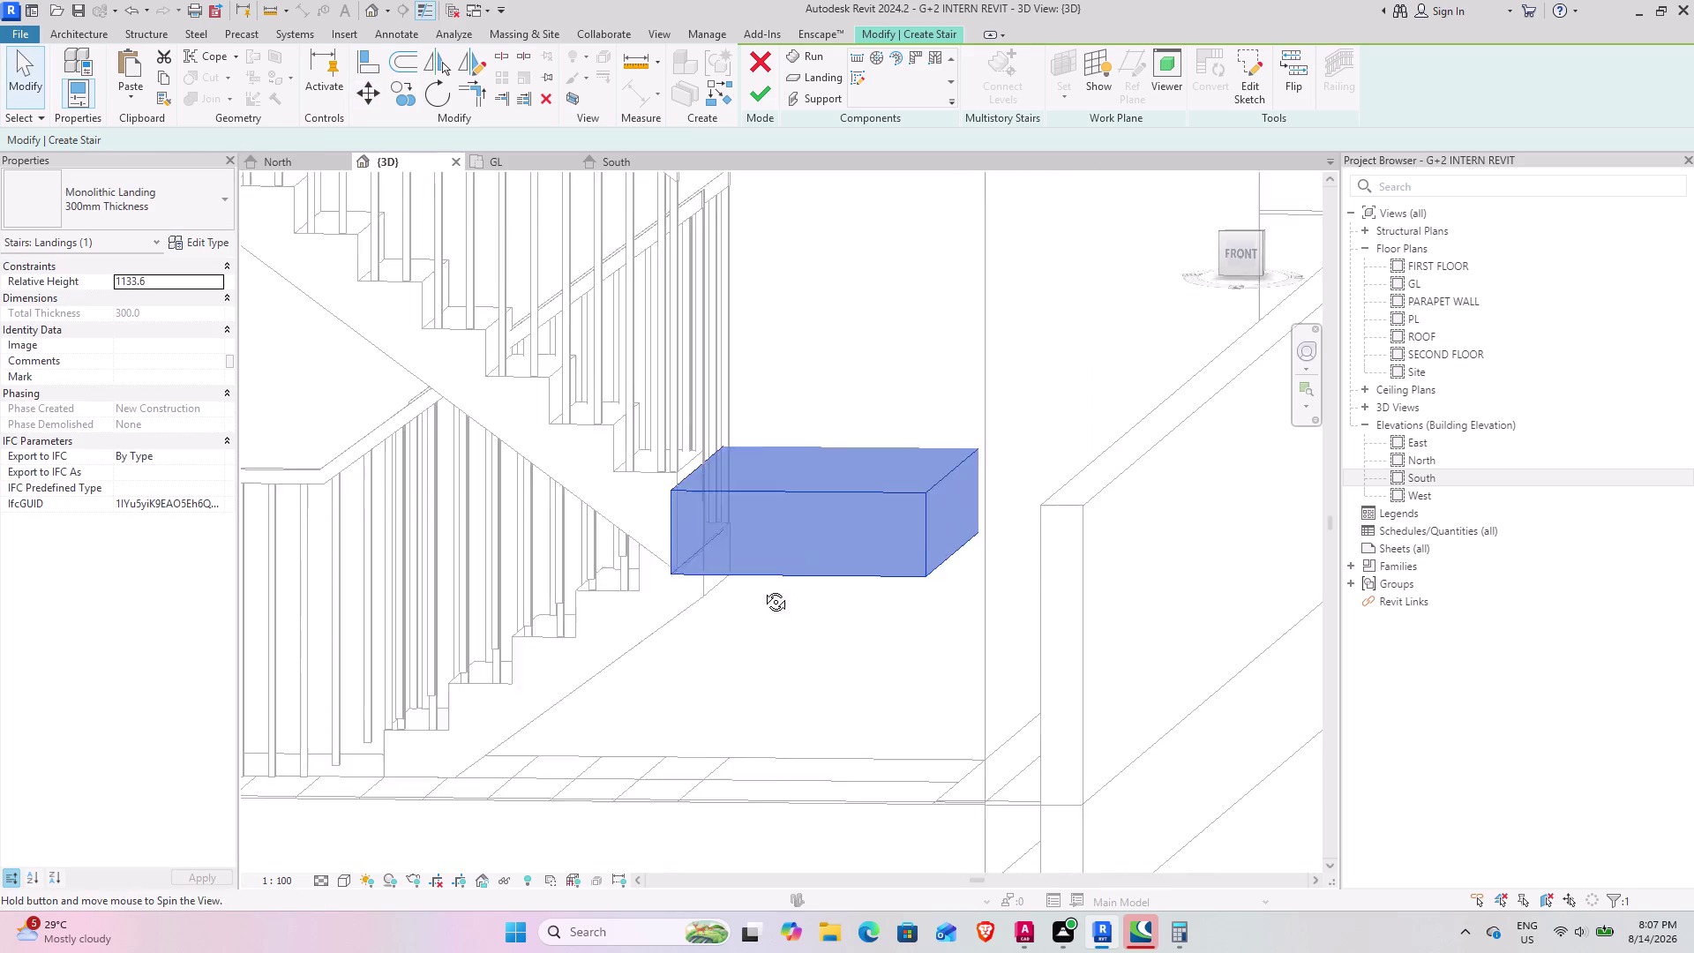
middle_drag(771, 578, 768, 719)
middle_drag(654, 650, 1074, 547)
middle_drag(1069, 525, 1018, 570)
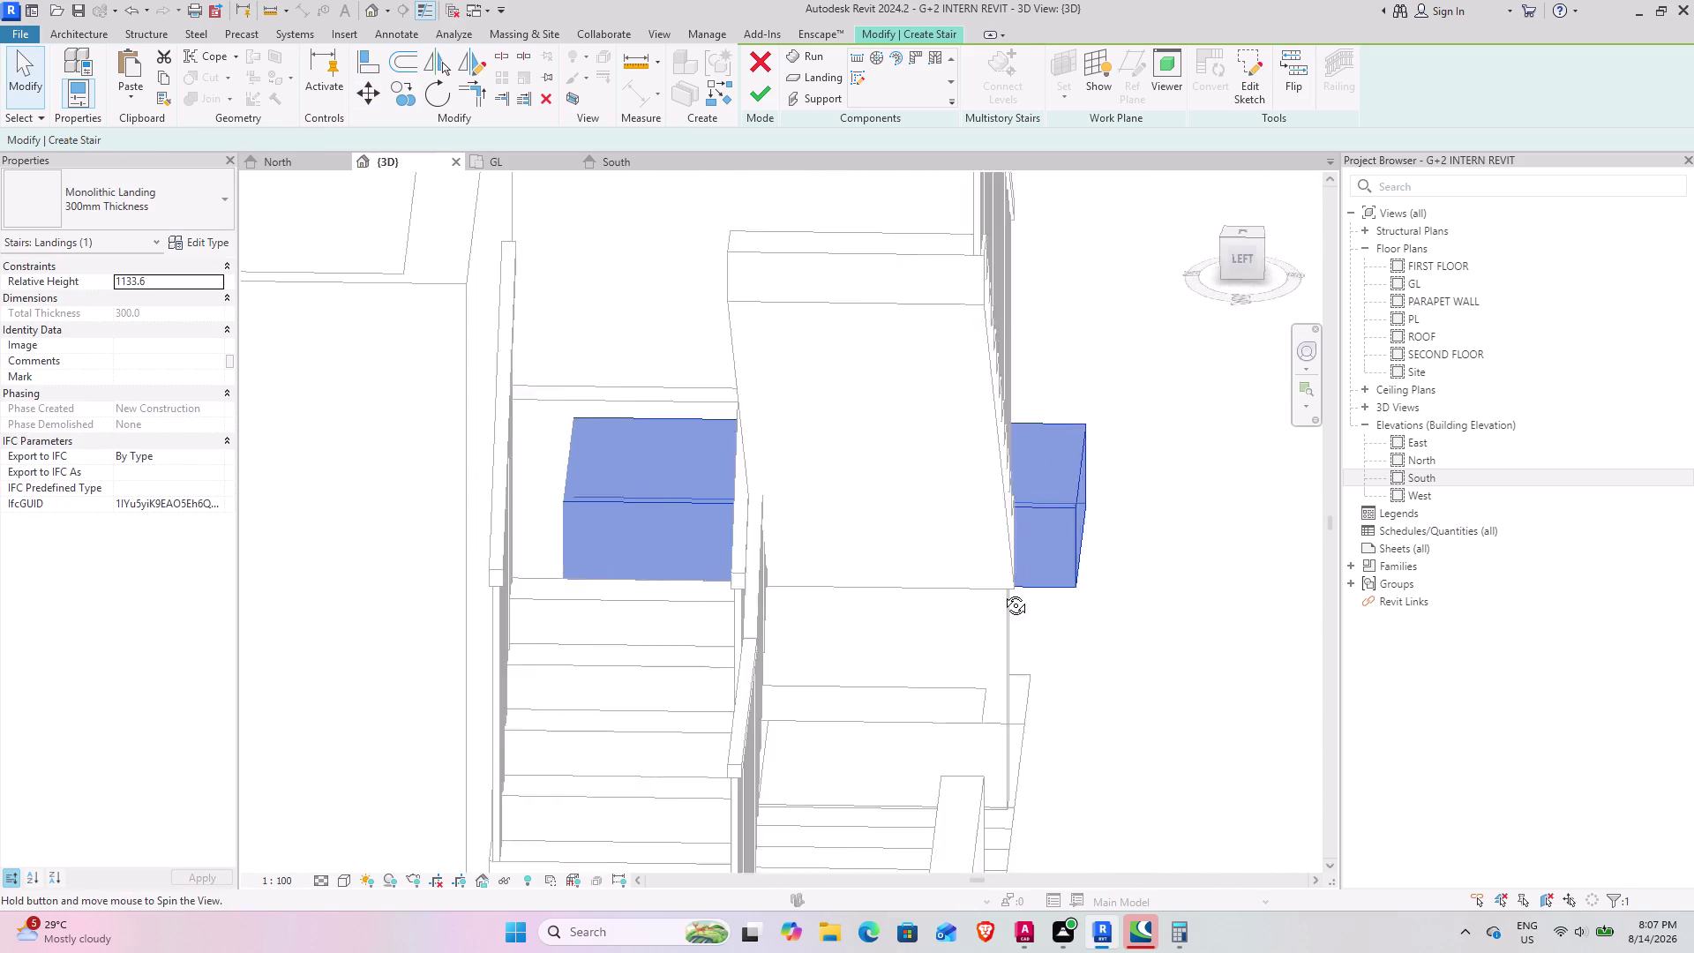
middle_drag(1018, 570, 937, 616)
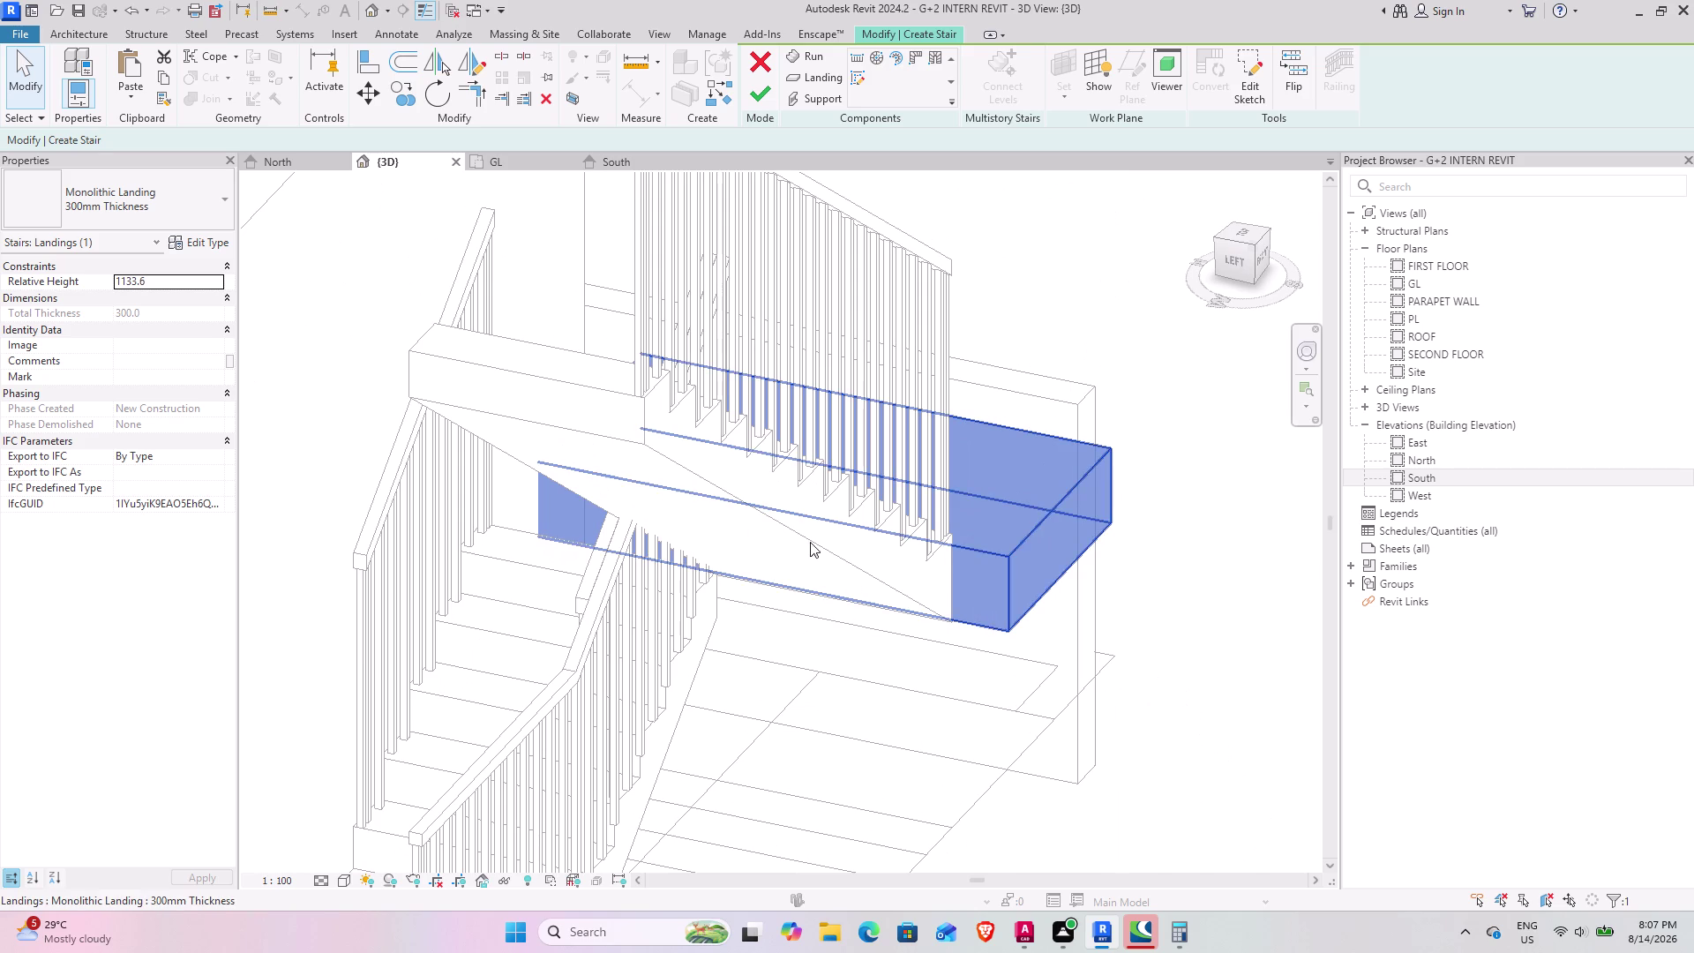
scroll(down, 3)
scroll(down, 3)
middle_drag(775, 589, 847, 661)
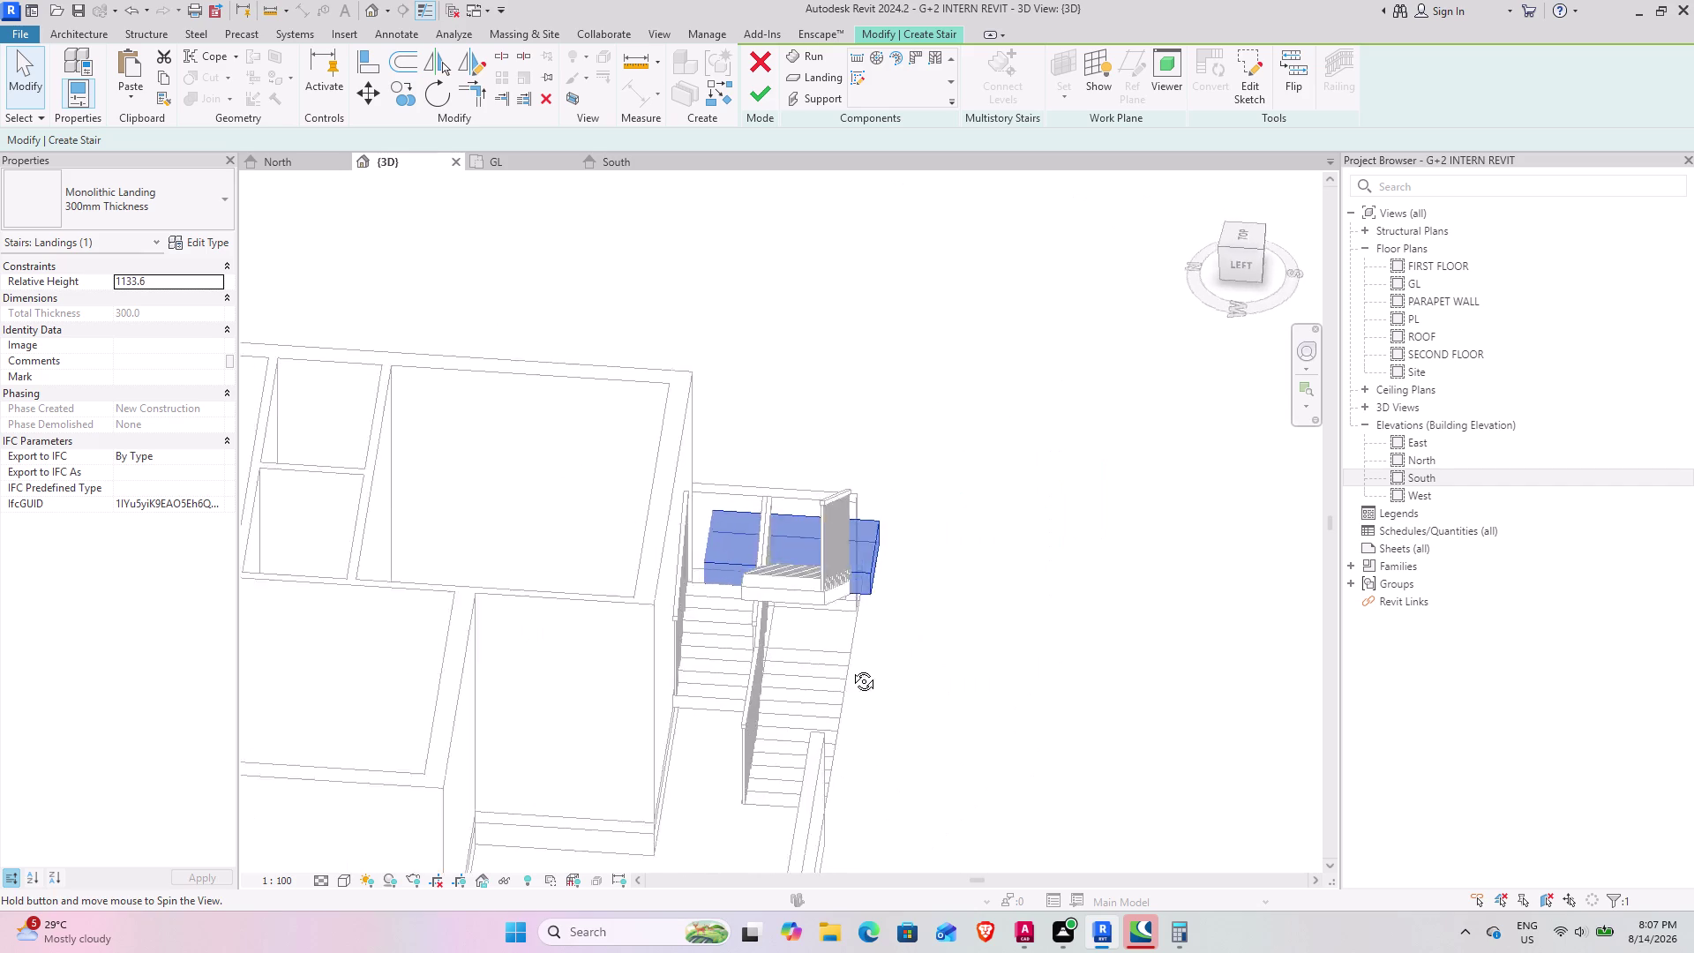
middle_drag(847, 661, 806, 826)
scroll(up, 3)
middle_drag(750, 589, 720, 500)
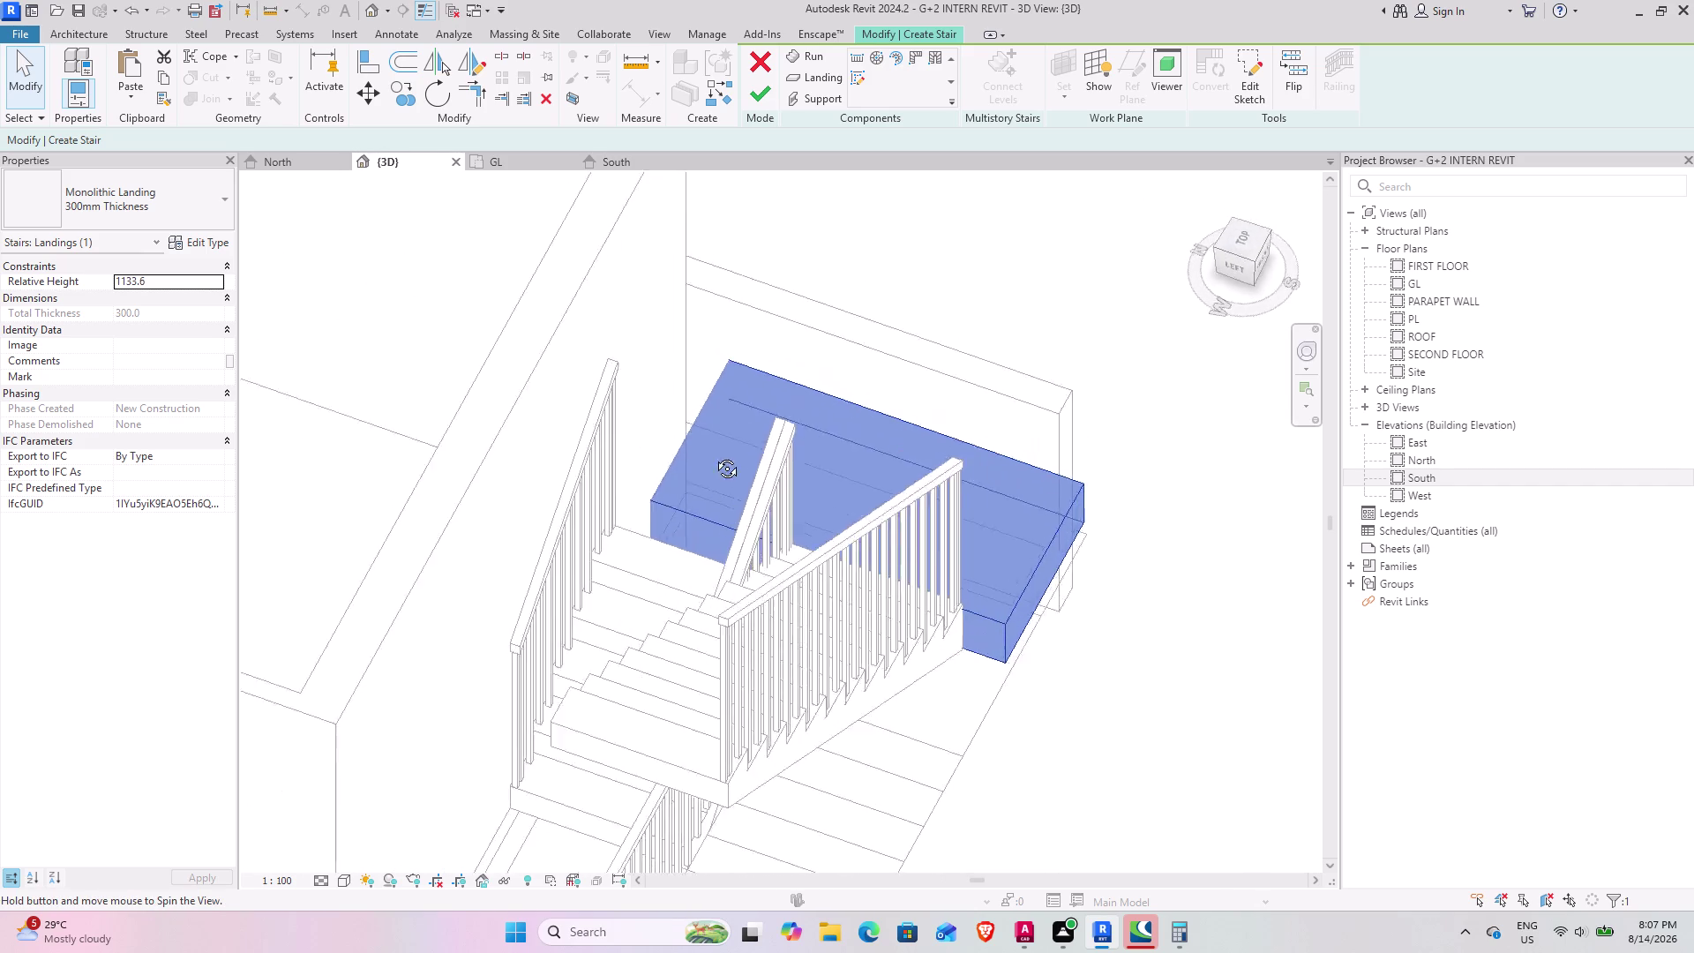
middle_drag(720, 500, 615, 374)
scroll(down, 3)
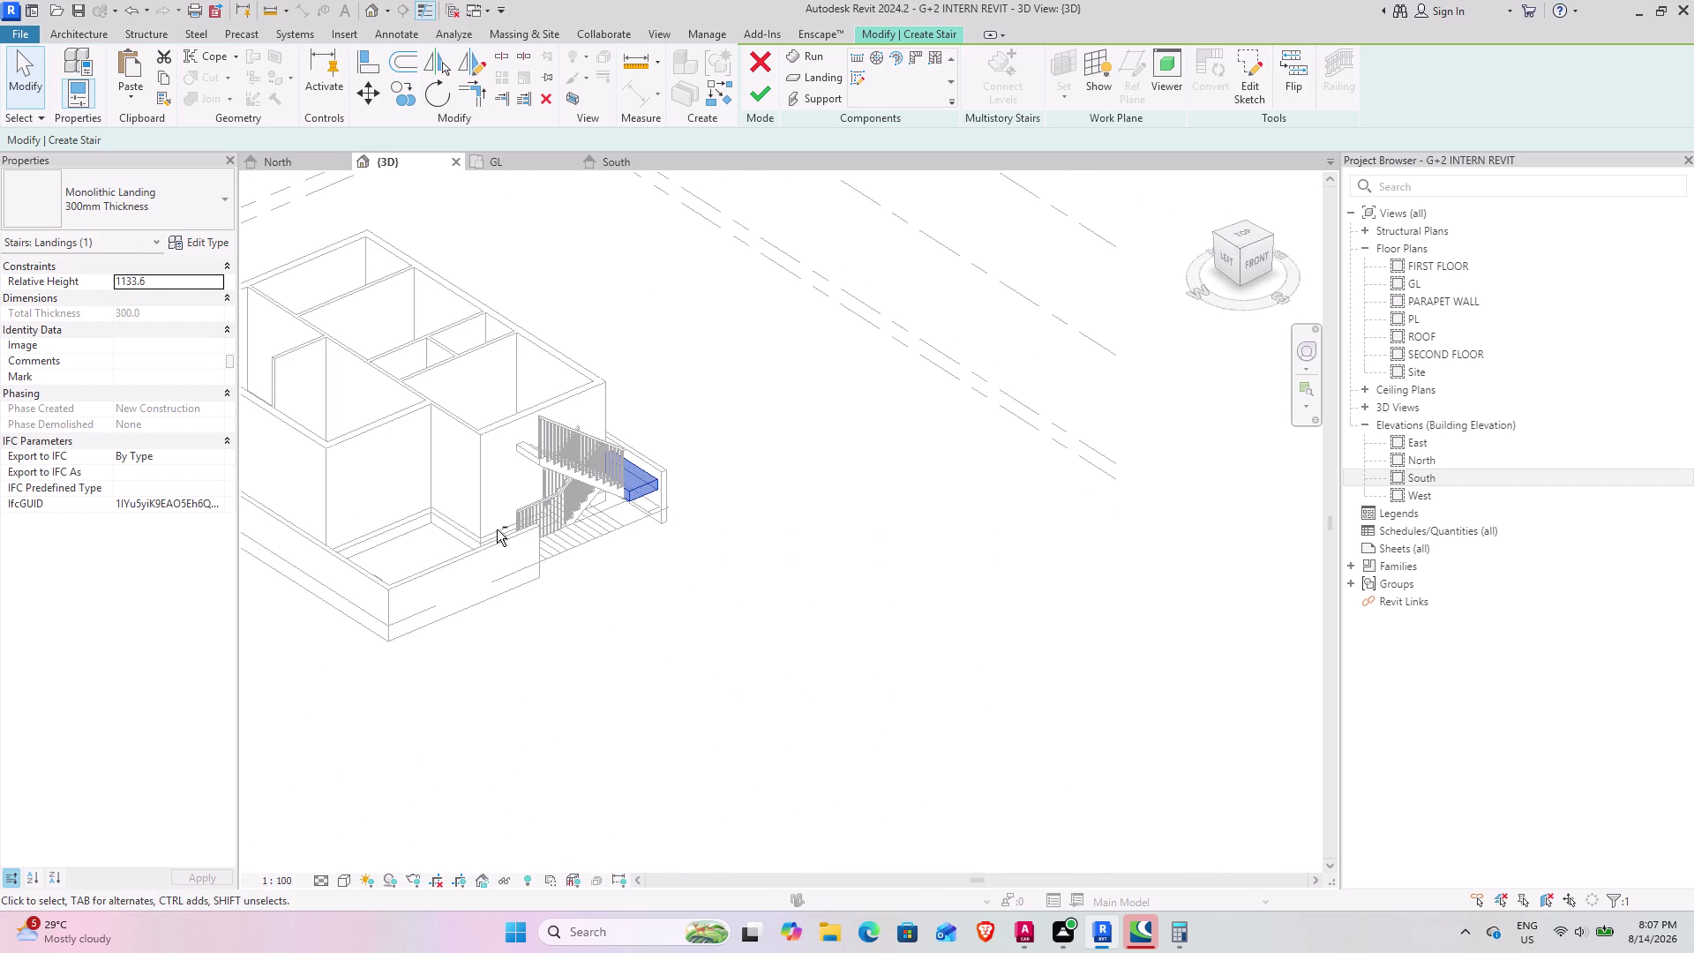
middle_drag(497, 530, 336, 325)
scroll(up, 3)
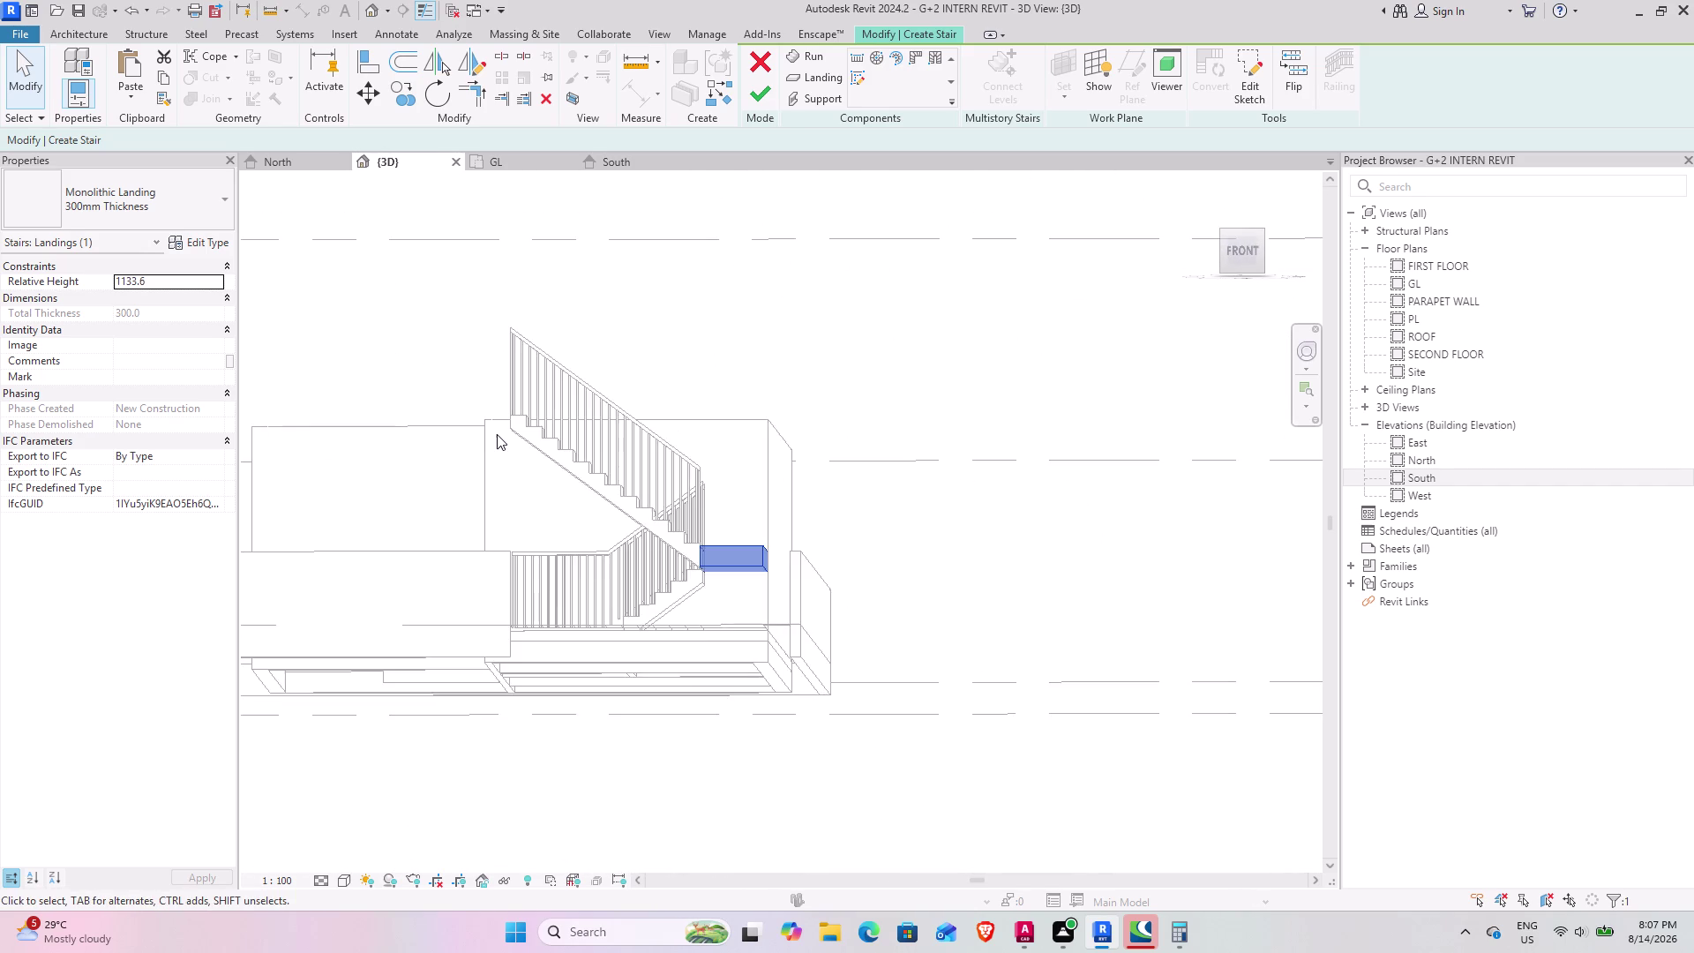
scroll(up, 3)
middle_drag(500, 436, 507, 458)
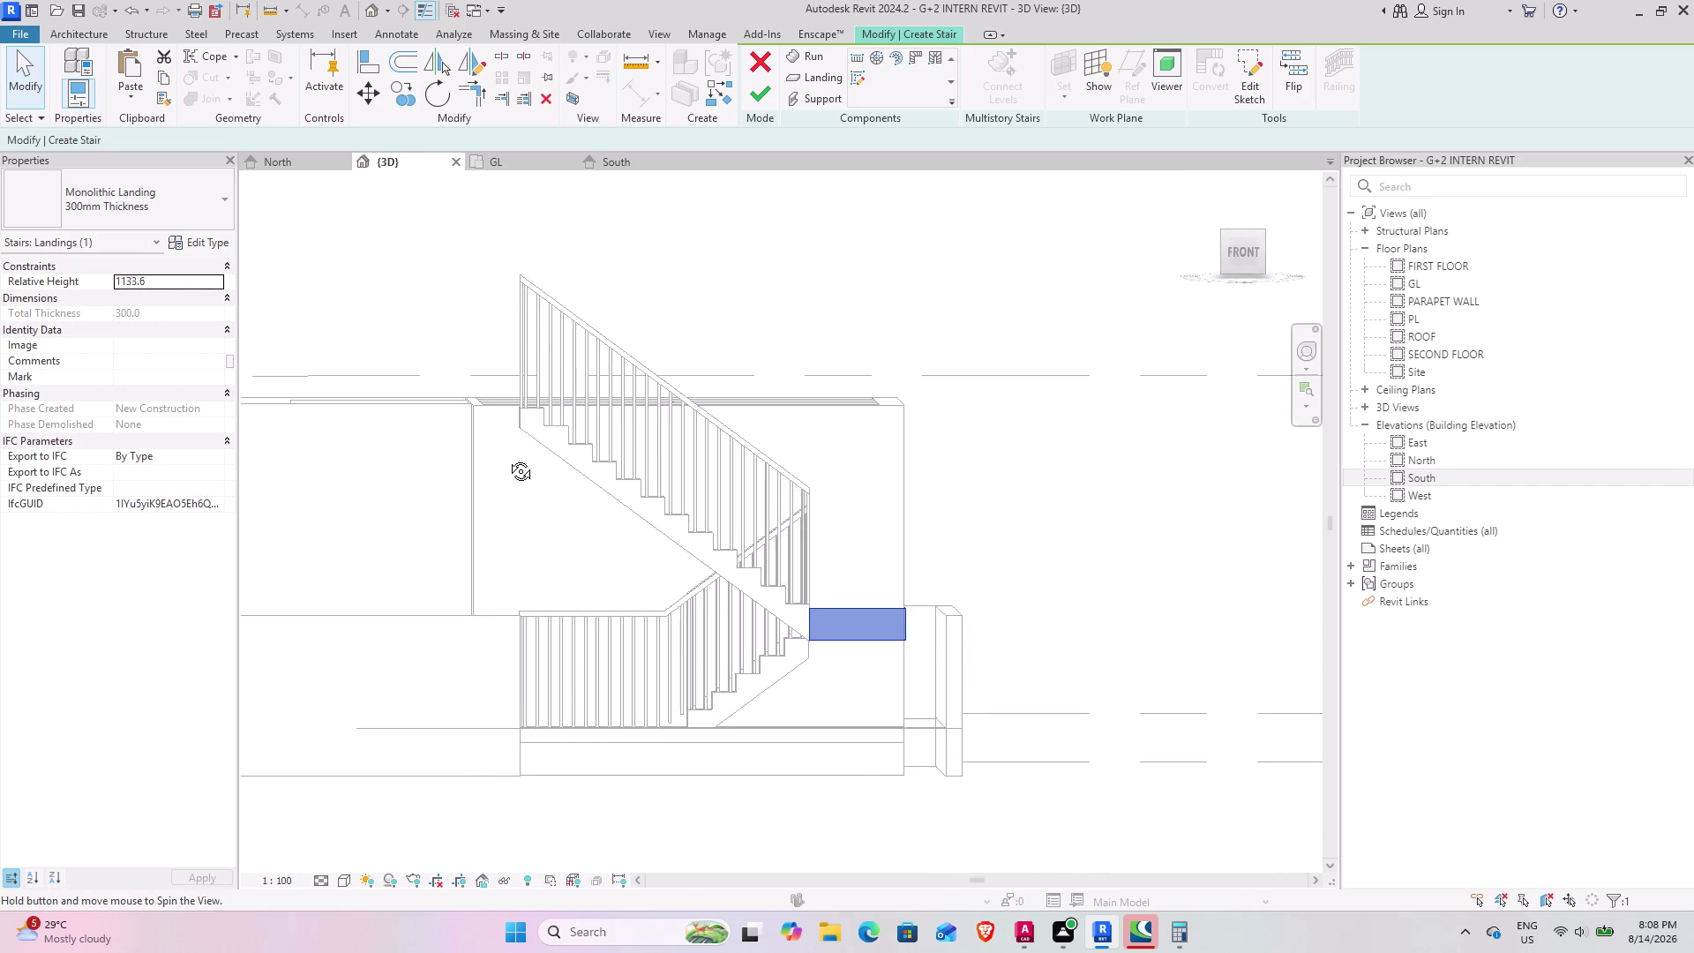
middle_drag(507, 457, 498, 480)
scroll(down, 3)
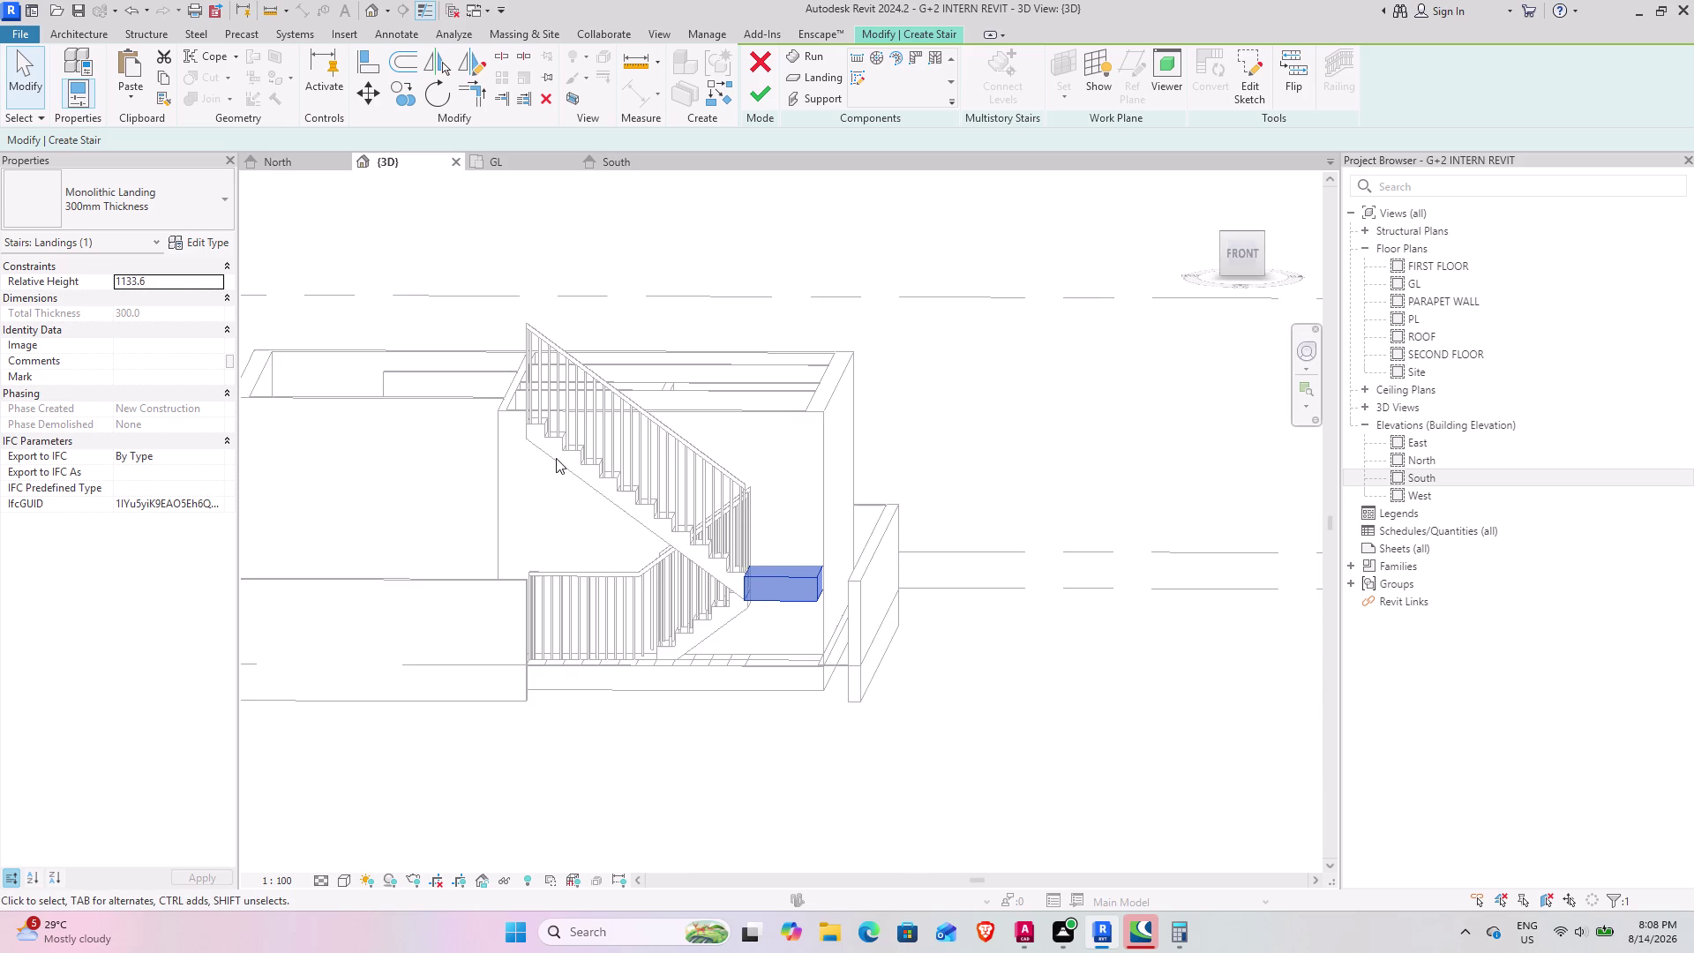
middle_drag(707, 497, 470, 574)
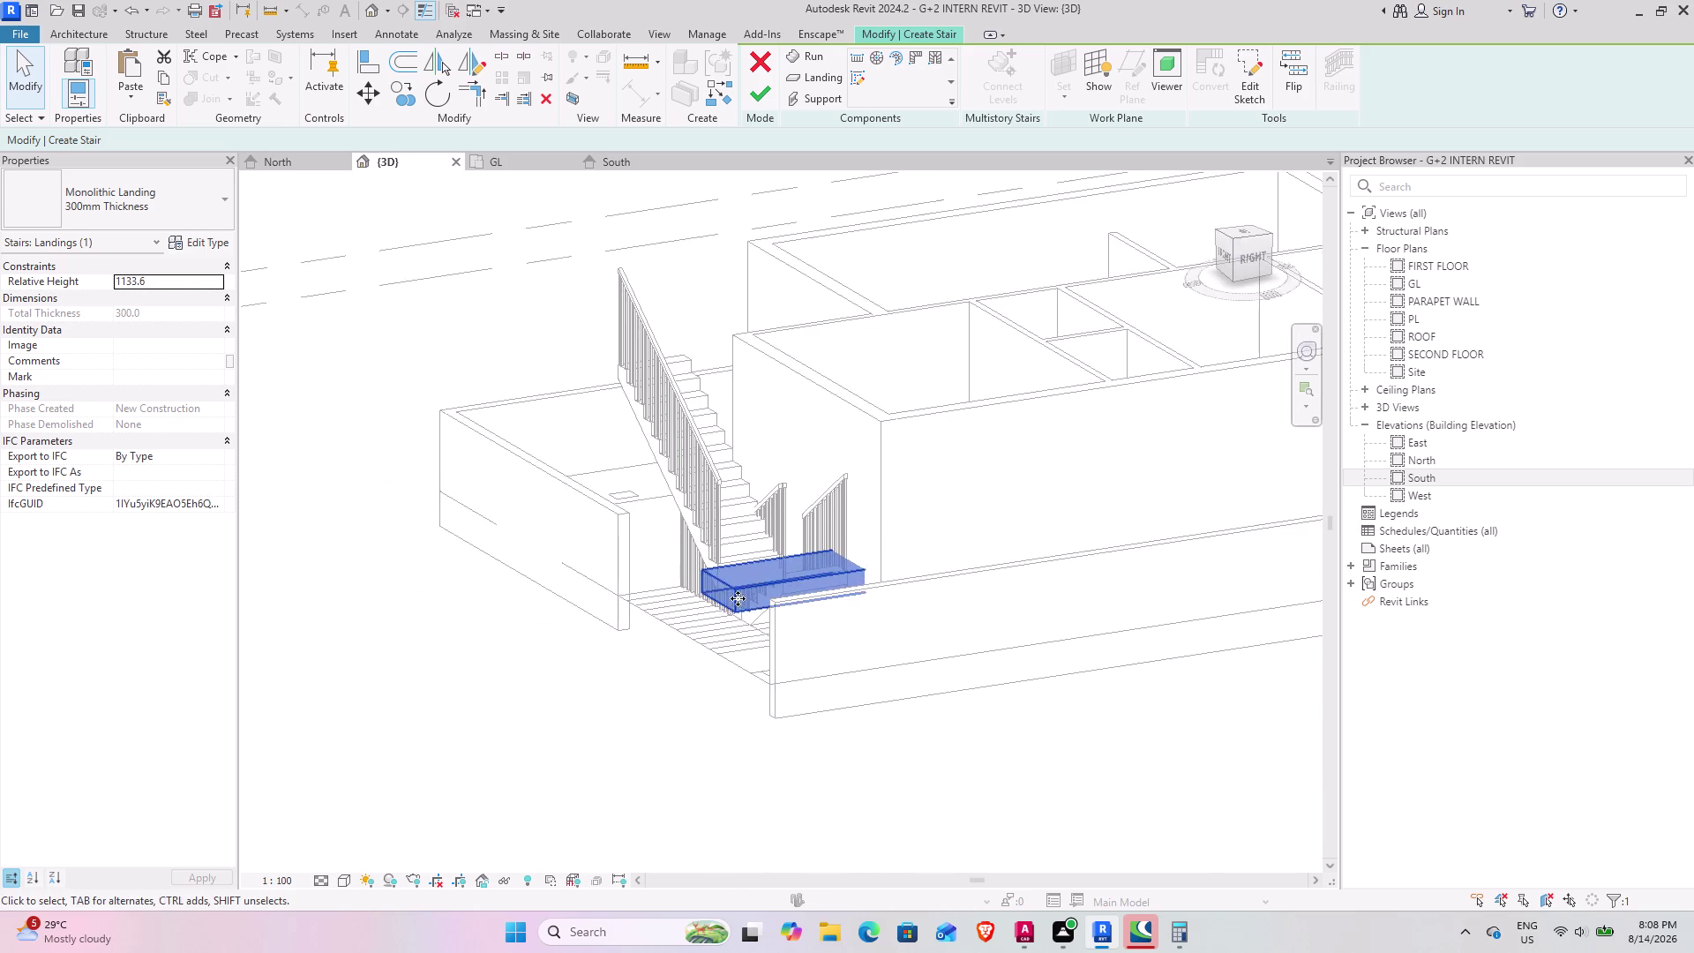
scroll(up, 3)
middle_drag(726, 582, 628, 706)
scroll(up, 3)
middle_drag(1051, 603, 1033, 560)
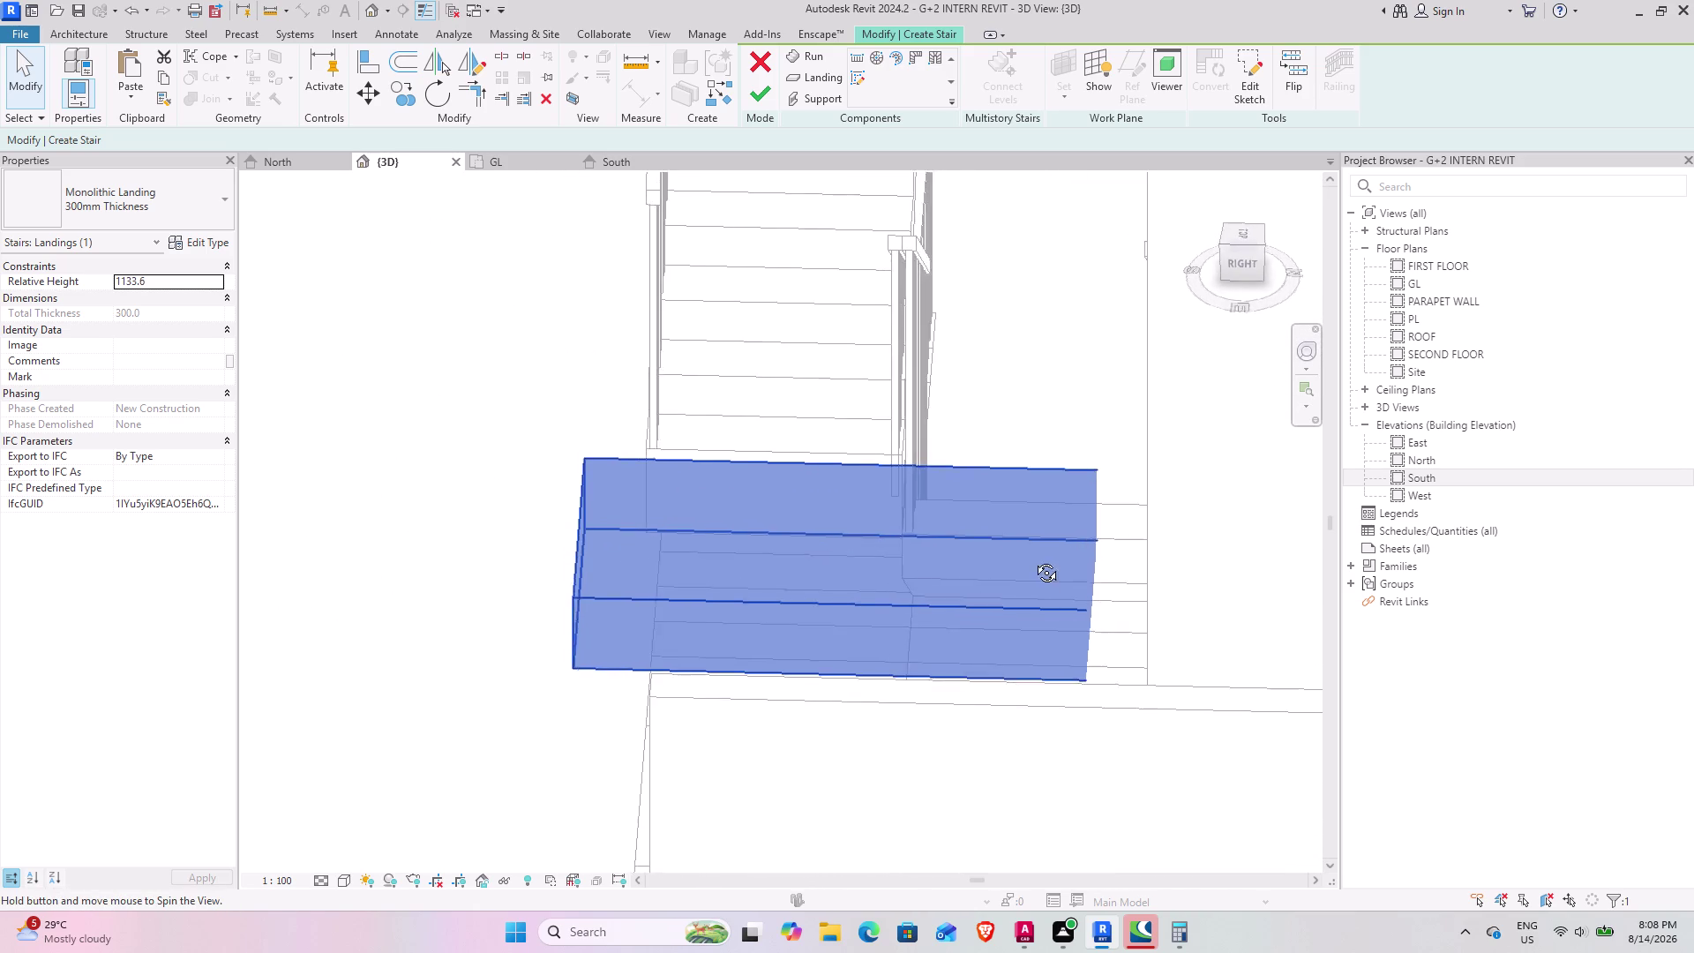
middle_drag(1034, 559, 1066, 538)
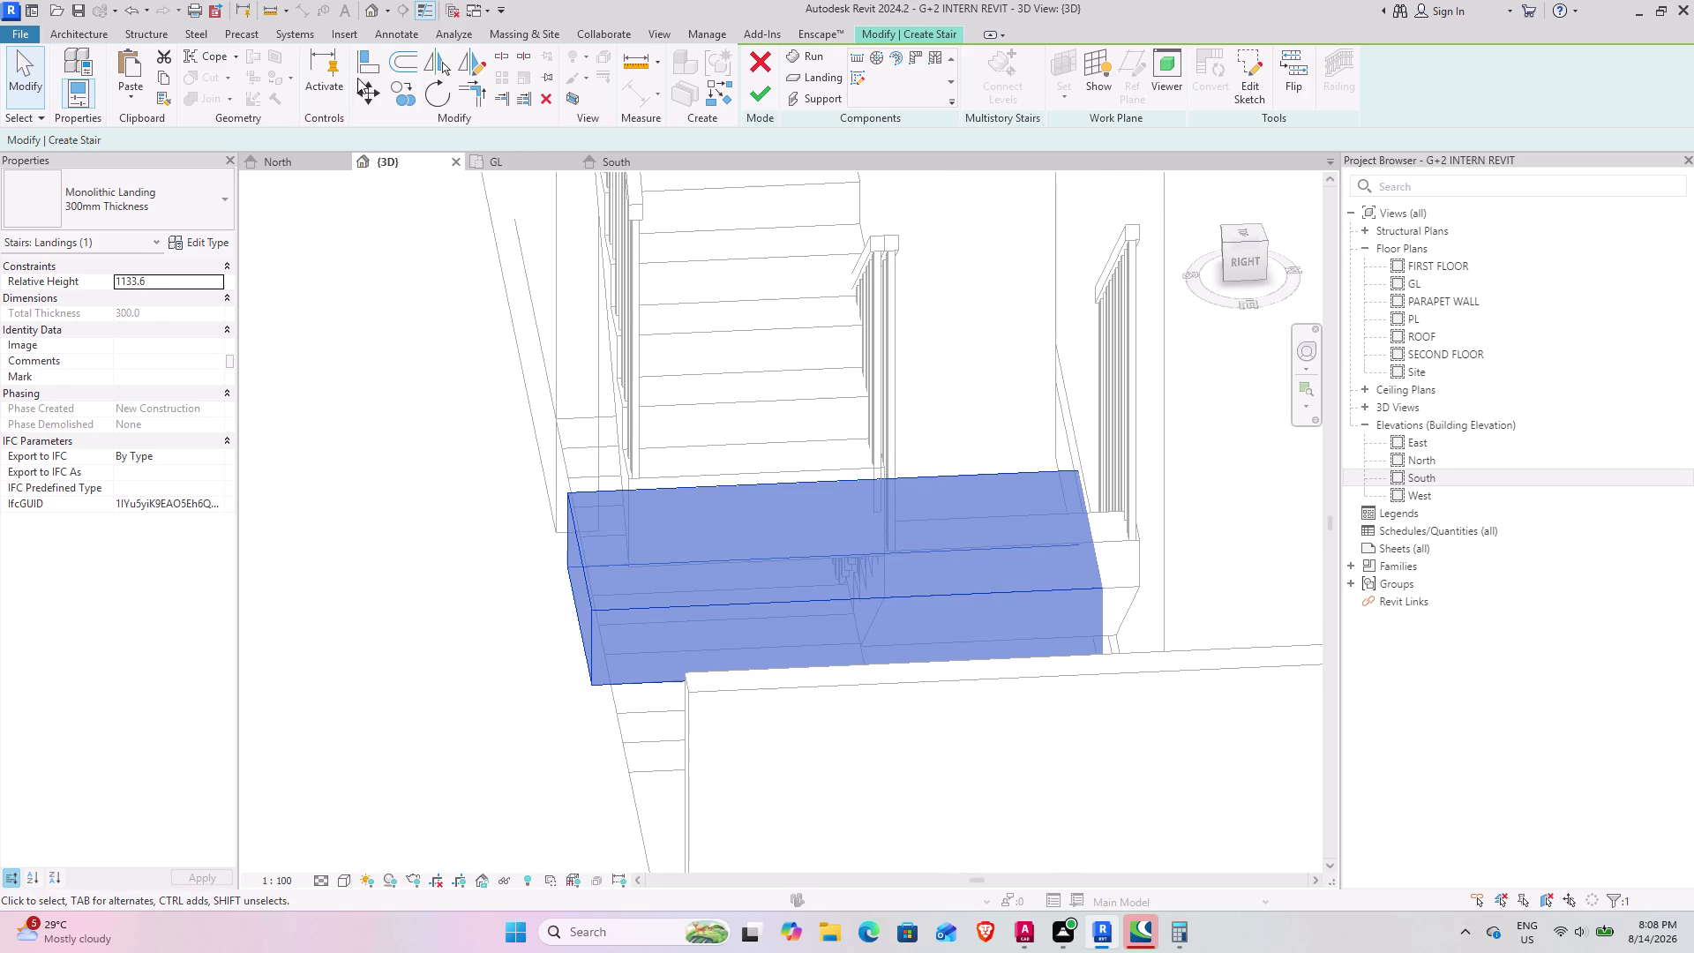
click(371, 58)
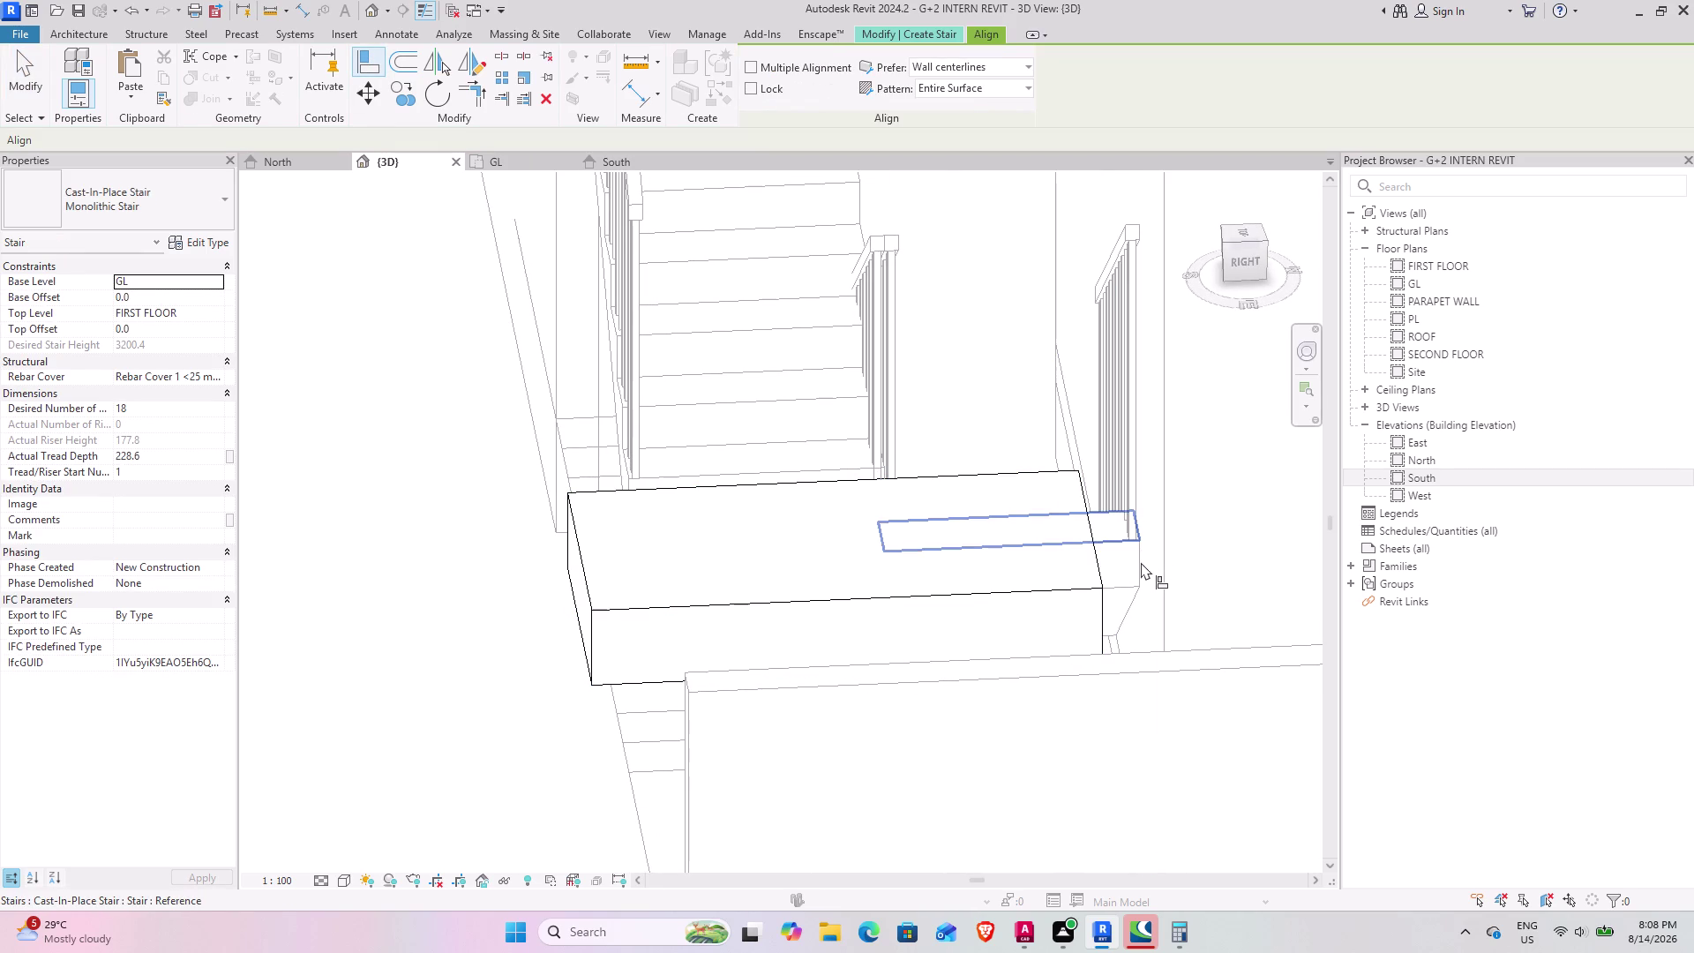
click(1140, 563)
click(1097, 567)
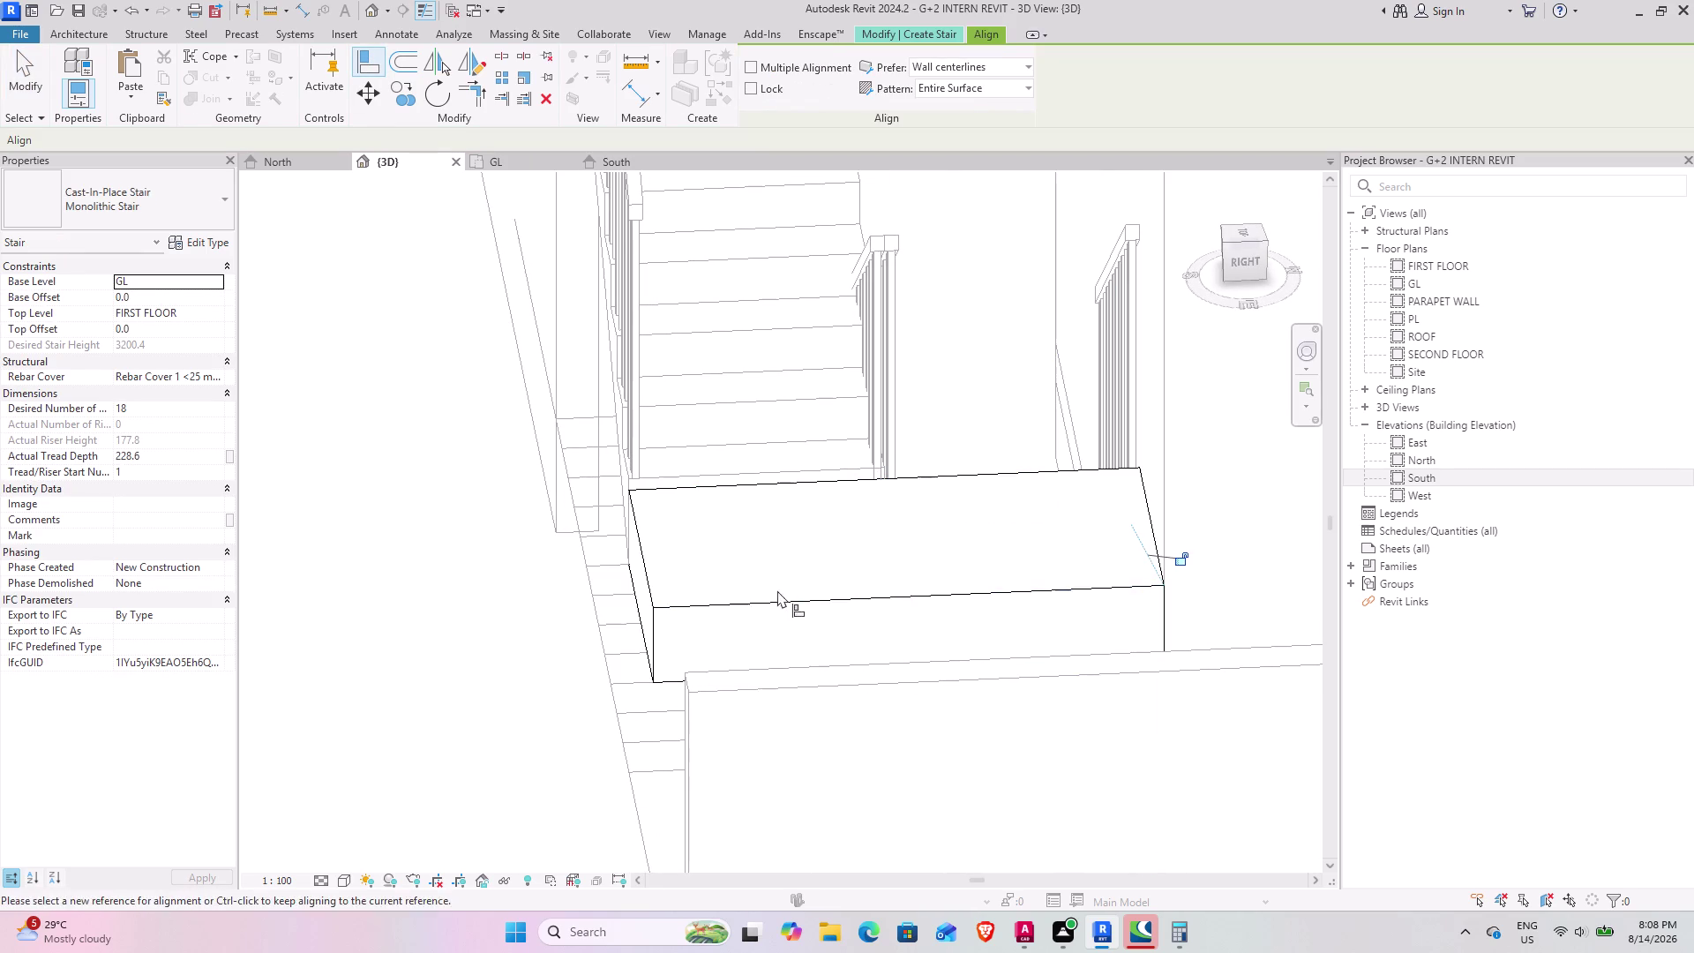
middle_drag(621, 595, 947, 502)
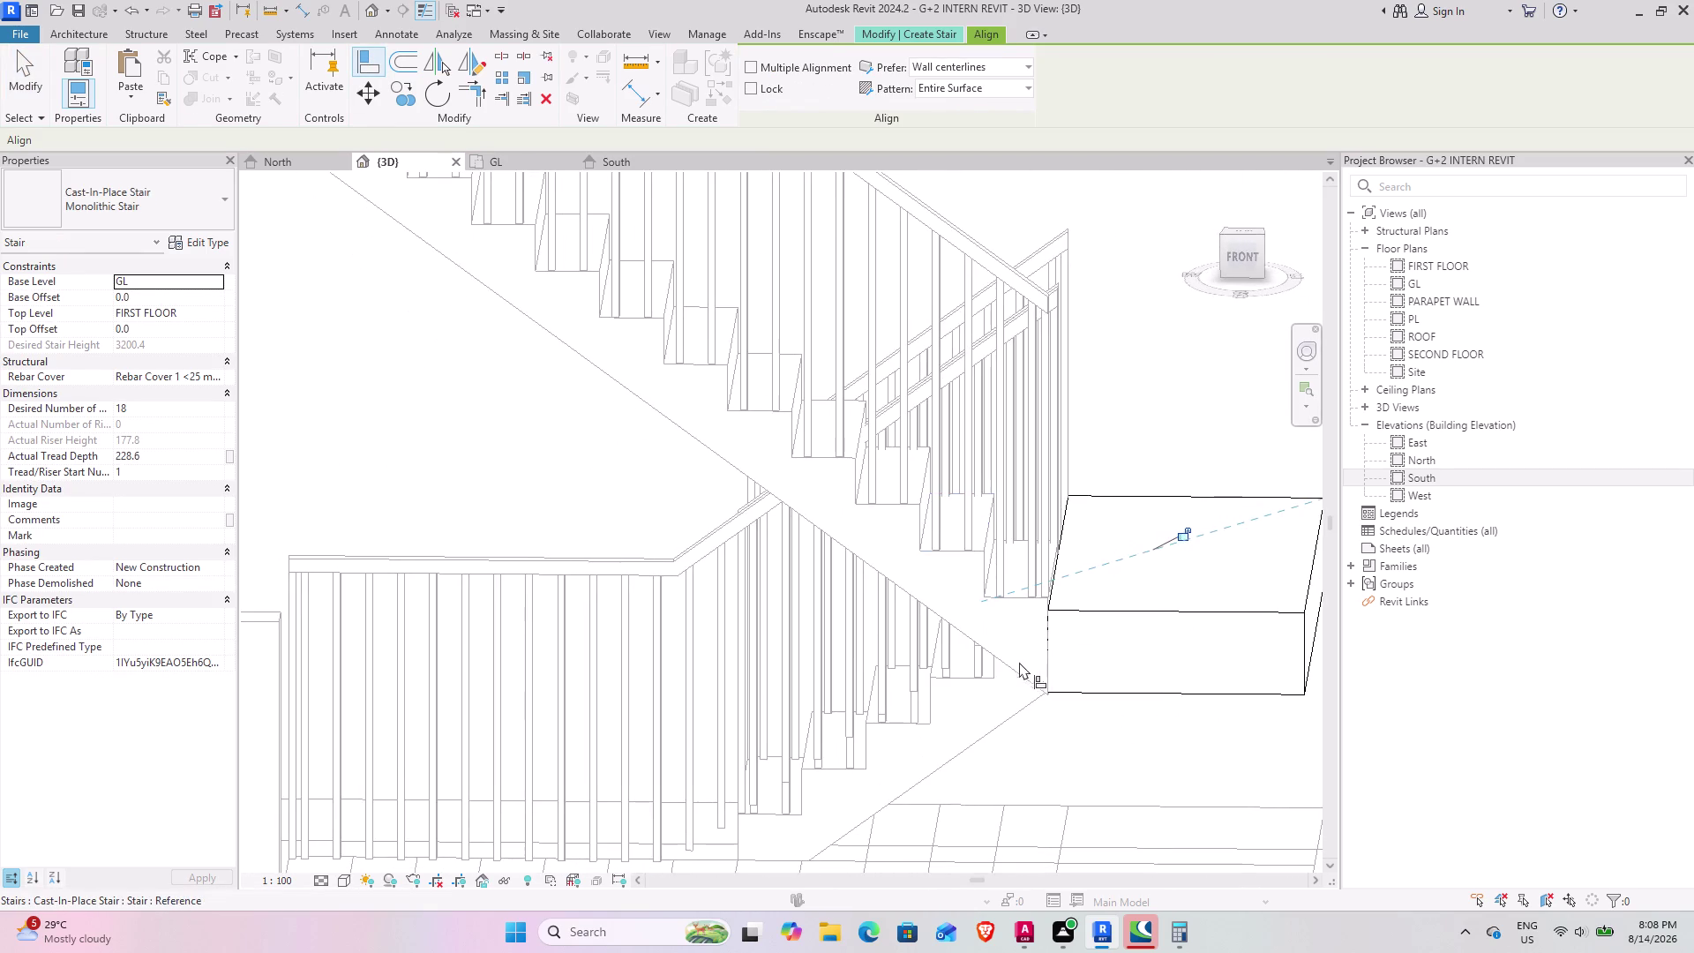
middle_drag(1010, 656, 1005, 566)
middle_drag(1127, 587, 959, 514)
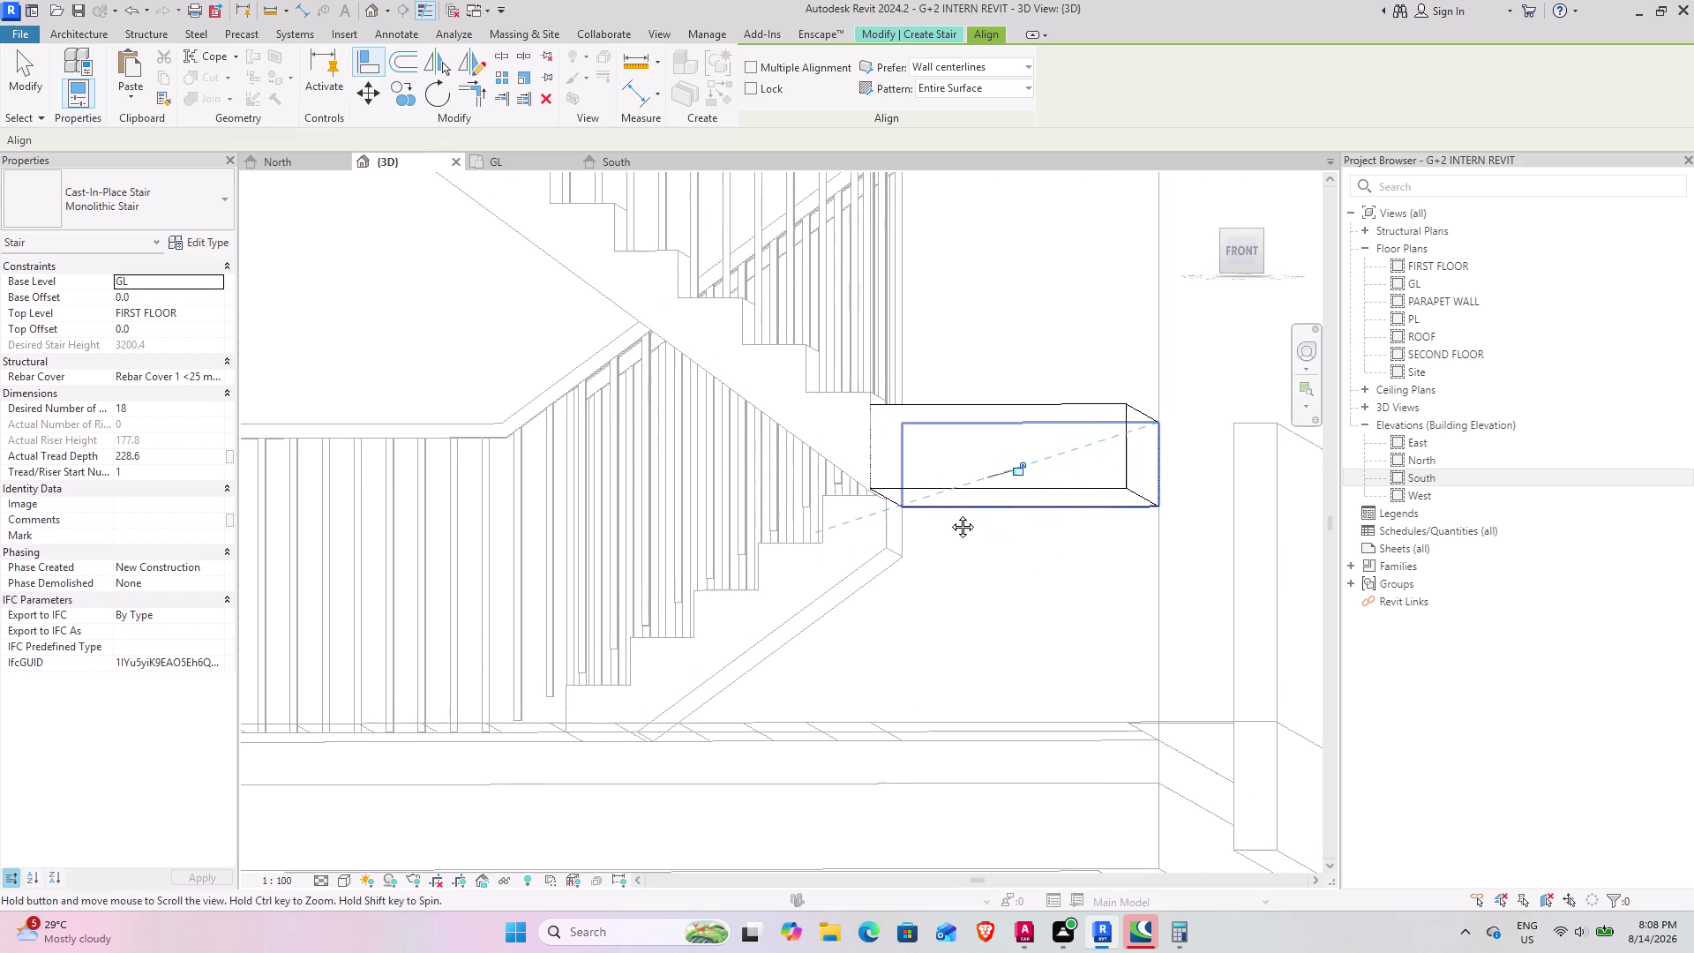
middle_drag(959, 514, 943, 513)
middle_drag(844, 562, 833, 671)
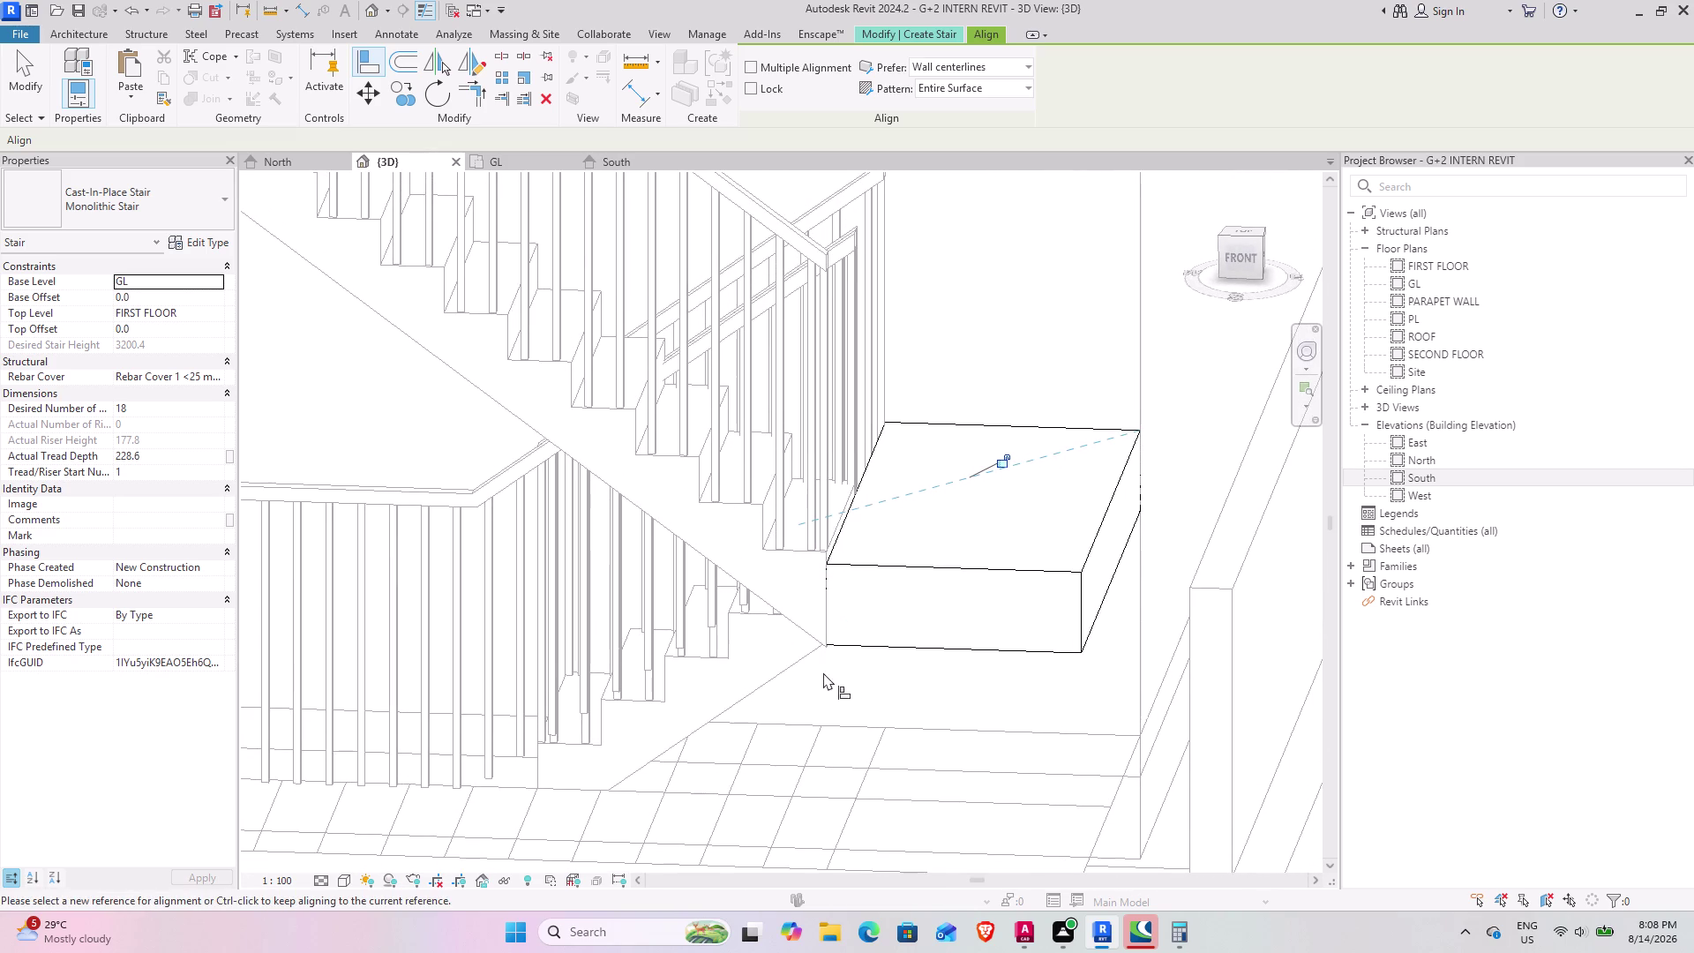
key(Escape)
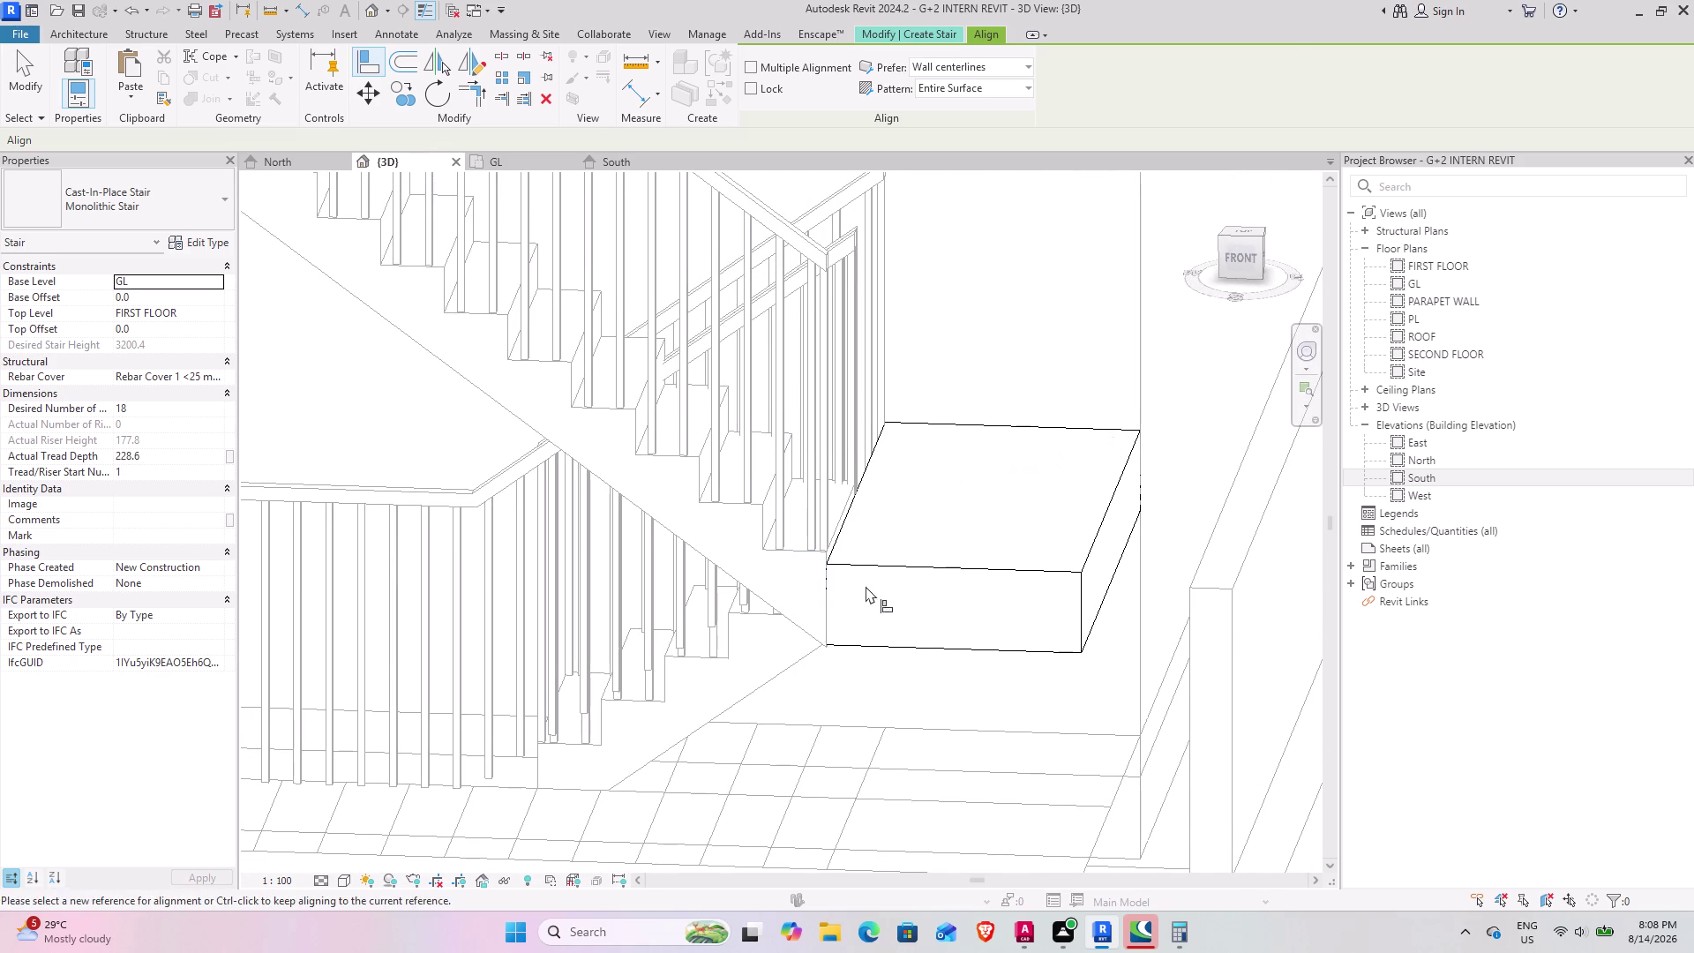
key(Escape)
click(877, 572)
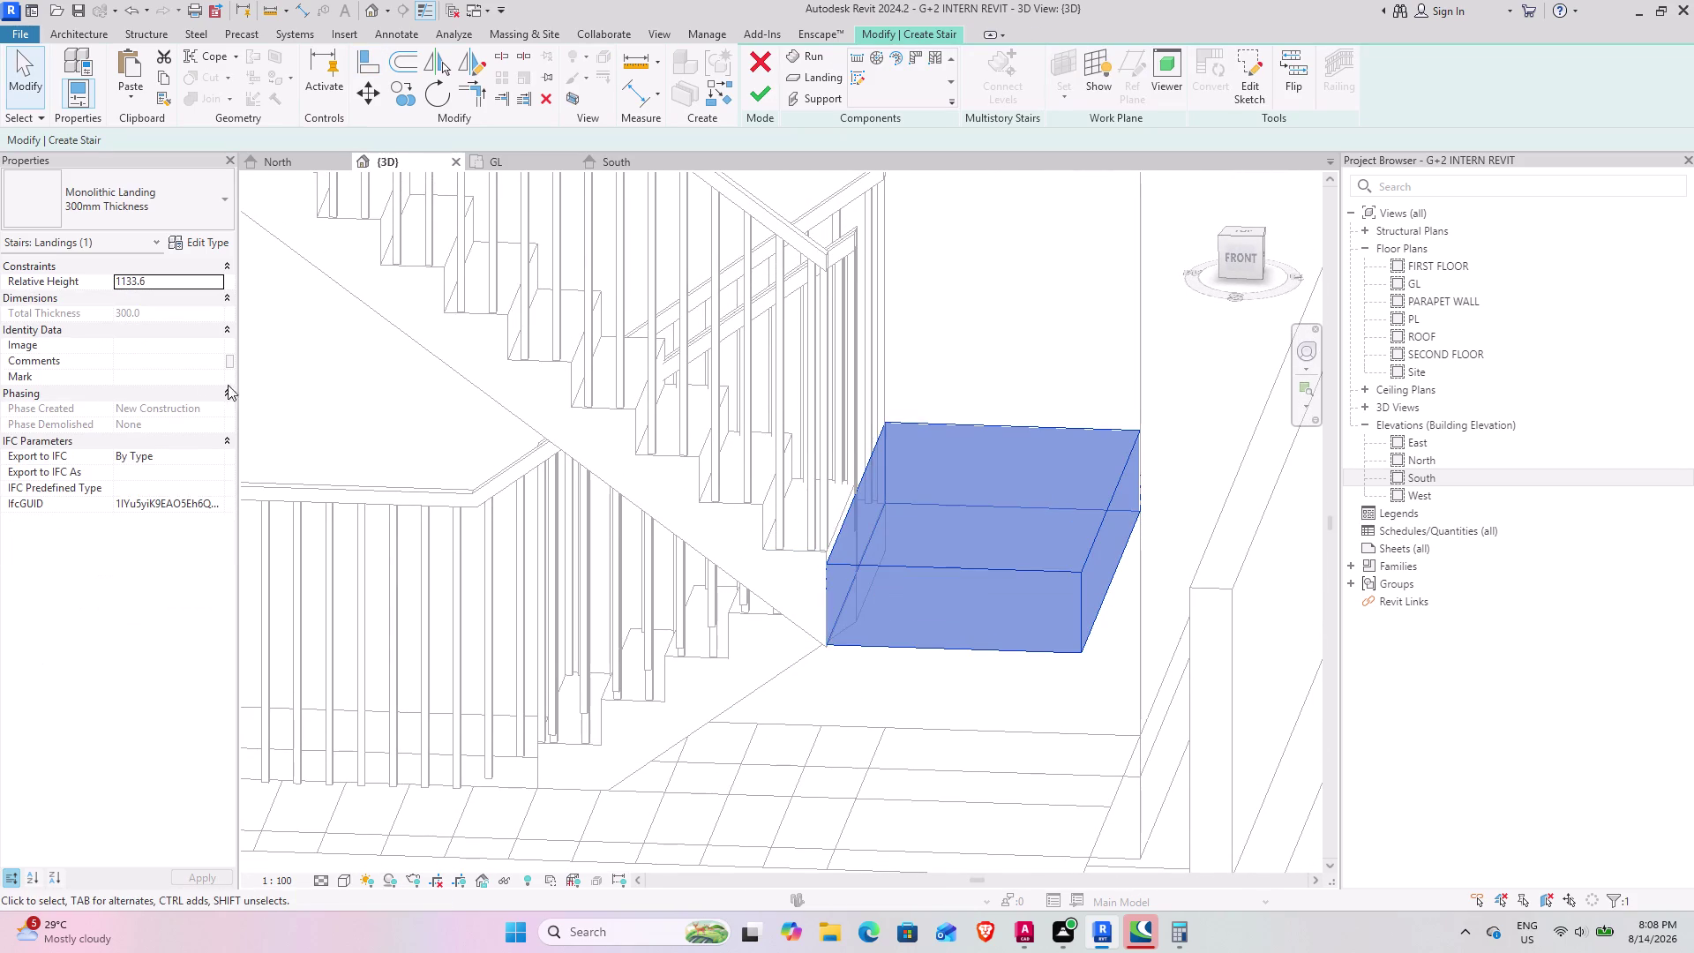
Try a landing relative height of 1000 and orbit to inspect the landing.
click(185, 280)
text(100)
key(0)
key(Return)
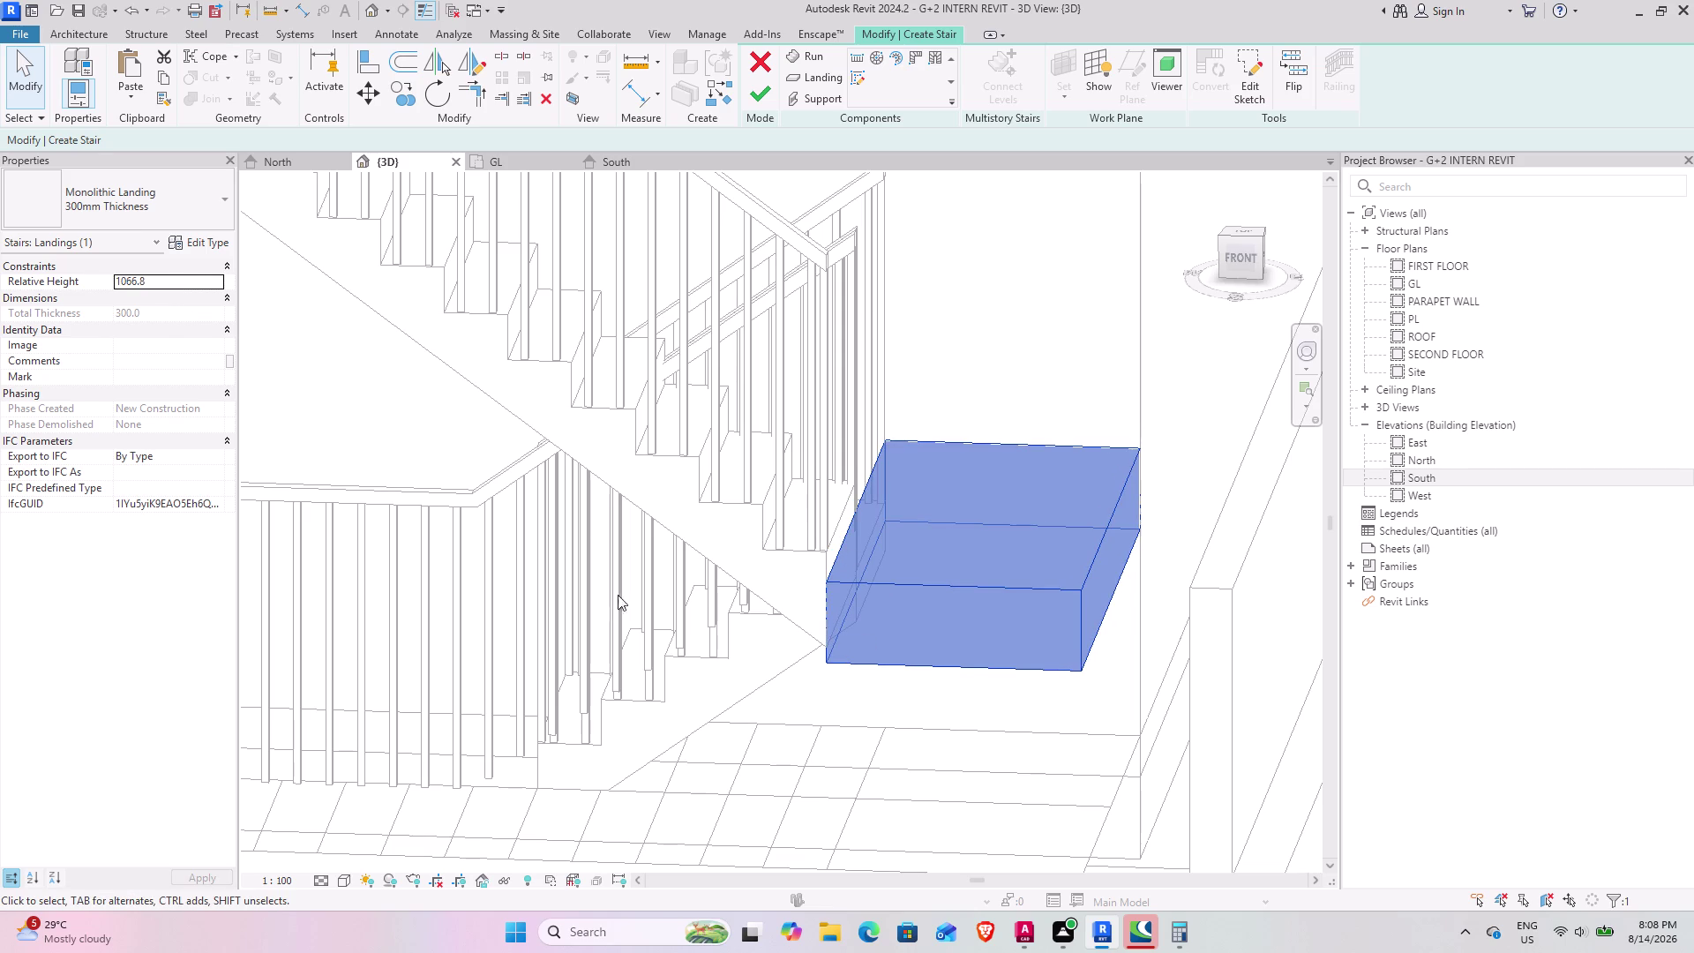
middle_drag(600, 604, 510, 635)
middle_drag(494, 640, 500, 638)
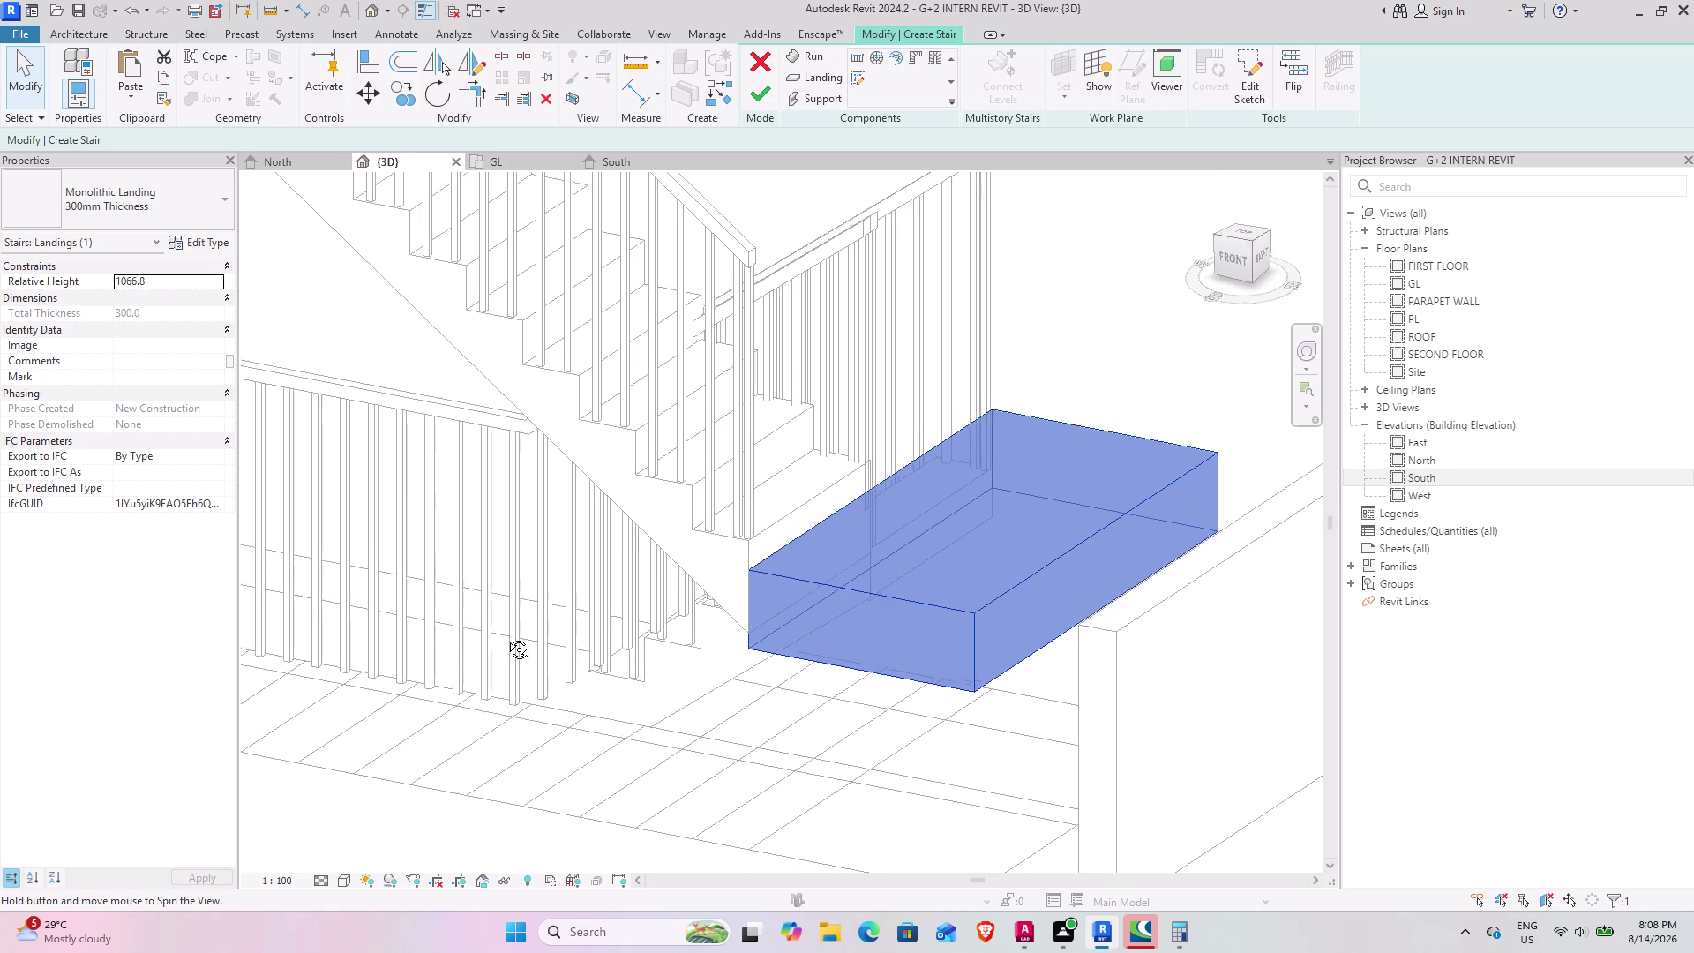
middle_drag(501, 638, 557, 604)
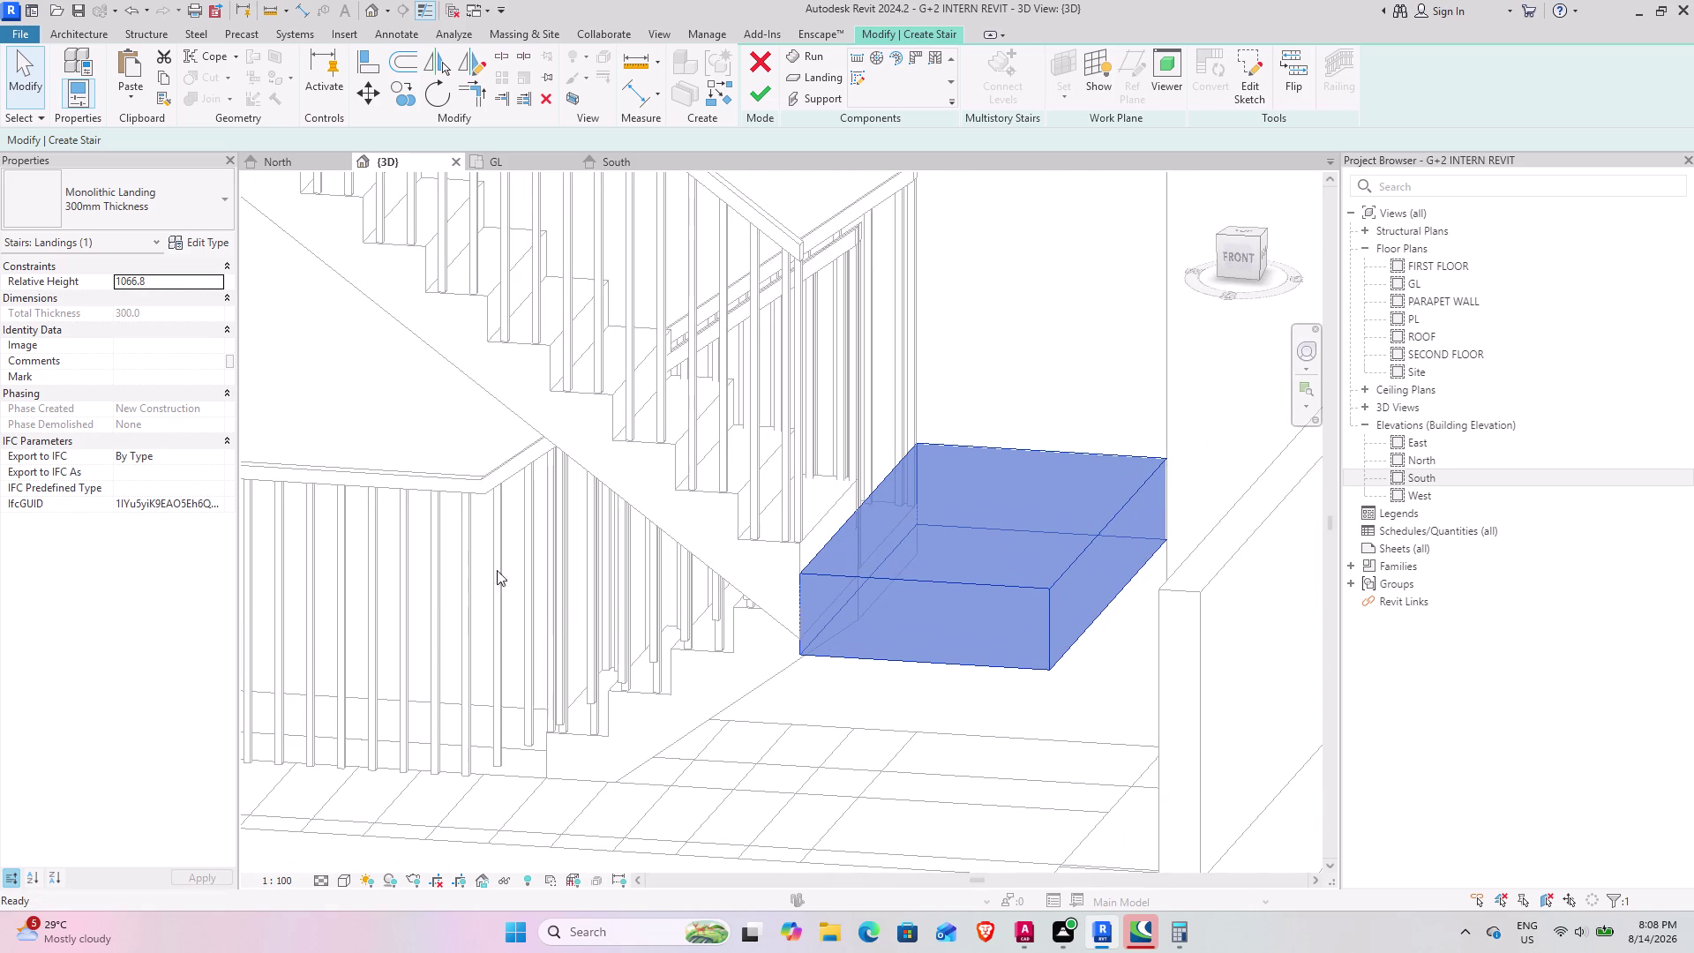
Change the landing relative height to 900 and check it against the runs.
click(176, 285)
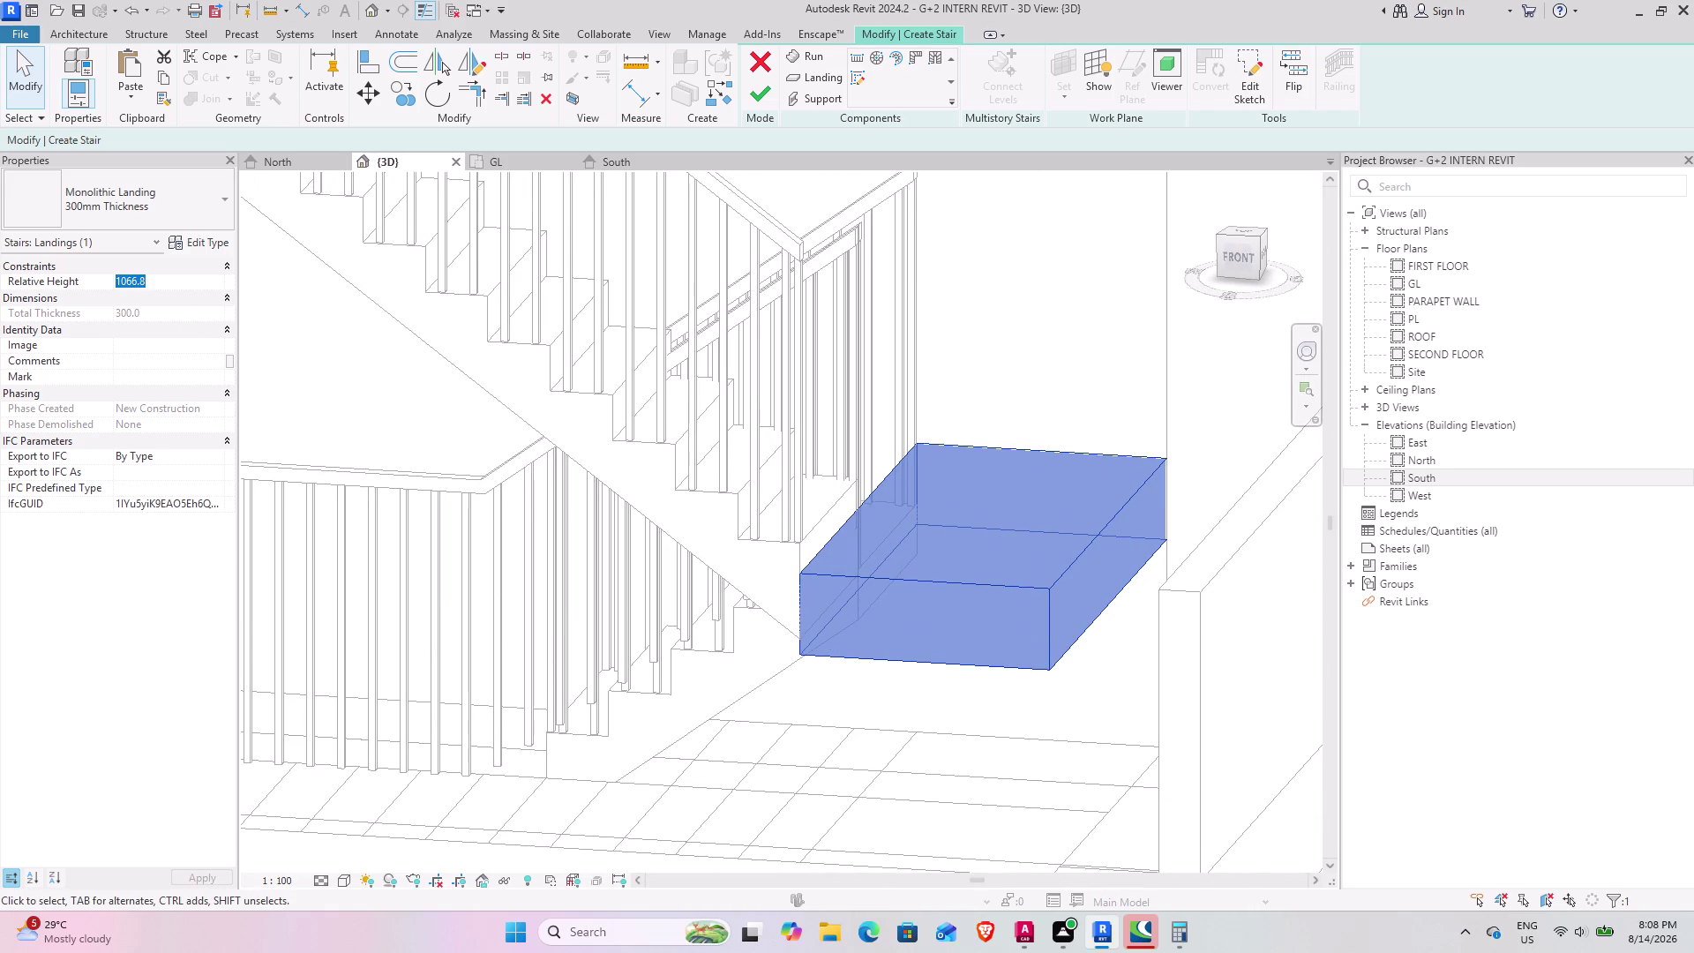
text(900)
key(Return)
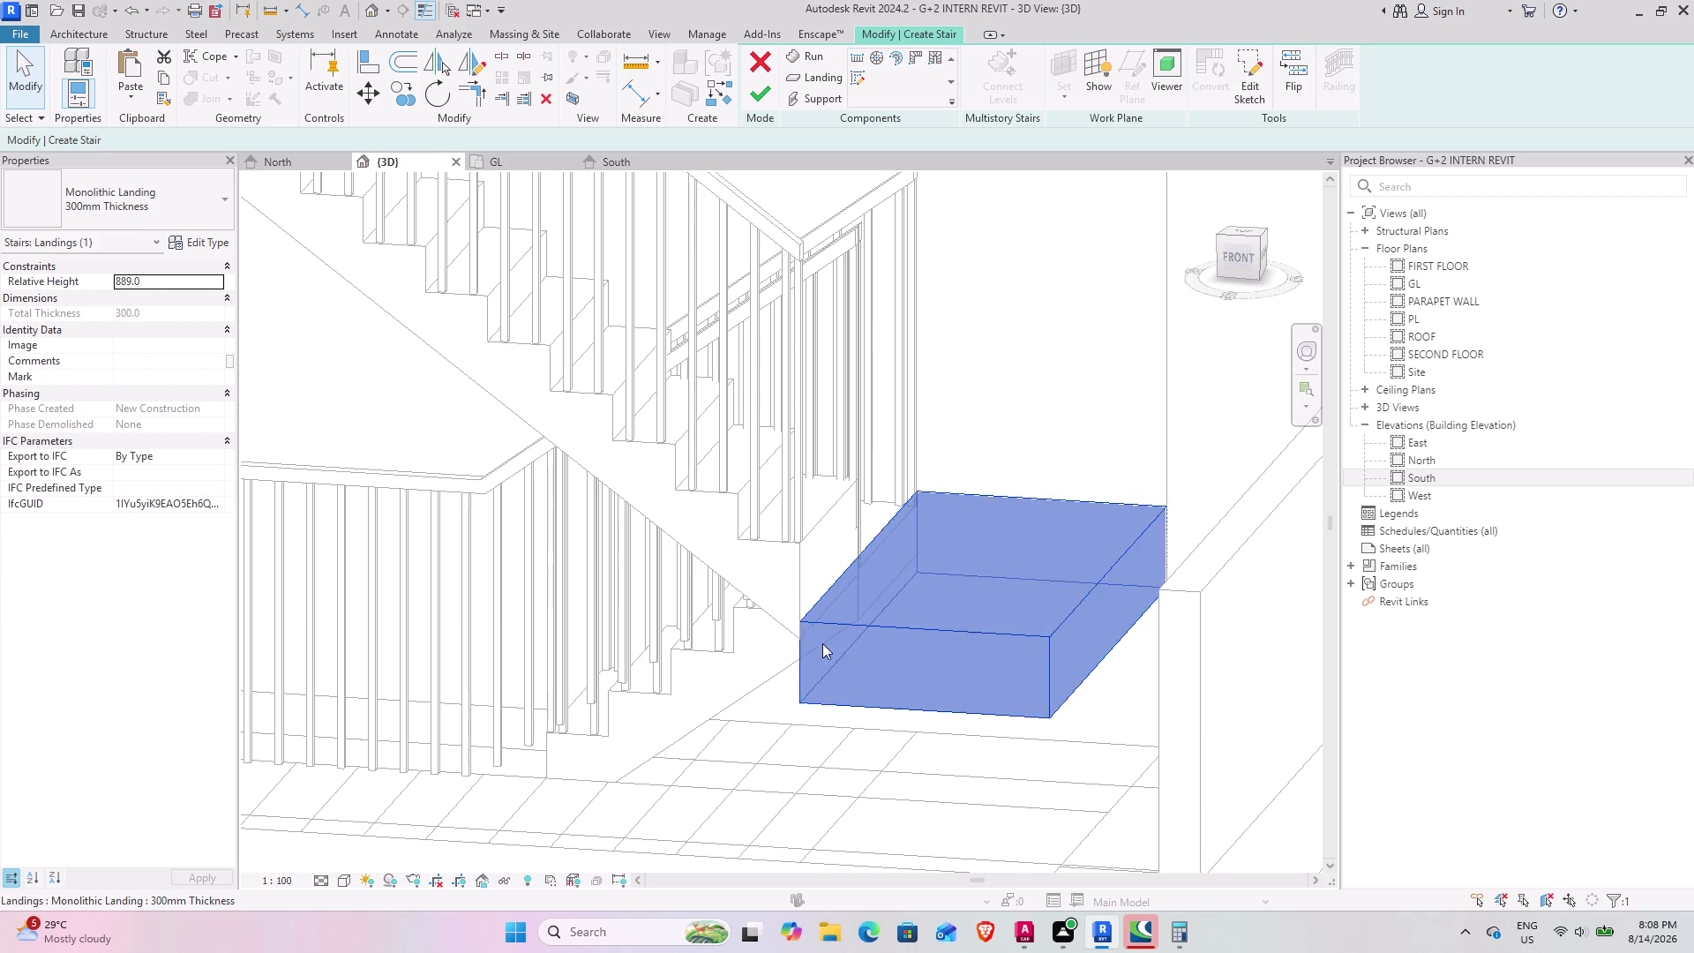
middle_drag(813, 690, 638, 738)
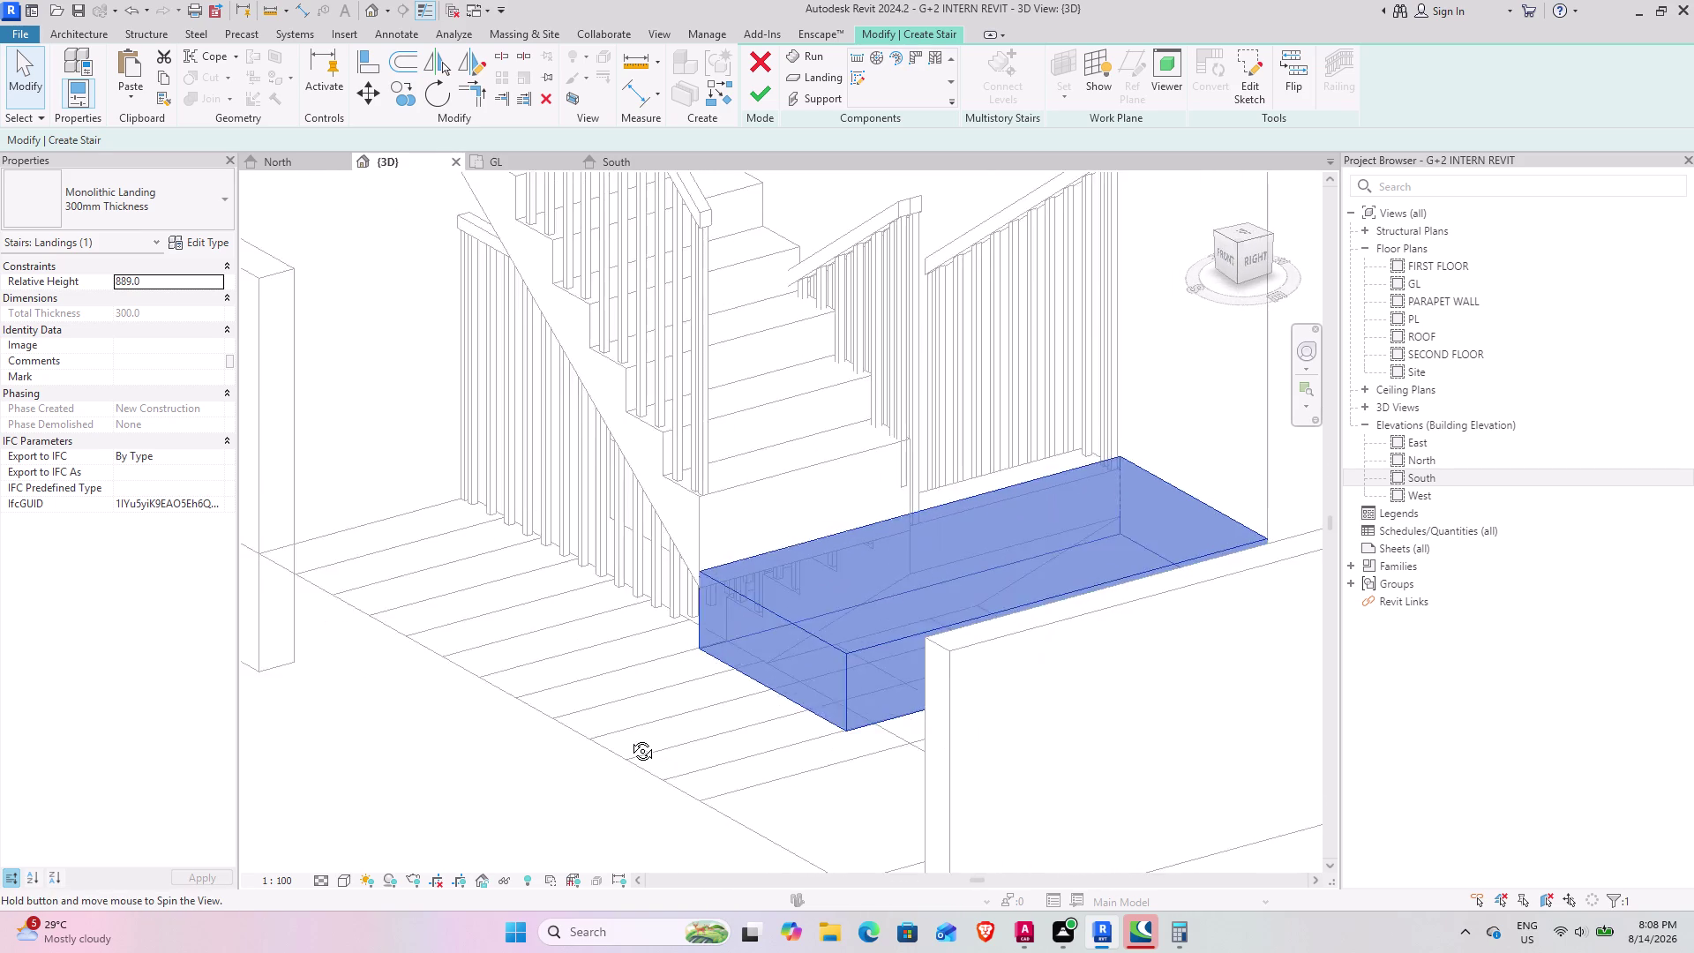
middle_drag(638, 737, 761, 664)
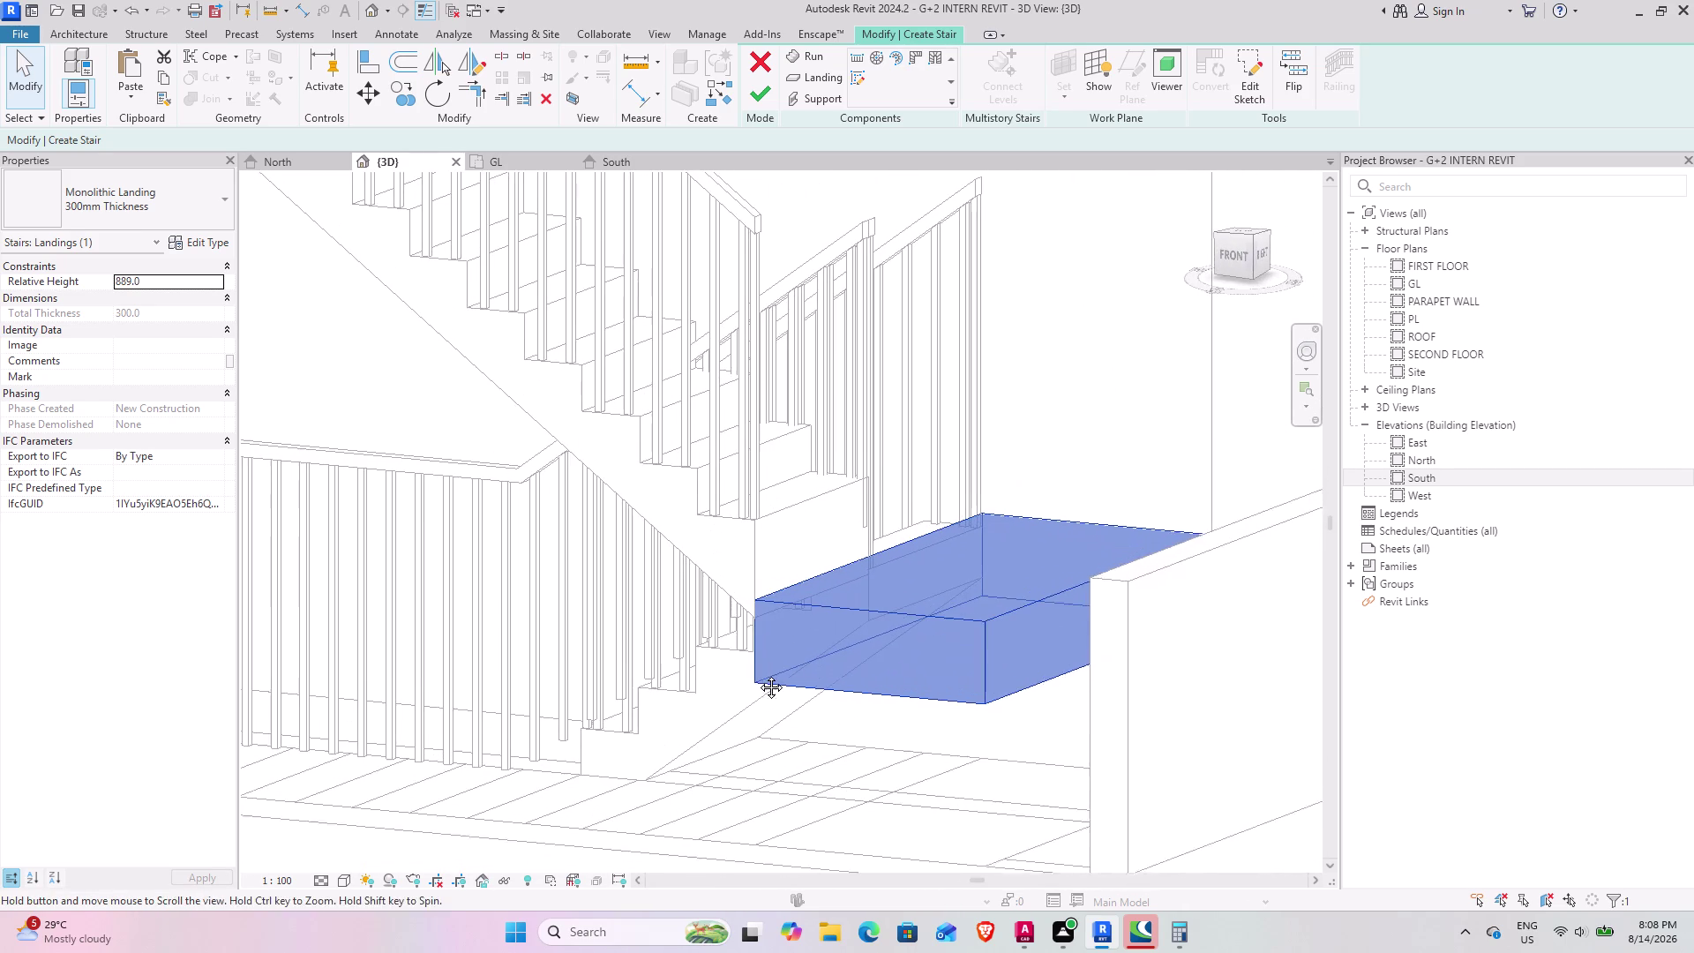
middle_drag(762, 665, 756, 682)
Enter the corrected landing relative height, leaving the landing at 1066.8.
click(167, 286)
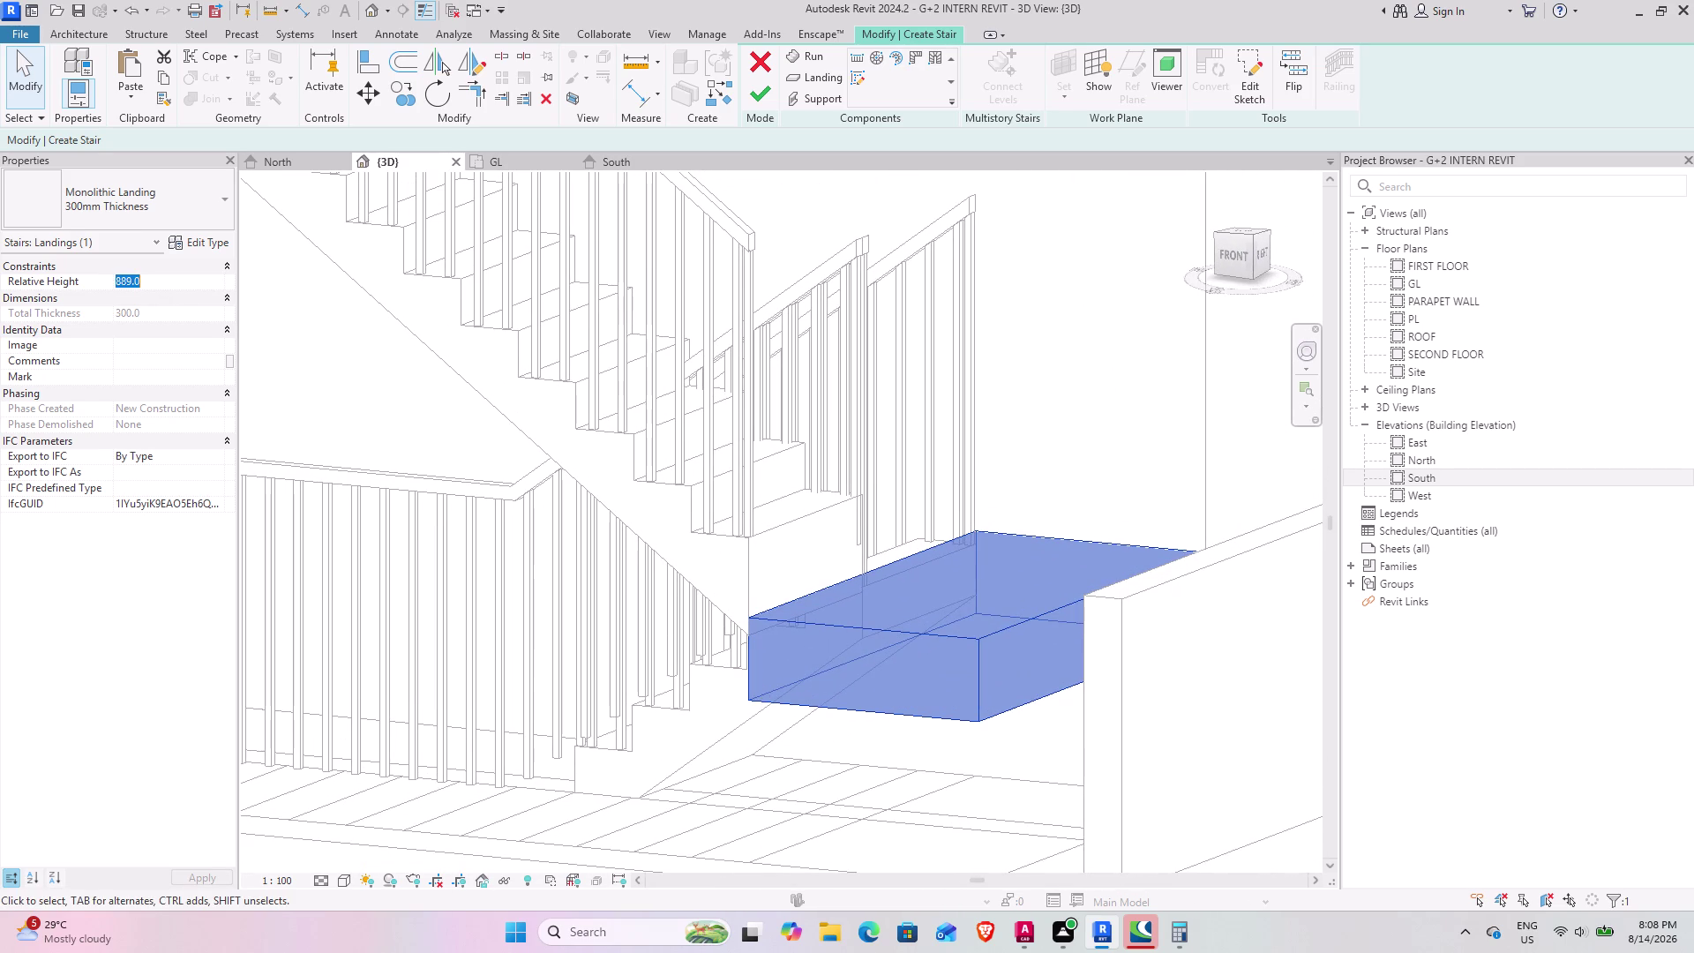
text(10)
text(5)
key(0)
key(Return)
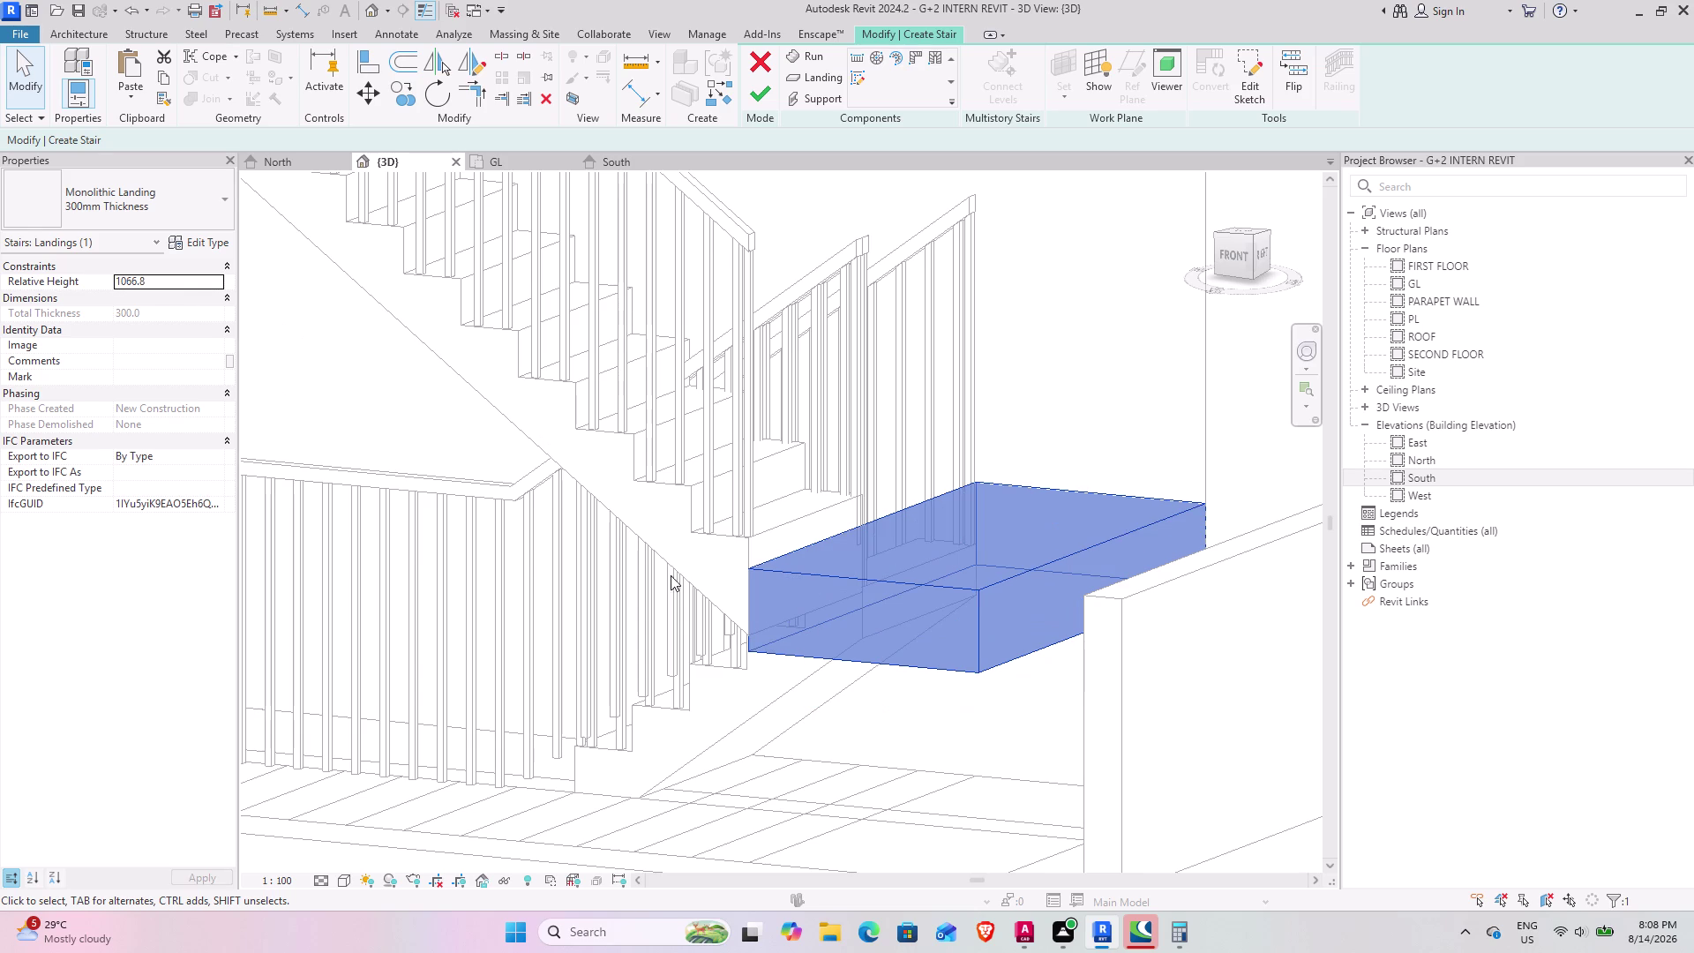
Orbit around the raised landing to check both runs, then finish the stair edit.
middle_drag(693, 588, 1234, 534)
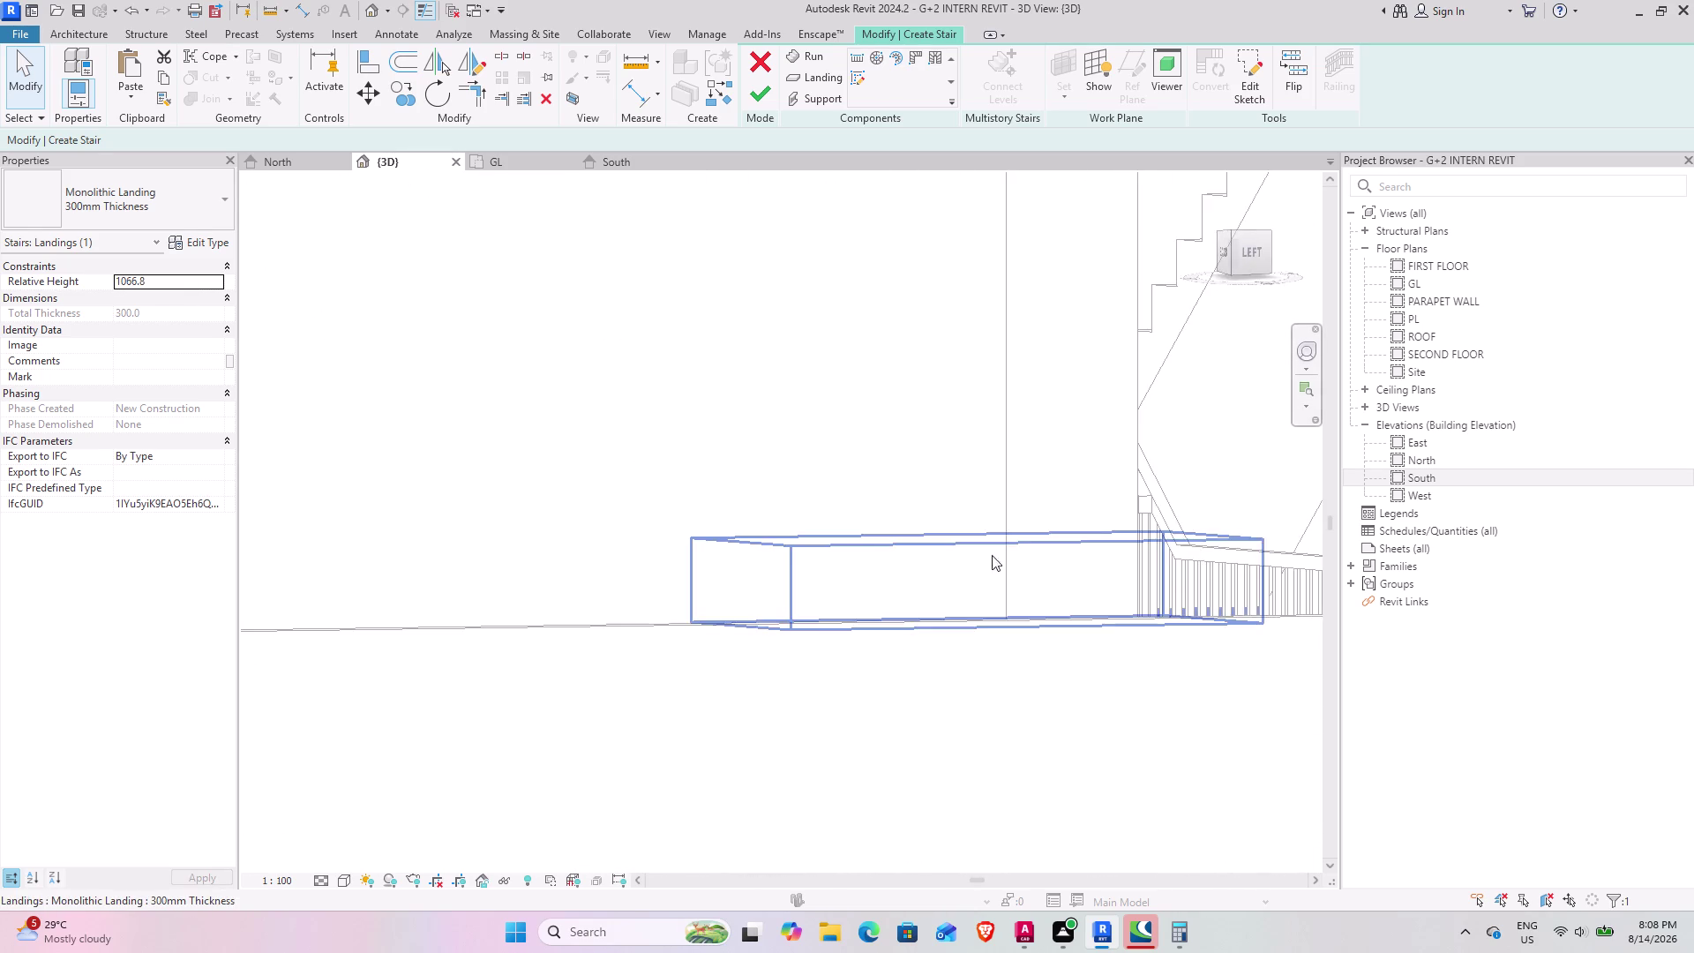
middle_drag(979, 558, 775, 713)
middle_drag(729, 641, 802, 533)
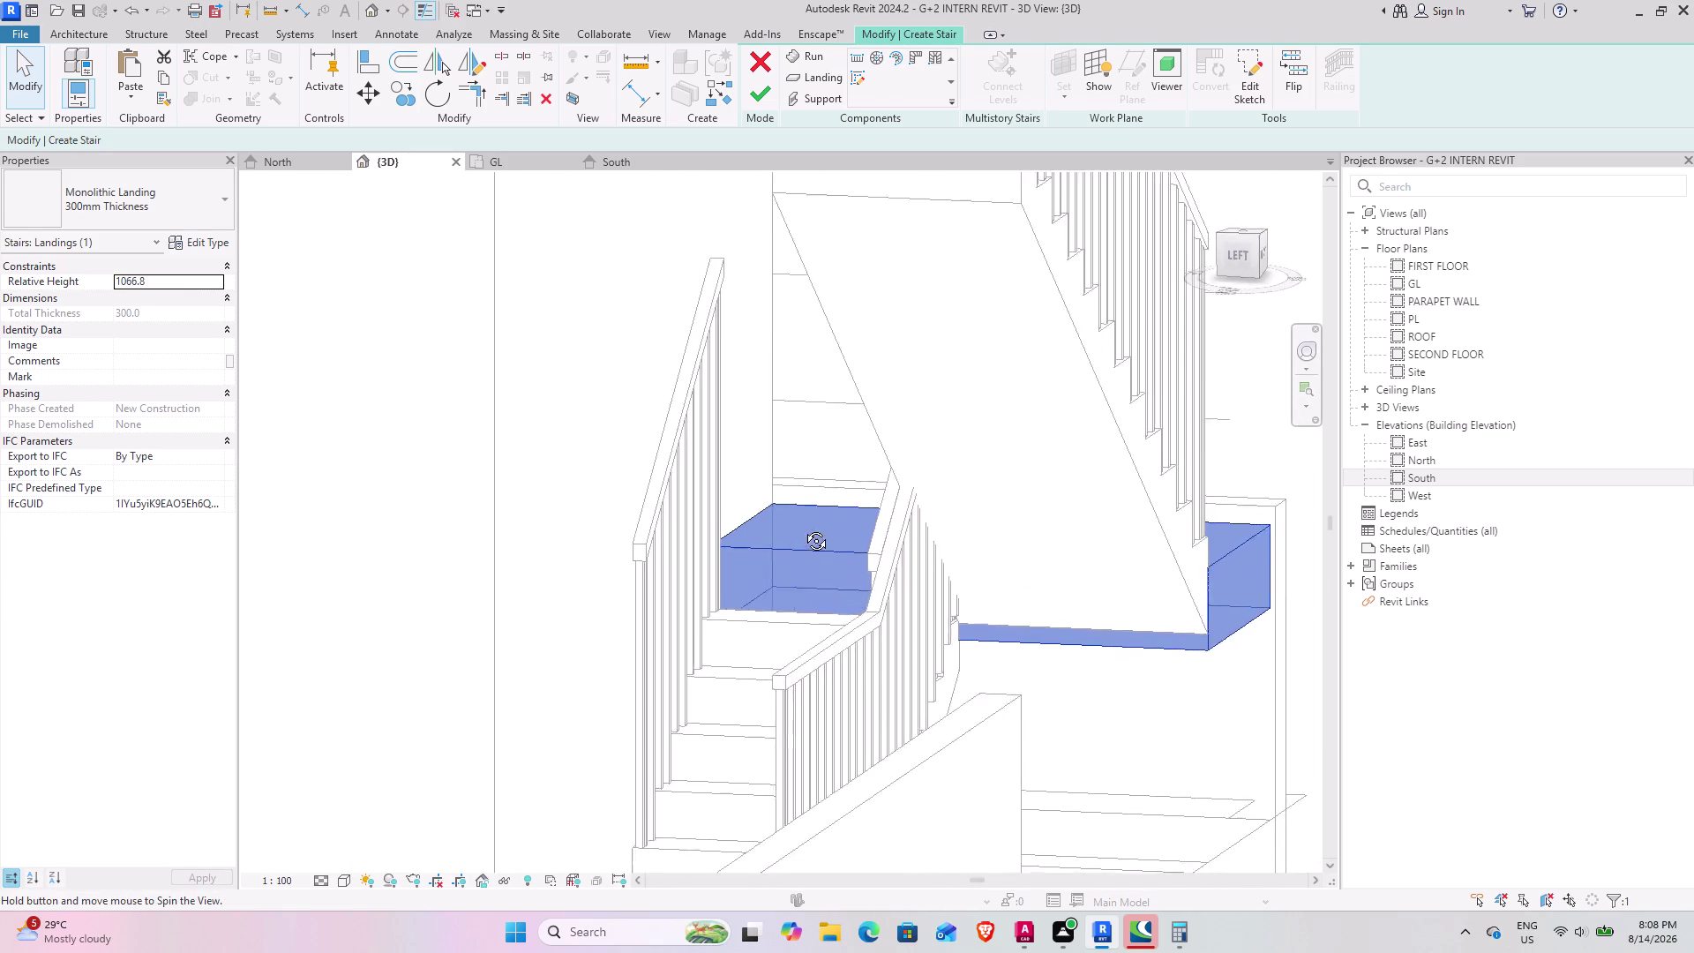
middle_drag(803, 533, 745, 564)
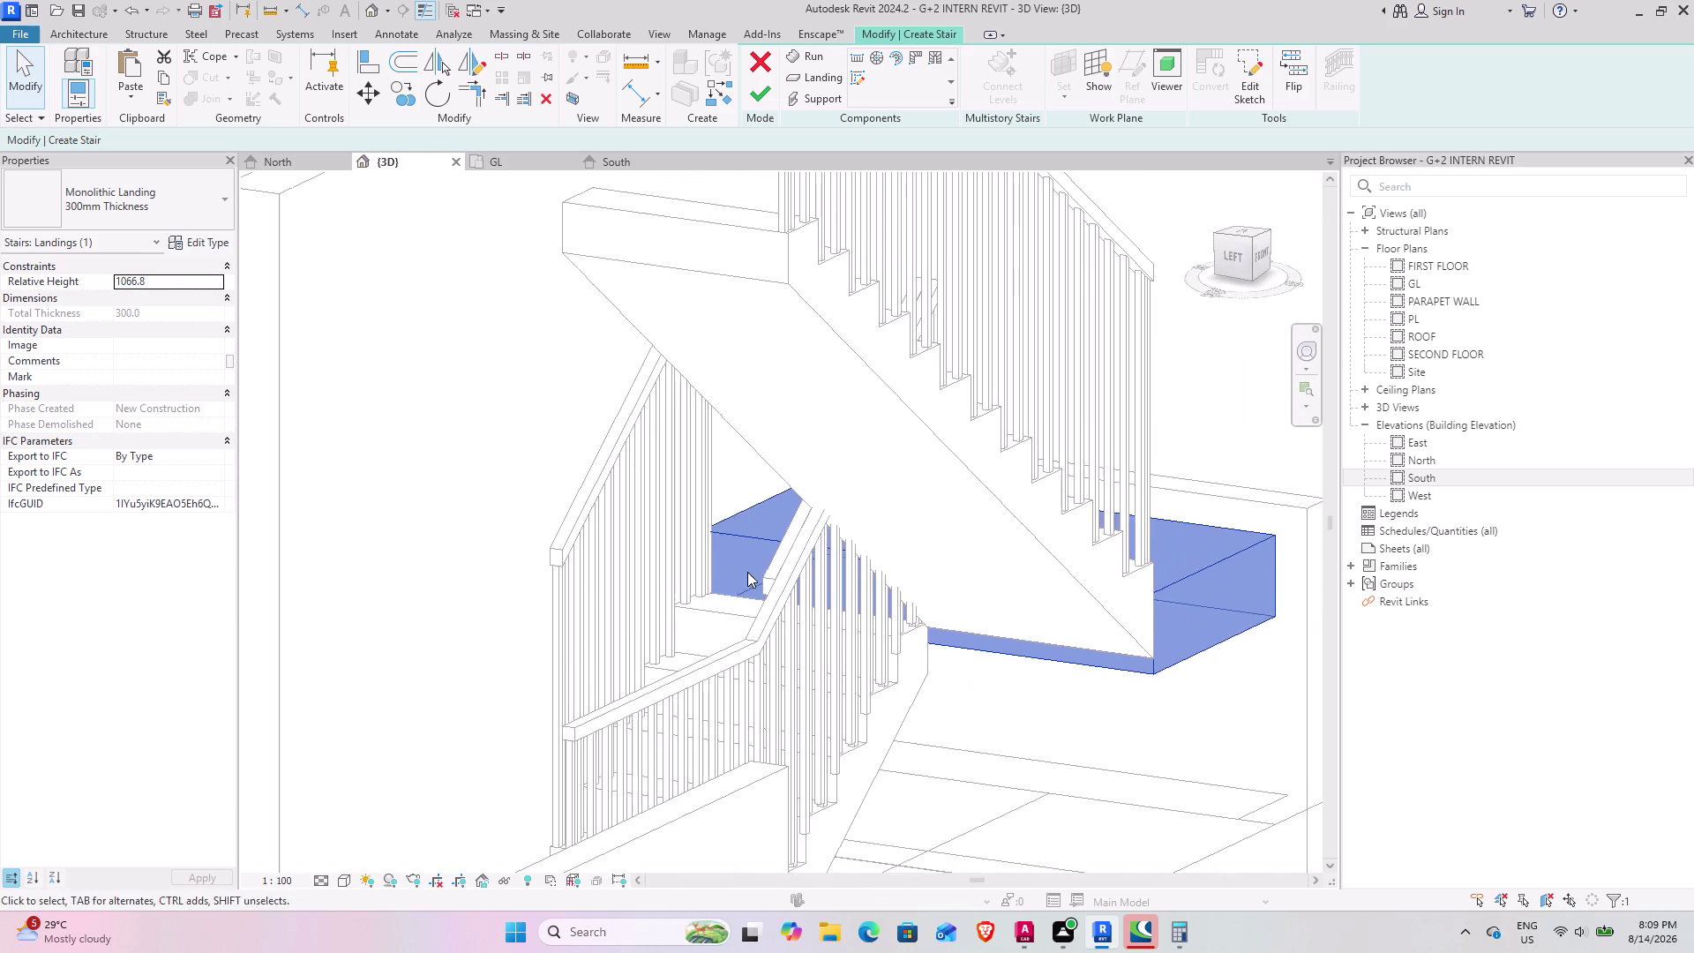
middle_drag(1110, 672, 854, 586)
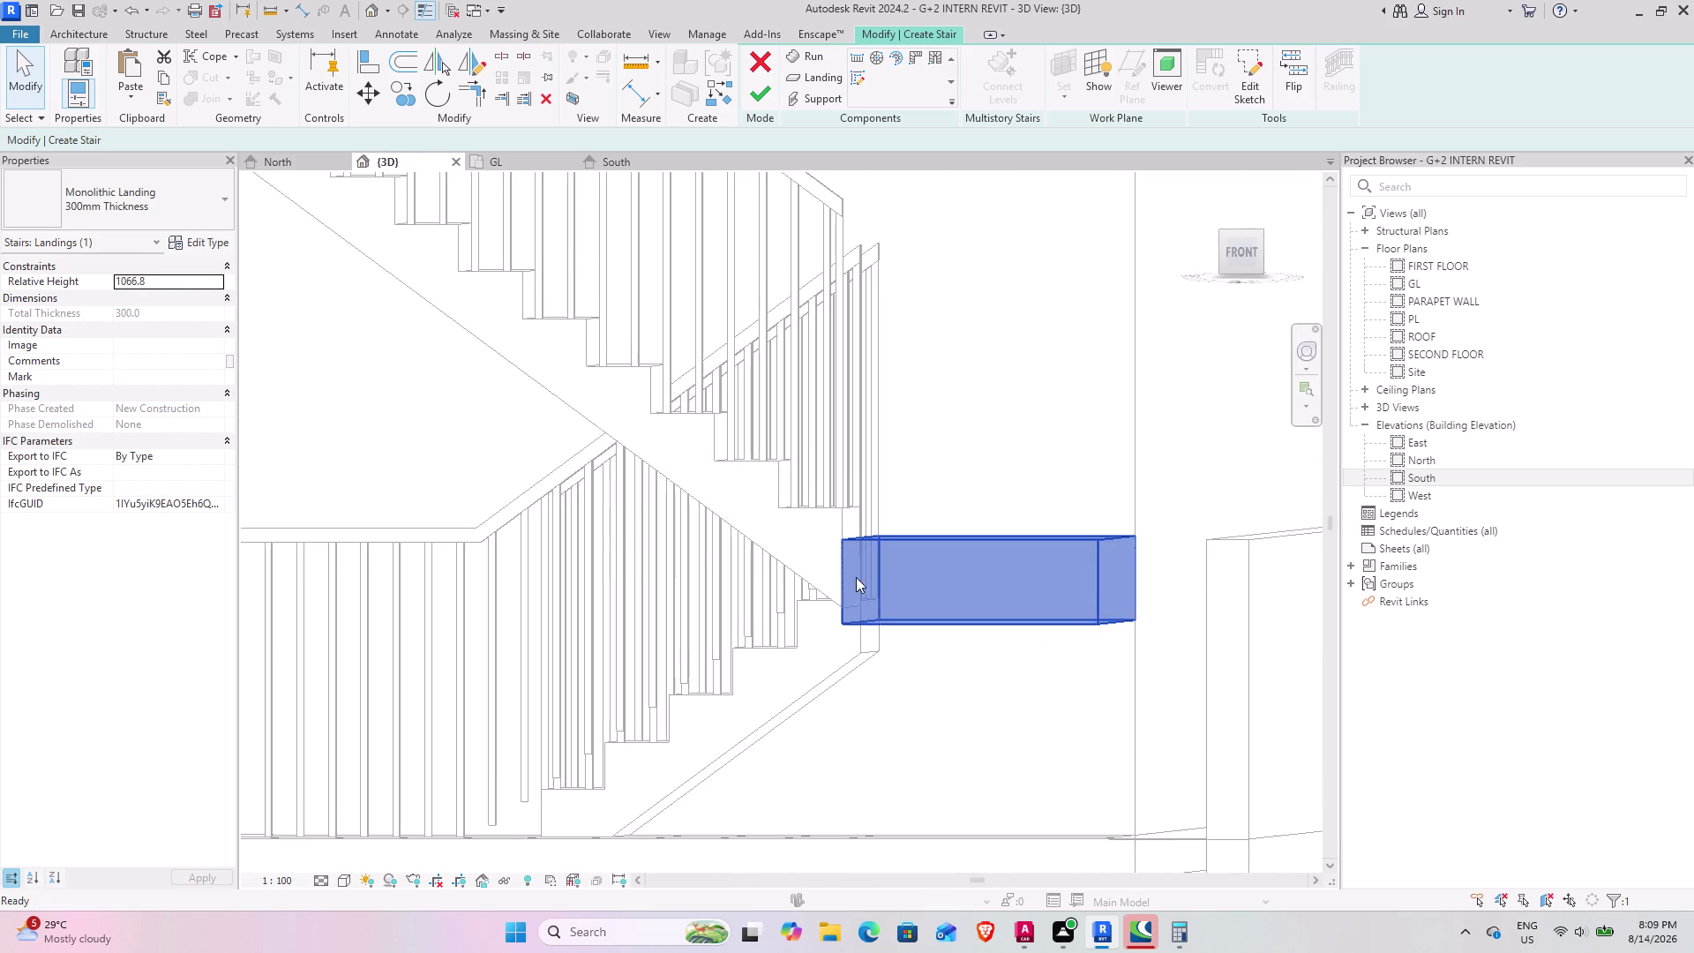
scroll(up, 3)
scroll(up, 3)
middle_drag(866, 548, 864, 556)
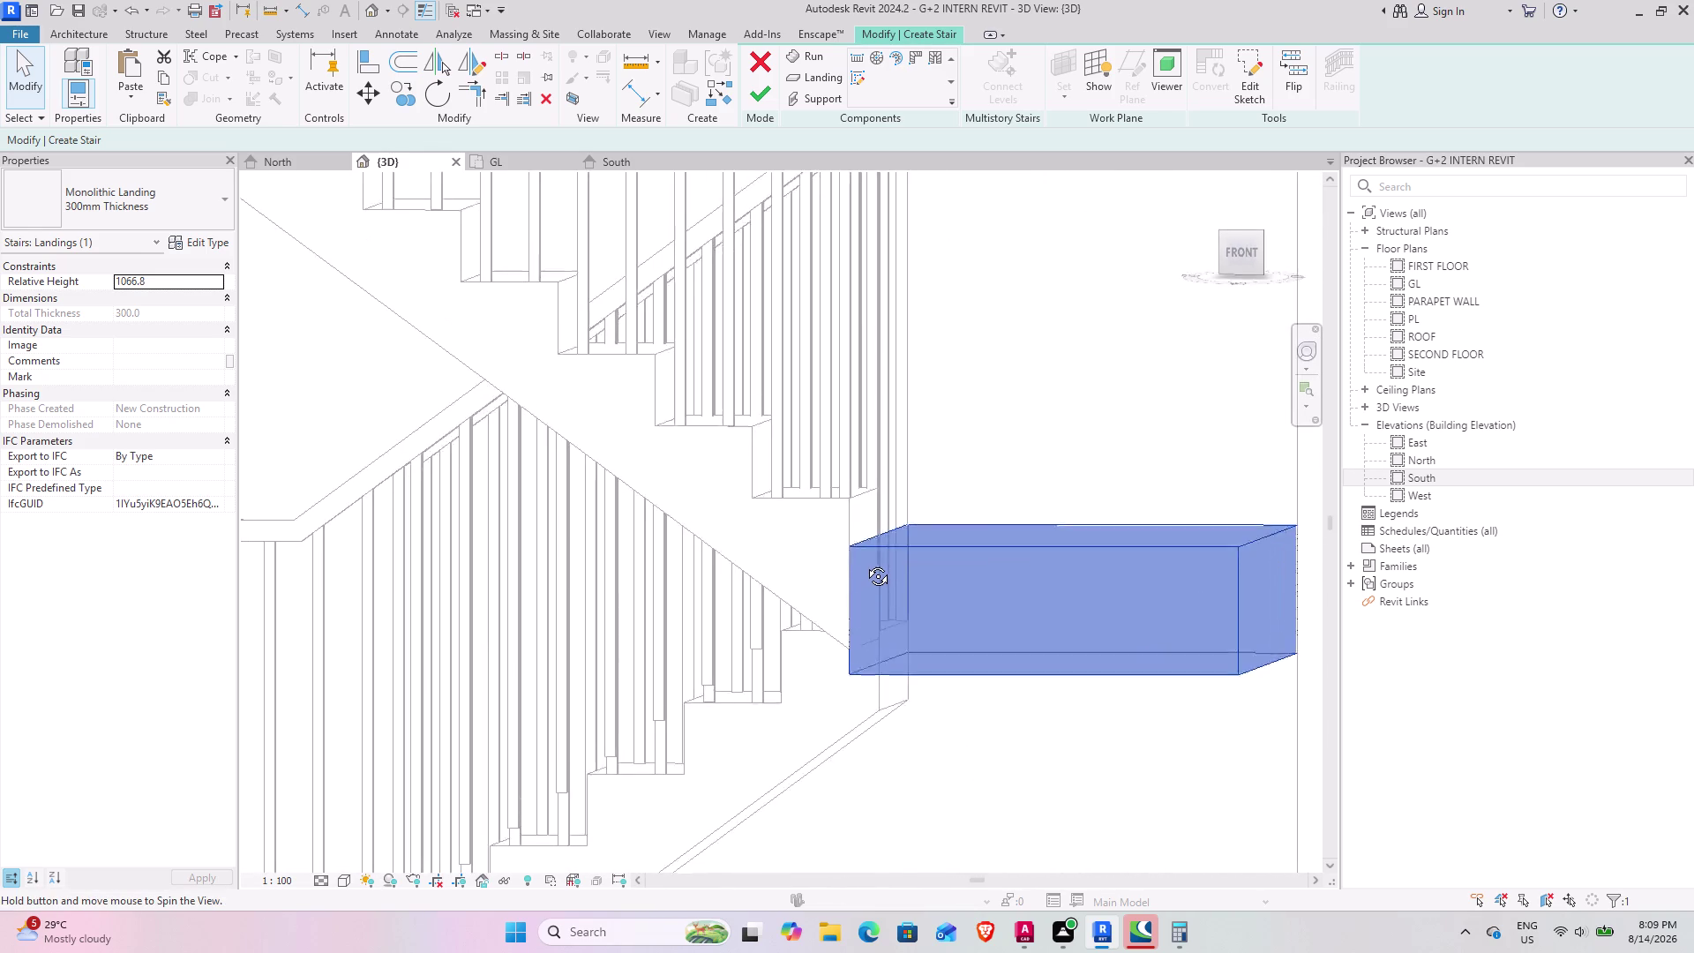
middle_drag(865, 556, 864, 571)
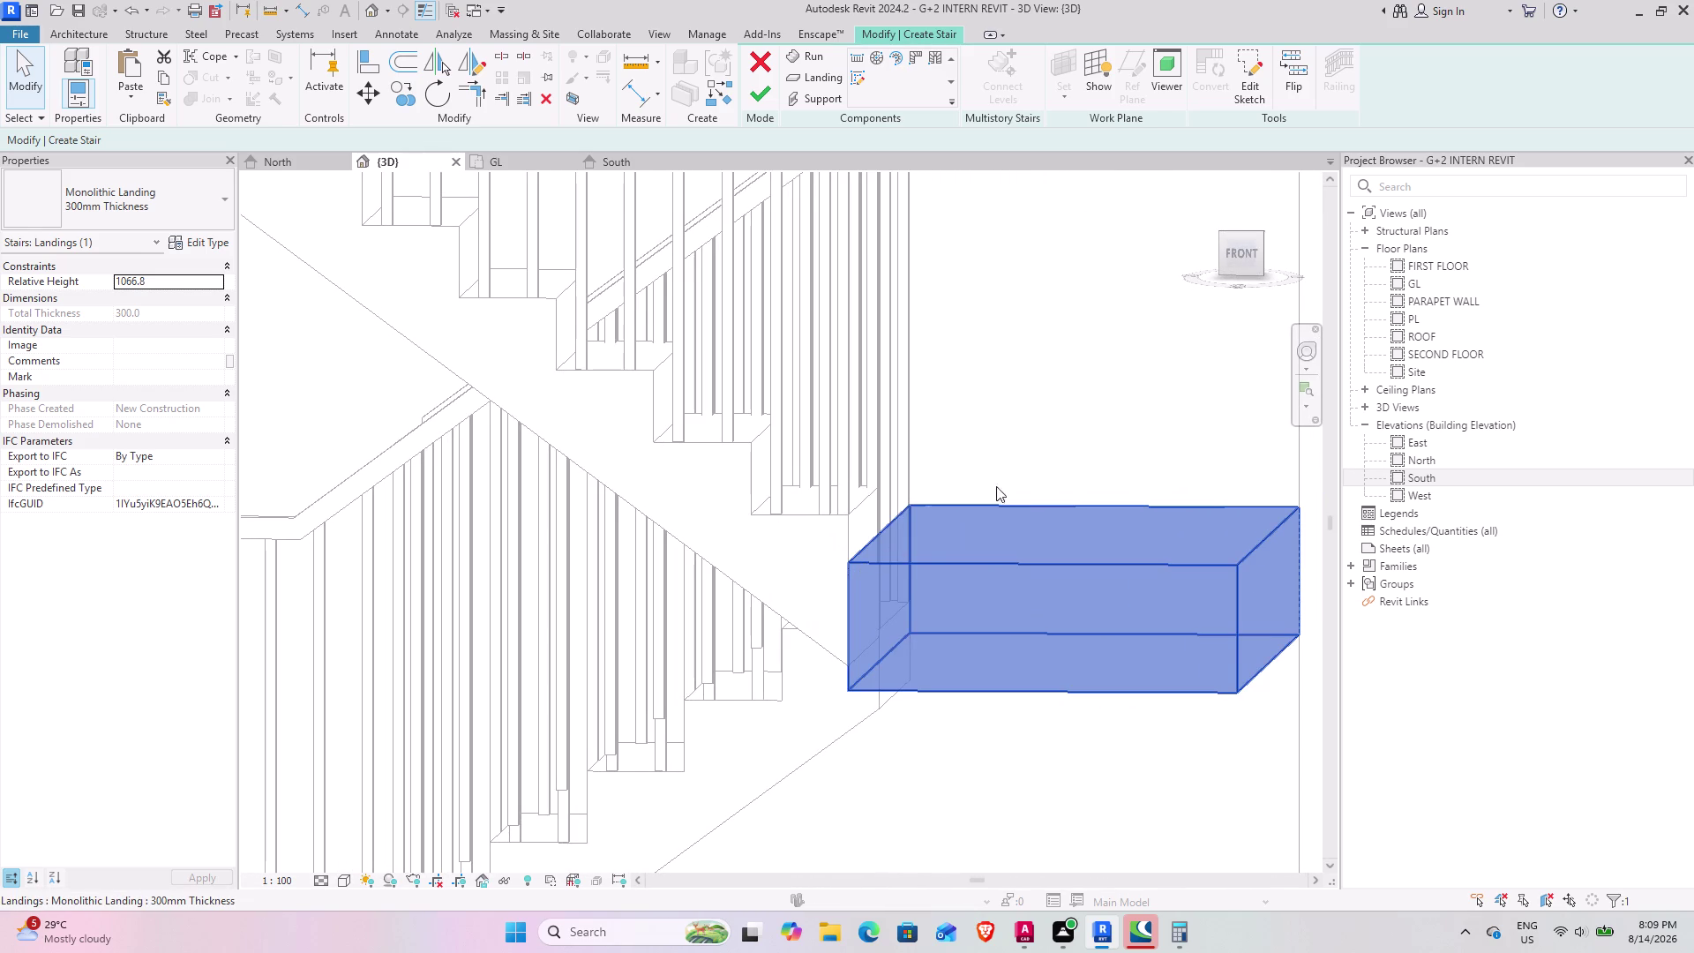
click(772, 100)
scroll(down, 3)
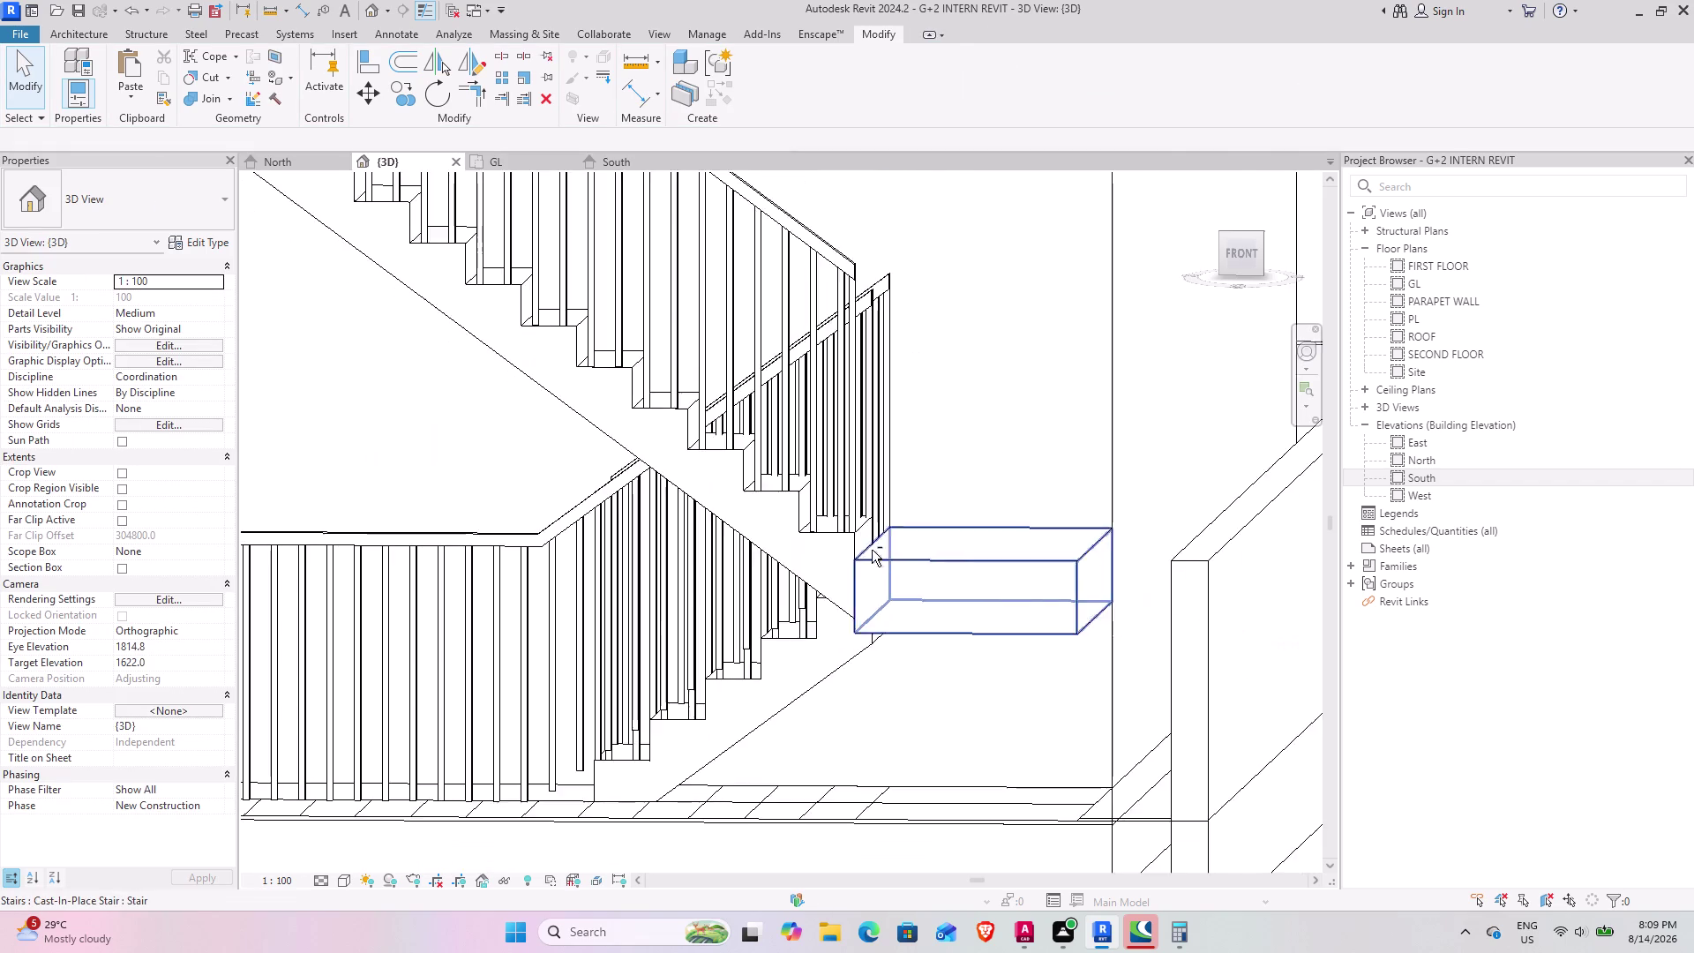
middle_drag(862, 549, 615, 622)
middle_drag(945, 508, 827, 400)
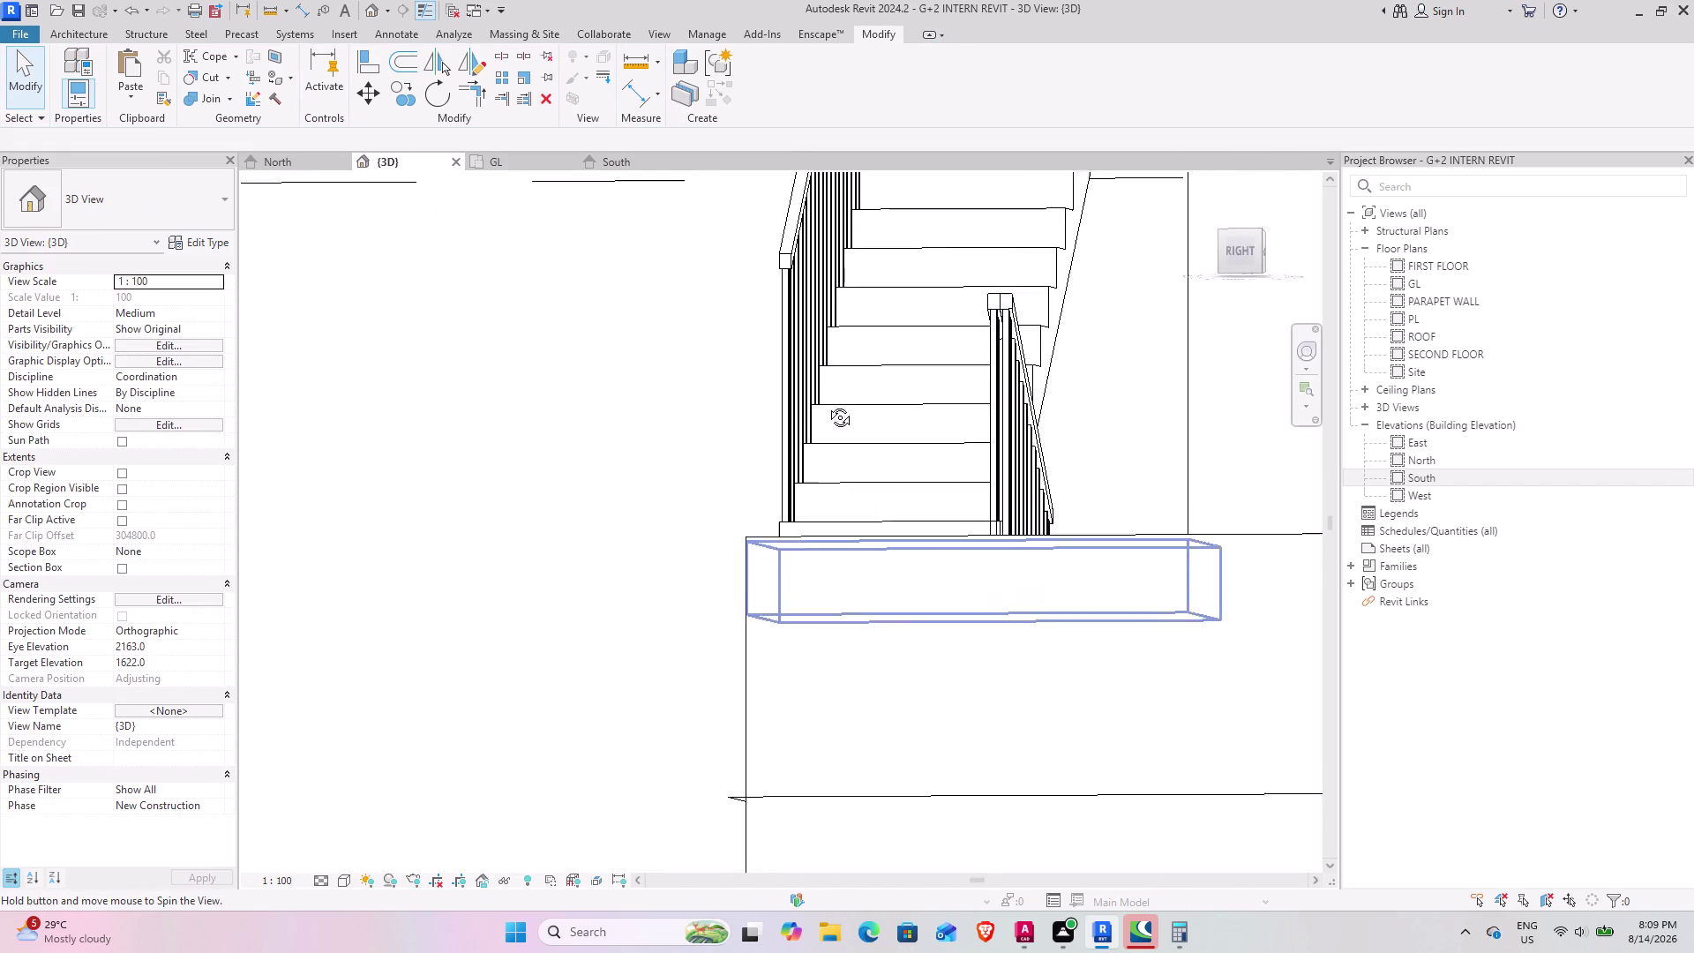
middle_drag(827, 401, 850, 498)
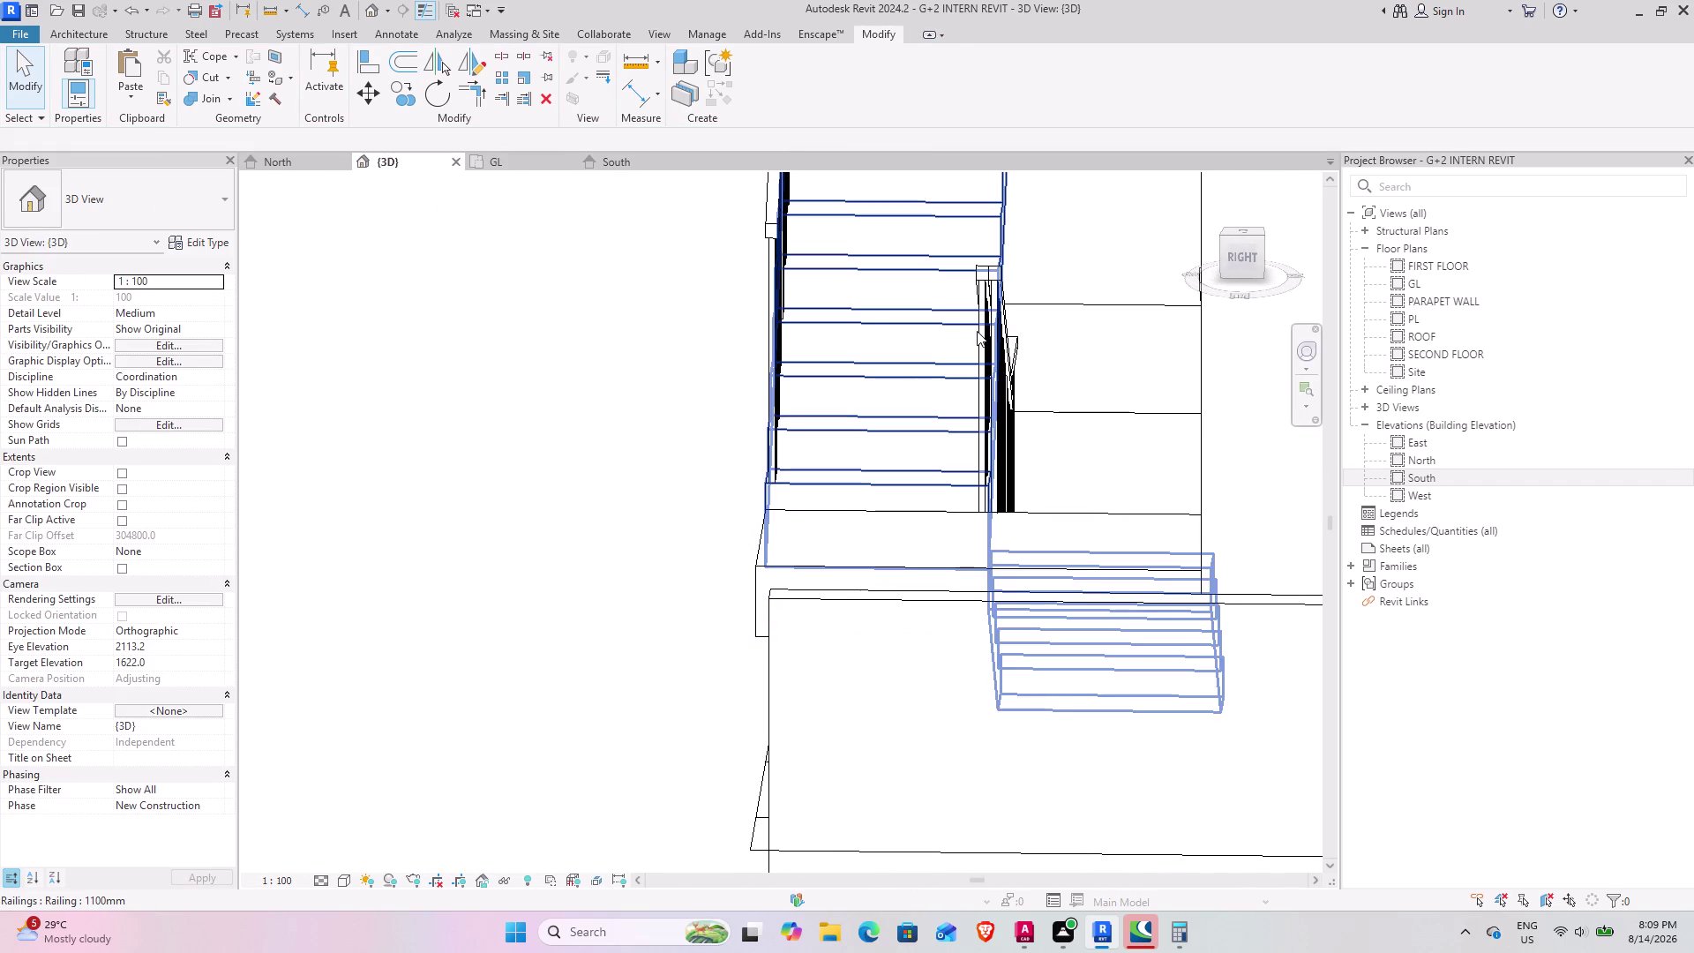
click(988, 321)
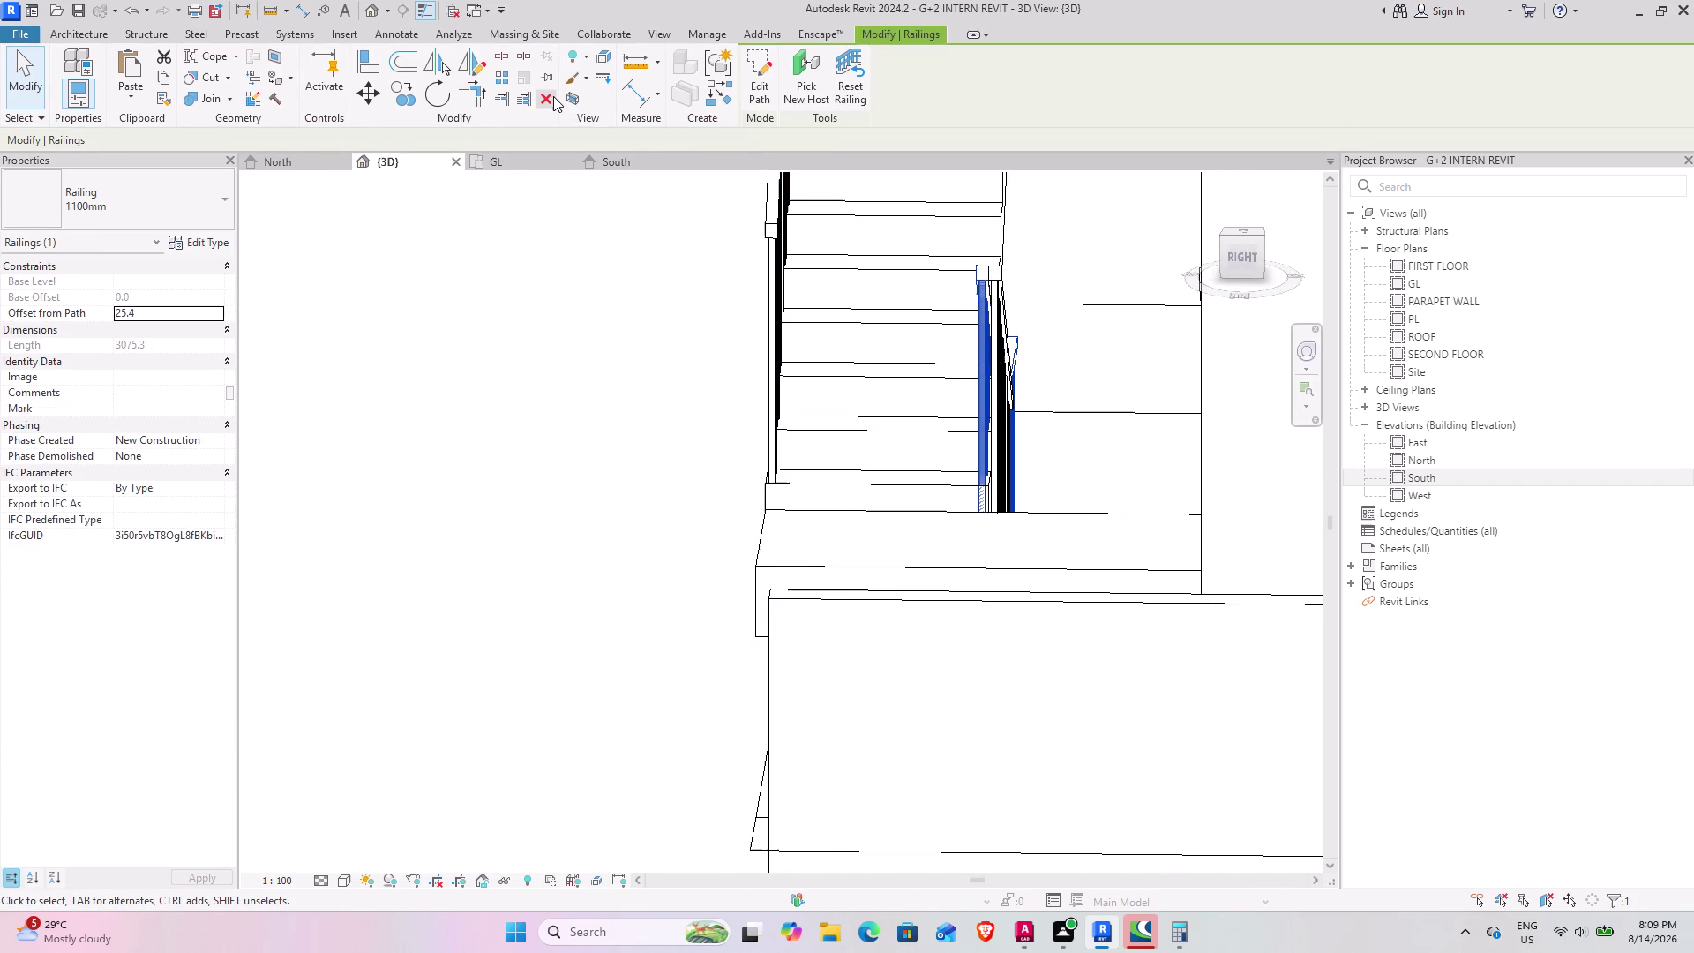
click(553, 96)
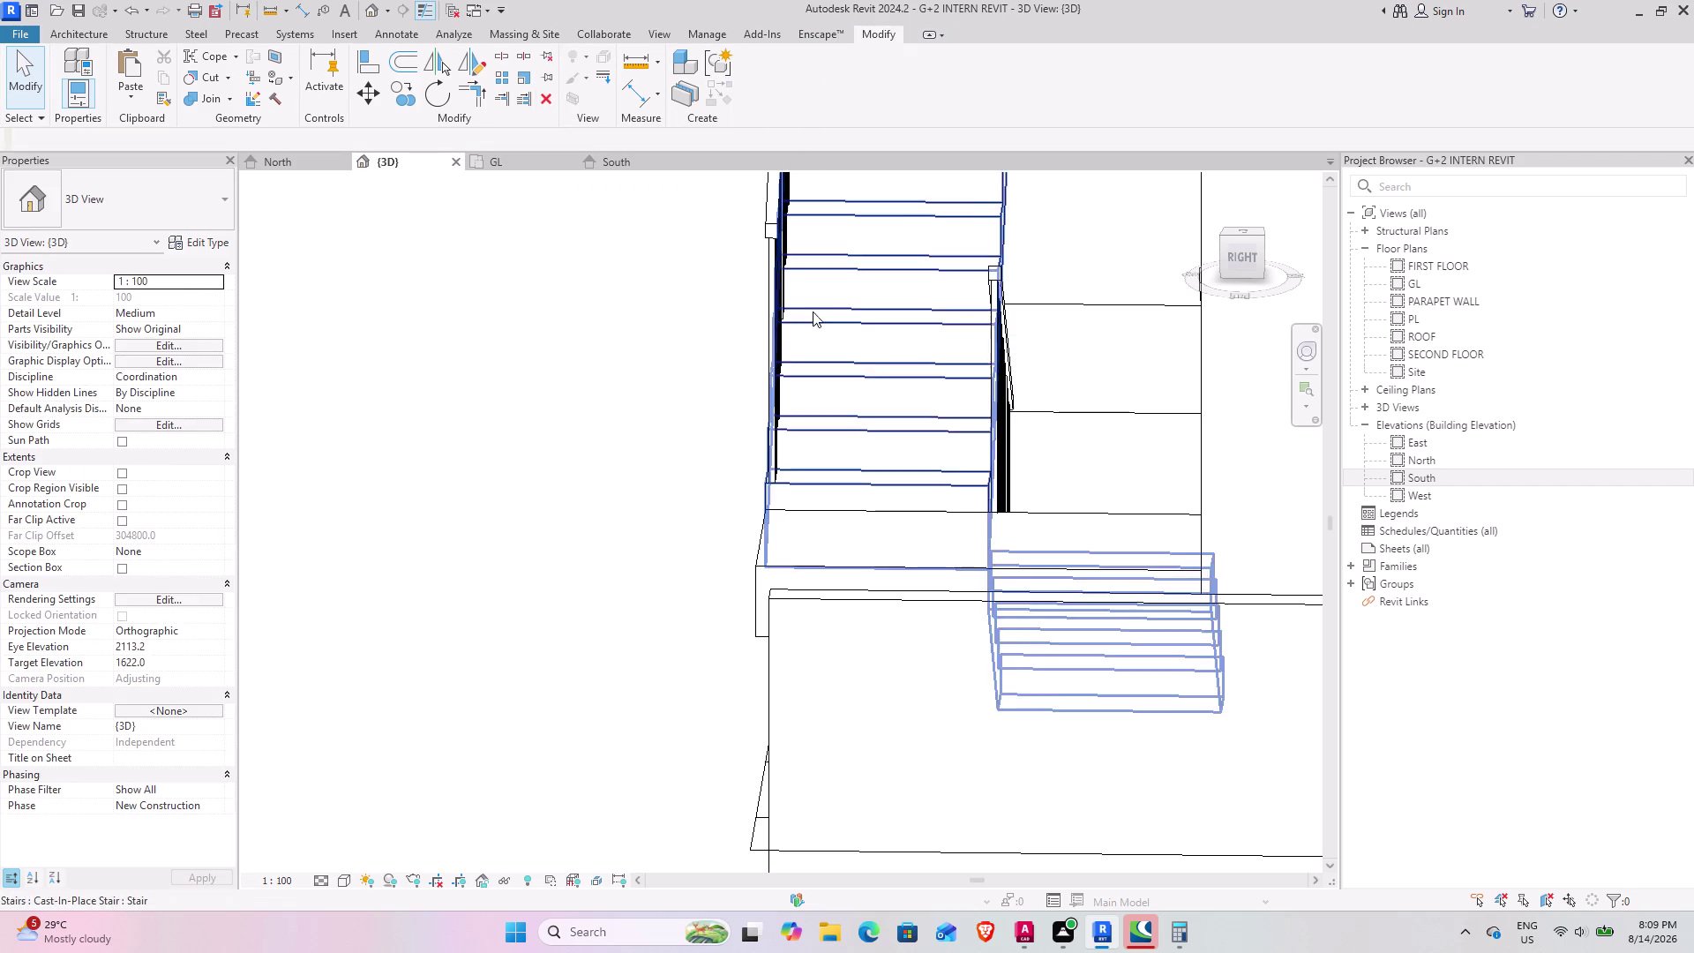
scroll(down, 3)
middle_drag(868, 352, 878, 260)
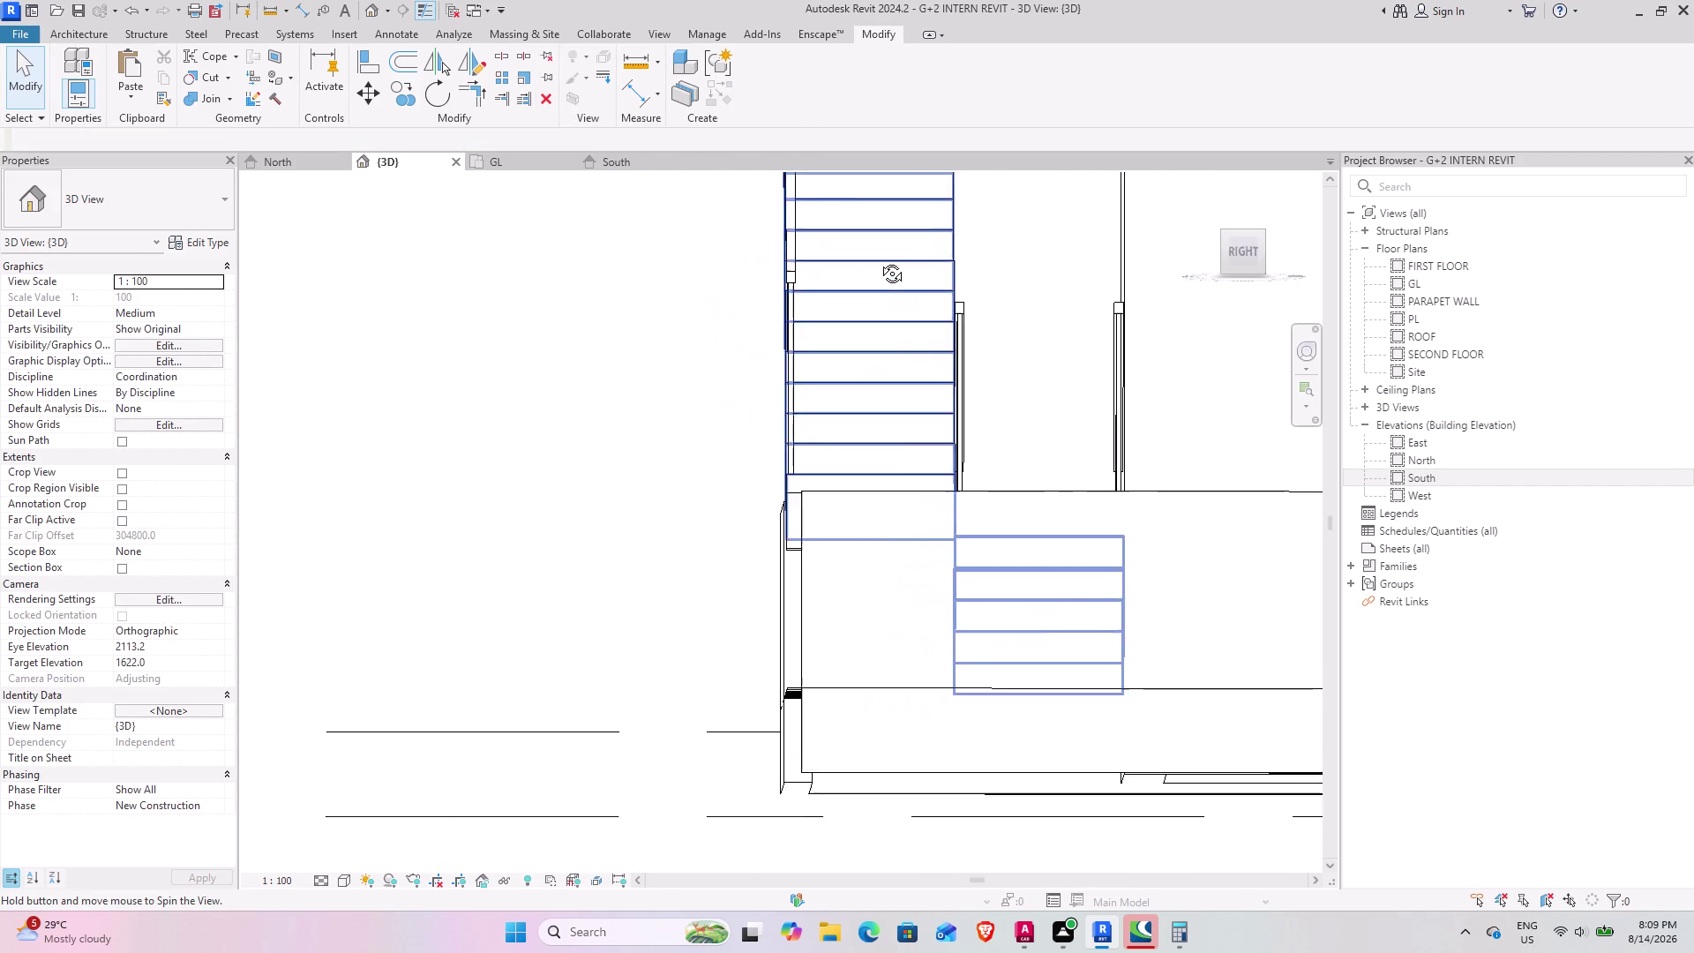
middle_drag(879, 260, 915, 223)
middle_drag(827, 325, 909, 353)
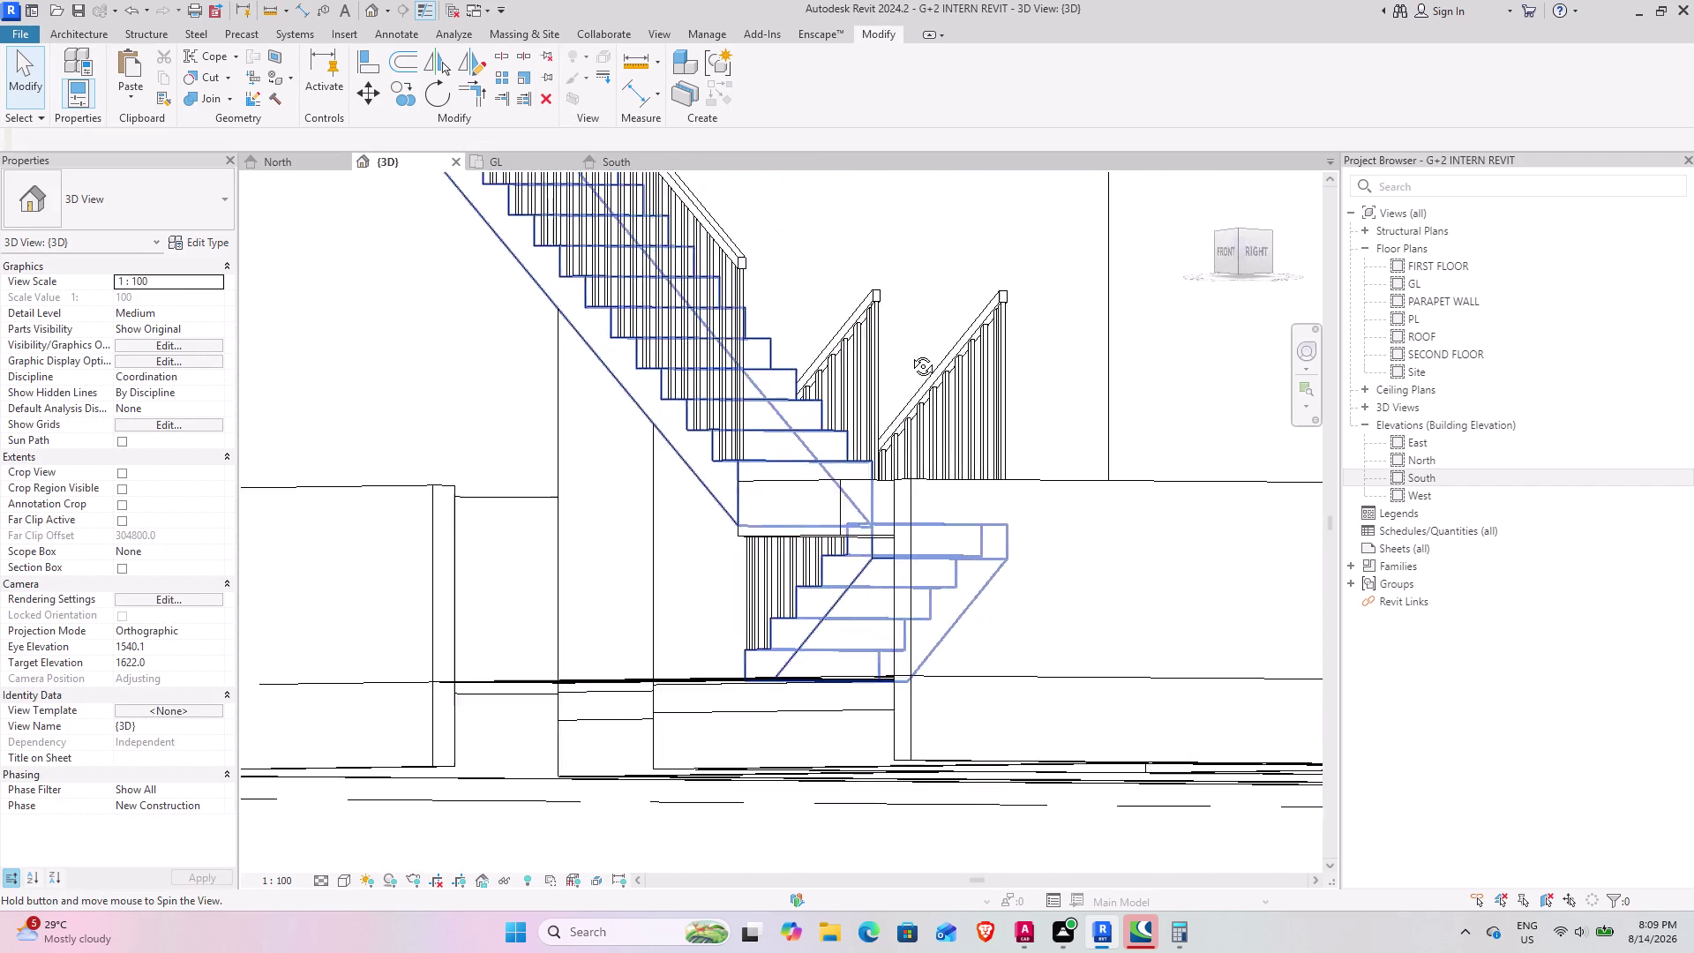
middle_drag(909, 353, 784, 351)
scroll(down, 3)
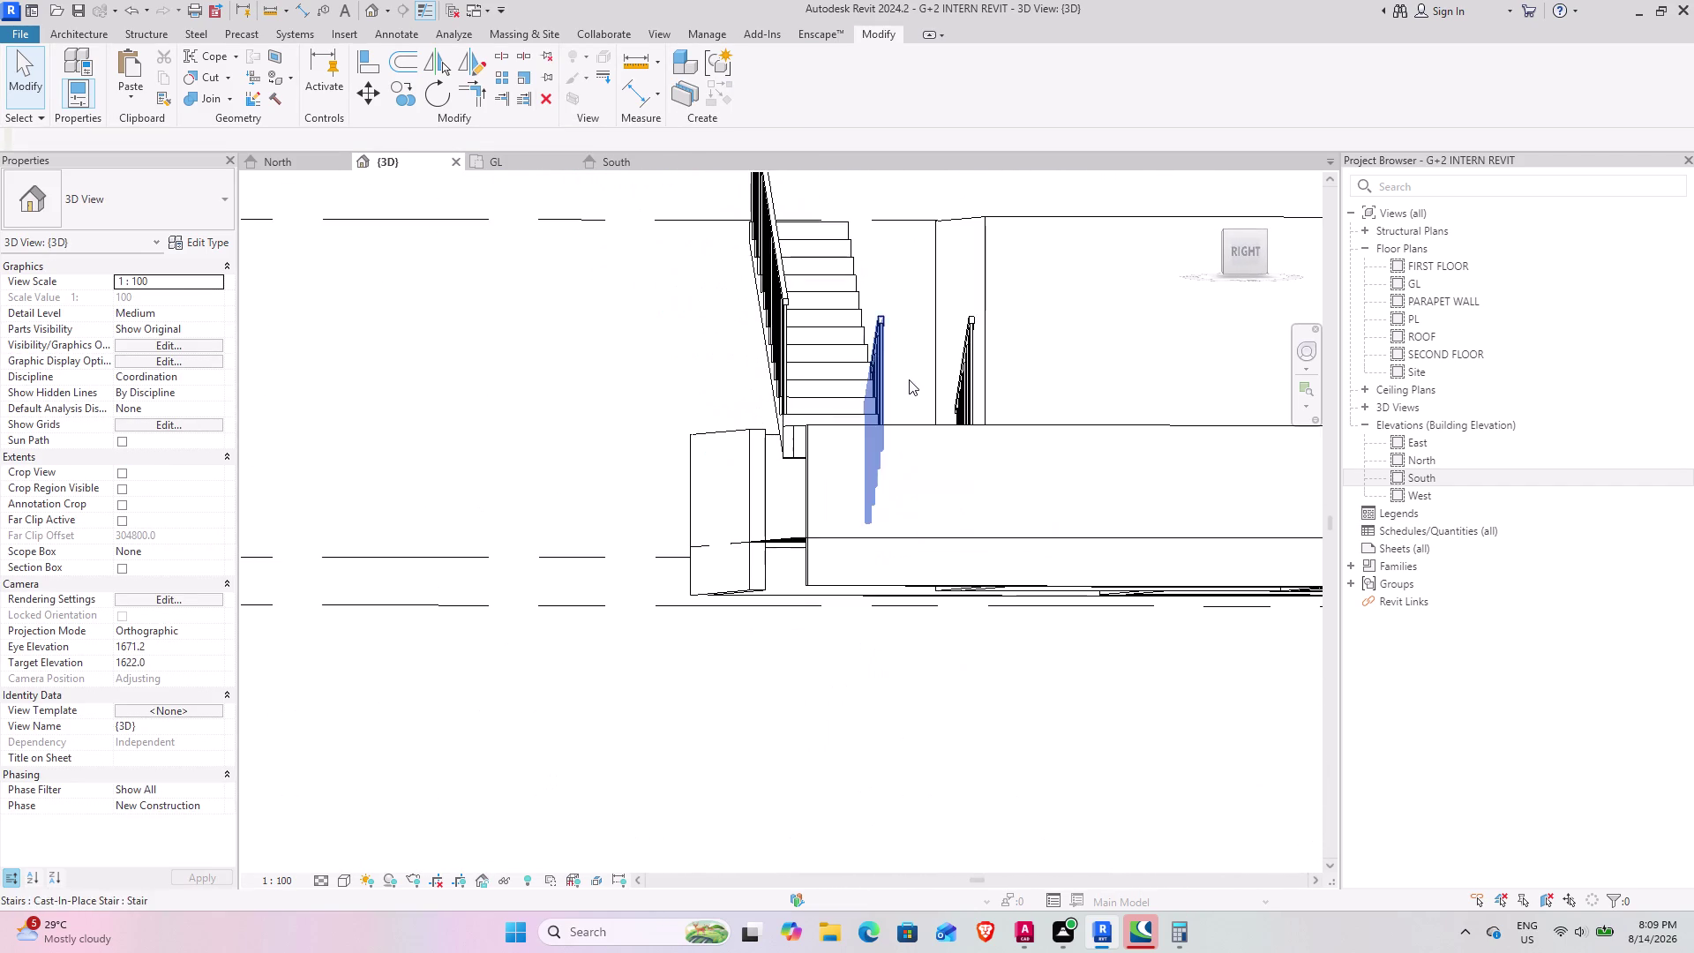
middle_drag(898, 379, 842, 386)
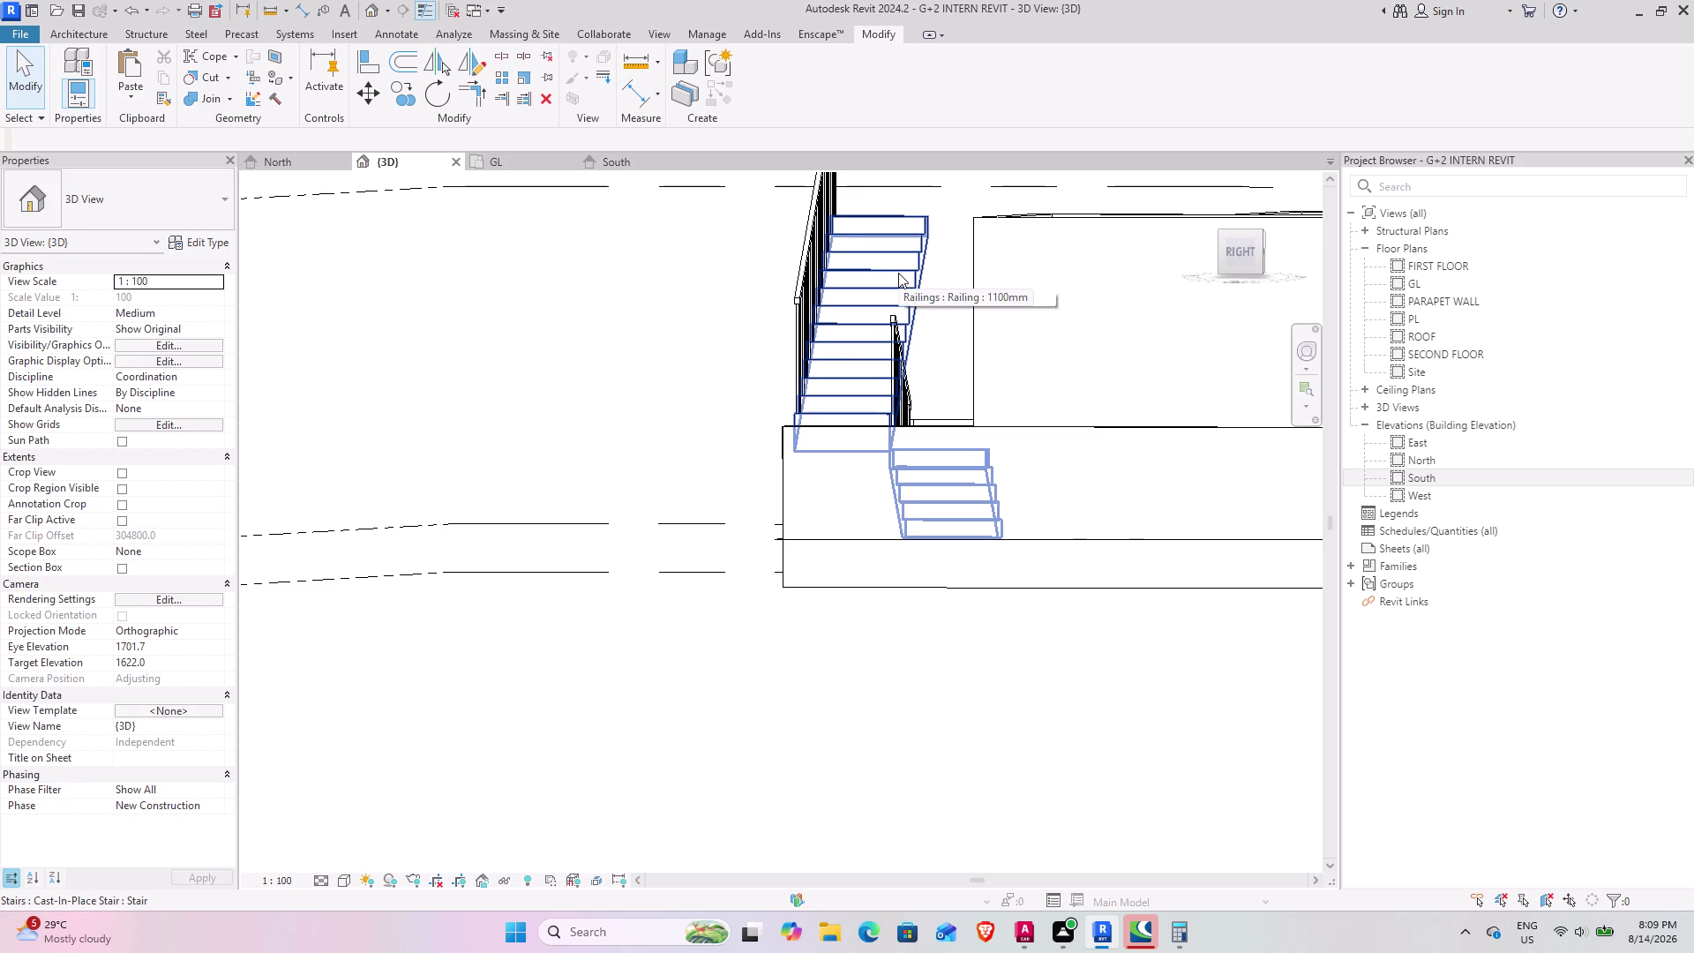
click(898, 272)
middle_drag(864, 382, 898, 526)
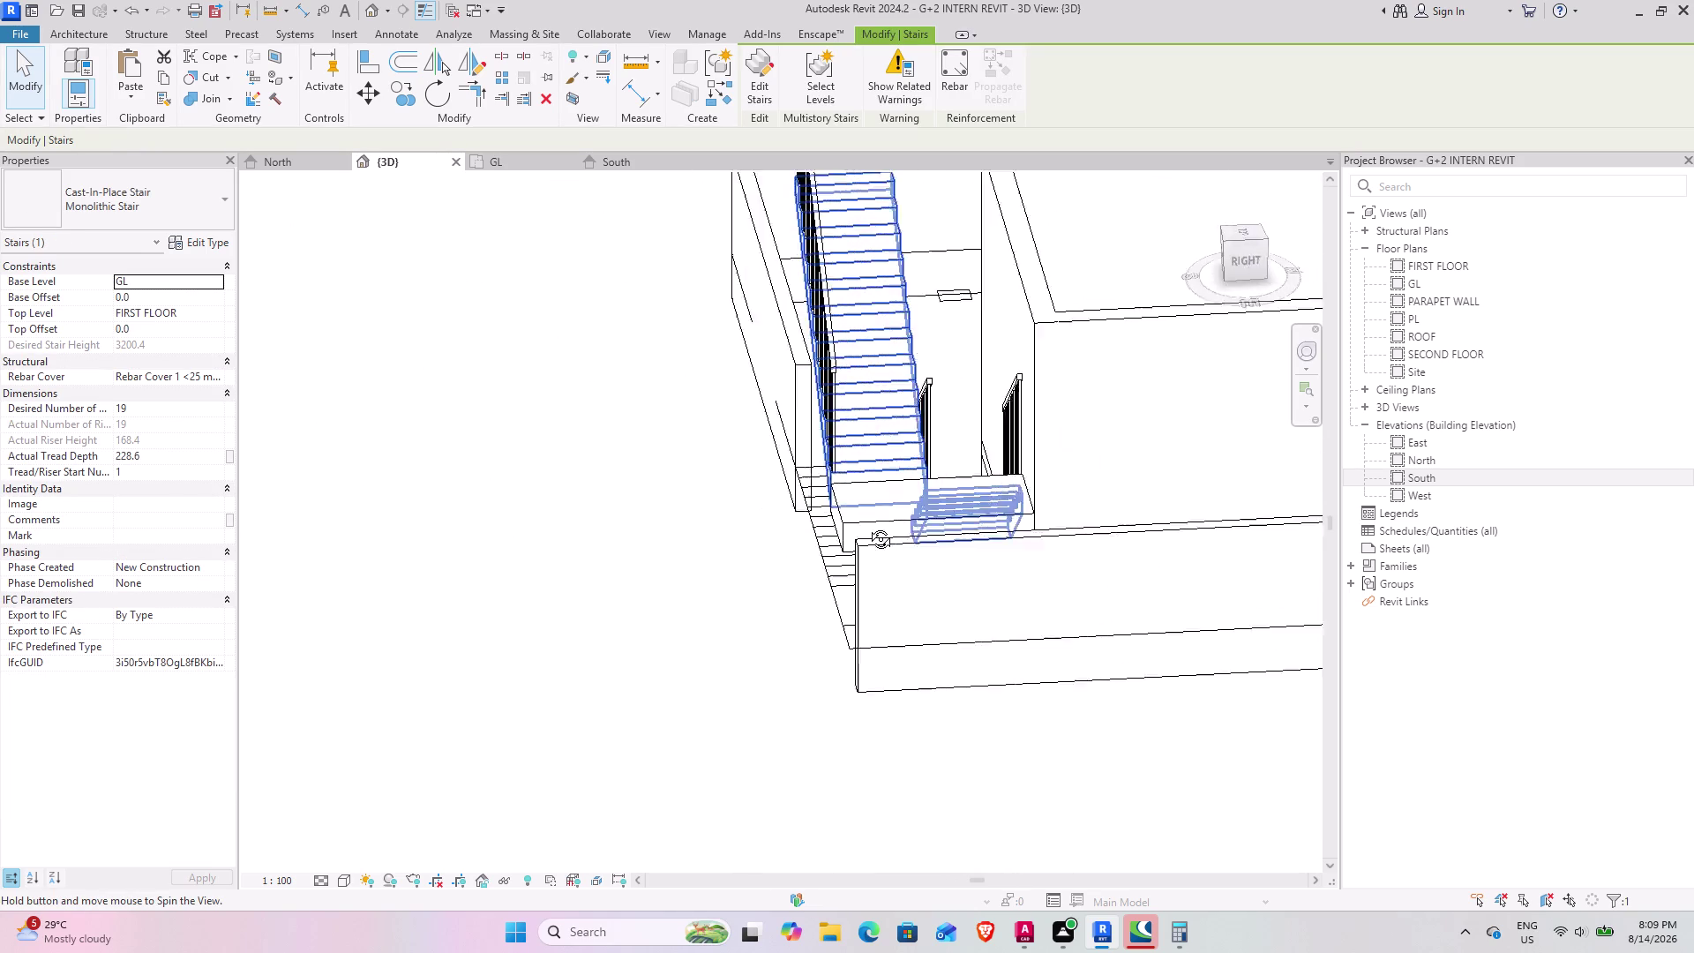
middle_drag(898, 526, 884, 538)
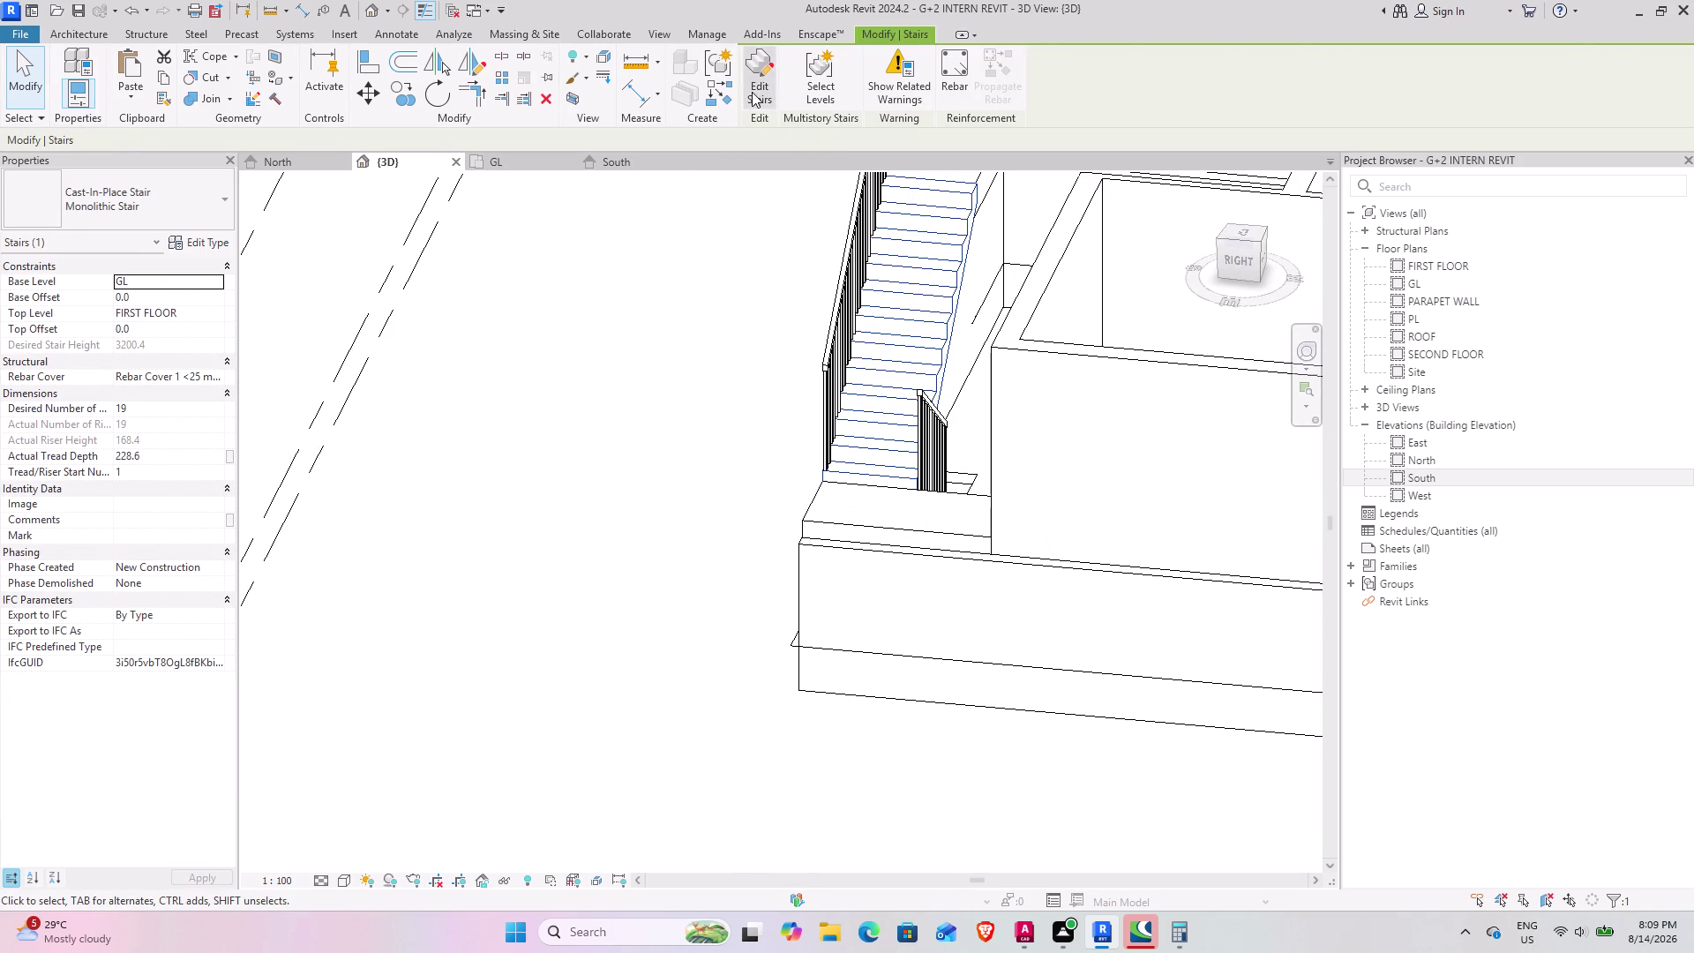
click(752, 92)
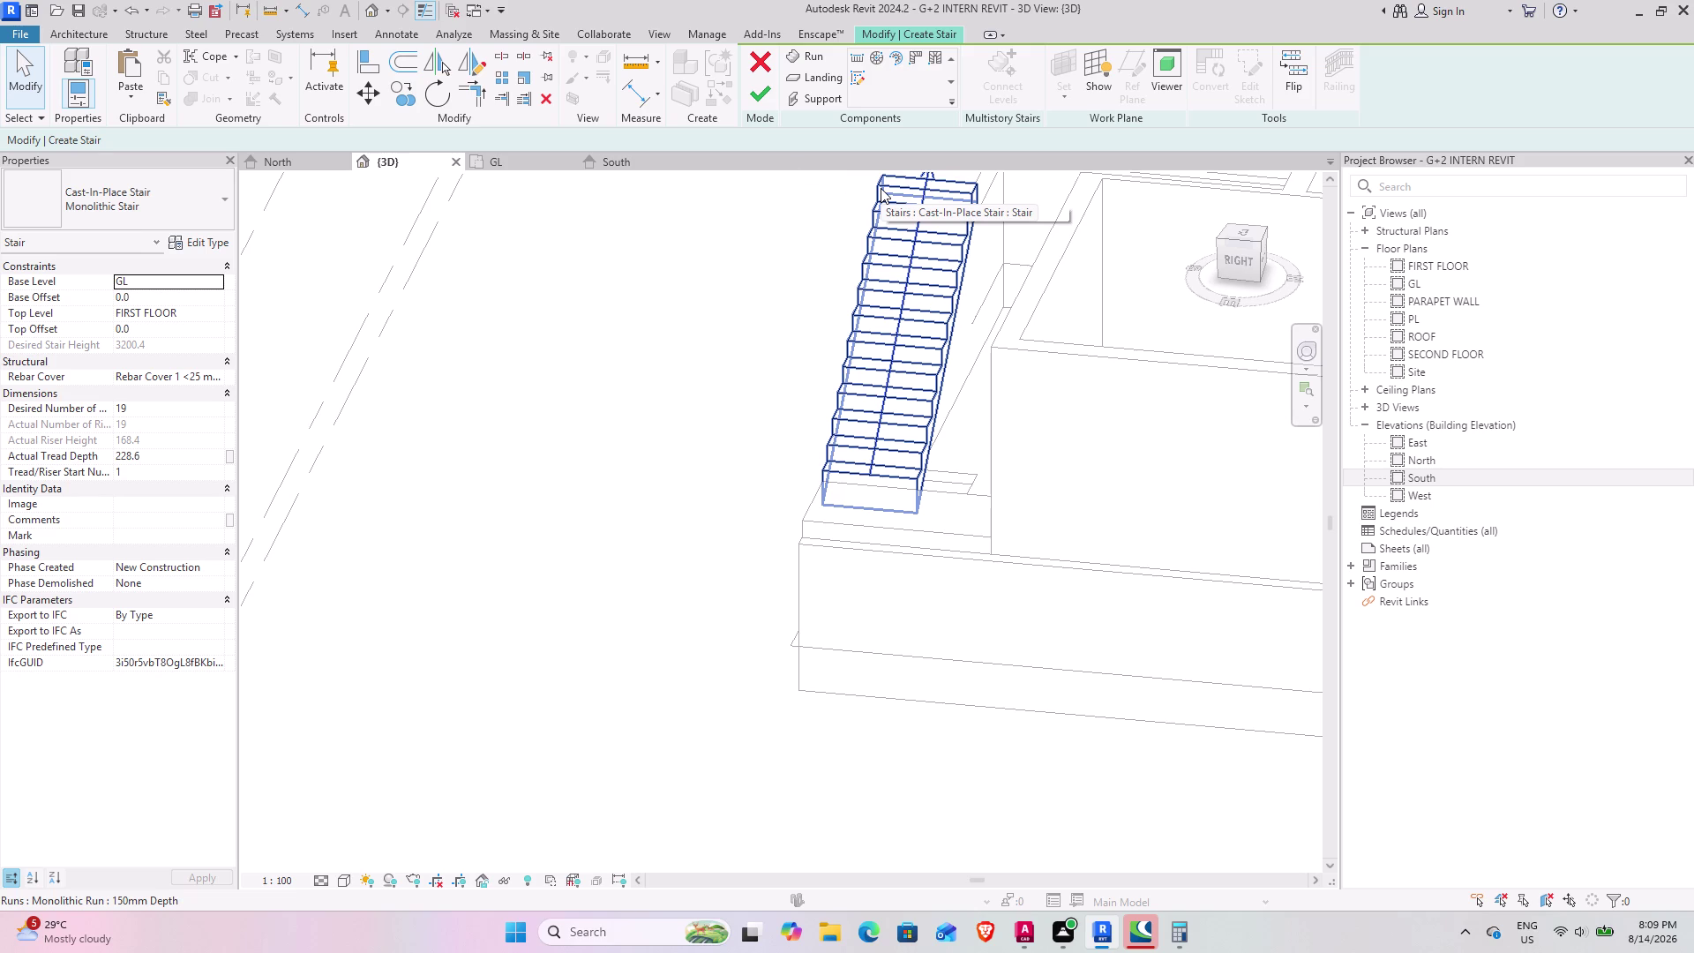
Zoom and orbit the 3D view out to see the whole stair run among the house walls.
scroll(down, 3)
middle_drag(723, 205, 783, 194)
middle_drag(772, 227, 680, 413)
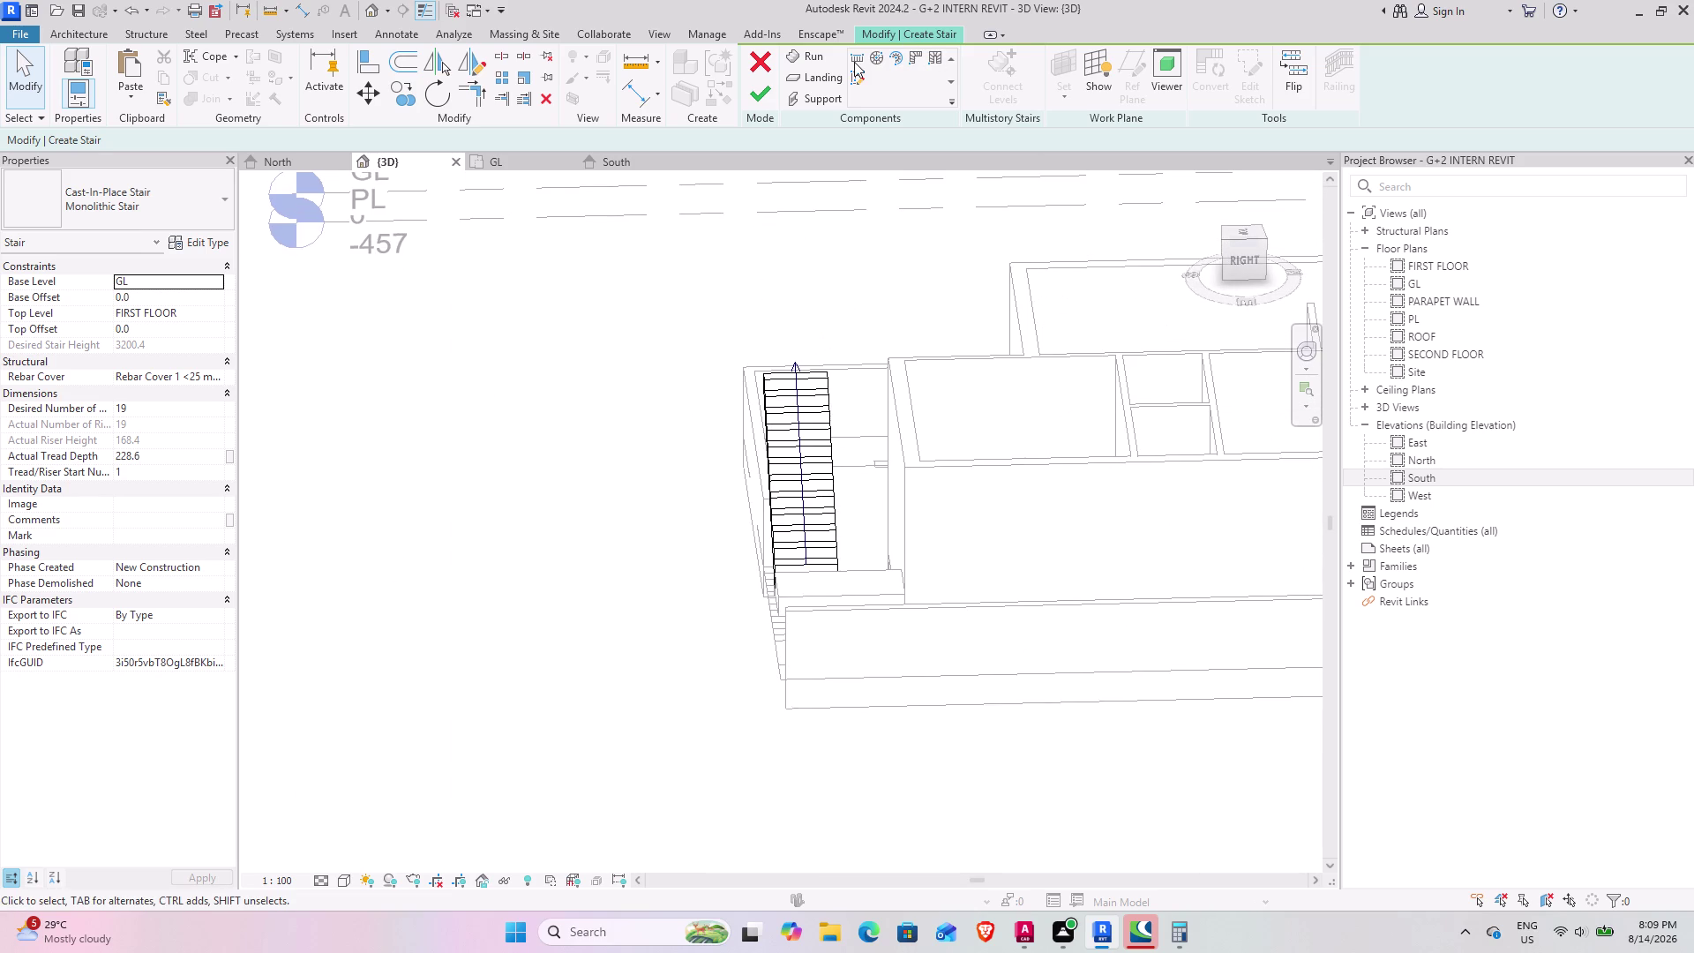